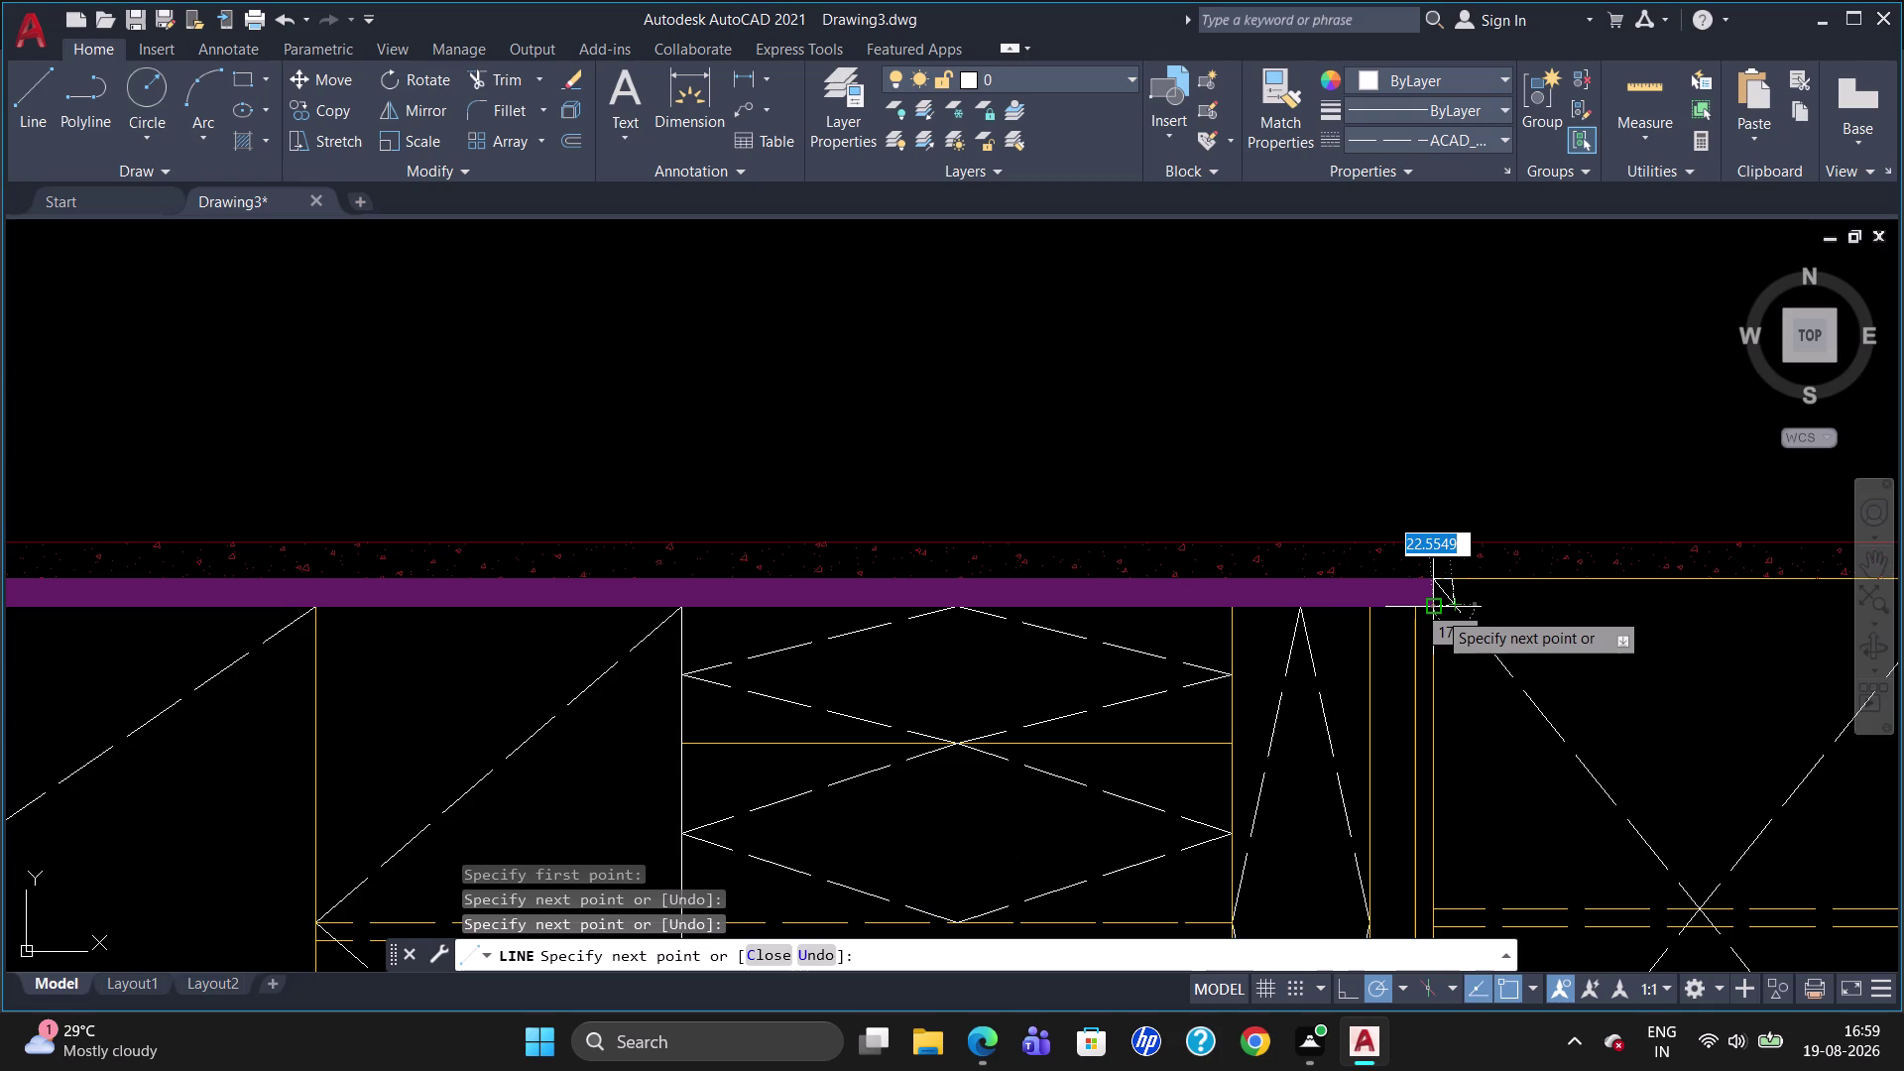
Erase the two stray lines near the purple band's right corner.
scroll(up, 3)
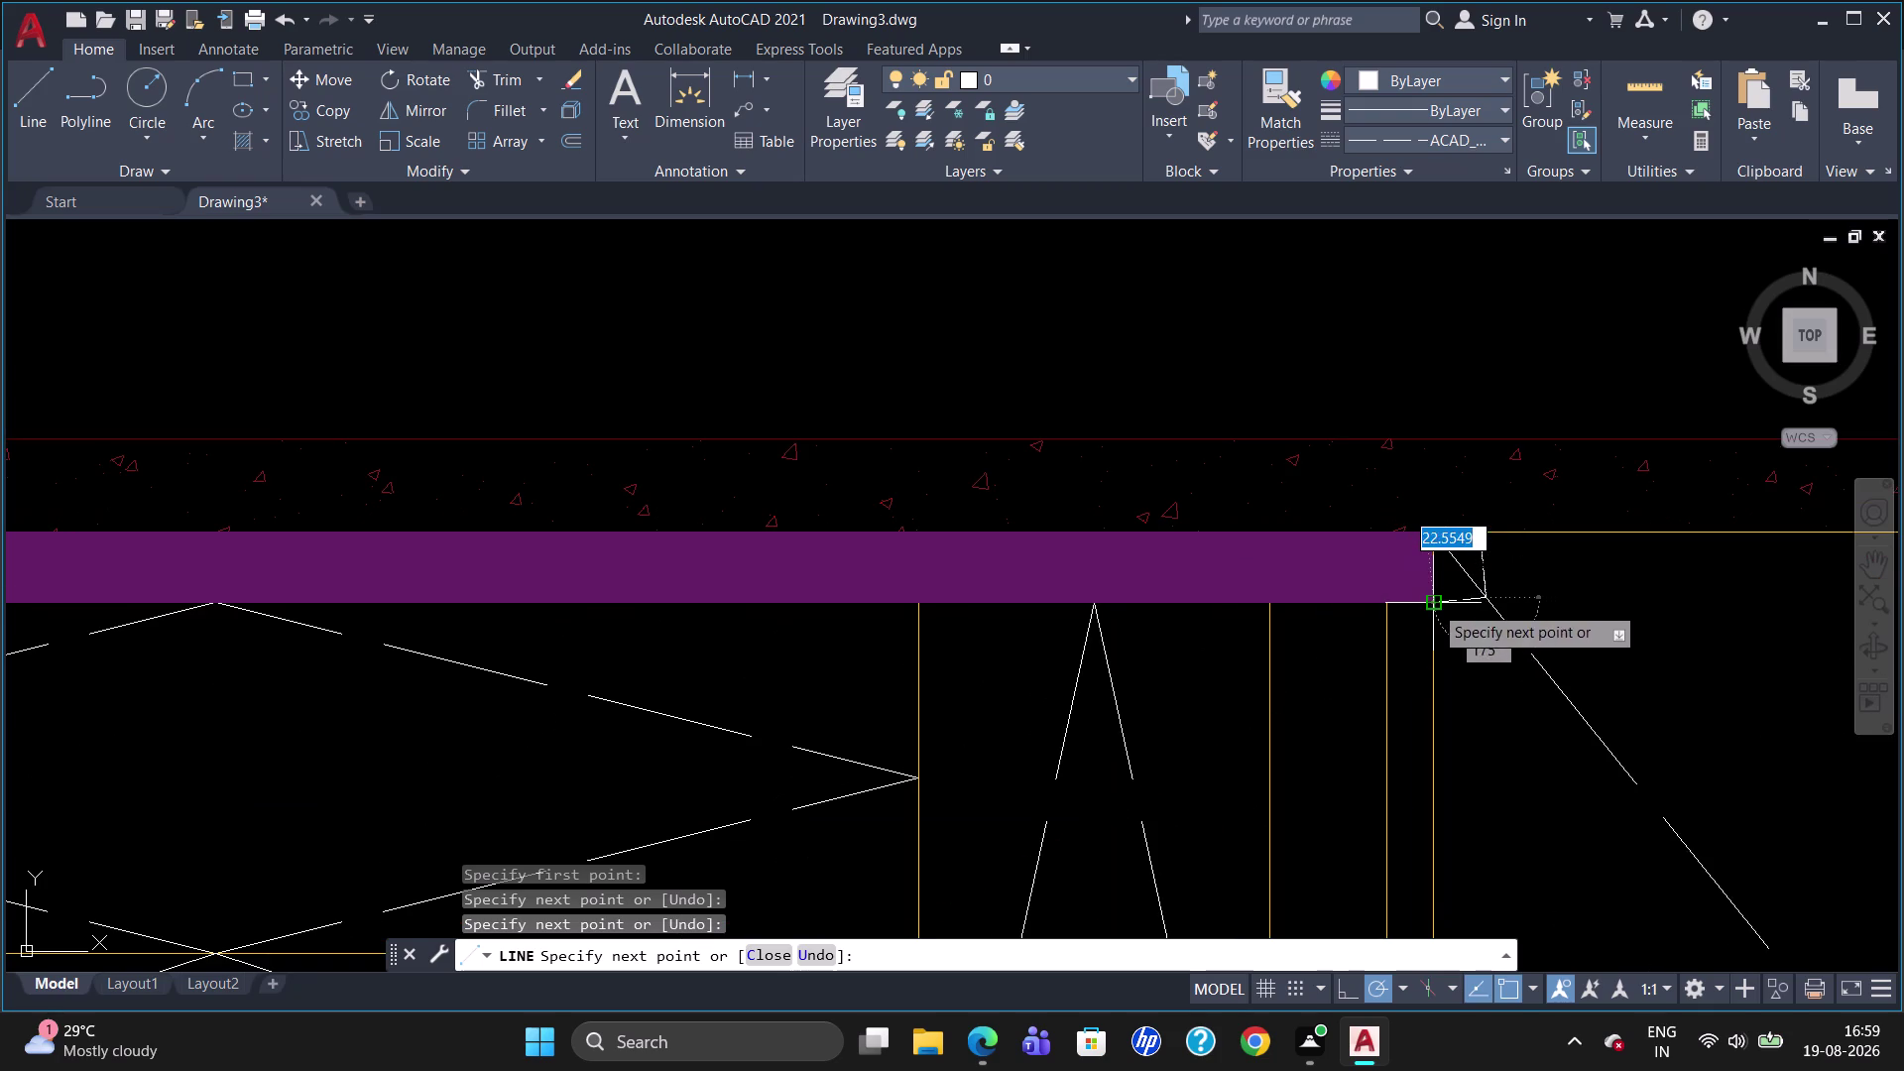
click(1433, 604)
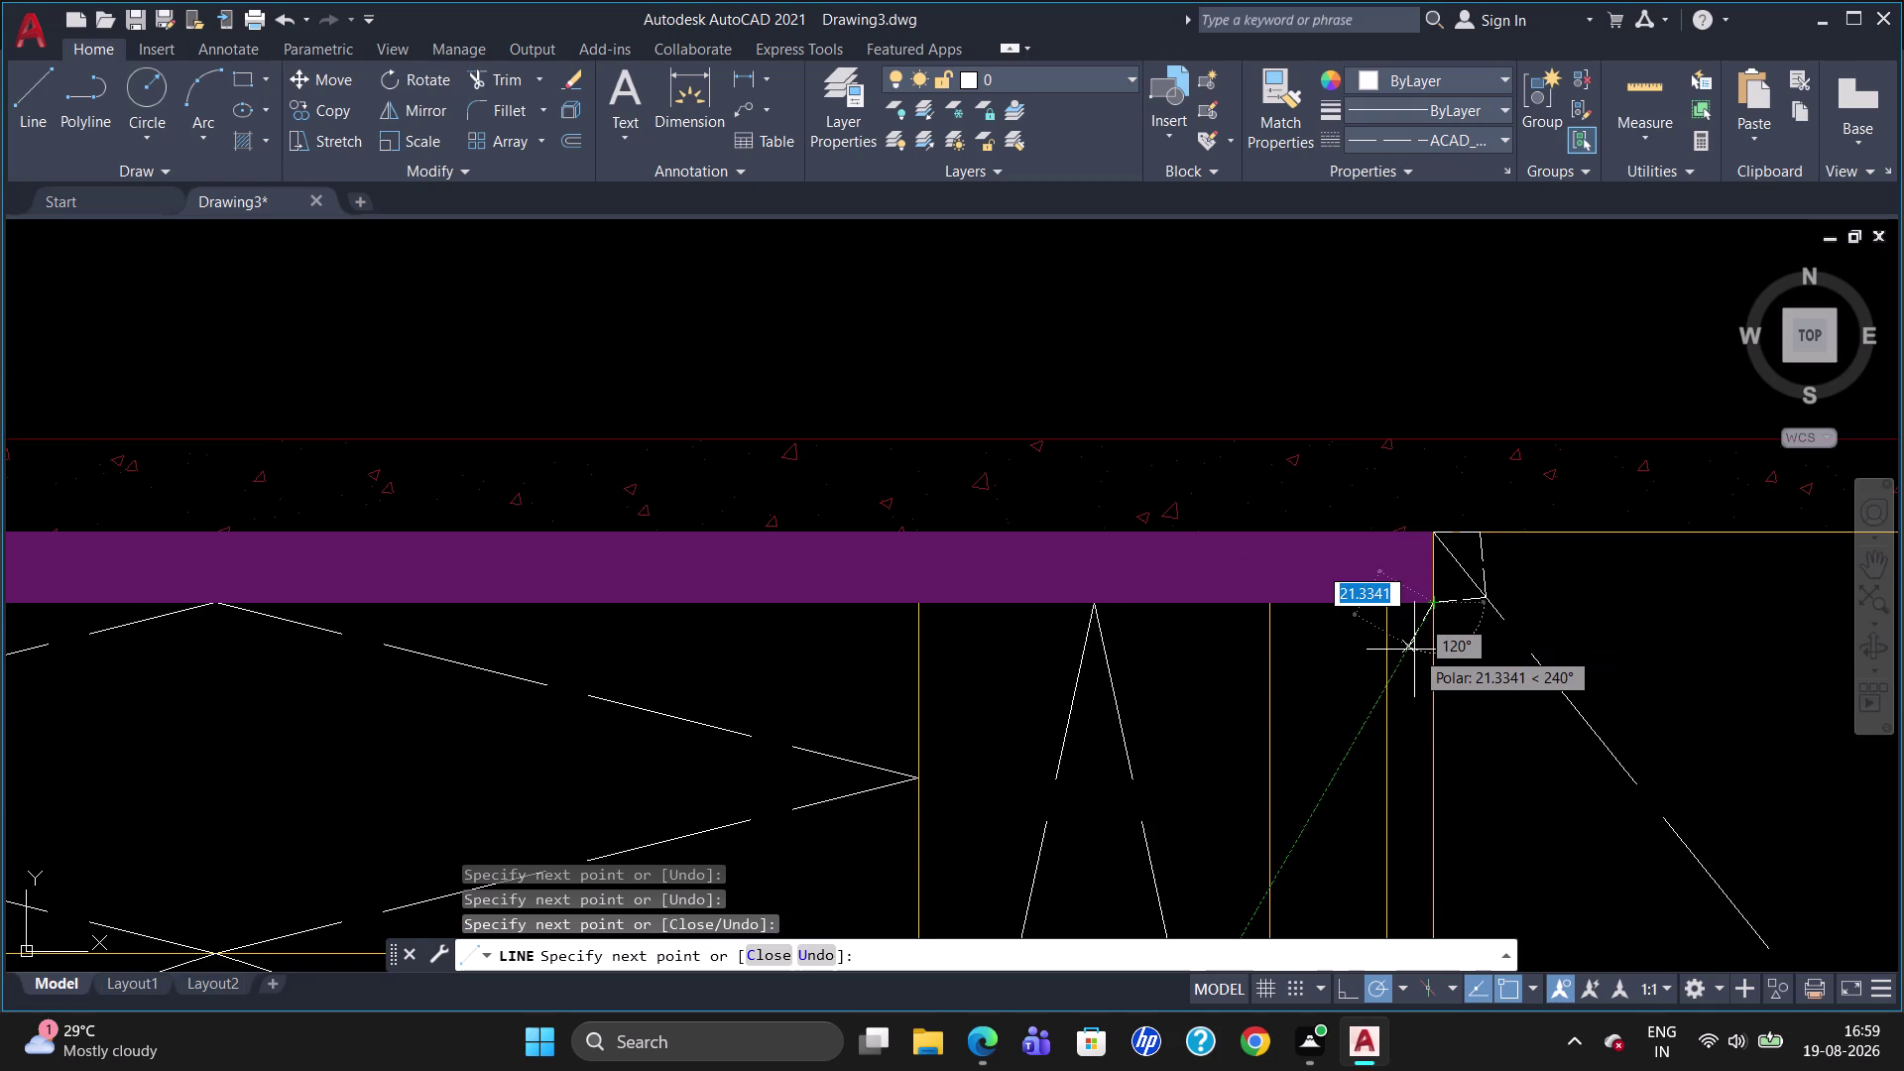
key(Escape)
click(1470, 601)
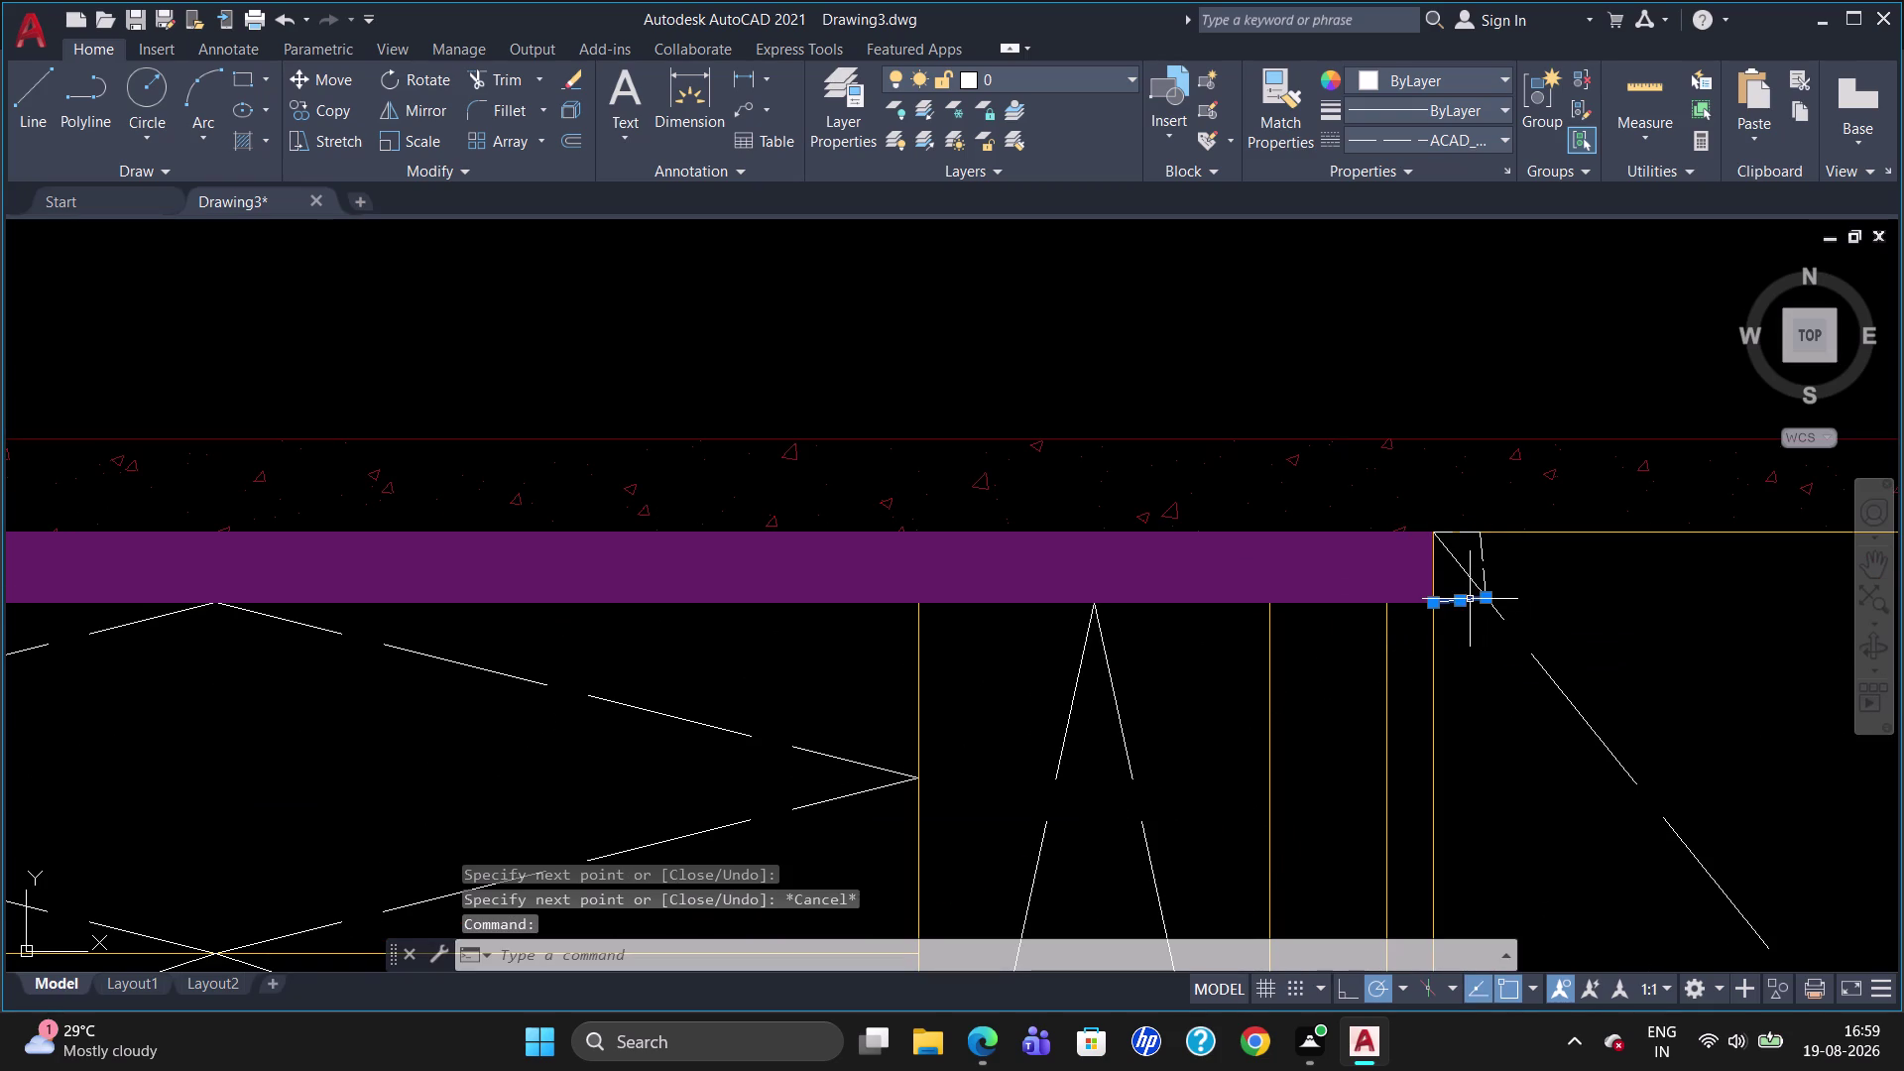
click(1486, 565)
key(Delete)
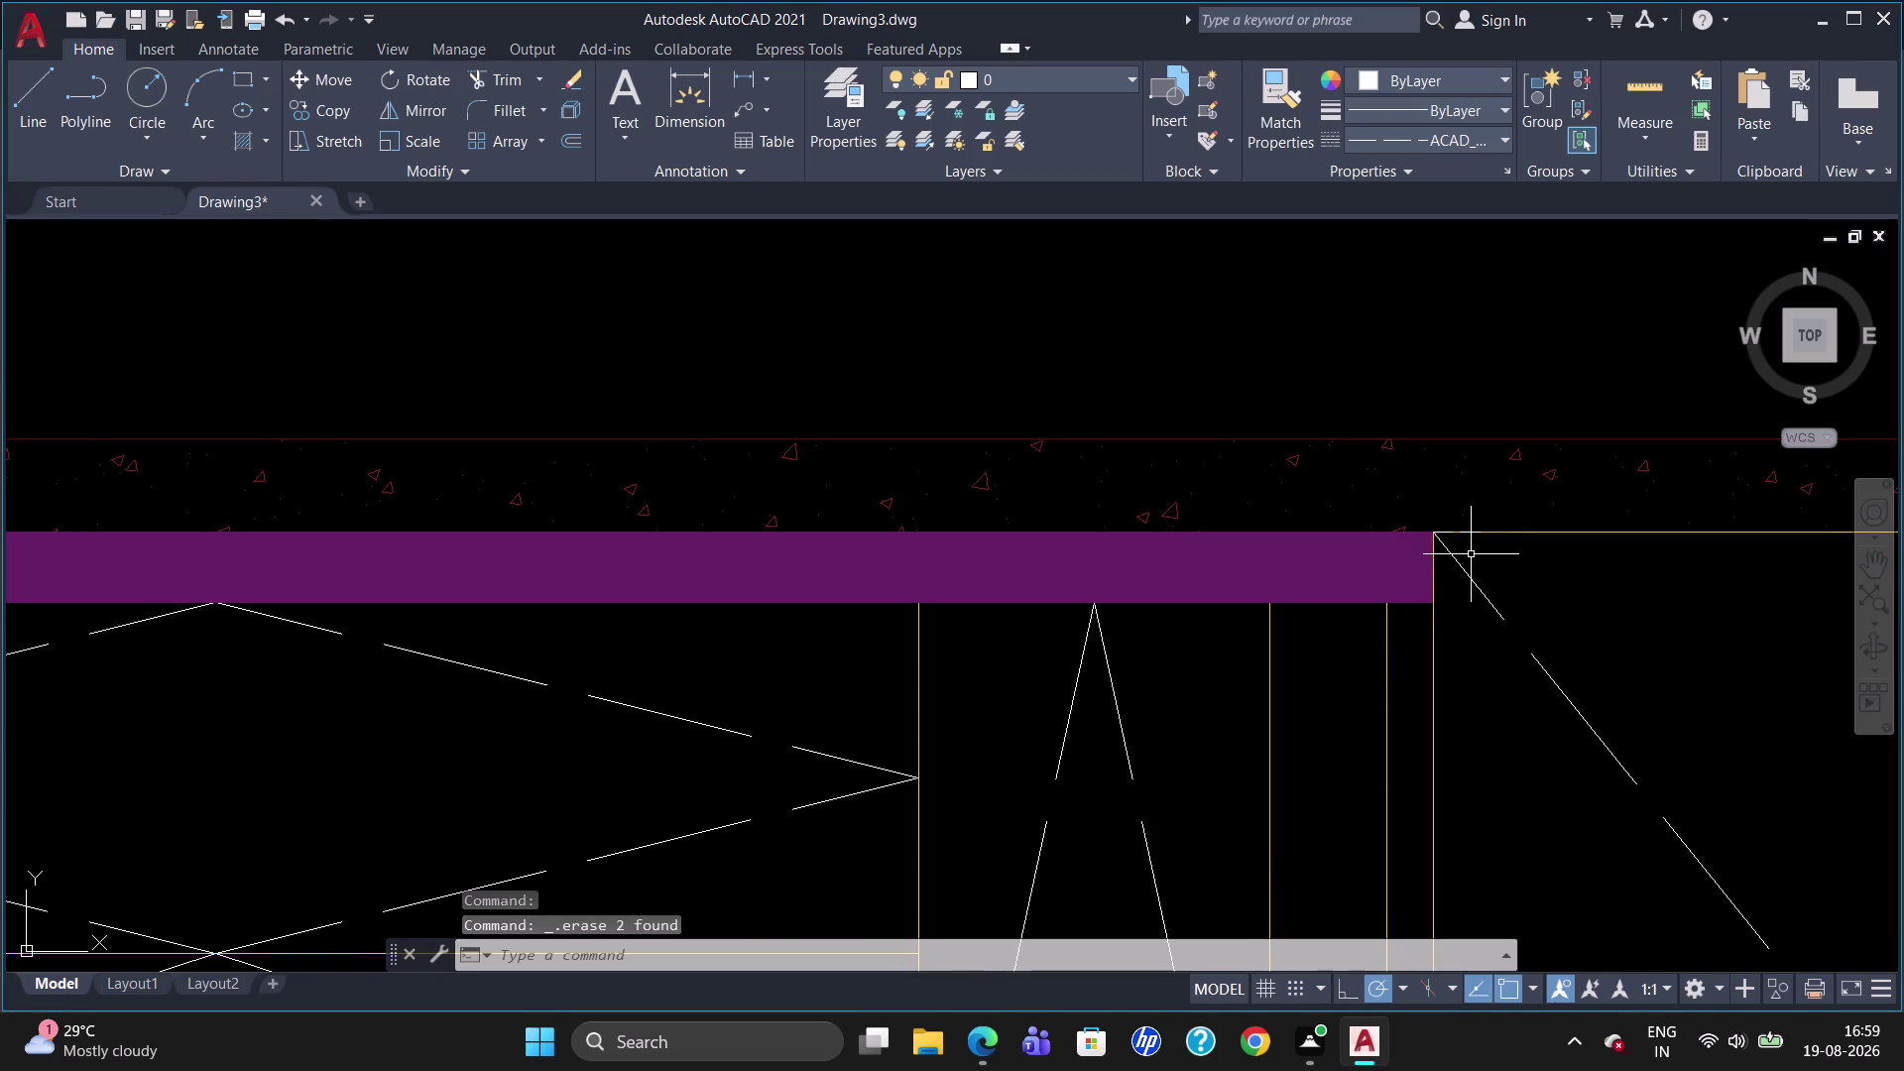
Draw a three-line bracket at the band's right corner with LINE.
key(l)
key(Return)
click(1432, 530)
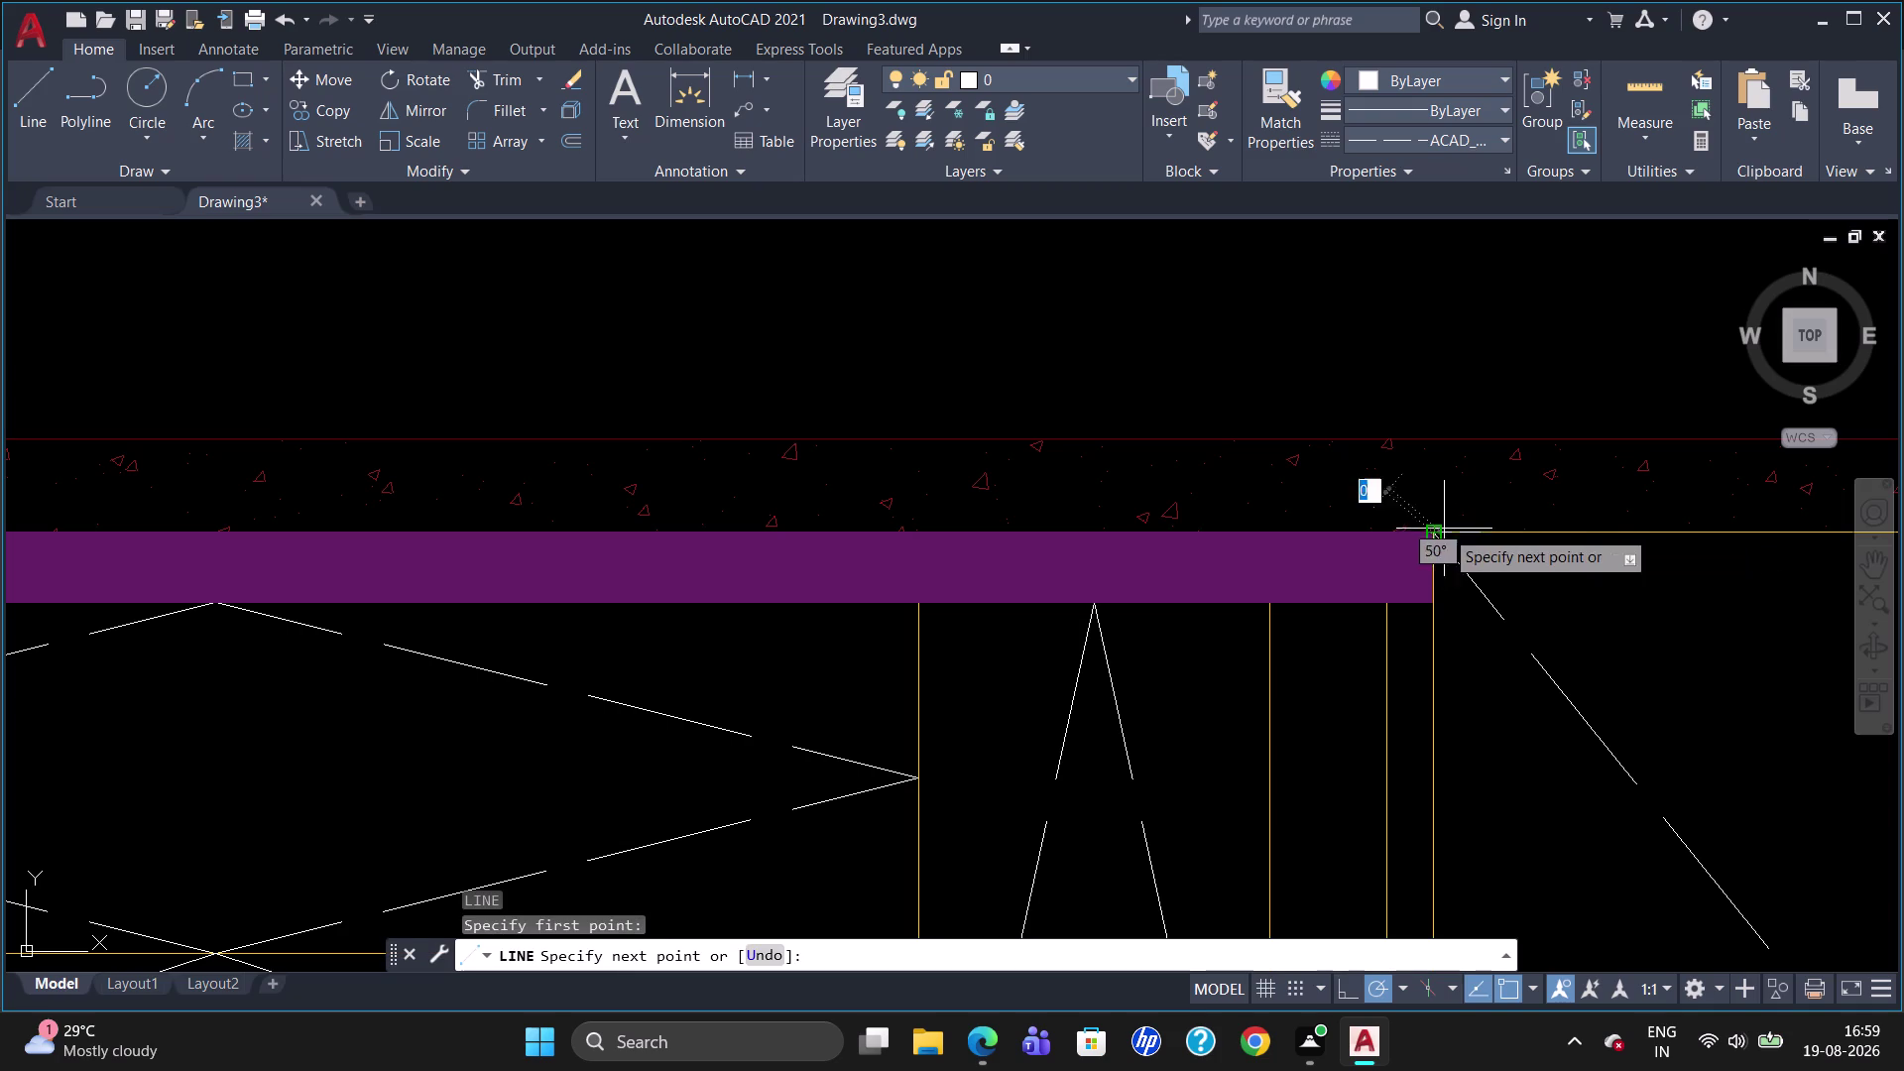
click(1477, 527)
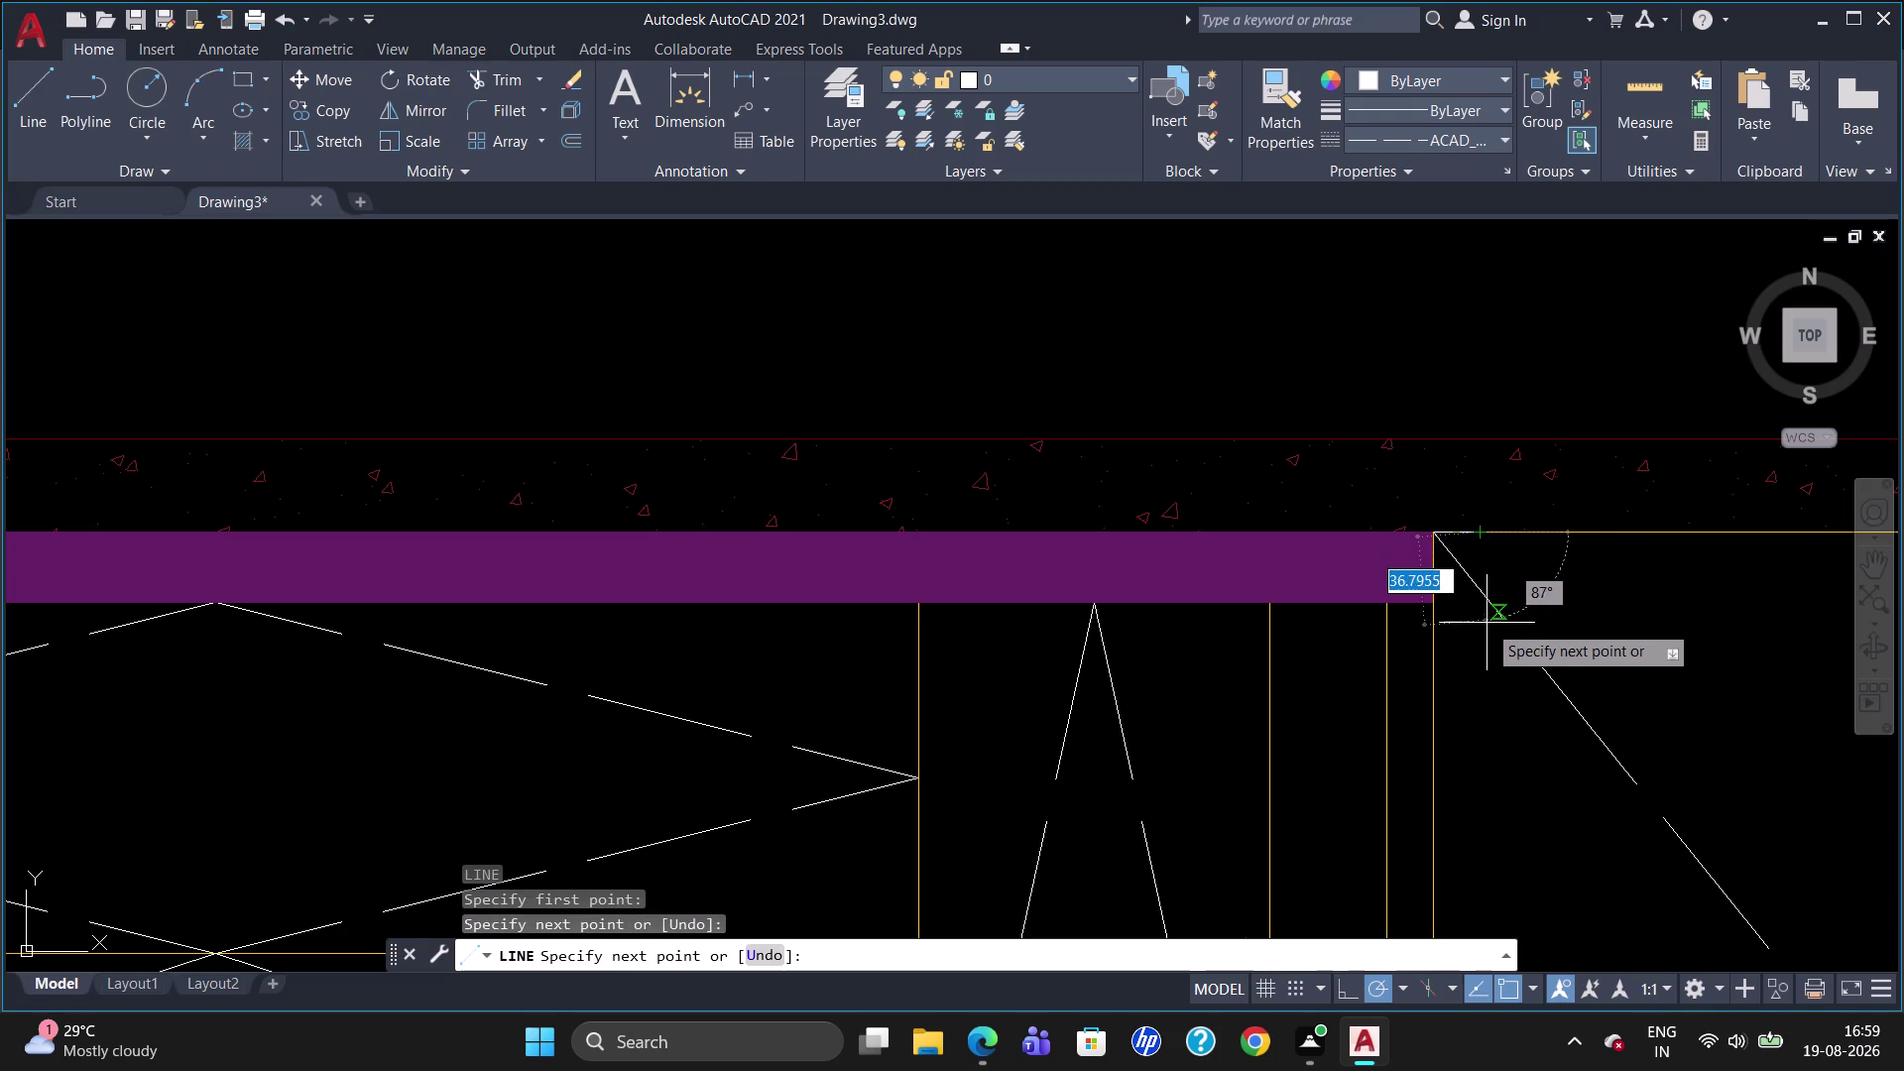
click(1477, 624)
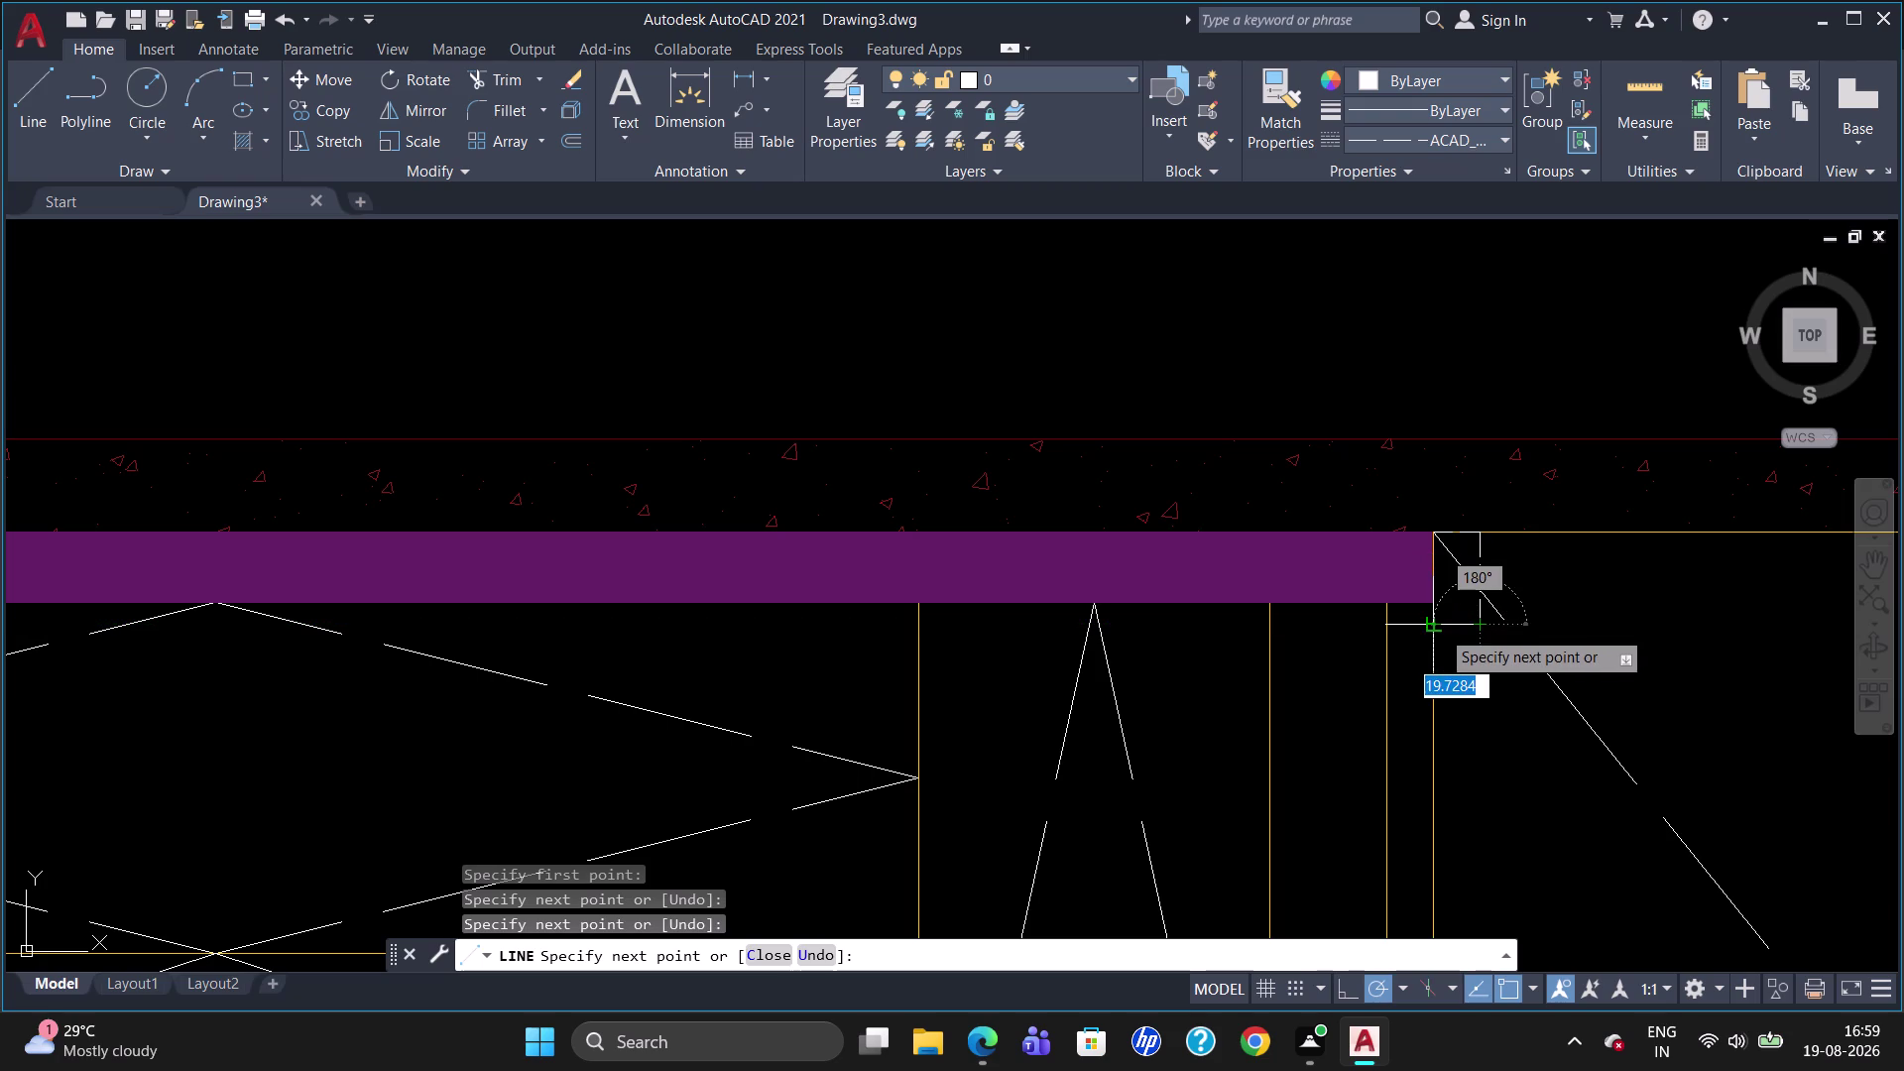
click(1439, 629)
key(Escape)
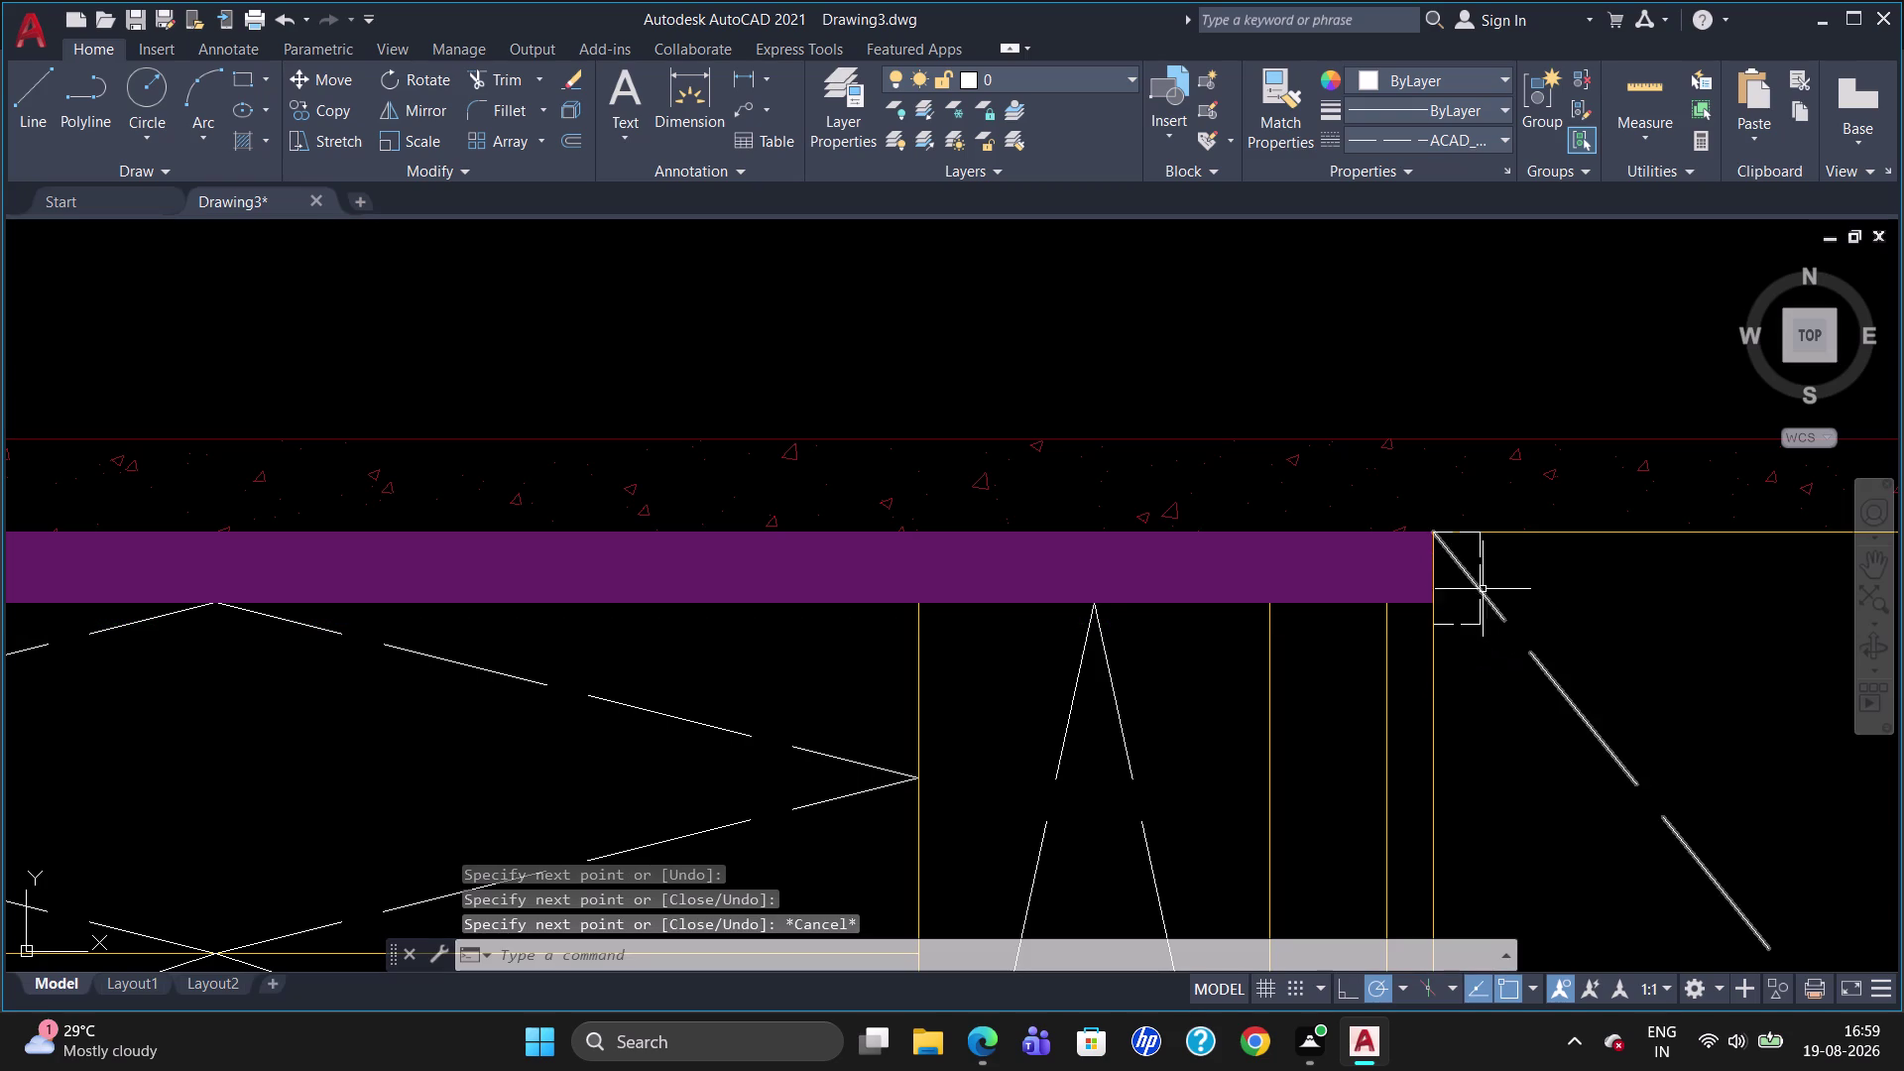
Set the three bracket lines' linetype to ByLayer.
click(1478, 583)
click(1458, 534)
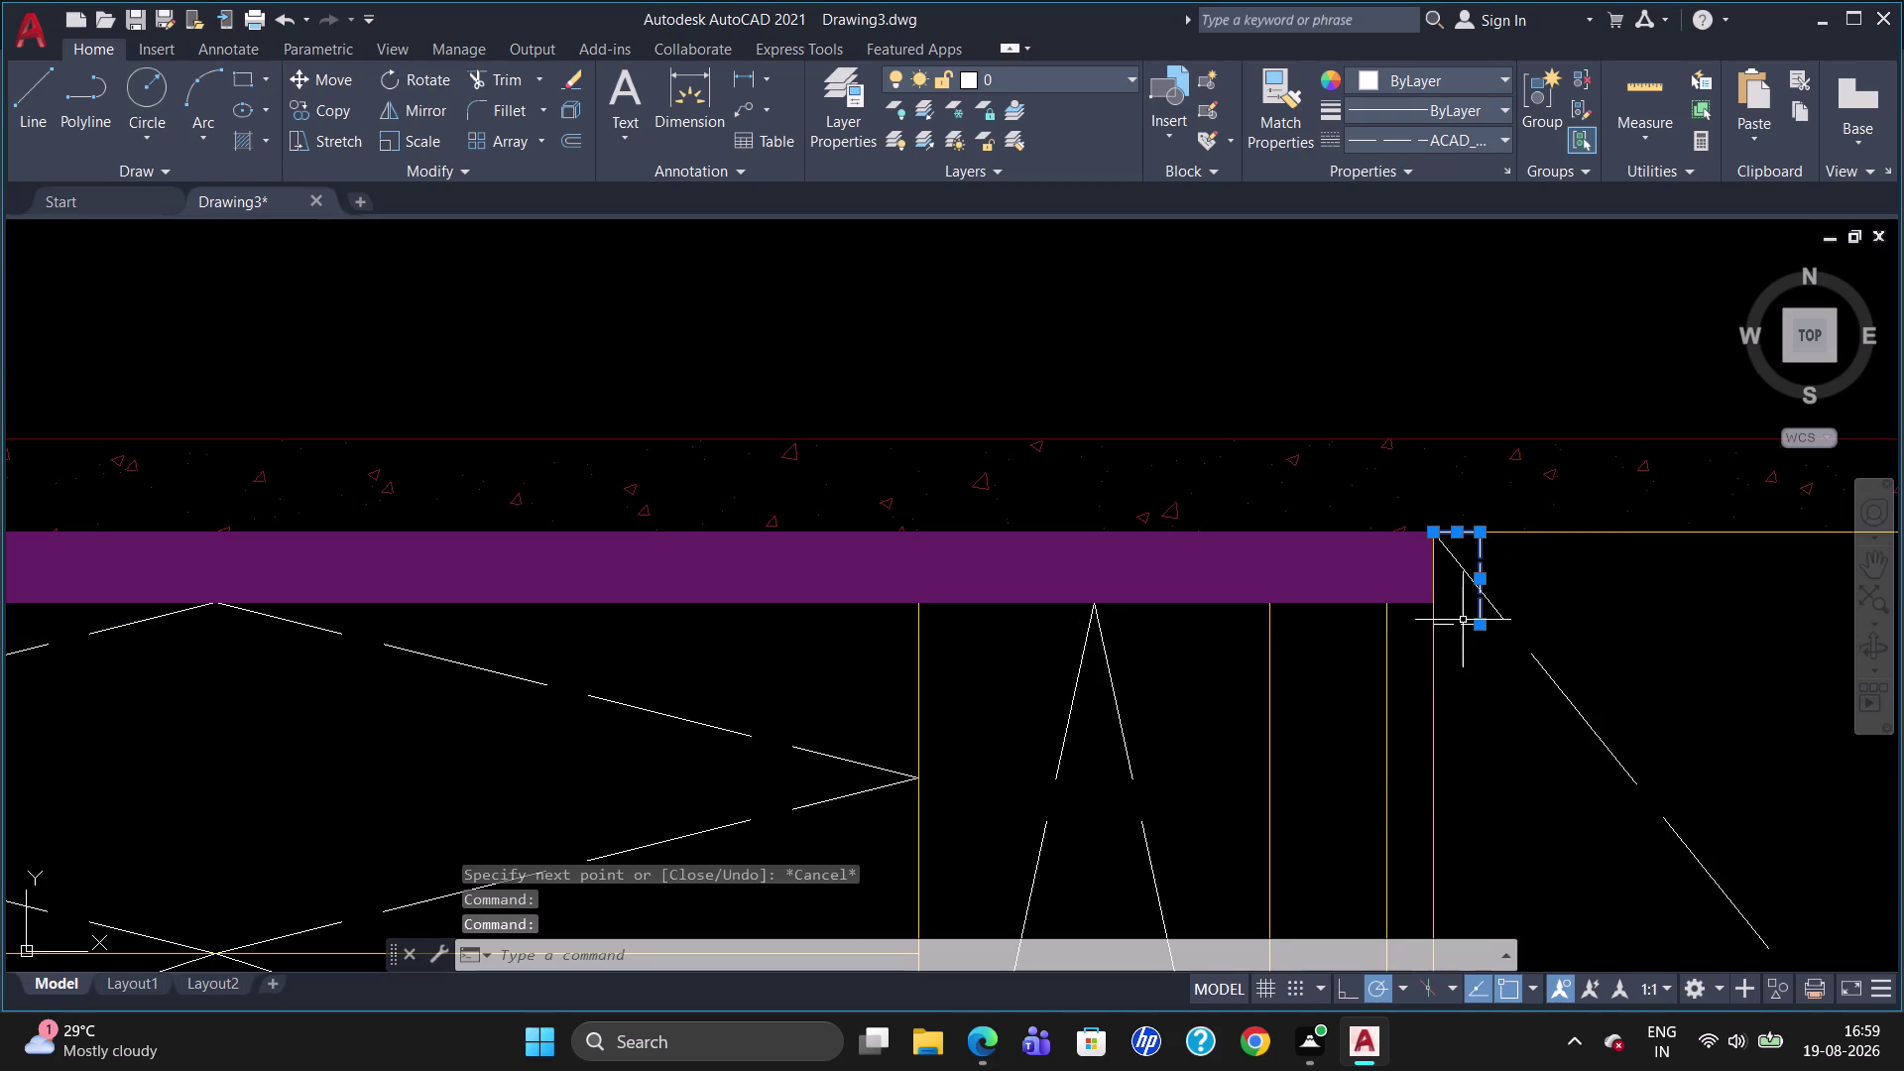
click(1459, 626)
click(1465, 140)
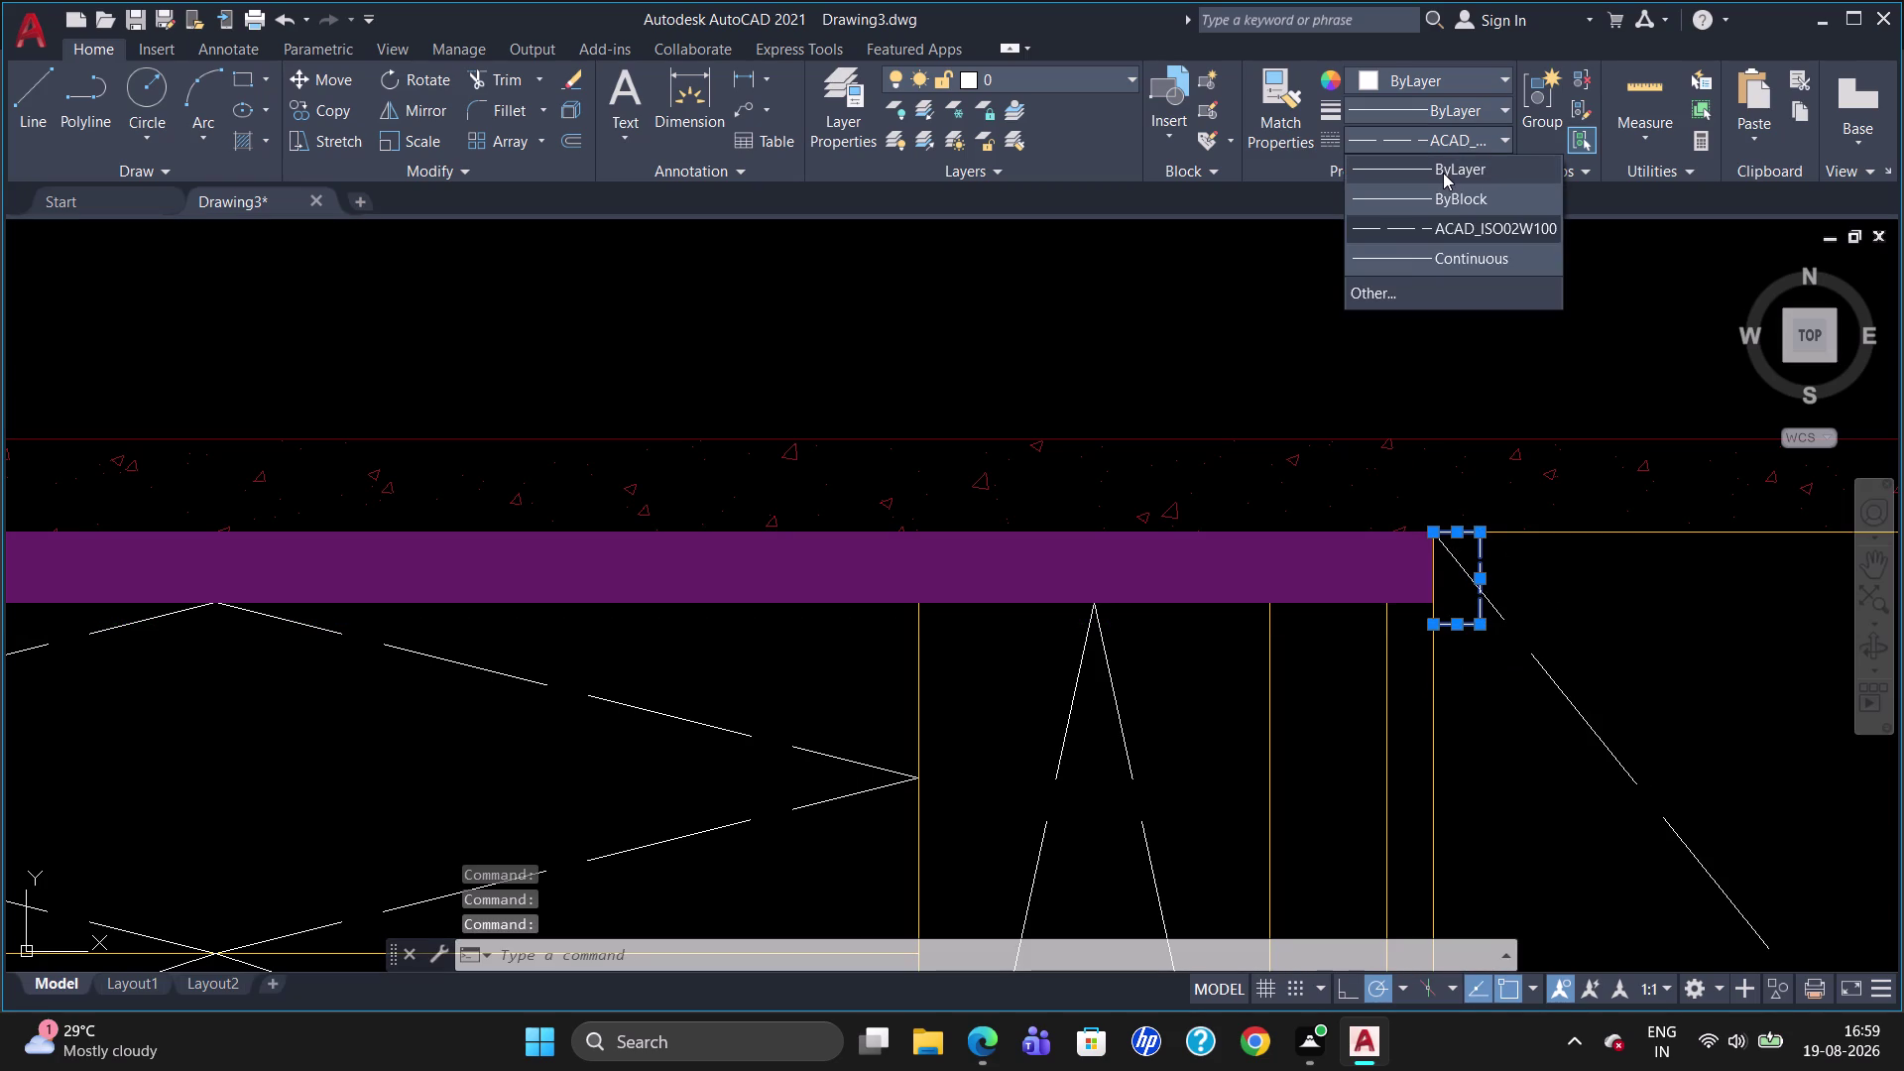
click(1444, 172)
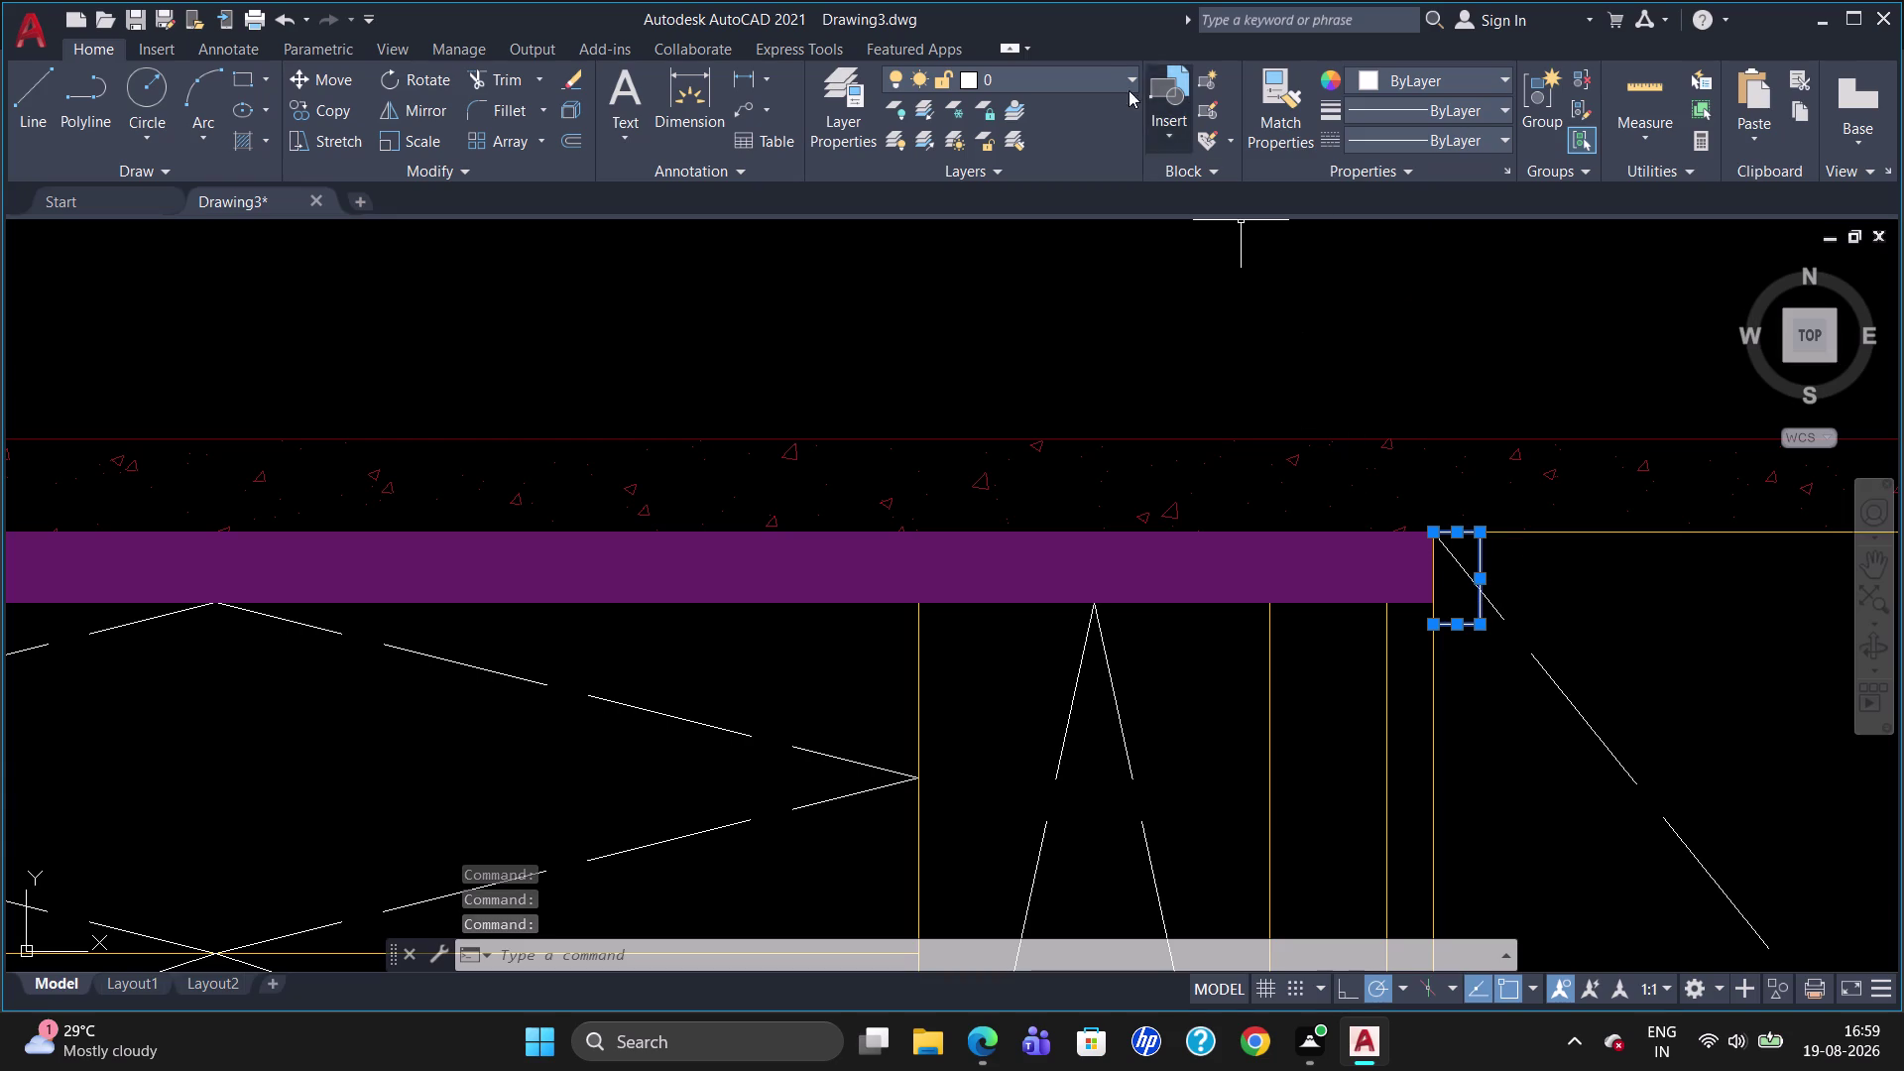
click(1120, 72)
right_click(1303, 462)
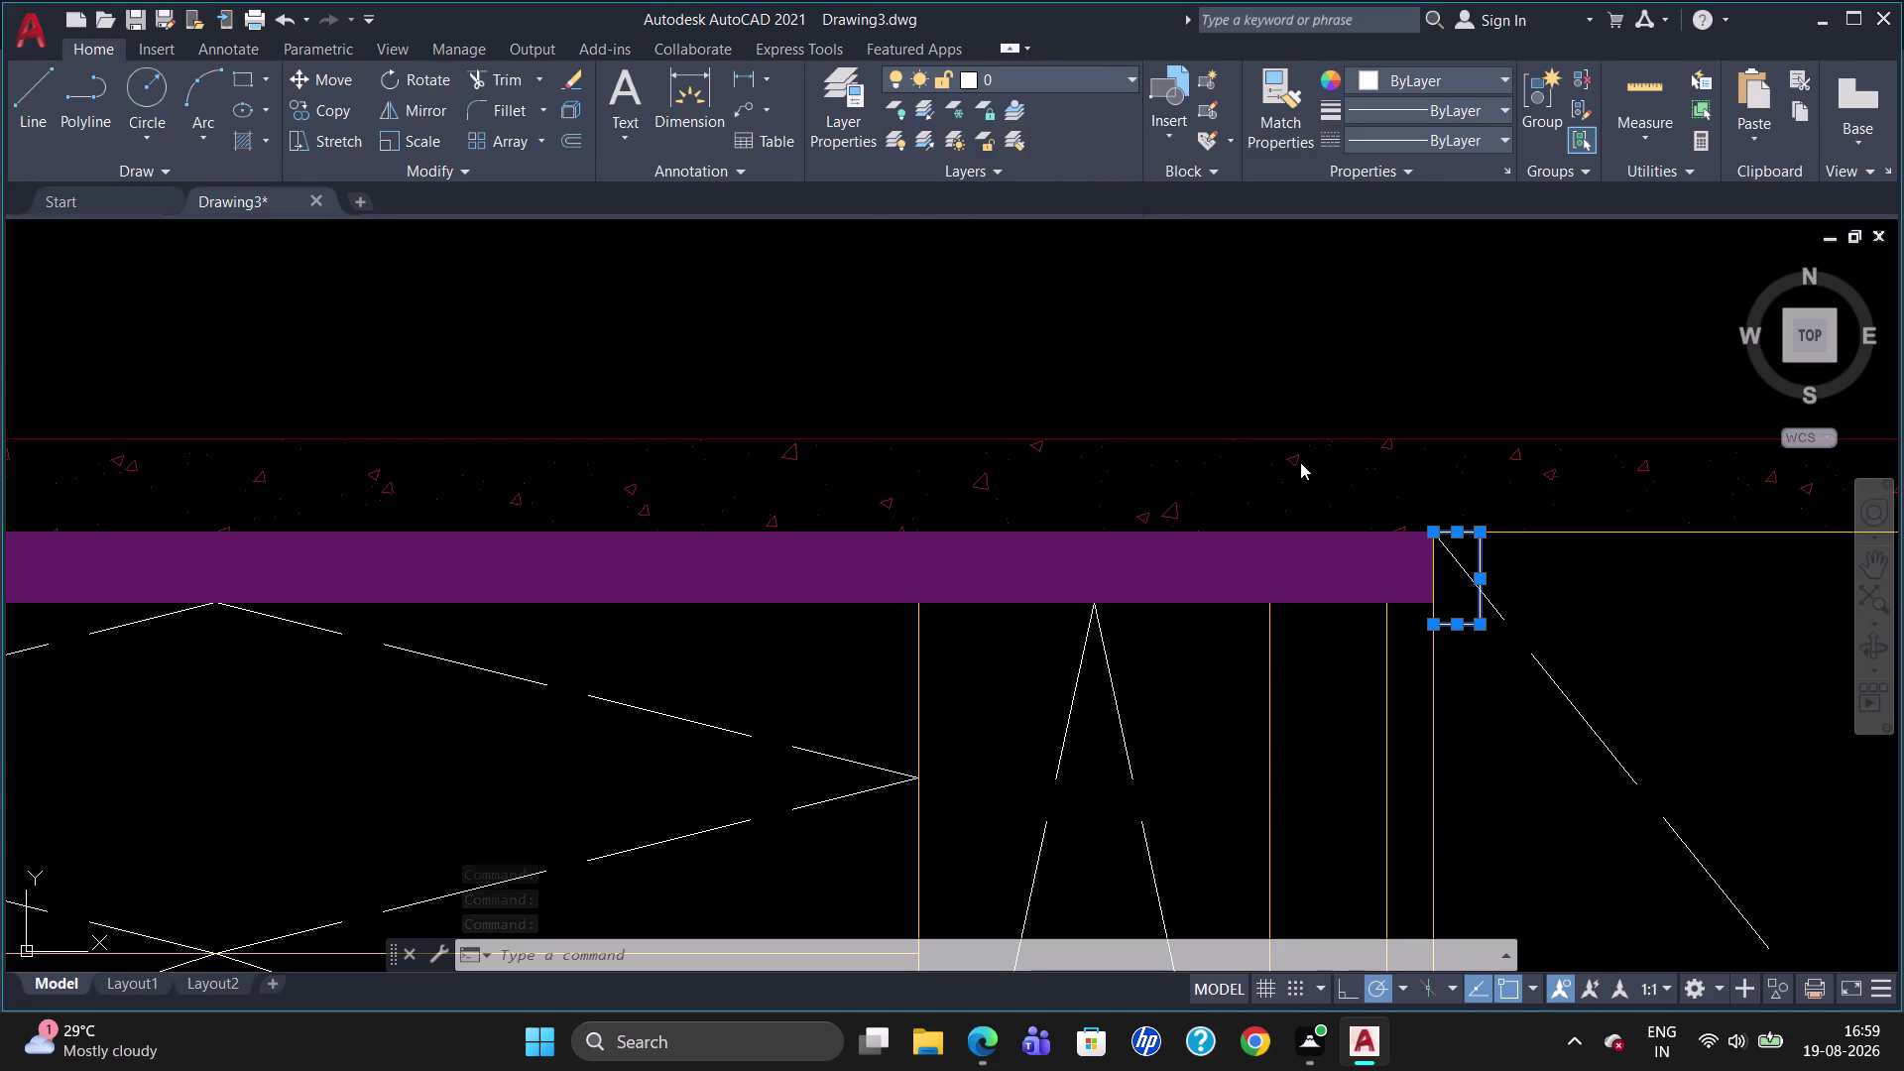
click(1366, 976)
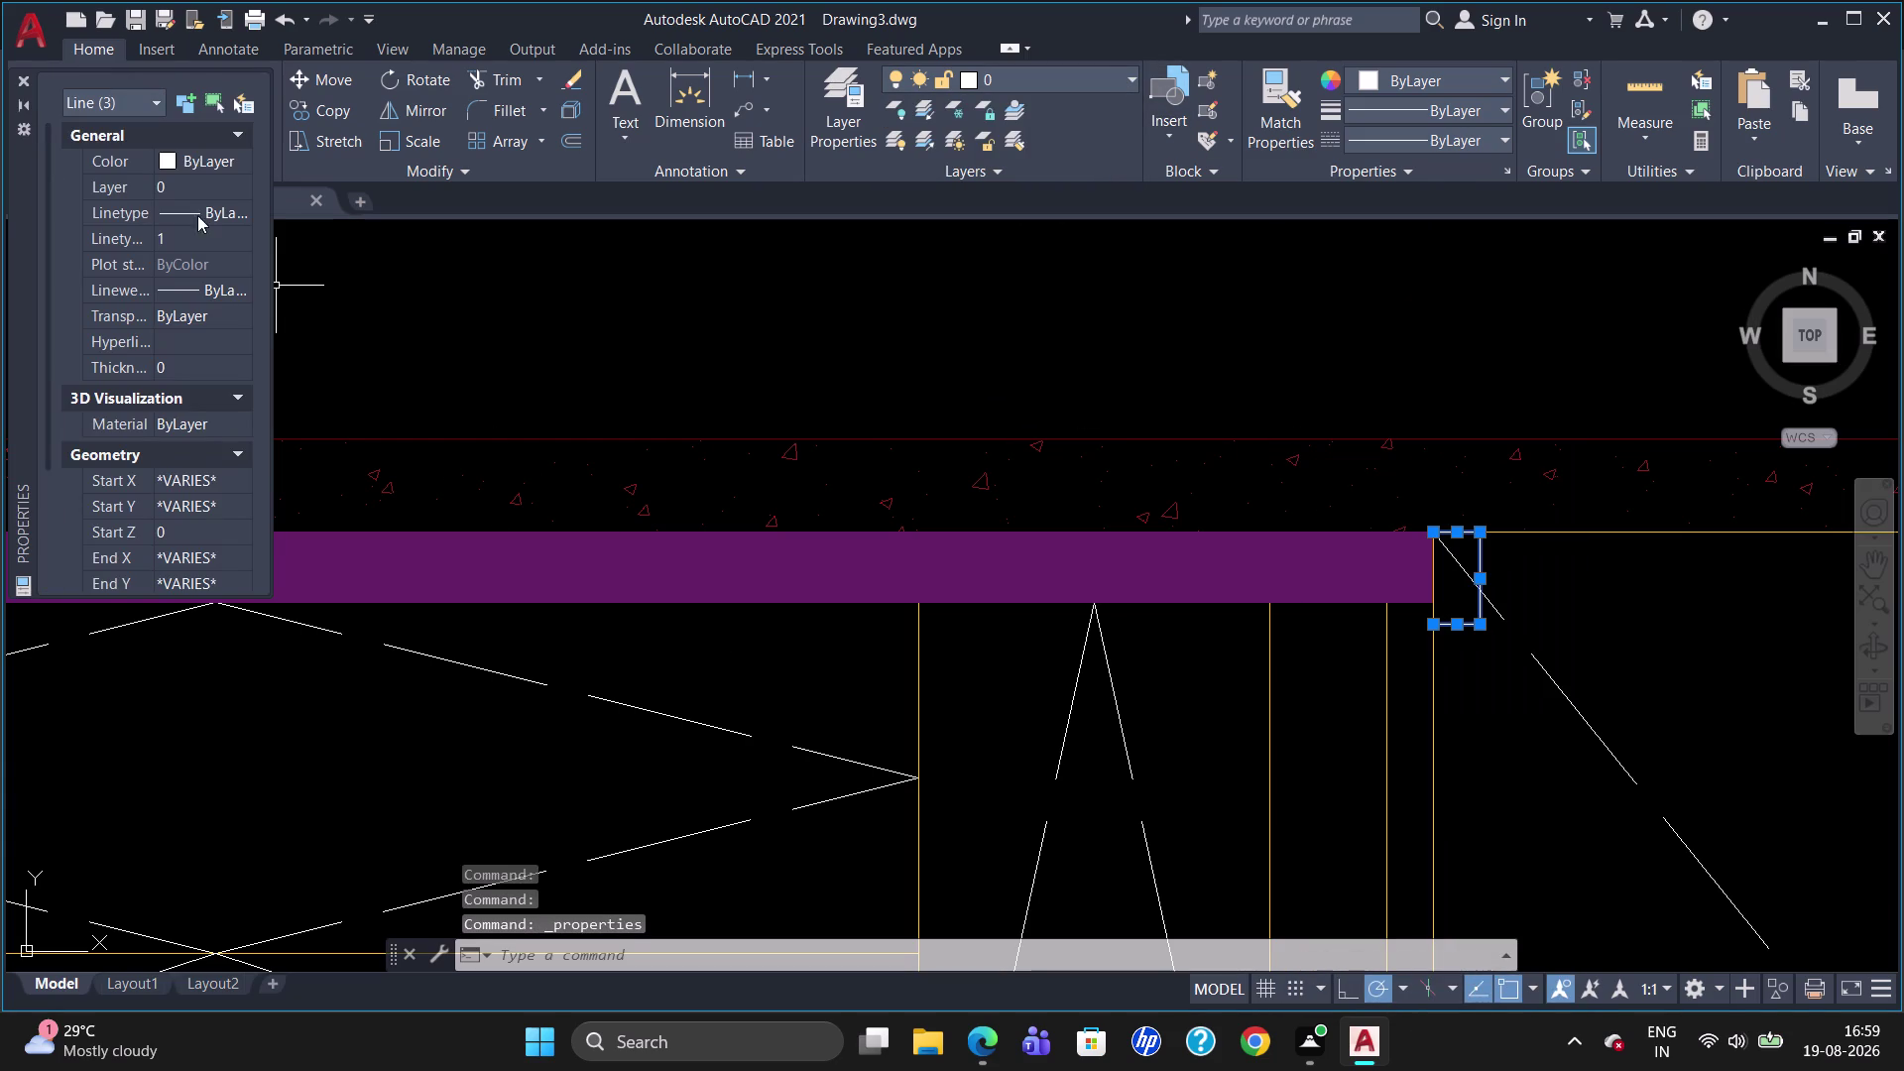
Make the three bracket lines magenta.
click(194, 165)
click(173, 152)
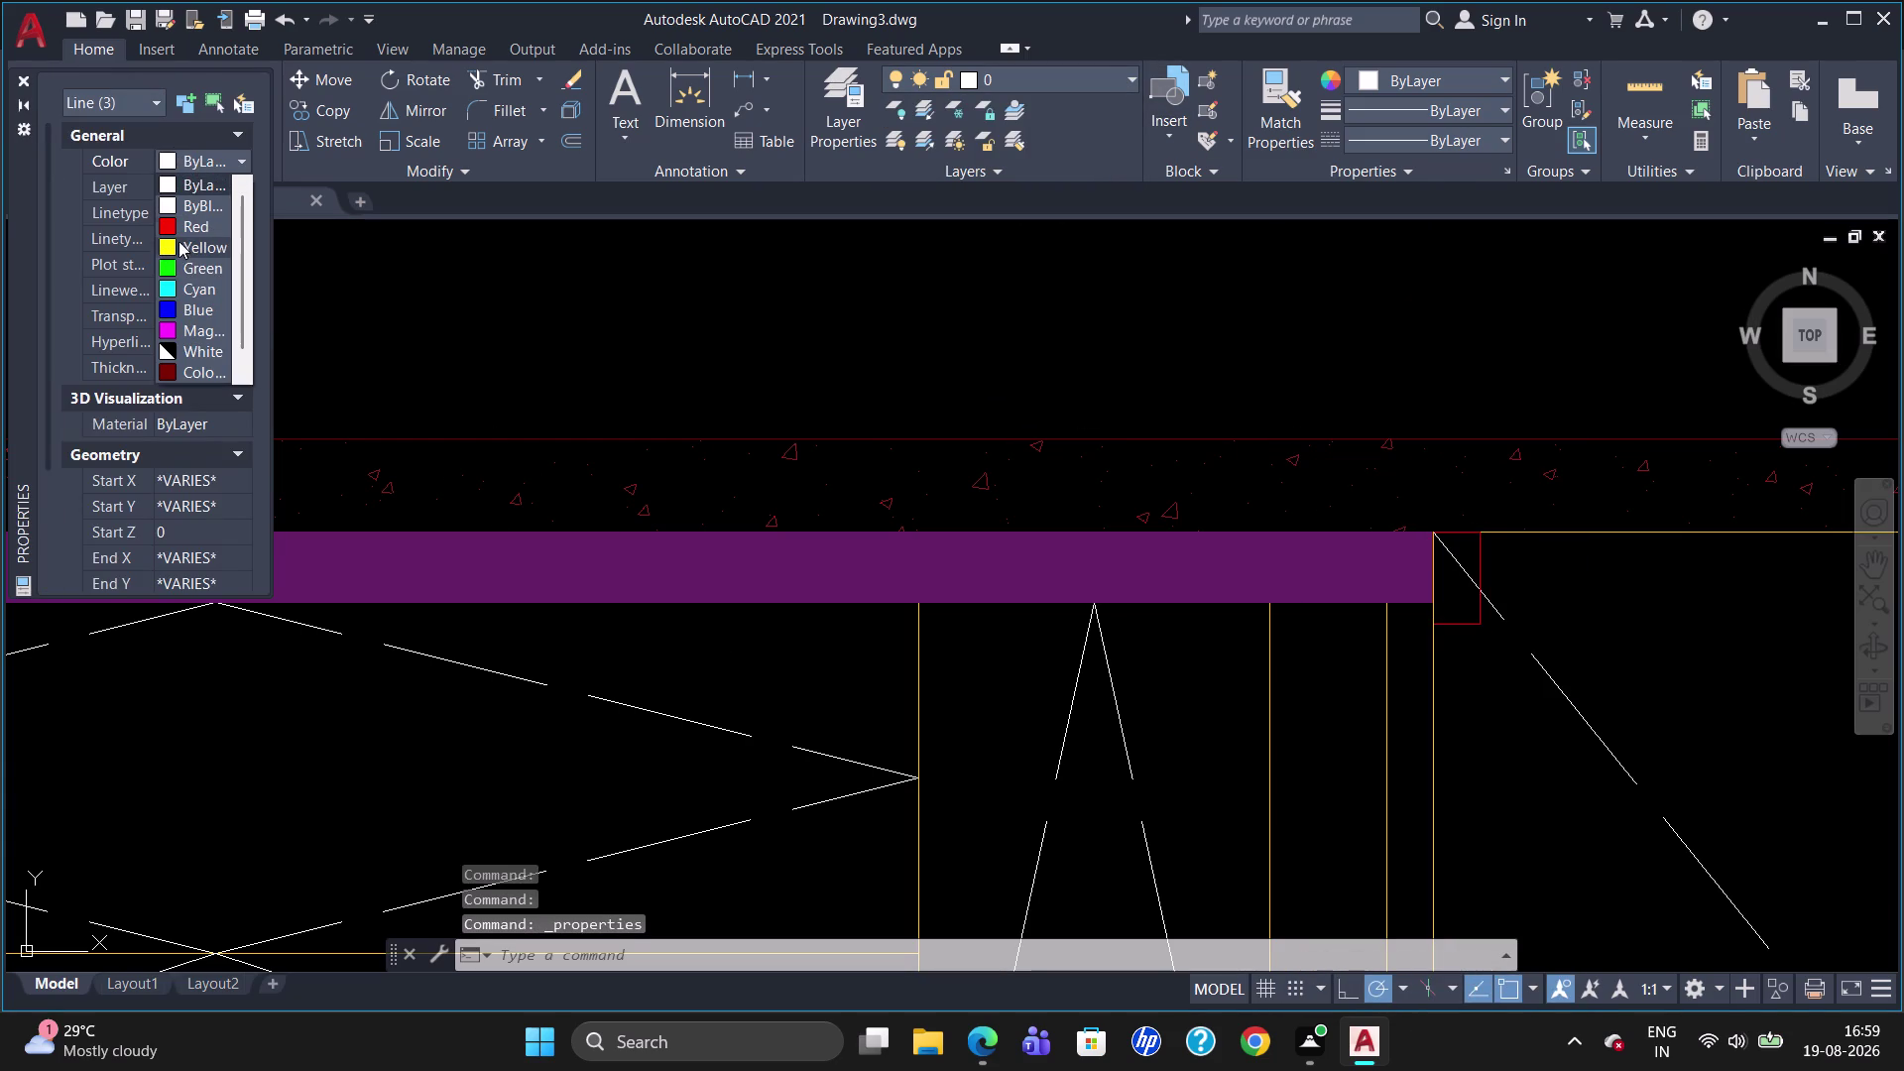
click(165, 333)
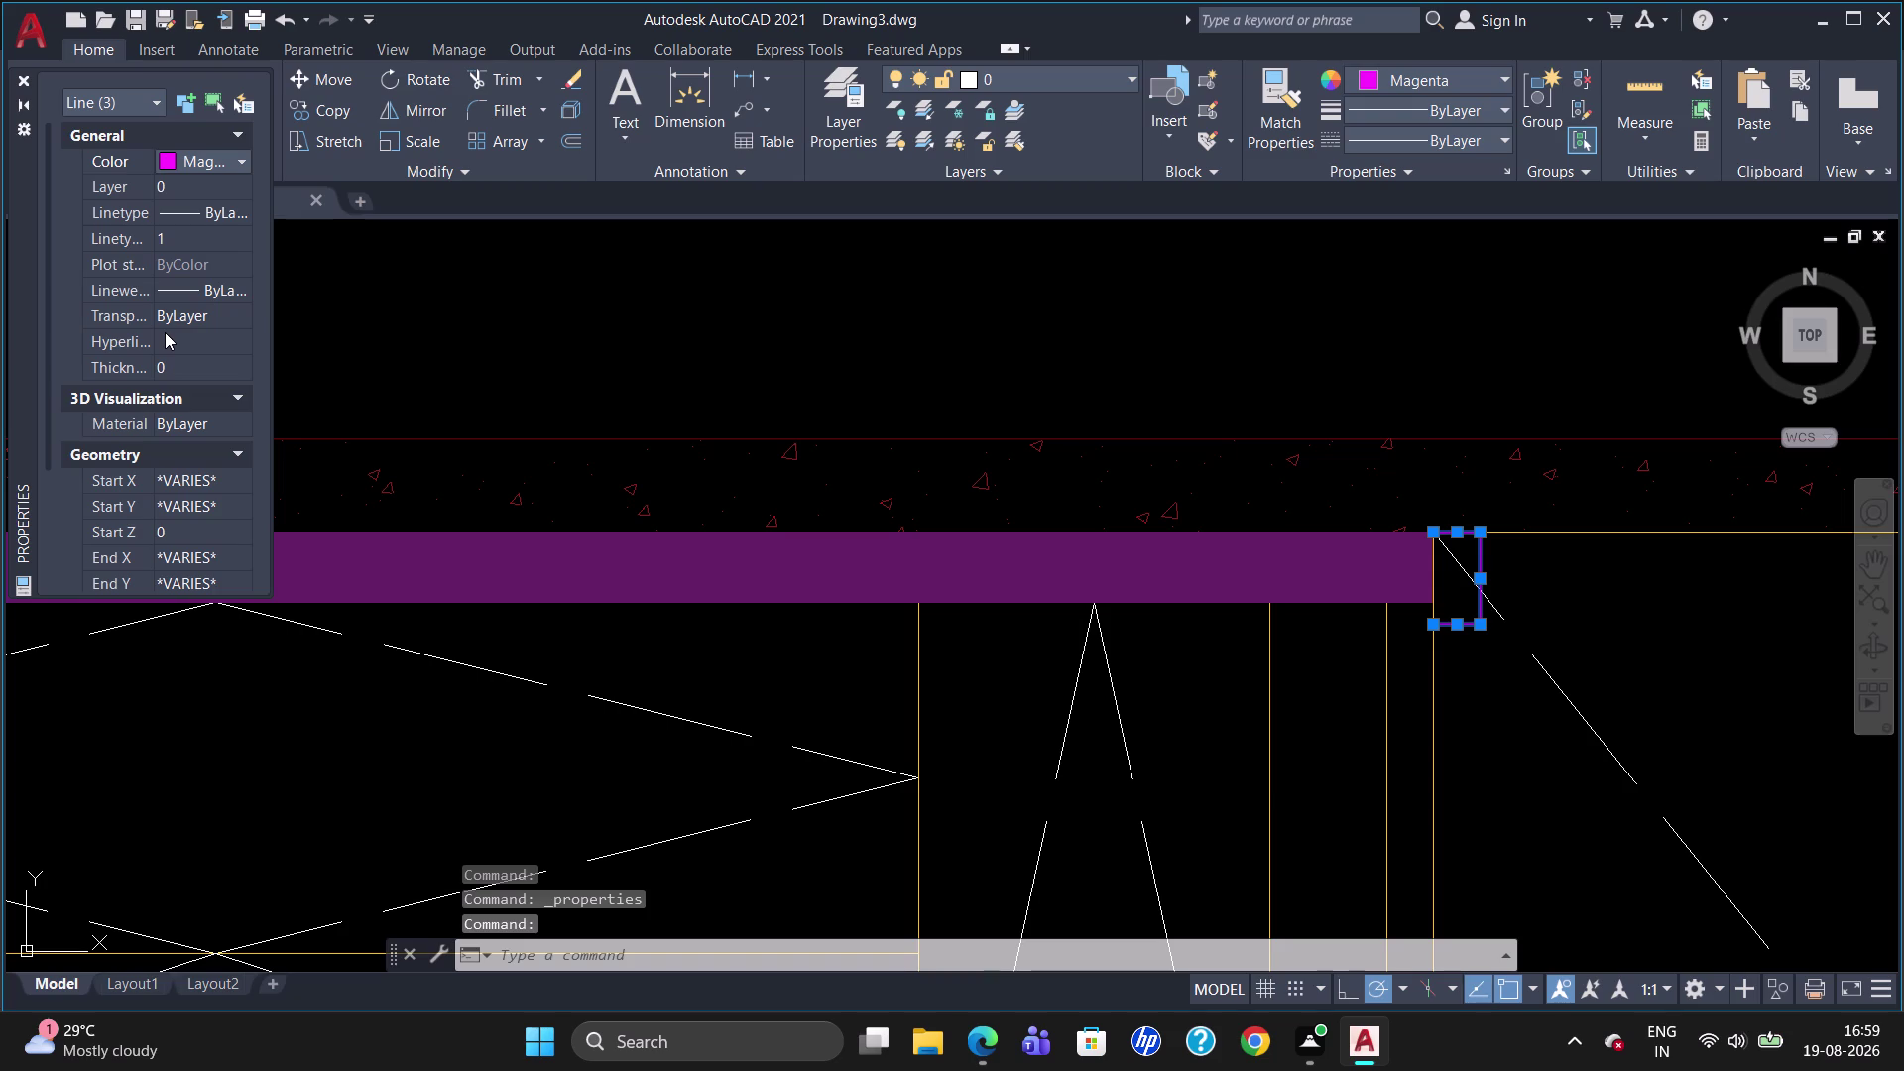
key(Escape)
key(Escape)
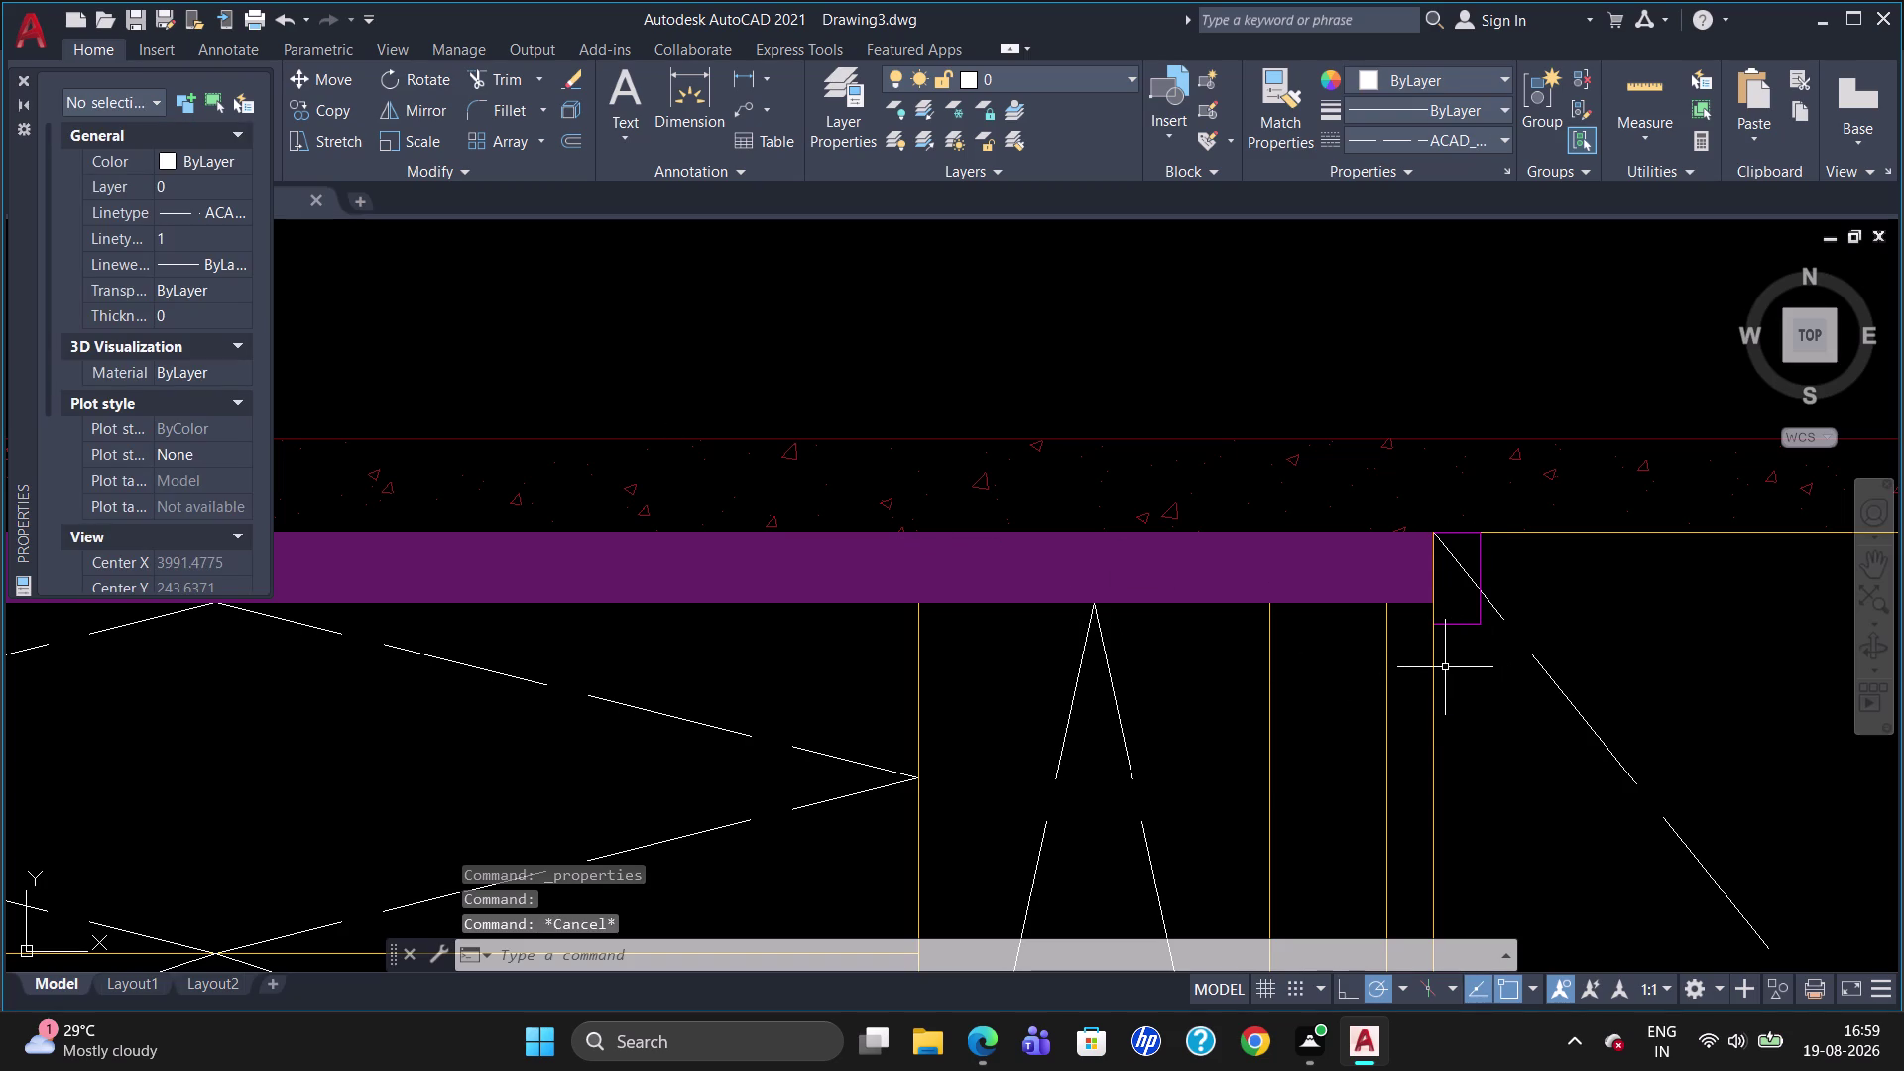
Round the bracket's corner with a radius-10 fillet.
key(f)
key(Return)
key(r)
key(Return)
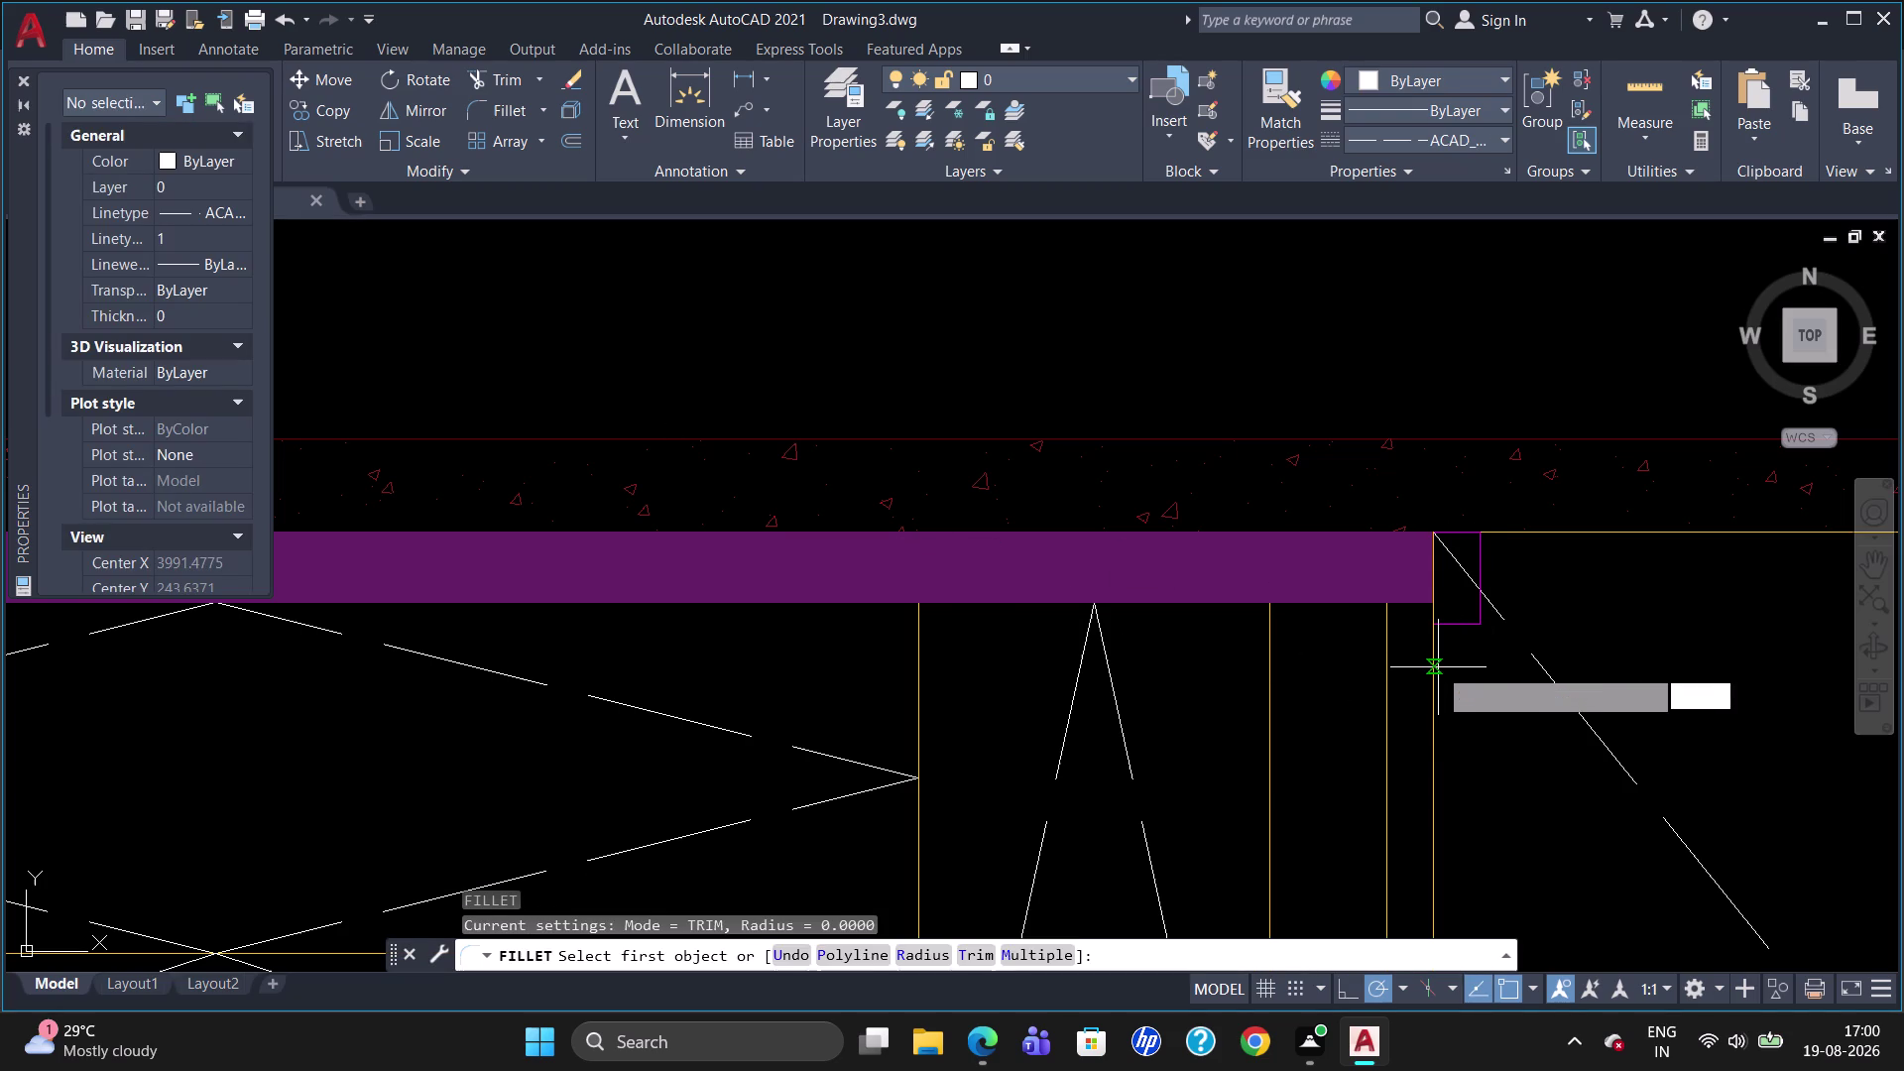
key(1)
key(0)
key(Return)
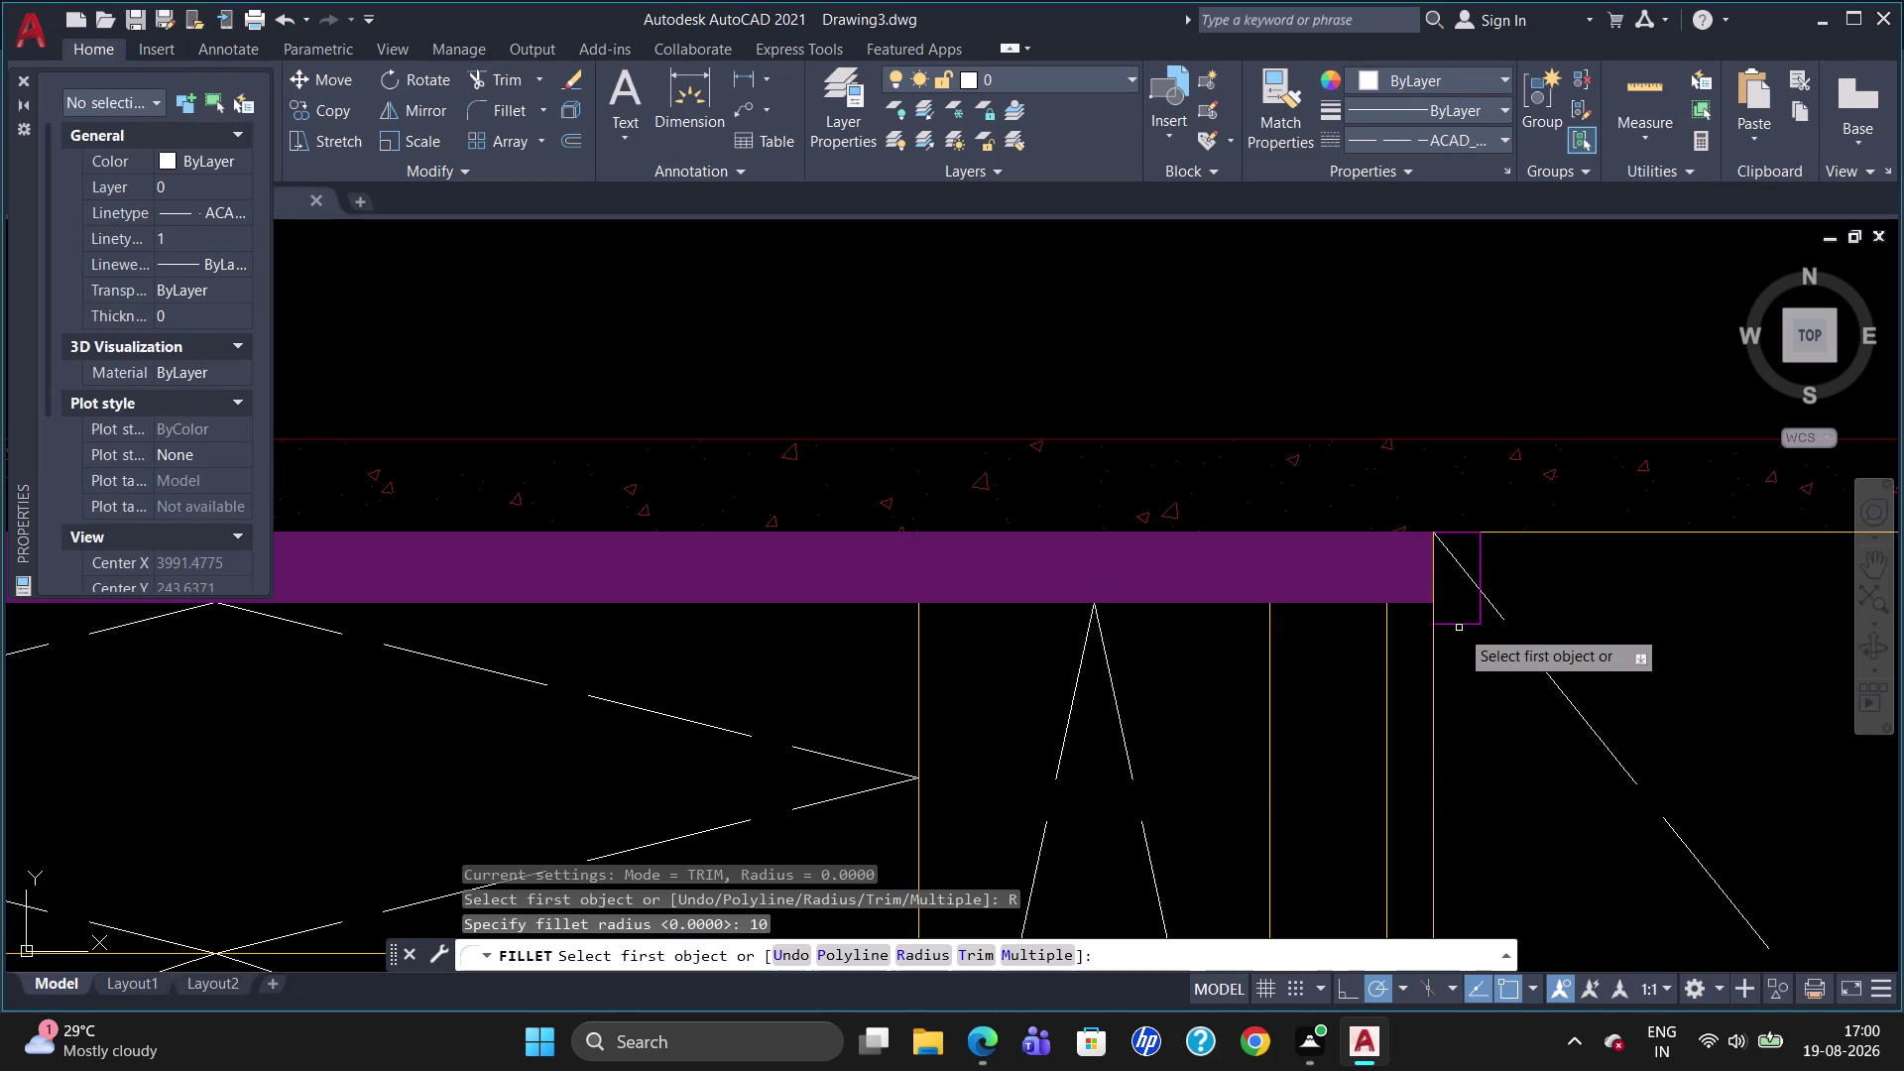
click(1459, 626)
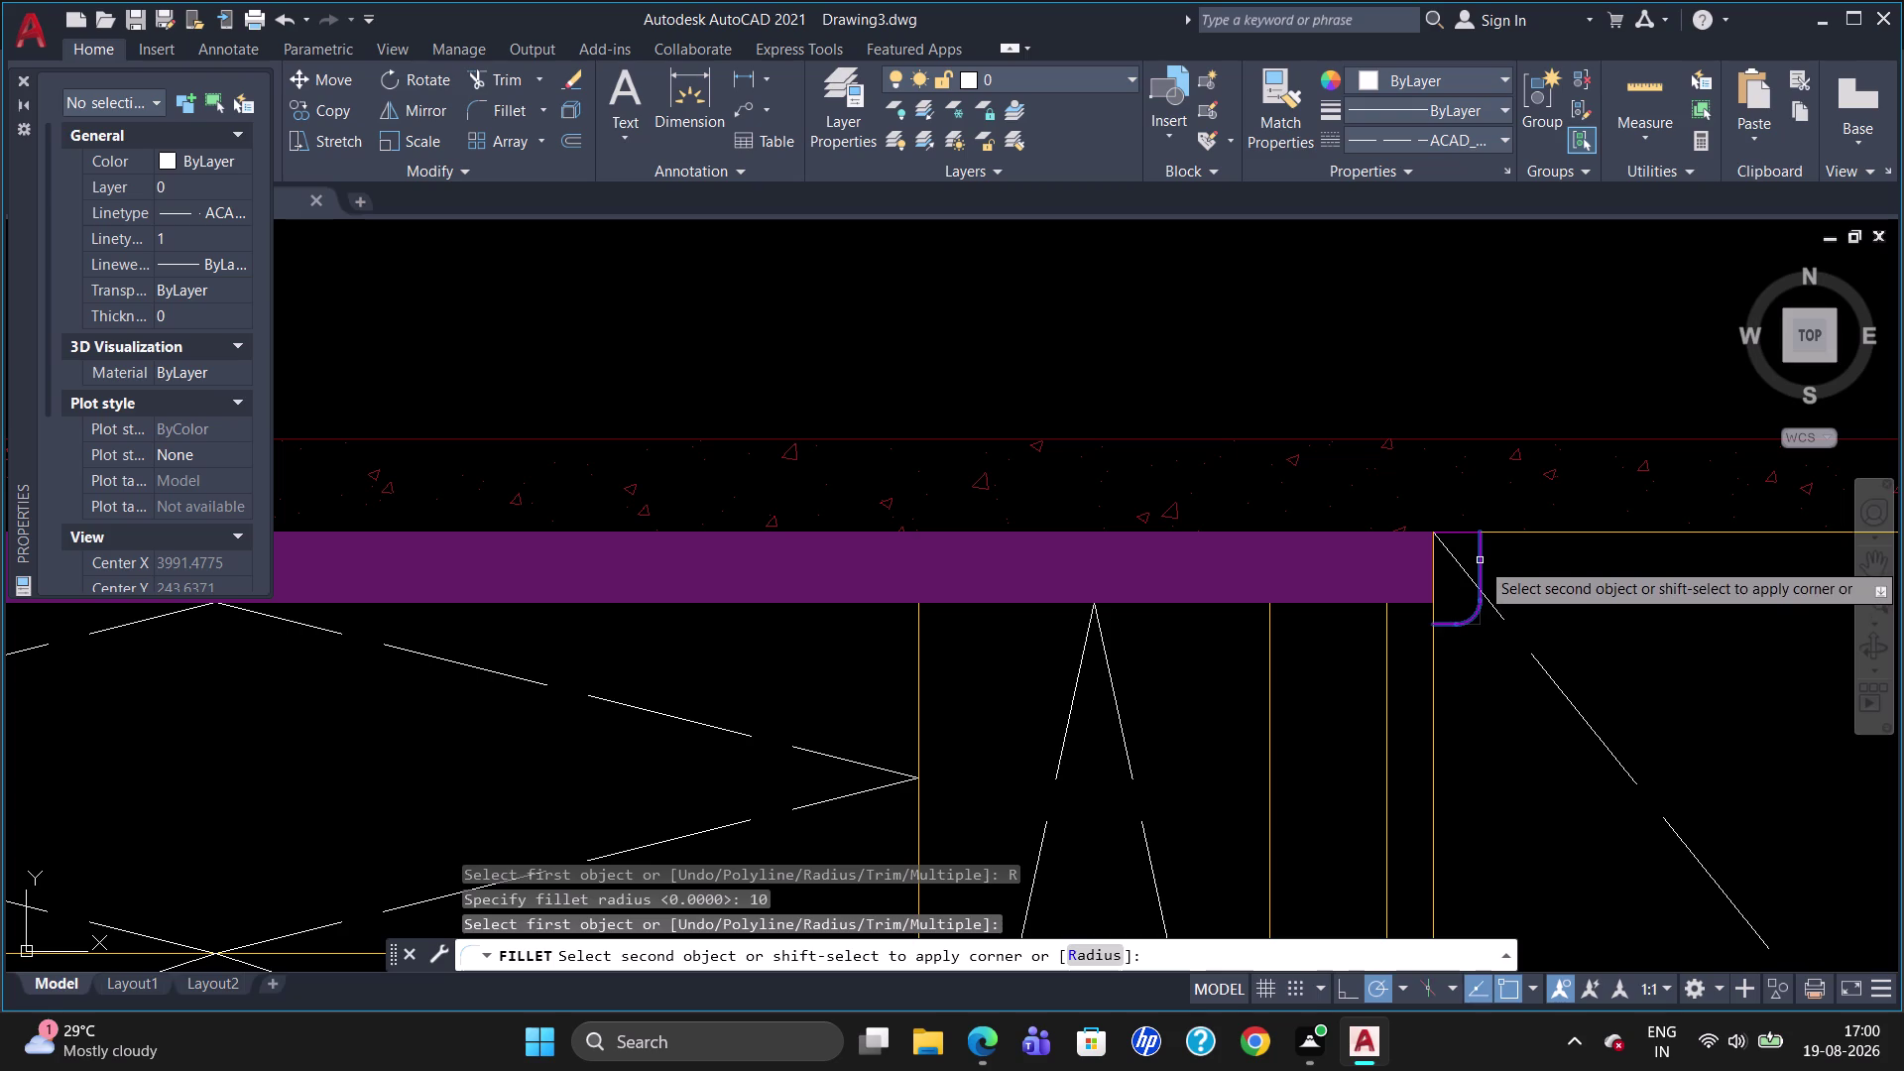
click(1480, 560)
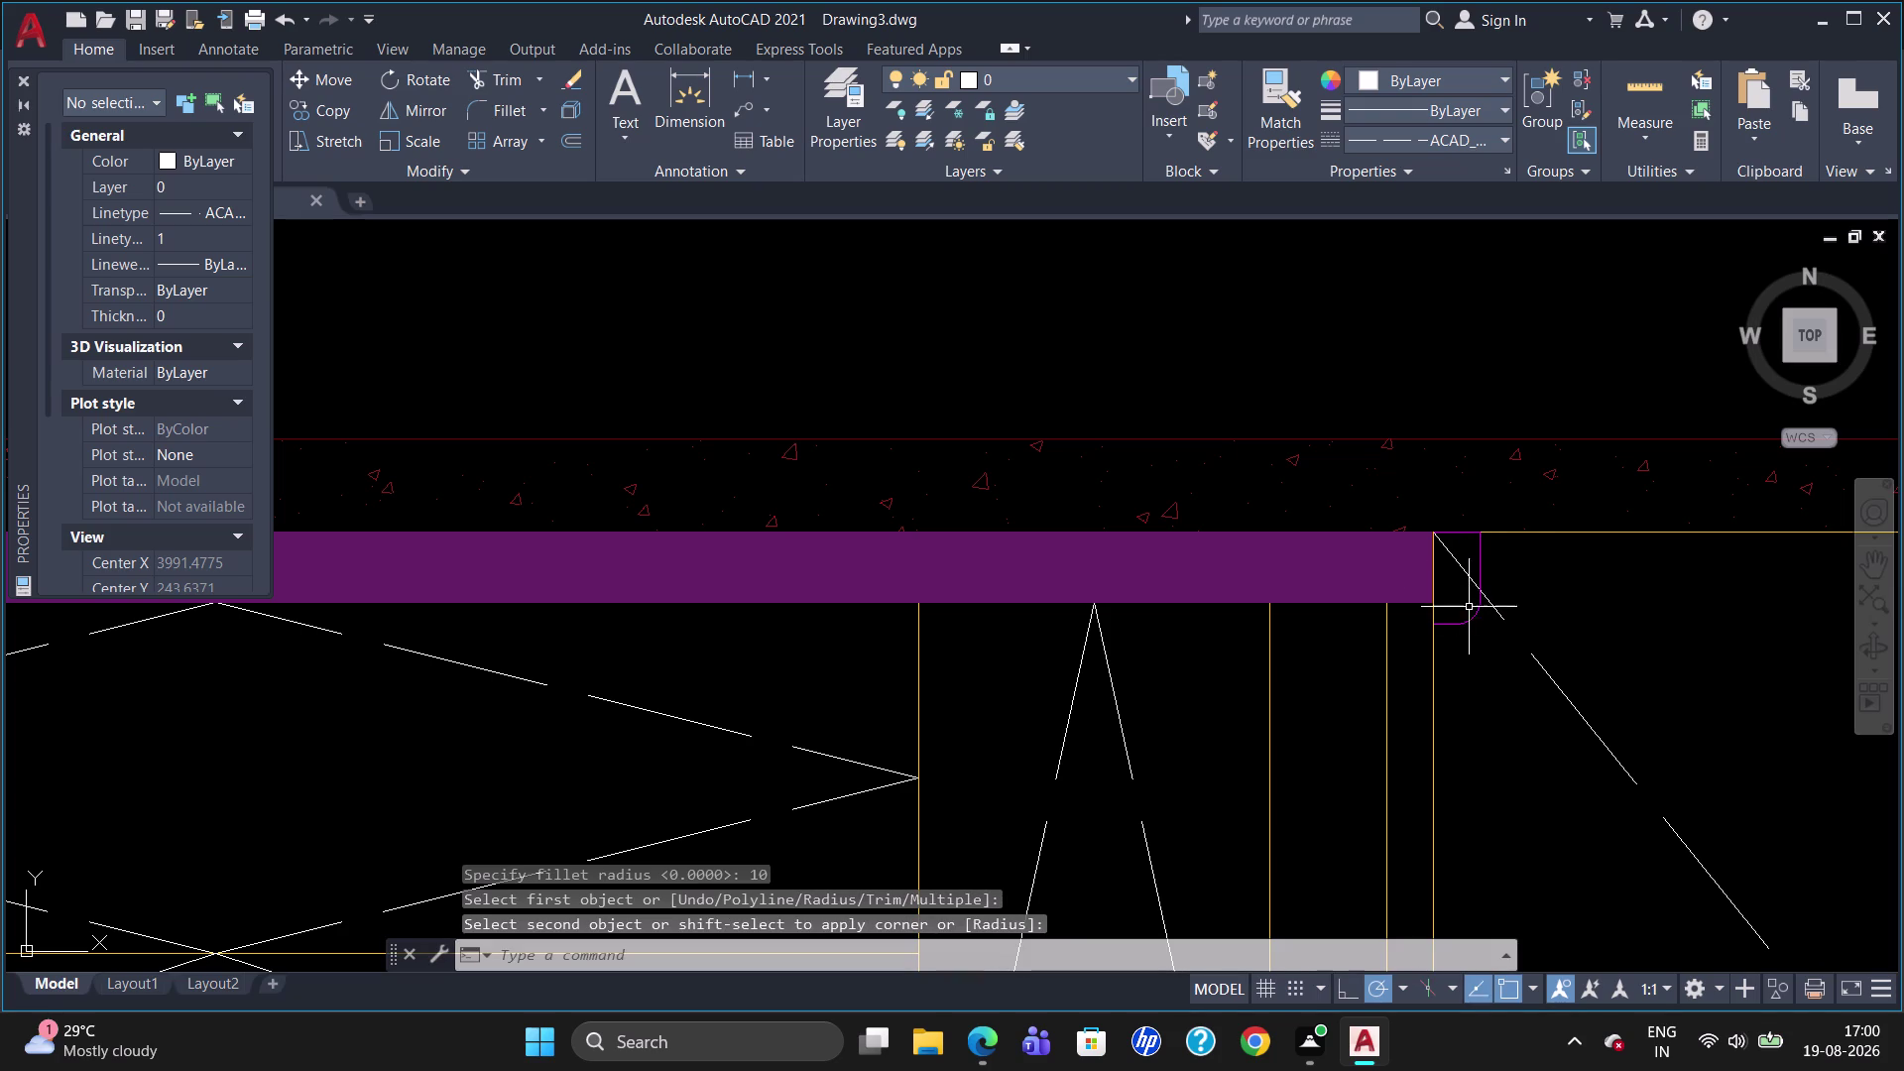
Join the three bracket pieces into a single polyline.
click(1468, 622)
click(1443, 627)
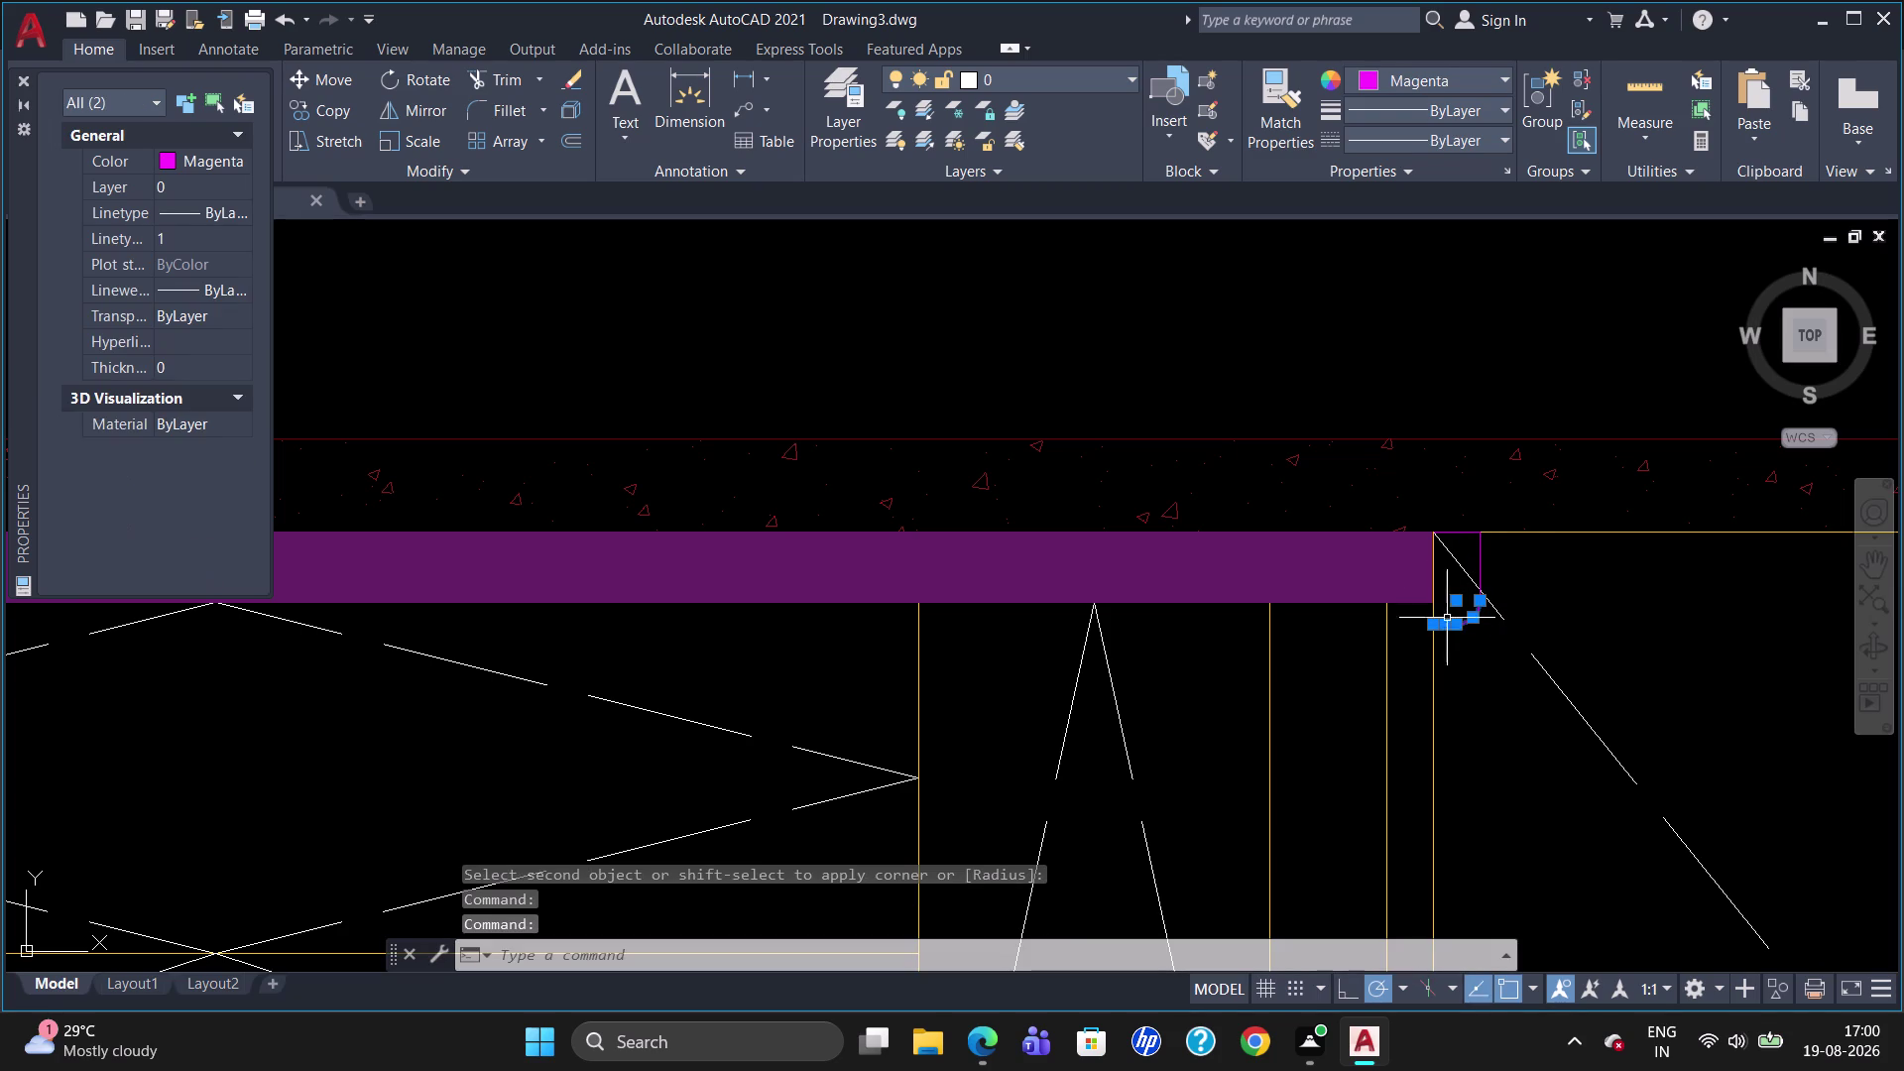
click(1481, 559)
key(j)
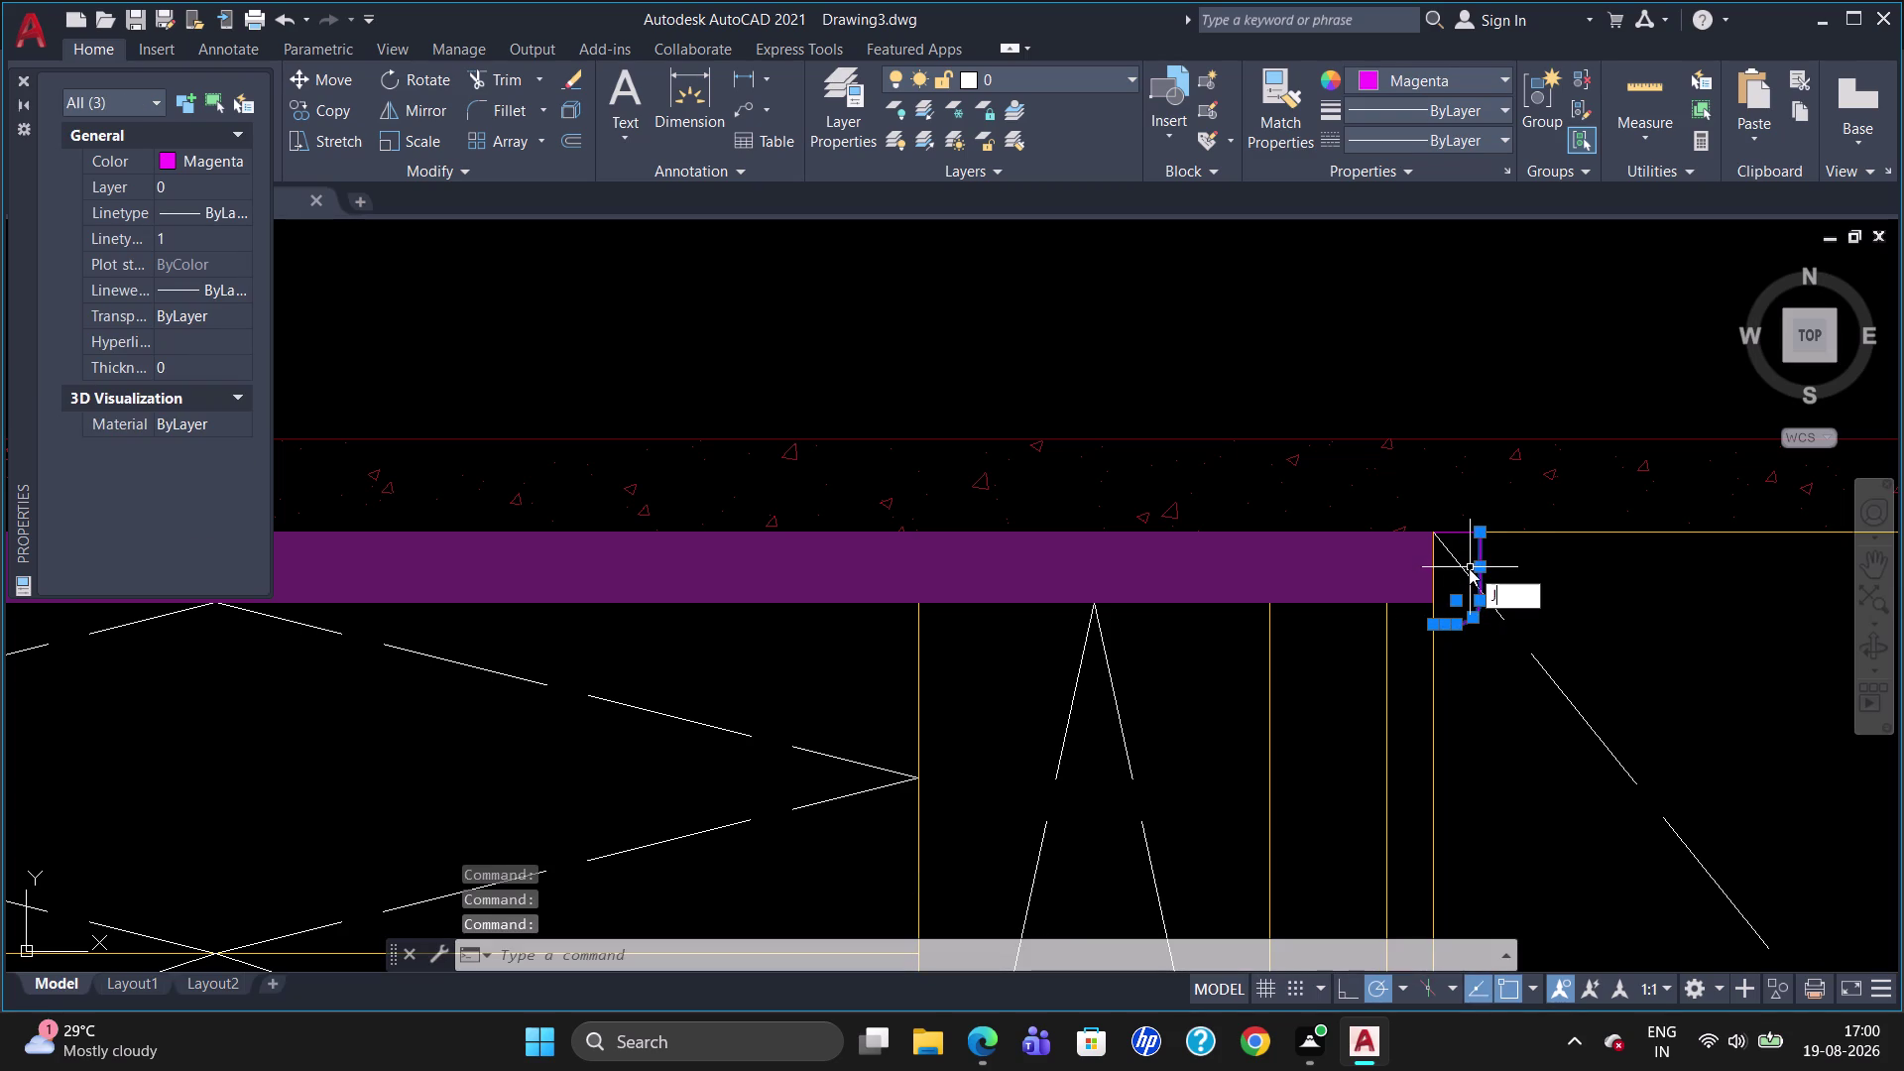
key(Return)
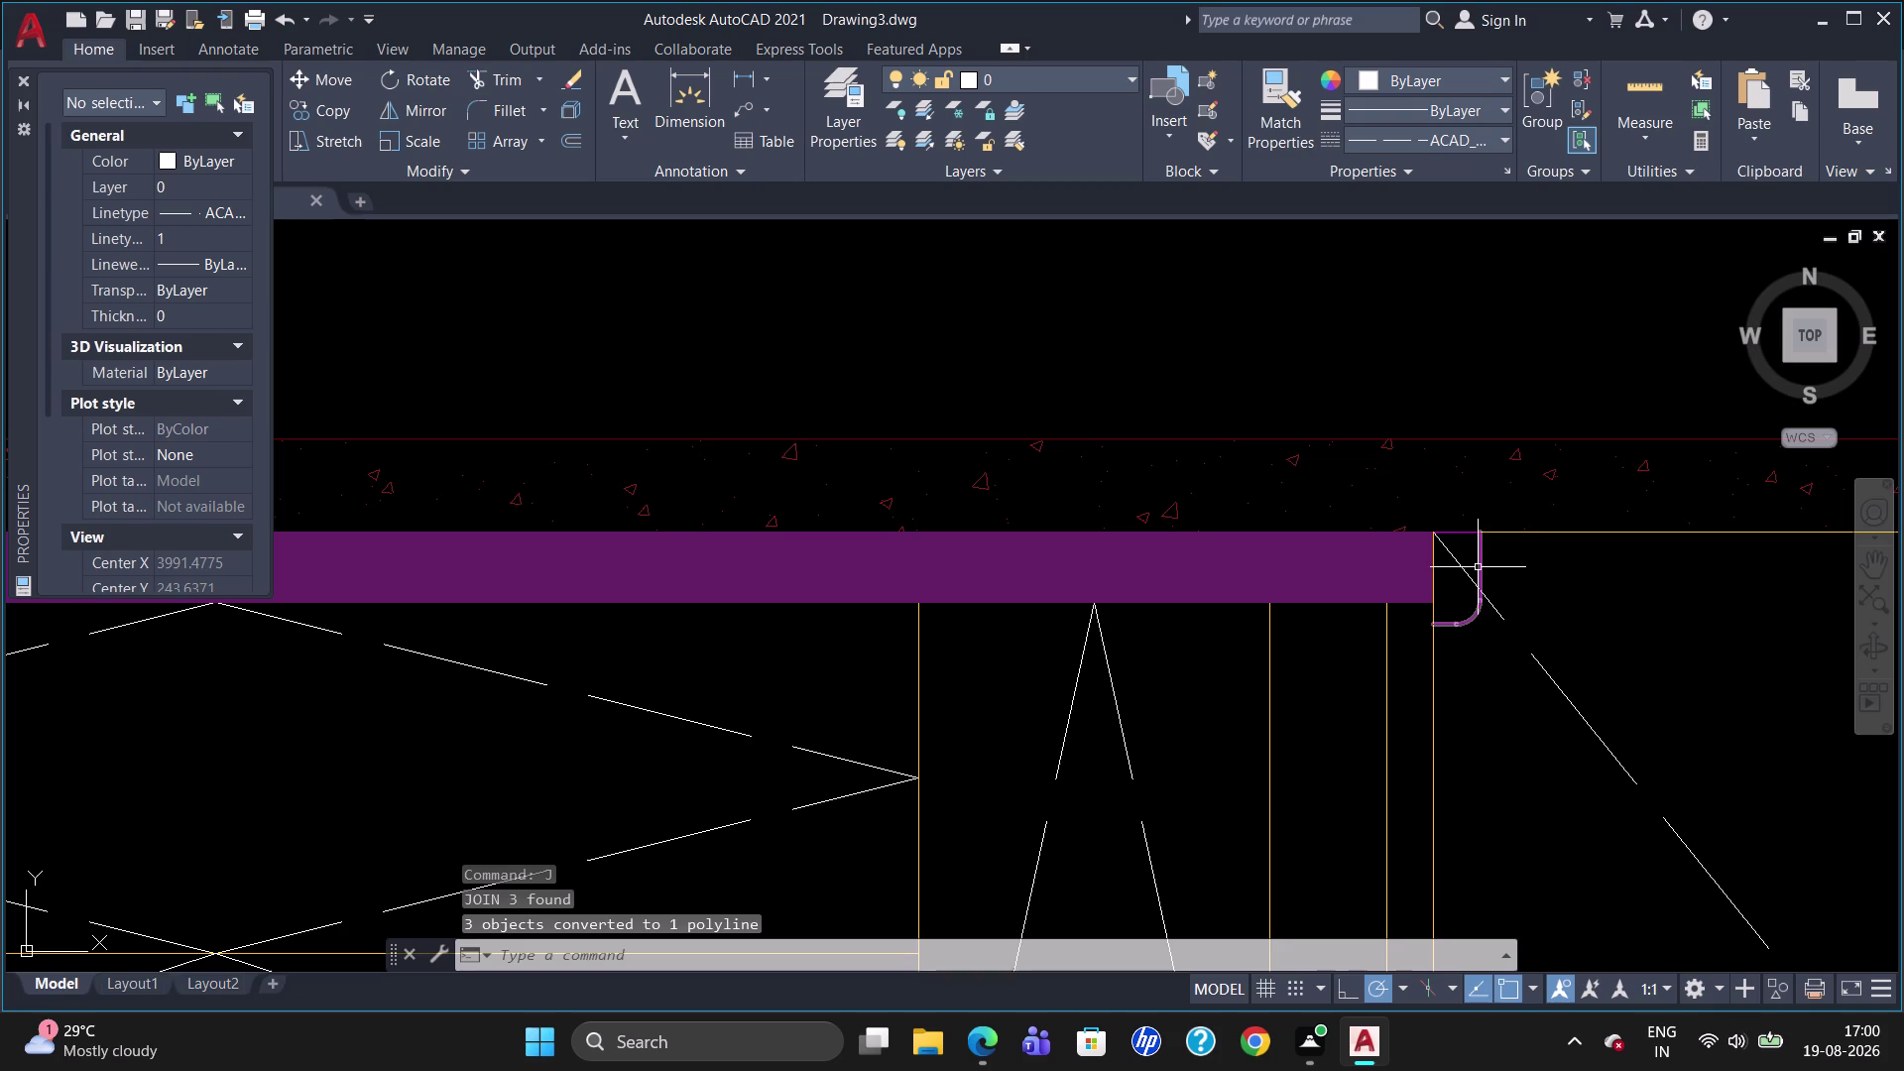
Offset the bracket polyline by 5 units.
key(o)
key(Return)
key(5)
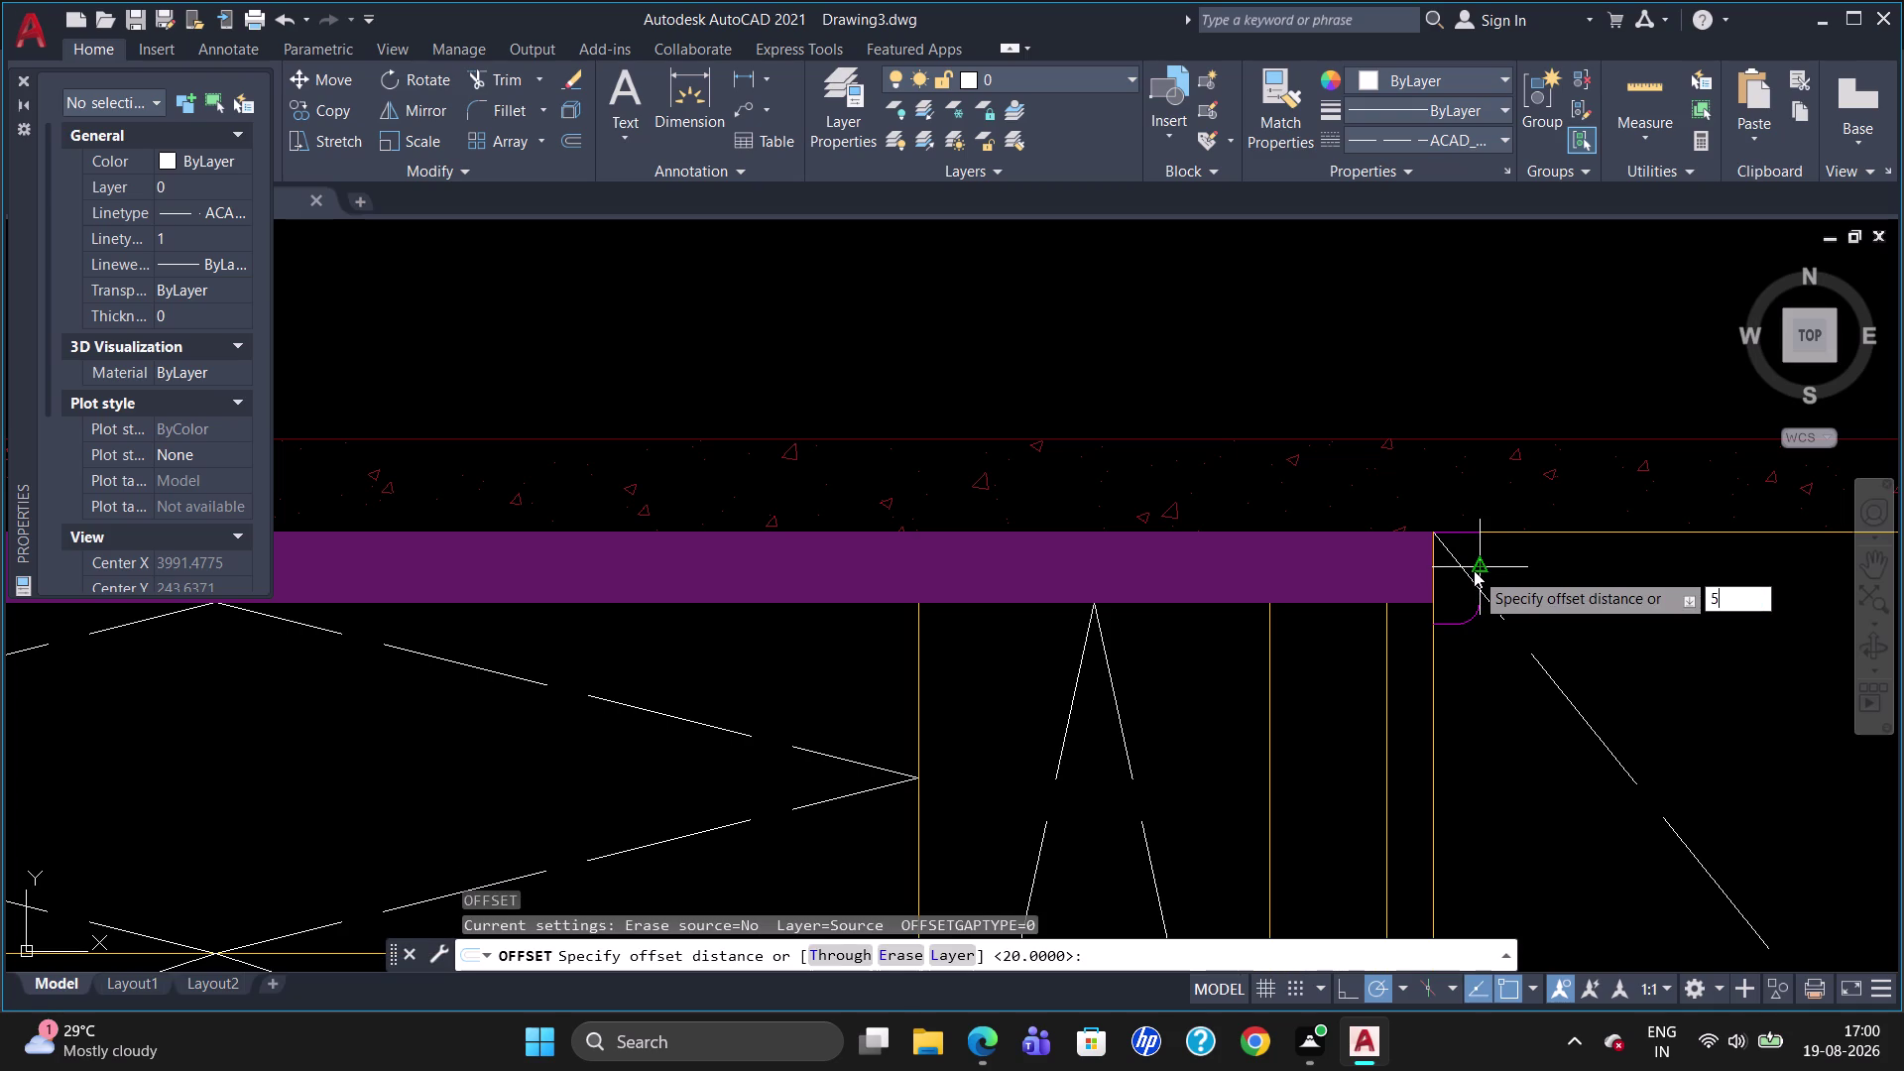
key(Return)
click(1481, 570)
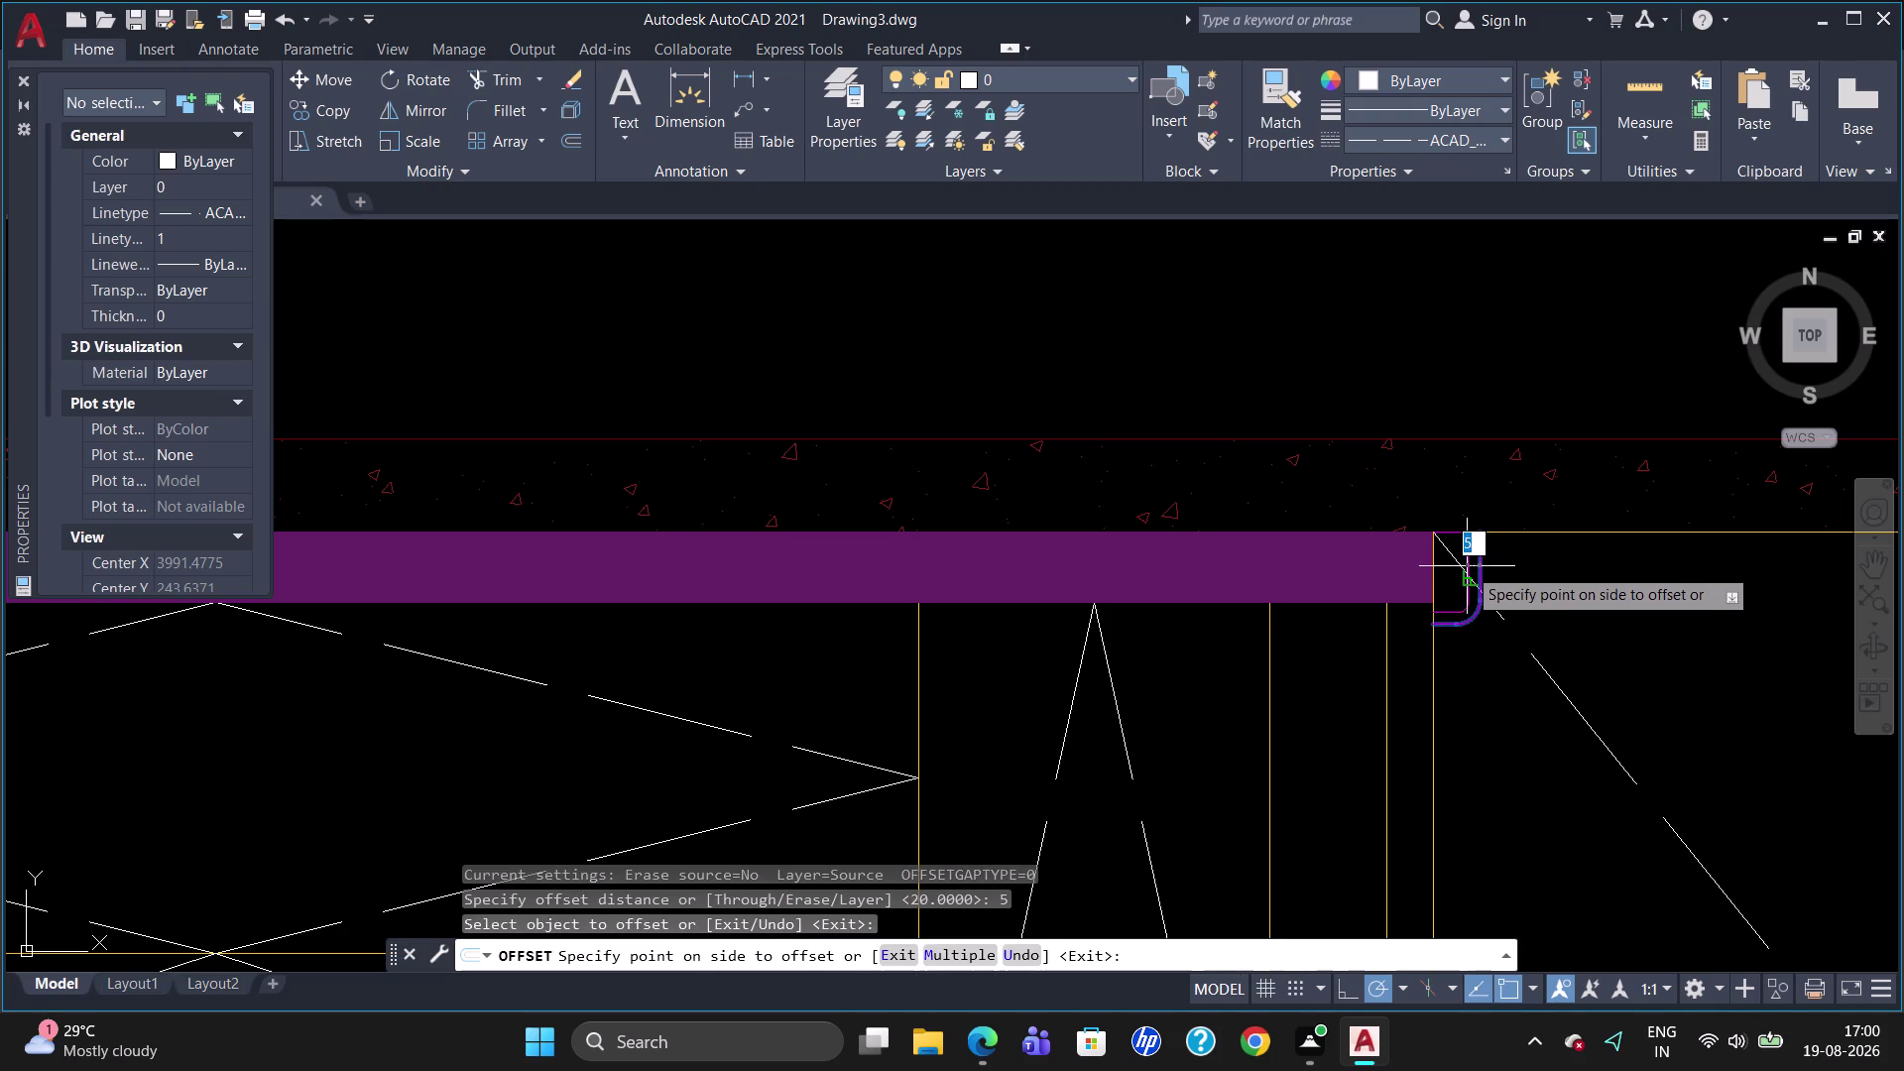
click(1467, 566)
key(Escape)
scroll(down, 3)
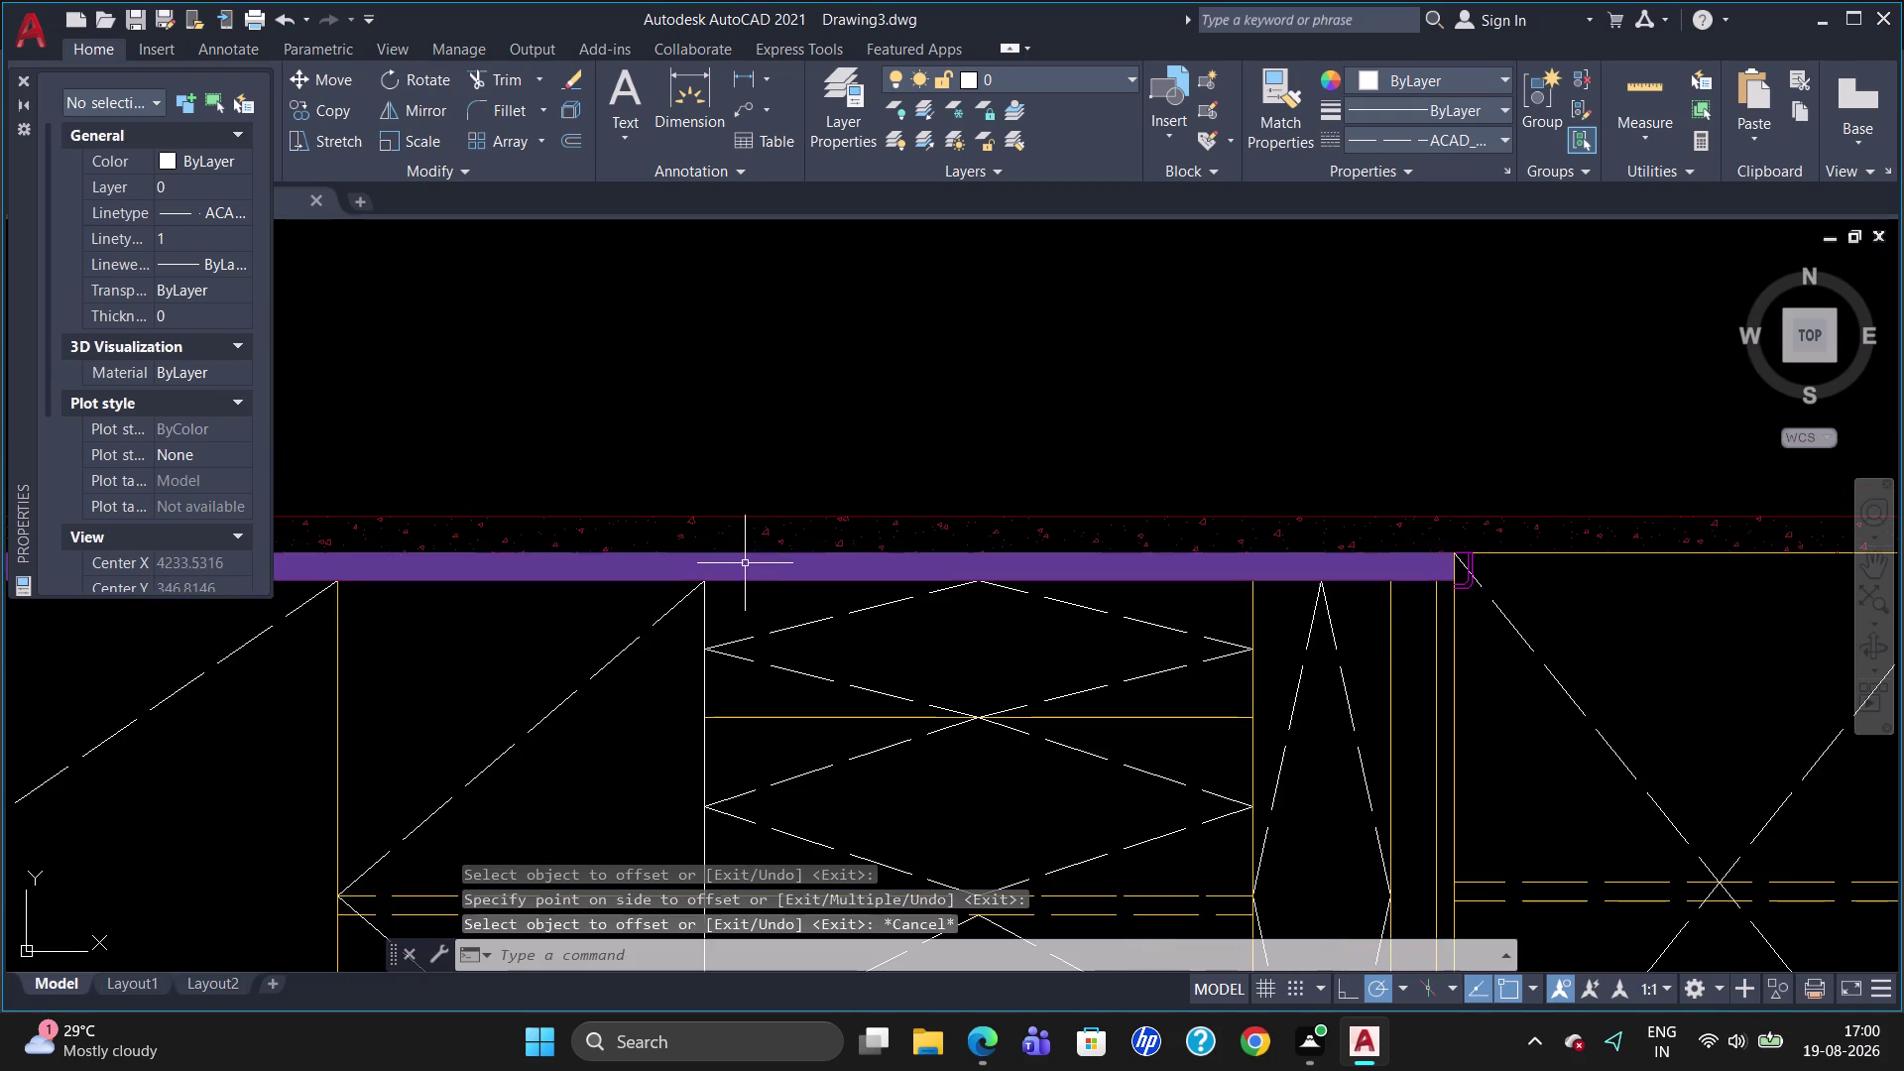
scroll(down, 3)
Draw a short three-line profile at the purple band's left end with LINE.
click(19, 72)
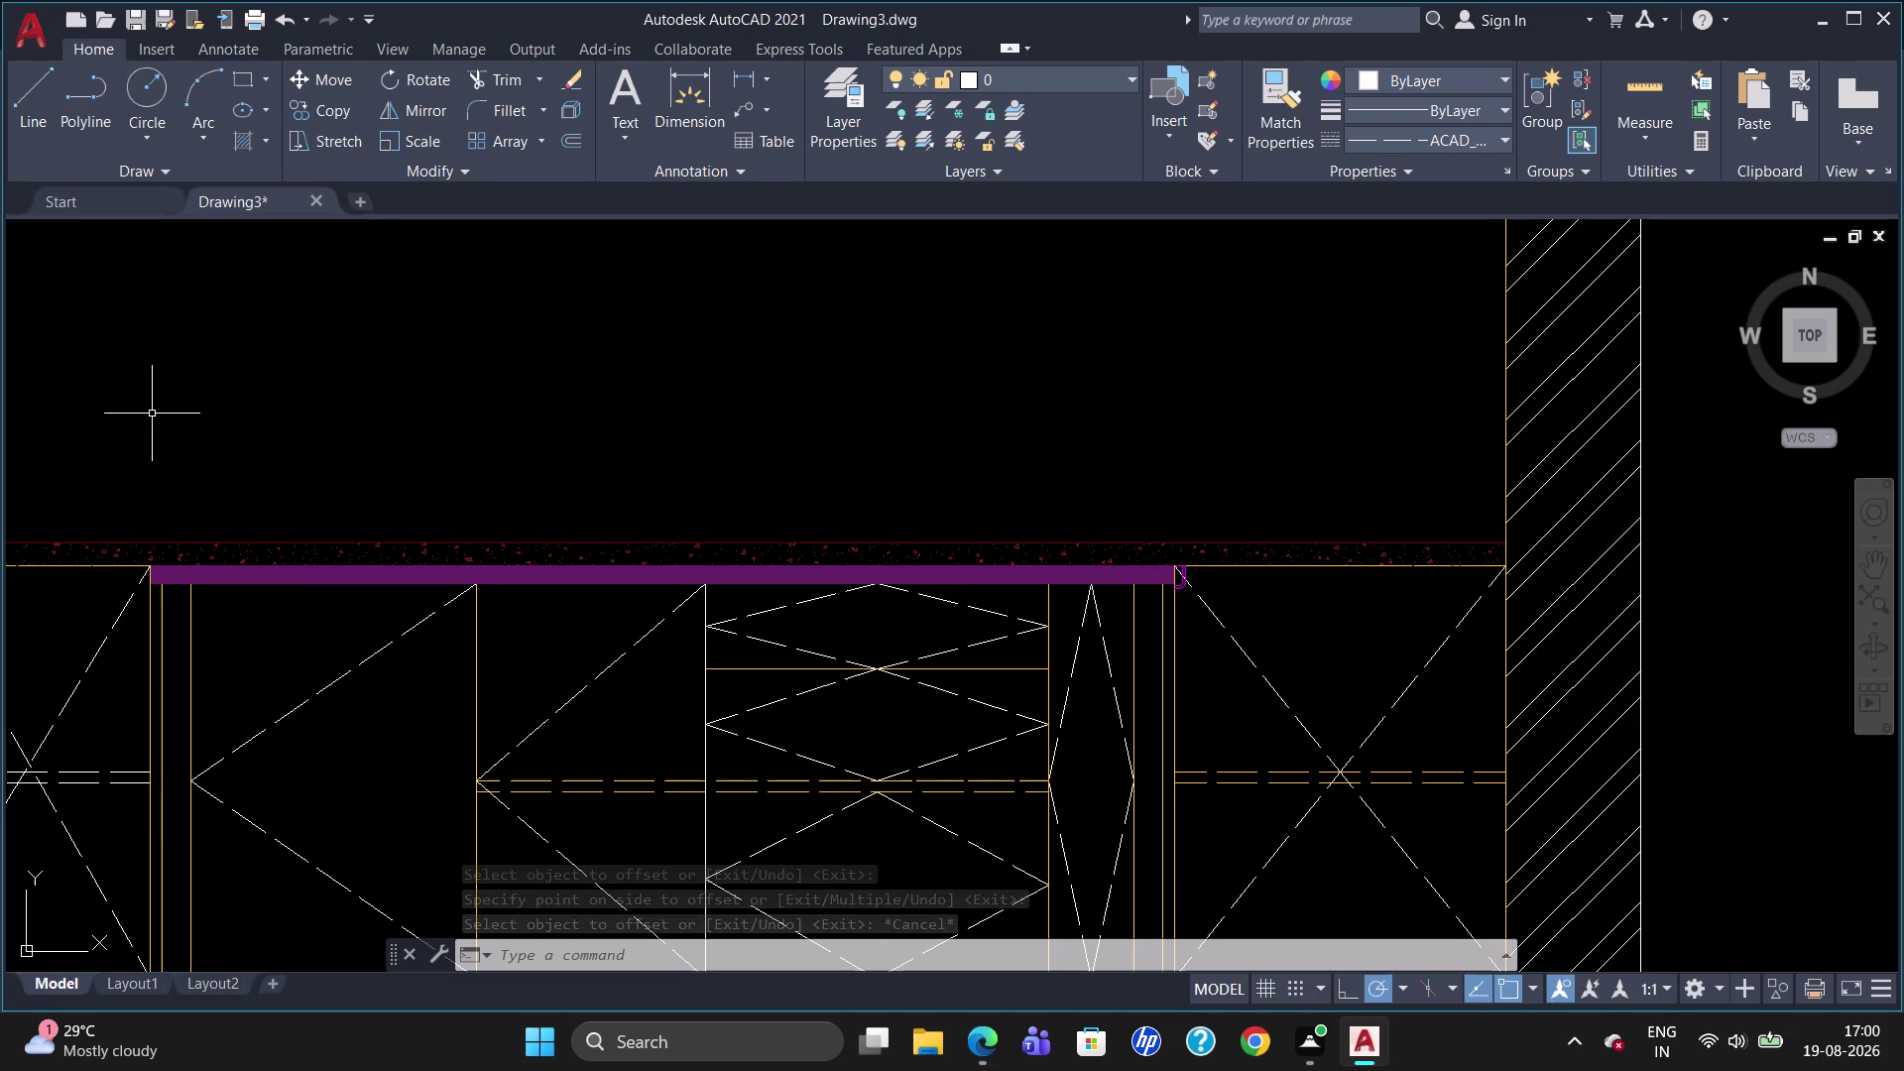
scroll(up, 3)
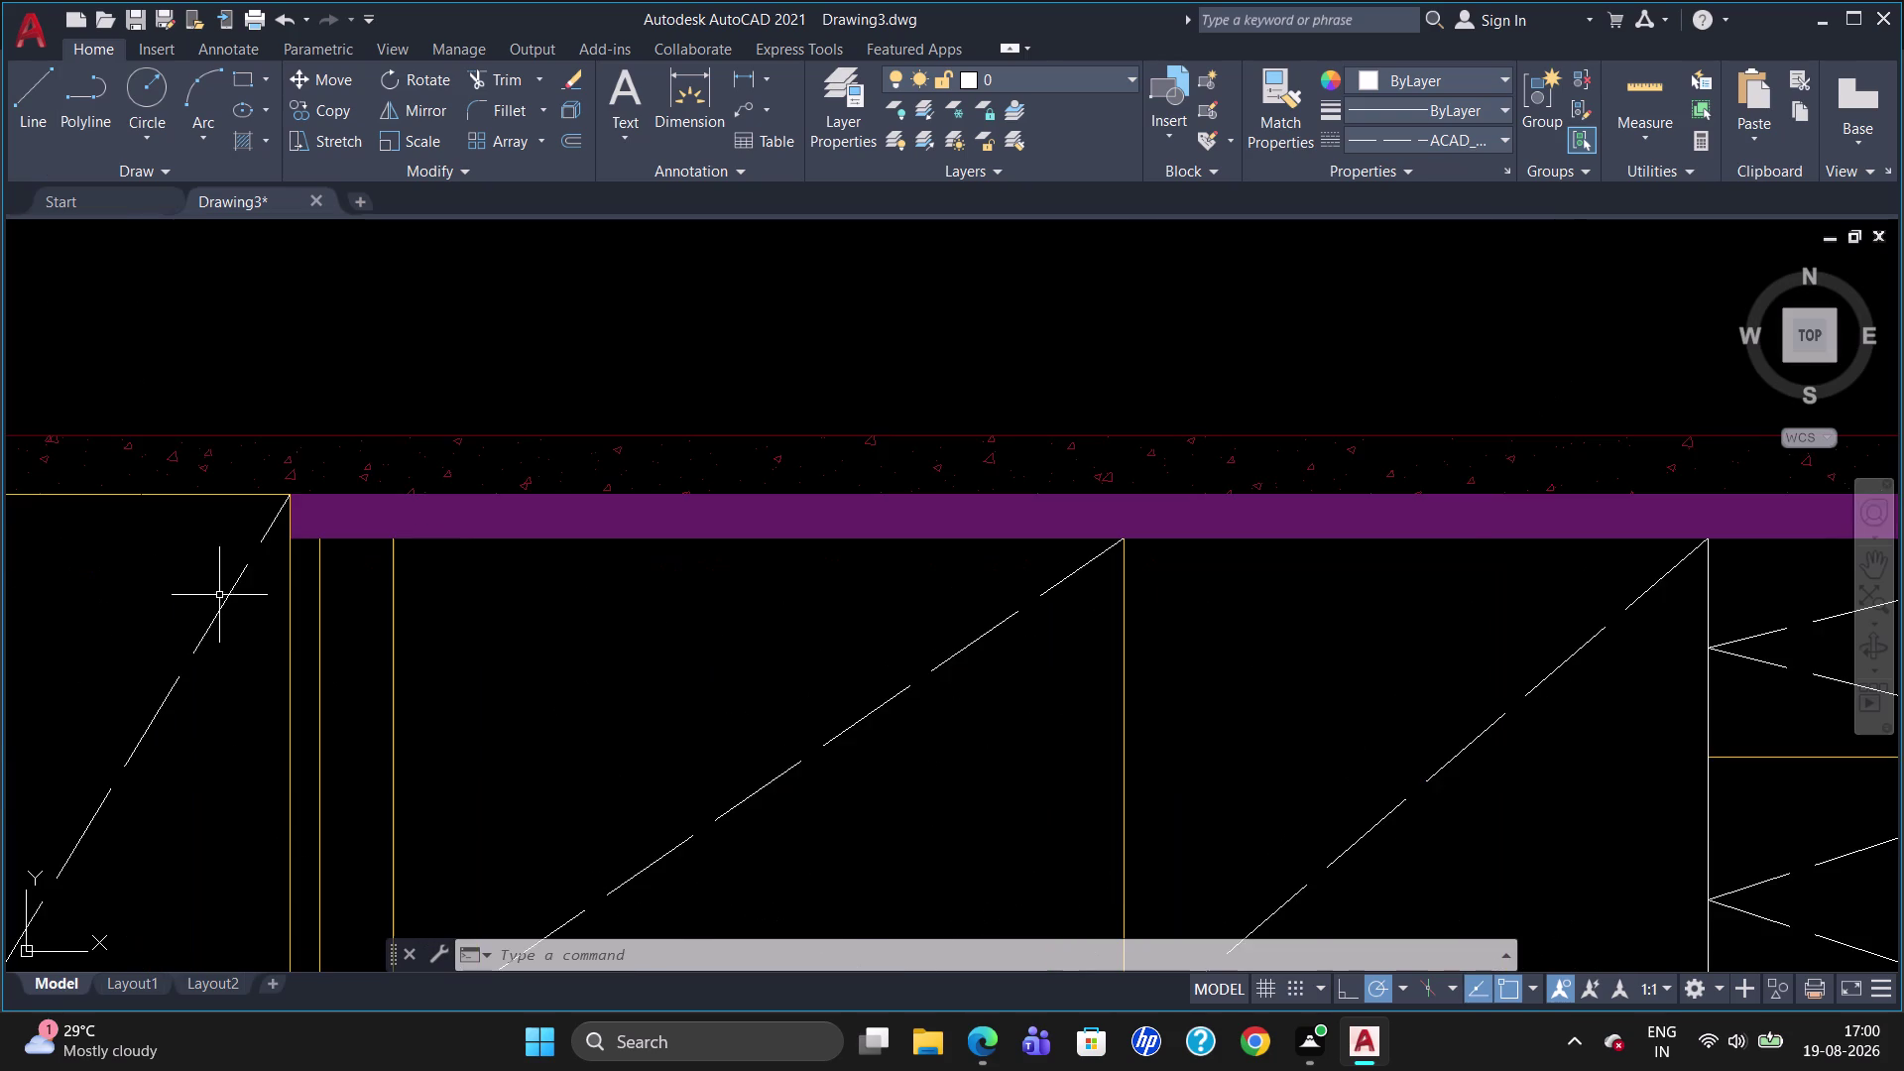
scroll(down, 3)
scroll(up, 3)
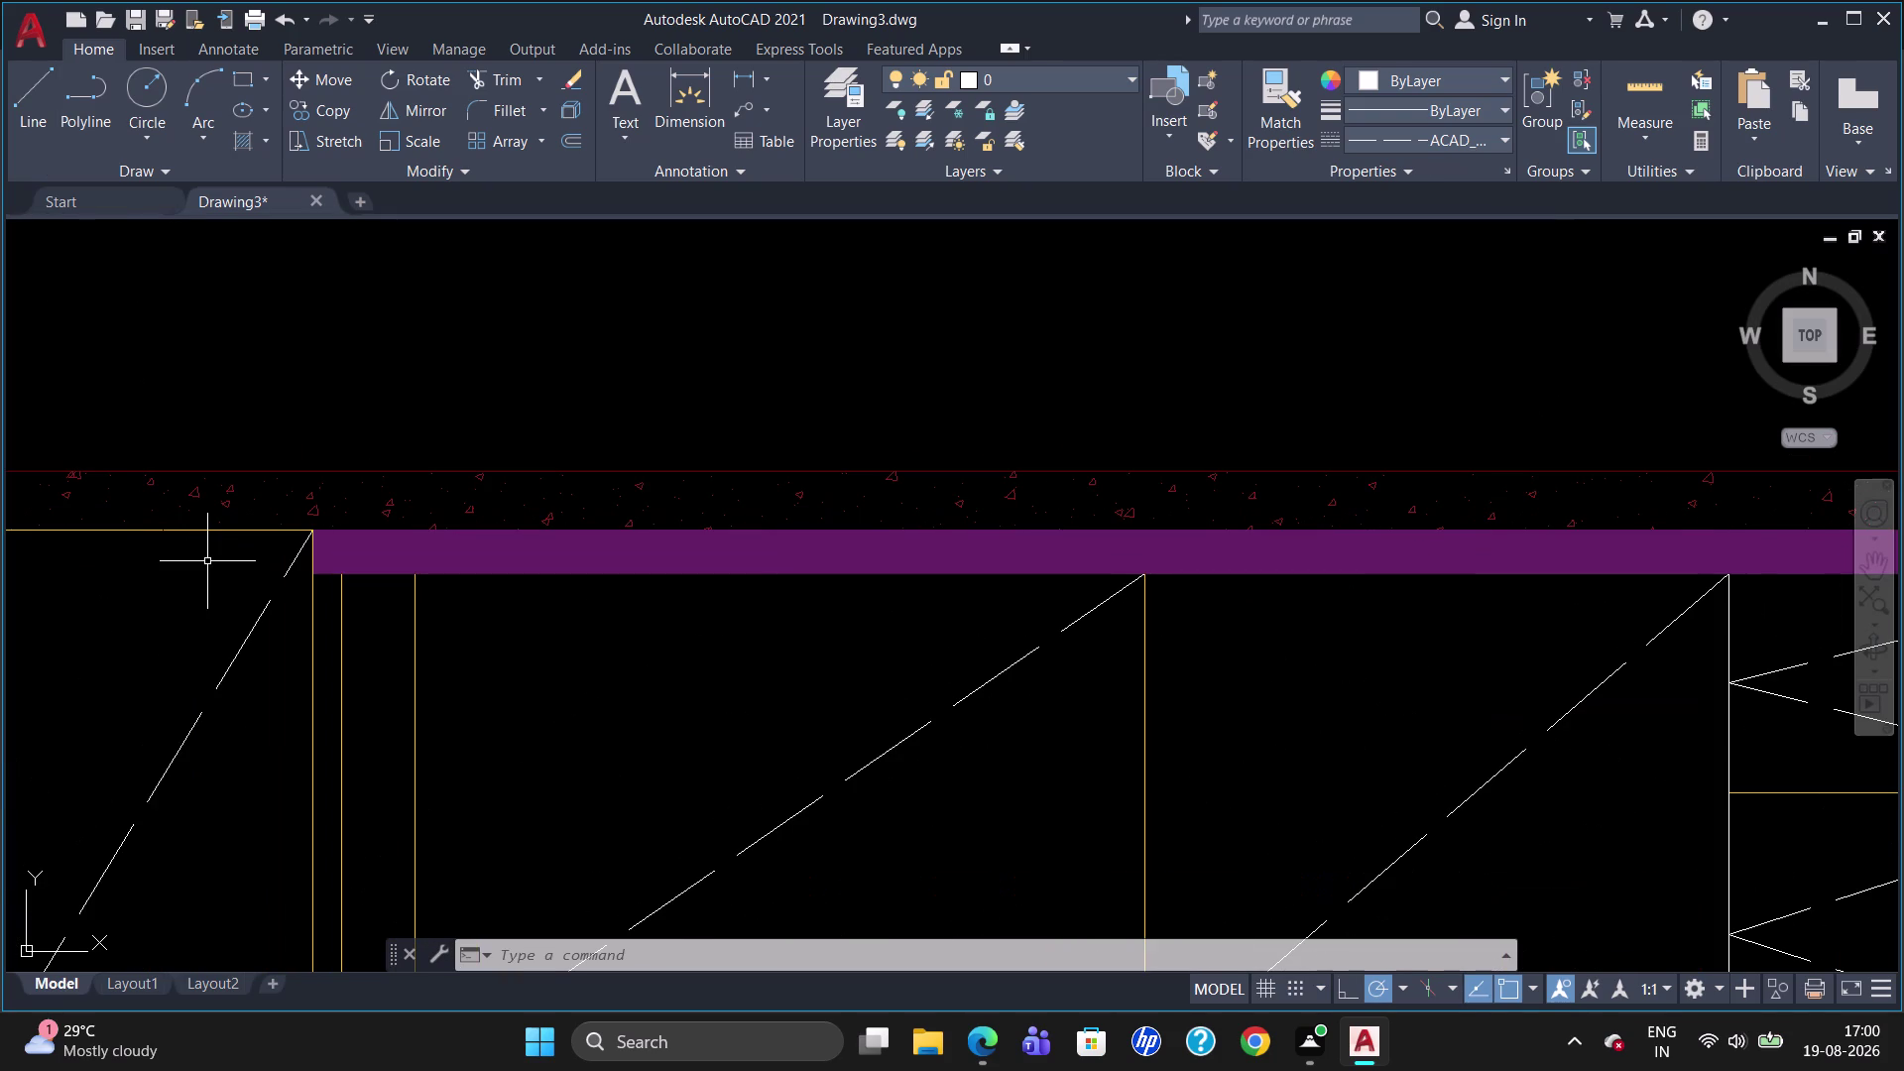
key(l)
key(Return)
click(309, 535)
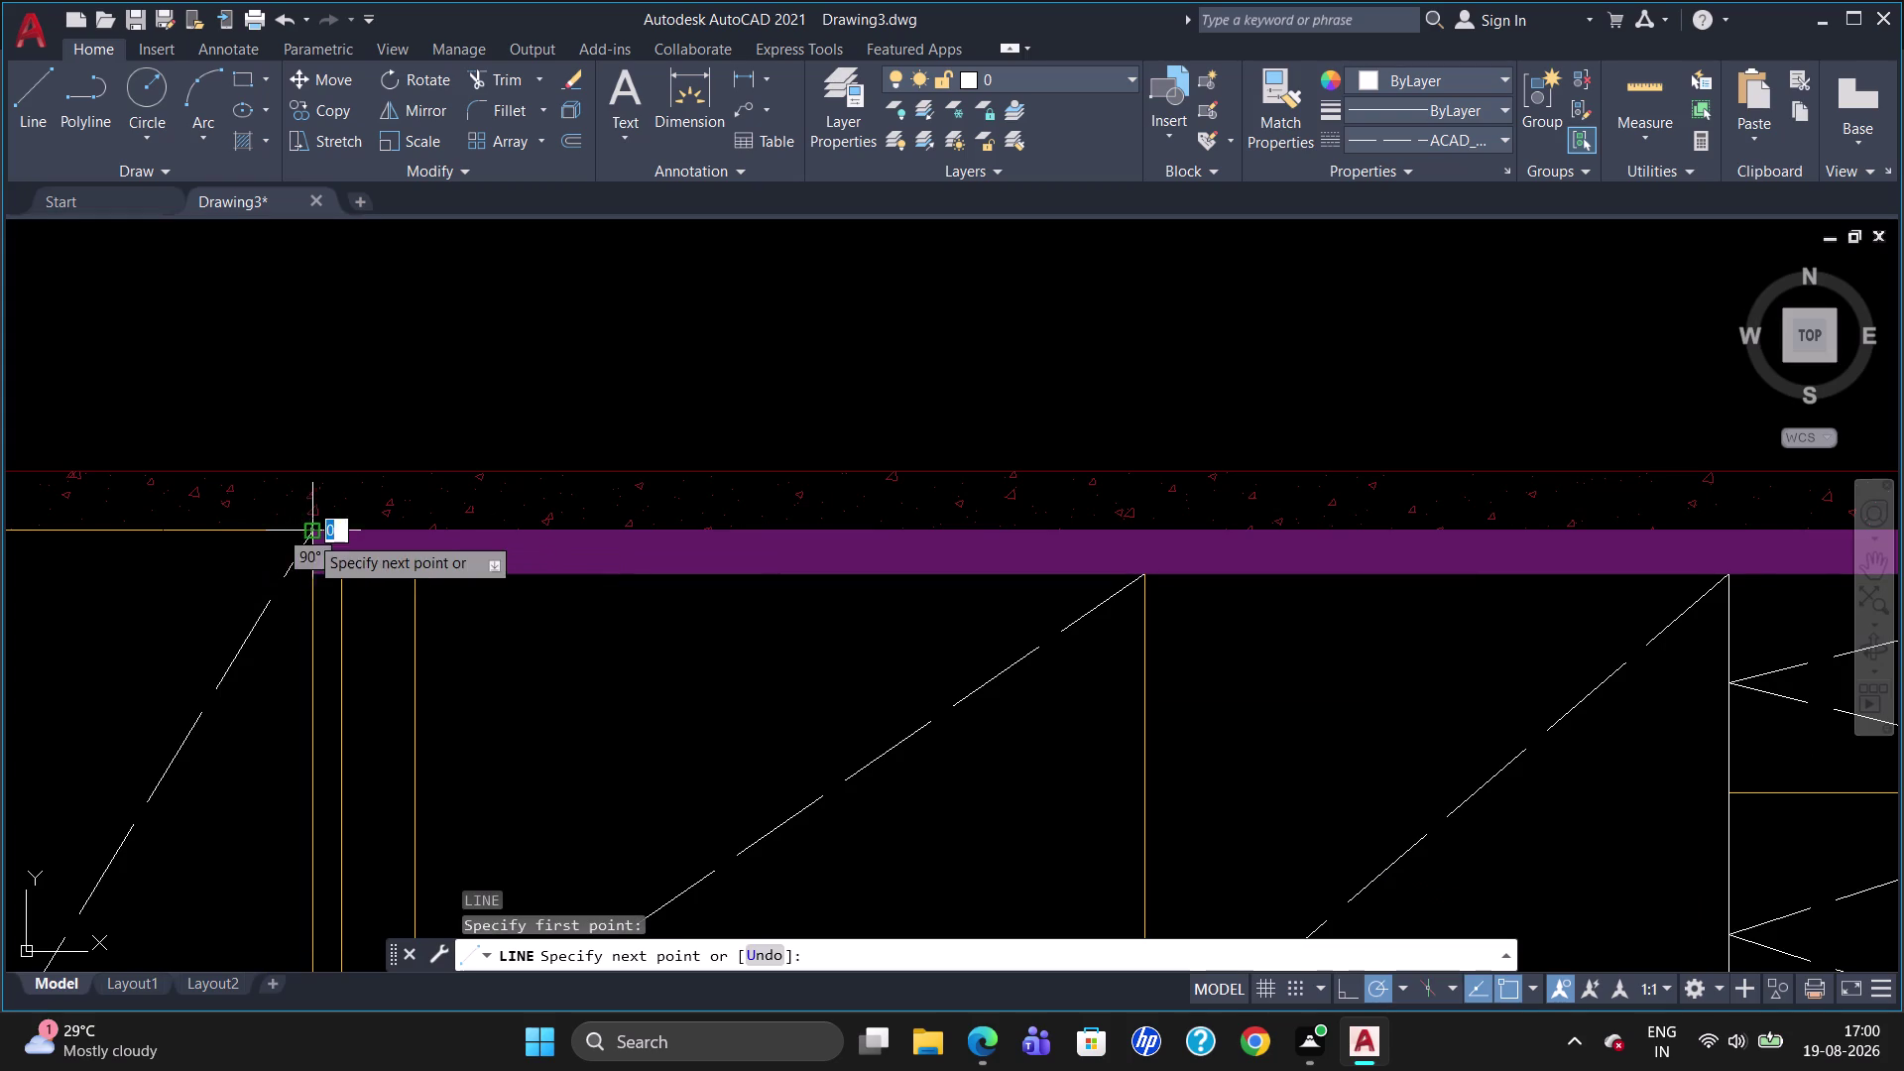
click(287, 536)
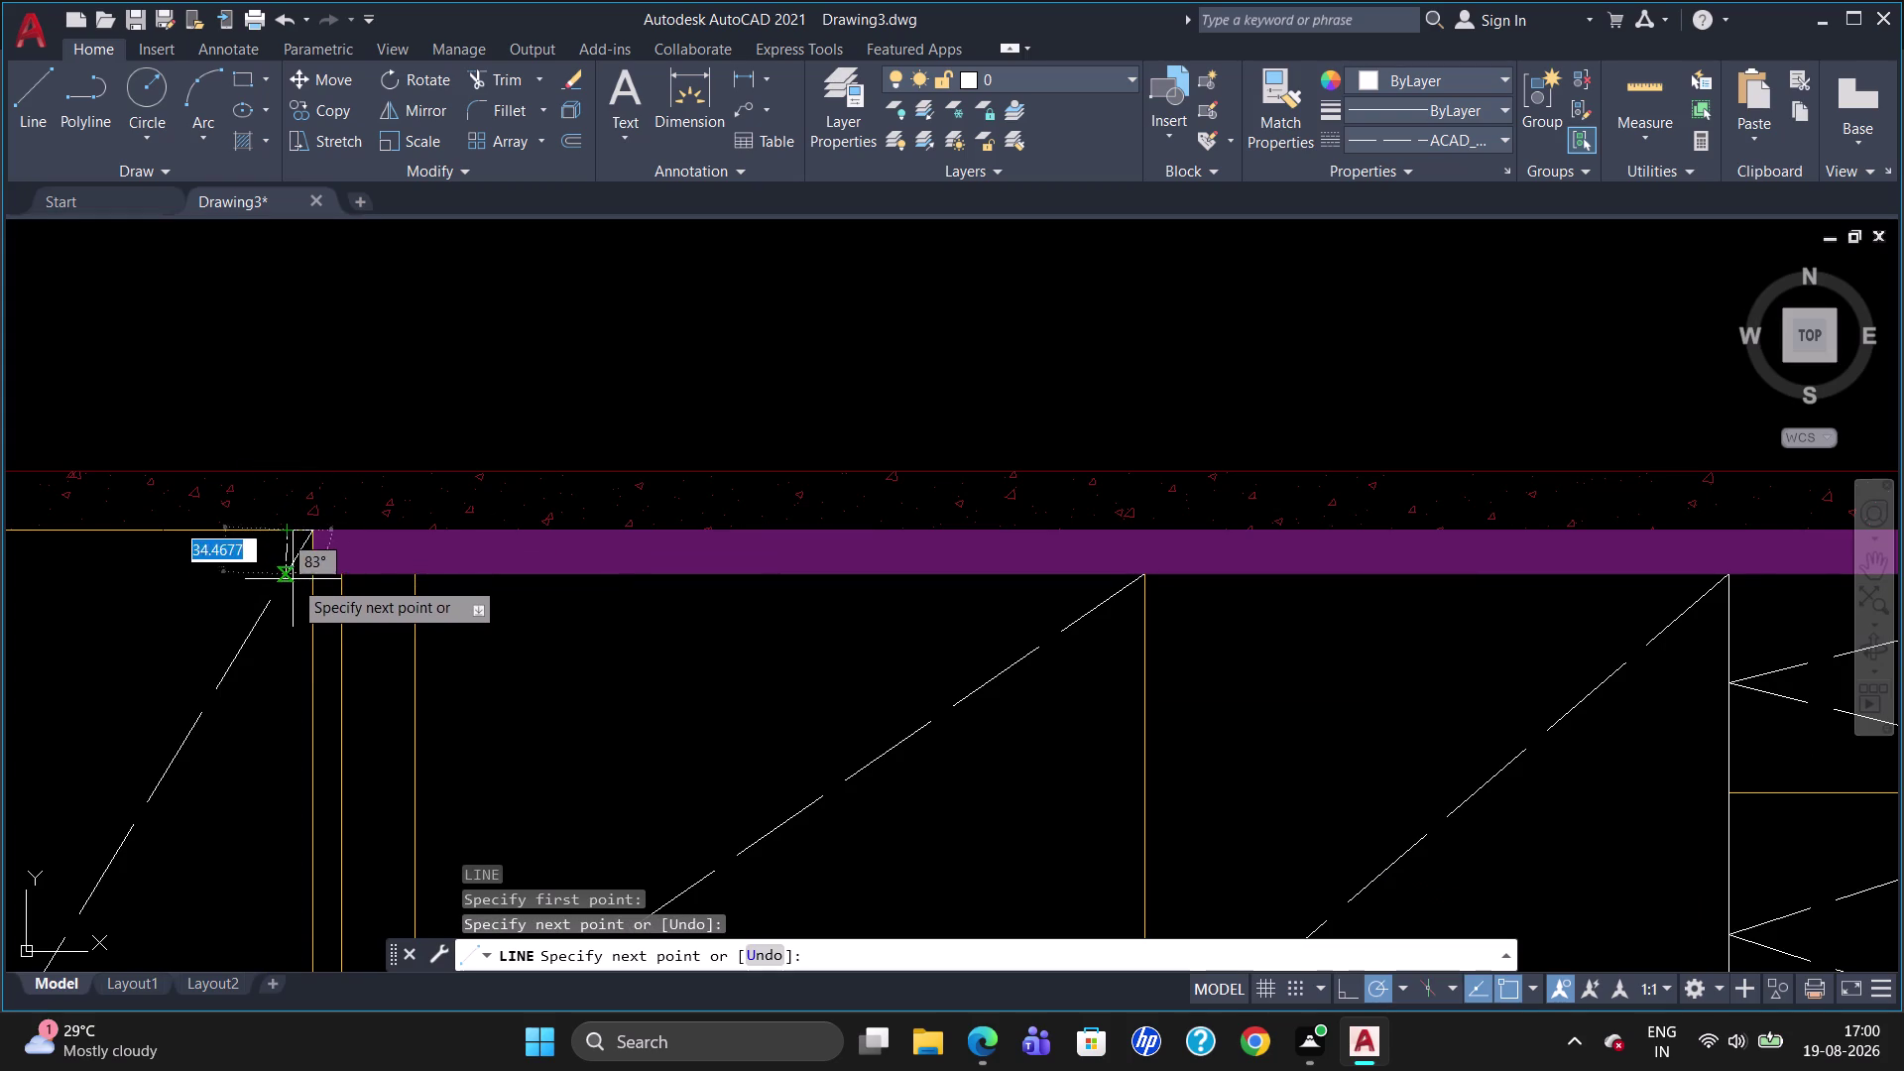
click(296, 588)
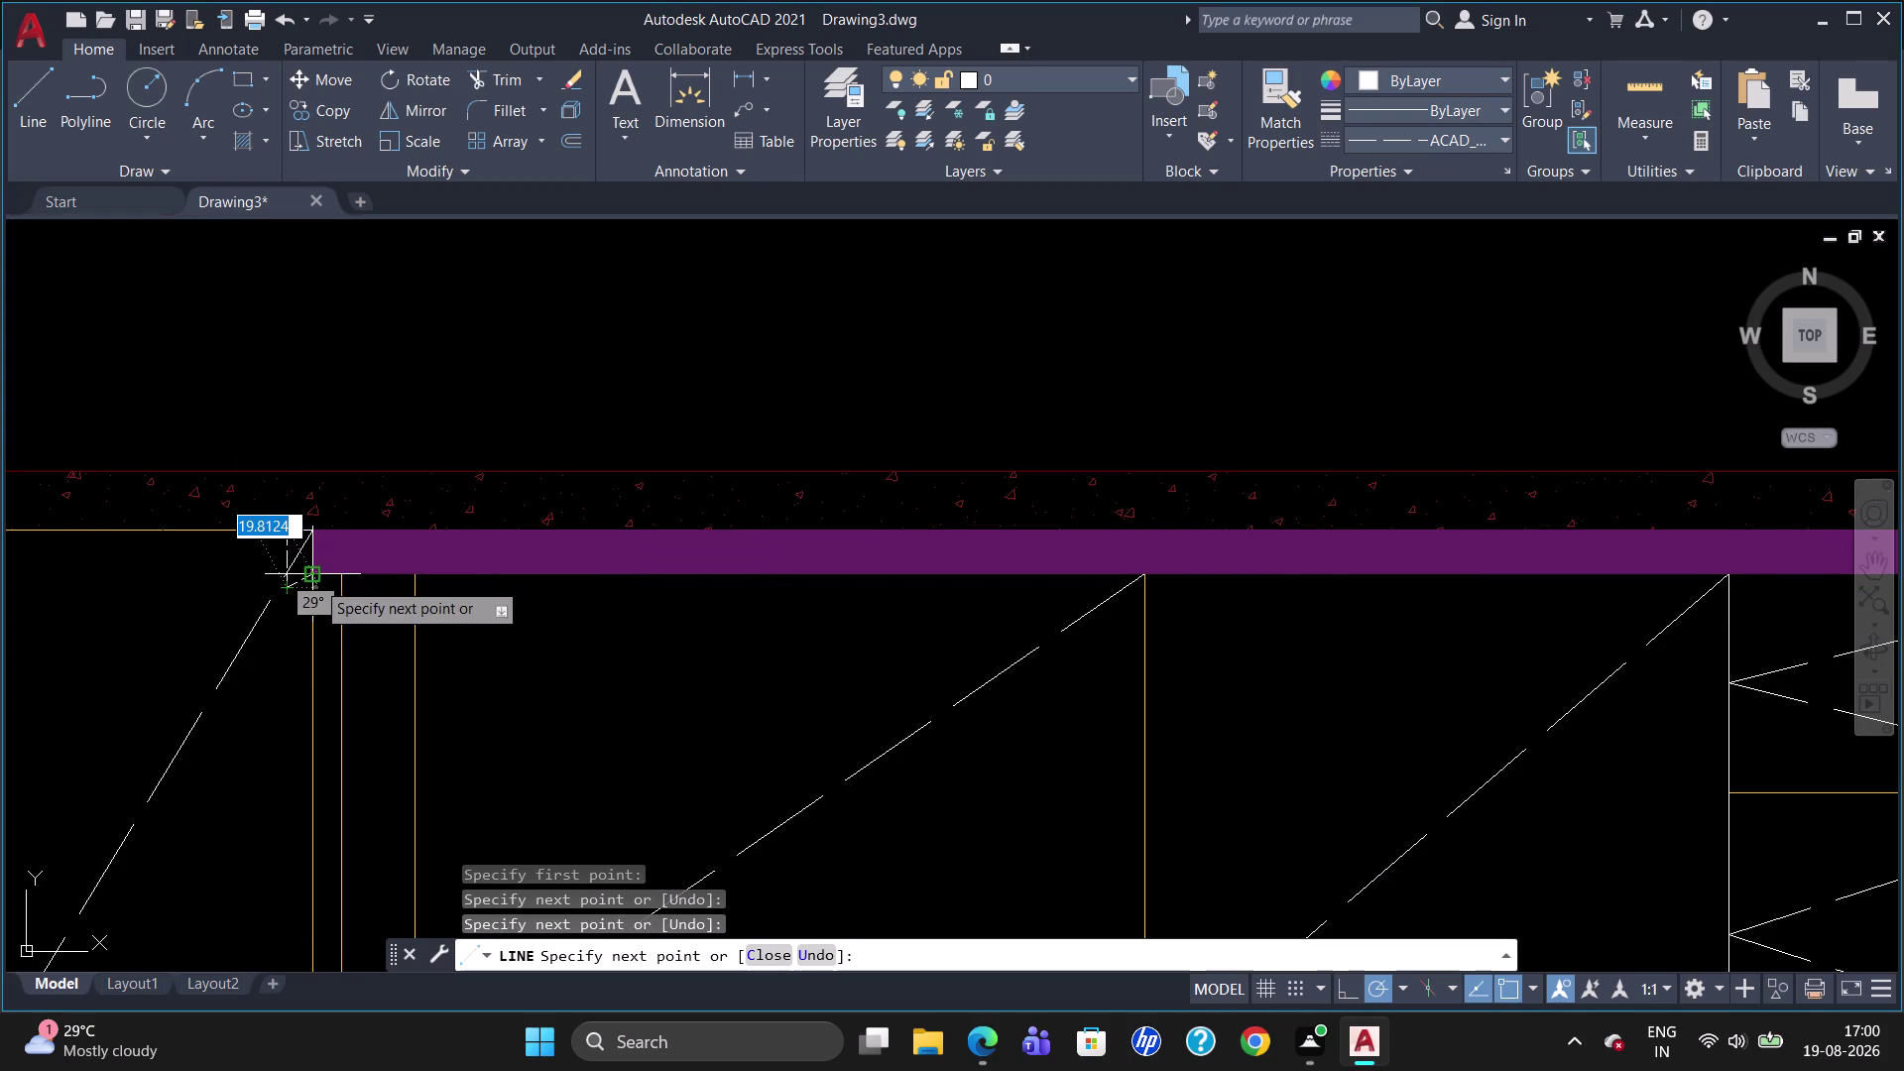
click(319, 589)
key(Escape)
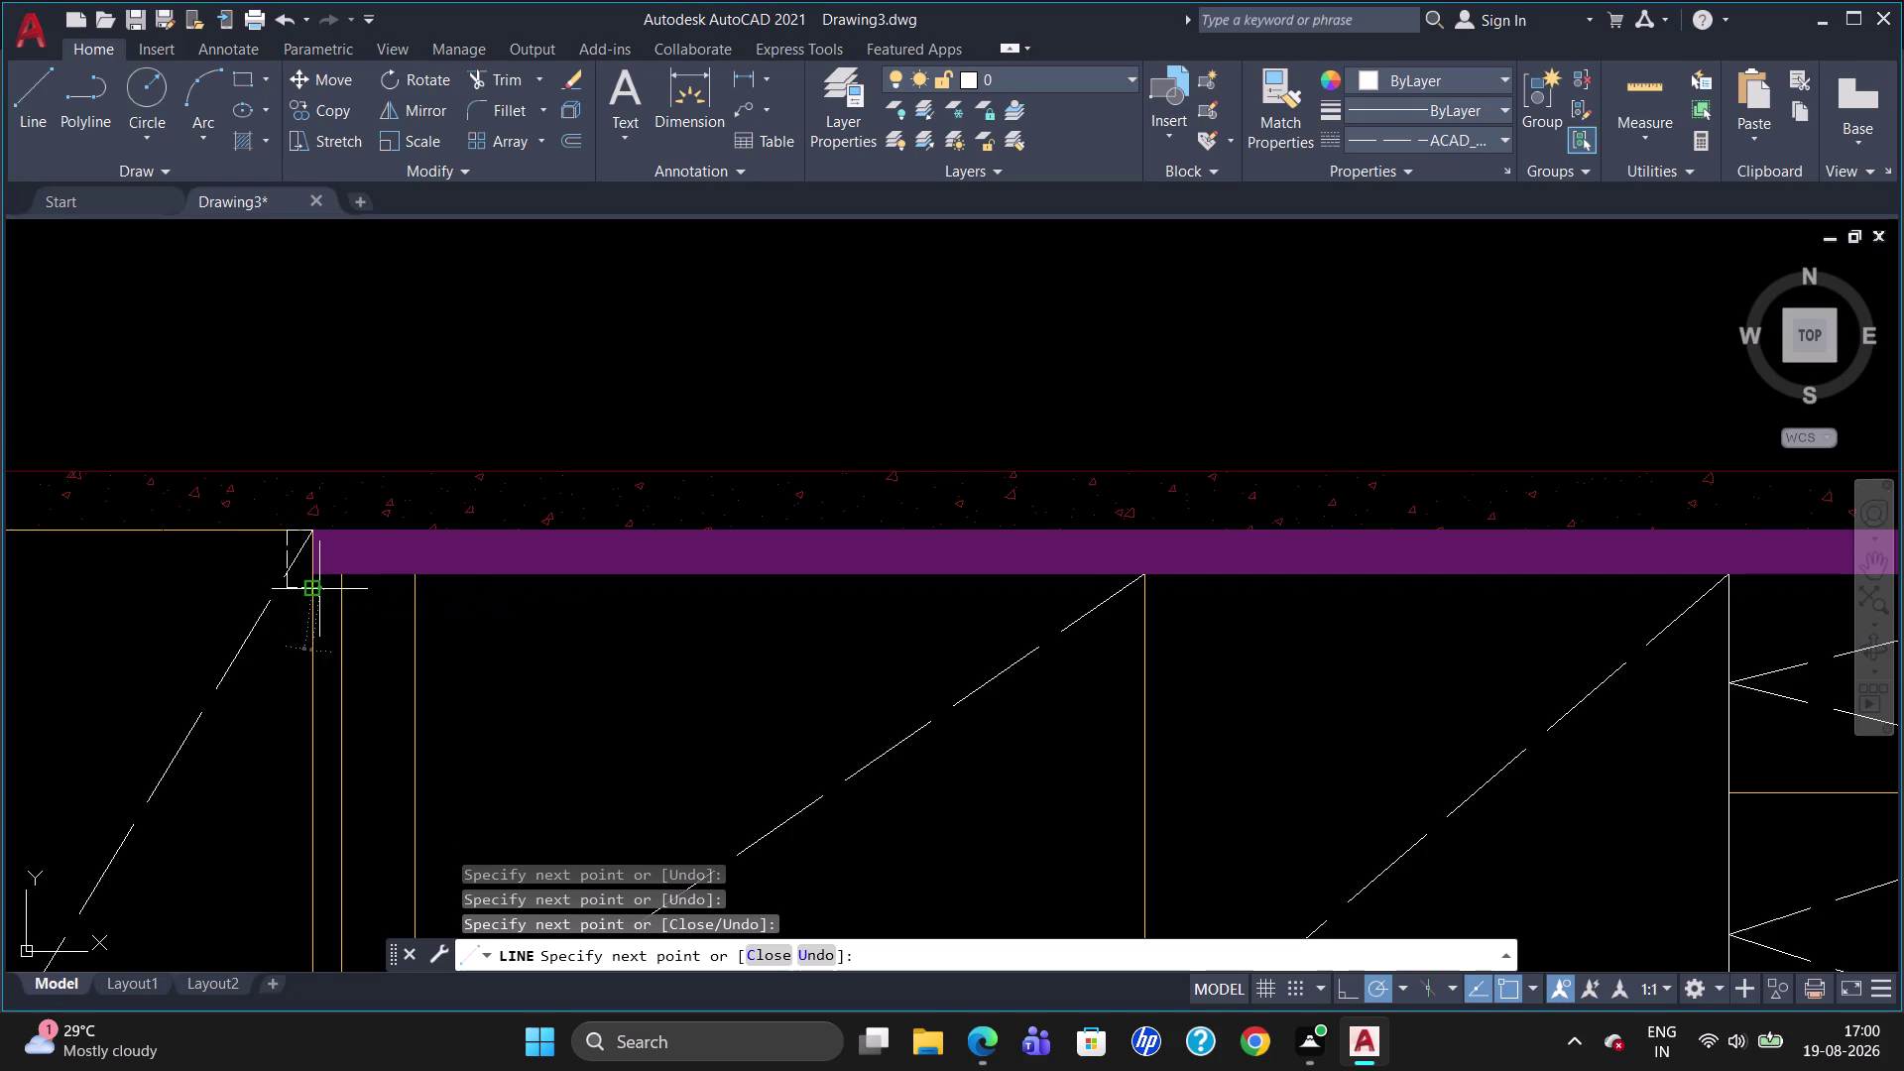
click(299, 588)
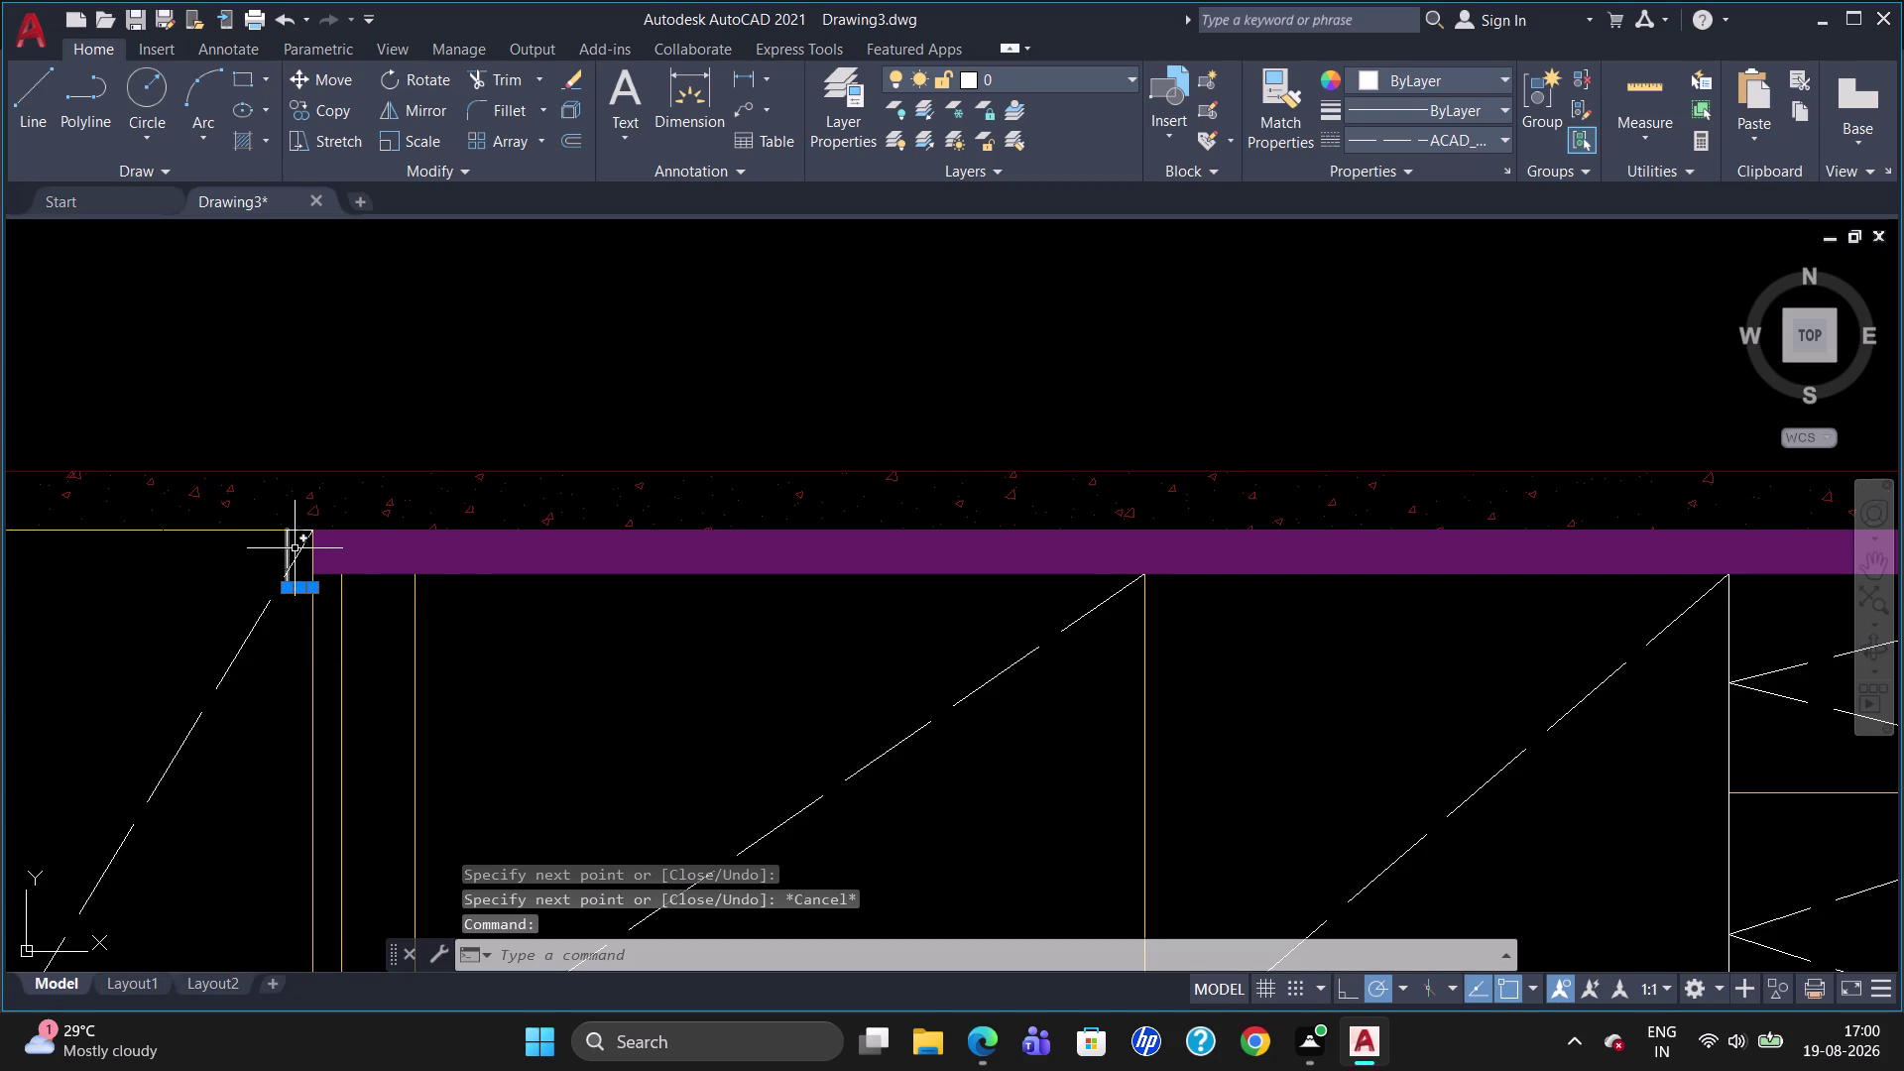
Select the new short profile lines and bring up their context menu.
click(288, 553)
click(296, 528)
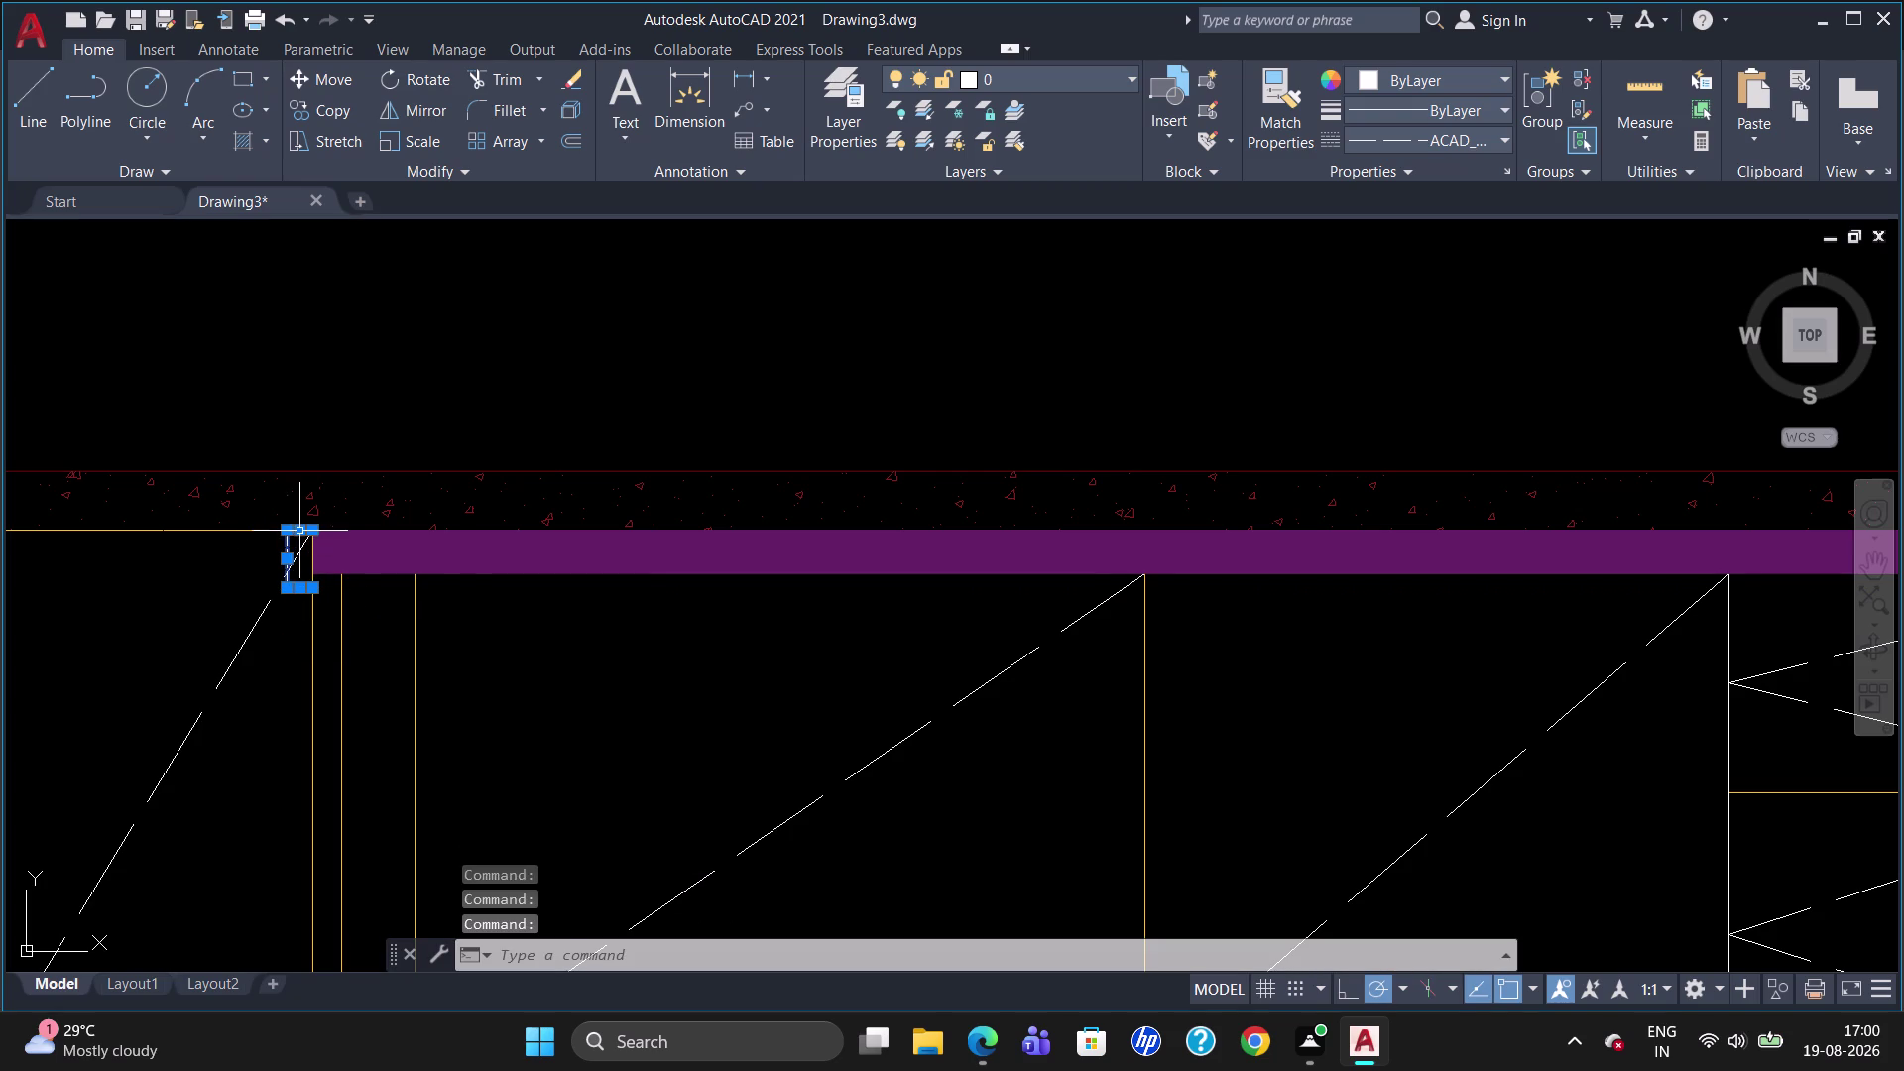
right_click(296, 532)
Give the profile lines magenta colour and ByLayer linetype in Properties.
click(373, 972)
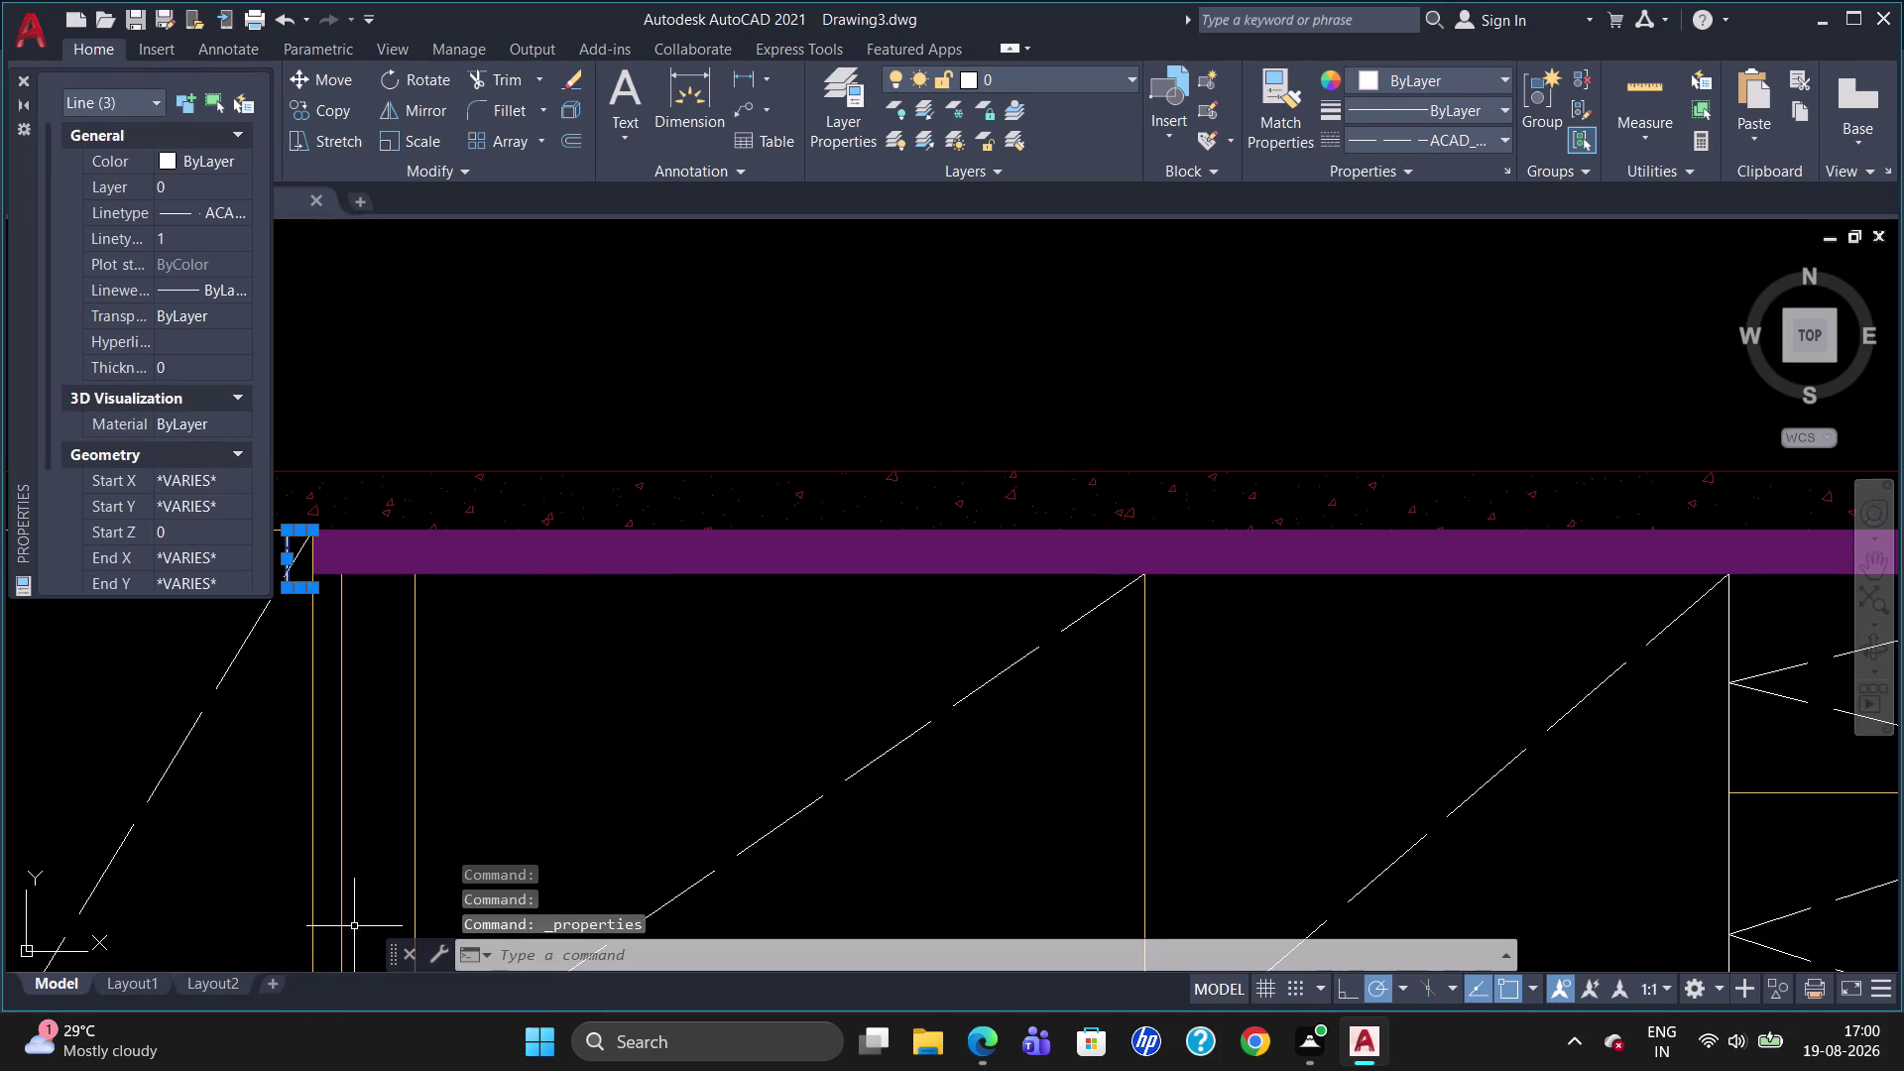
click(165, 165)
click(164, 163)
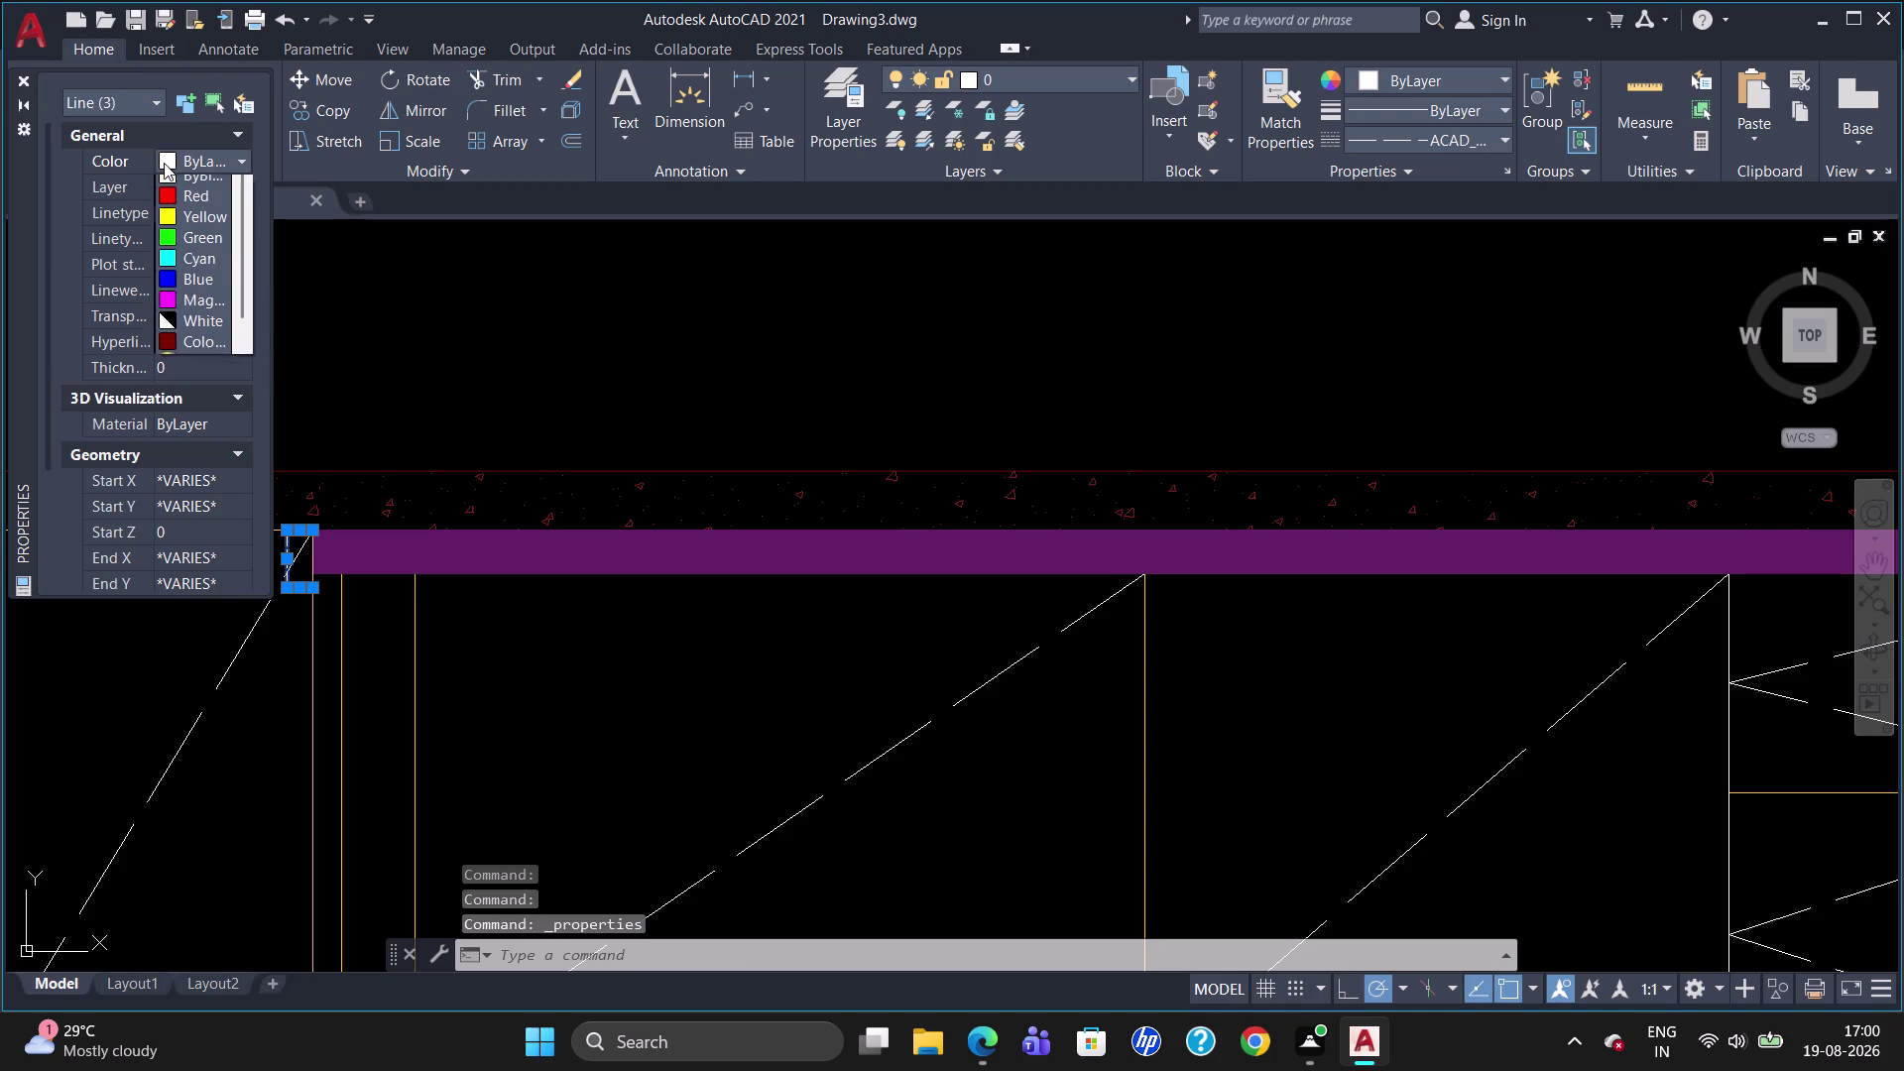
click(172, 332)
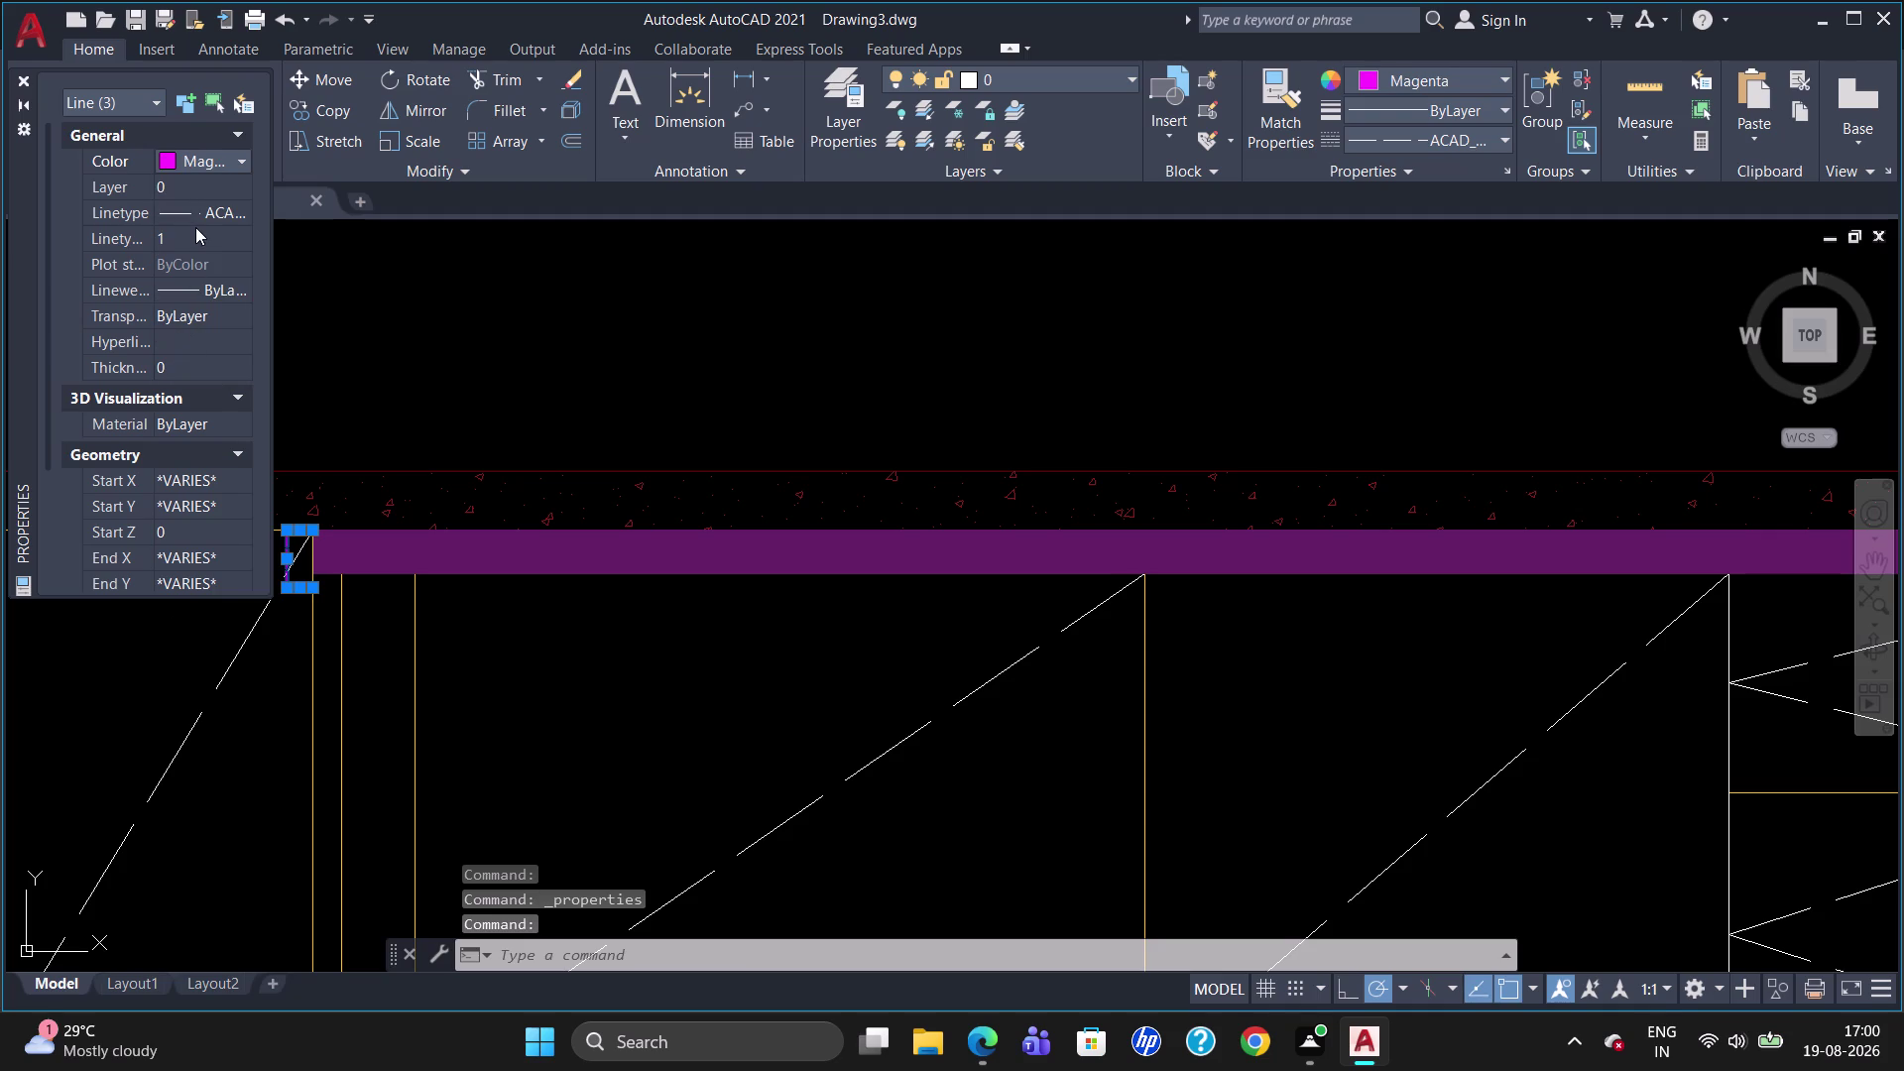
click(213, 201)
click(236, 206)
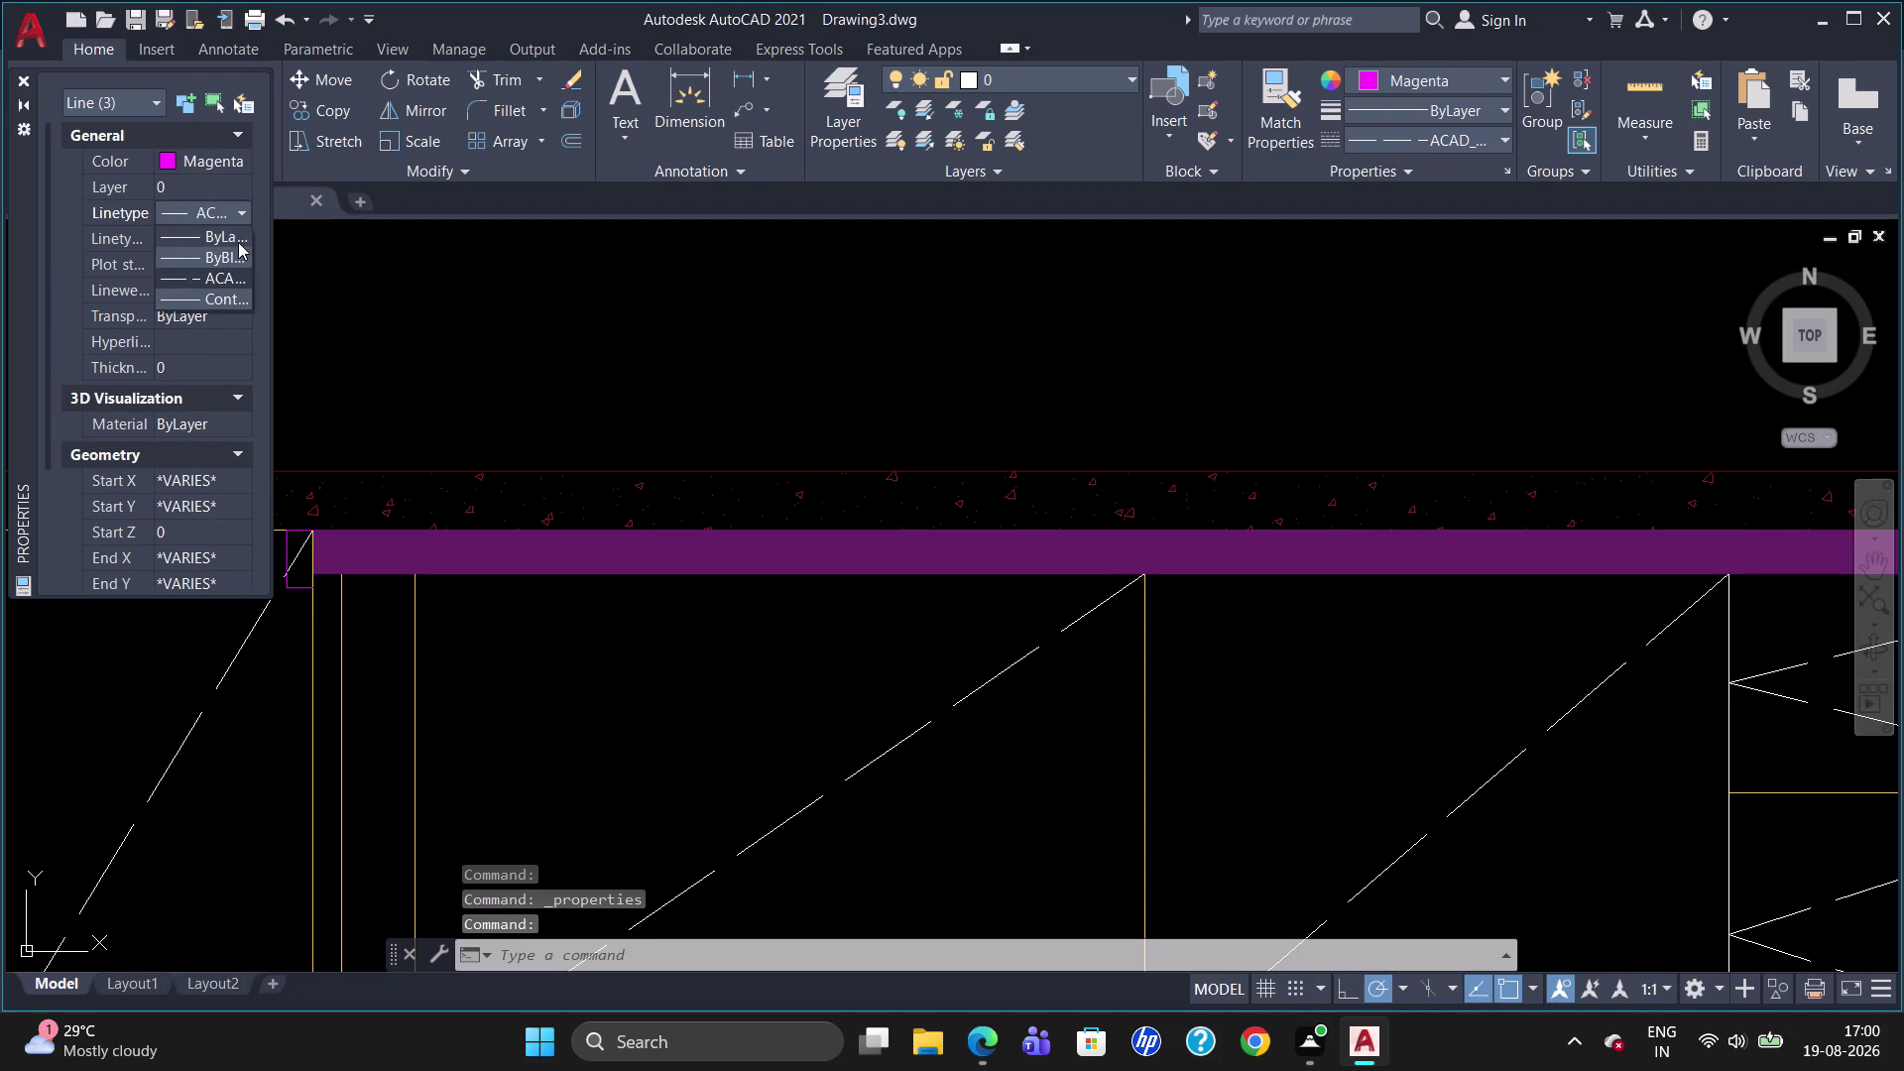
click(239, 238)
key(Escape)
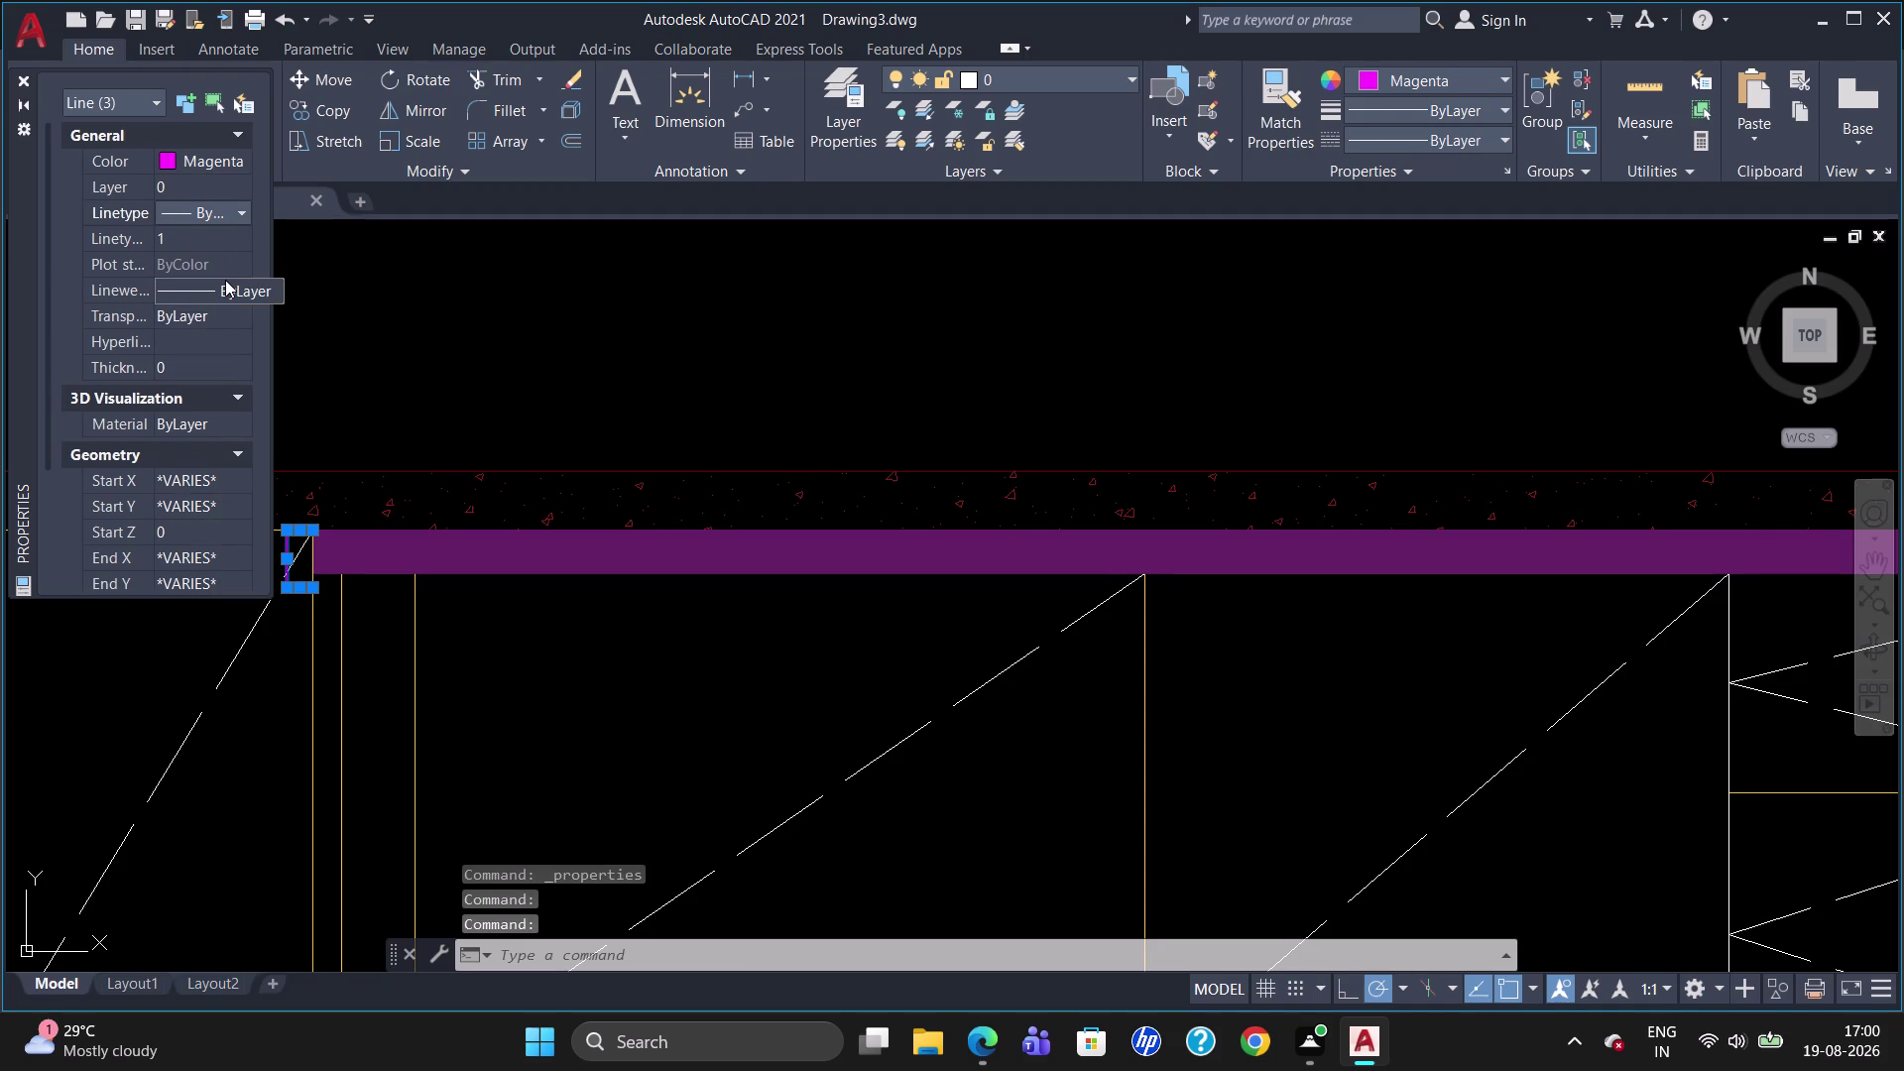
click(22, 71)
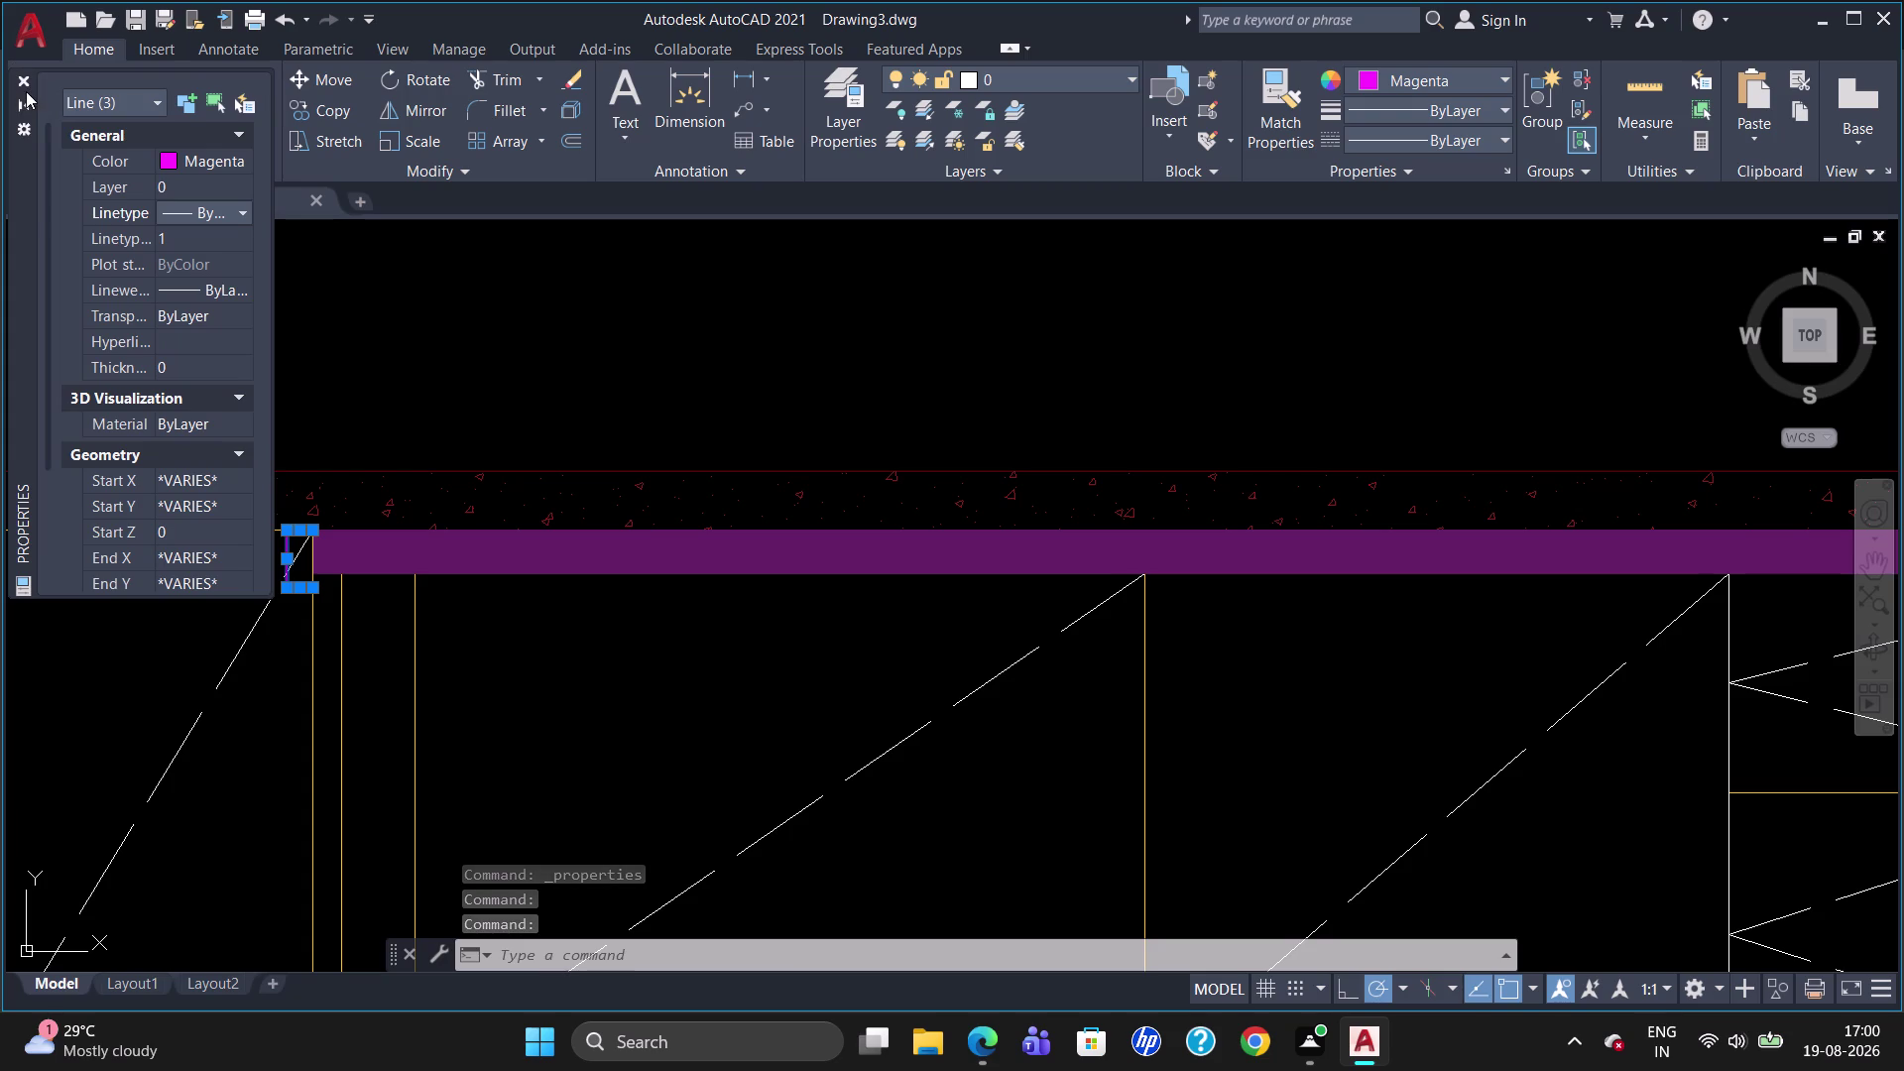
click(26, 71)
key(Escape)
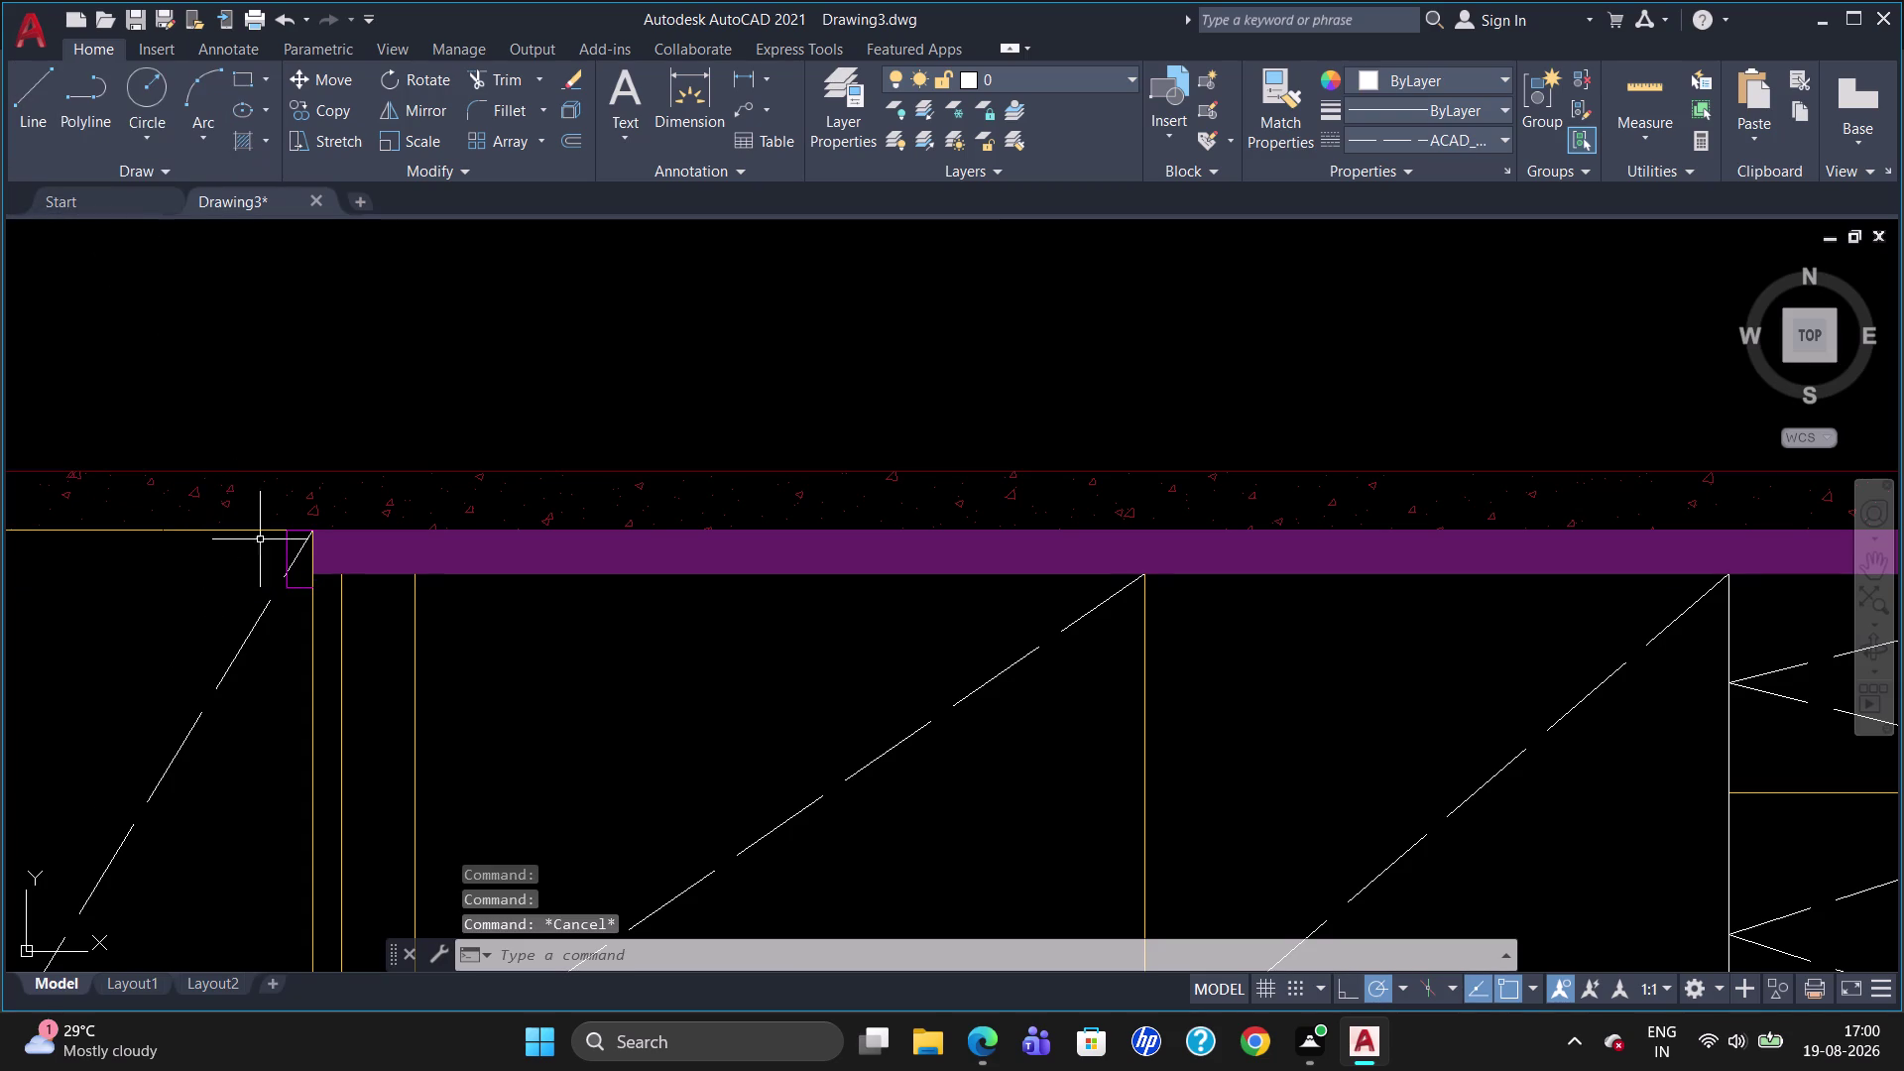
Try a radius-10 fillet on the profile corner, then cancel it.
scroll(up, 3)
key(f)
key(Return)
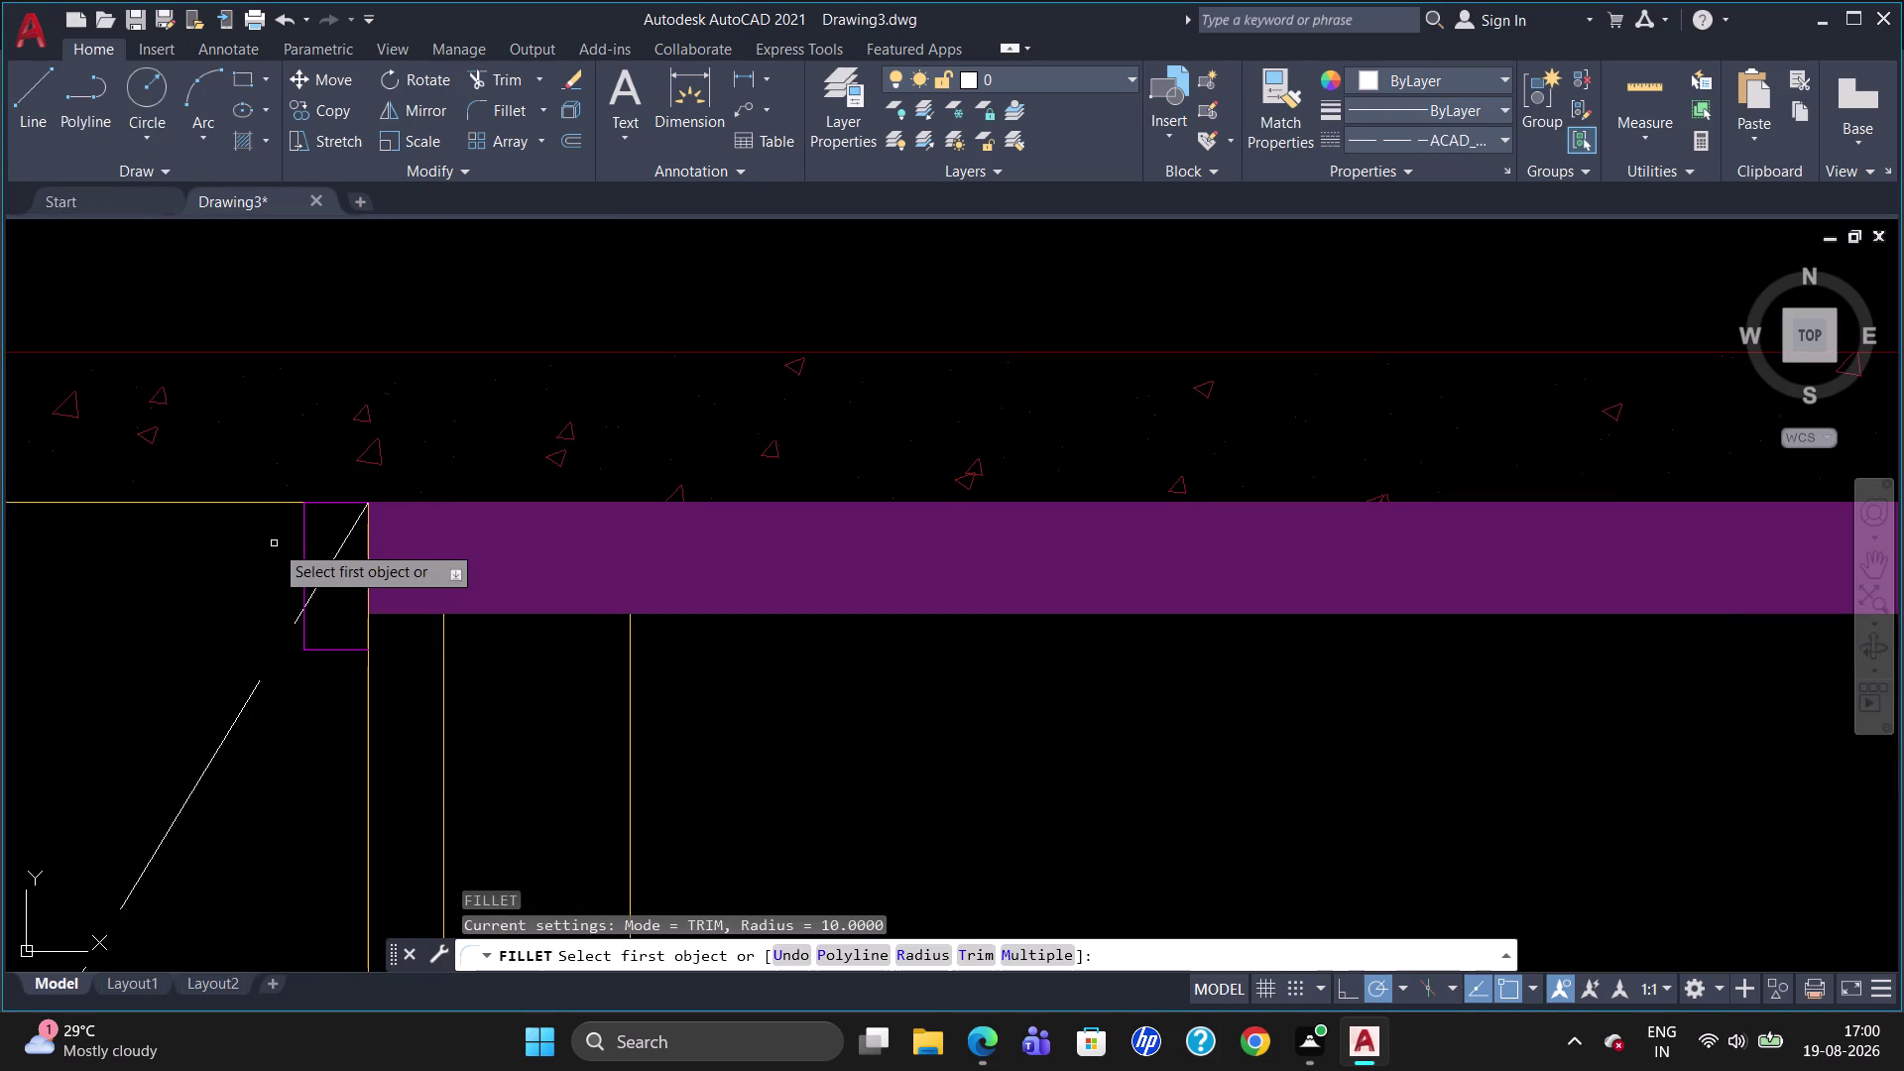
key(r)
key(Return)
text(10)
key(Return)
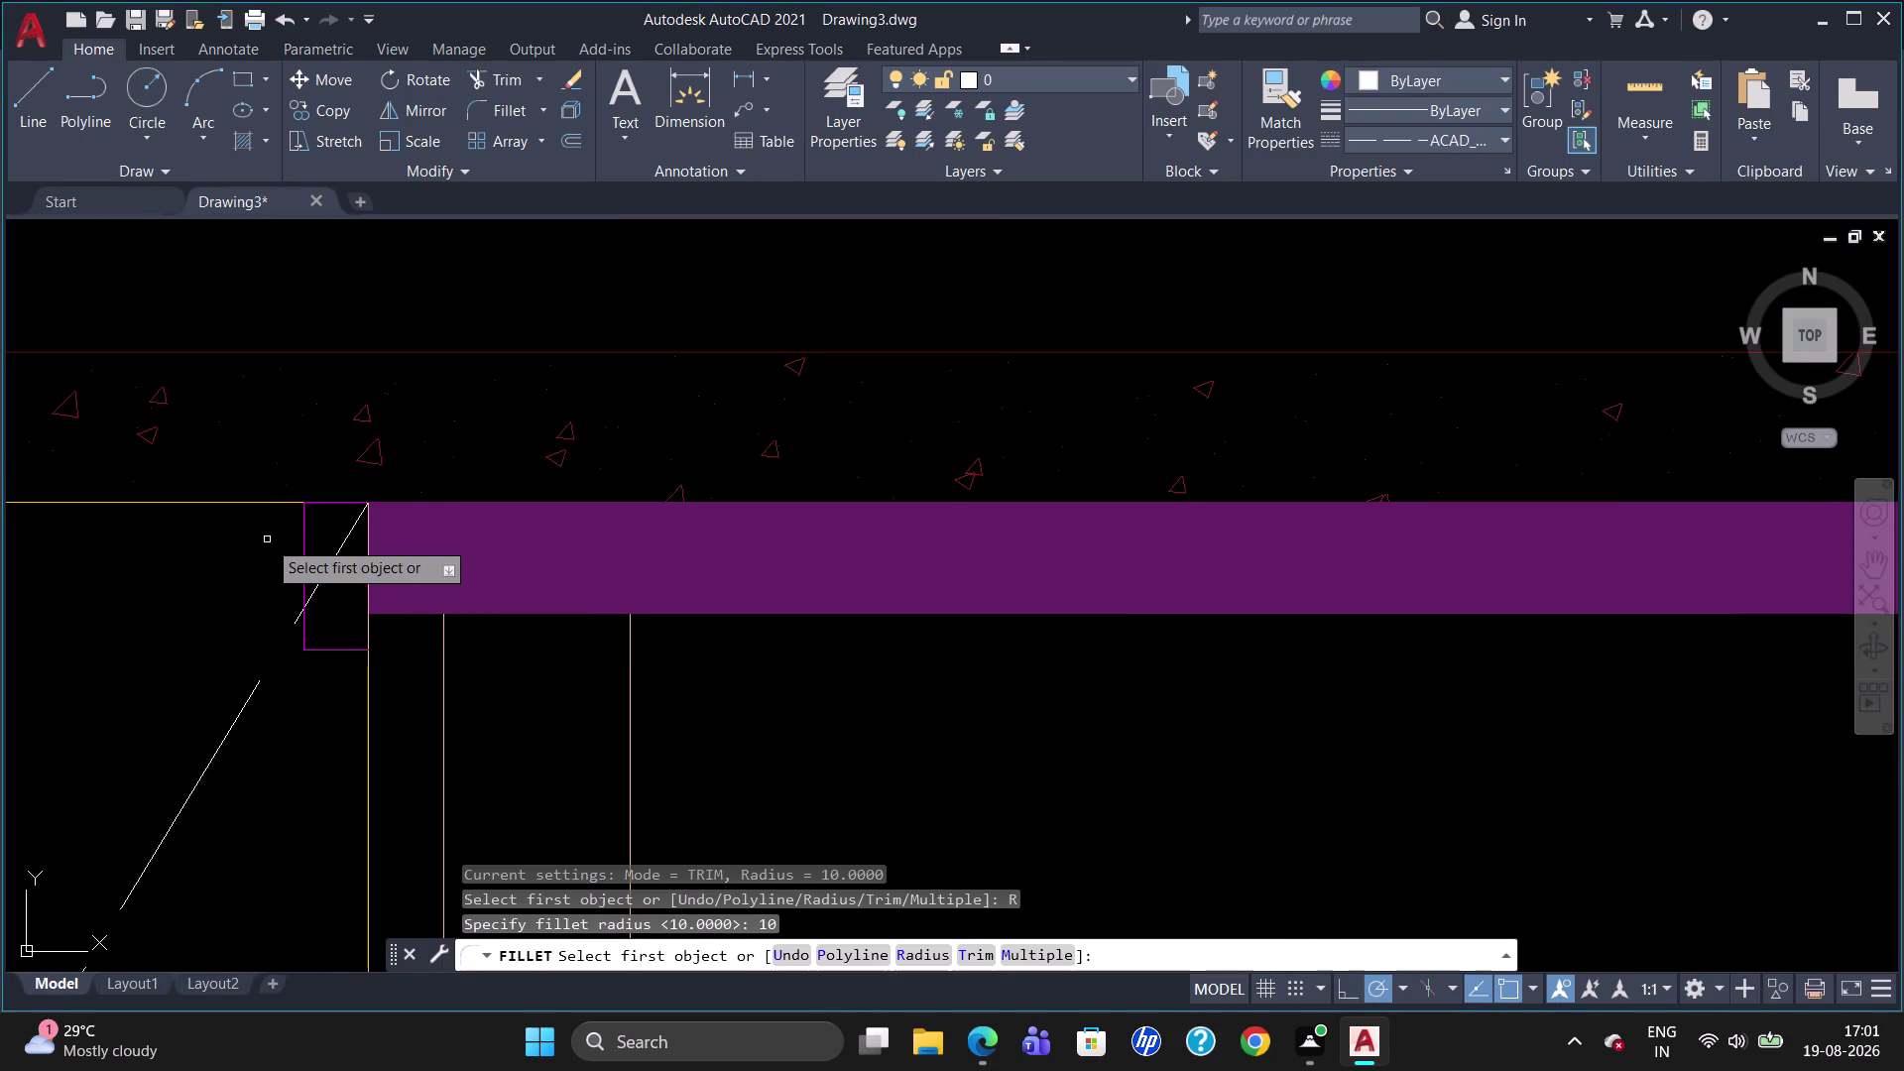
click(305, 546)
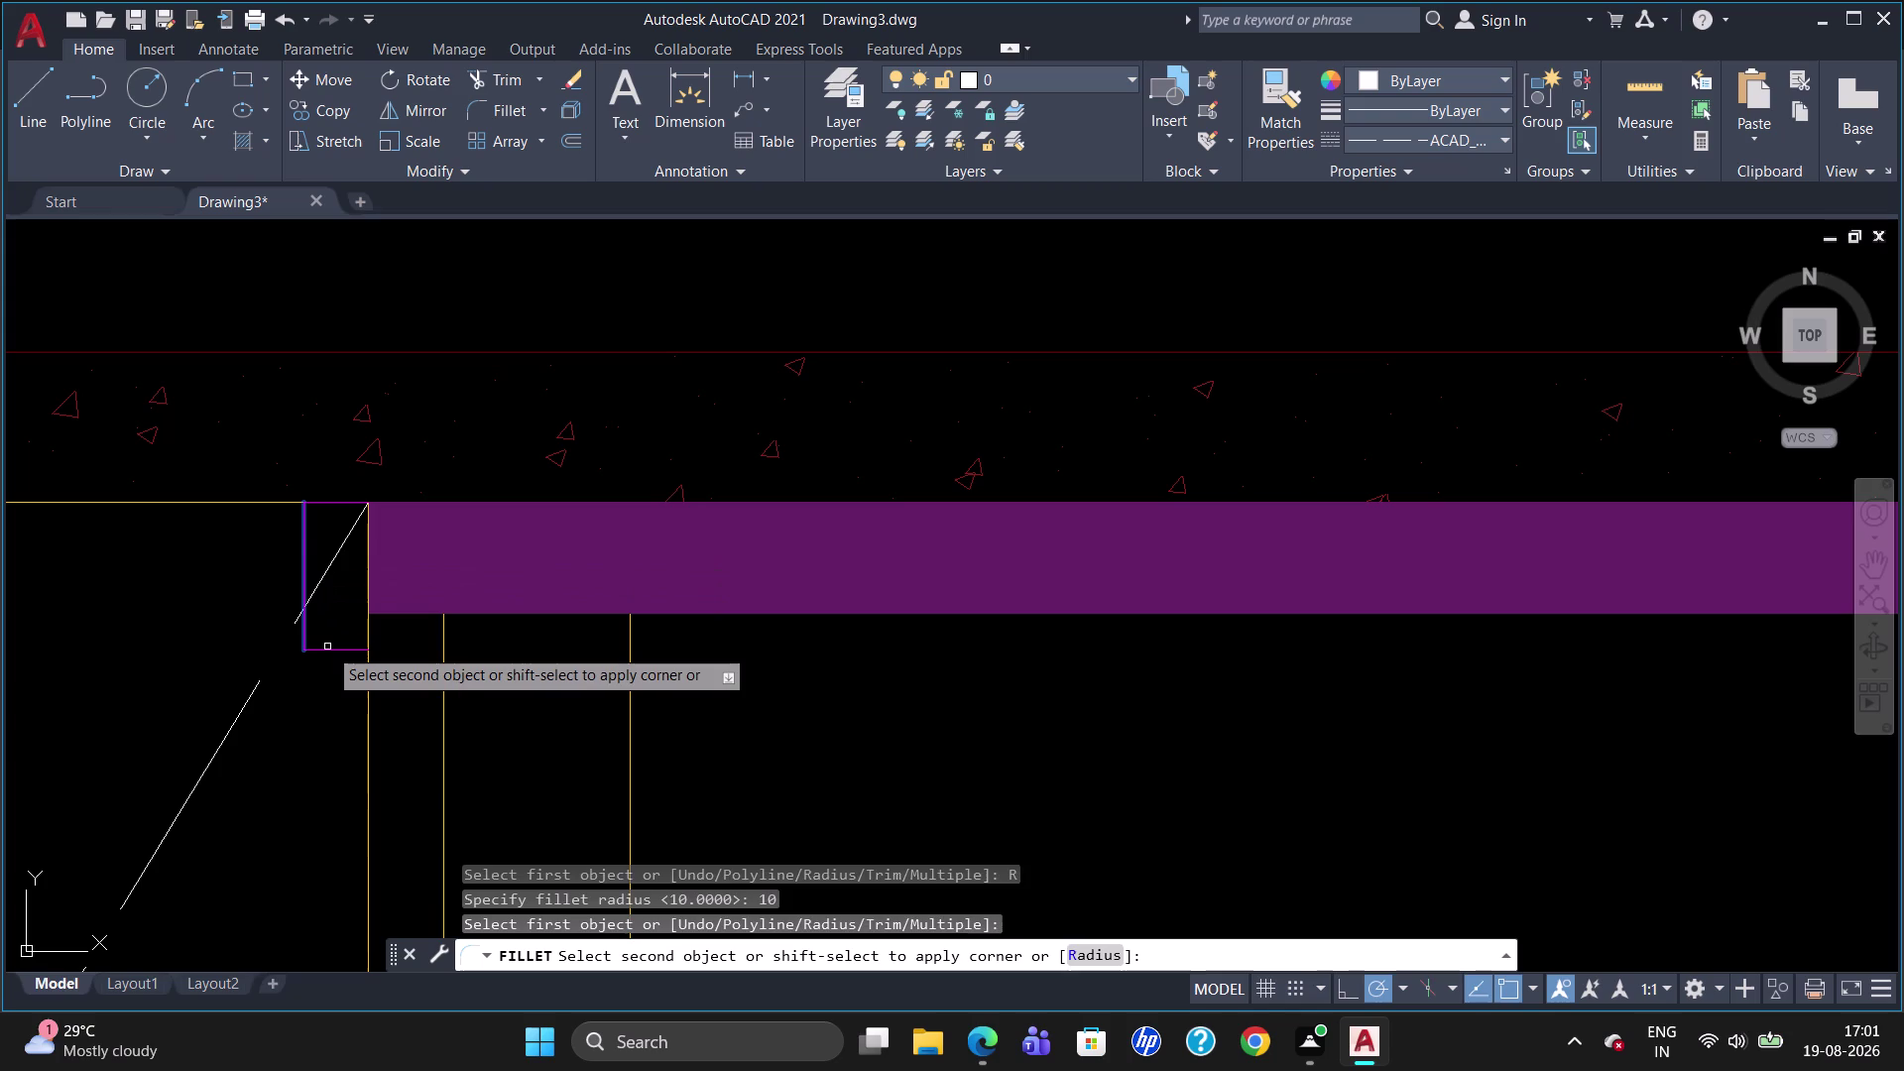
click(328, 646)
key(Escape)
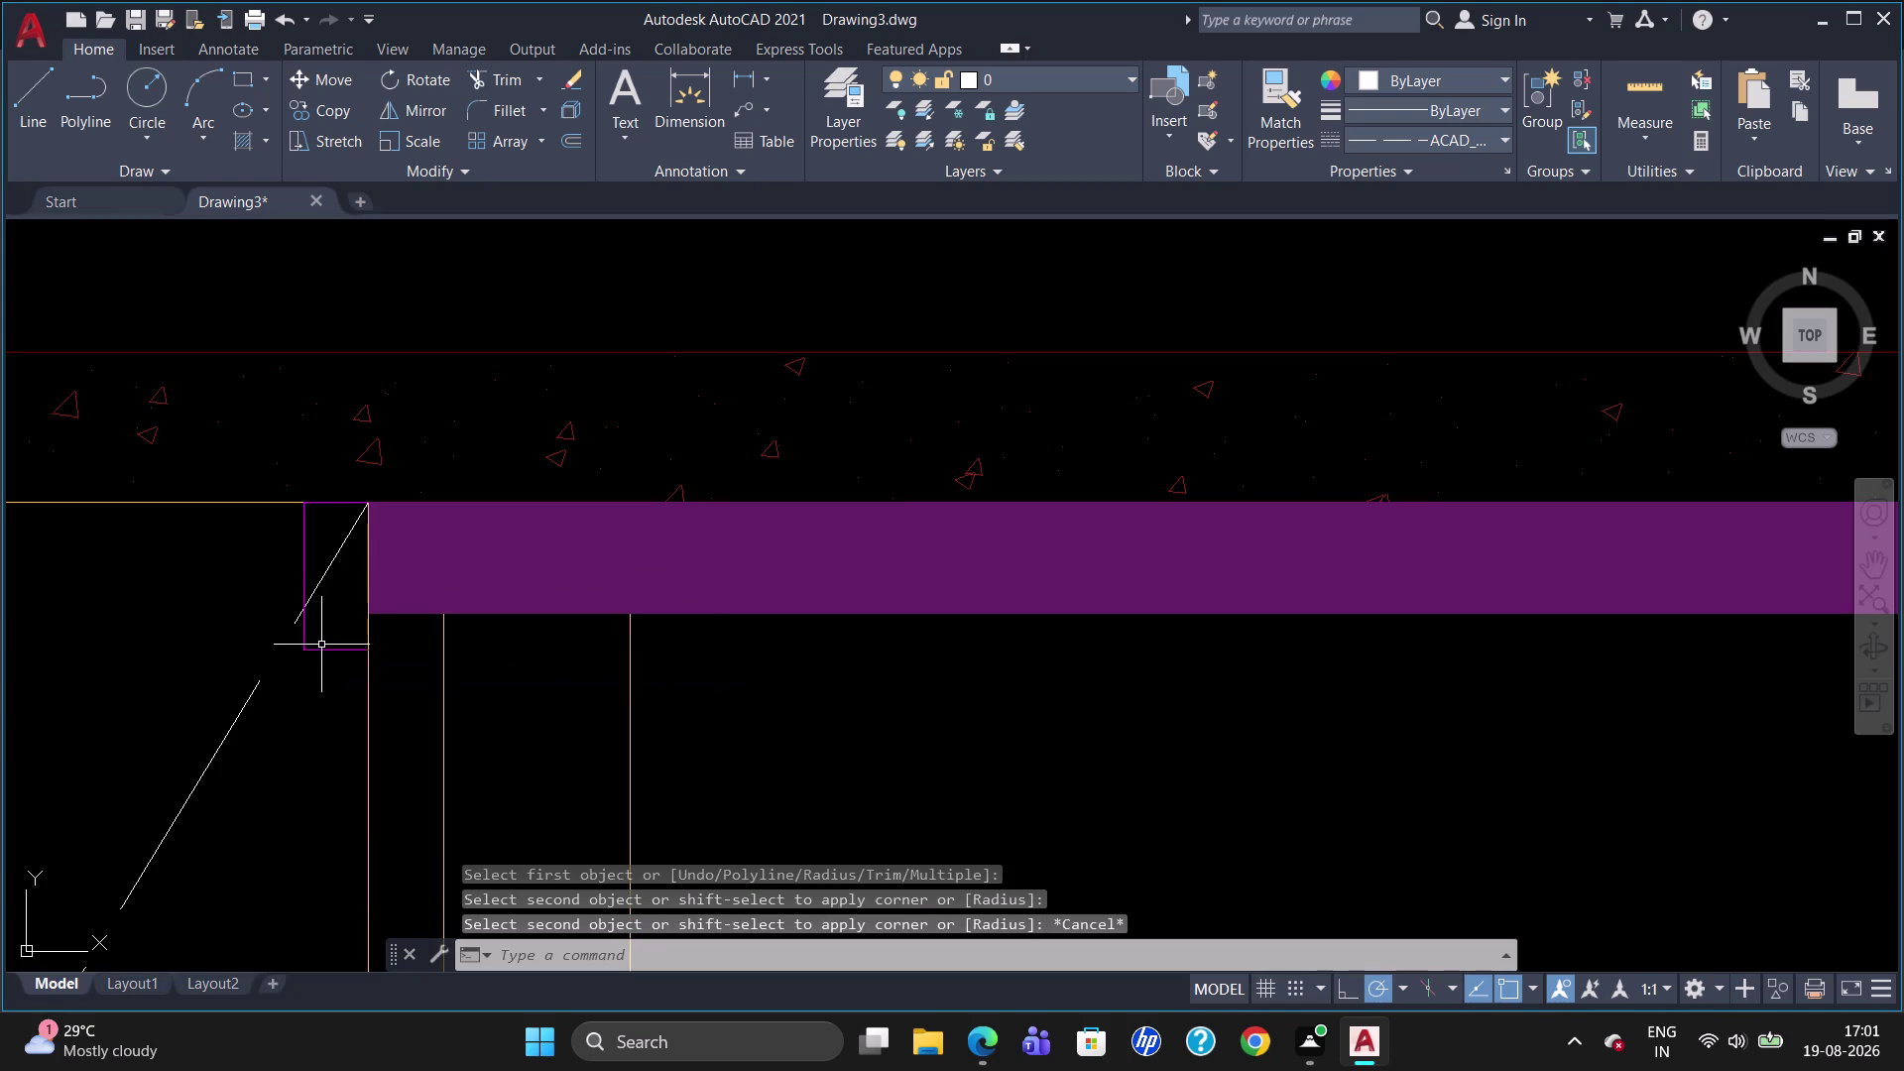
Round the profile's bottom corner with a radius-10 fillet.
key(f)
key(Return)
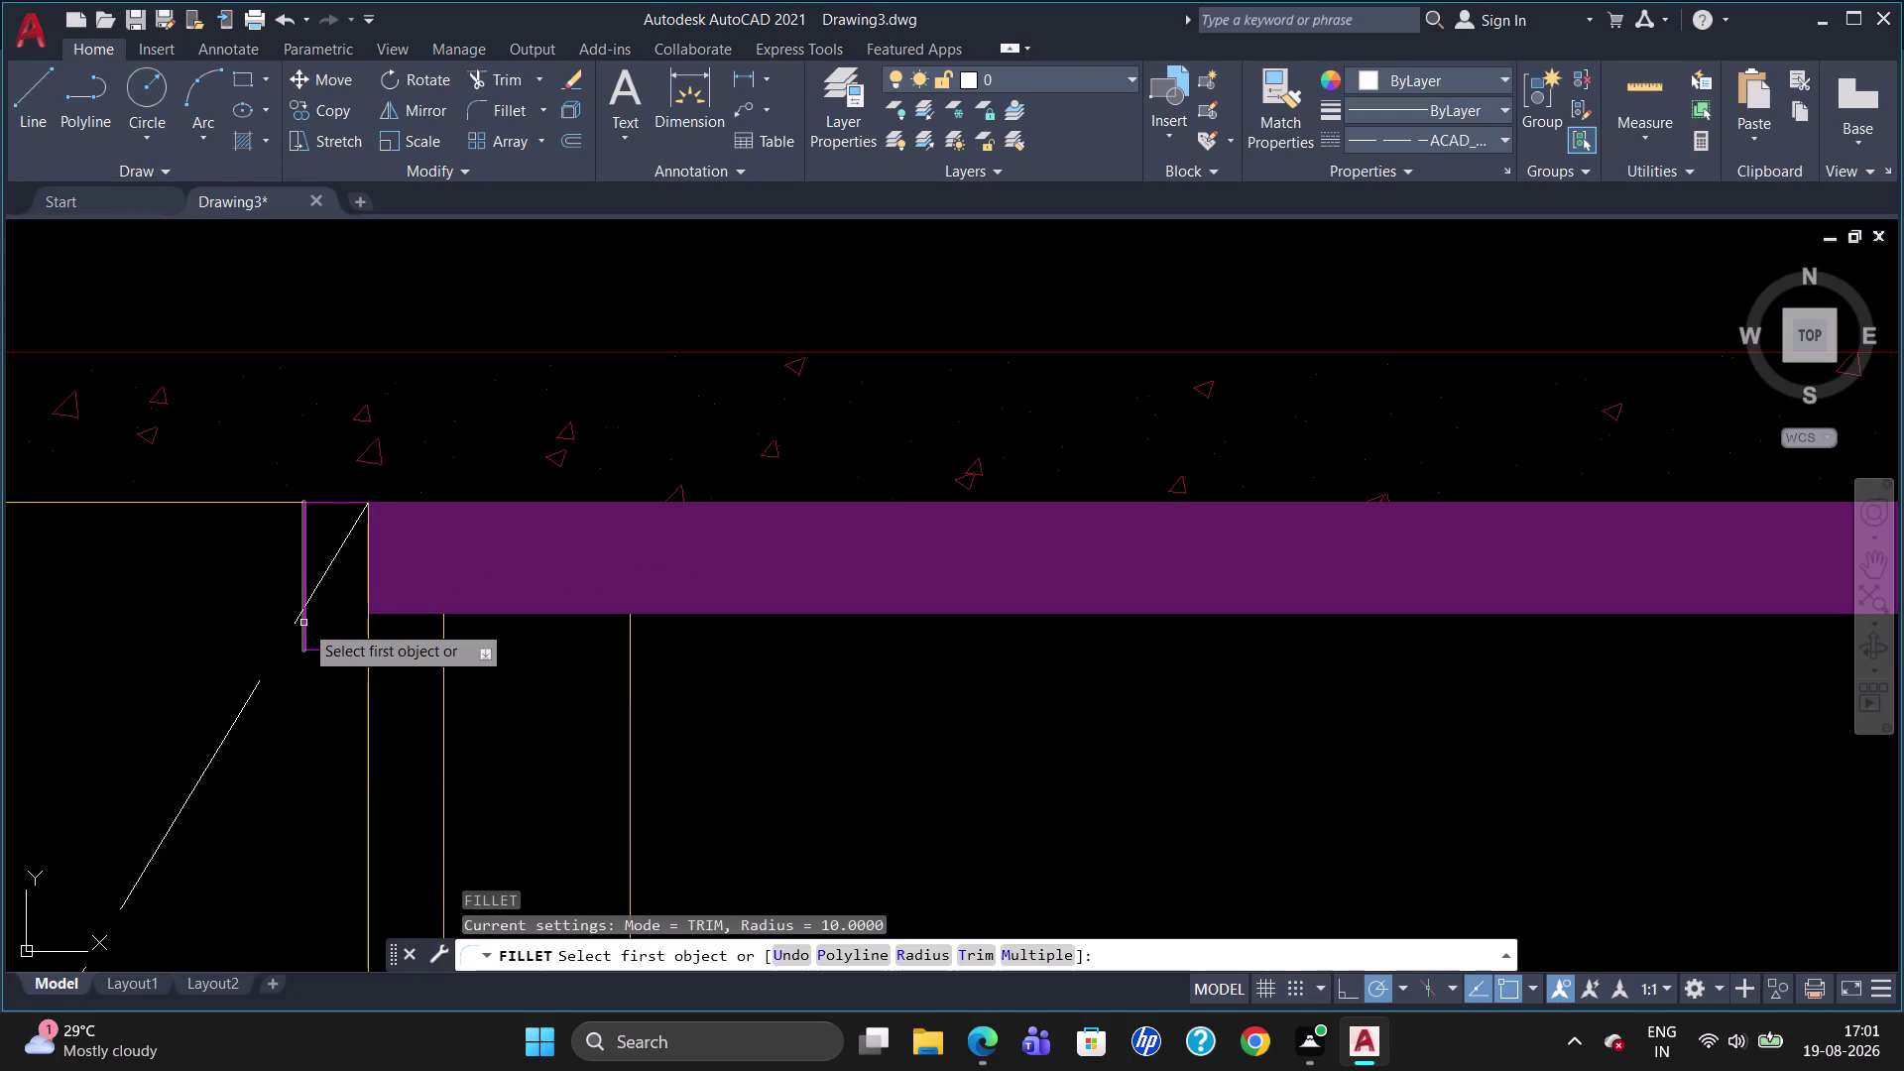
key(r)
key(Return)
key(2)
key(BackSpace)
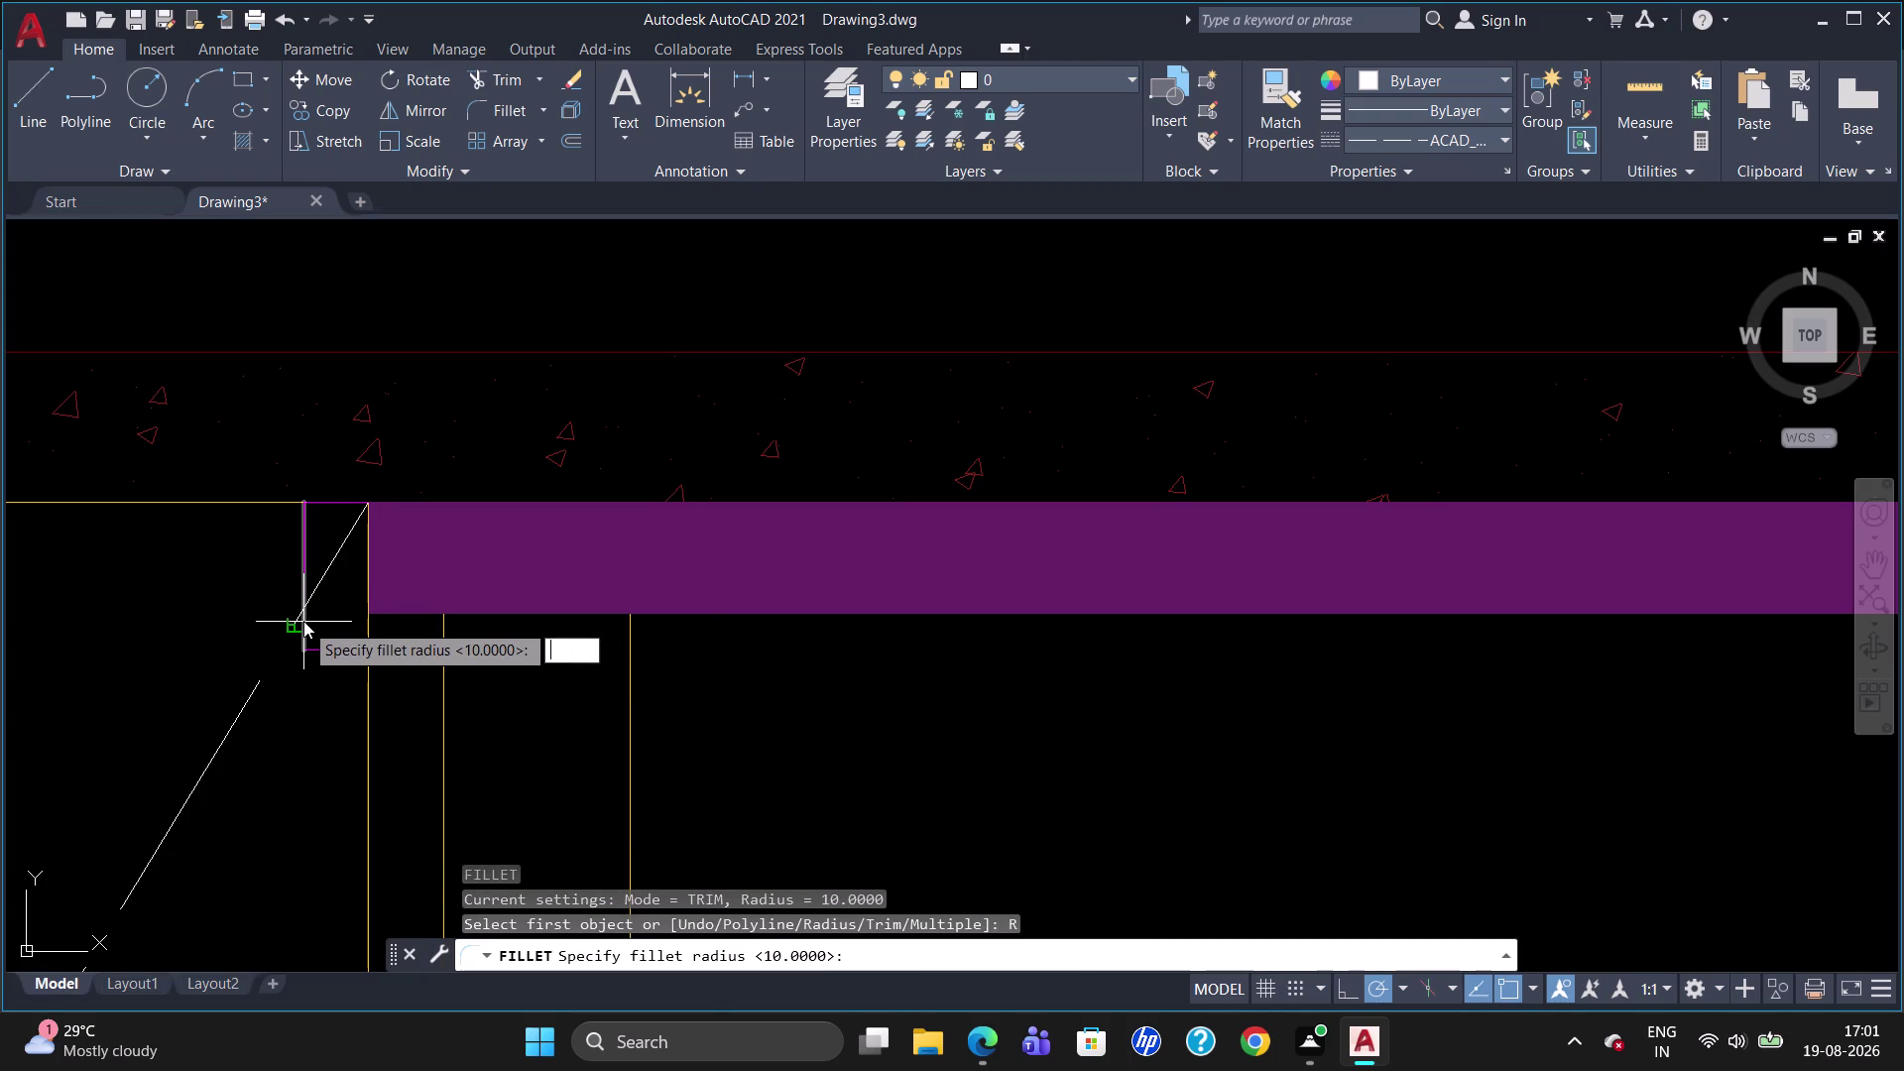
text(10)
key(Return)
click(303, 621)
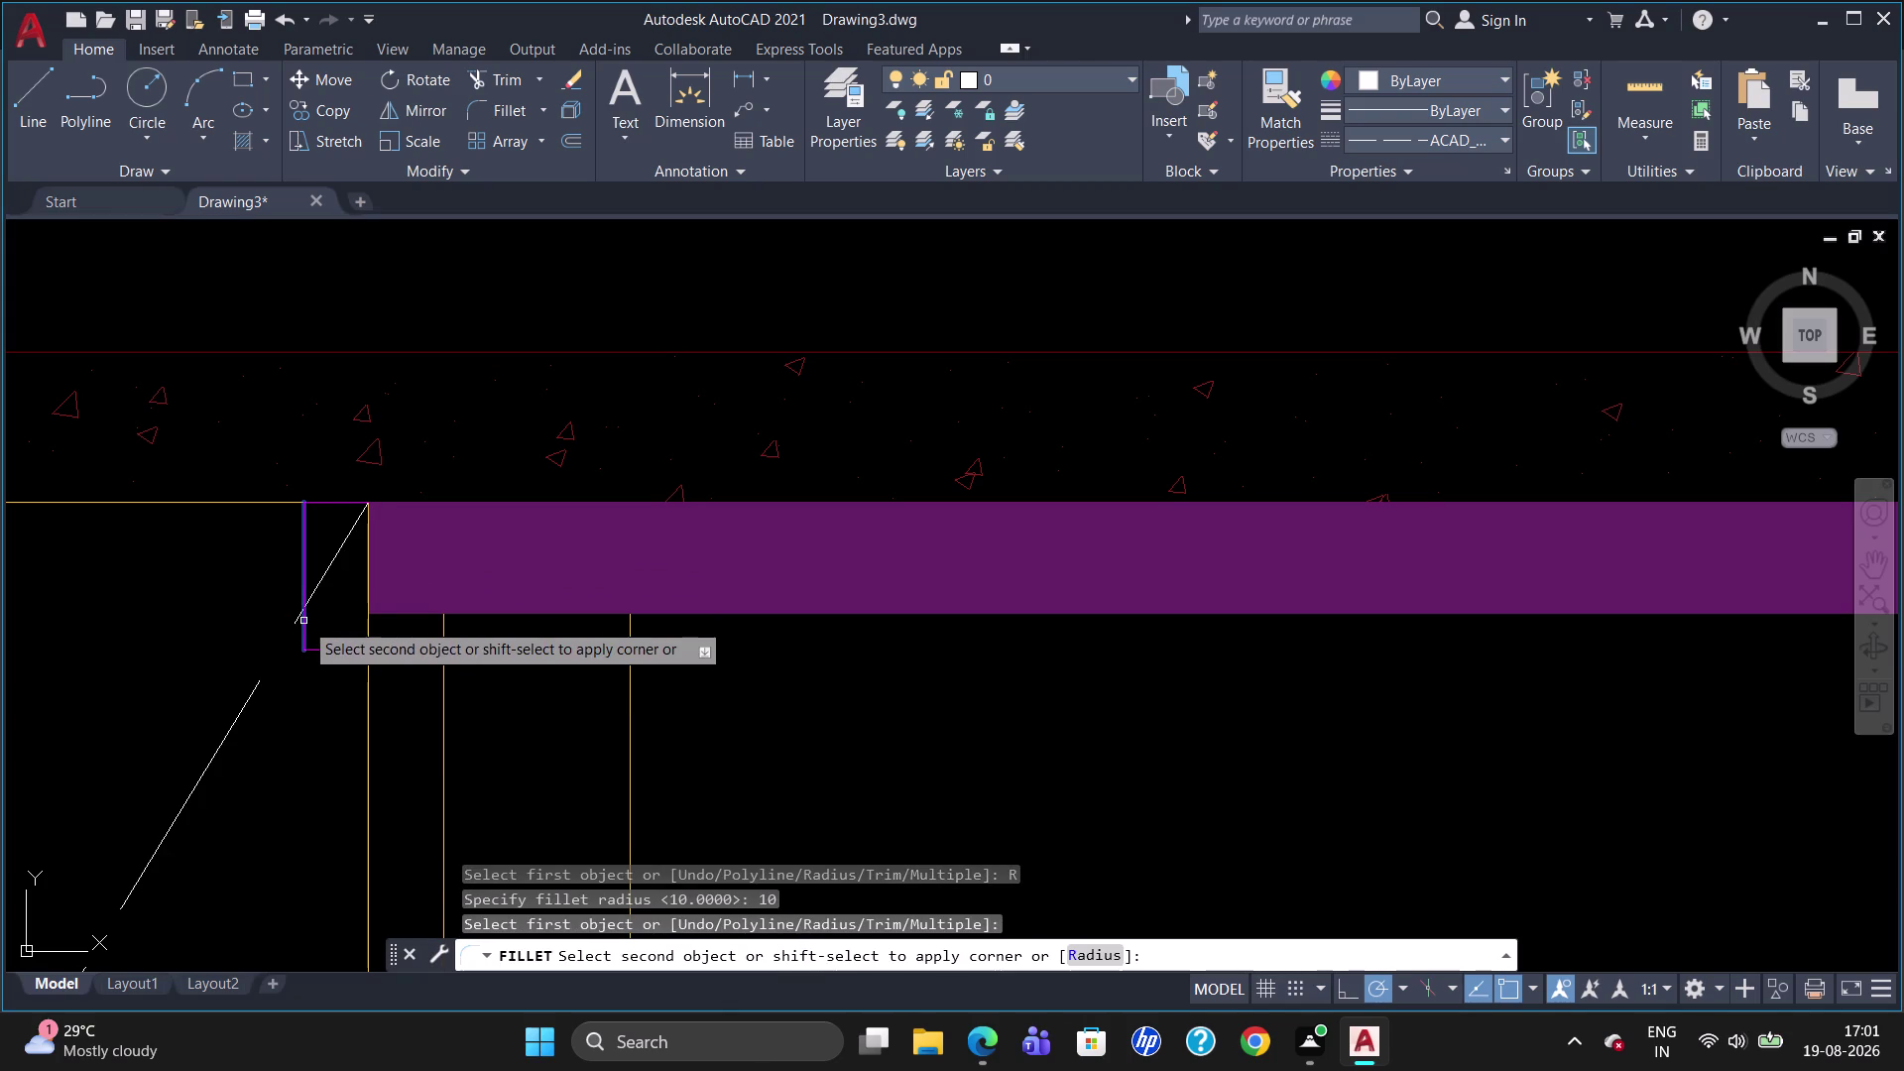
click(323, 651)
click(319, 640)
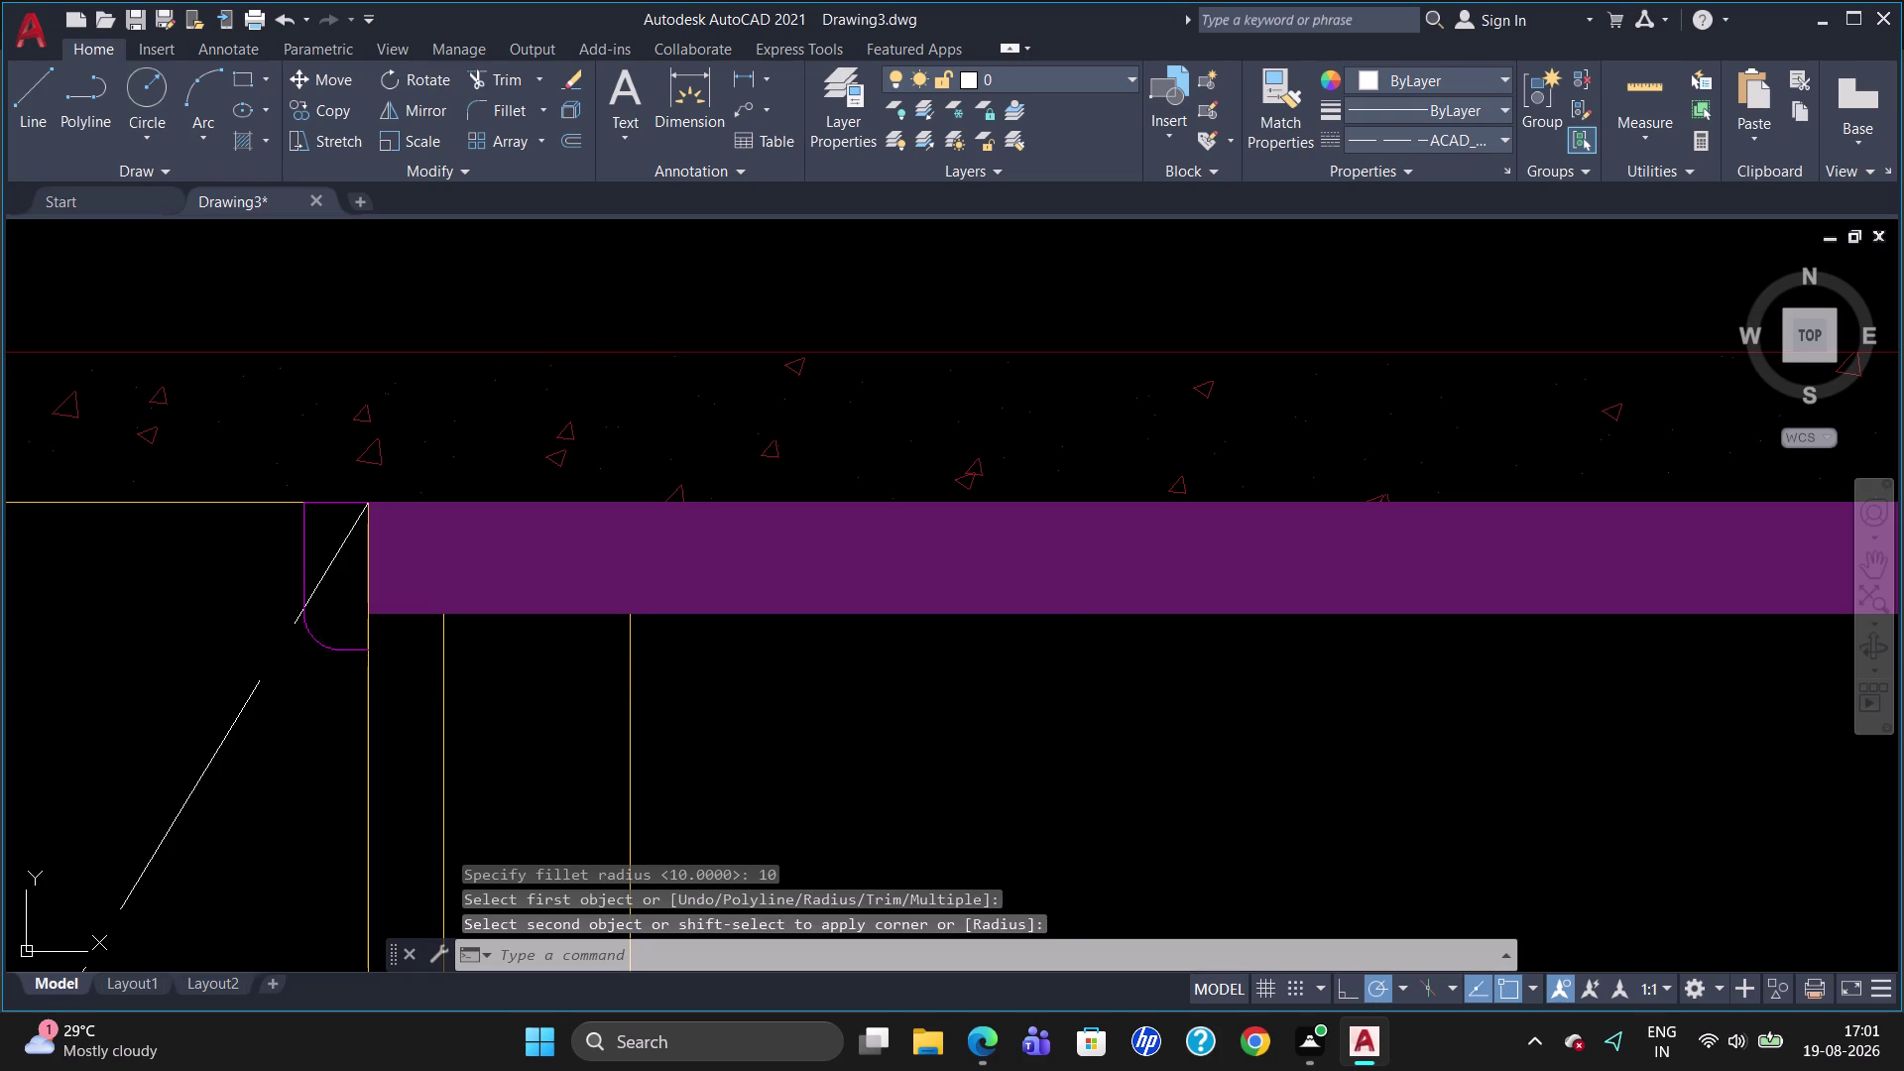
Join the profile lines into one polyline.
click(307, 555)
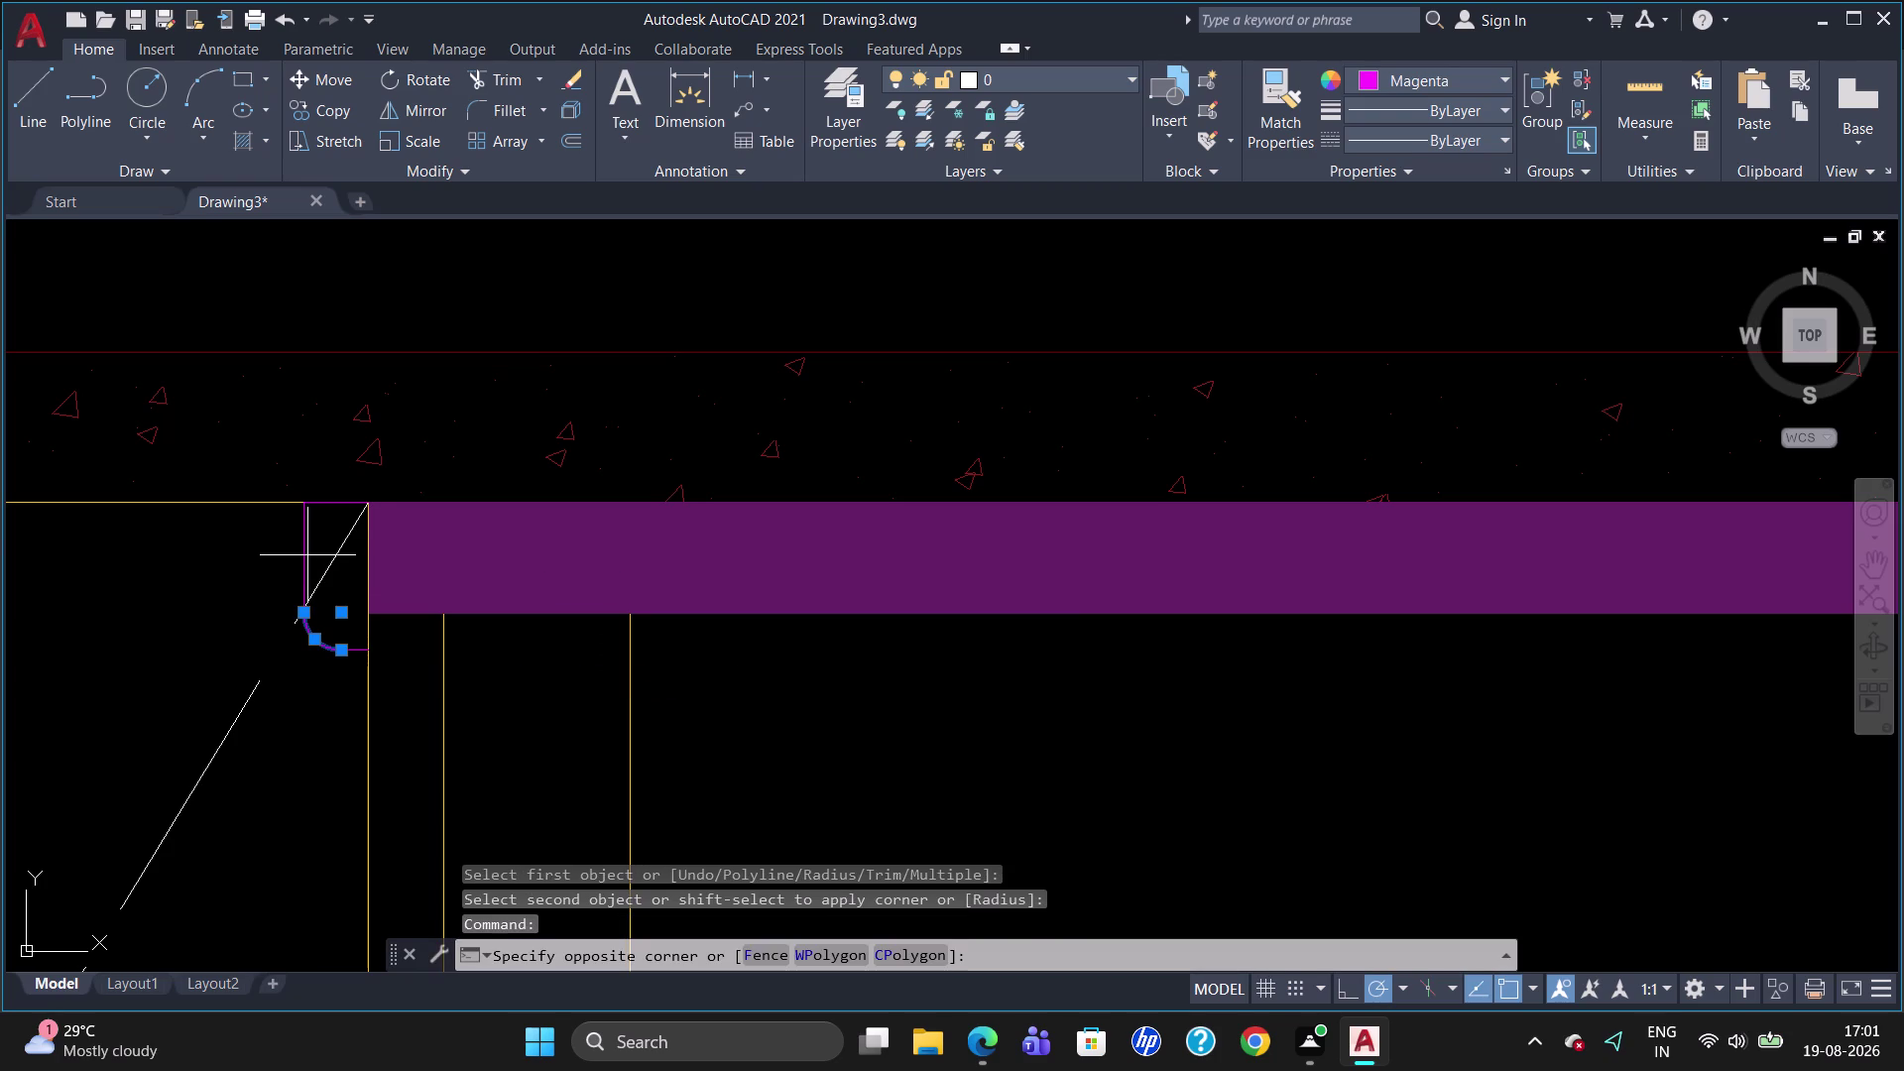
click(301, 553)
click(354, 650)
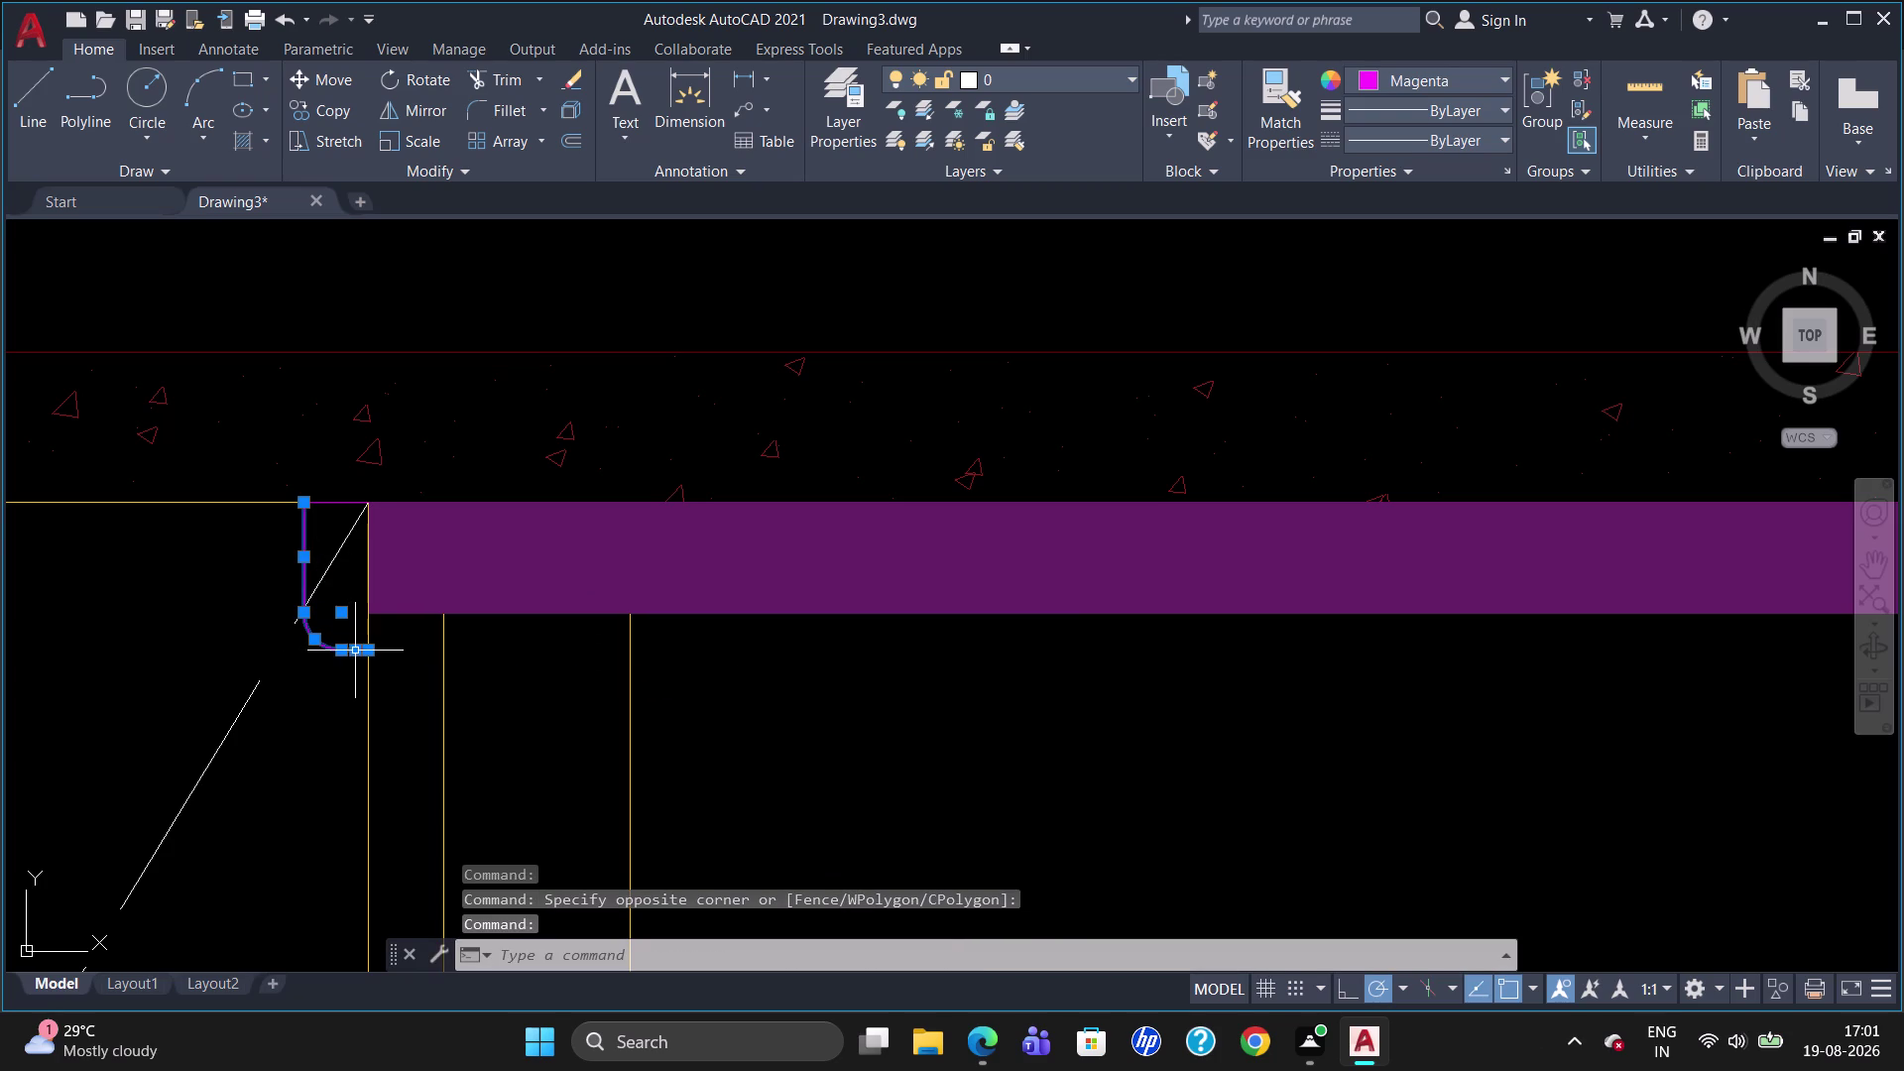
key(j)
key(Return)
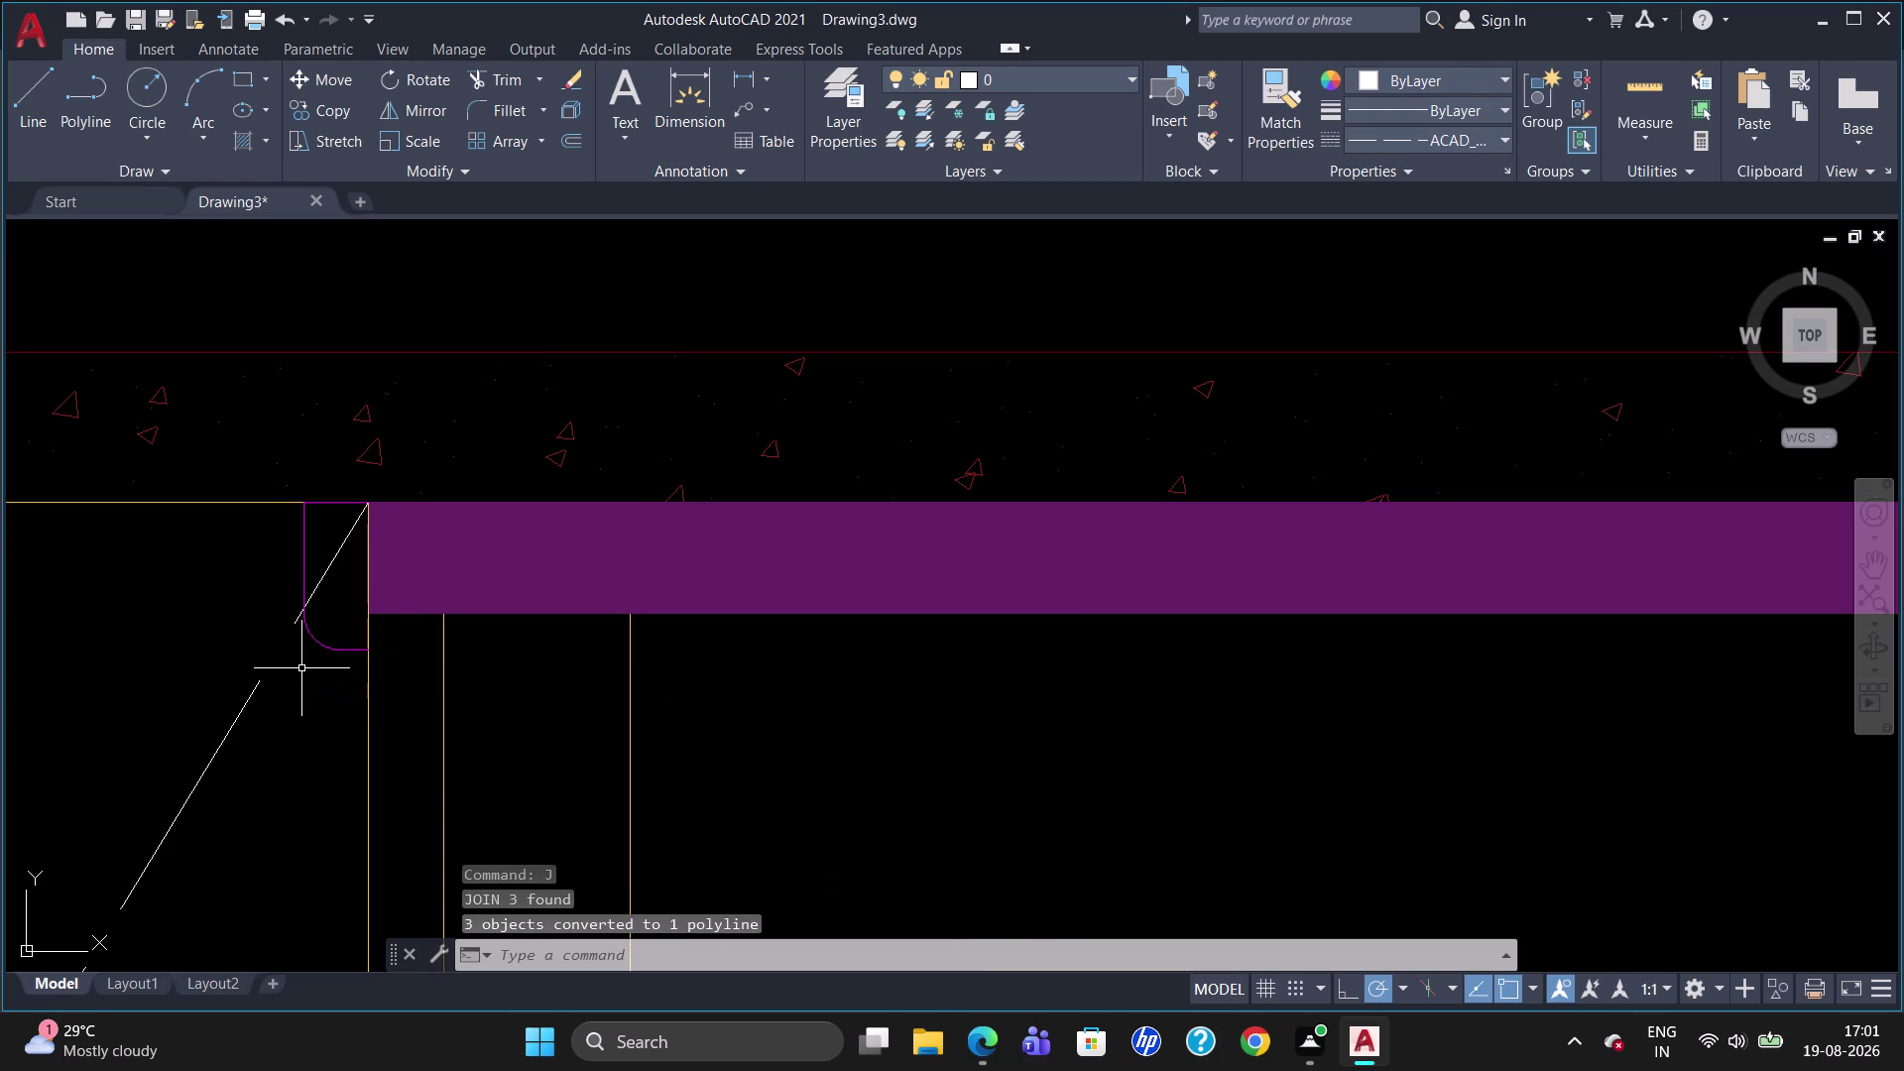
Offset the profile polyline 5 units toward the inner side.
key(o)
key(Return)
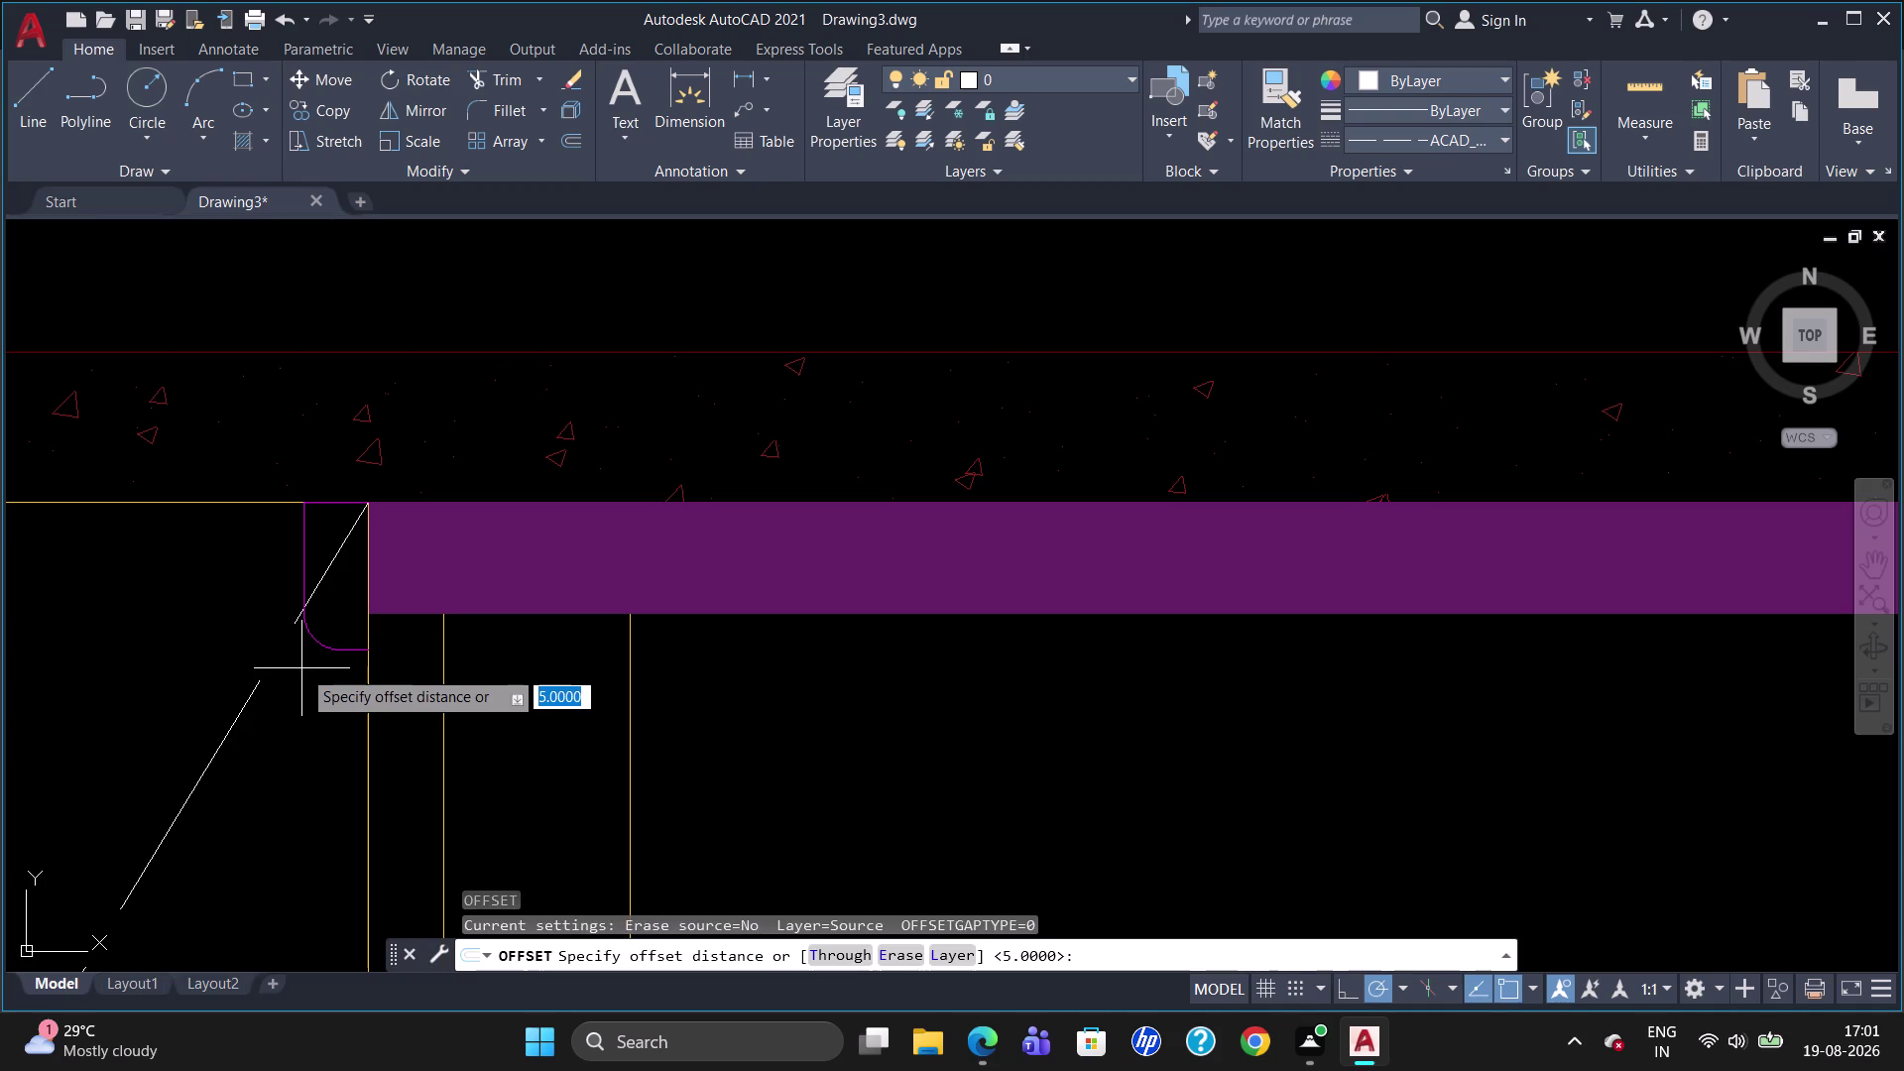
key(5)
key(Return)
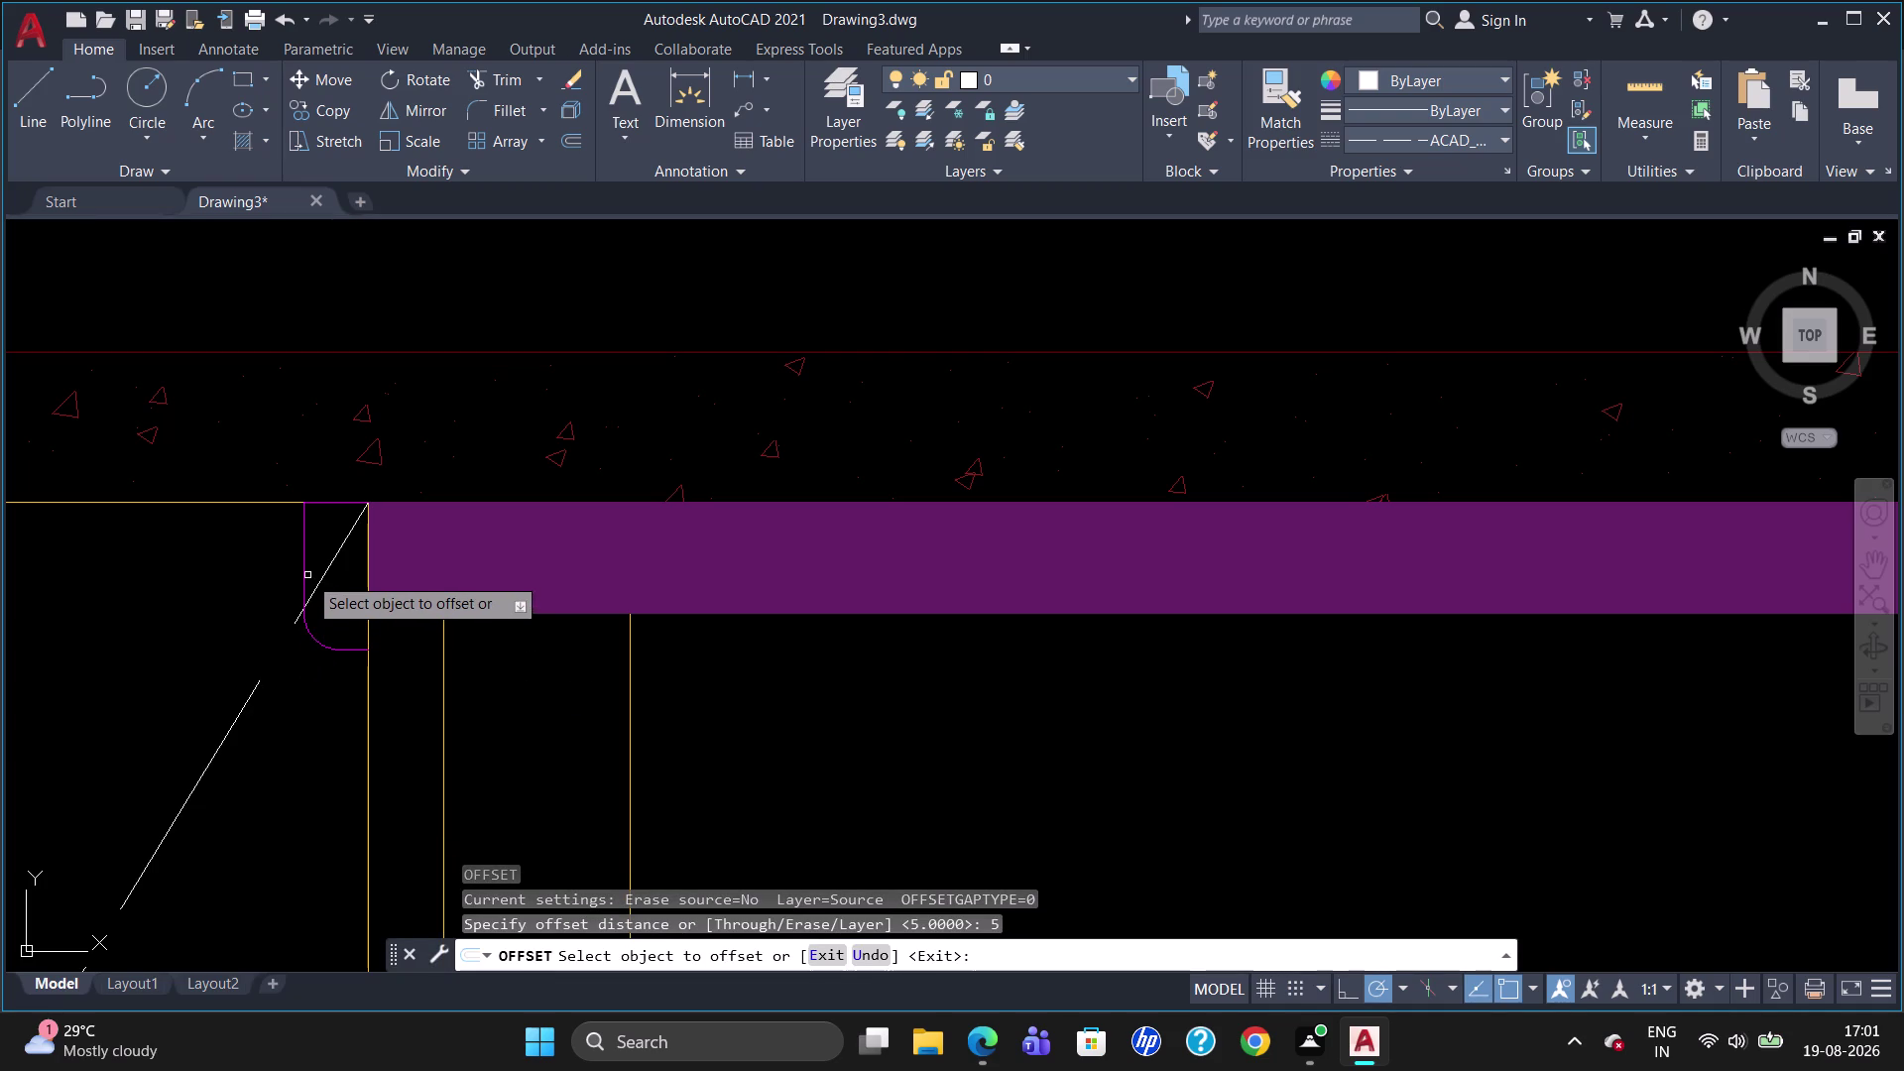
click(304, 571)
click(318, 574)
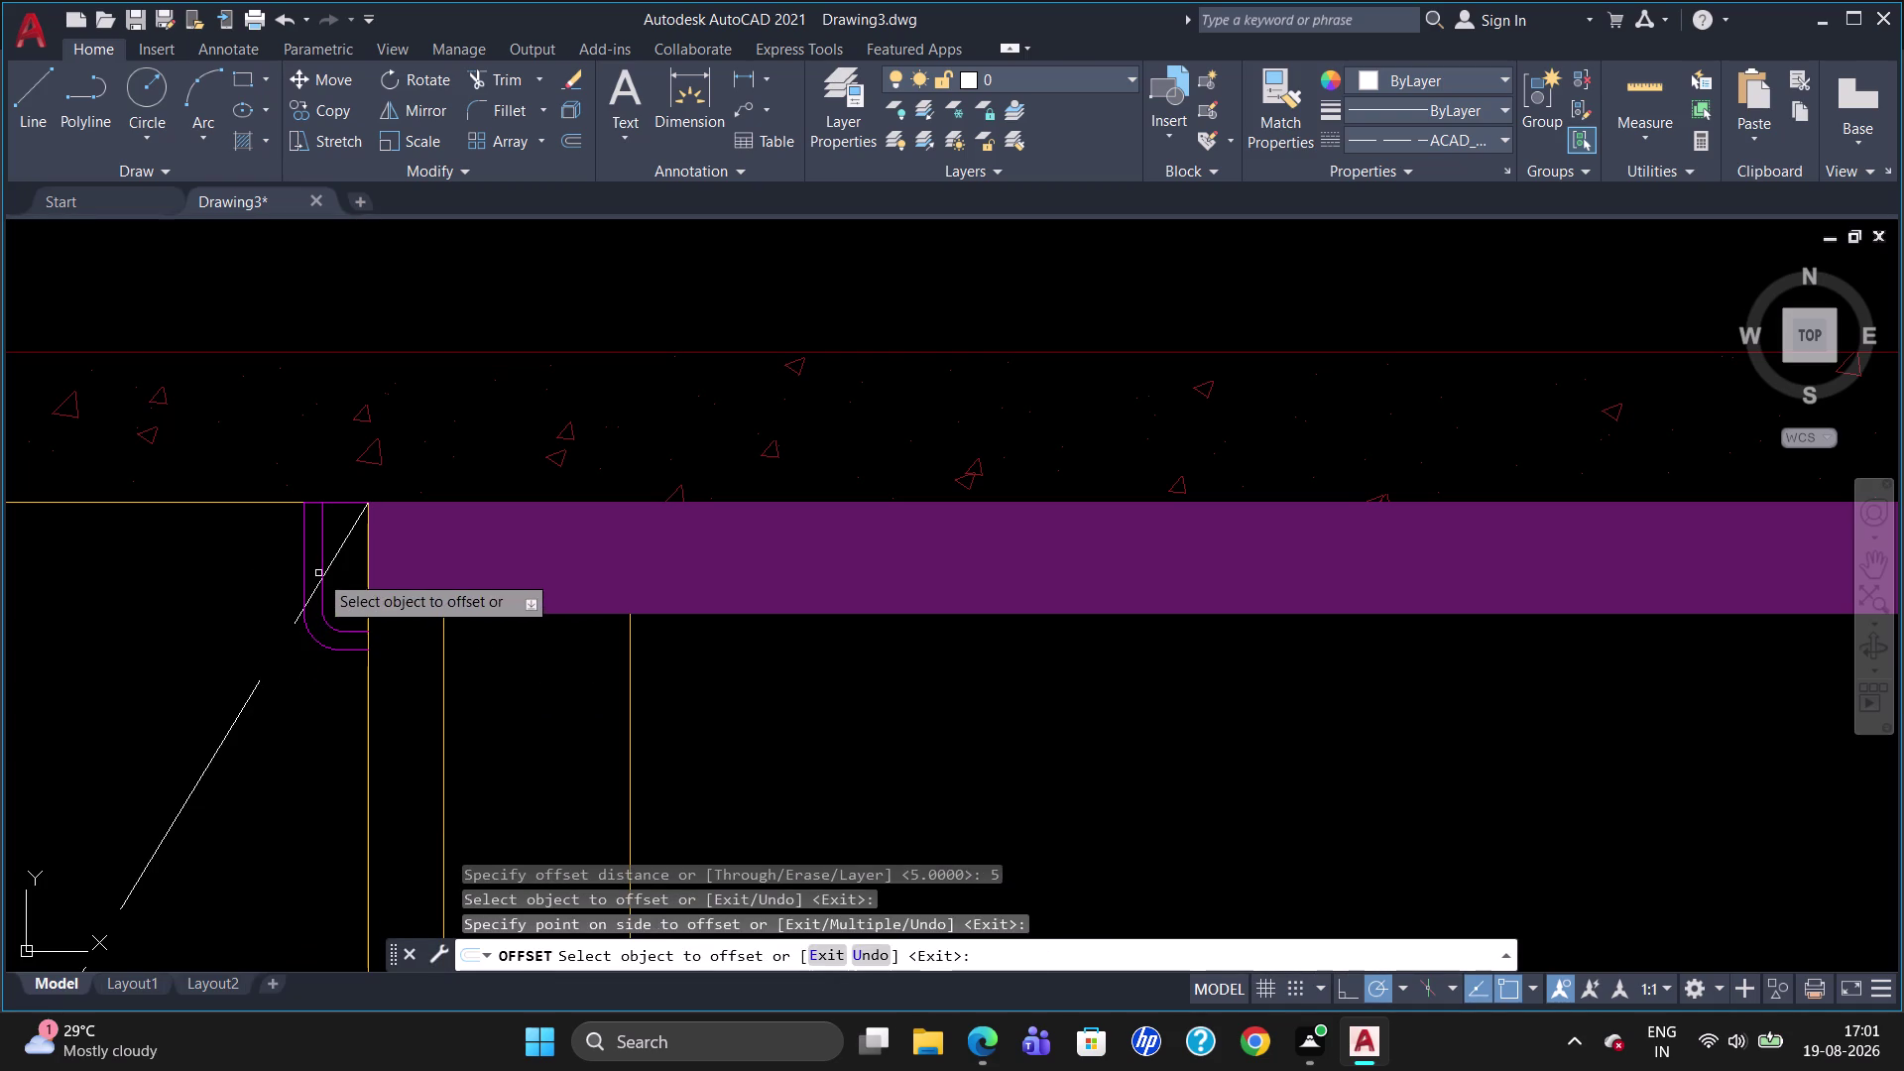
key(Escape)
scroll(down, 3)
Zoom in on the narrow tall panel left of the upper cabinets.
scroll(down, 3)
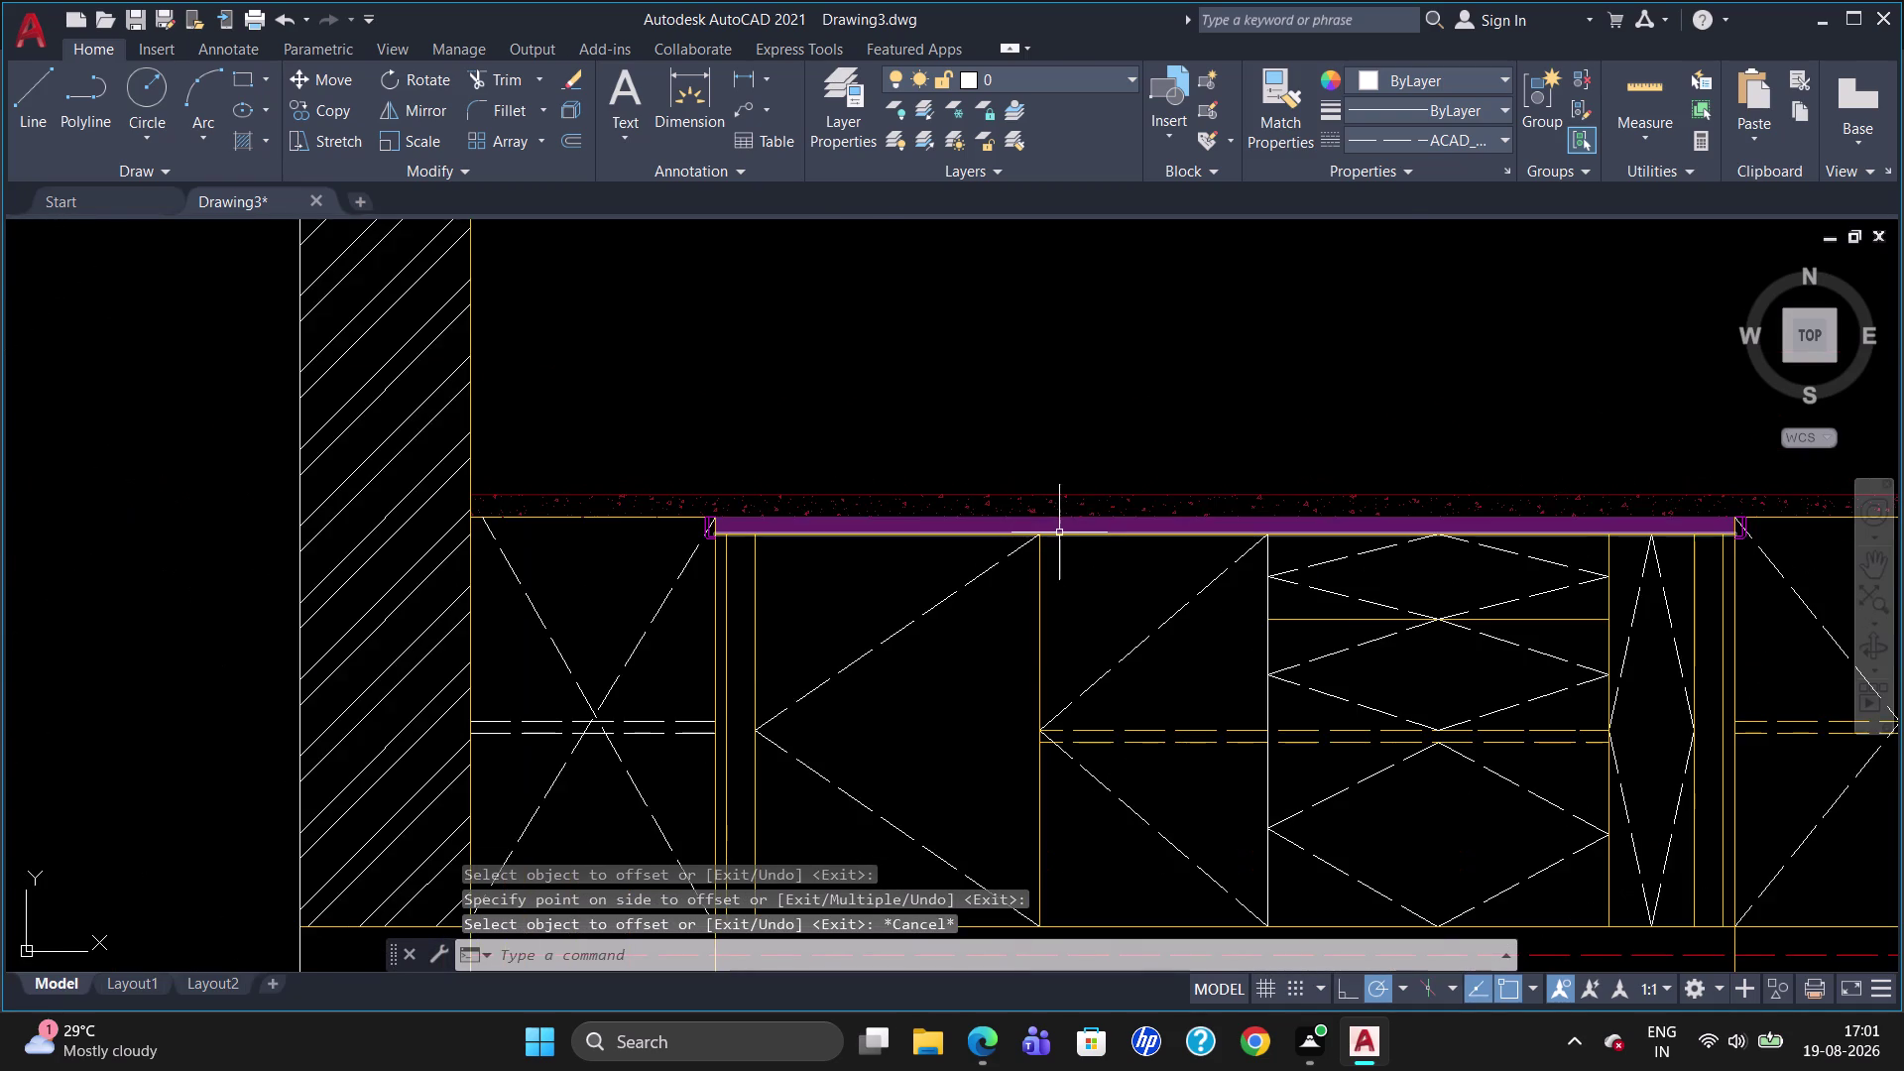
scroll(down, 3)
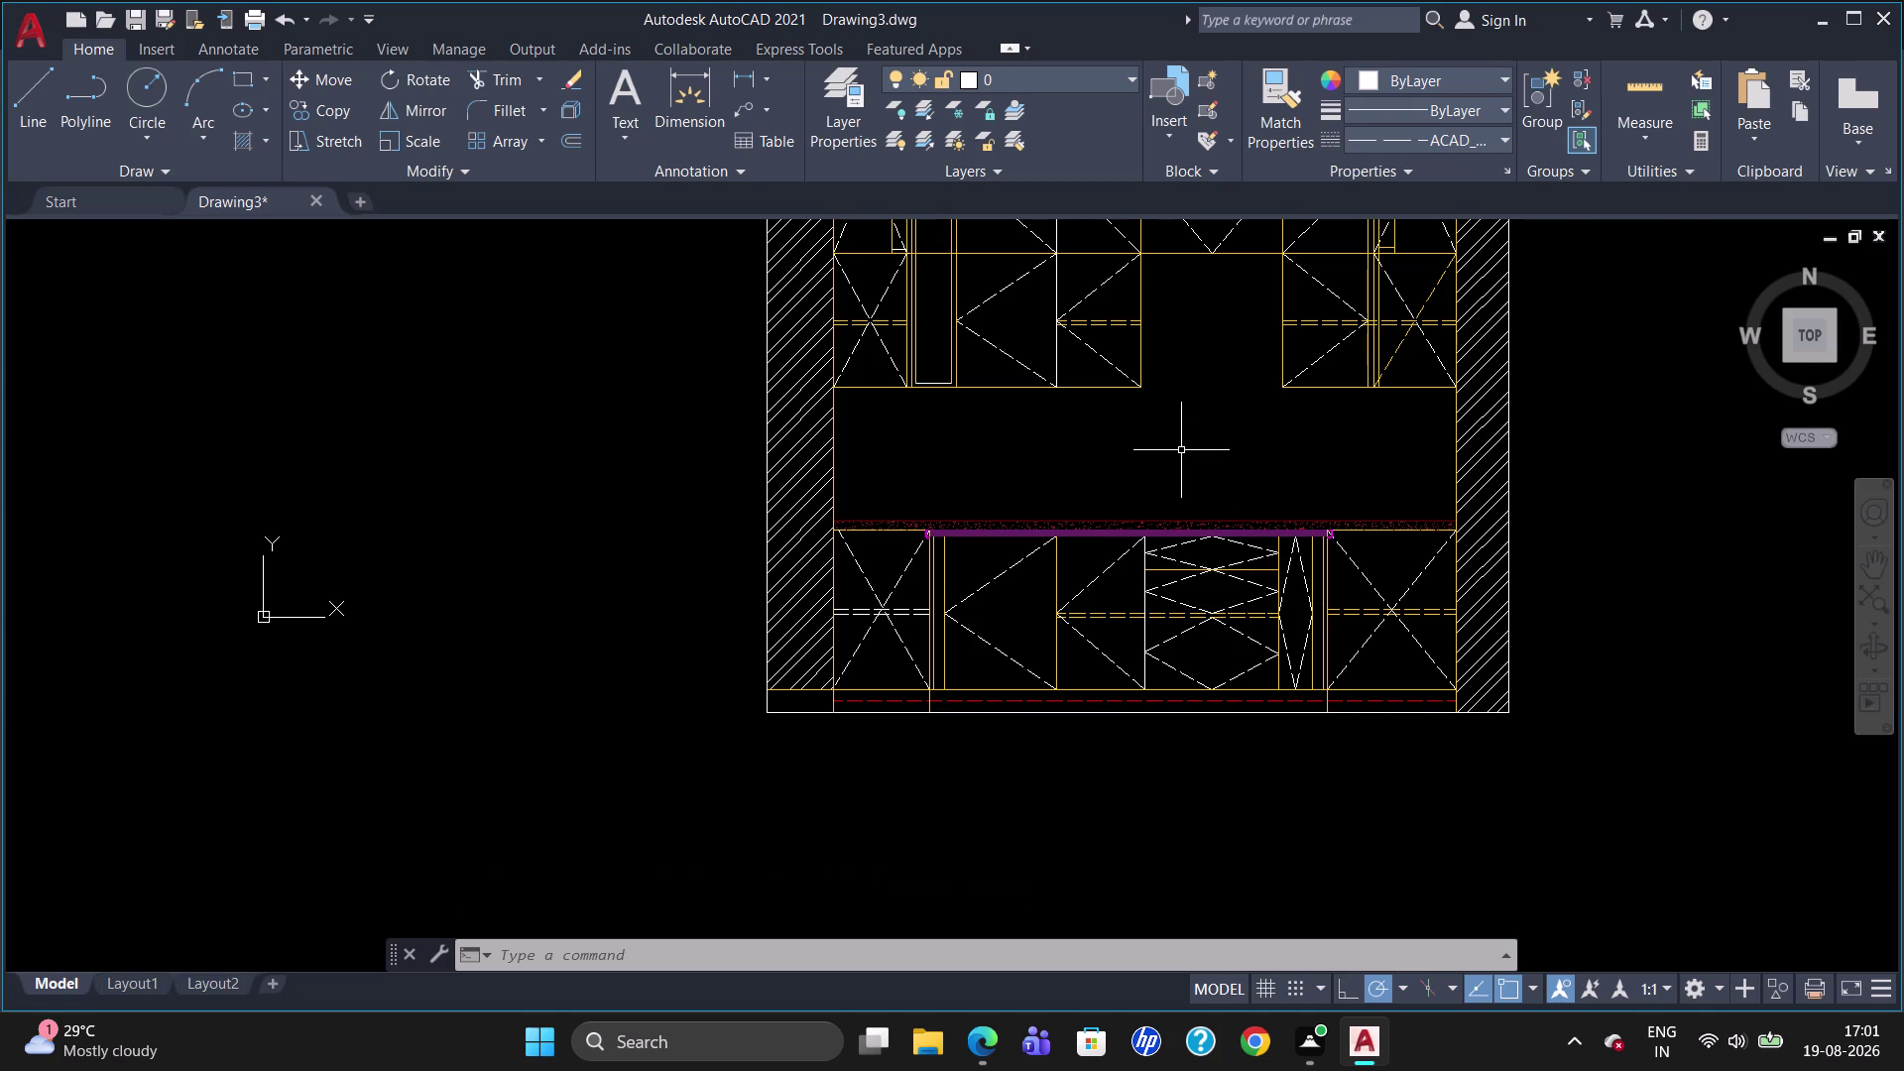
scroll(up, 3)
scroll(down, 3)
scroll(up, 3)
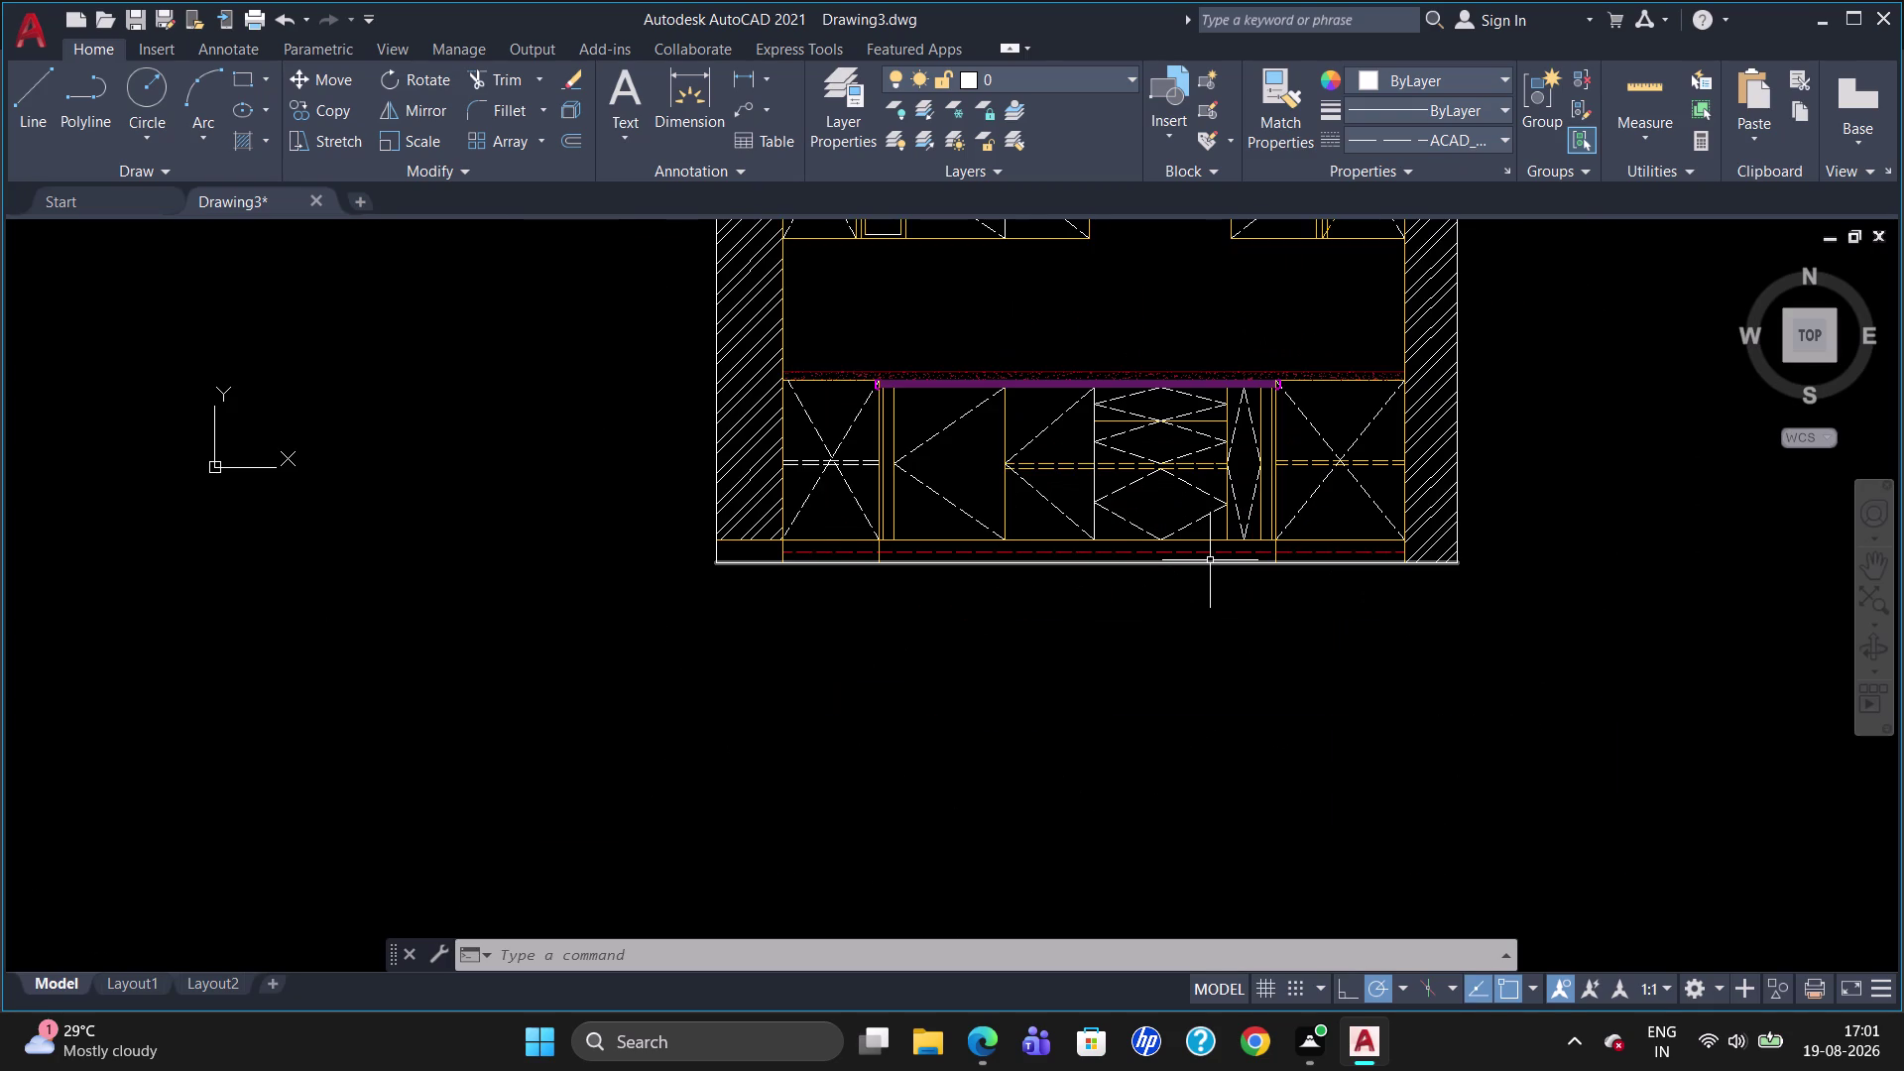
scroll(down, 3)
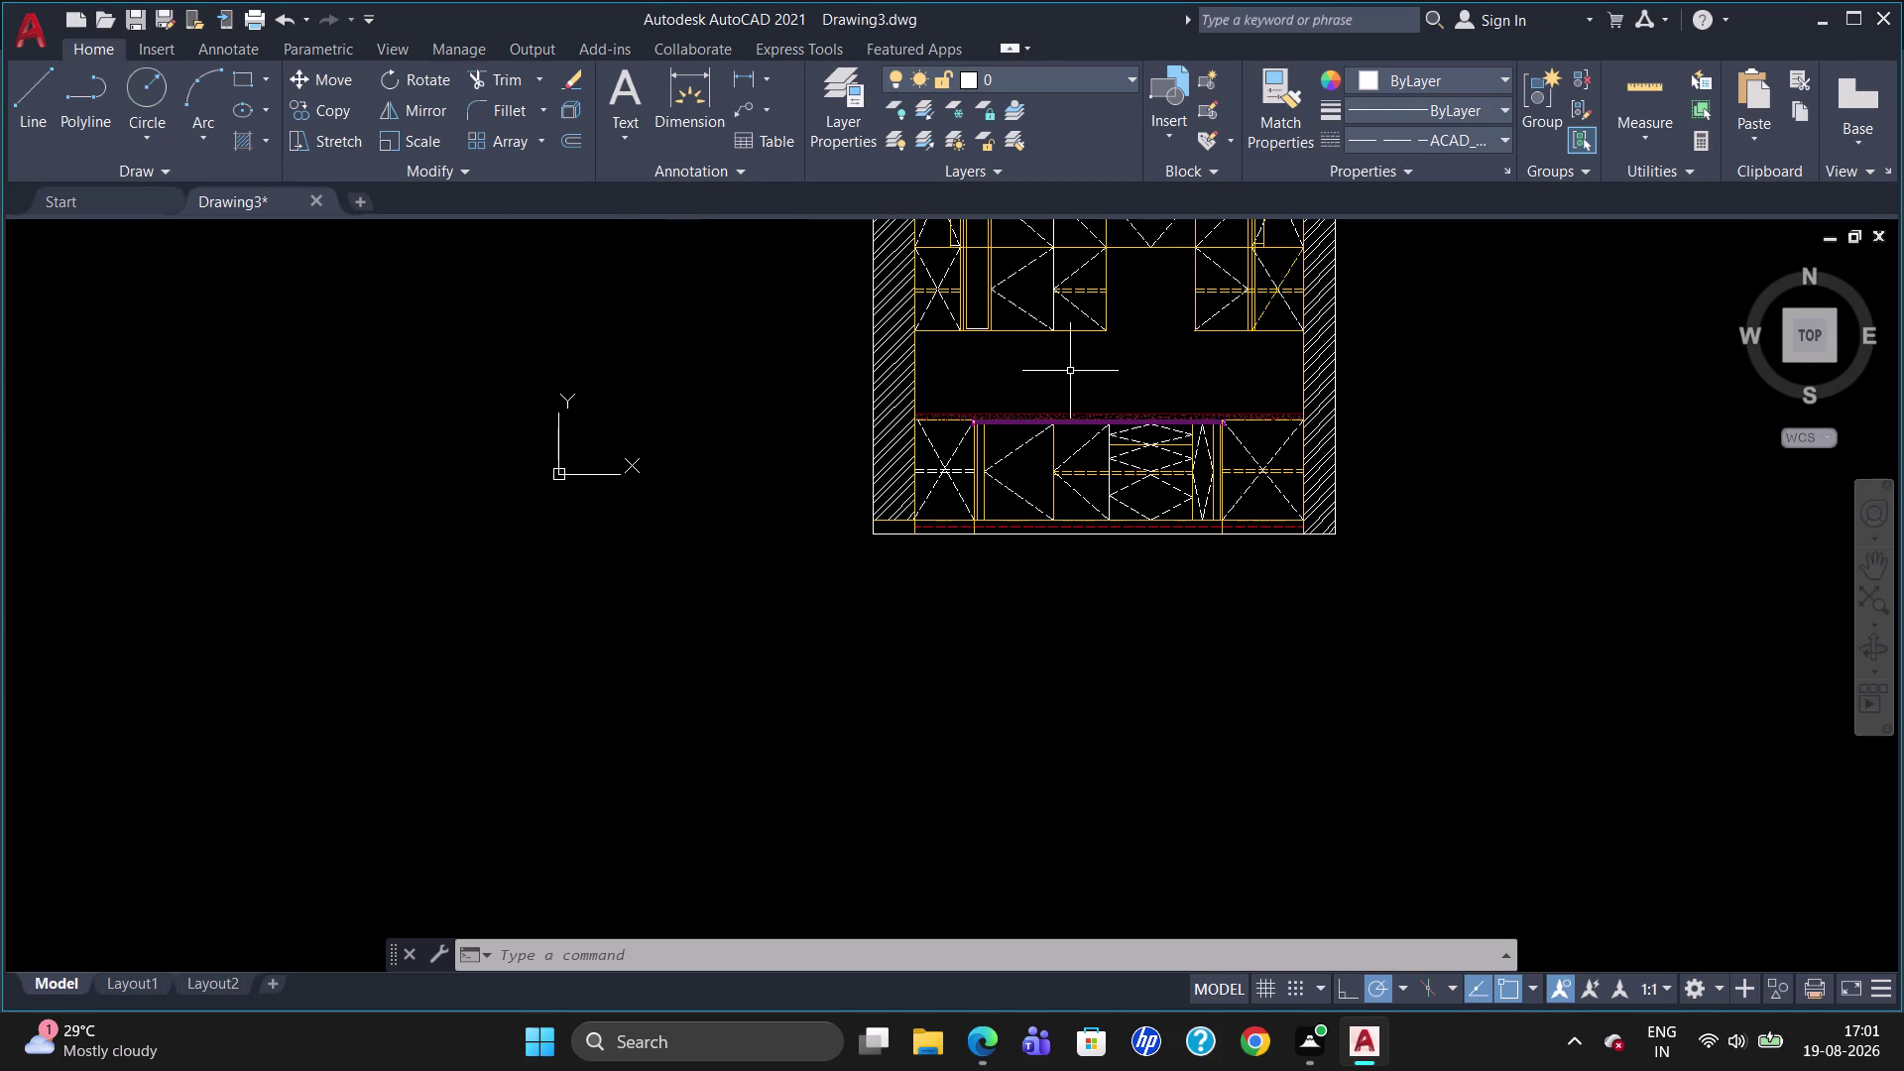
scroll(down, 3)
scroll(up, 3)
scroll(down, 3)
scroll(up, 3)
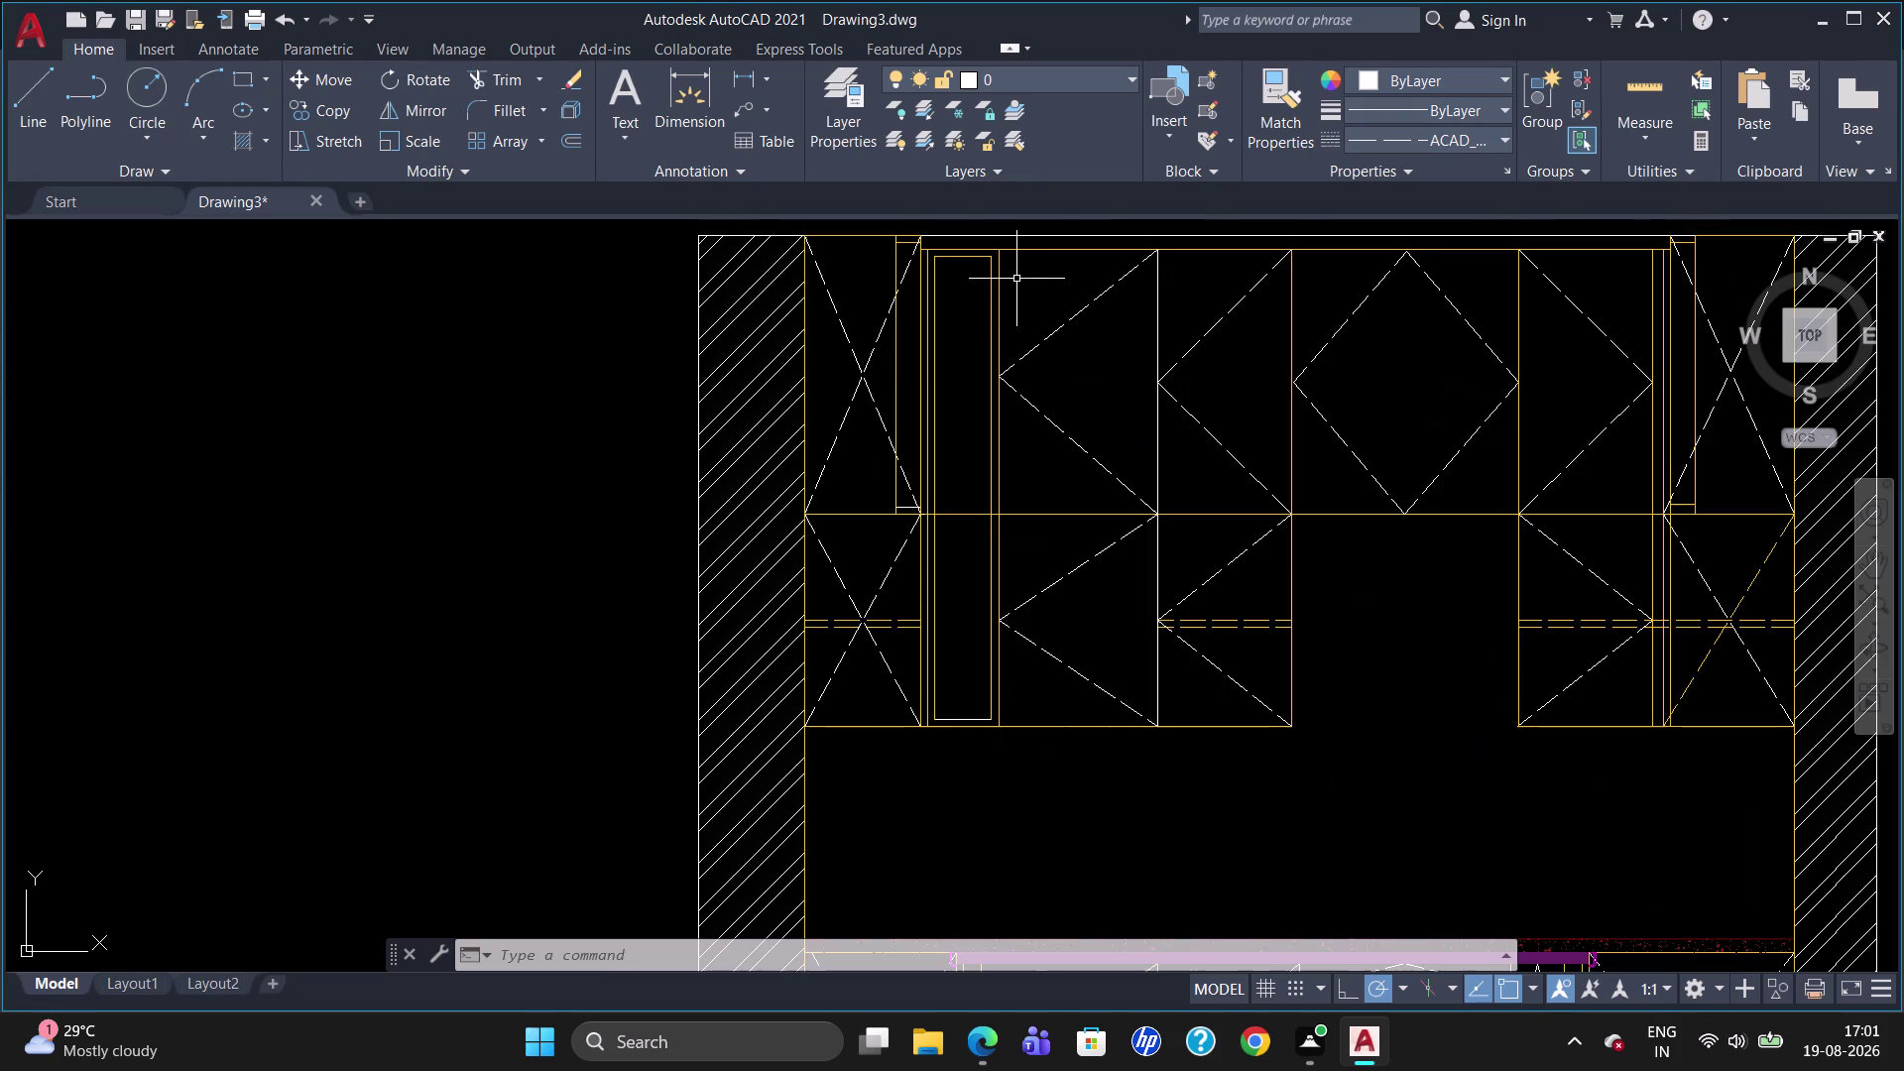
Make Layer1 current and start a new line with L.
click(1123, 76)
click(1087, 170)
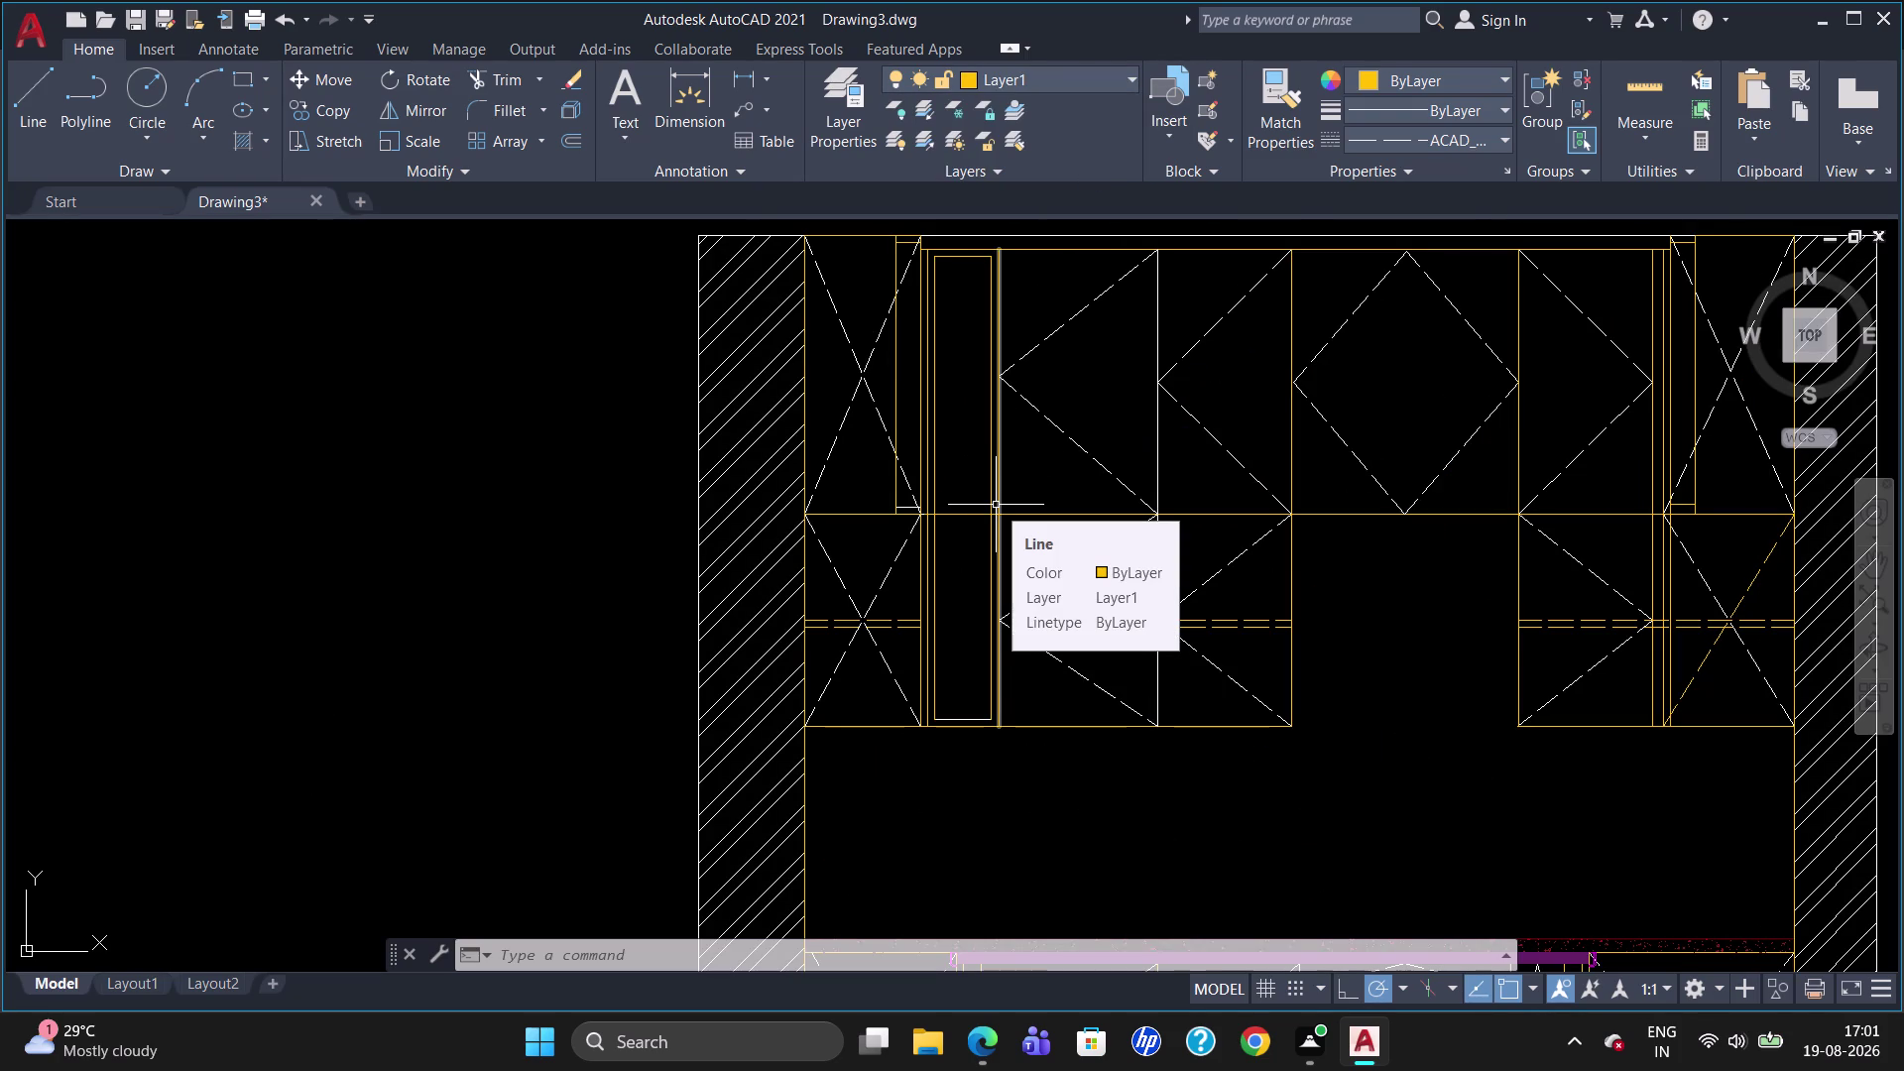
key(l)
key(Return)
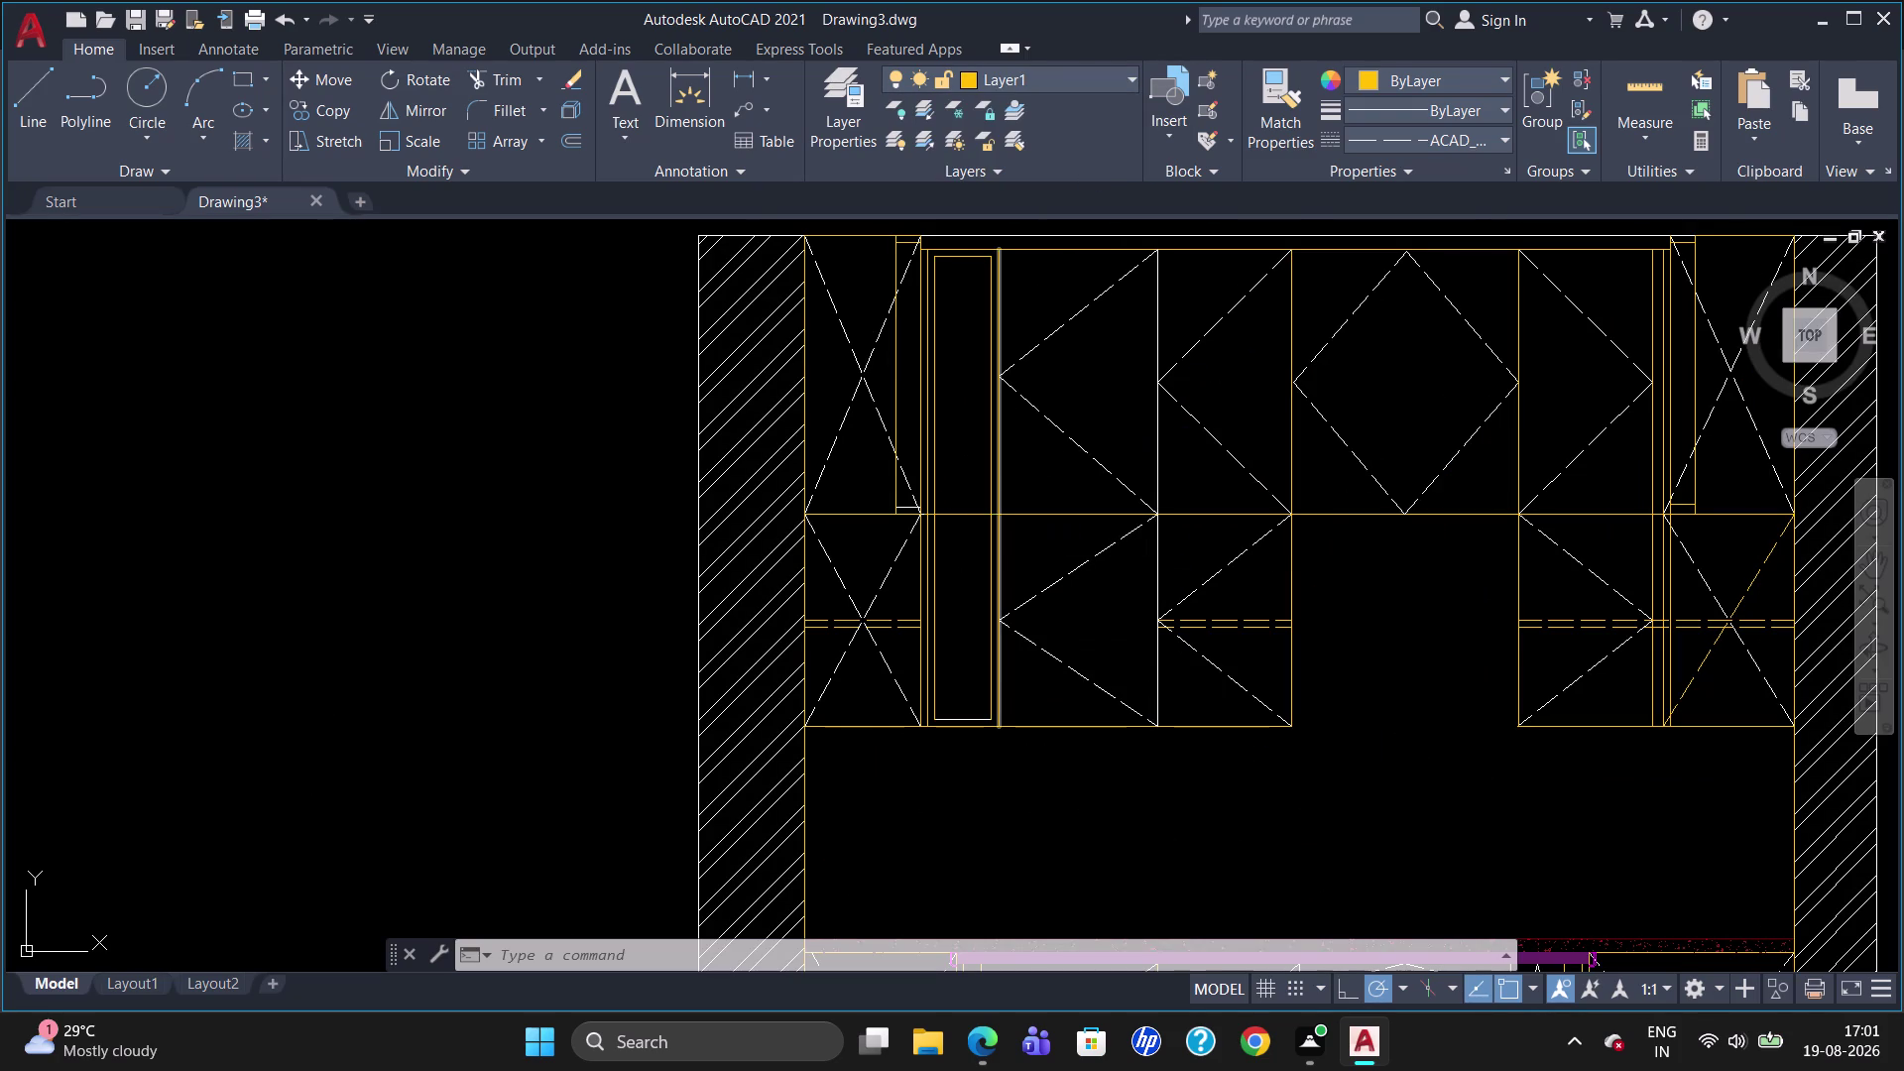
scroll(up, 3)
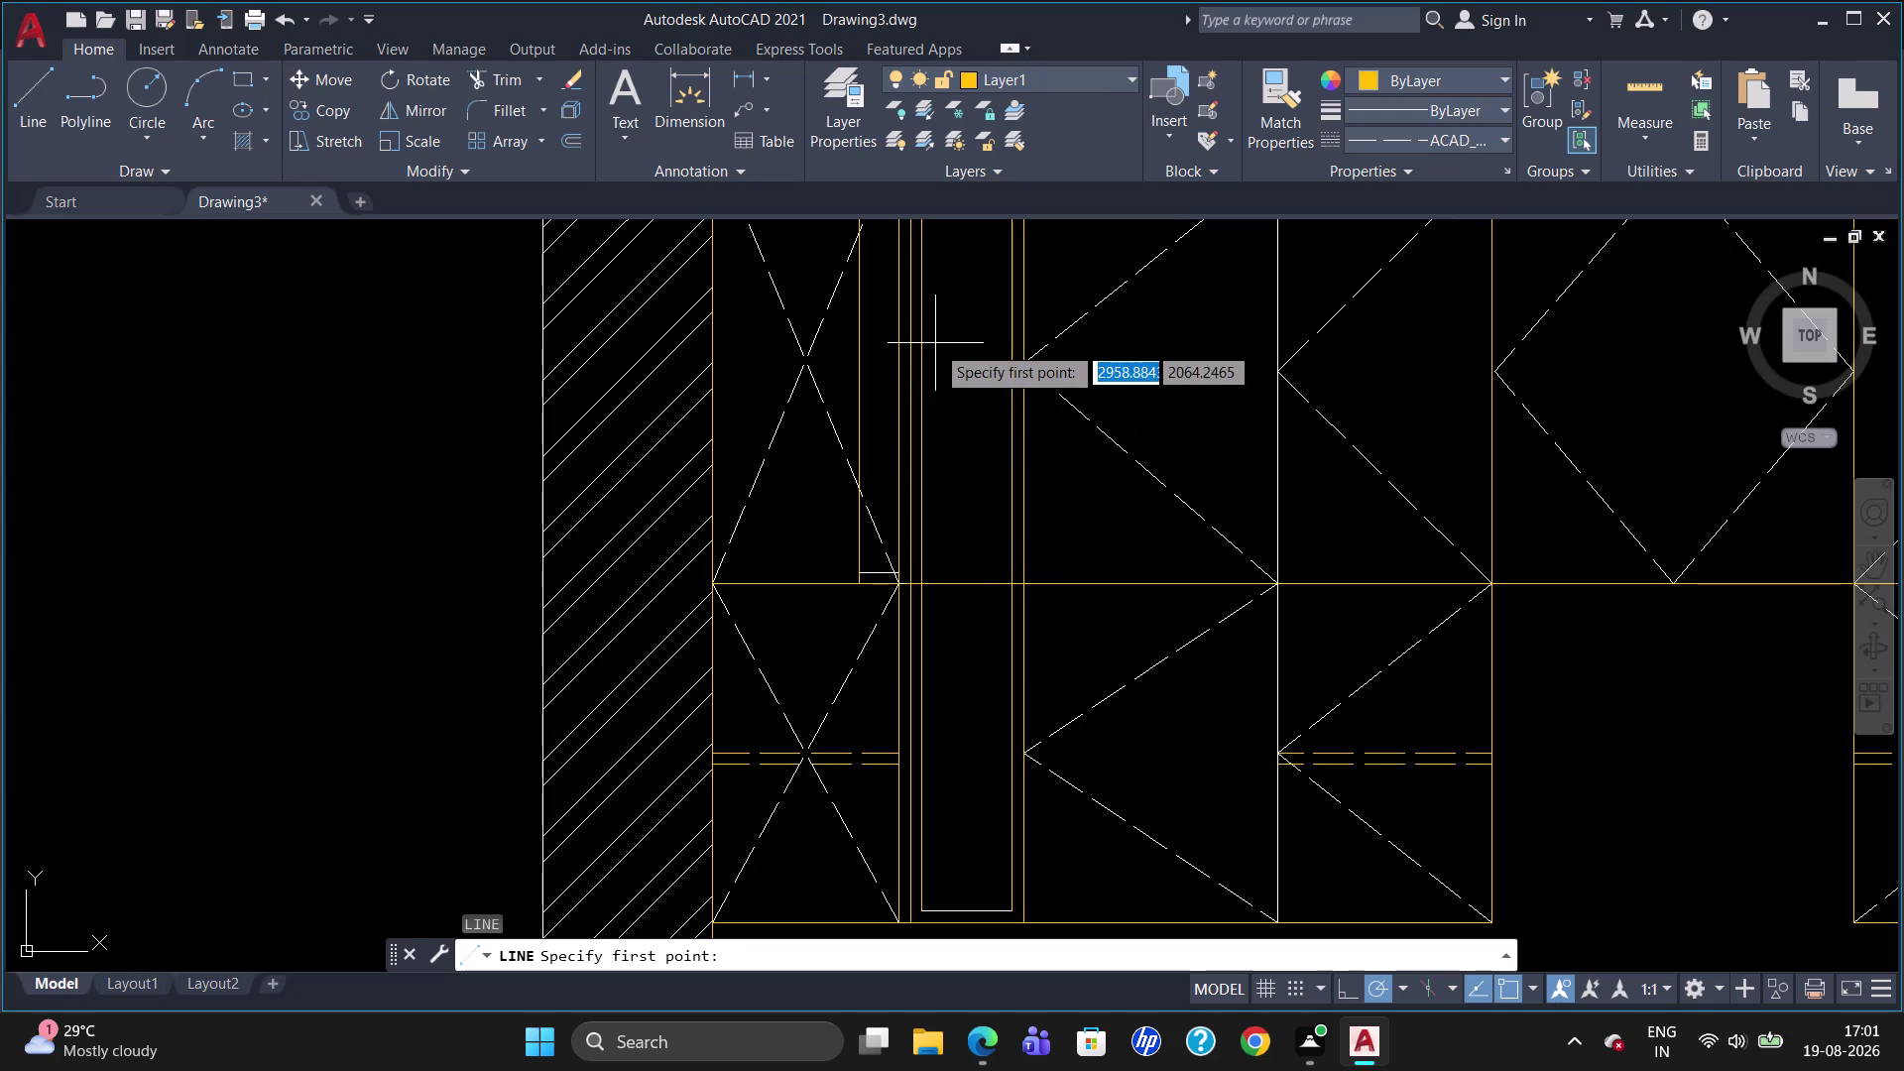
Set the current linetype to ByLayer and erase the stray zero-length line.
click(929, 353)
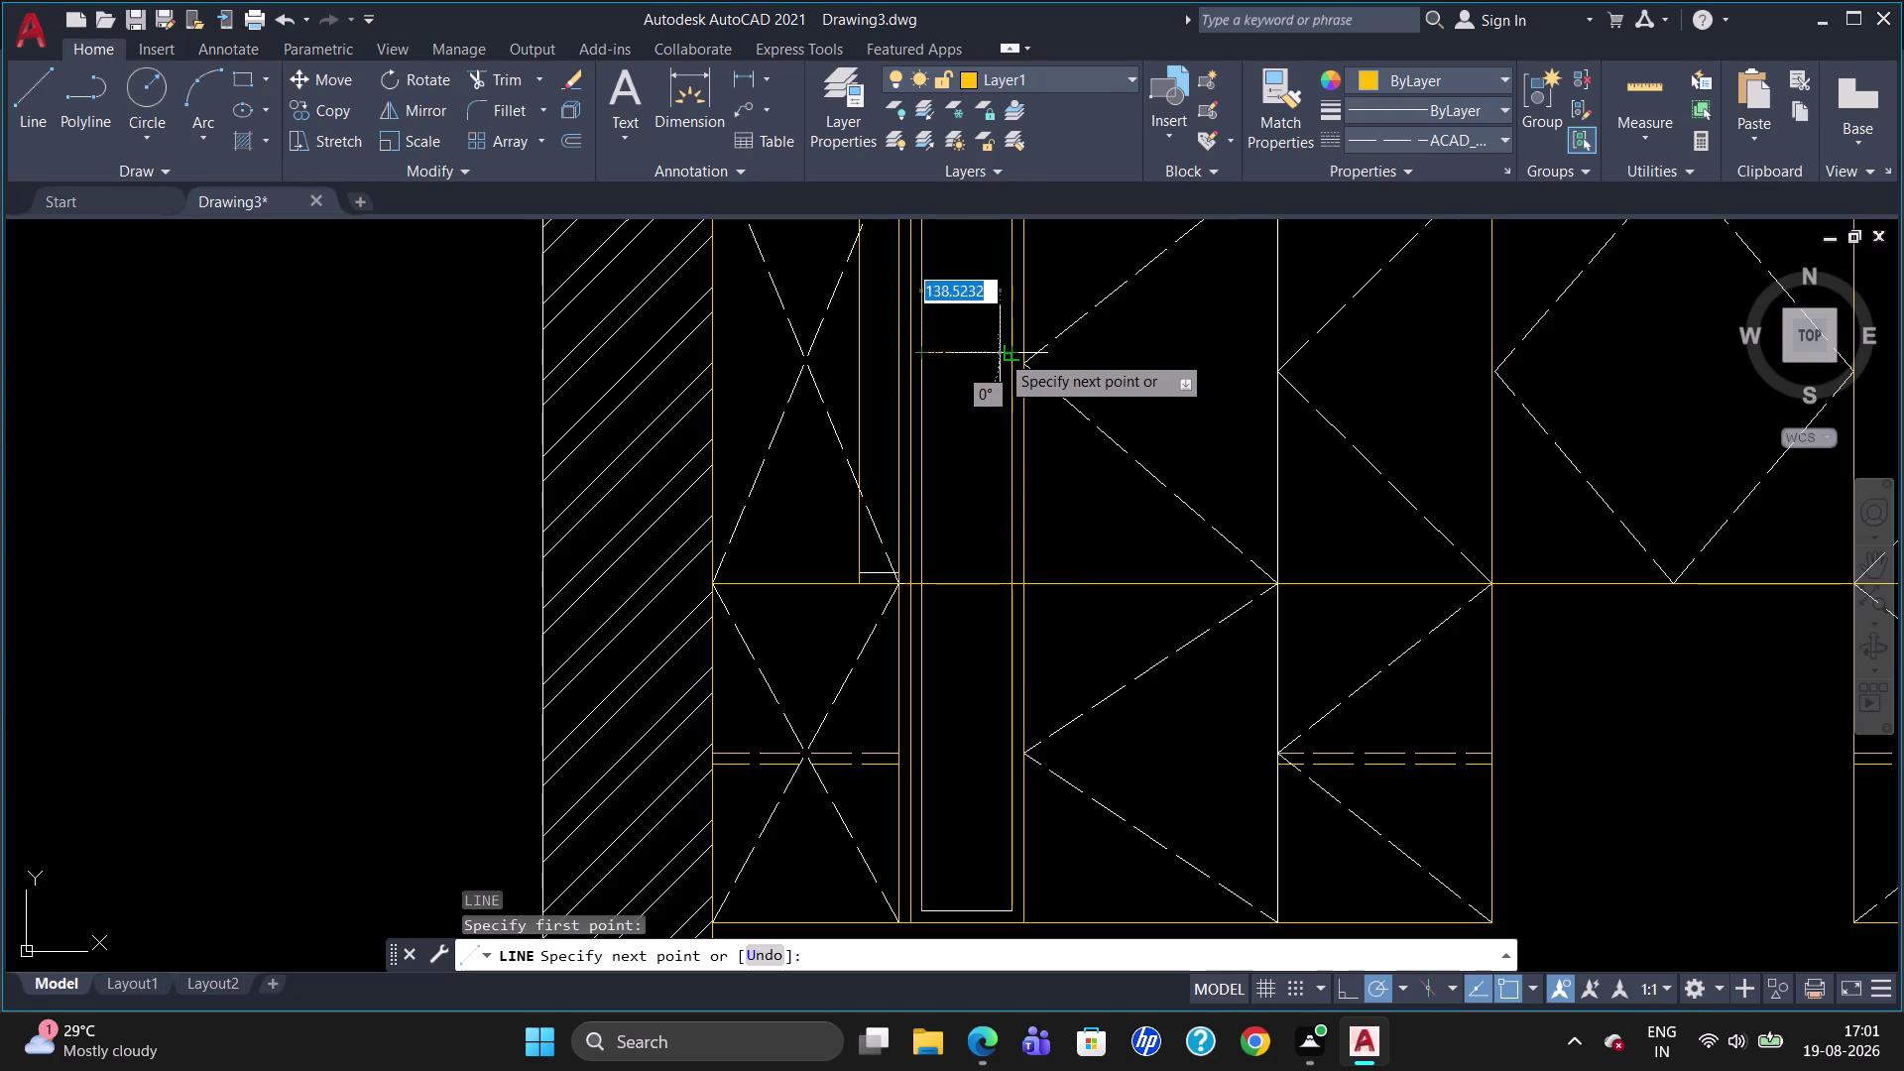
key(Escape)
key(l)
key(Return)
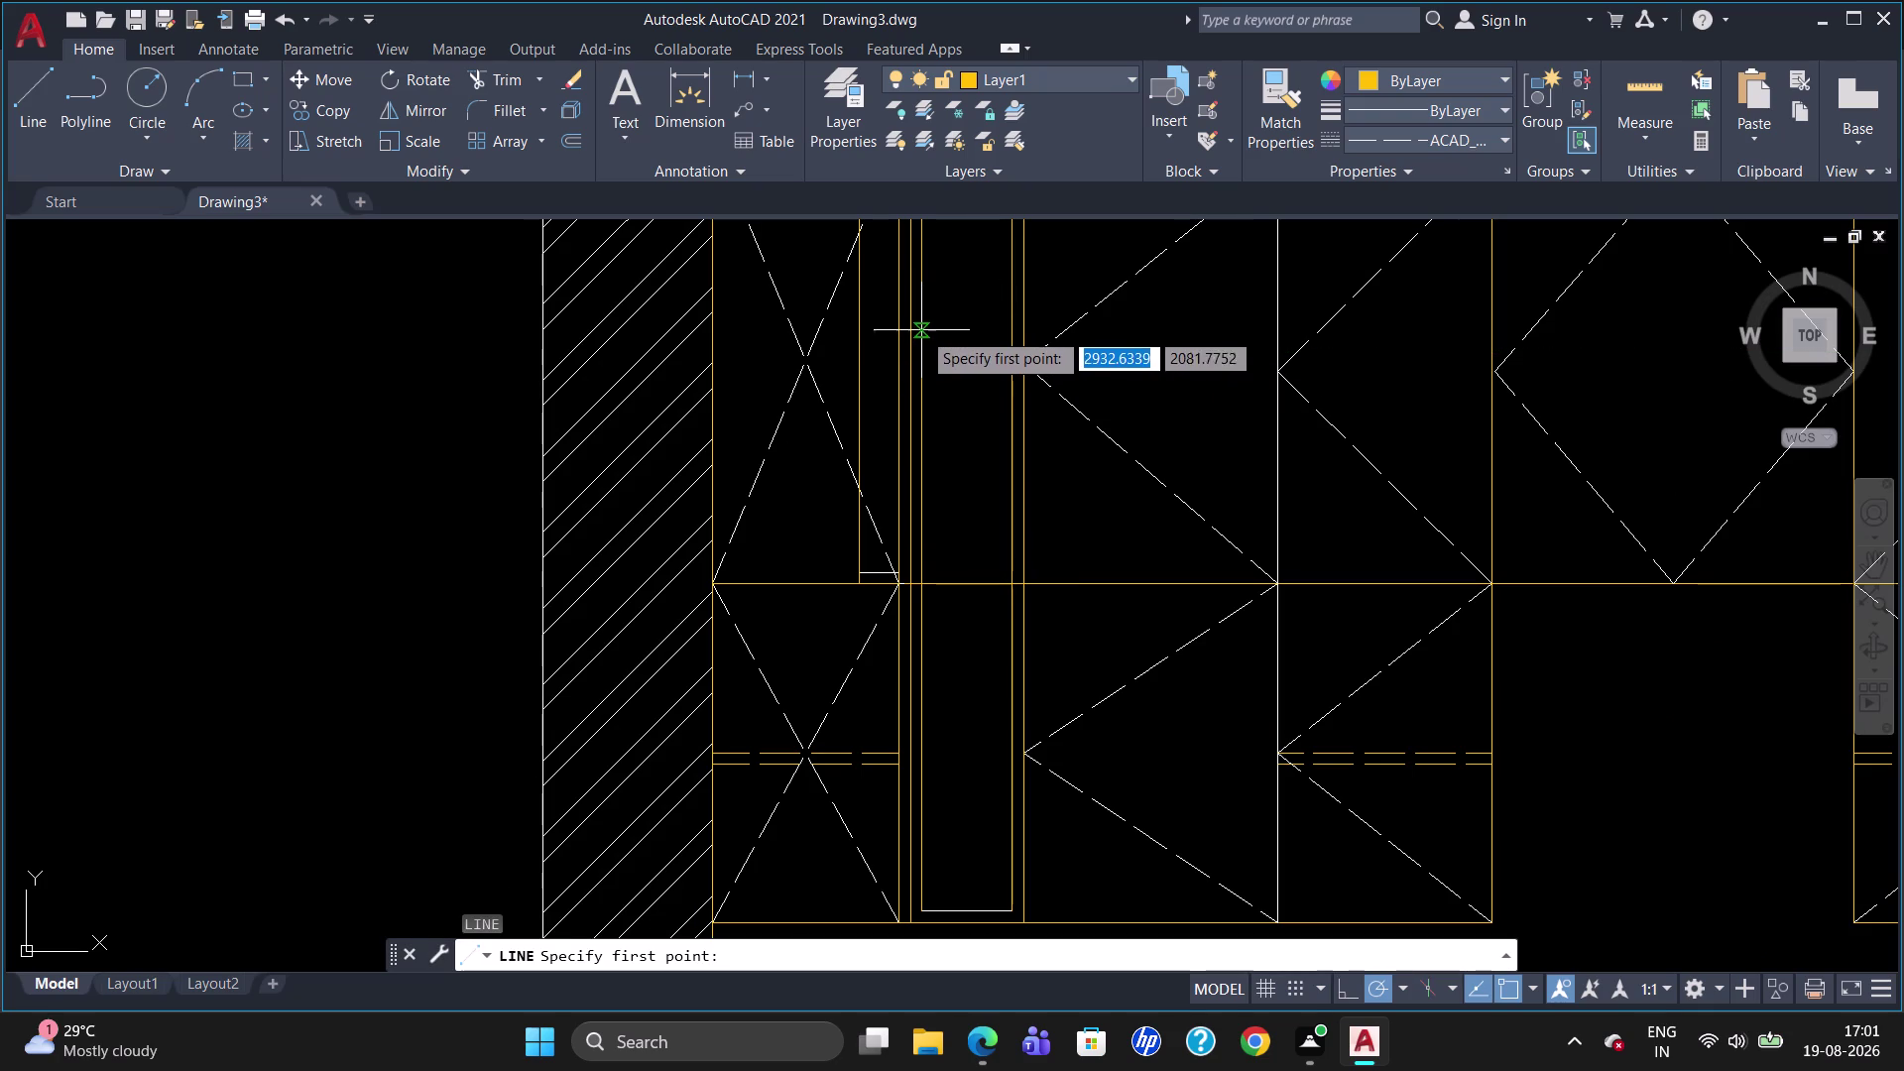
click(921, 329)
click(1012, 327)
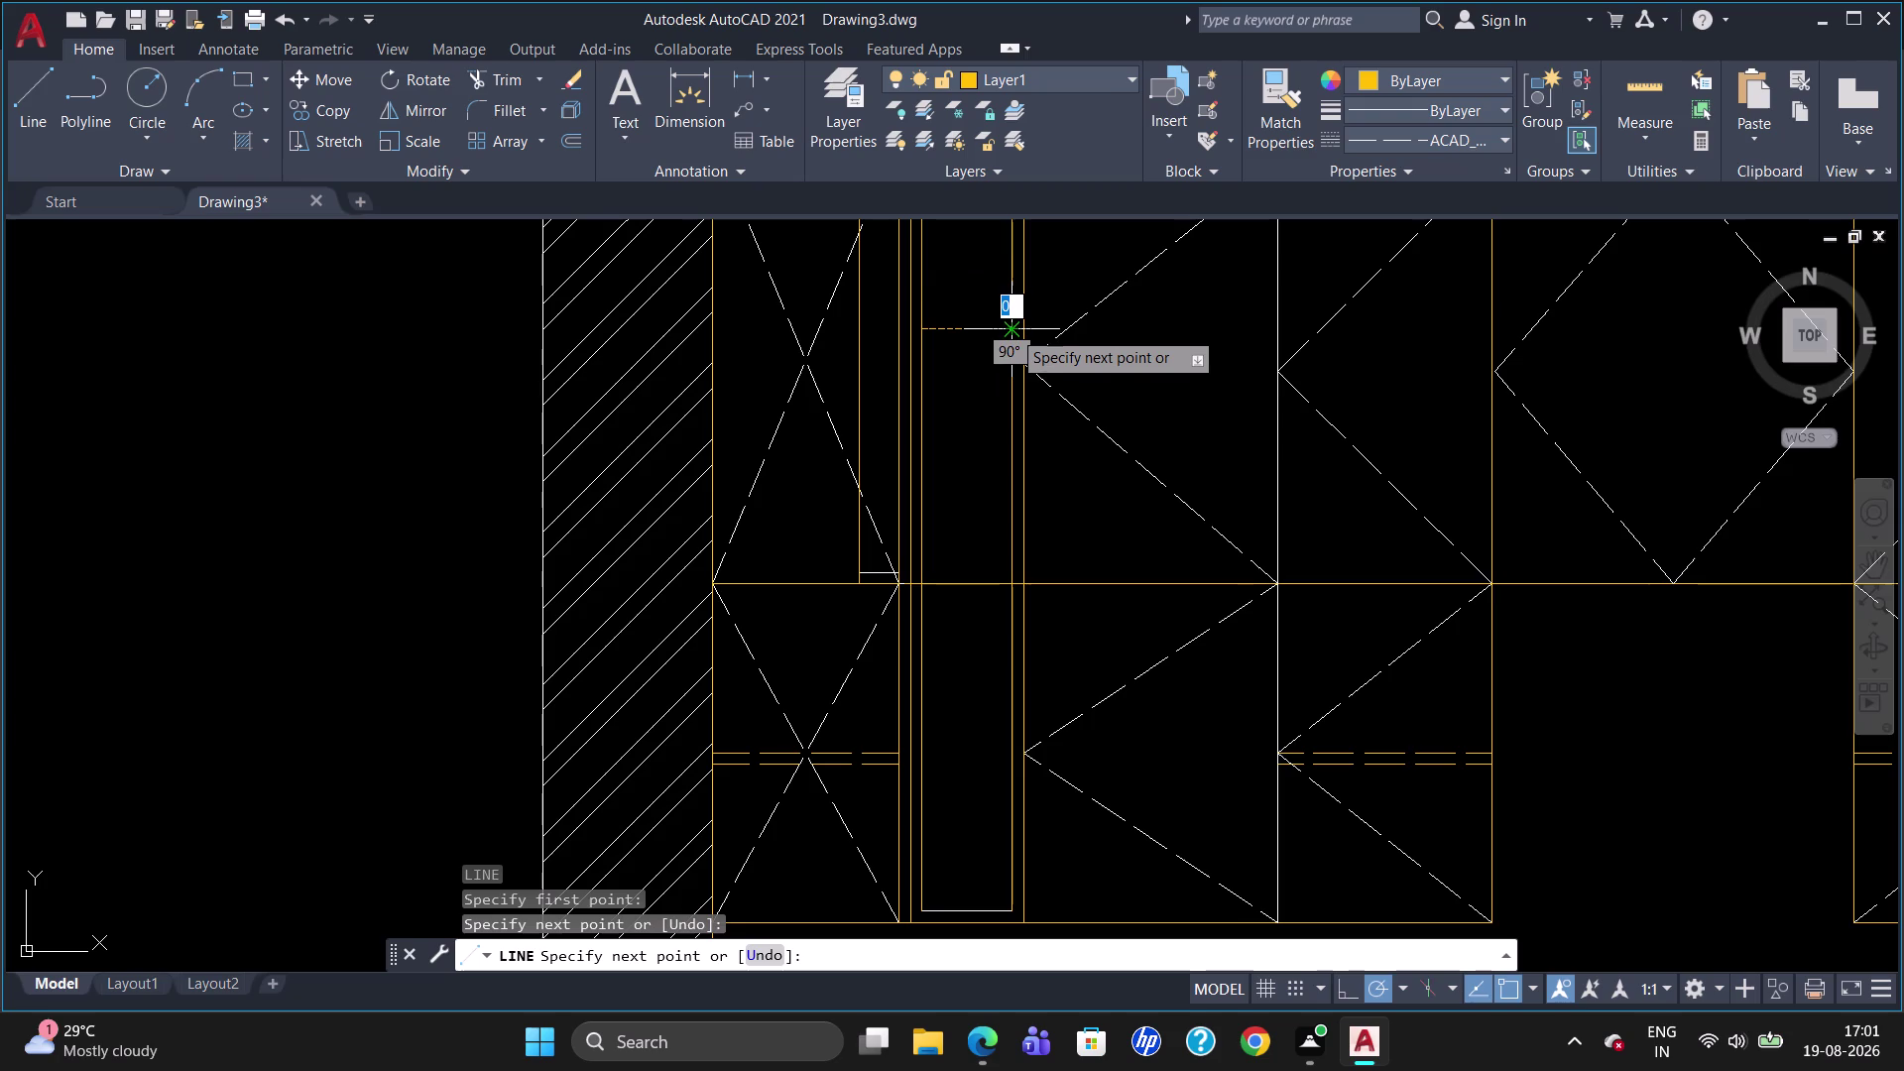
click(1012, 329)
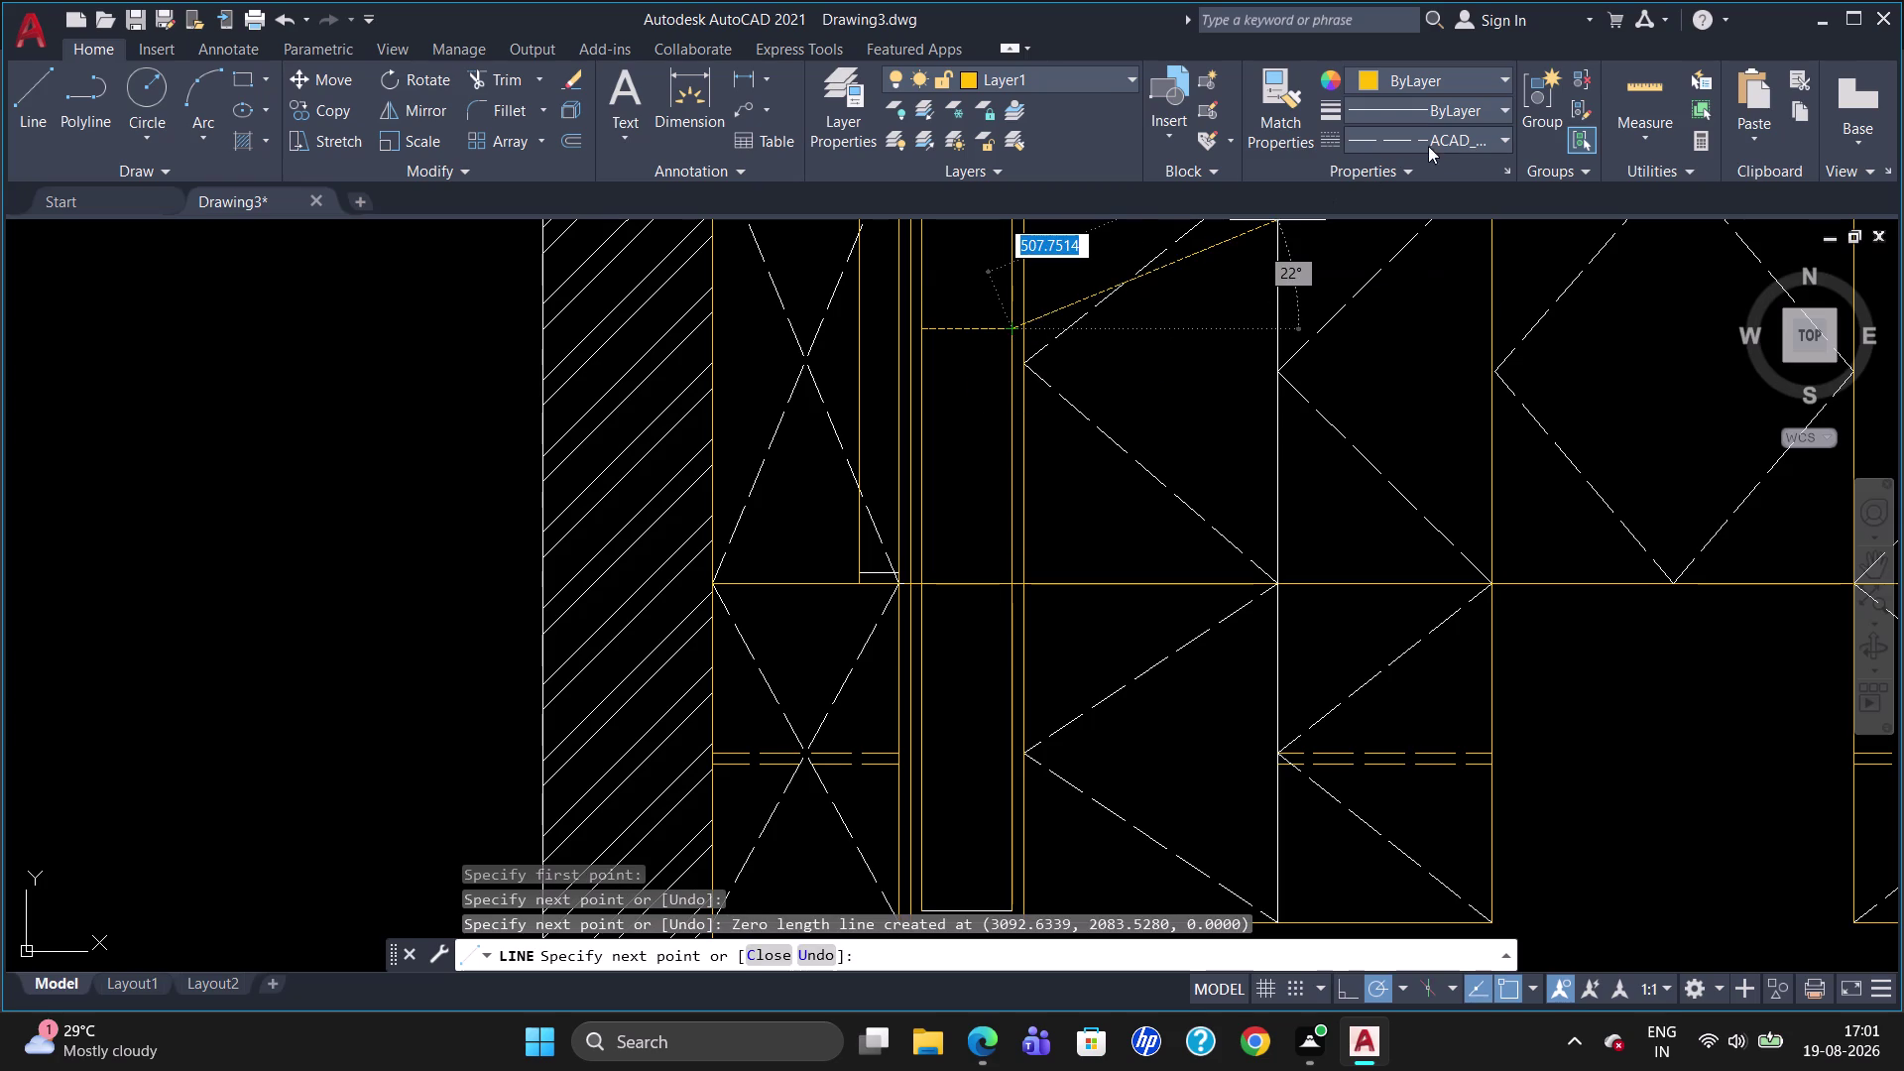
click(1440, 136)
click(1437, 166)
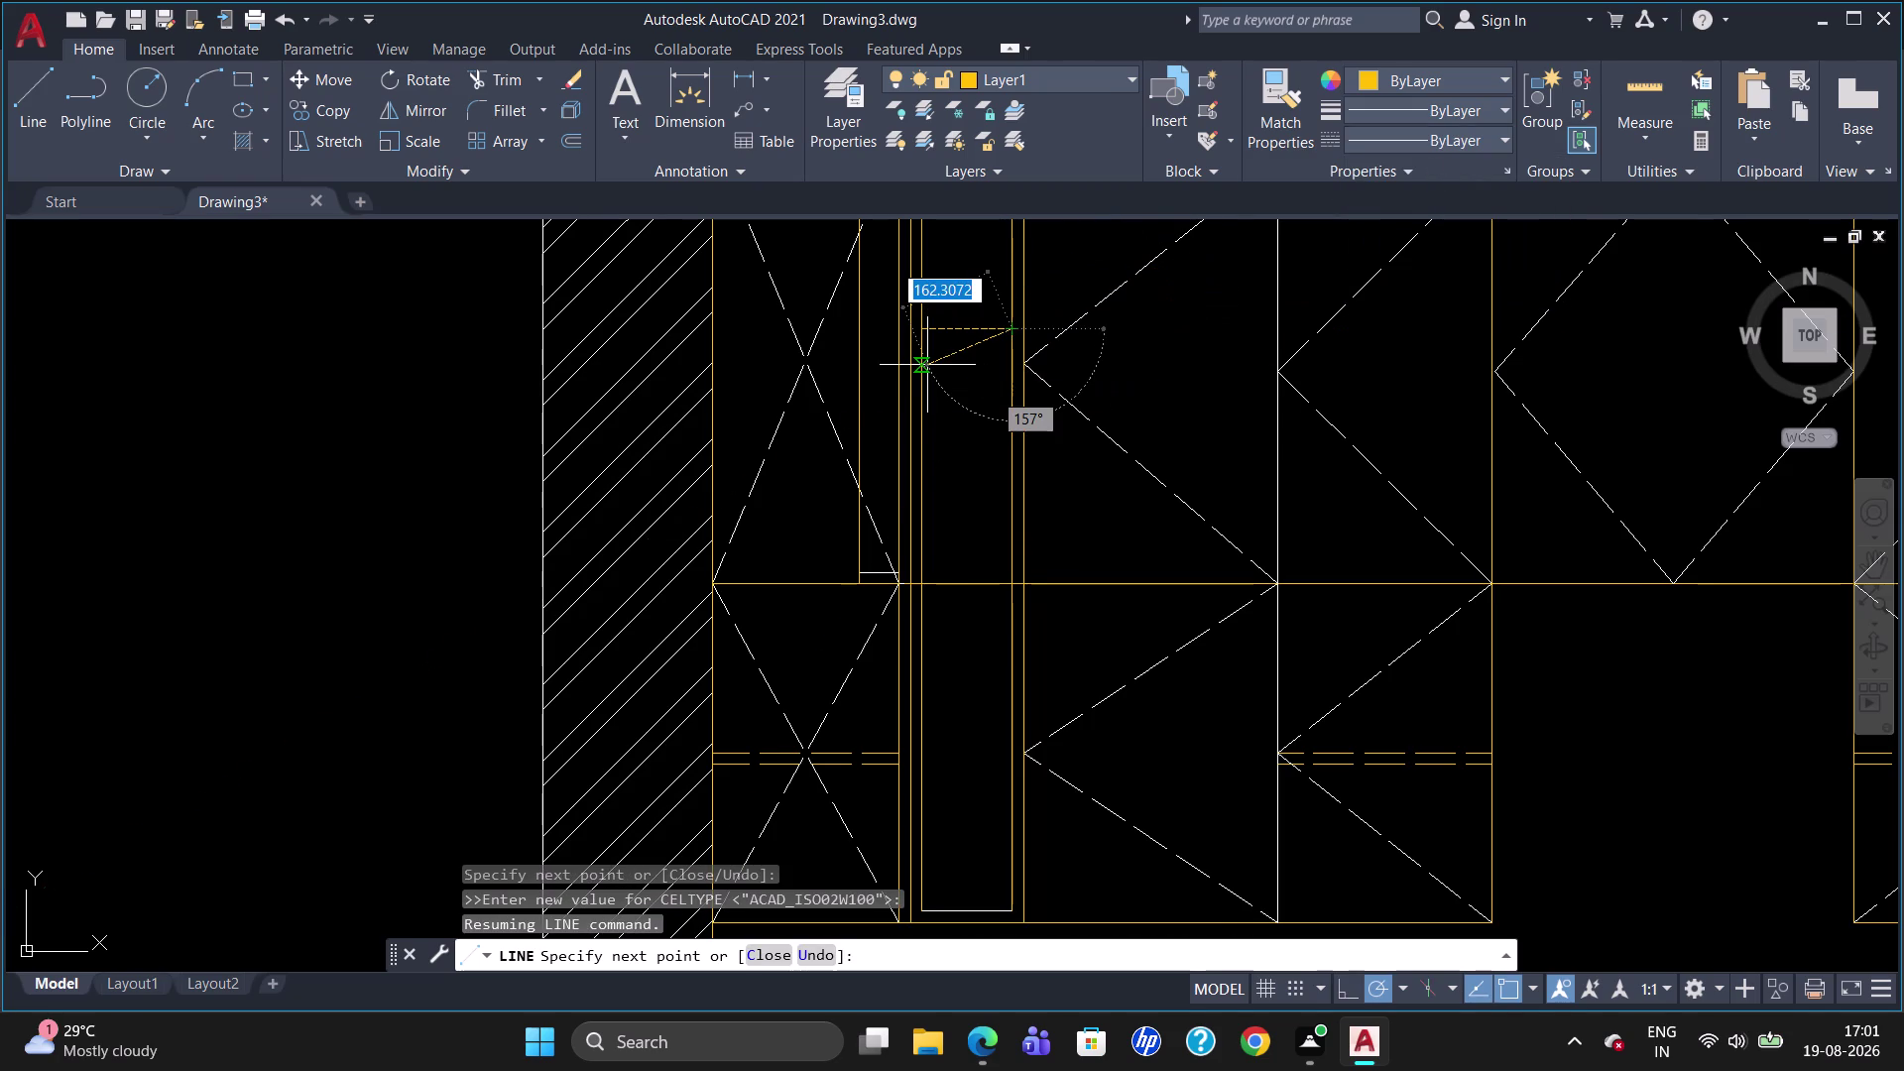
key(Escape)
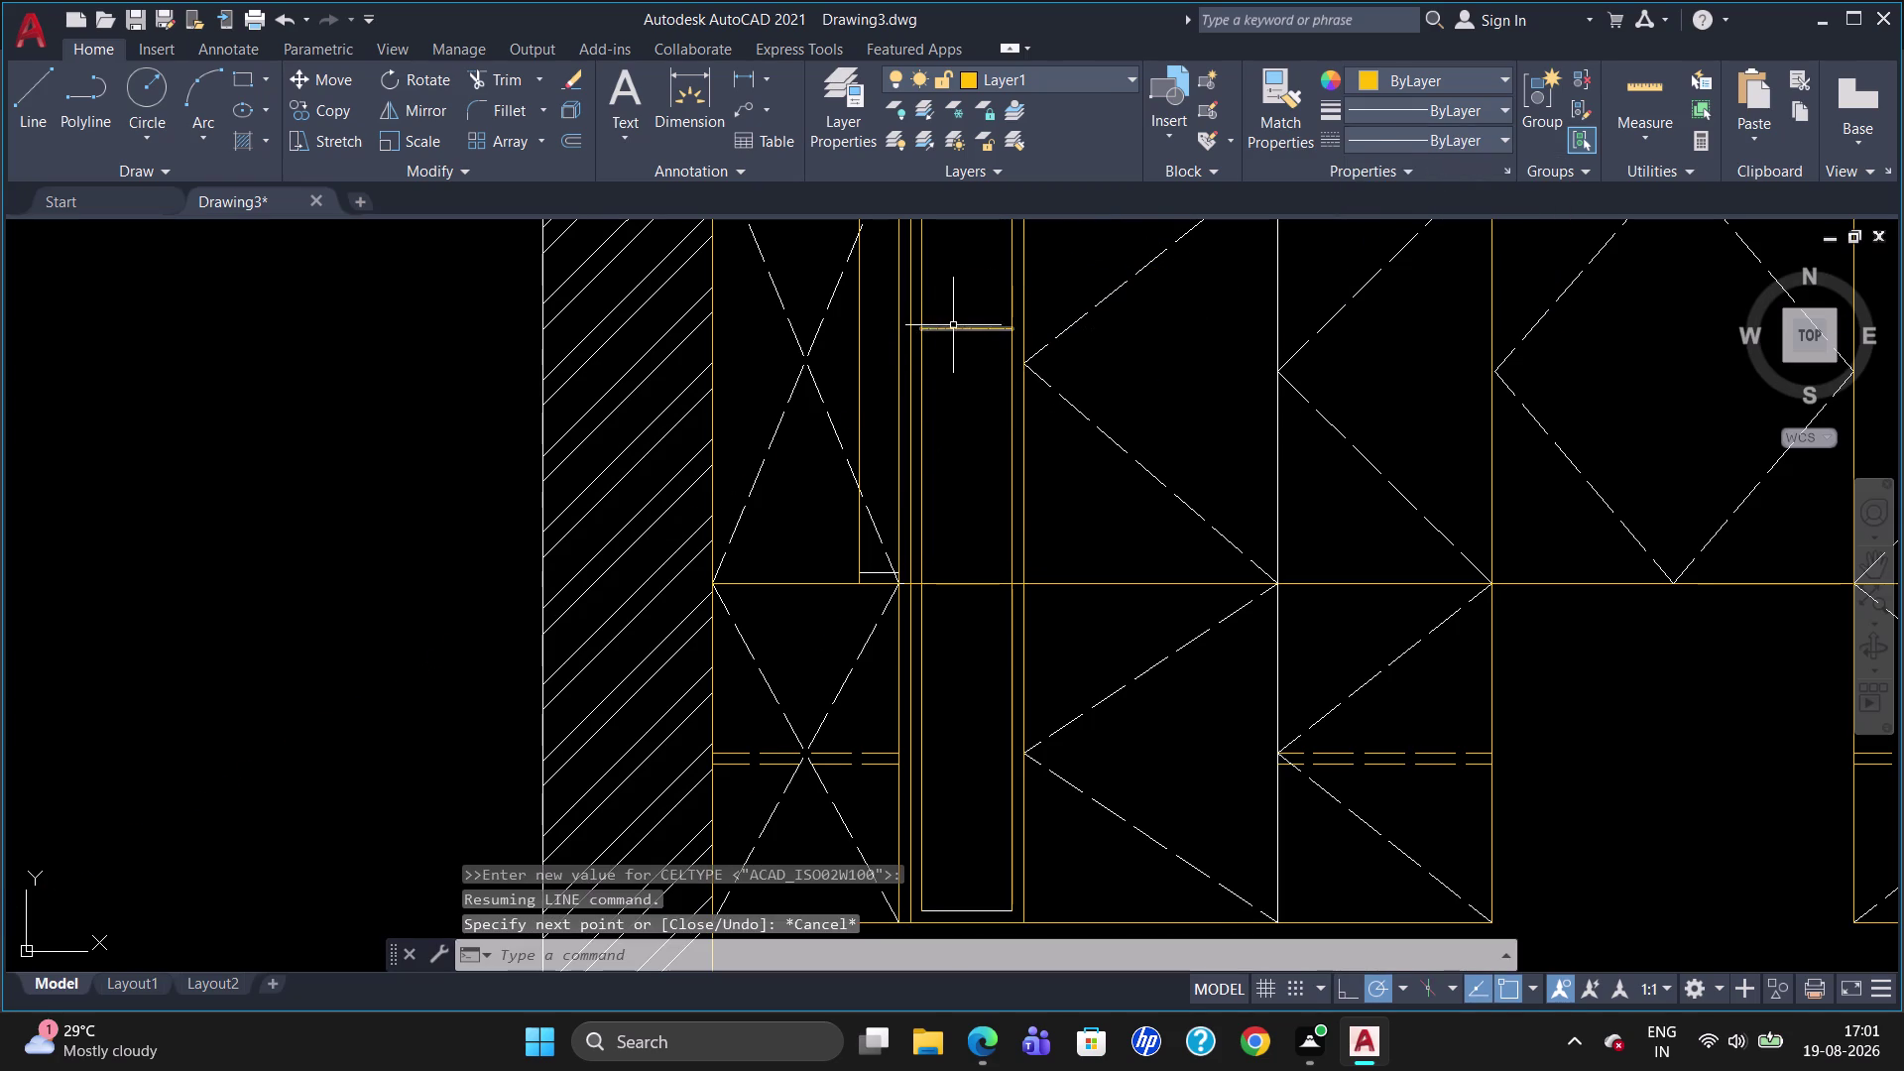
click(954, 327)
key(Delete)
Draw a horizontal line across the top of the narrow tall panel.
key(l)
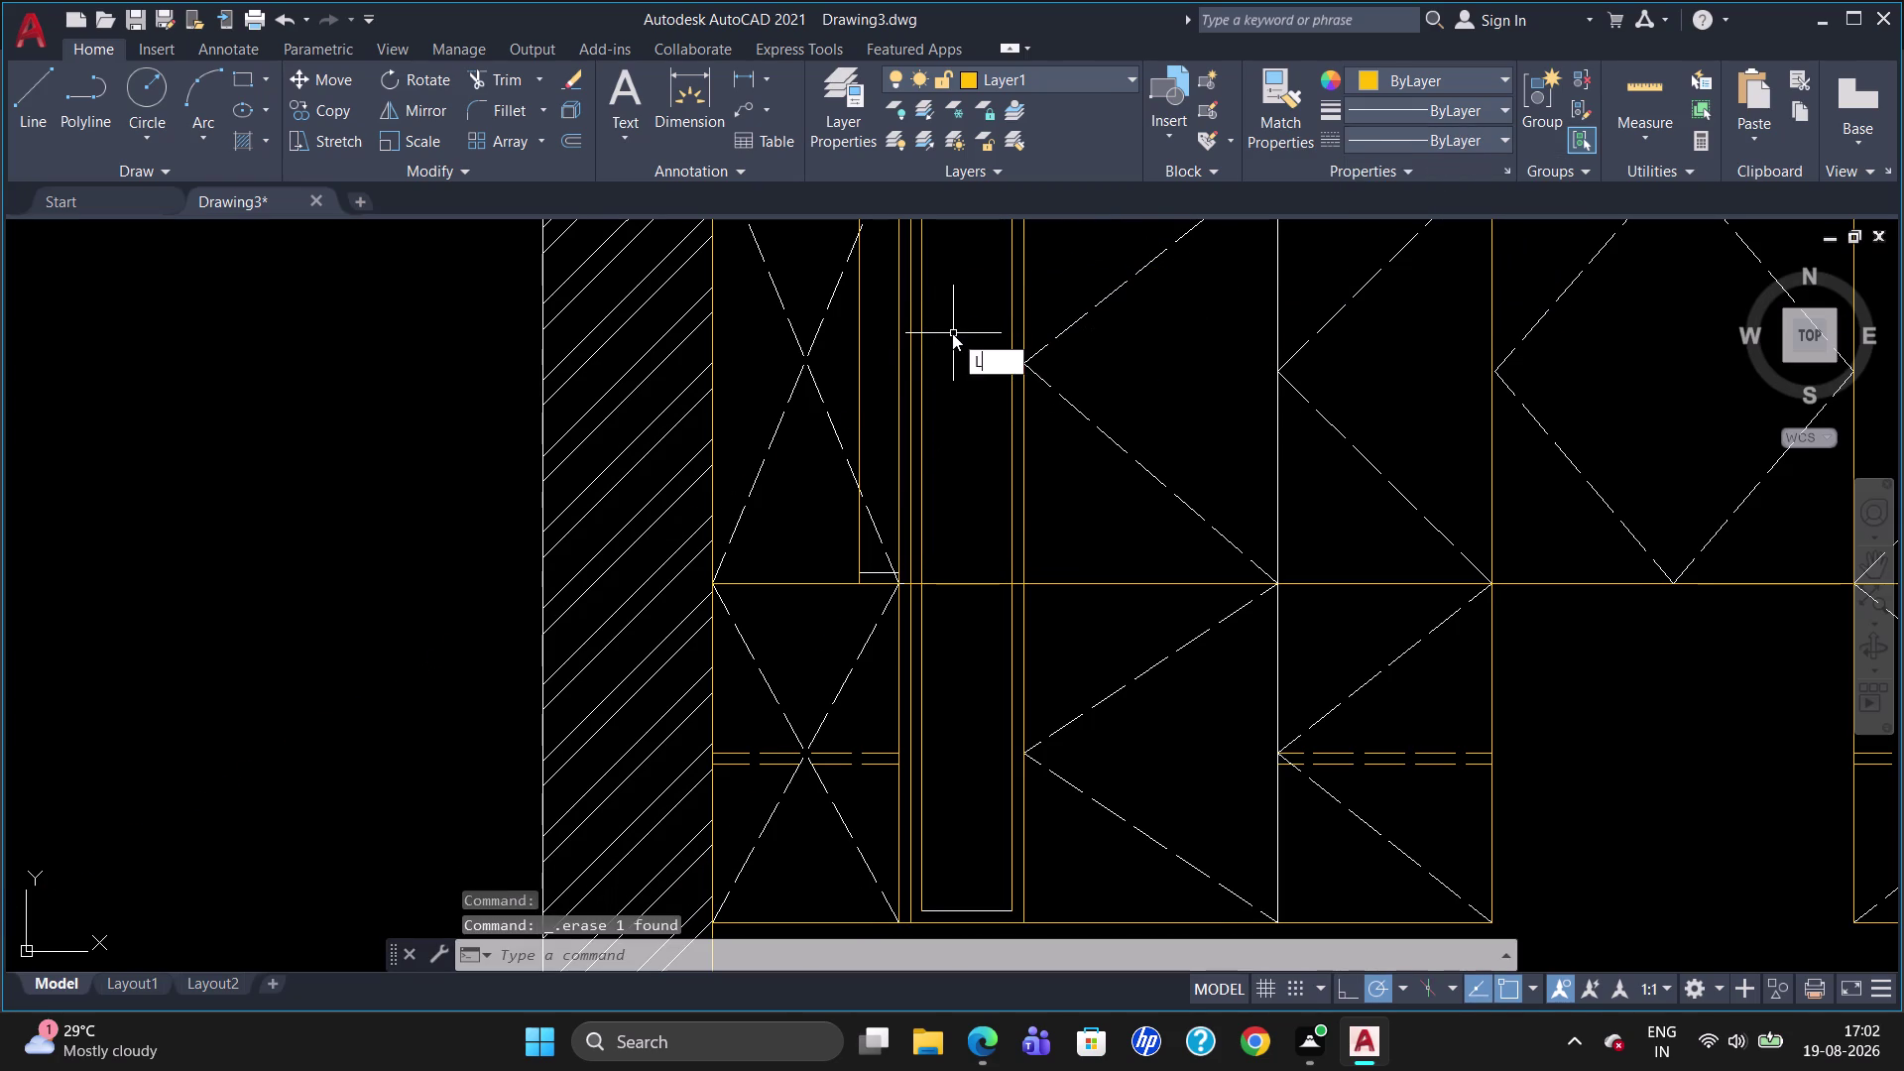
key(Return)
click(926, 324)
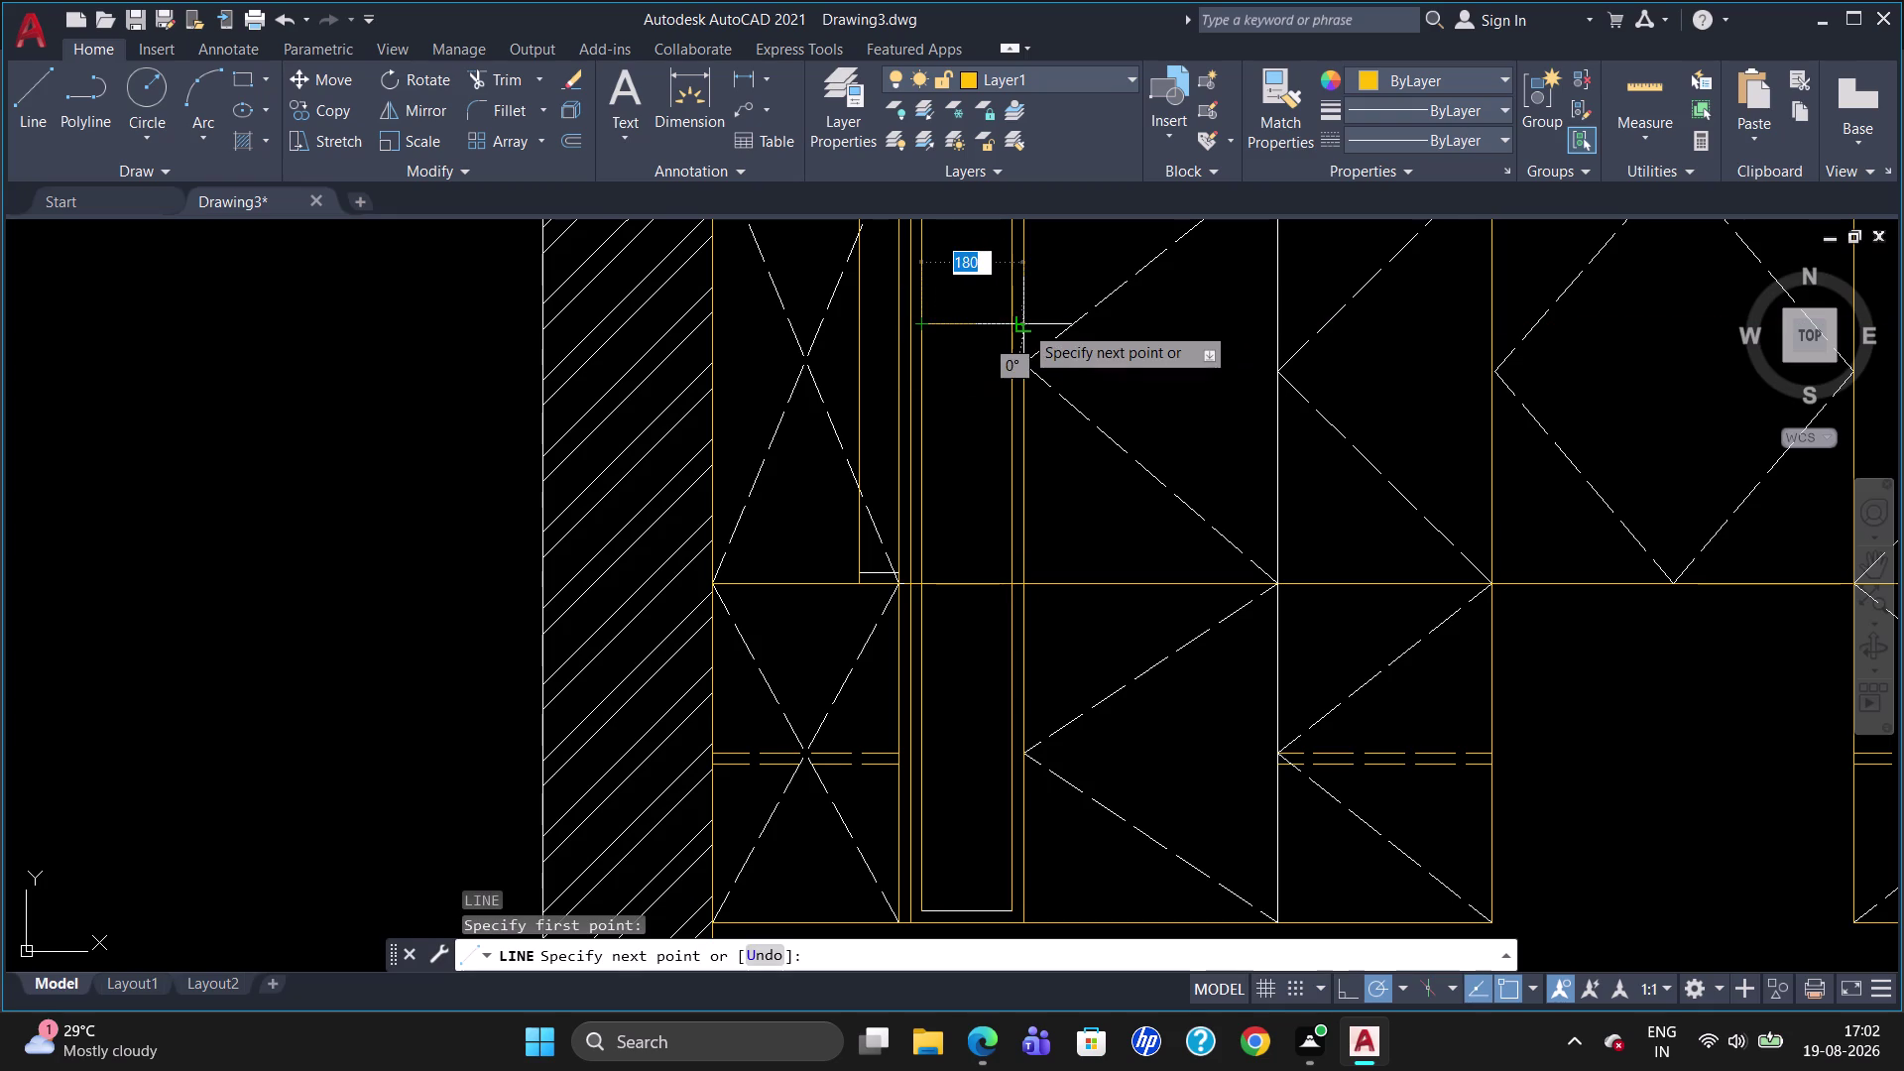
click(1009, 324)
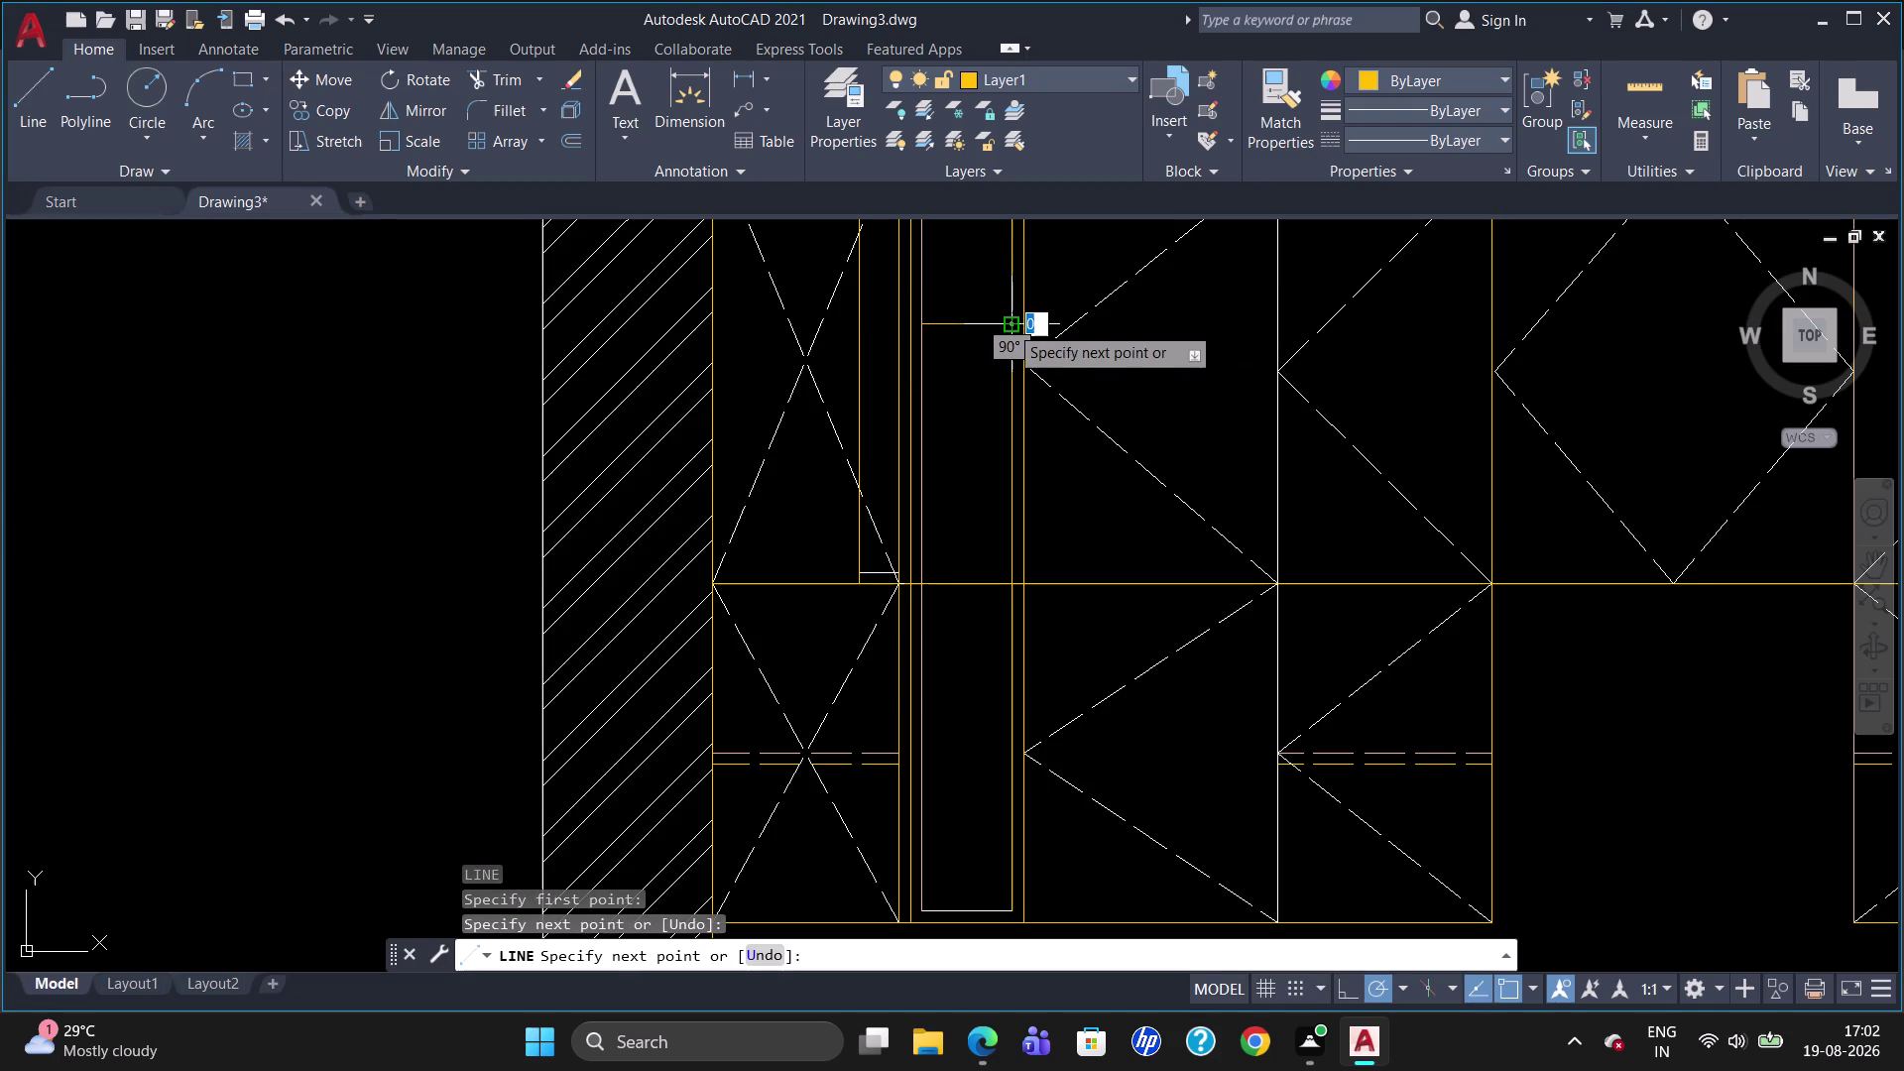
key(Escape)
Offset the new horizontal line 20 units downward.
key(o)
key(Return)
text(2)
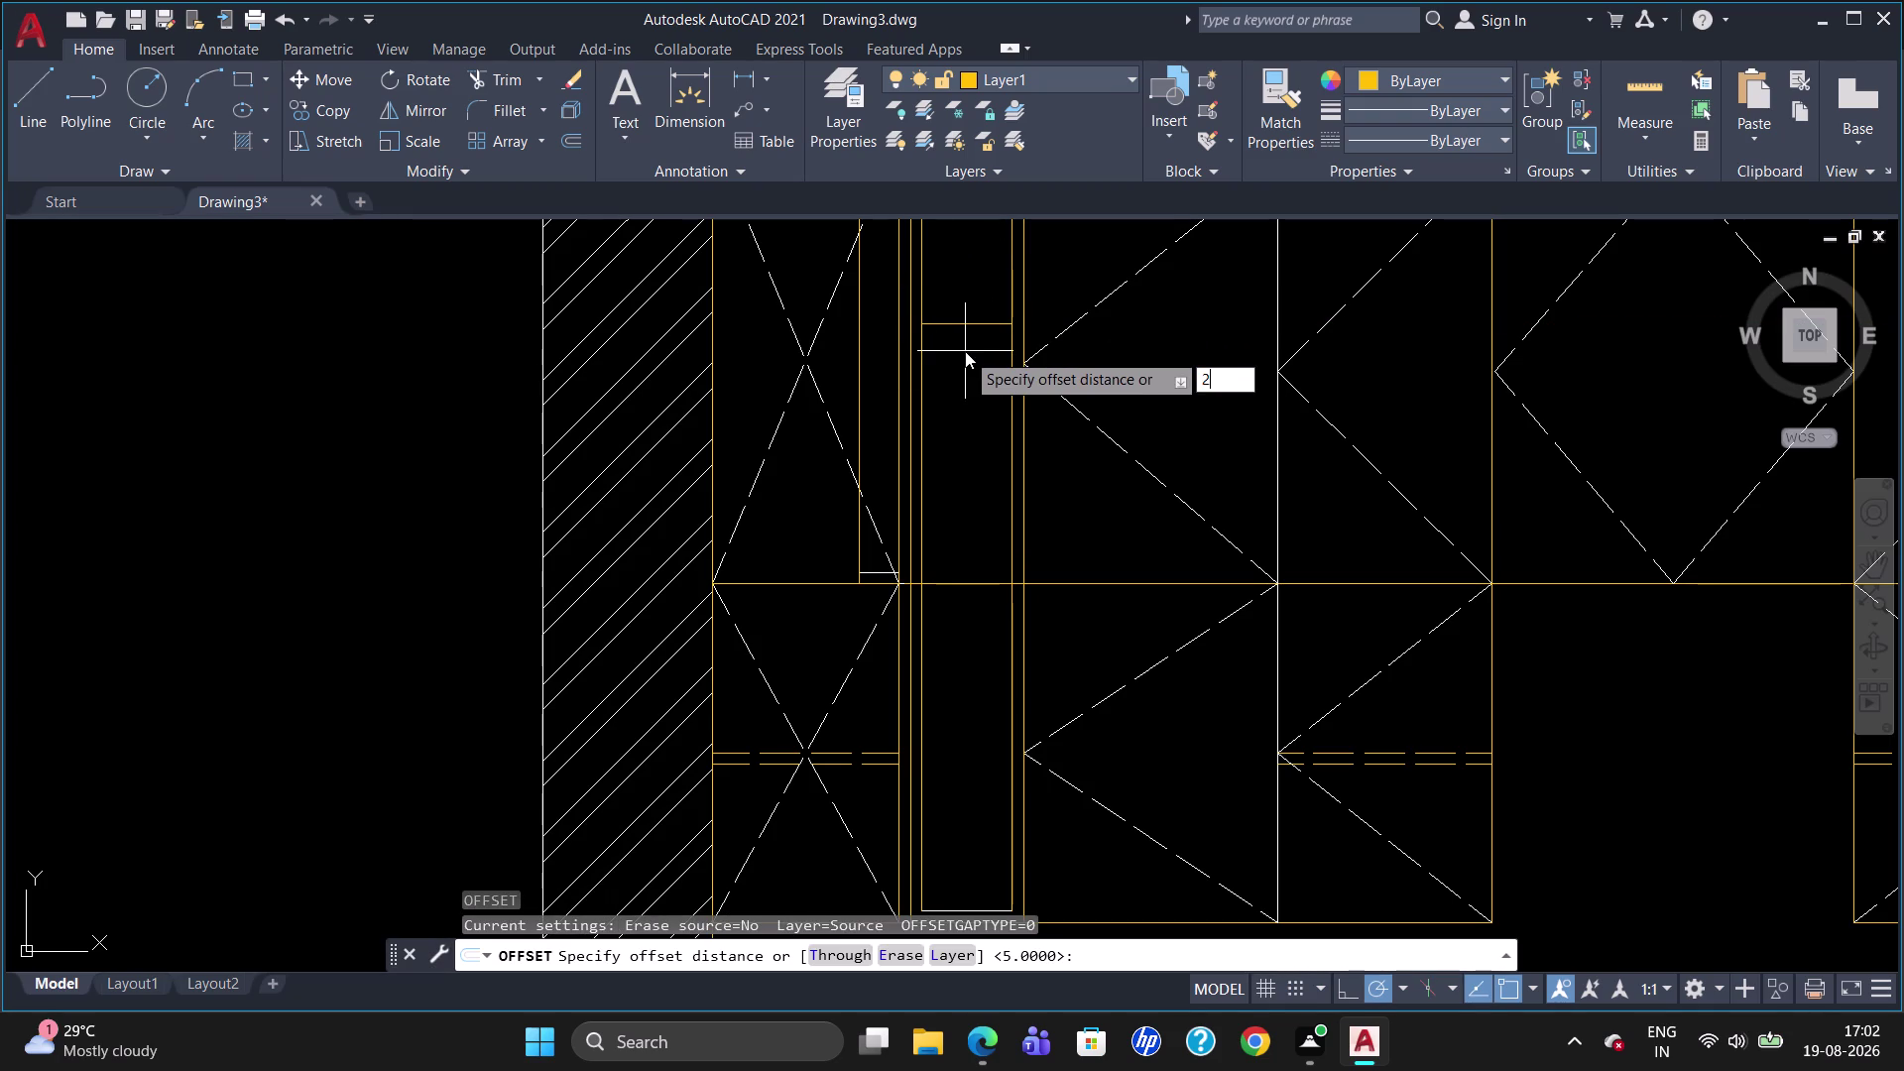
text(0)
key(Return)
click(974, 323)
click(970, 345)
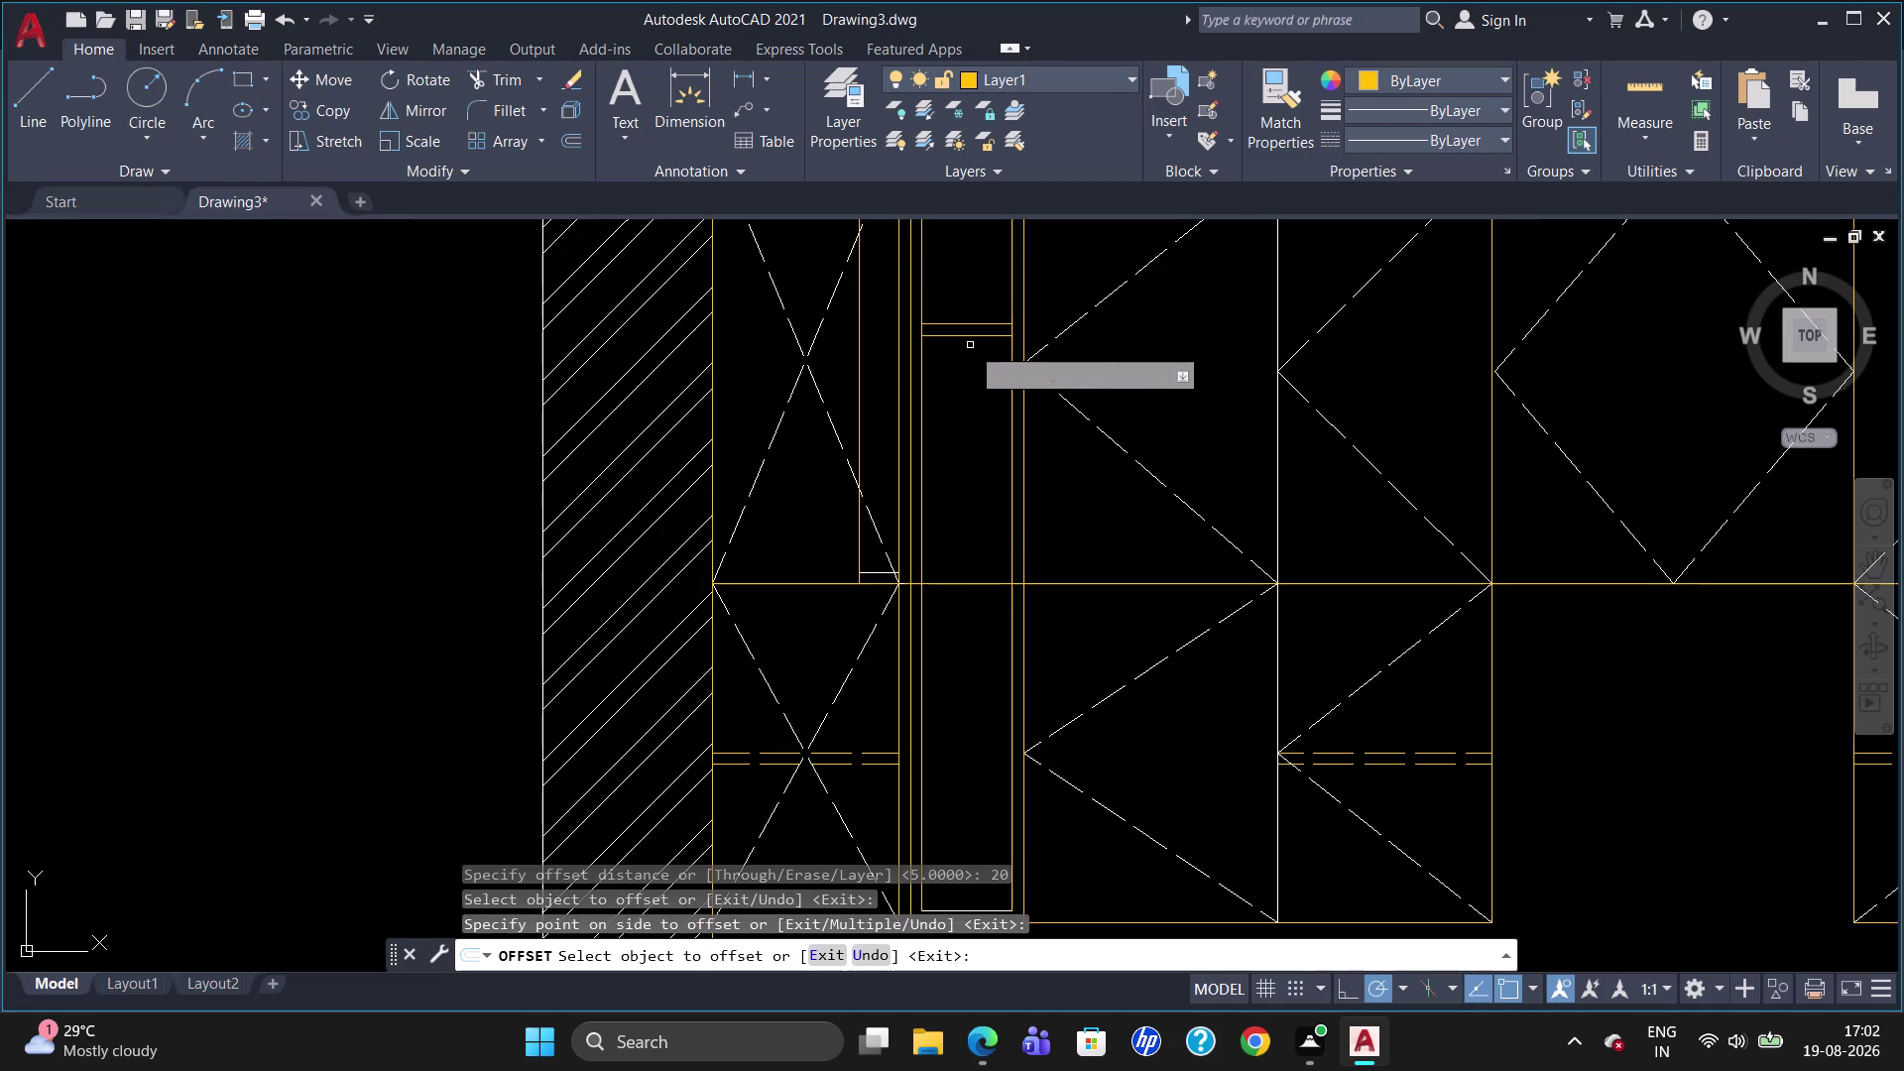
key(Escape)
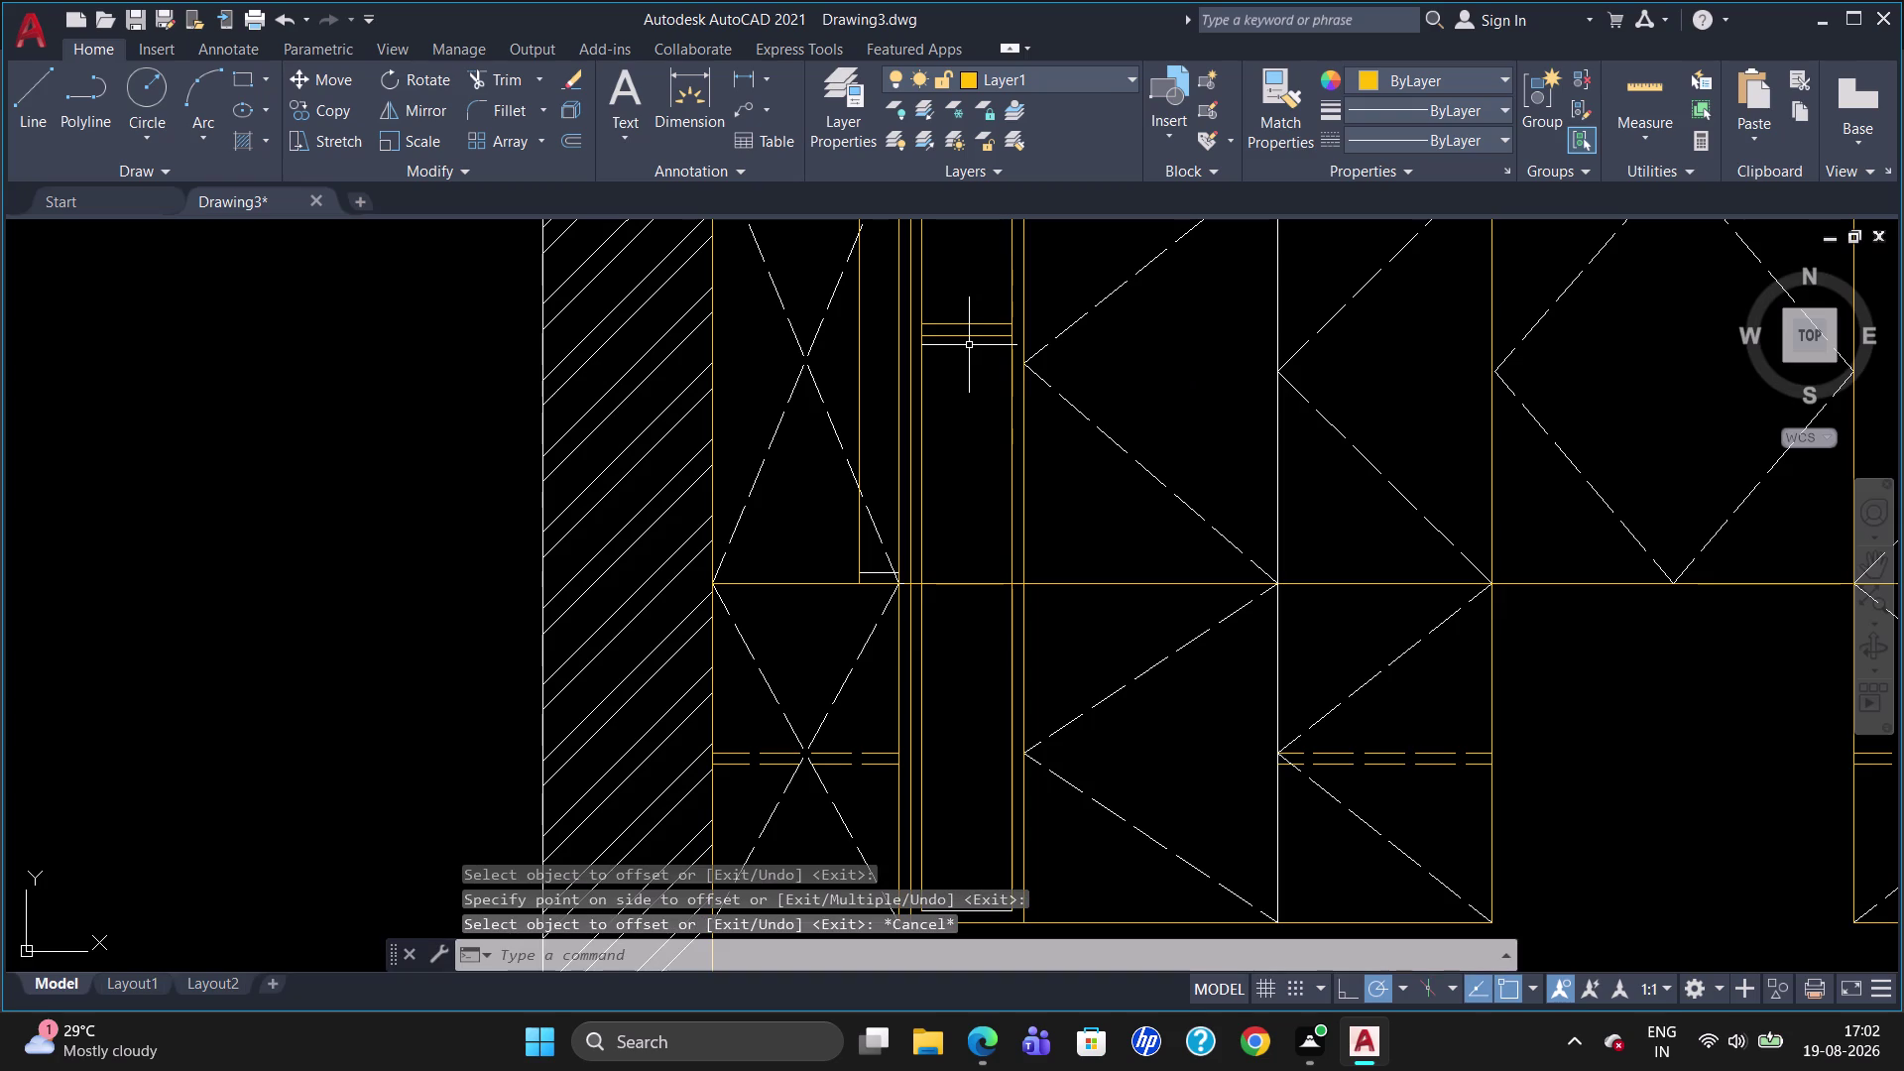
scroll(down, 3)
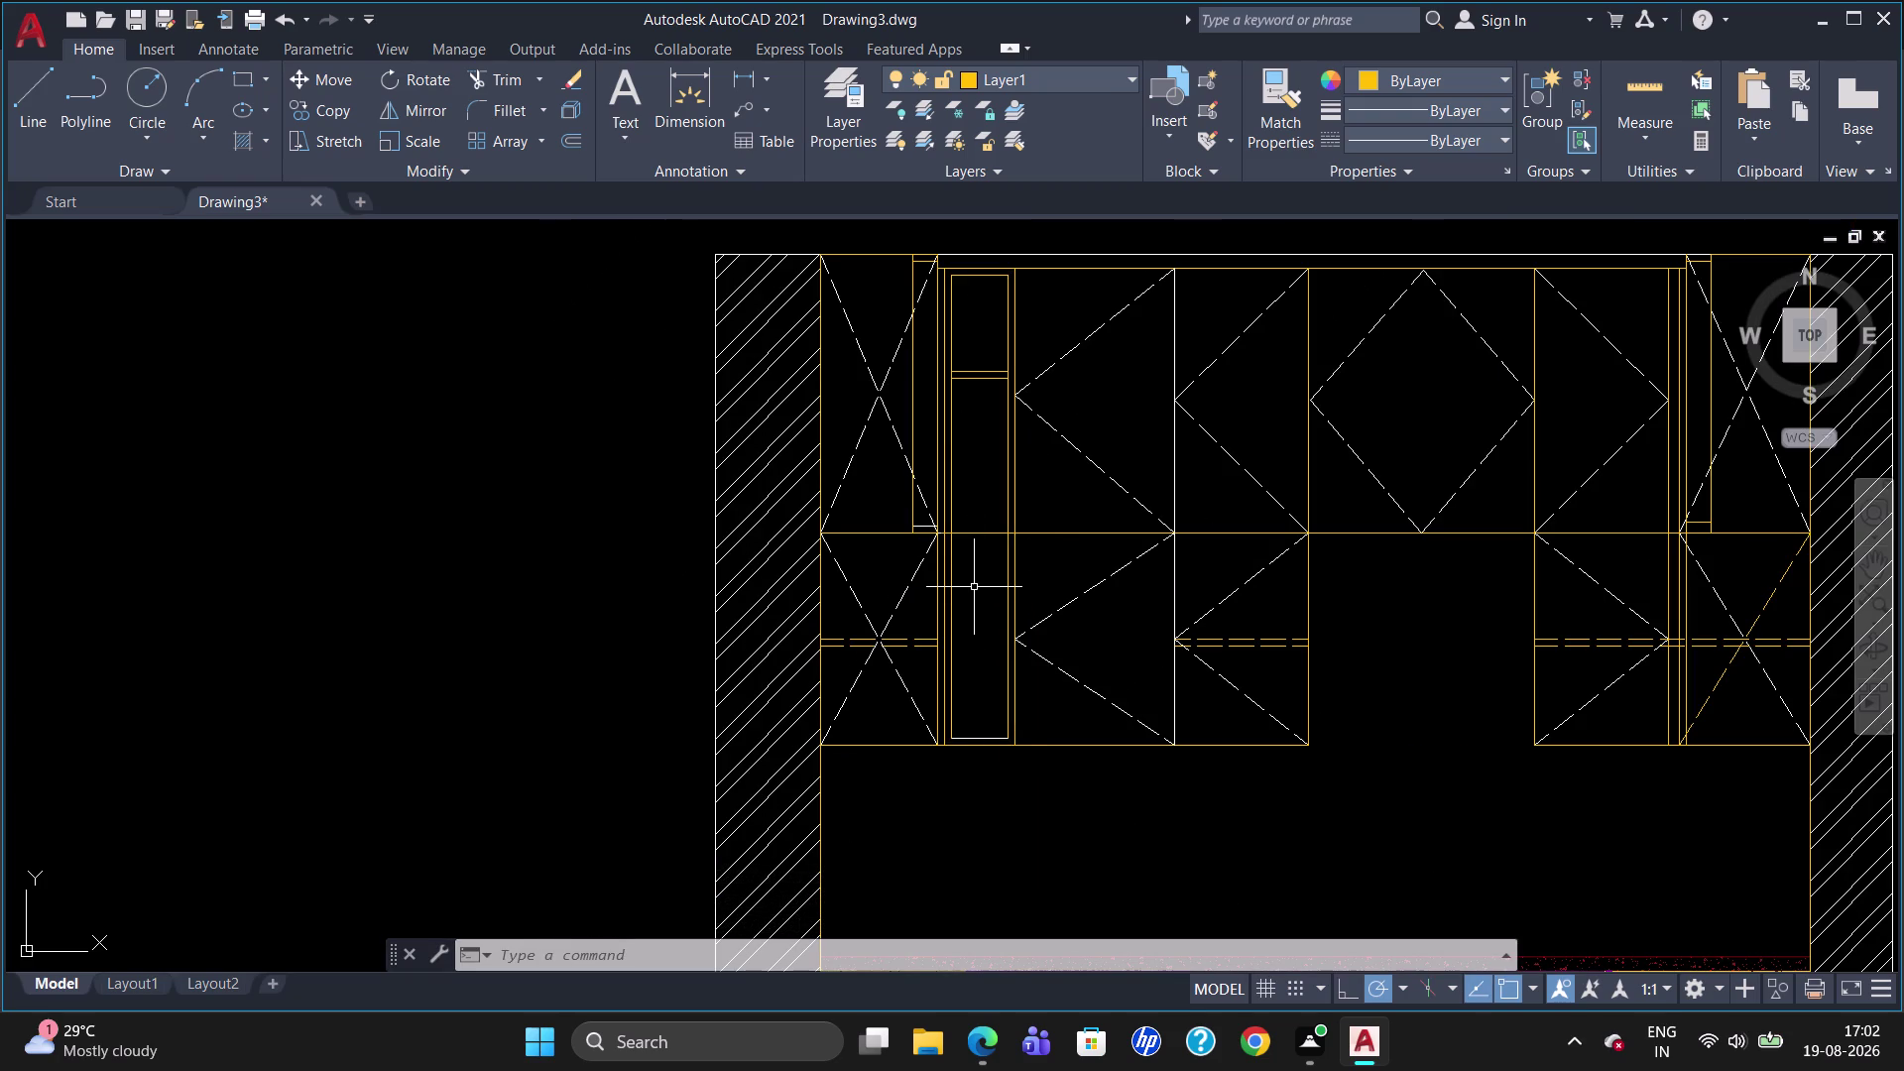
Trim three stray line pieces beside the dashed diagonal, using all objects as cutting edges.
text(TR)
key(Return)
key(Return)
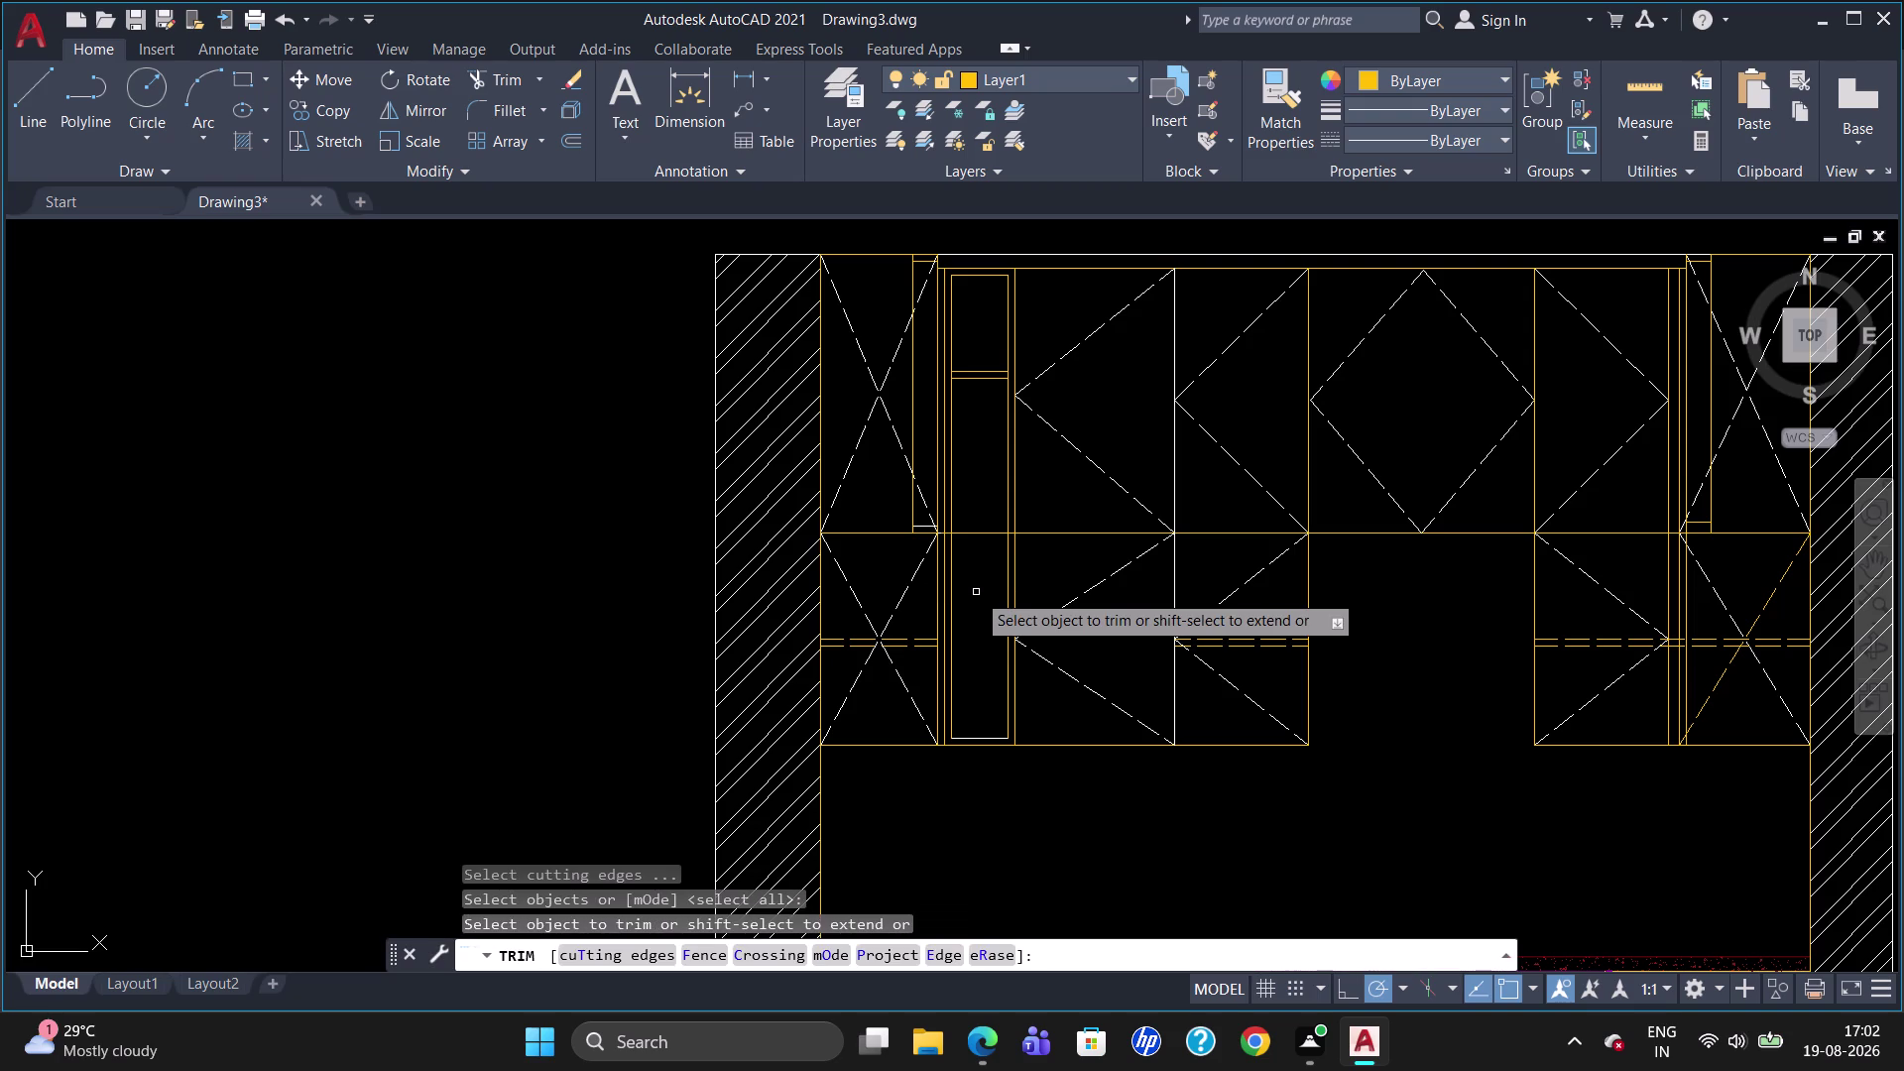
click(969, 532)
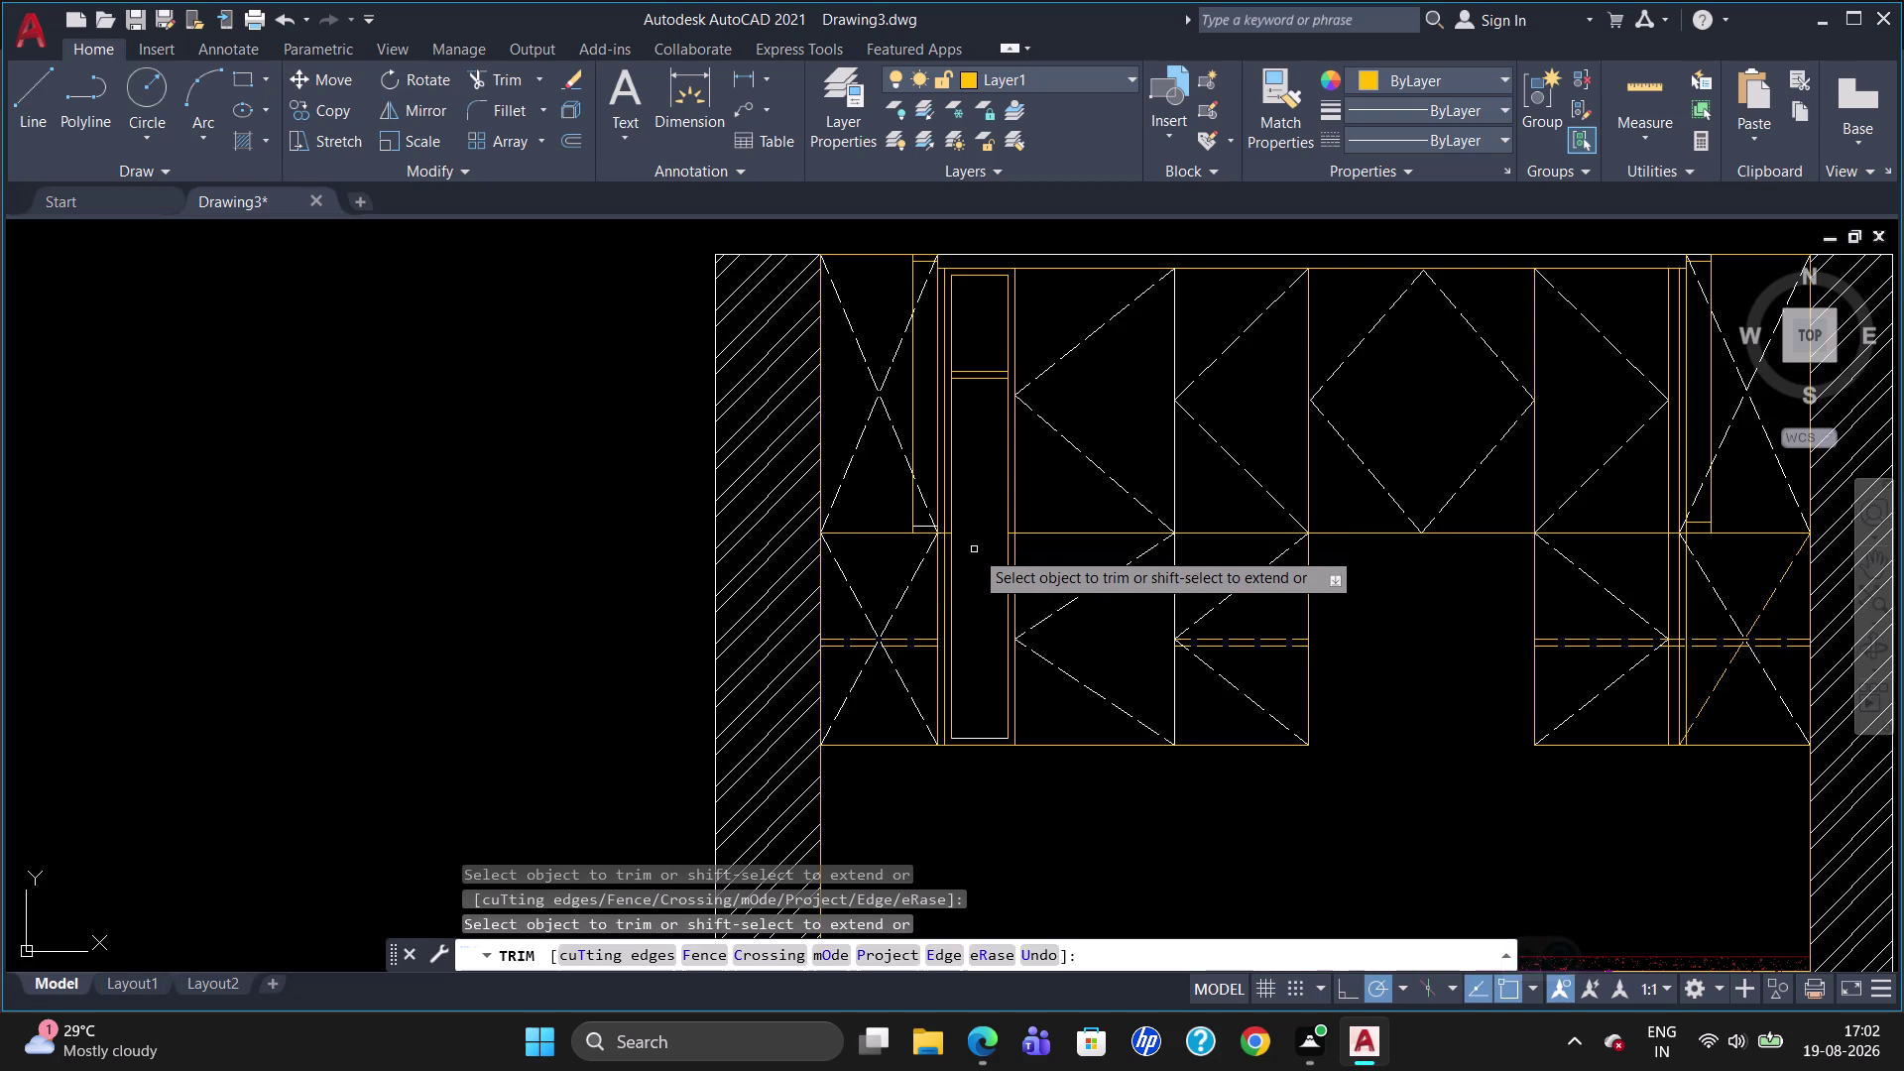
scroll(up, 3)
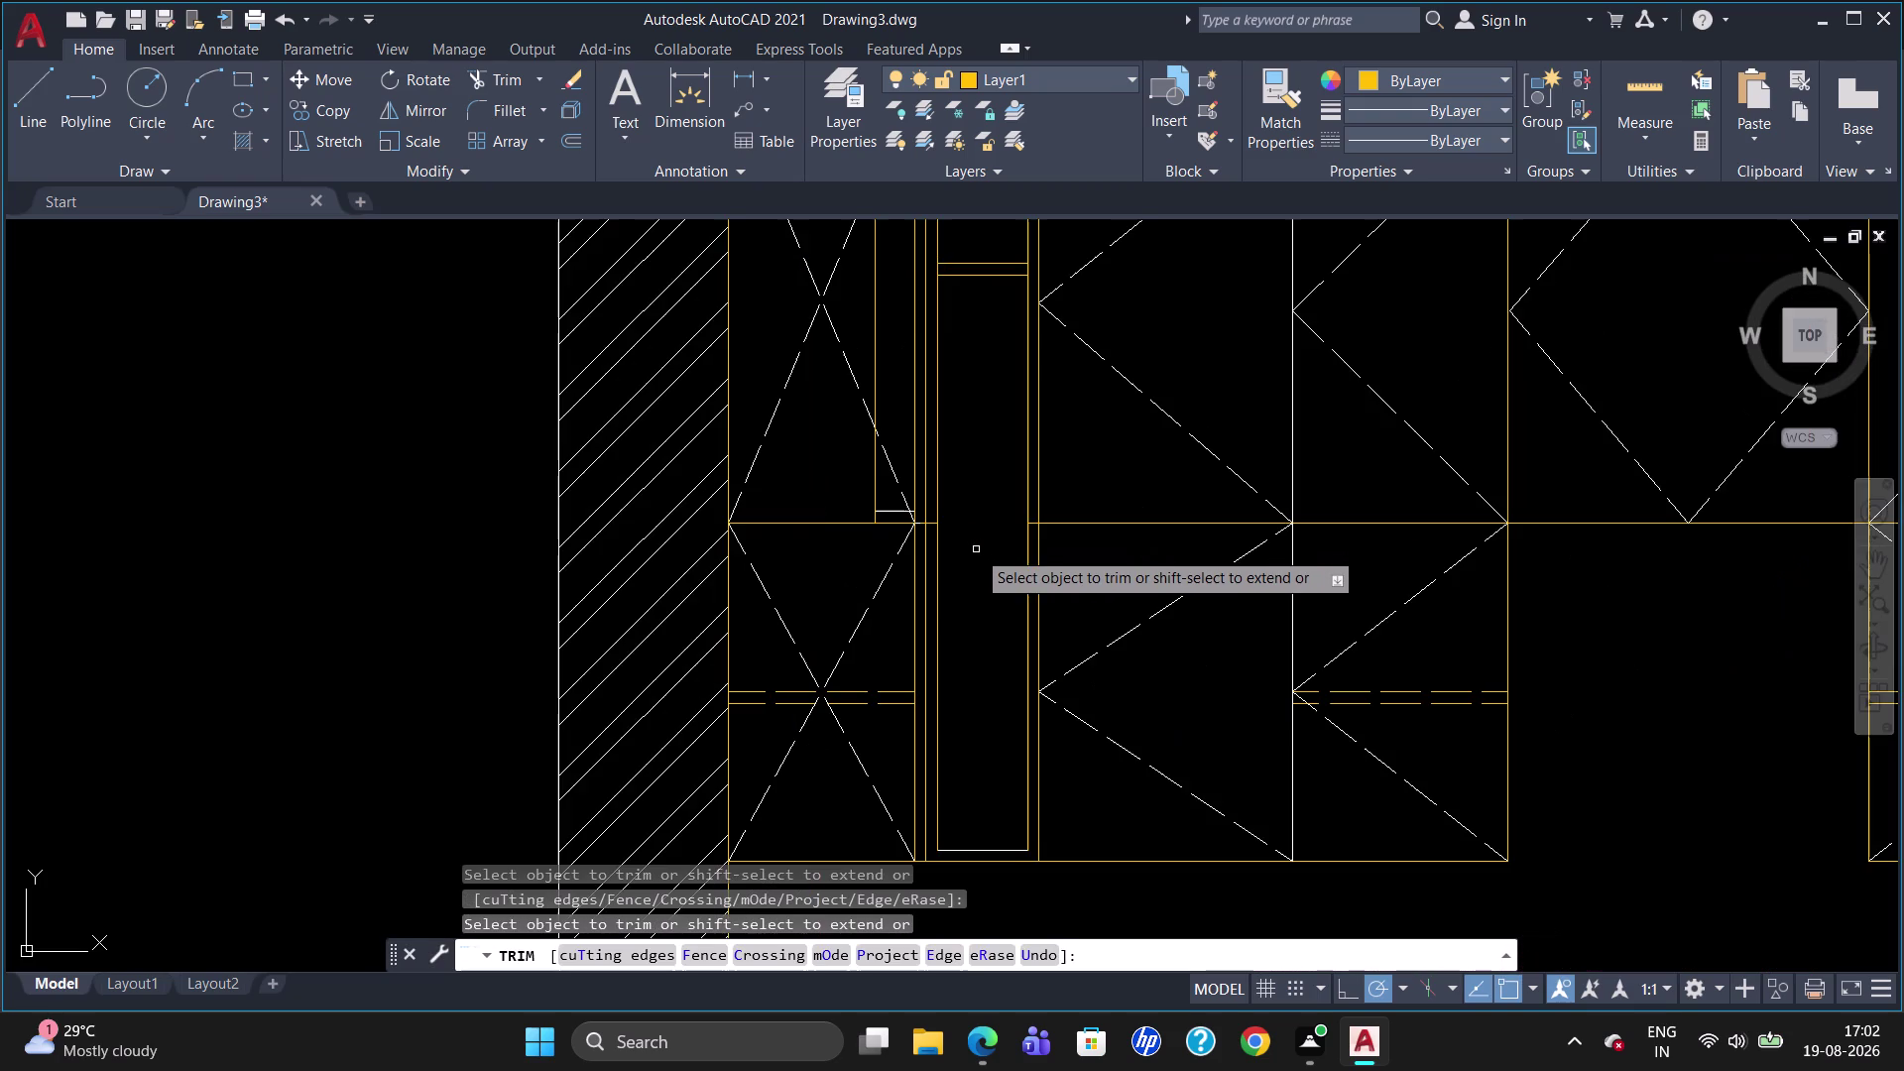
click(1034, 522)
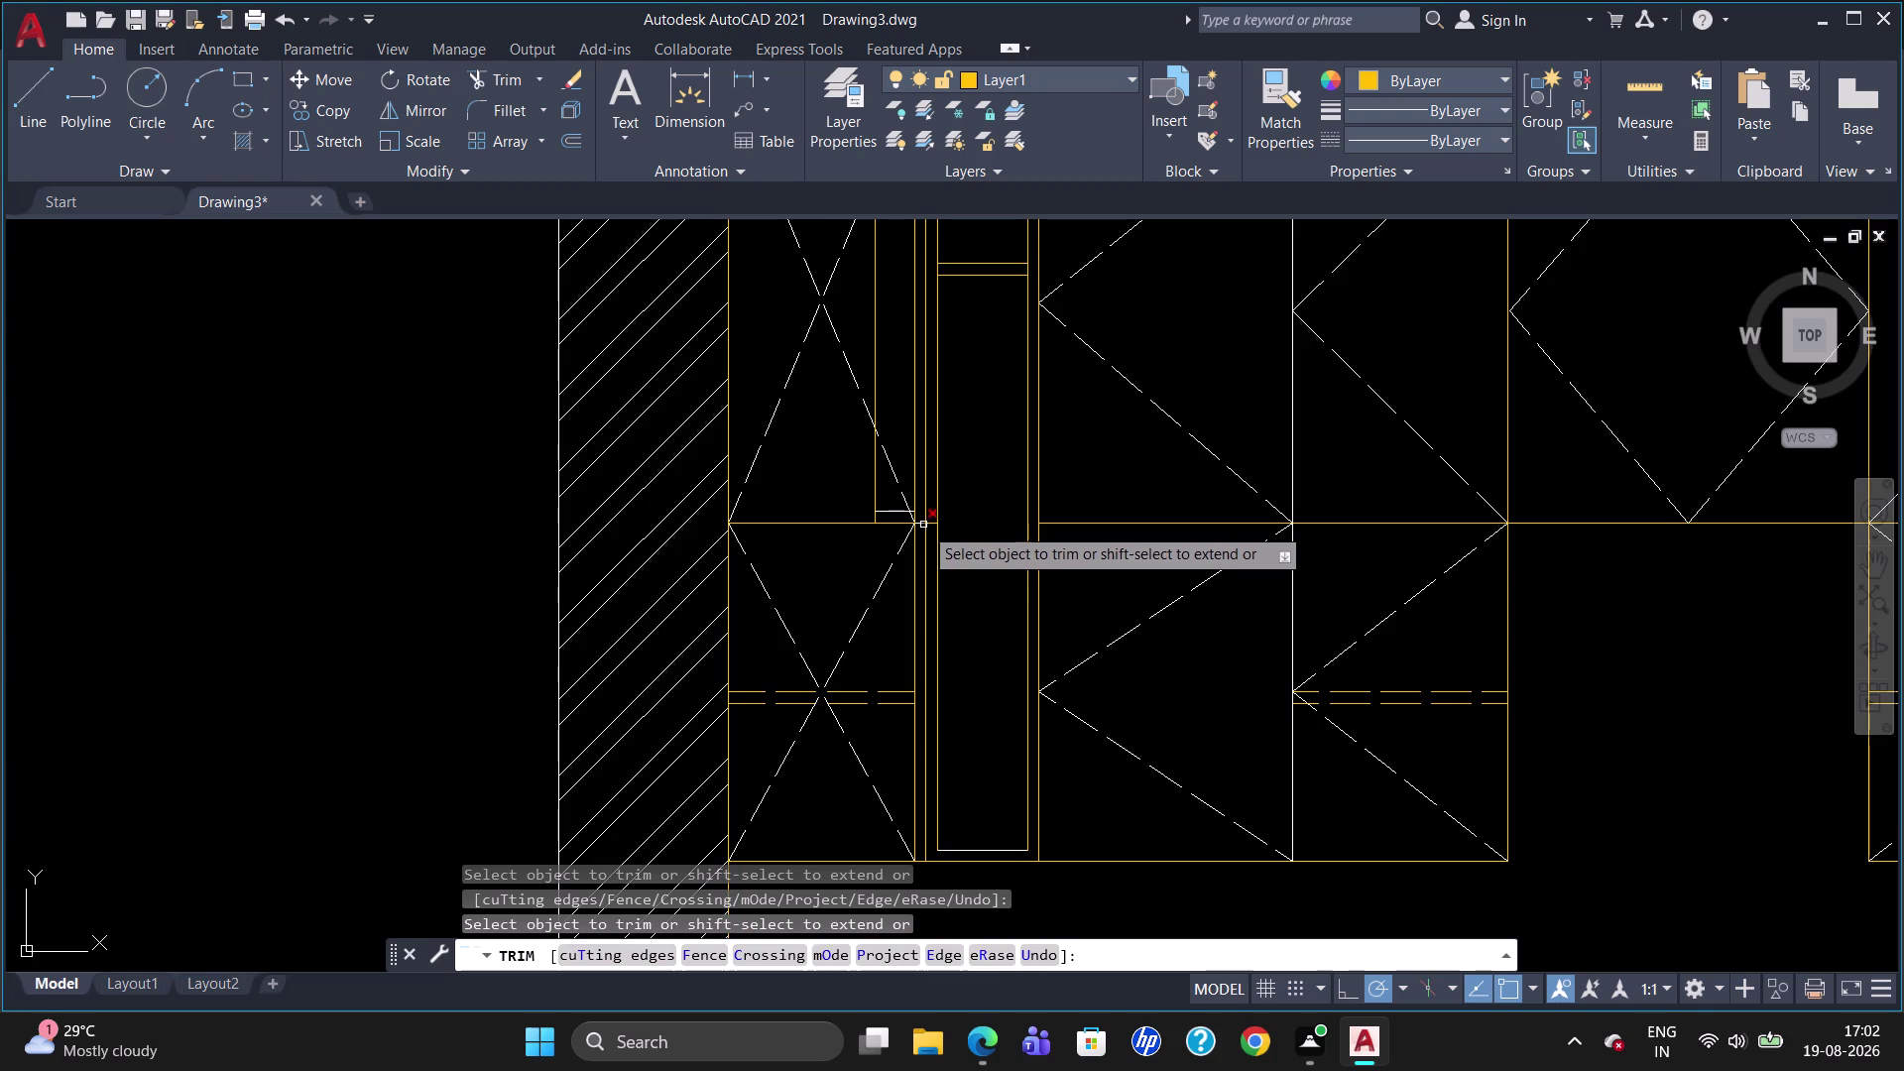
click(933, 525)
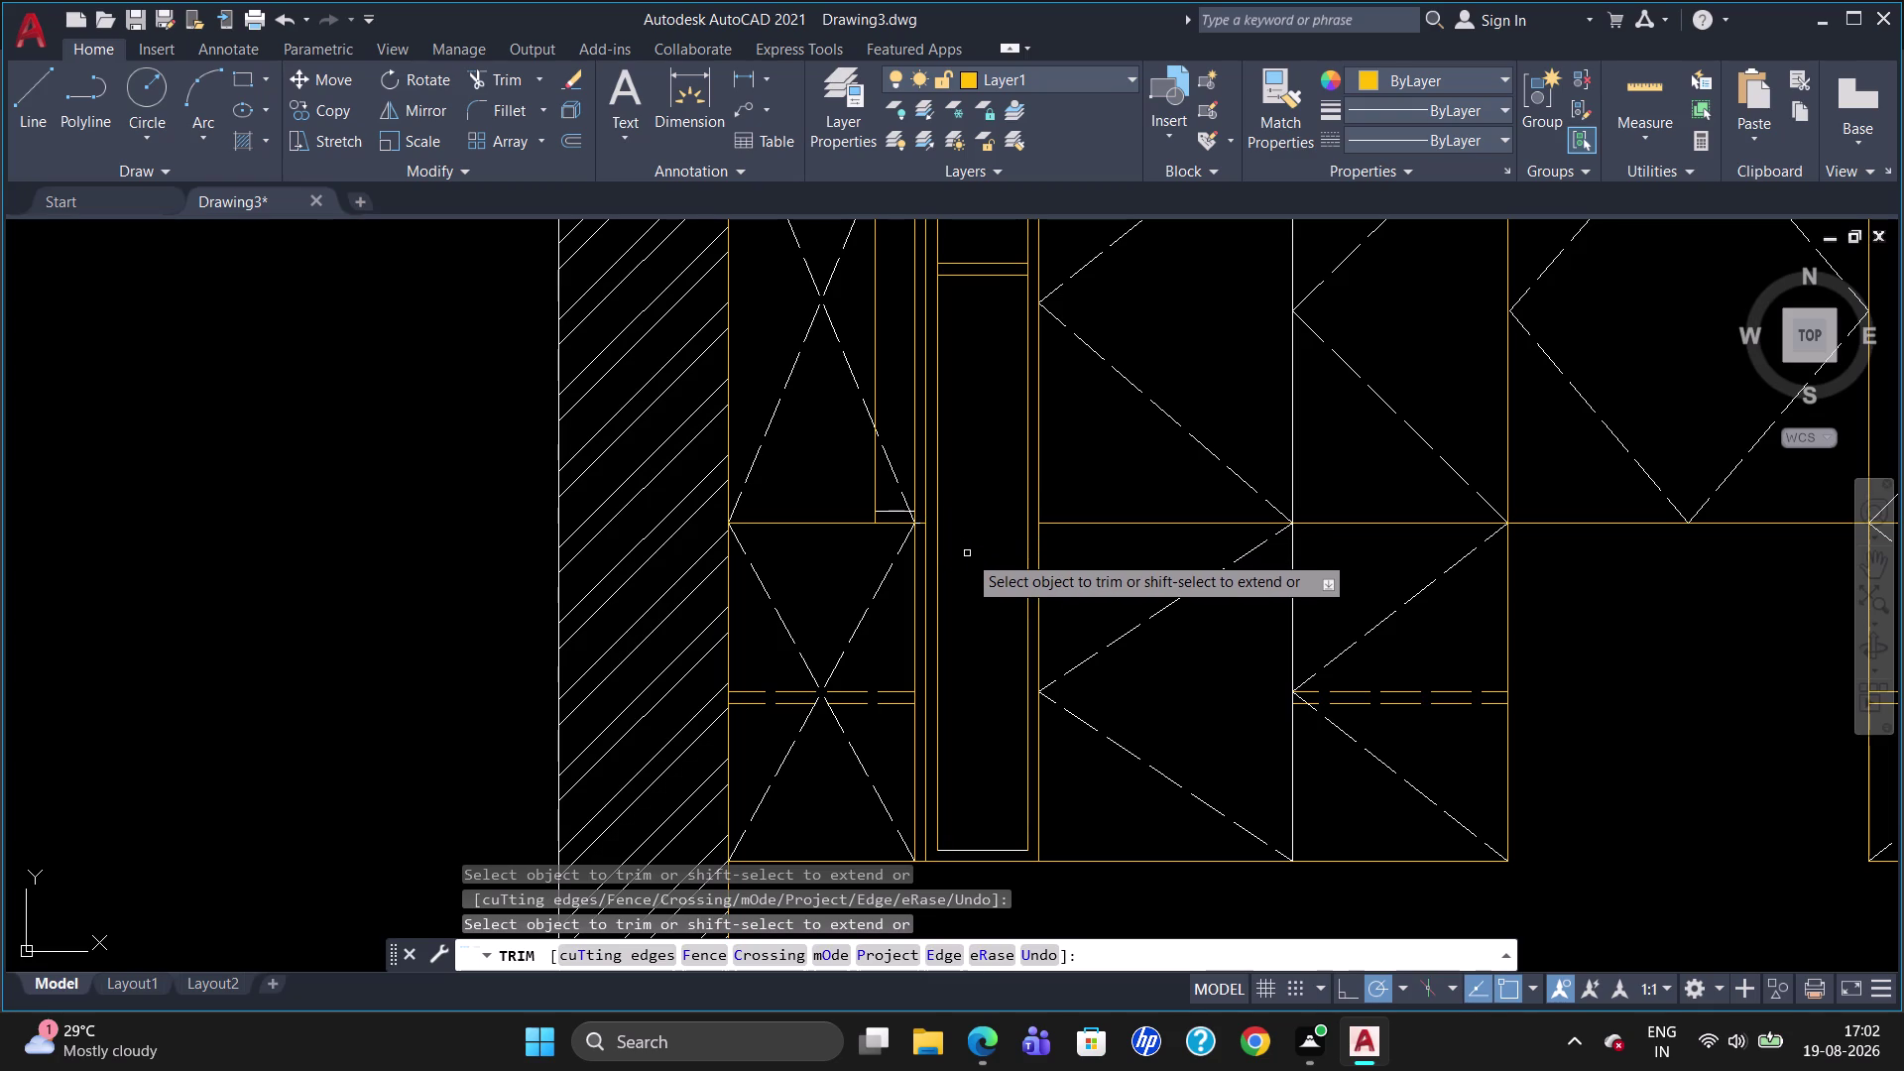
key(Escape)
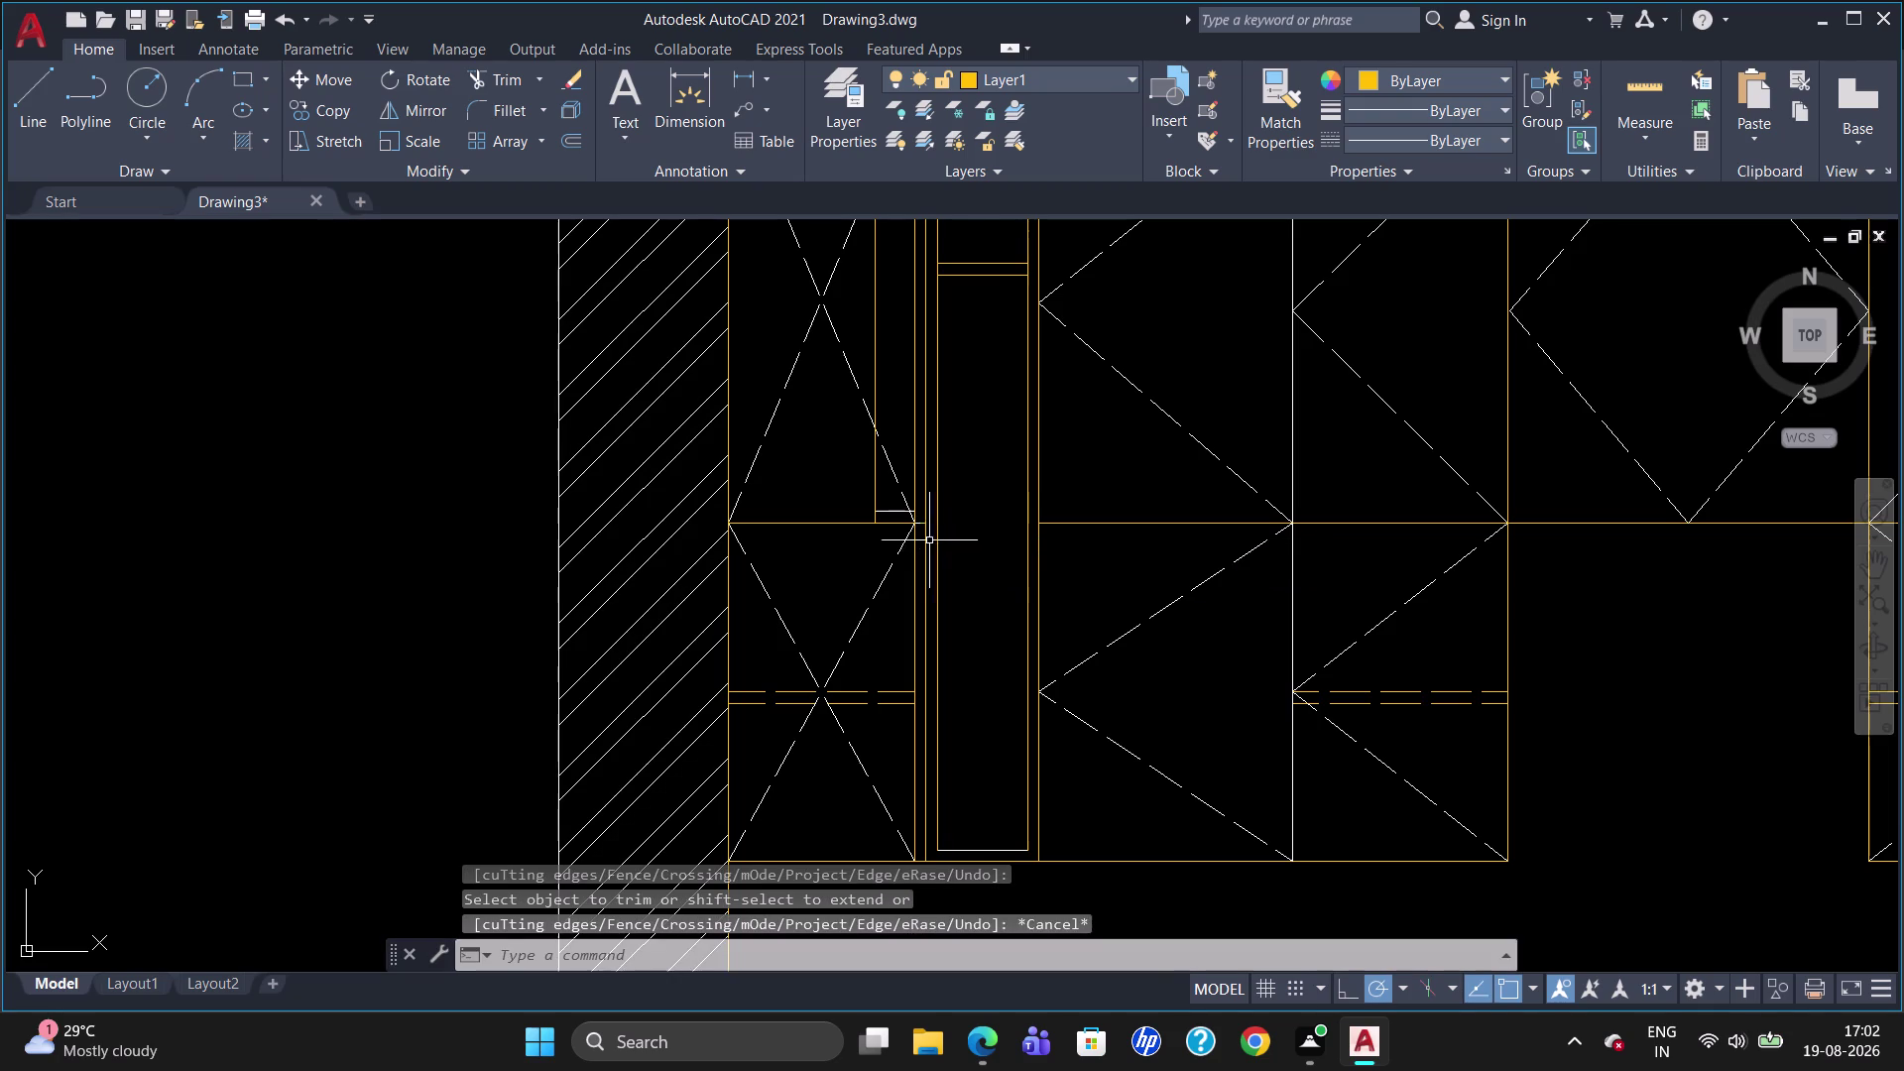
Select the short stray stub and tidy it using the ribbon's layer list.
click(918, 525)
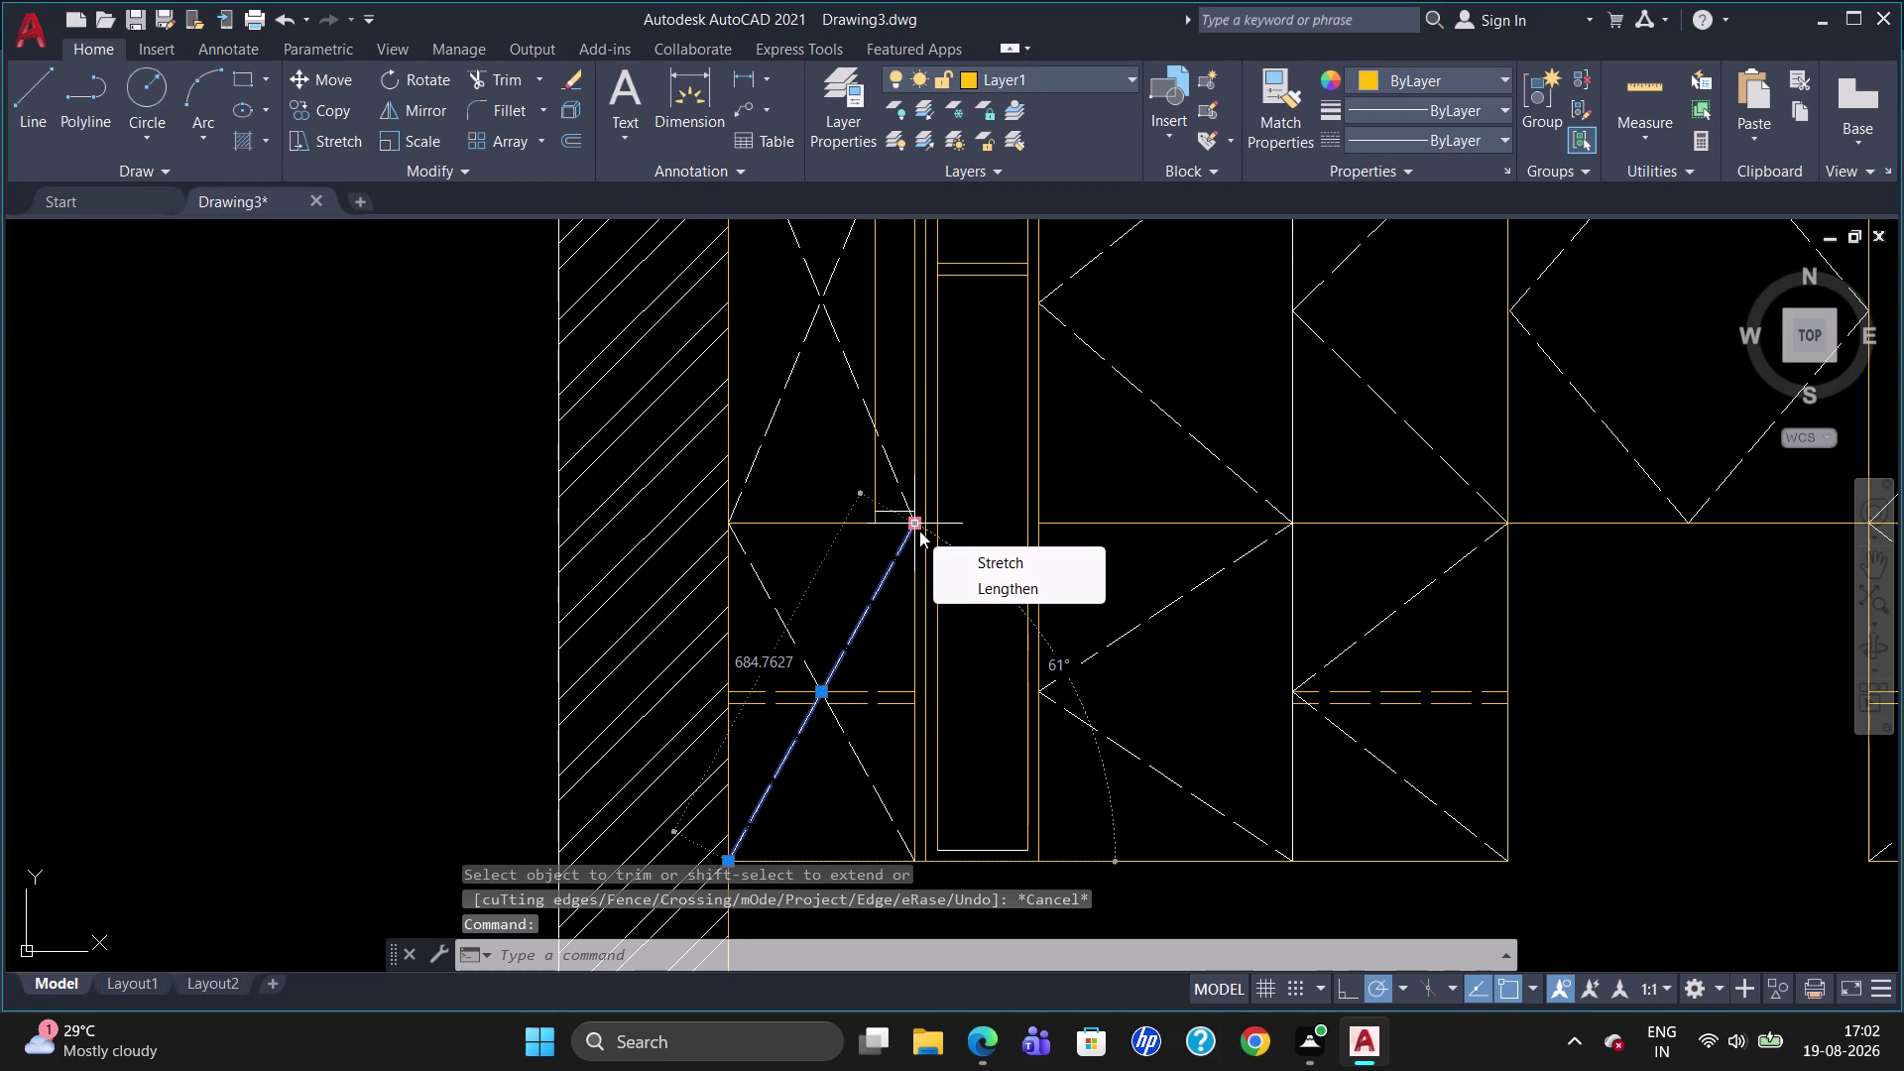
key(Escape)
key(Escape)
scroll(up, 3)
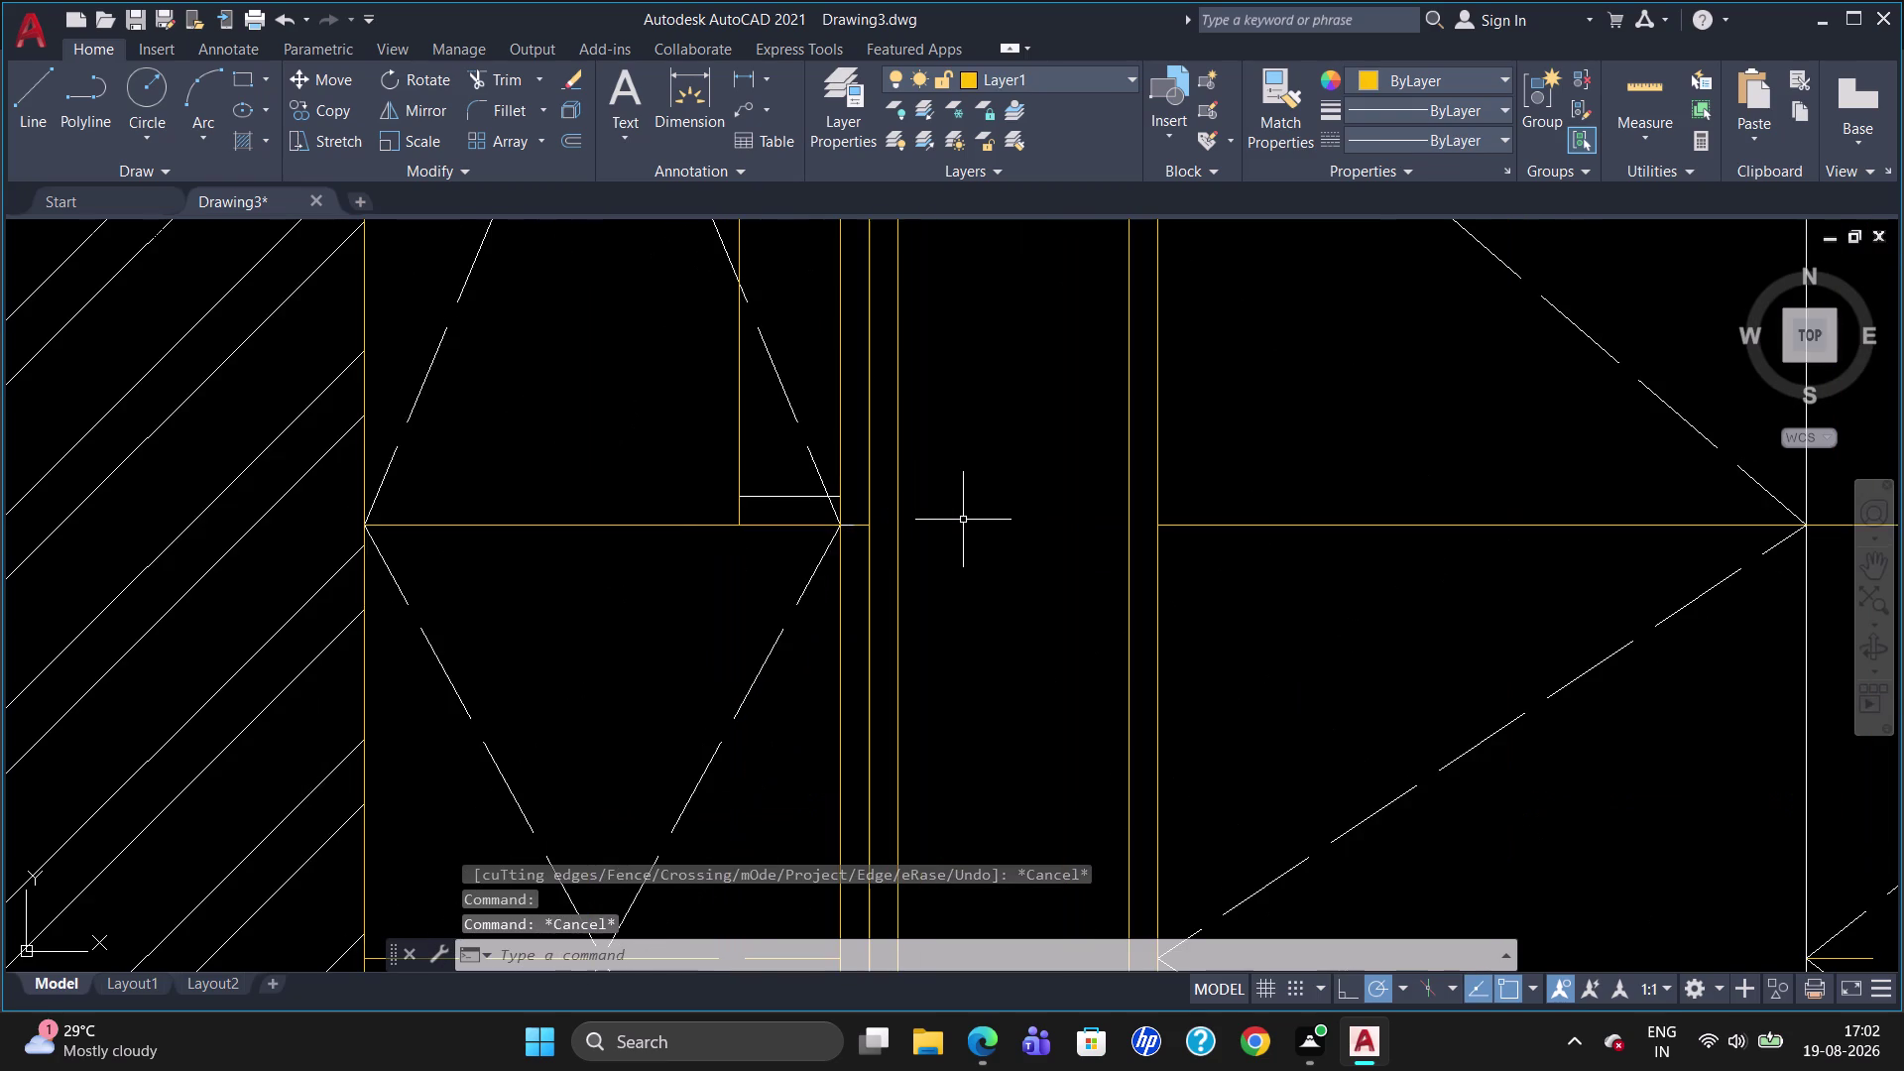
scroll(up, 3)
click(710, 525)
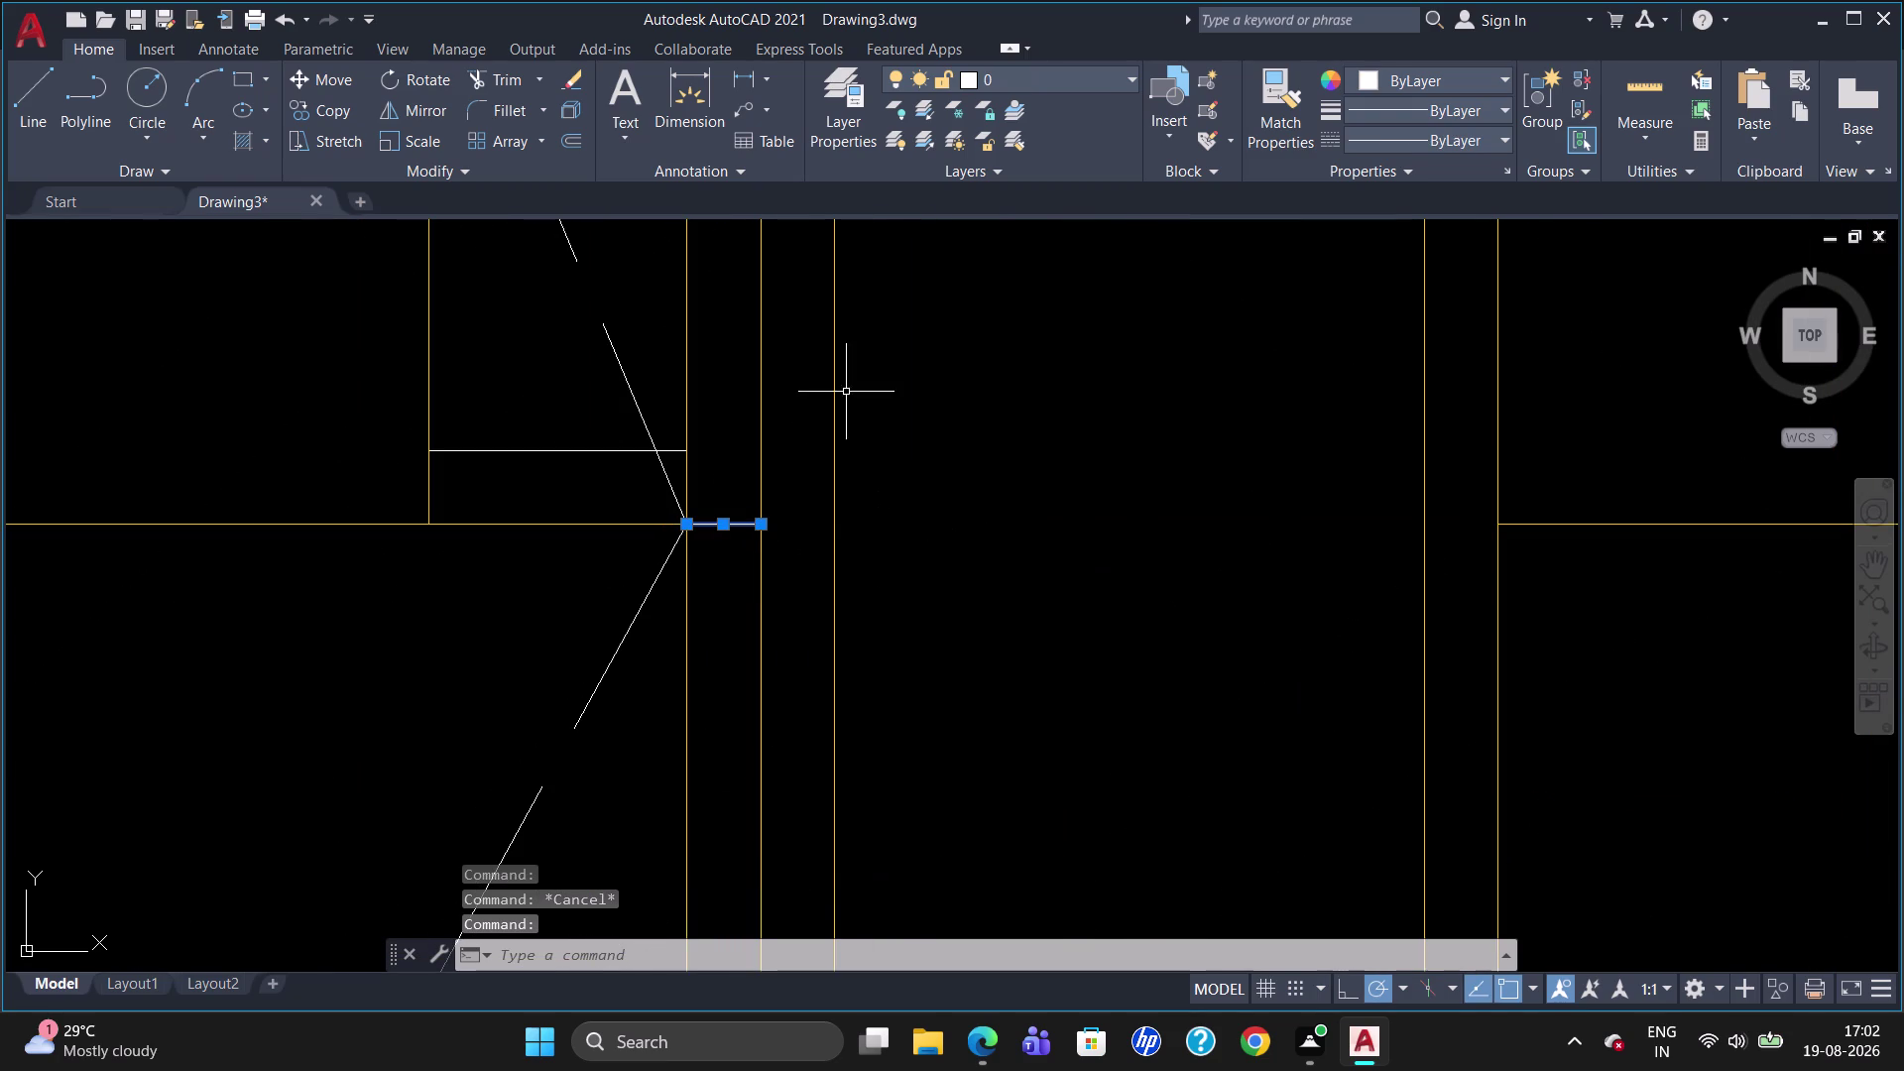
click(1076, 75)
click(1049, 163)
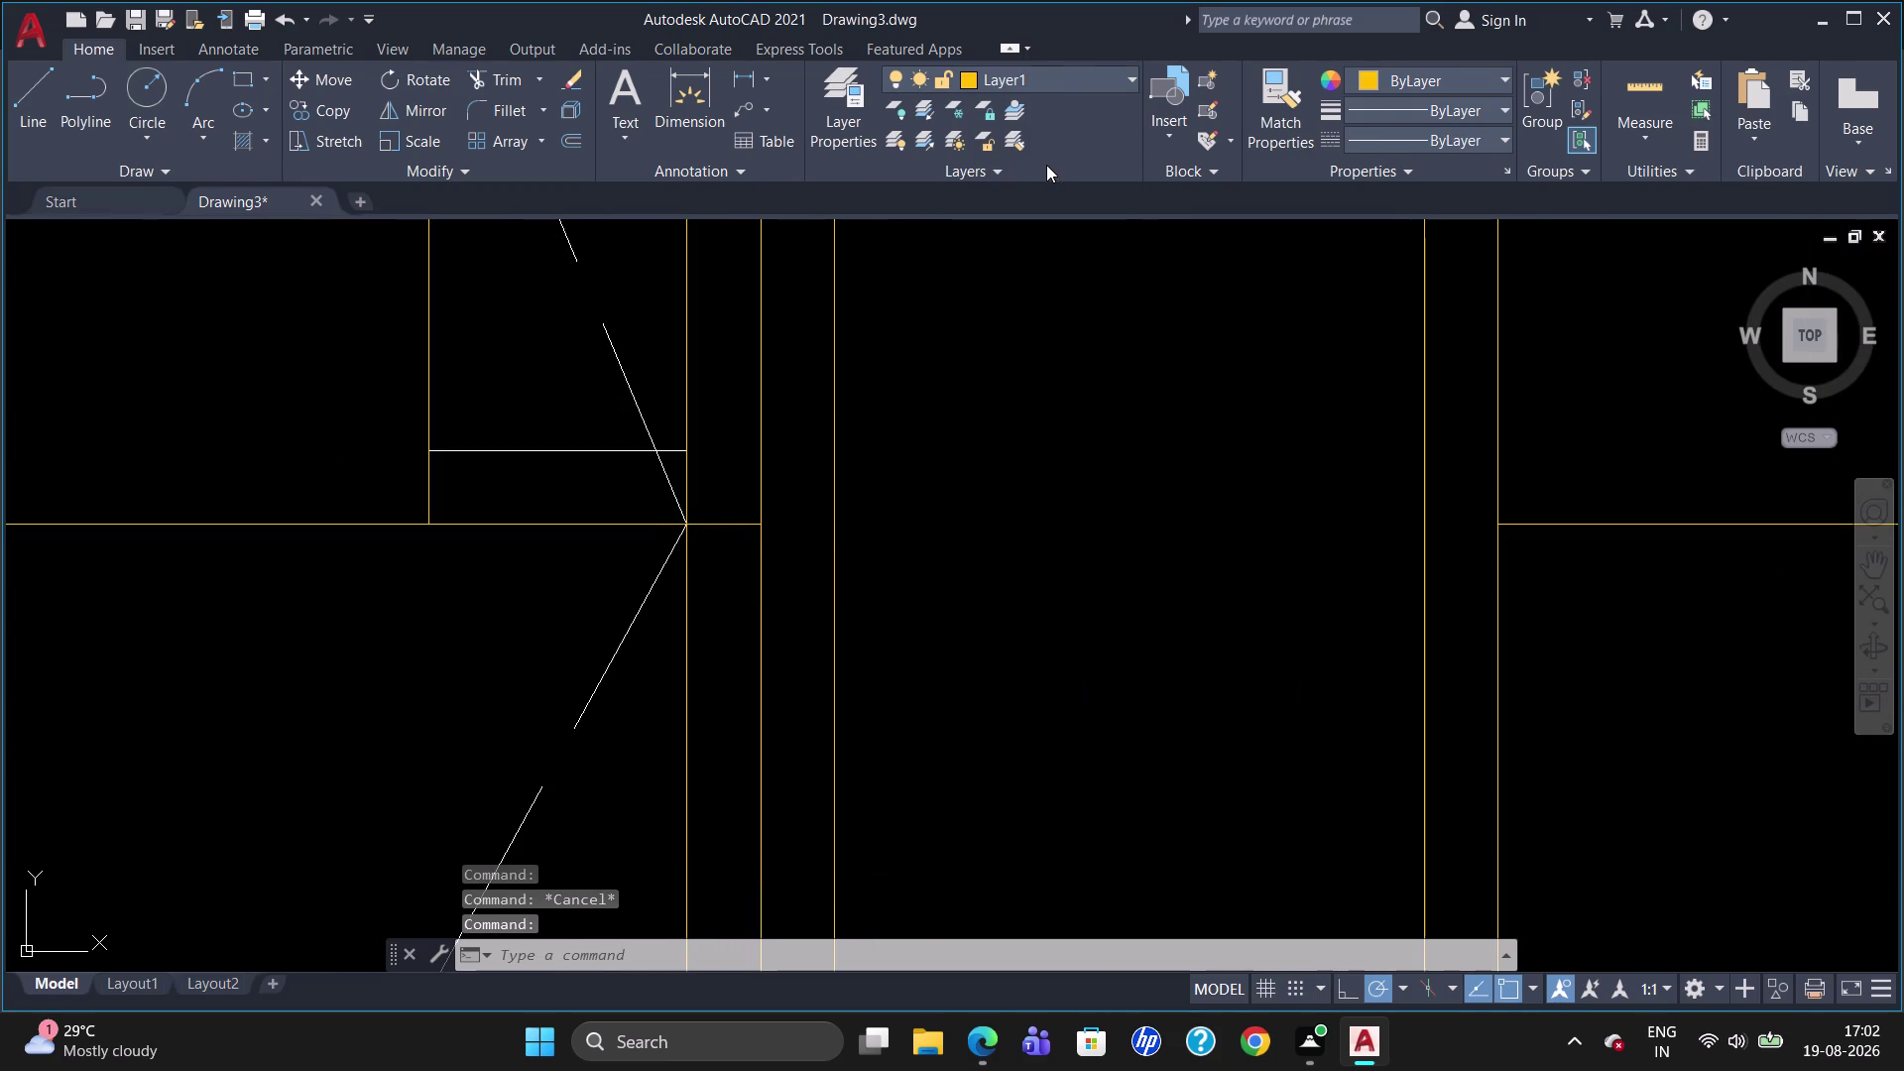
key(Escape)
key(Escape)
scroll(down, 3)
scroll(down, 3)
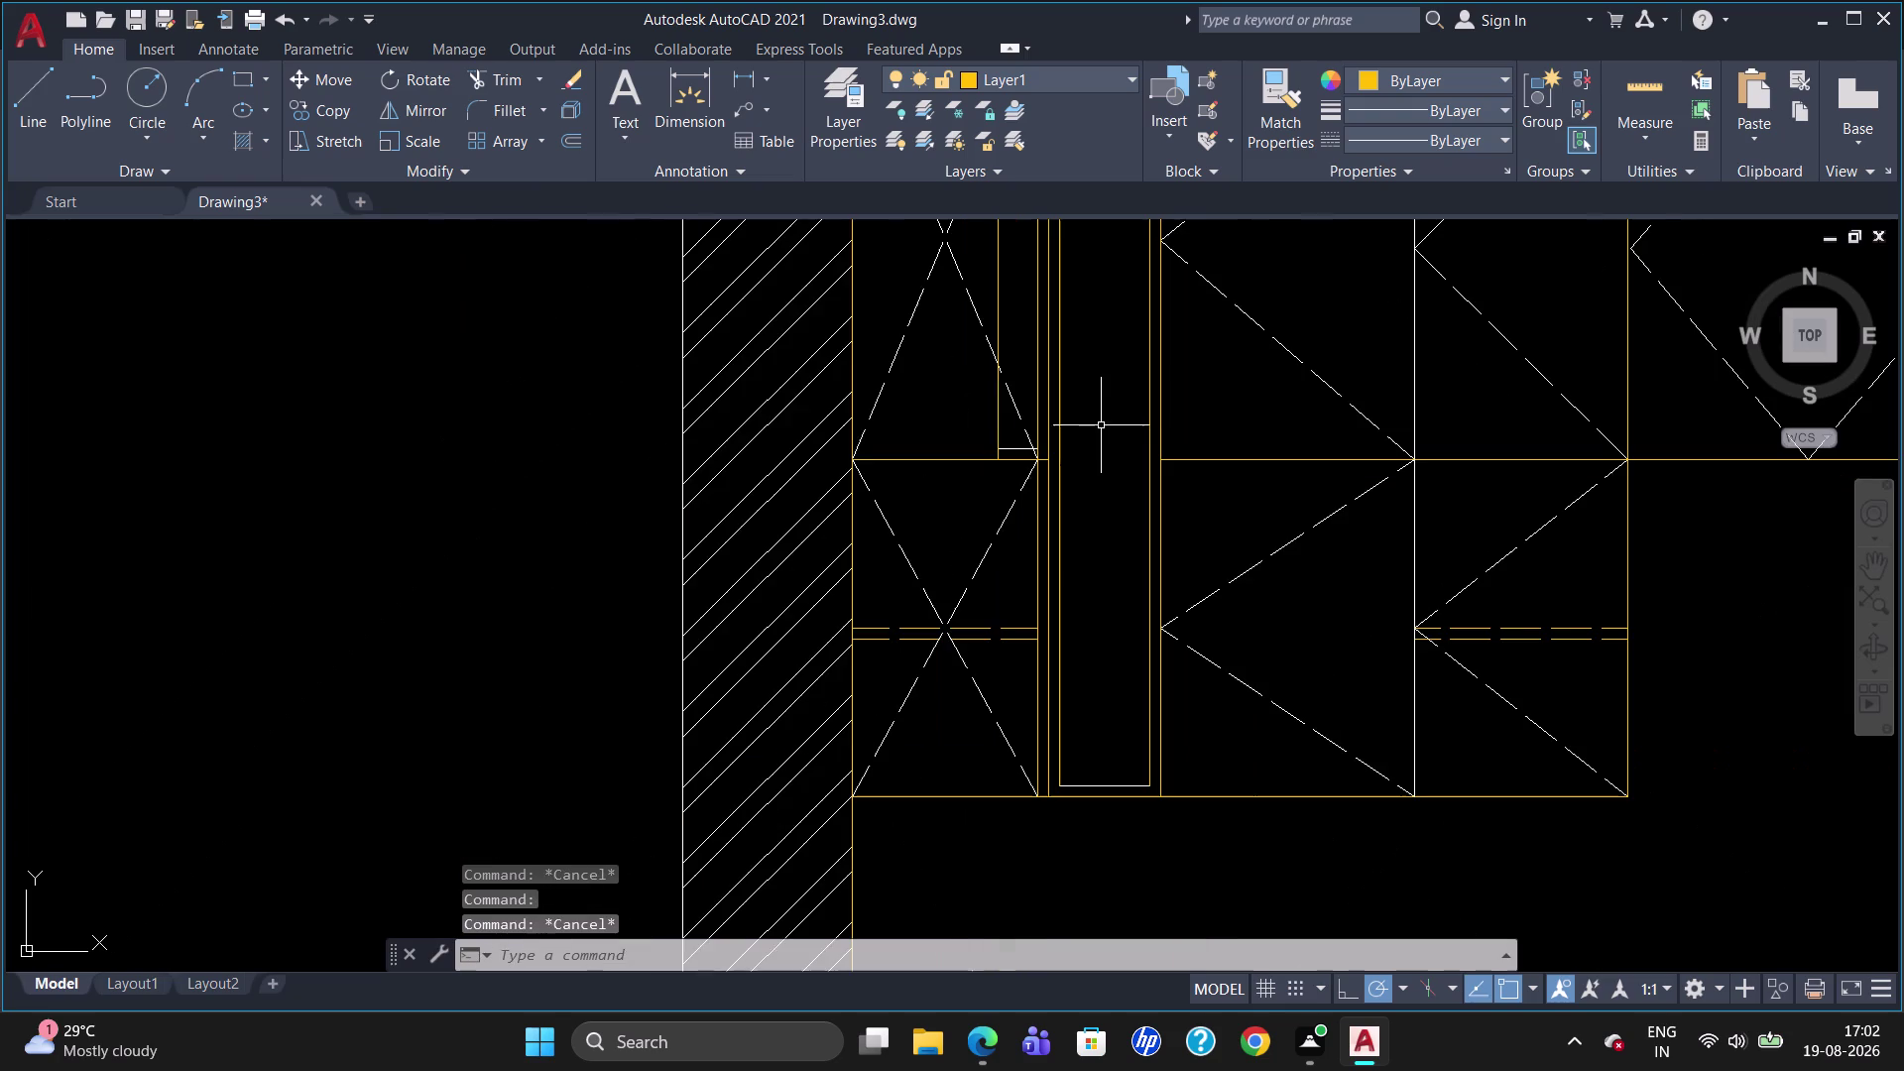
Draw a crosswise line in the narrow column and offset a copy 20 units above it.
key(l)
key(Return)
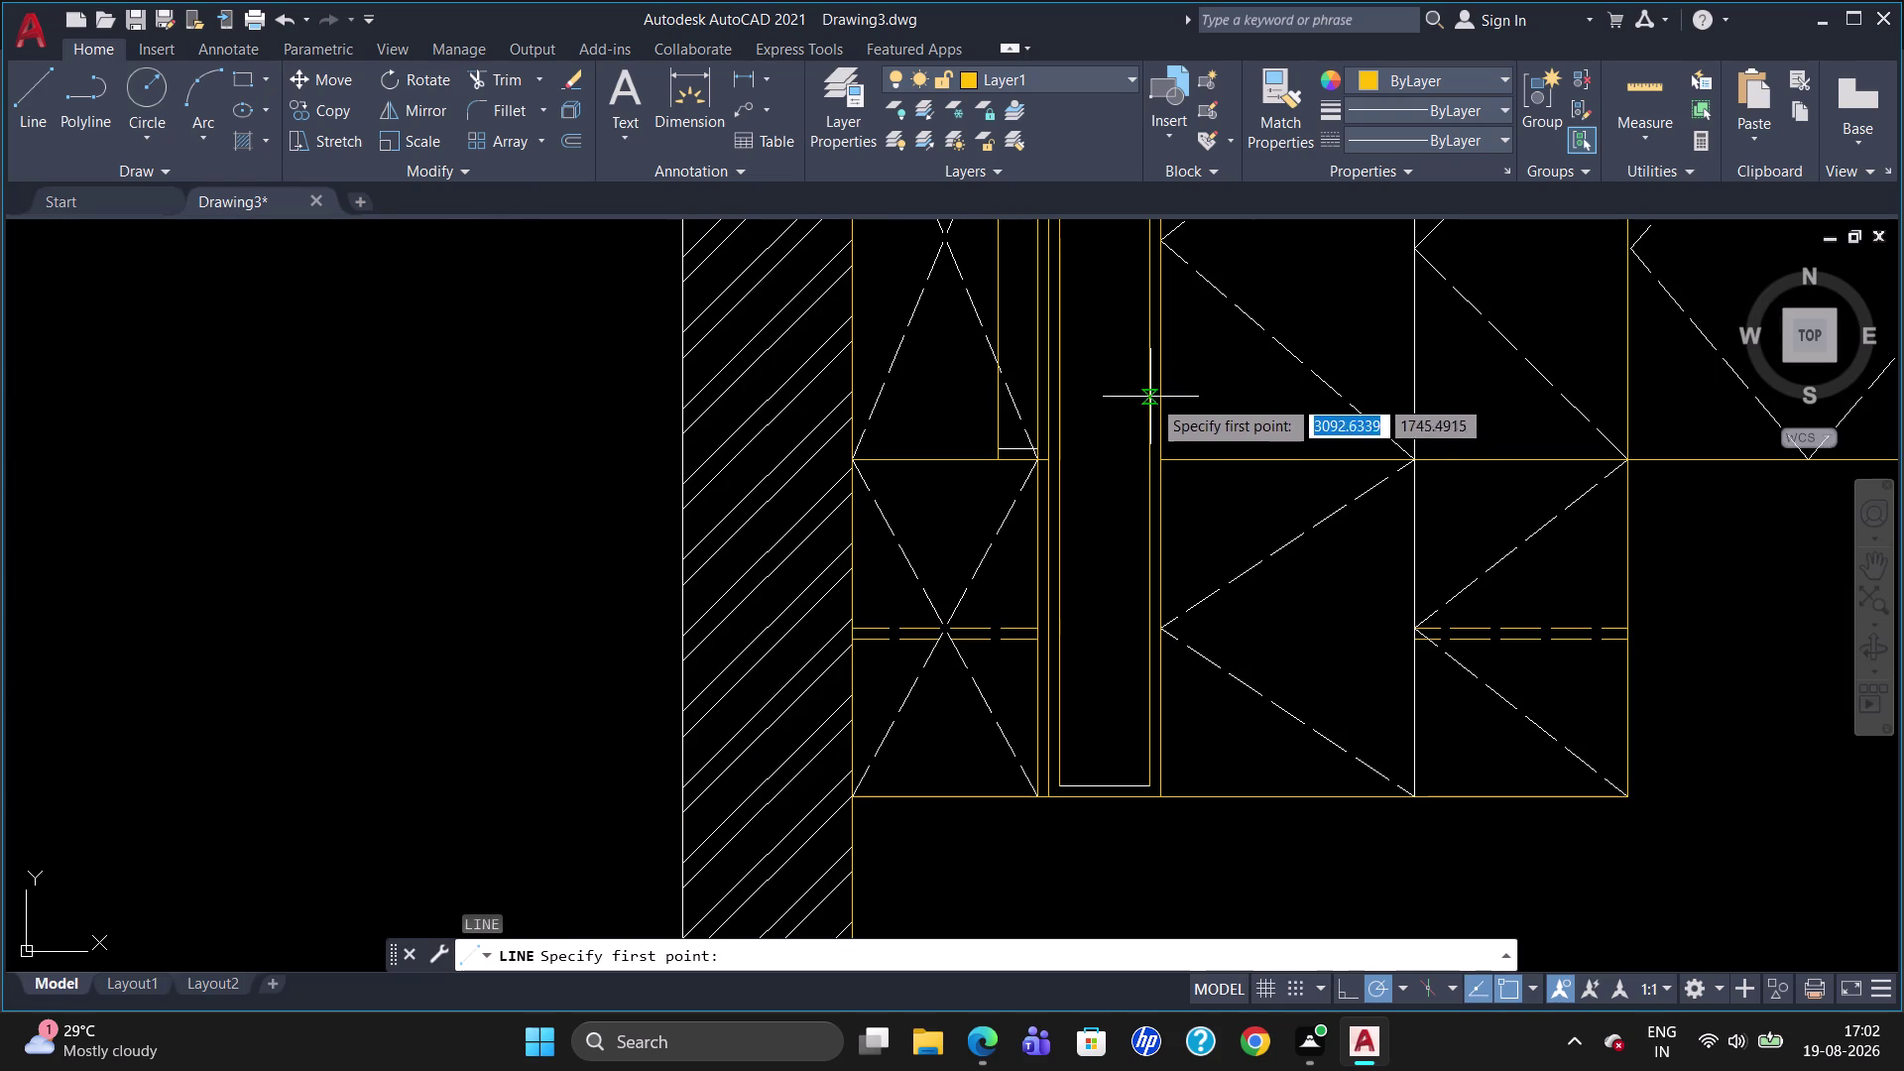
click(1153, 417)
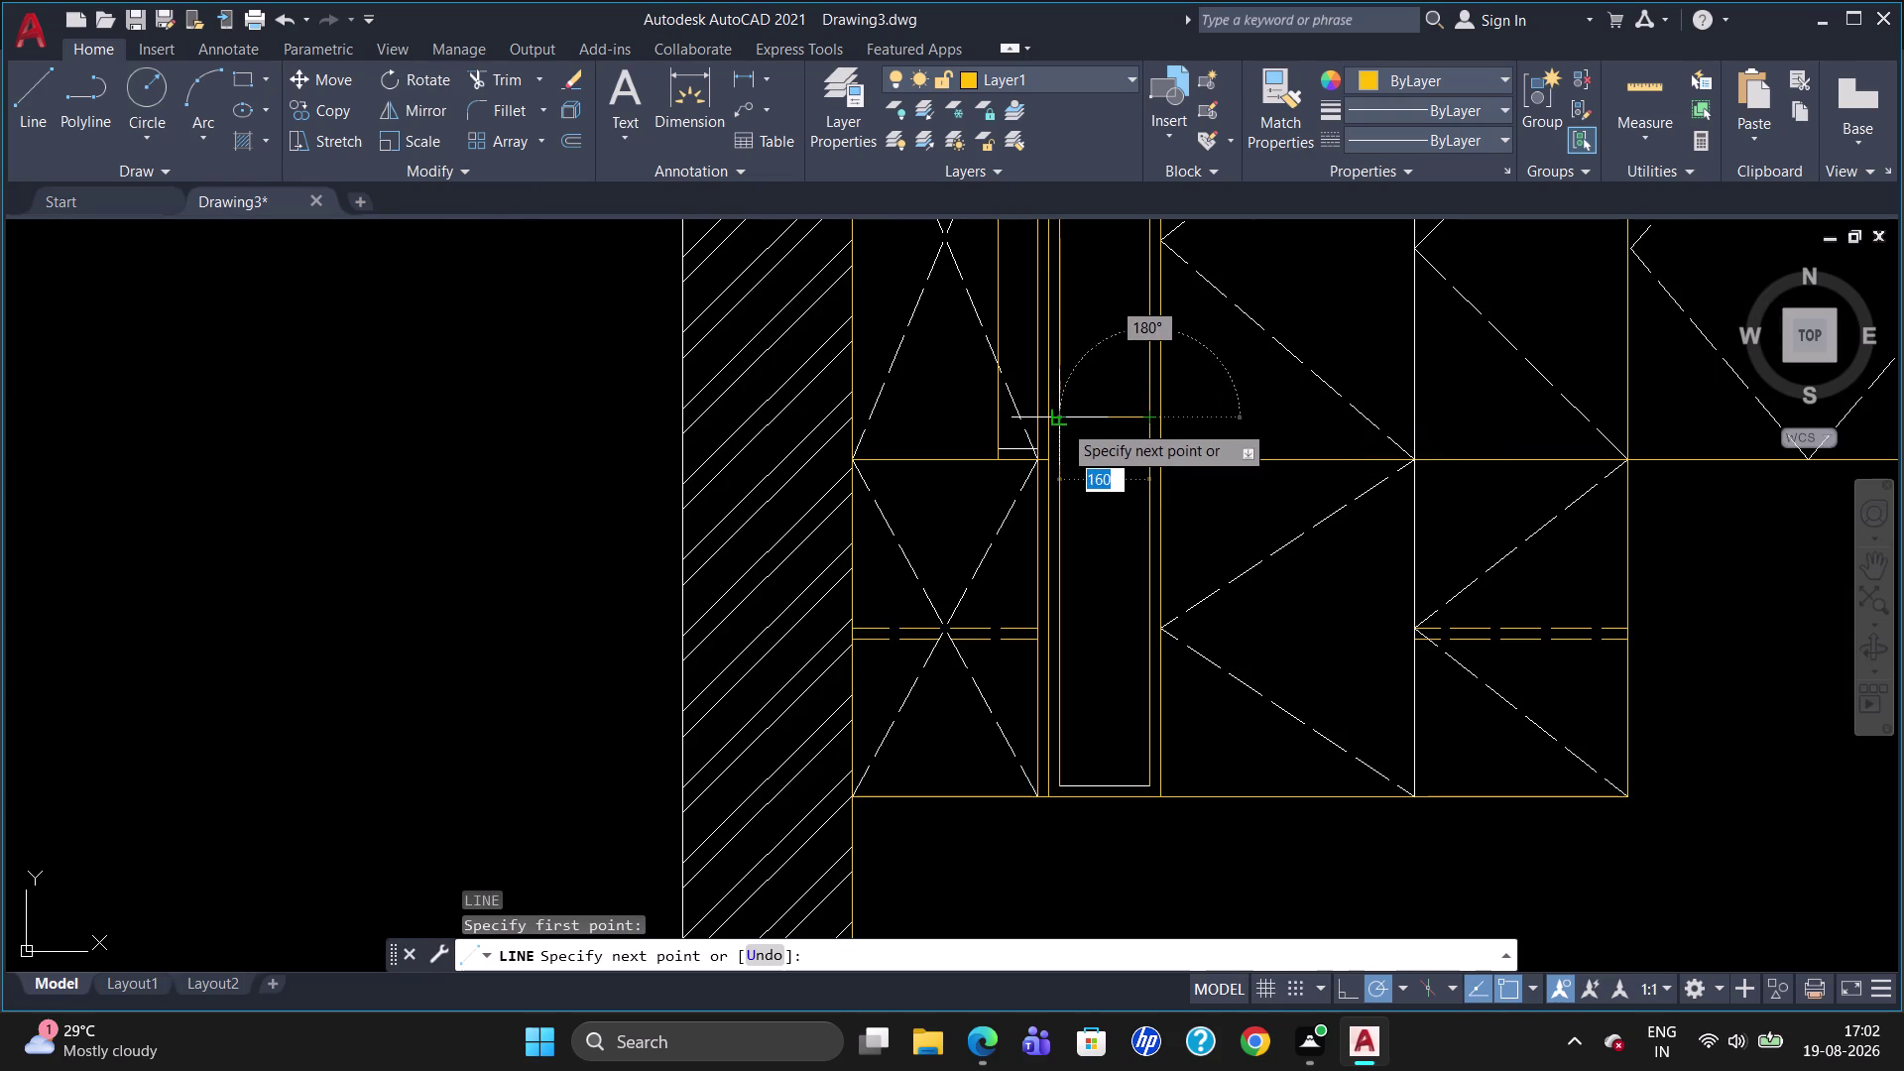
click(1061, 422)
key(Escape)
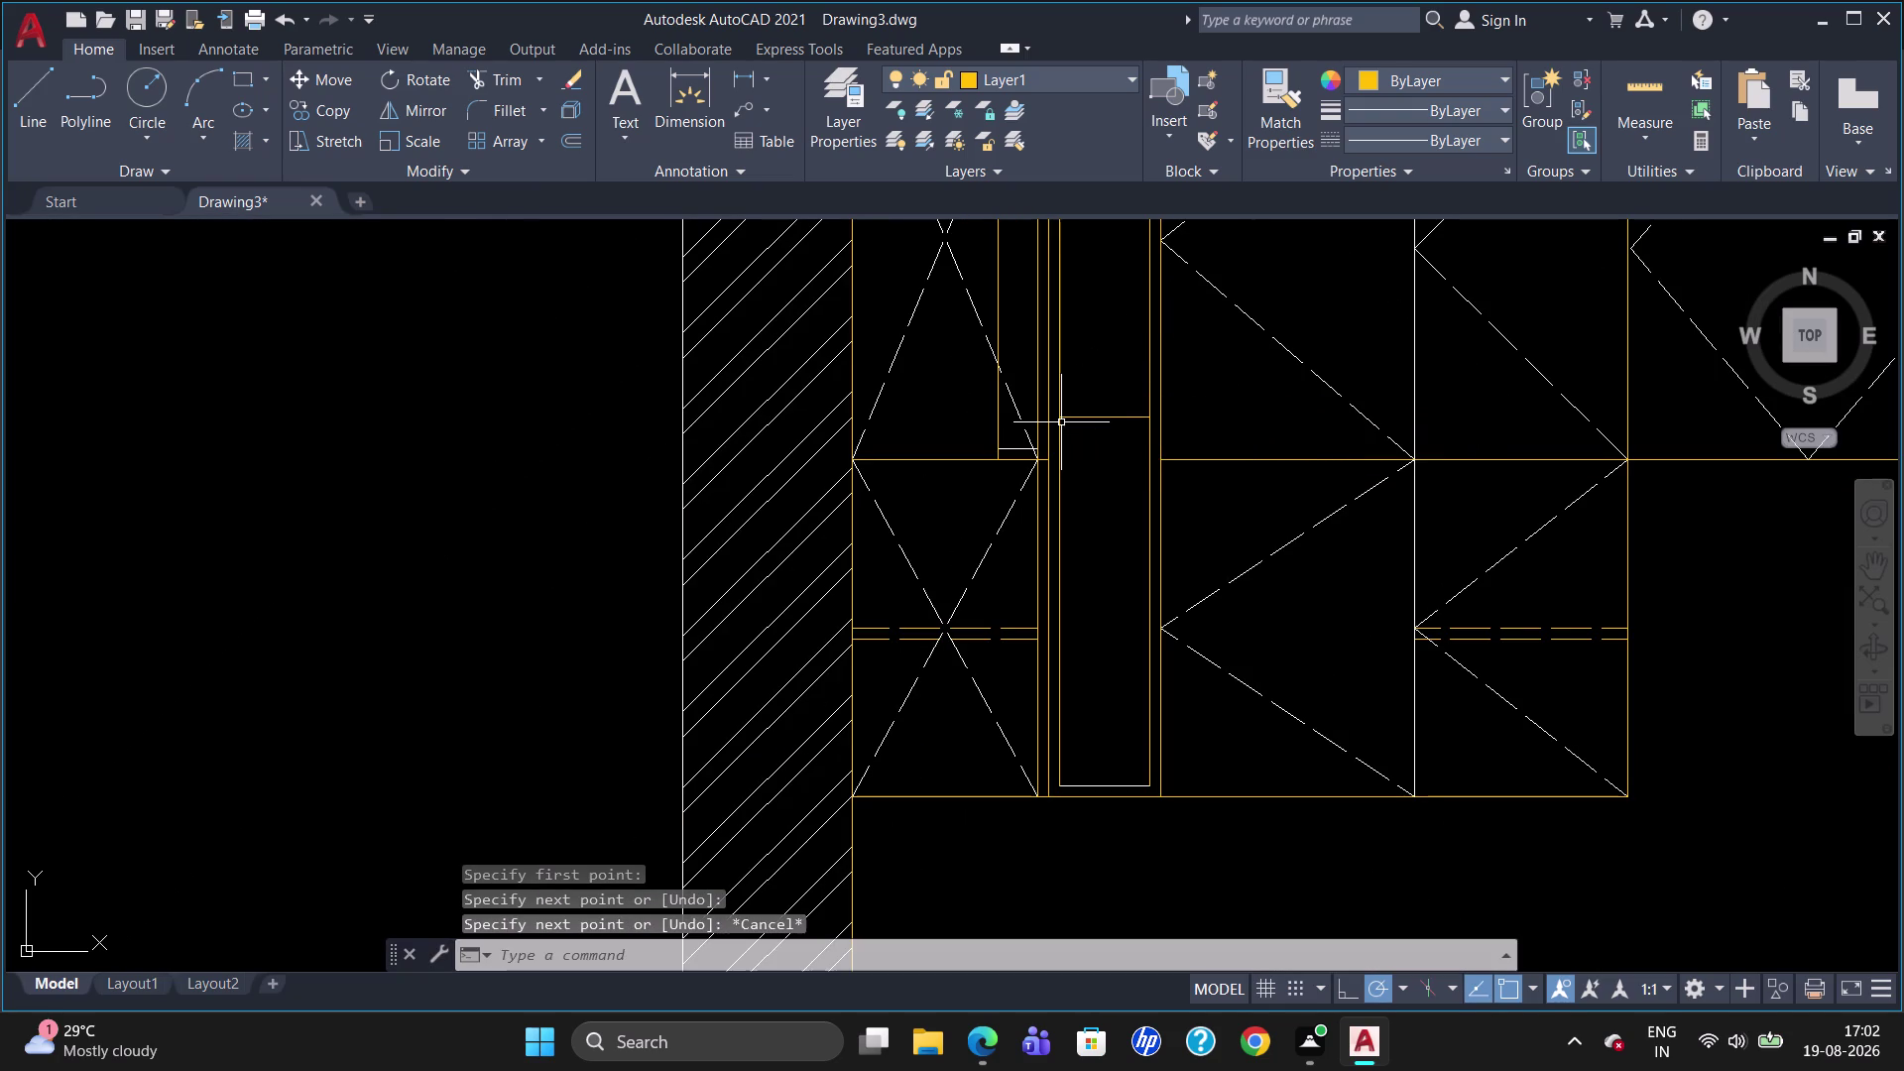
key(o)
key(Return)
text(20)
key(Return)
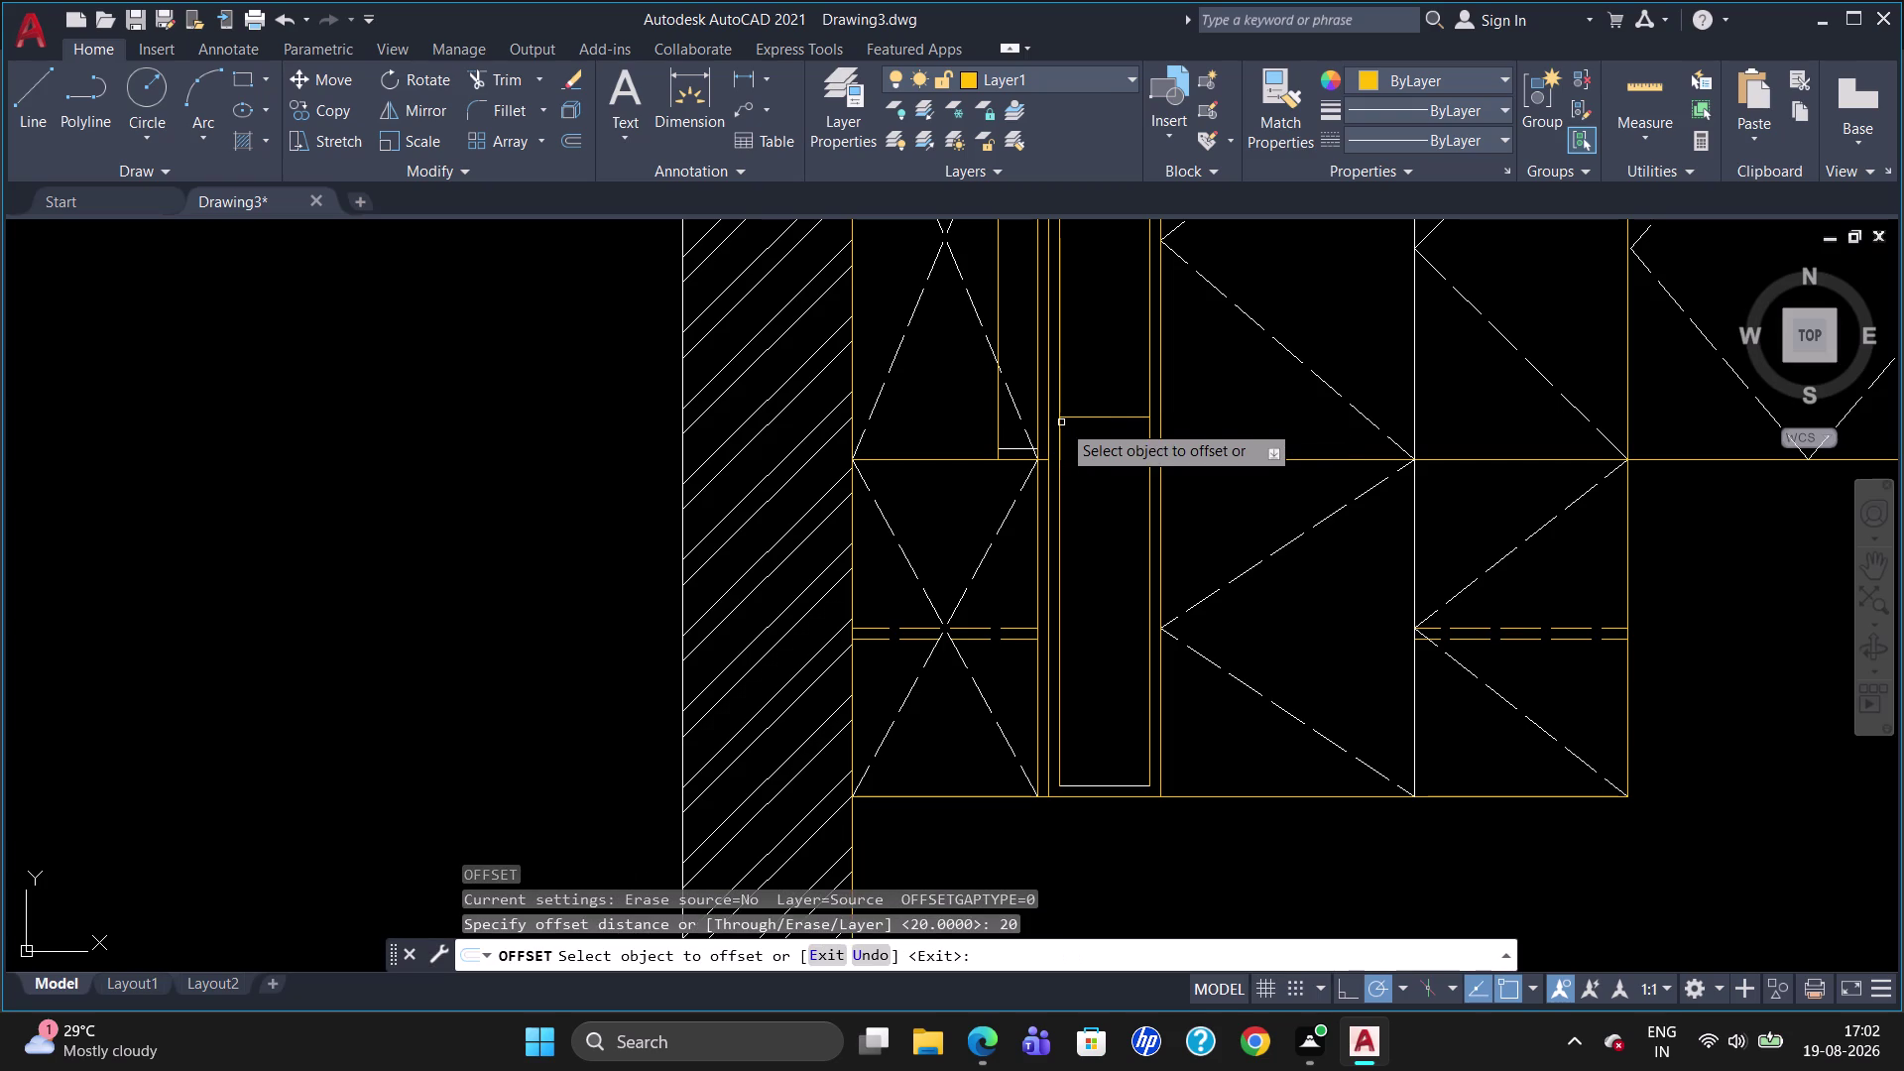
click(1085, 416)
click(1097, 387)
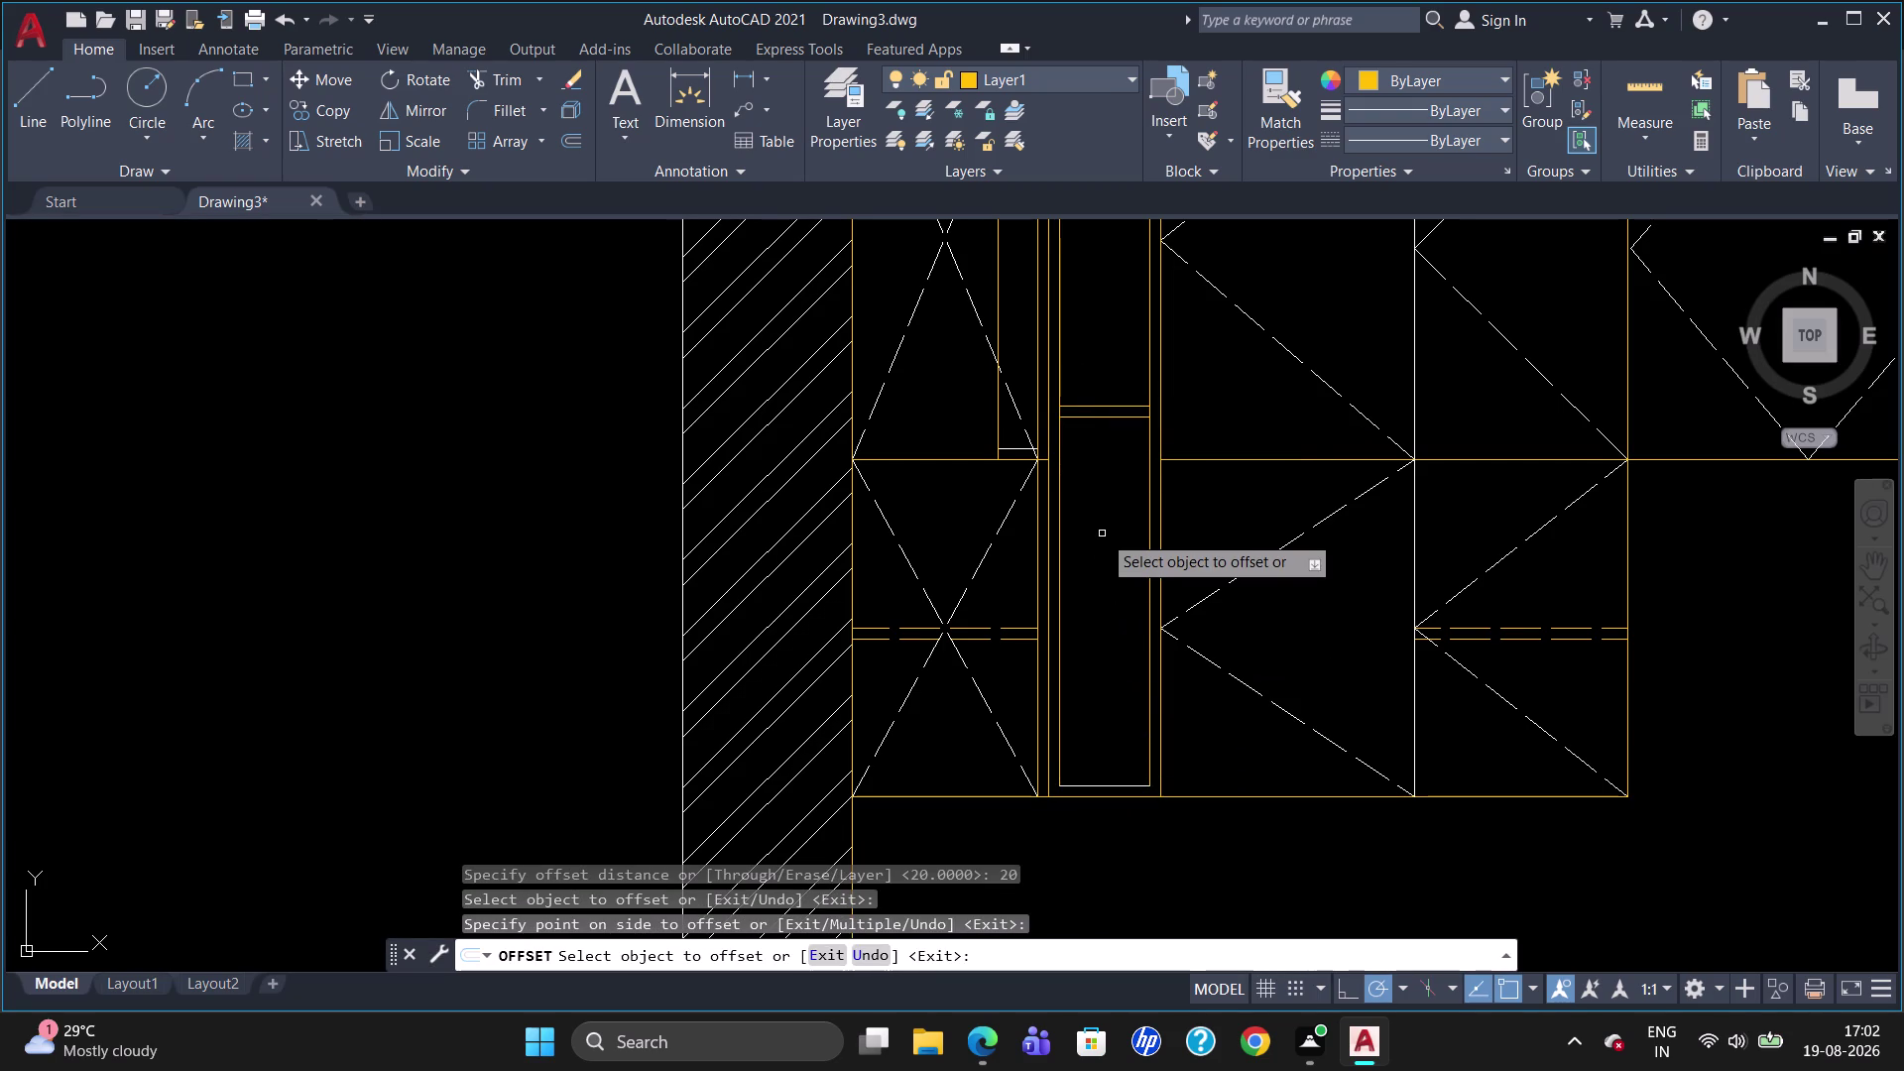
key(Escape)
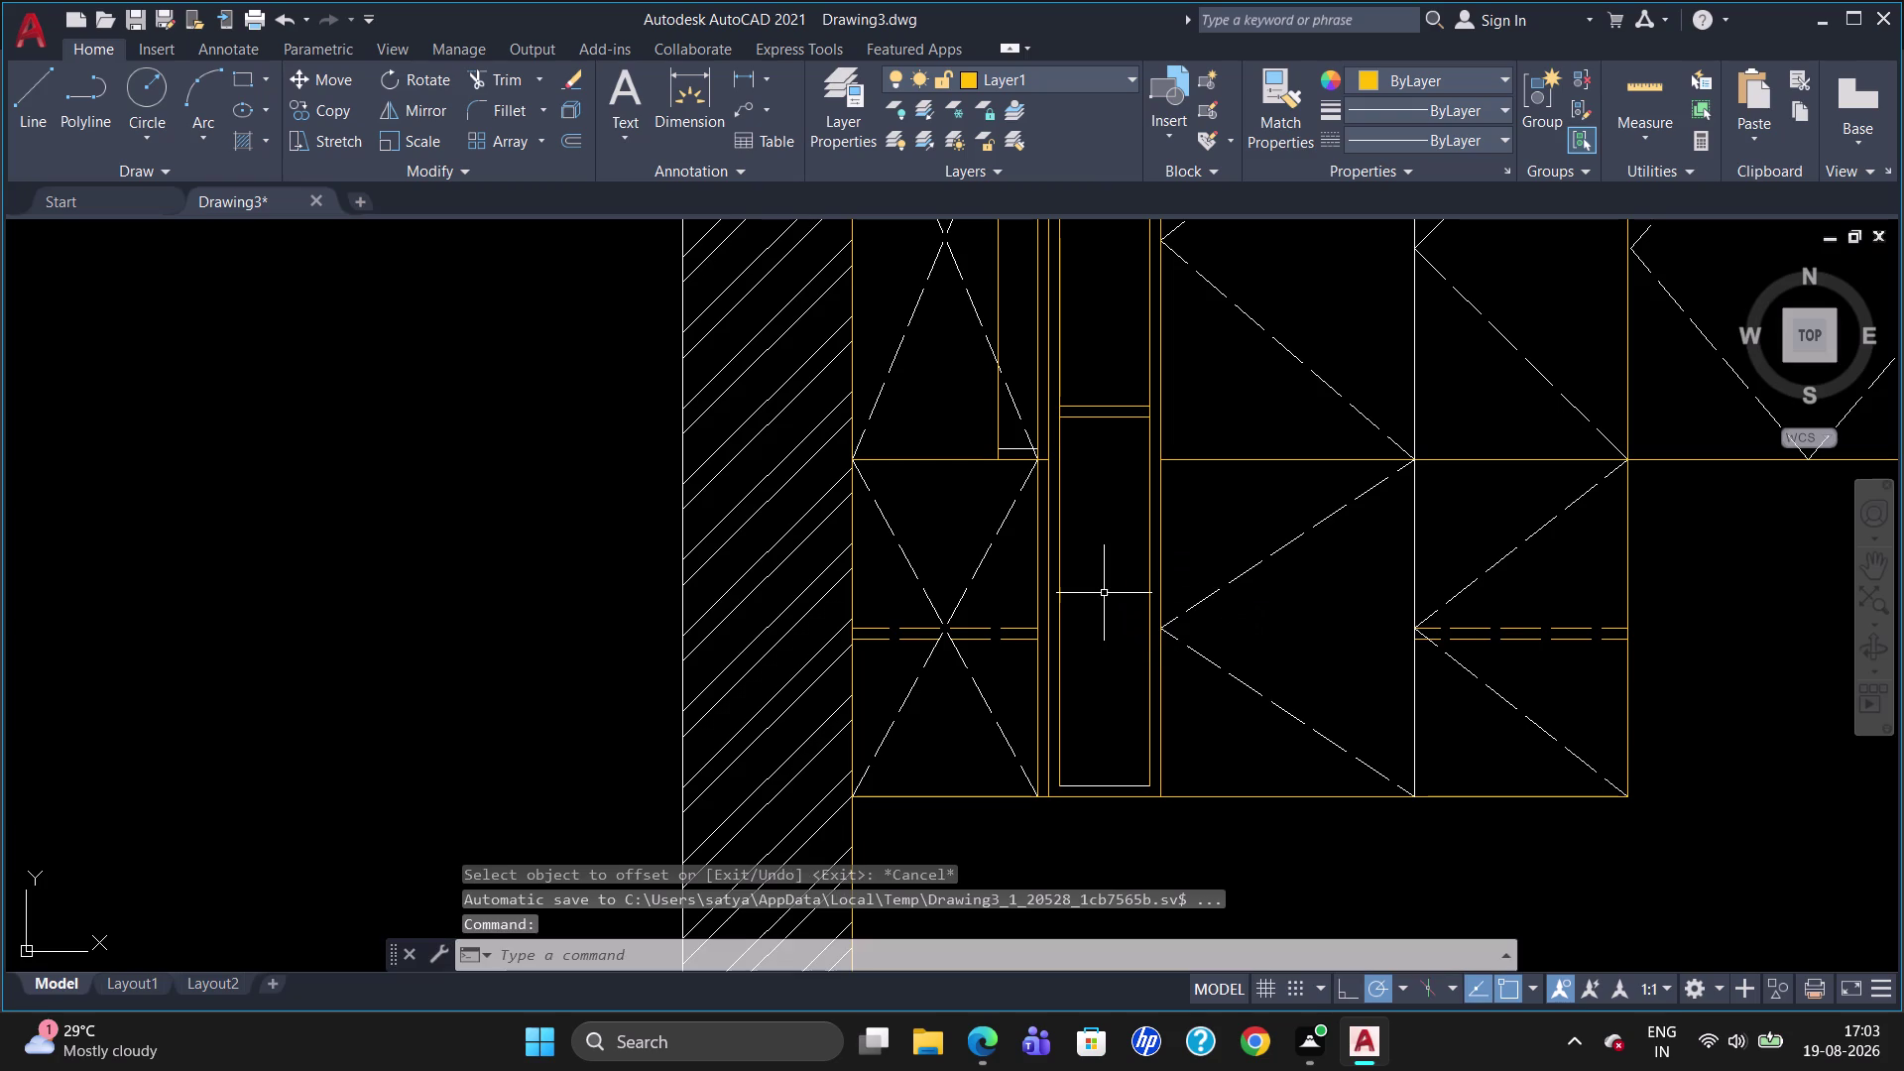
Add a lower shelf line across the narrow column with a parallel copy 20 below.
key(l)
key(Return)
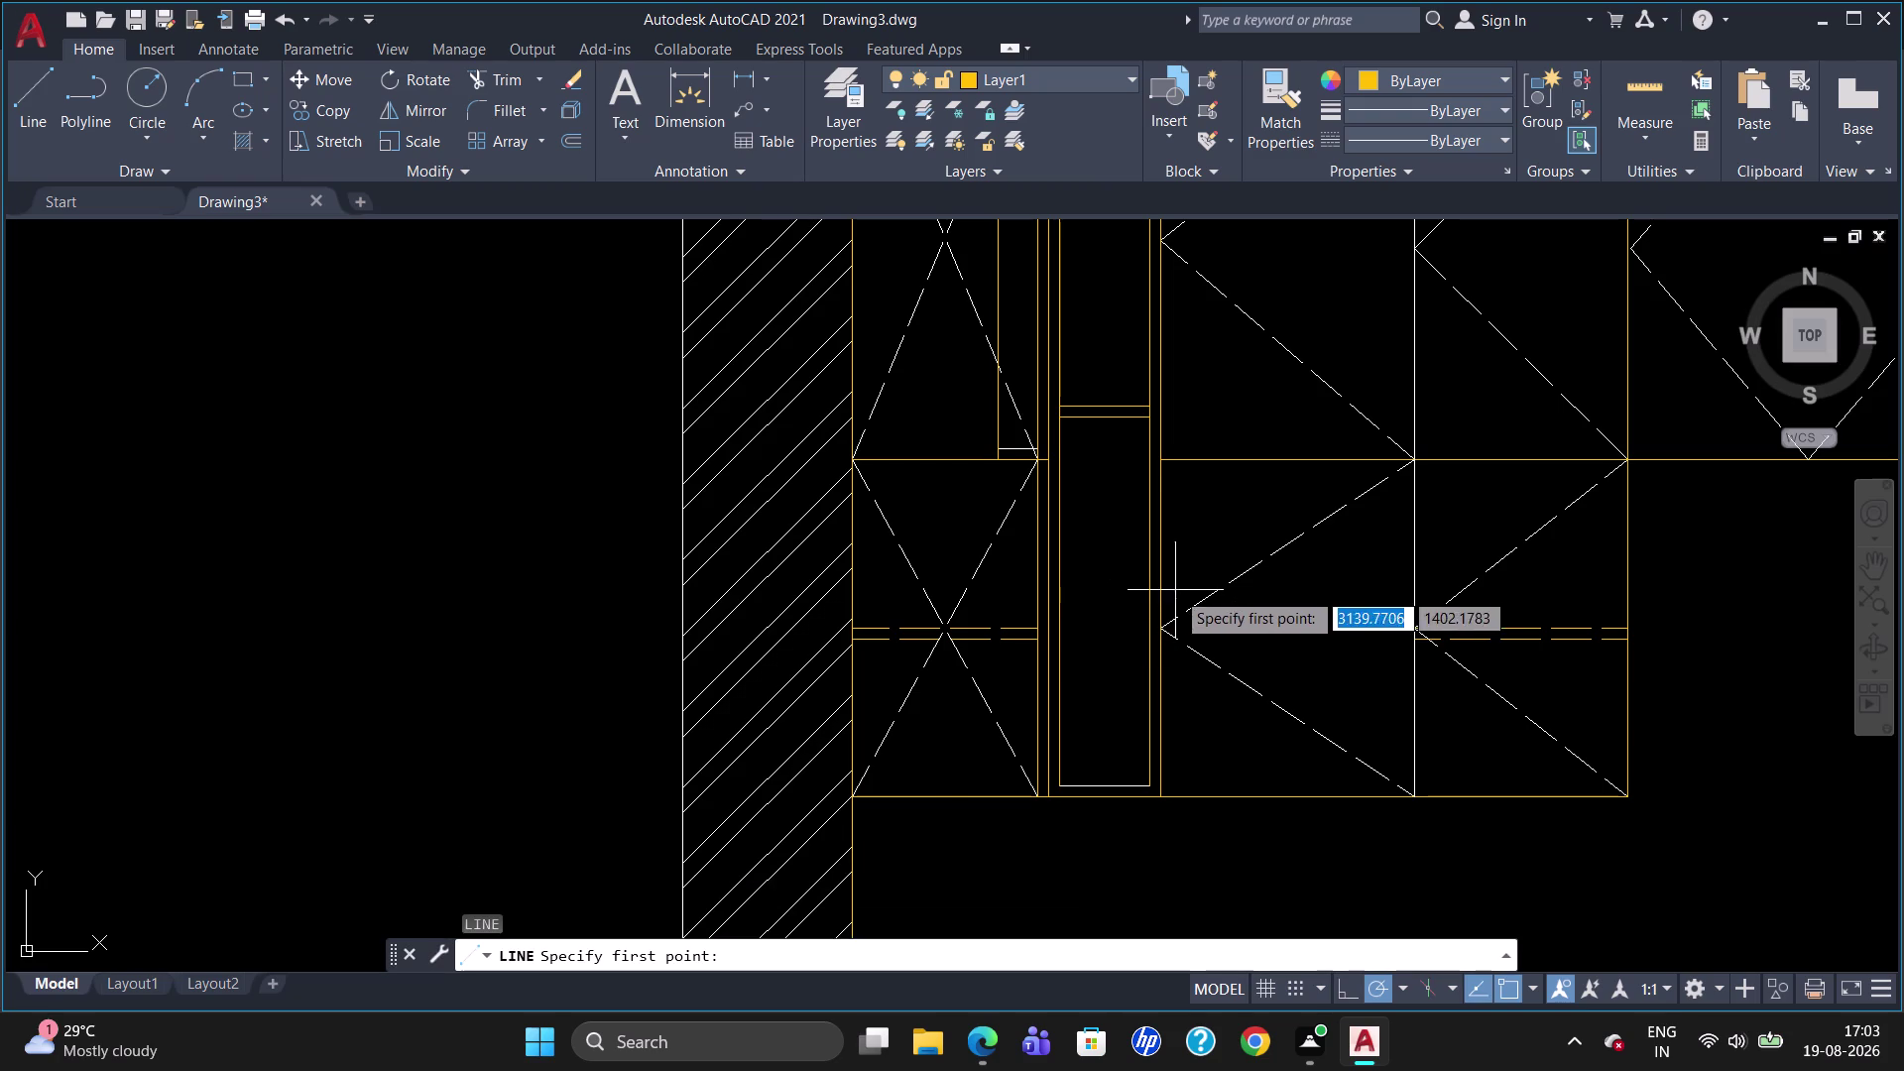
click(1150, 572)
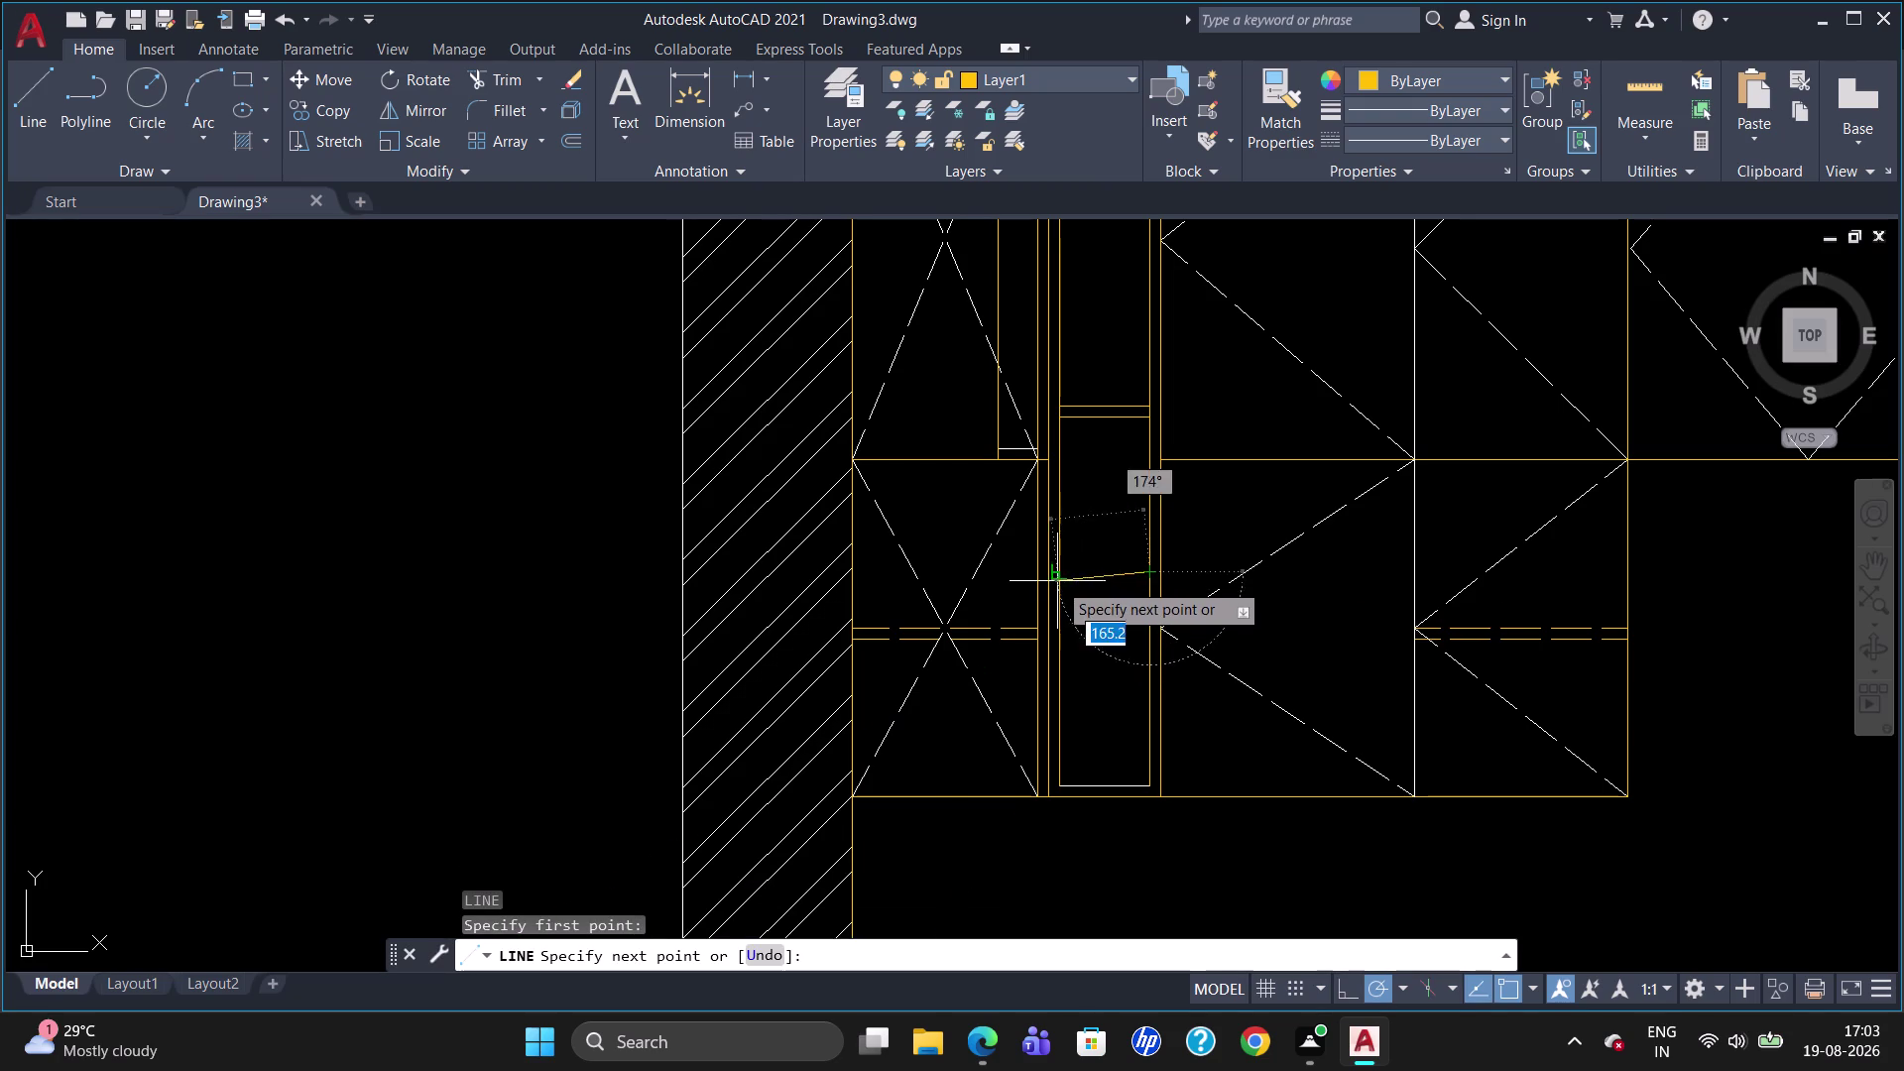
click(1061, 577)
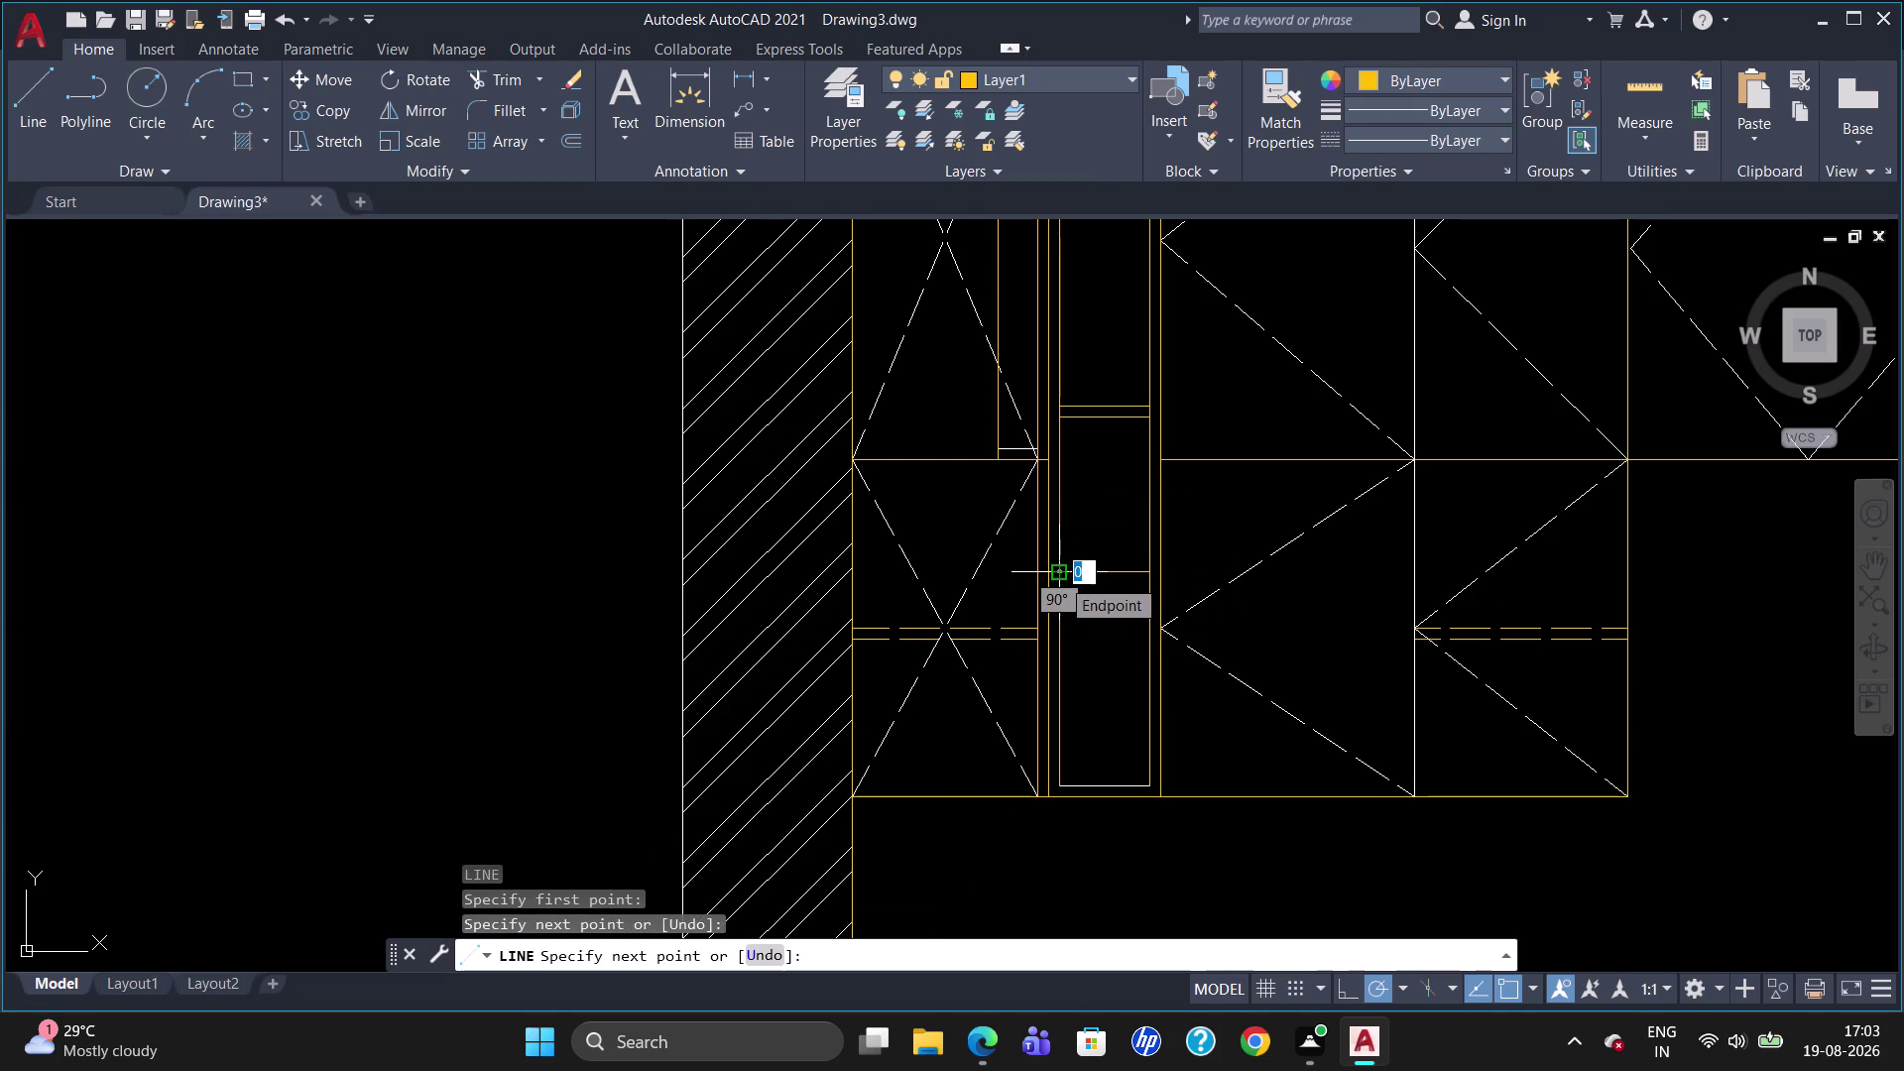
key(Escape)
key(o)
key(Return)
text(20)
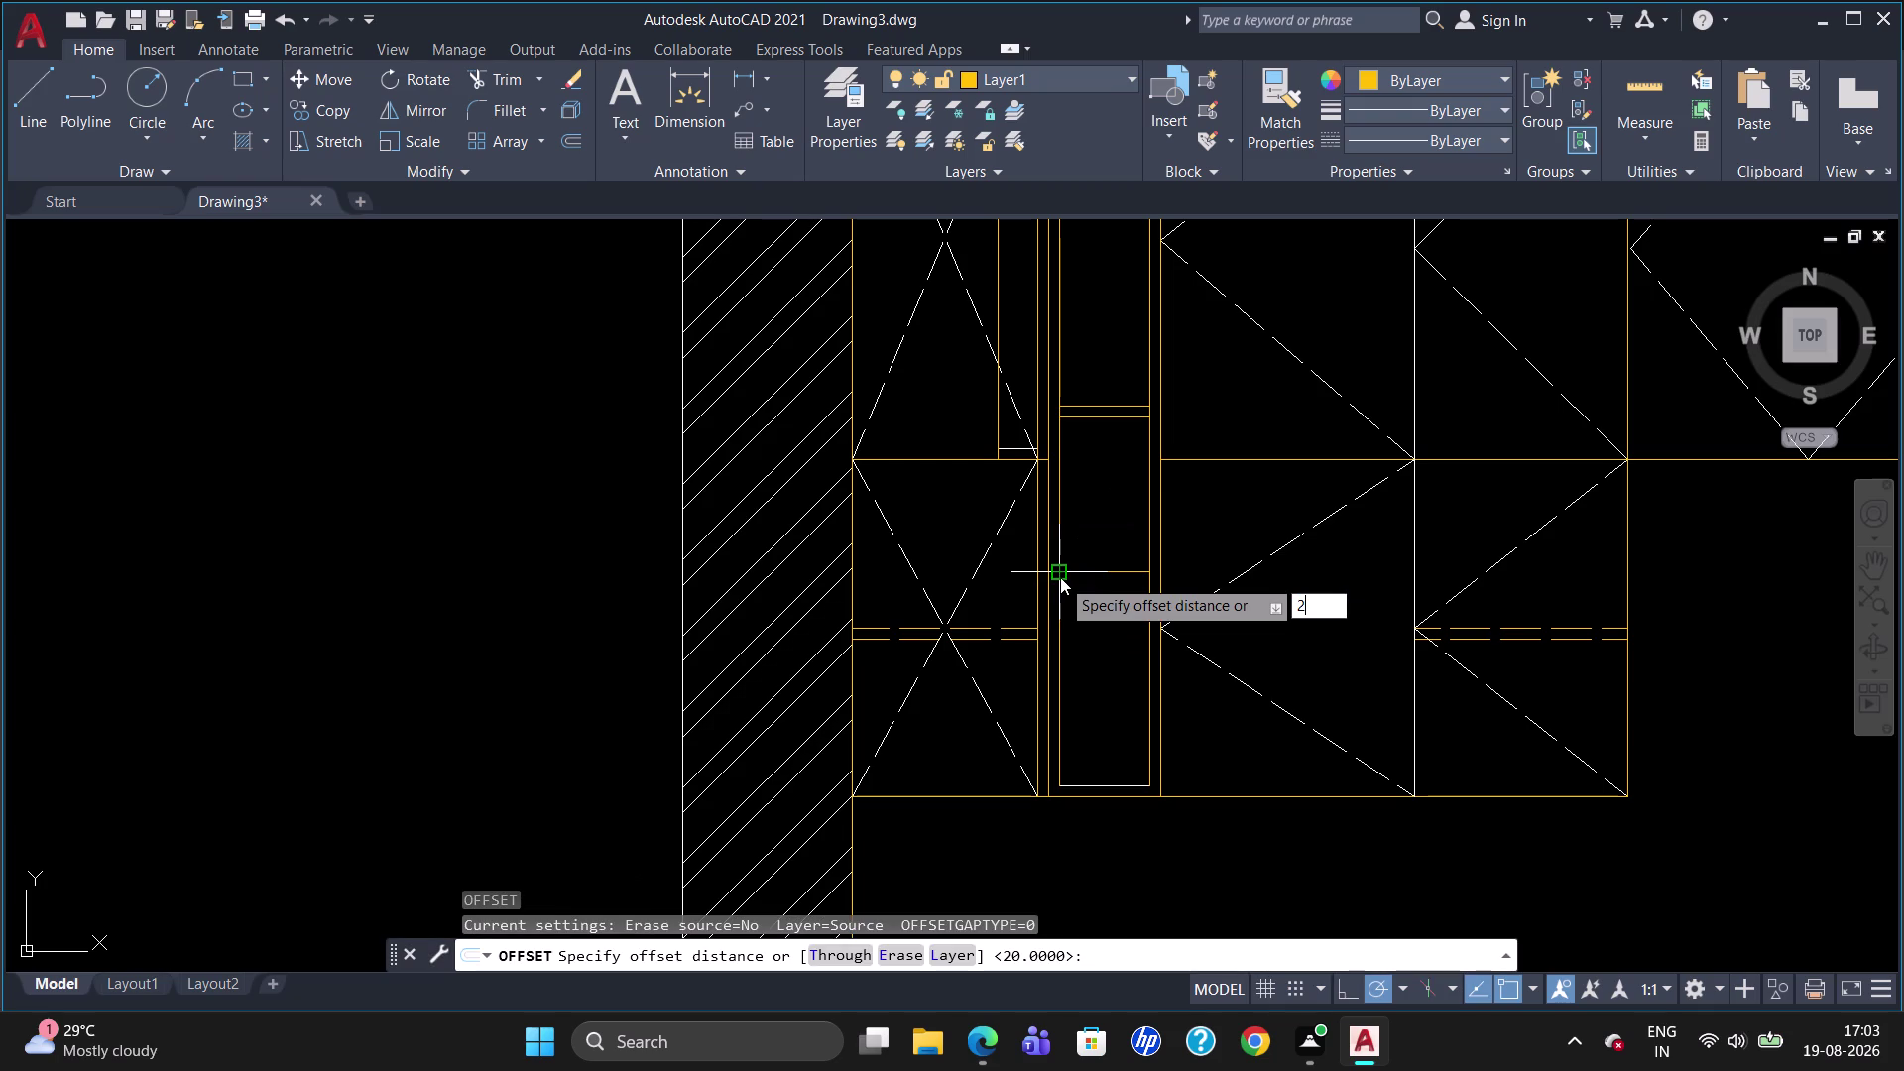
key(Return)
click(1085, 570)
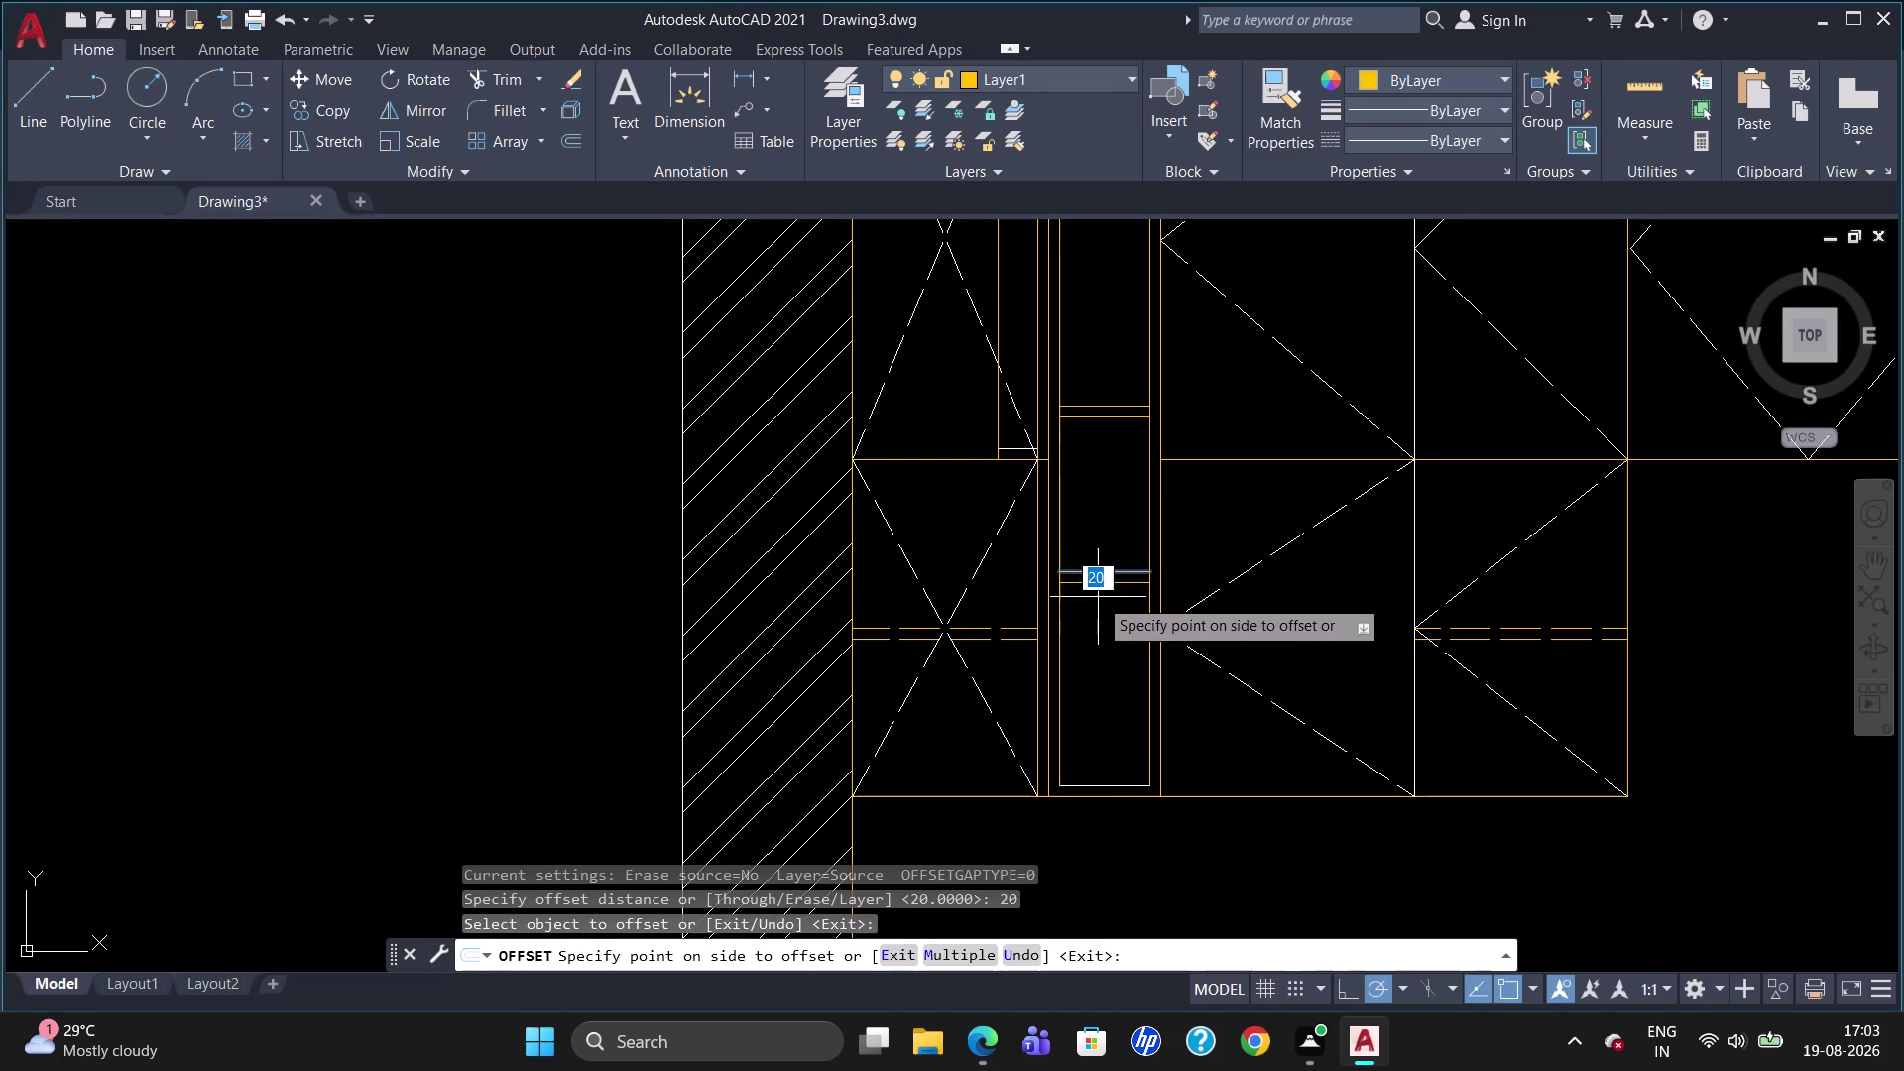
click(1099, 597)
key(Escape)
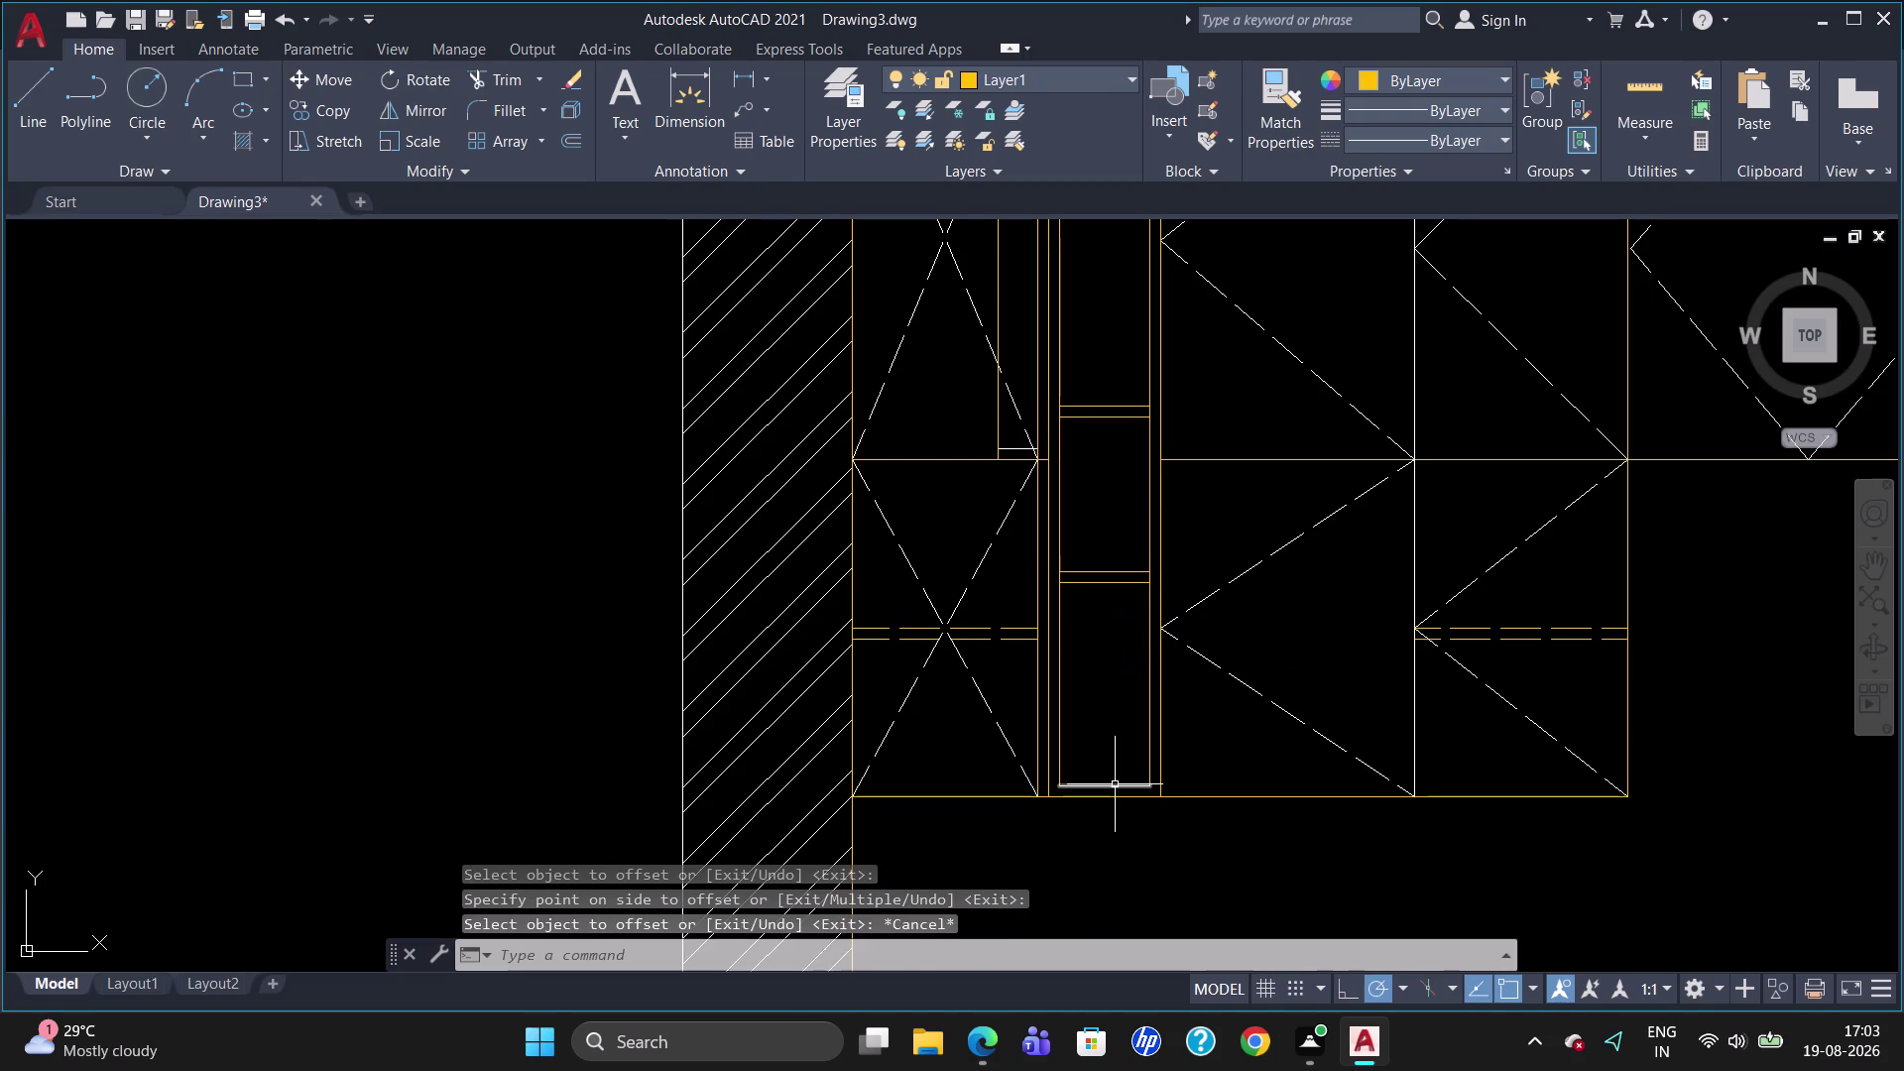
click(1115, 786)
click(1087, 70)
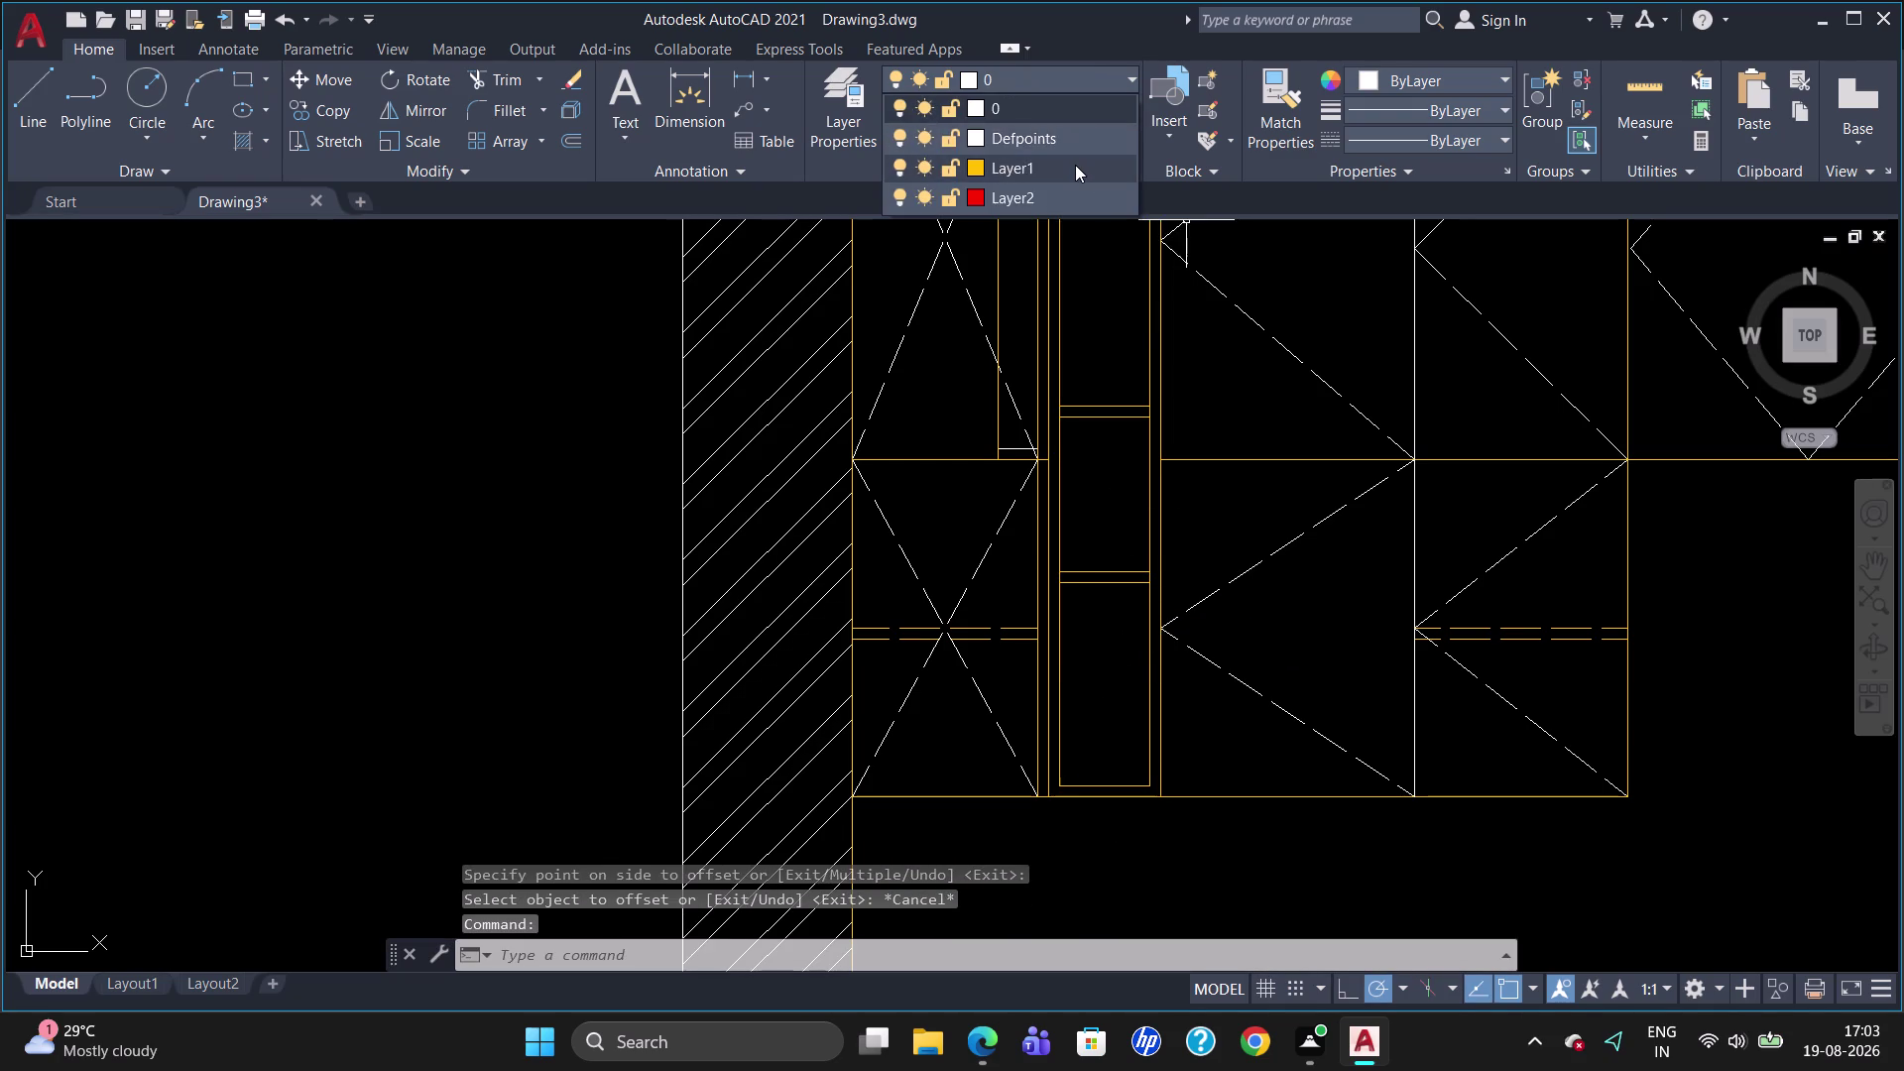
Keep Layer1 current, zoom out to the full cabinet elevation, and start MTEXT.
click(1075, 164)
key(Escape)
scroll(down, 3)
key(Escape)
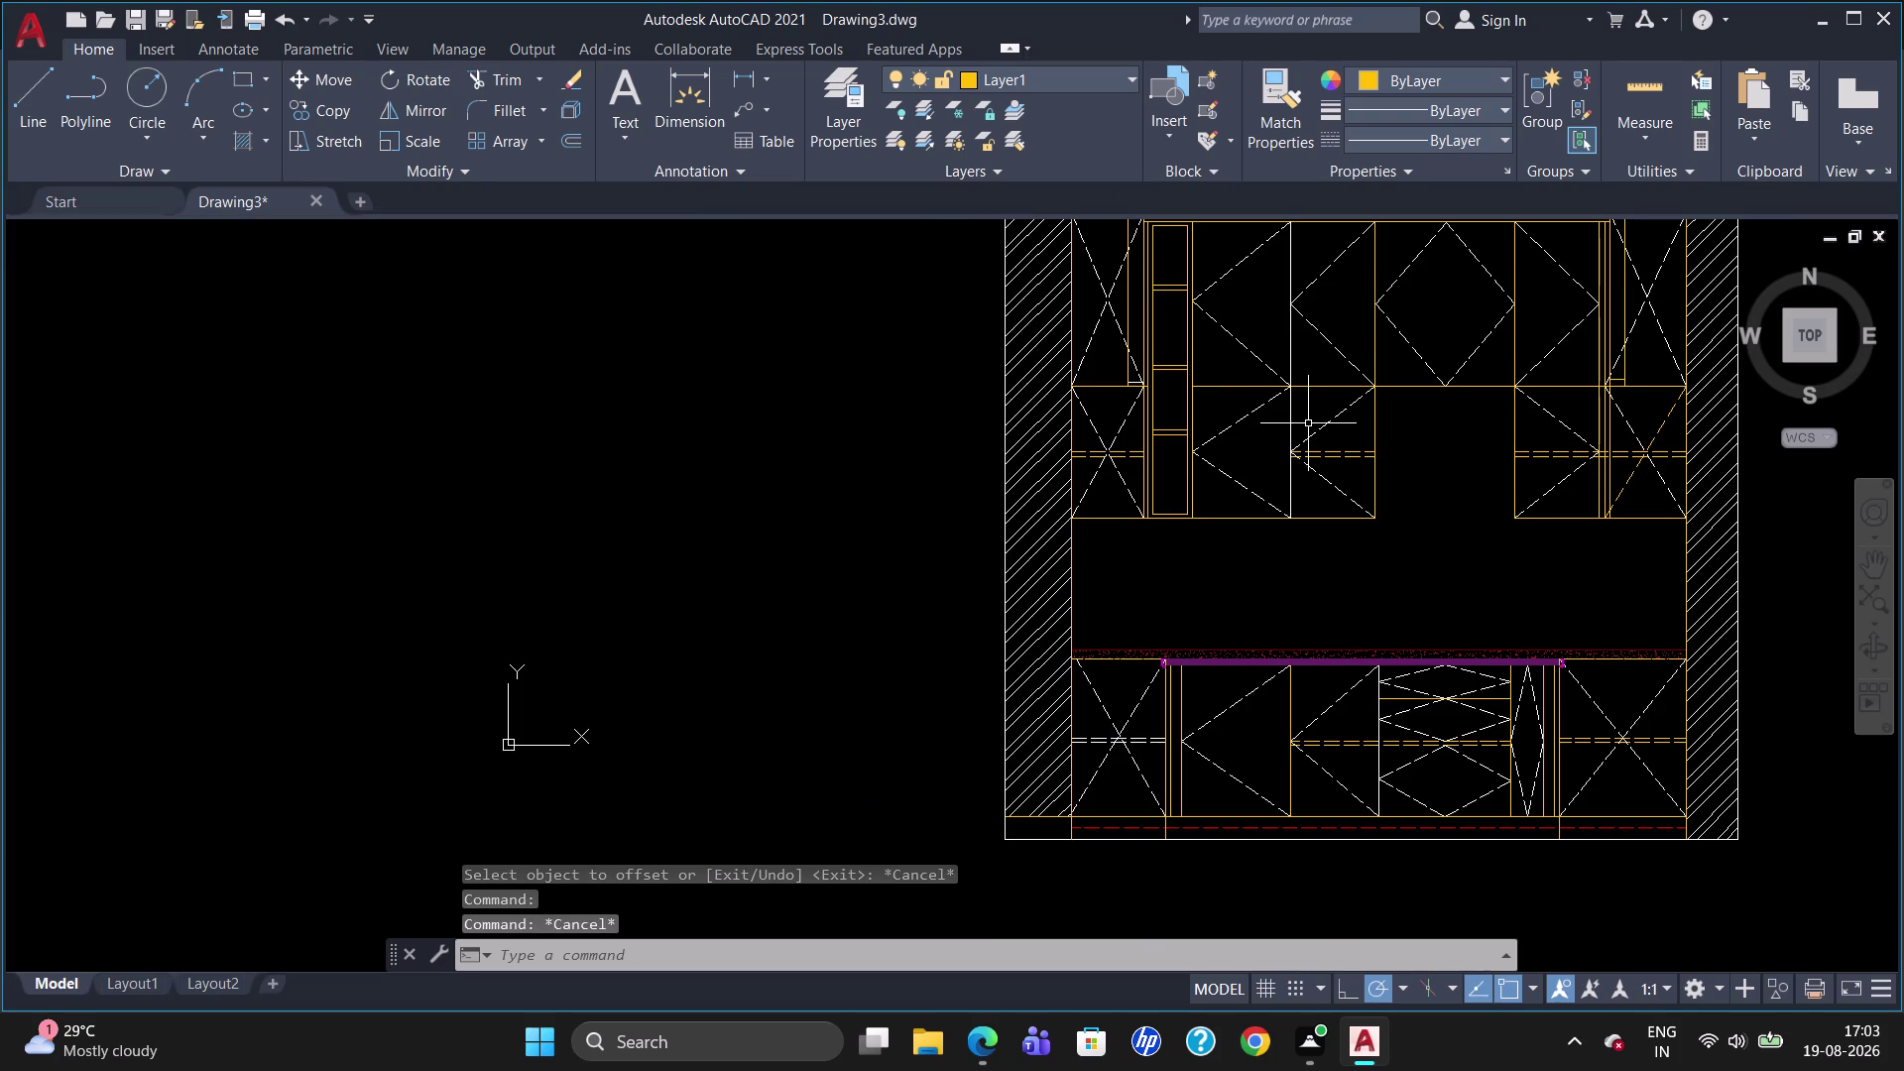
scroll(down, 3)
scroll(up, 3)
scroll(down, 3)
scroll(up, 3)
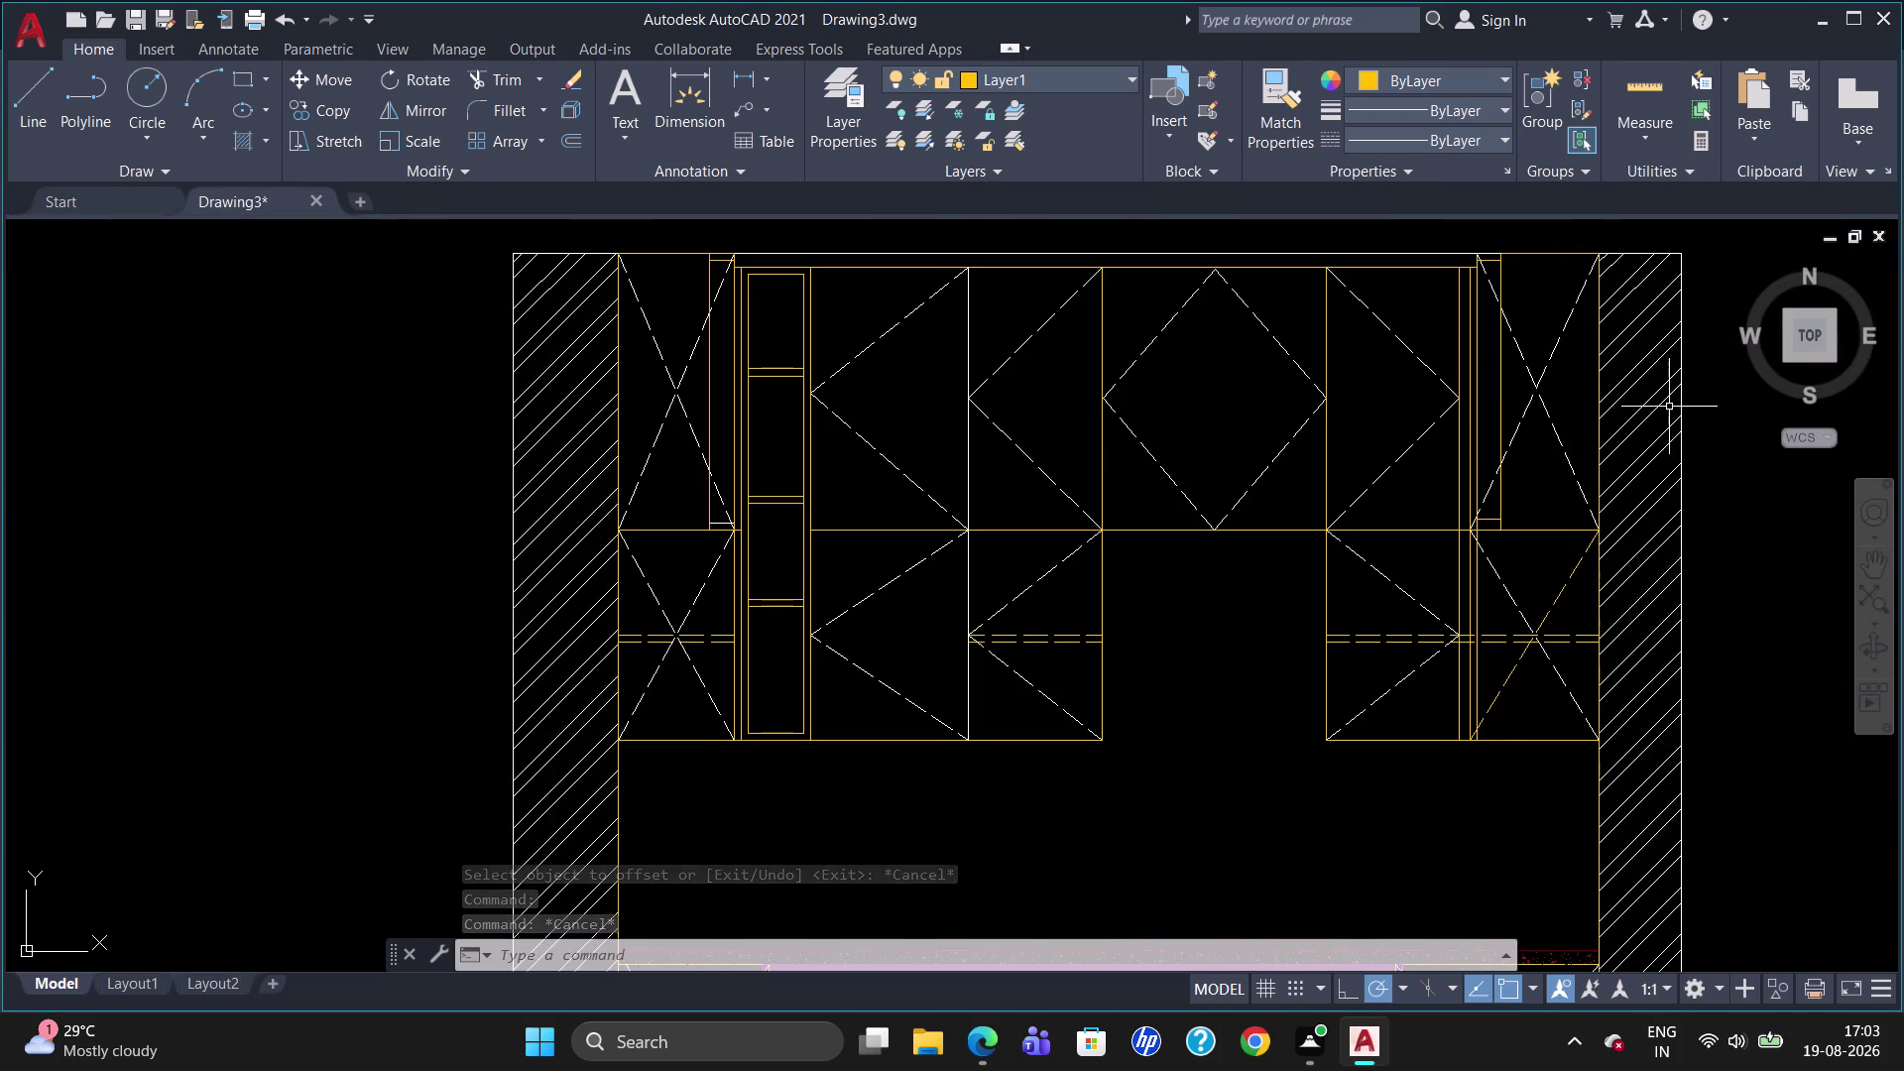
scroll(down, 3)
scroll(up, 3)
scroll(down, 3)
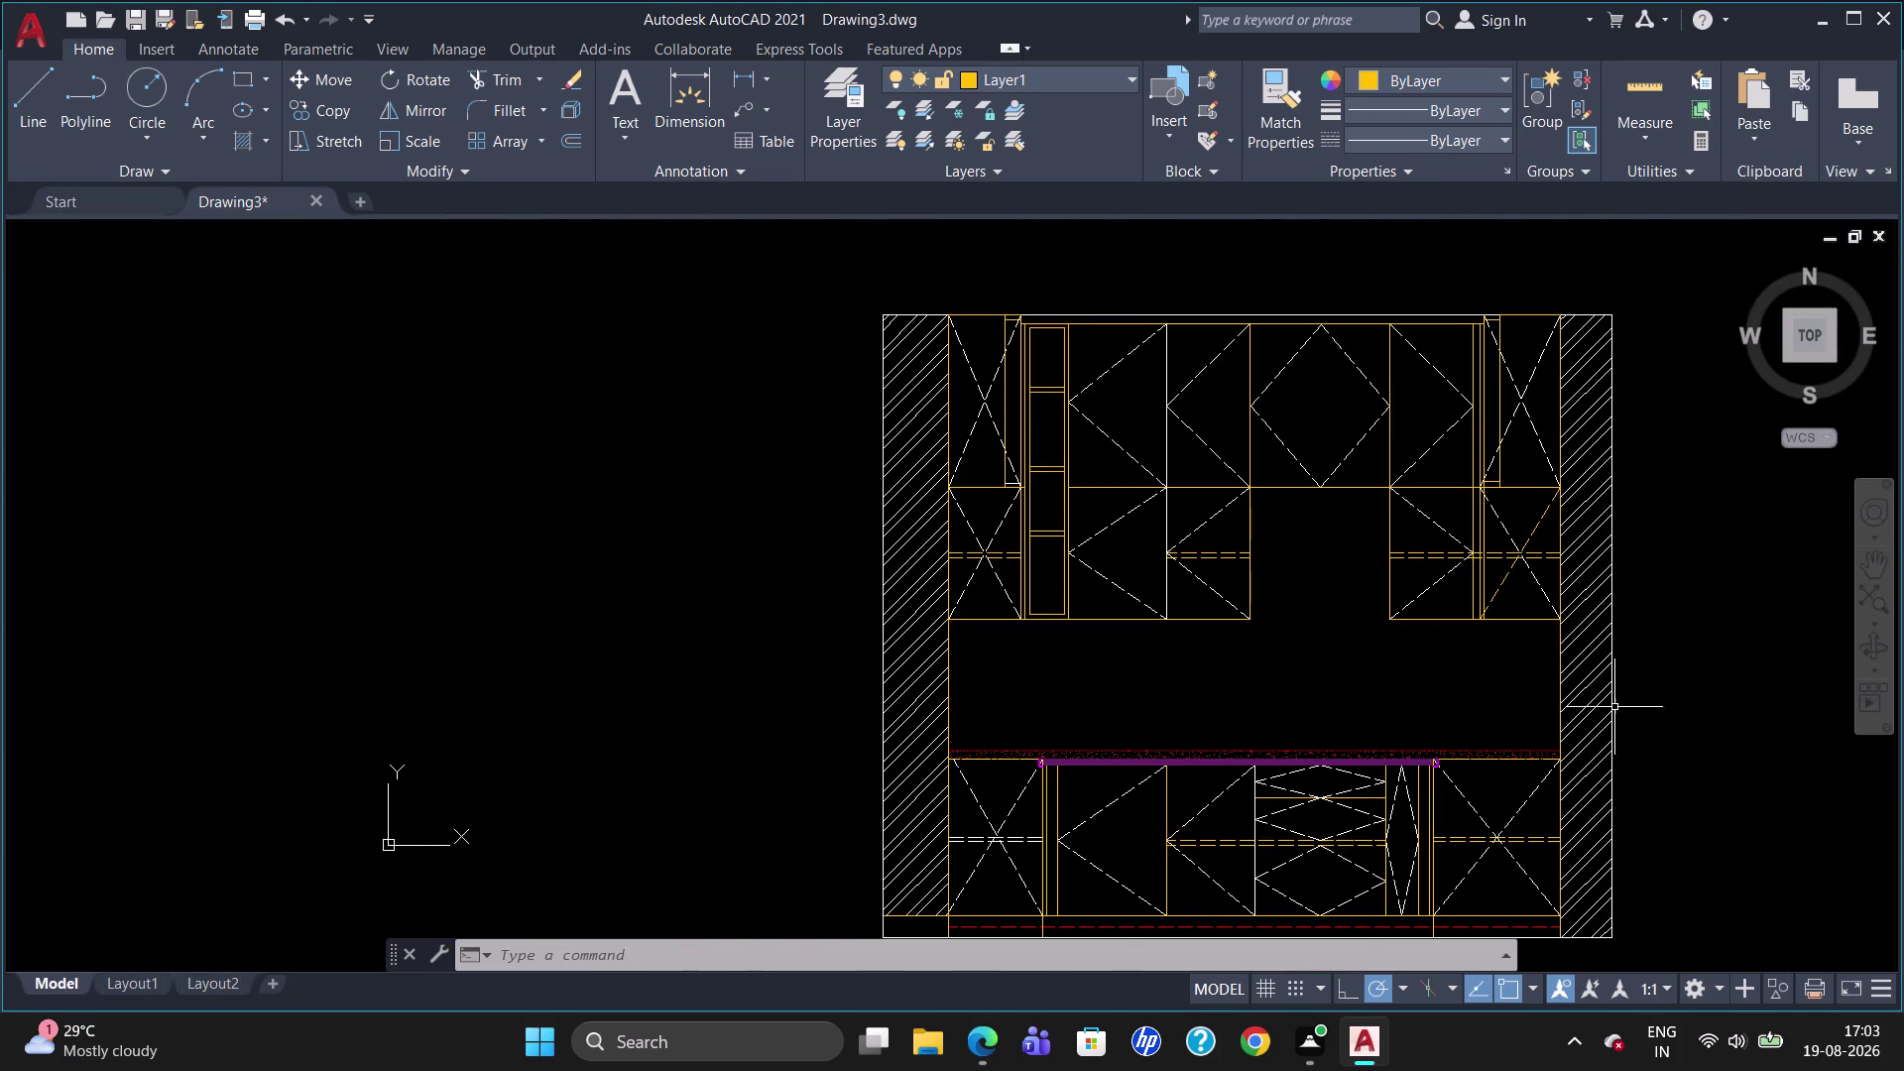
scroll(up, 3)
scroll(down, 3)
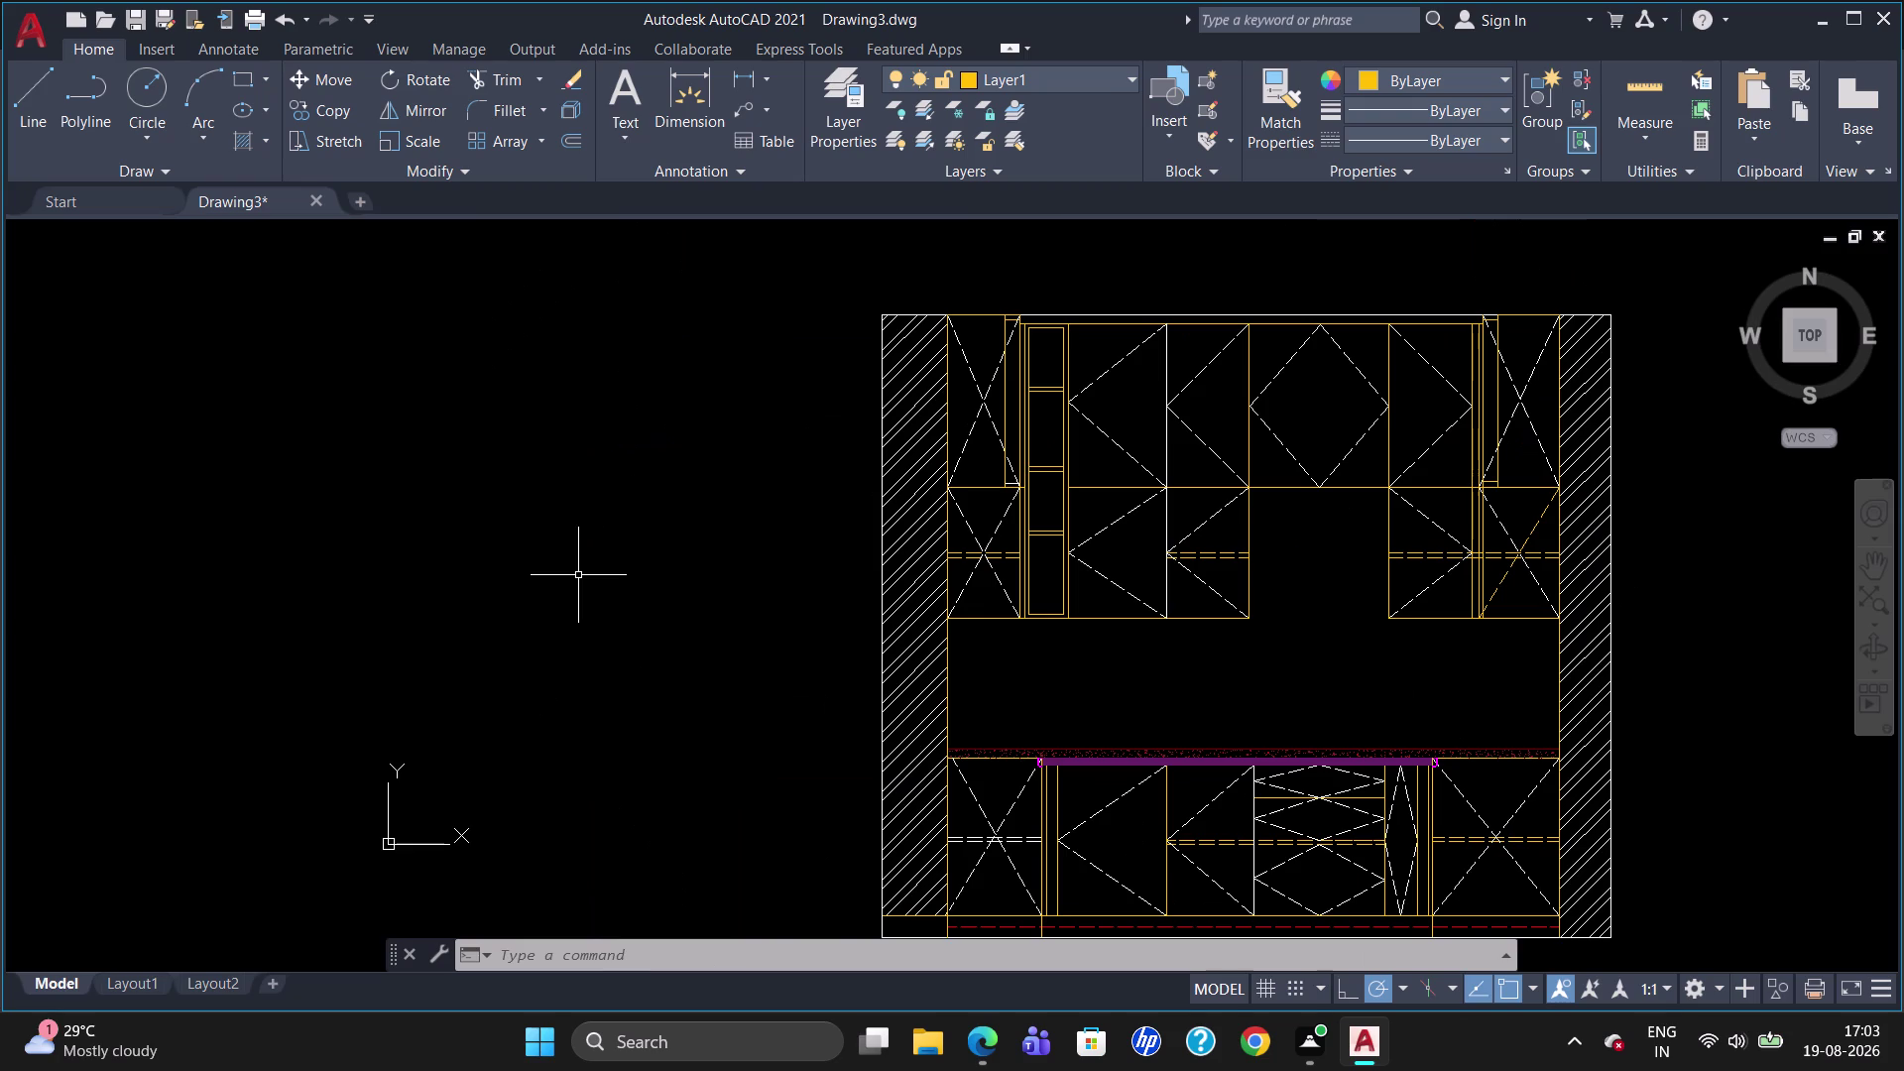
key(t)
key(Return)
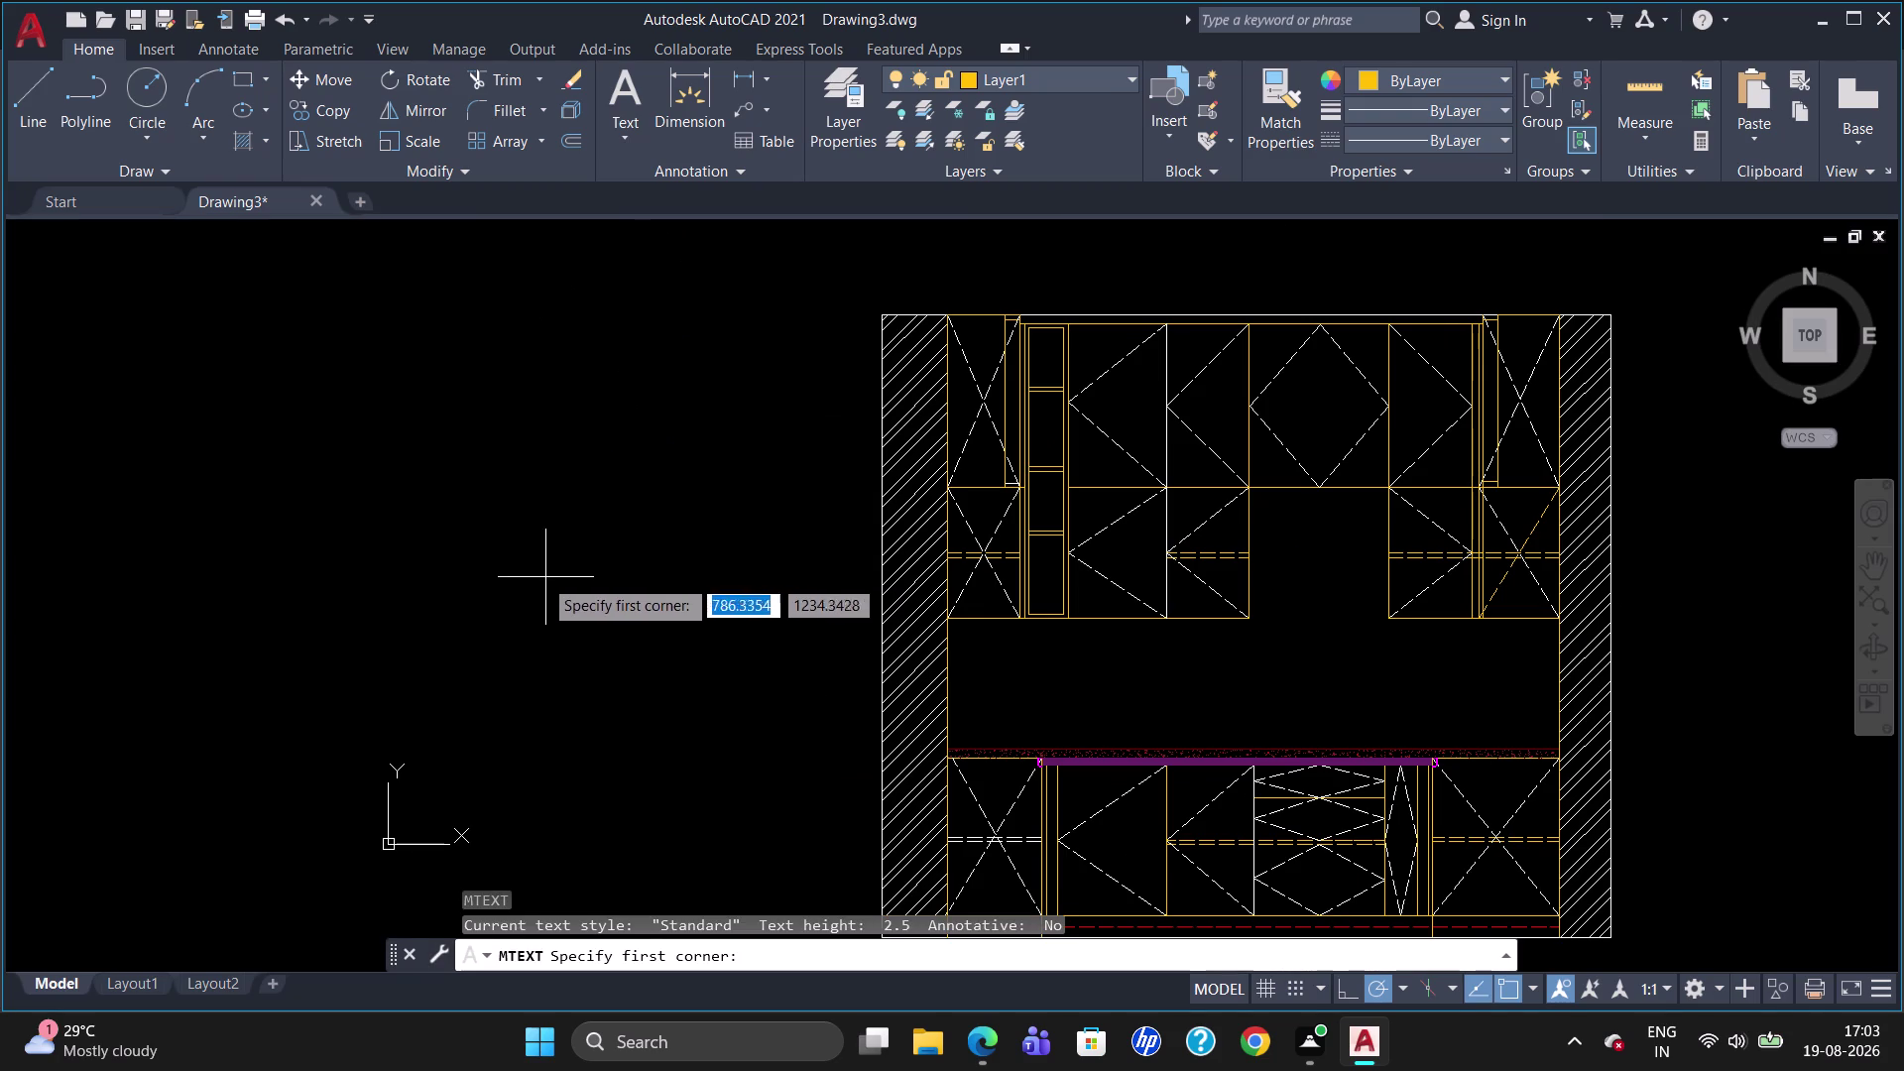
Place a text box left of the elevation with height 40 and colour ByBlock.
click(370, 336)
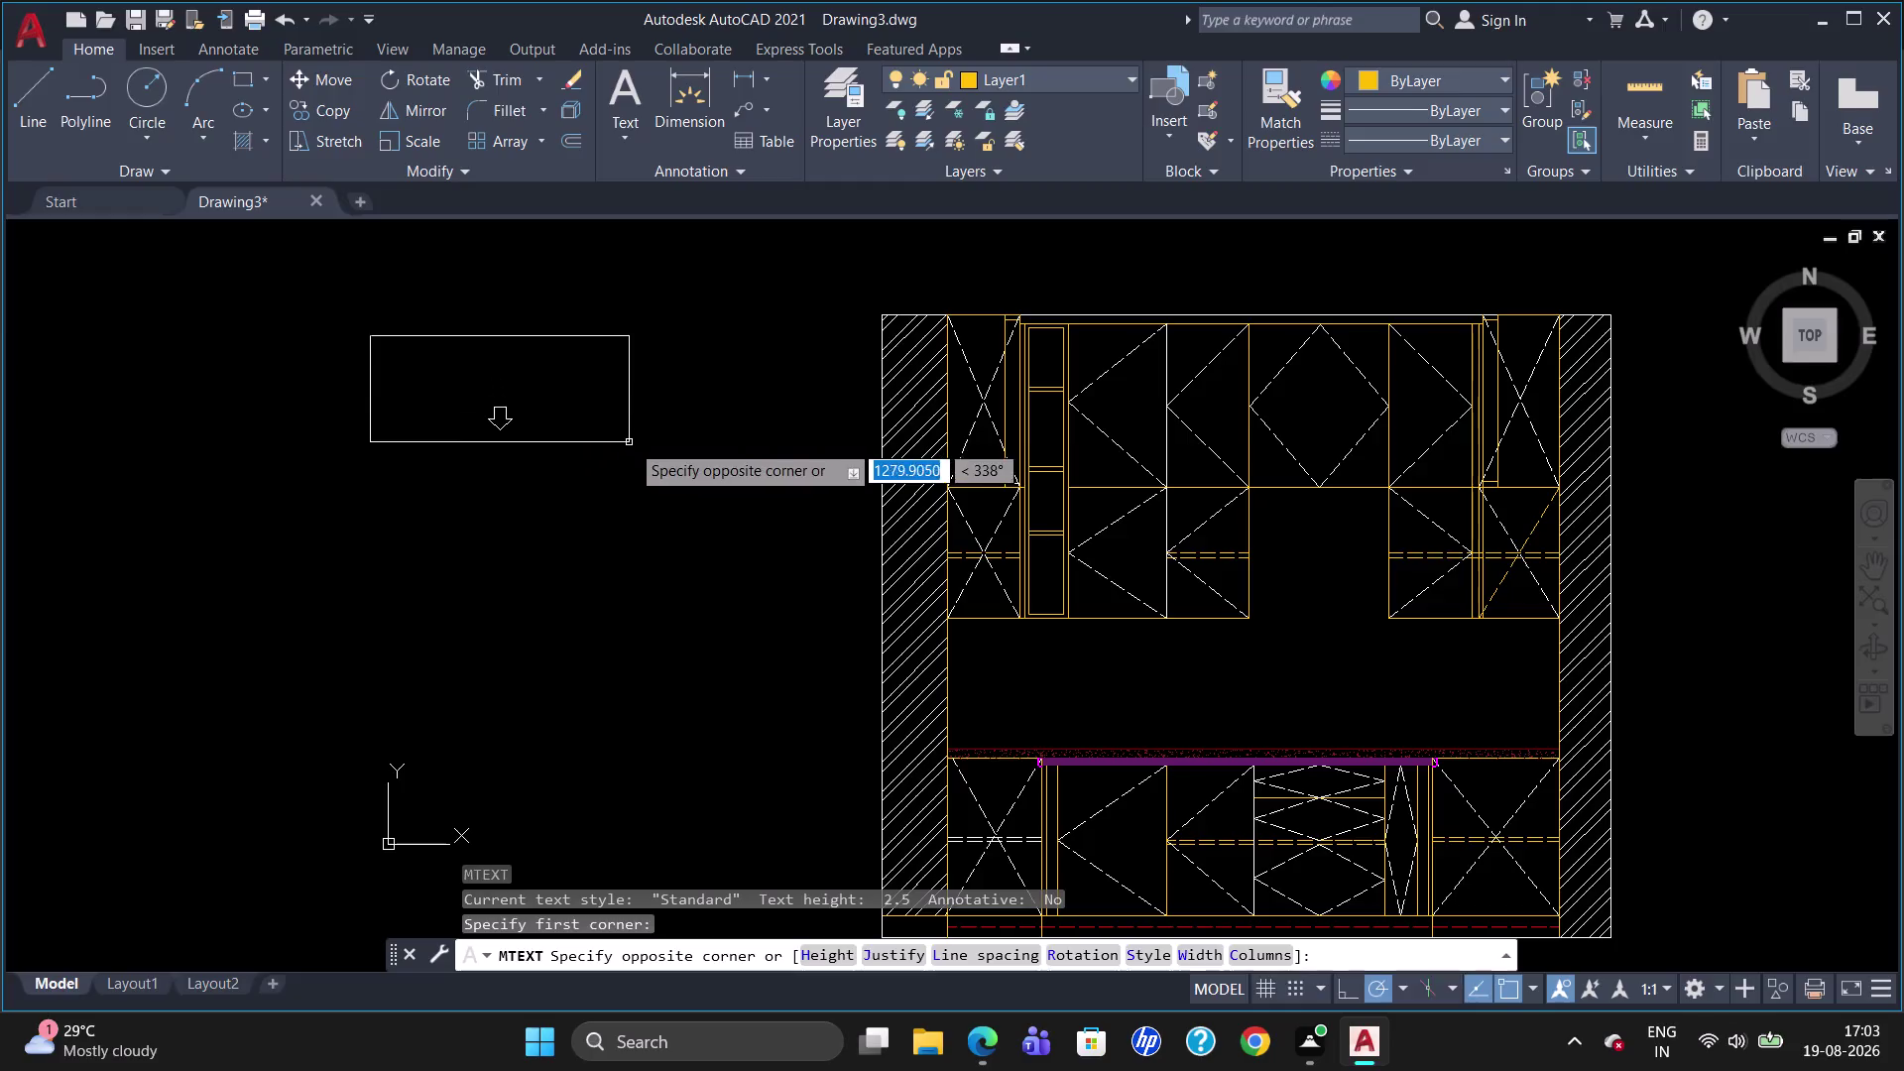
click(631, 445)
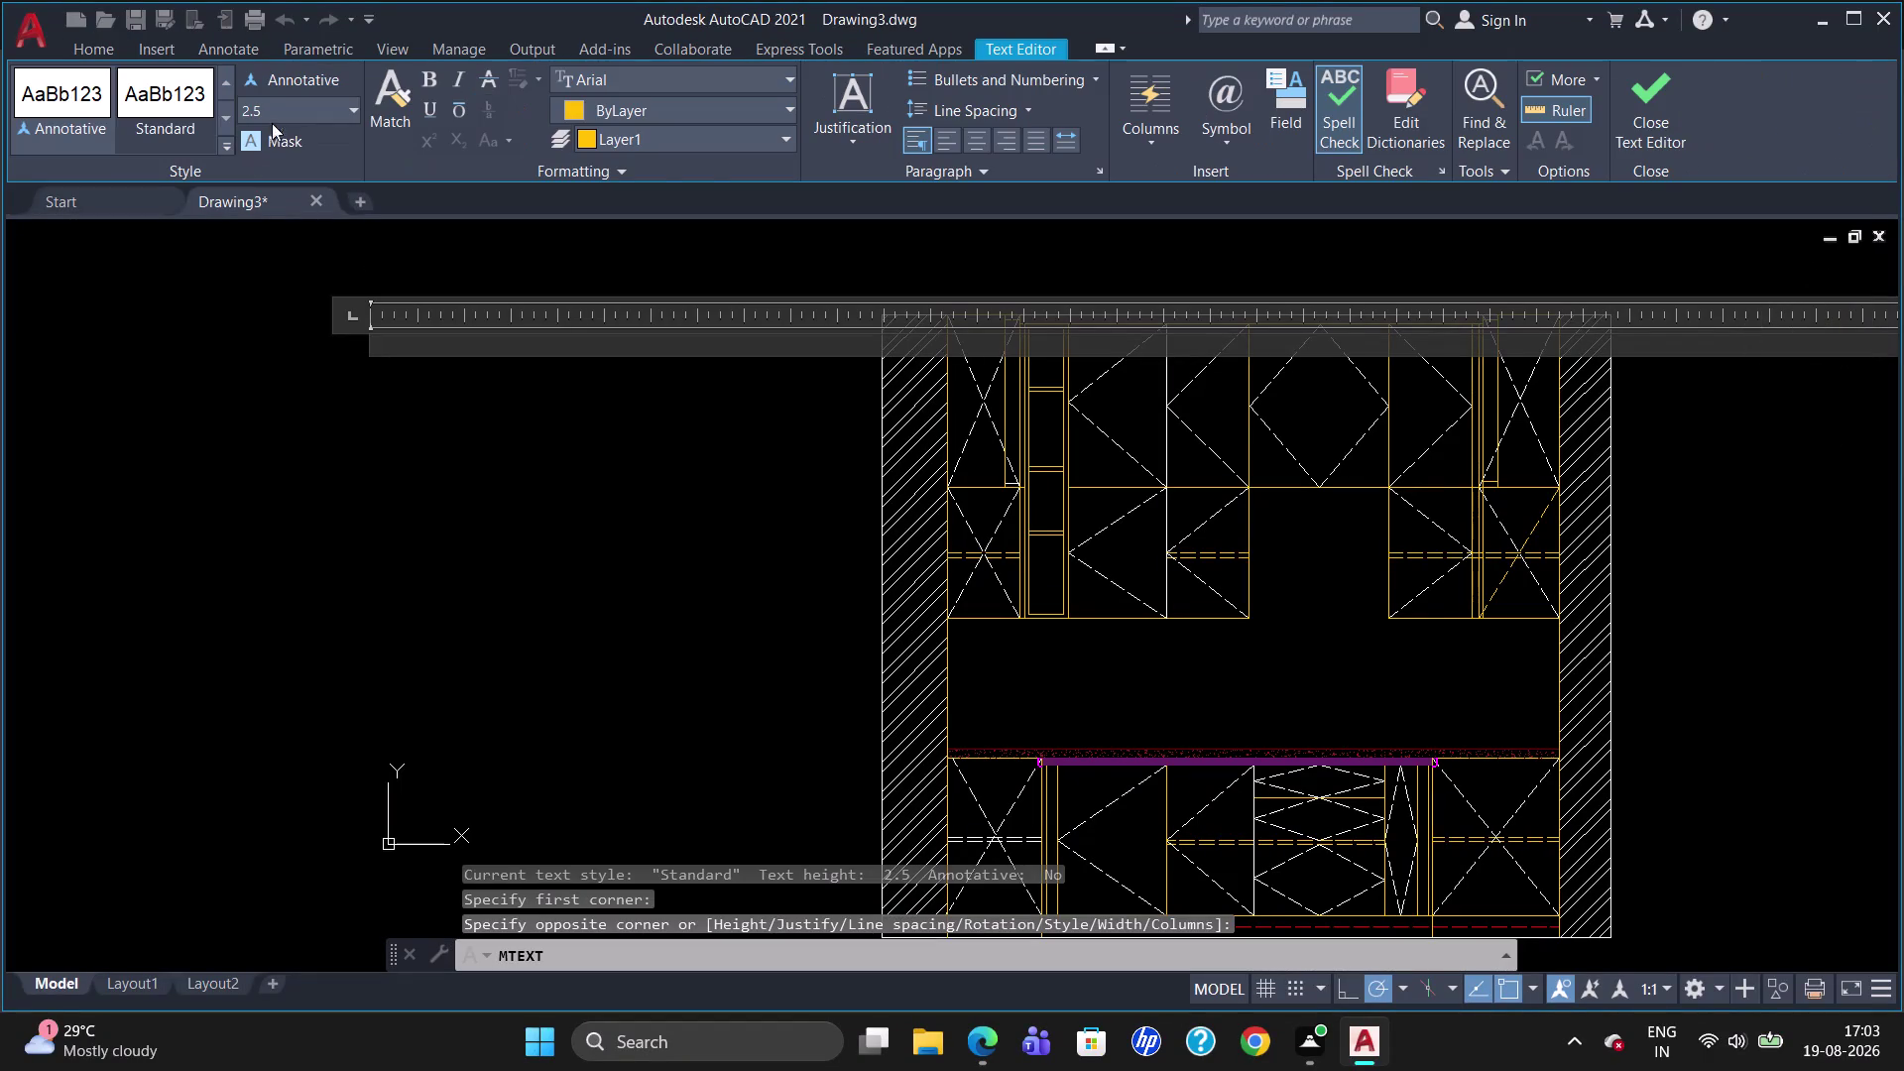
drag(281, 109, 269, 108)
key(BackSpace)
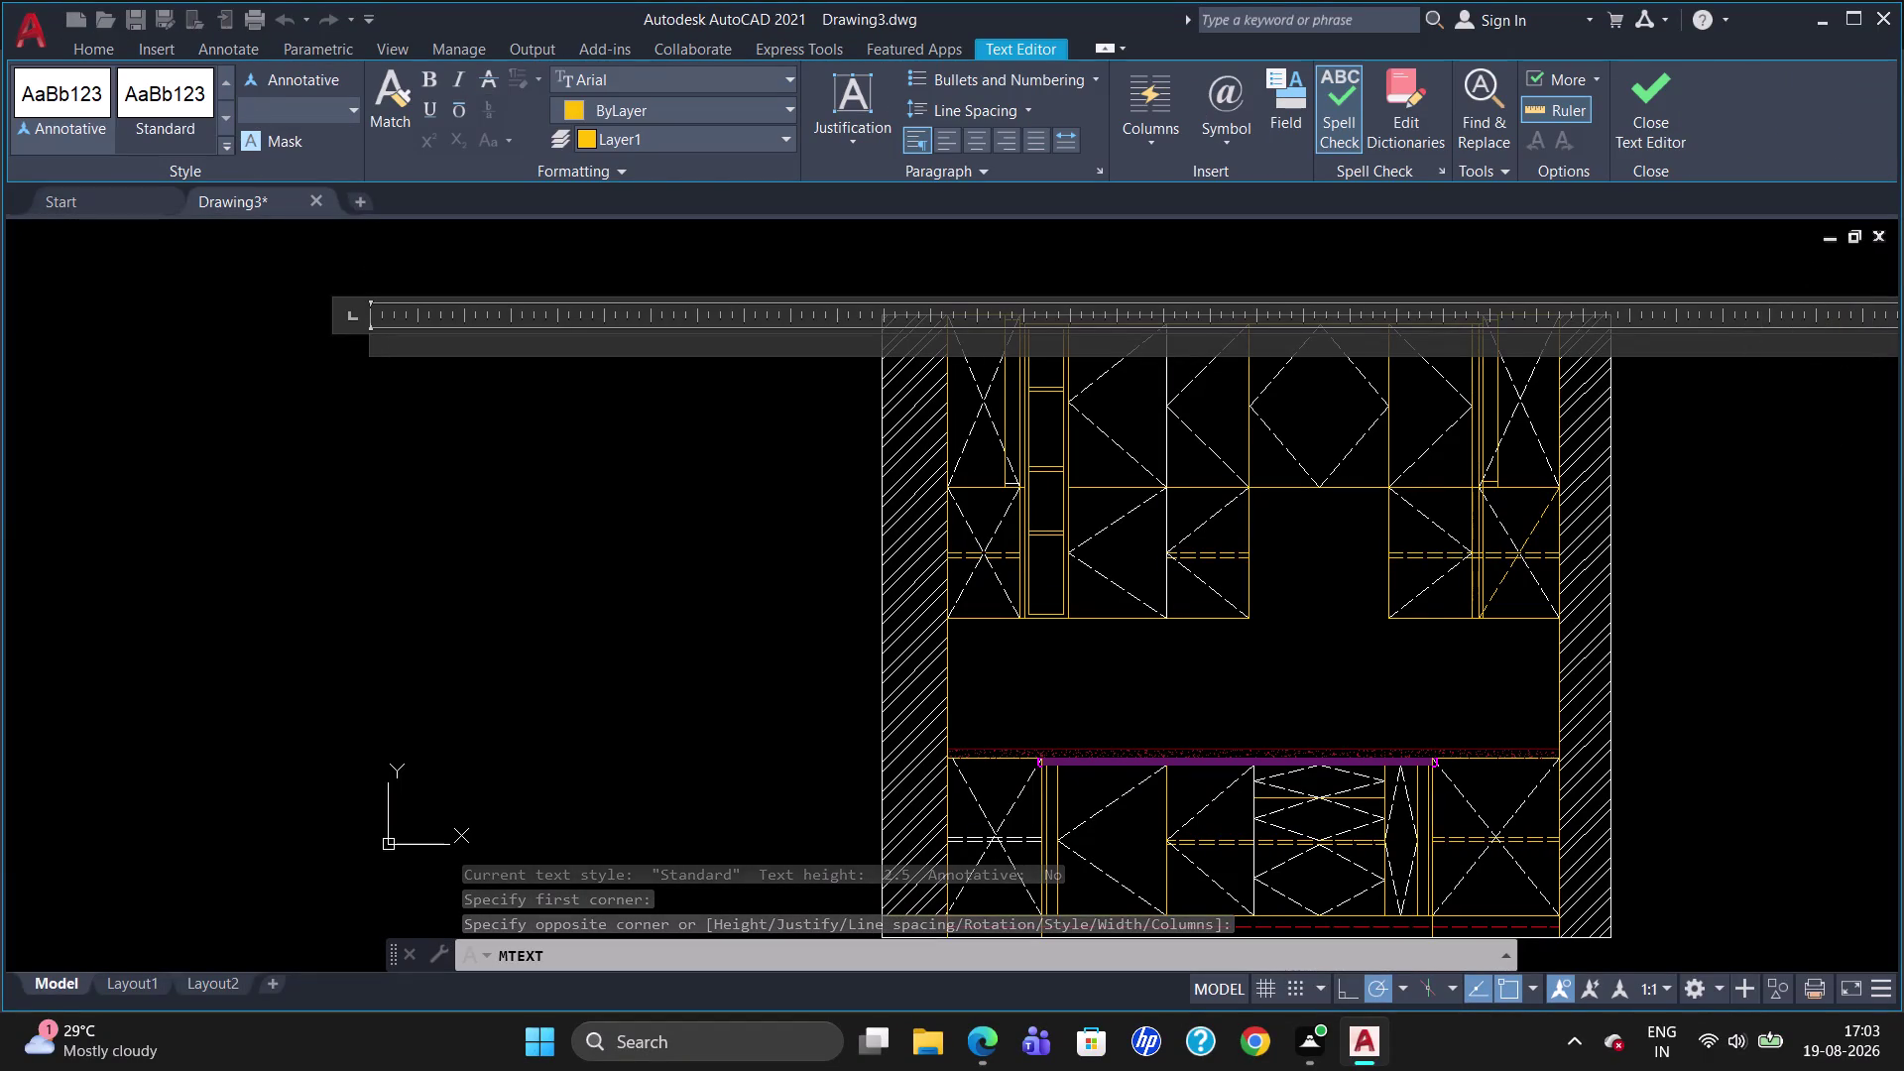
text(40)
key(Return)
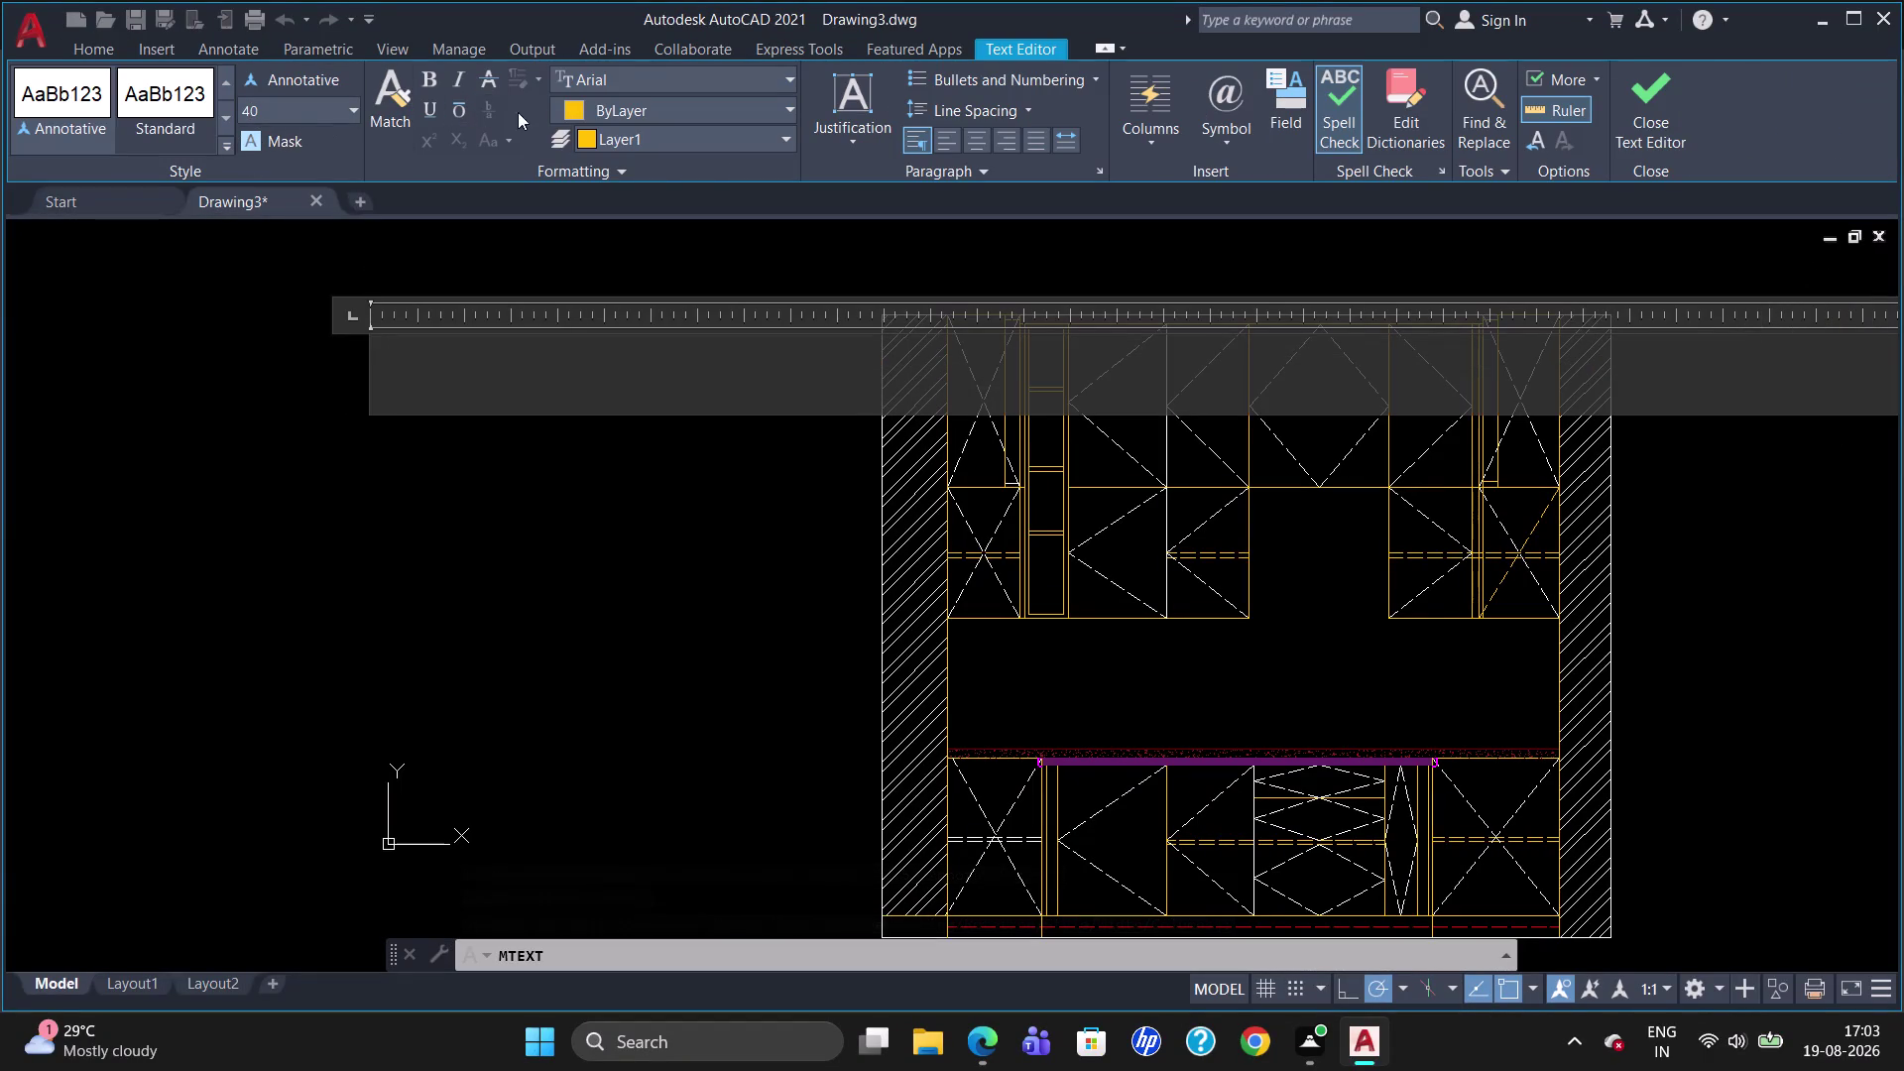
click(569, 110)
click(577, 167)
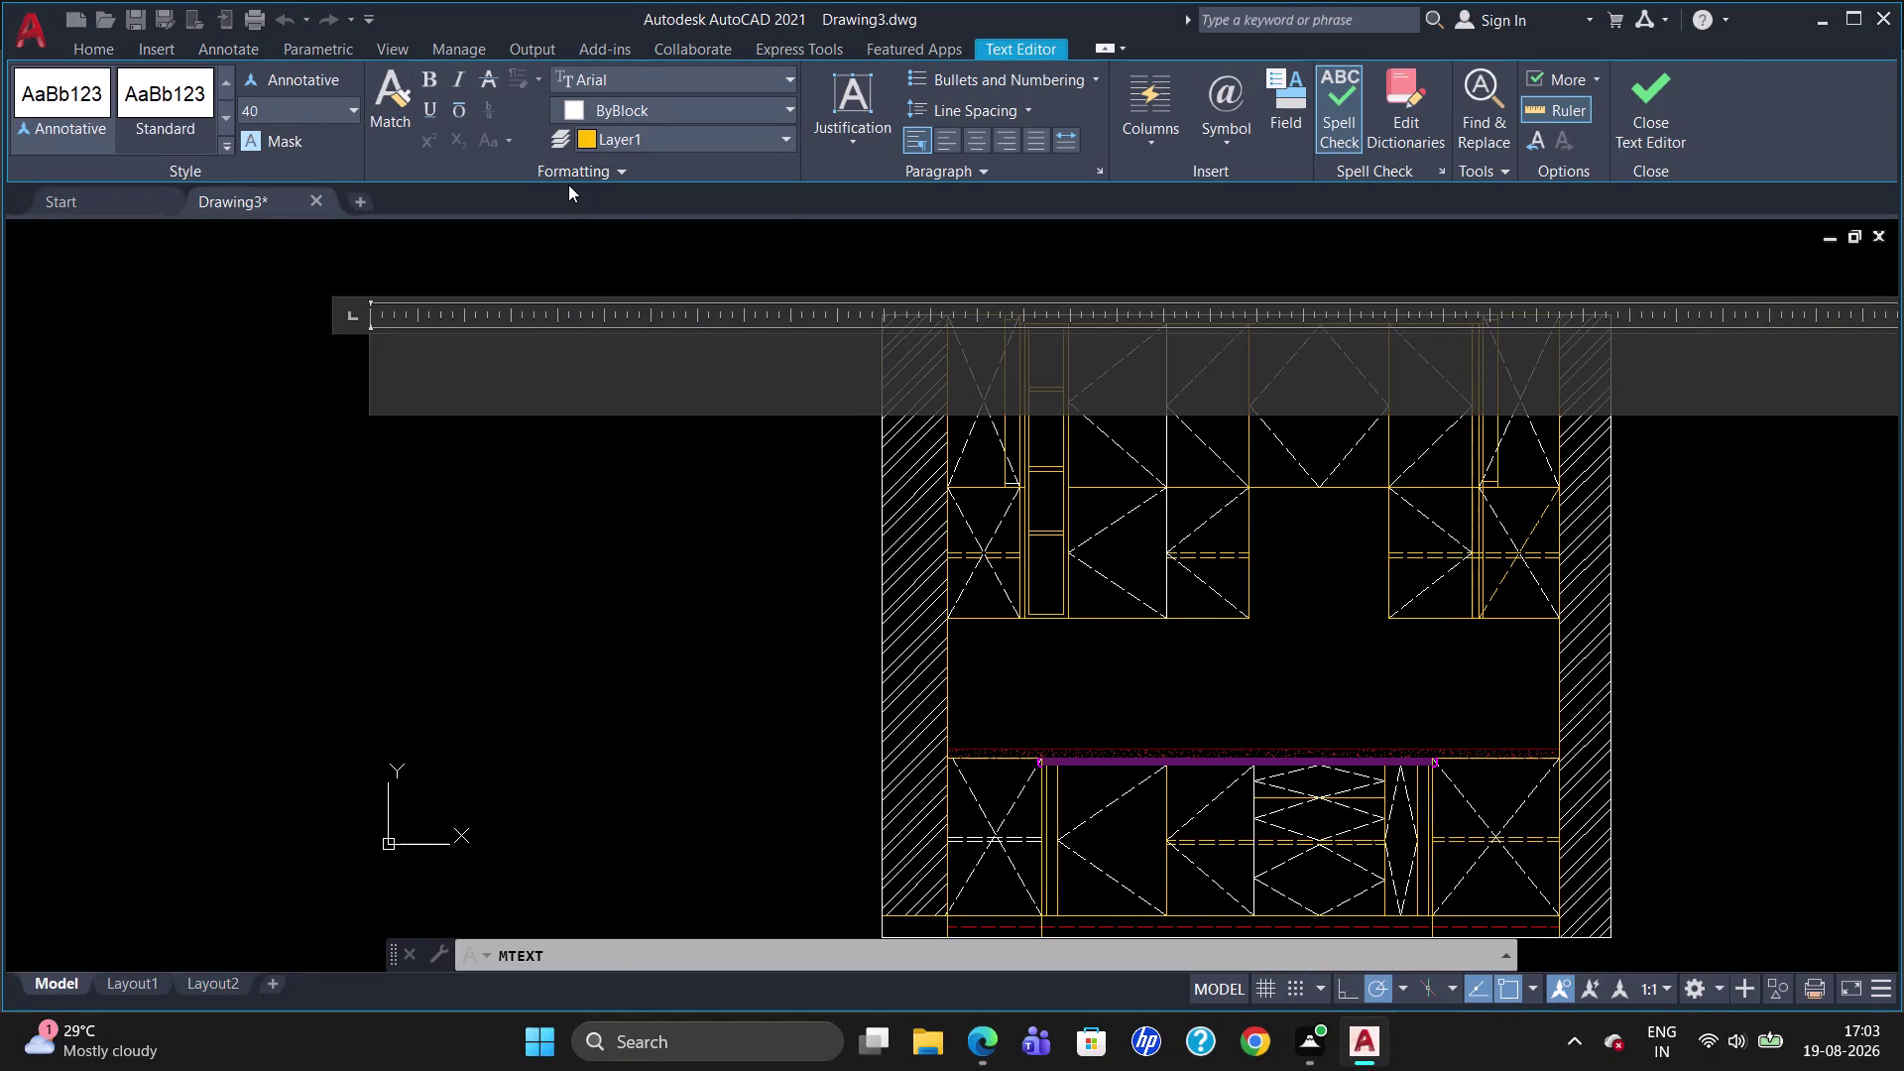
Type the '1-Openable Shutter' label and close the text editor.
text(1-)
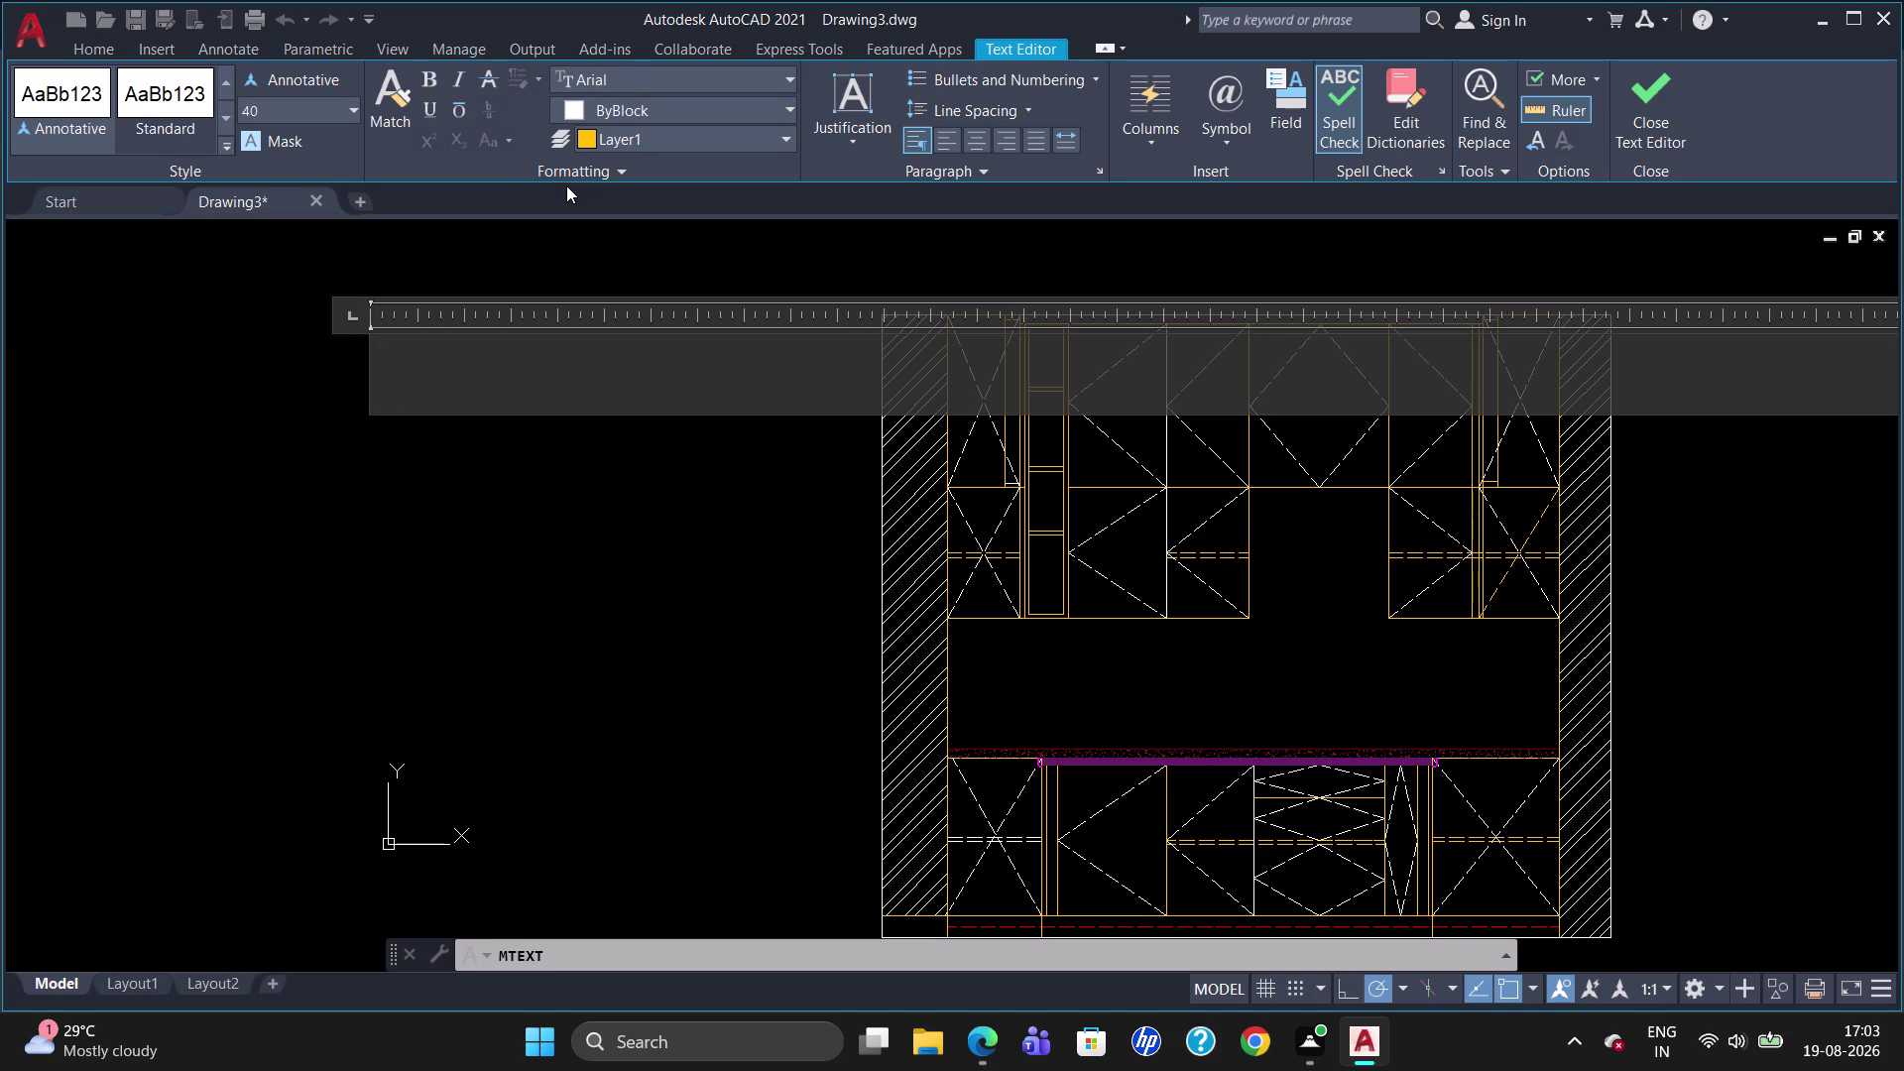
click(530, 388)
text(1=)
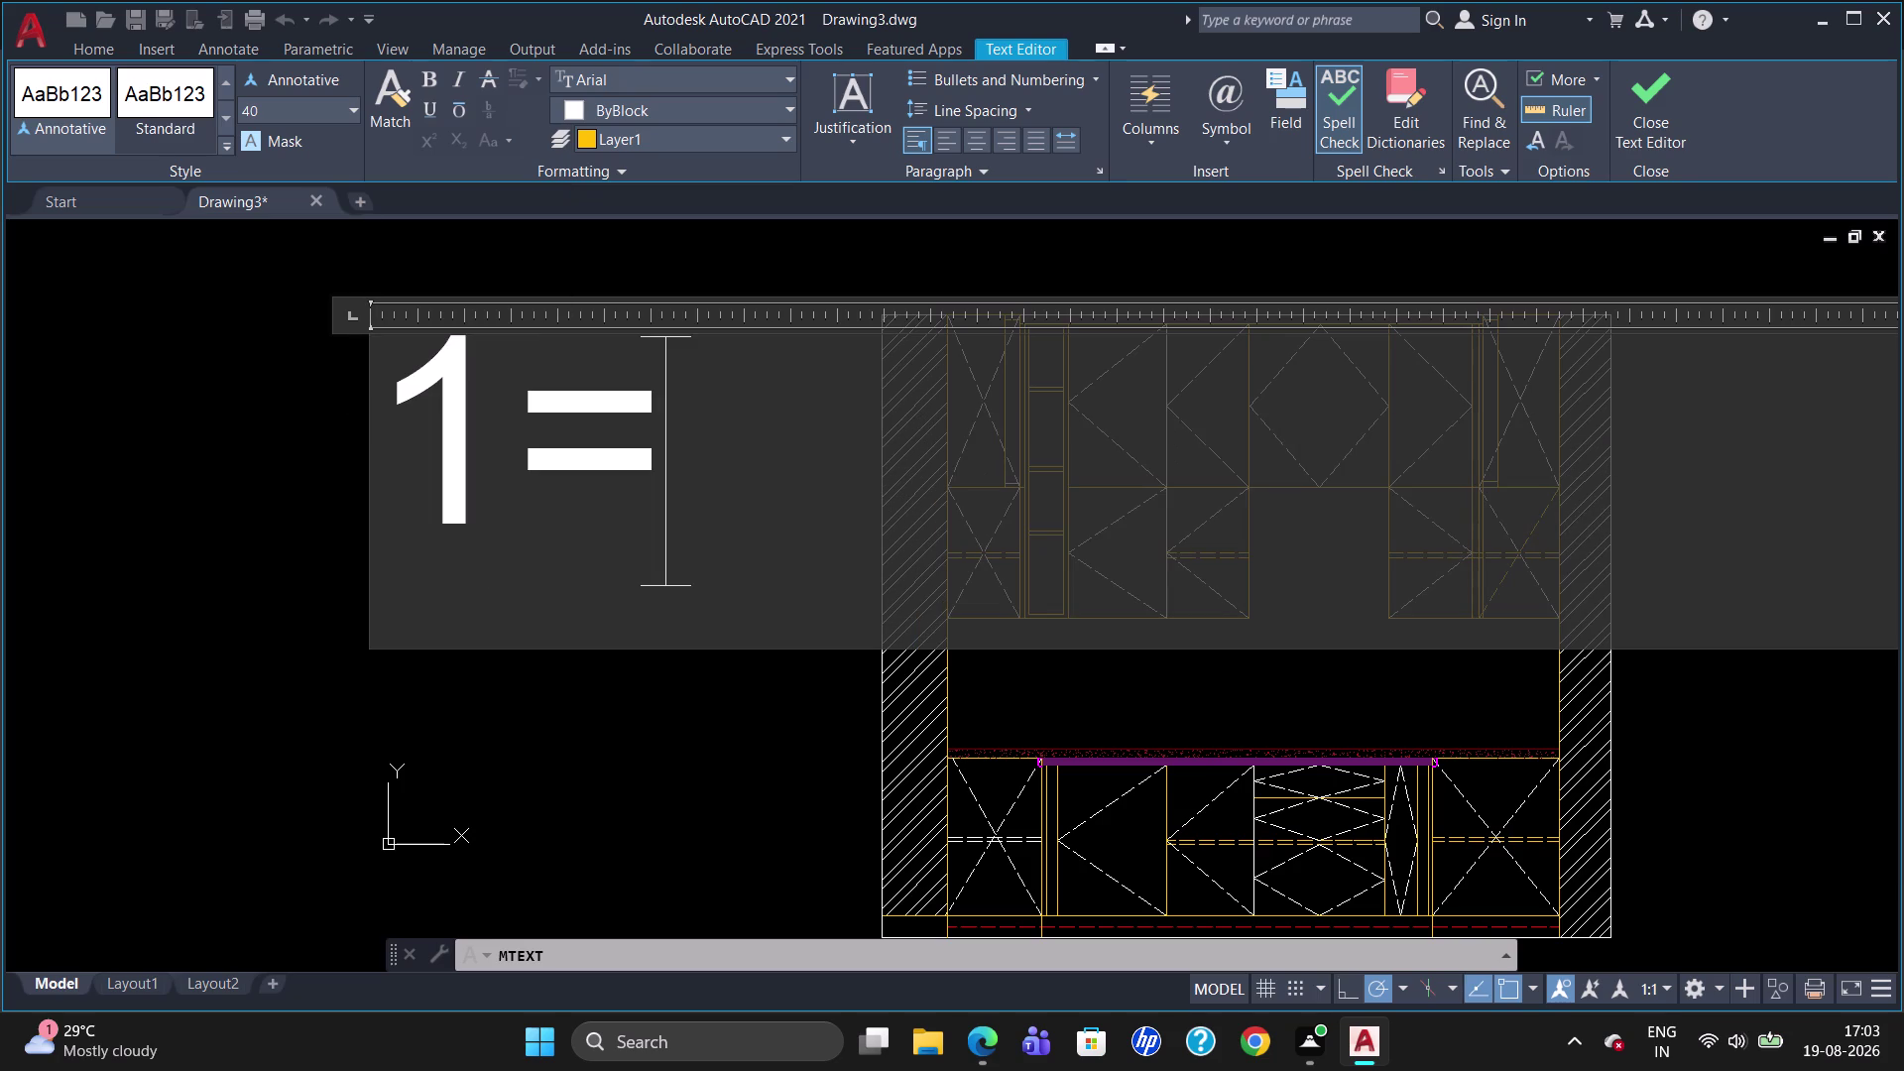
key(BackSpace)
key(minus)
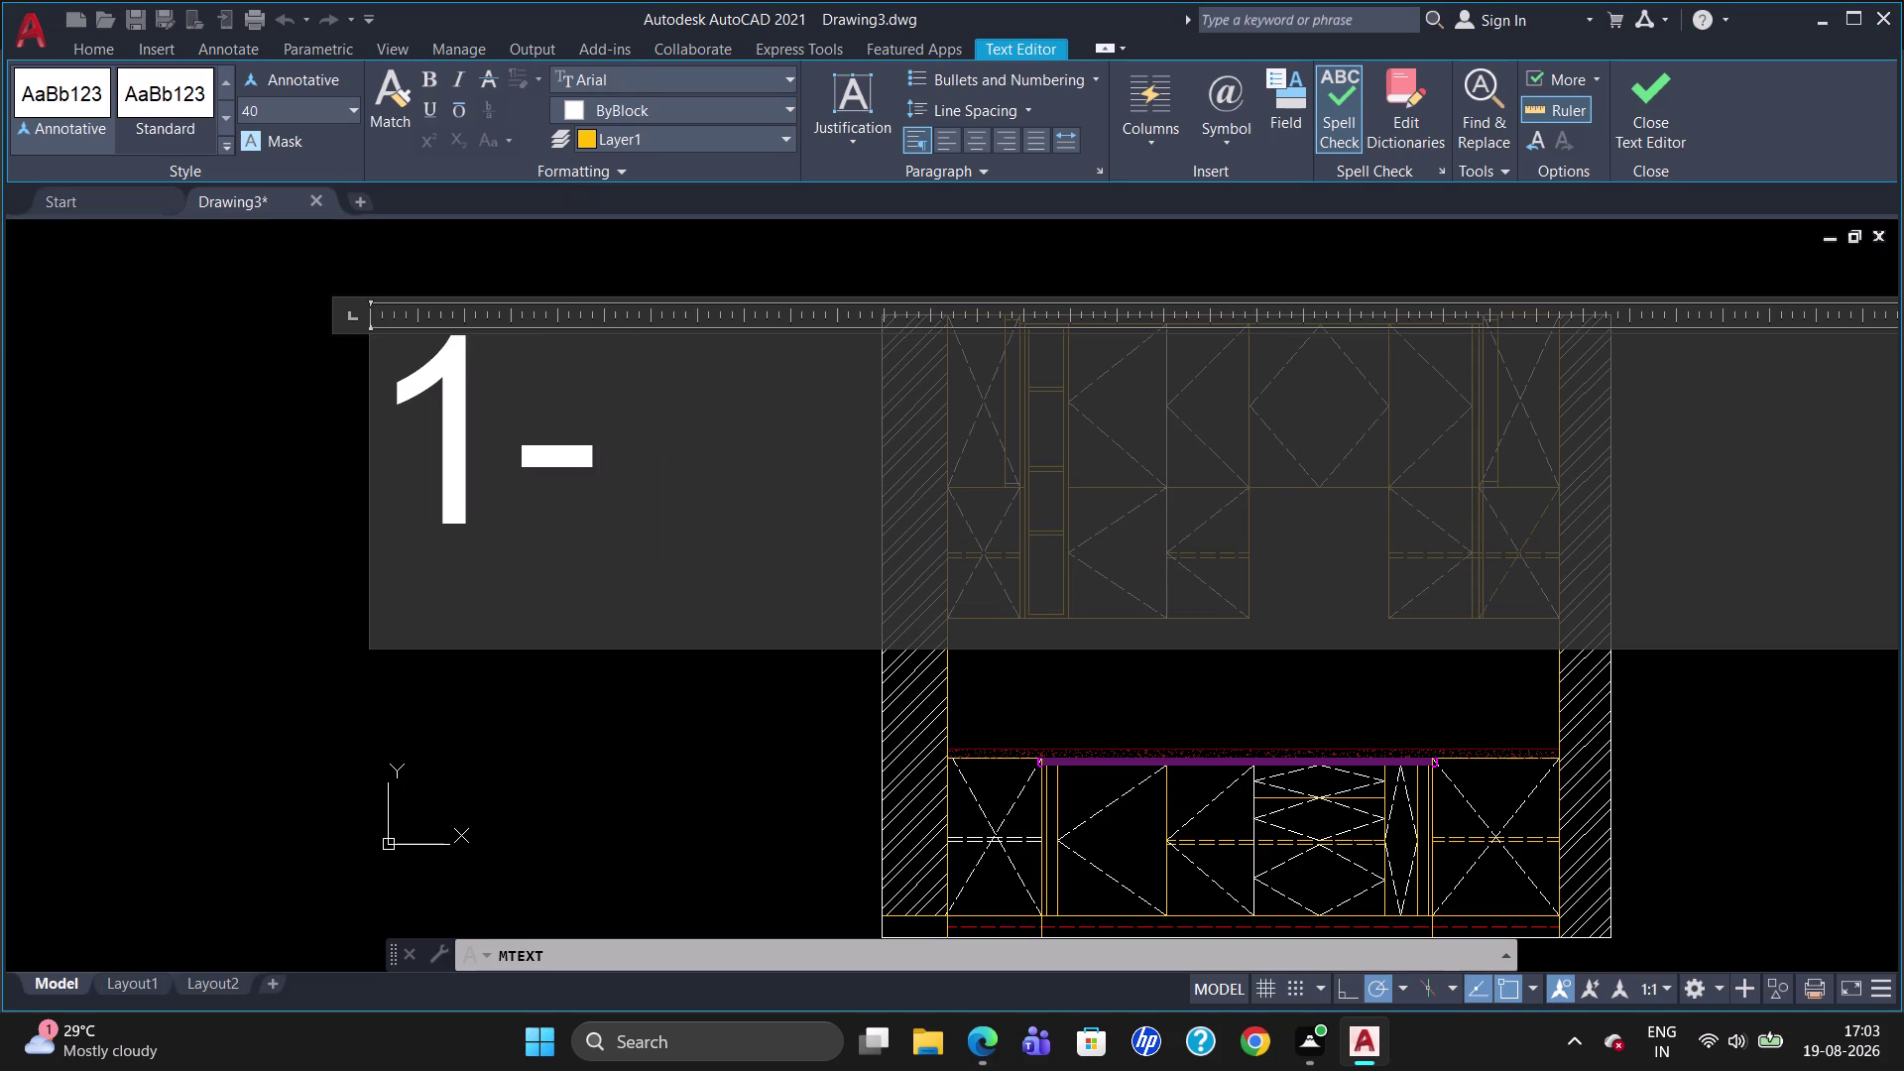
key(o)
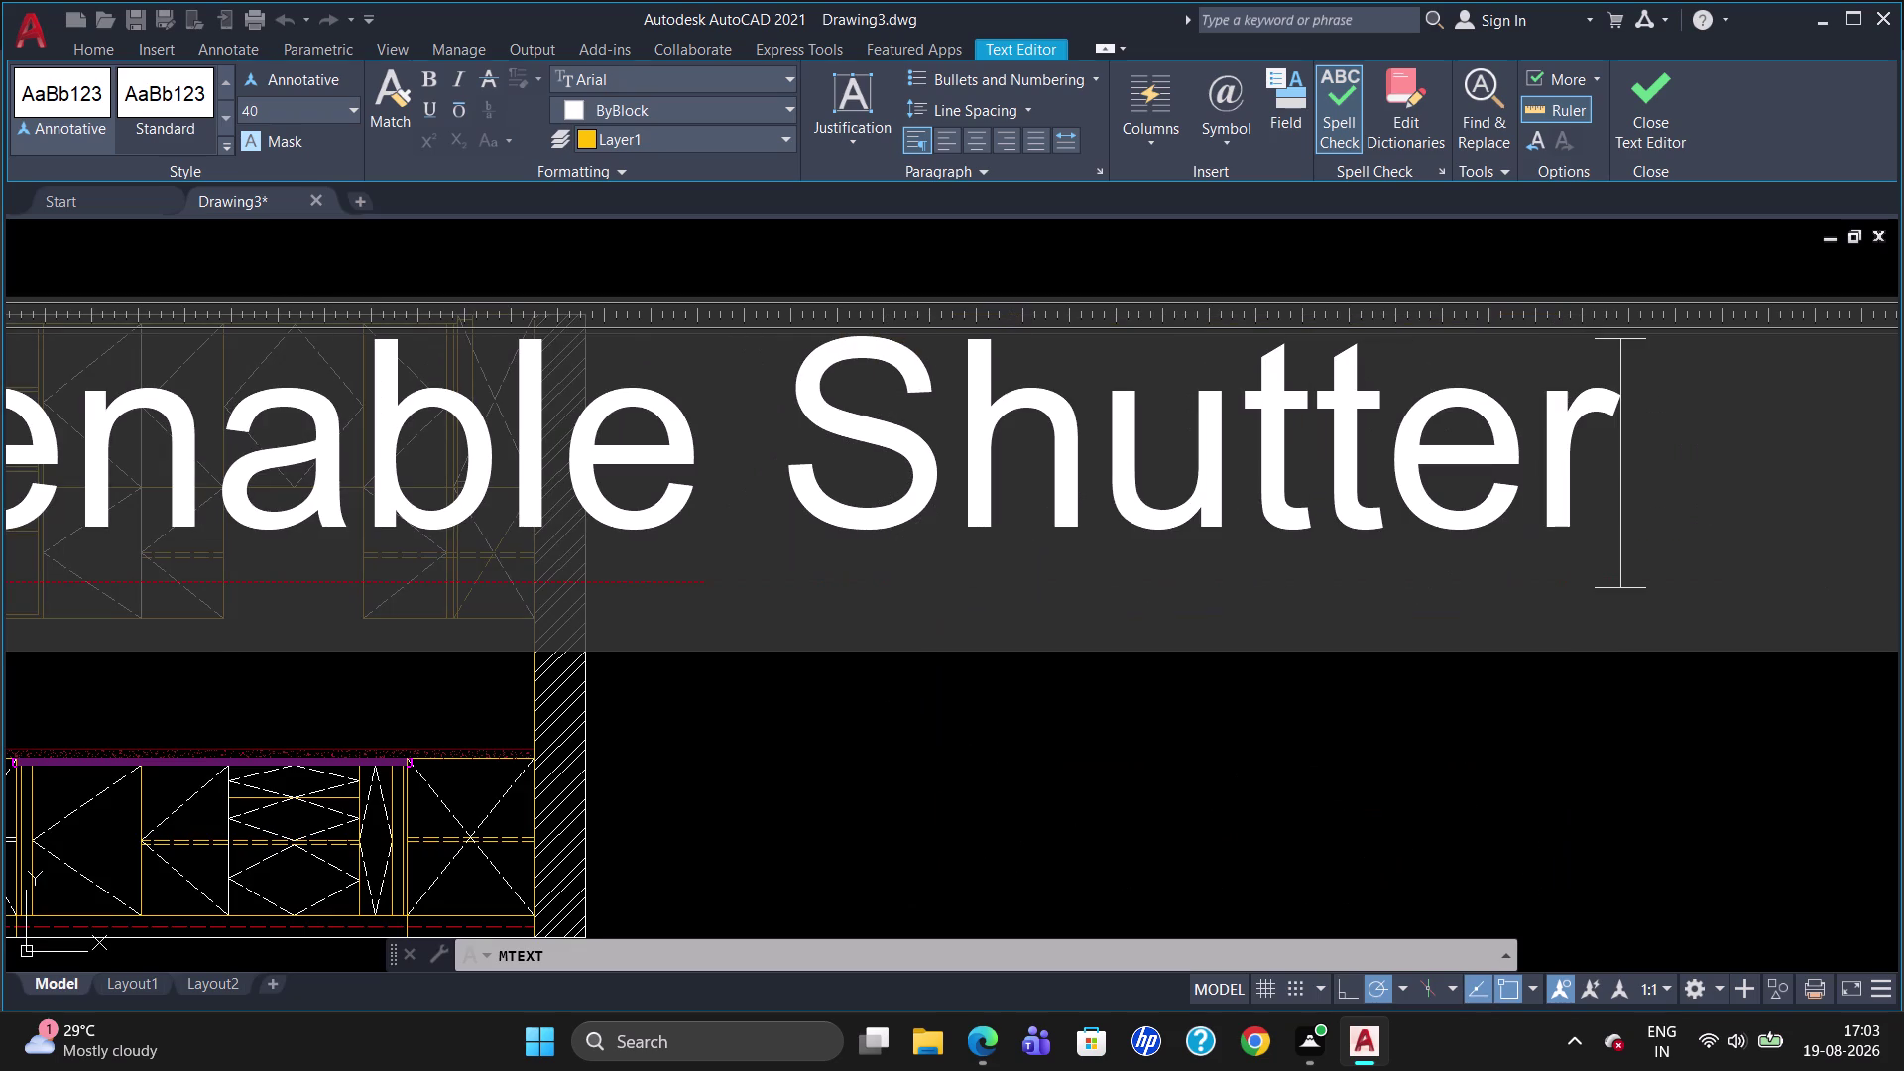
click(789, 702)
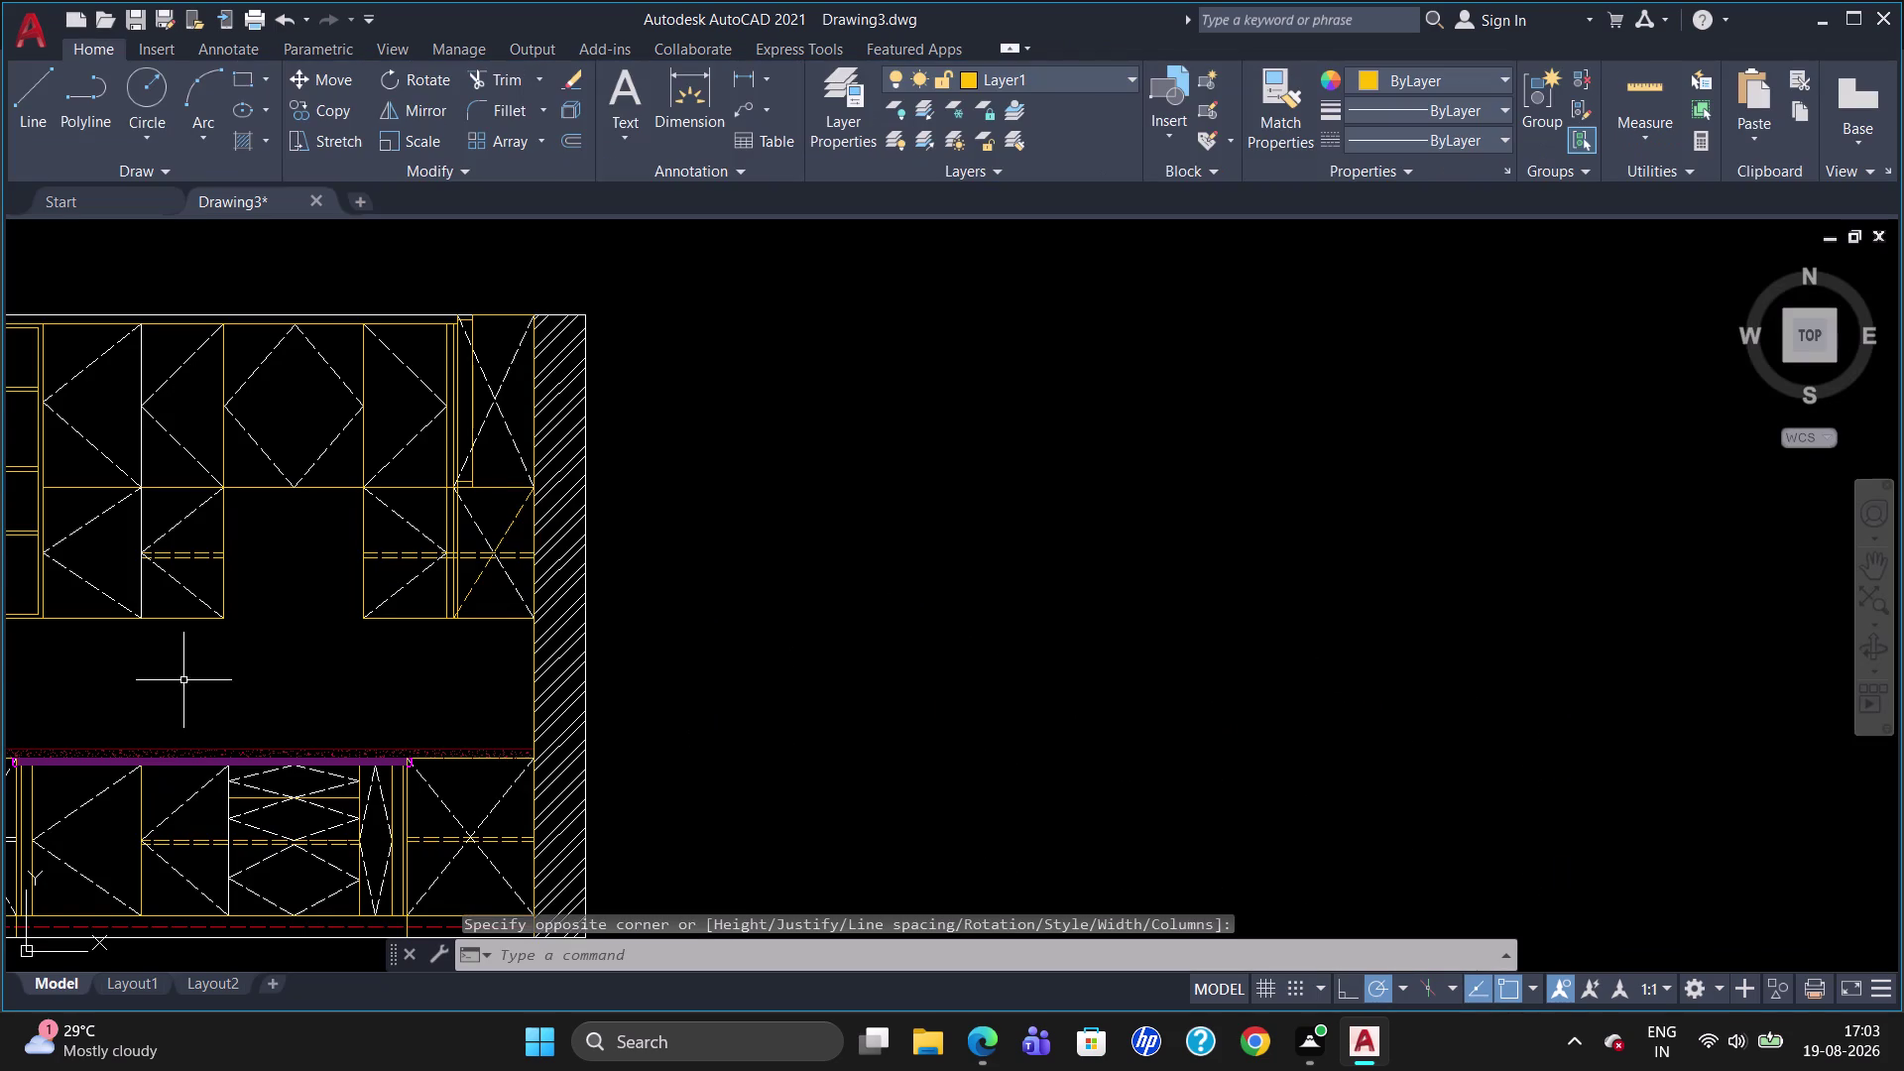
Copy the shutter label onto the upper-left cabinet and the two cabinets below it.
scroll(up, 3)
scroll(down, 3)
scroll(up, 3)
scroll(down, 3)
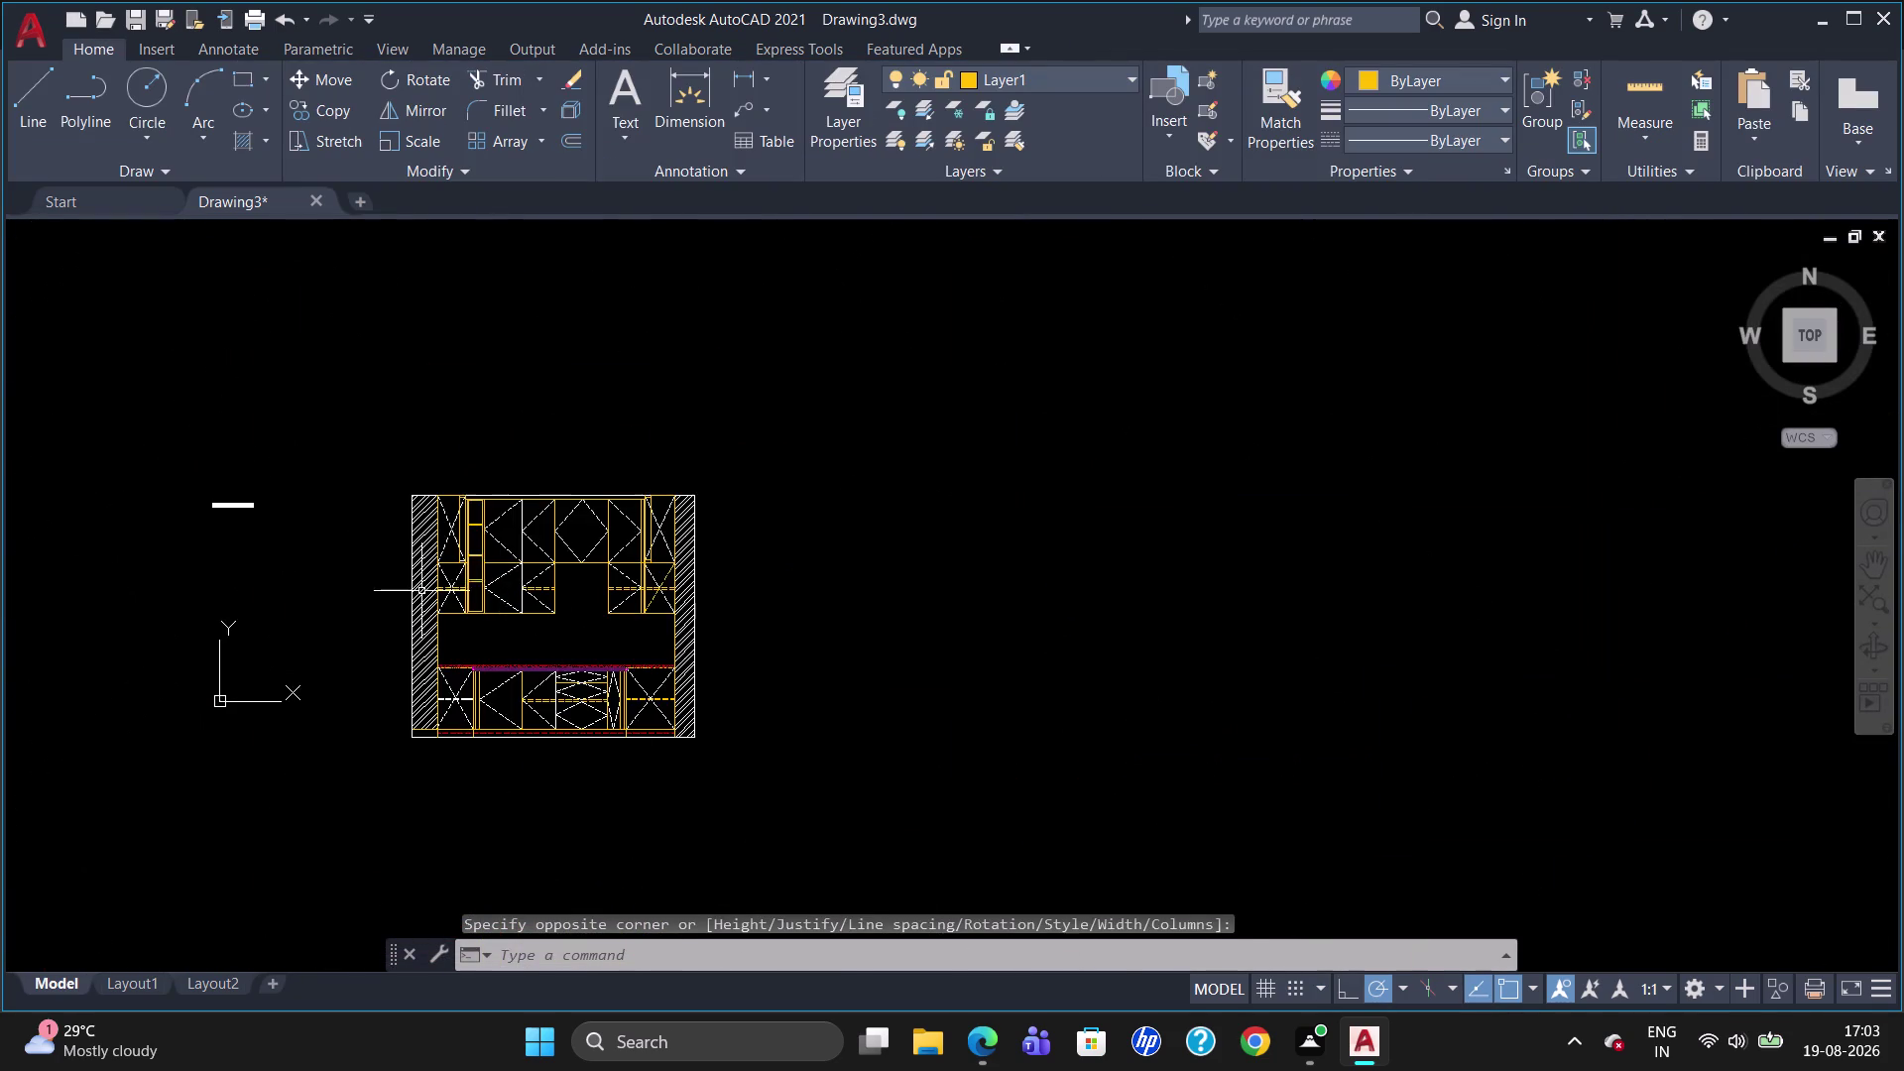
scroll(up, 3)
click(109, 407)
key(c)
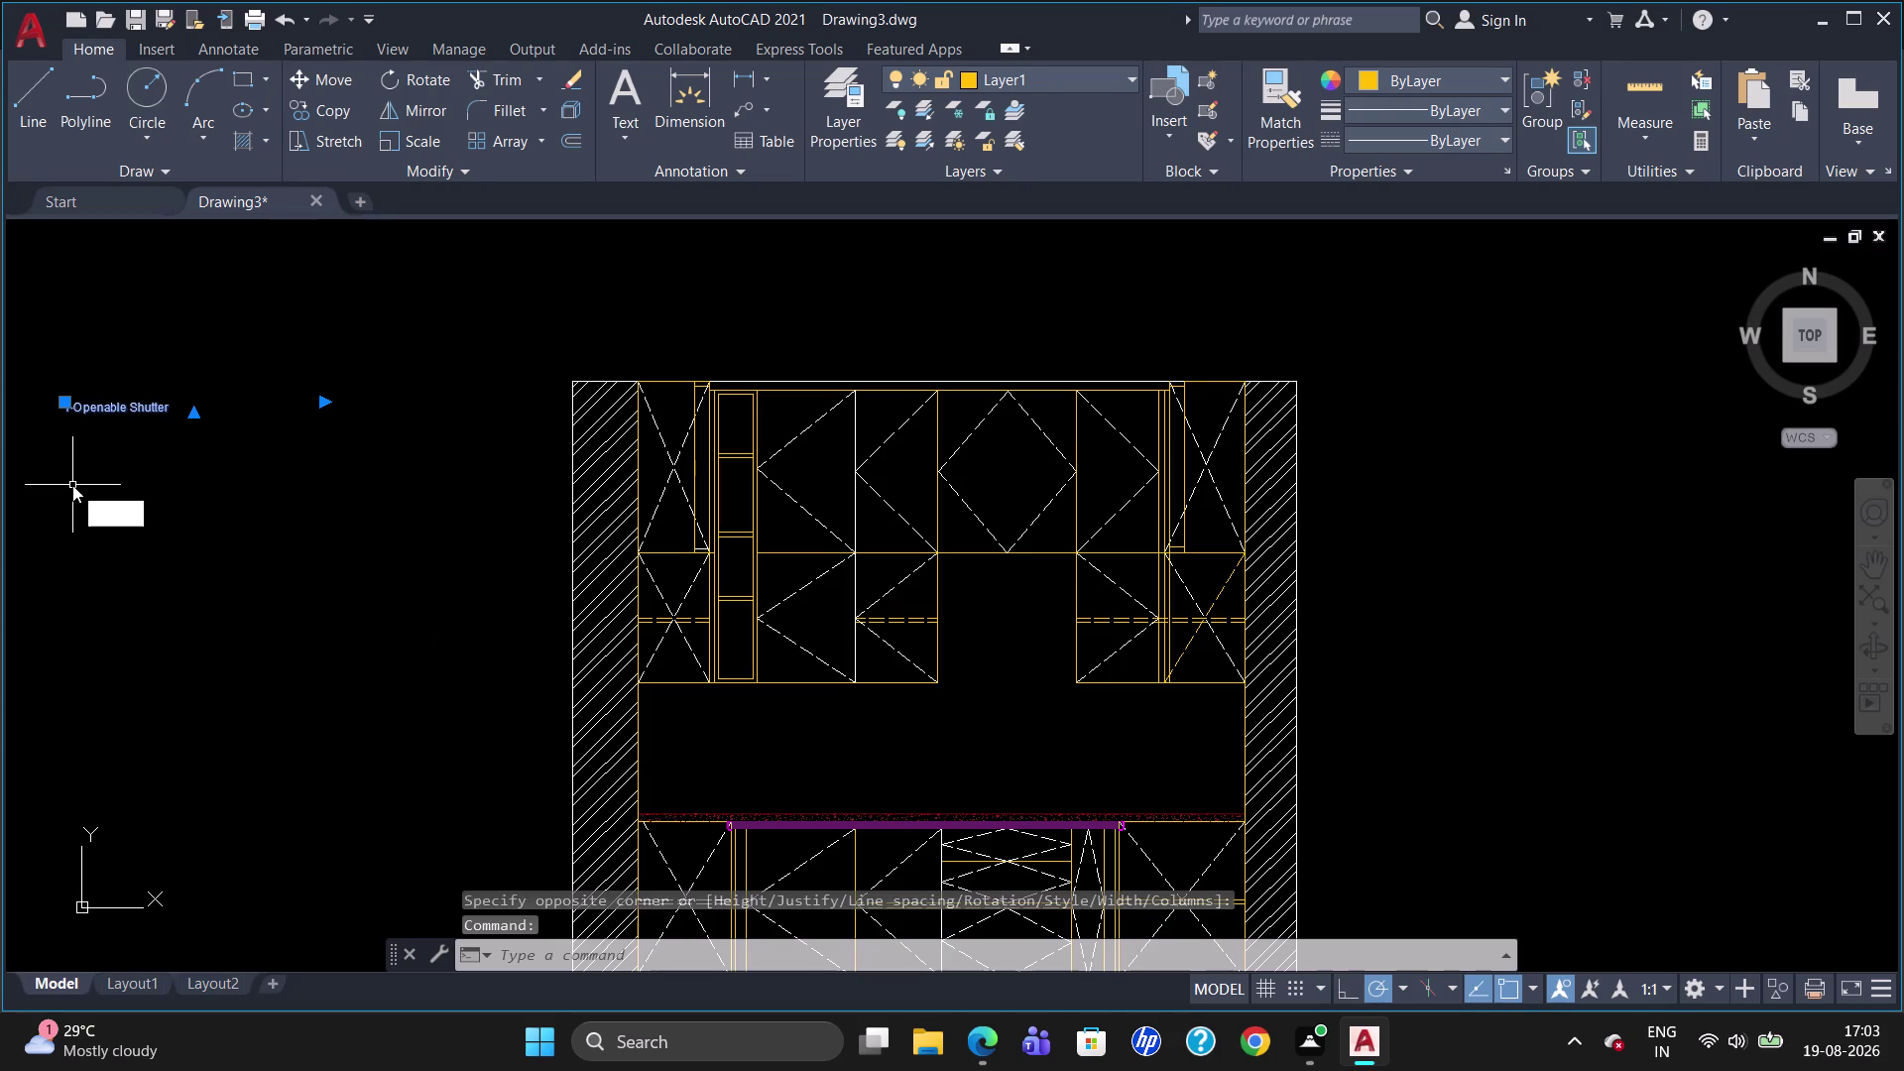
key(o)
key(Return)
click(51, 402)
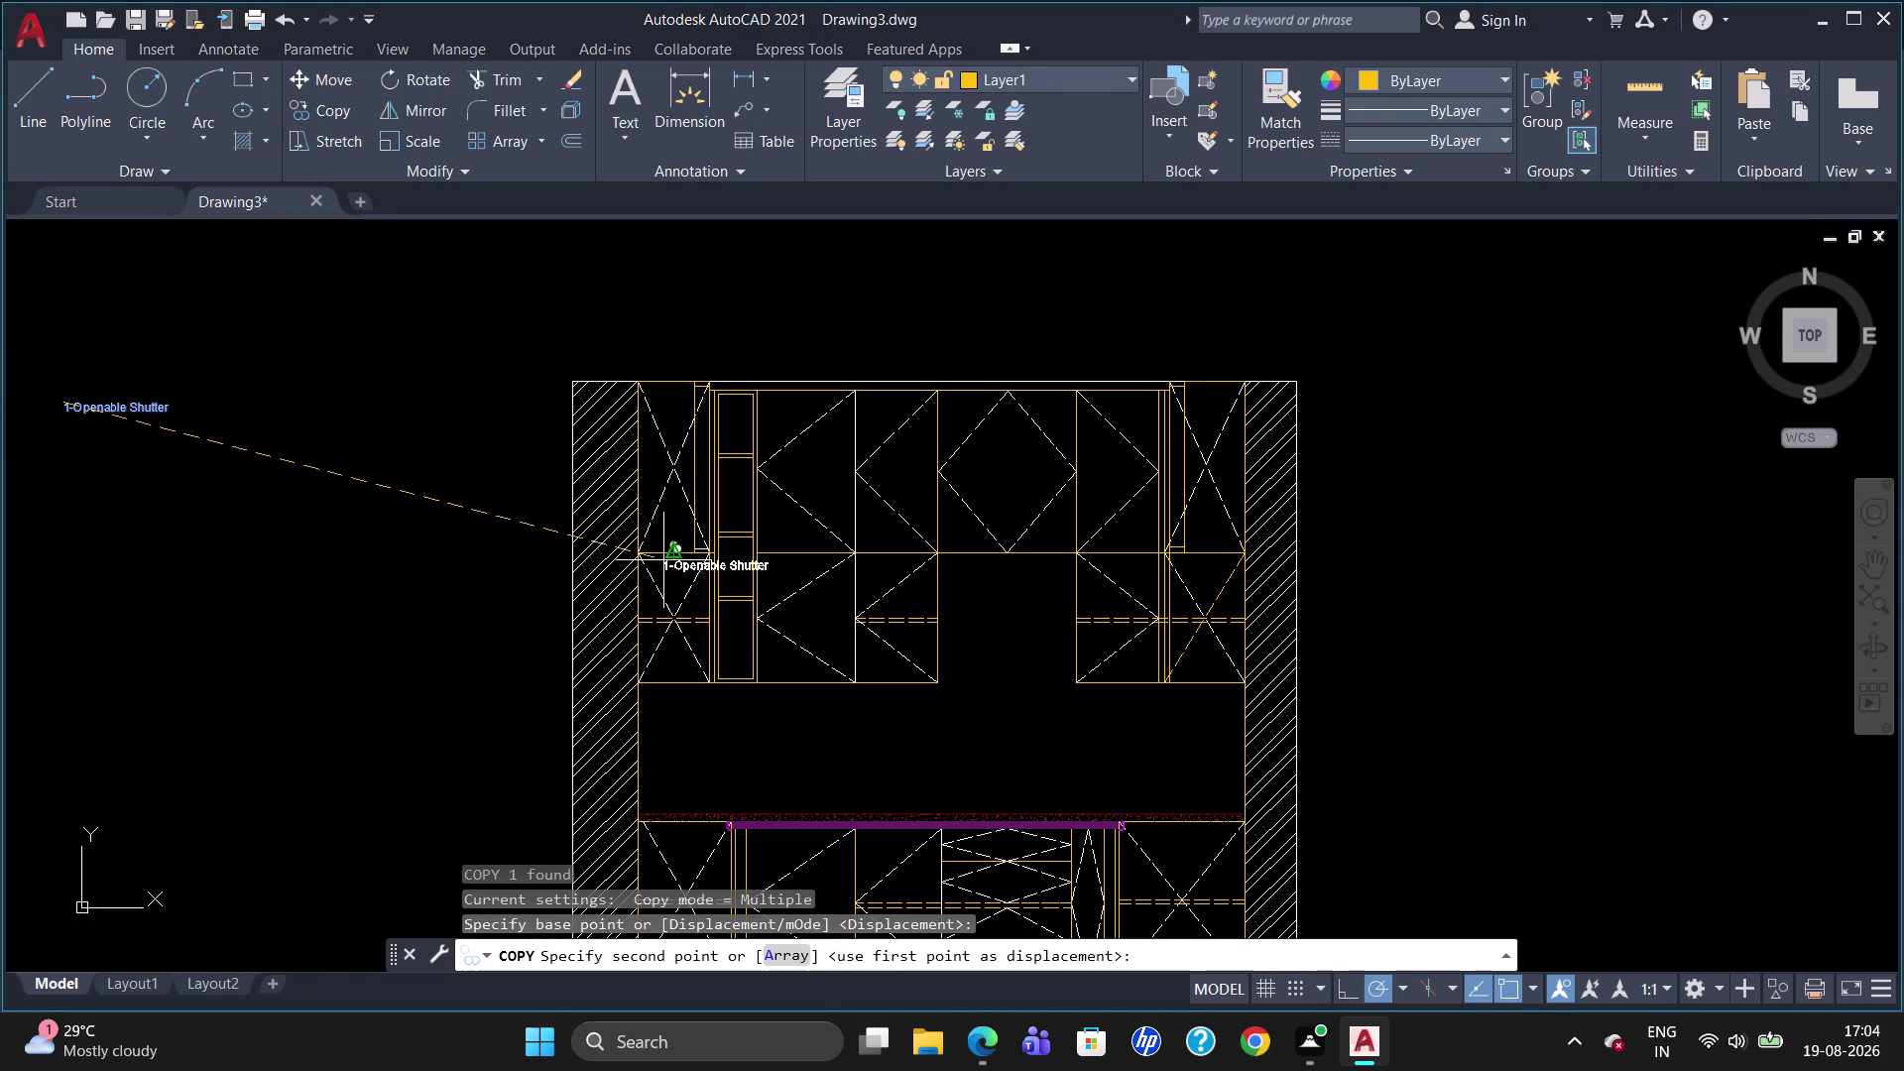
click(764, 467)
click(756, 590)
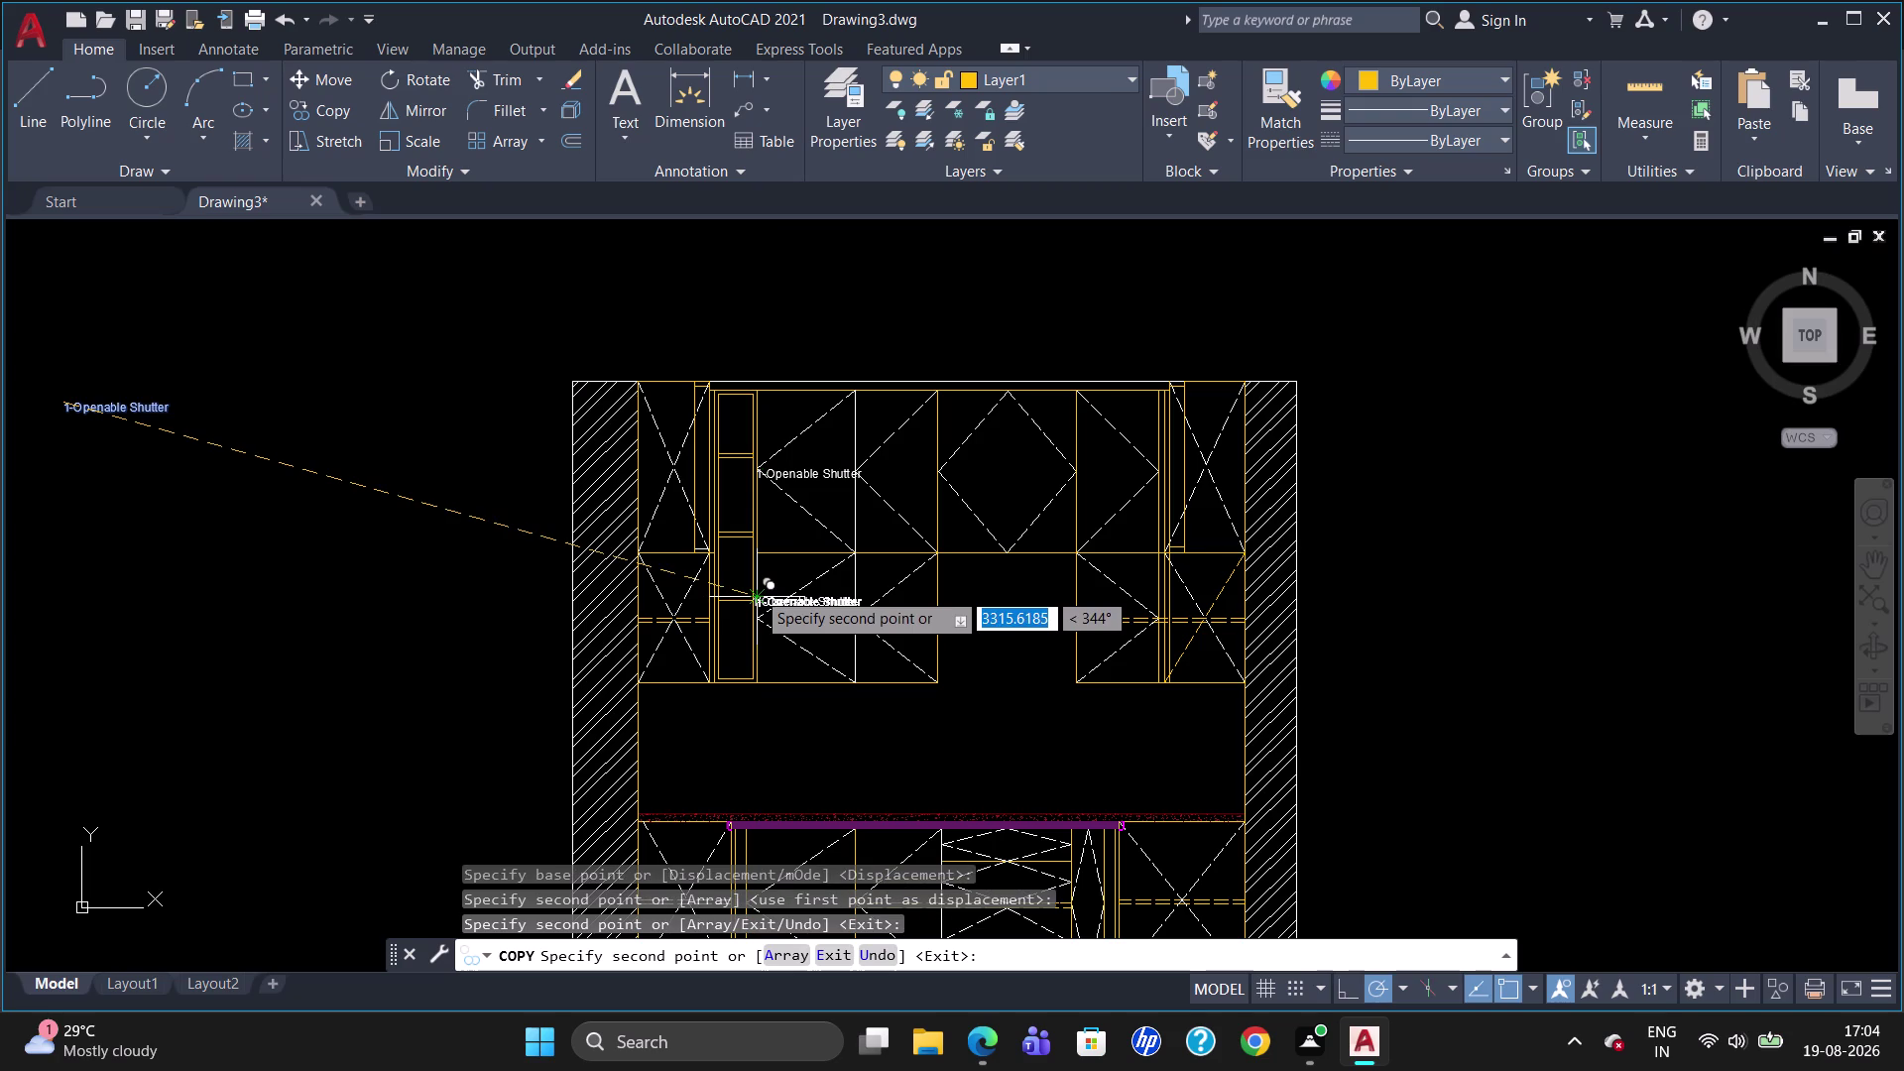
click(866, 576)
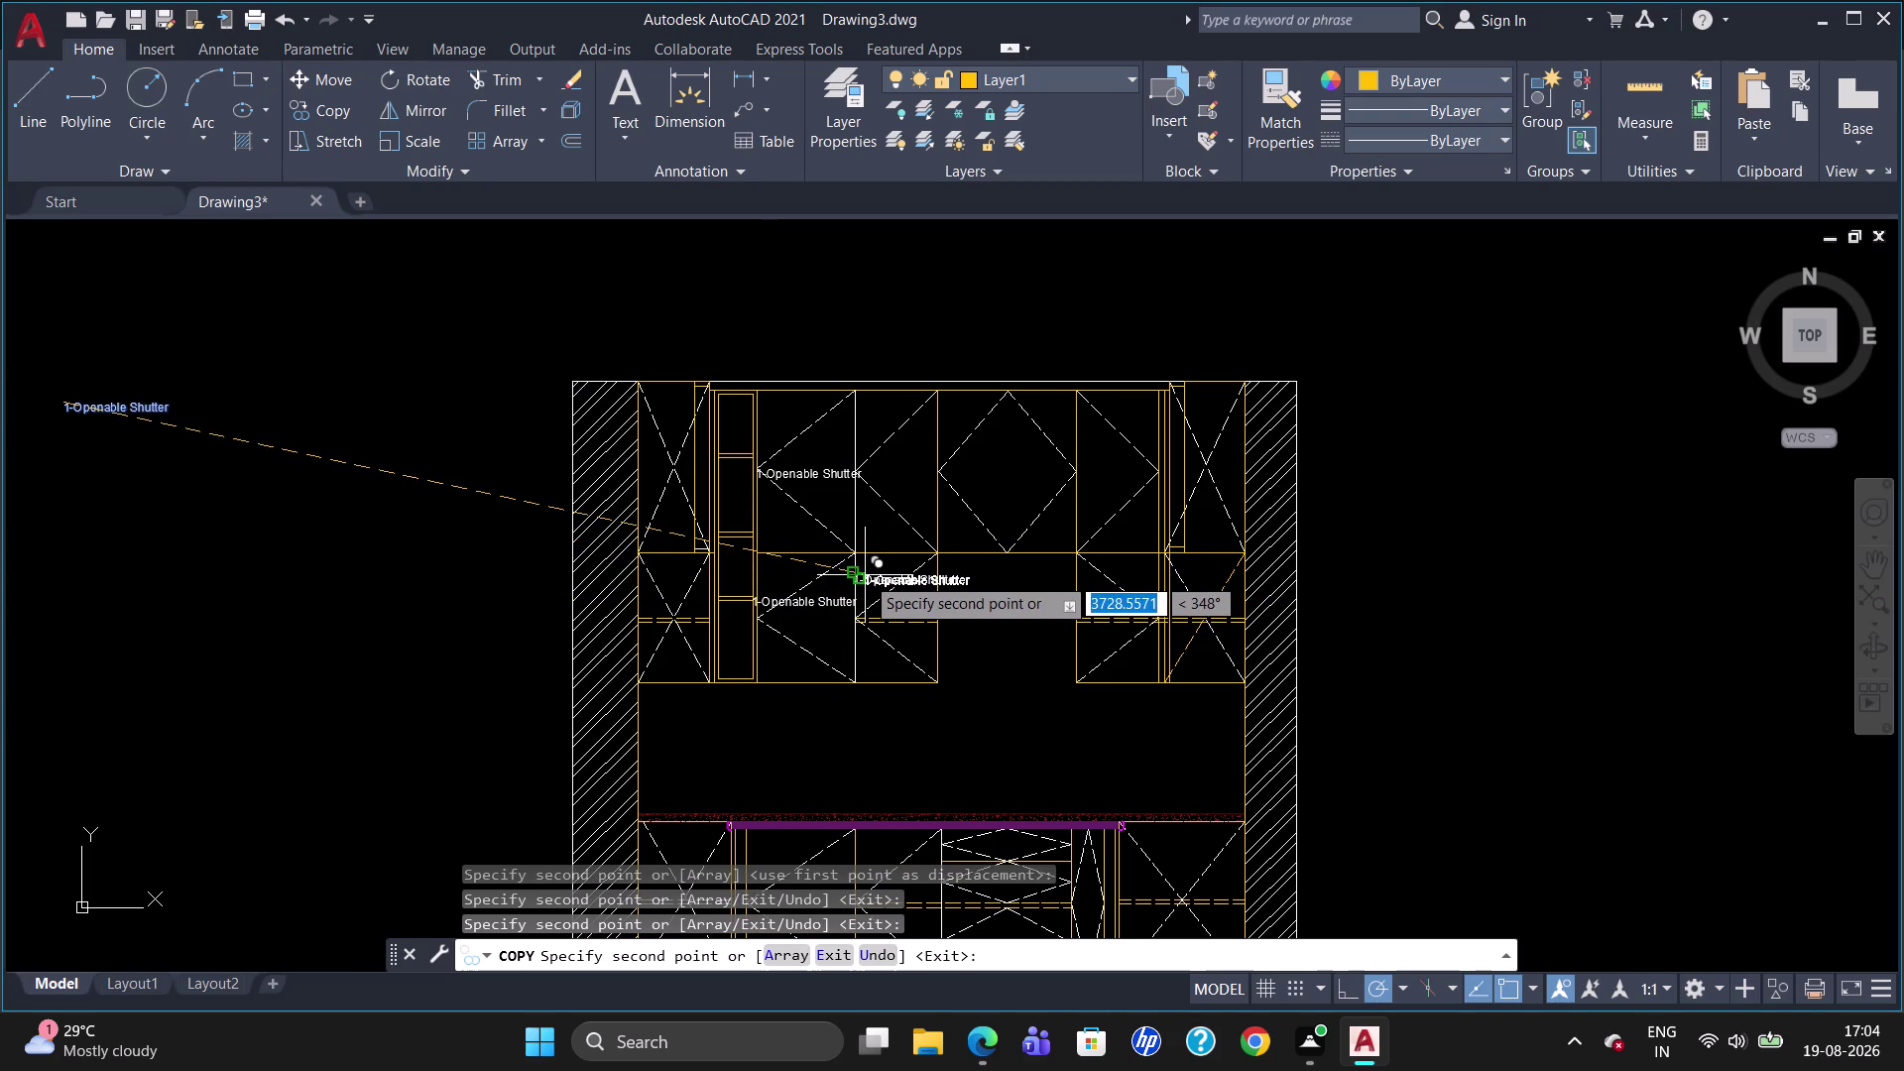
Place label copies on the middle, right-hand and lower panels, then open one for editing.
click(873, 472)
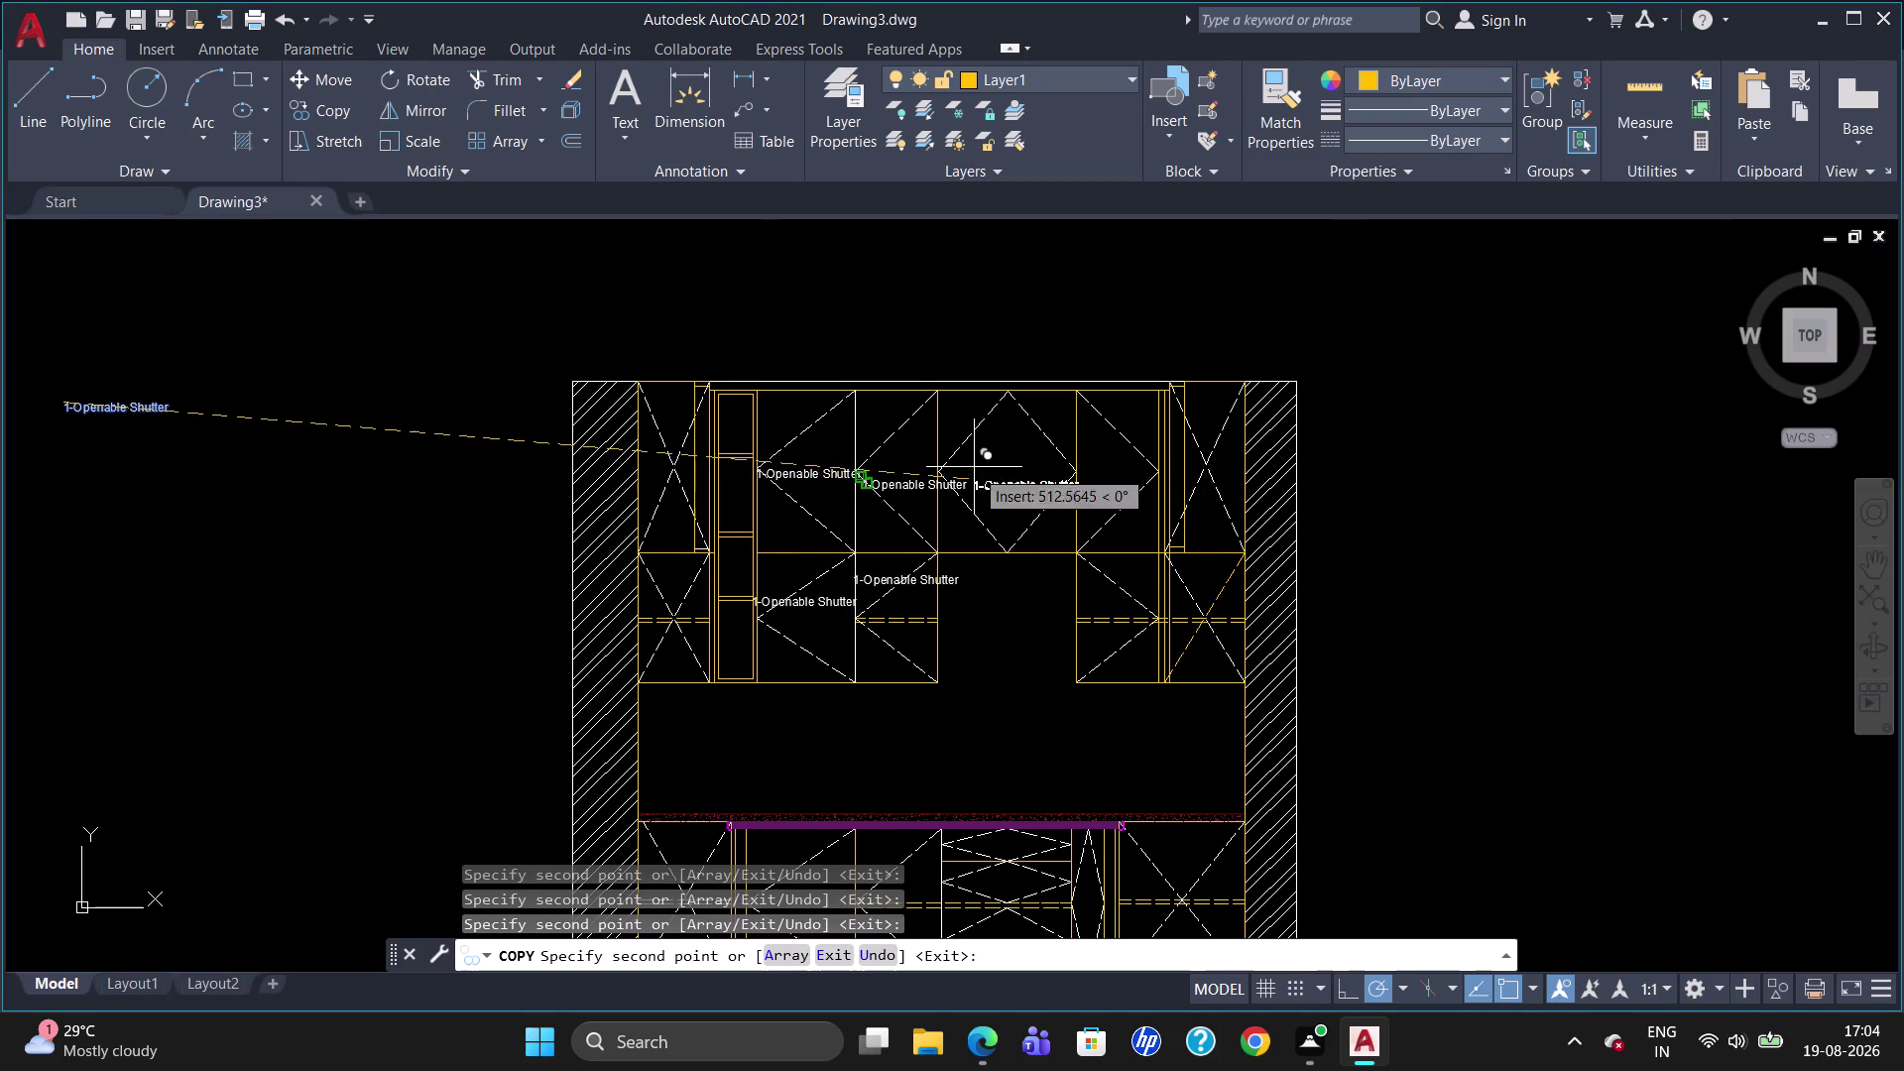
click(976, 465)
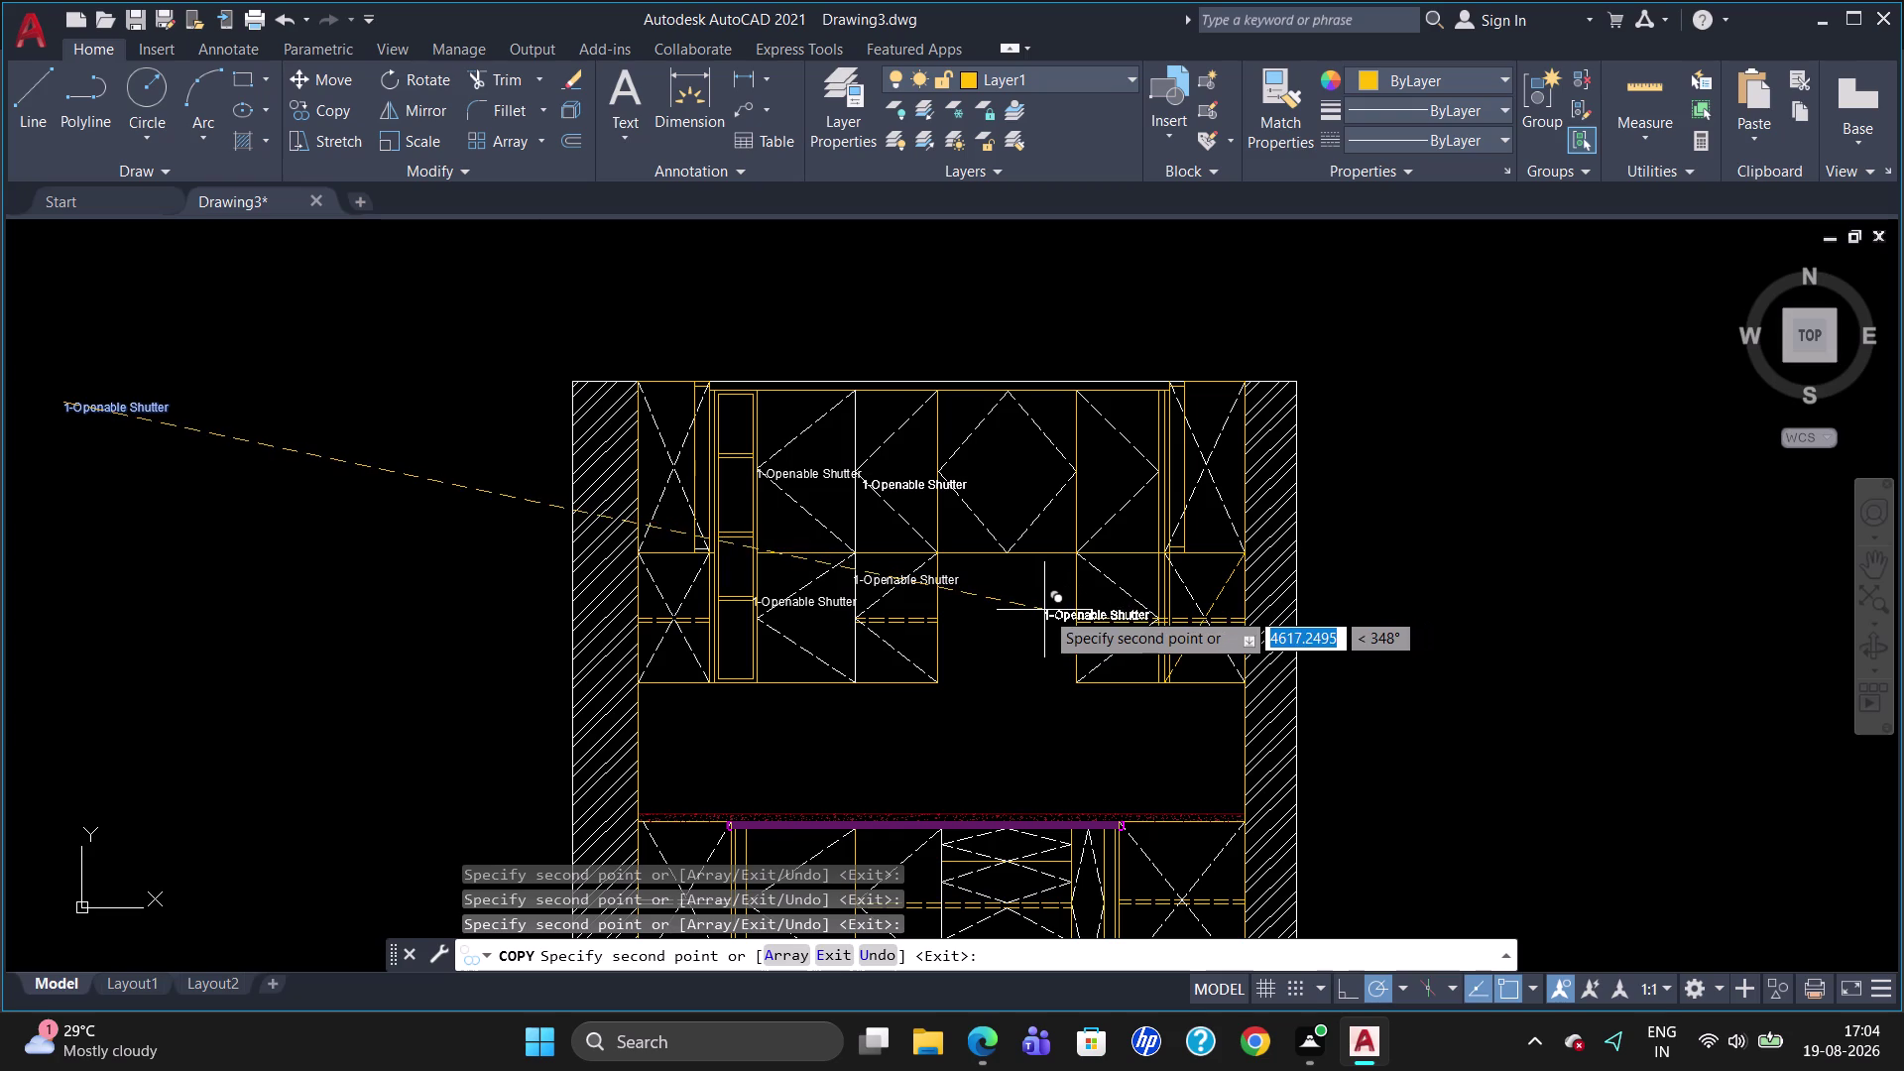
click(1093, 469)
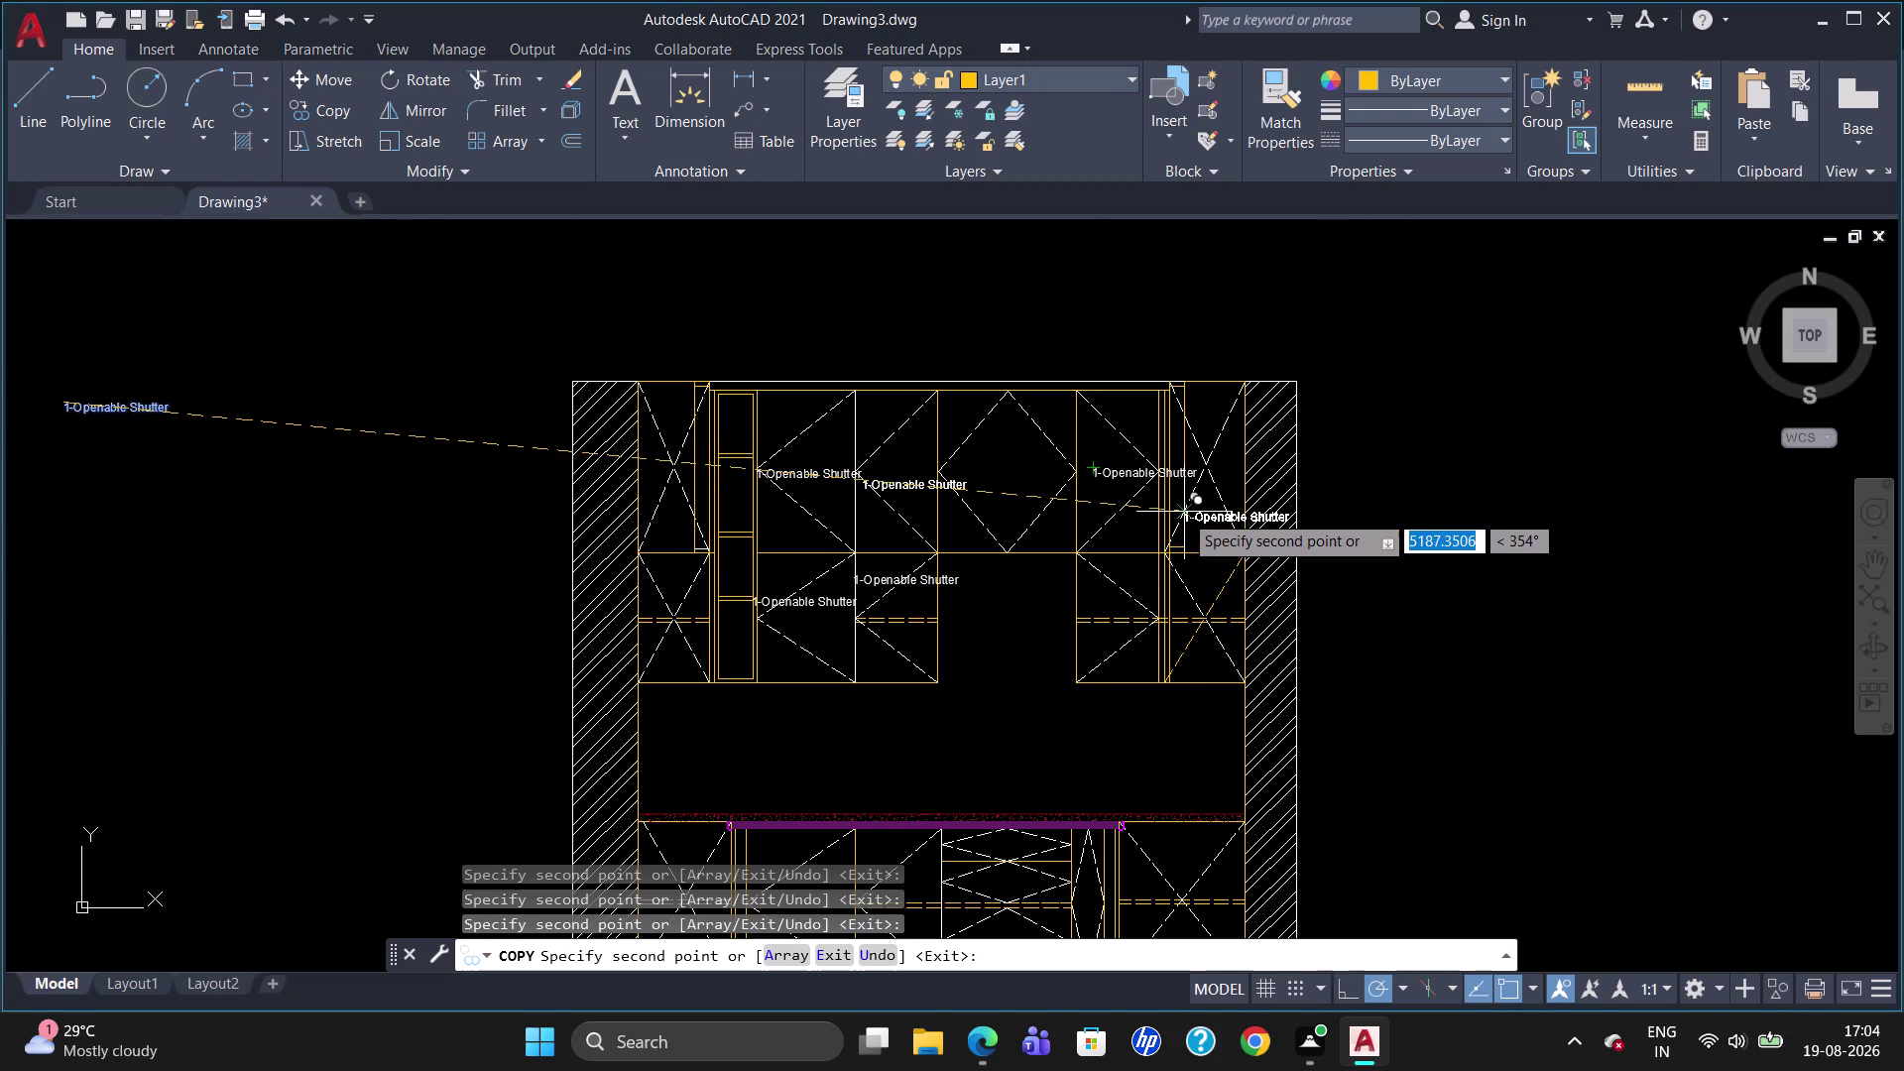
click(1086, 610)
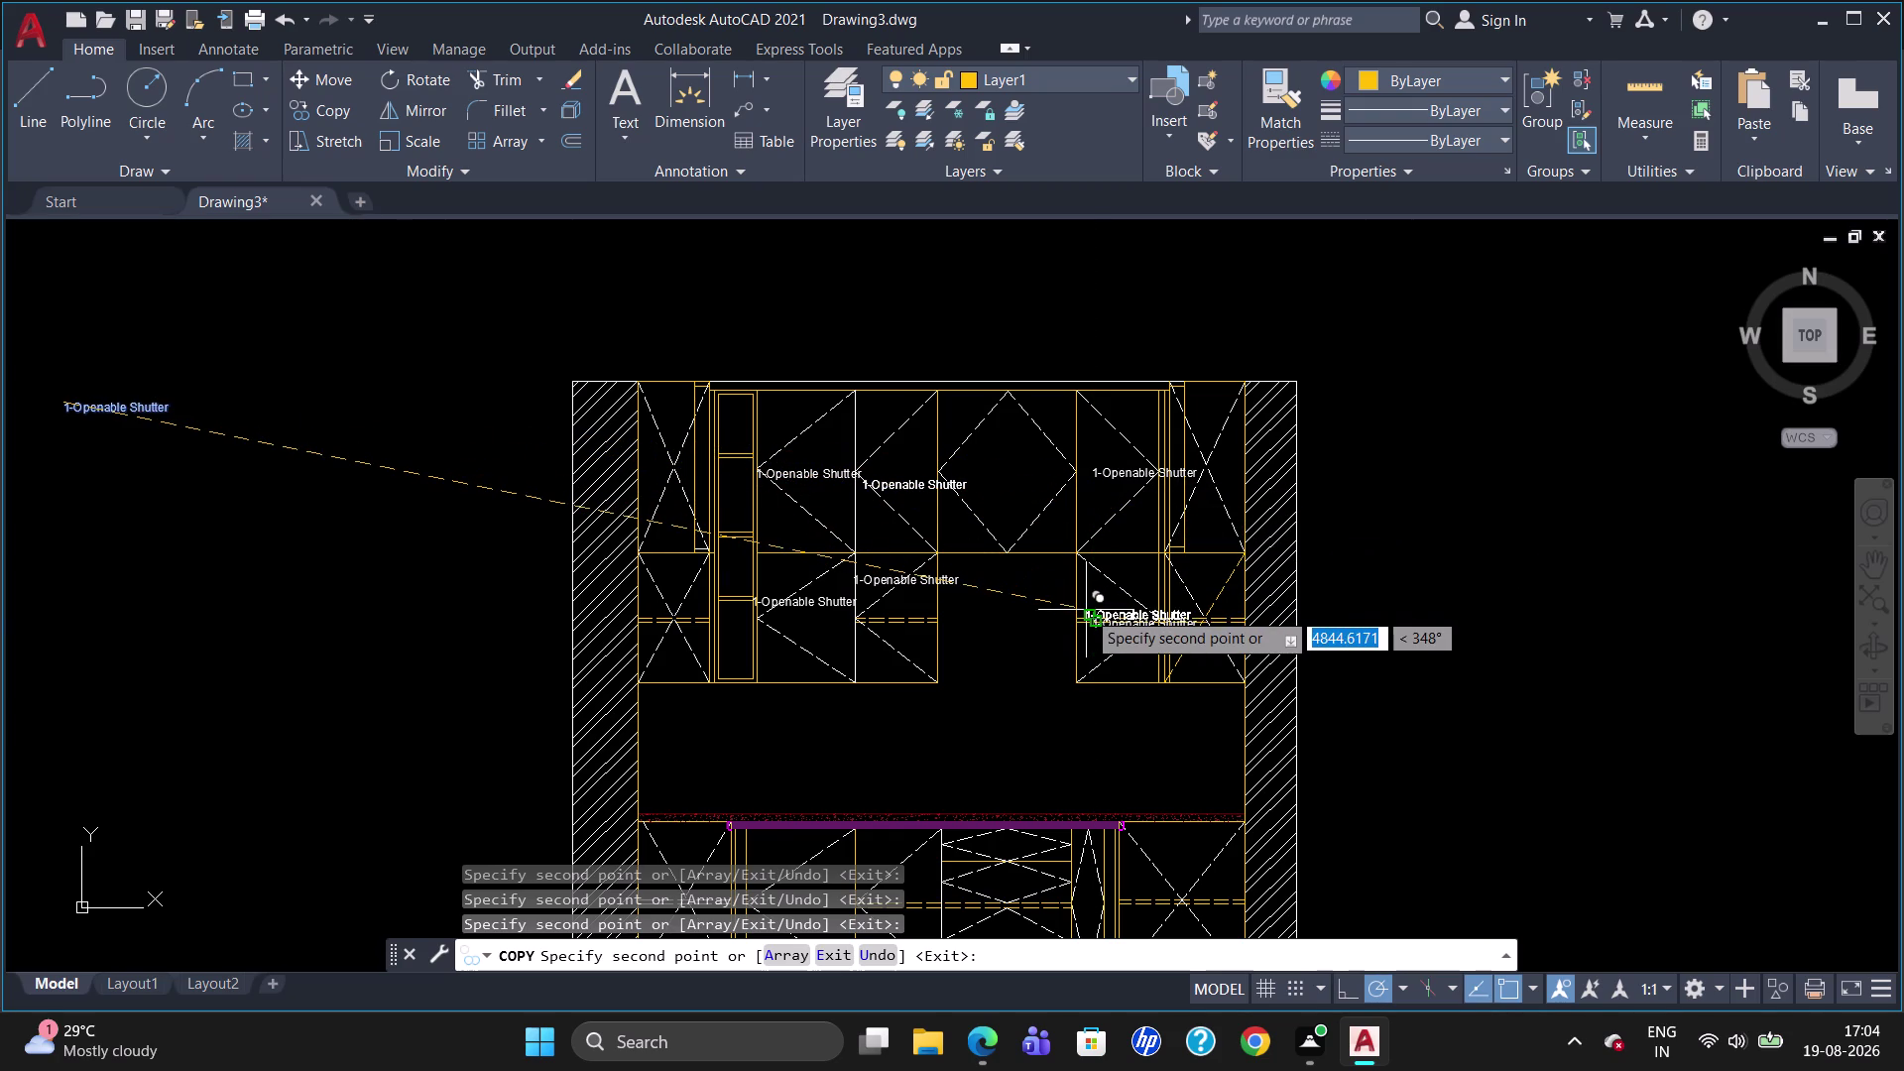
scroll(down, 3)
scroll(up, 3)
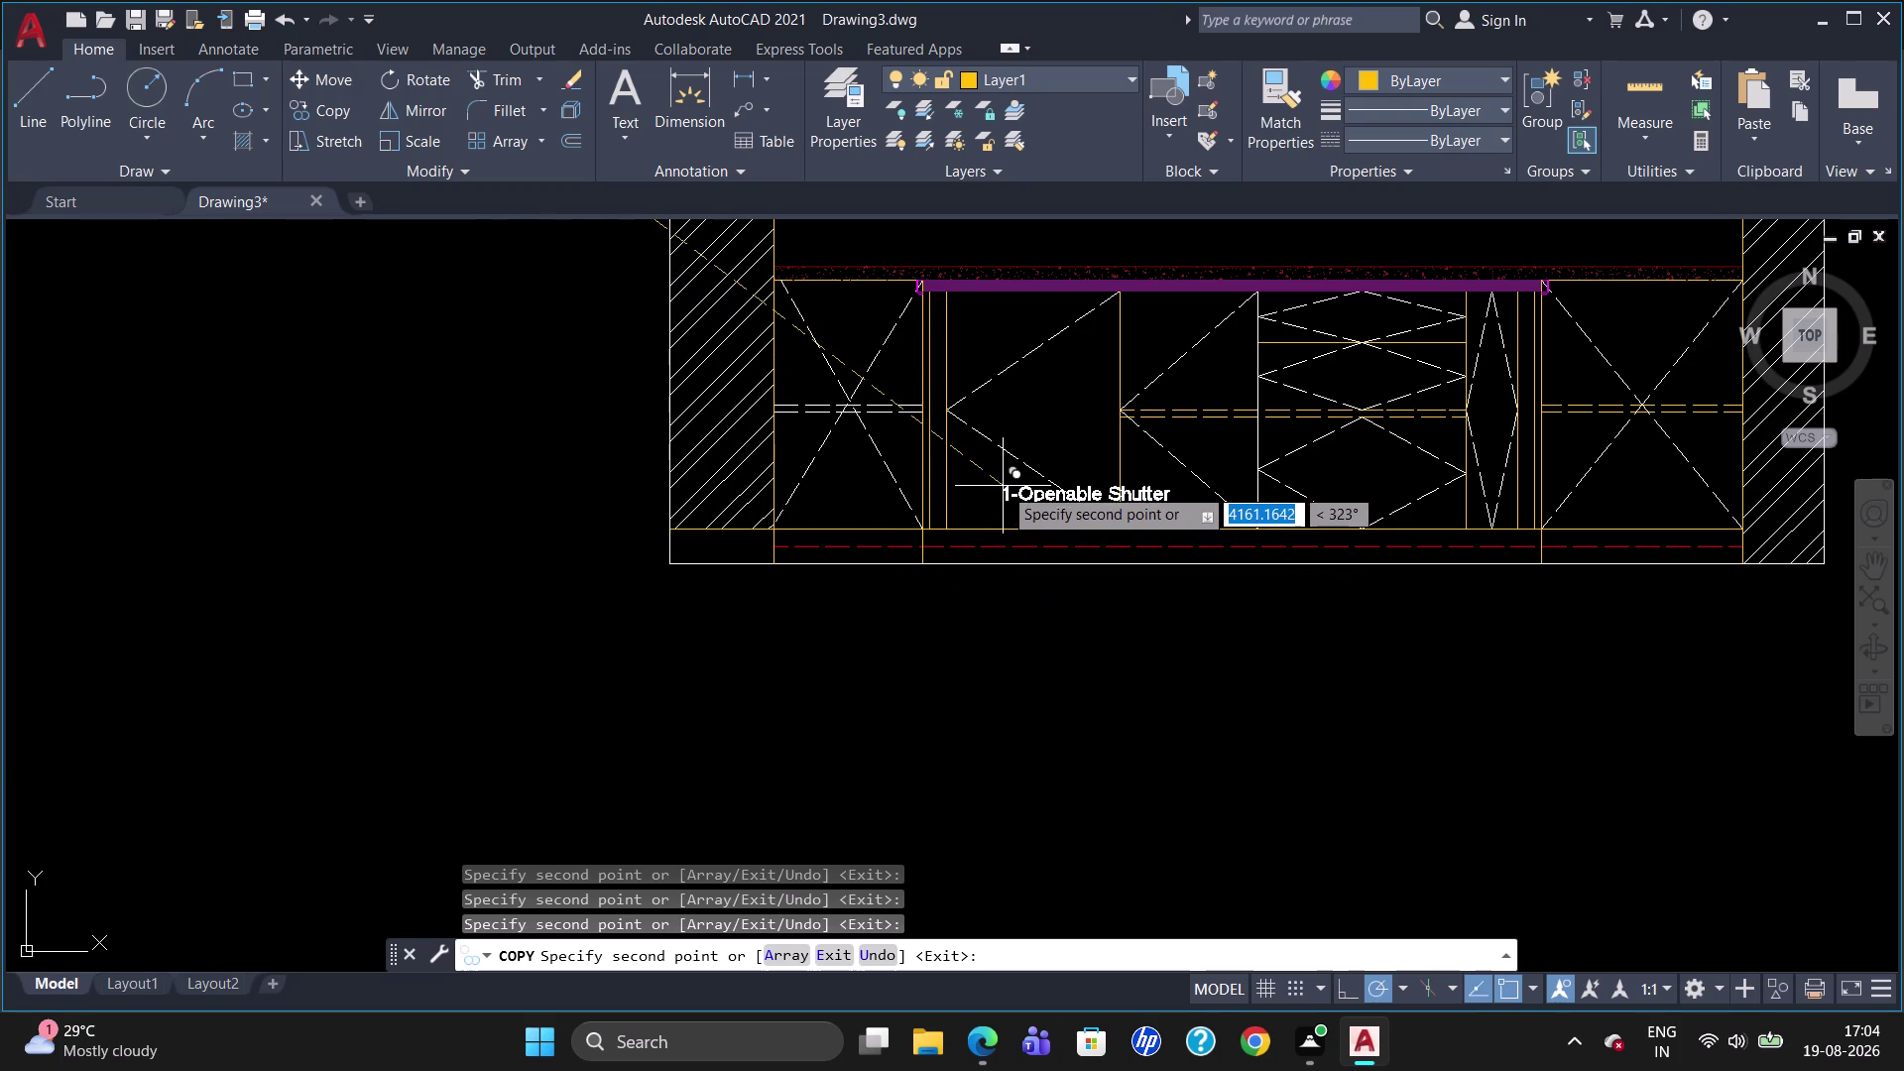
click(968, 339)
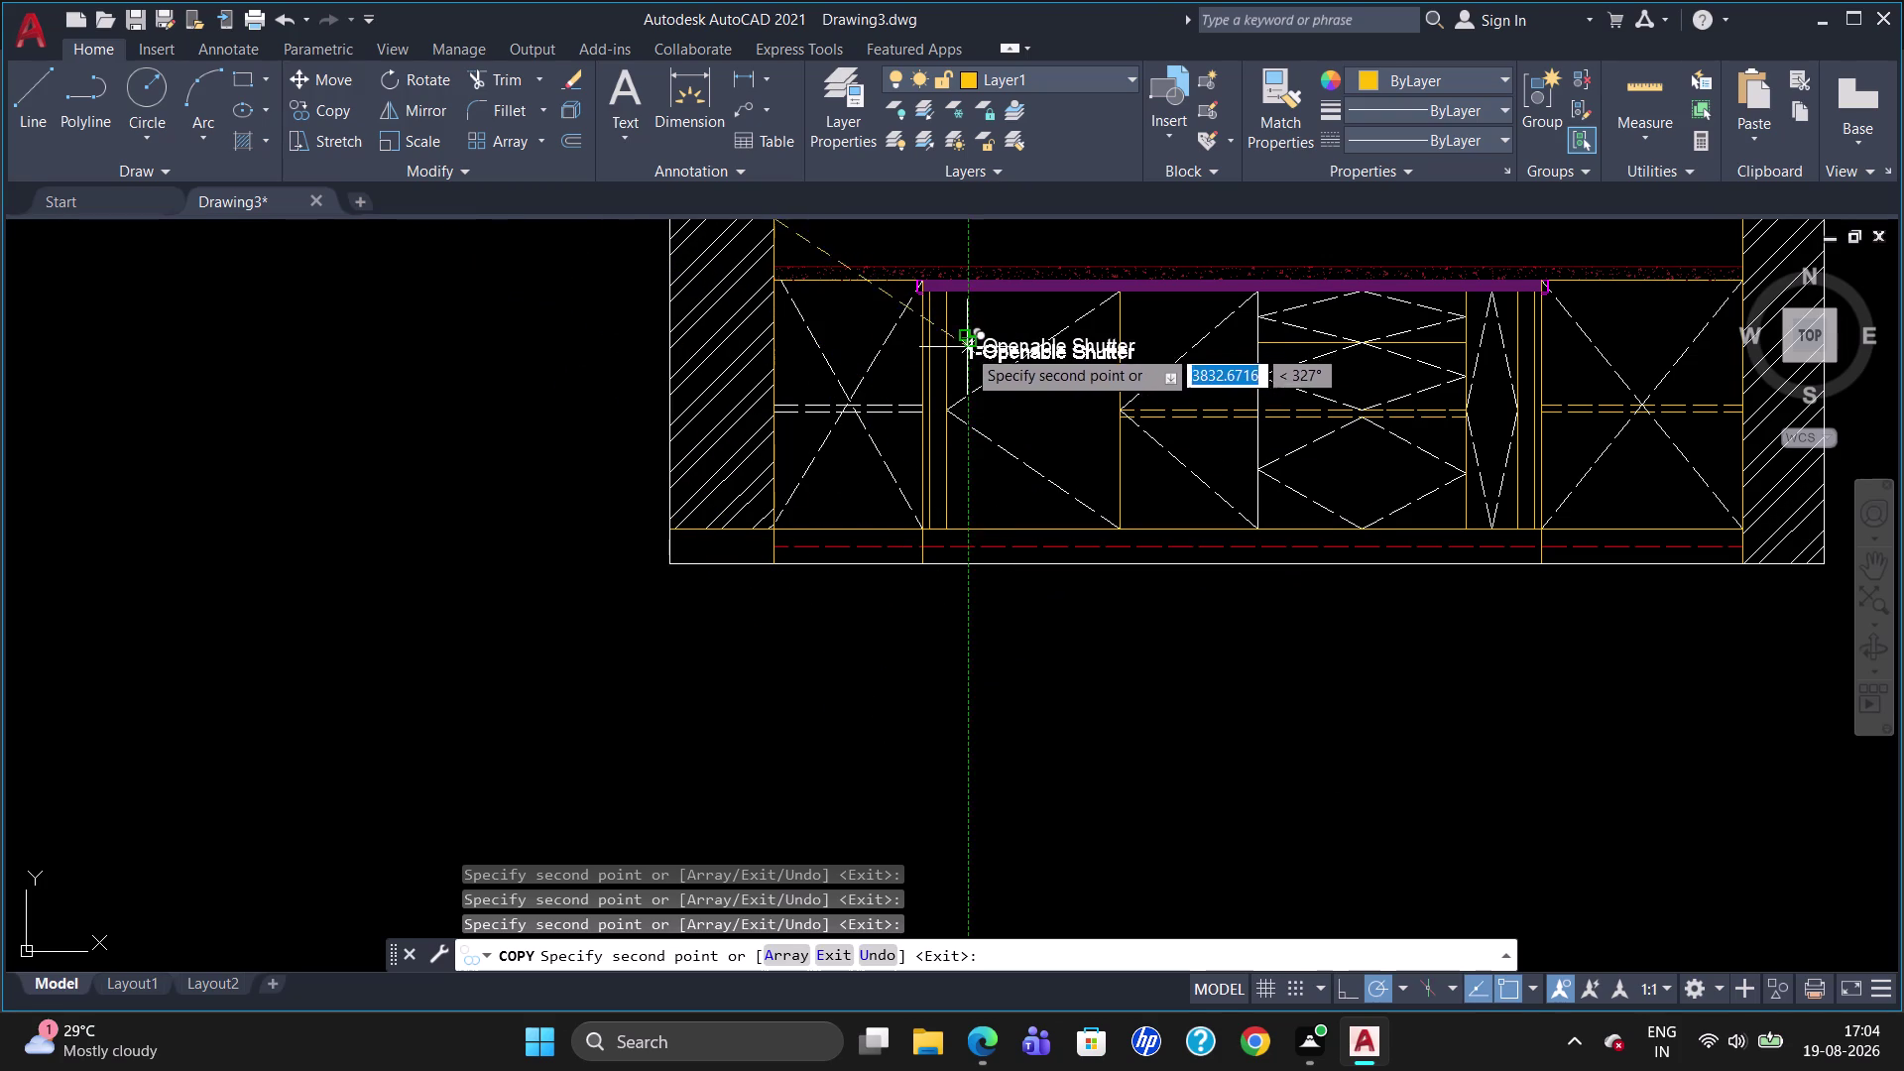
click(1137, 353)
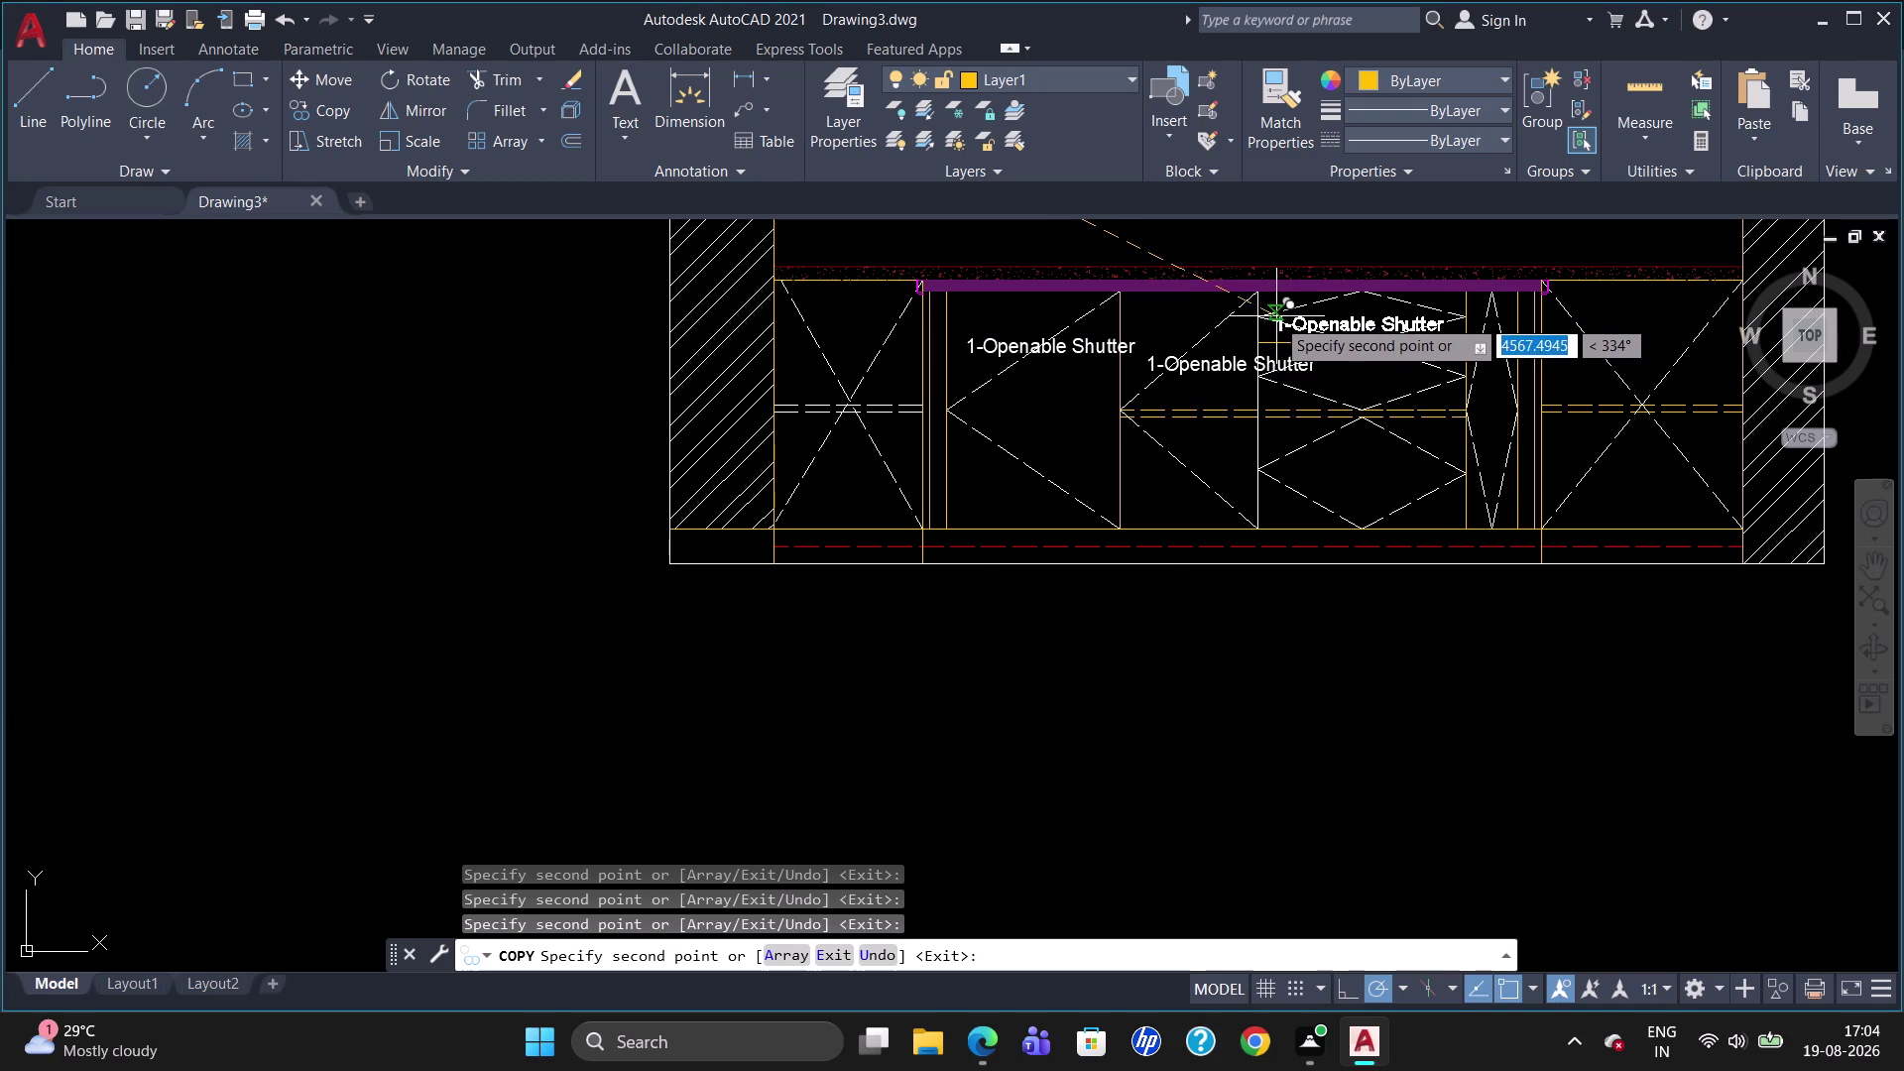
key(Escape)
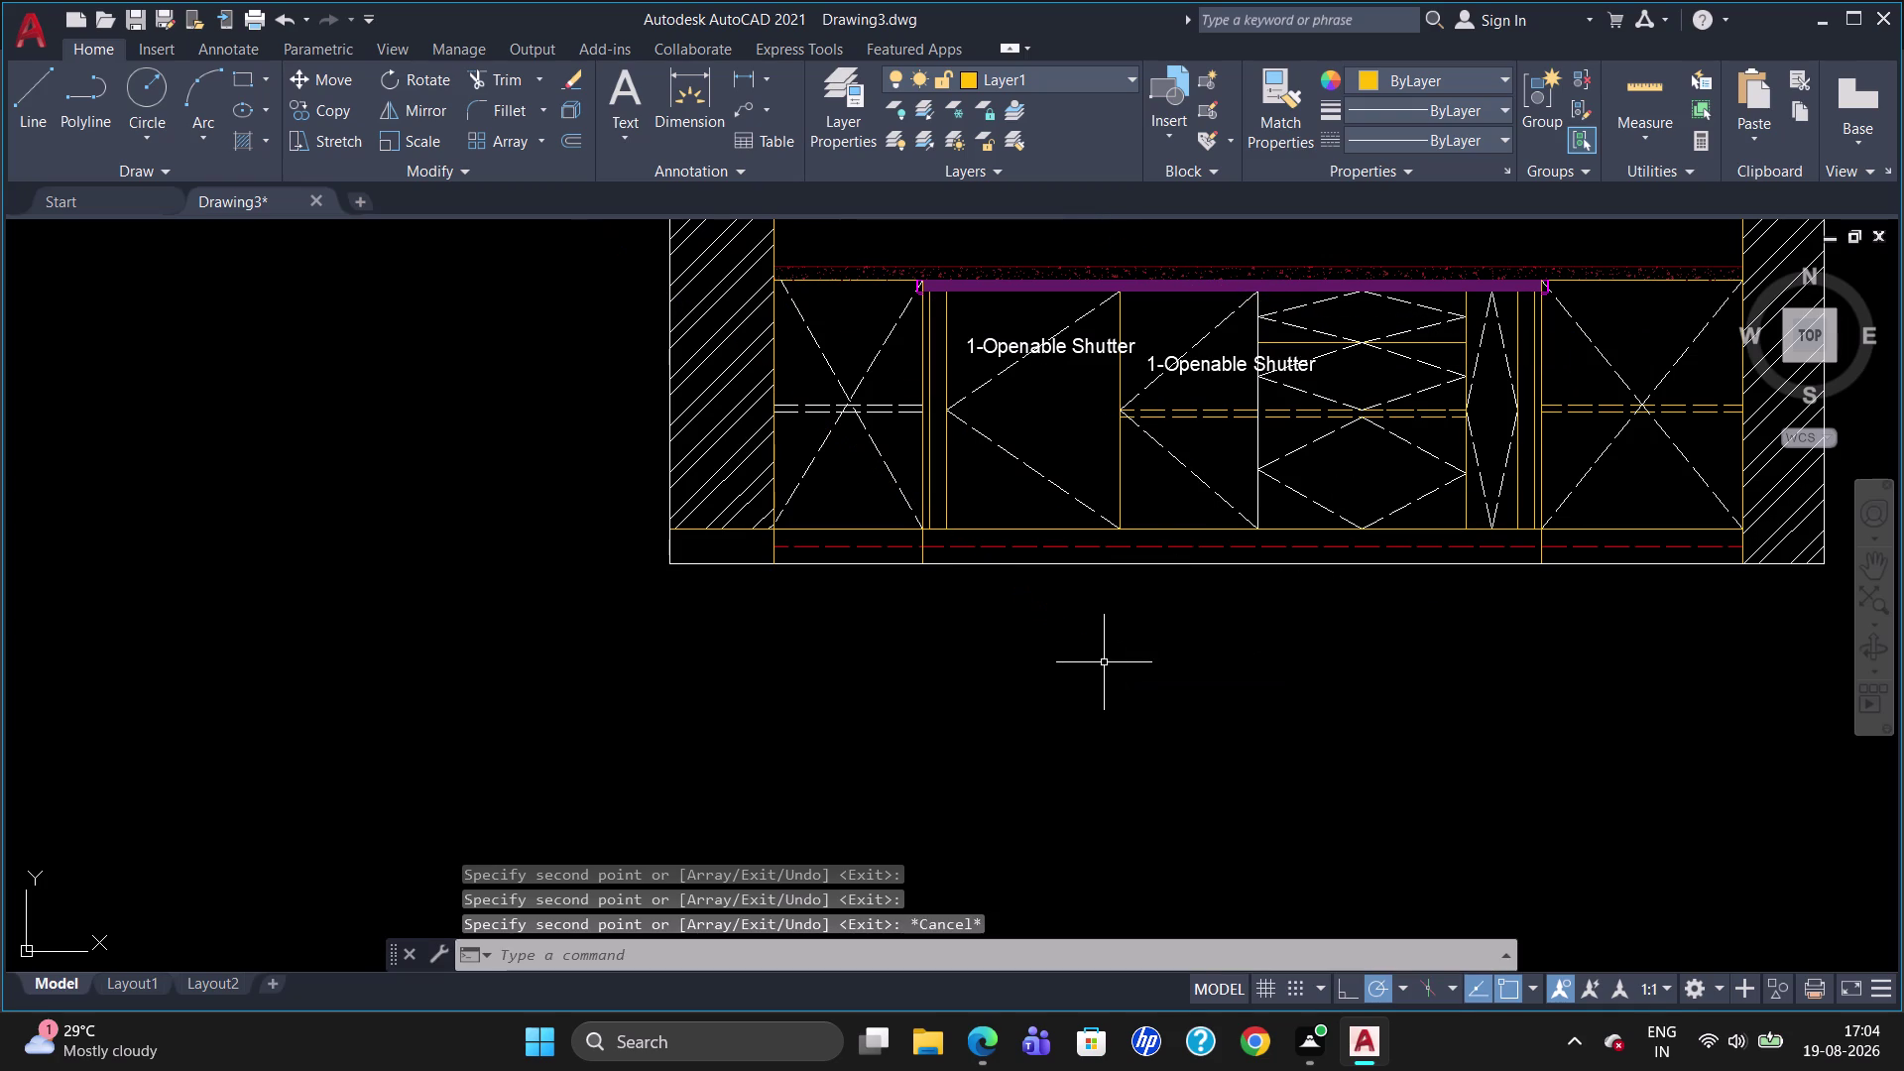
double_click(1040, 352)
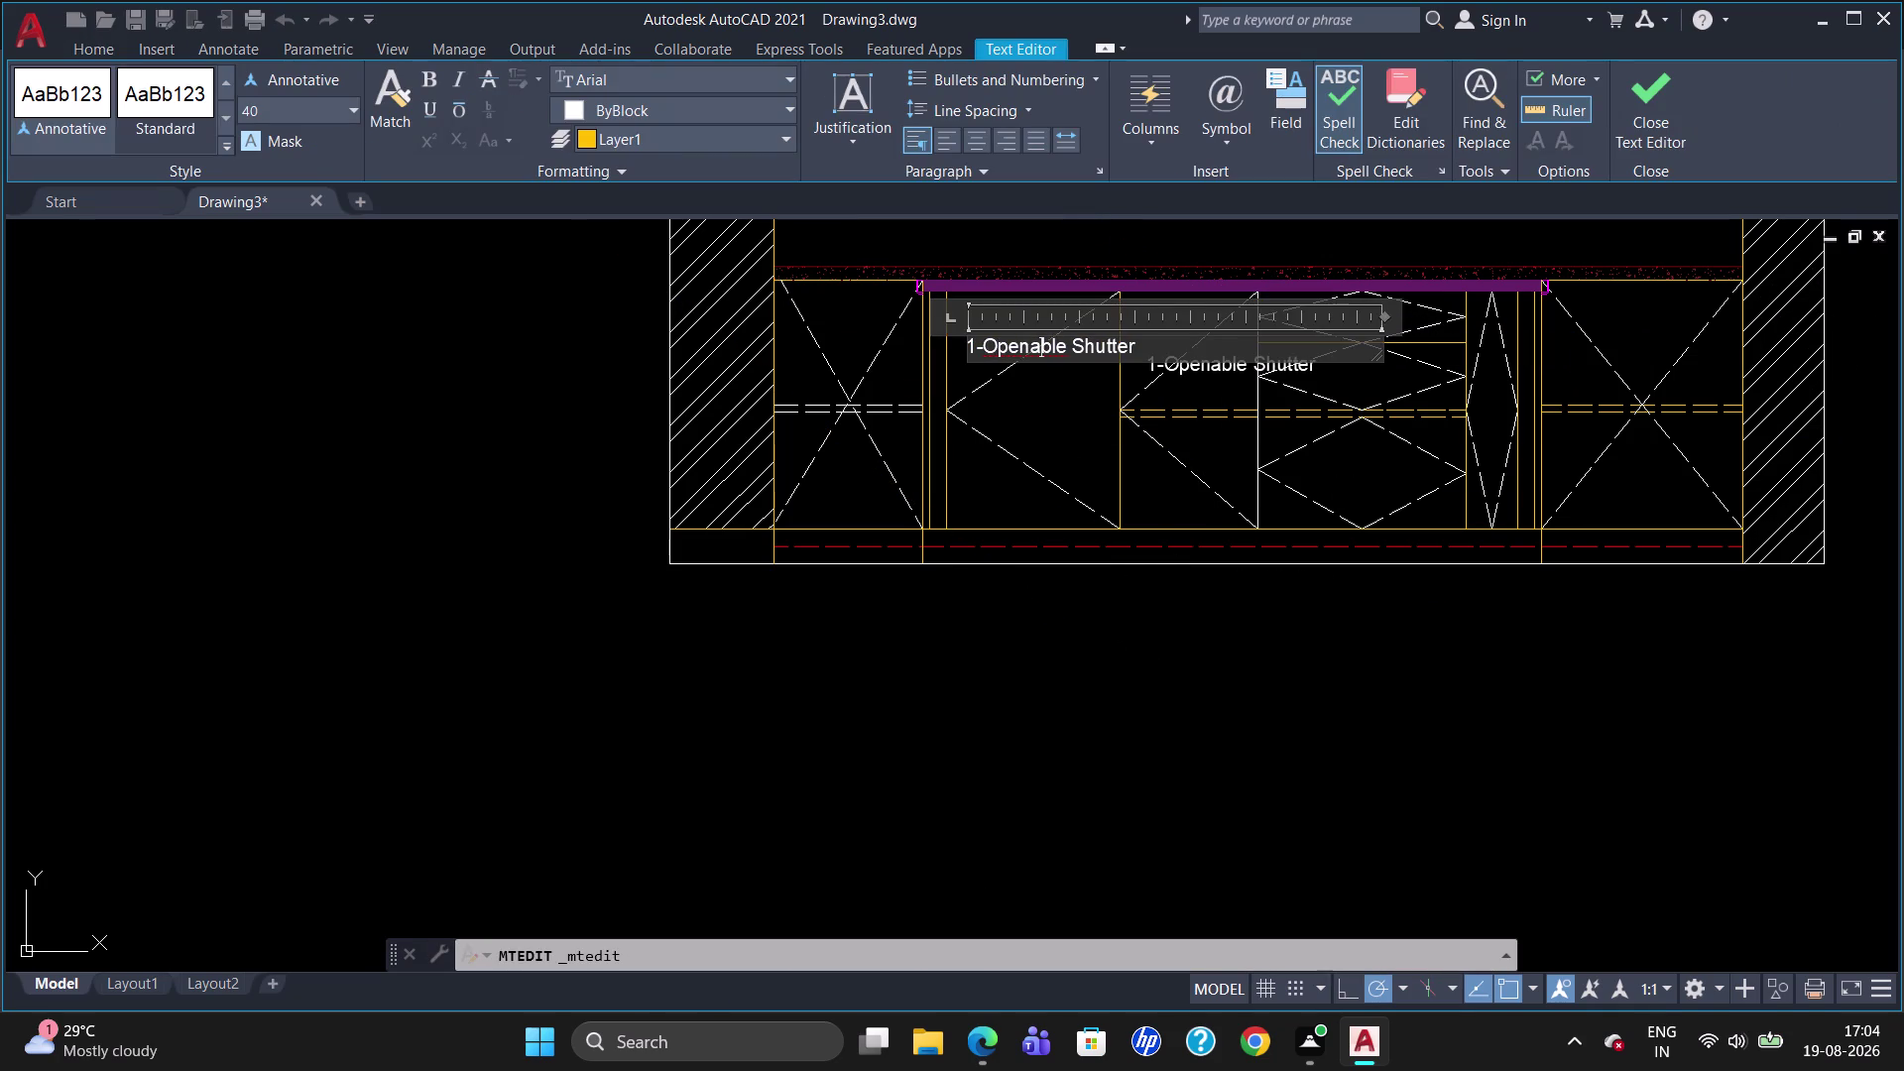
Break the first lower label so 'Shutter' moves onto its own line.
click(1079, 349)
click(1073, 348)
key(BackSpace)
key(Return)
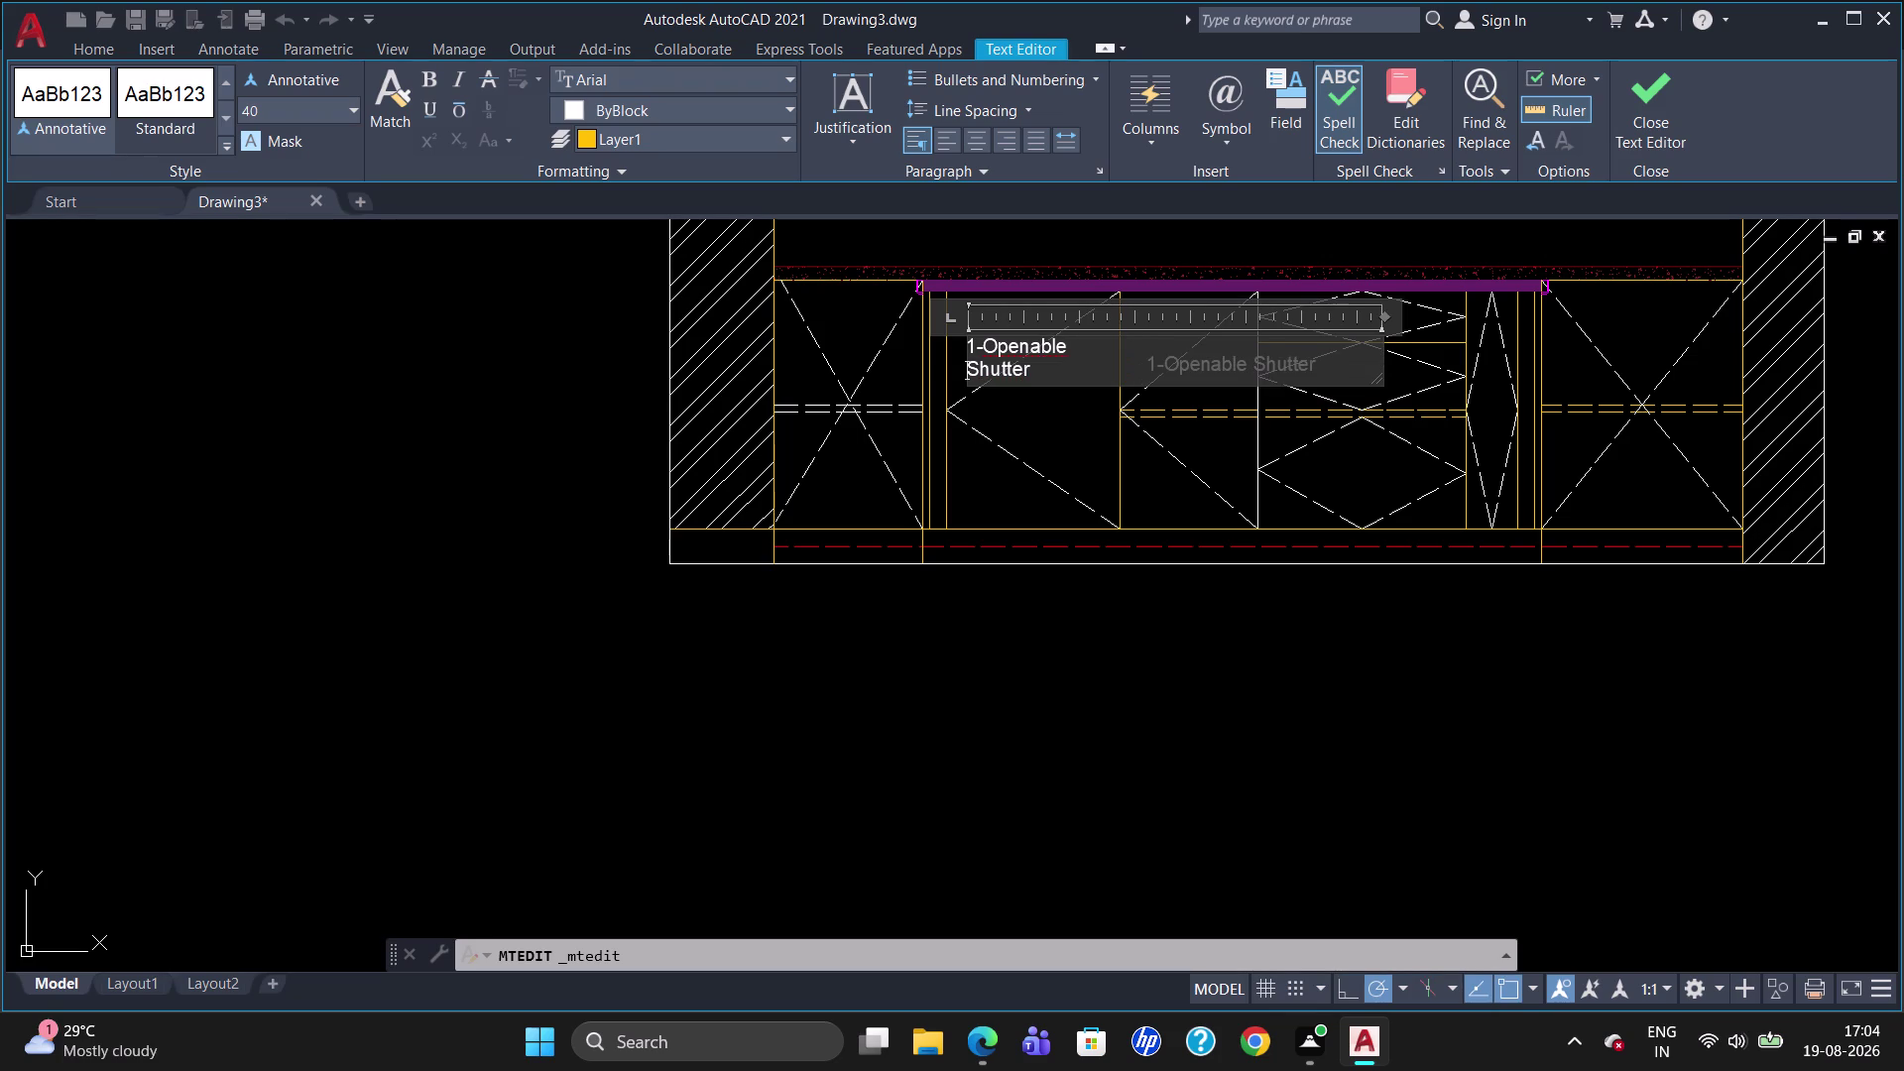
click(1057, 375)
click(1057, 352)
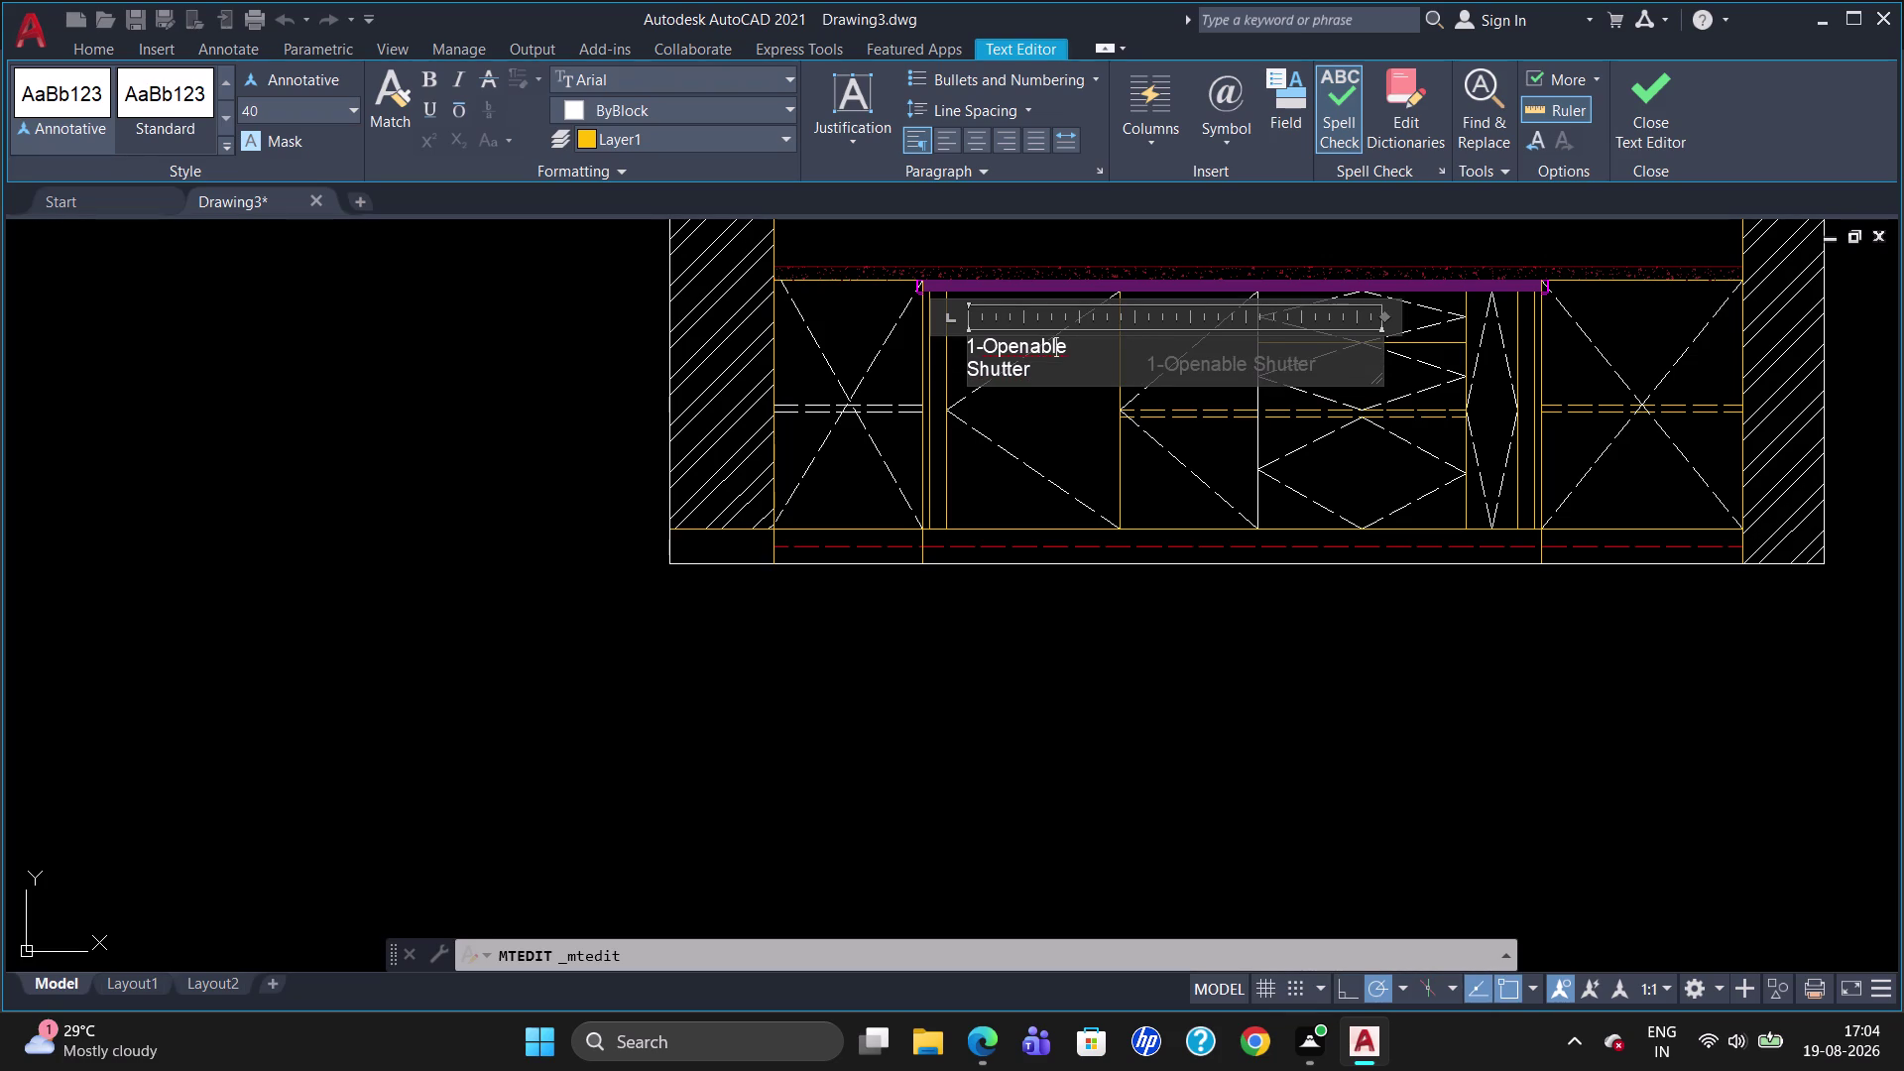
click(1050, 368)
click(1043, 475)
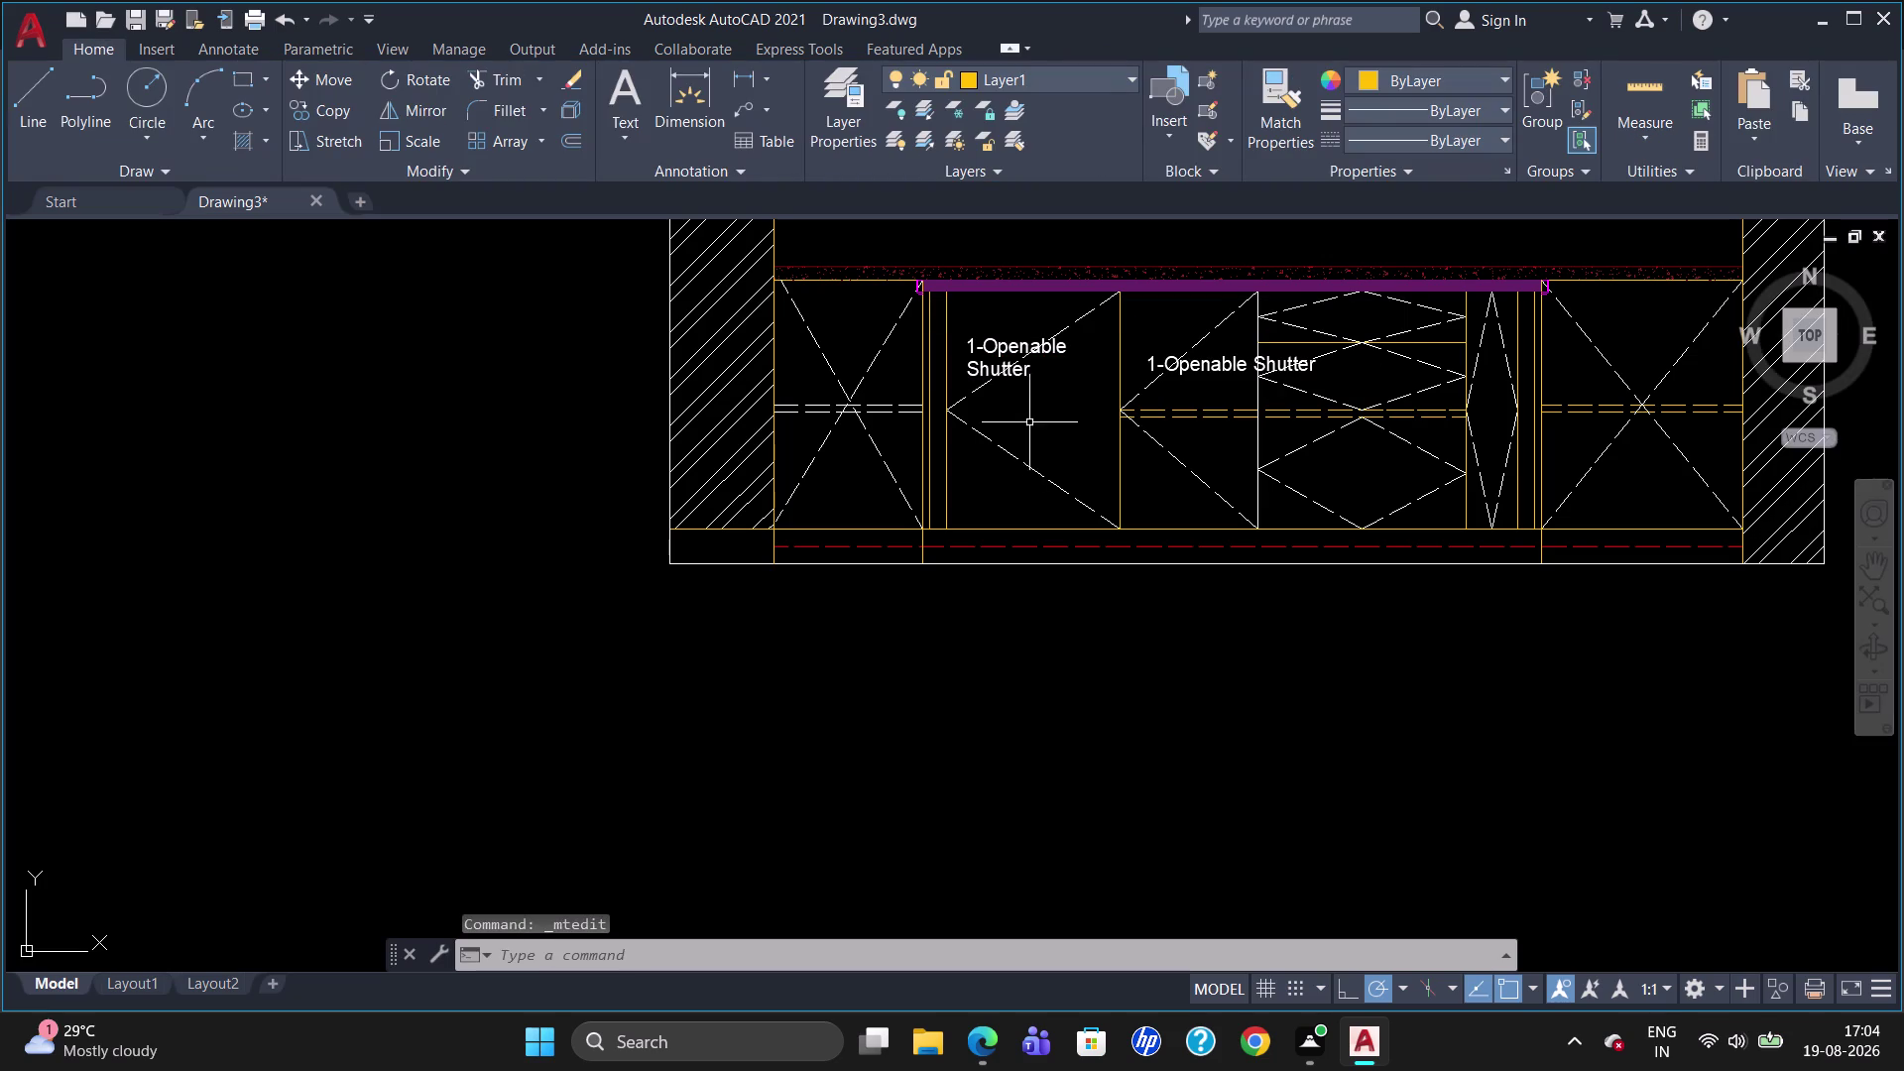
Break the second lower label so 'Shutter' sits on its own line.
double_click(1235, 364)
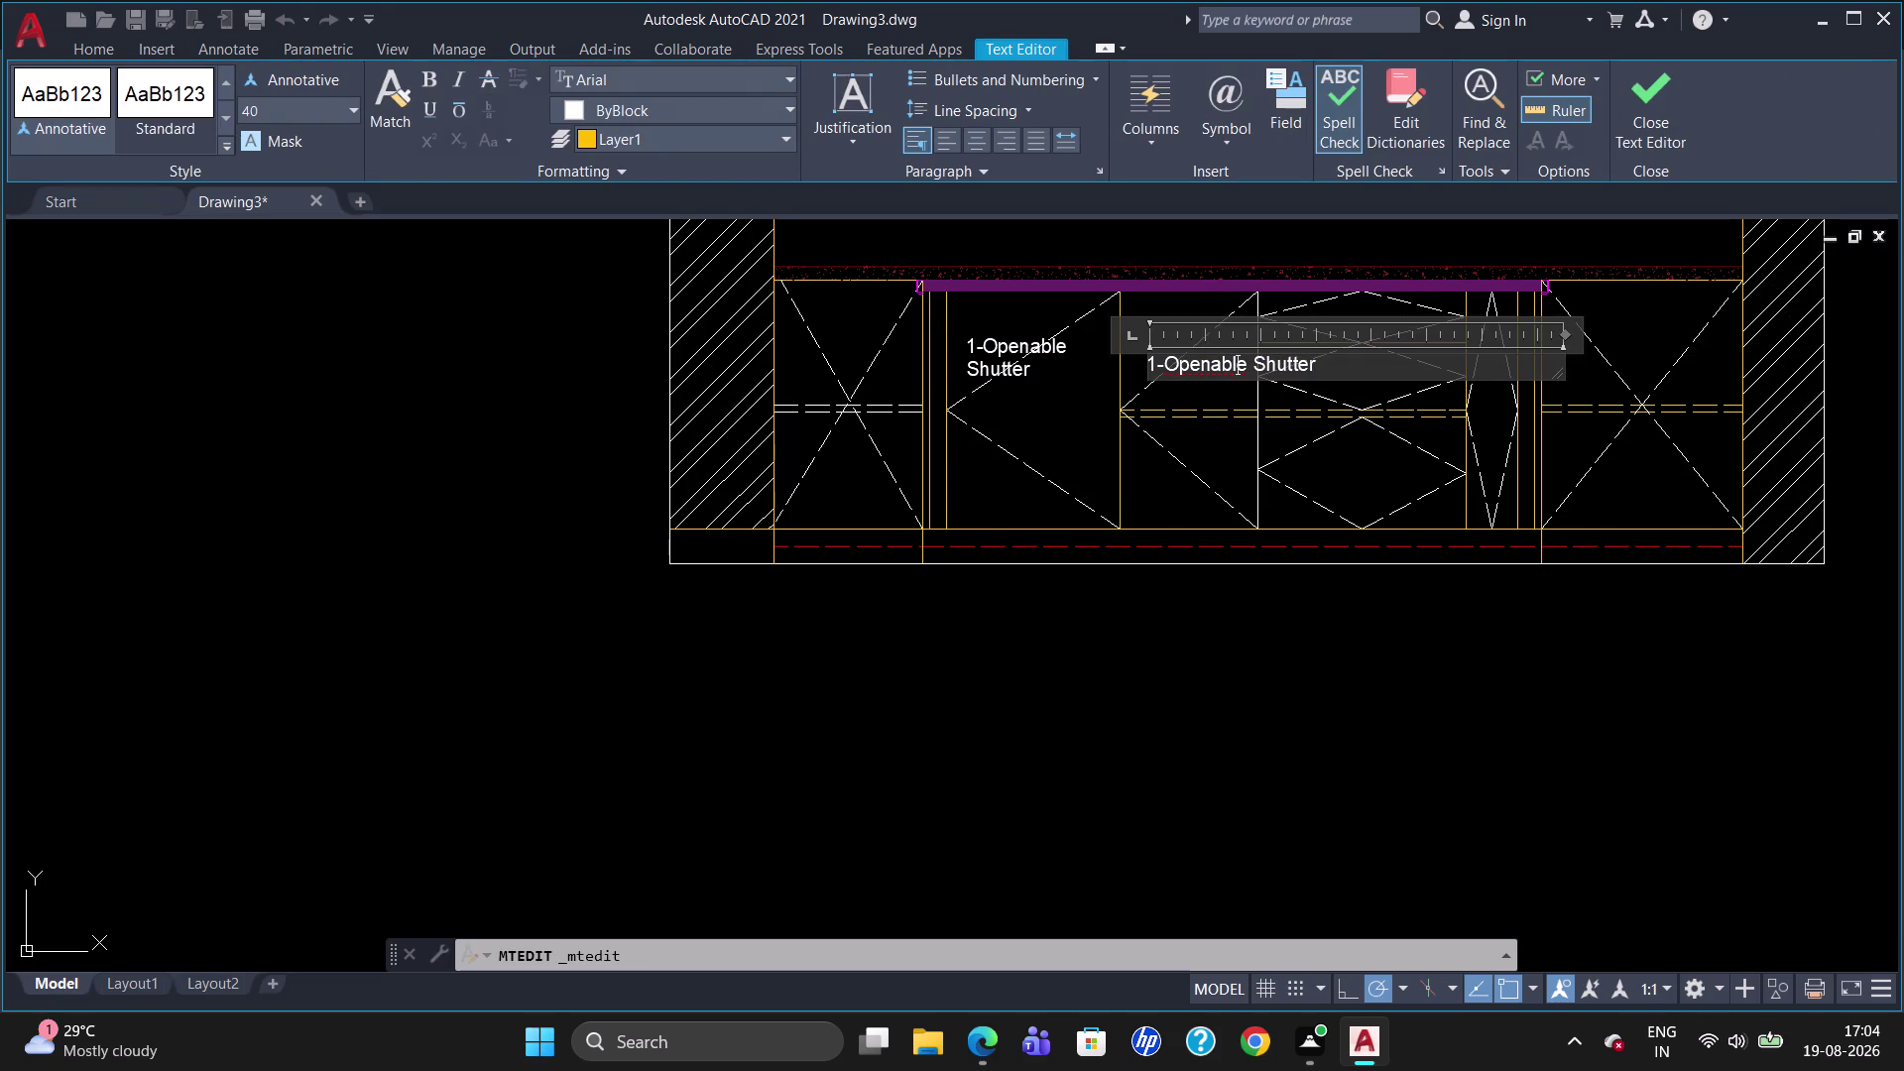
click(1246, 360)
click(1258, 359)
key(BackSpace)
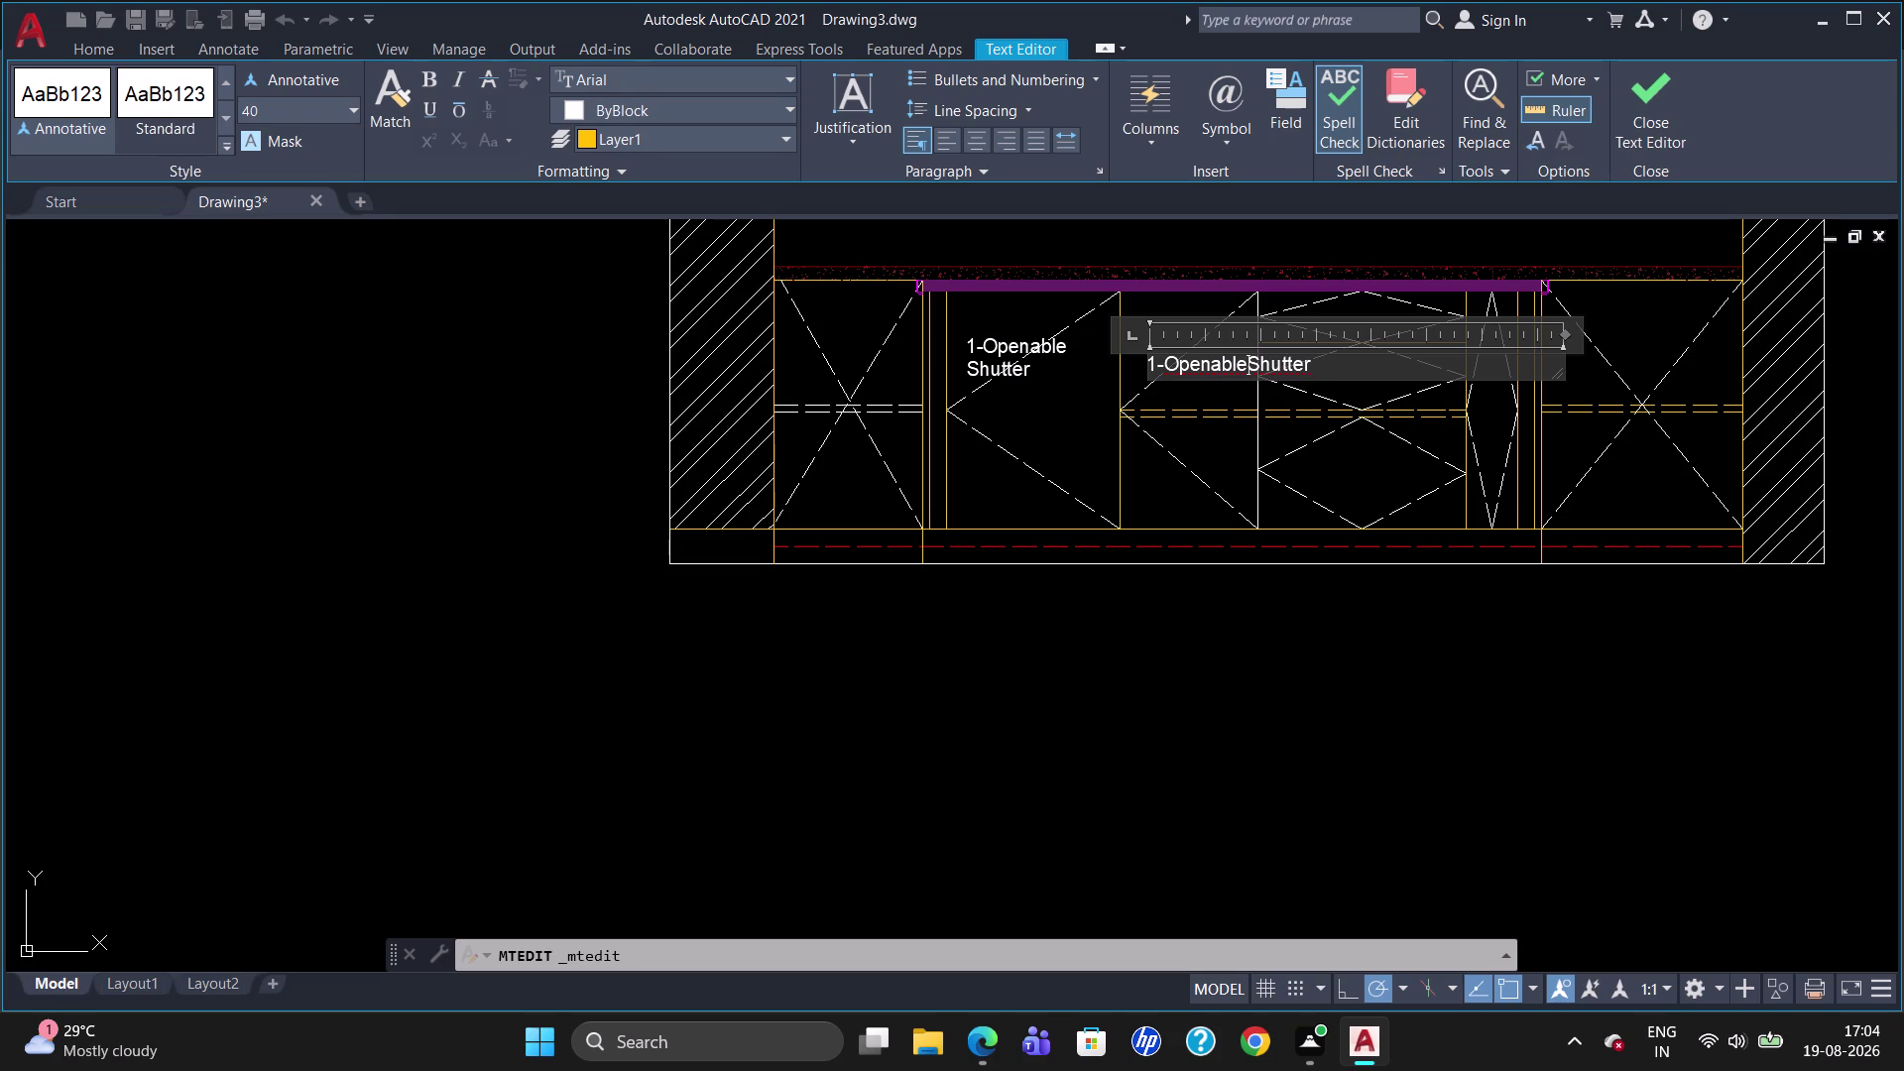
key(Return)
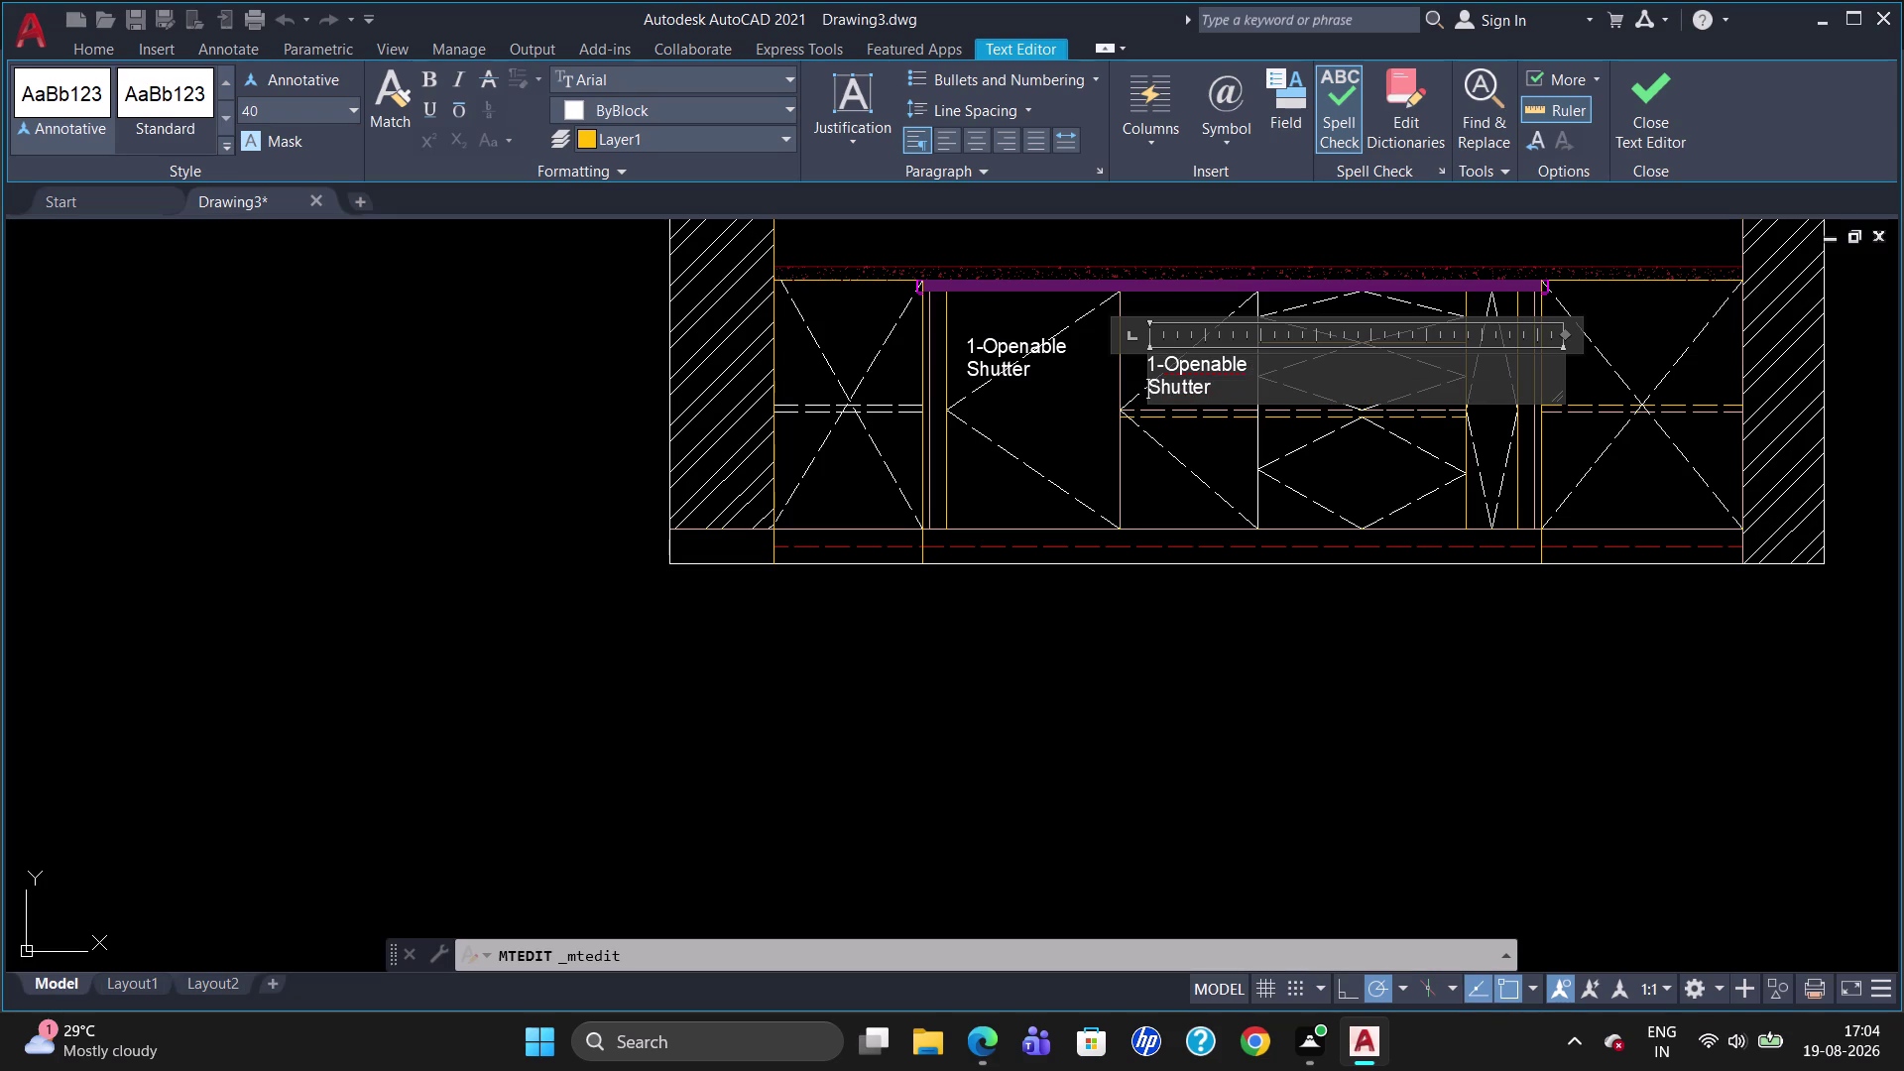
Add a third line '1-Loose Shelf' beneath Shutter in the second label.
click(1227, 388)
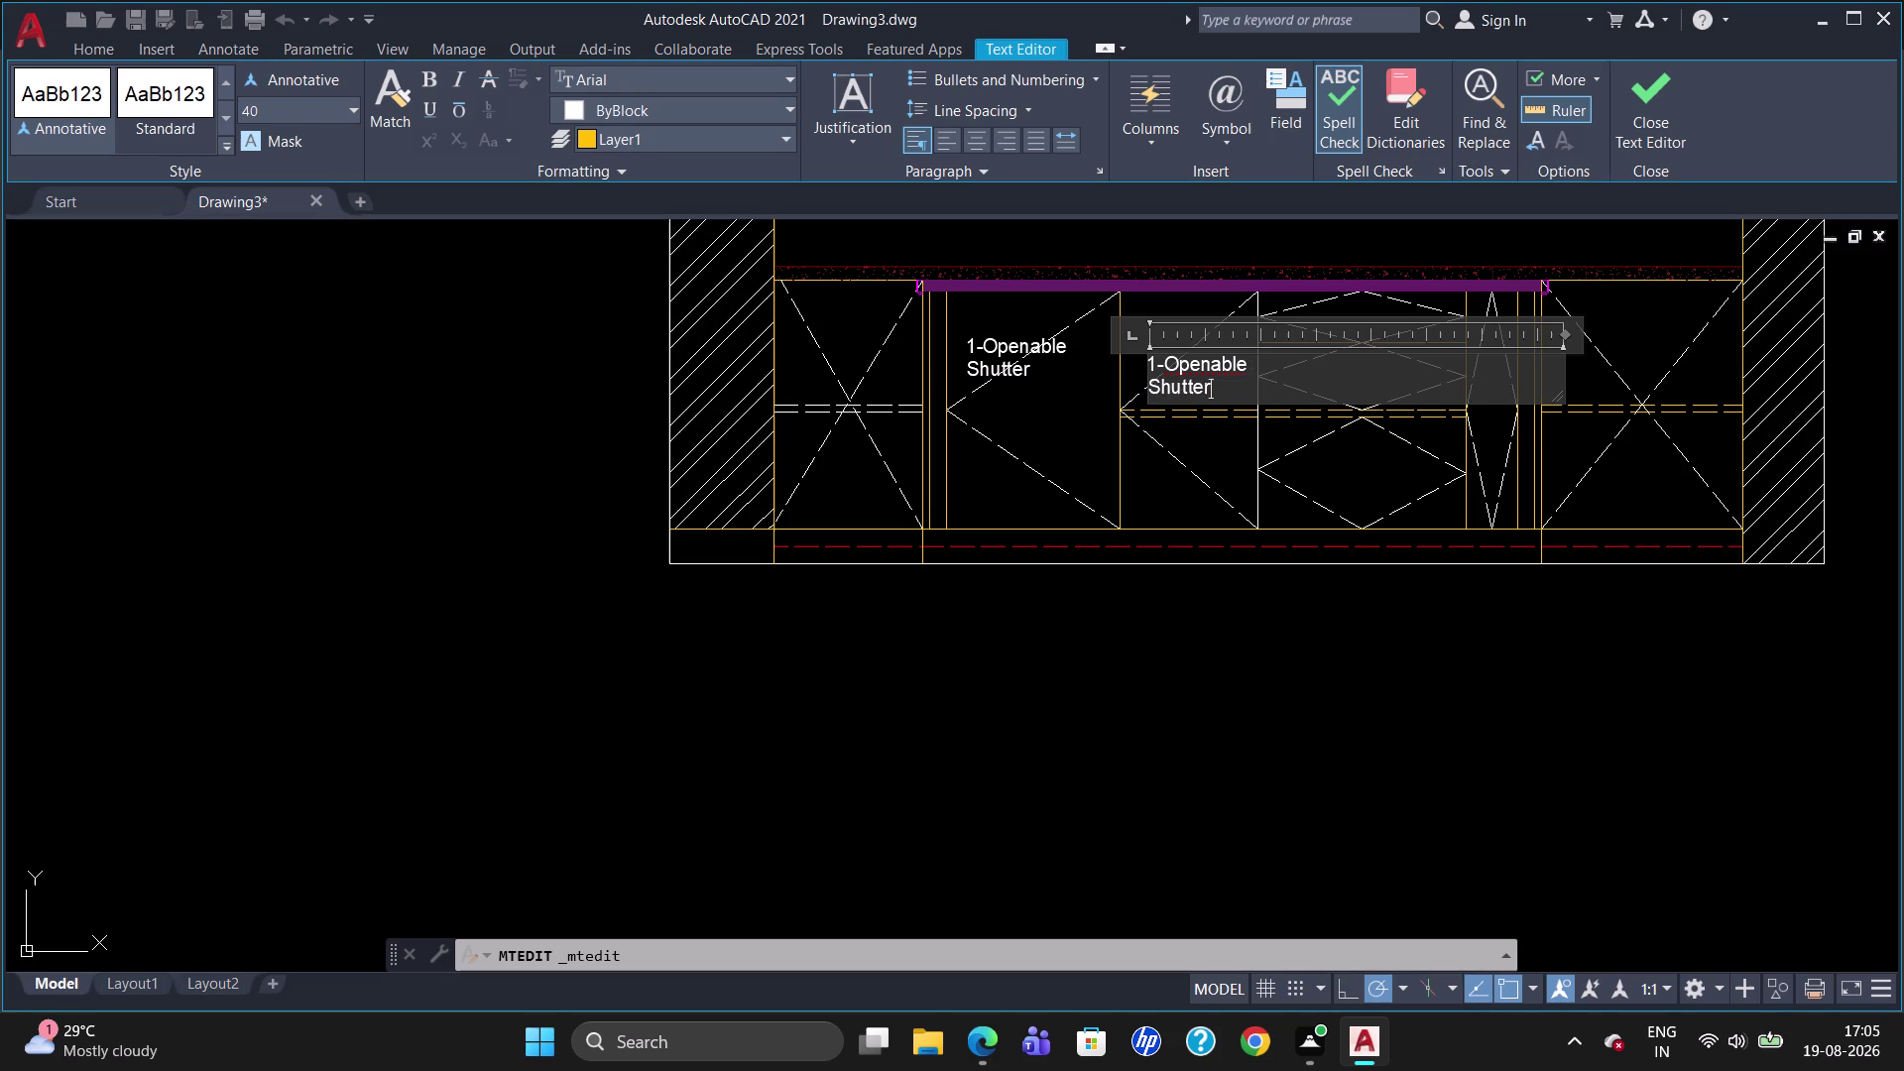
key(Return)
text(1-)
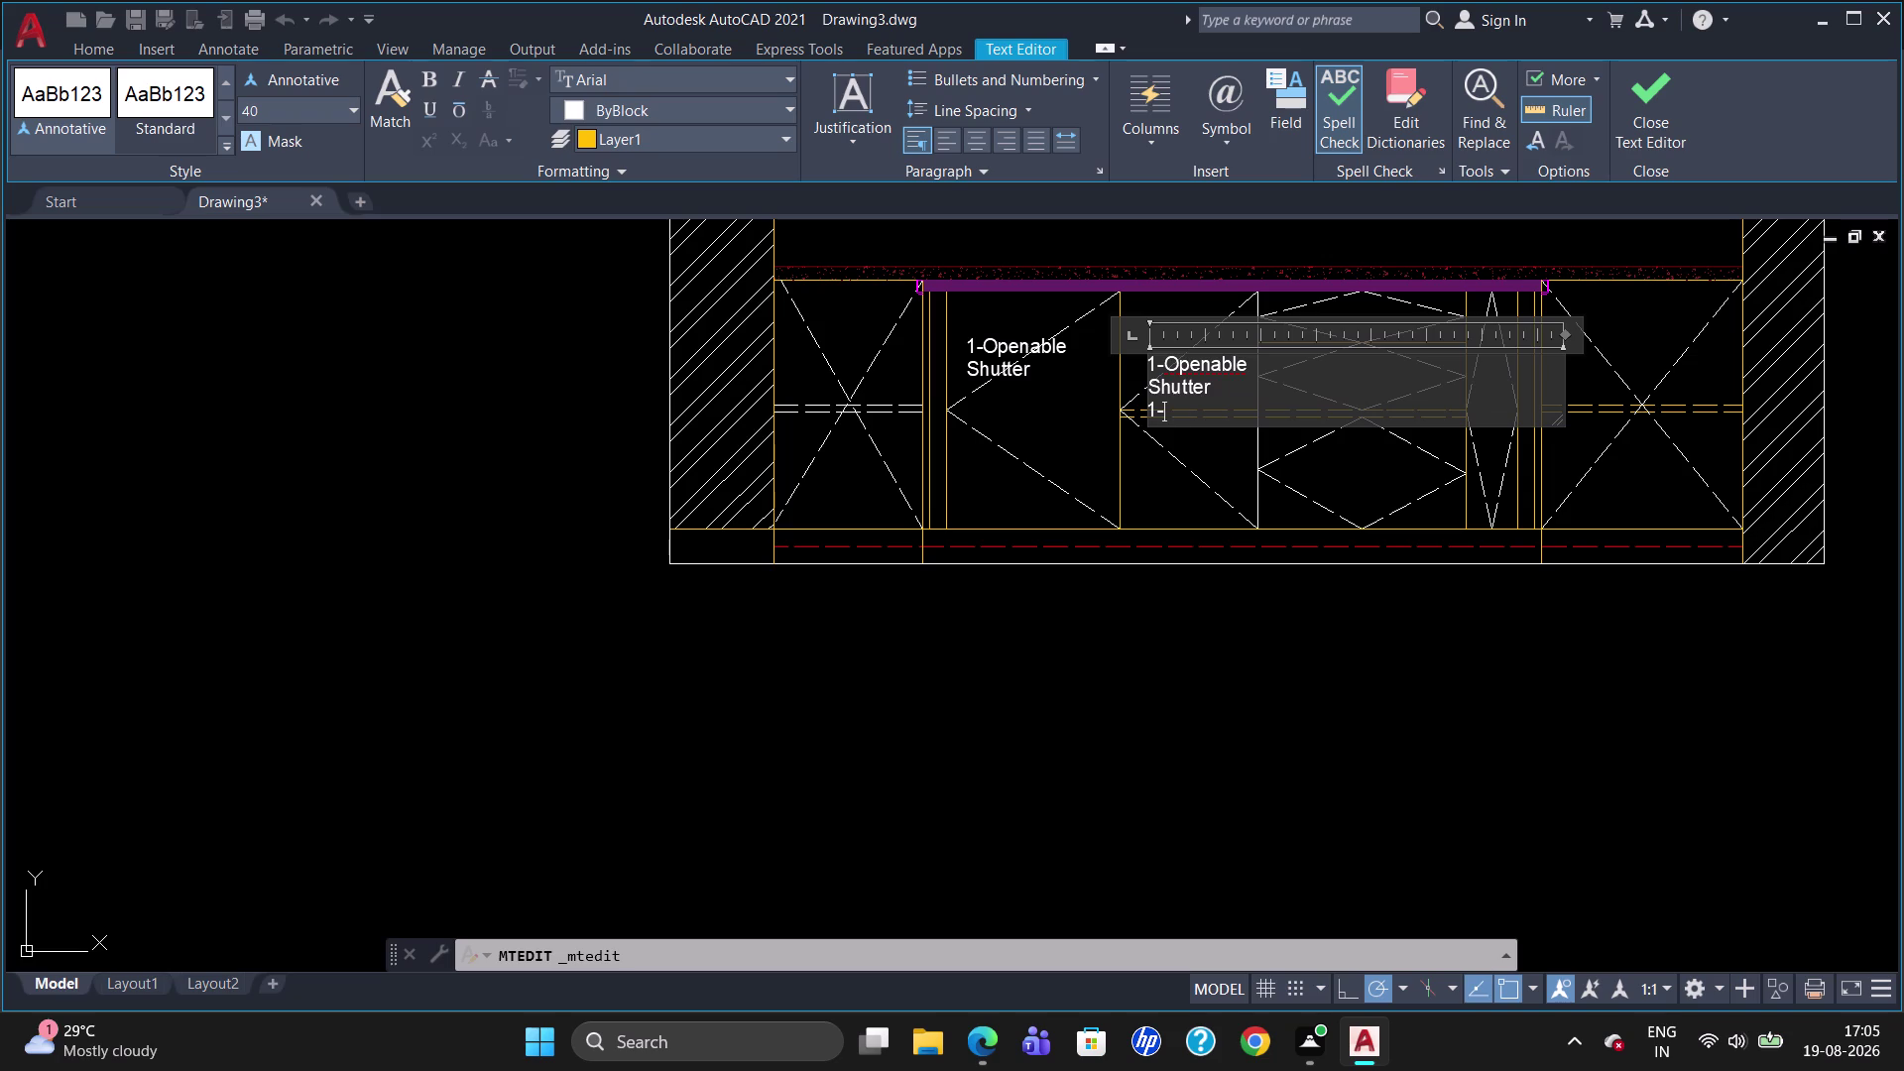
key(l)
text(oose)
key(space)
key(s)
text(helf)
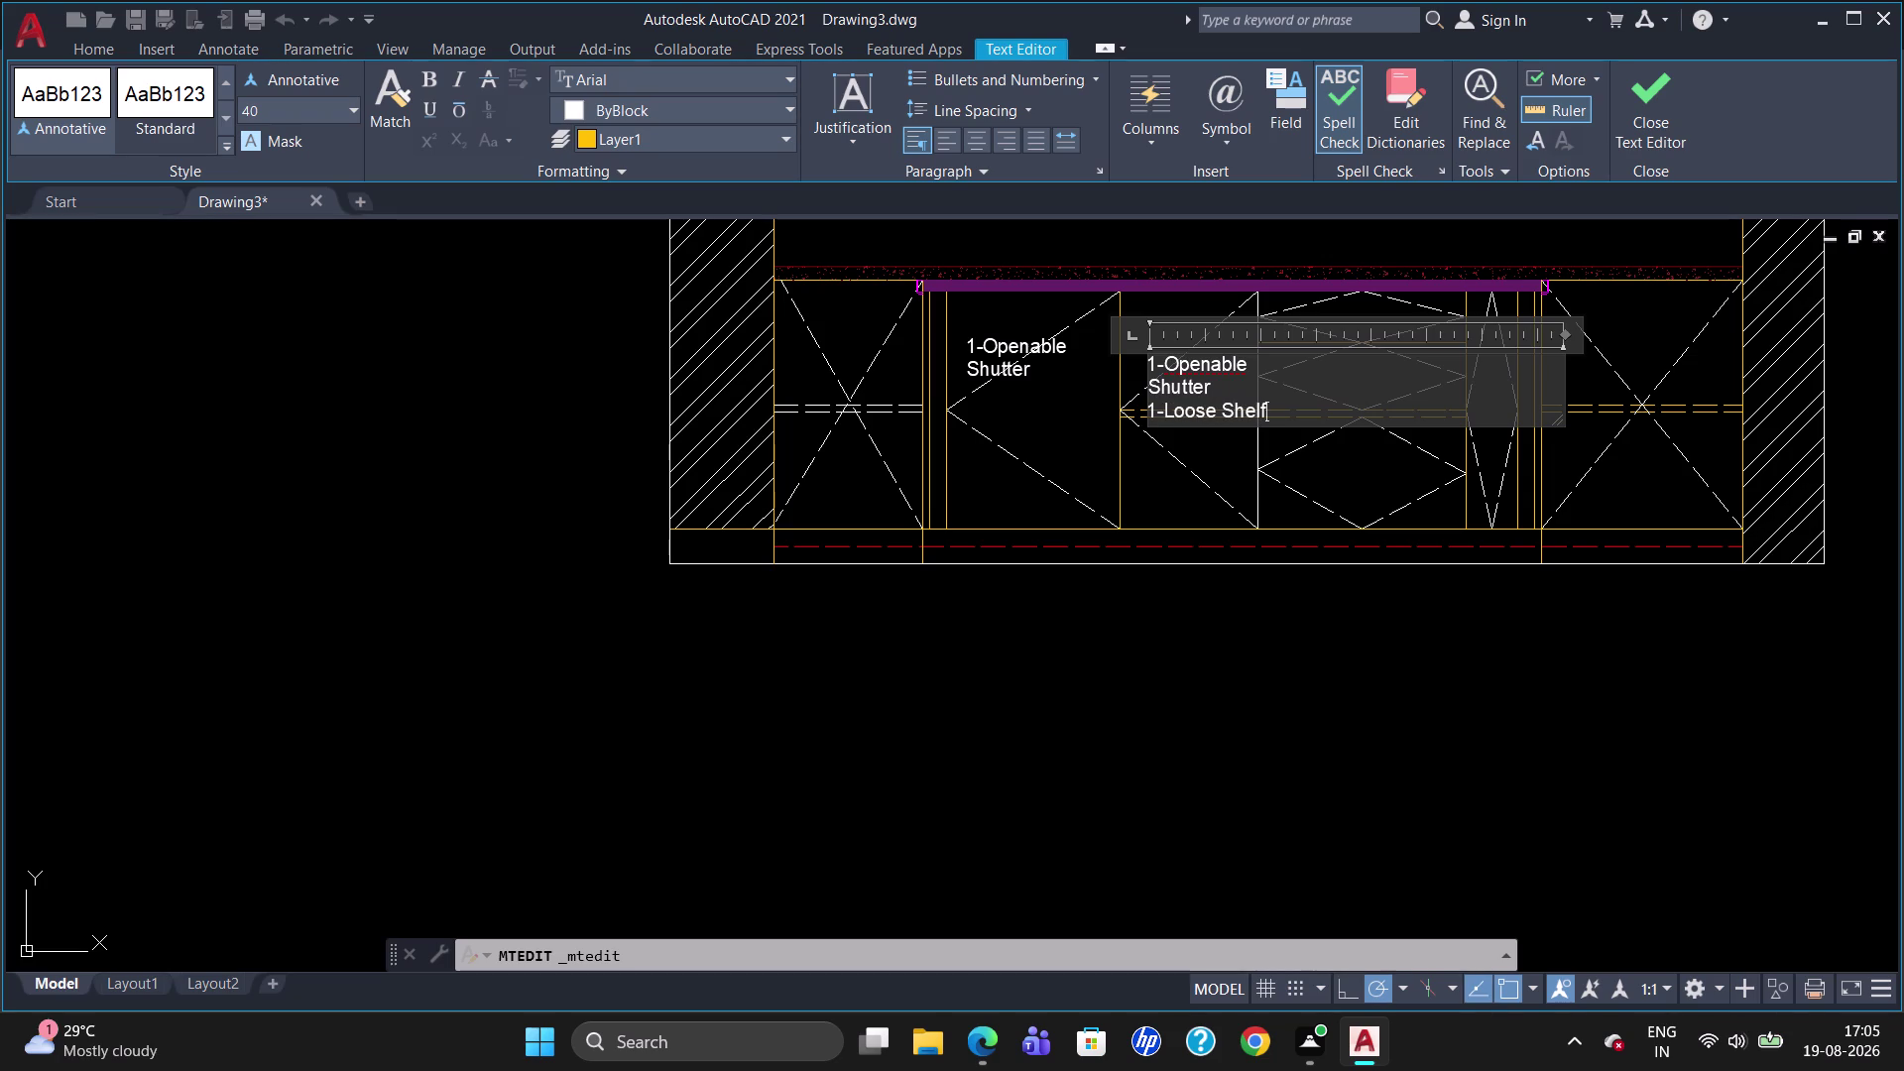
click(1194, 462)
Move the second label up so it is level with the first label.
click(1186, 371)
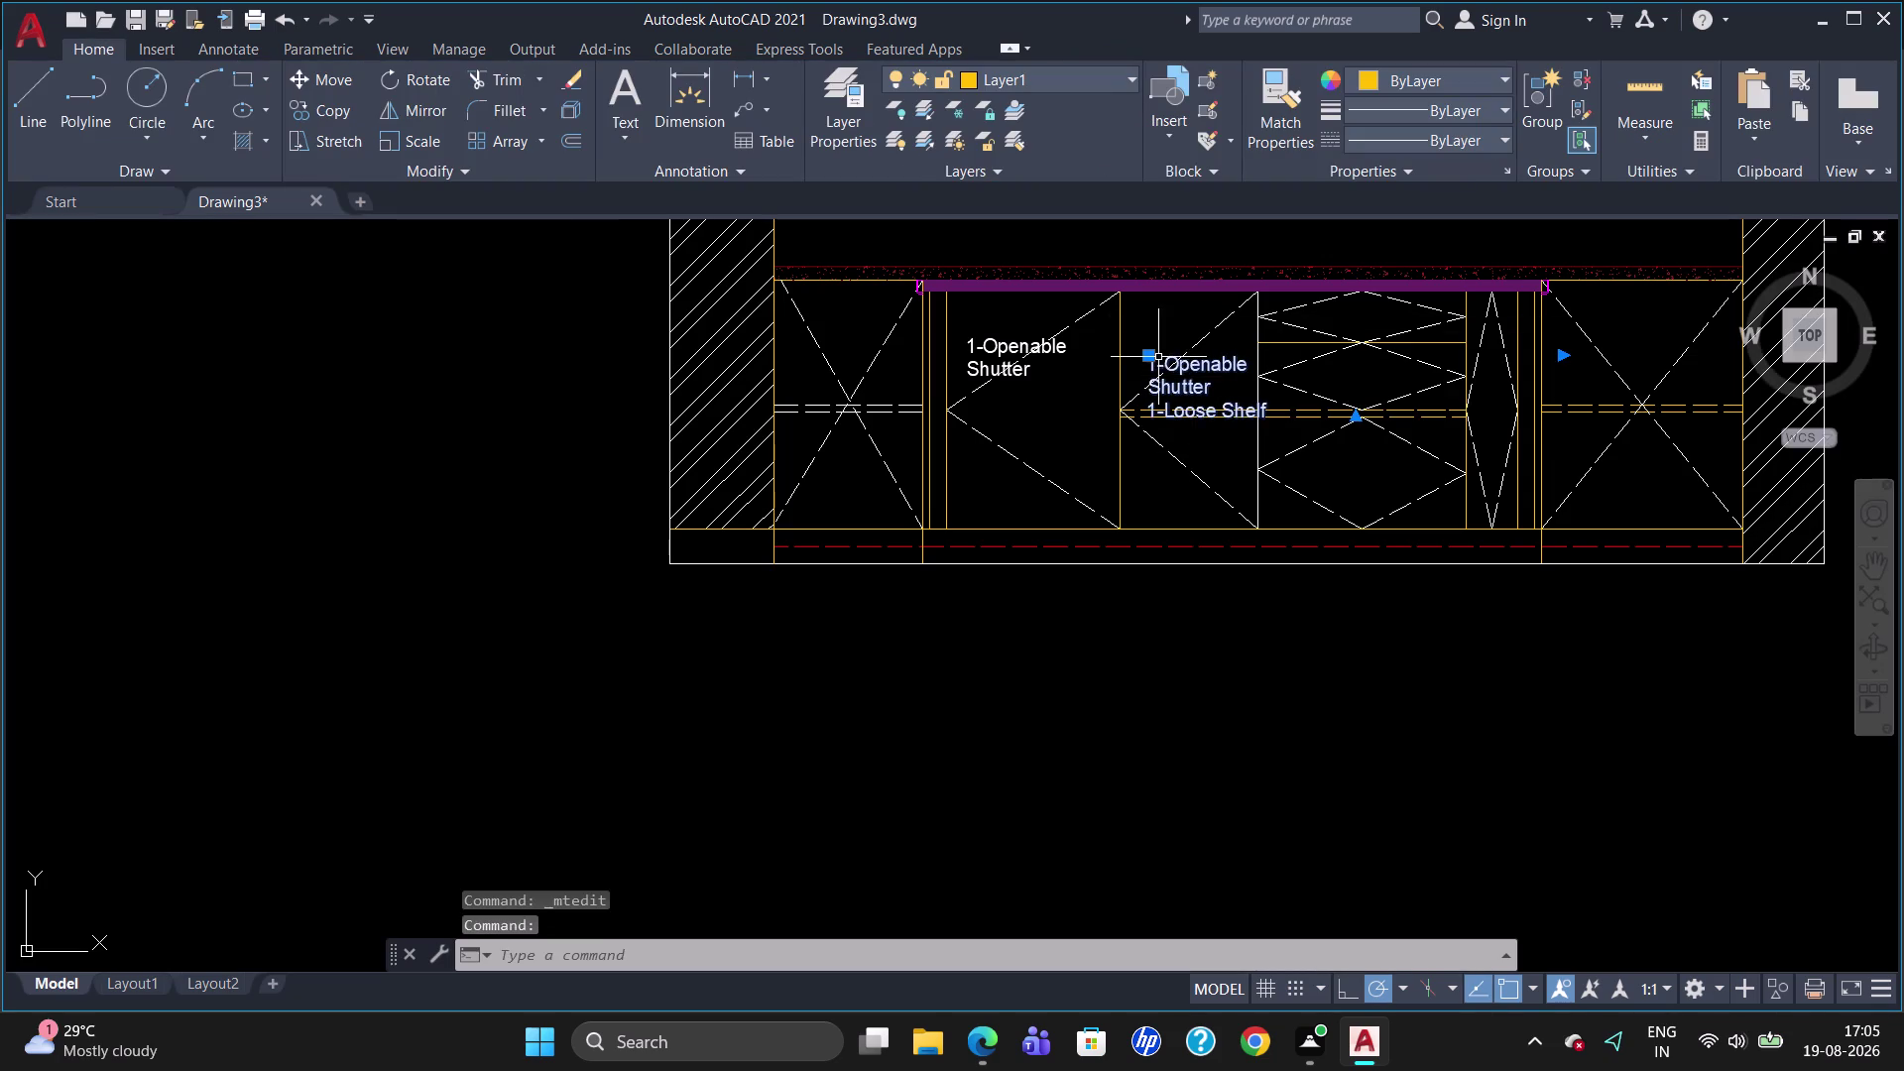
click(1150, 352)
click(1143, 321)
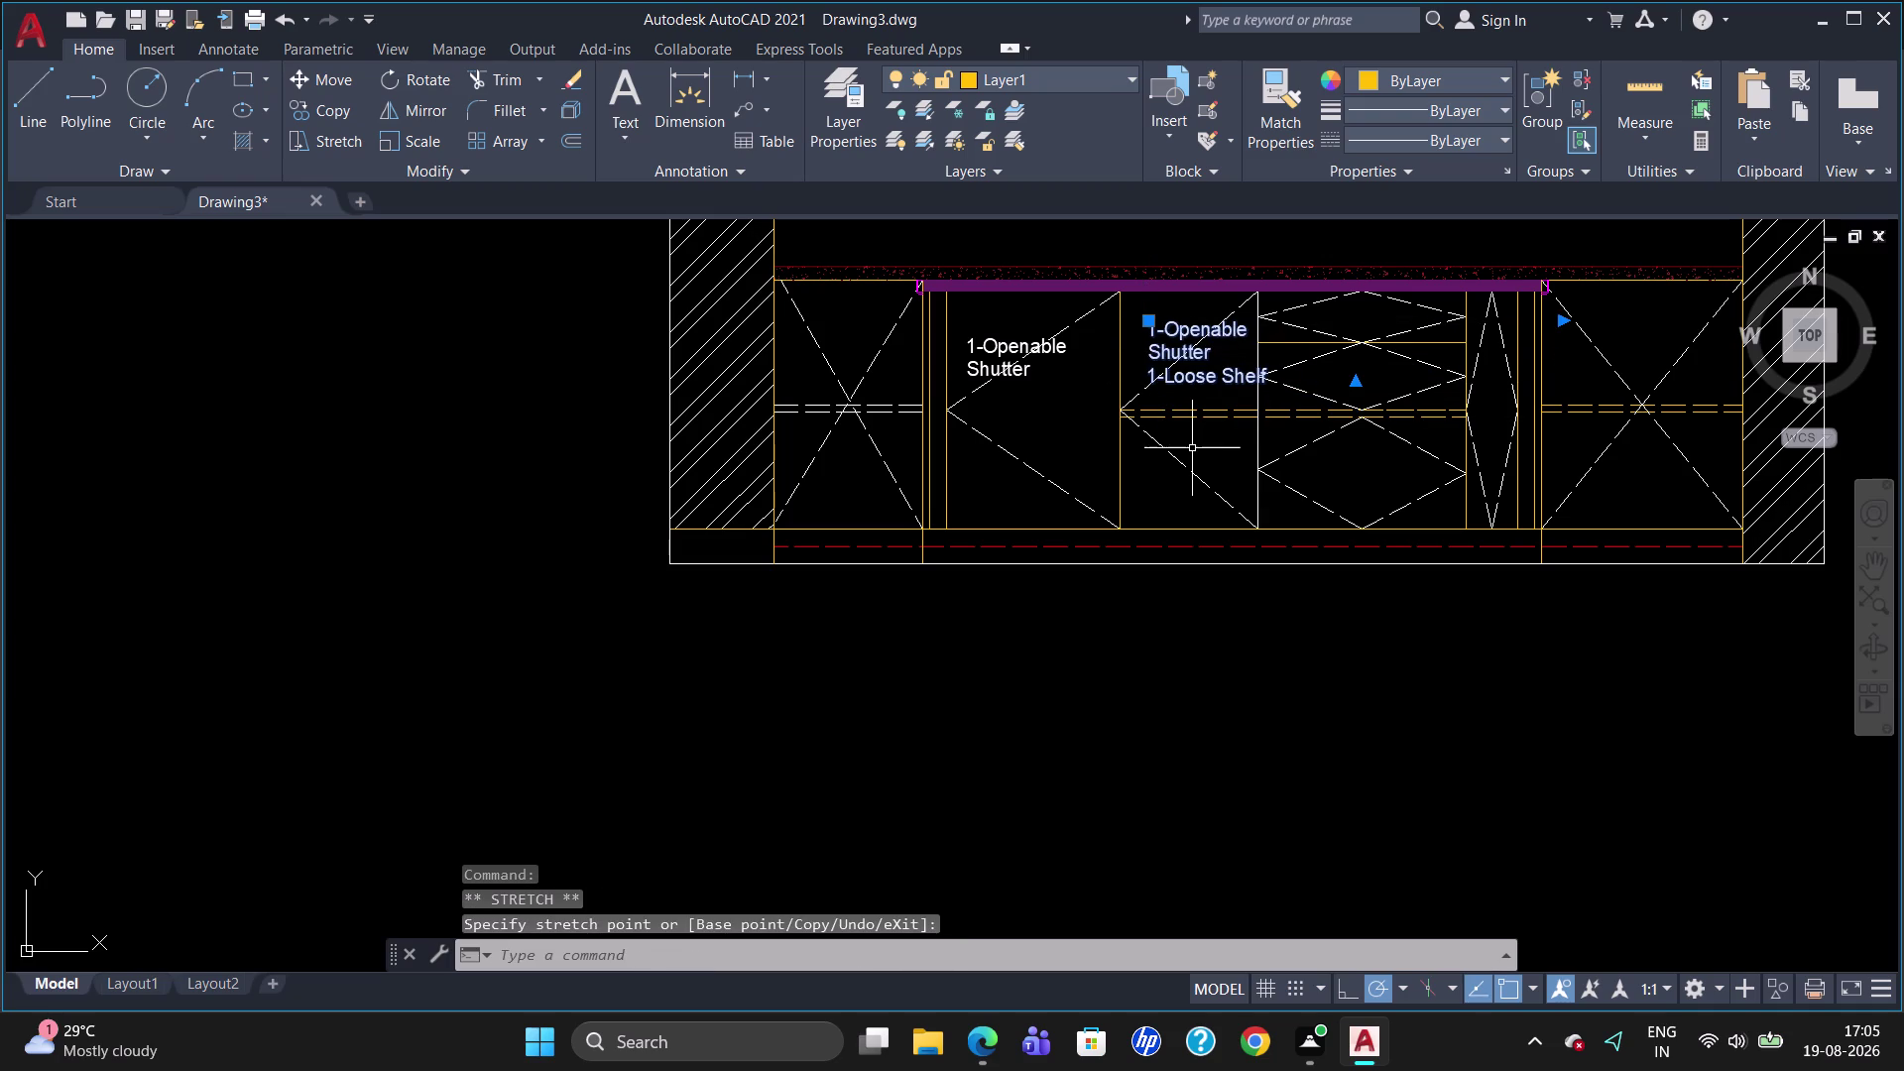
click(1194, 448)
key(Escape)
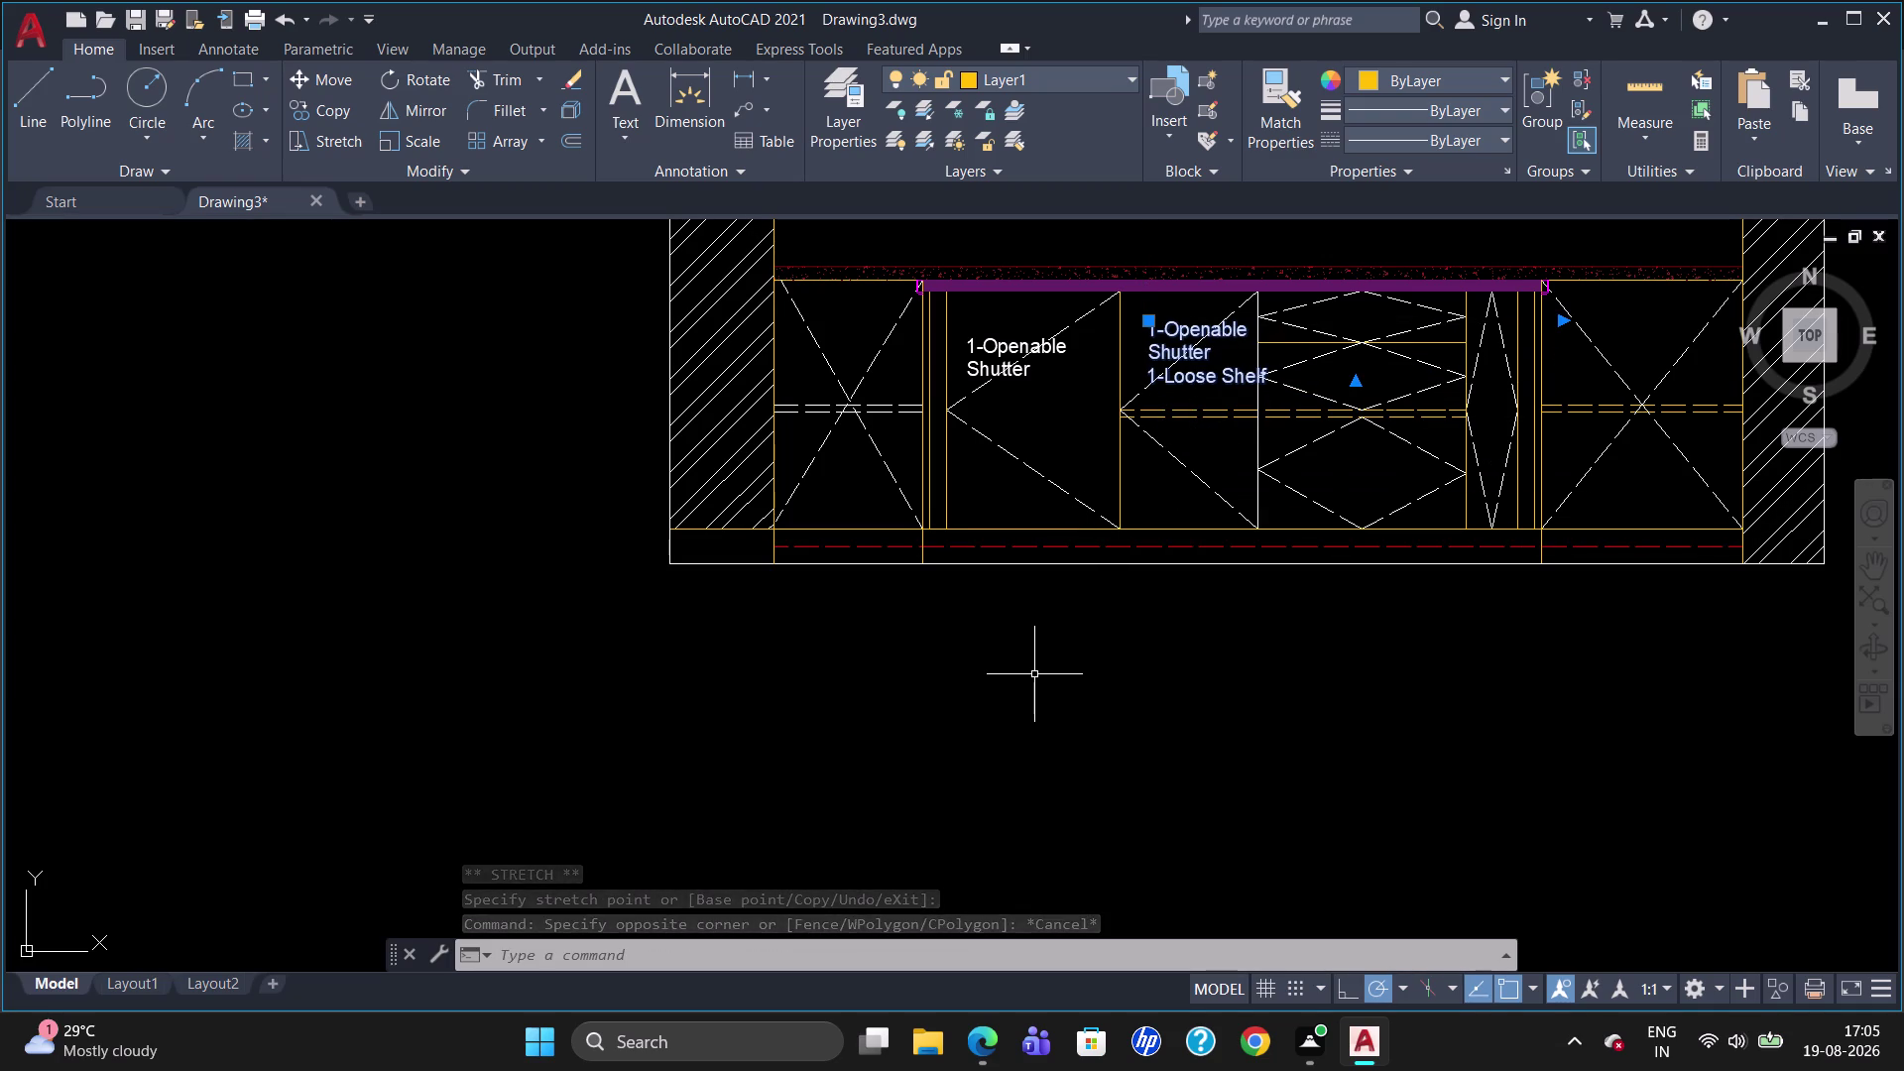
Create a text box below the elevation with text height 40.
key(t)
key(Return)
click(1004, 664)
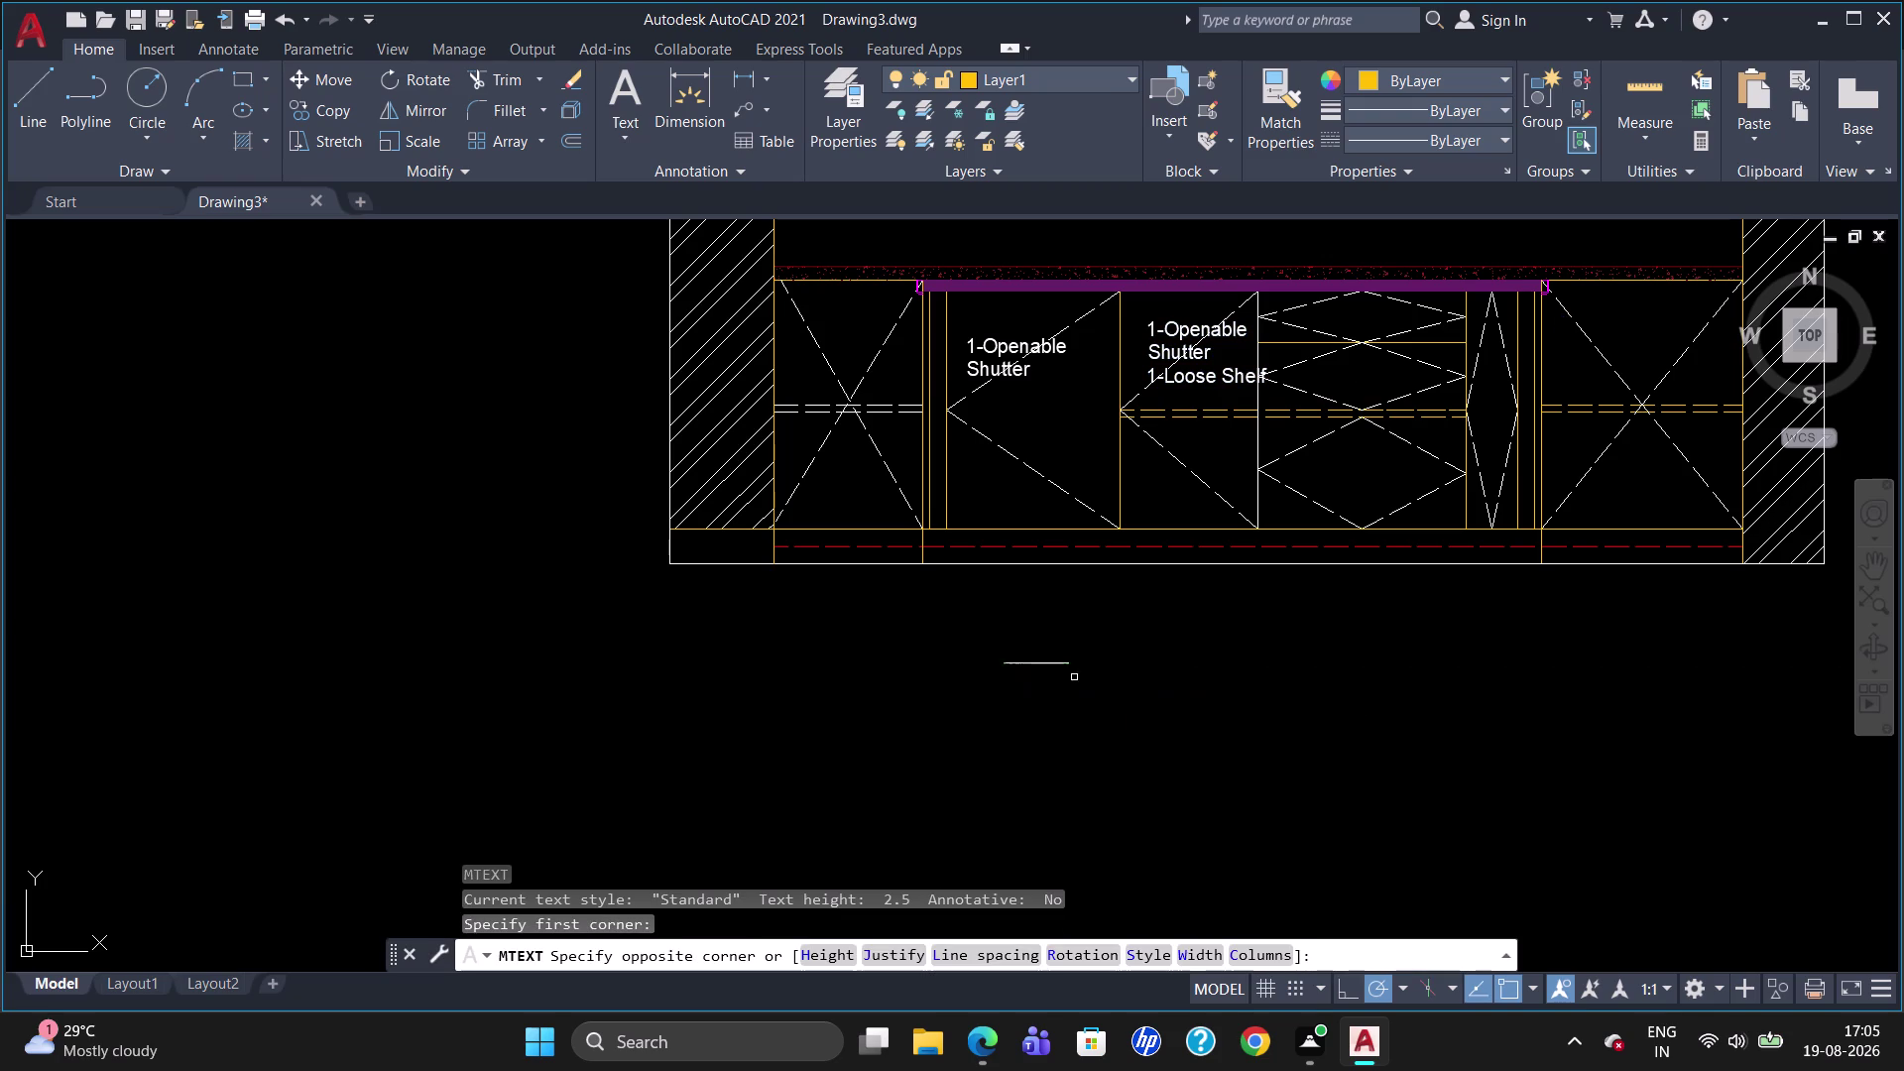
click(1275, 726)
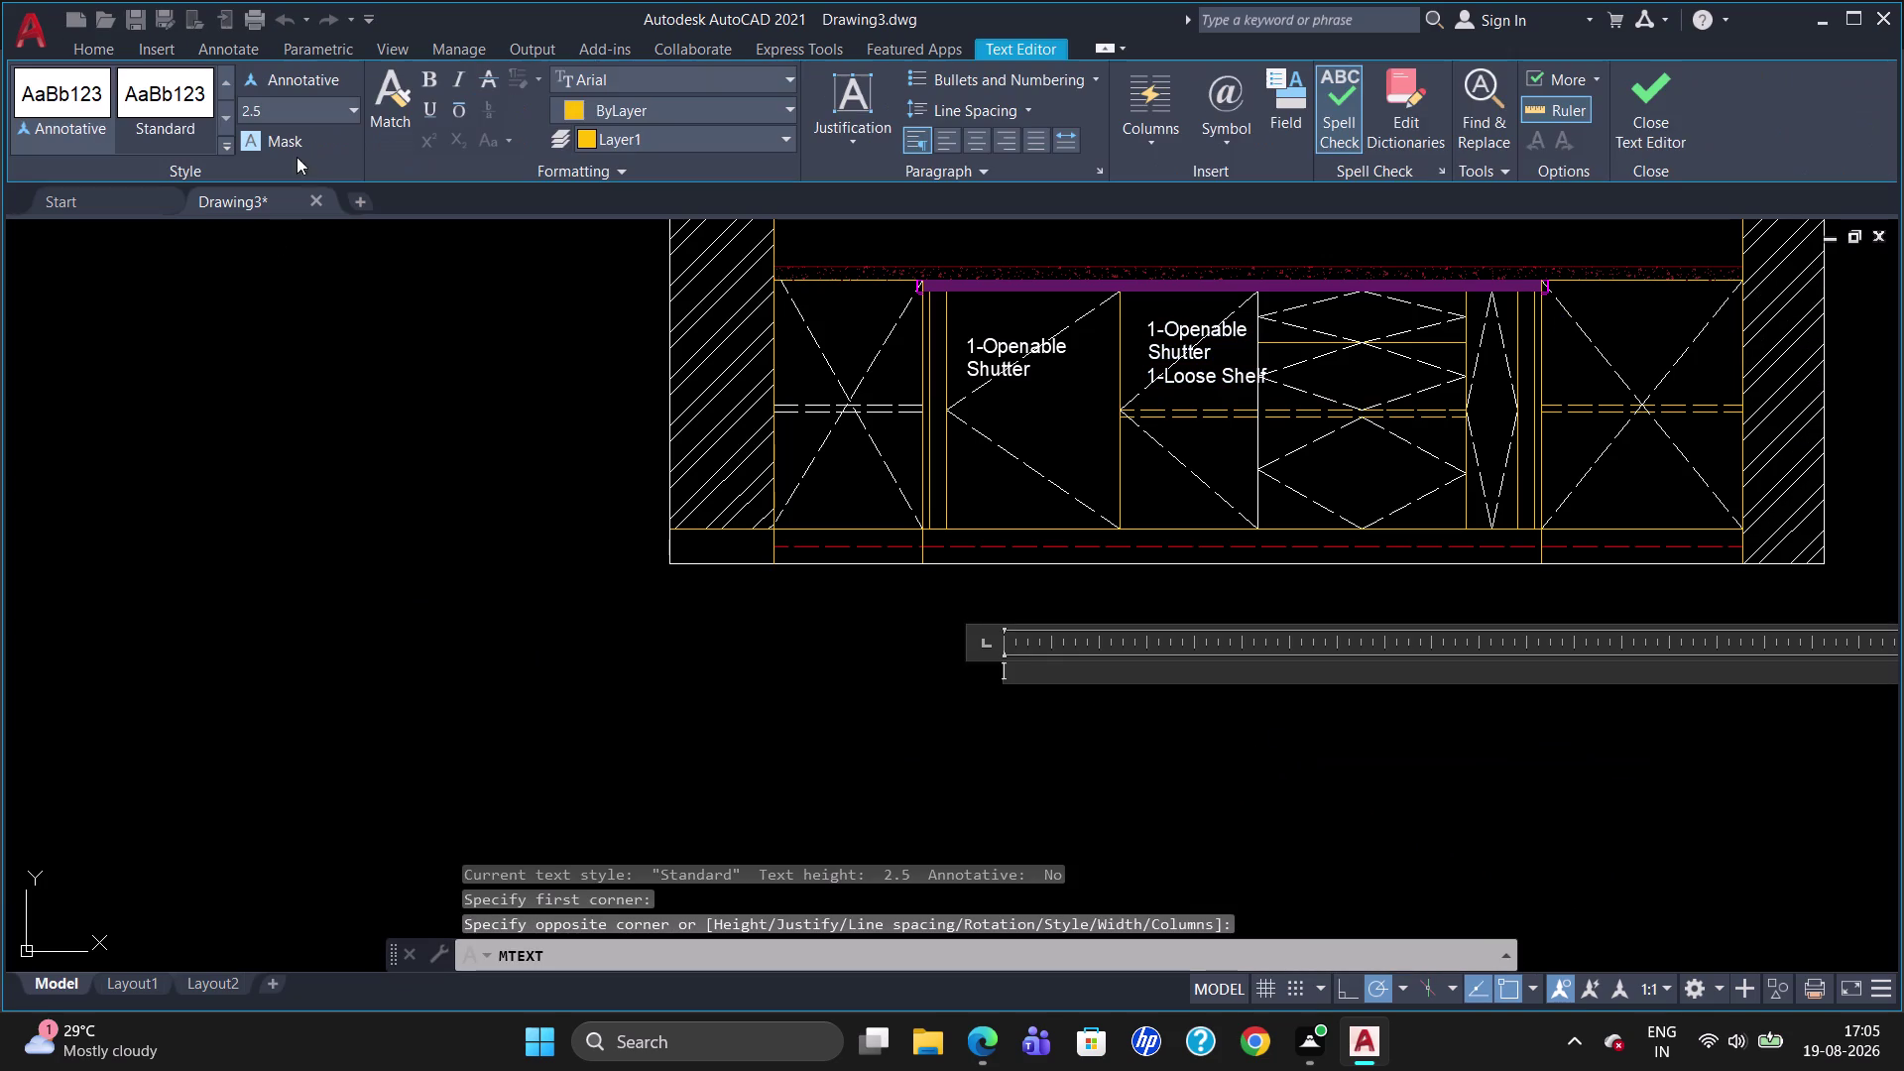
click(297, 106)
key(BackSpace)
text(40)
key(Return)
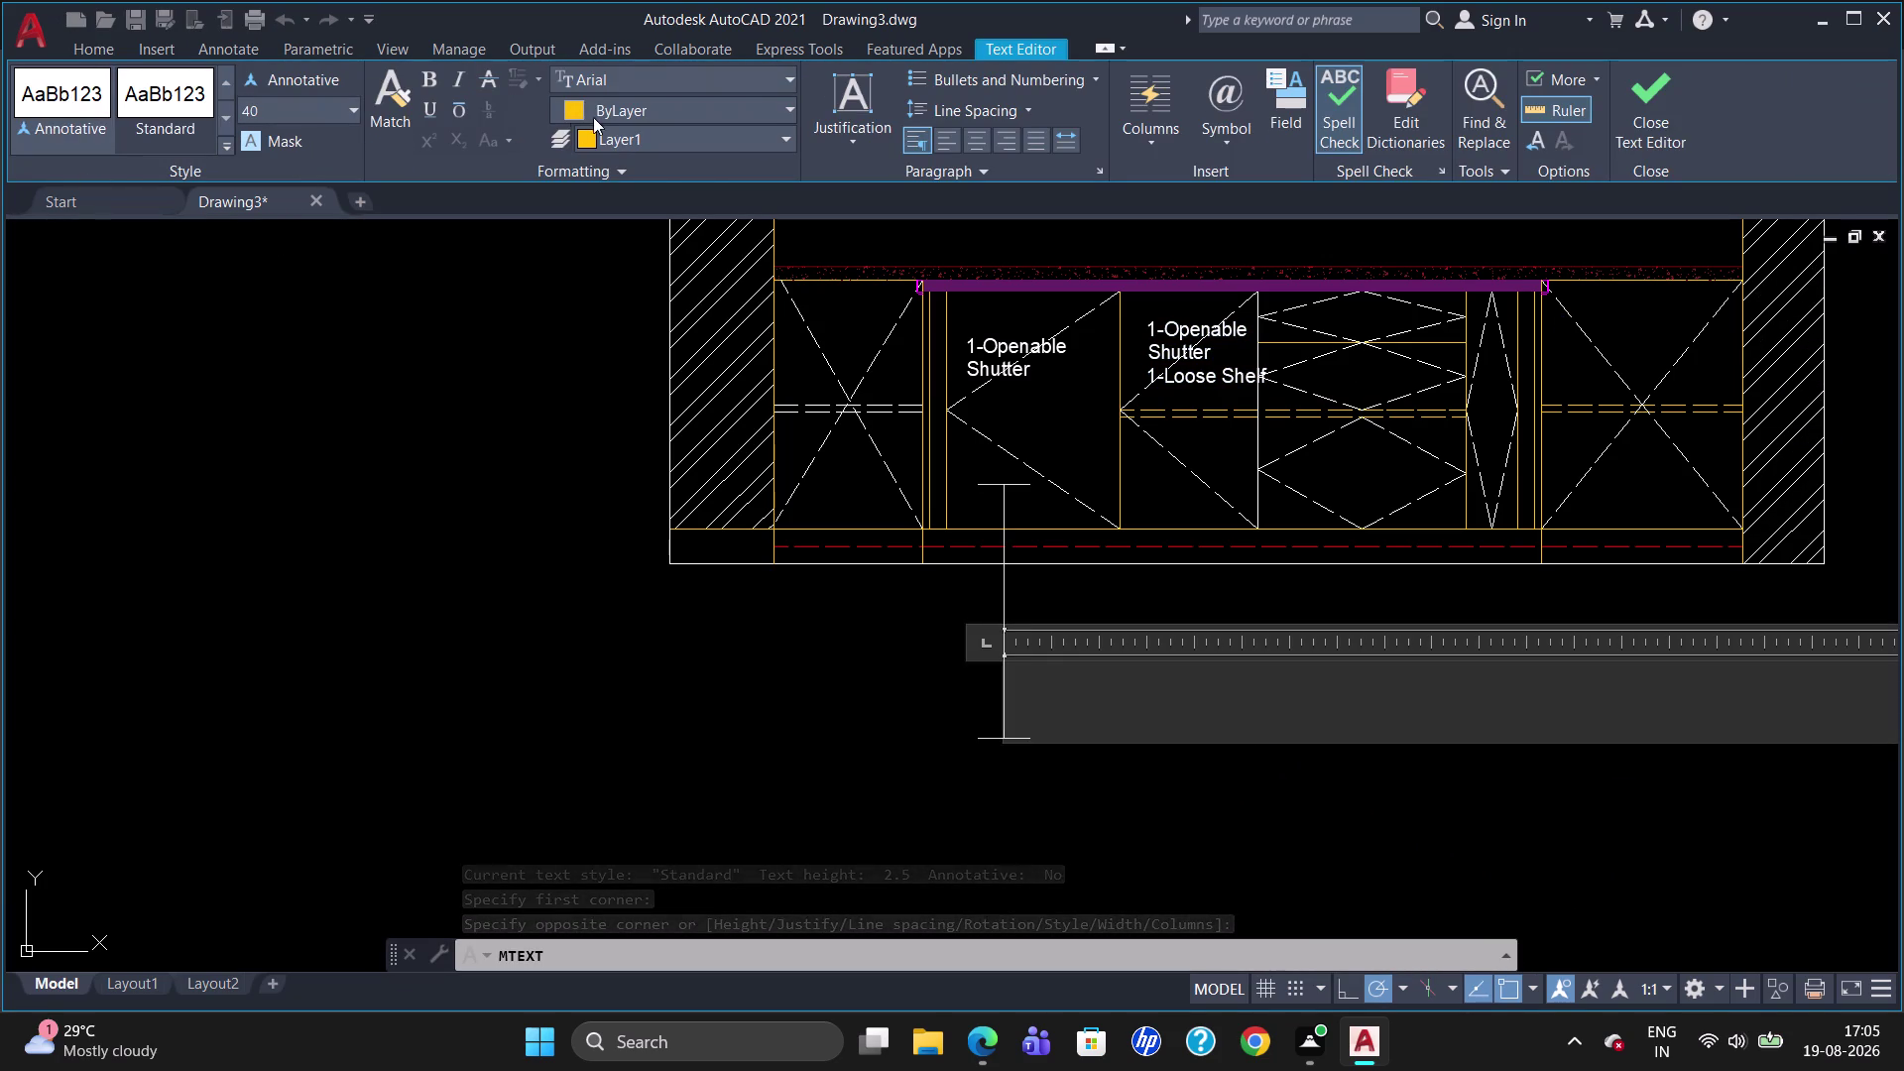
click(590, 108)
click(577, 171)
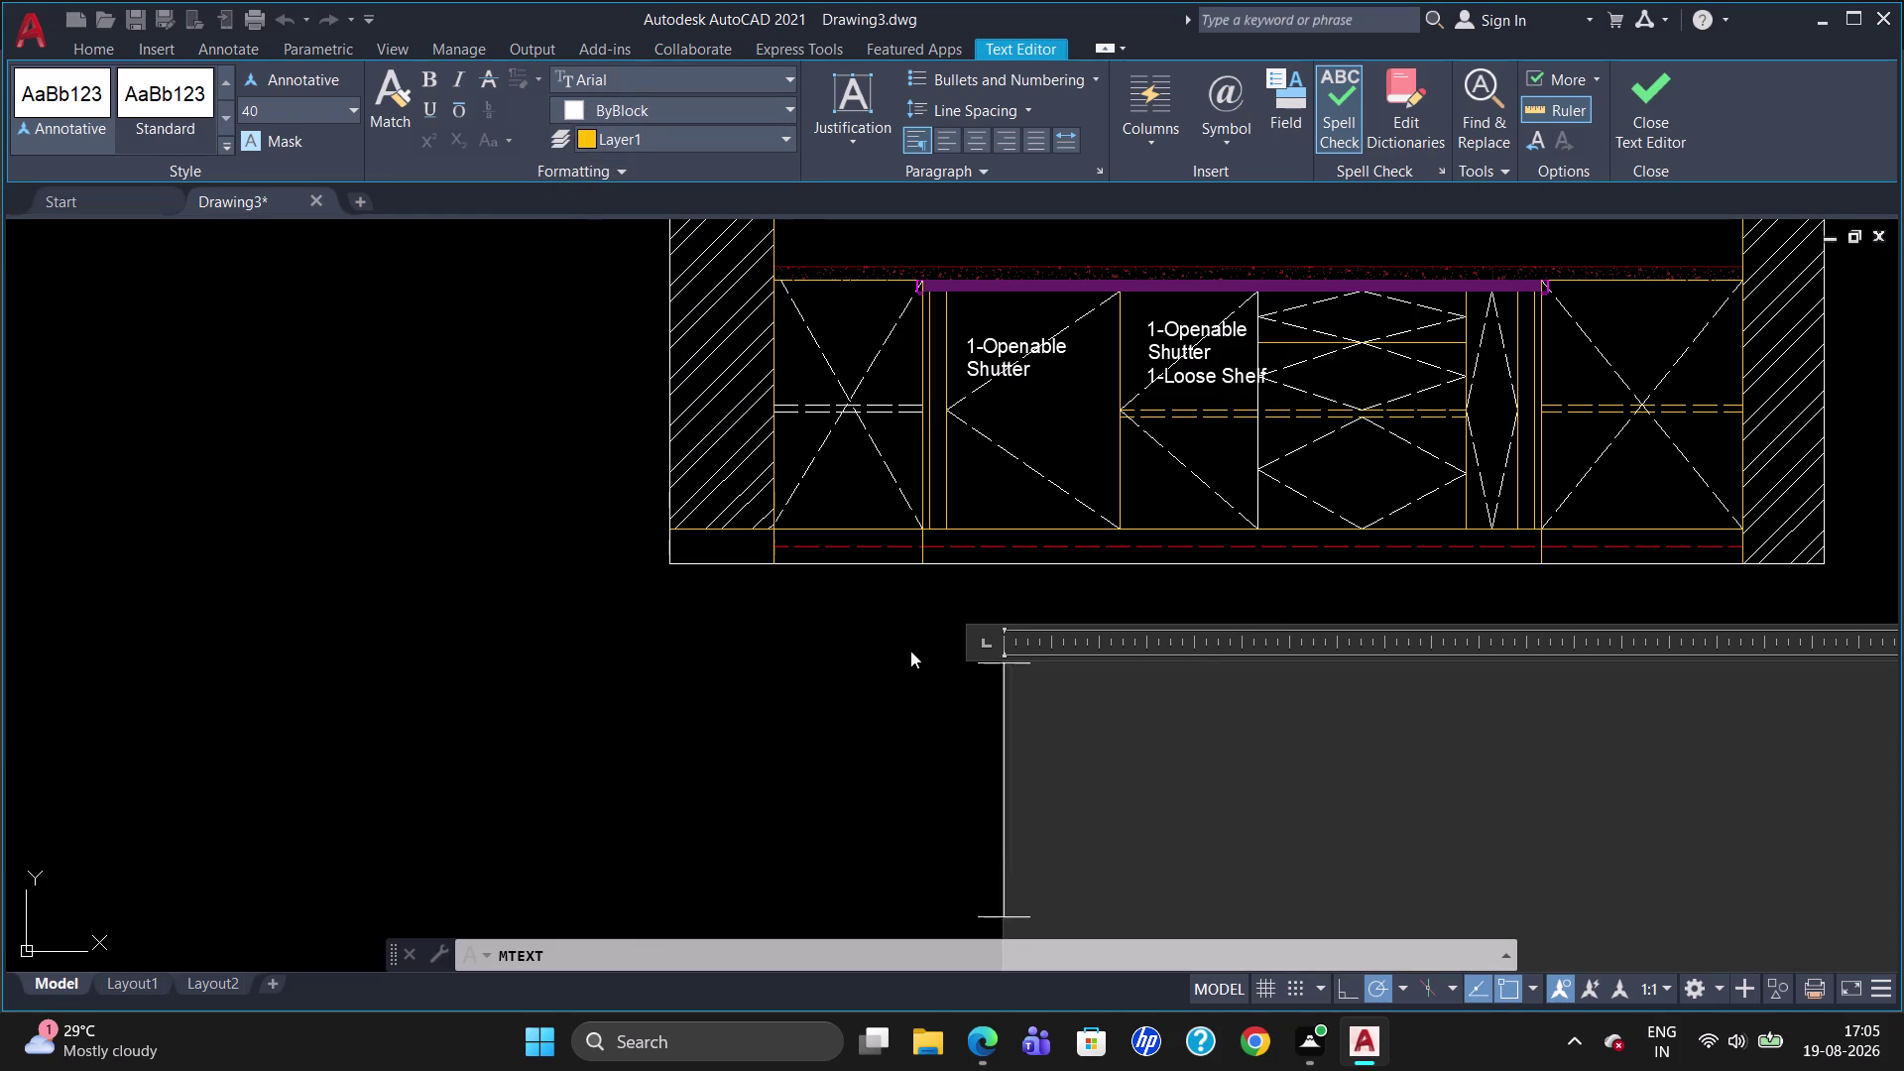
Enter the caption 'Blind Corner Unit' in the new text box.
key(b)
text(lind)
key(space)
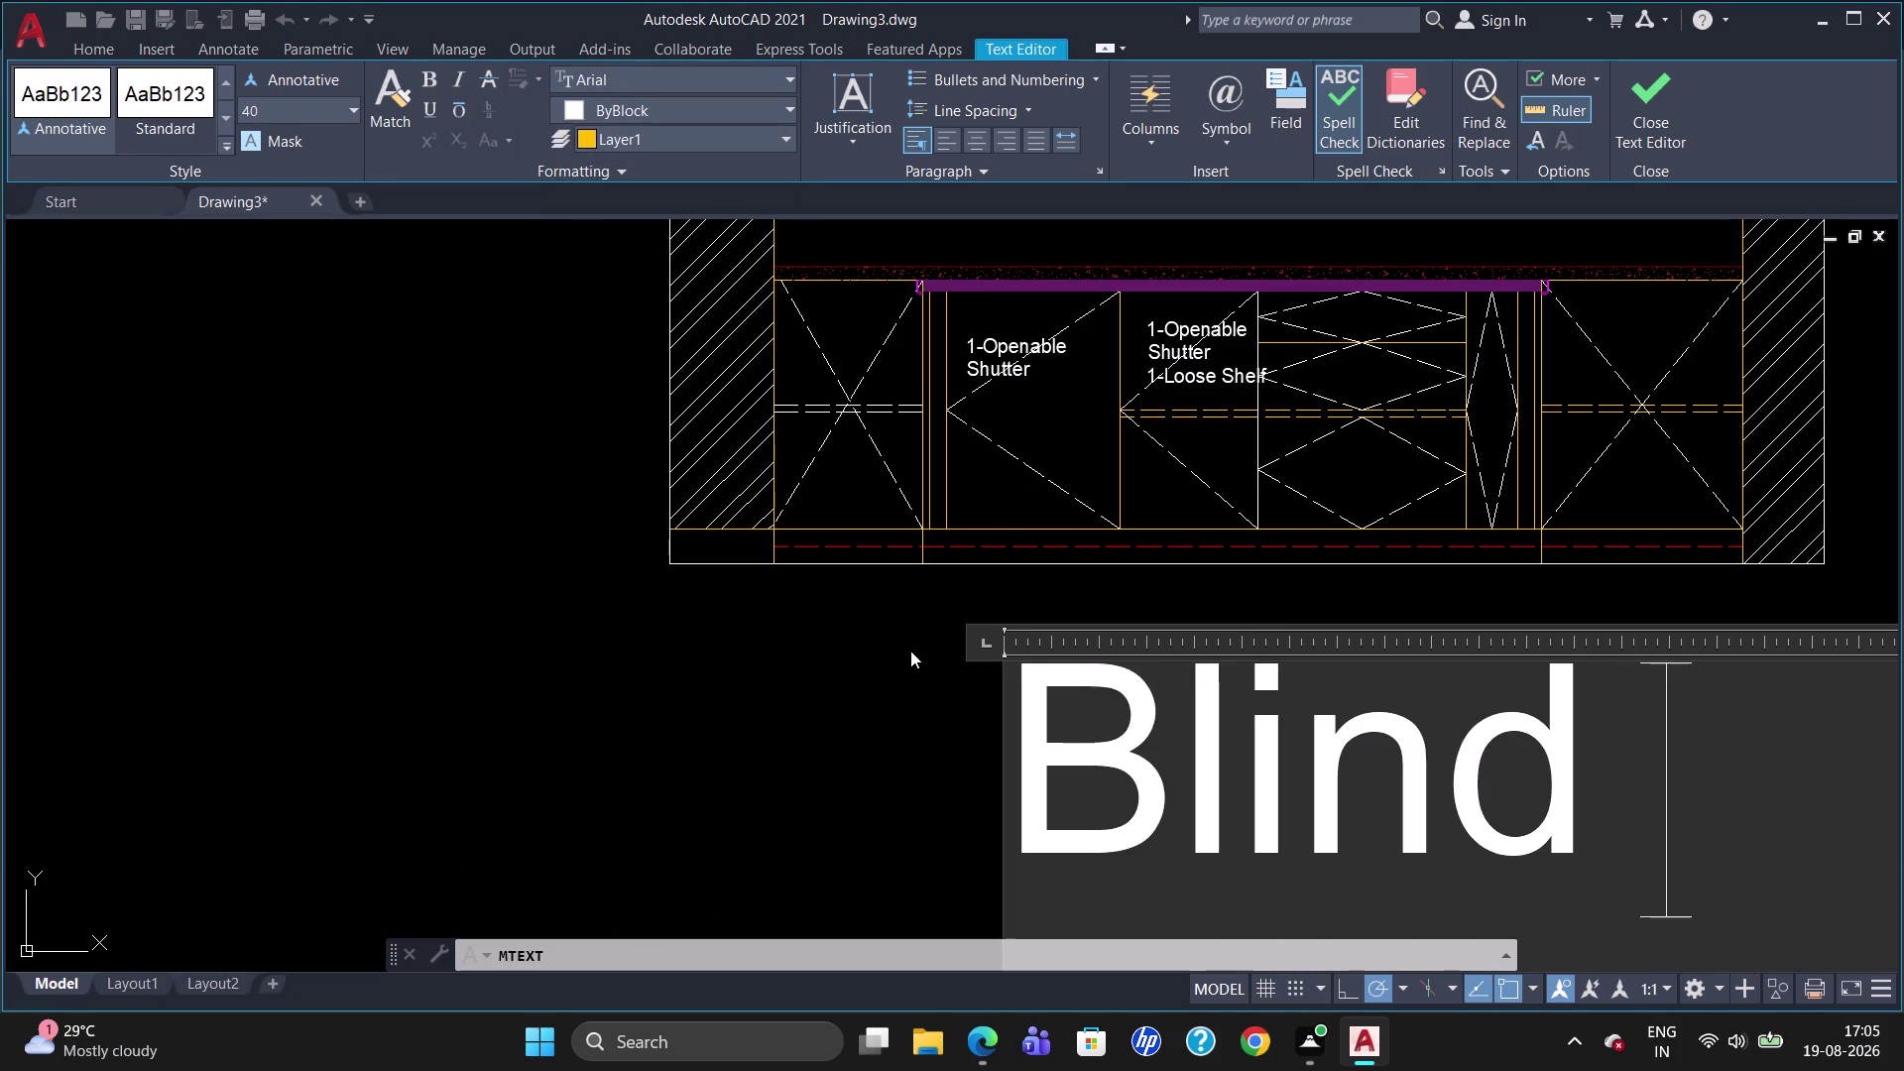
key(c)
key(o)
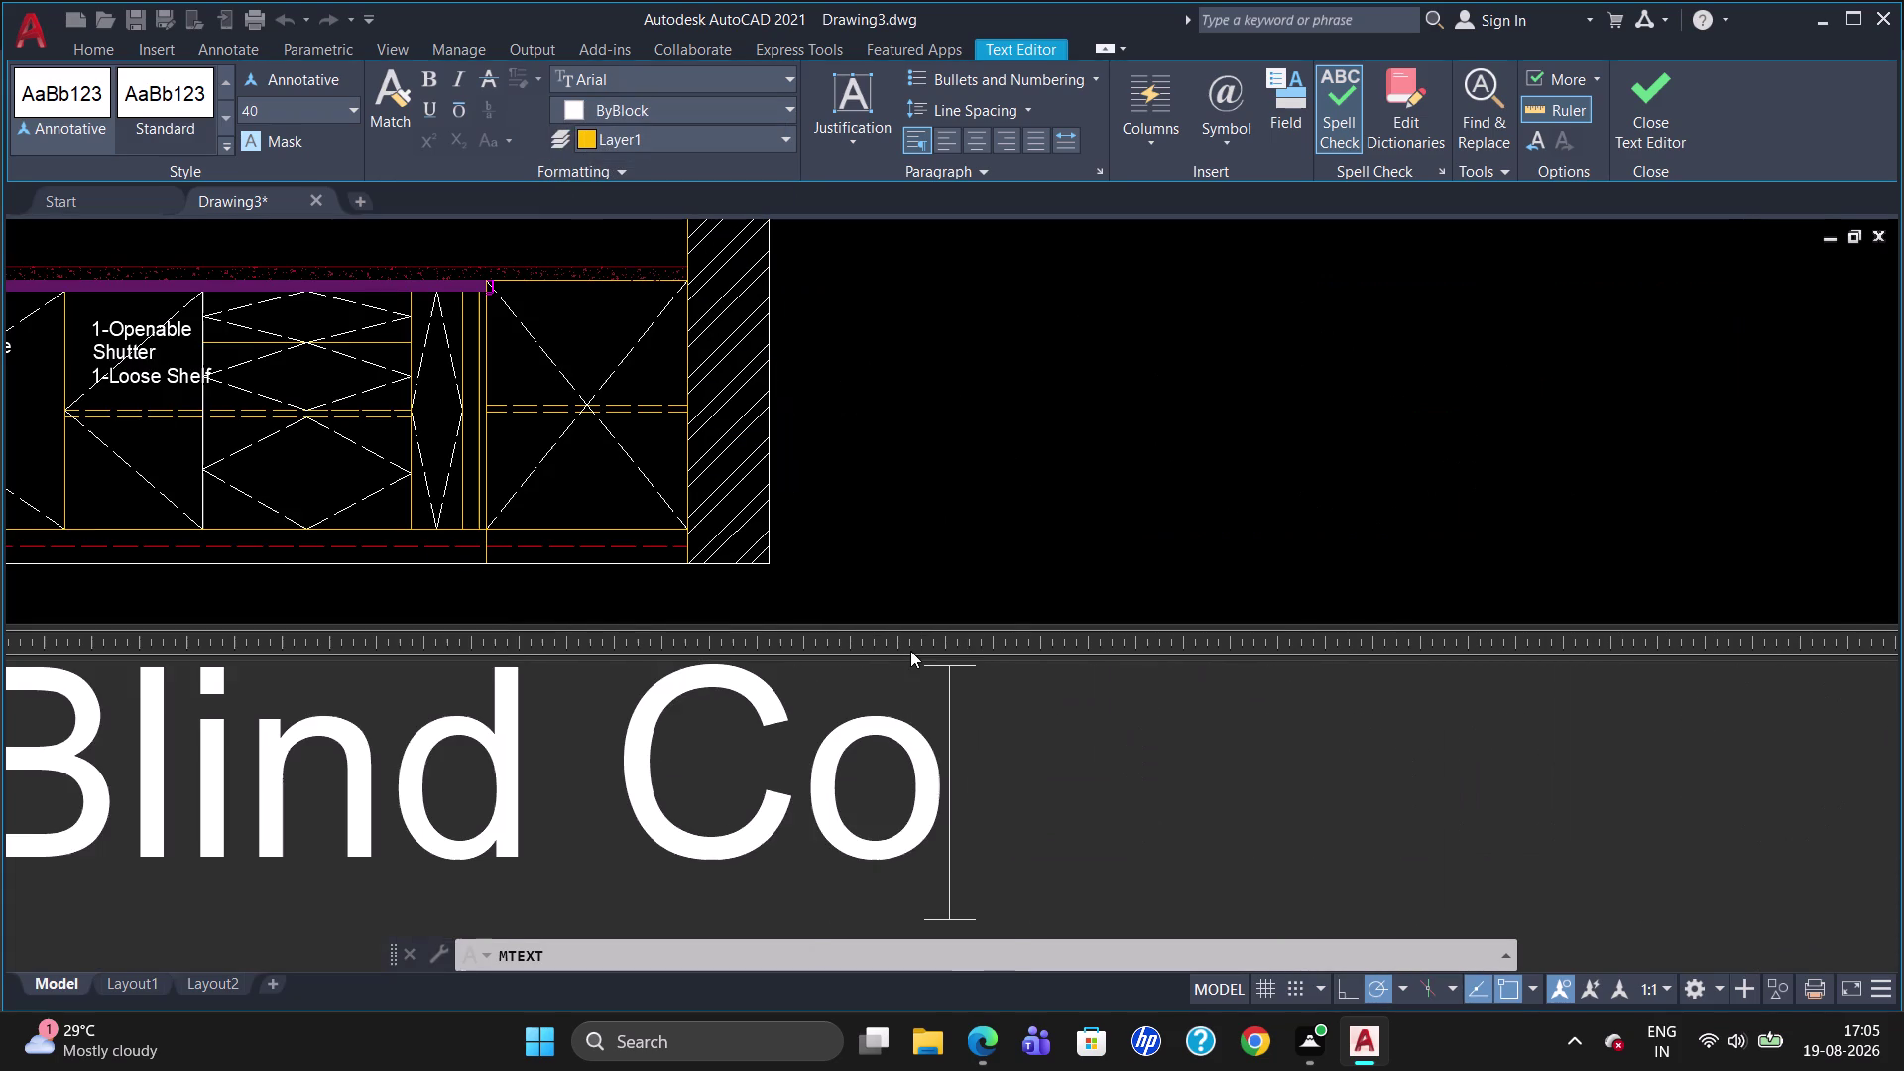
text(rner)
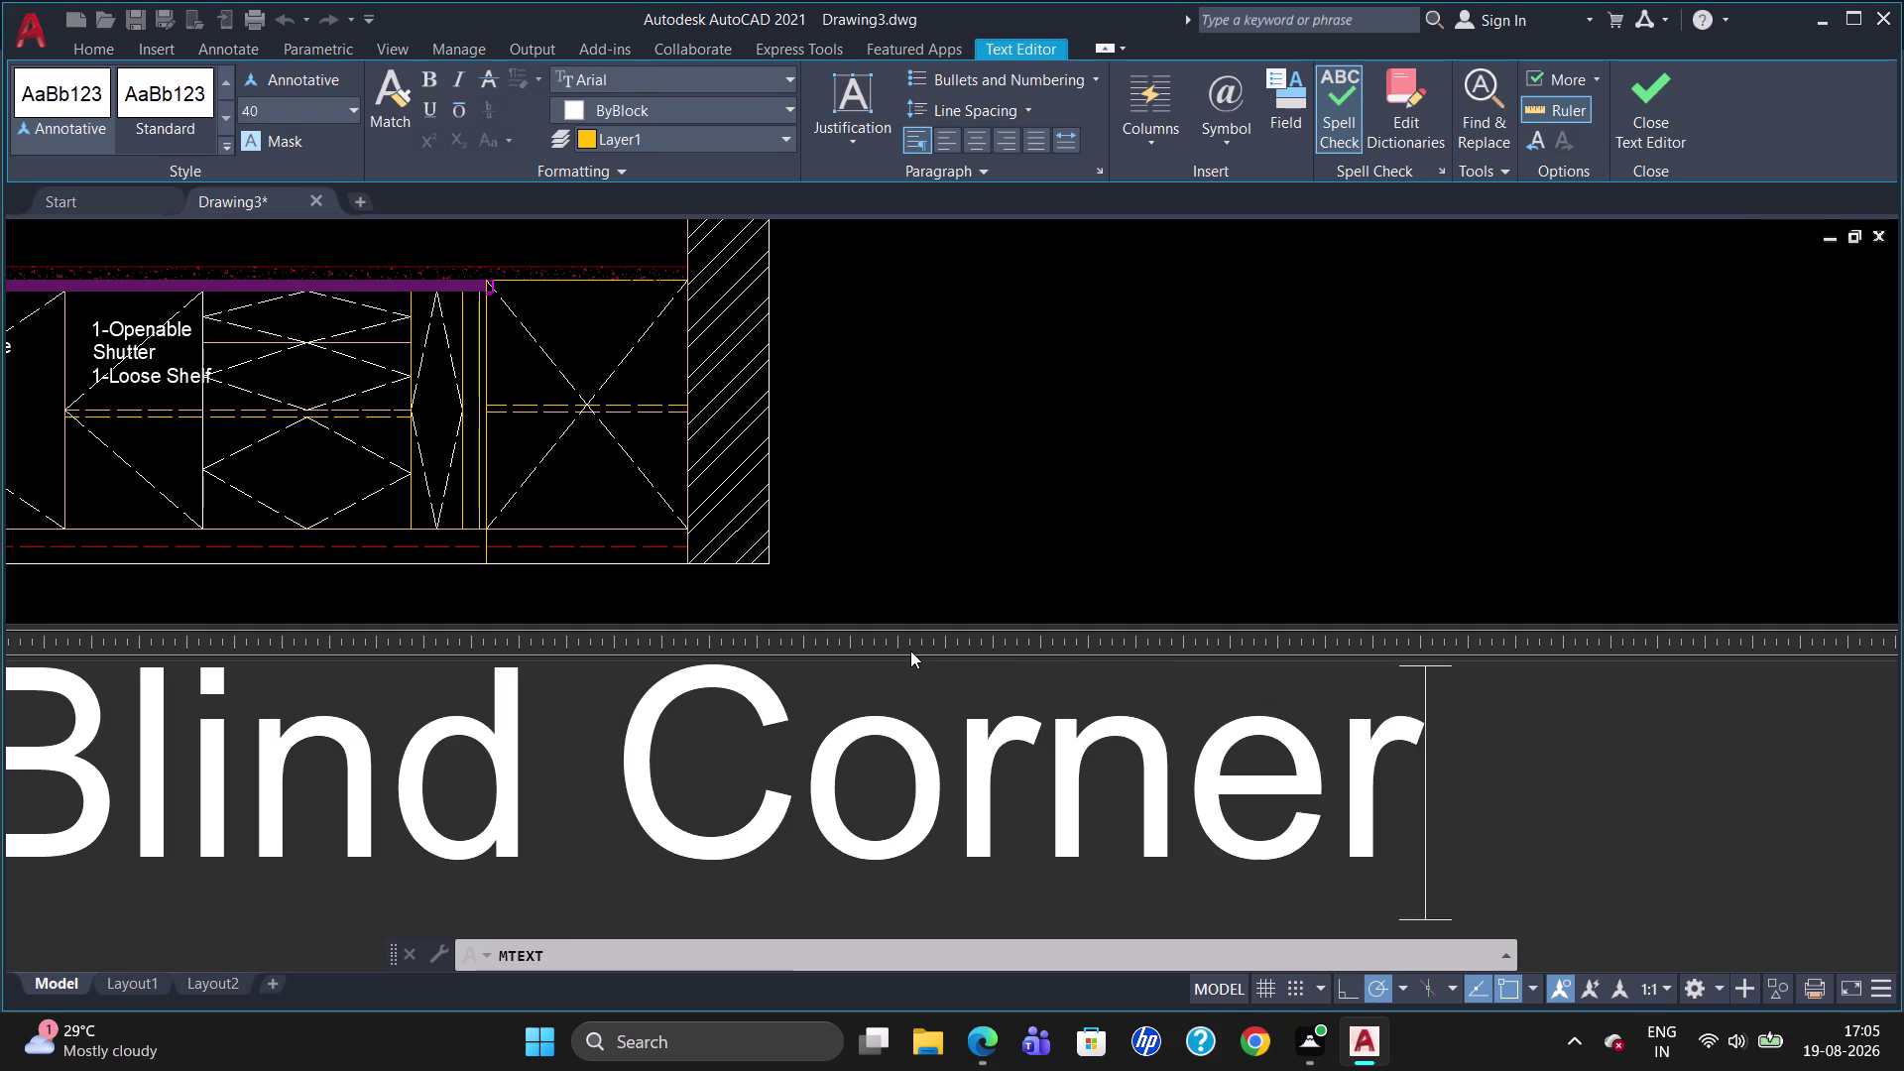
key(space)
key(u)
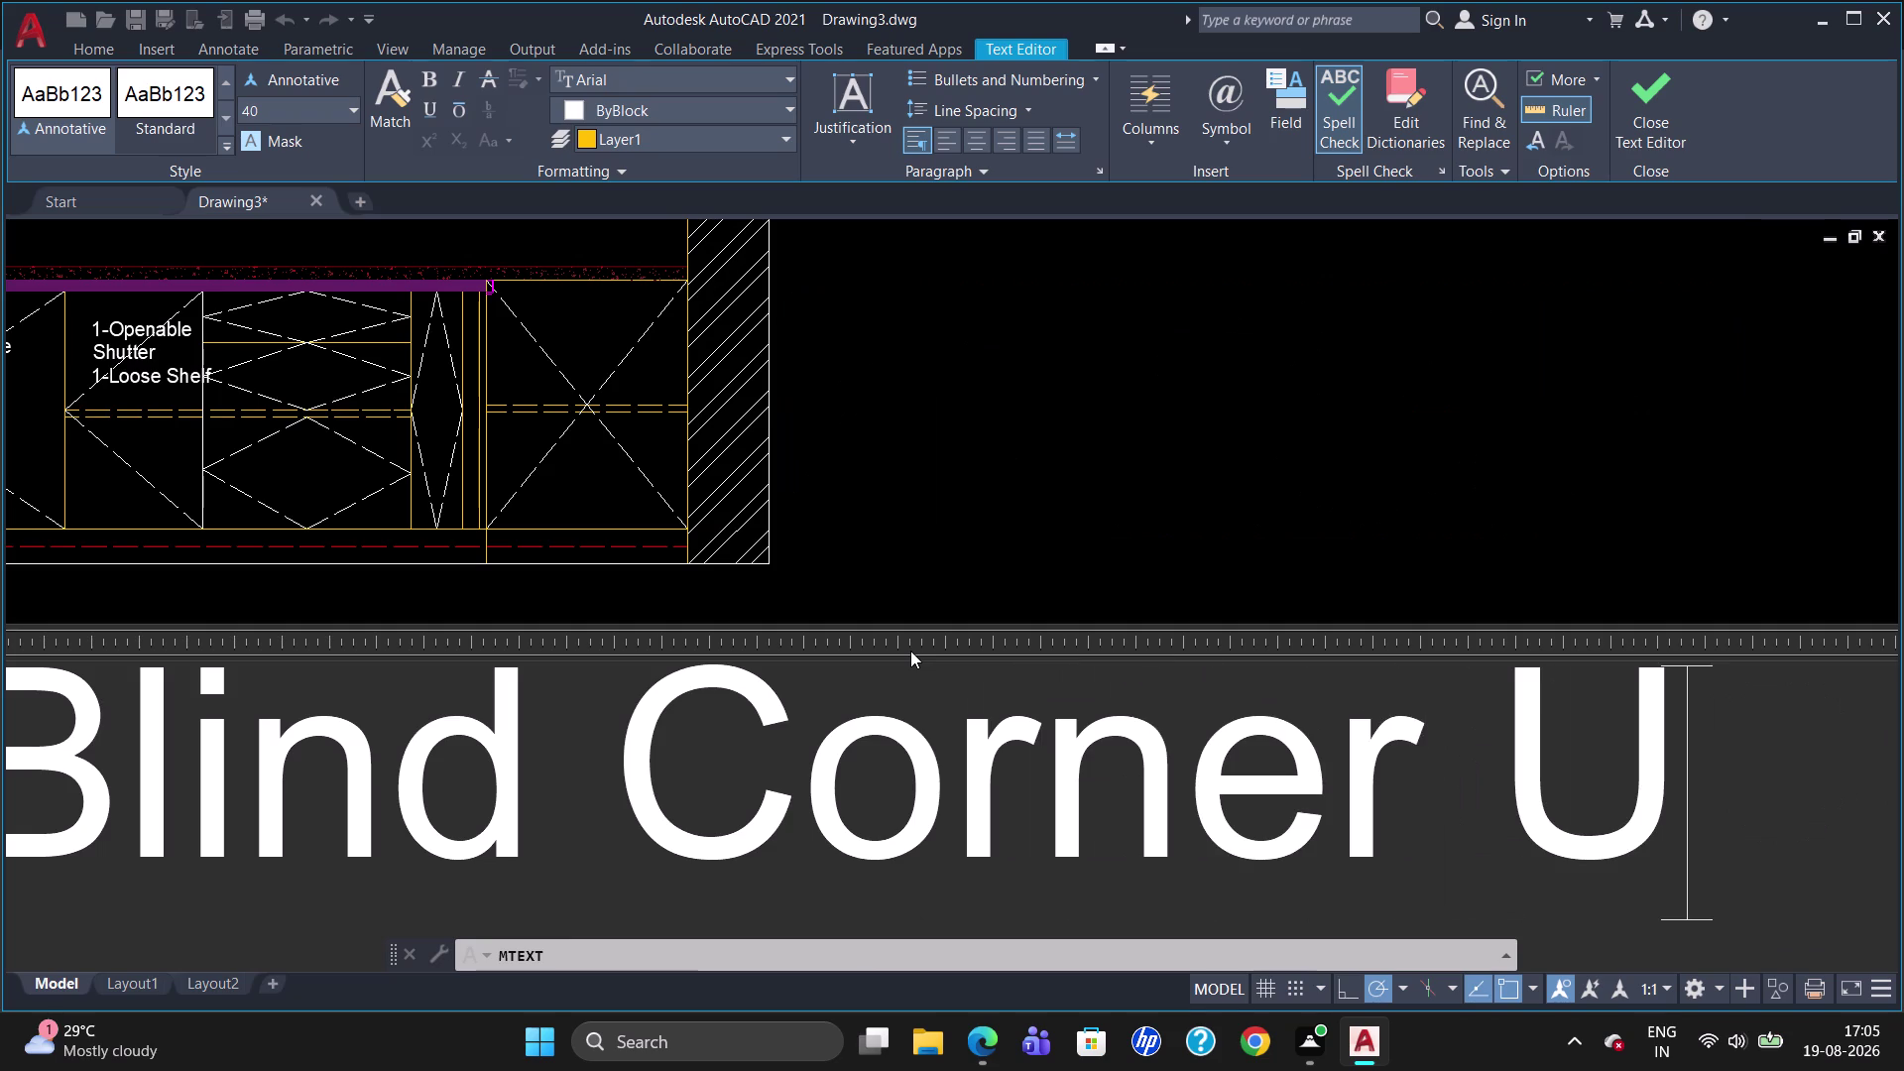
text(nit)
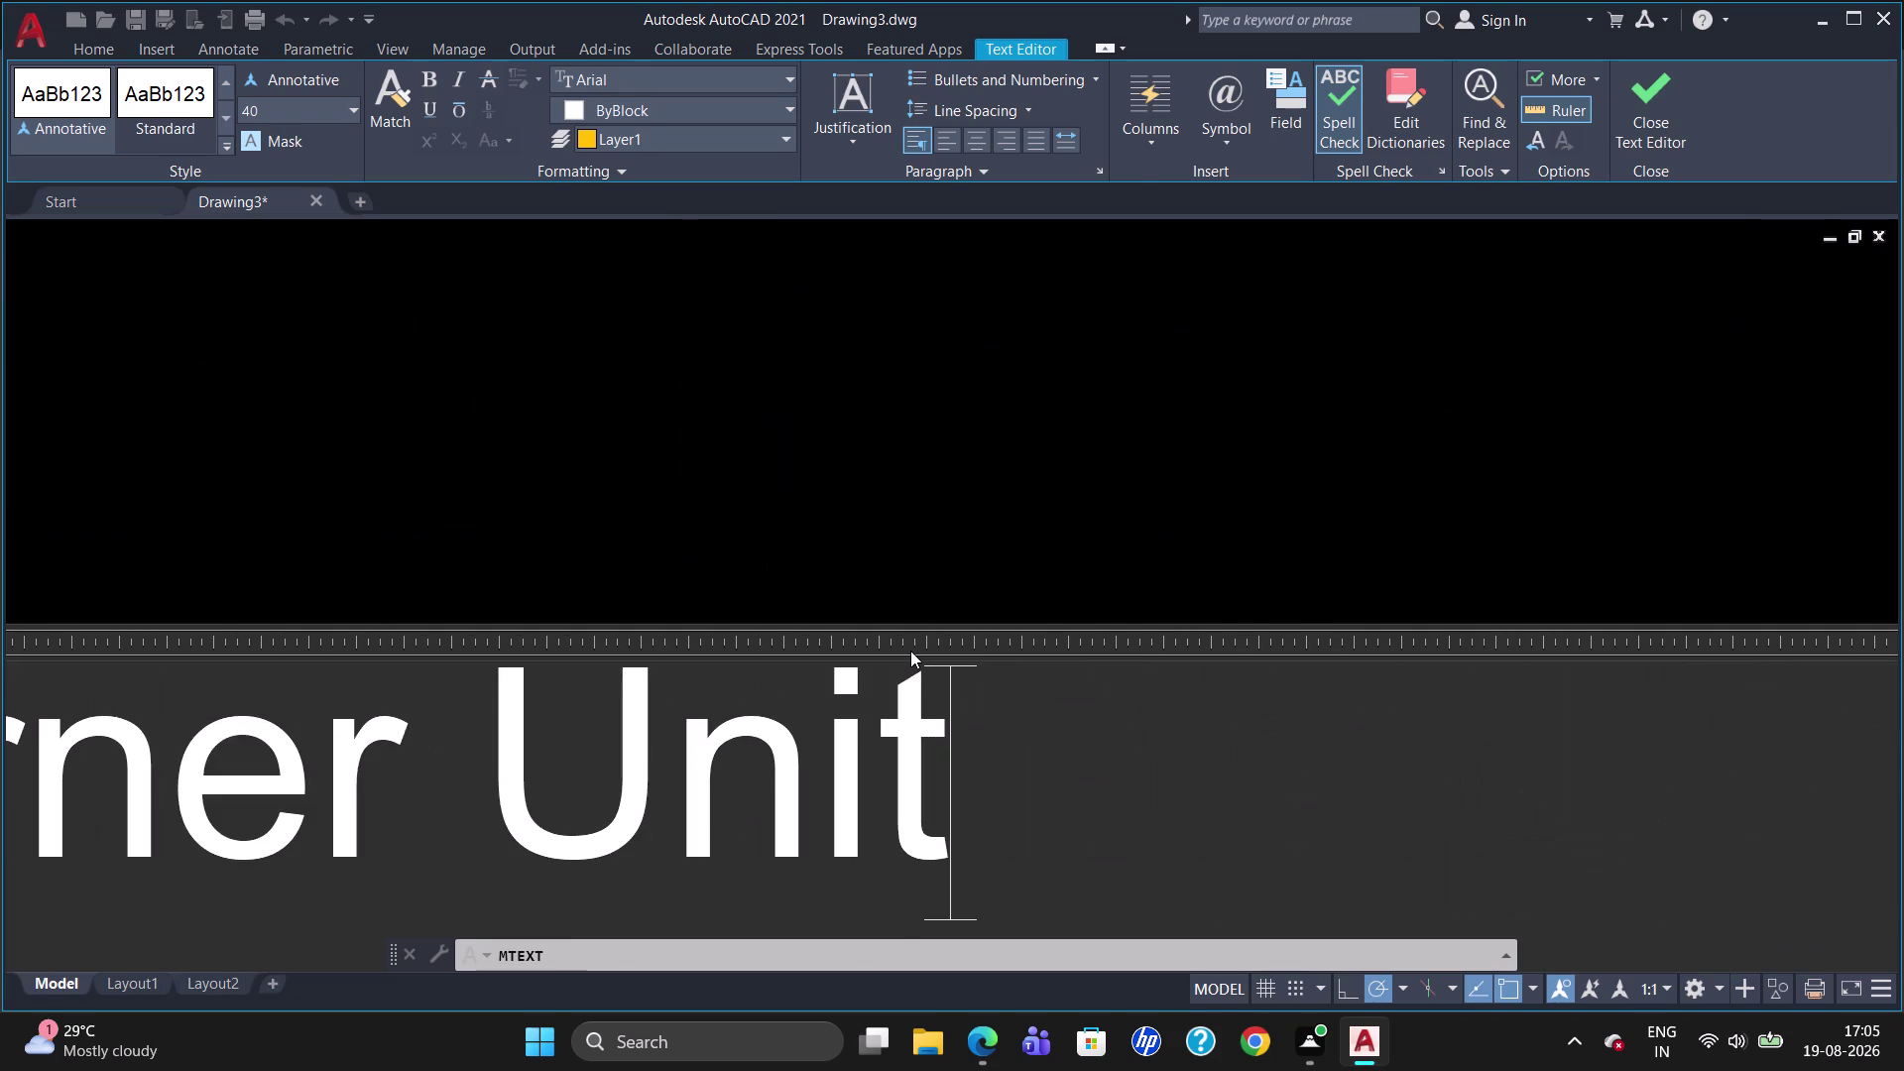
click(999, 481)
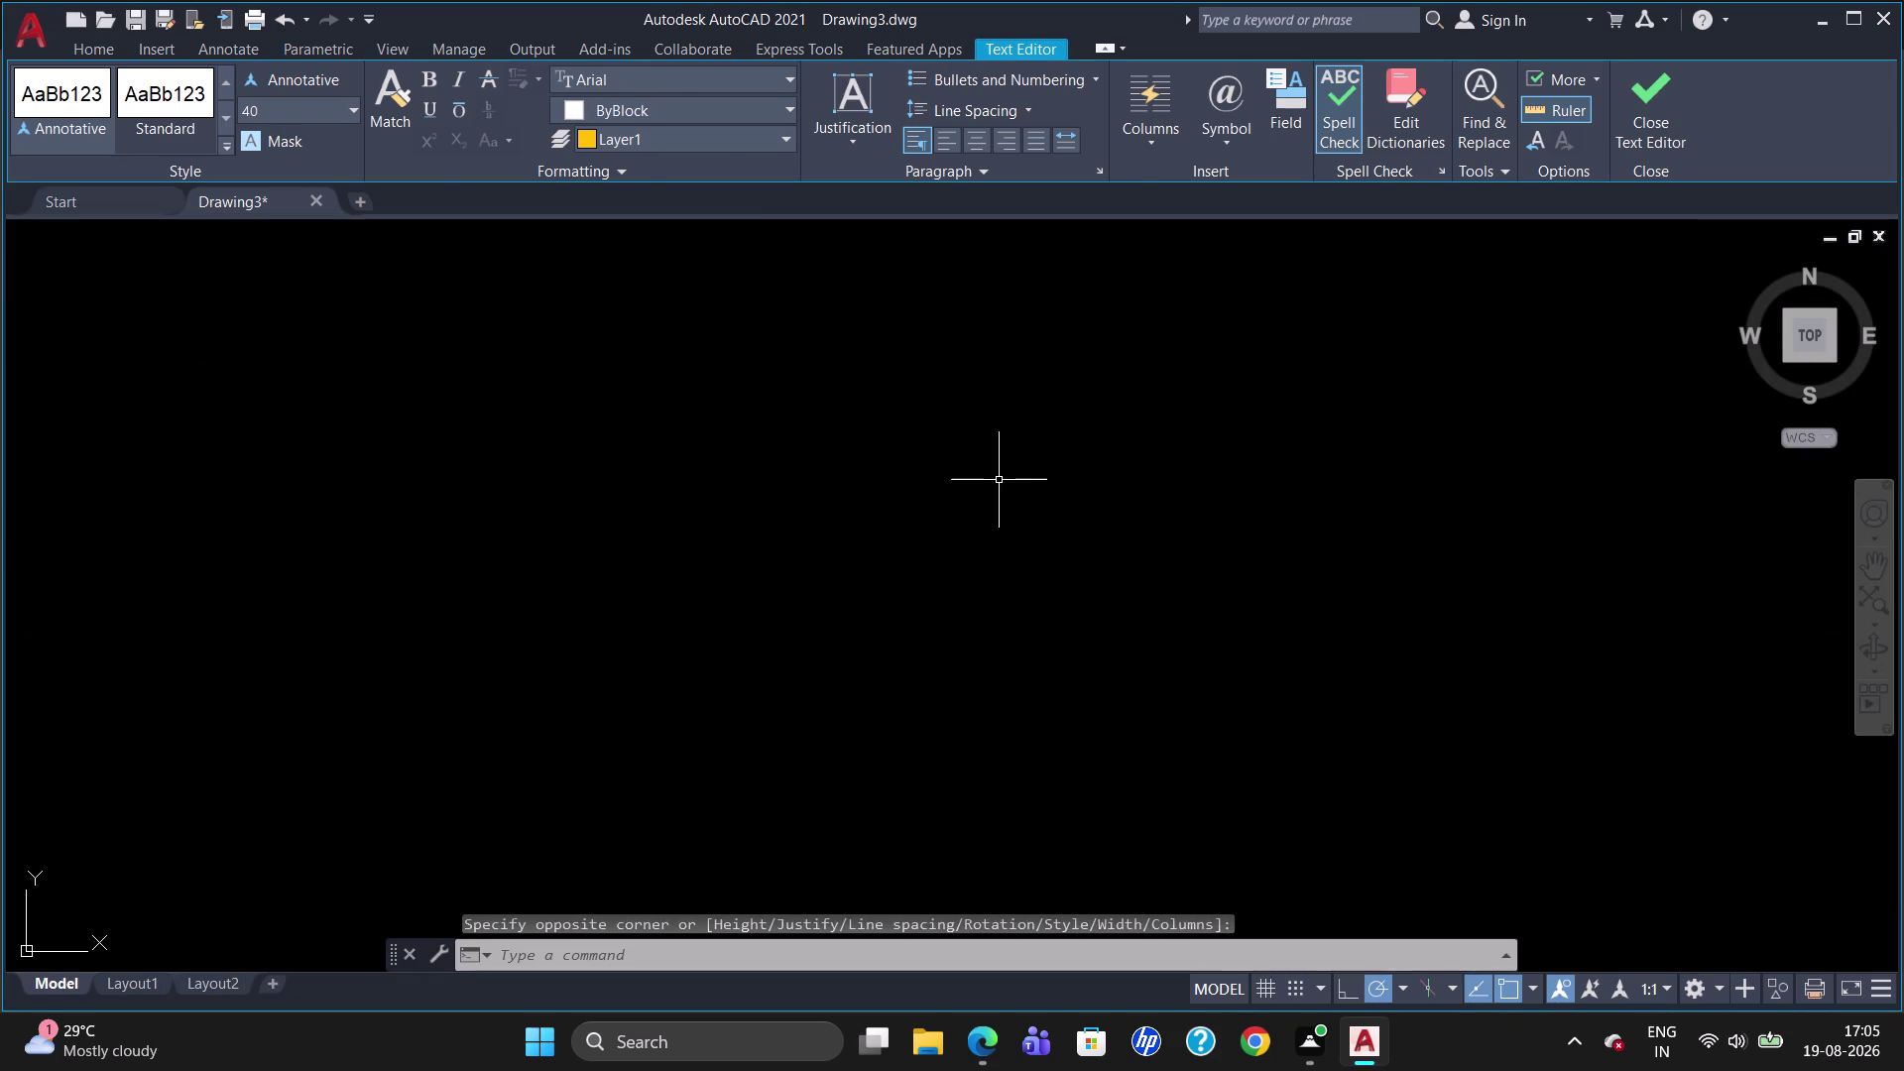
Copy the Blind Corner Unit caption into the left and right corner cabinets.
scroll(down, 3)
scroll(up, 3)
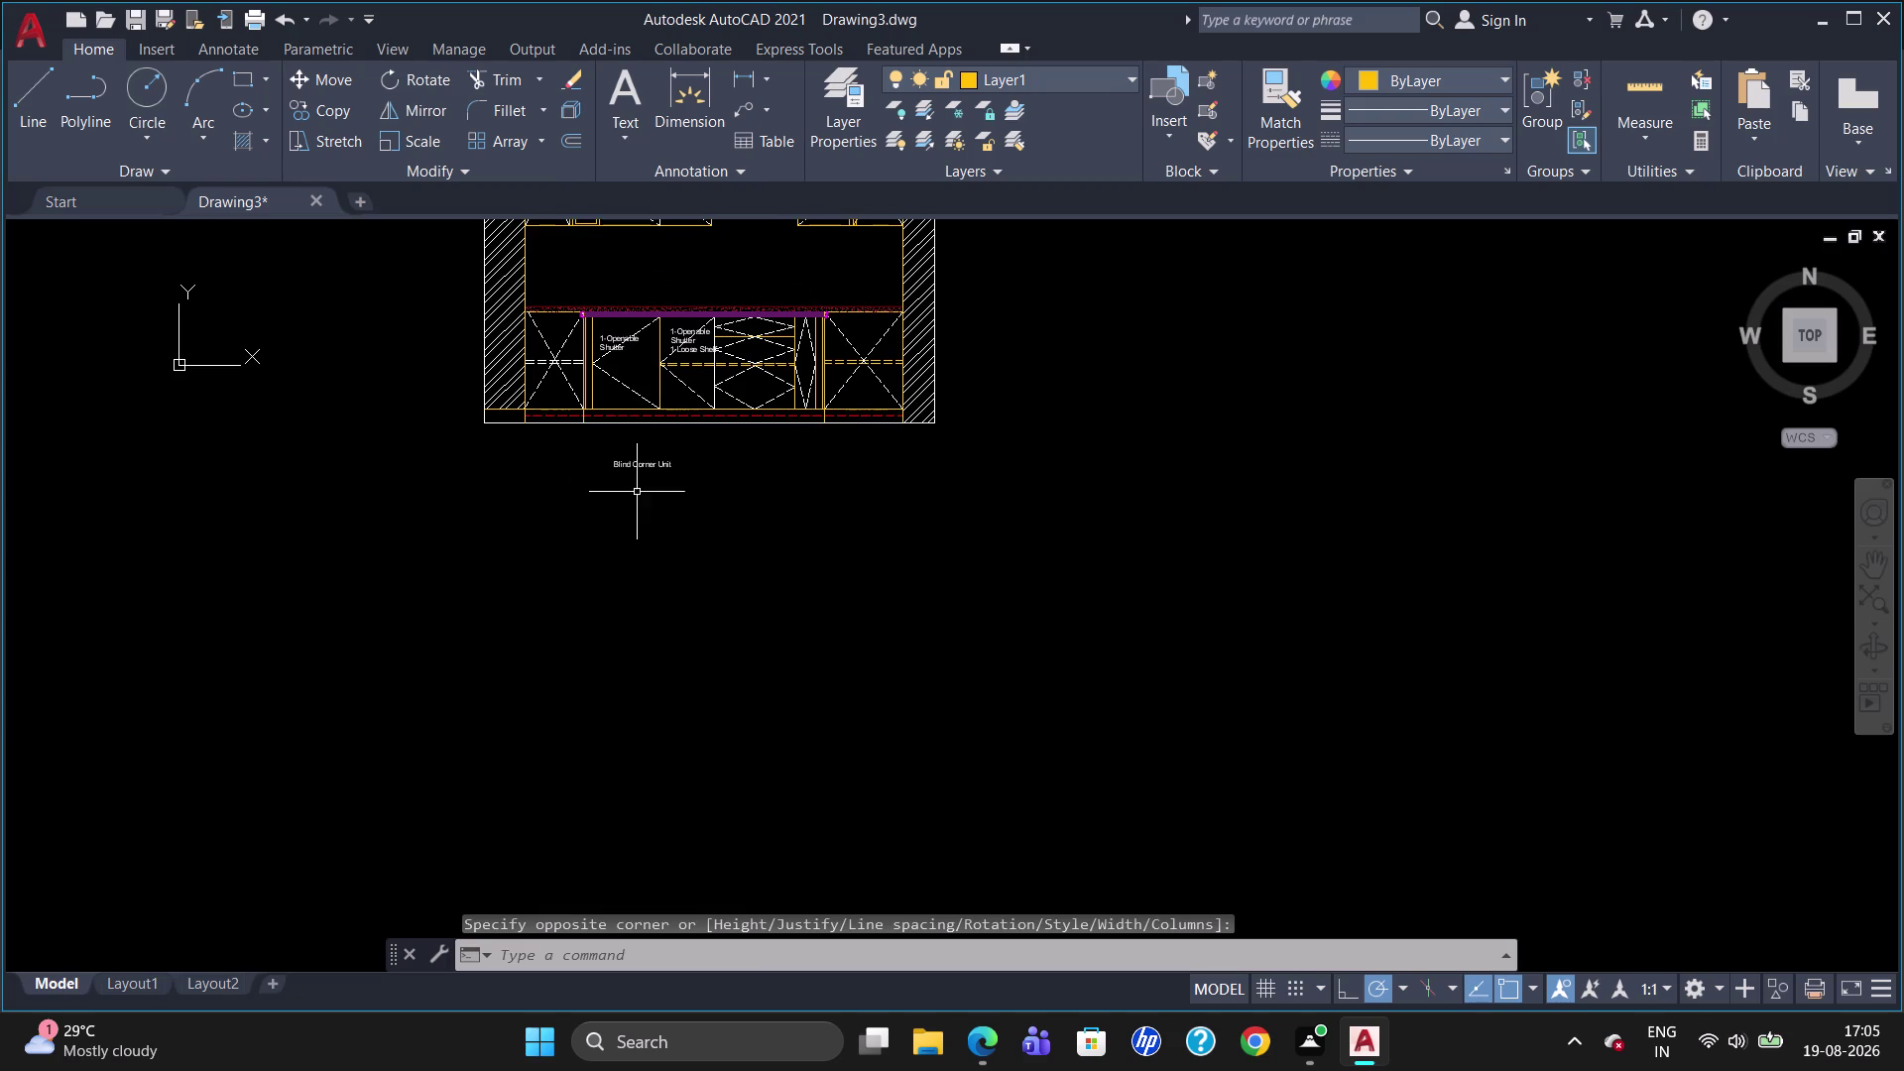
click(642, 467)
key(c)
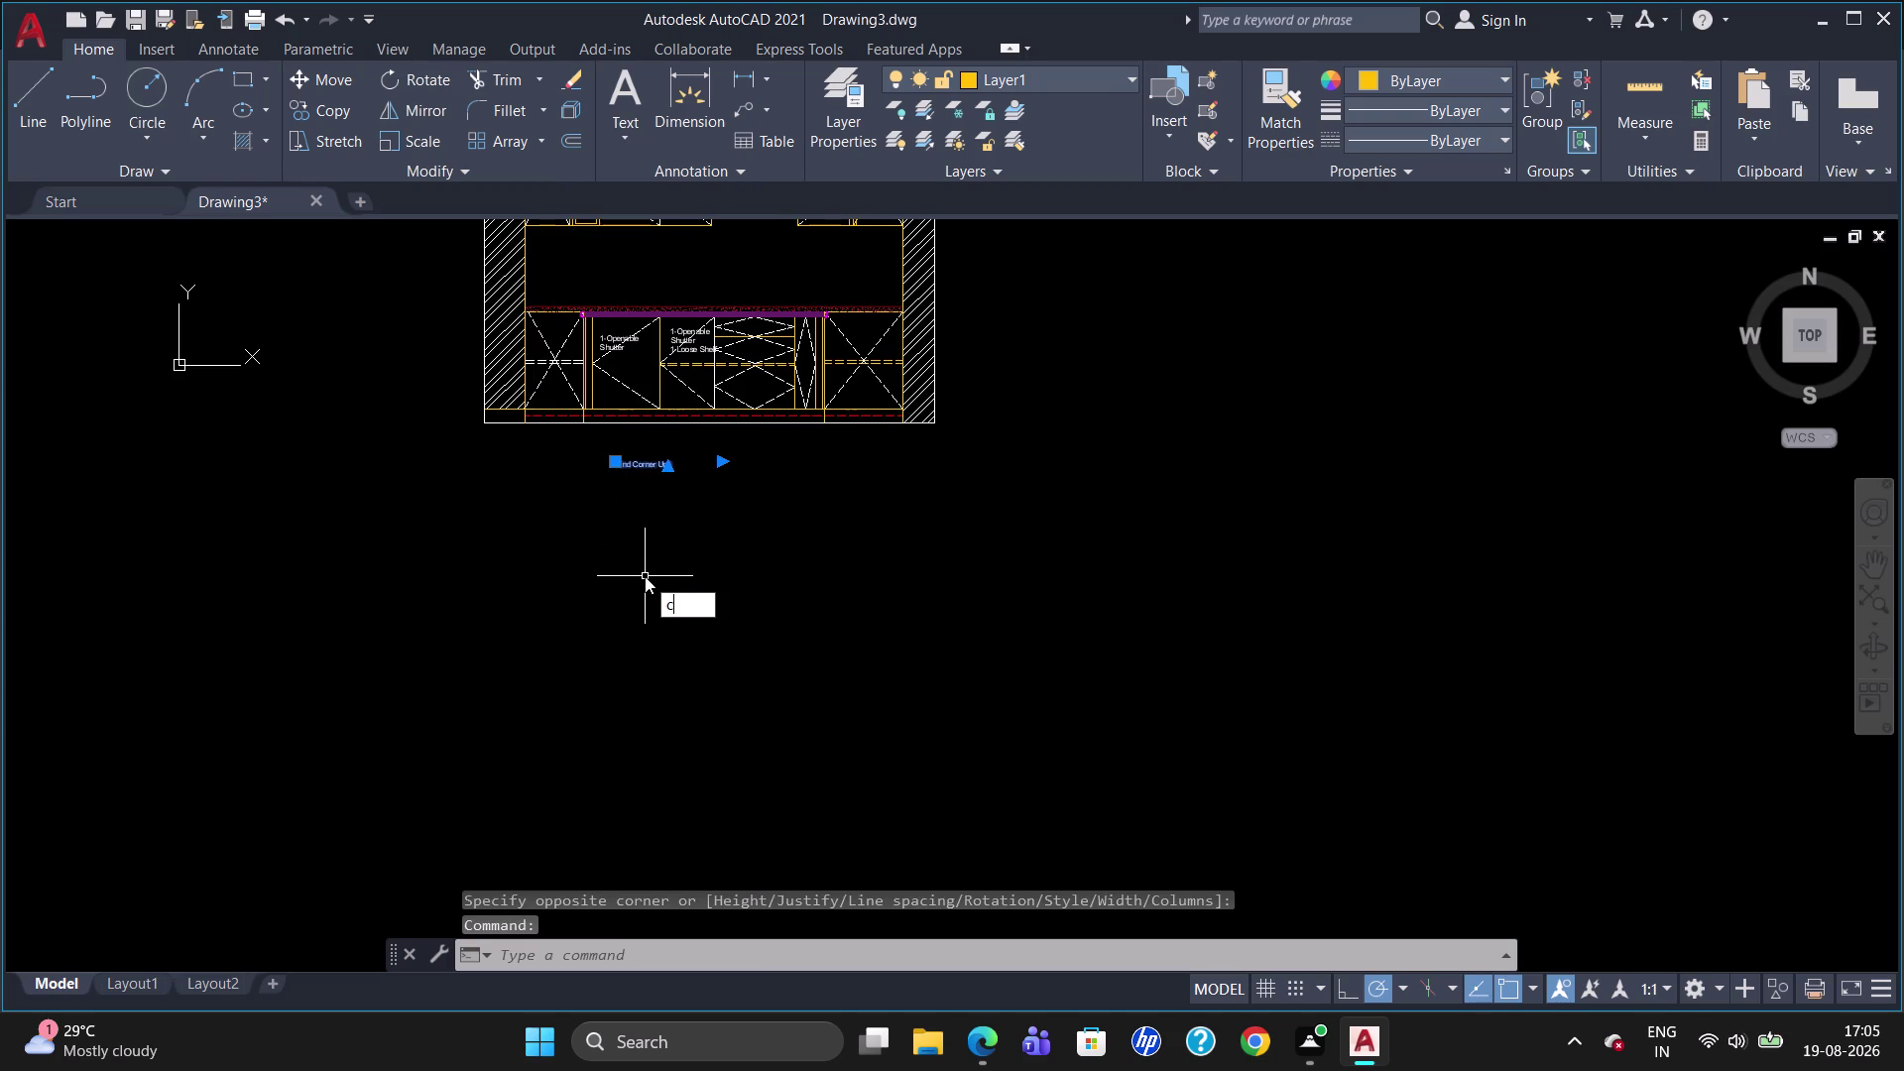
key(o)
key(Return)
scroll(up, 3)
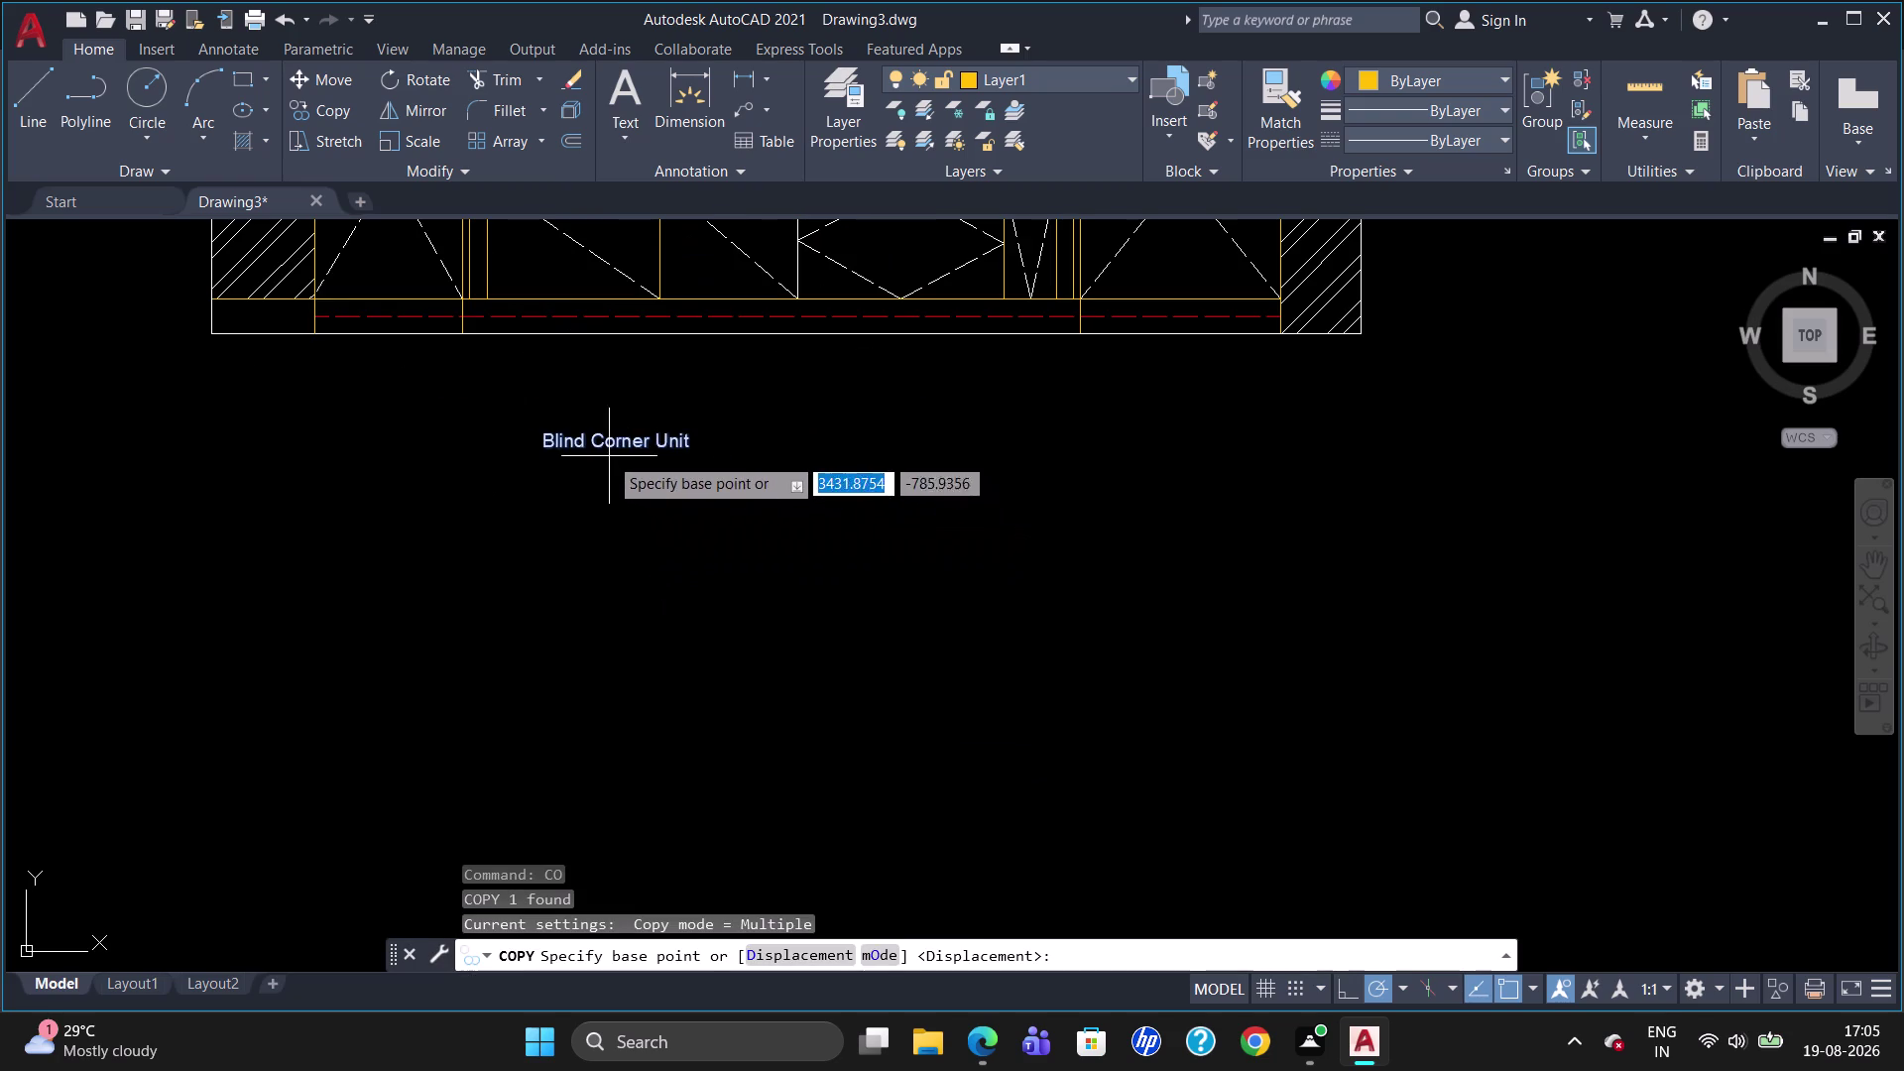
click(581, 440)
scroll(down, 3)
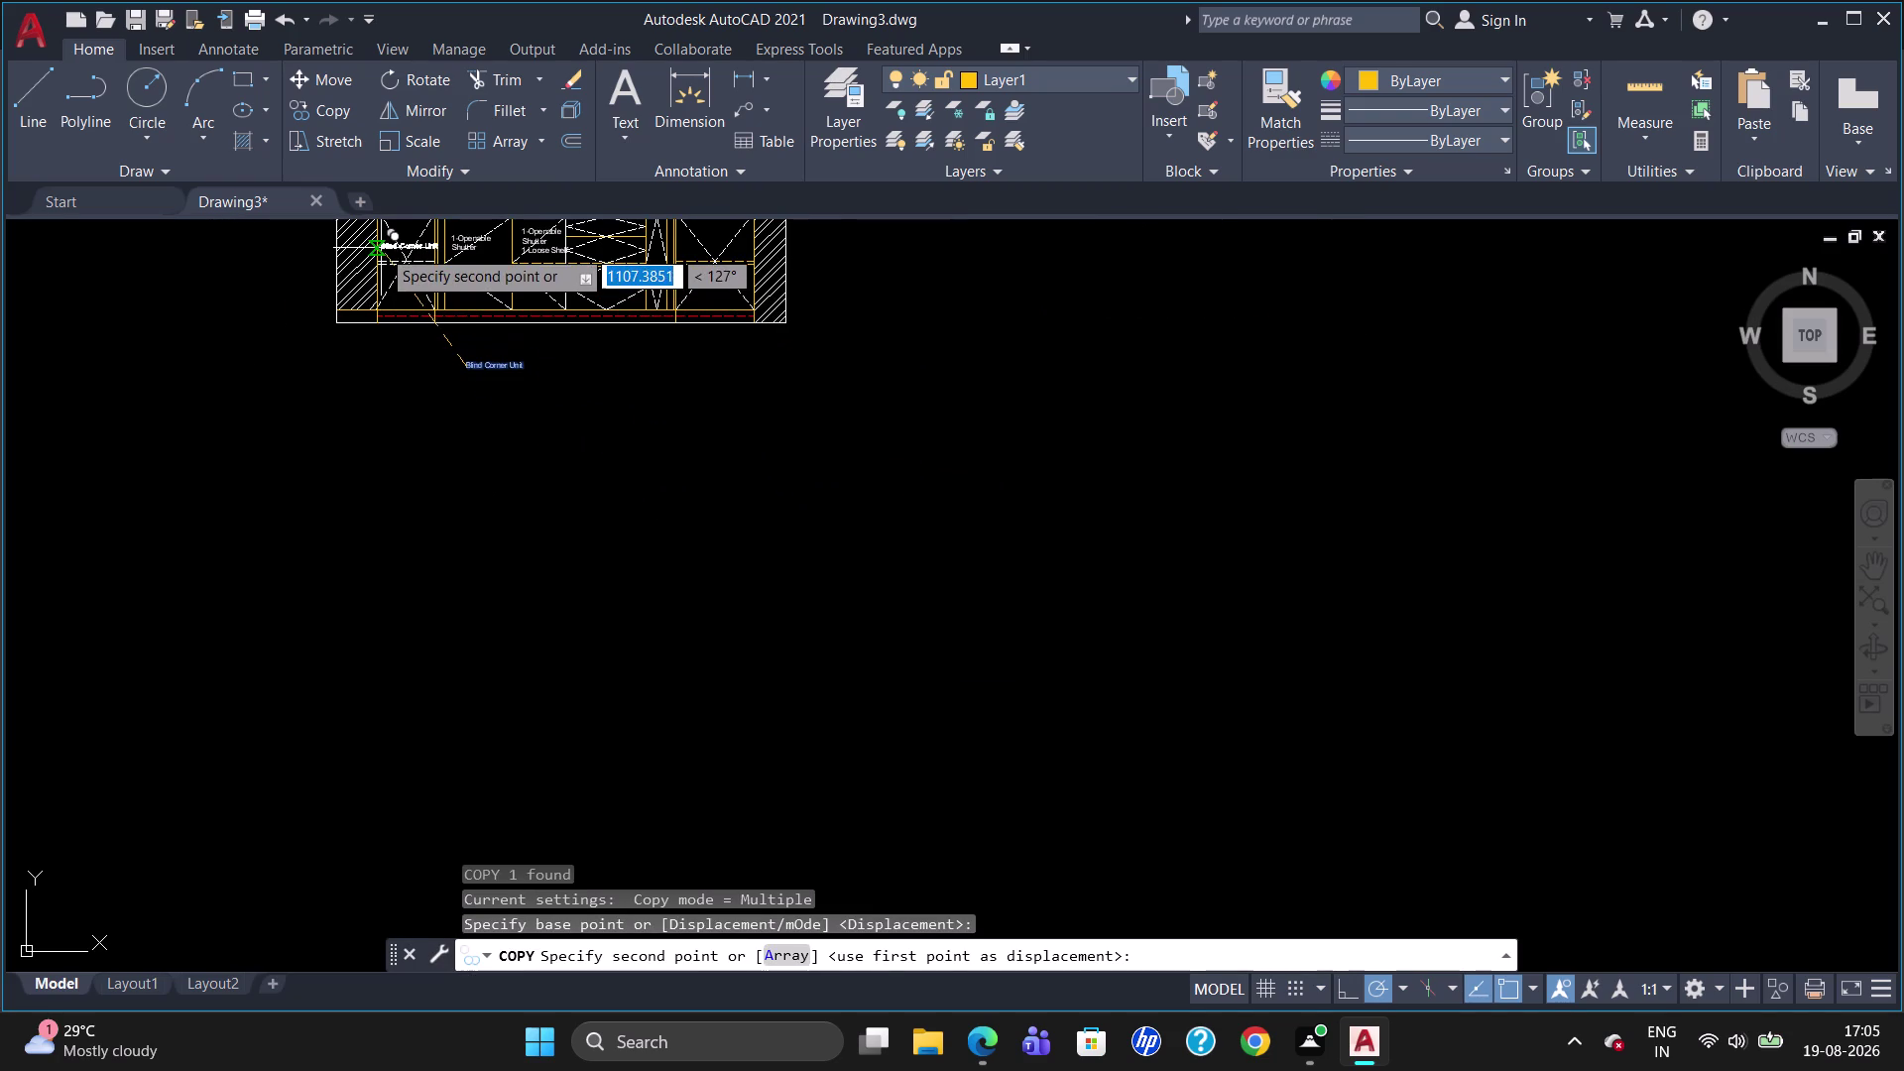
click(382, 249)
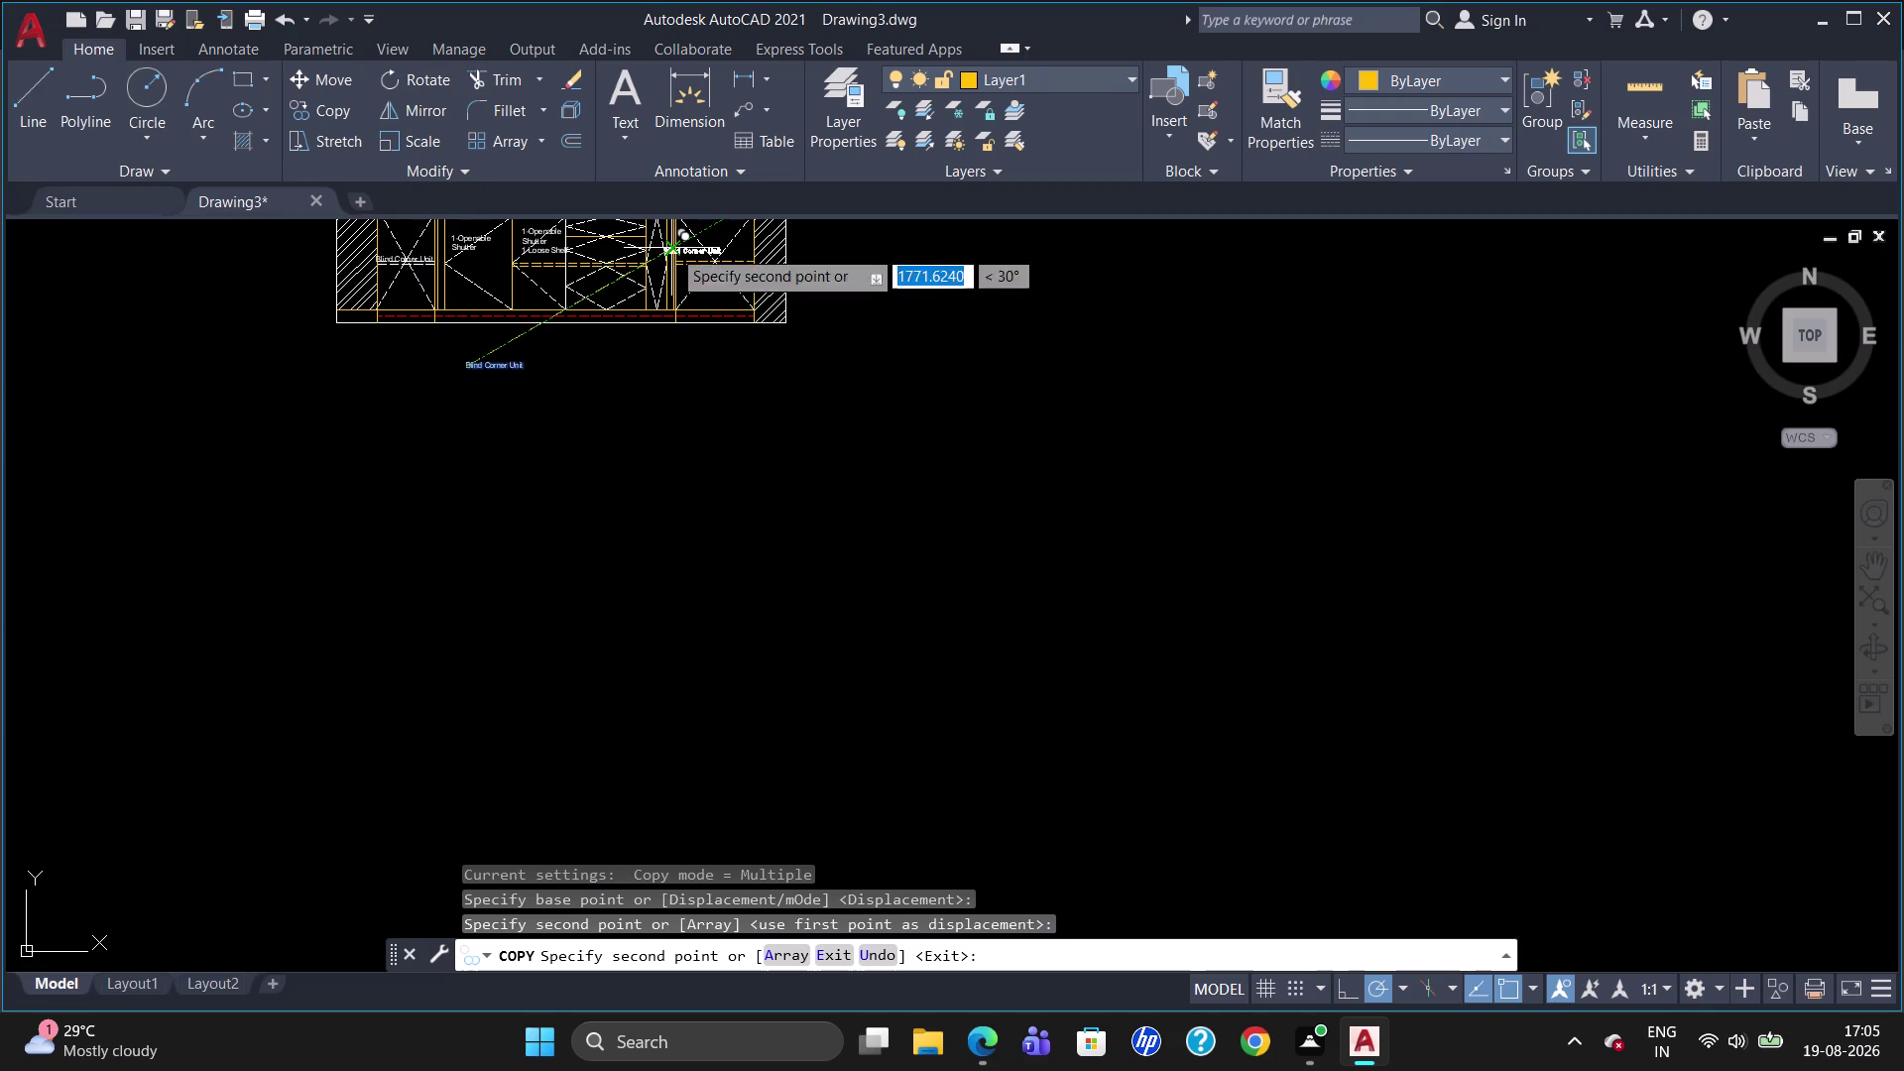
scroll(up, 3)
click(699, 249)
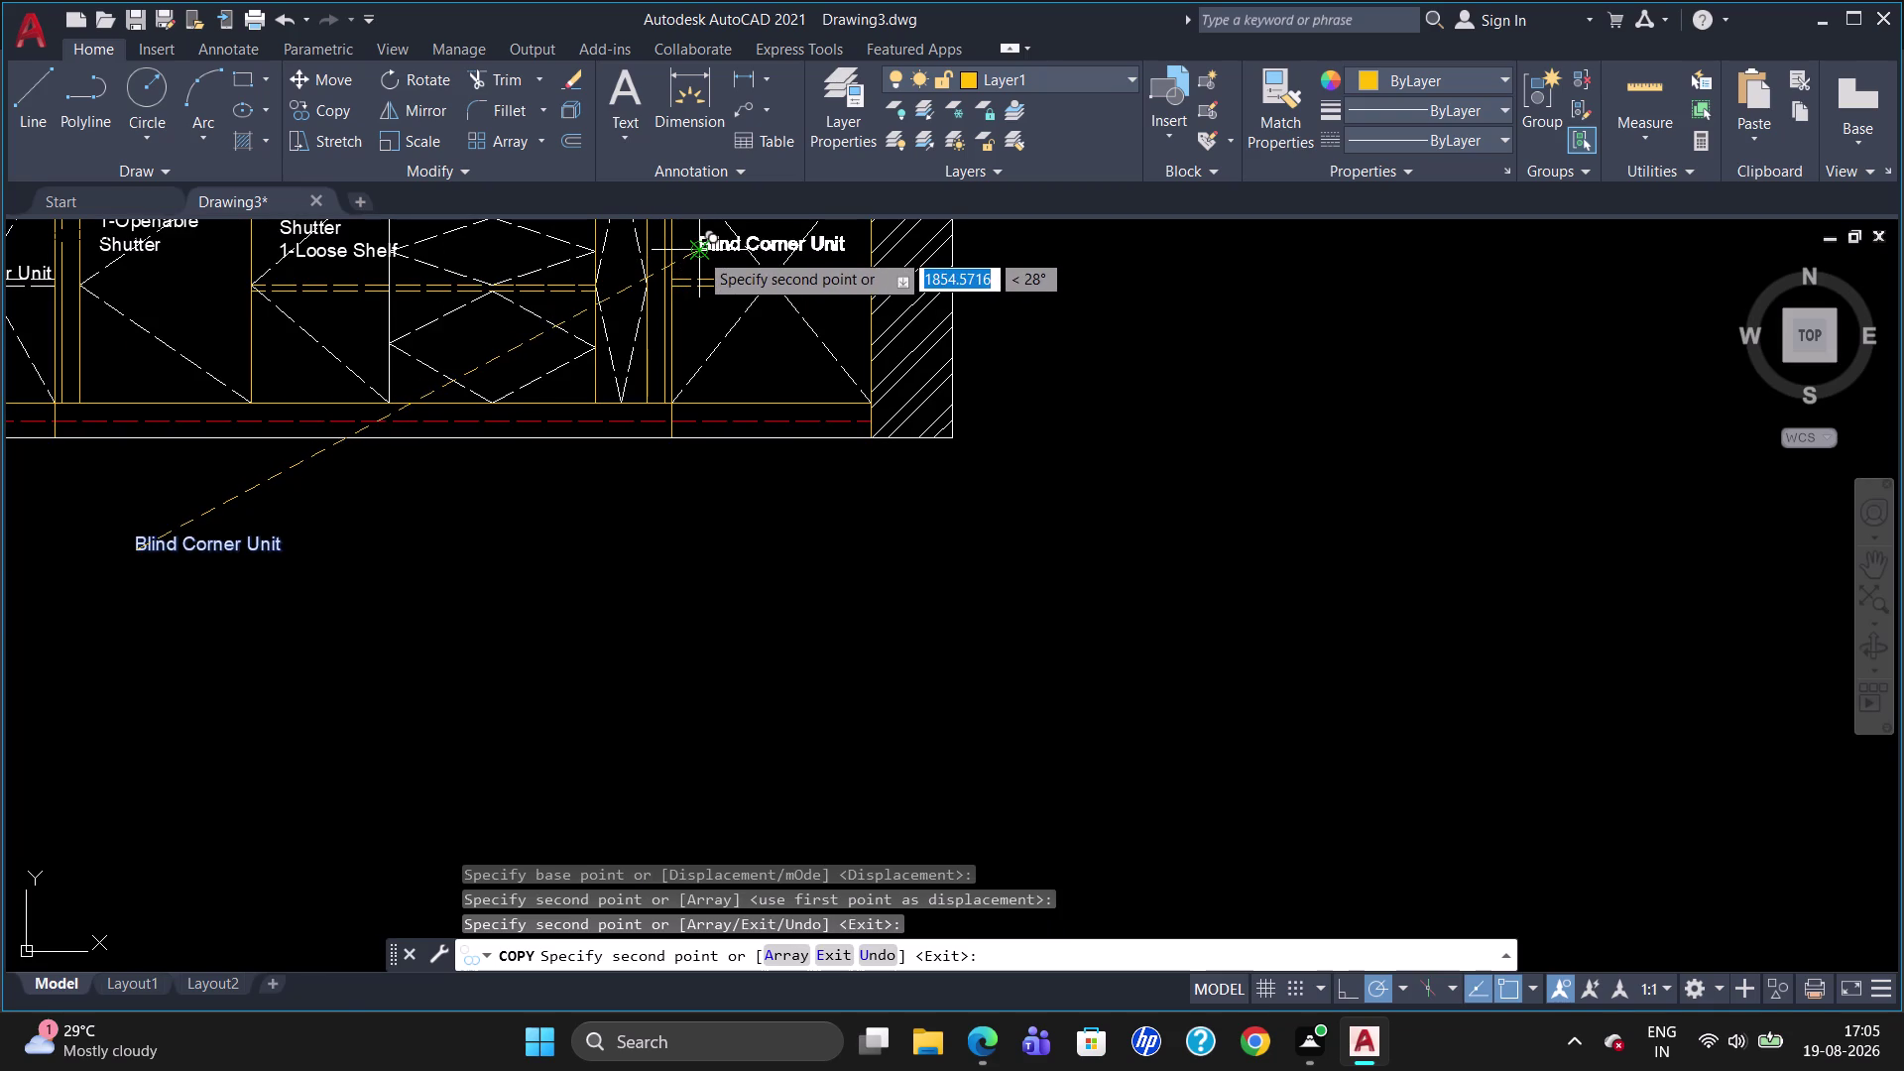
key(Escape)
Delete the leftover Blind Corner Unit caption below the elevation.
scroll(down, 3)
scroll(up, 3)
scroll(down, 3)
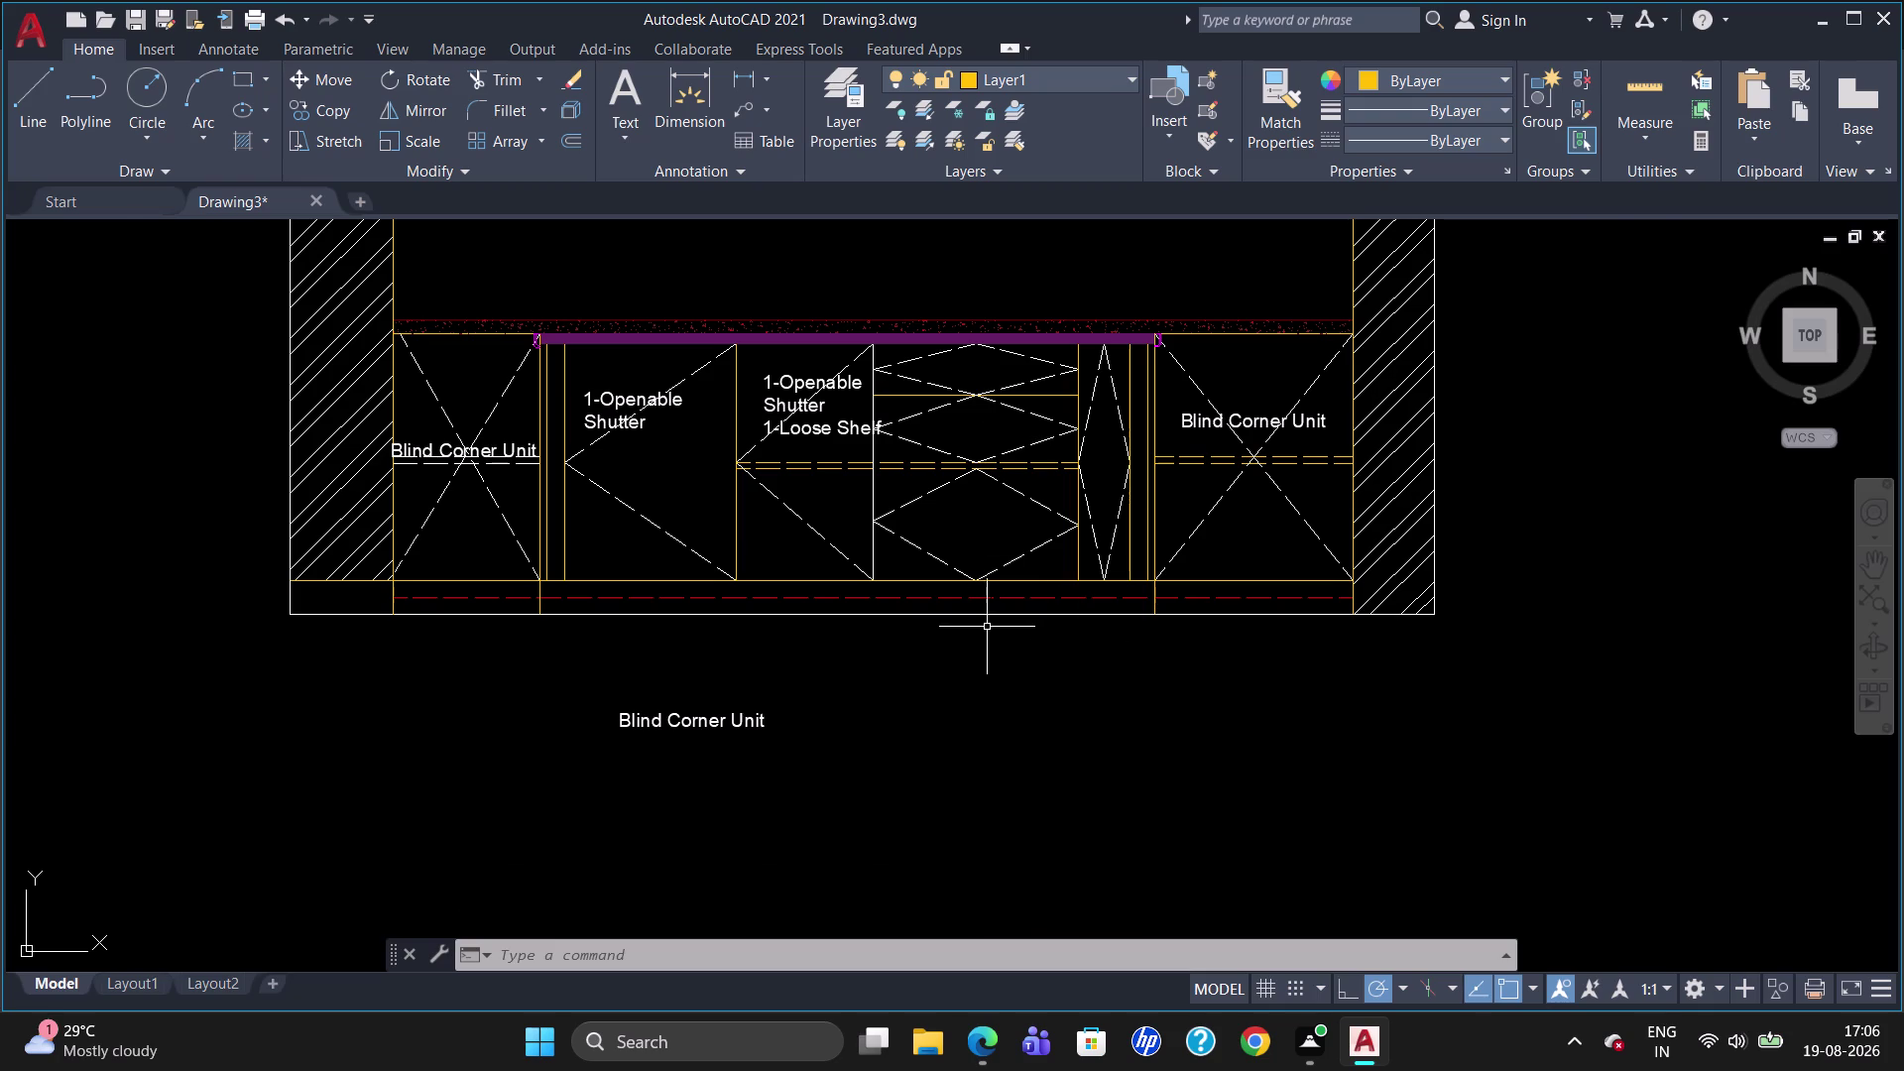
scroll(up, 3)
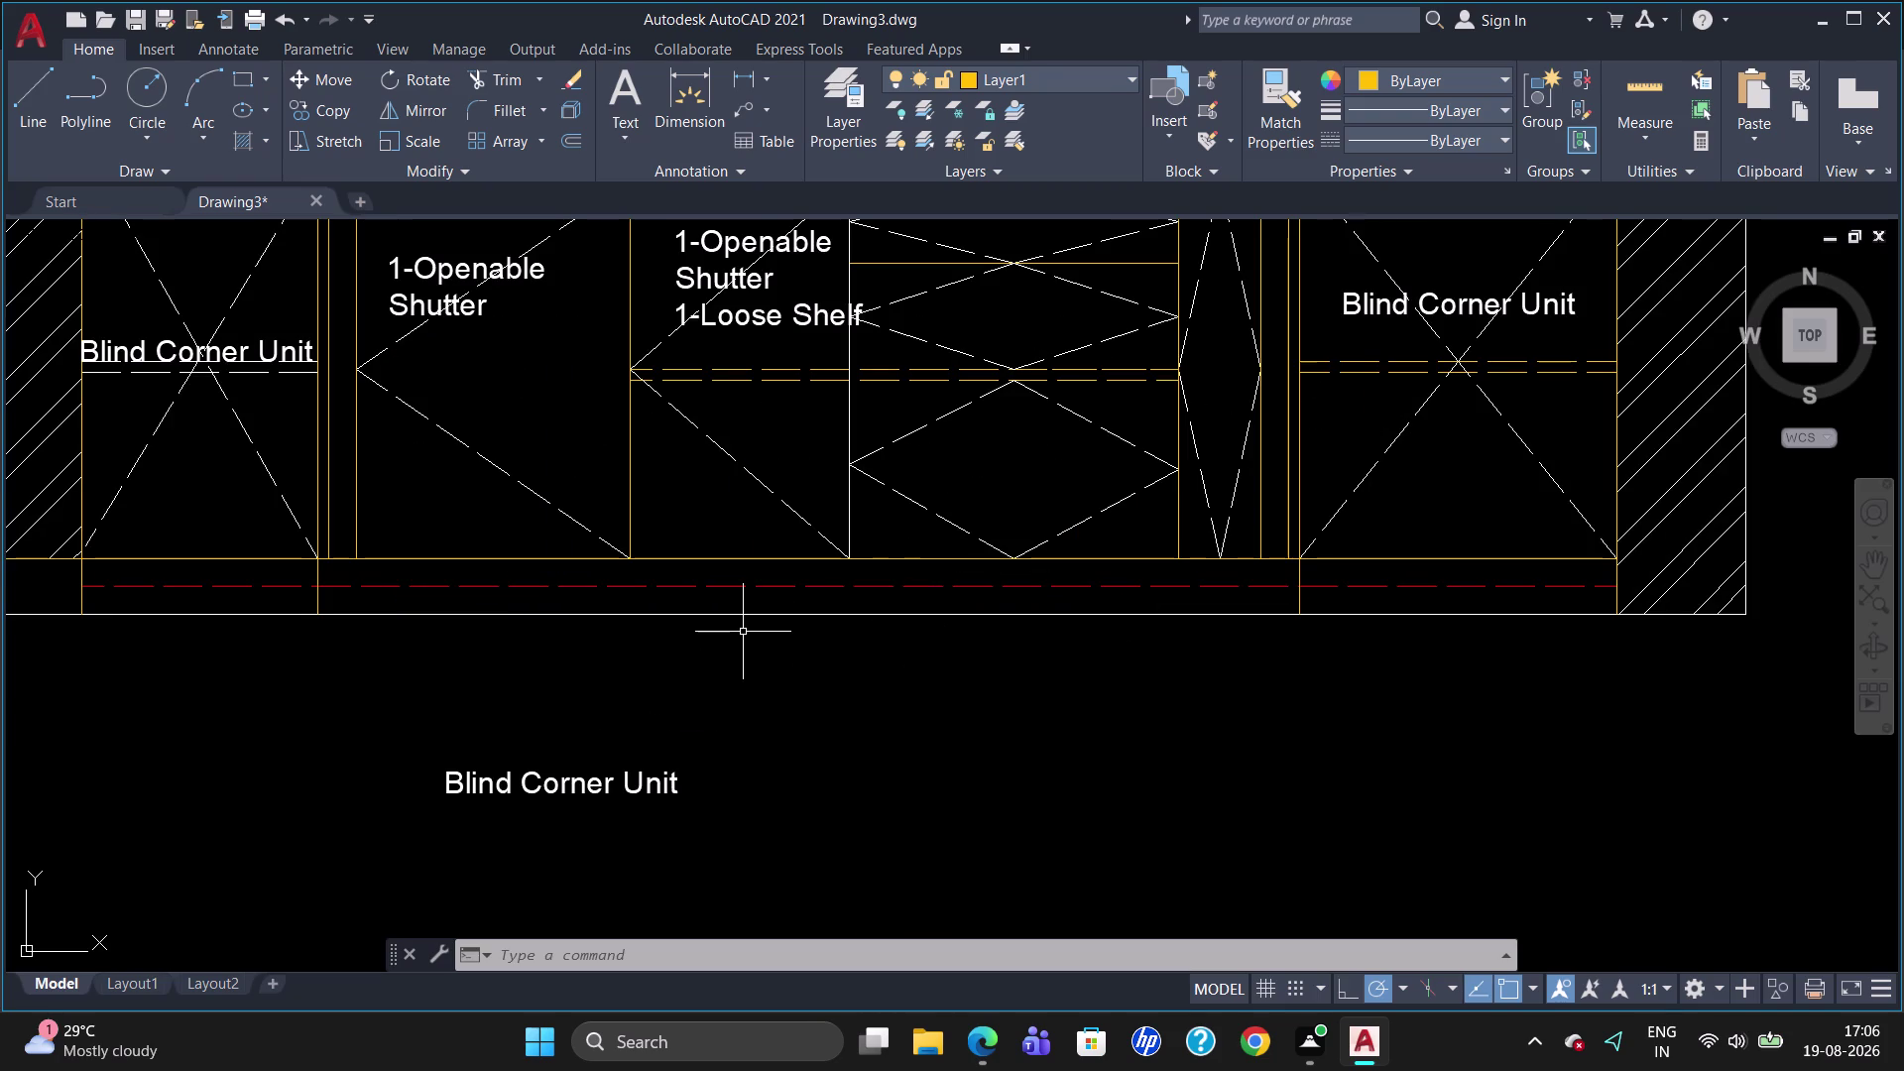
click(472, 785)
key(Delete)
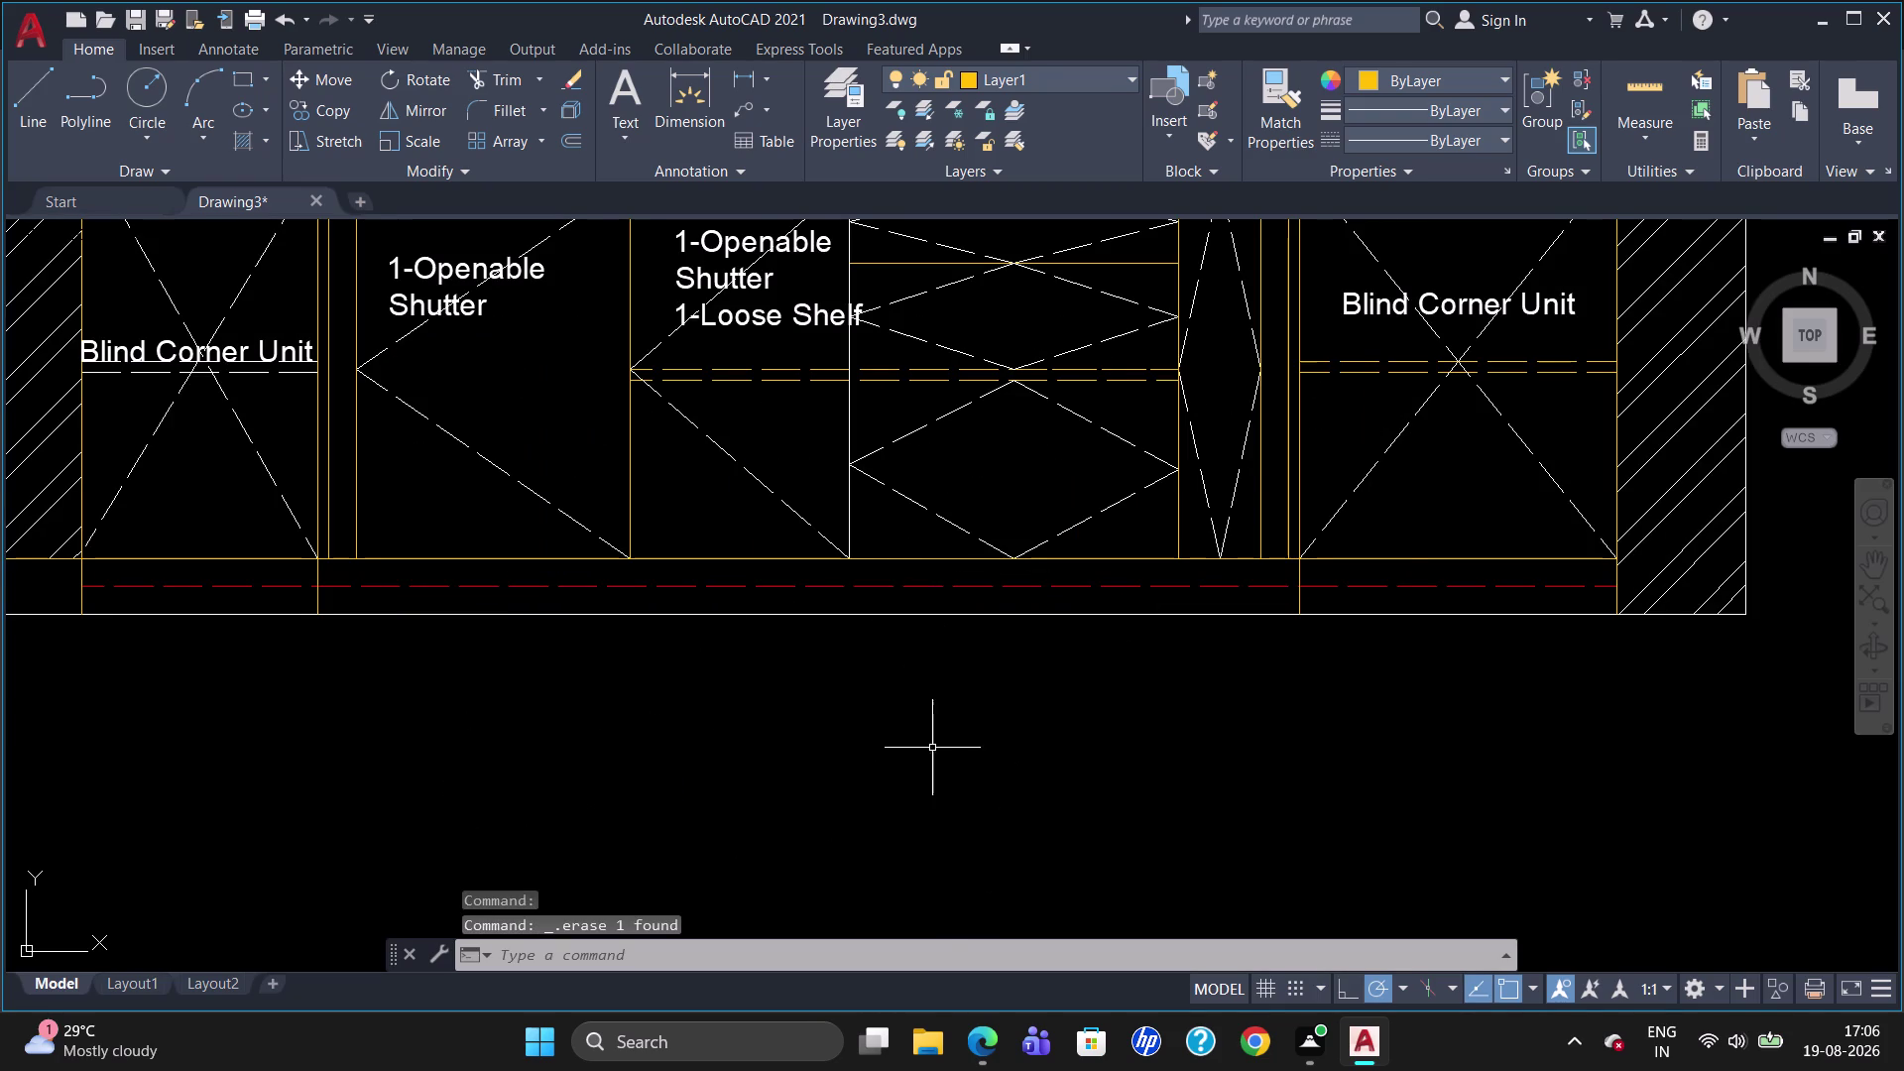
scroll(down, 3)
key(t)
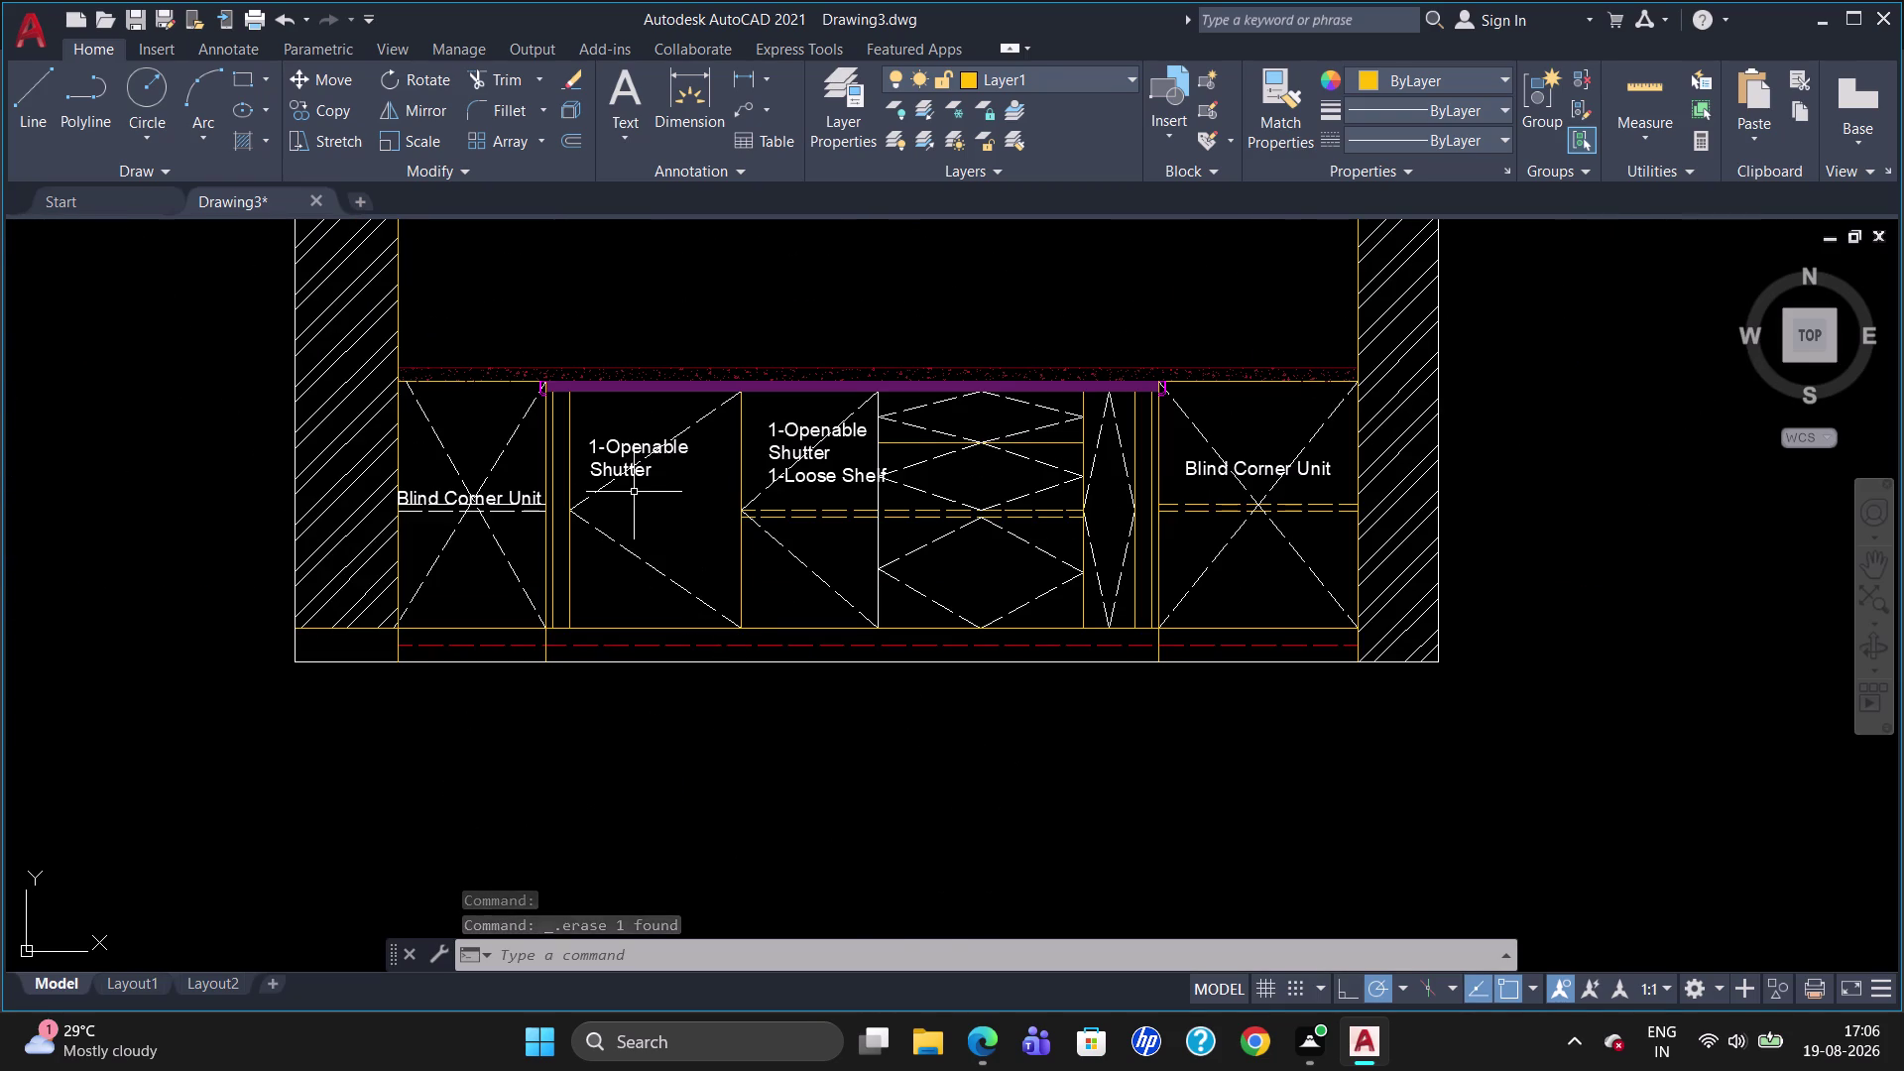
key(Return)
Draw a text box in the sink cabinet with height 40 and ByBlock colour.
click(641, 524)
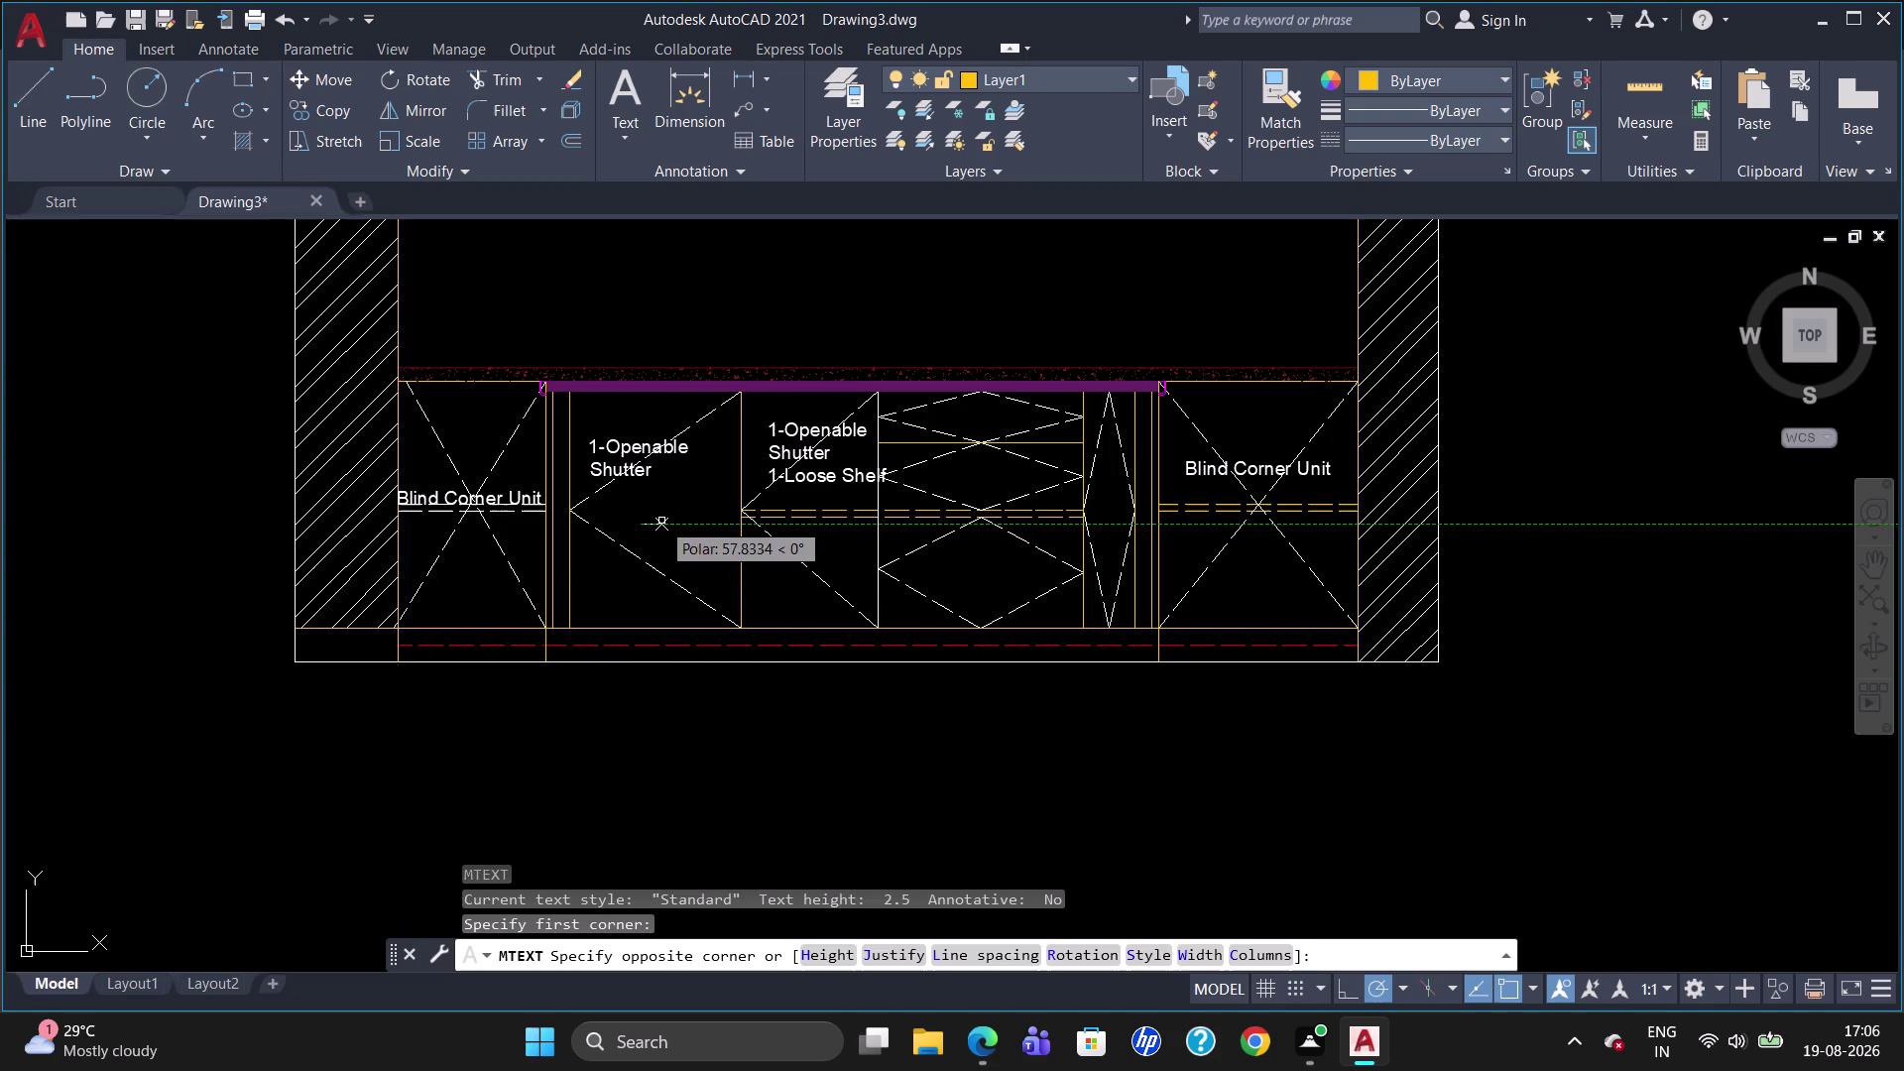
click(714, 549)
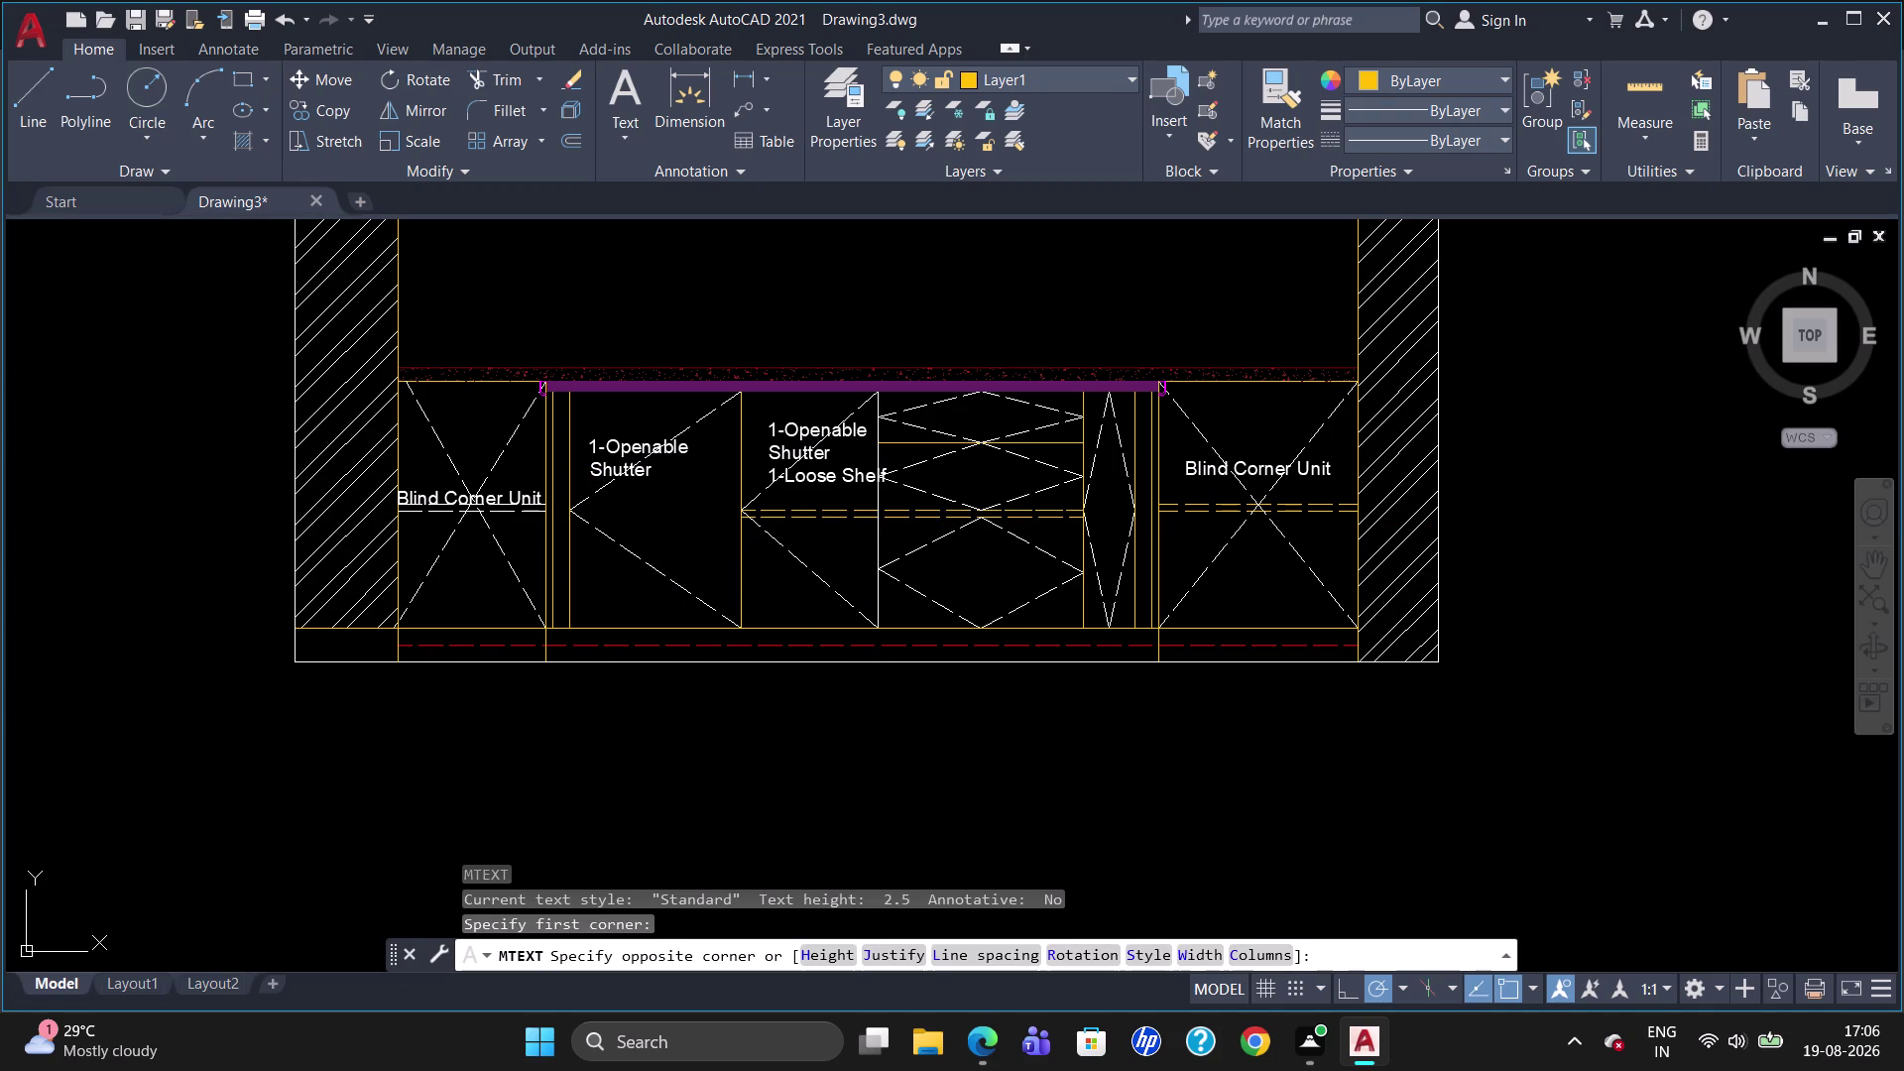
click(335, 106)
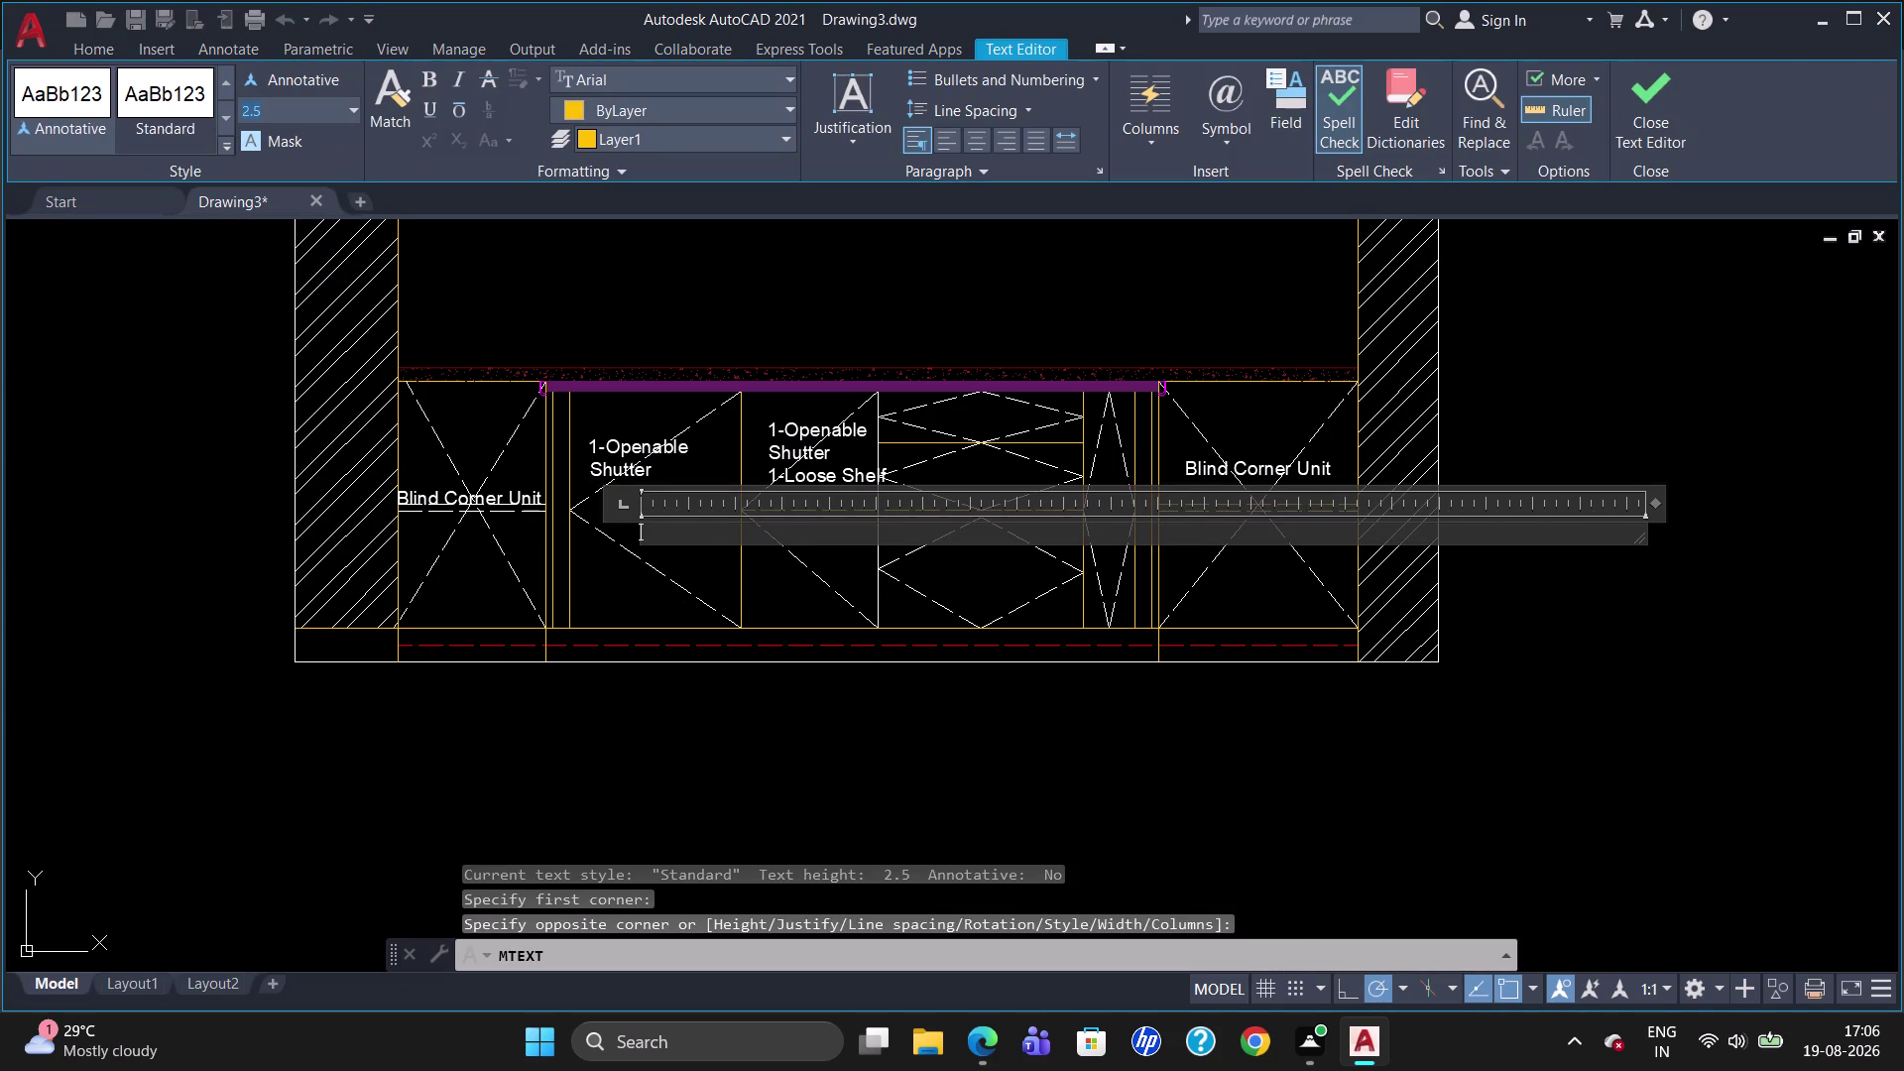
key(BackSpace)
text(40)
key(Return)
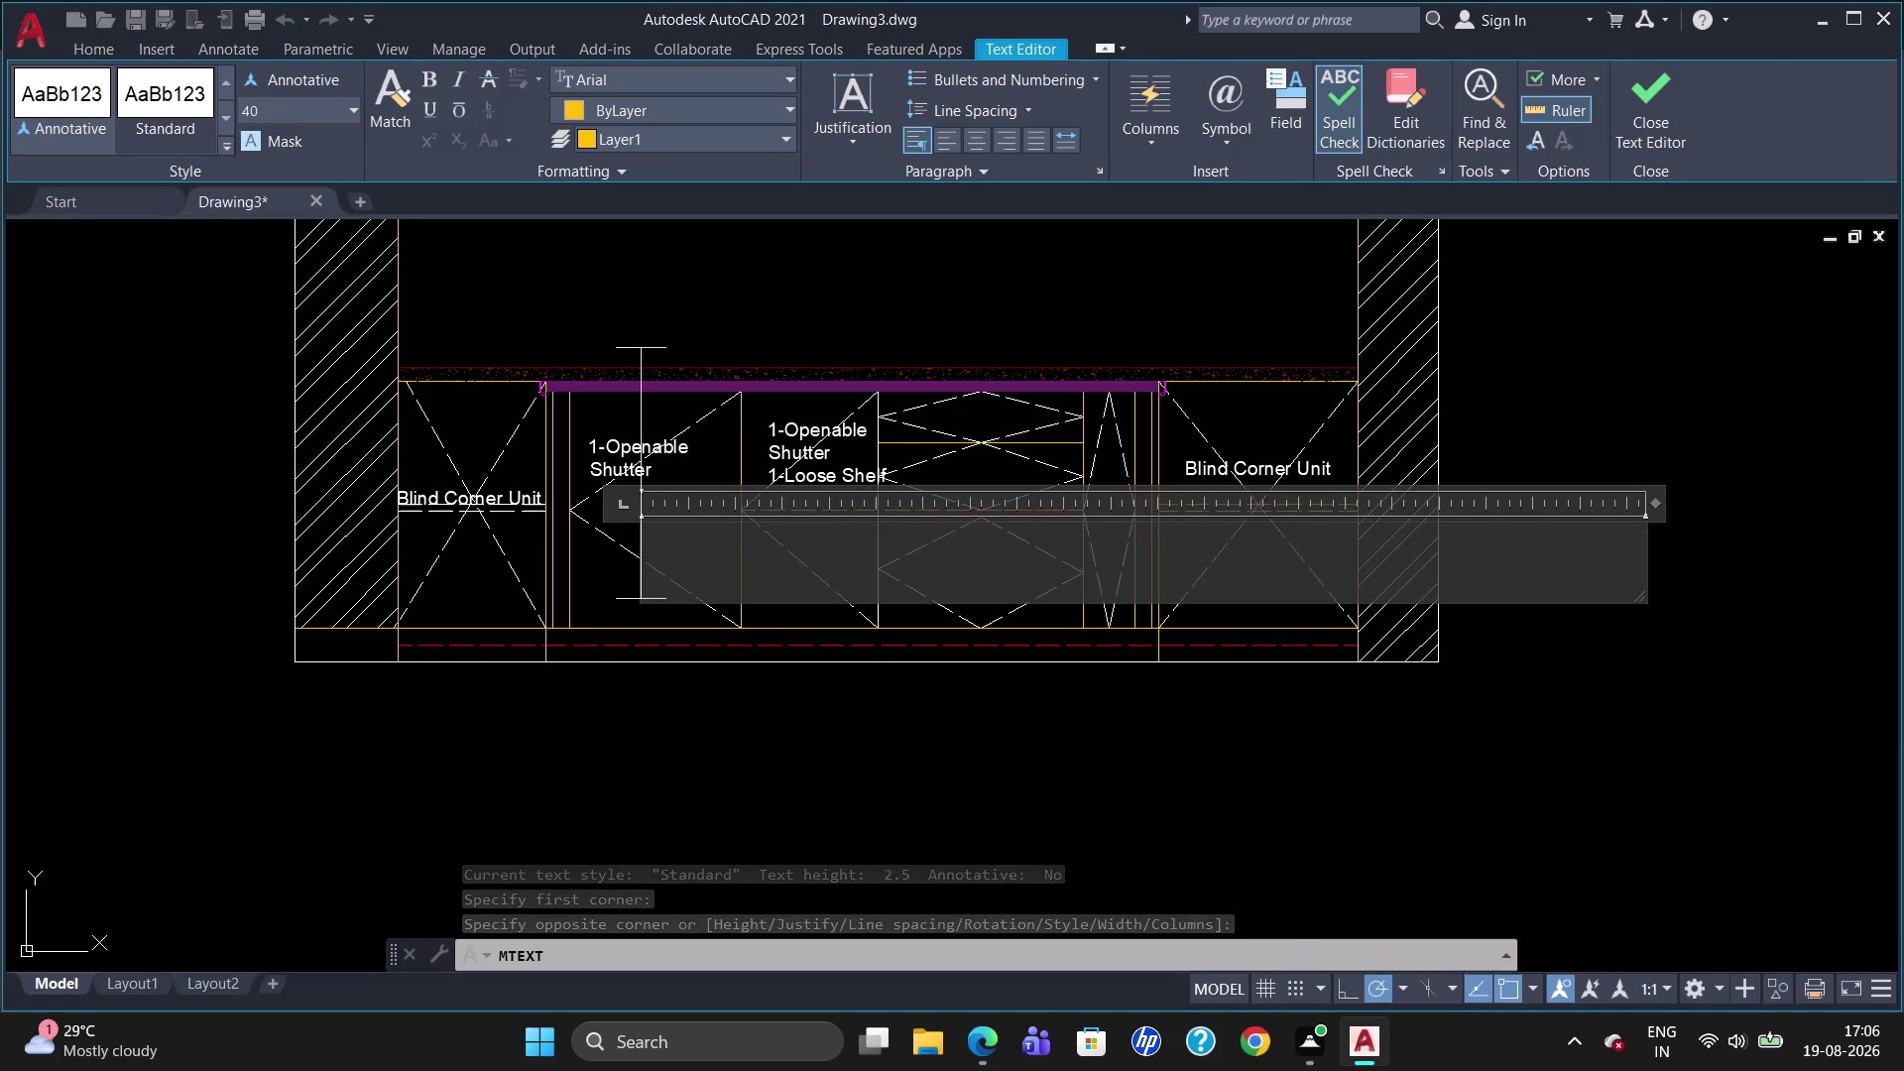
click(630, 99)
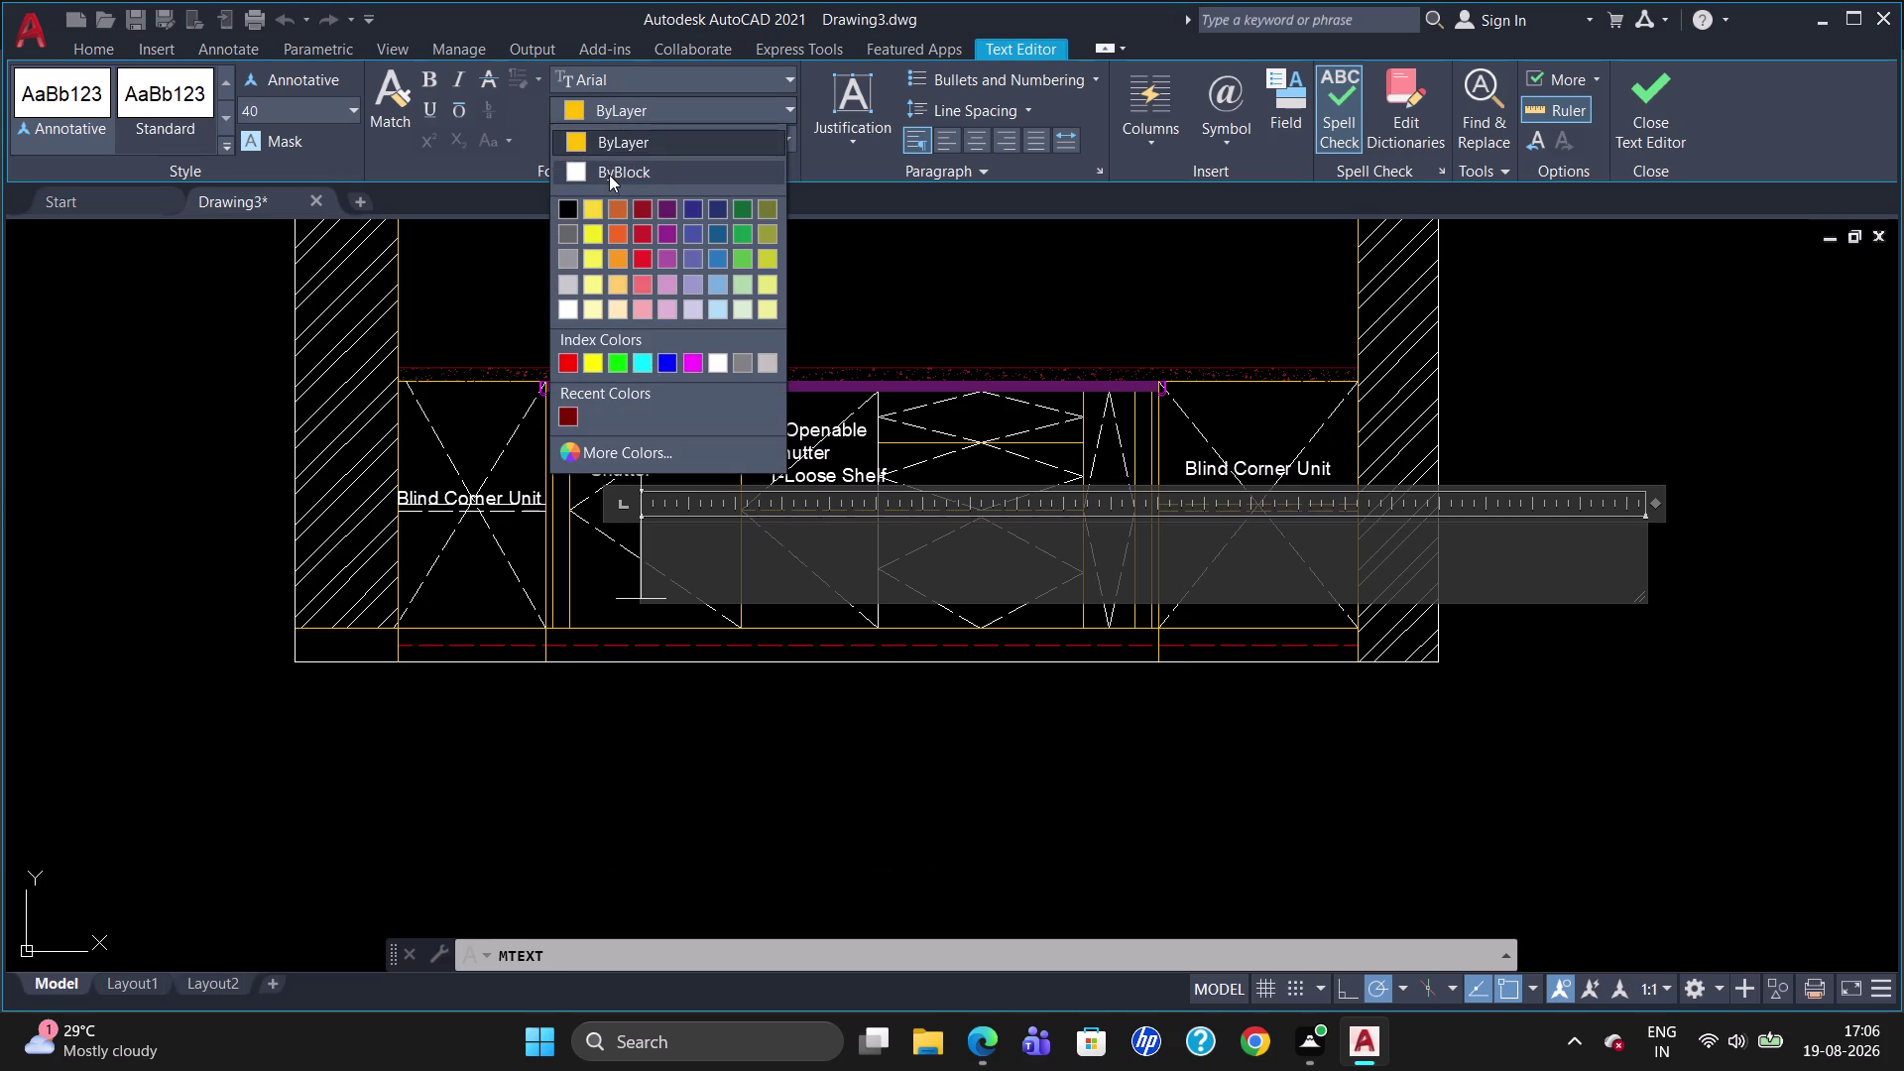
click(609, 173)
click(675, 547)
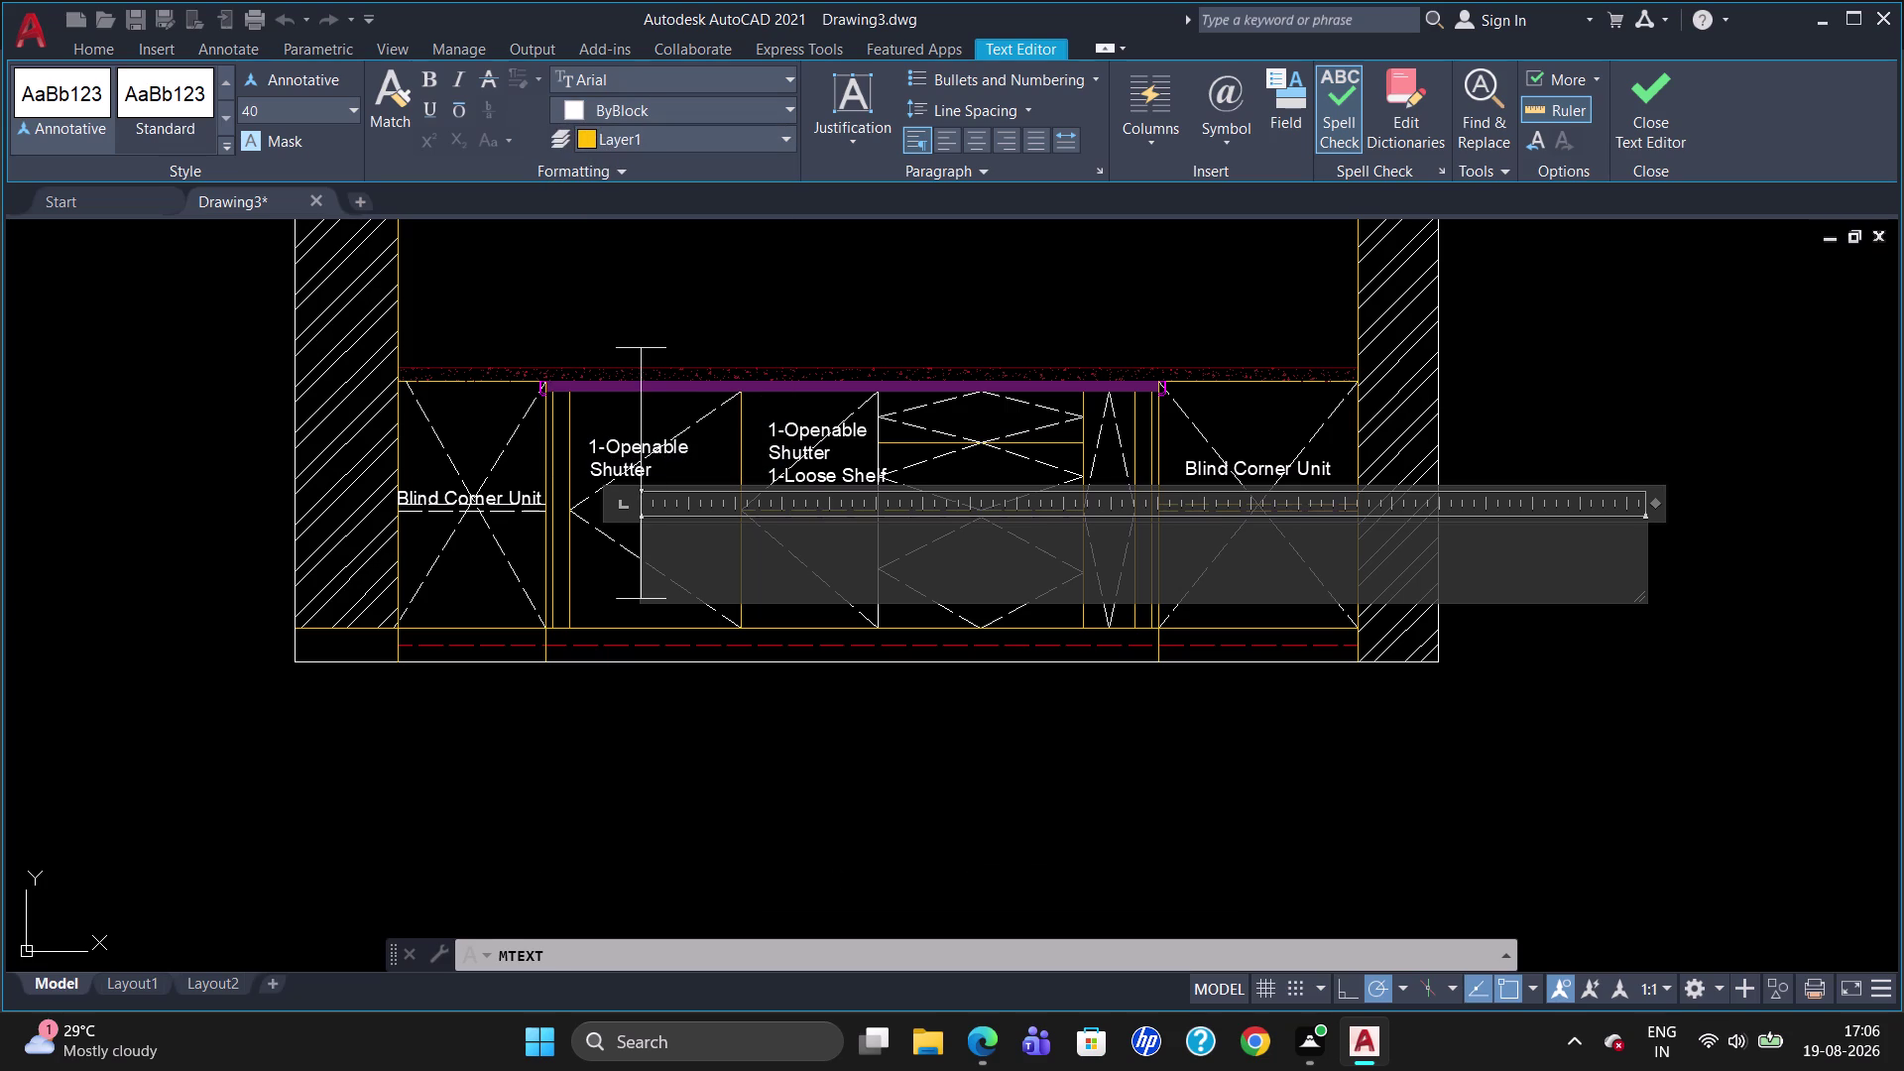
Enter the label 'Sink Unit', correcting a typo along the way.
key(s)
text(INL)
key(BackSpace)
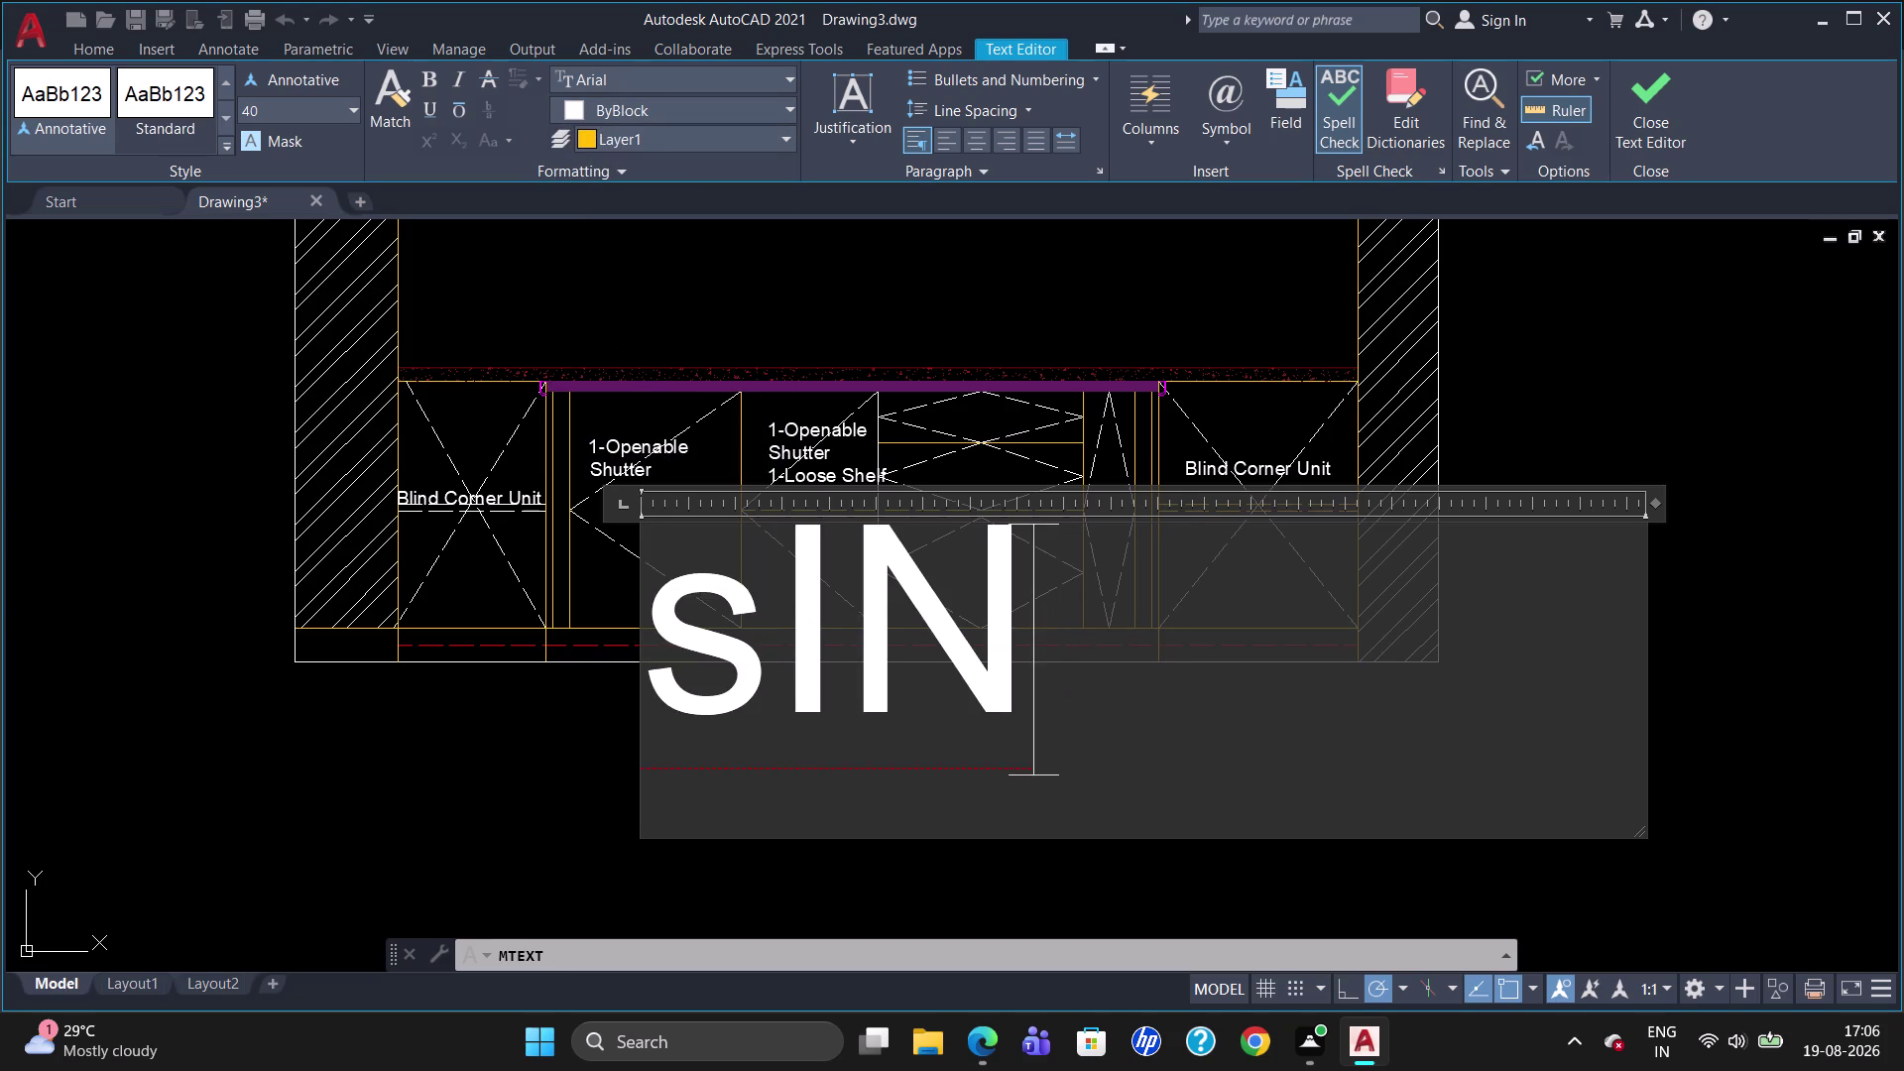
key(BackSpace)
key(BackSpace)
key(BackSpace)
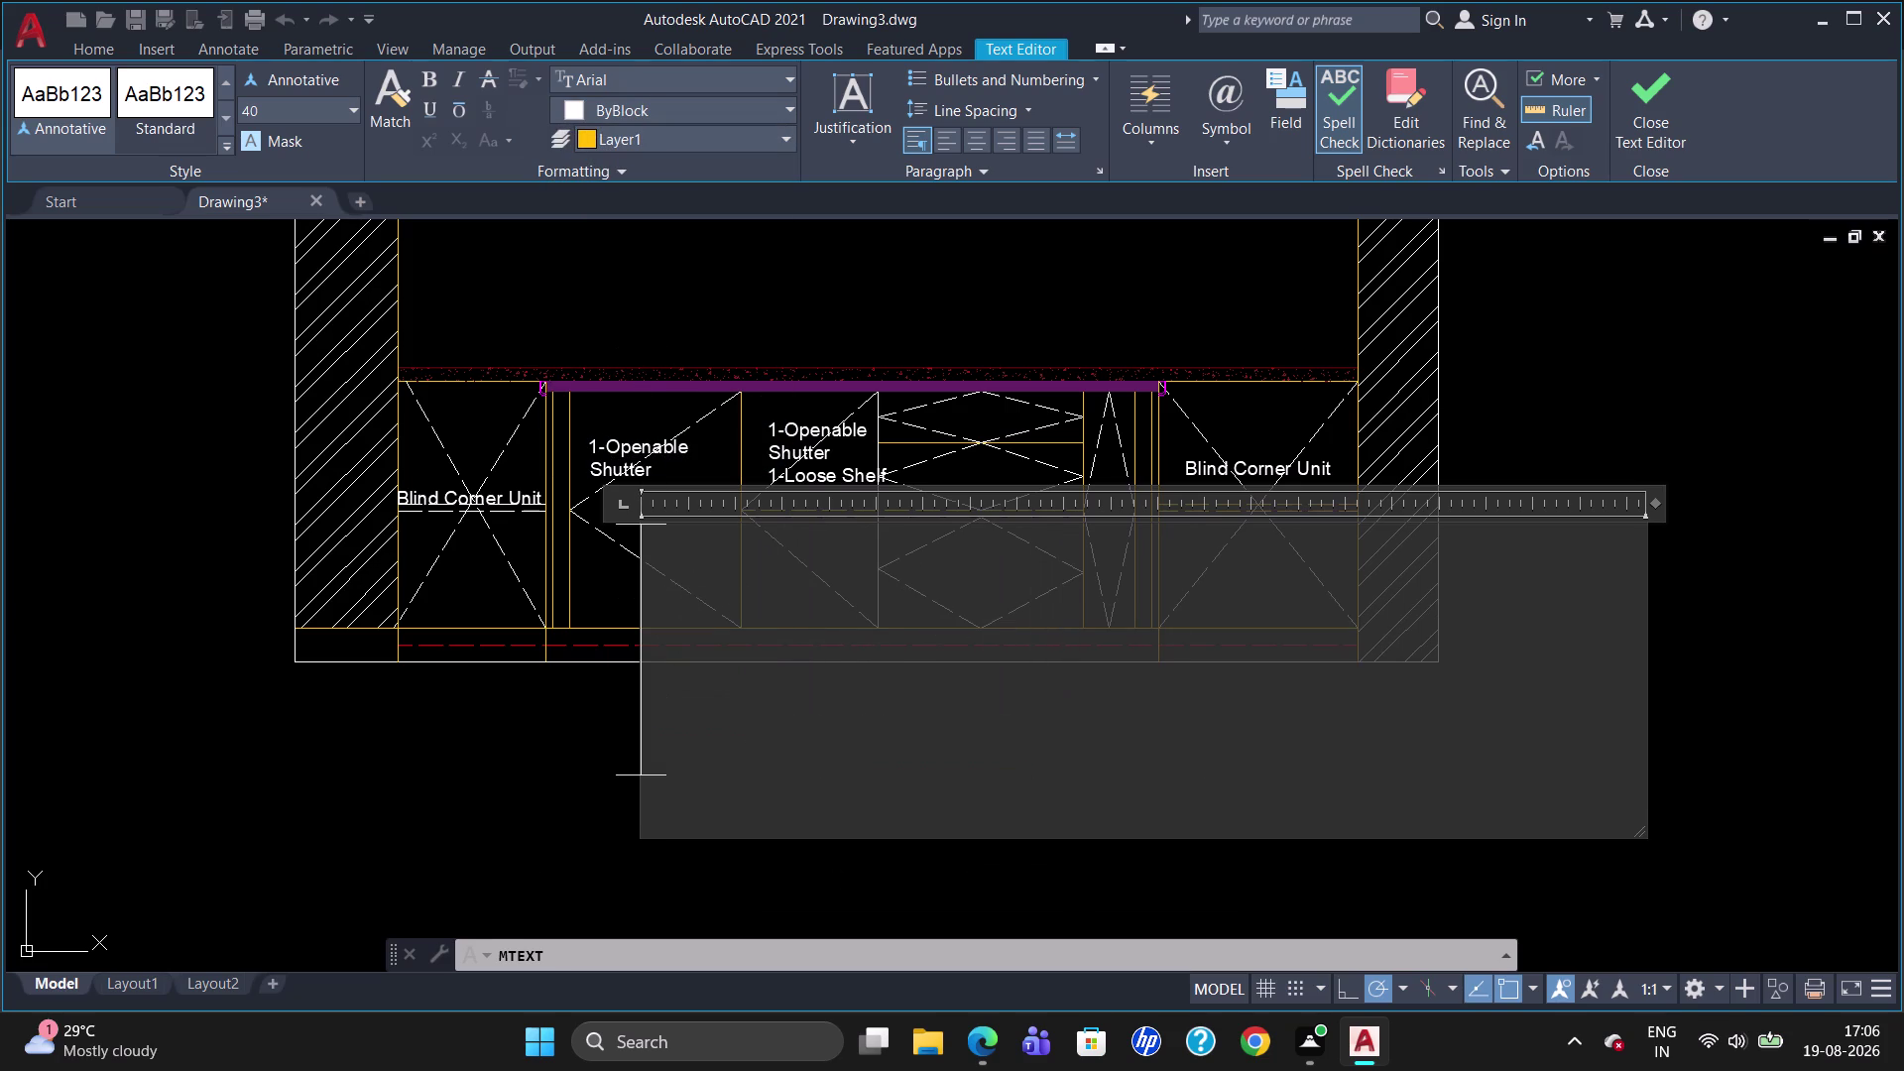
key(s)
text(in)
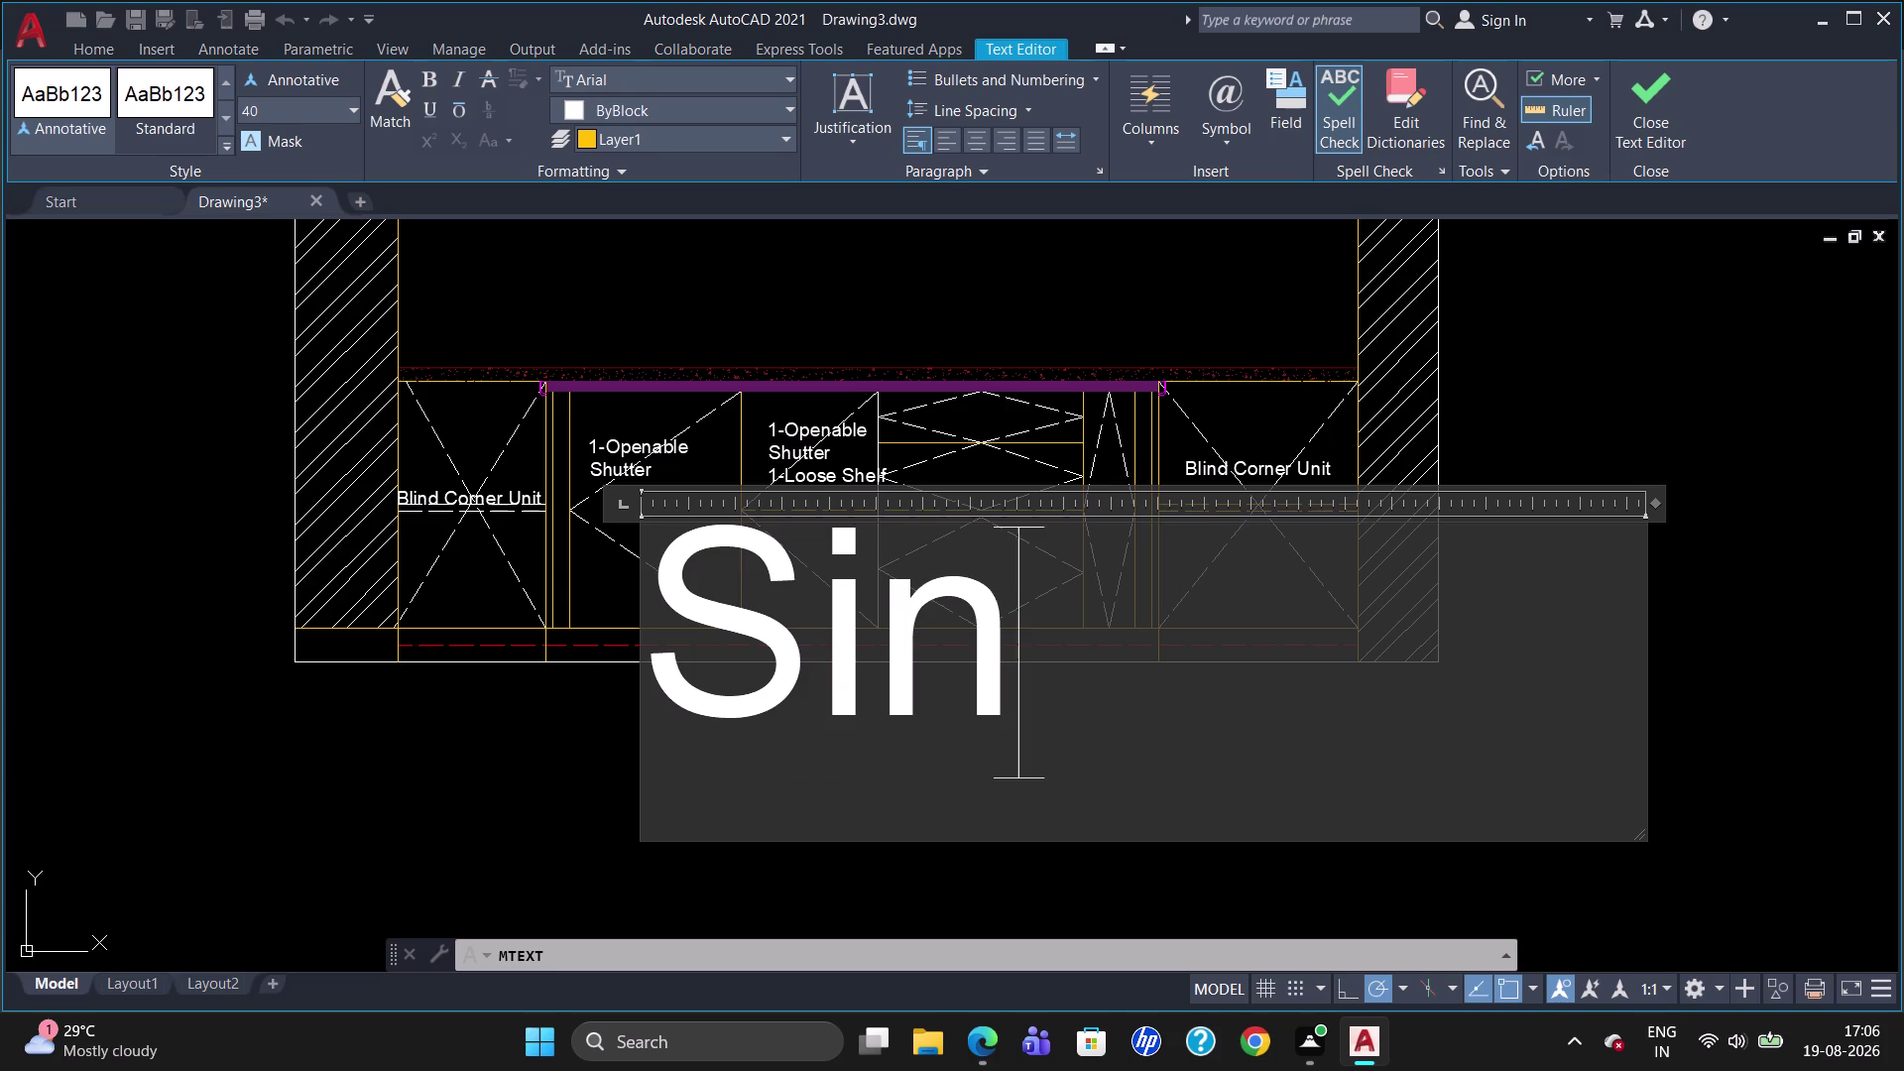
text(k)
key(space)
key(u)
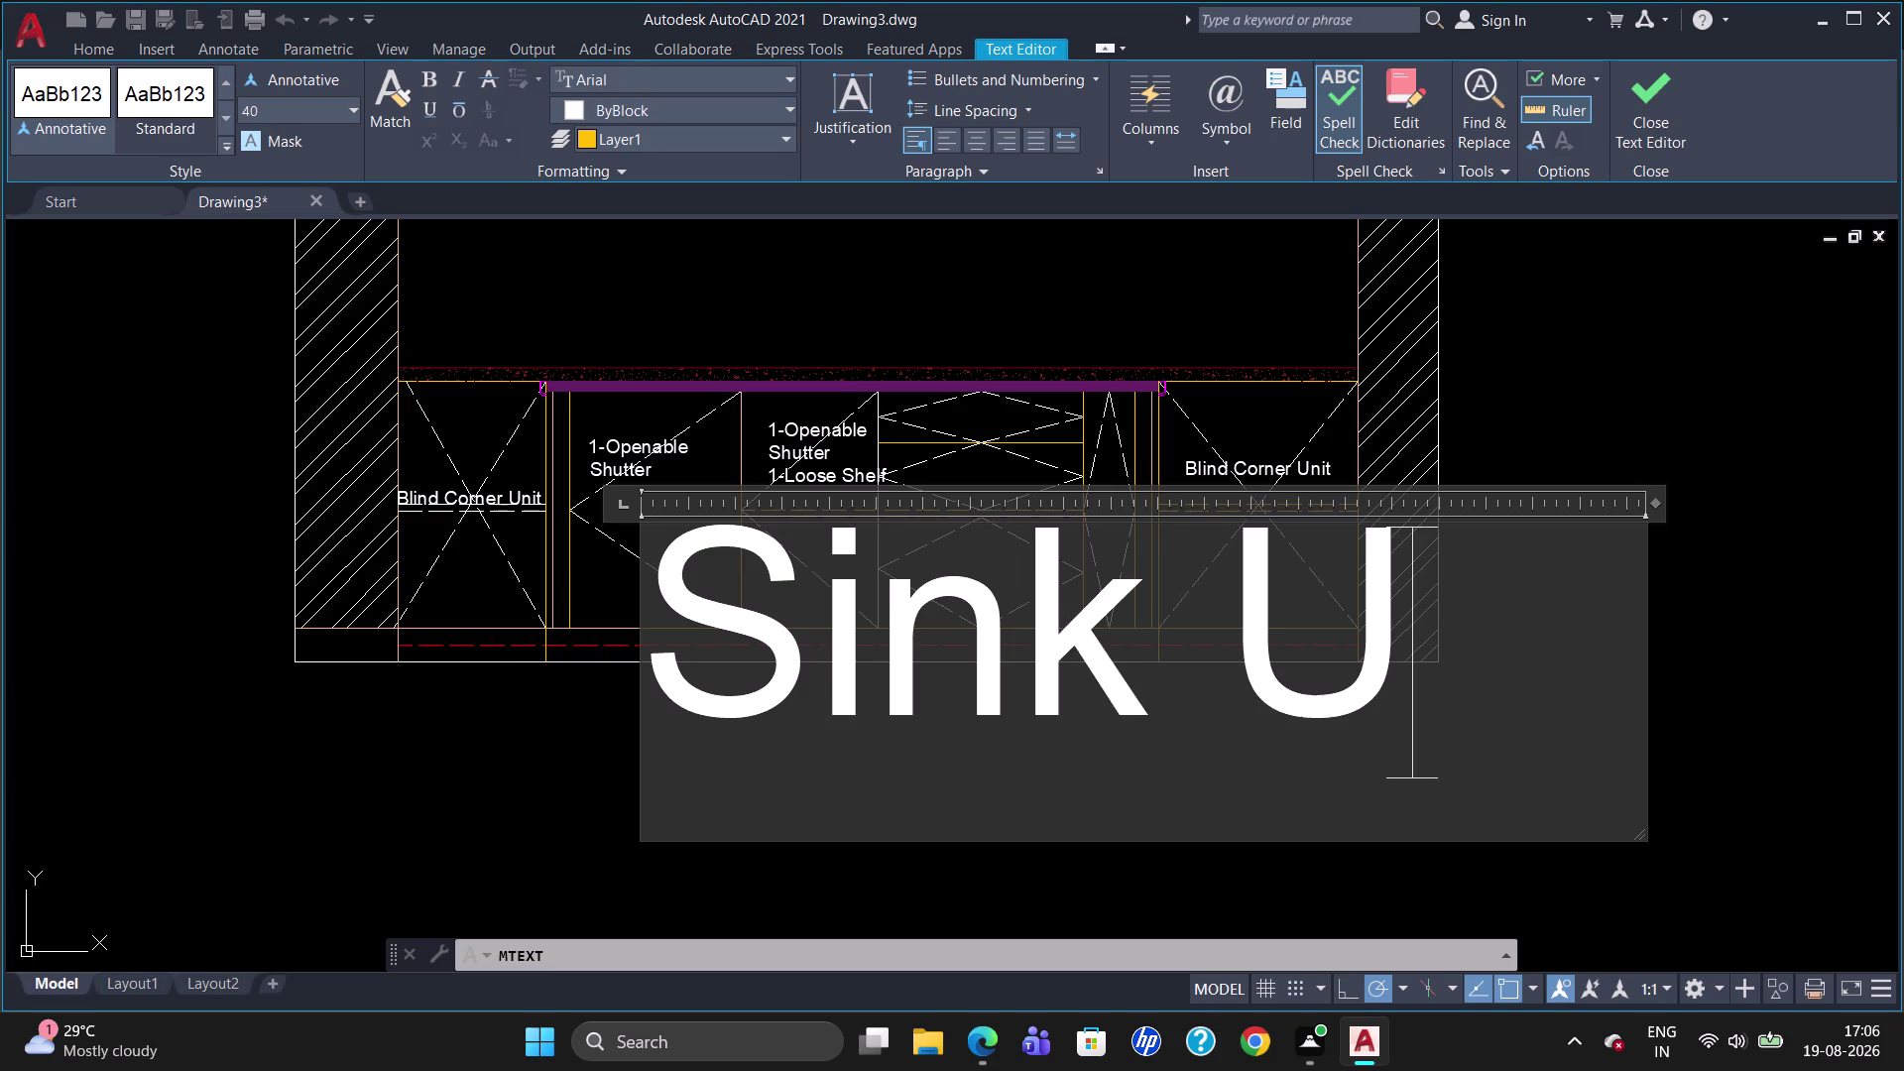
text(nit)
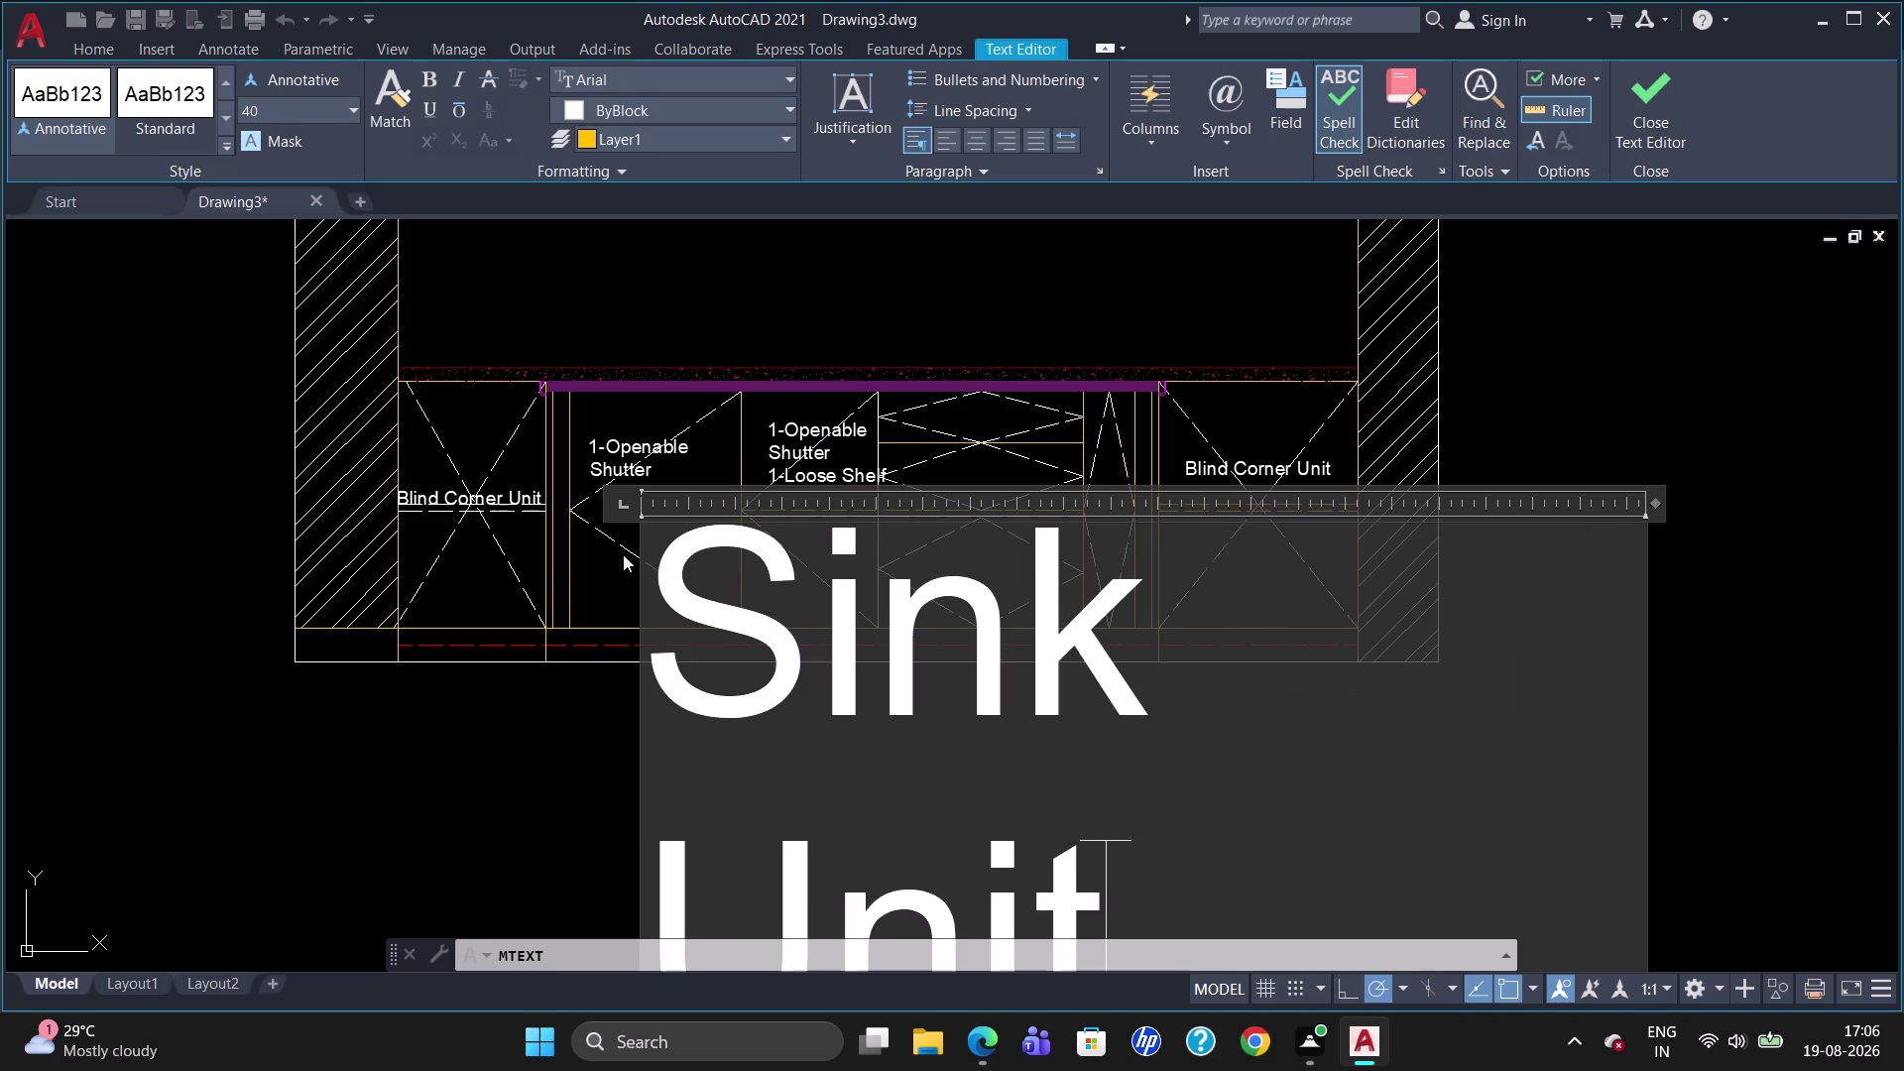
click(524, 736)
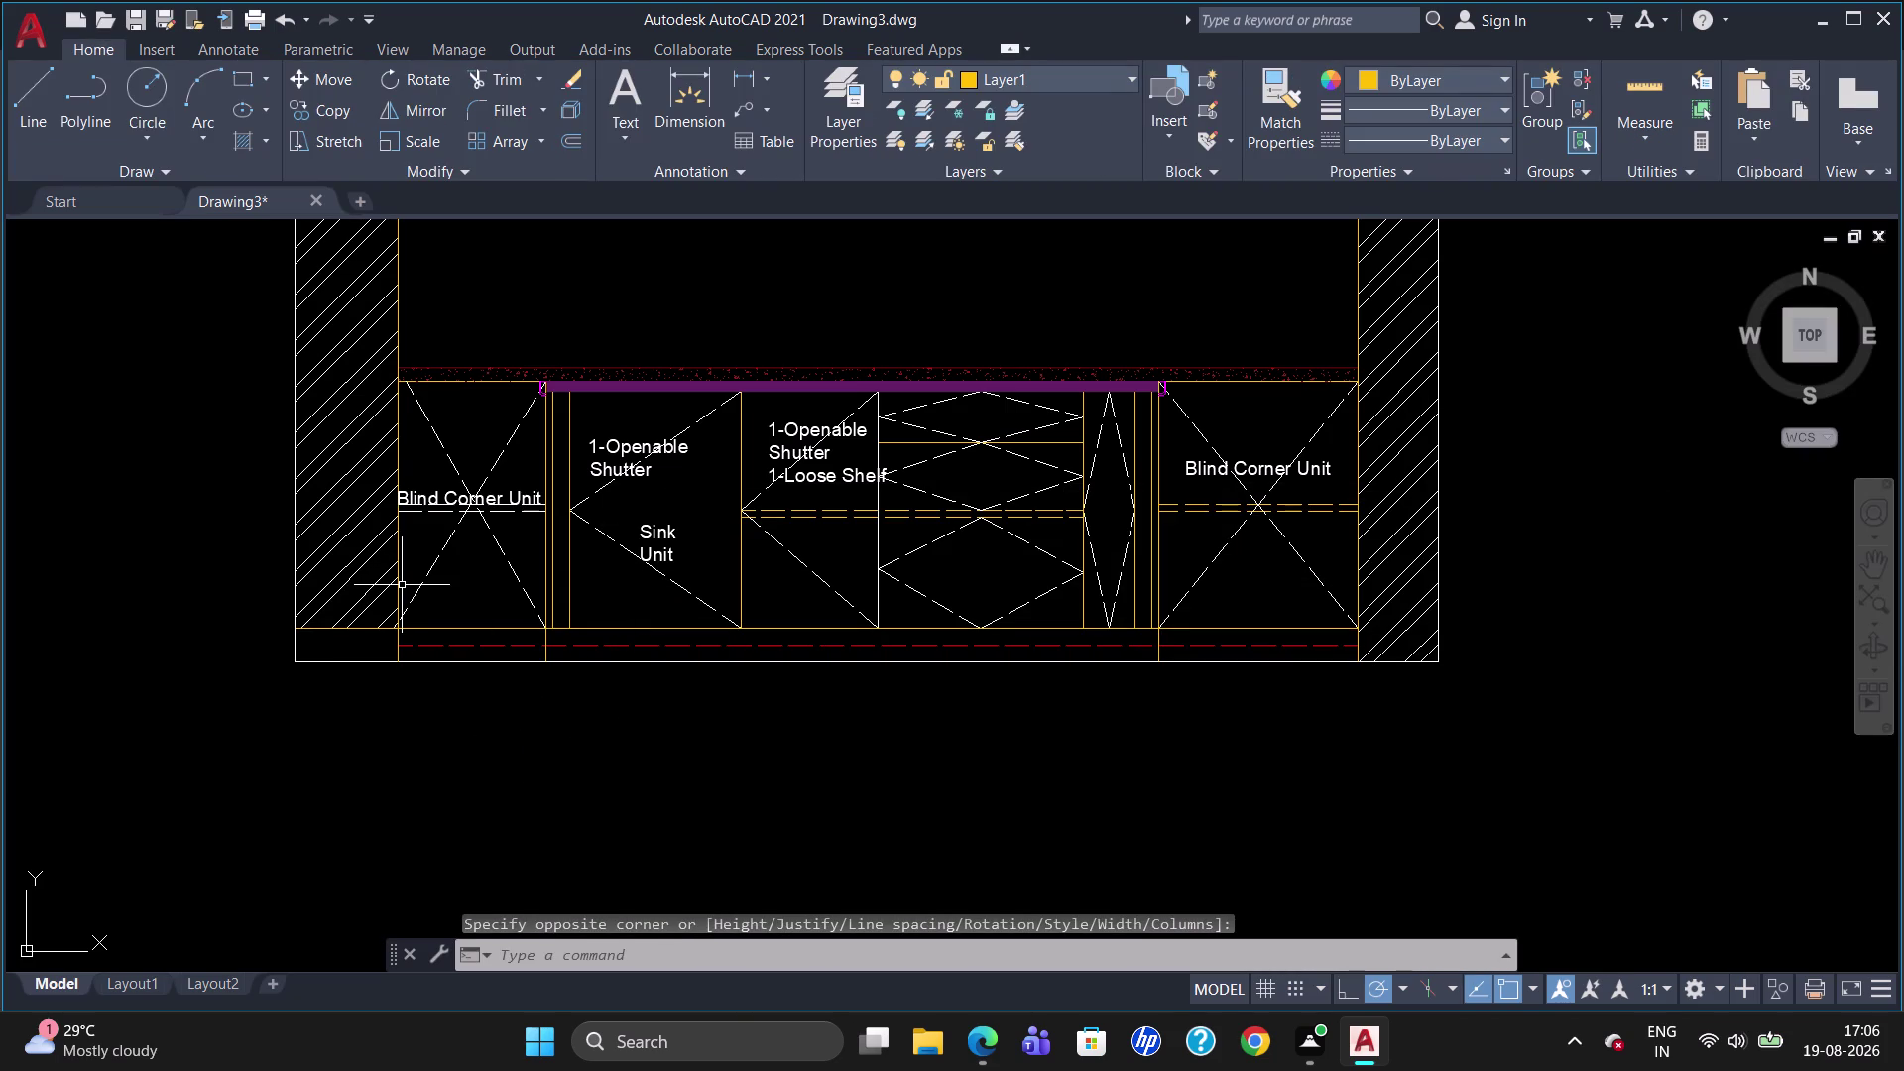
Draw a text box on the red dashed line with ByBlock colour.
scroll(up, 3)
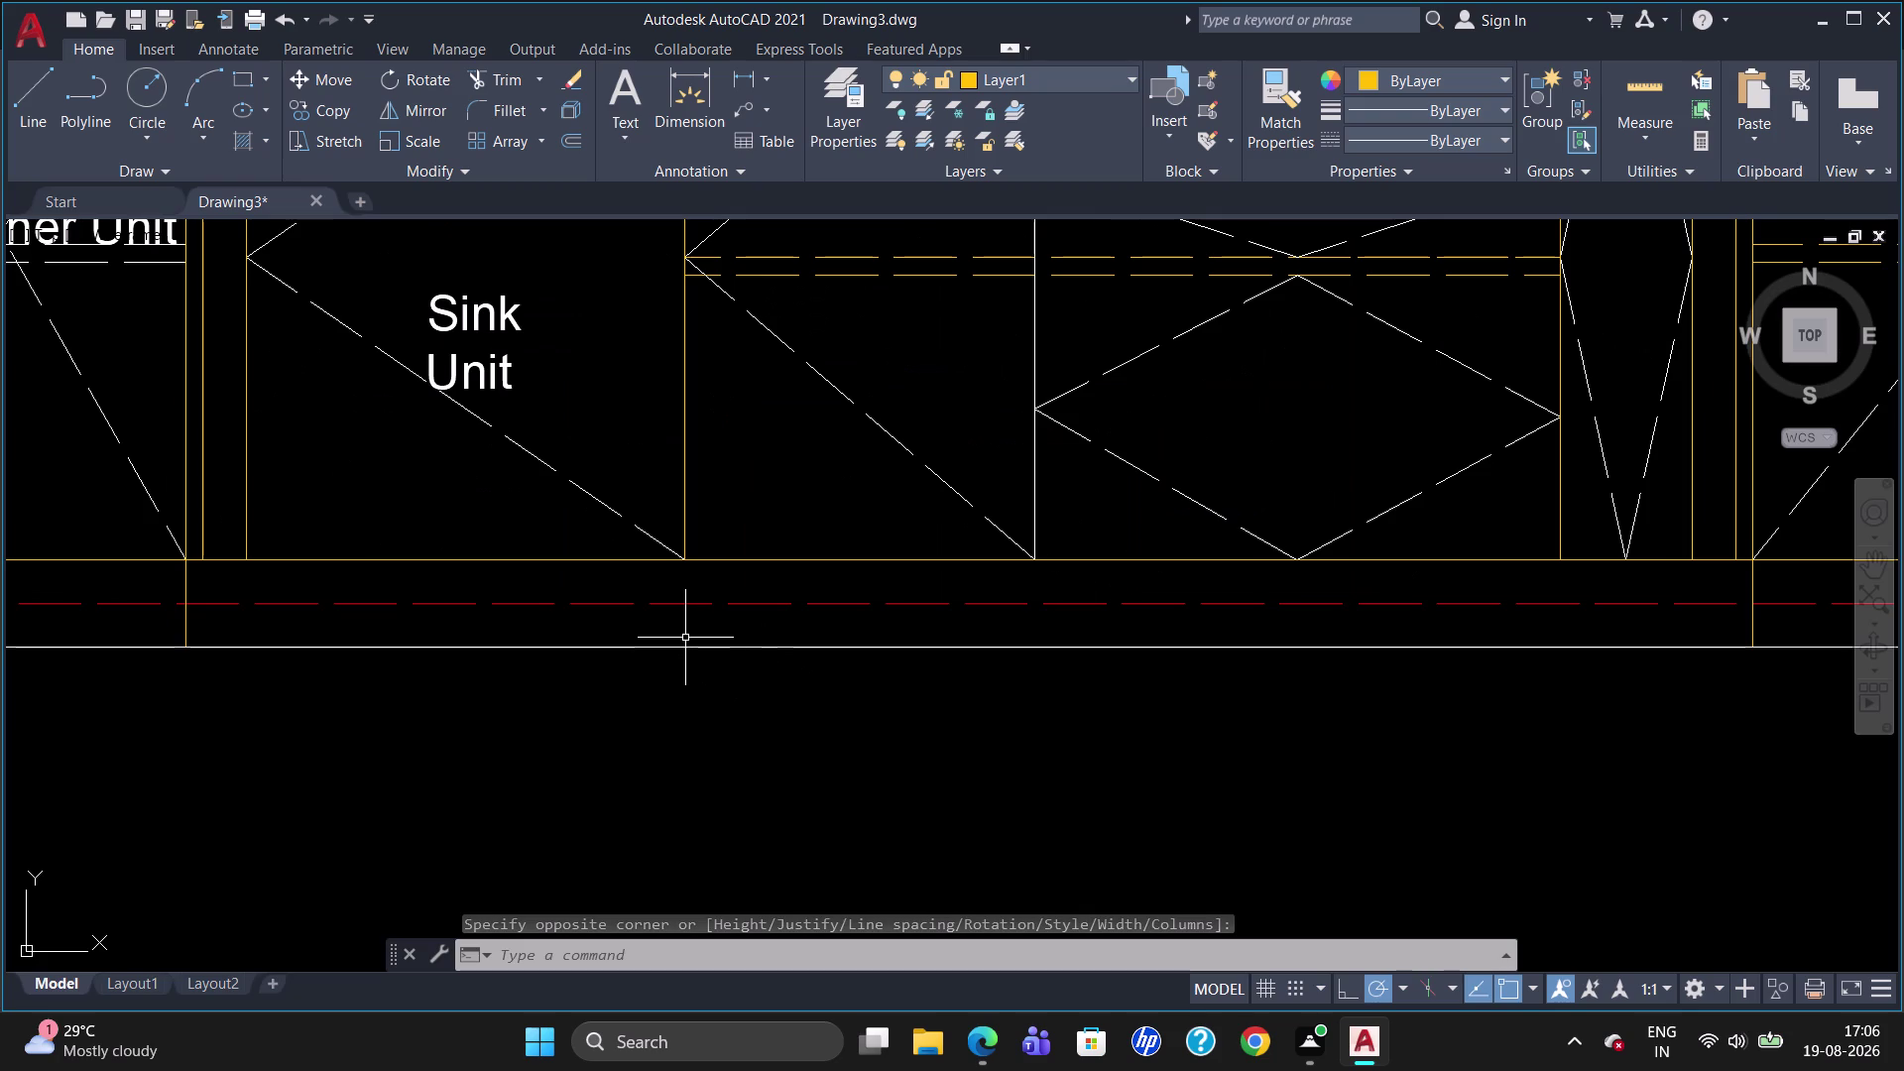
key(y)
key(BackSpace)
key(t)
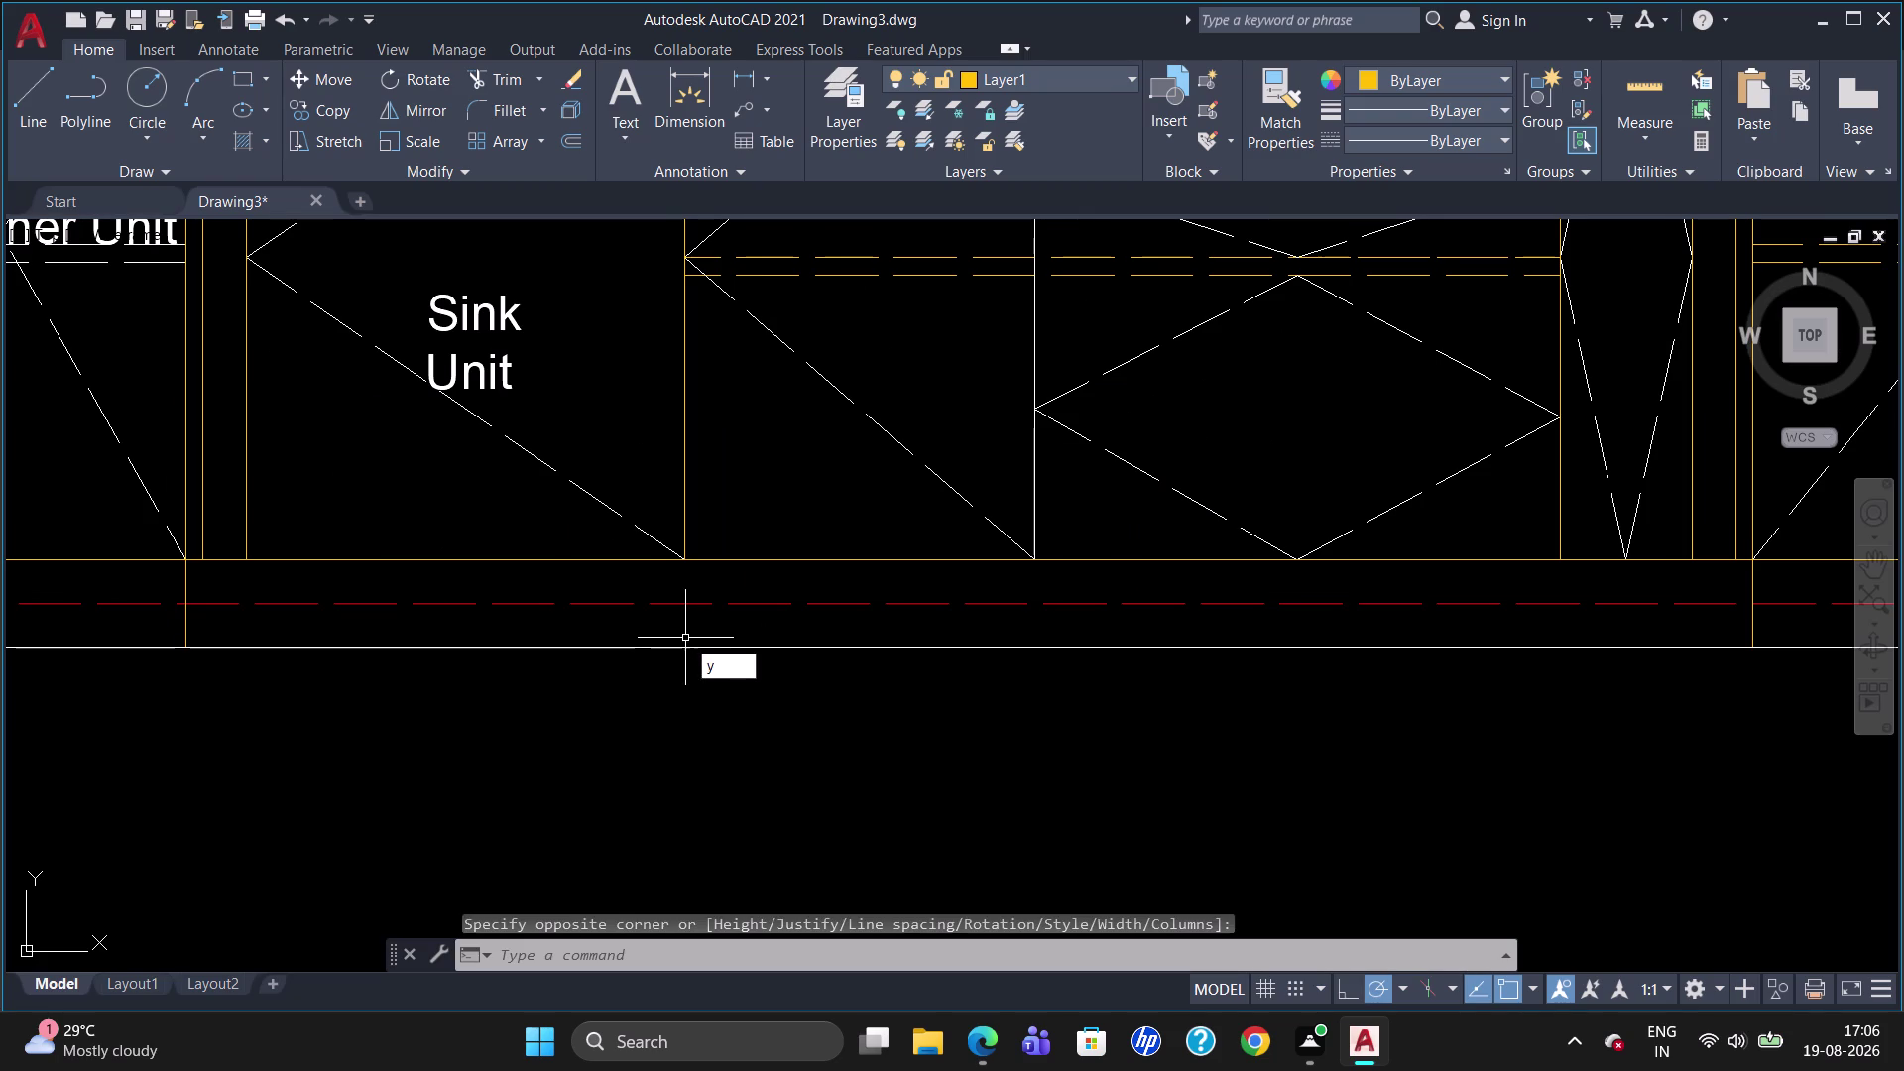
key(Return)
click(626, 611)
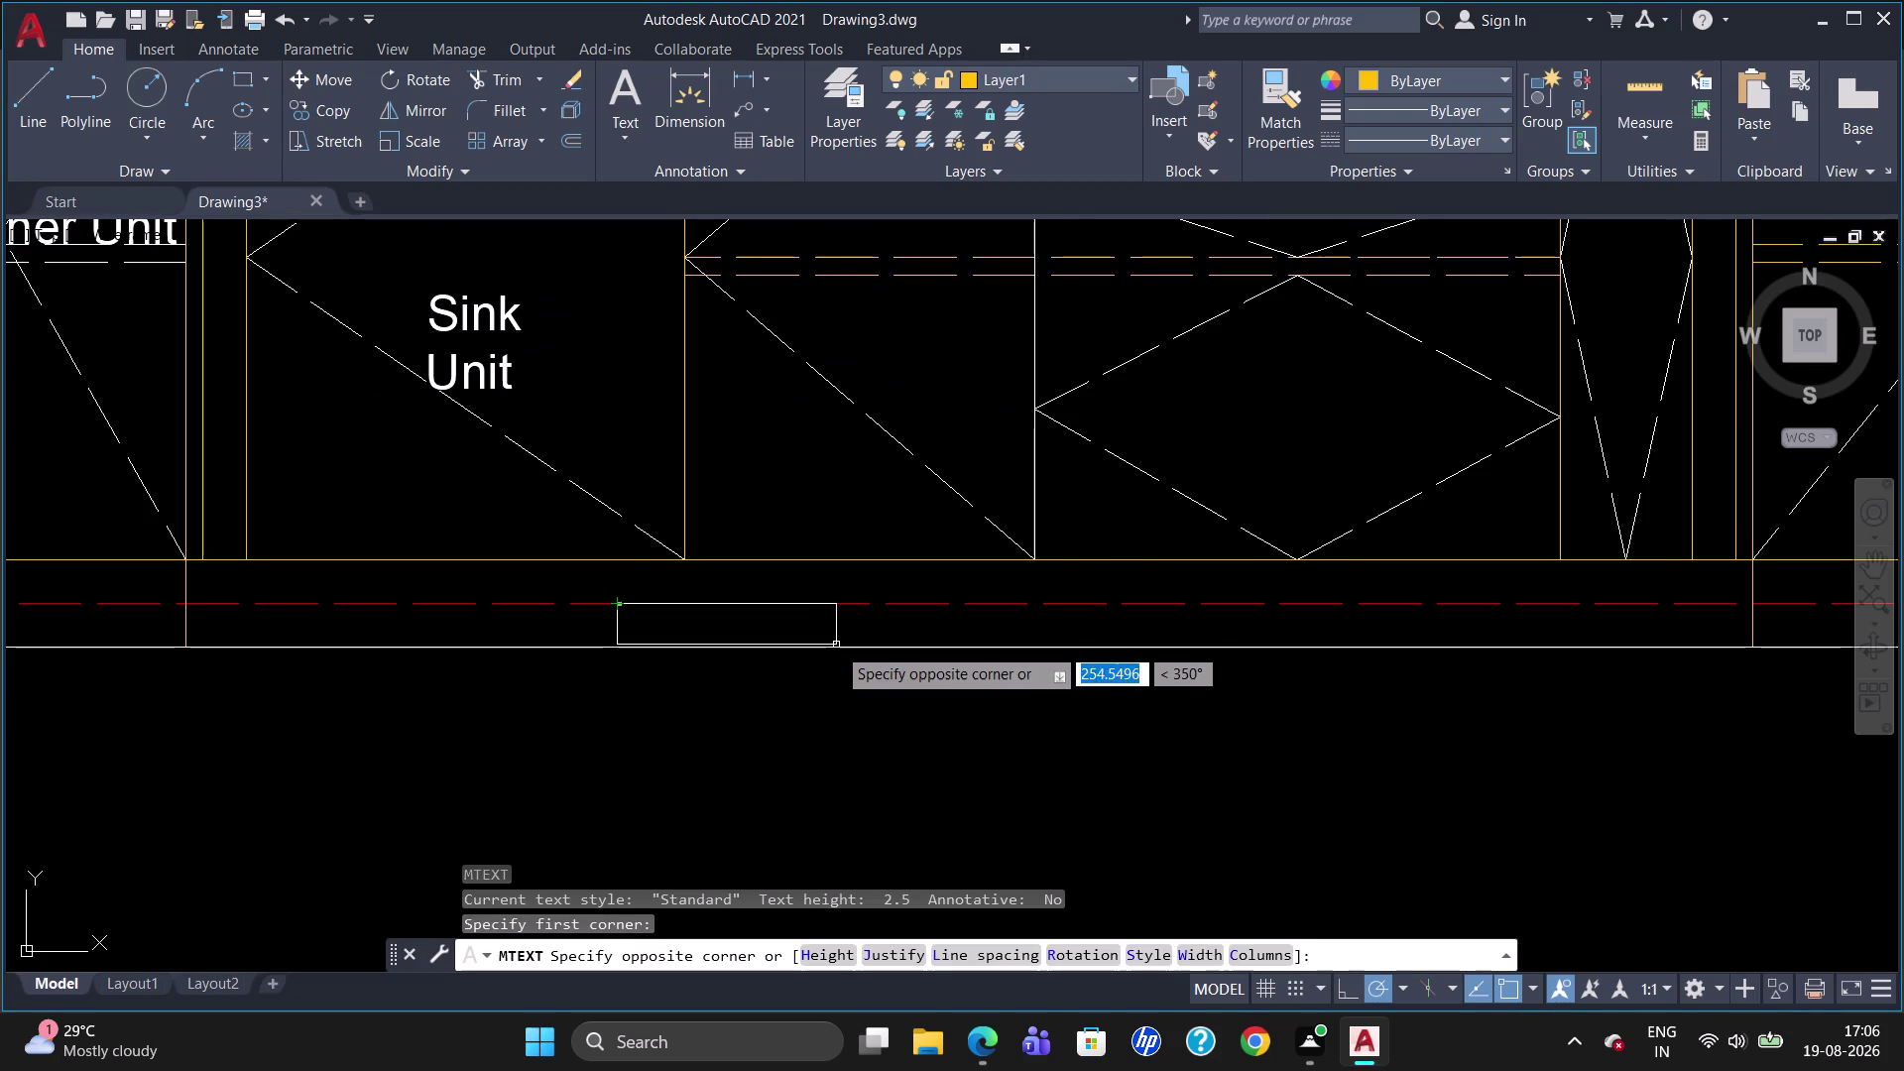
click(841, 647)
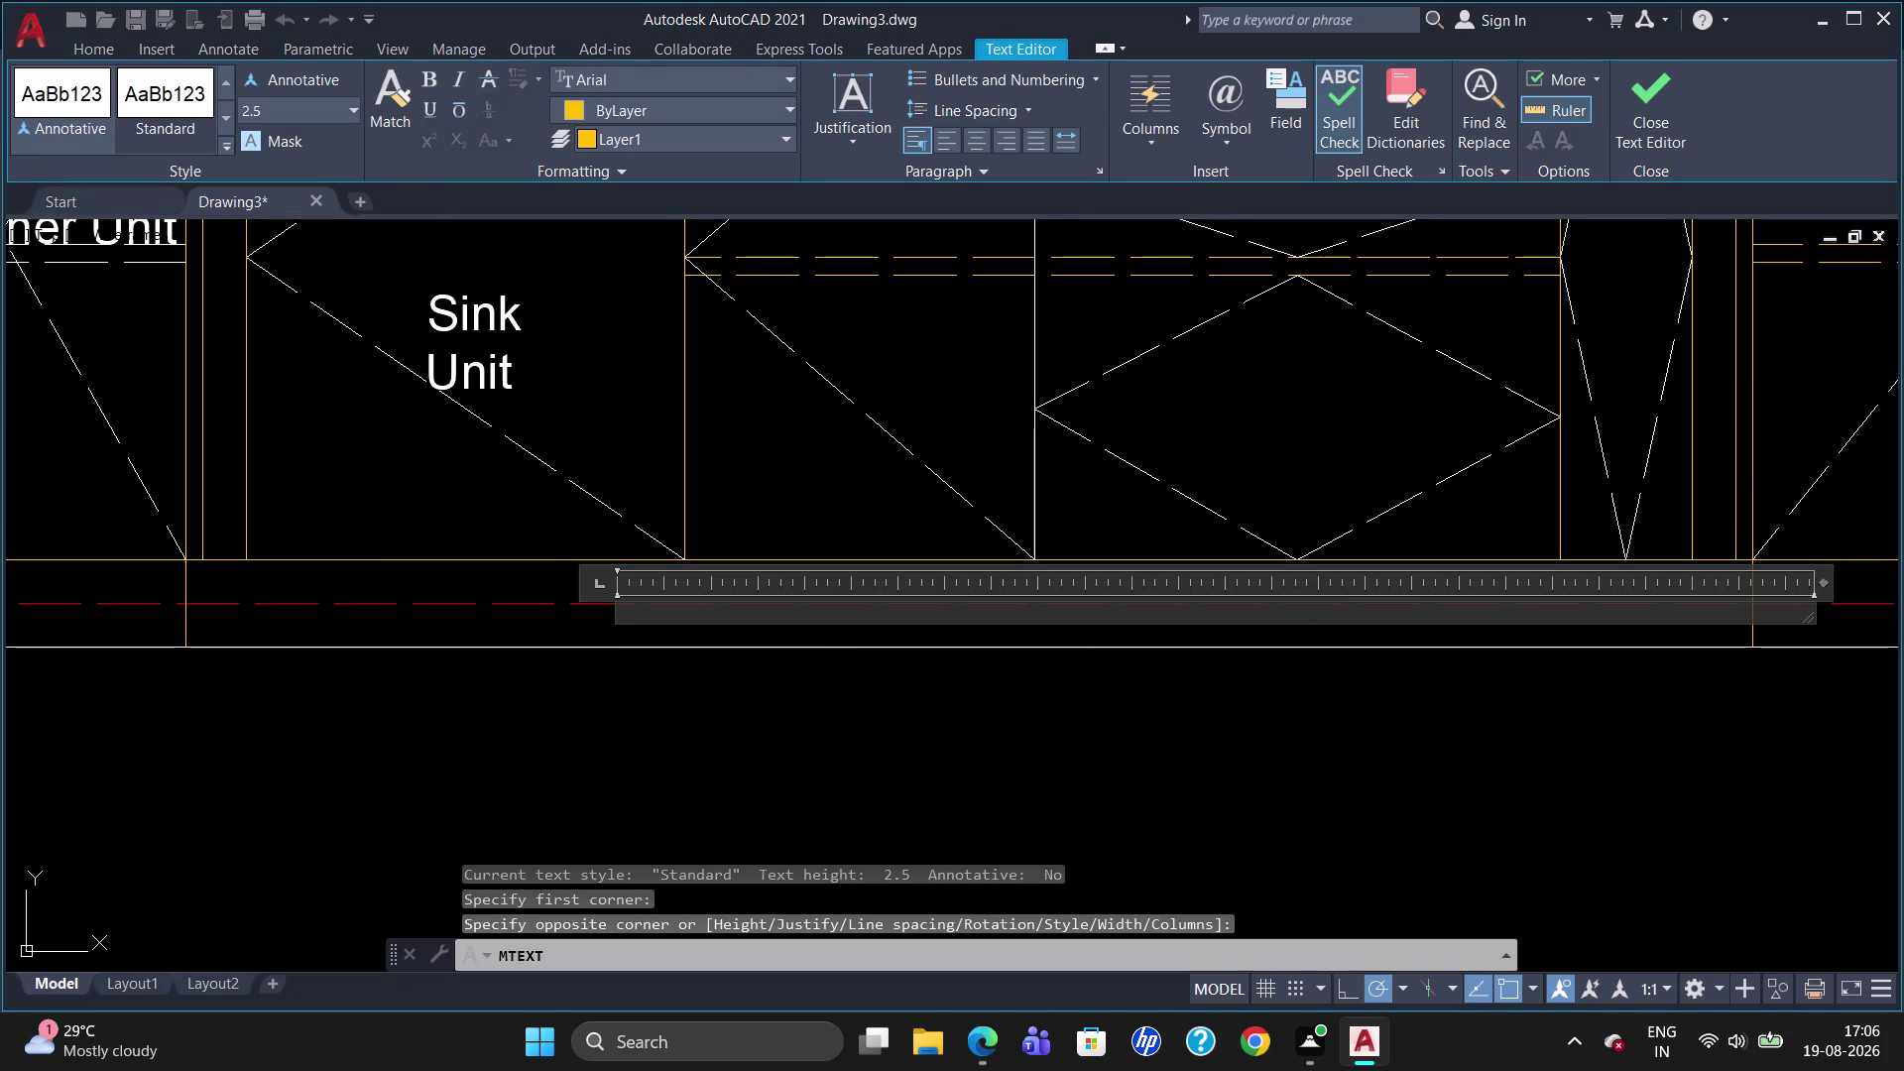
click(321, 107)
key(BackSpace)
key(4)
key(0)
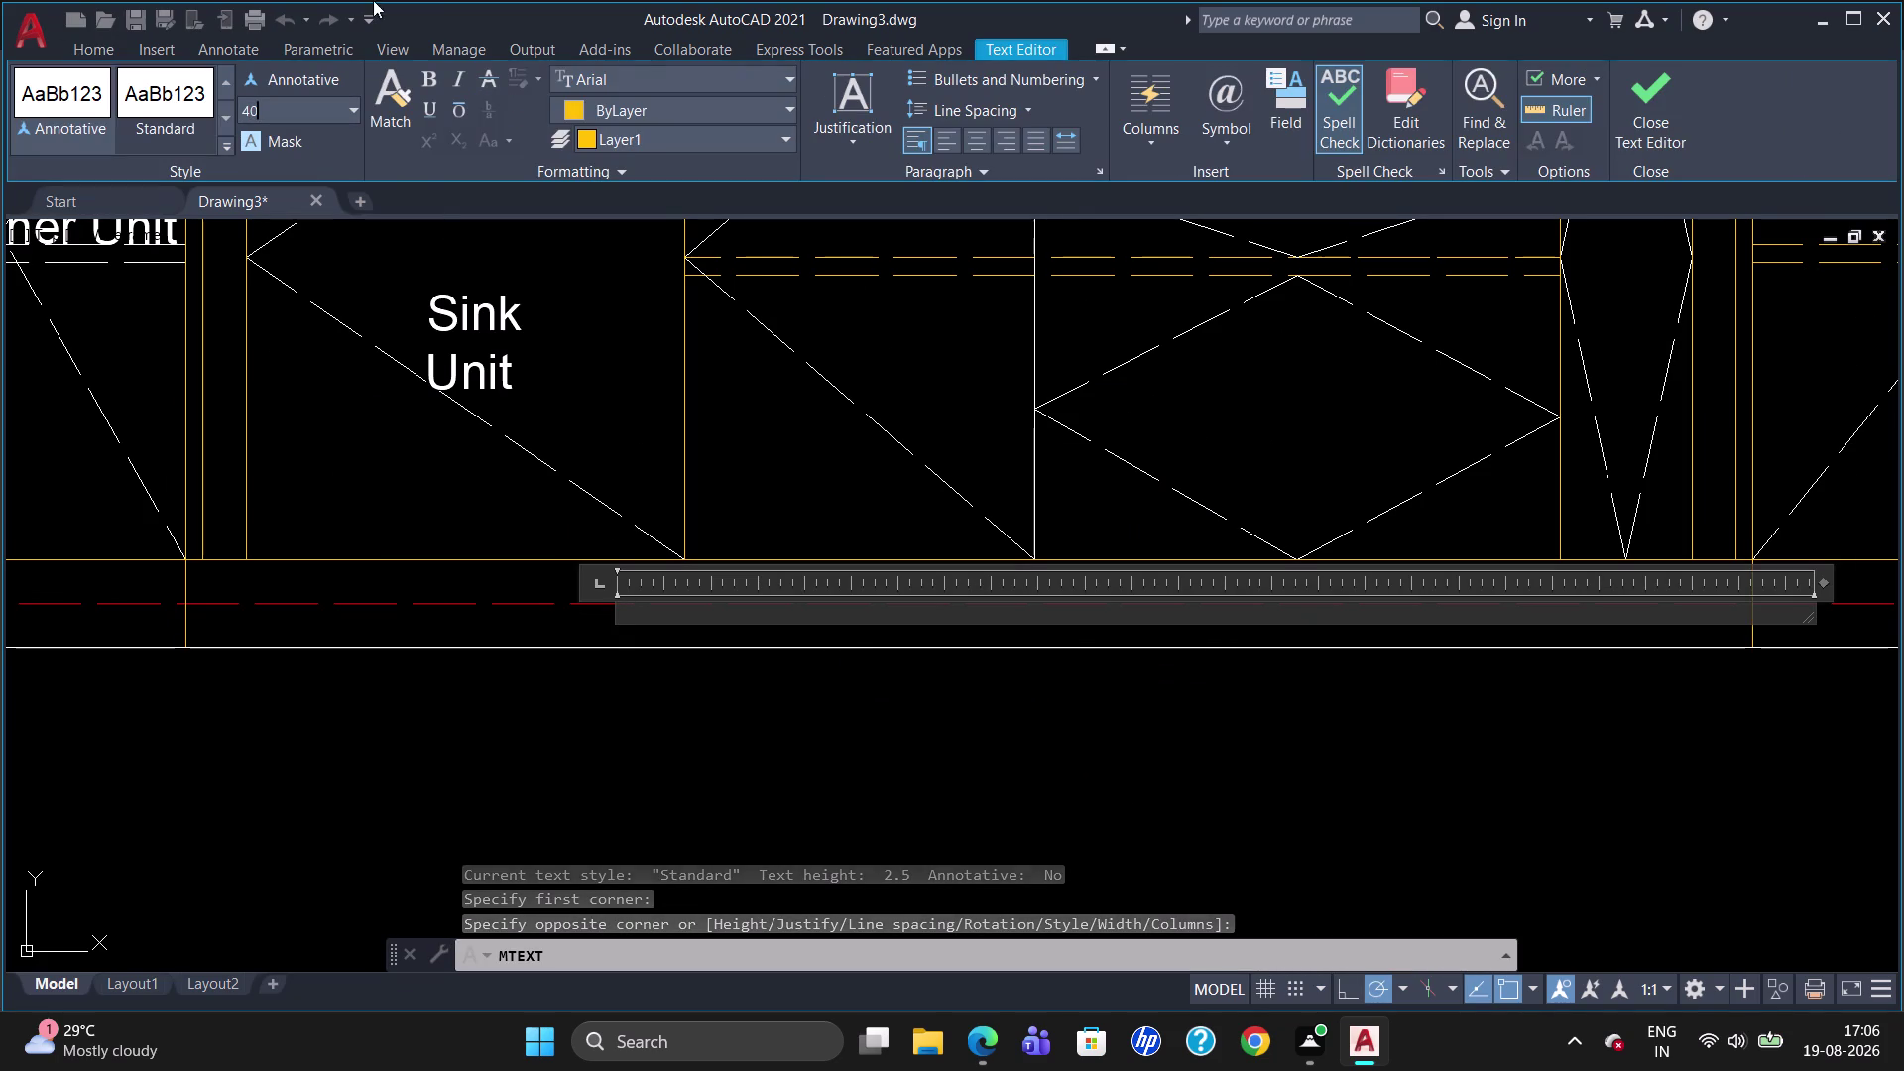
click(581, 115)
click(593, 173)
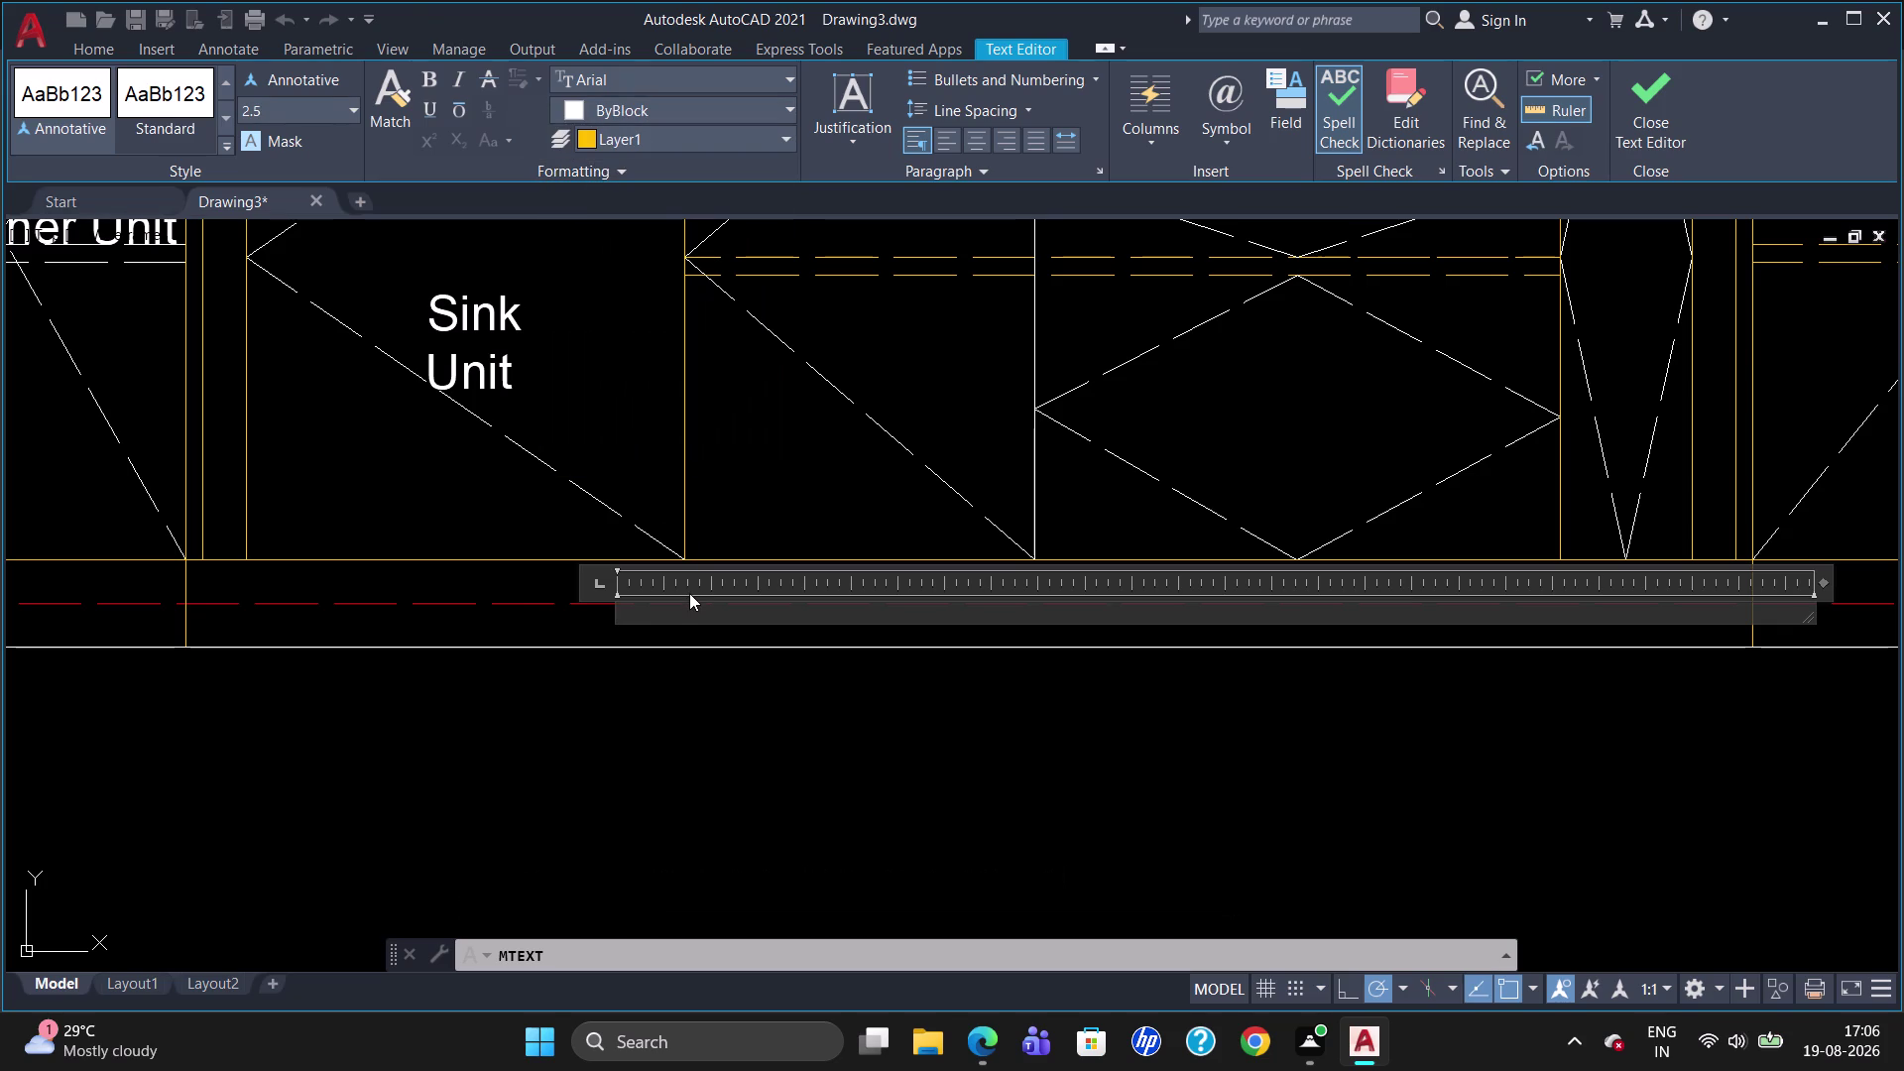
Enter 'Existing Bed' as the note, then reopen it for editing.
key(e)
text(xist)
text(ing)
key(space)
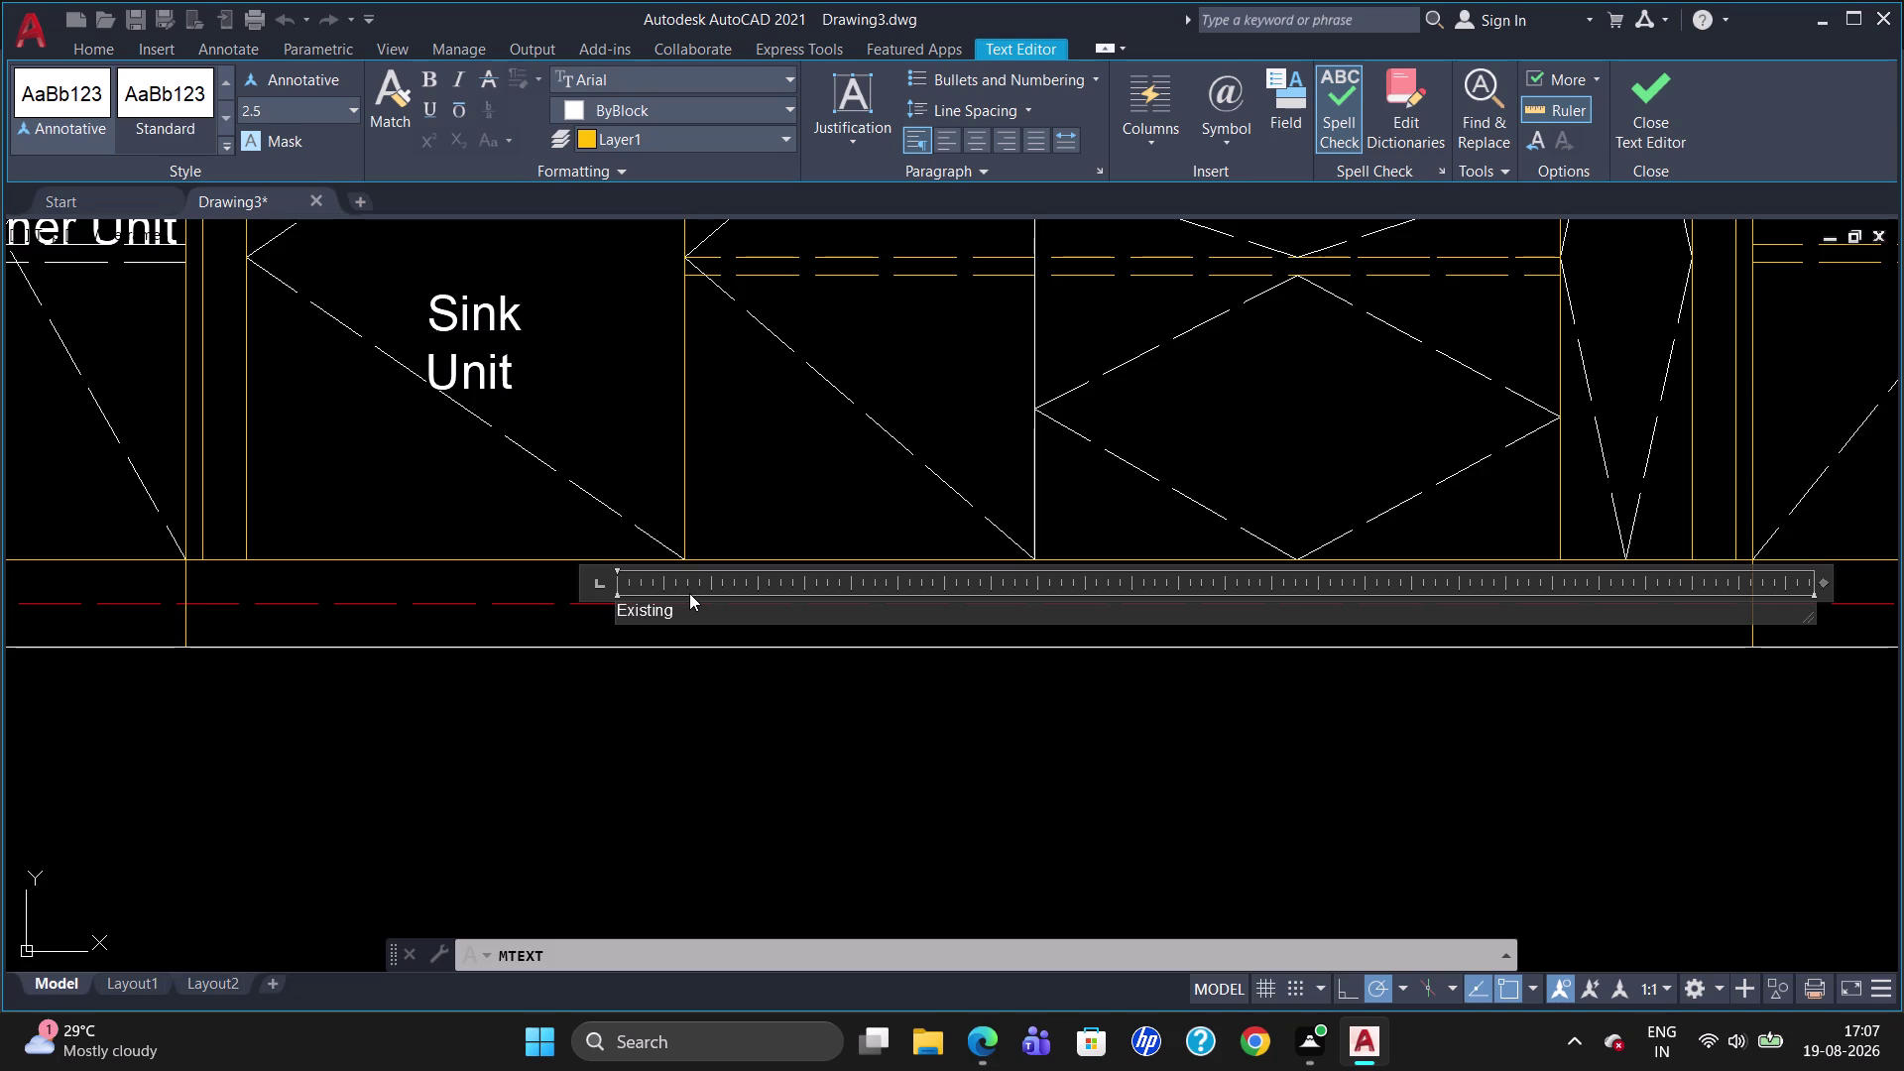
key(b)
text(ed)
click(708, 698)
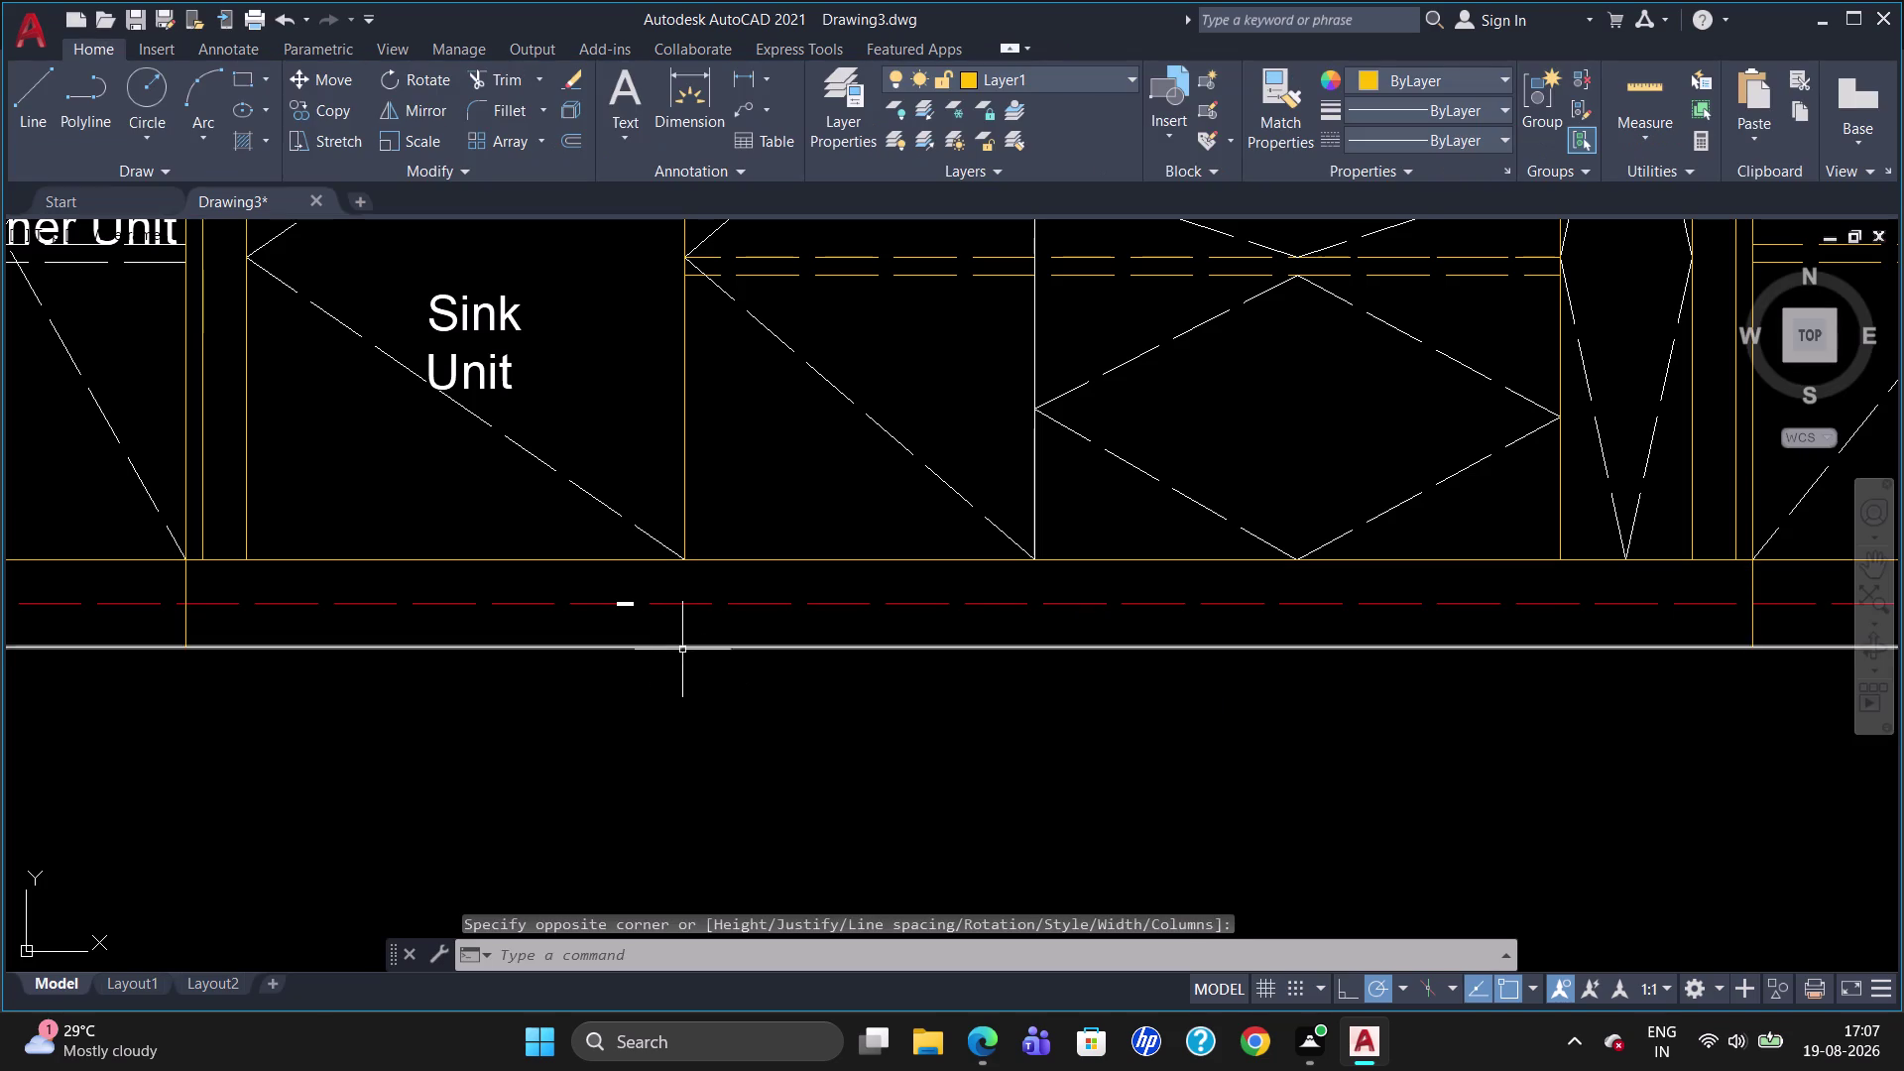
scroll(up, 3)
click(549, 537)
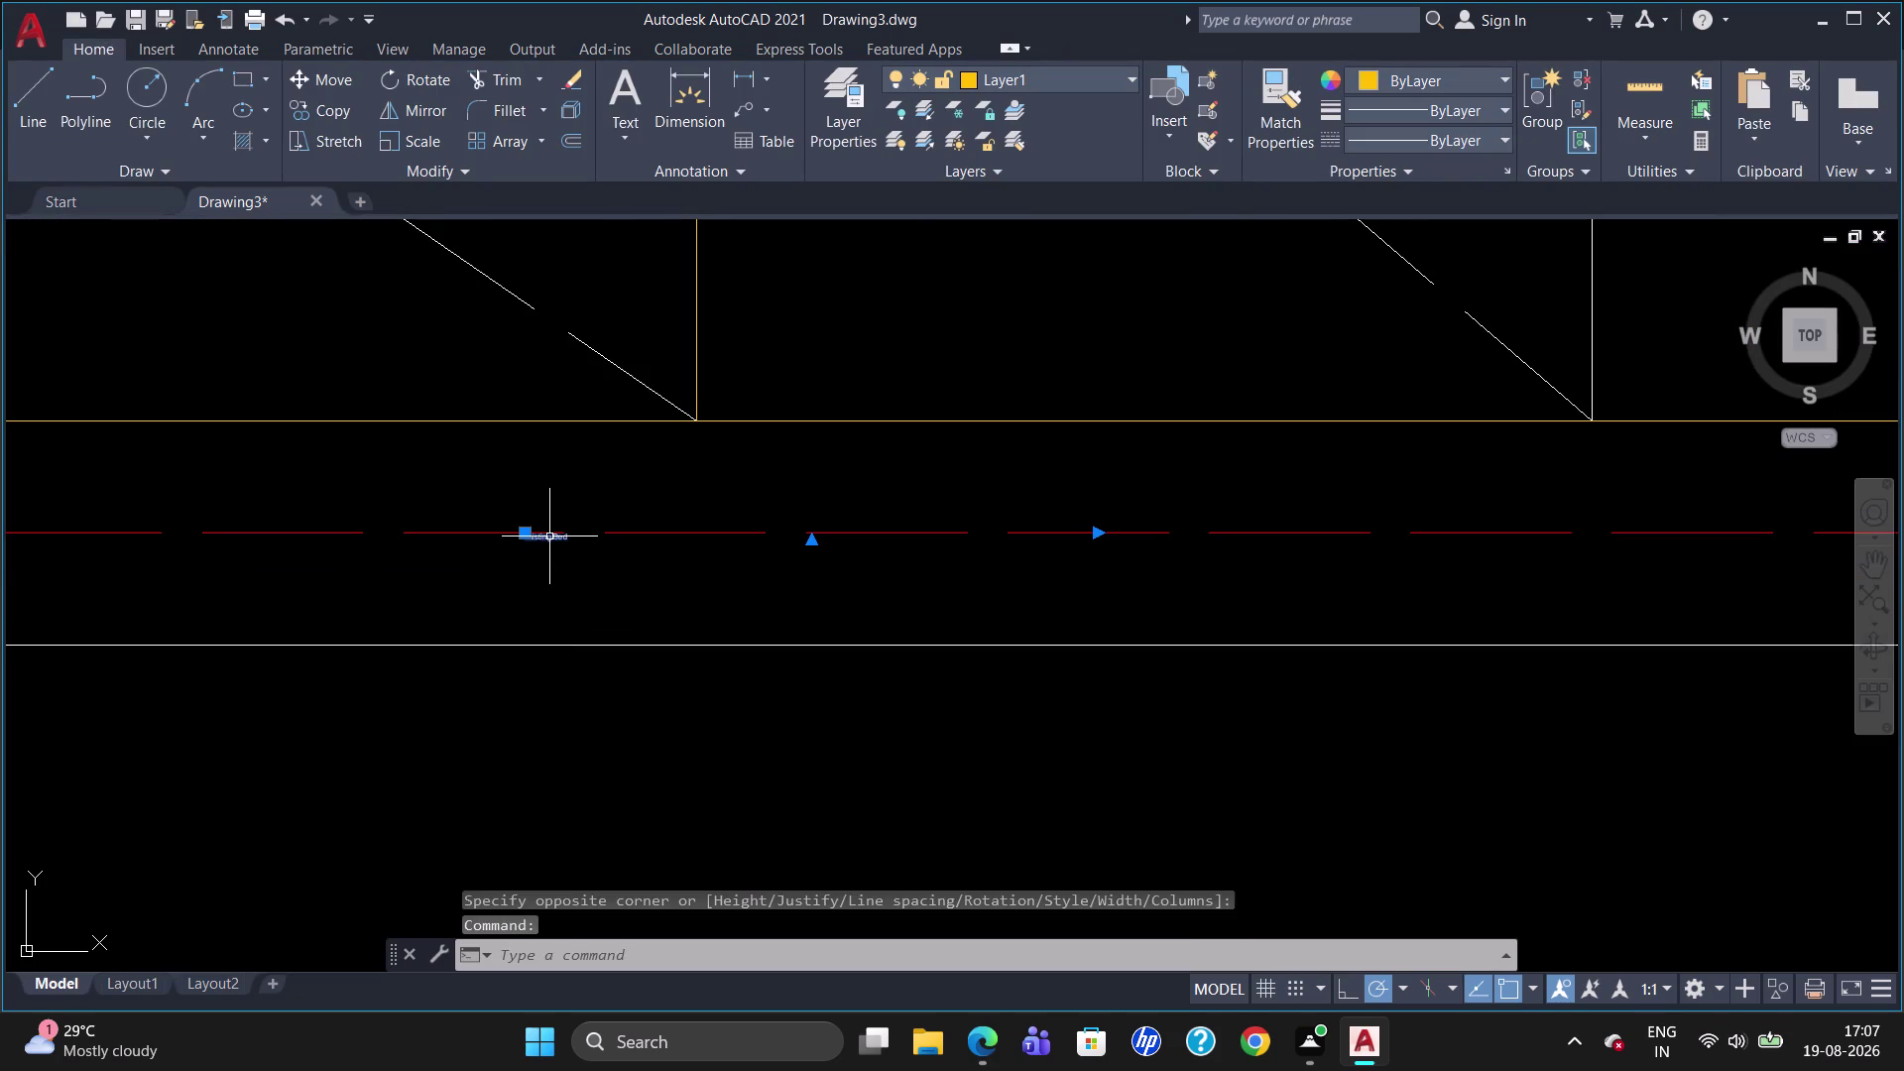
double_click(549, 535)
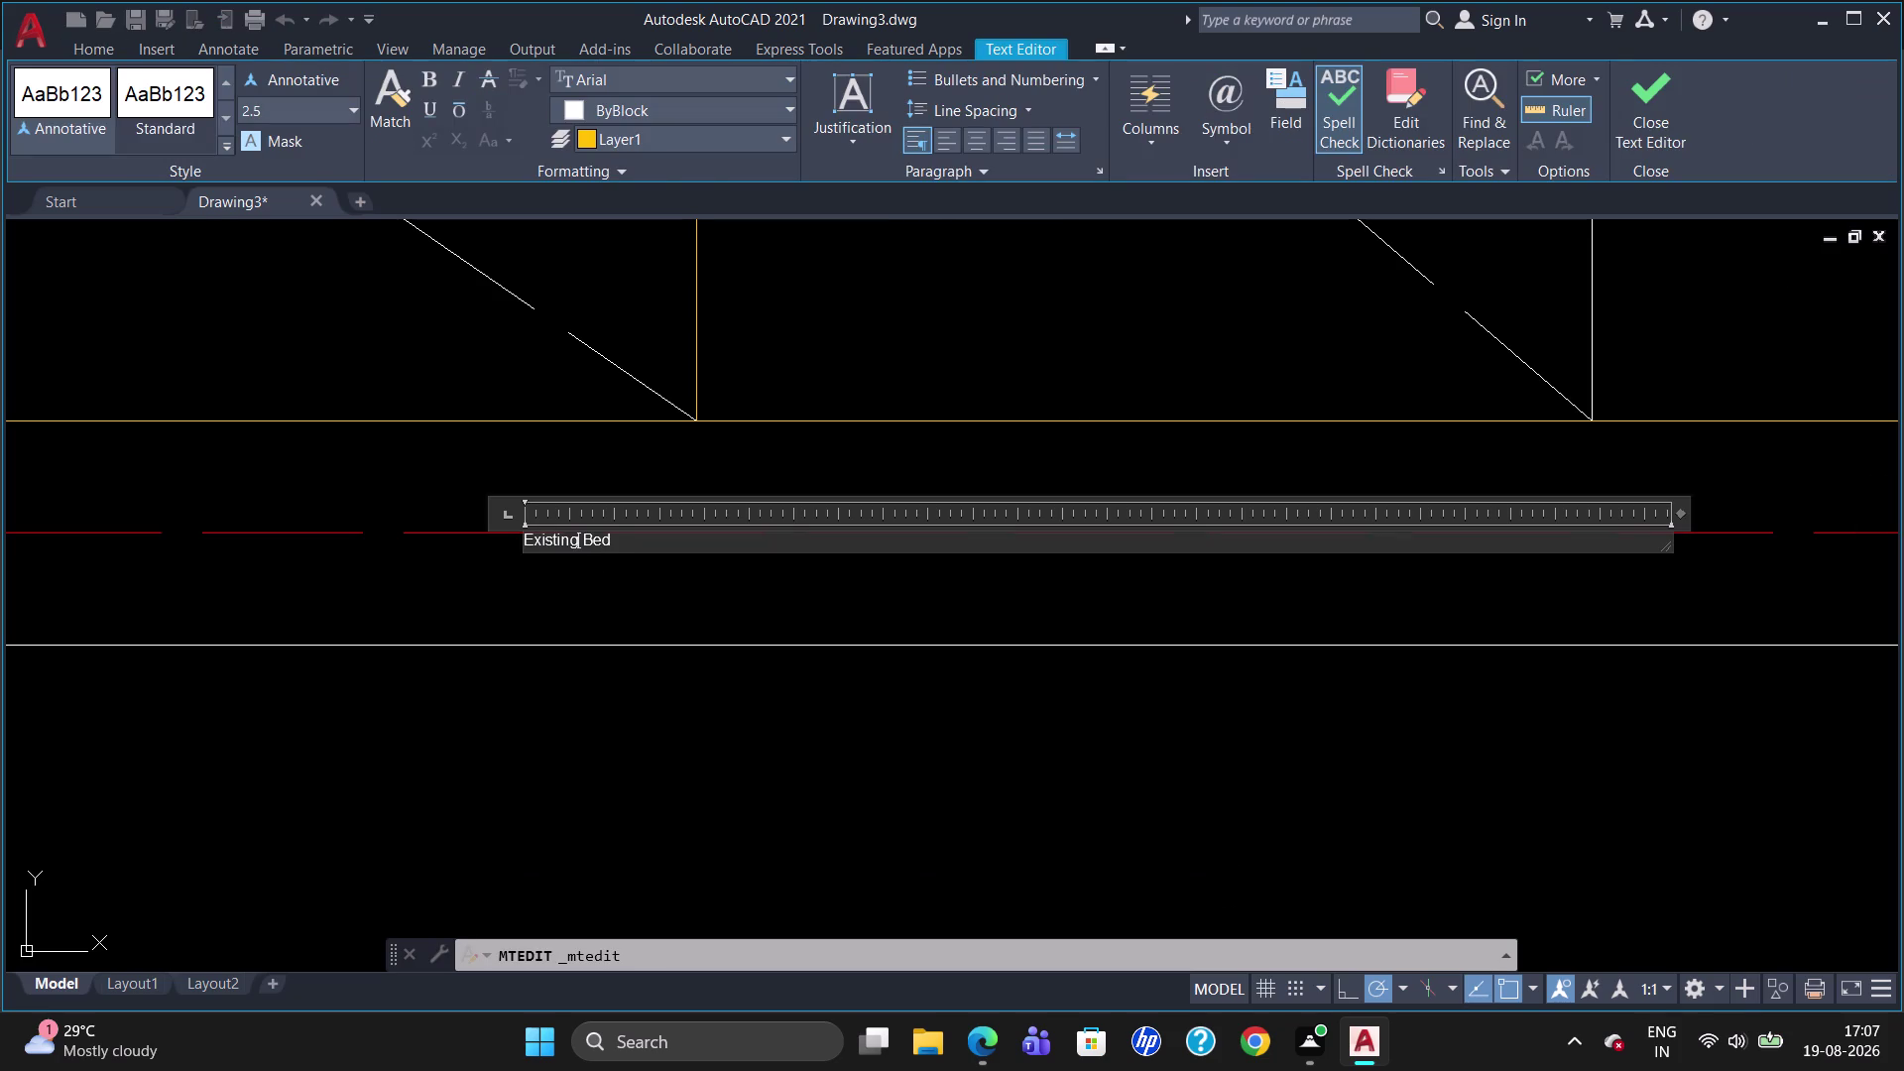
Change the Existing Bed note's text height to 40.
drag(631, 546, 459, 564)
click(315, 116)
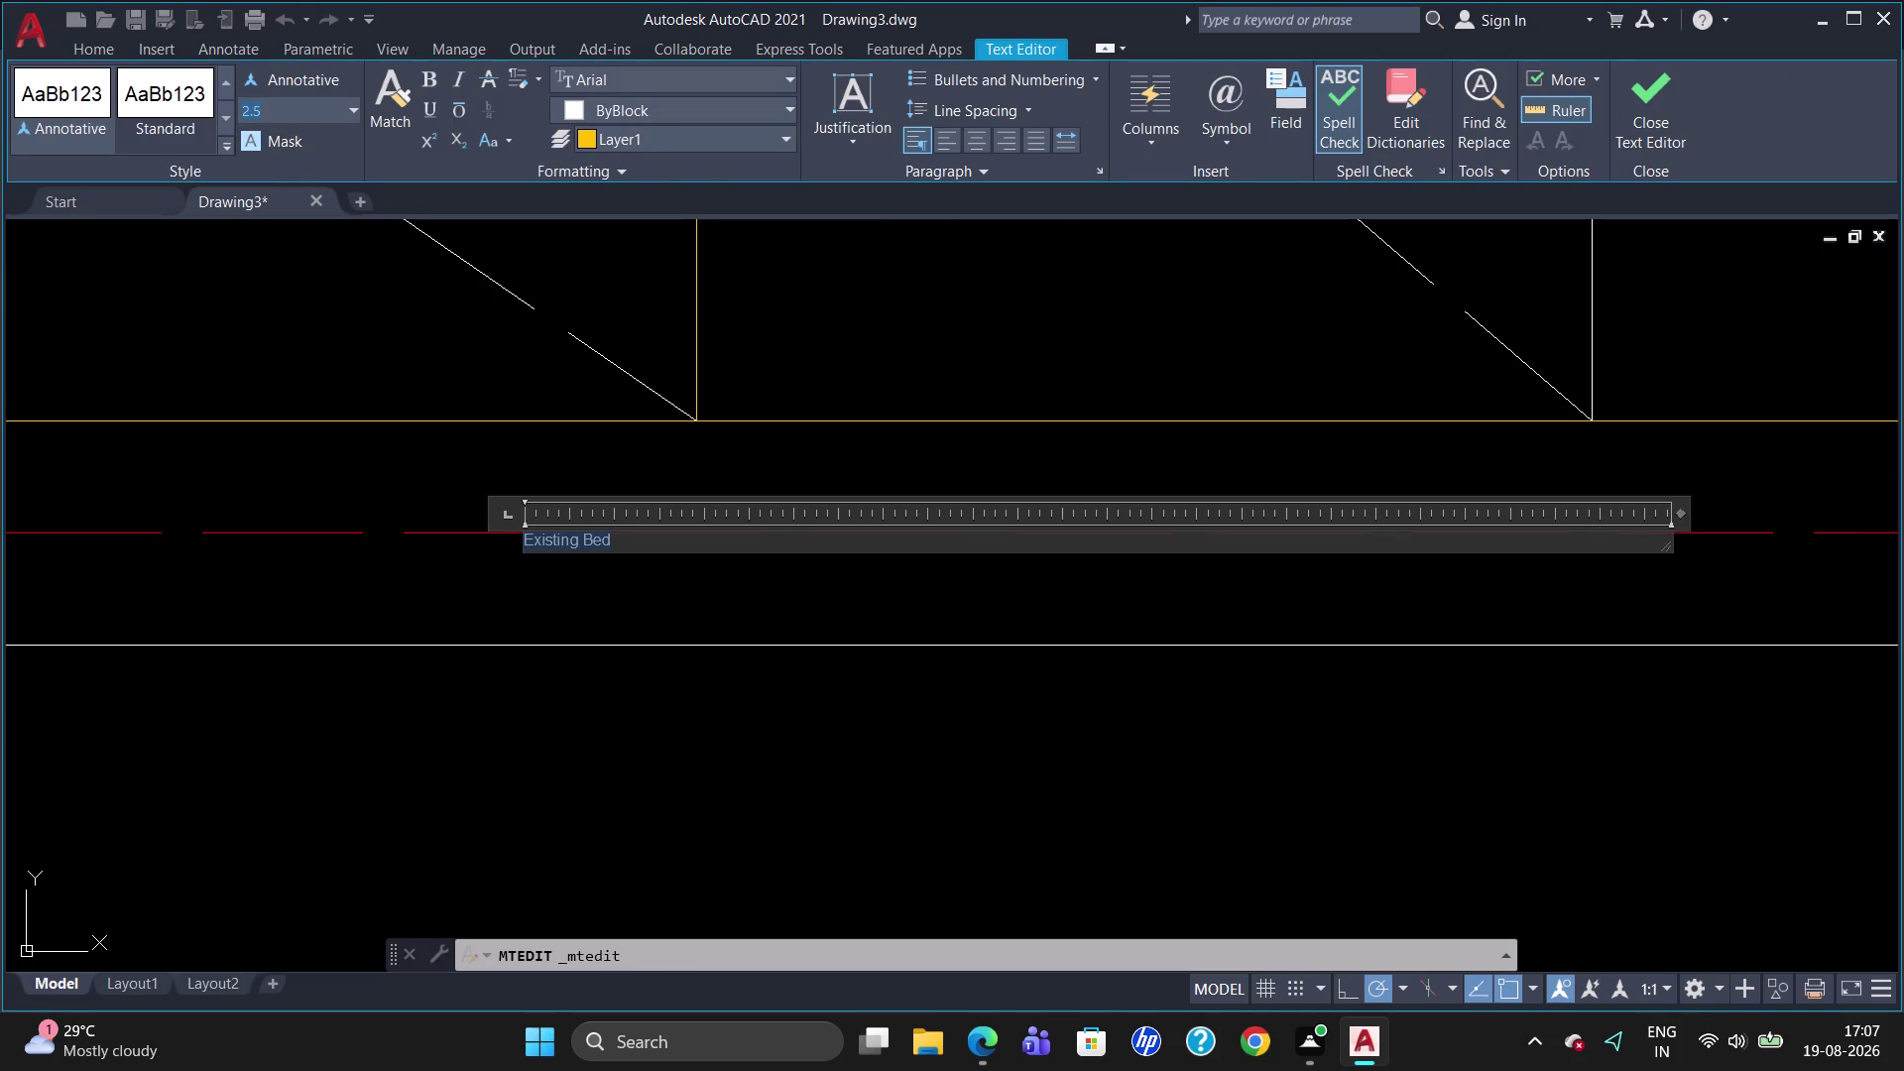
key(BackSpace)
text(40)
key(Return)
click(250, 518)
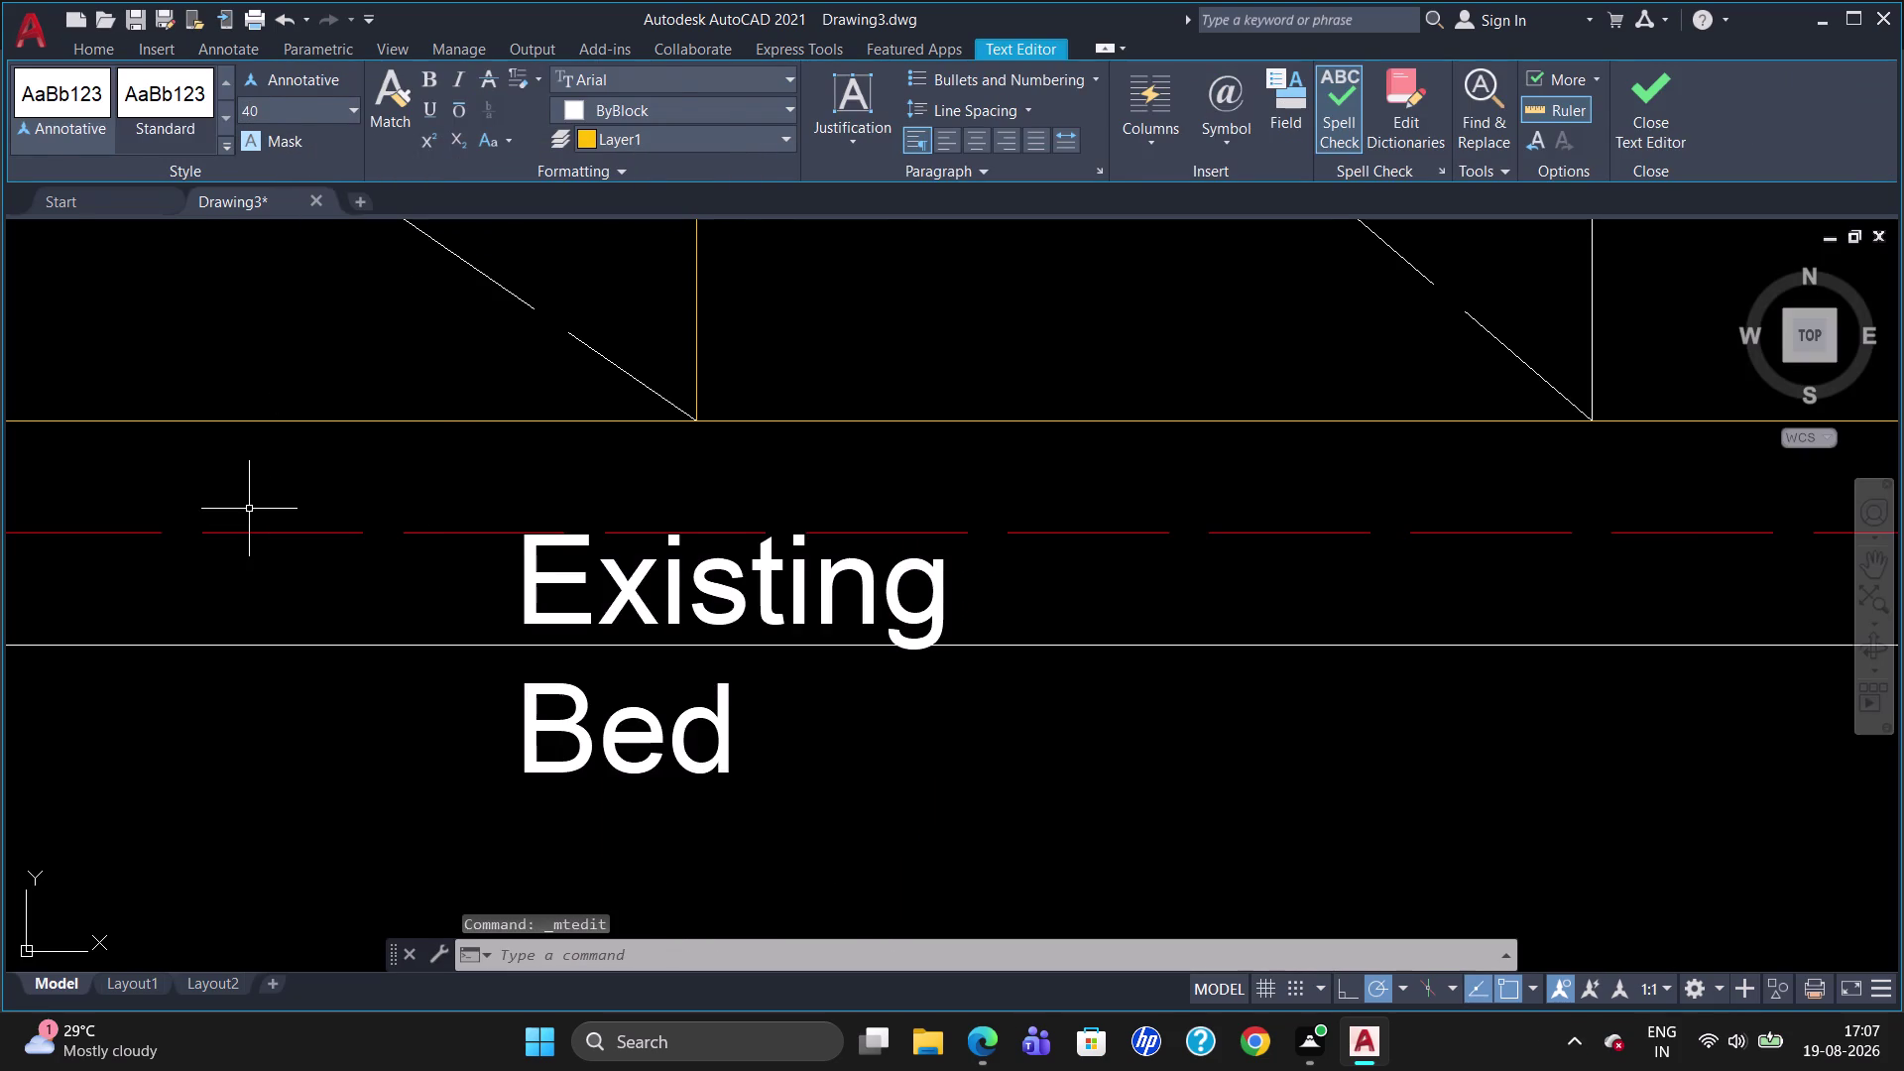
click(621, 637)
Widen the Existing Bed text box so the note fits on one line.
double_click(599, 596)
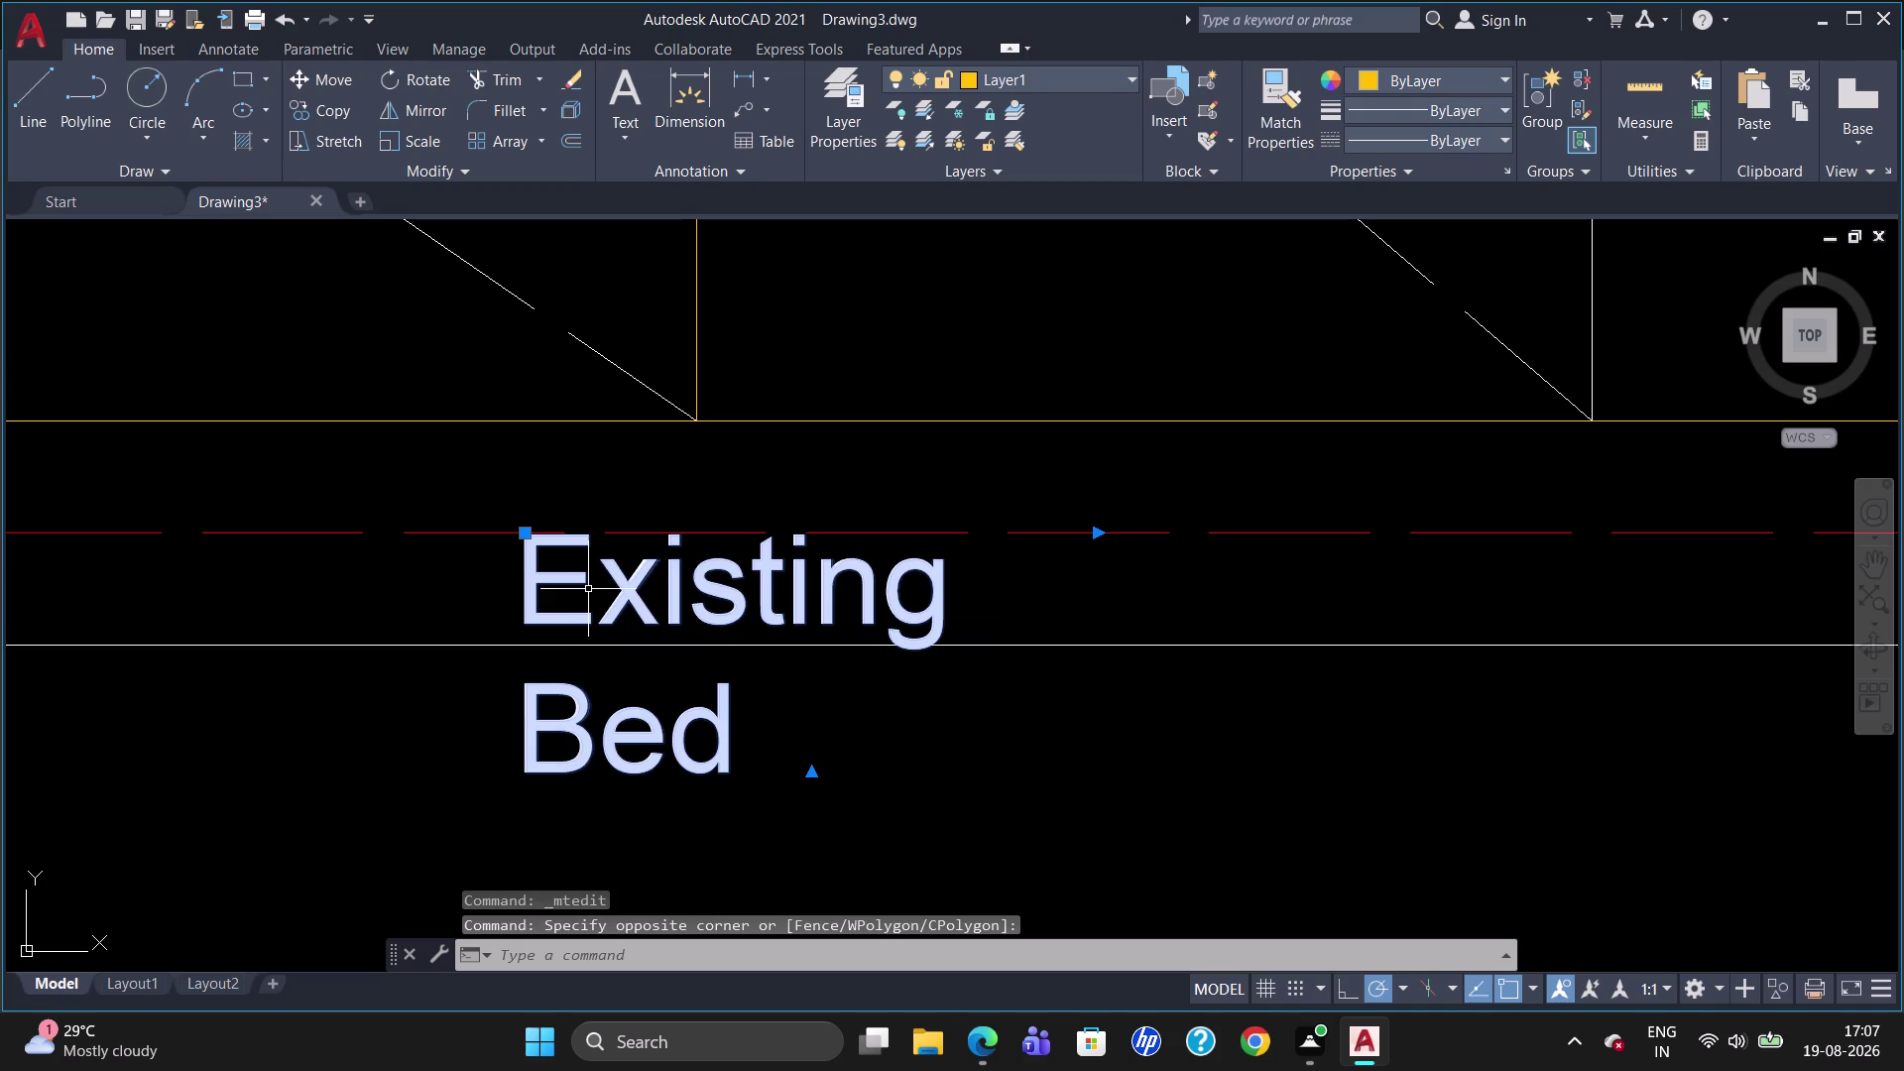
double_click(605, 589)
double_click(711, 591)
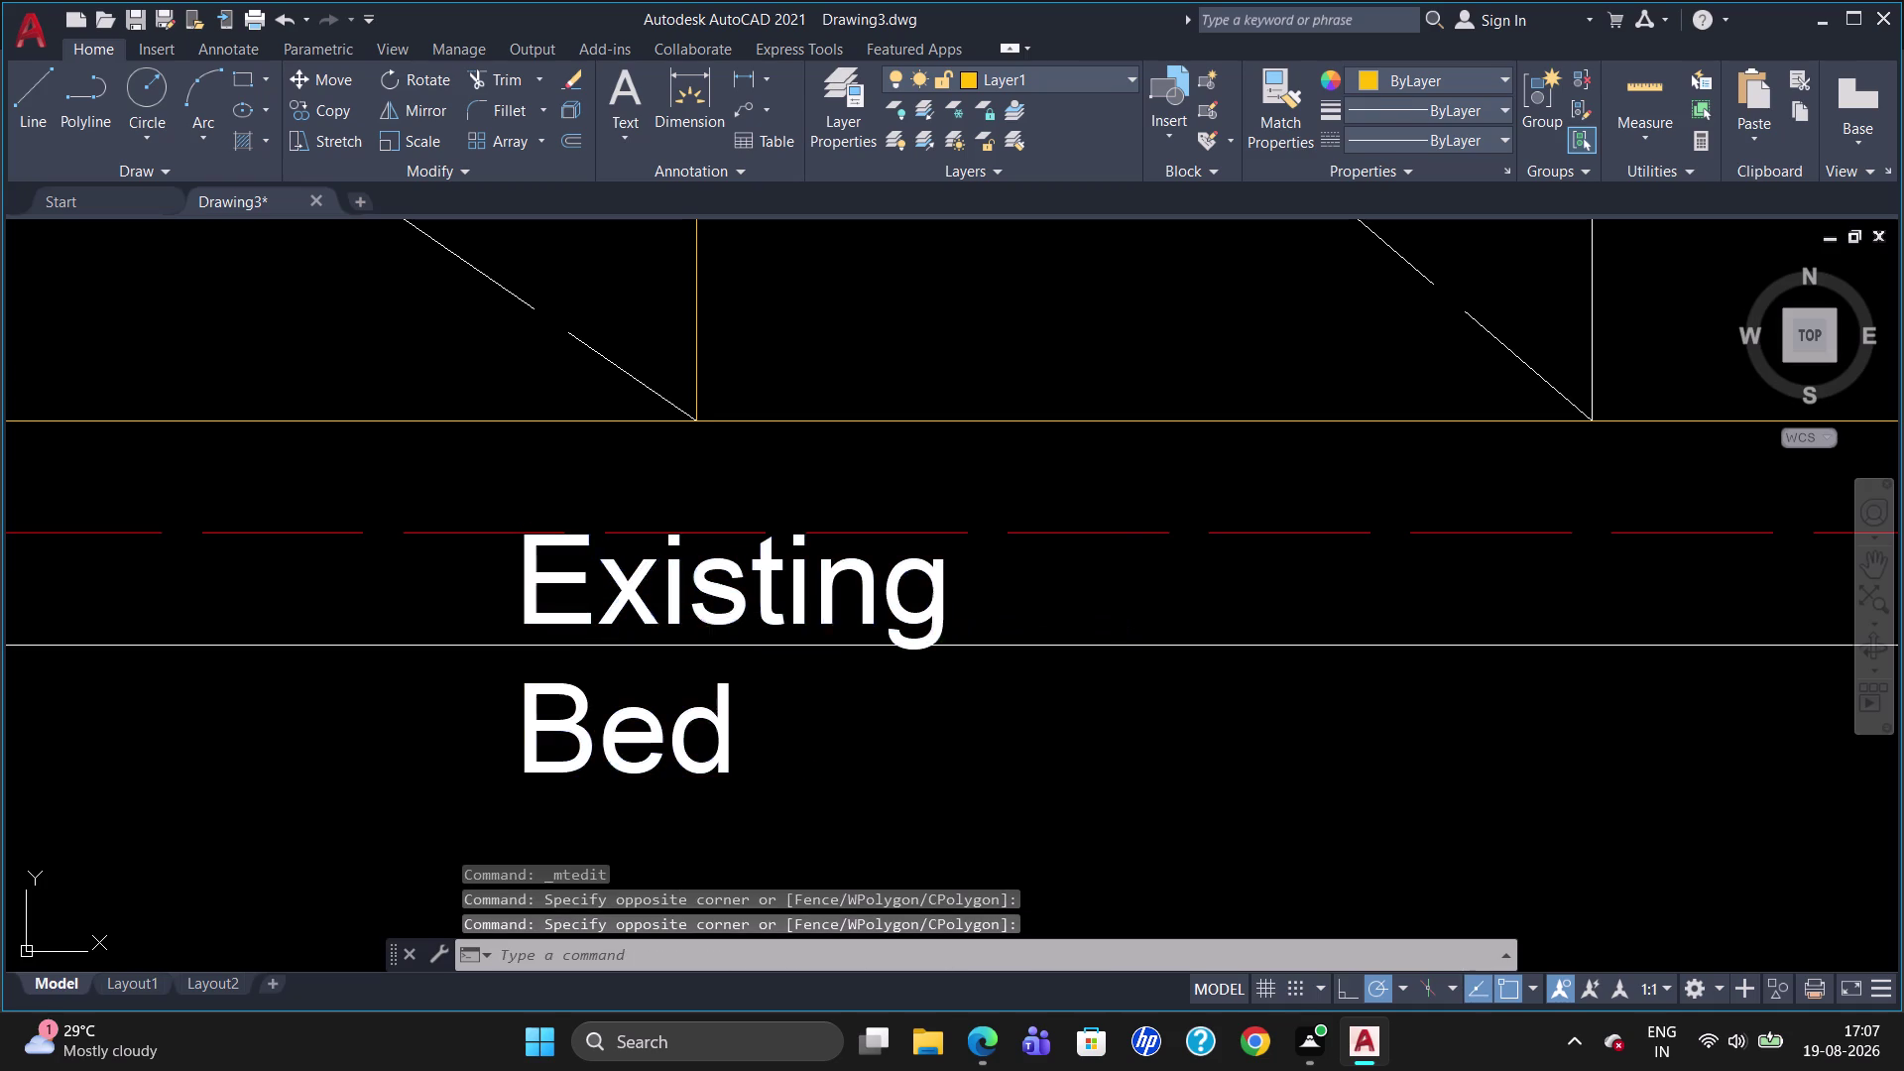
drag(1112, 510, 1332, 488)
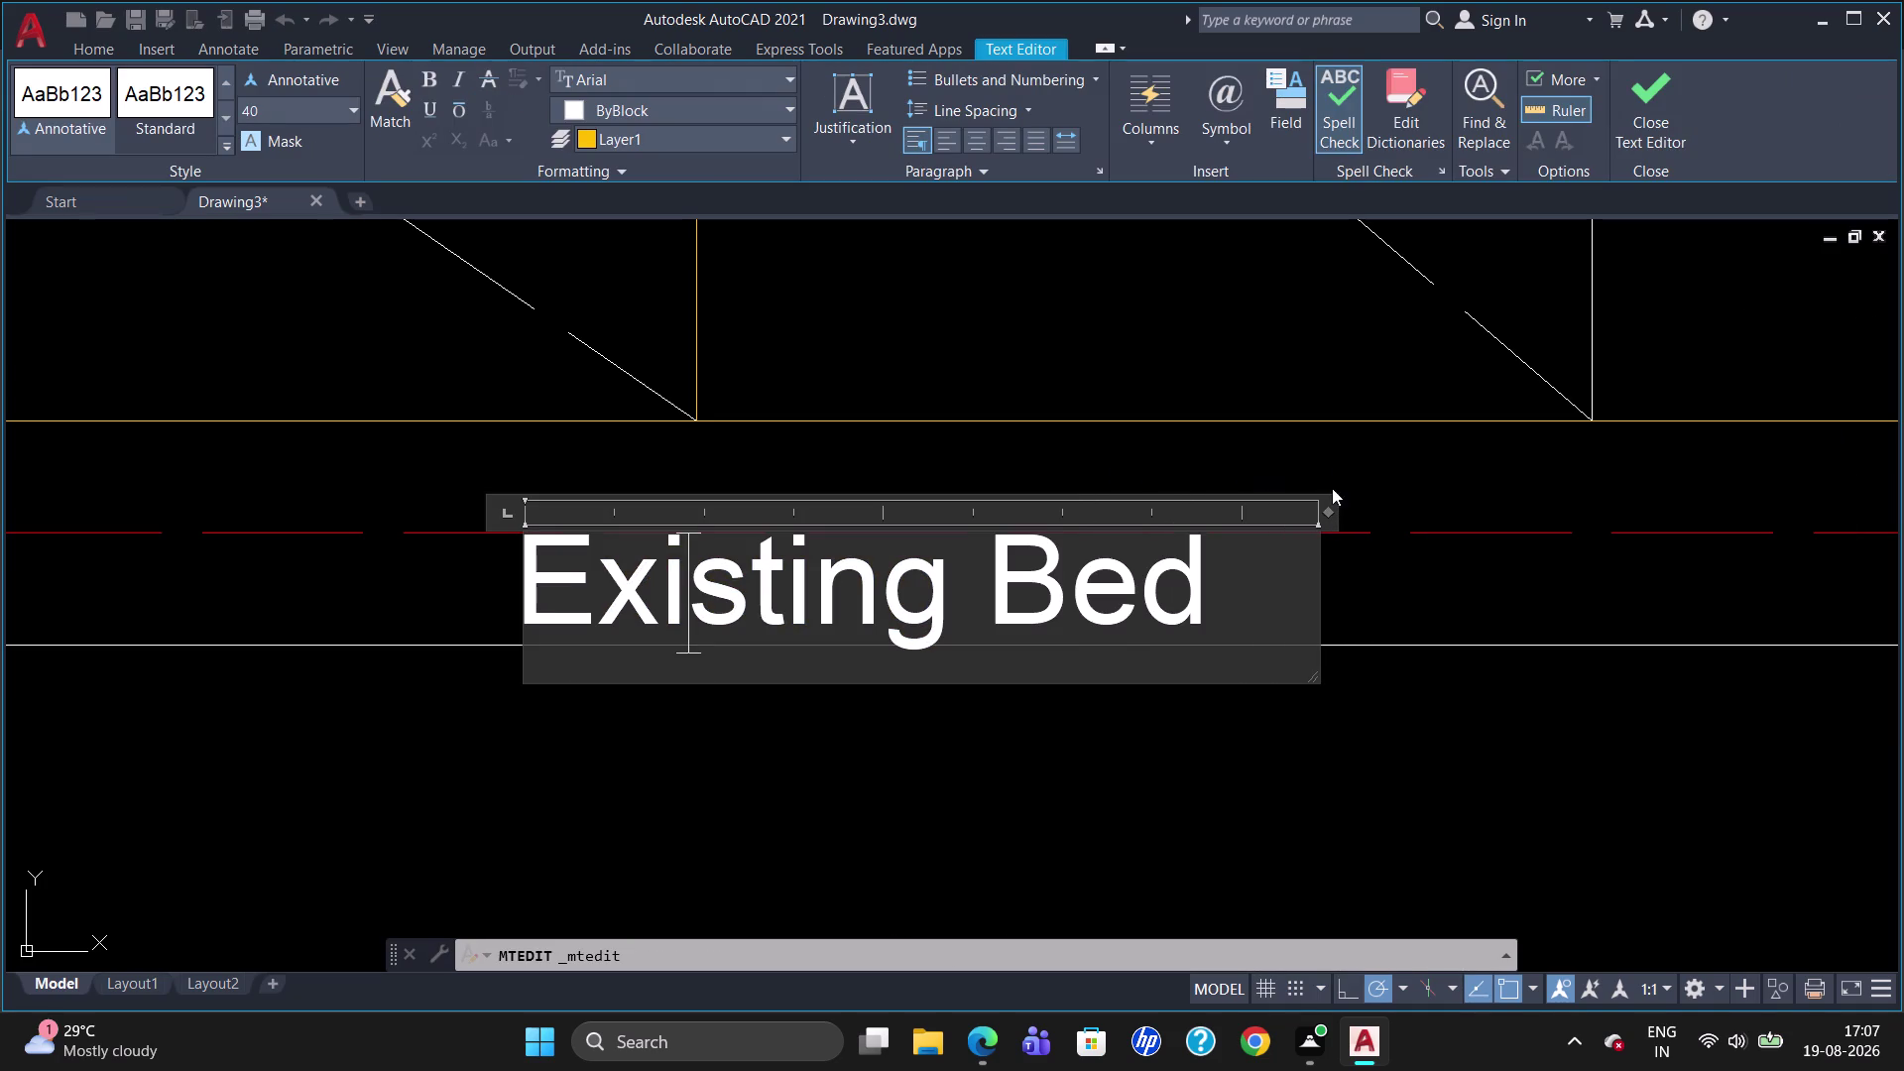
click(1187, 758)
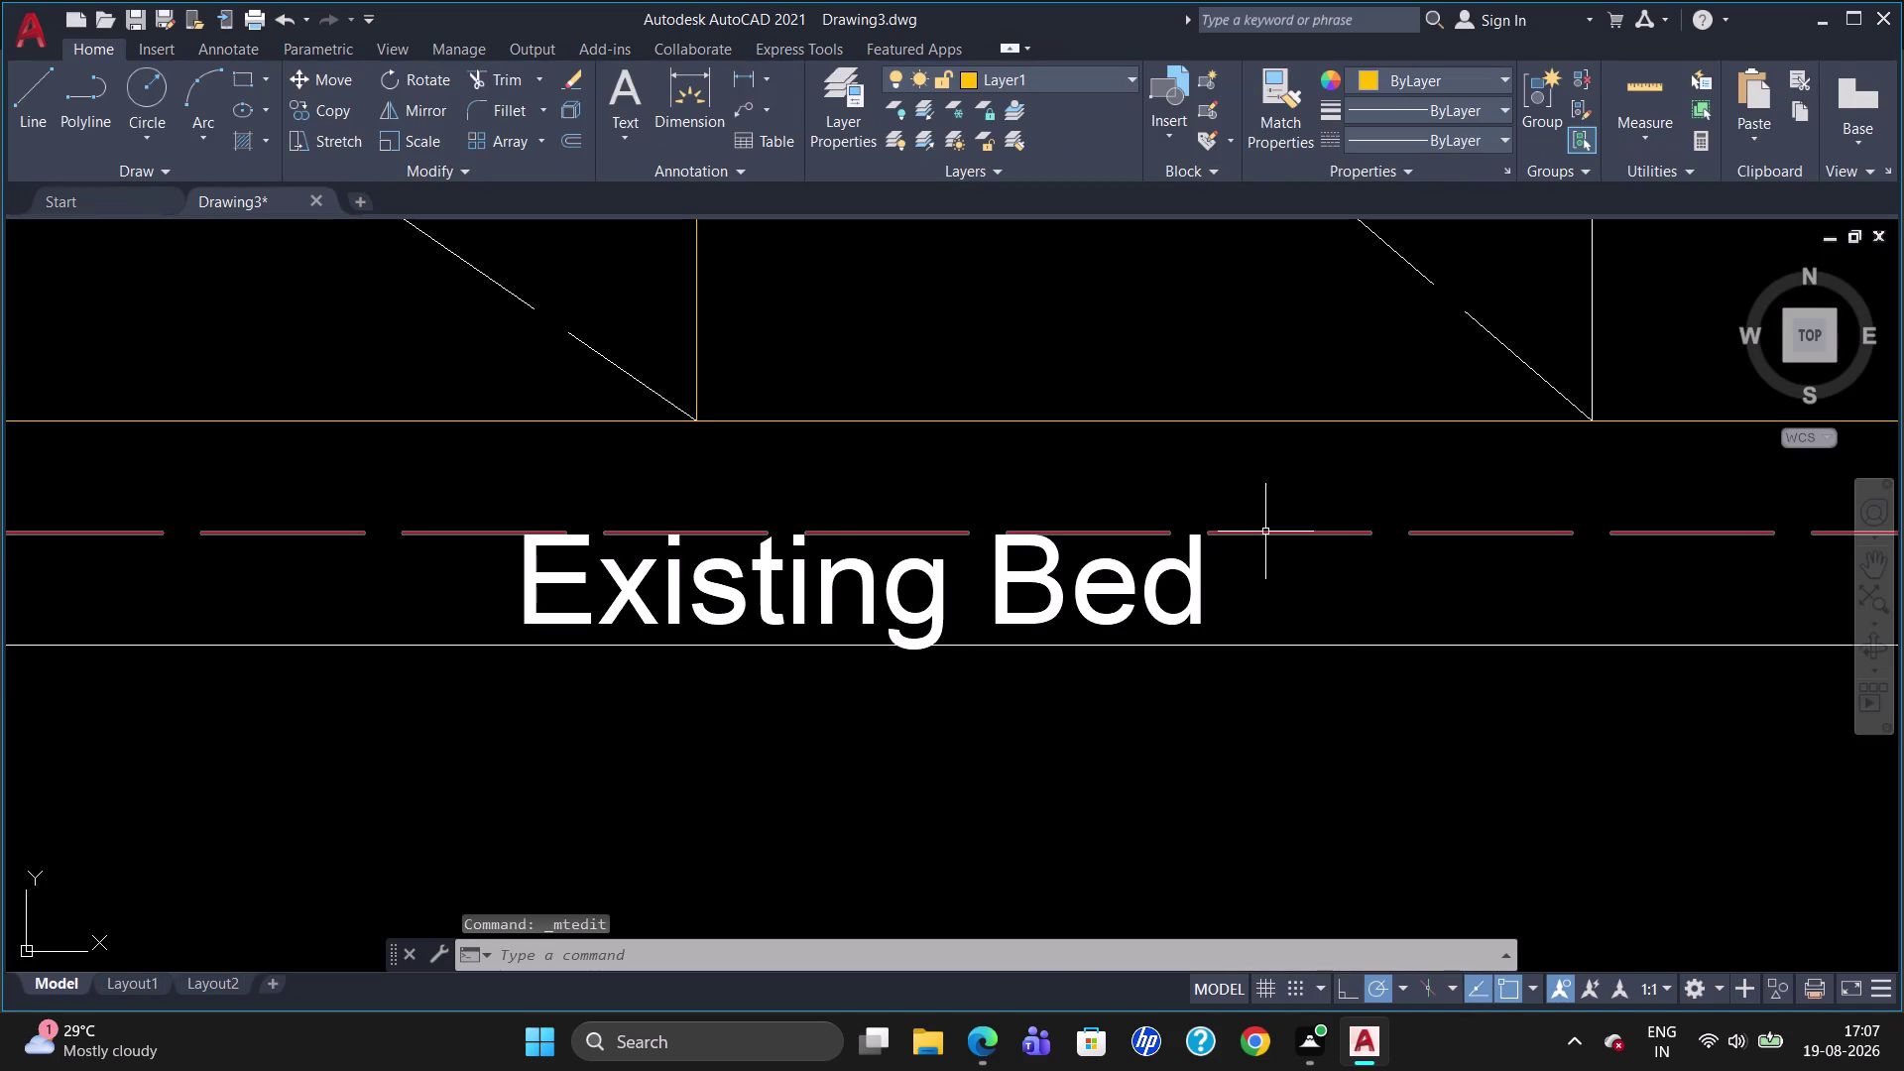
scroll(down, 3)
scroll(down, 3)
scroll(up, 3)
scroll(down, 3)
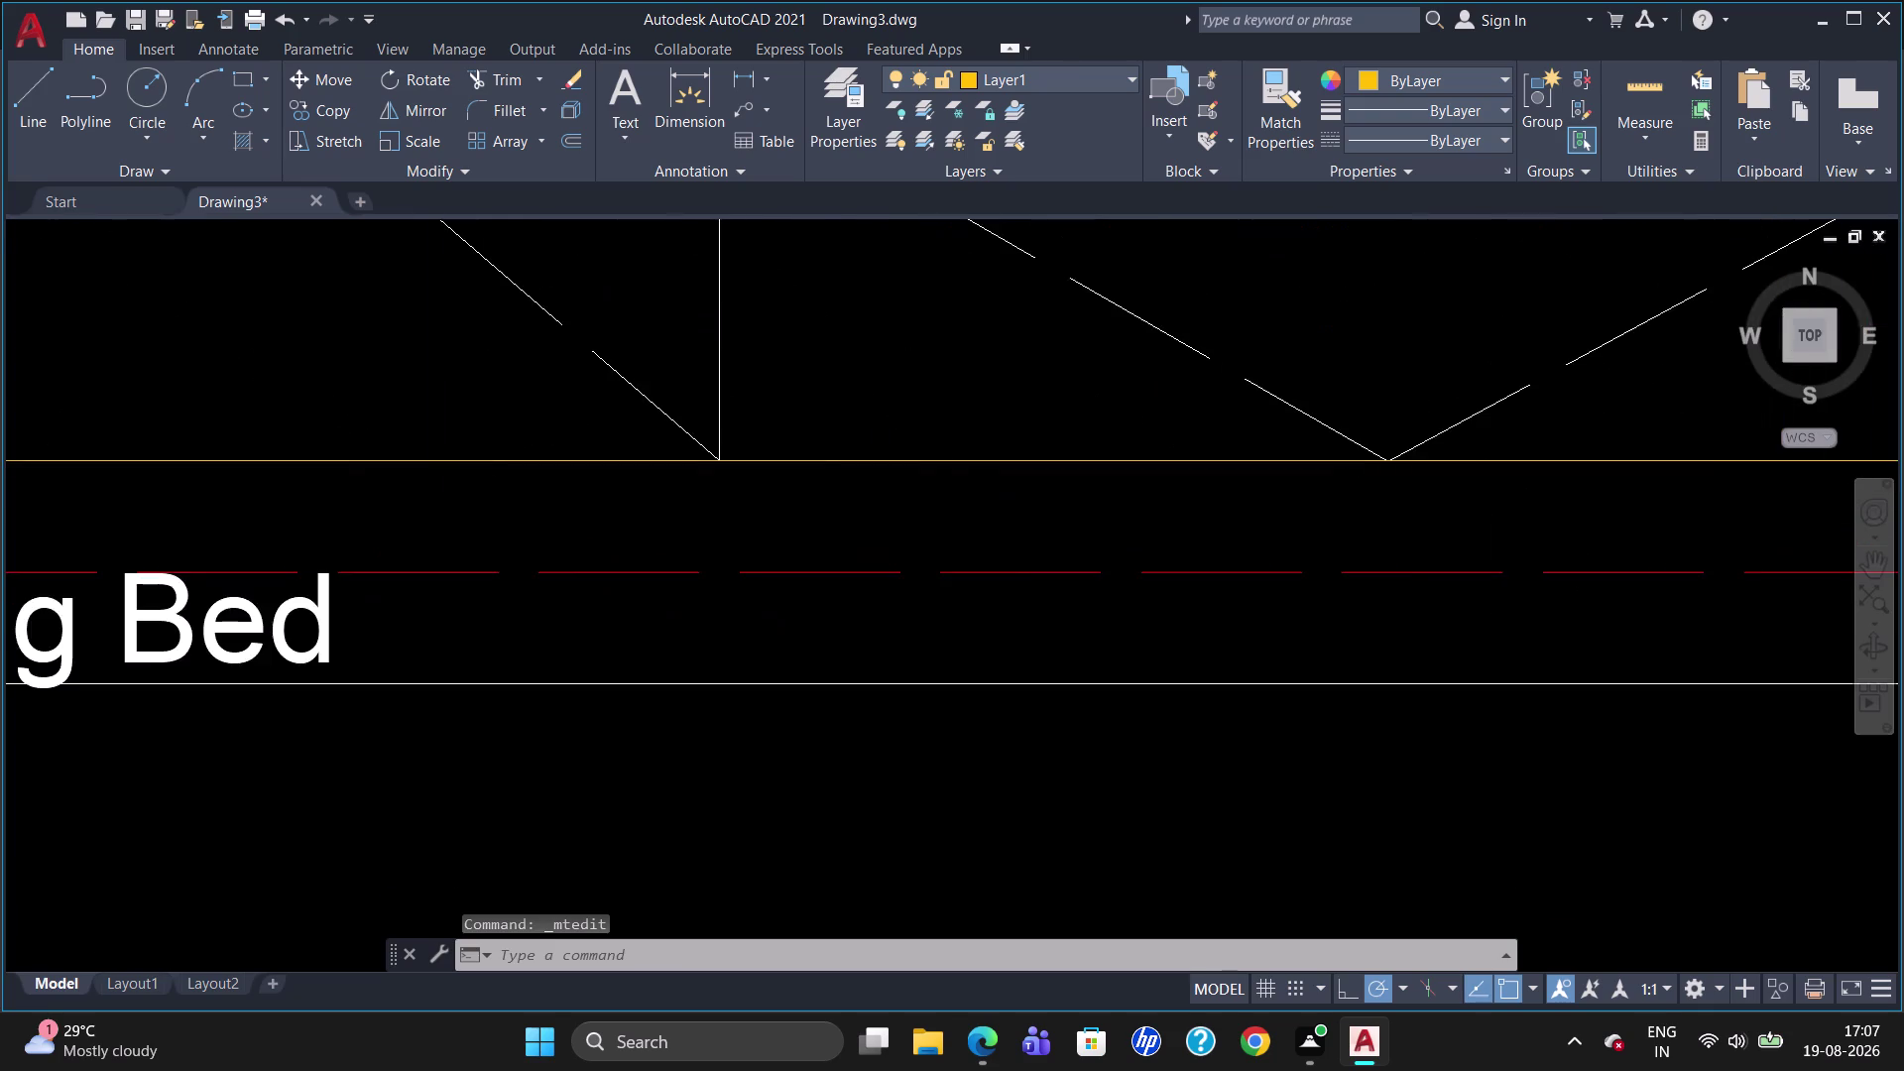
scroll(down, 3)
Draw a multiline text box above the Existing Bed line with height 40 and ByBlock colour.
key(t)
key(Return)
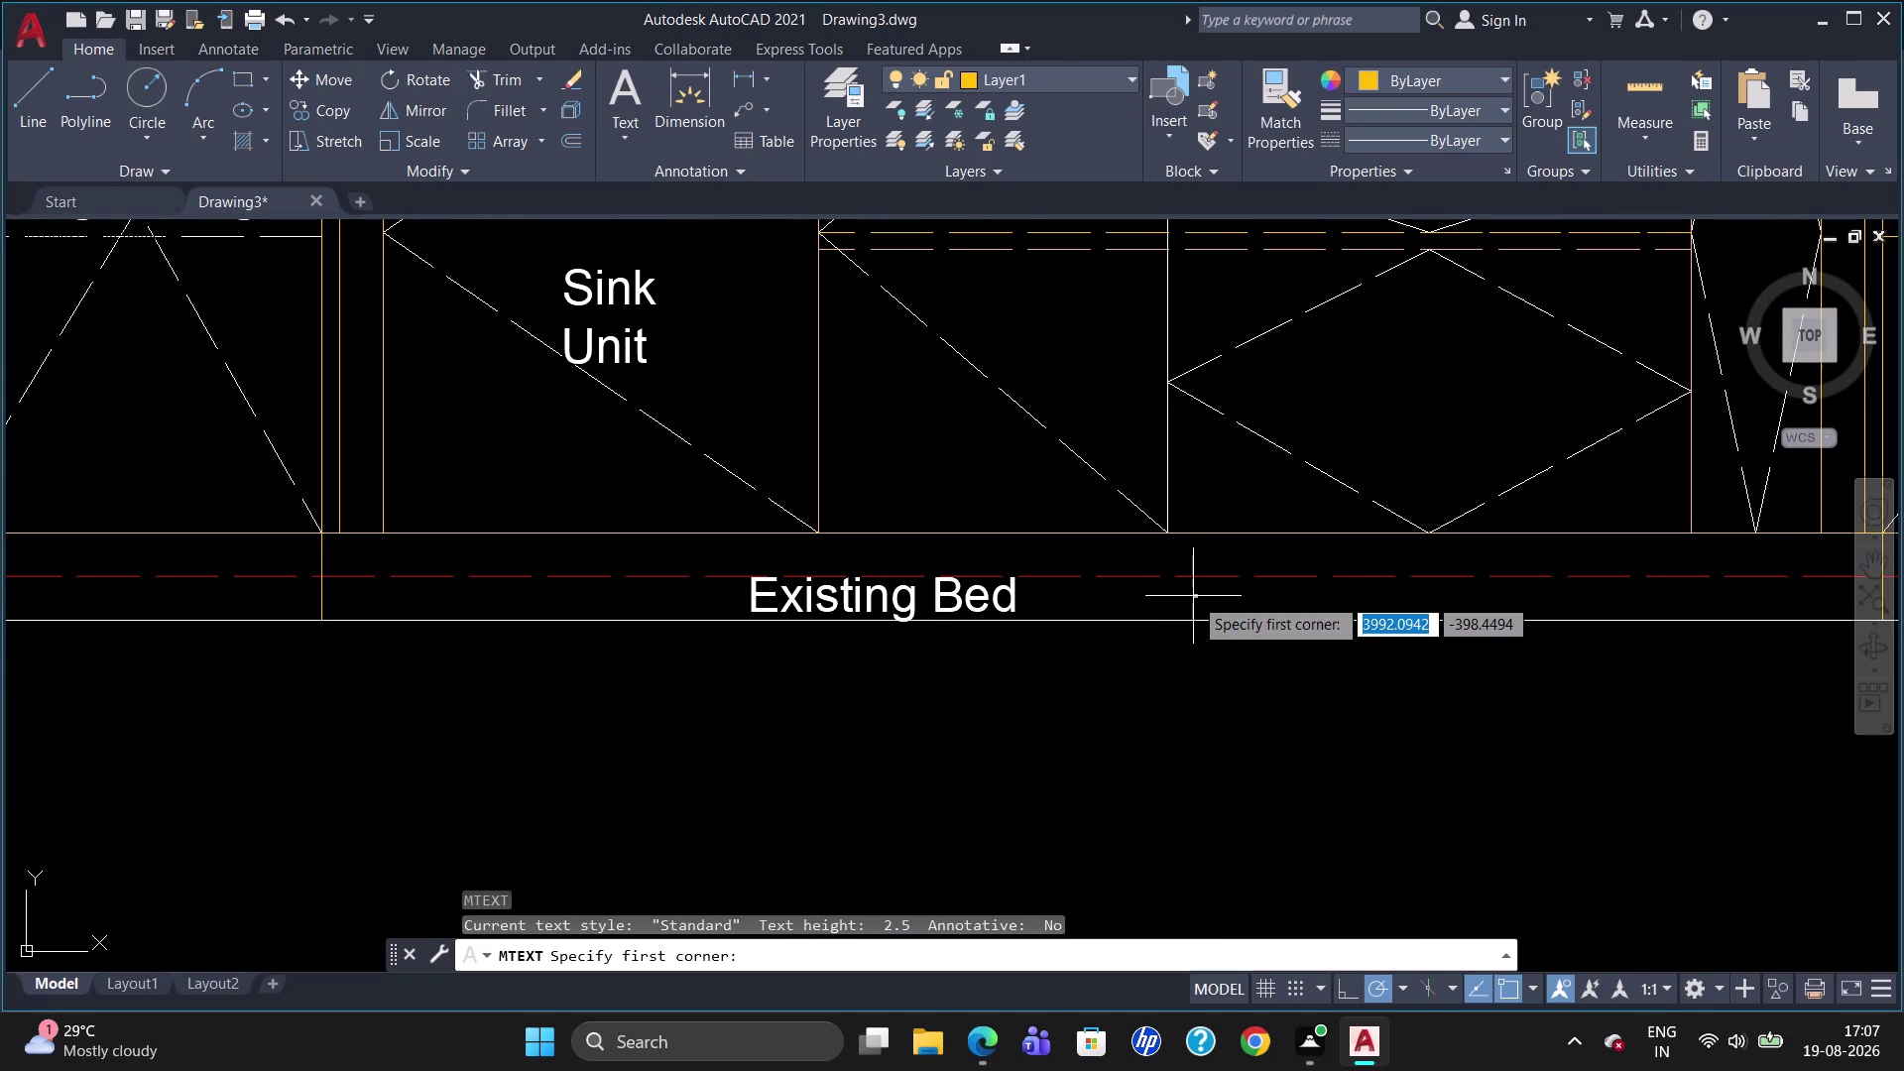
click(1123, 541)
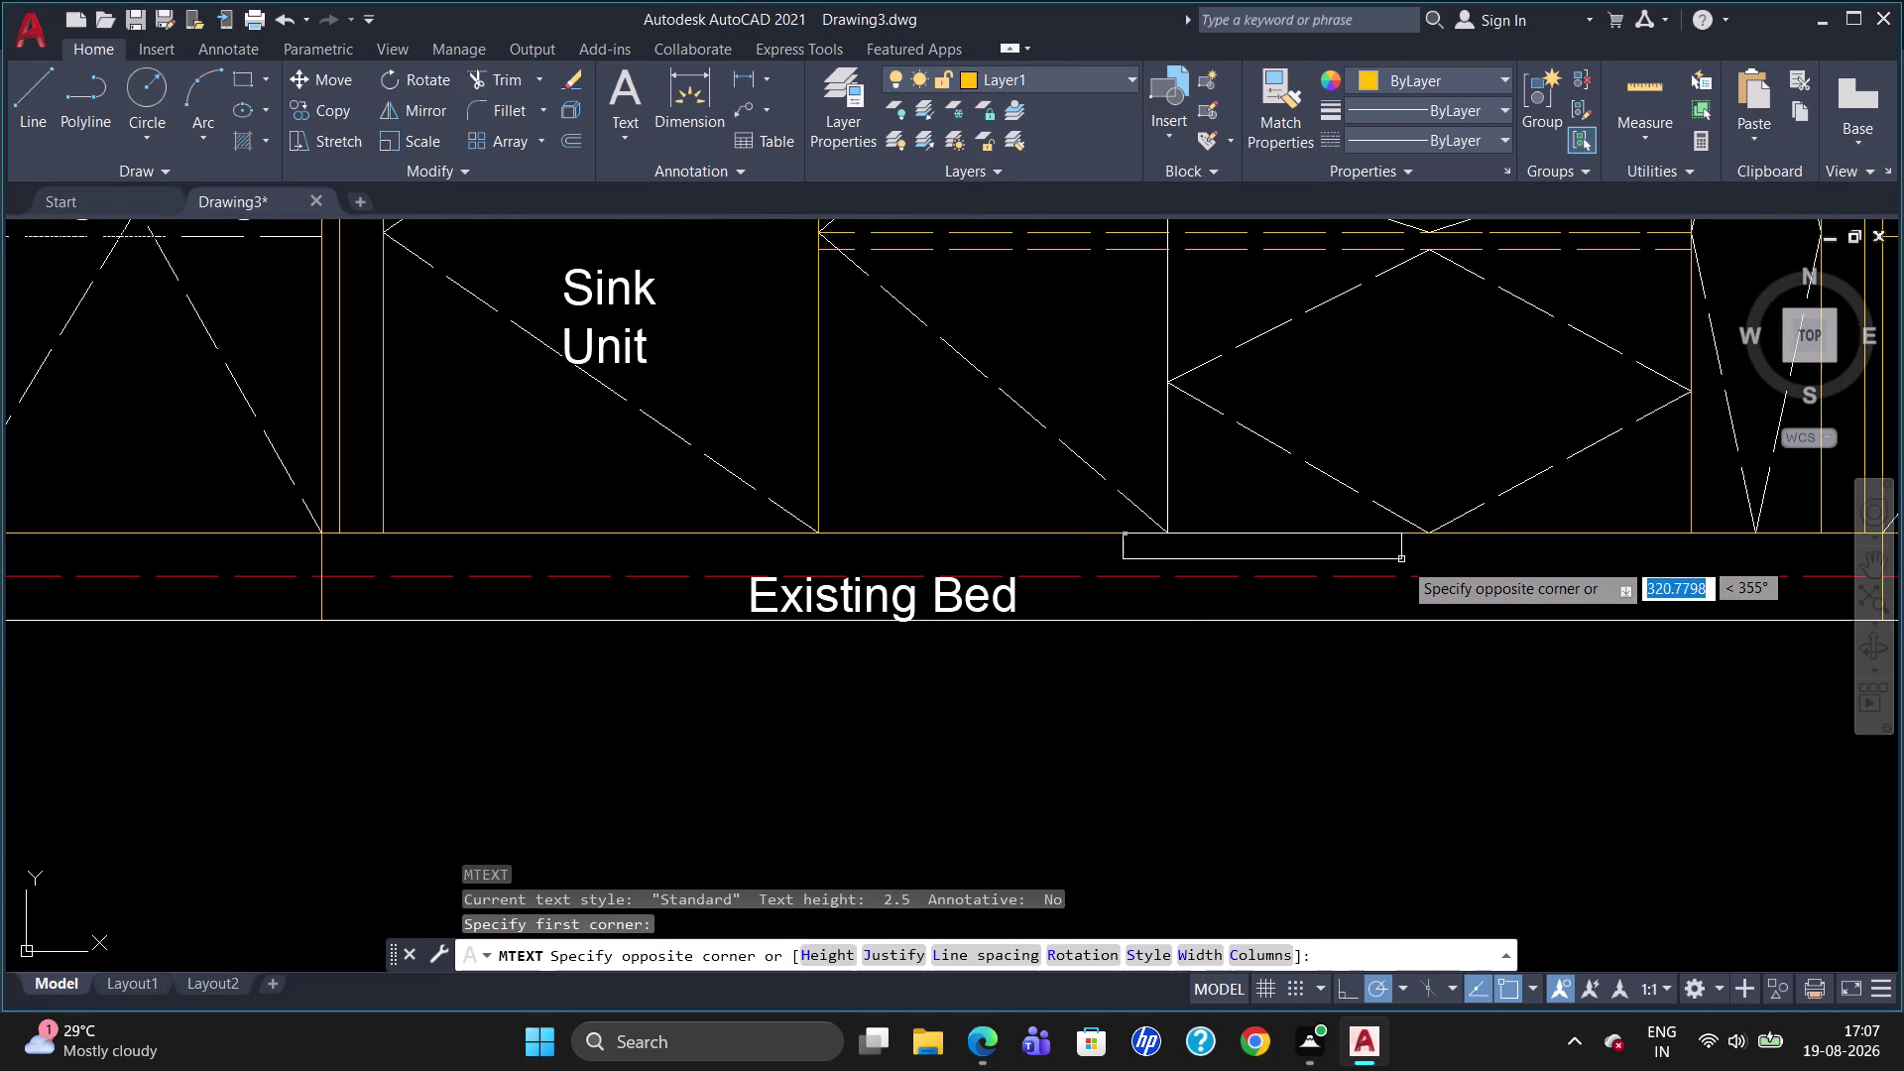
click(1449, 575)
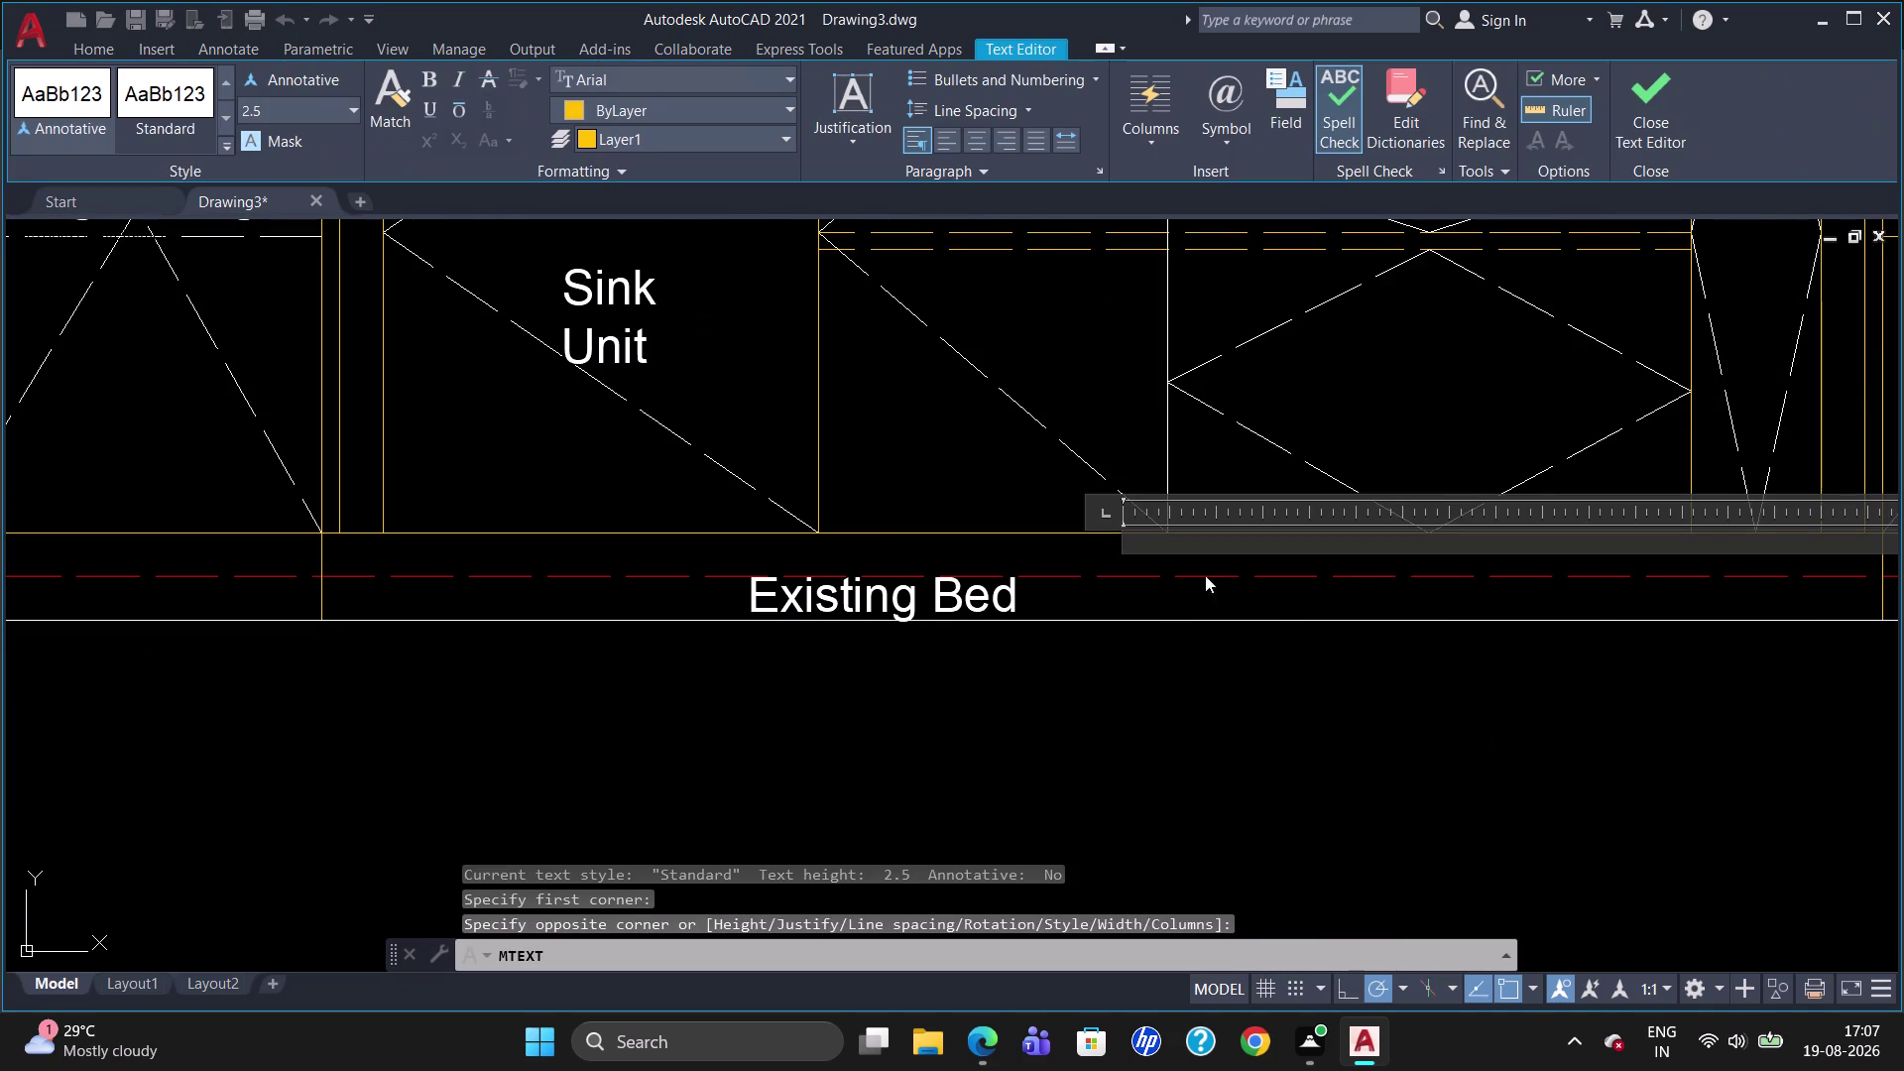
drag(284, 111, 251, 106)
key(BackSpace)
text(40)
key(Return)
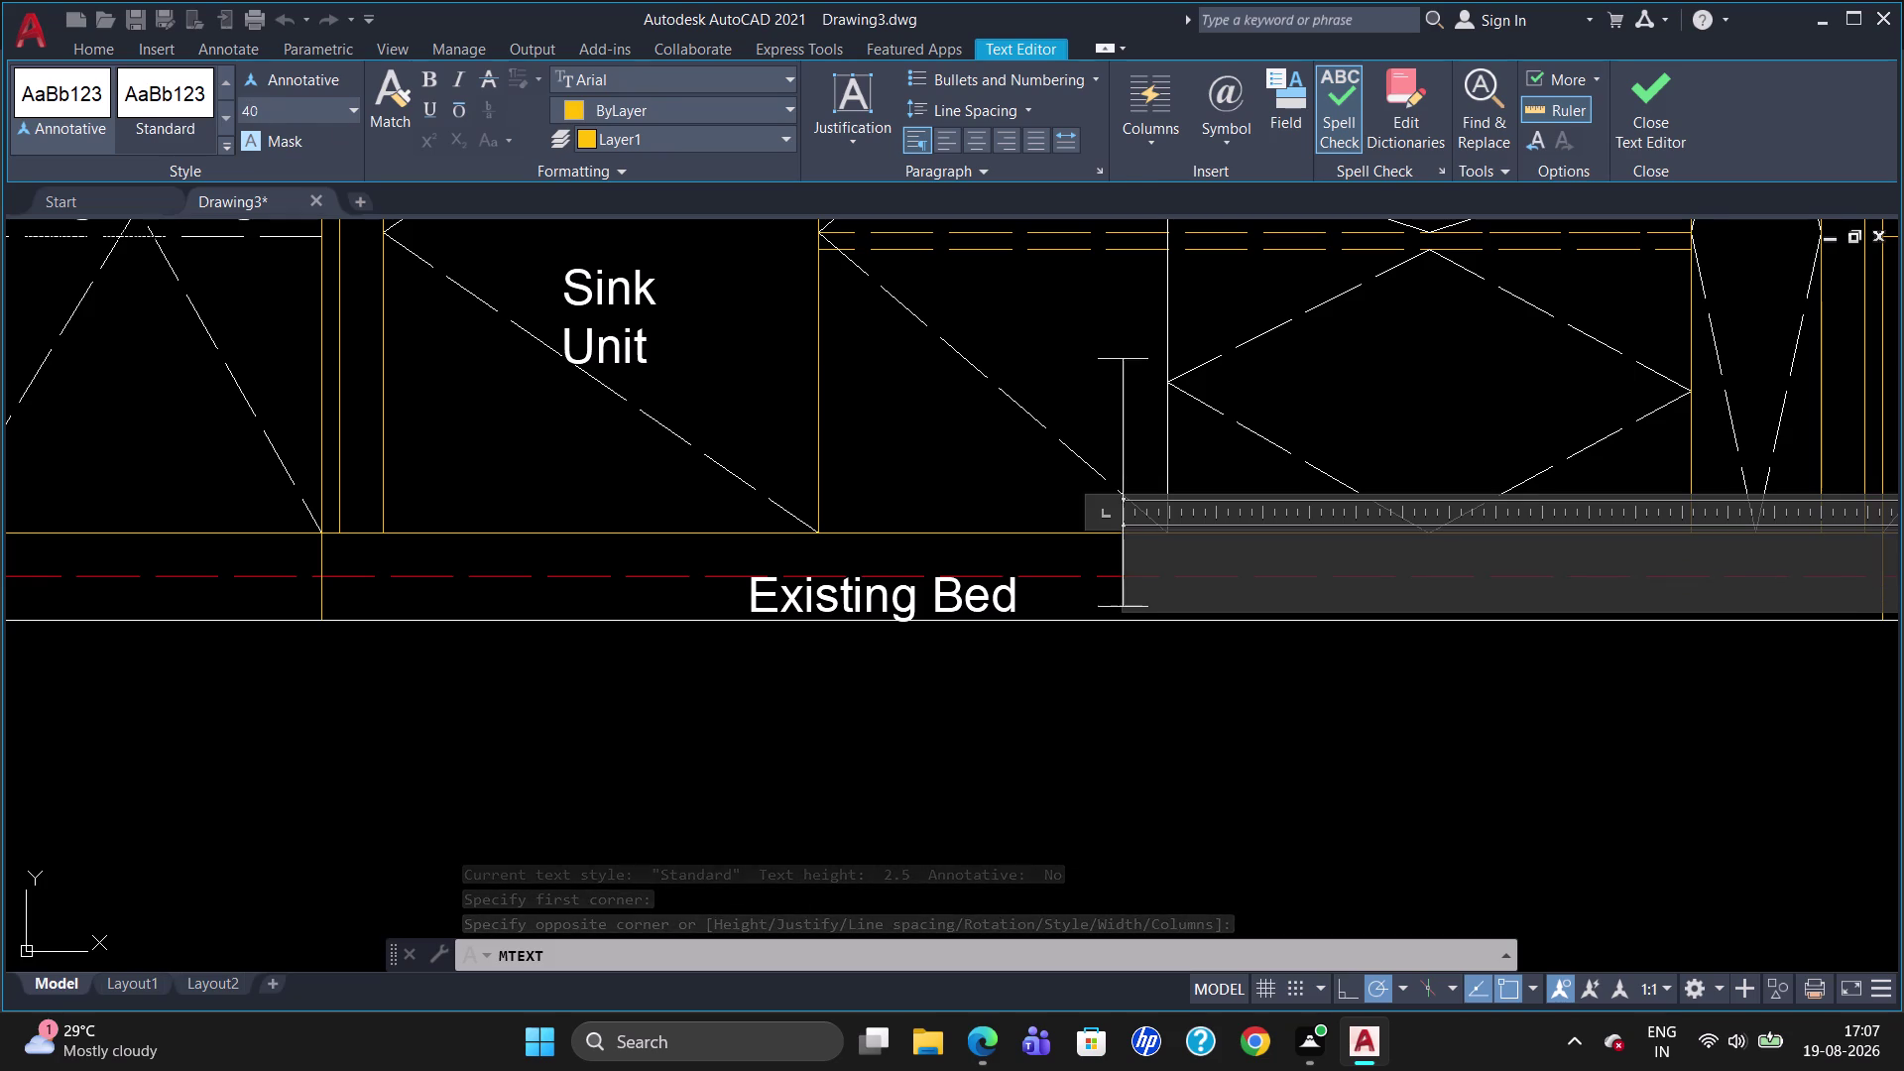
click(651, 104)
click(590, 166)
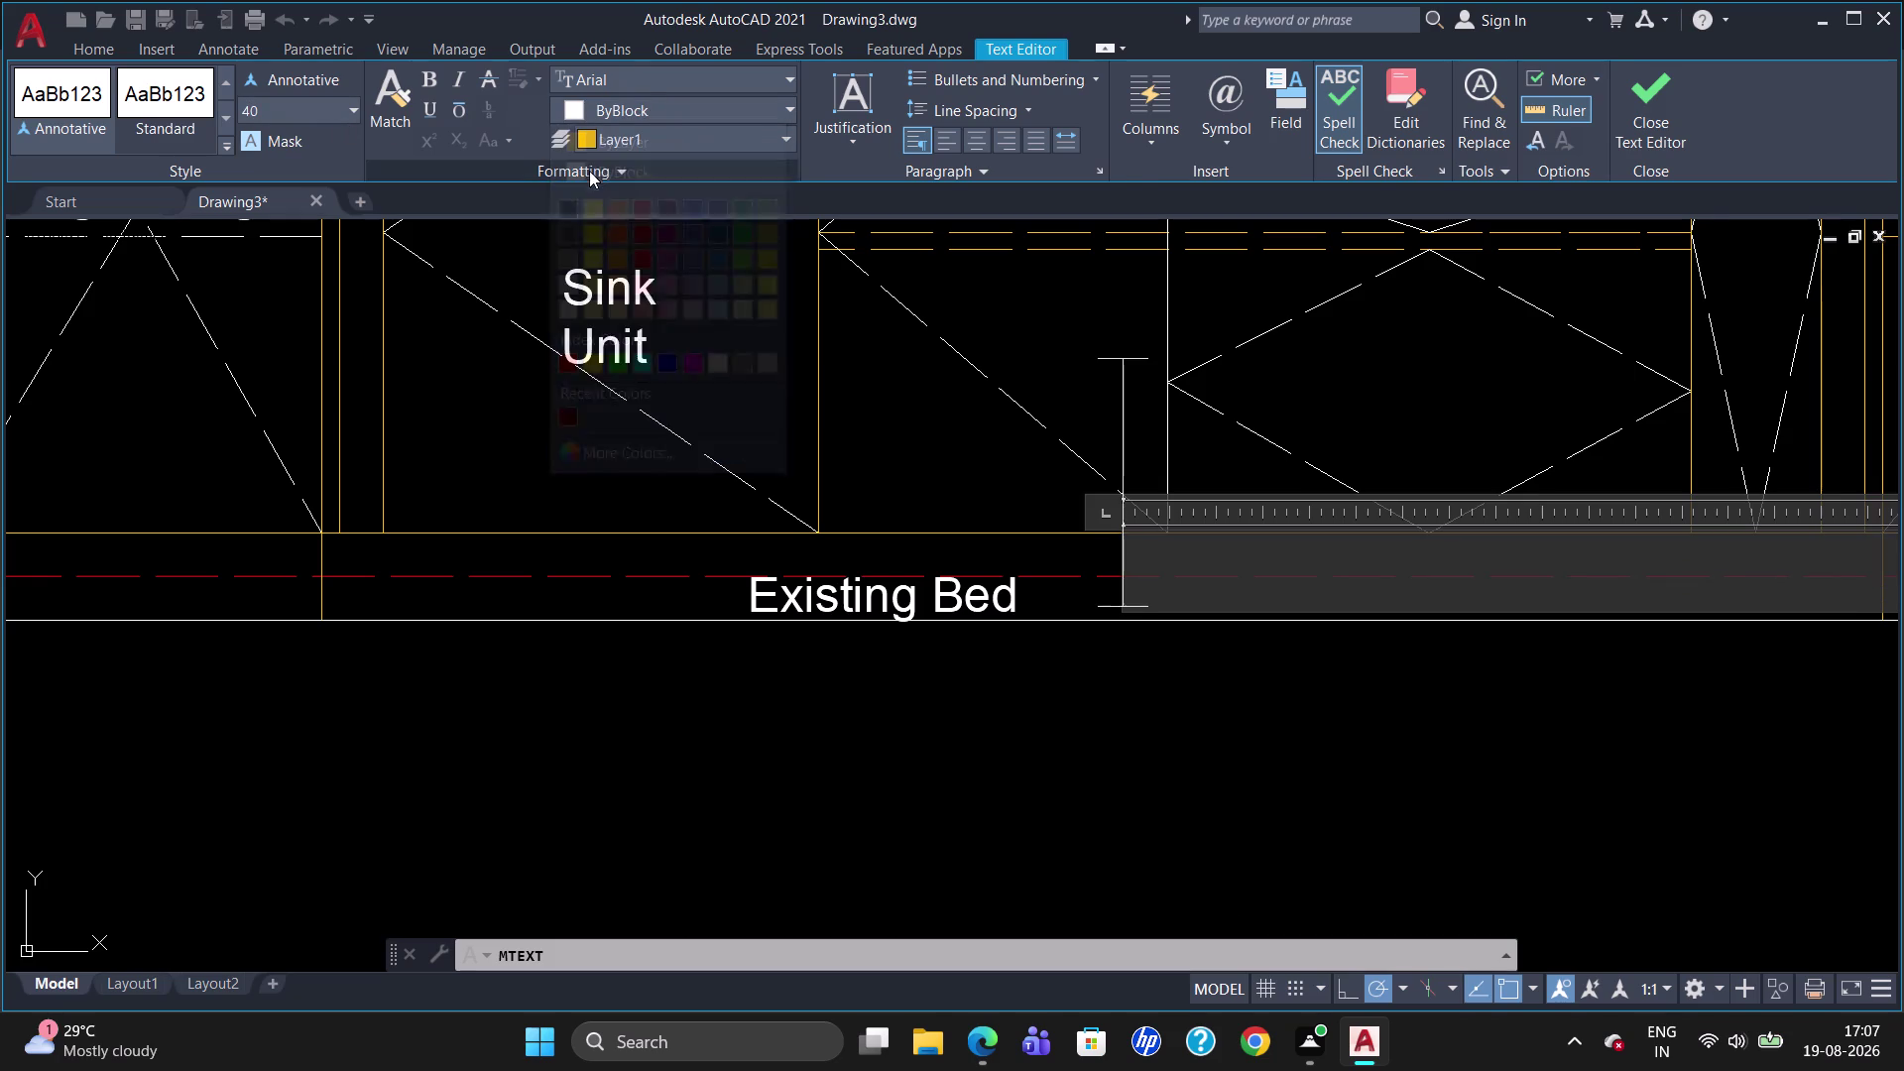
Enter 'PVC Skirting' as the label text and close the text editor.
click(1196, 551)
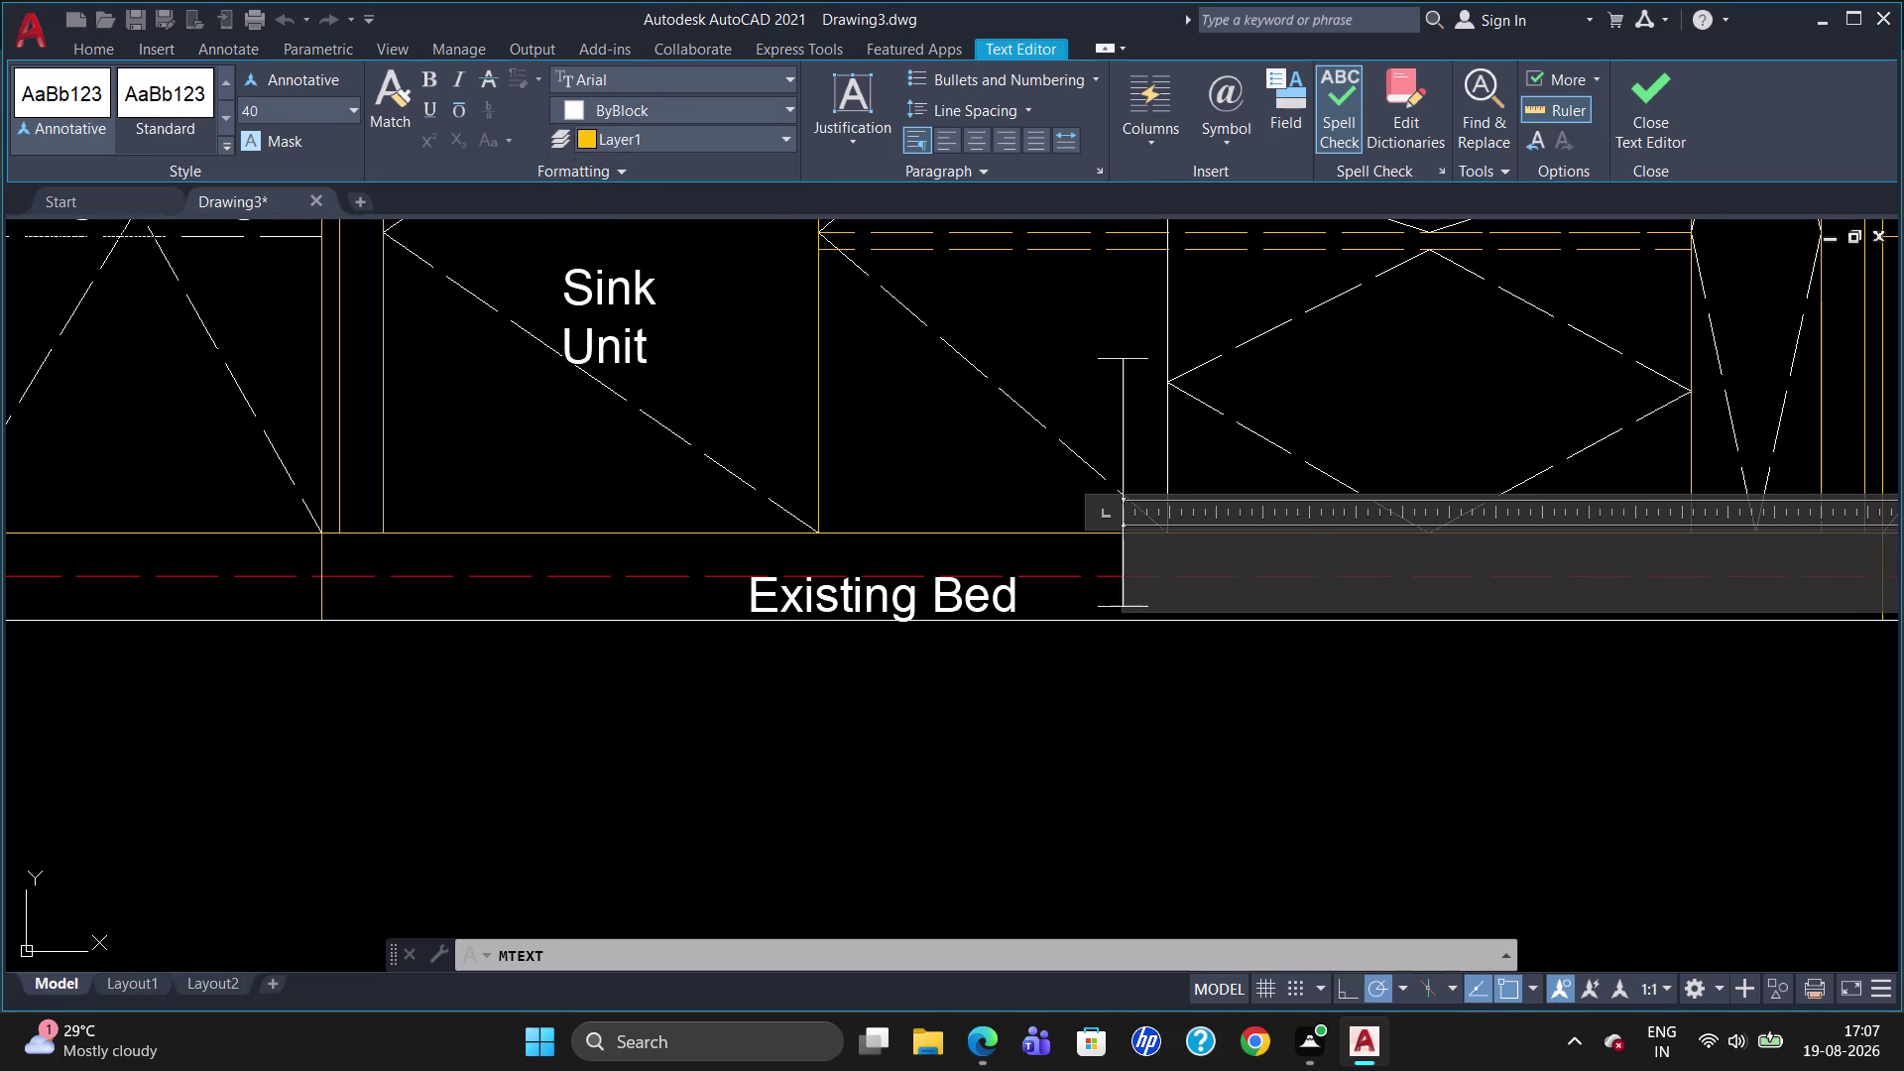
text(PVC)
key(space)
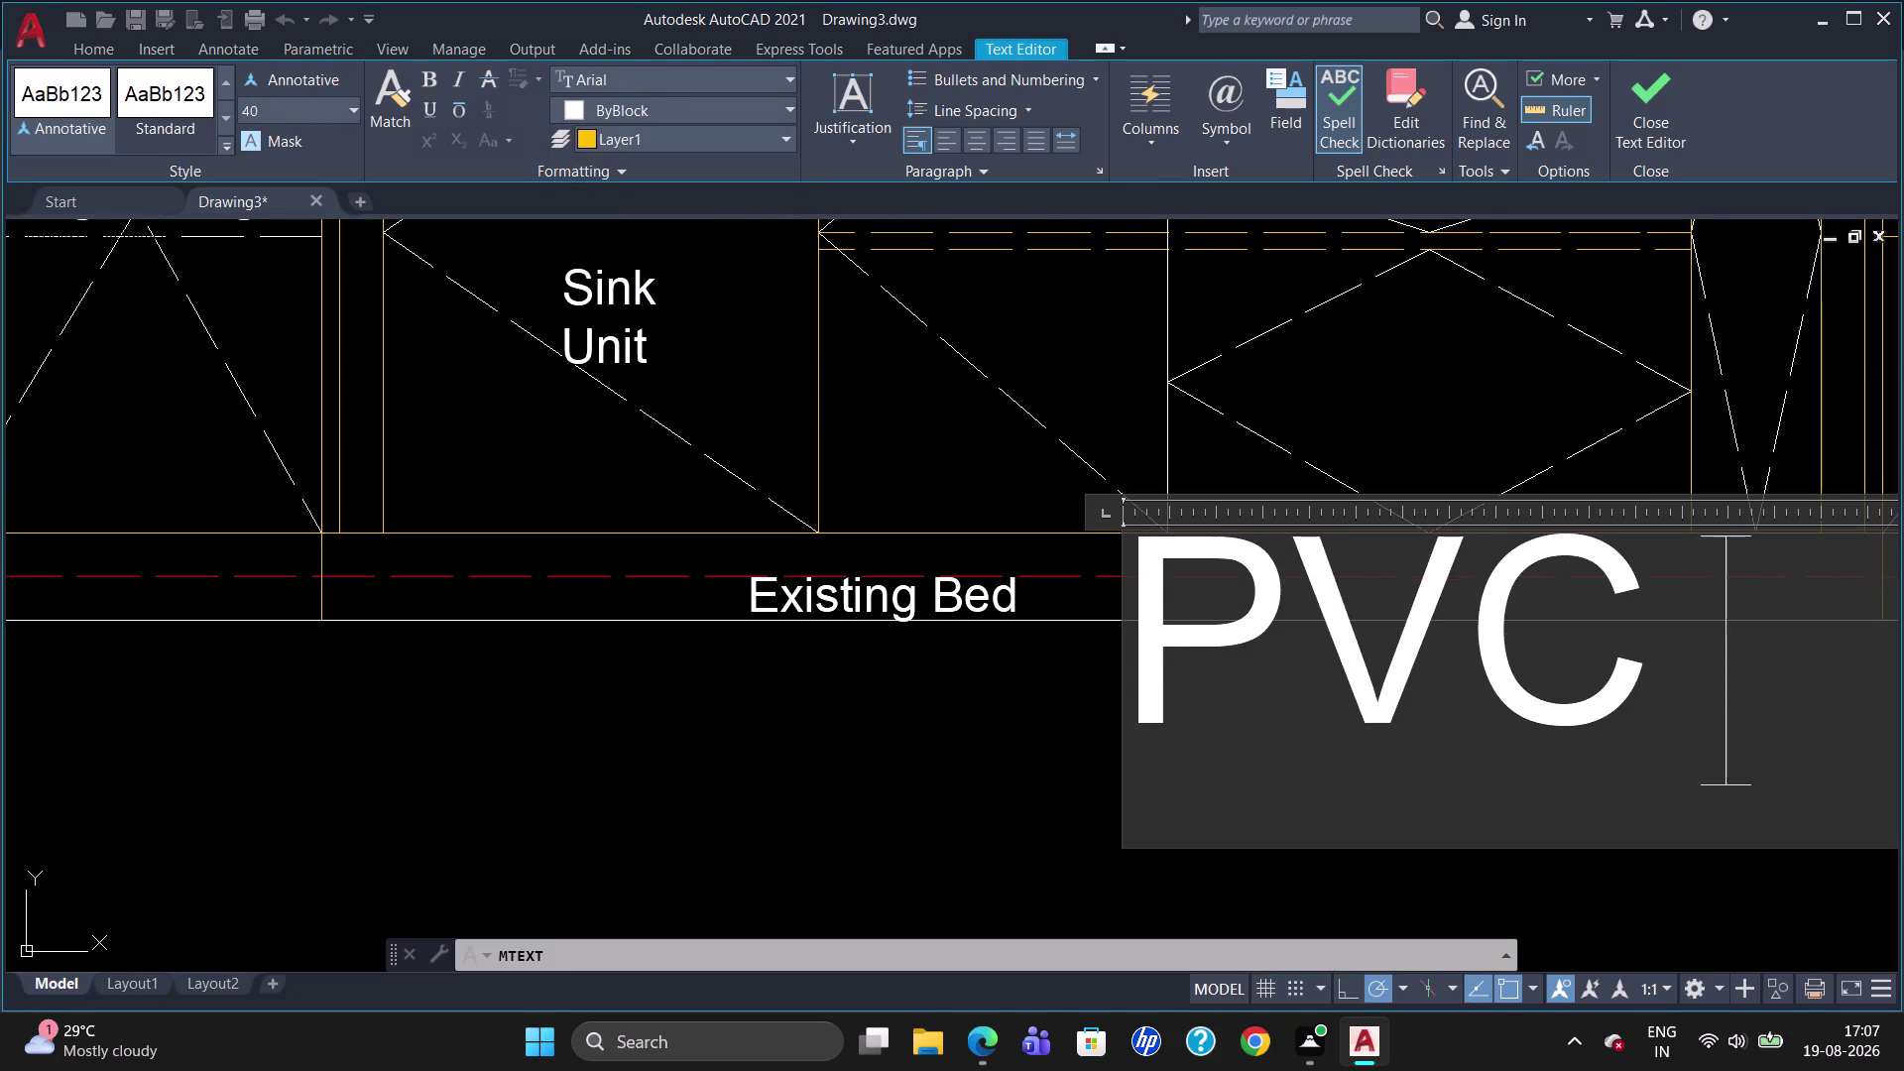
text(S)
text(kirti)
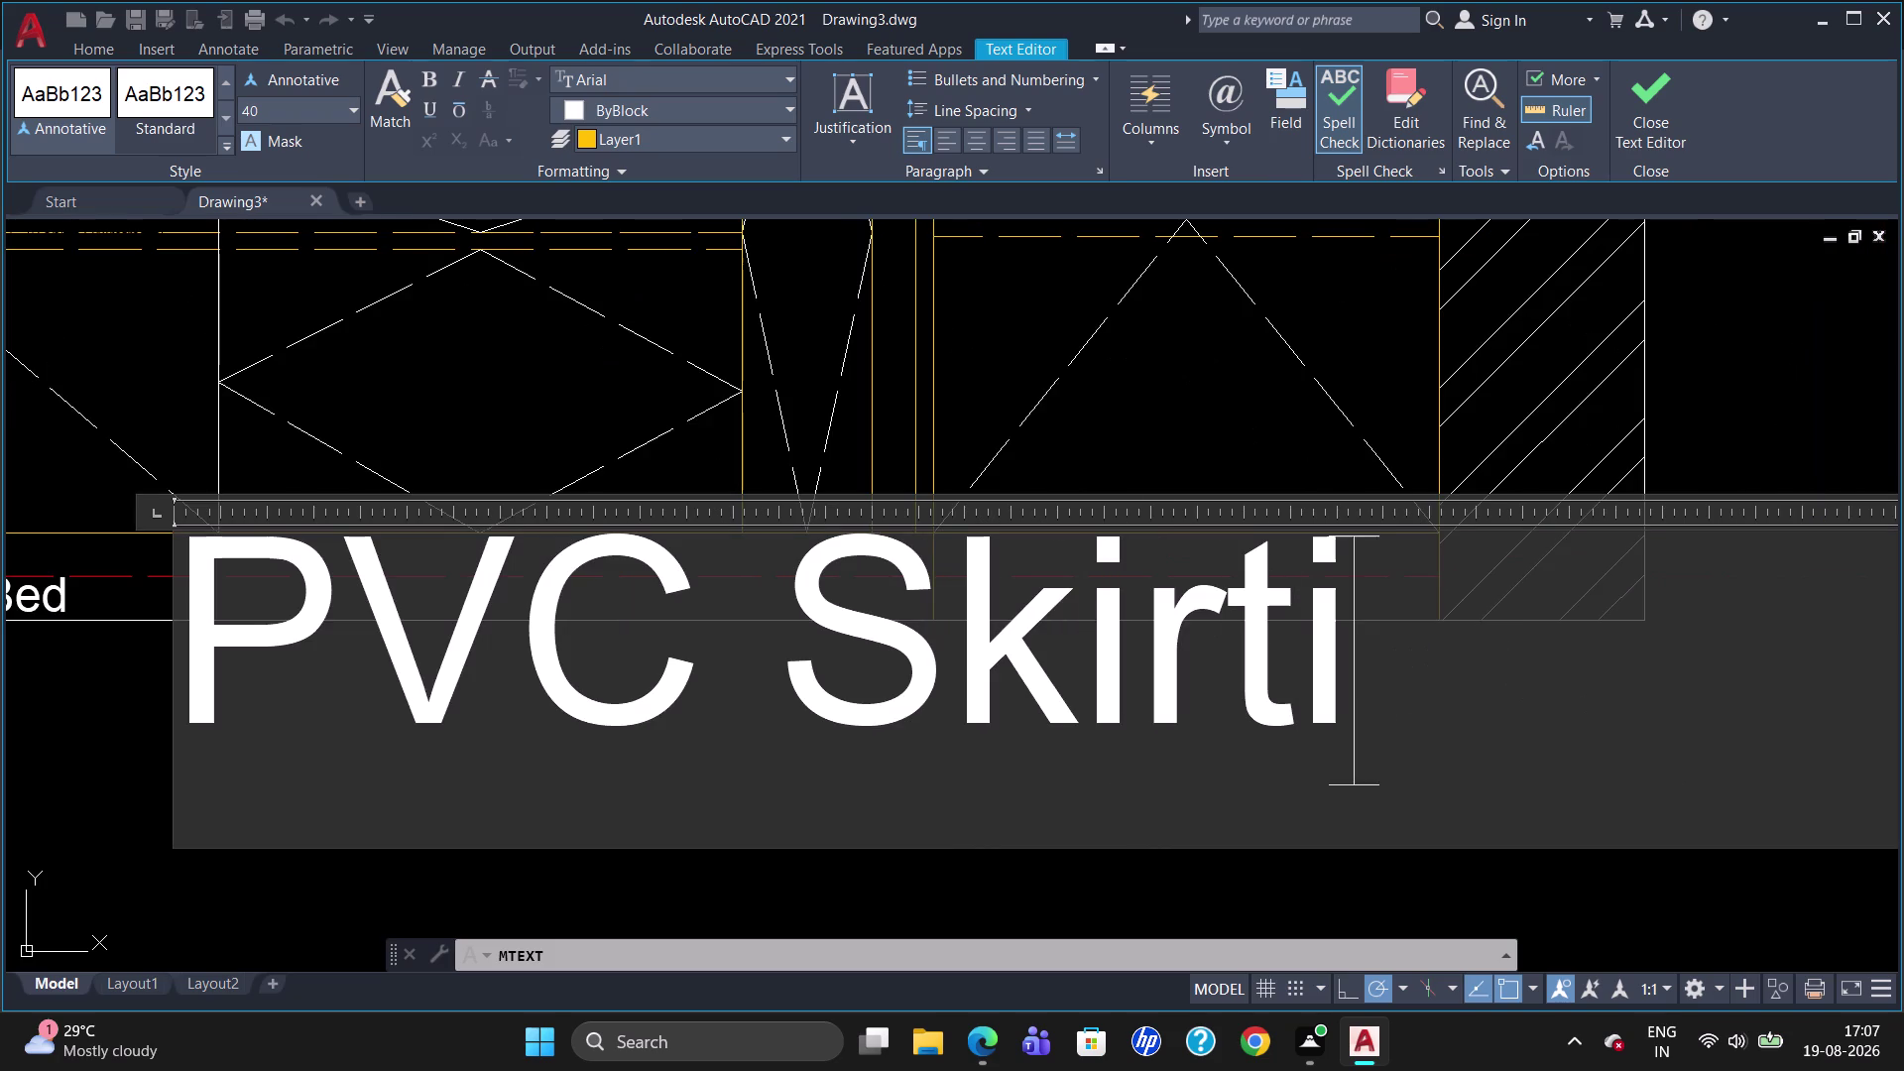
text(ng)
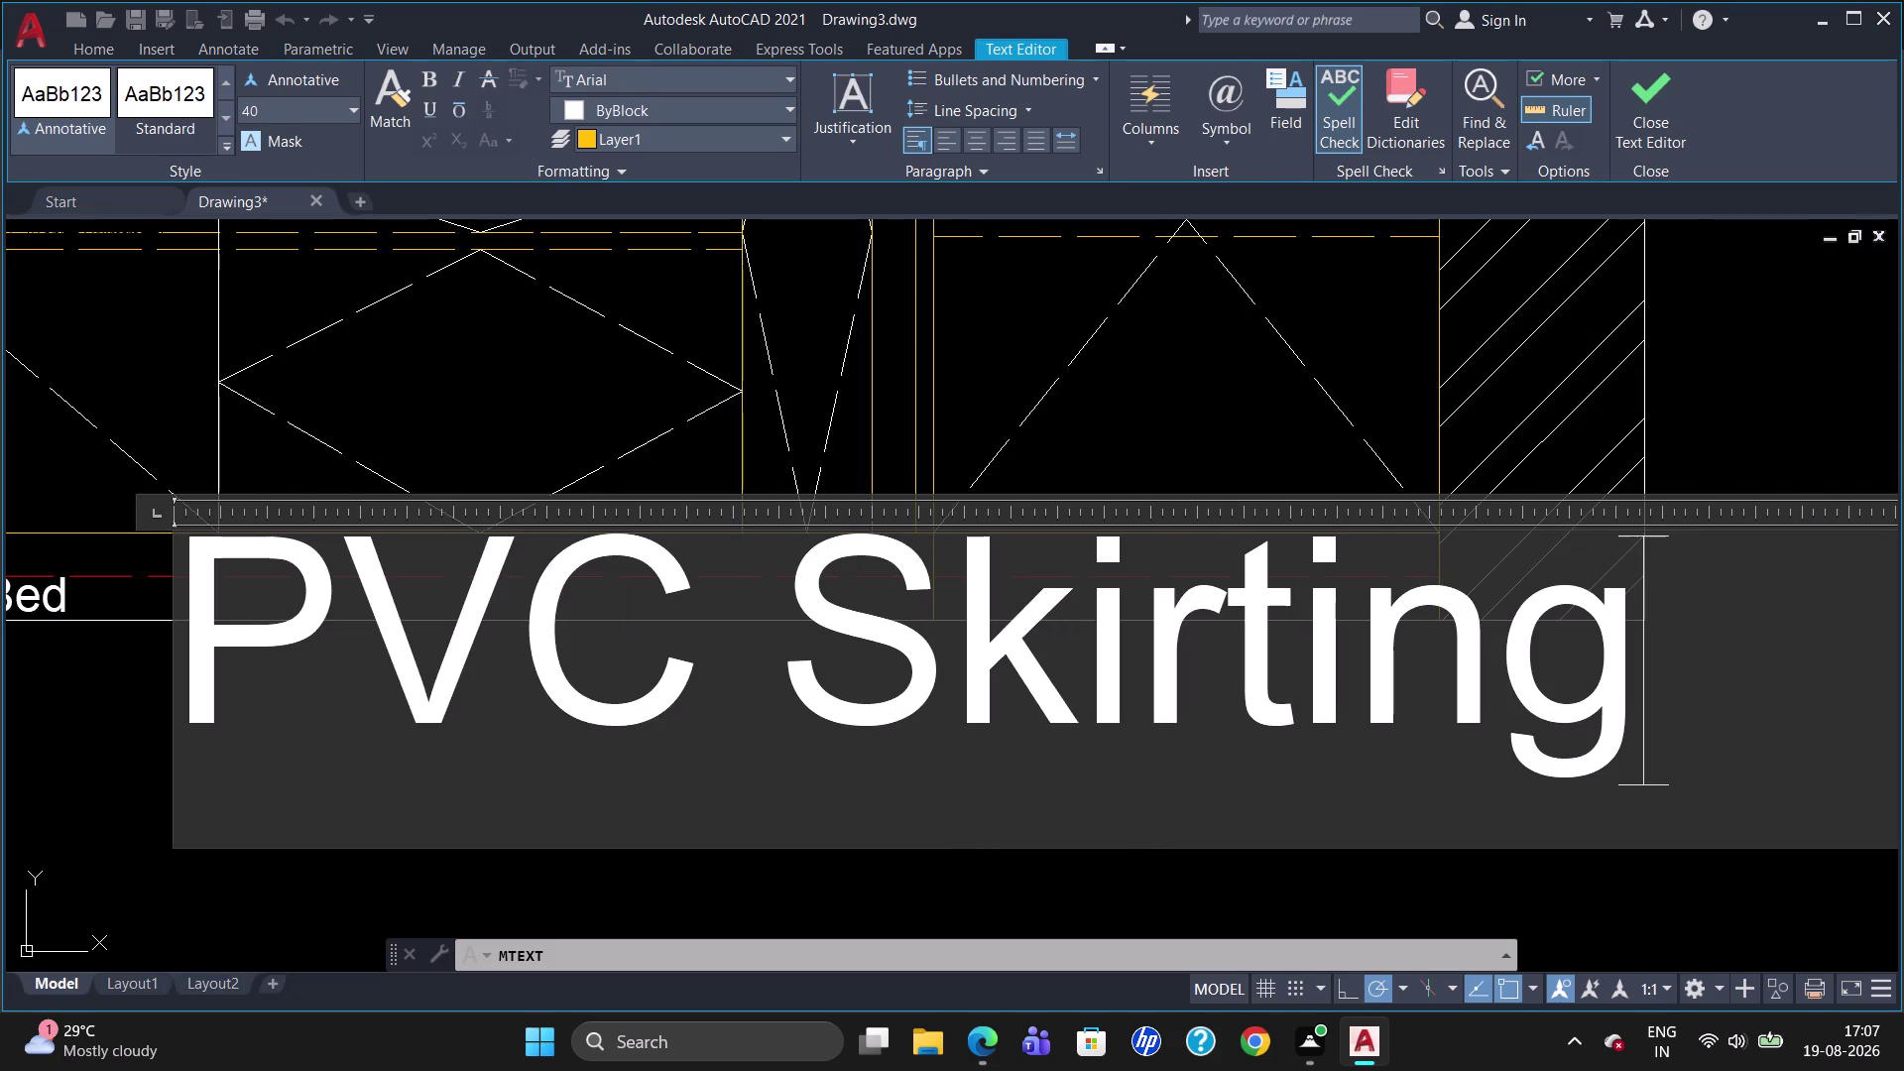
click(1049, 803)
click(1065, 908)
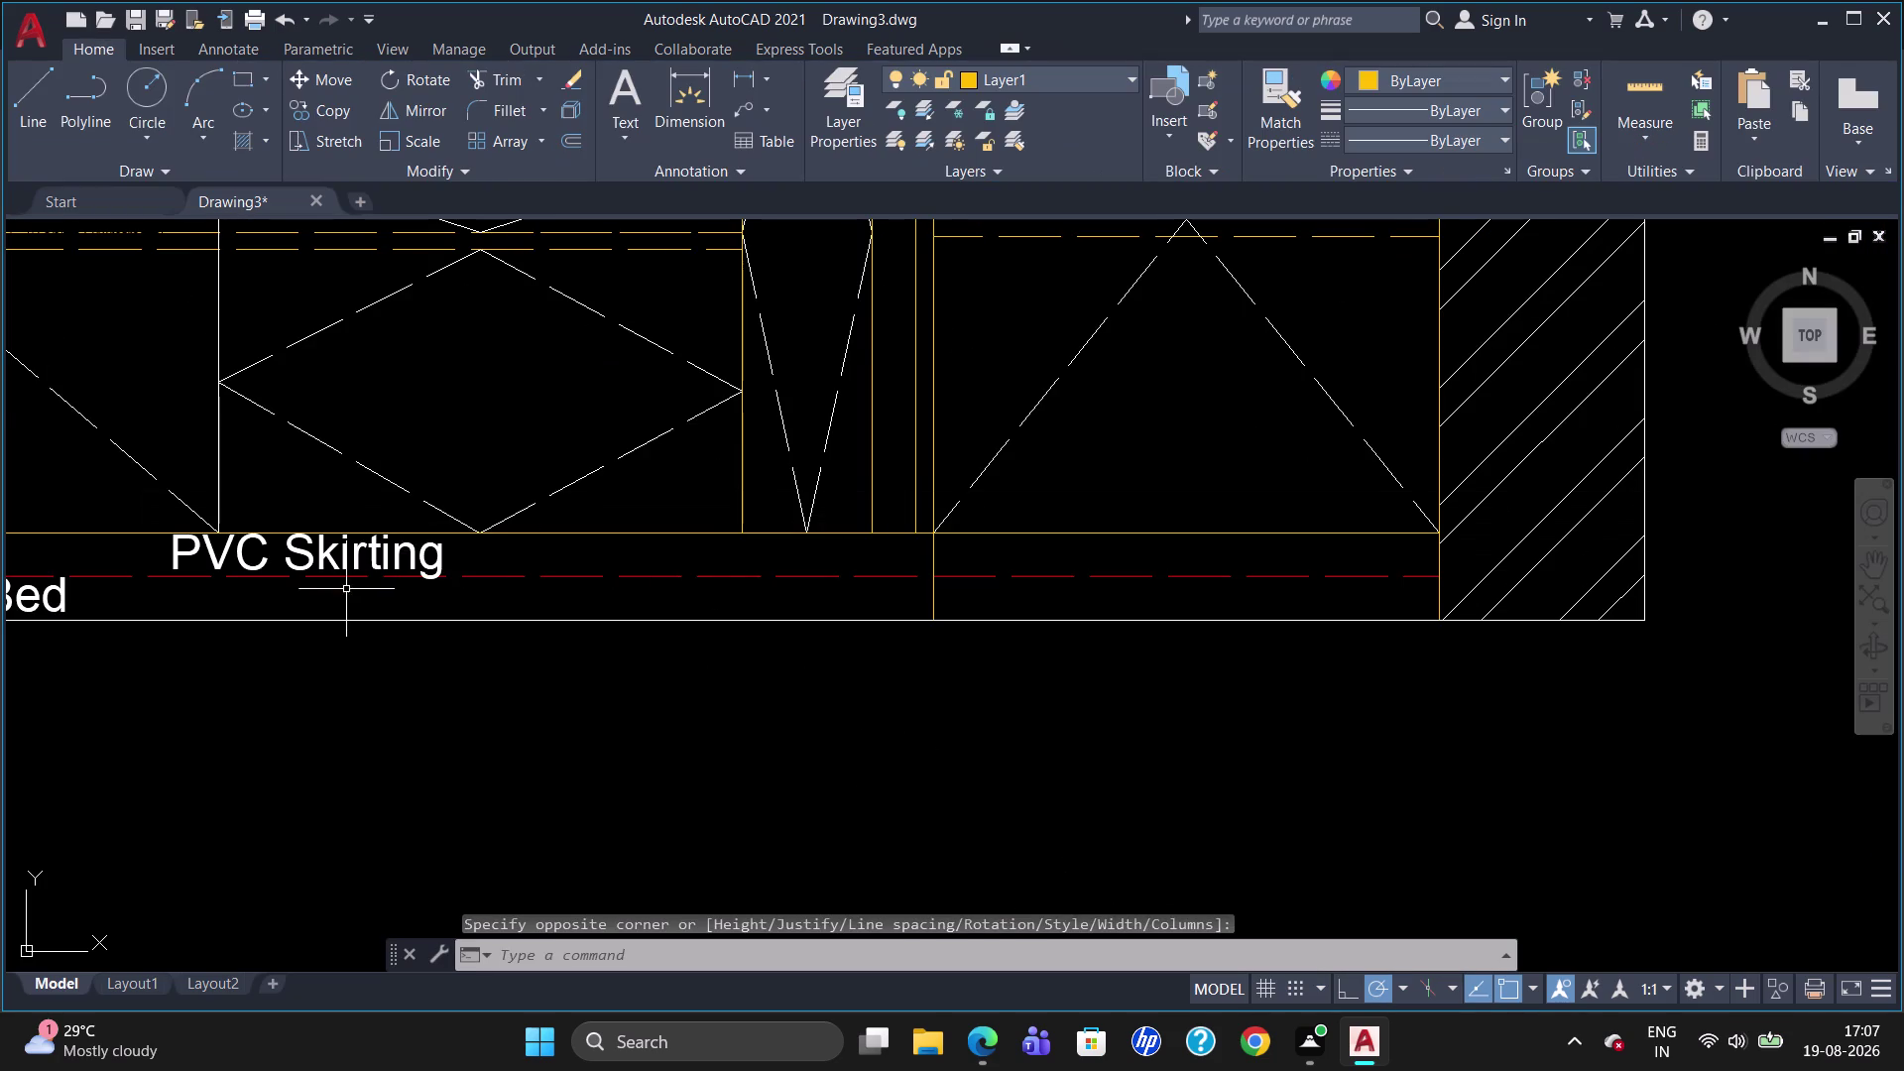
Start an MTEXT box with its first corner inside the drawer cabinet.
scroll(up, 3)
scroll(down, 3)
scroll(up, 3)
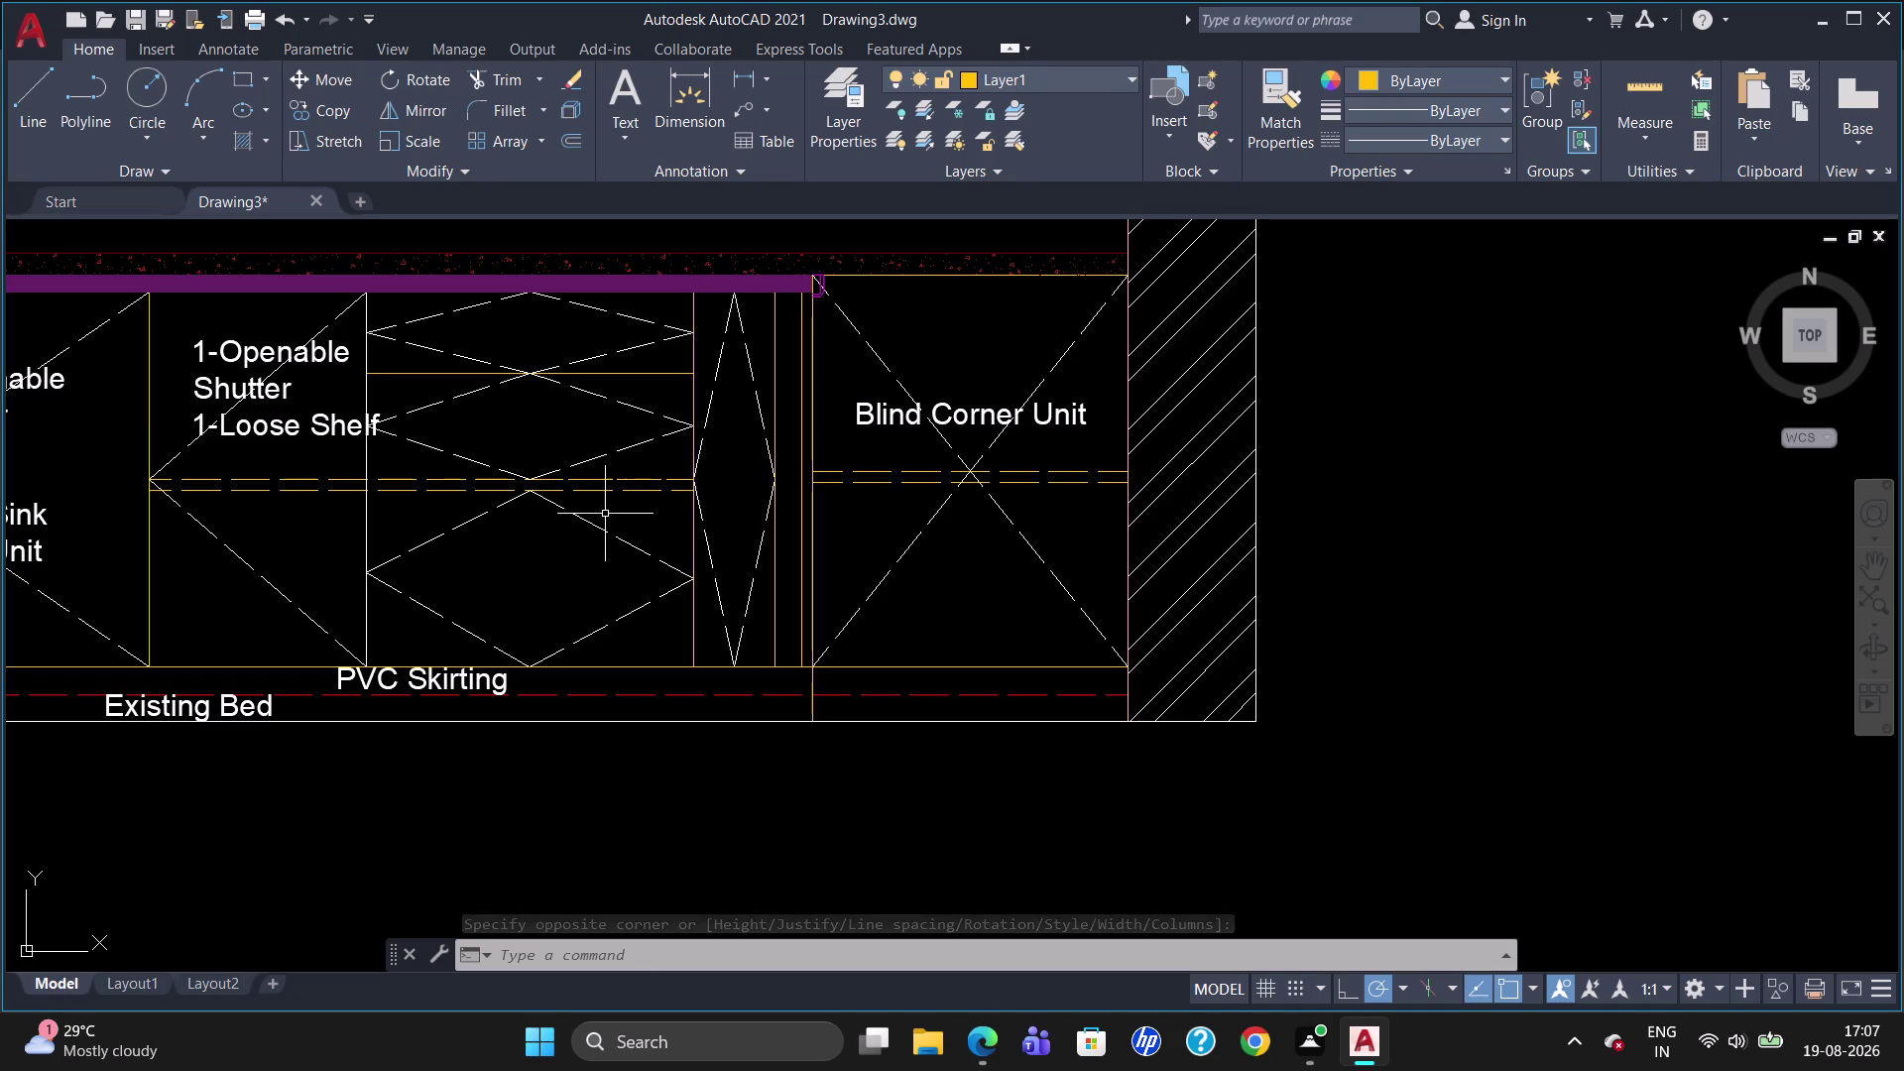
scroll(down, 3)
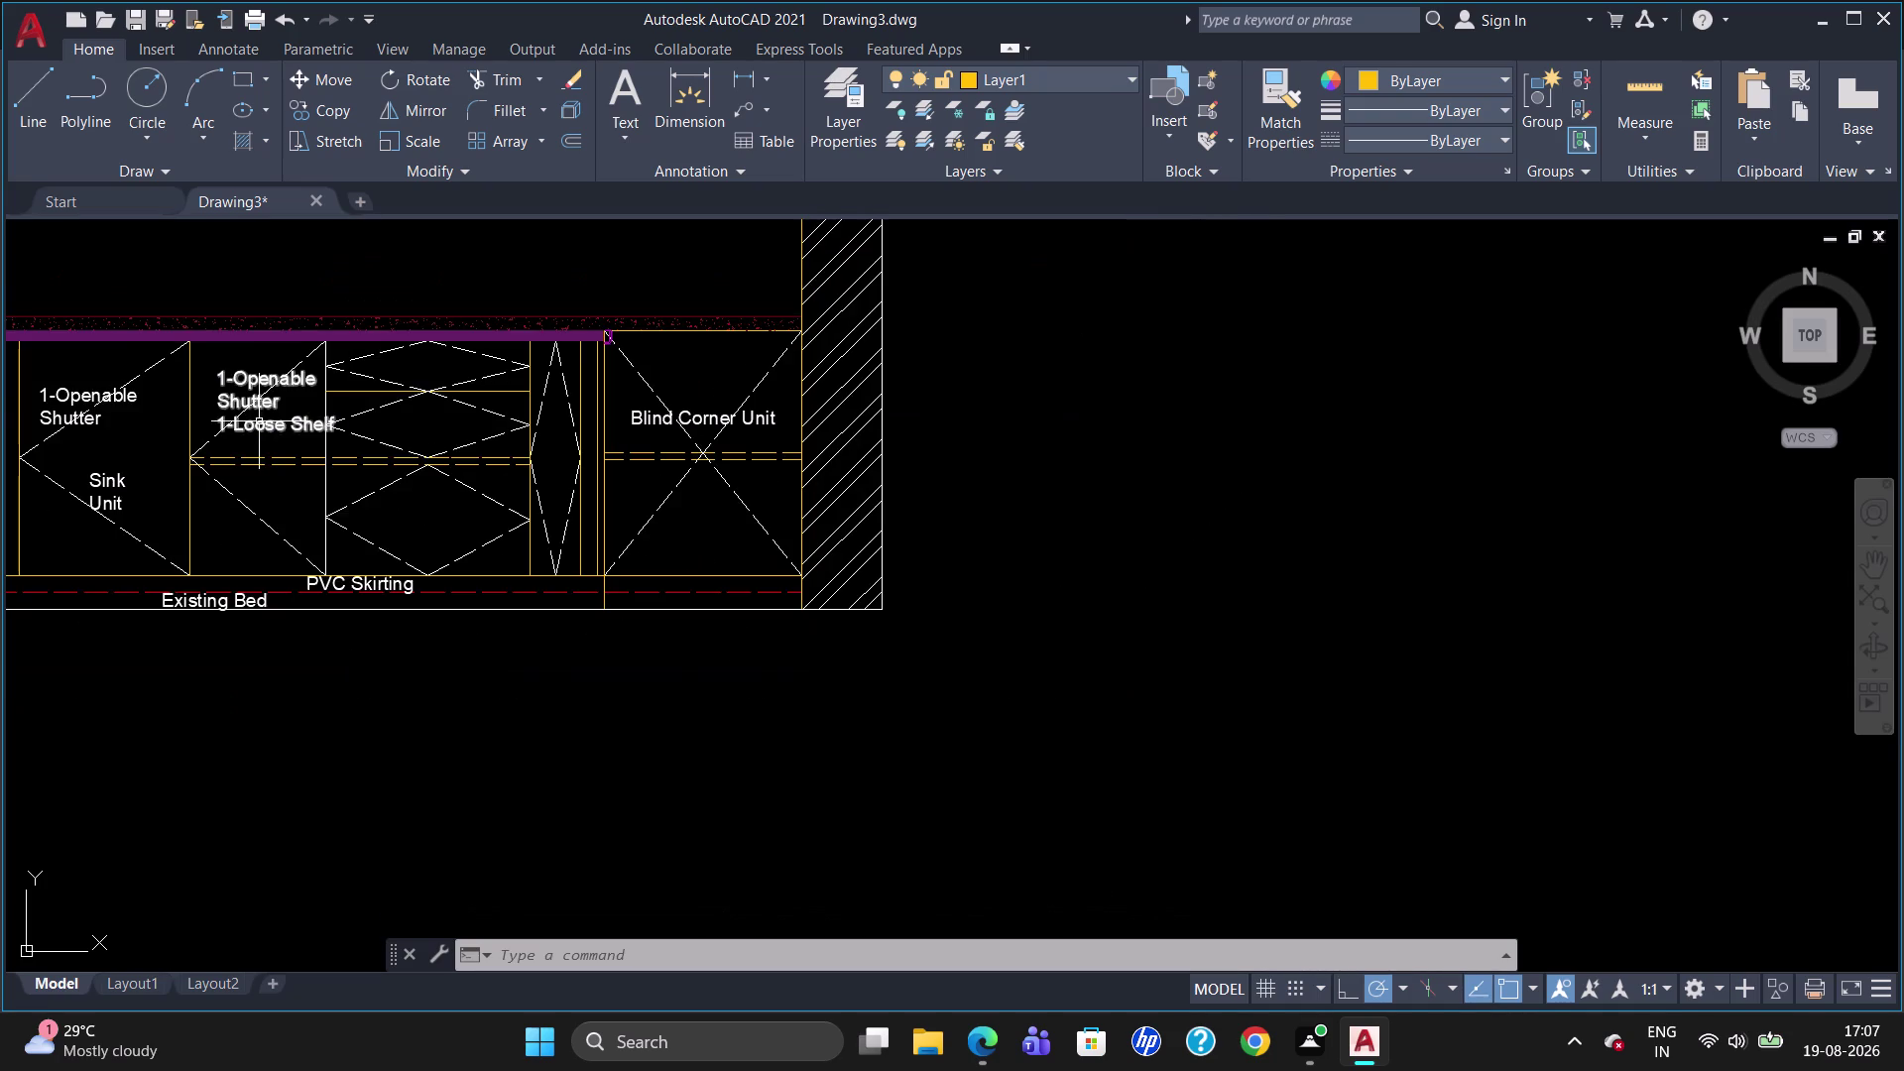
scroll(up, 3)
scroll(down, 3)
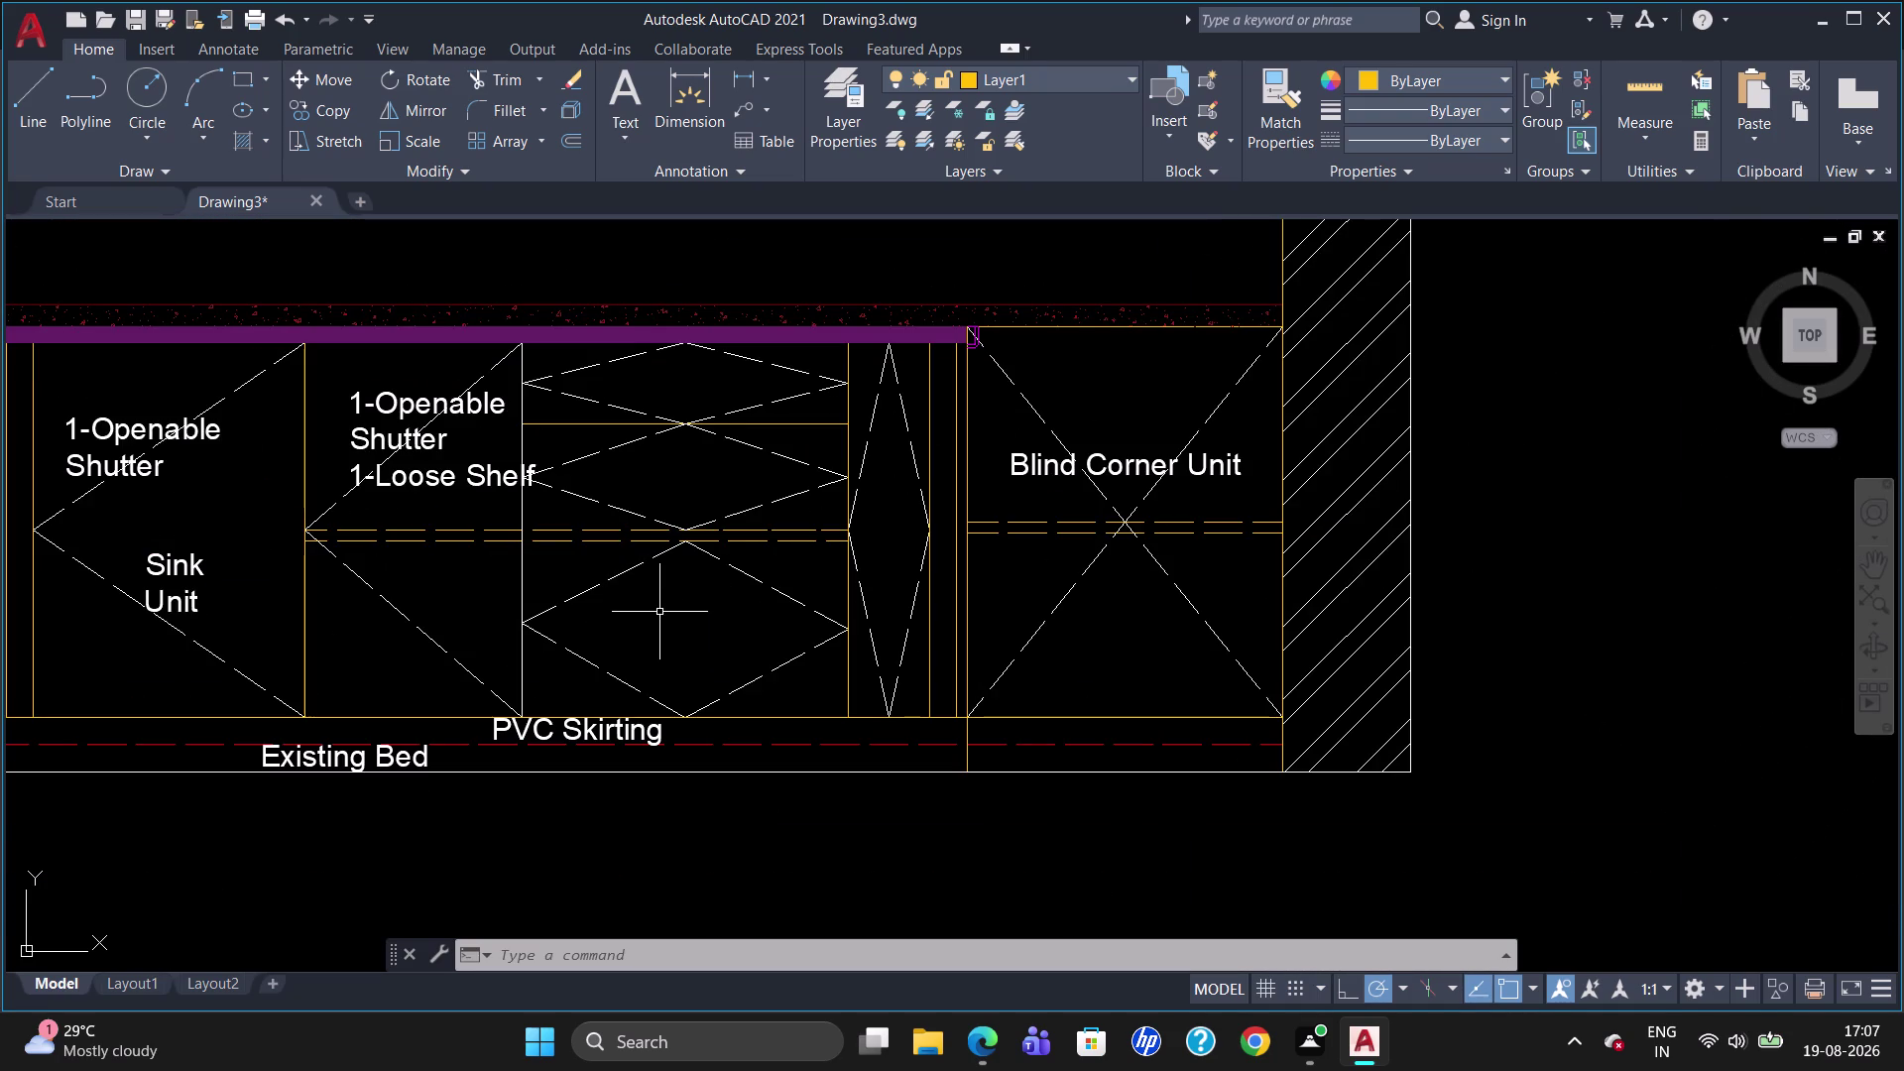
key(t)
key(Return)
click(622, 465)
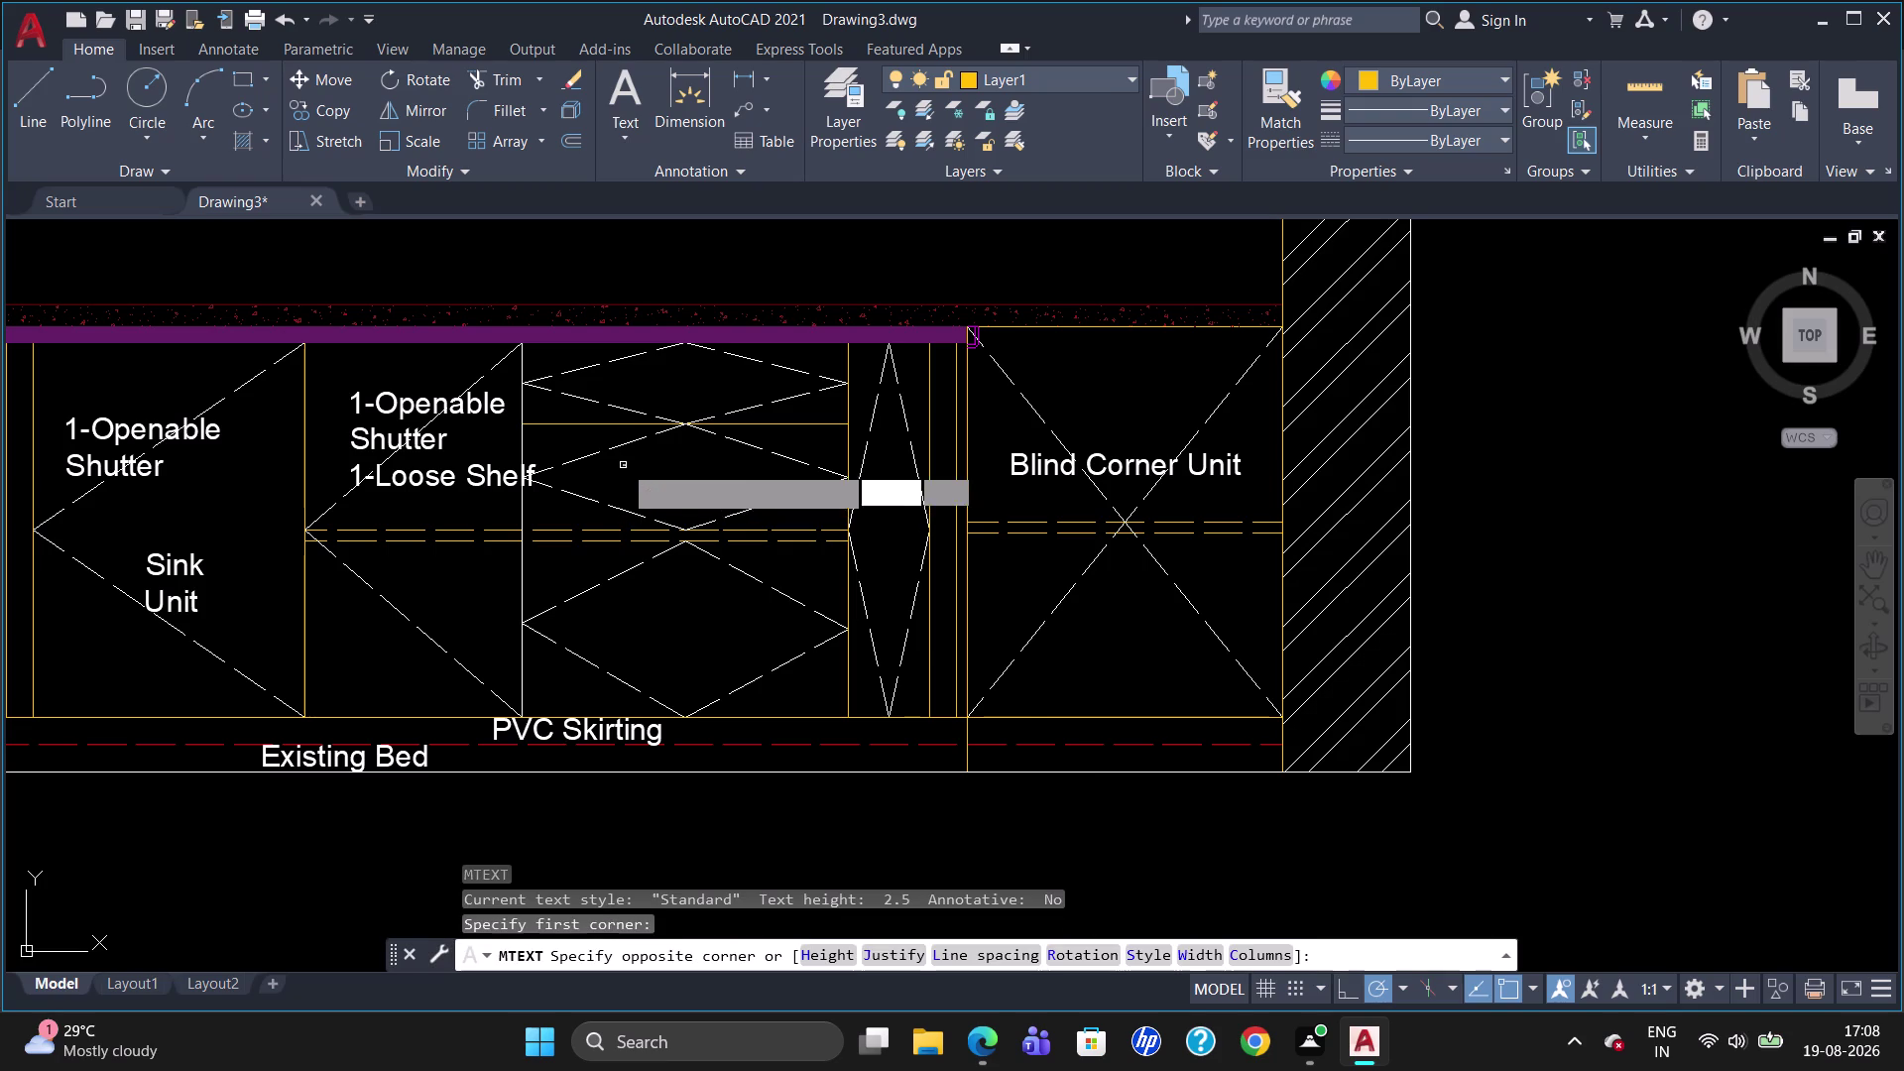
Complete the drawer text box and set its height to 40 and colour to ByBlock.
click(766, 488)
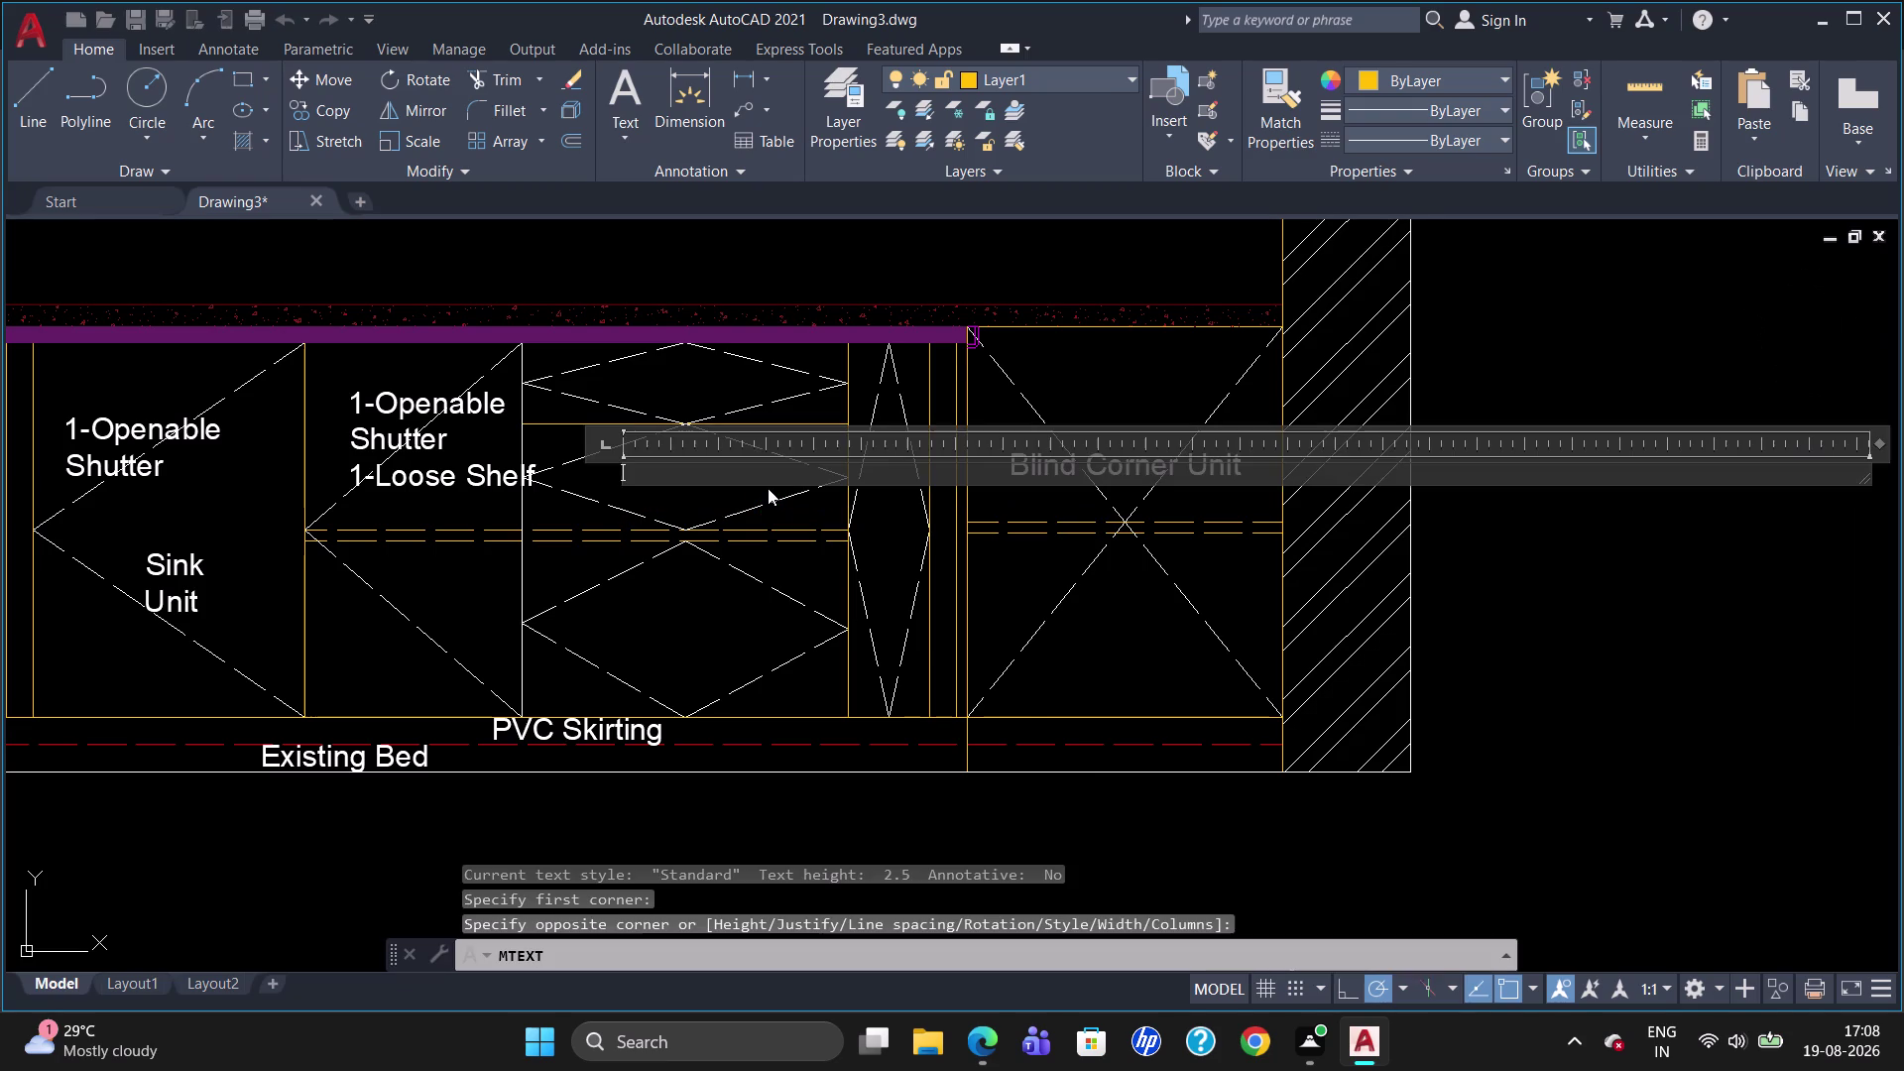
click(303, 109)
key(BackSpace)
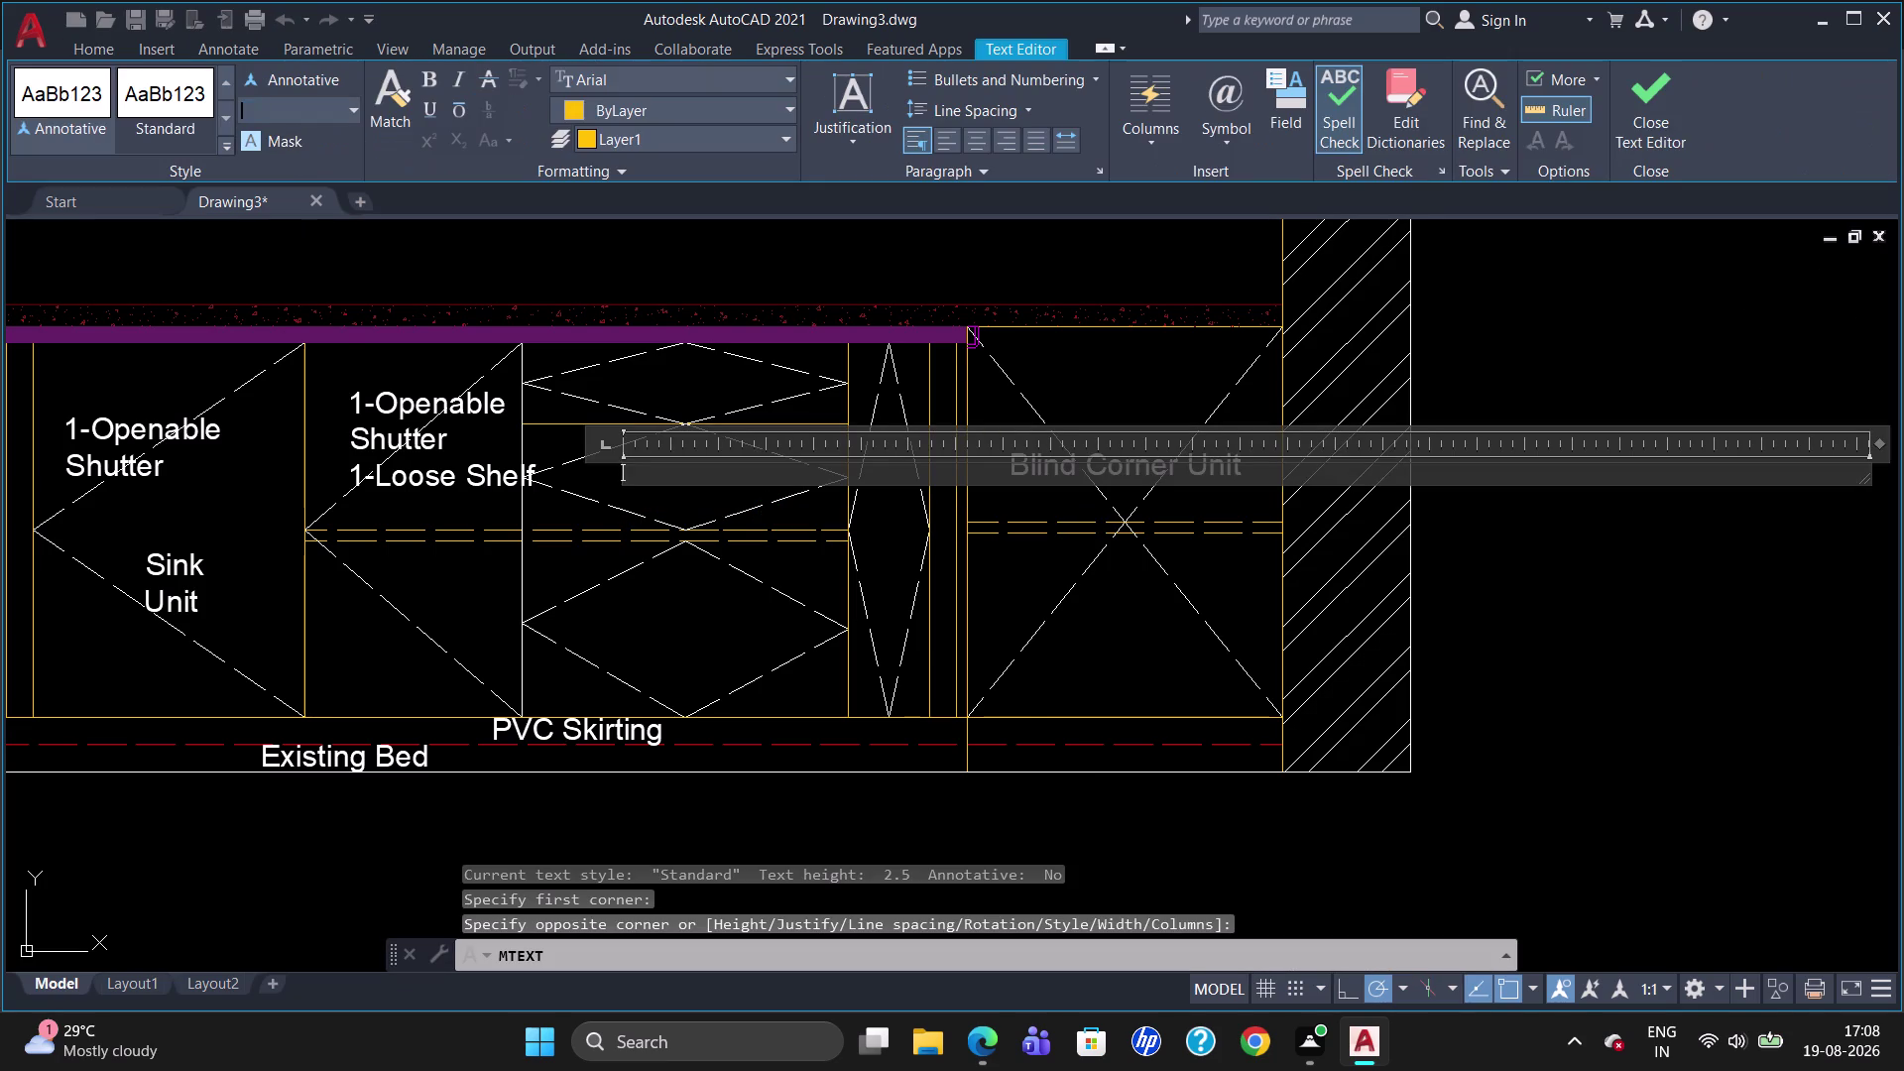
text(40)
key(Return)
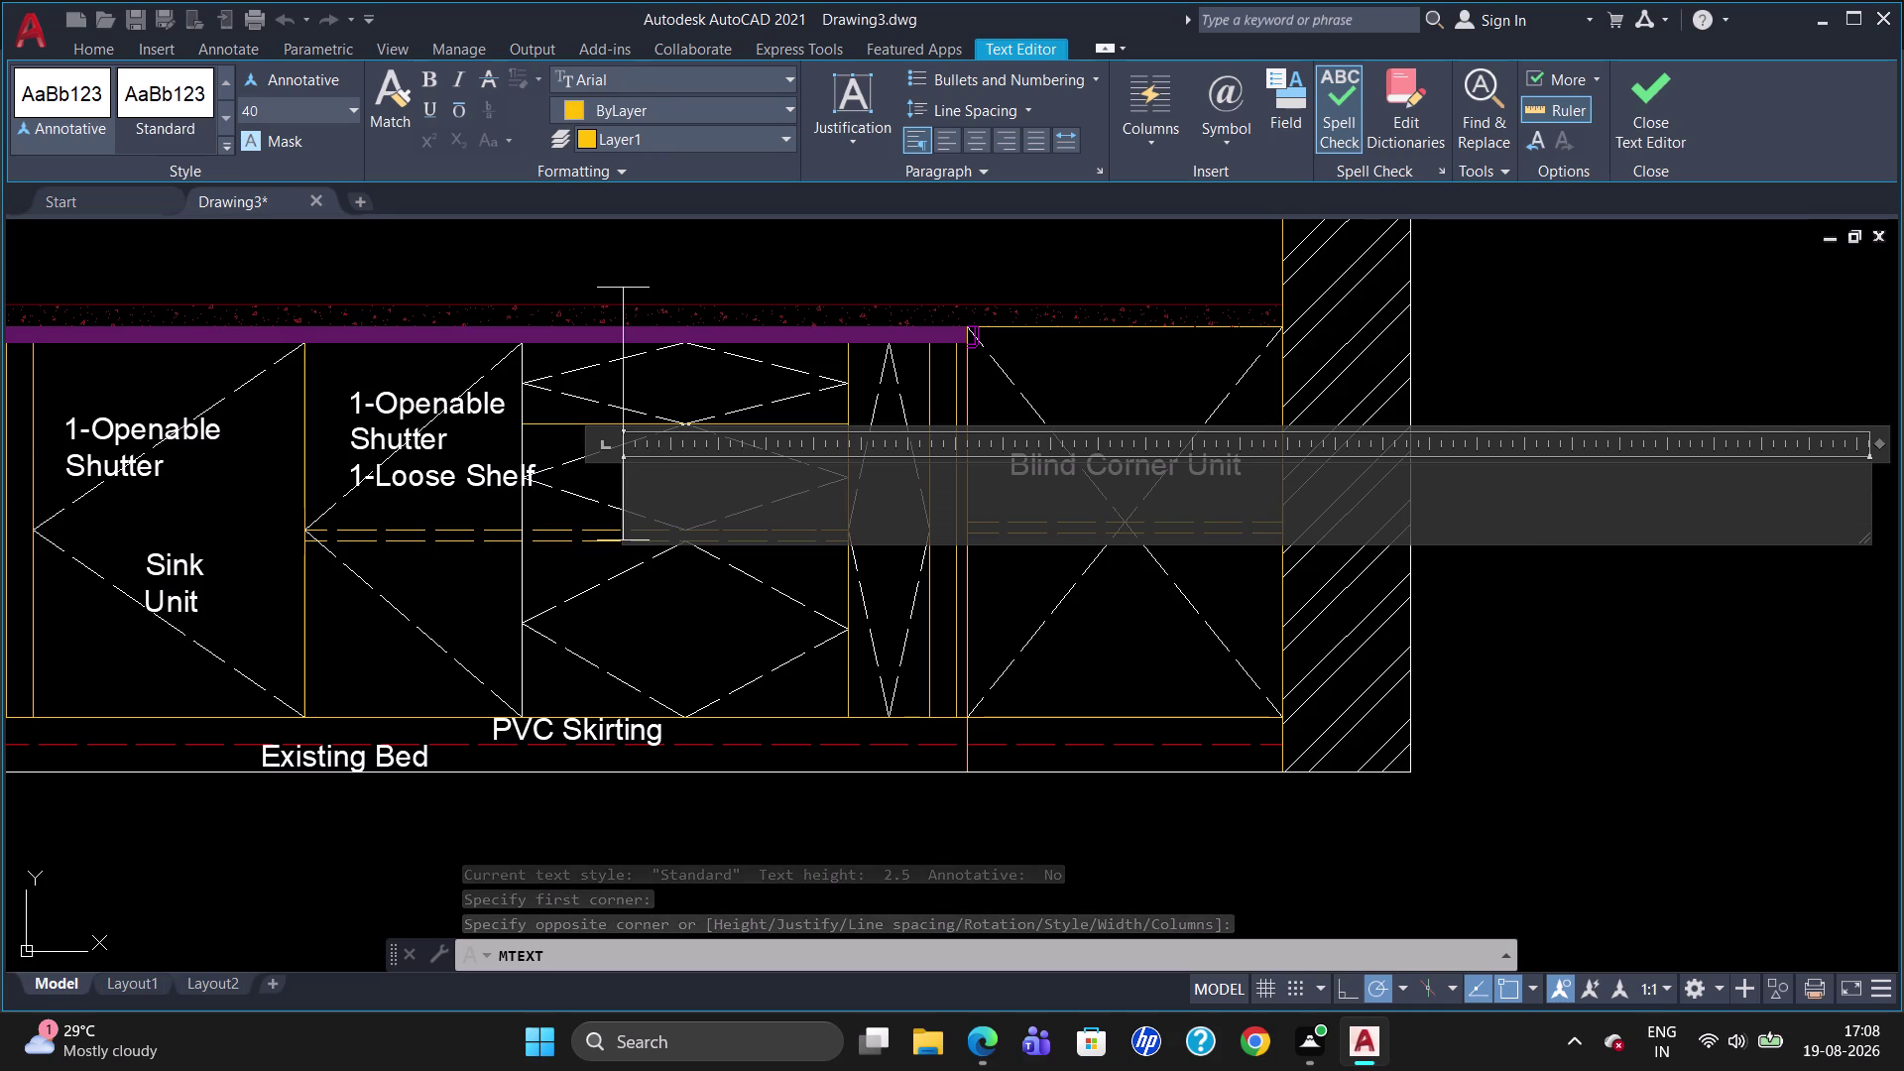
click(602, 112)
click(588, 170)
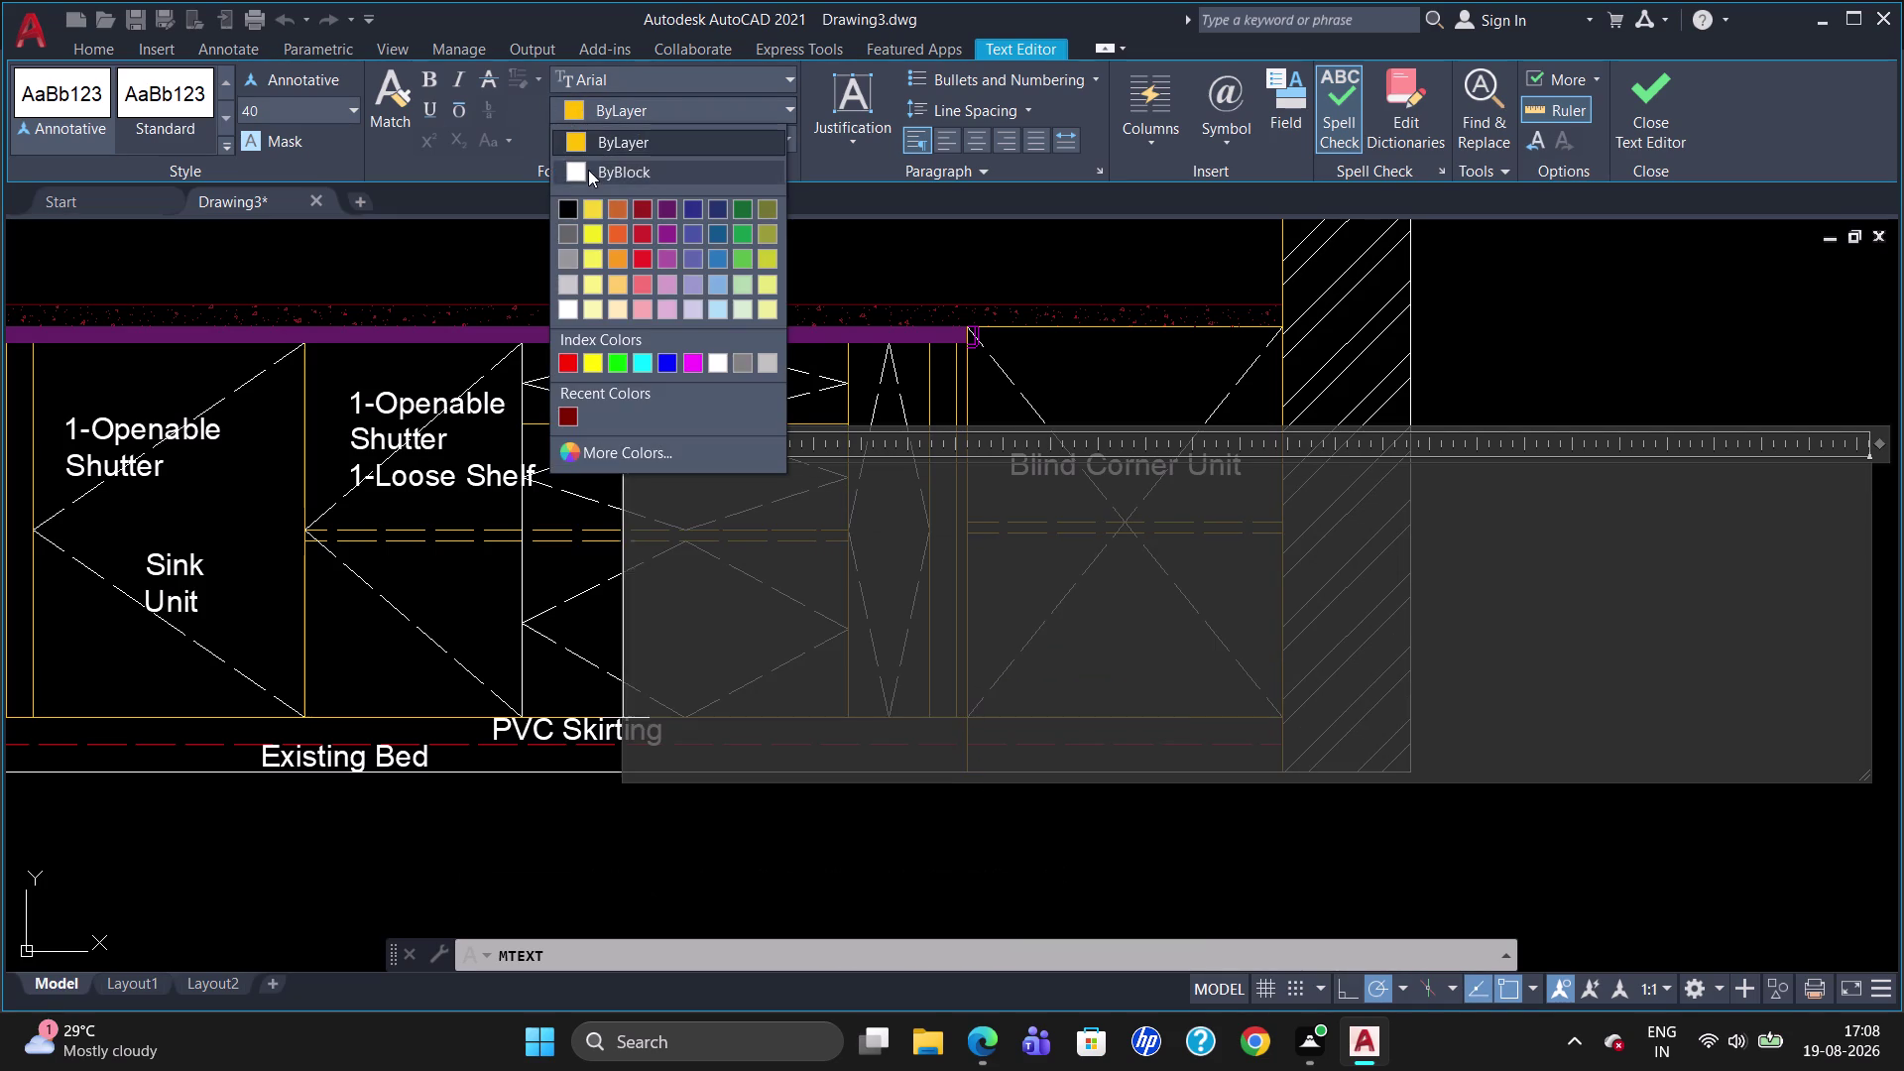
Enter 'Innotech Drawer', widen the box to fit one line, and close the editor.
key(i)
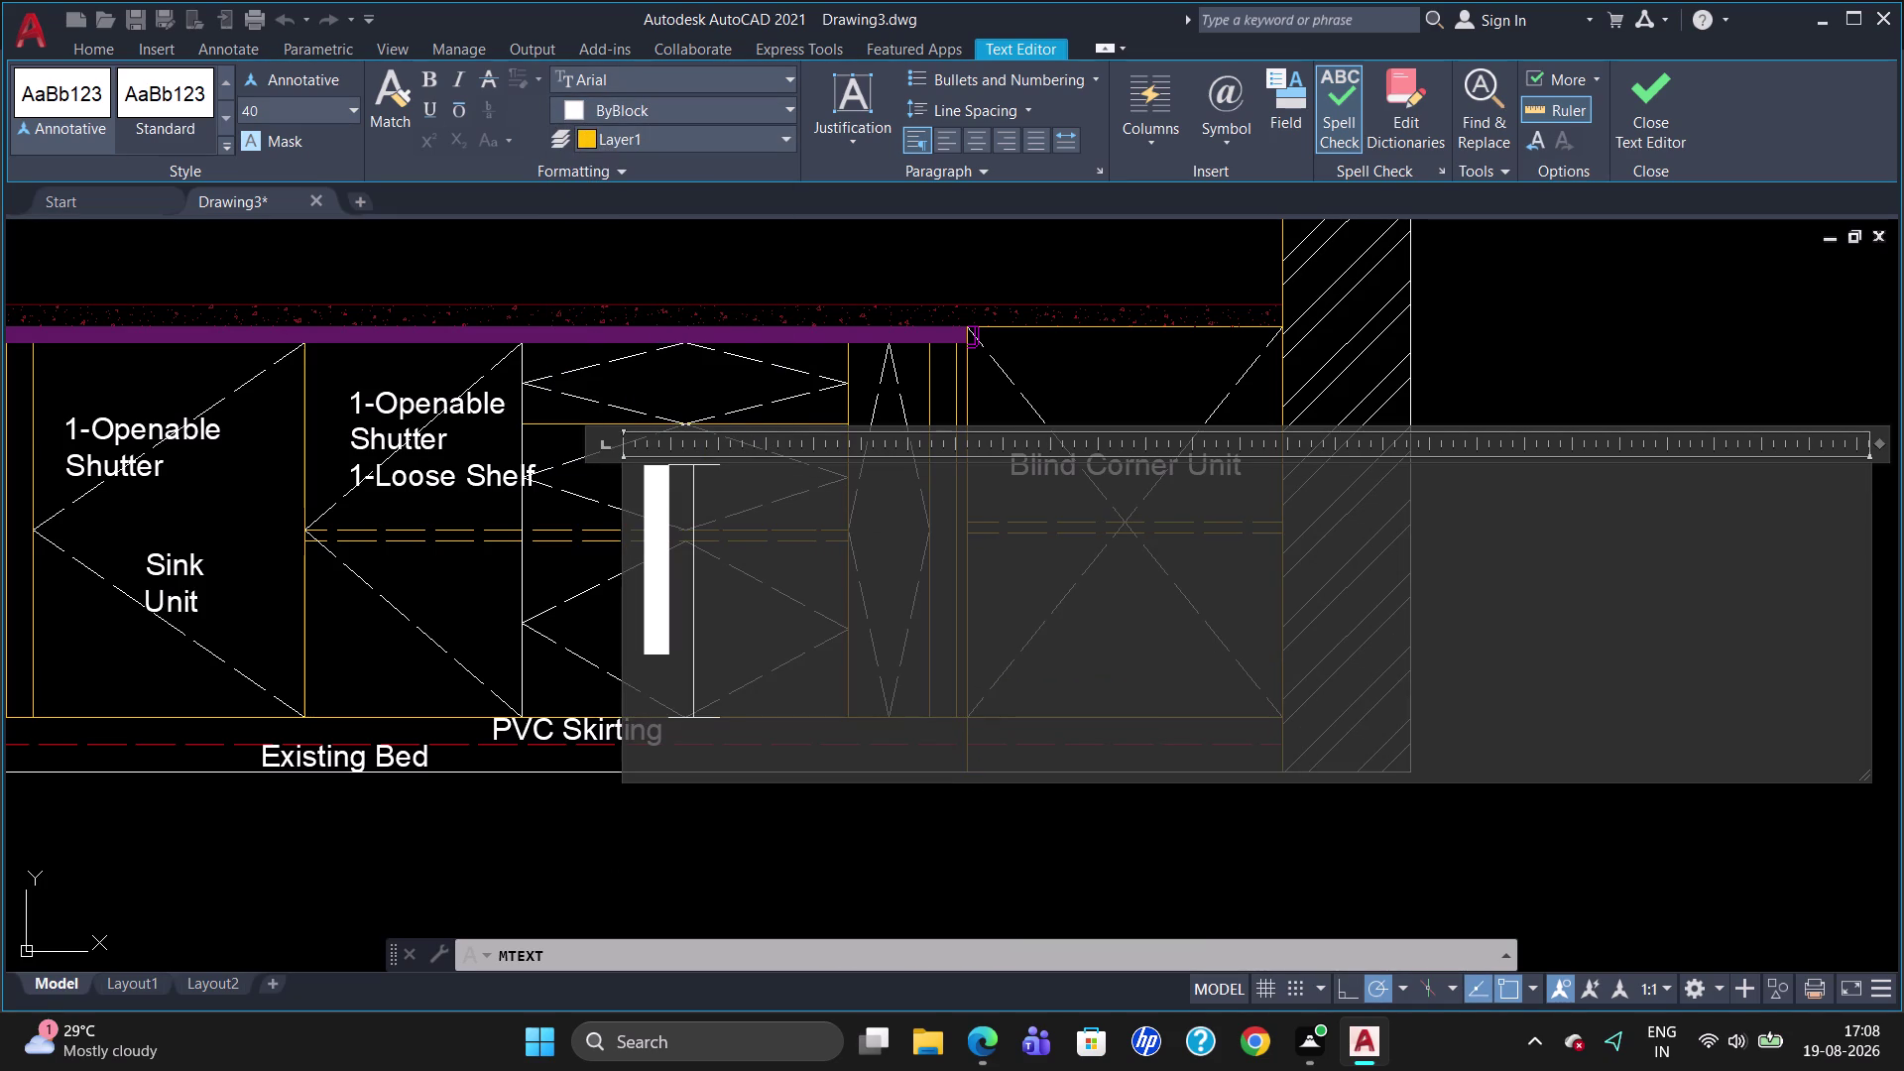
text(nnotech)
key(space)
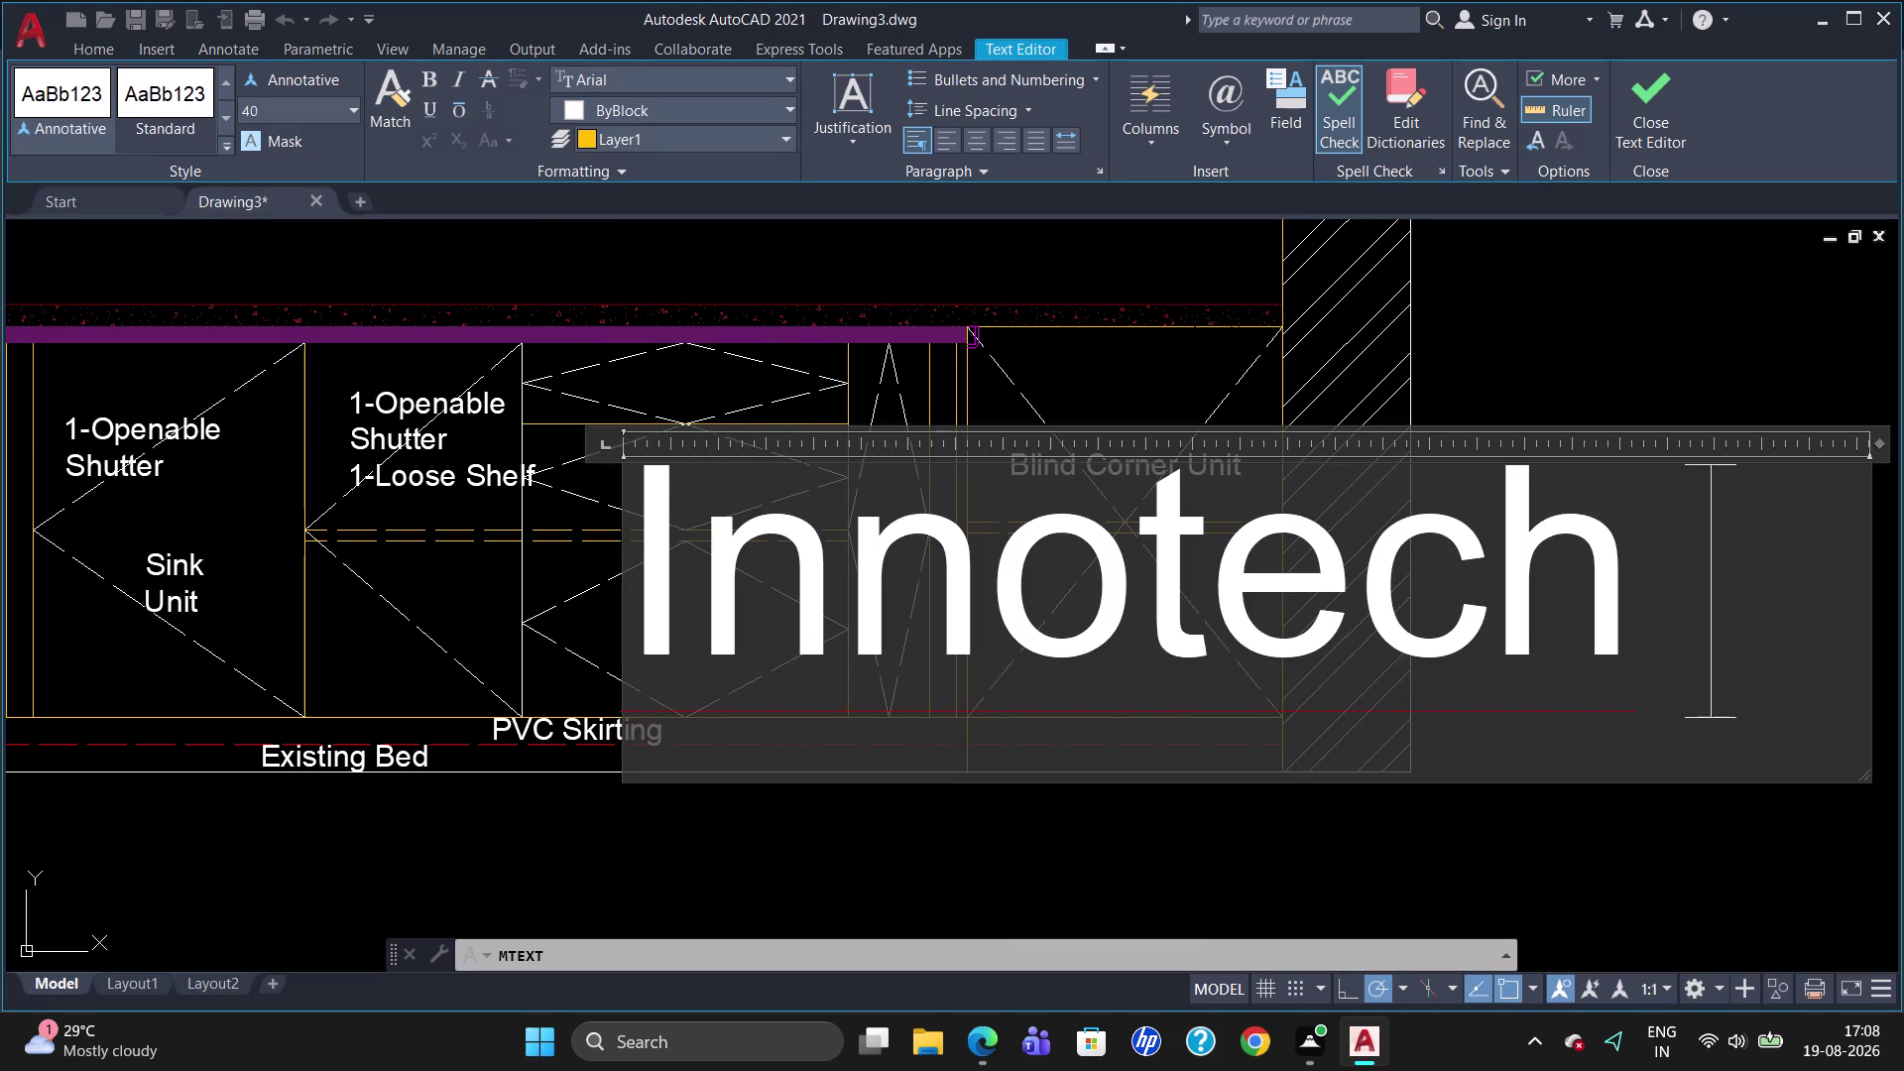
key(d)
text(rss)
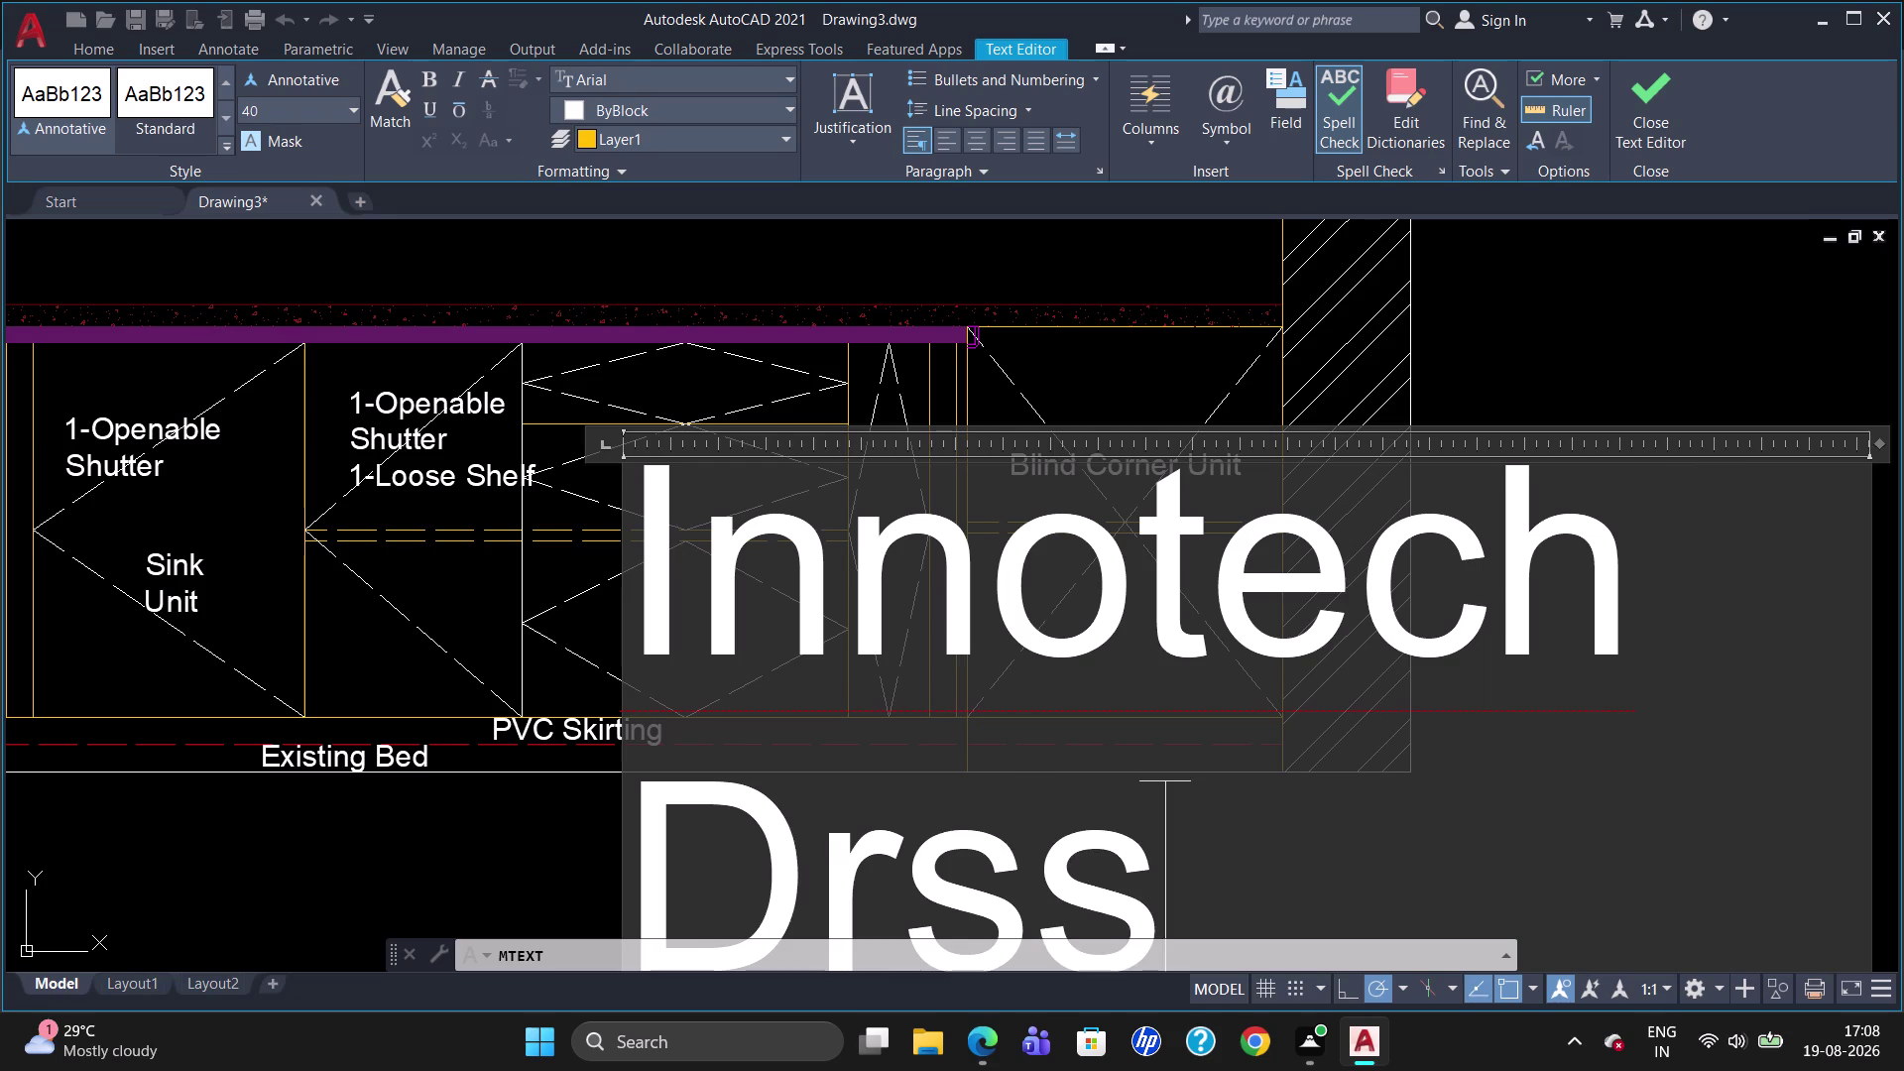
key(BackSpace)
key(BackSpace)
text(awer)
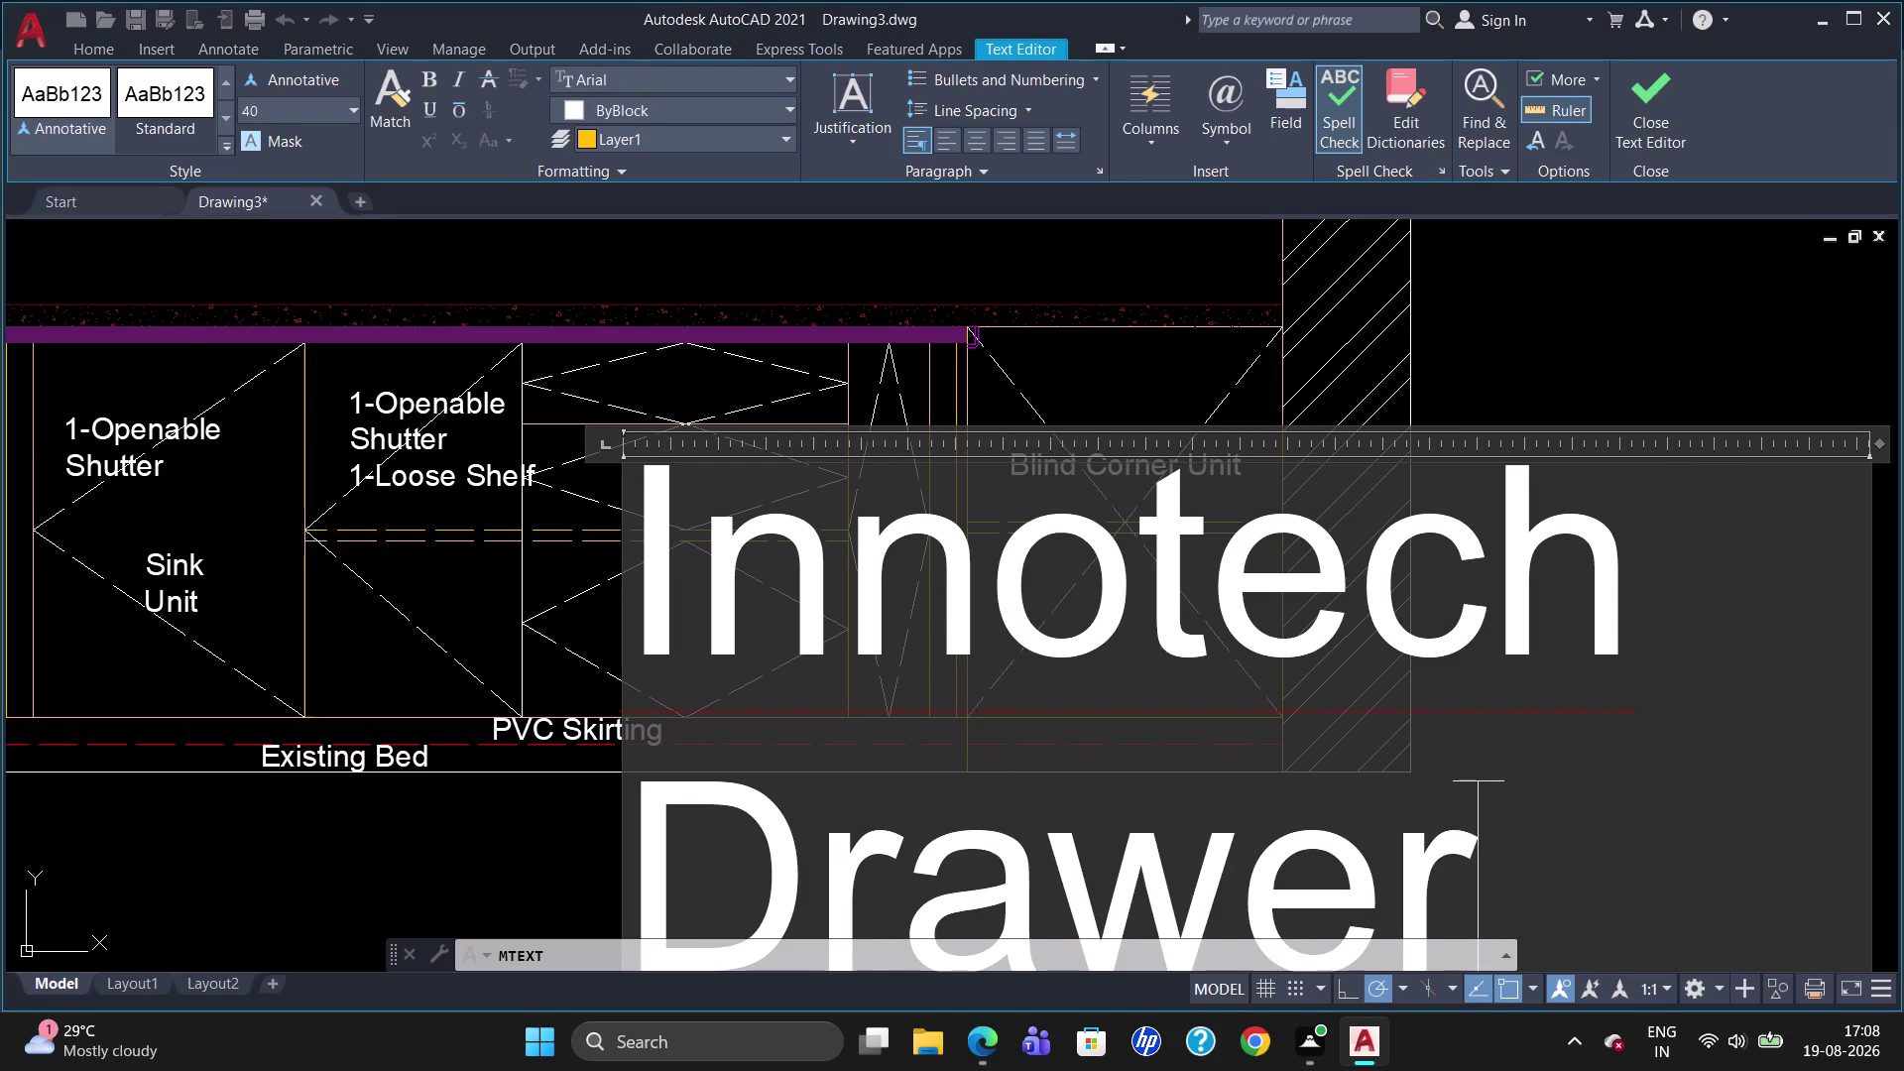
scroll(down, 3)
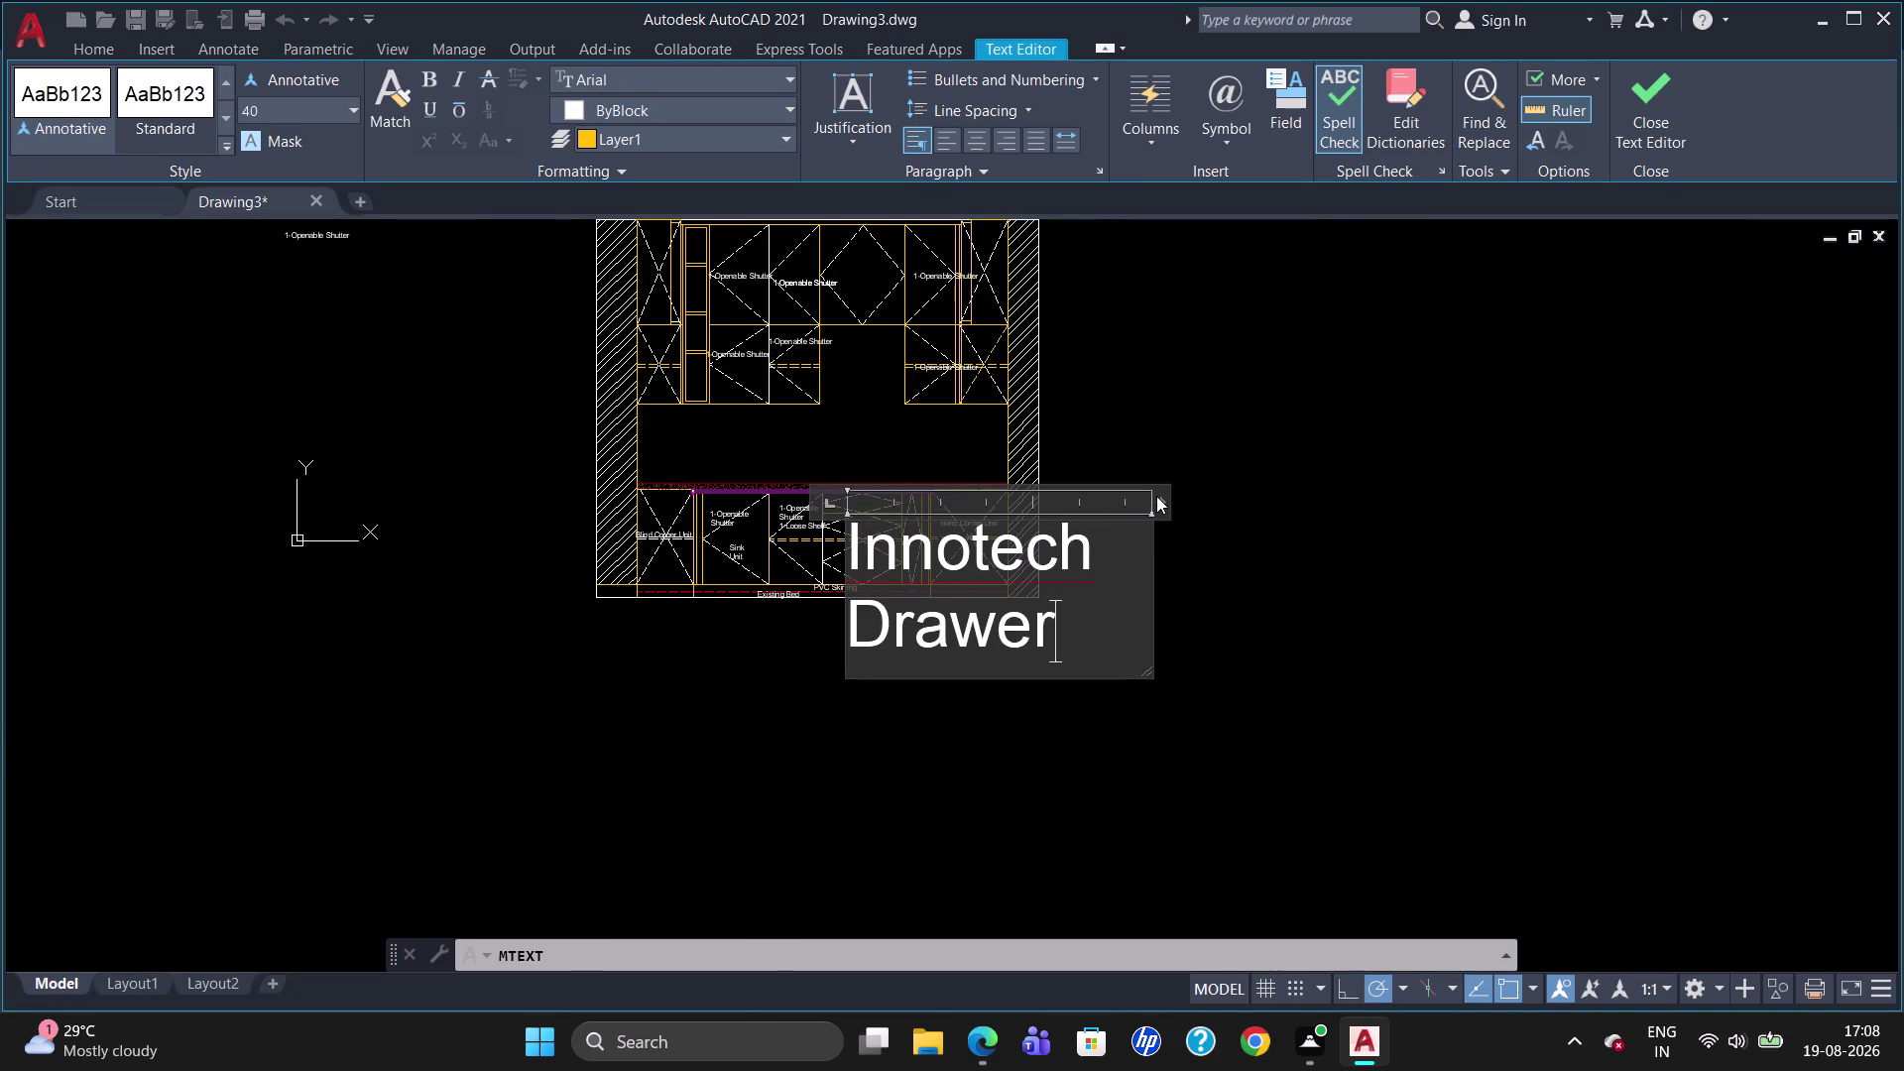
drag(1156, 500, 1372, 471)
click(1186, 668)
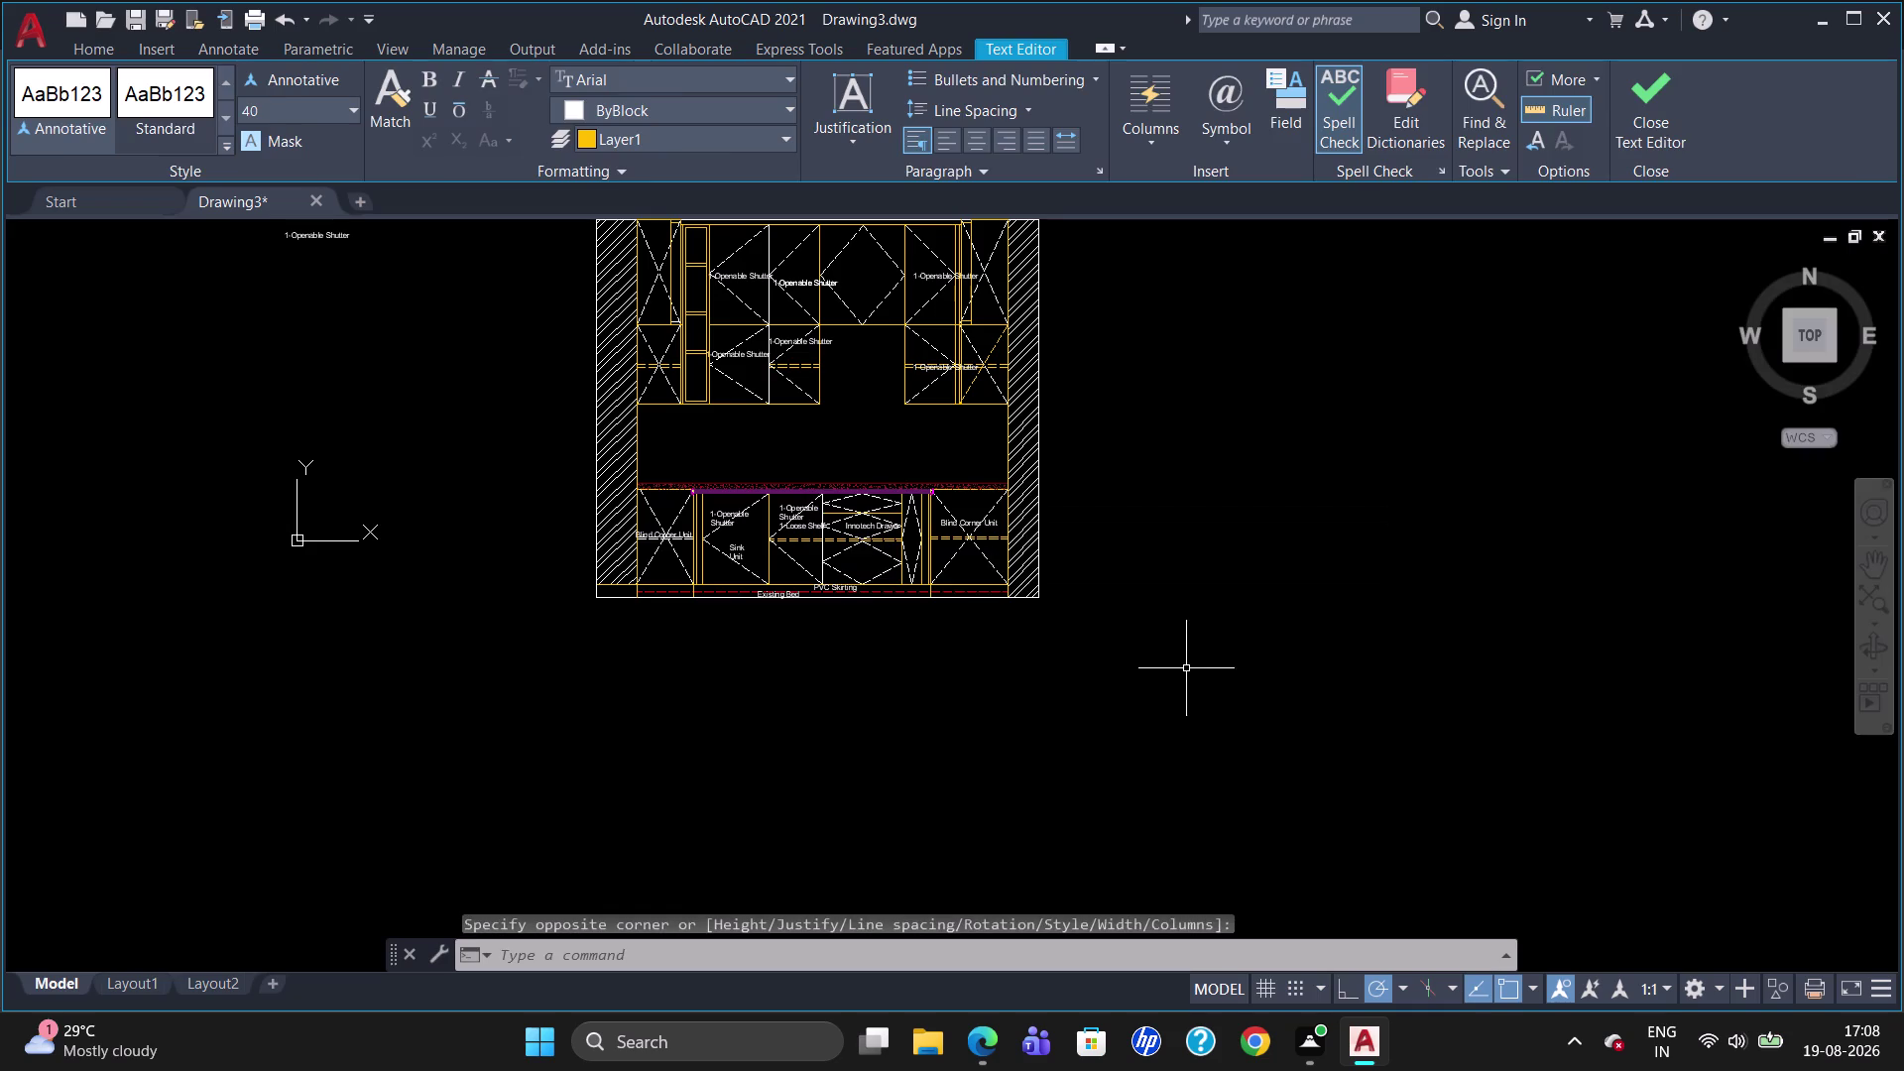
Select the Innotech Drawer label and grab its grip to reposition it.
scroll(up, 3)
click(913, 593)
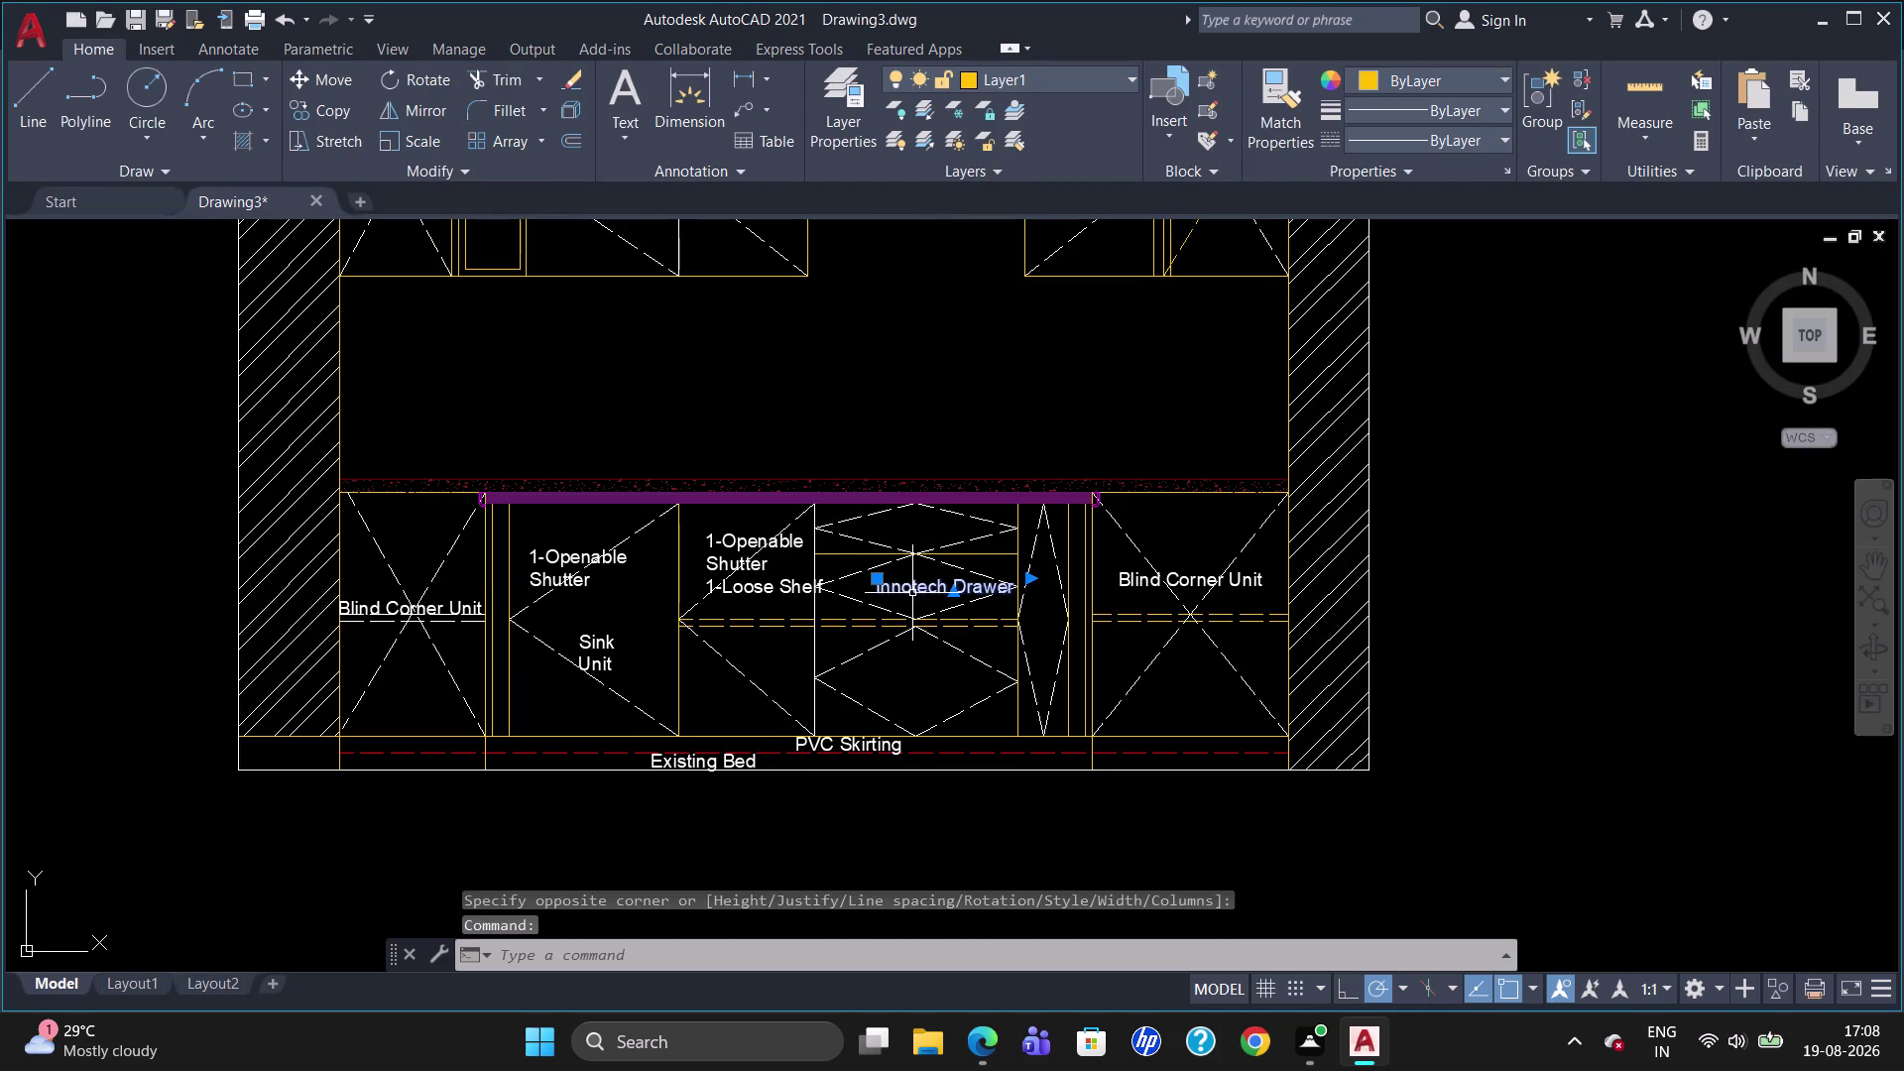
click(874, 579)
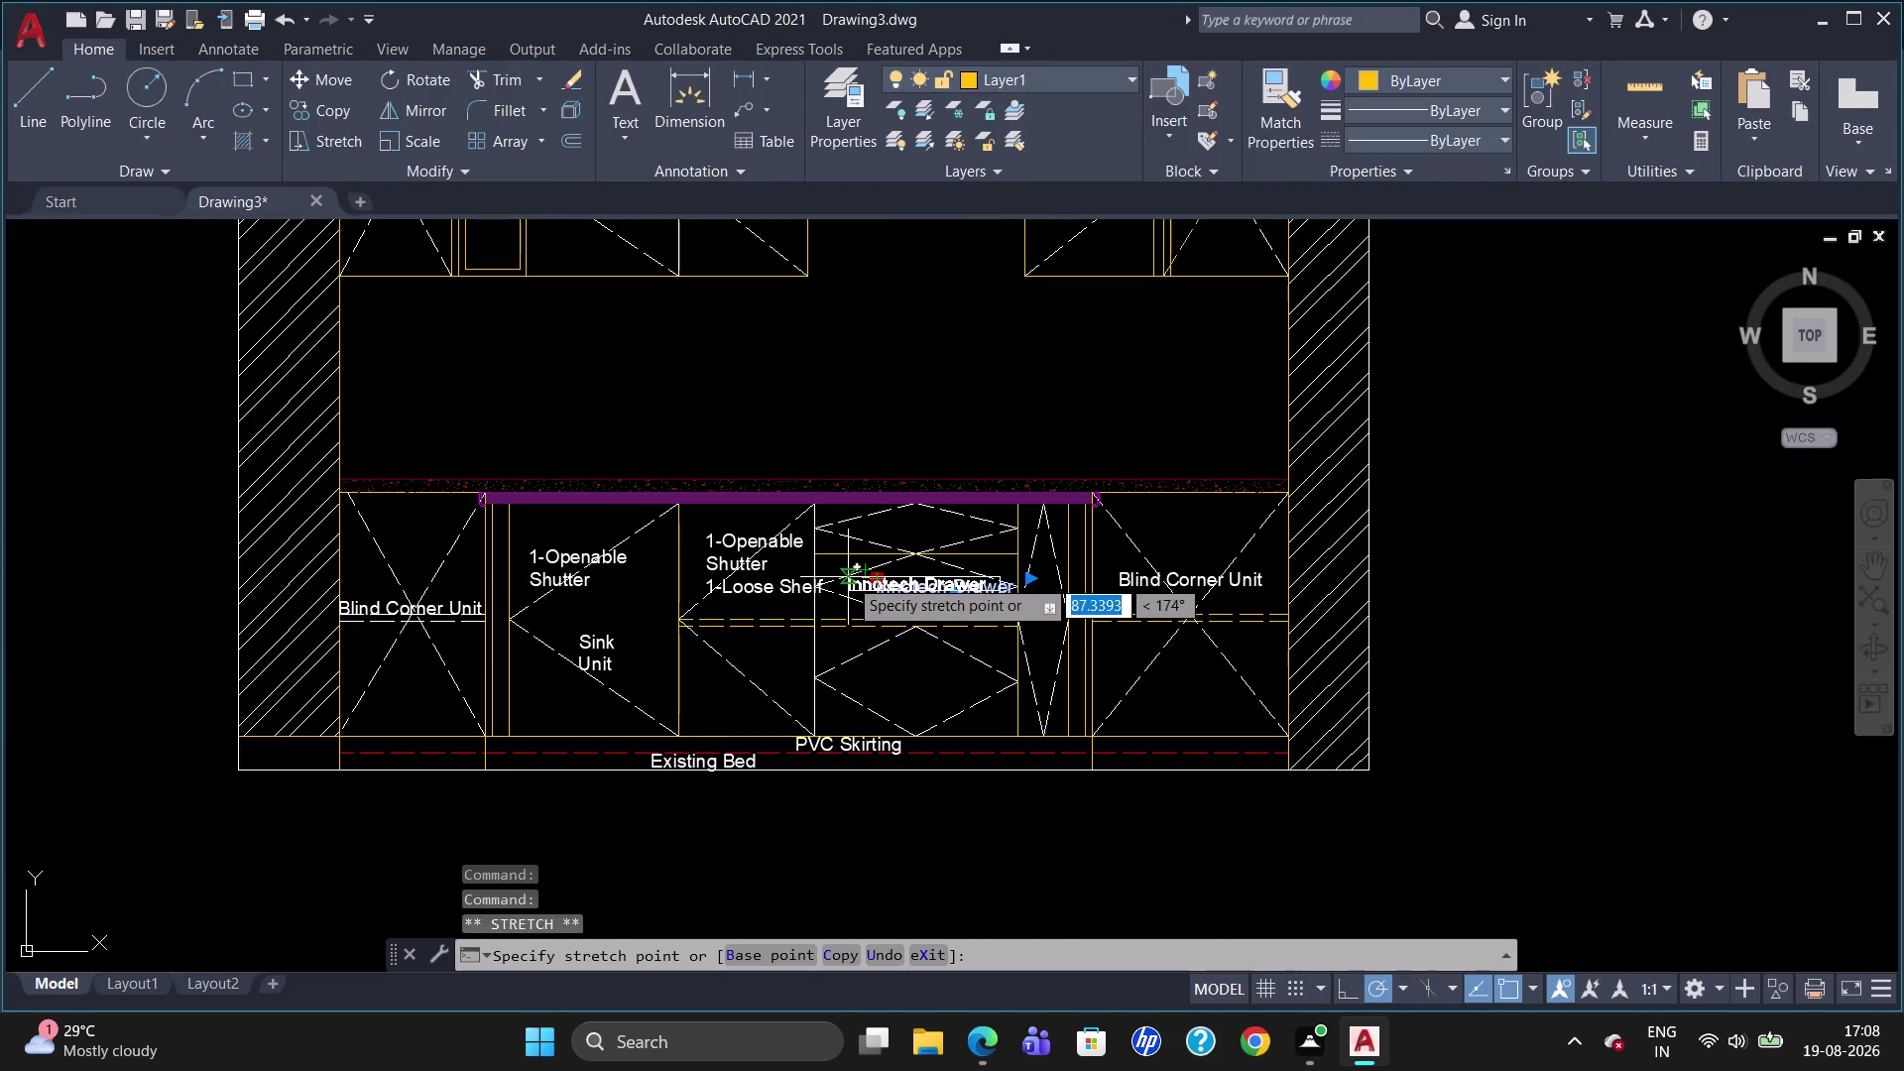
Reposition the Innotech Drawer label and copy it into the bottom and top drawers.
click(848, 577)
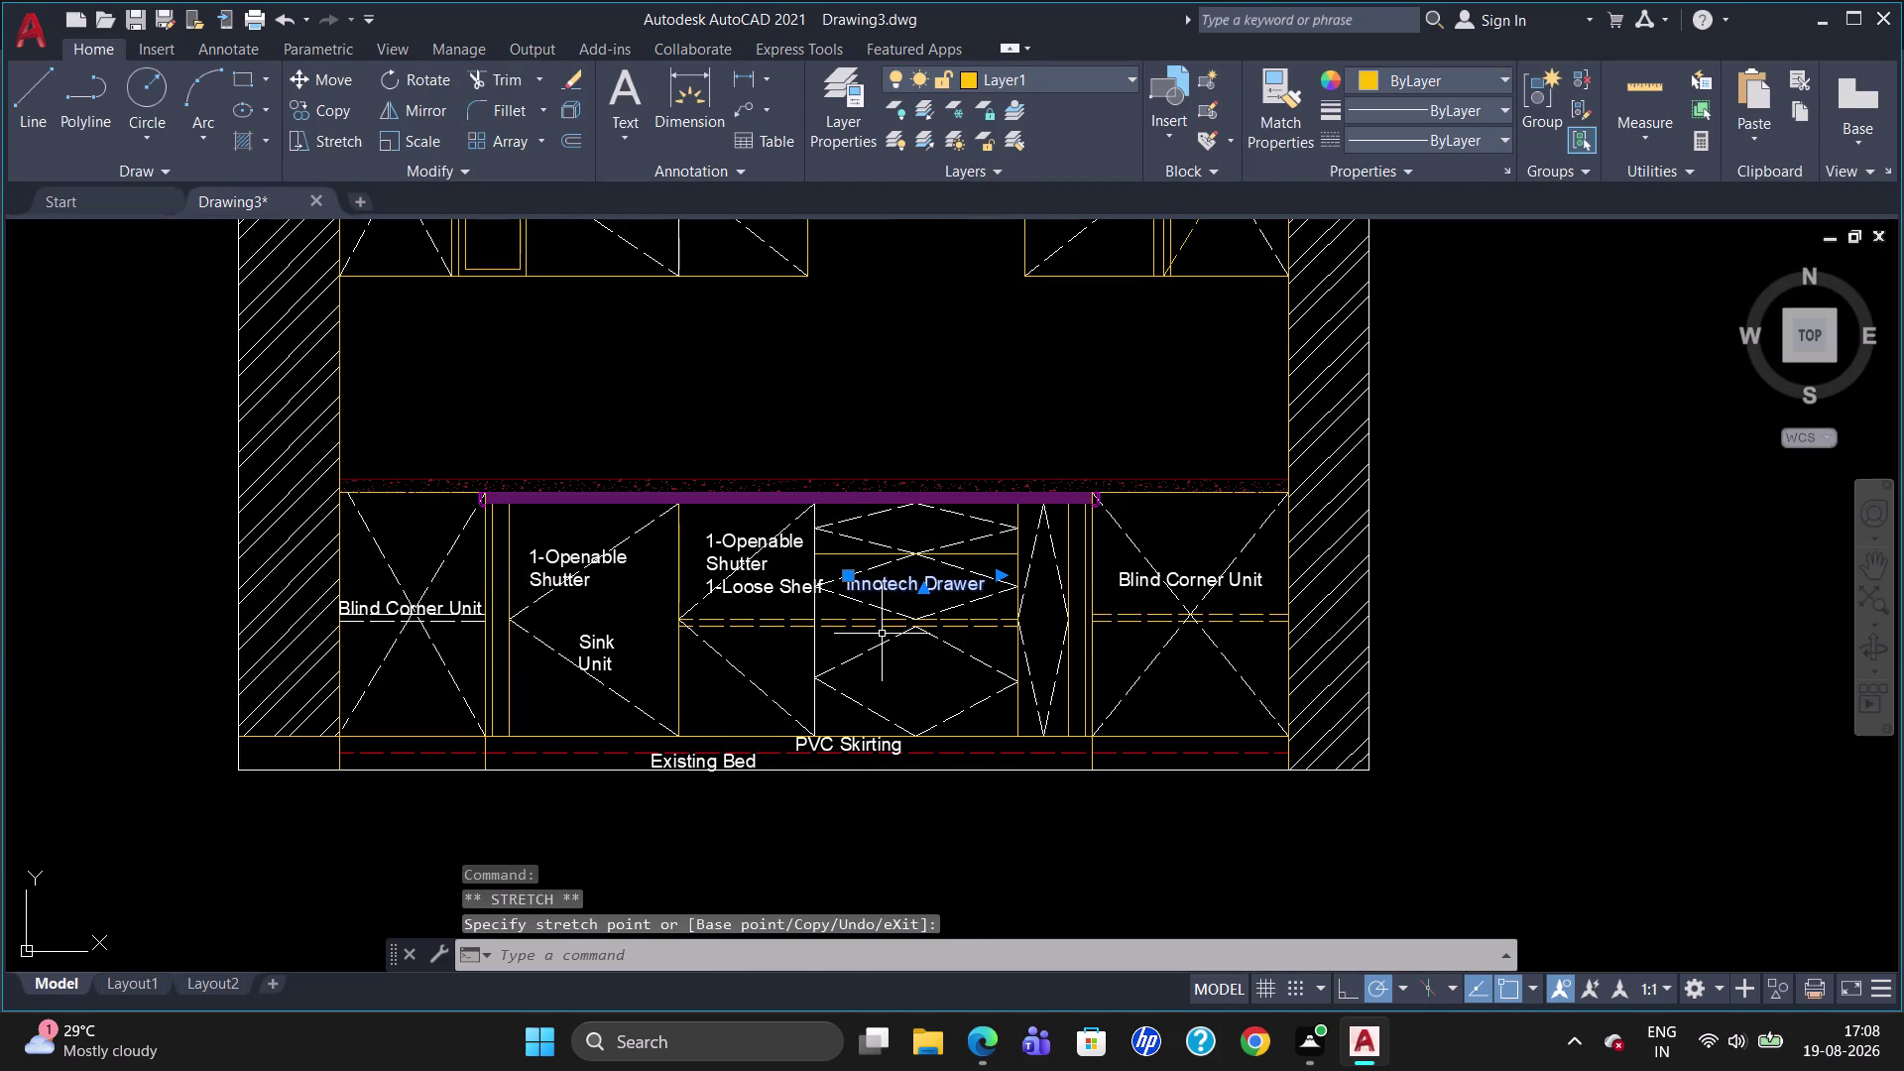
key(Escape)
text(co)
key(Return)
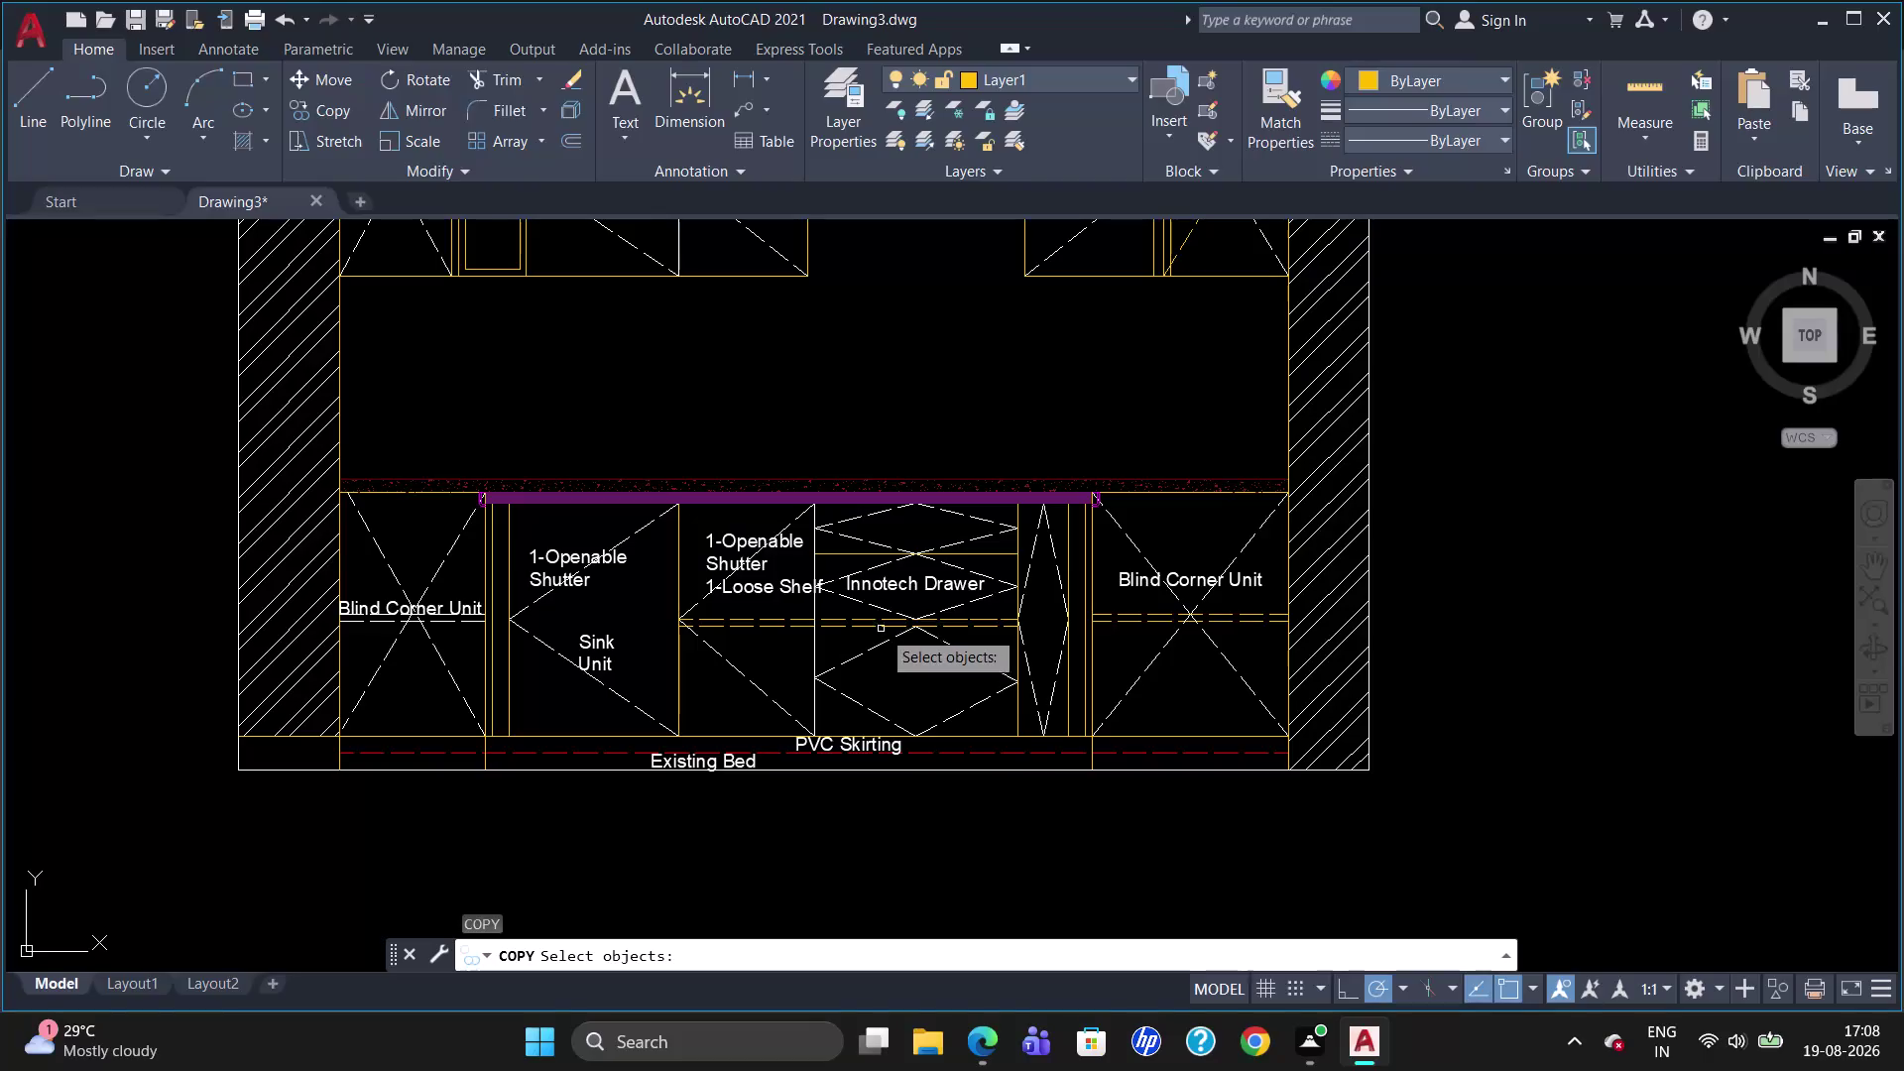
click(875, 581)
key(Return)
click(886, 577)
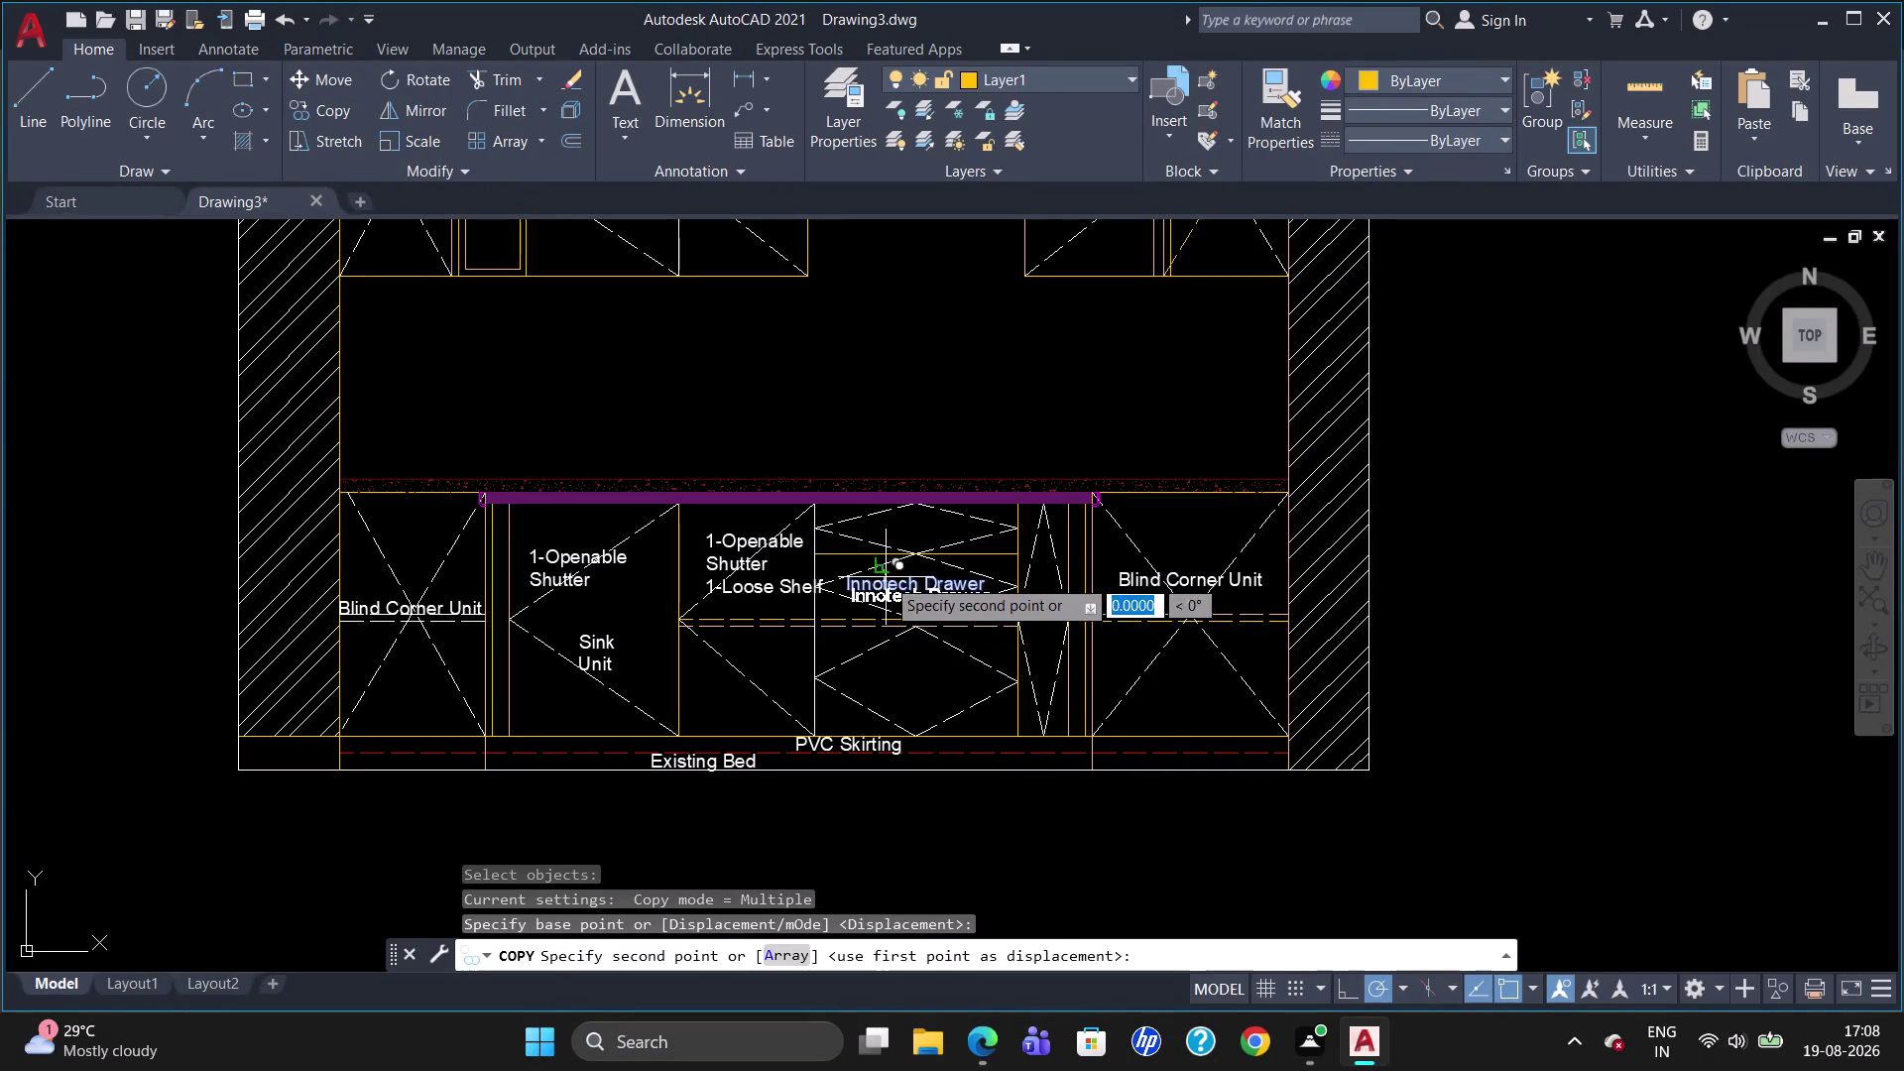
click(893, 663)
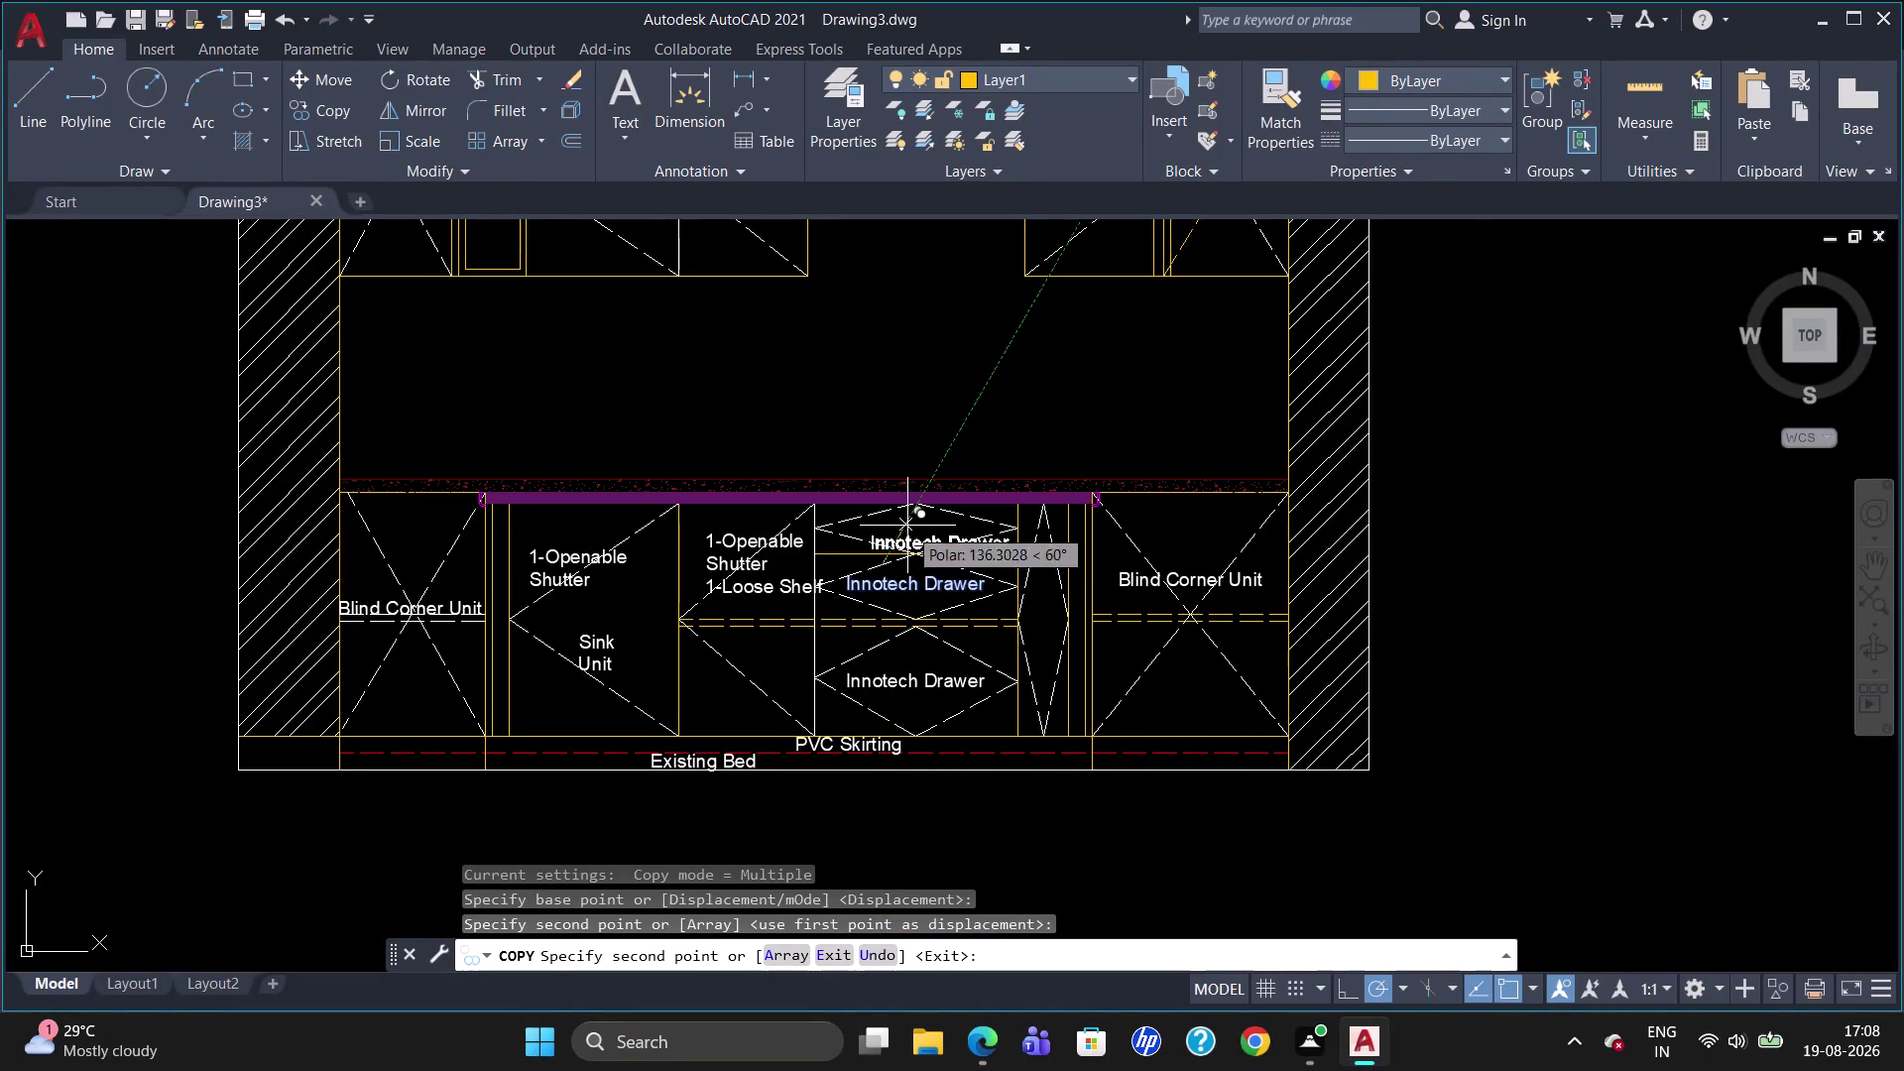
click(892, 508)
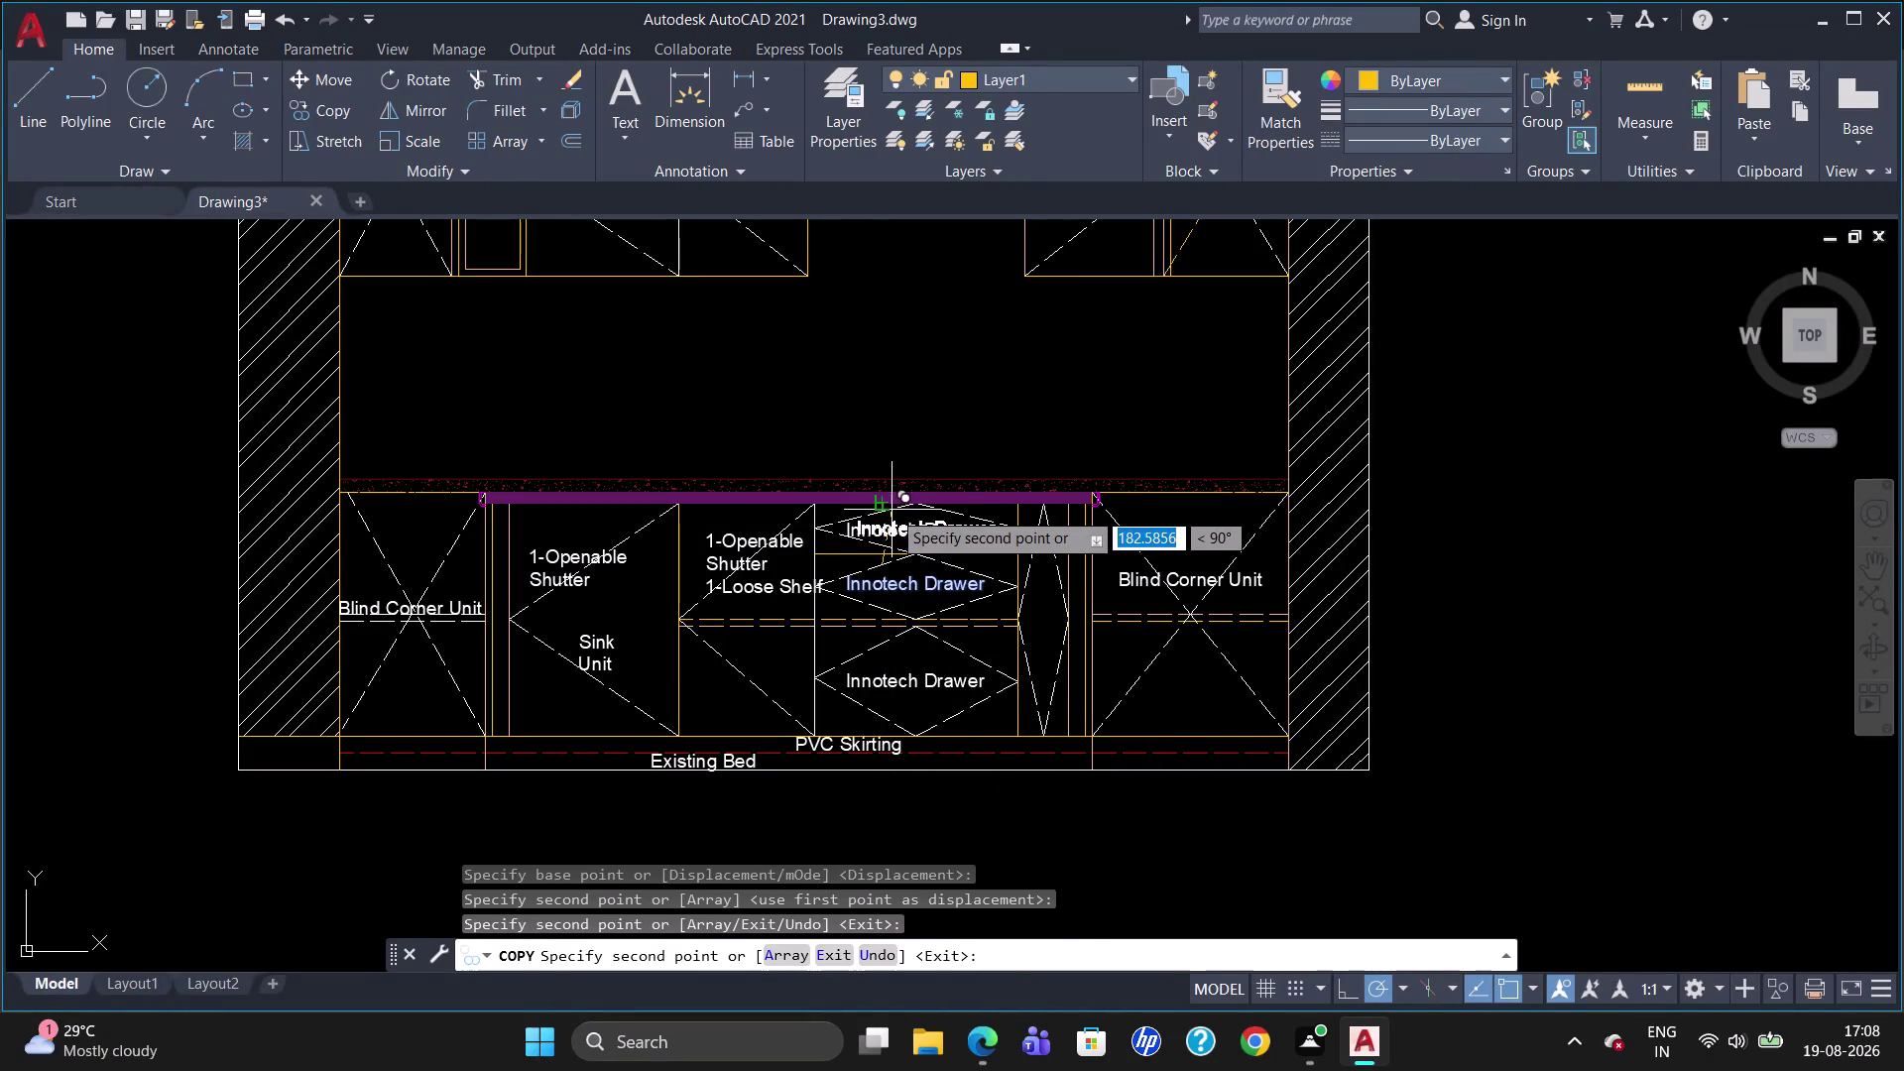
key(Escape)
Open the bottom drawer's Innotech Drawer label for editing.
double_click(918, 681)
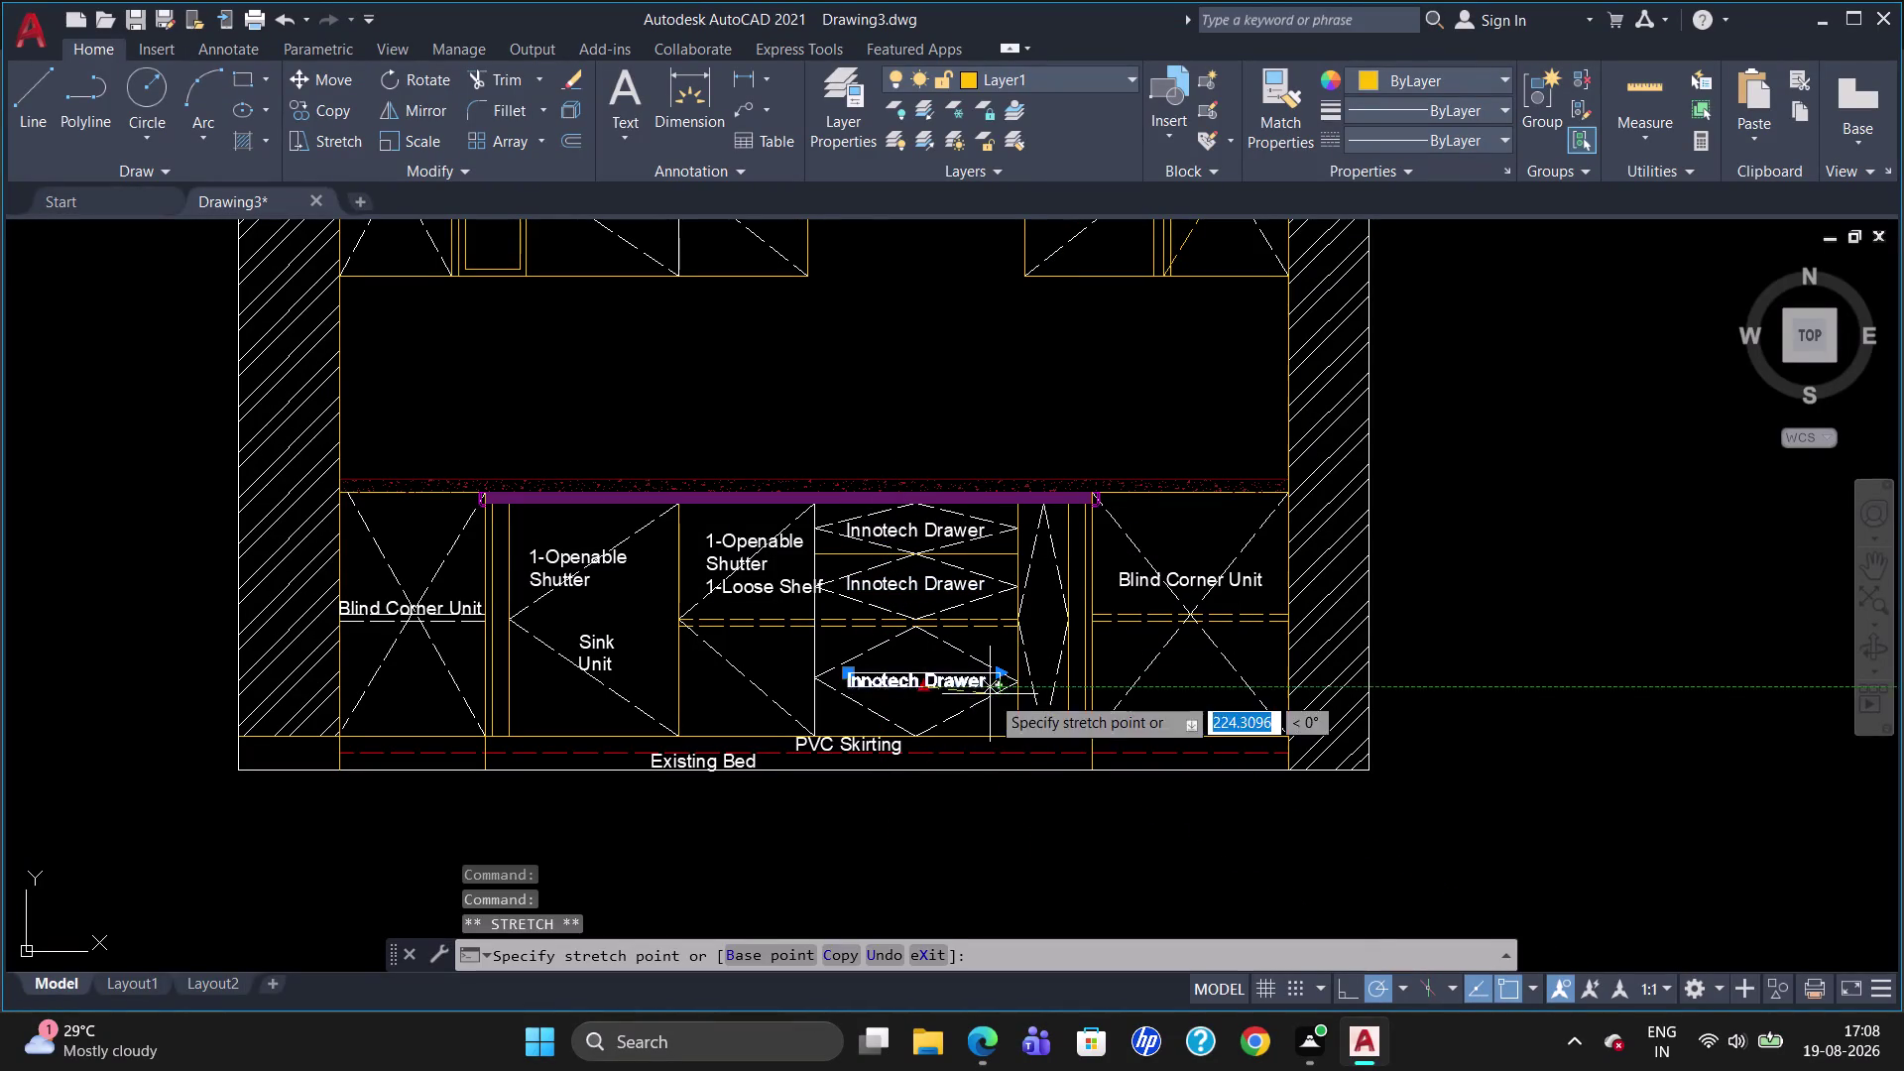
key(Escape)
double_click(953, 681)
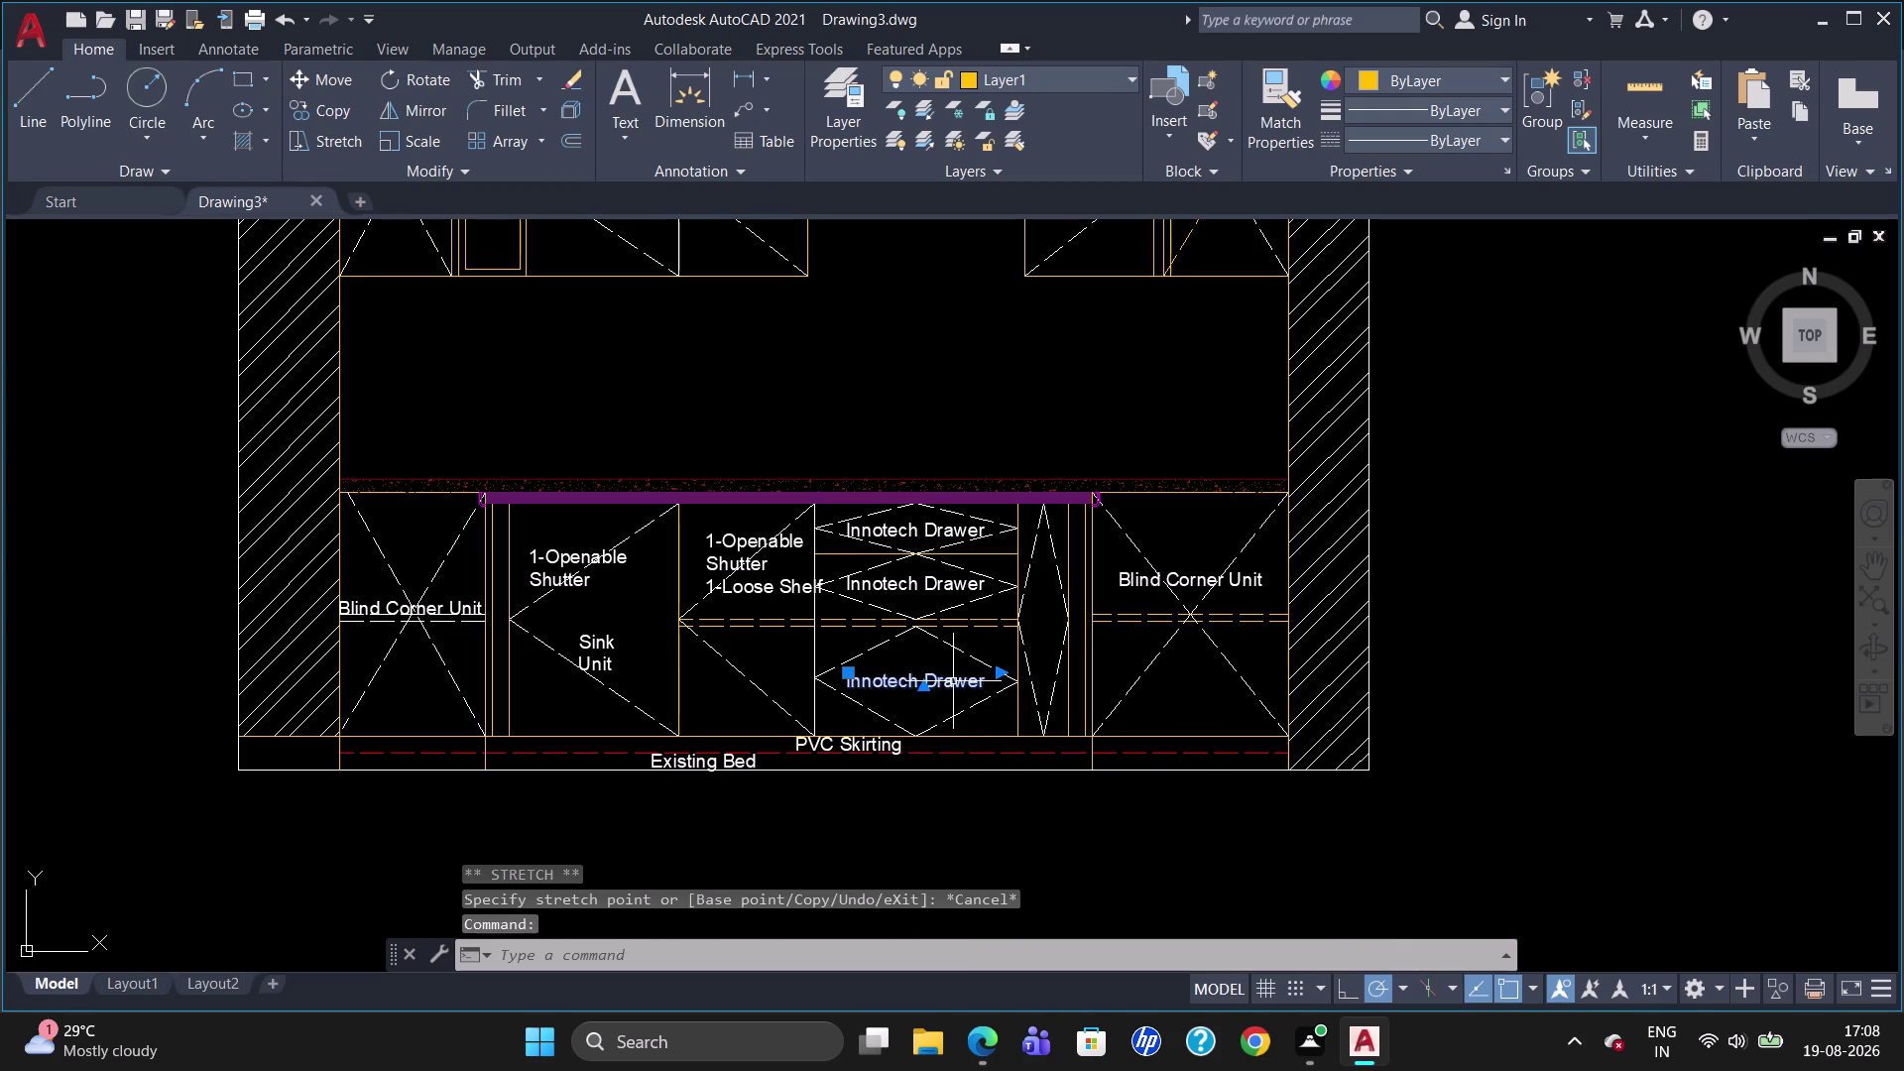
click(982, 687)
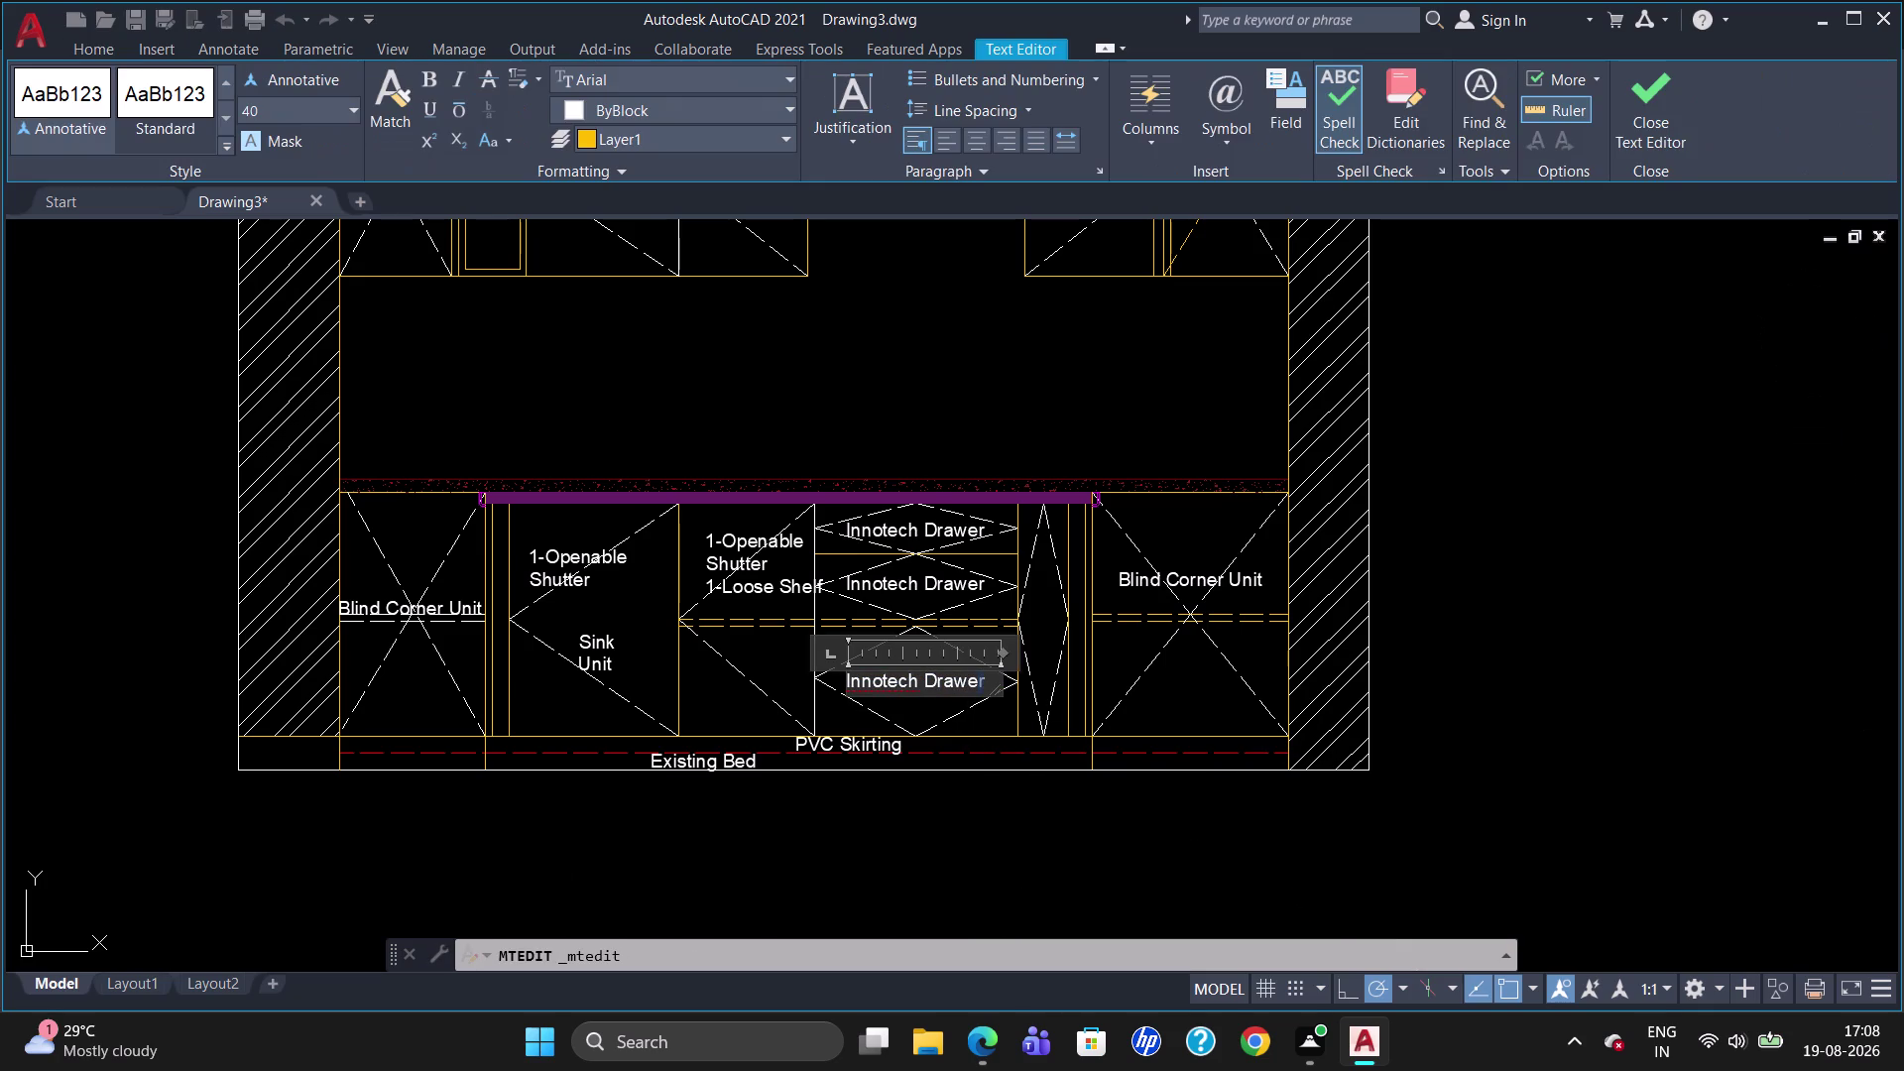
Add '(Cargo Plus Plate Intel)' on a new line of the bottom label.
key(Right)
key(Return)
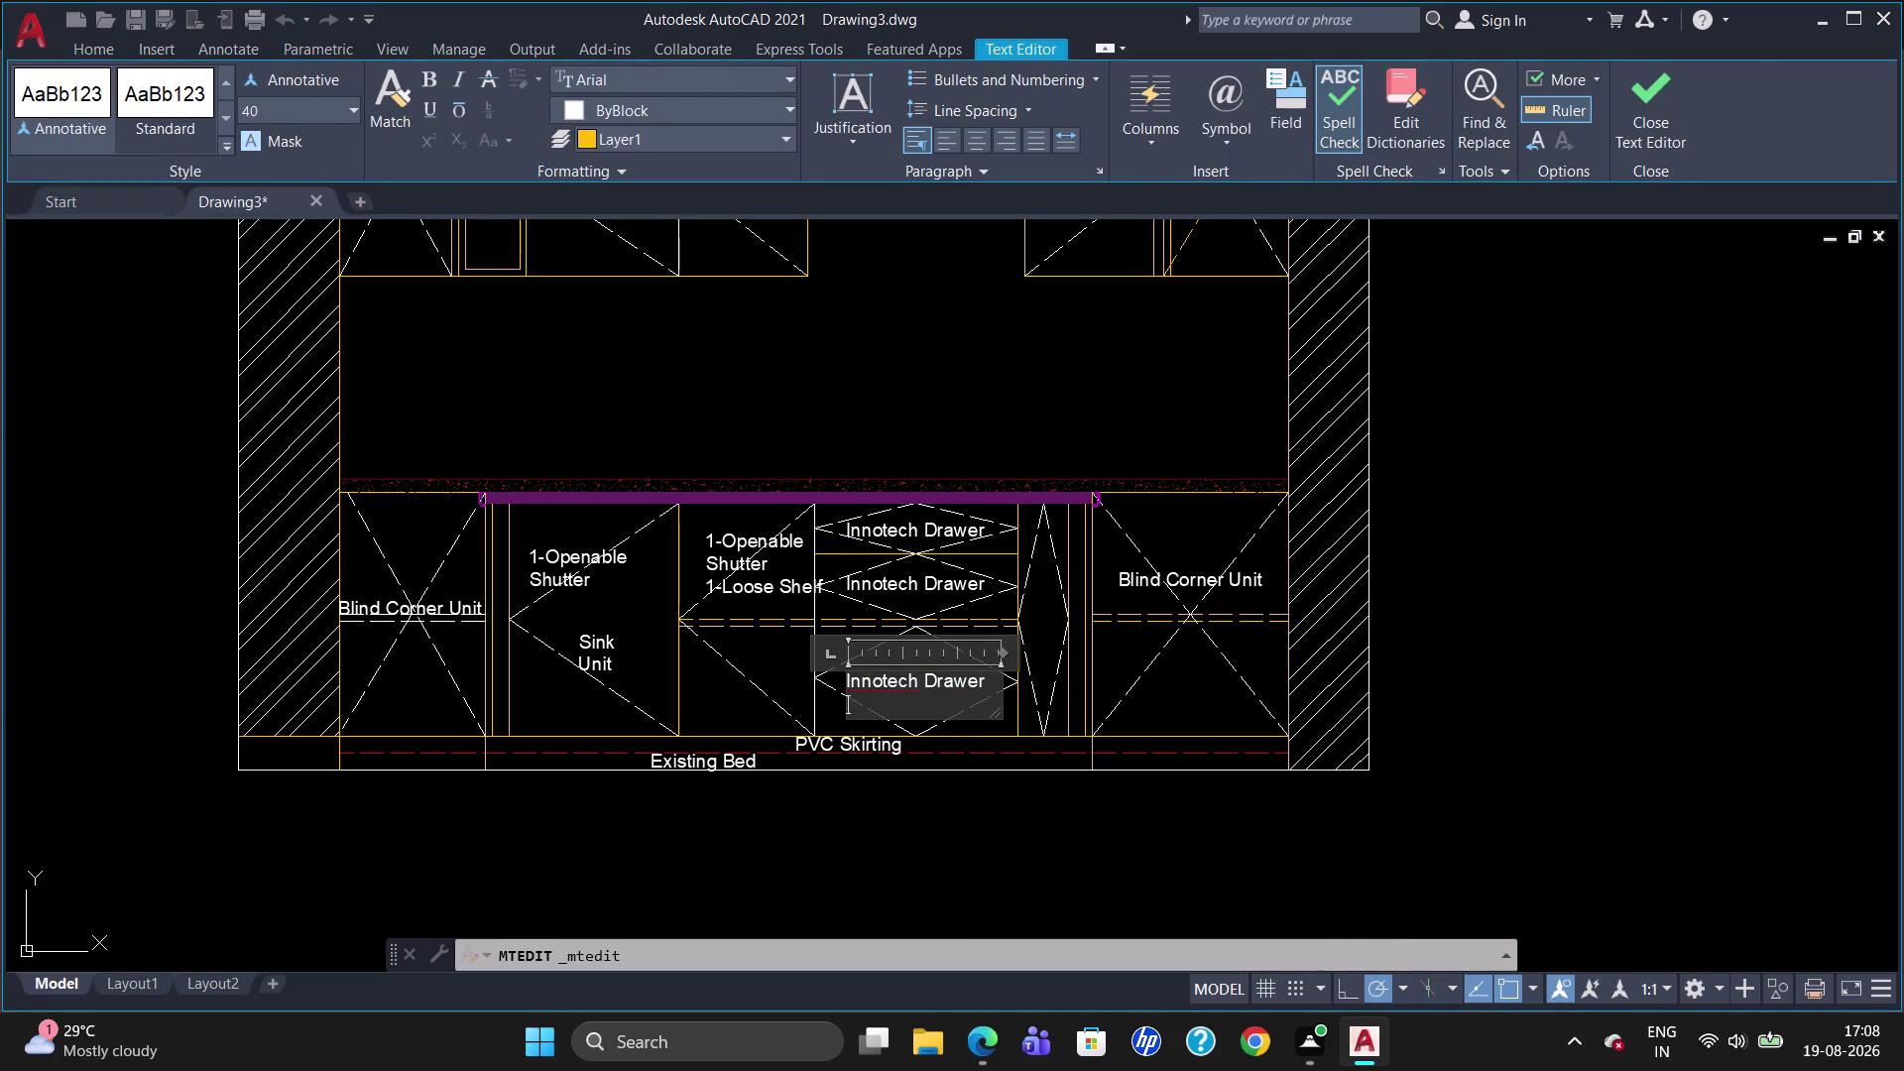
key(shift+parenleft)
key(c)
key(a)
text(rgo)
key(space)
key(p)
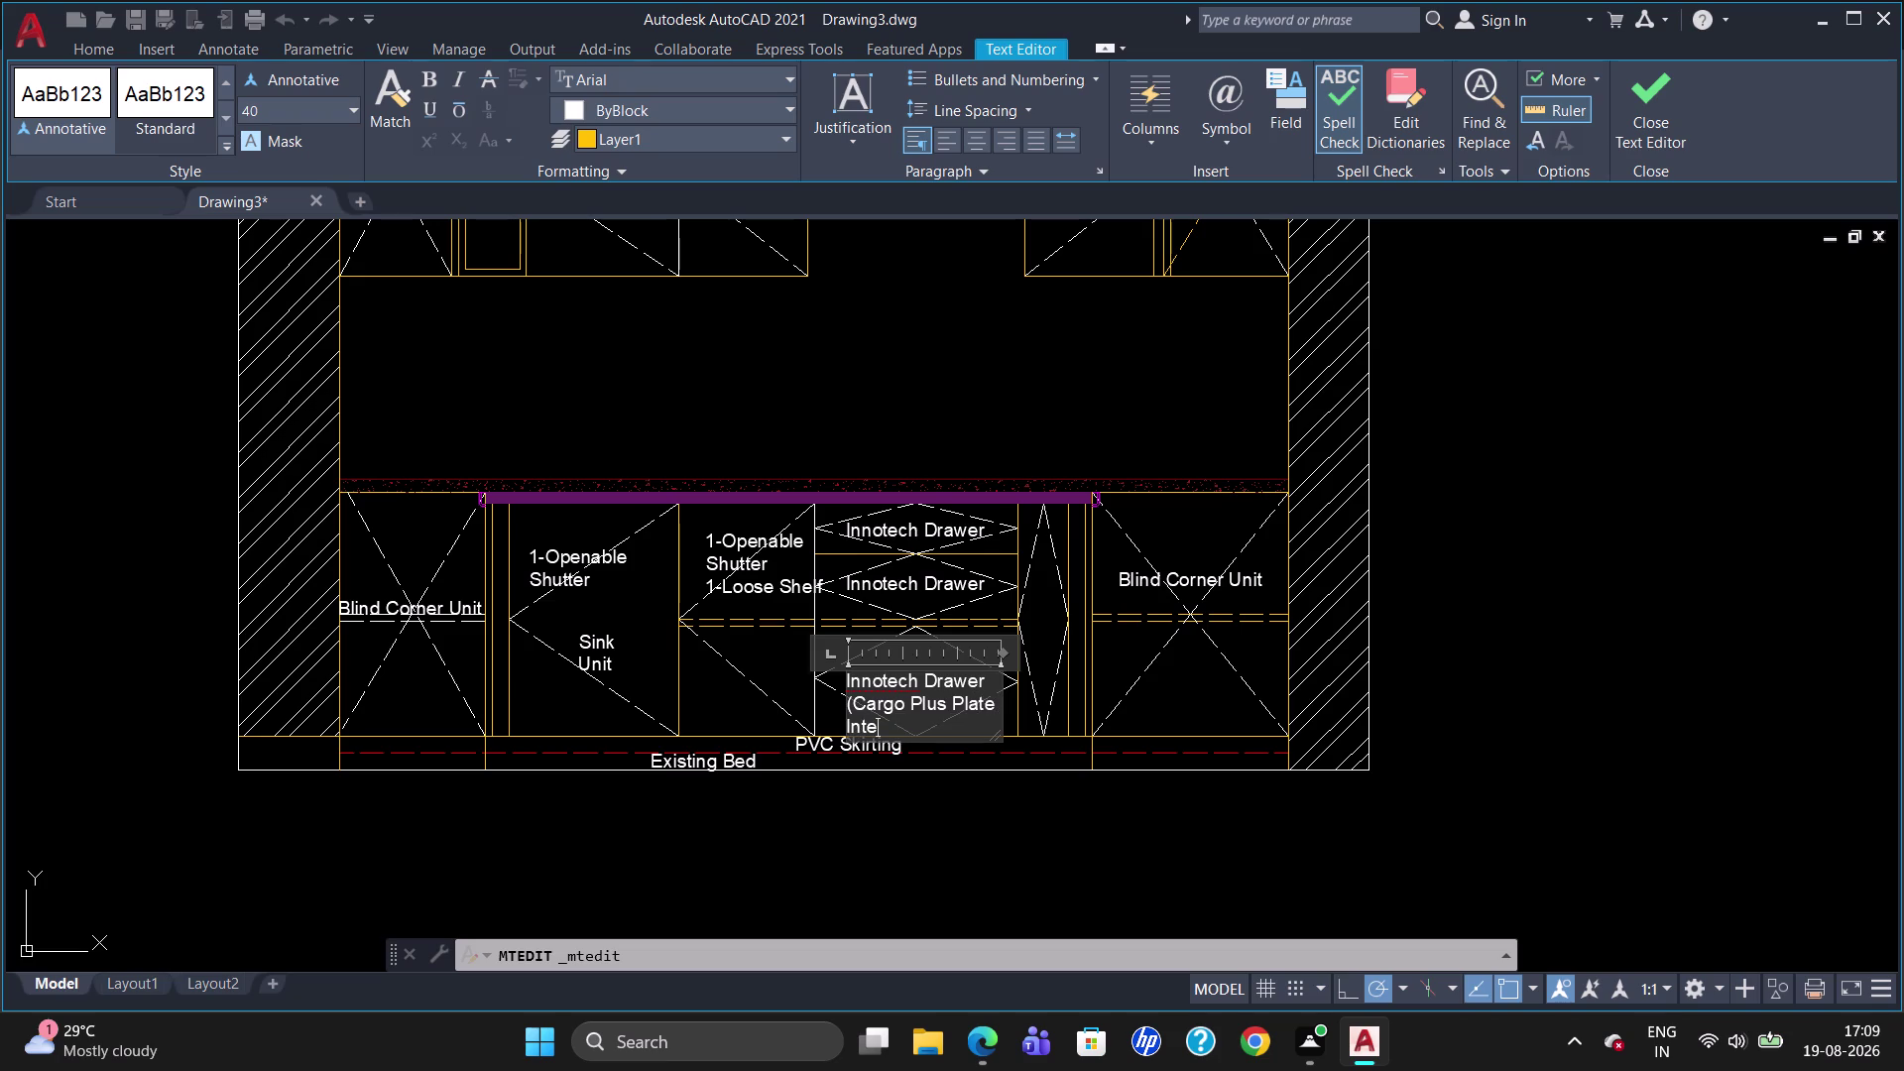
key(l)
key(shift+parenright)
click(1060, 838)
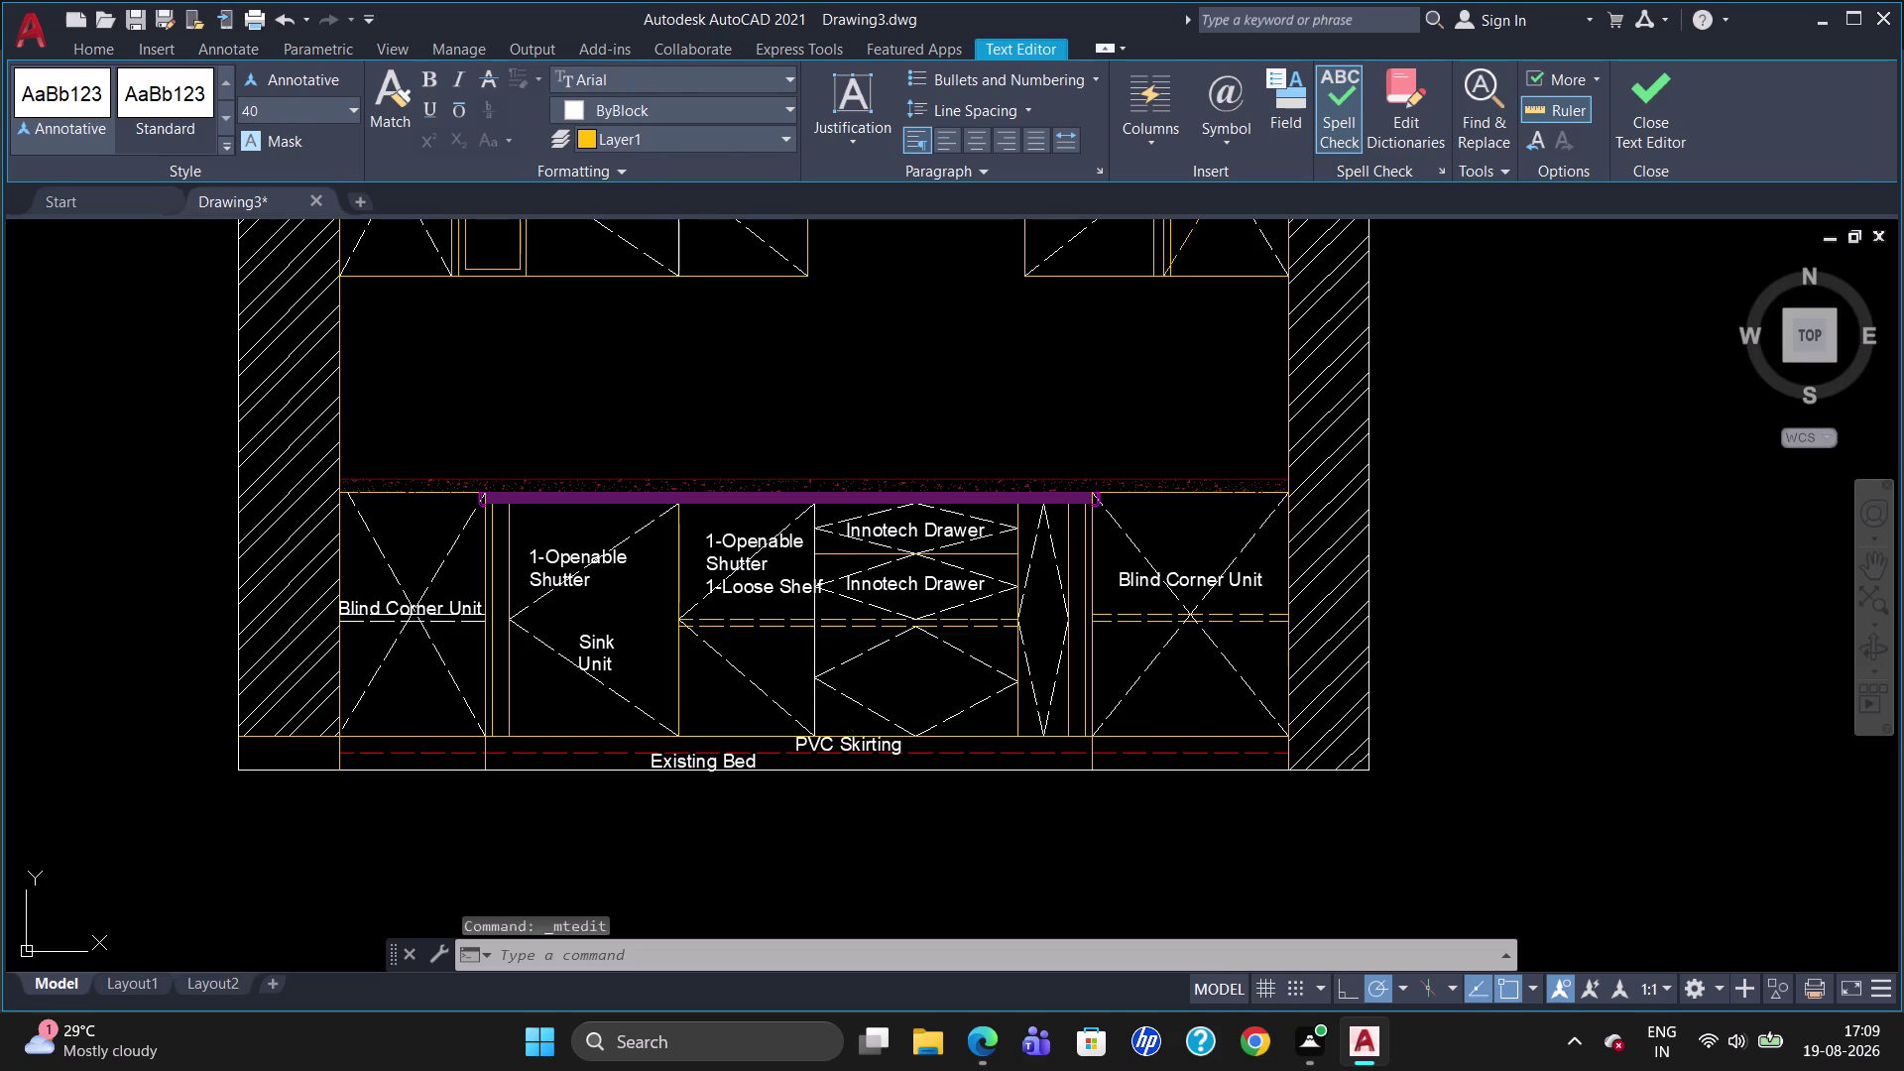
Move the bottom label higher in its drawer and start editing the top label.
click(913, 694)
click(844, 676)
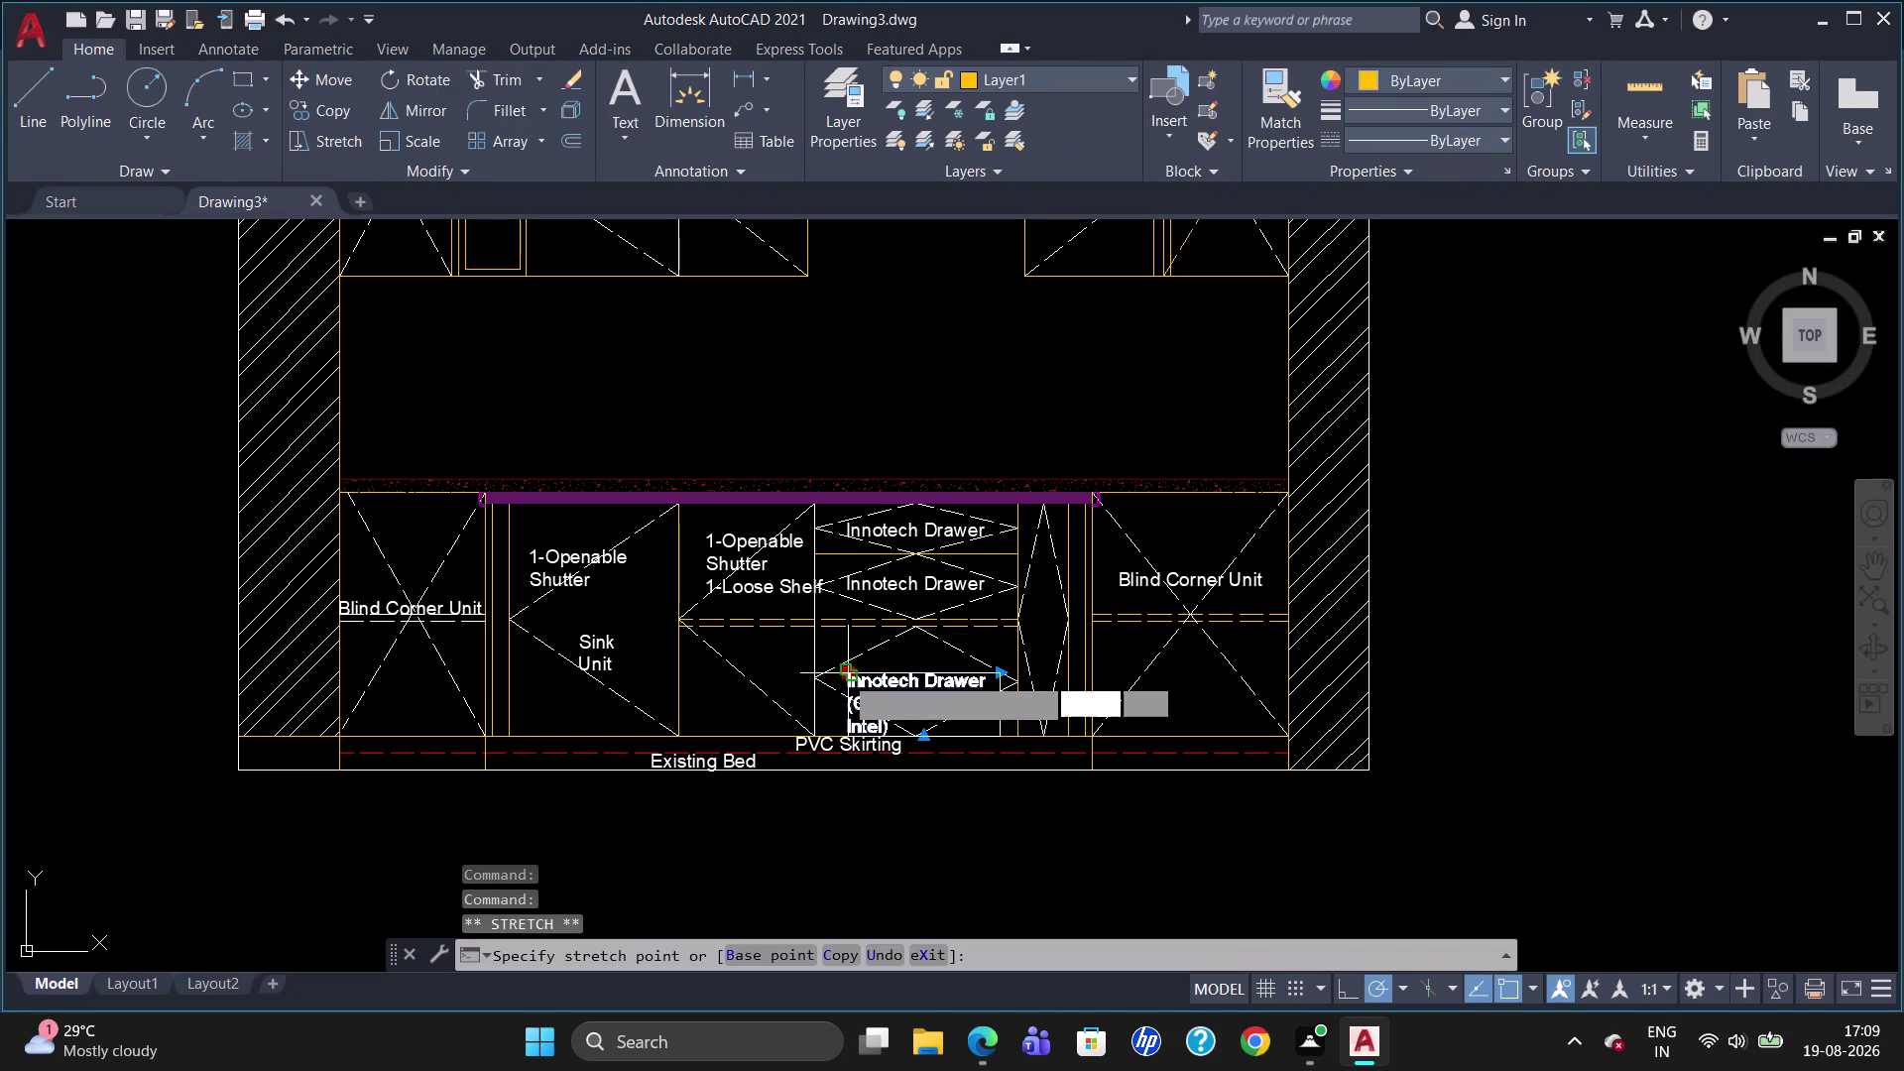
click(839, 656)
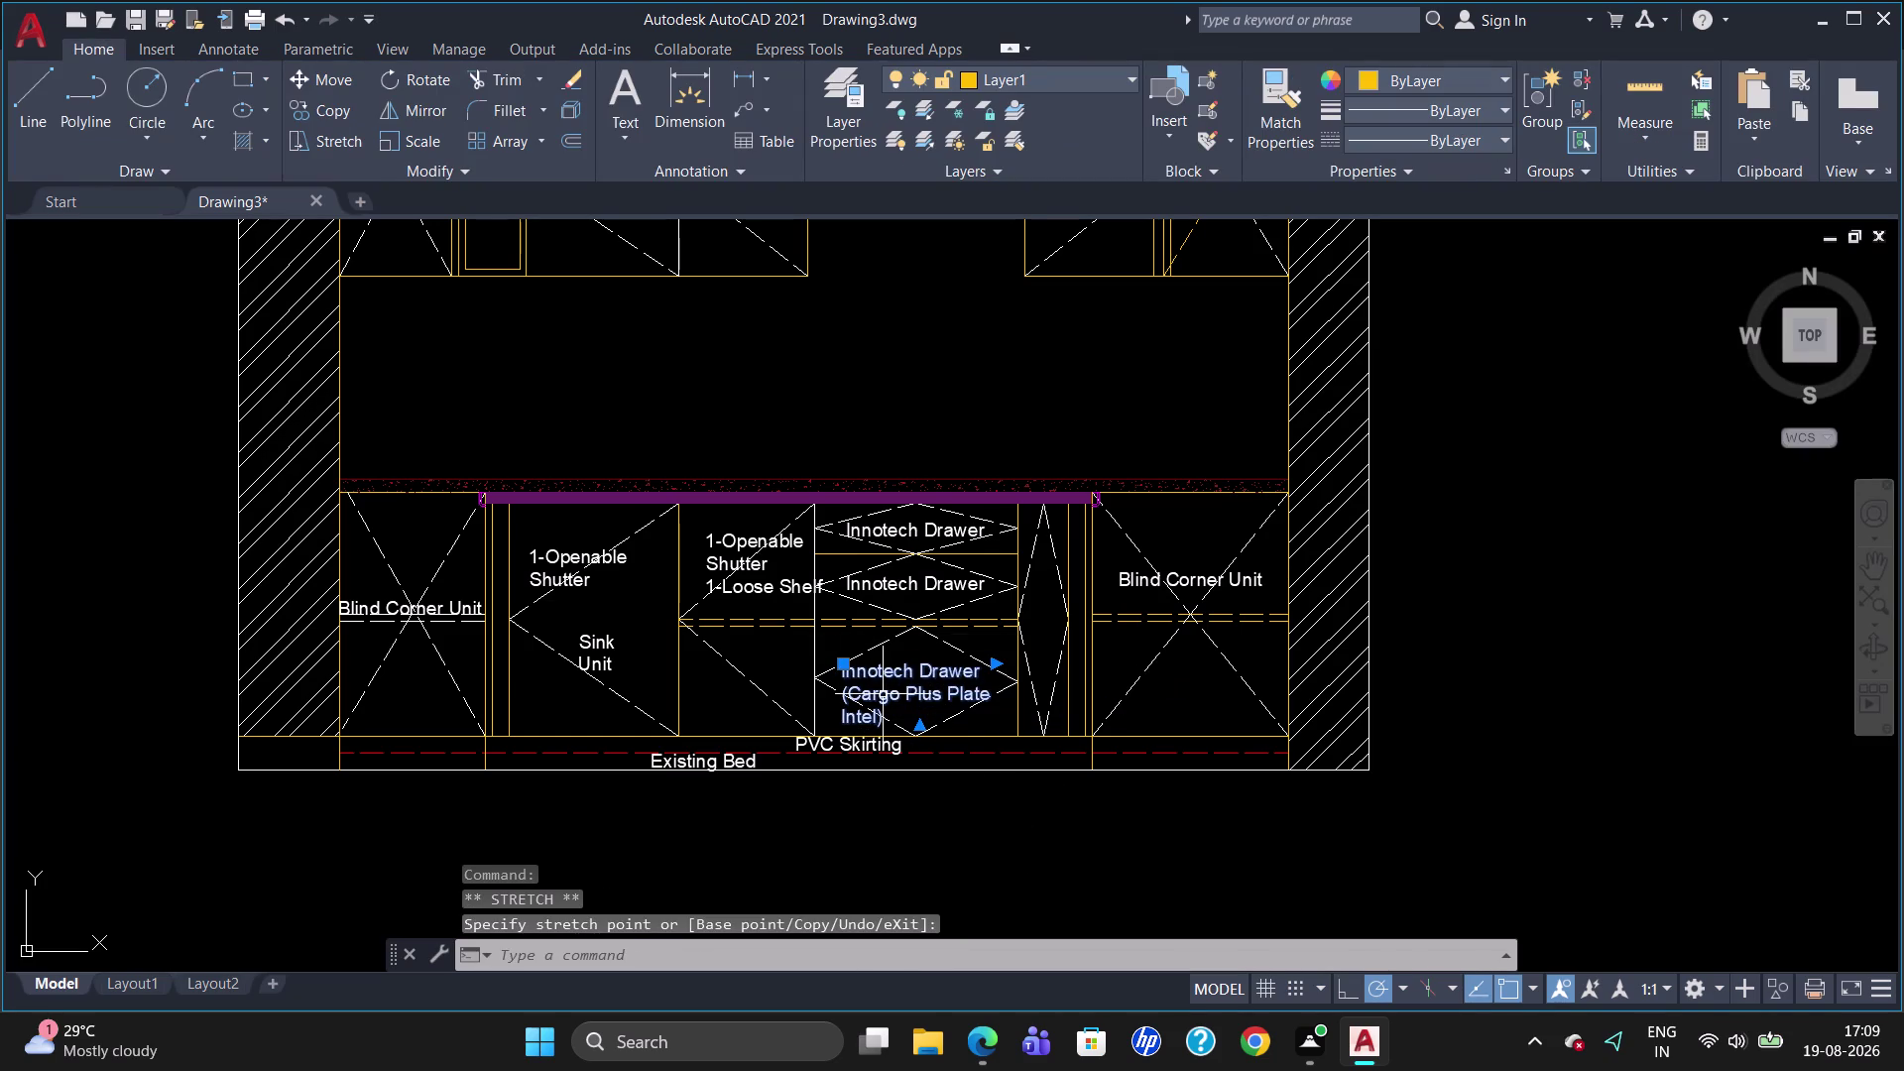
key(Escape)
double_click(910, 528)
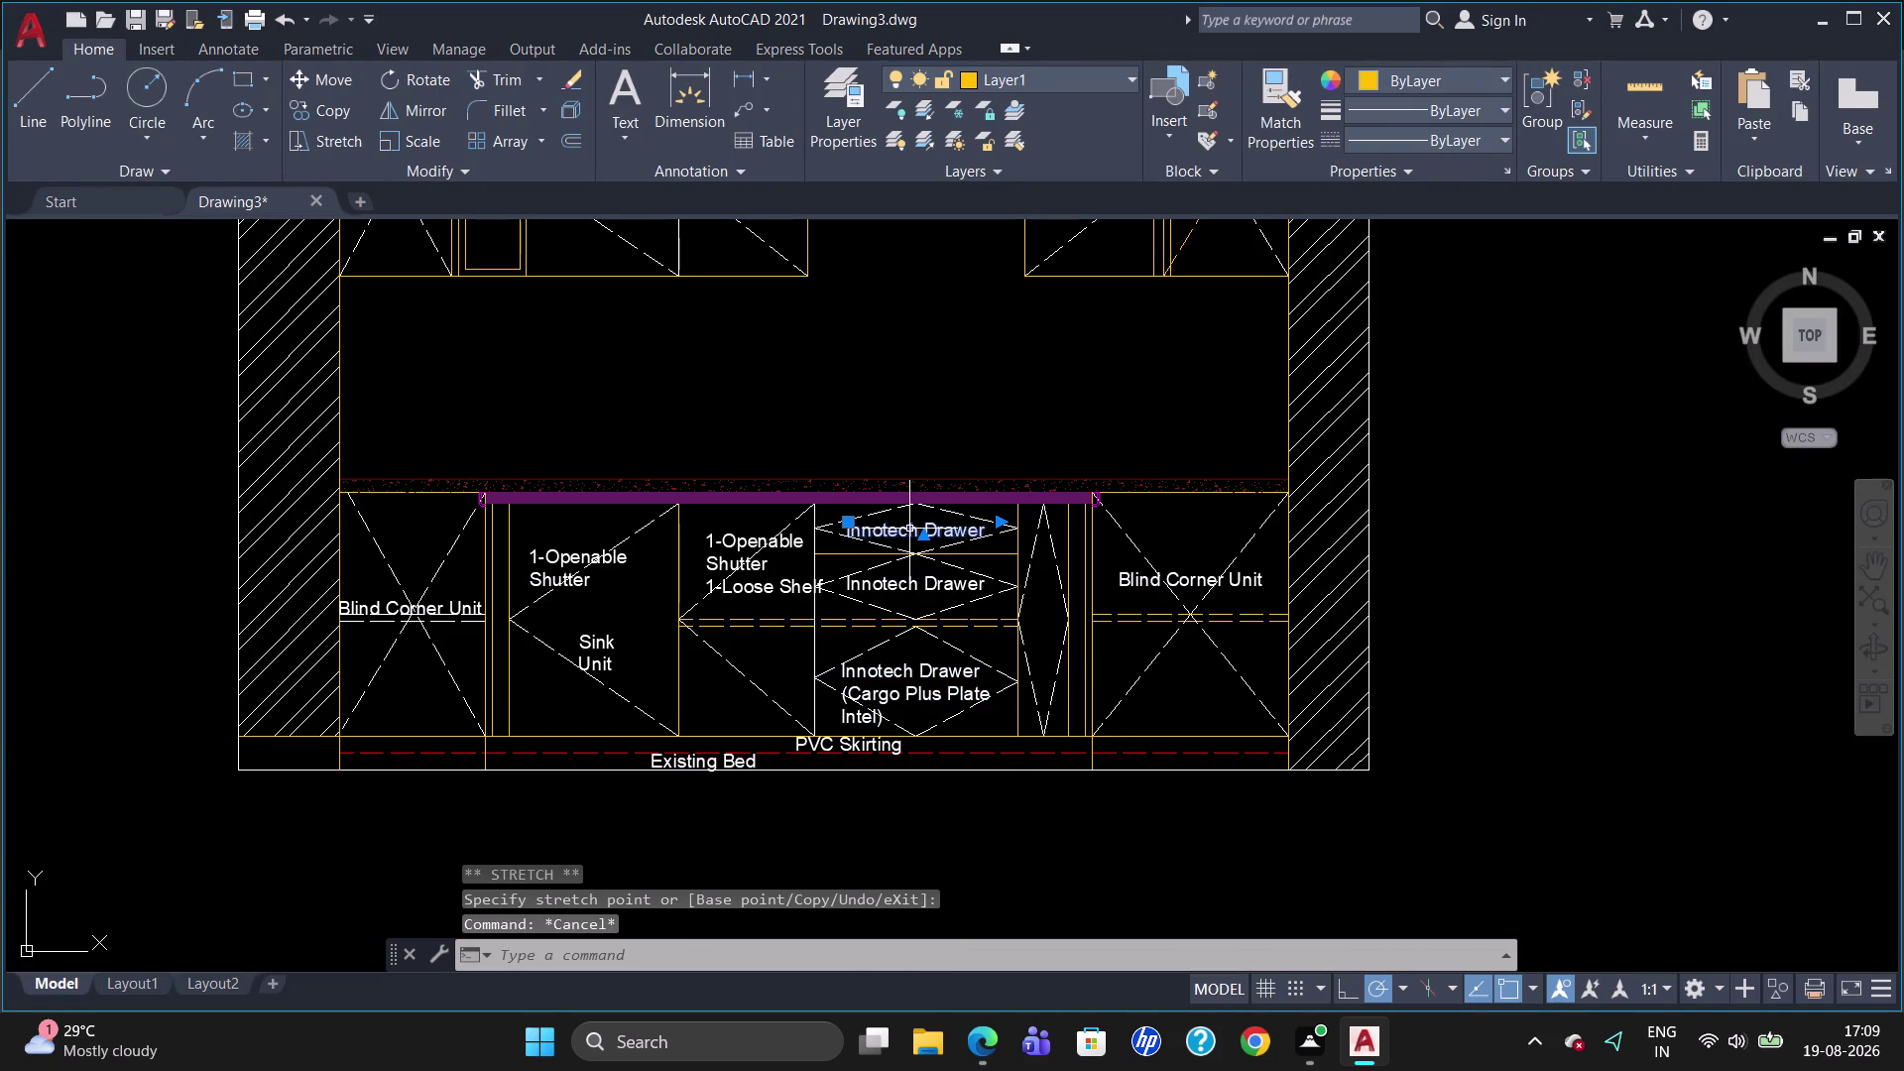
click(999, 529)
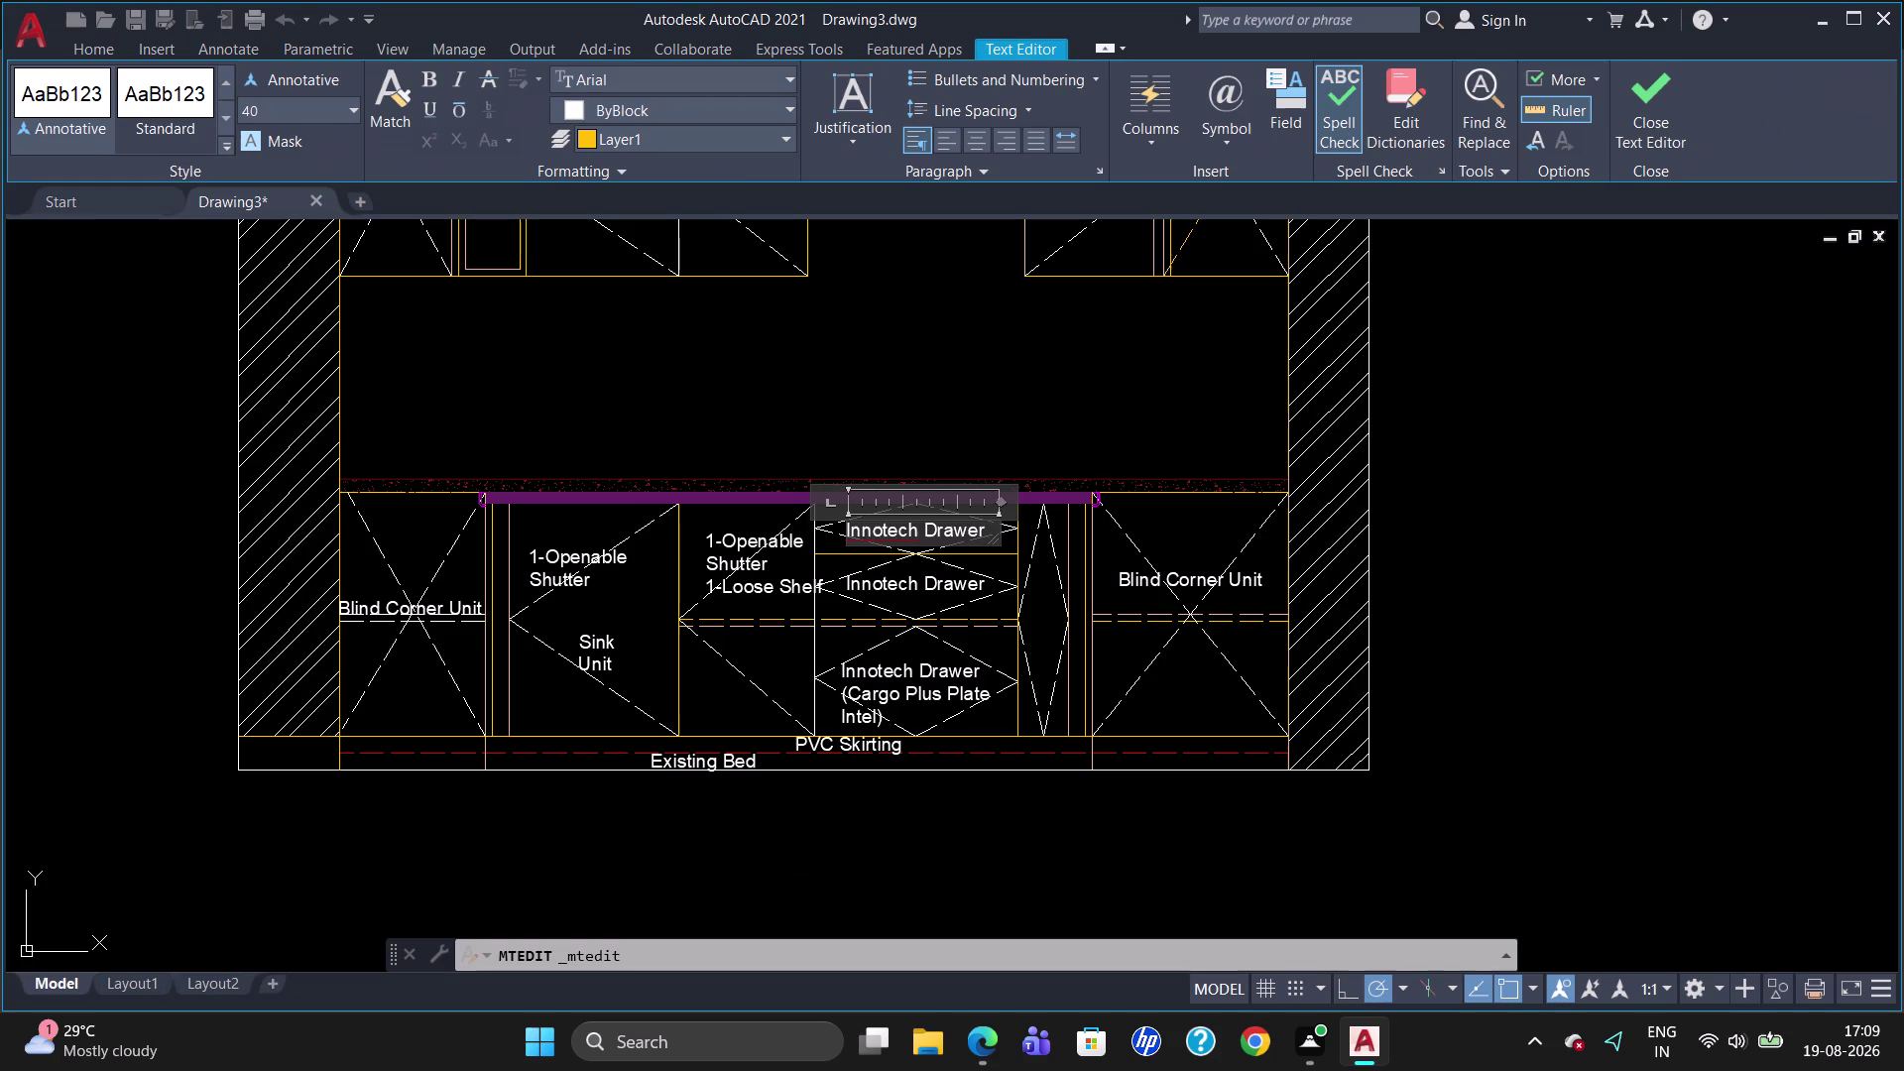
Add '(PVC Cultery Trey)' on a new line of the top drawer label.
click(964, 535)
key(Right)
key(Right)
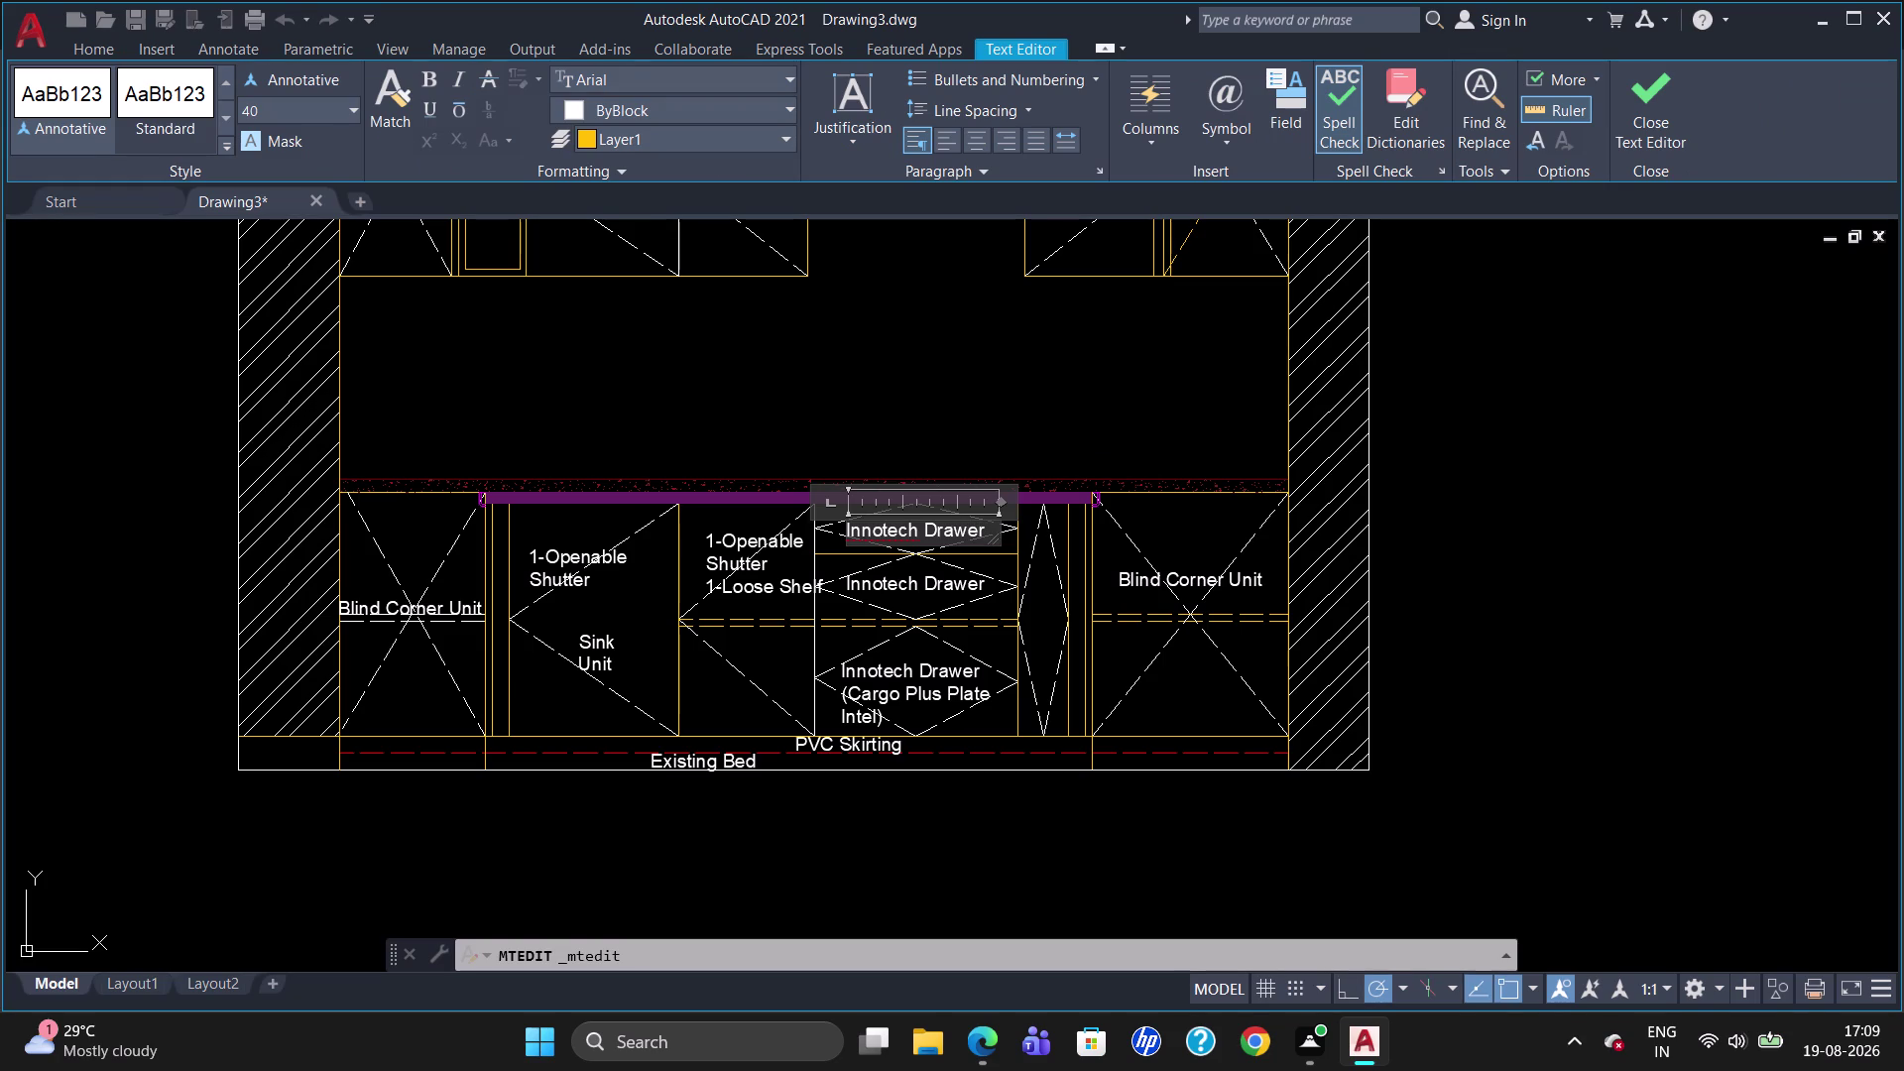
key(Return)
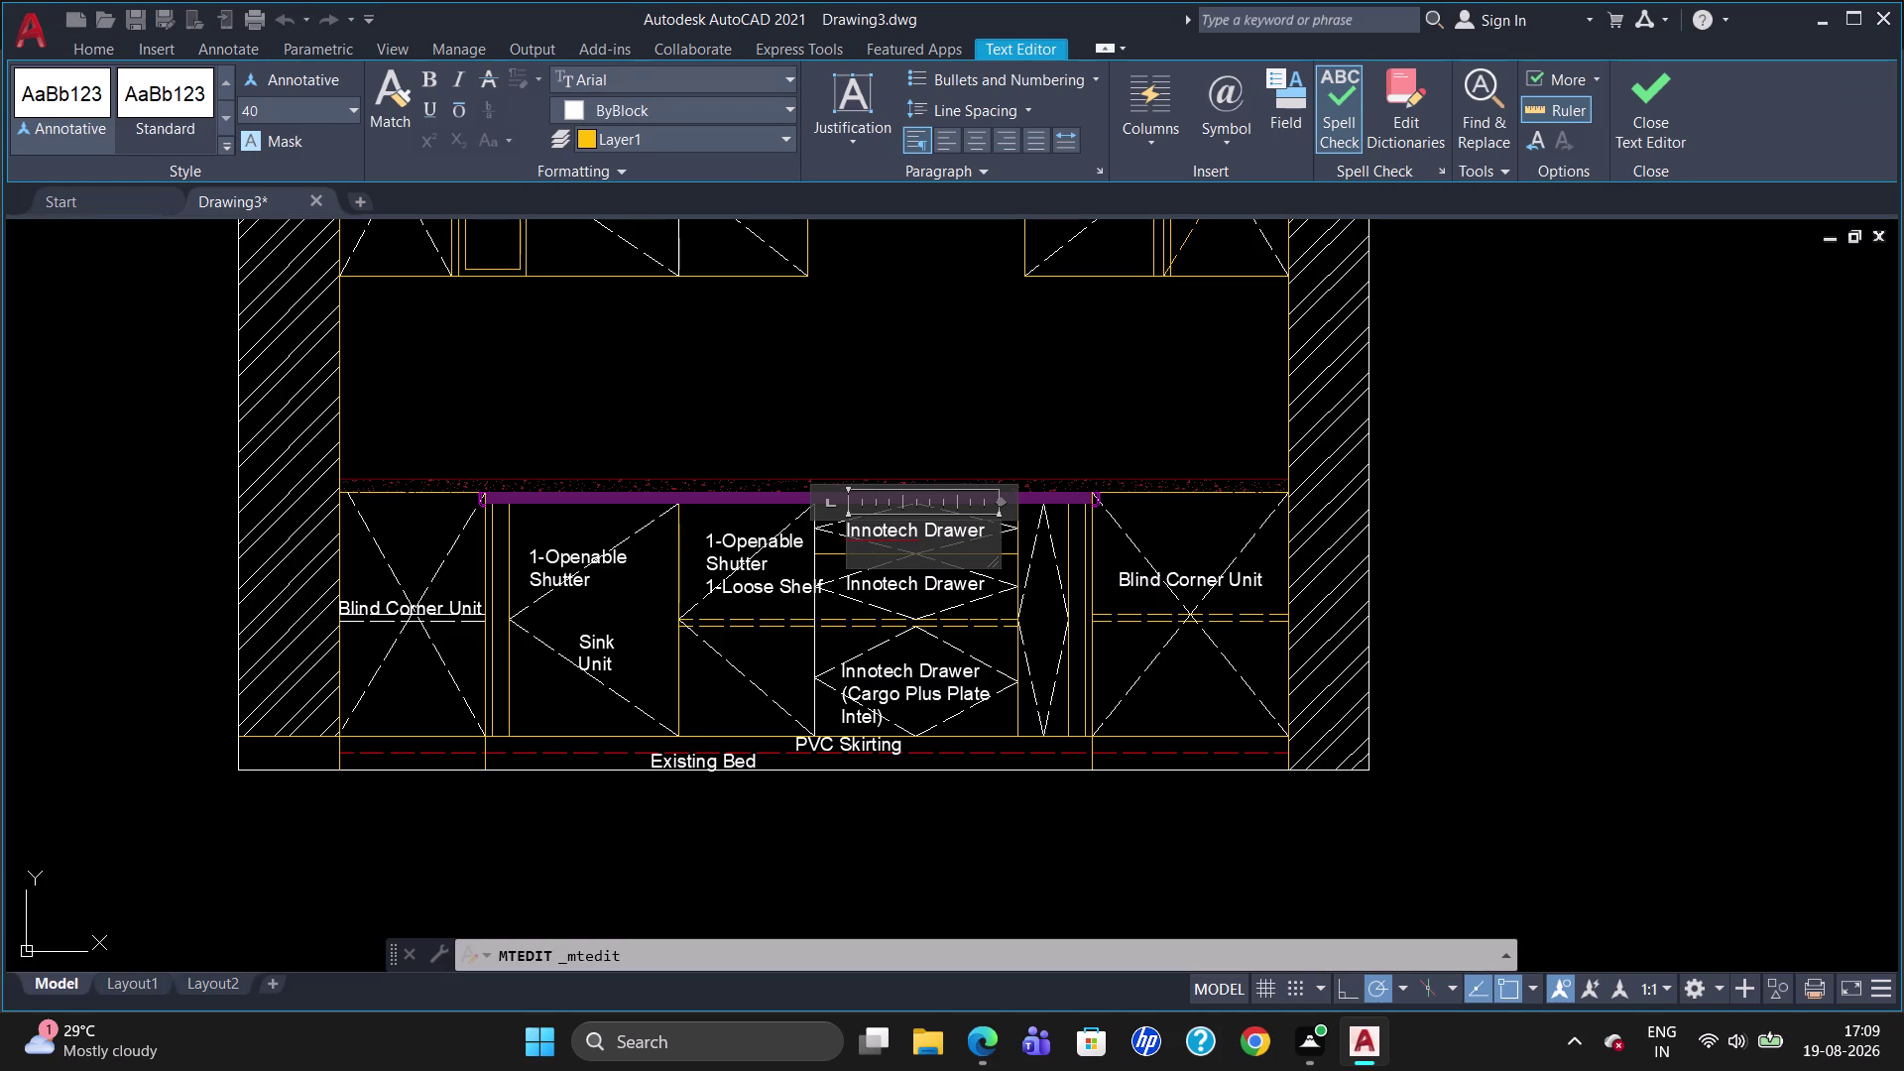
key(shift+parenleft)
text(P)
text(VC)
key(space)
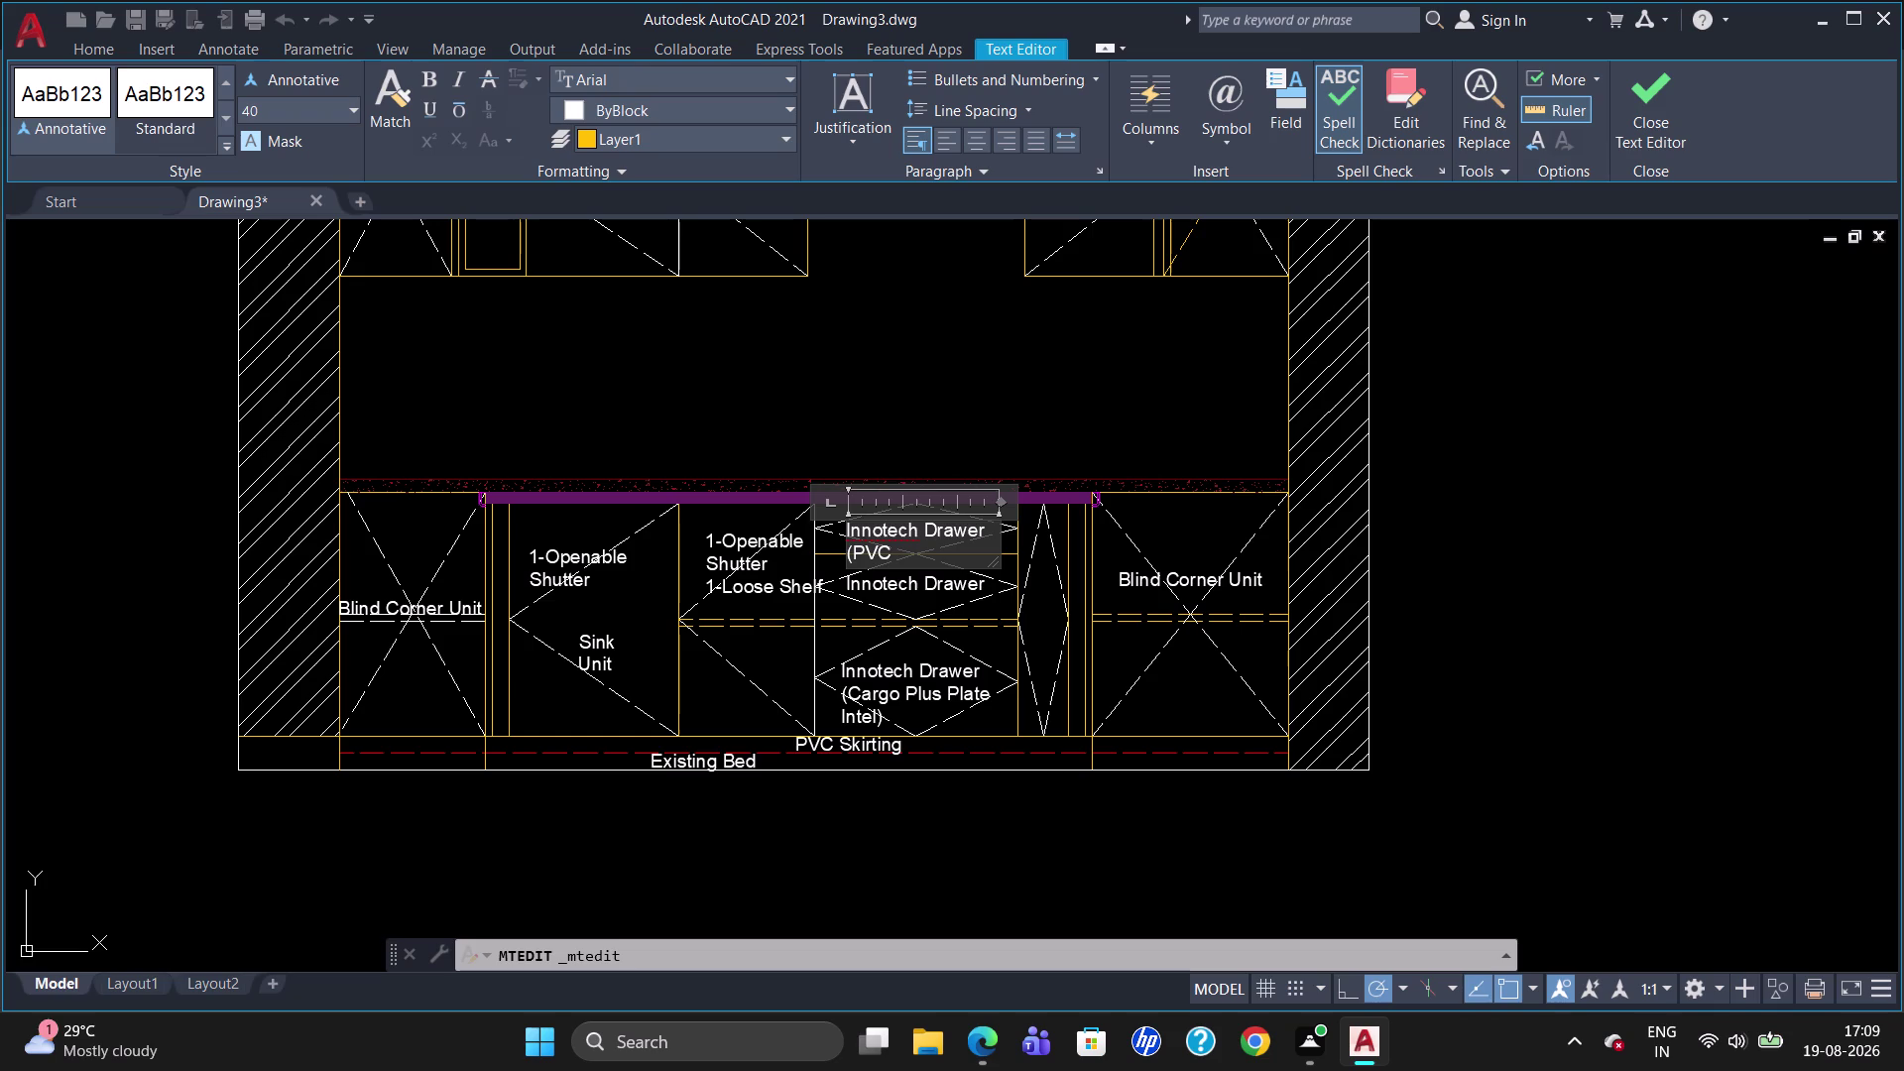
text(ult)
text(er)
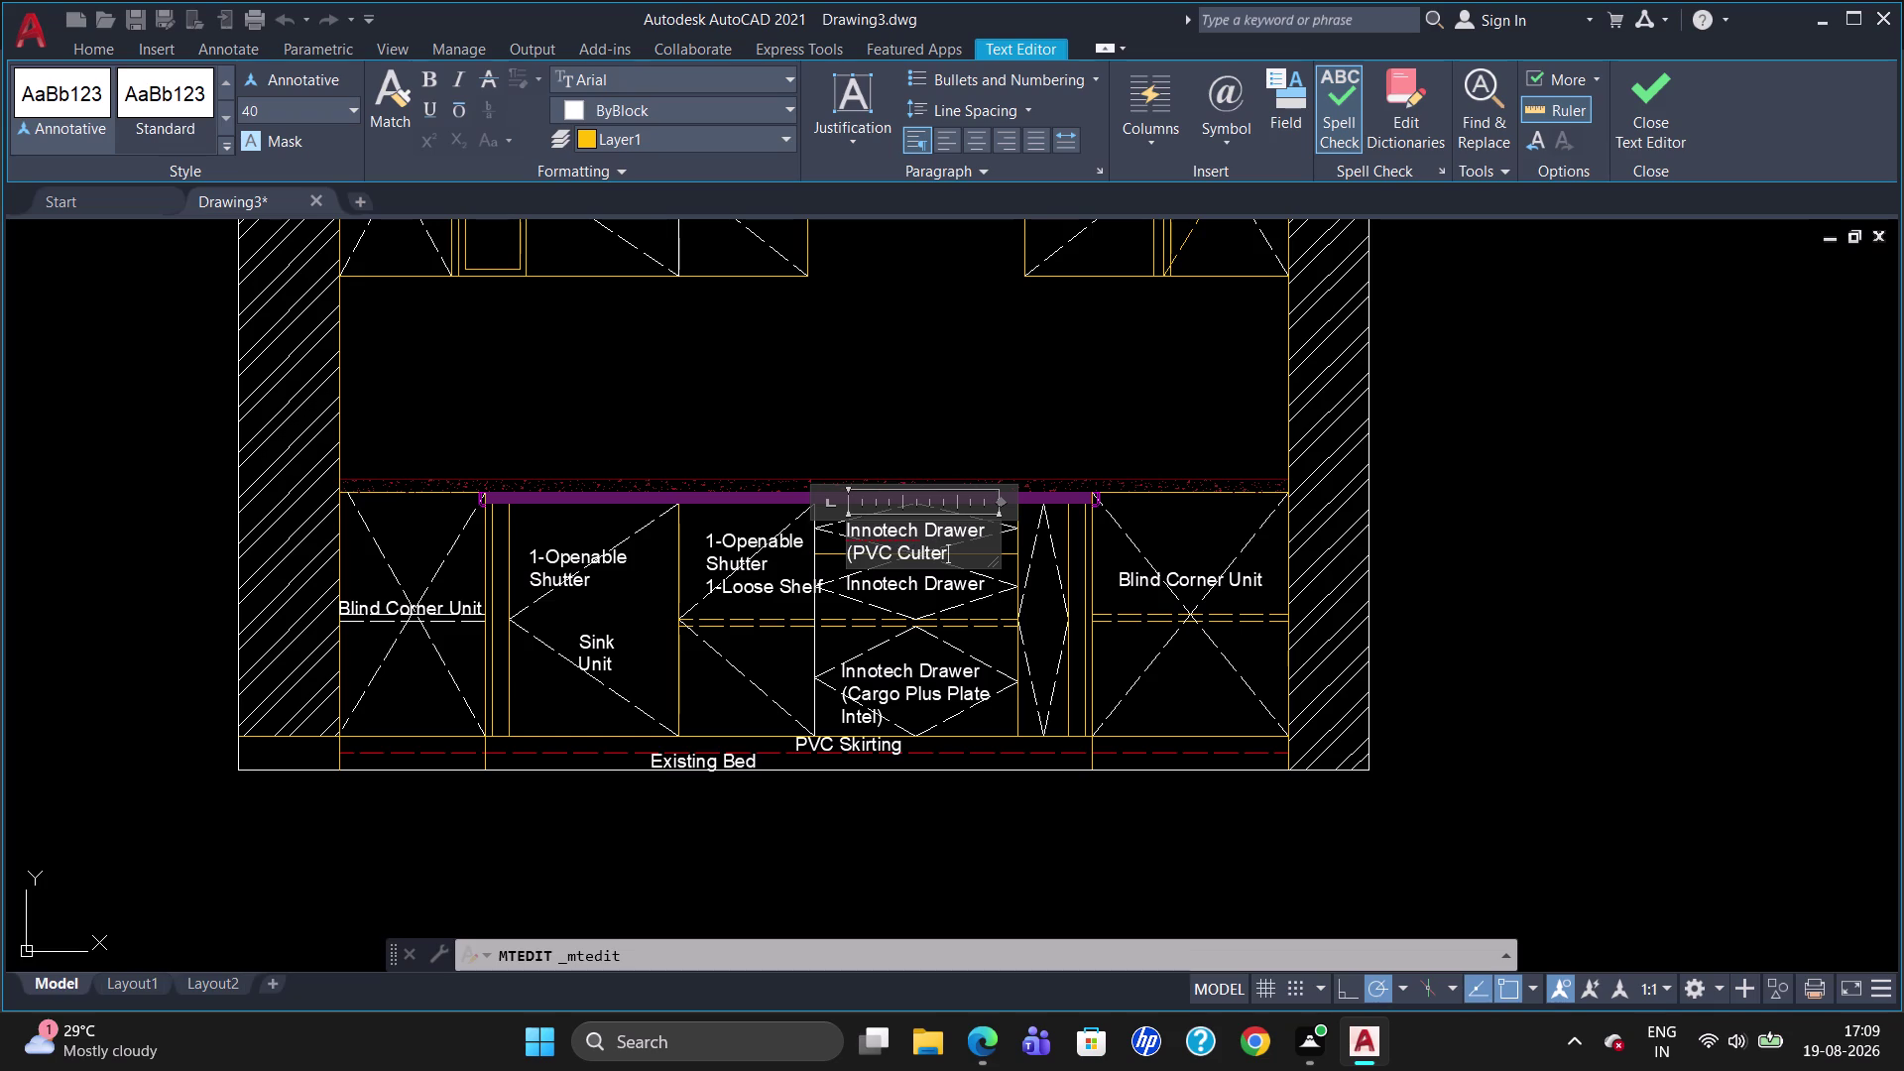
text(y)
key(space)
key(shift+parenright)
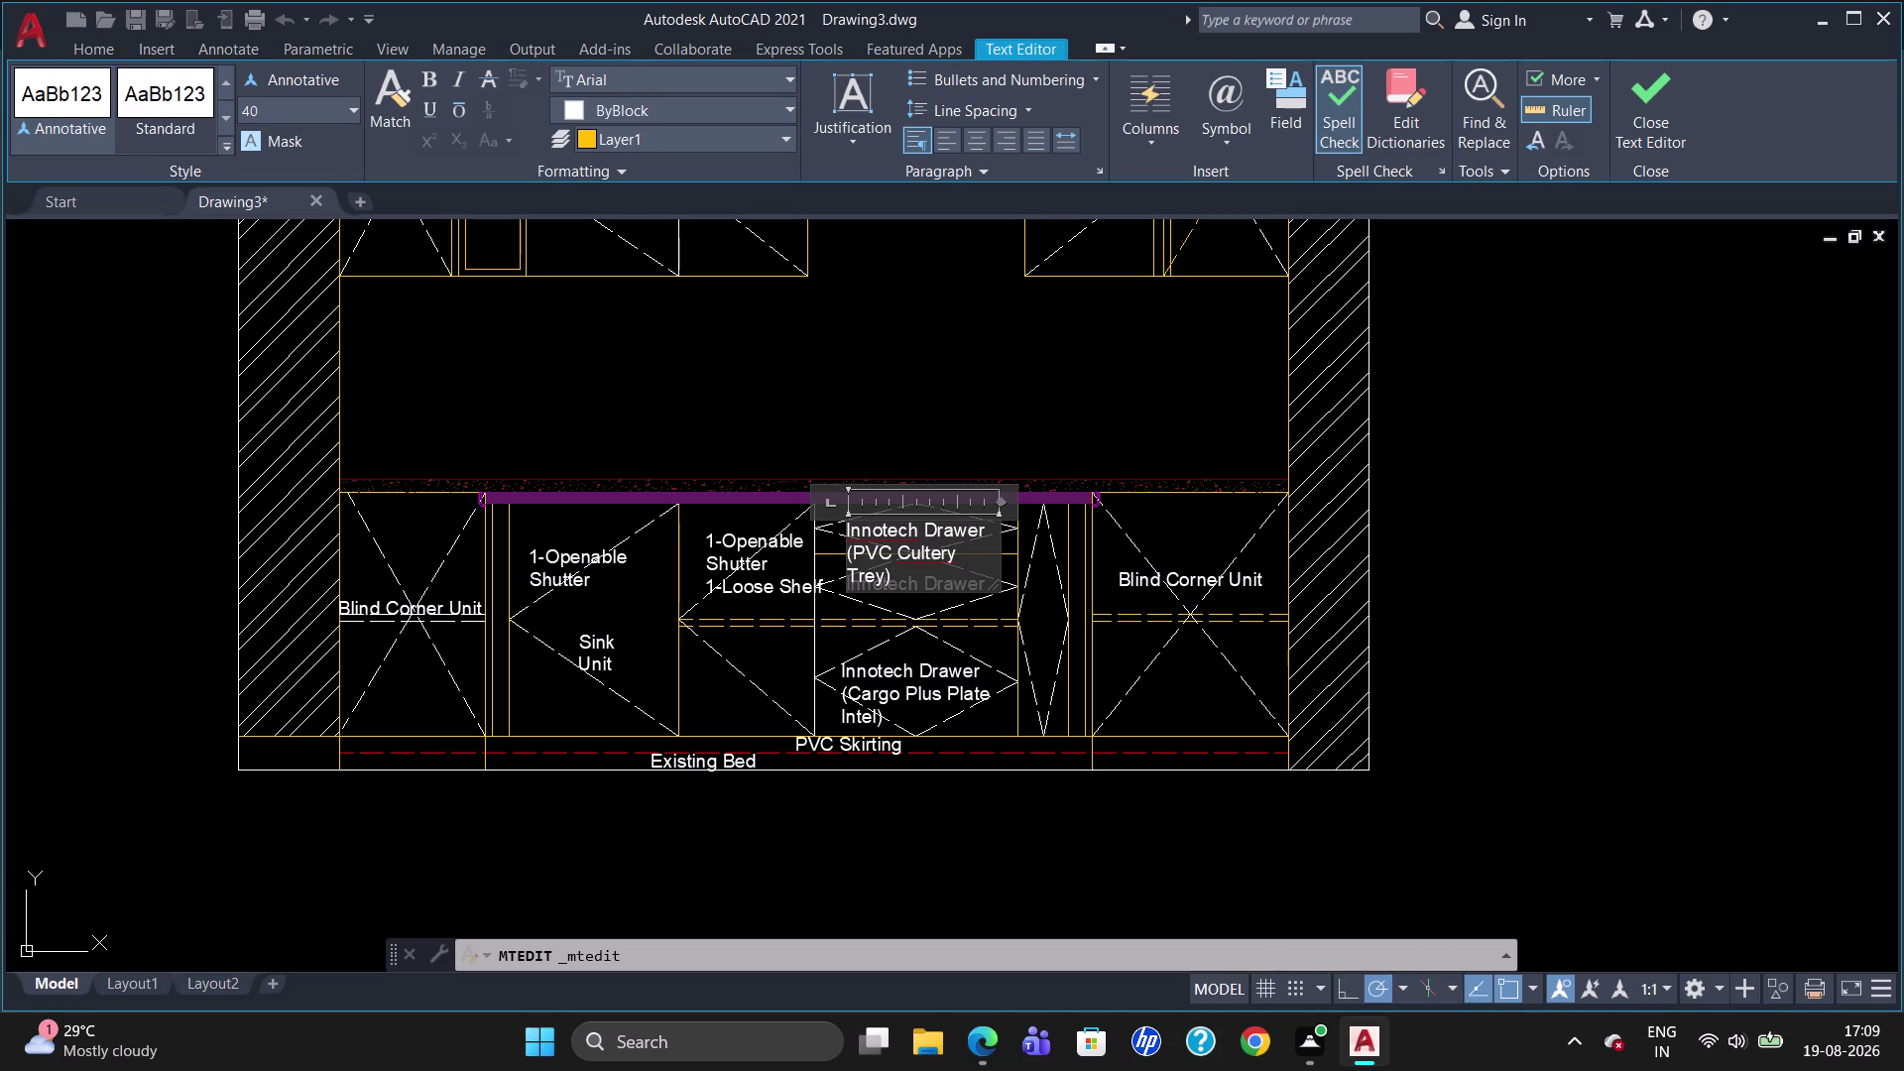
click(1032, 854)
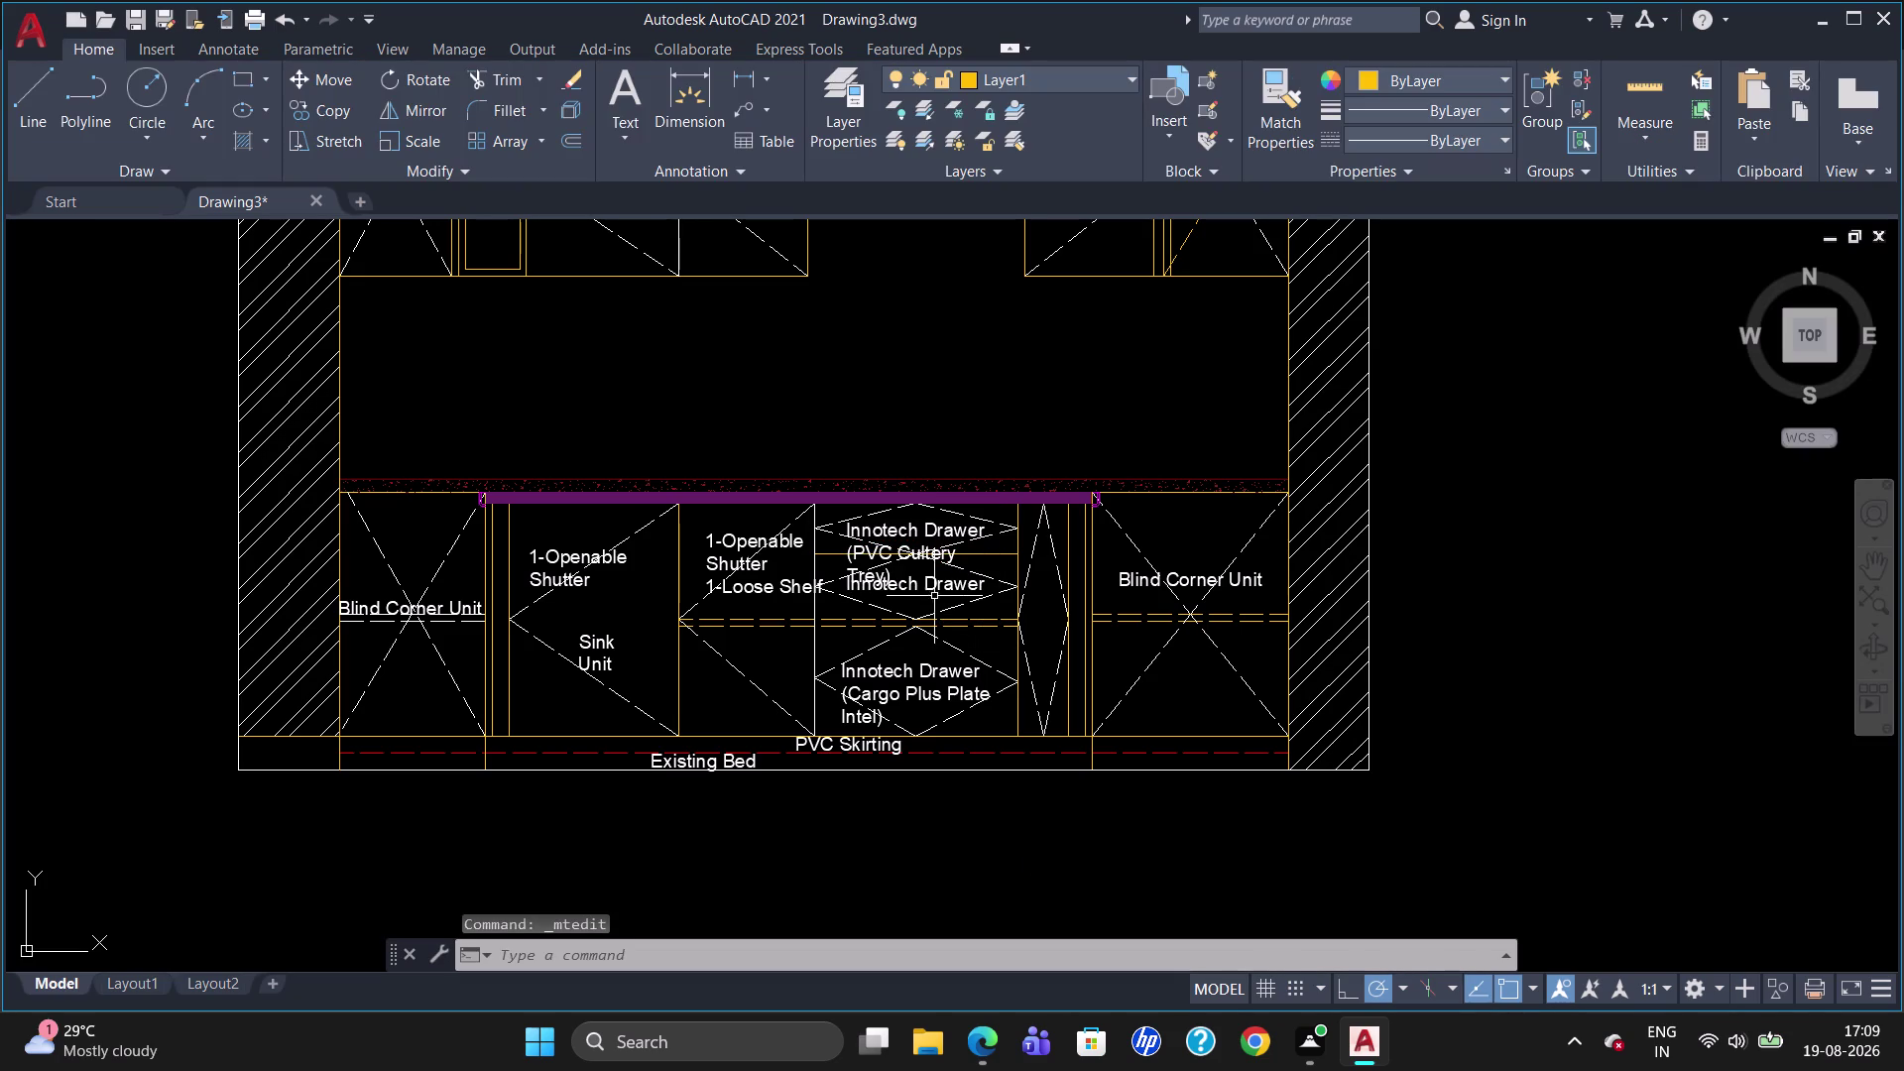
Move the top drawer label higher in its drawer.
click(908, 553)
click(844, 524)
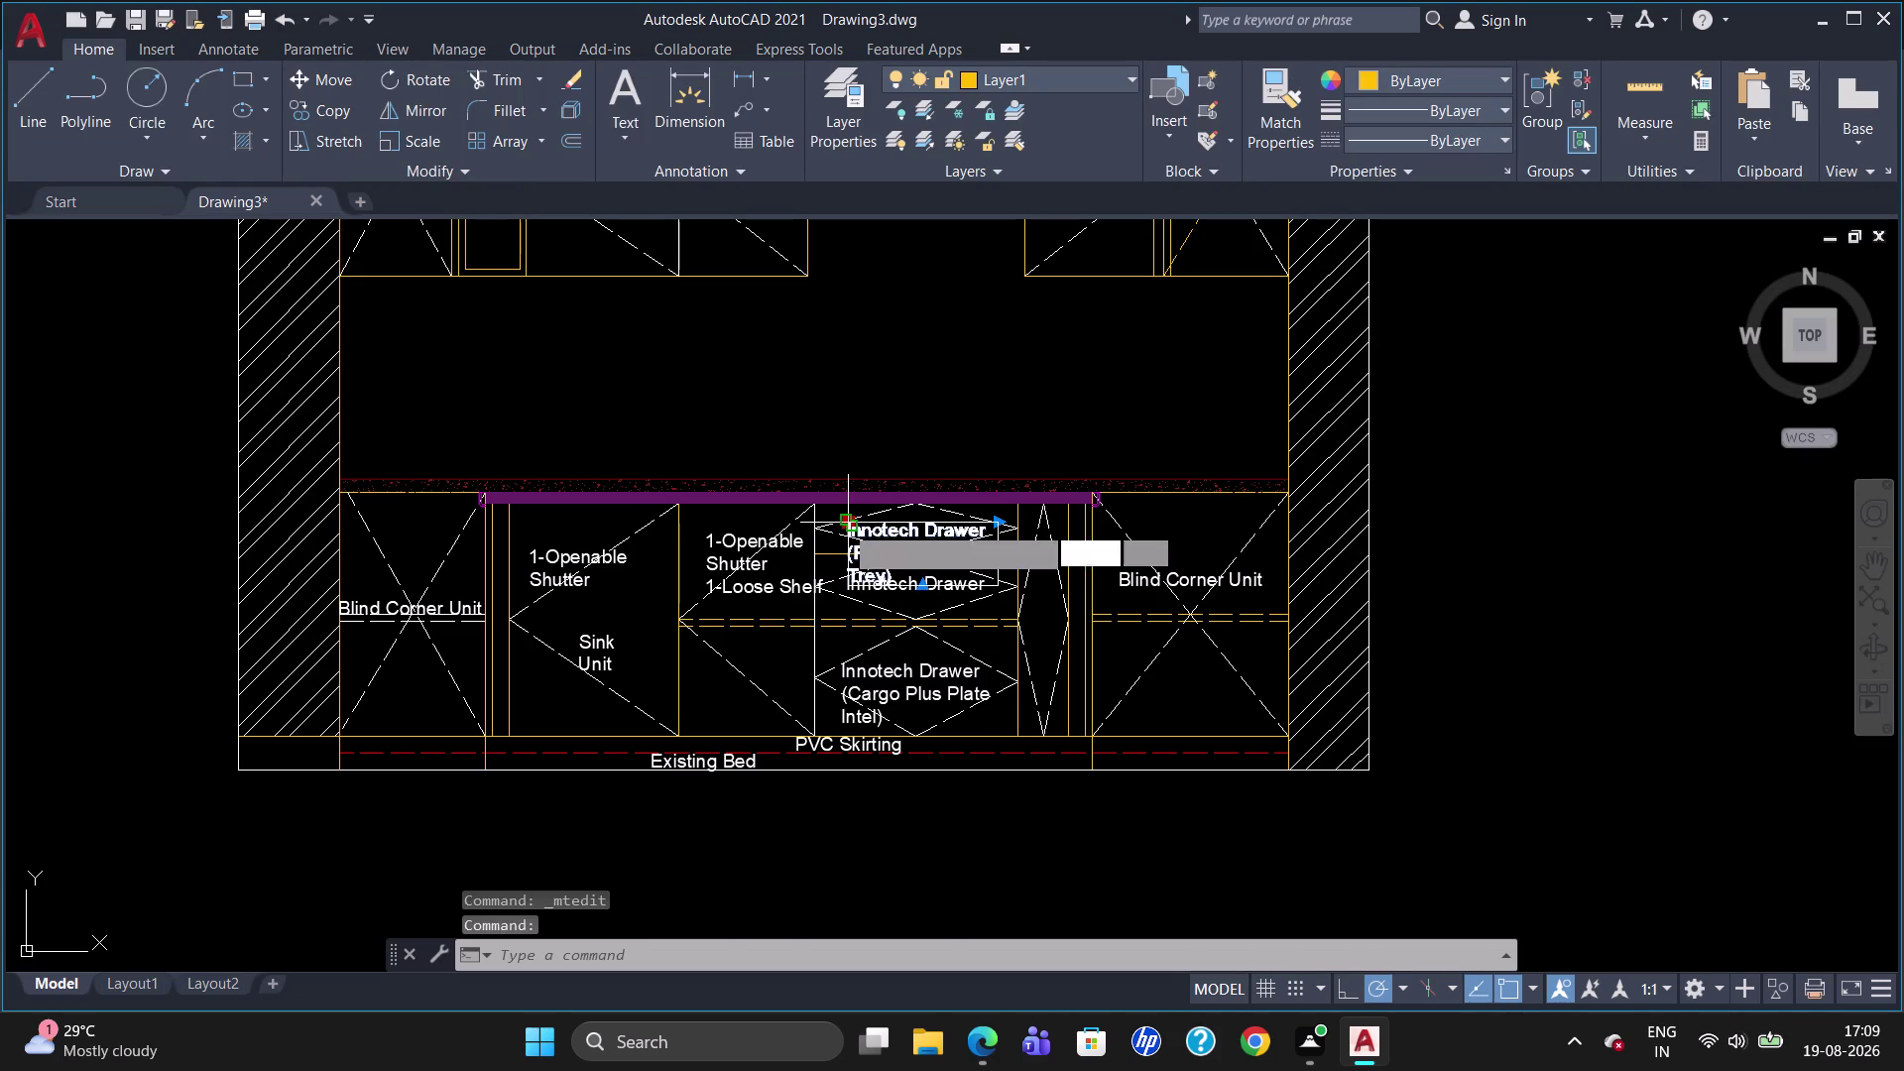
click(844, 509)
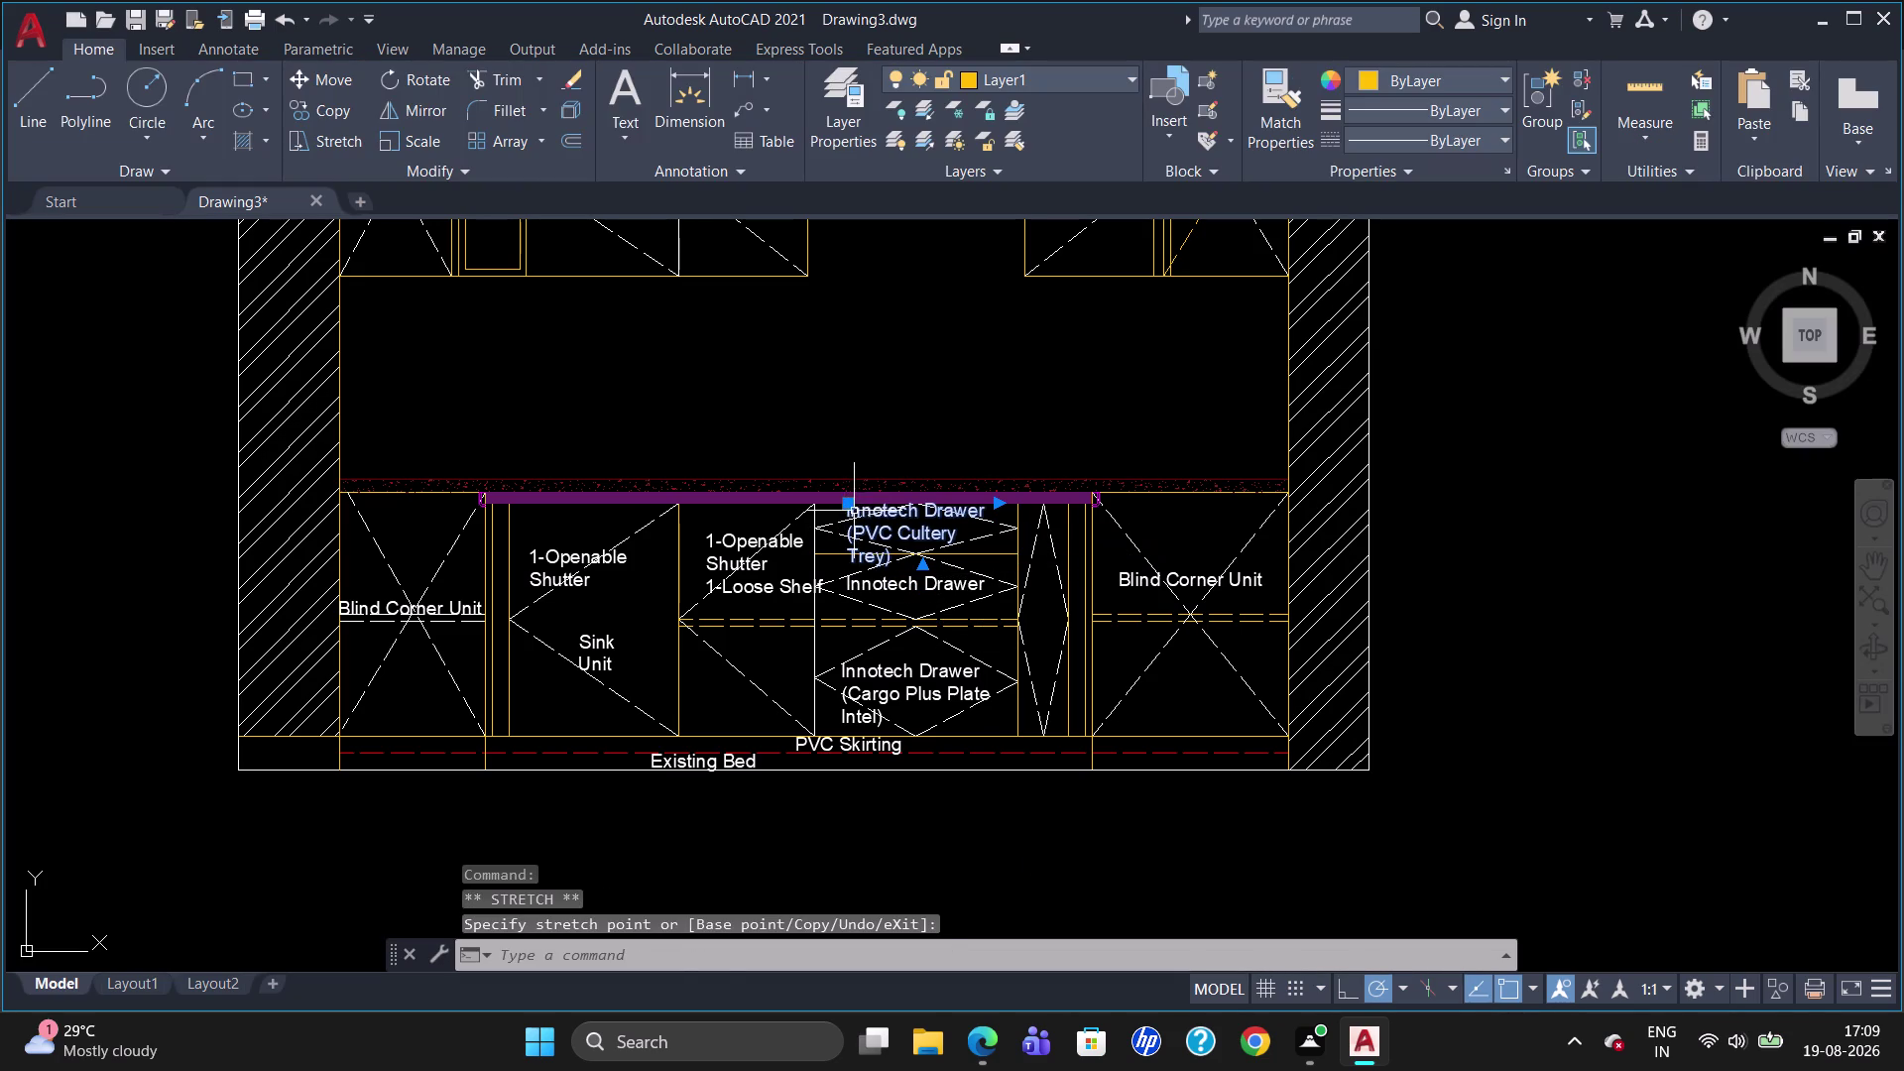
Widen the top label's text box so the bracketed note fits one line.
click(866, 542)
double_click(875, 518)
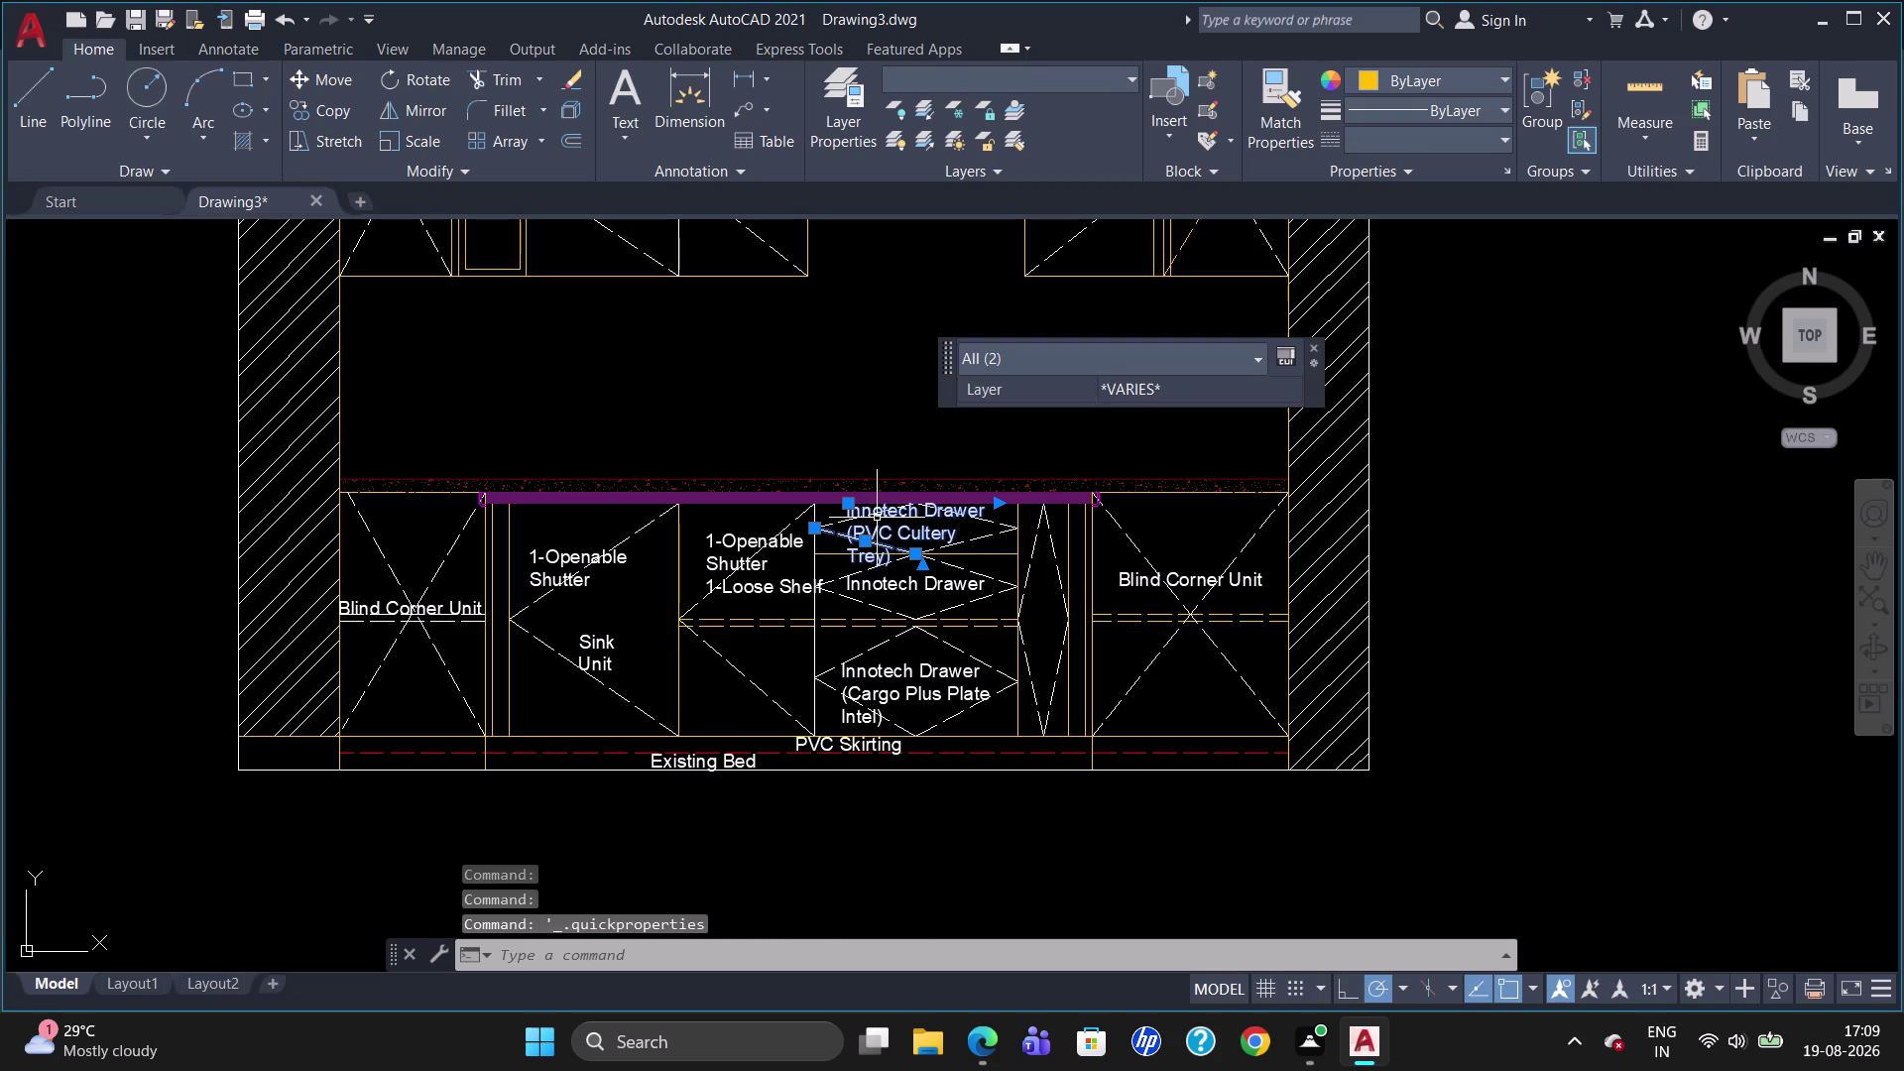
key(Escape)
double_click(907, 519)
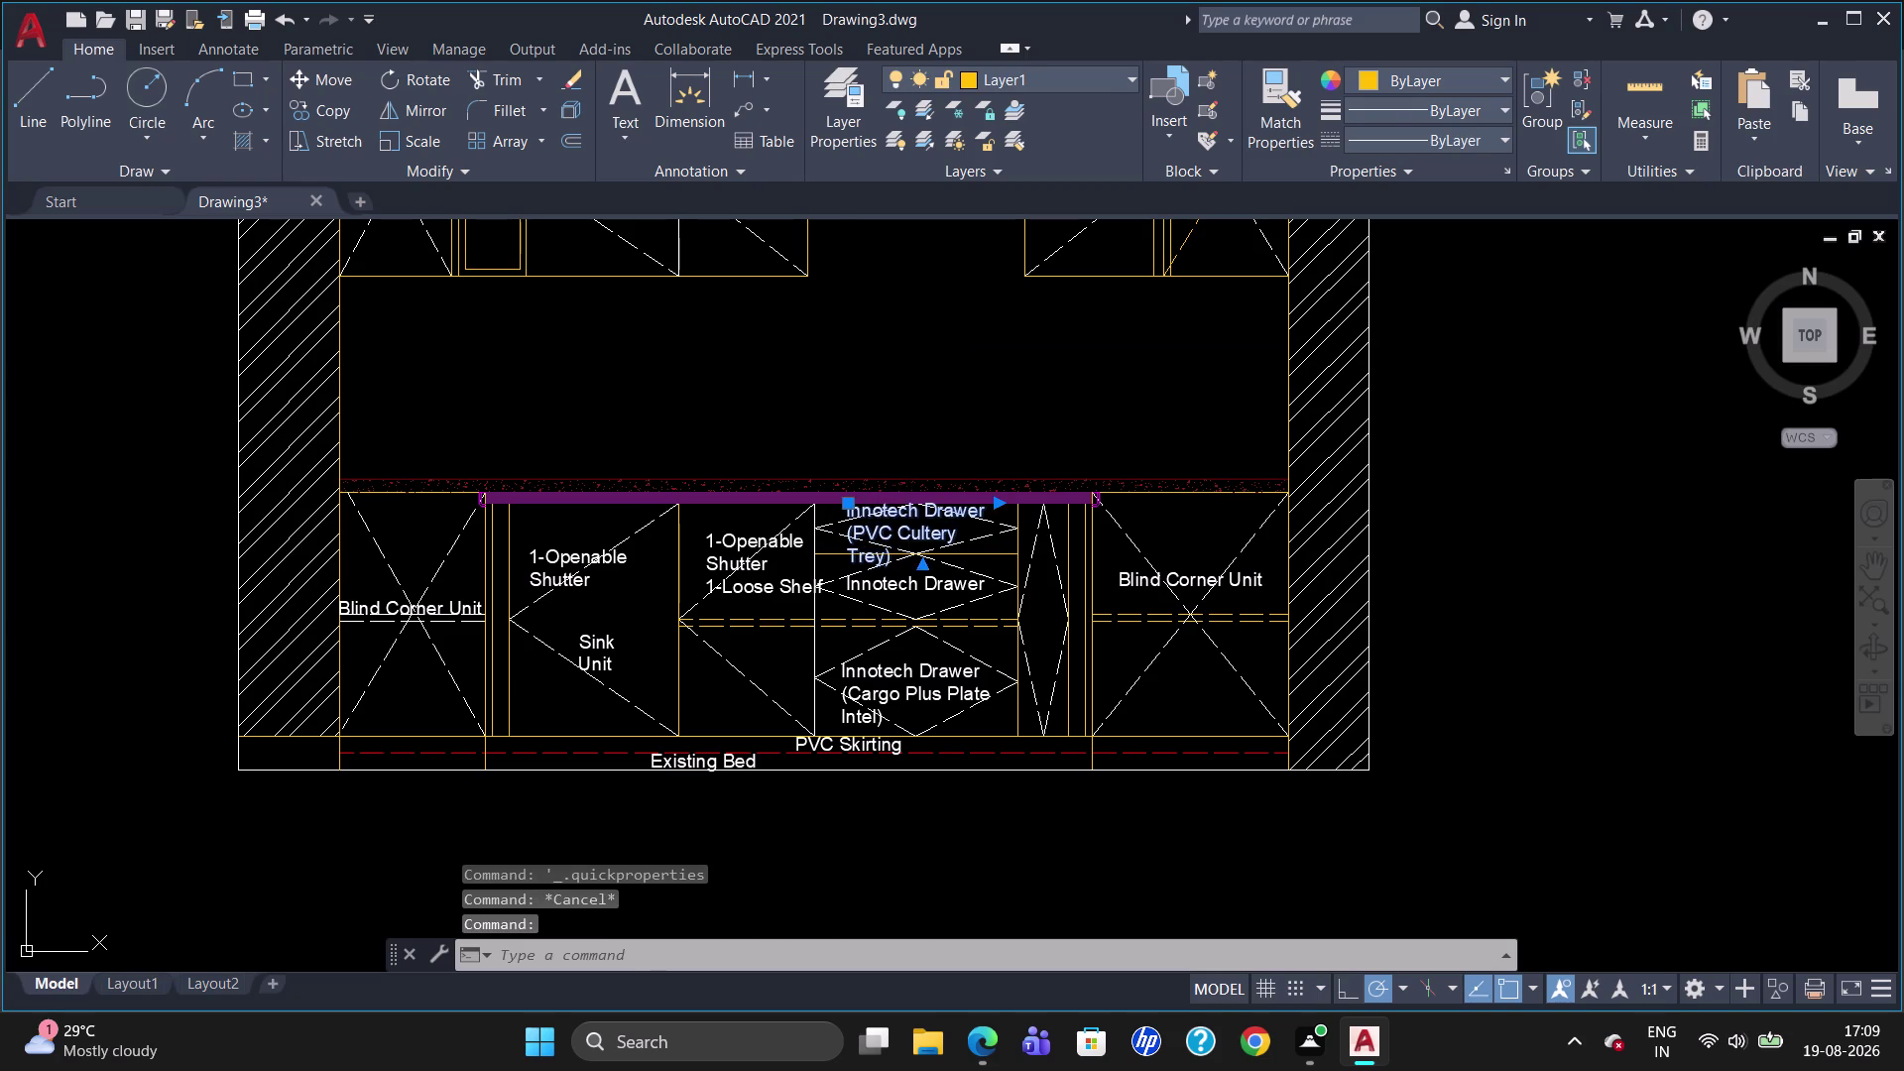
drag(1000, 478, 1060, 481)
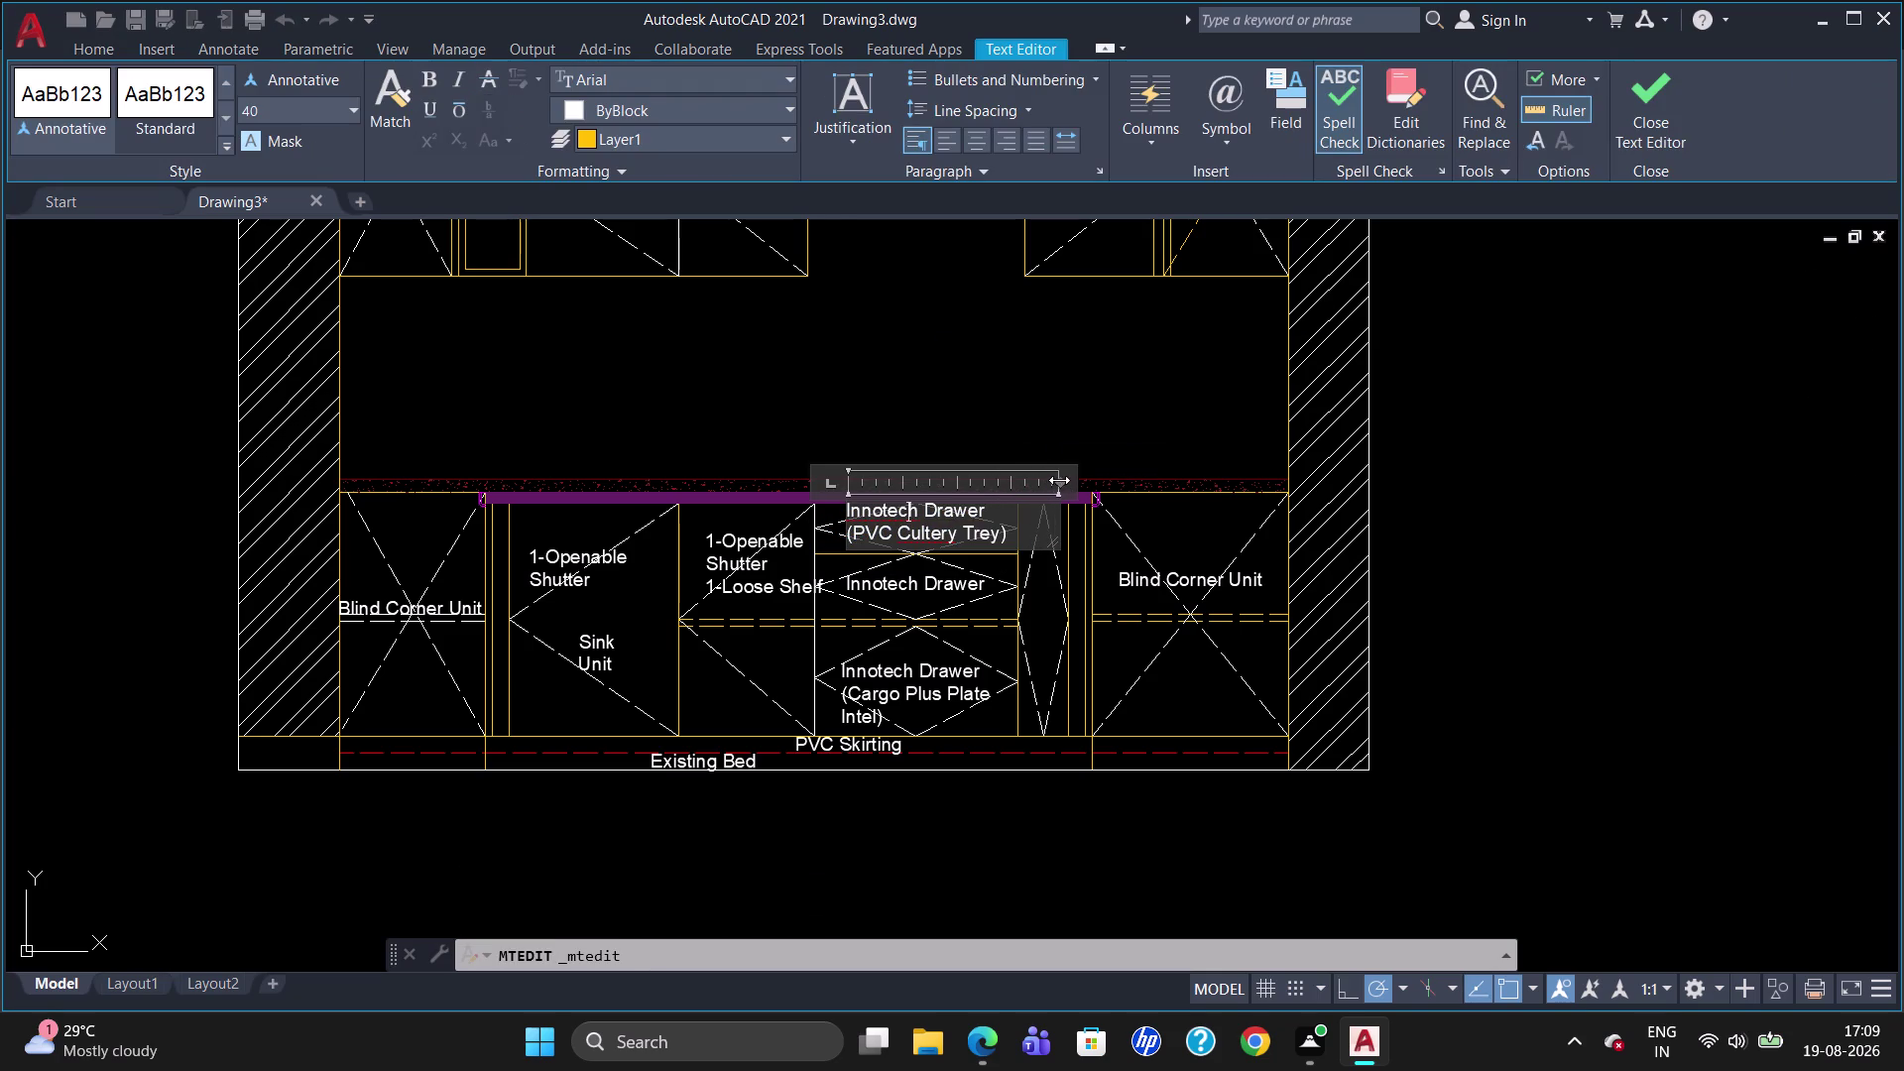
key(Escape)
click(1006, 522)
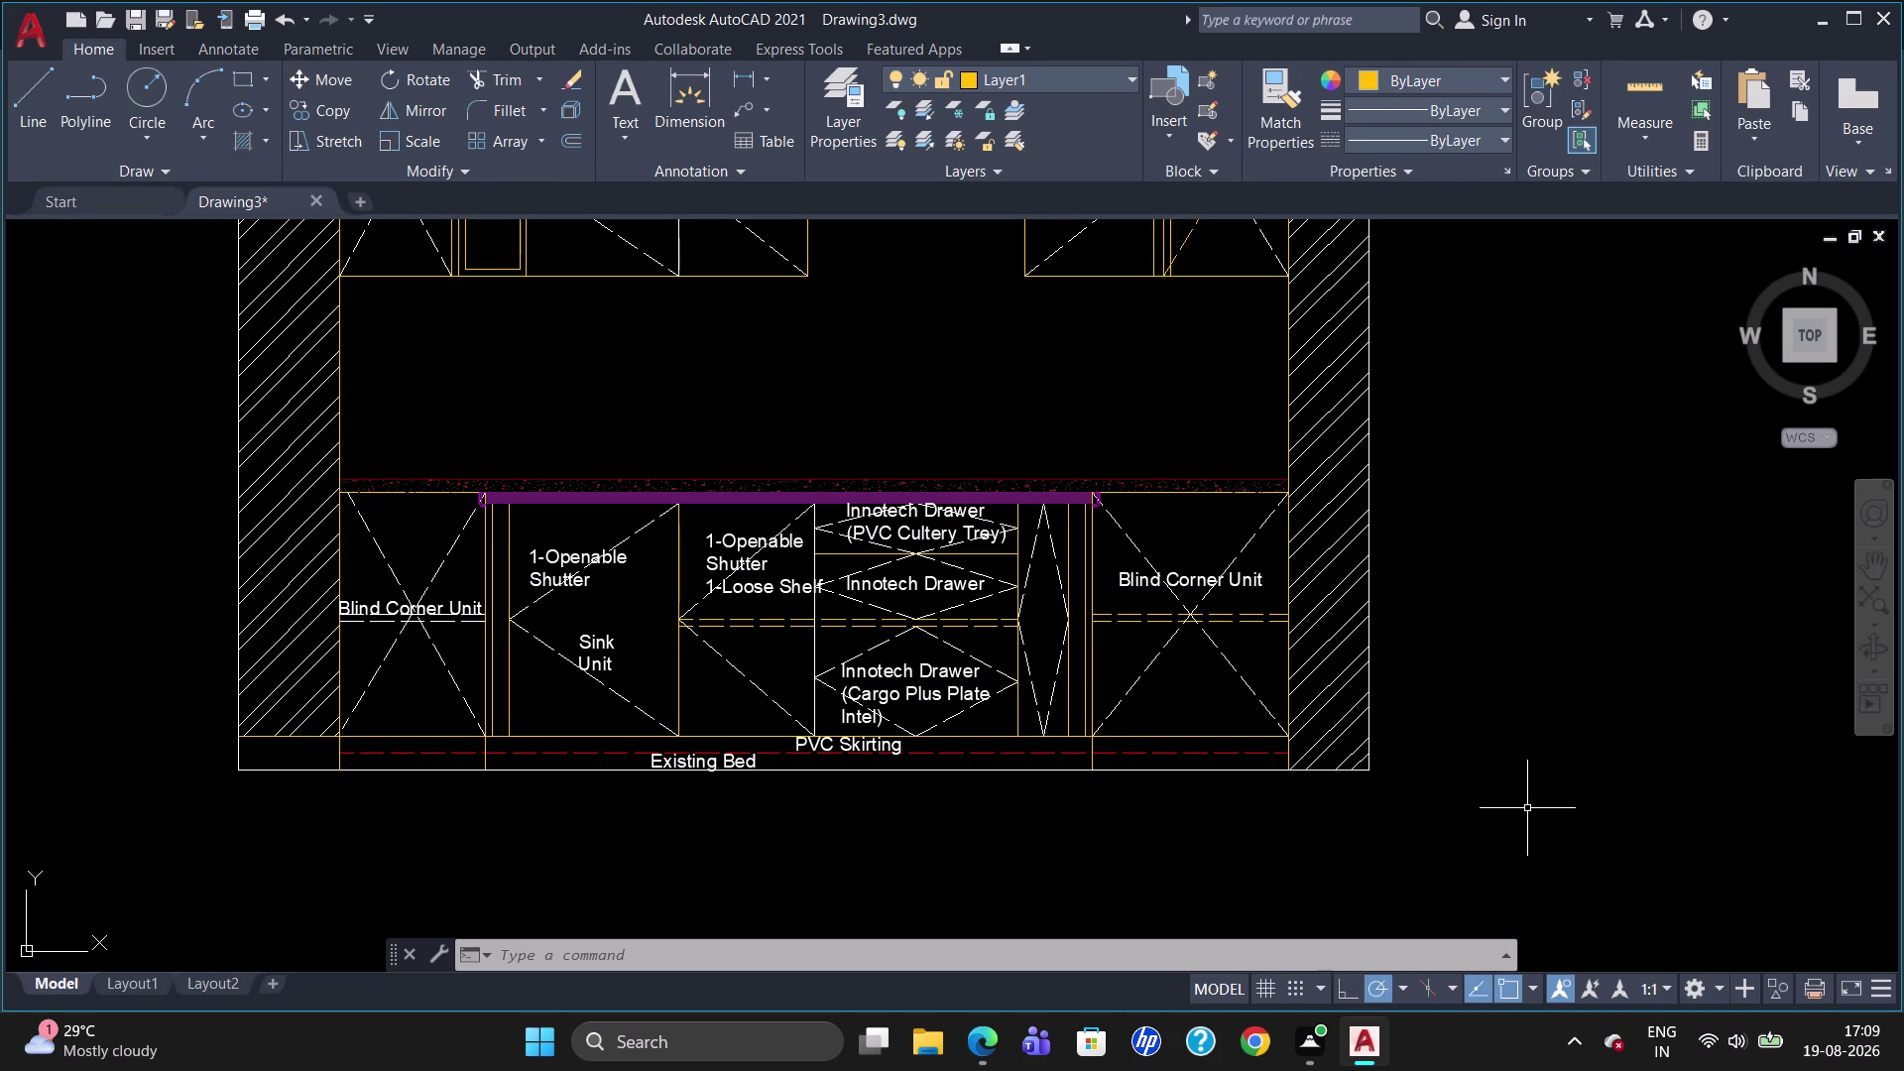
Draw a text box right of the cabinets with height 40 and ByBlock colour.
key(t)
key(Return)
click(1525, 623)
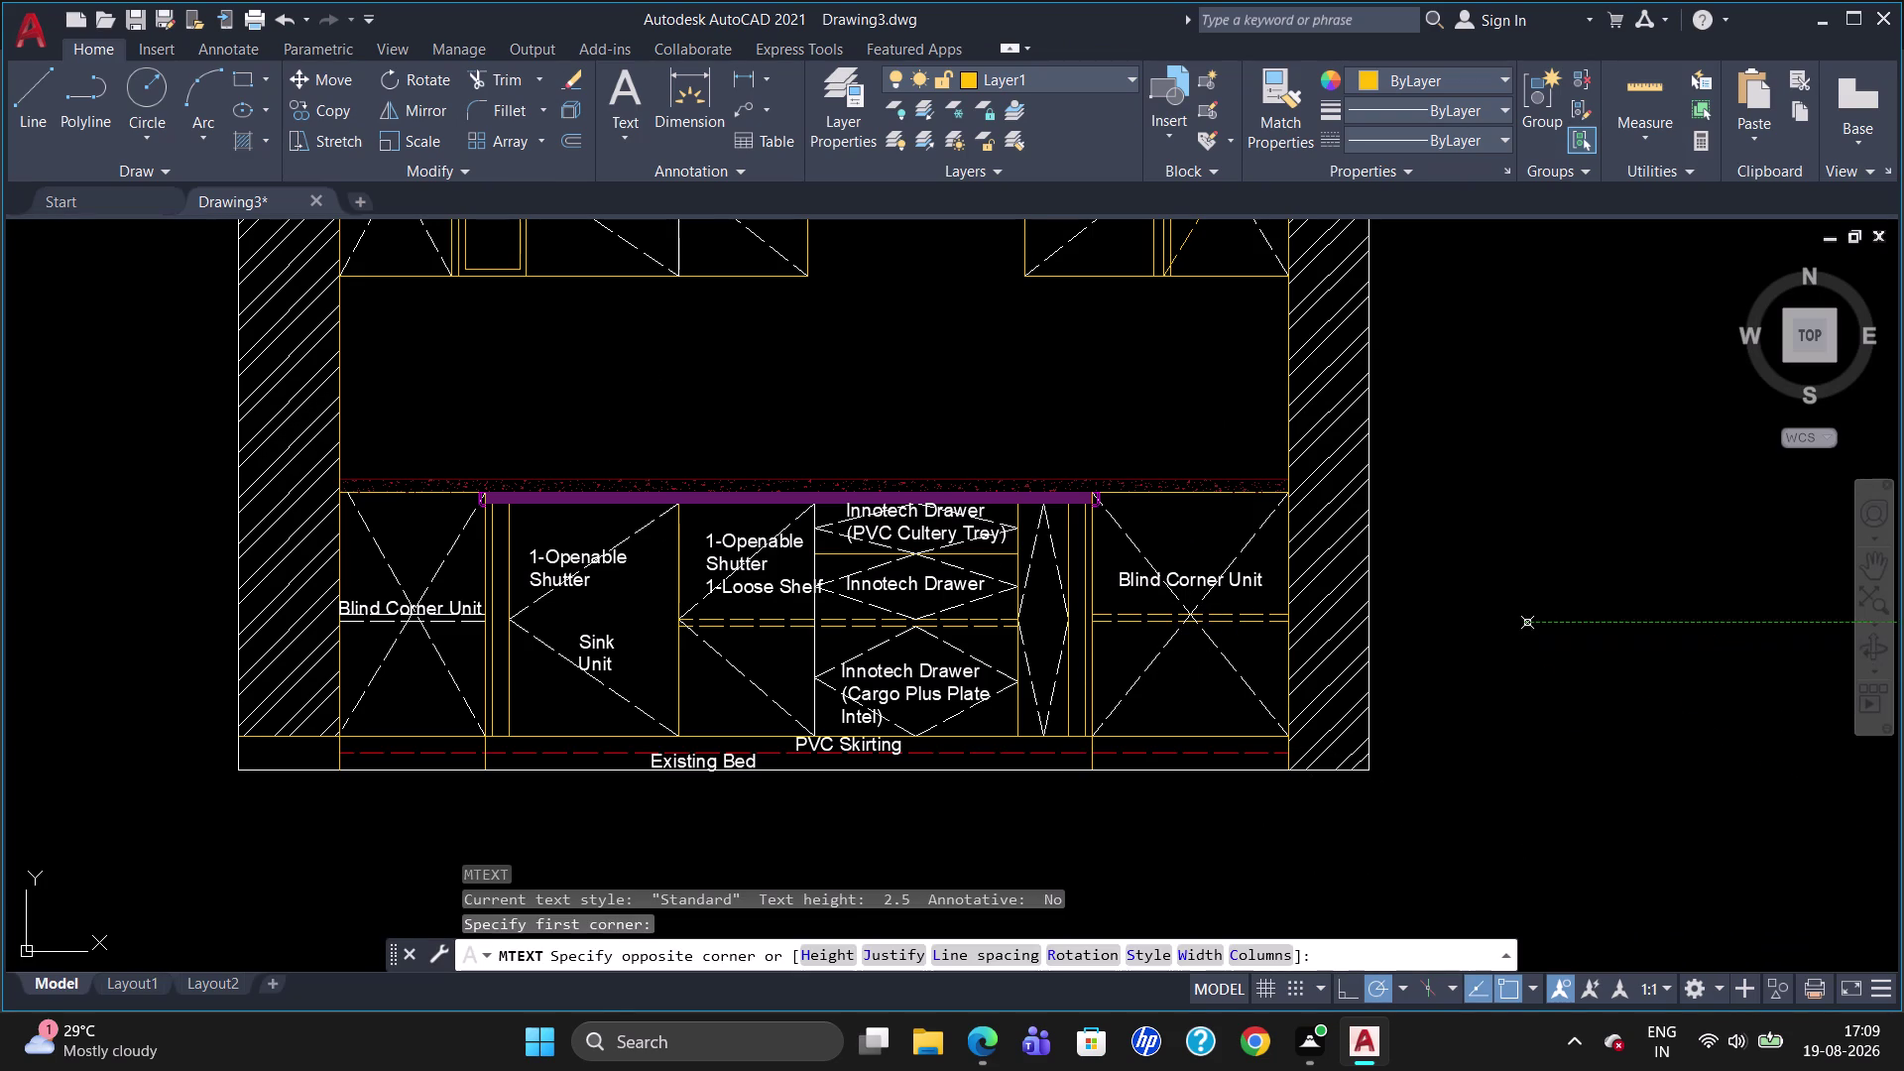
click(1711, 630)
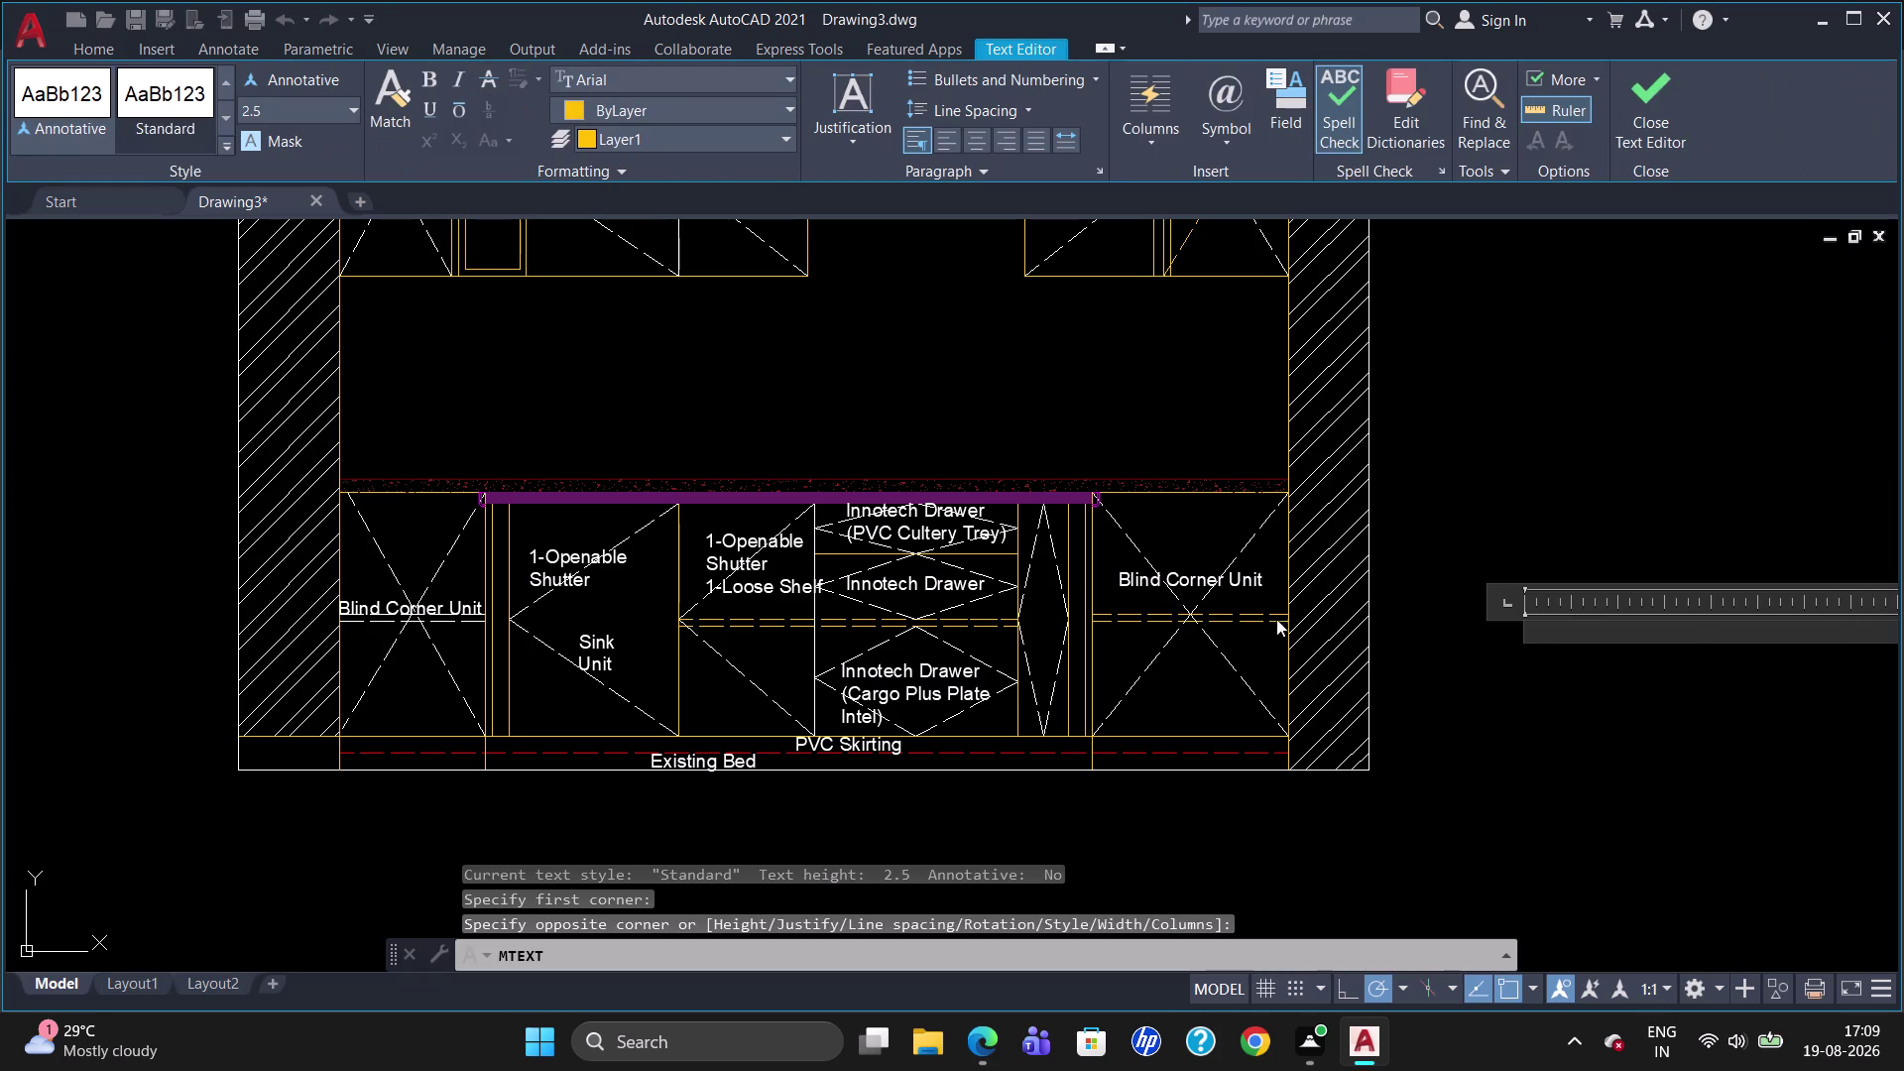
click(293, 109)
key(BackSpace)
text(40)
key(Return)
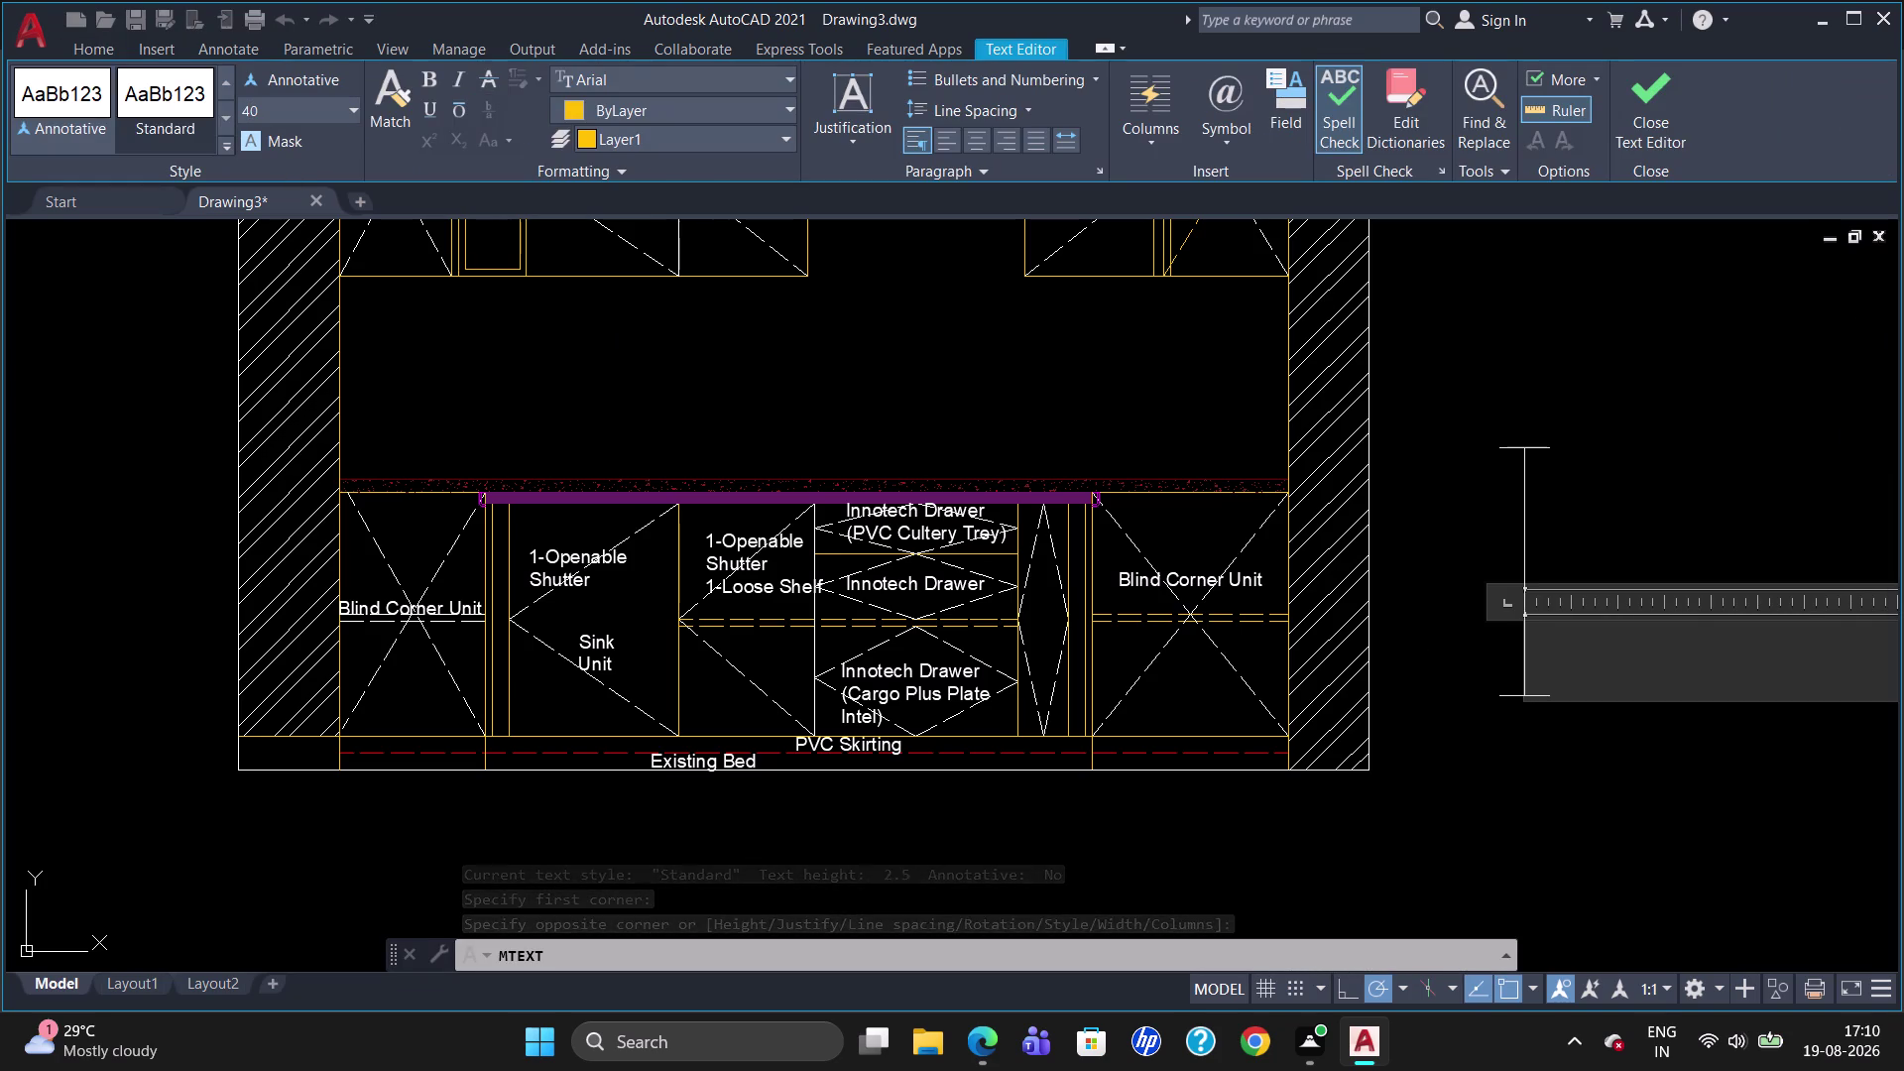
click(685, 111)
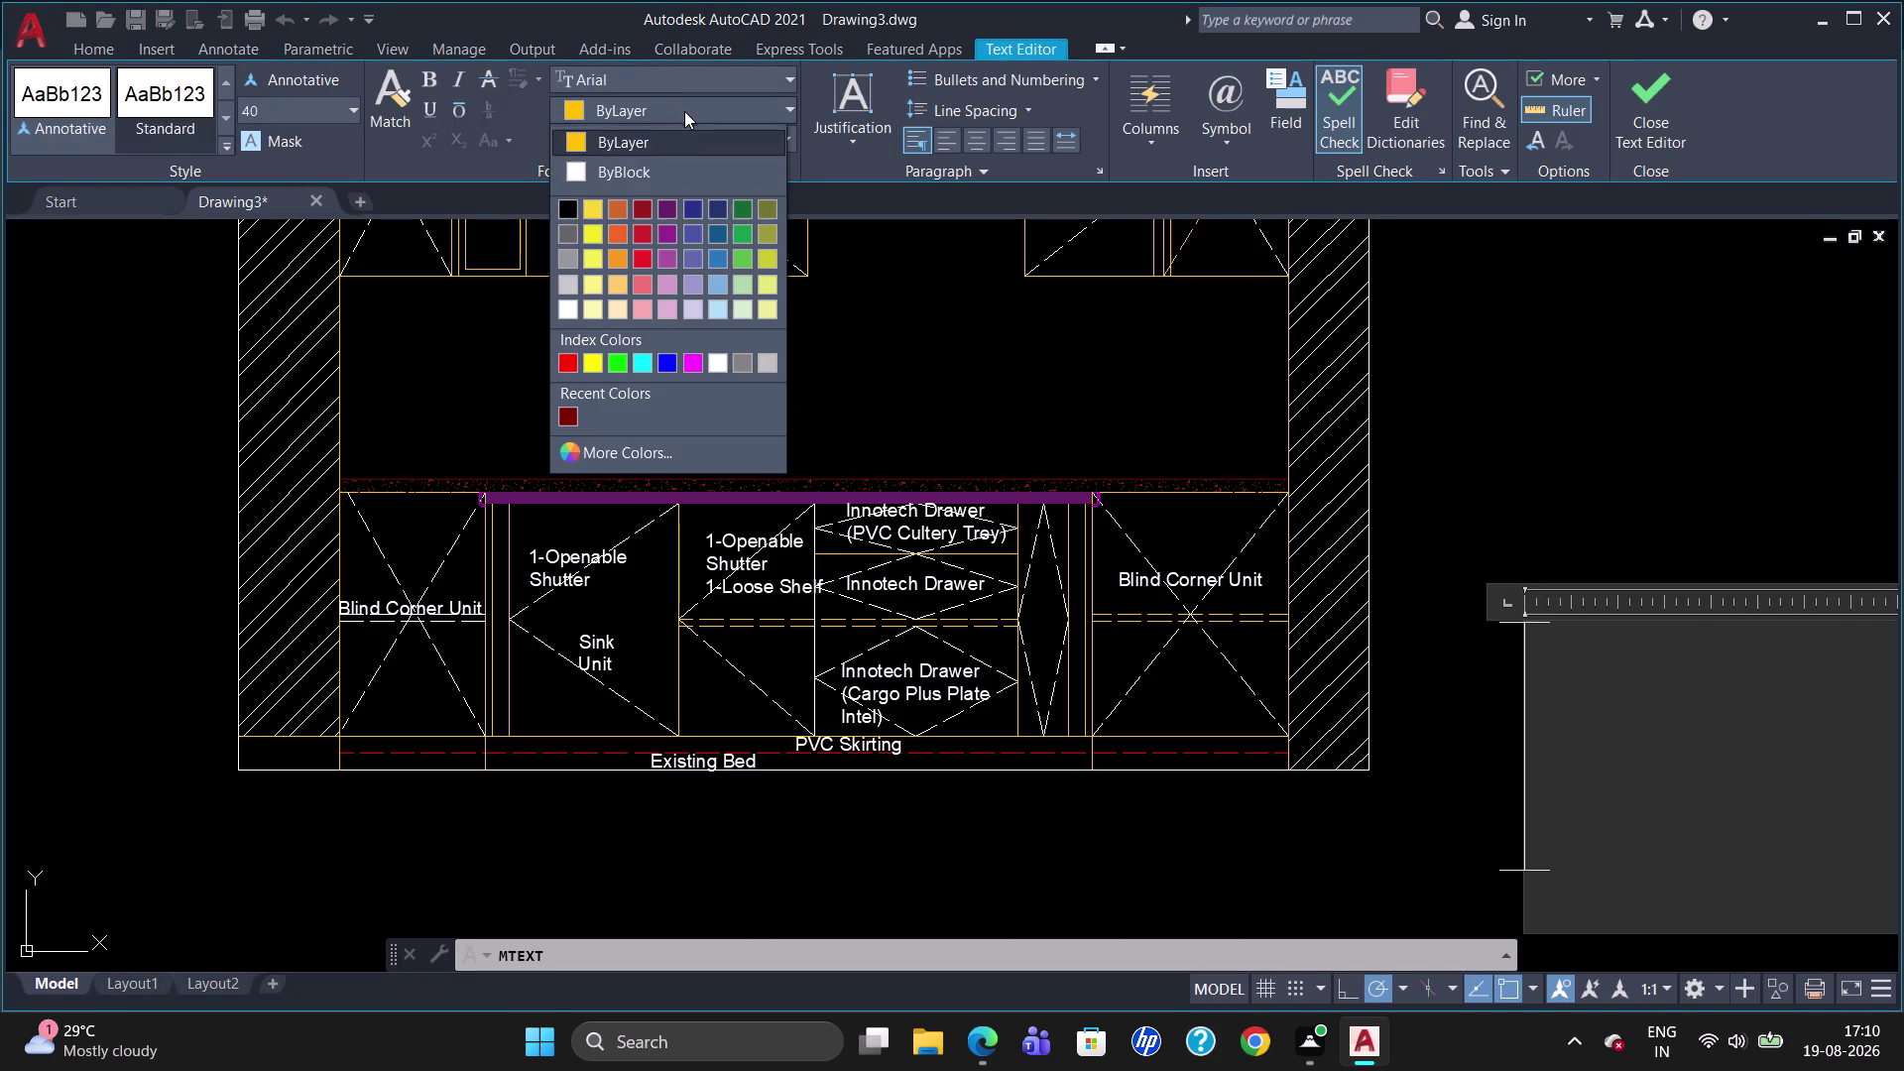
click(582, 163)
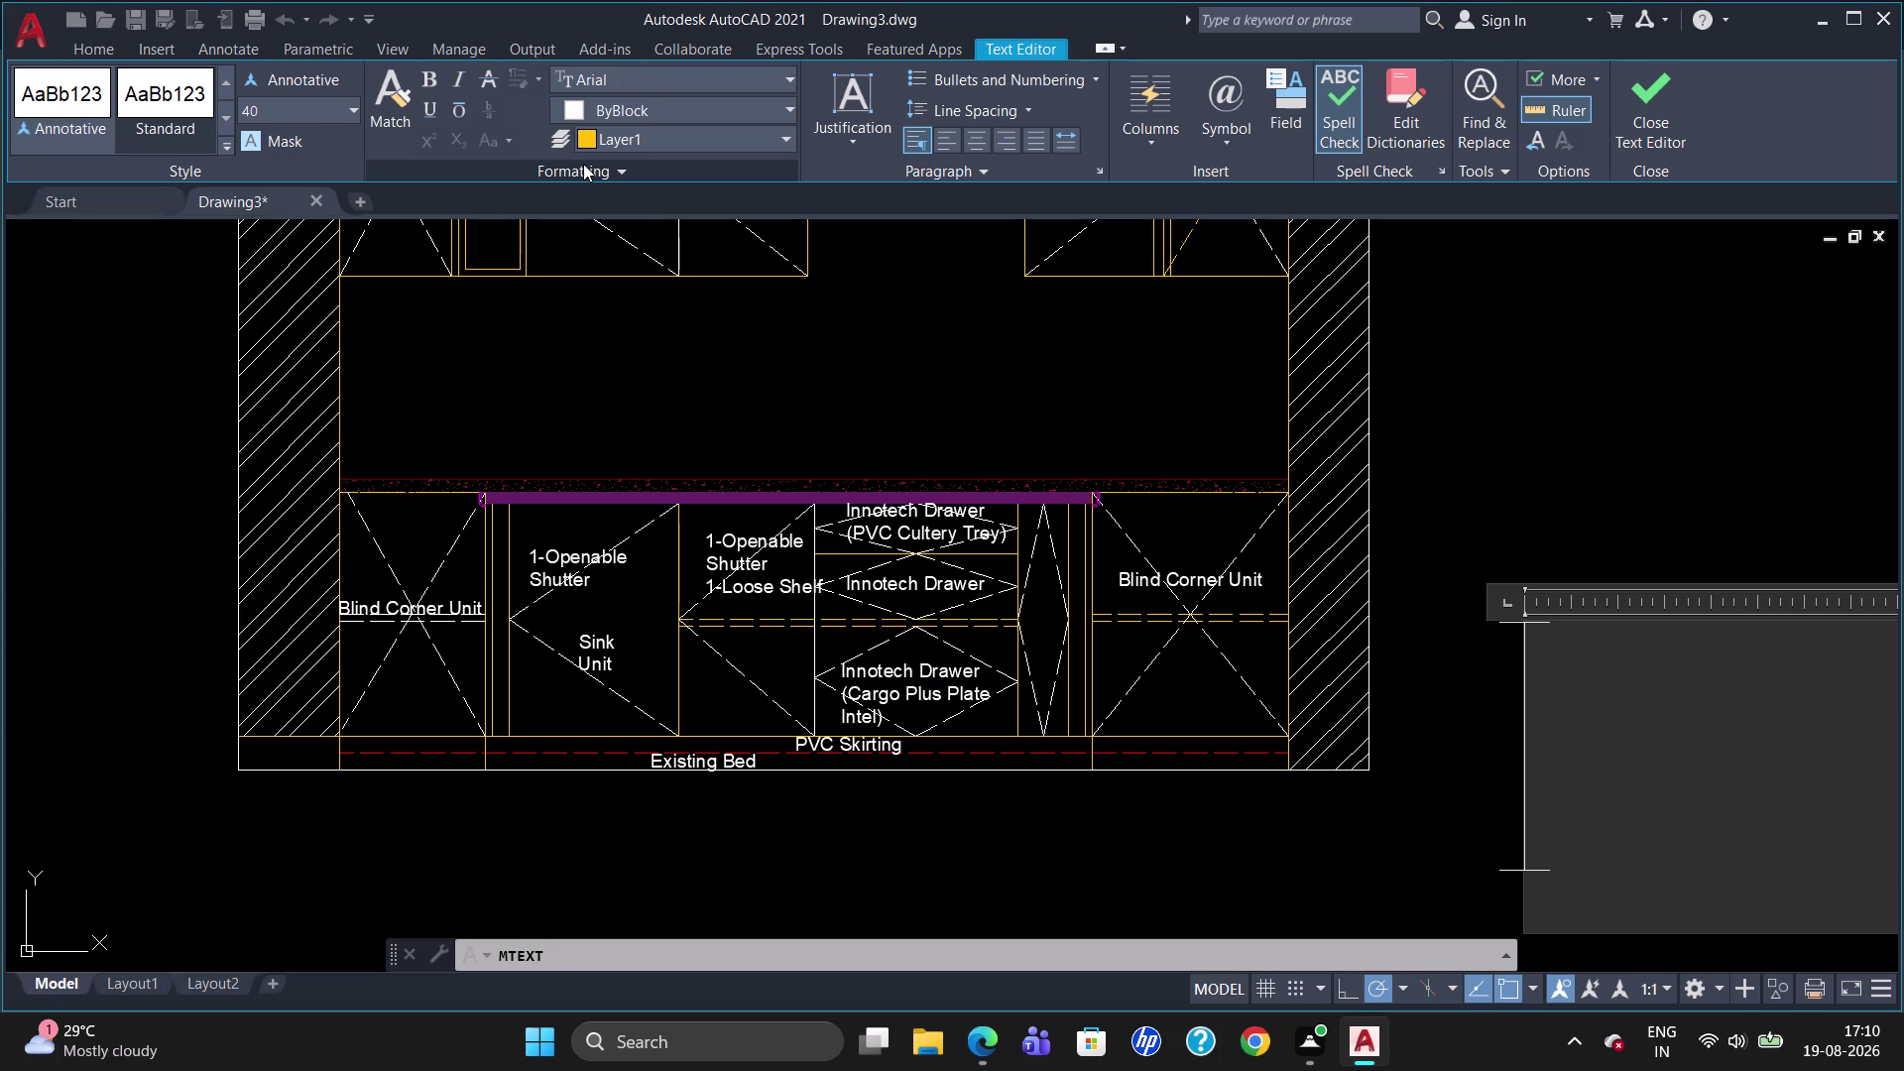
Enter 'BPO-2Tier' as the label text, close the editor, and select the label.
text(BPO)
click(1566, 691)
text(B)
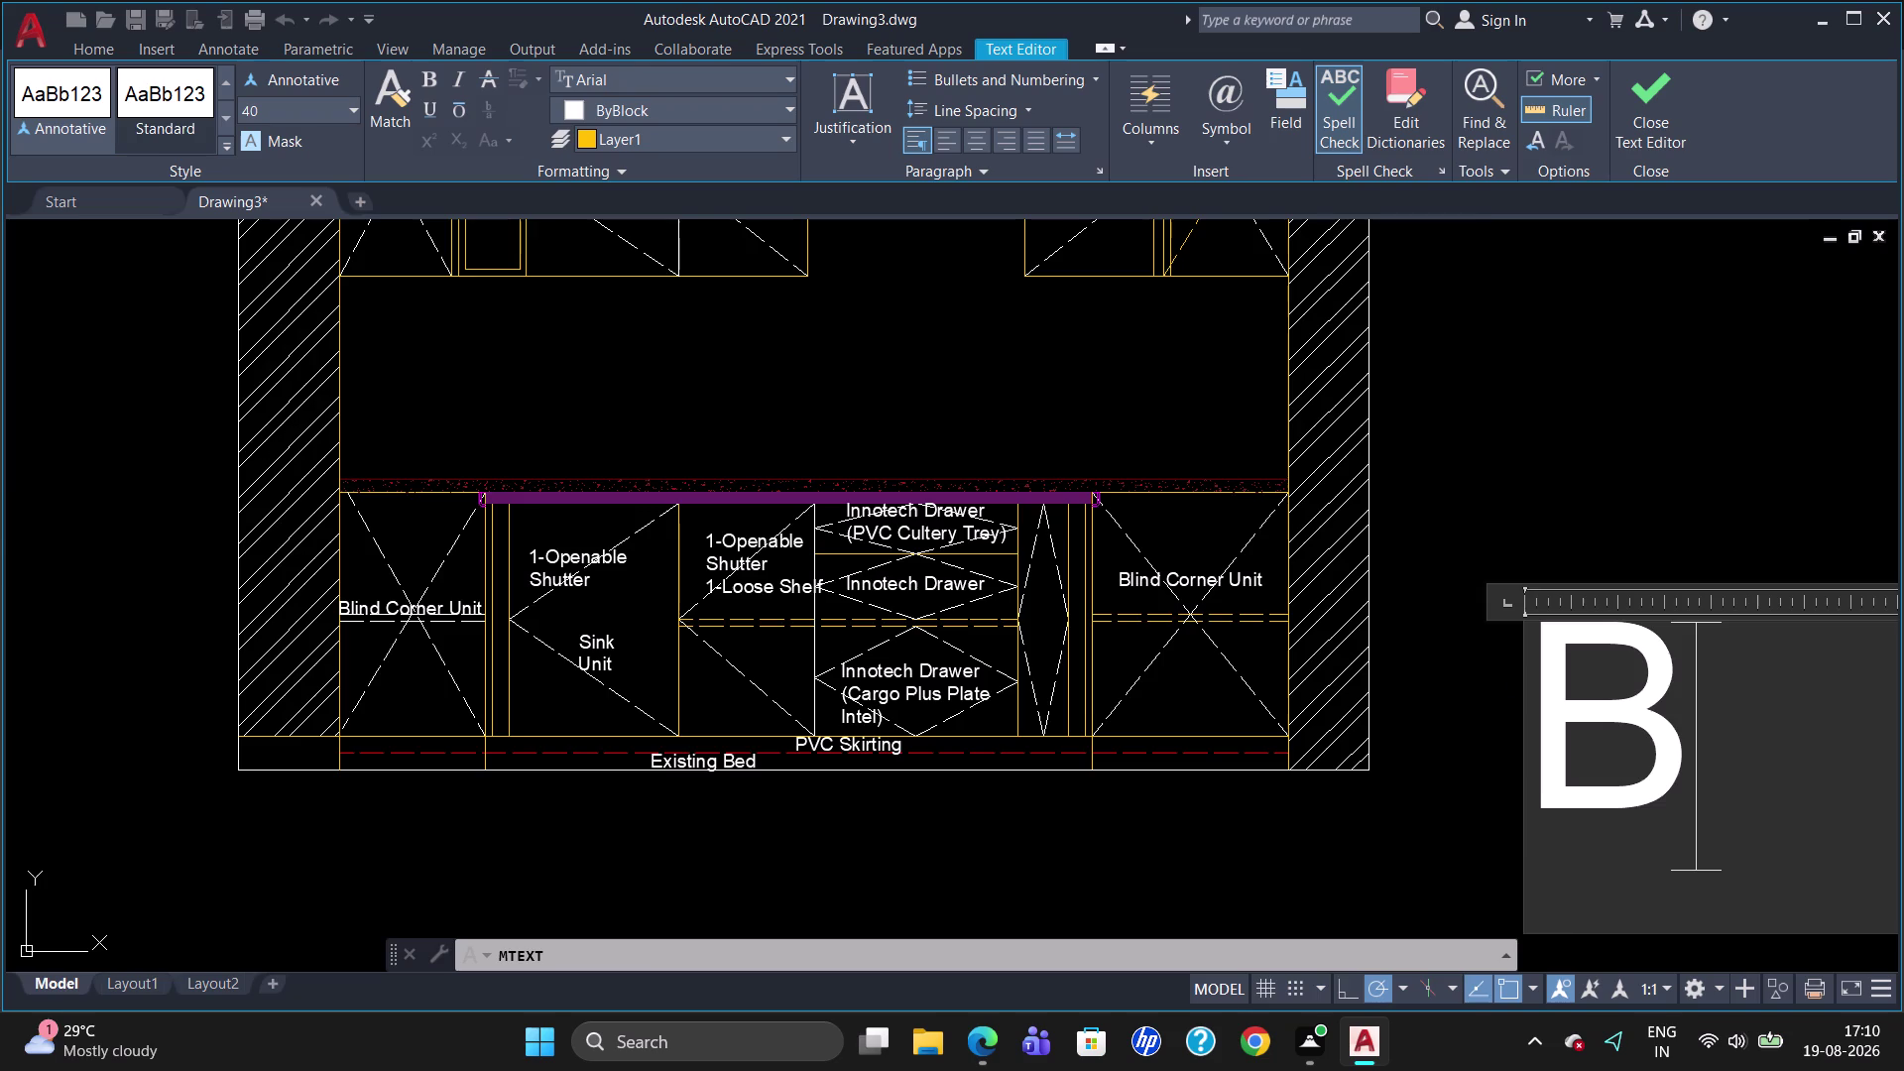
text(PO)
key(space)
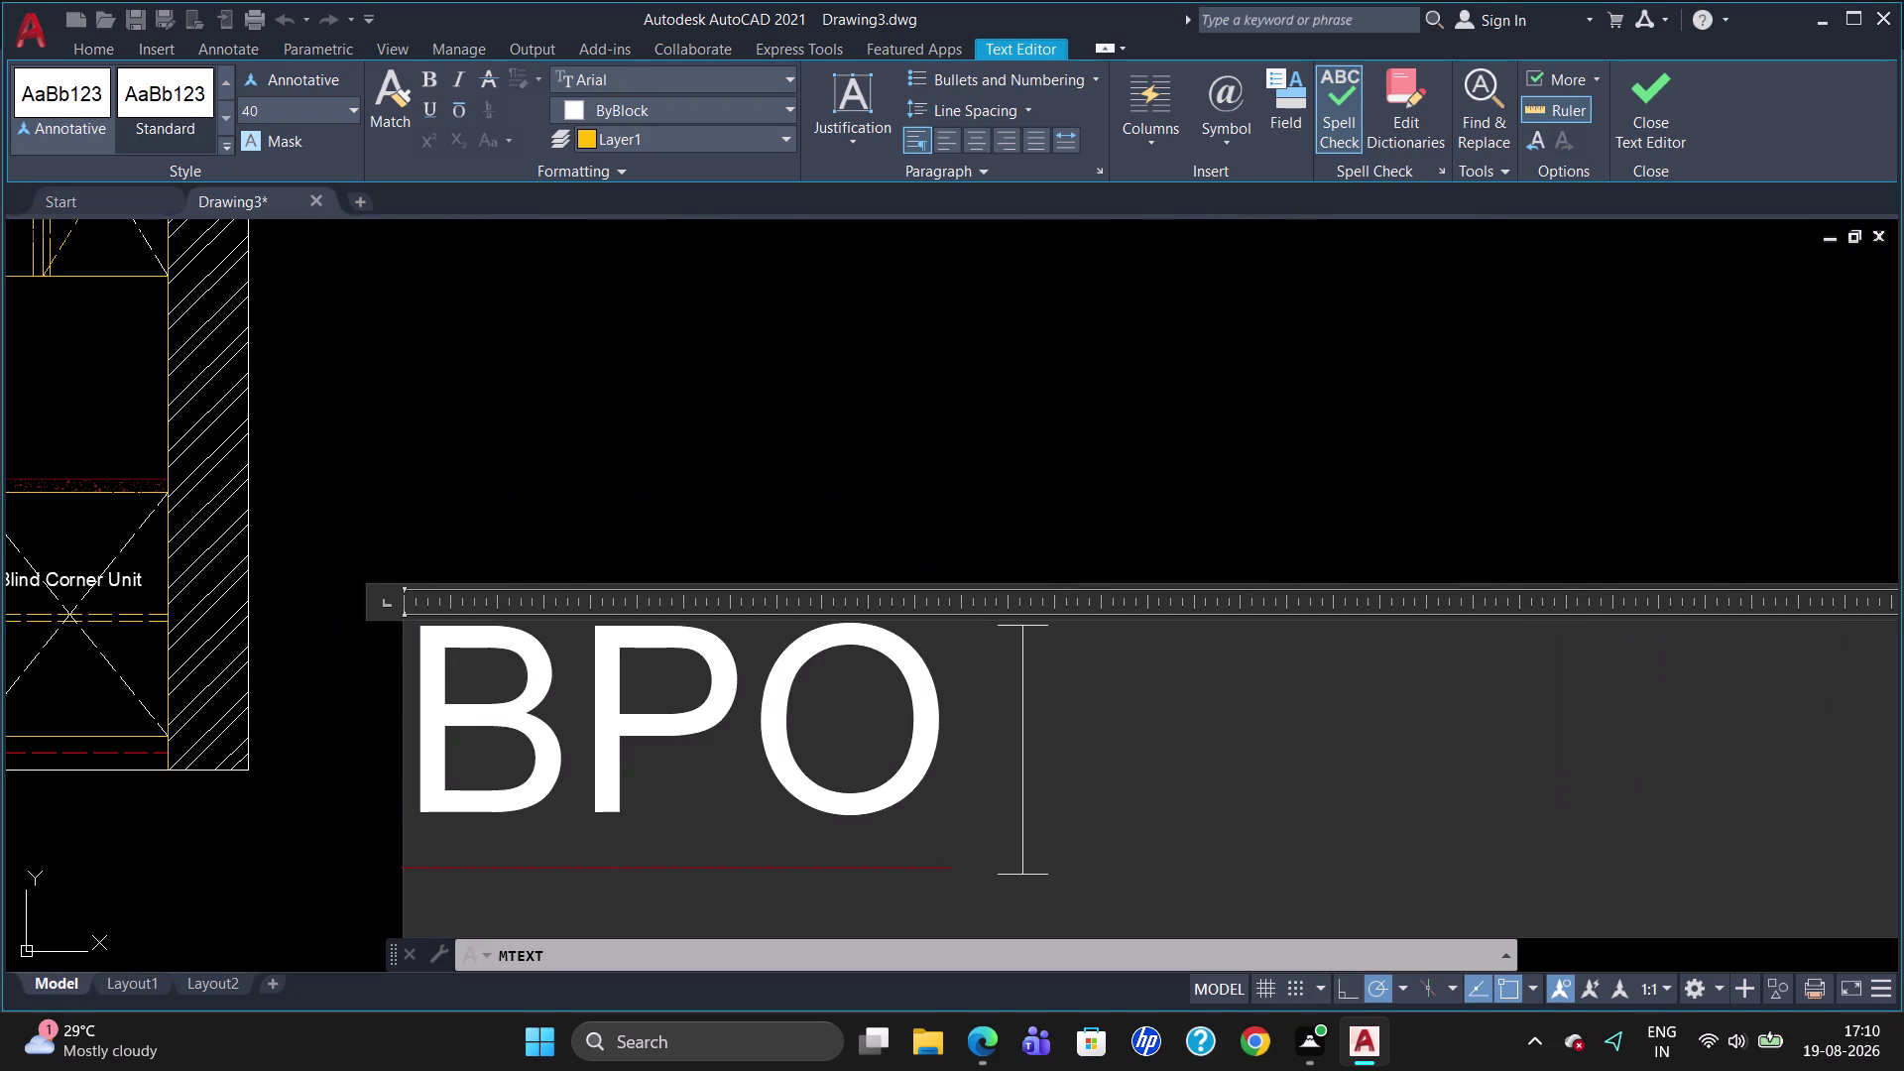
key(BackSpace)
key(minus)
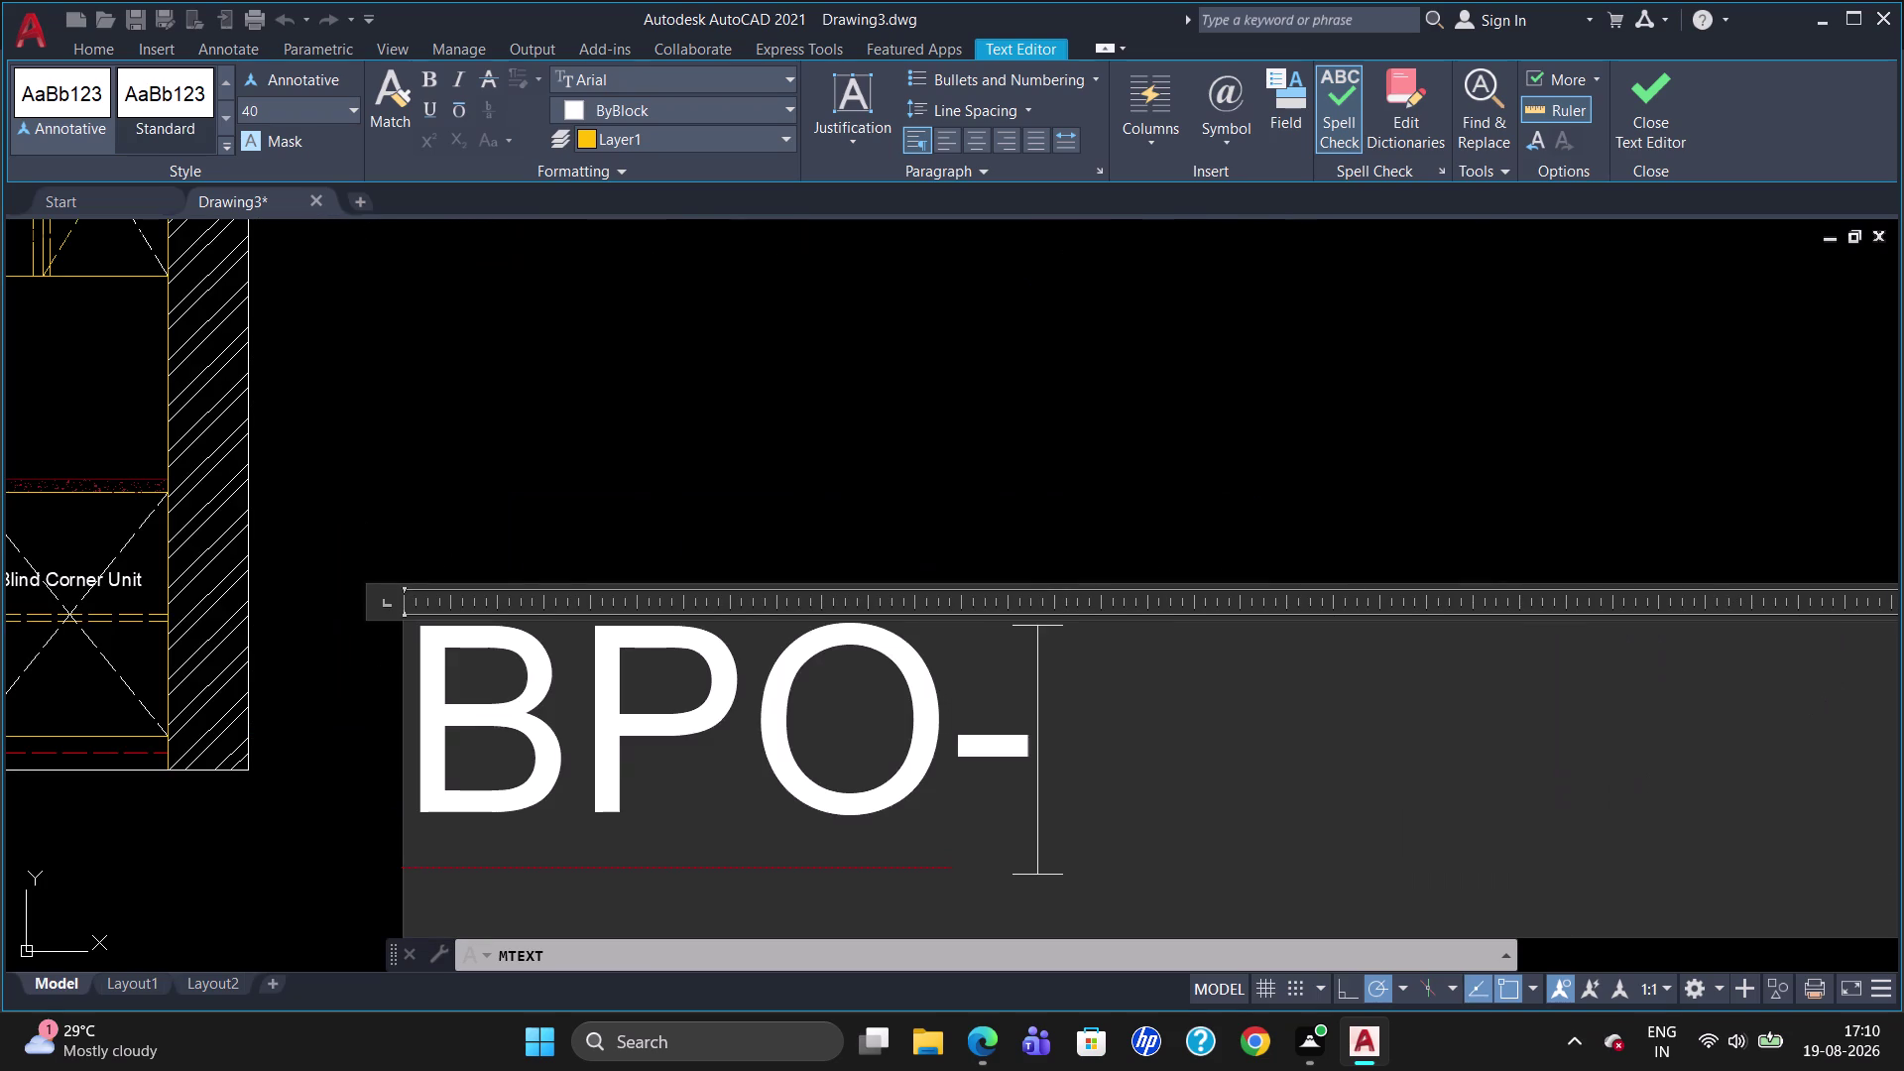
key(2)
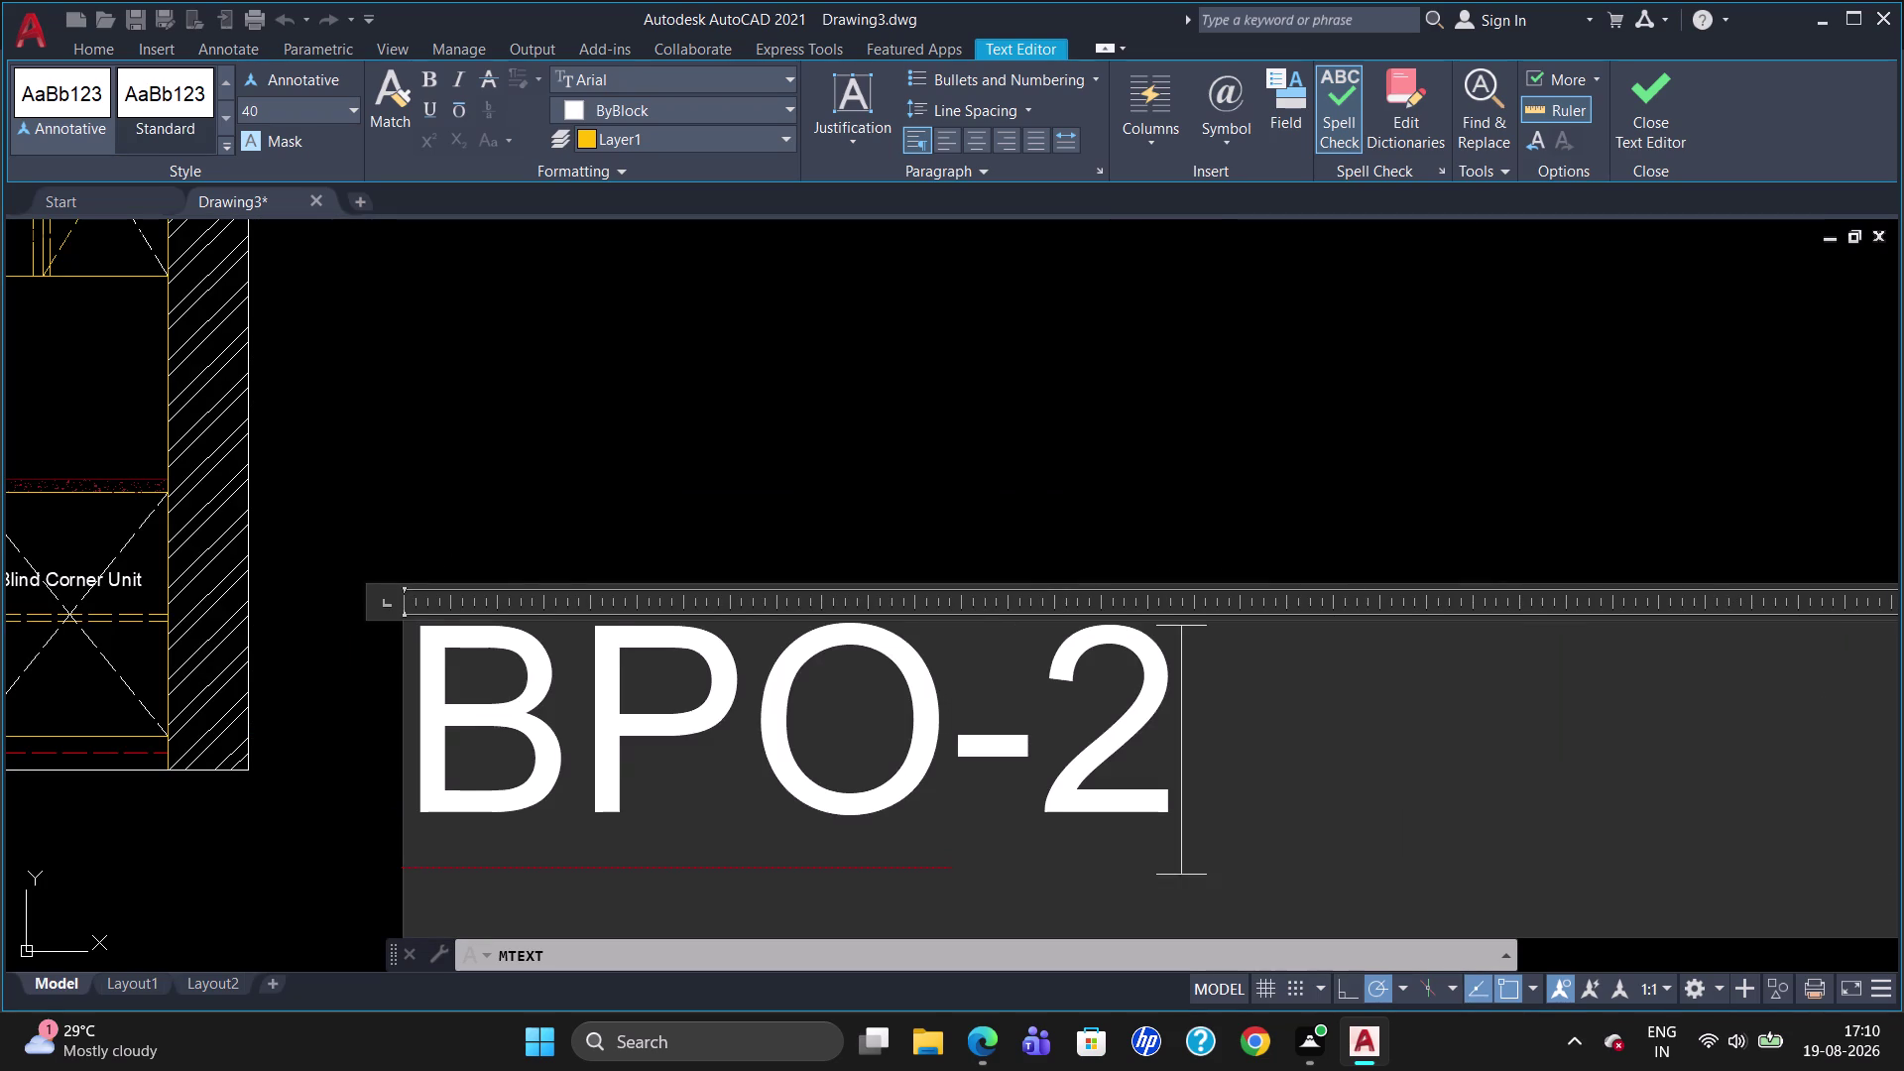
key(y)
key(BackSpace)
key(t)
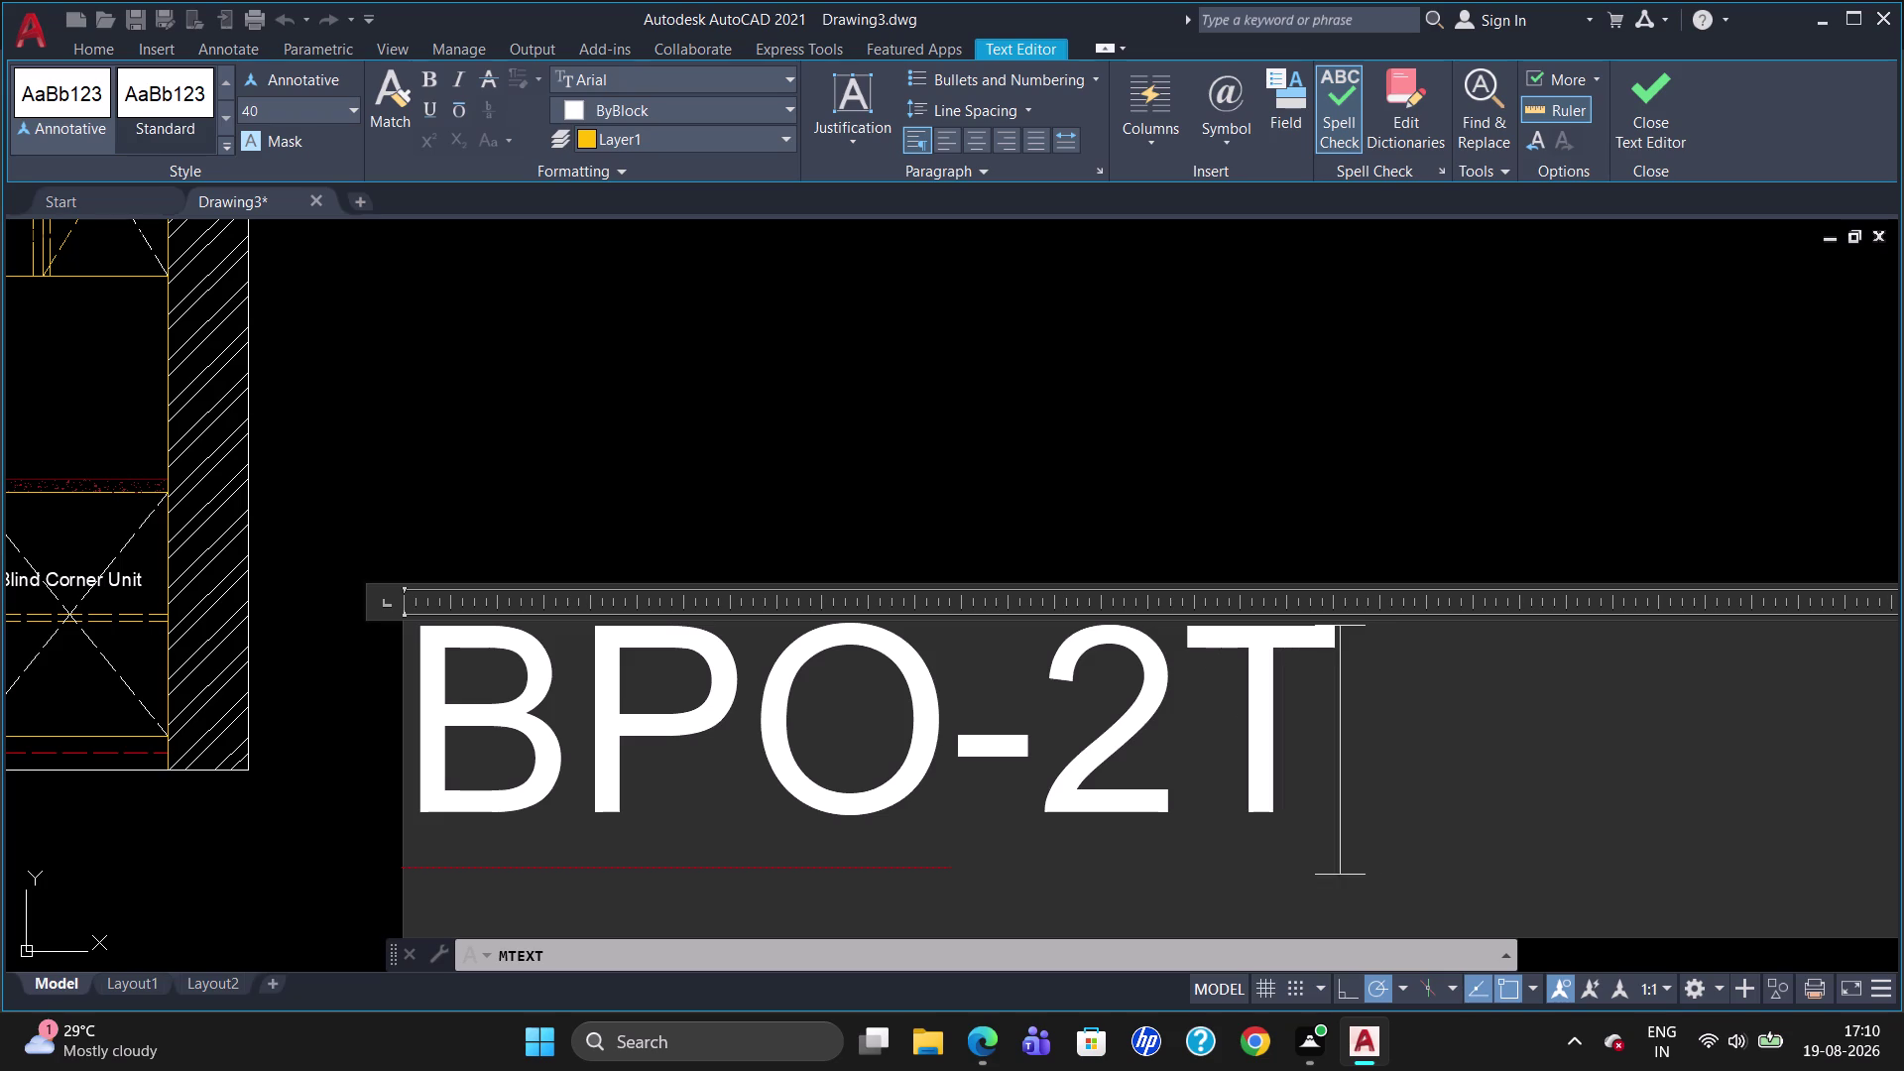
text(ier)
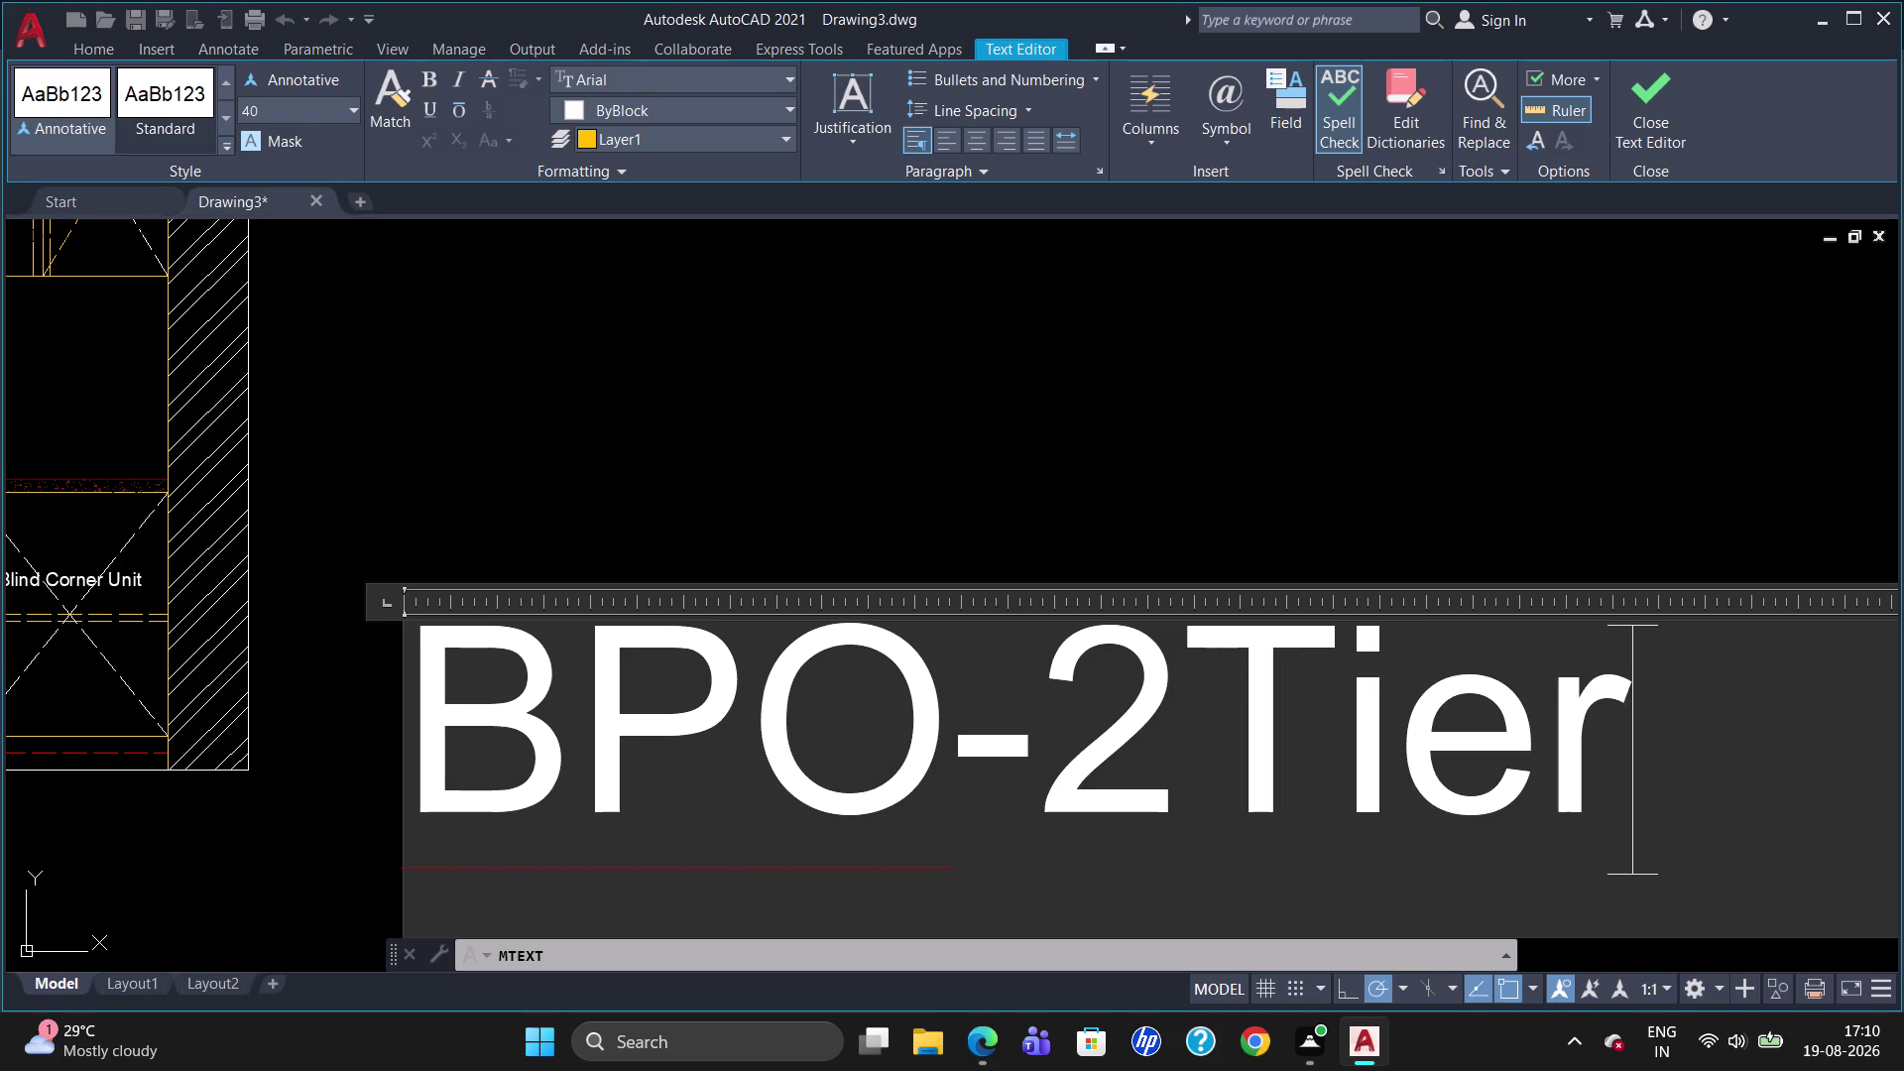
click(1592, 519)
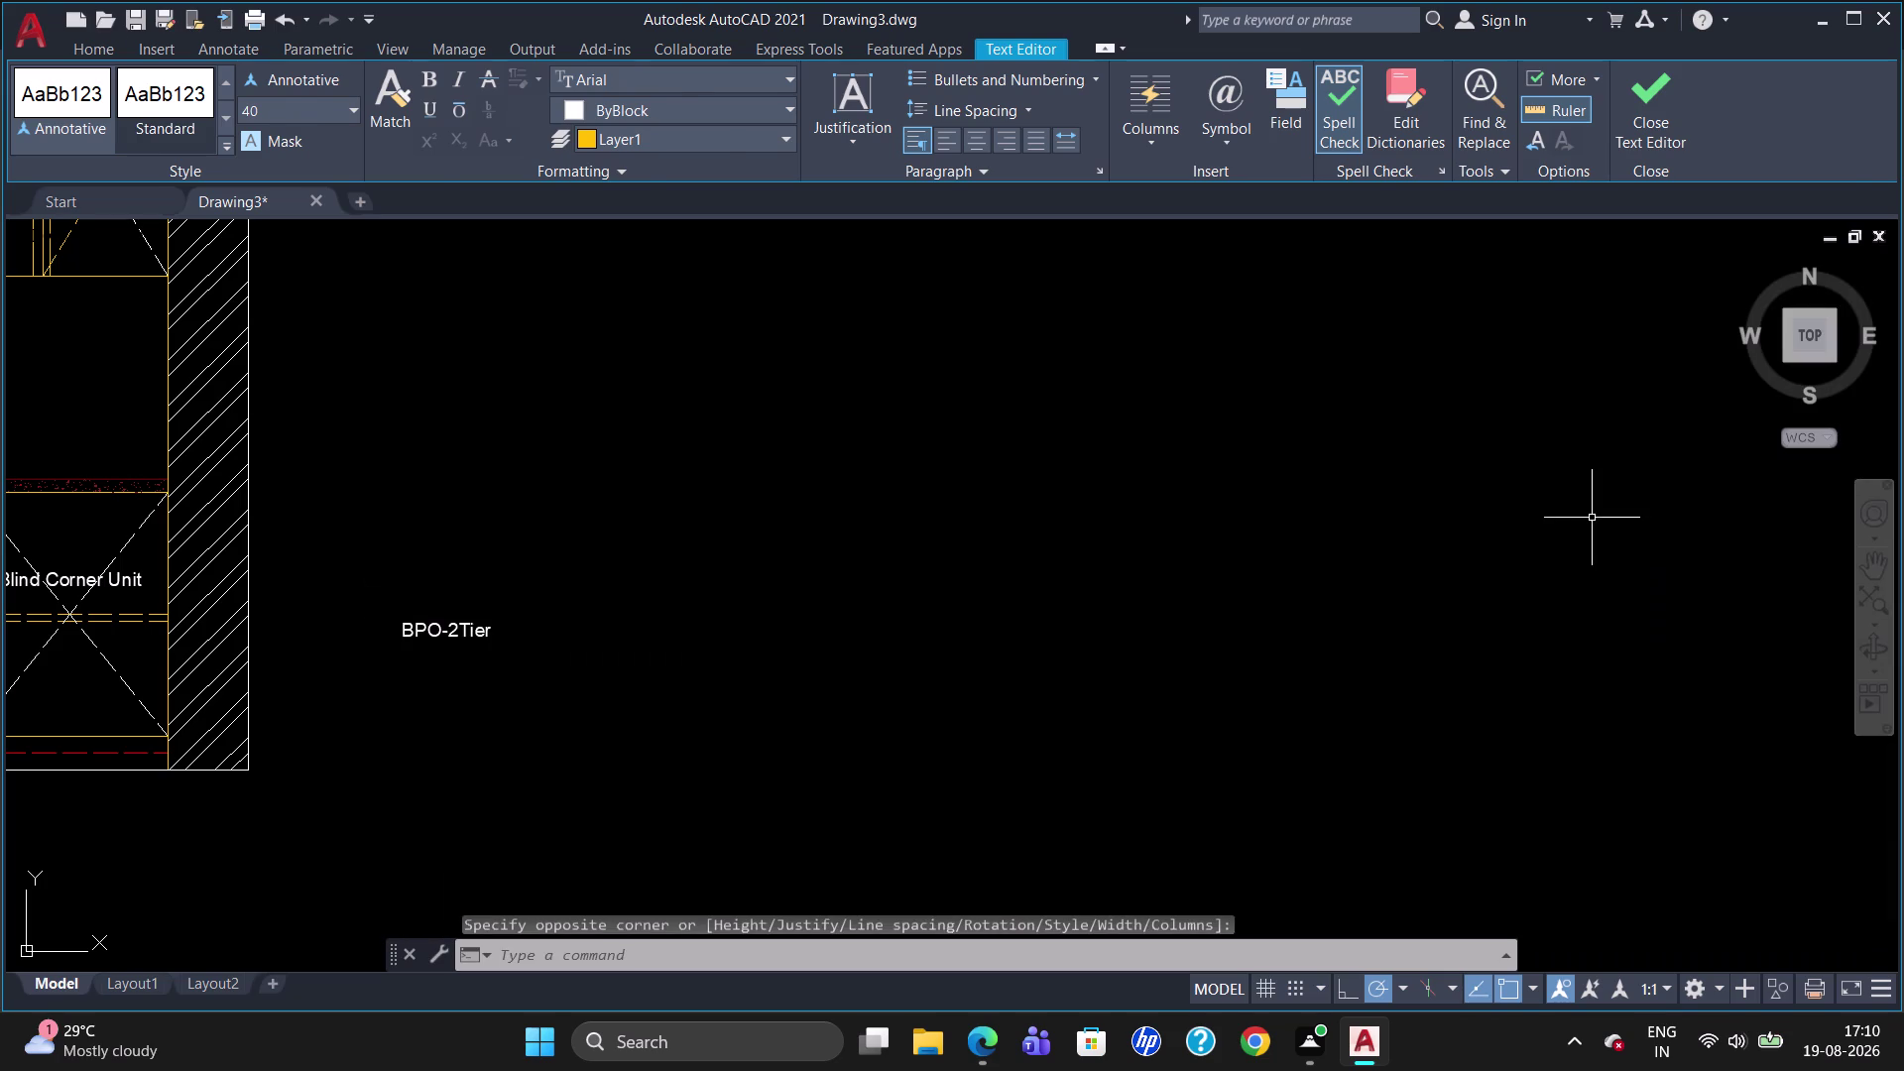
click(442, 639)
Rotate the BPO-2Tier label 90° so it stands vertically.
key(r)
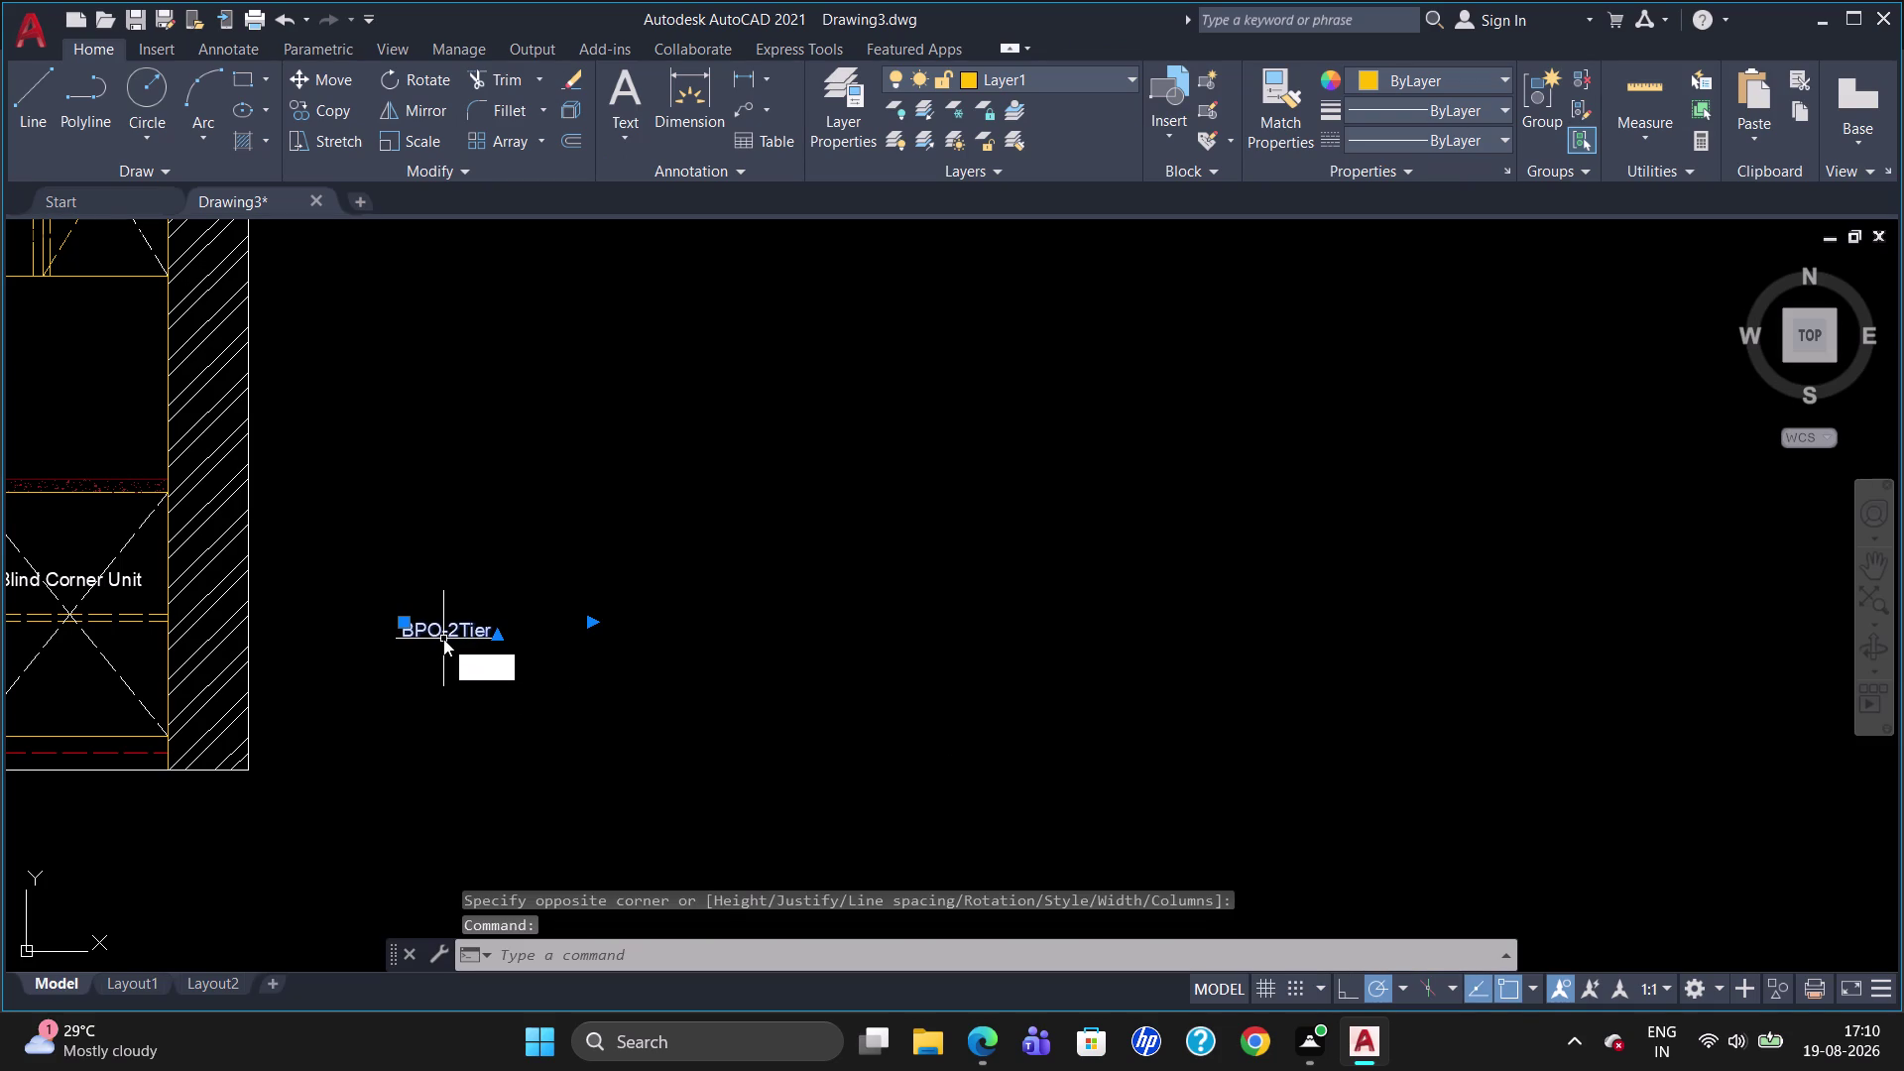
key(o)
key(Return)
click(425, 640)
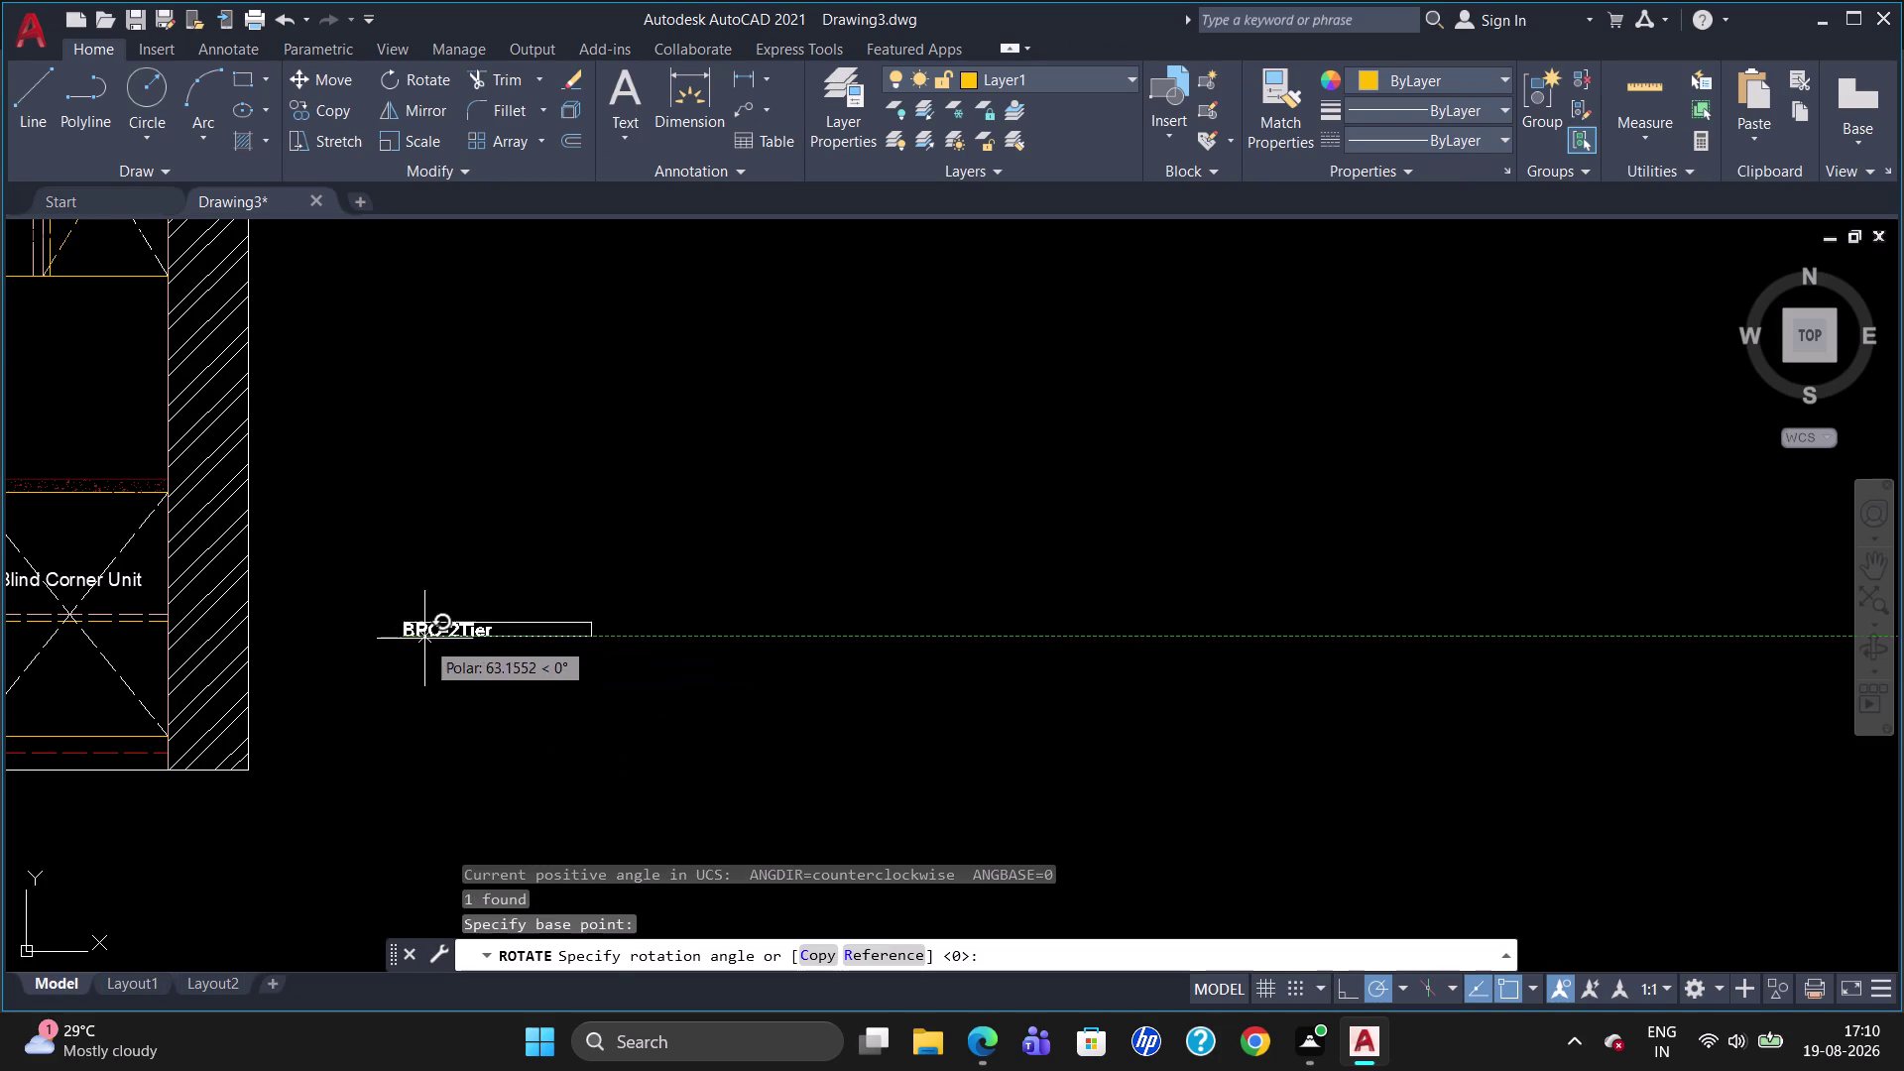
click(413, 468)
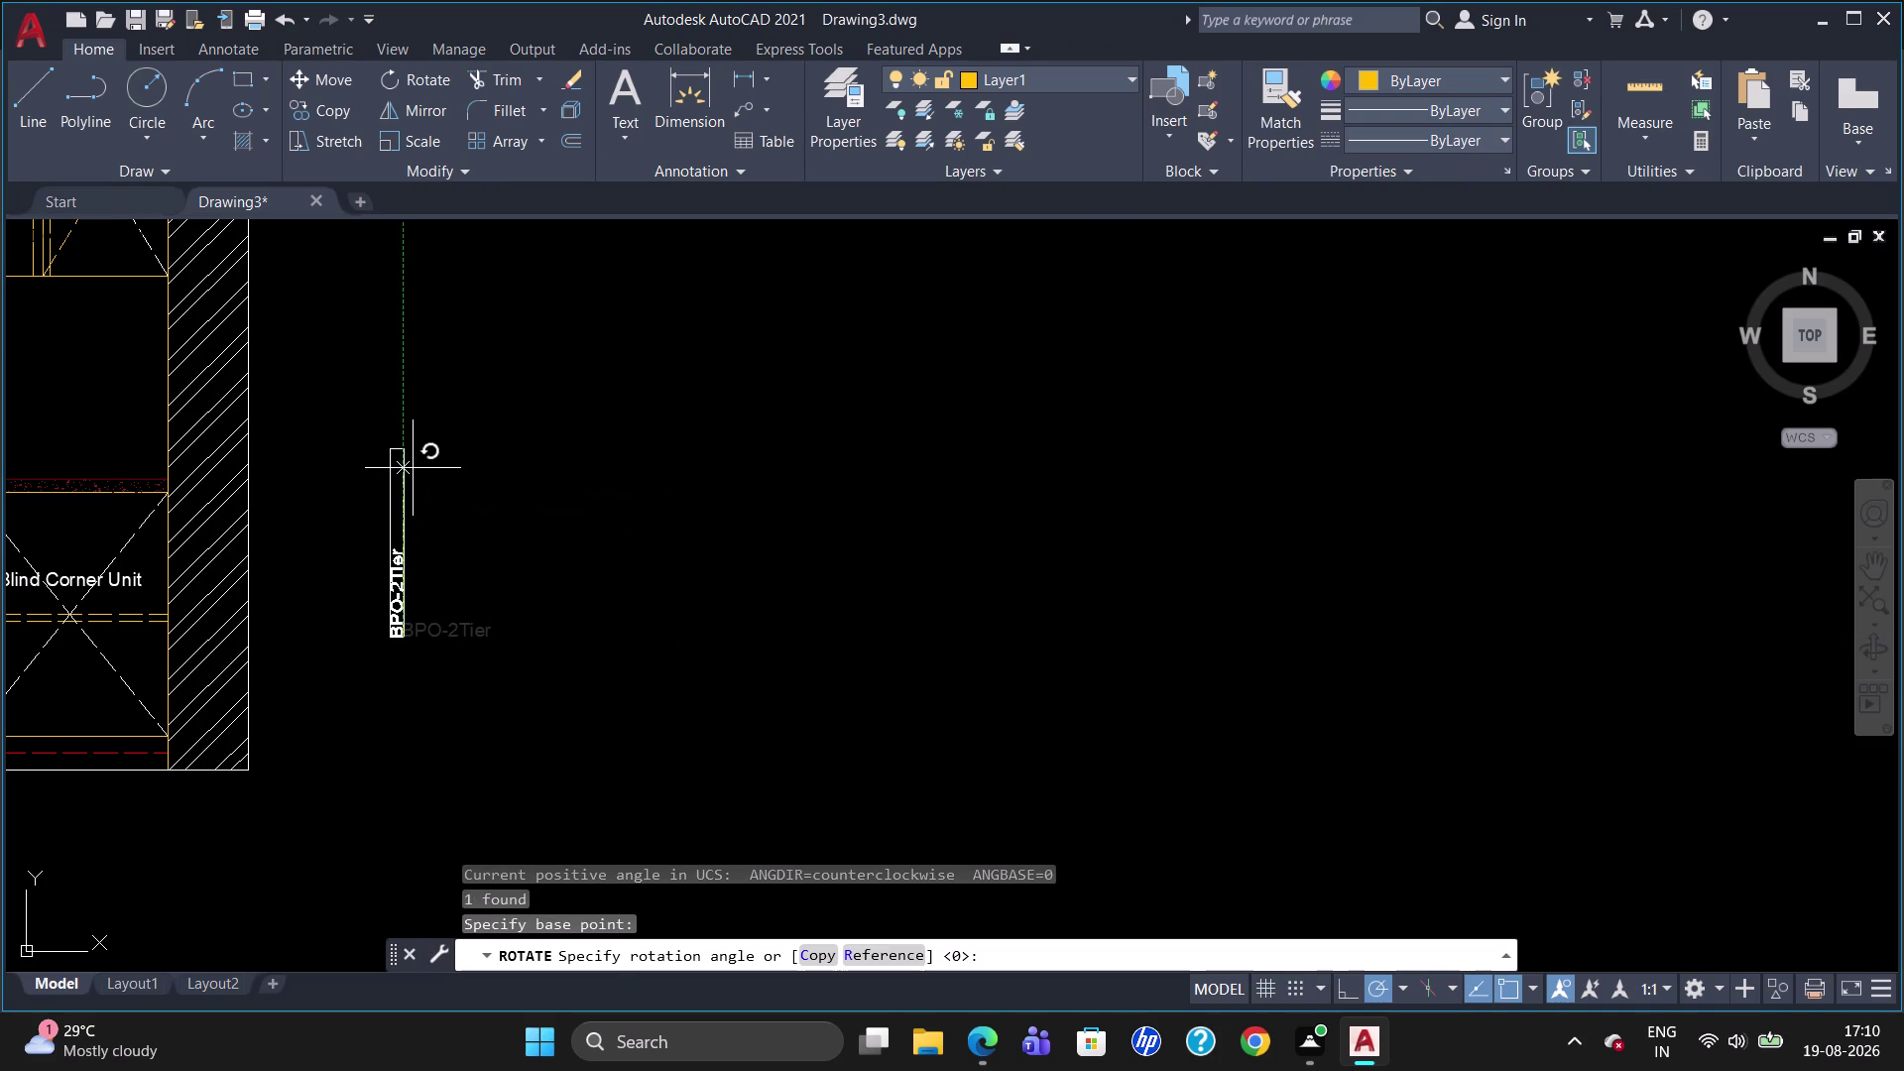
Move the vertical BPO-2Tier label into the narrow pull-out unit beside the drawers.
scroll(down, 3)
scroll(up, 3)
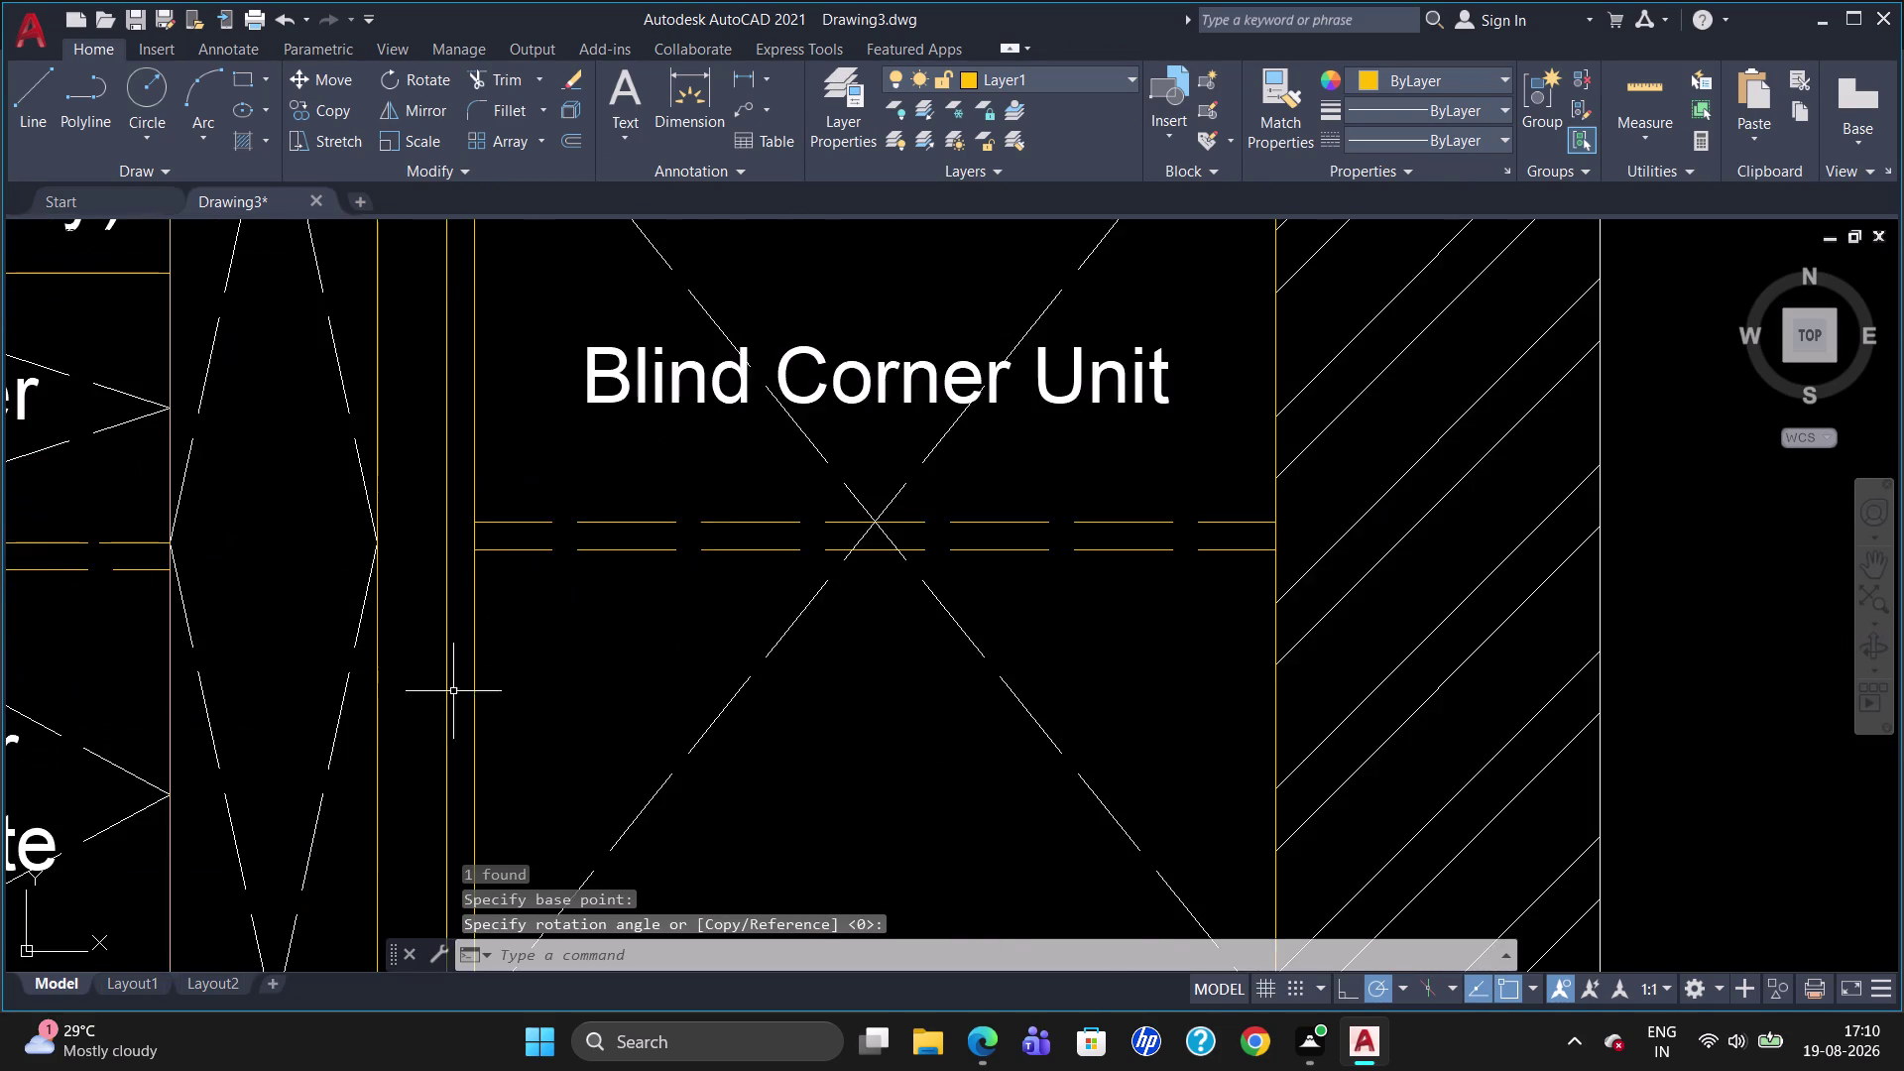
scroll(down, 3)
click(1155, 621)
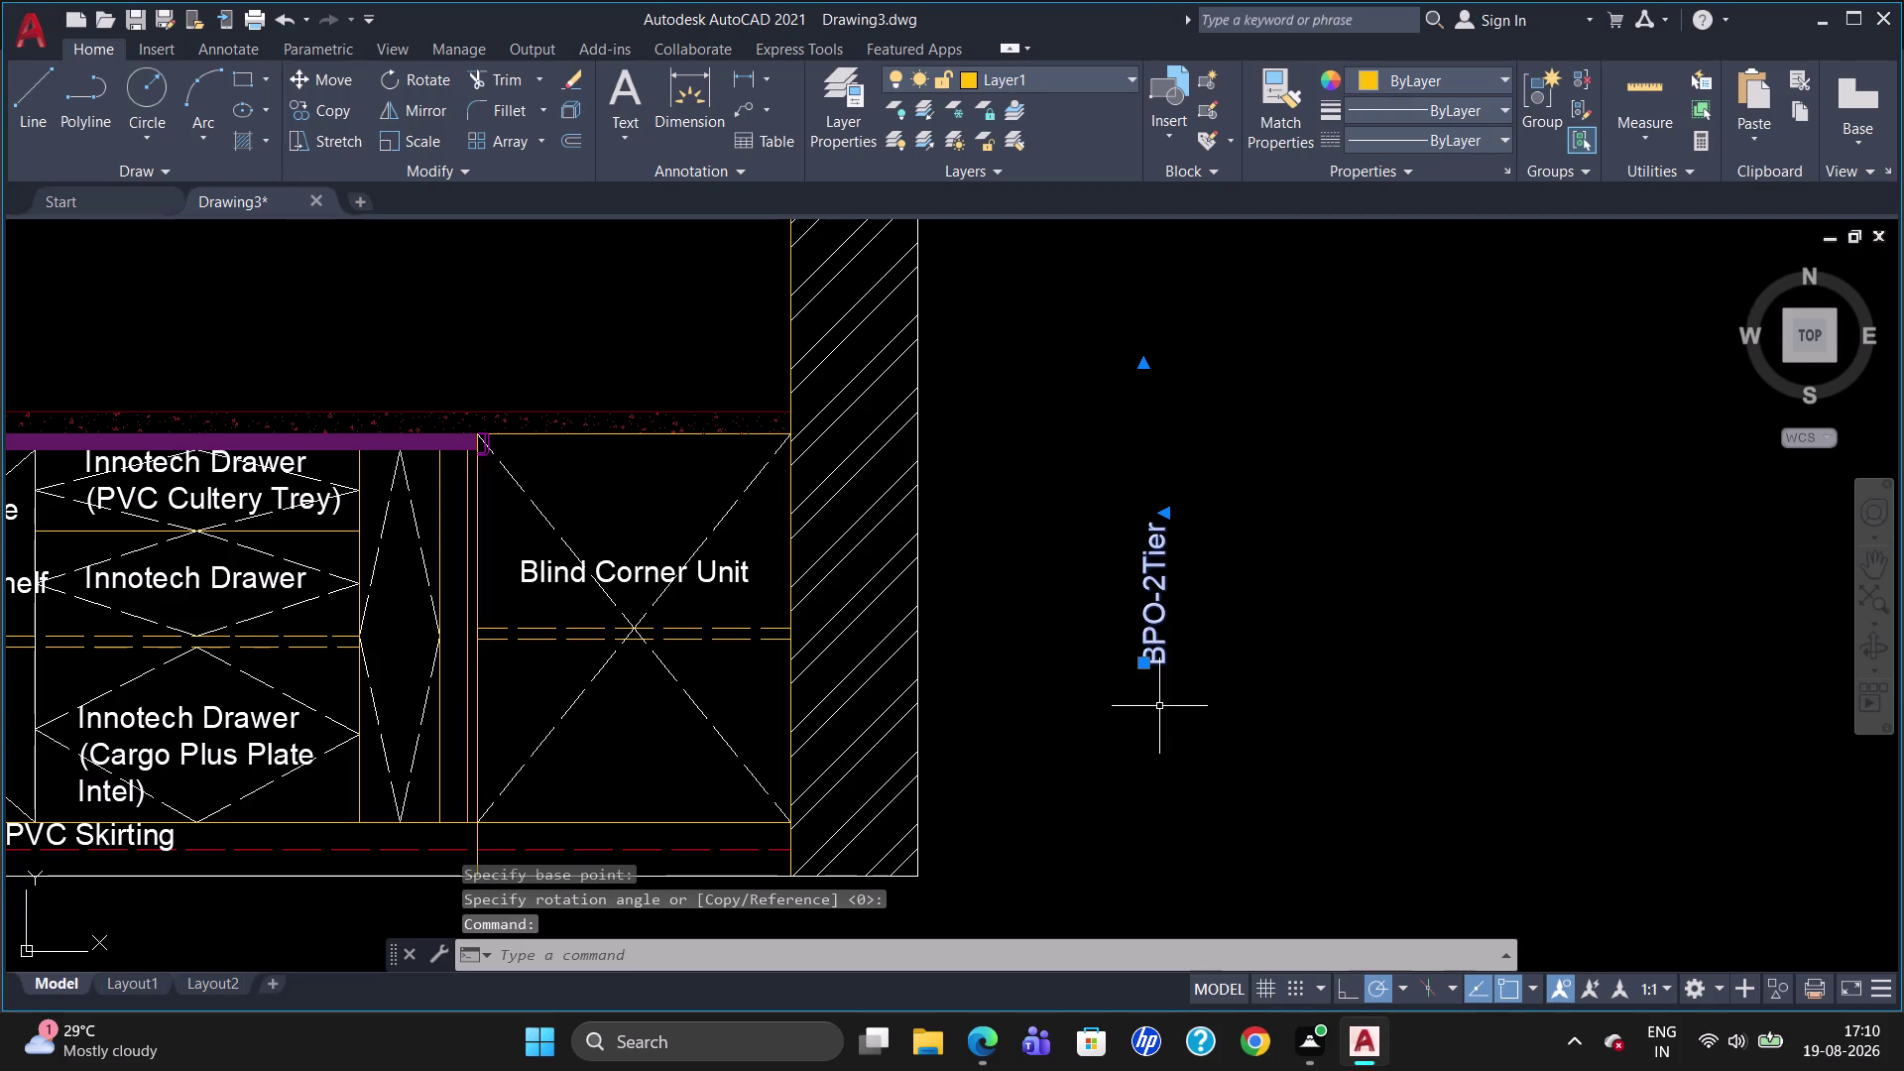
click(1148, 666)
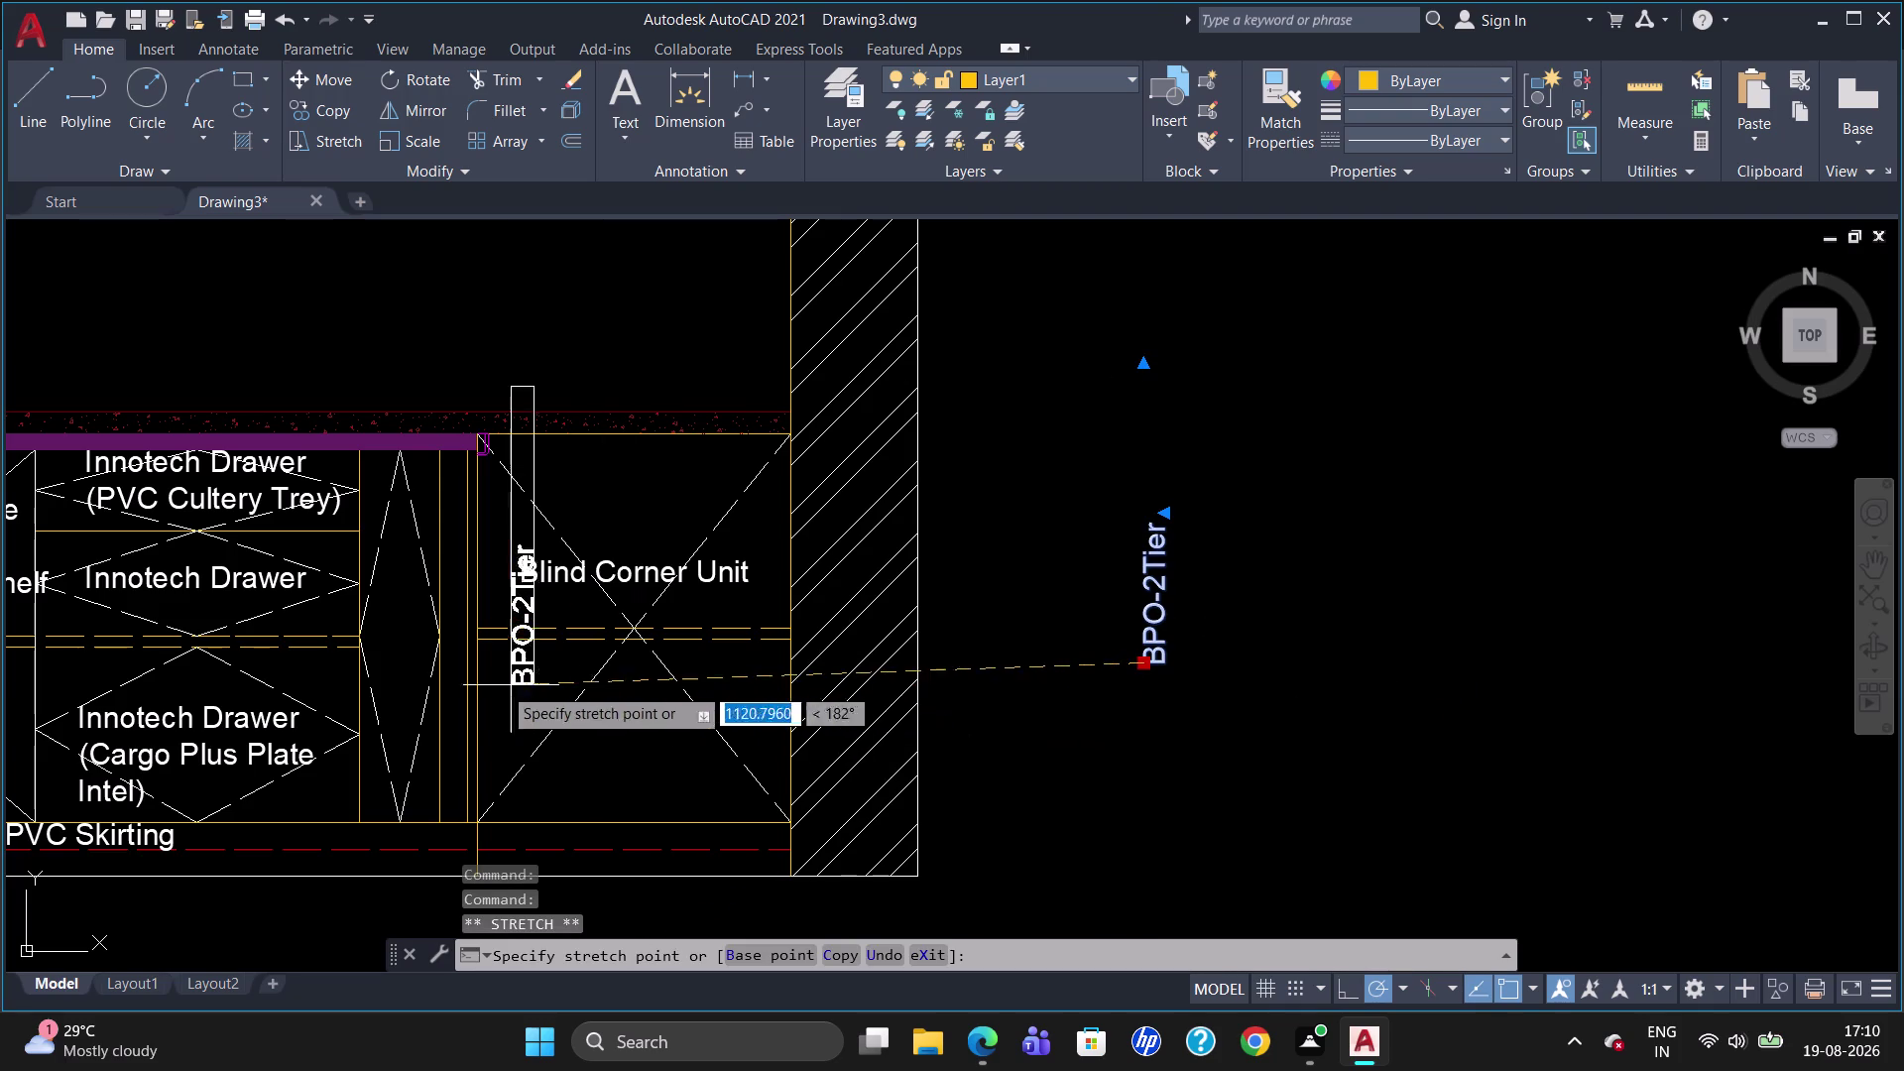
click(390, 705)
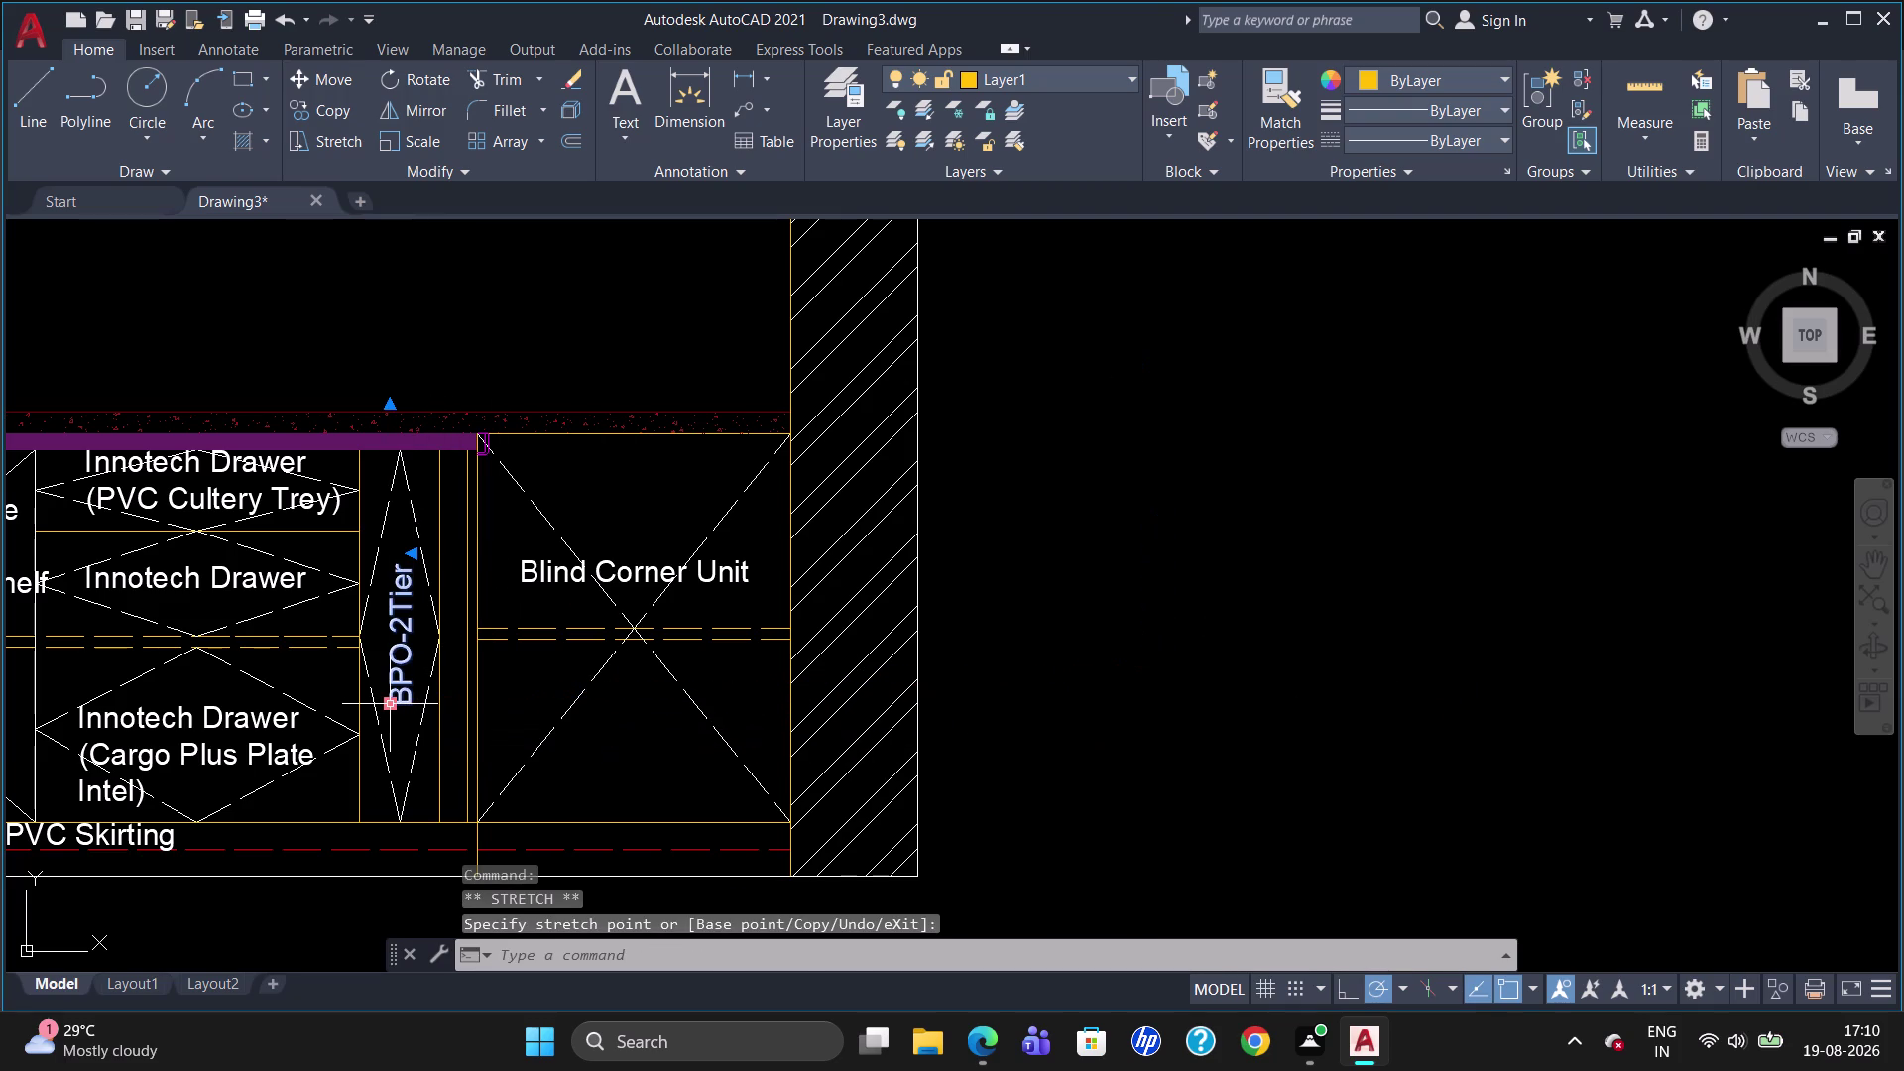
key(Escape)
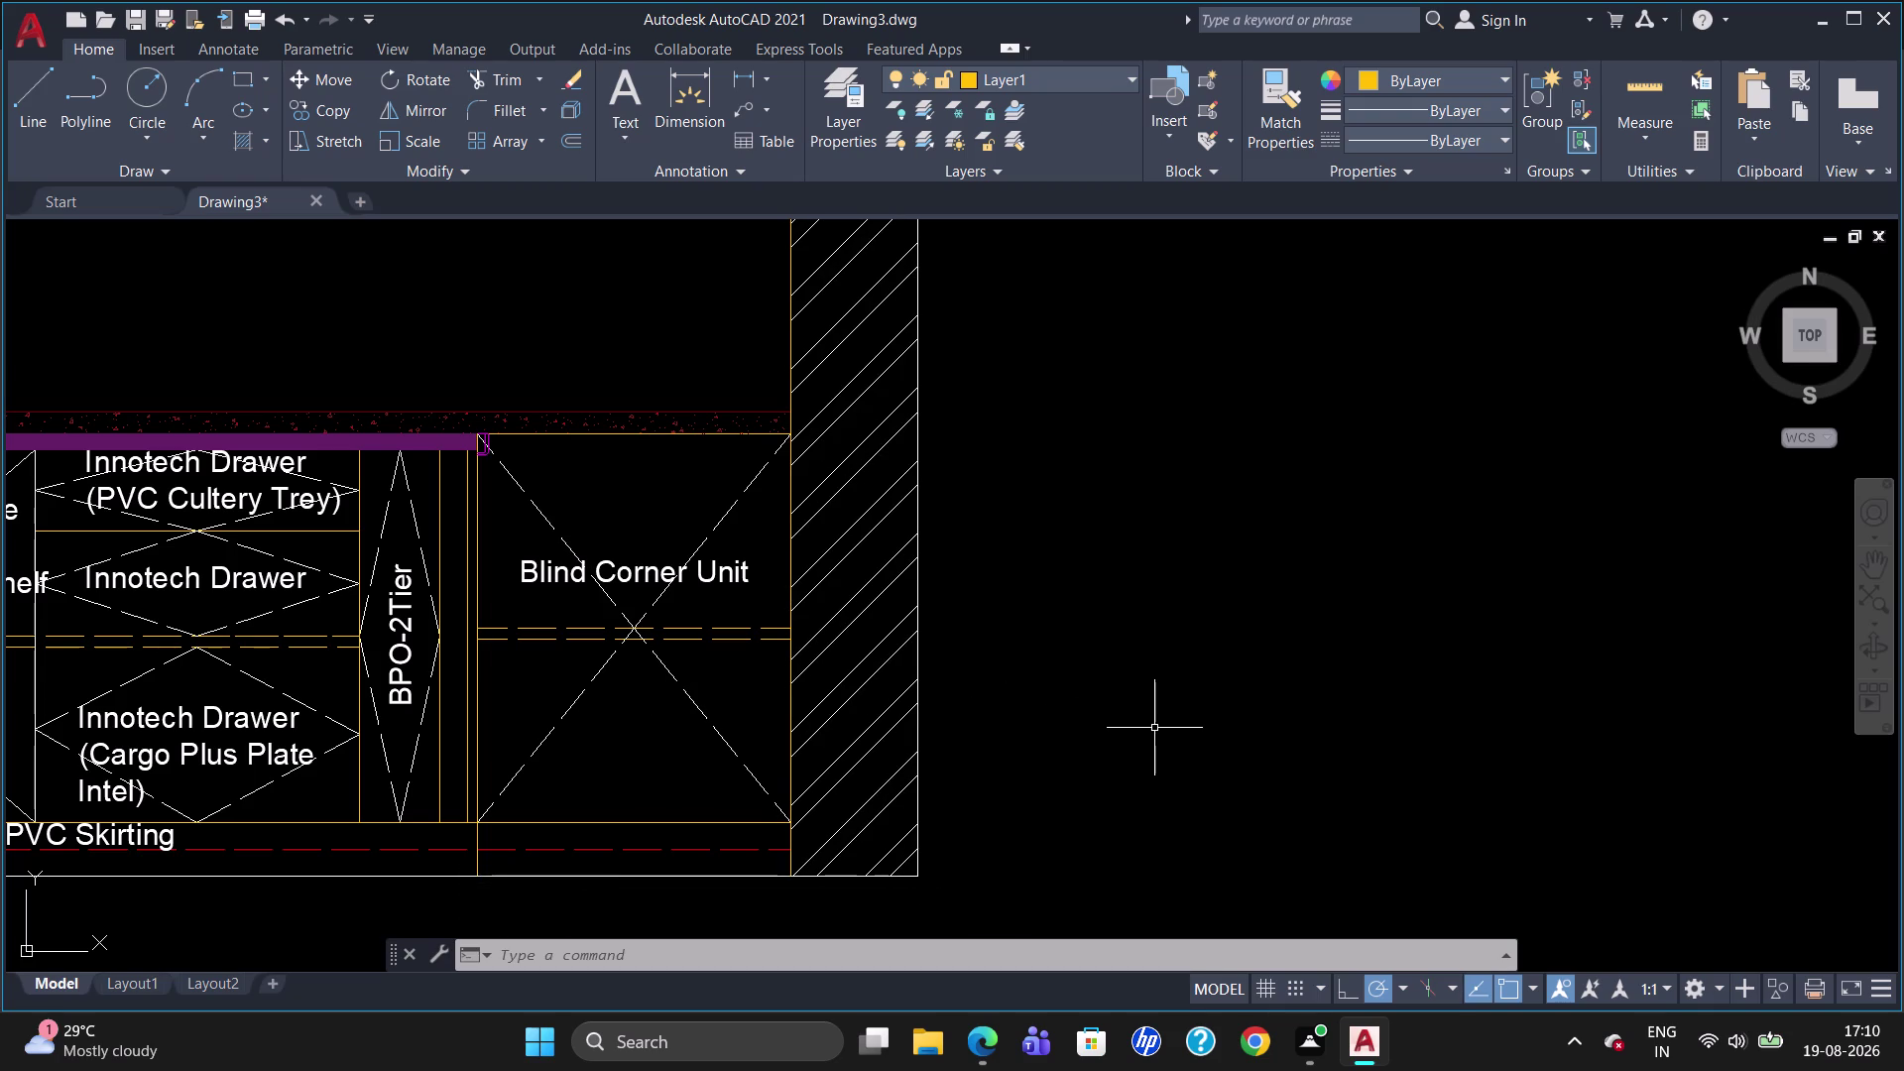
key(f)
key(BackSpace)
Draw a multiline text box for the new label.
key(t)
key(Return)
click(1133, 618)
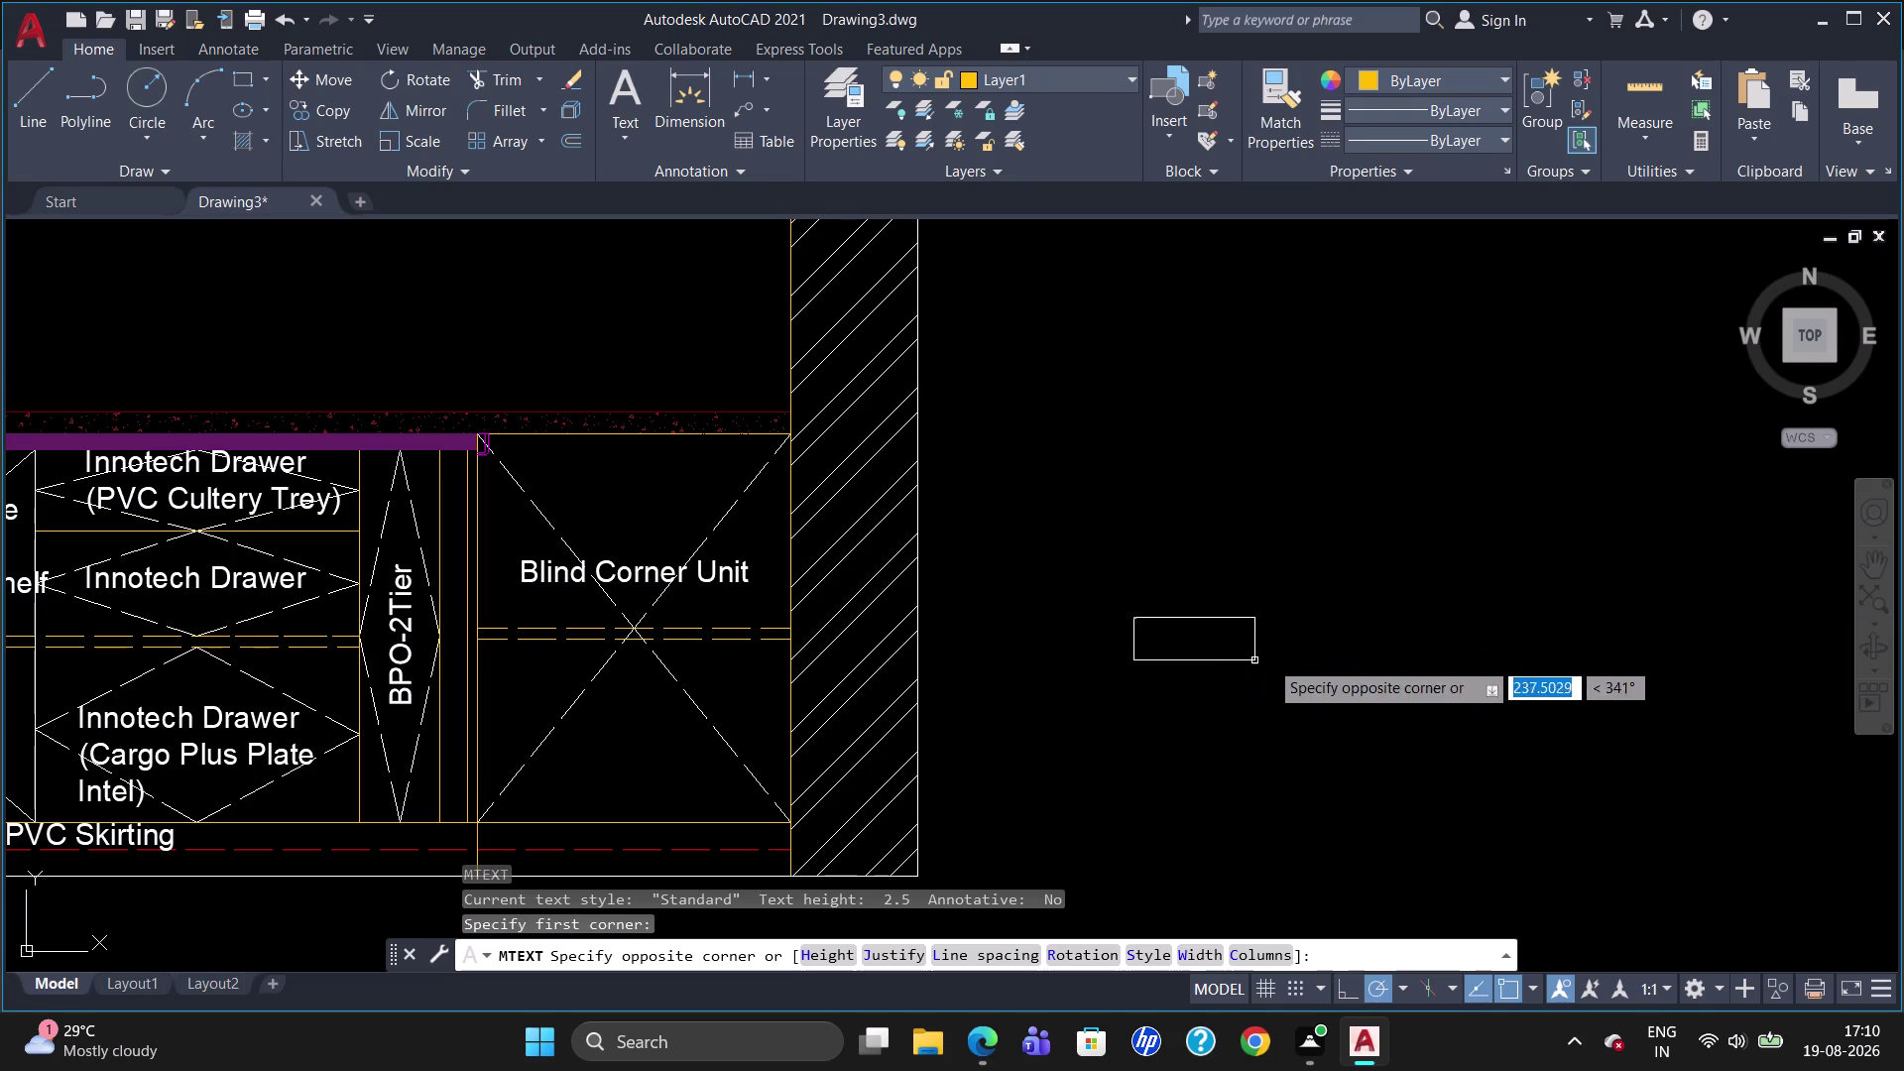
click(1341, 645)
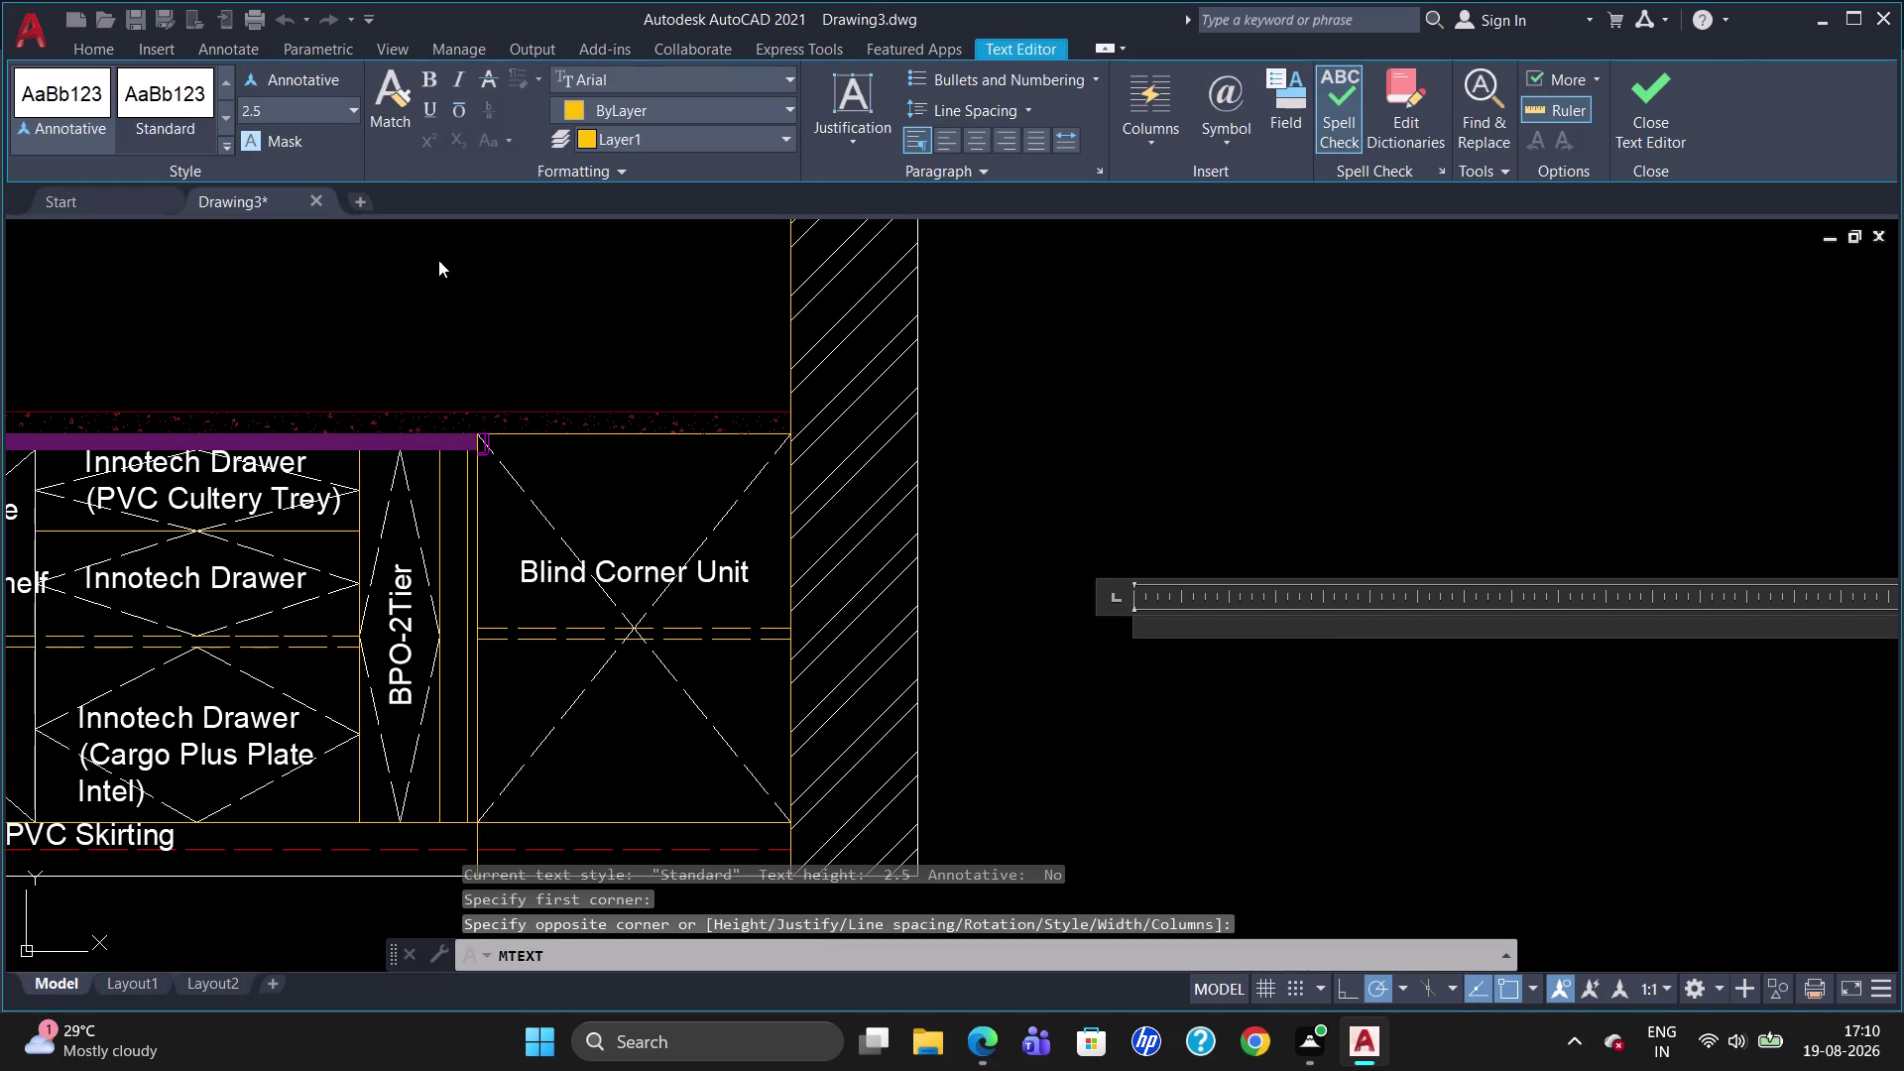
Set the text height to 40 and the colour to ByBlock.
click(302, 116)
key(BackSpace)
key(4)
key(0)
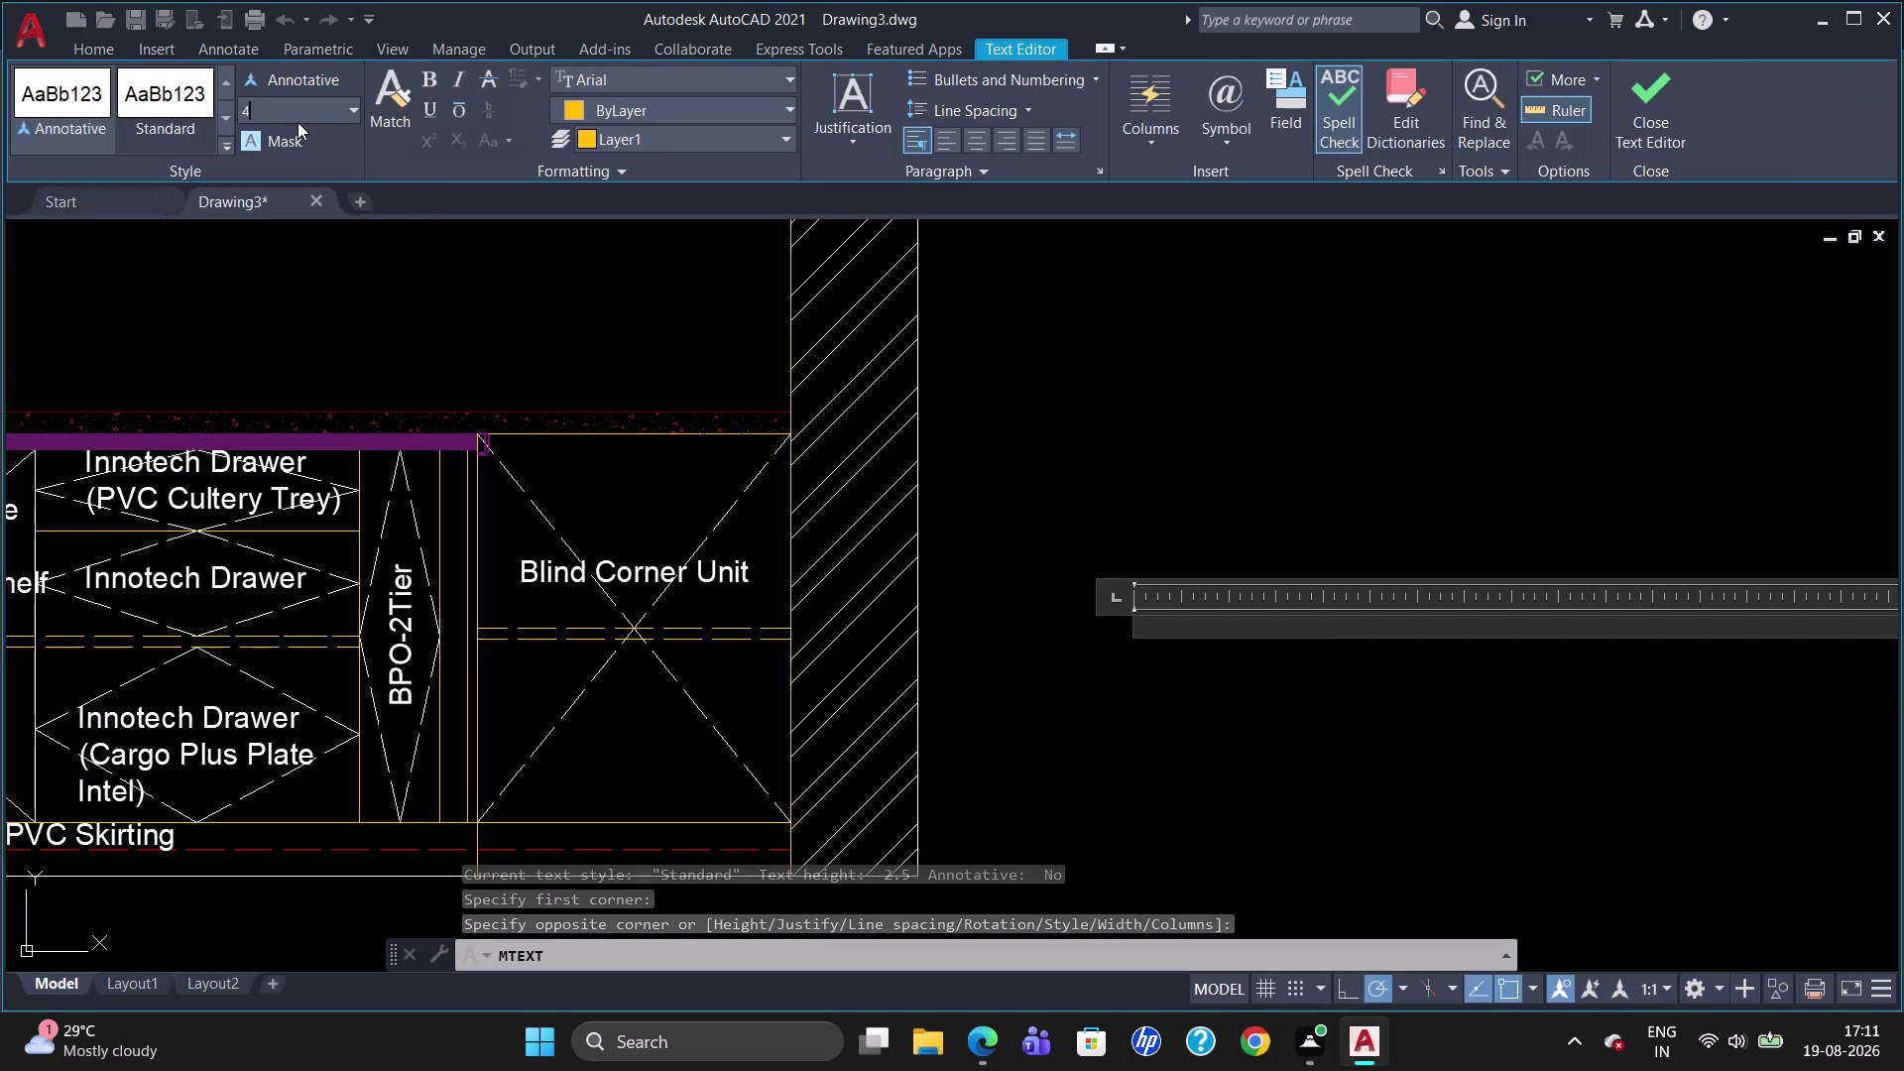
key(Return)
click(639, 108)
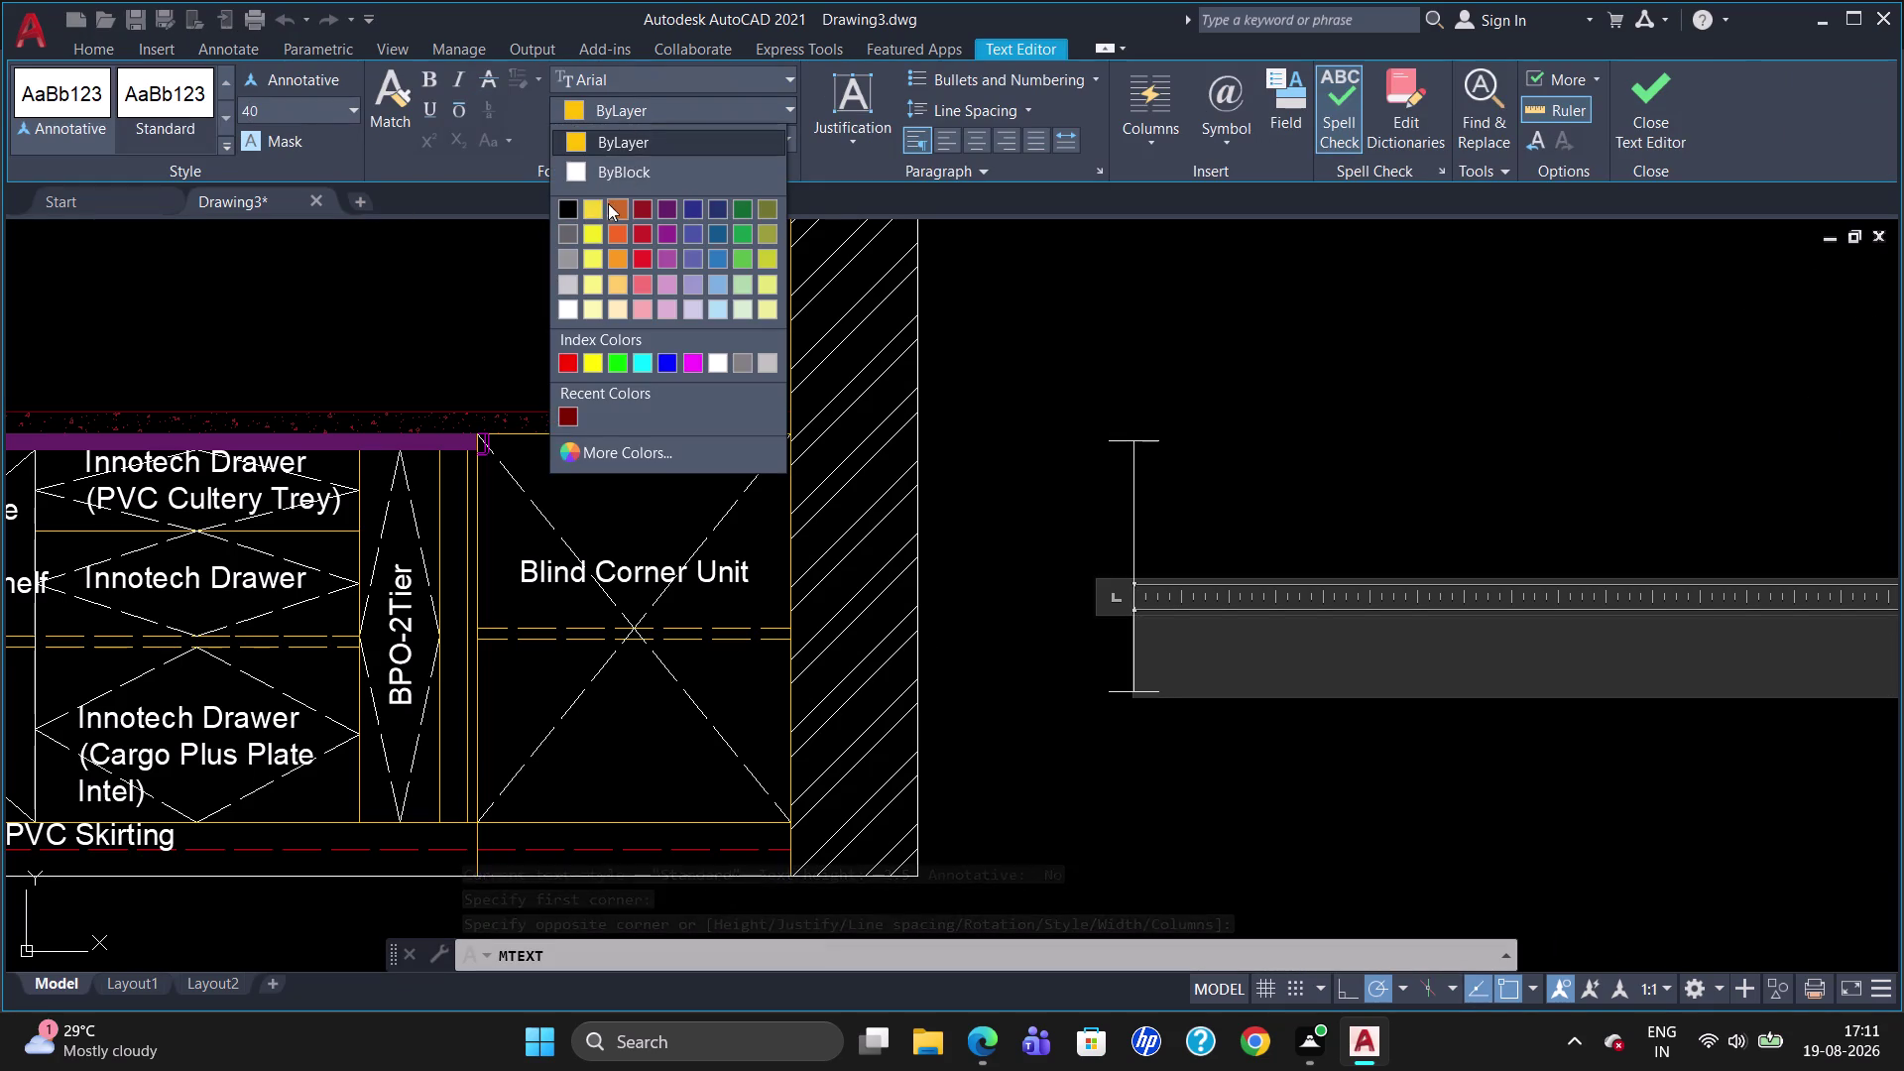
click(591, 171)
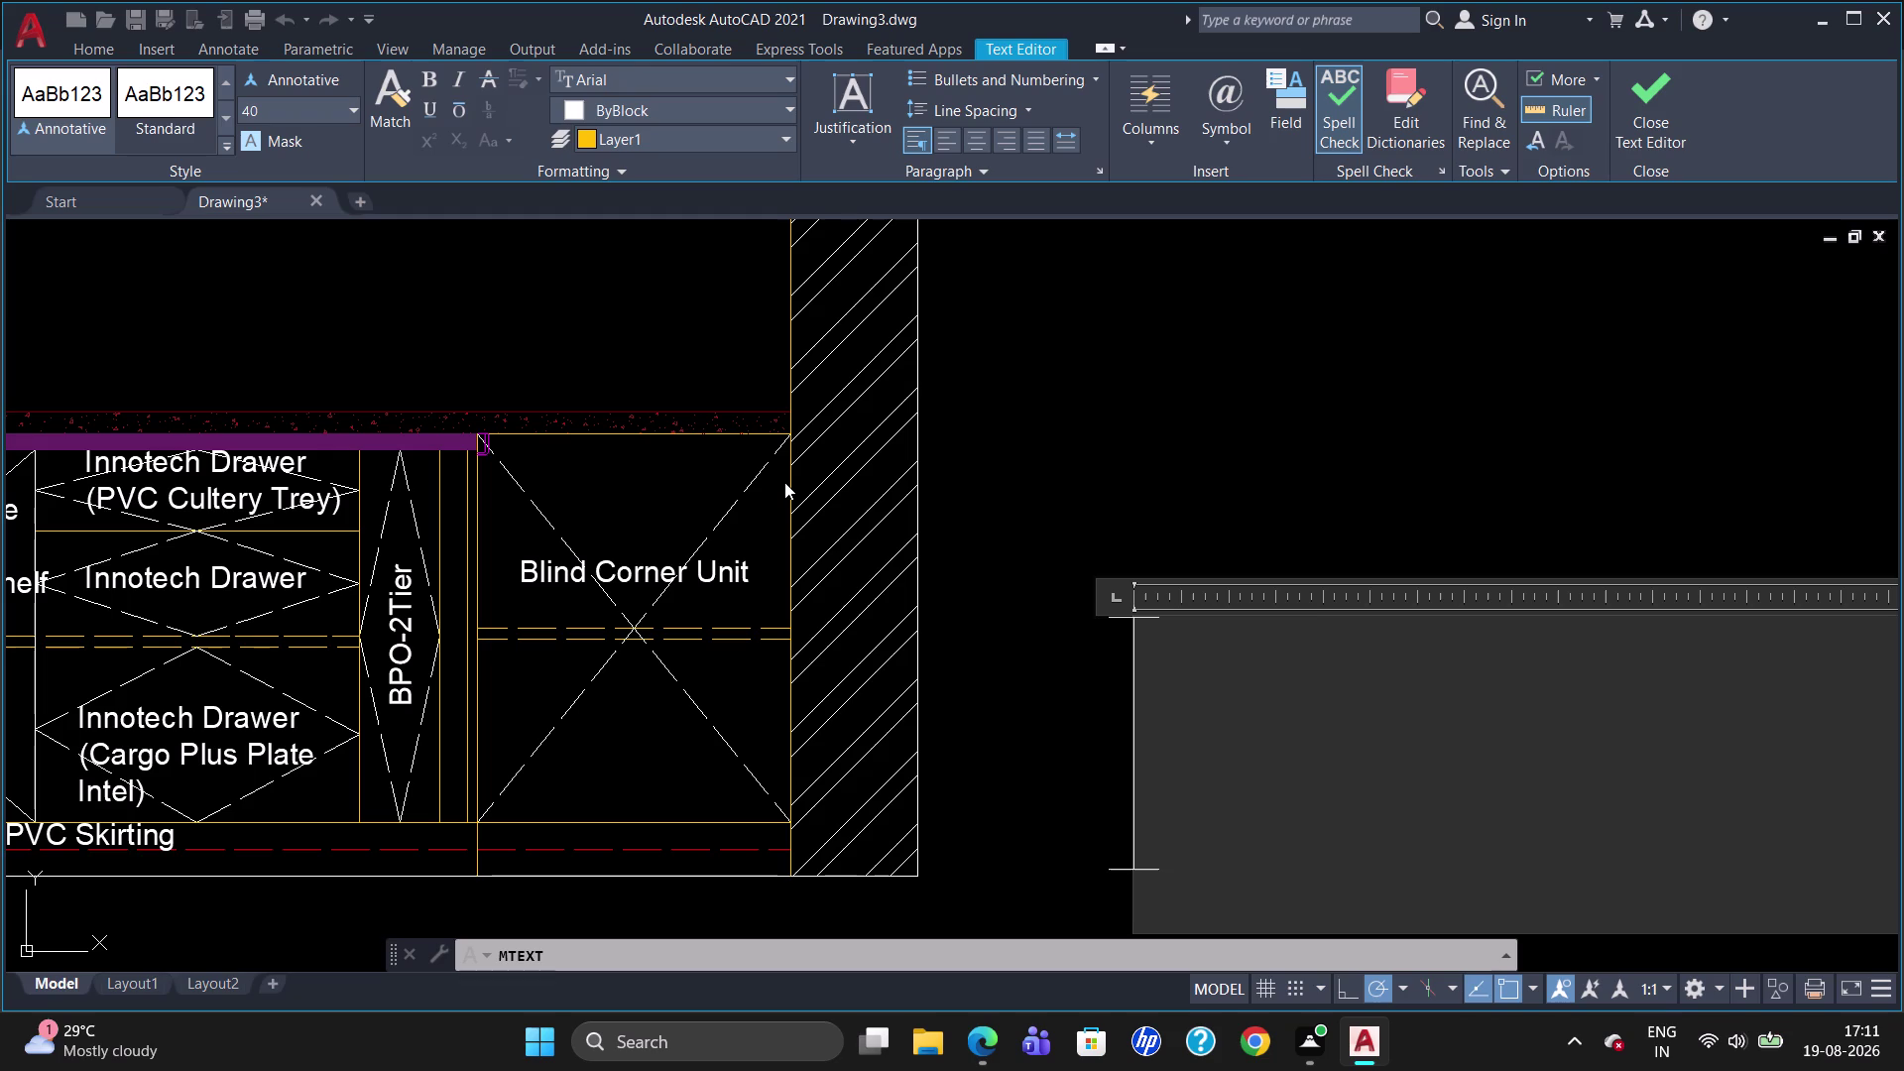
Enter the text 'Filler-1' and finish the label.
key(f)
text(ill)
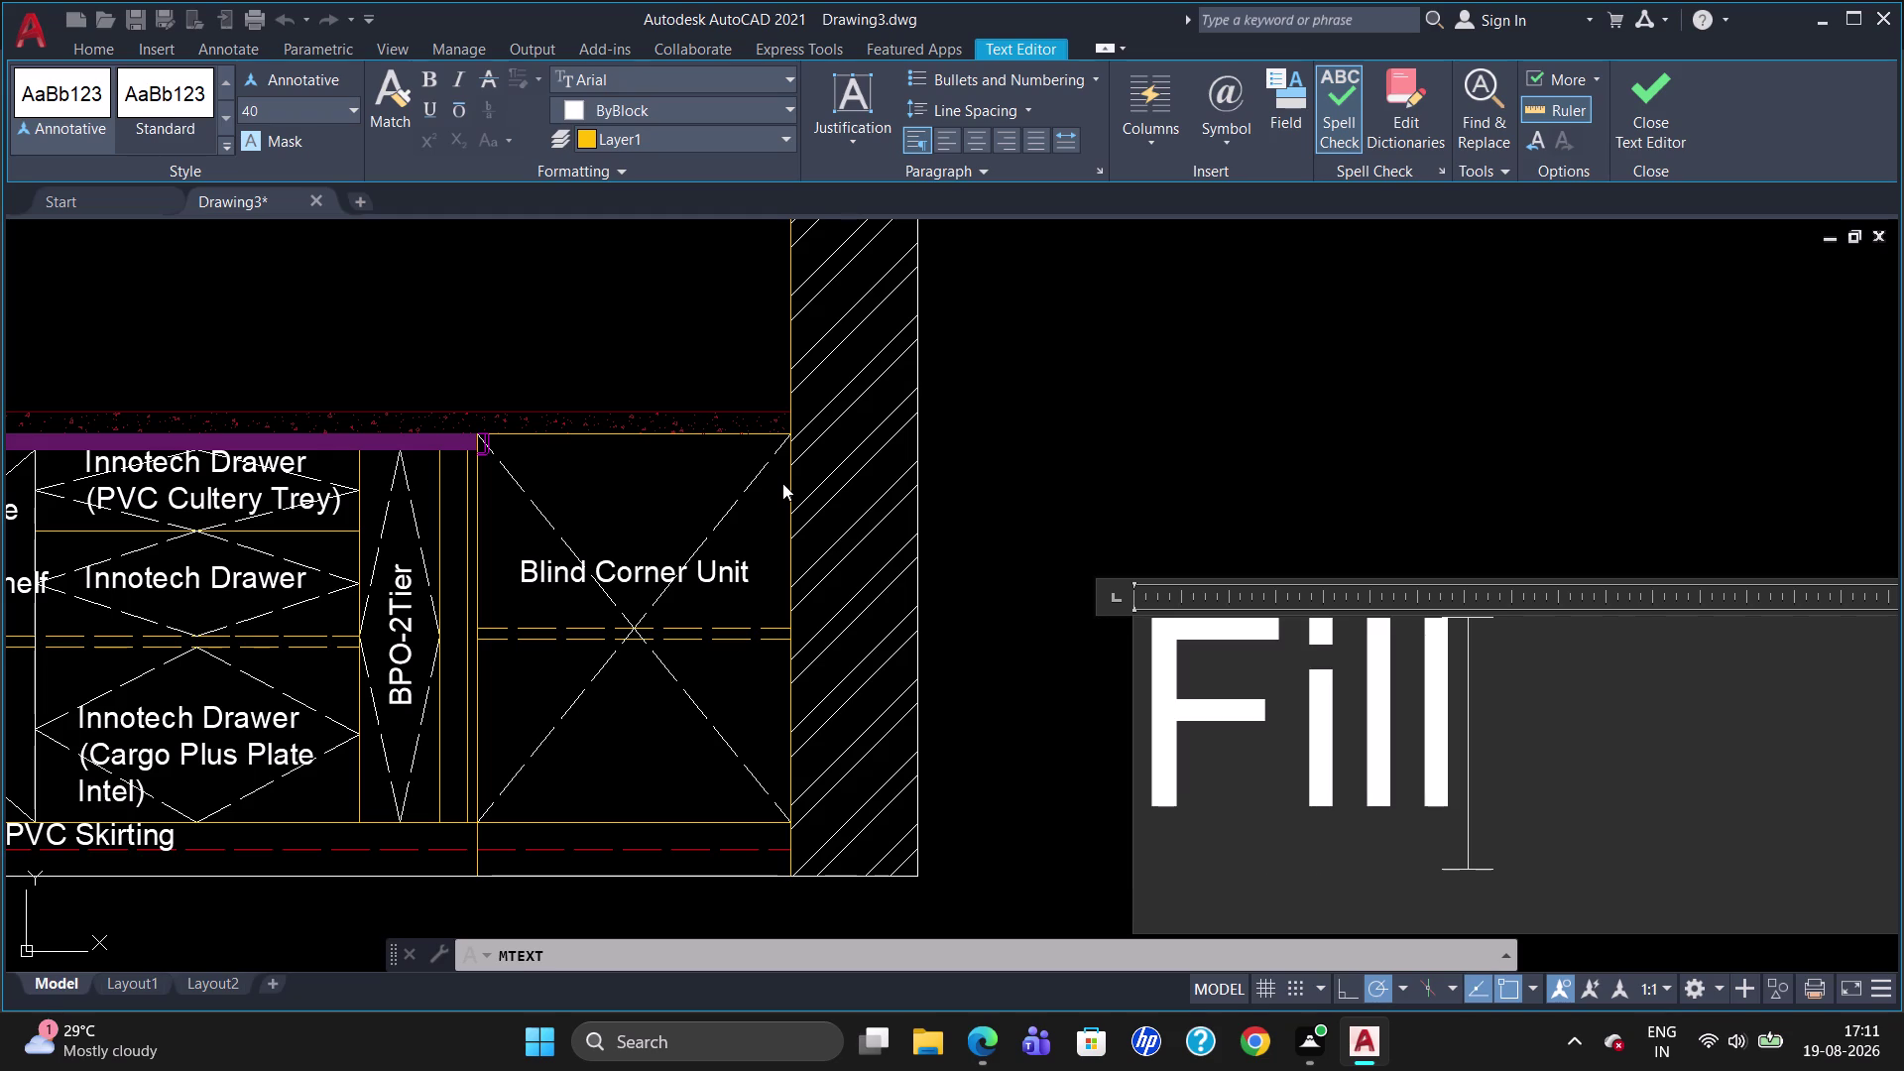
text(er)
text(-)
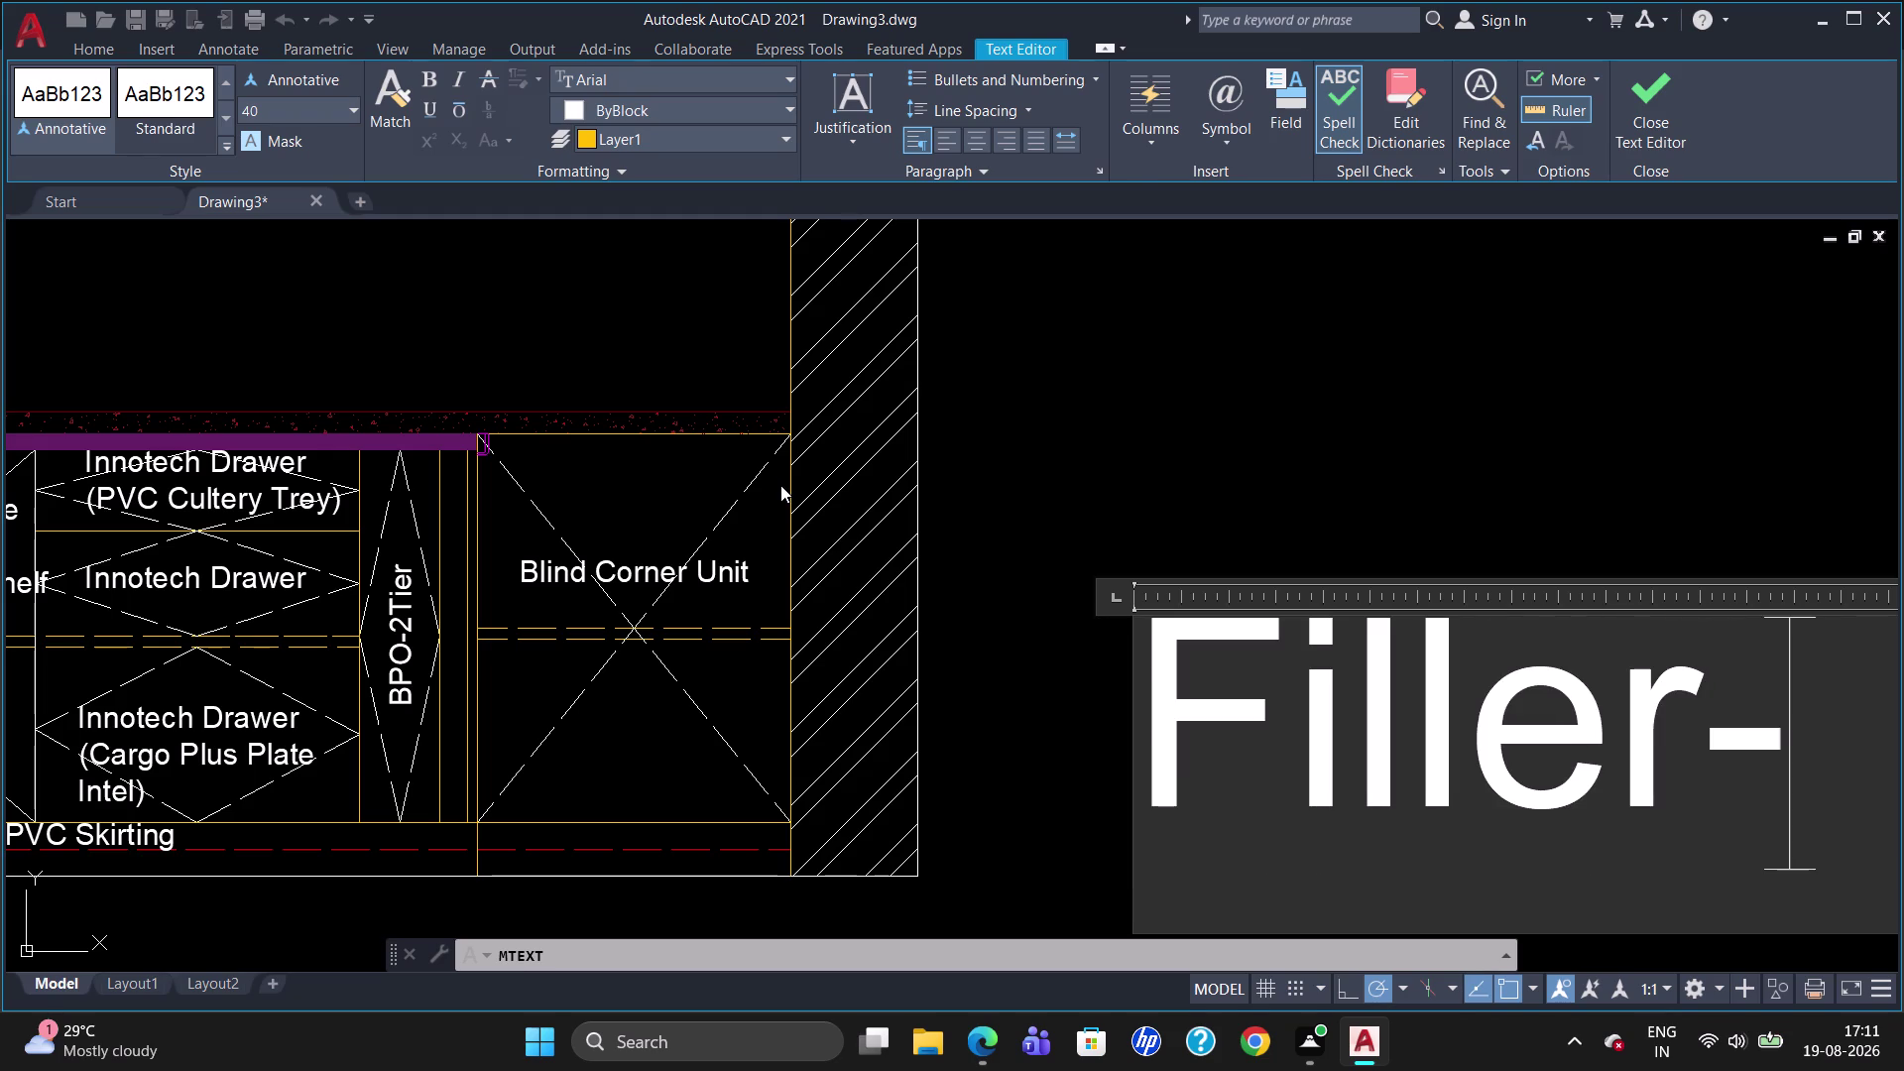
text(1)
click(831, 462)
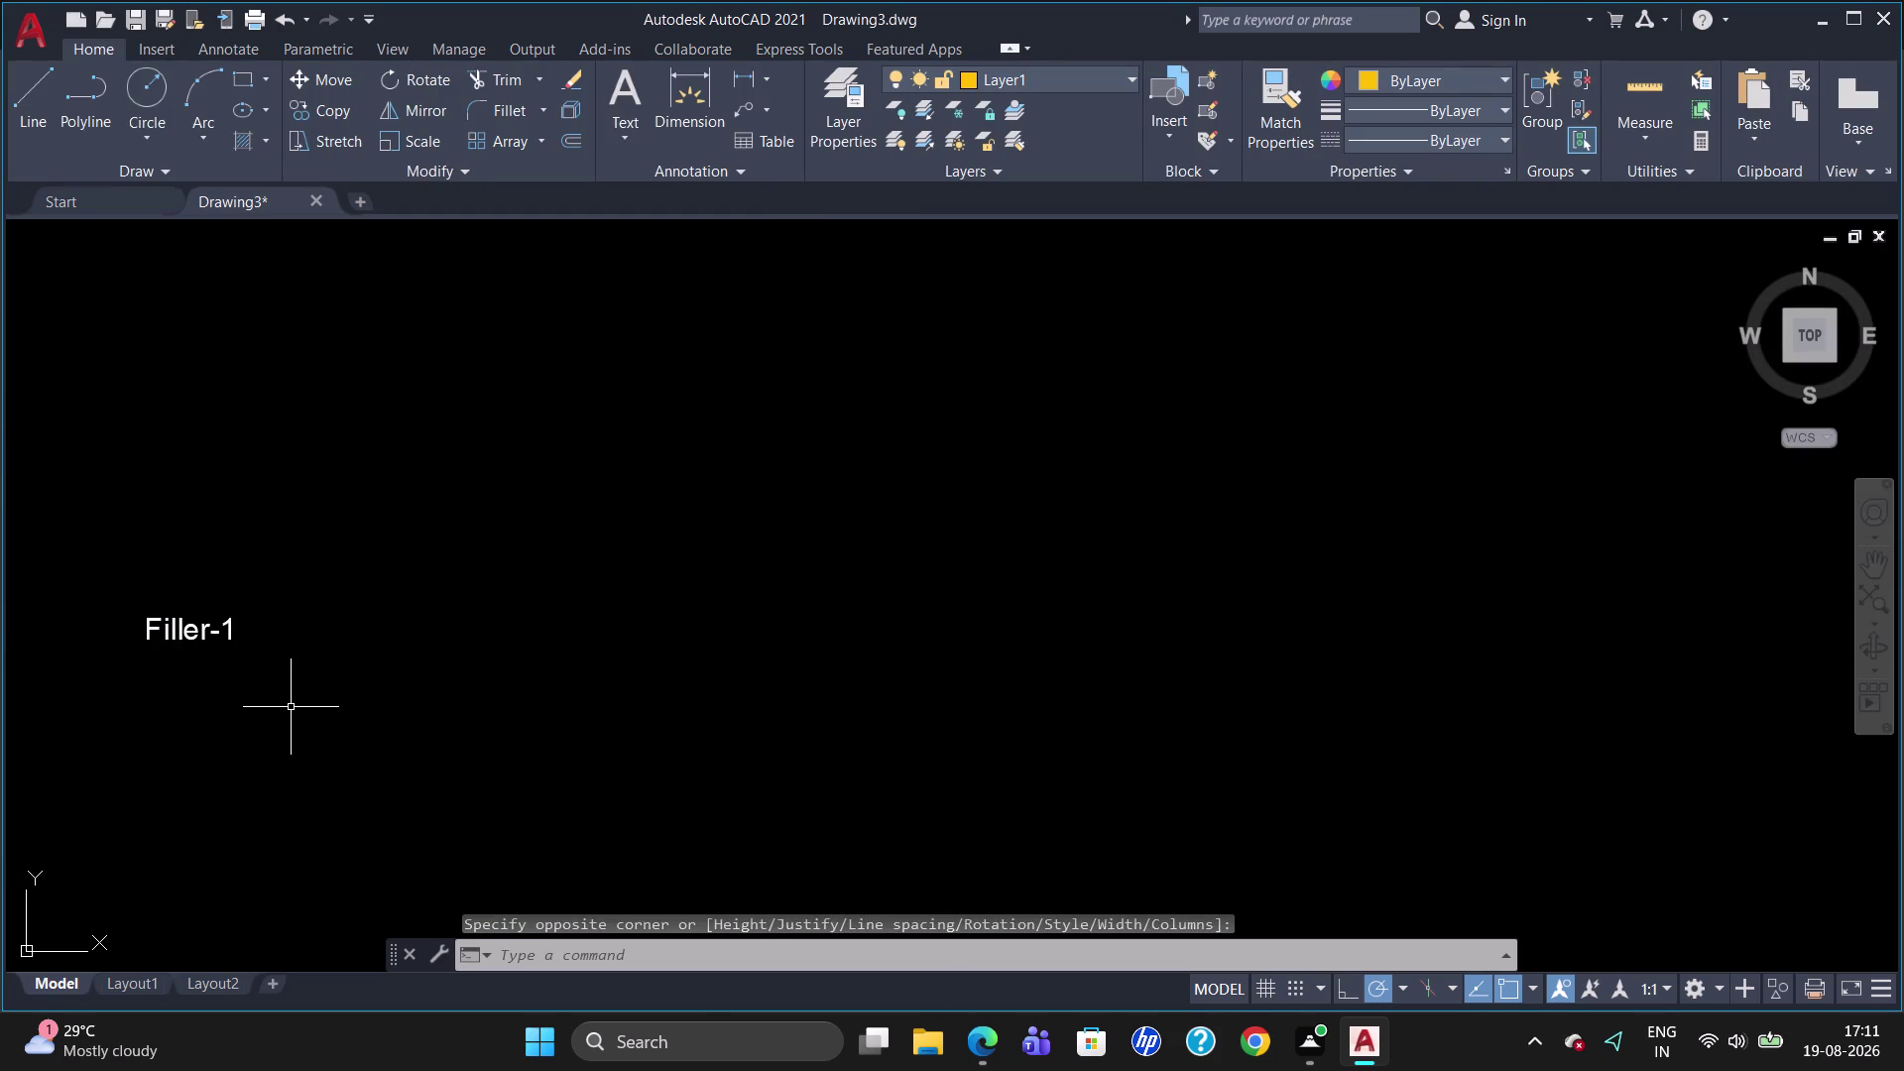
Rotate the Filler-1 label 90° so it stands upright.
scroll(down, 3)
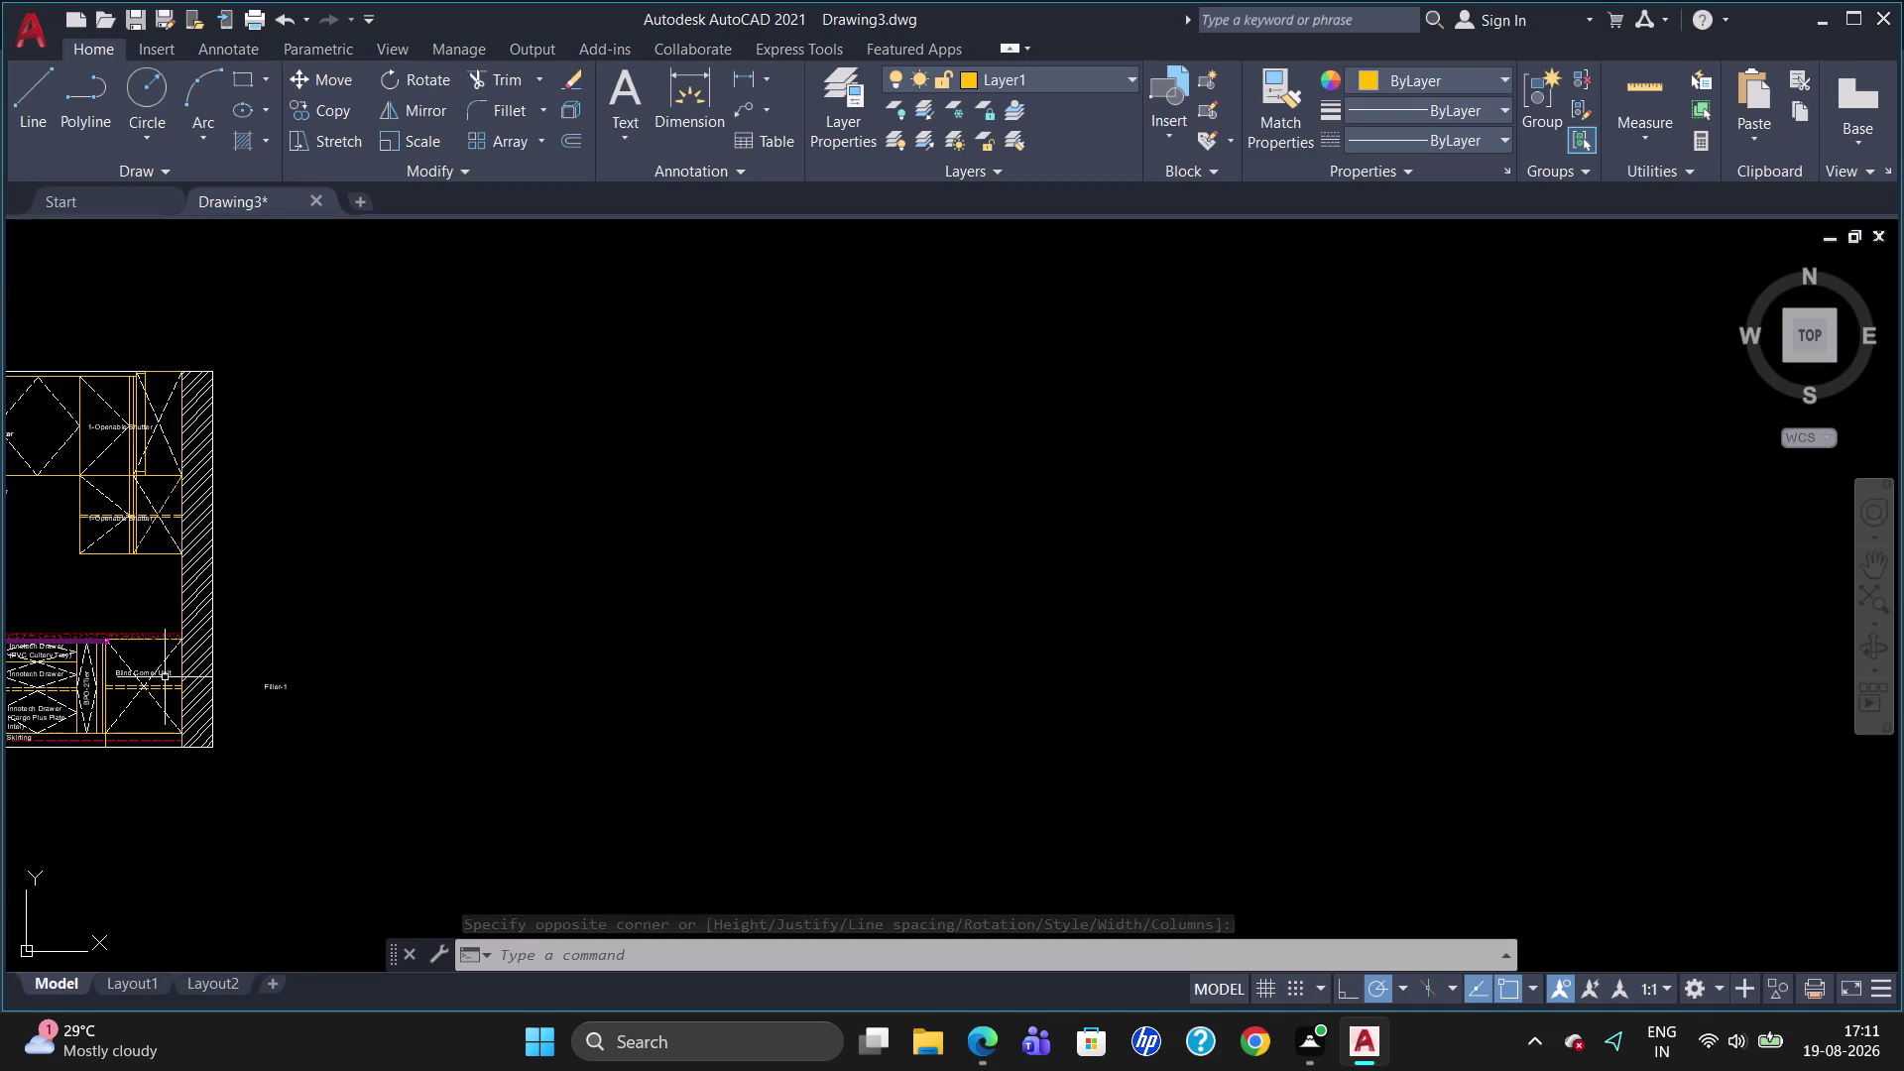
scroll(up, 3)
scroll(down, 3)
click(414, 755)
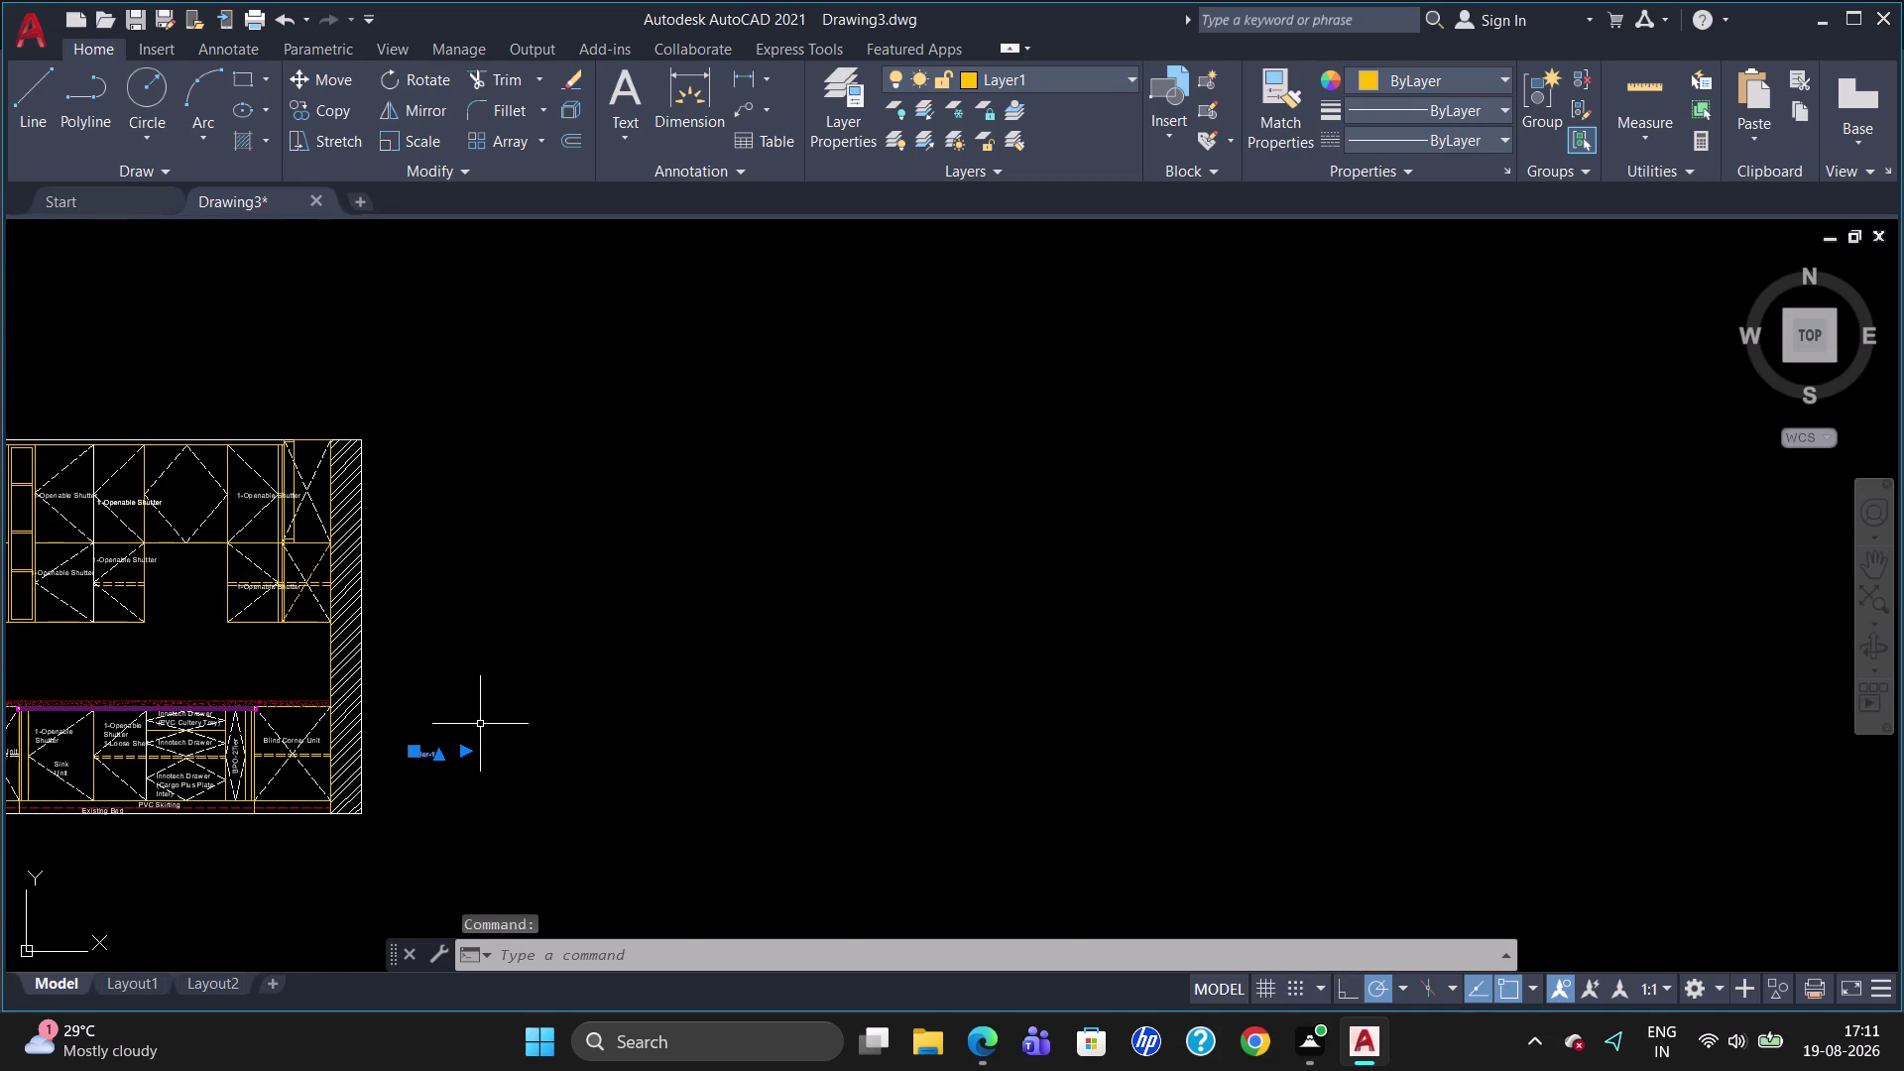
text(ro)
key(Return)
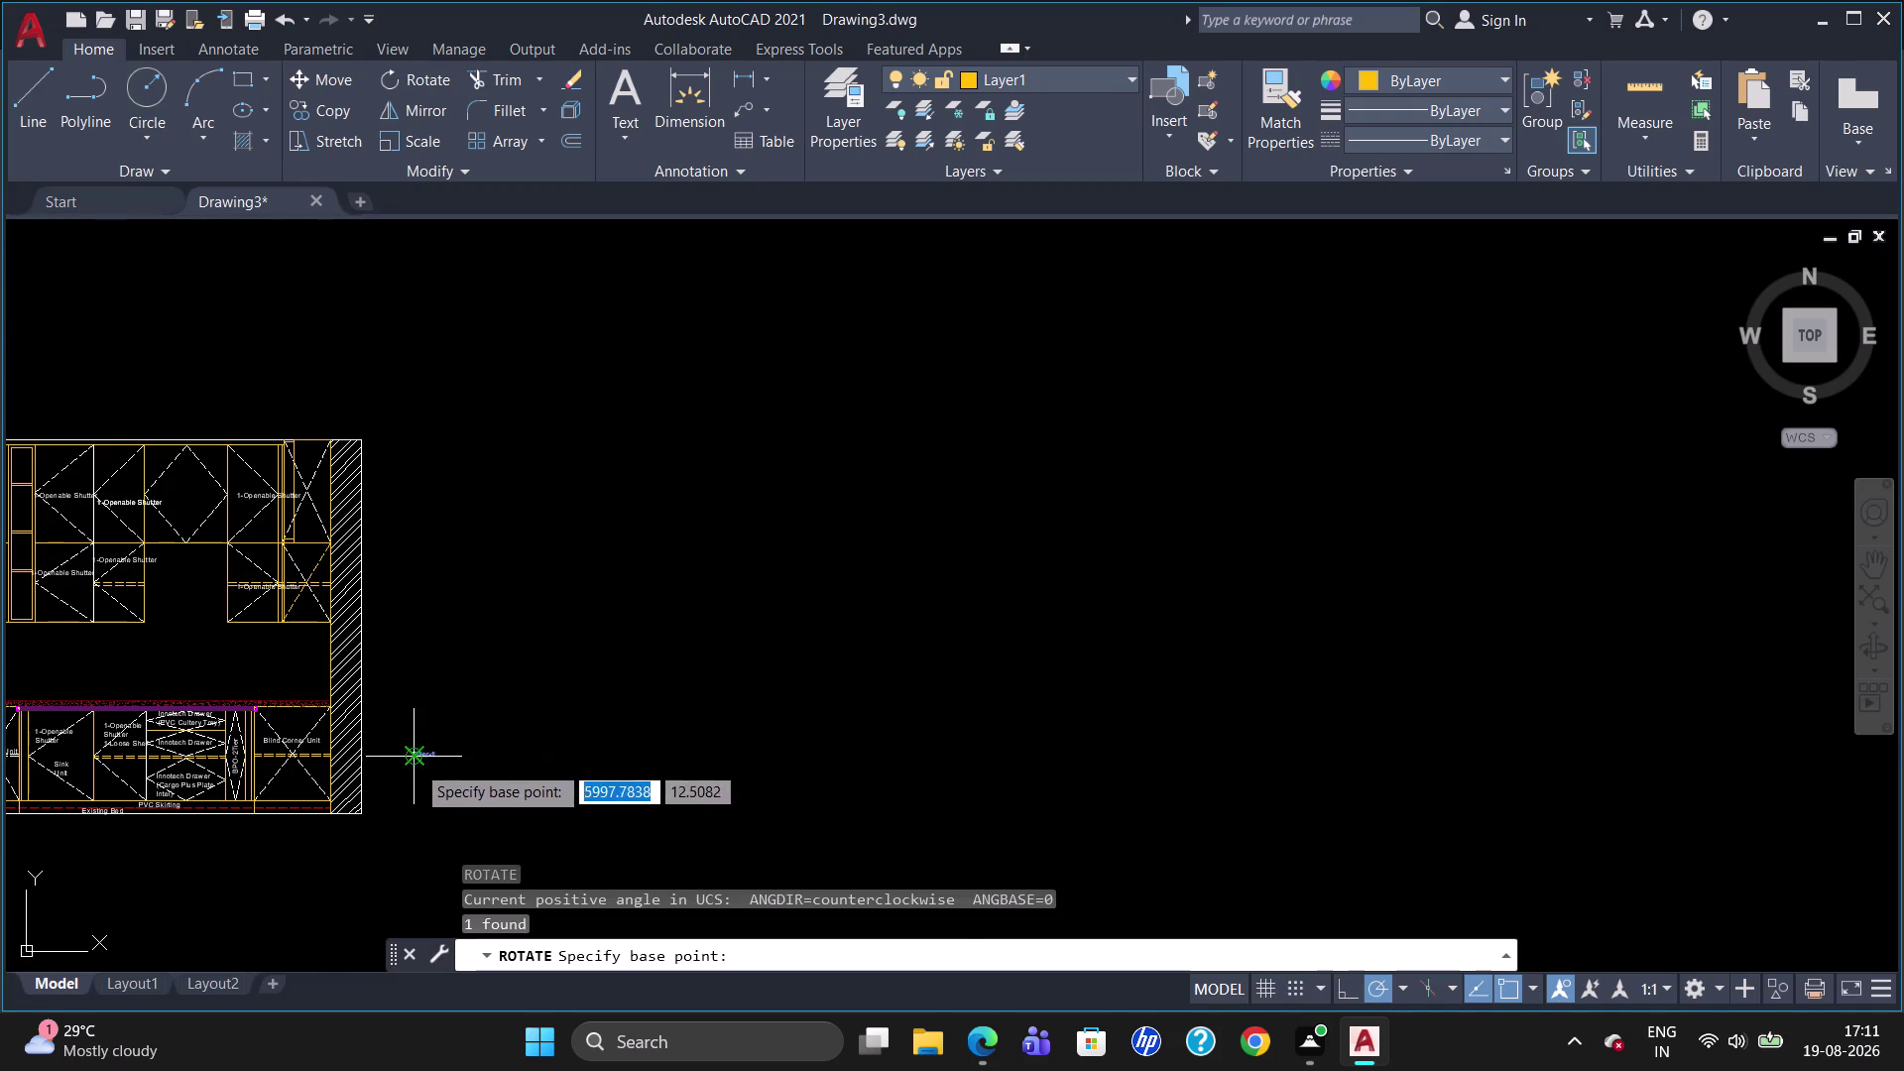
click(416, 764)
click(411, 673)
Move the vertical Filler-1 label beside the Blind Corner Unit.
scroll(up, 3)
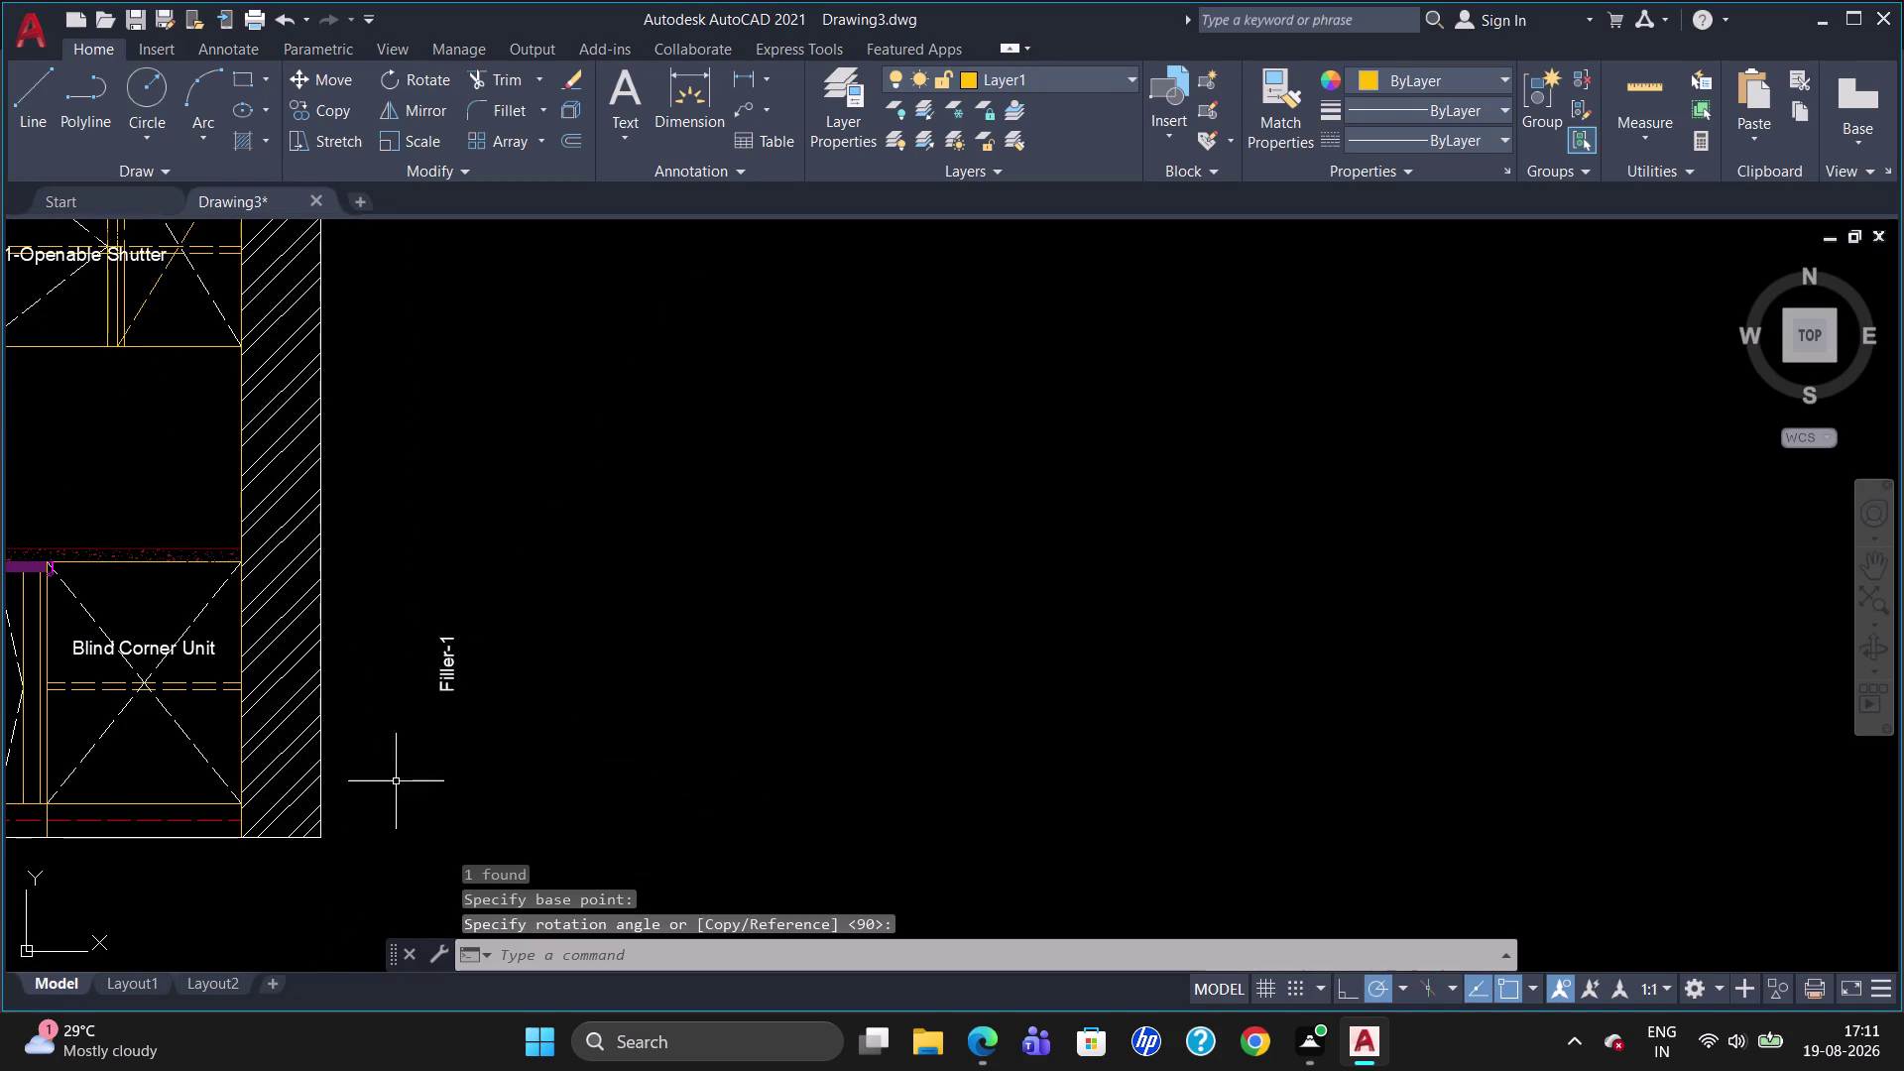
click(446, 658)
click(437, 693)
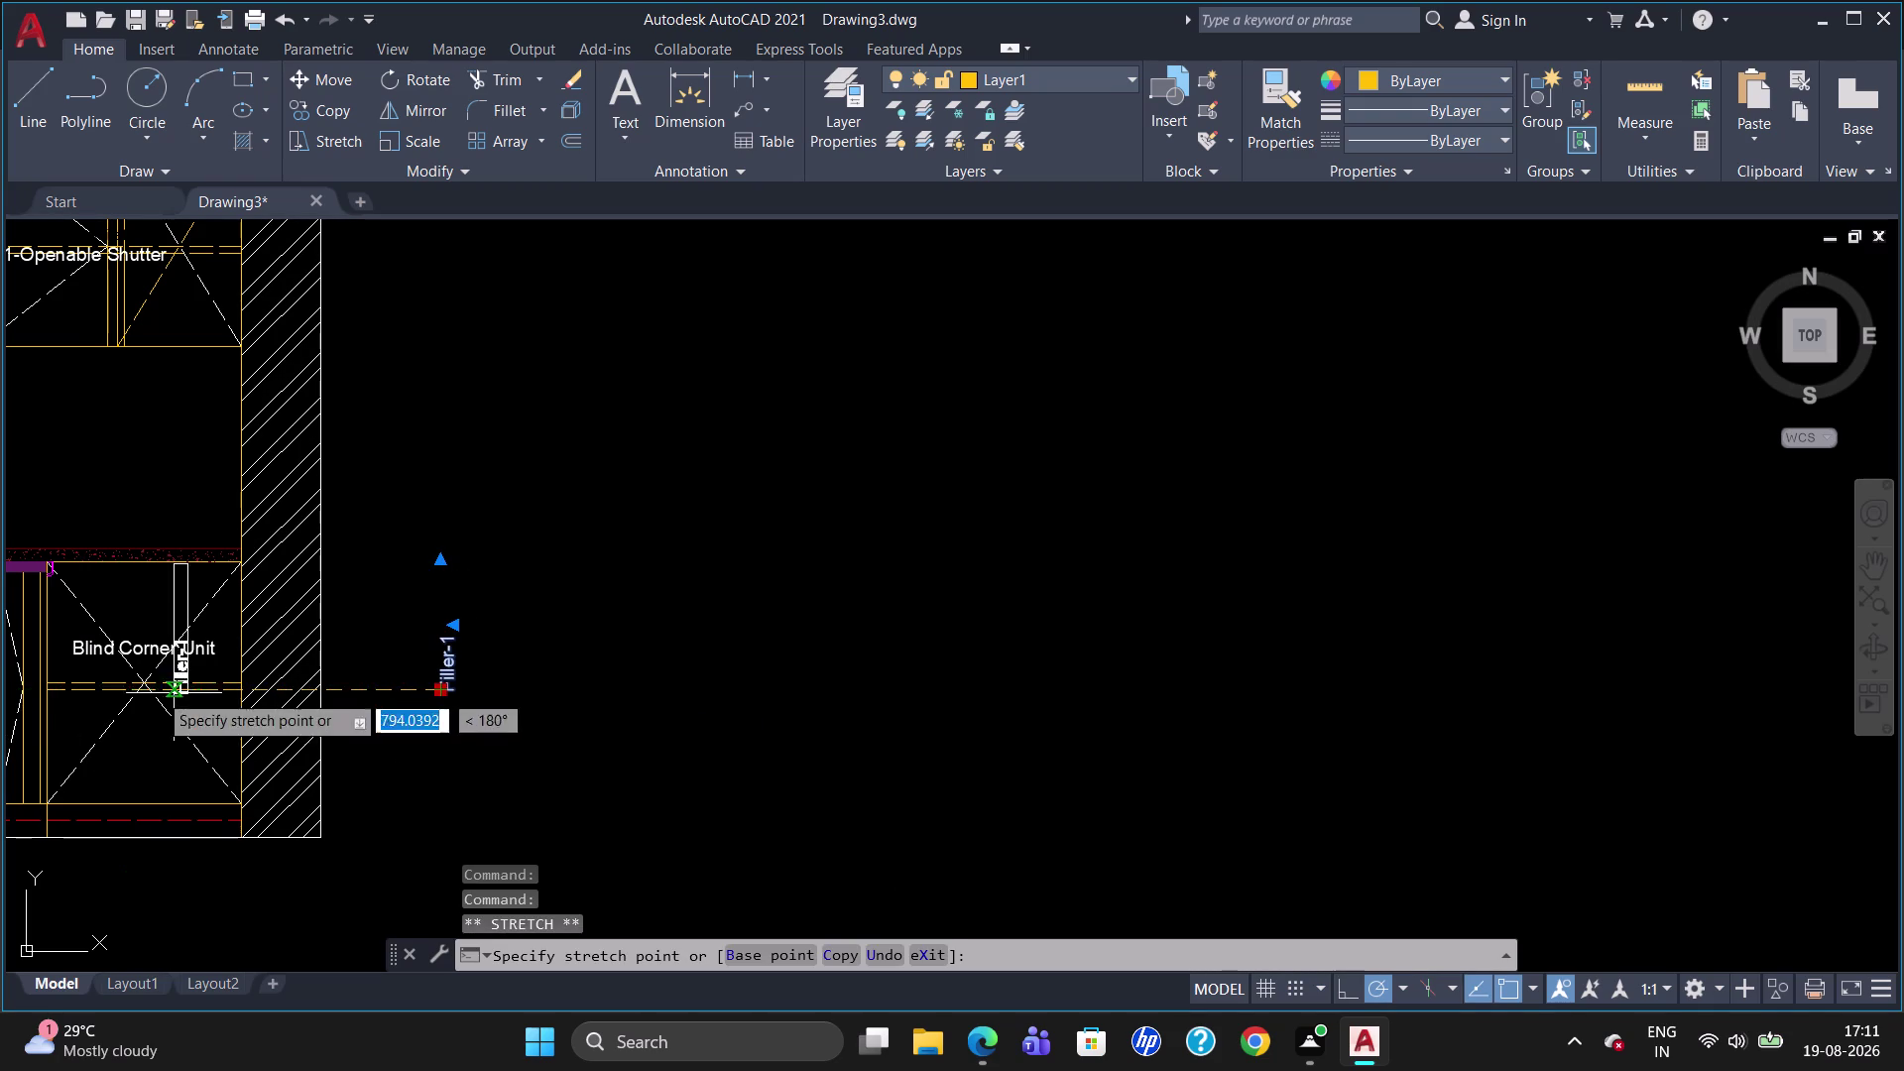
click(25, 677)
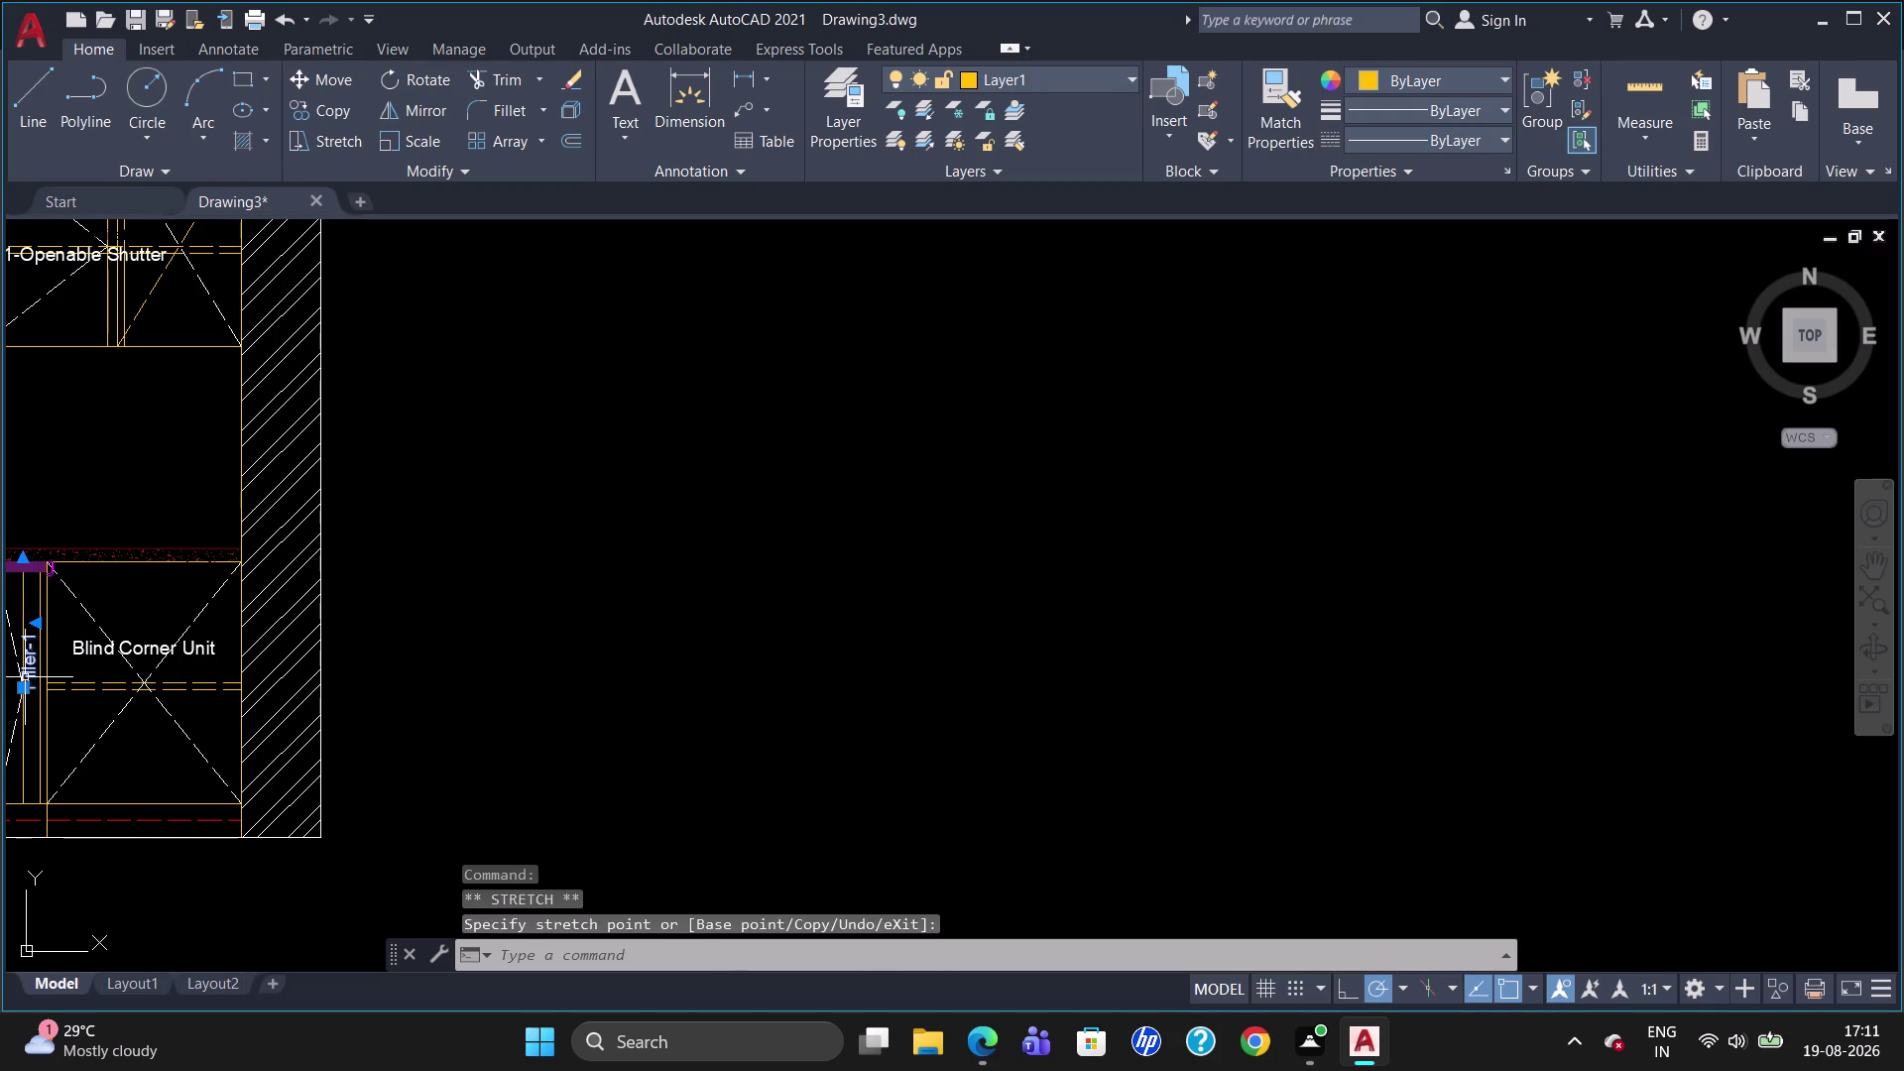
key(Escape)
Fine-tune the Filler-1 label's position within the right filler strip.
scroll(down, 3)
scroll(up, 3)
scroll(down, 3)
scroll(up, 3)
scroll(down, 3)
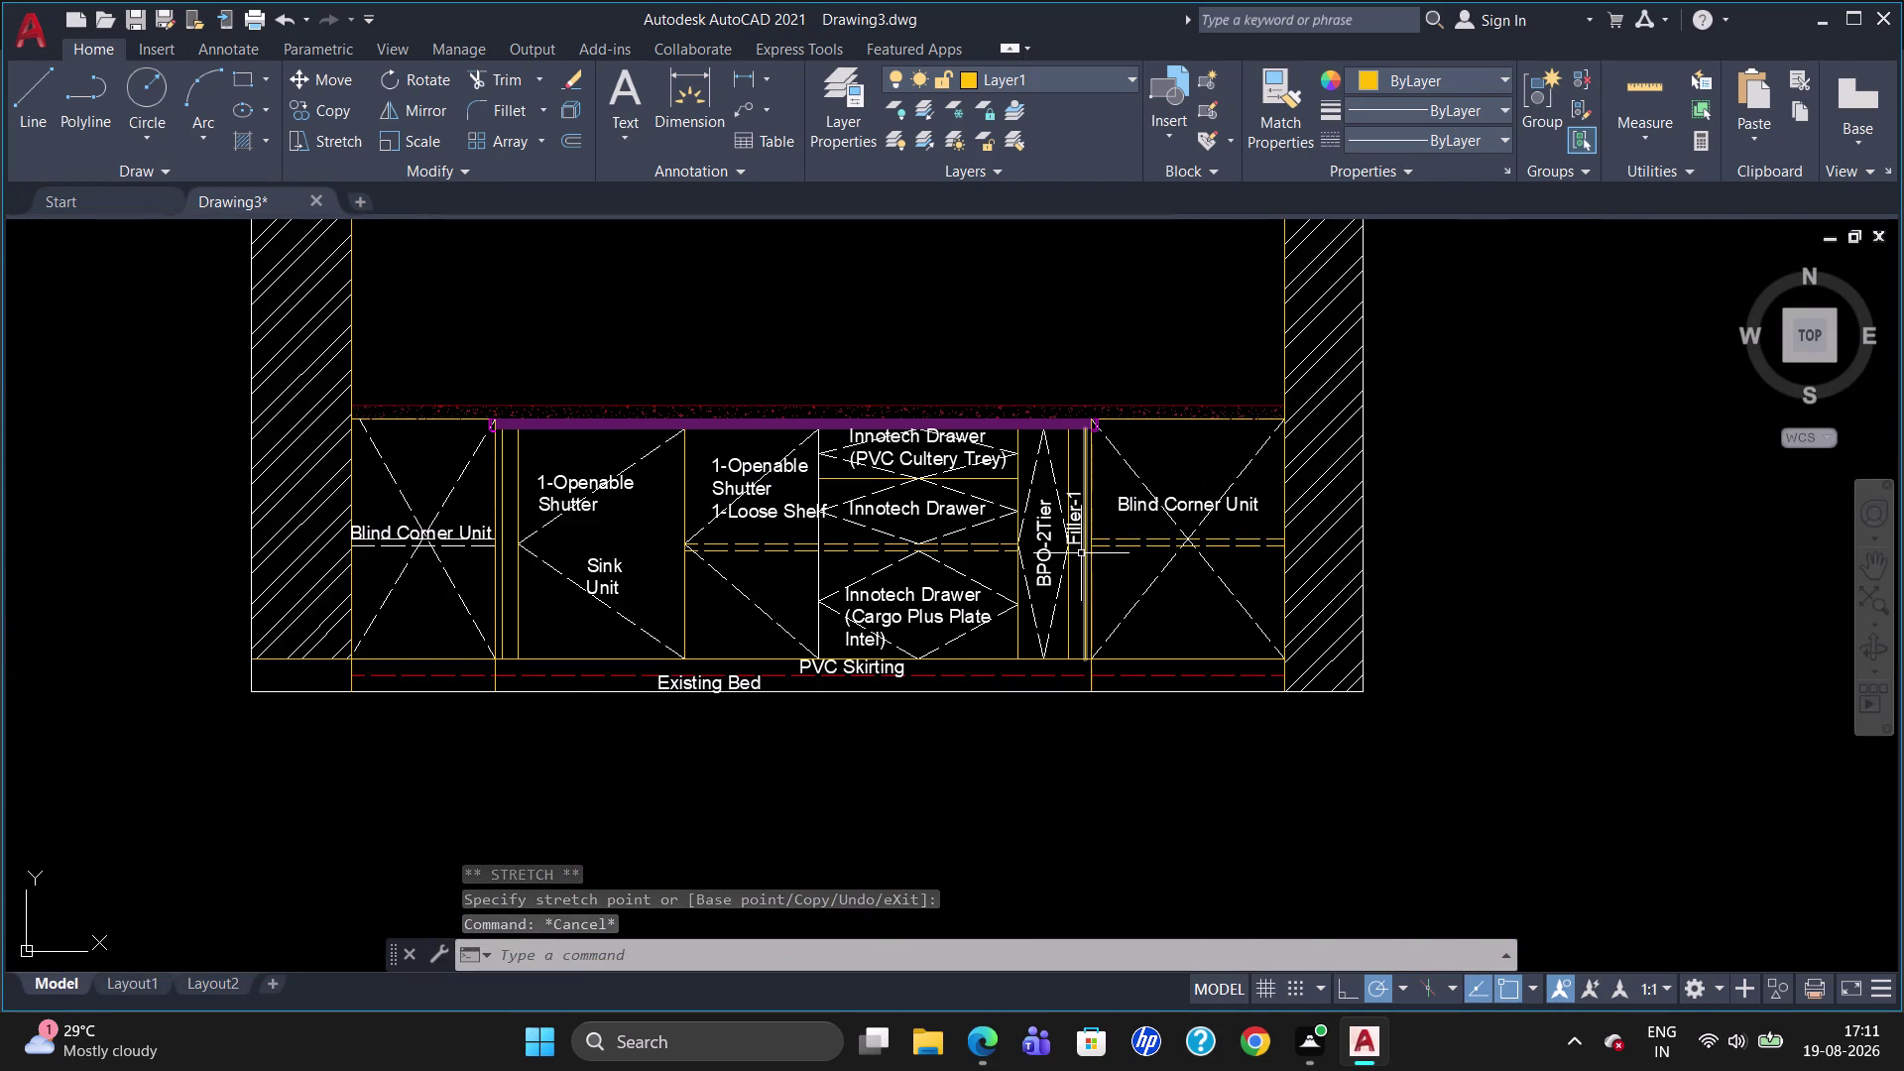
click(1075, 535)
click(1065, 539)
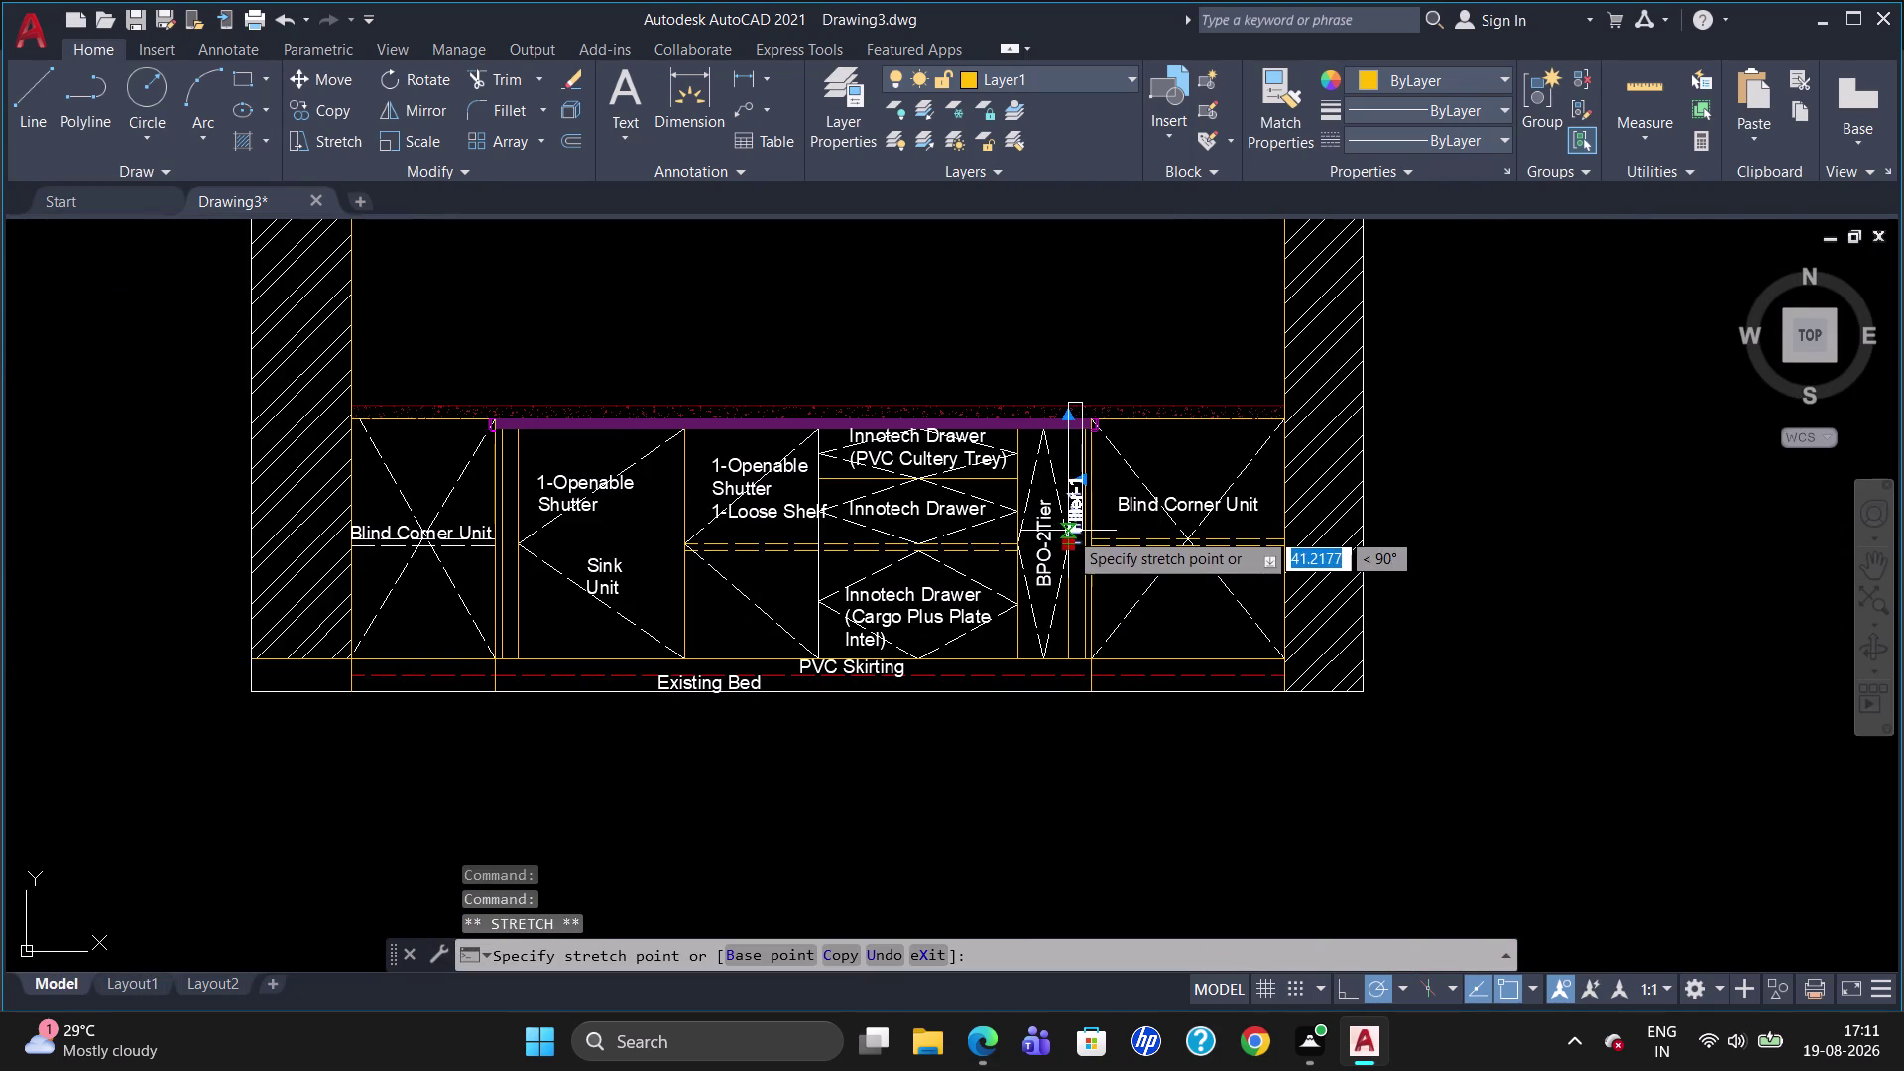
click(1068, 530)
key(Escape)
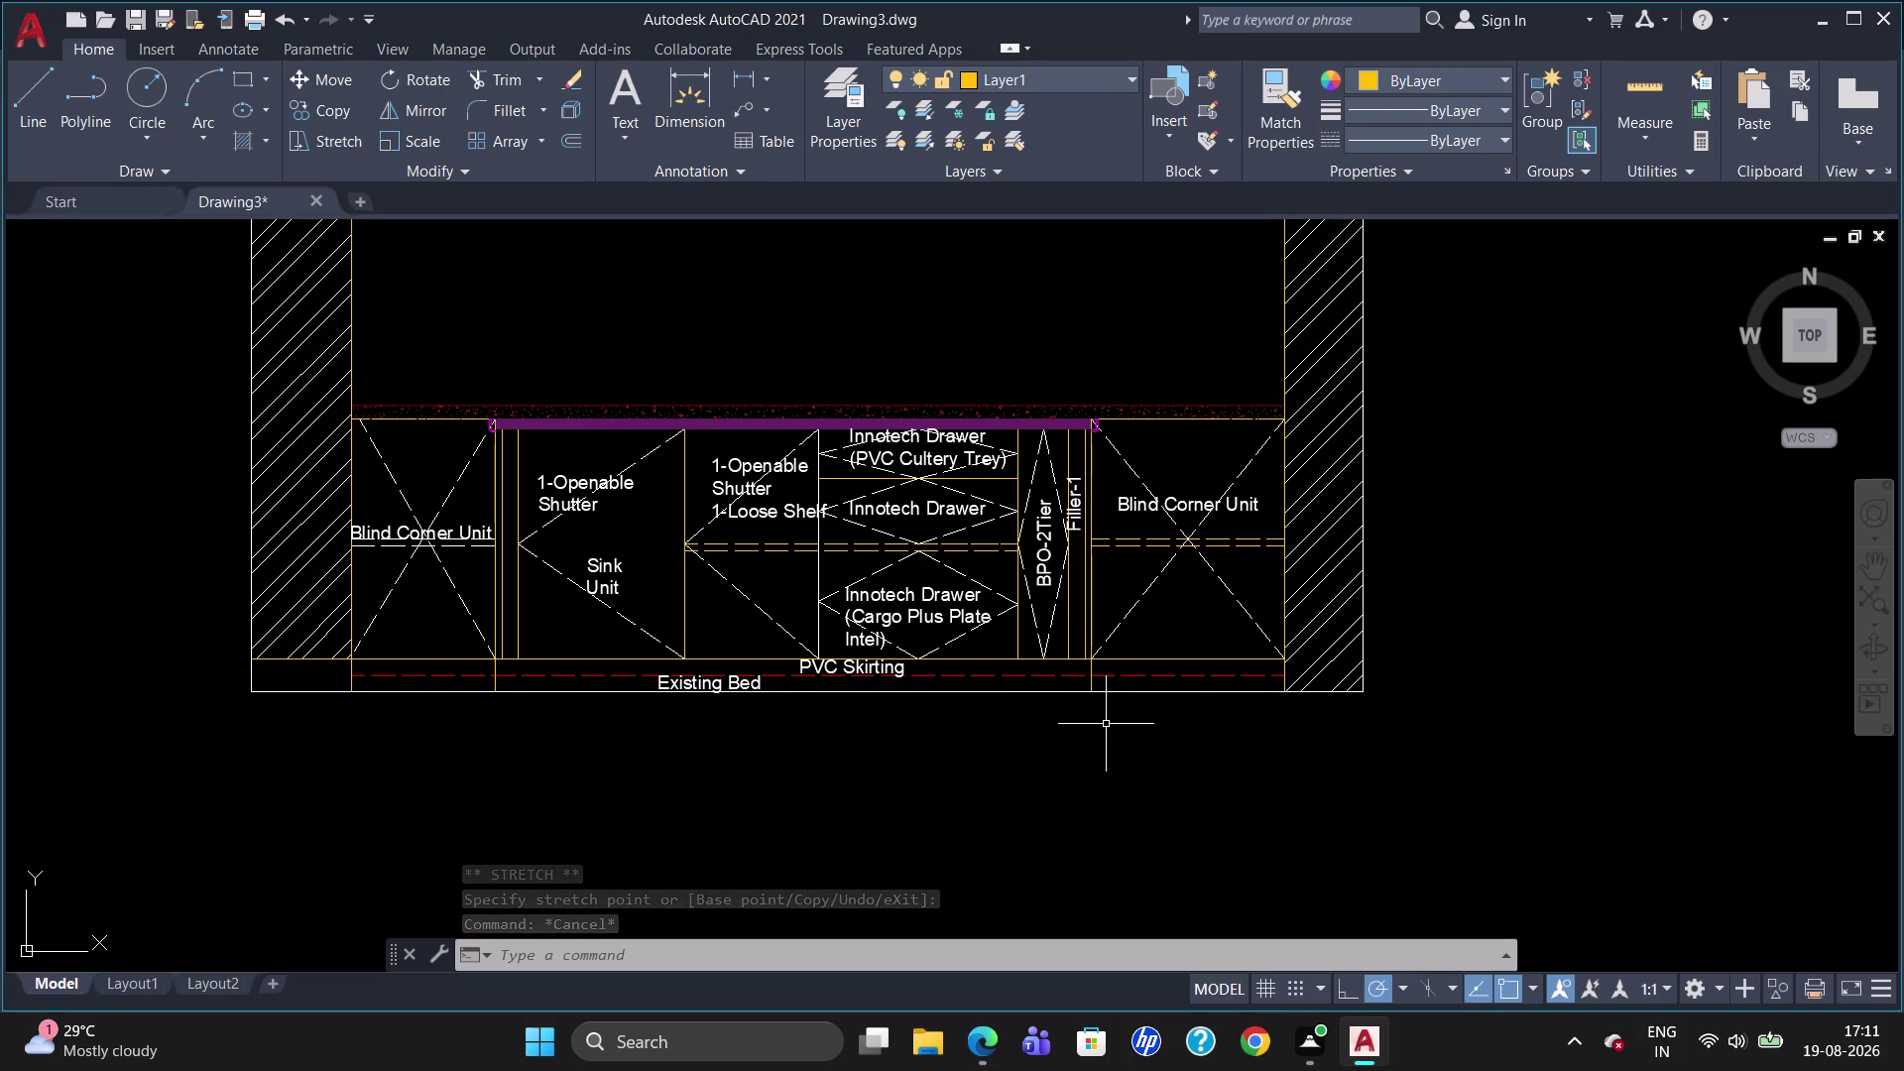
Copy the vertical Filler-1 label into the left filler strip.
key(c)
key(o)
key(Return)
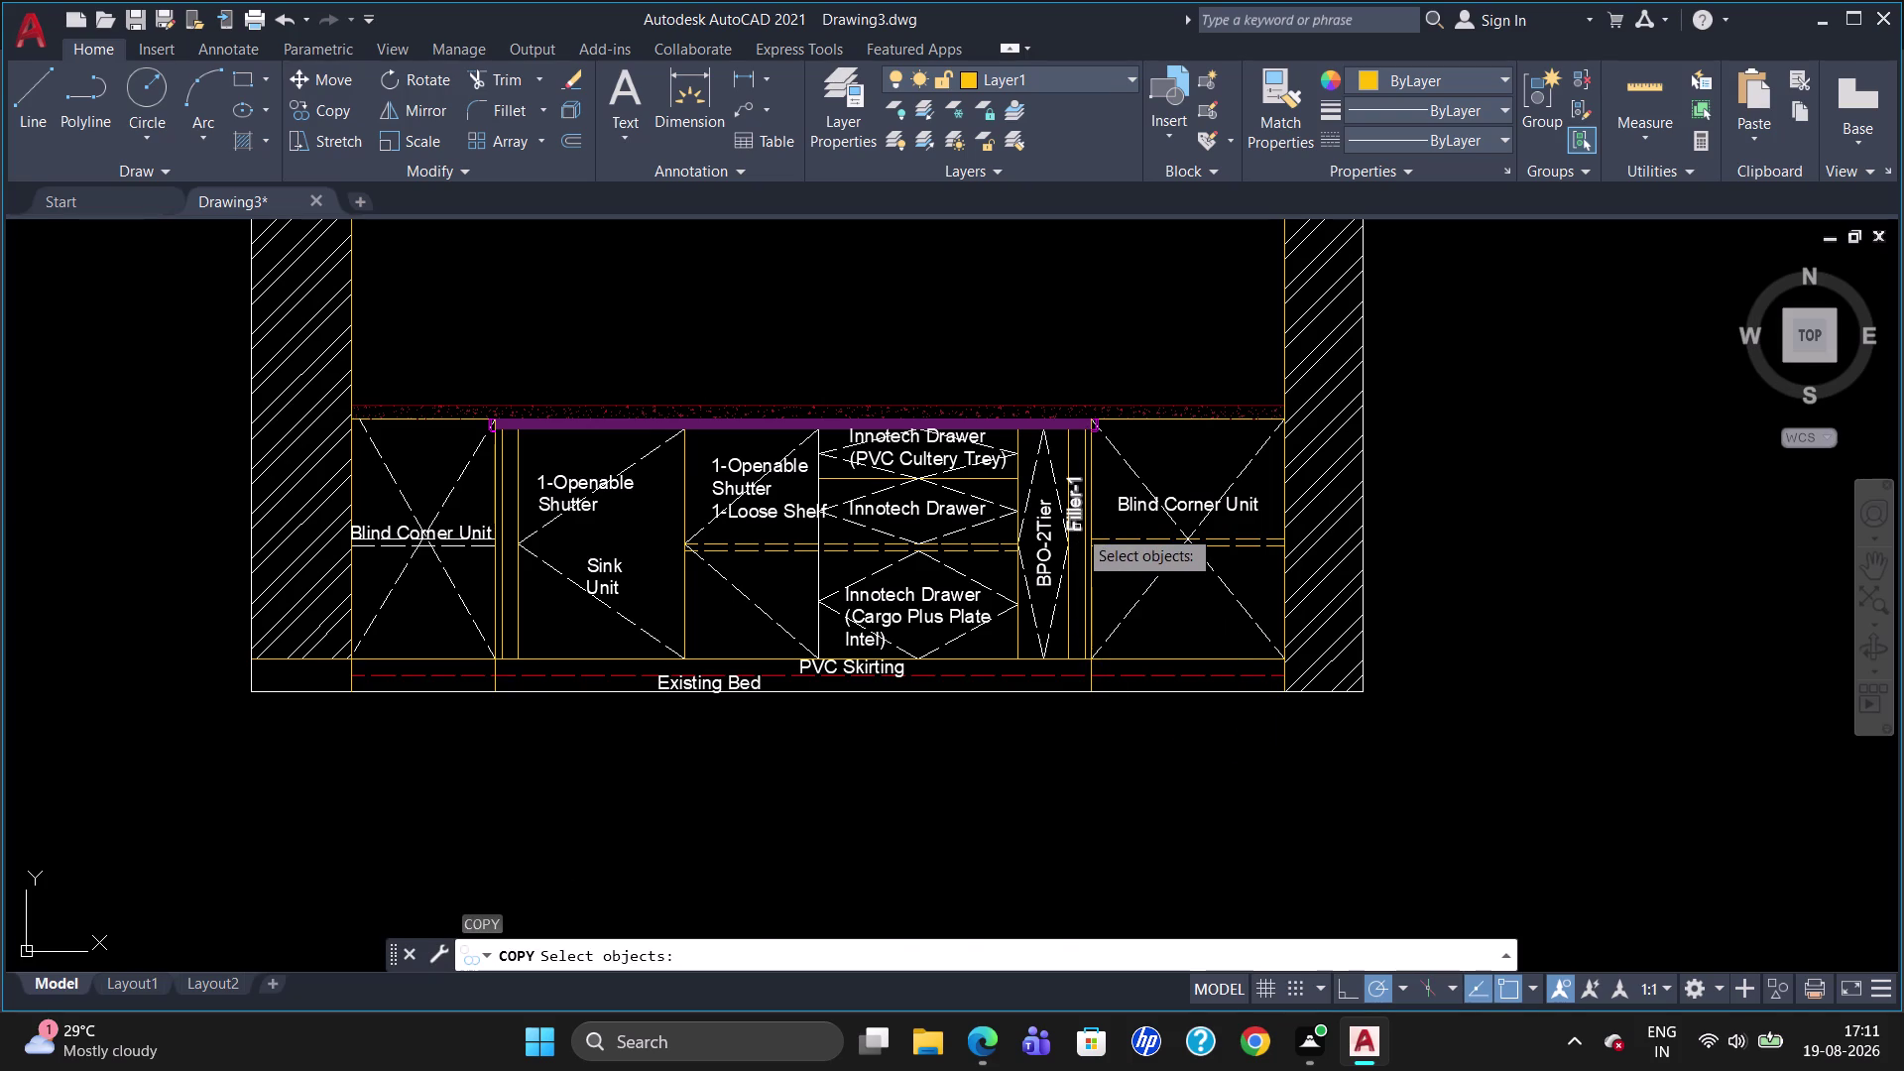
click(1077, 527)
key(Return)
click(1070, 529)
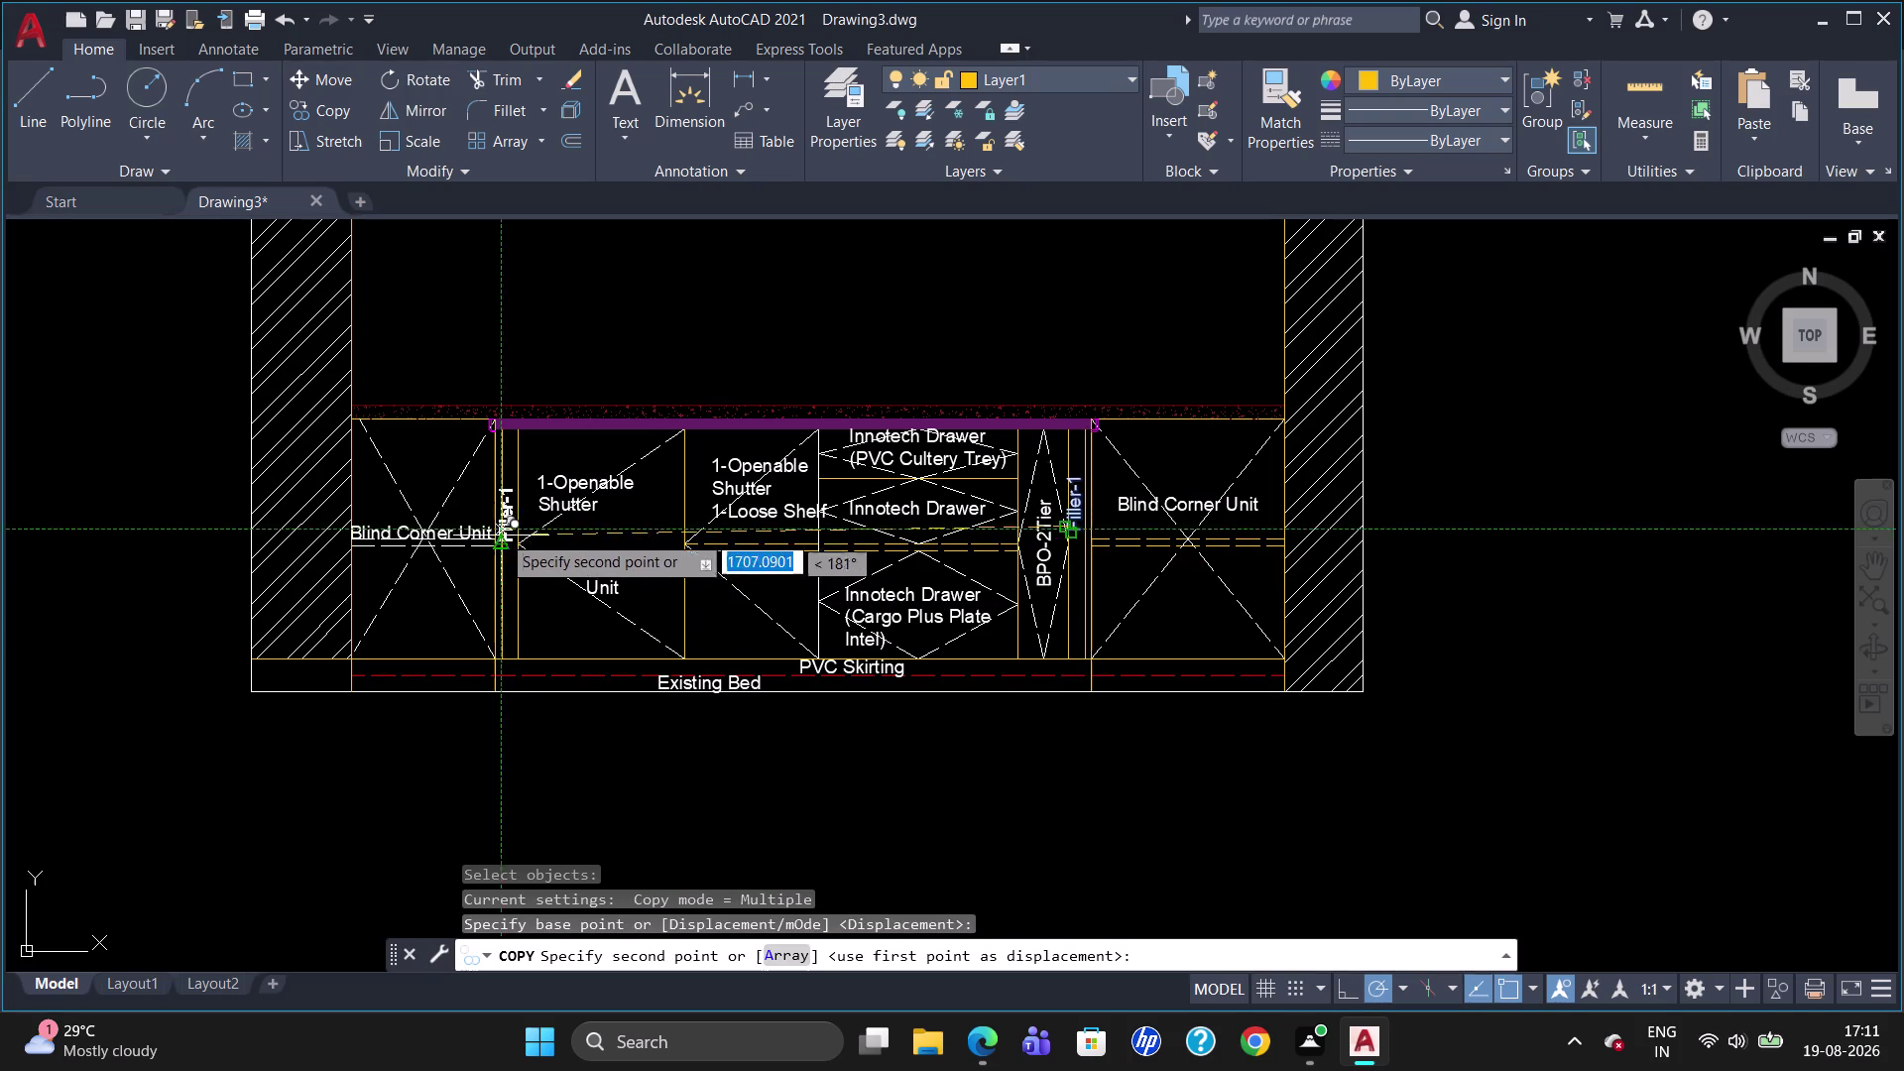
click(501, 519)
key(Escape)
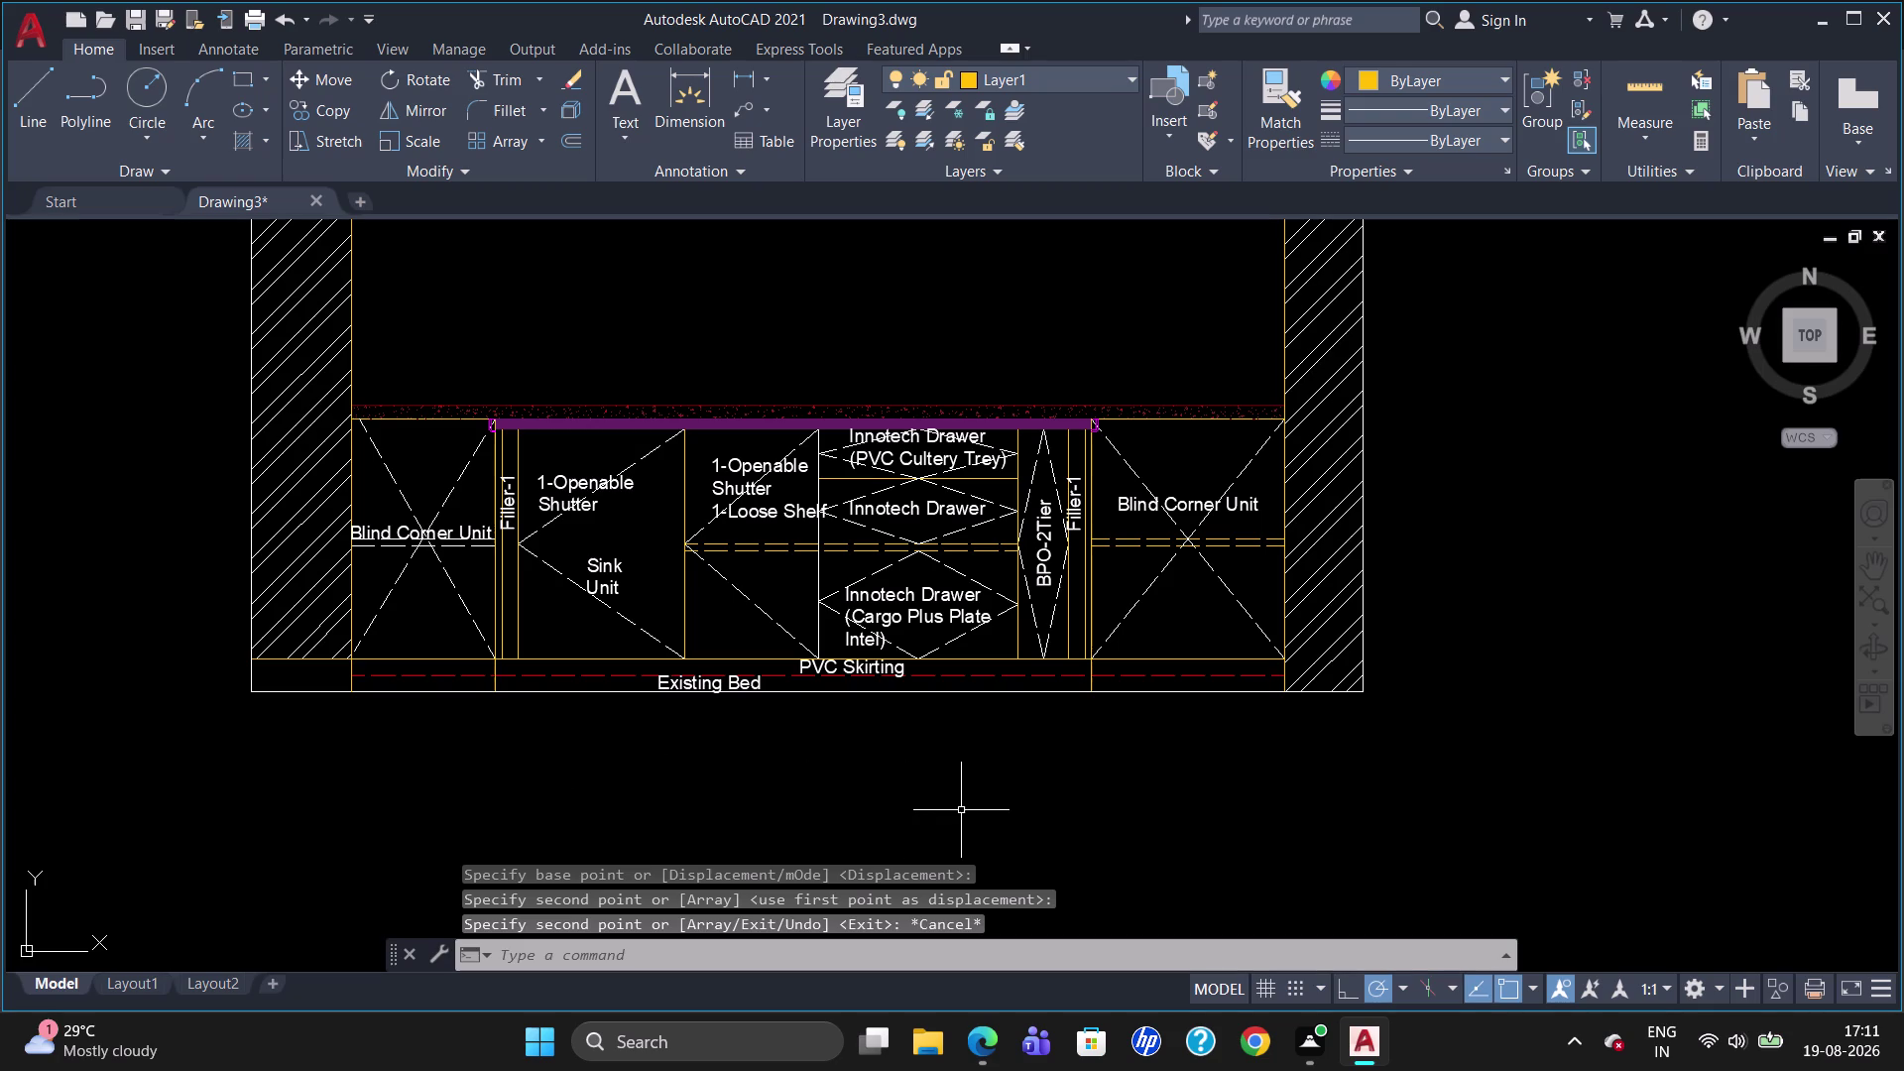
Begin a new multiline text box in the sink unit.
key(t)
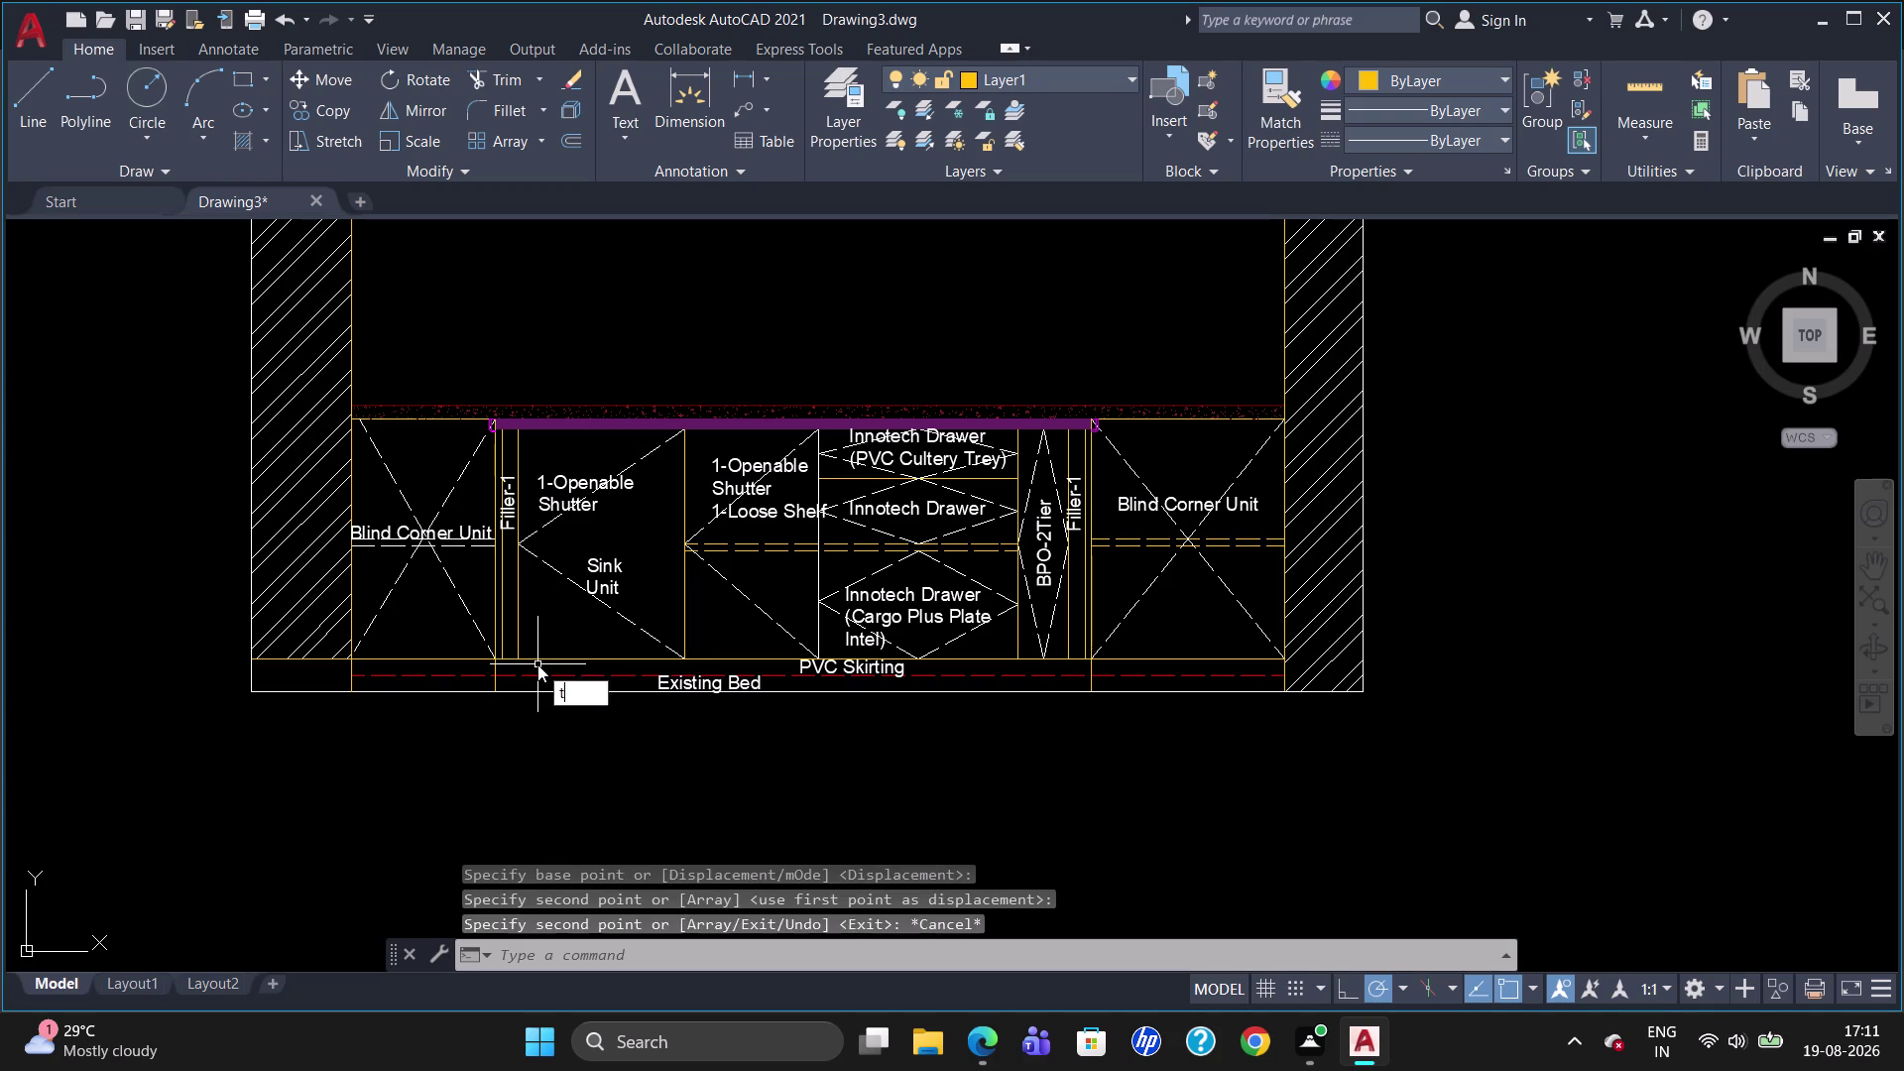
key(Return)
click(531, 628)
Write a 40-high red 'S1' tag in the left lower cabinet.
click(563, 649)
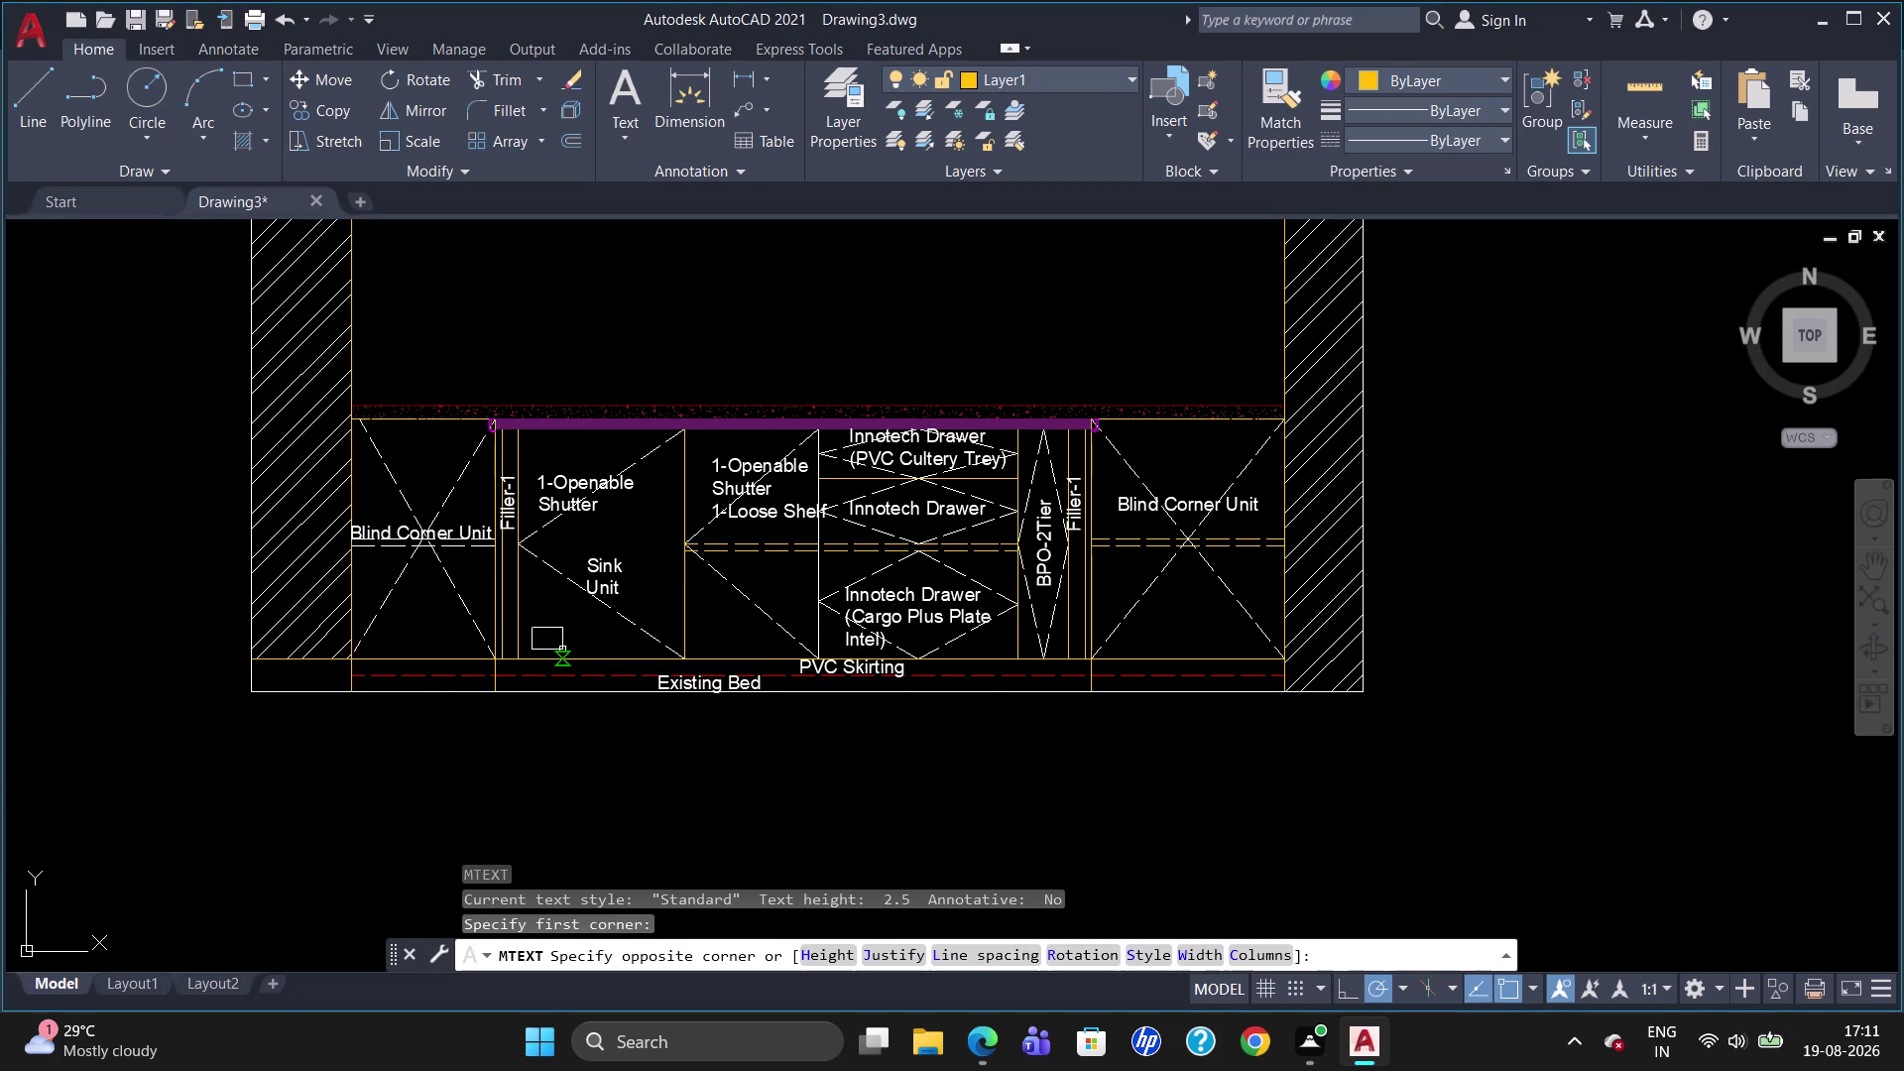
click(297, 105)
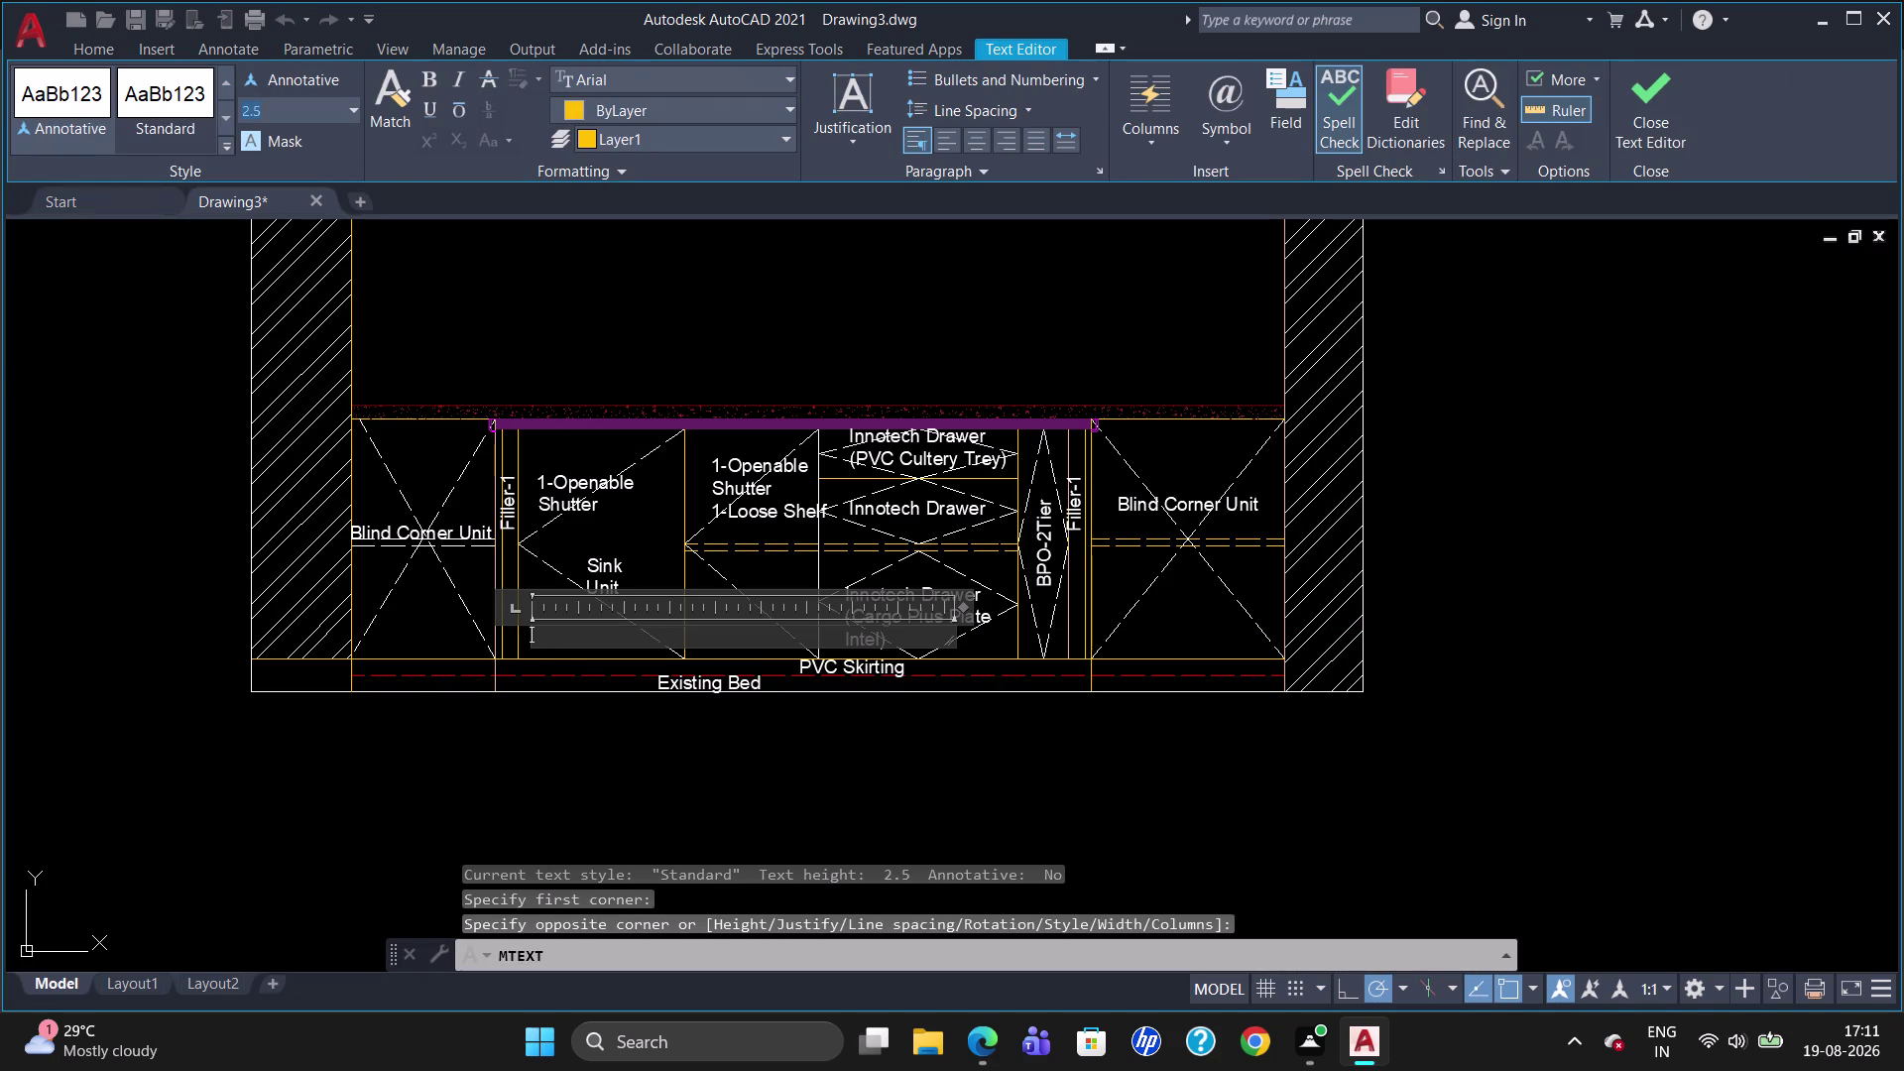
key(BackSpace)
text(40)
key(Return)
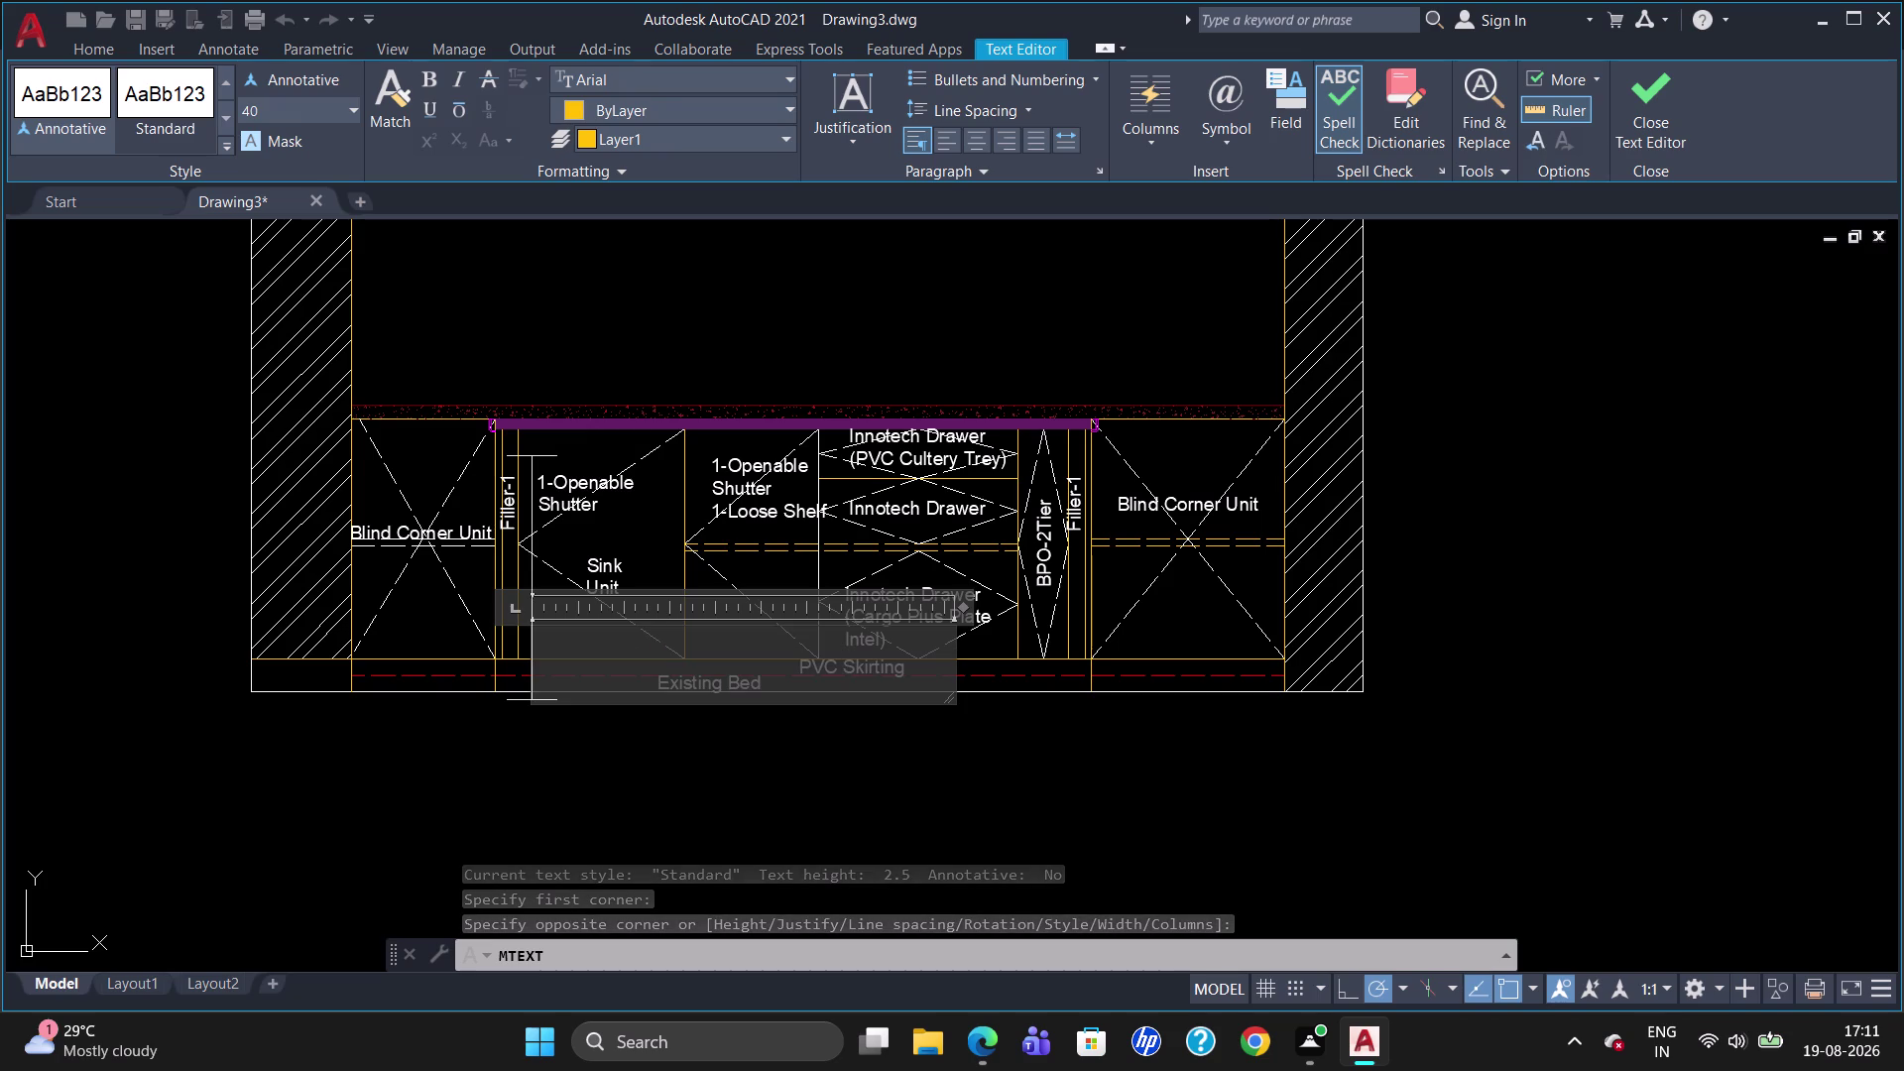
click(597, 96)
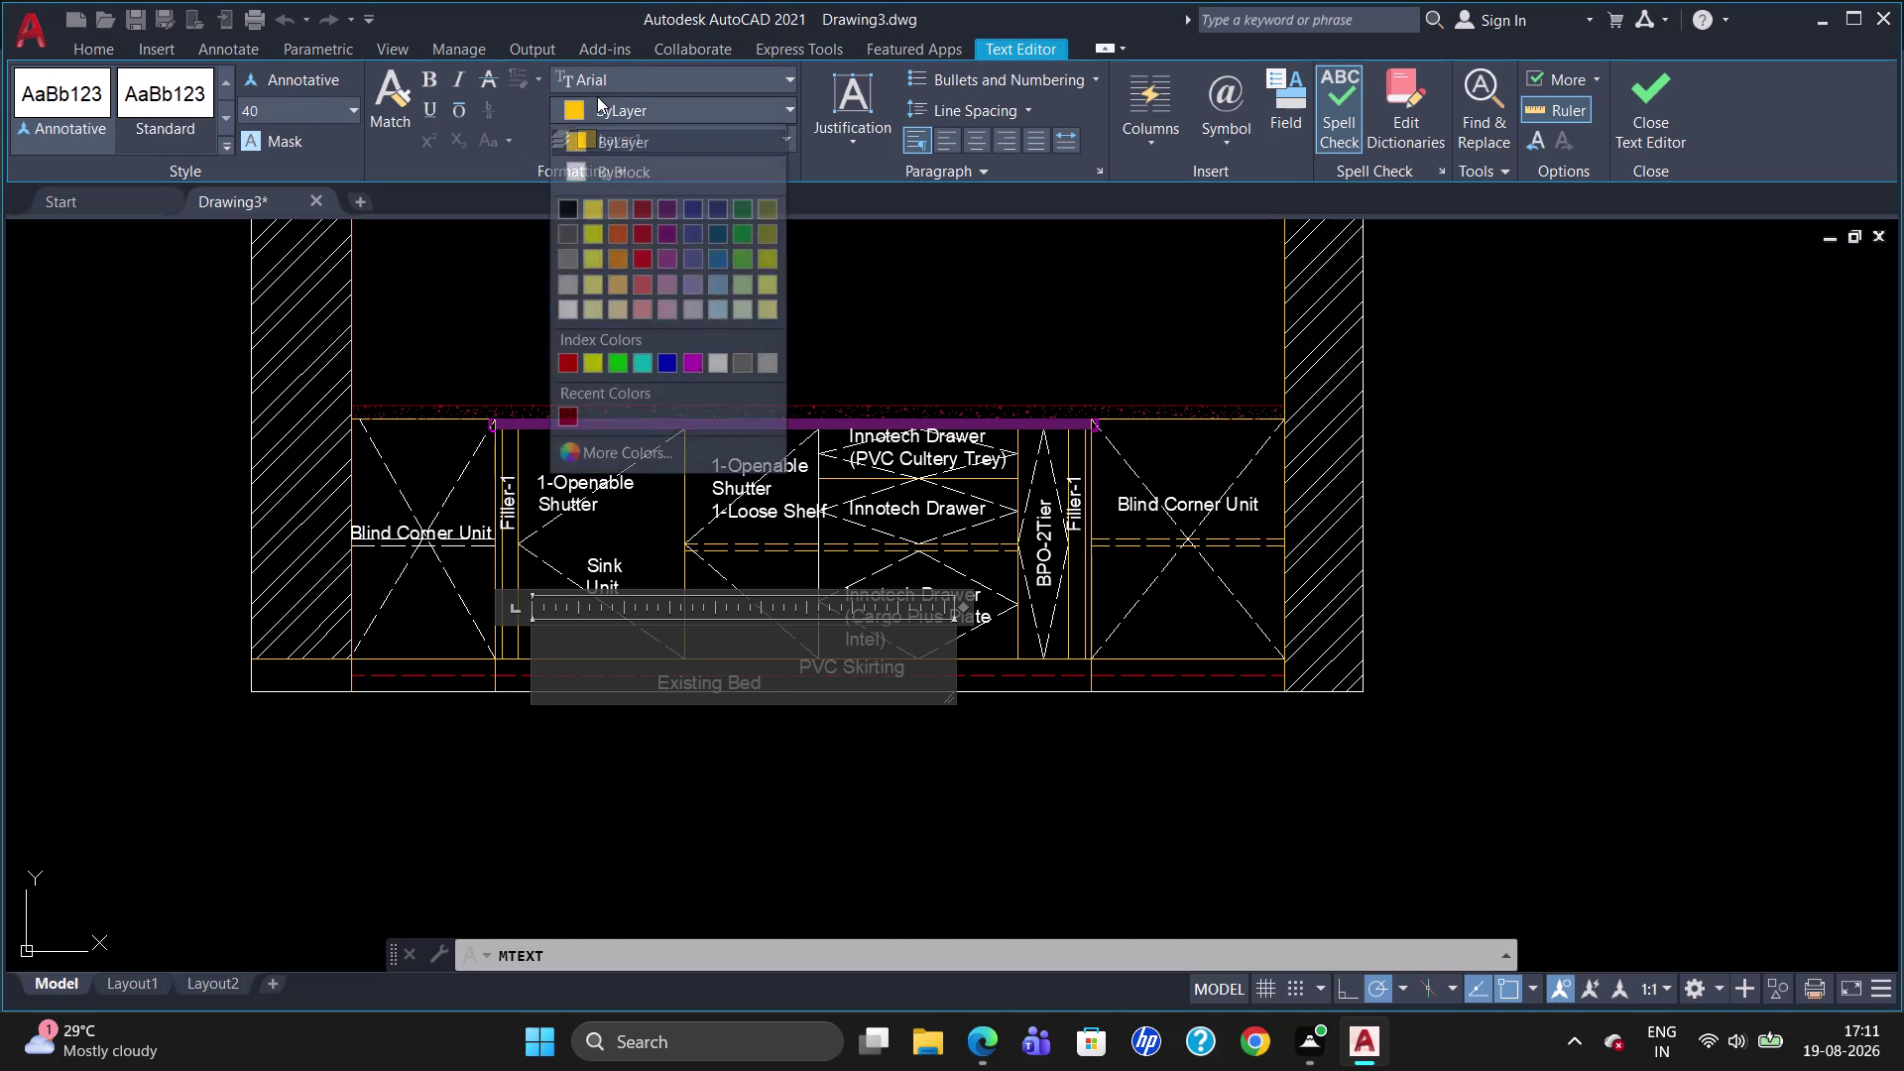
click(565, 366)
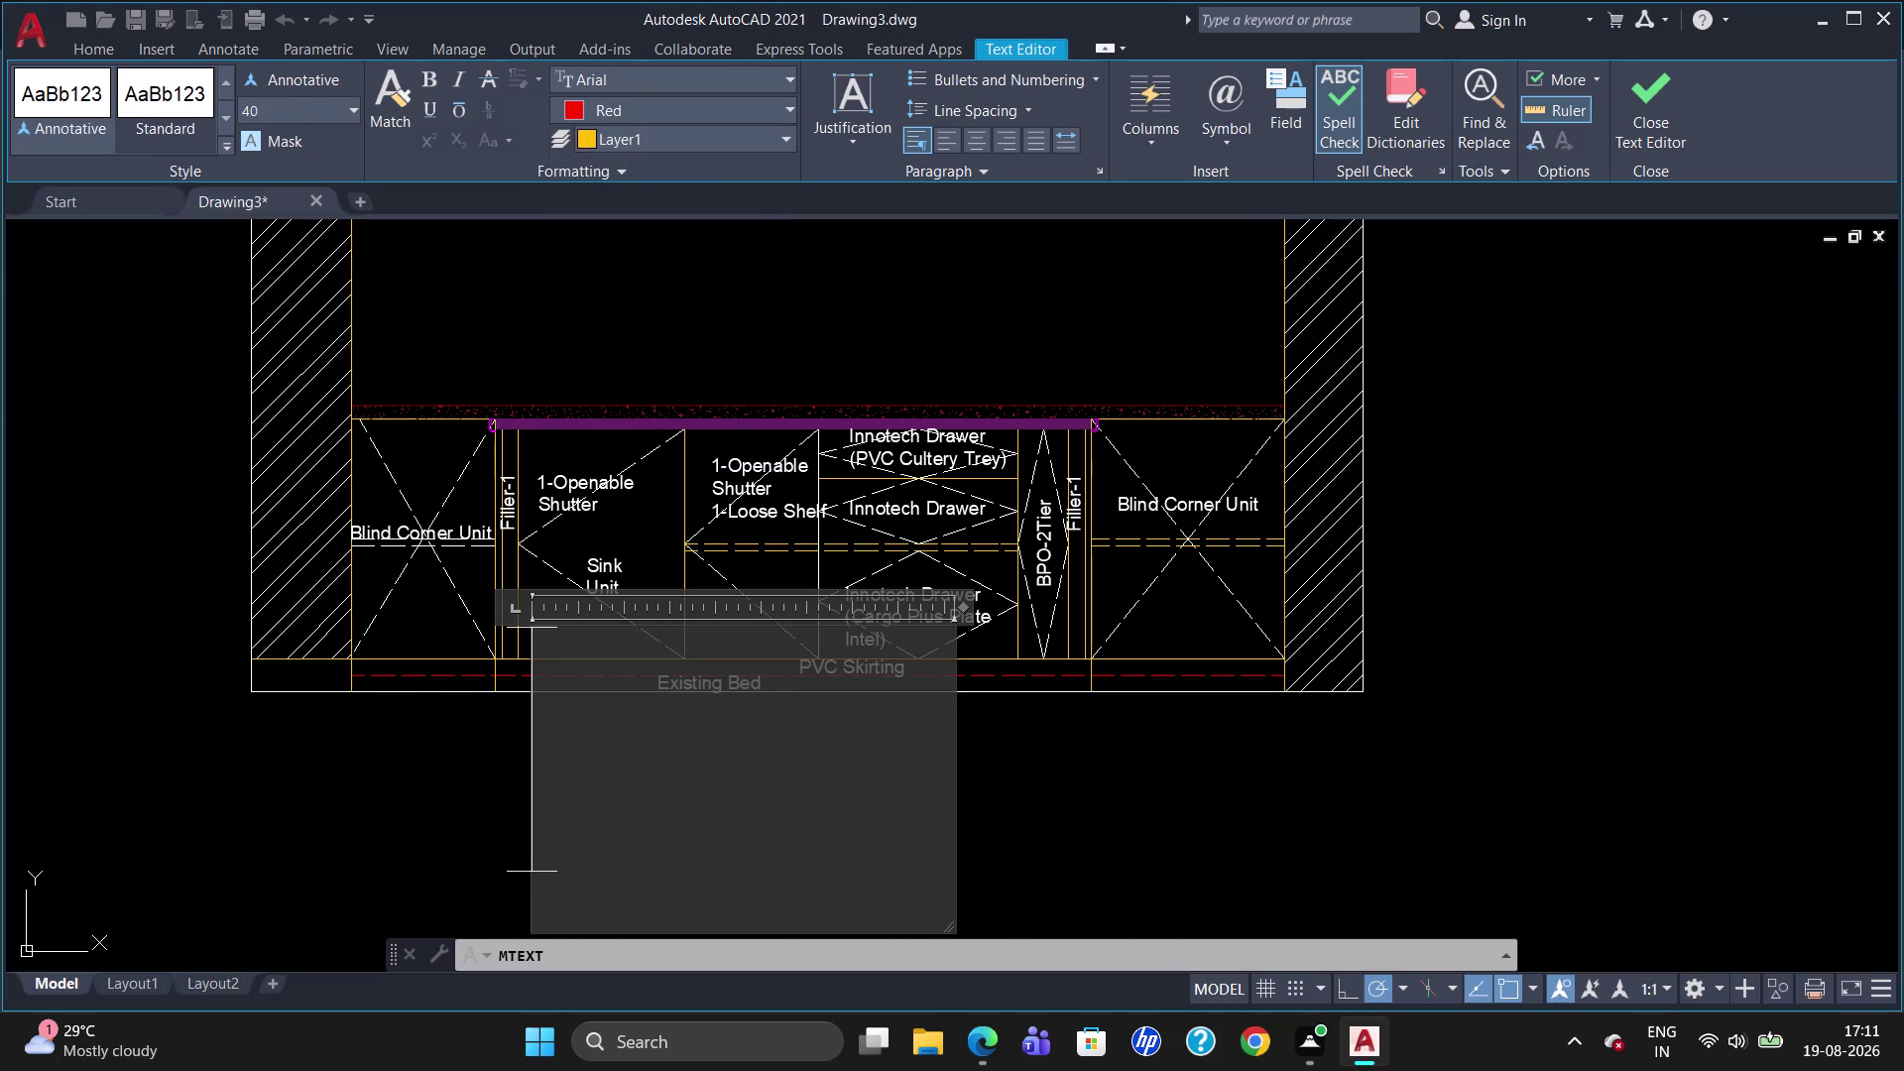
text(S1)
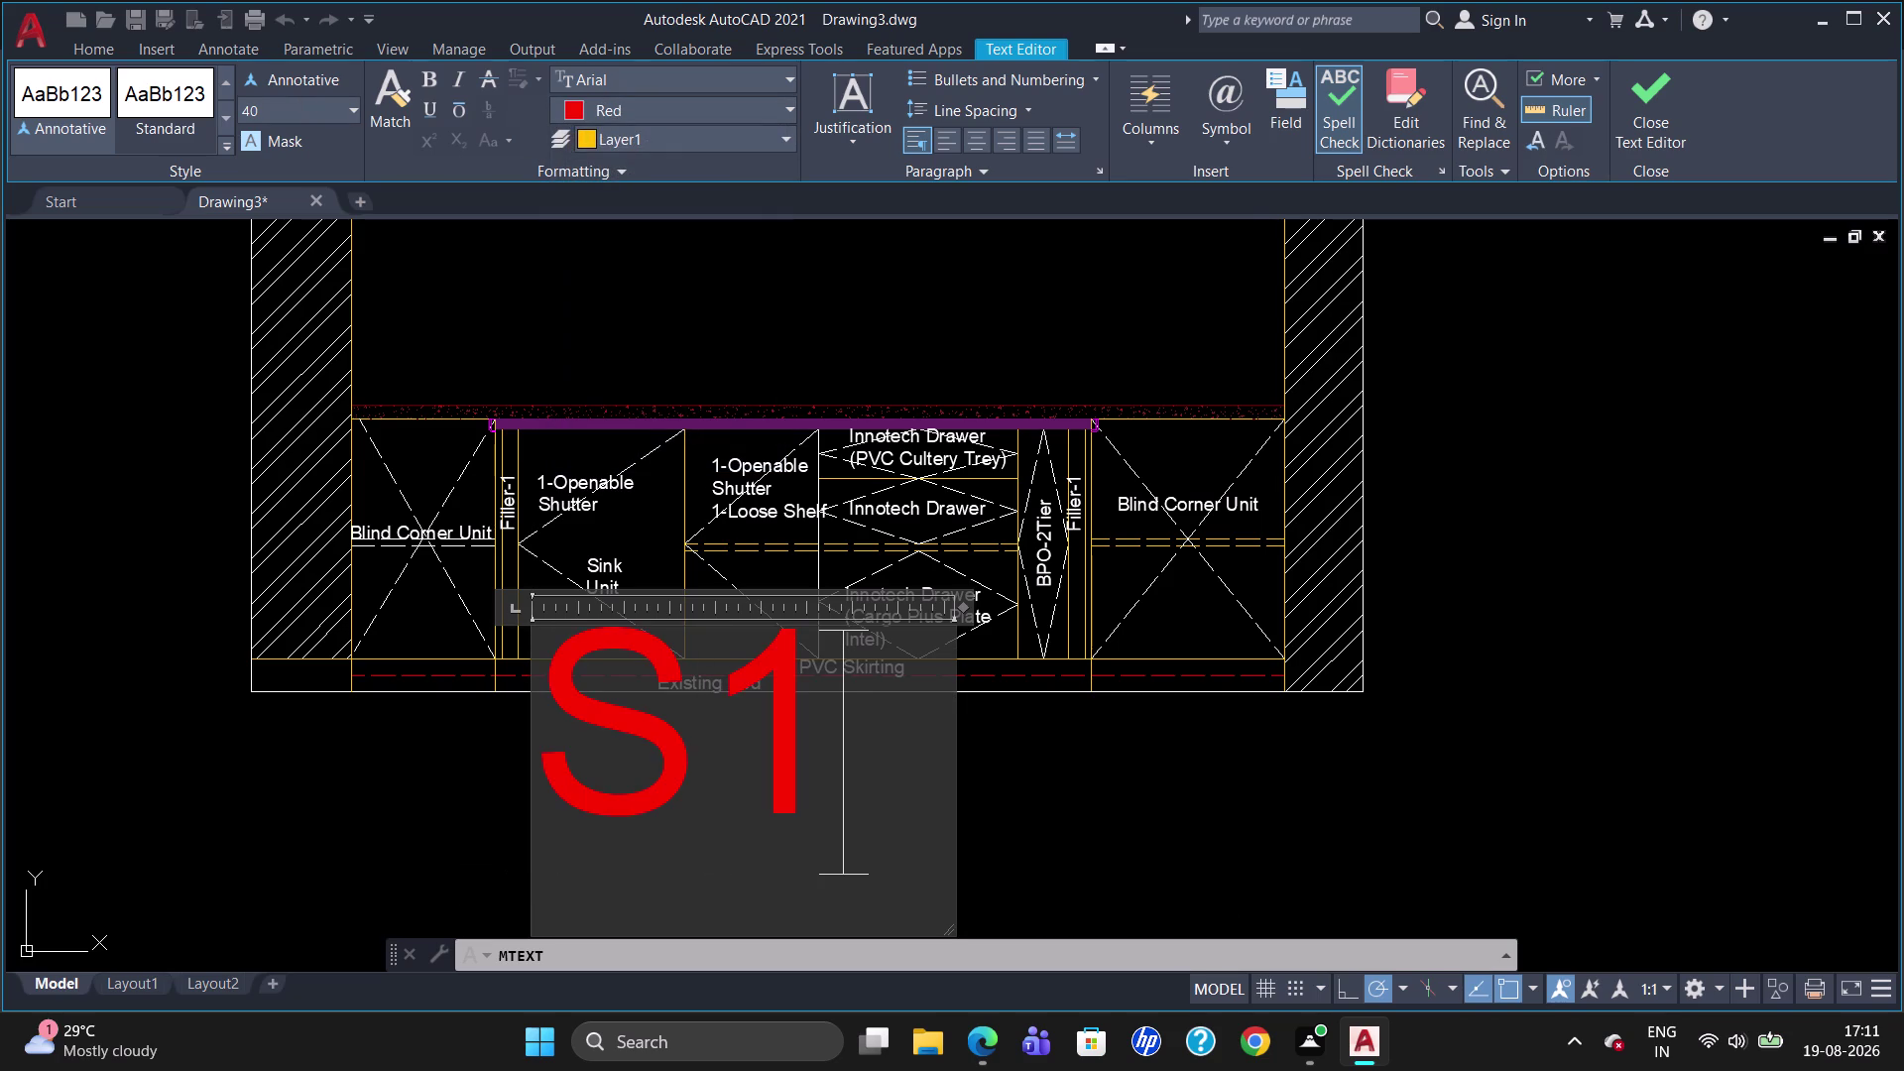
click(1051, 854)
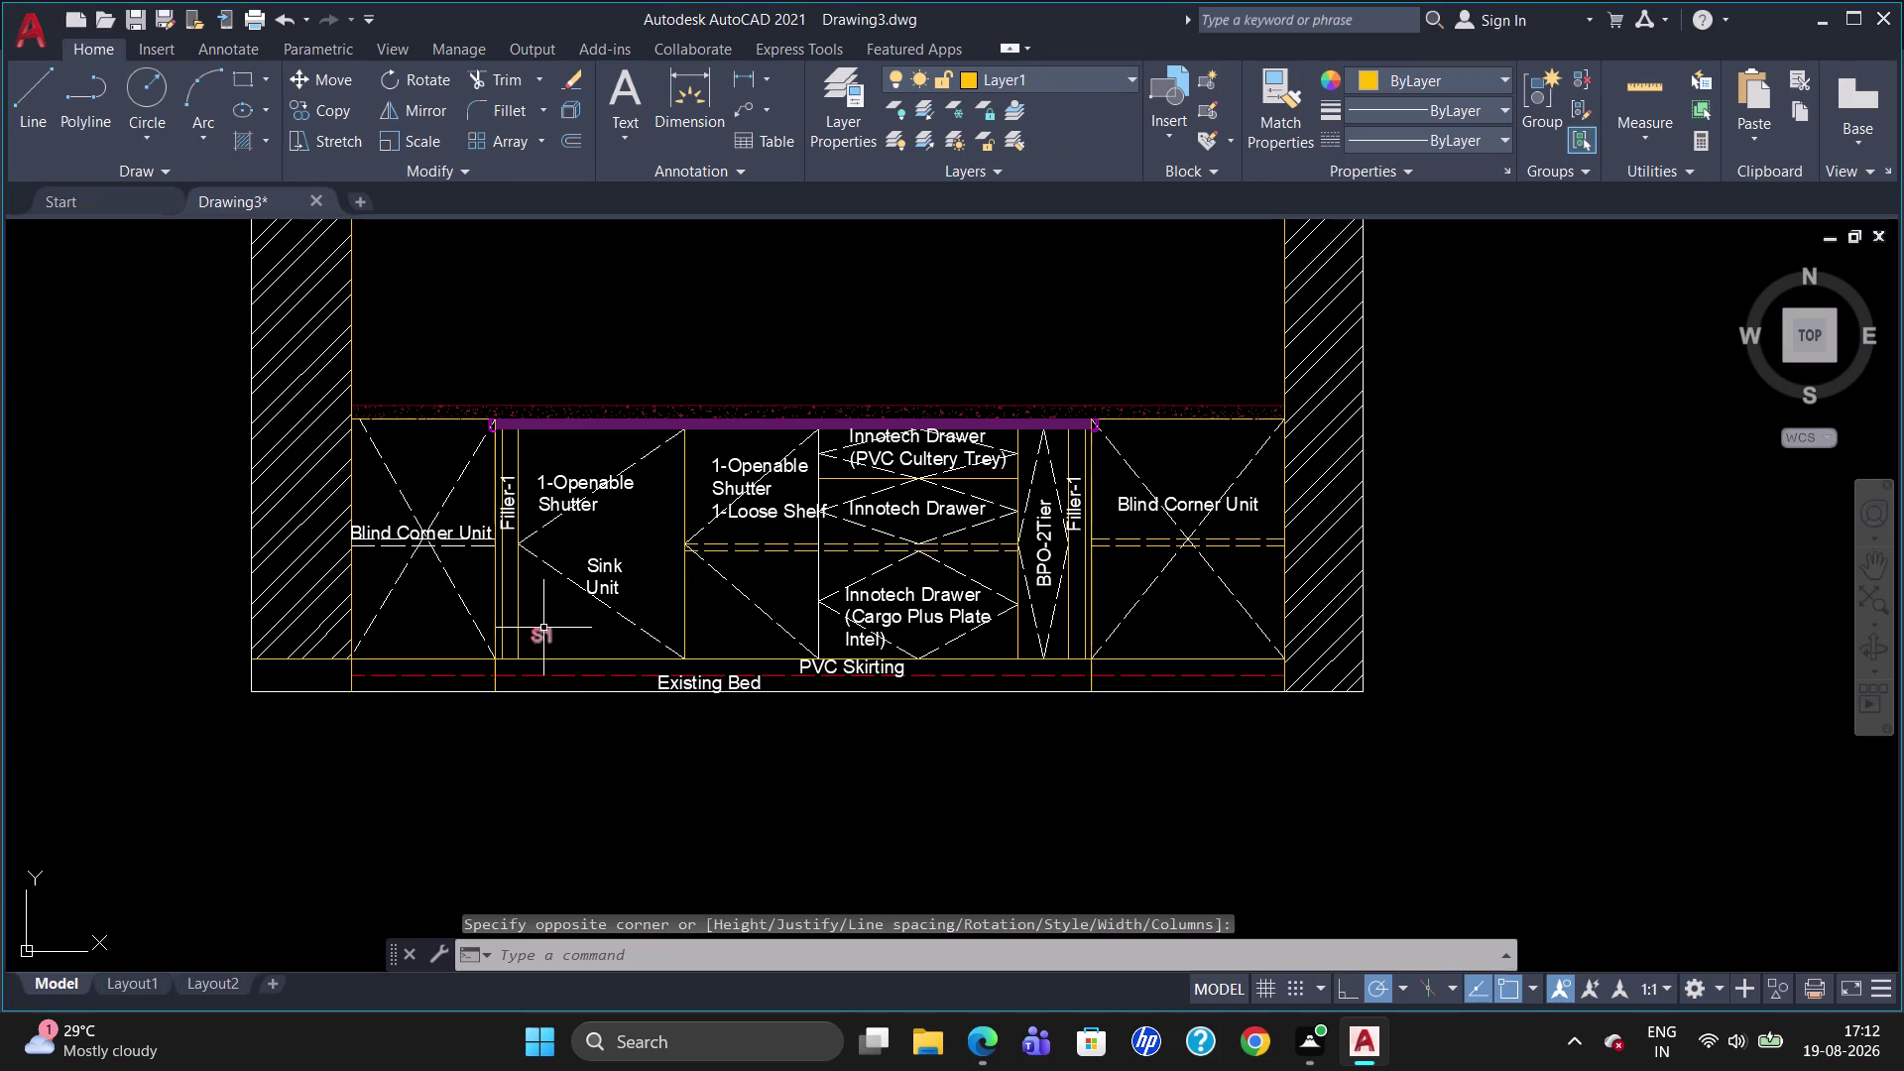
Copy the S1 tag to five base positions, including the shutter, drawer, BPO-2Tier and left filler units.
click(541, 636)
text(CO)
key(Return)
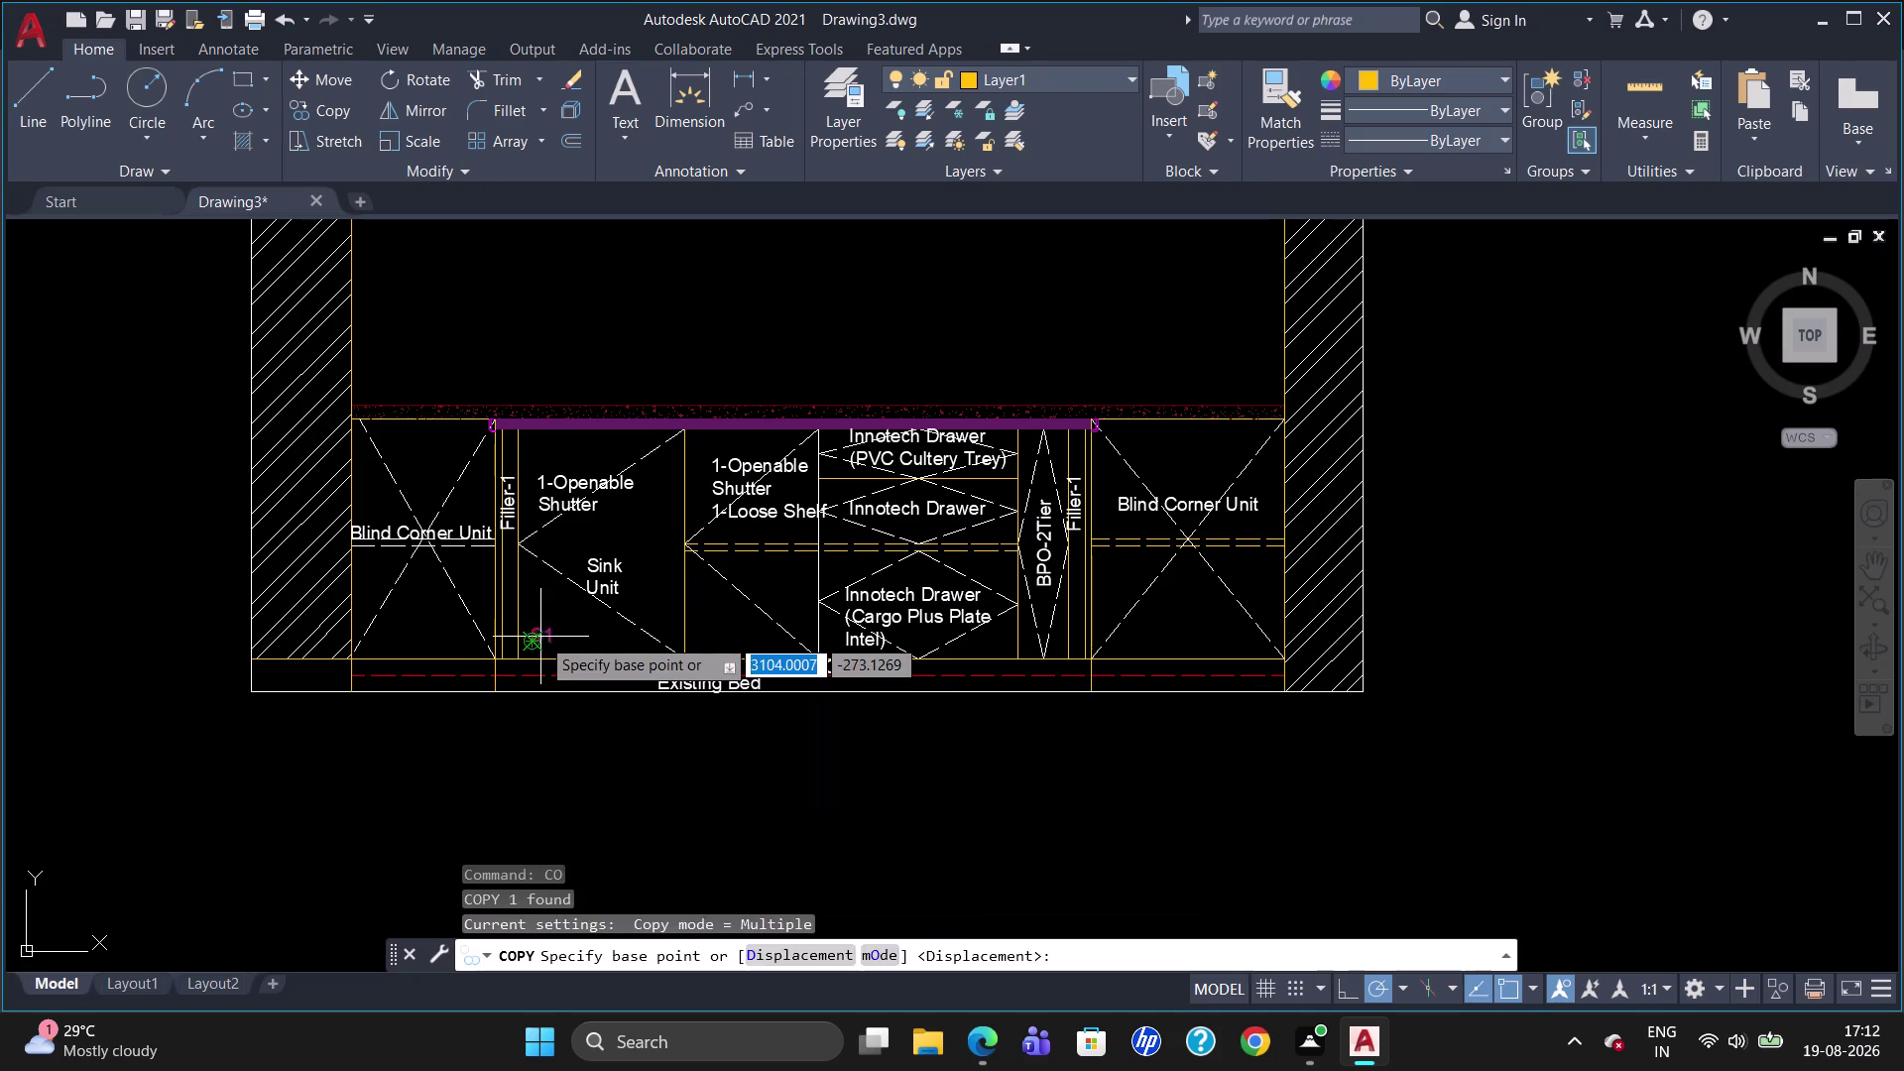
click(541, 637)
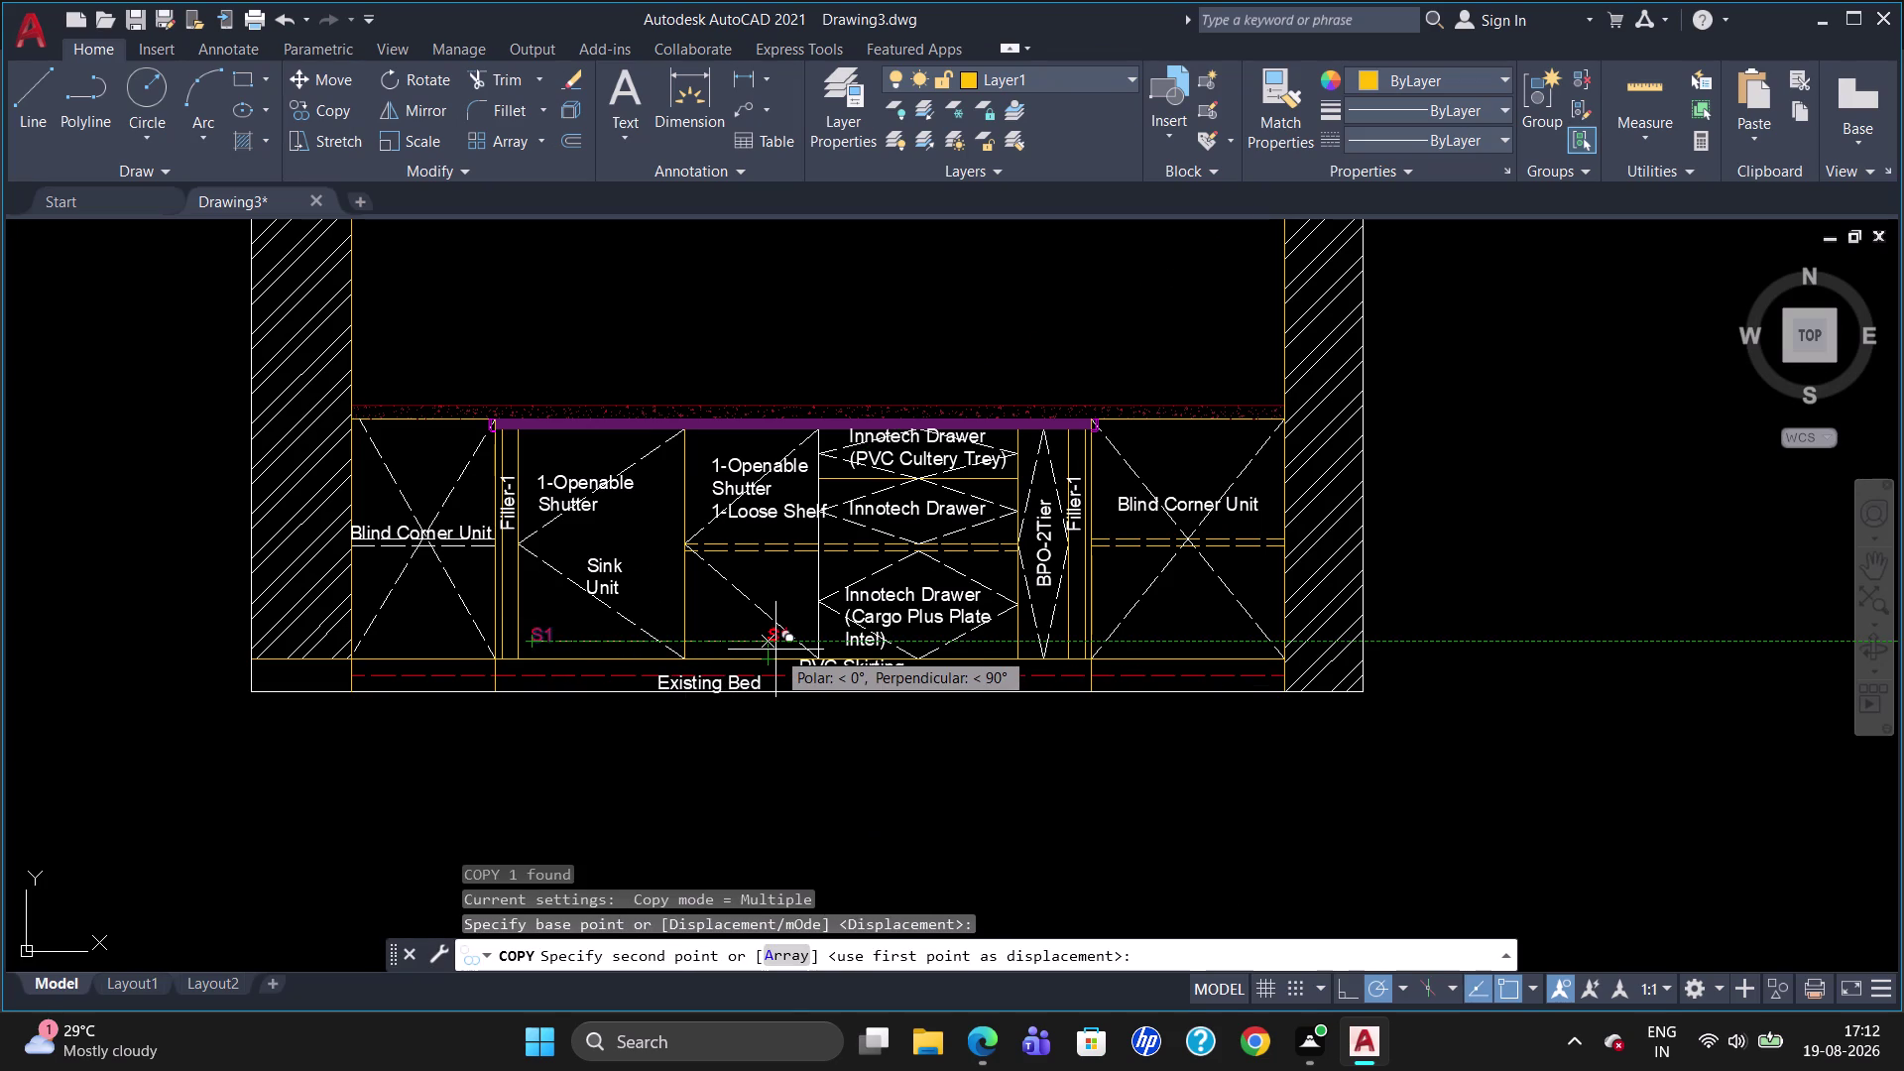
click(697, 648)
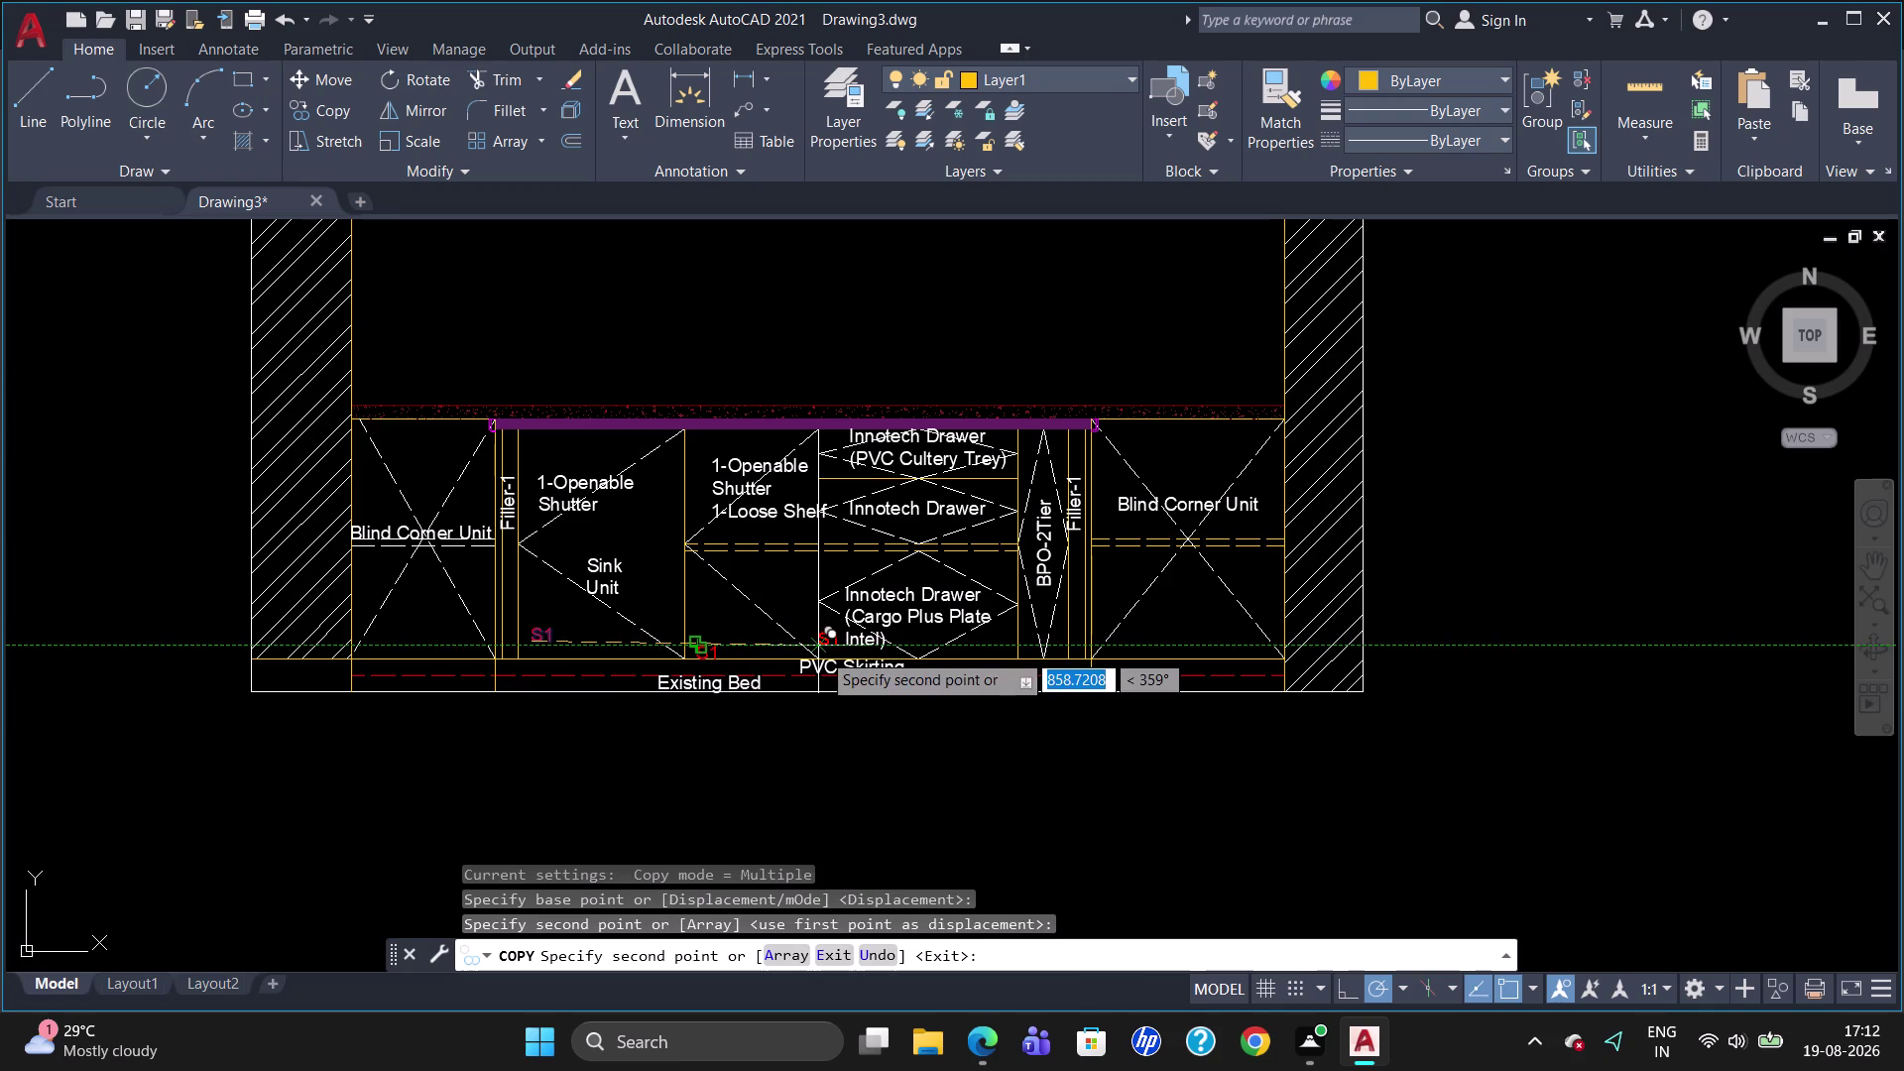
click(829, 649)
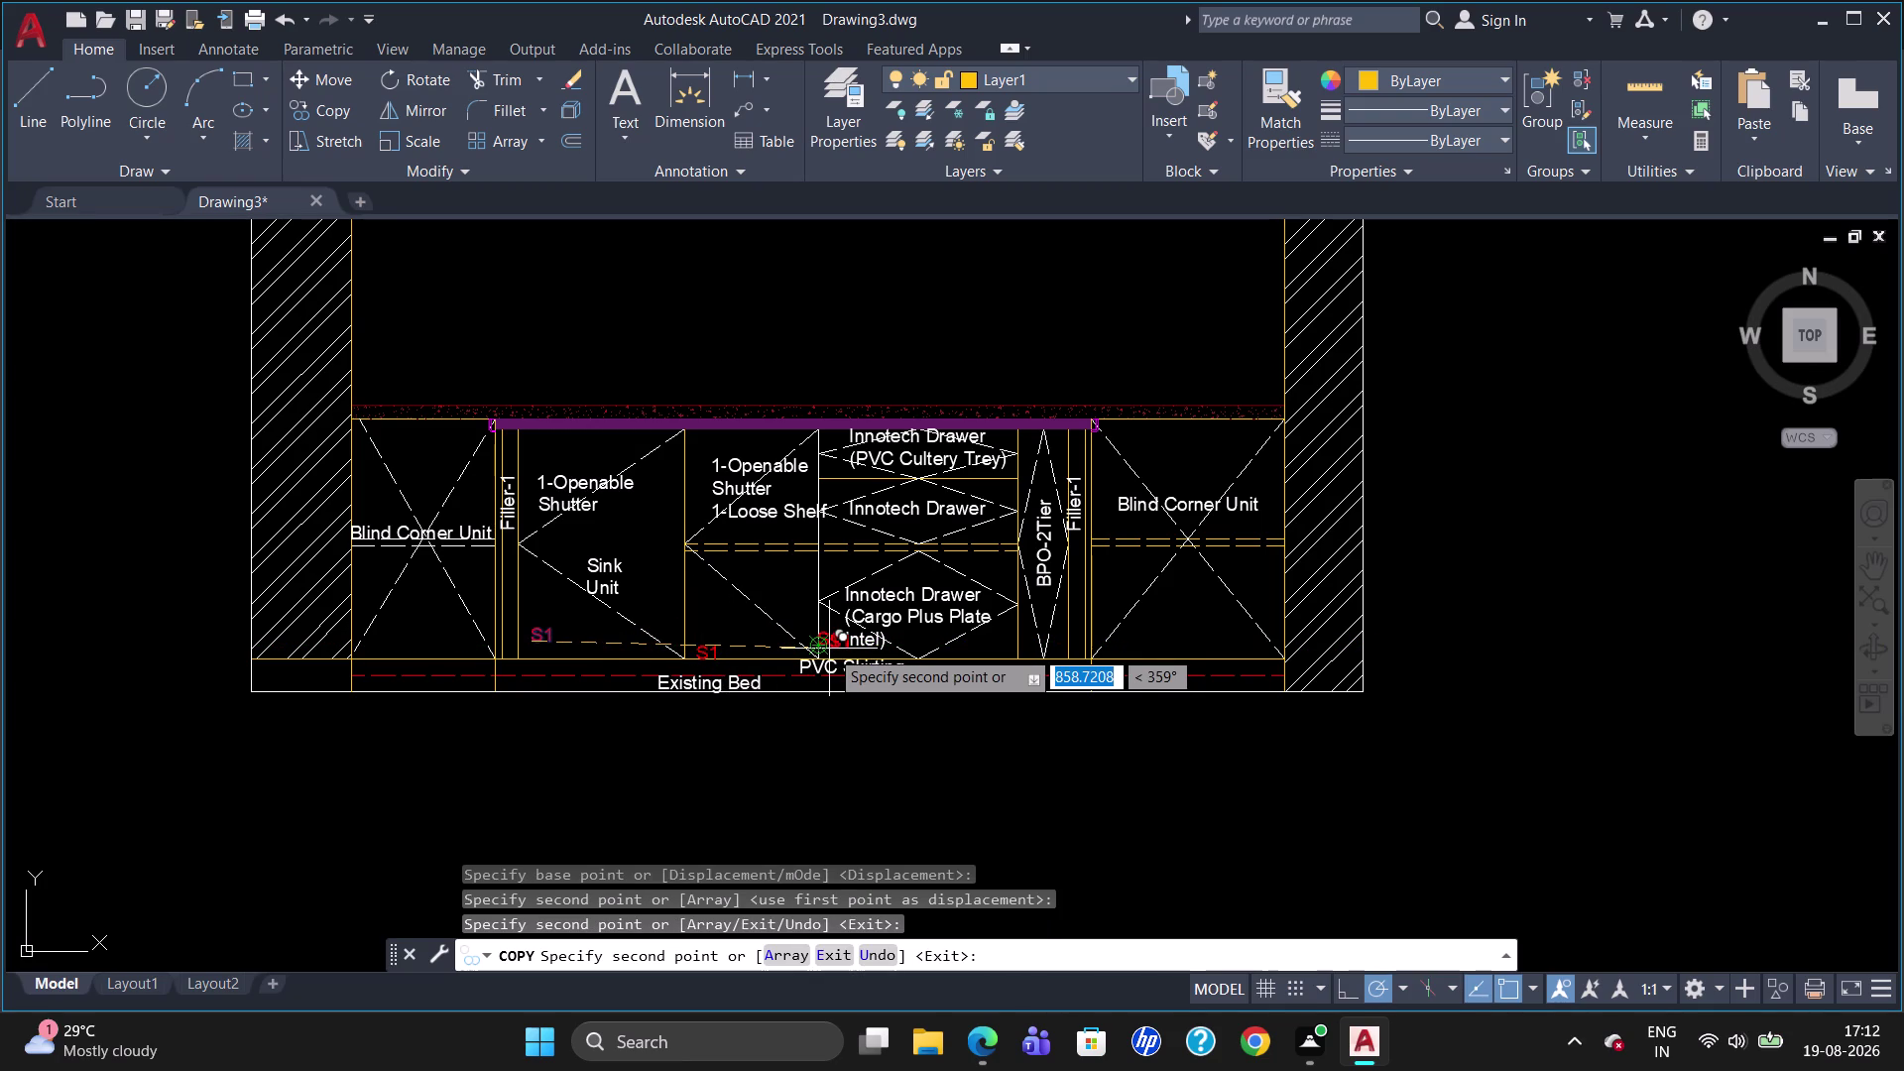
click(1013, 648)
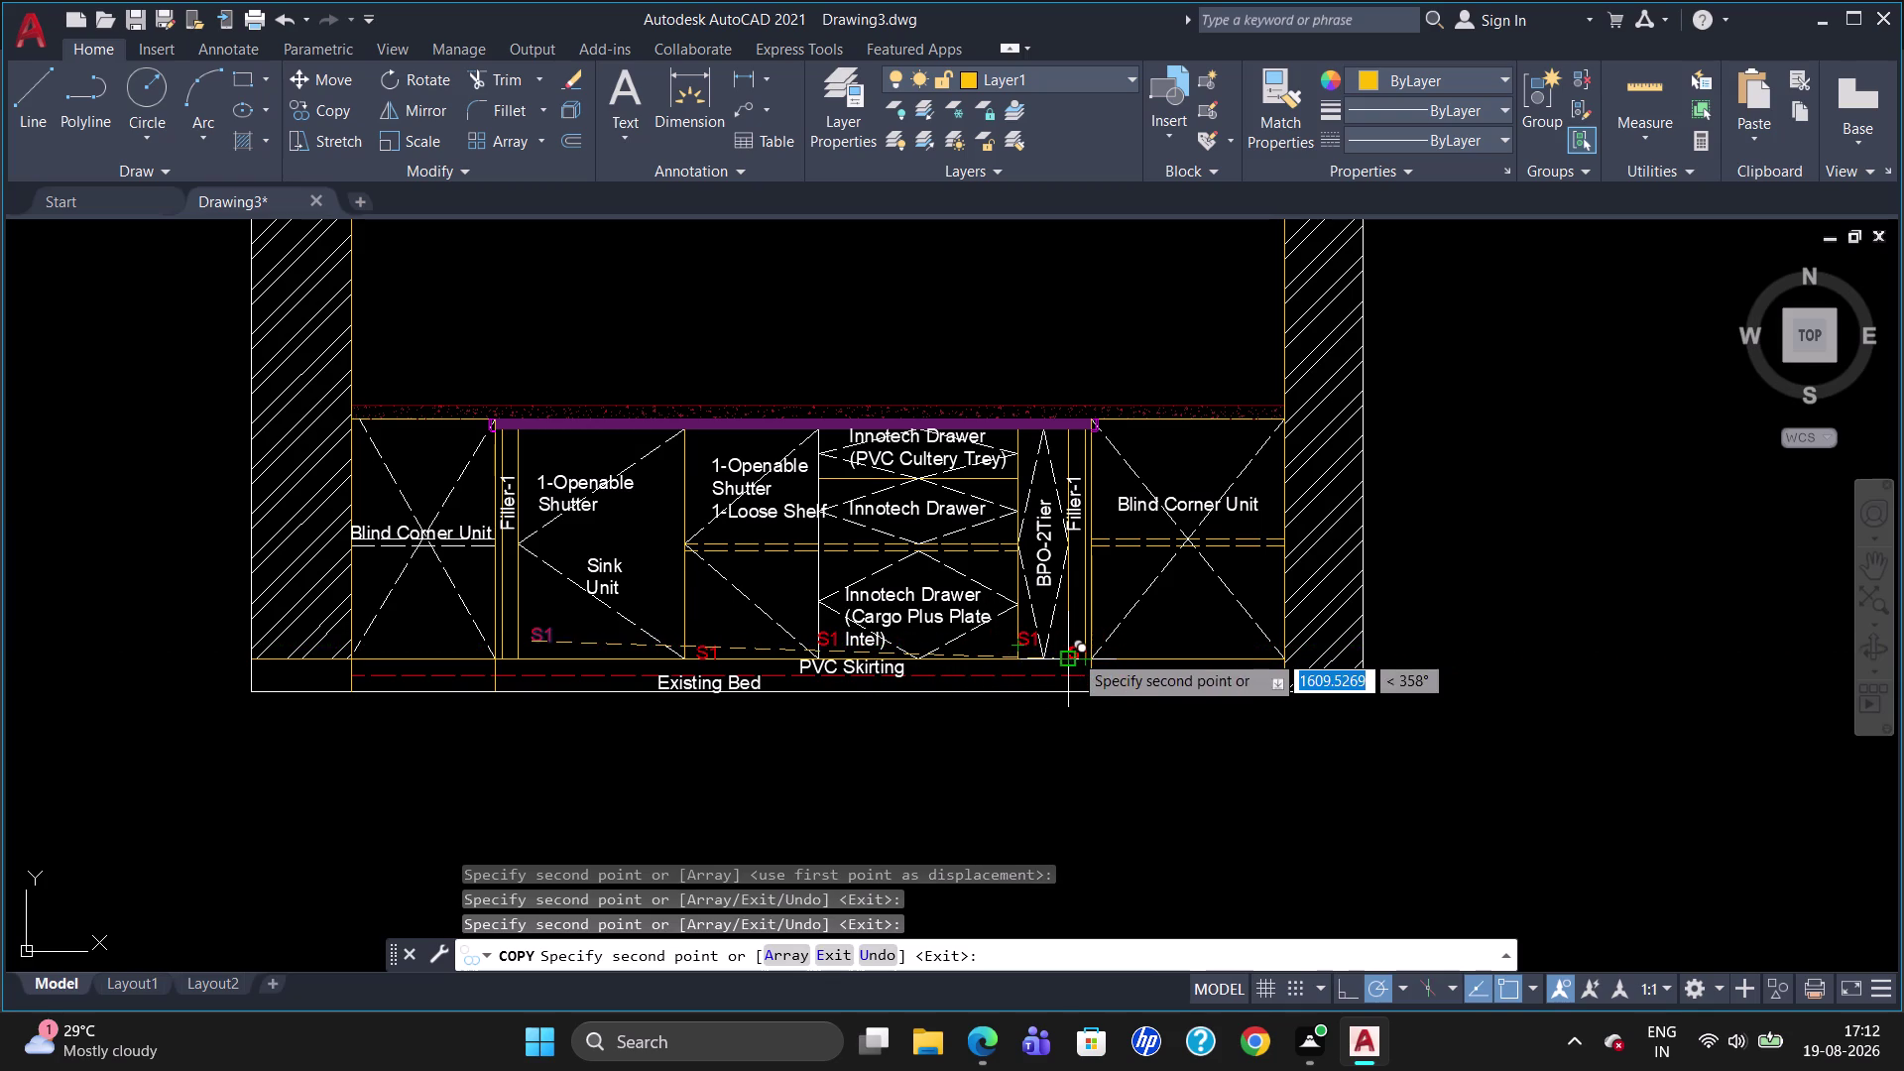
click(1073, 644)
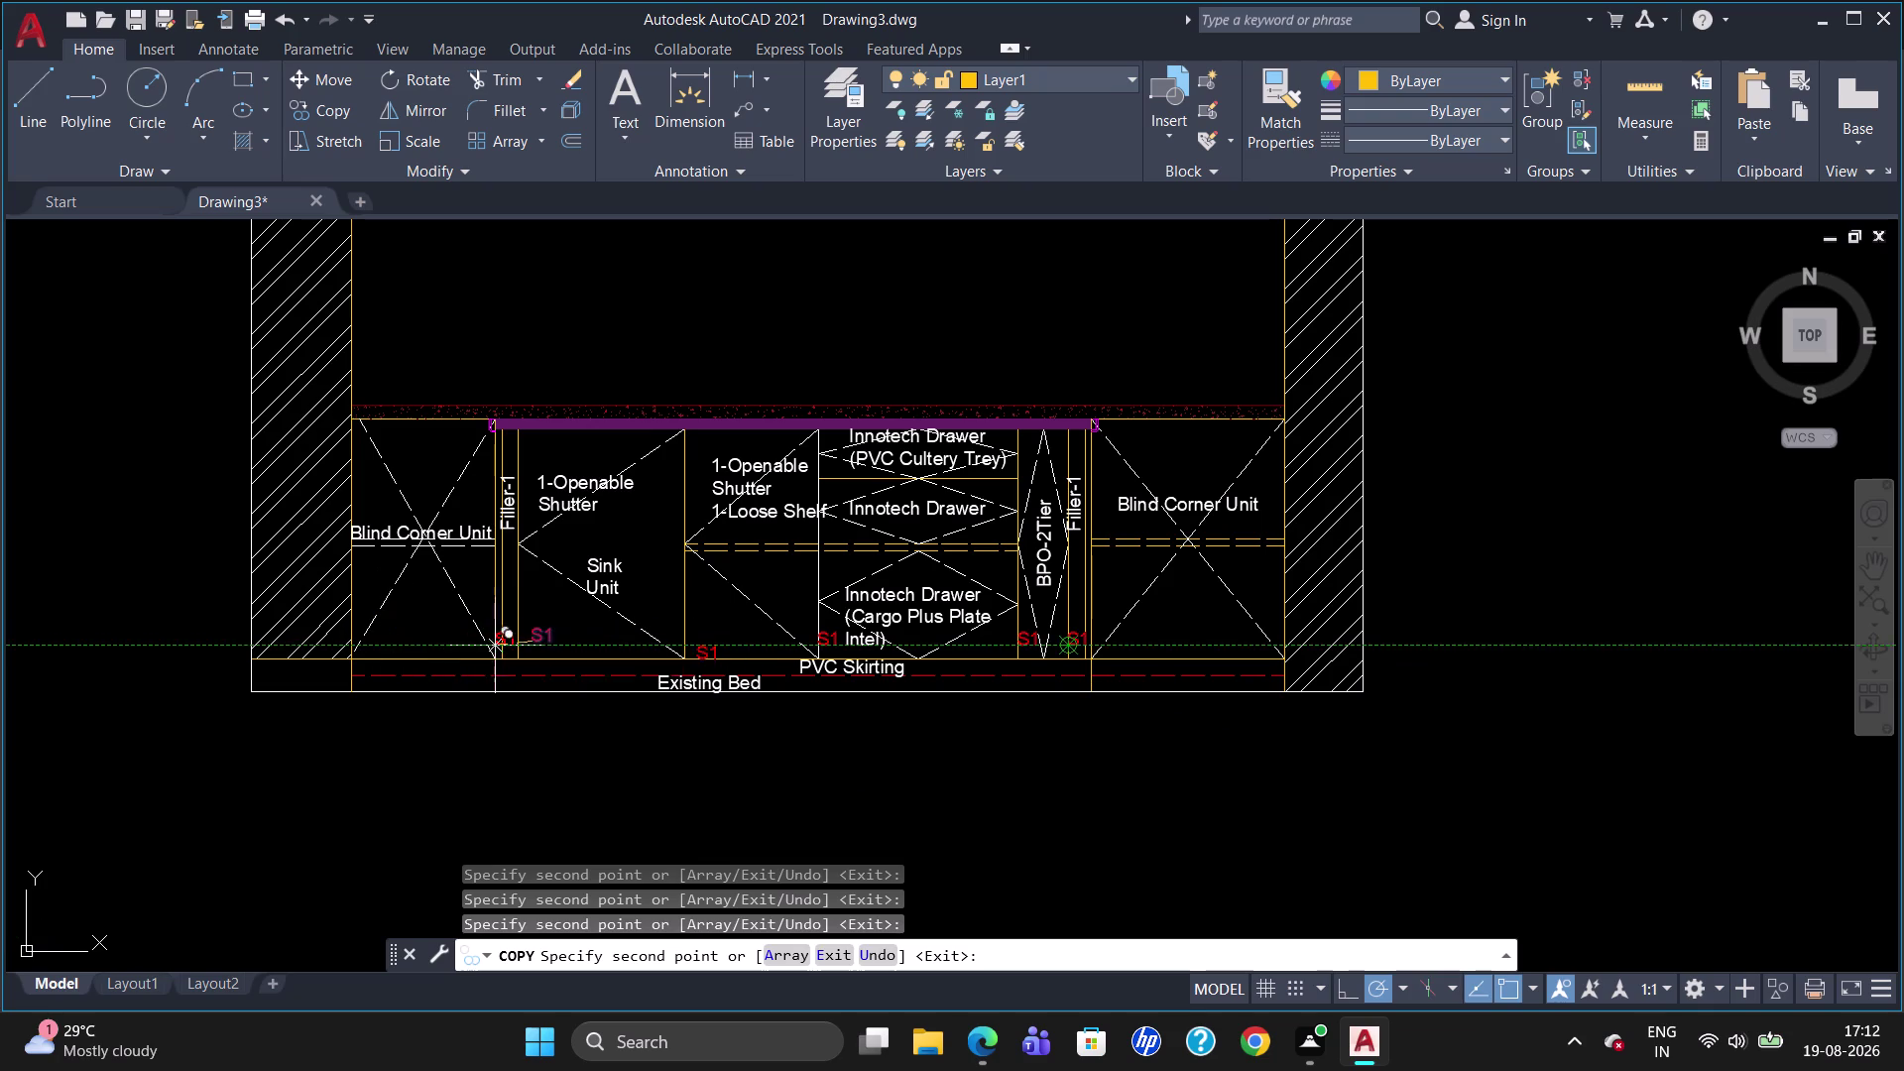
click(507, 639)
key(Escape)
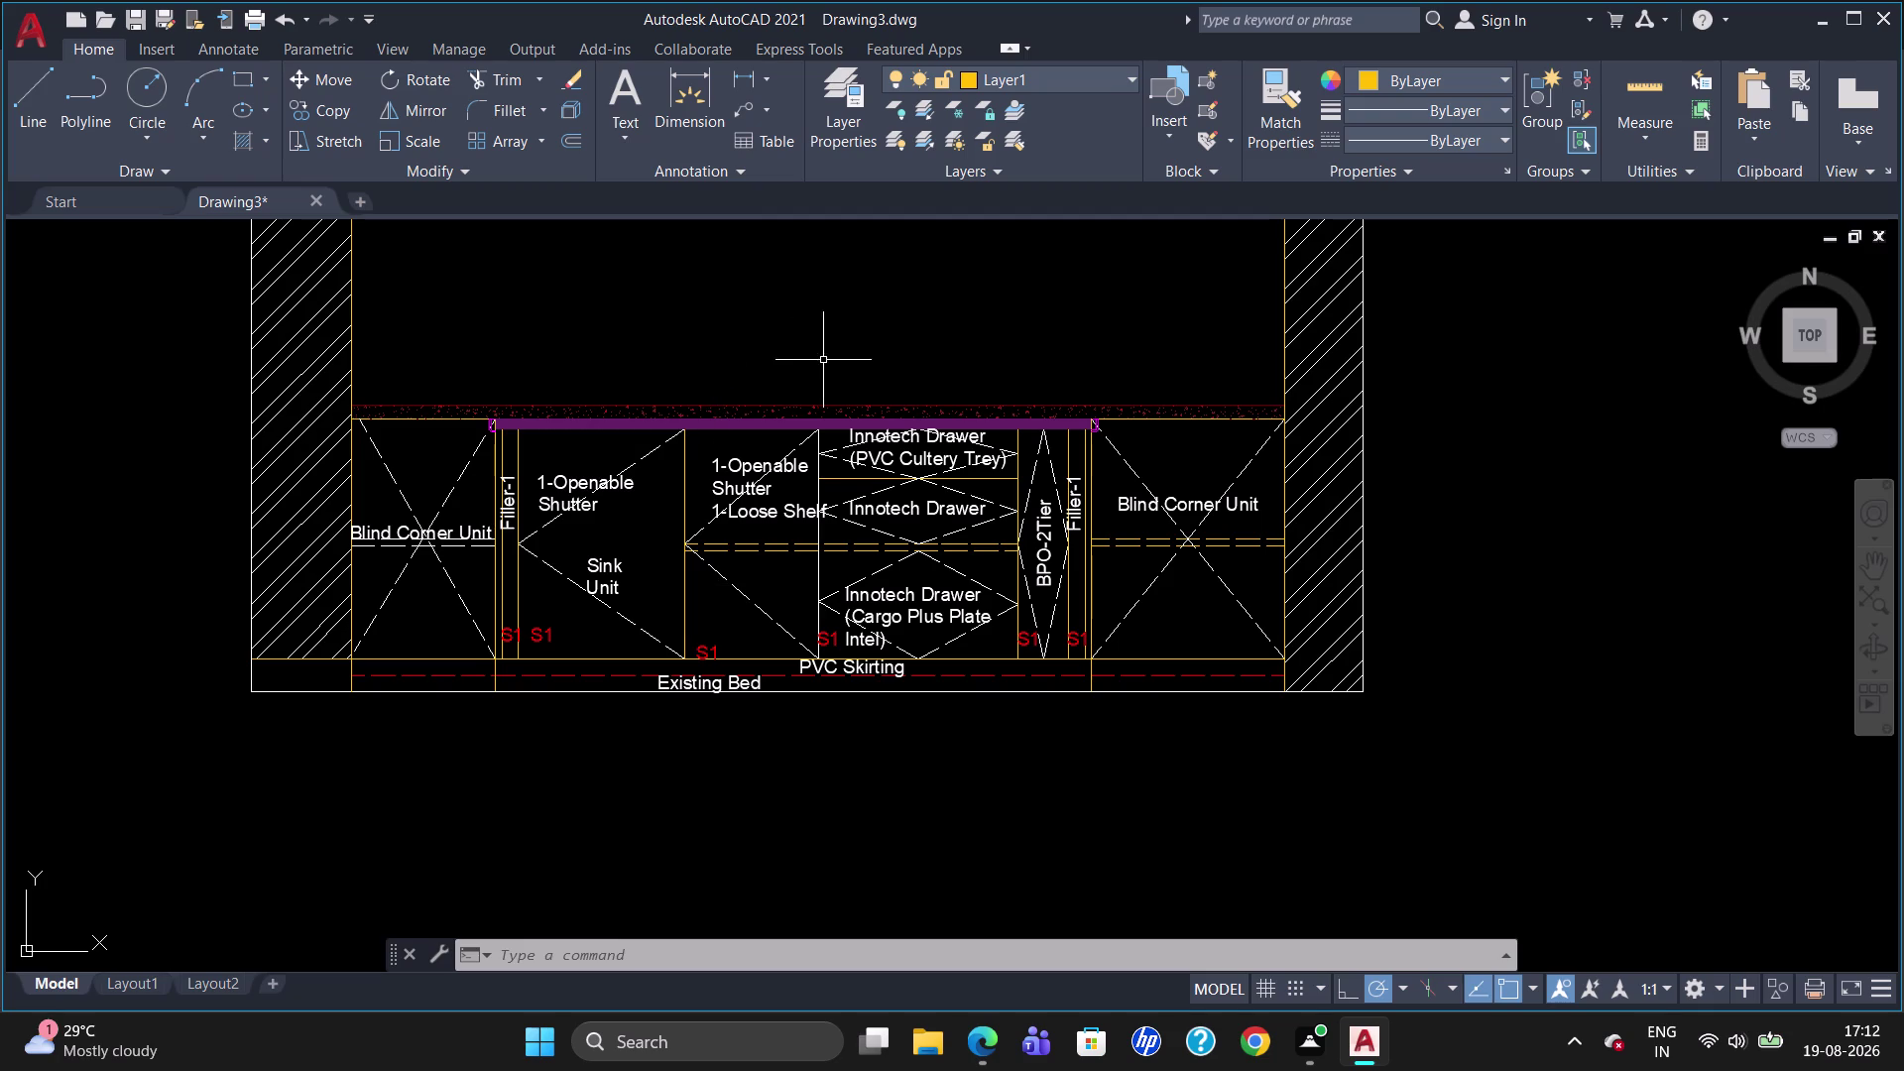
Zoom around the elevation and start the Leader tool from the Annotation panel.
scroll(down, 3)
scroll(up, 3)
scroll(down, 3)
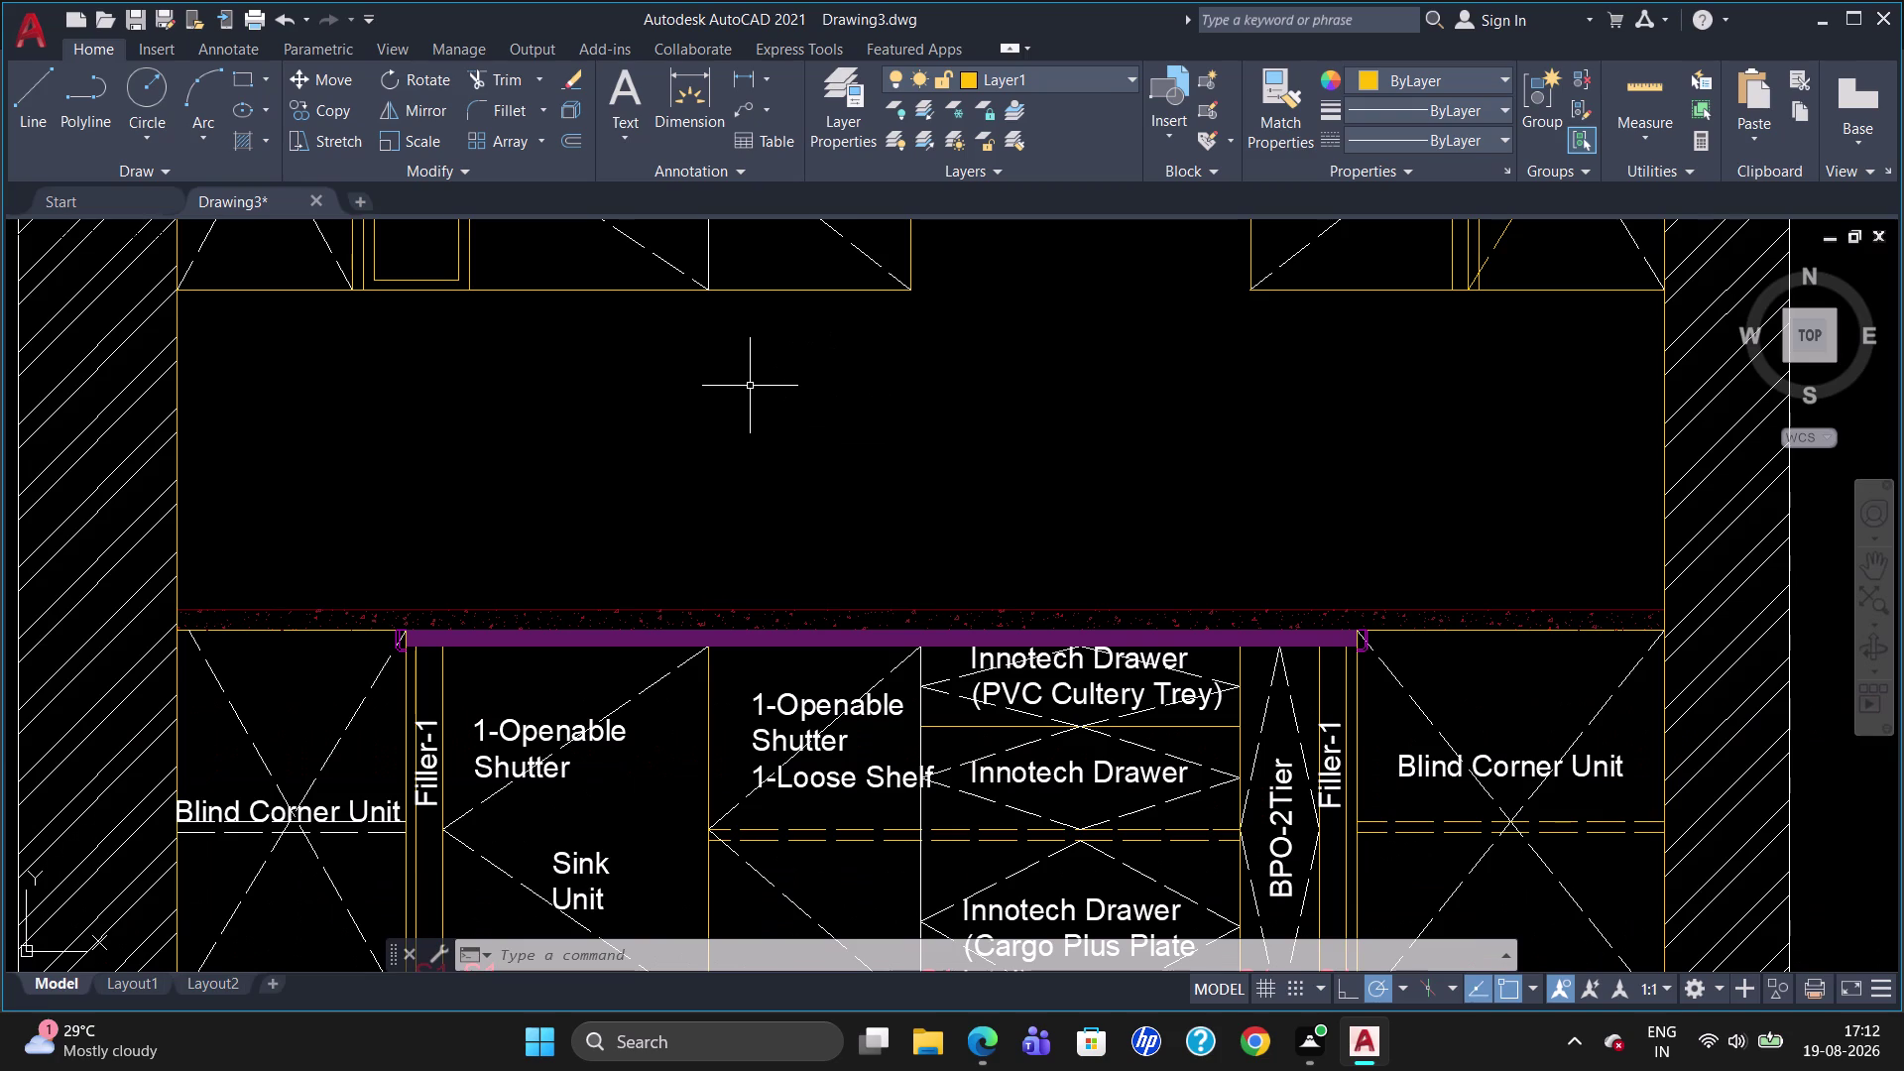
scroll(down, 3)
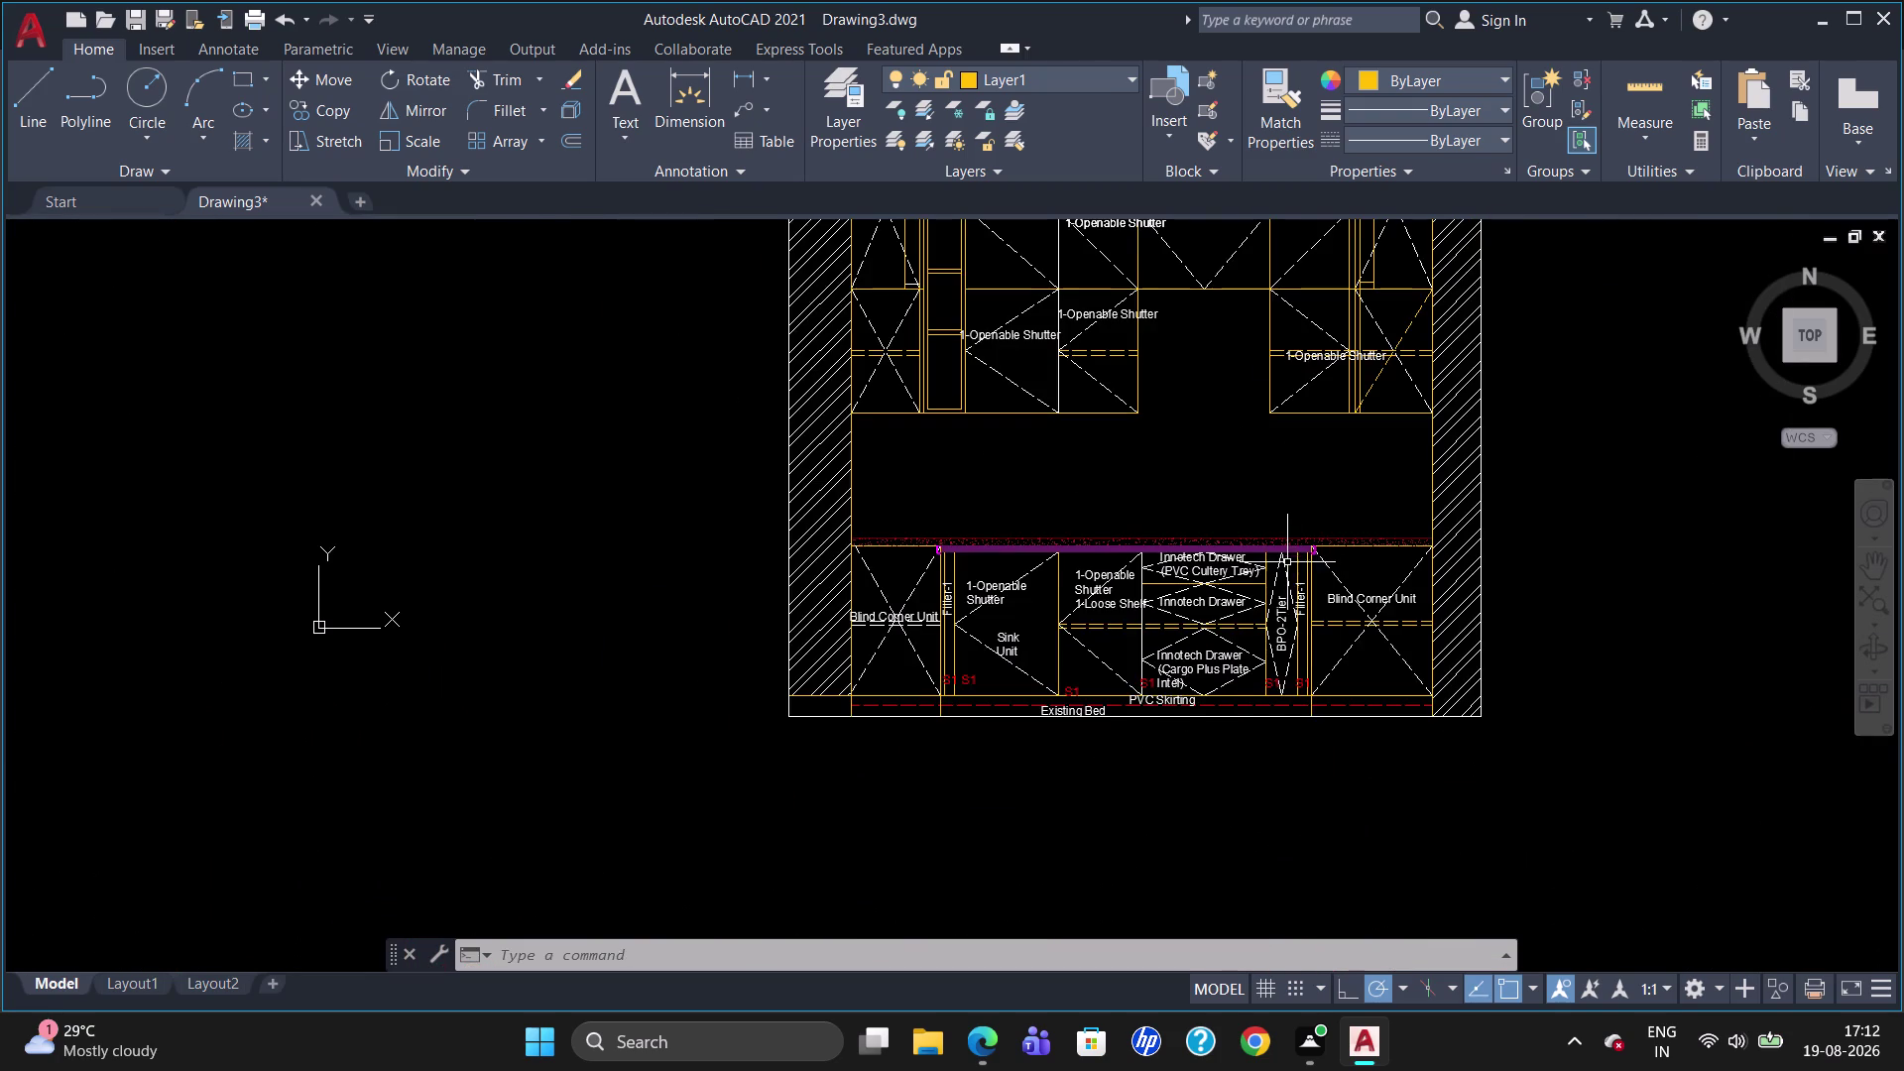
scroll(up, 3)
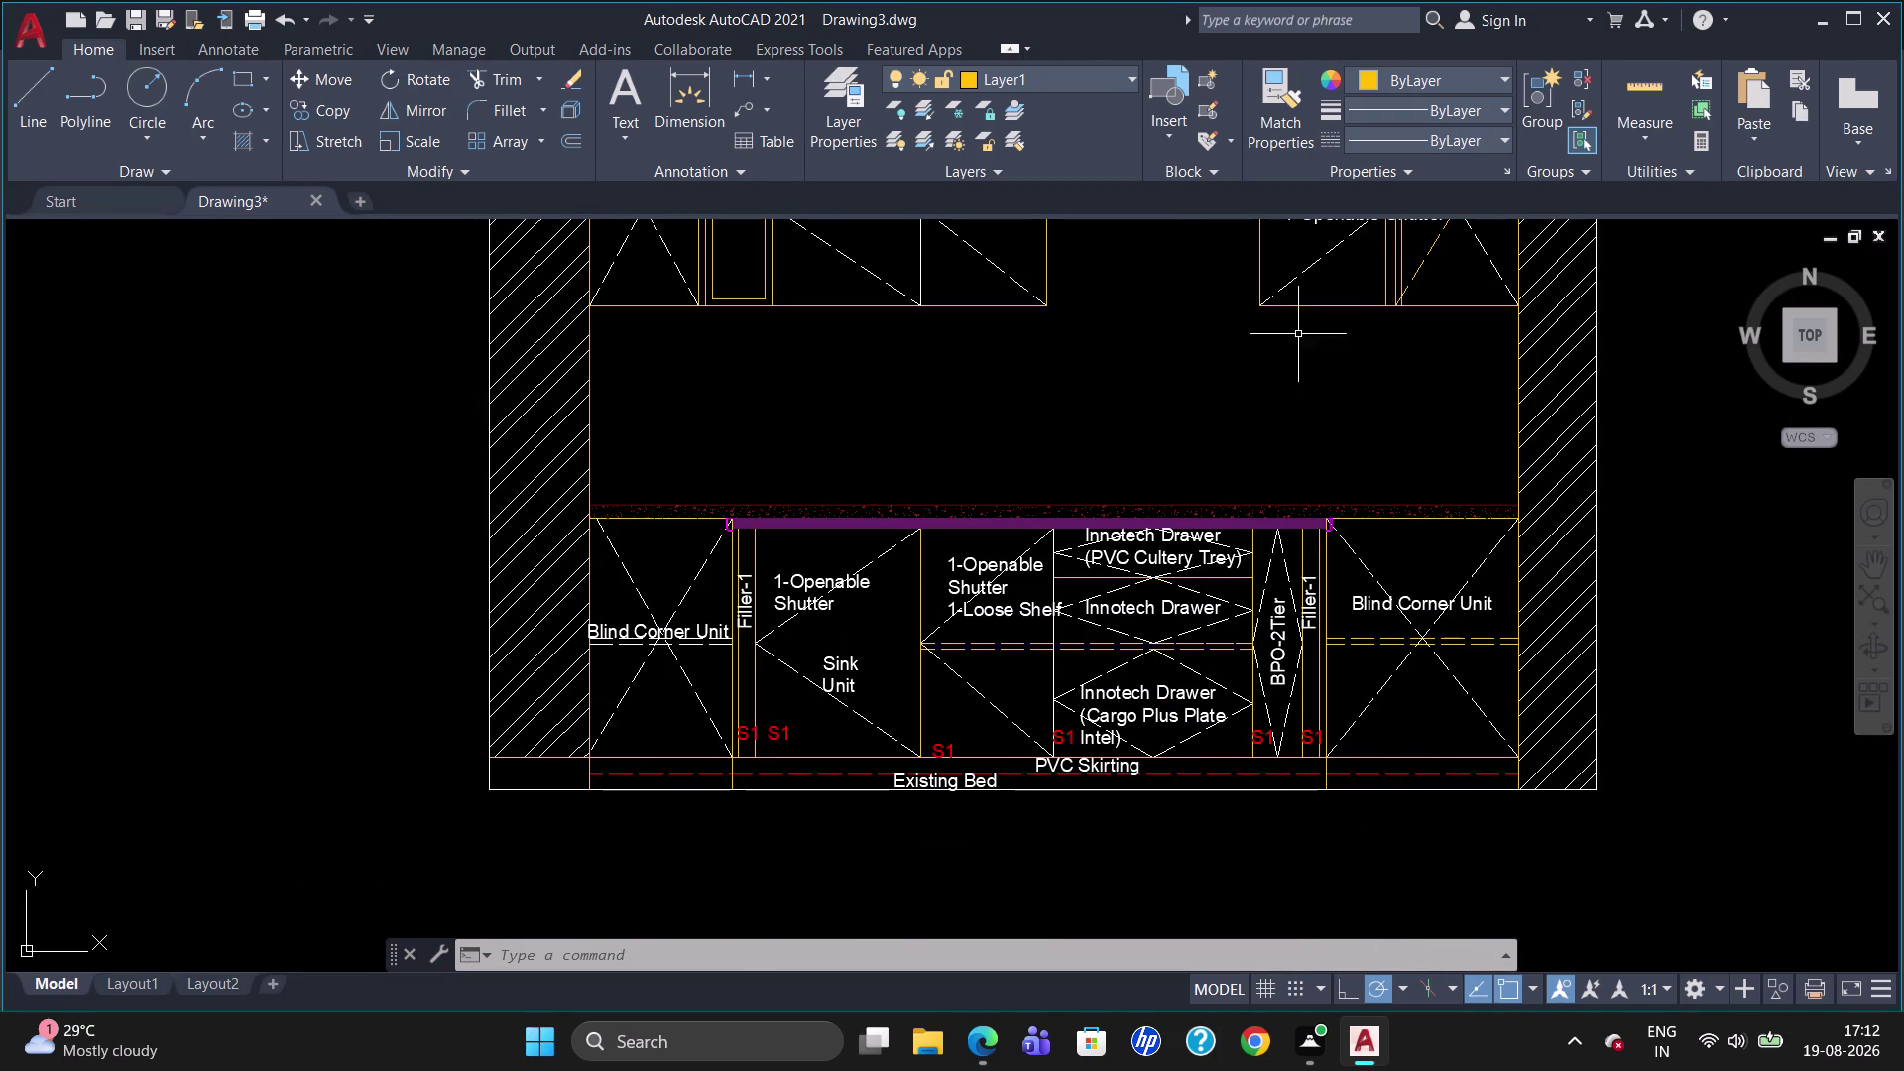
click(757, 106)
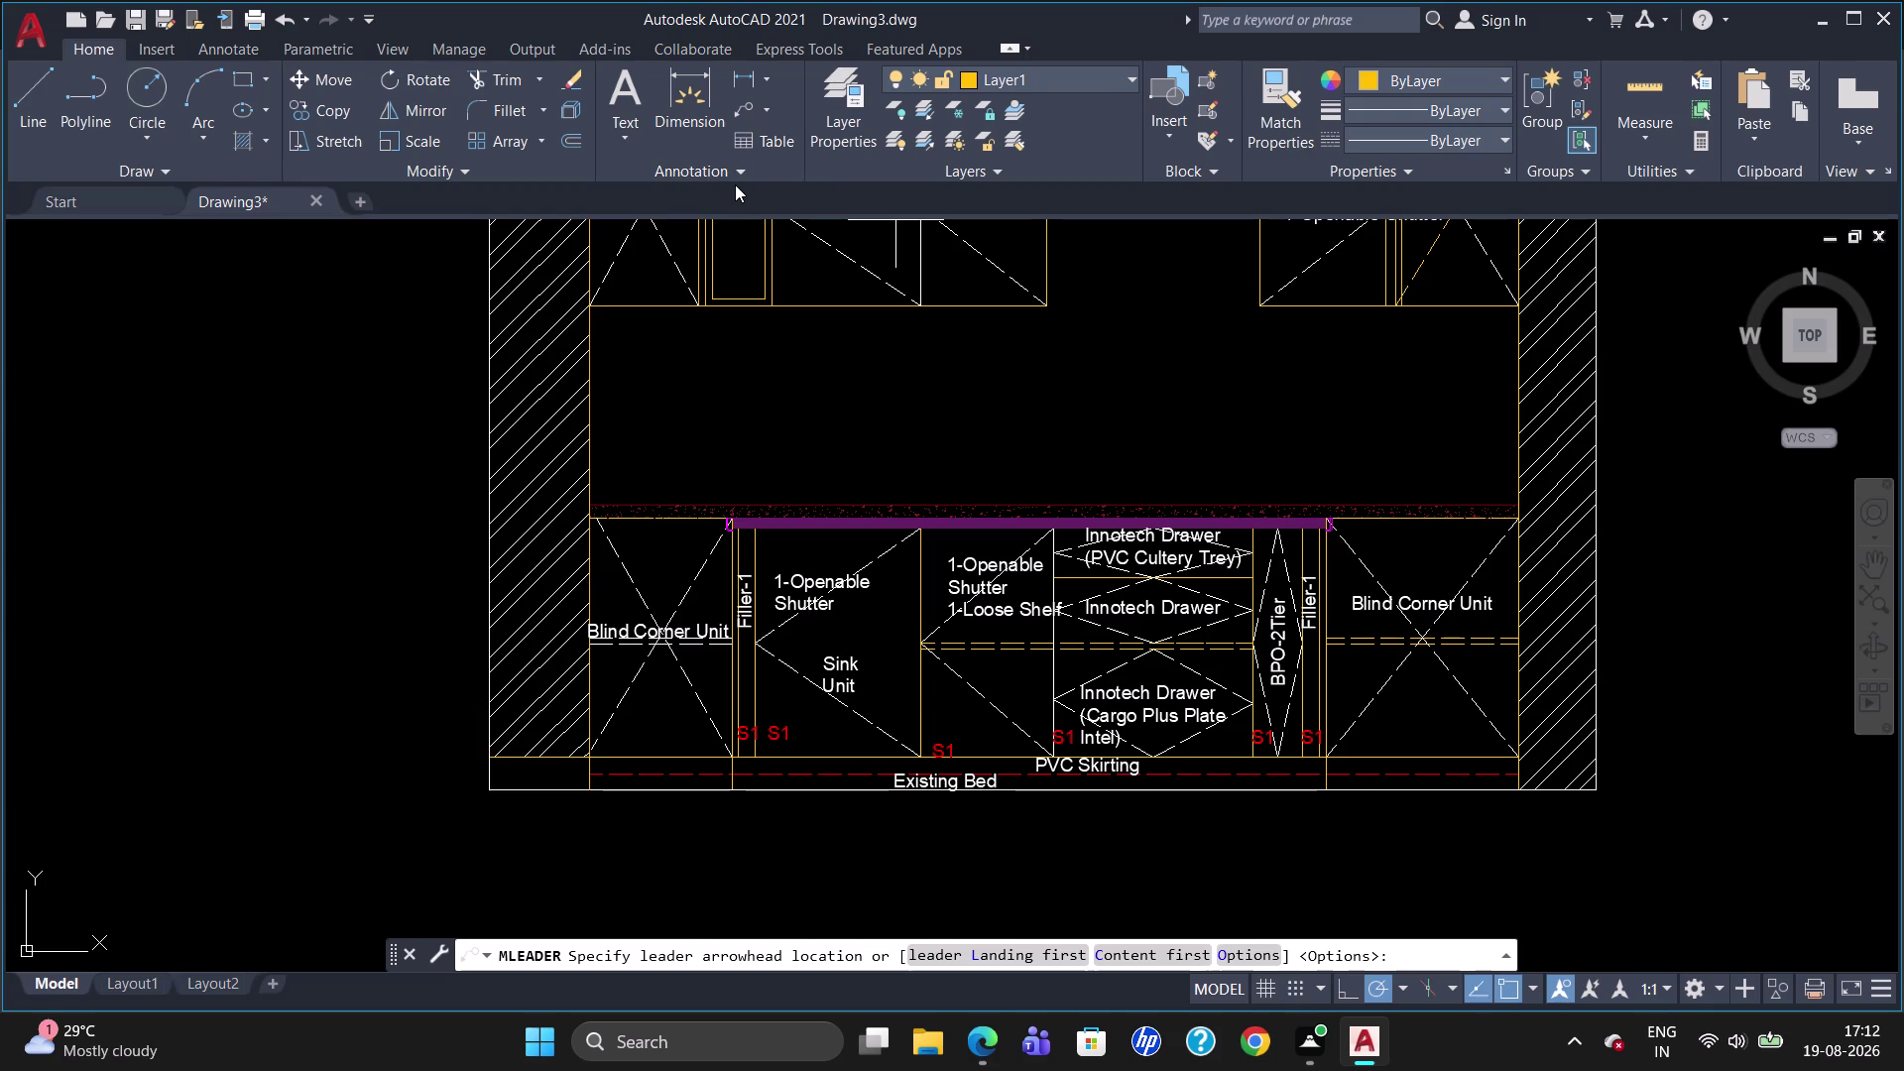
Cancel the multileader and review the Standard multileader style without changes.
text(ML)
key(s)
key(Return)
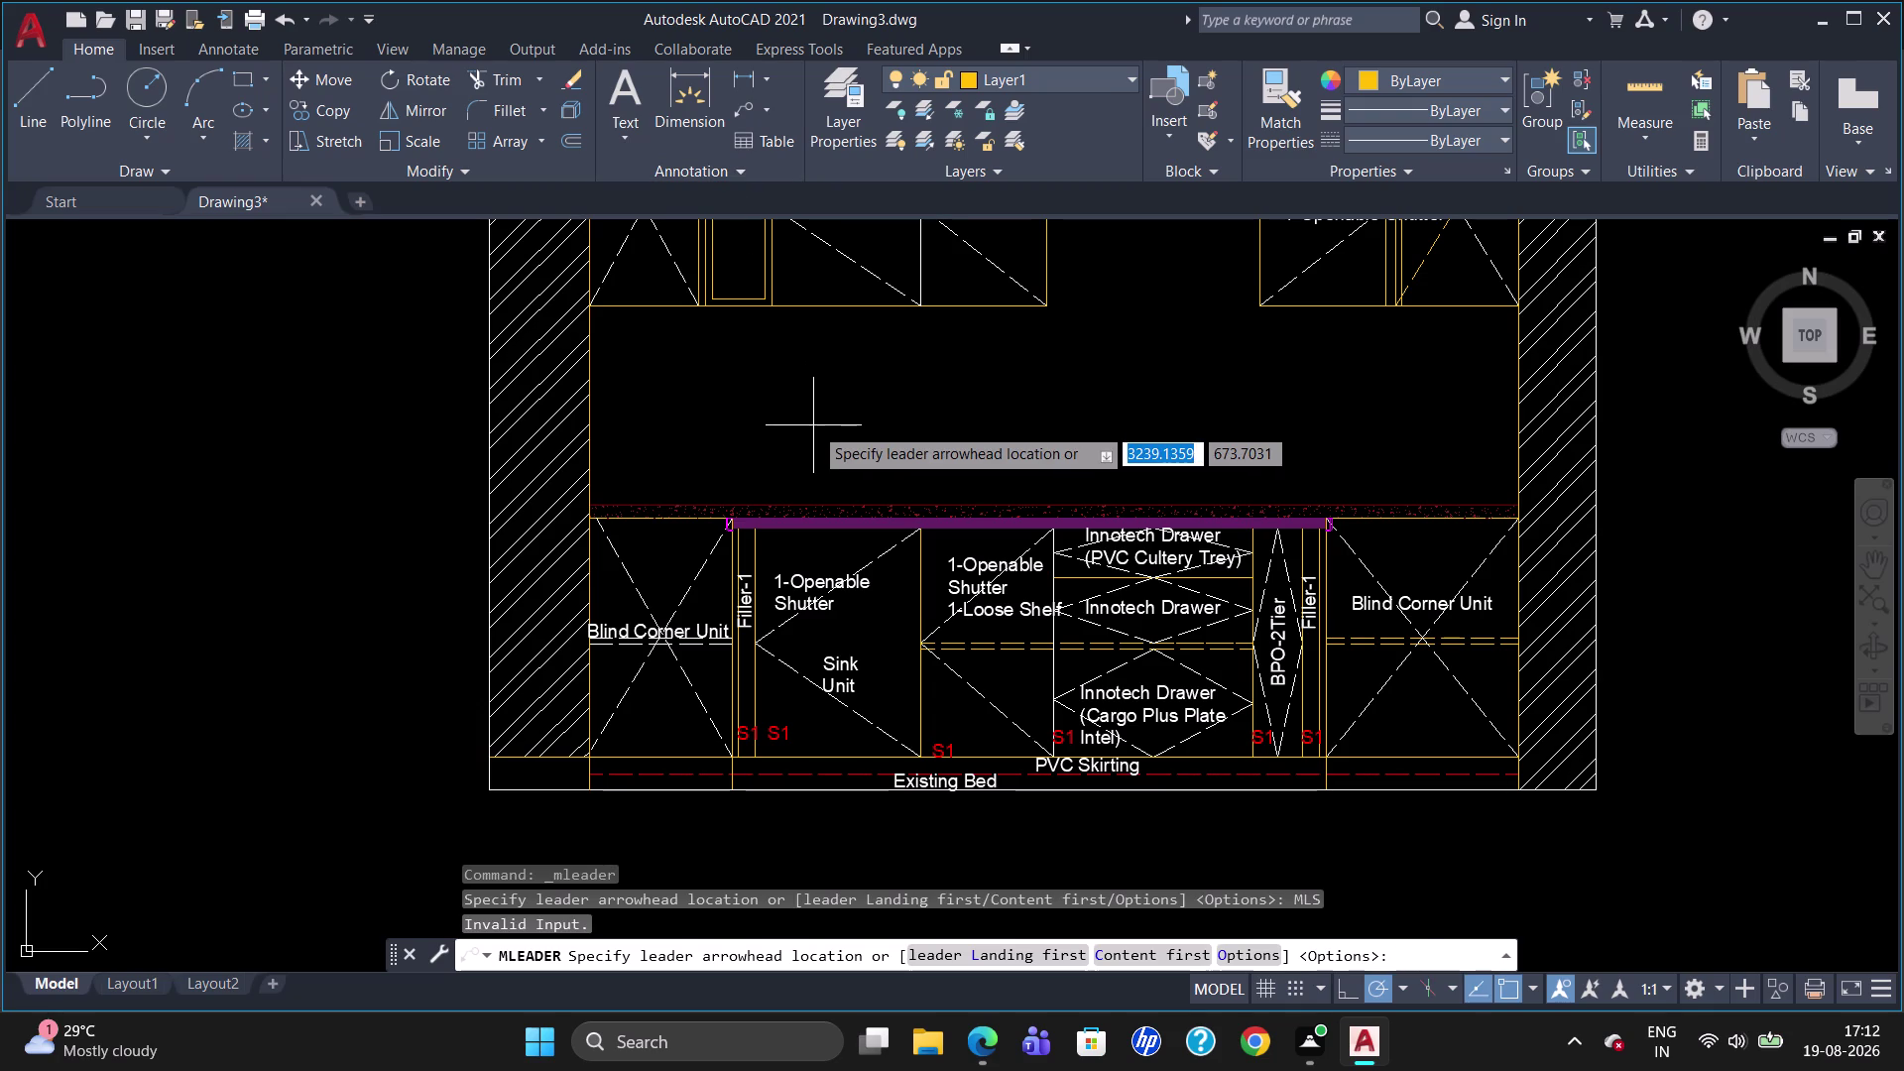
key(Escape)
text(M)
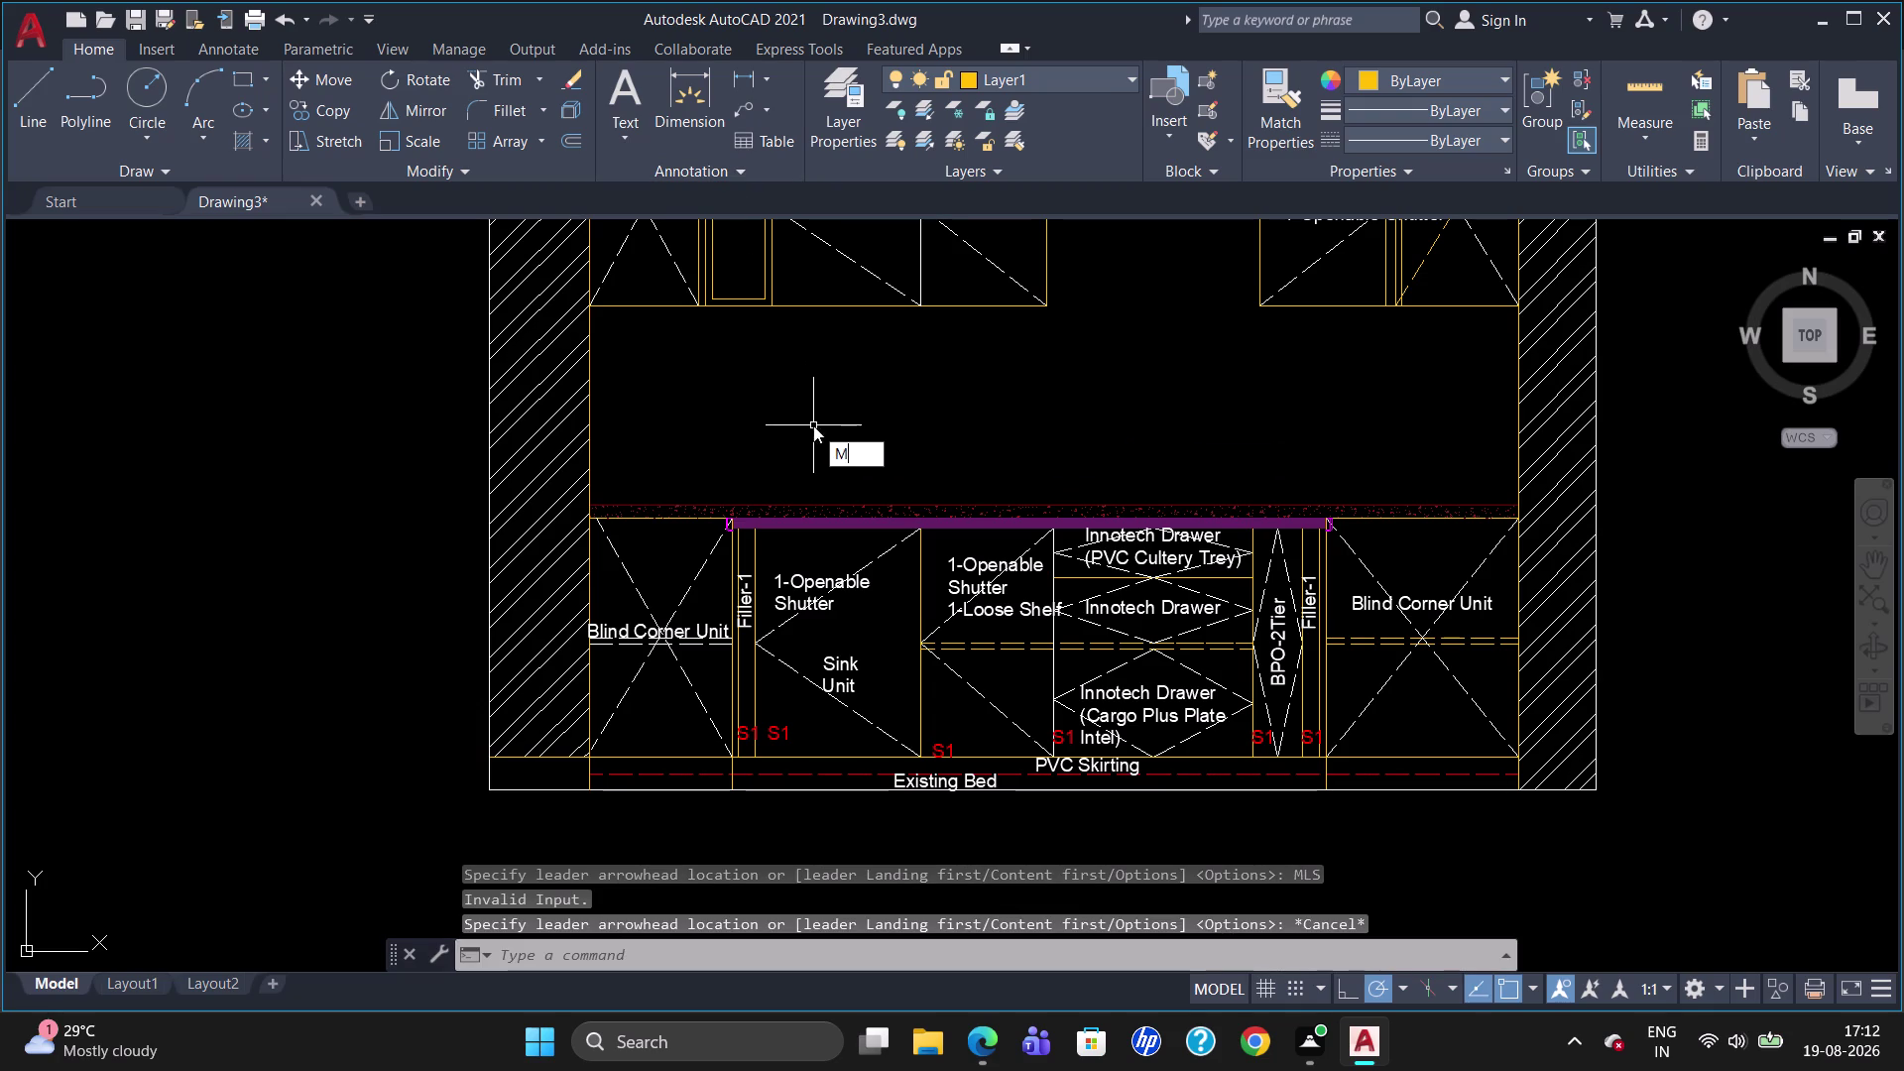
text(LS)
key(Return)
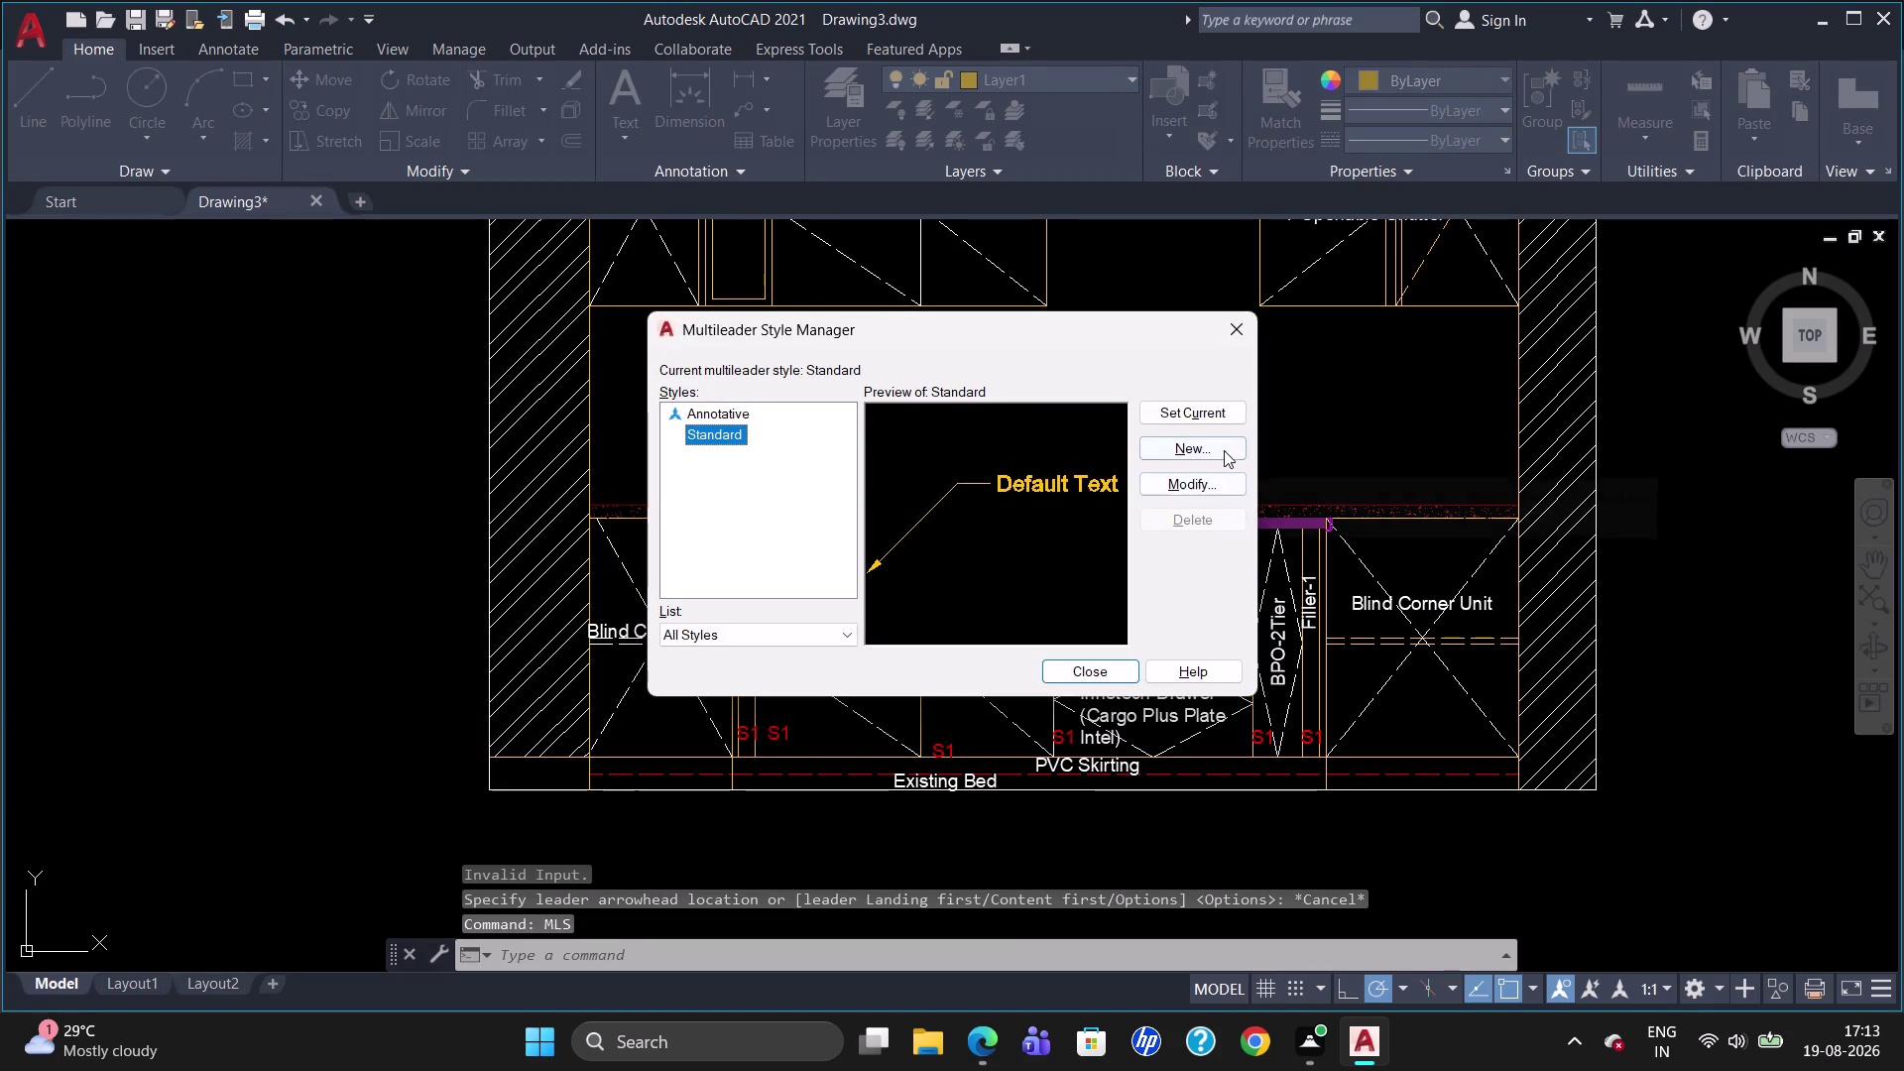
click(1205, 413)
click(1219, 483)
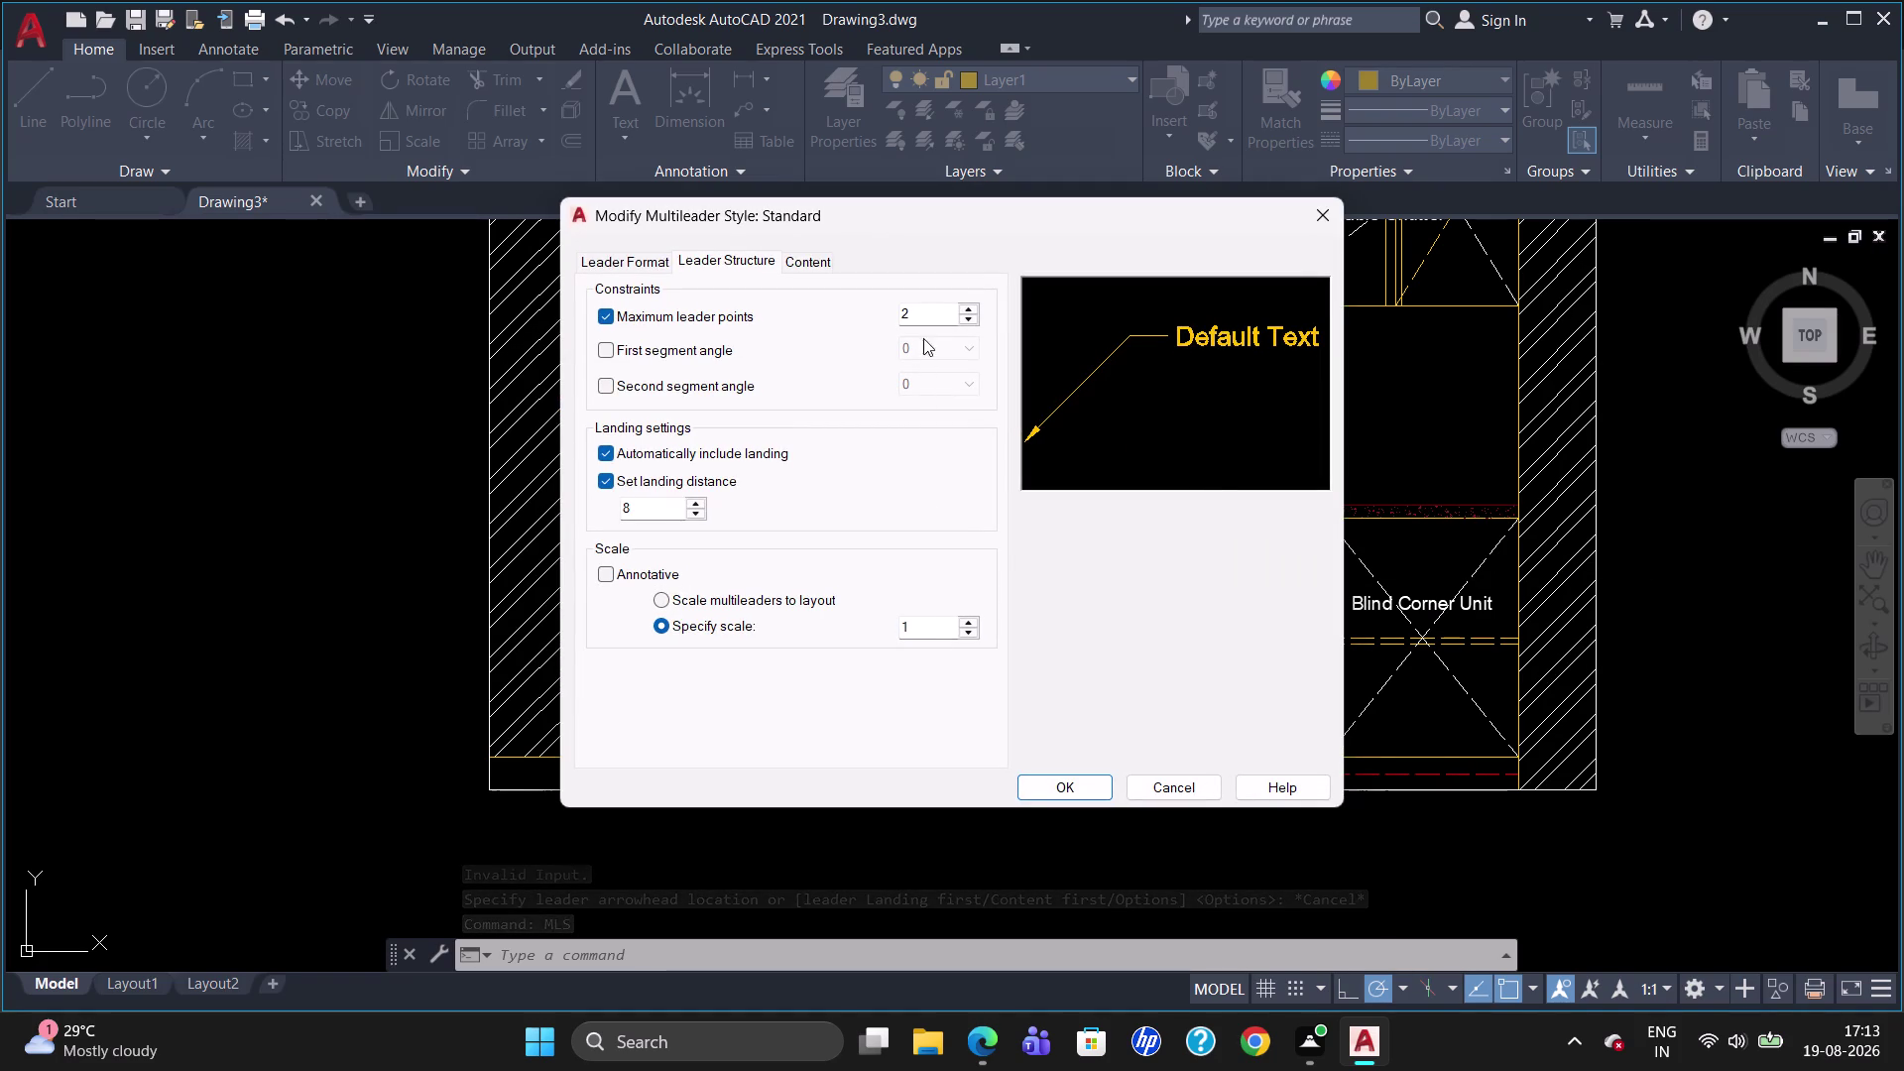
click(1055, 782)
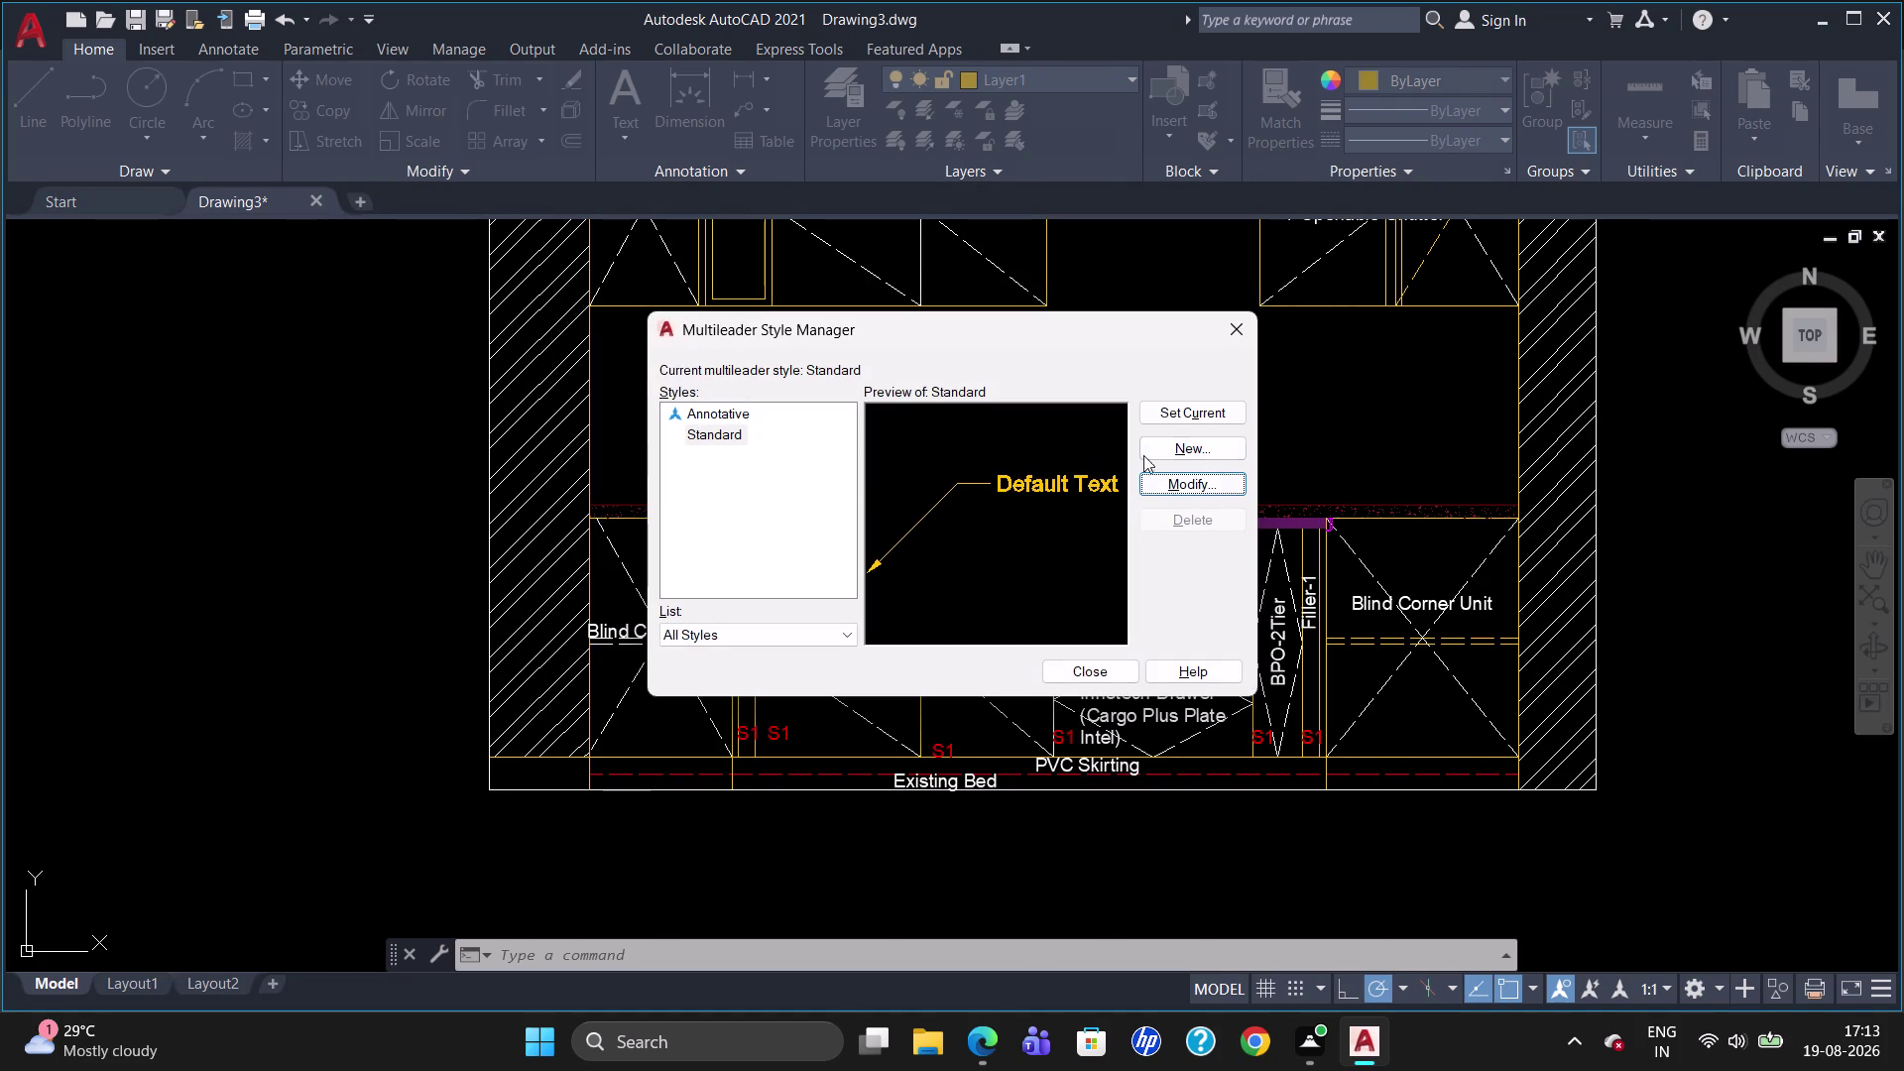
click(1101, 686)
click(1102, 680)
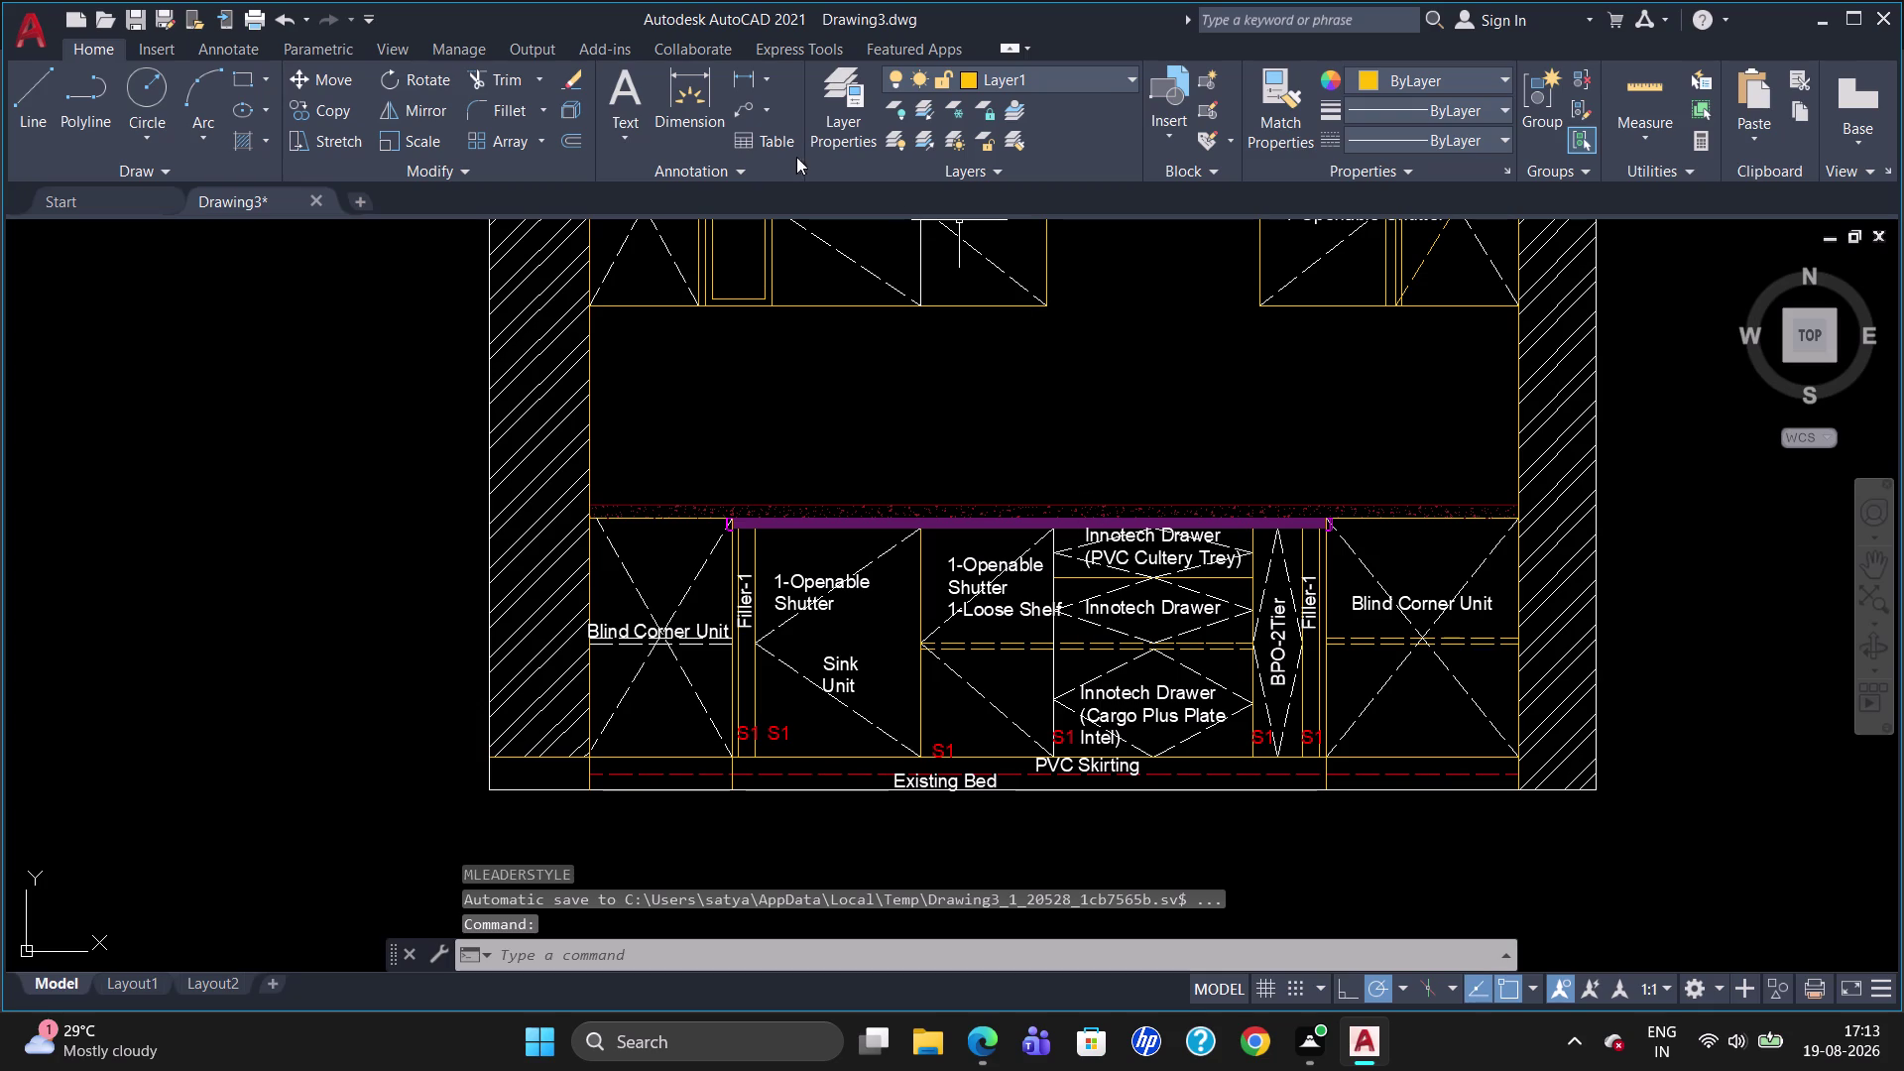
Switch the current layer from Layer1 to 0 and begin a new multileader.
click(1050, 81)
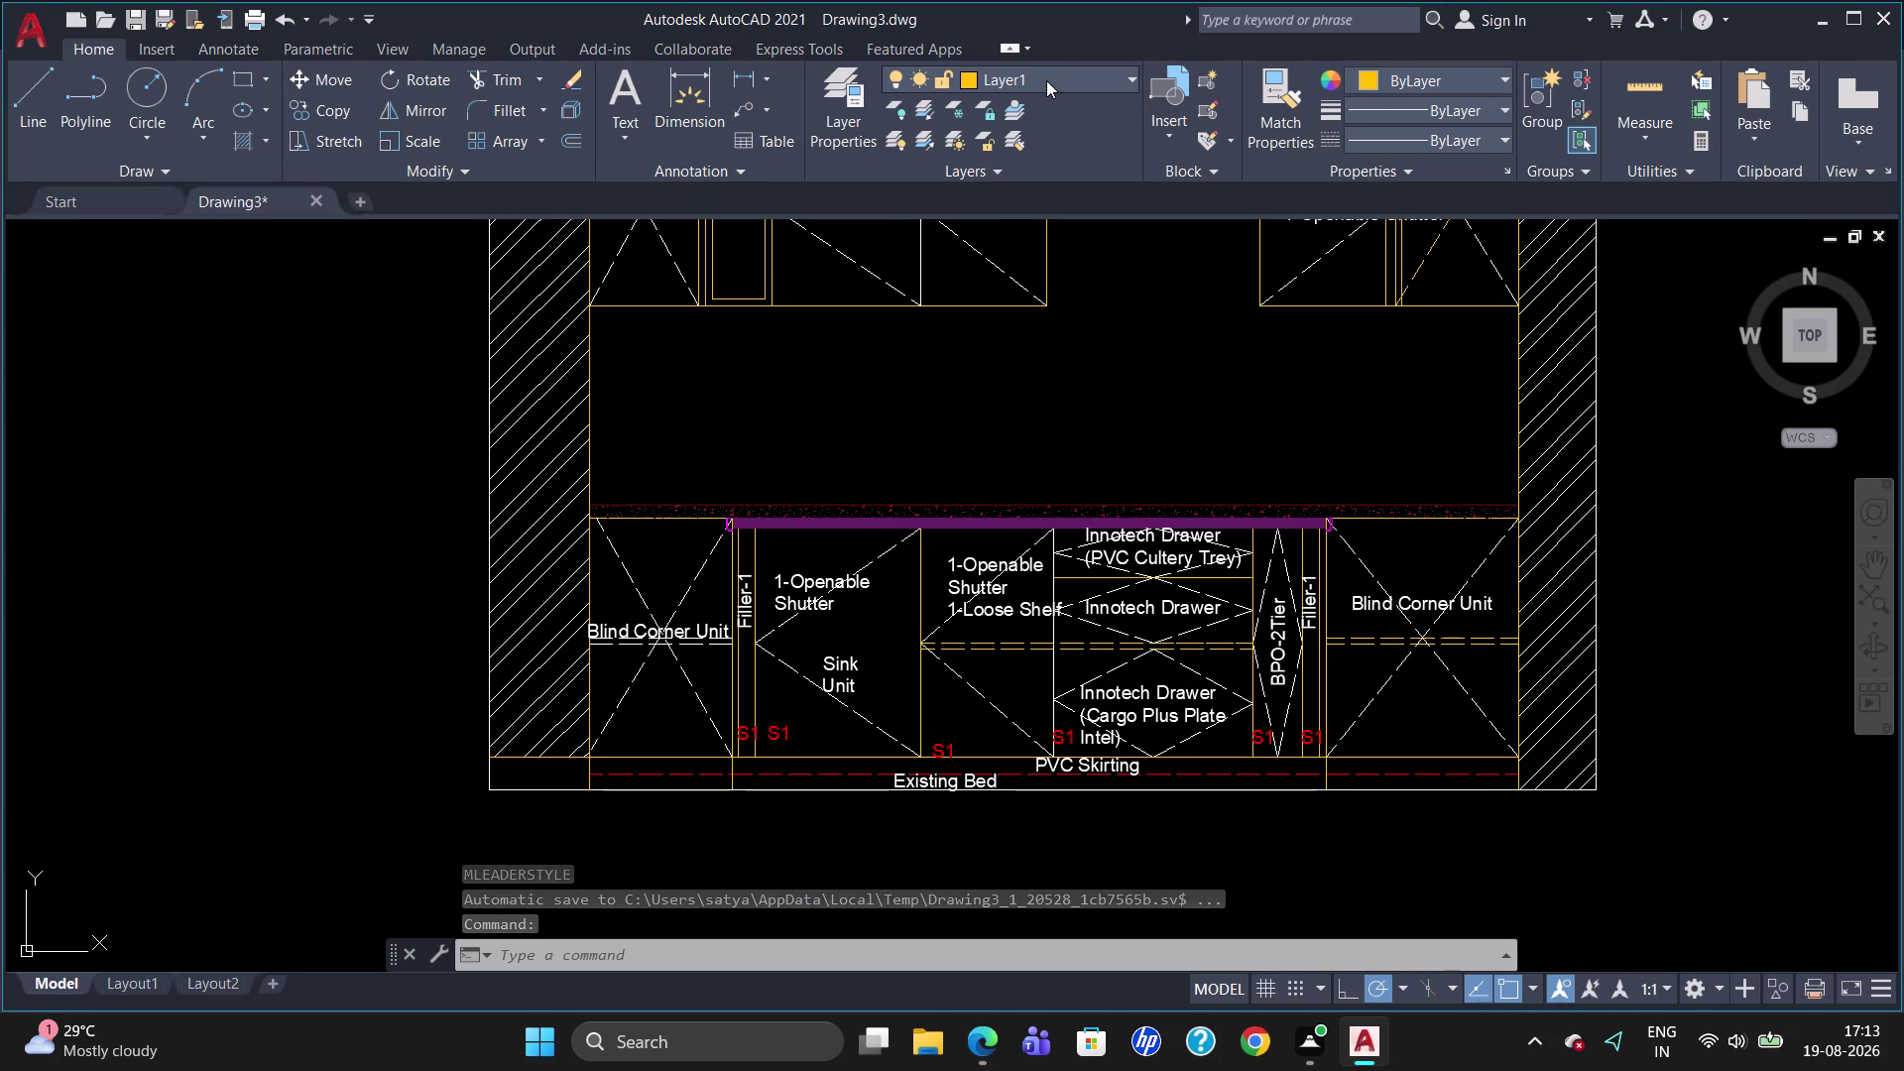
drag(1033, 91, 1030, 110)
click(1028, 115)
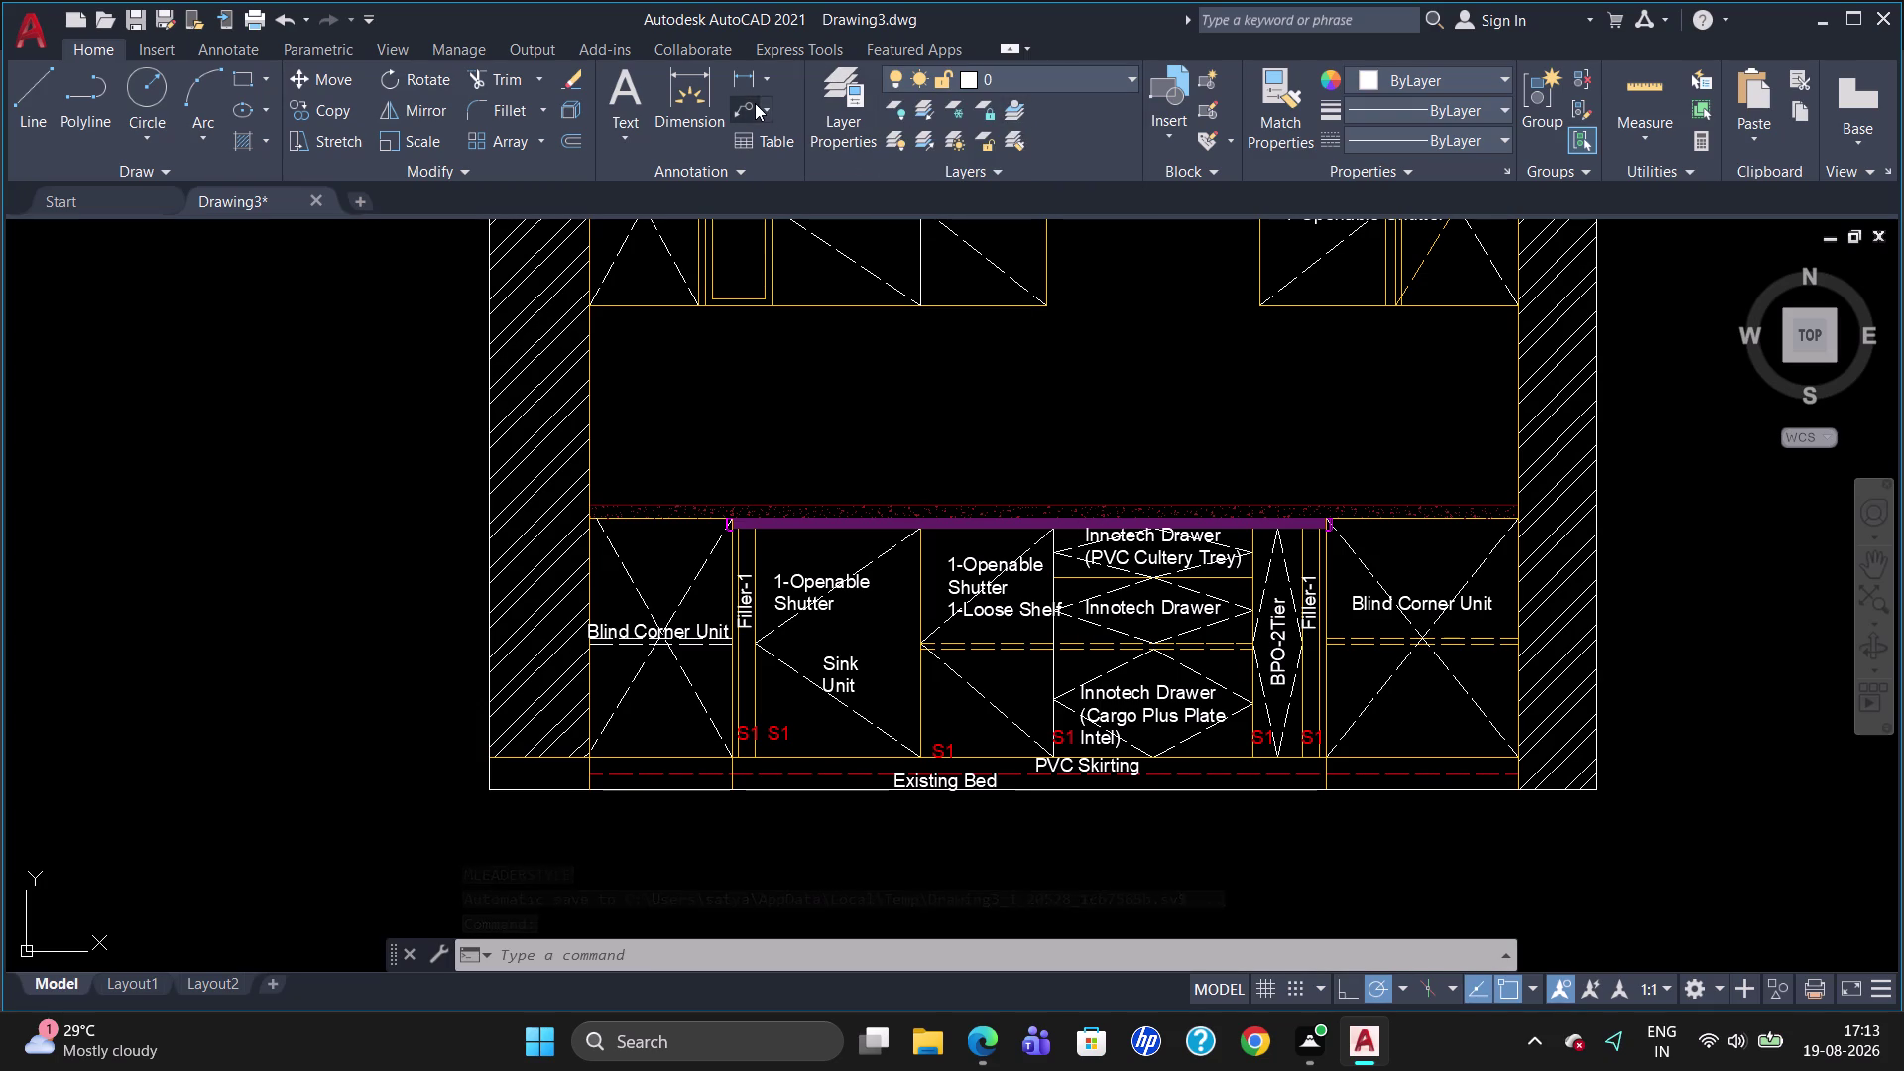
click(755, 104)
click(763, 106)
click(763, 153)
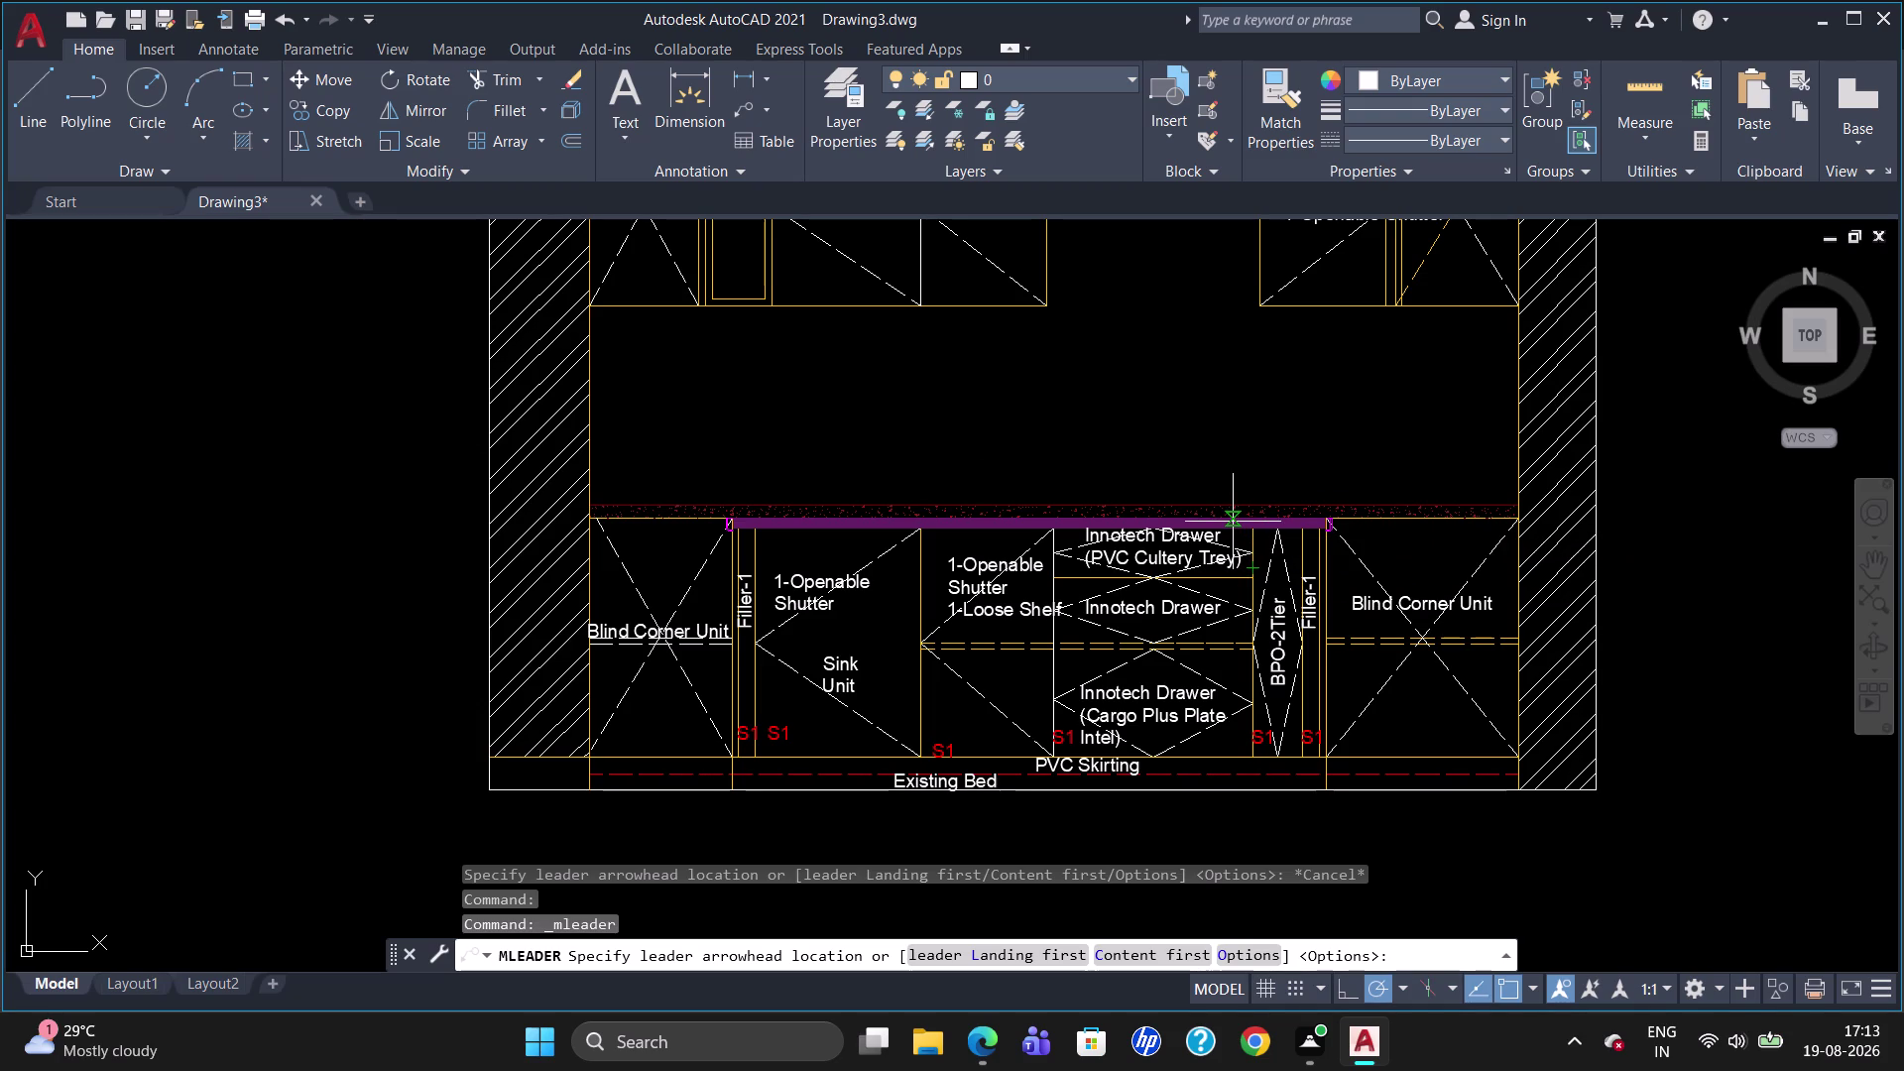
Offset two lines beneath the upper cabinets downward by 30.
key(Escape)
key(o)
key(Return)
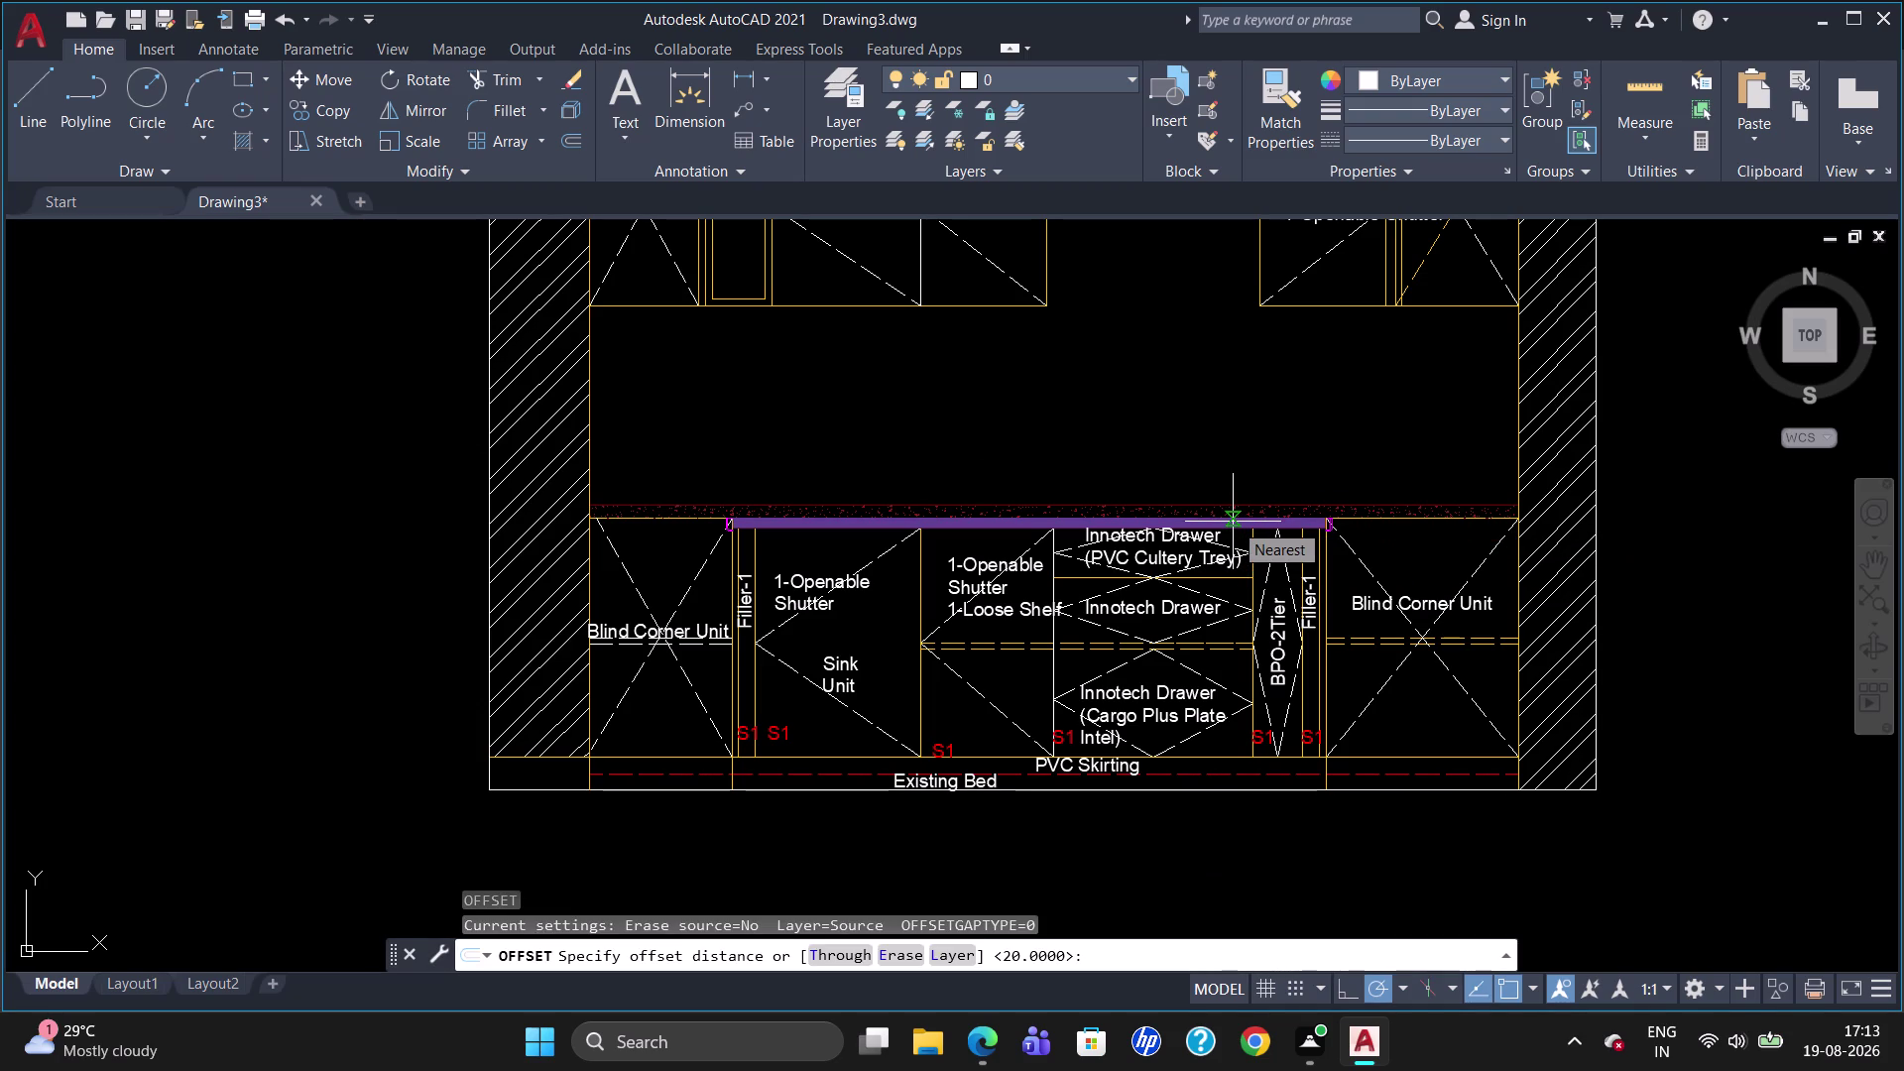
text(30)
key(Return)
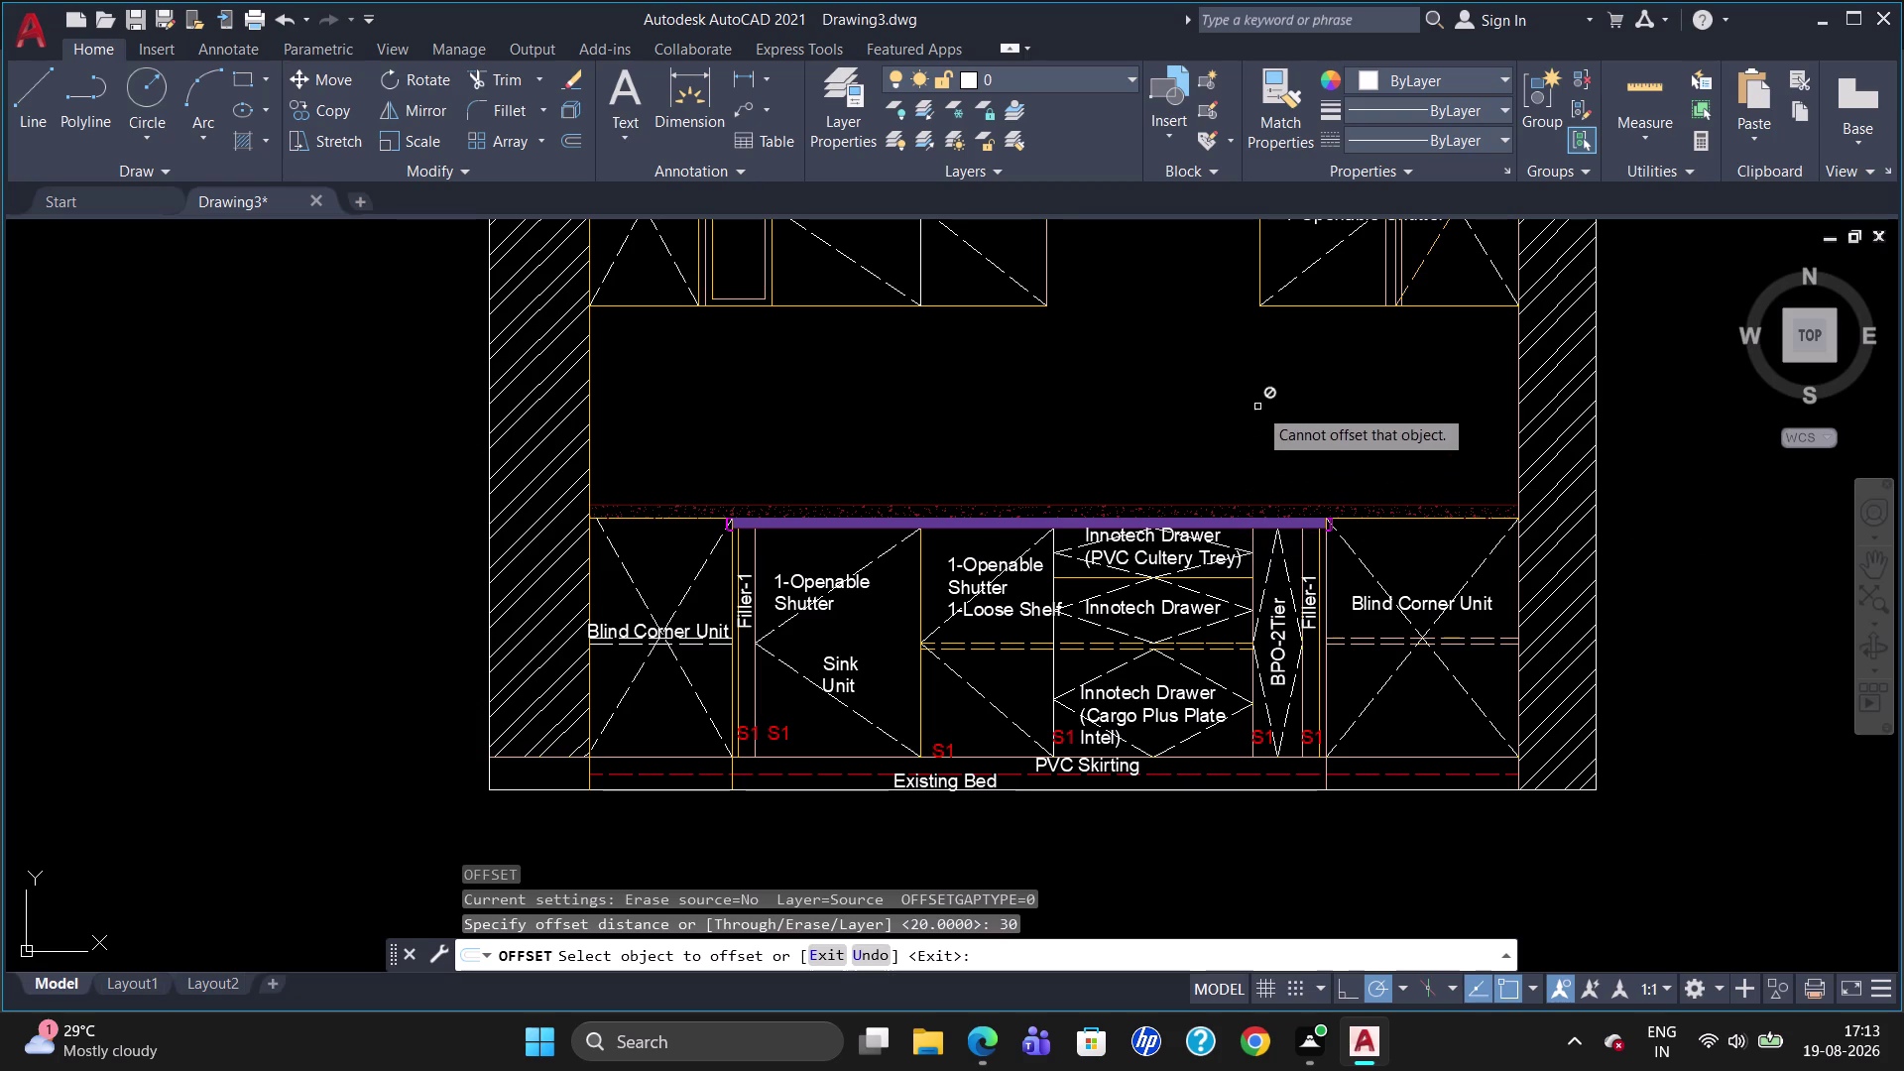
click(1301, 307)
click(1300, 328)
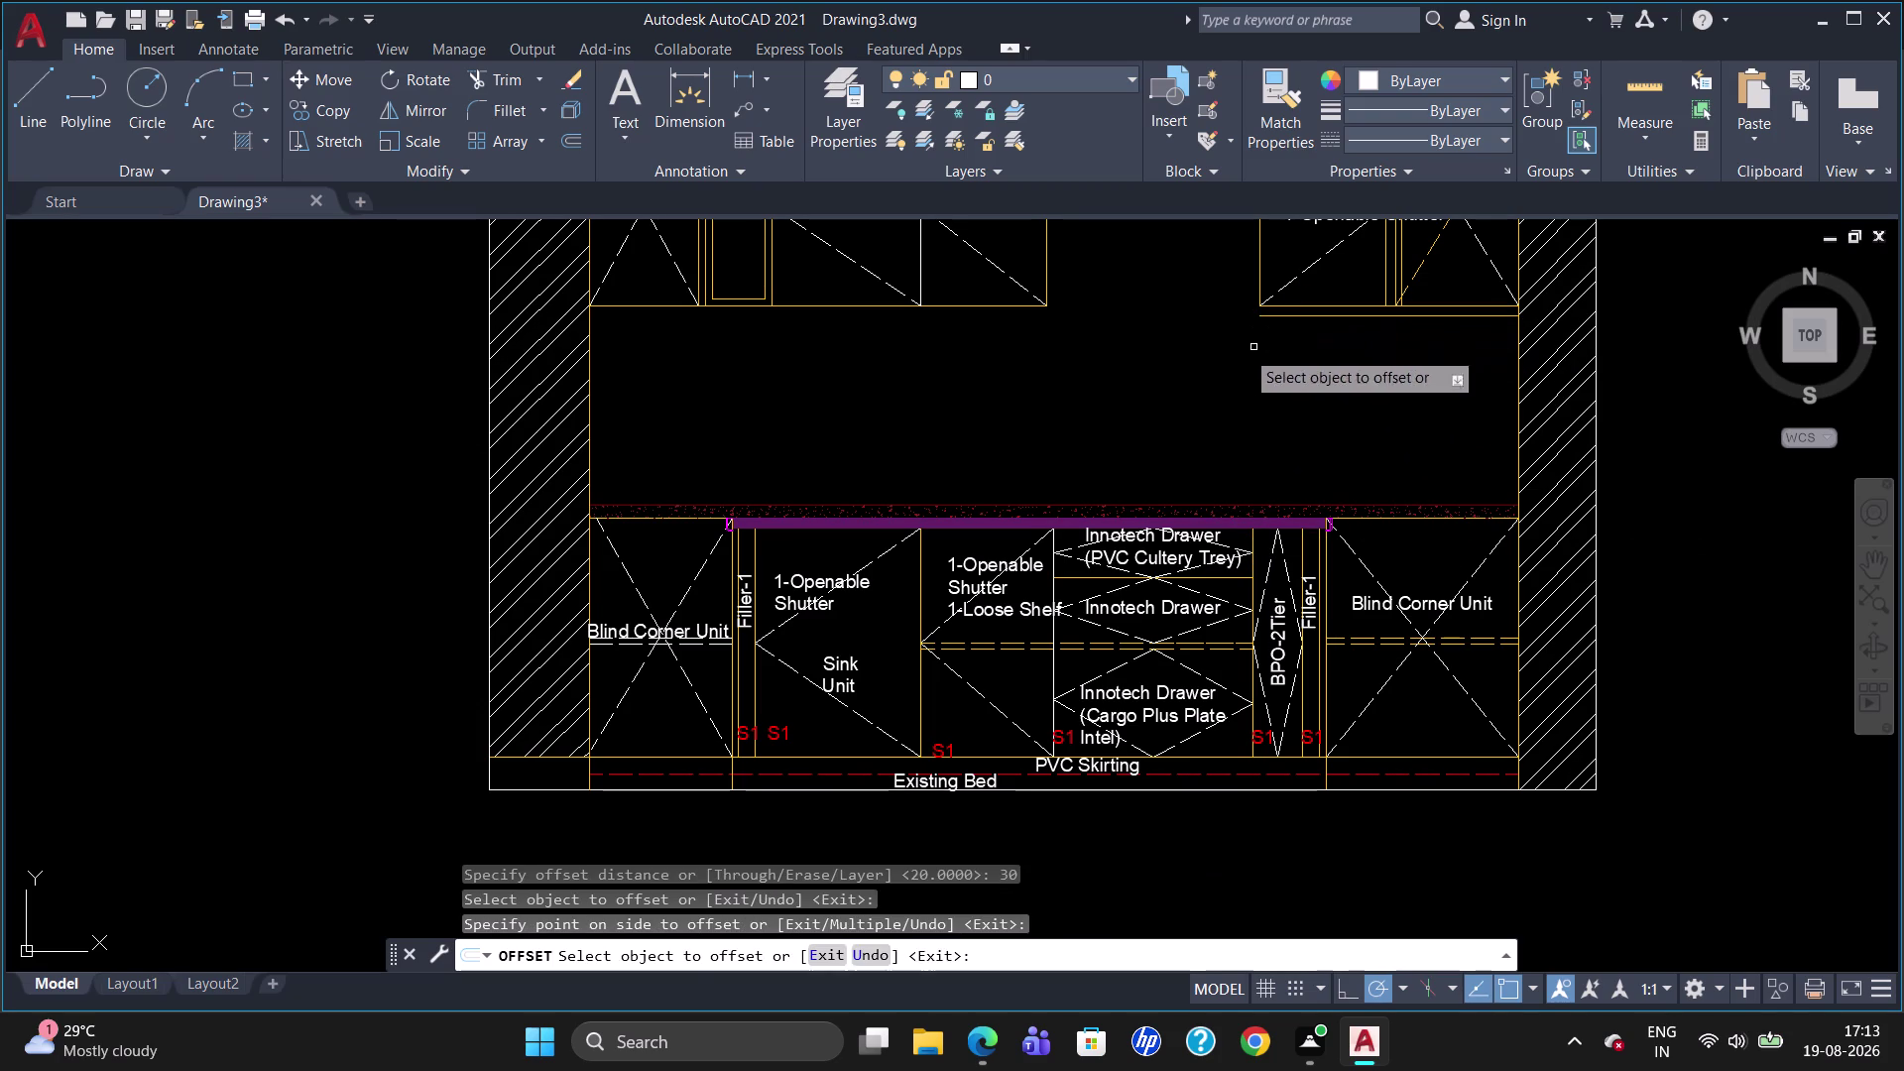
click(710, 305)
click(710, 332)
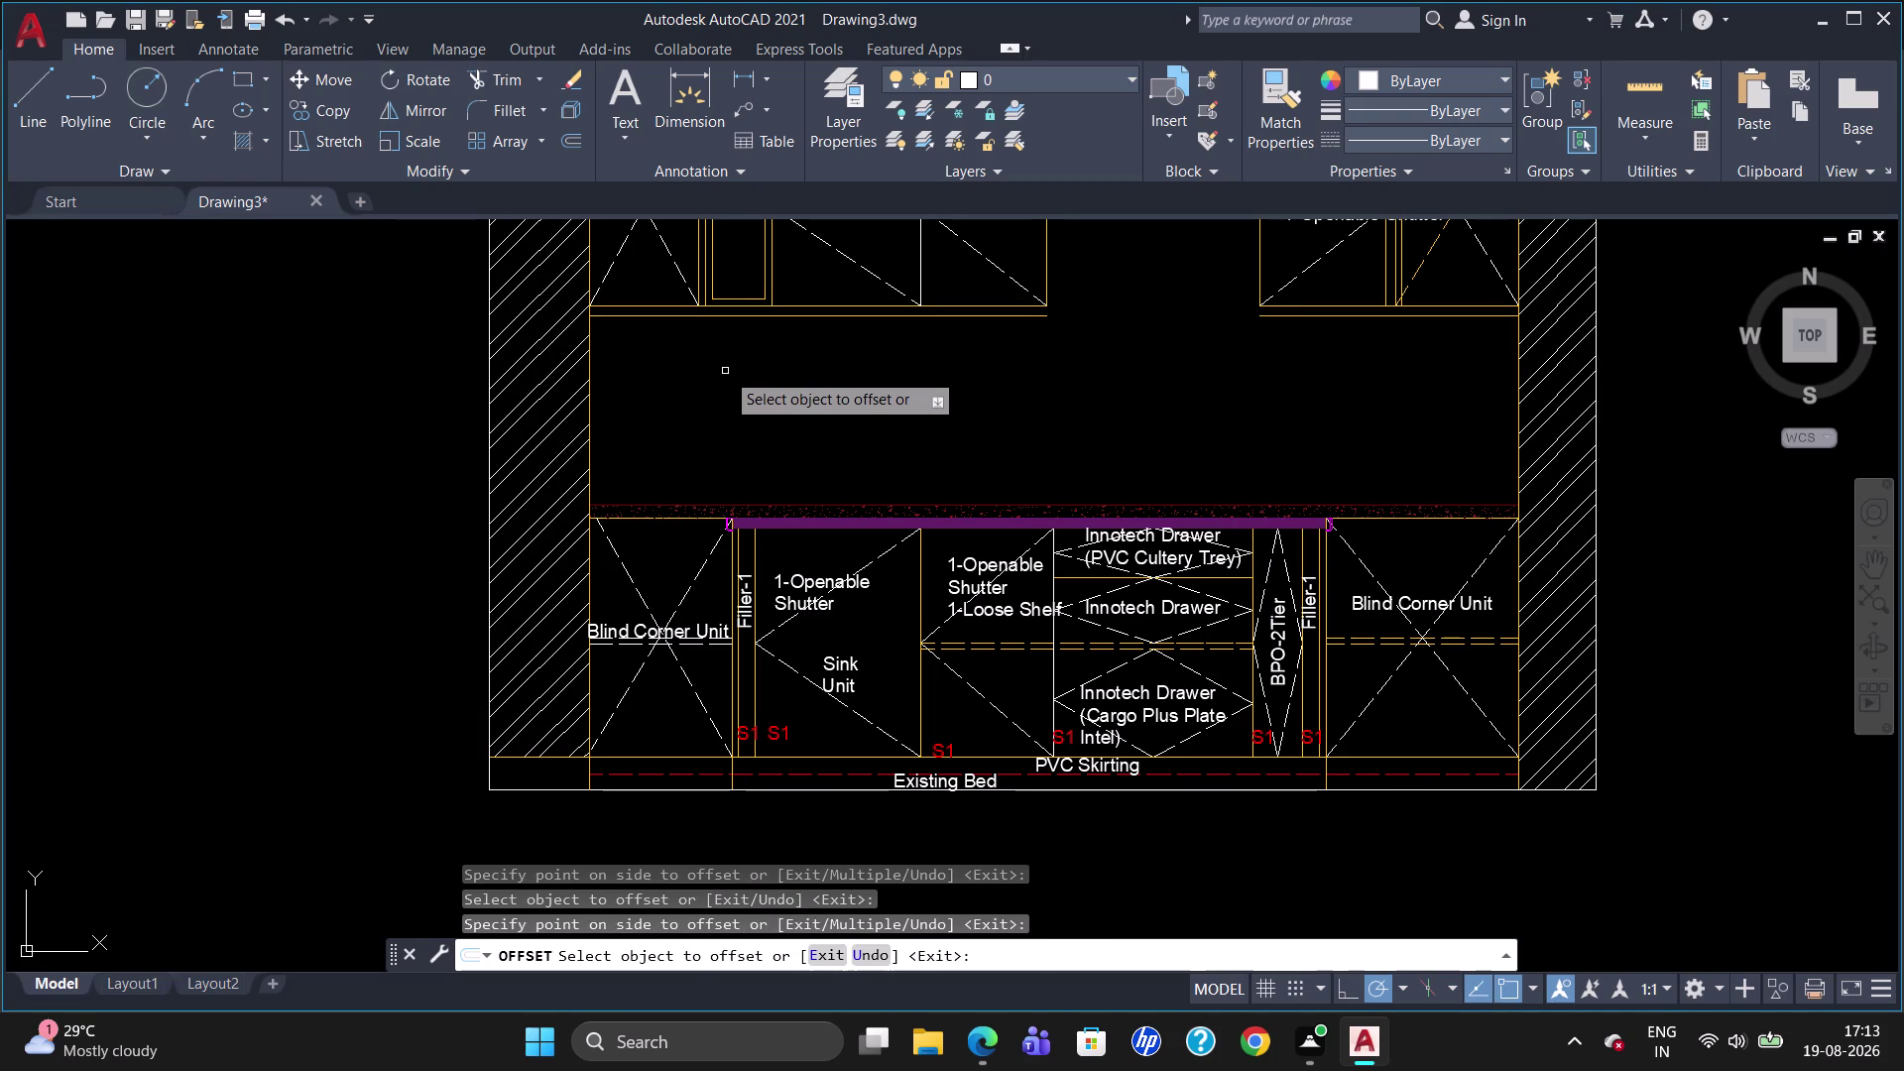
key(Escape)
Extend two lines to a pair of boundary edges, then cancel Extend.
text(EX)
key(Return)
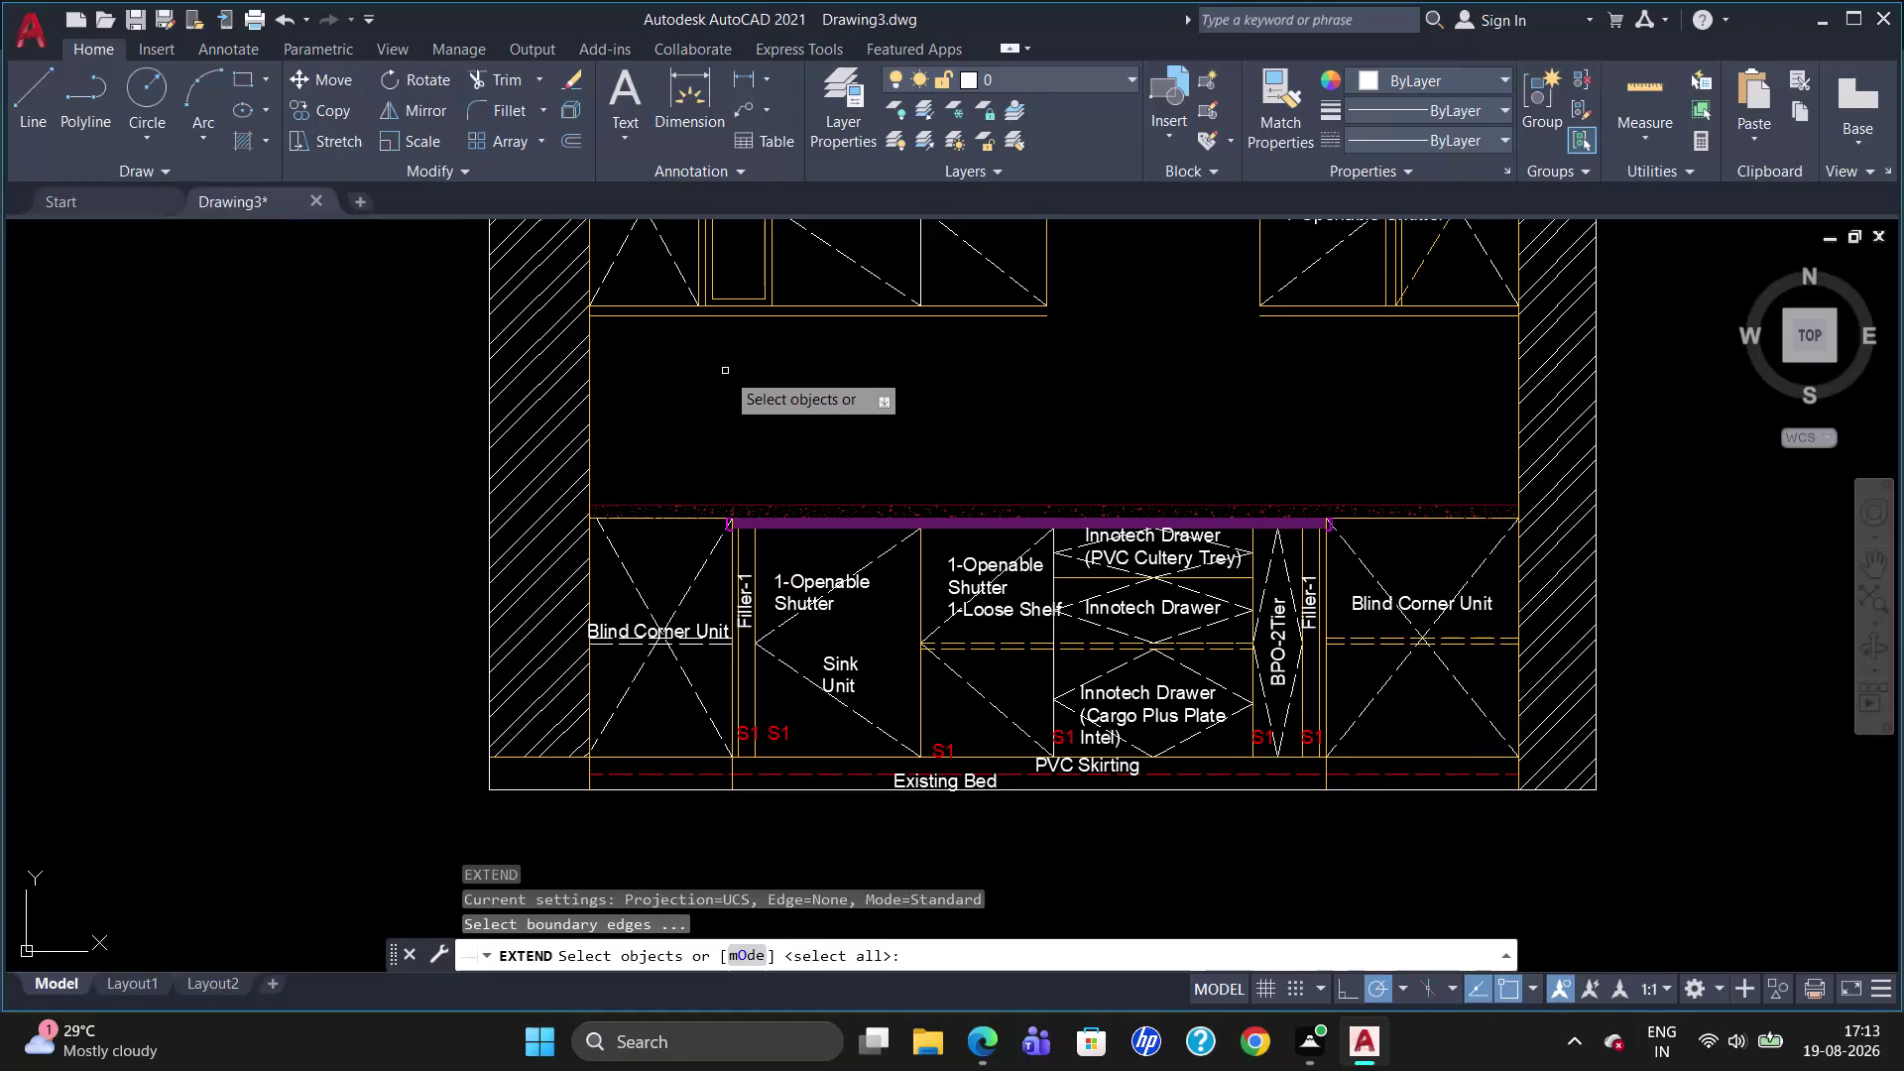
click(816, 317)
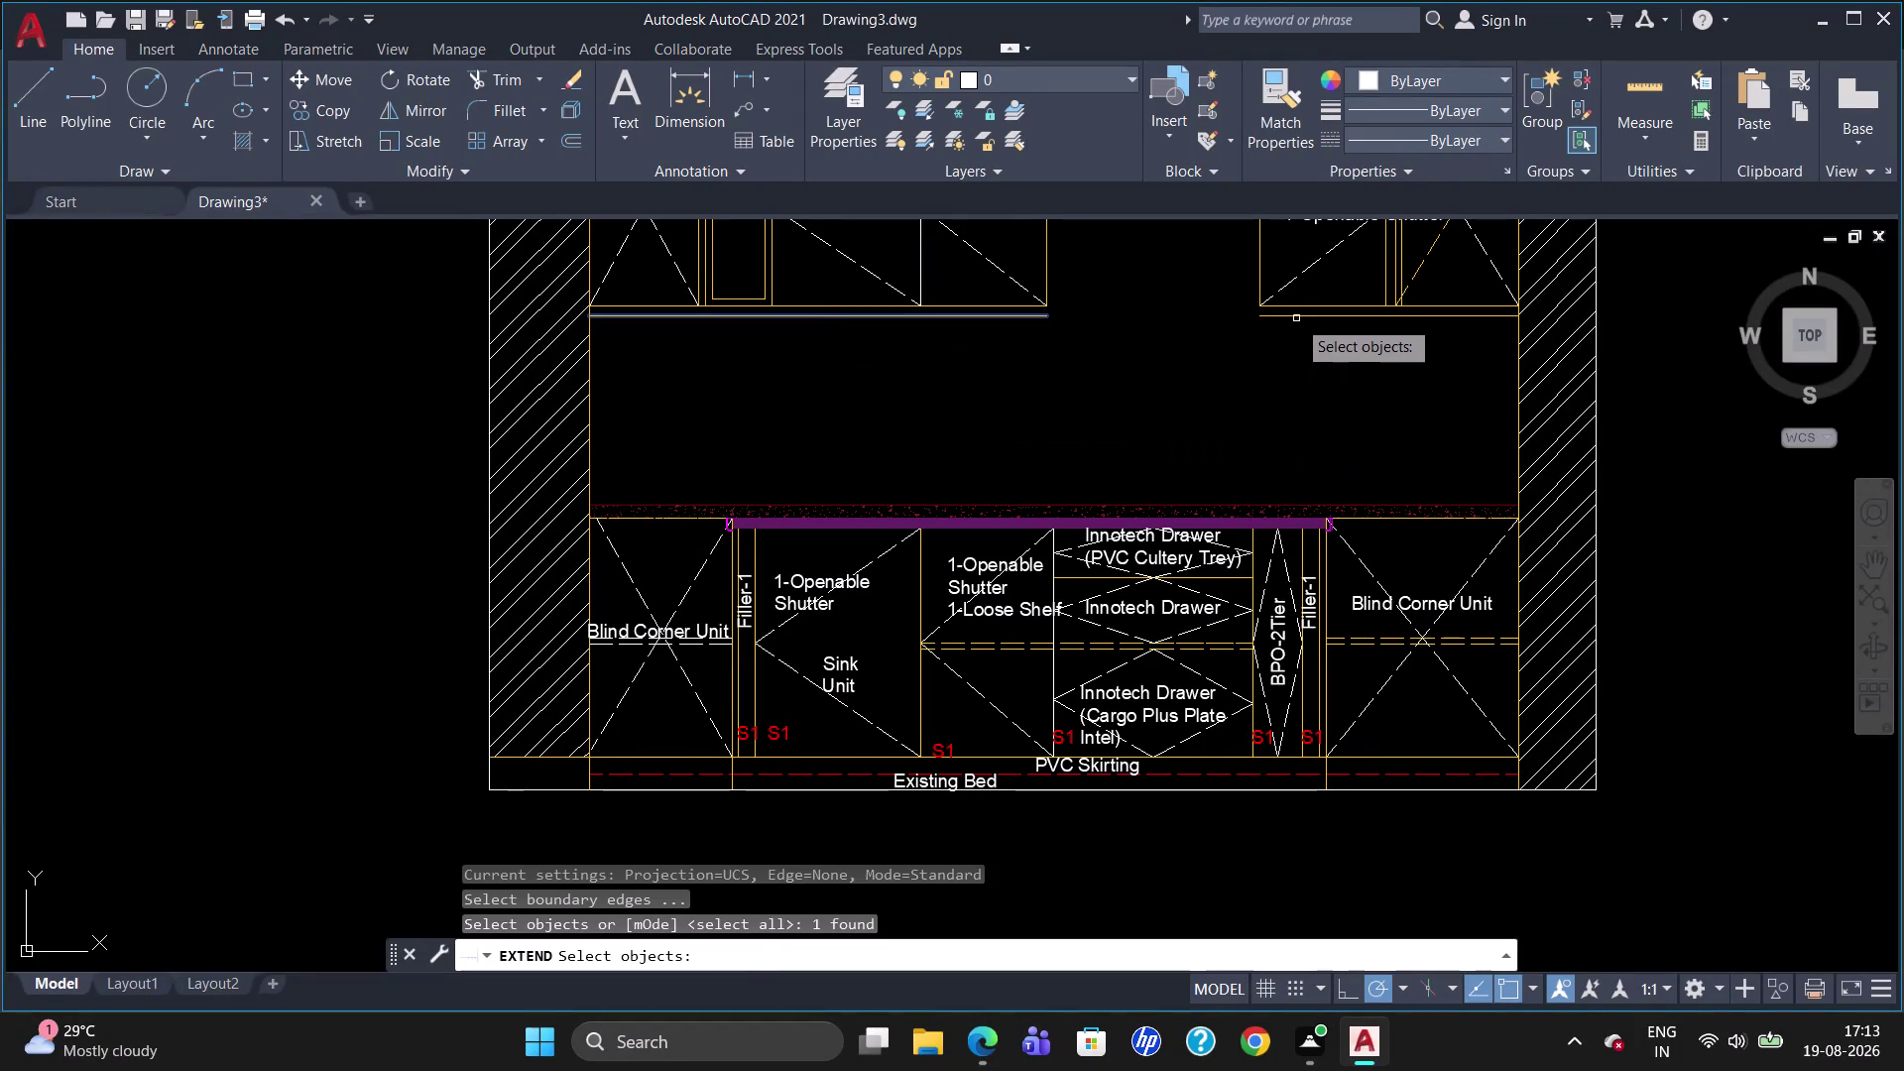
click(1297, 317)
key(Return)
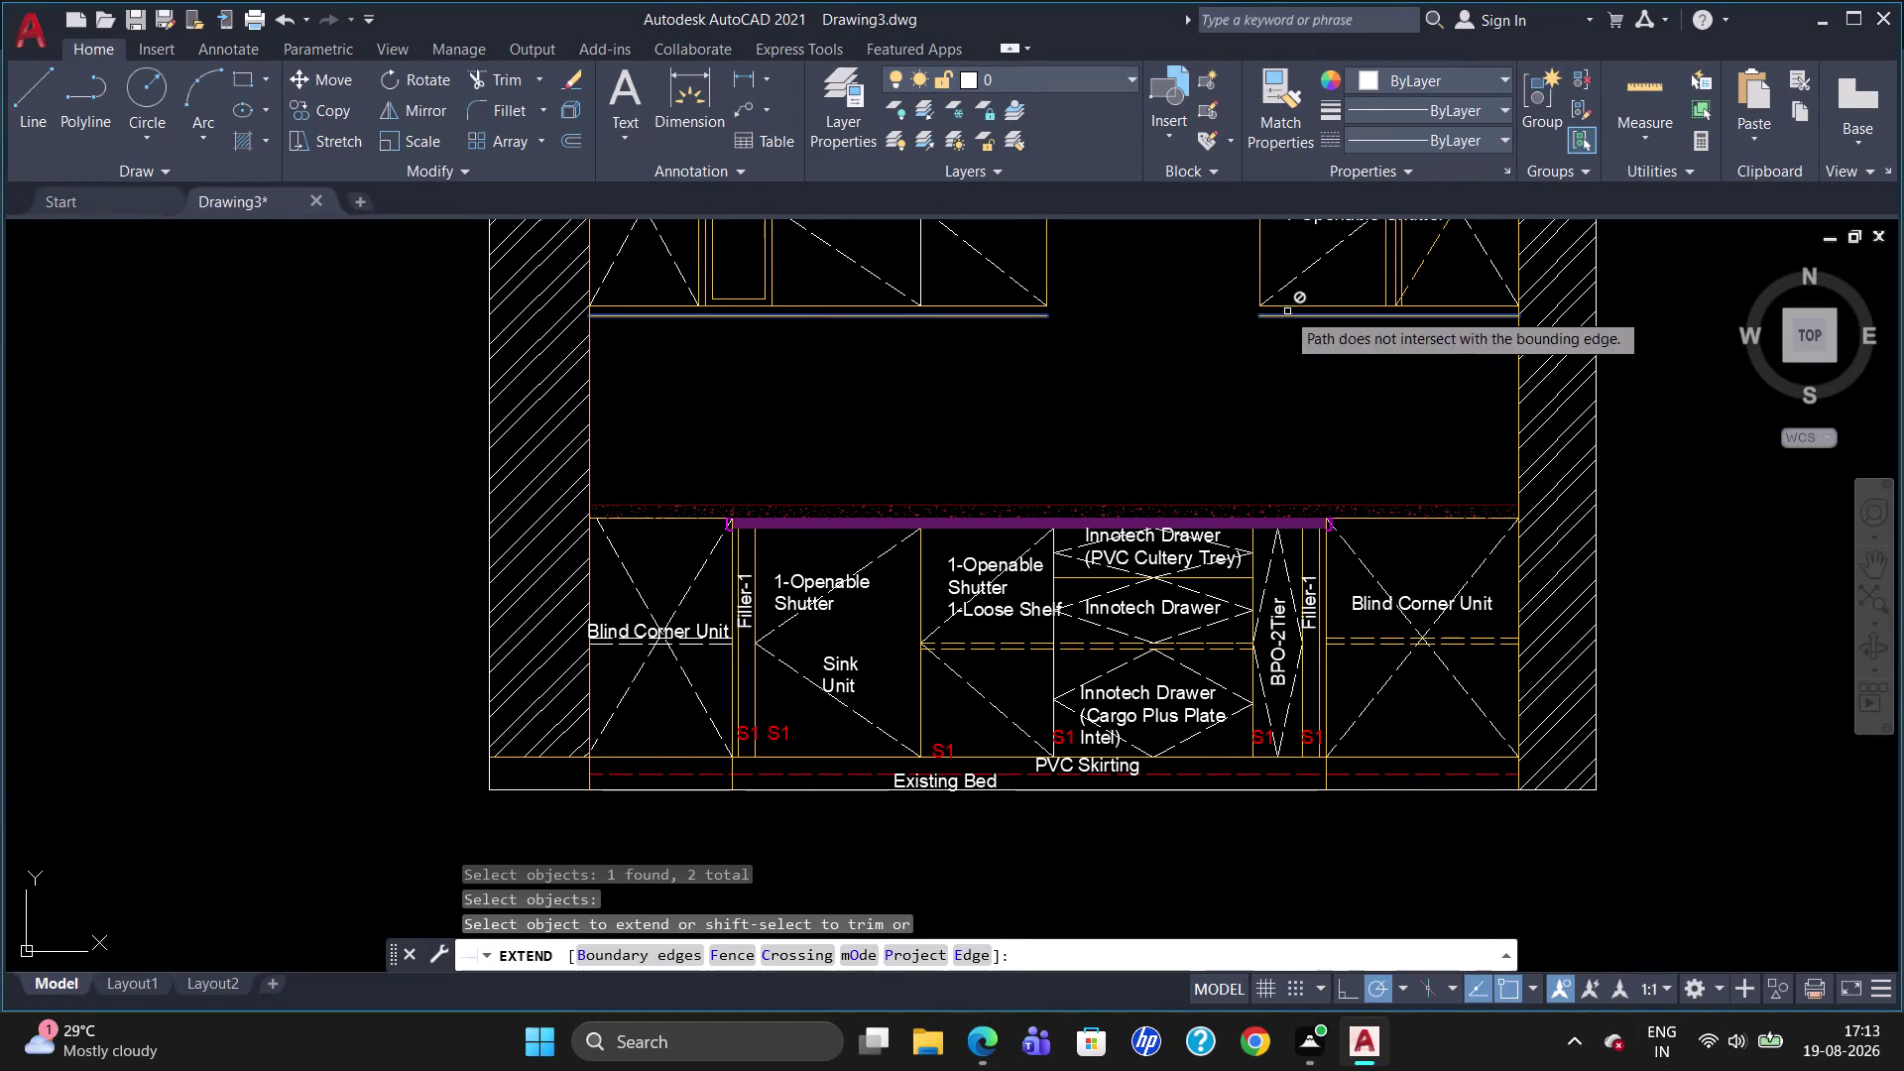
click(1260, 269)
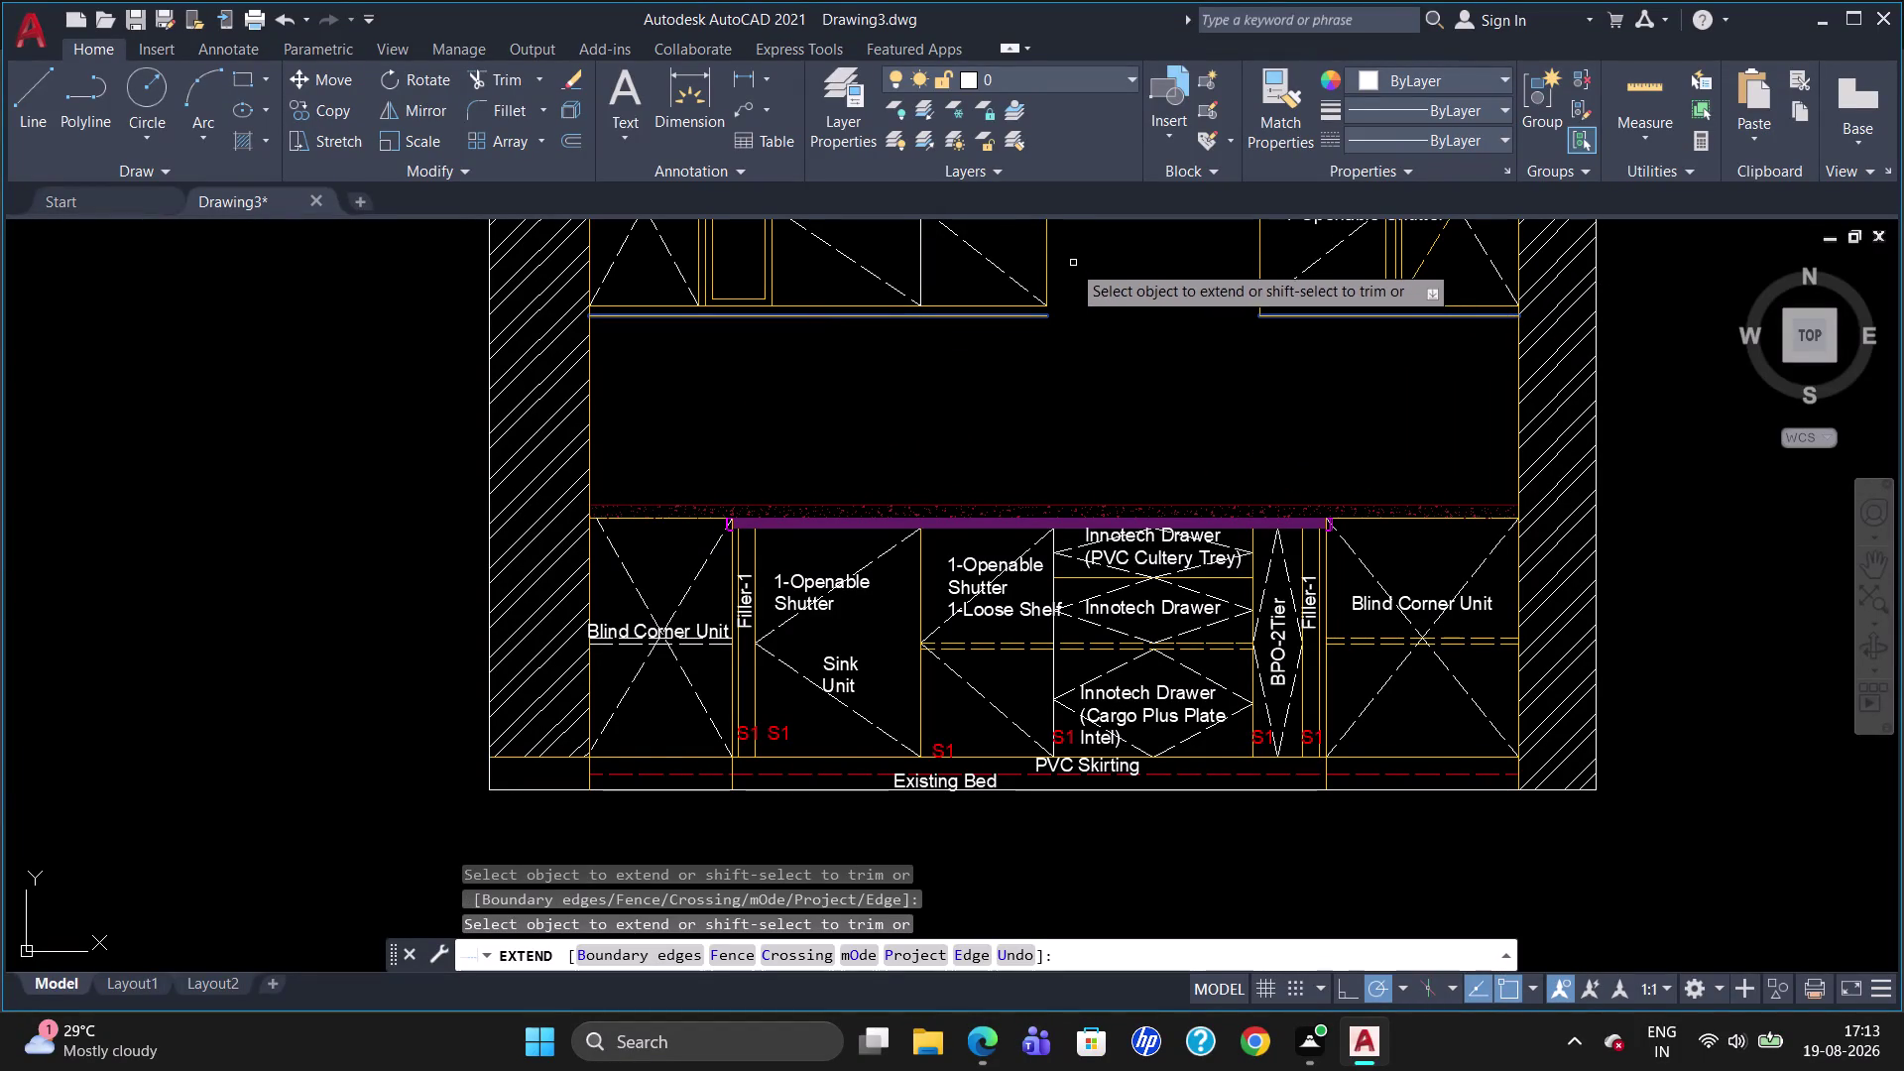
click(1045, 259)
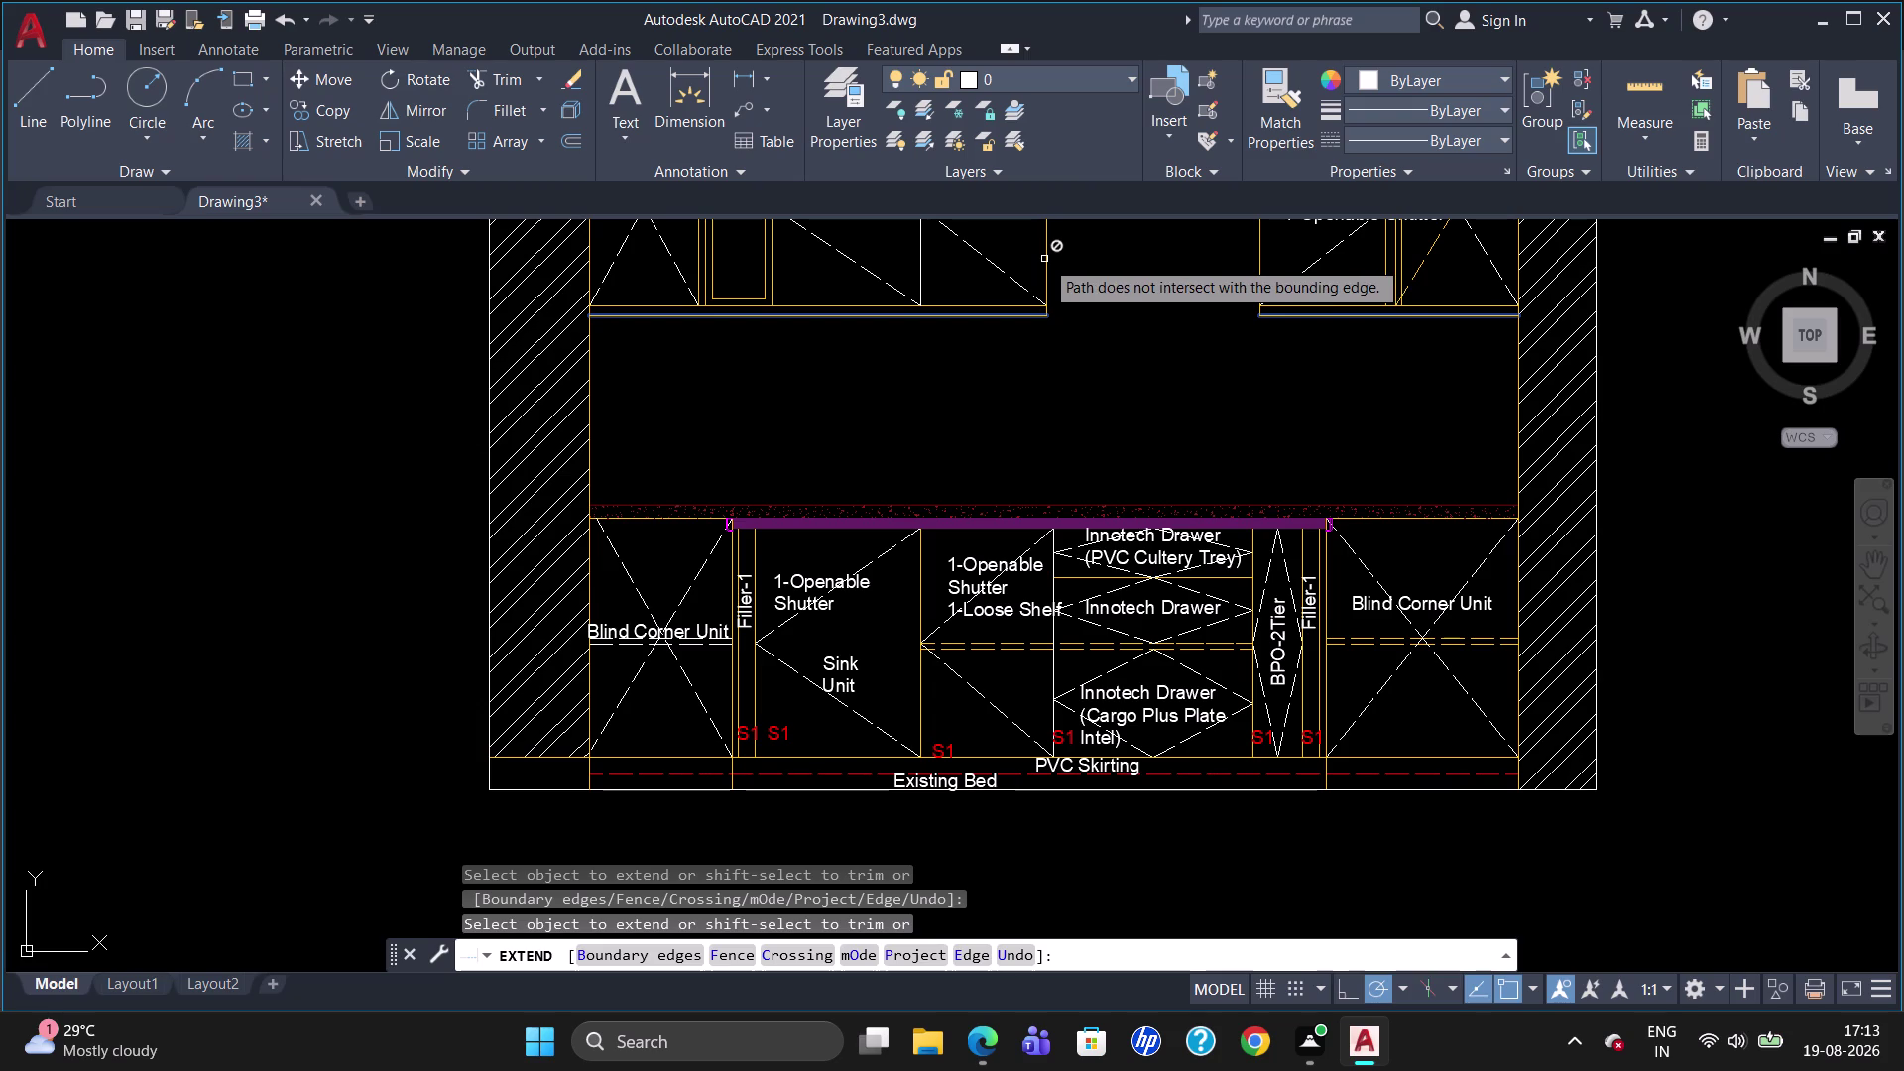
key(Escape)
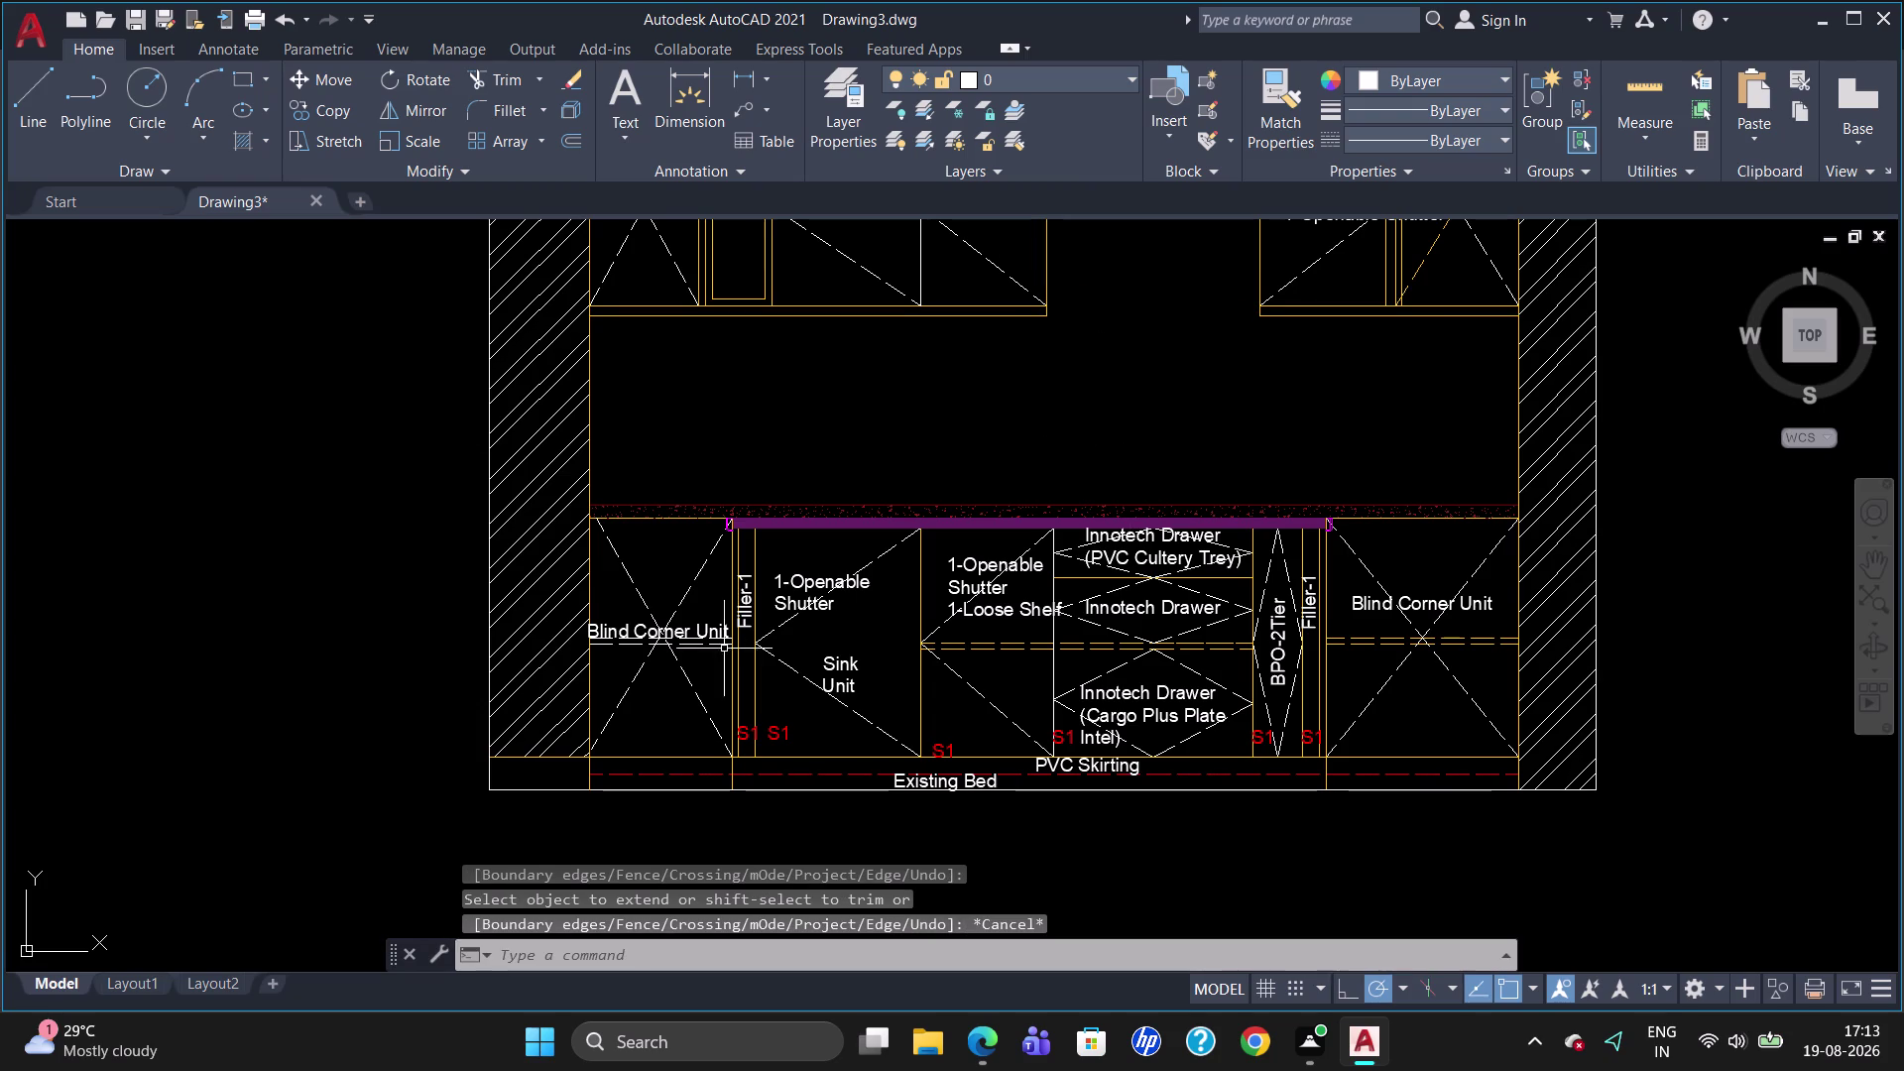
key(l)
key(Return)
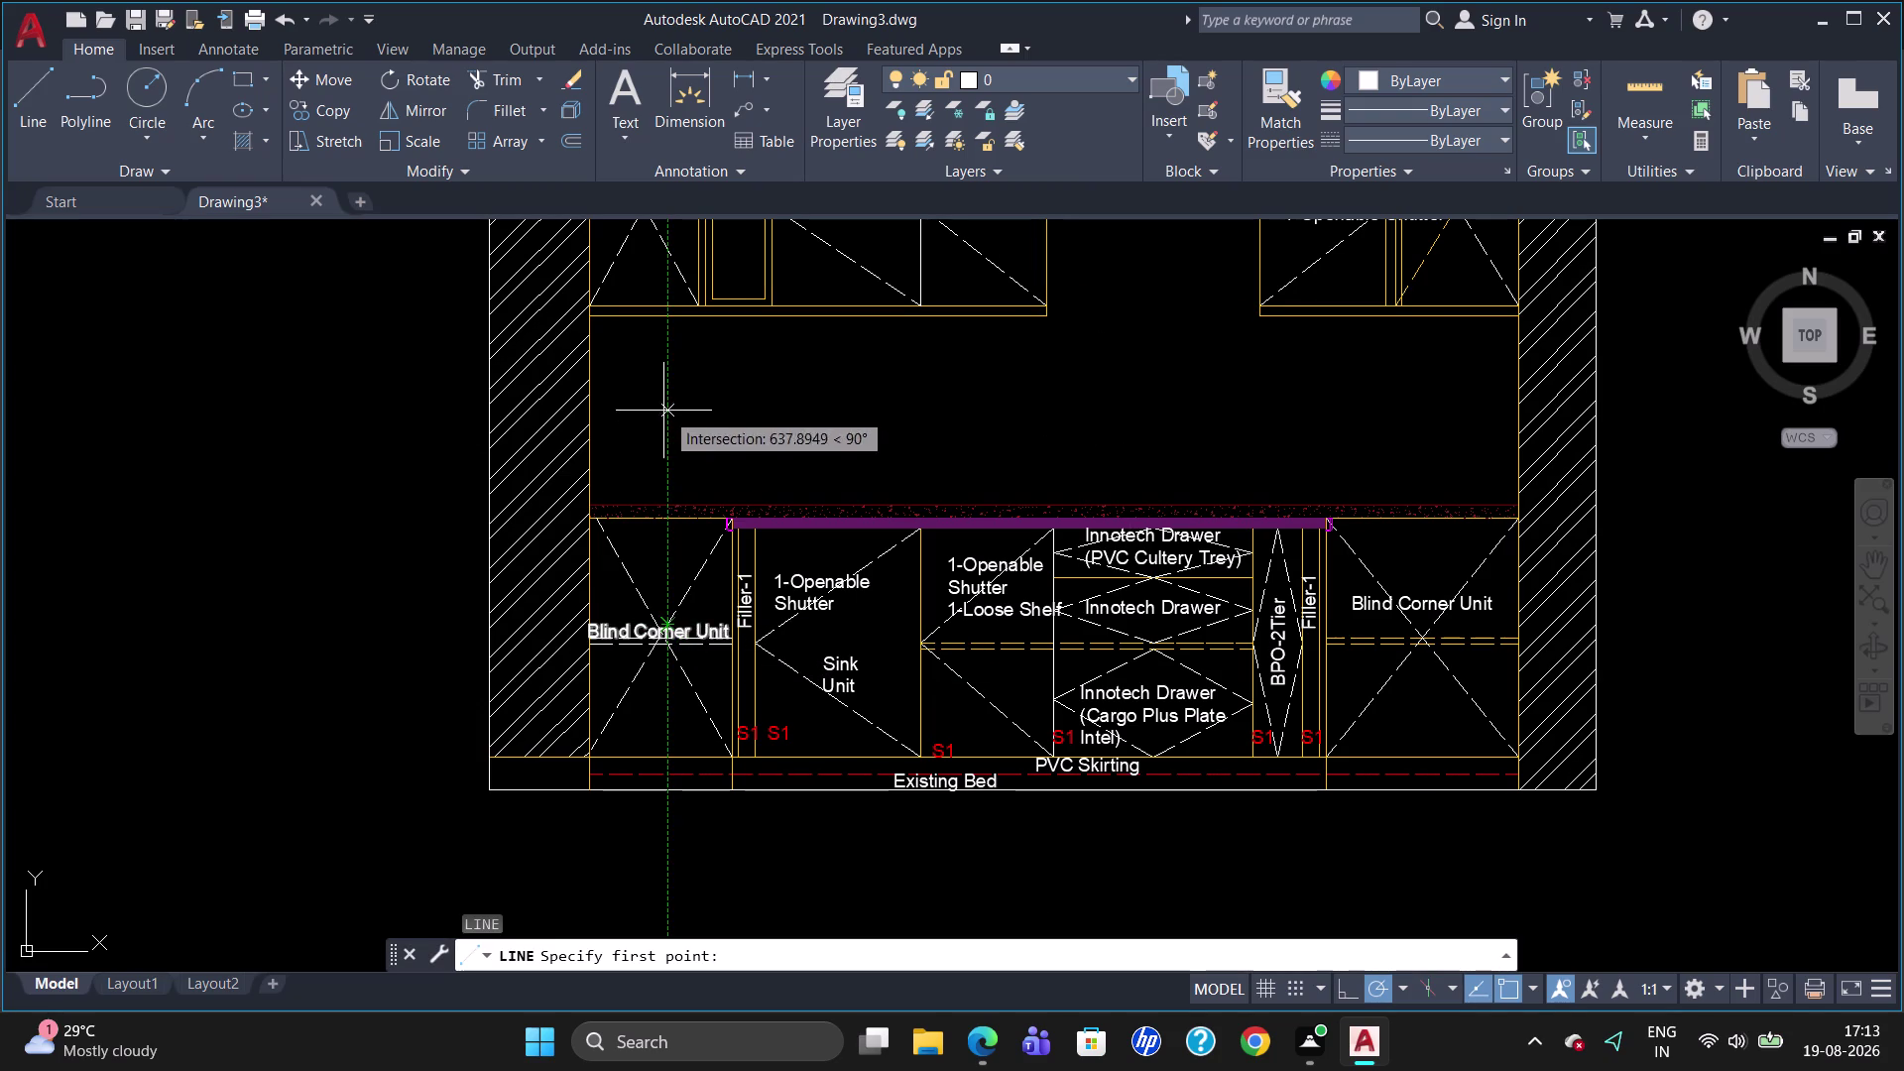
Draw short vertical lines closing the left and right ends of the under-cabinet lines.
click(624, 309)
click(627, 324)
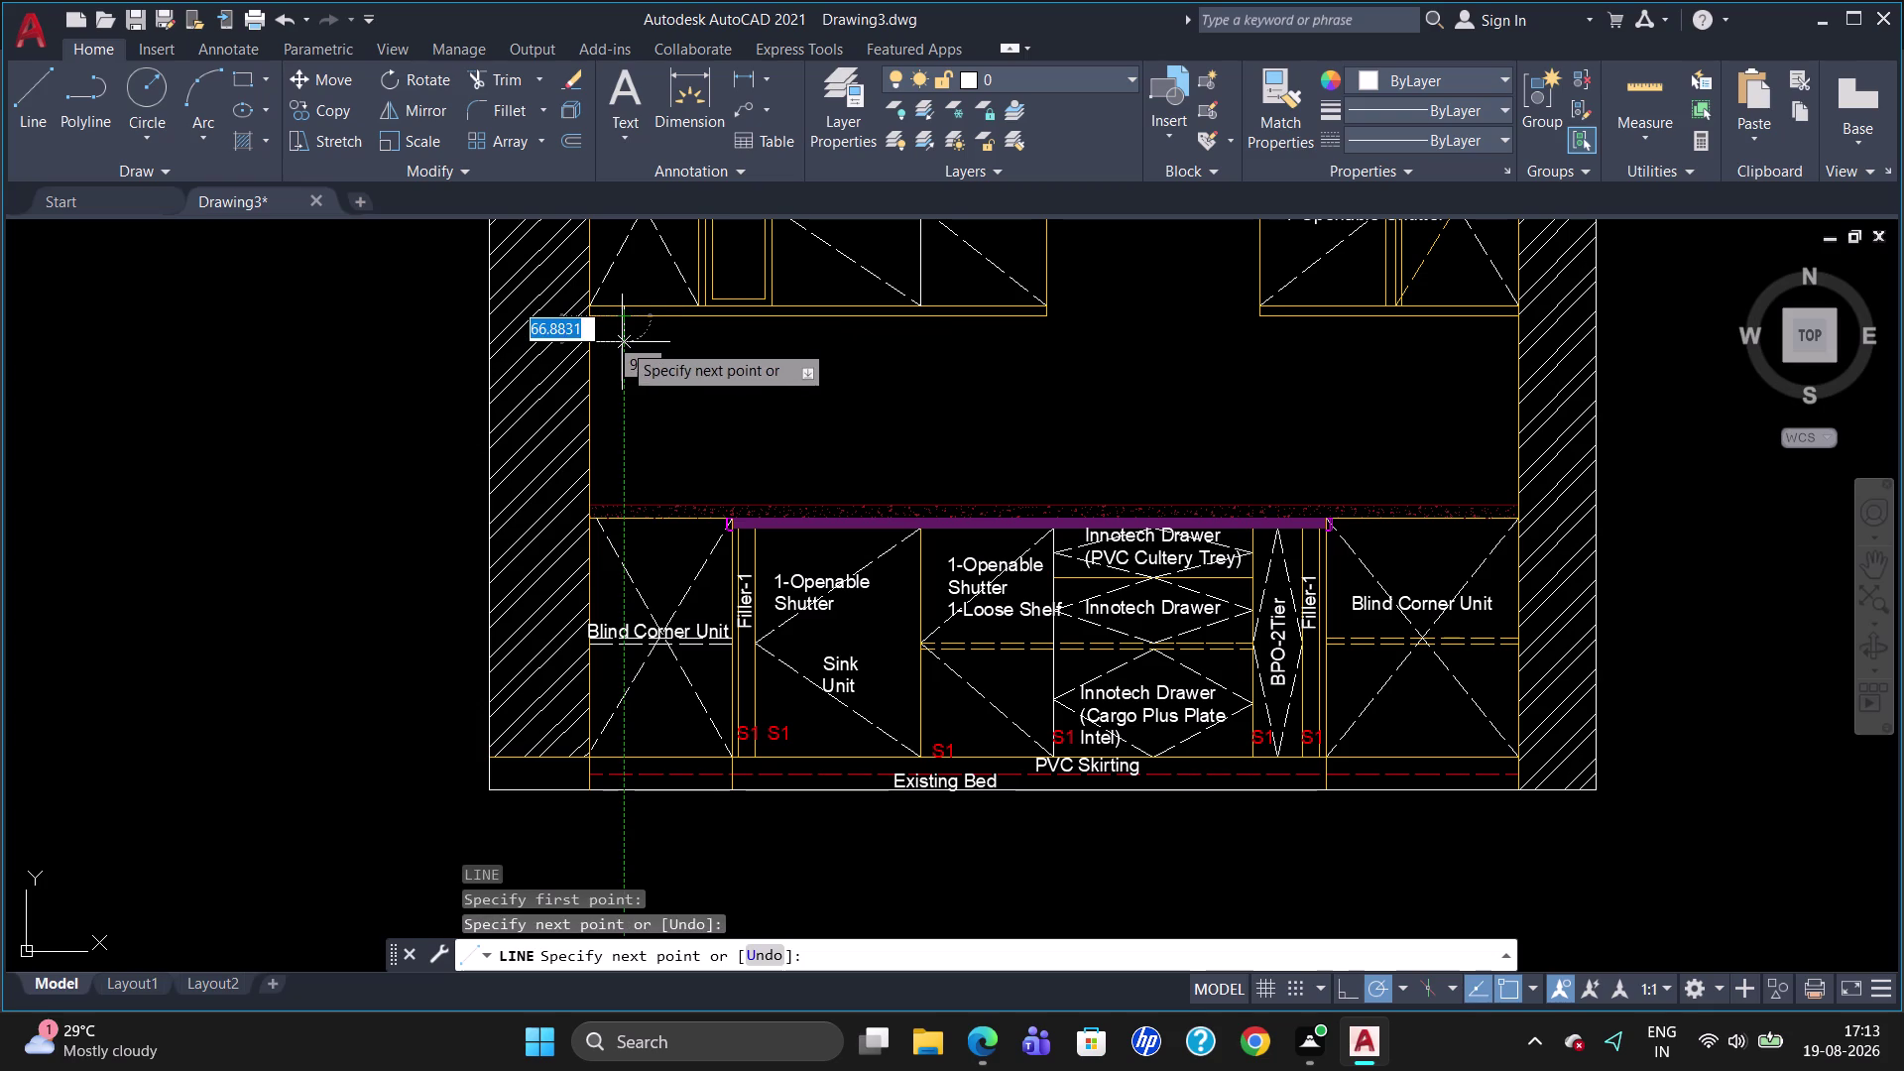
key(Escape)
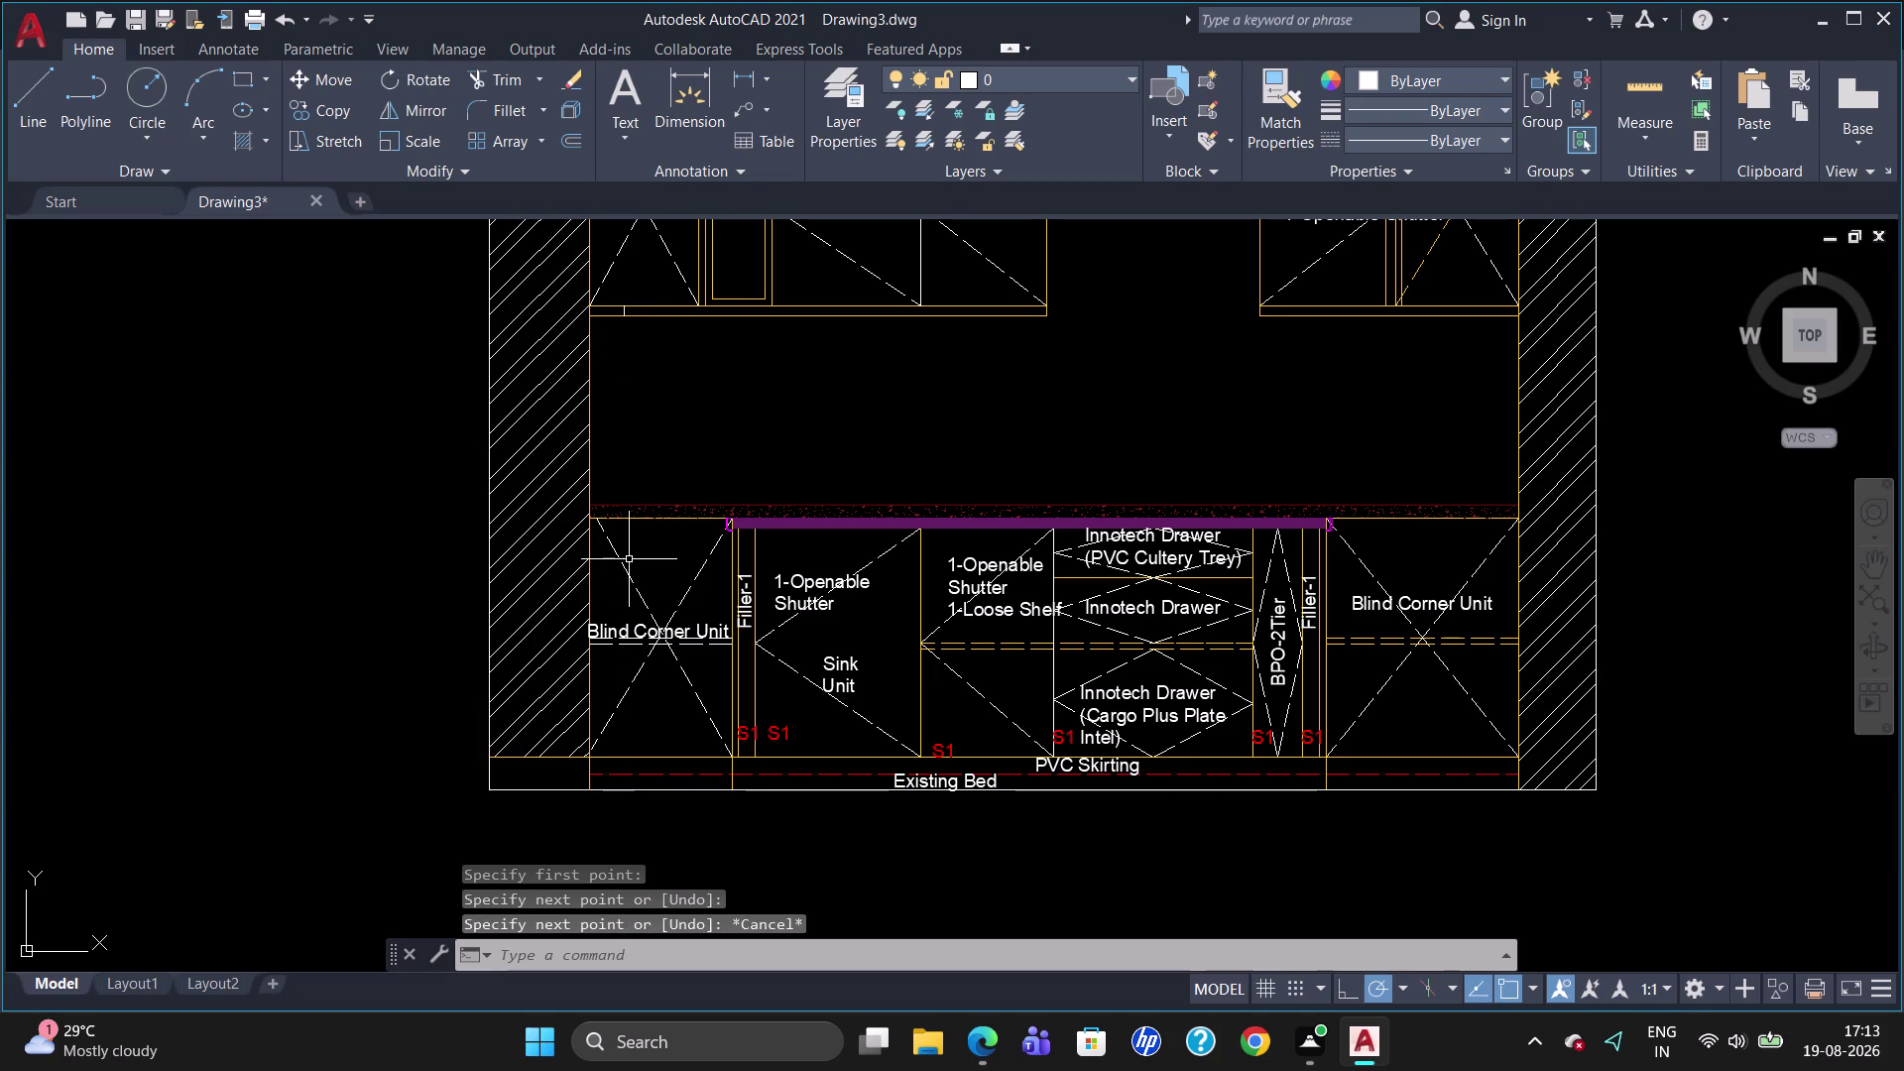
key(l)
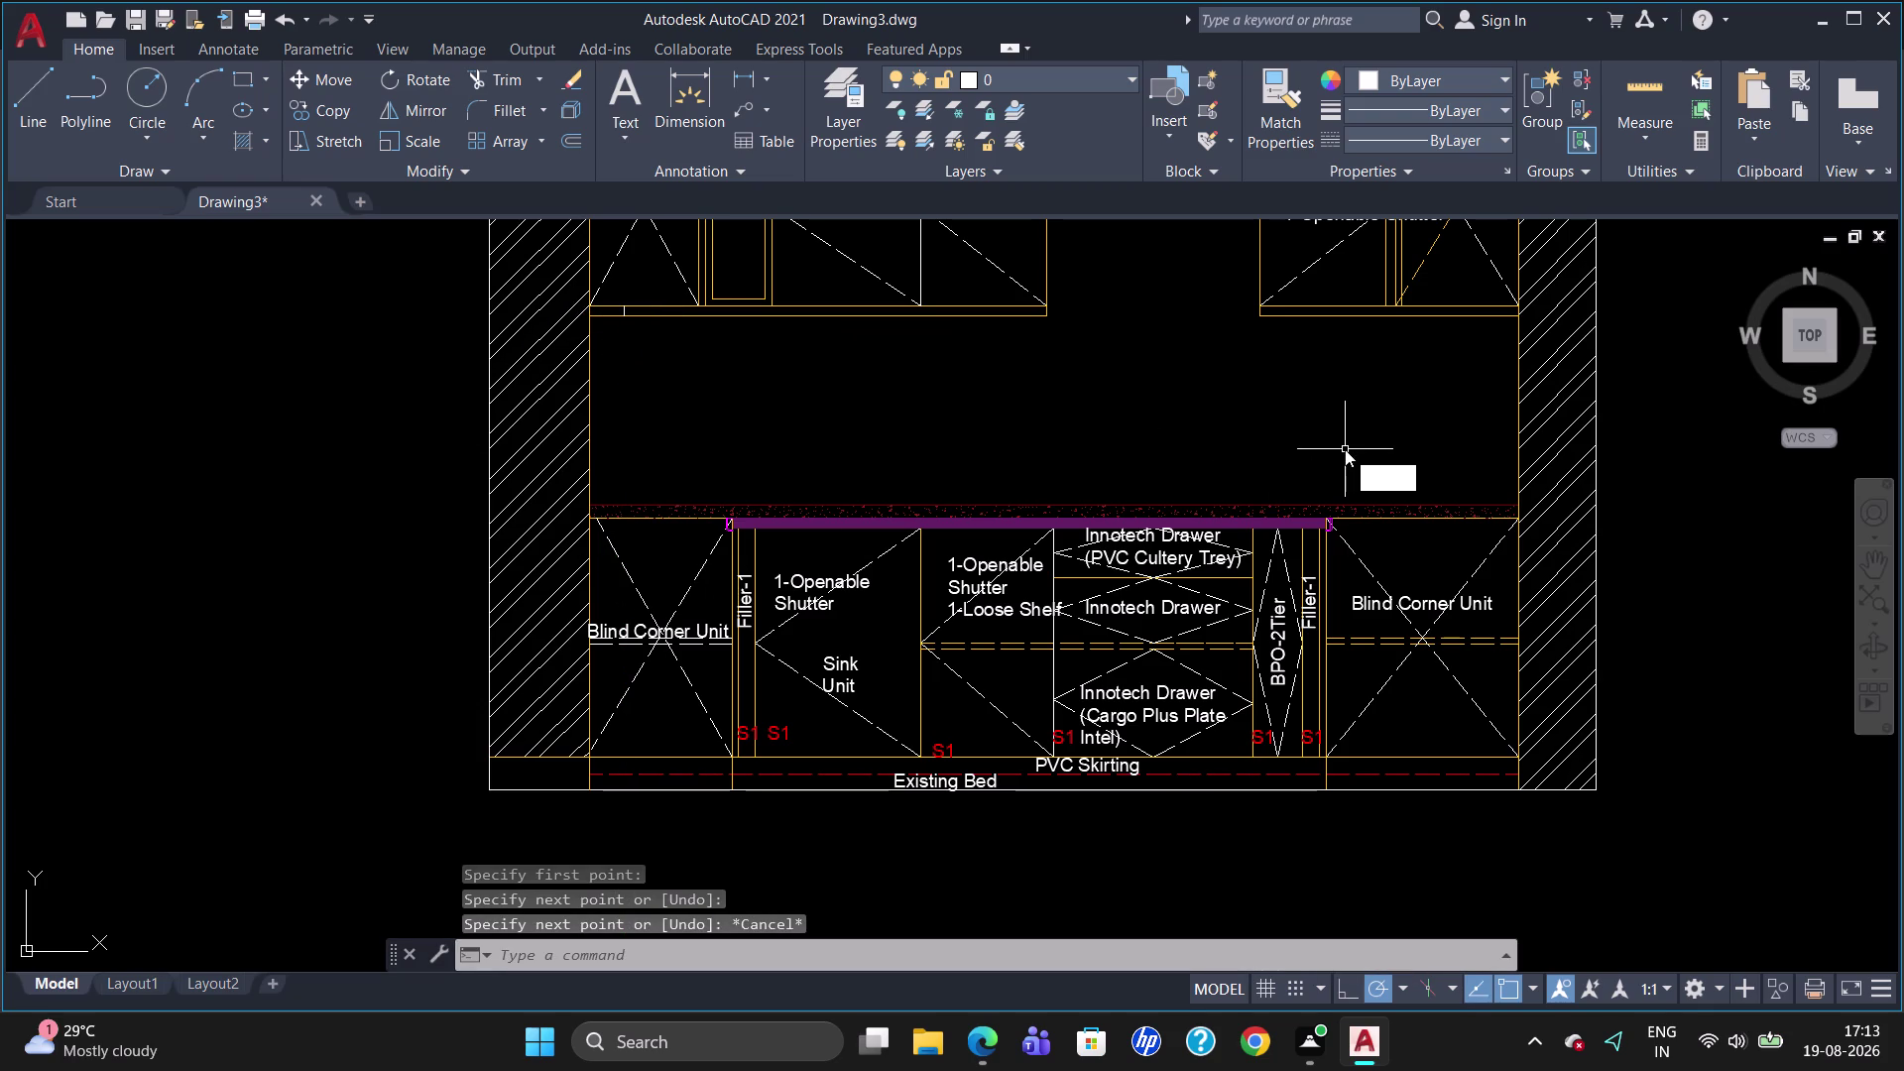
key(Return)
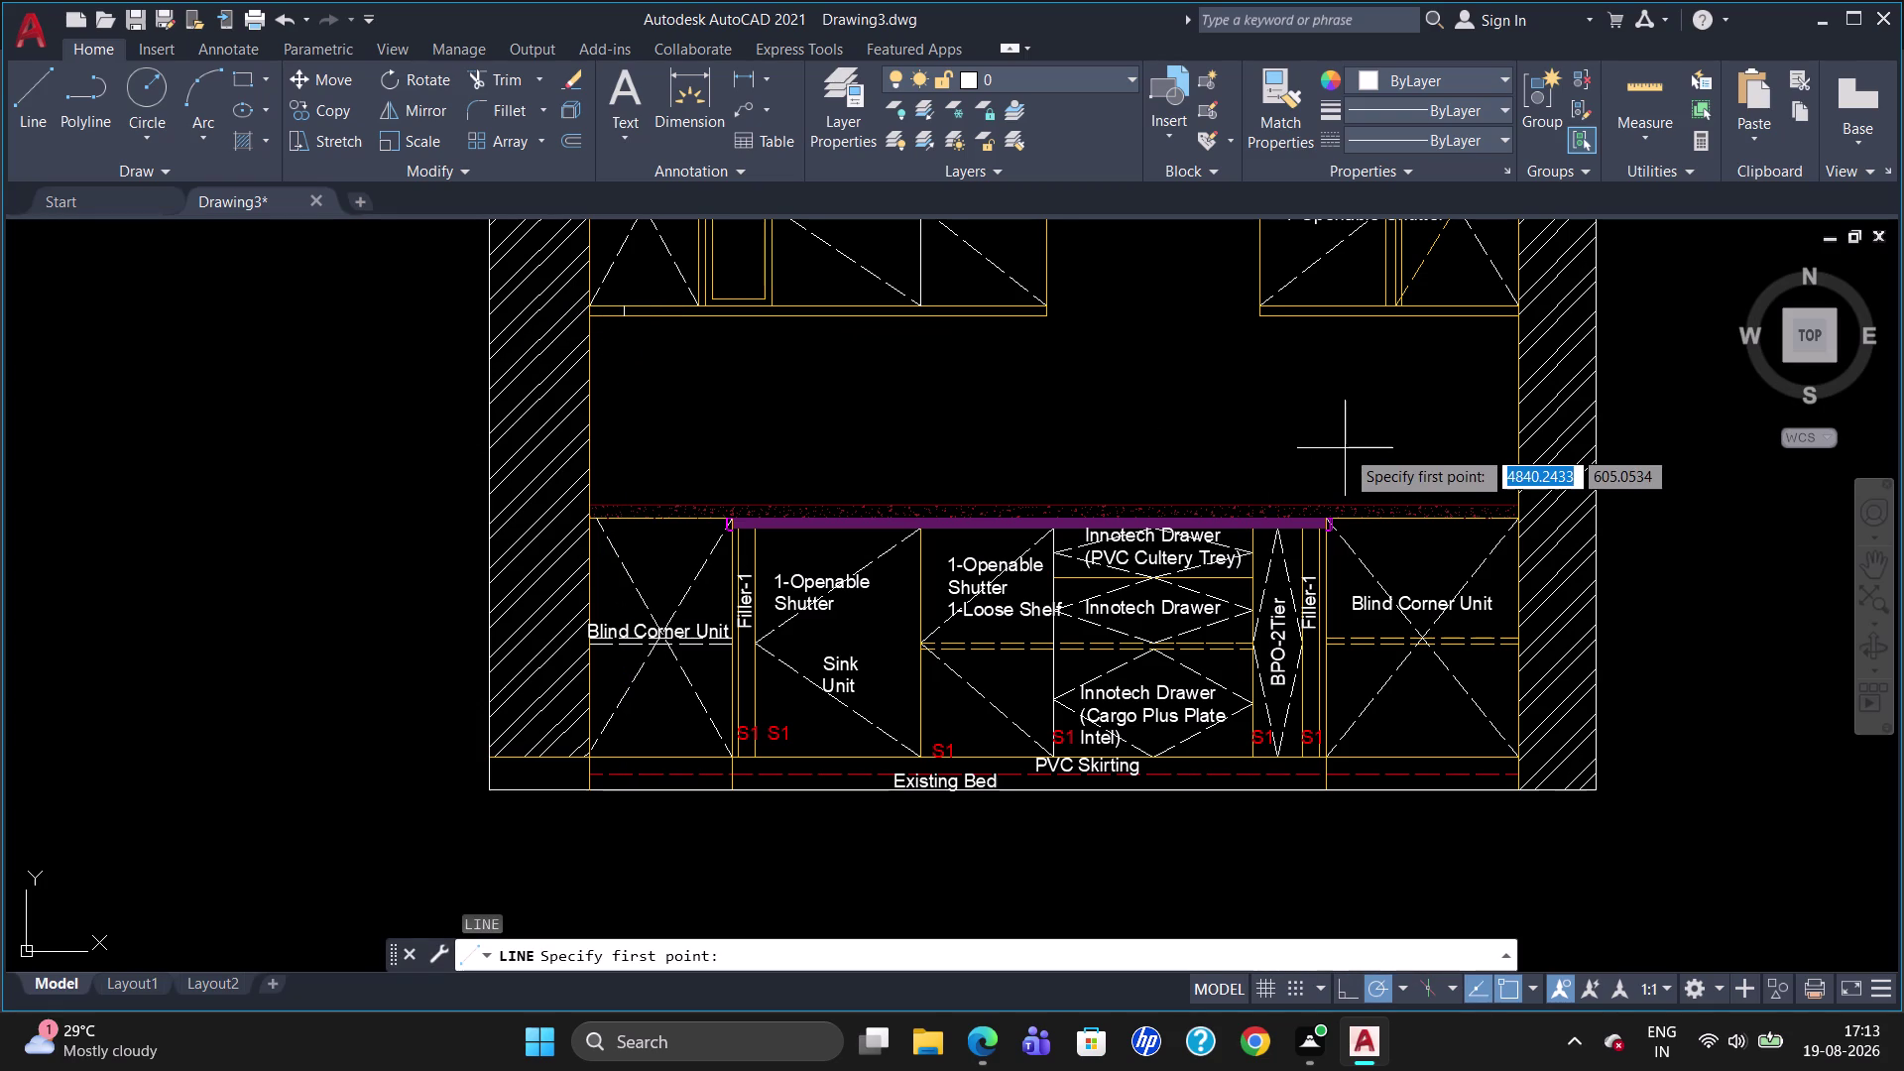
click(1487, 310)
click(1491, 319)
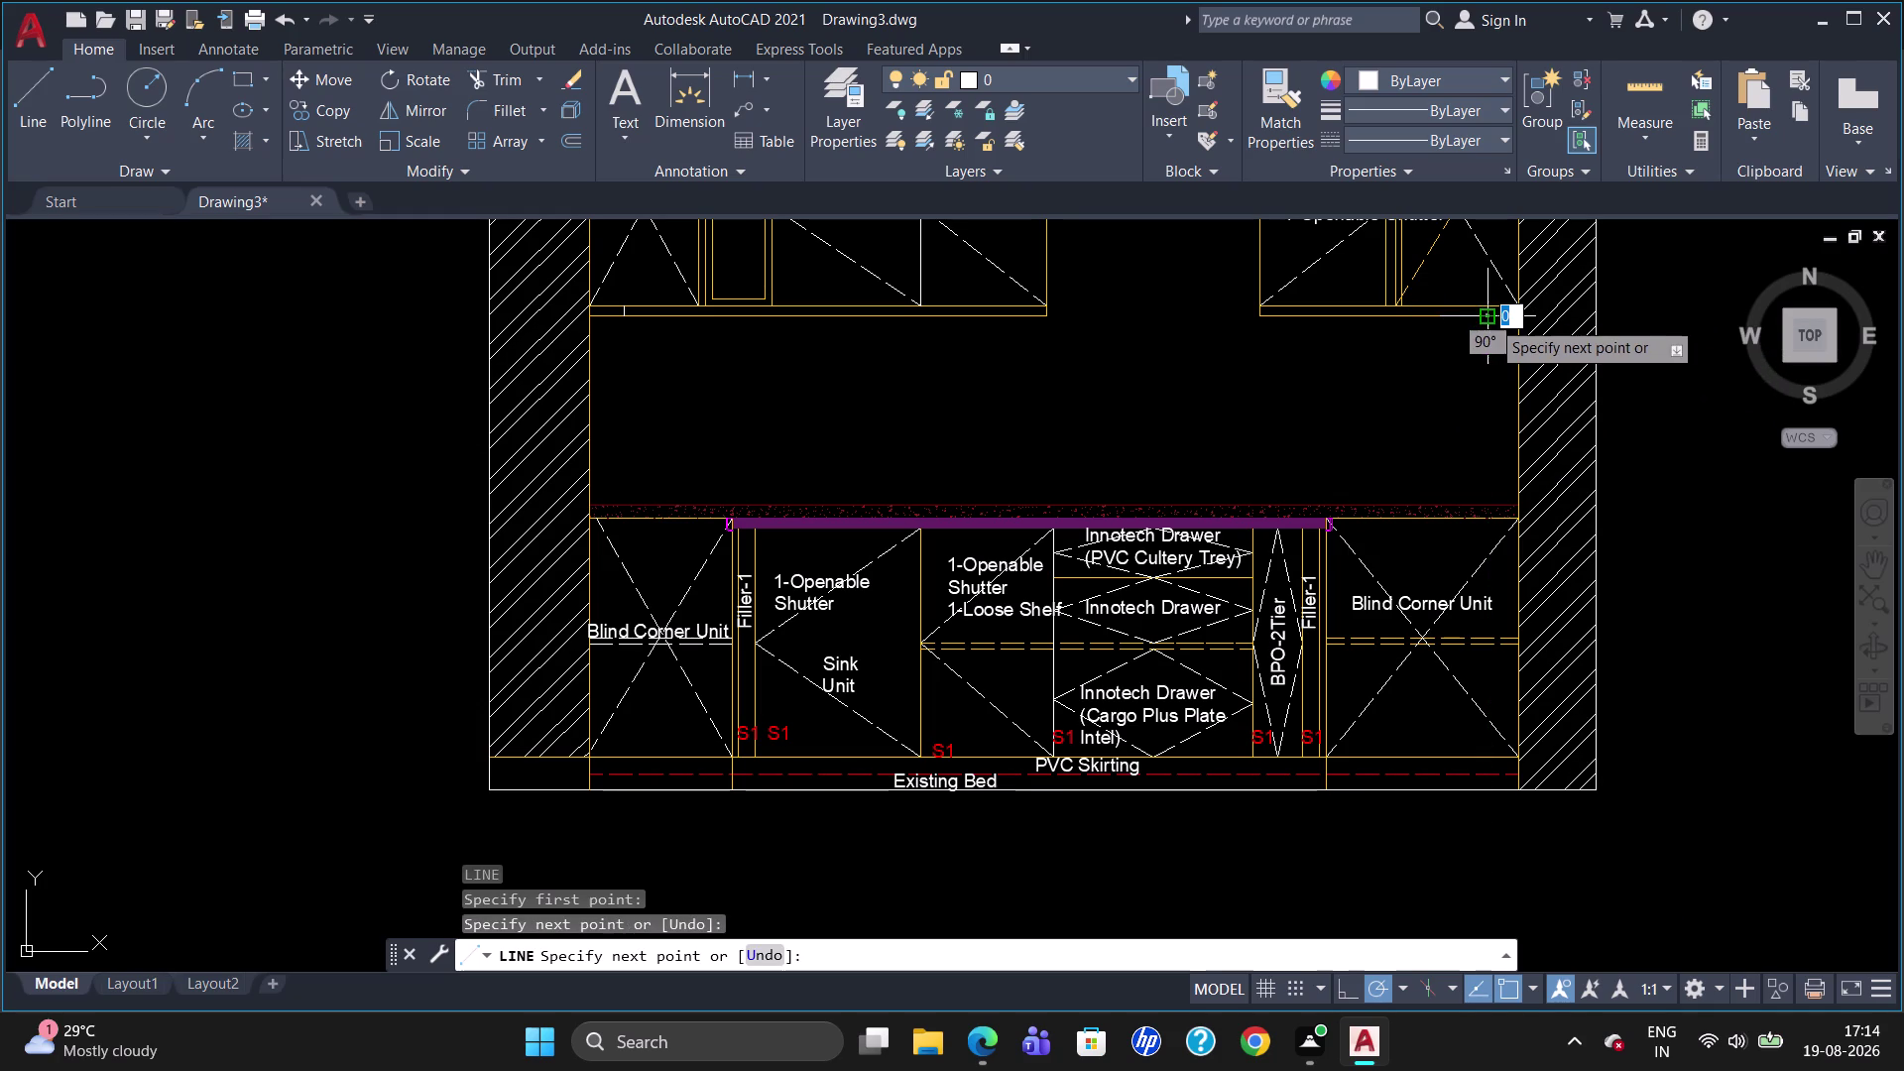
key(Escape)
Trim the overhanging line ends on the right and left with TR, using all objects as edges.
text(T)
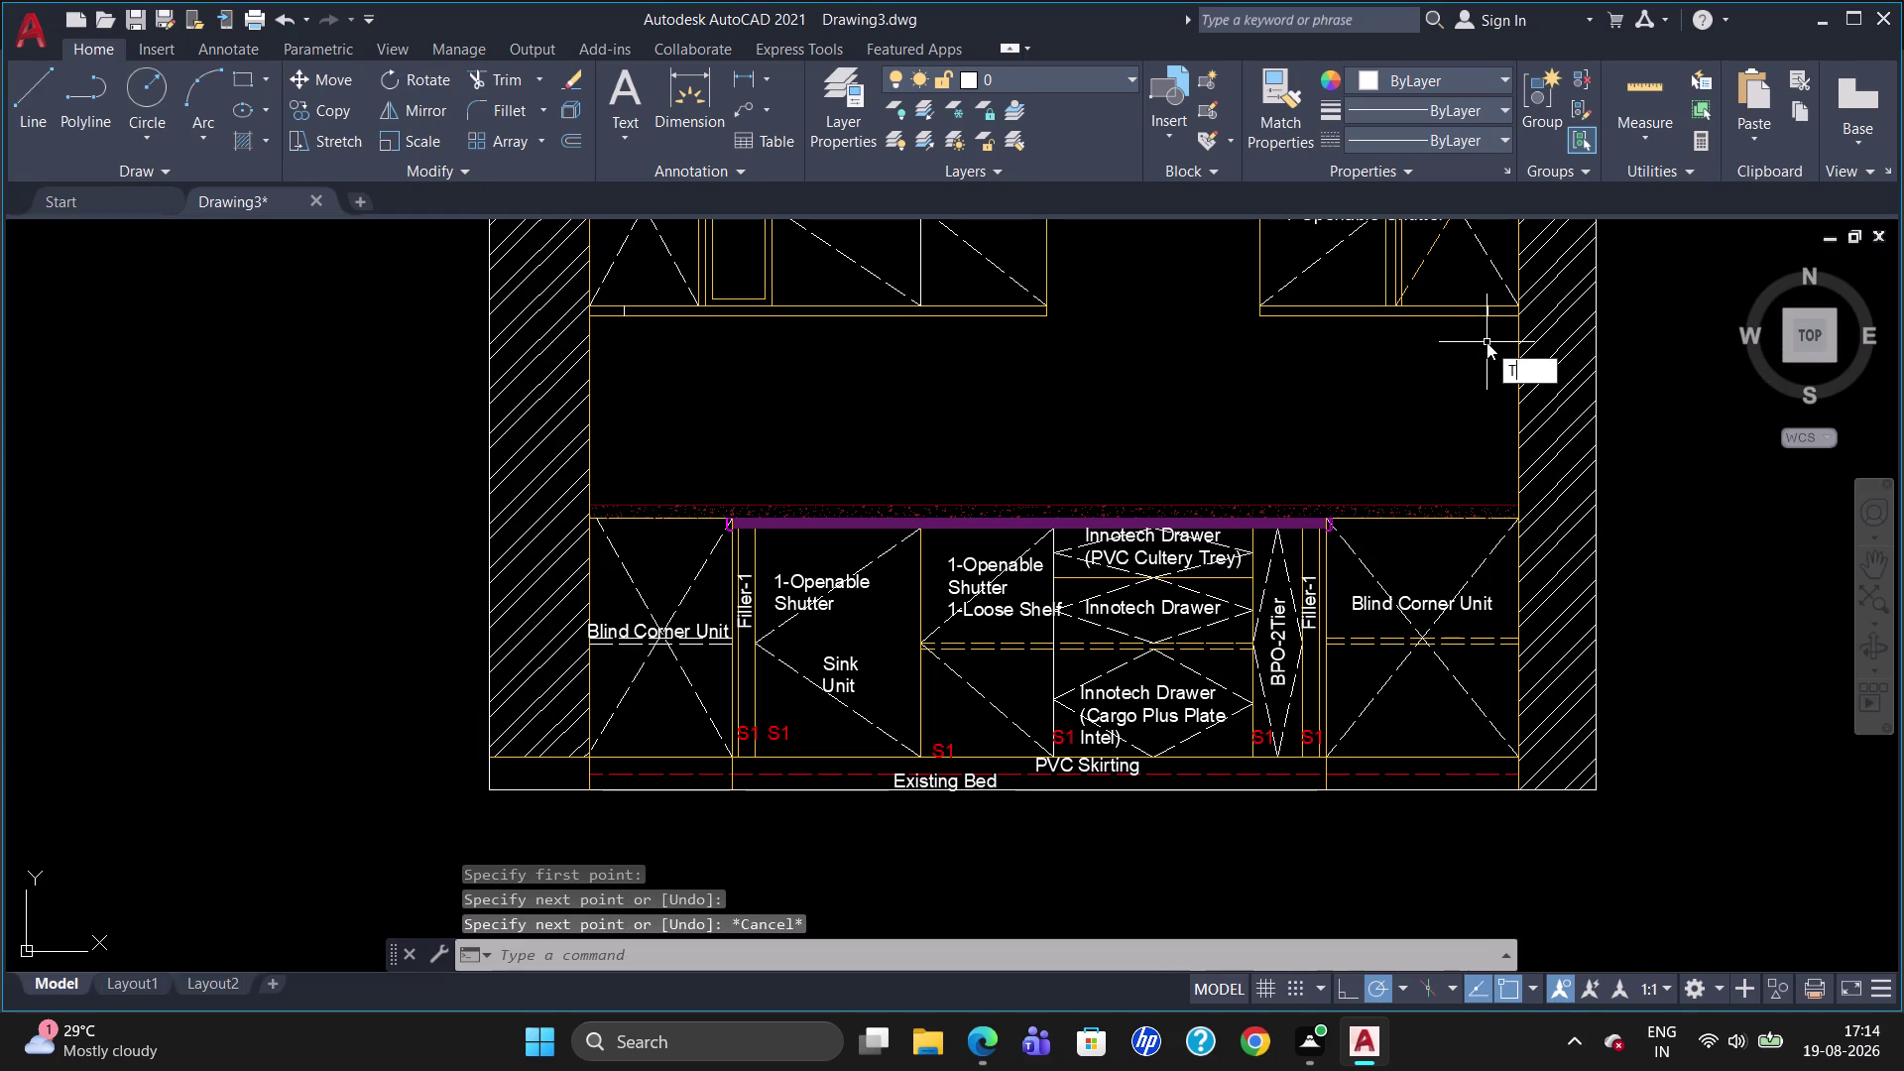
text(R)
key(Return)
key(Return)
click(1503, 315)
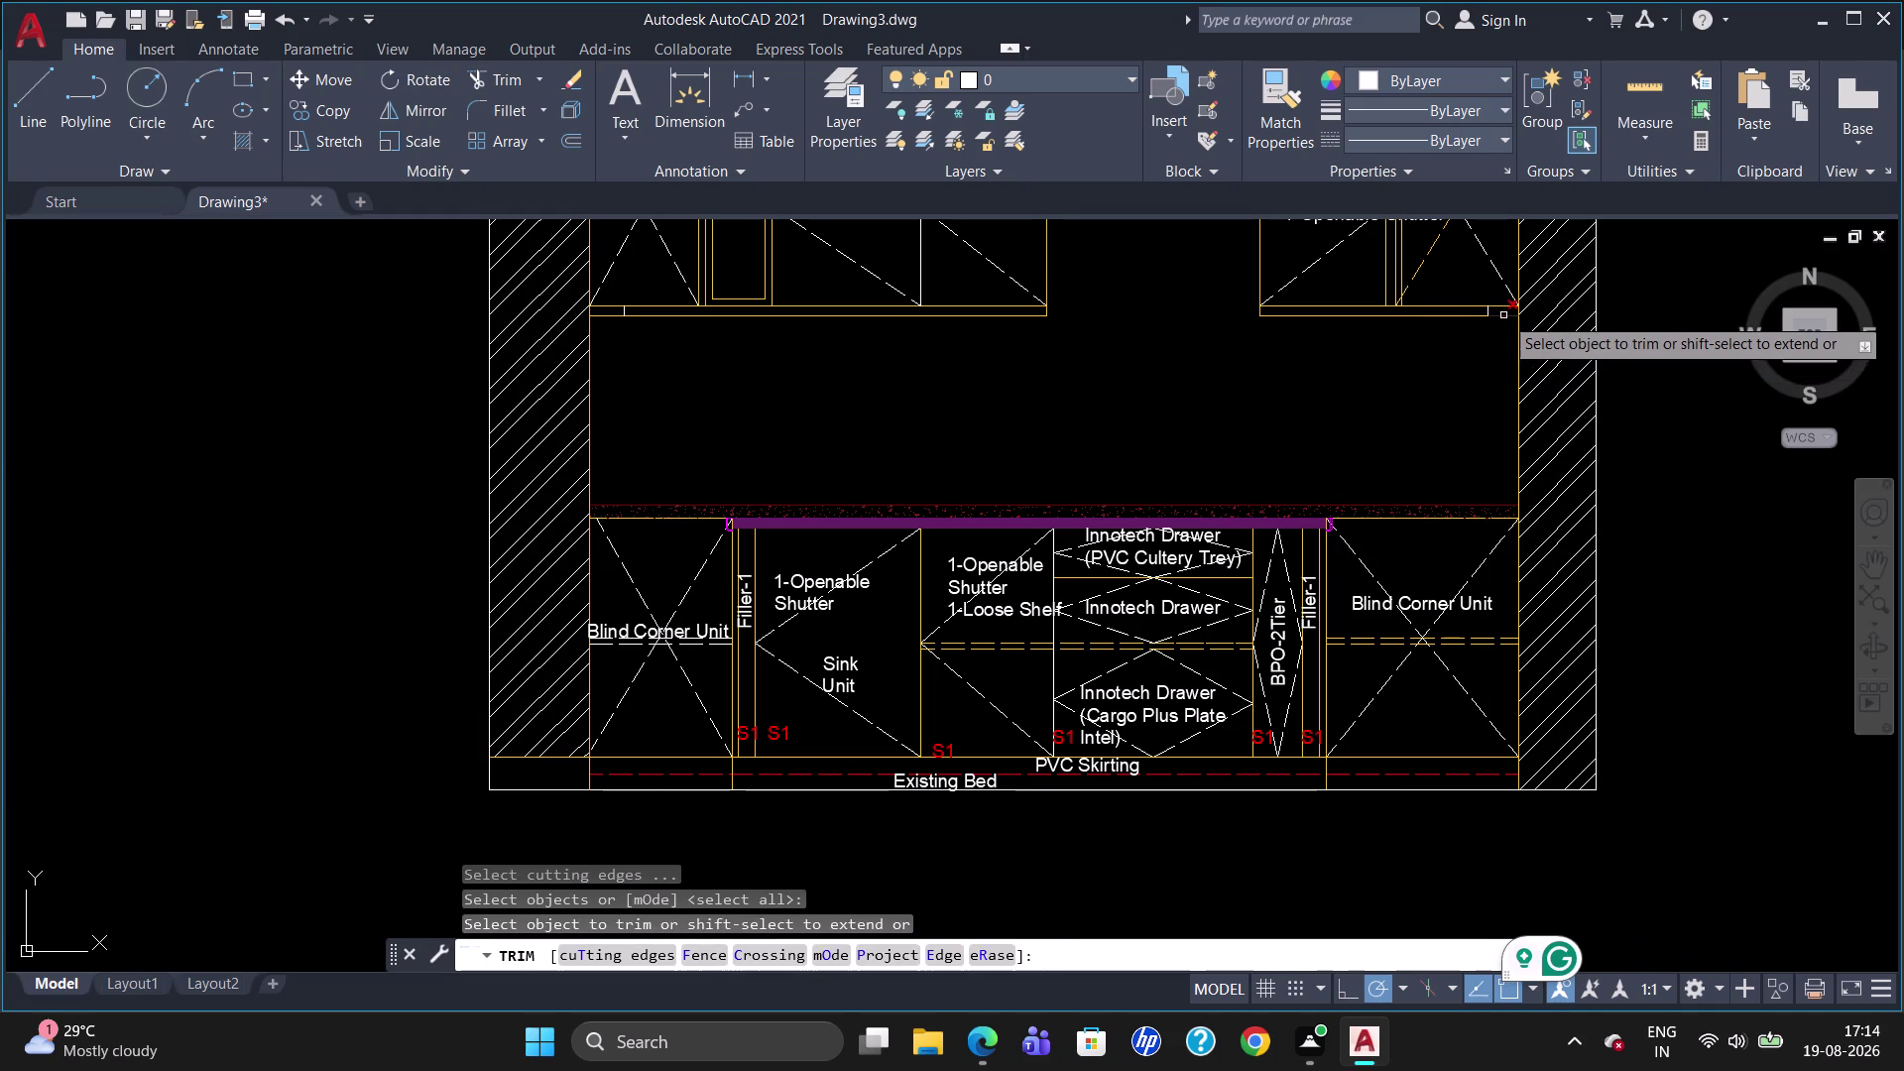
click(612, 319)
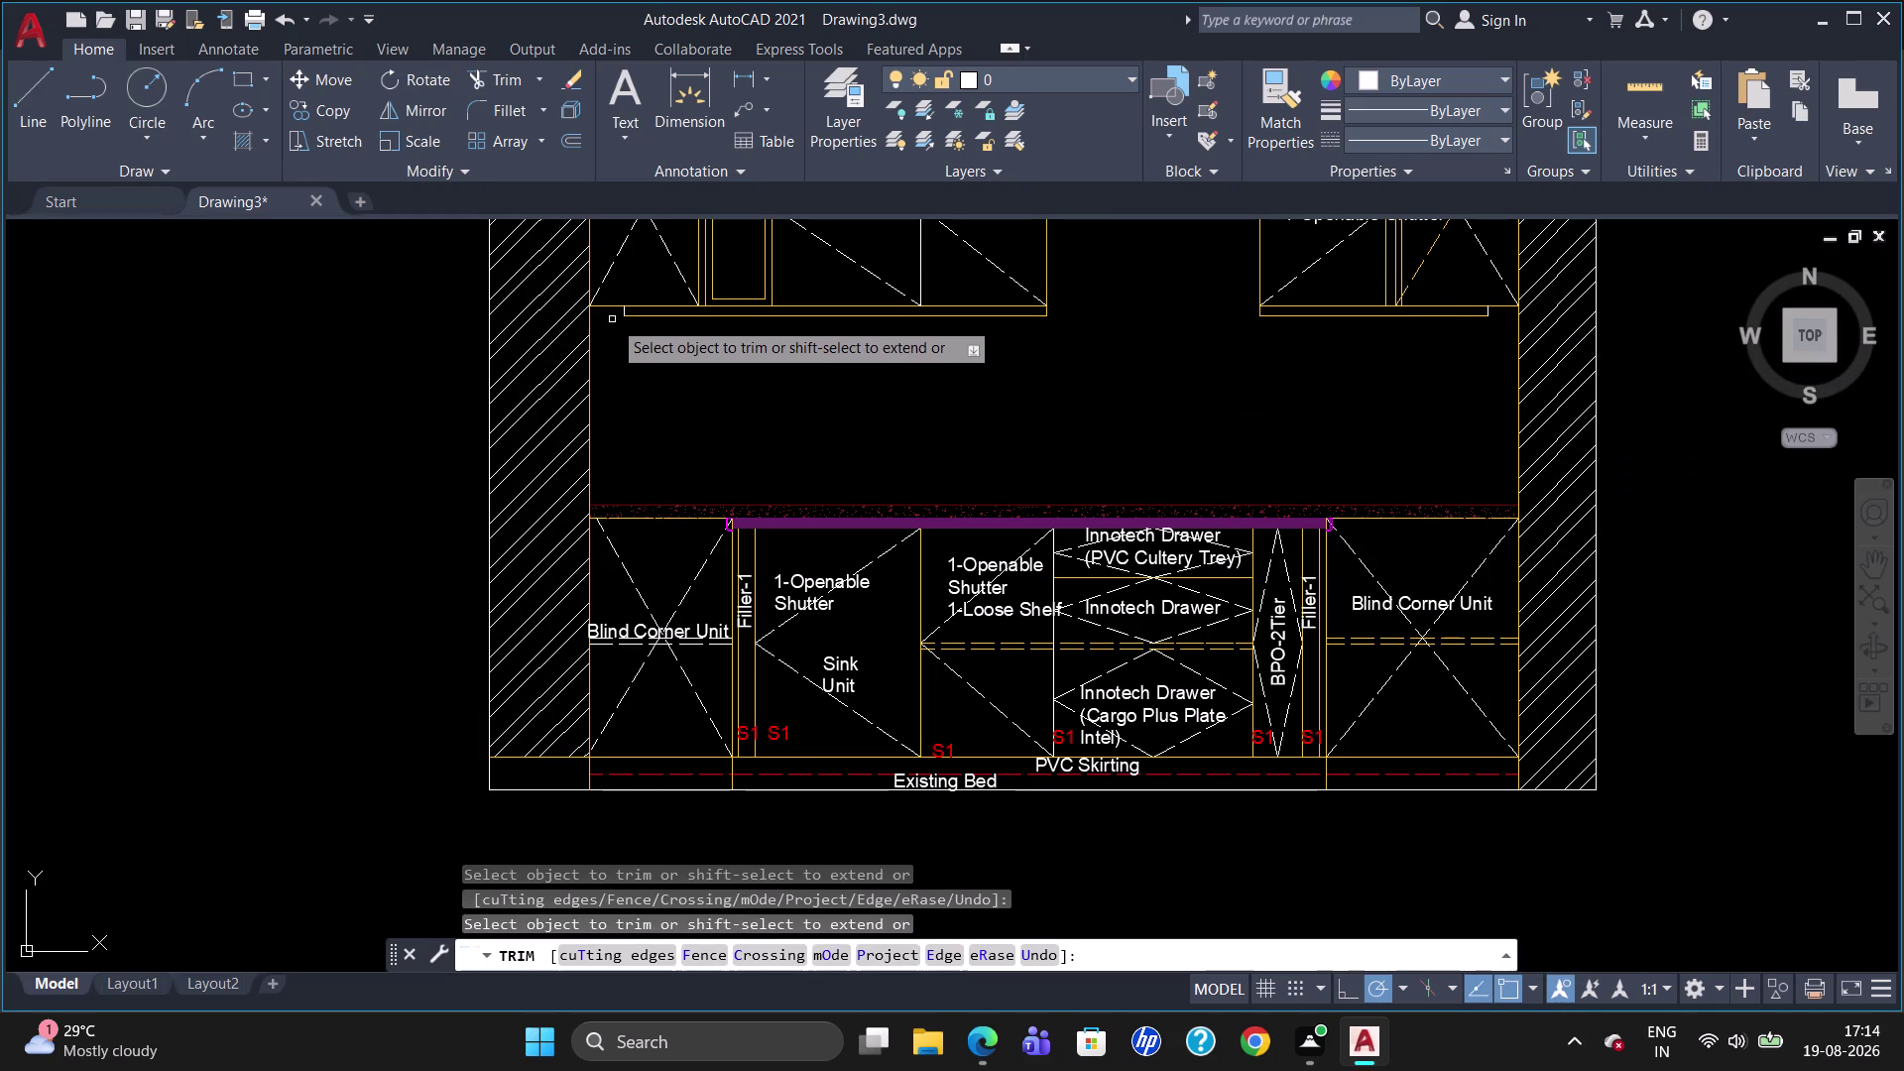
key(Escape)
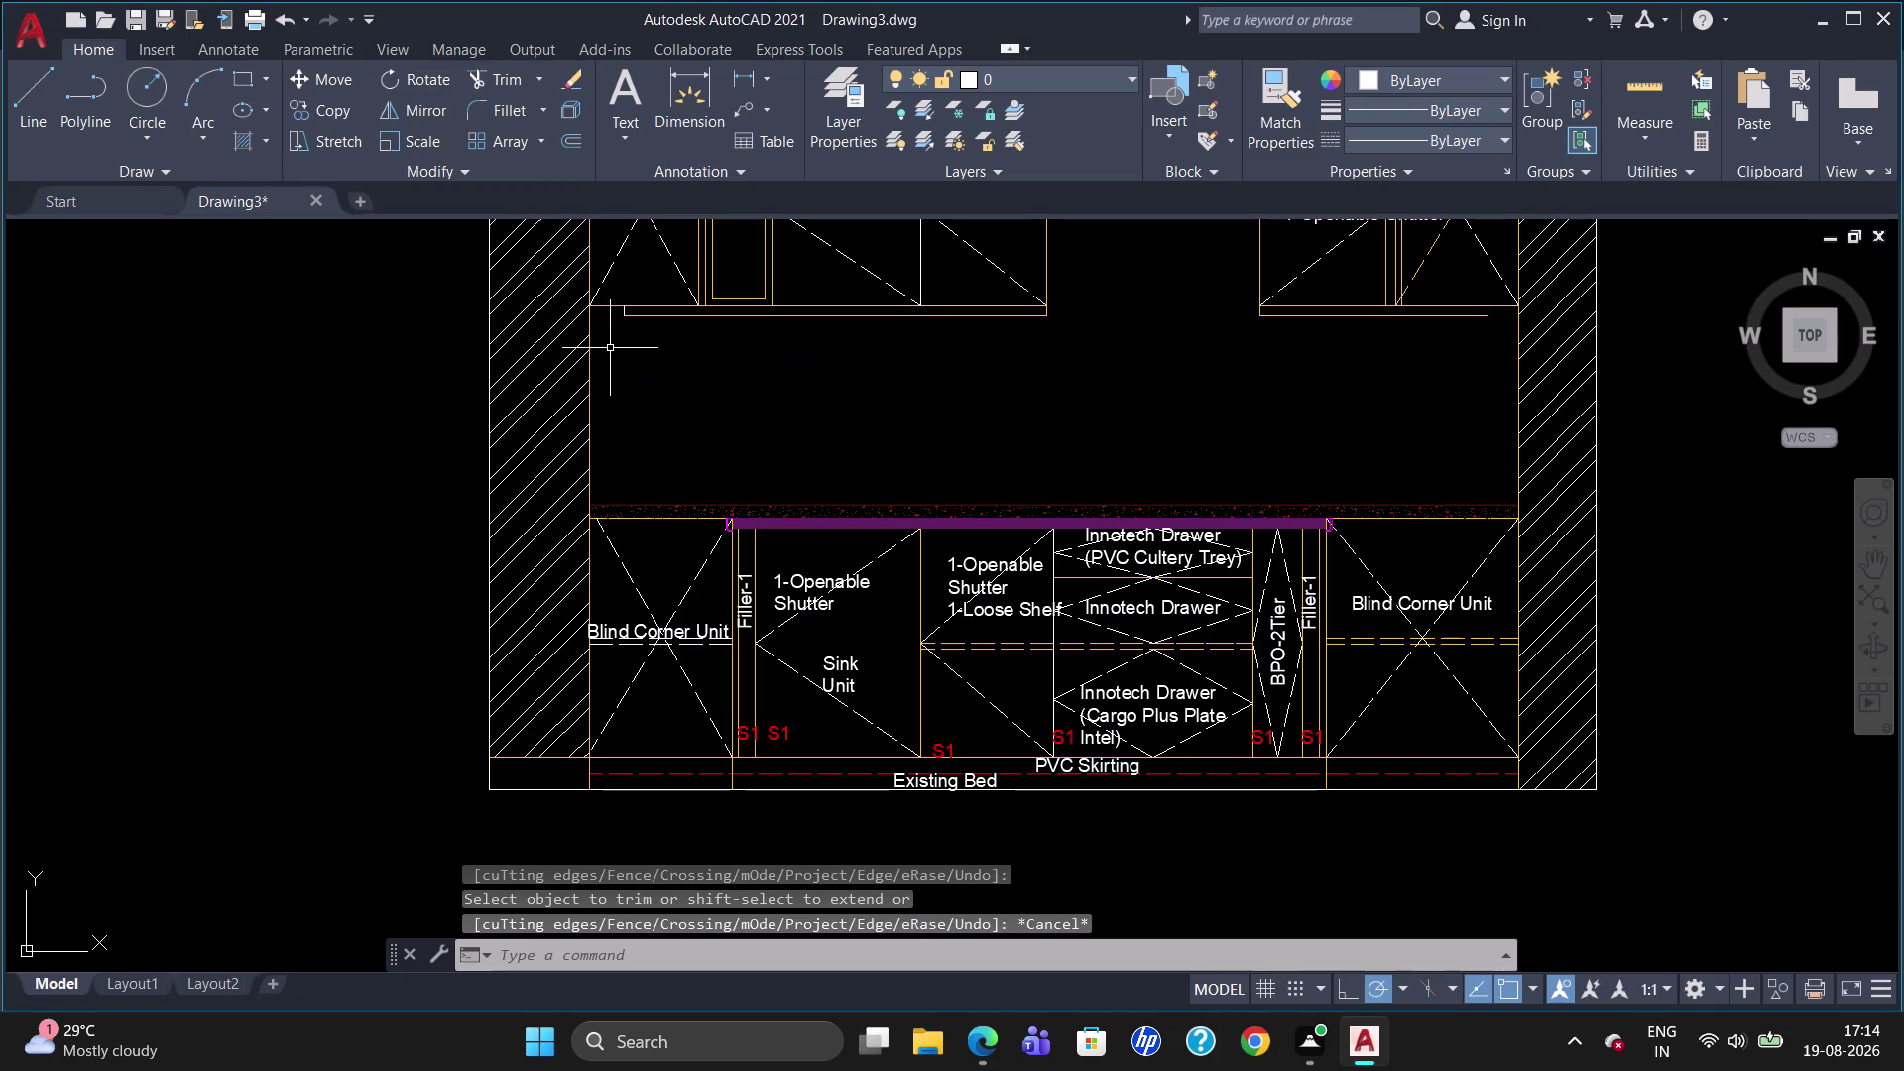
Select the two short under-cabinet lines and open the layer list.
click(622, 311)
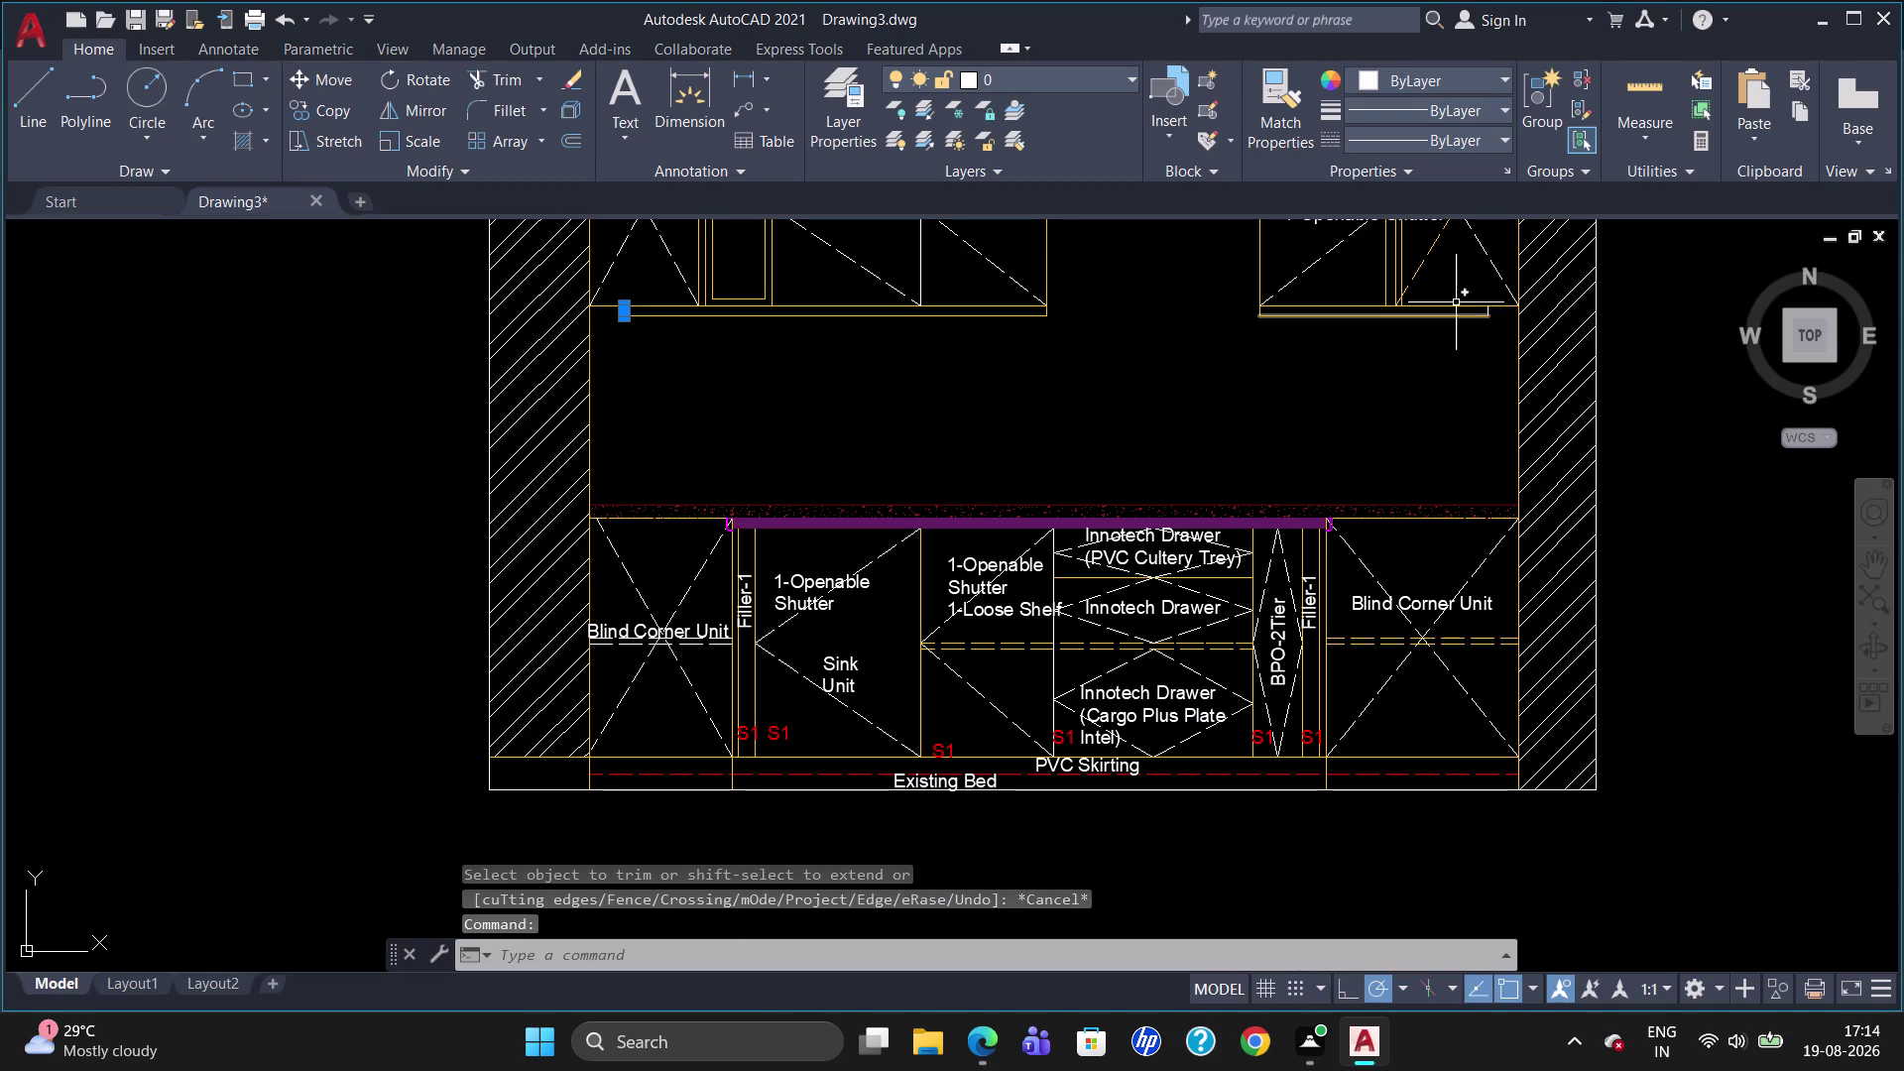
click(1491, 311)
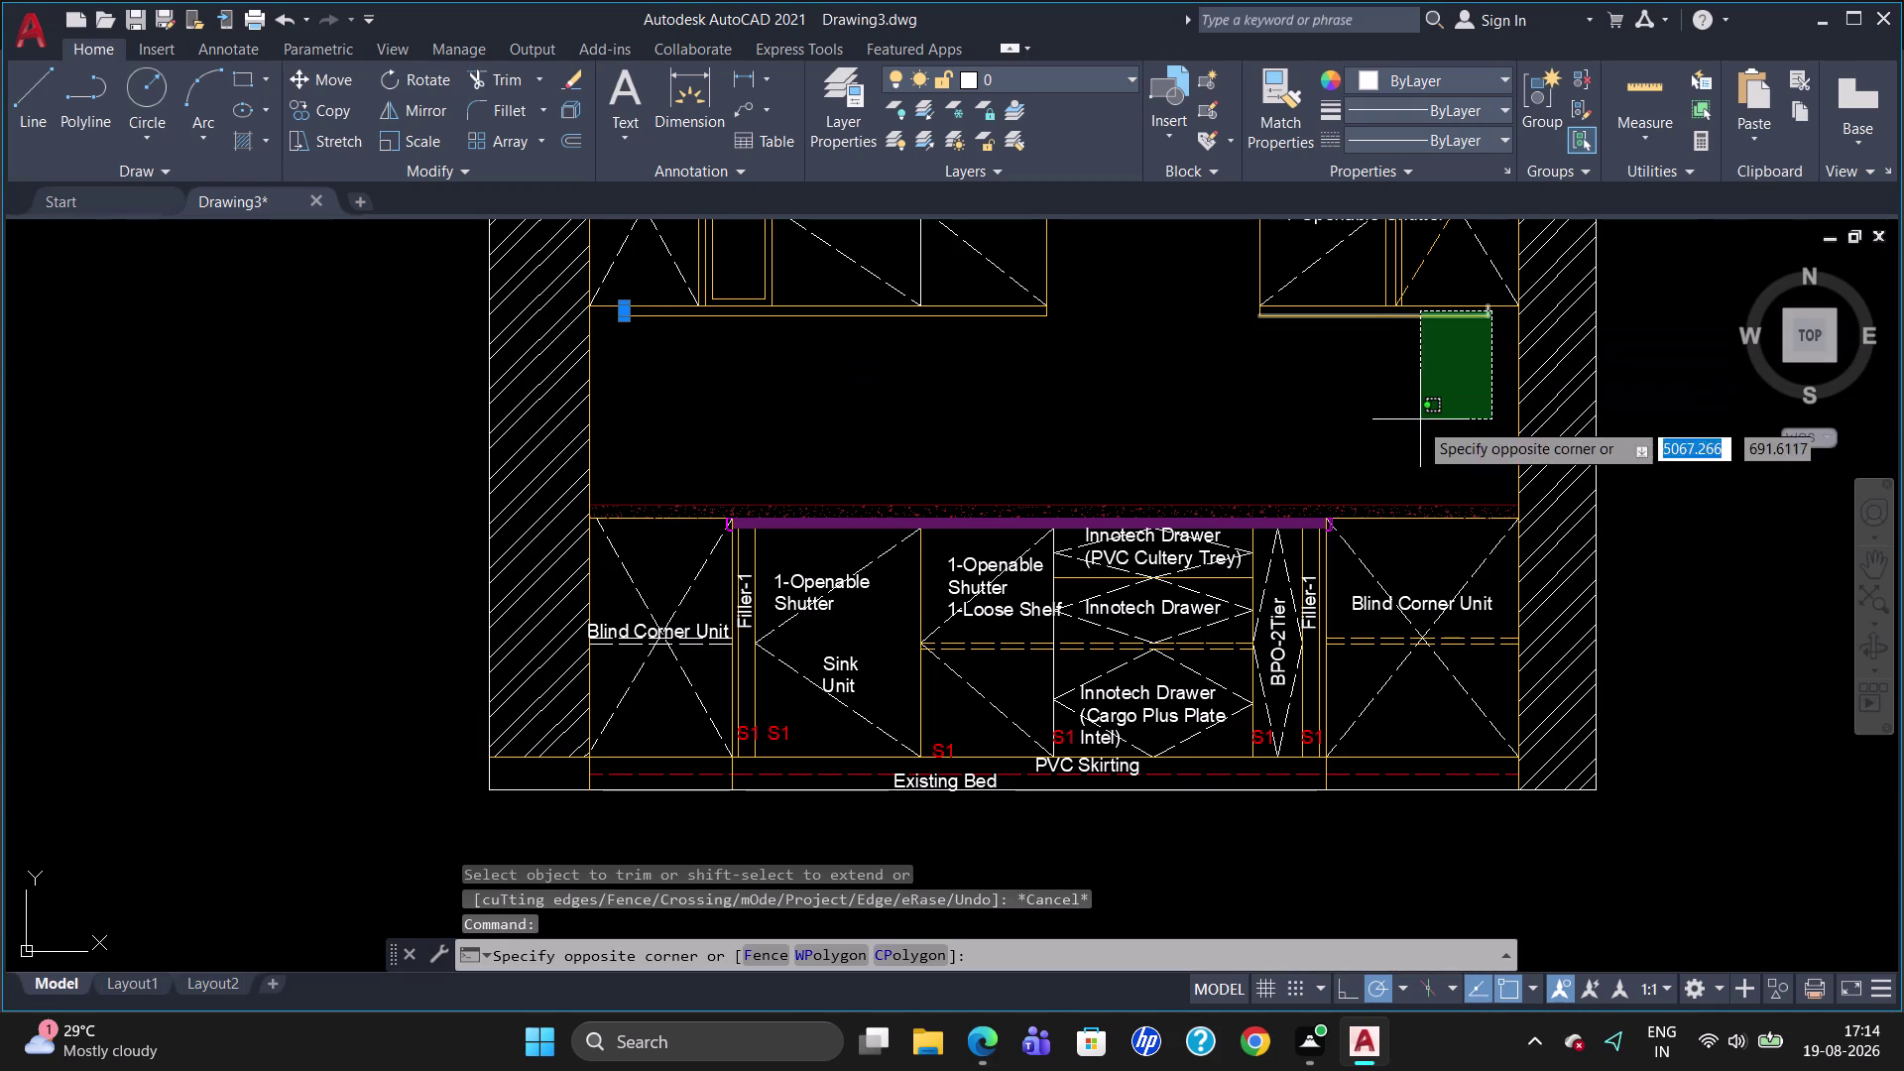
click(1387, 375)
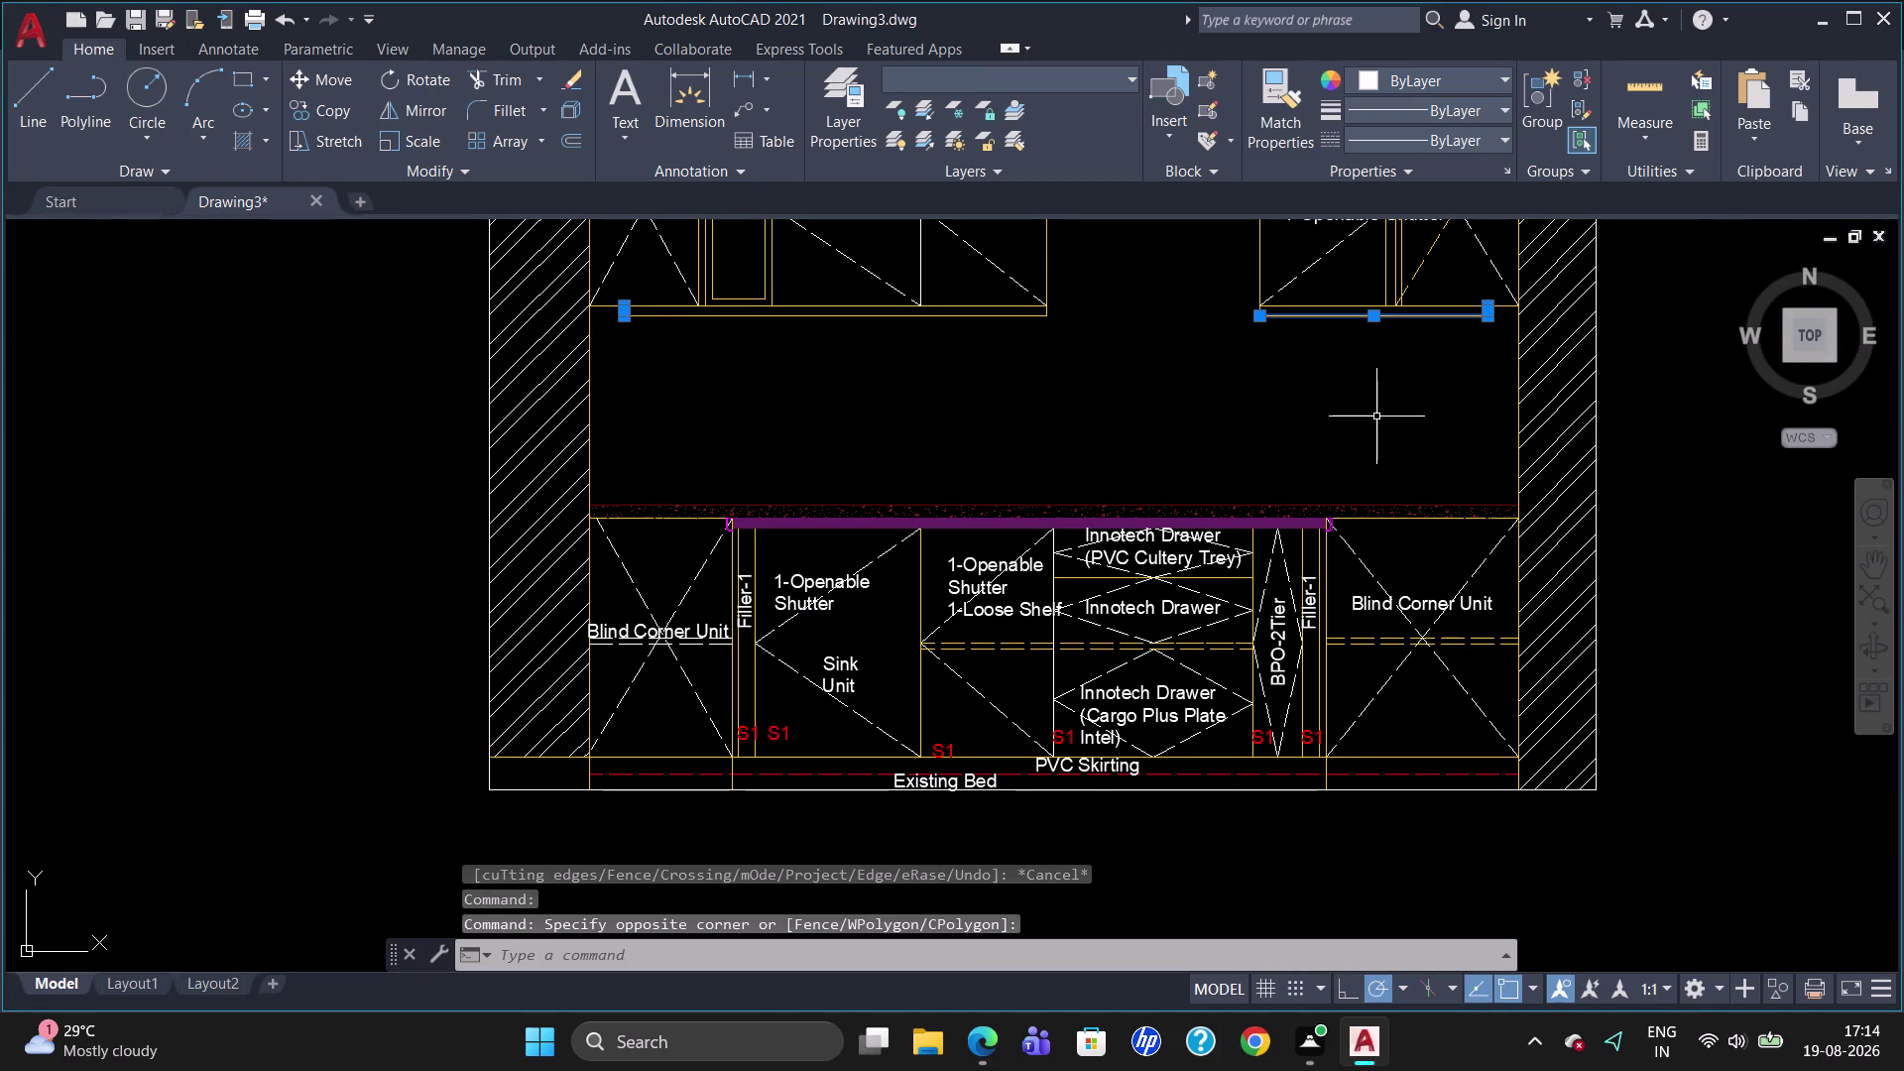
click(1050, 81)
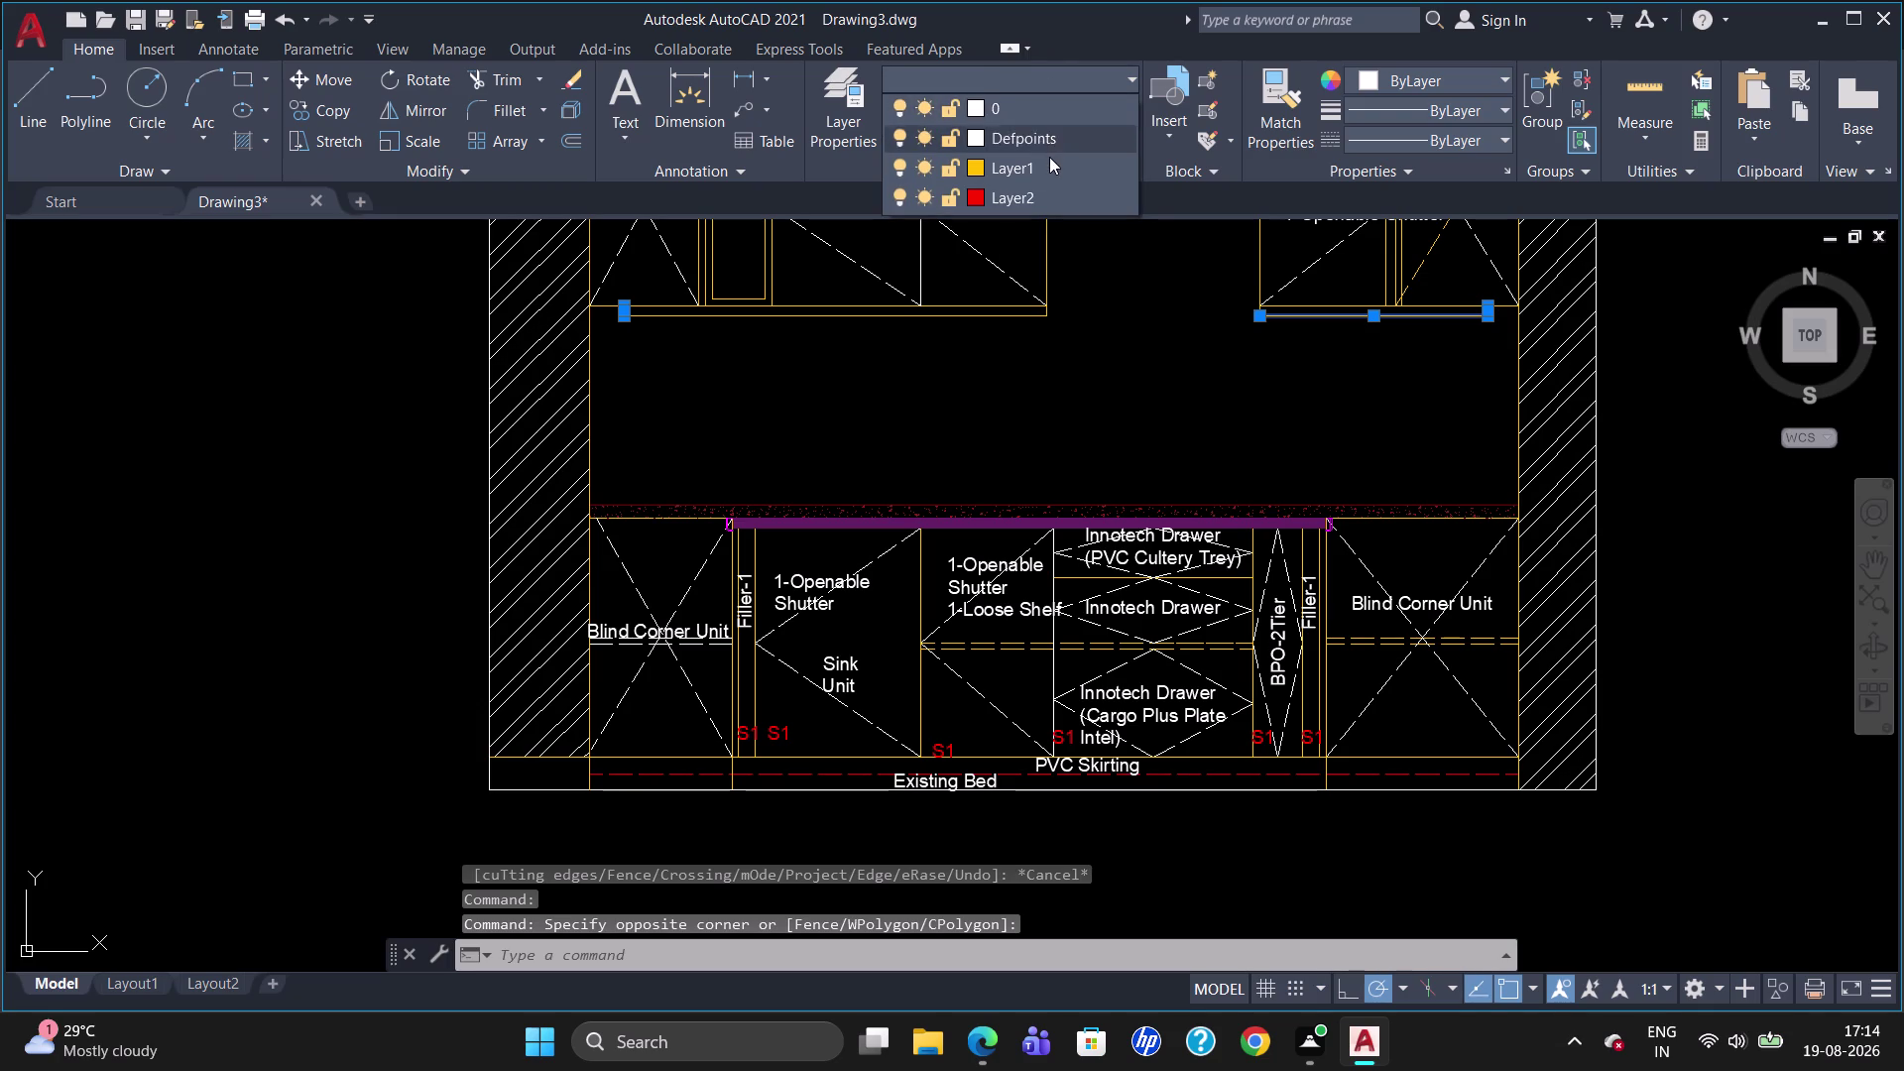
Fill both shelf strips under the wall cabinets with a SOLID hatch in colour 248,215,49.
click(1049, 157)
key(Escape)
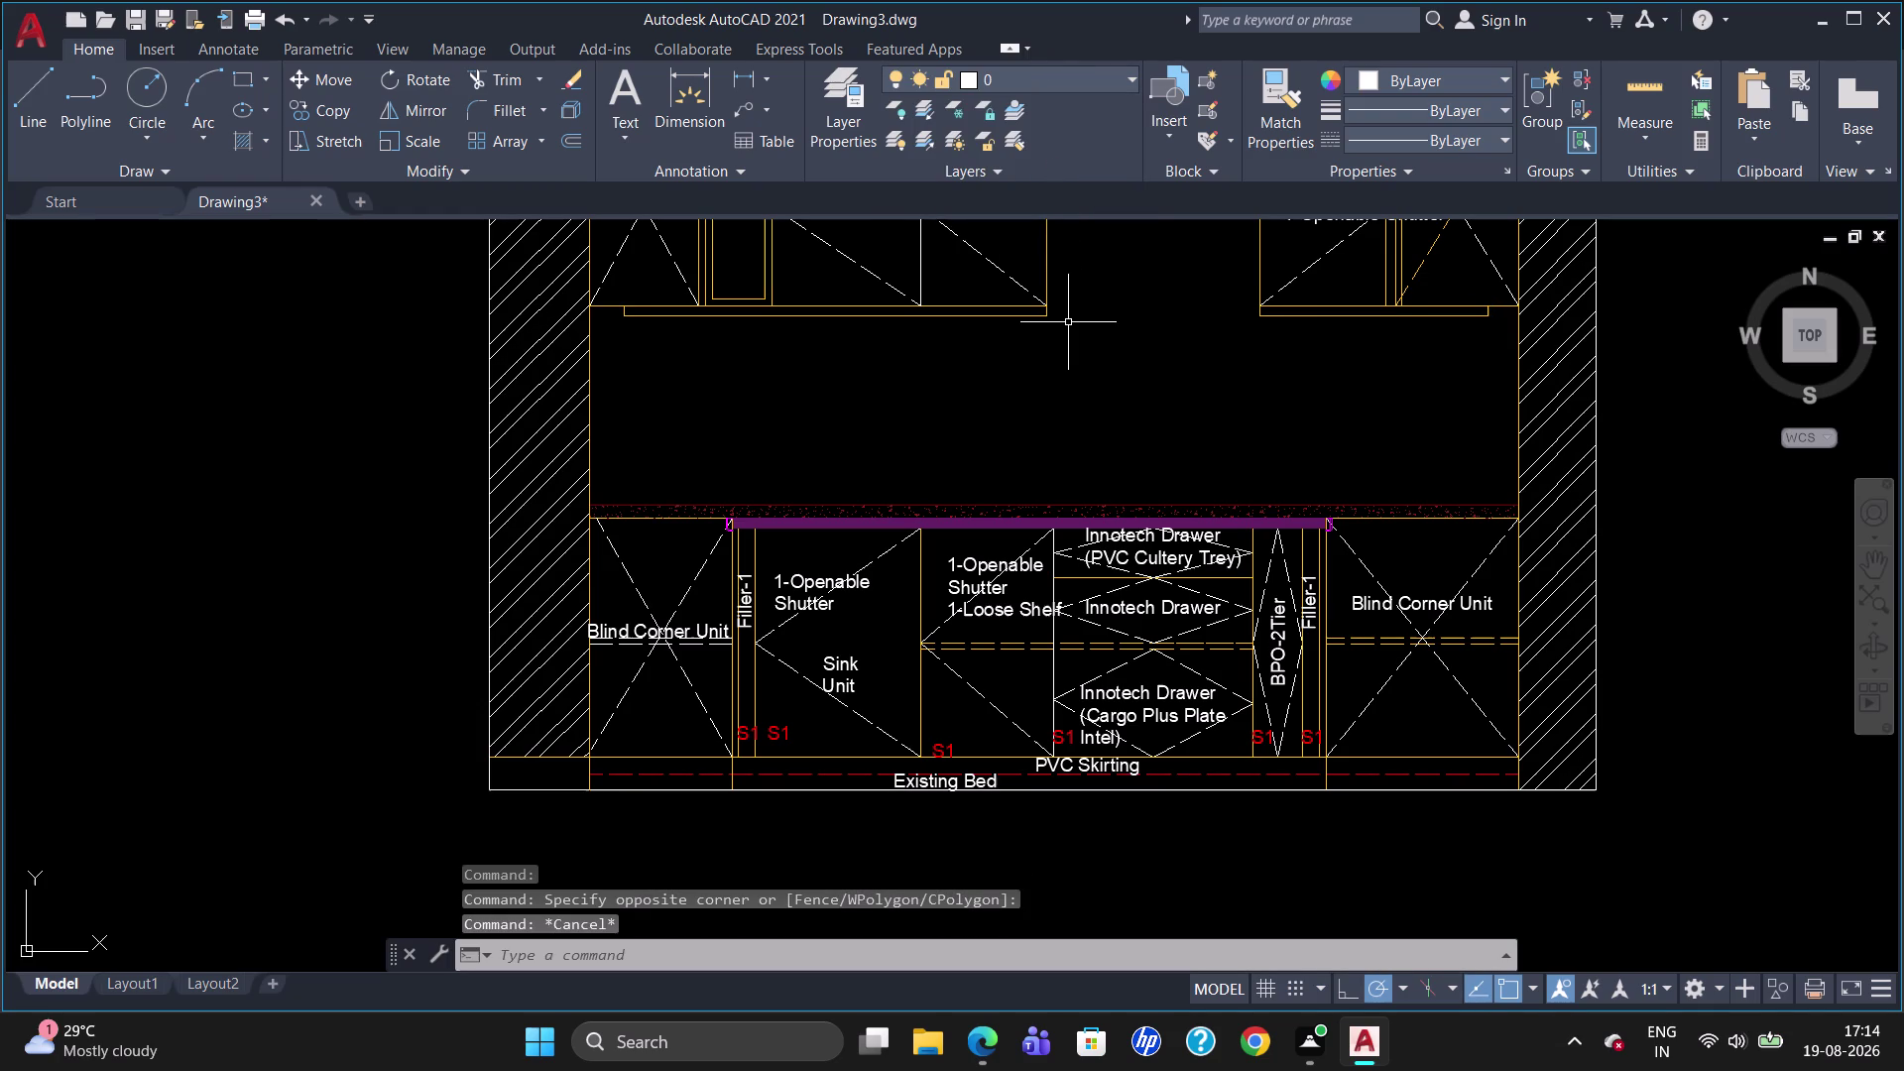
click(267, 149)
click(314, 194)
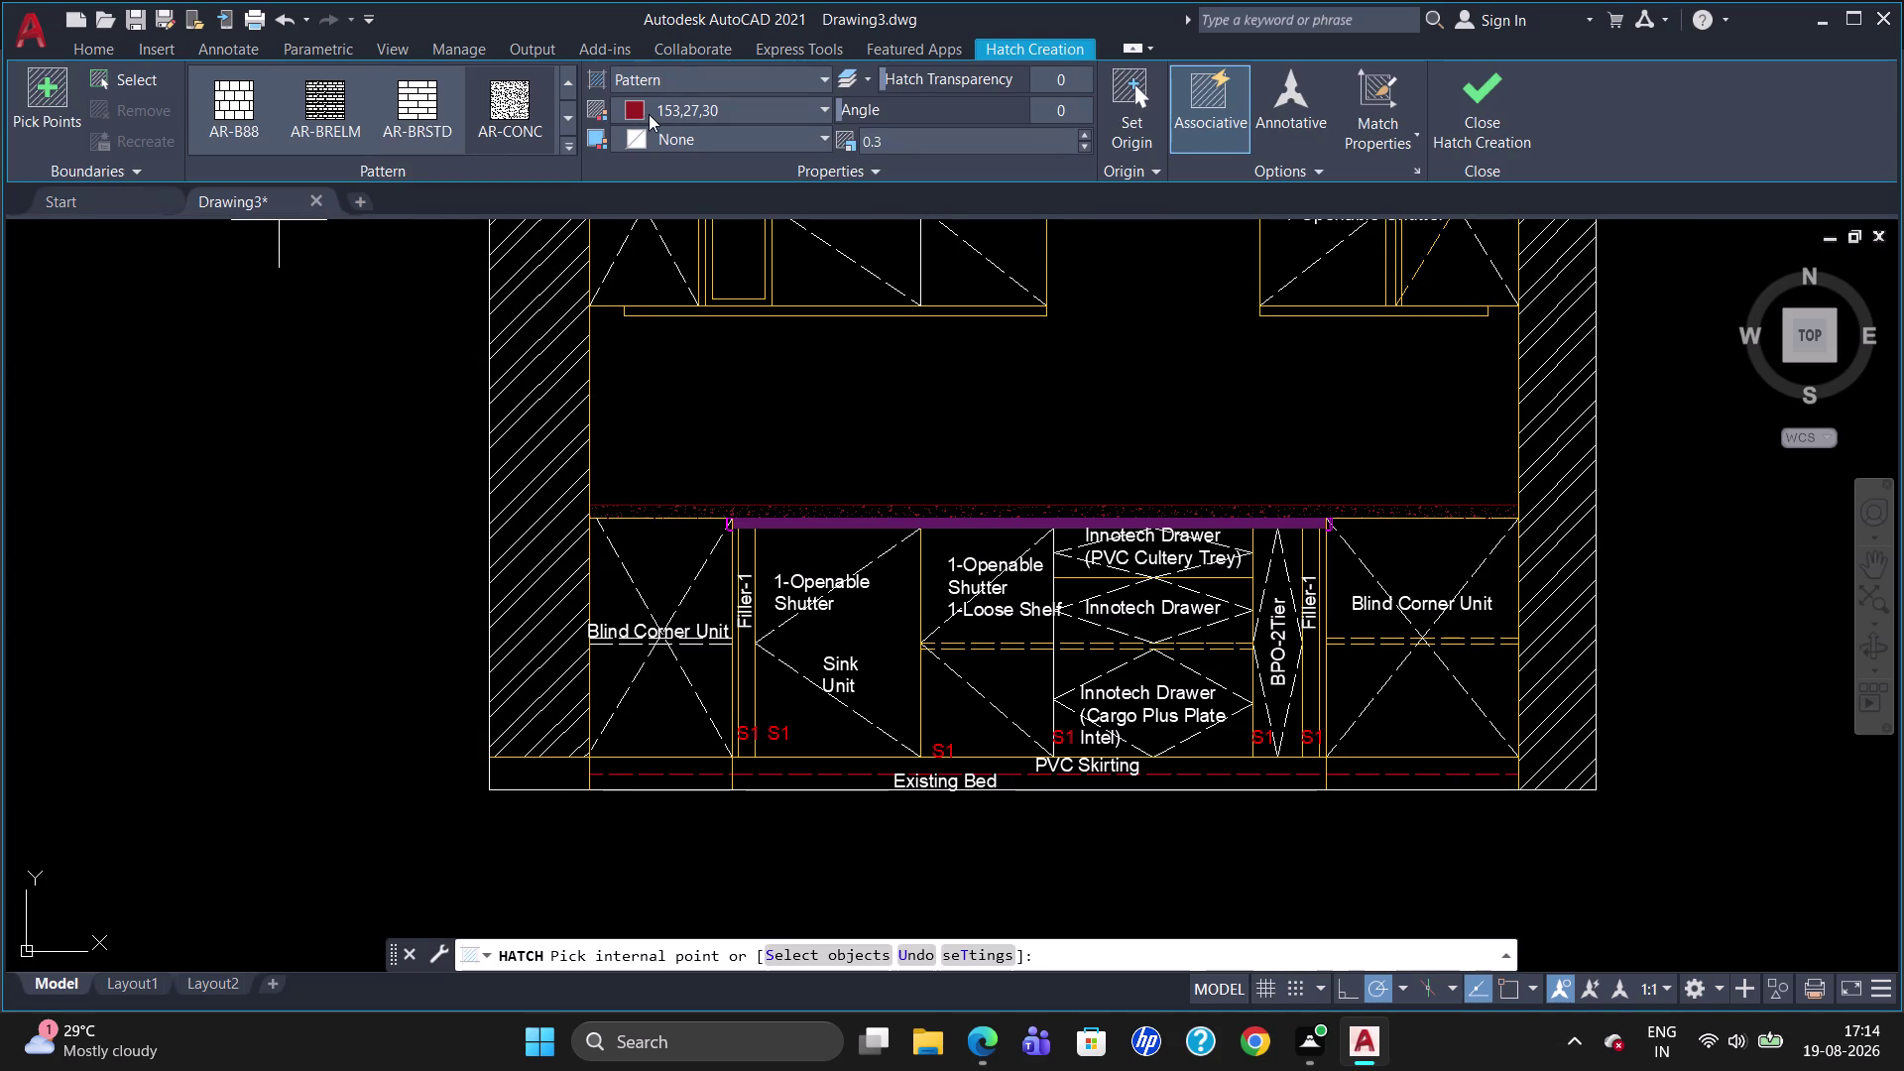
click(676, 65)
click(669, 99)
click(669, 99)
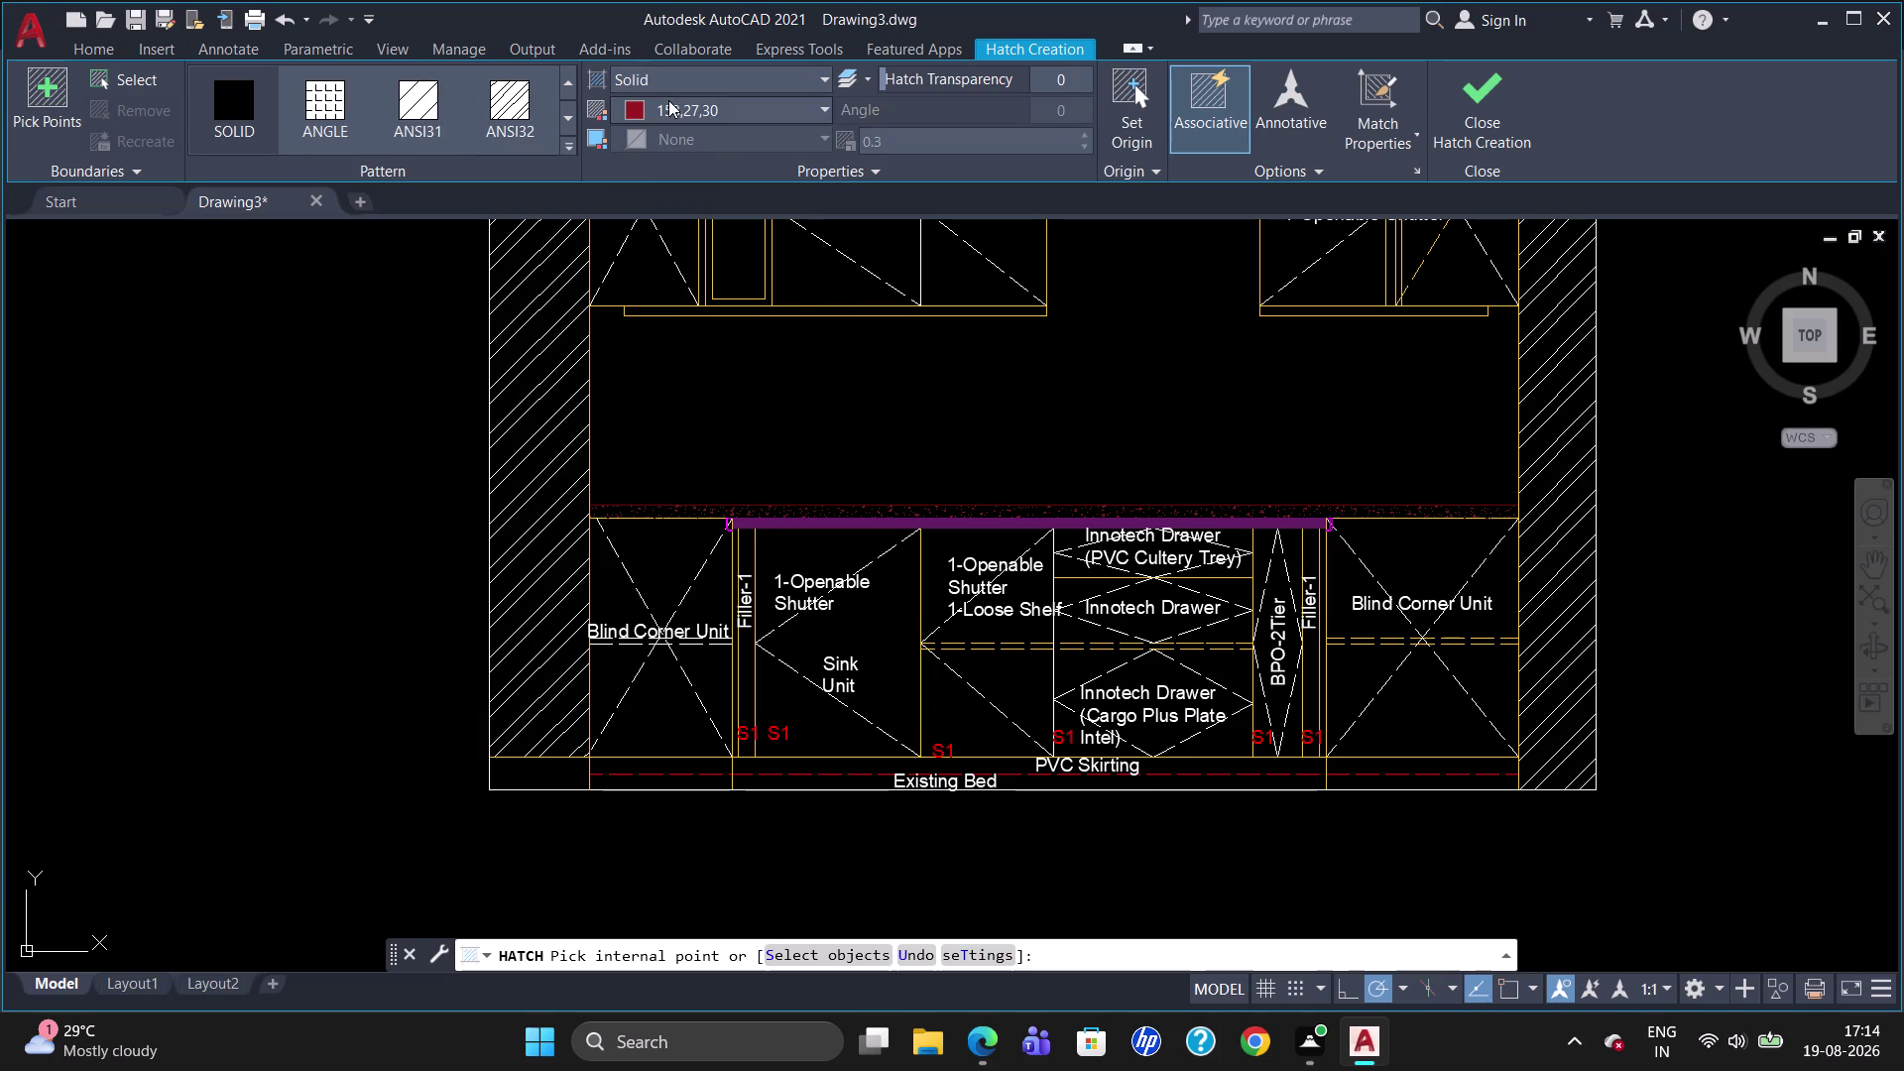
click(655, 241)
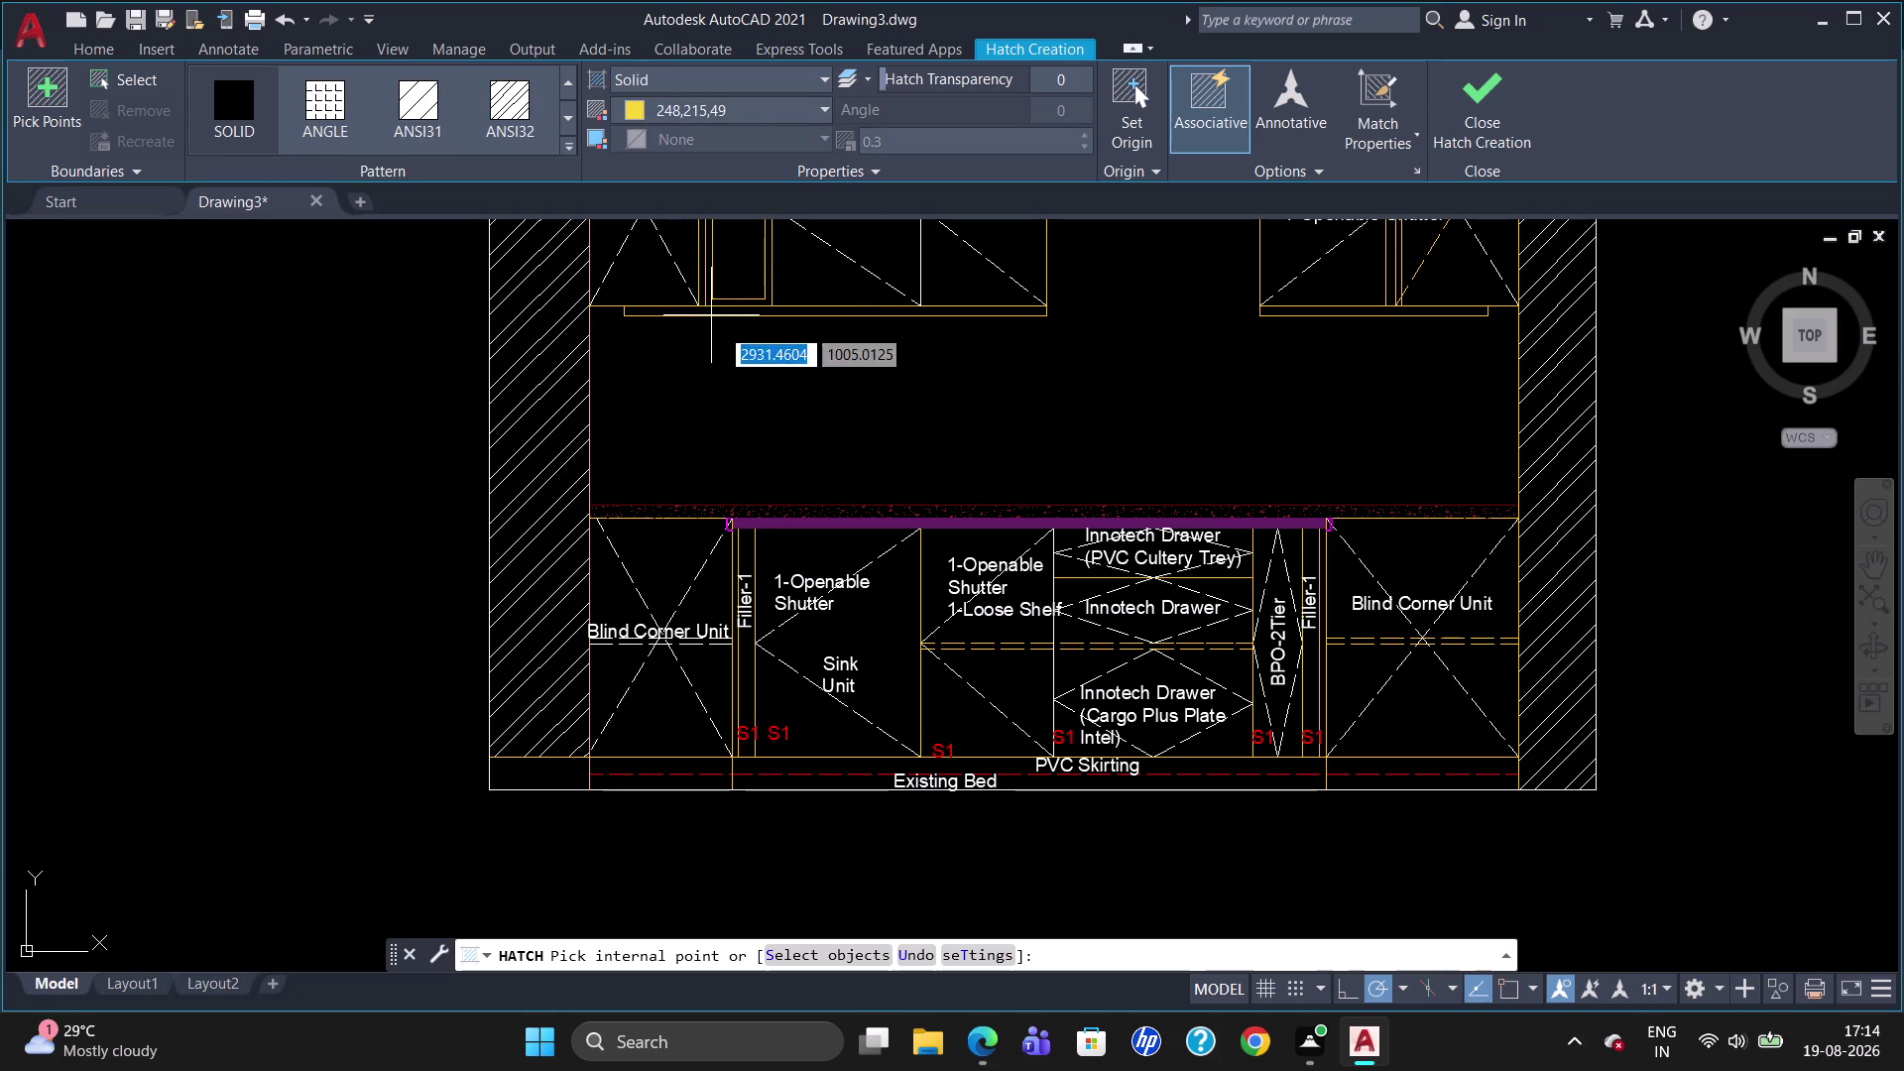
click(757, 308)
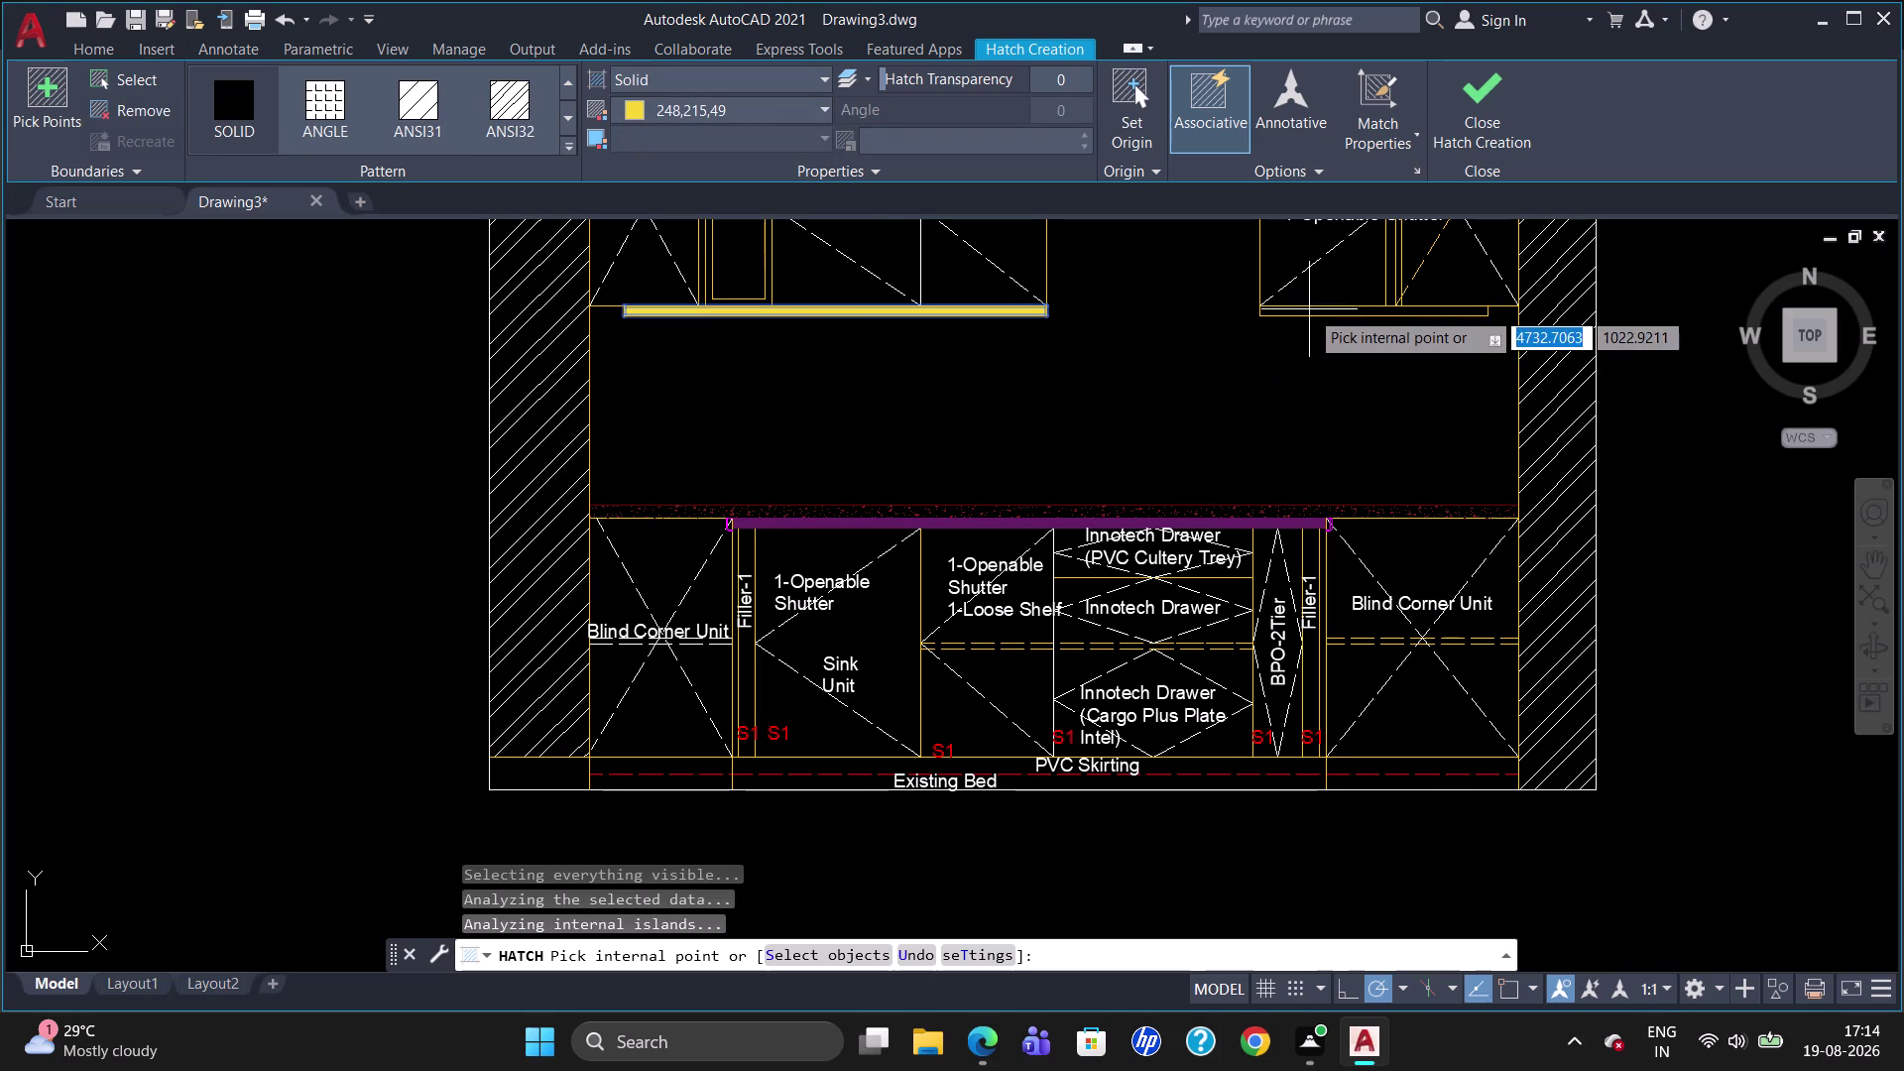
click(1309, 312)
key(Escape)
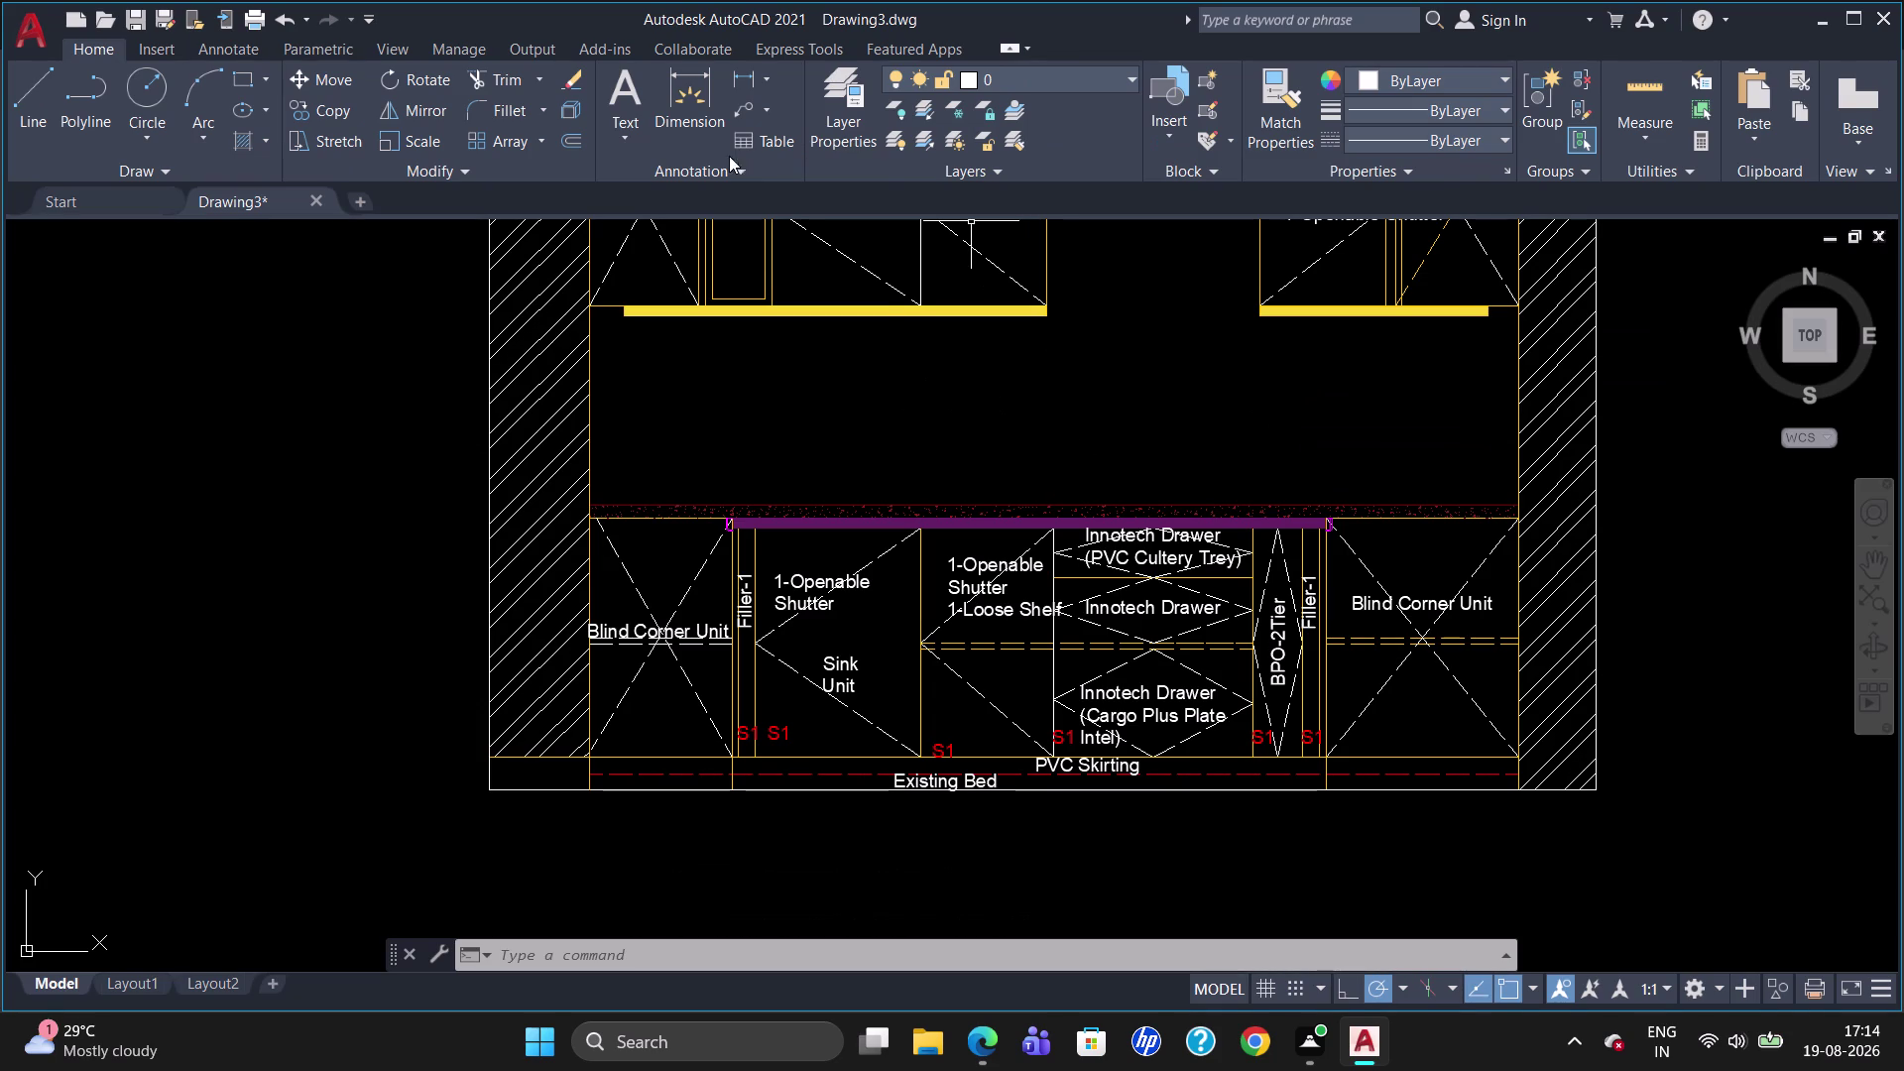
click(761, 117)
click(778, 148)
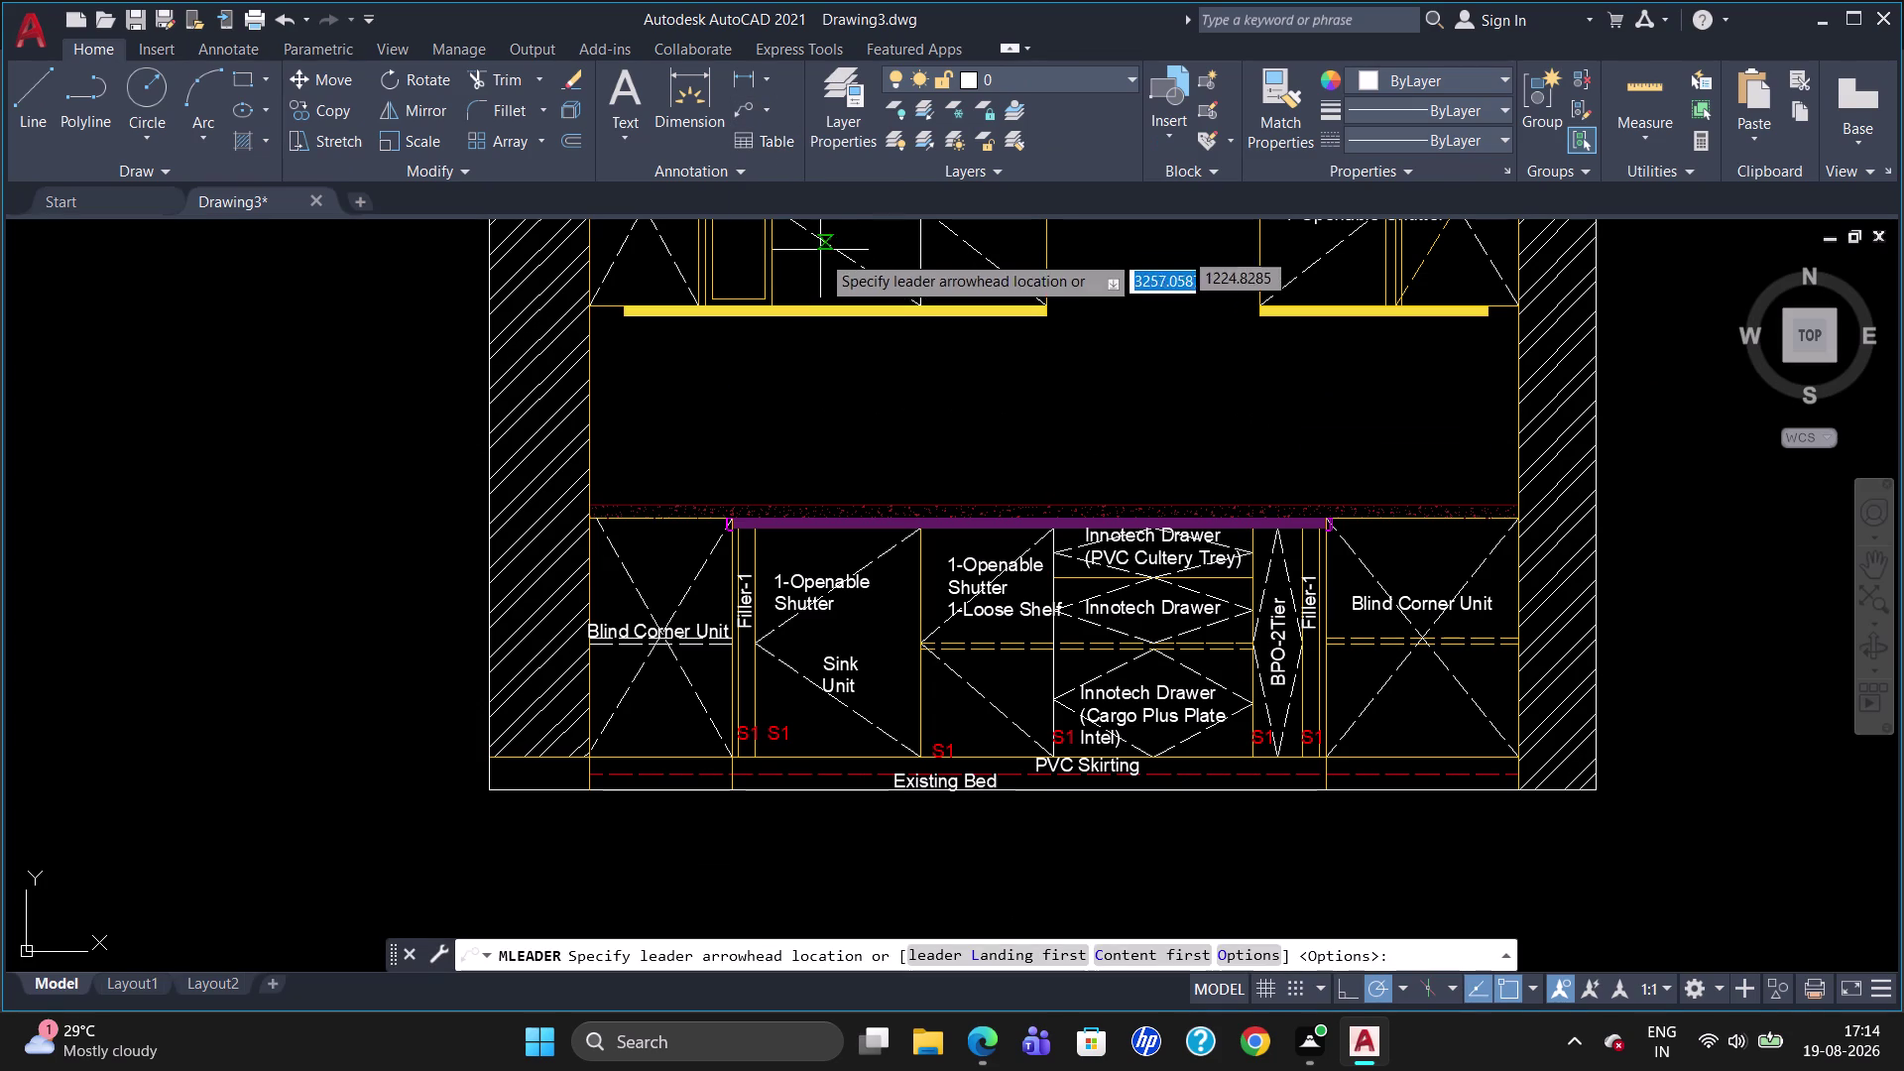
click(1318, 325)
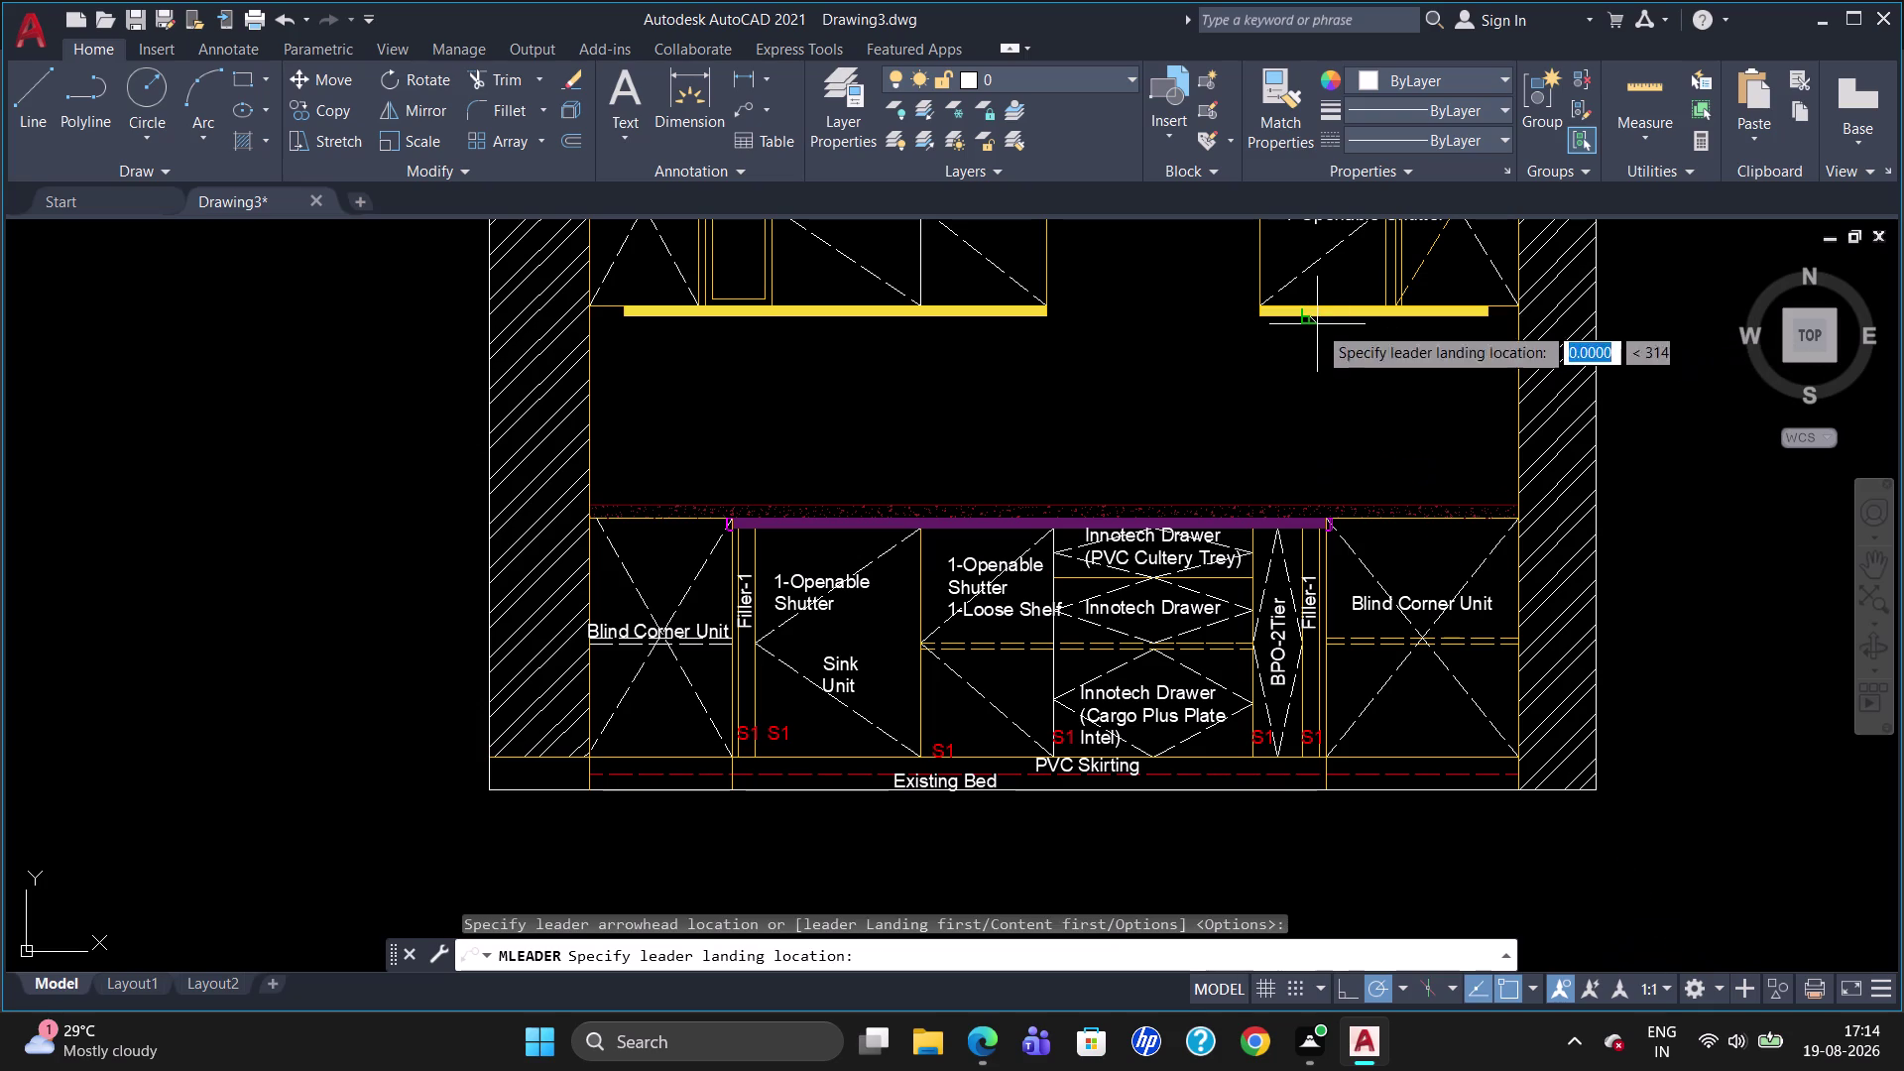
click(1332, 387)
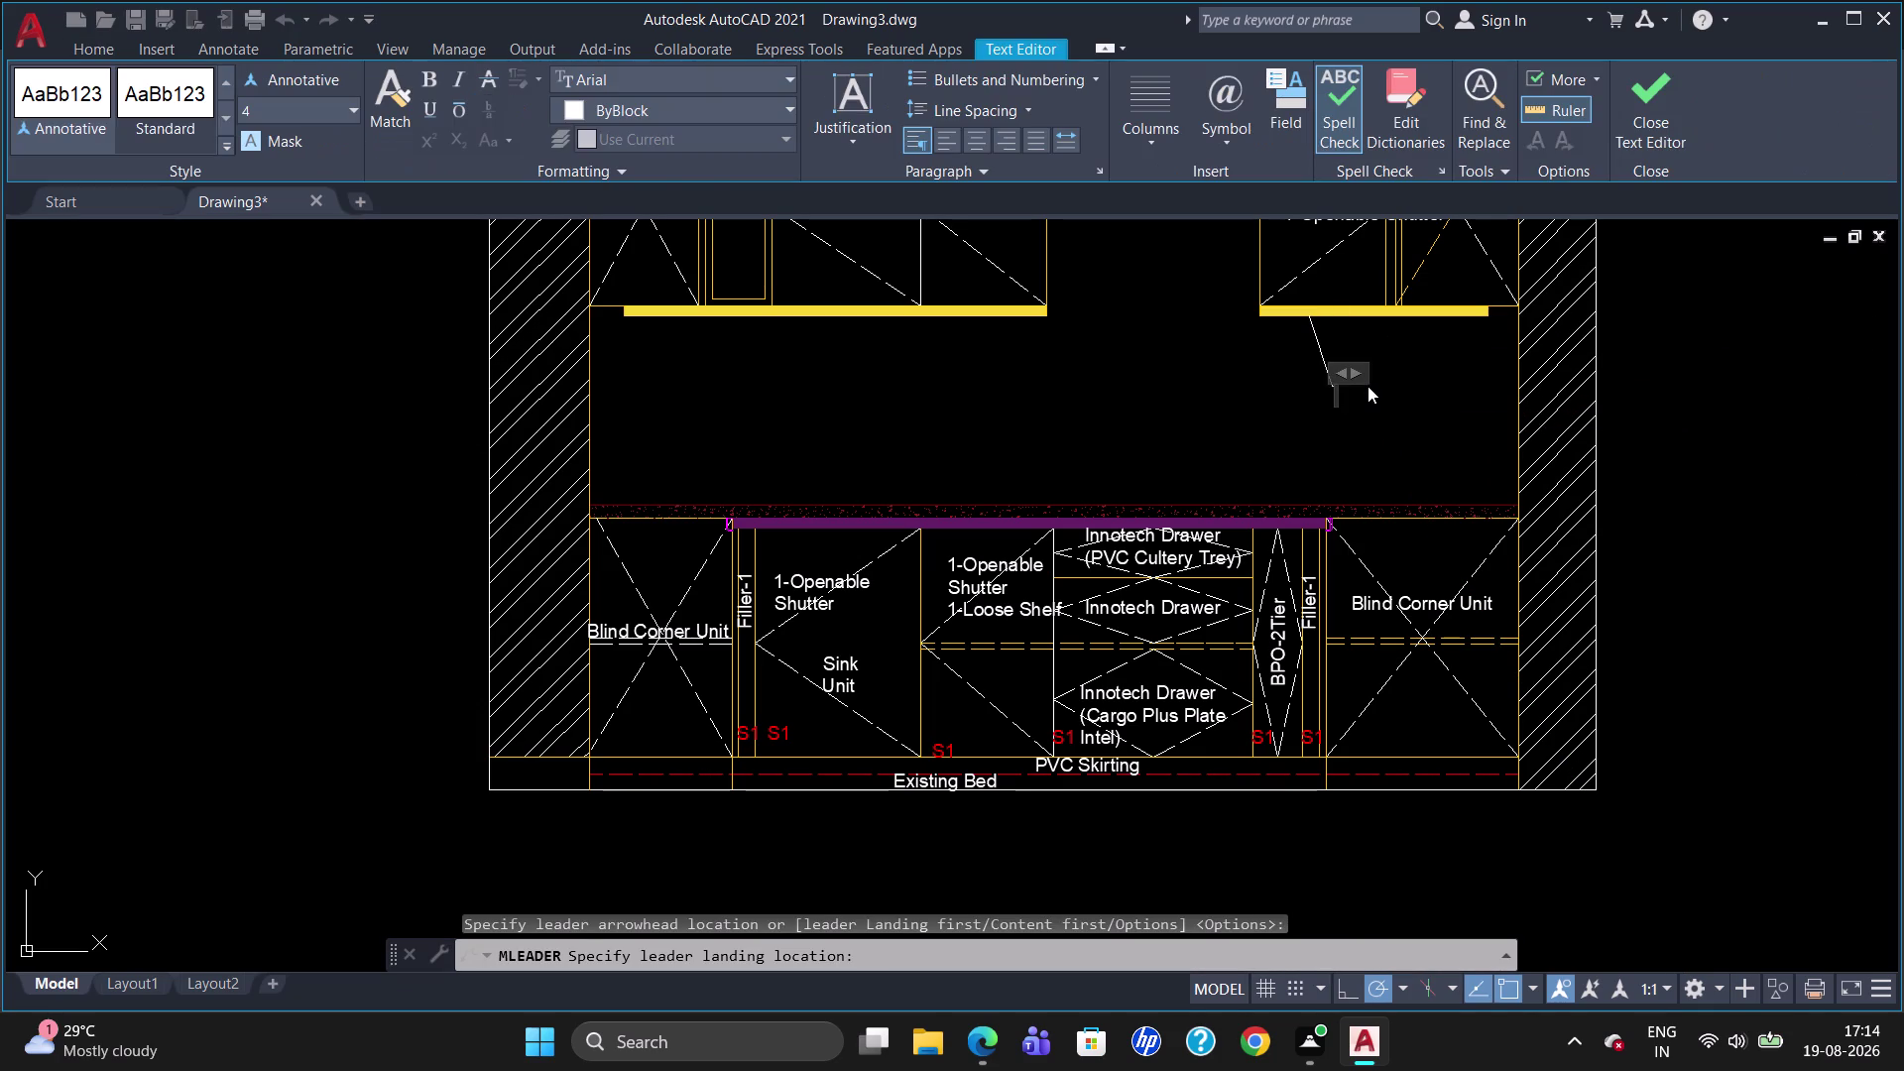
key(Escape)
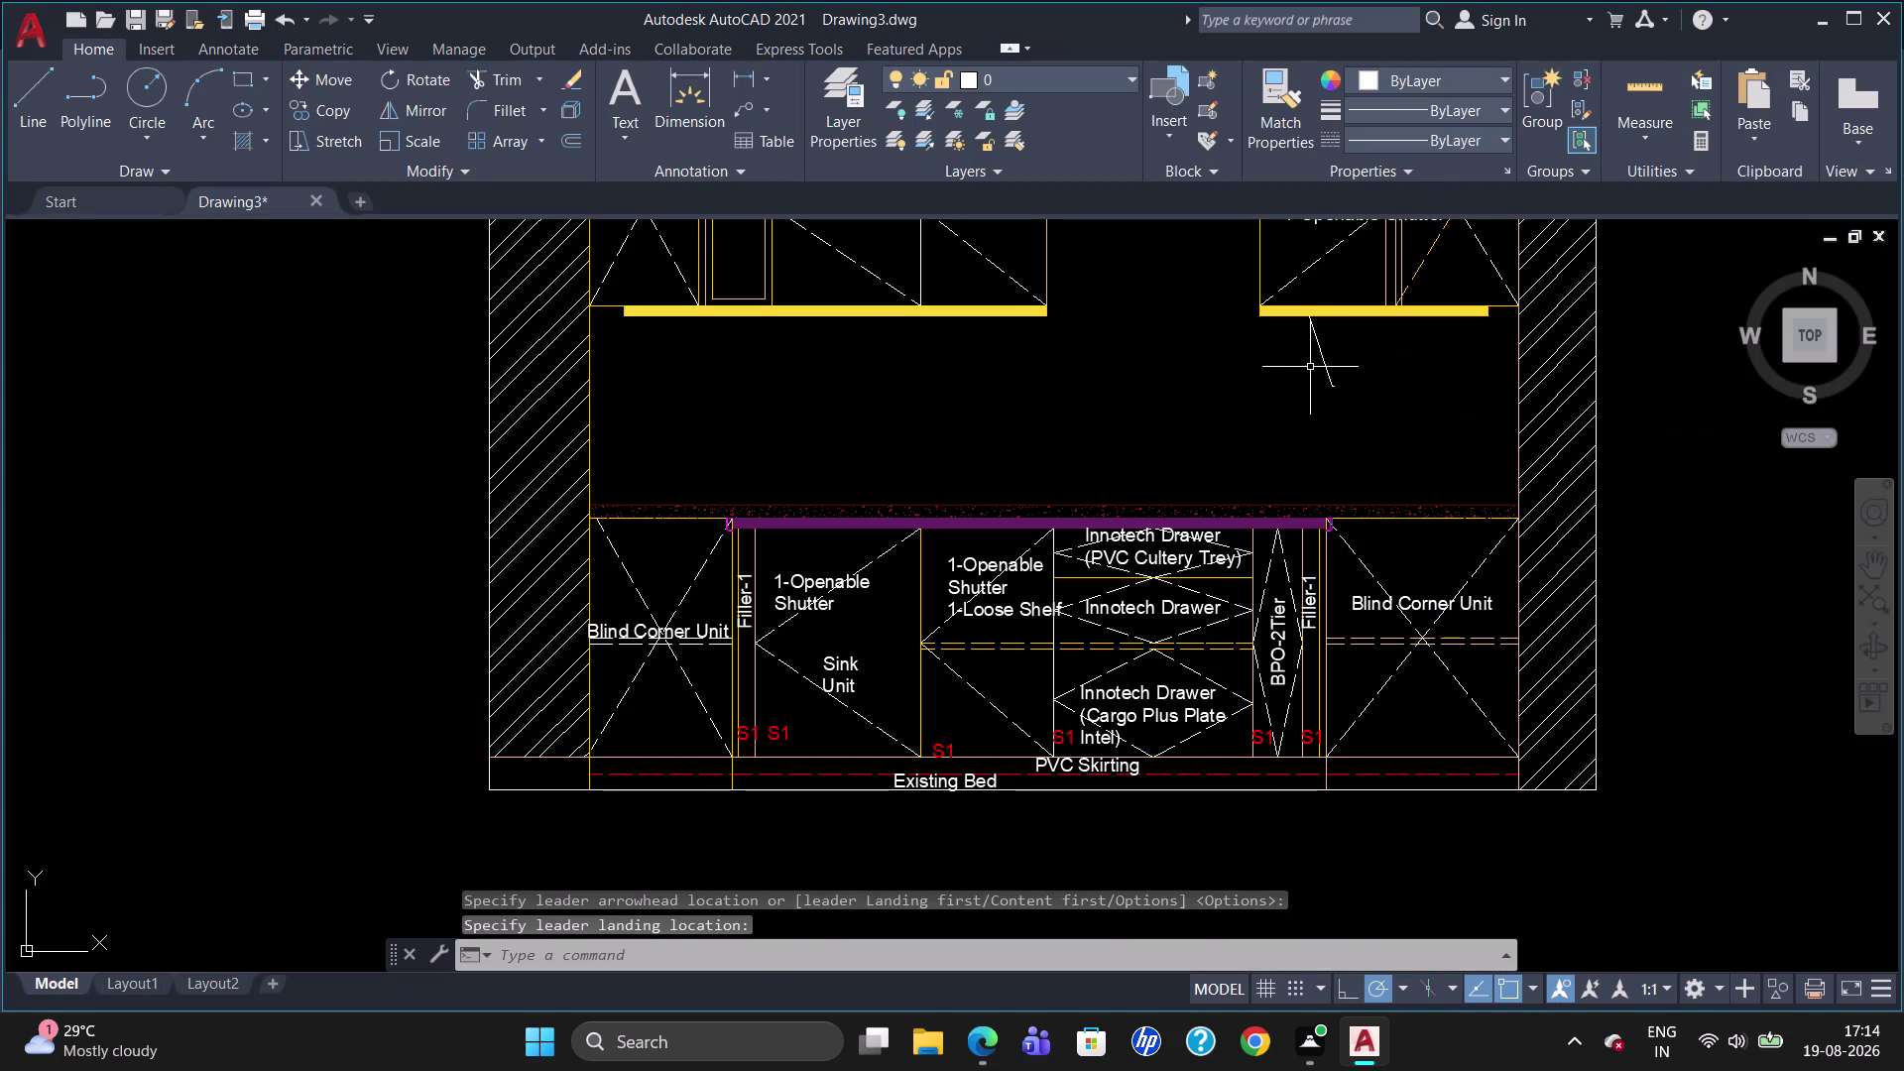
click(1321, 363)
key(Delete)
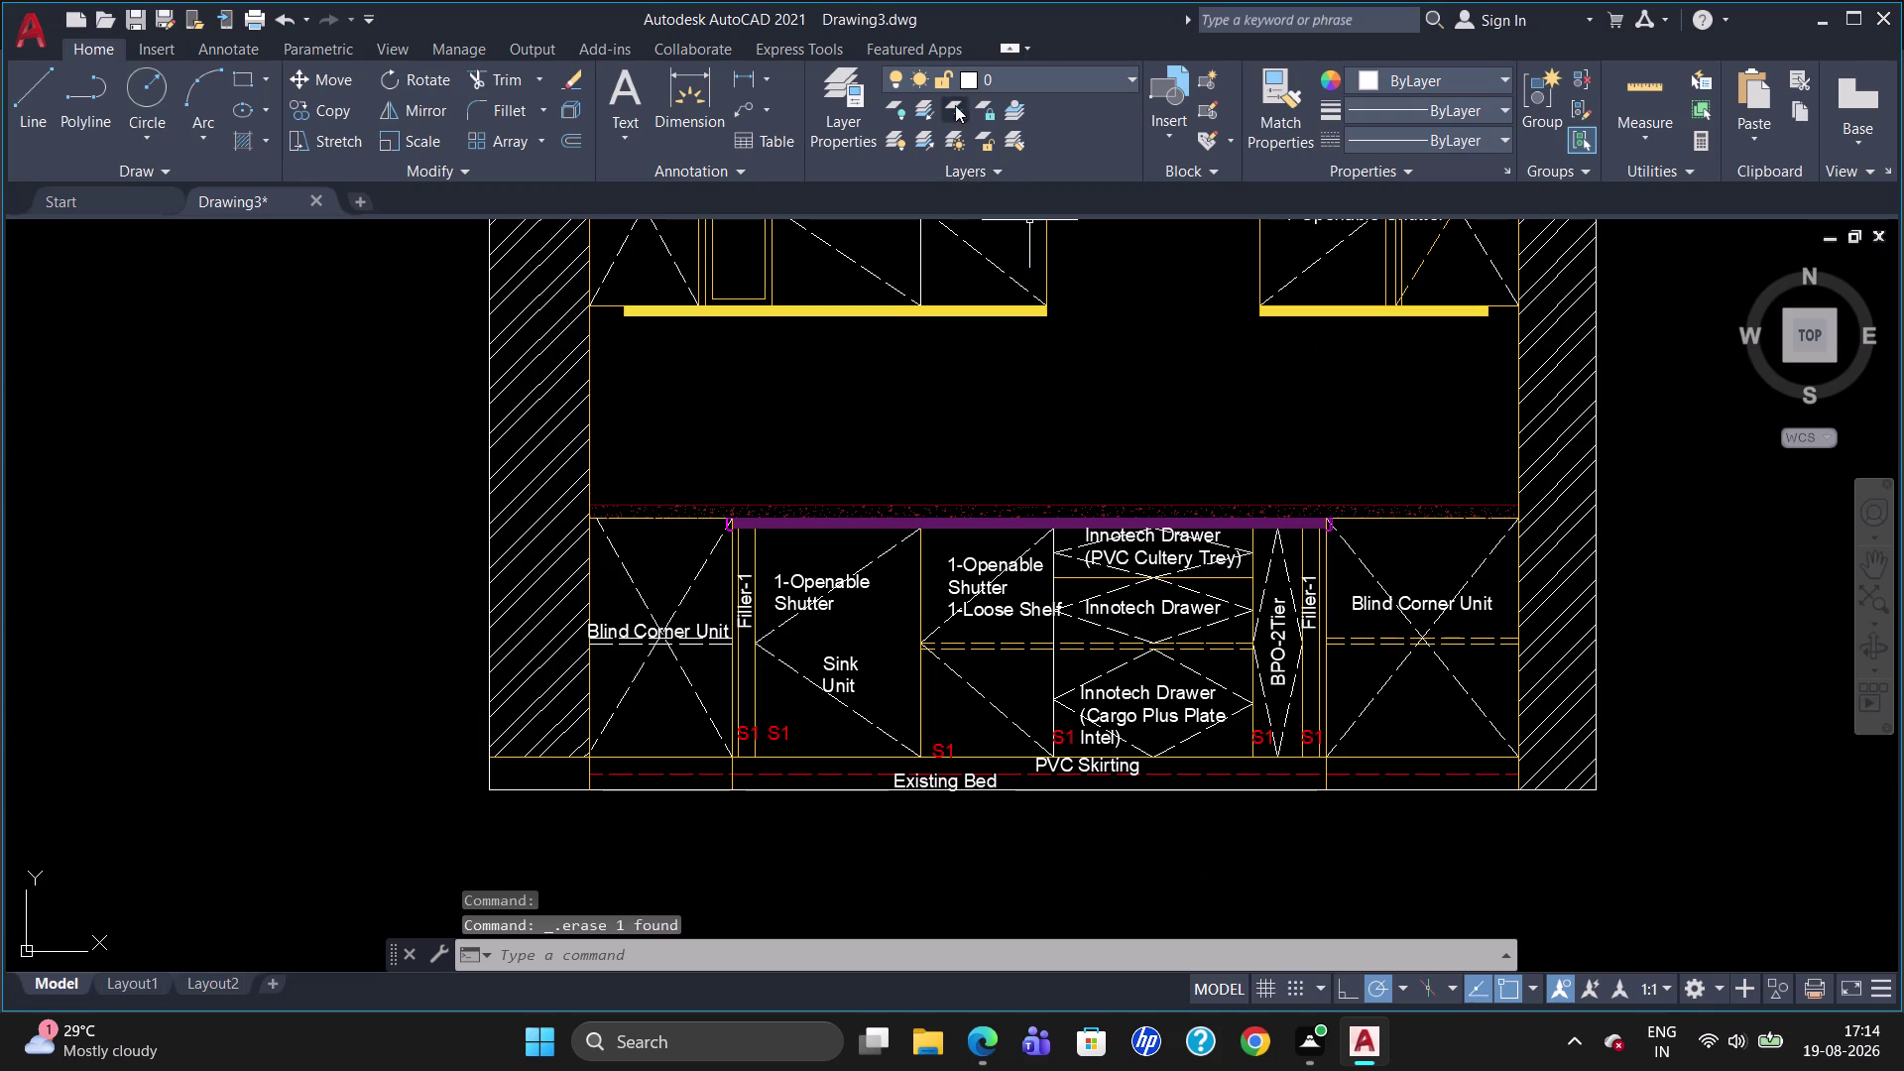
text(ML)
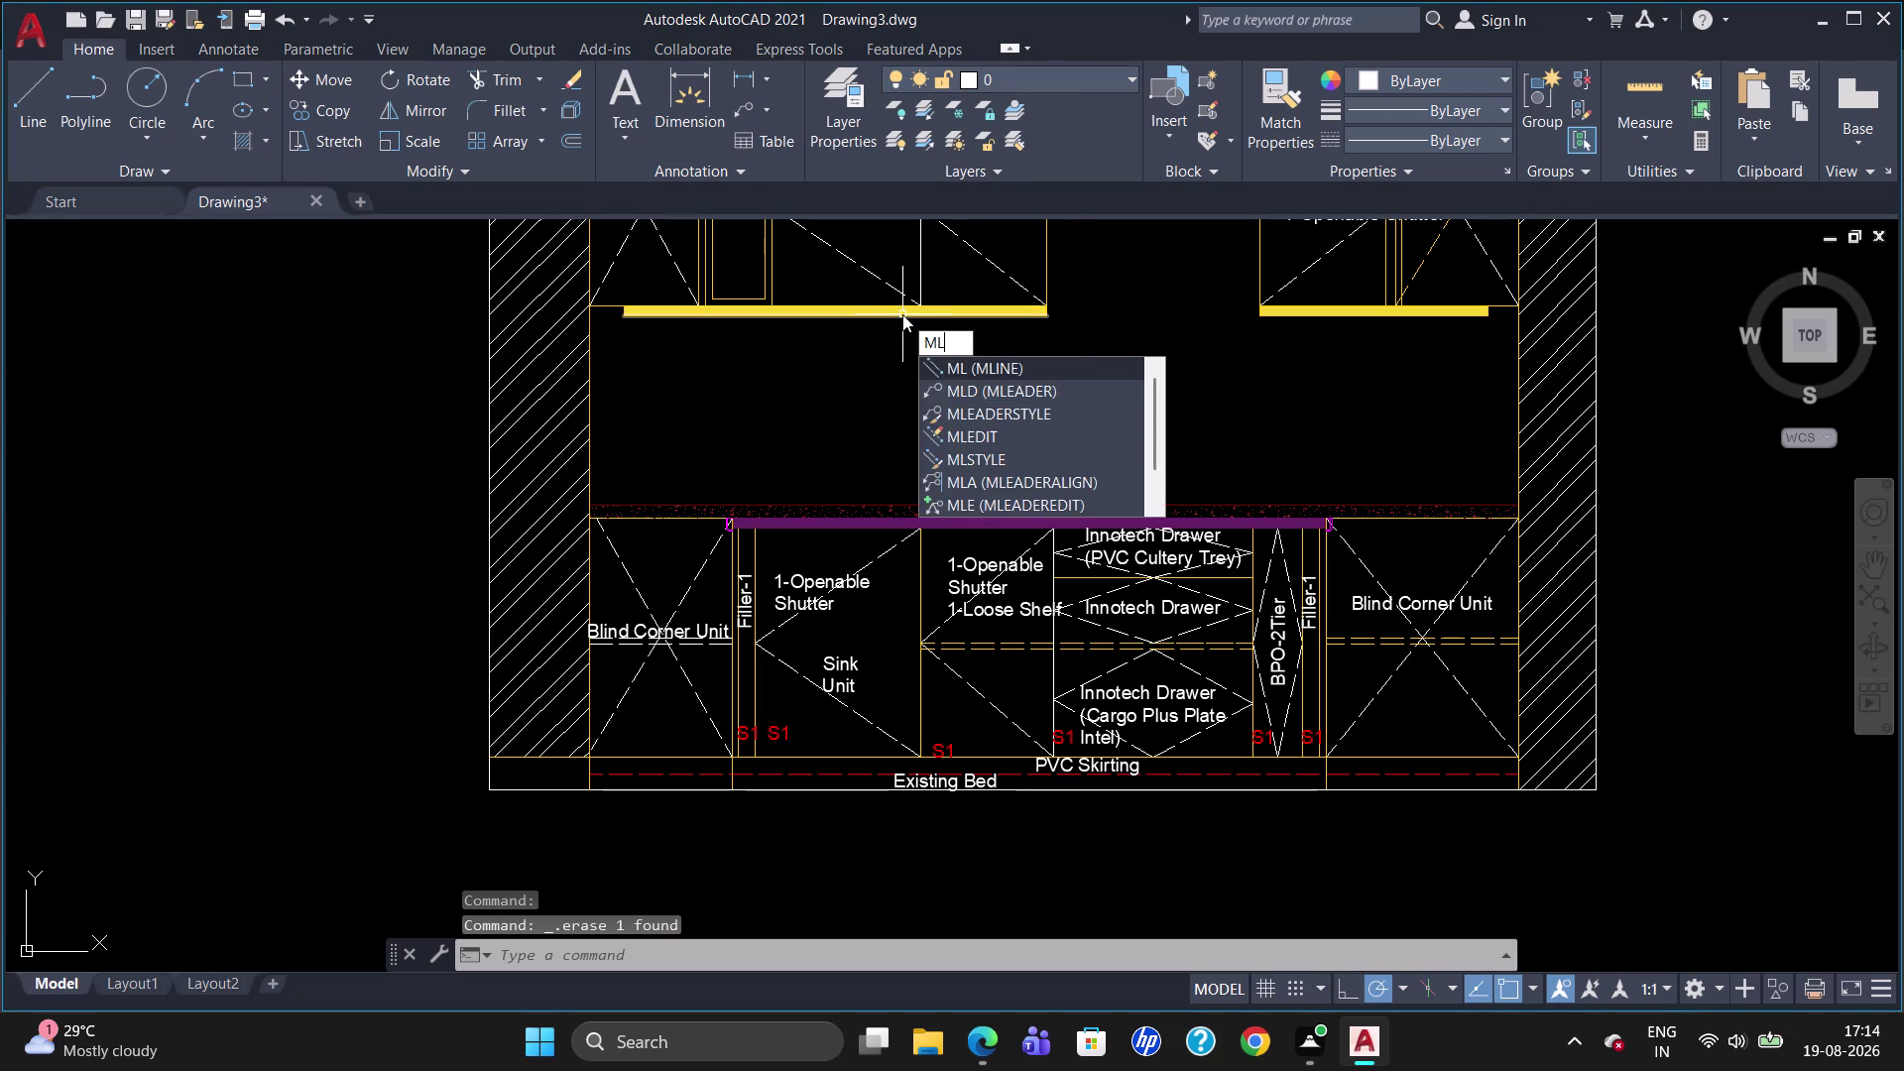
Set Maximum leader points to 3 in the Standard multileader style via MLS.
text(S)
key(Return)
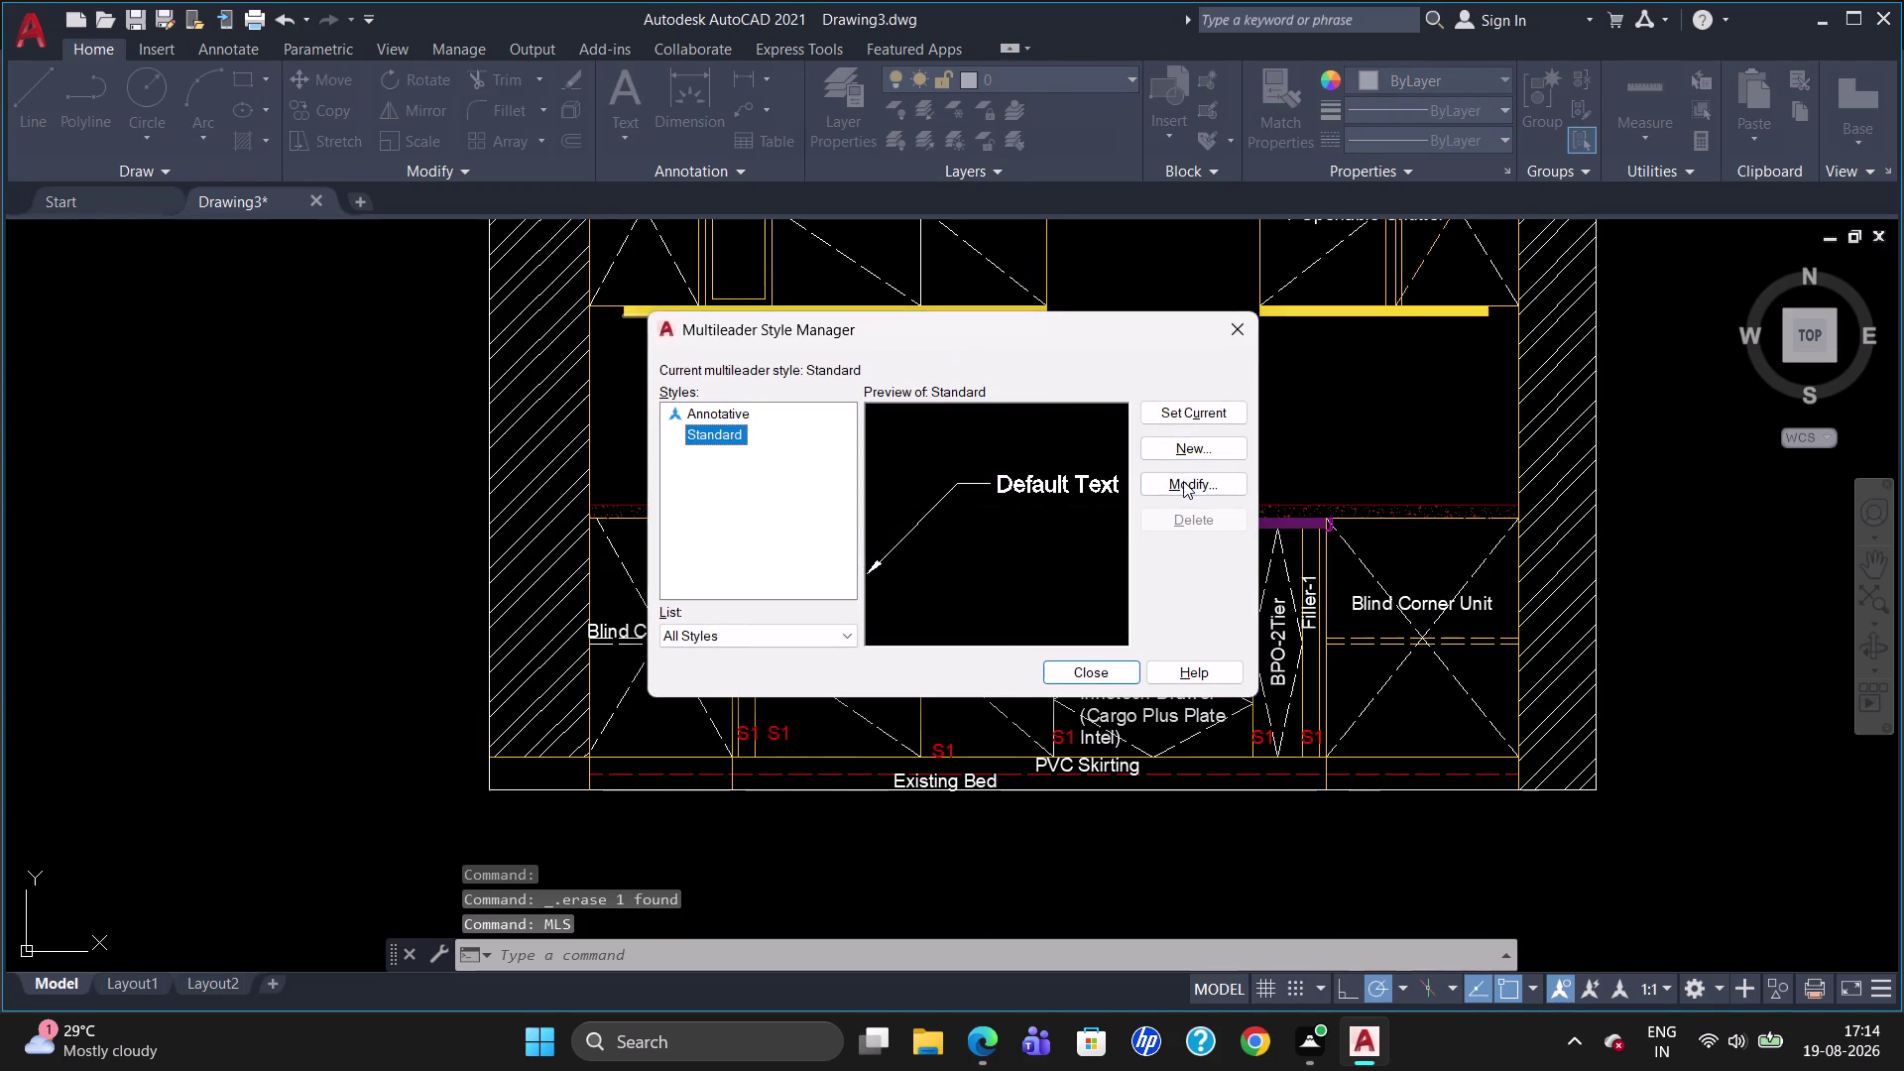
click(1184, 482)
click(923, 309)
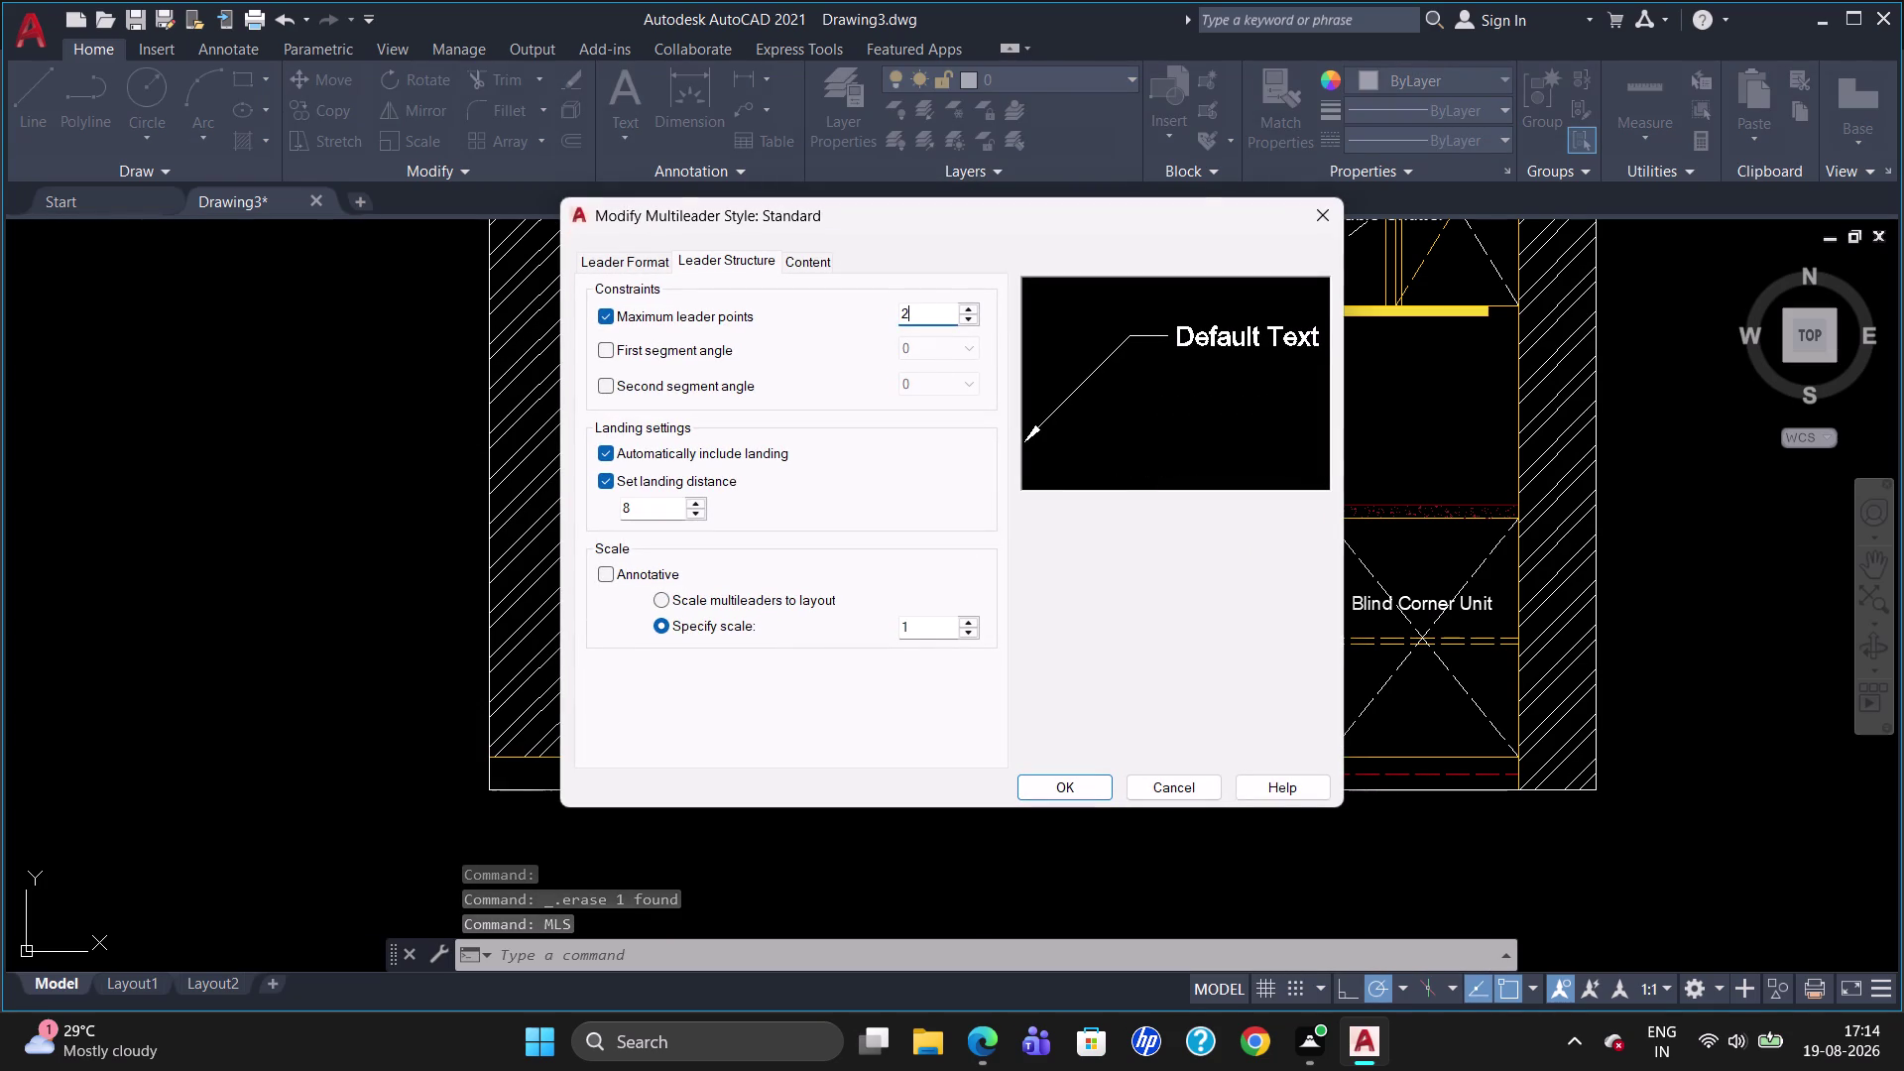
key(BackSpace)
key(3)
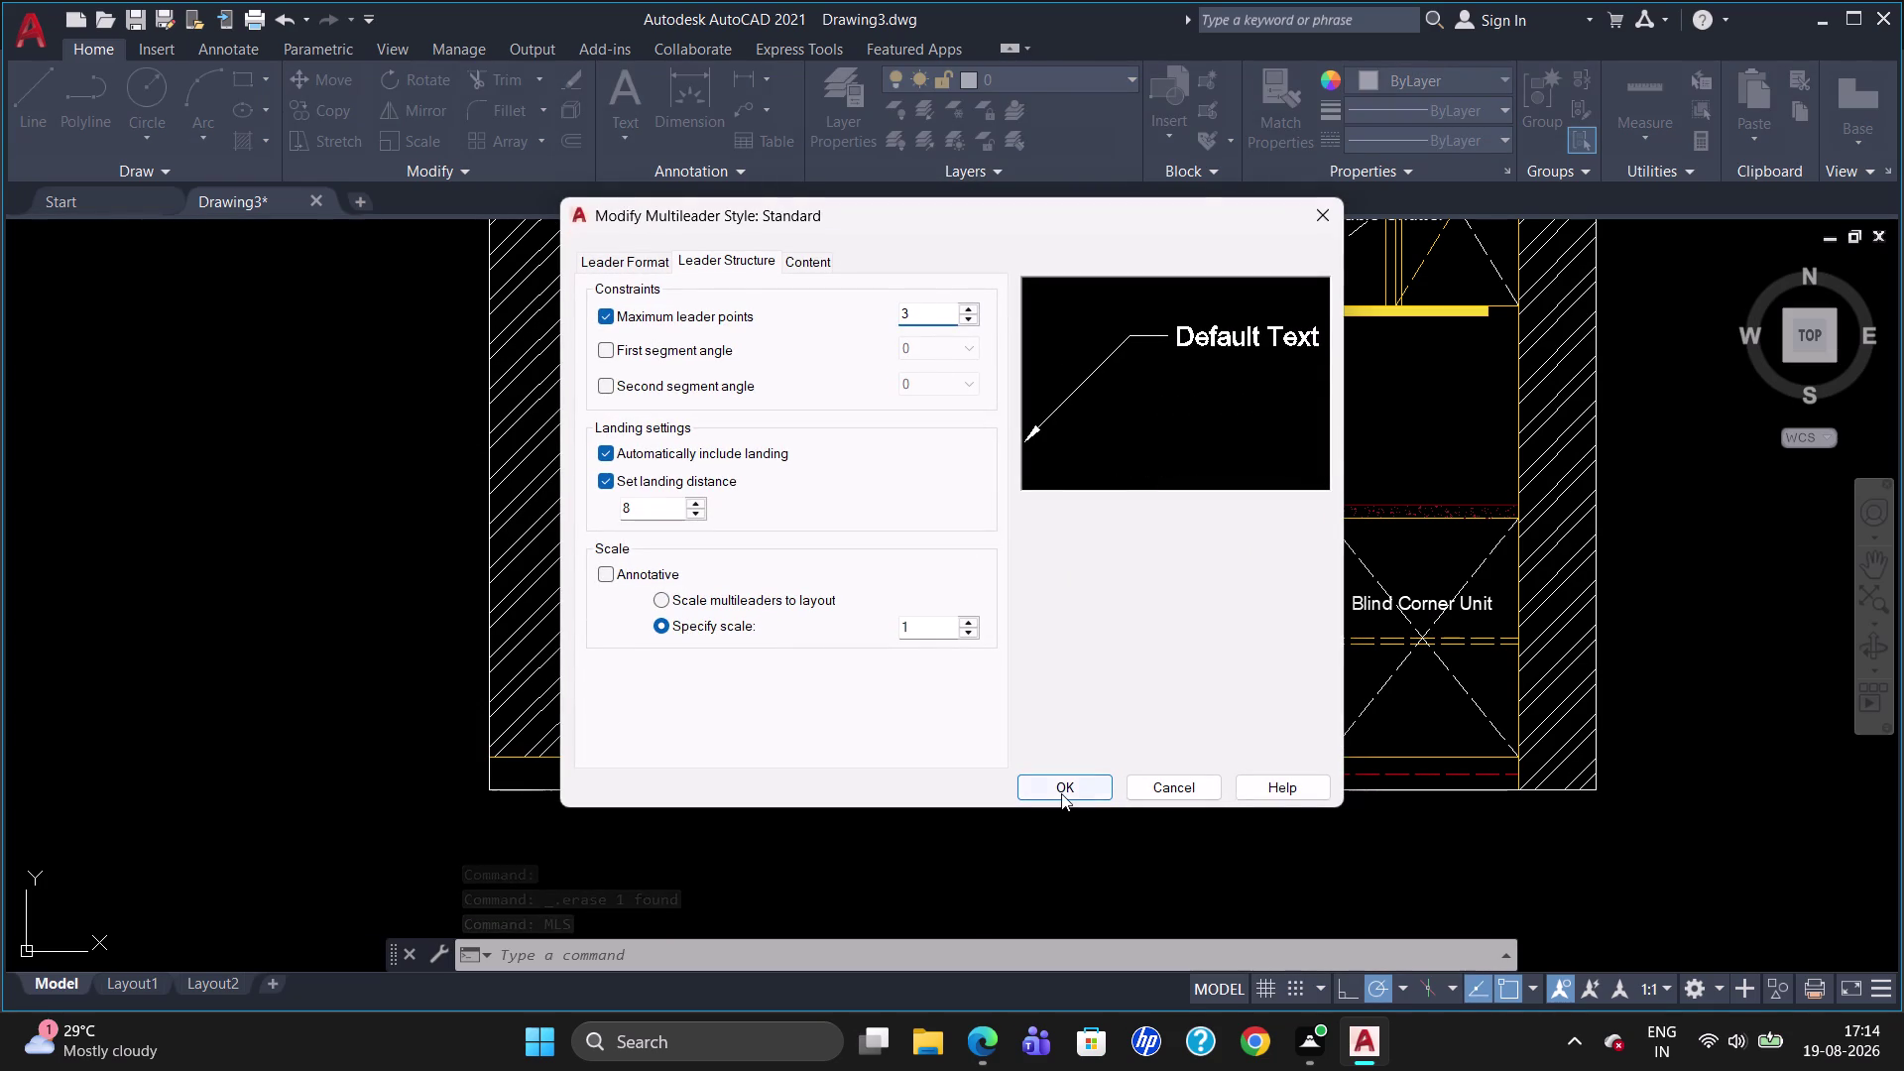
click(1061, 791)
click(1107, 672)
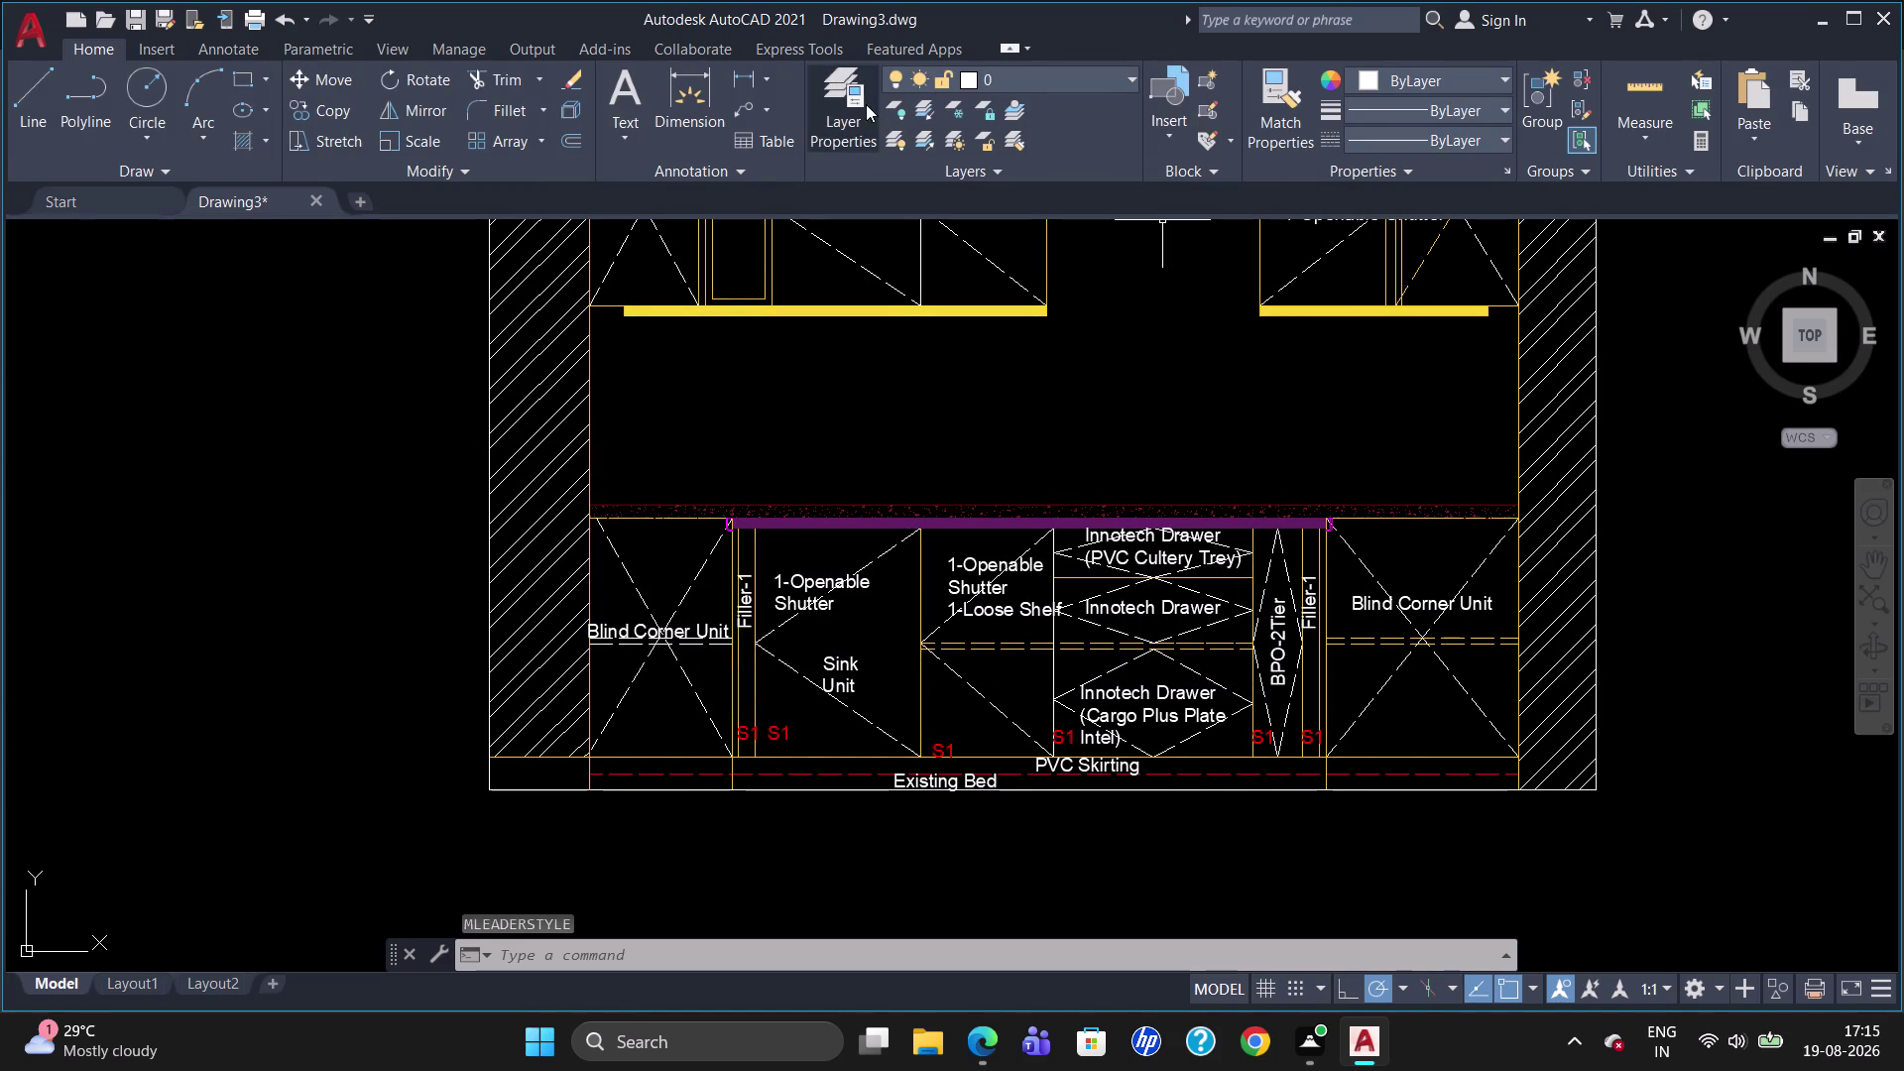
Add a bent multileader from the right yellow shelf strip, typing the label 'Profile'.
click(764, 110)
click(769, 150)
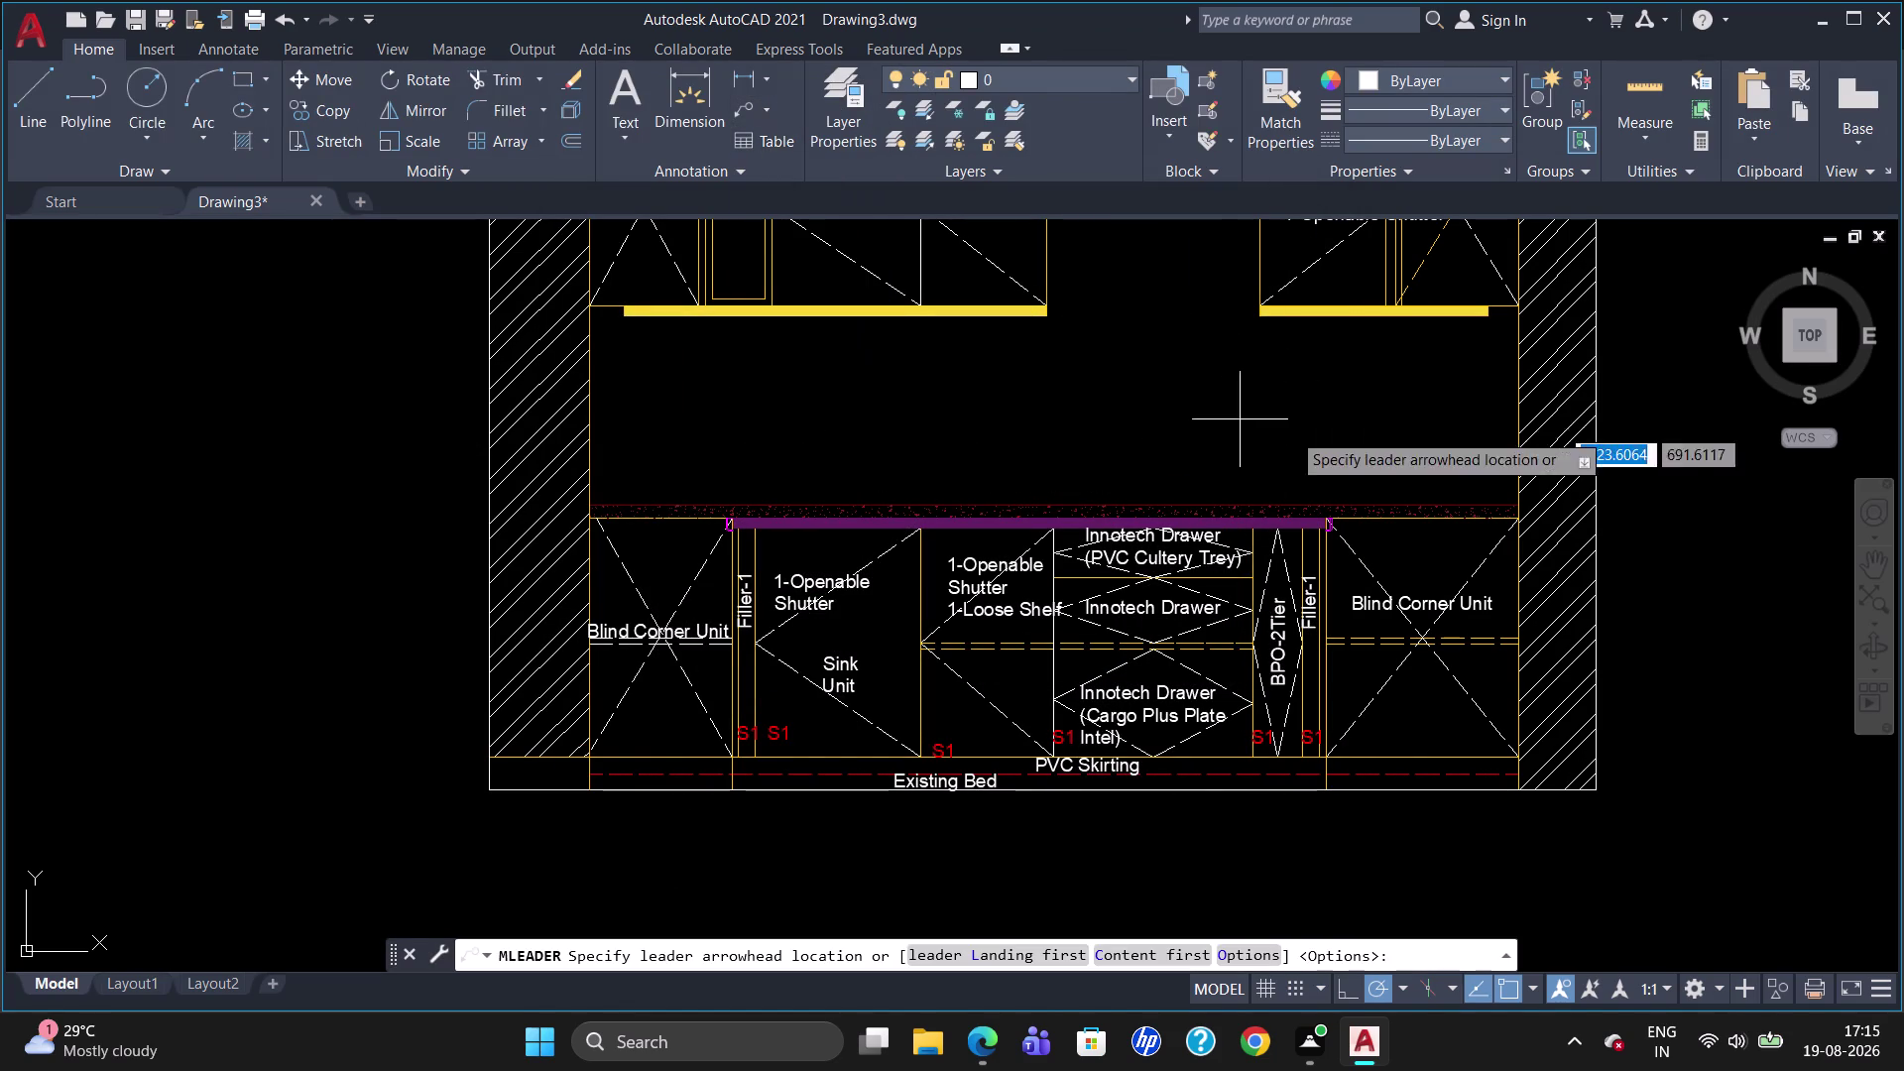
click(1294, 328)
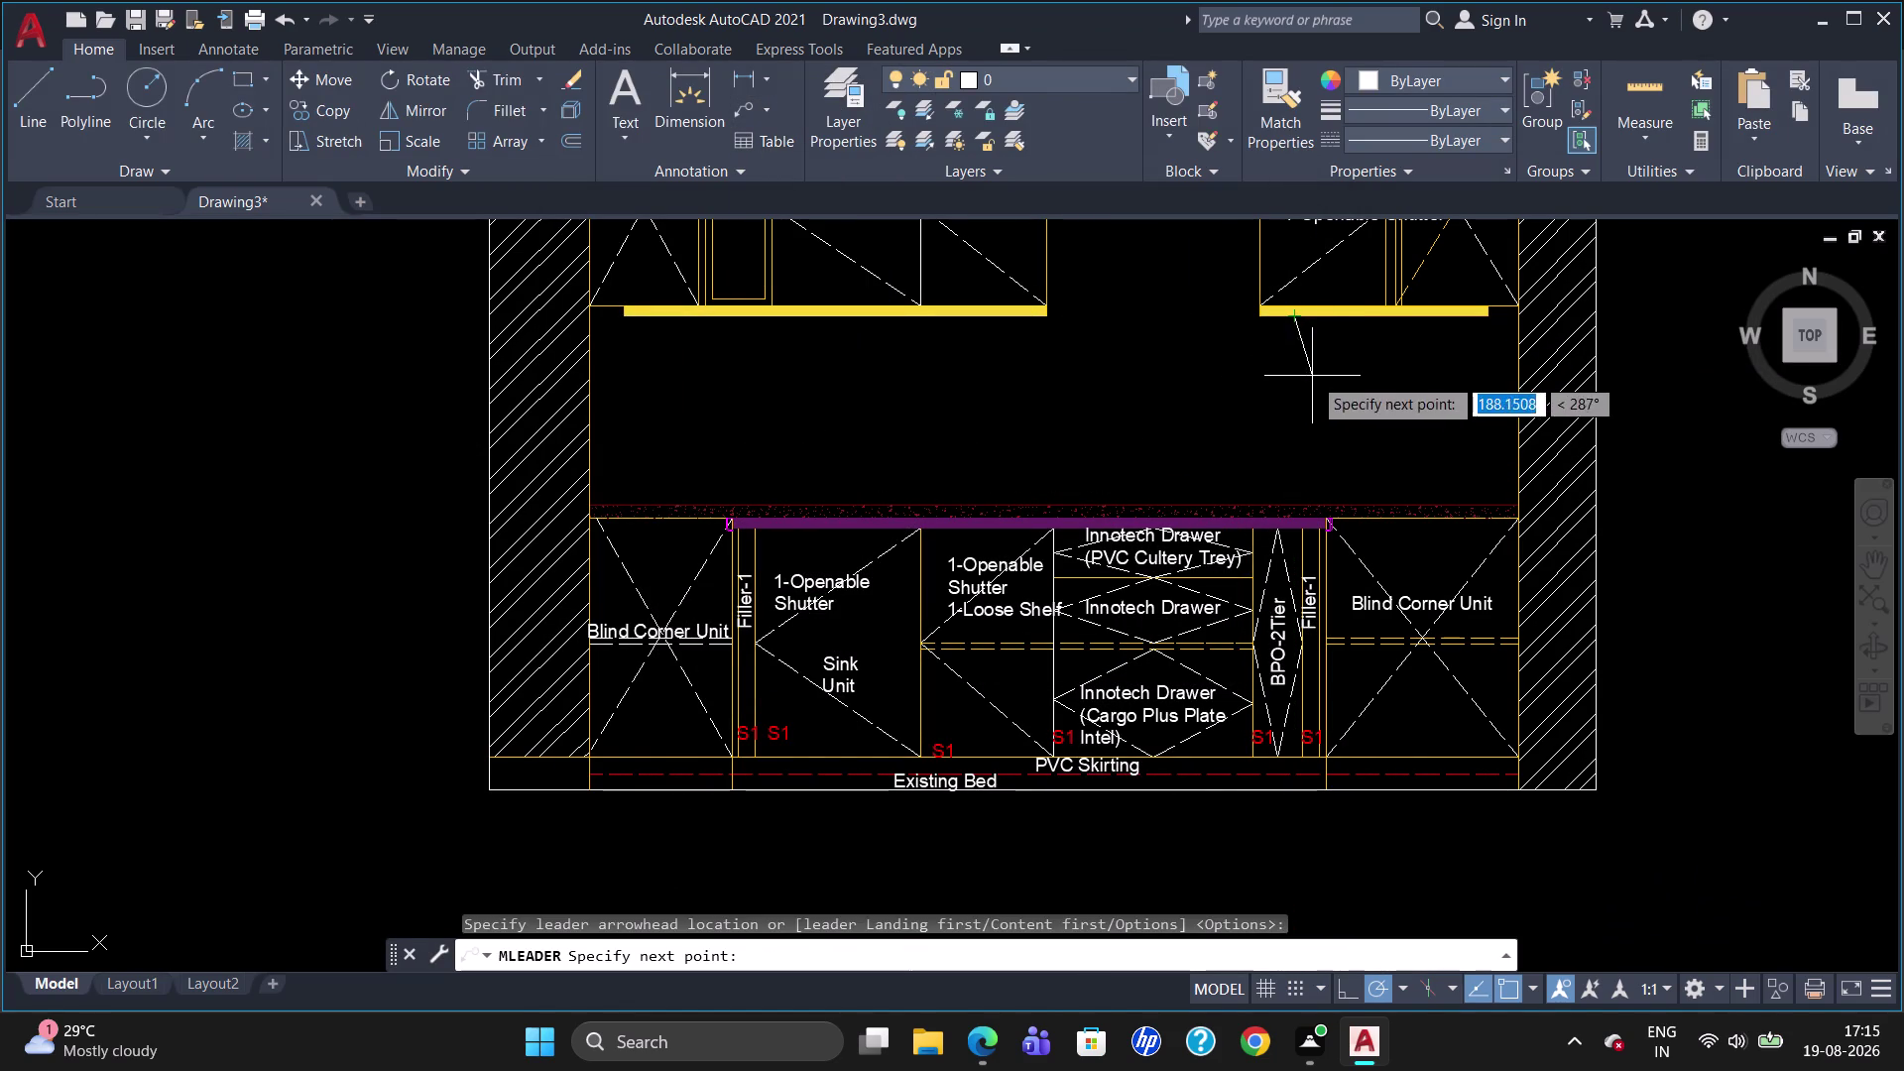
click(1323, 377)
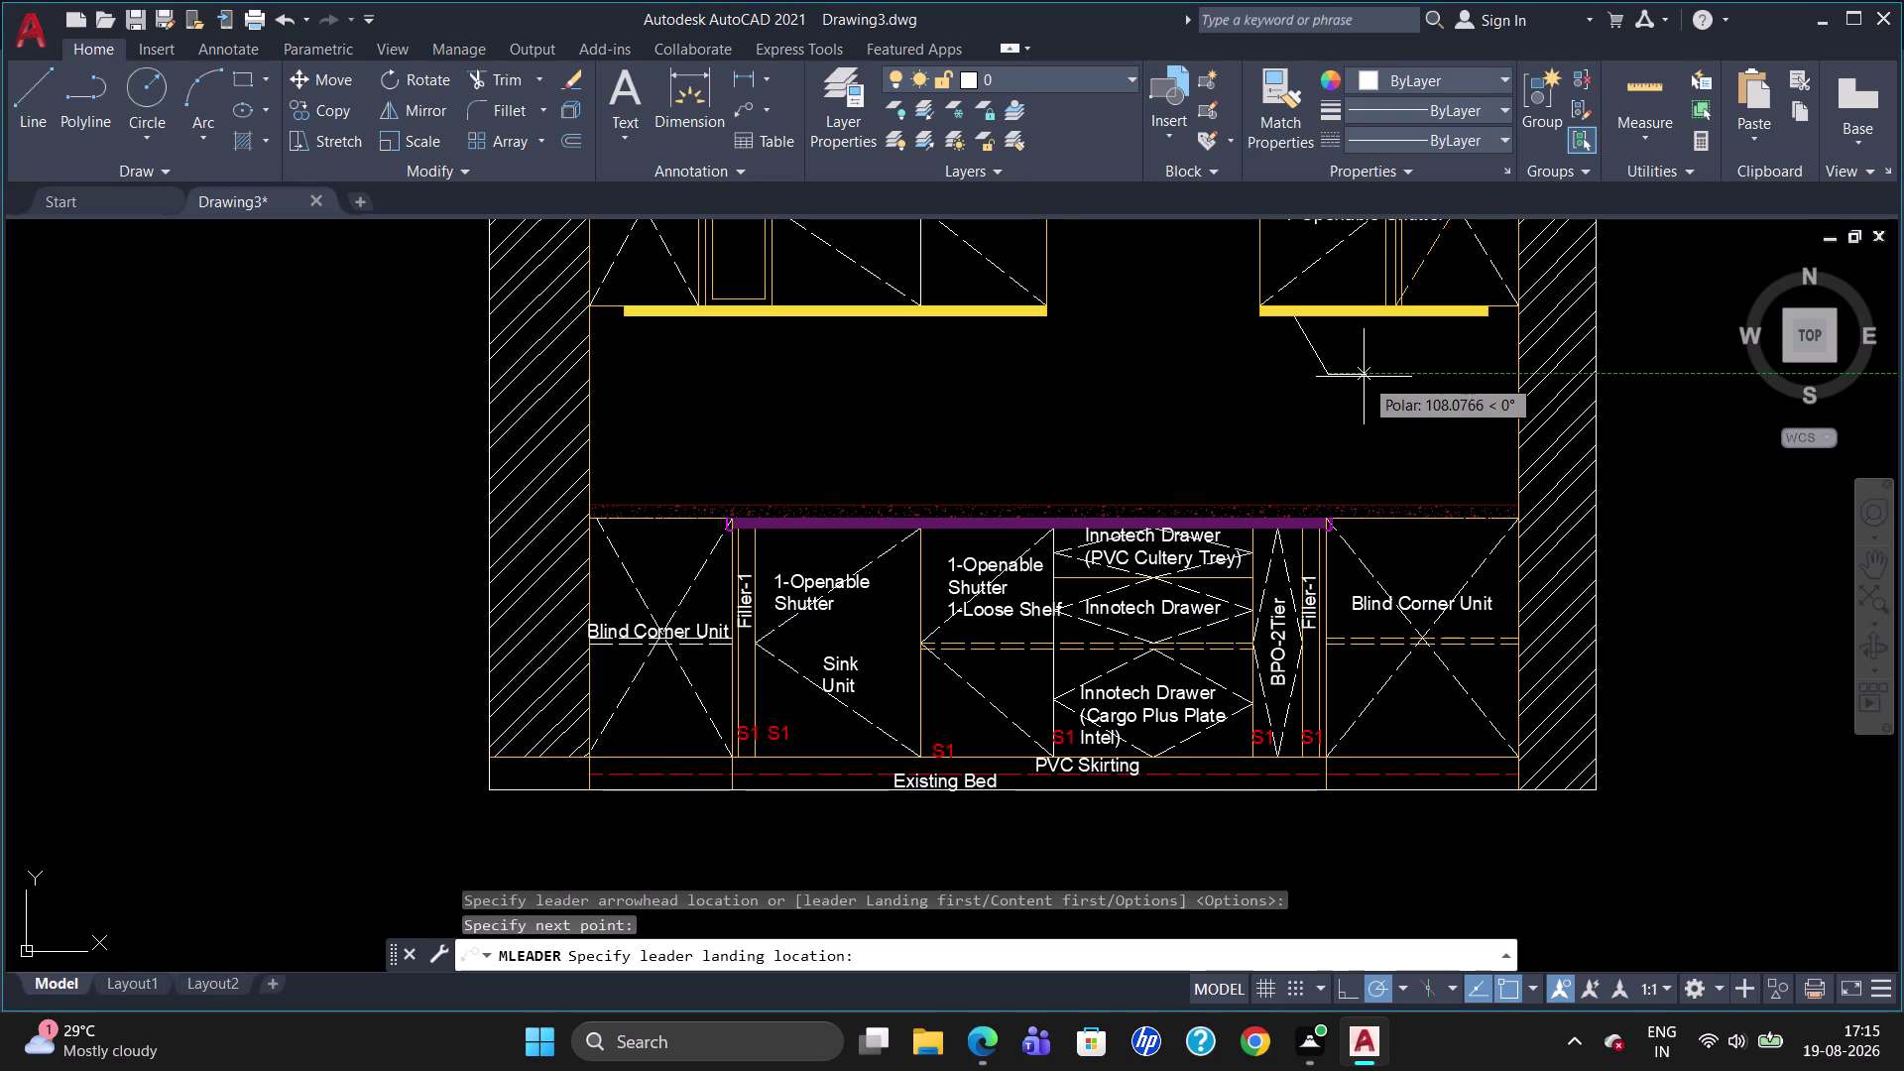
click(1363, 377)
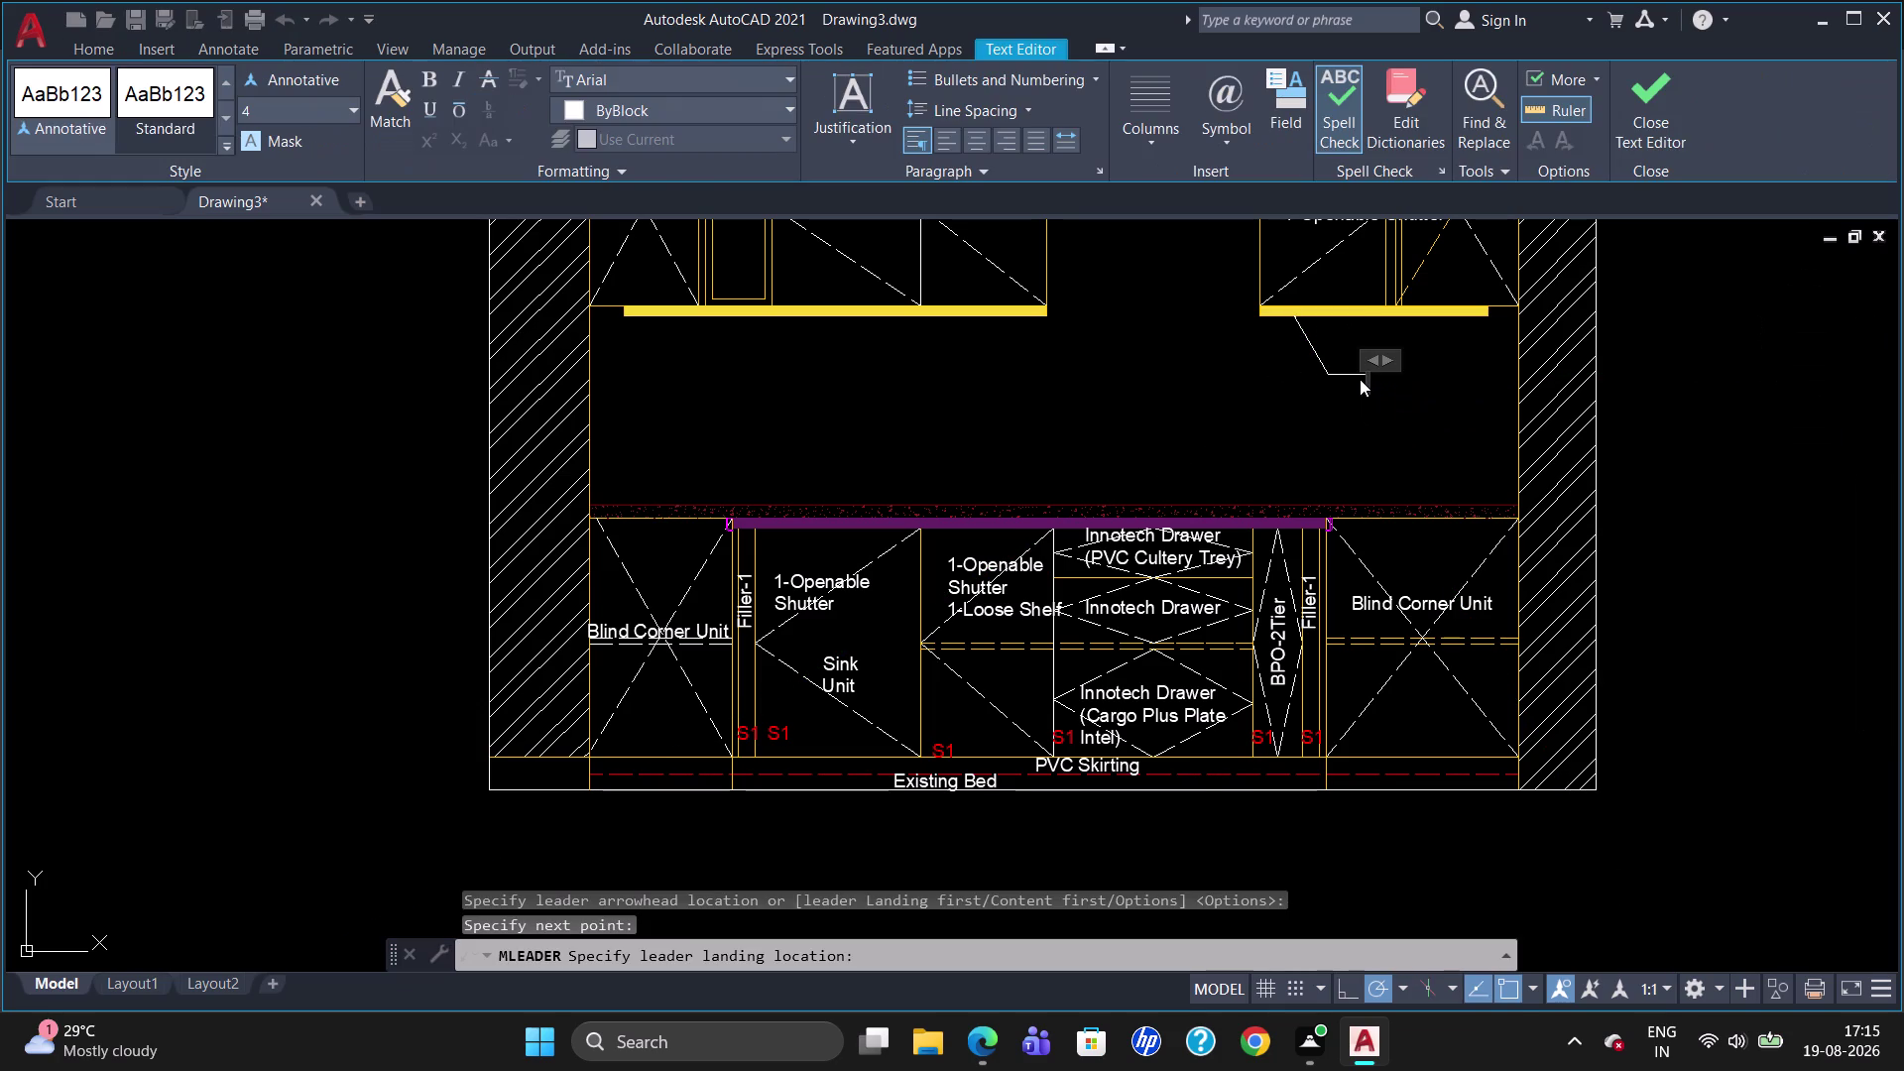
key(p)
text(rofil)
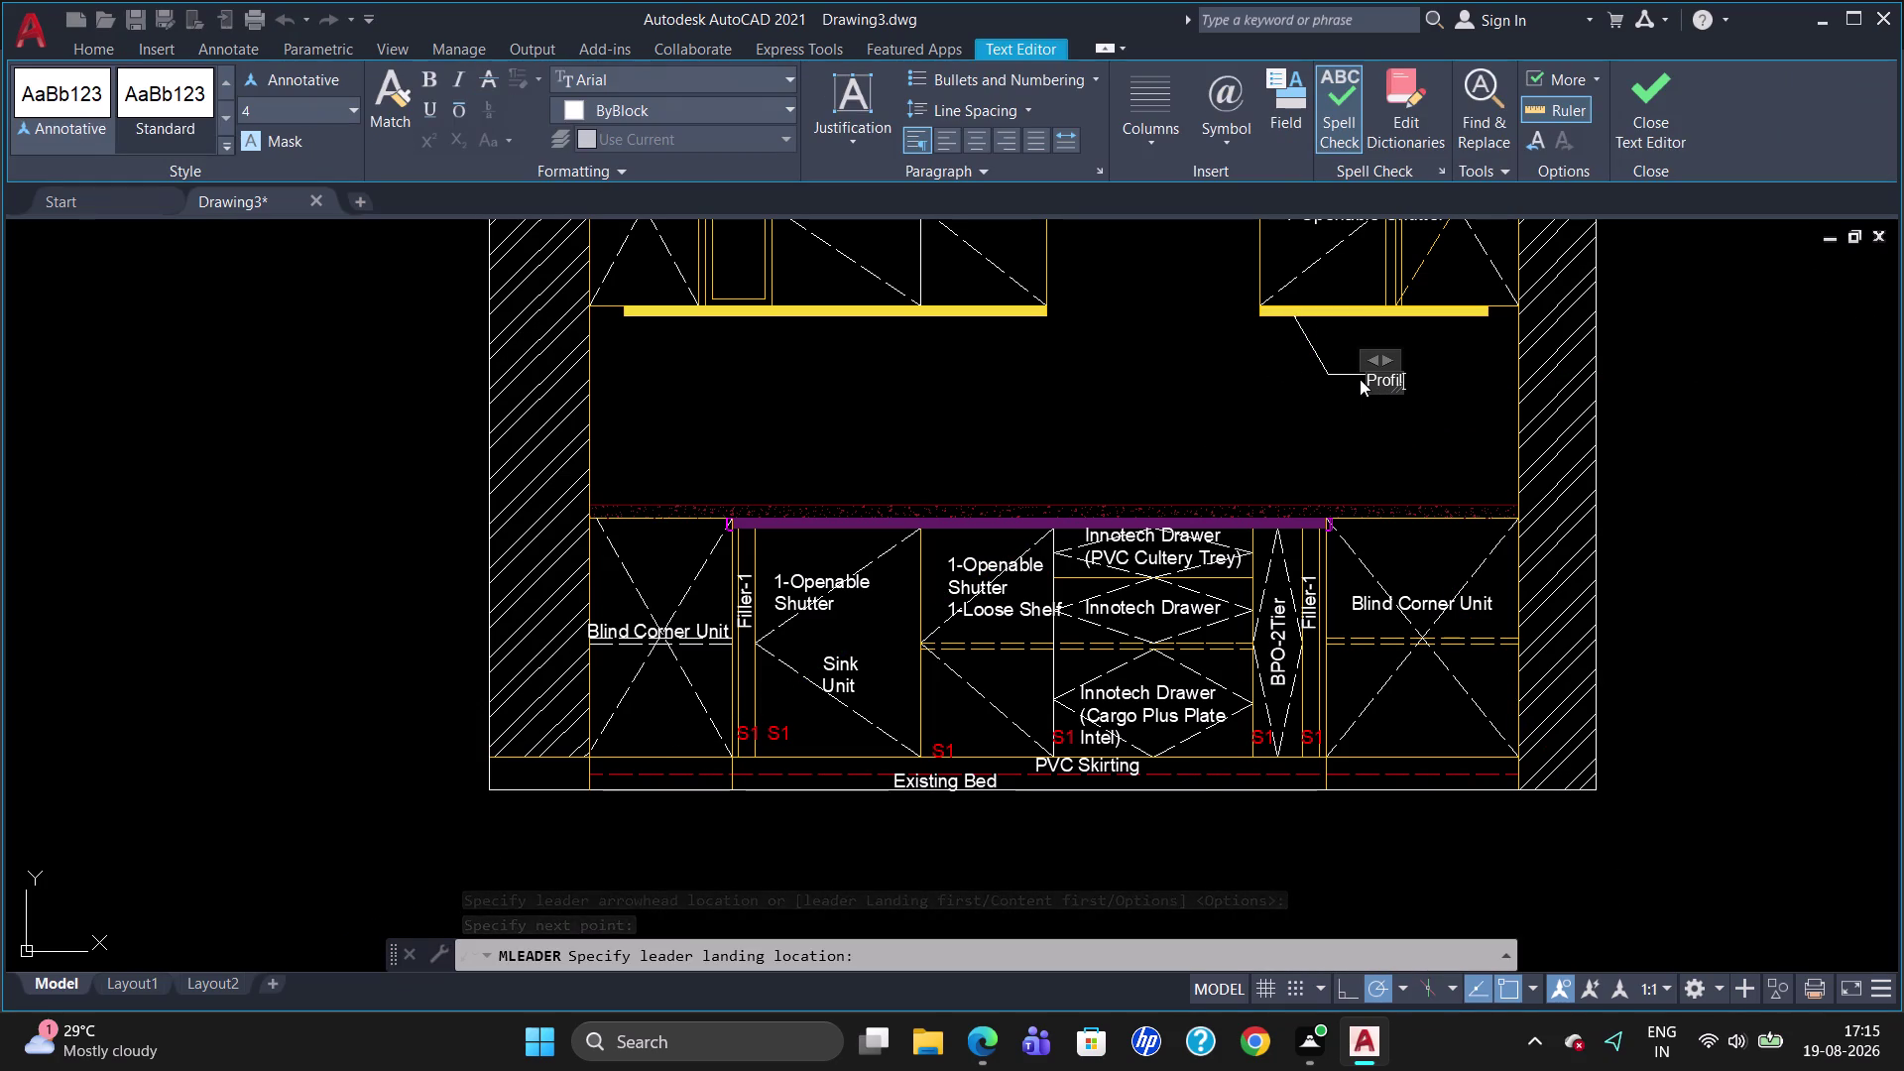
text(e)
key(space)
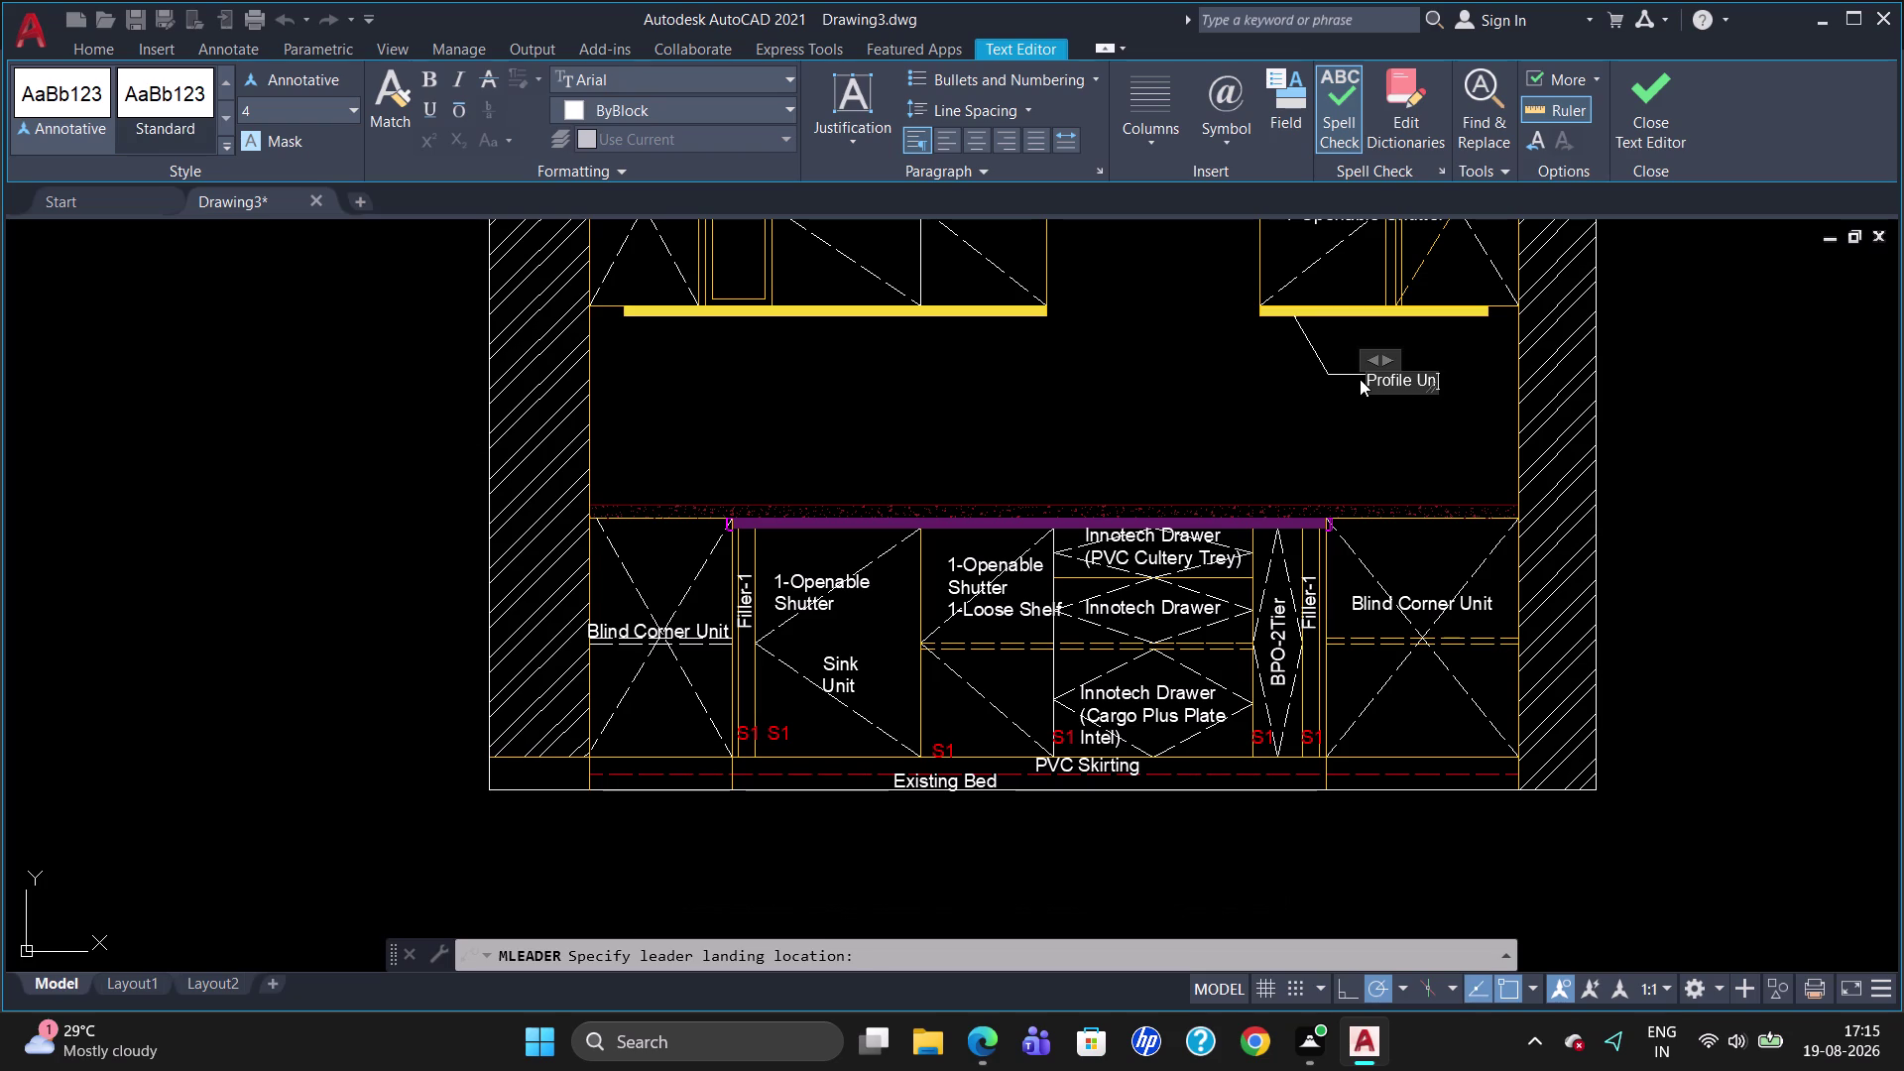
click(1349, 403)
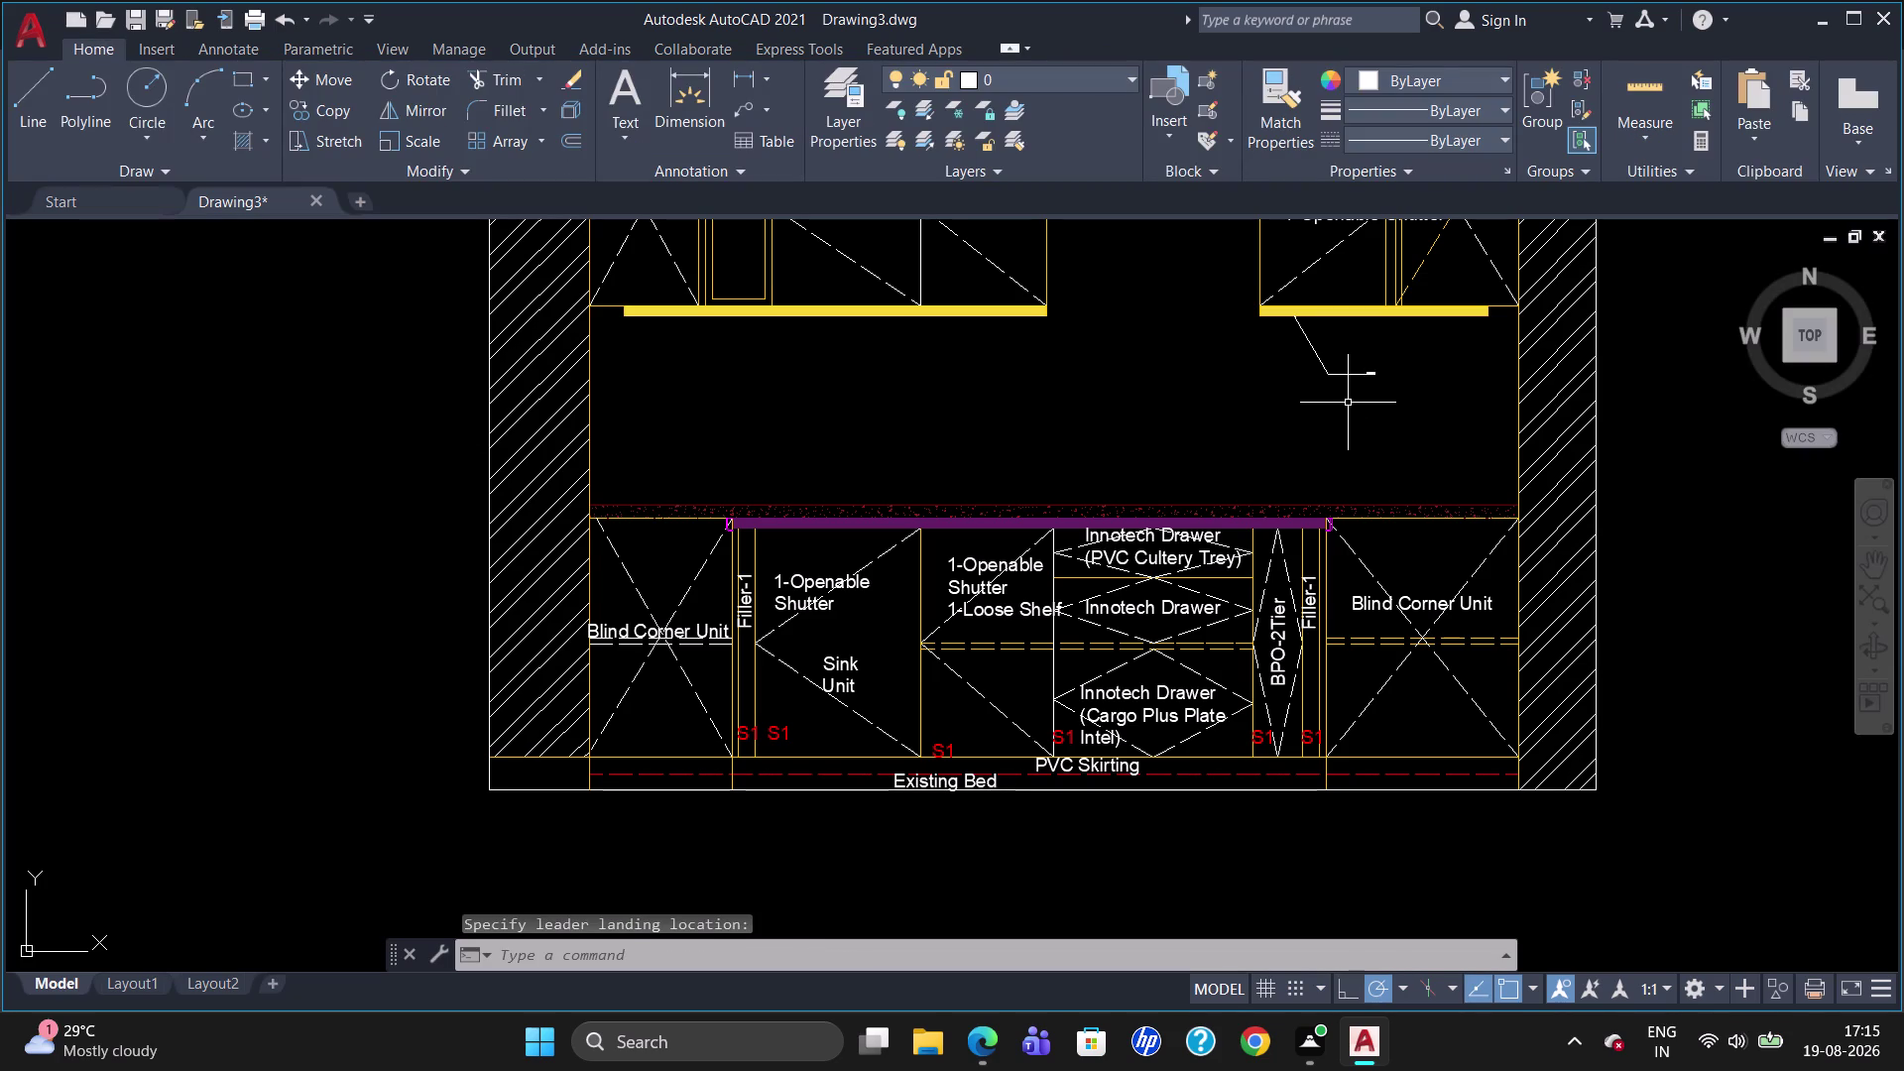
Add a second bent multileader from the countertop edge labelled 'CT', then pick both leaders.
click(768, 113)
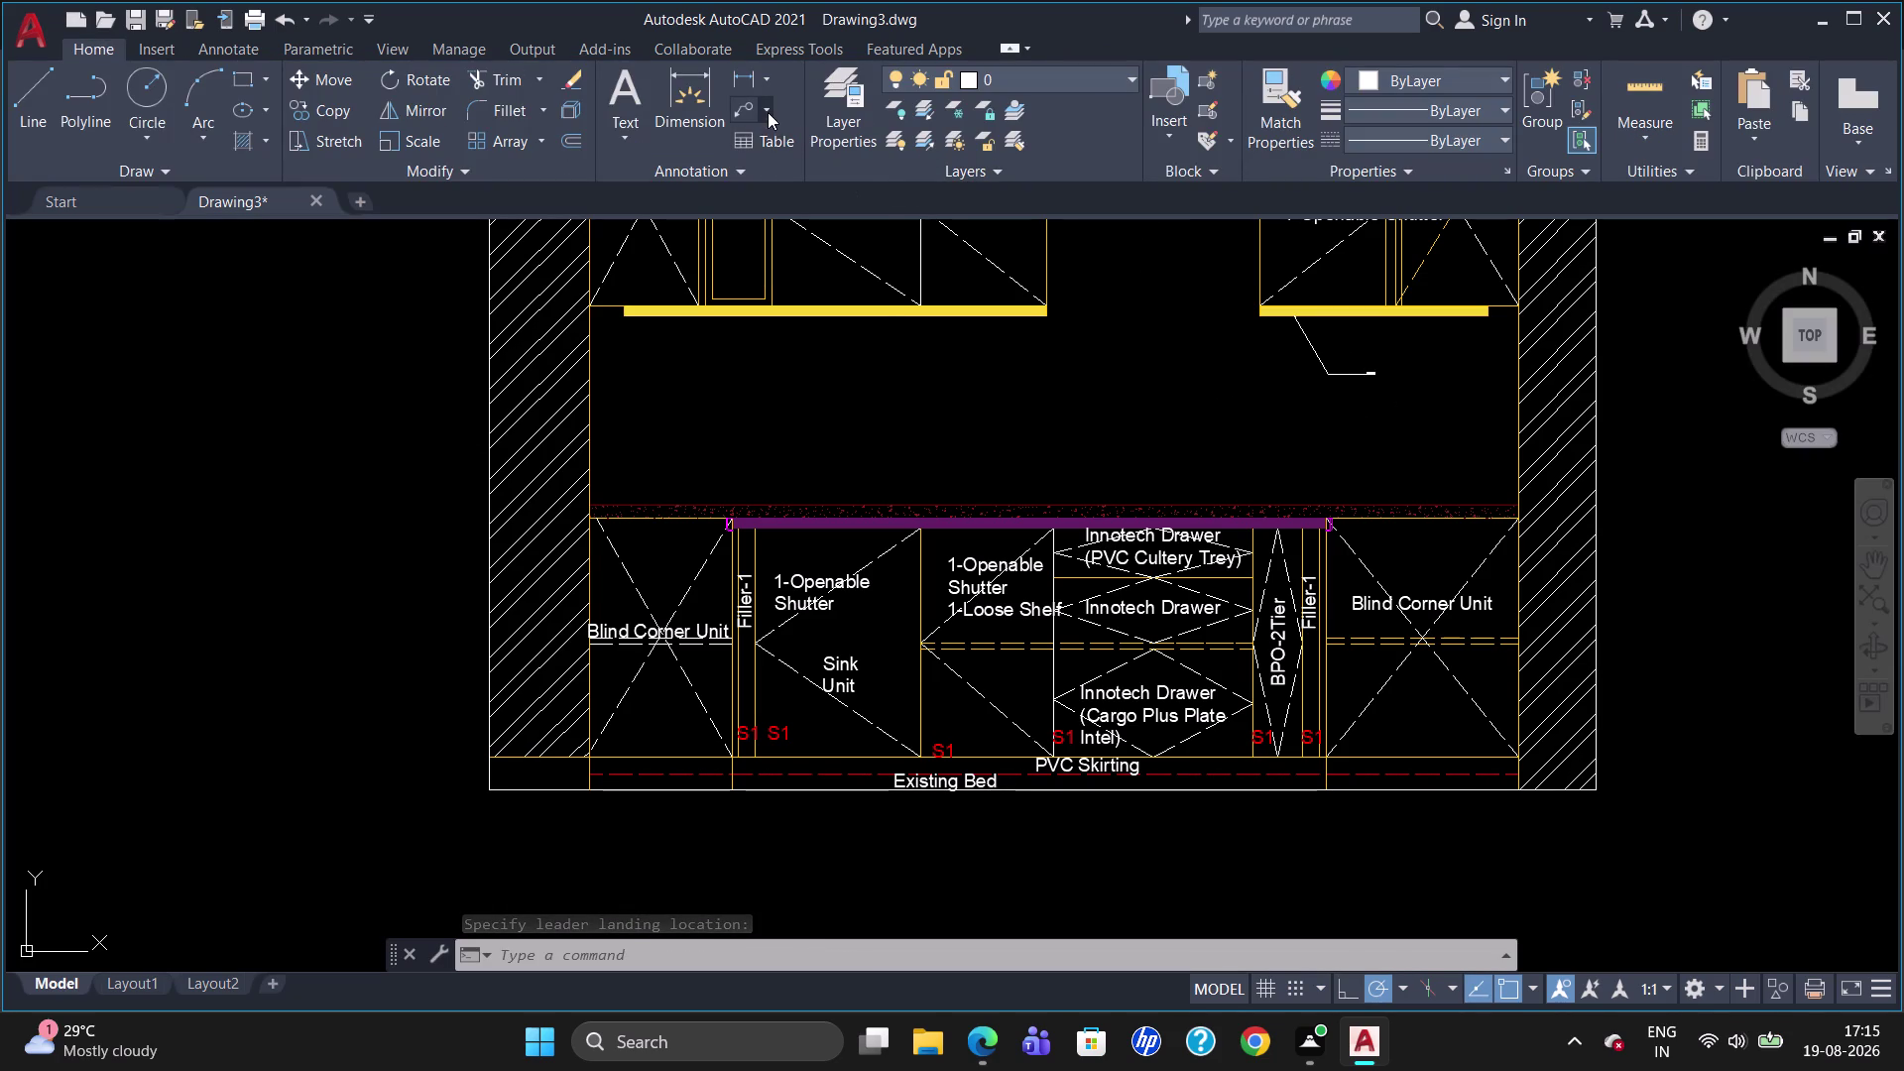
click(813, 149)
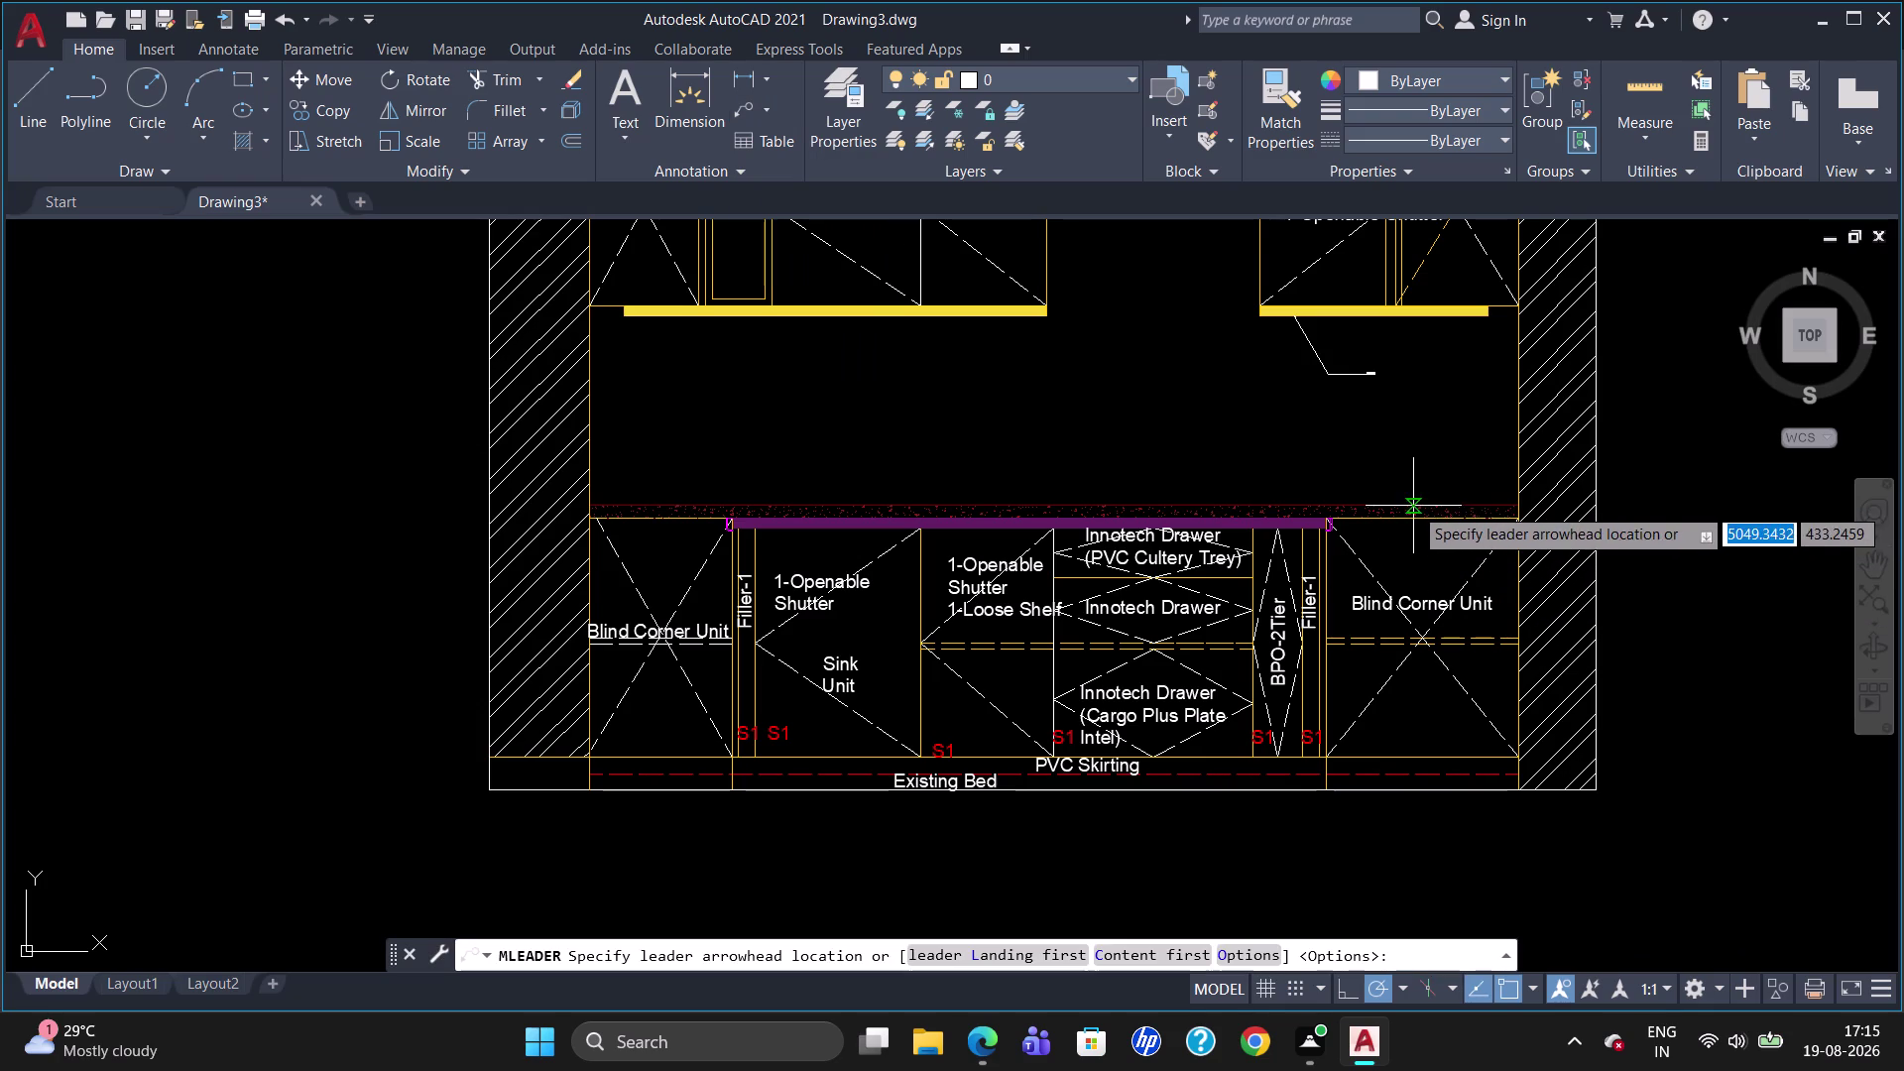
click(1412, 506)
click(1432, 452)
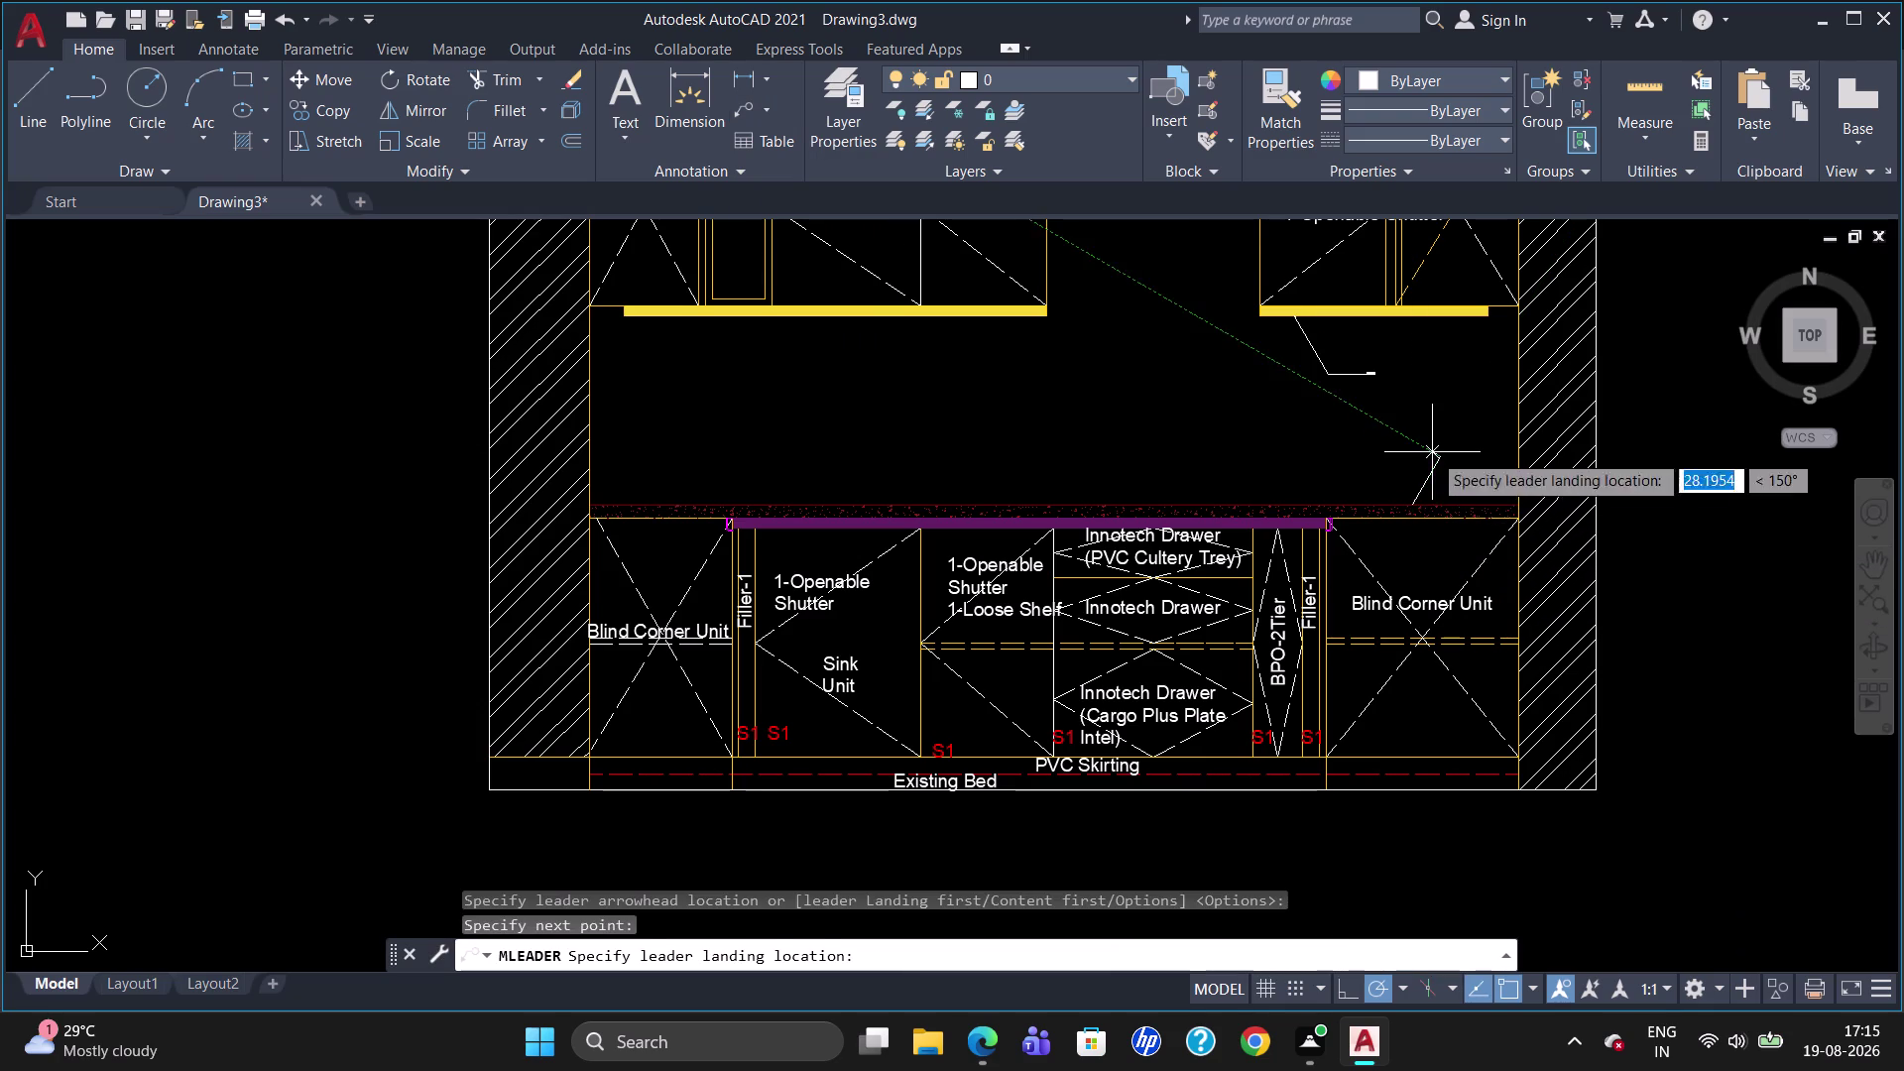
click(1469, 456)
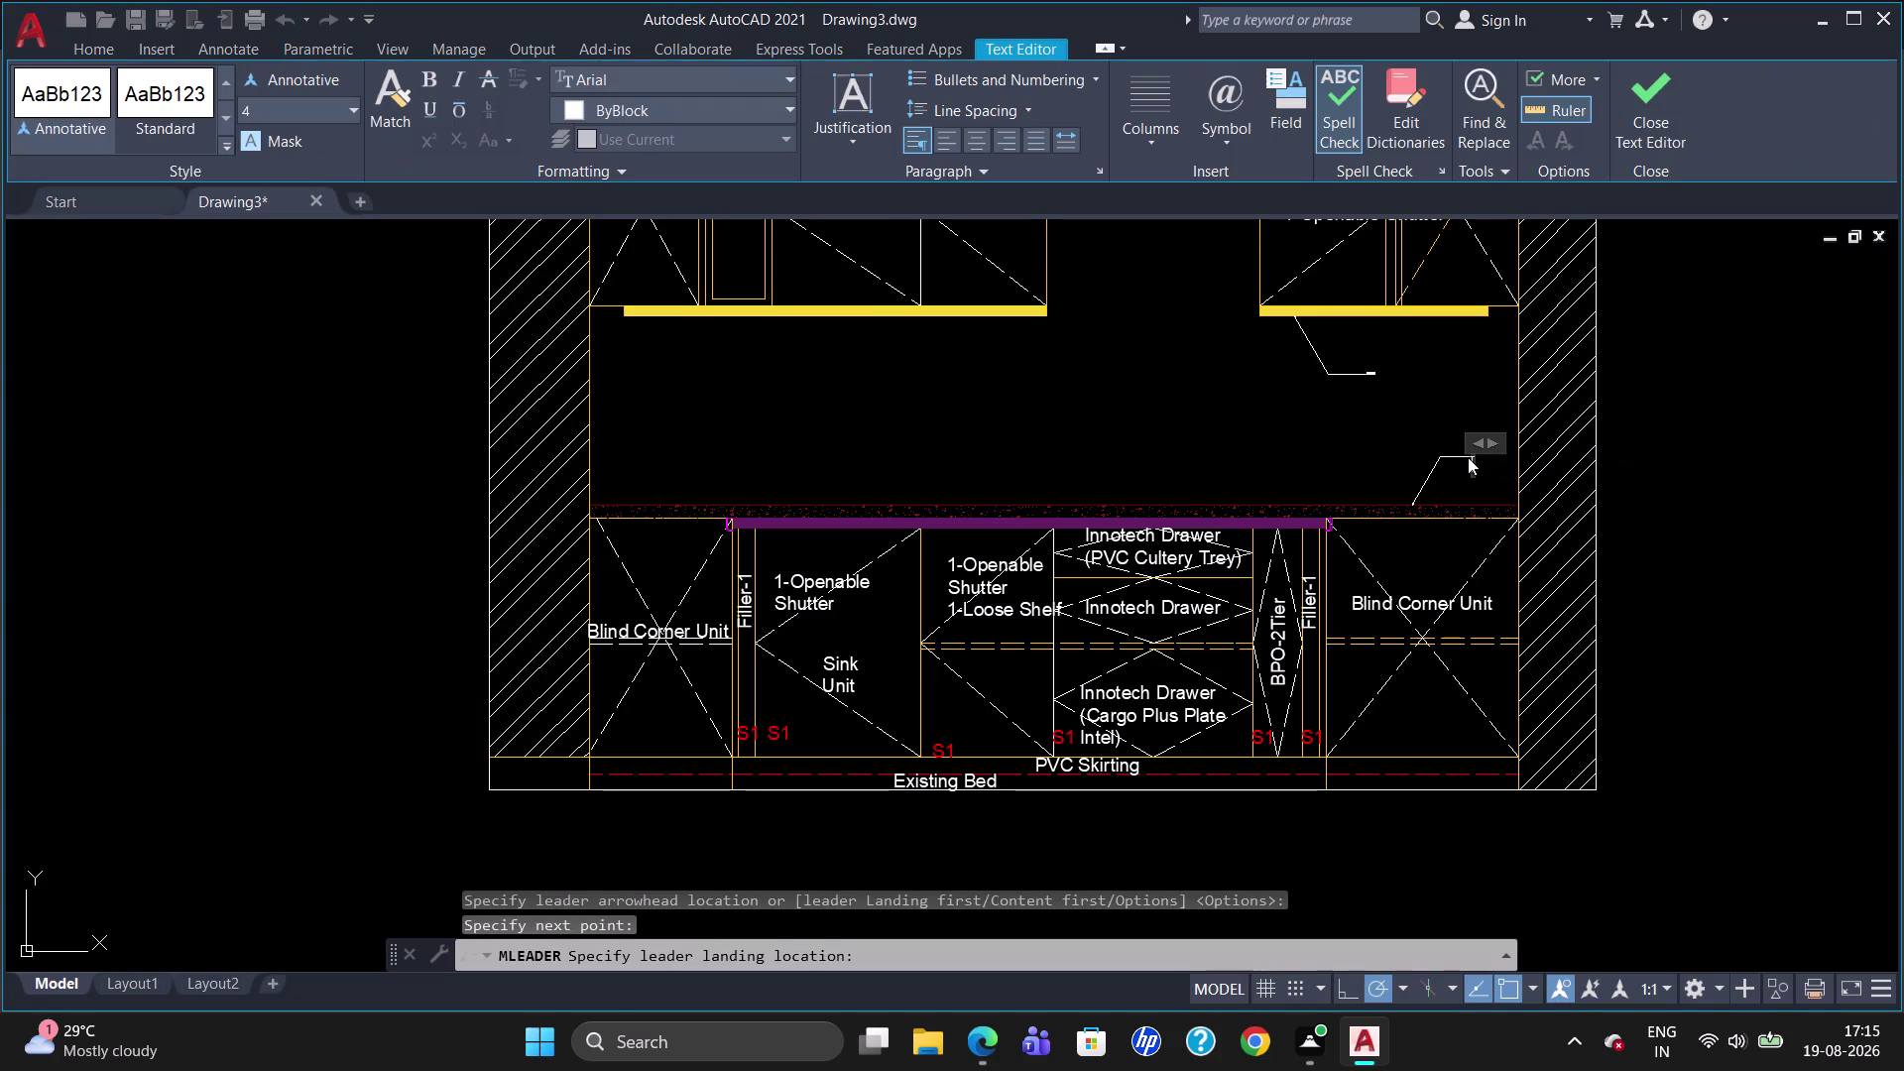
text(CT)
click(1364, 472)
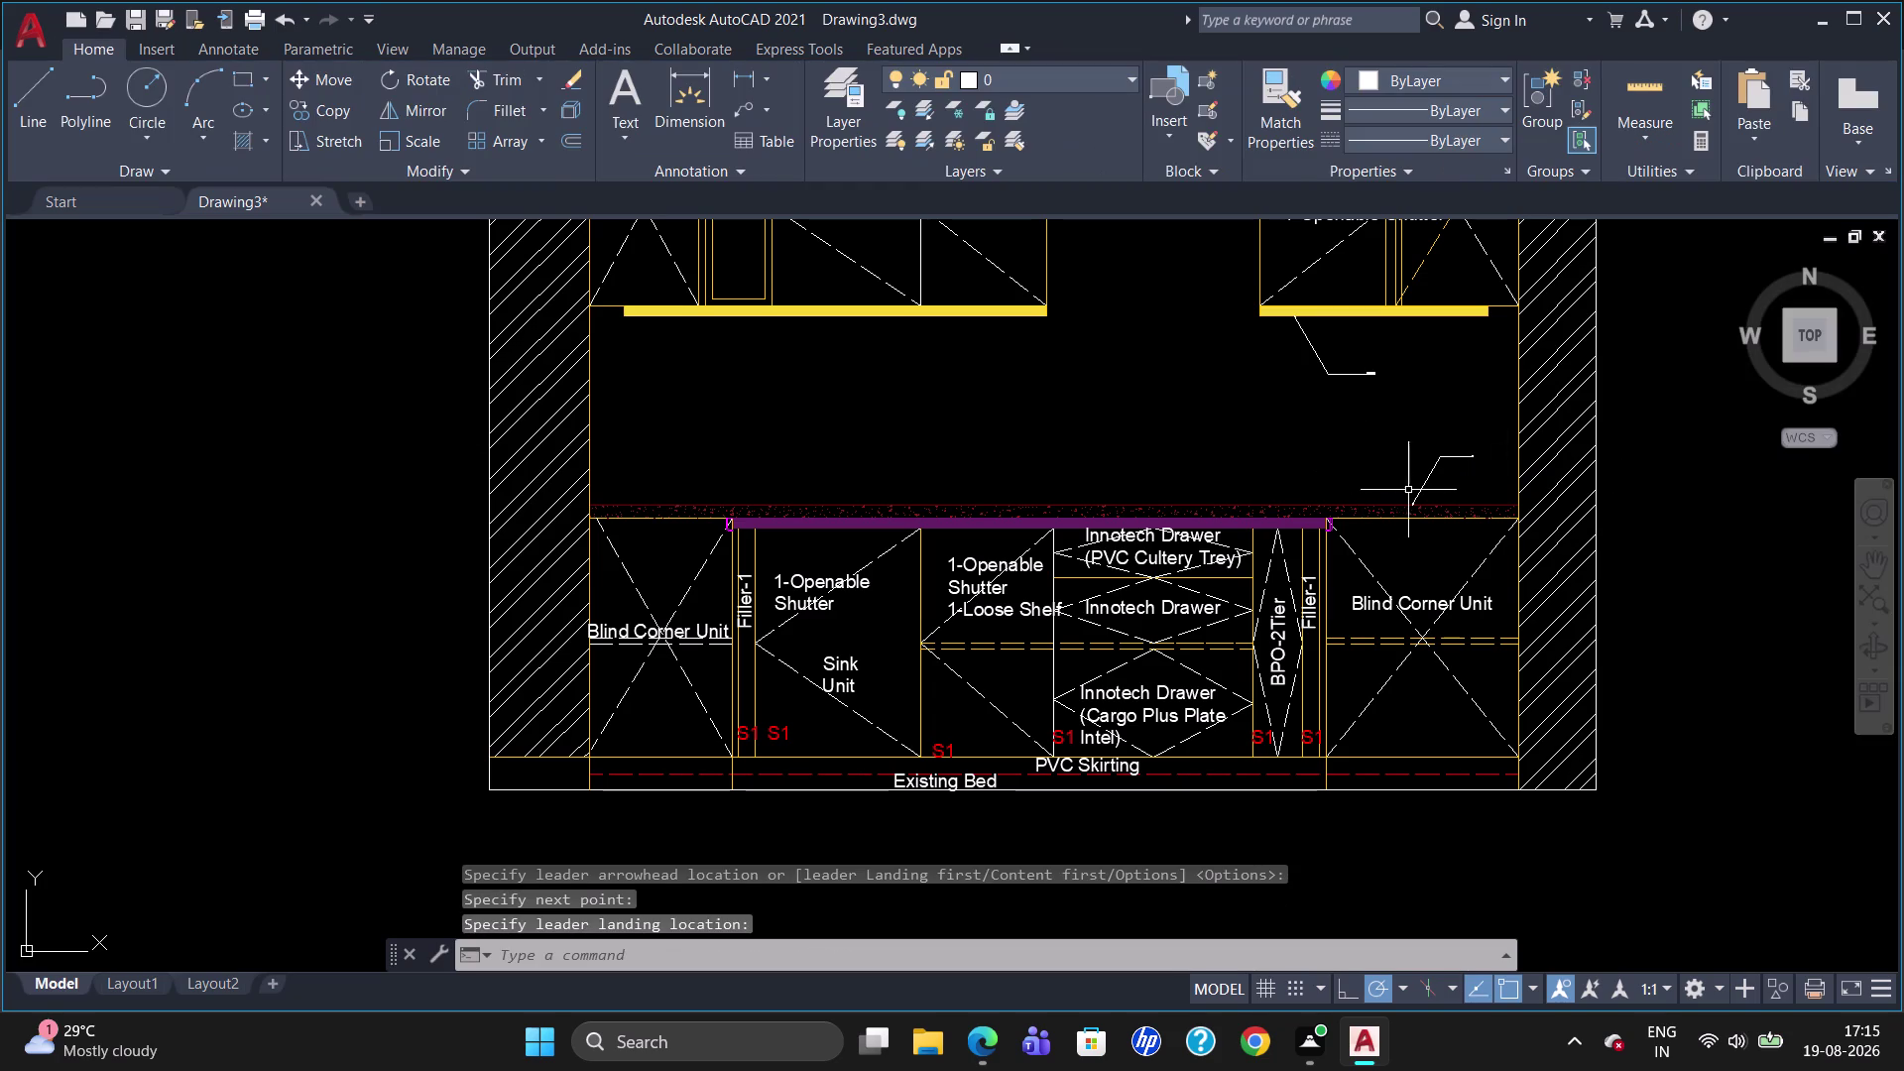
click(1420, 484)
click(1323, 369)
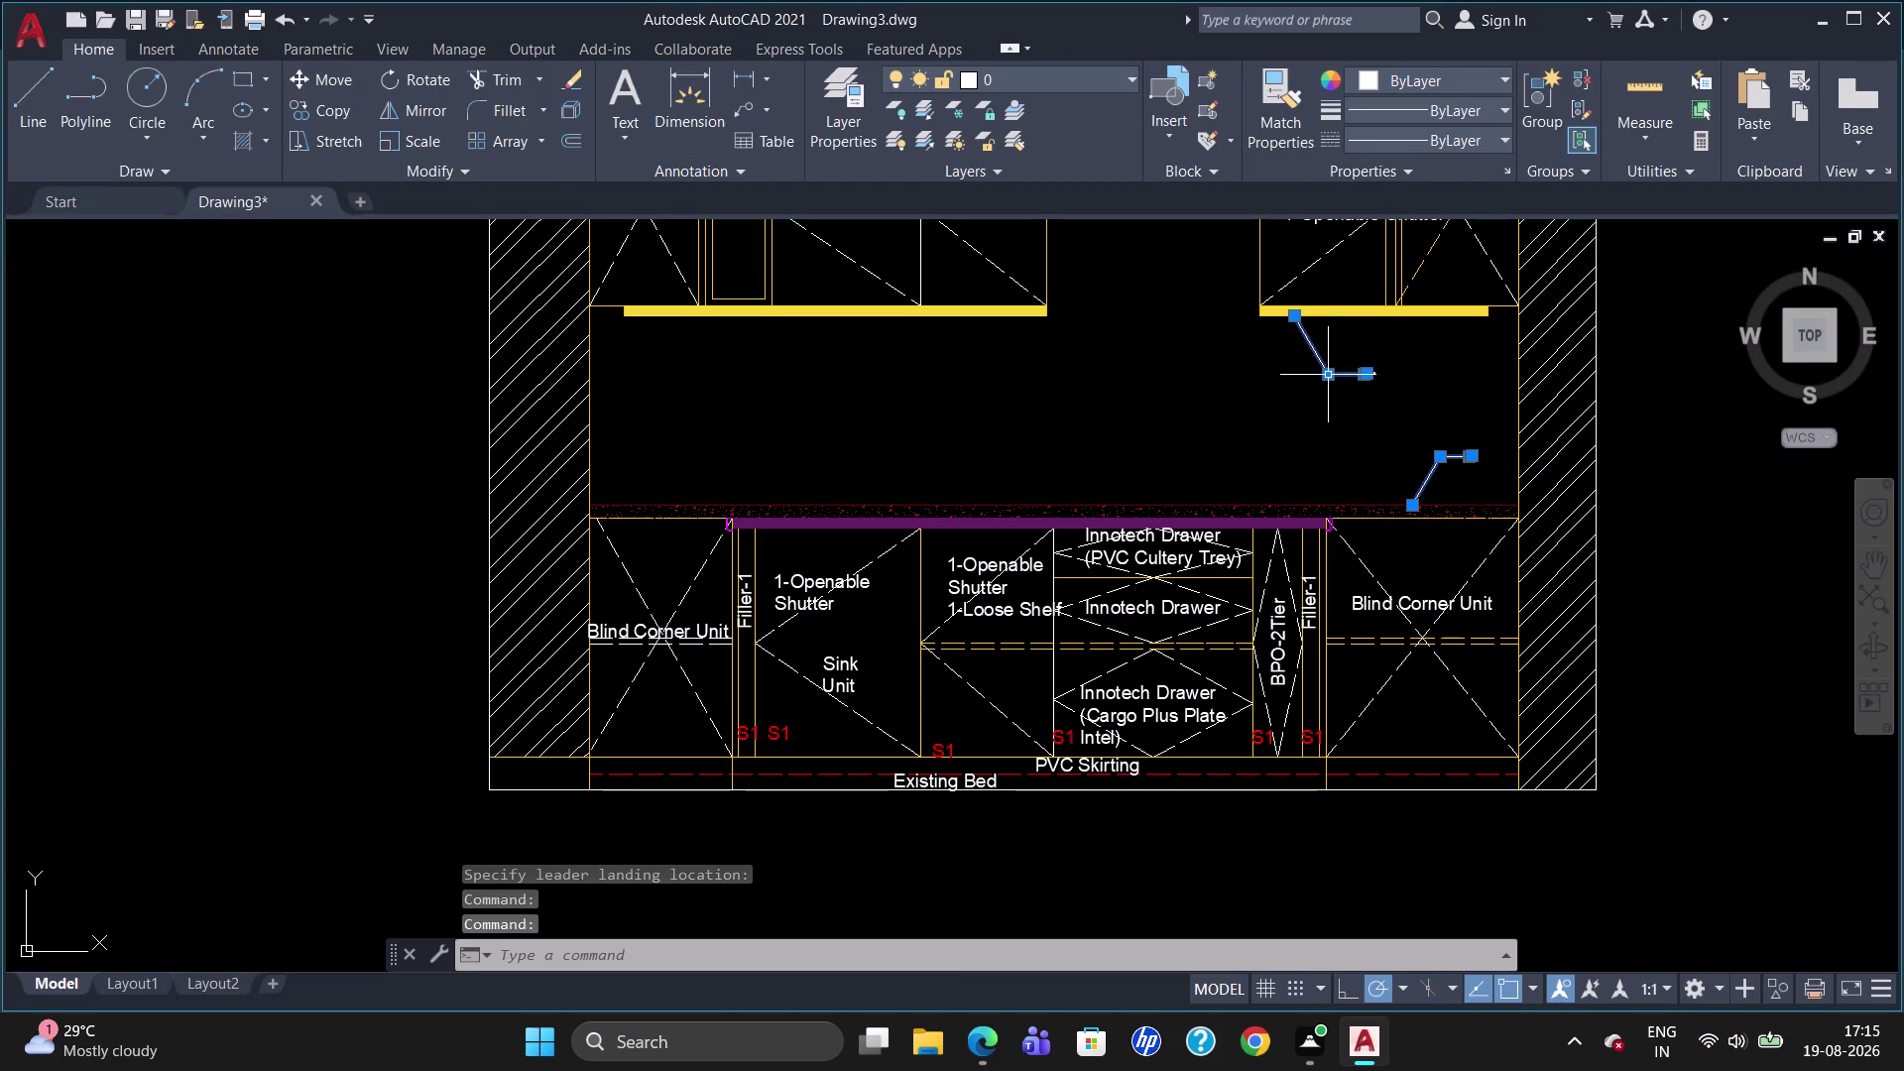
right_click(1322, 371)
click(1406, 935)
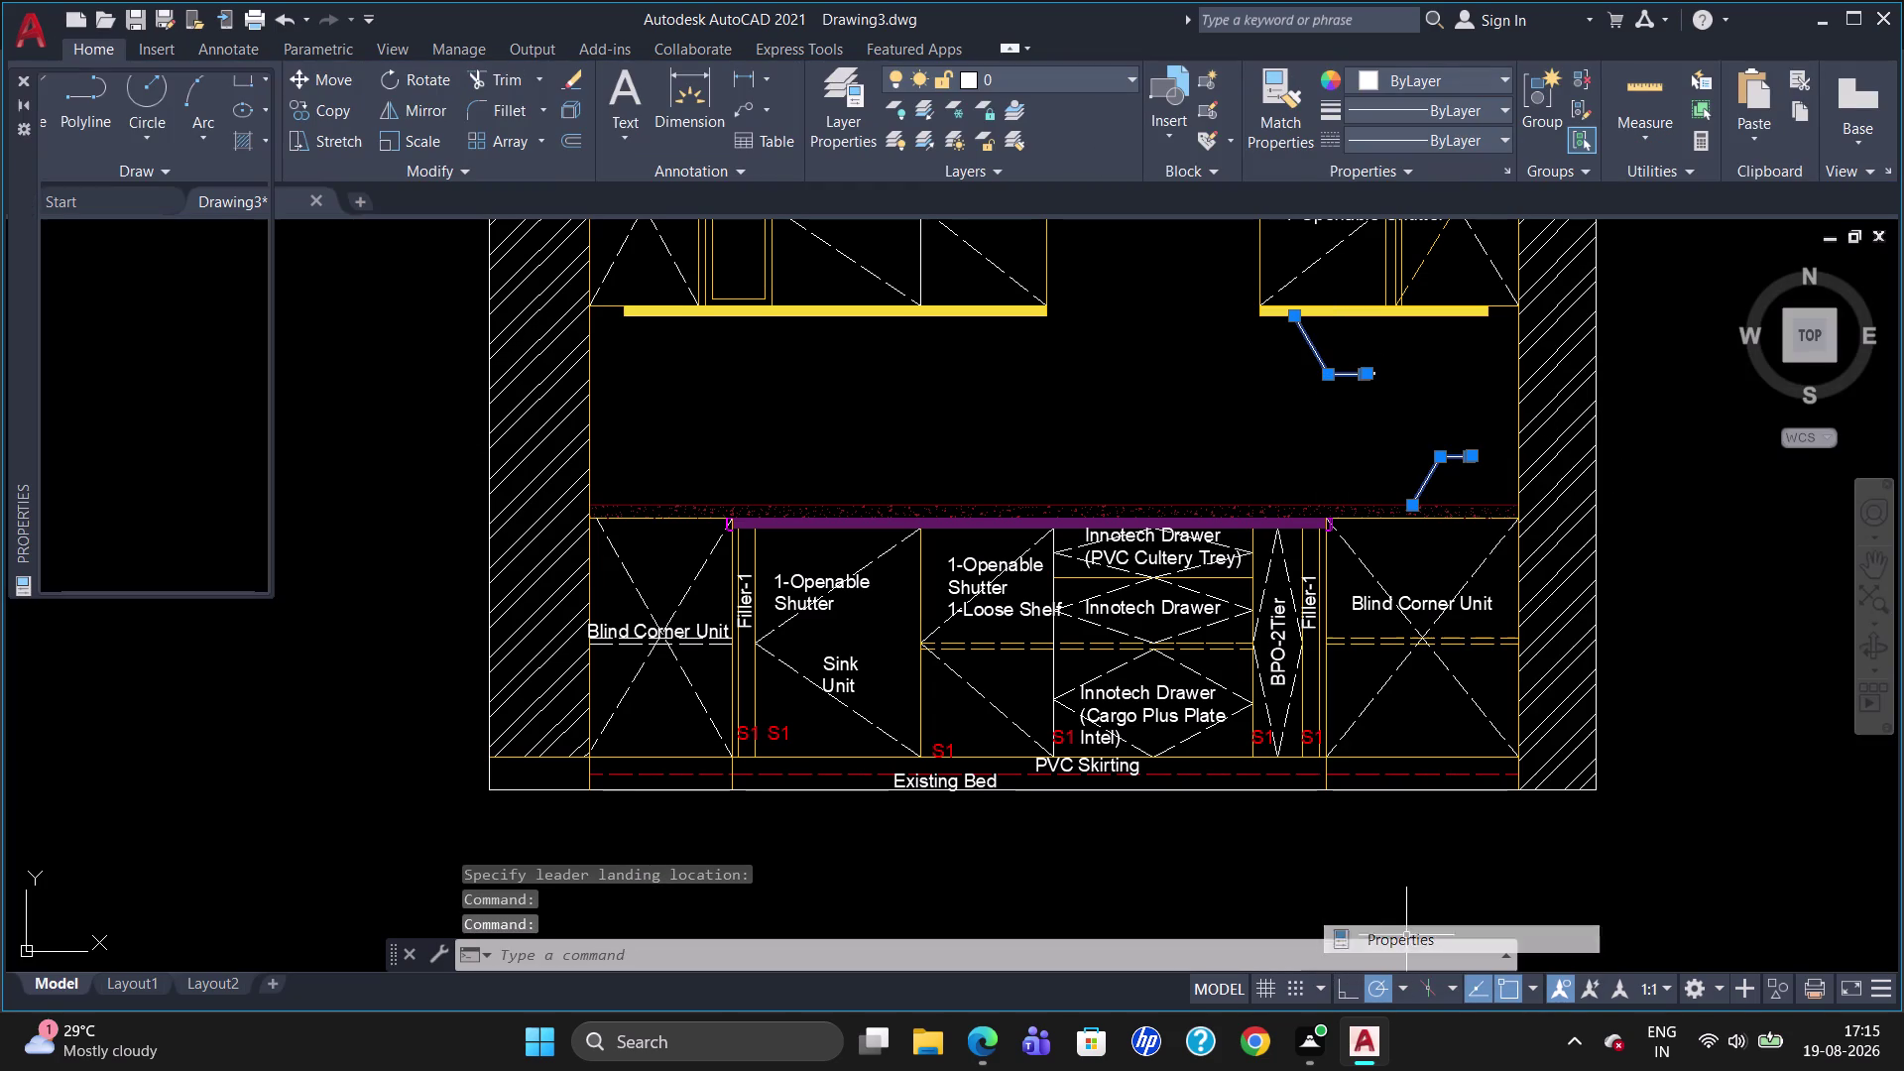
click(169, 163)
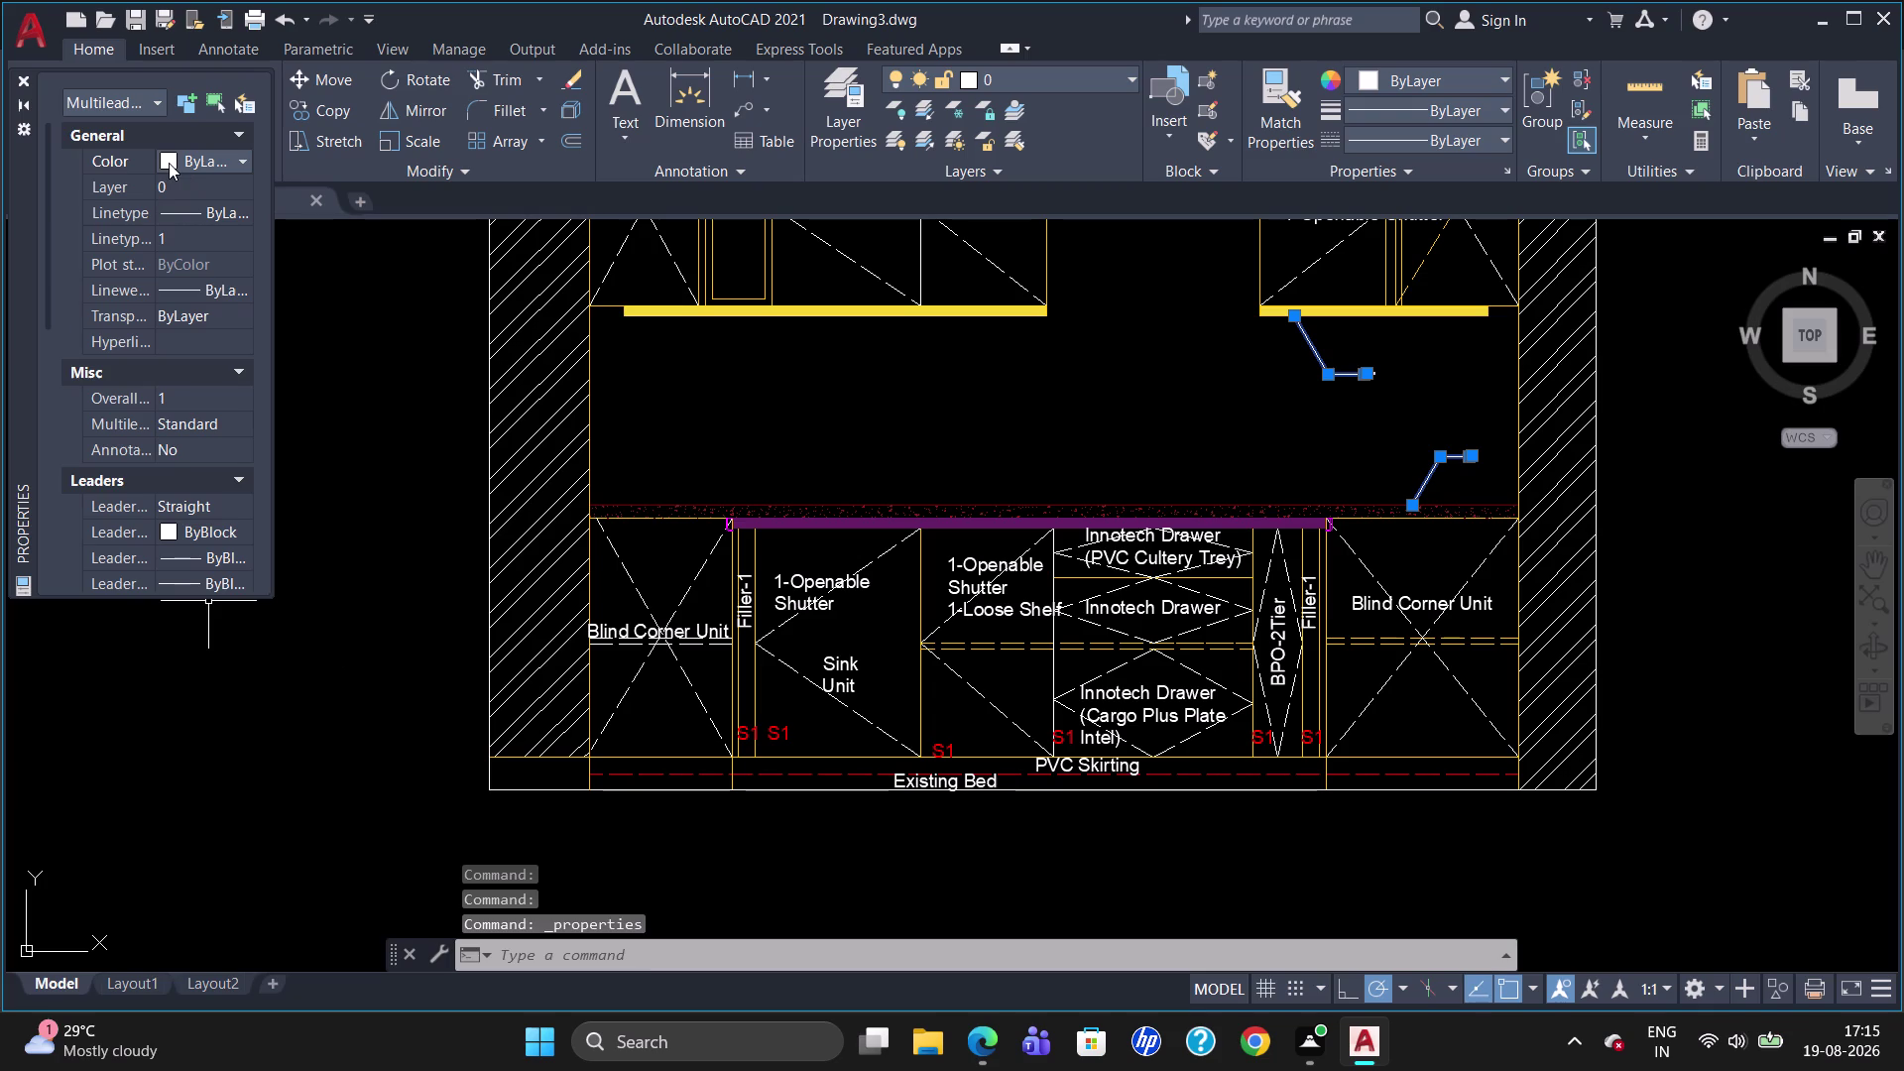
scroll(down, 3)
click(174, 301)
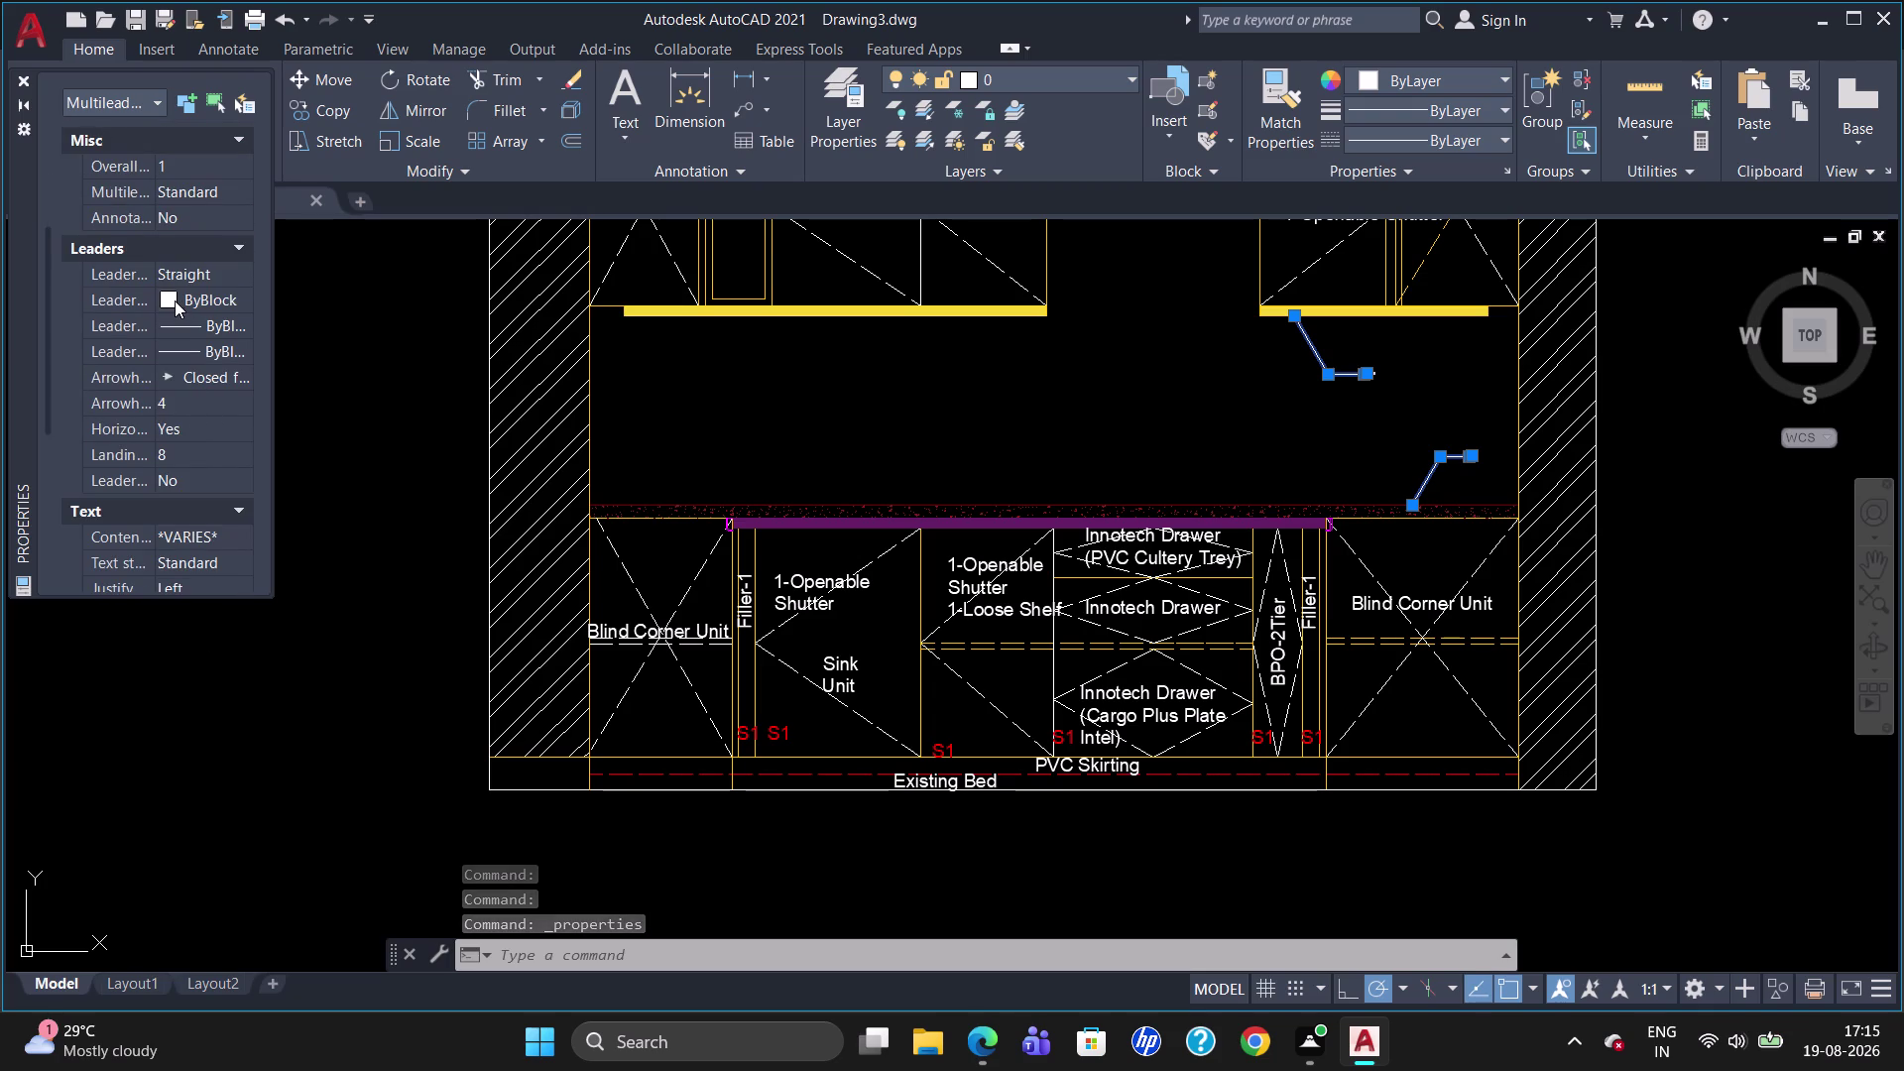
click(177, 296)
click(176, 415)
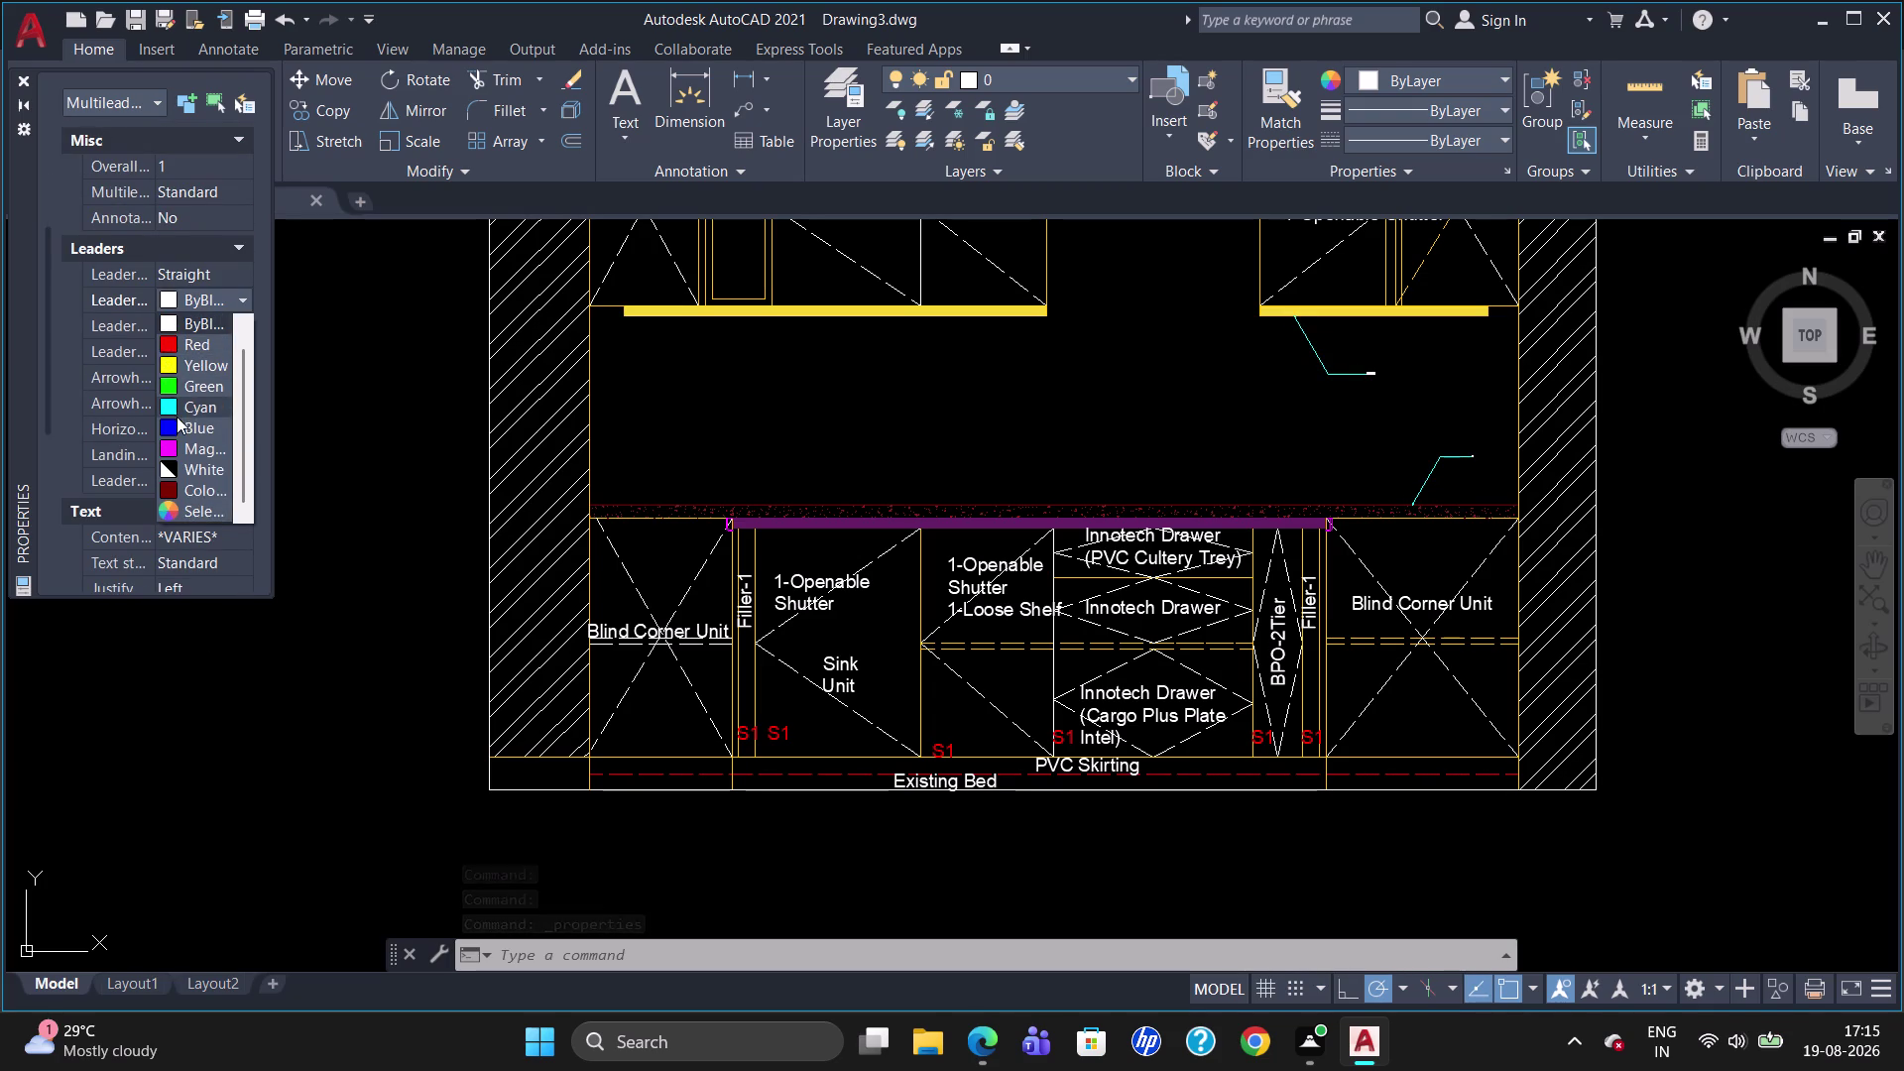
click(182, 394)
key(BackSpace)
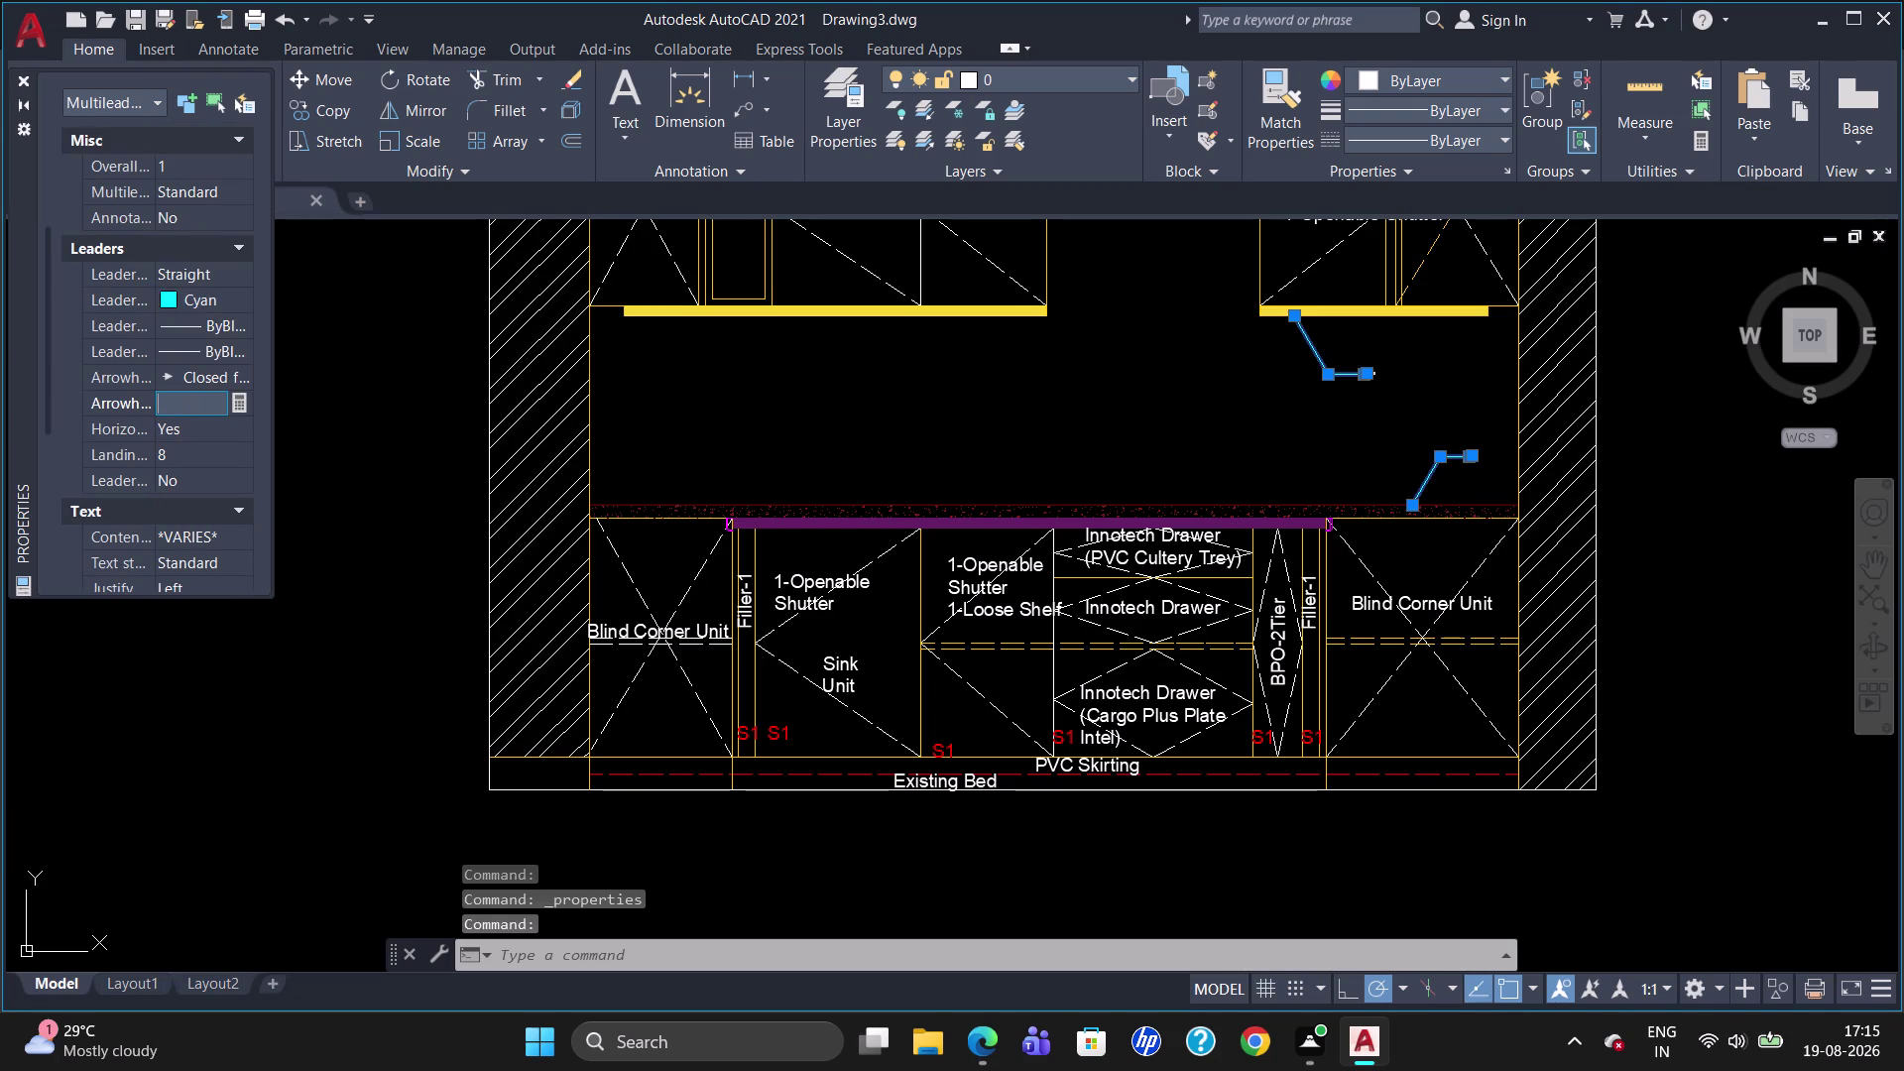
text(40)
scroll(down, 3)
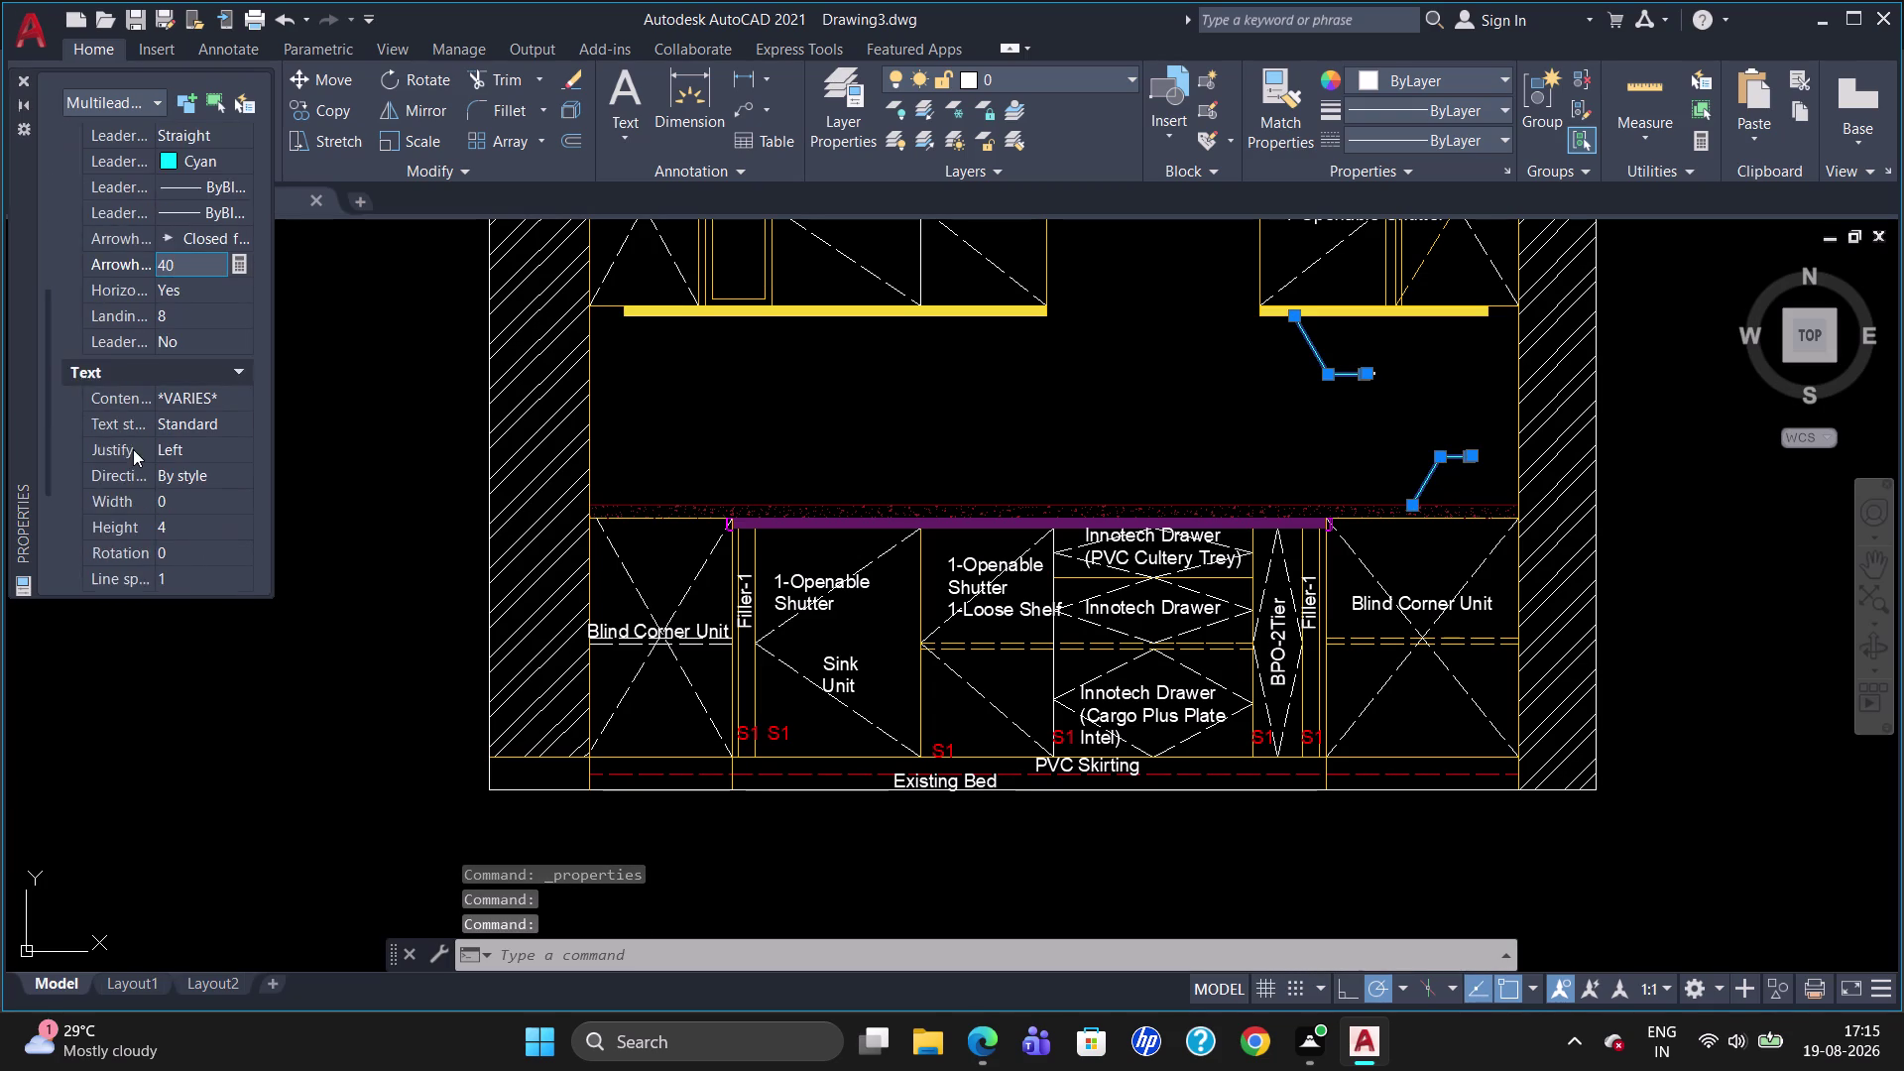
scroll(down, 3)
scroll(down, 3)
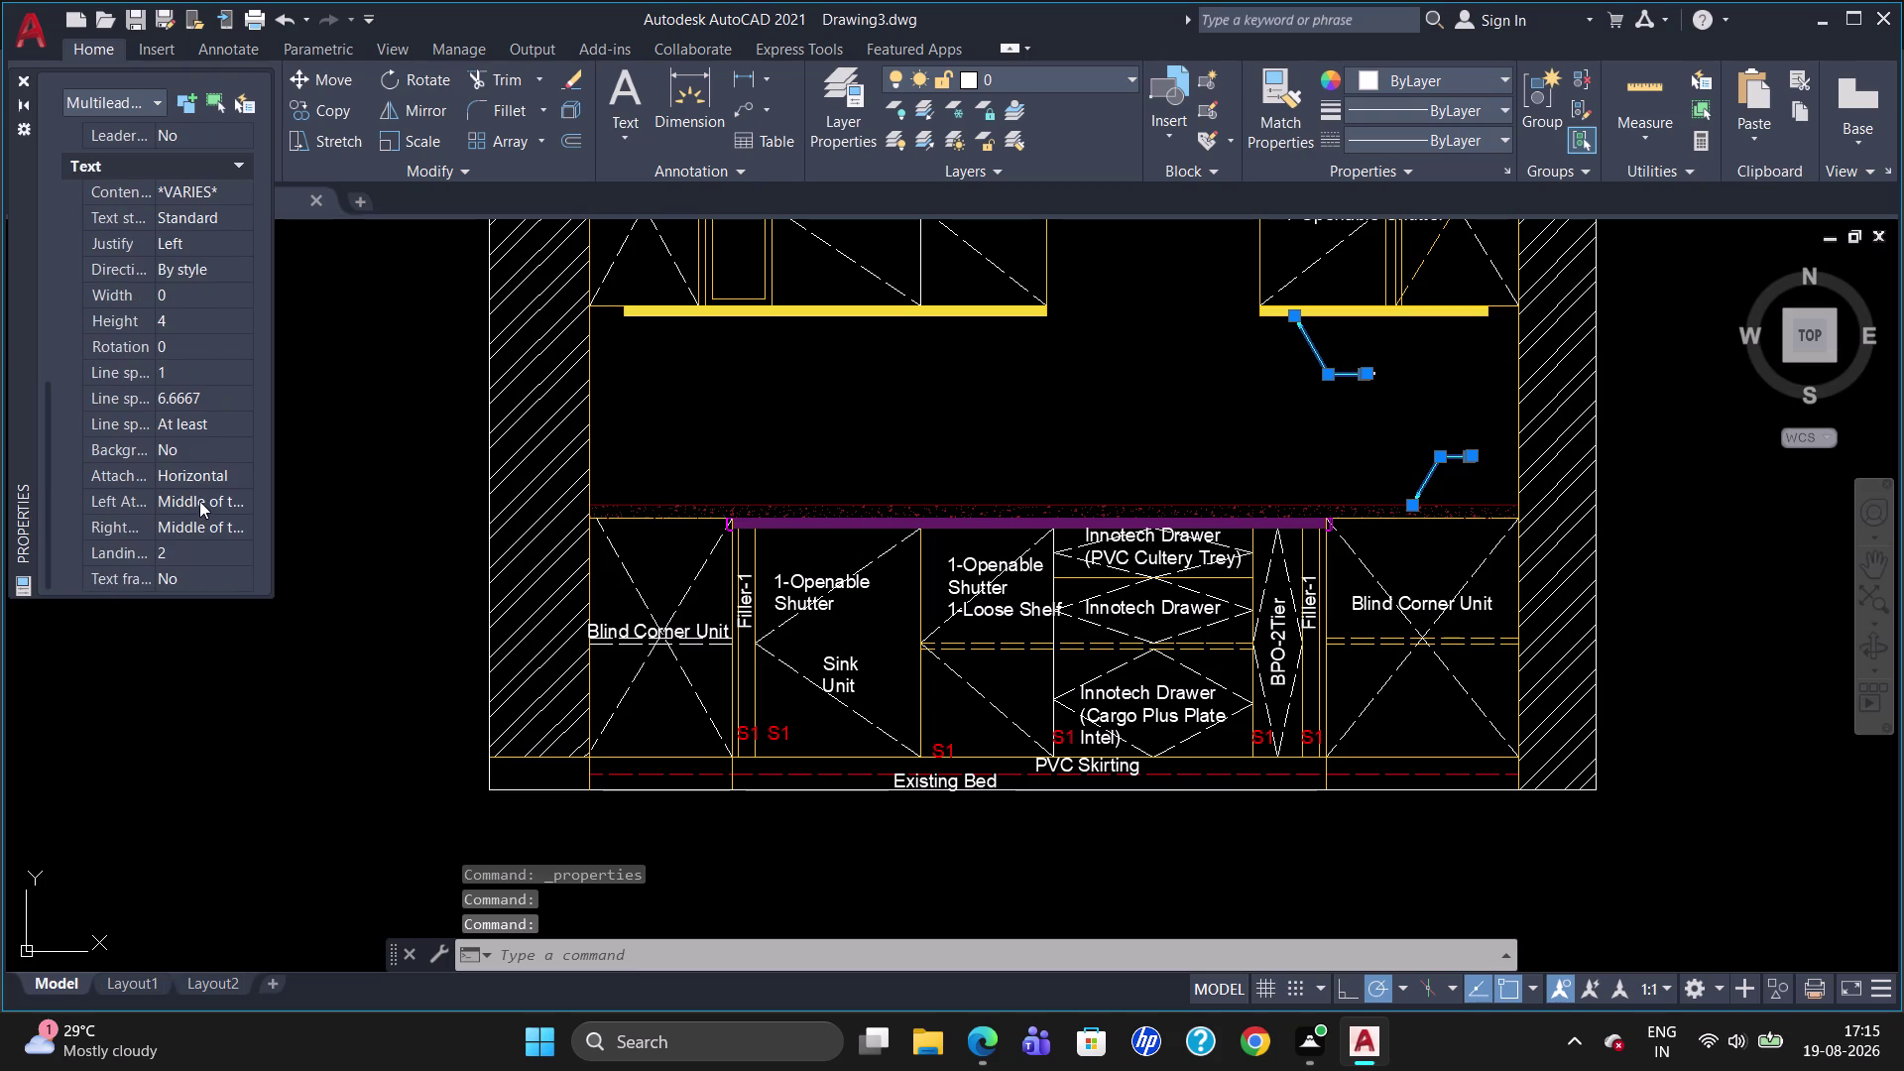
scroll(down, 3)
key(Escape)
key(Escape)
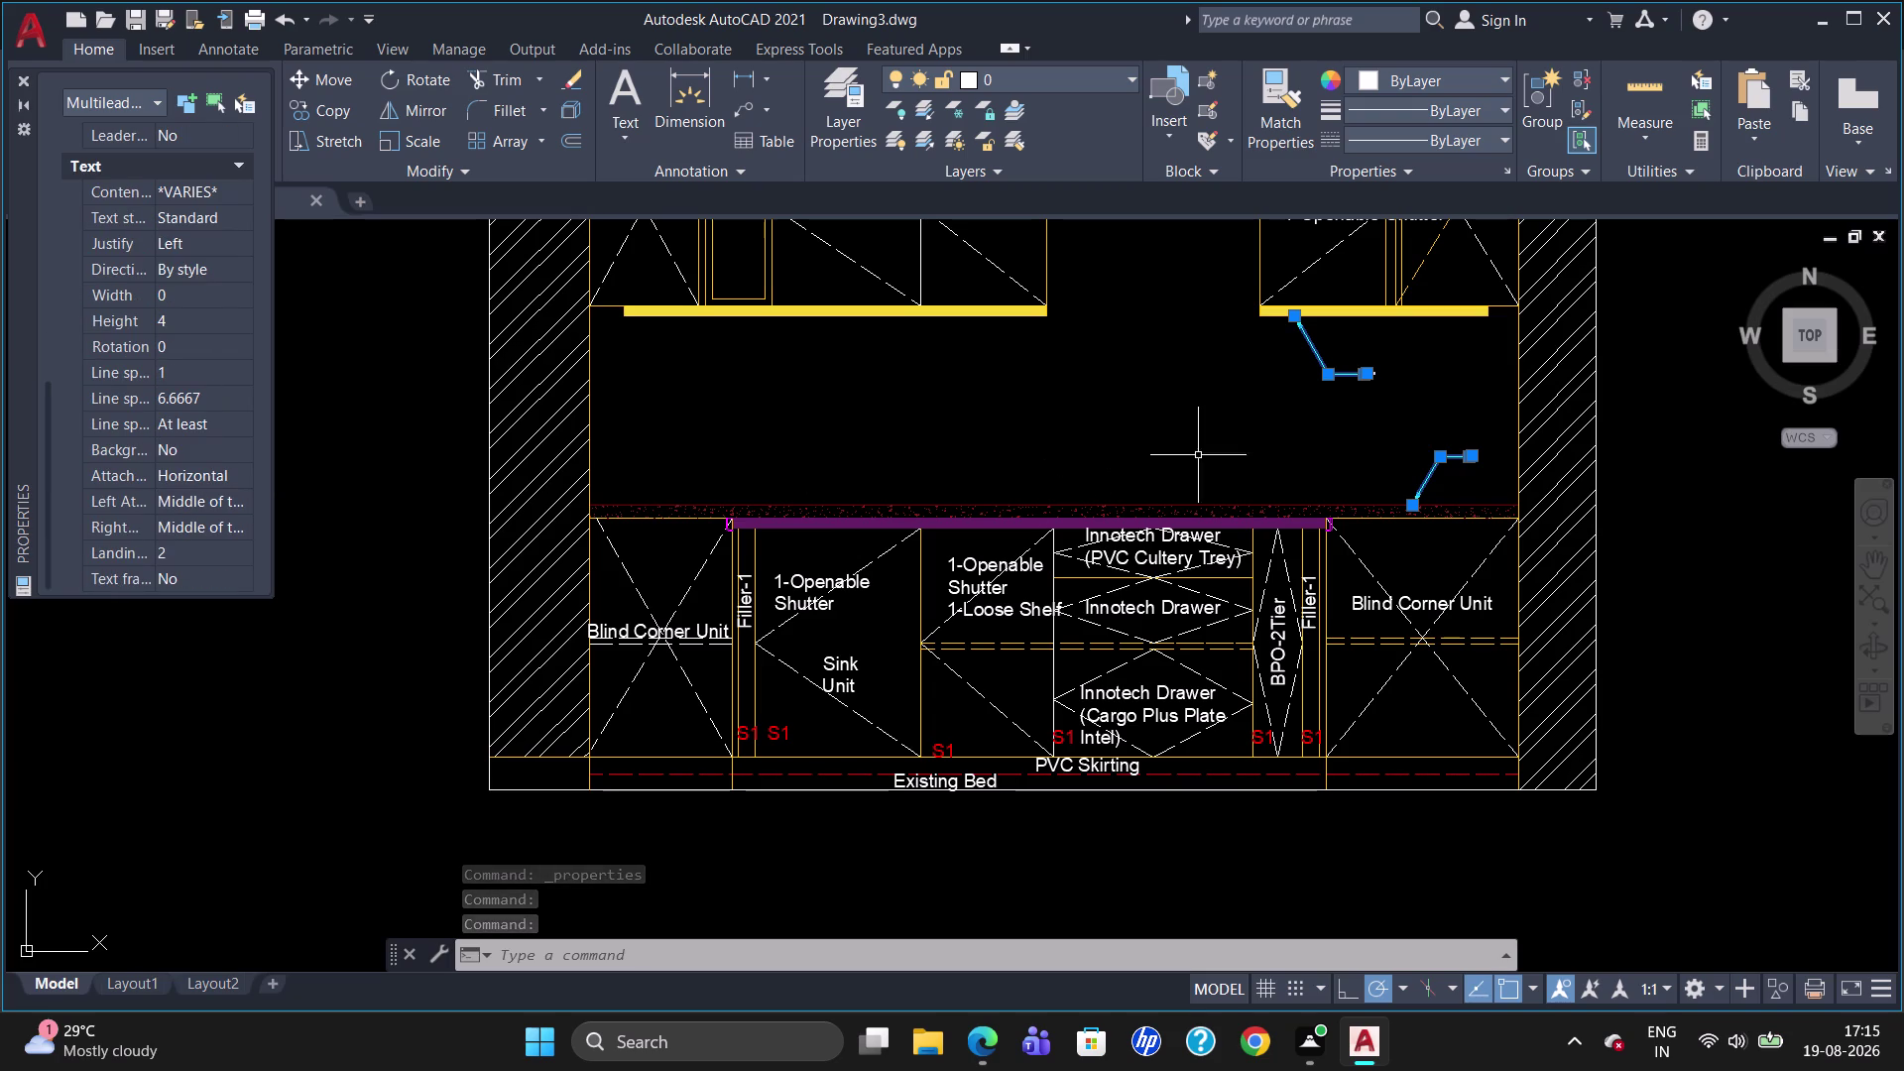
key(Escape)
scroll(up, 3)
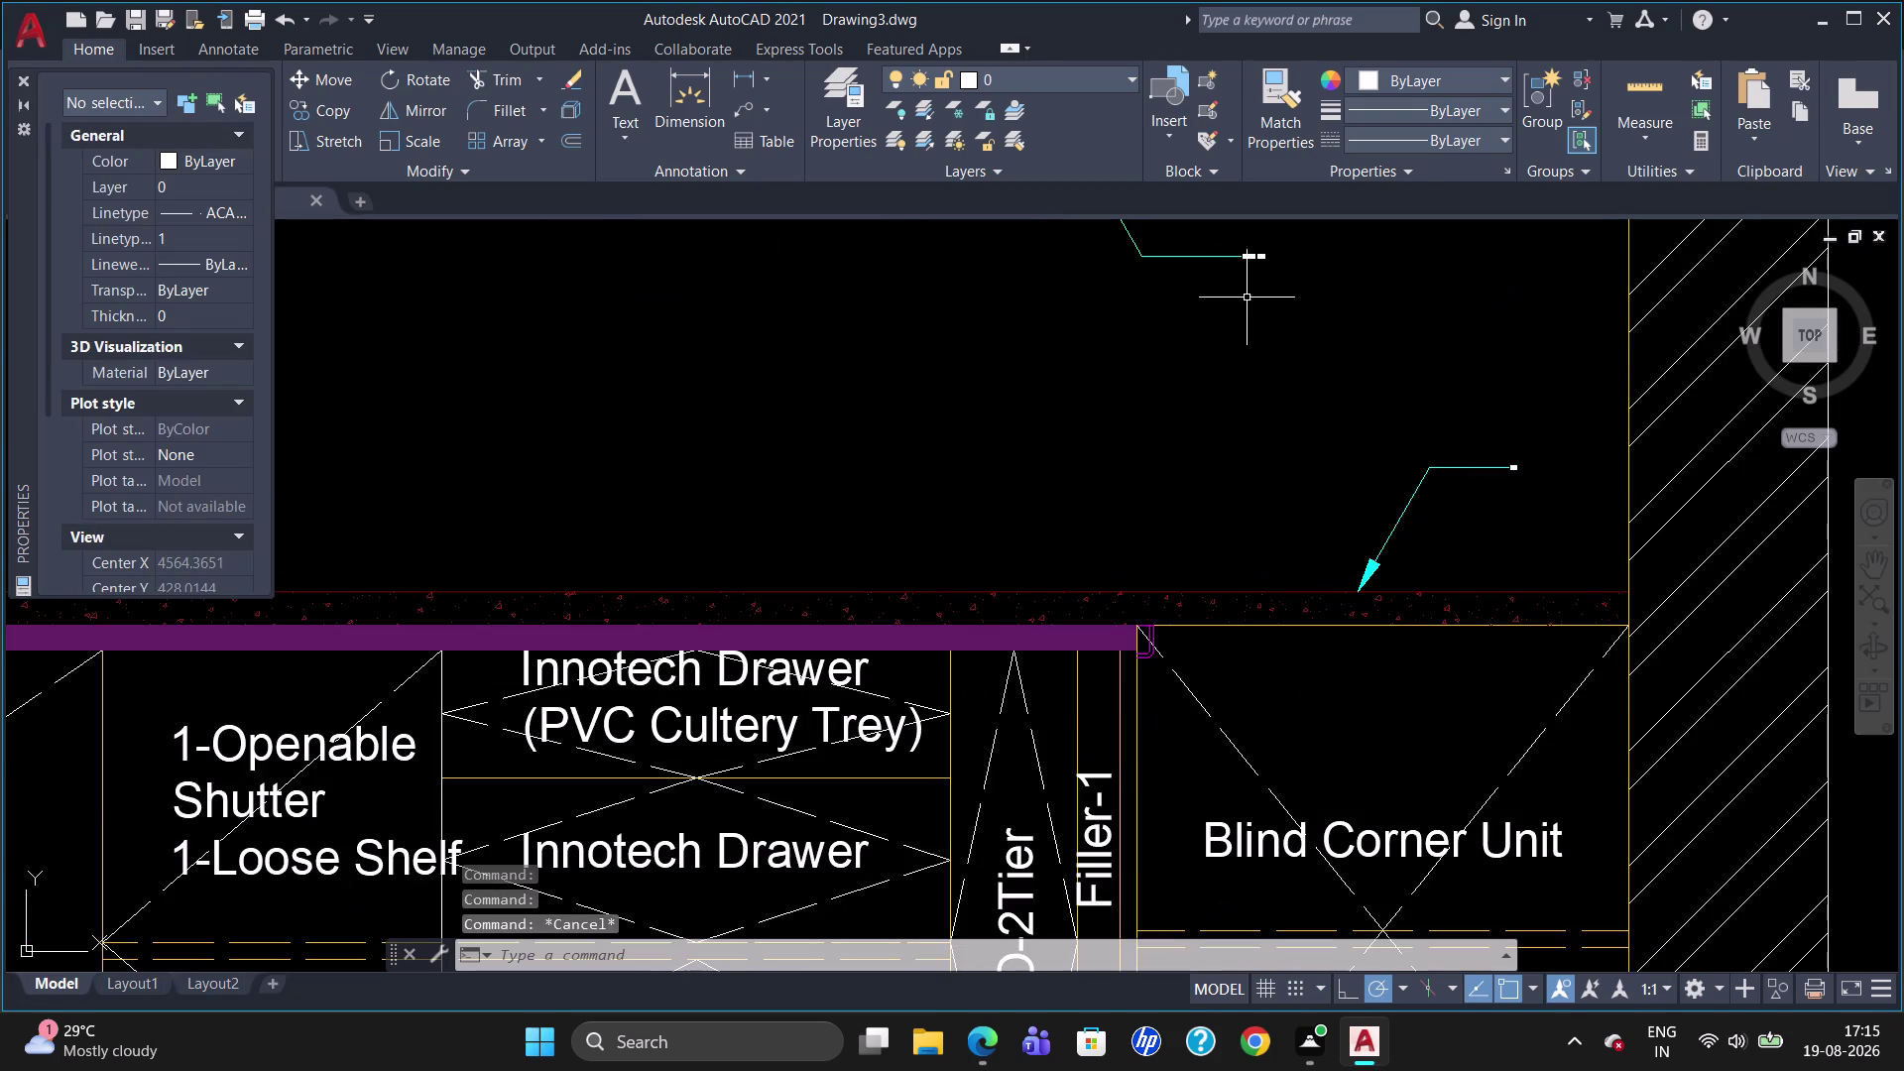
Select both multileaders above the counter.
click(1252, 254)
key(Escape)
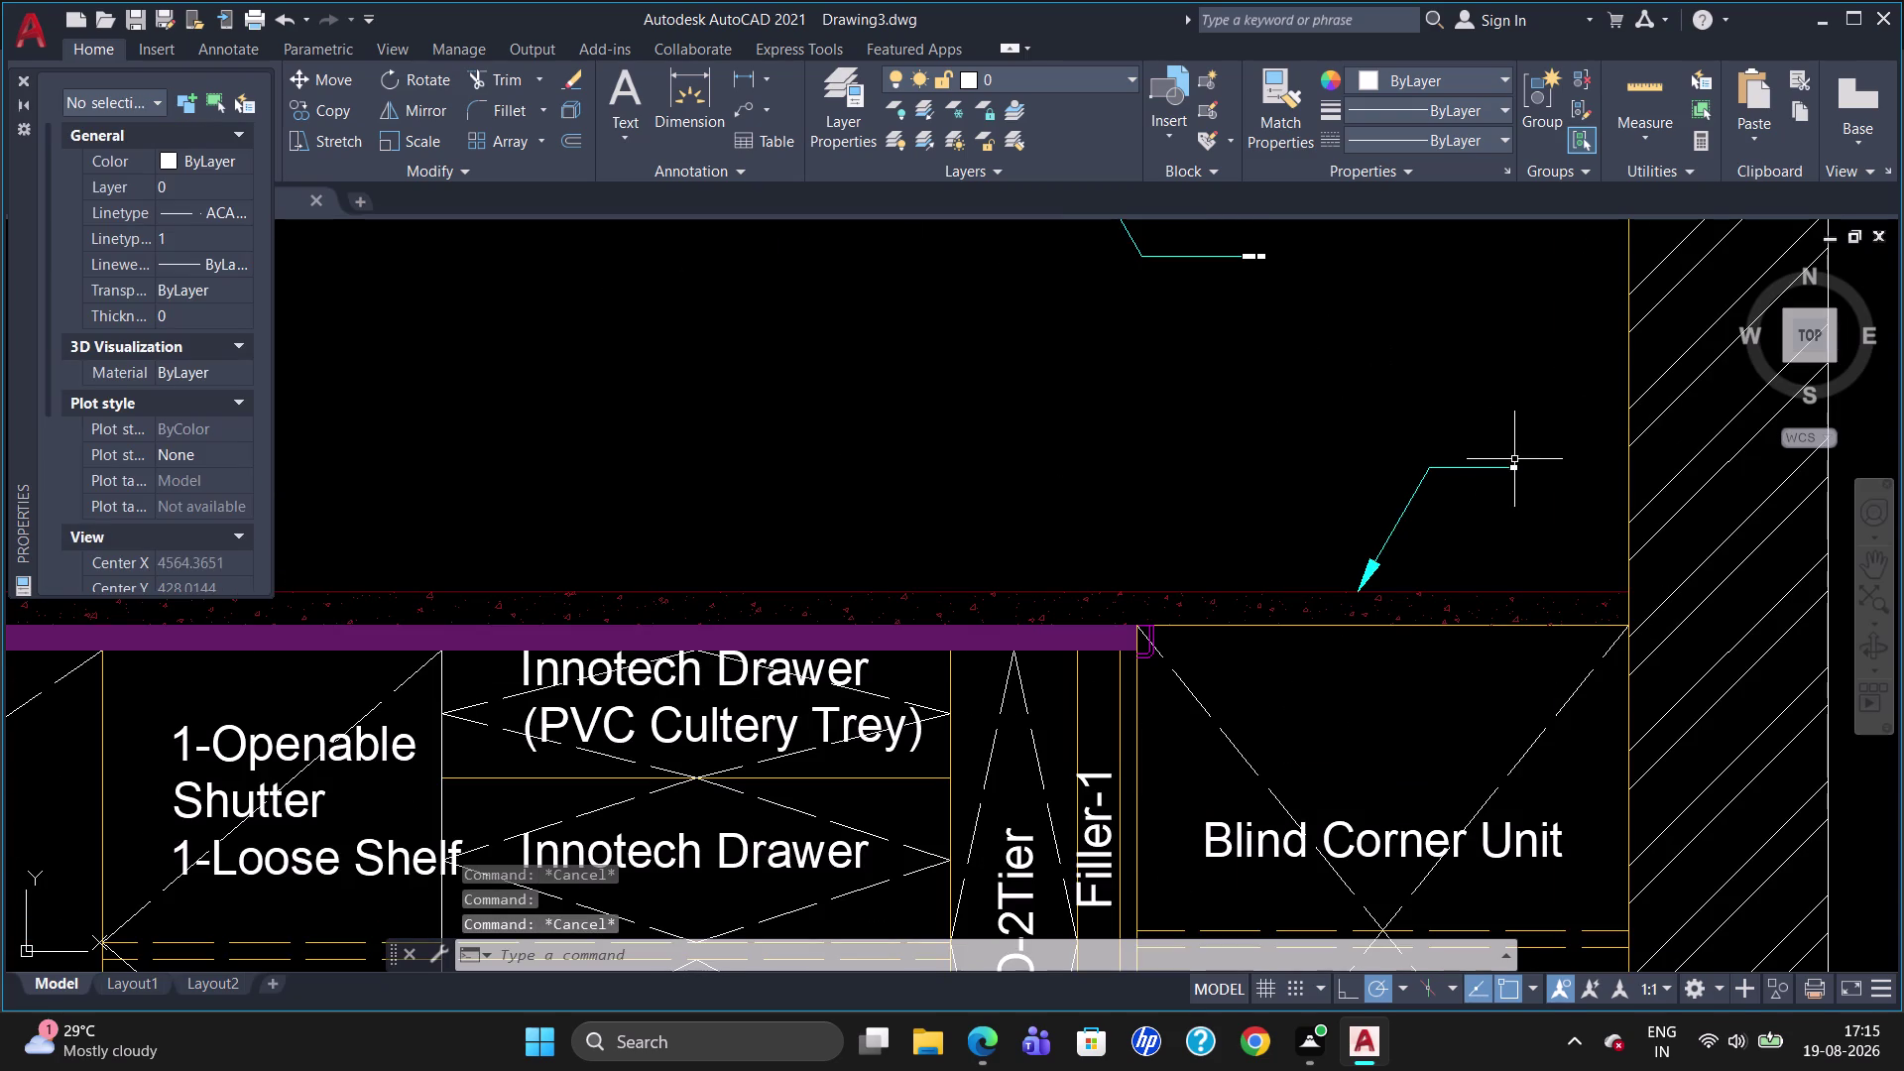
scroll(up, 3)
click(1512, 483)
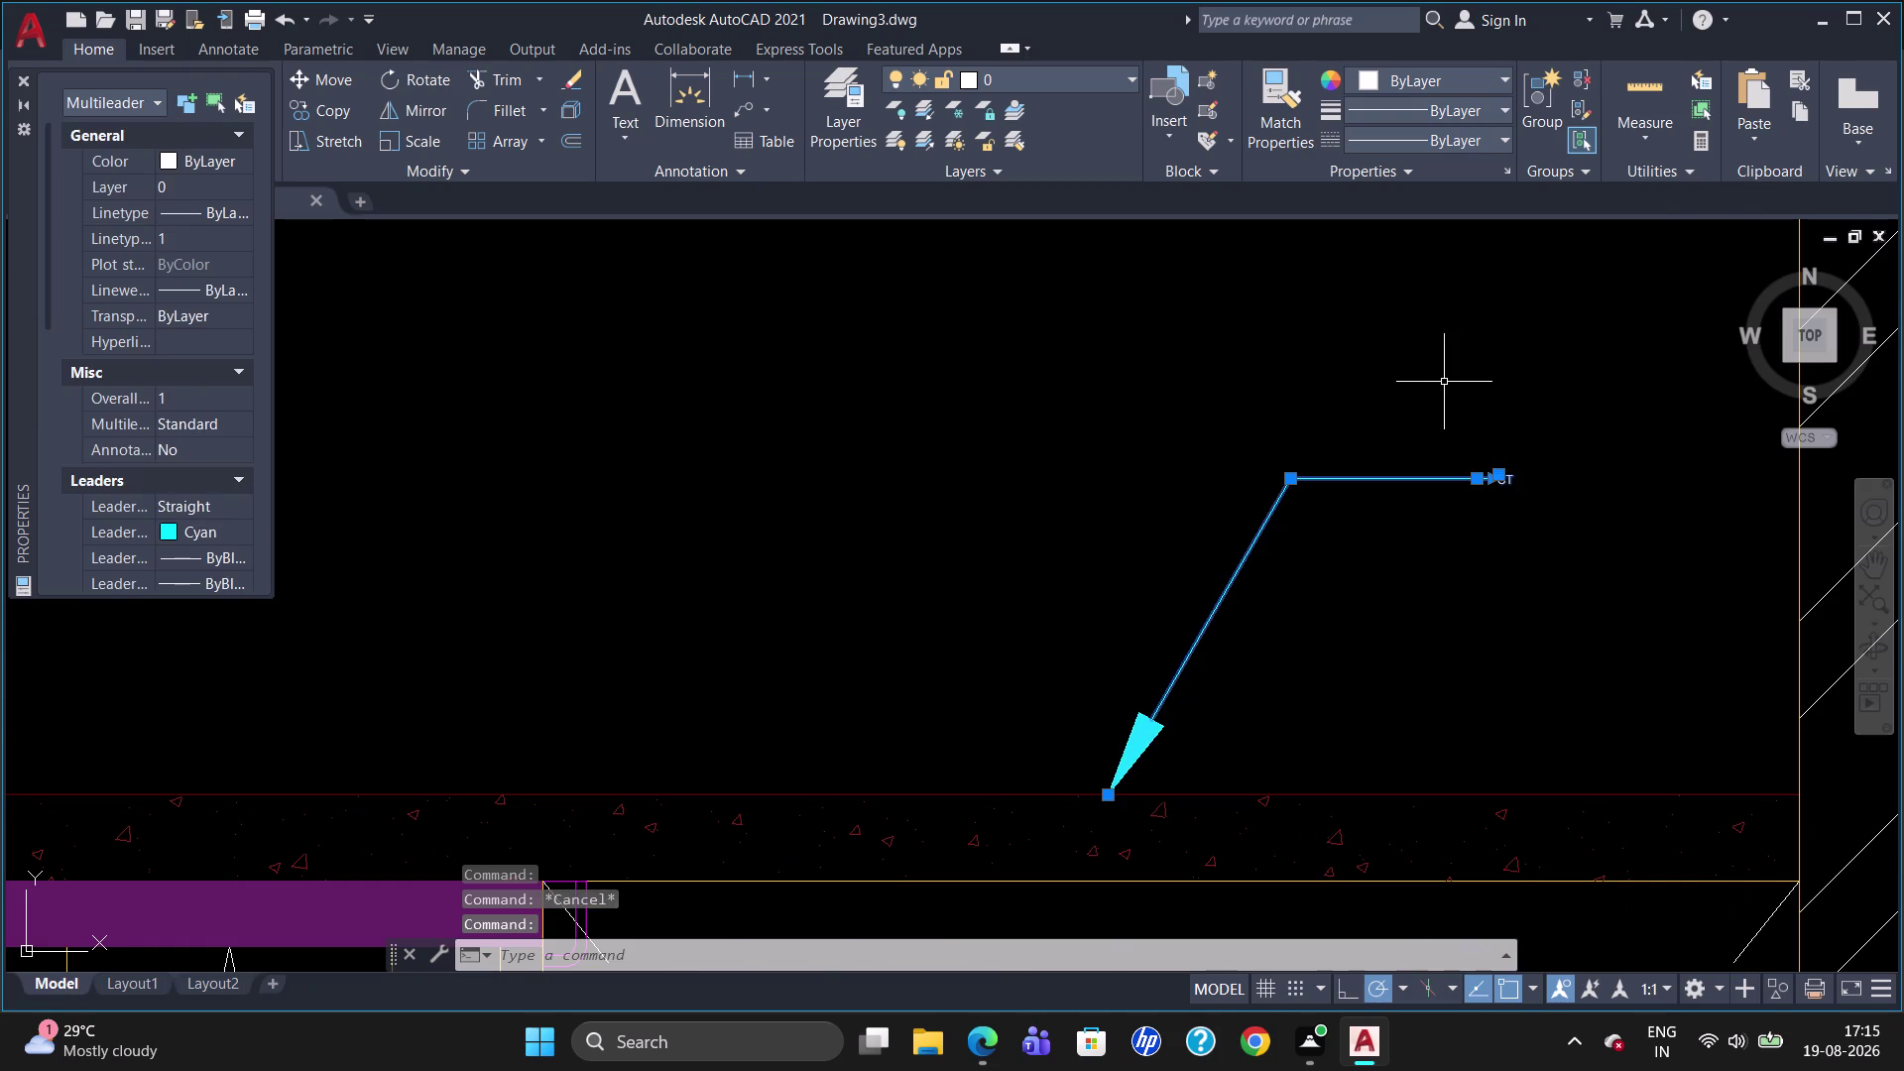
scroll(down, 3)
scroll(down, 3)
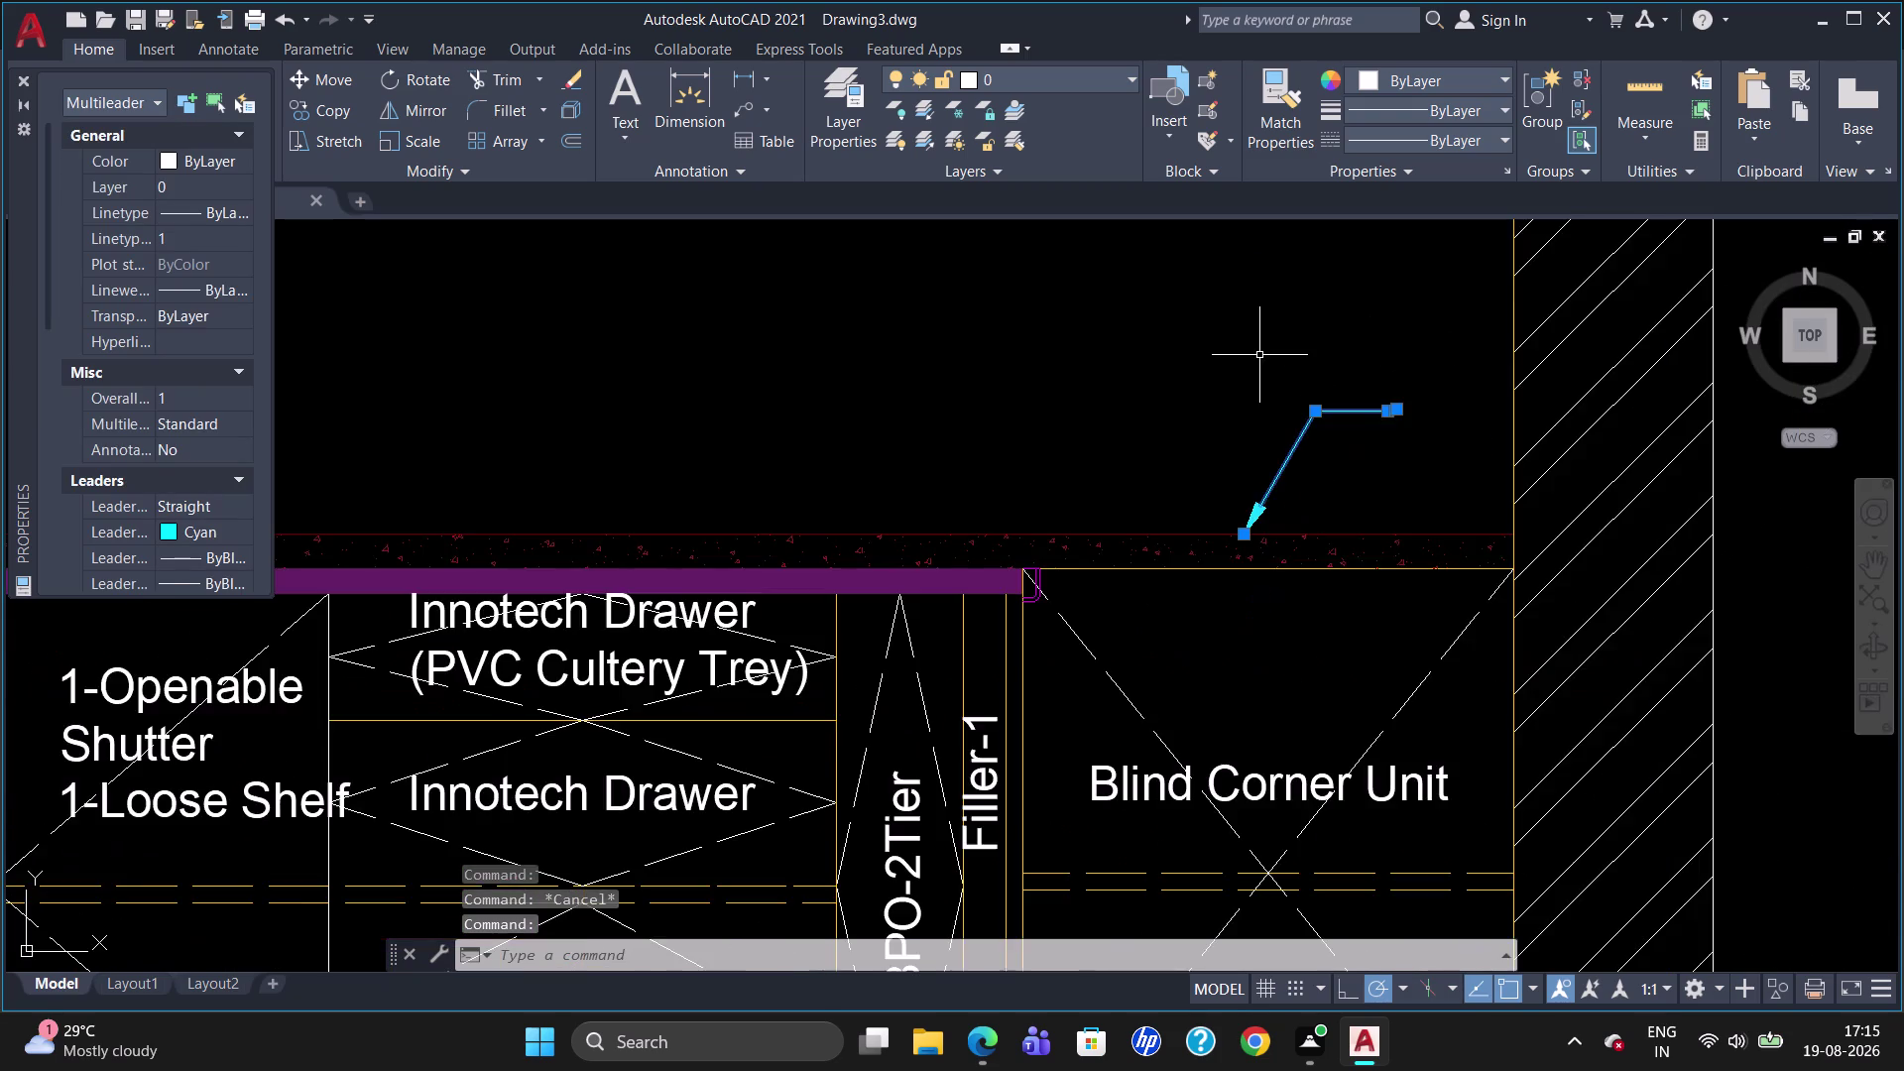
scroll(up, 3)
scroll(down, 3)
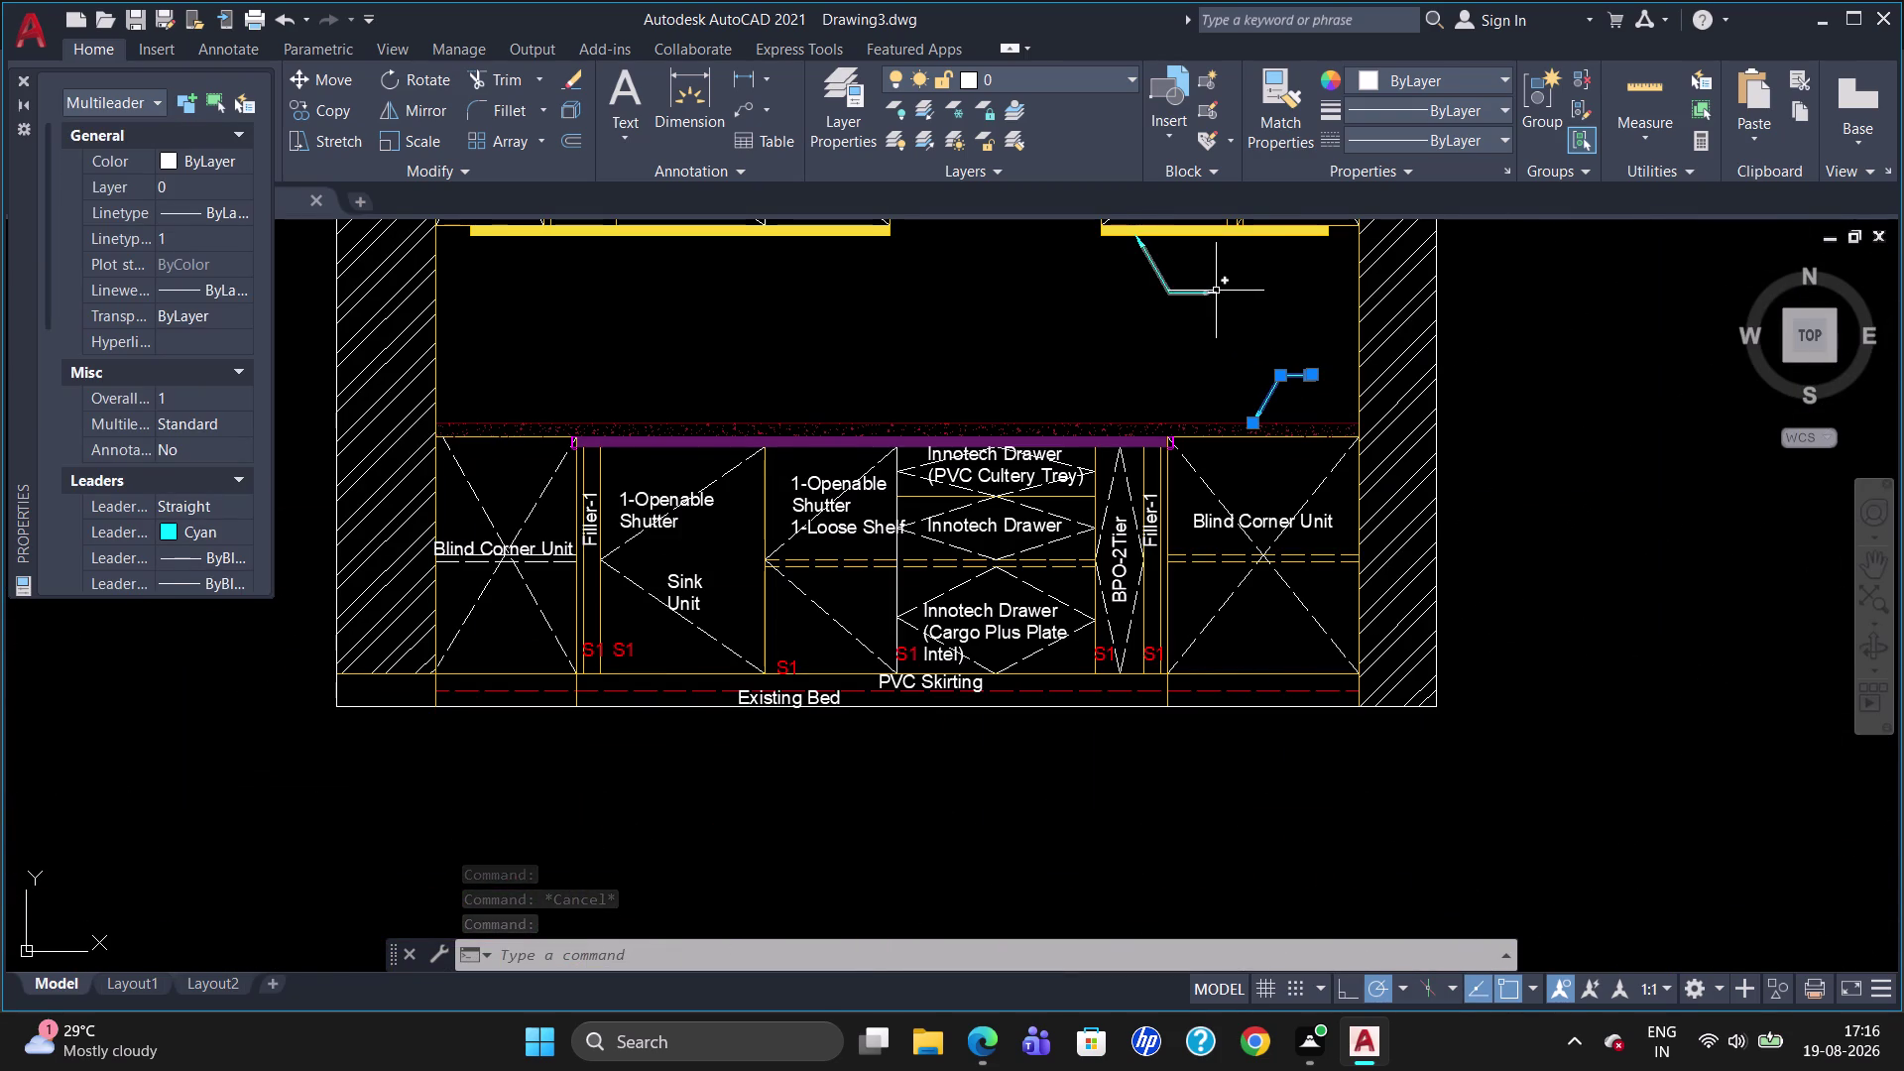
click(1215, 292)
scroll(down, 3)
scroll(down, 3)
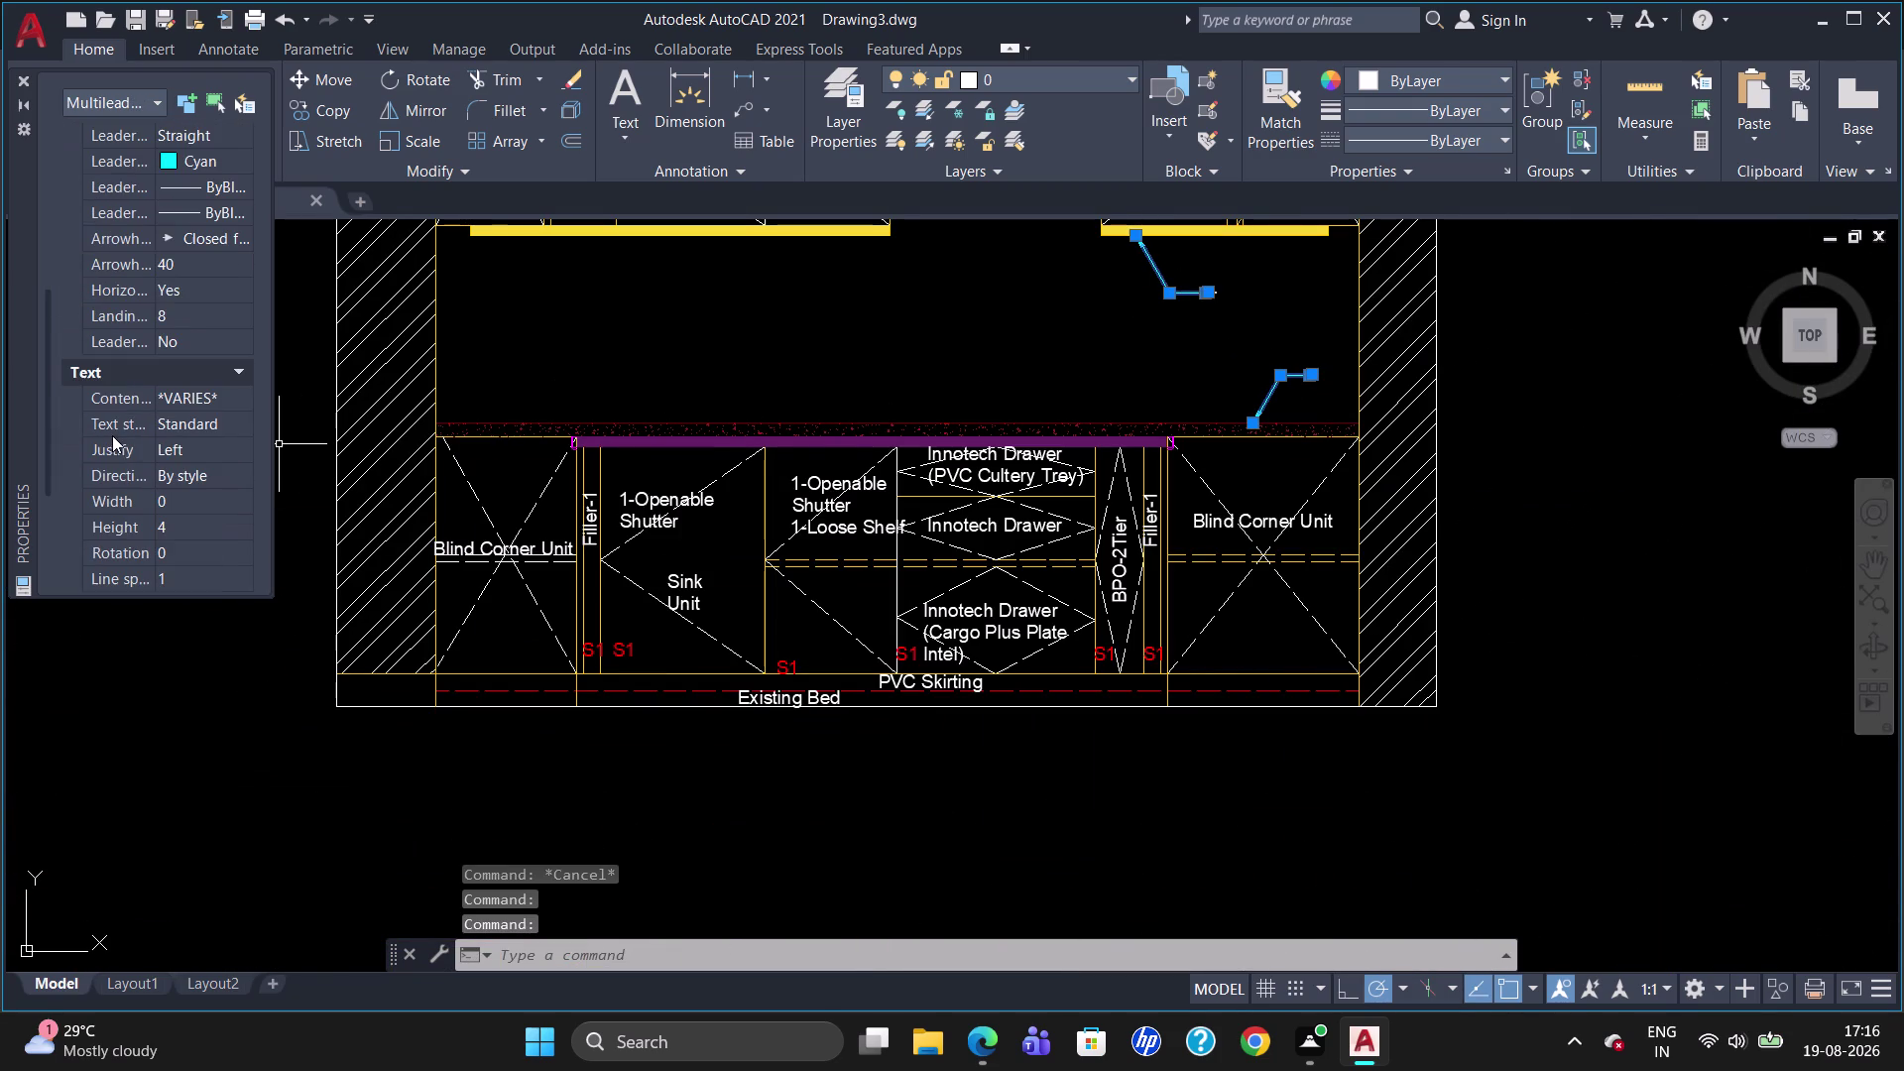
scroll(down, 3)
scroll(down, 3)
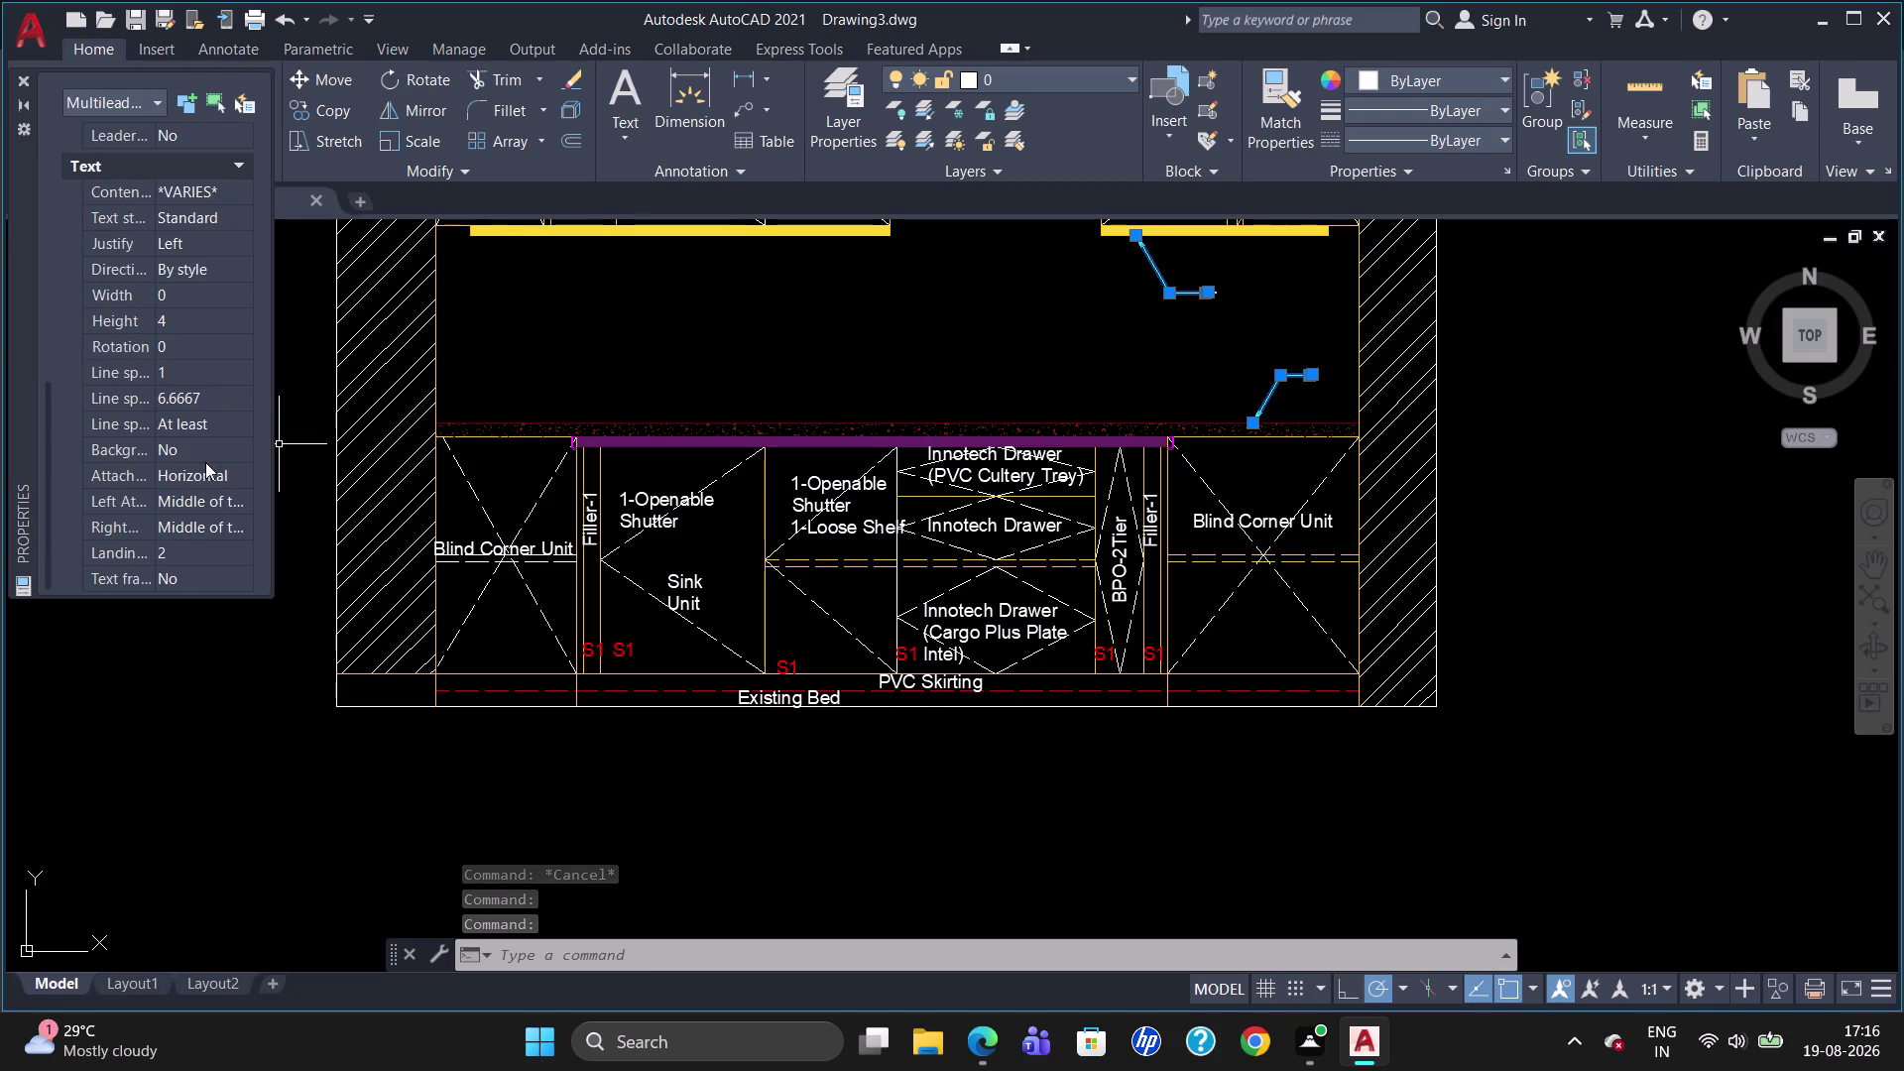
scroll(down, 3)
scroll(up, 3)
Change their Leader color from Cyan to Blue in Properties.
click(190, 403)
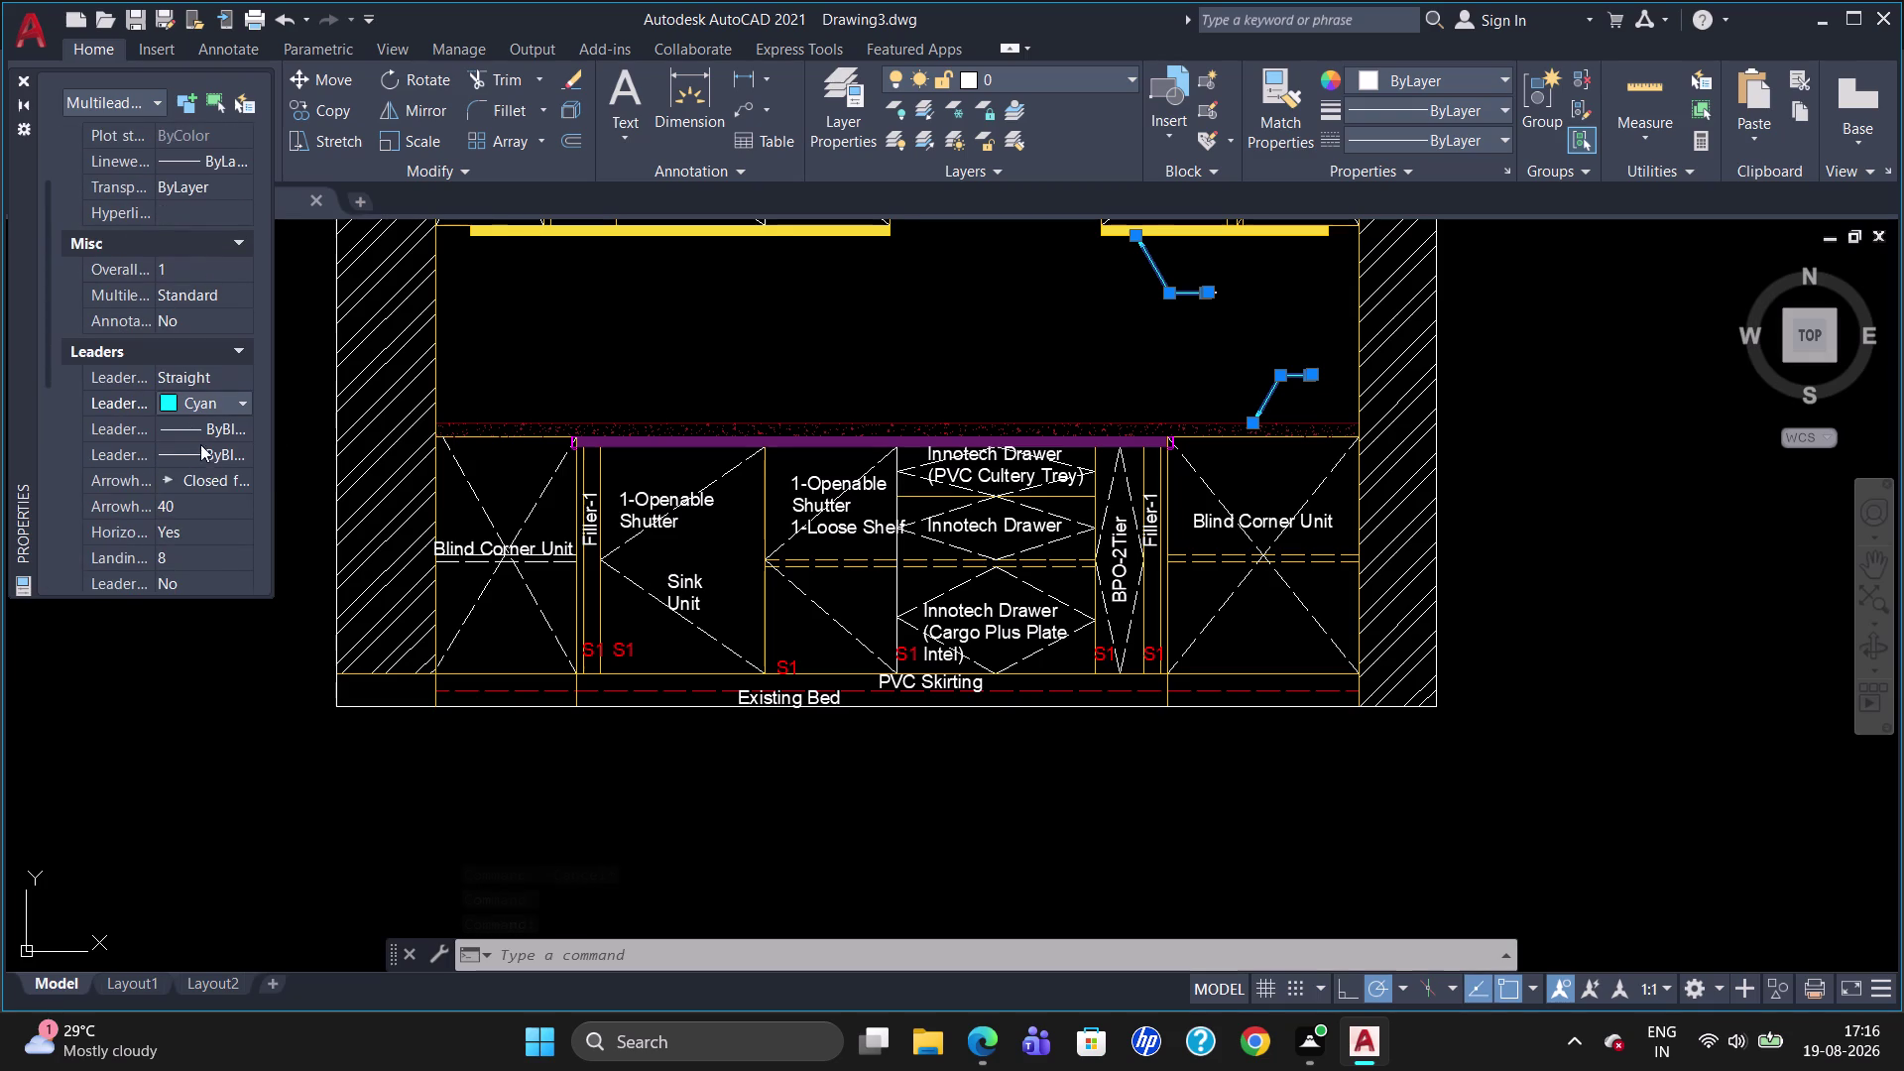
click(234, 404)
click(208, 523)
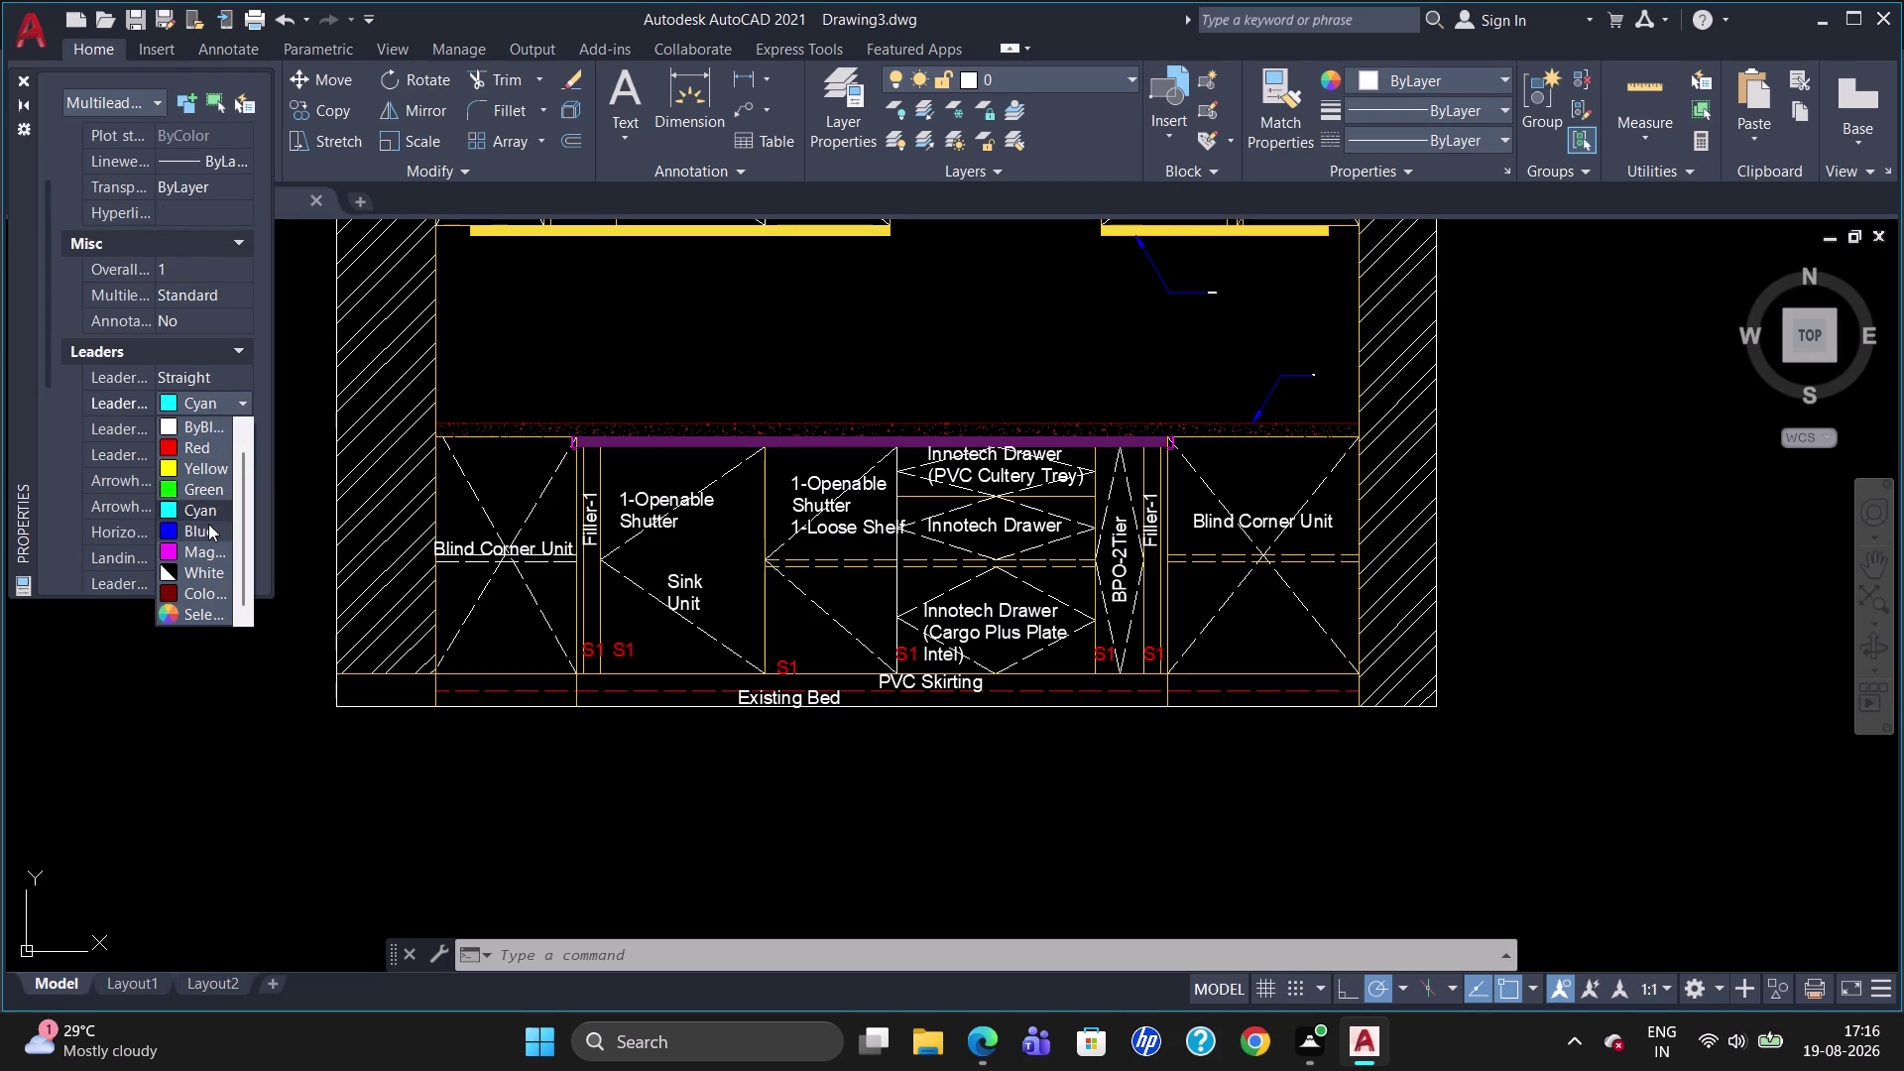
key(Escape)
key(Escape)
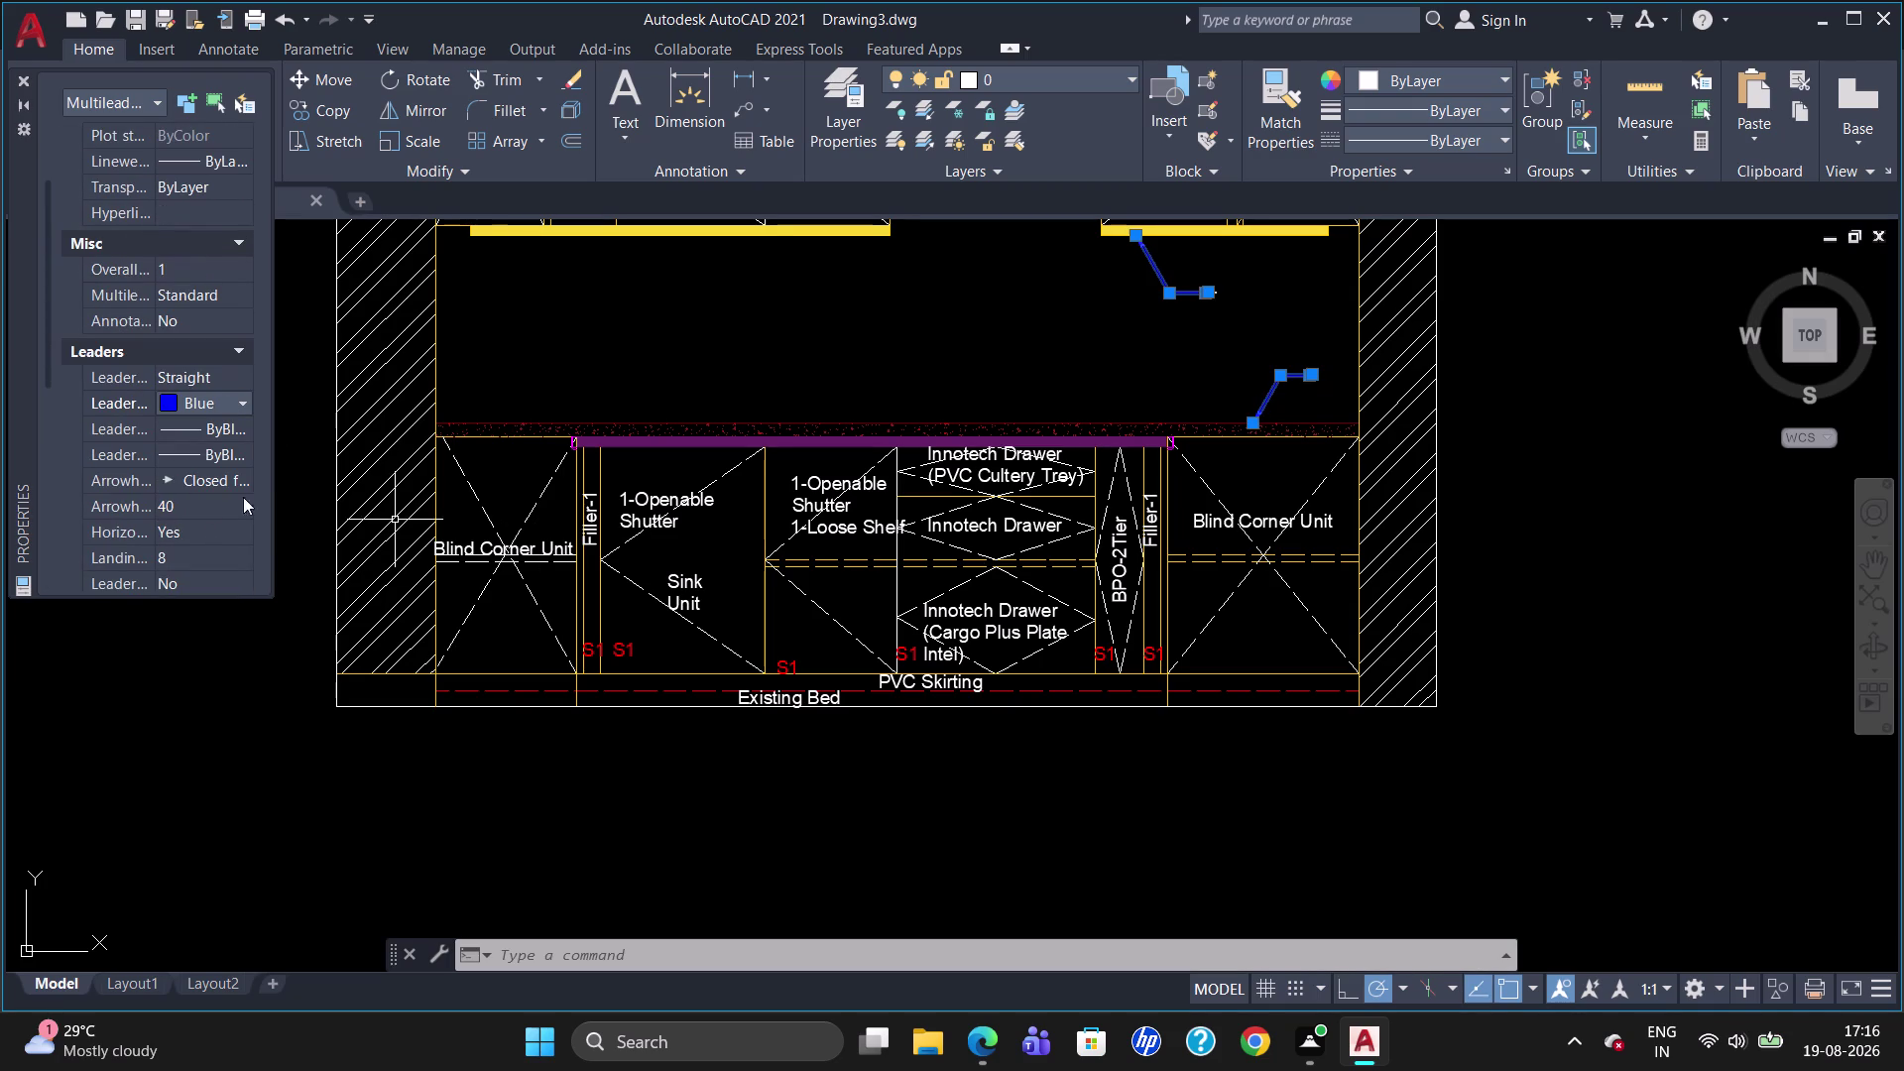
click(19, 85)
Edit the upper leader's 'Profile Unit' text, setting height 40 and colour Red.
key(Escape)
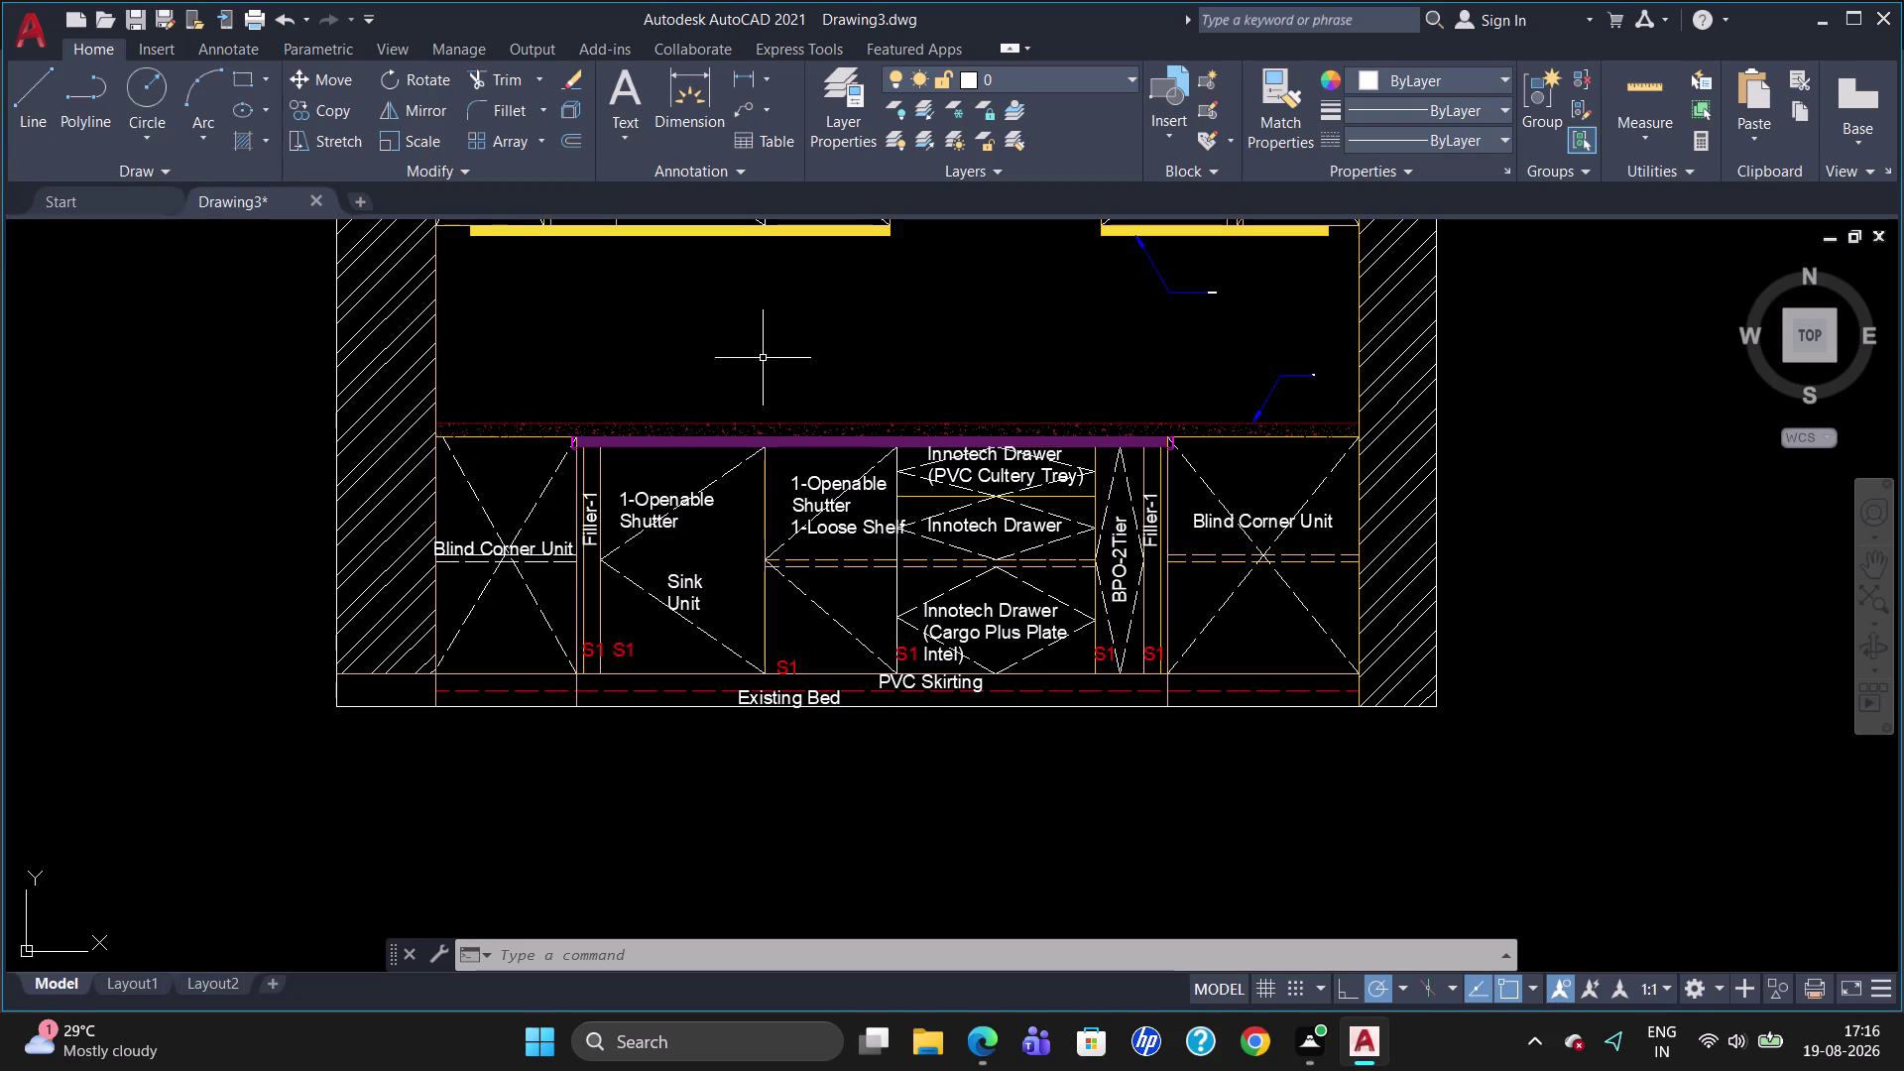
scroll(up, 3)
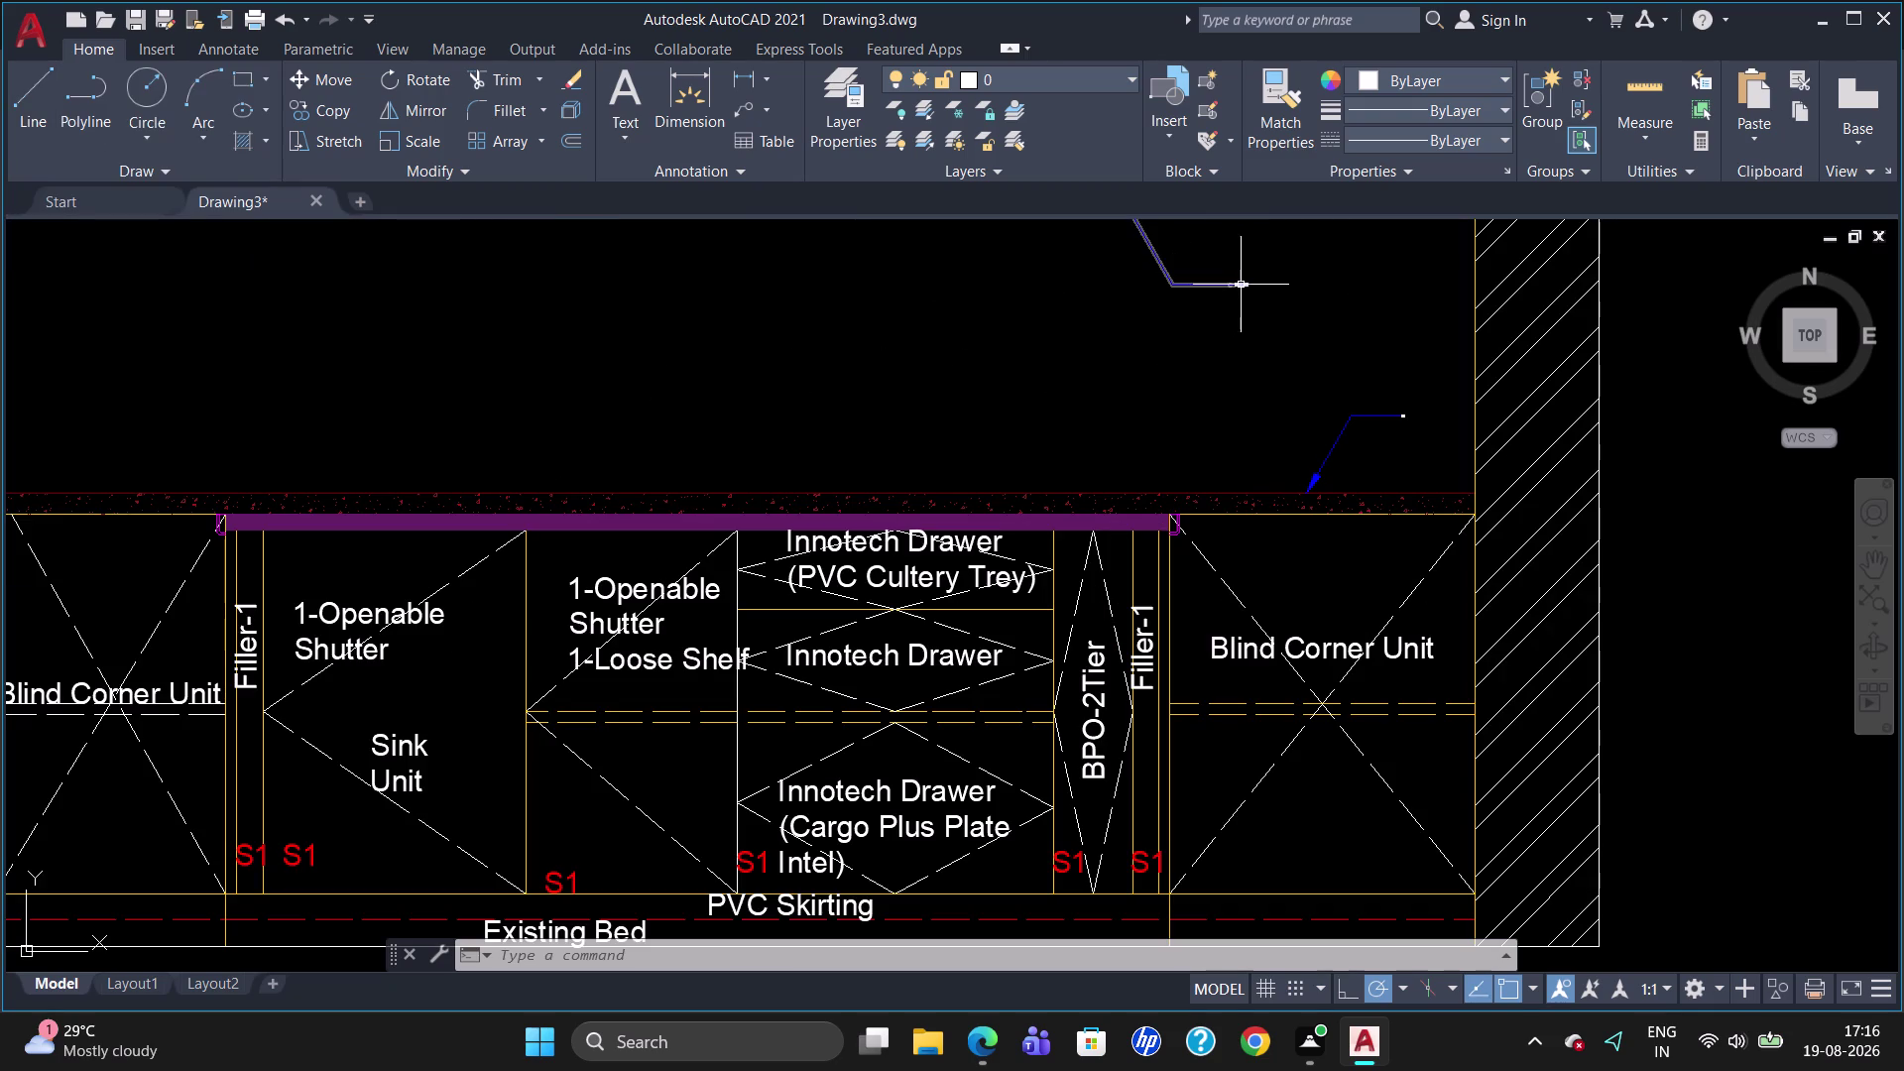
double_click(1240, 286)
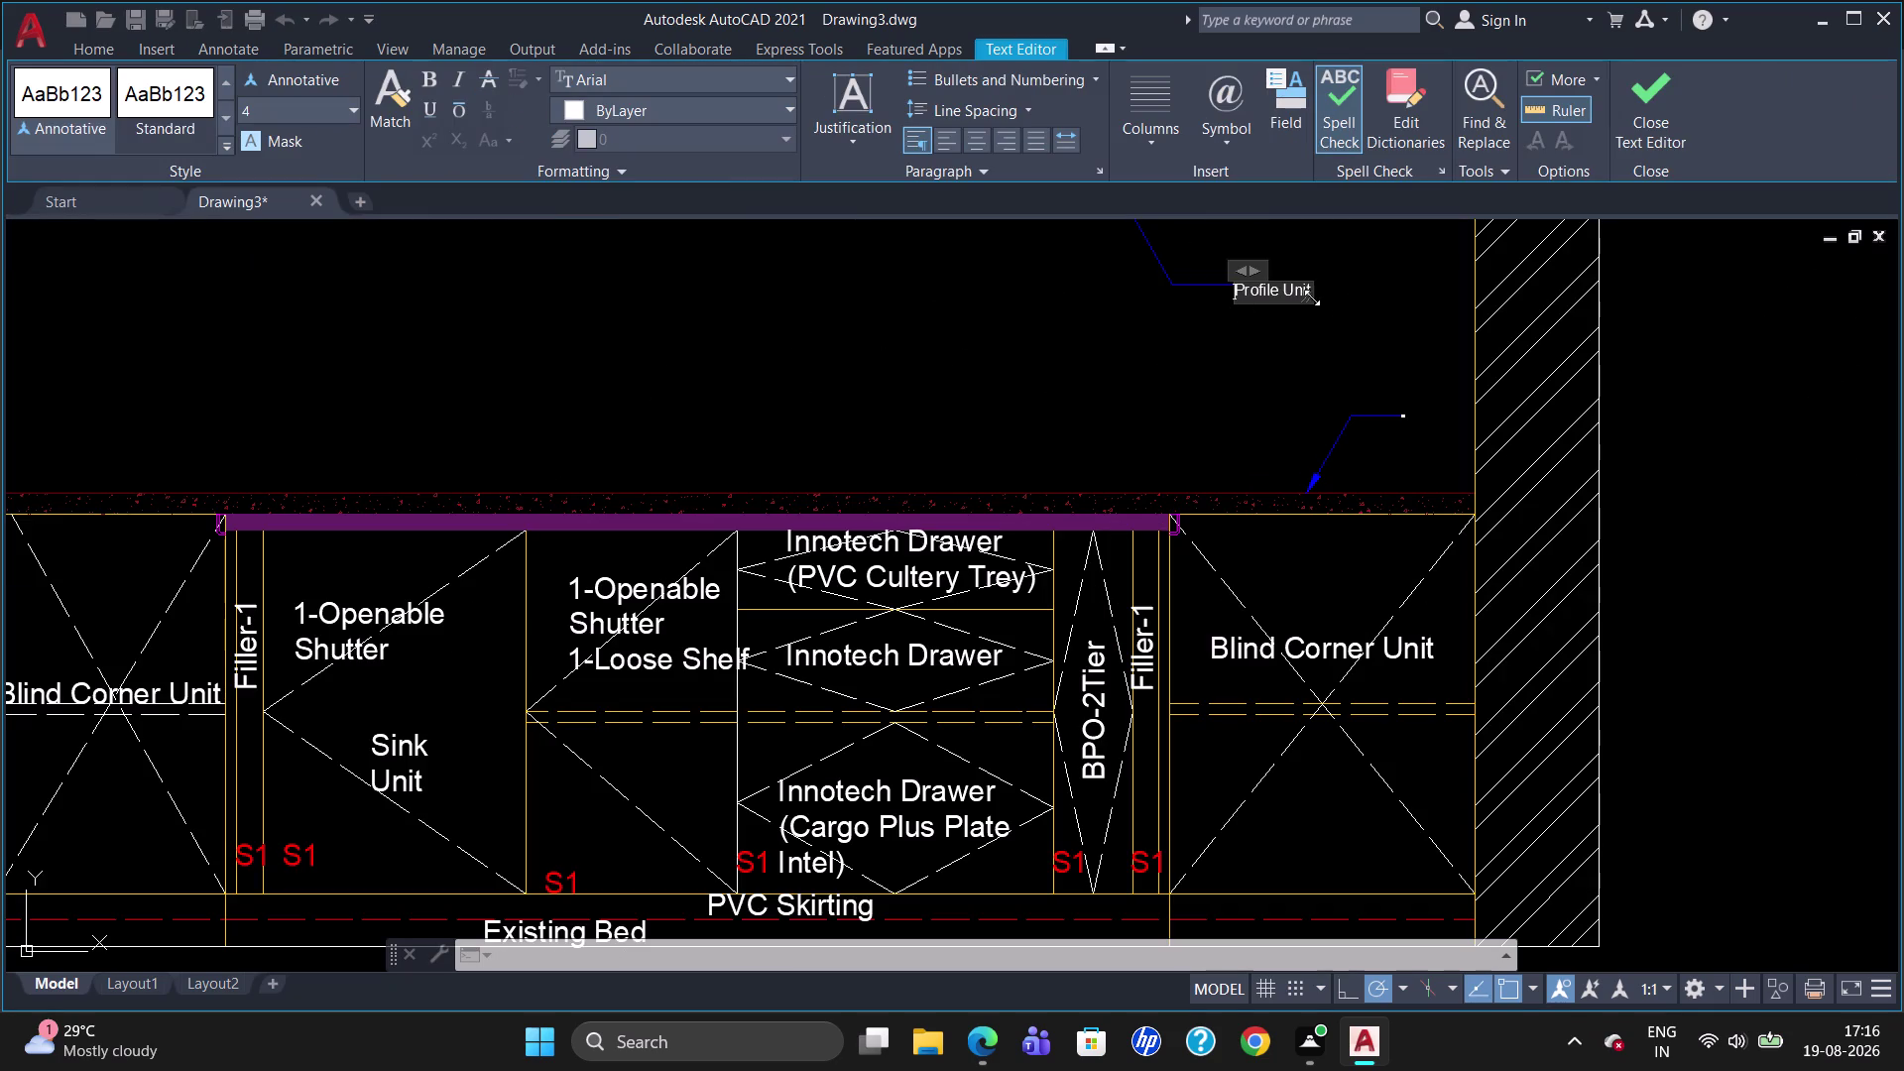
drag(1308, 287, 1308, 285)
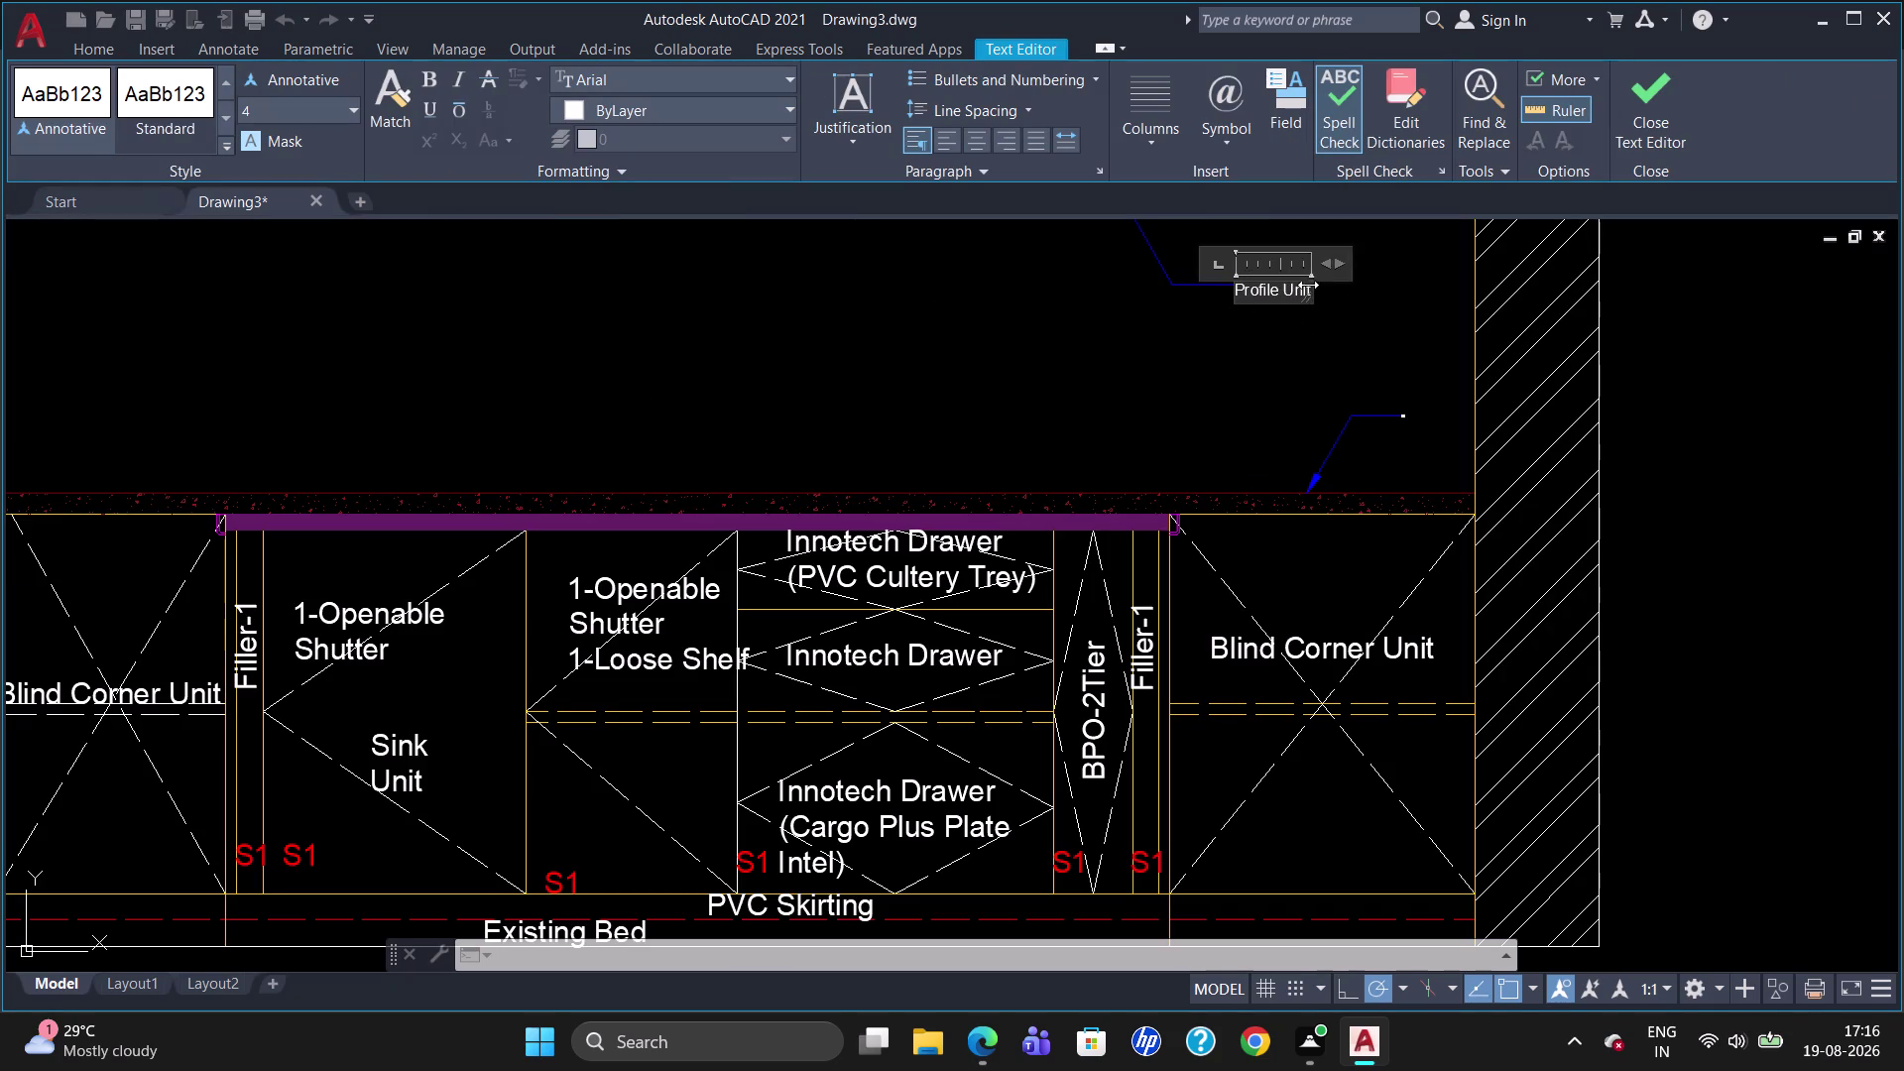
drag(1309, 284, 1263, 298)
drag(1281, 260, 1317, 253)
click(1310, 259)
drag(1324, 257, 1386, 242)
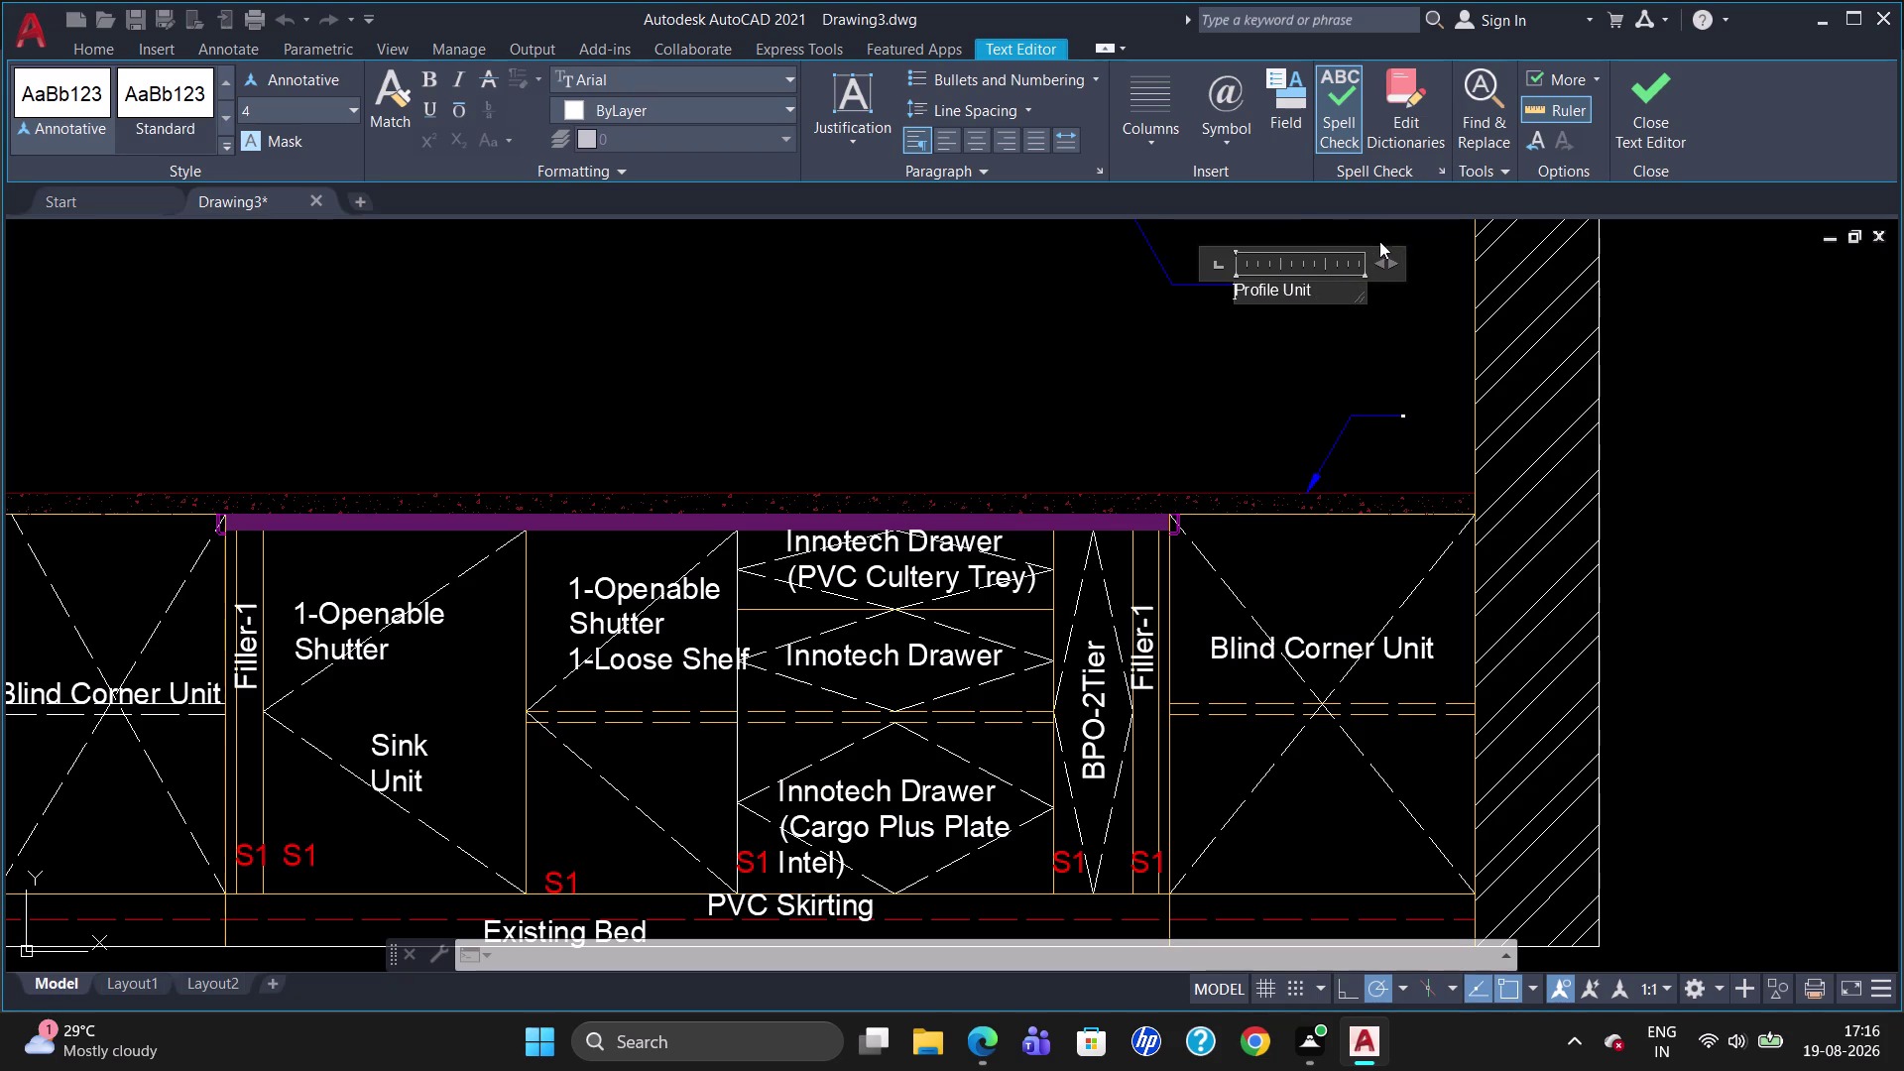
click(1336, 286)
drag(1336, 288, 1228, 302)
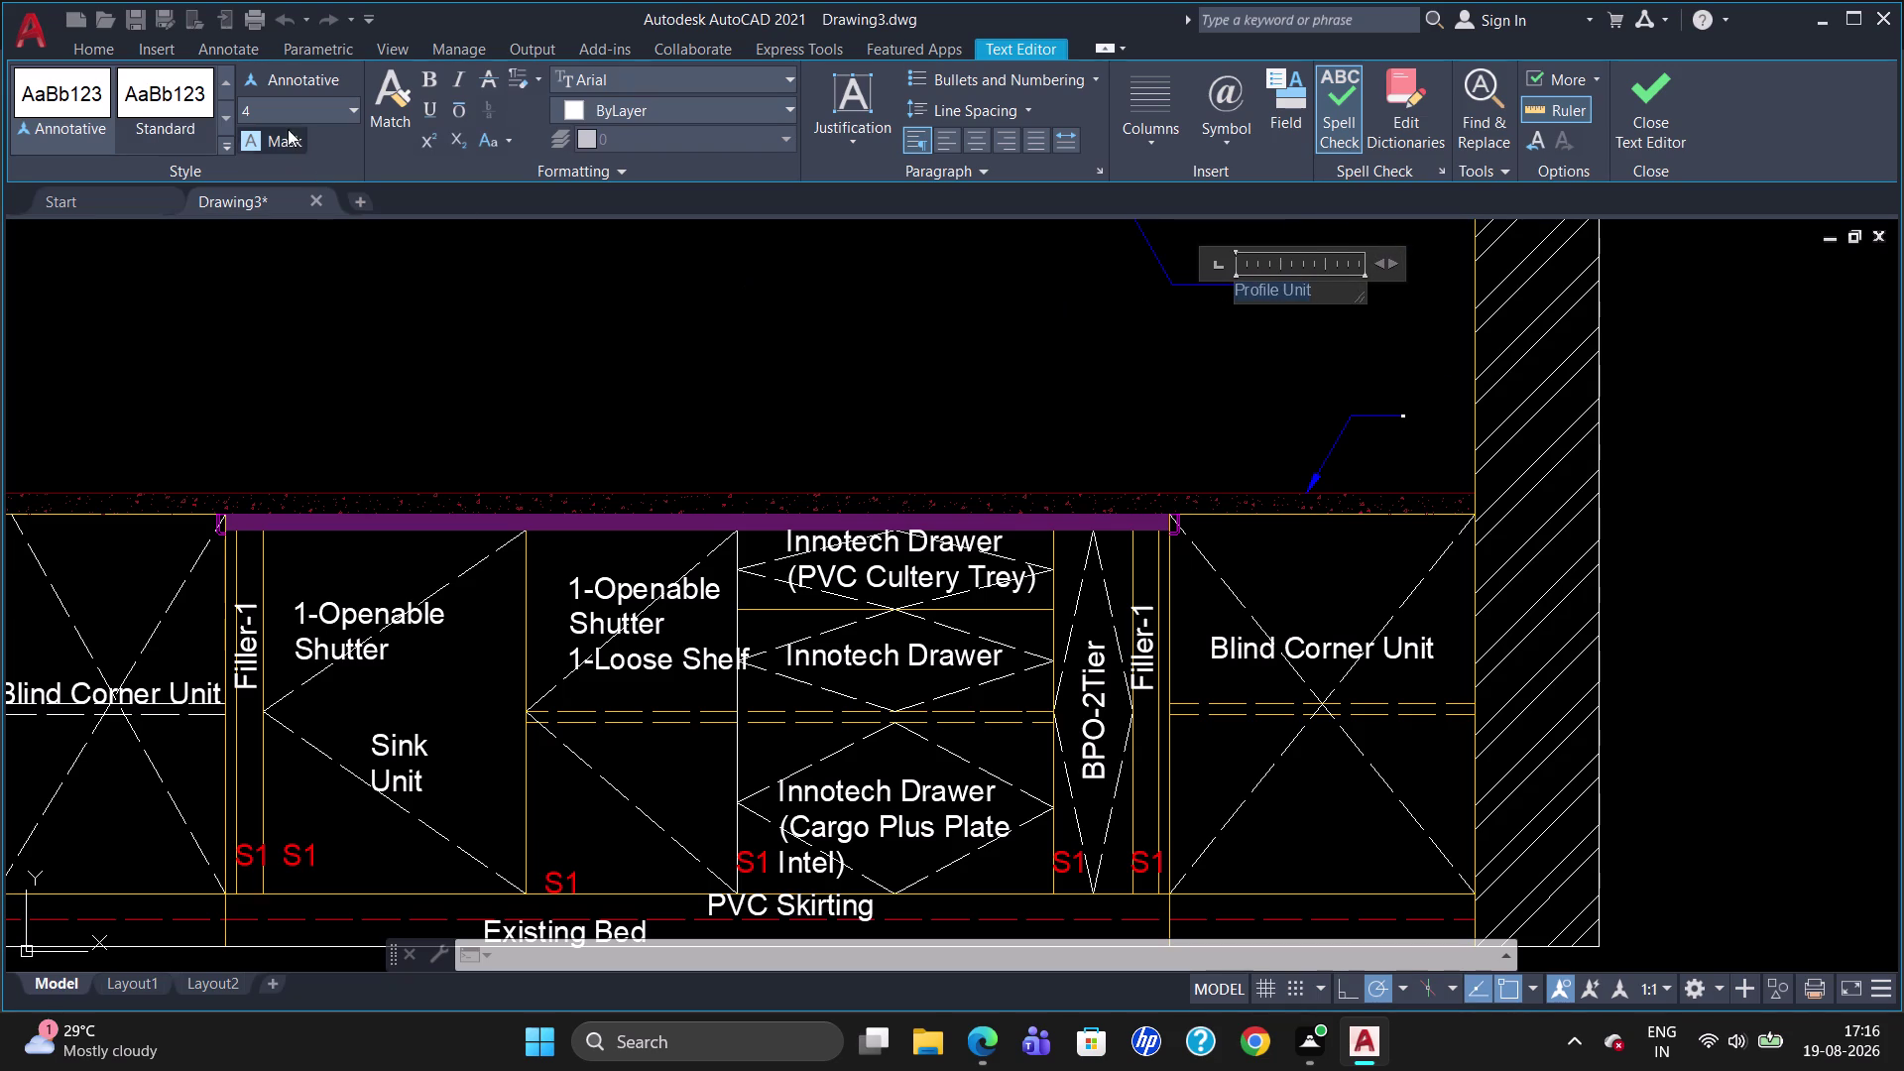
click(287, 110)
key(BackSpace)
key(4)
key(0)
click(683, 107)
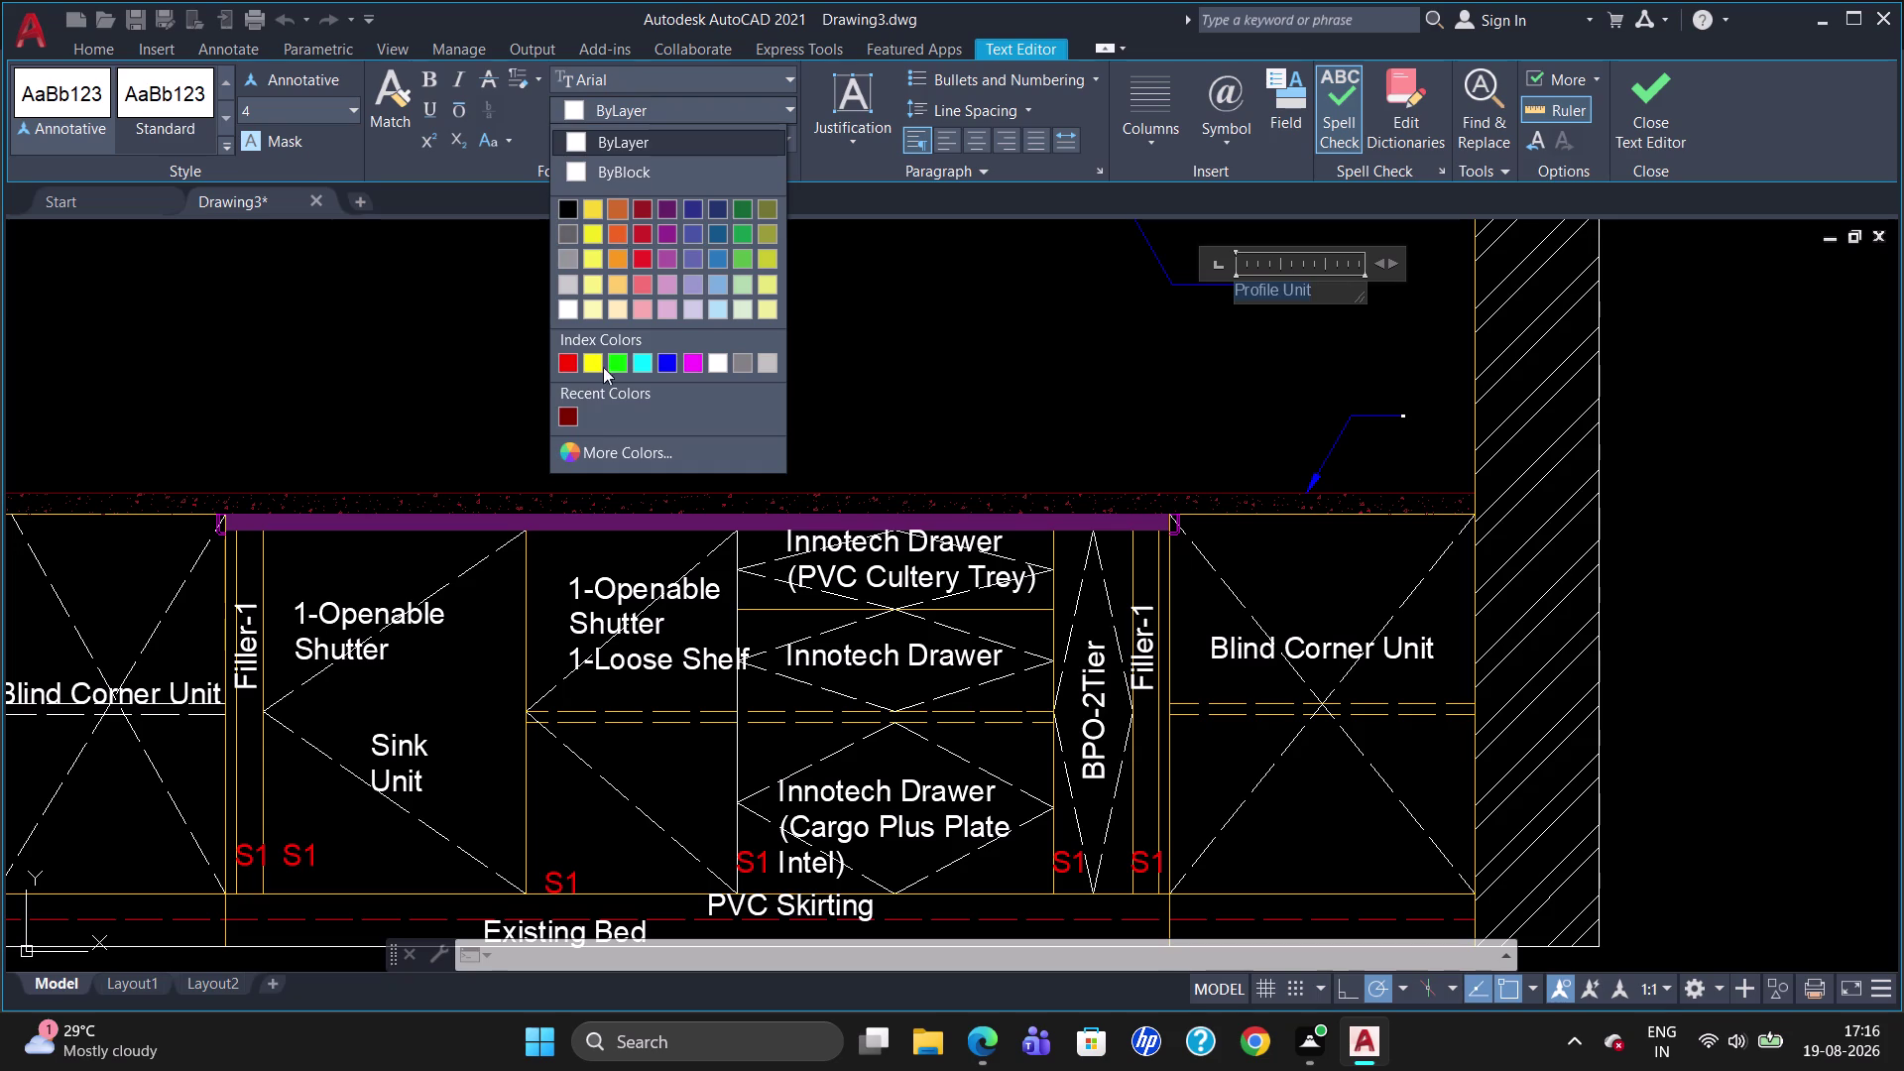
click(563, 363)
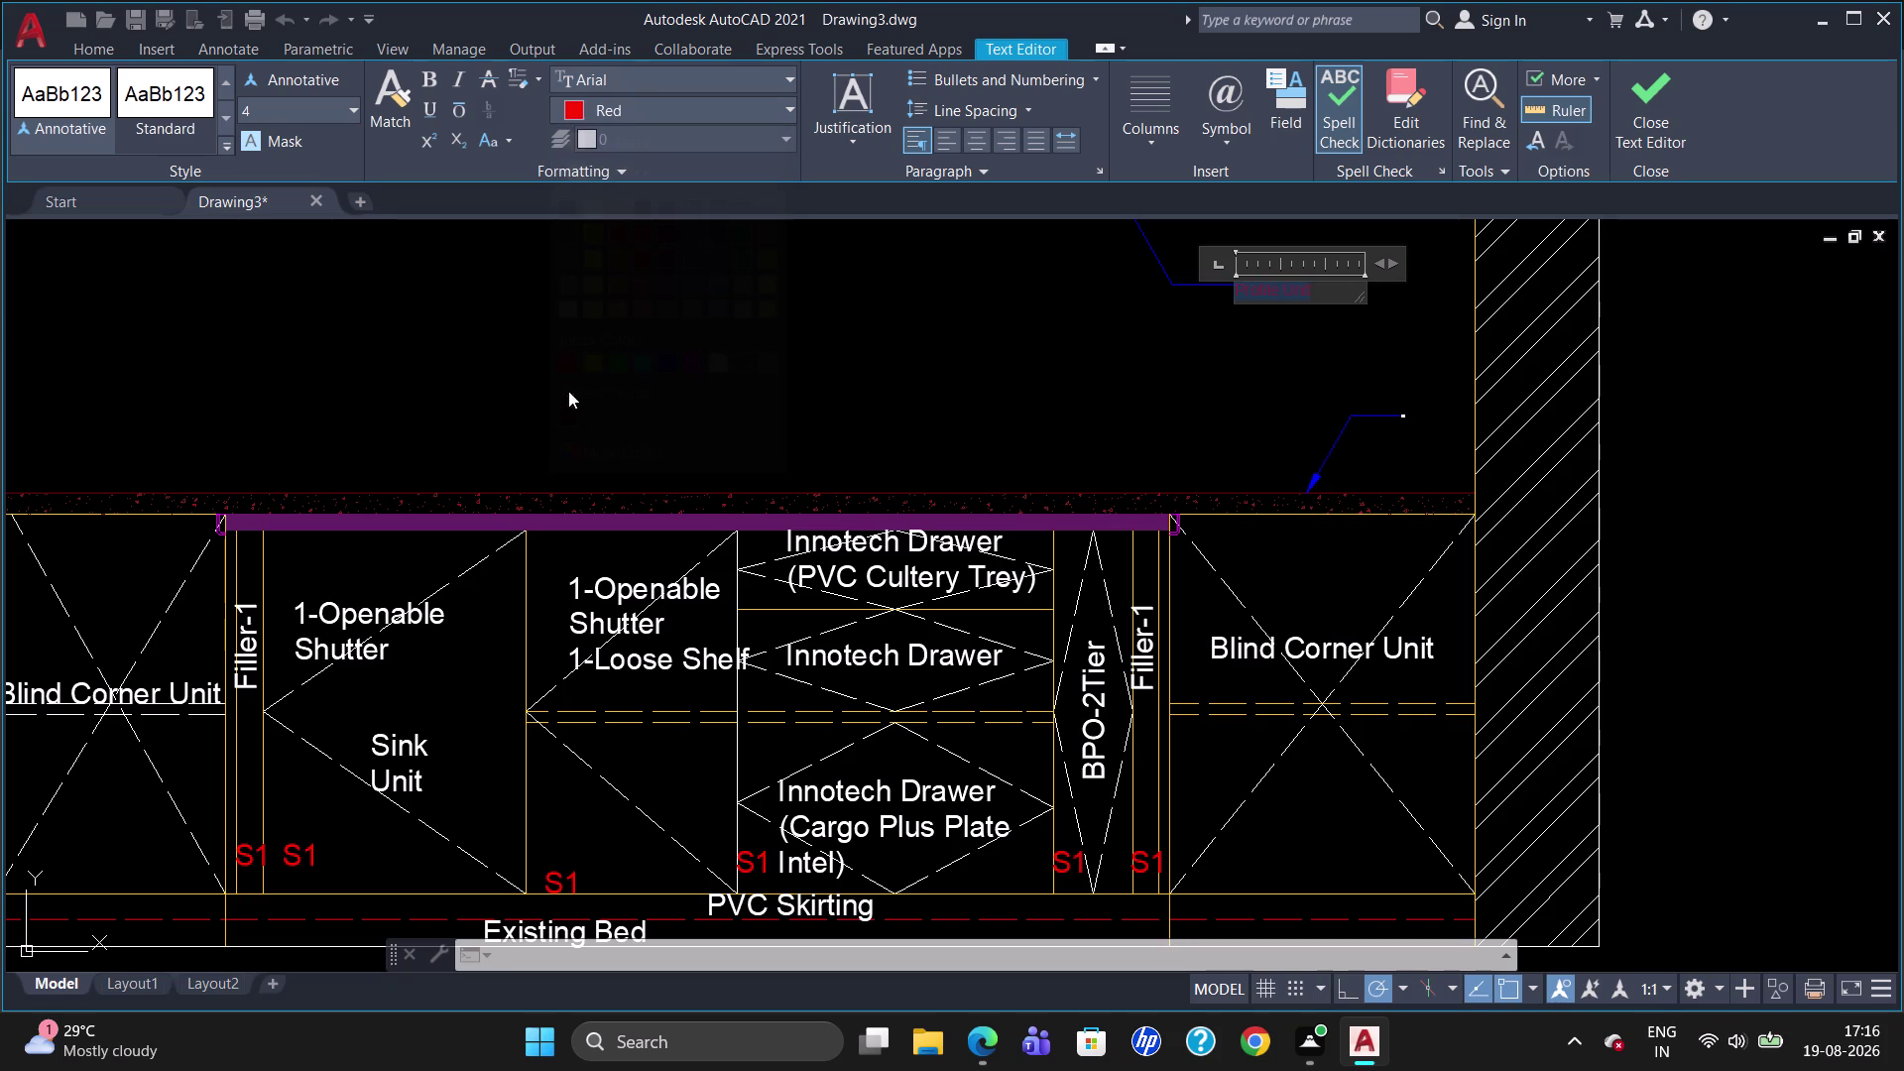
click(772, 463)
key(Escape)
Reapply text height 40 to the 'Profile Unit' label and widen its text box.
scroll(up, 3)
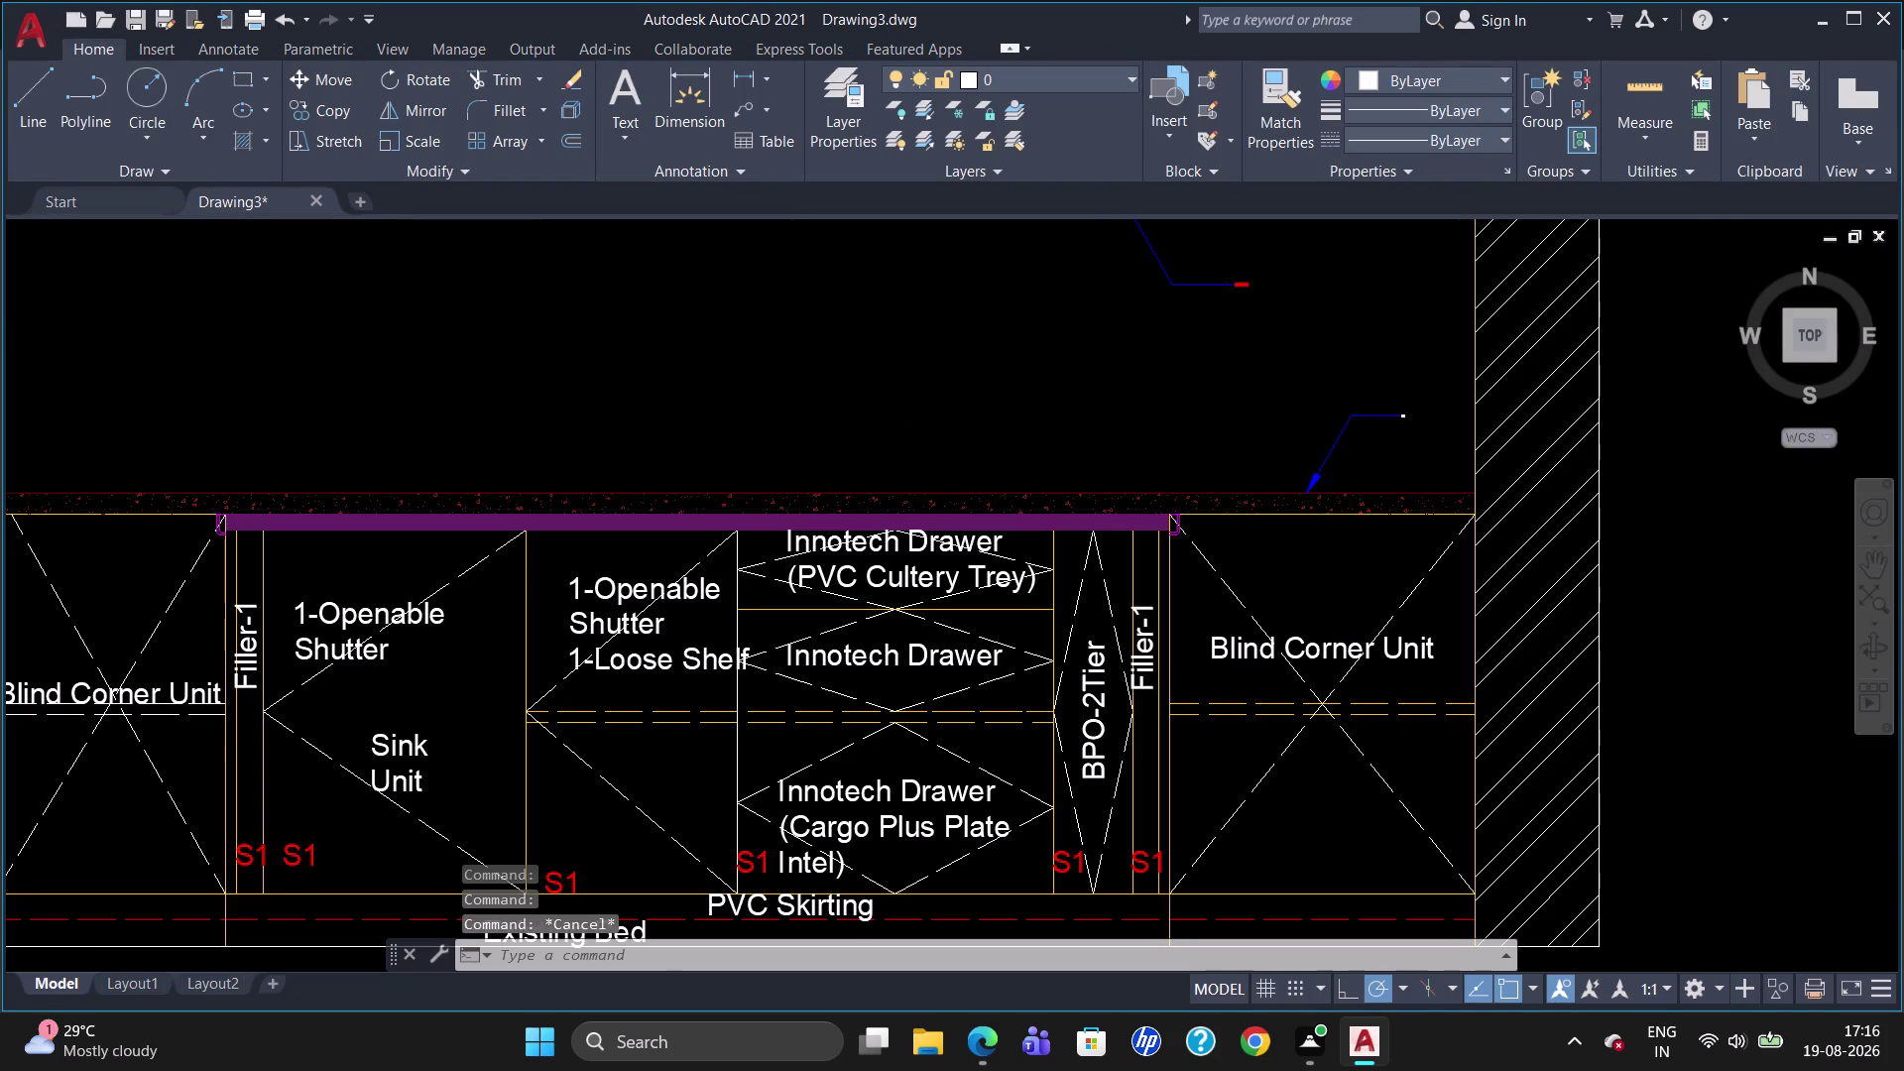
scroll(up, 3)
double_click(1260, 260)
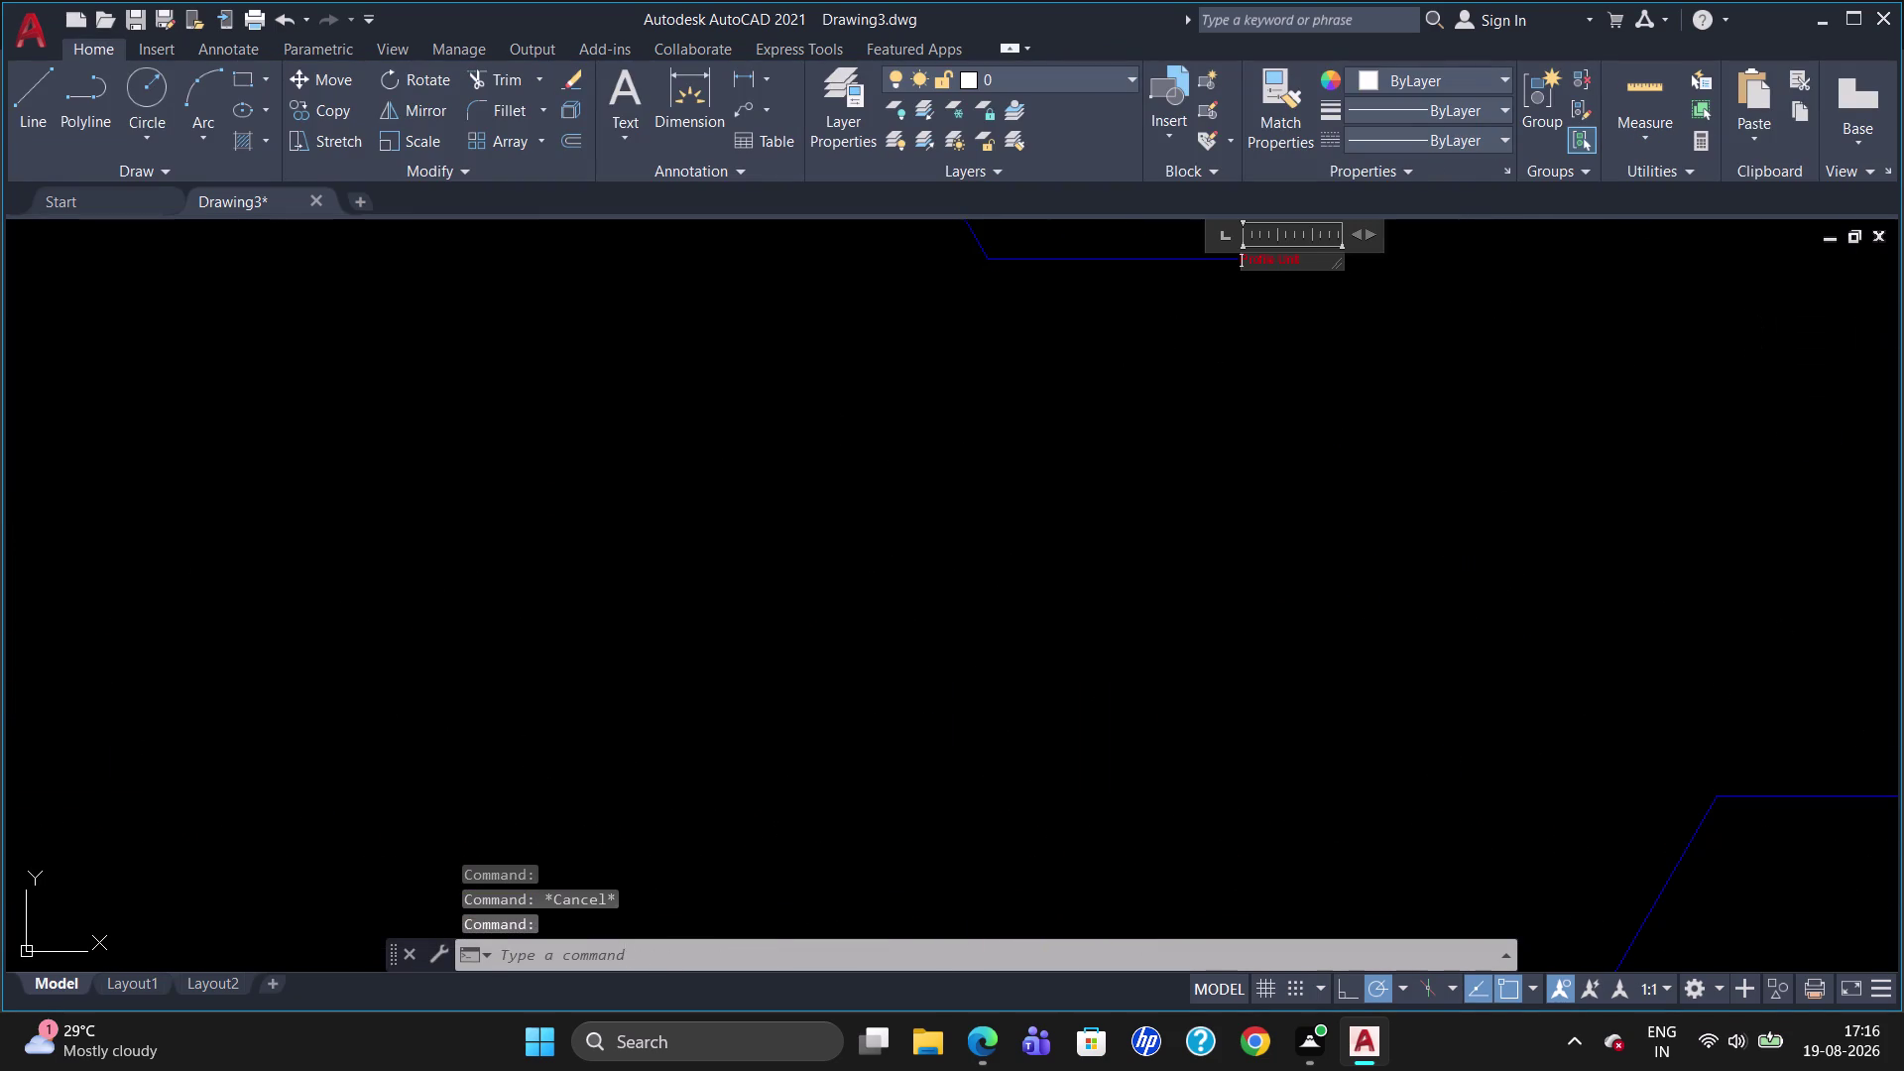
drag(1312, 263, 1226, 263)
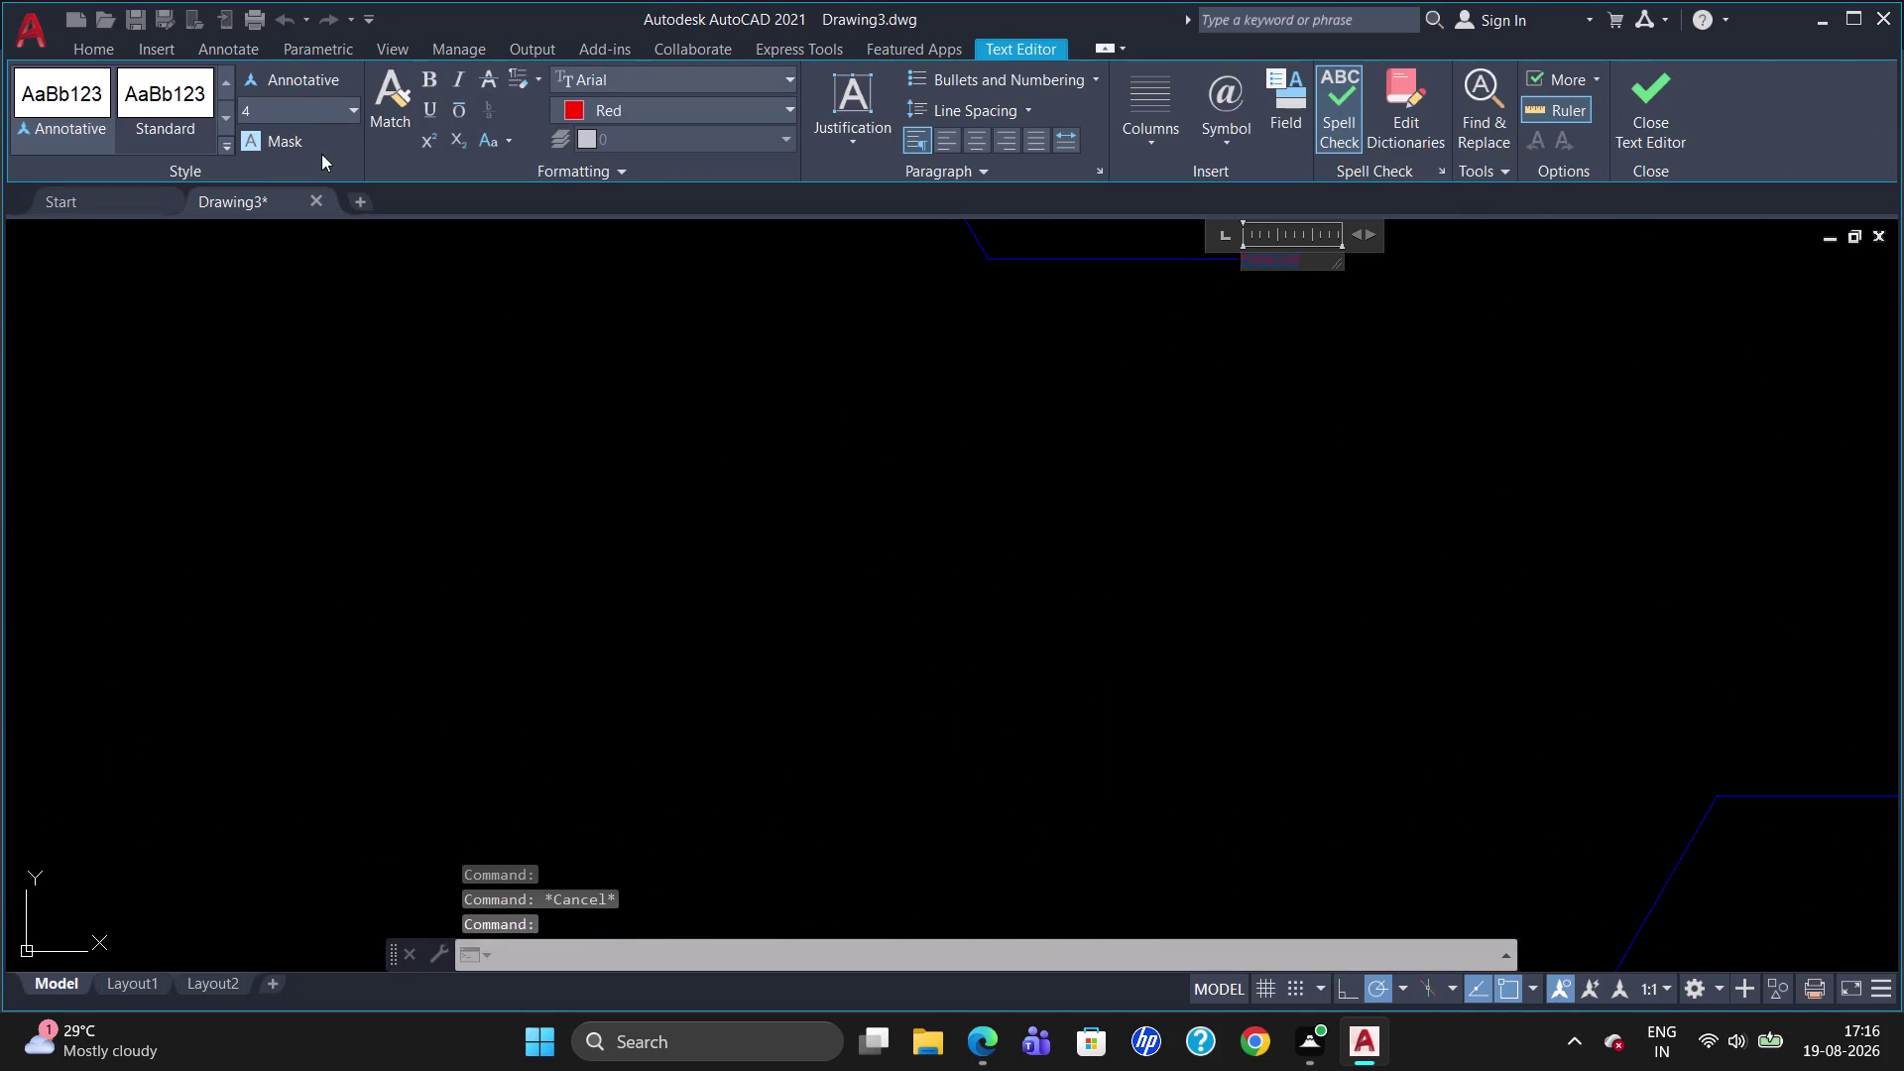
click(307, 113)
key(BackSpace)
key(4)
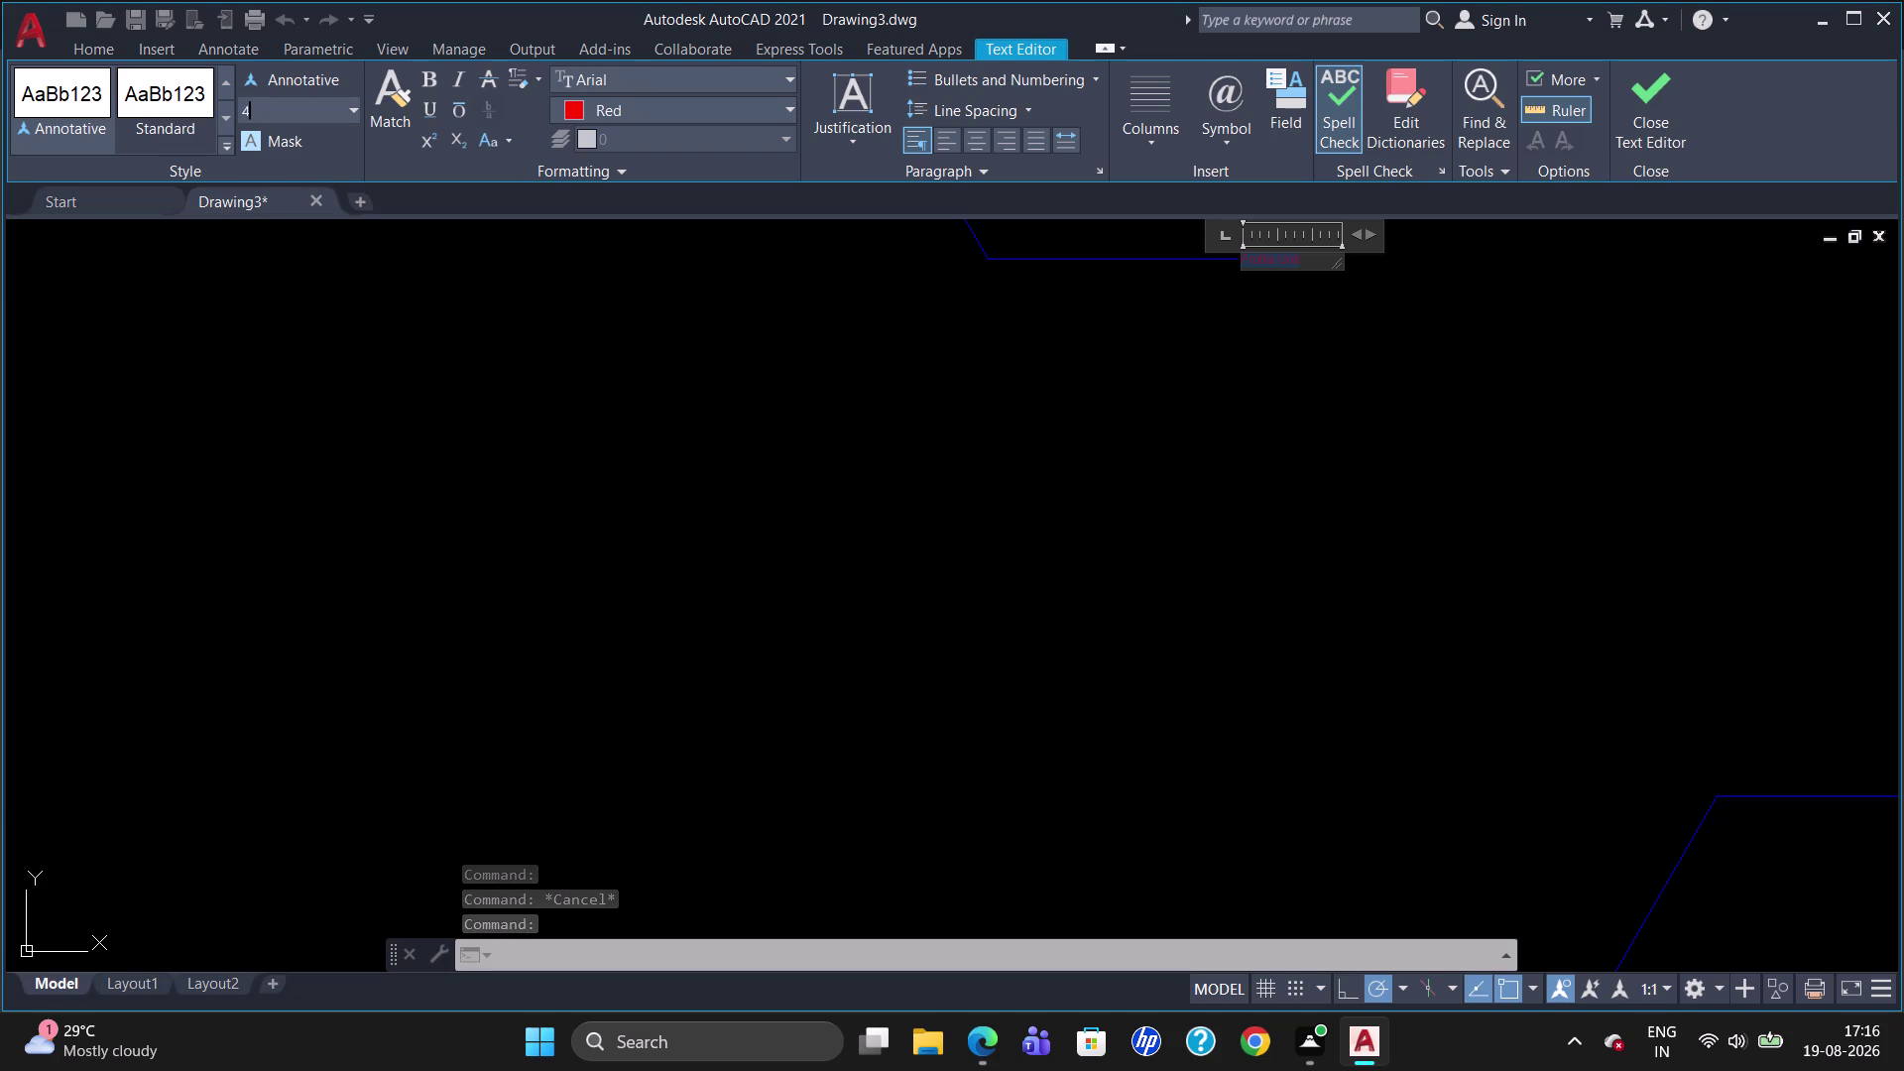
key(0)
key(Return)
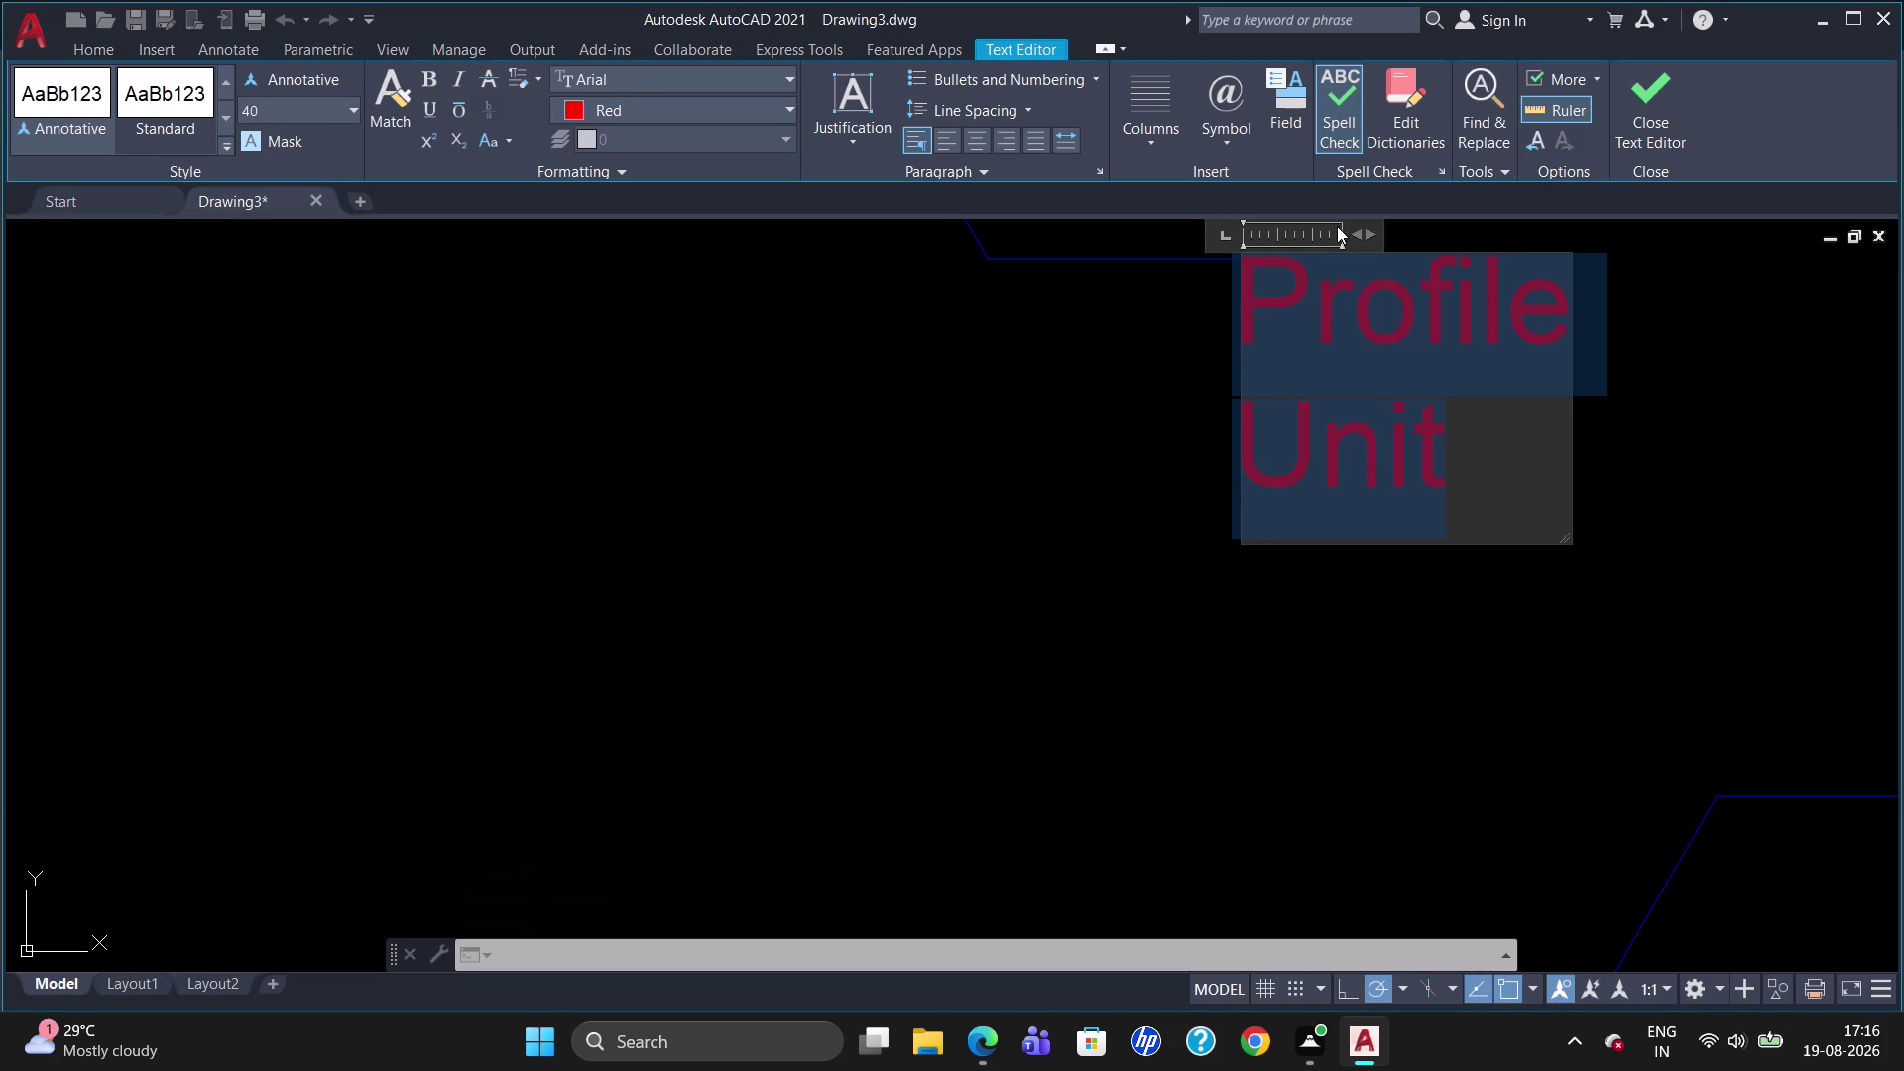
drag(1357, 237, 1468, 229)
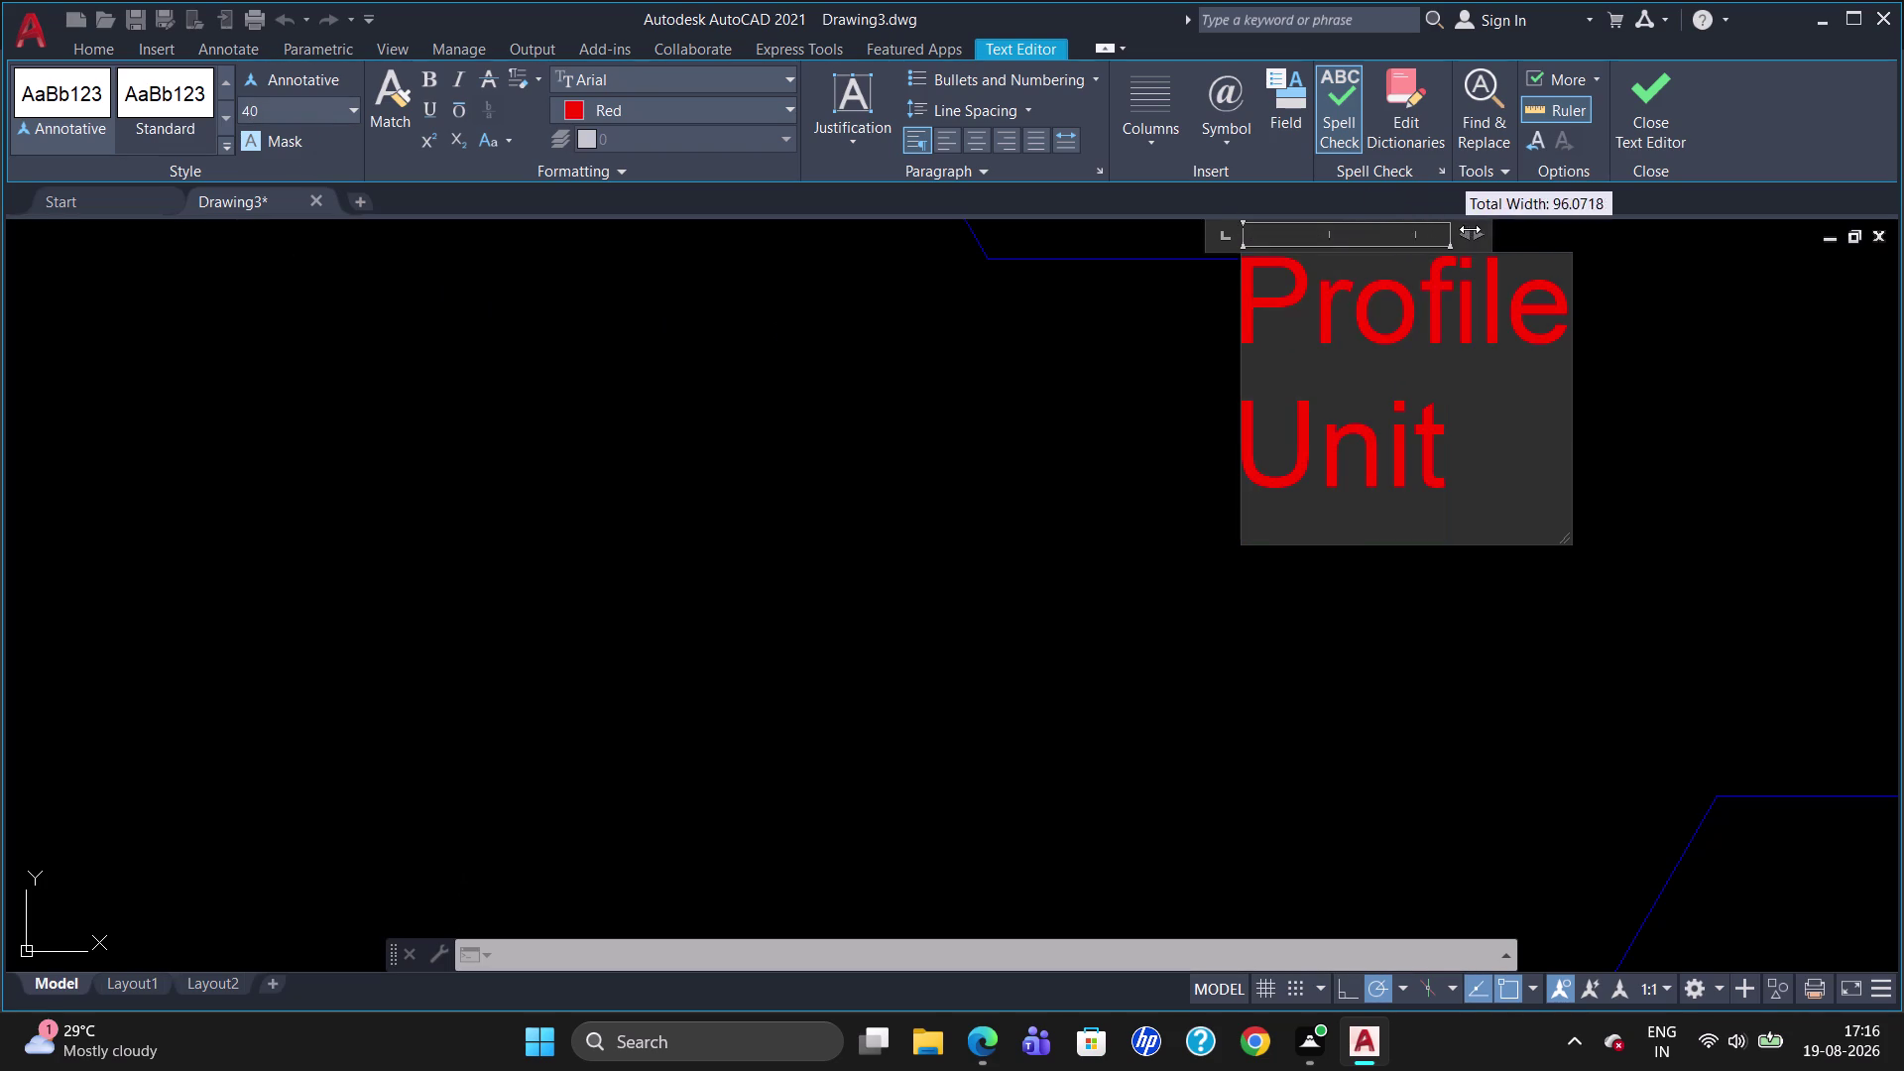
drag(1468, 229, 1510, 229)
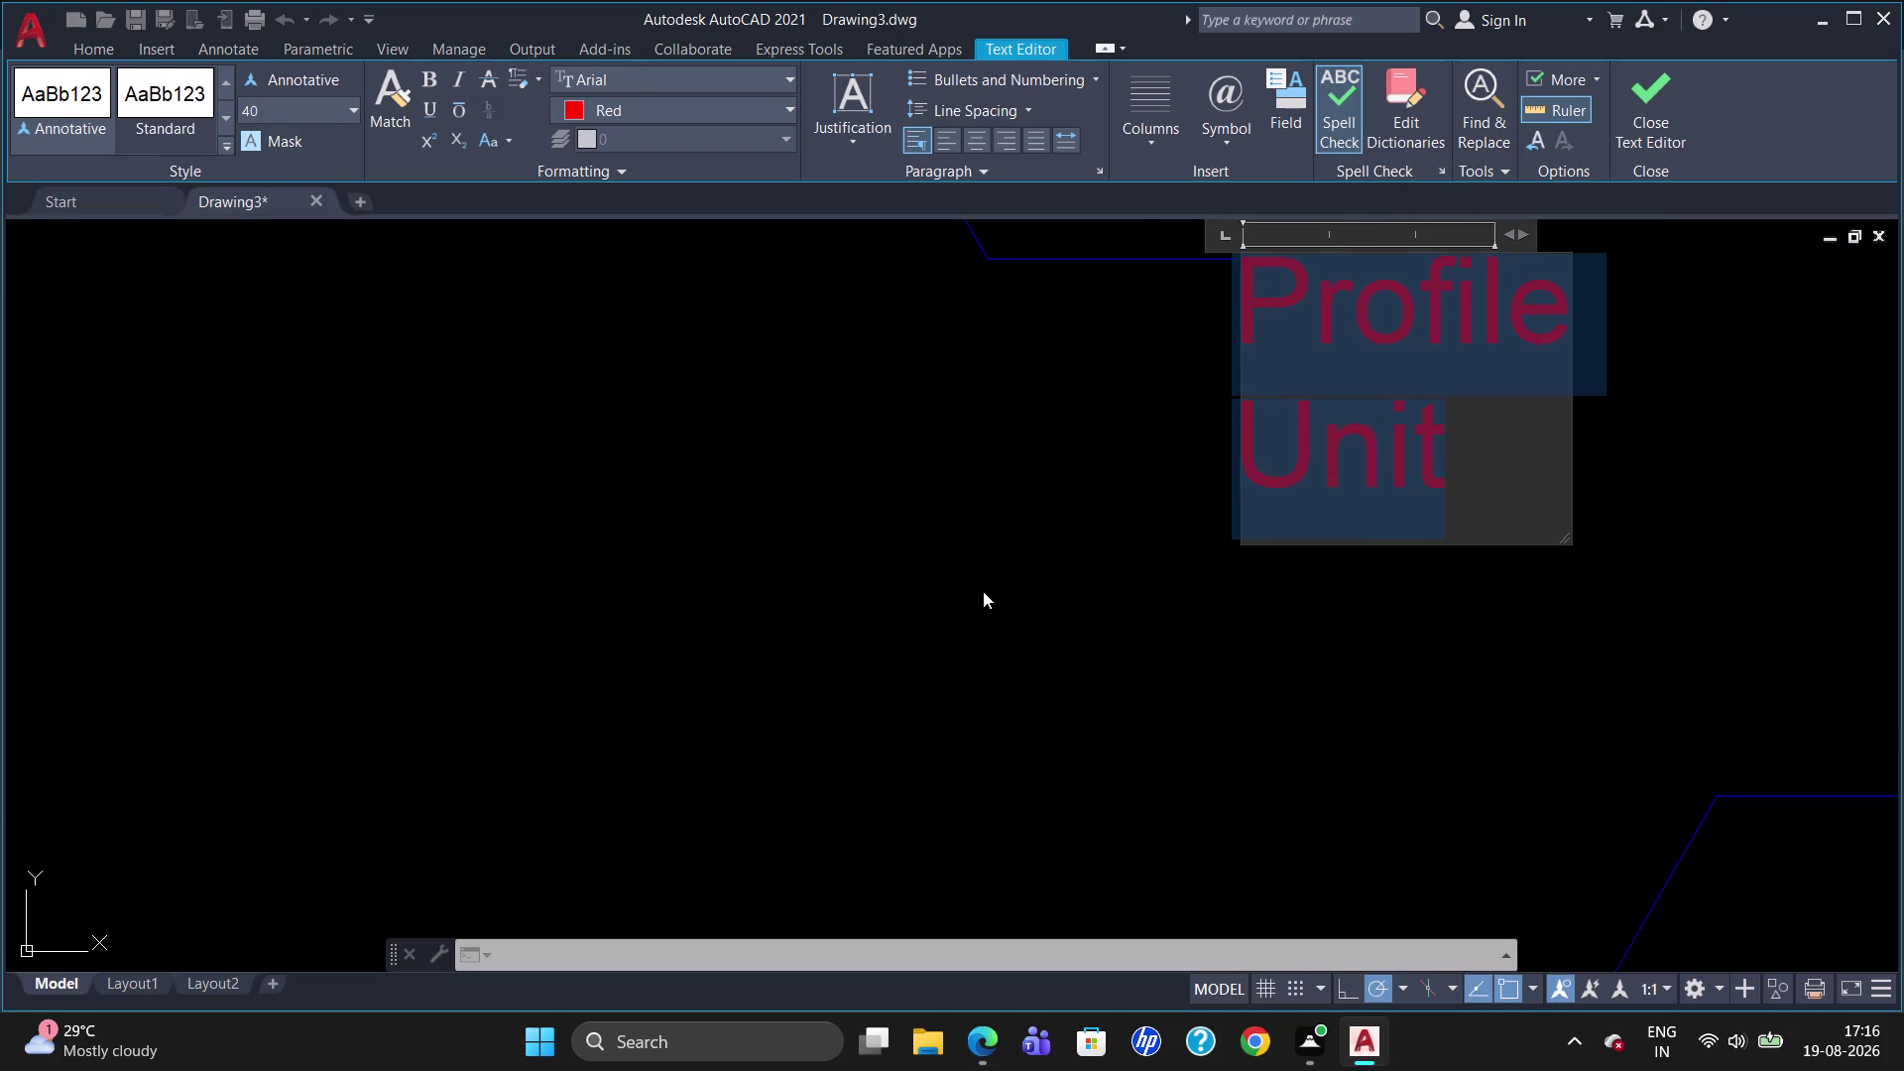
click(982, 591)
key(Escape)
key(Escape)
scroll(down, 3)
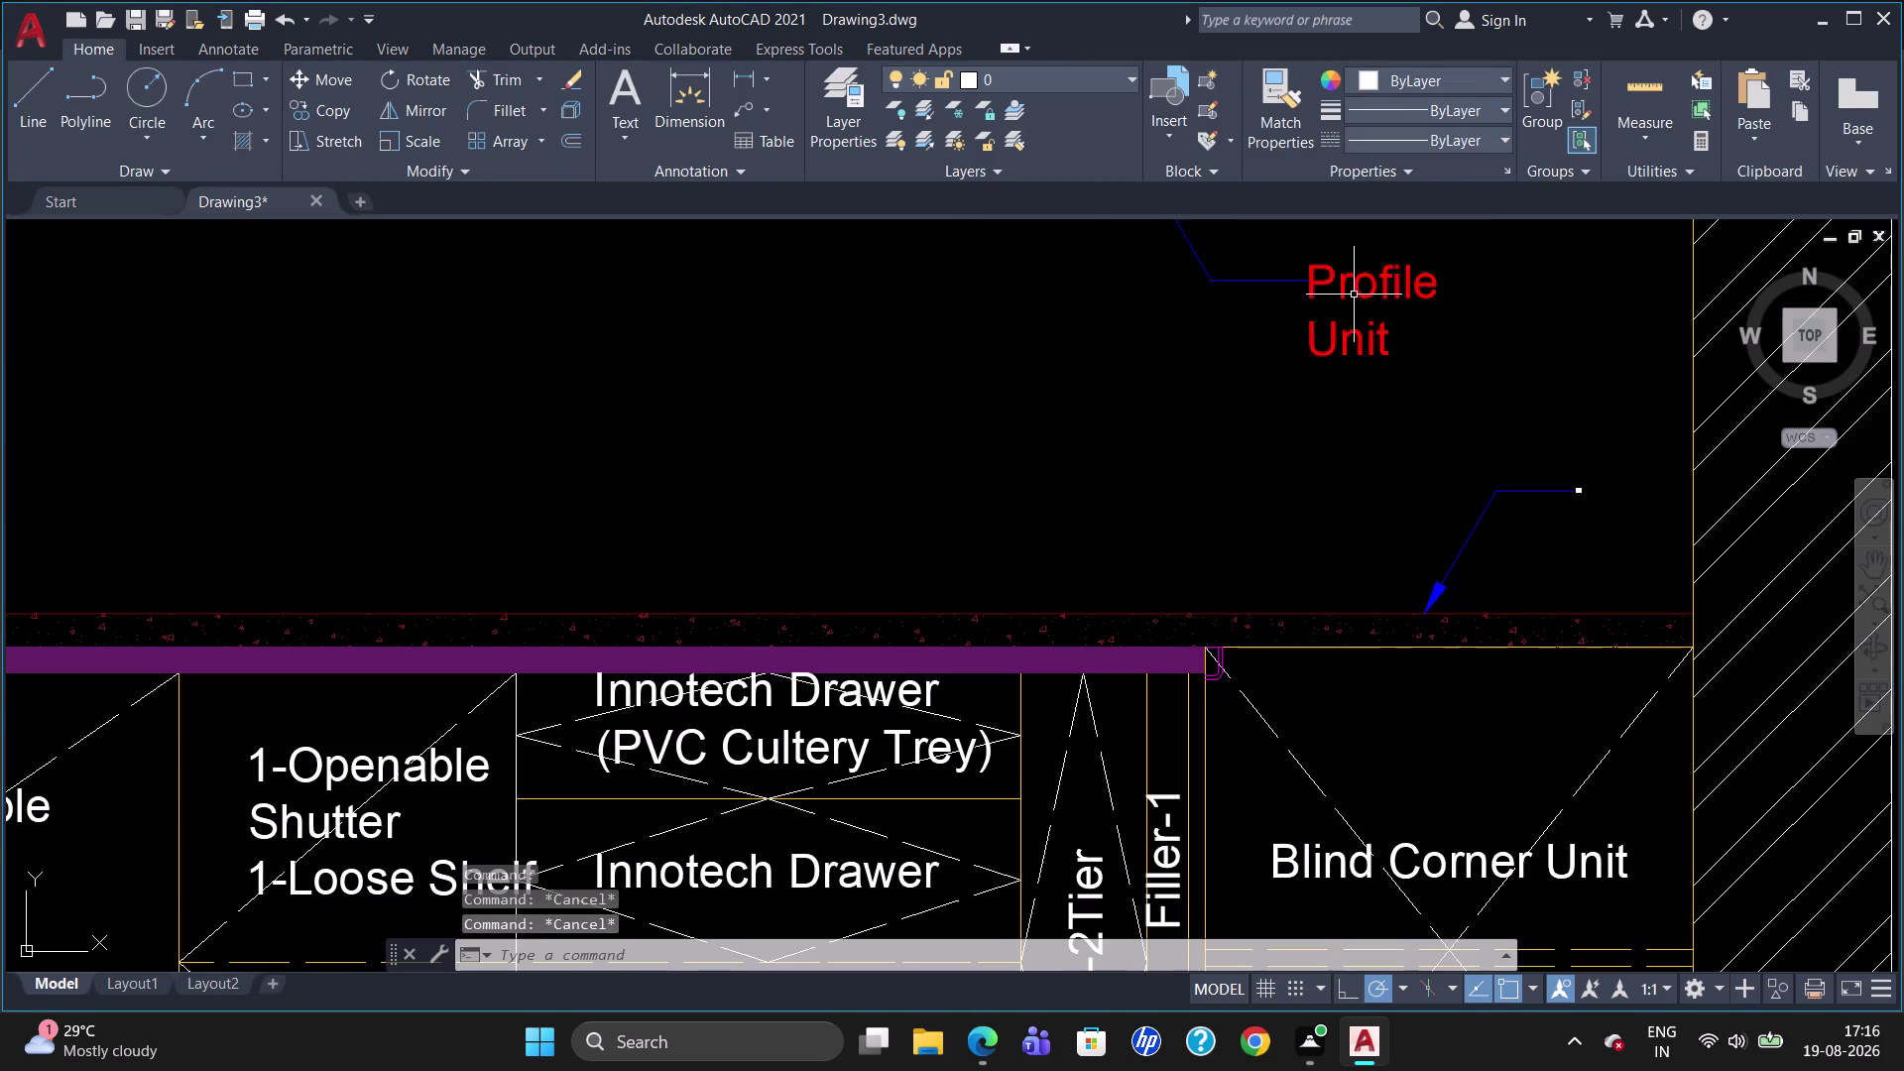
Widen the 'Profile Unit' text box so the label fits on one line.
double_click(1357, 286)
drag(1430, 241, 1453, 240)
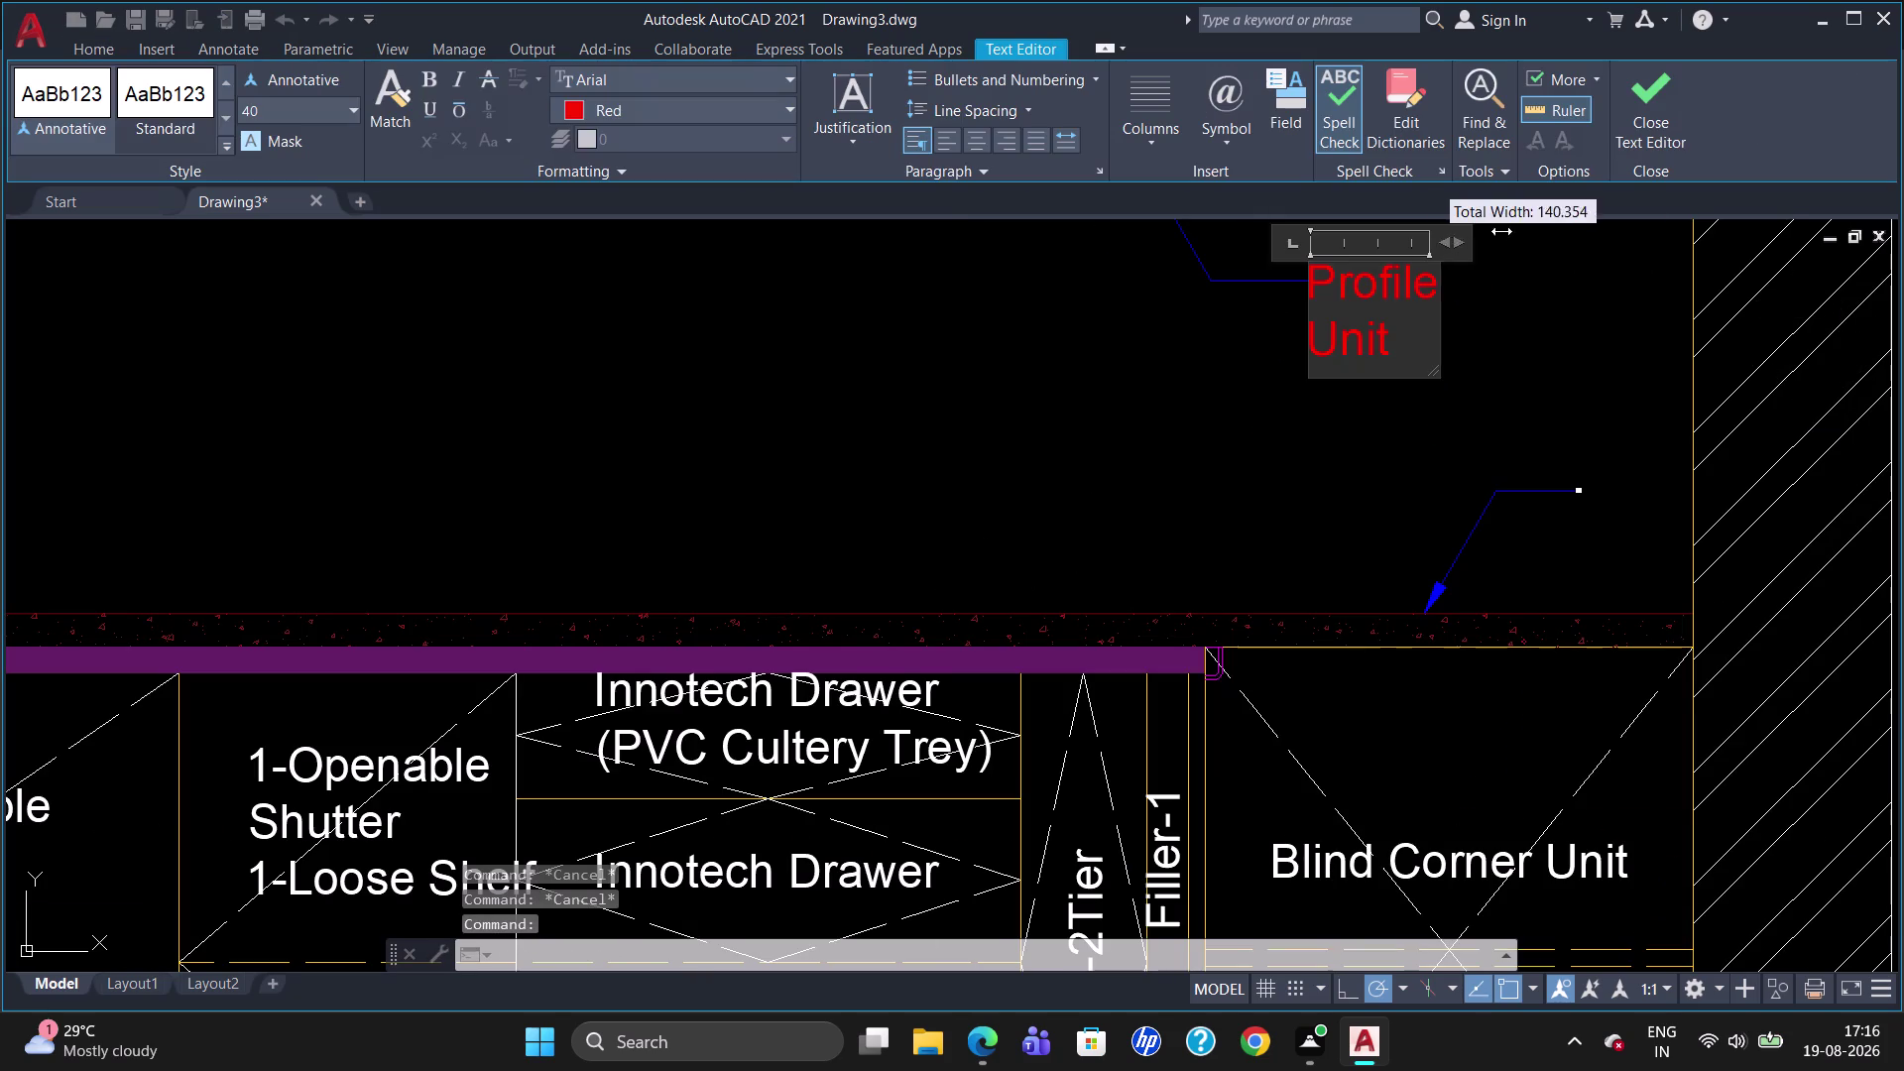
drag(1453, 240, 1601, 222)
click(1613, 220)
key(Escape)
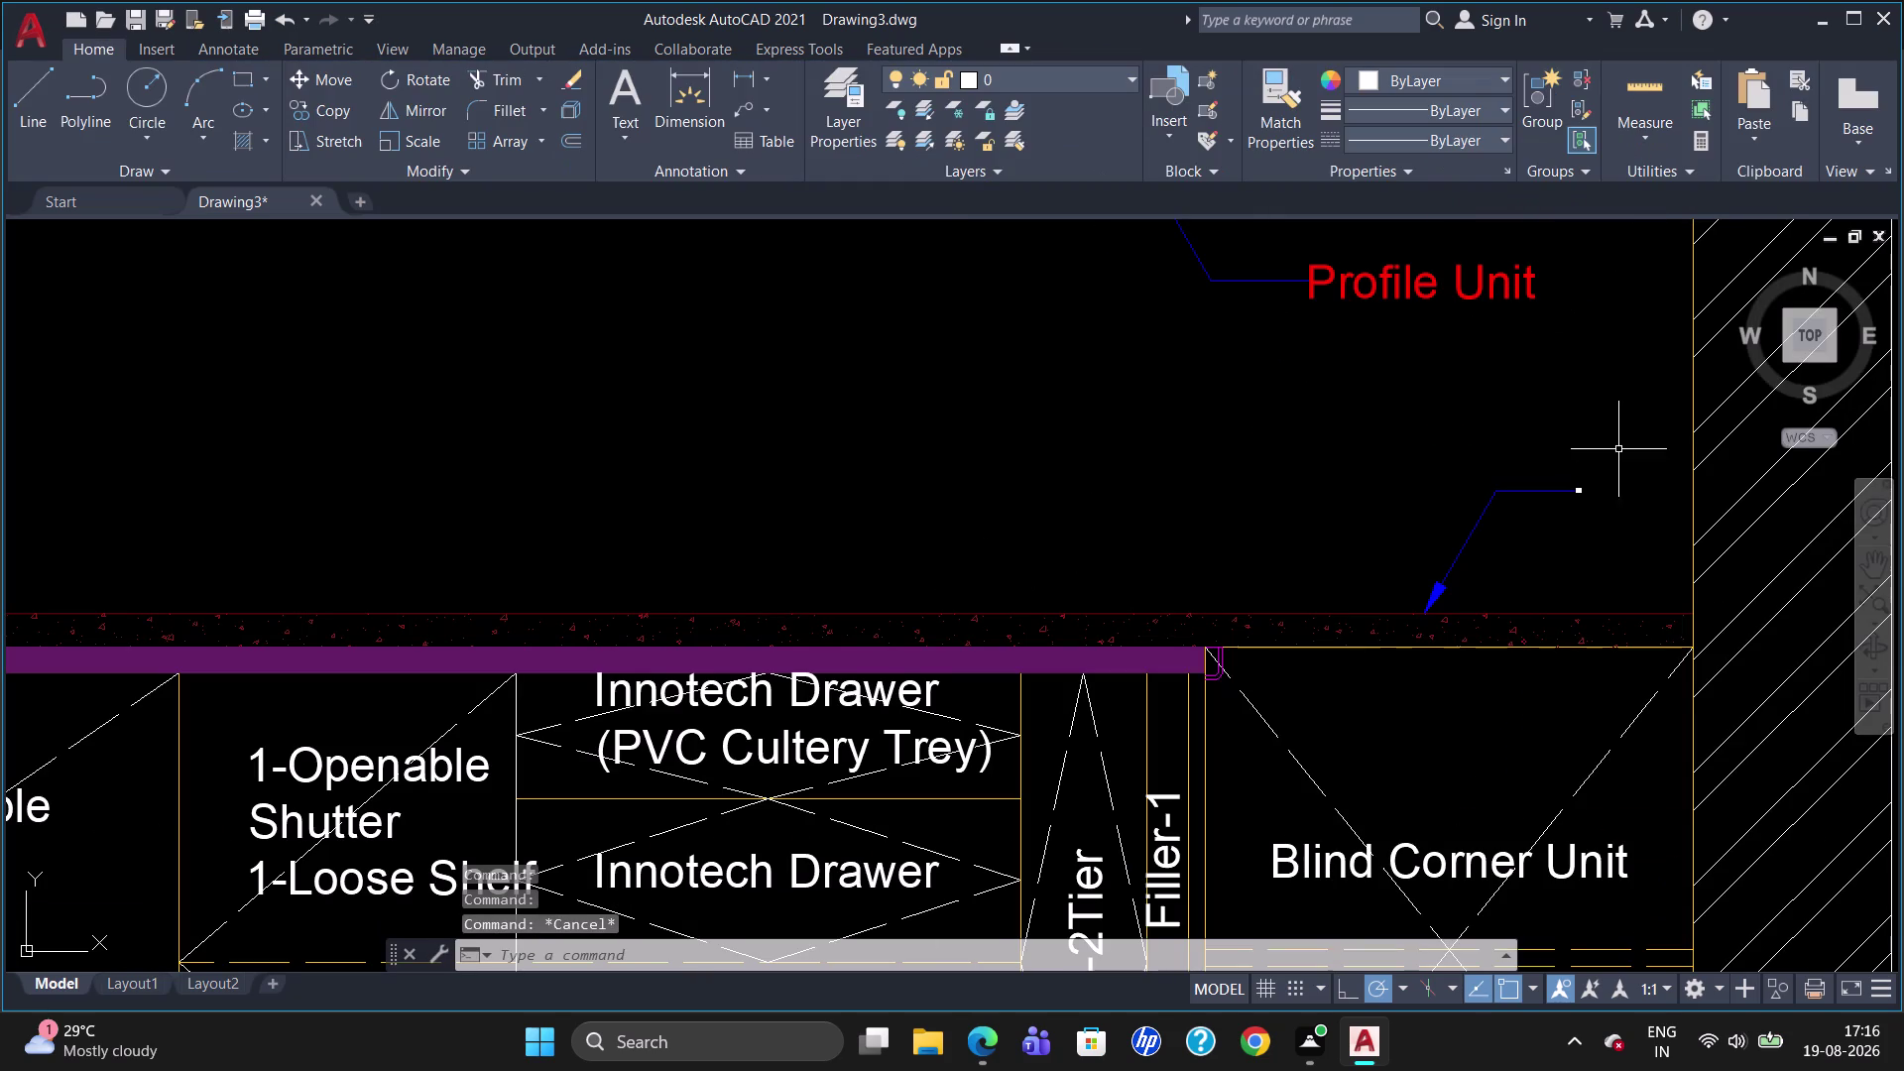
Give the lower leader's 'CT' text height 40 and colour Red.
double_click(1582, 492)
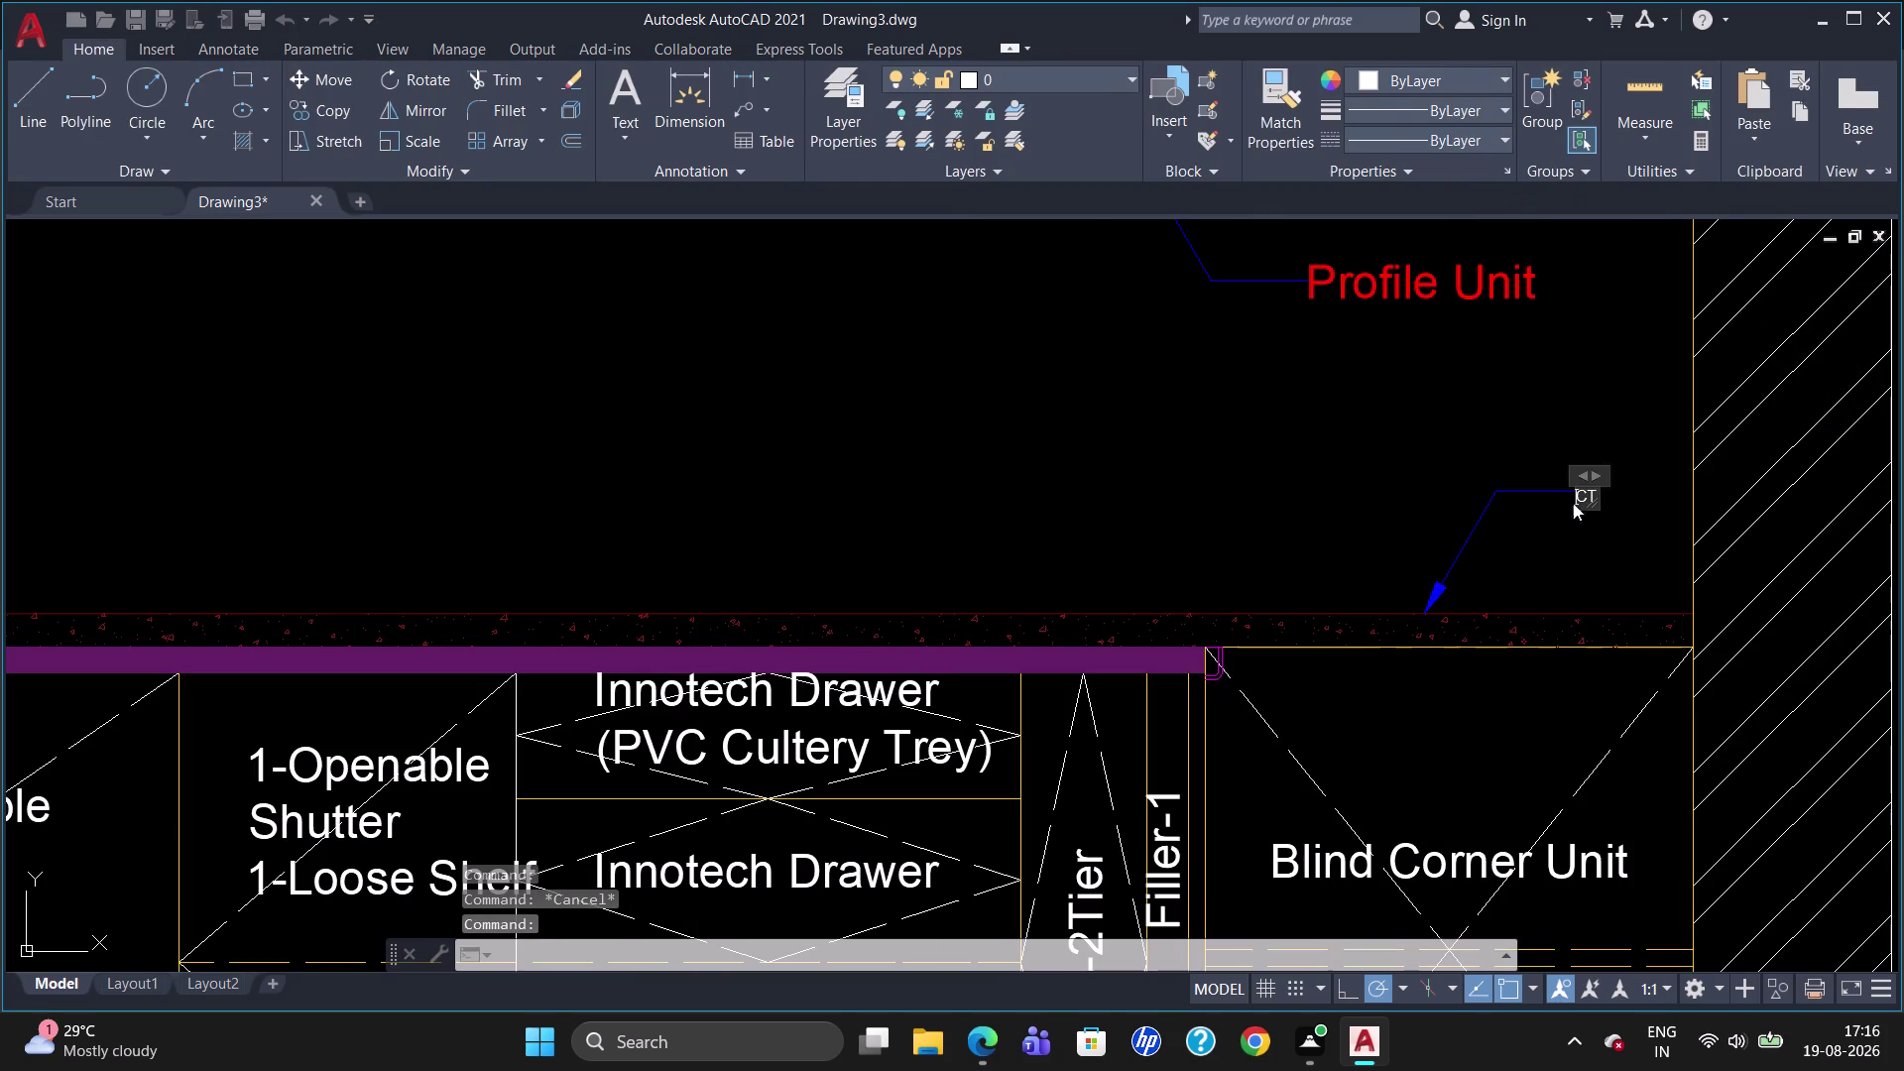
scroll(up, 3)
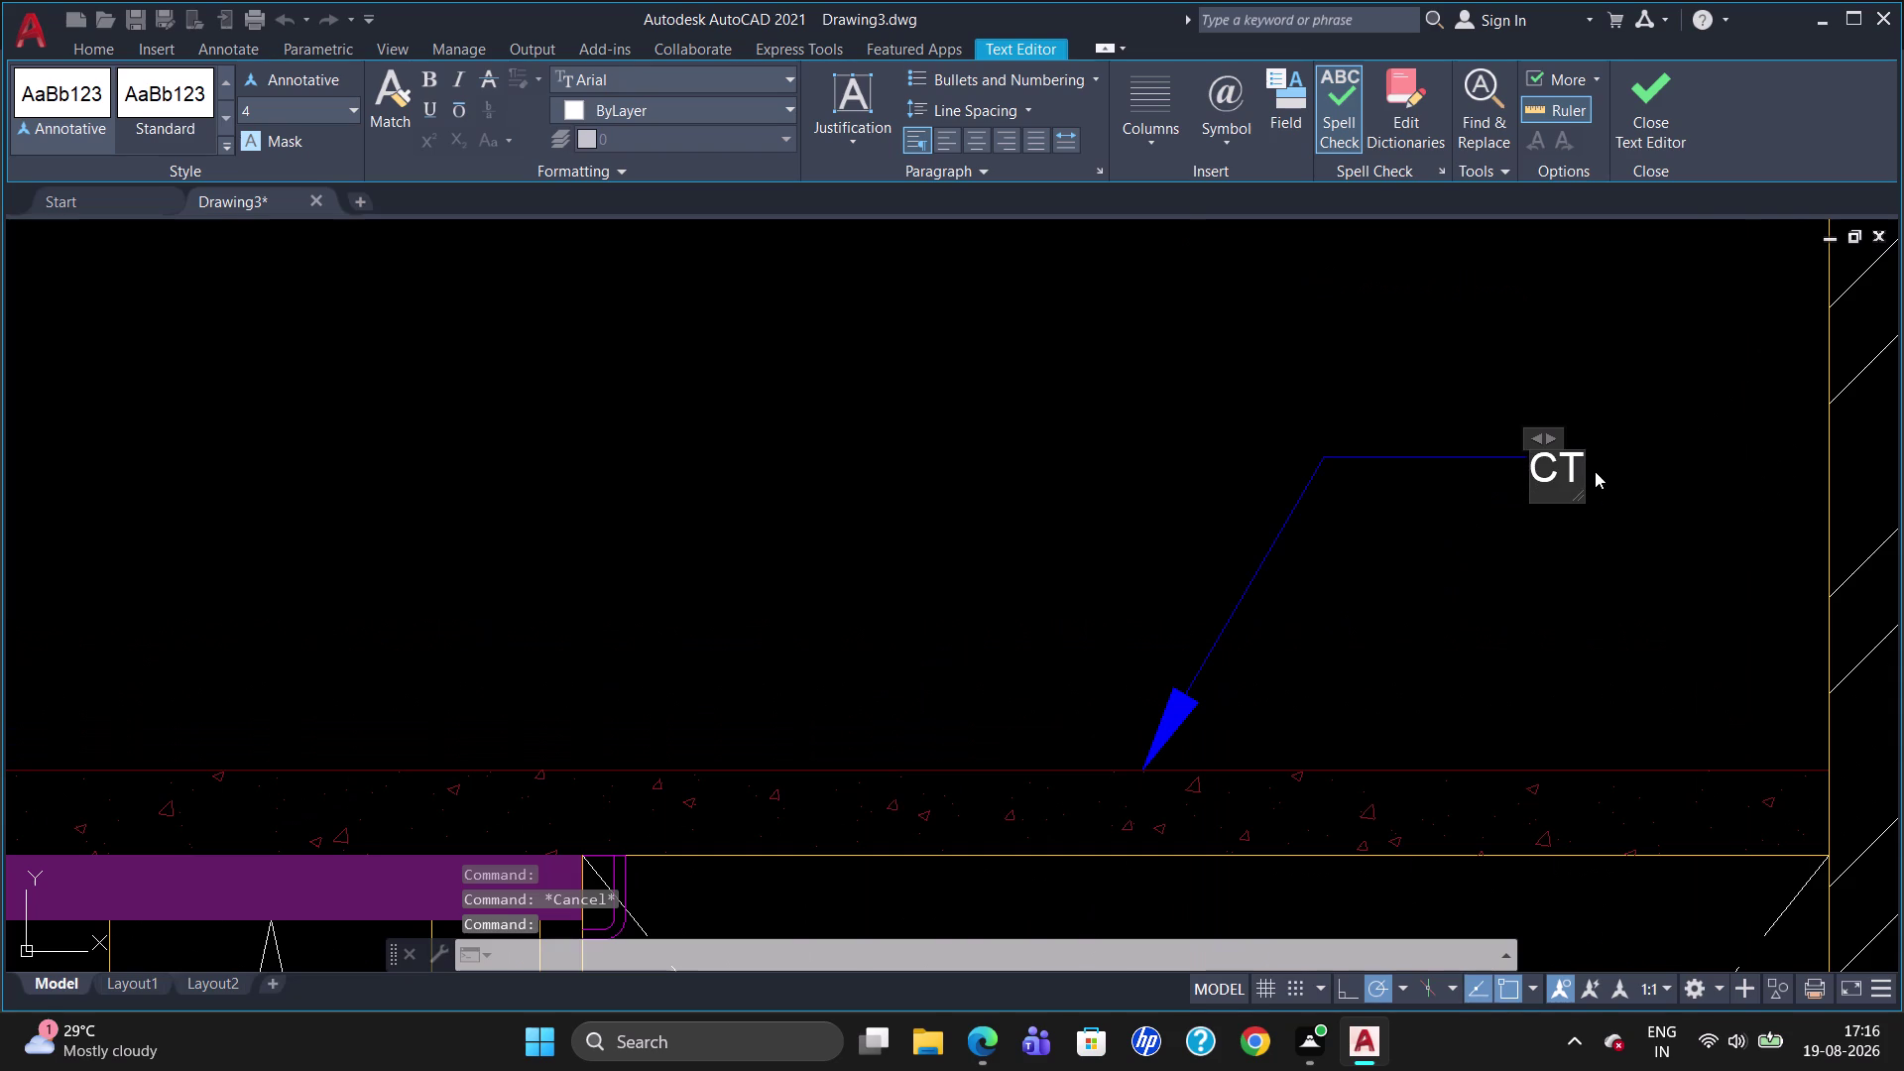
drag(1529, 470, 1605, 459)
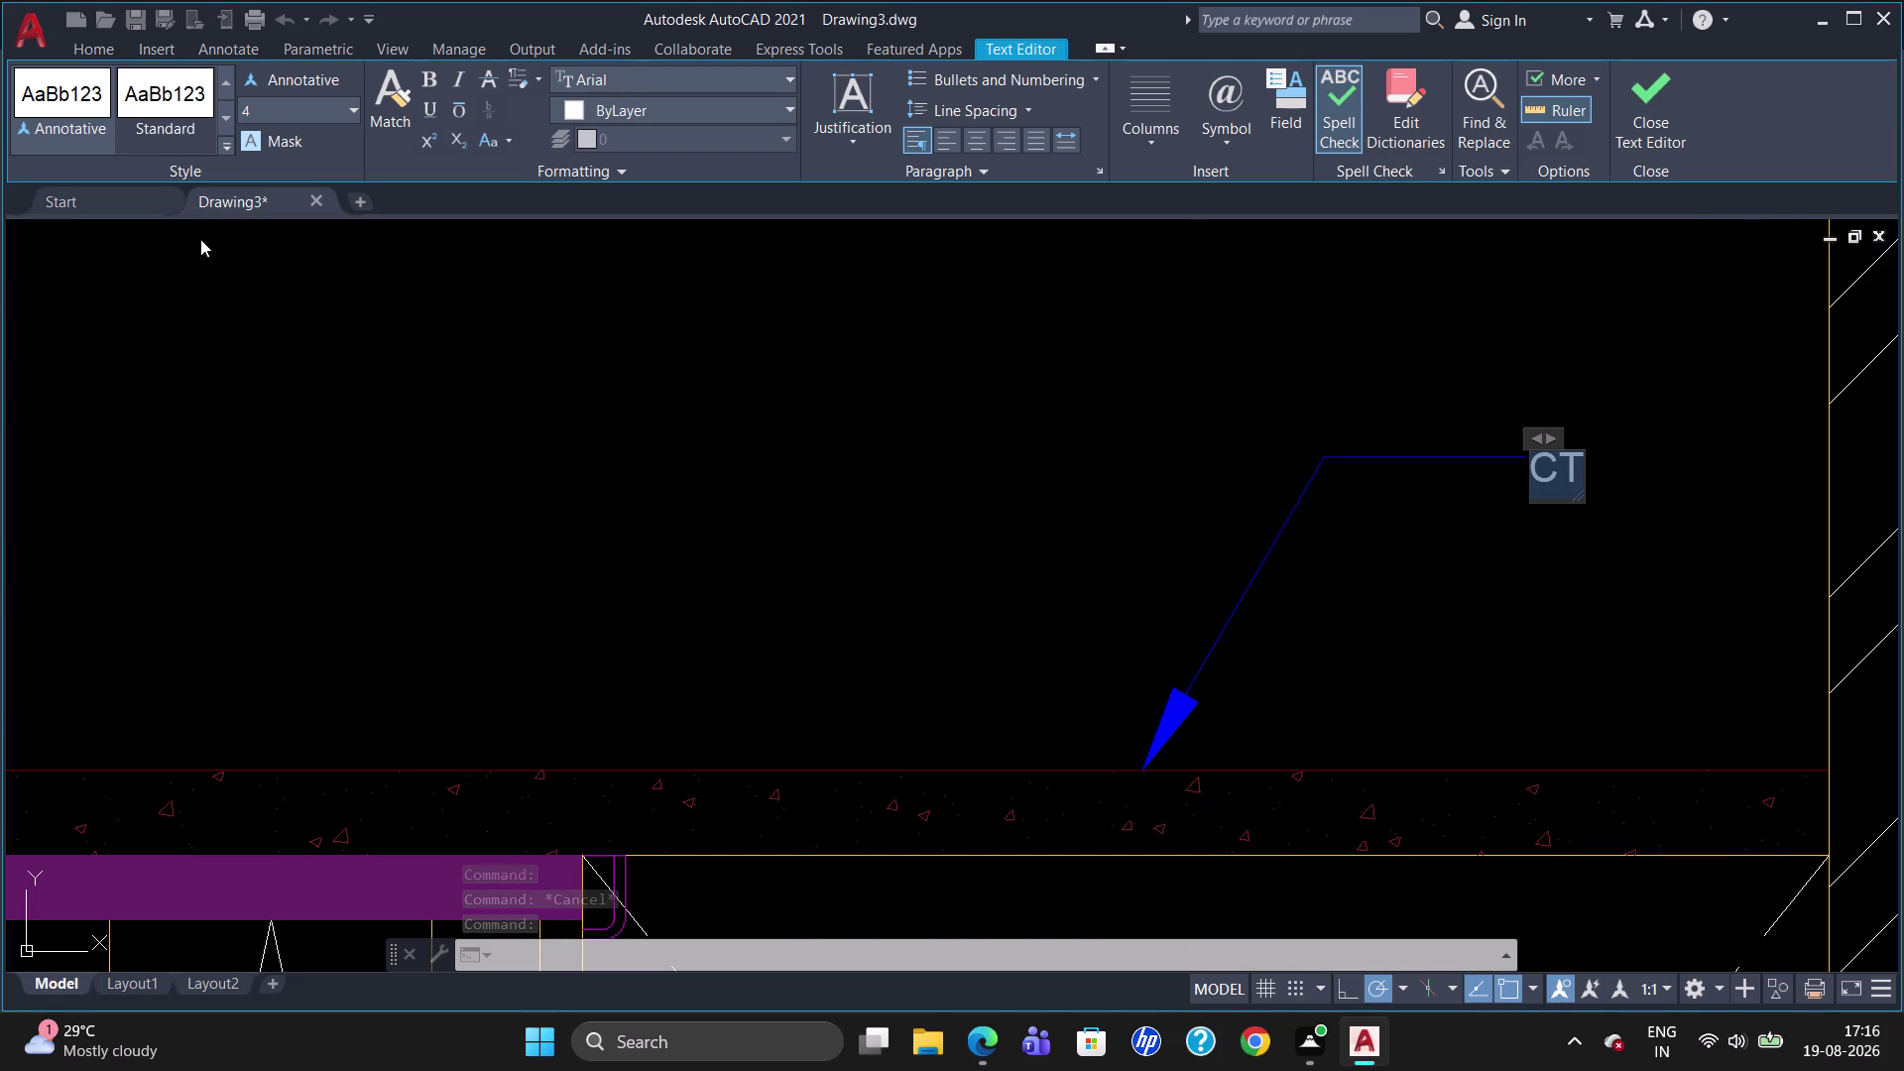
drag(316, 126, 267, 119)
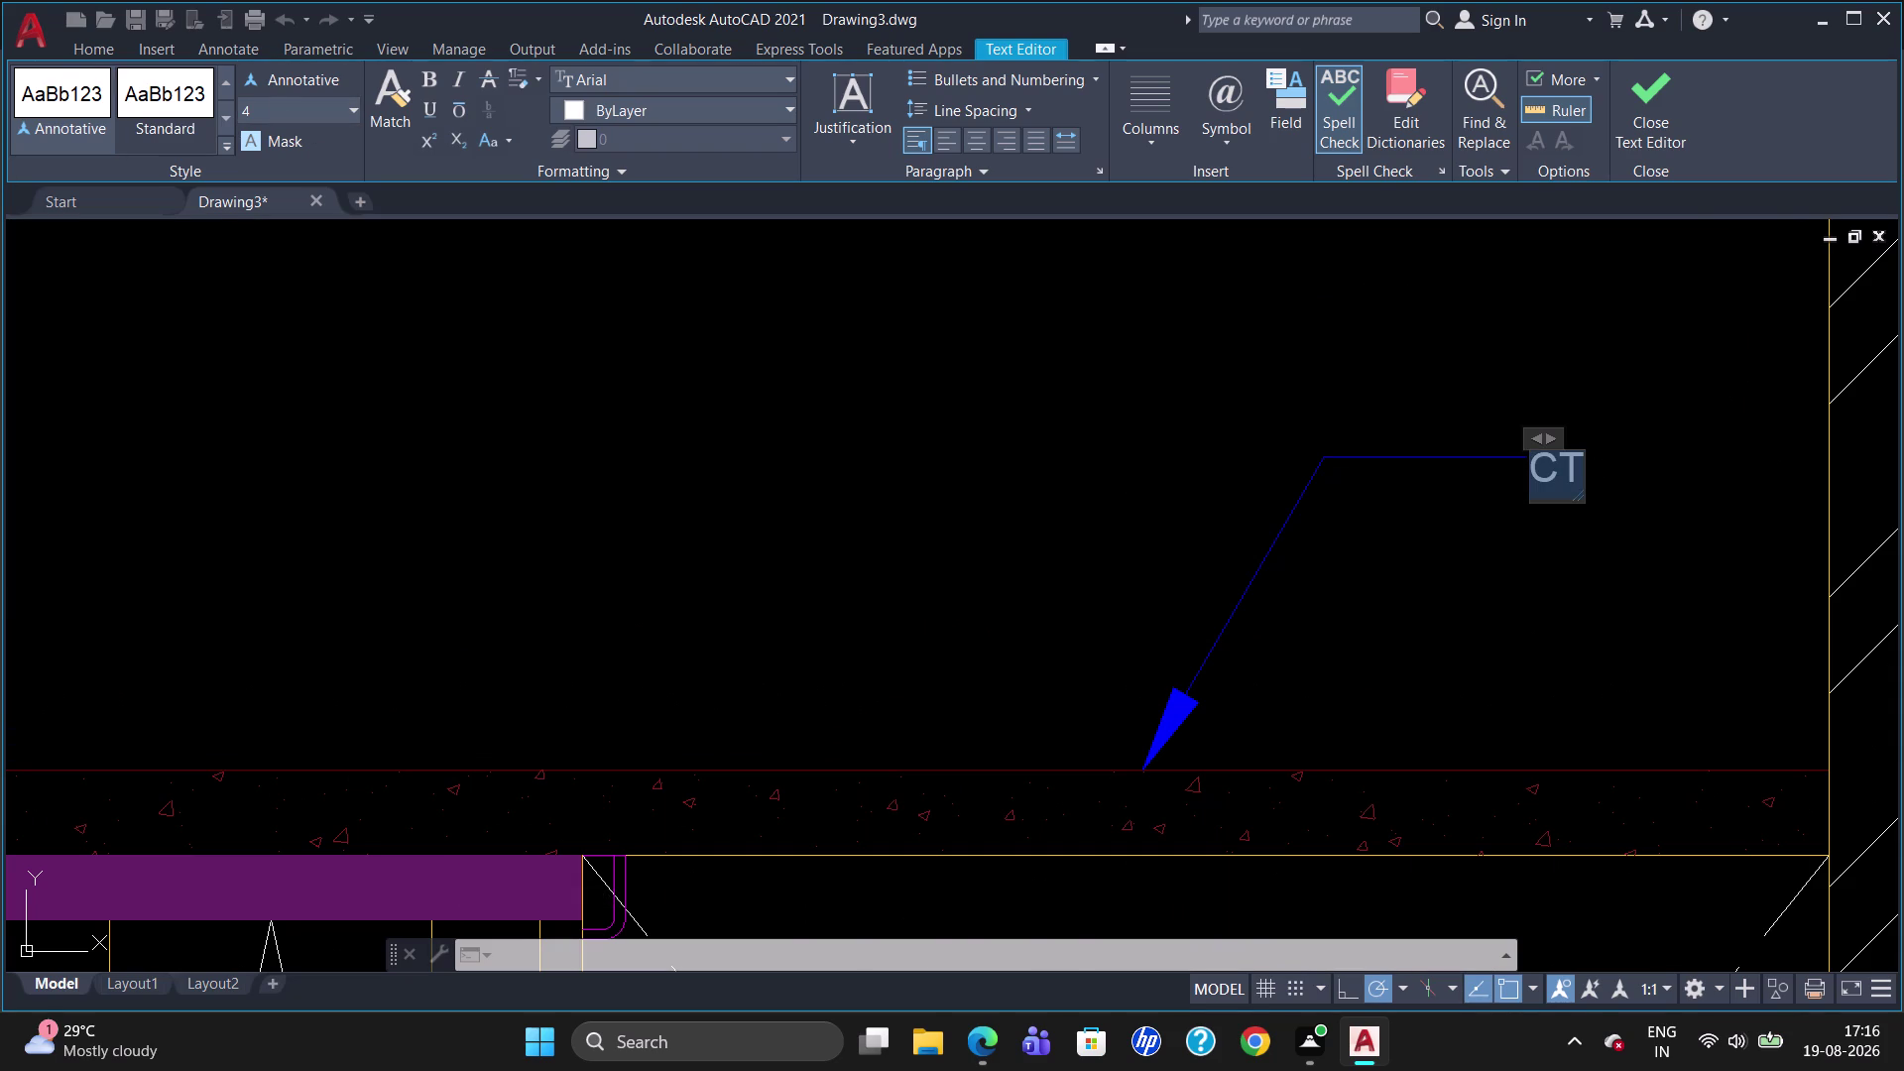
click(272, 98)
key(BackSpace)
text(4)
text(0)
key(Return)
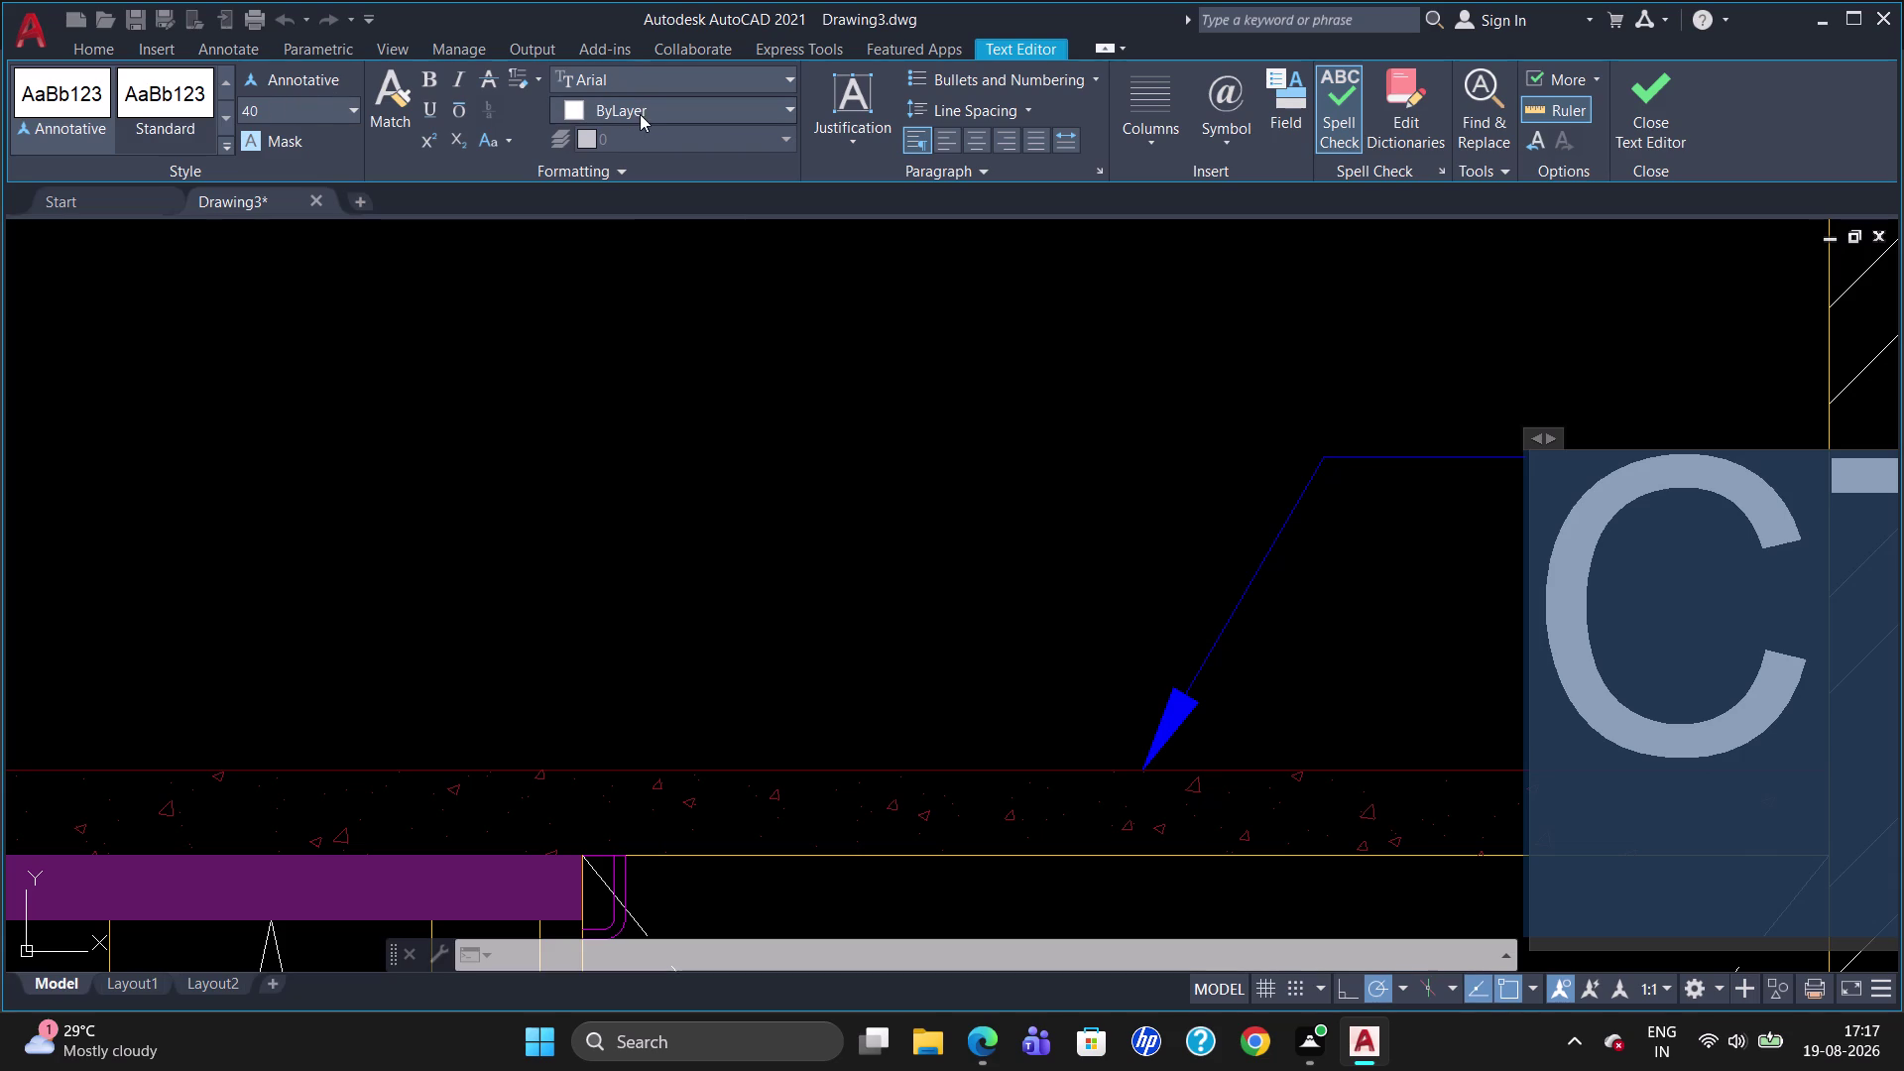
click(641, 115)
click(568, 365)
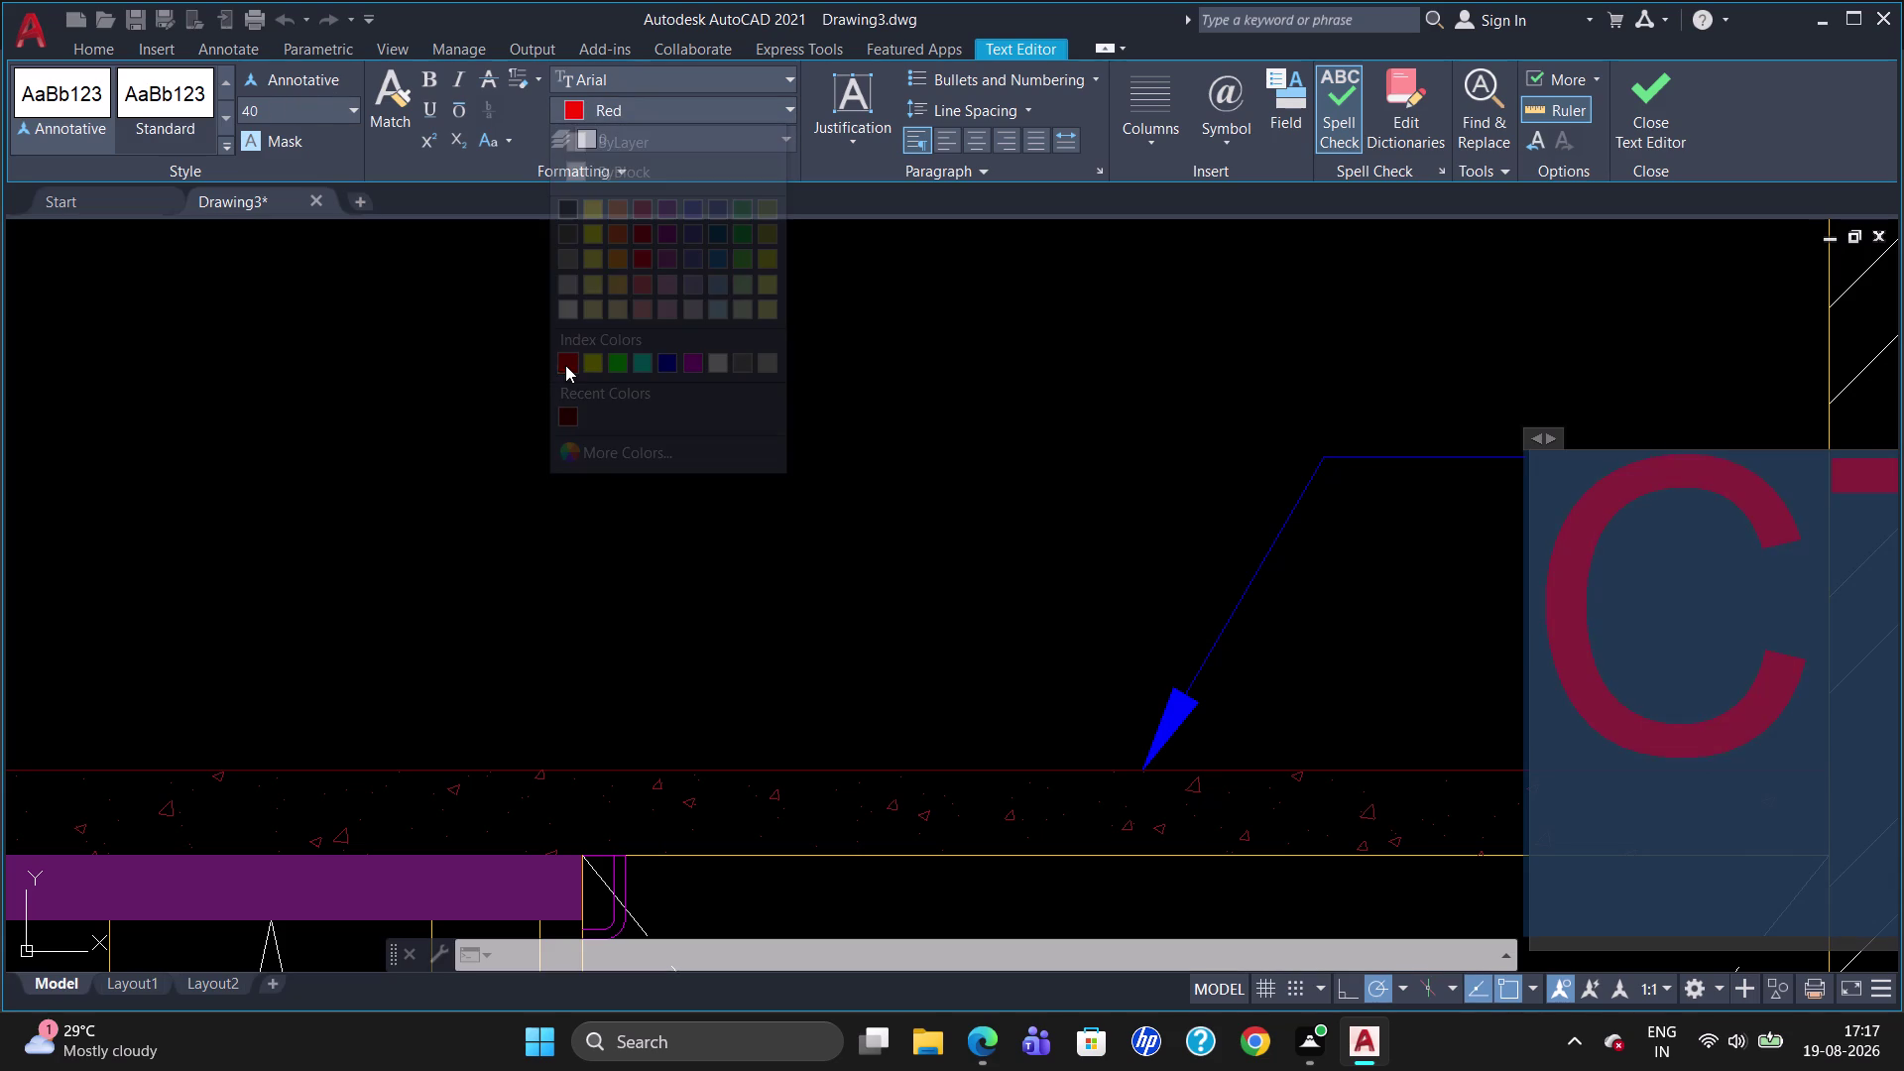
click(579, 483)
key(Escape)
scroll(down, 3)
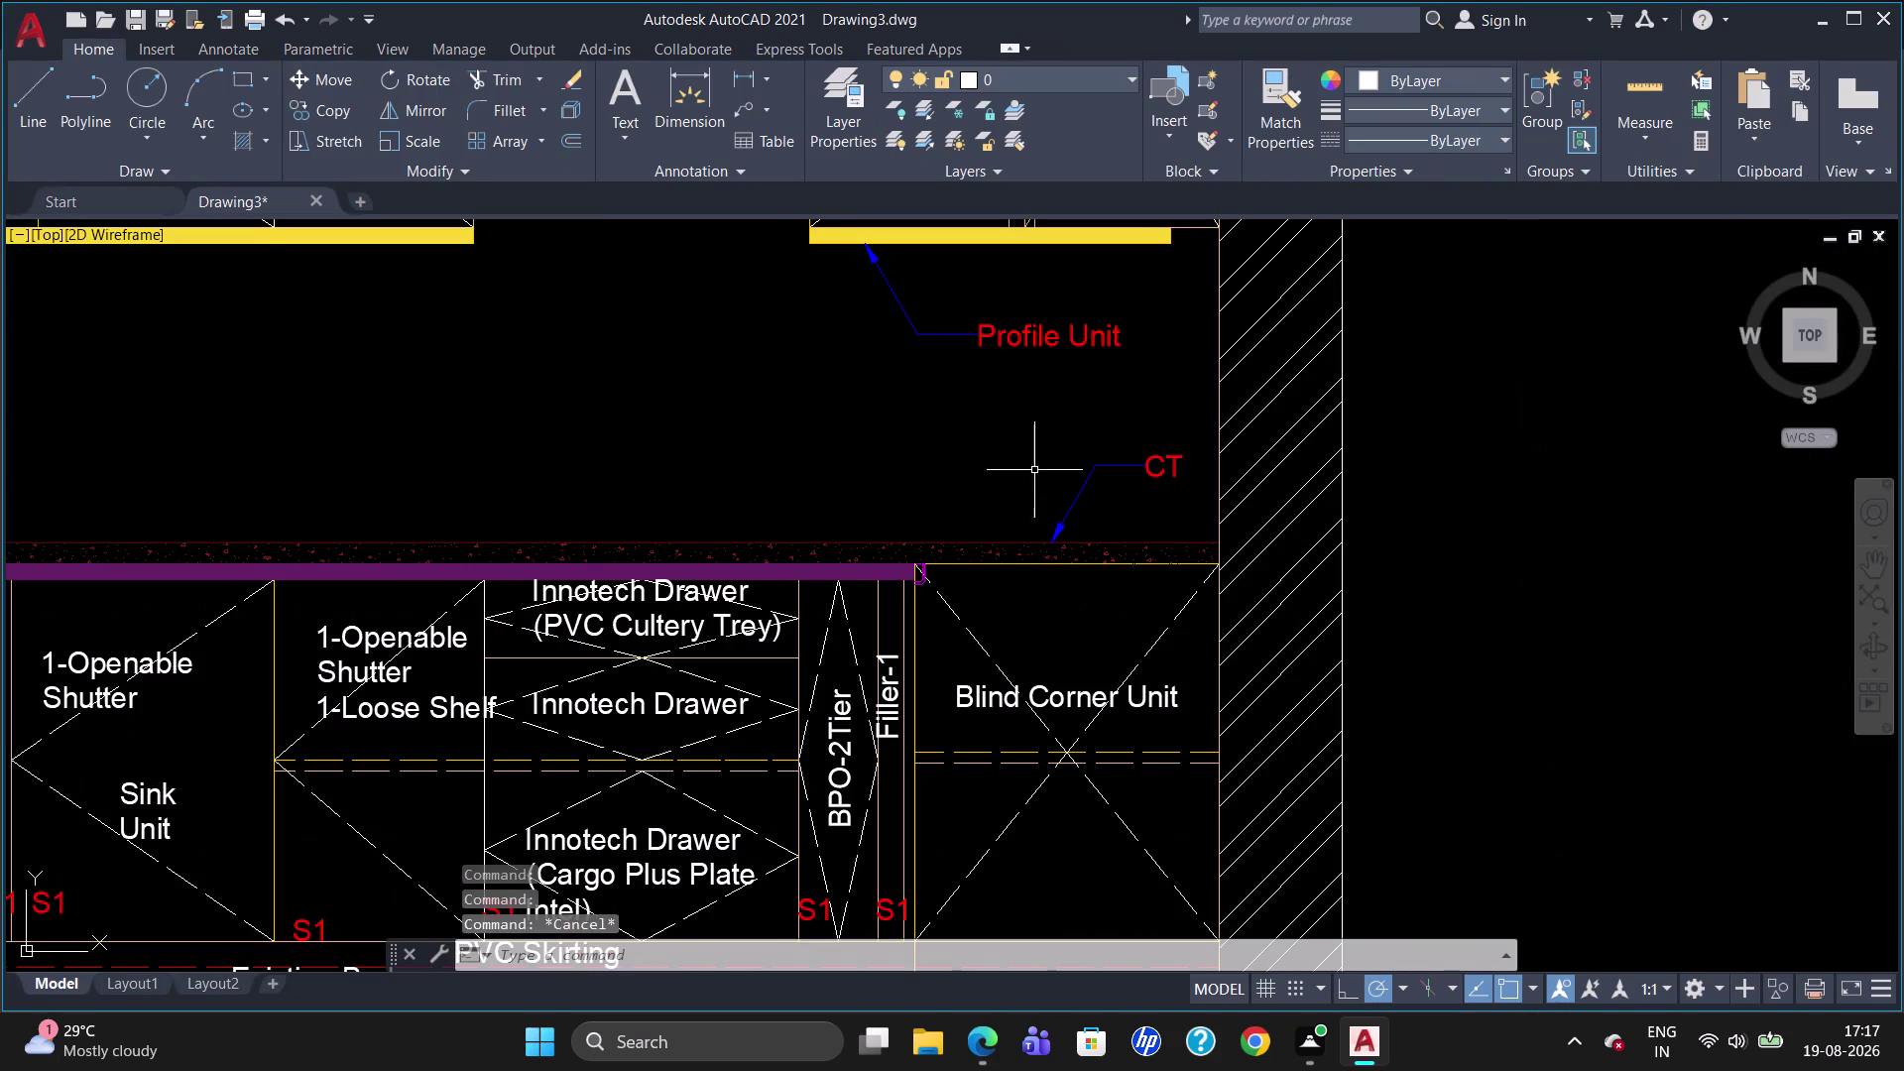
Copy the CT label to a spot above the countertop with COPY.
scroll(down, 3)
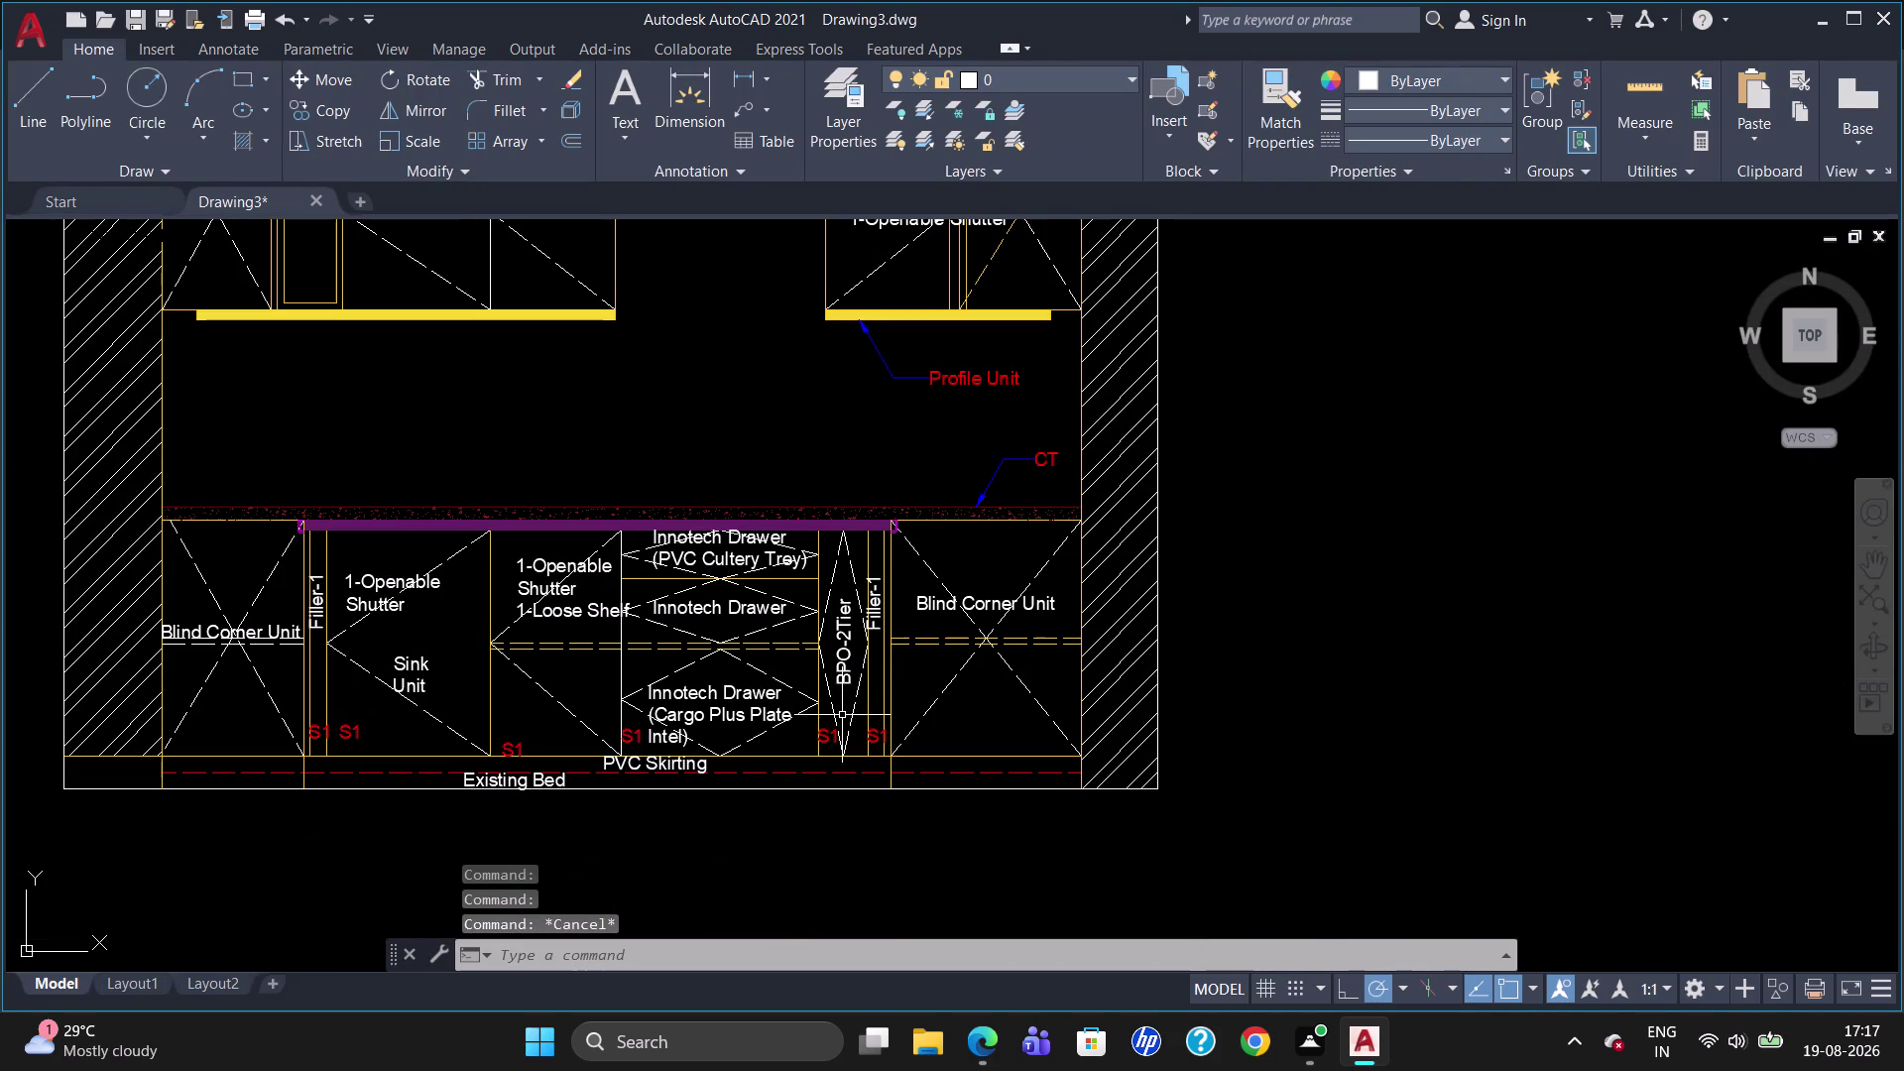
click(831, 732)
text(CO)
key(Return)
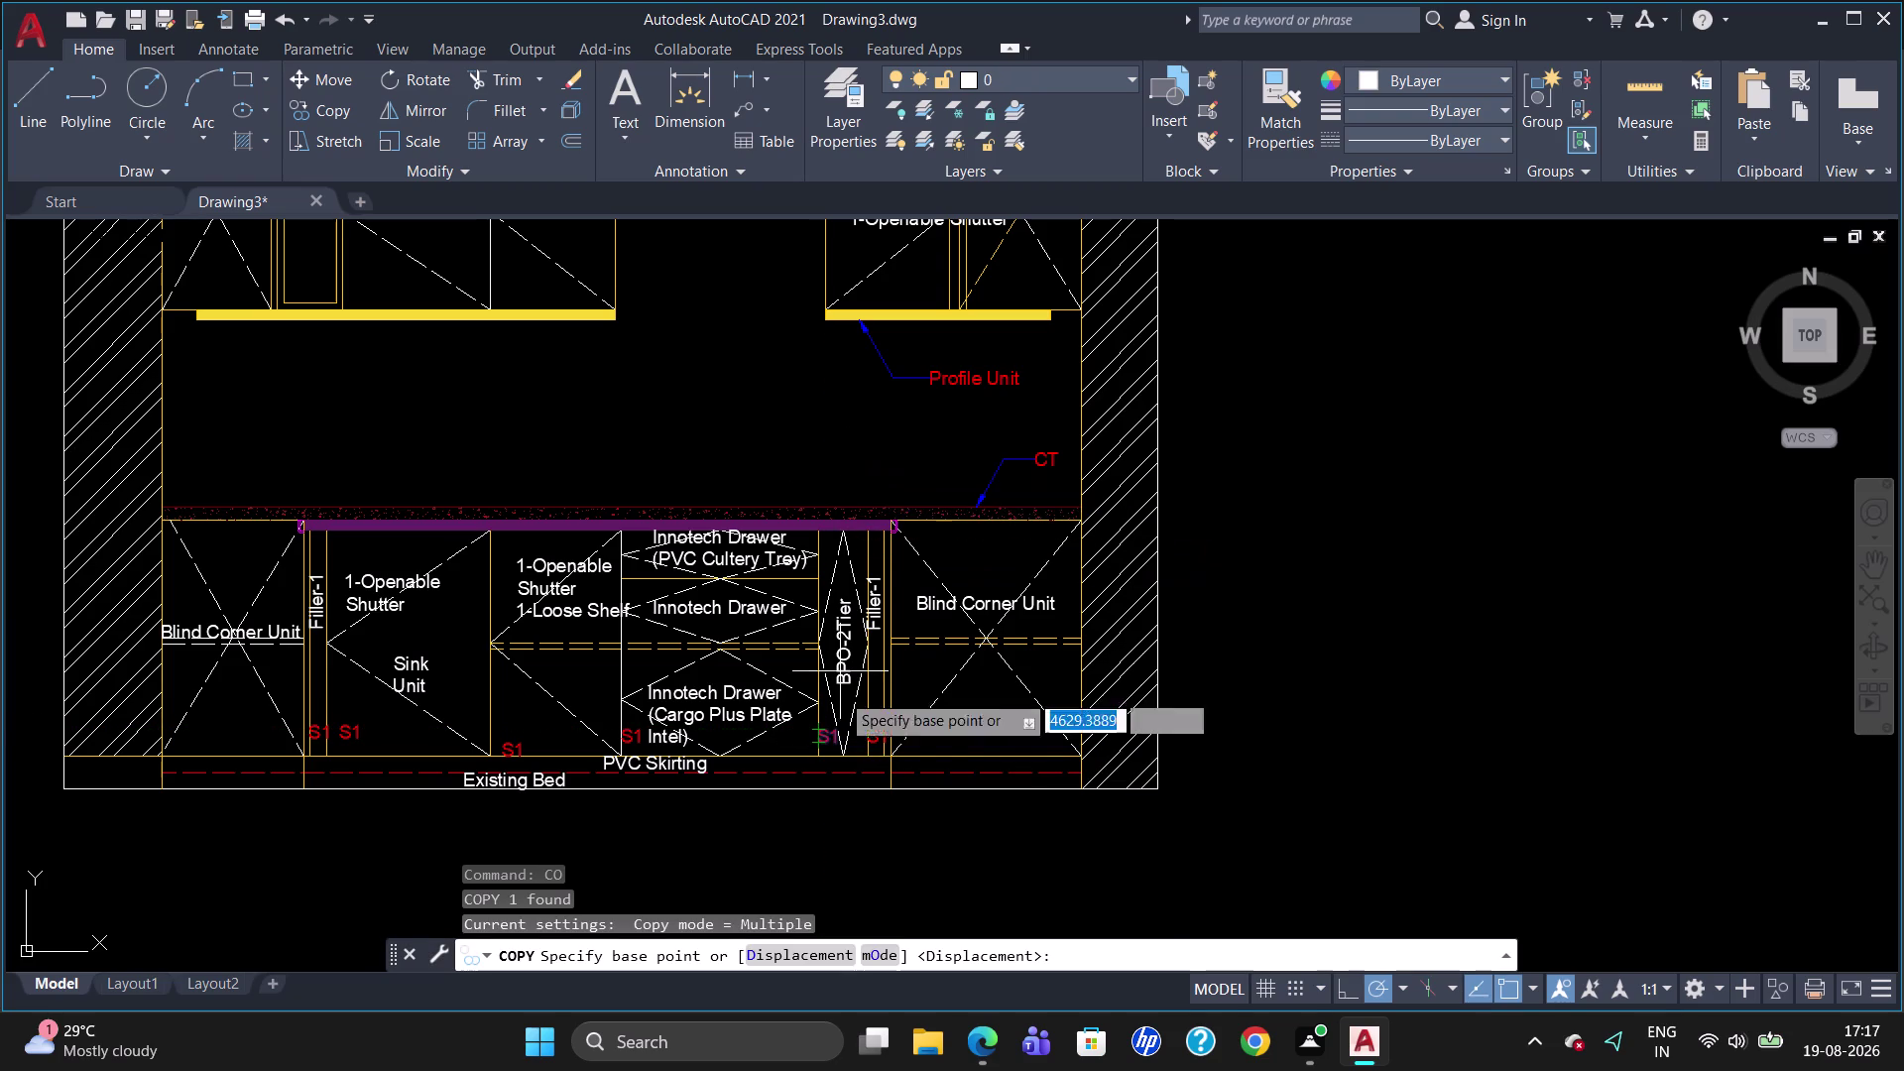
click(828, 736)
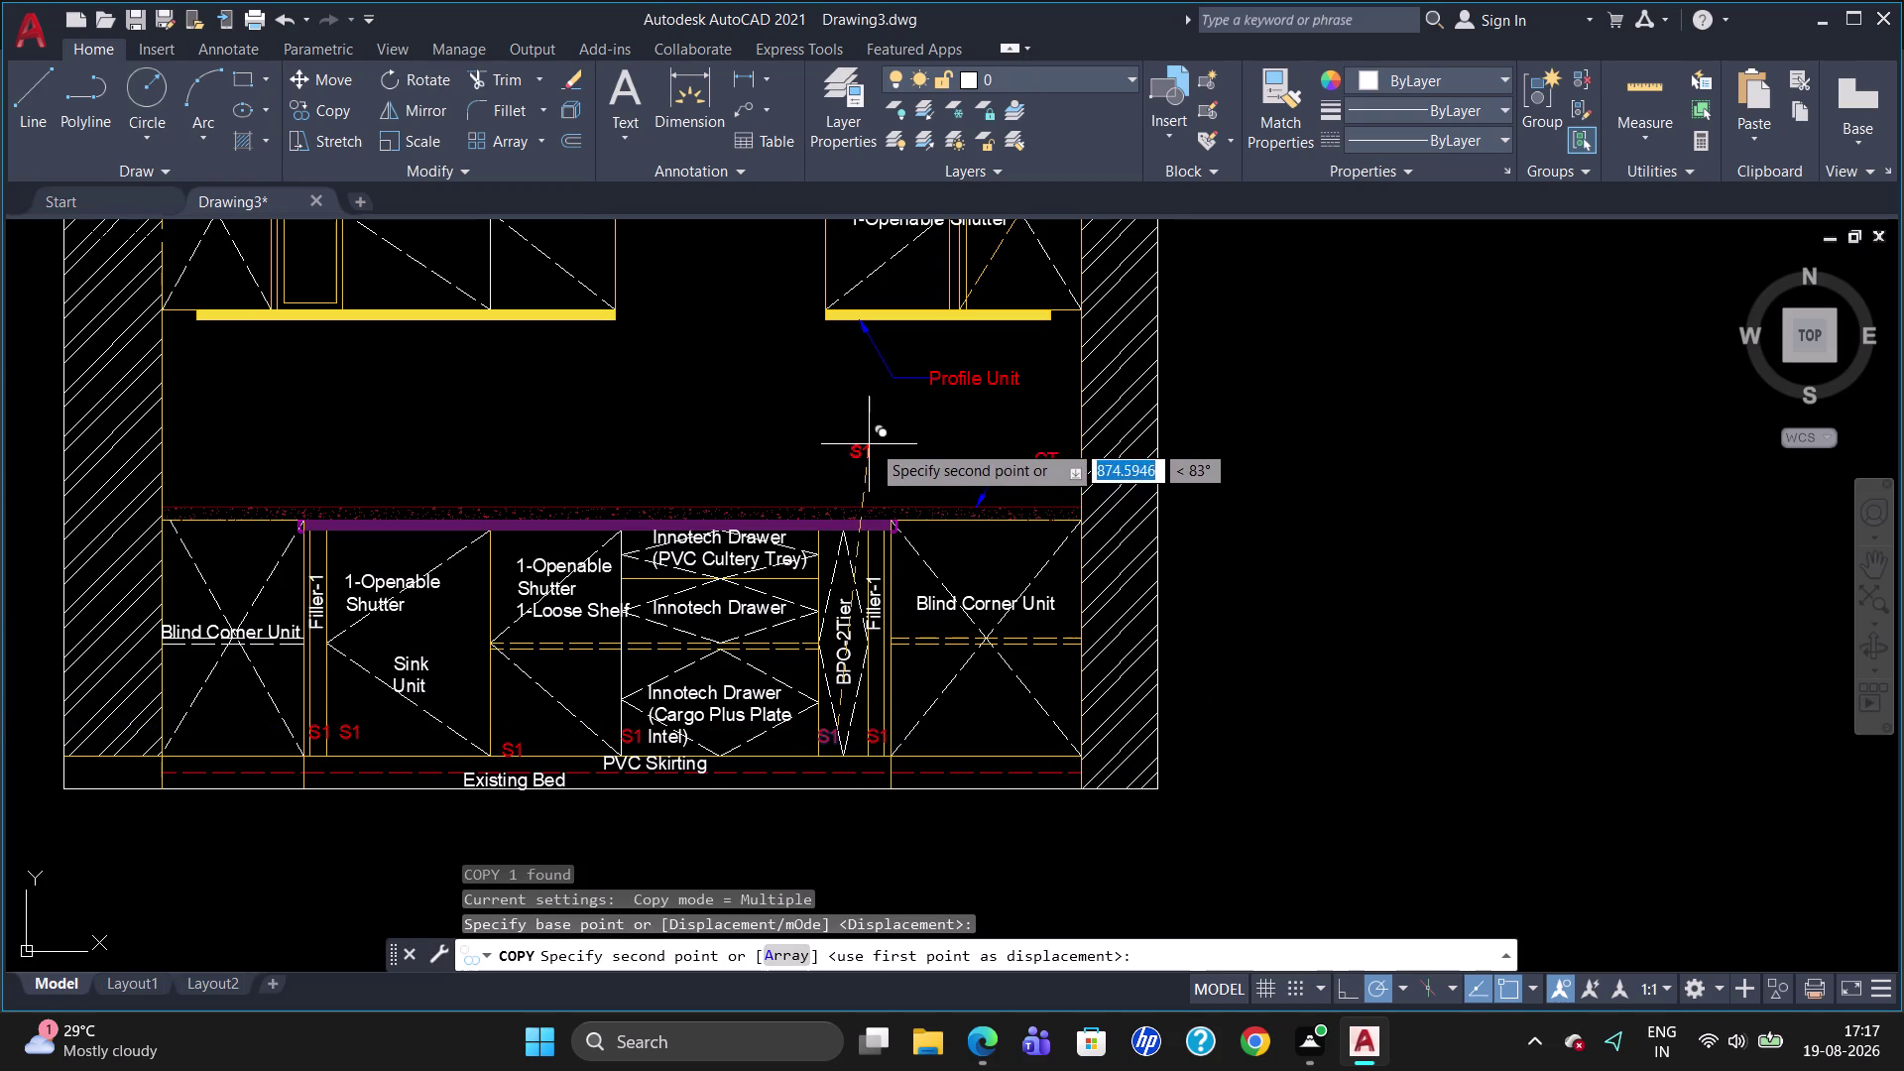
click(878, 432)
key(Escape)
Change the copied label's text to 'Back Splash'.
click(863, 450)
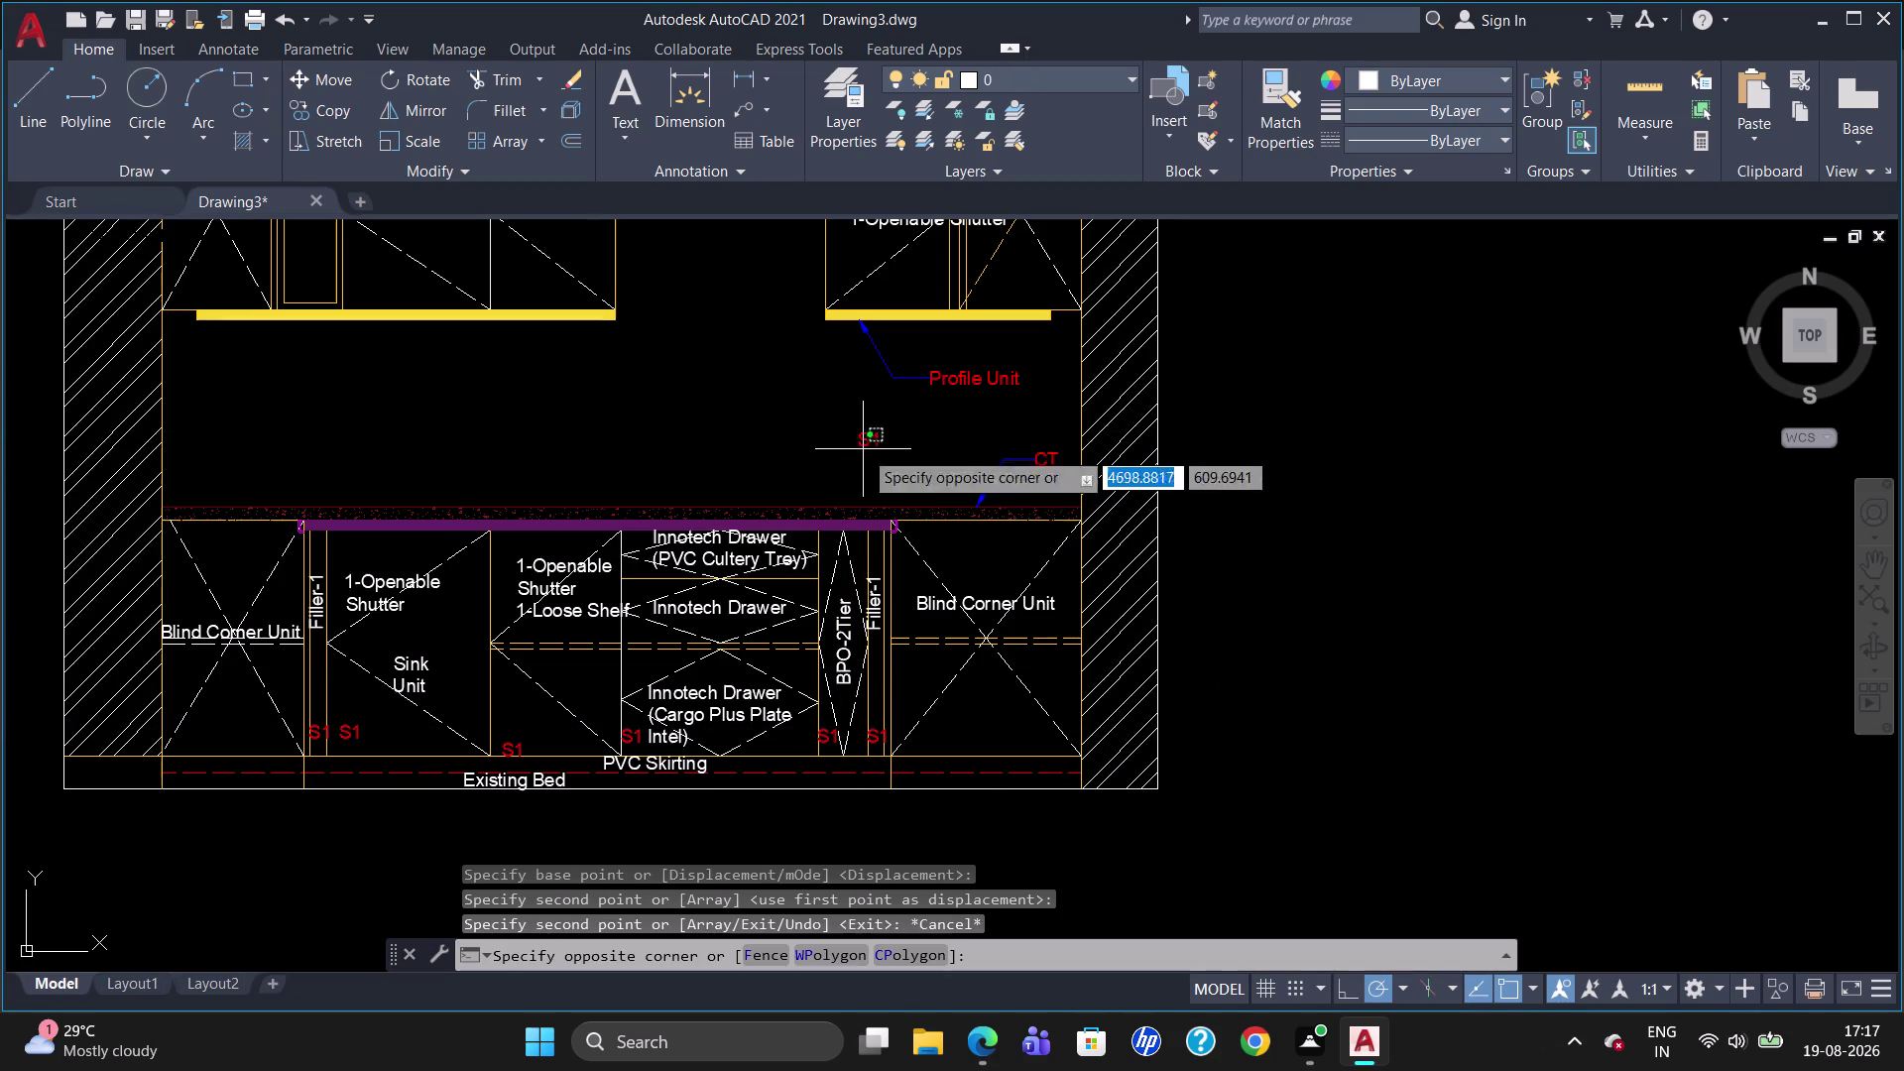
double_click(867, 445)
double_click(876, 439)
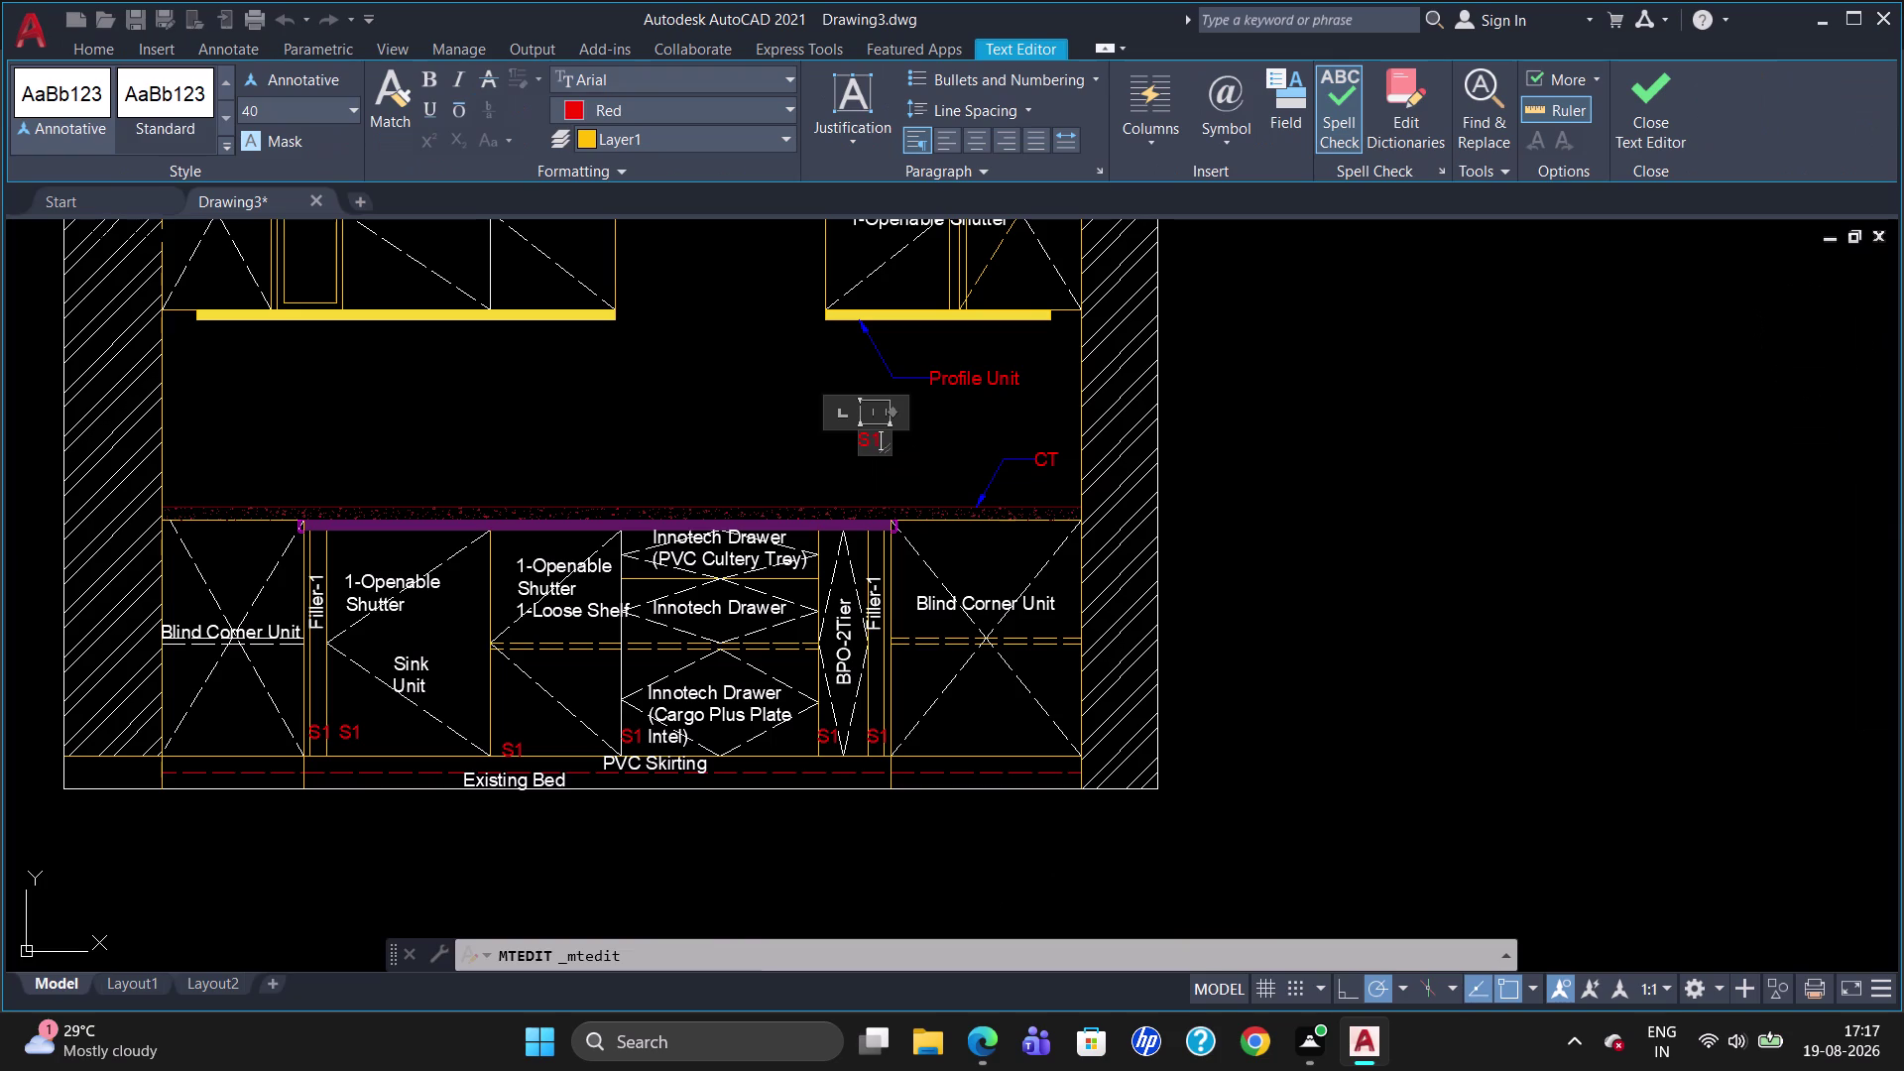
key(Right)
key(BackSpace)
key(BackSpace)
text(ack)
key(space)
text(plash)
click(941, 412)
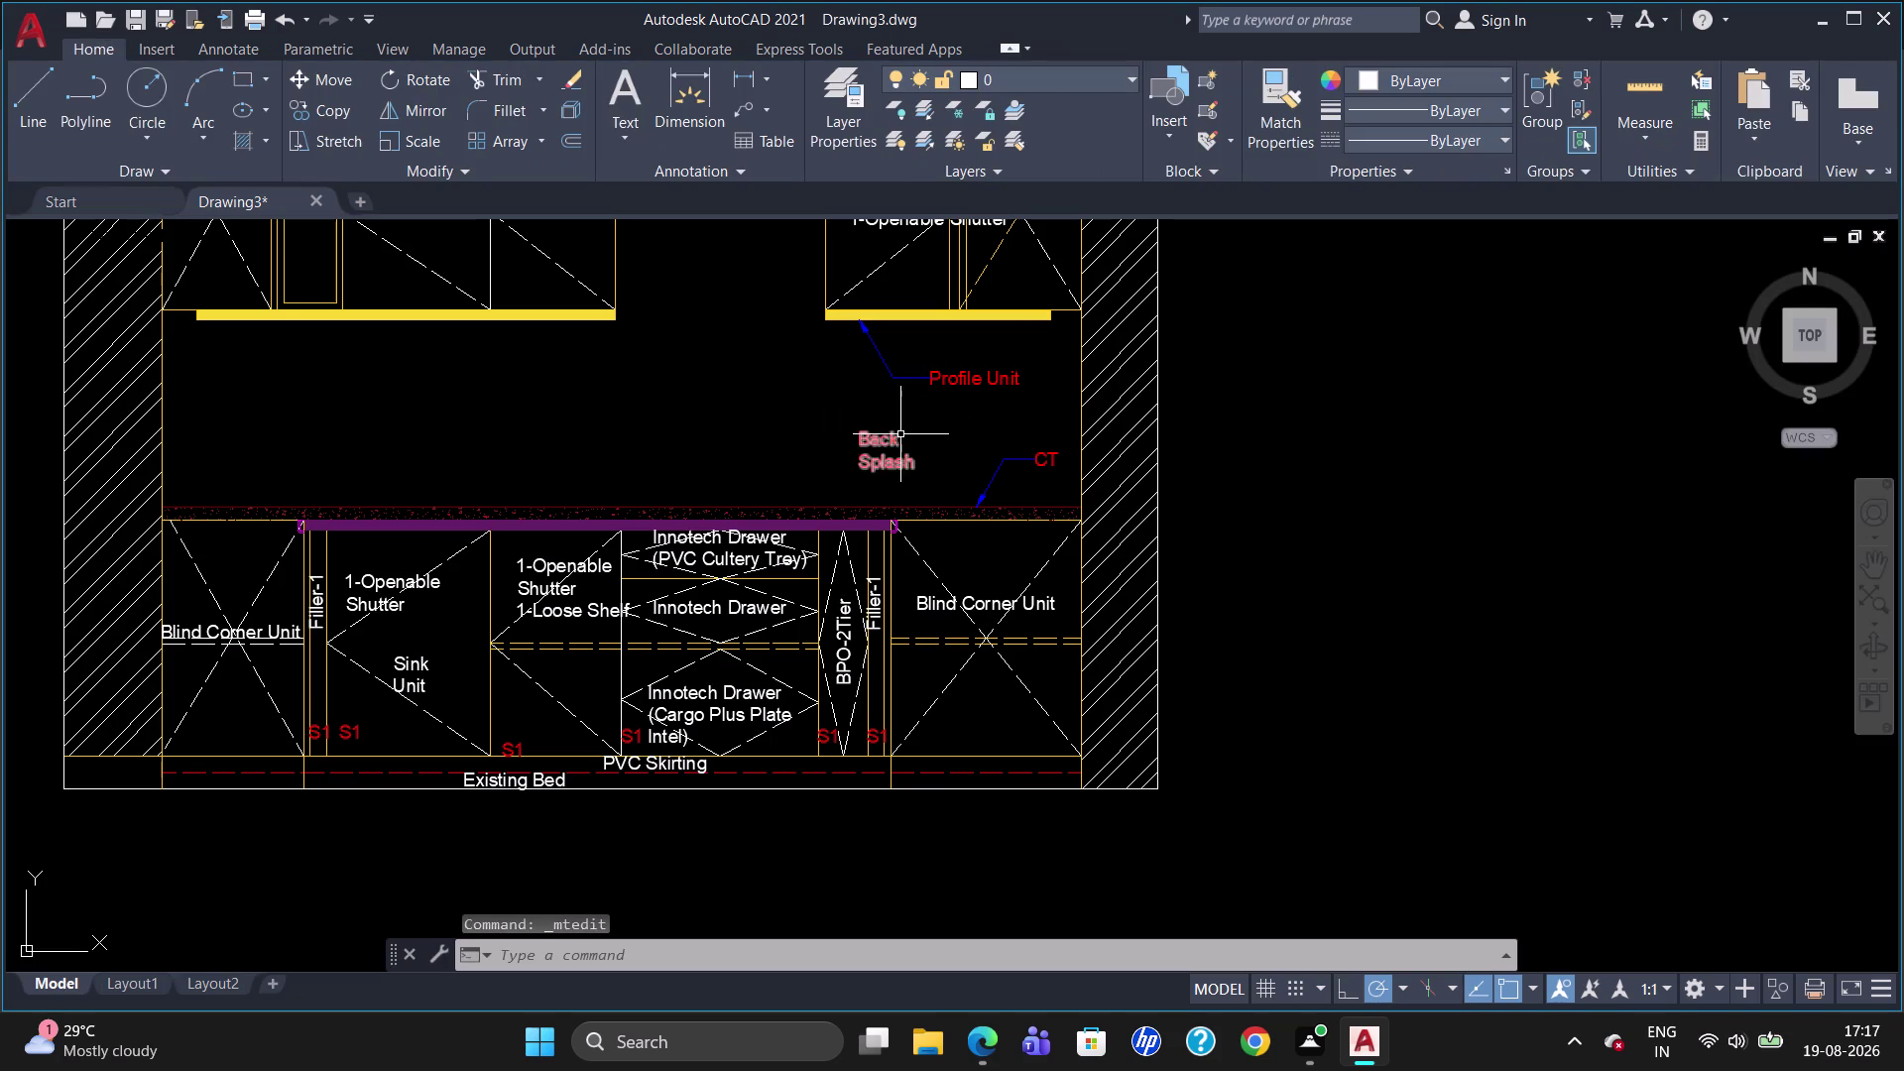
Widen the Back Splash text box so the label fits on one line.
click(886, 442)
click(886, 437)
click(883, 445)
double_click(882, 444)
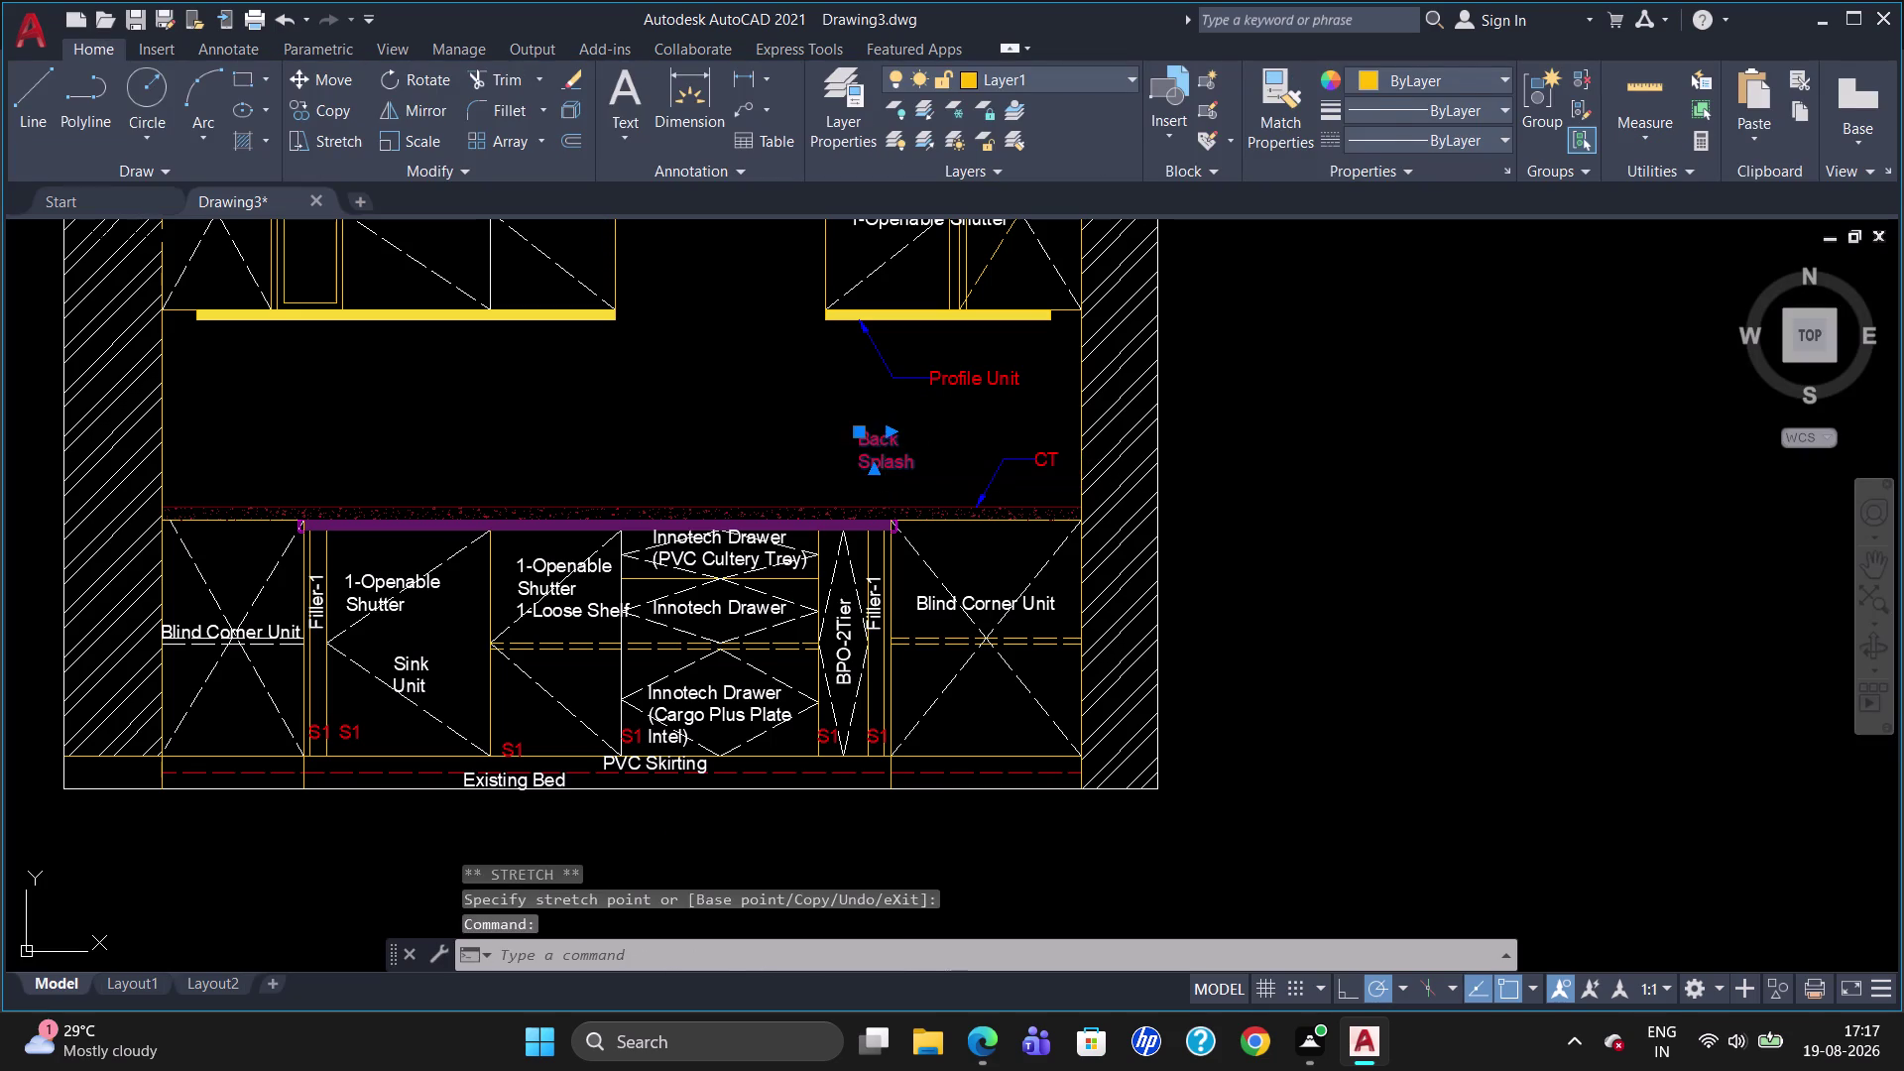
drag(891, 412, 977, 395)
click(907, 483)
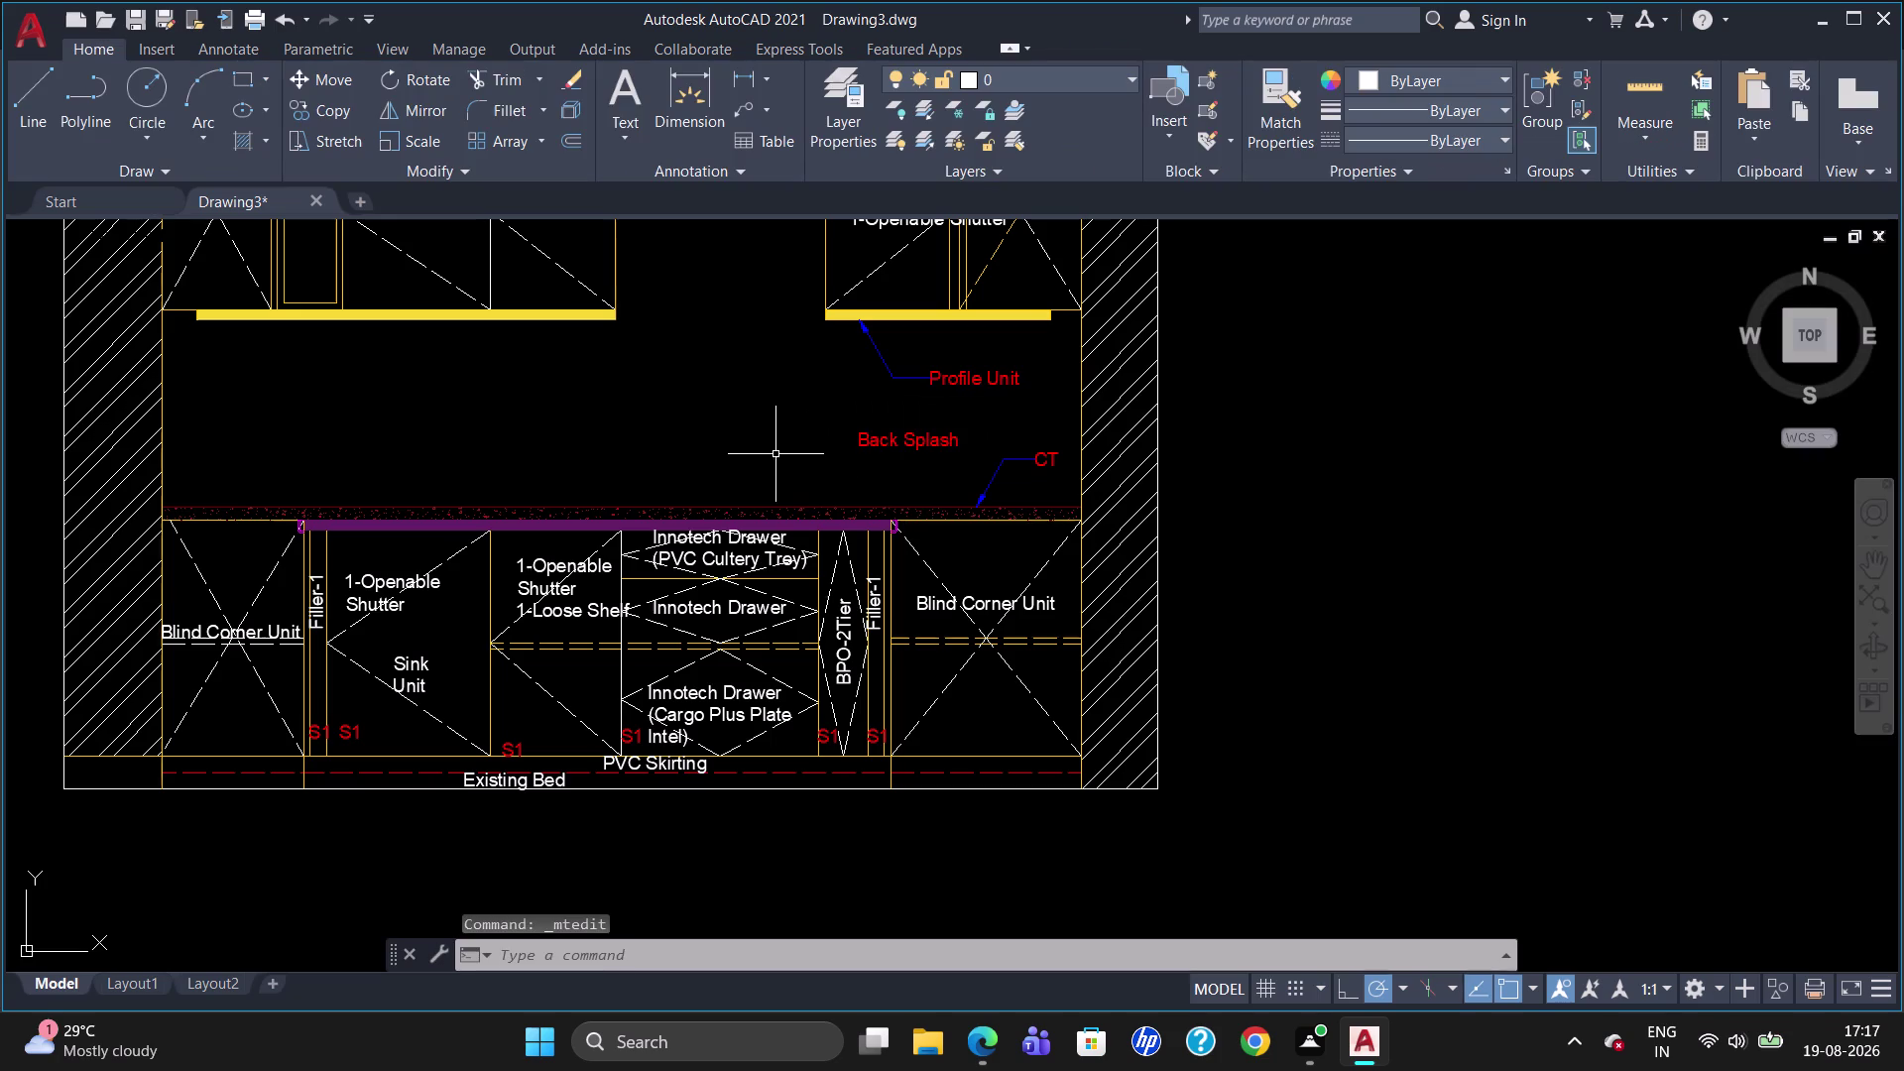
scroll(down, 3)
scroll(up, 3)
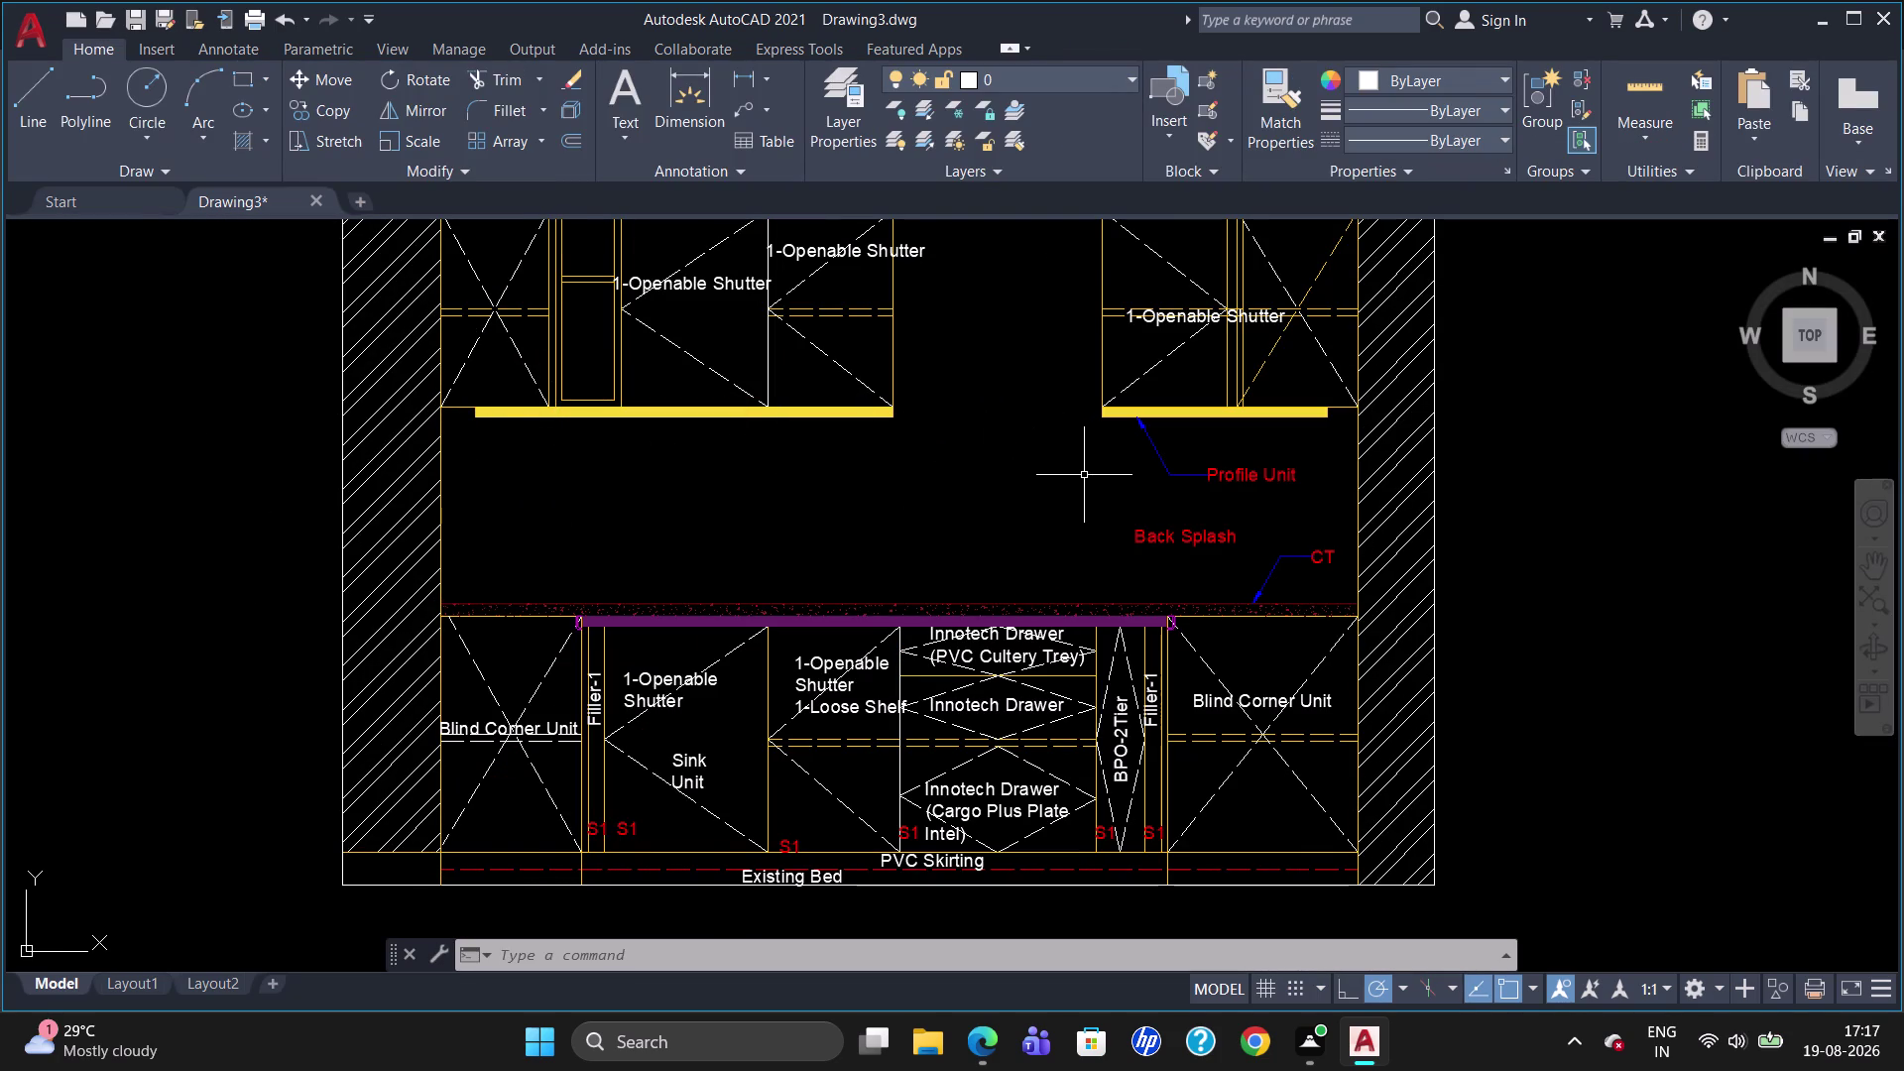
Change the Profile Unit label's text to 'Profile Light'.
double_click(1258, 478)
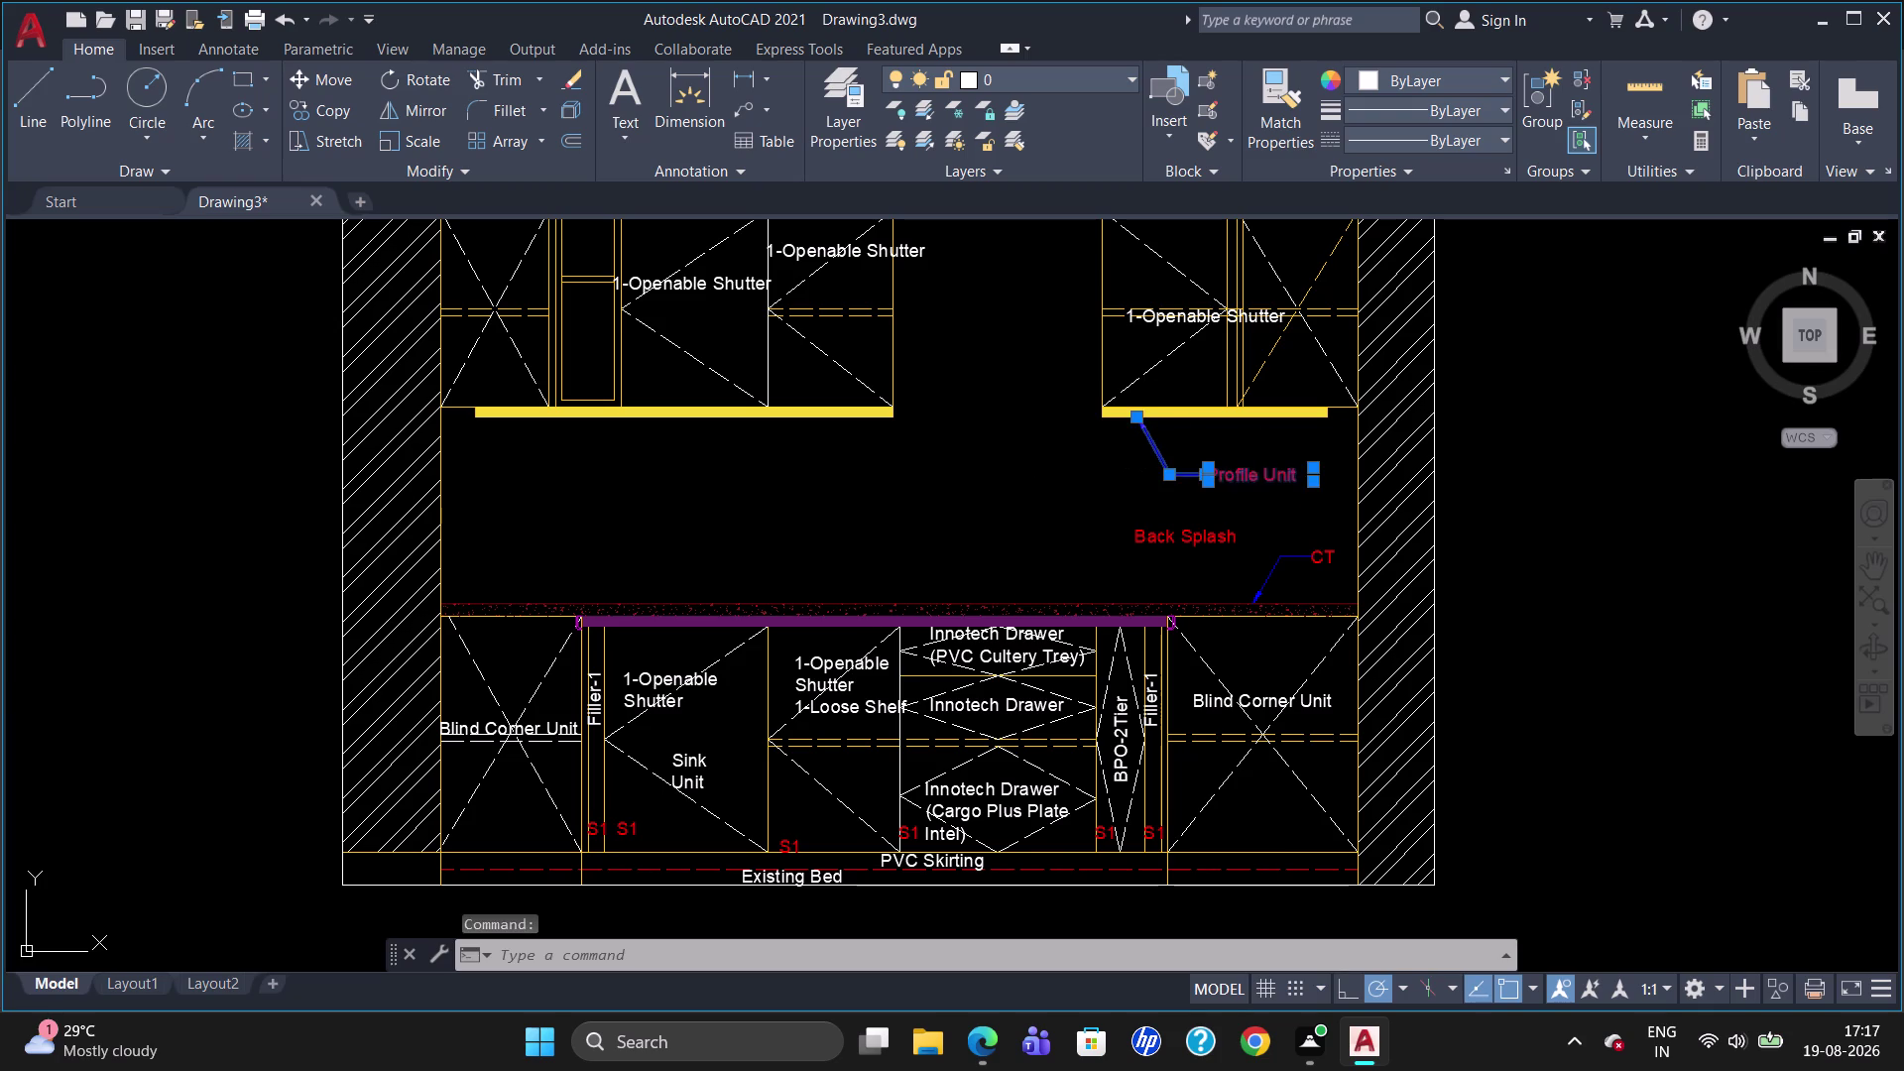
click(1297, 478)
key(BackSpace)
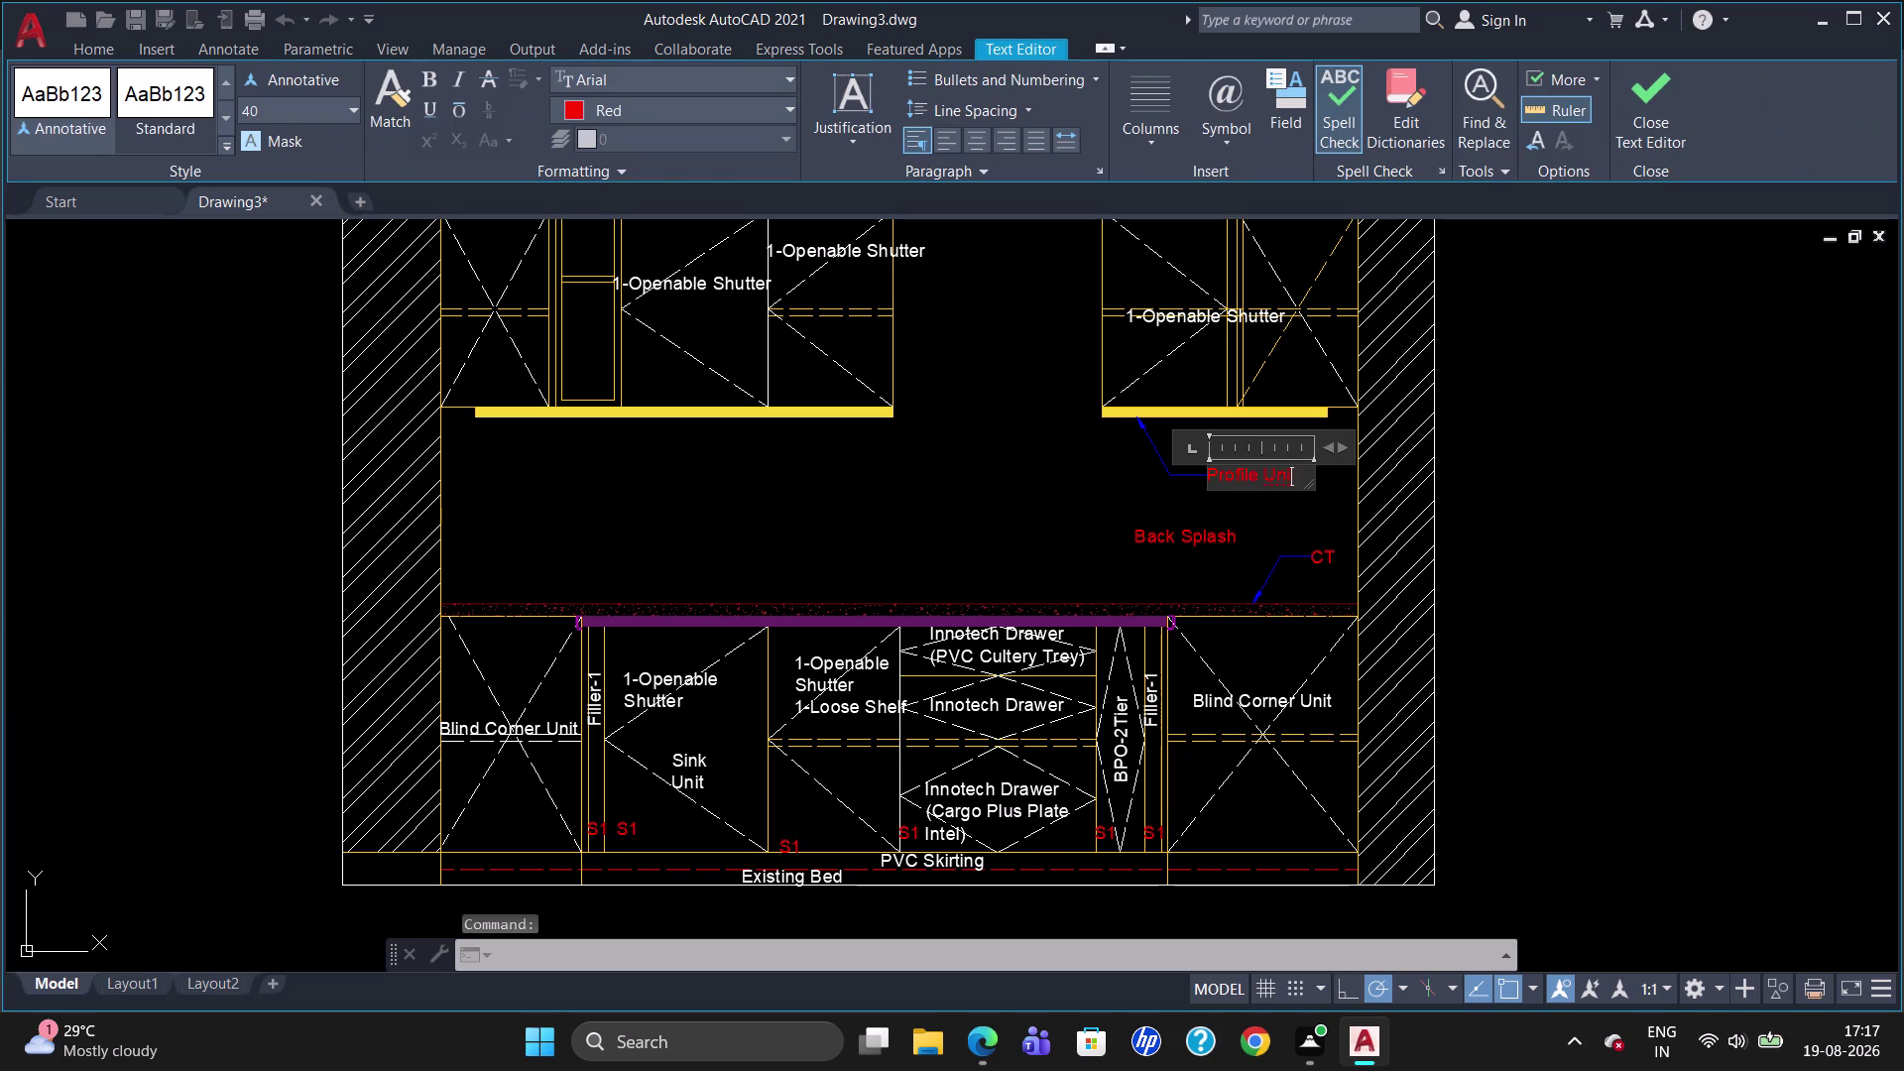
key(BackSpace)
key(BackSpace)
key(BackSpace)
key(l)
text(ight)
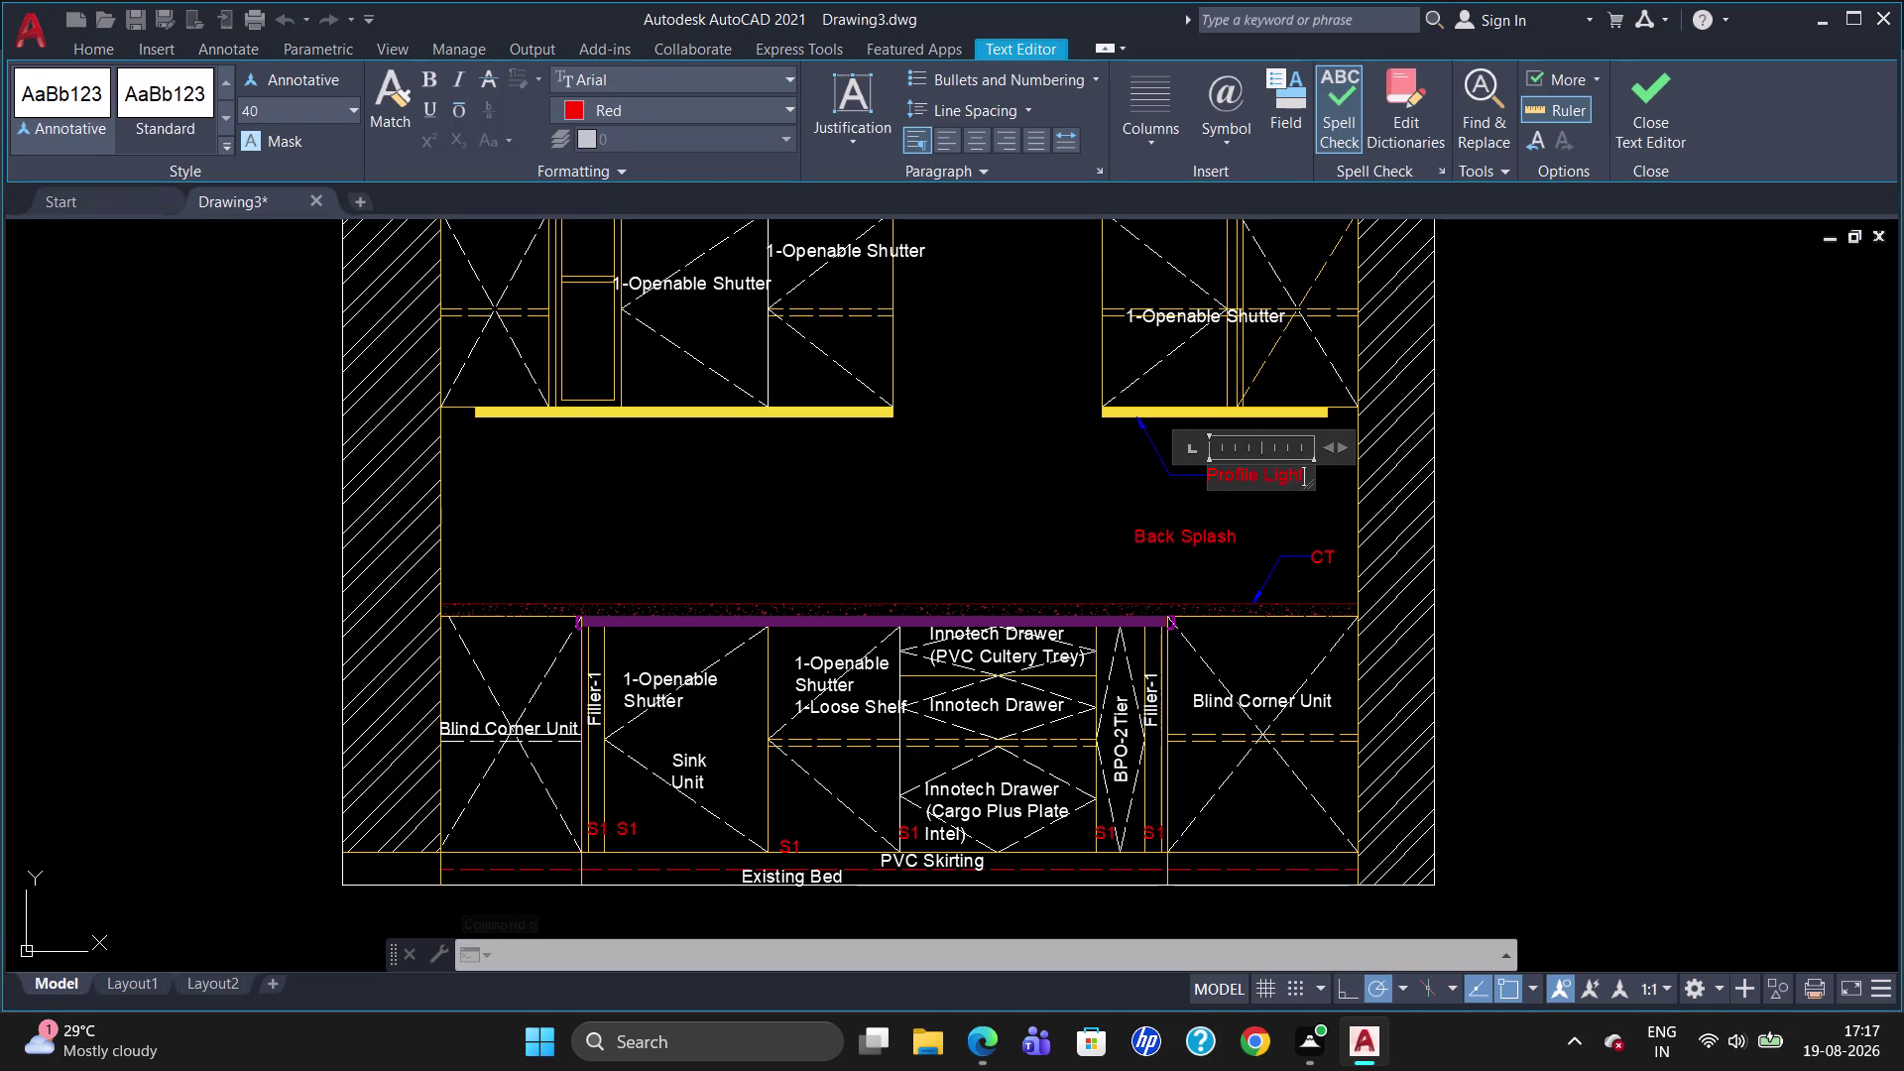
click(1056, 527)
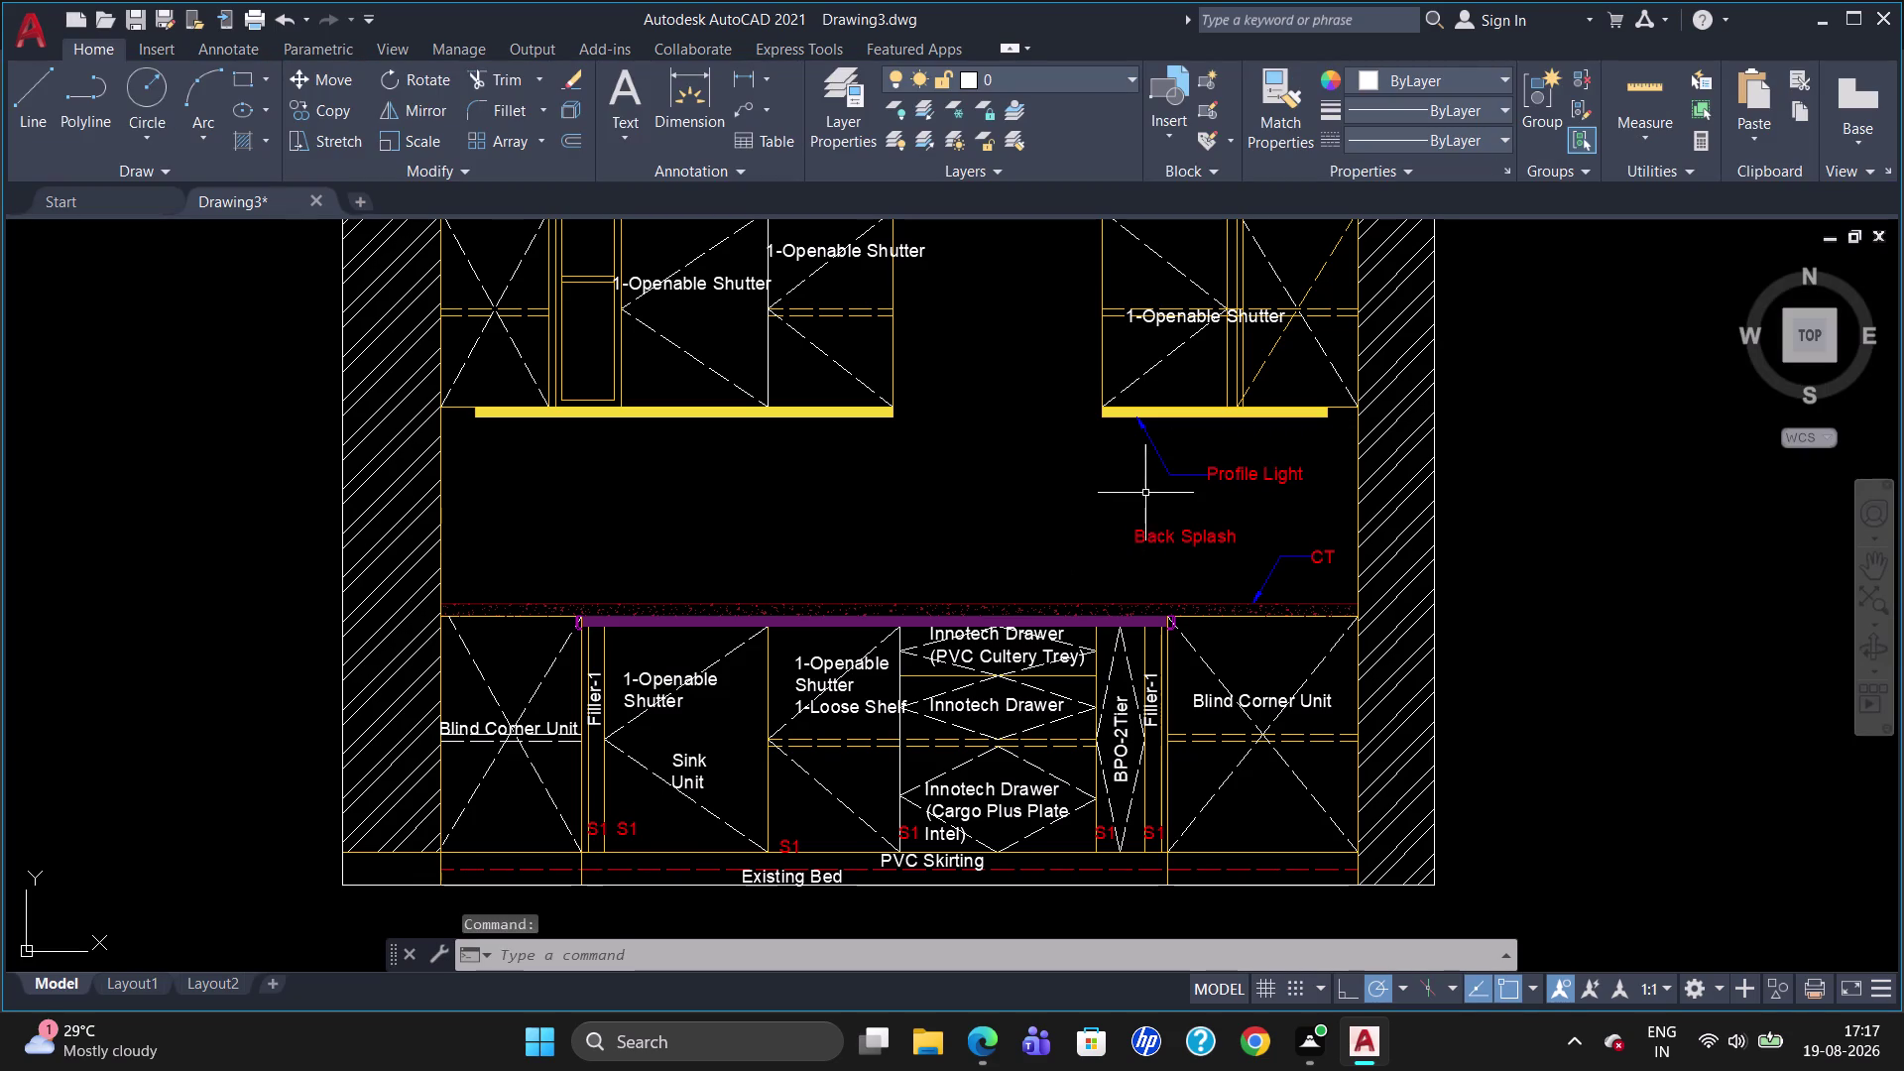
Copy the Profile Light leader and label to the left yellow profile.
click(1162, 467)
text(co)
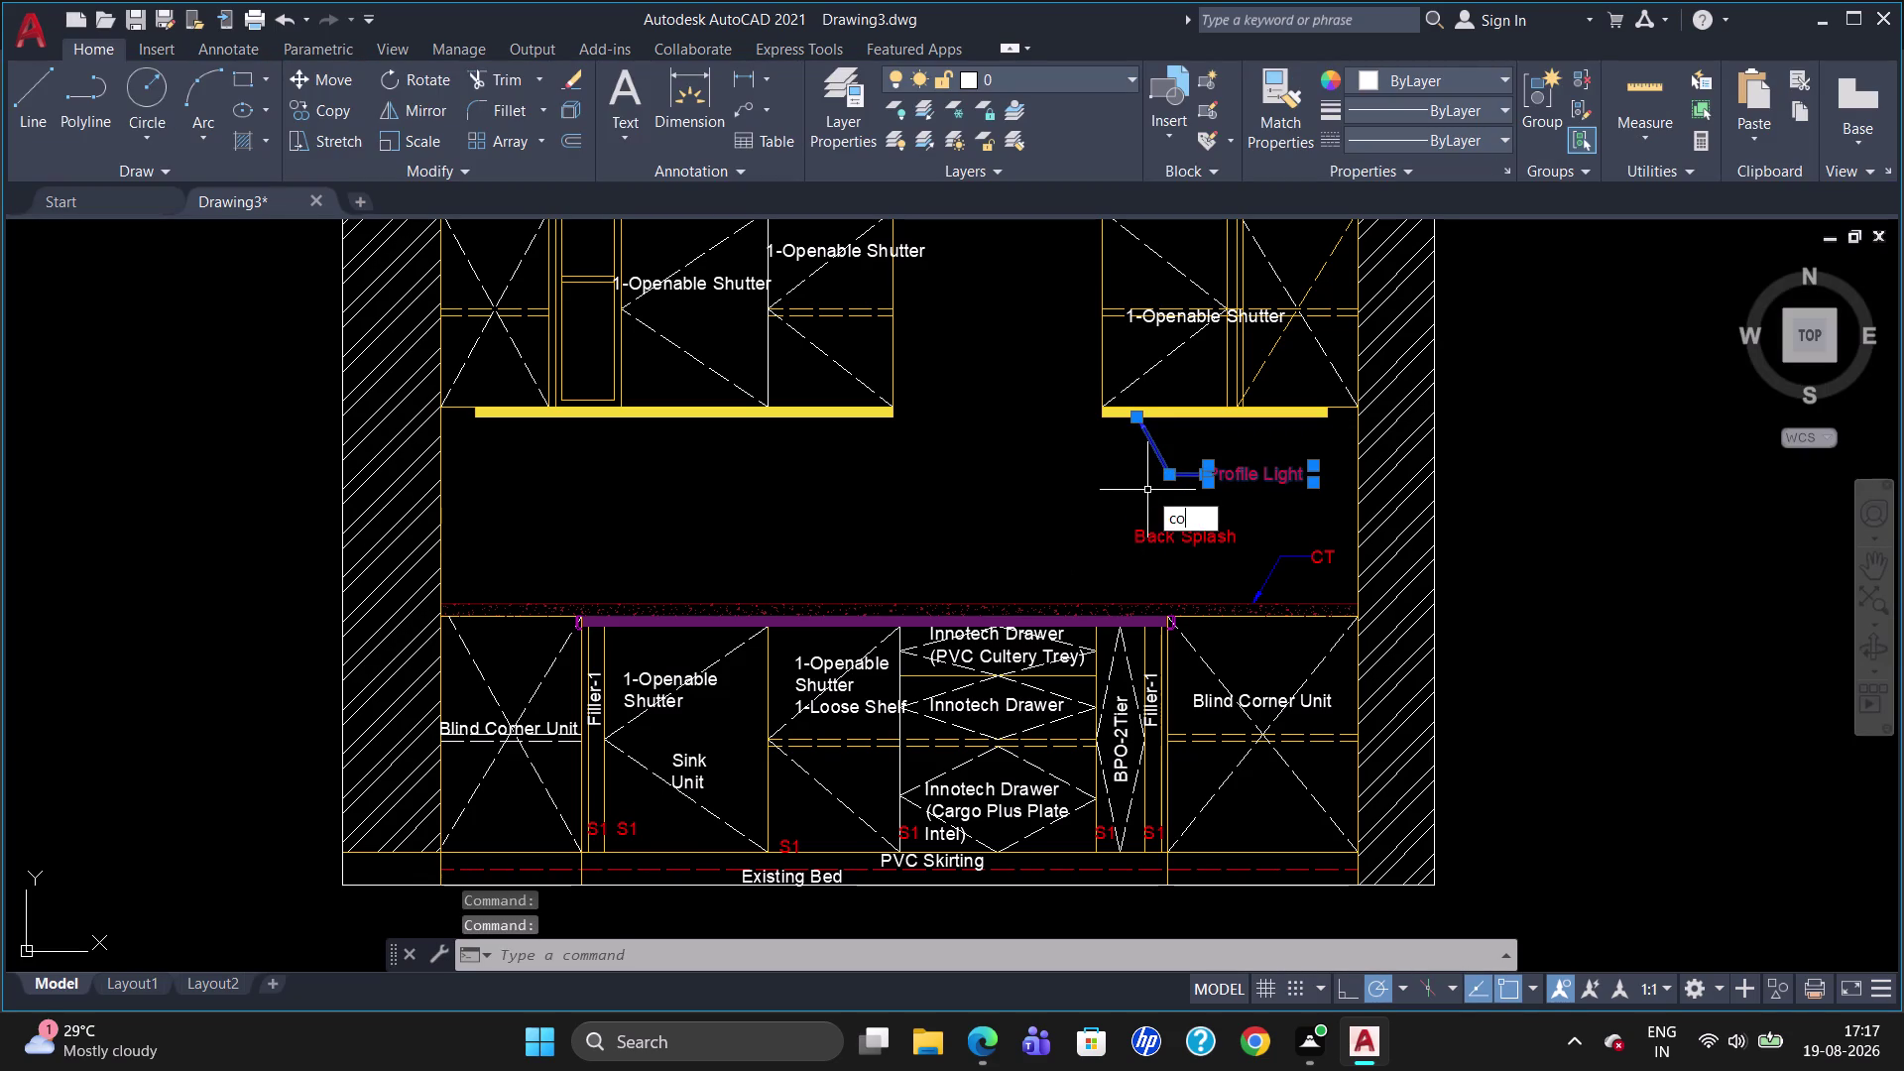
key(Return)
click(1147, 434)
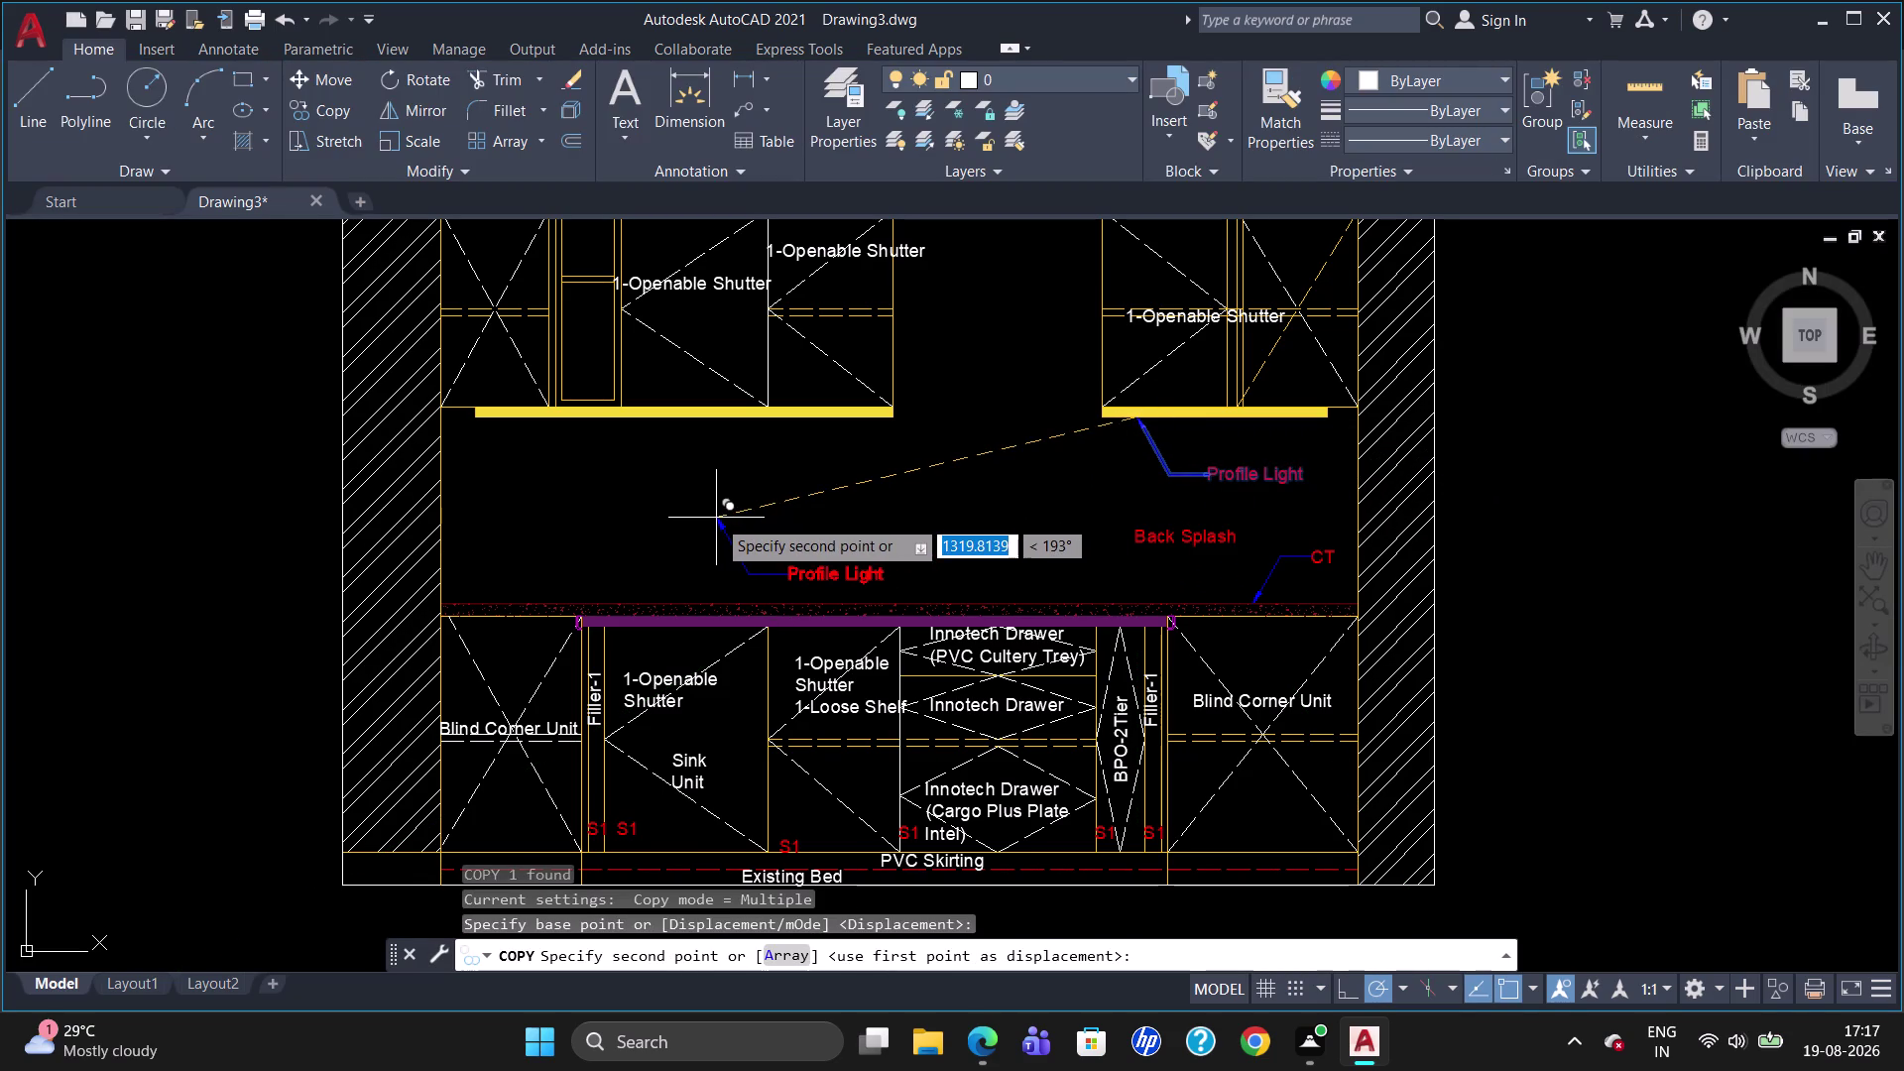
click(605, 417)
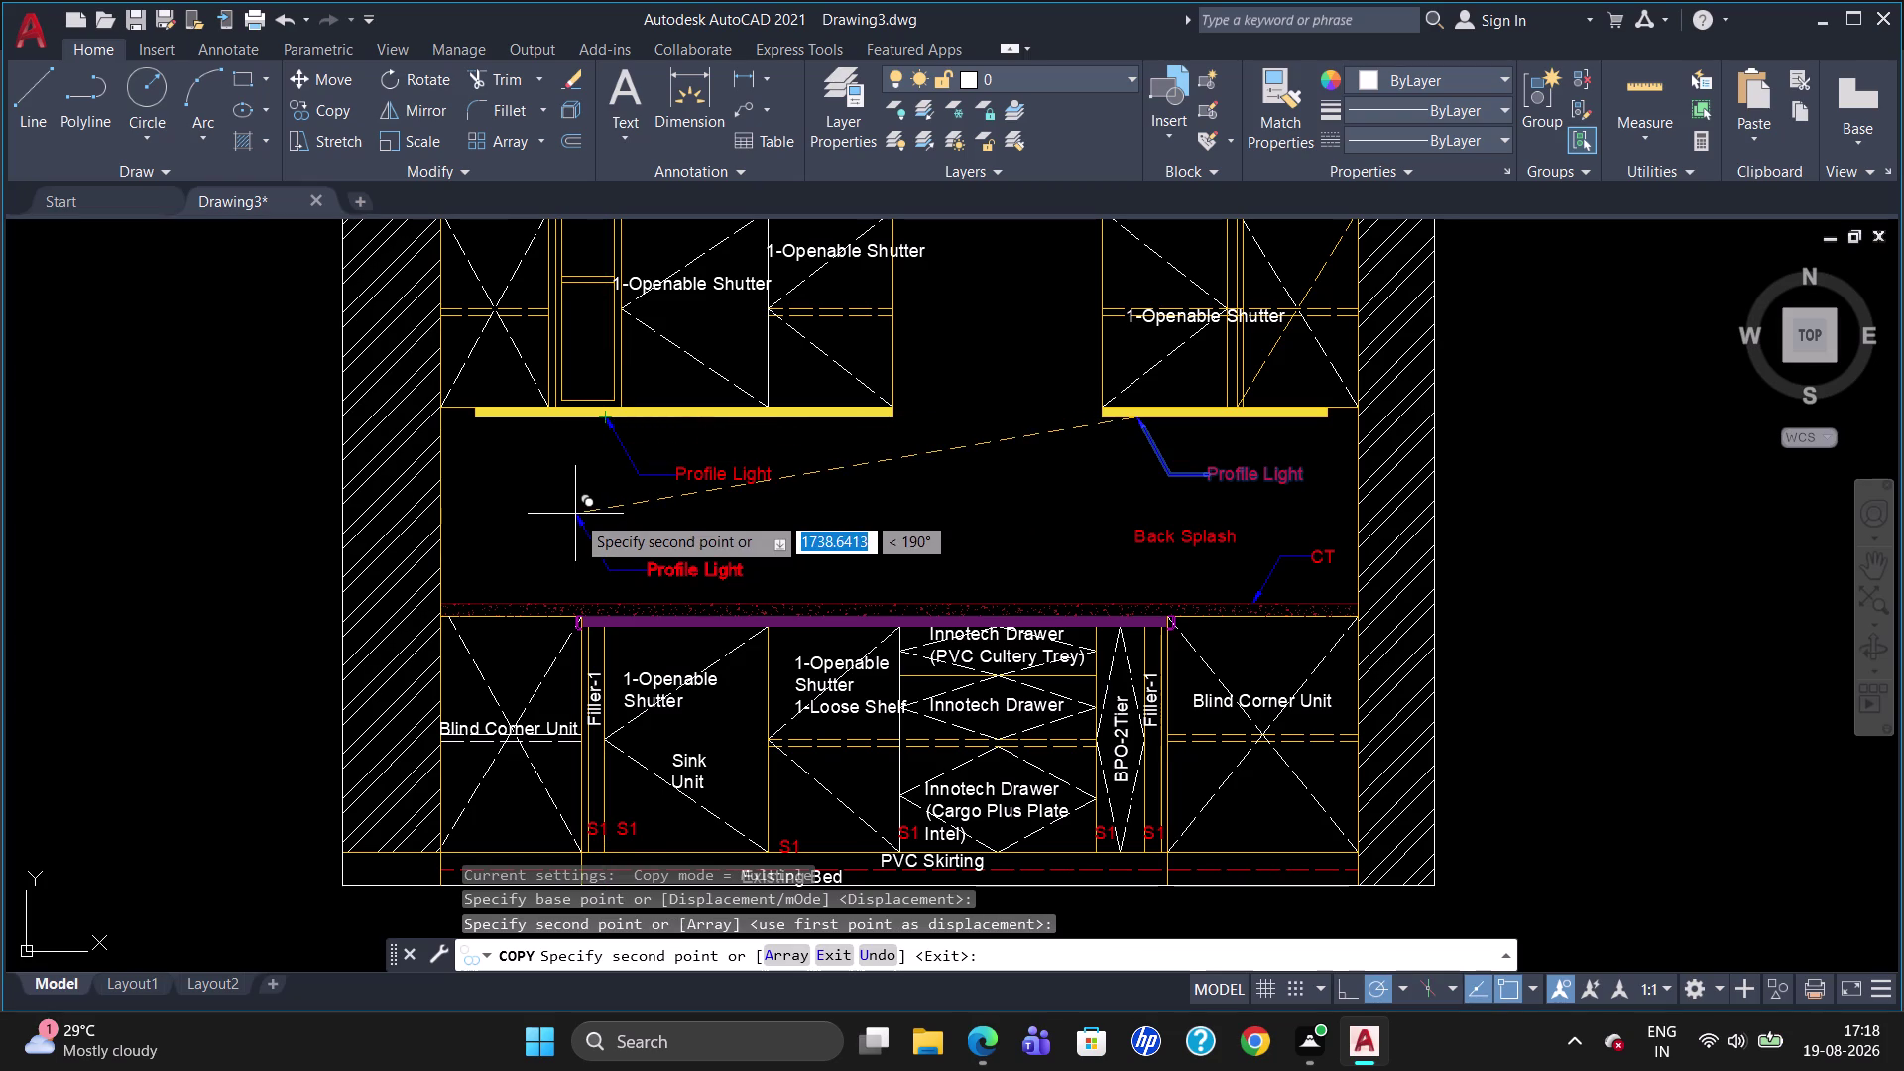
key(Escape)
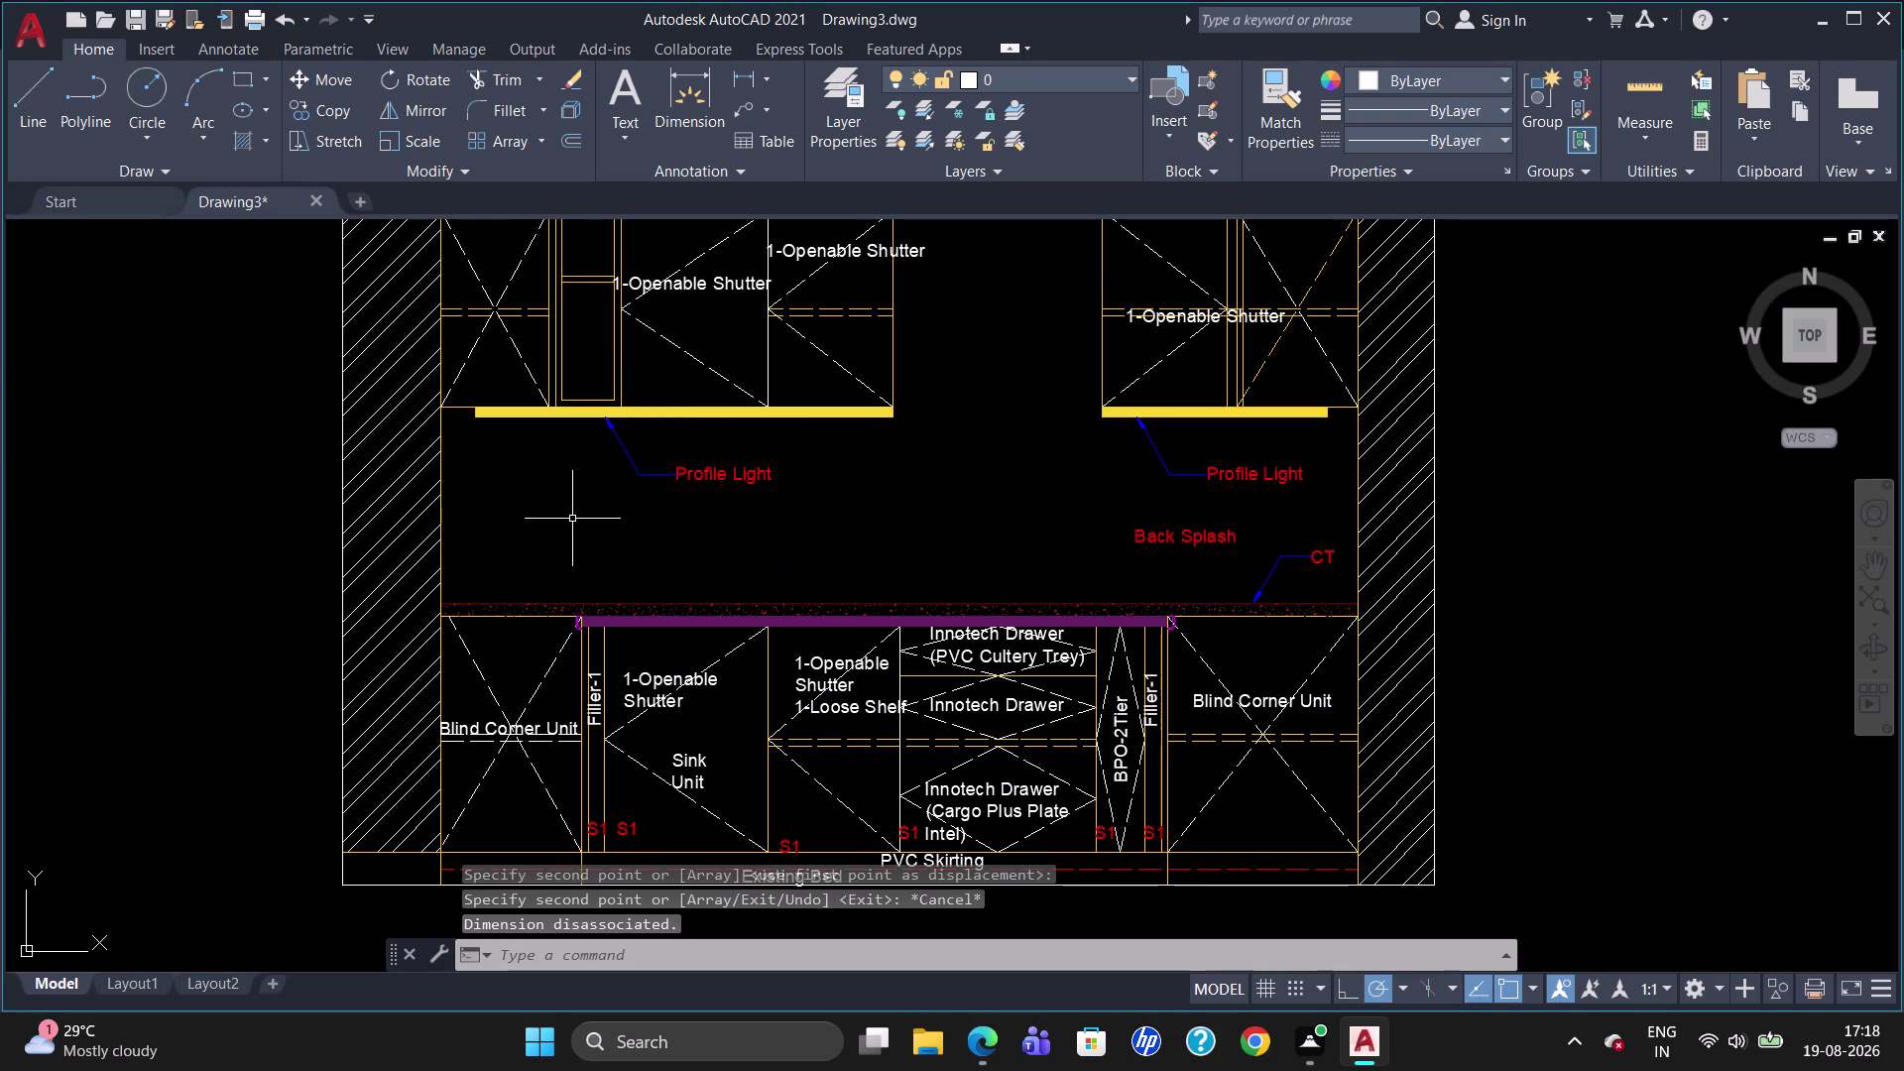
Copy the Blind Corner Unit label onto the top-left, lower-left and top-right wall cabinets.
scroll(down, 3)
scroll(up, 3)
scroll(down, 3)
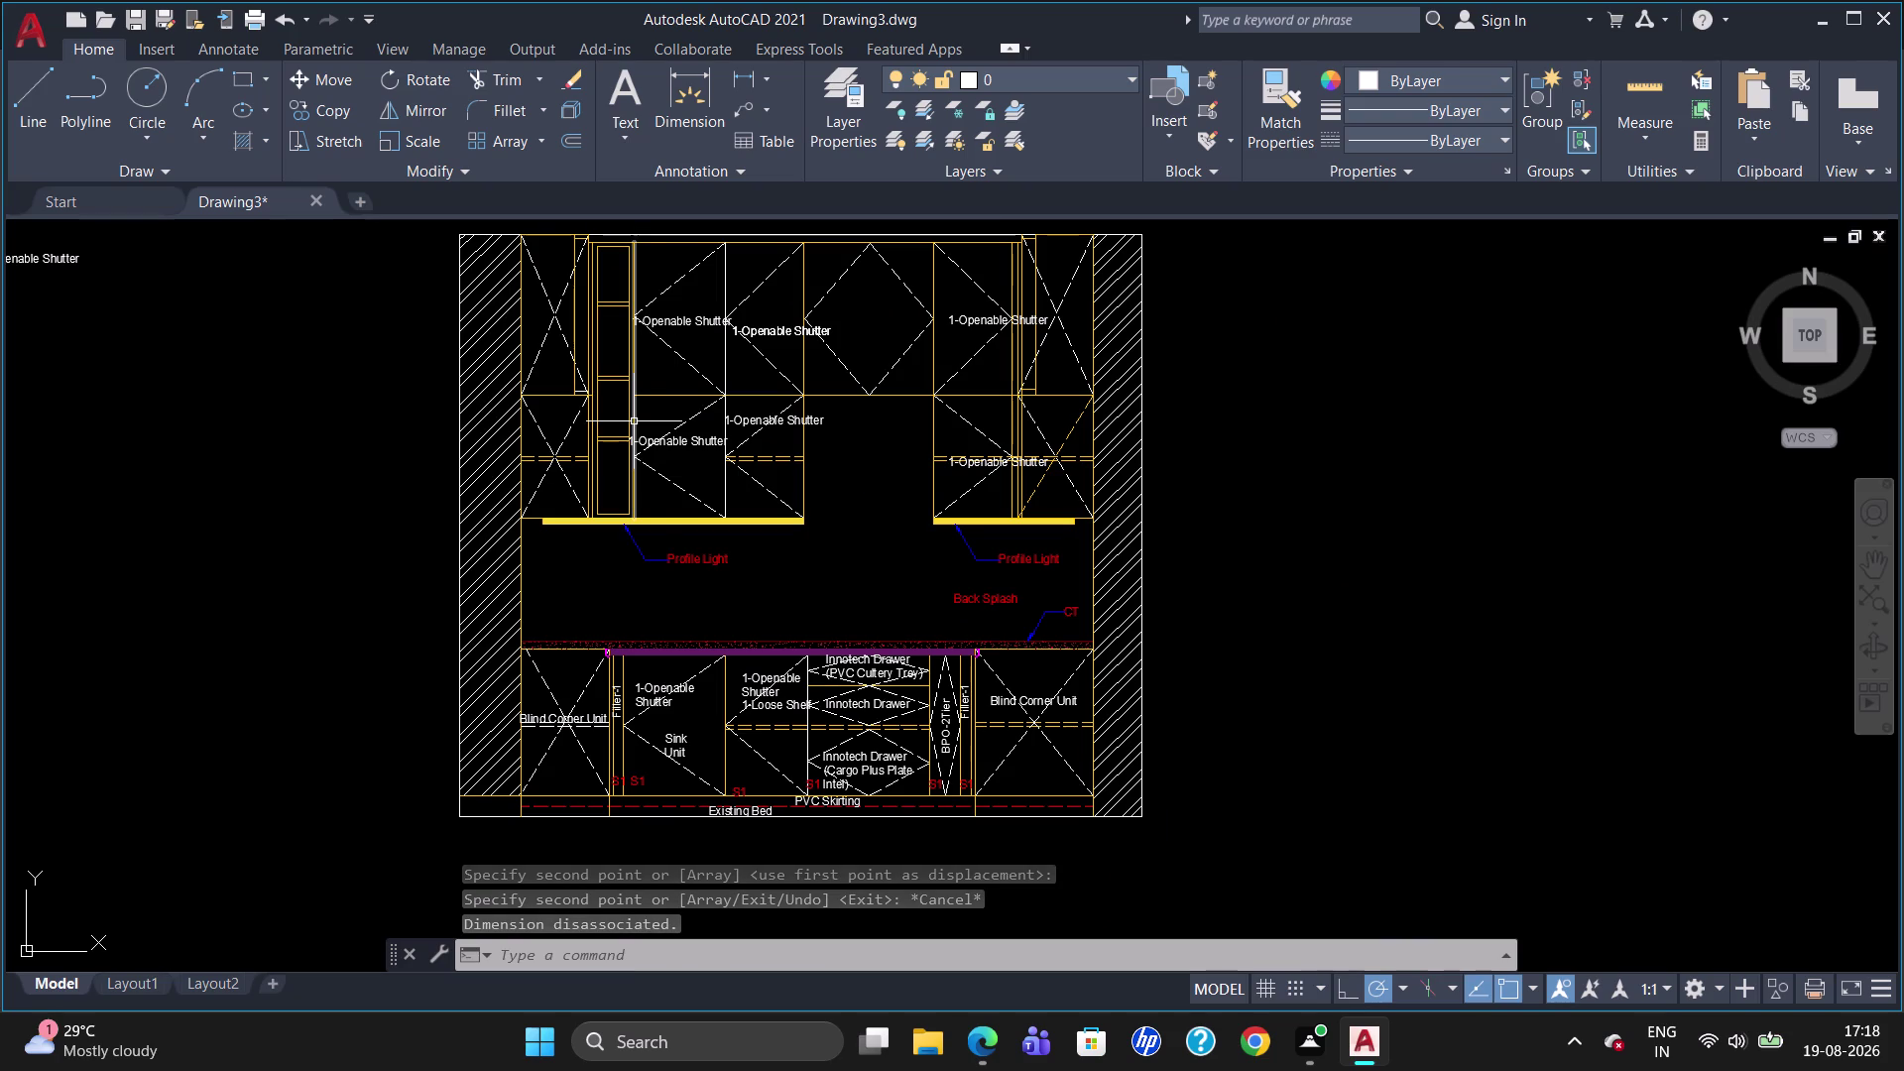
click(565, 722)
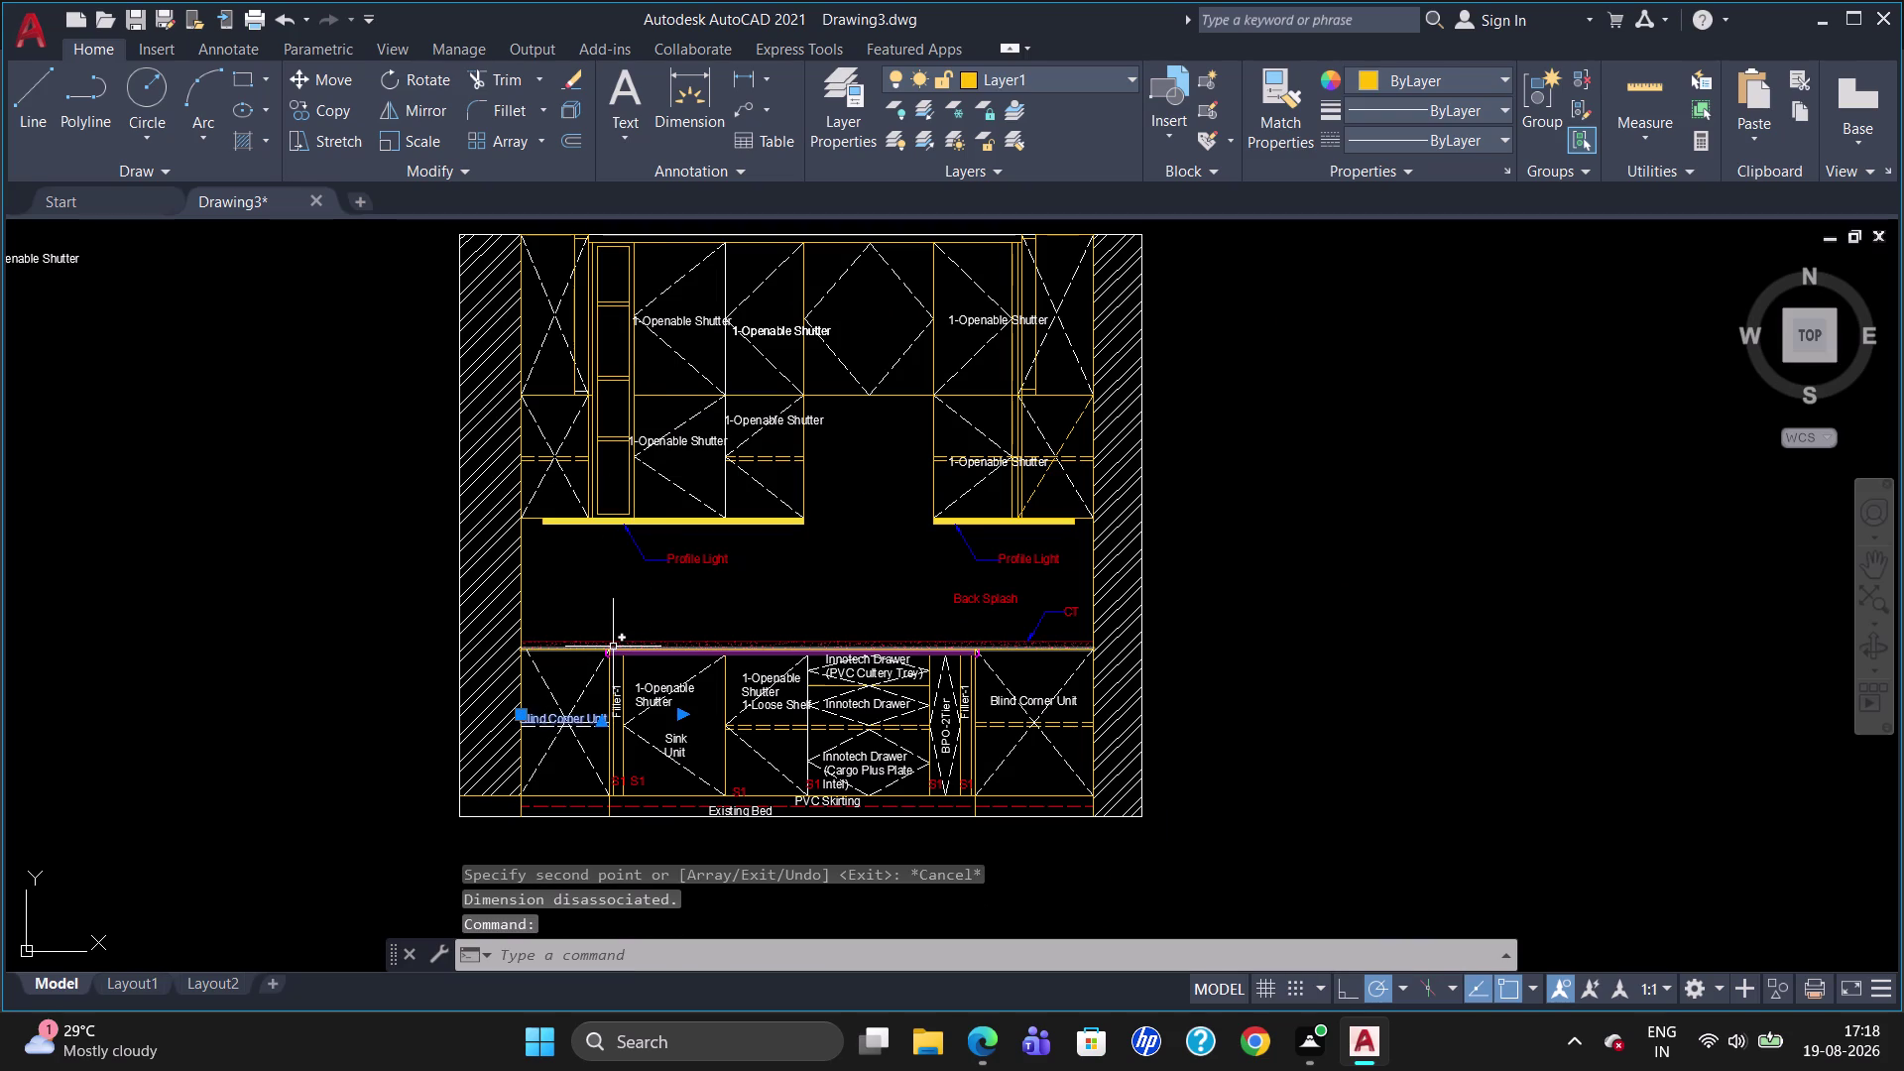
text(co)
key(Return)
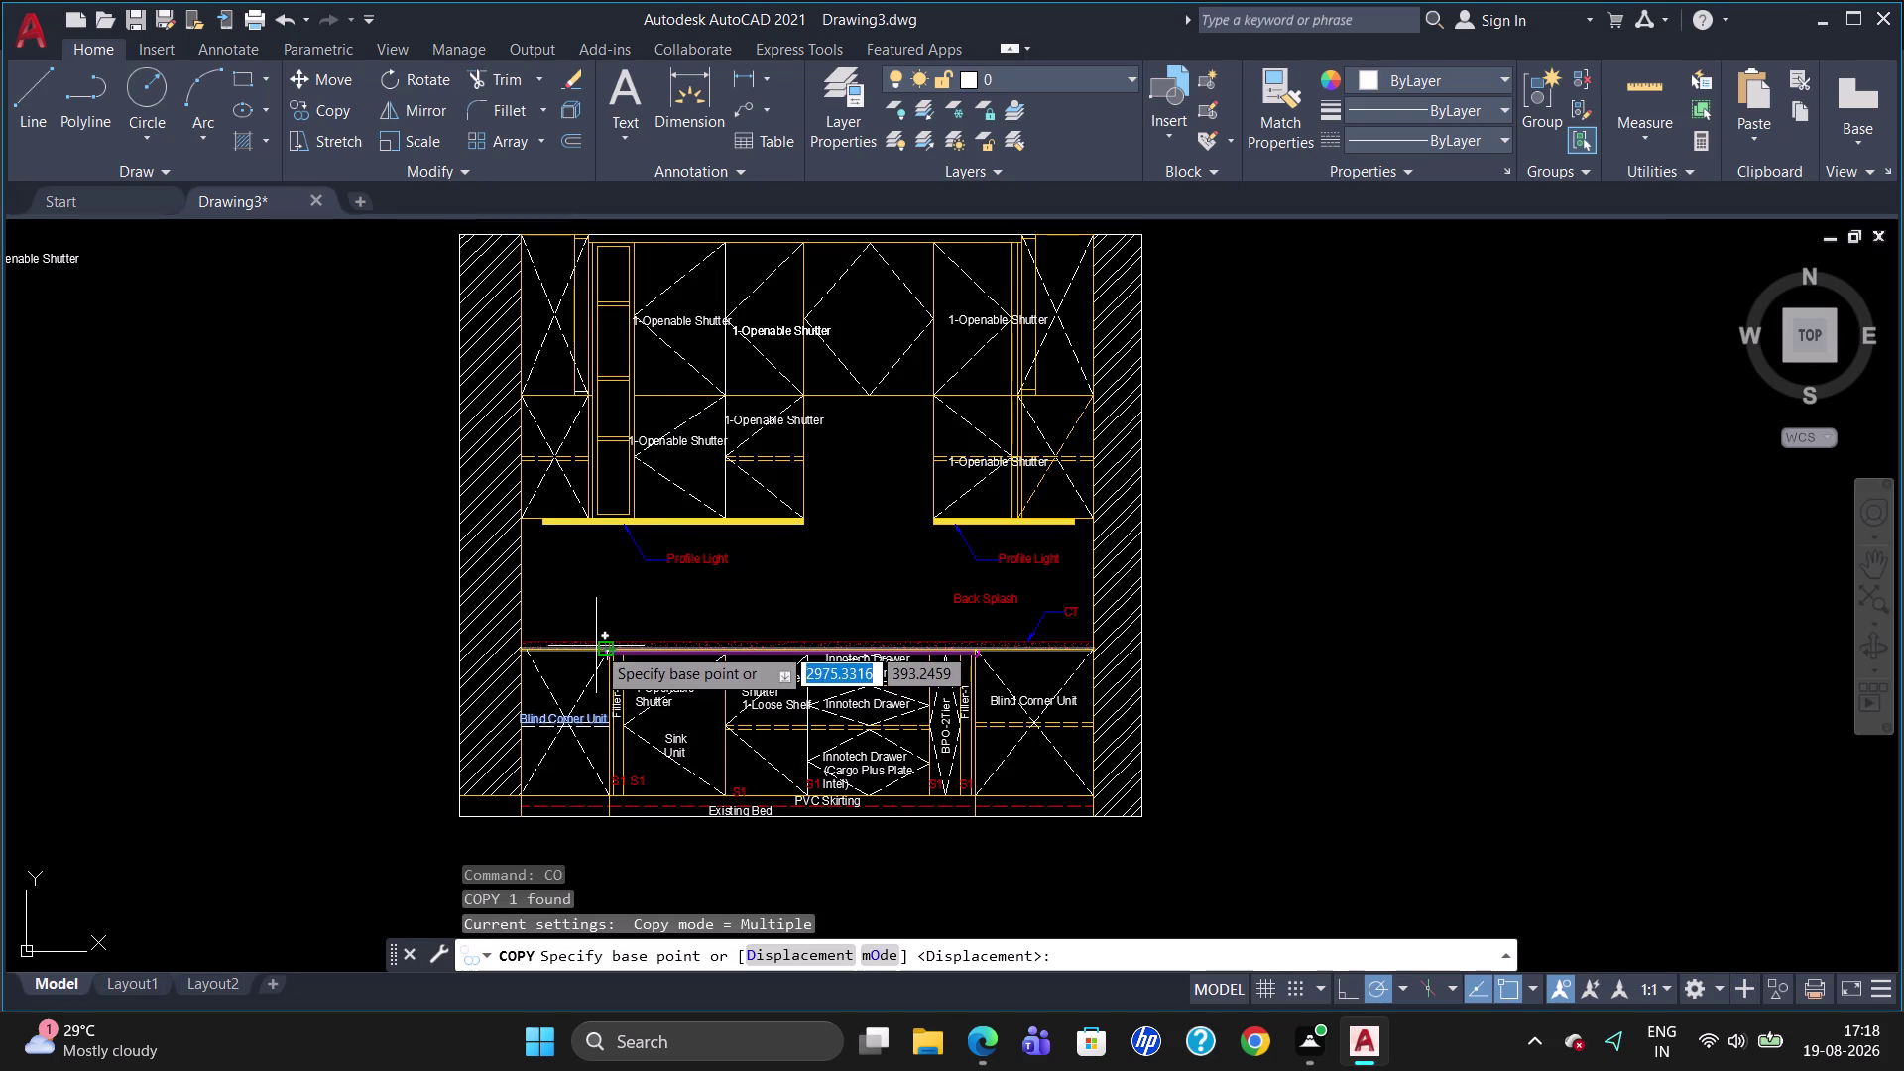
click(561, 723)
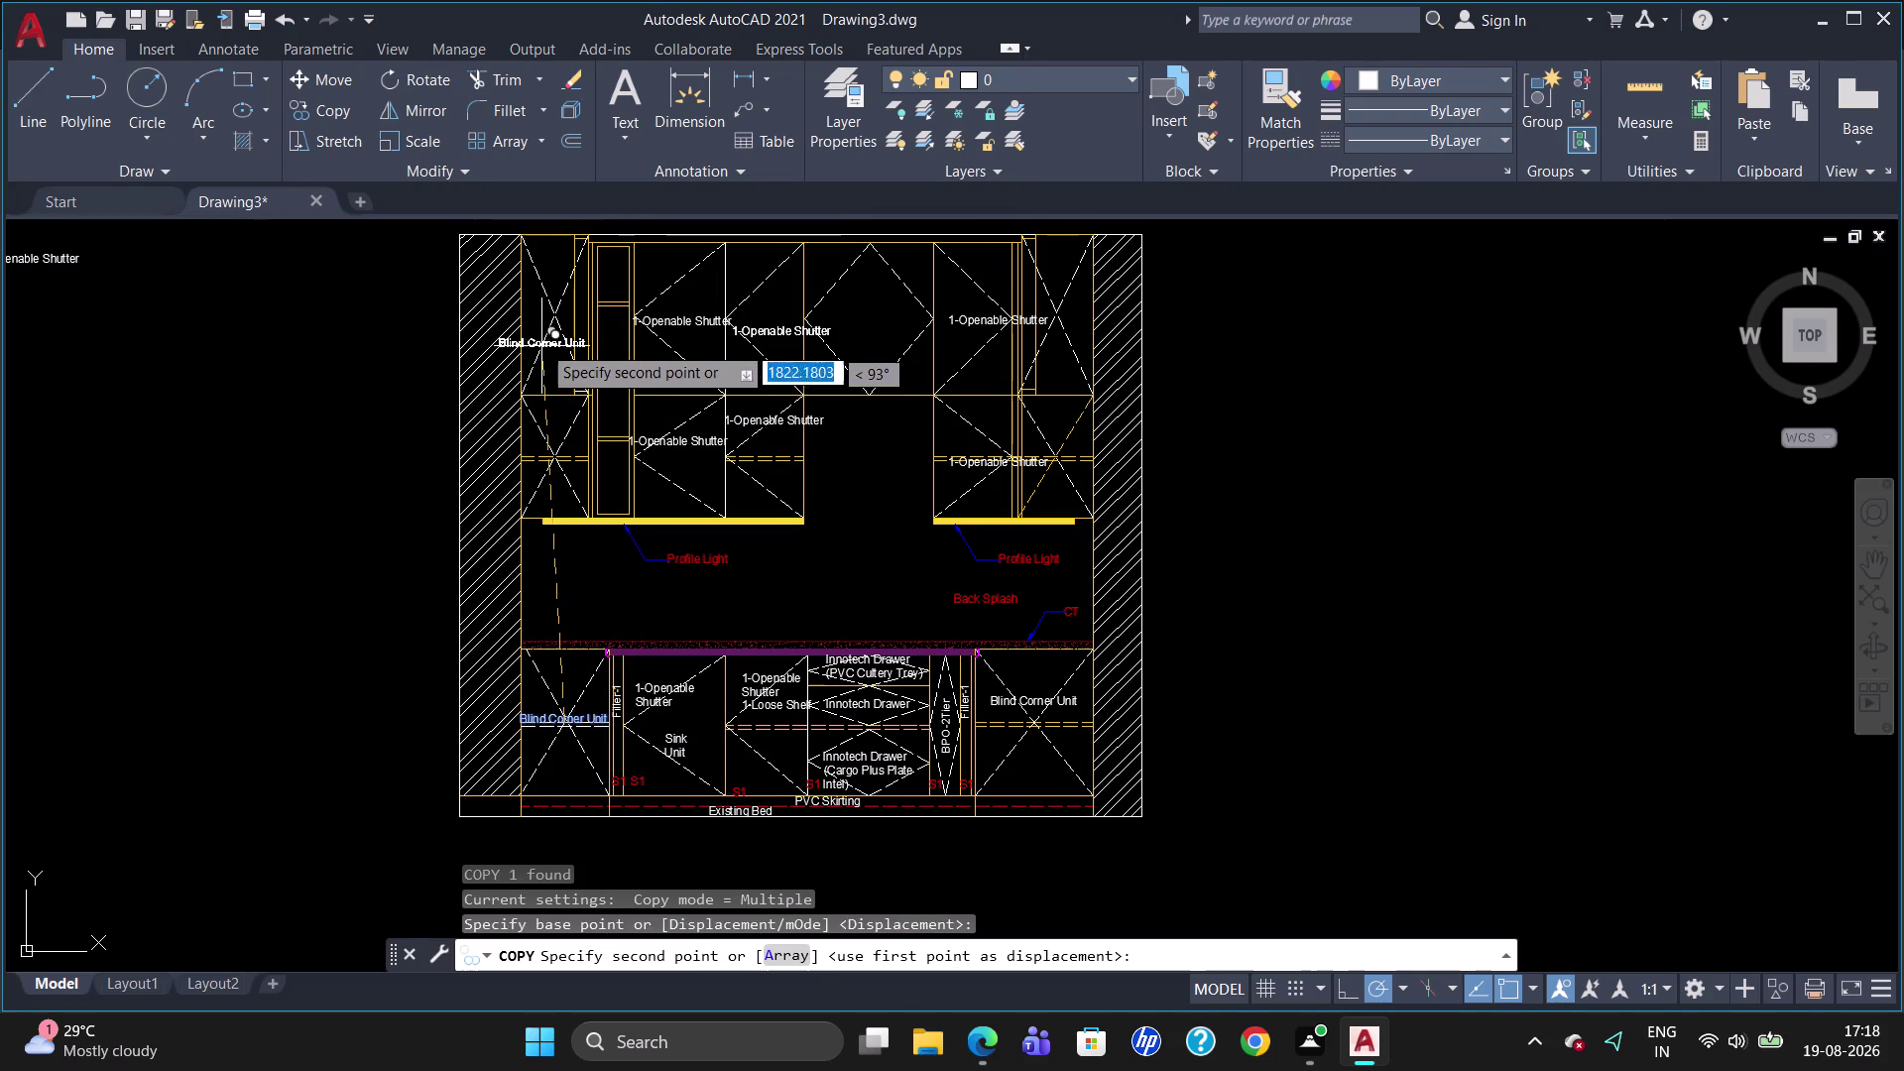
click(541, 323)
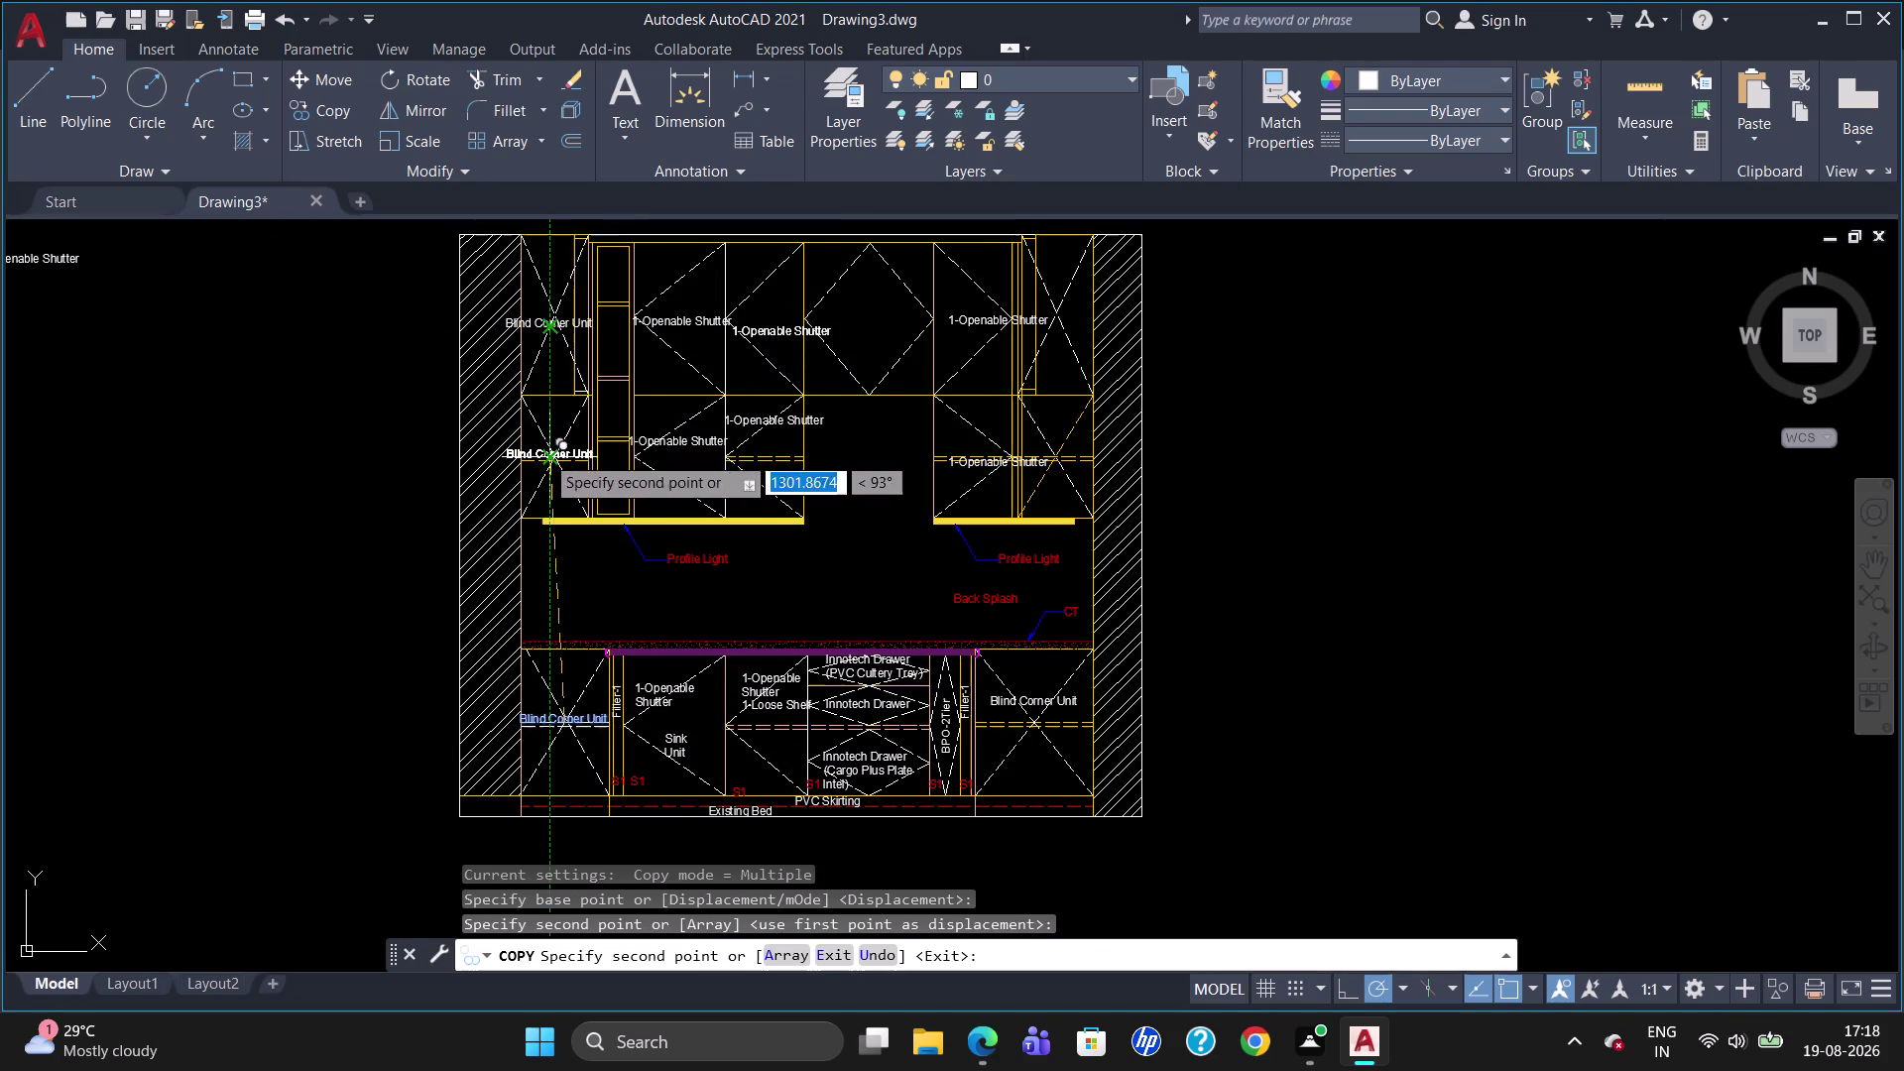
click(545, 455)
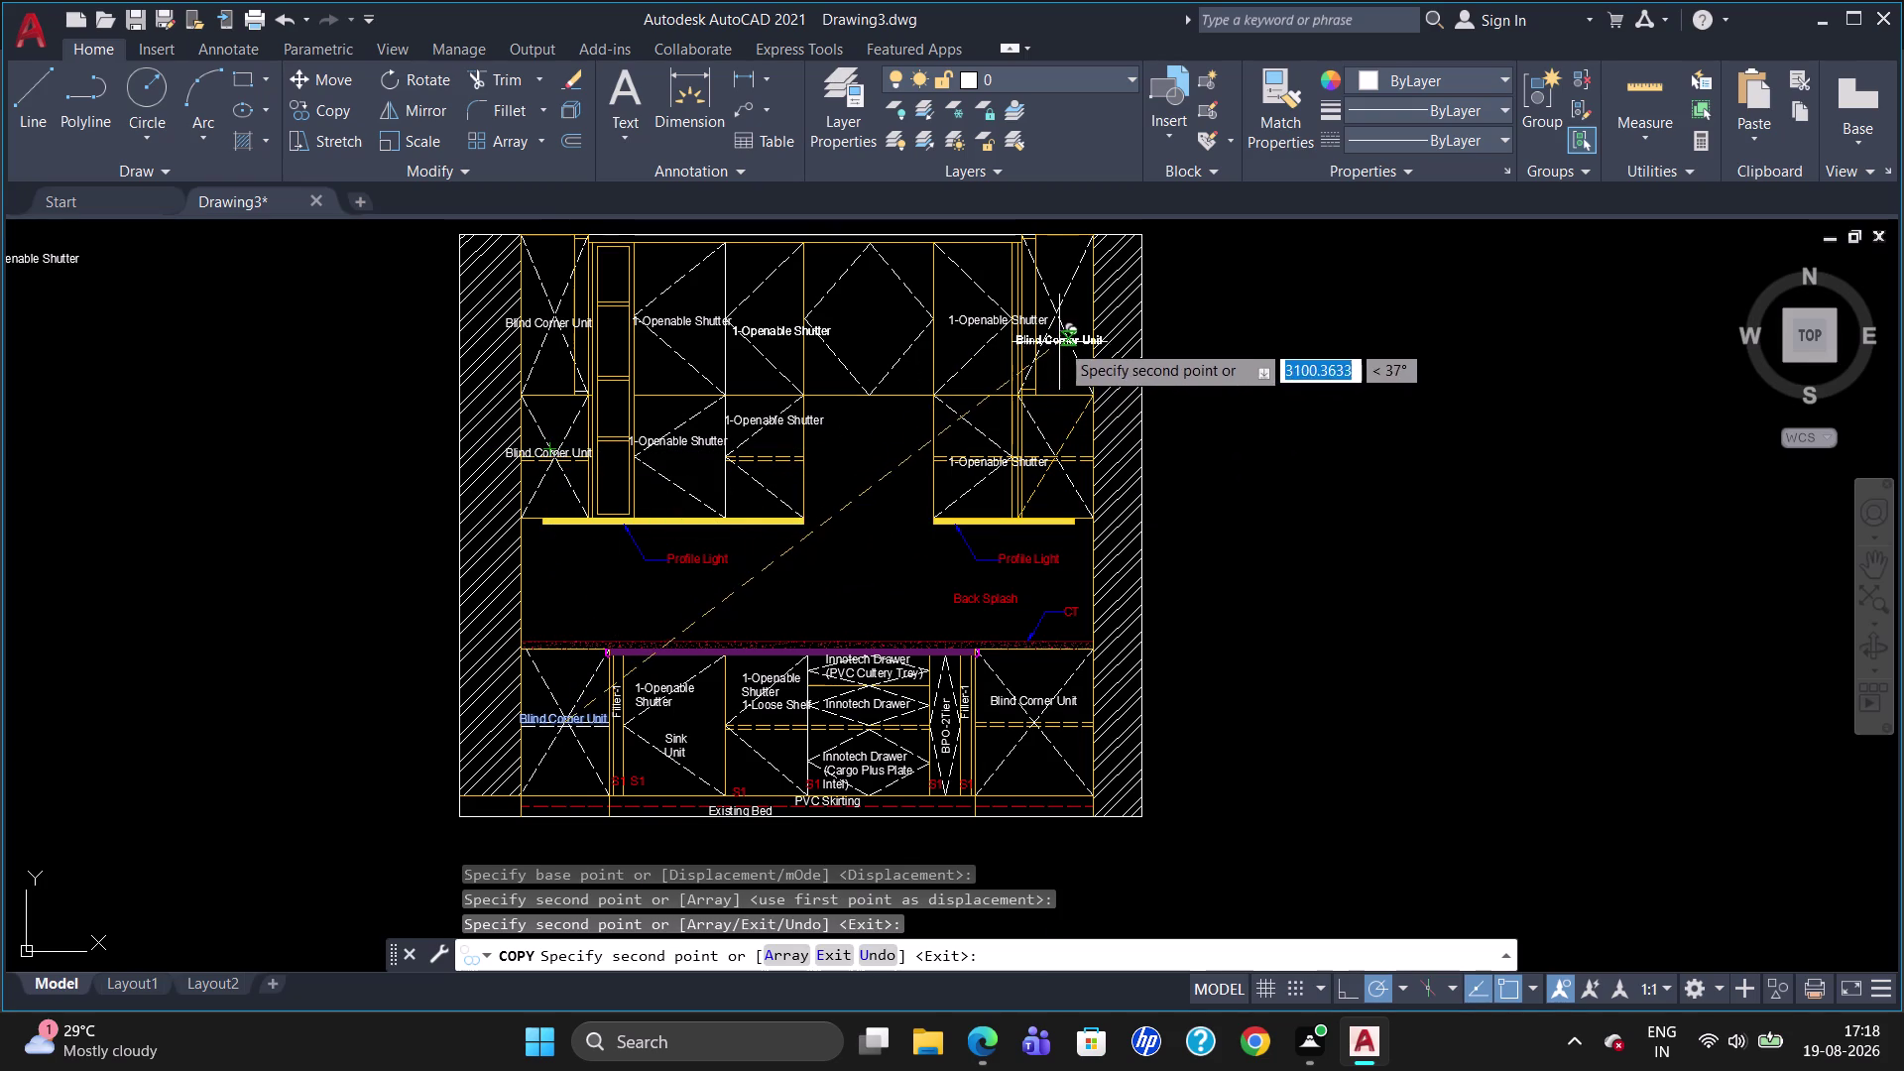
click(1058, 342)
Add the lower-right copy, then wrap the top-left label onto two lines with 'Unit' below.
click(1054, 424)
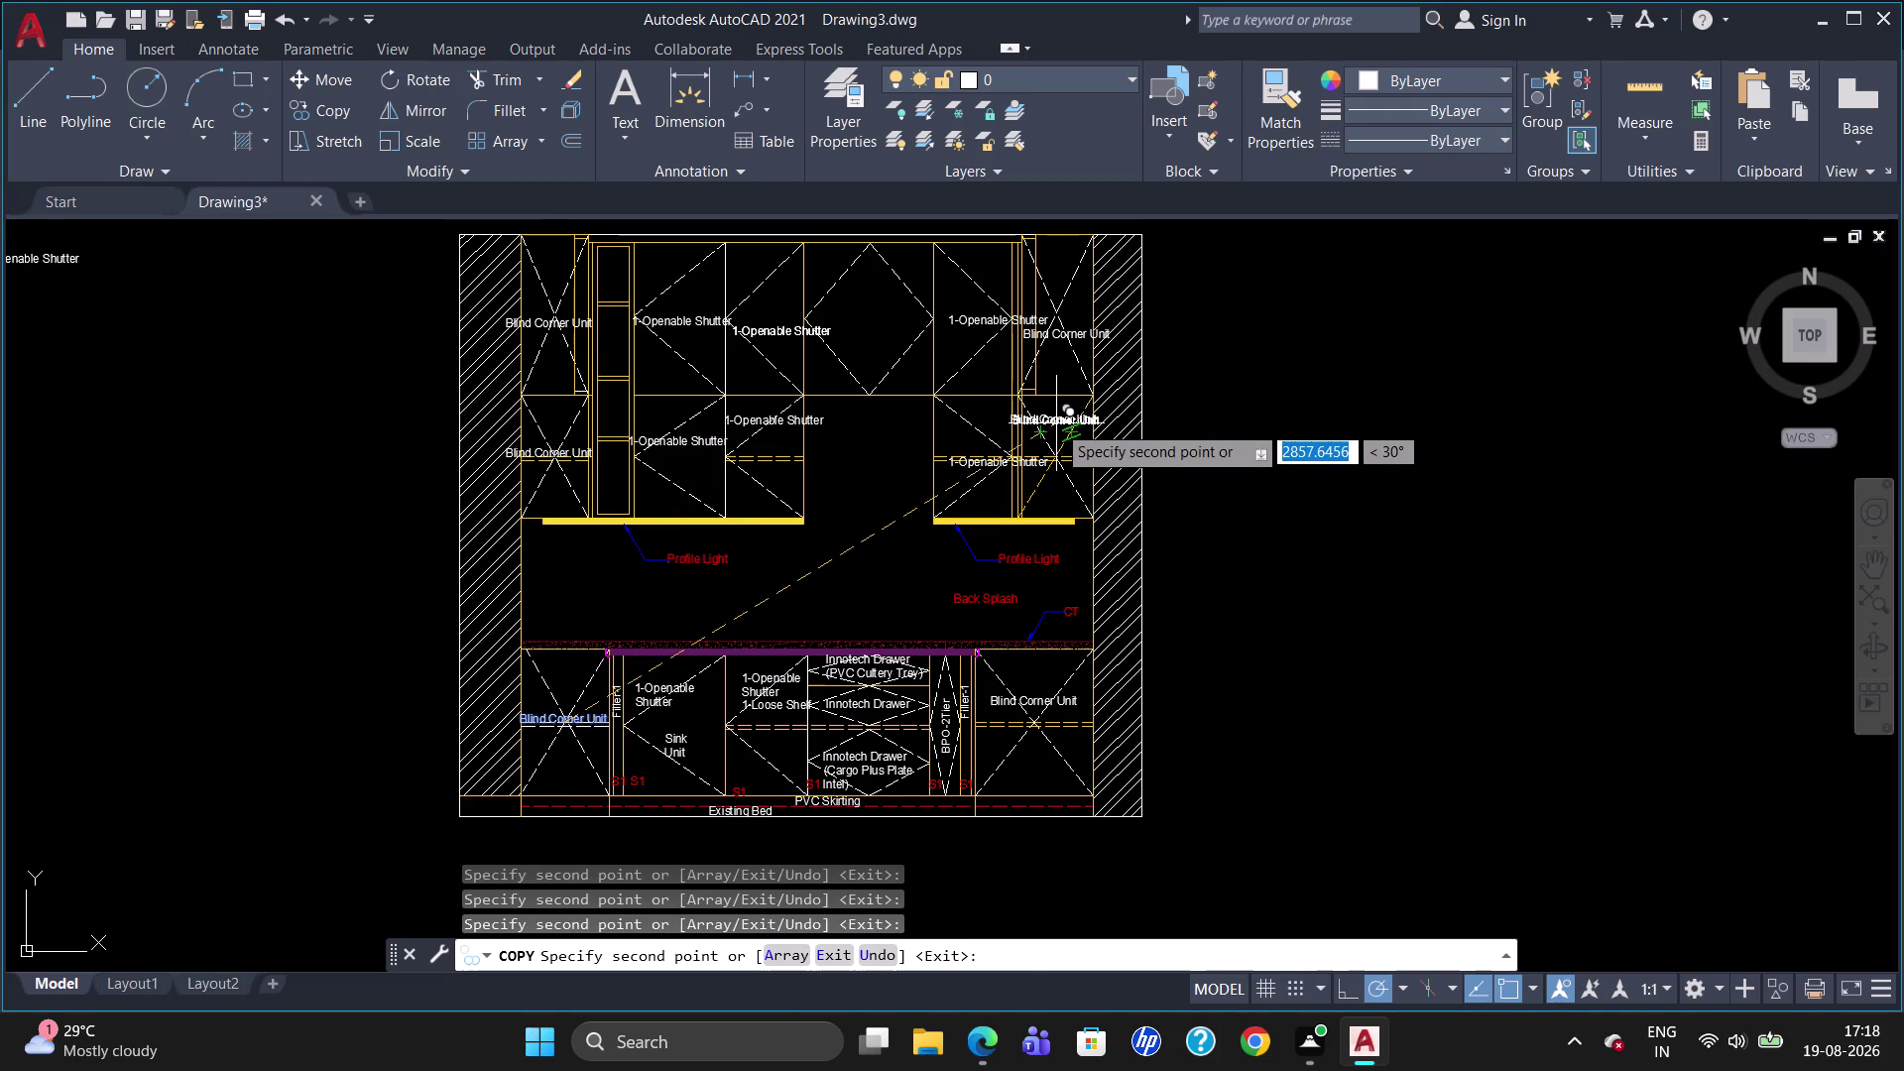
key(Escape)
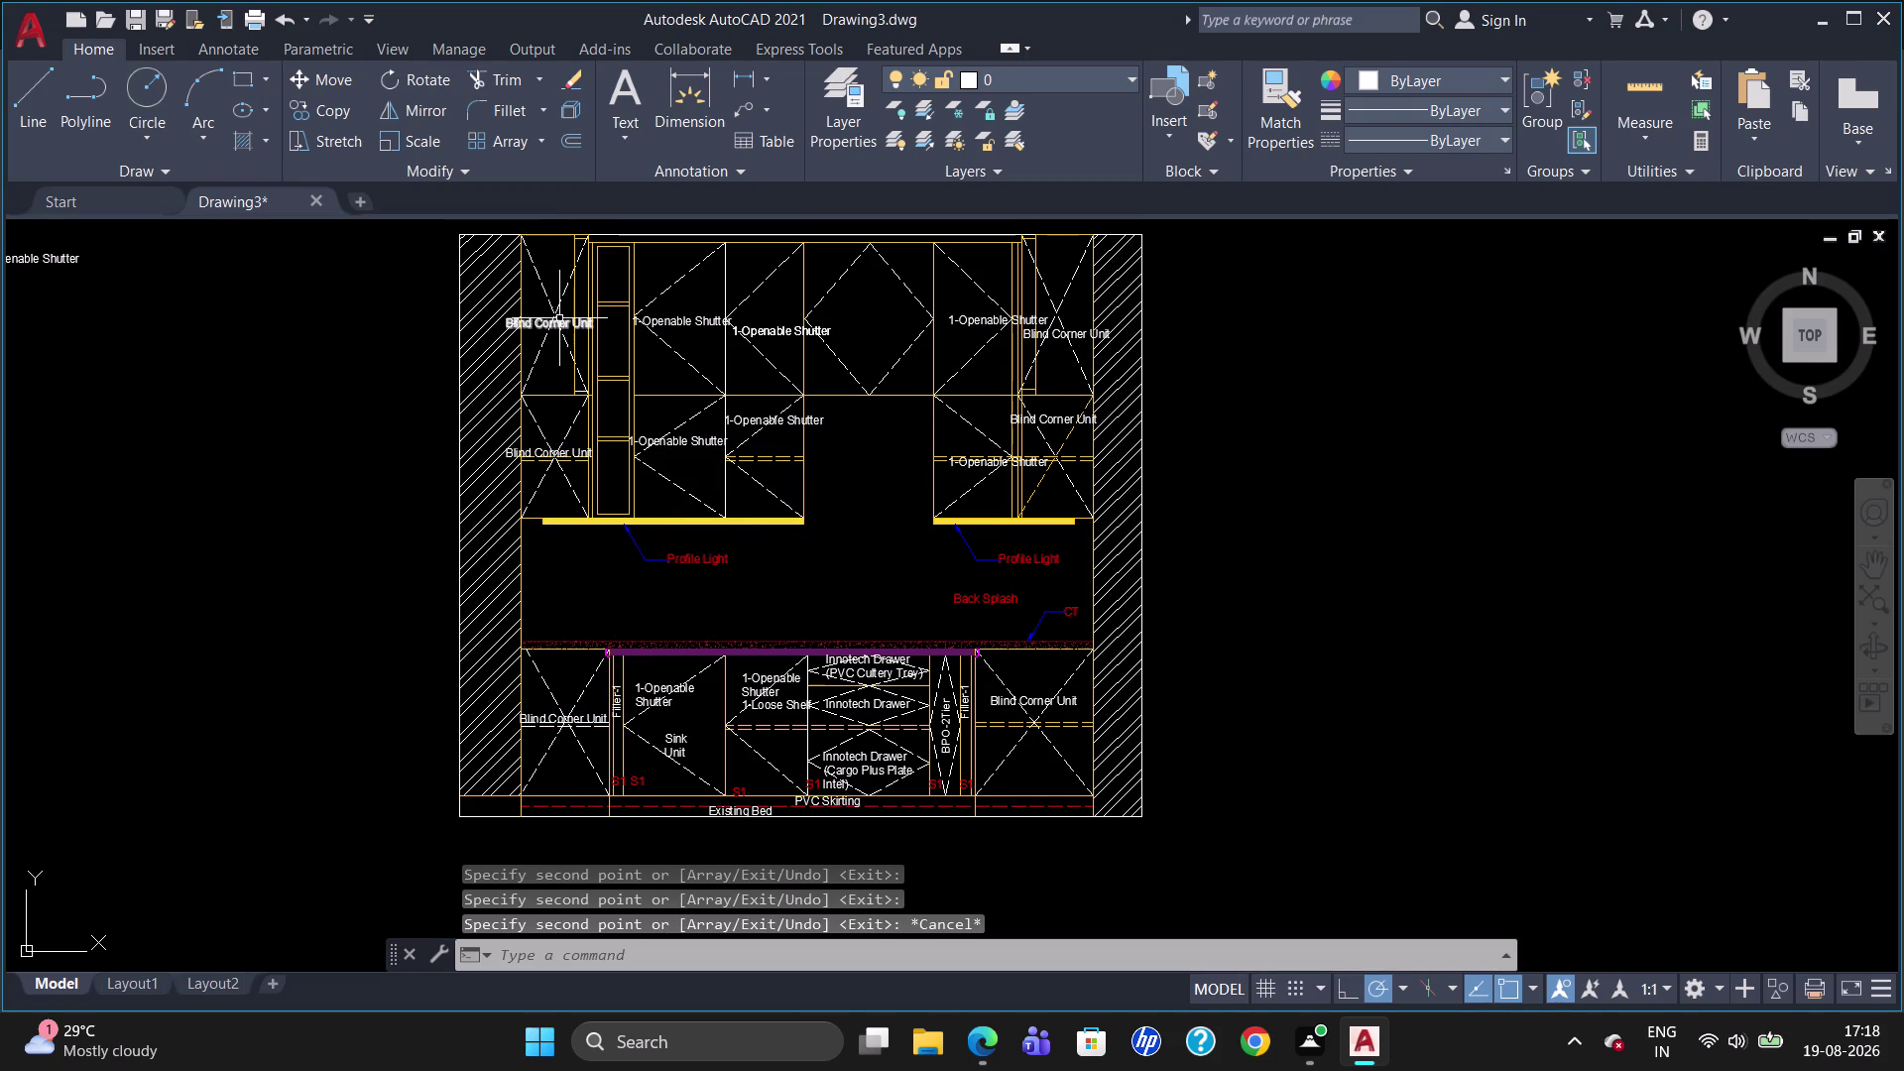
double_click(555, 326)
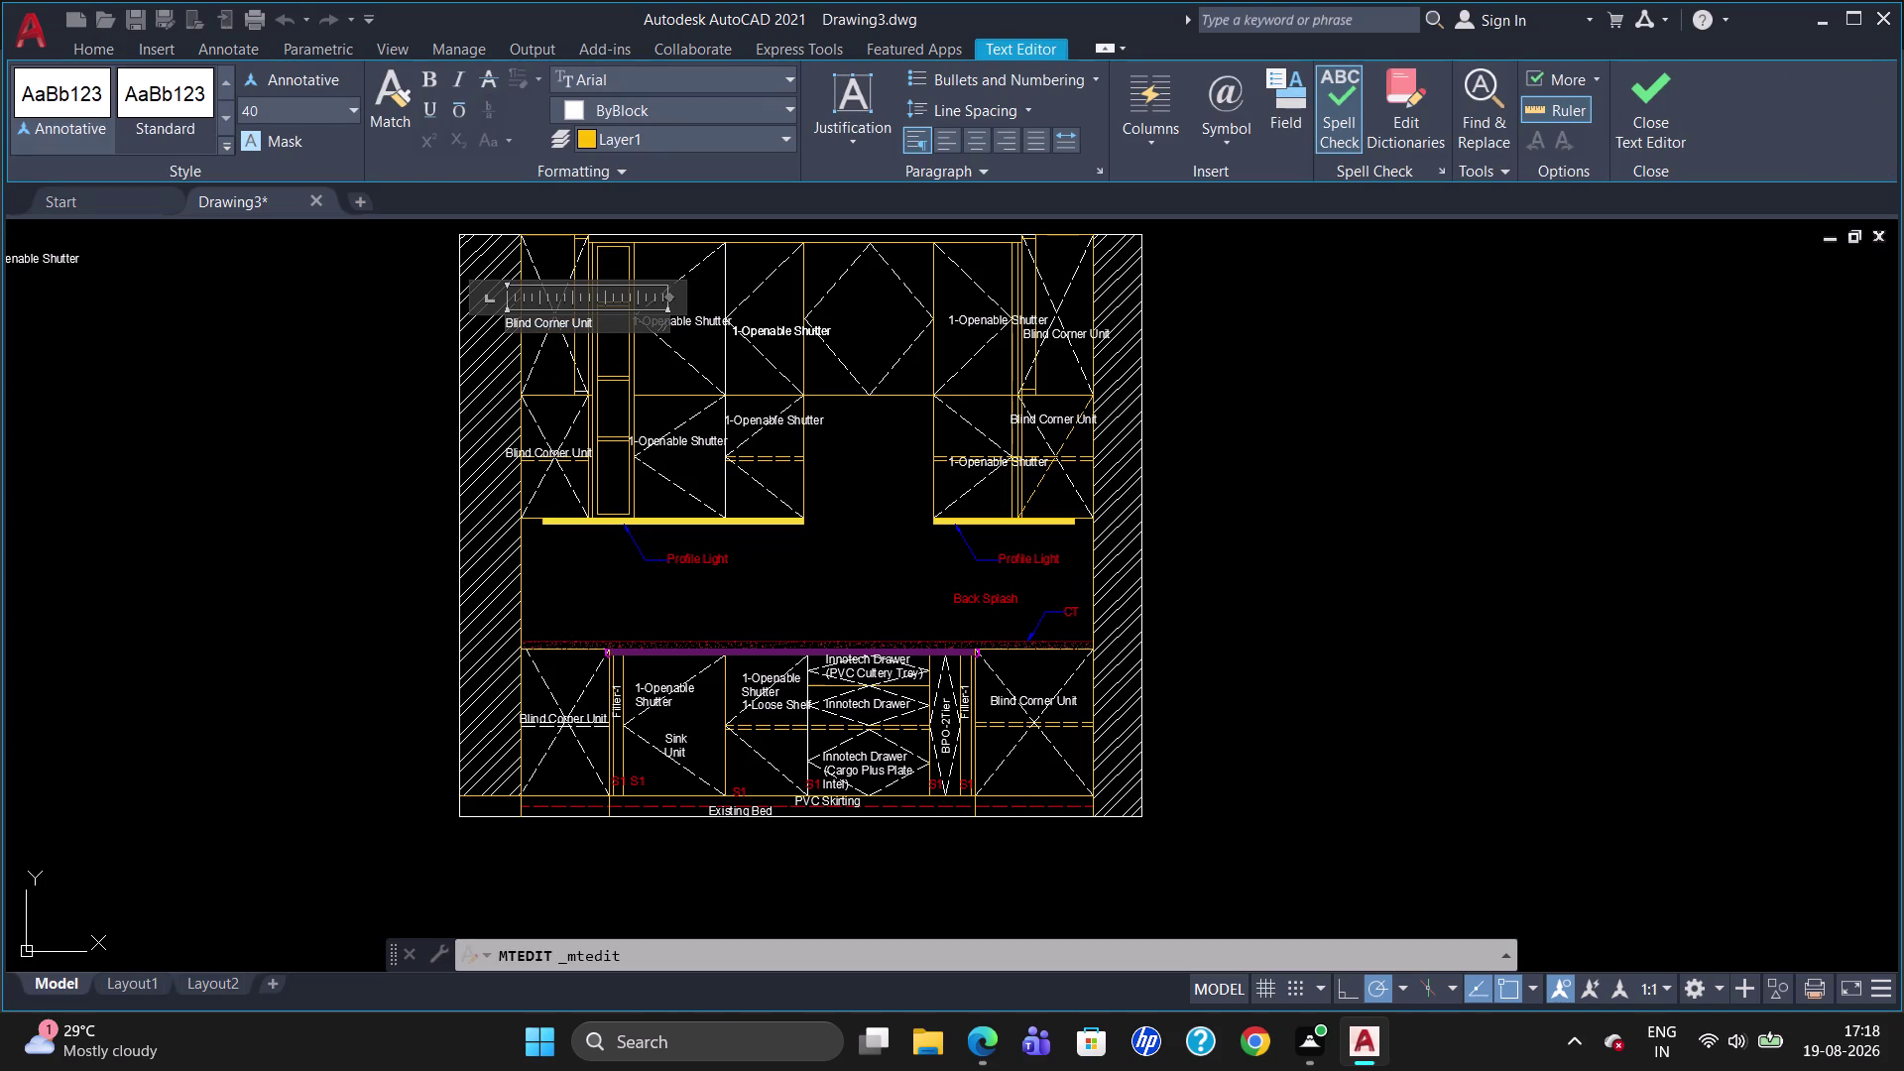
click(572, 324)
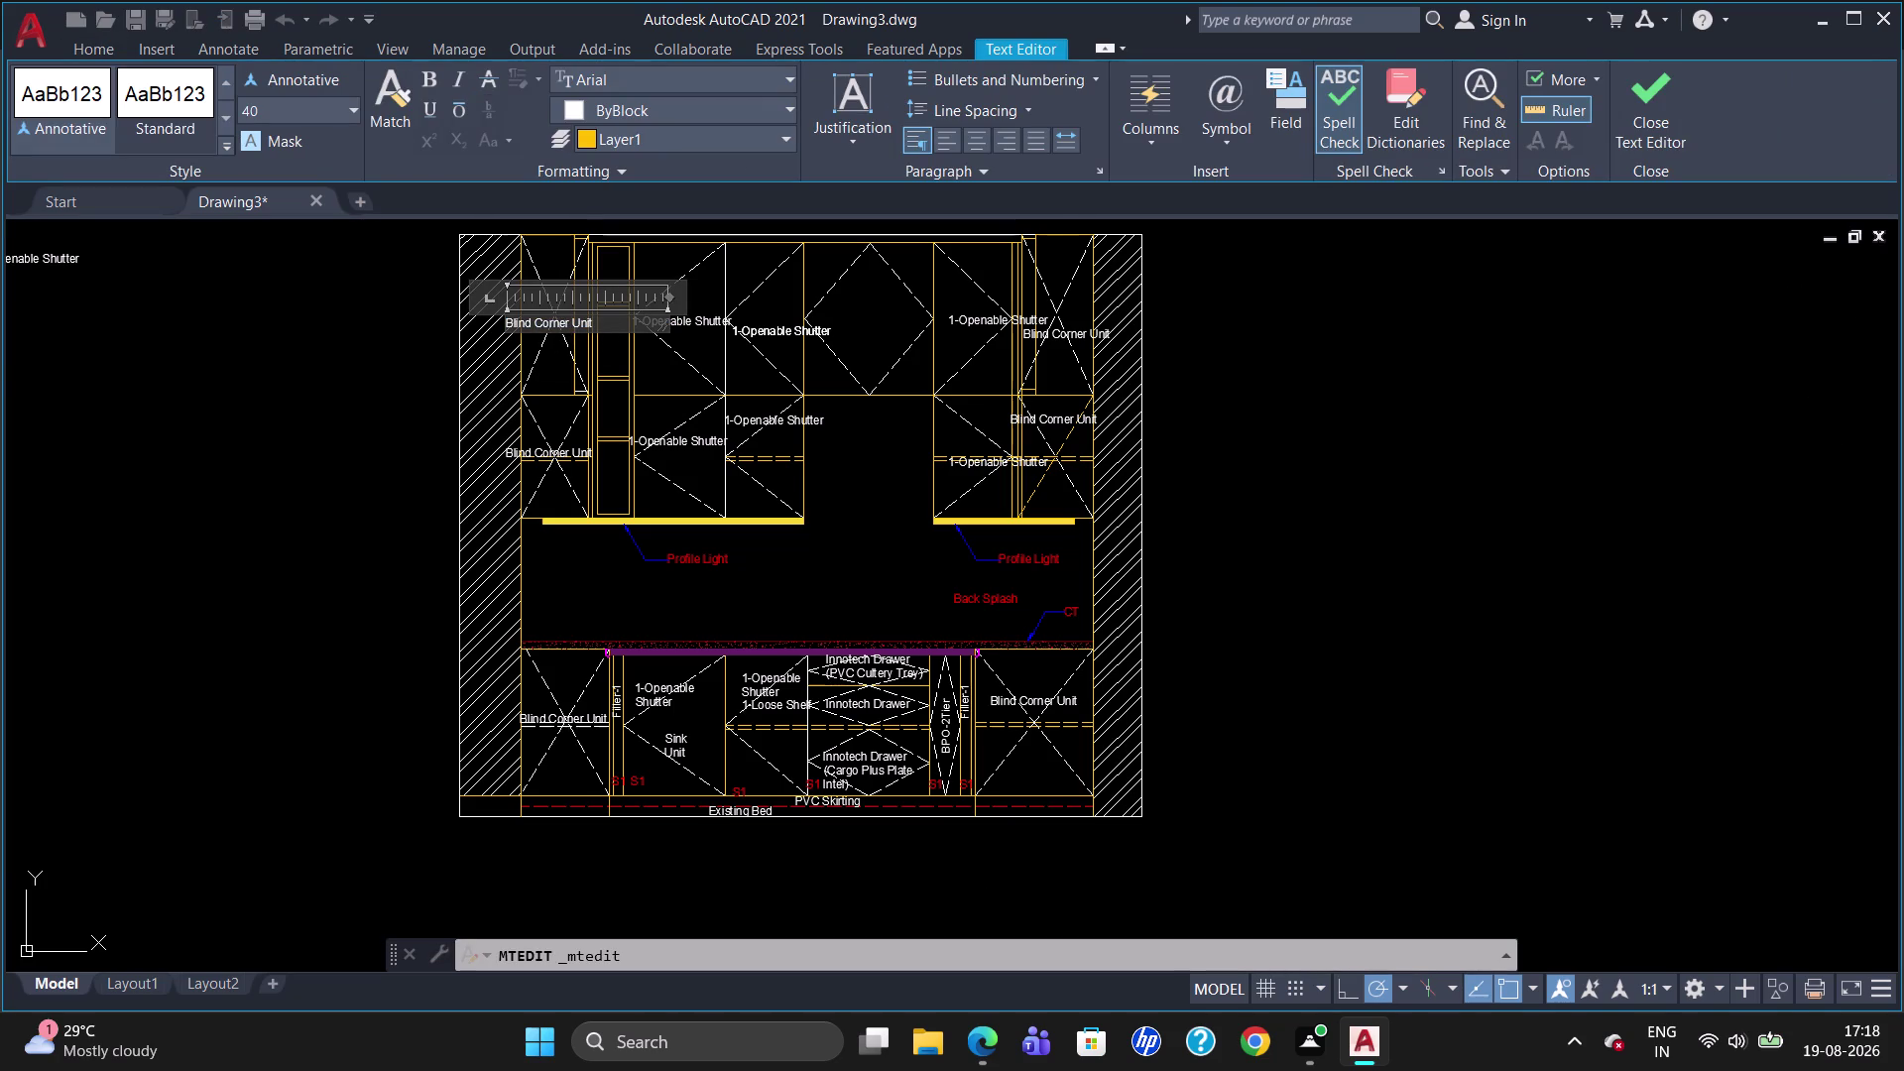
key(BackSpace)
key(Return)
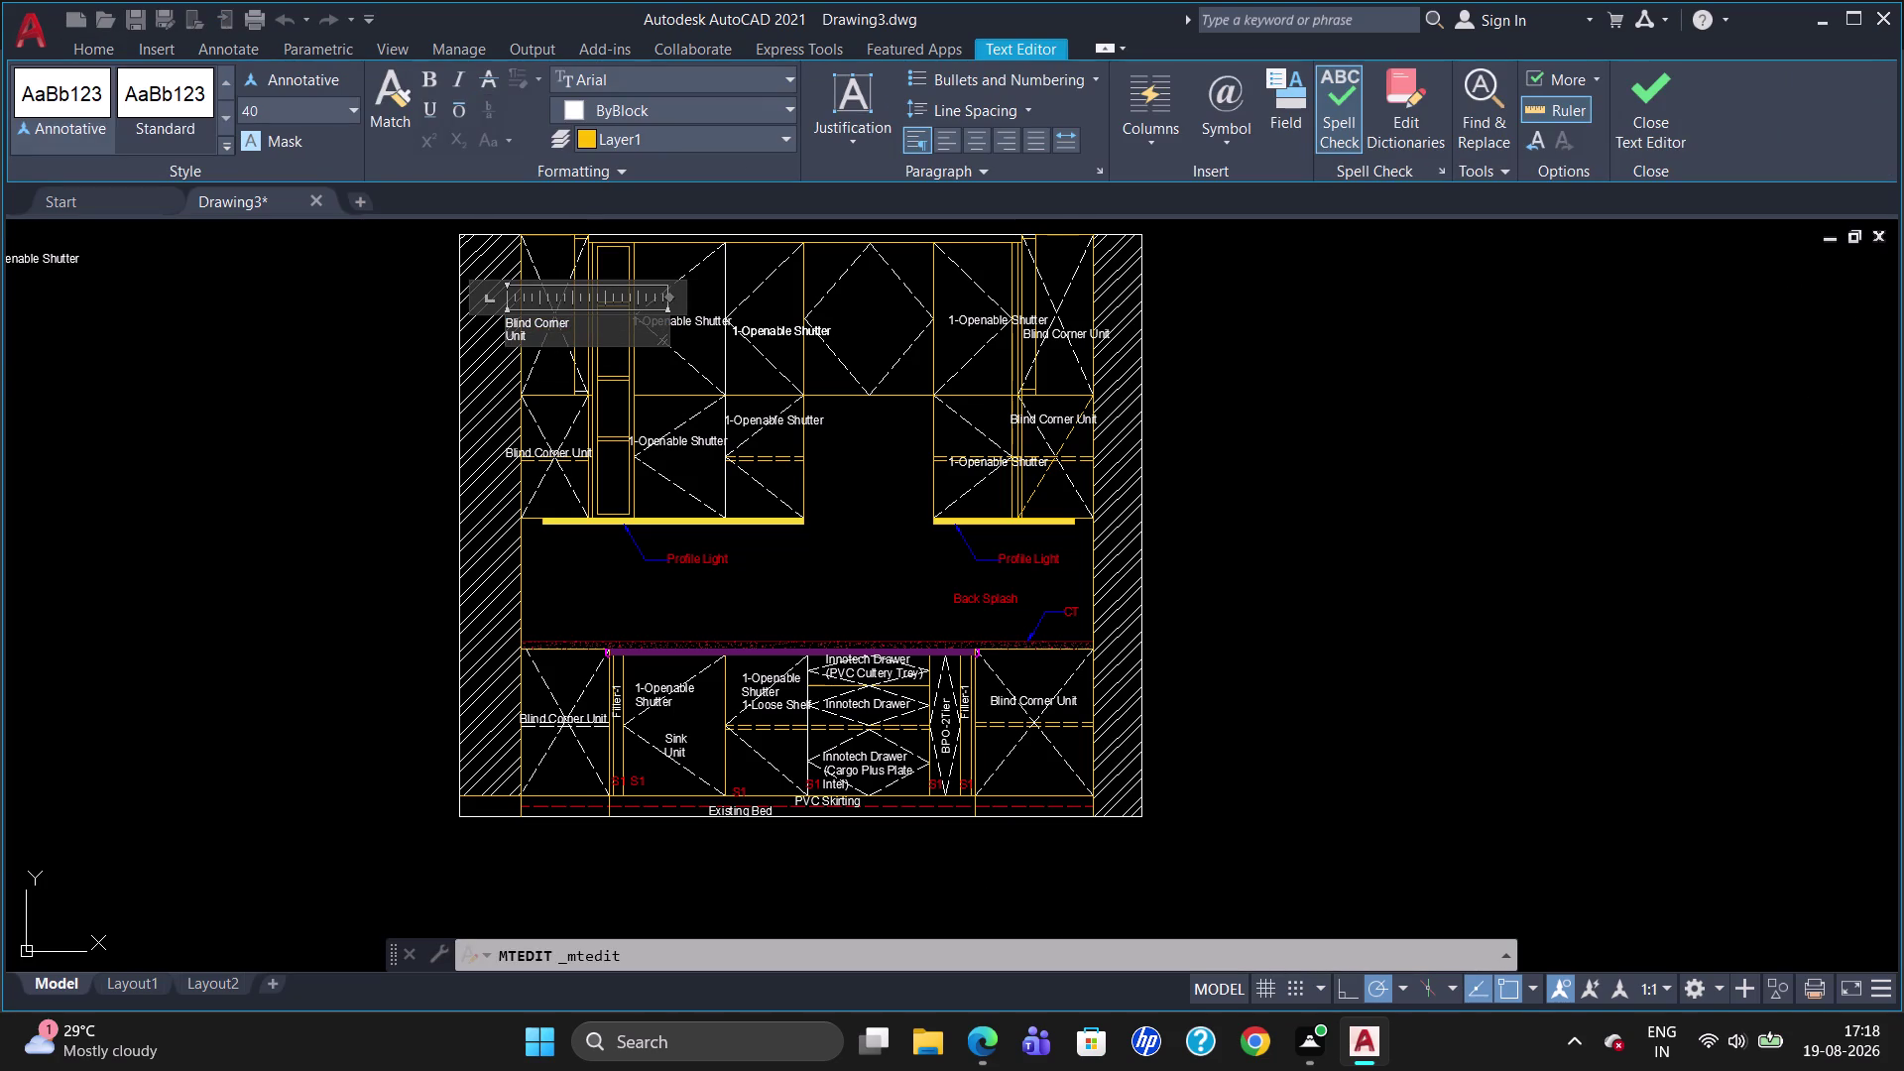
click(668, 293)
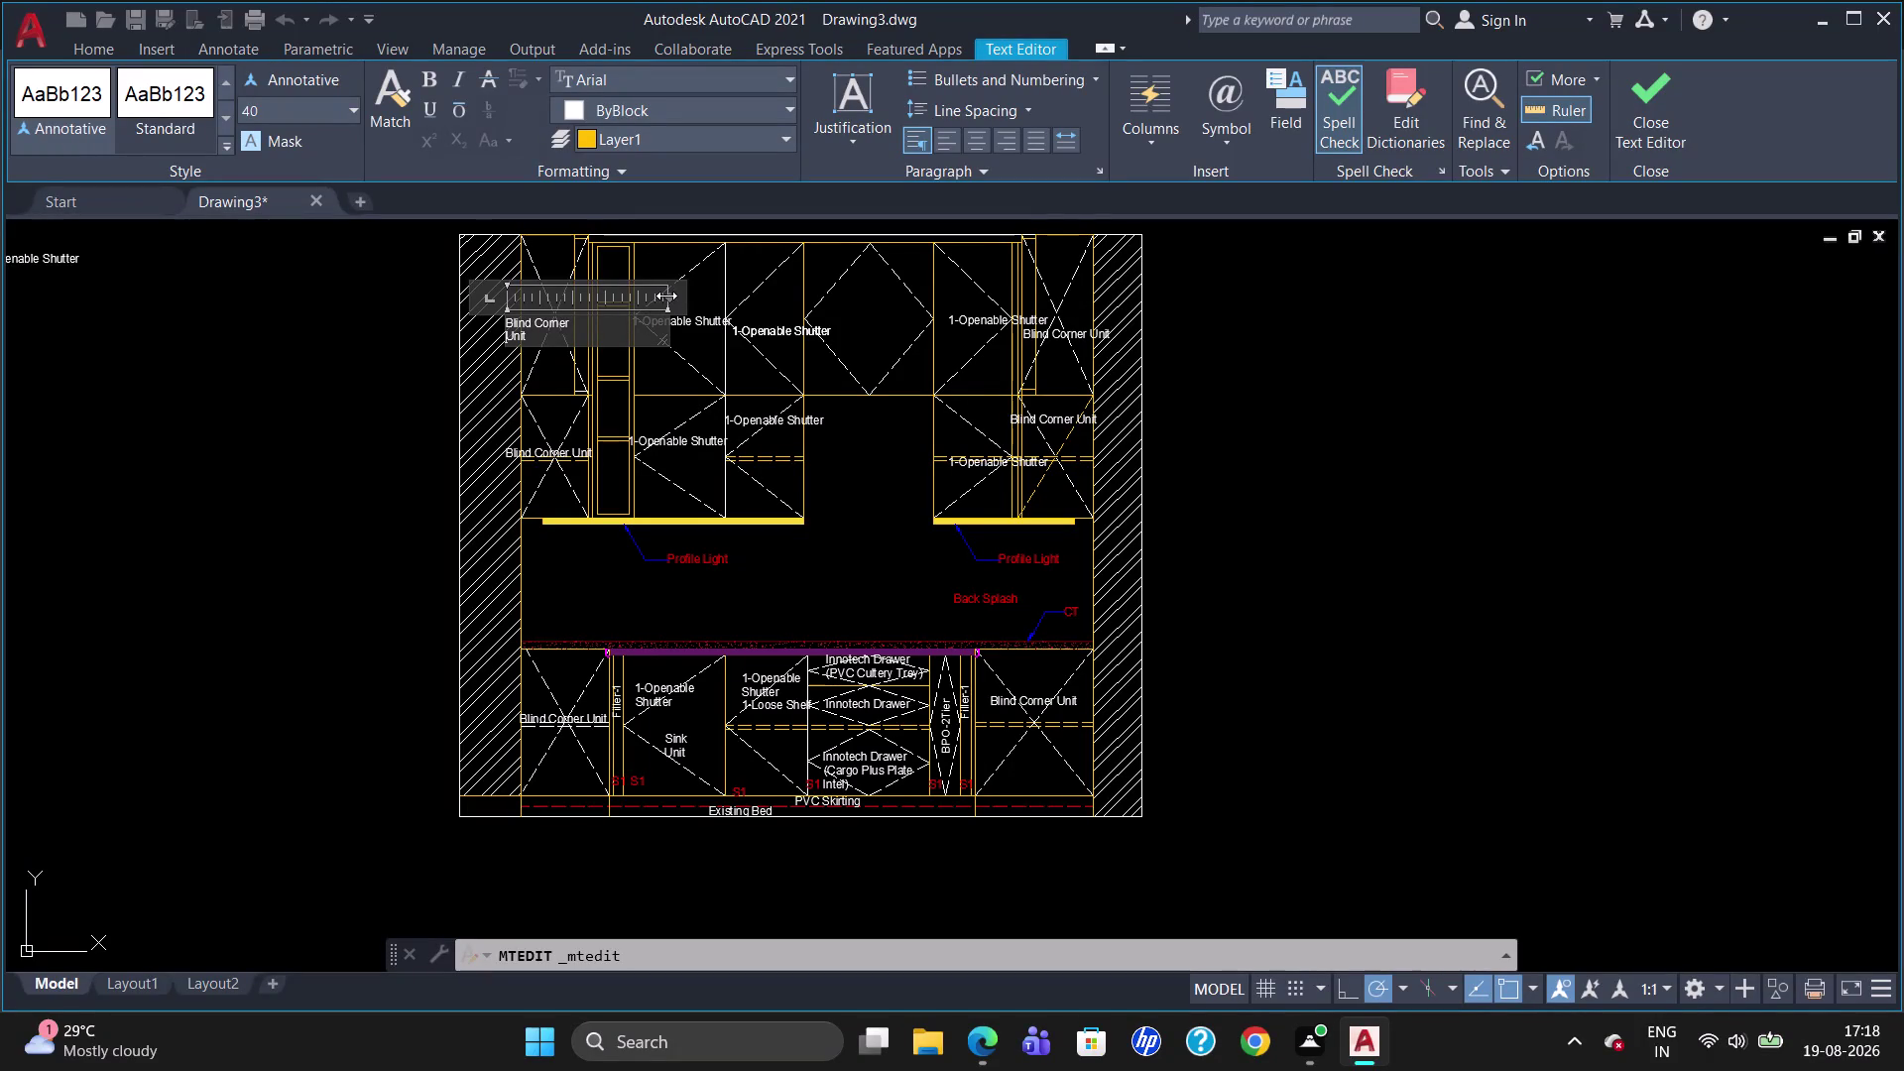
drag(666, 295, 571, 305)
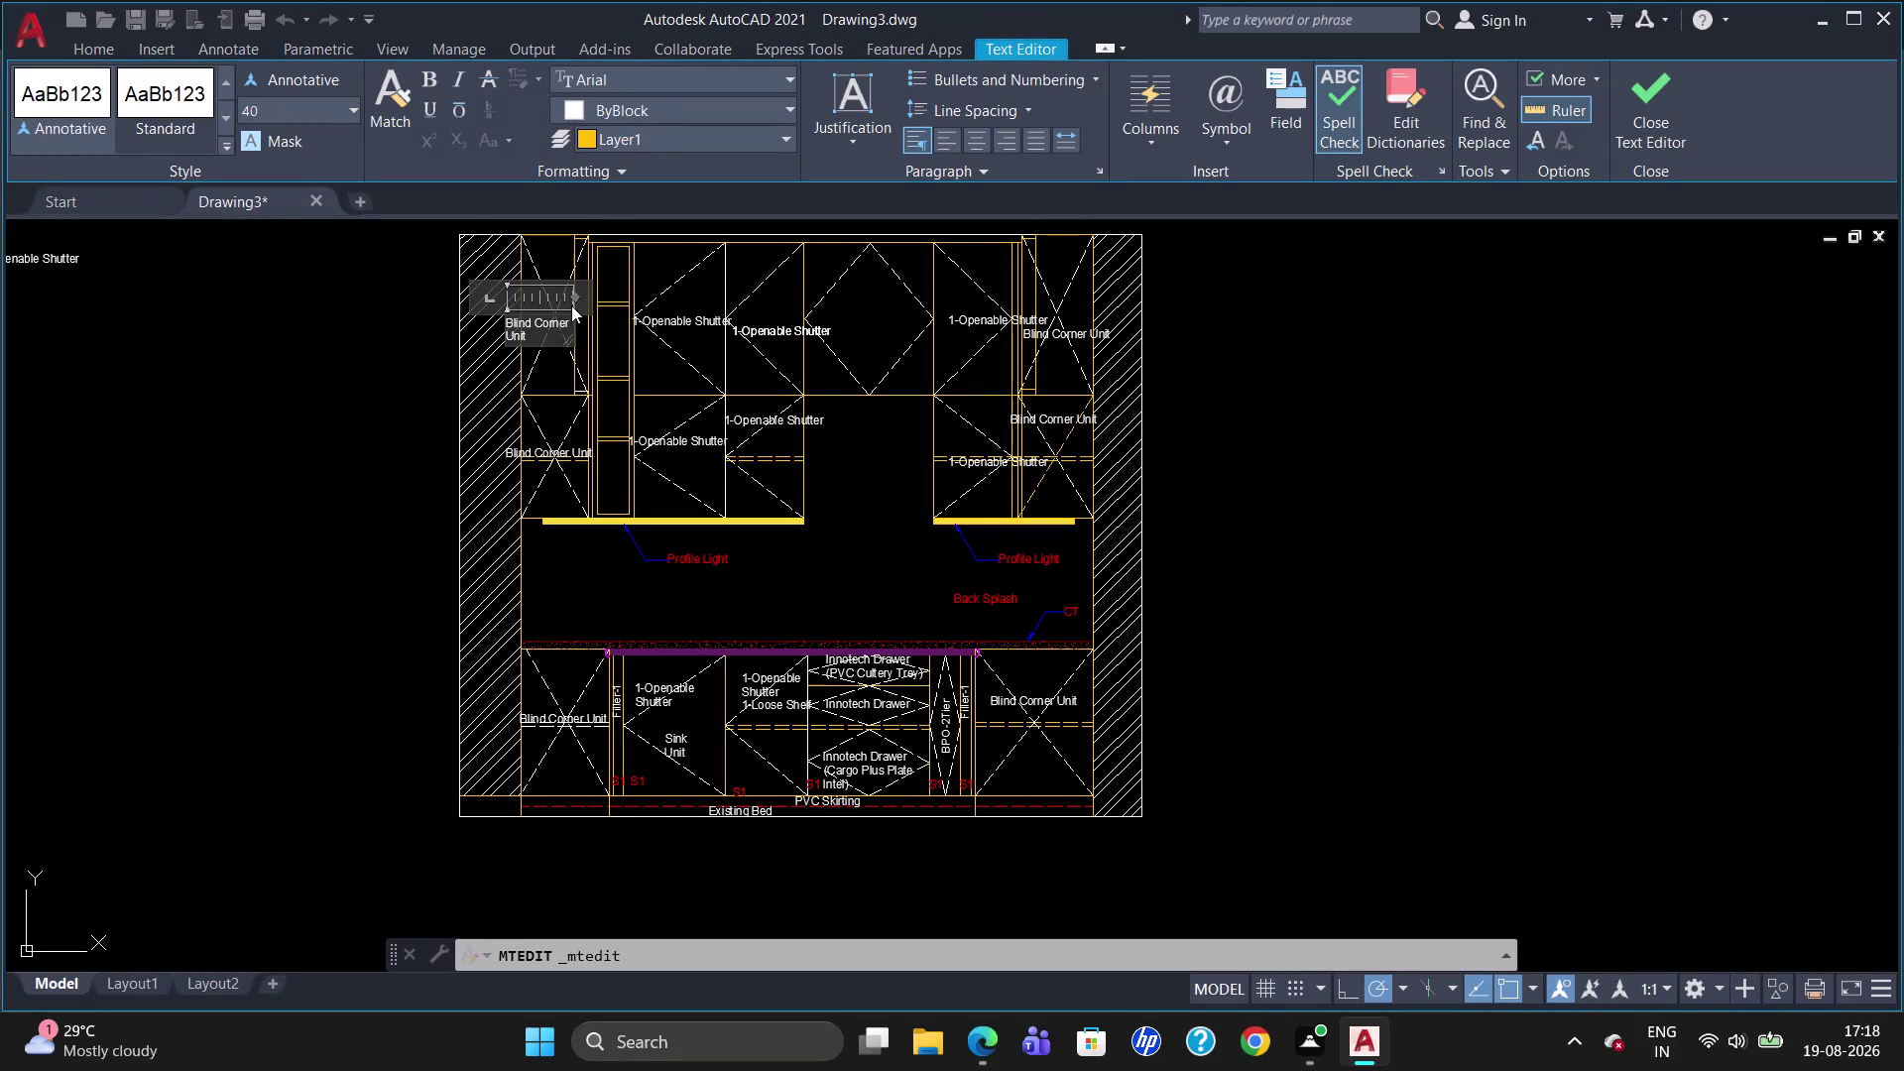
click(525, 379)
Move the two-line Blind Corner Unit label inside the top-left cabinet.
click(513, 322)
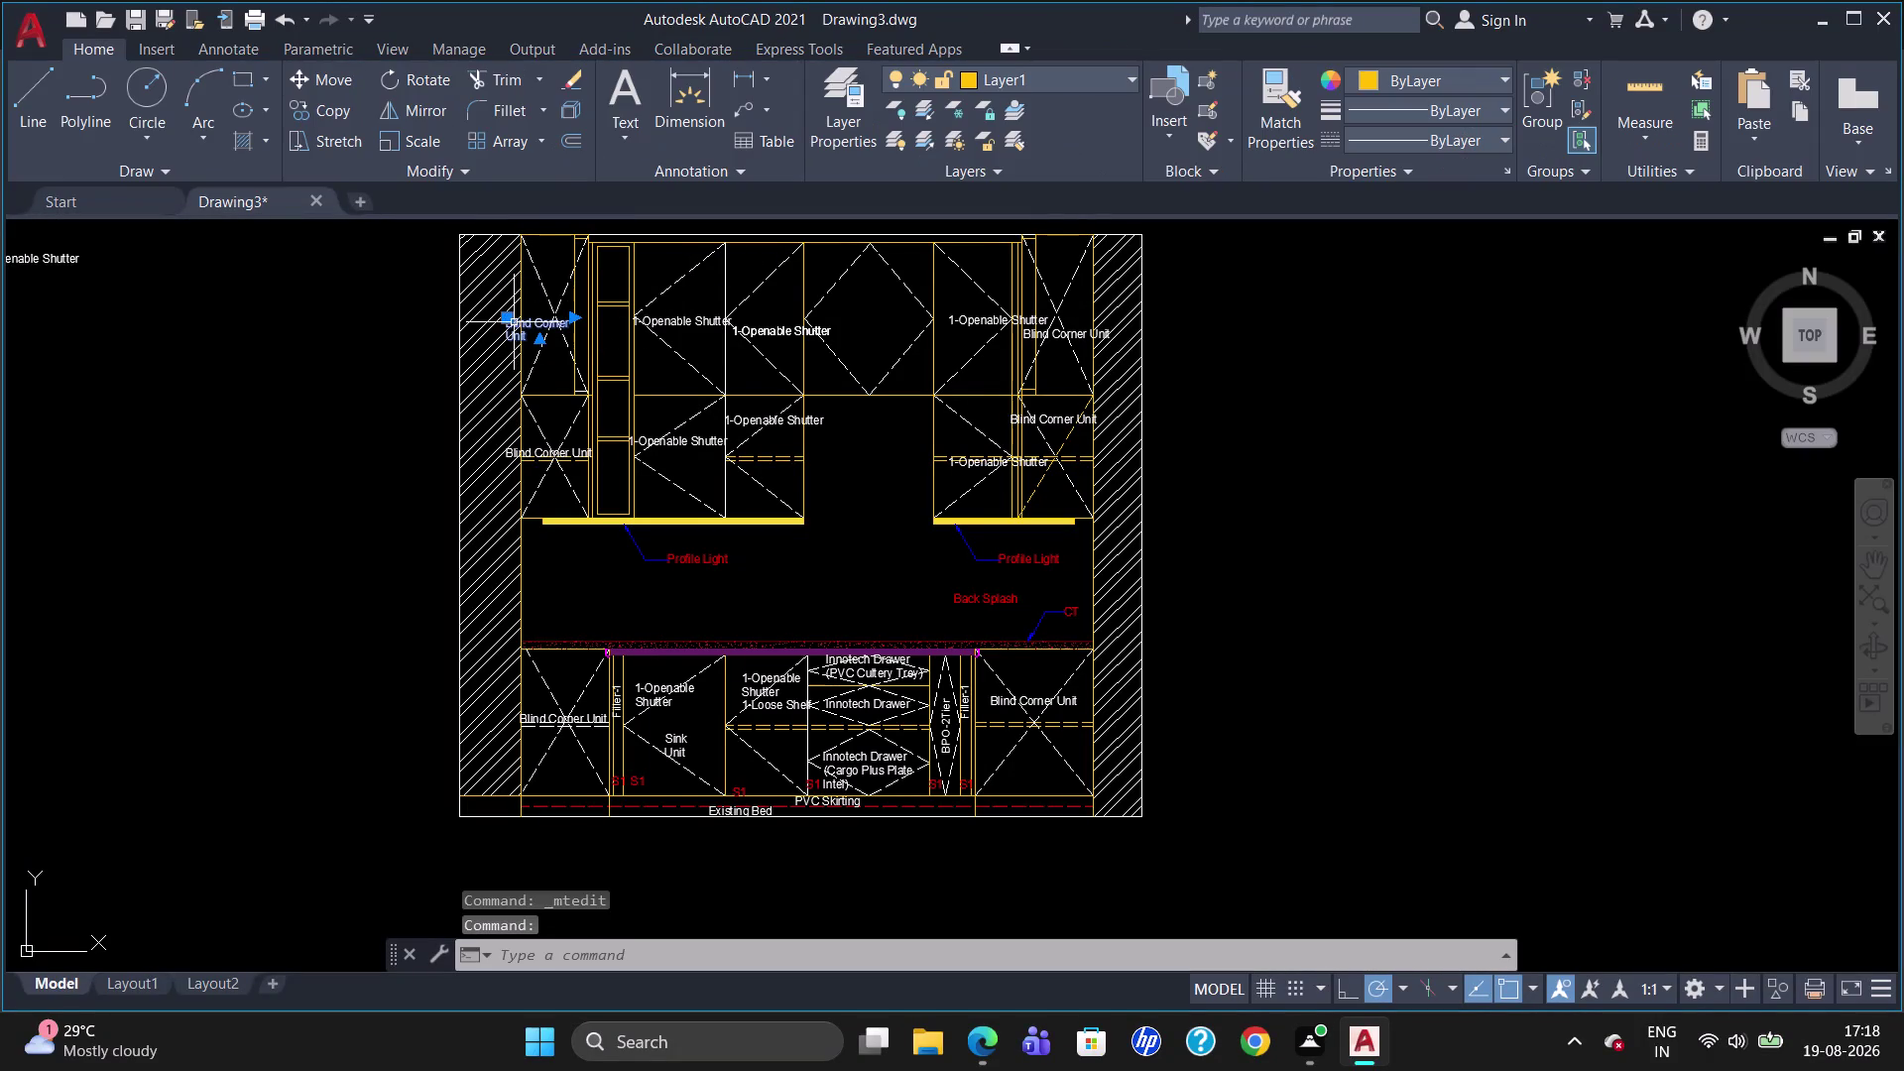
click(512, 320)
click(526, 309)
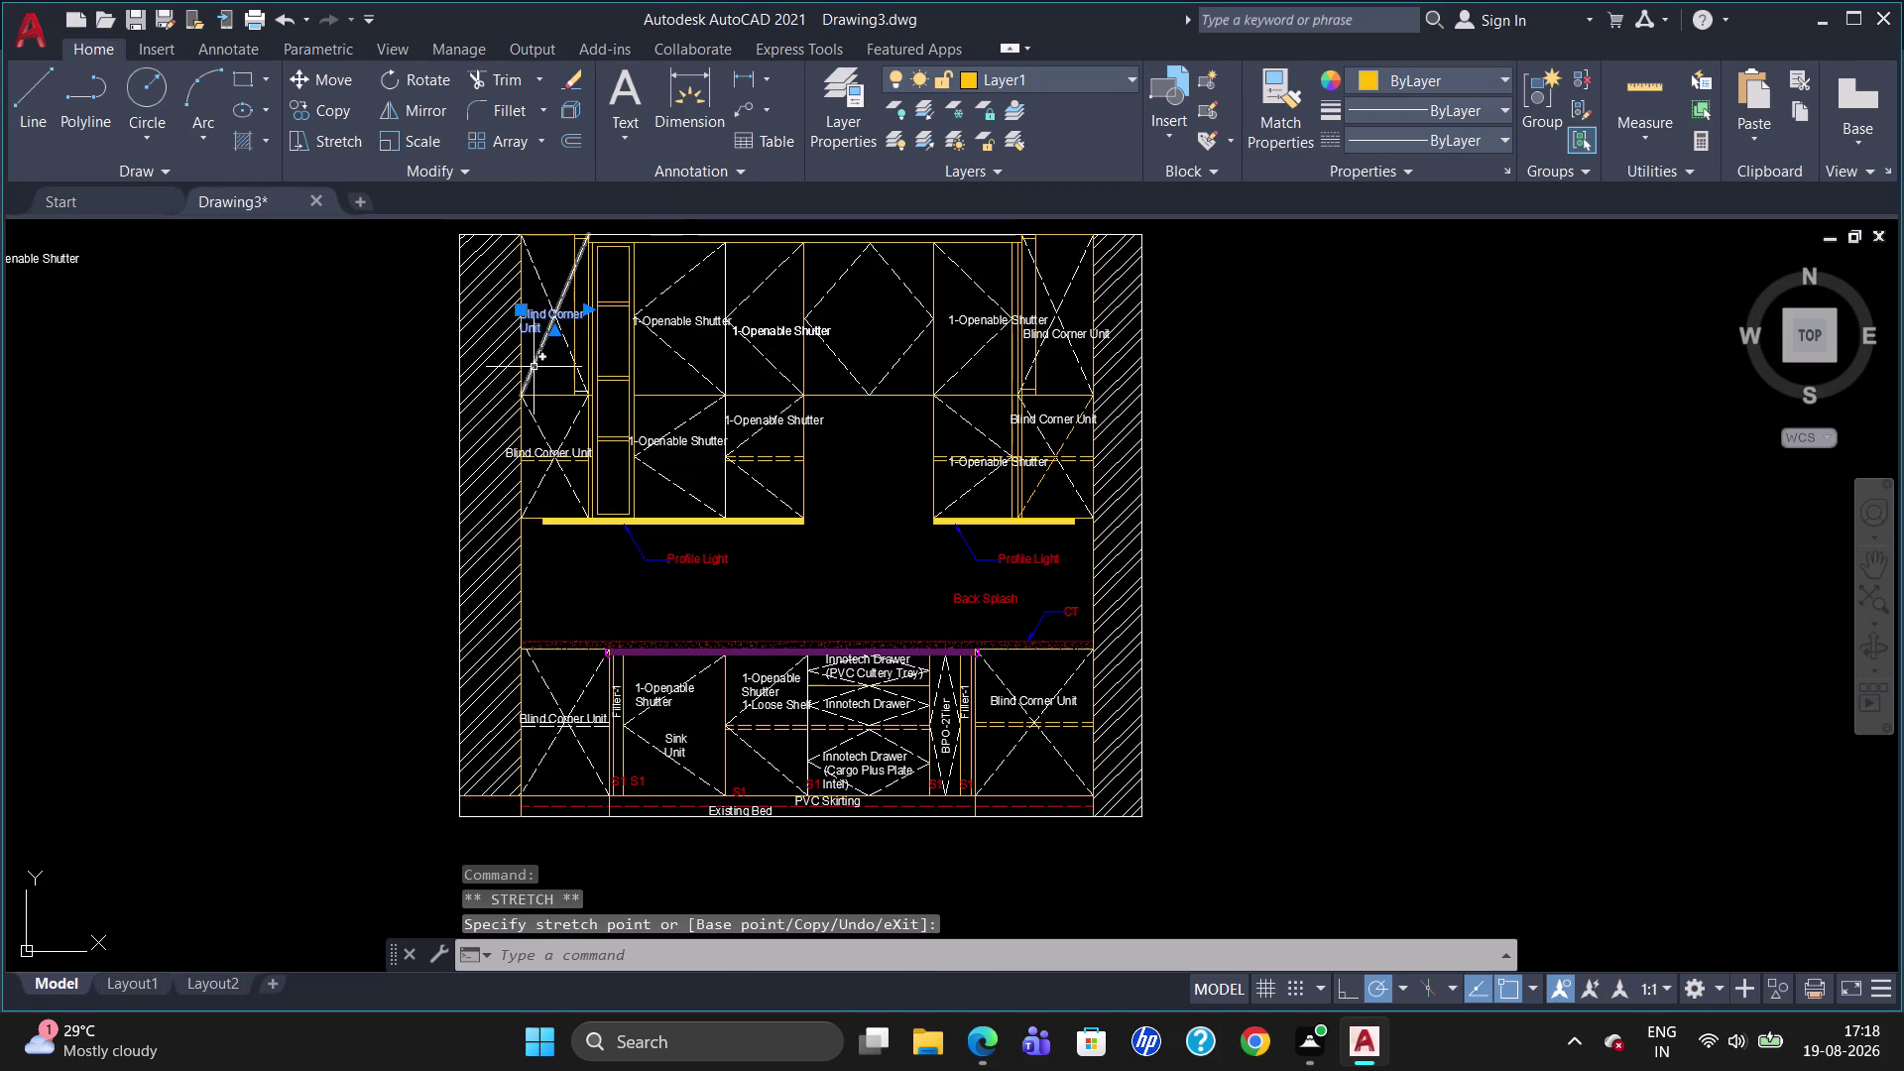
key(Escape)
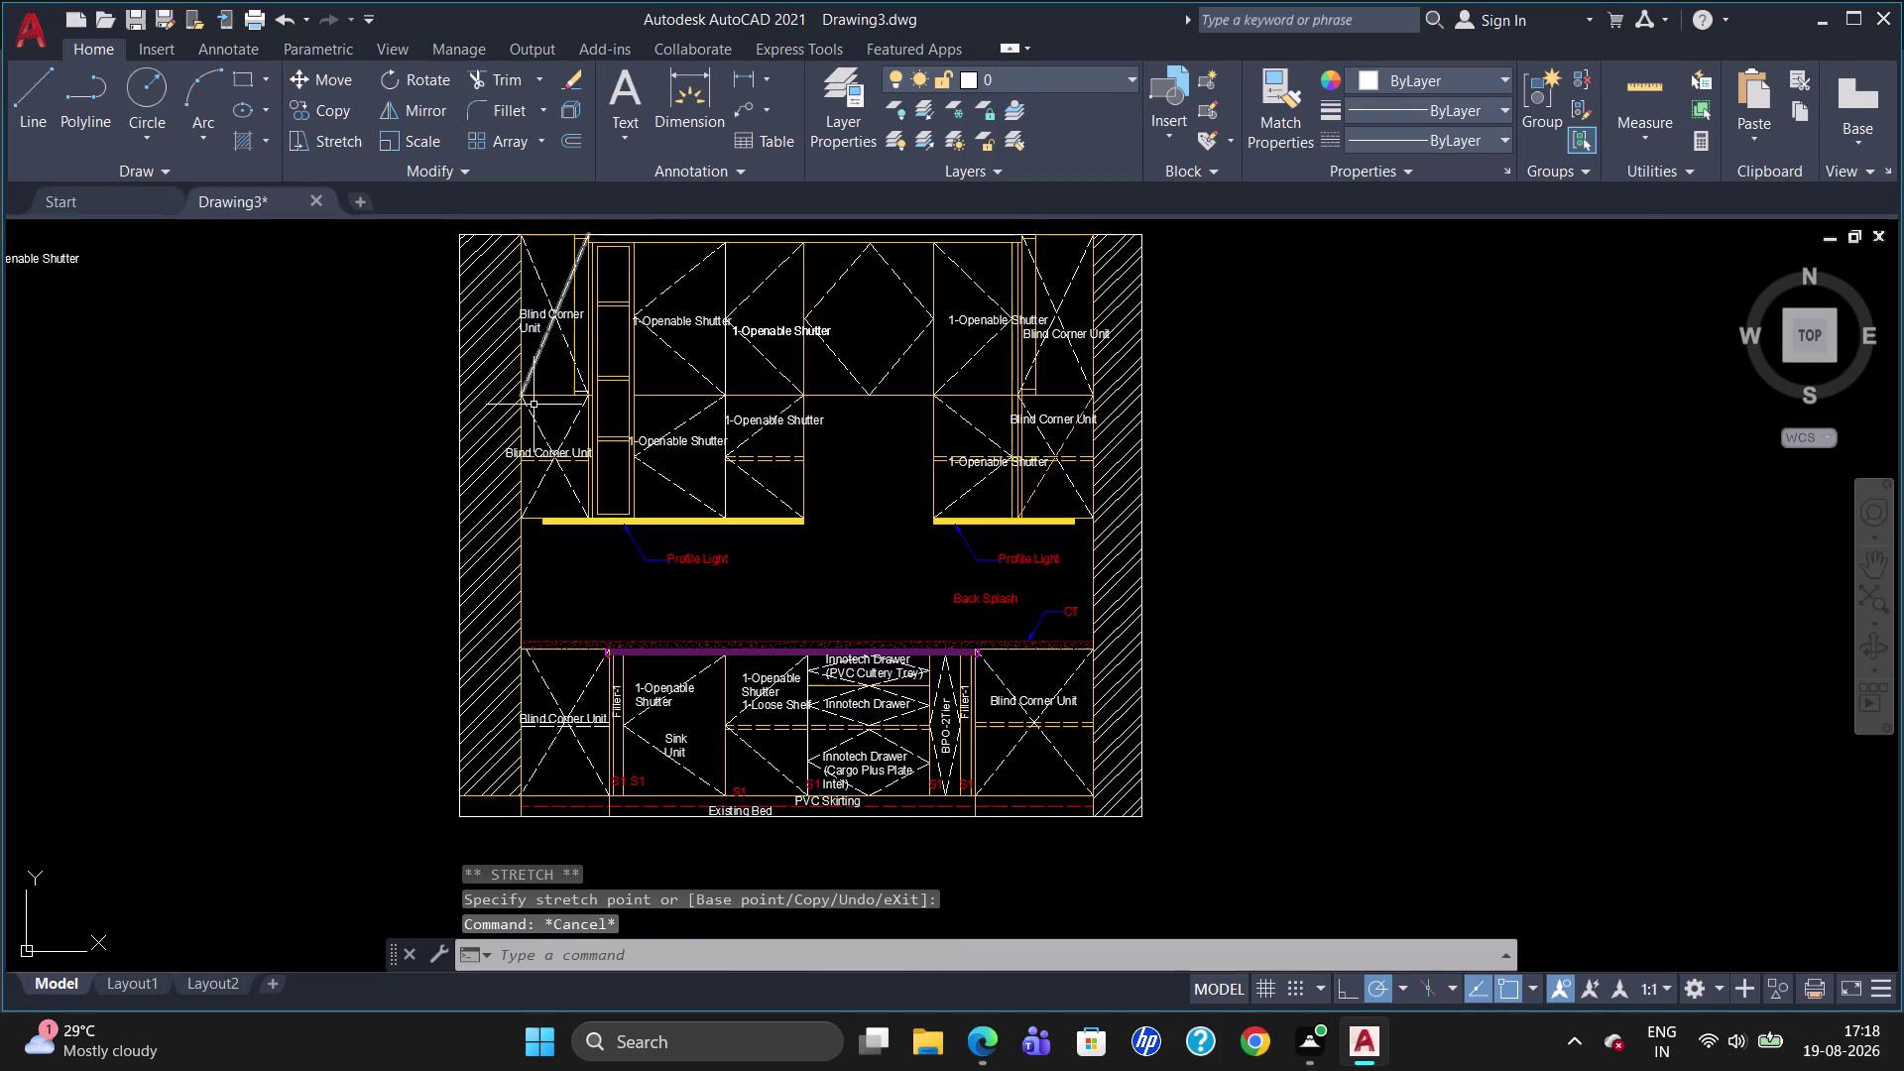
scroll(up, 3)
Shift the upper-left Blind Corner Unit label slightly right.
click(522, 319)
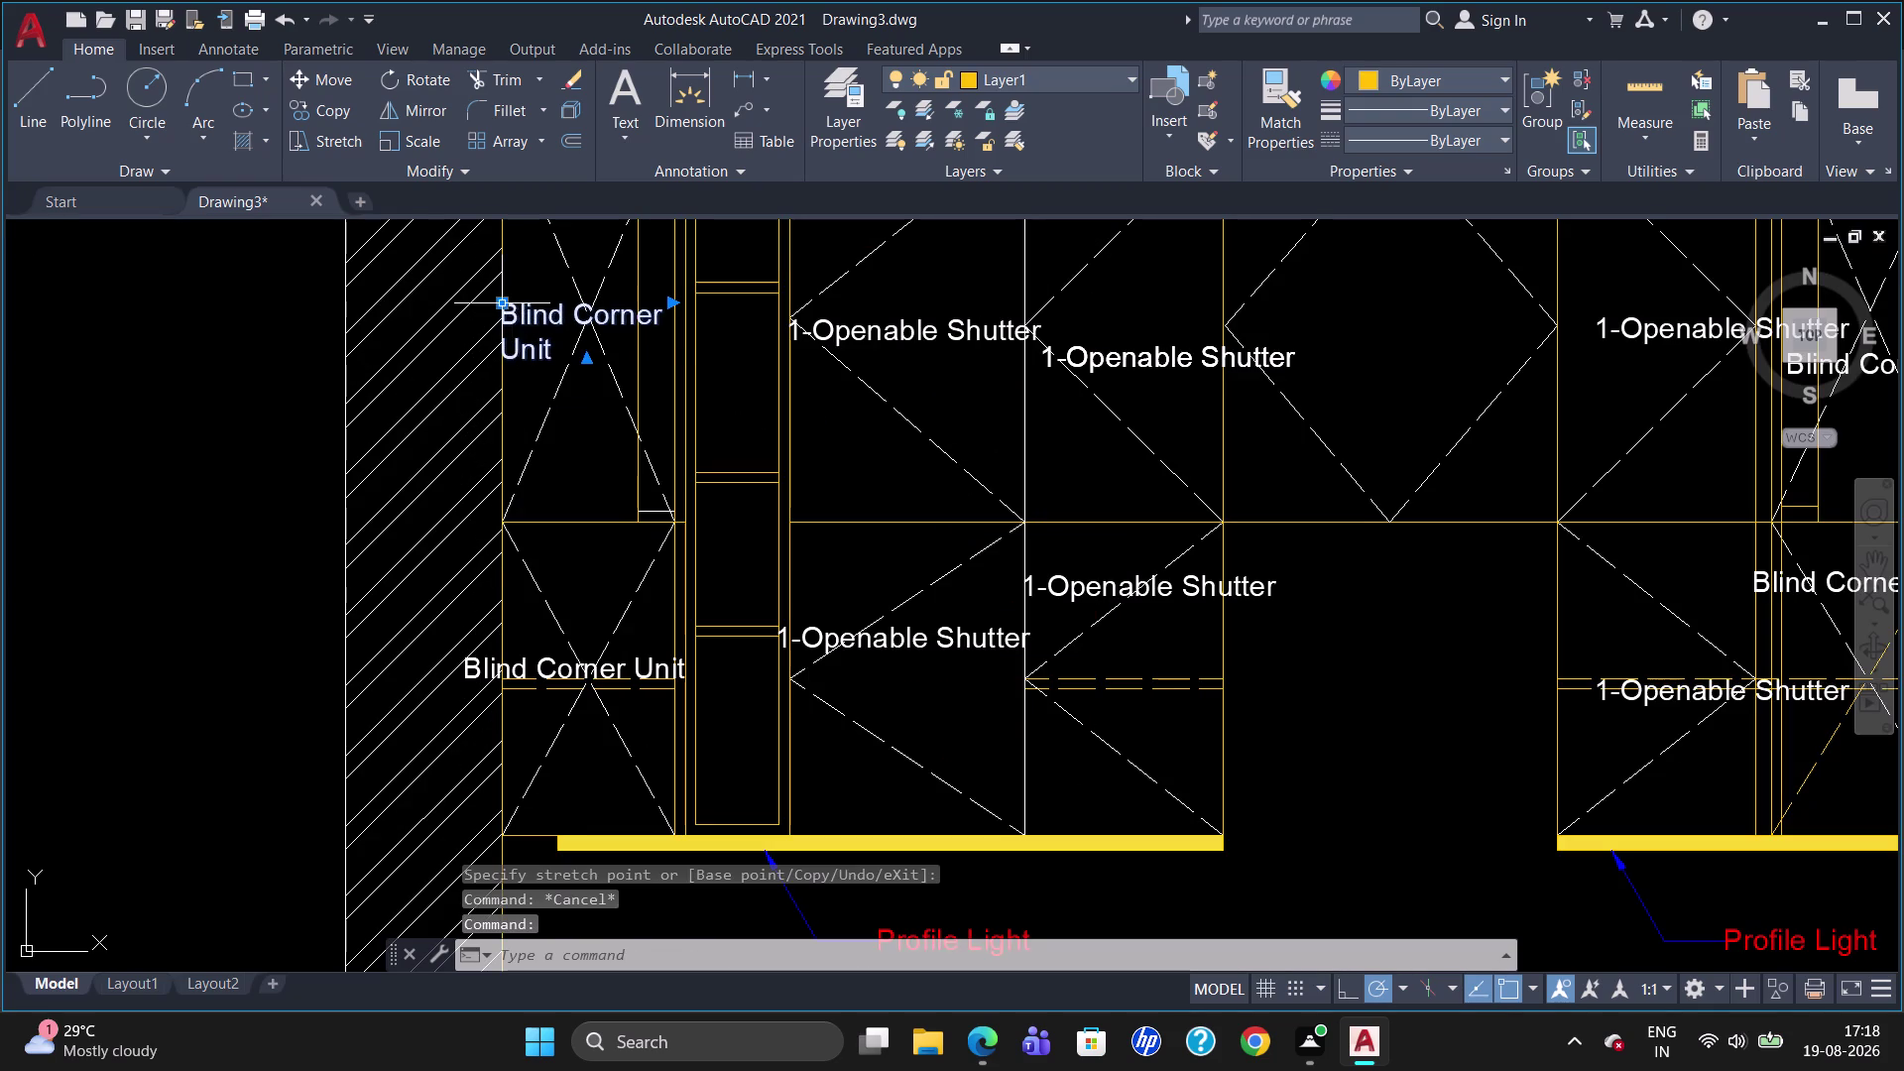
click(506, 305)
click(513, 304)
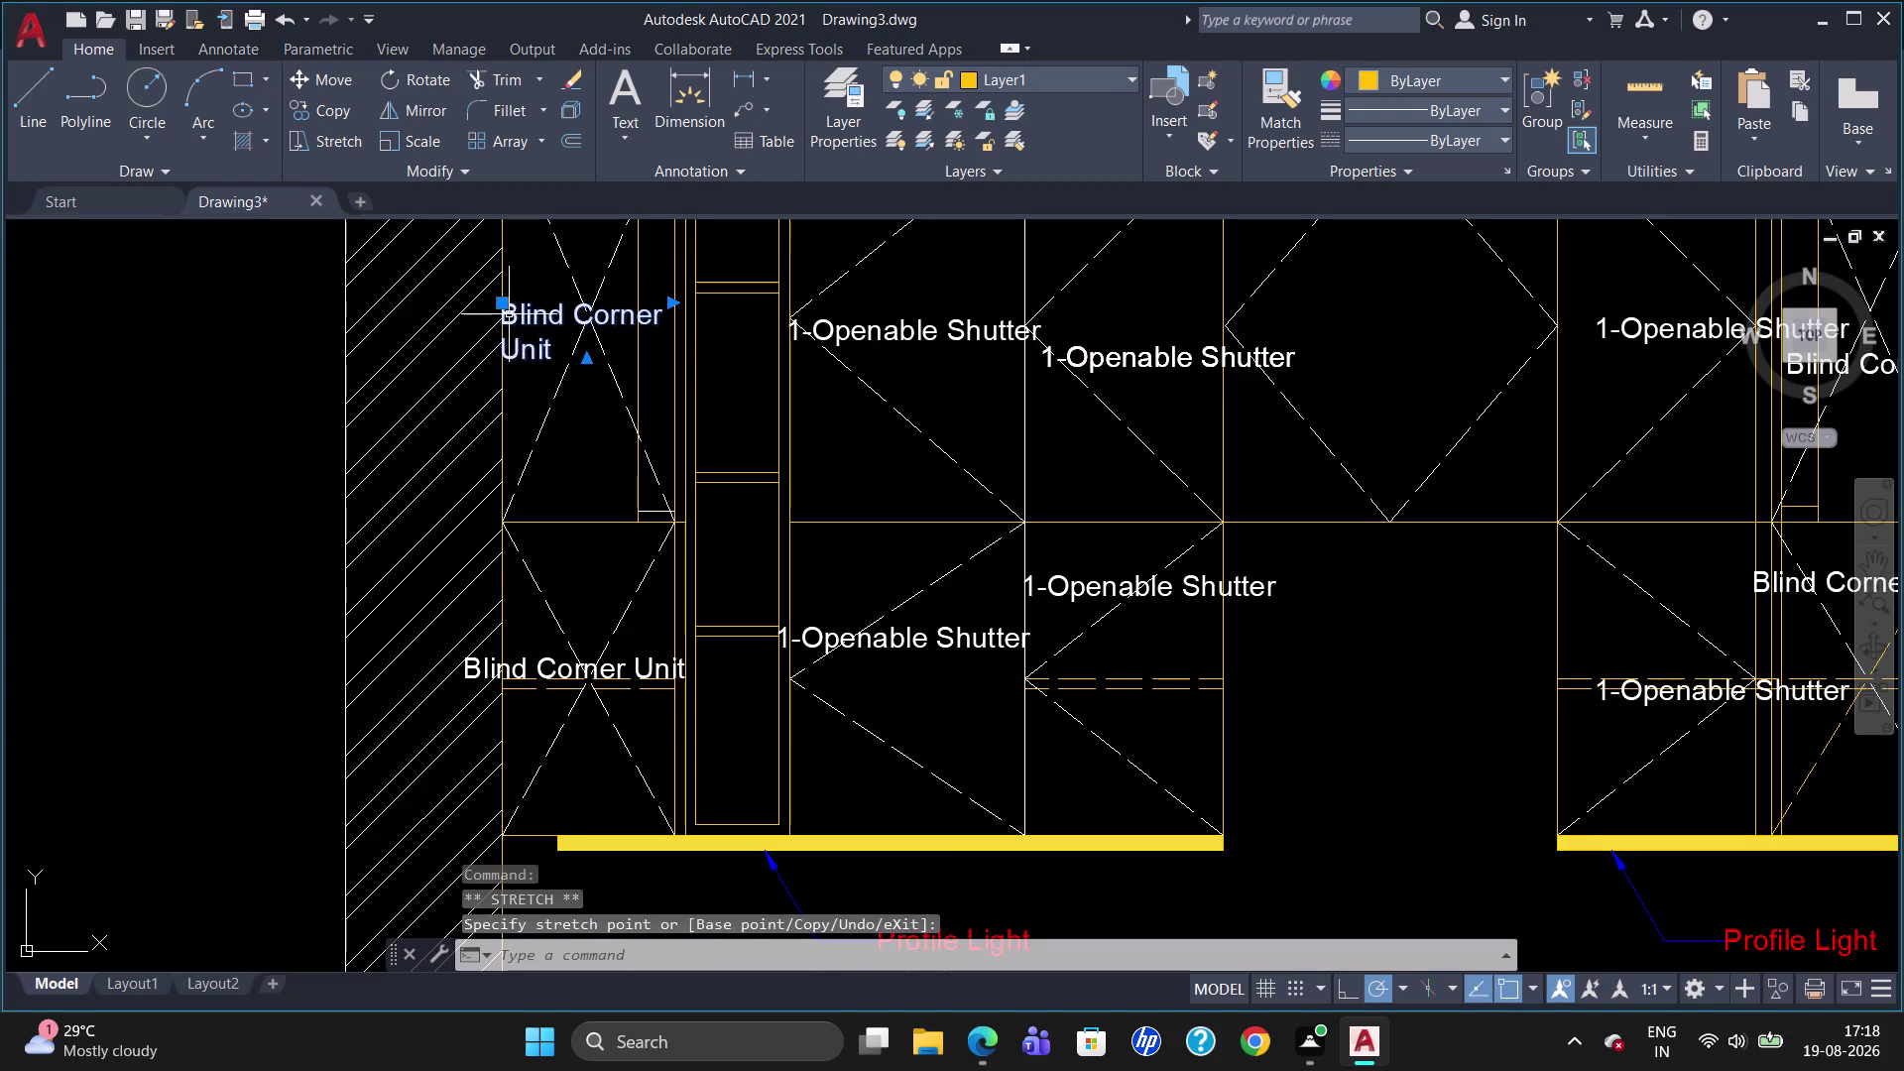
double_click(505, 308)
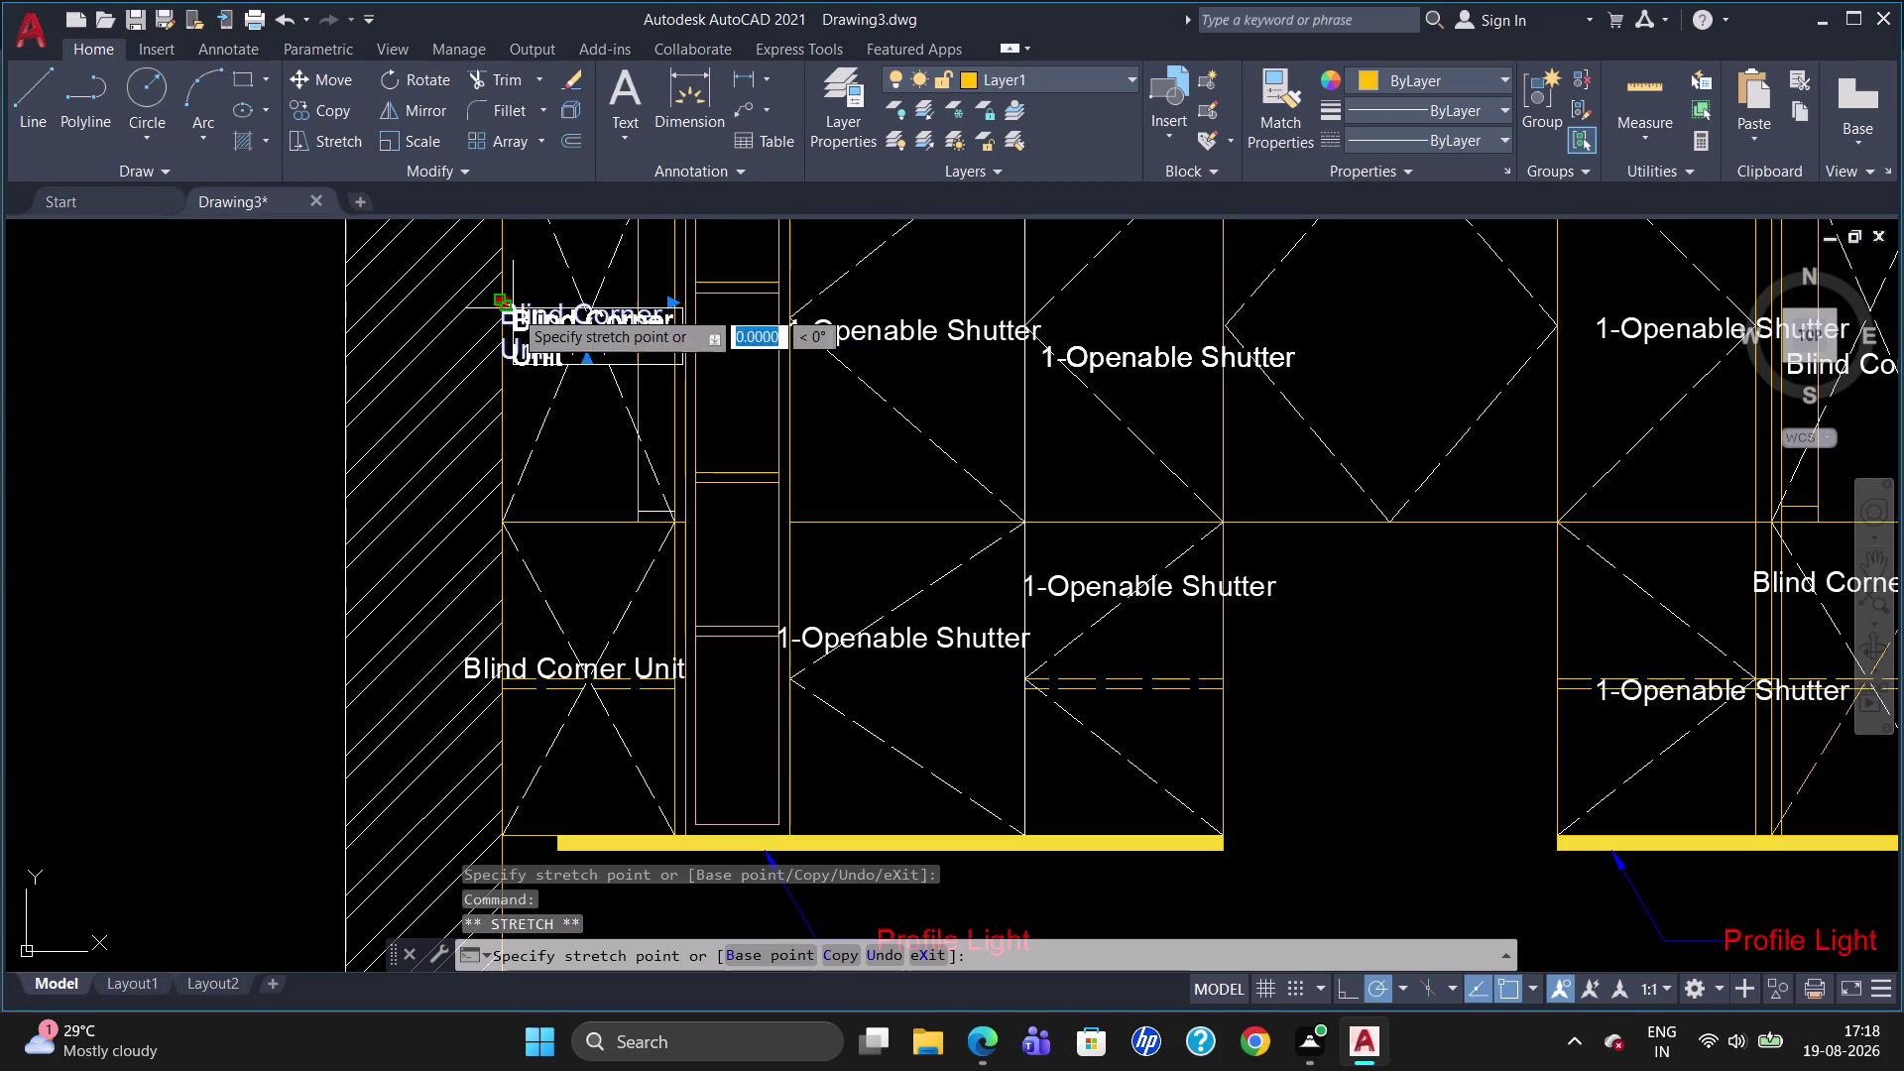
click(514, 310)
double_click(506, 302)
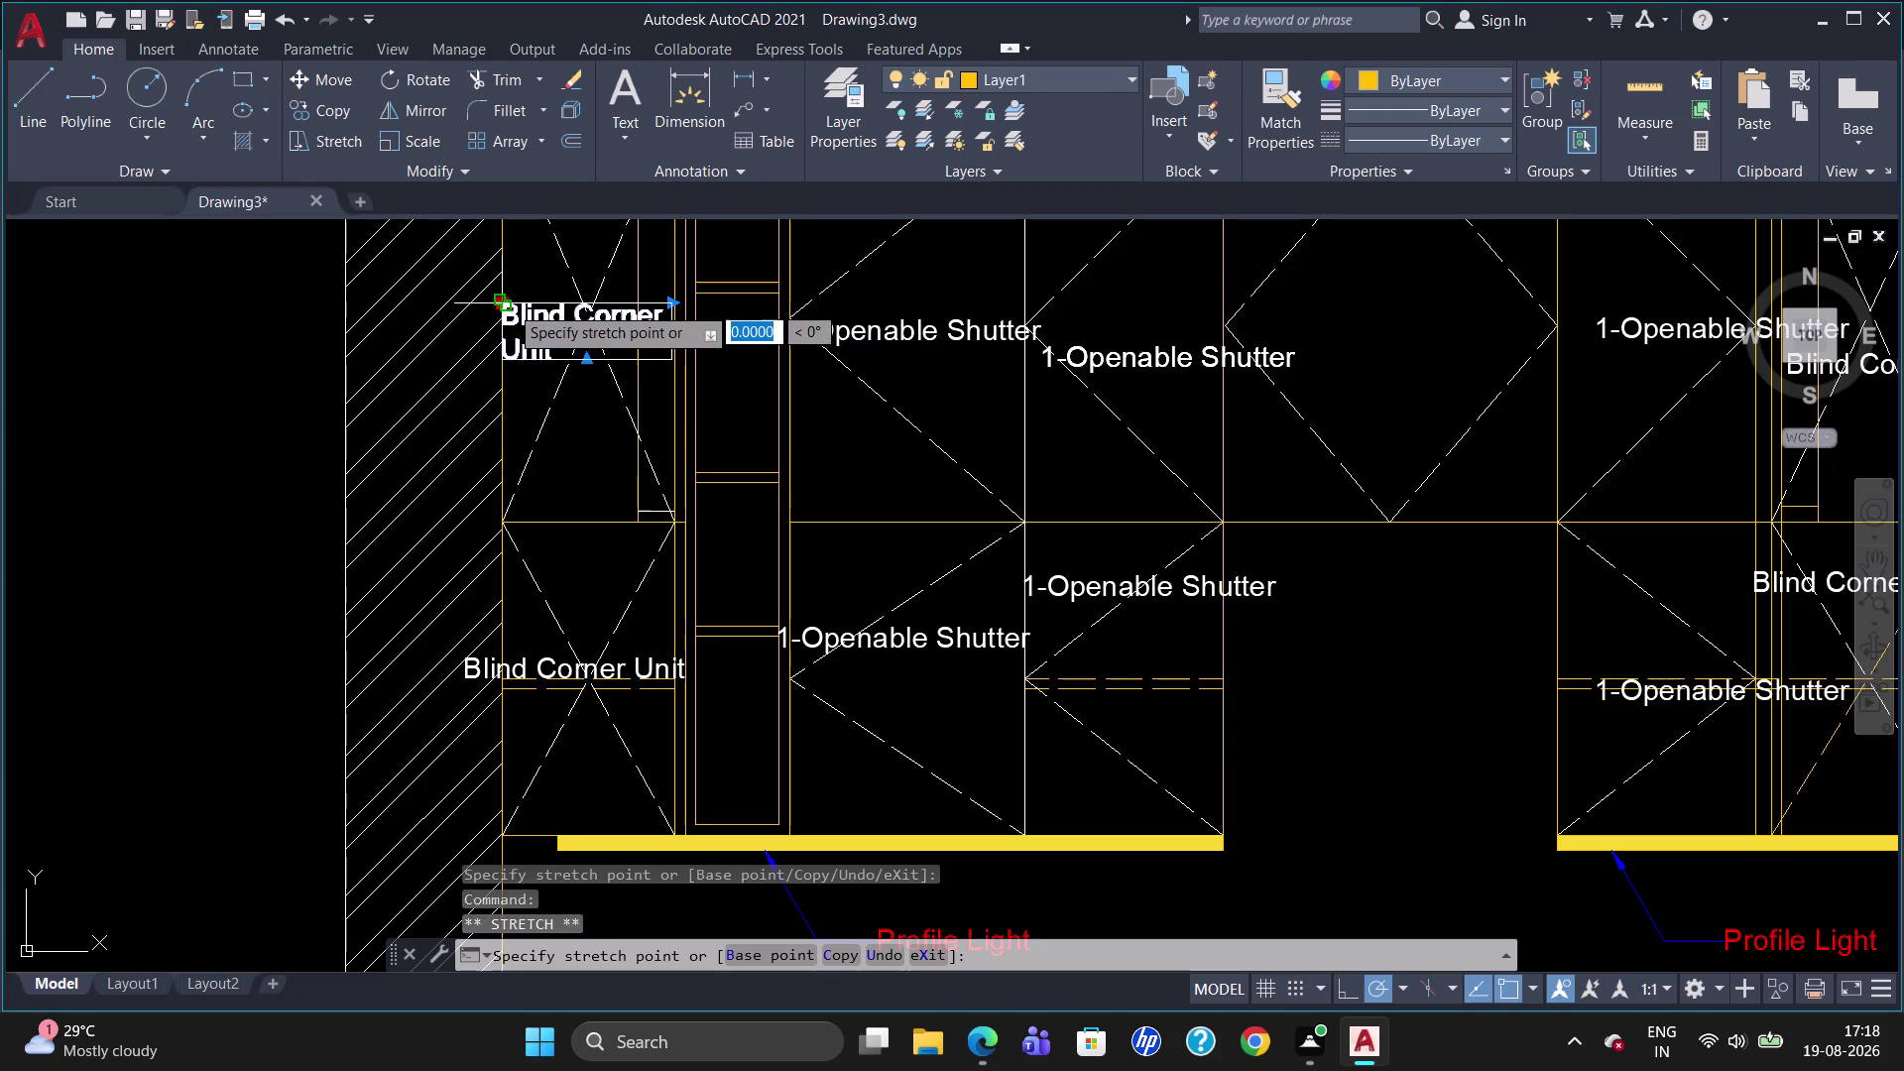
click(516, 312)
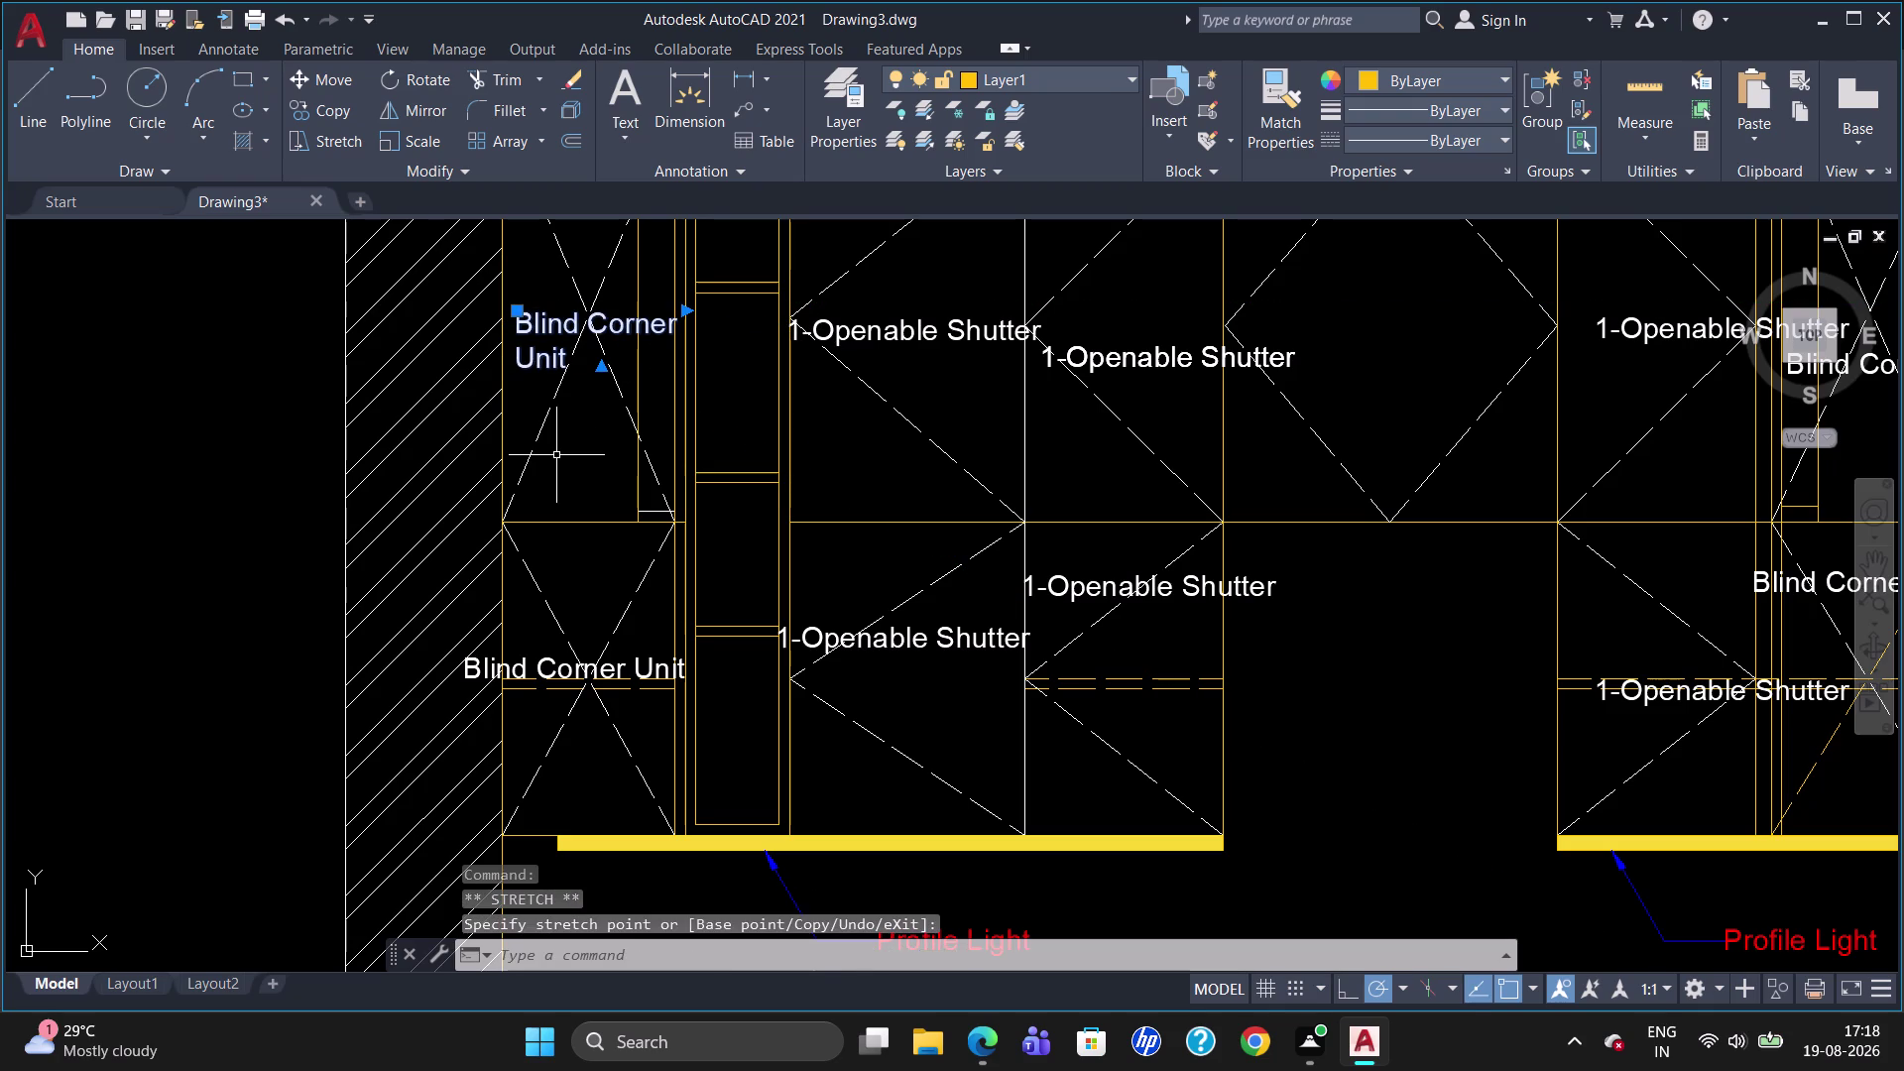
key(Escape)
Wrap the lower-left Blind Corner Unit label onto two lines and adjust its text box width.
double_click(556, 667)
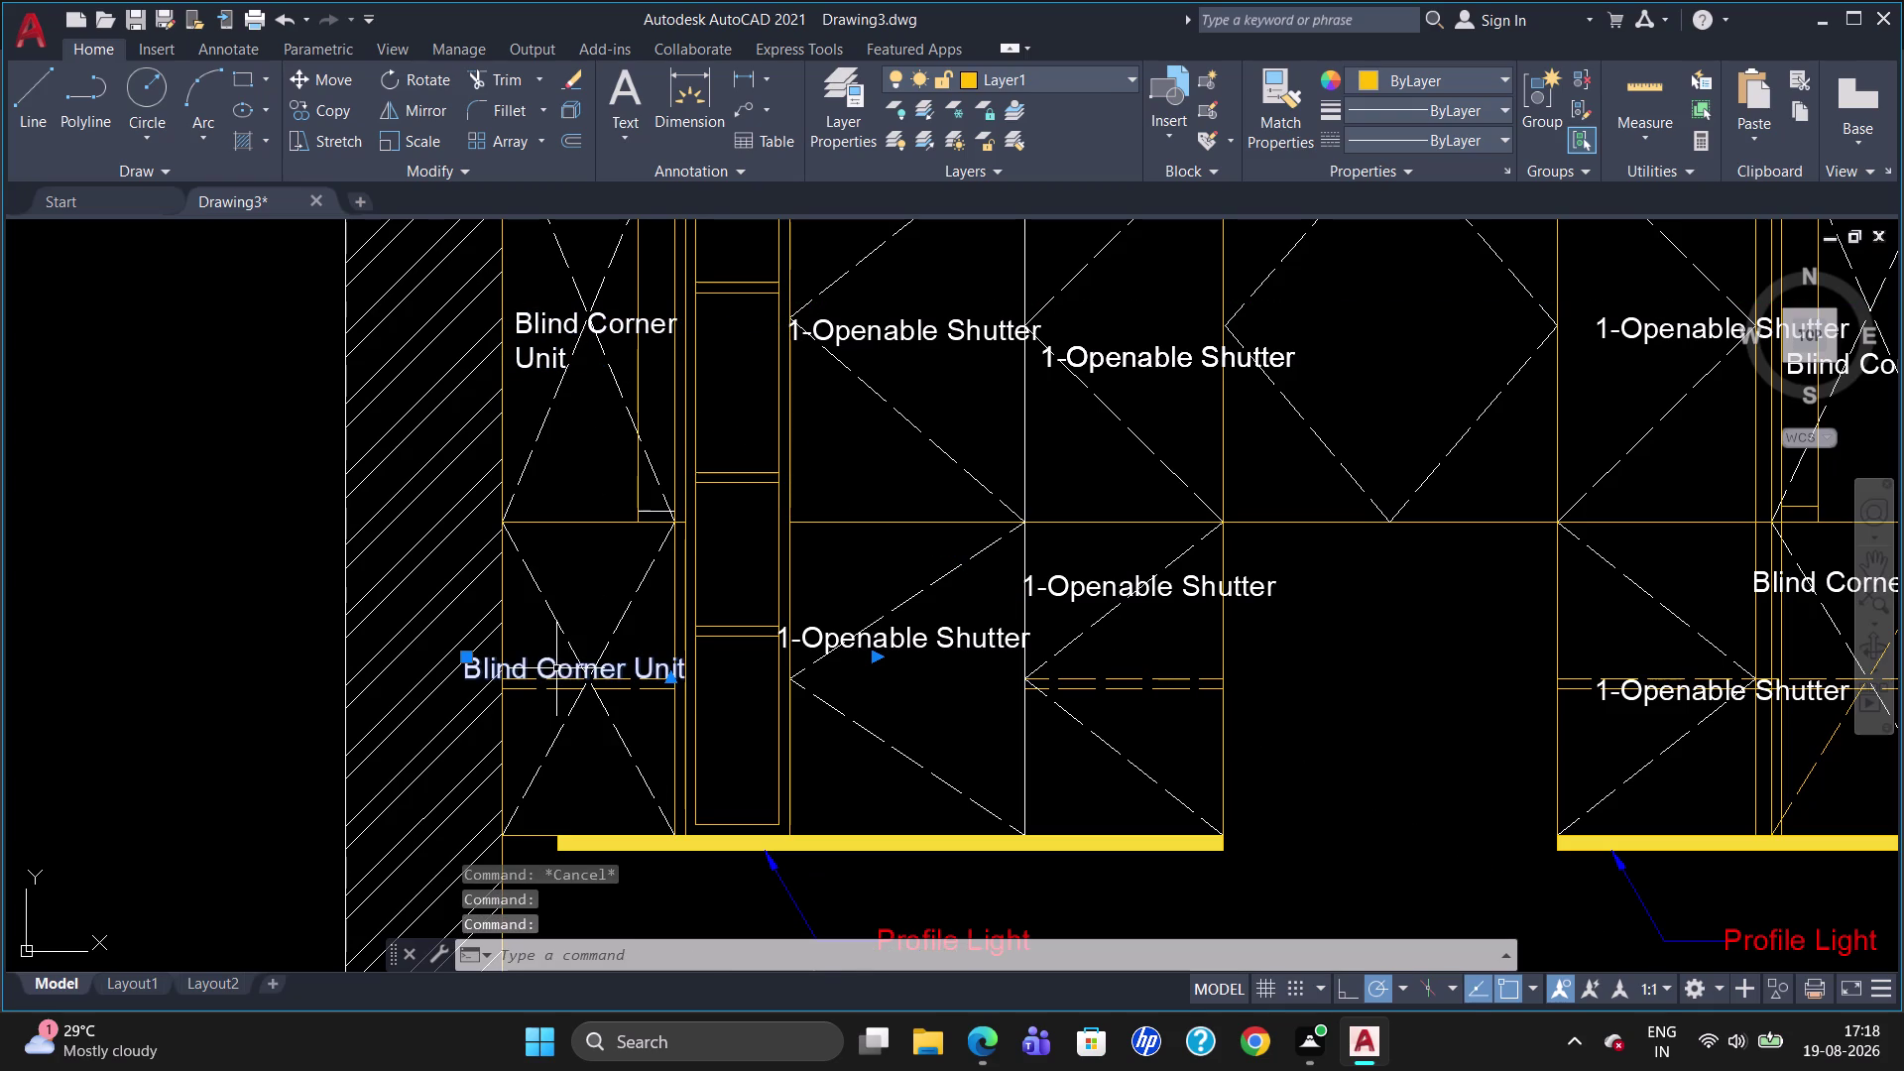
double_click(626, 677)
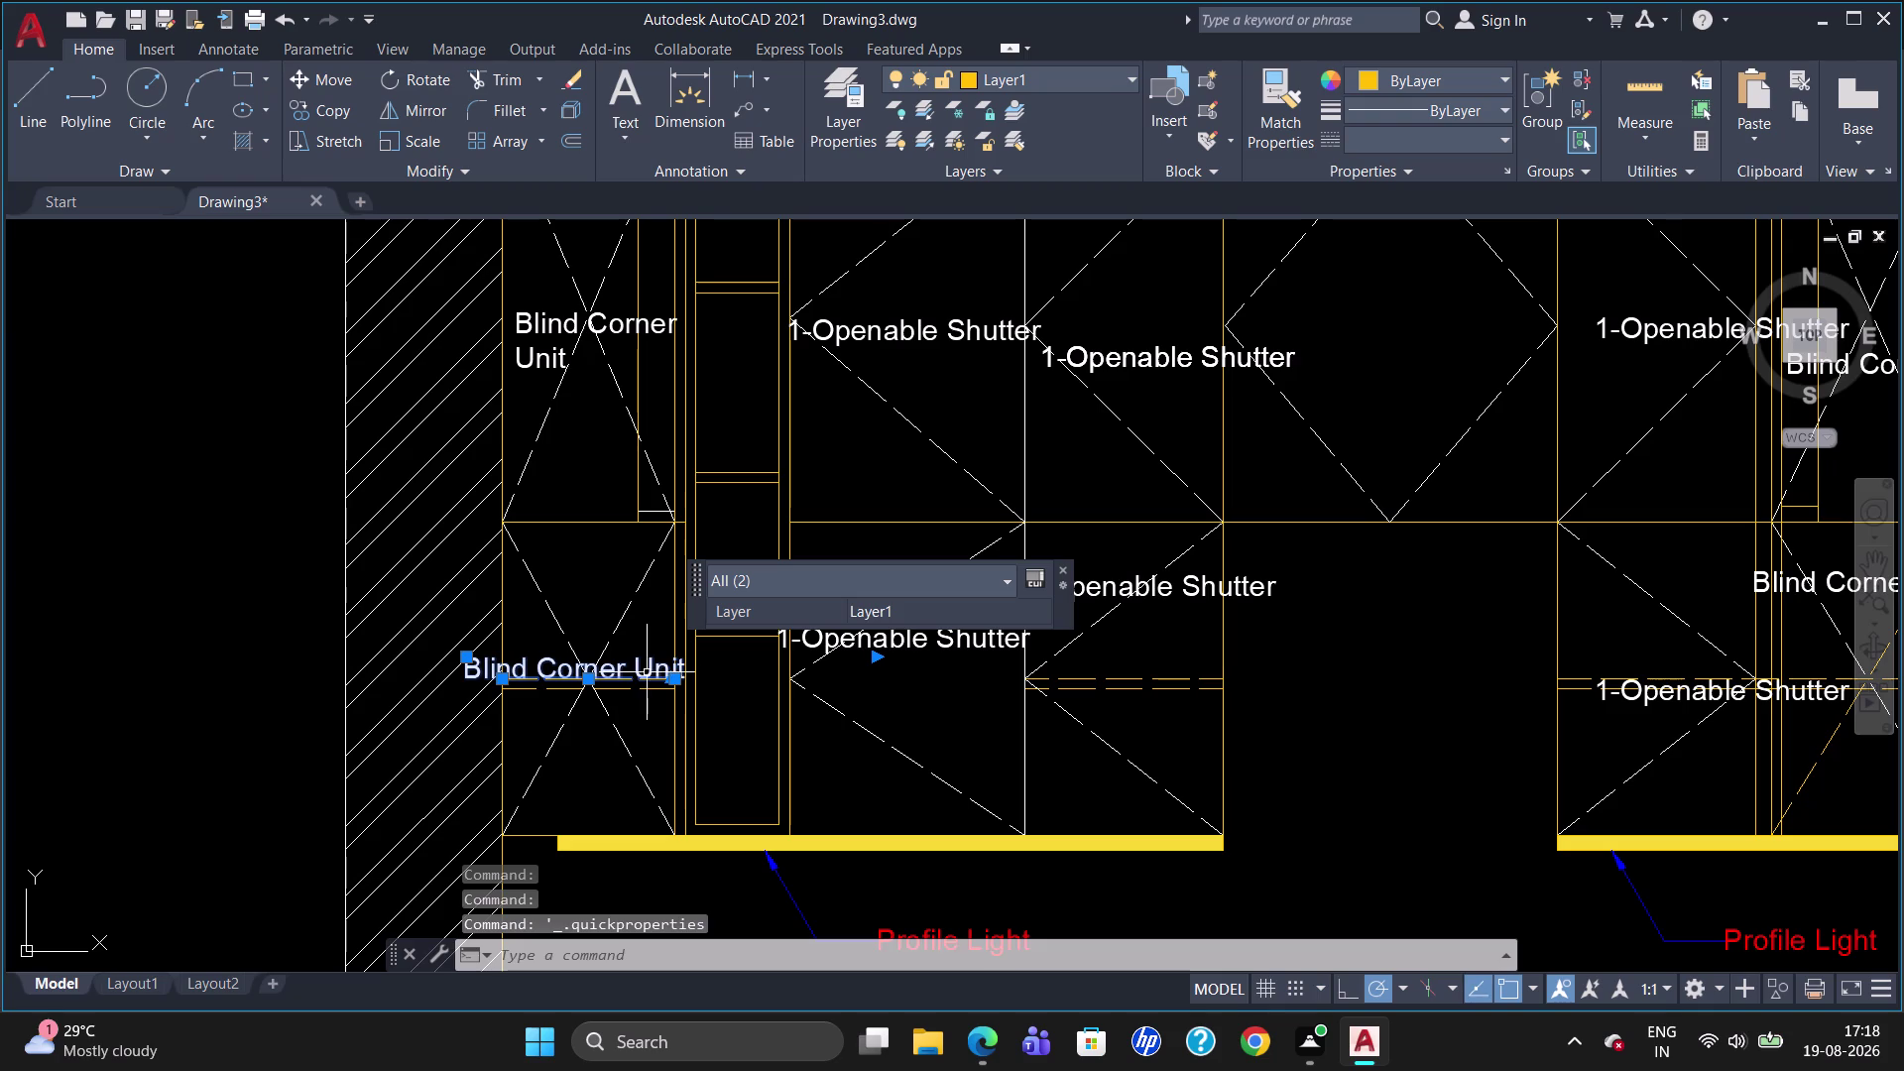
key(Escape)
double_click(647, 669)
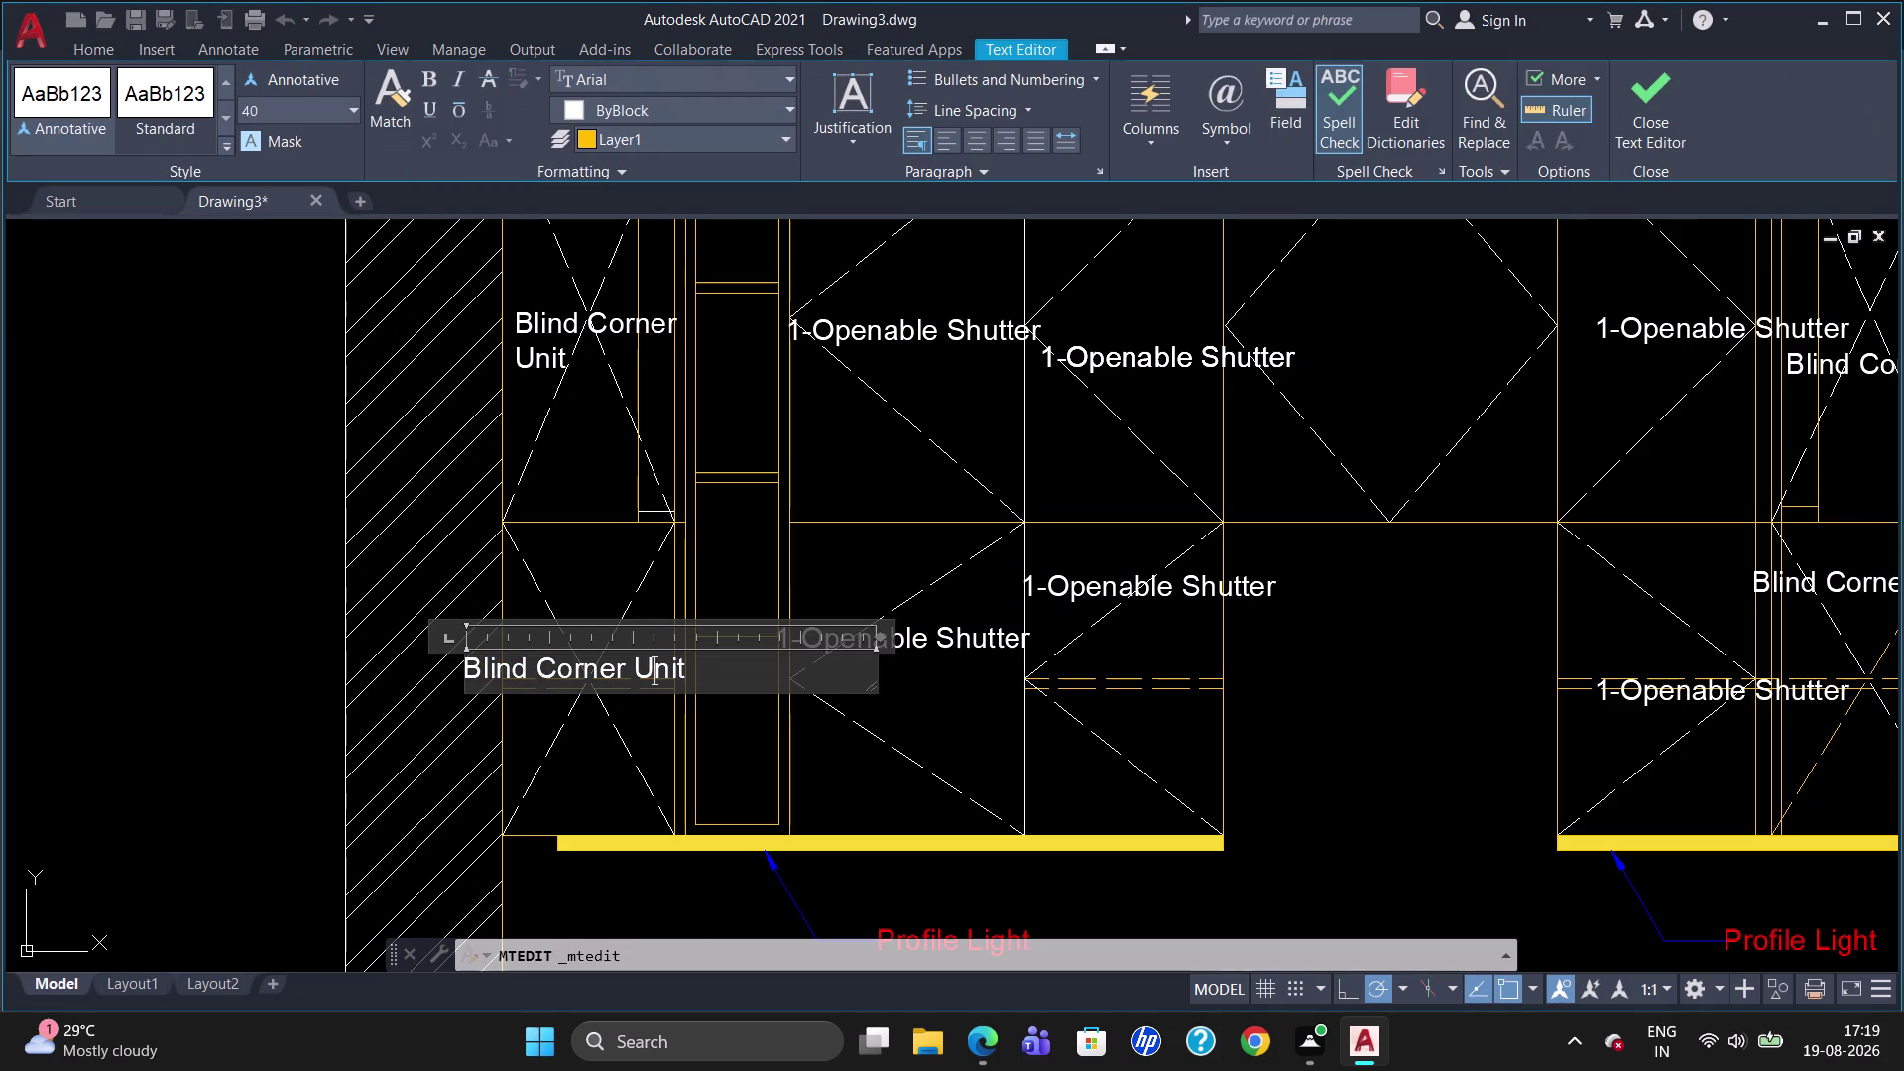
click(632, 676)
key(BackSpace)
key(Return)
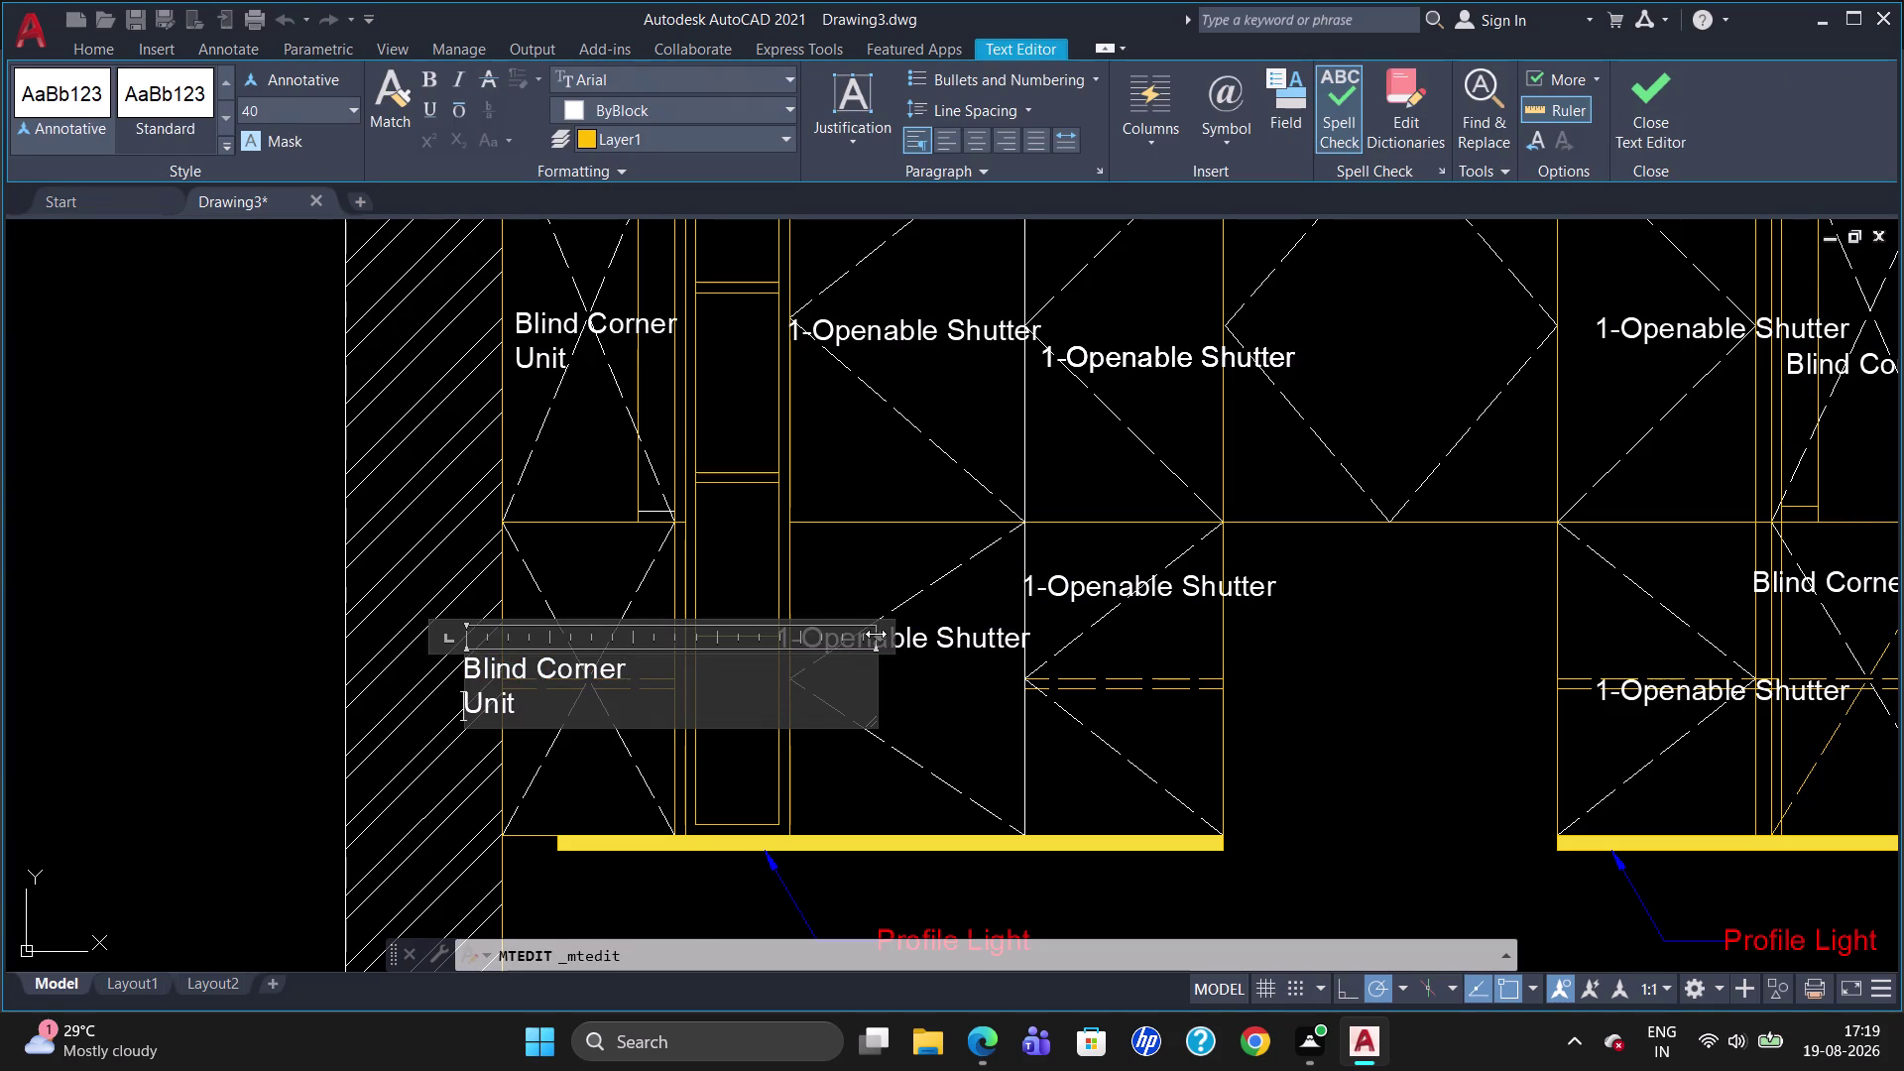
drag(877, 633, 616, 629)
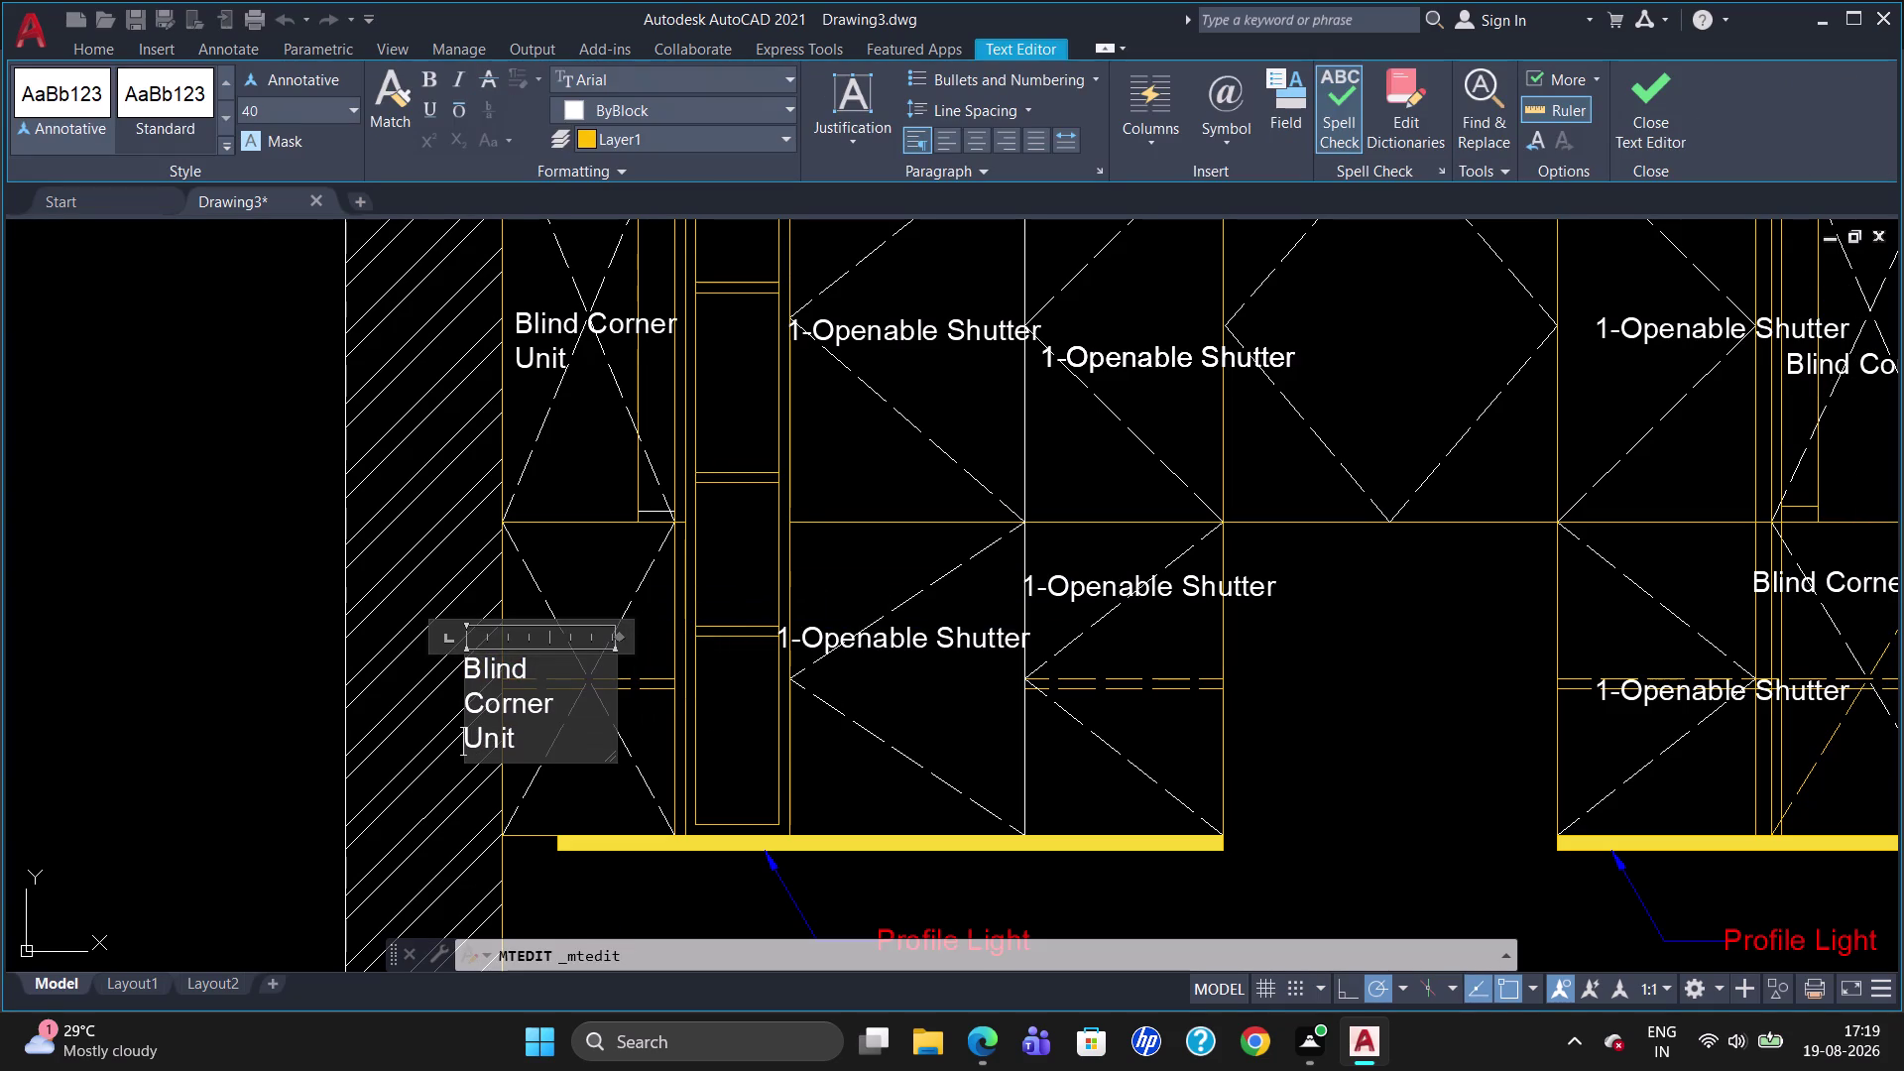
drag(619, 634, 646, 642)
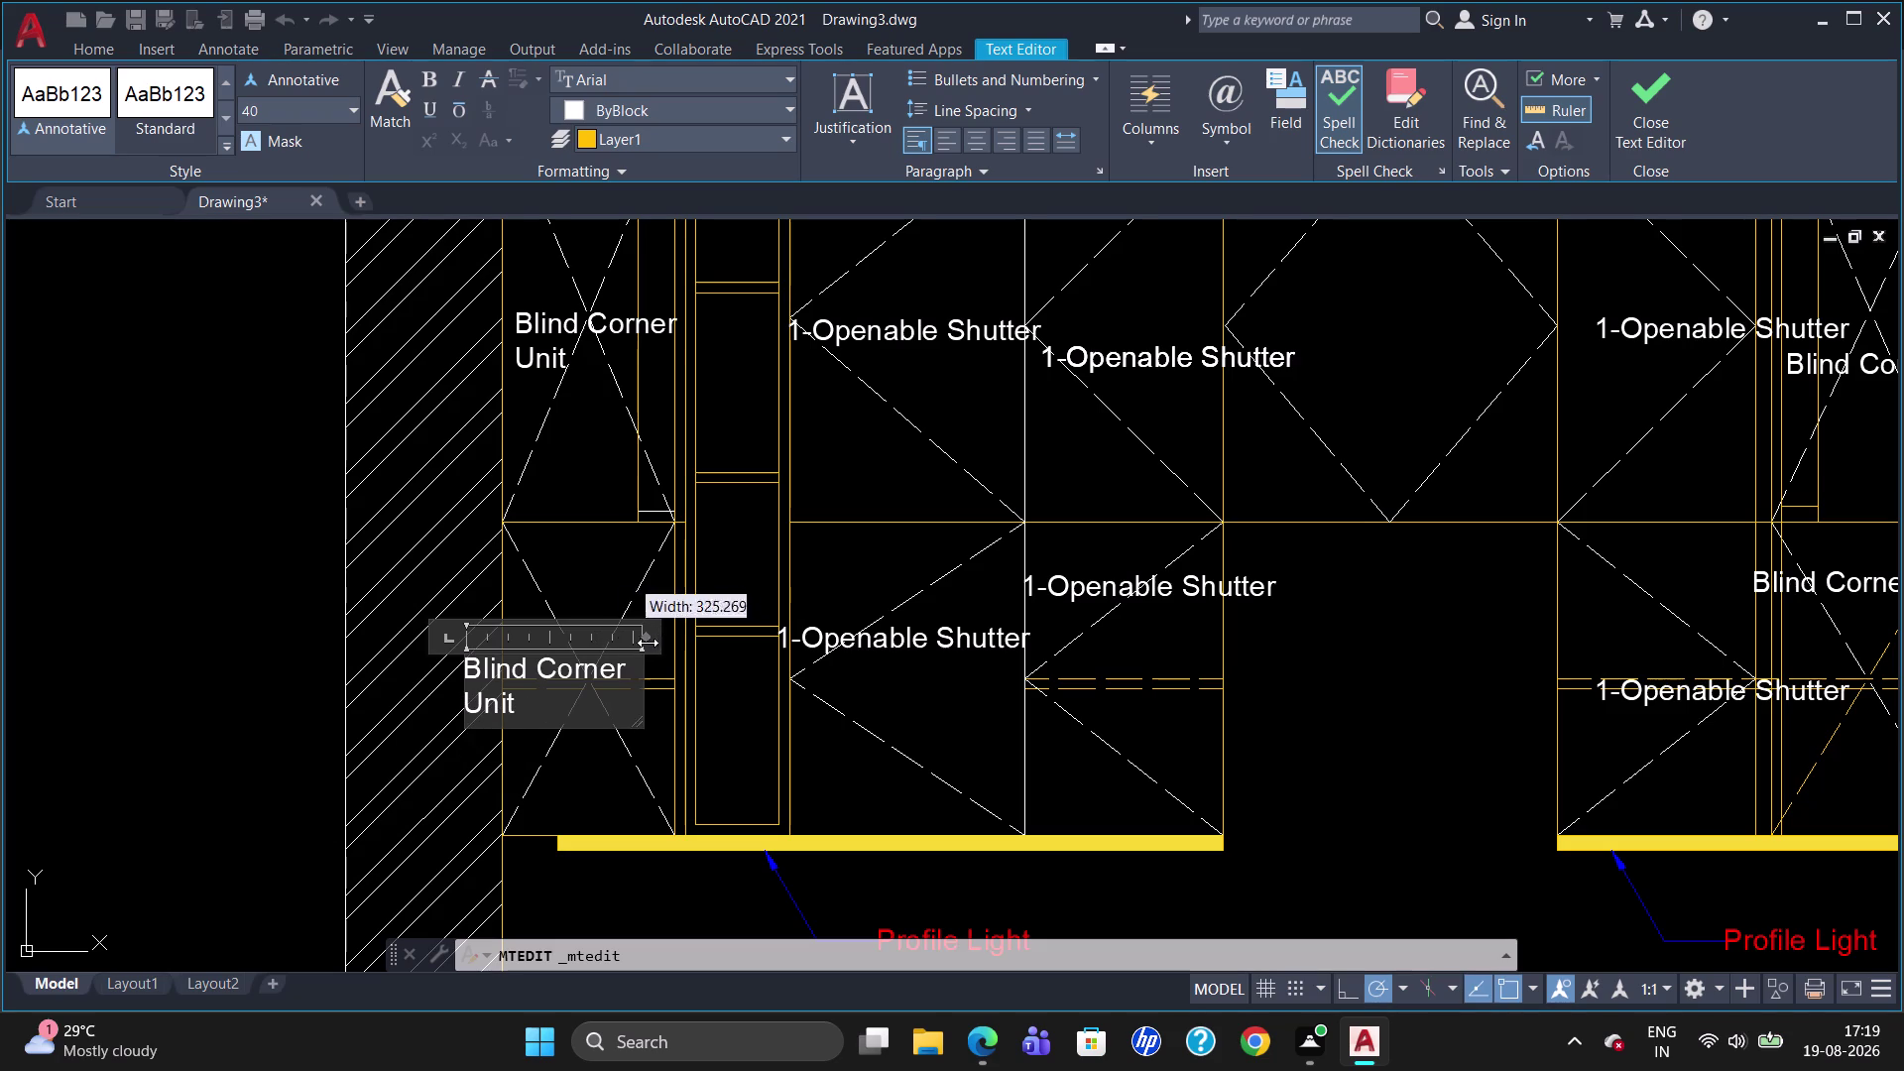
drag(646, 641, 650, 644)
key(Escape)
key(Escape)
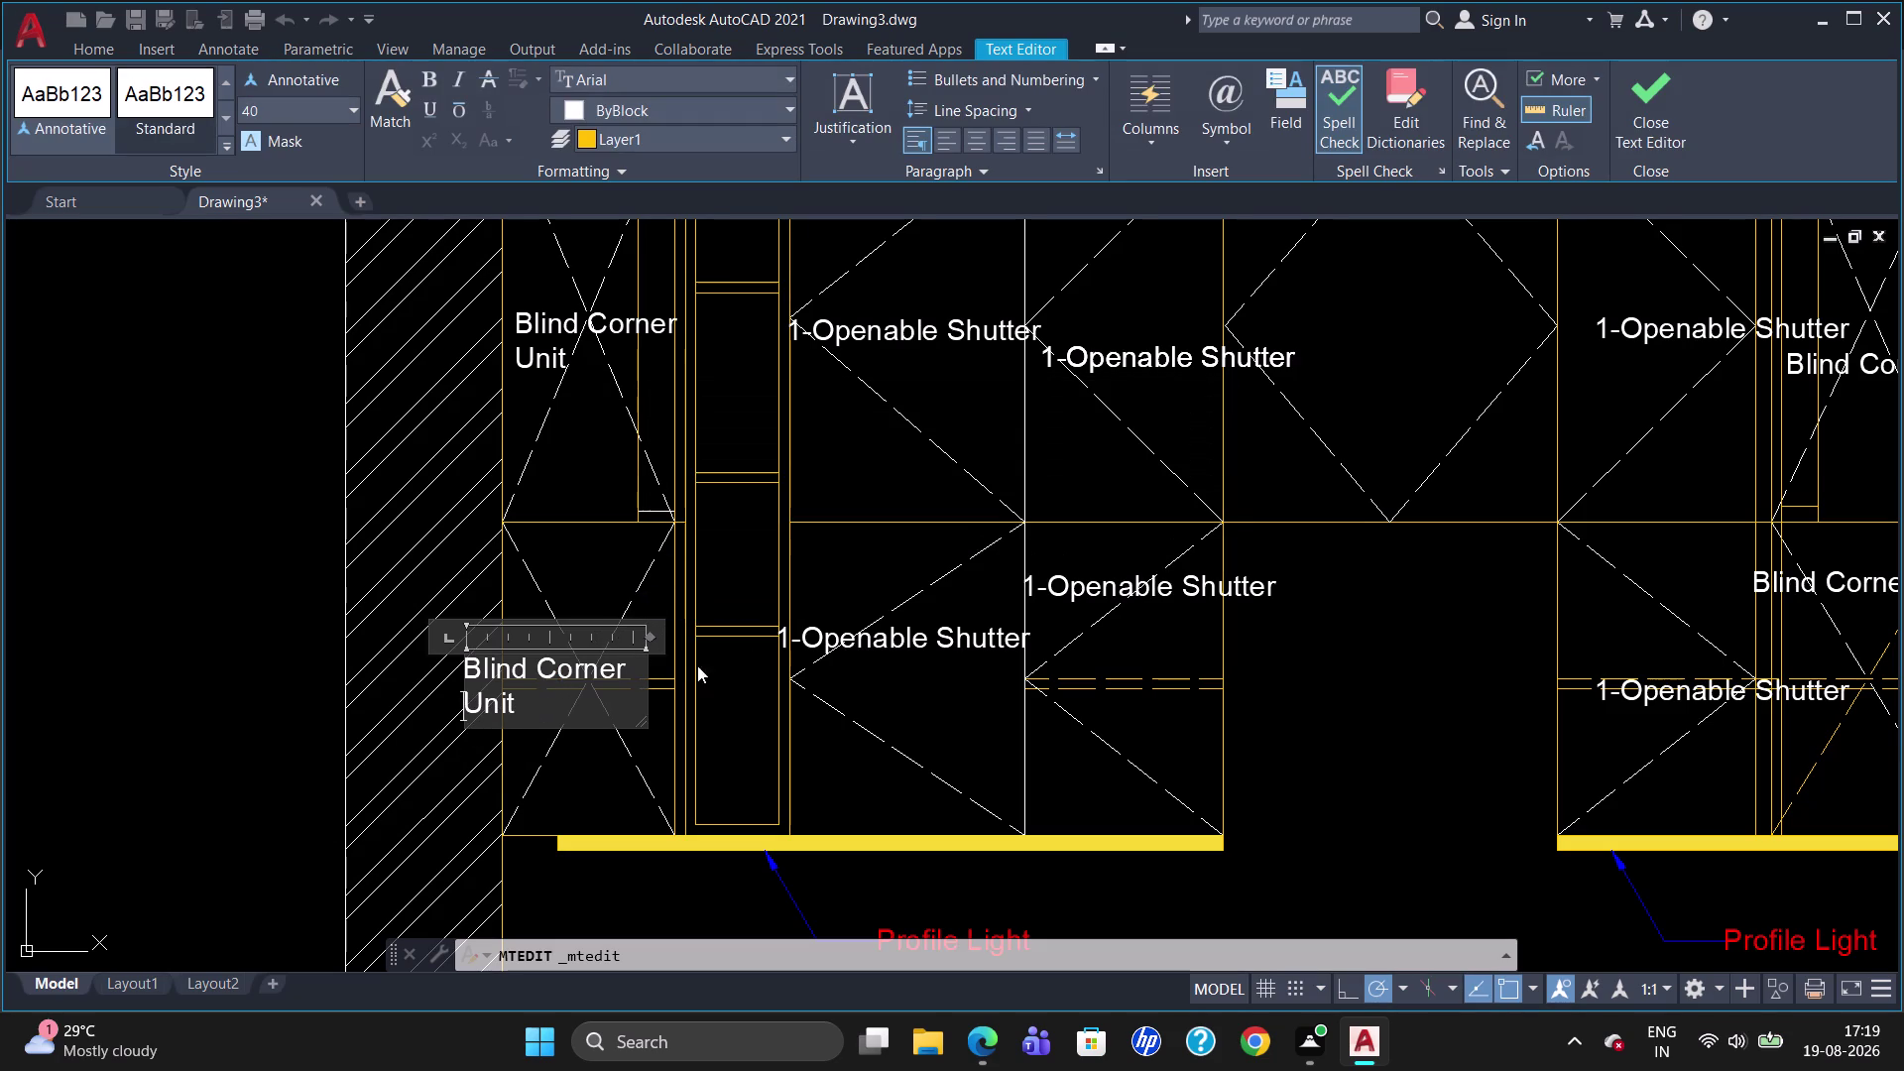
click(528, 779)
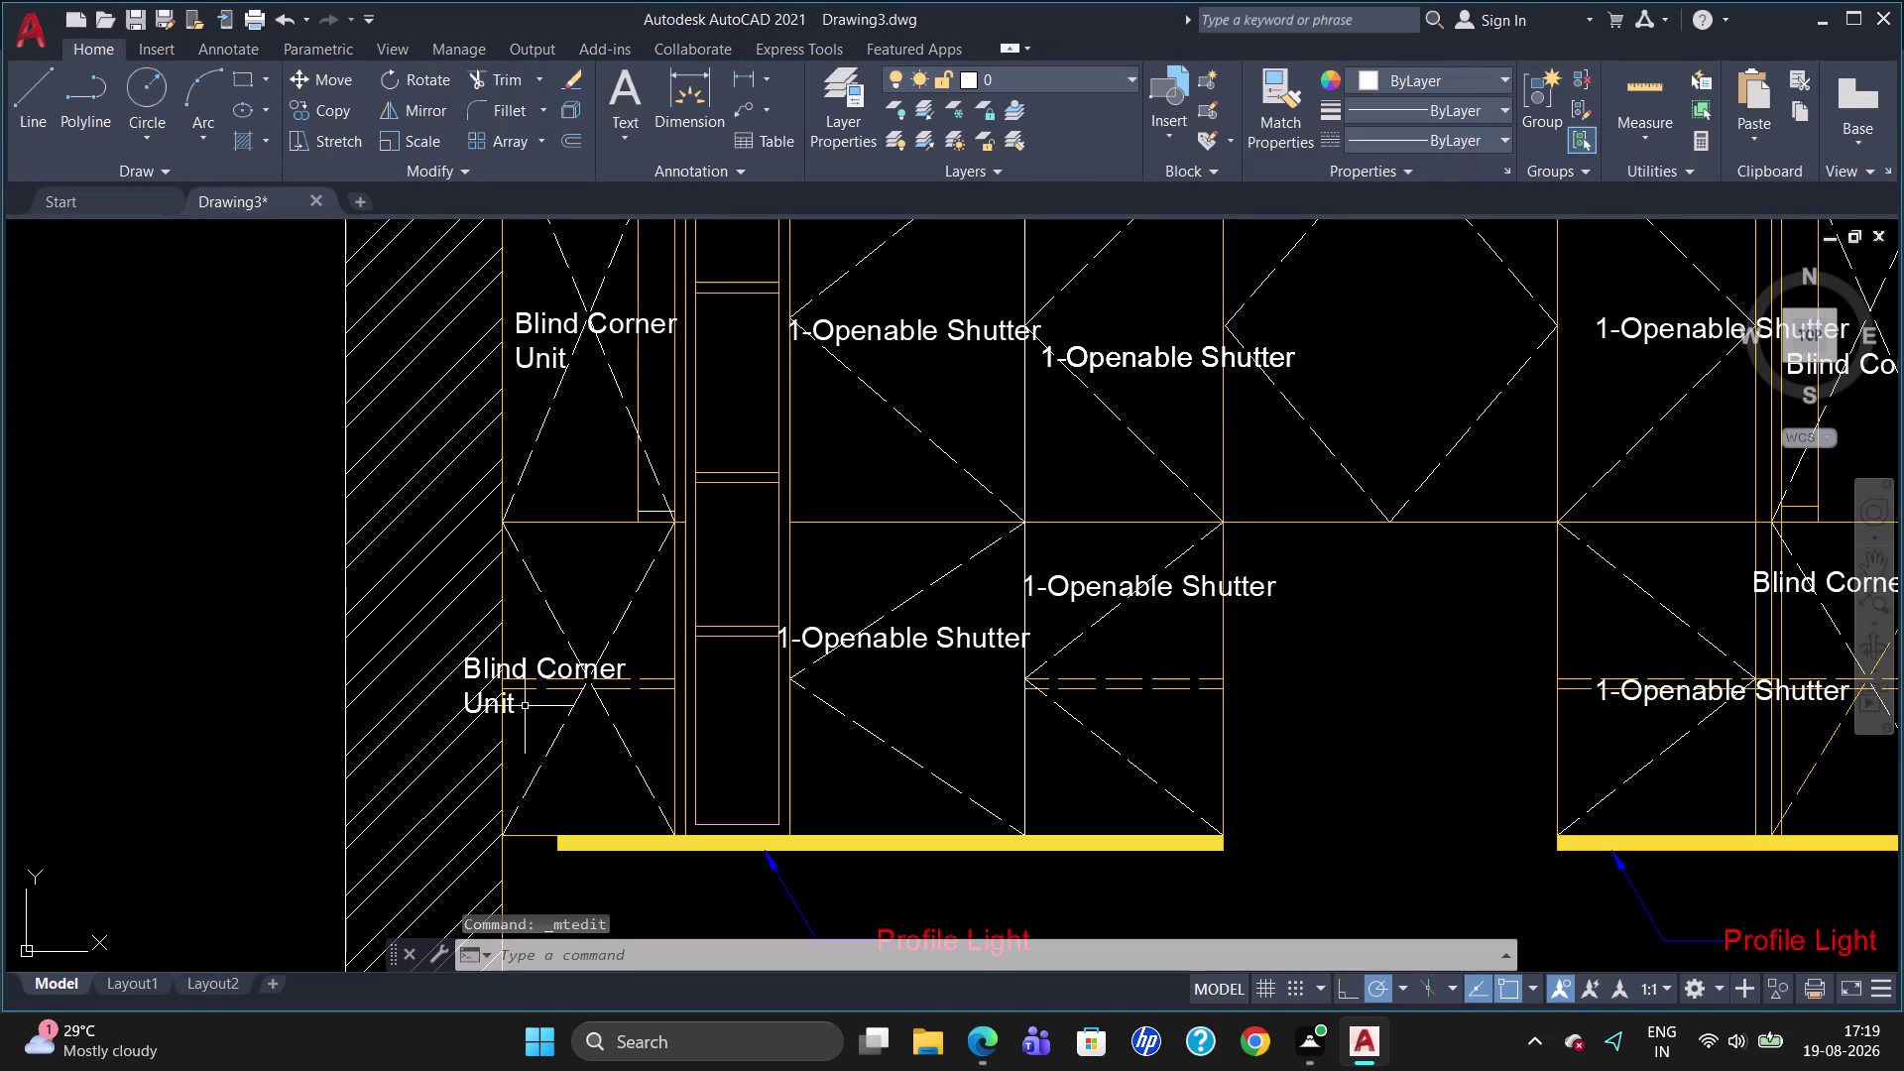
Move the lower-left label to the right, inside its cabinet.
click(514, 680)
click(470, 661)
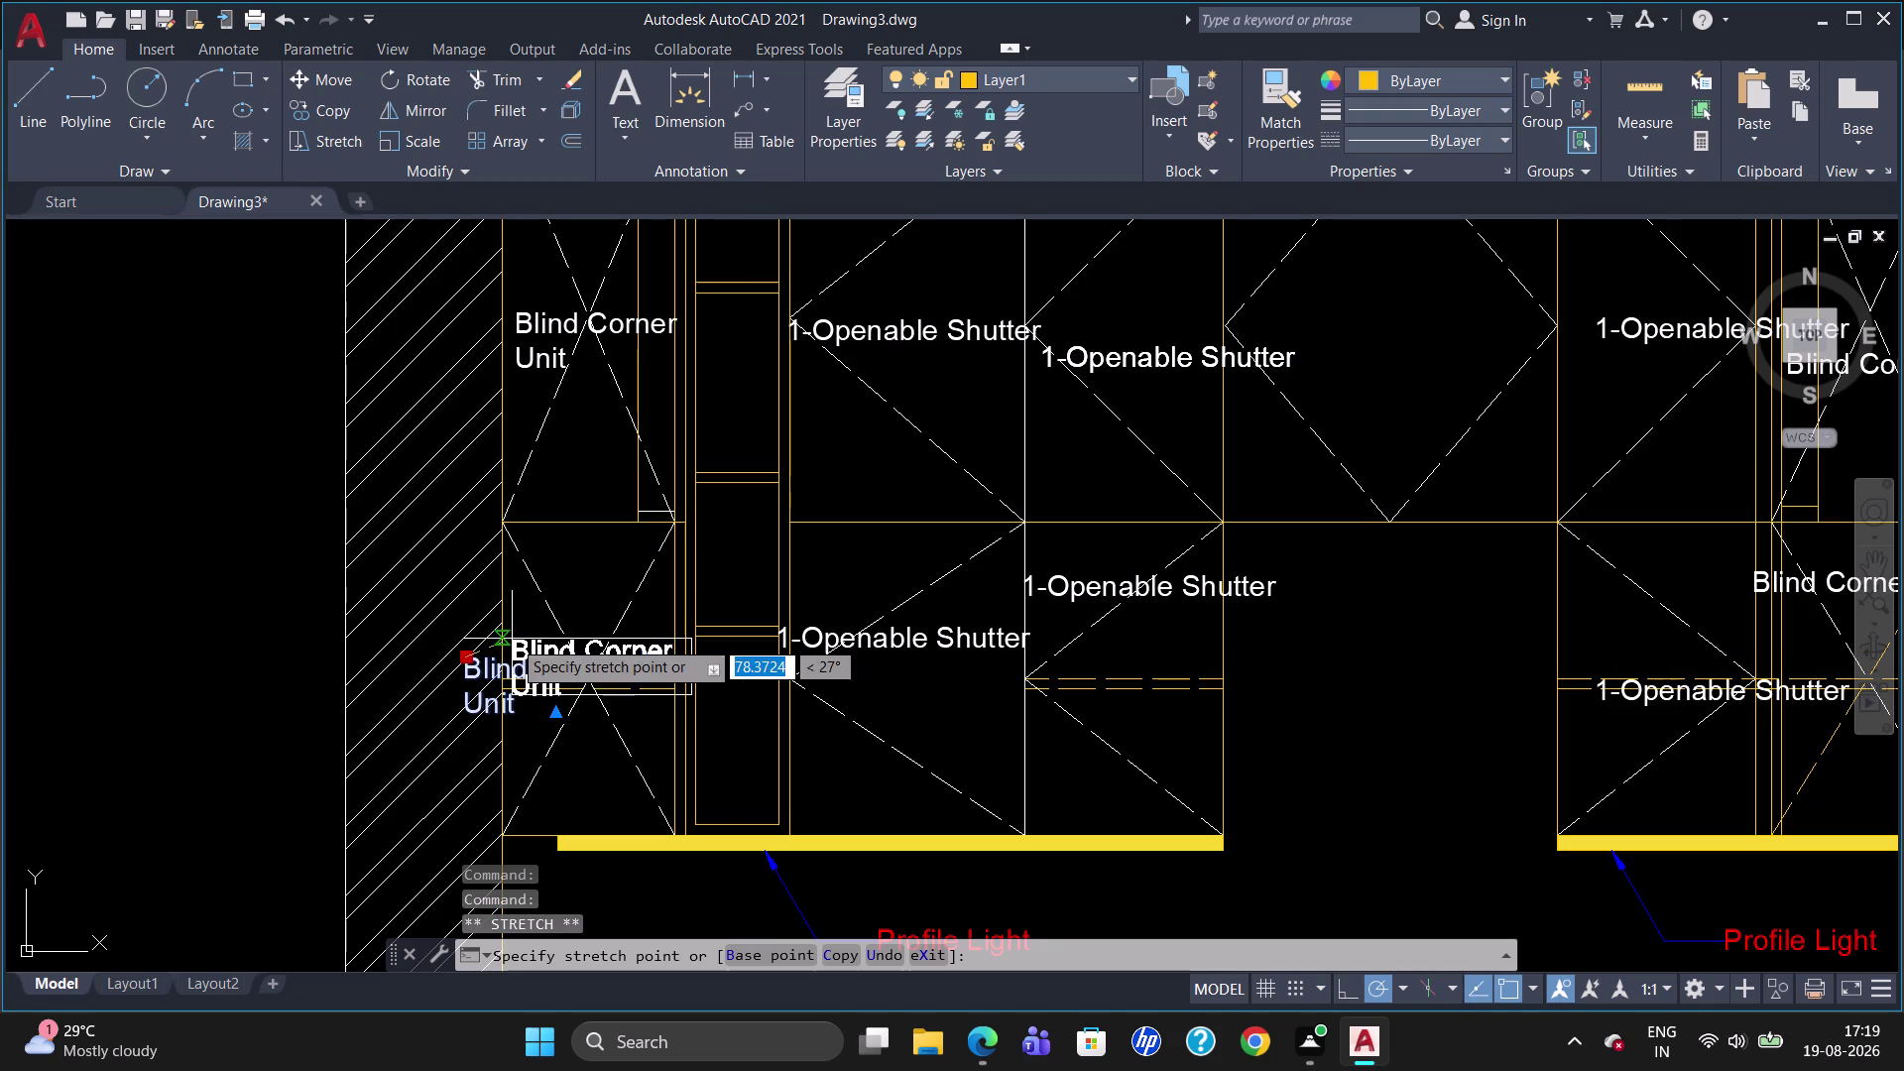
click(512, 639)
key(Escape)
click(511, 643)
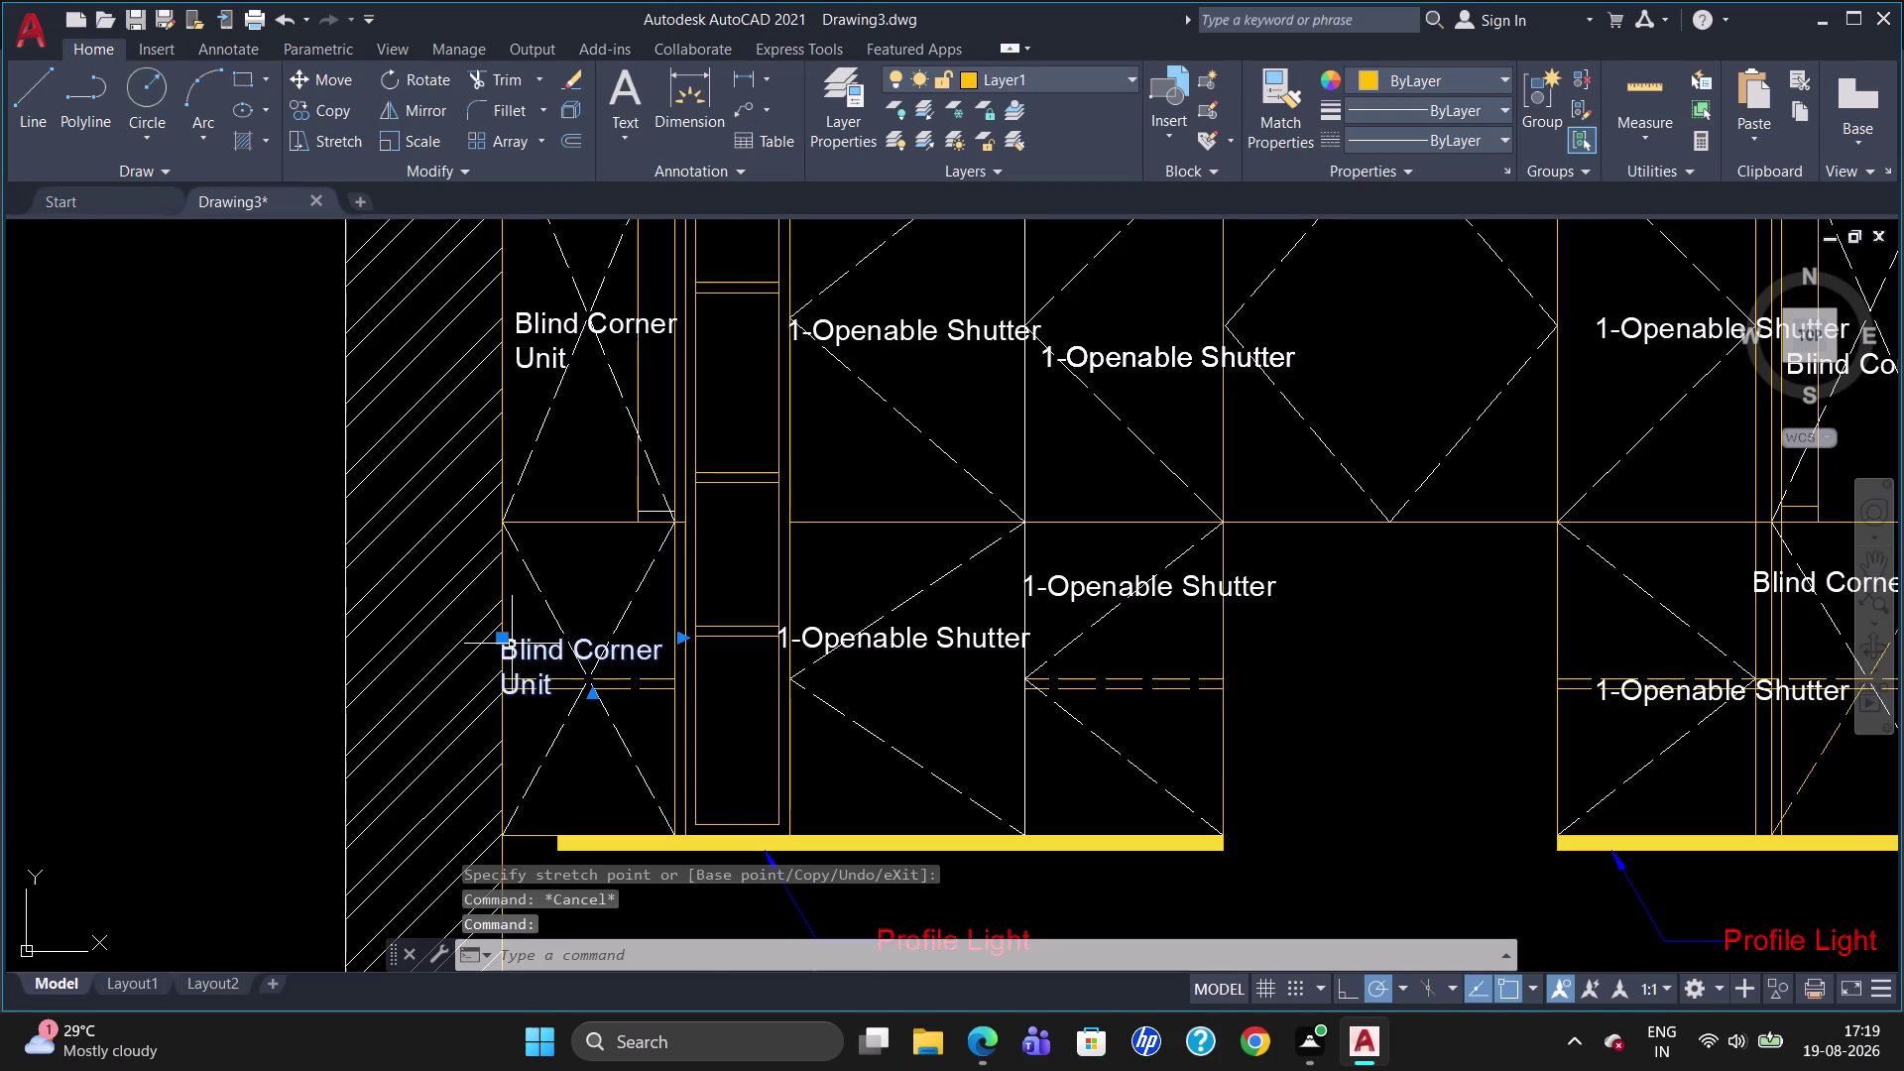
click(509, 639)
drag(501, 643, 511, 645)
click(519, 646)
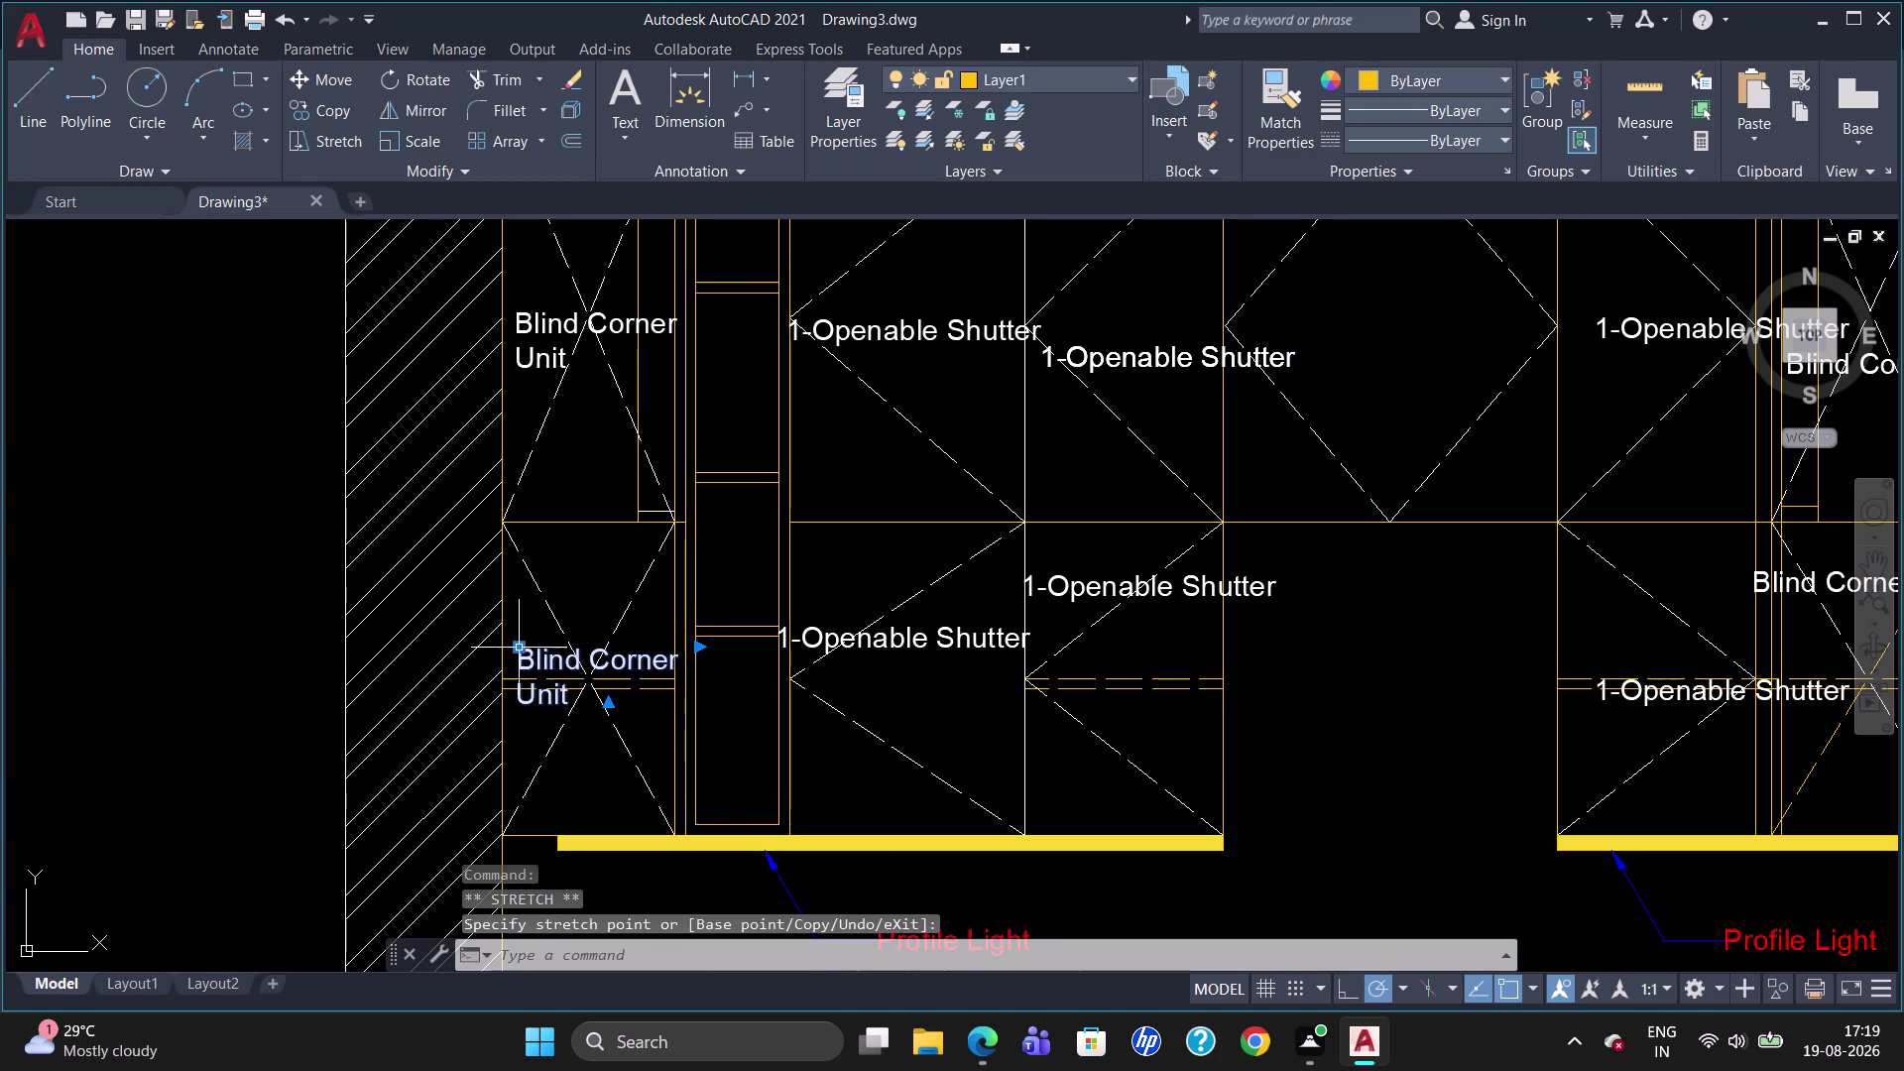
key(Escape)
Break the upper 1-Openable Shutter label before 'Shutter' and move it inside its cabinet.
scroll(down, 3)
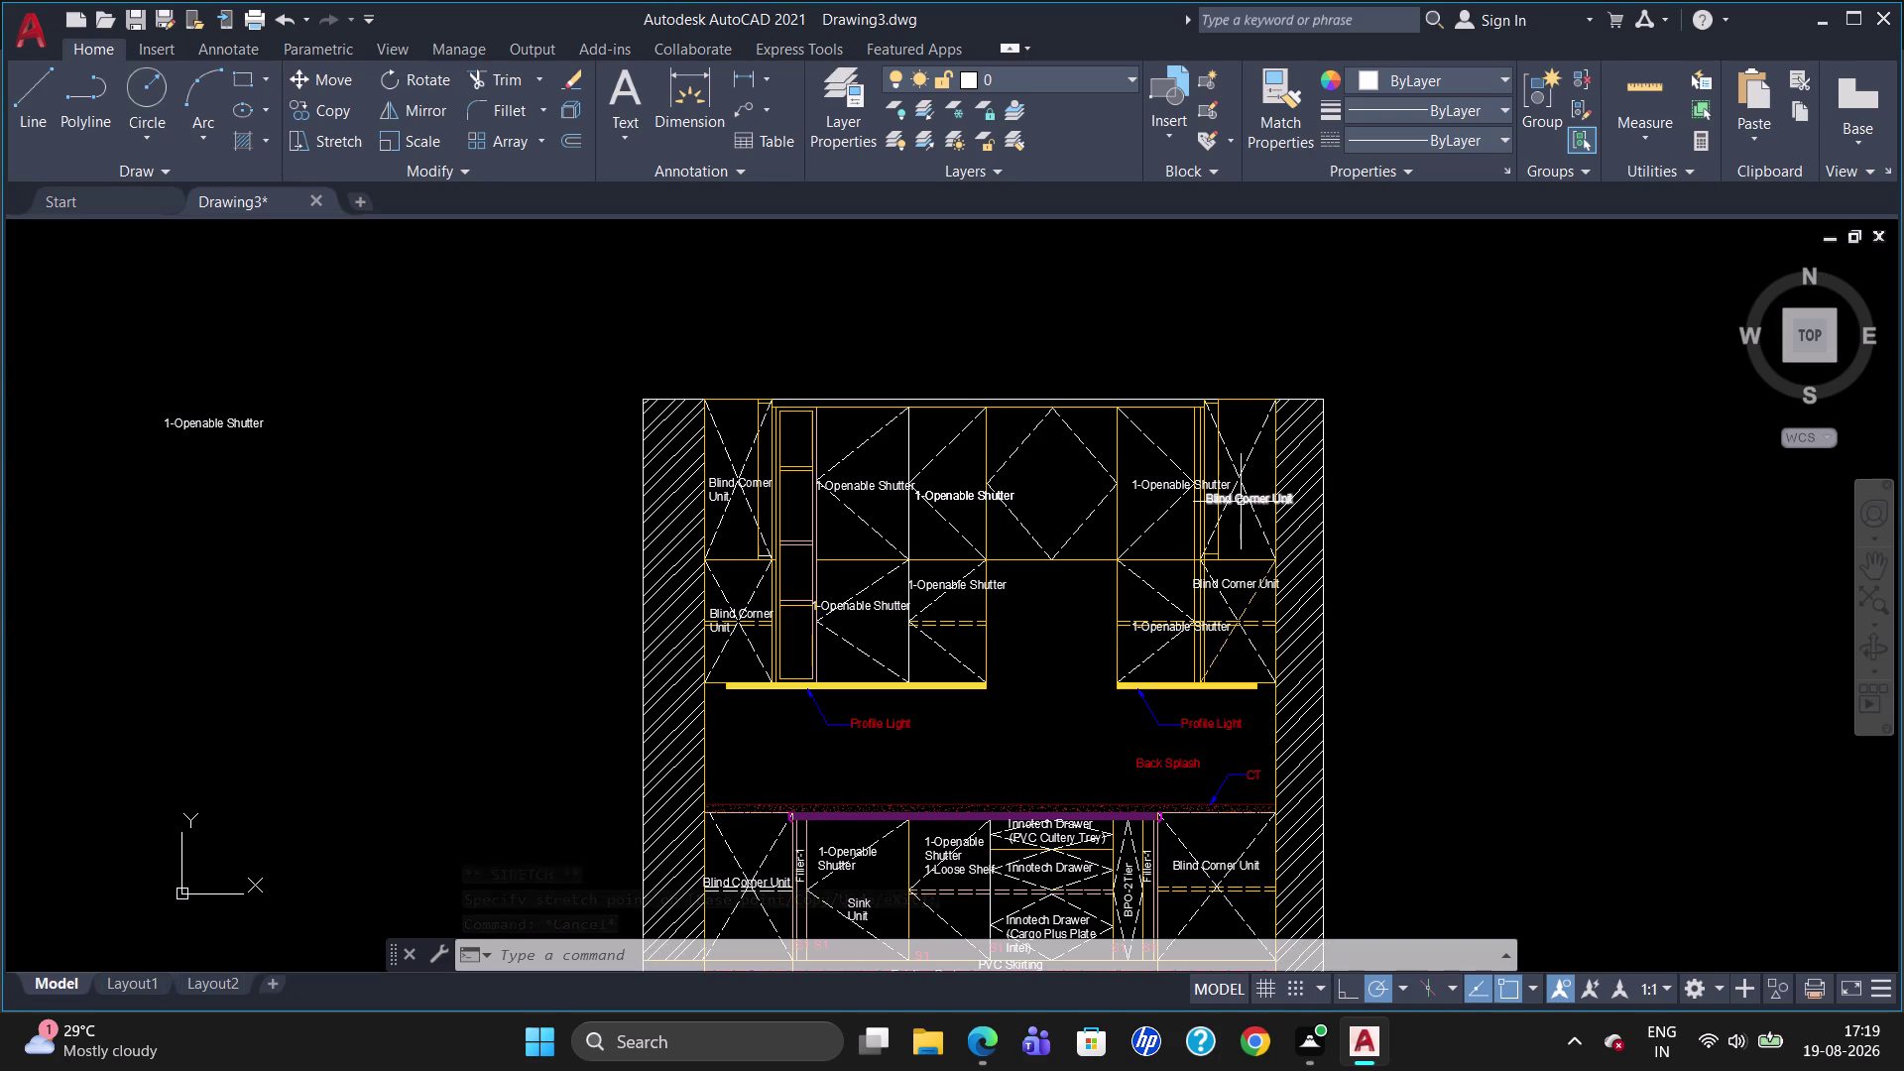
double_click(845, 486)
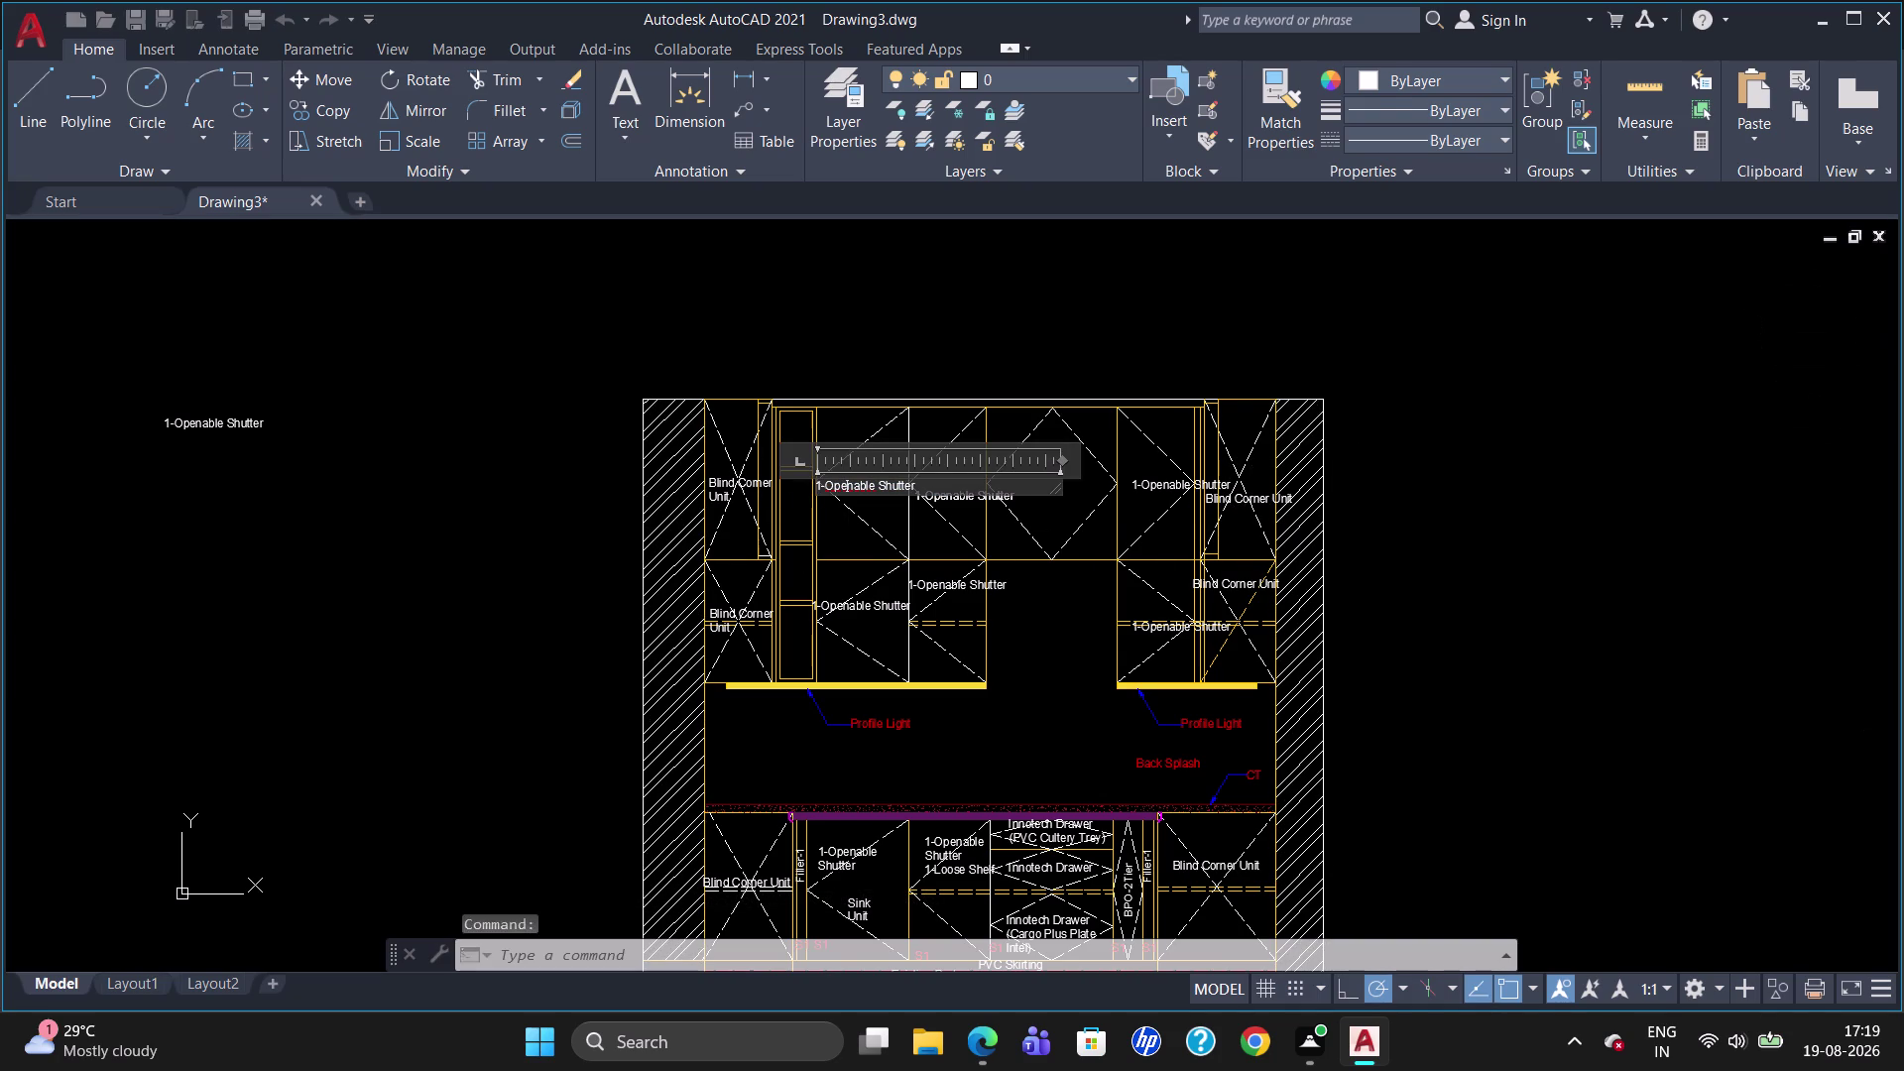
click(879, 485)
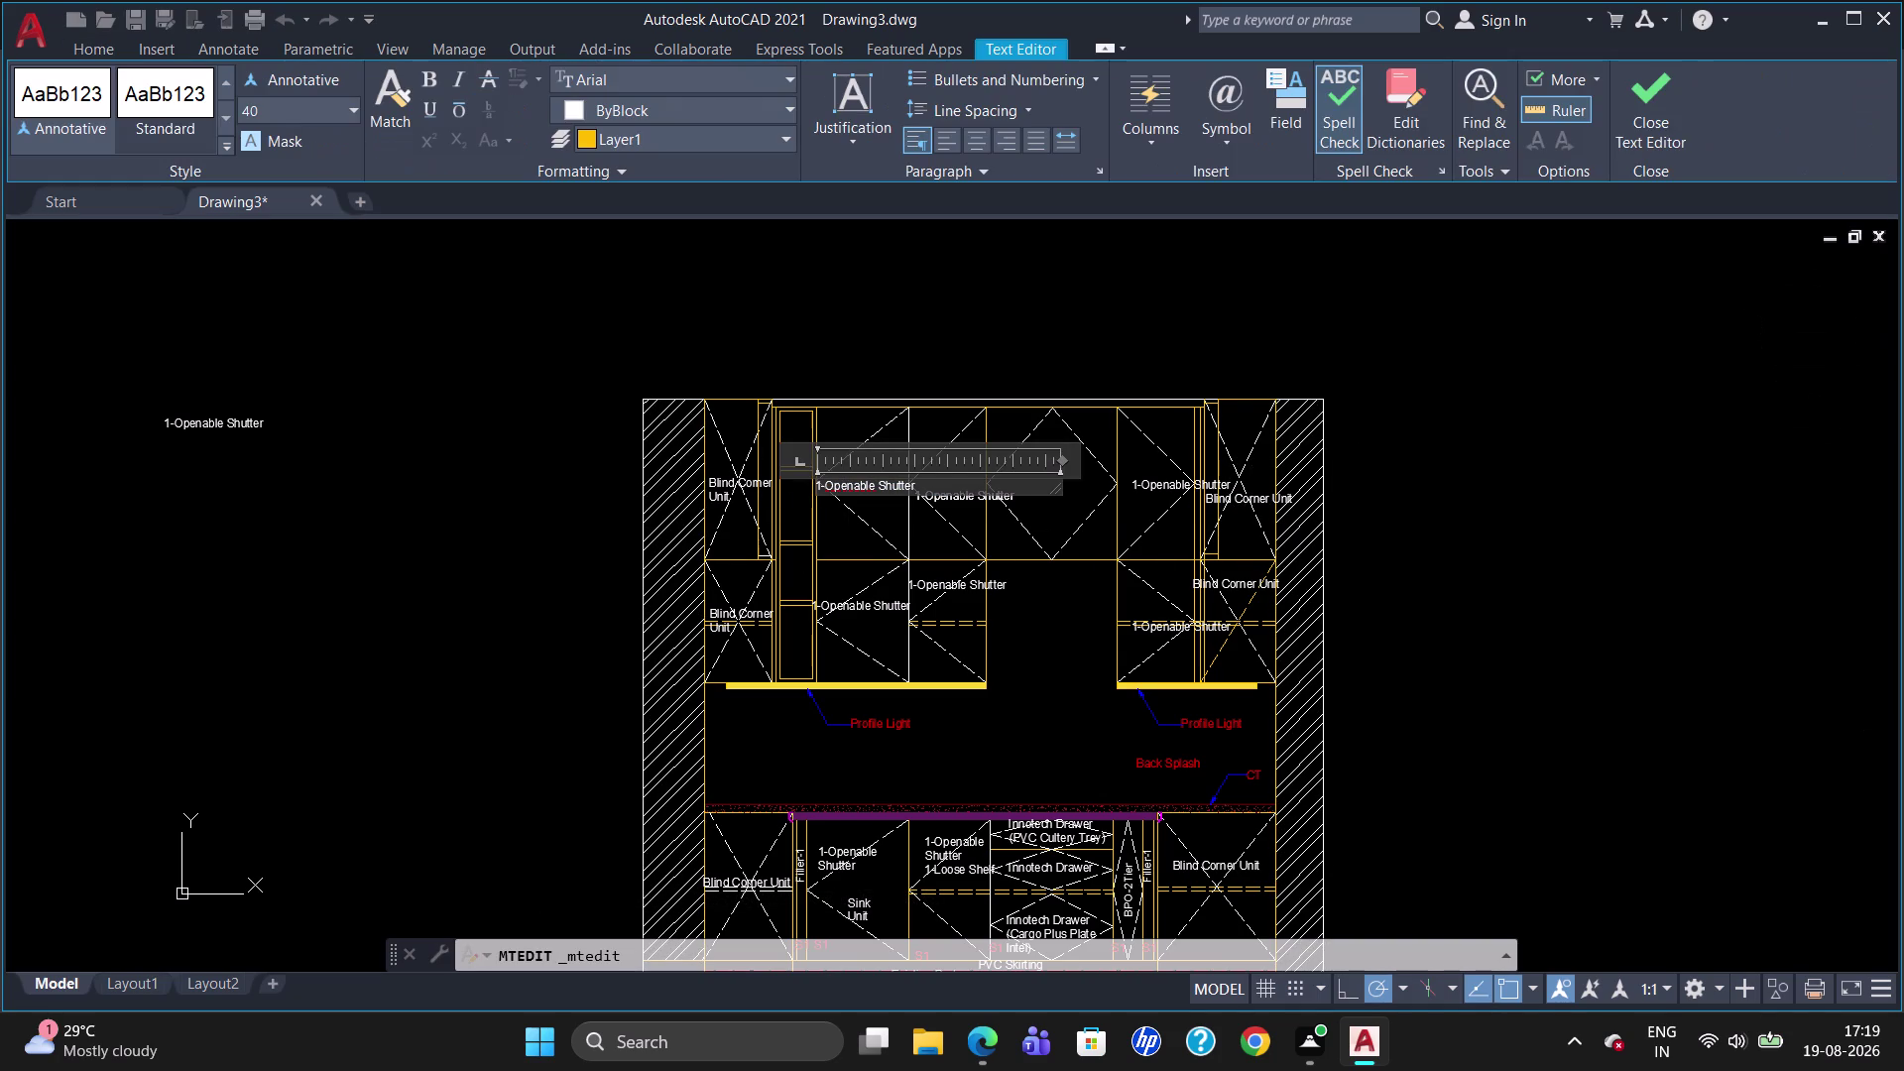
key(BackSpace)
key(Return)
click(840, 609)
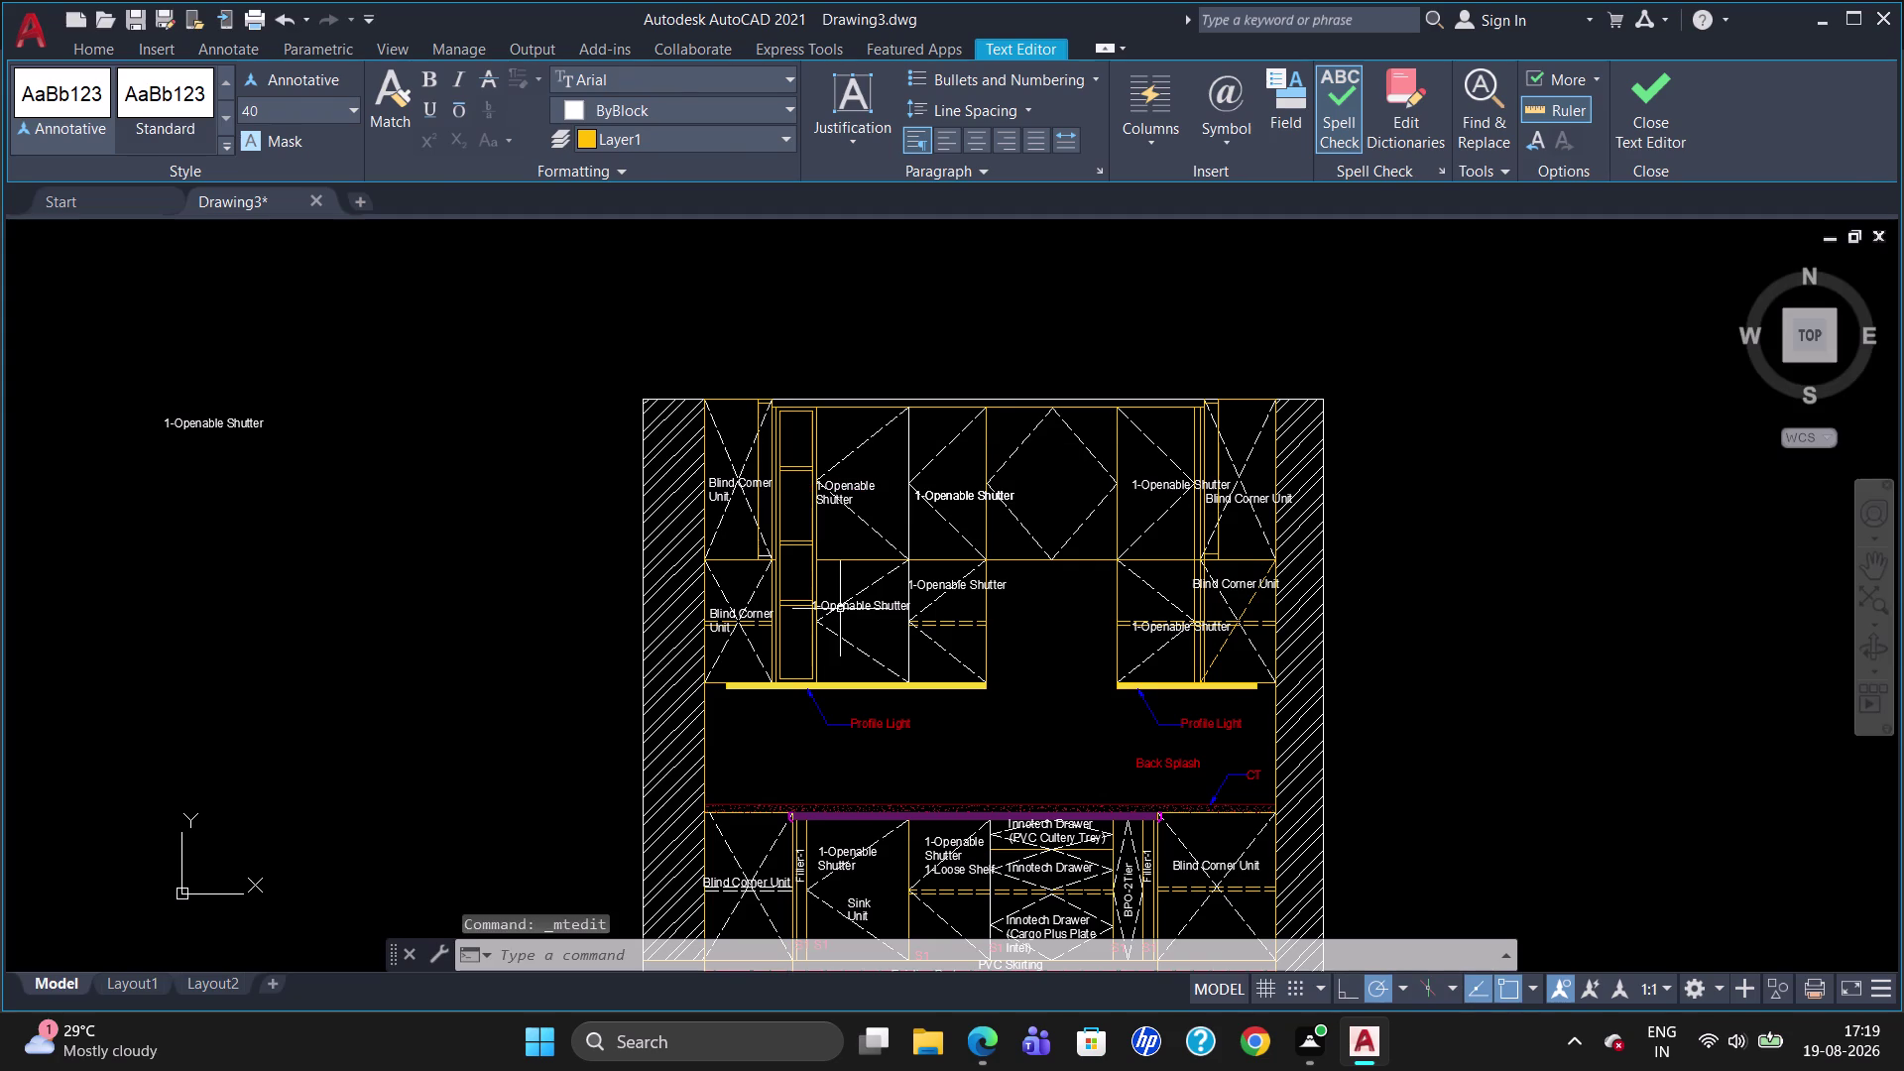
click(837, 498)
click(814, 486)
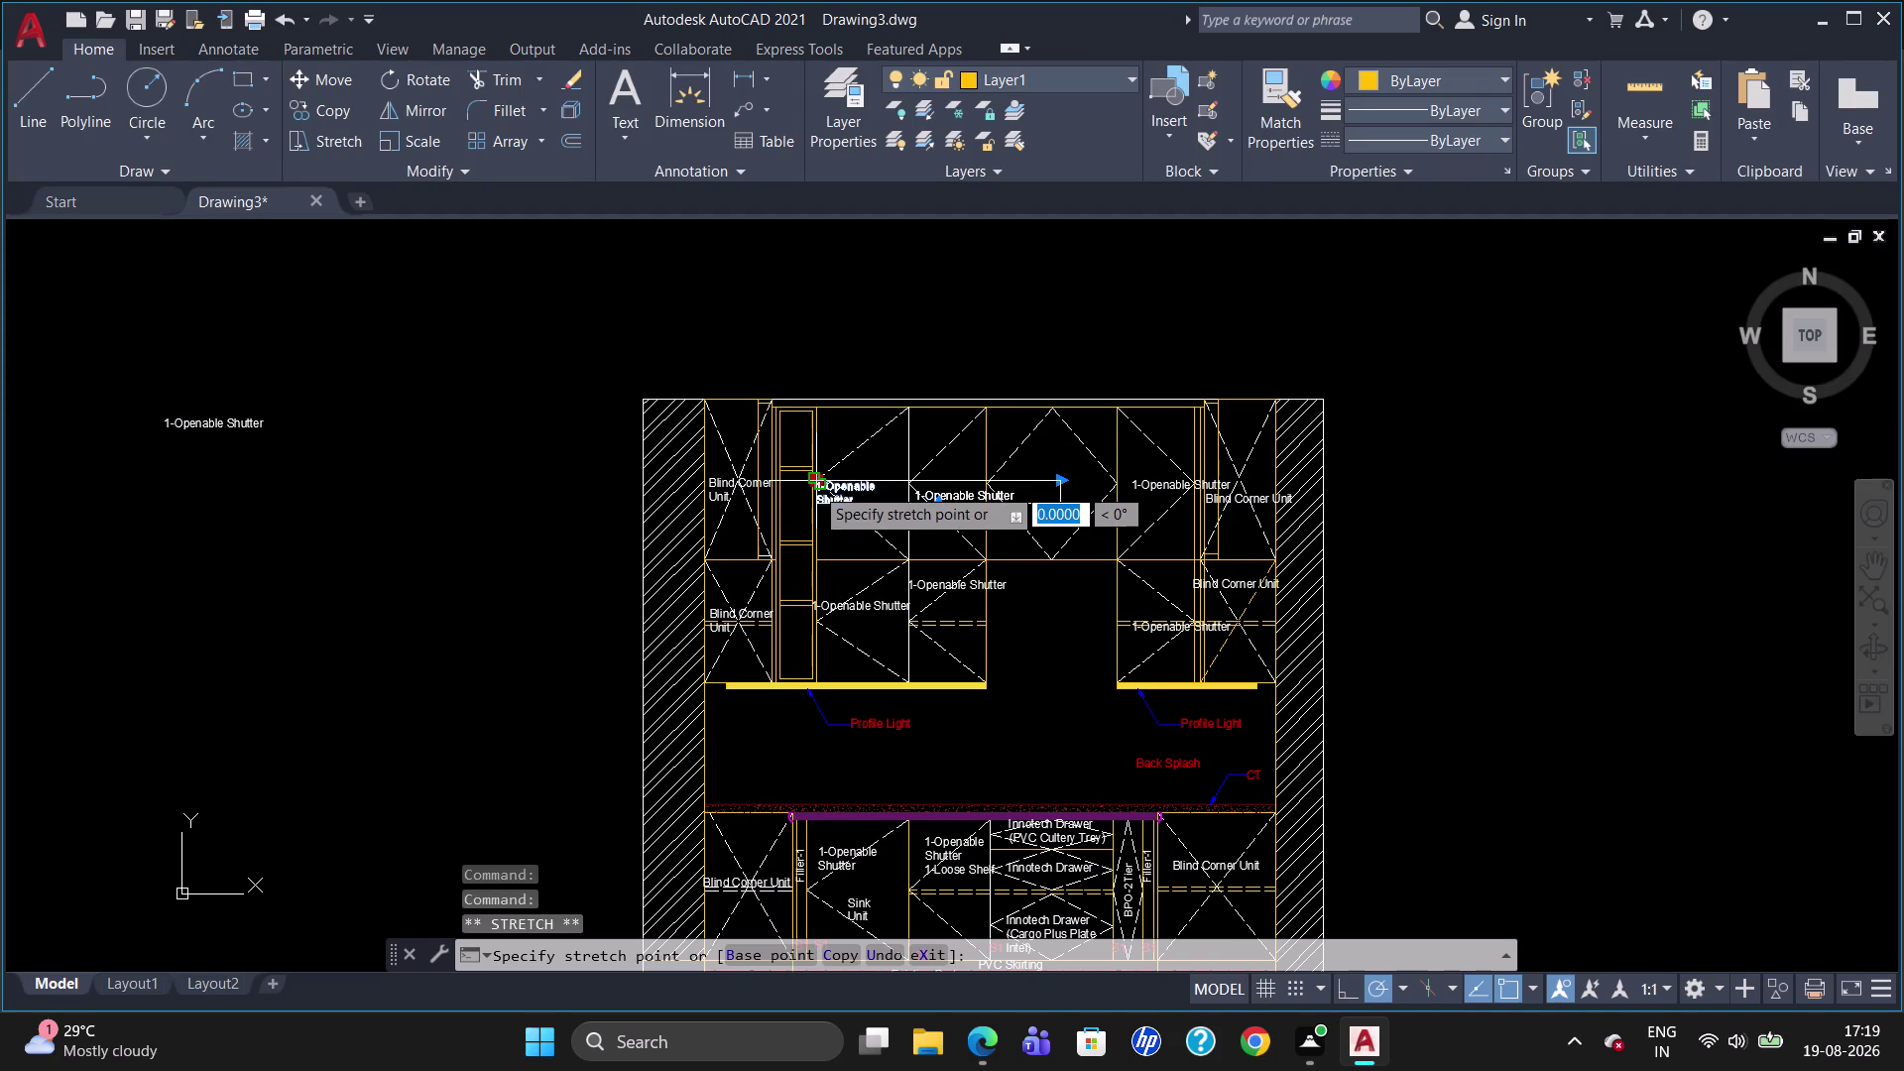
click(829, 471)
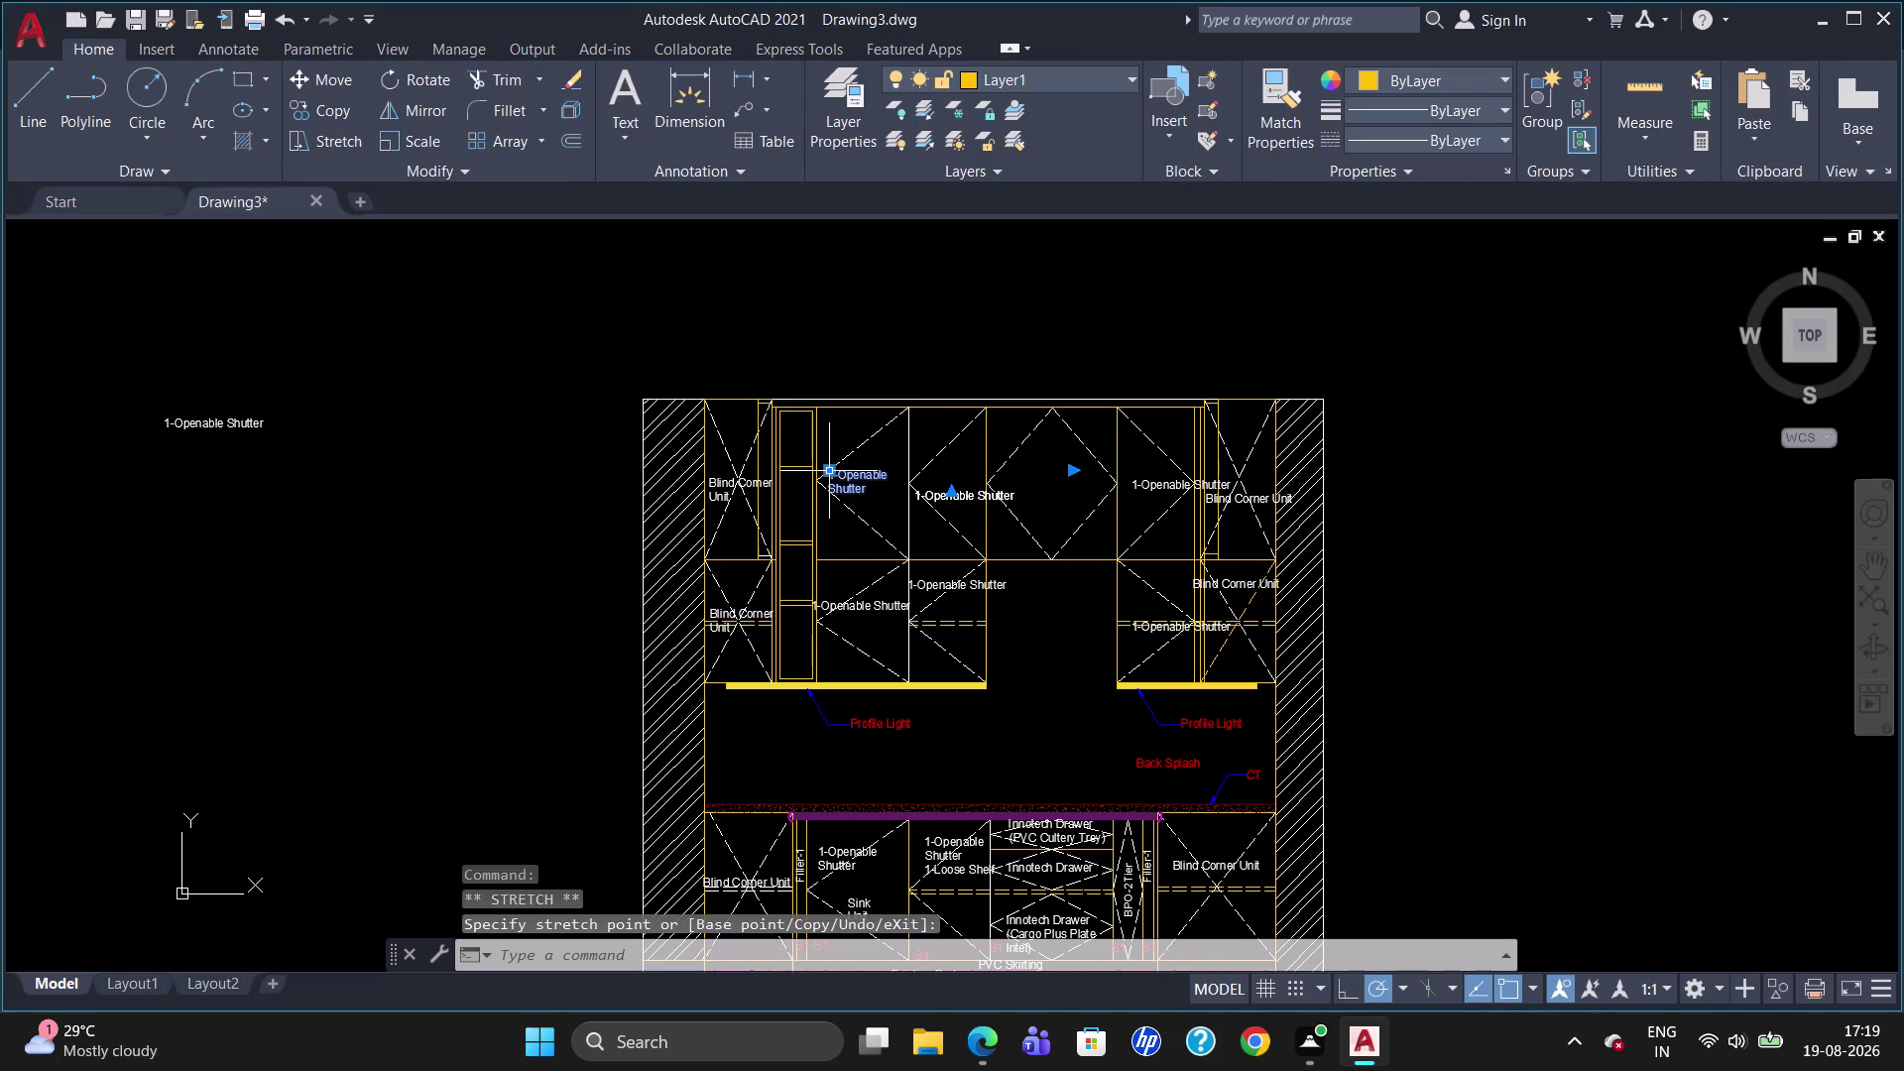
Split the other 1-Openable Shutter label onto two lines.
double_click(847, 606)
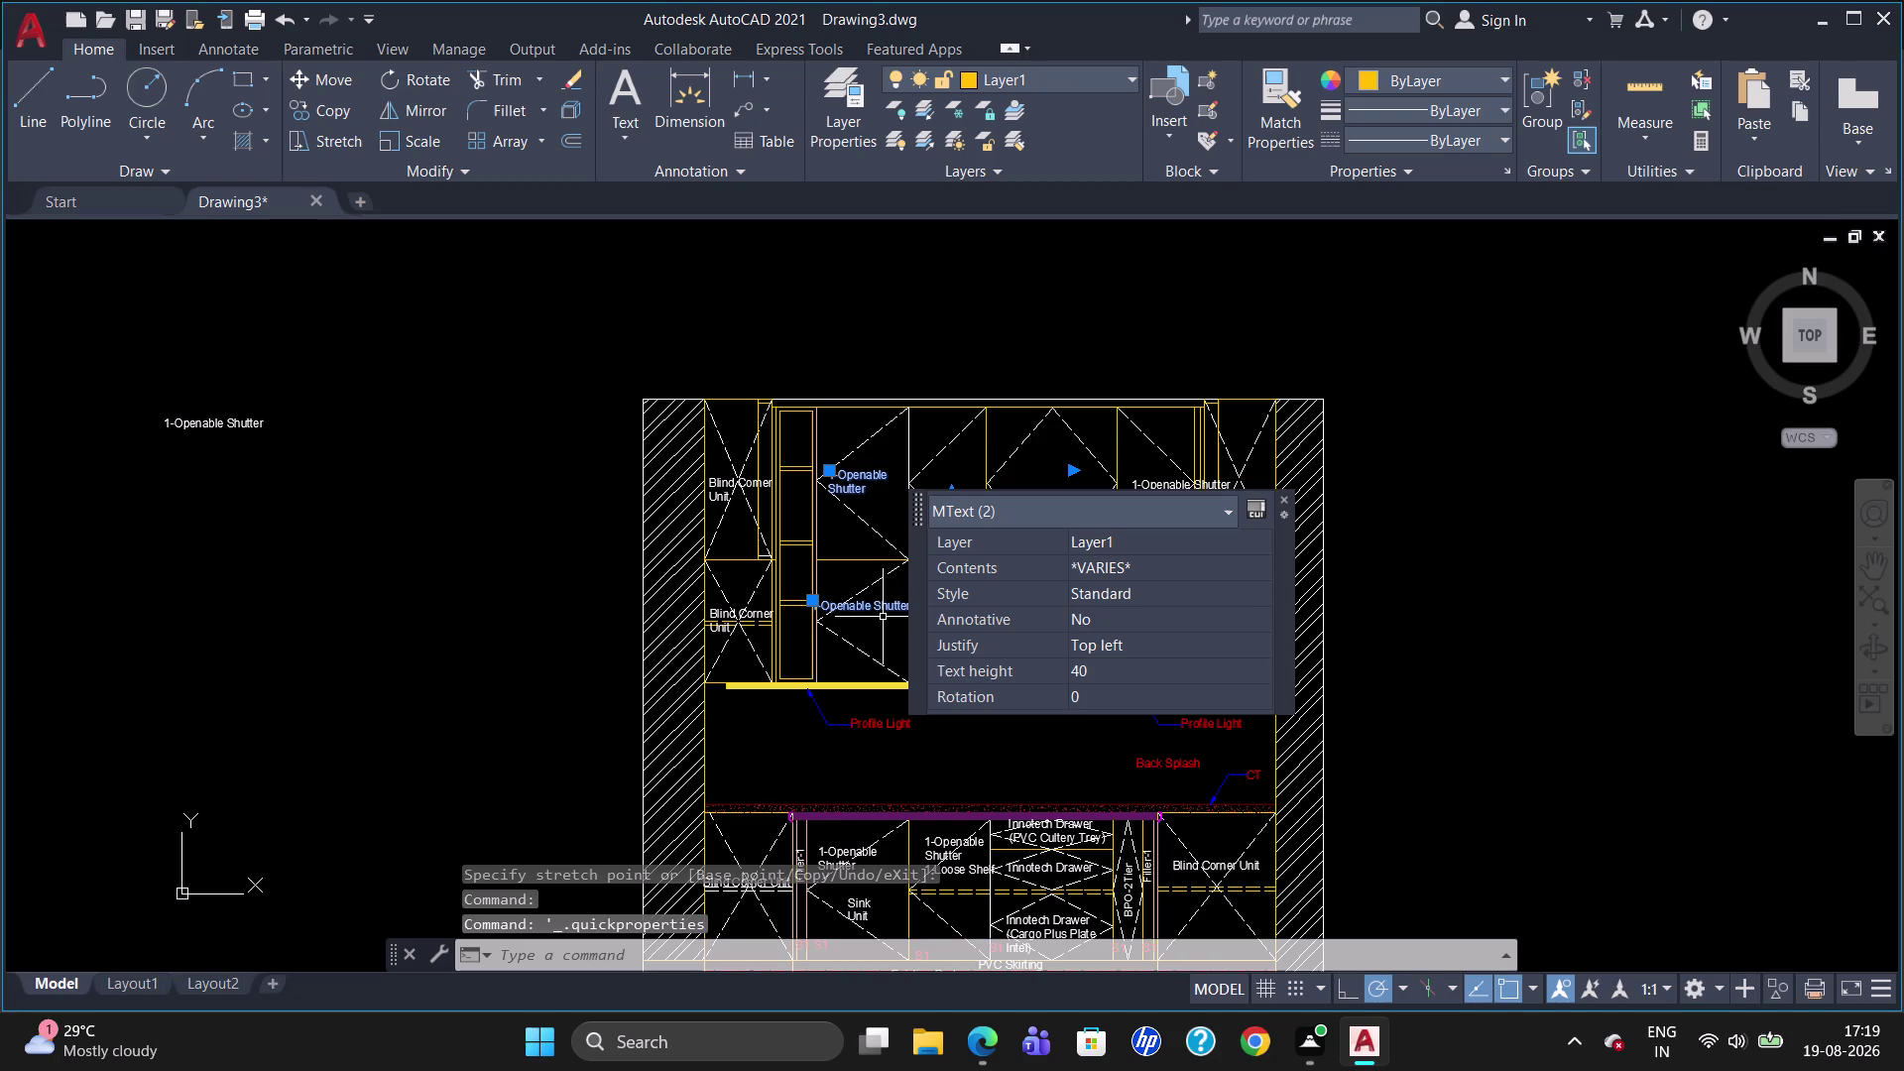
click(878, 609)
key(Escape)
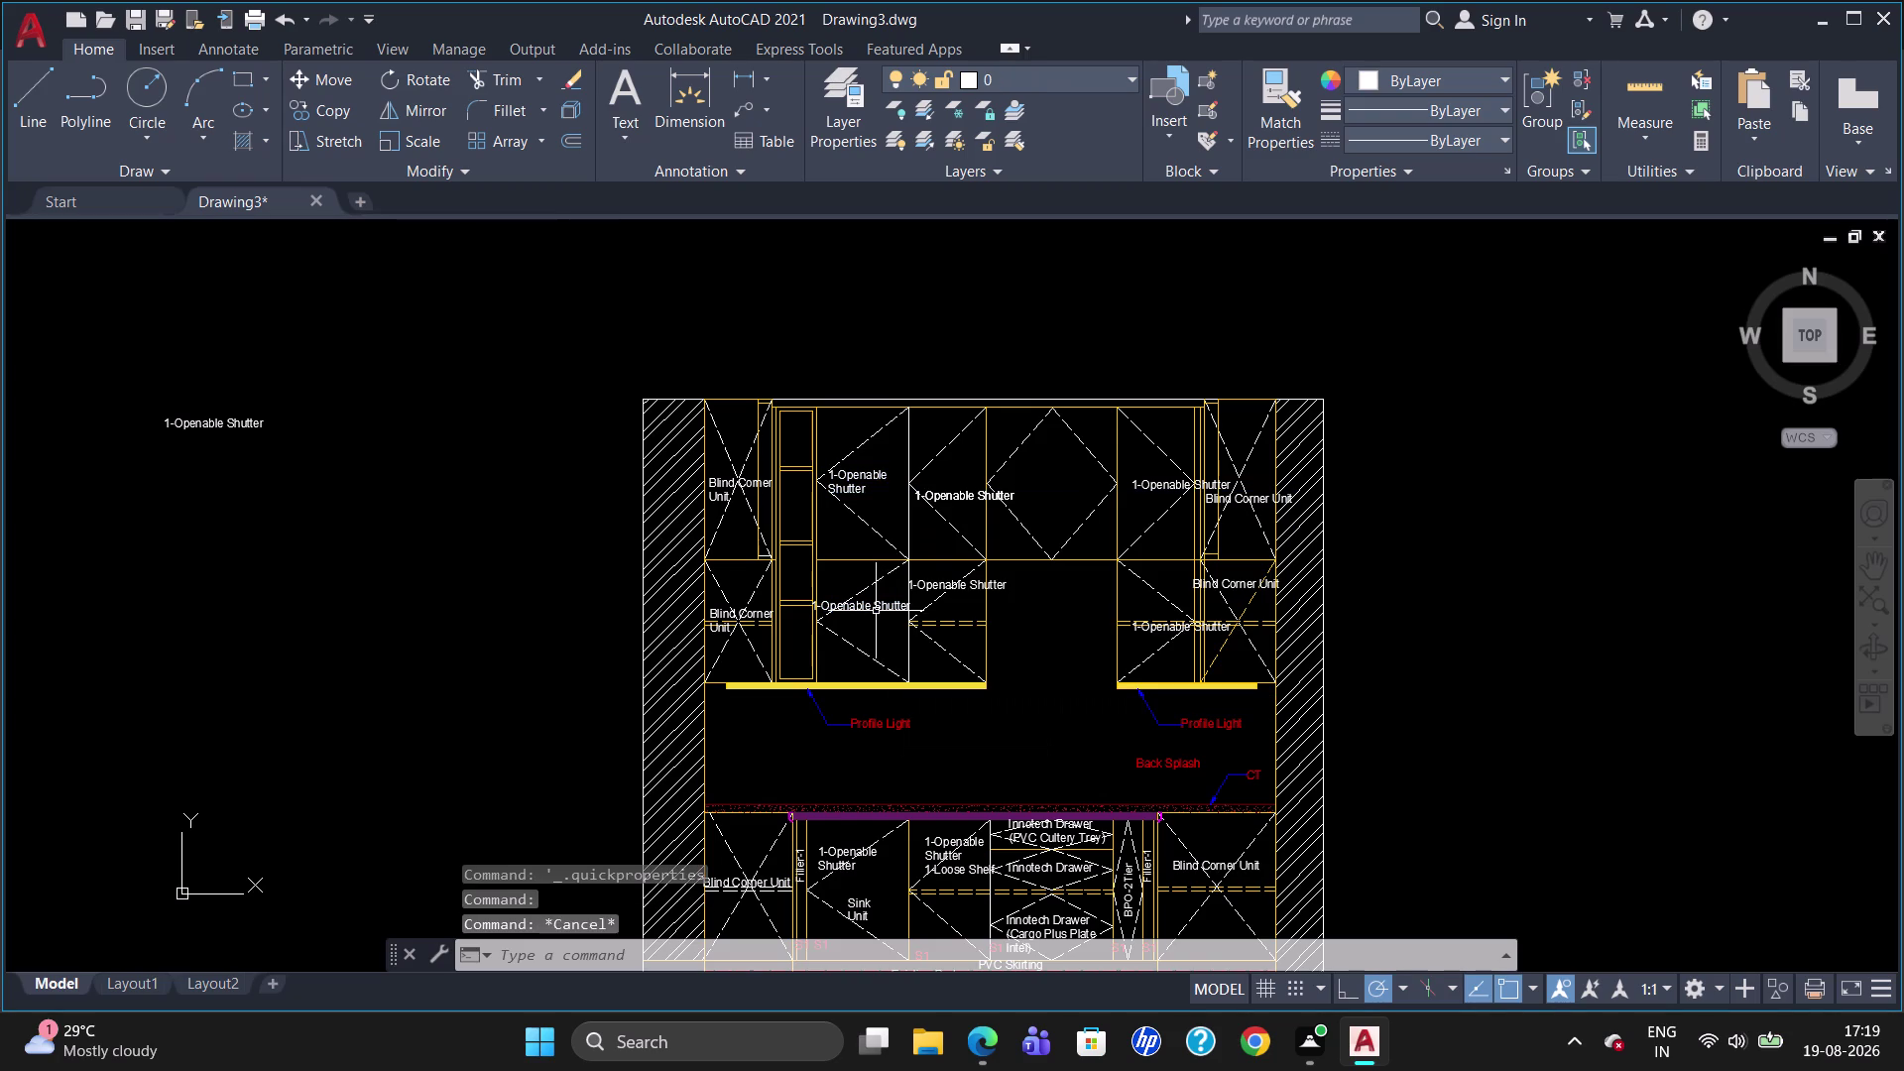
double_click(876, 611)
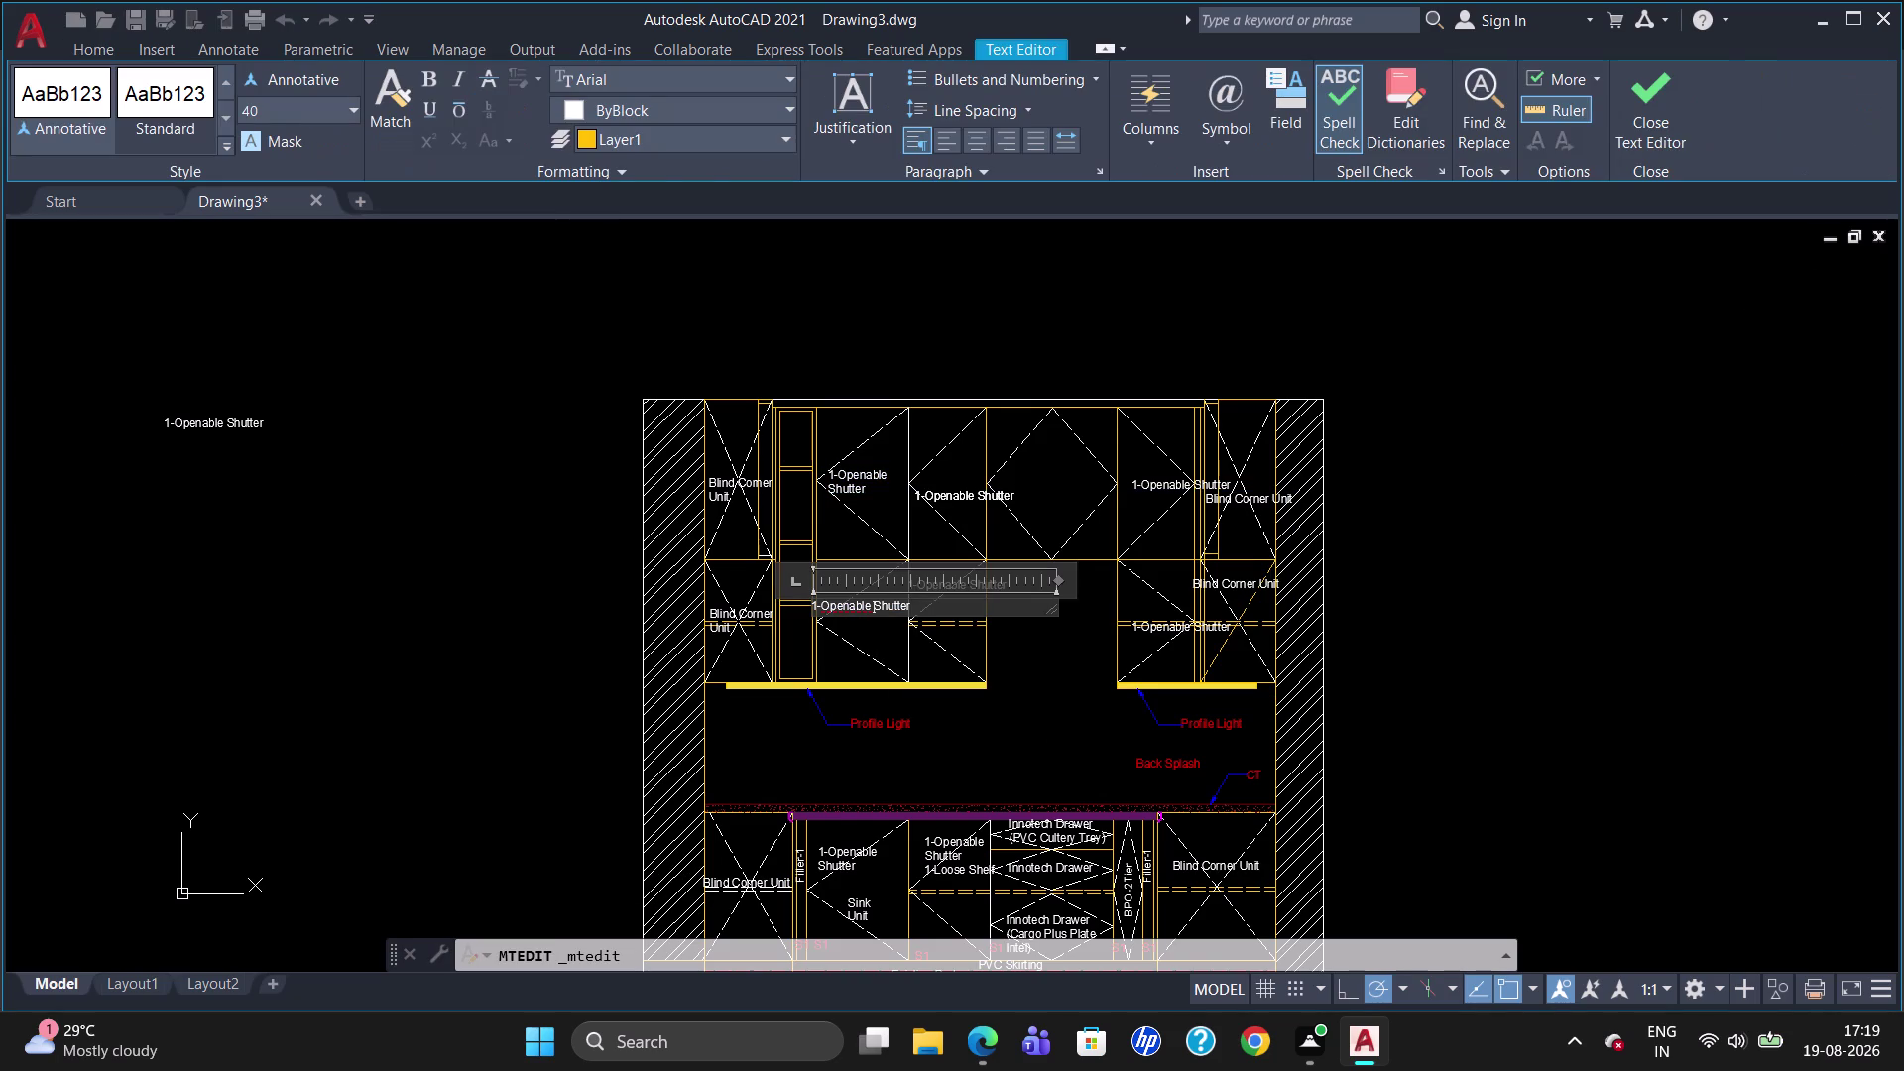
key(BackSpace)
key(Return)
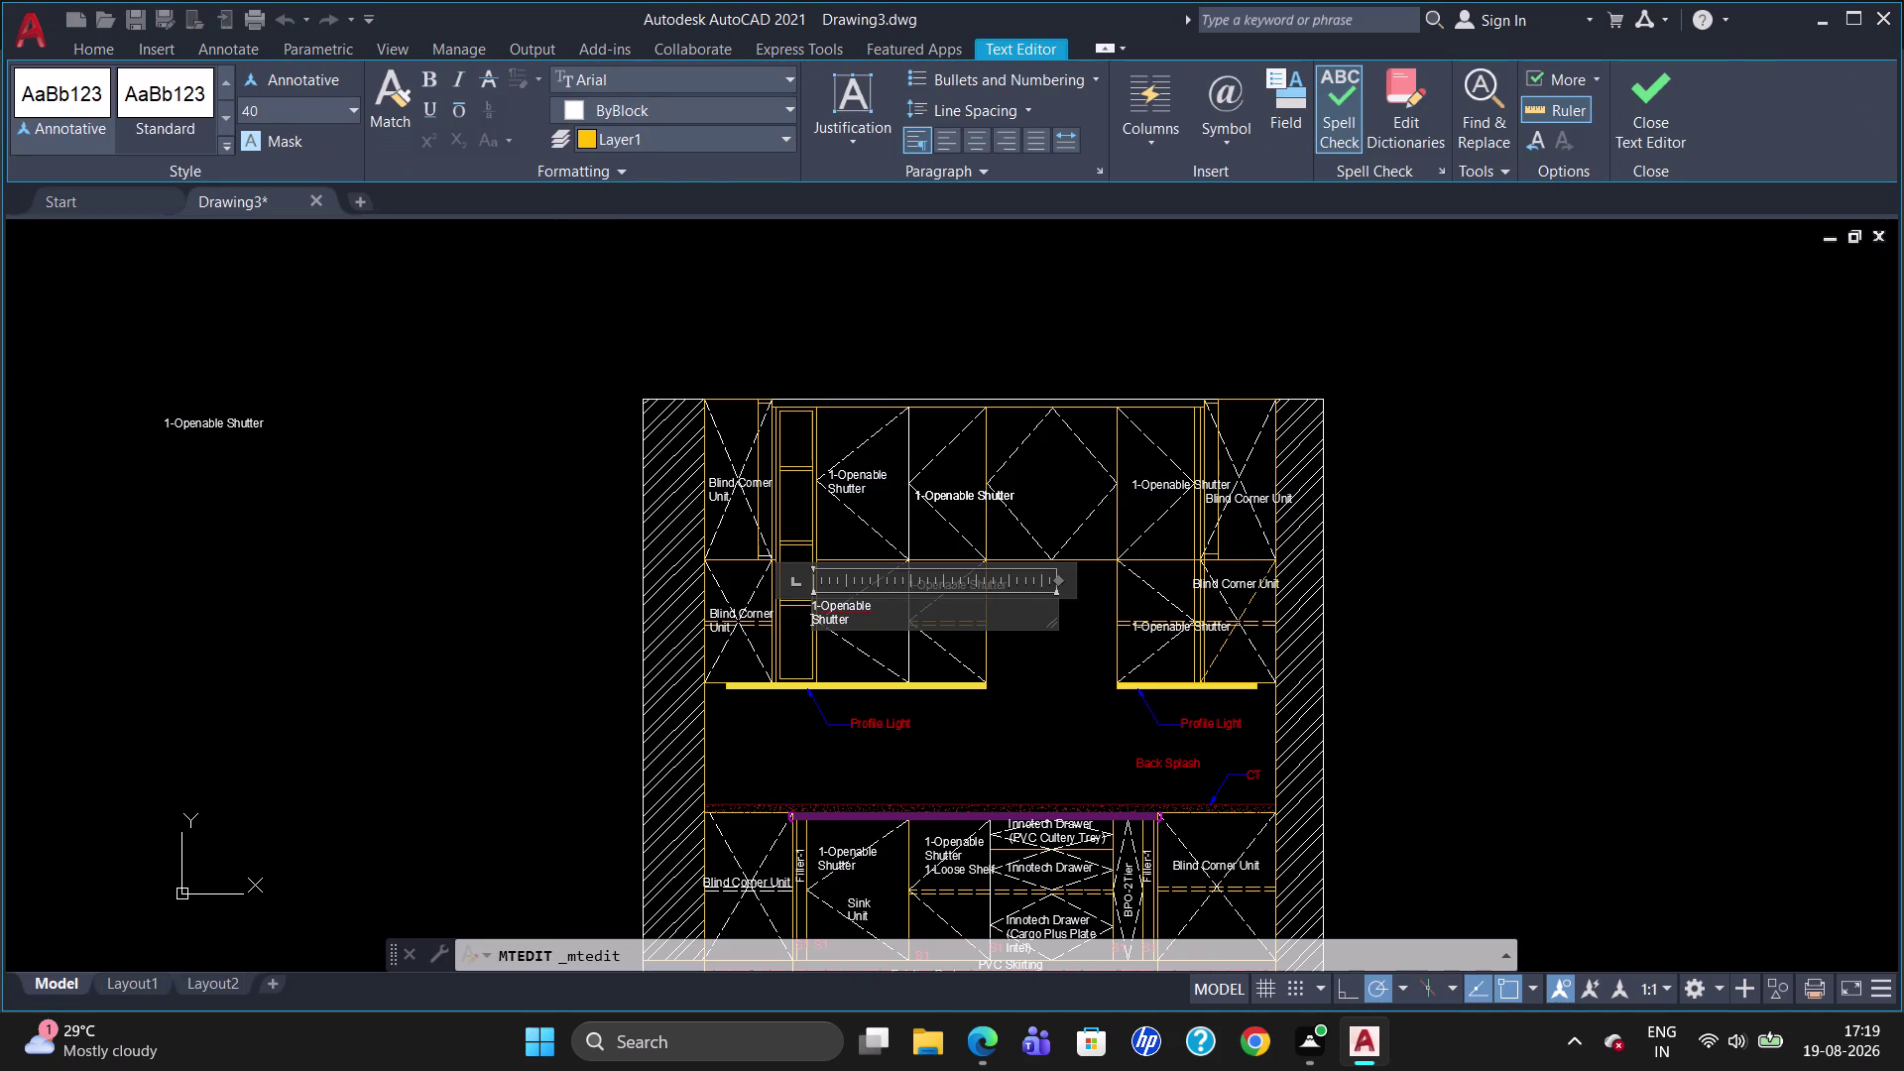
Add a third line reading 'RO Unit' to that label.
click(862, 616)
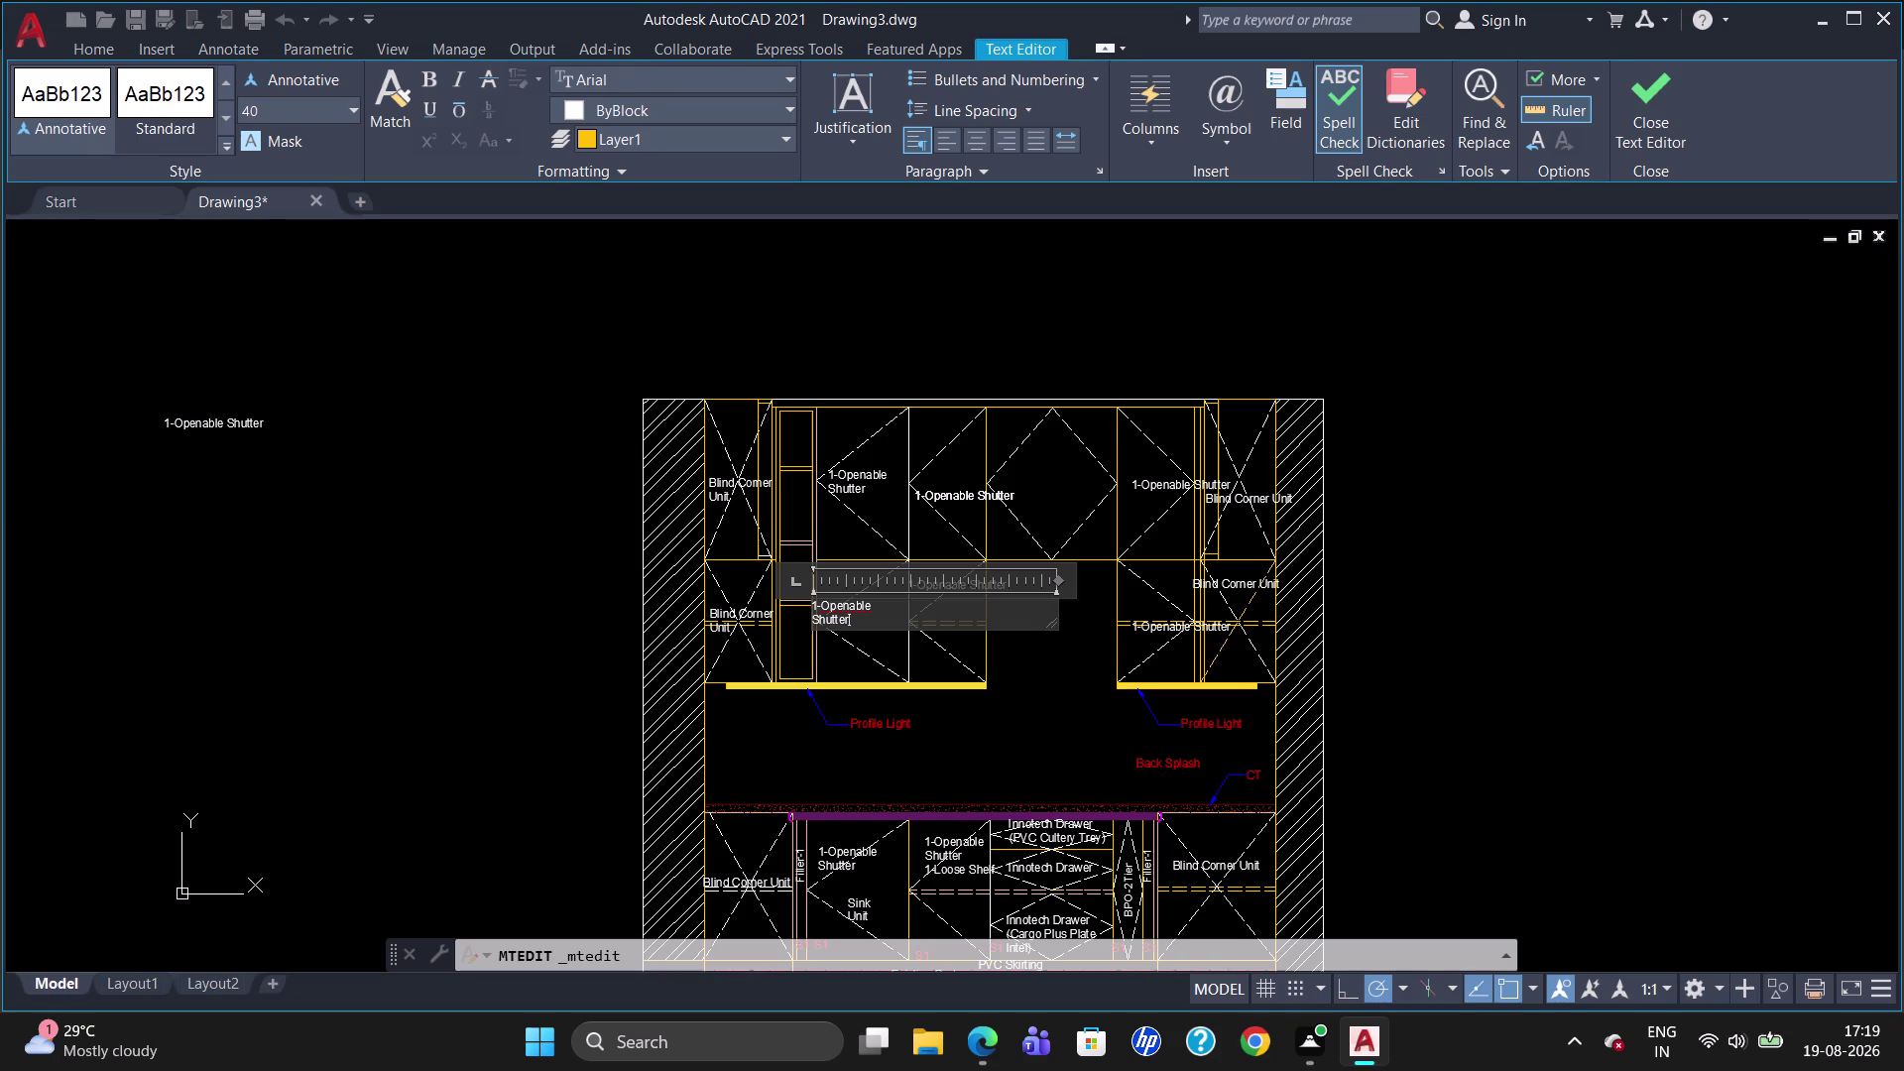
key(Return)
text(1-)
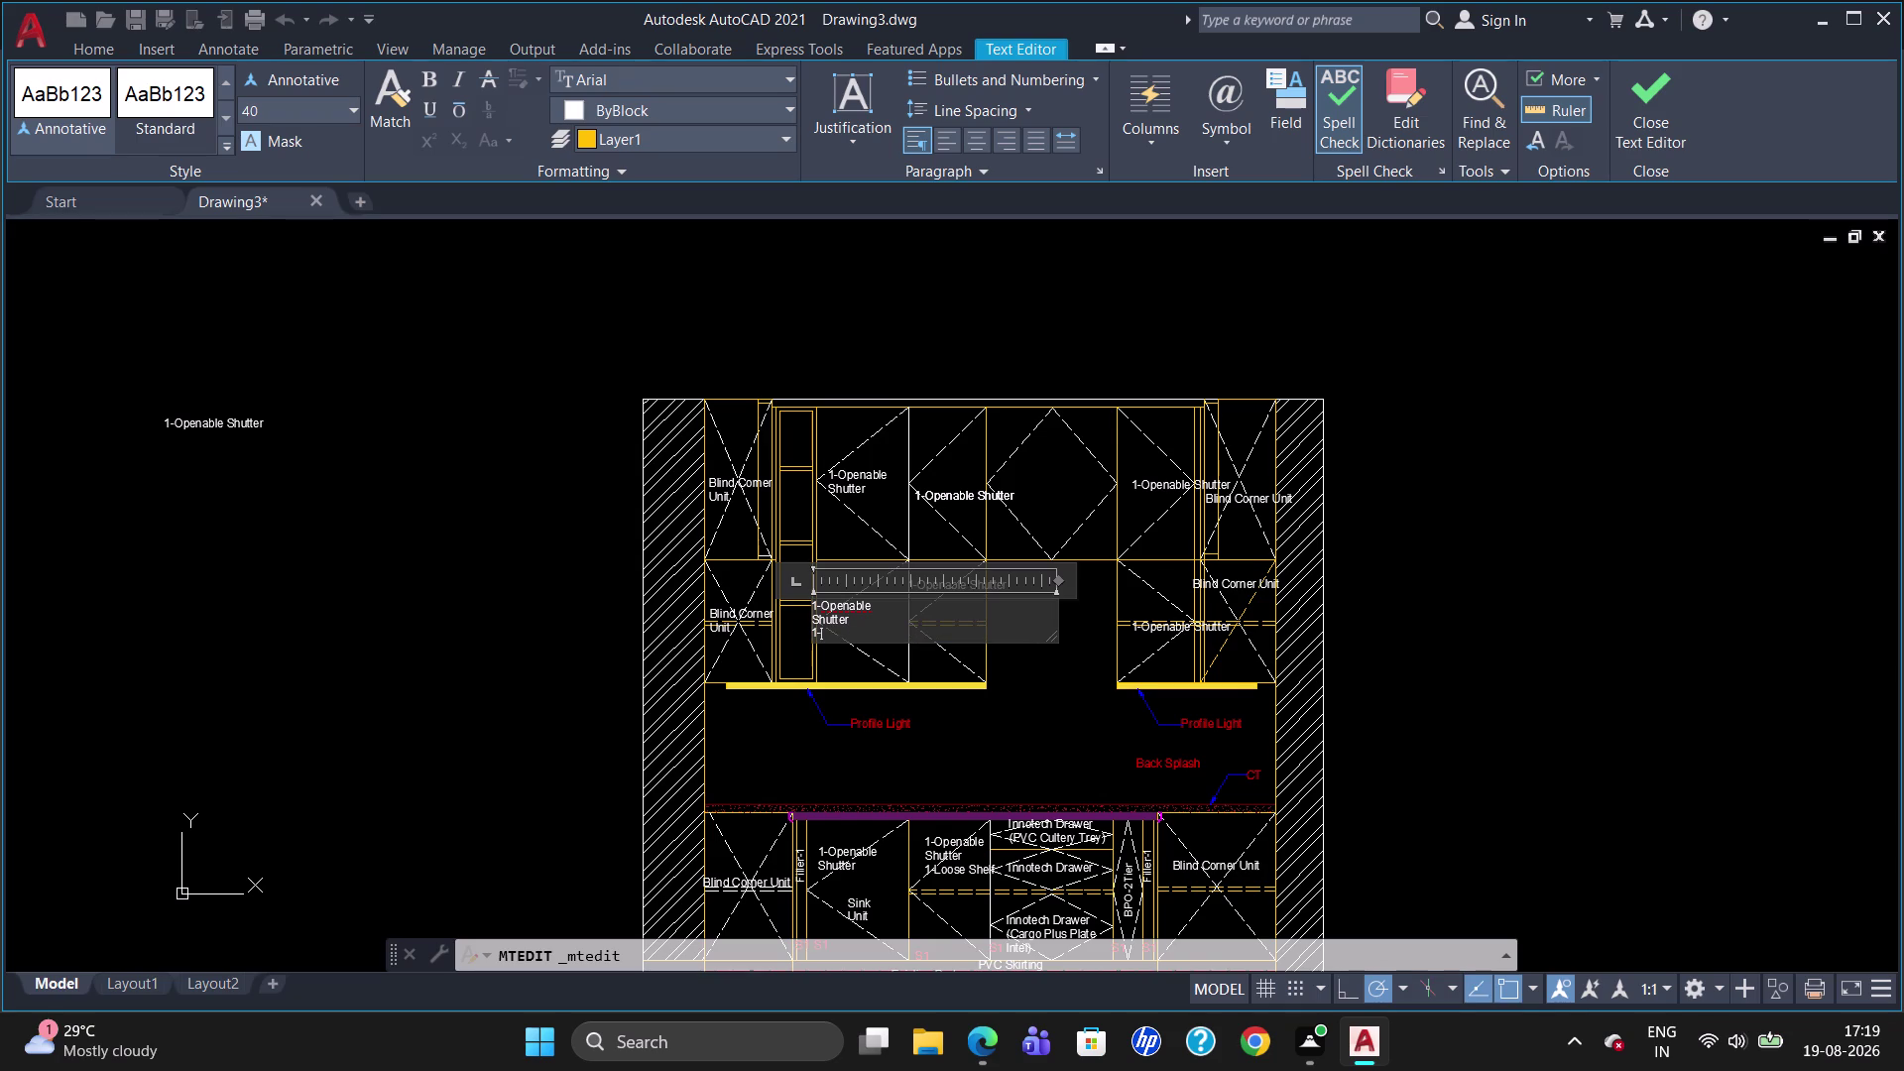
key(BackSpace)
key(BackSpace)
text(RO)
key(space)
key(u)
text(ni)
text(t)
click(779, 763)
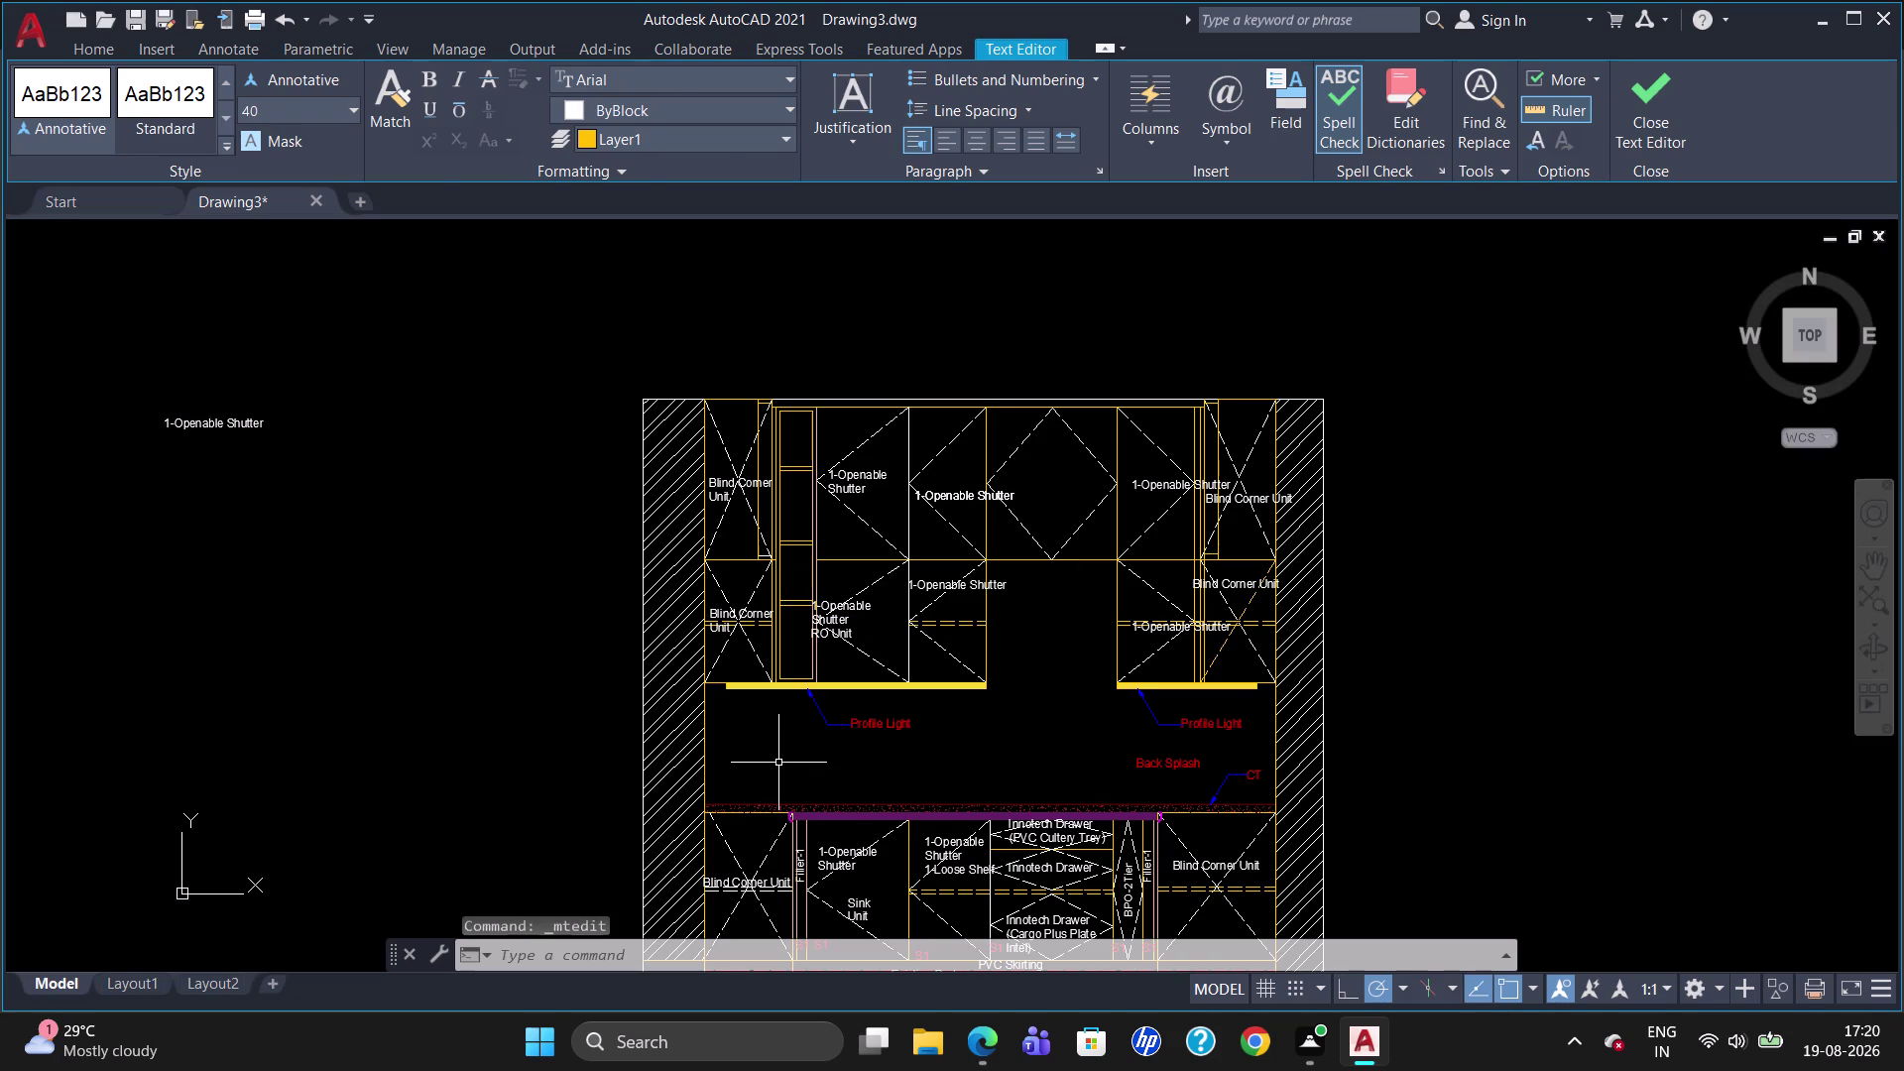
Shift the RO Unit label slightly right within the cabinet.
click(814, 632)
click(813, 600)
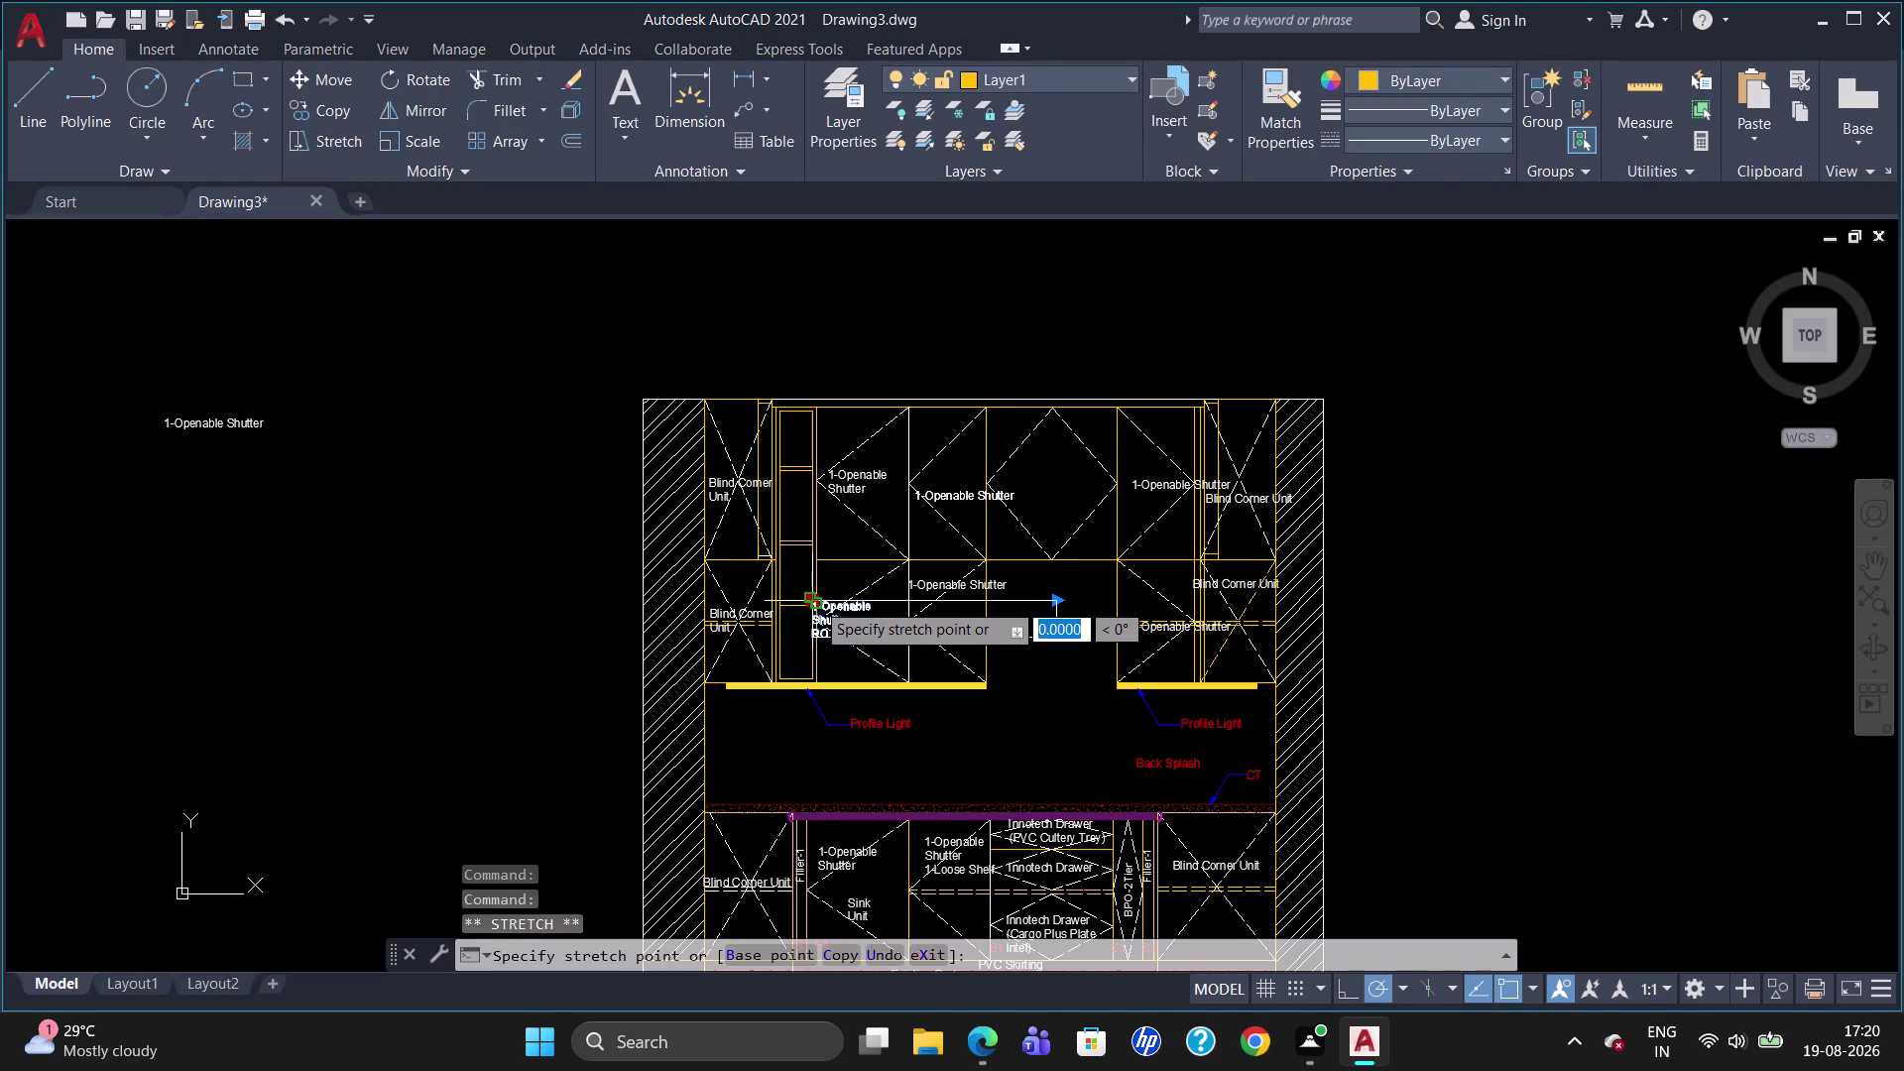
click(832, 597)
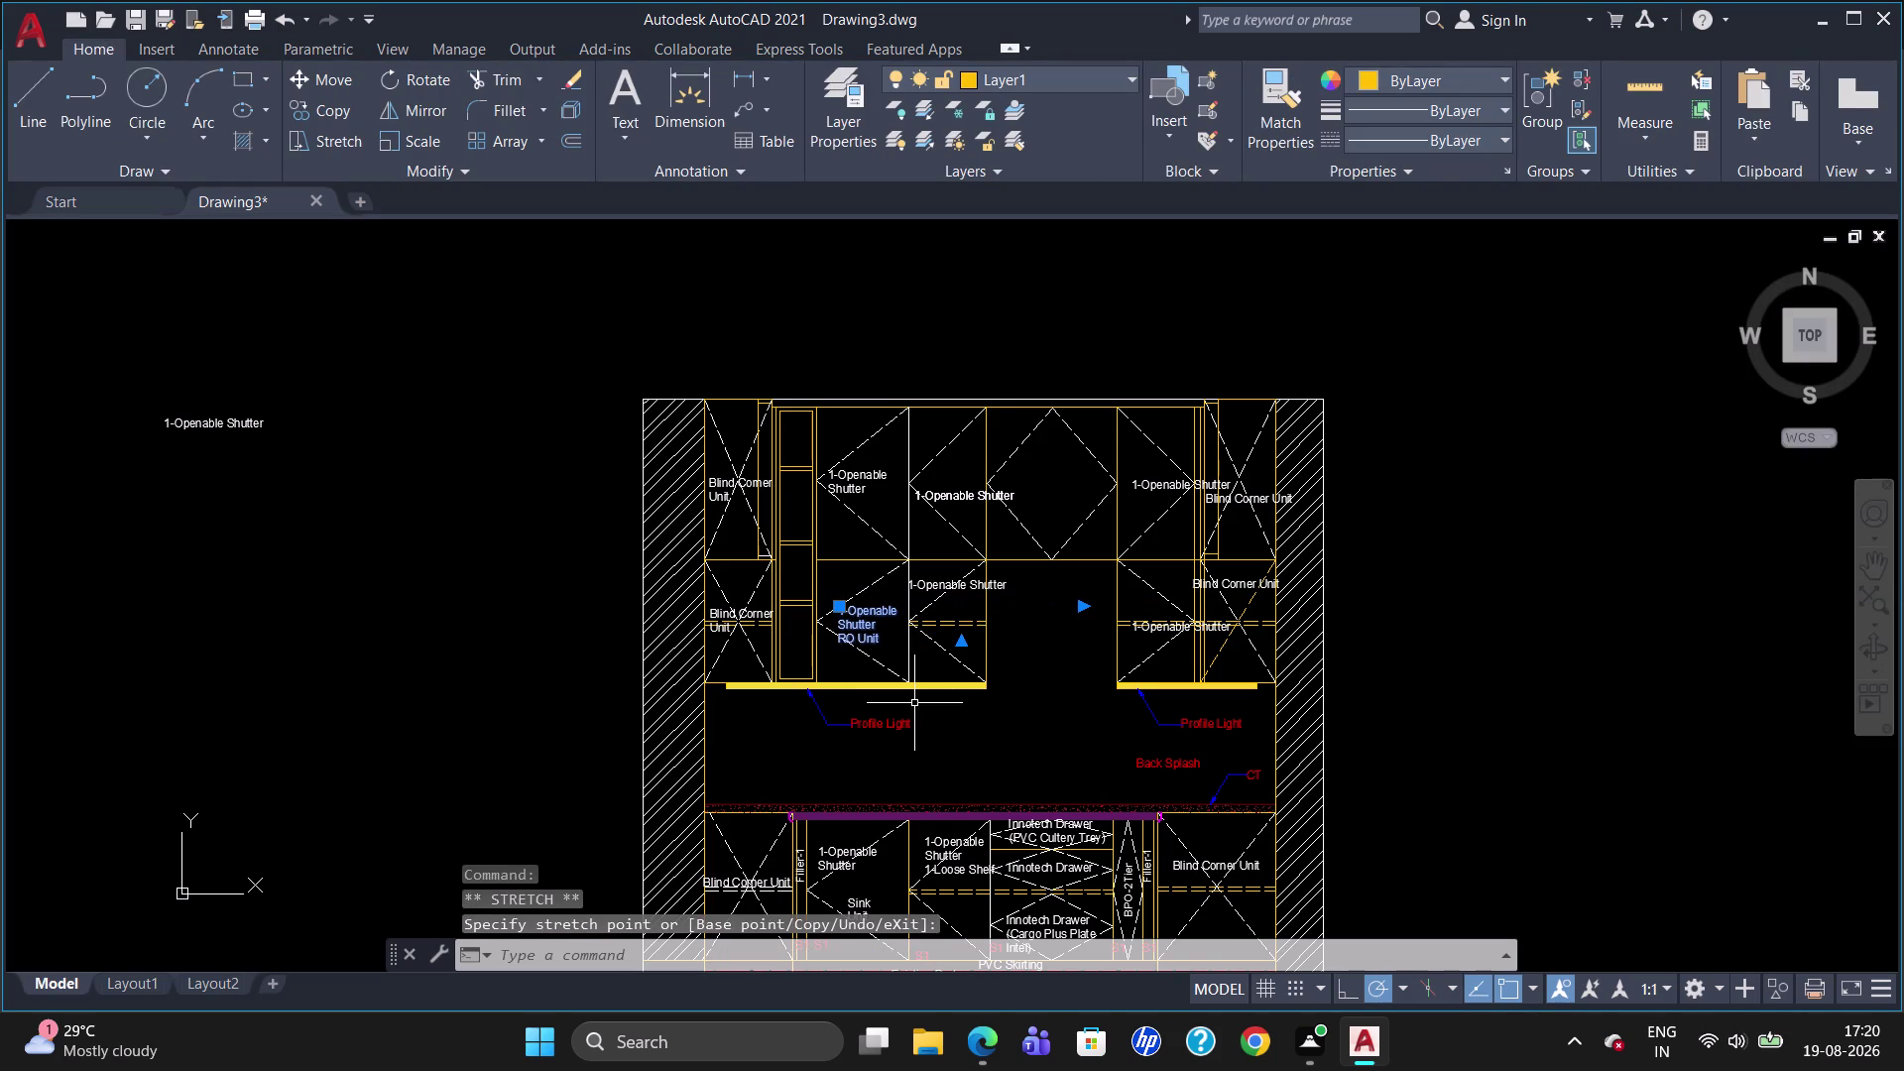
key(Escape)
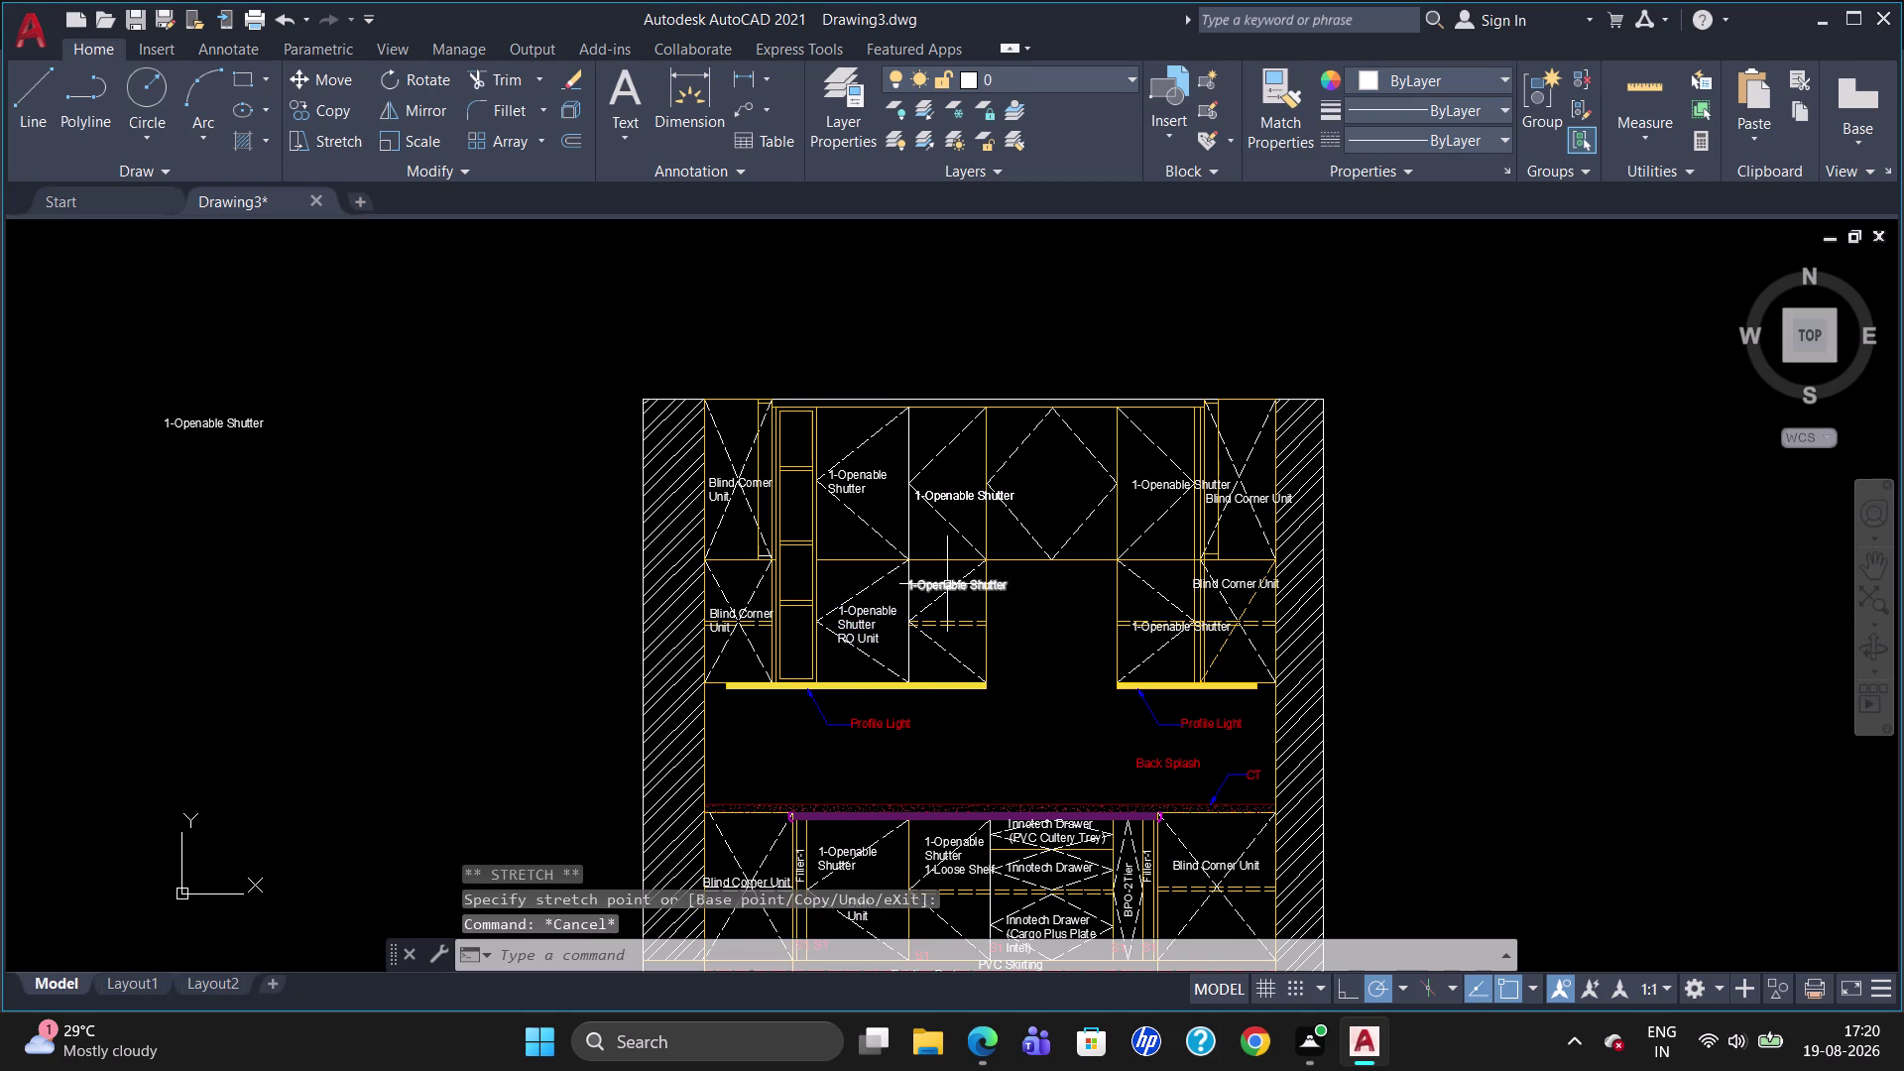
Wrap the neighbouring label so 'Shutter' sits on its own line below '1-Openable'.
double_click(946, 583)
double_click(964, 585)
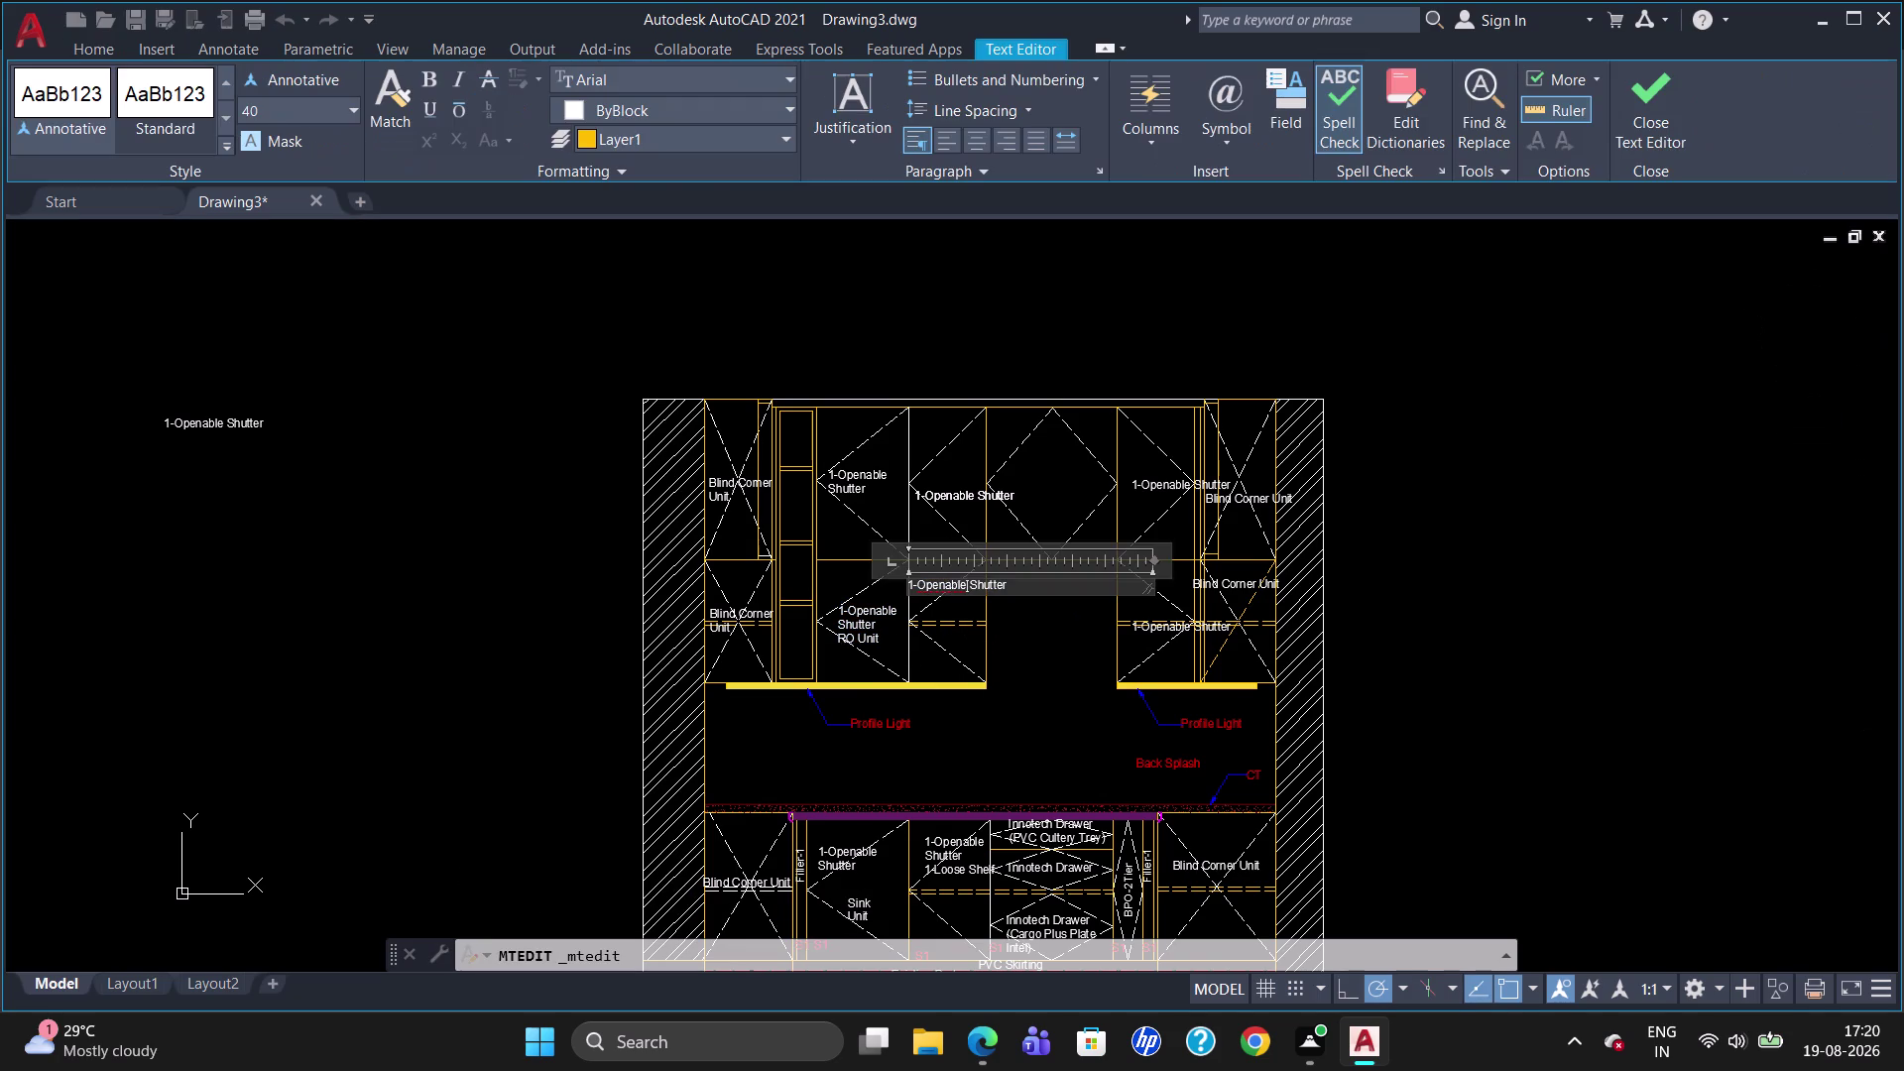
key(Right)
key(BackSpace)
key(Return)
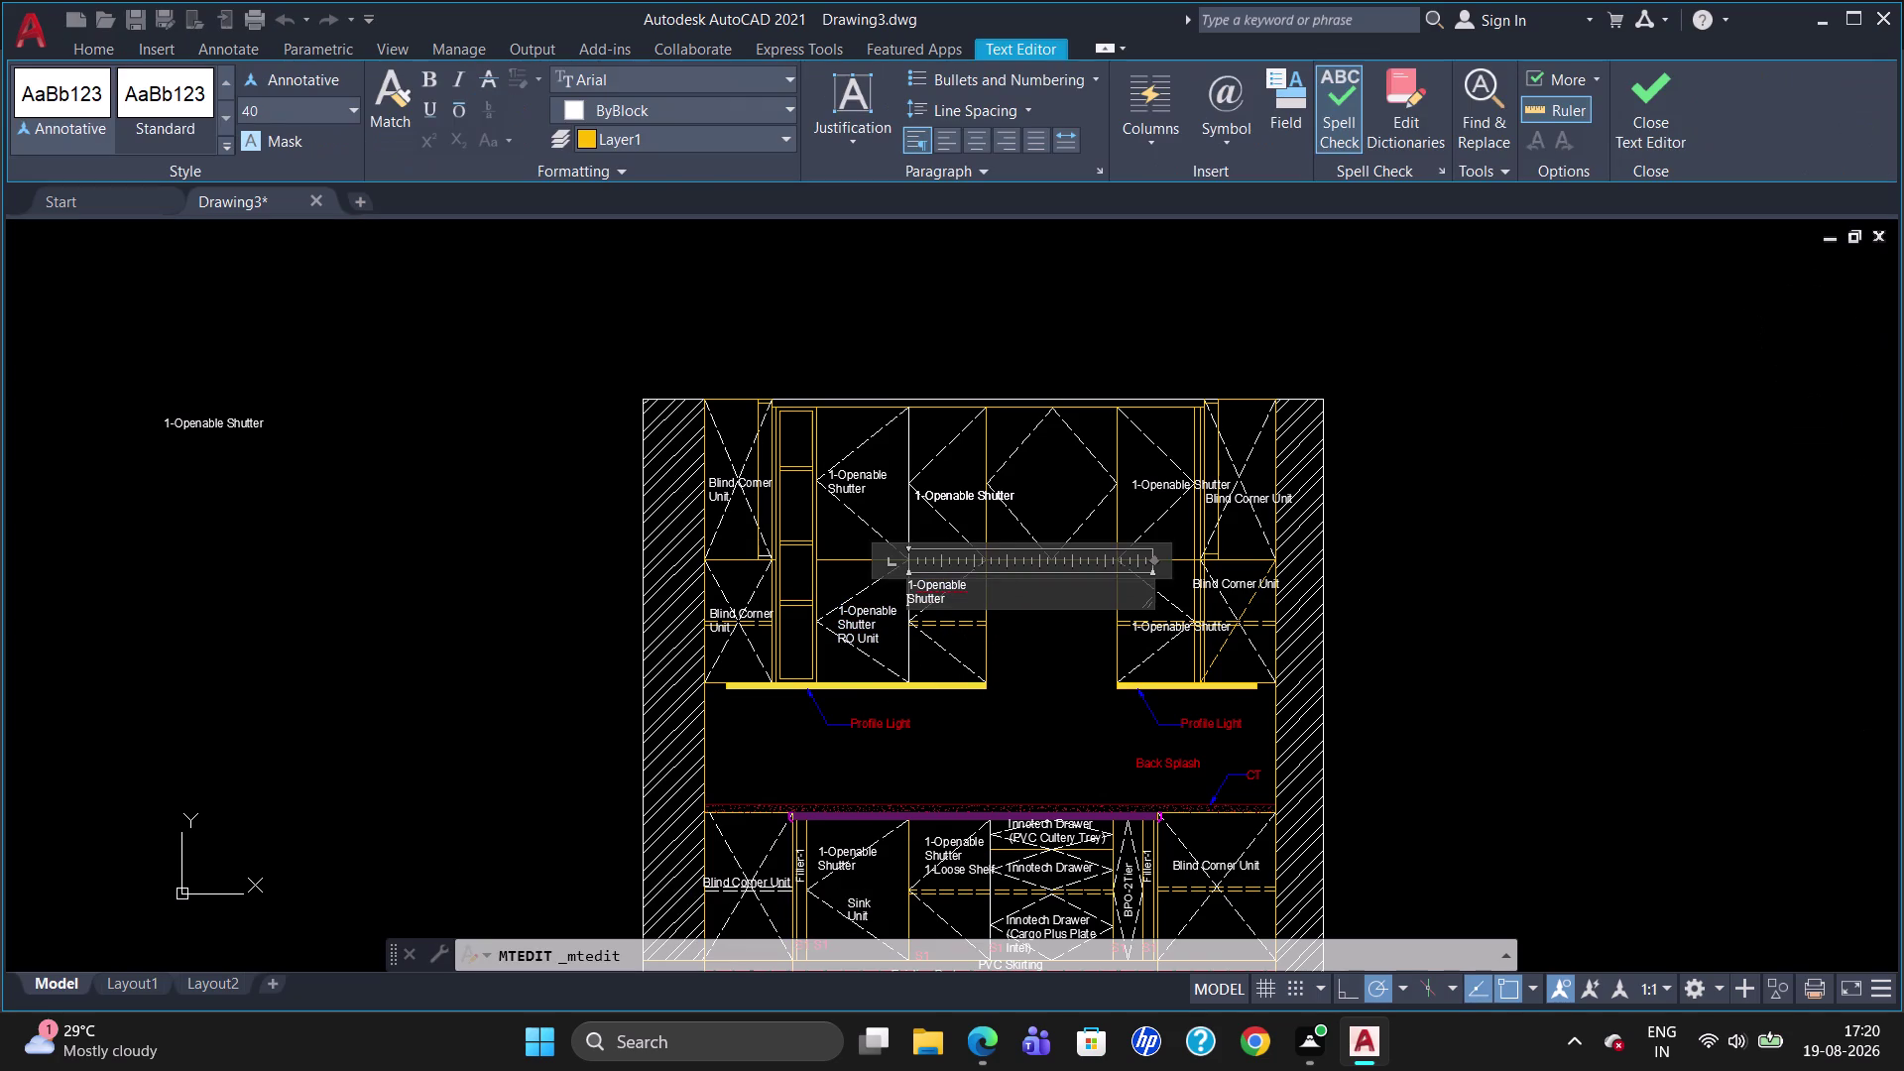
Add a third line reading '1-Loose Shelf' to the label.
key(Right)
key(Right)
key(Right)
key(Right)
key(Right)
key(Right)
key(Right)
key(Return)
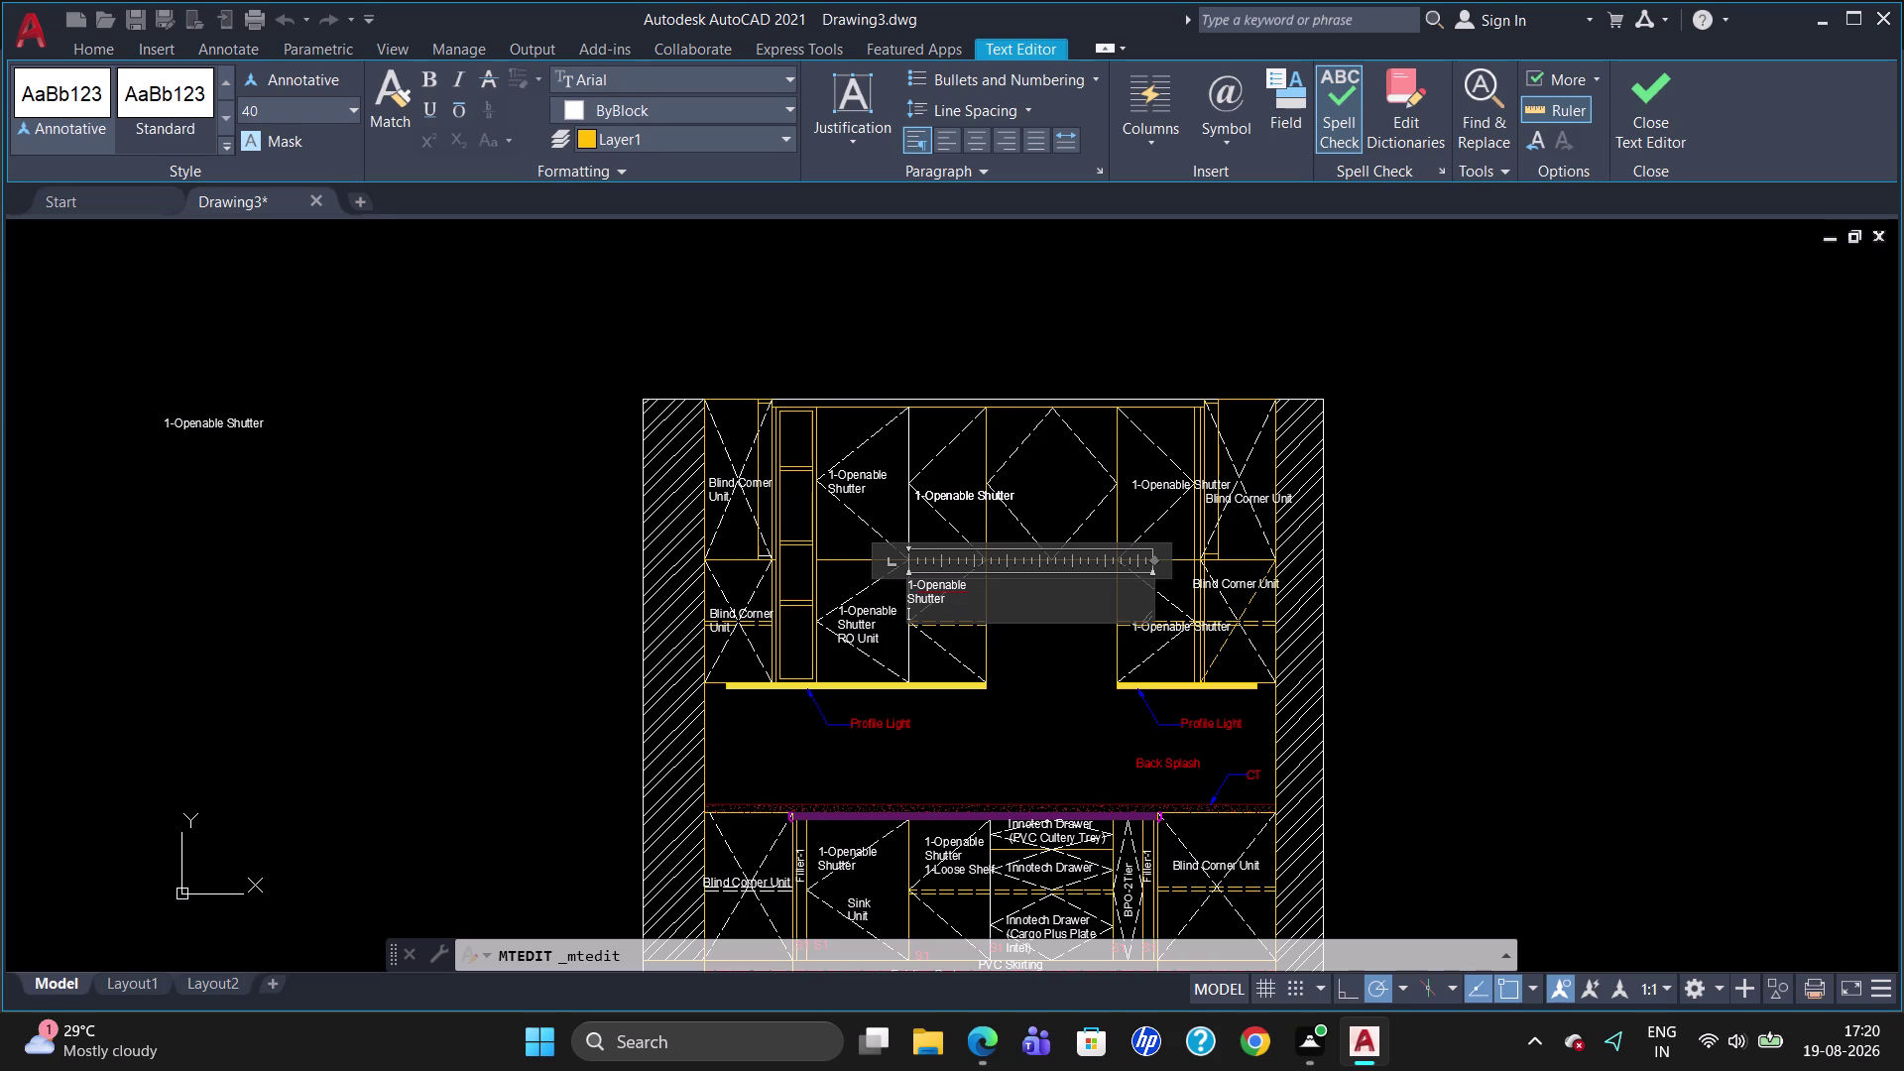
text(1-)
key(l)
text(oo)
text(se)
key(space)
key(s)
text(helf)
click(954, 719)
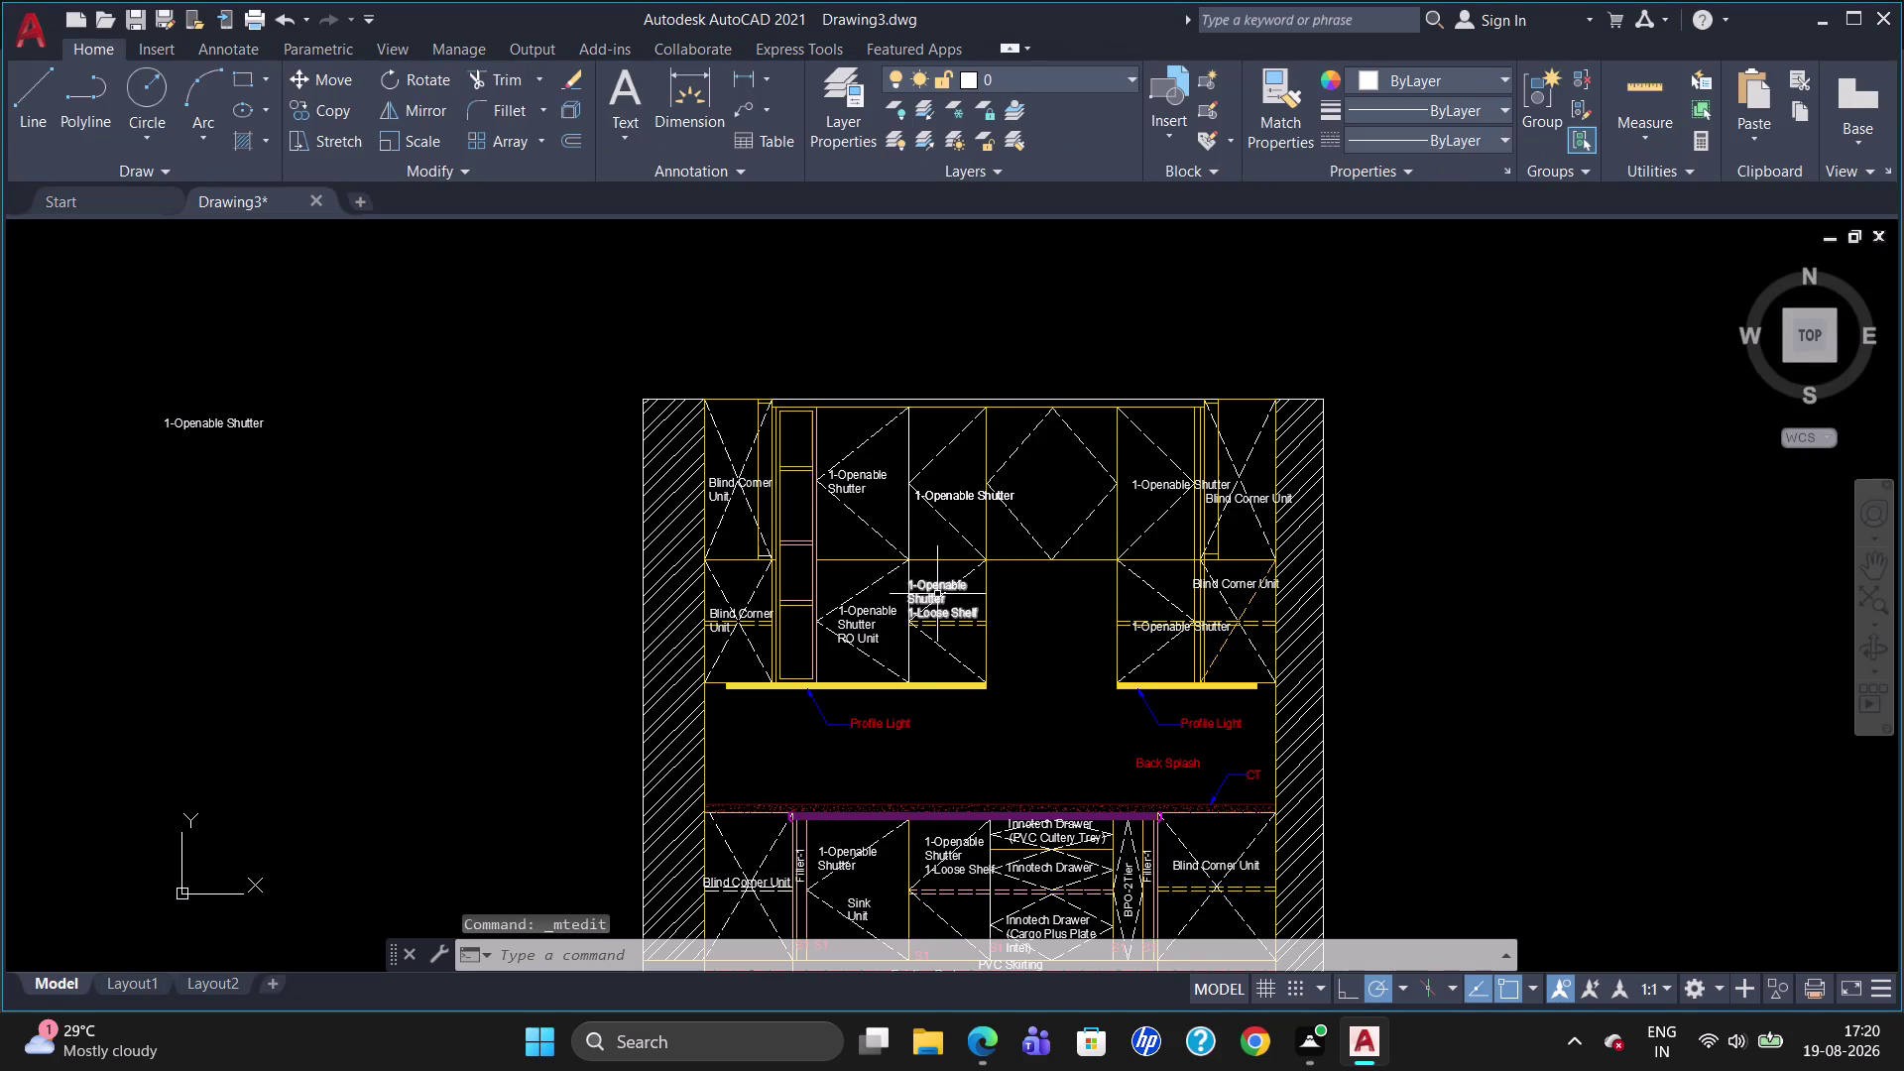
Move the three-line label up and to the right within its cabinet.
click(937, 594)
click(907, 584)
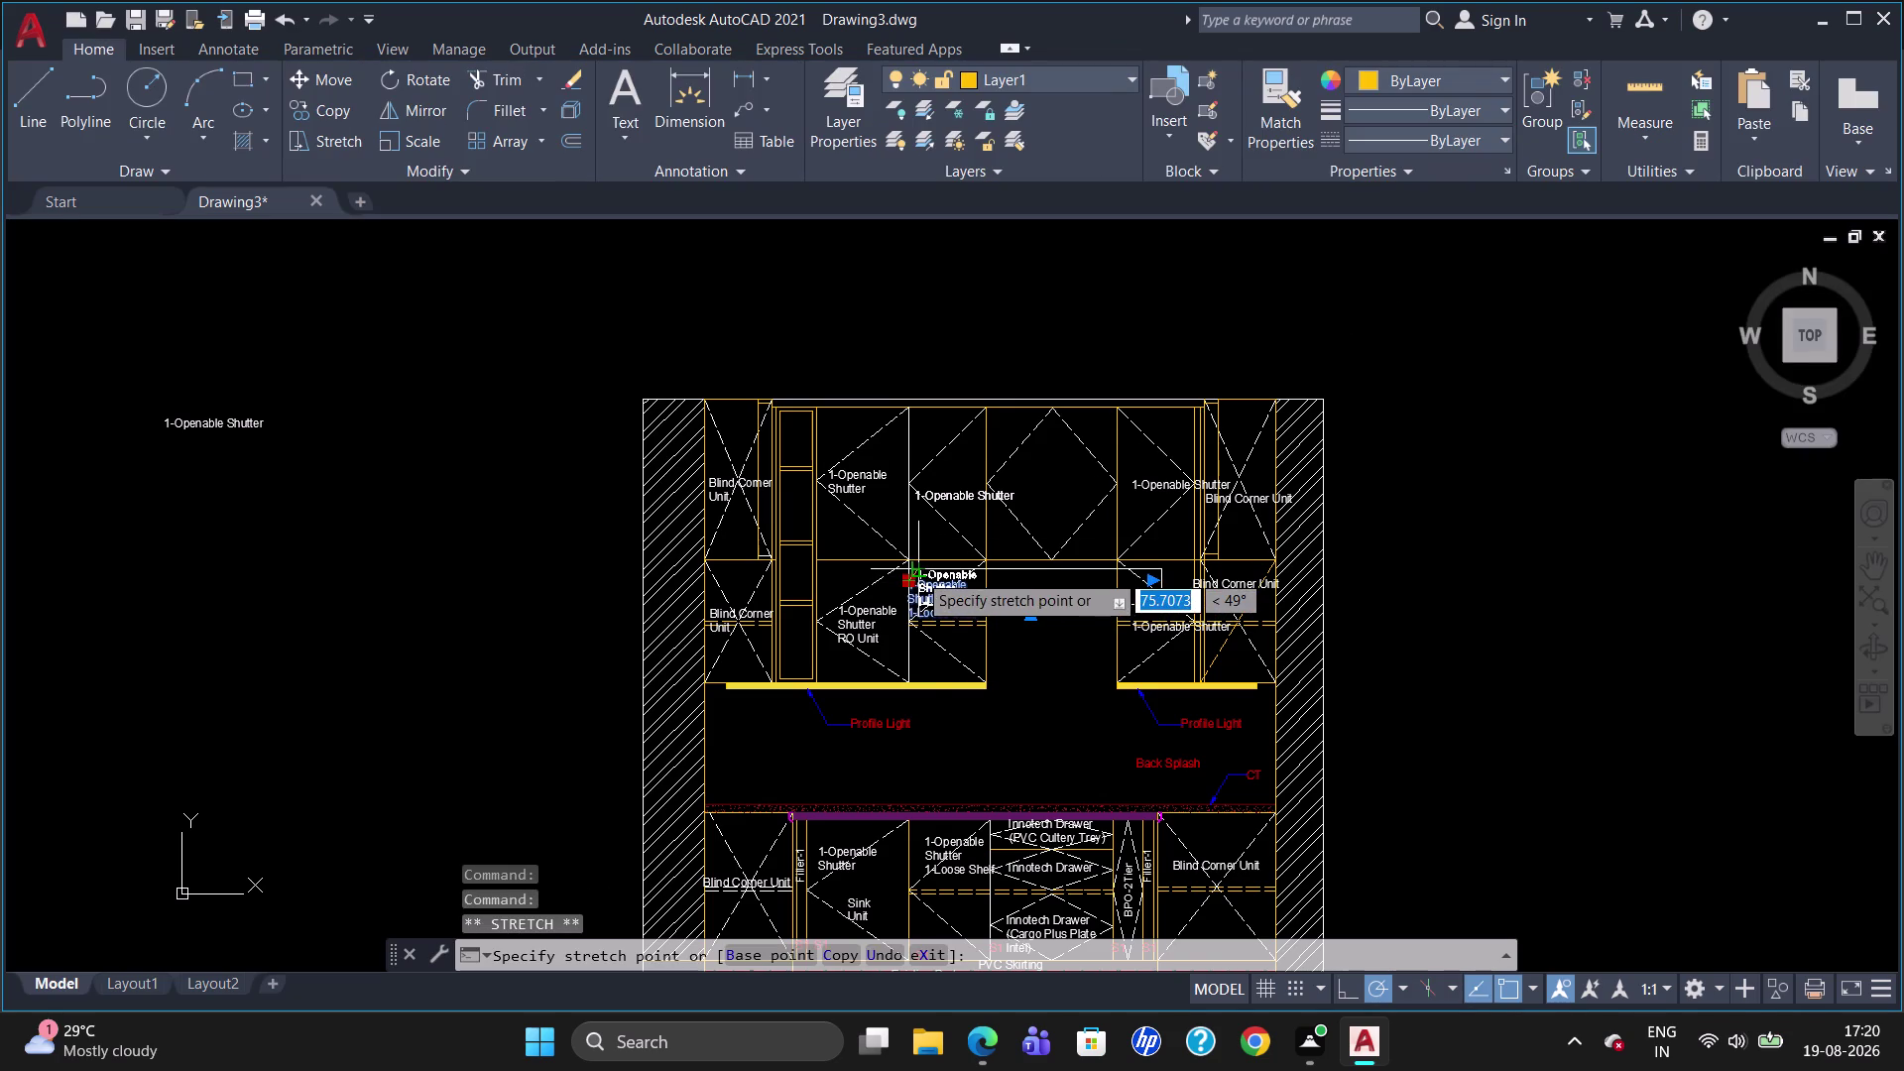
click(917, 572)
key(Escape)
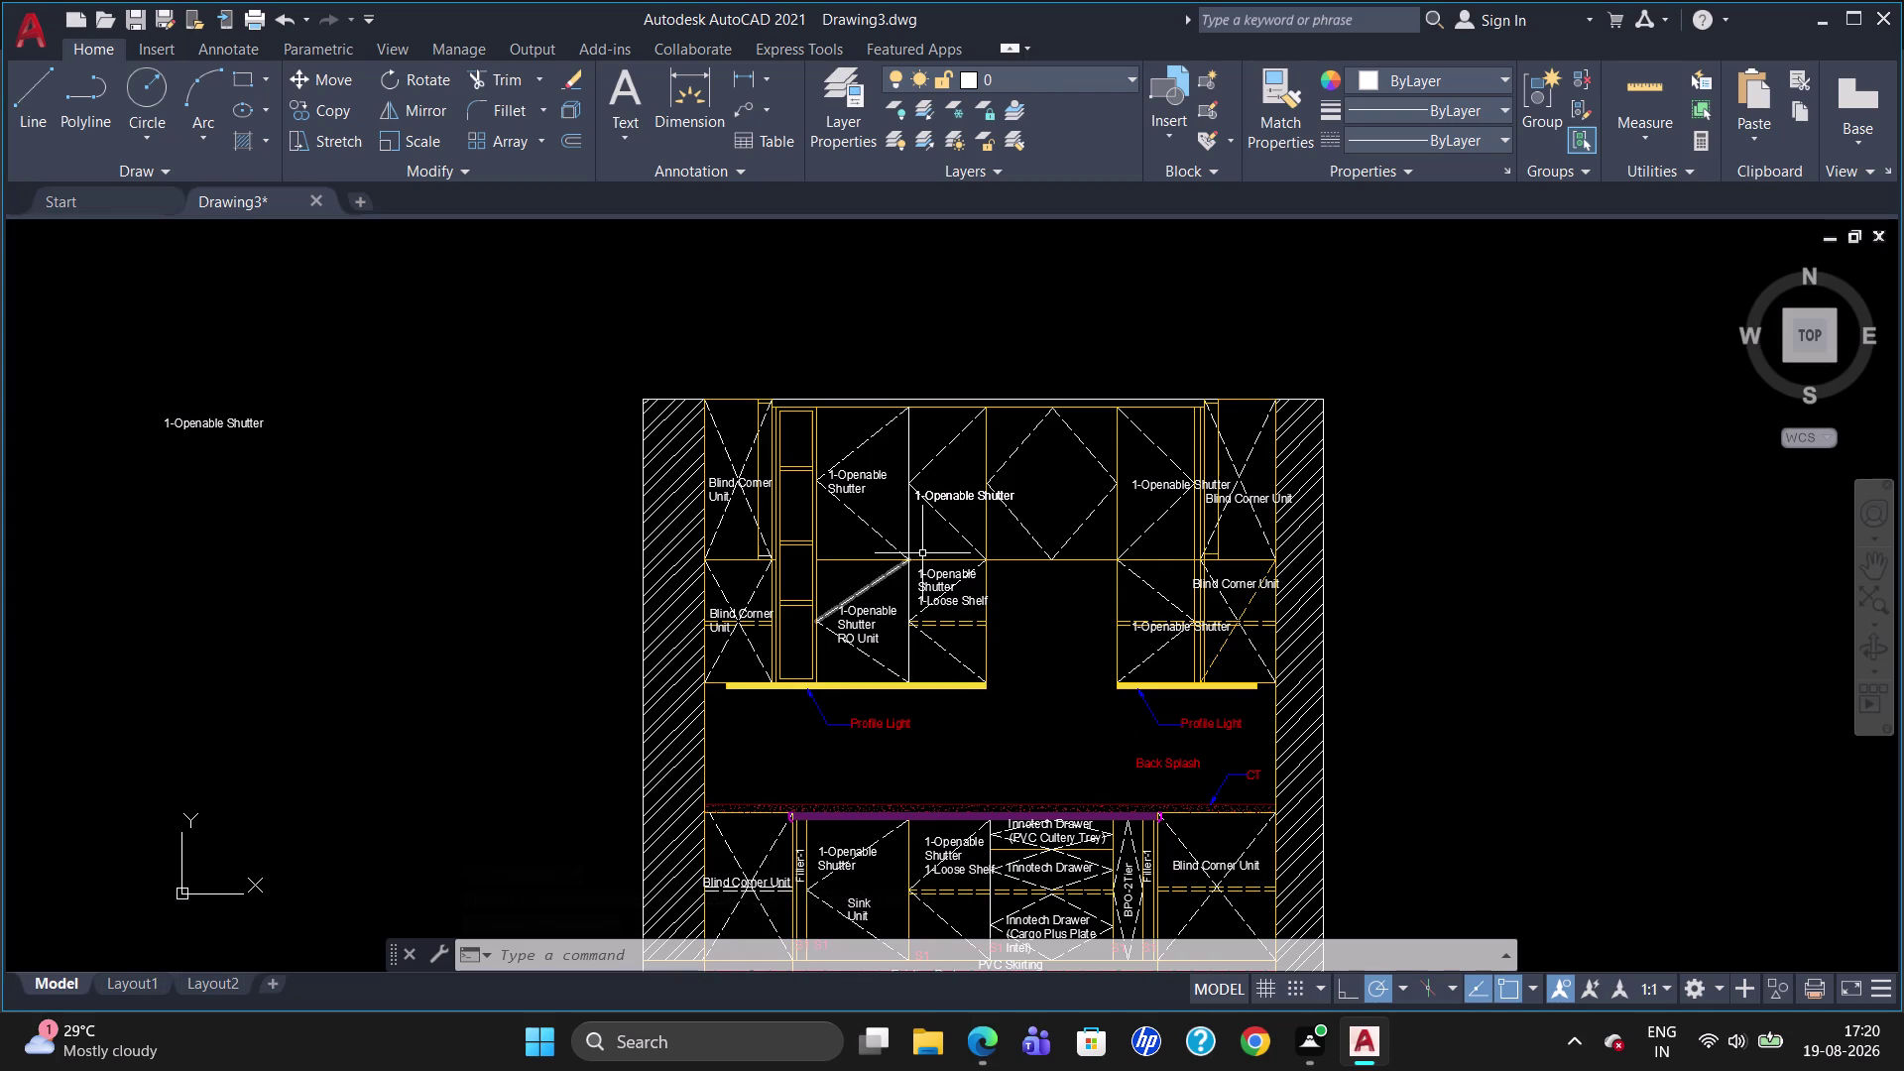
double_click(946, 497)
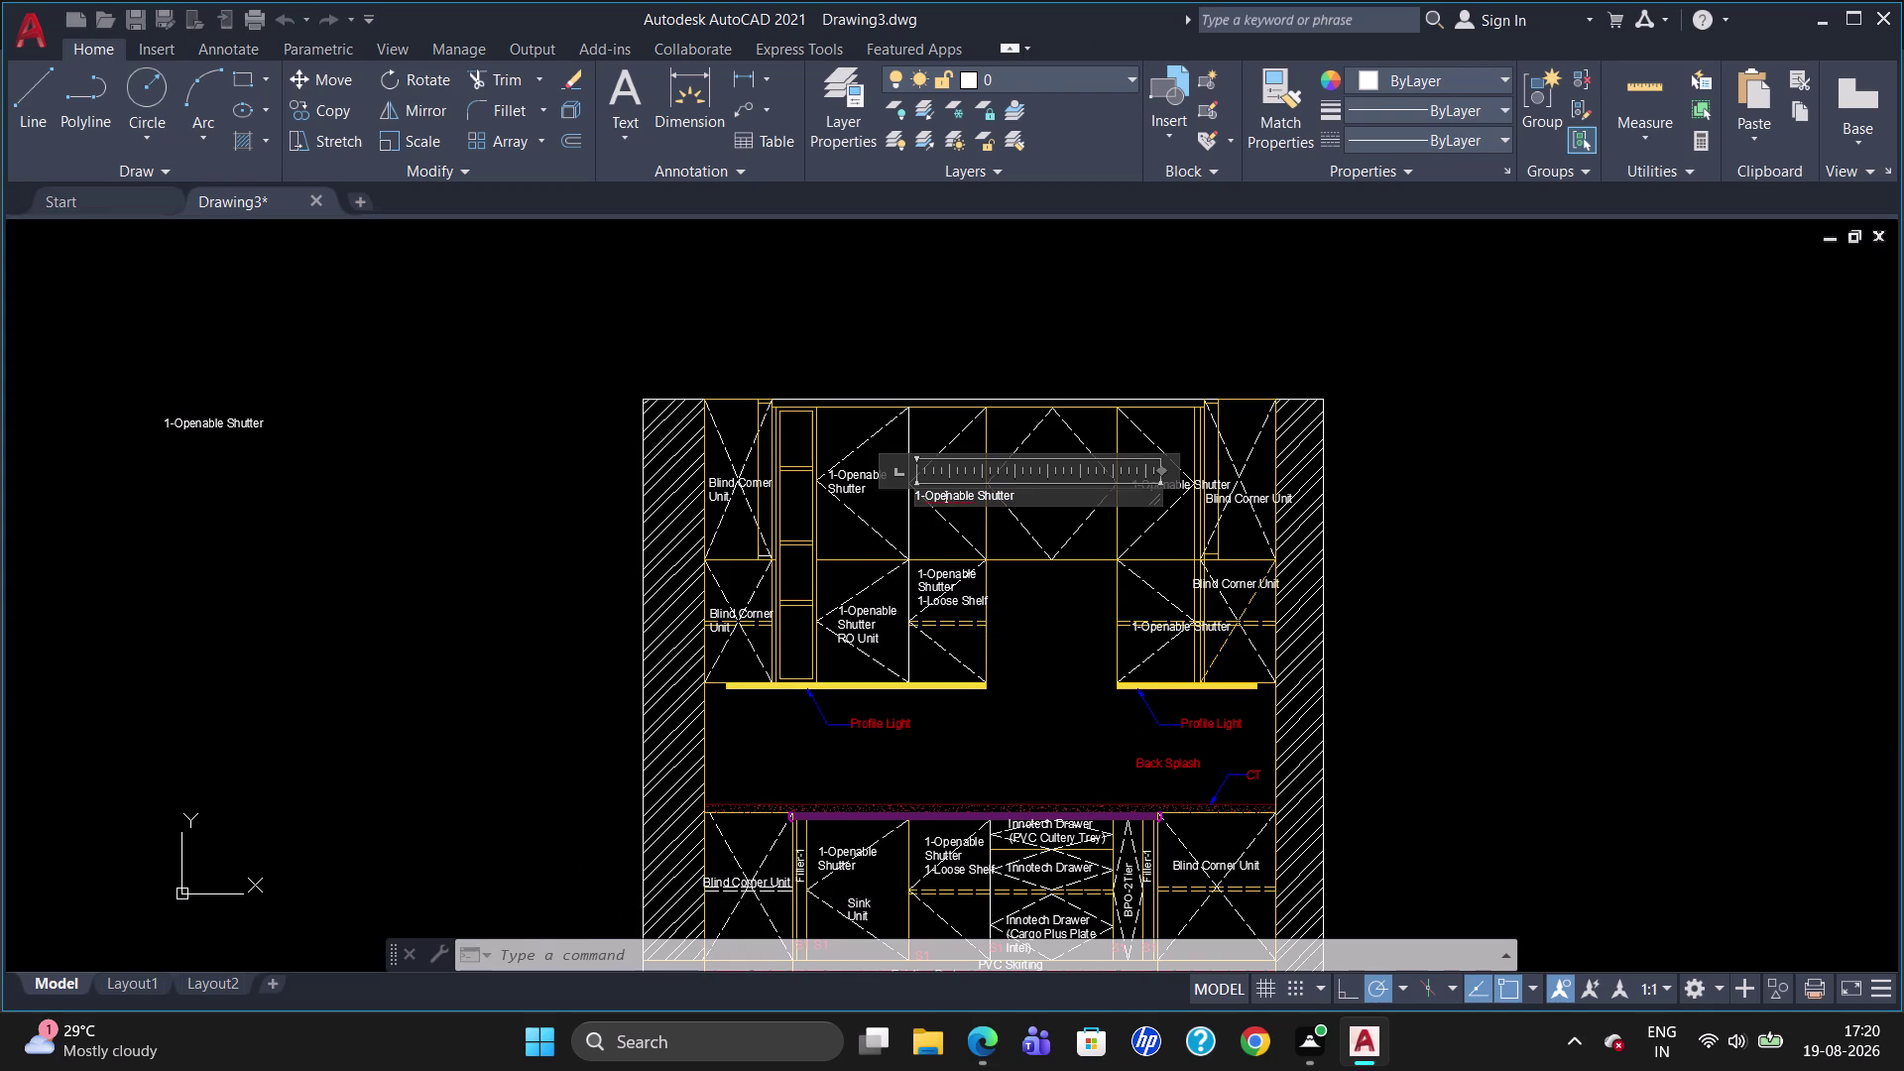
Break the top centre label between '1-Openable' and 'Shutter'.
click(980, 496)
key(BackSpace)
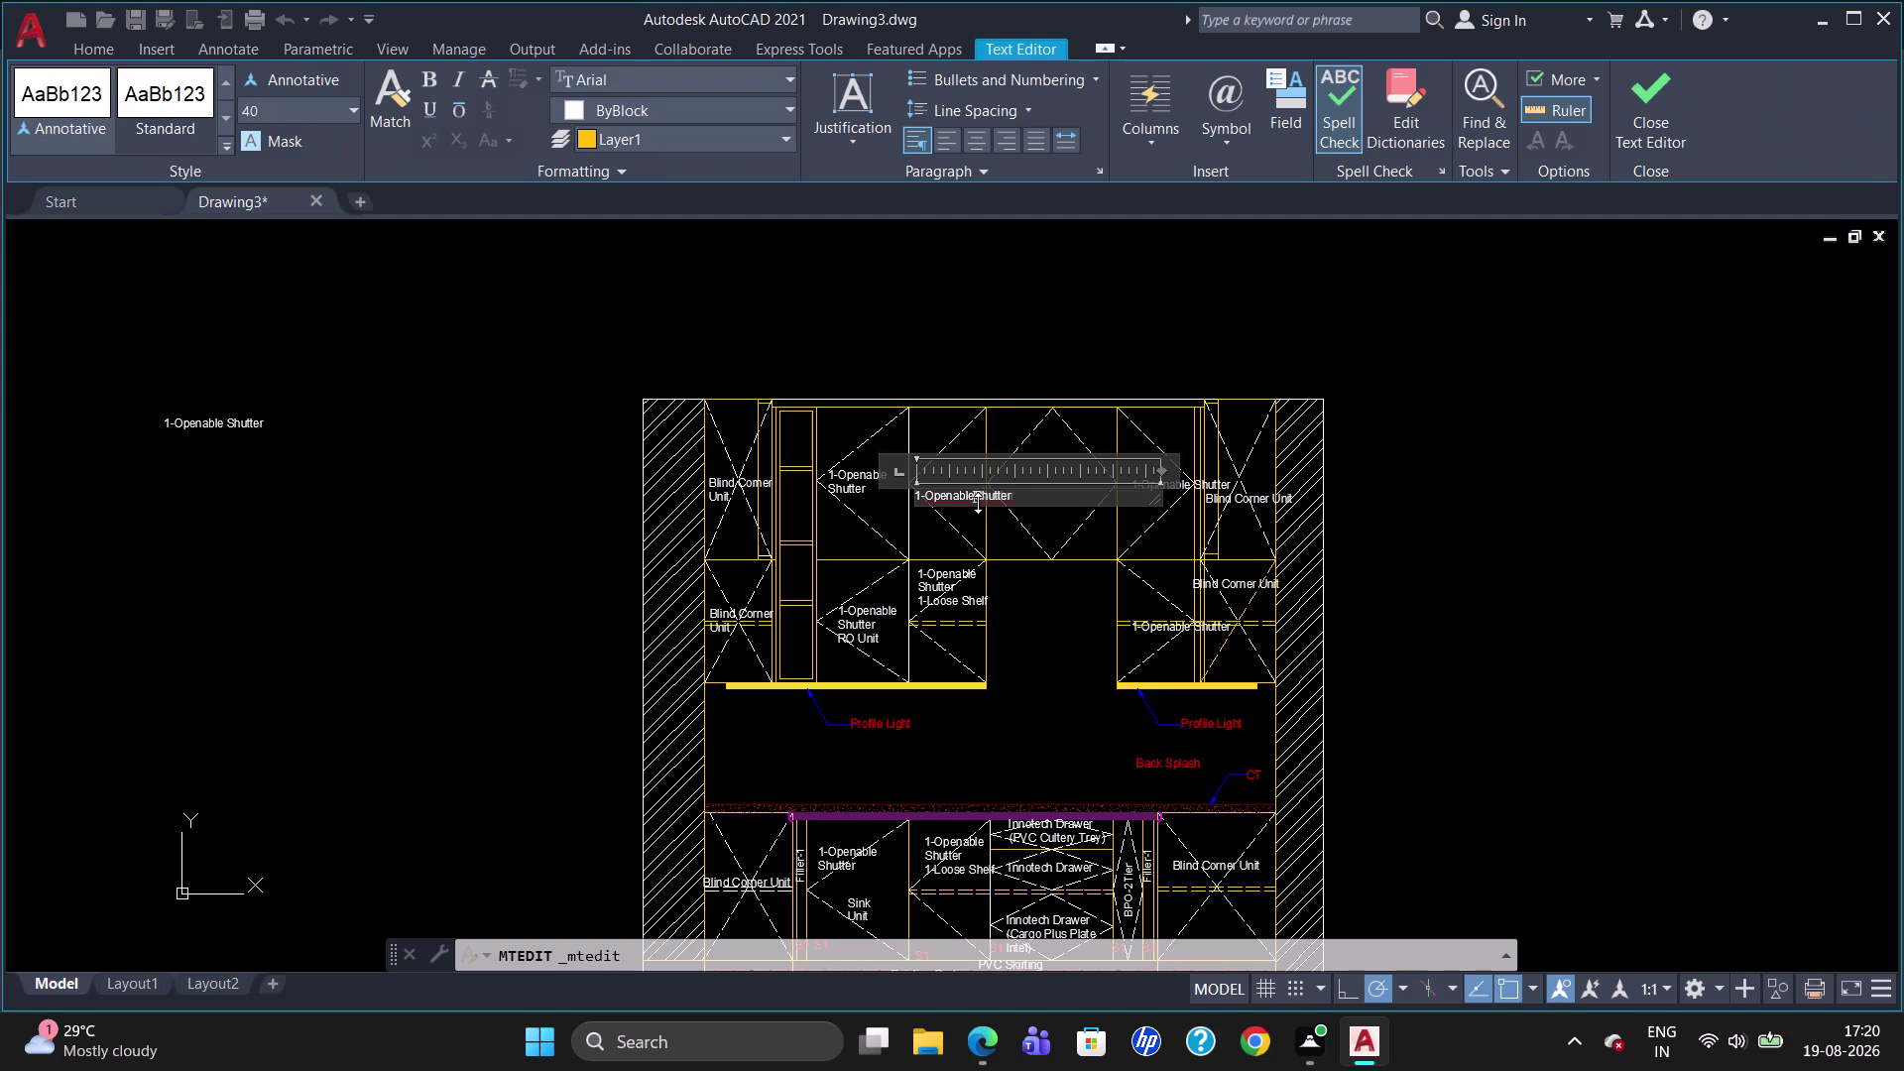
key(Return)
click(1006, 631)
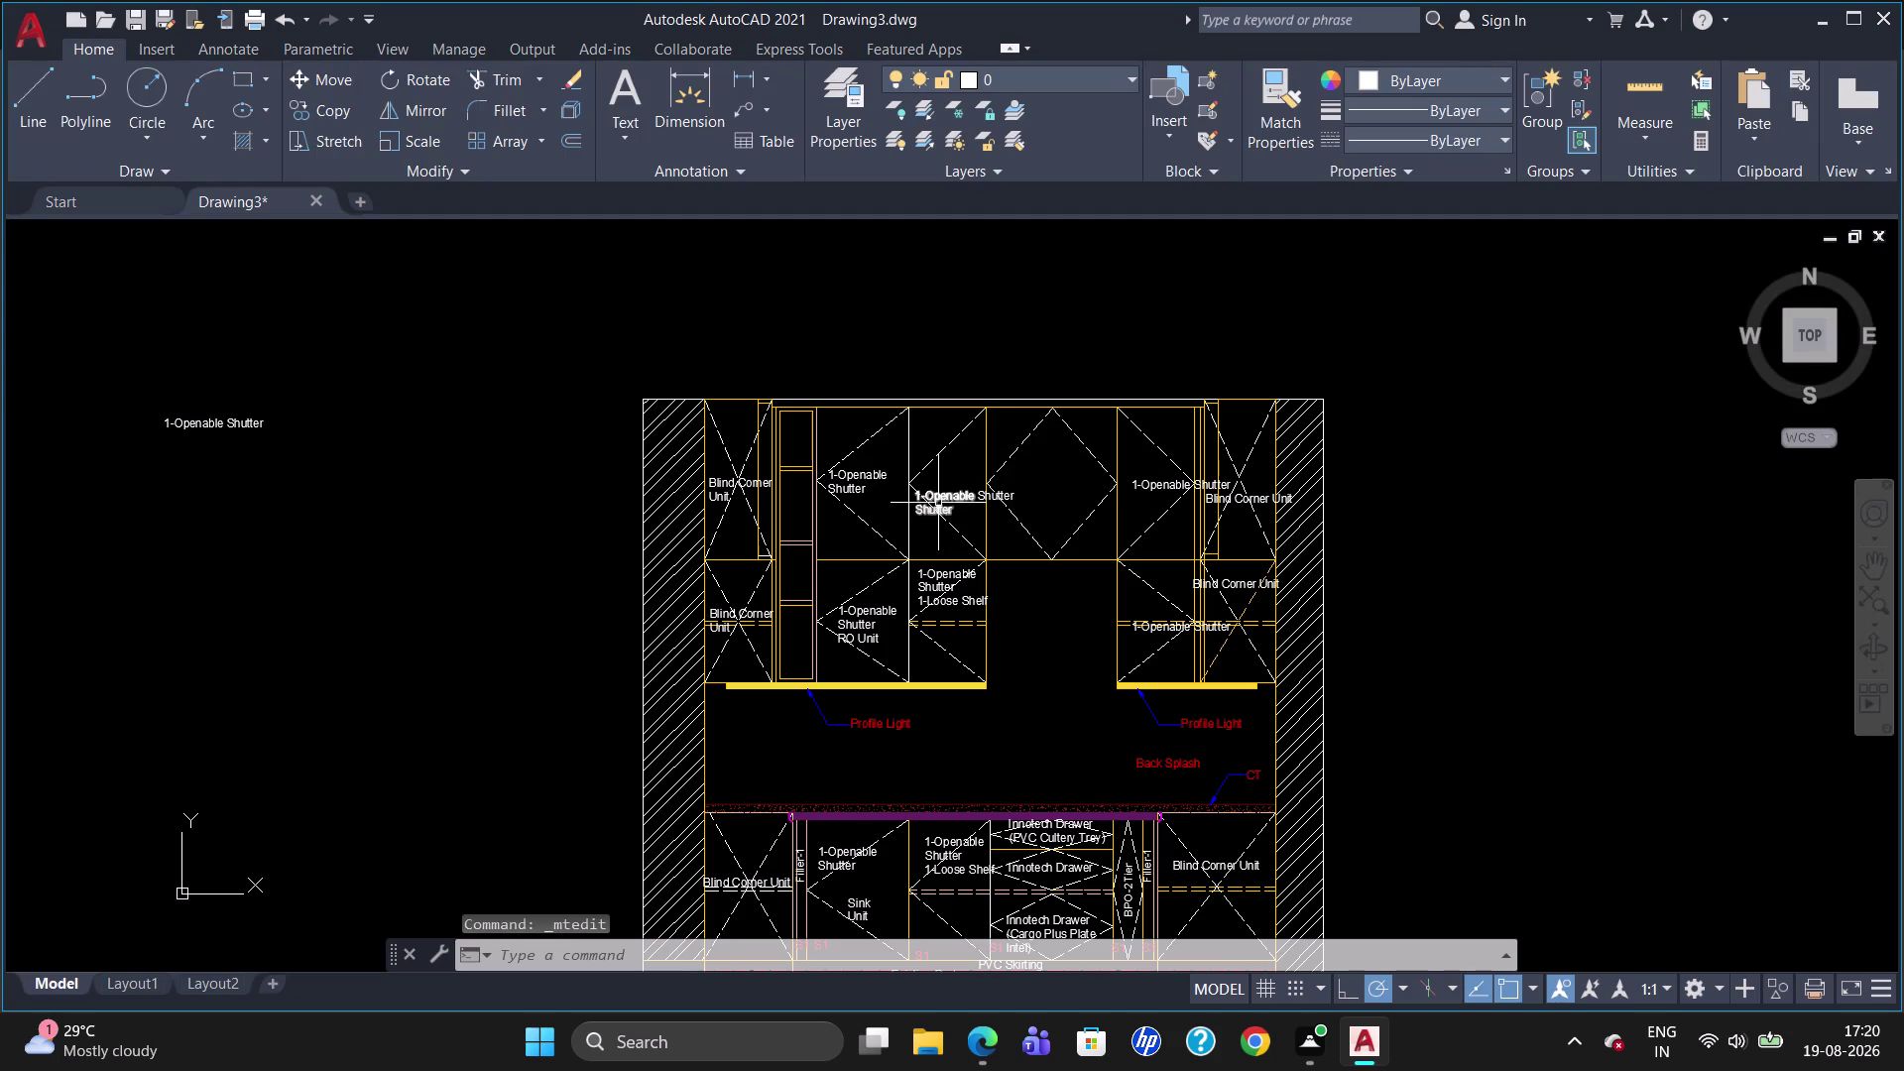
Narrow the label's text box to fit the cabinet and keep the changes.
double_click(941, 499)
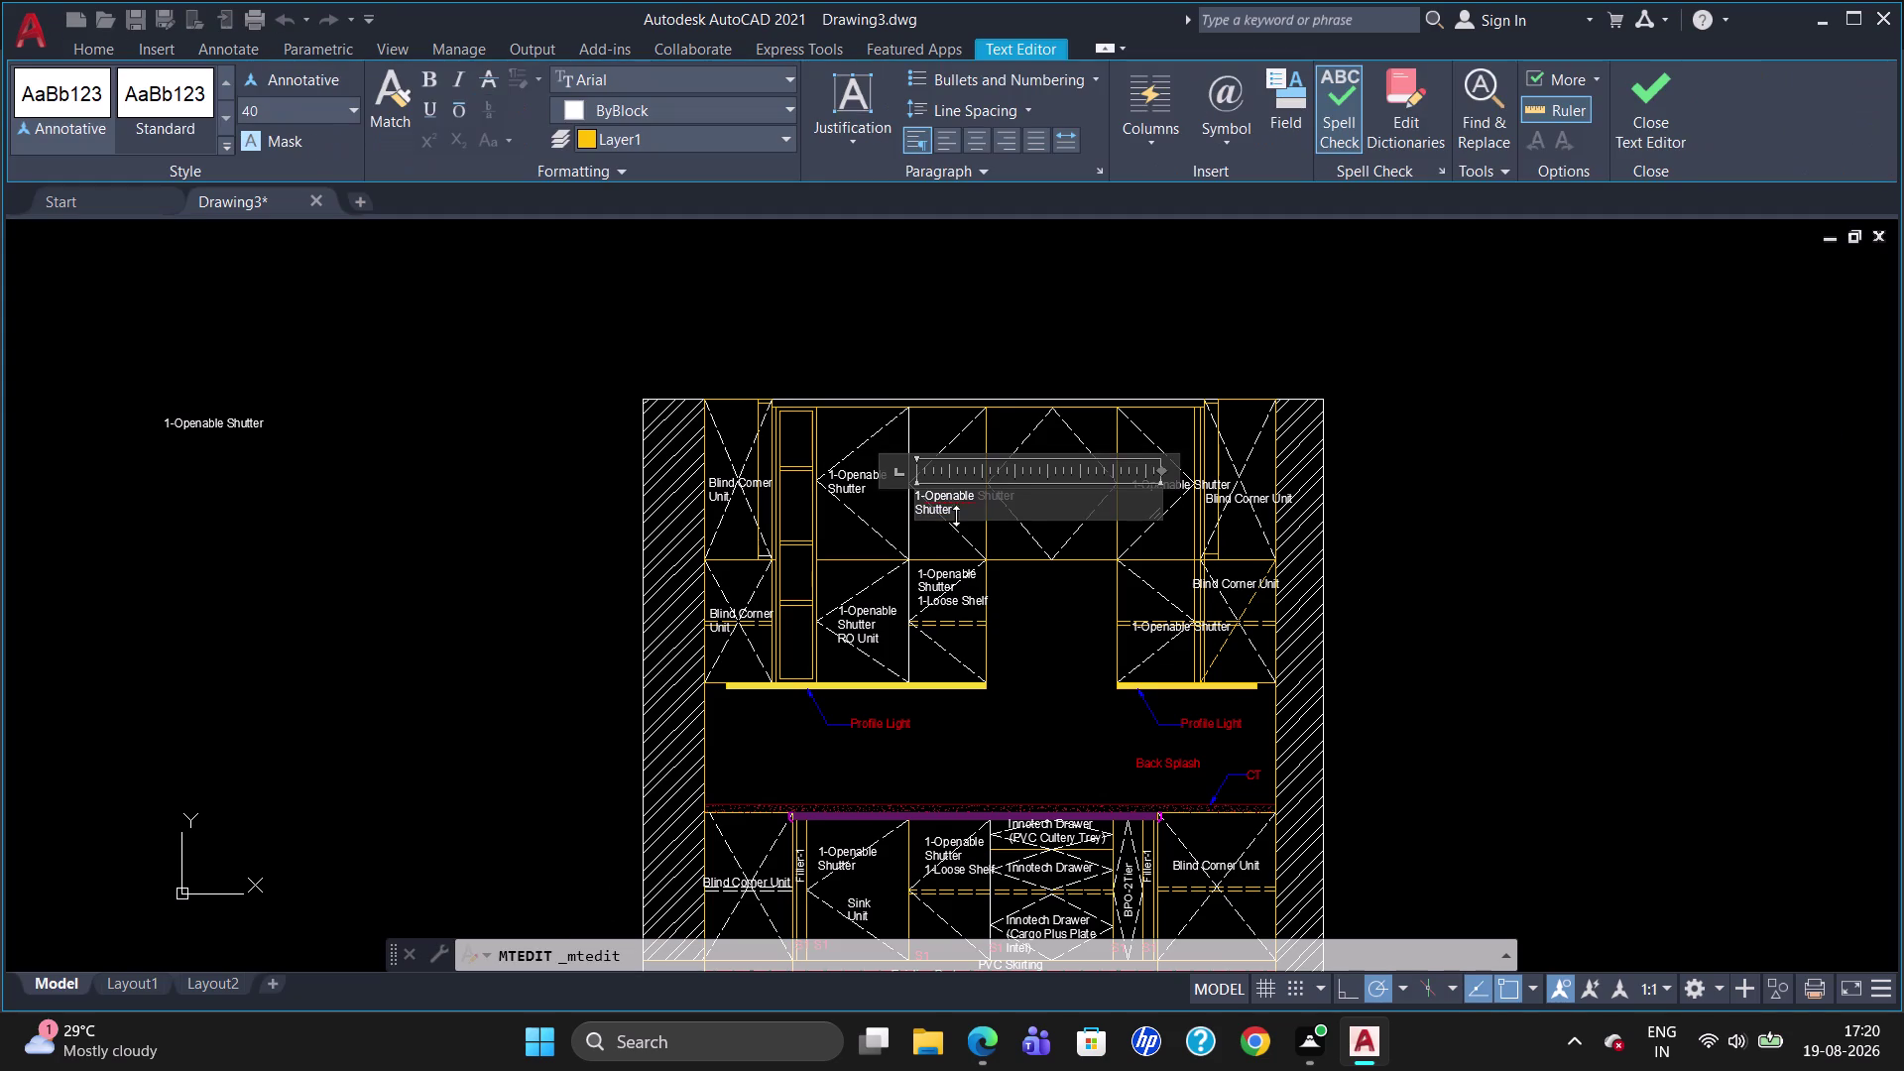
click(982, 498)
drag(1164, 467, 1047, 474)
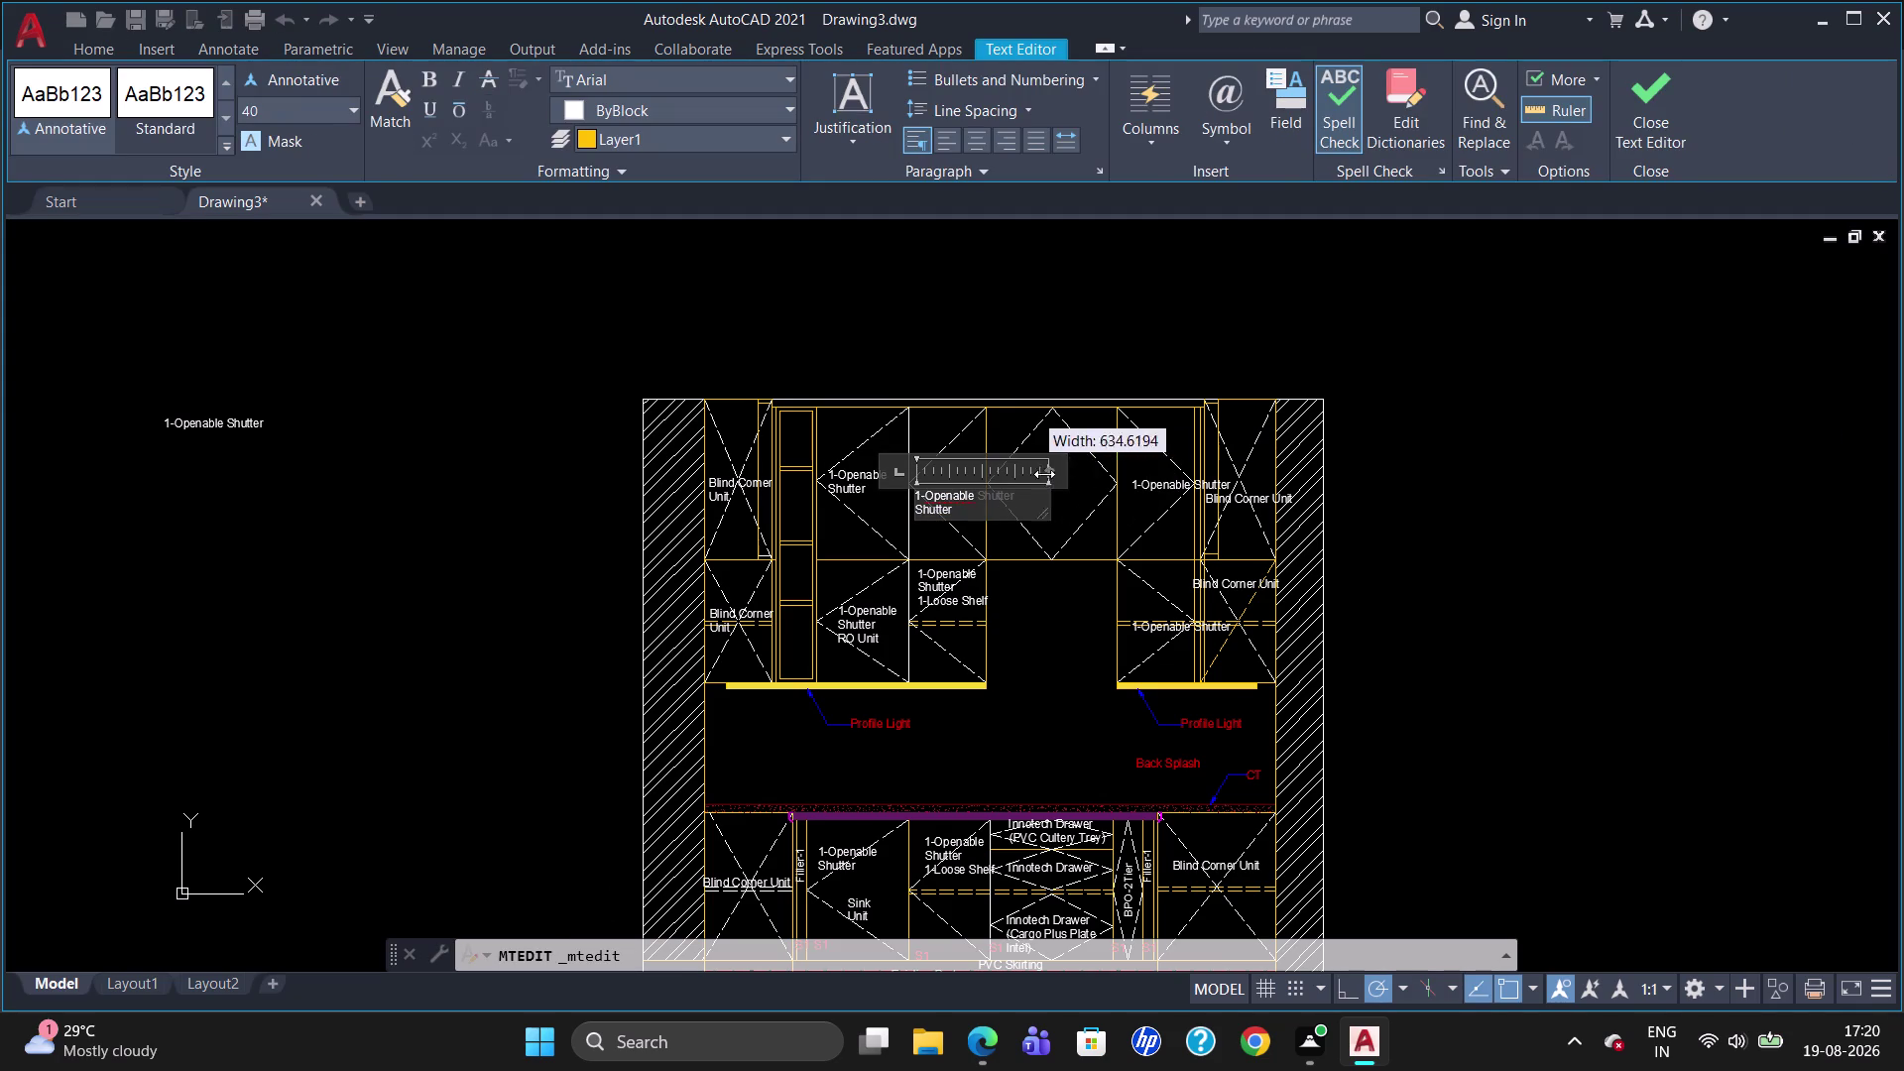
drag(1047, 474, 983, 471)
click(961, 522)
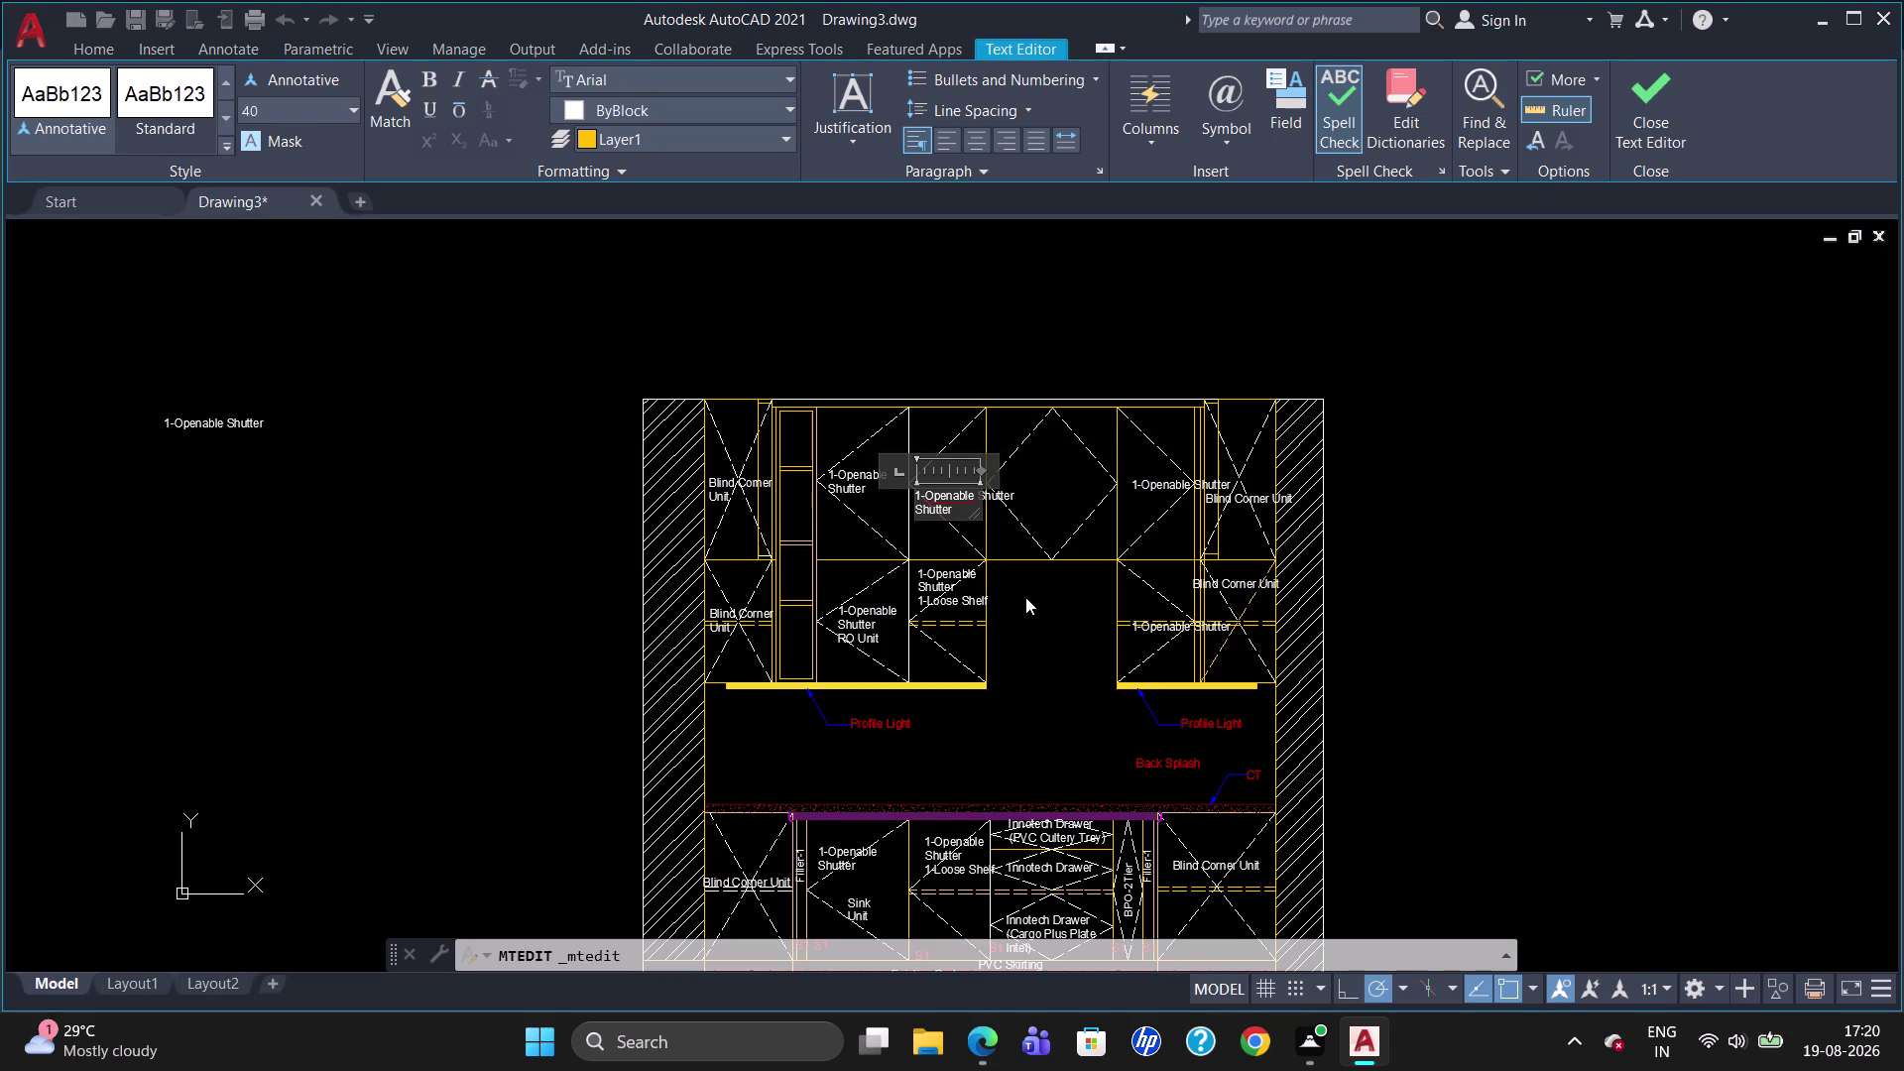
key(Escape)
click(981, 515)
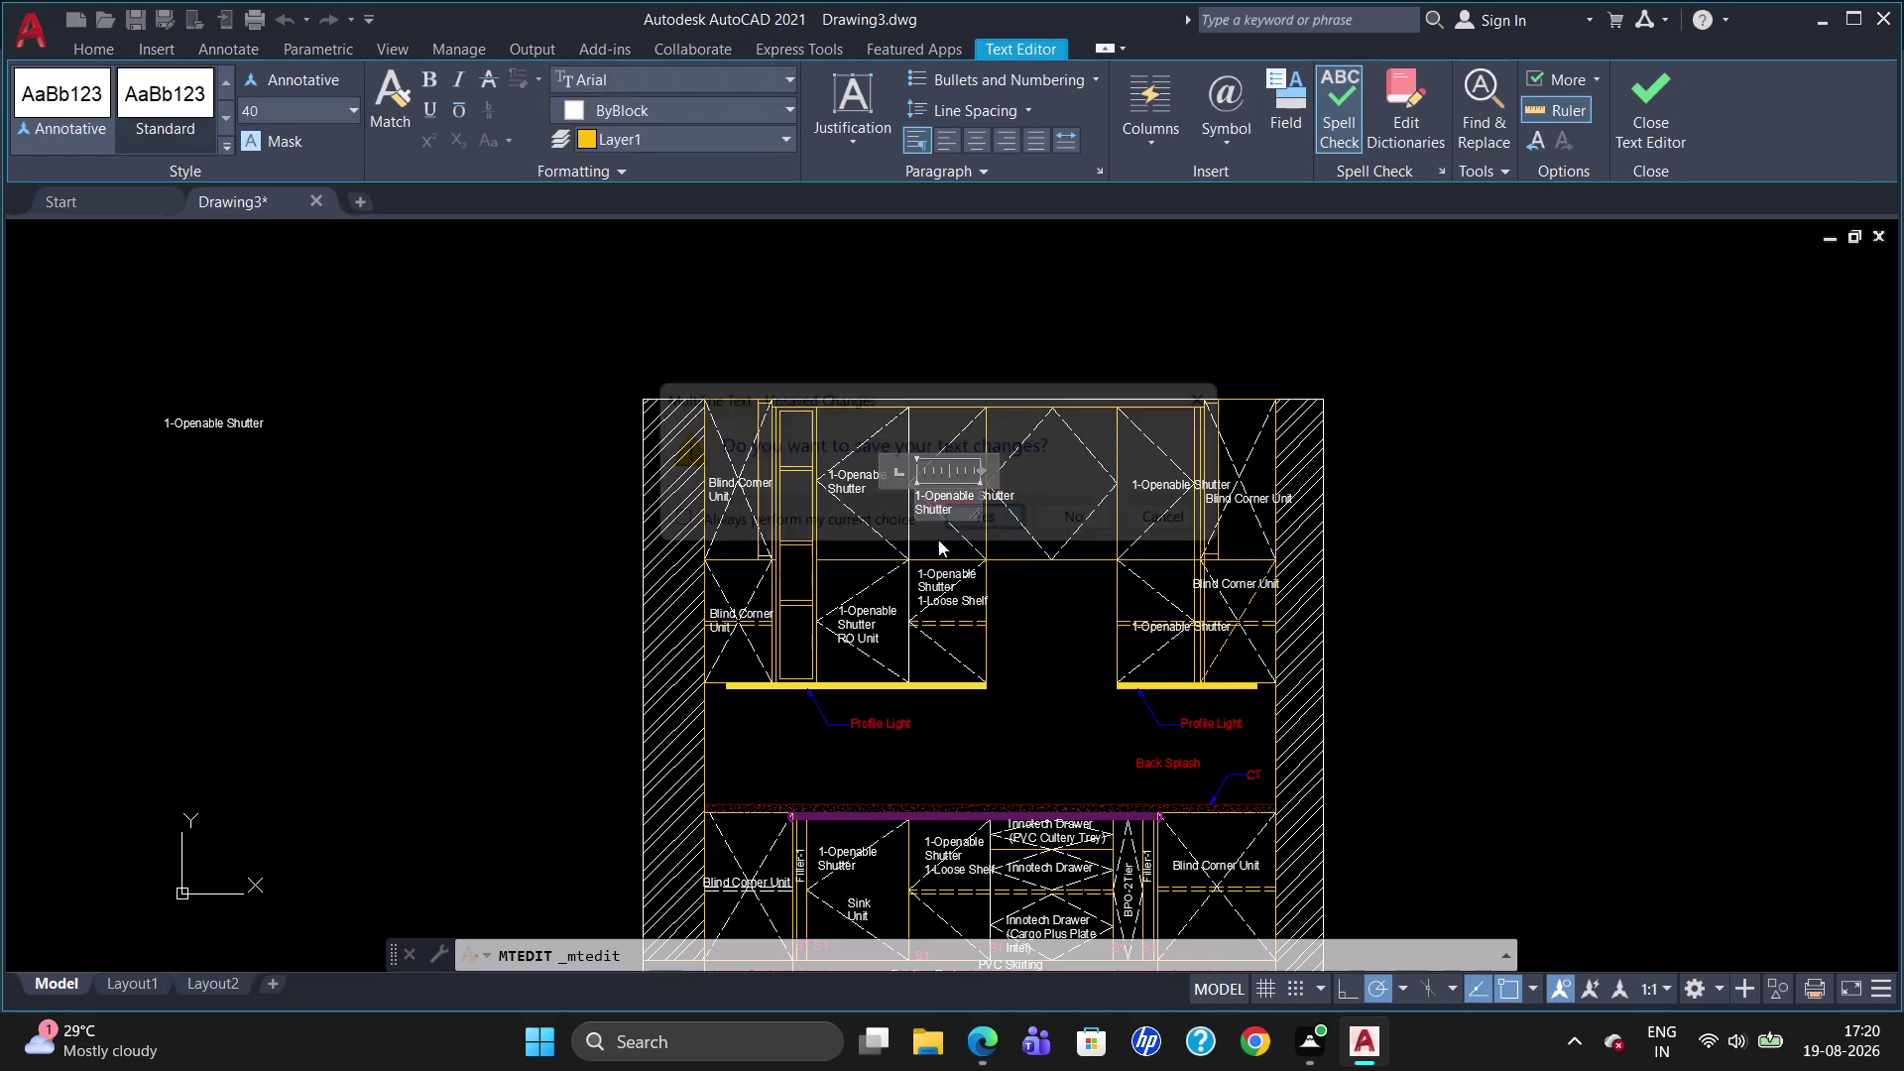
click(992, 498)
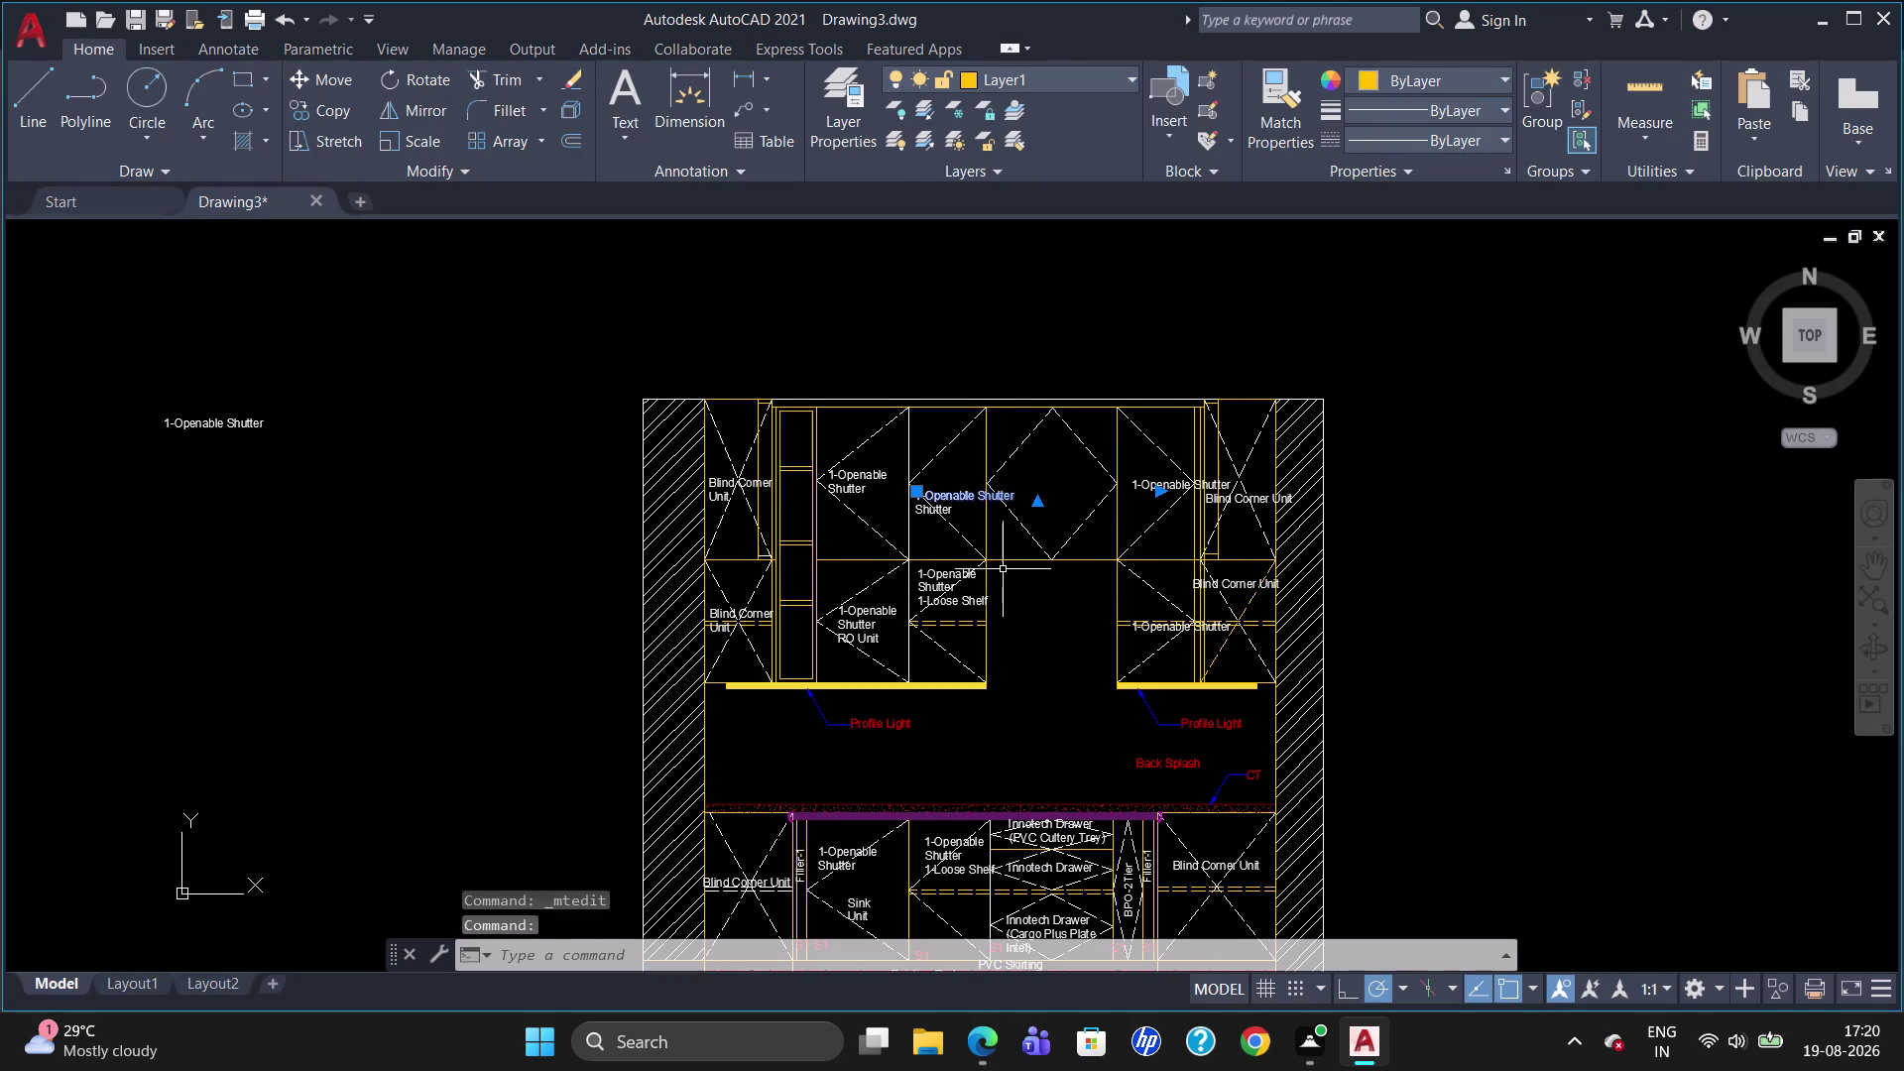
key(Delete)
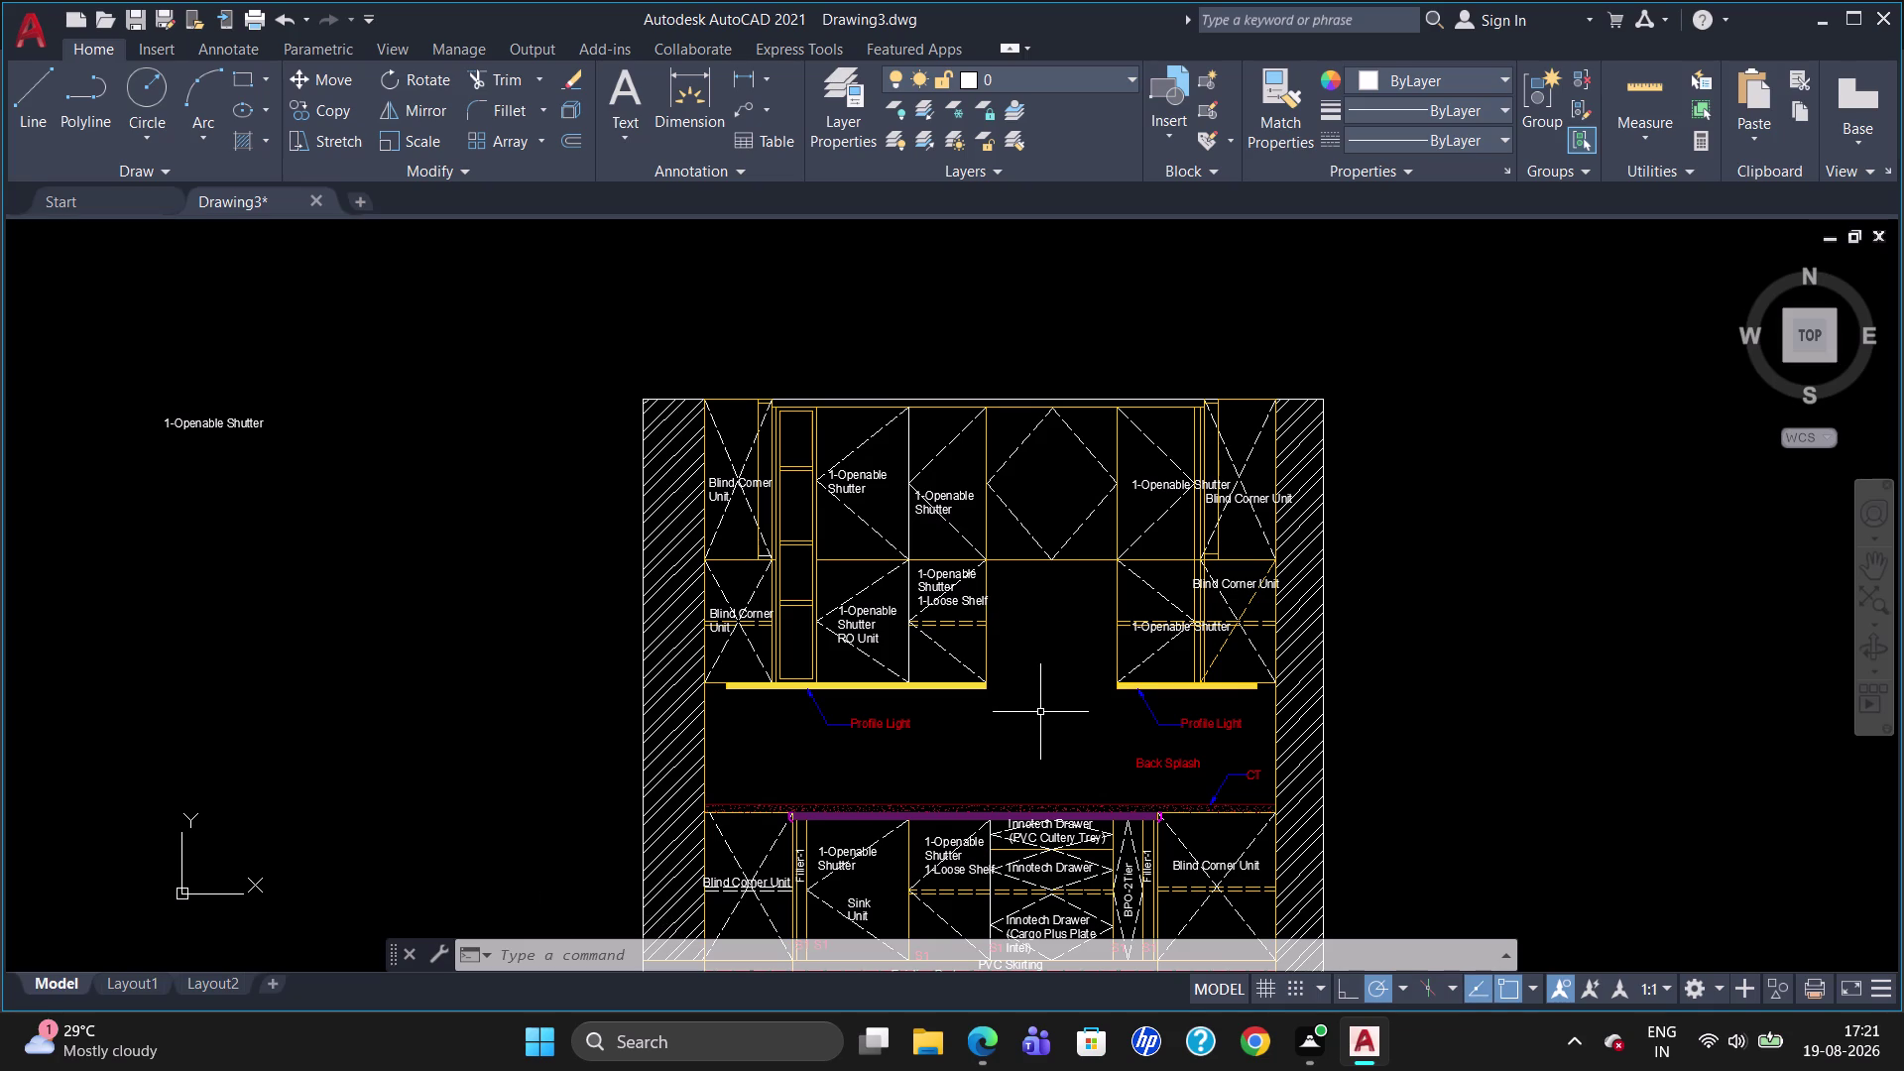
Copy the top centre shutter label into the next cabinet to the right.
click(937, 503)
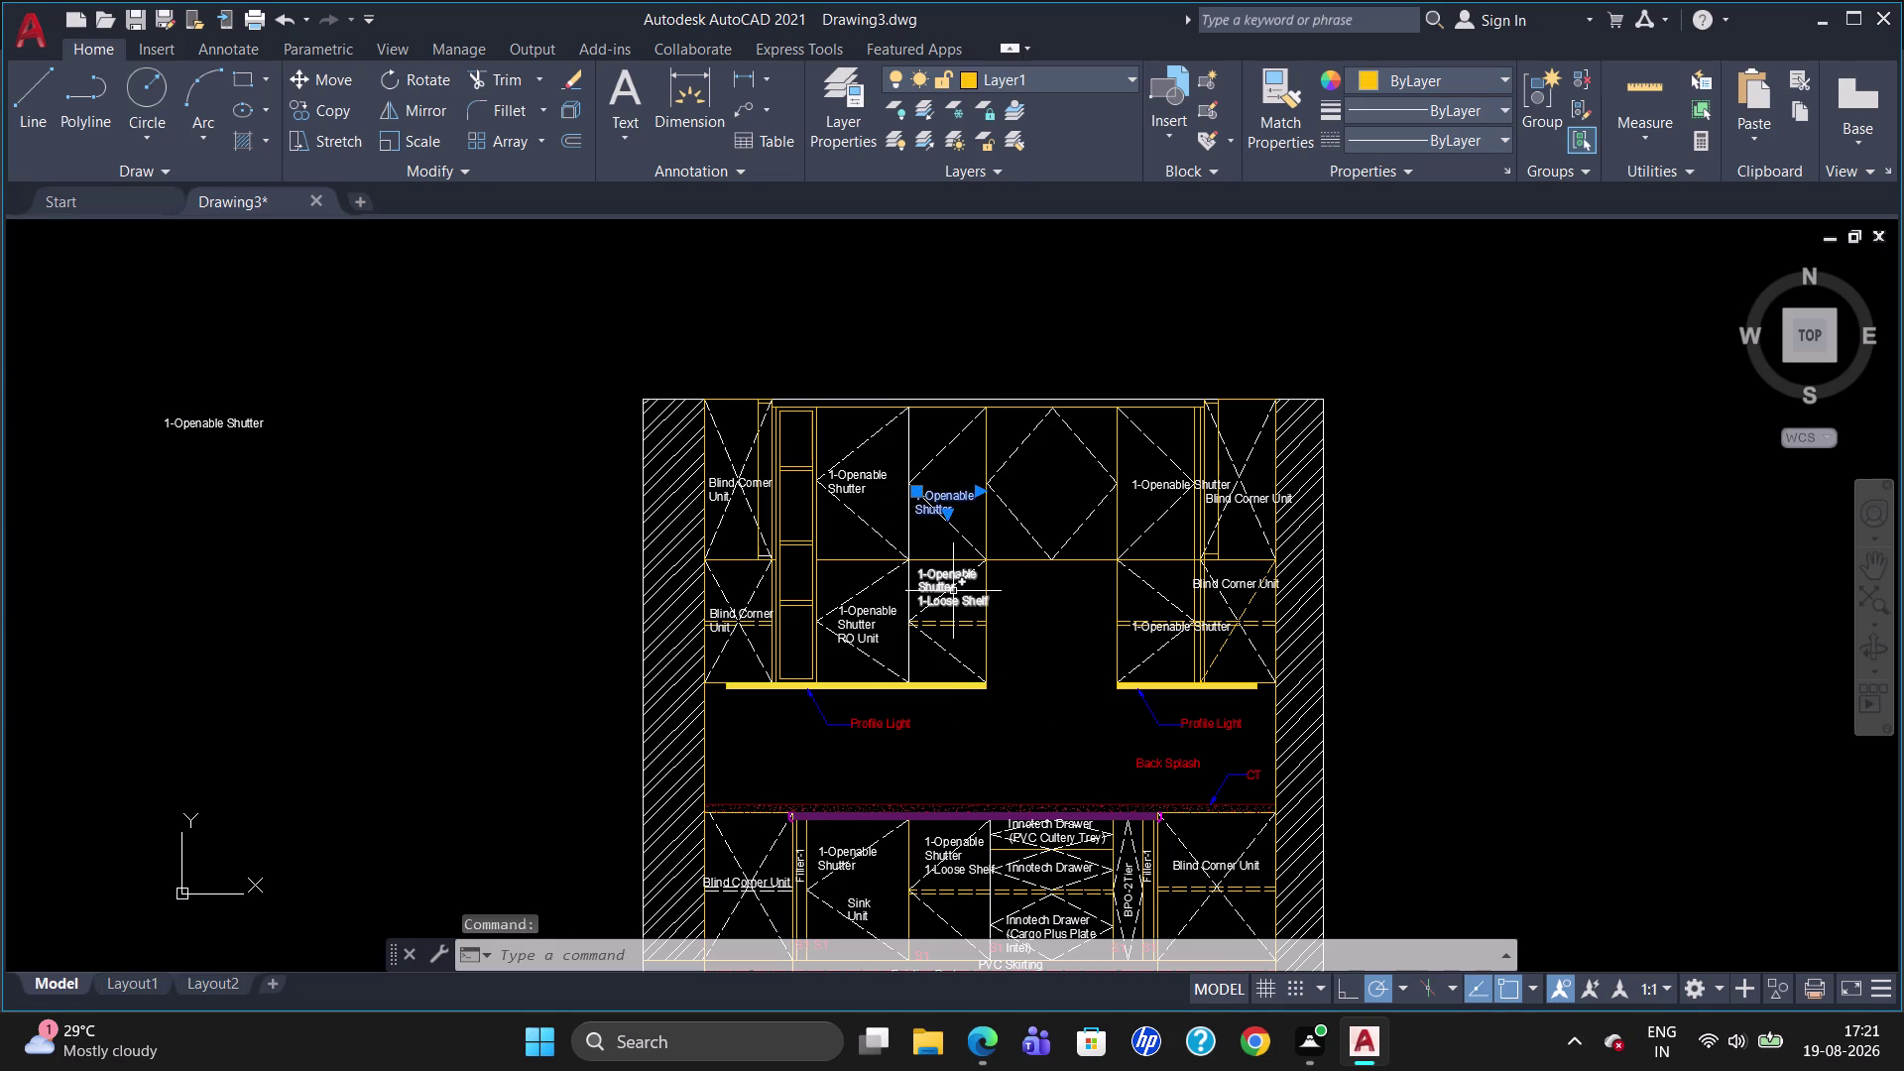
text(co)
key(Return)
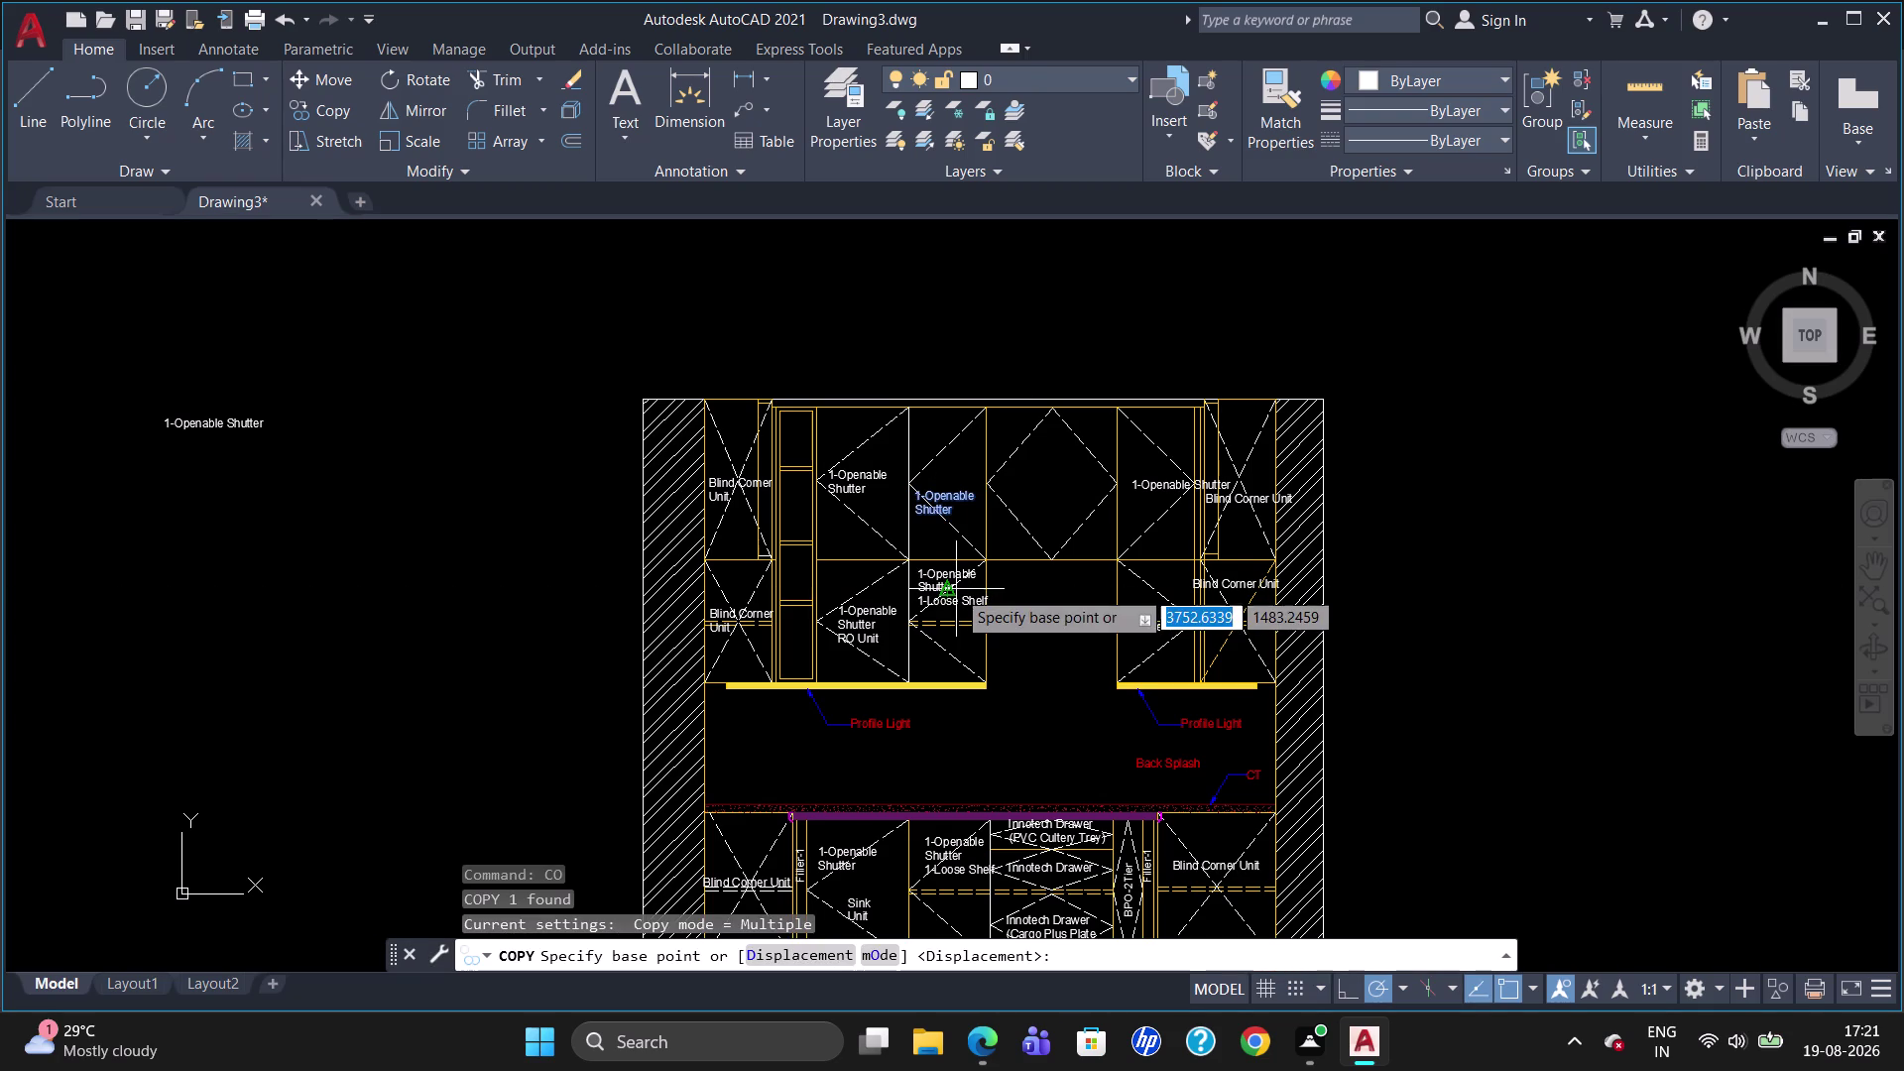
click(932, 507)
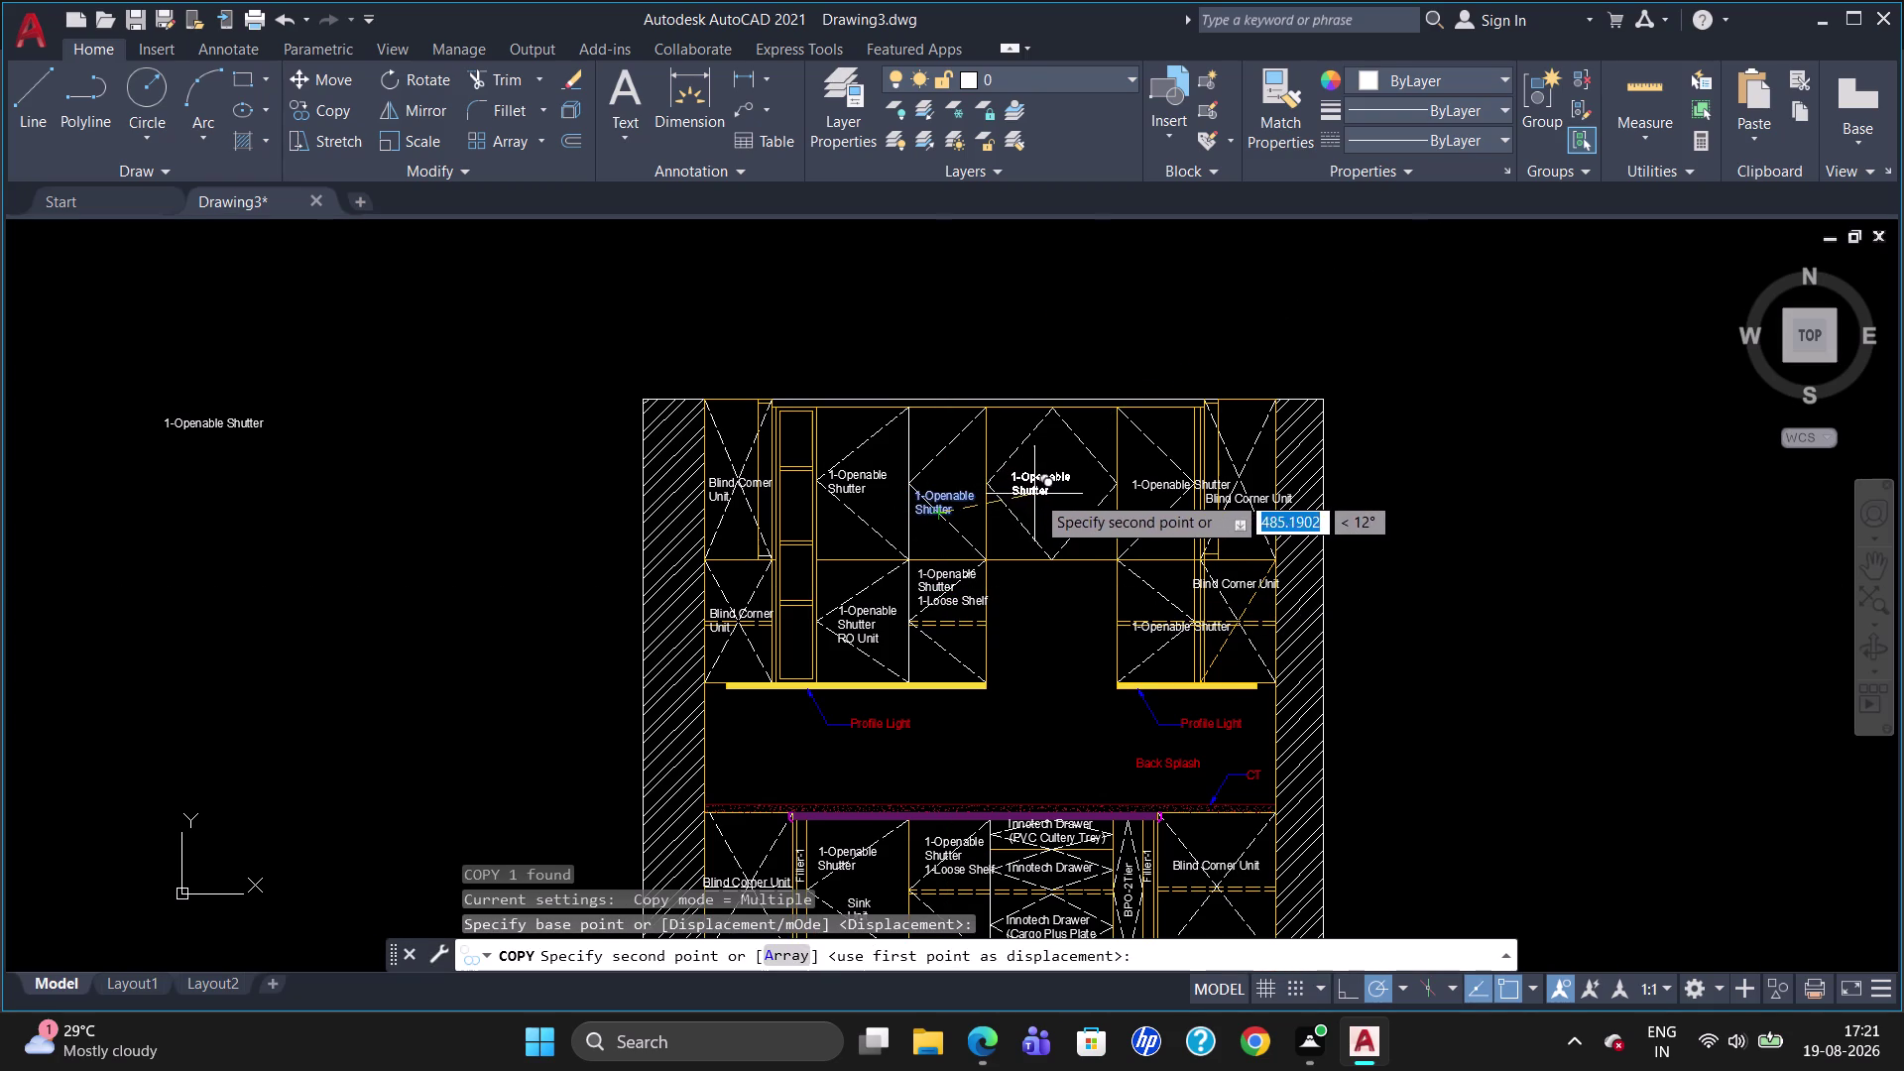
click(1037, 493)
key(Escape)
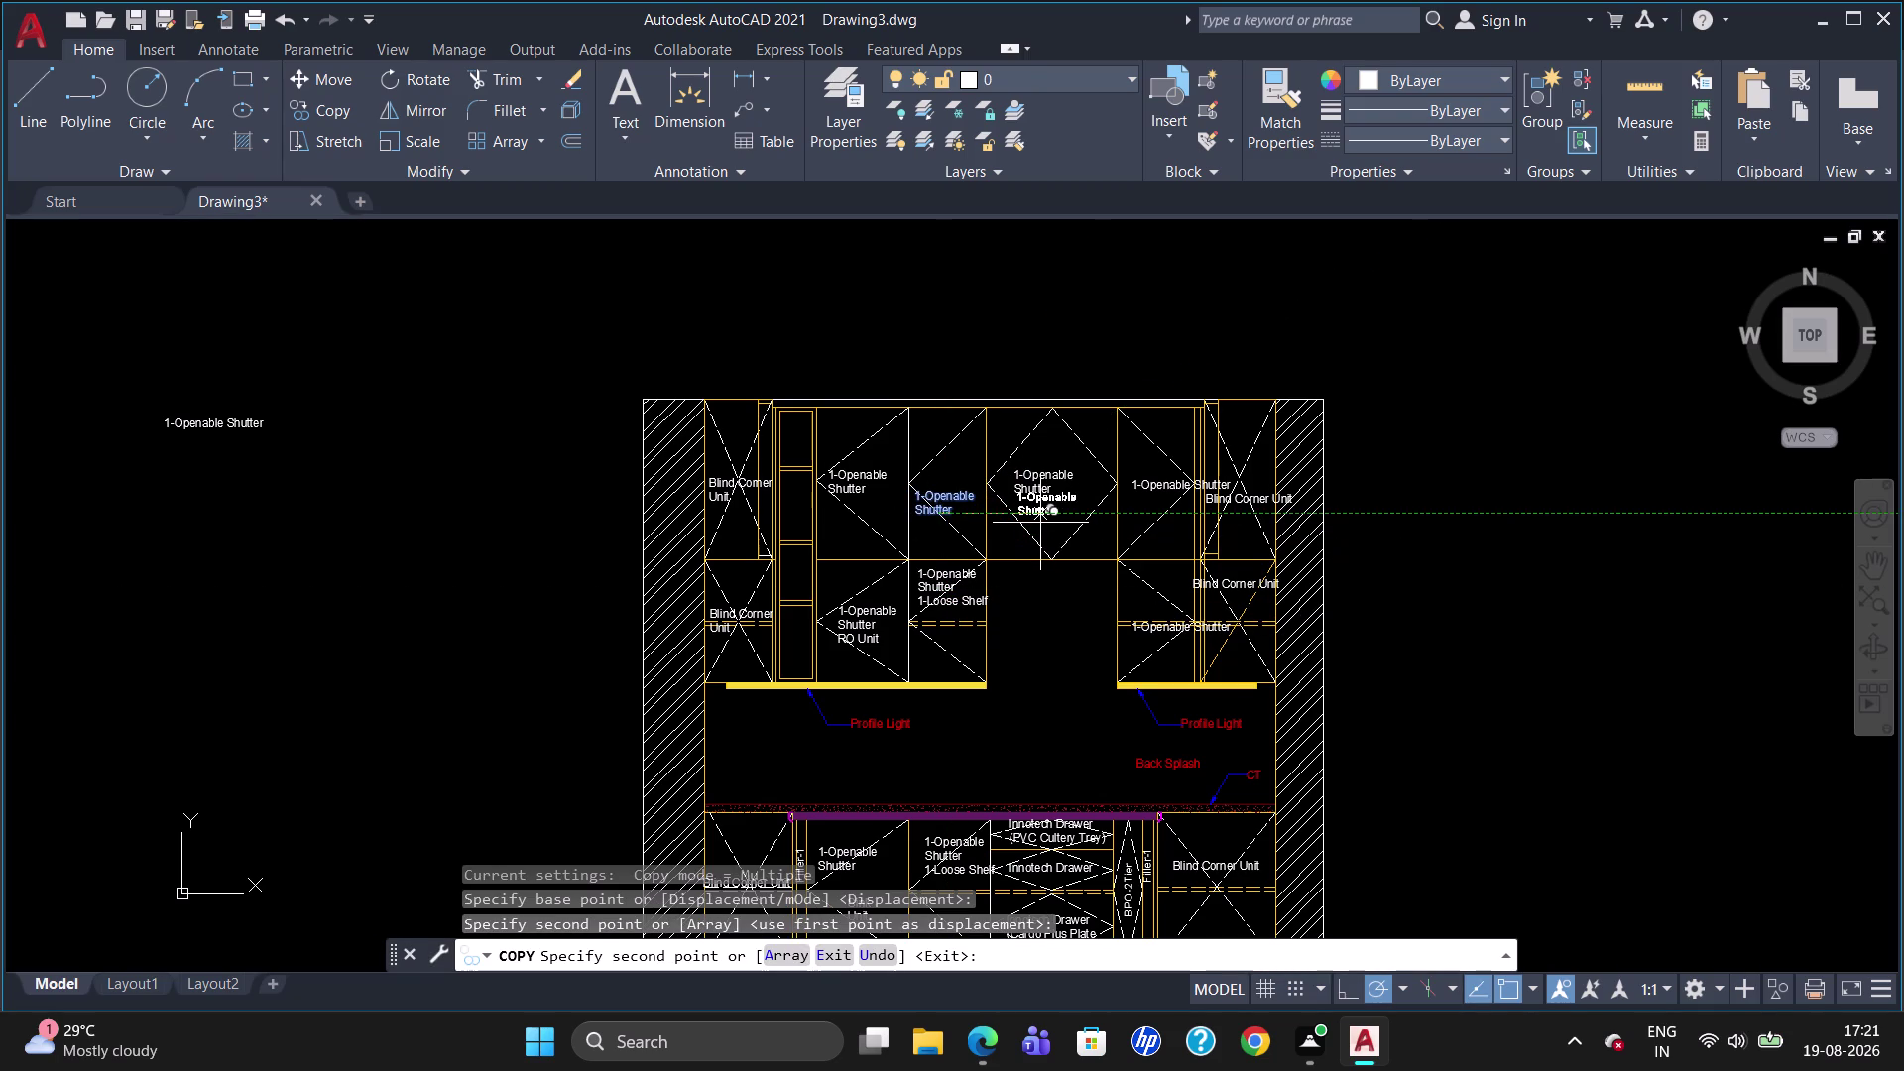
Change the copied label's count from 1 to 2.
double_click(1035, 476)
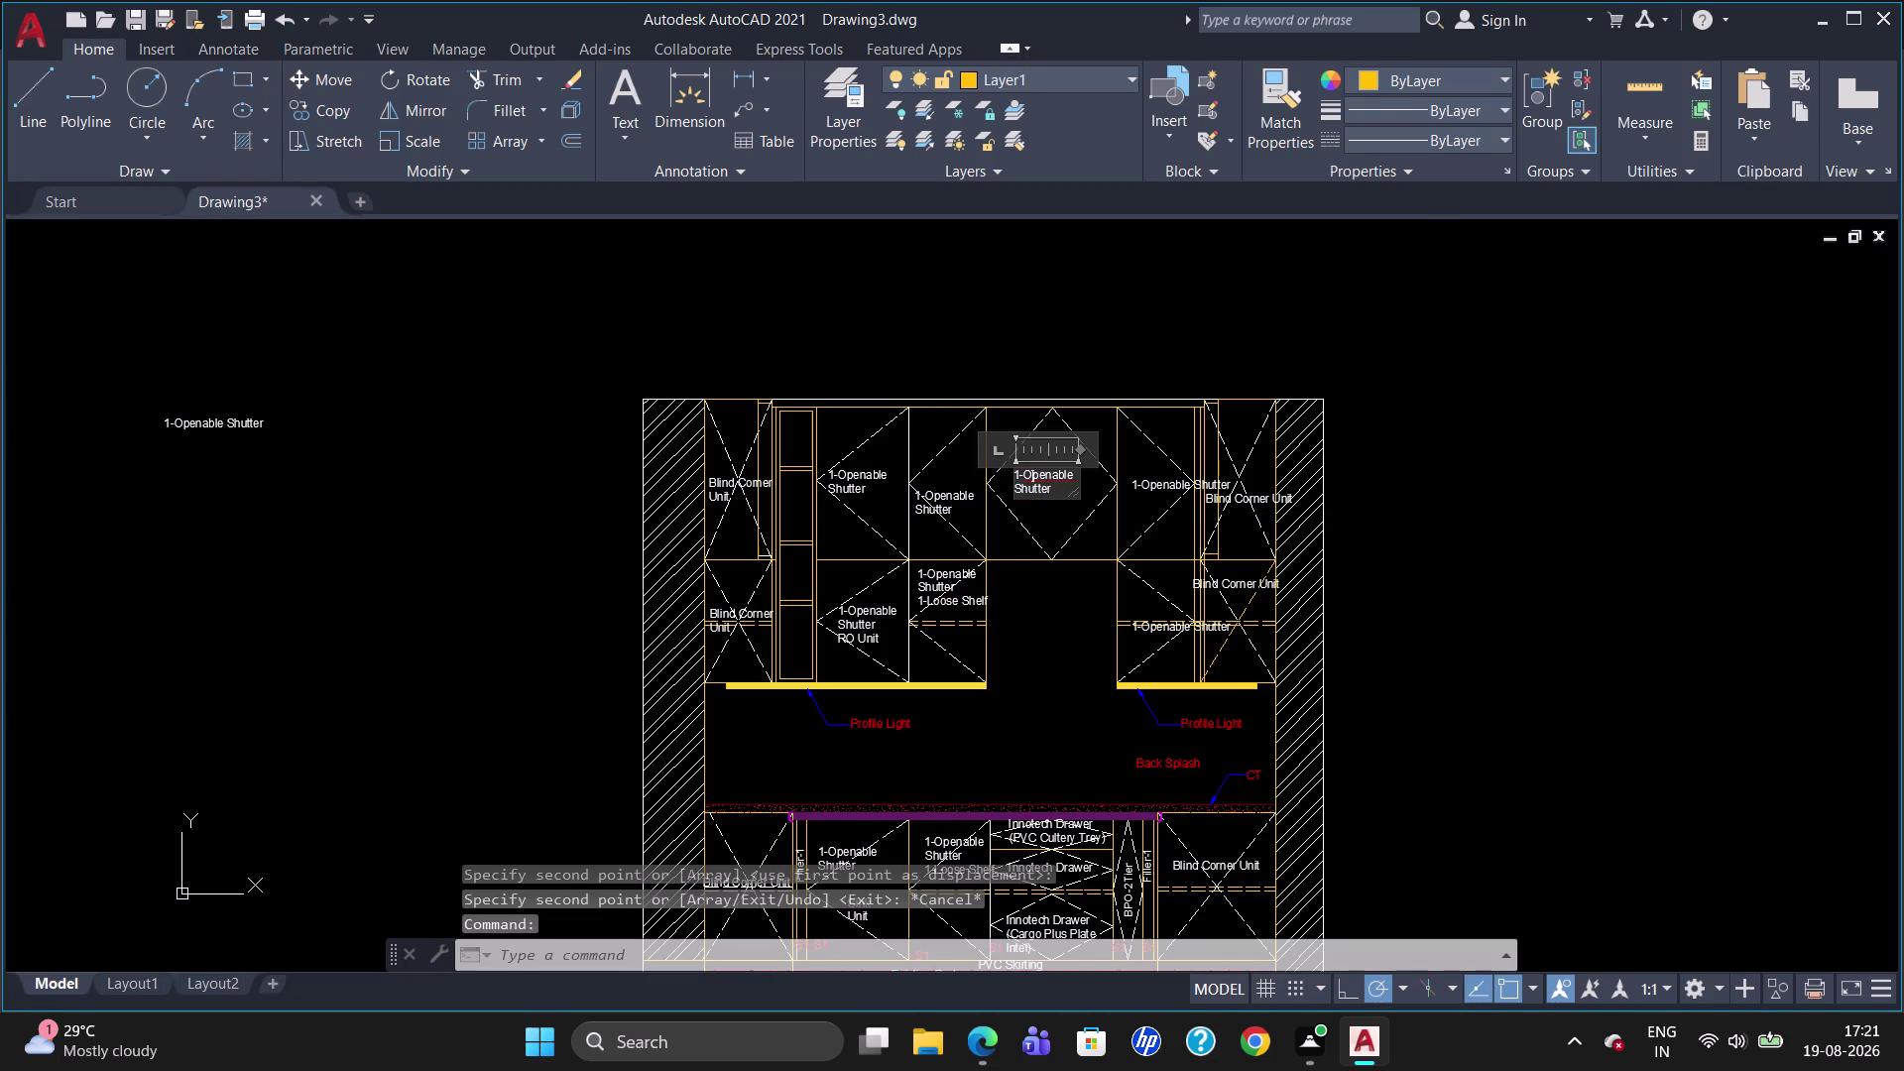
click(1022, 481)
key(BackSpace)
key(2)
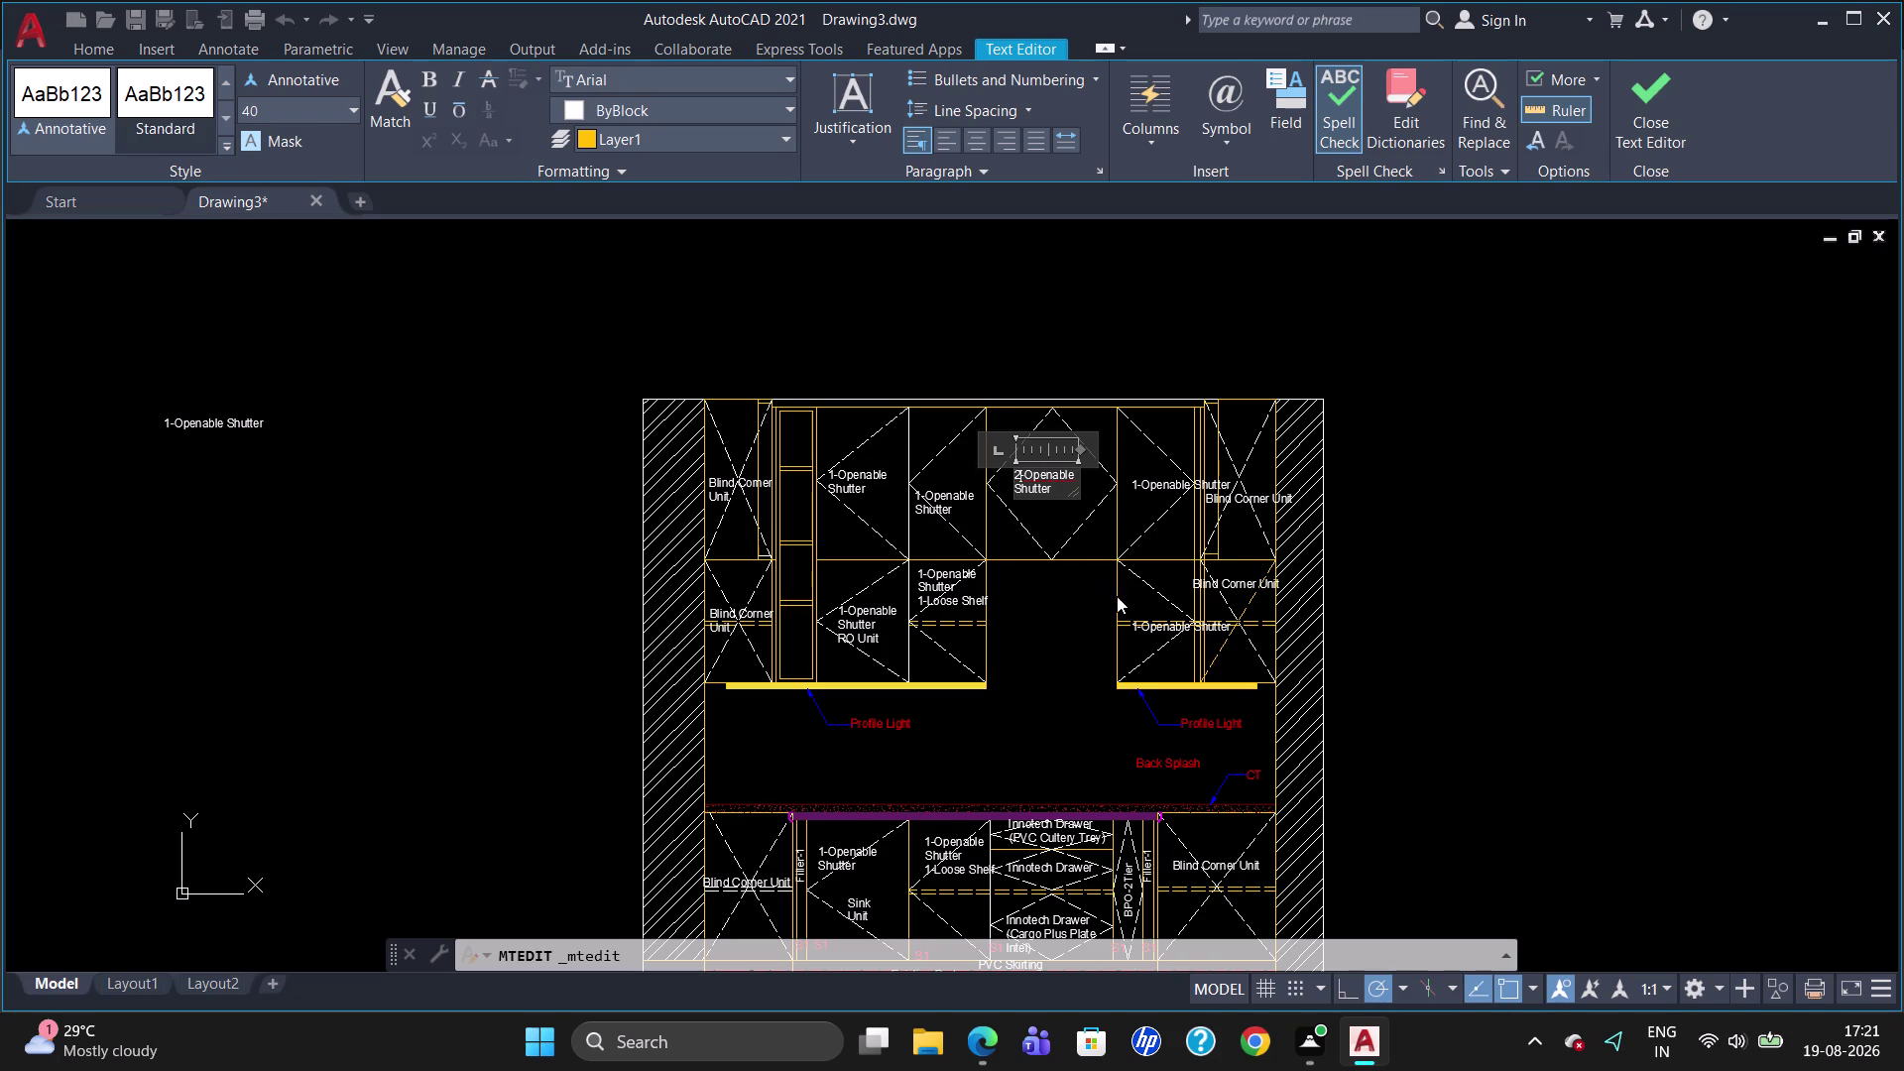
click(1087, 614)
Narrow the upper-right shutter label so it wraps onto two lines.
double_click(1149, 487)
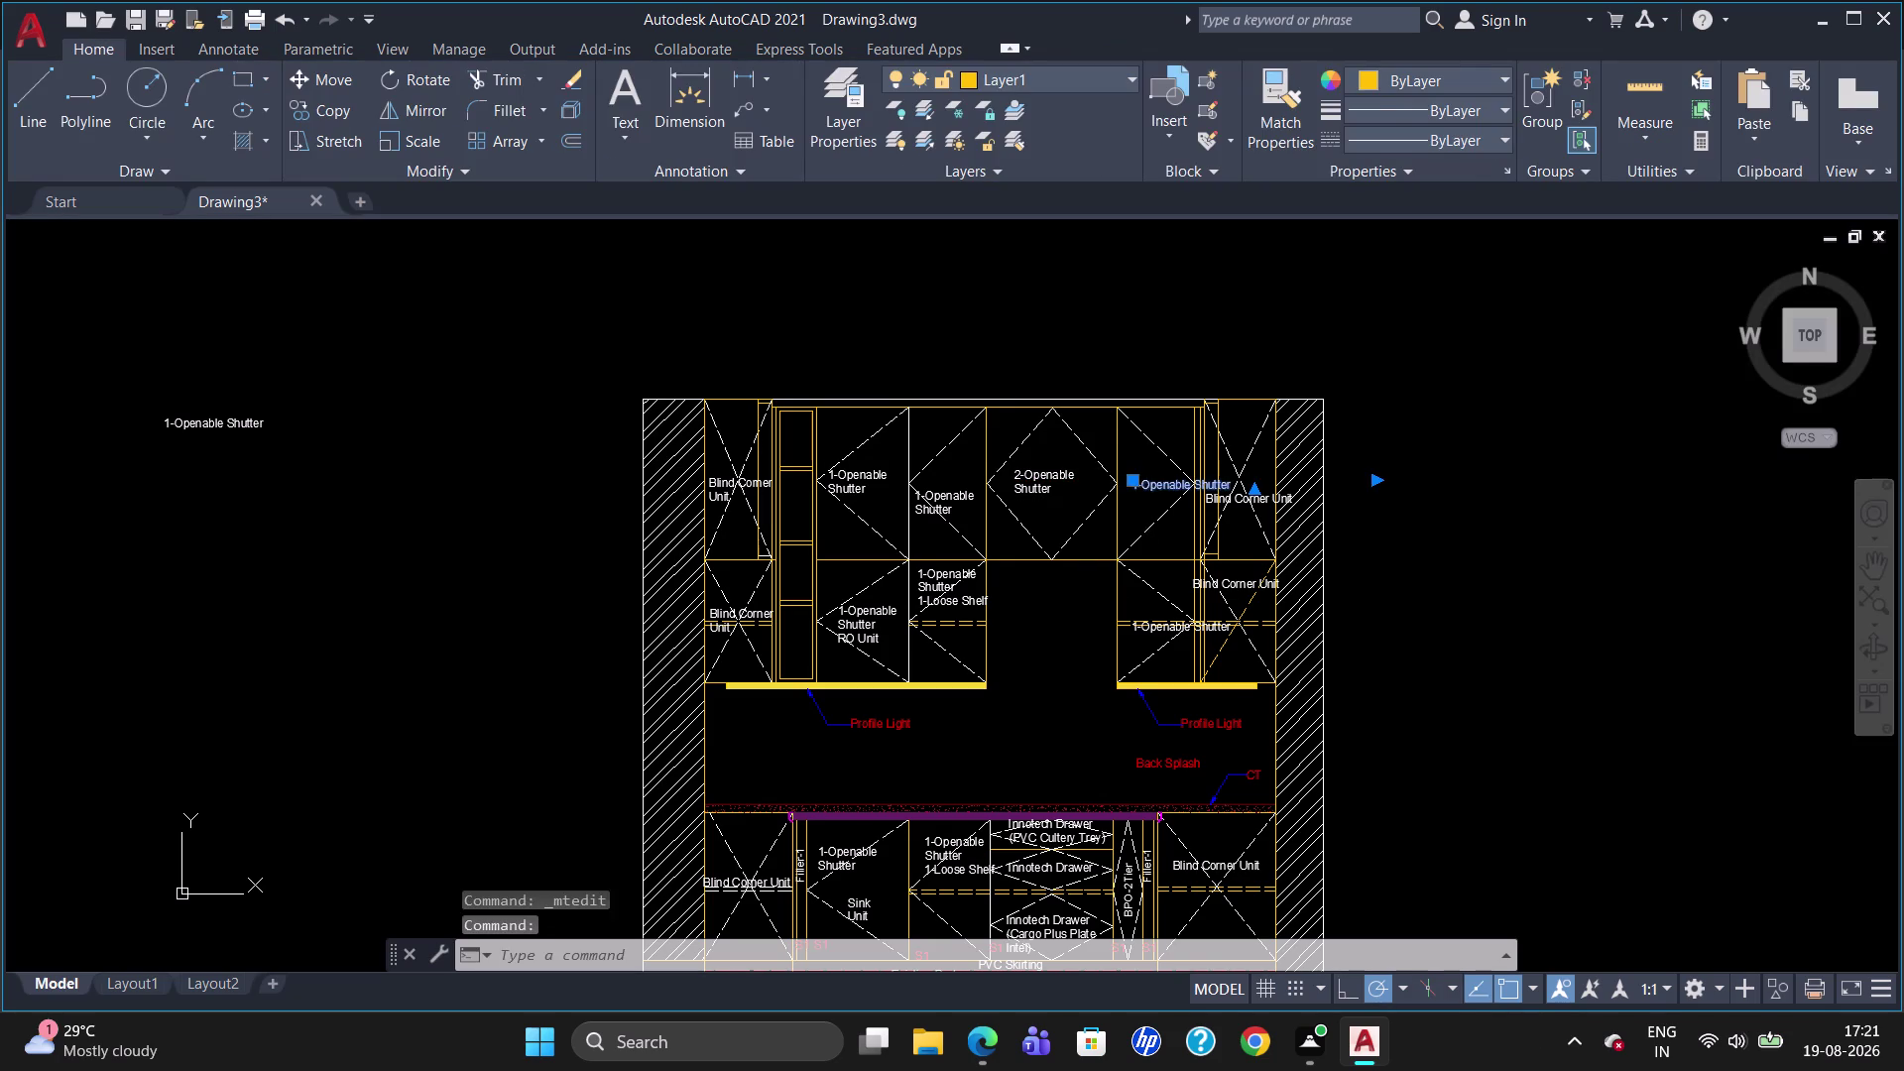
drag(1379, 455, 1271, 468)
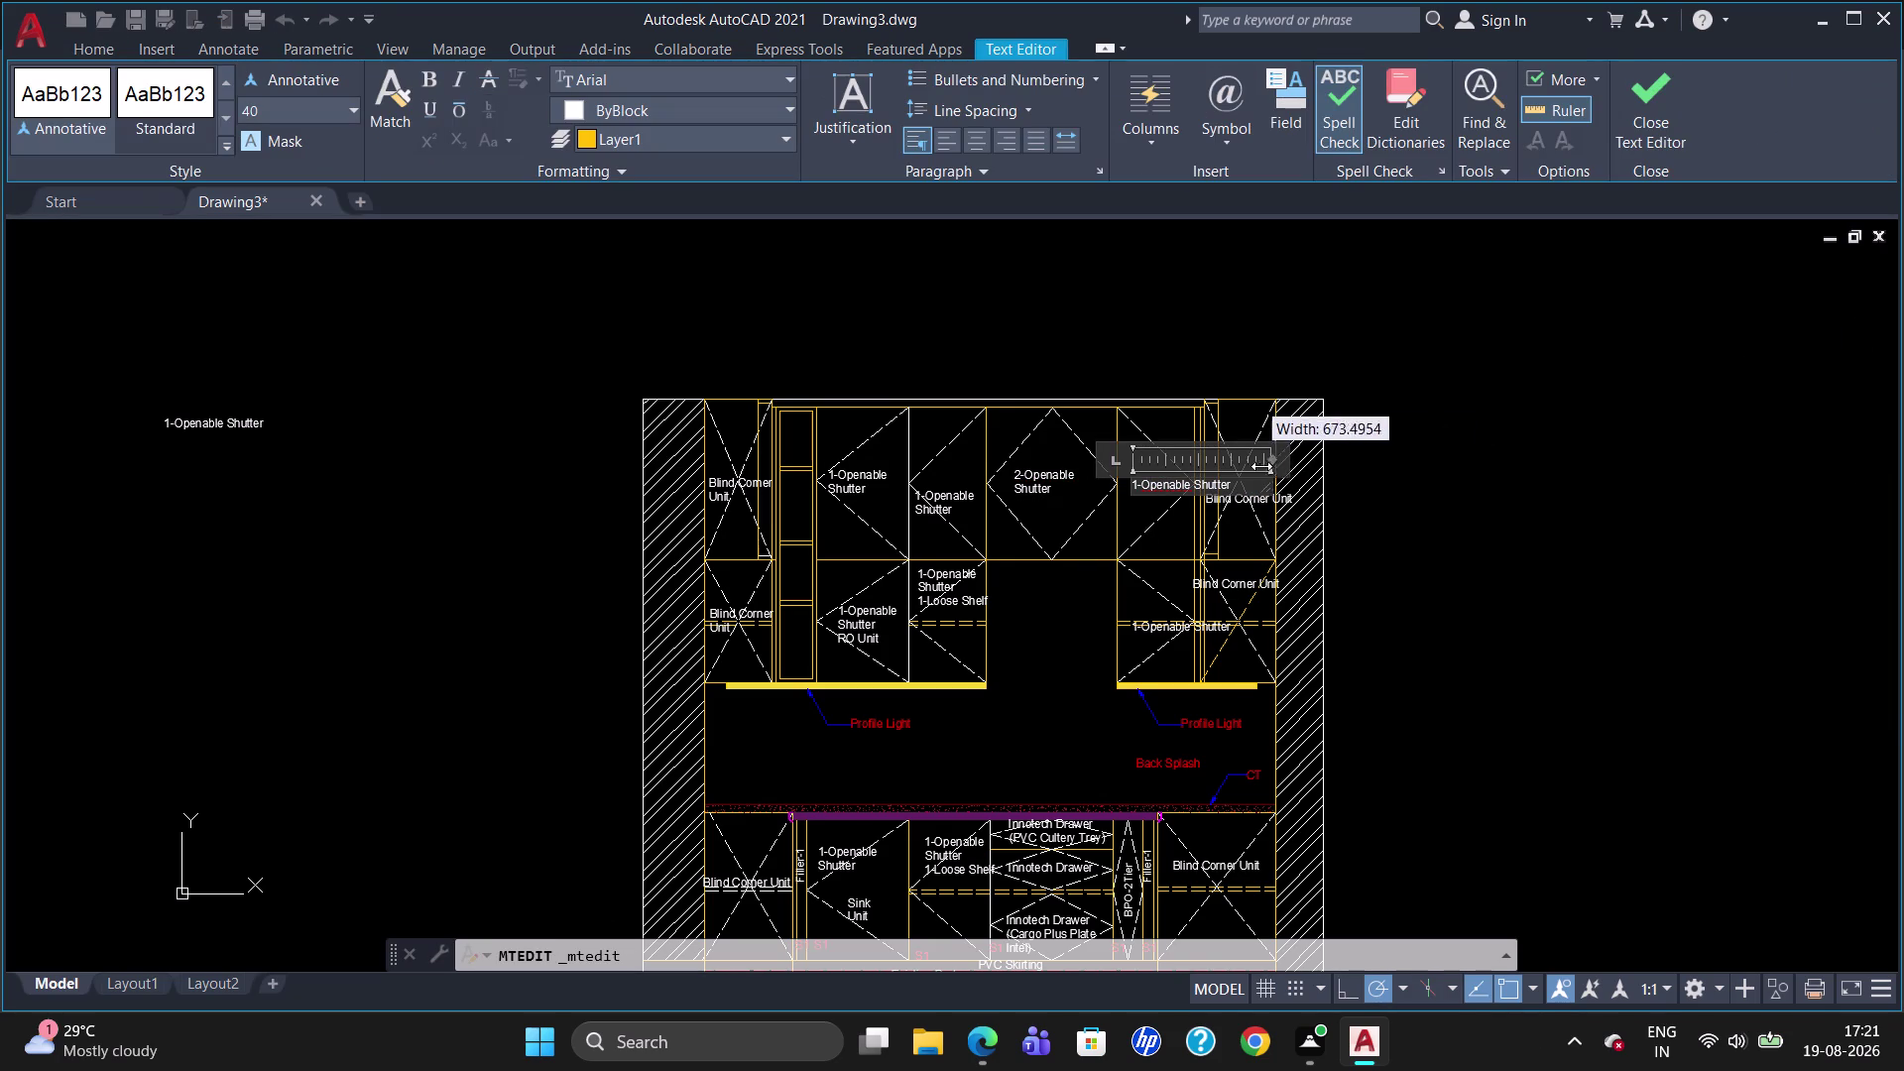
drag(1271, 467, 1239, 466)
click(1194, 482)
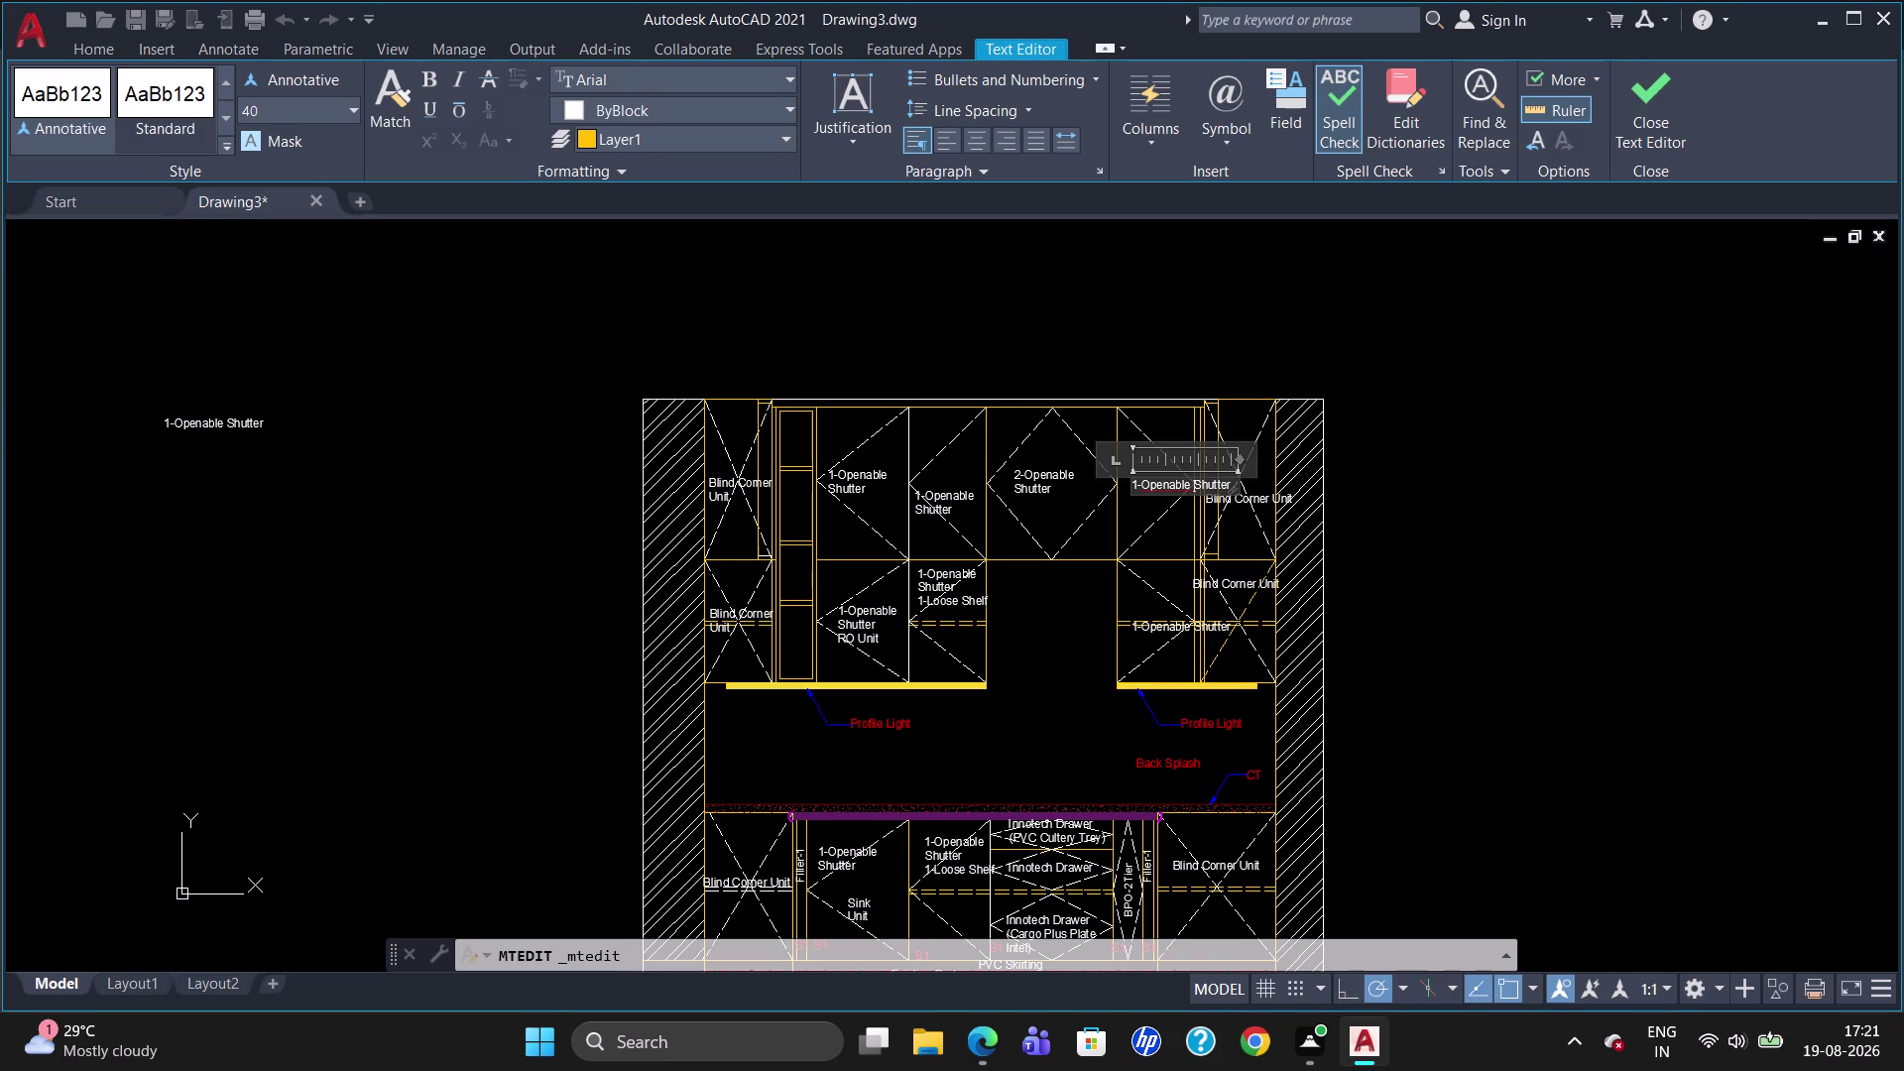
key(BackSpace)
key(Return)
click(1170, 649)
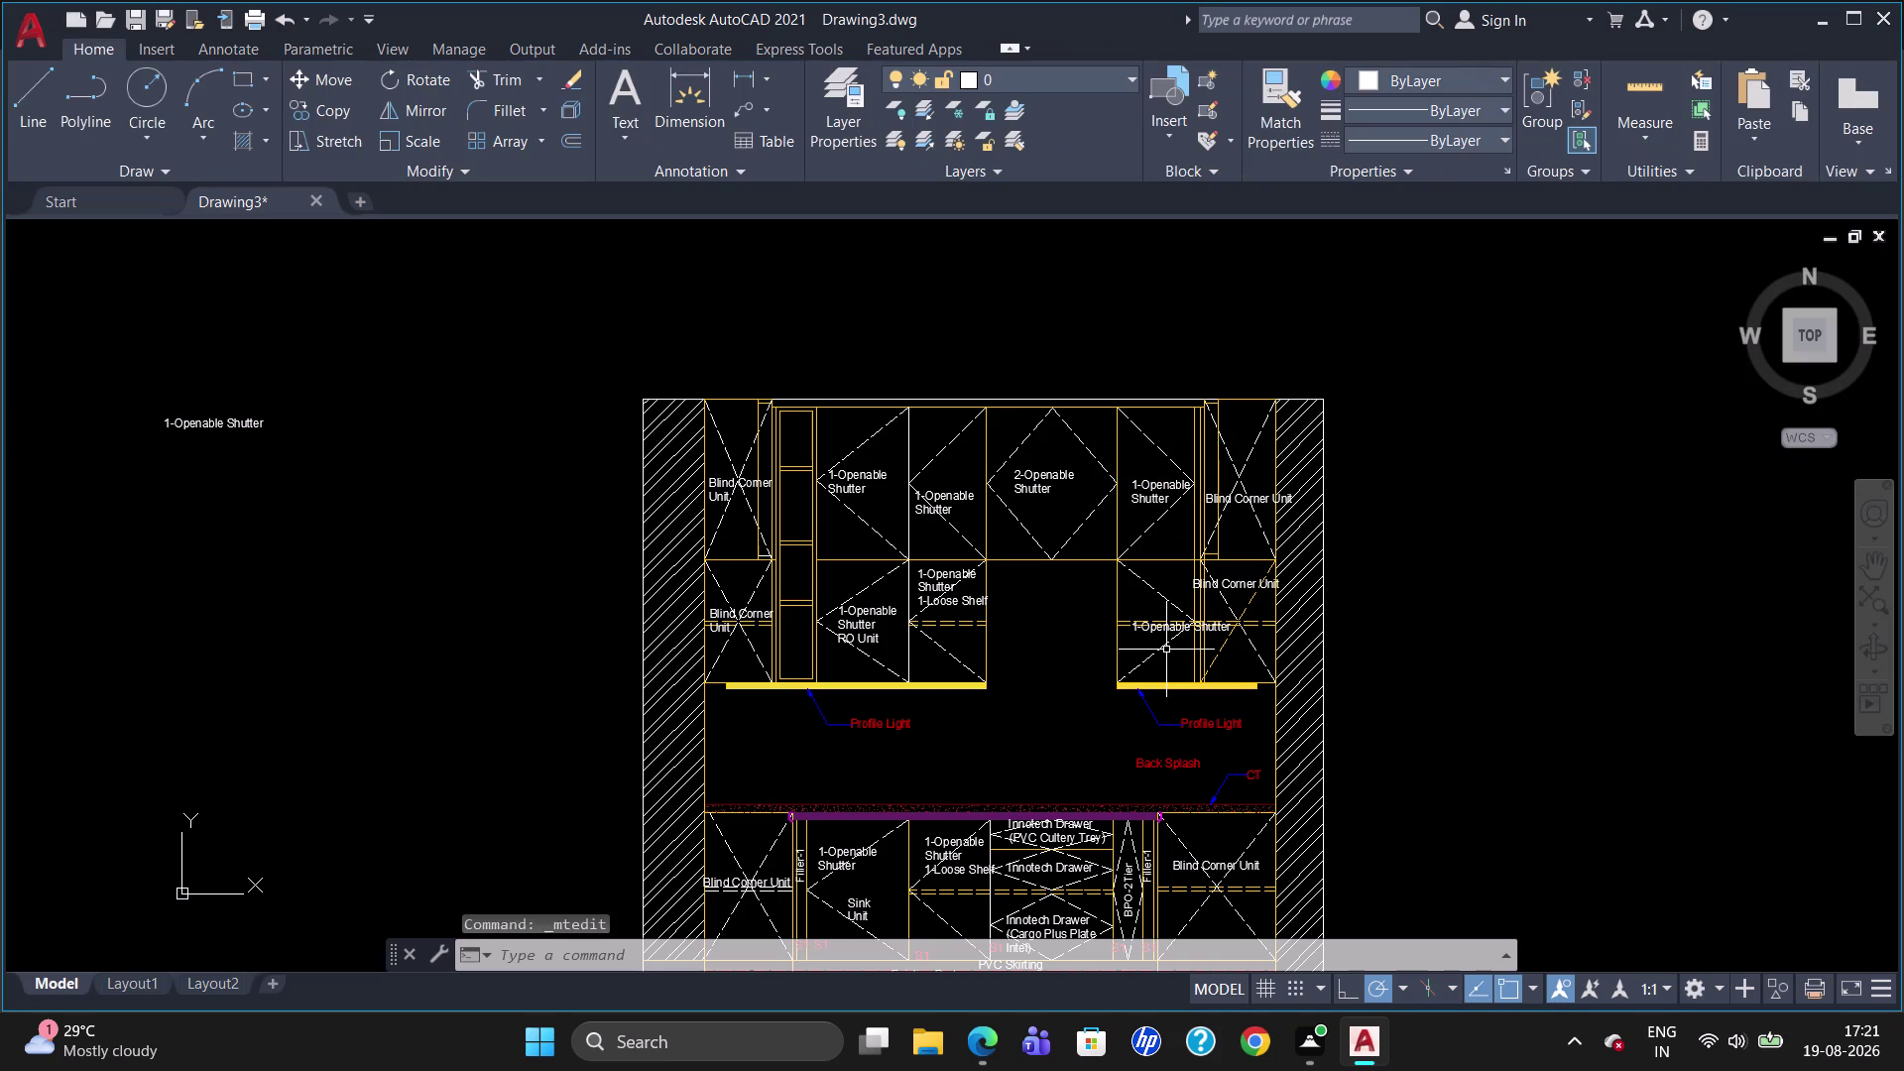
Try editing the lower-right Shutter label, then discard those edits.
double_click(1172, 624)
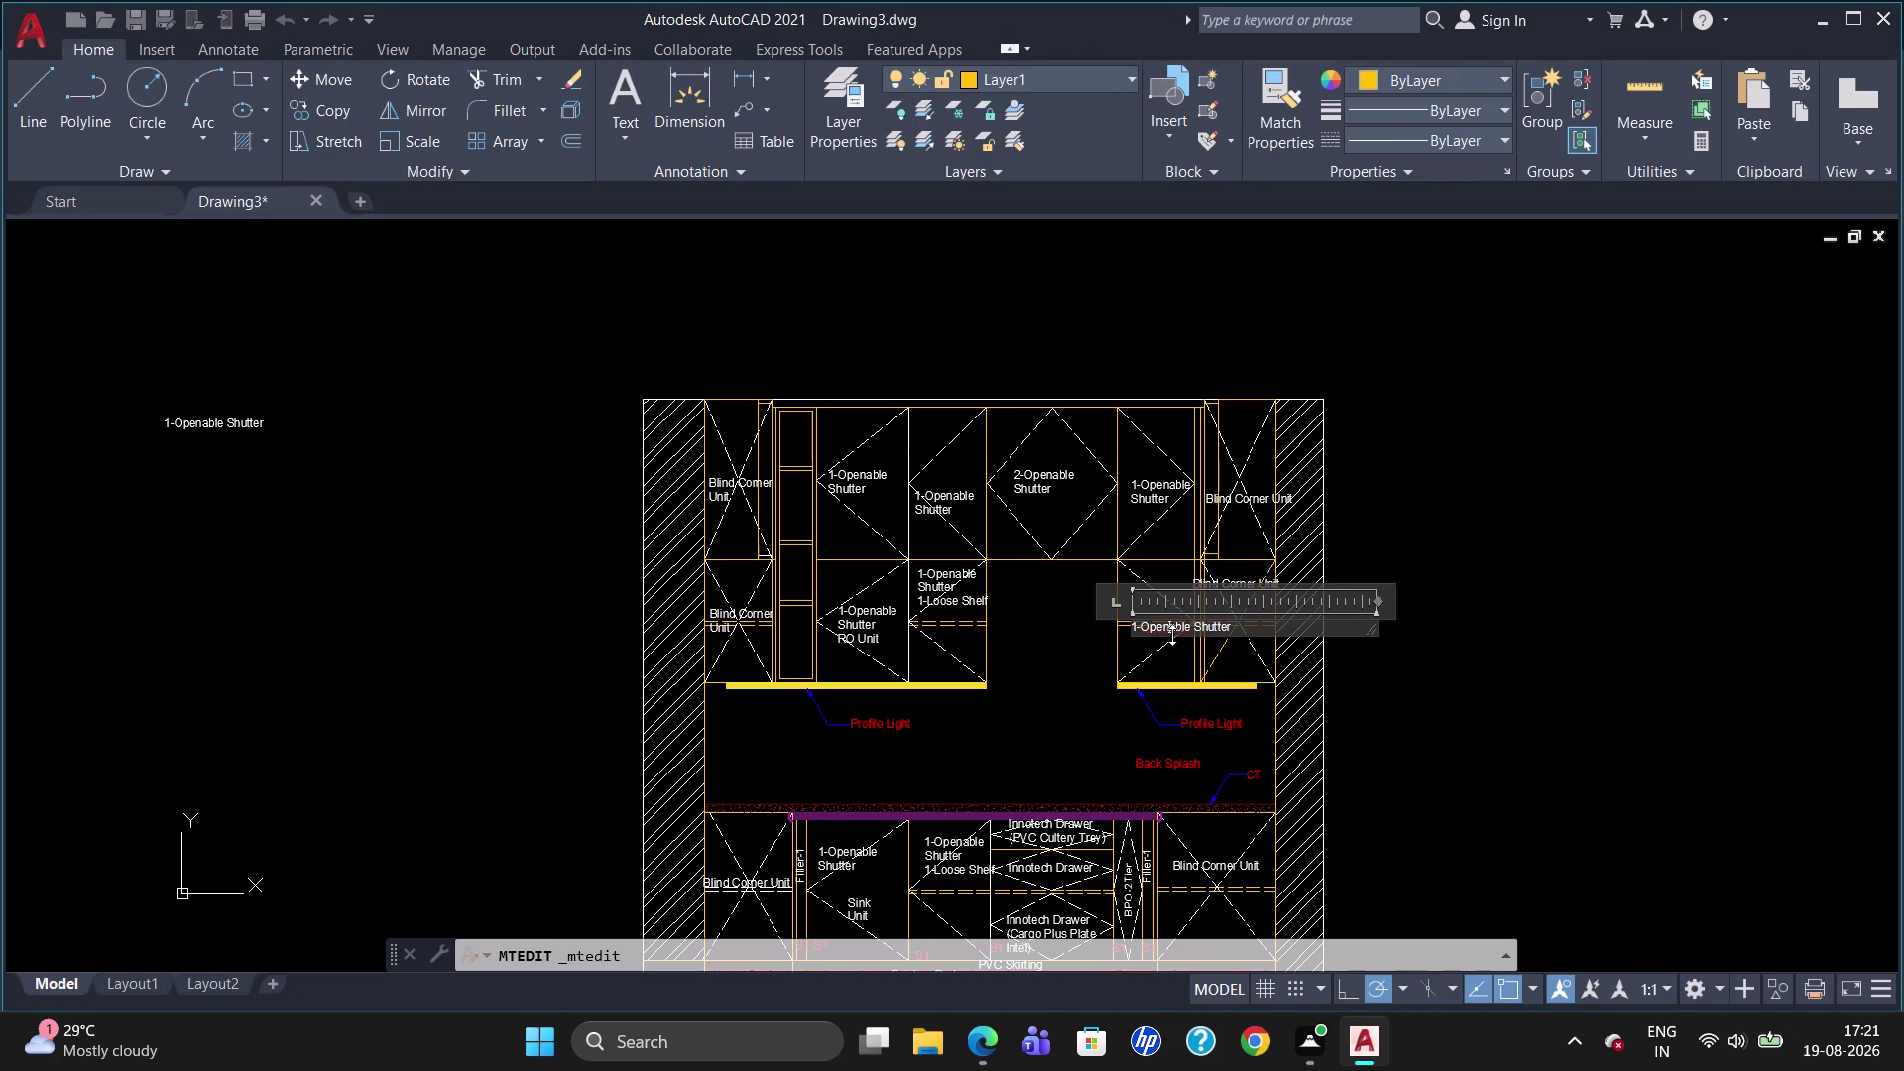
click(1201, 636)
click(1197, 626)
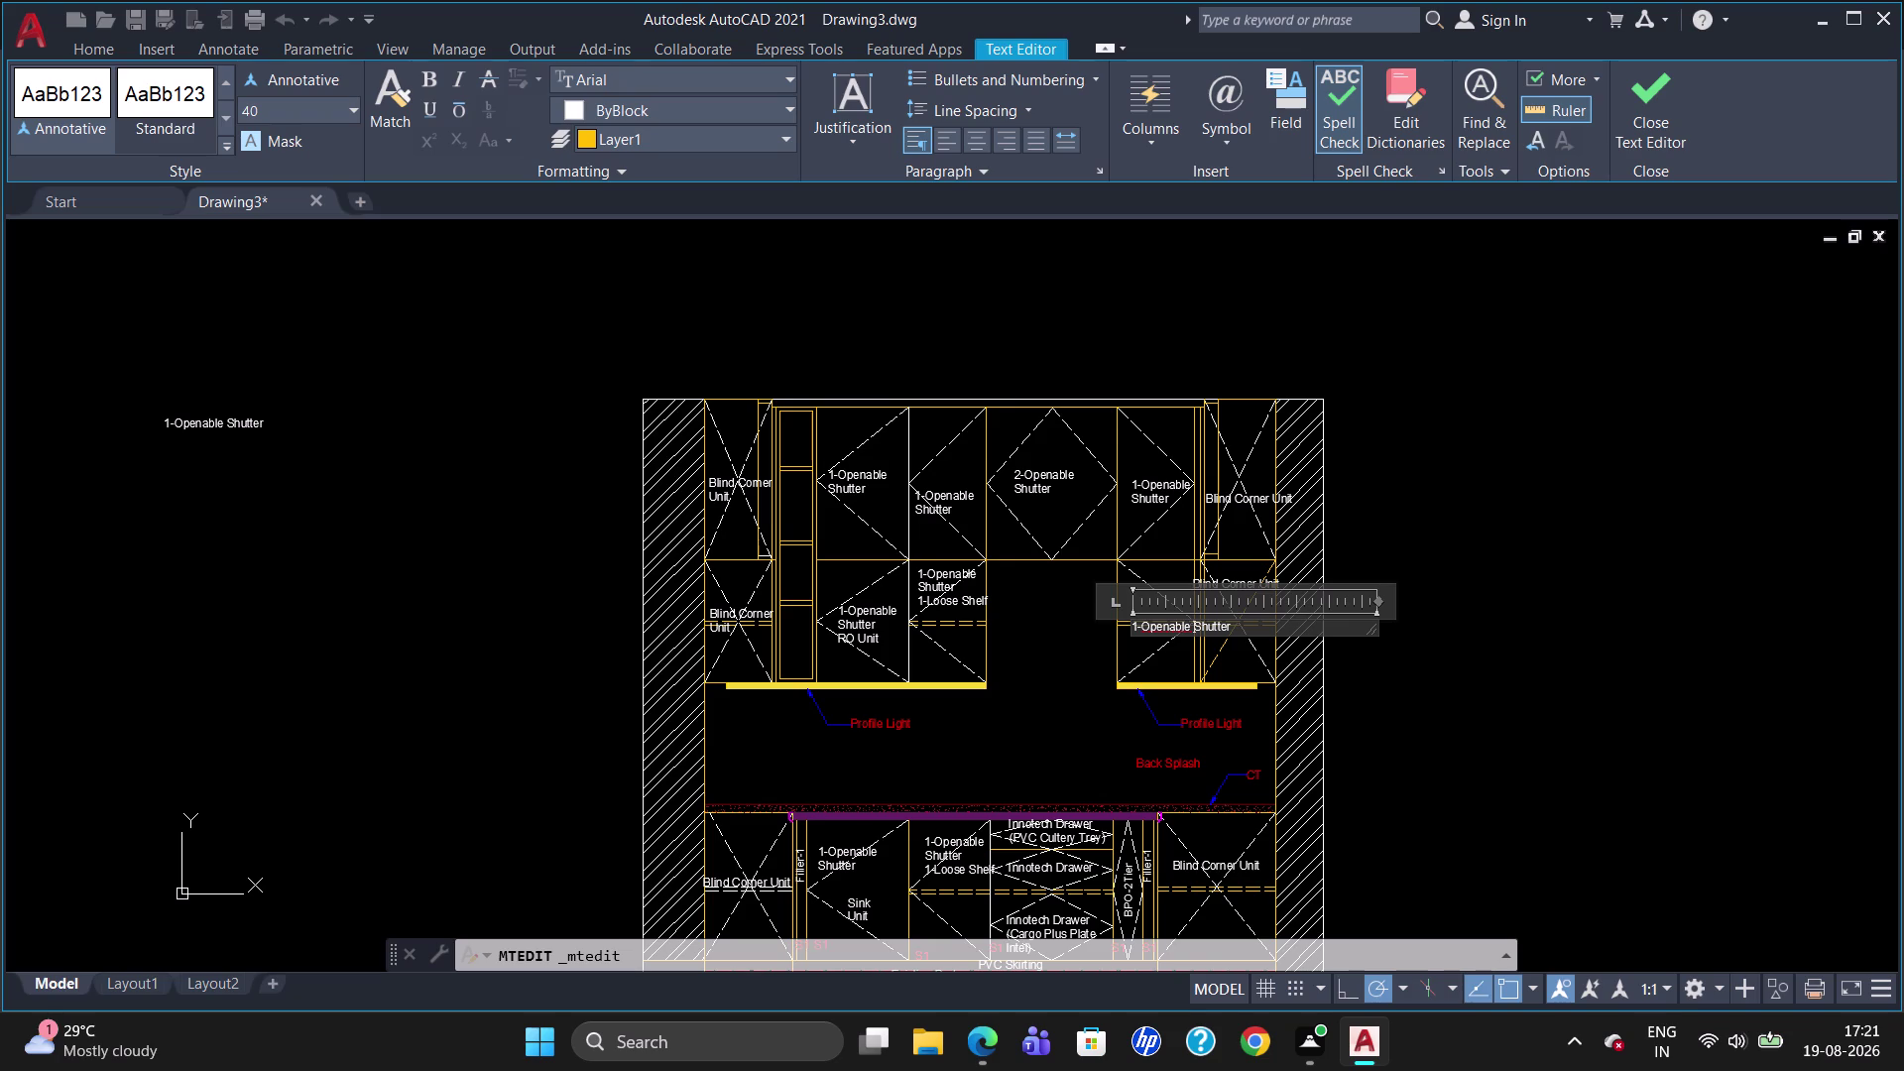
key(BackSpace)
key(Return)
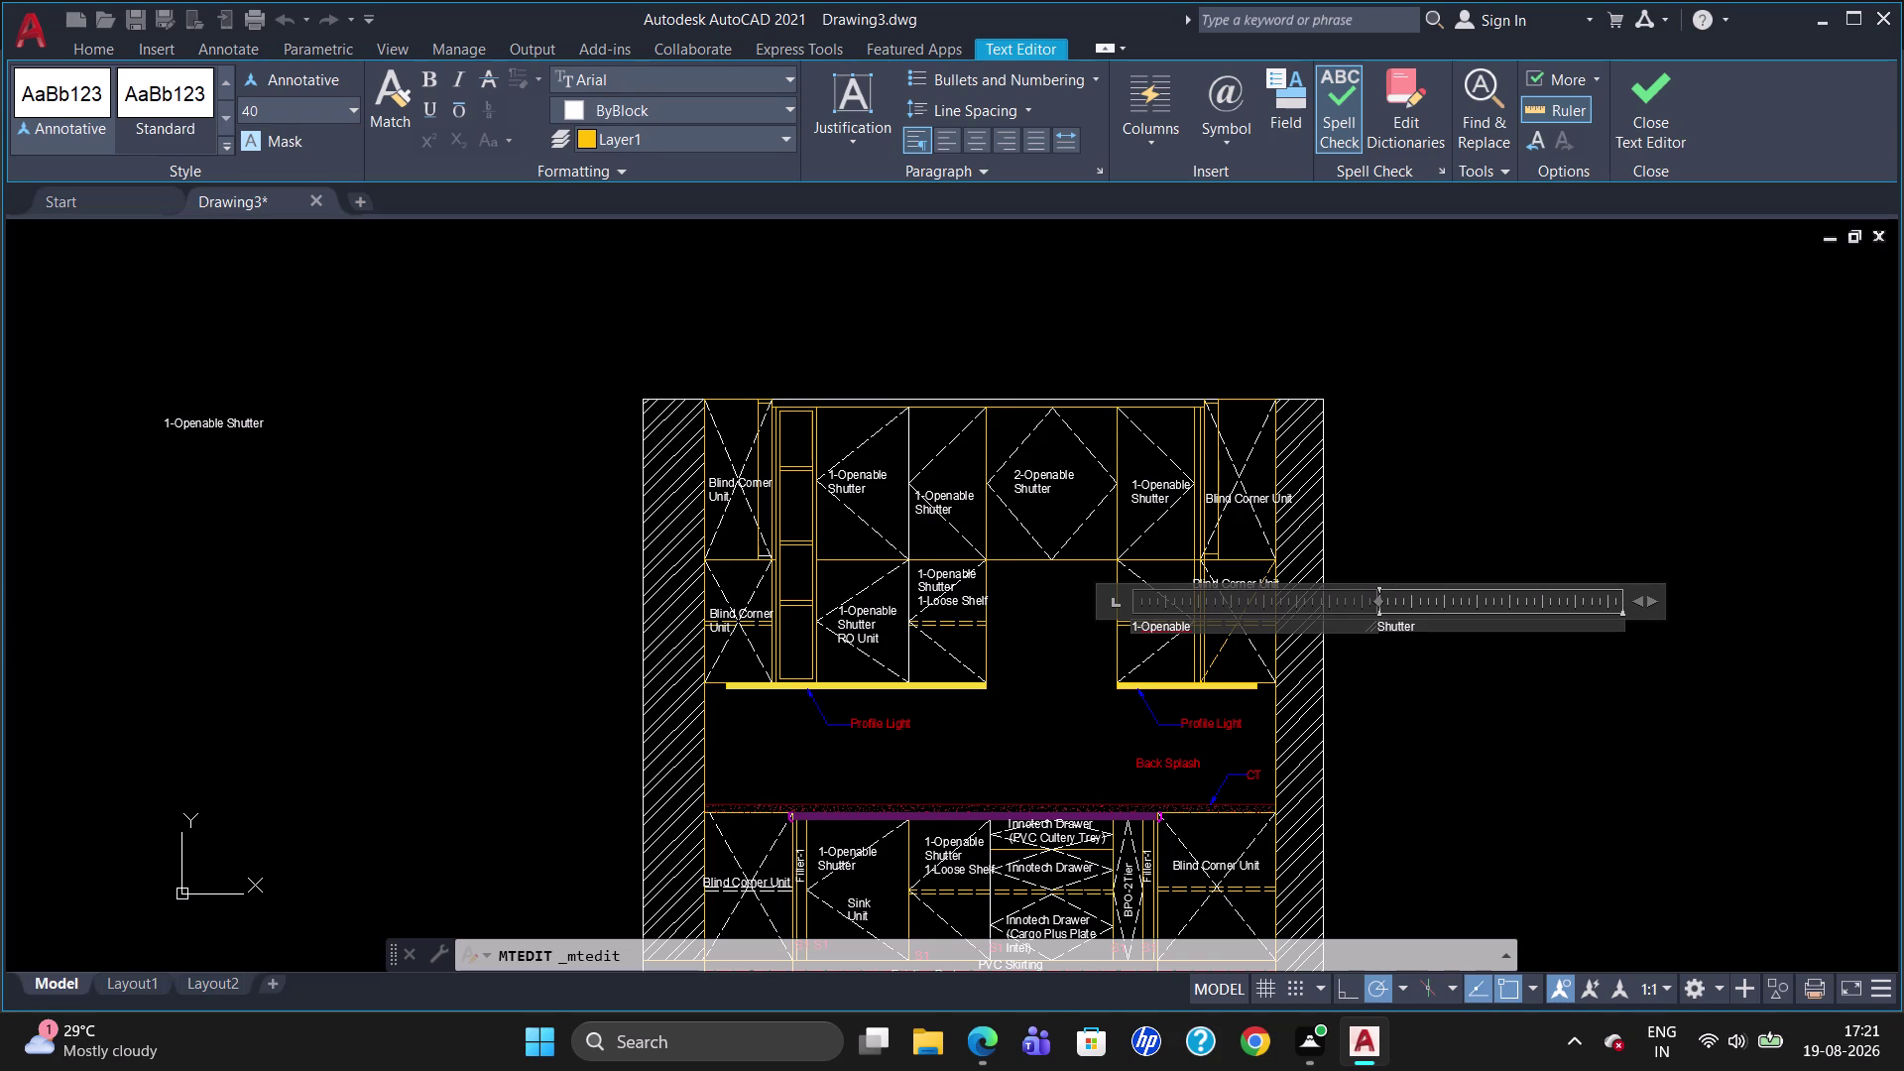
key(Escape)
click(1084, 514)
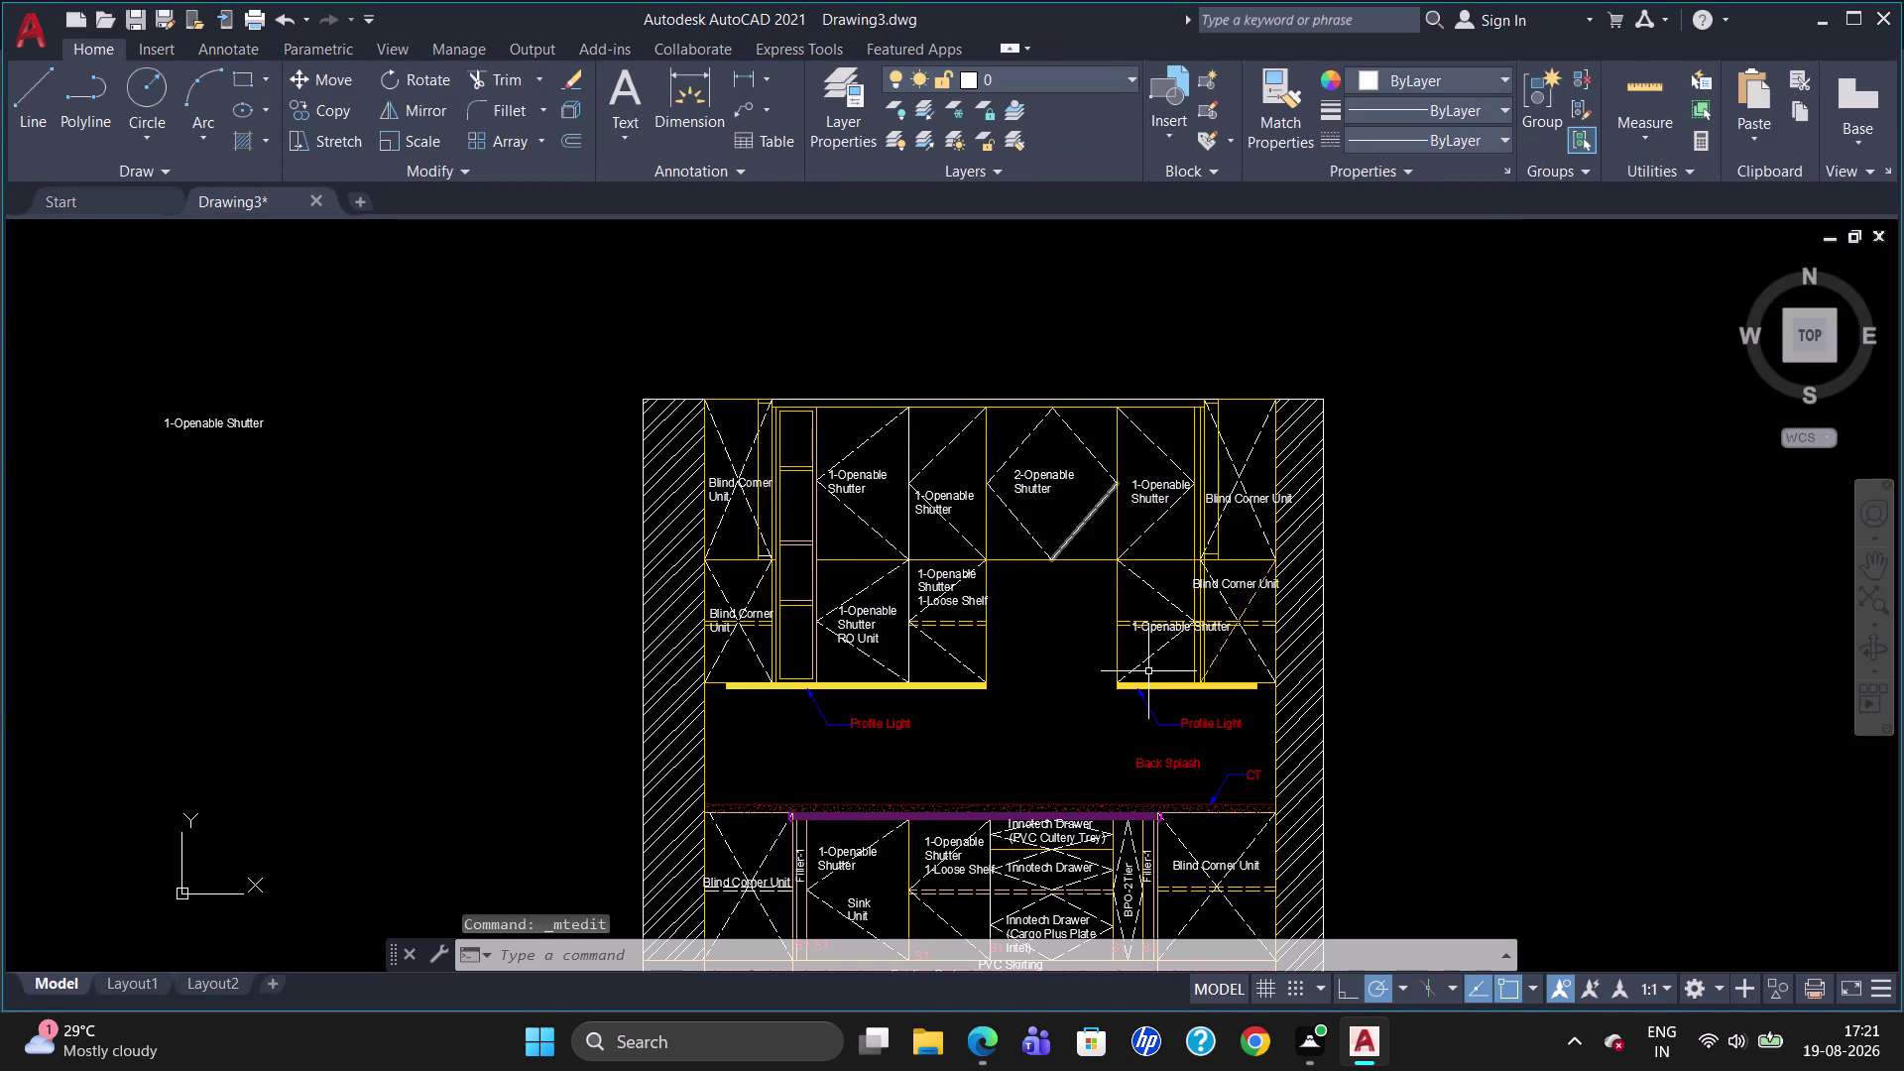
Make the lower-right label read '1-Openable / Shutter / 1-Loose Shelf' on three lines.
scroll(up, 3)
key(Escape)
double_click(1163, 570)
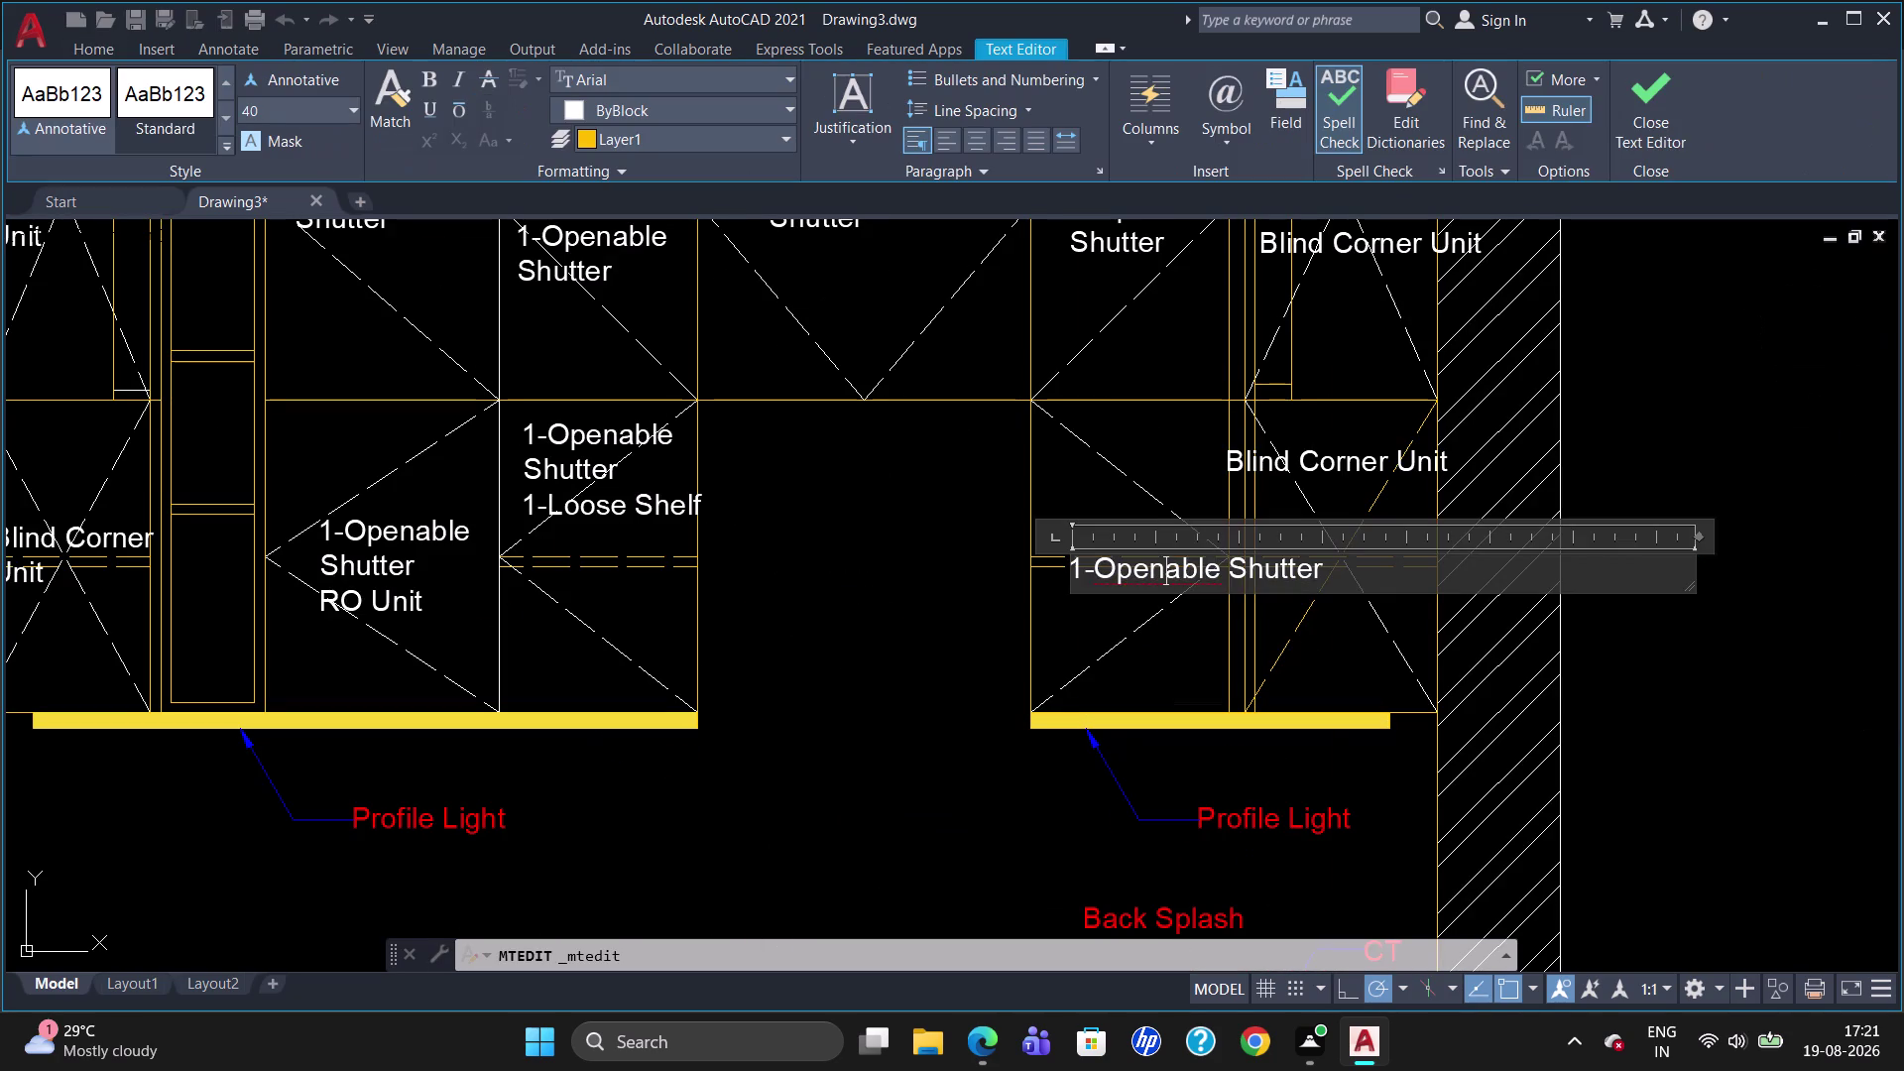
click(1233, 565)
key(Return)
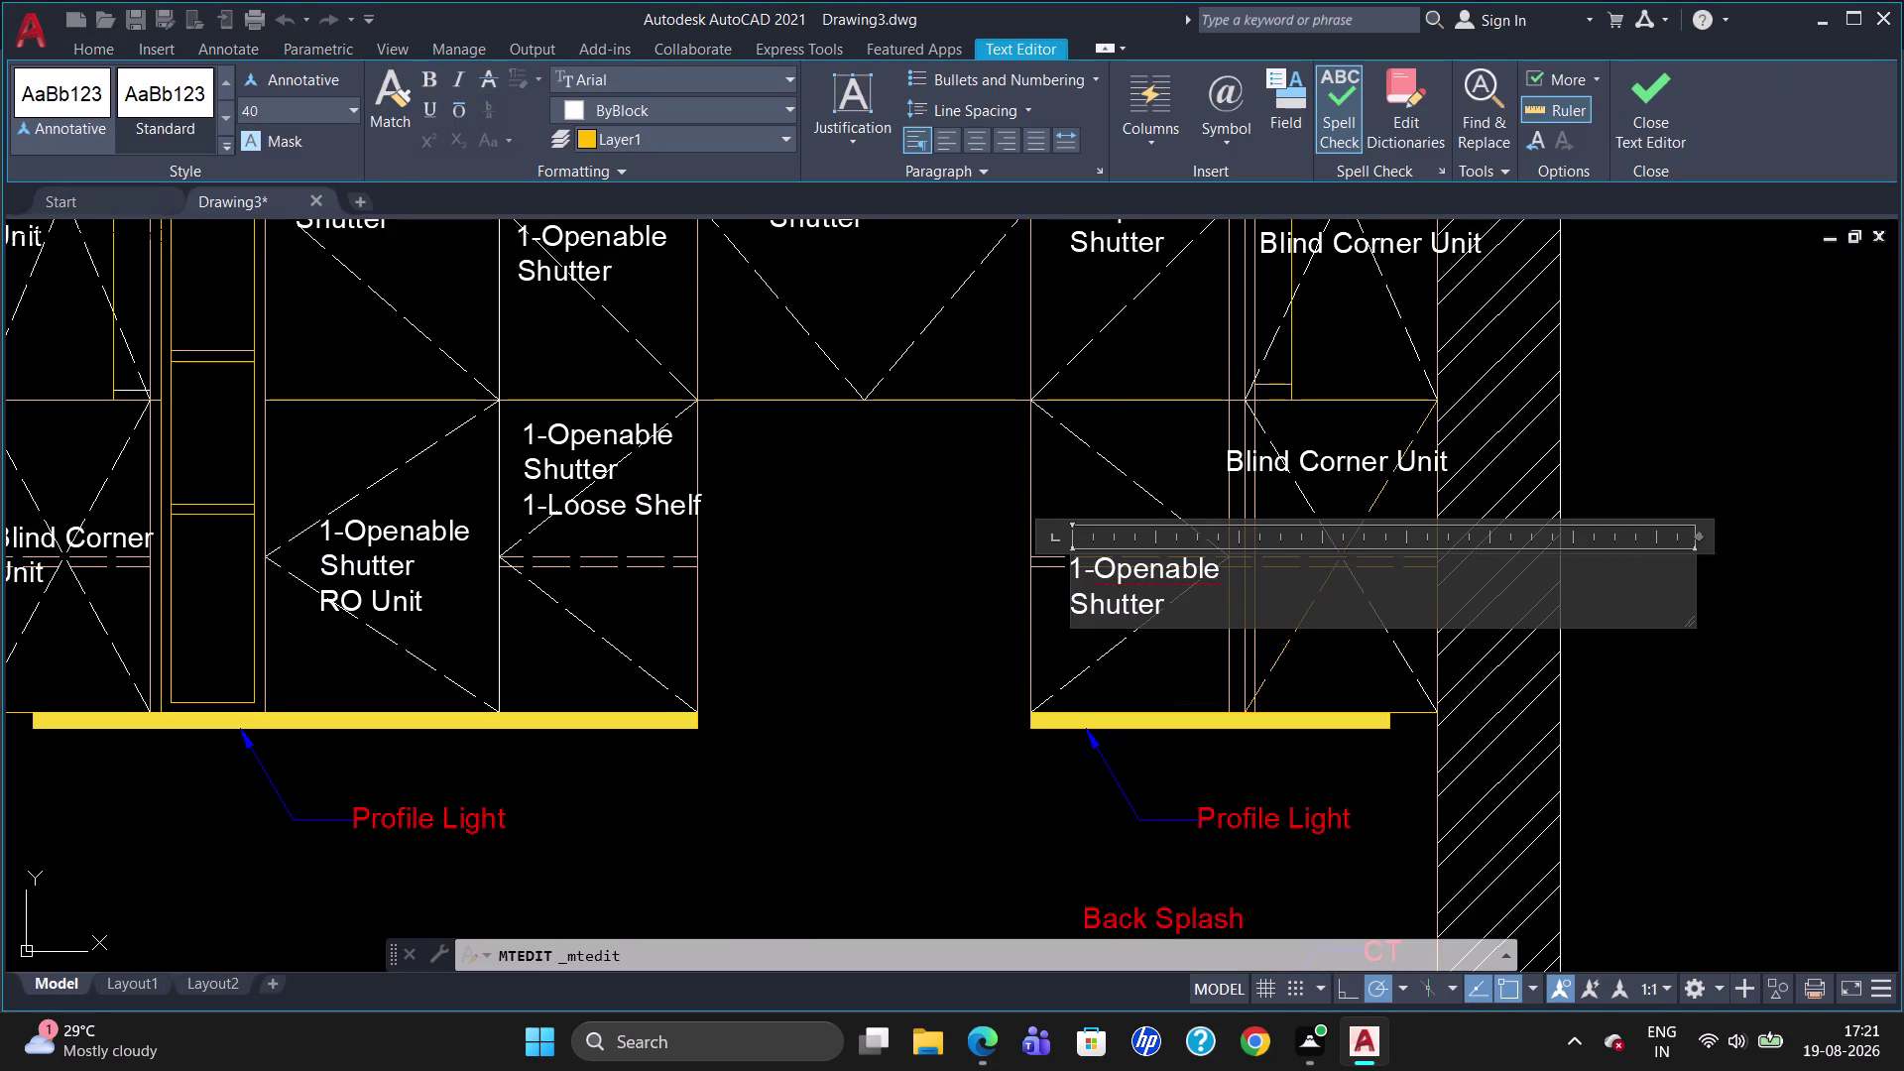
click(1189, 620)
key(Return)
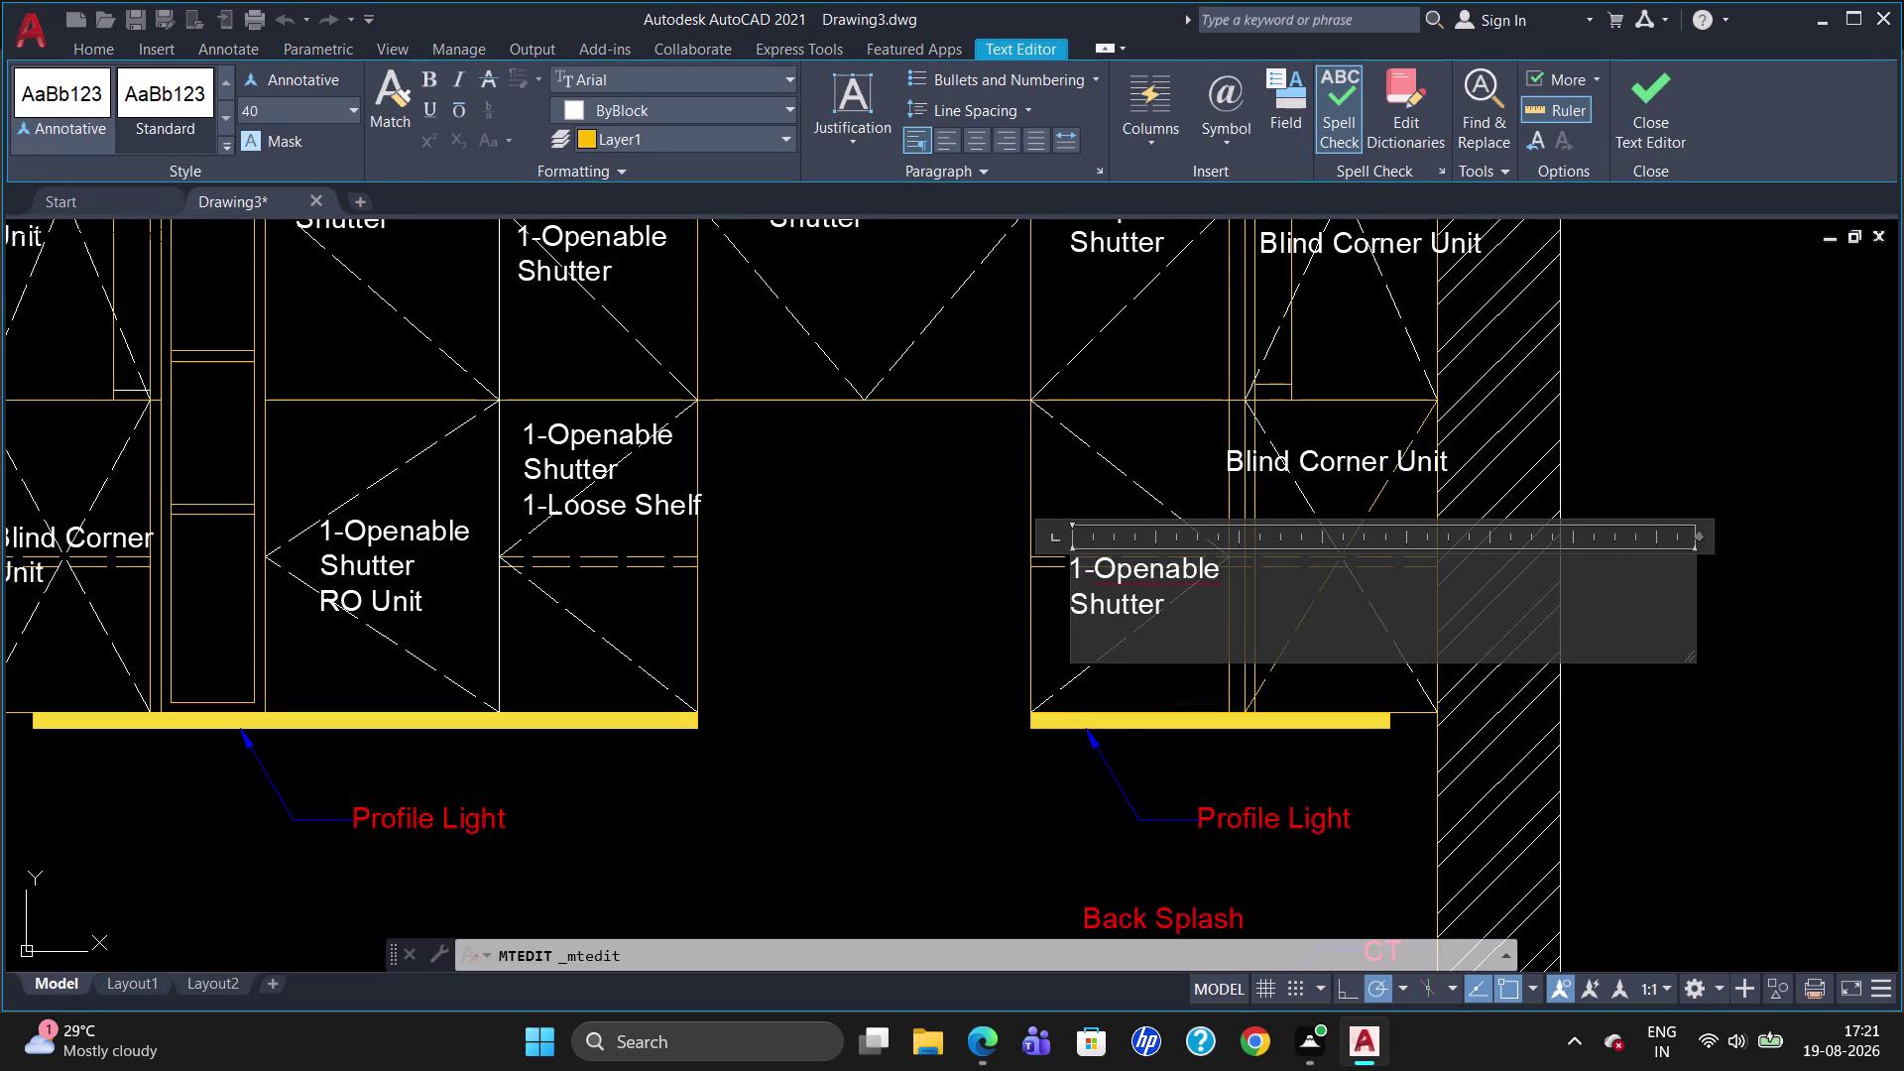
text(1-)
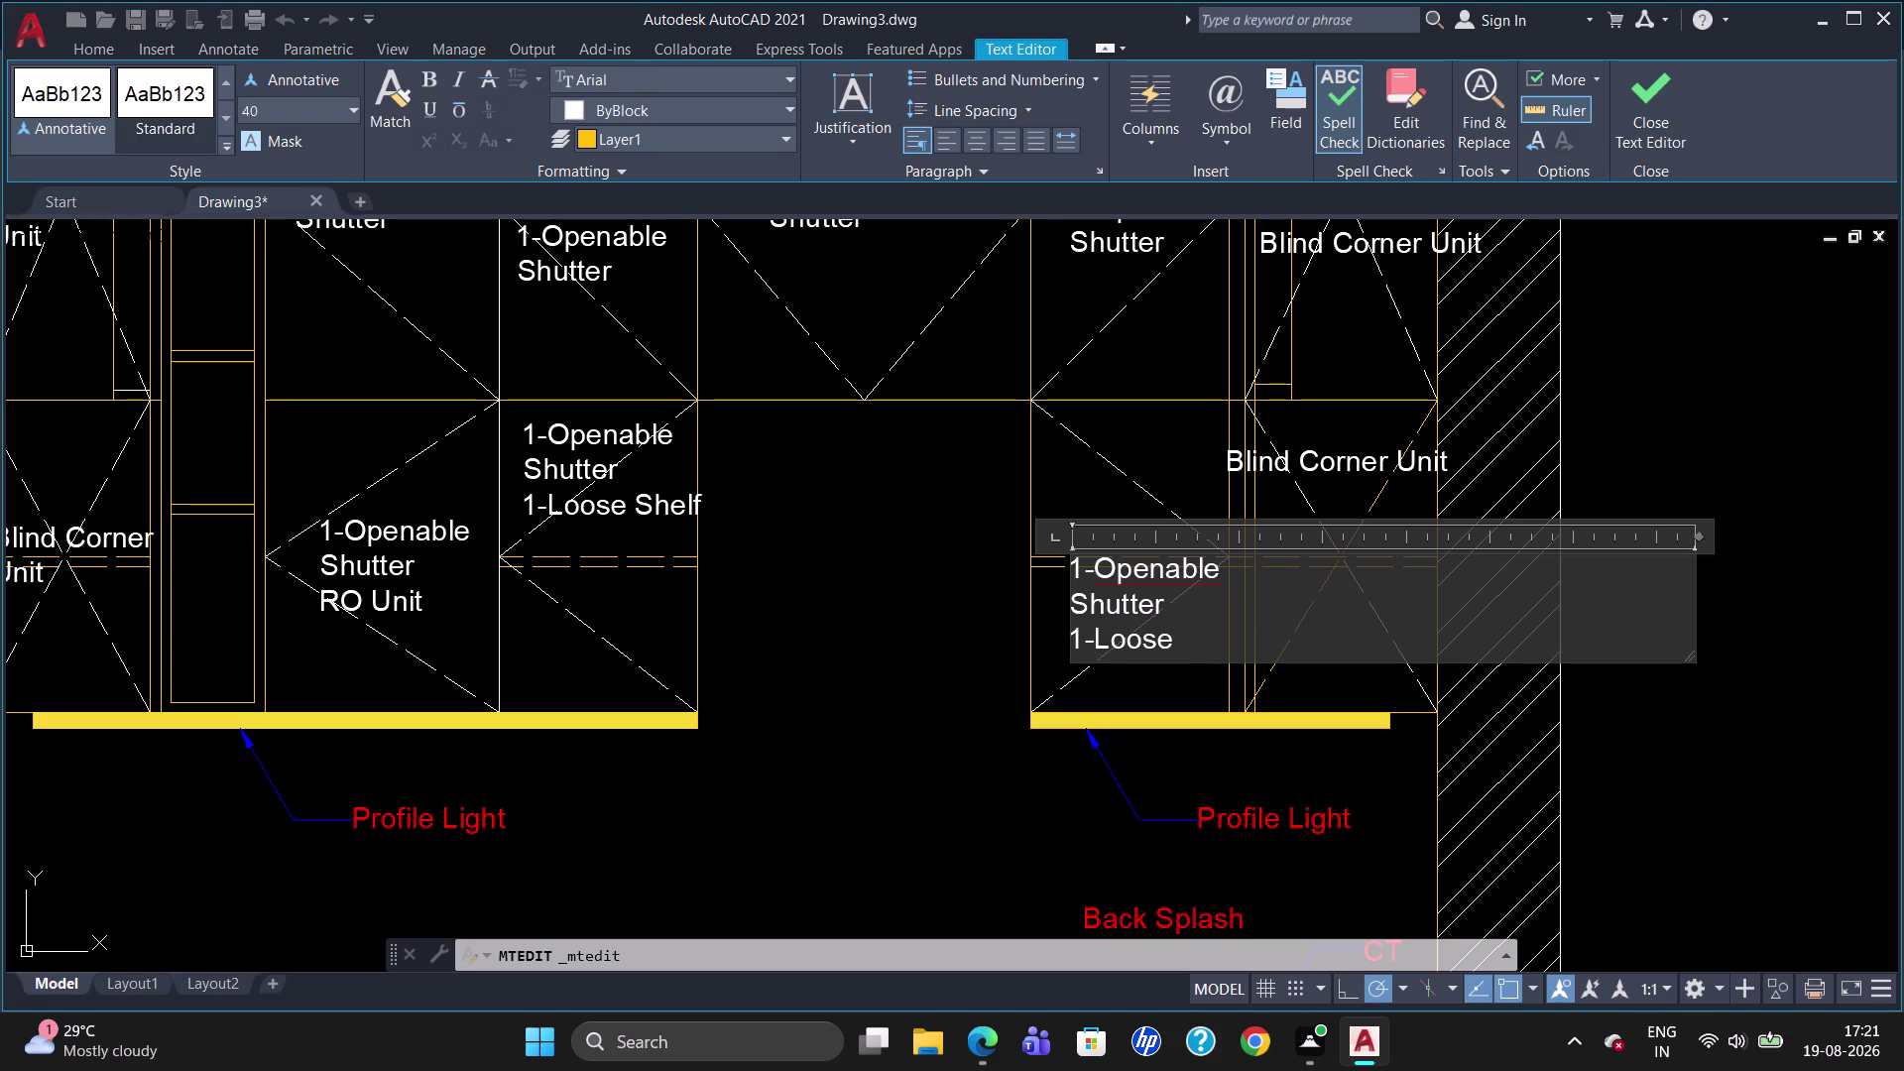
text(helf)
click(992, 690)
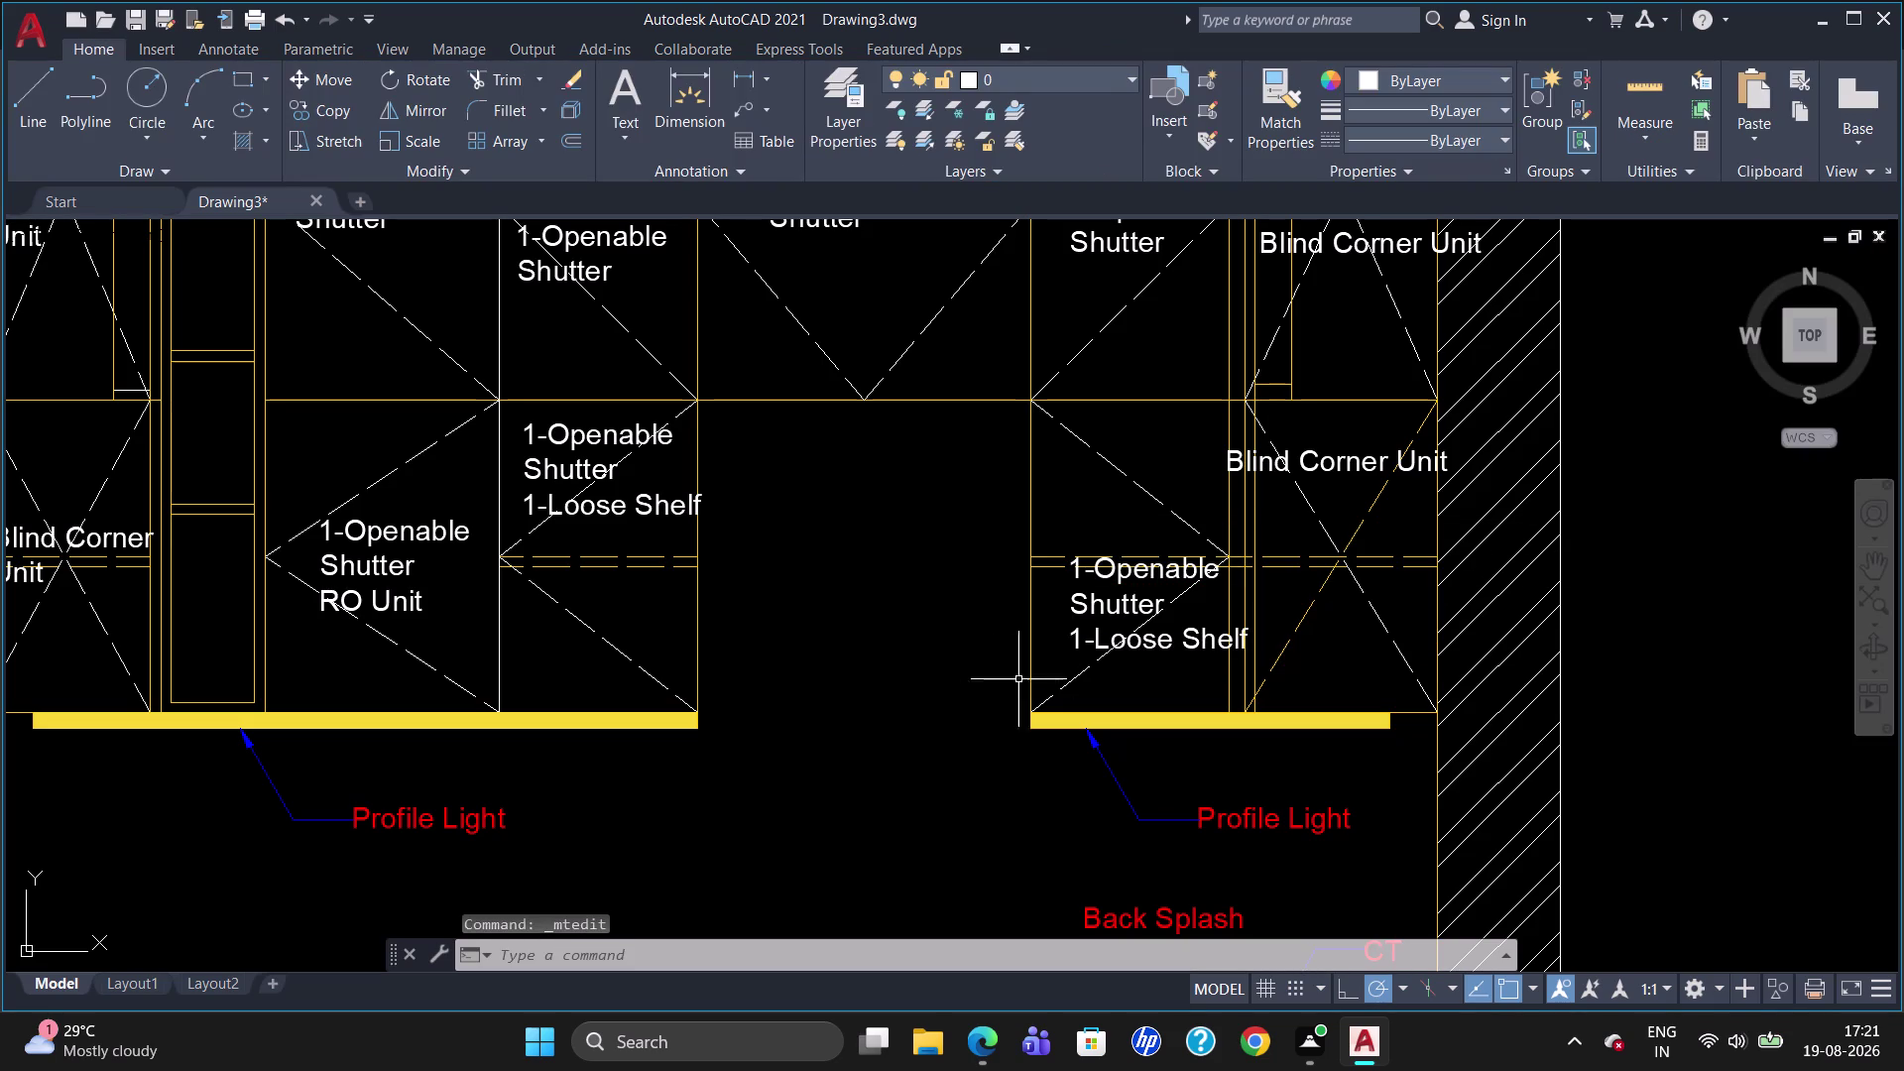
Shift the three-line label slightly to the left.
click(1094, 578)
click(1073, 555)
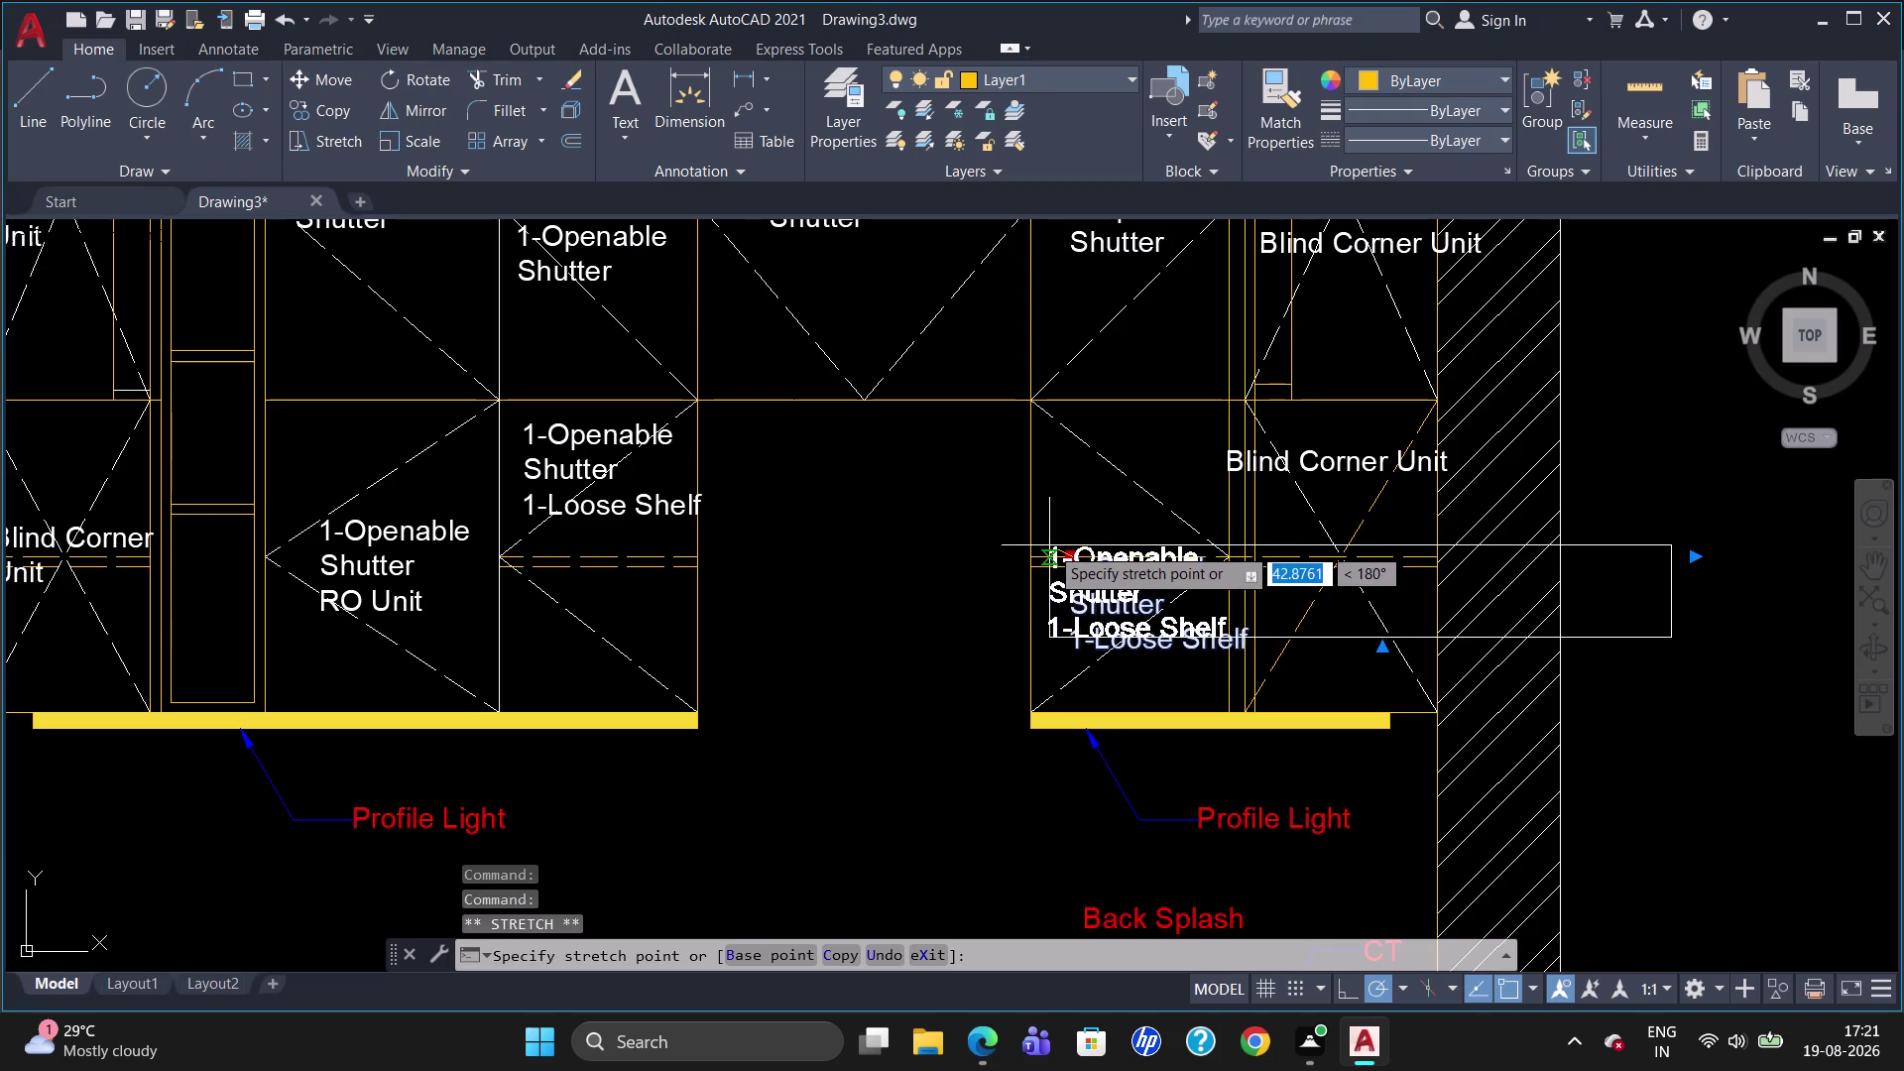
click(1050, 546)
key(Escape)
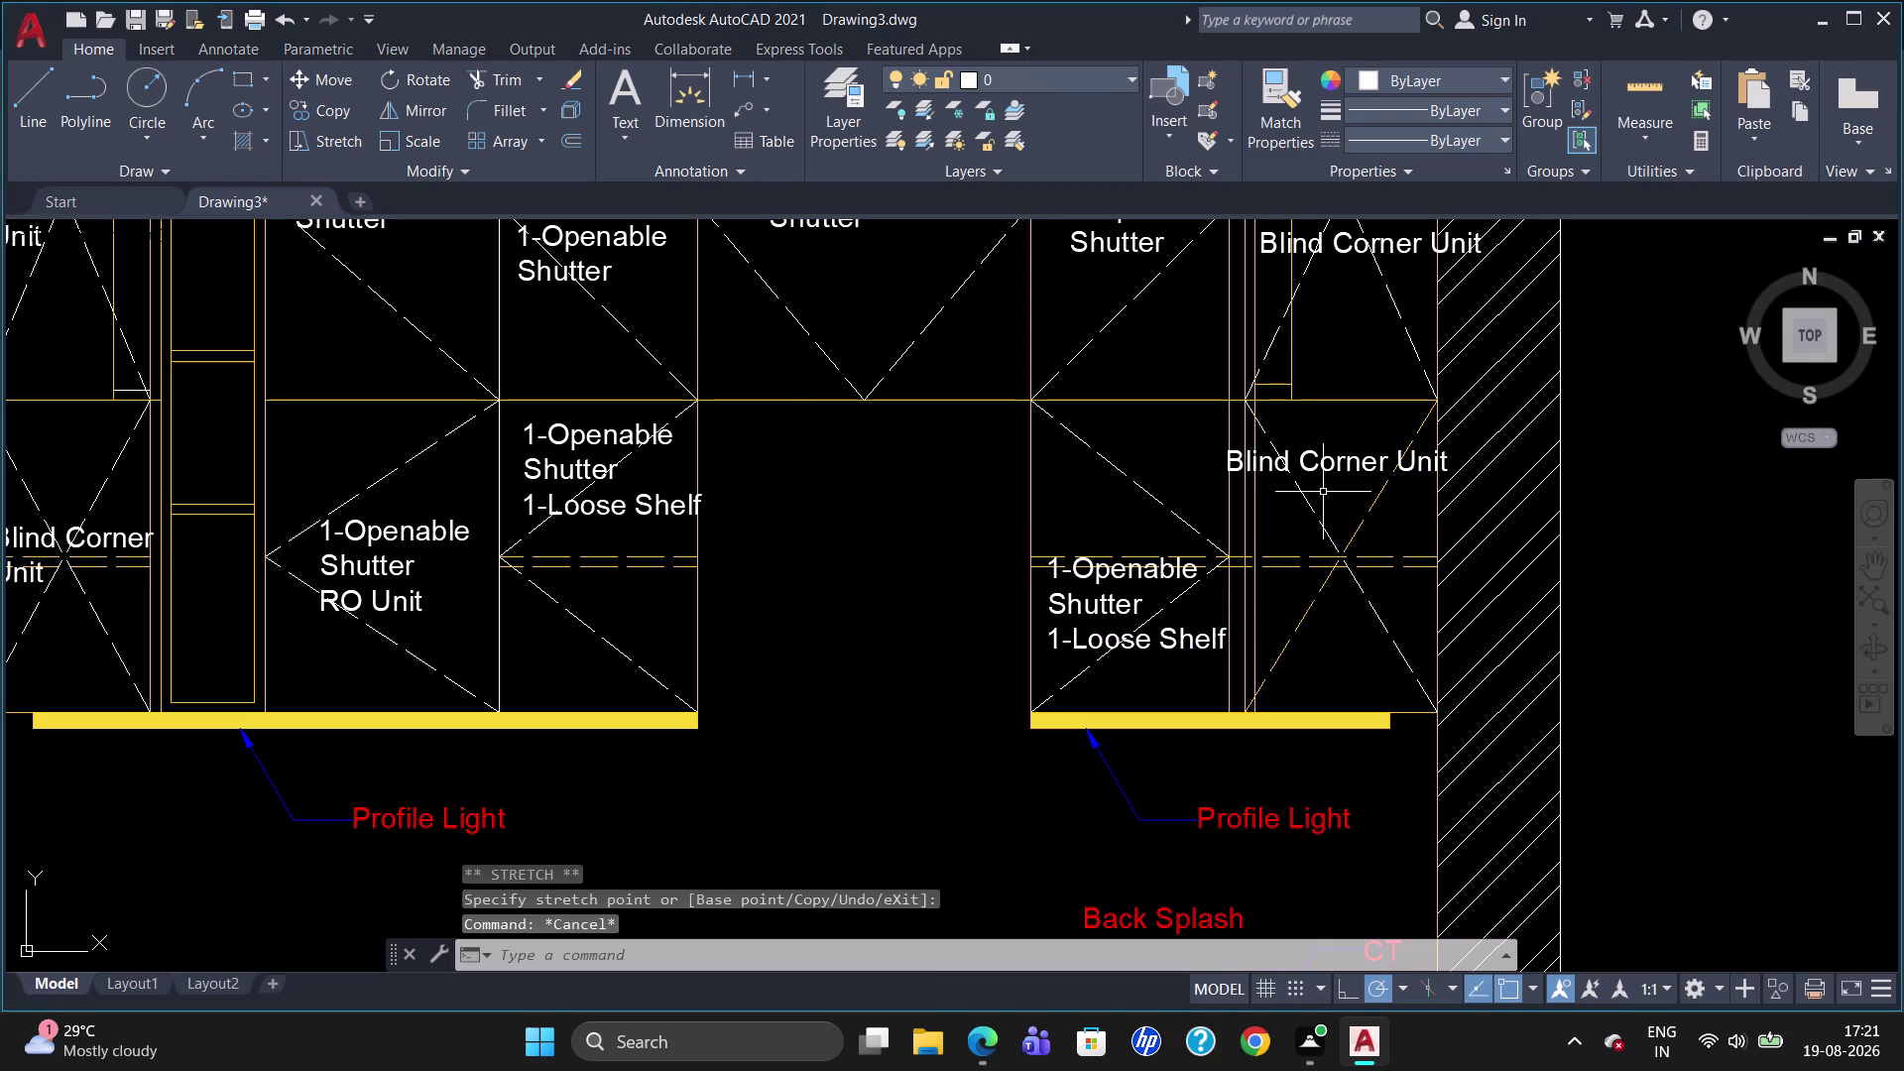
scroll(down, 3)
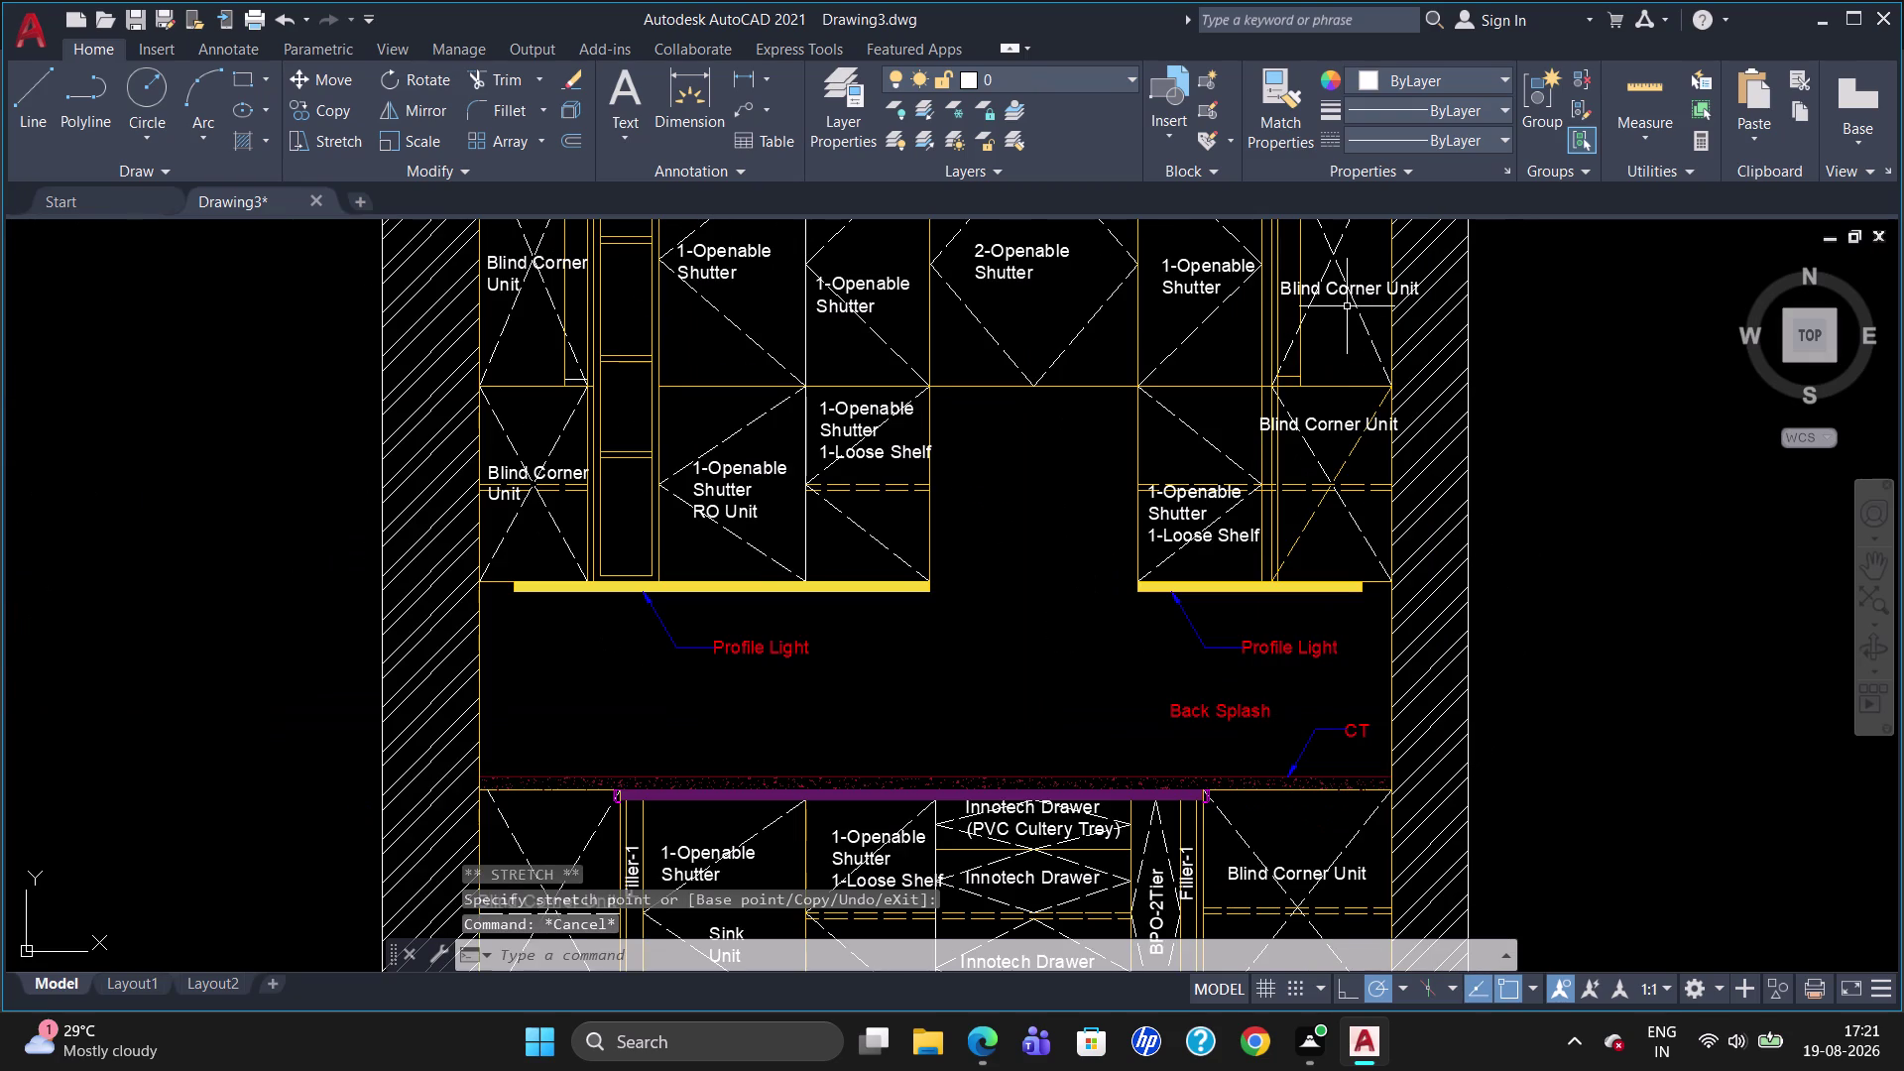
double_click(1348, 288)
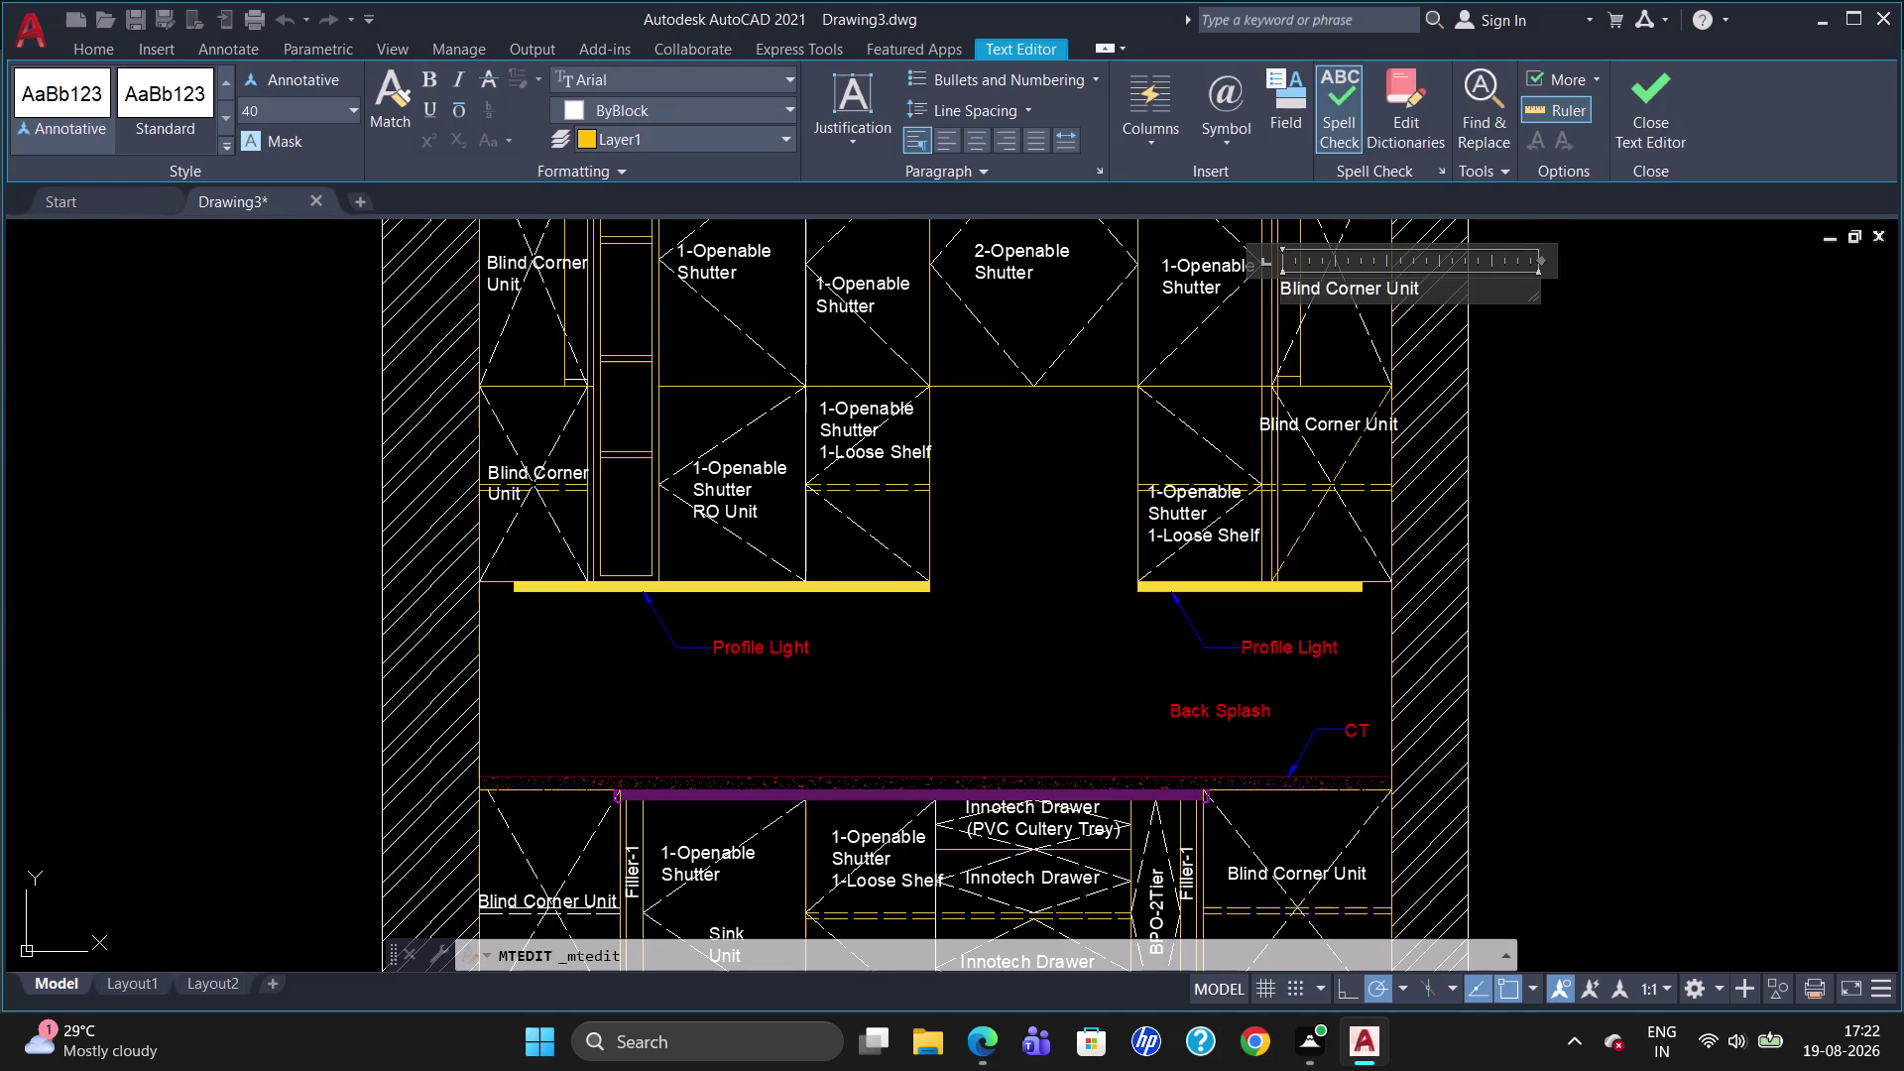
click(1389, 284)
key(BackSpace)
key(Return)
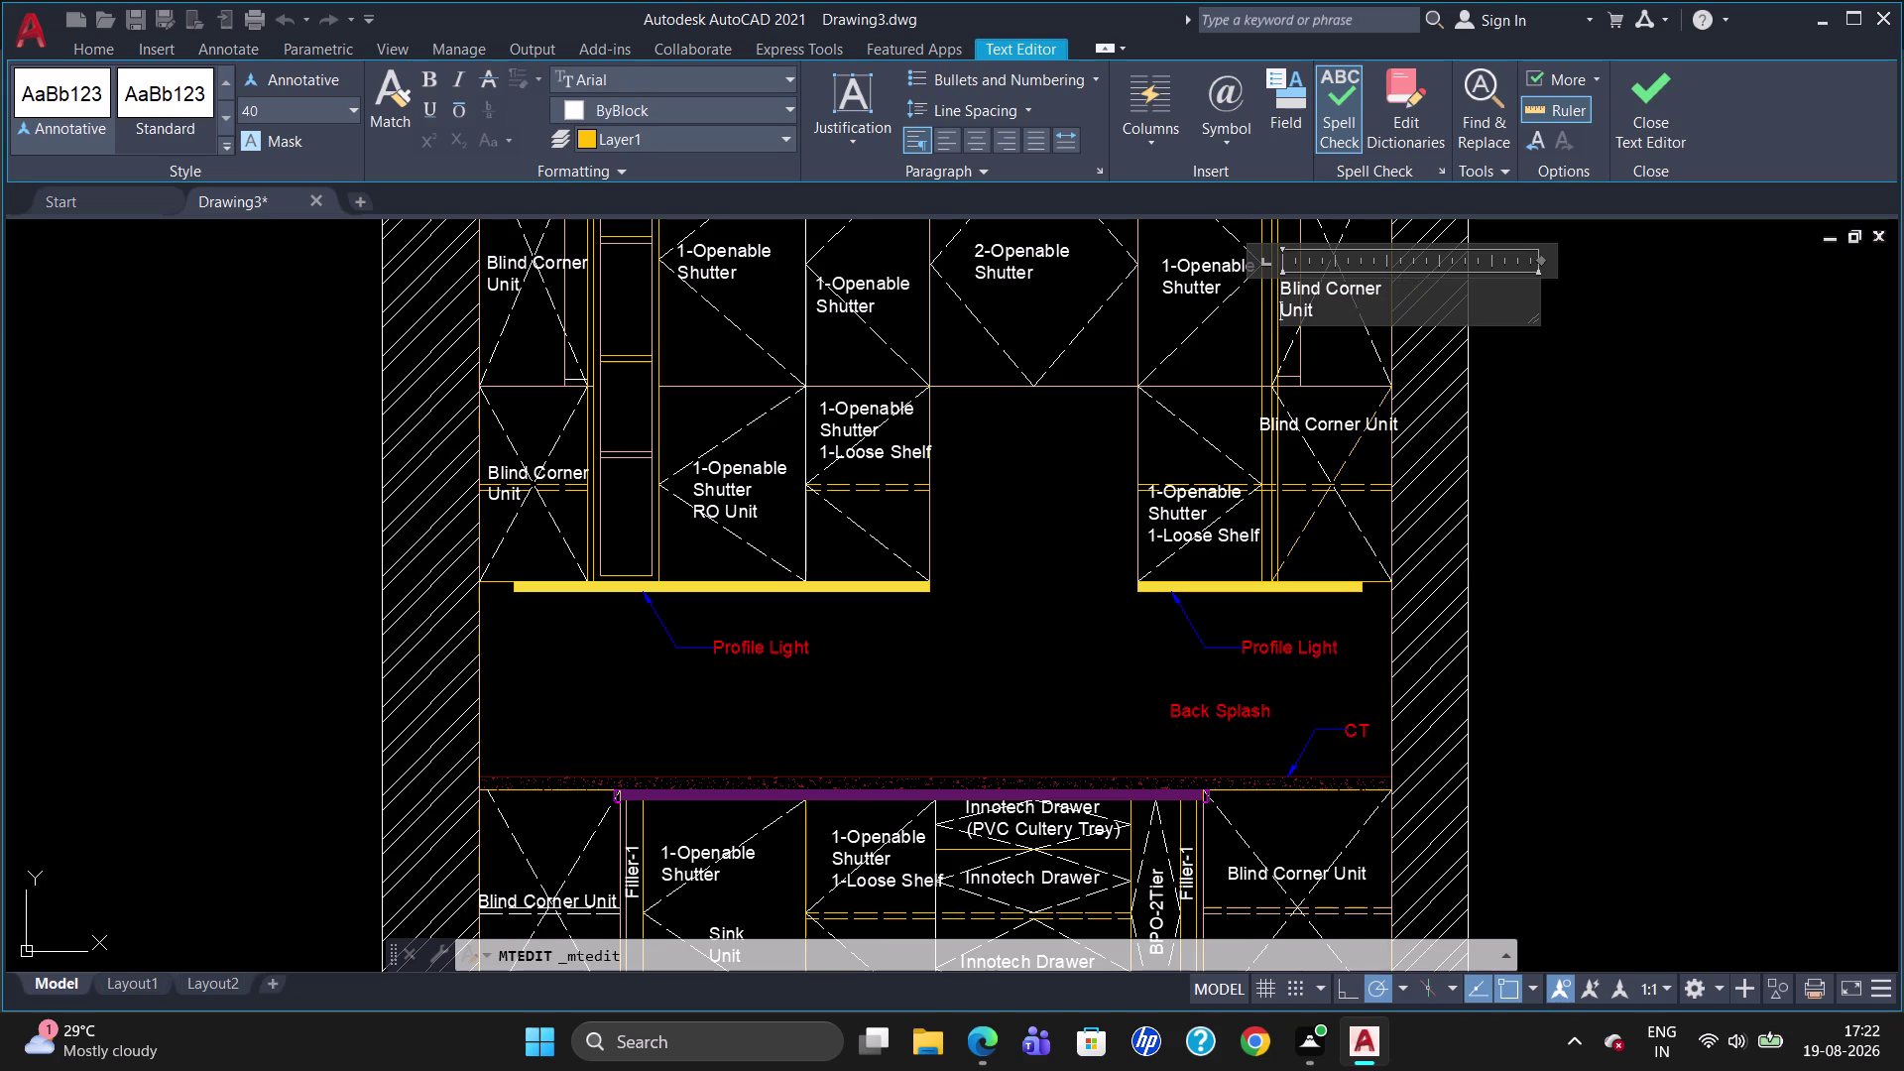
click(1330, 443)
double_click(1318, 414)
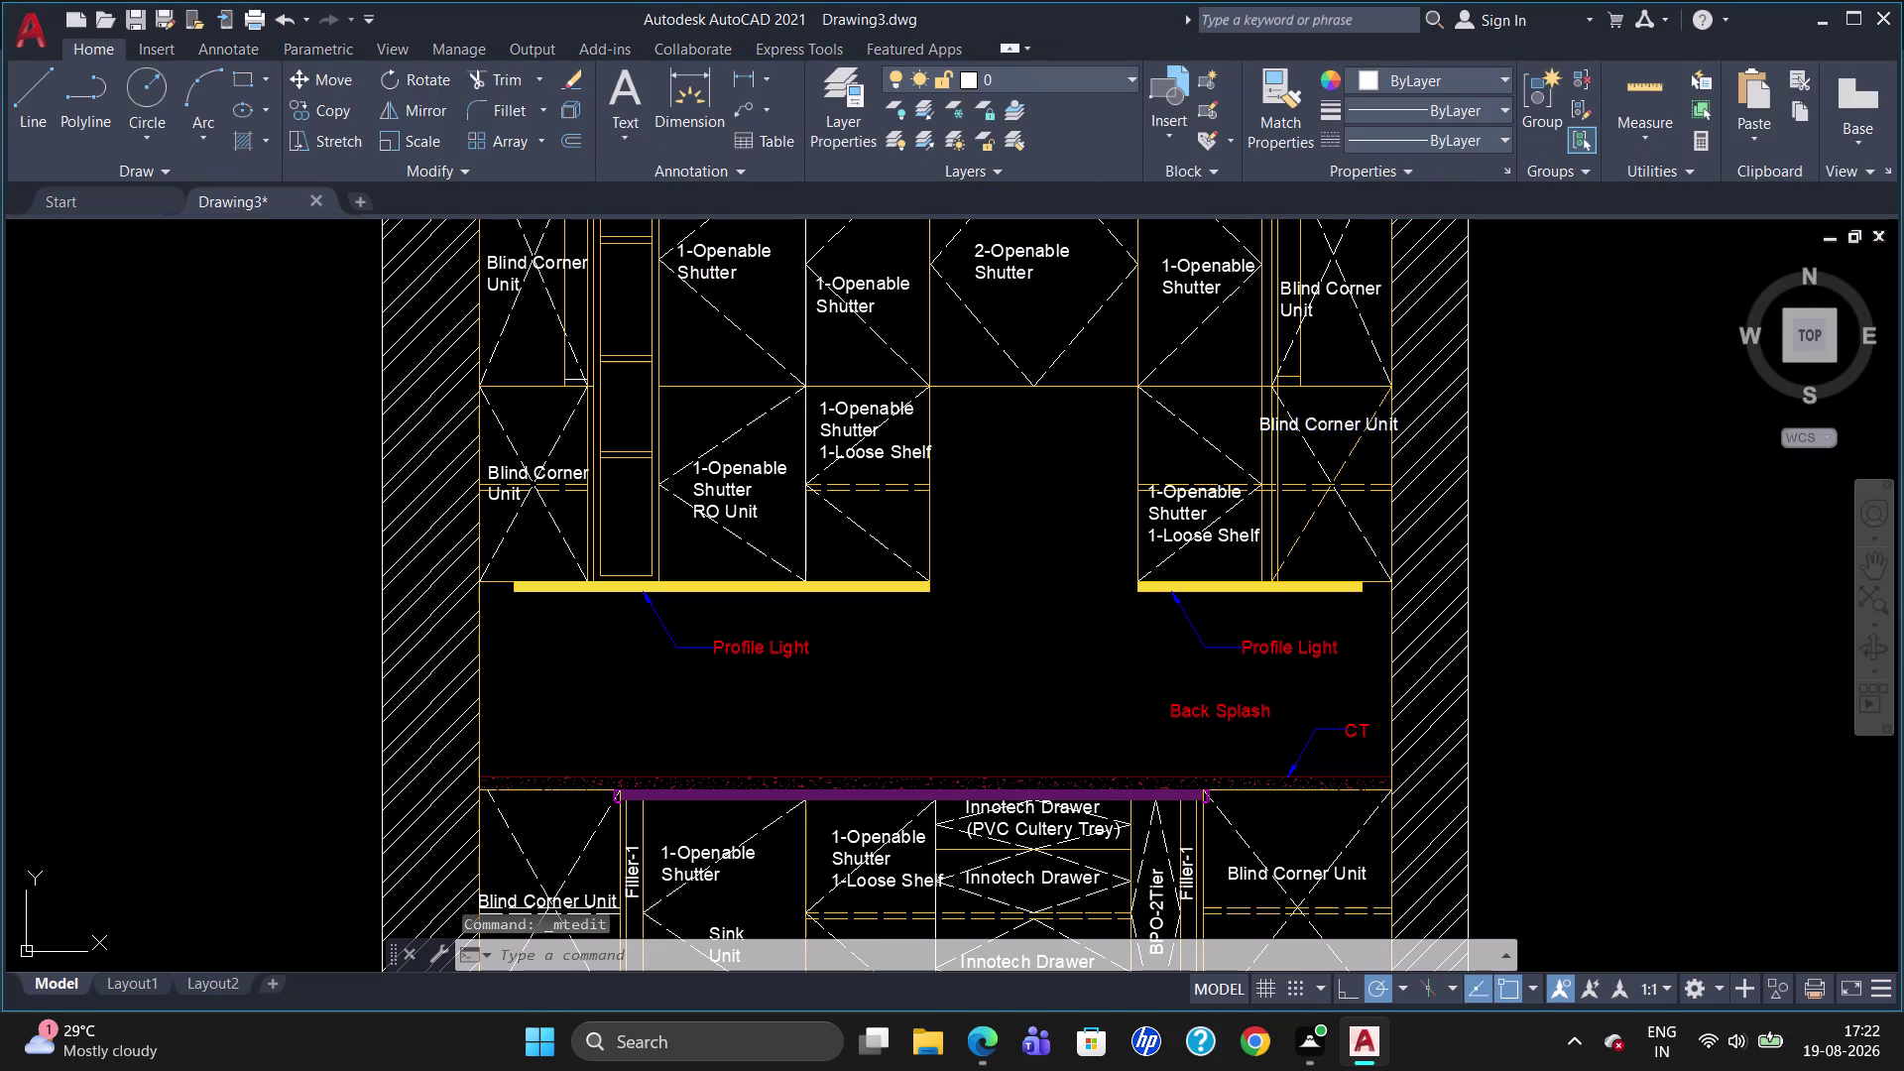
click(1370, 420)
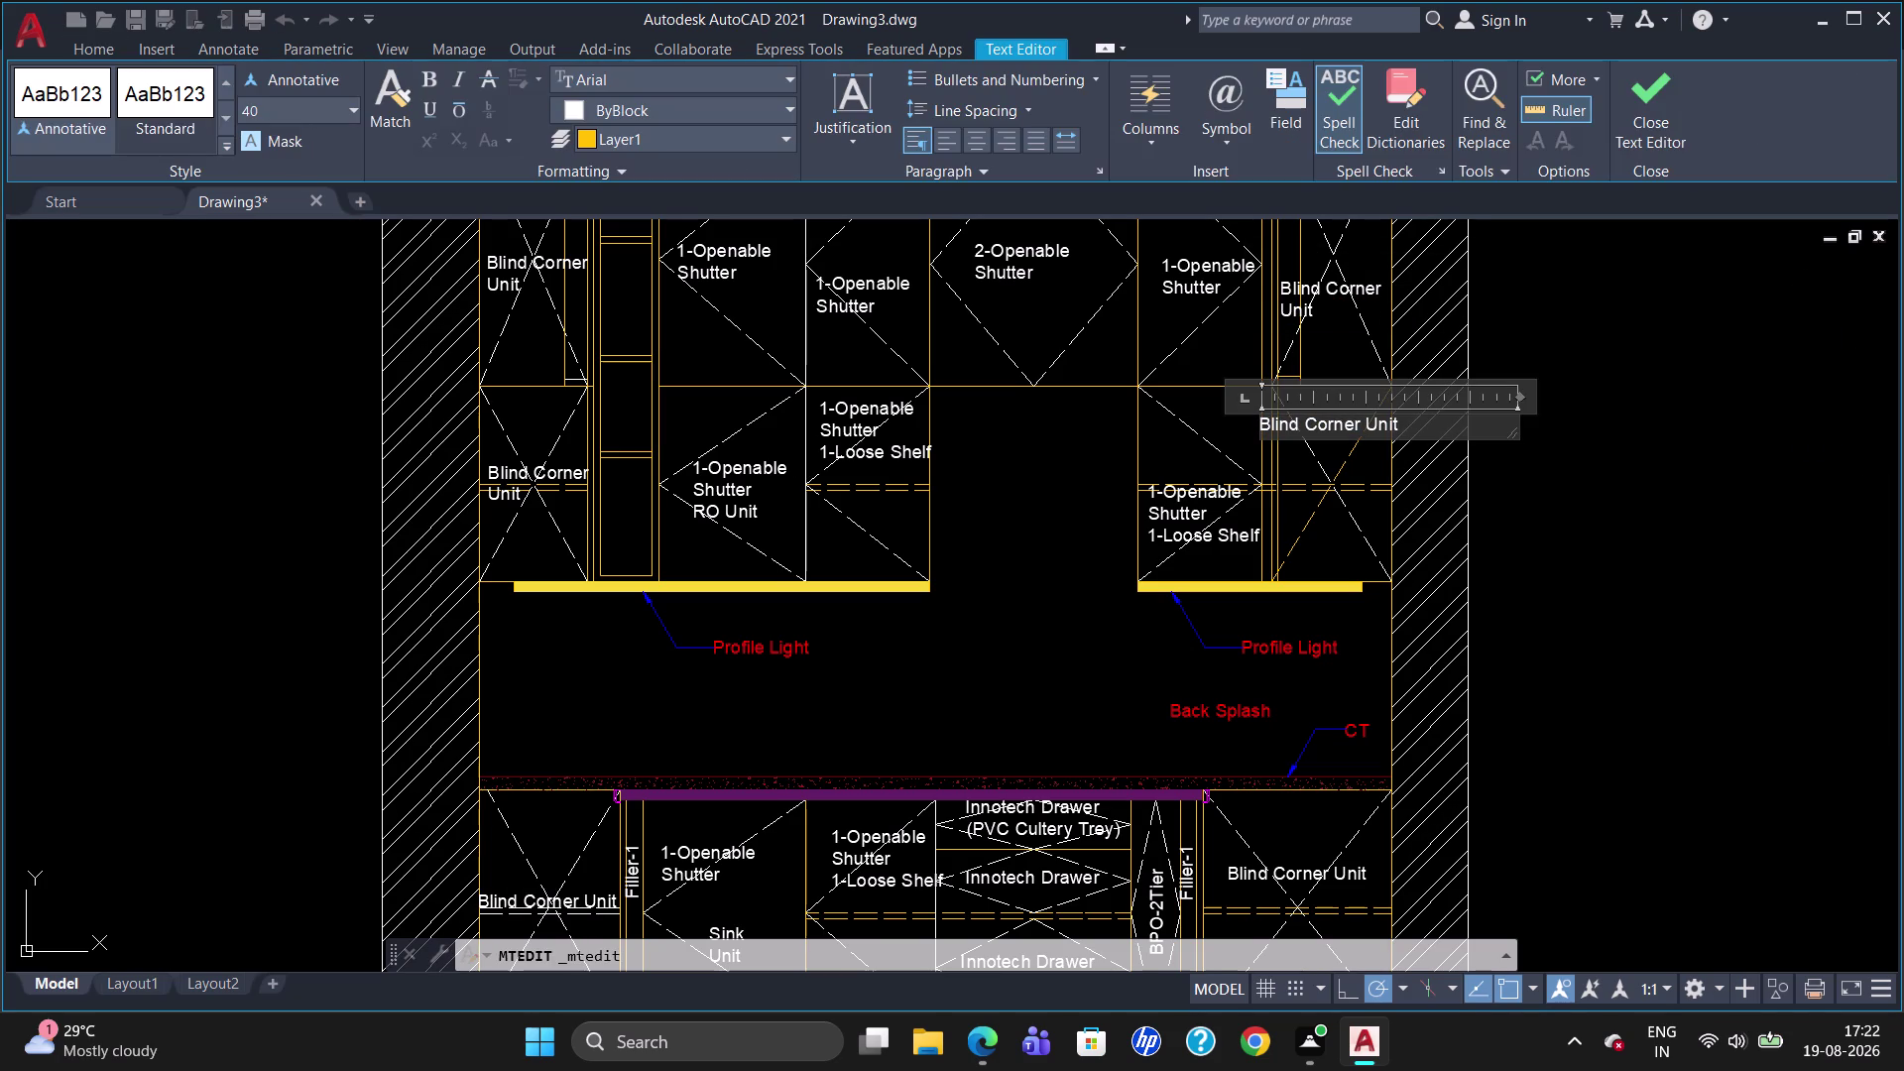
key(BackSpace)
key(Return)
click(1349, 497)
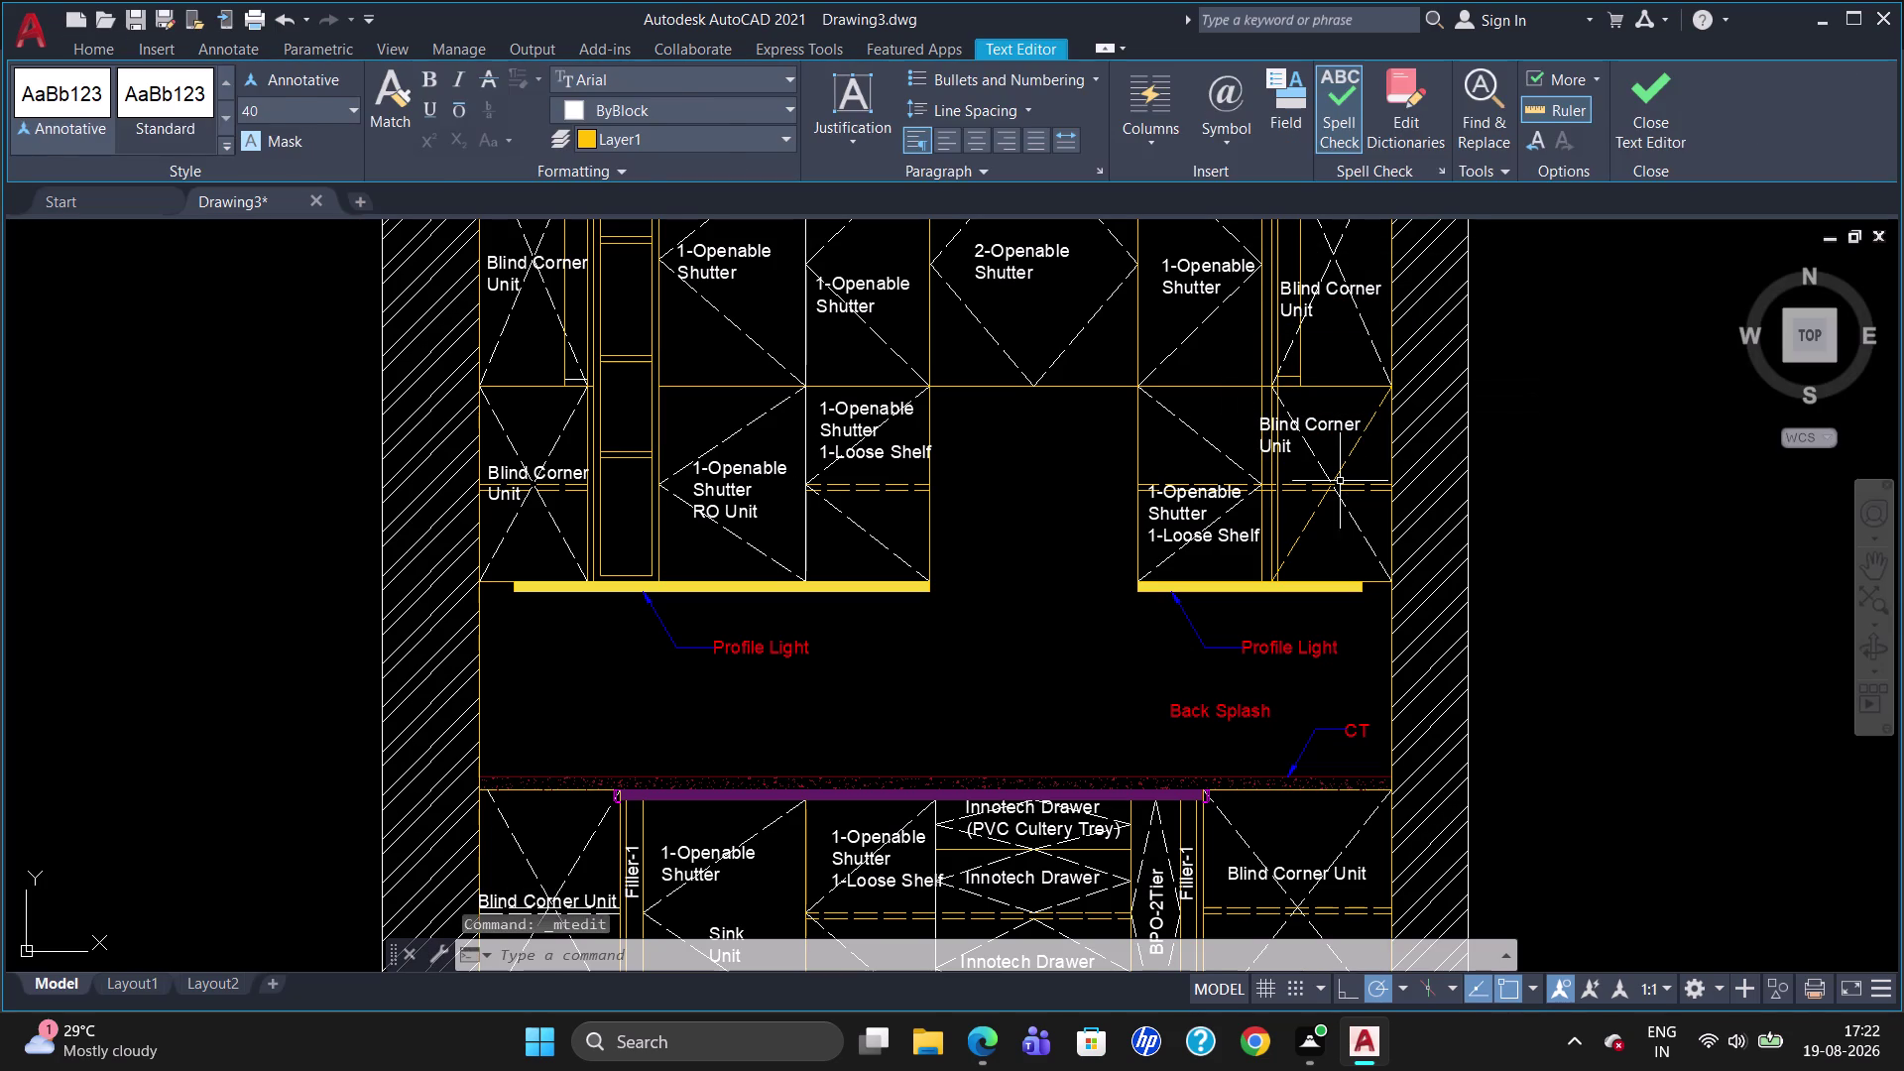
click(1288, 433)
click(1254, 417)
click(1255, 417)
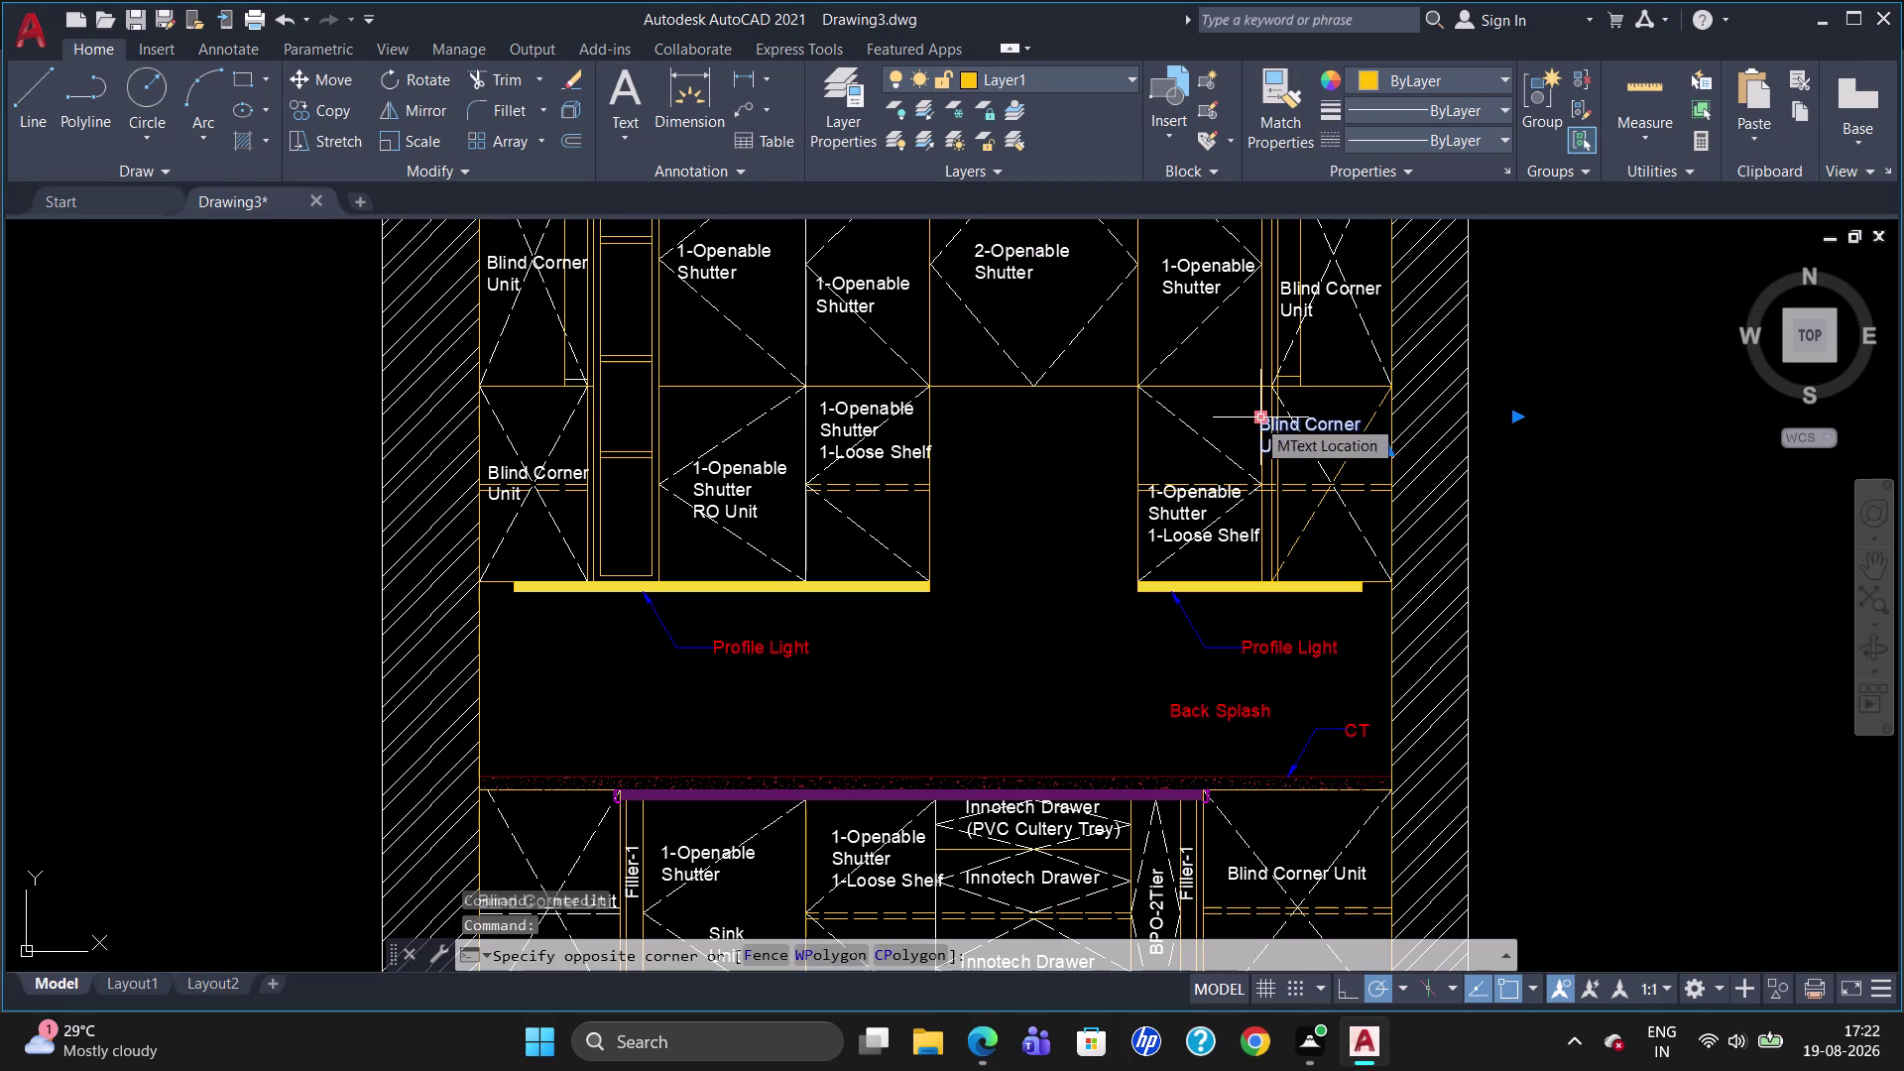
click(1264, 414)
drag(1267, 413, 1277, 419)
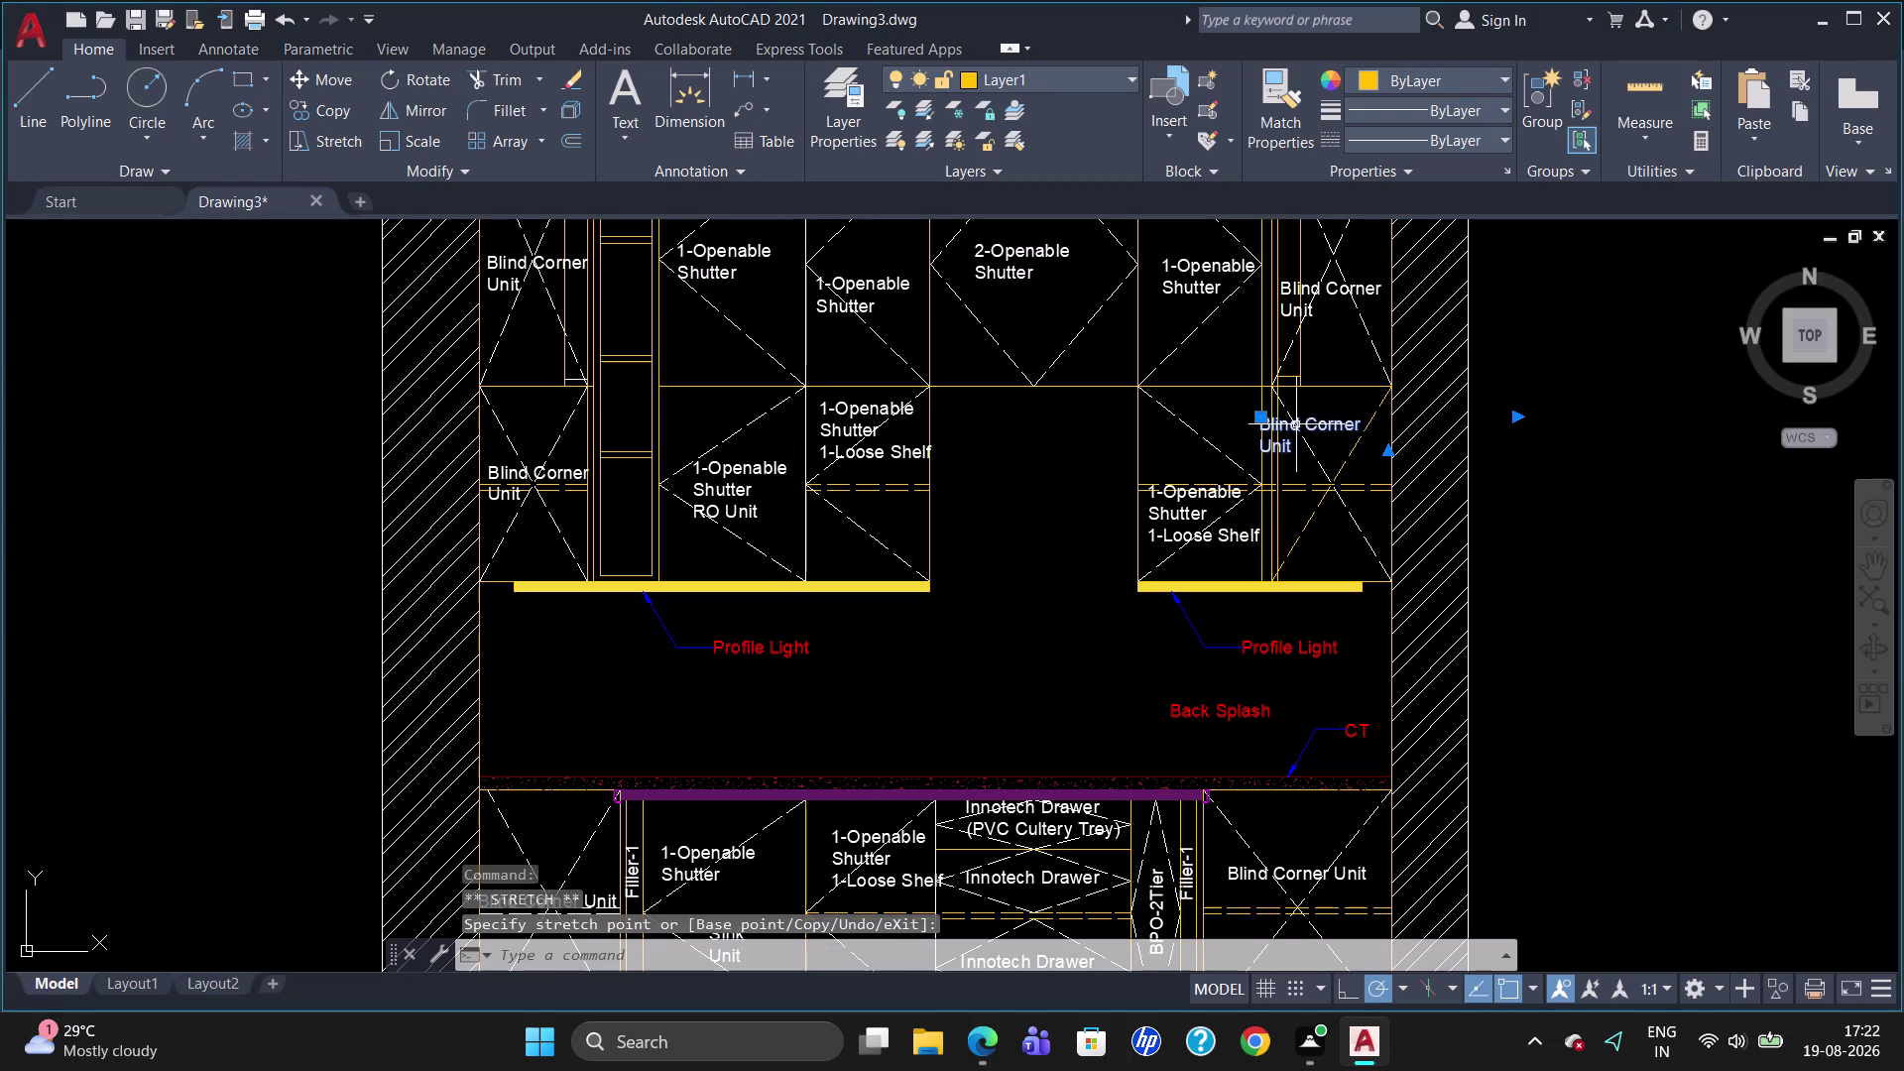
click(1269, 416)
double_click(1263, 422)
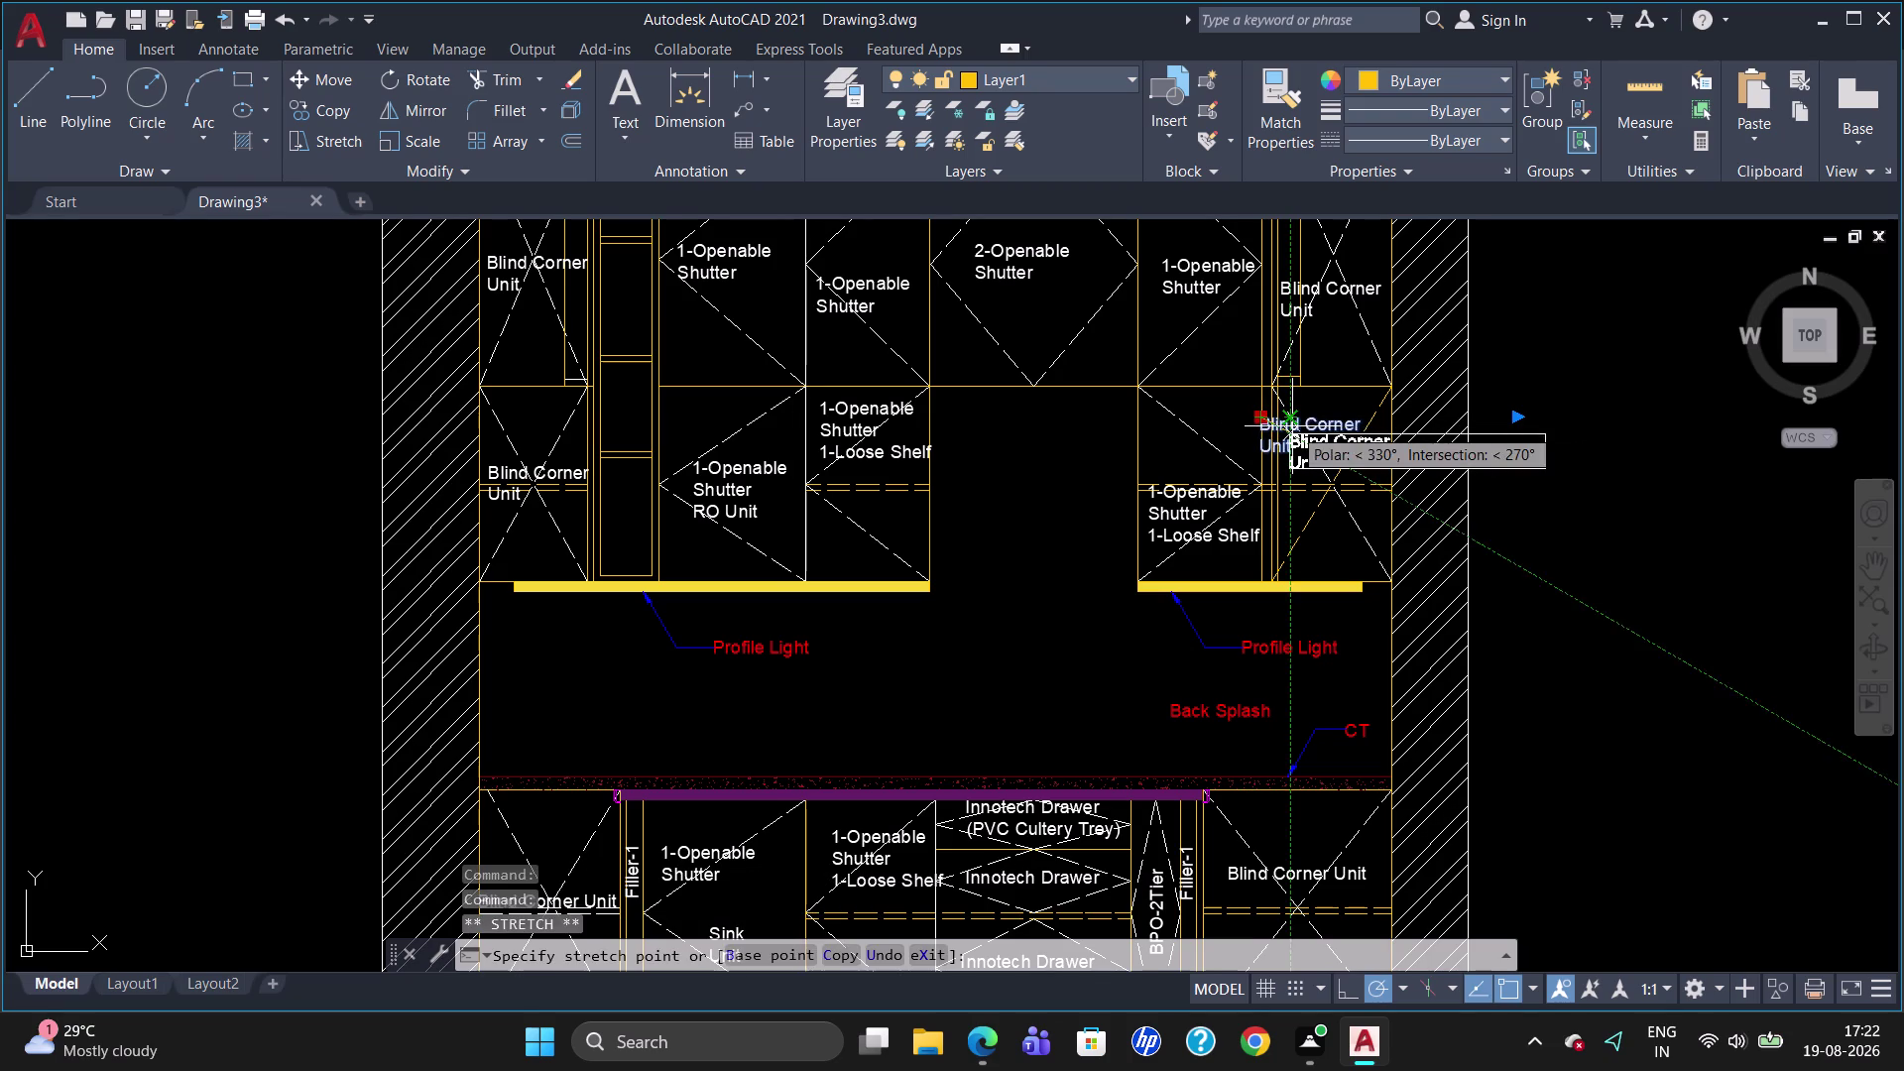
click(1293, 427)
key(Escape)
scroll(down, 3)
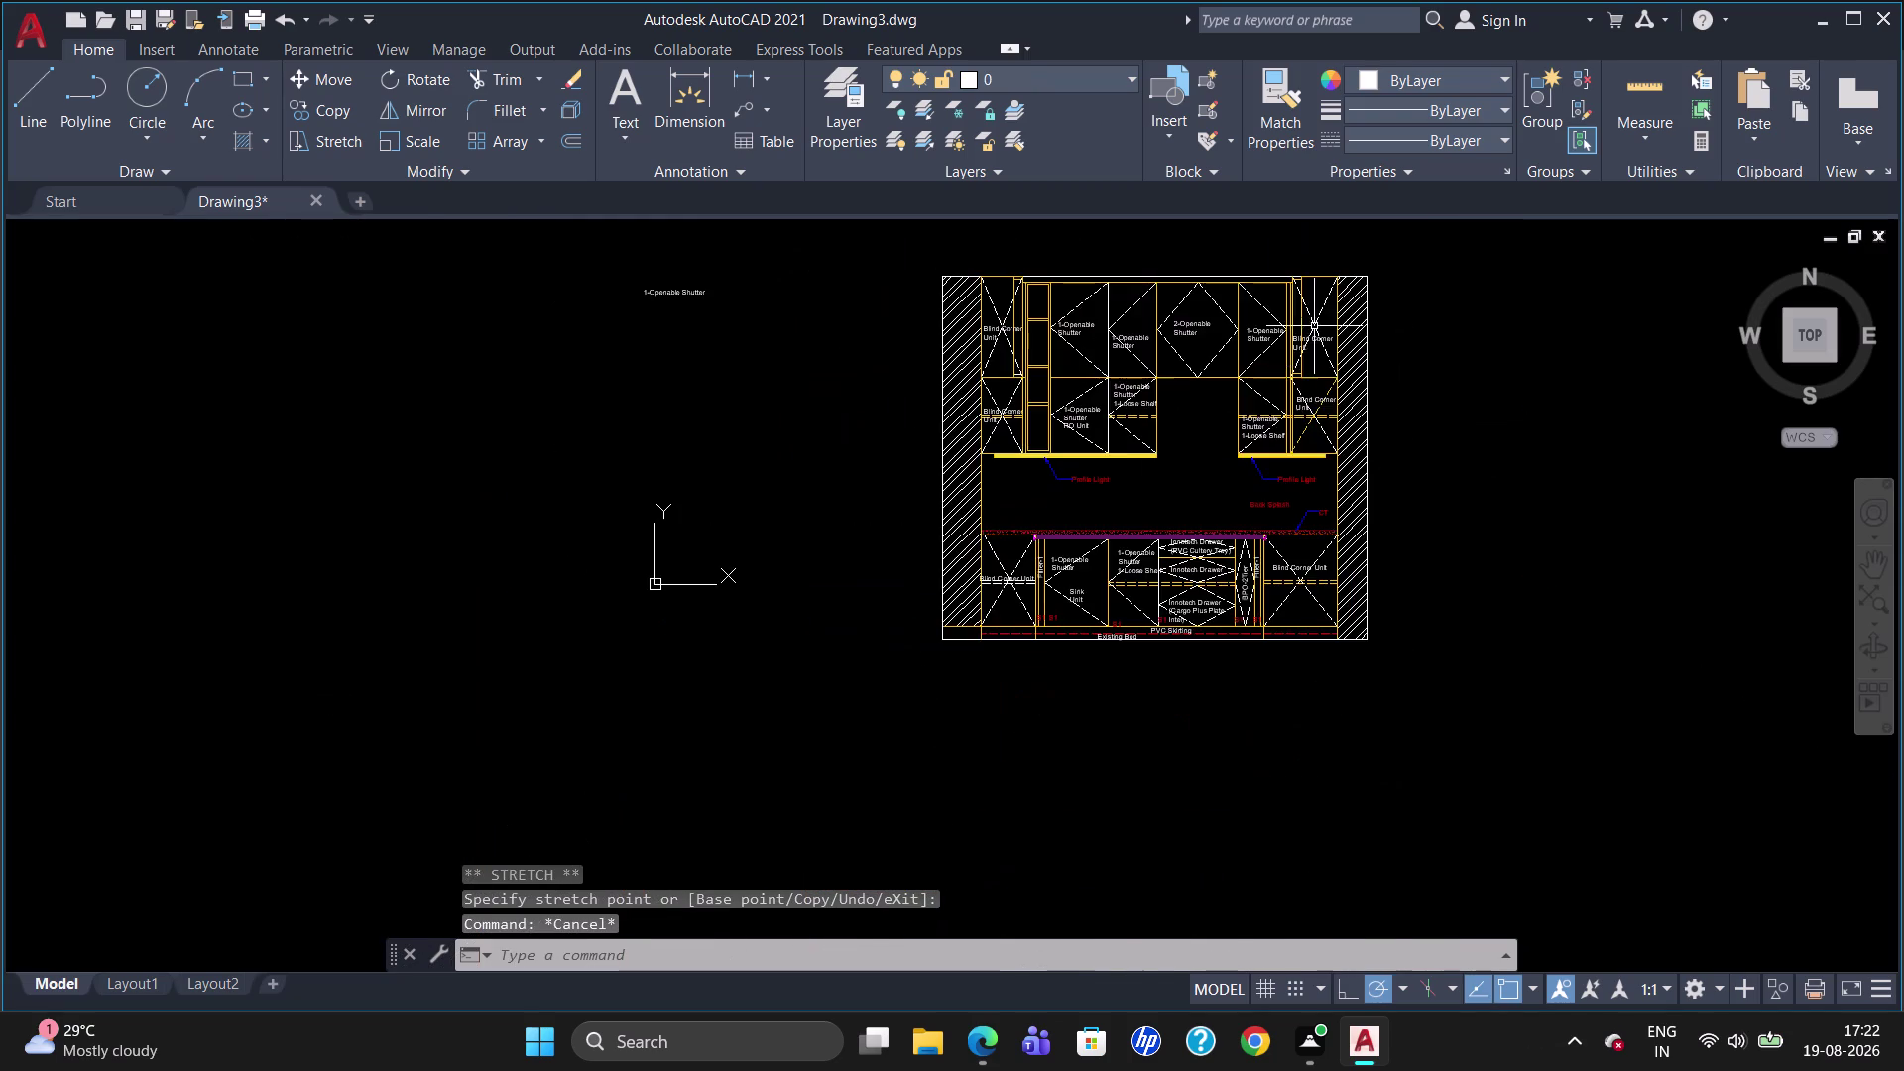
scroll(up, 3)
double_click(1294, 377)
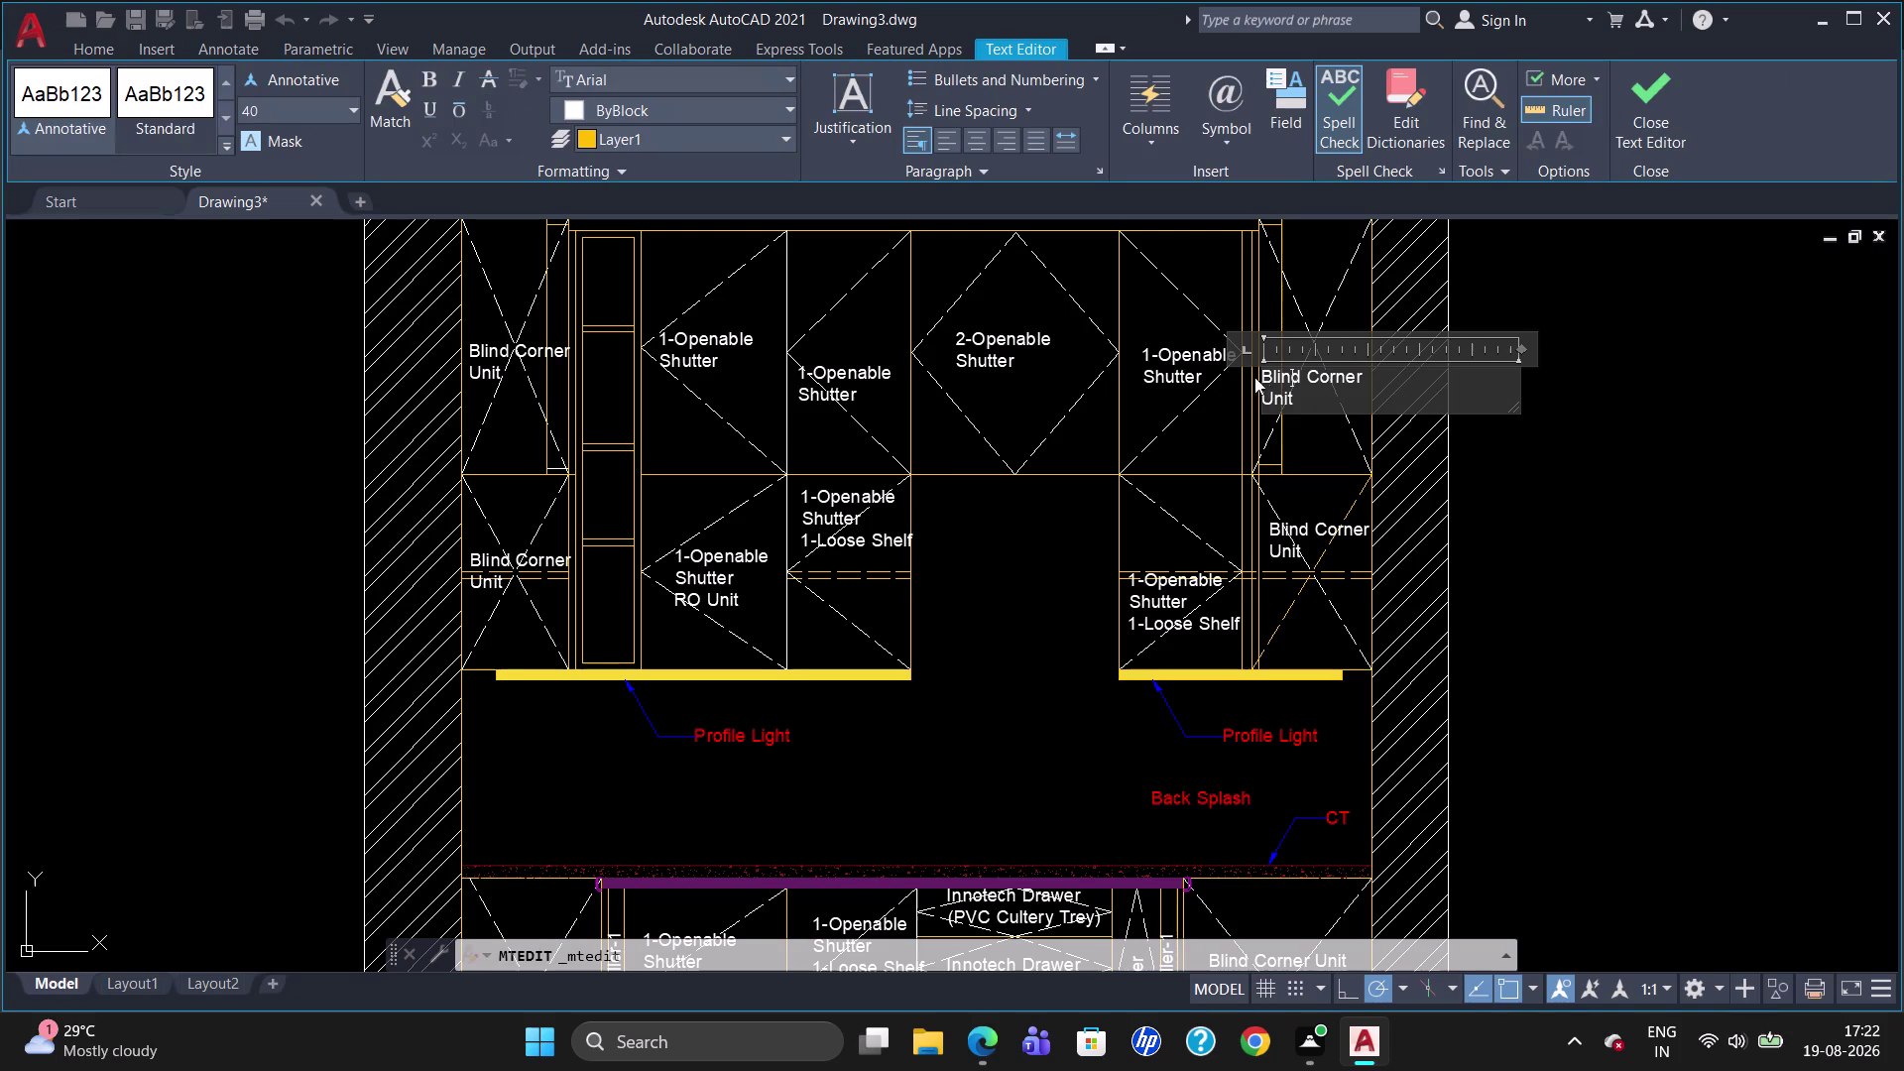
key(Escape)
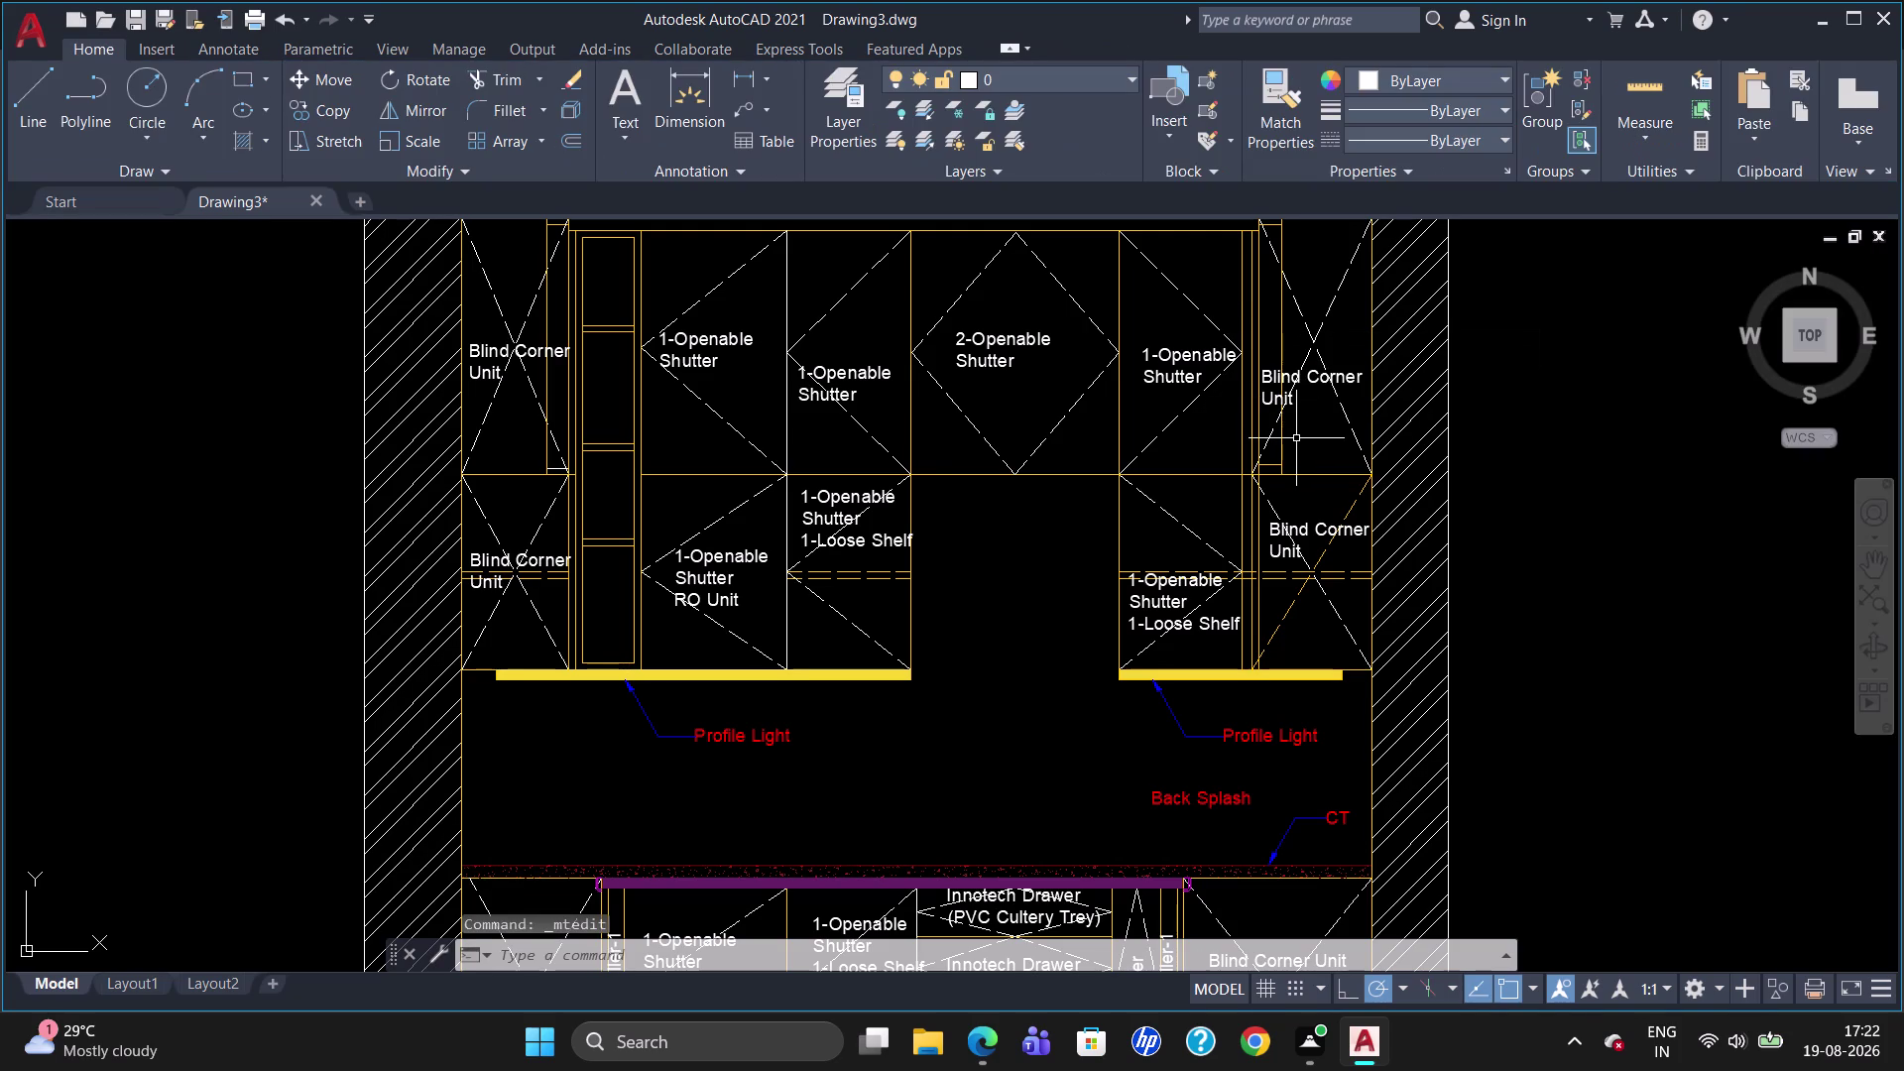
click(1287, 382)
click(1259, 368)
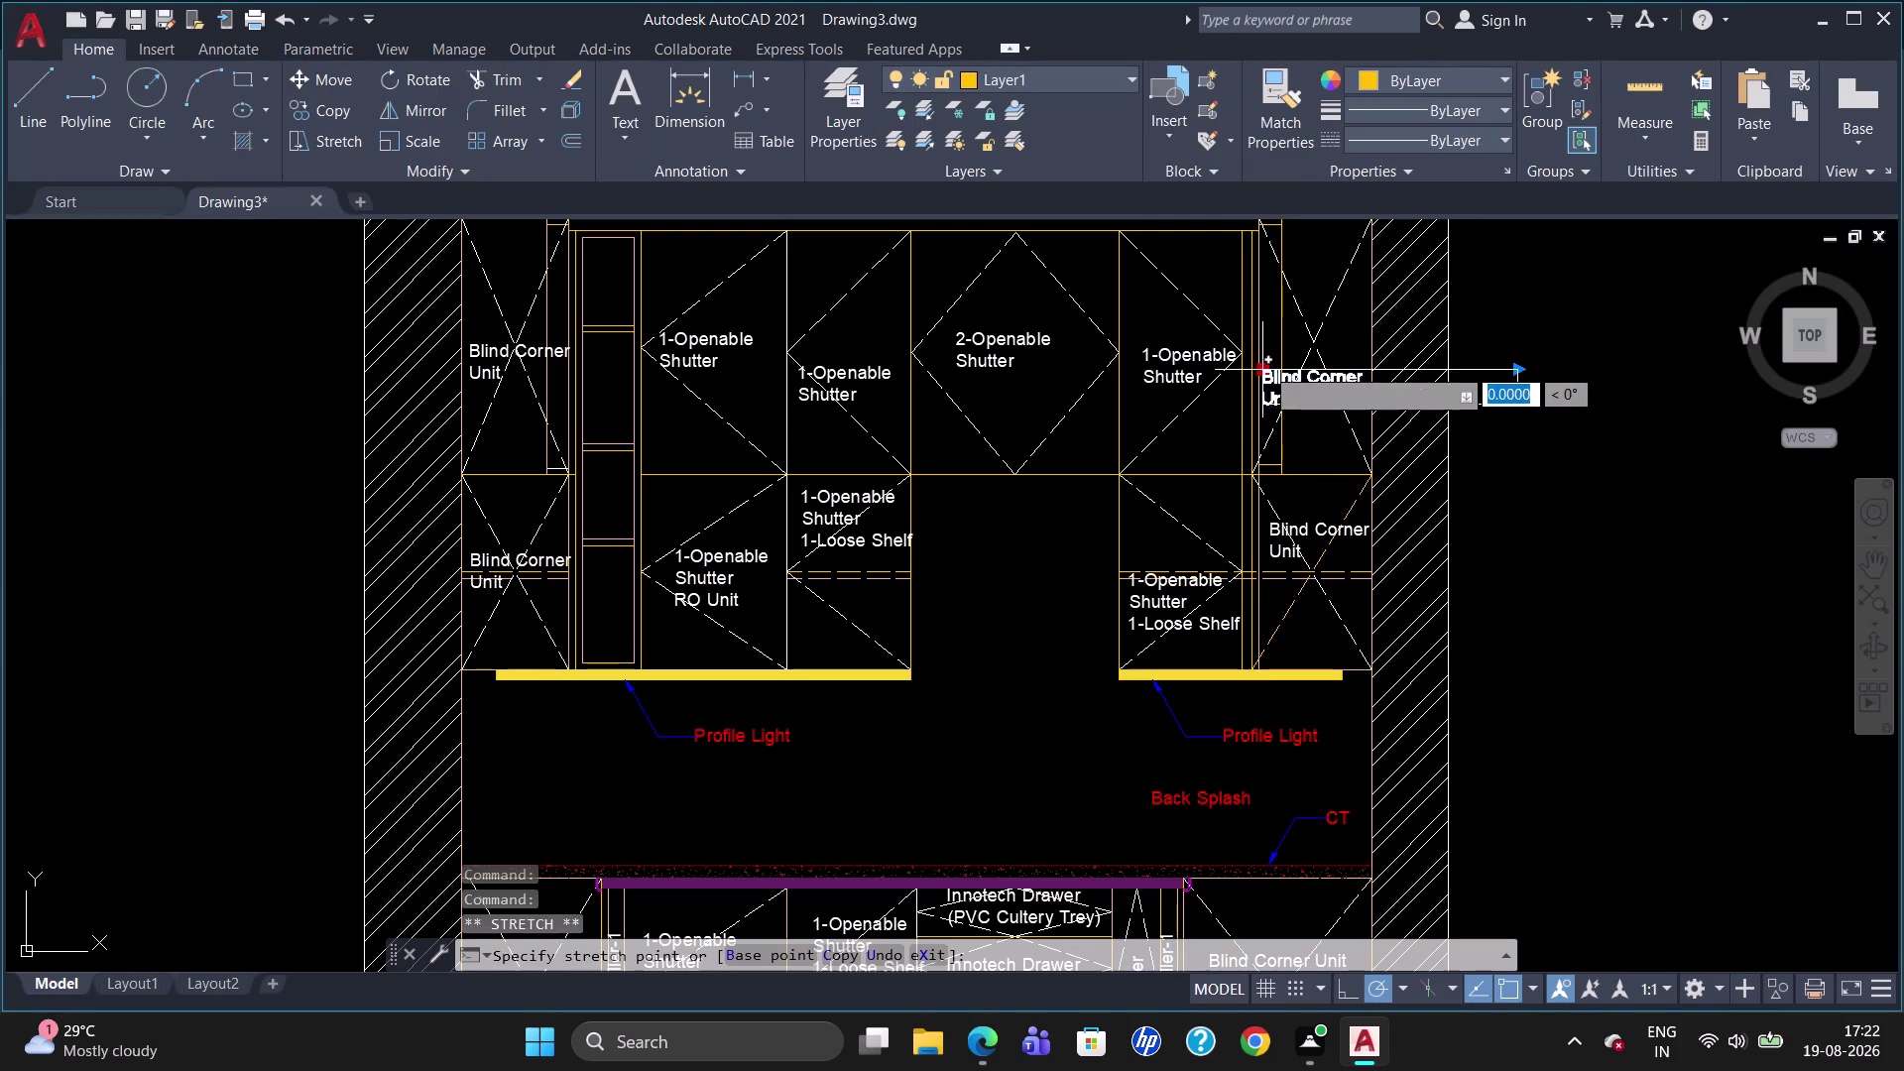
click(1276, 350)
key(Escape)
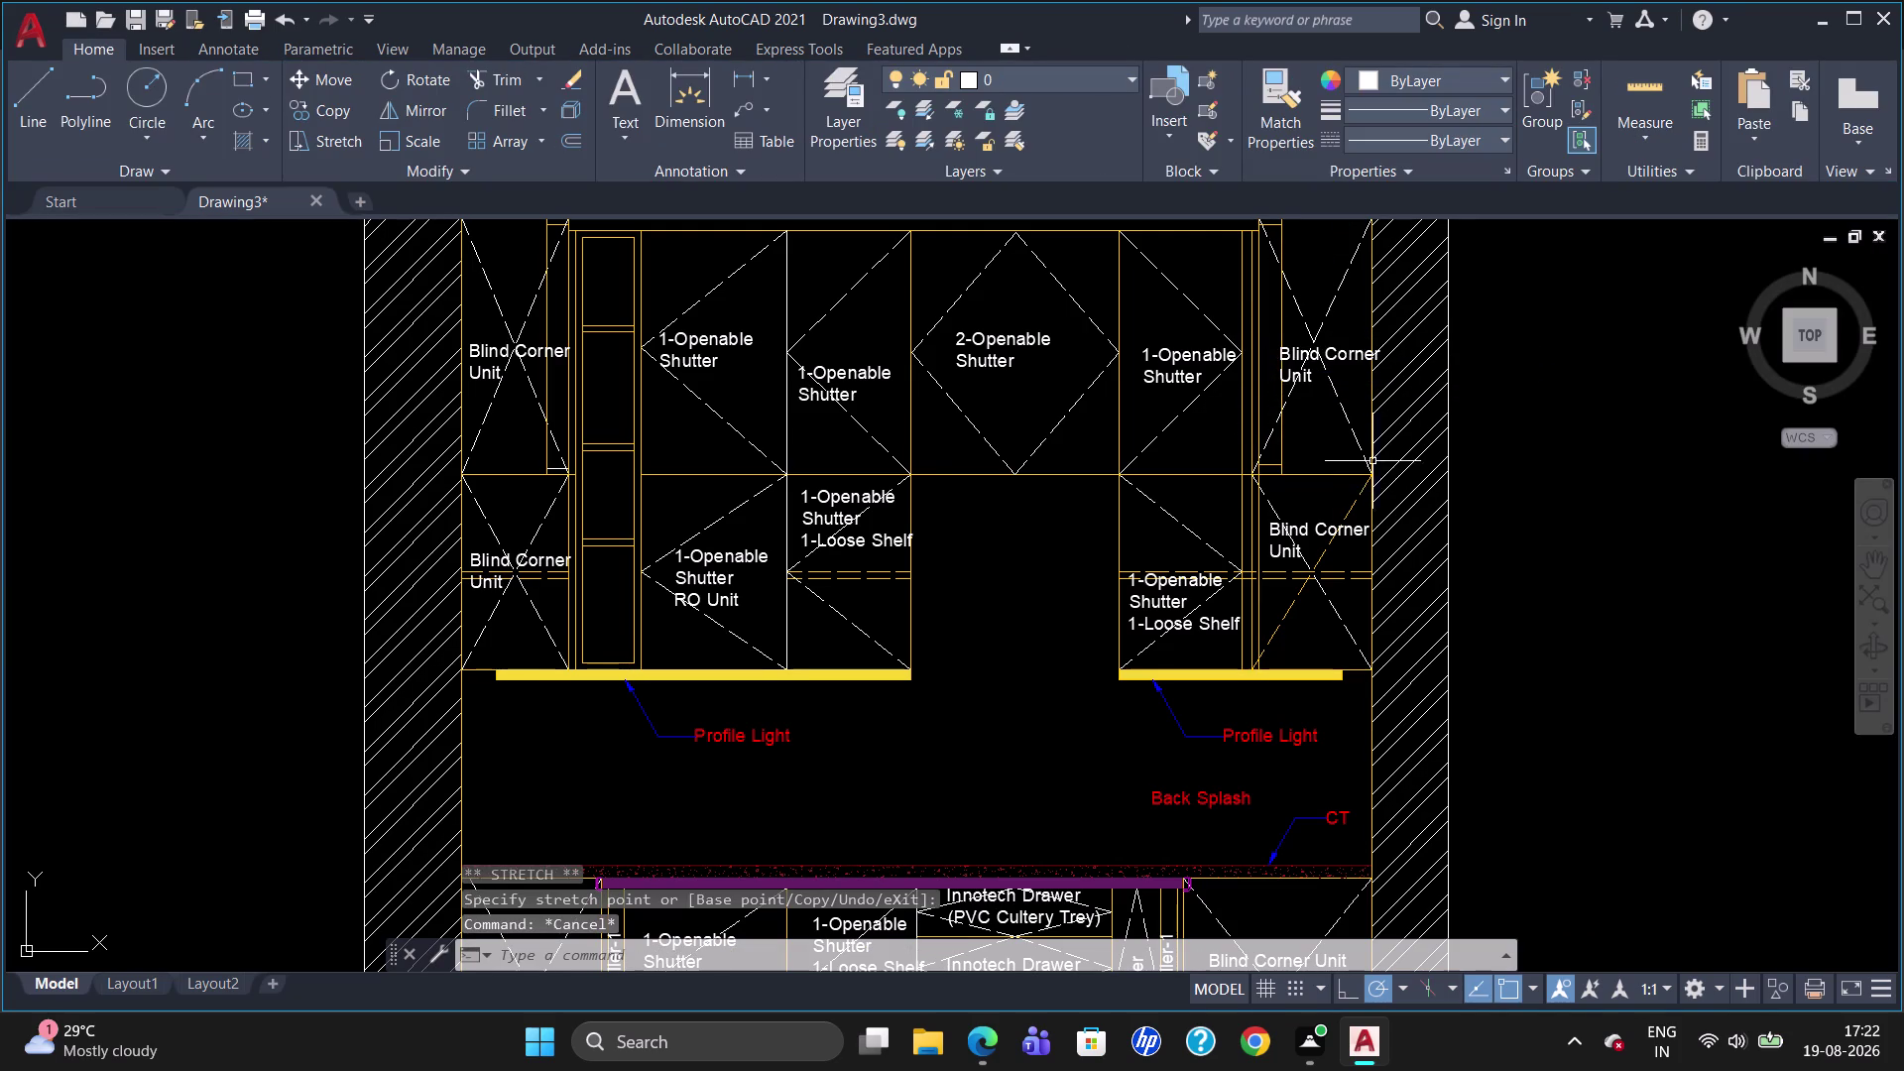
click(1304, 352)
click(1280, 345)
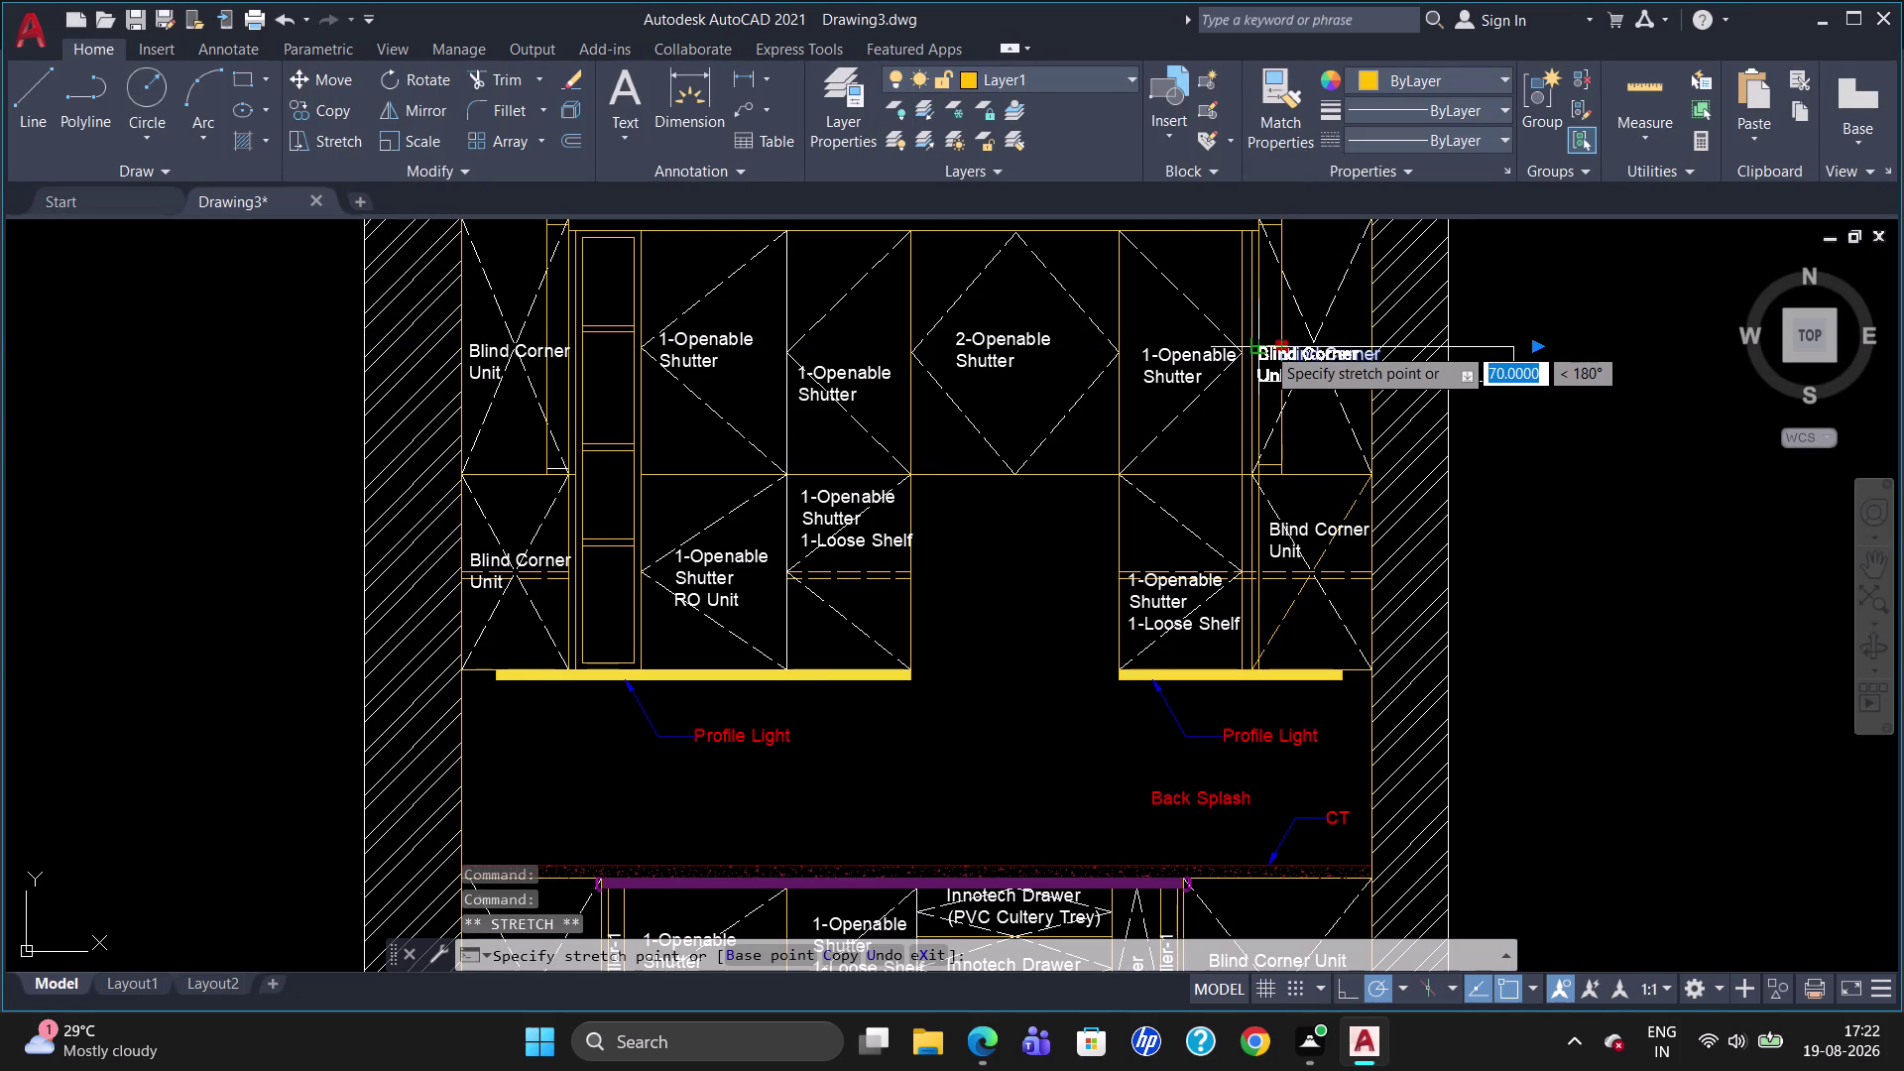
click(1268, 345)
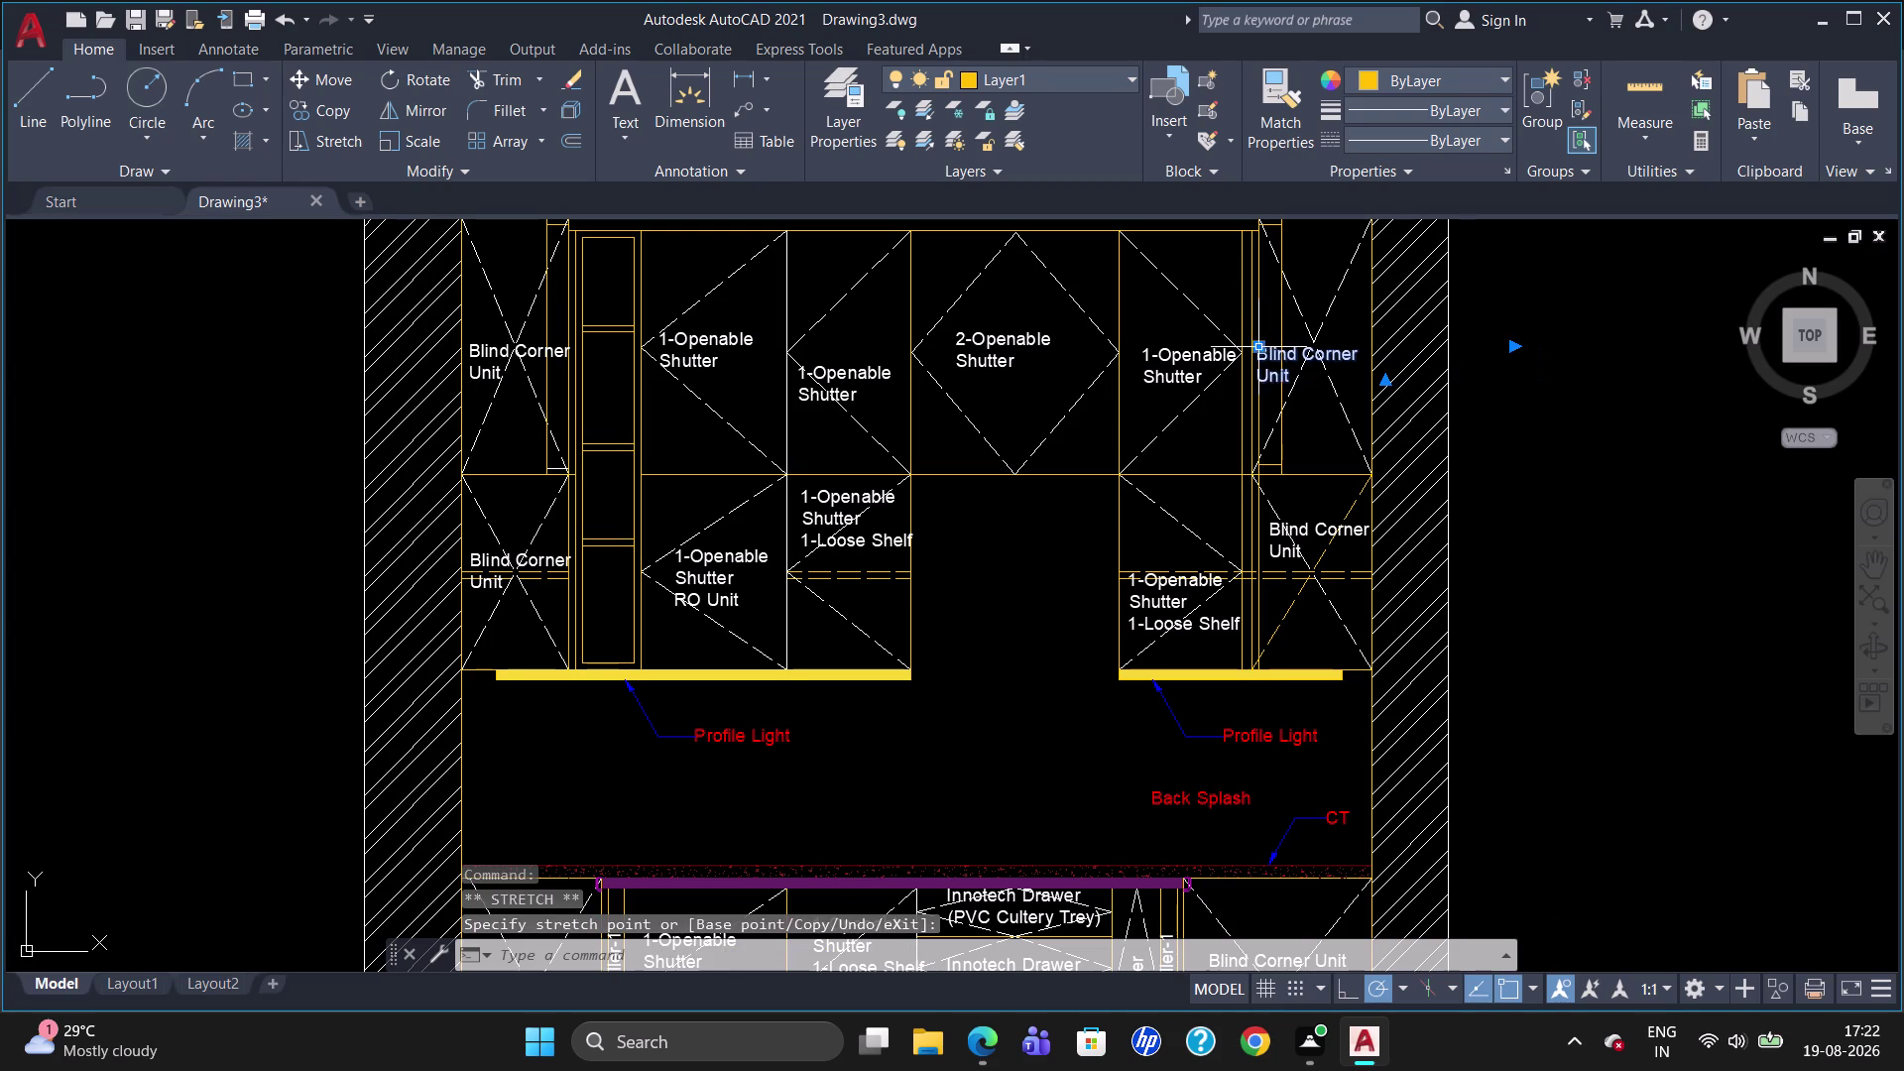
click(1254, 354)
key(Escape)
click(1259, 349)
click(1260, 350)
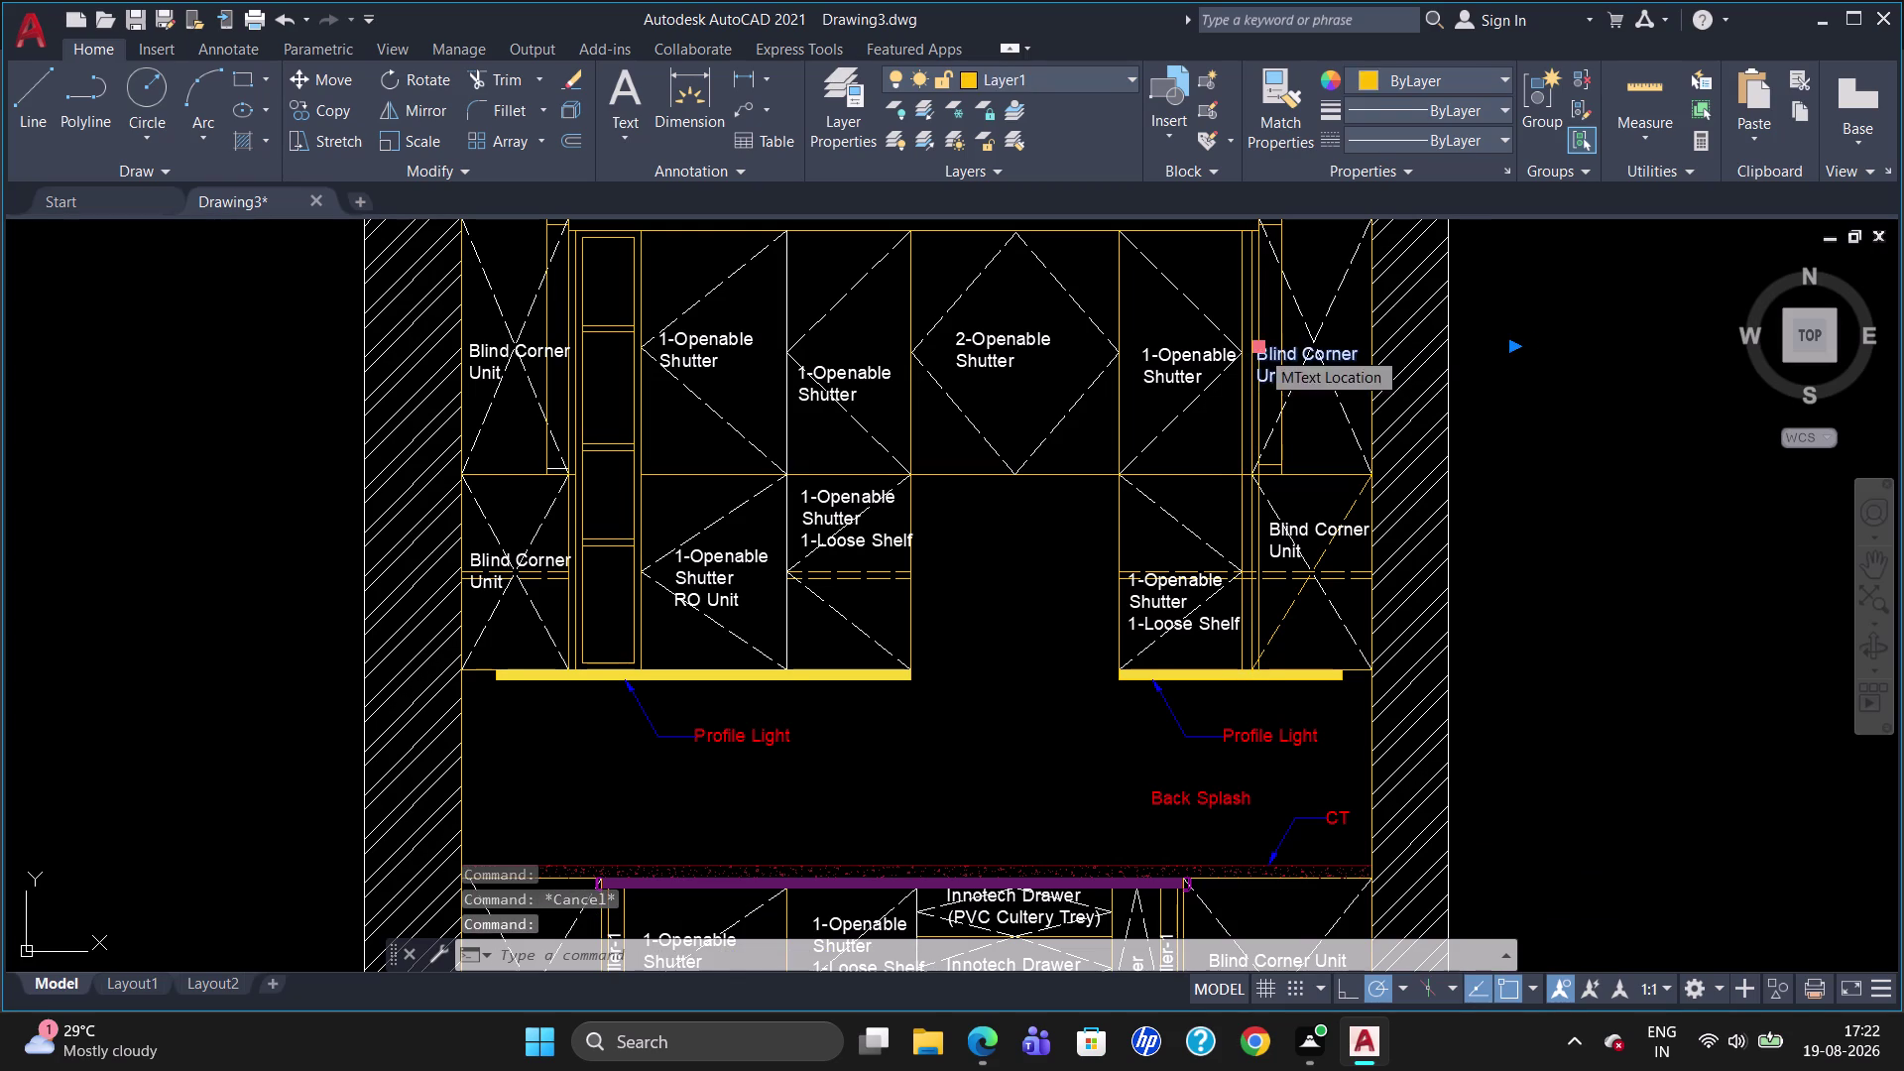
key(Escape)
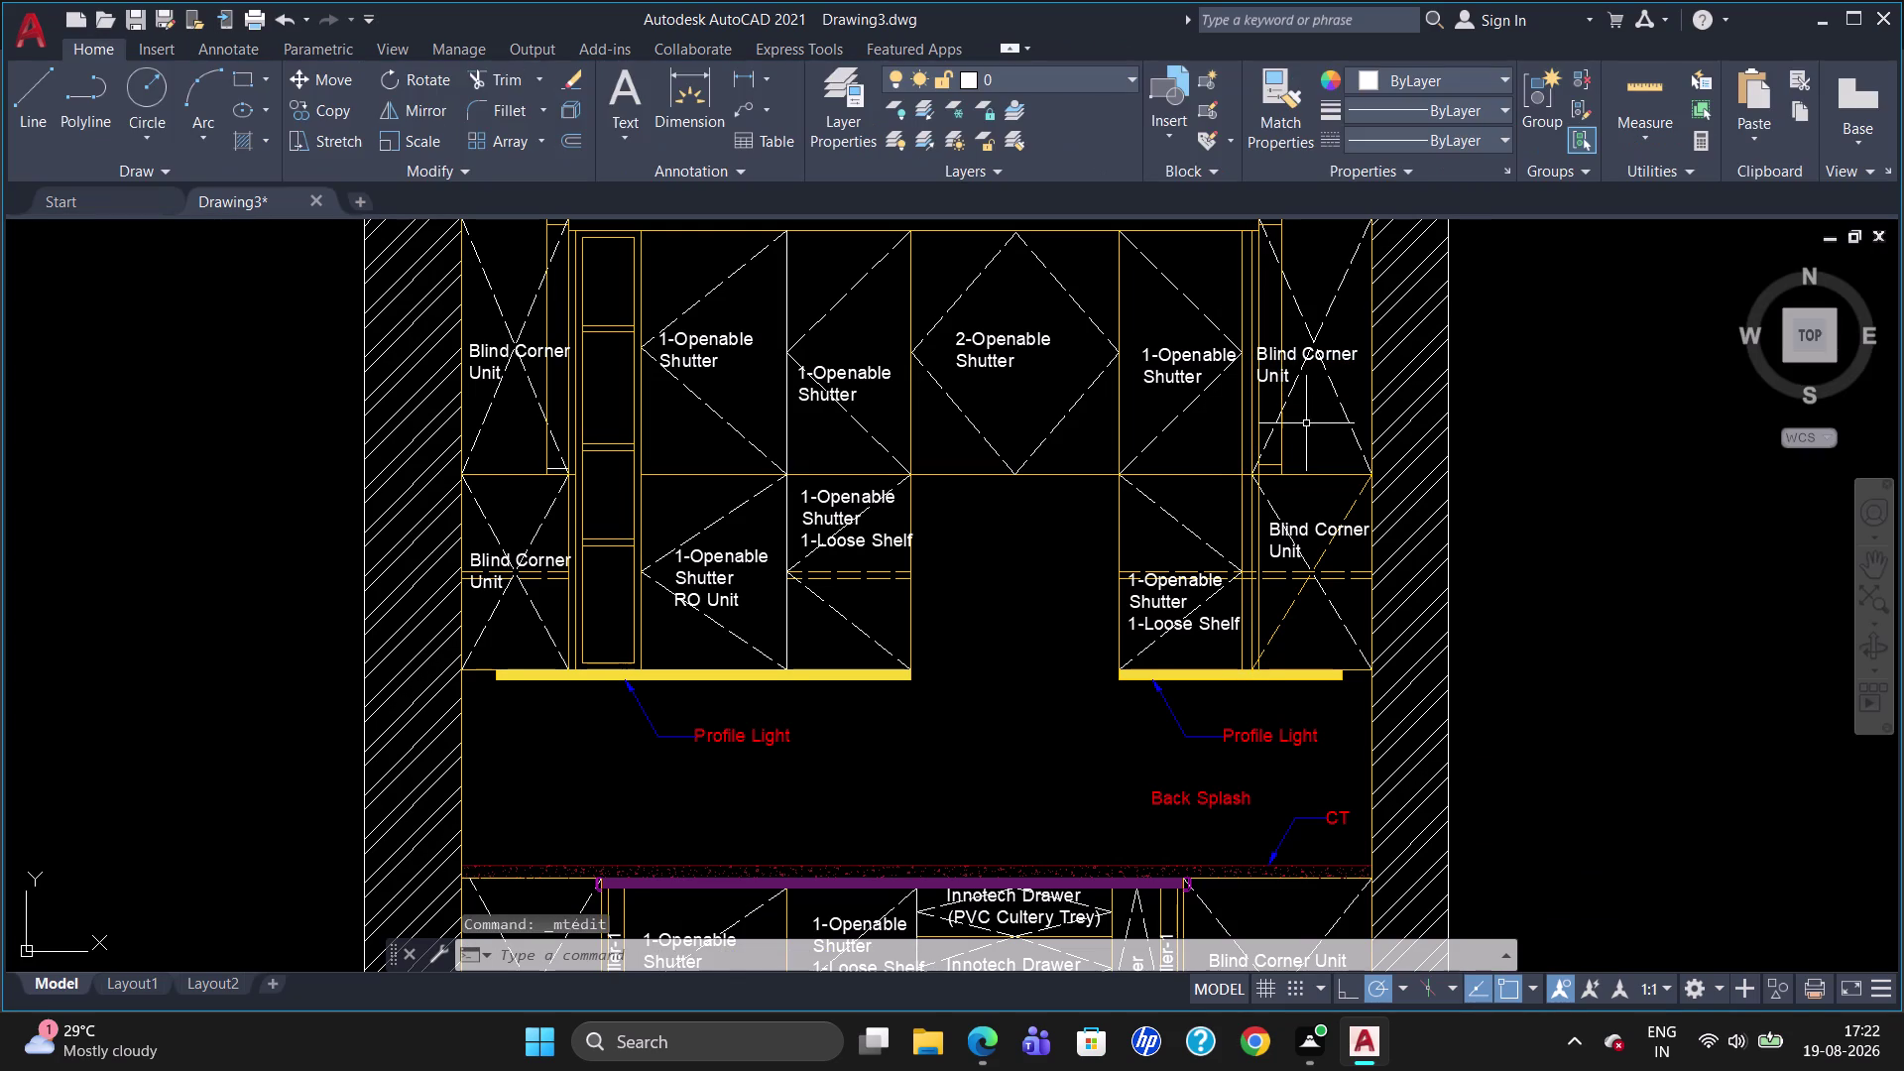
scroll(down, 3)
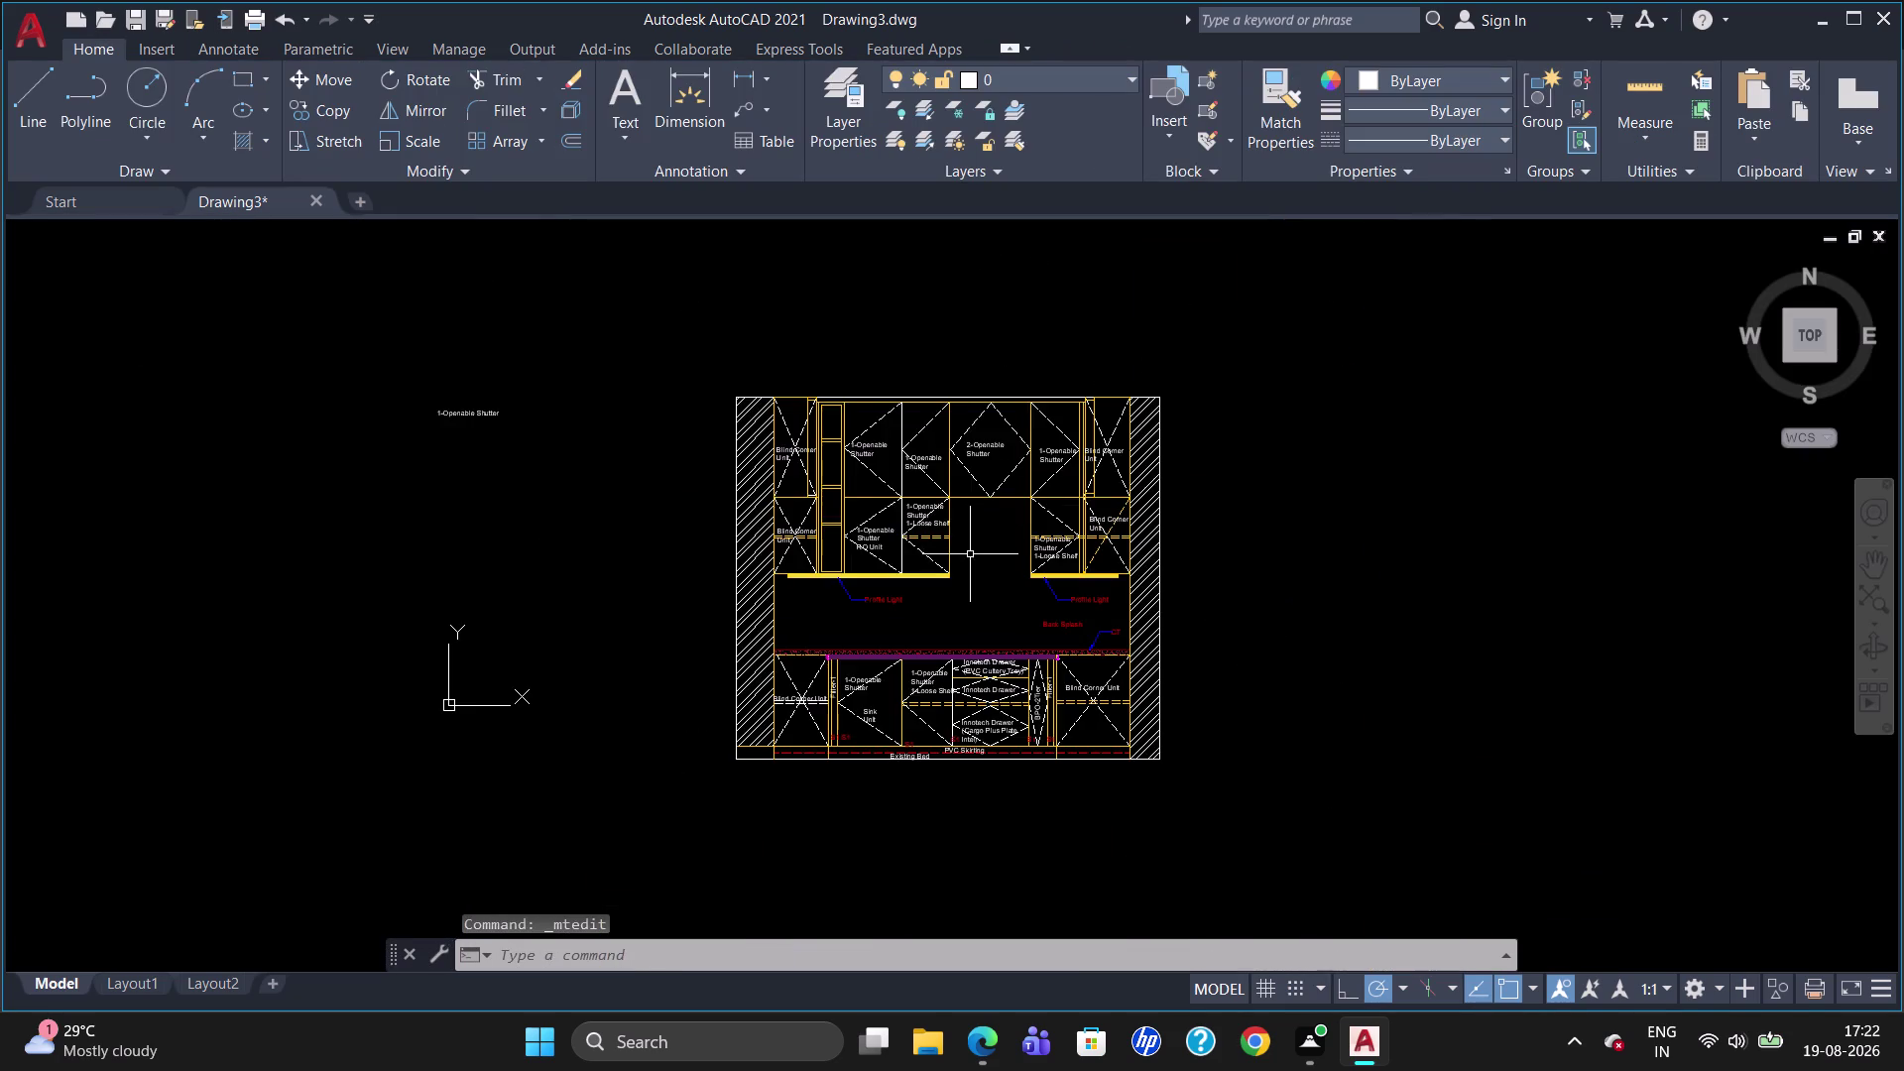
scroll(up, 3)
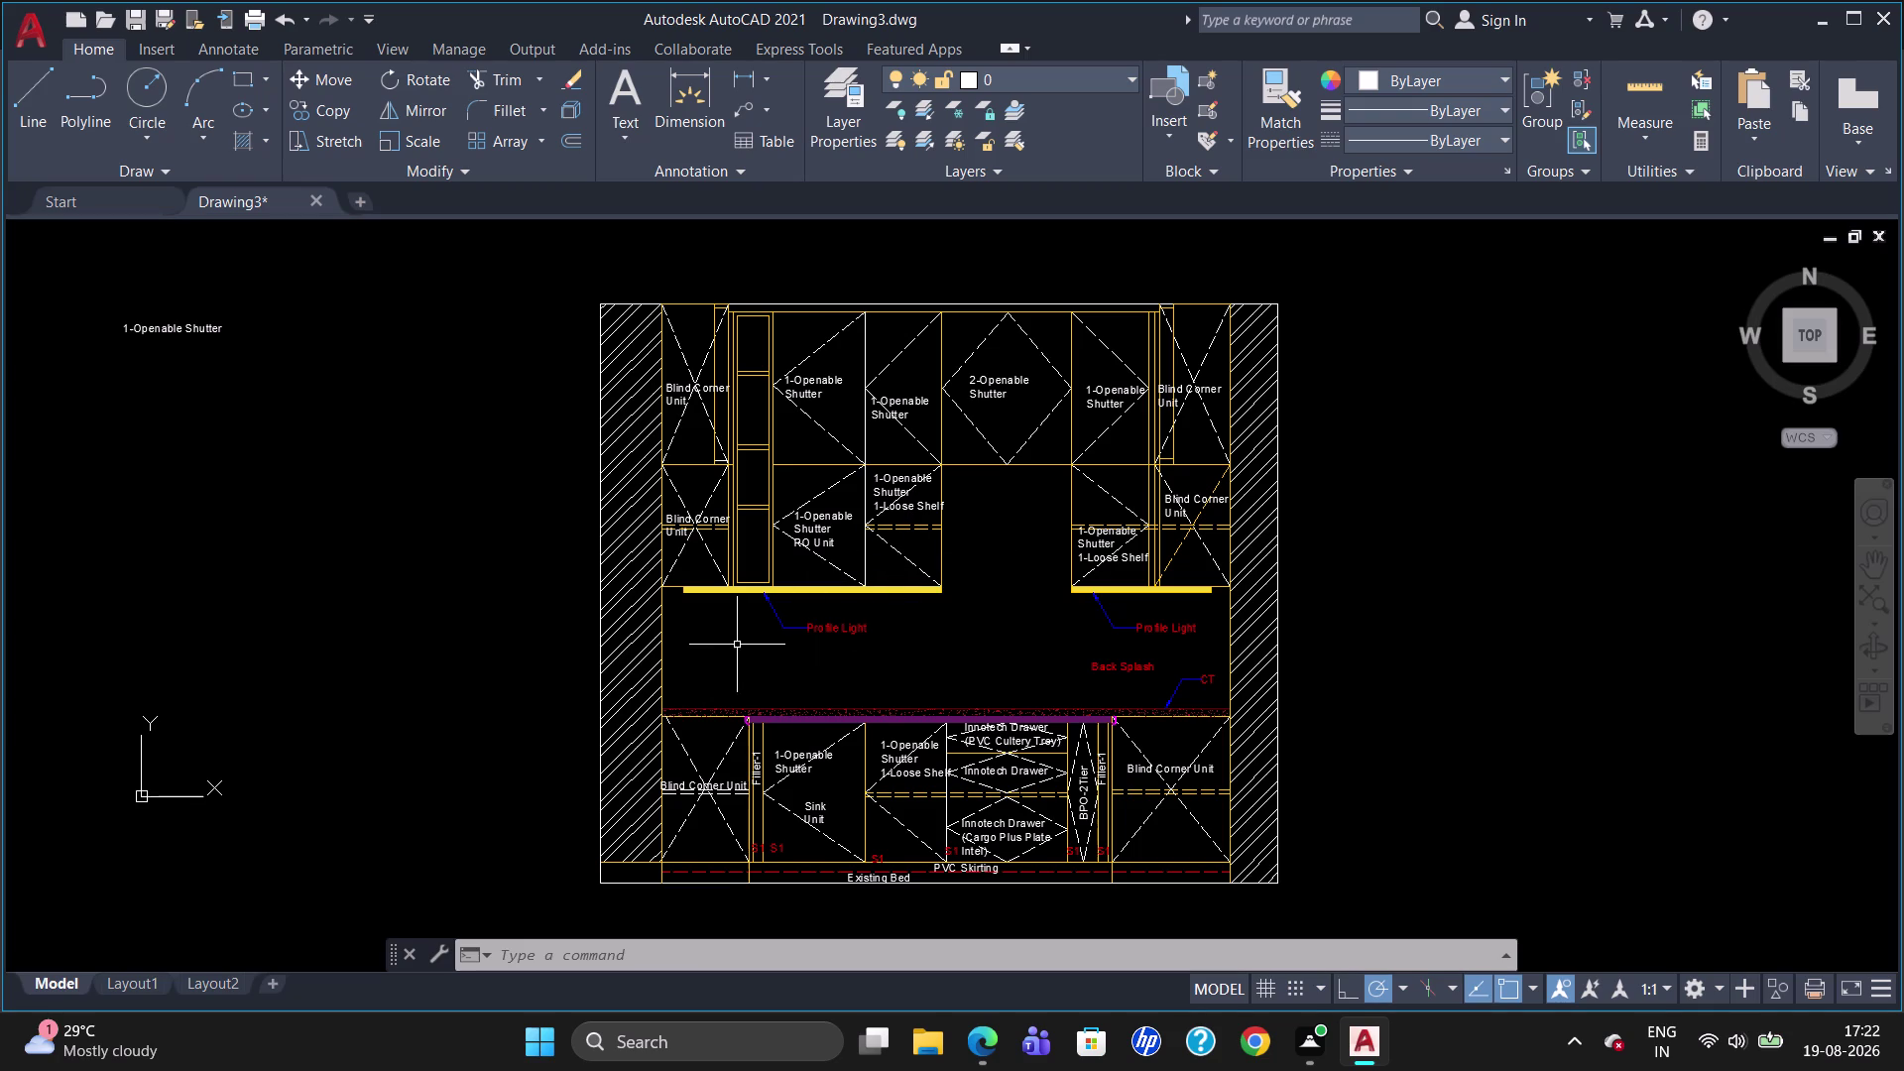
scroll(up, 3)
scroll(down, 3)
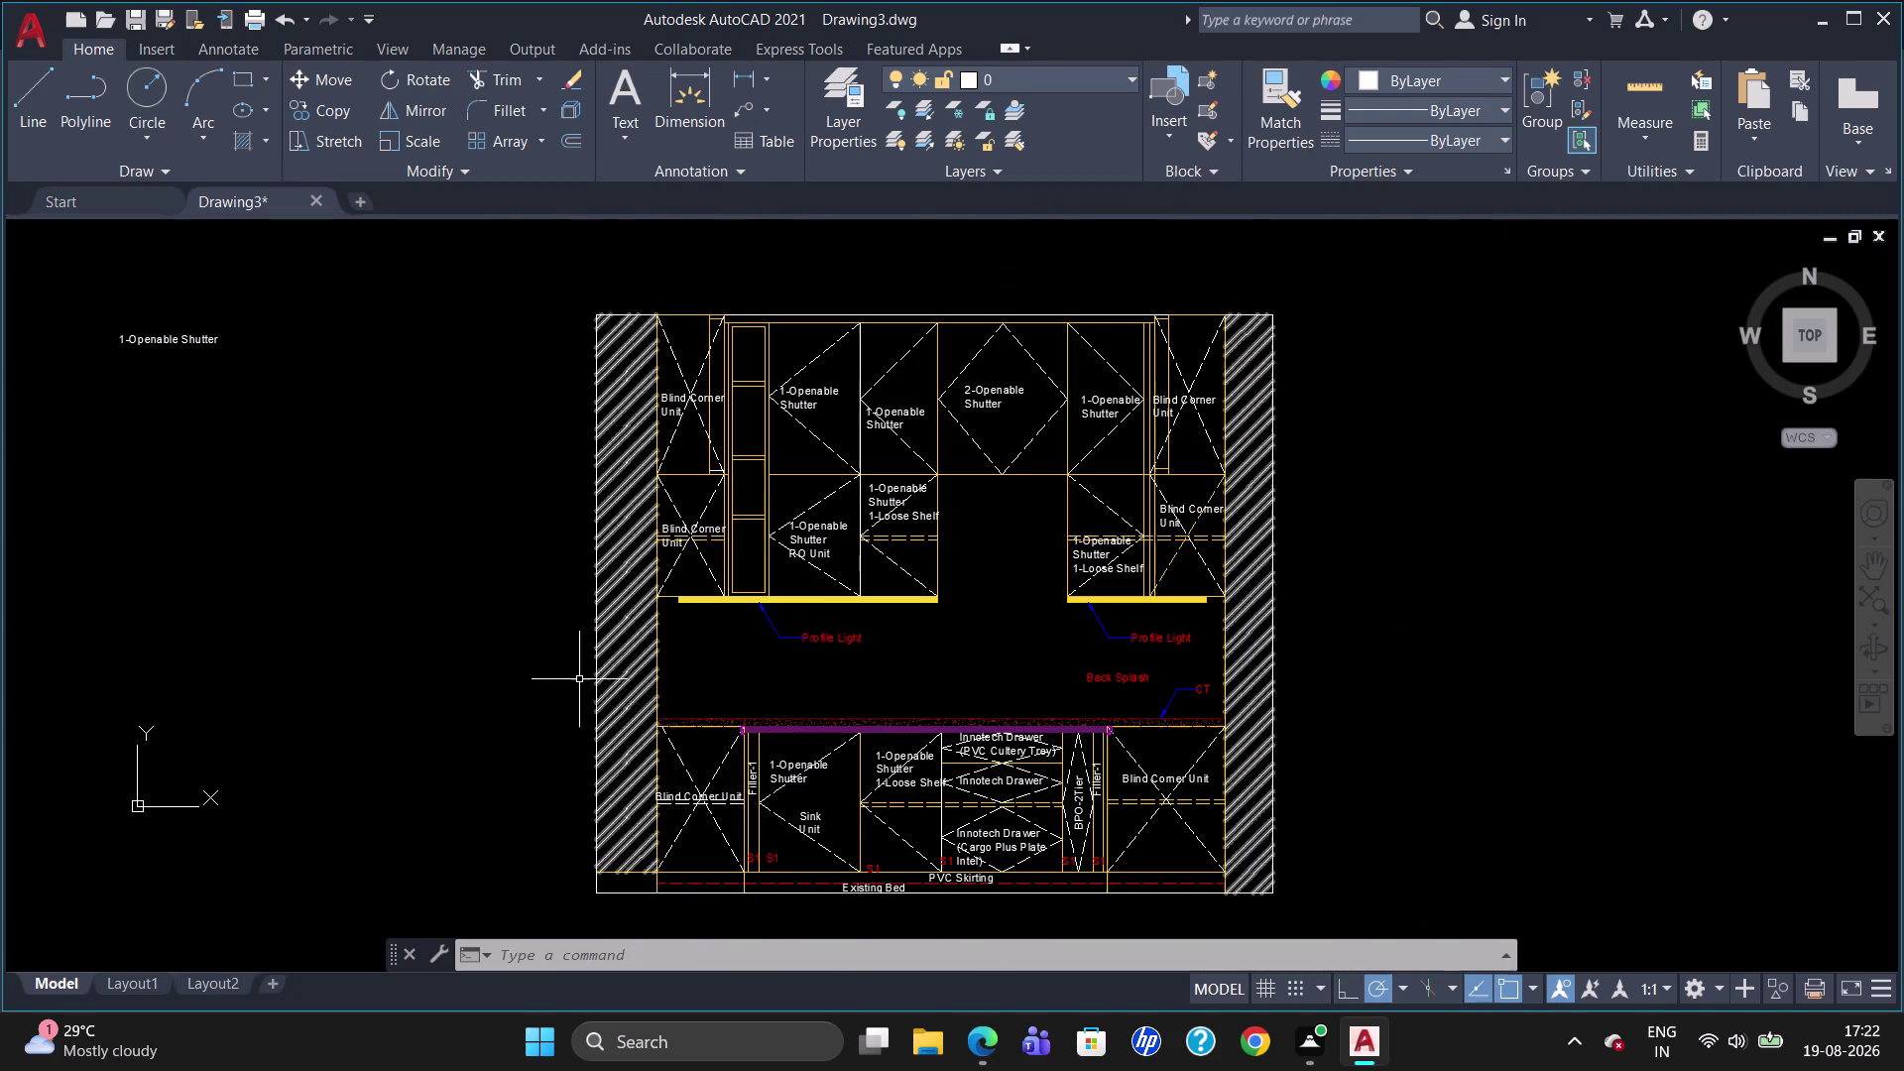
scroll(up, 3)
Create a multiline text box above the left profile light with text height 40.
key(t)
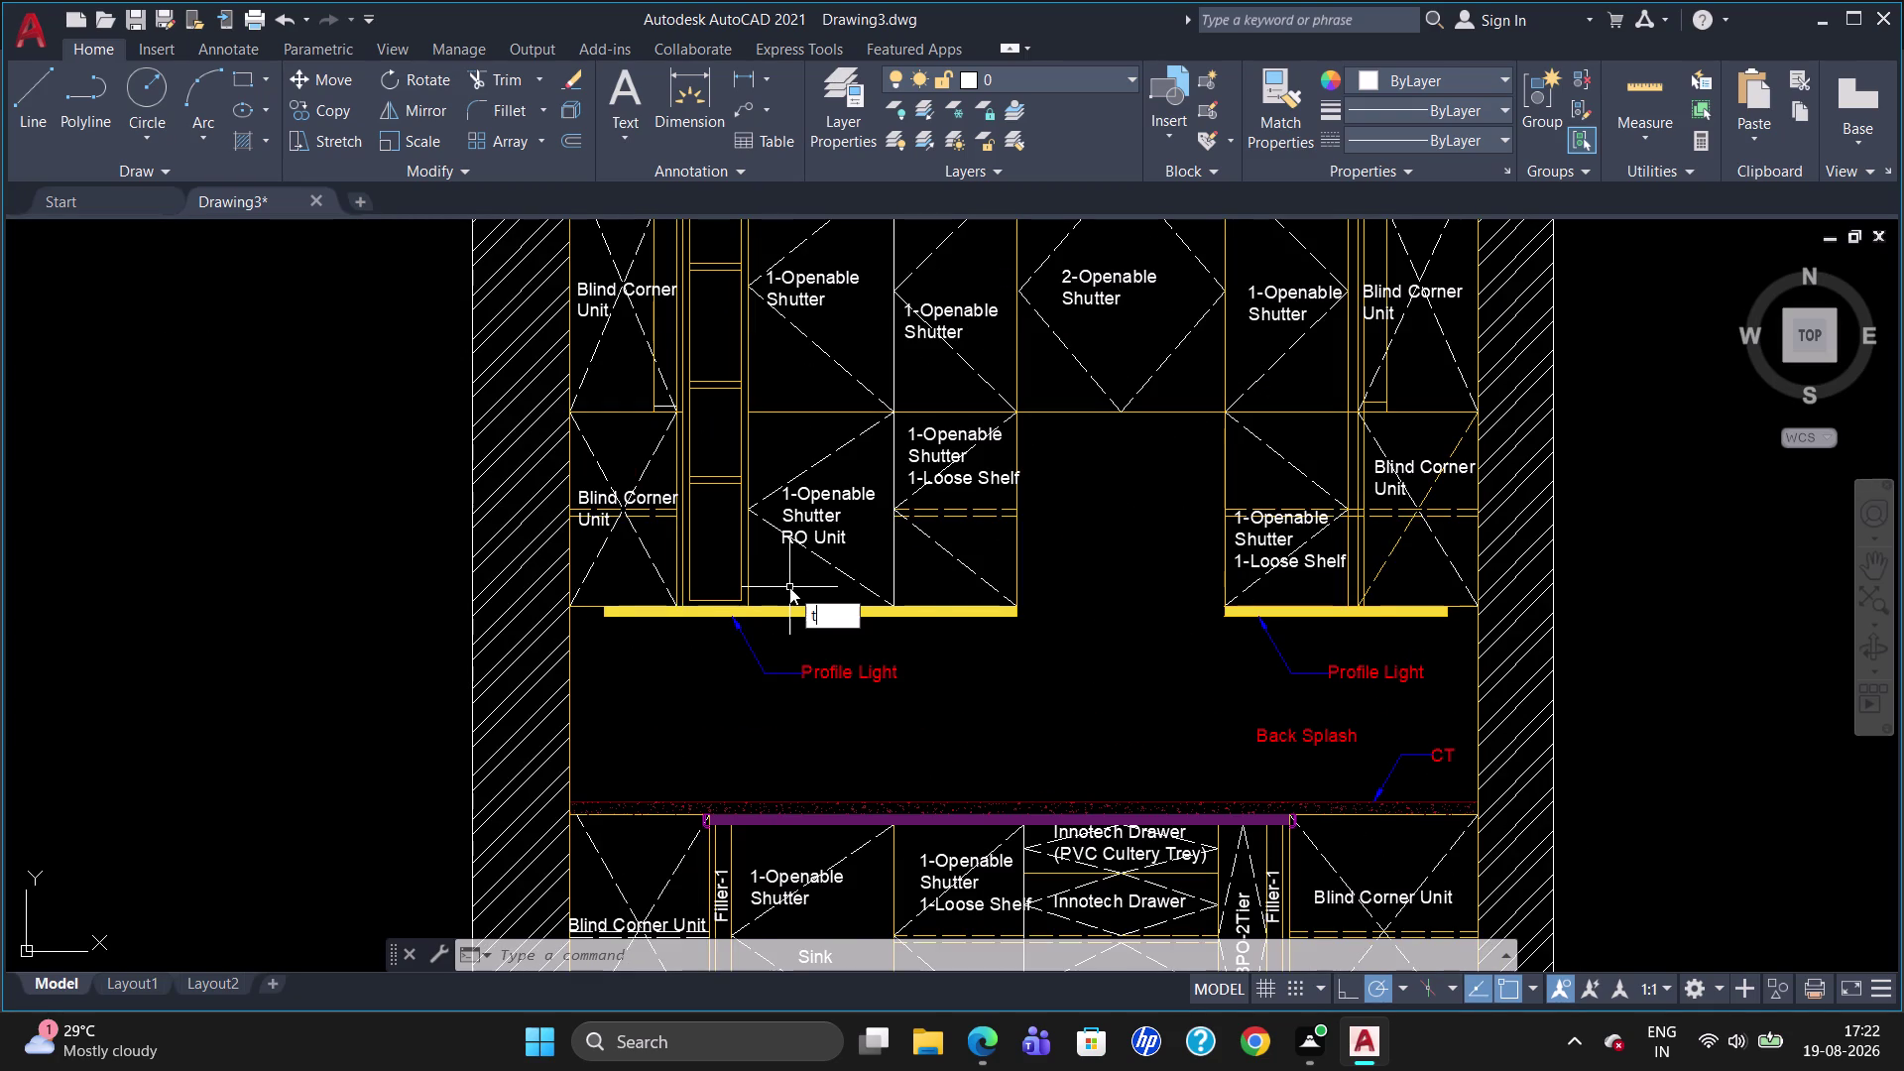
key(Return)
click(764, 565)
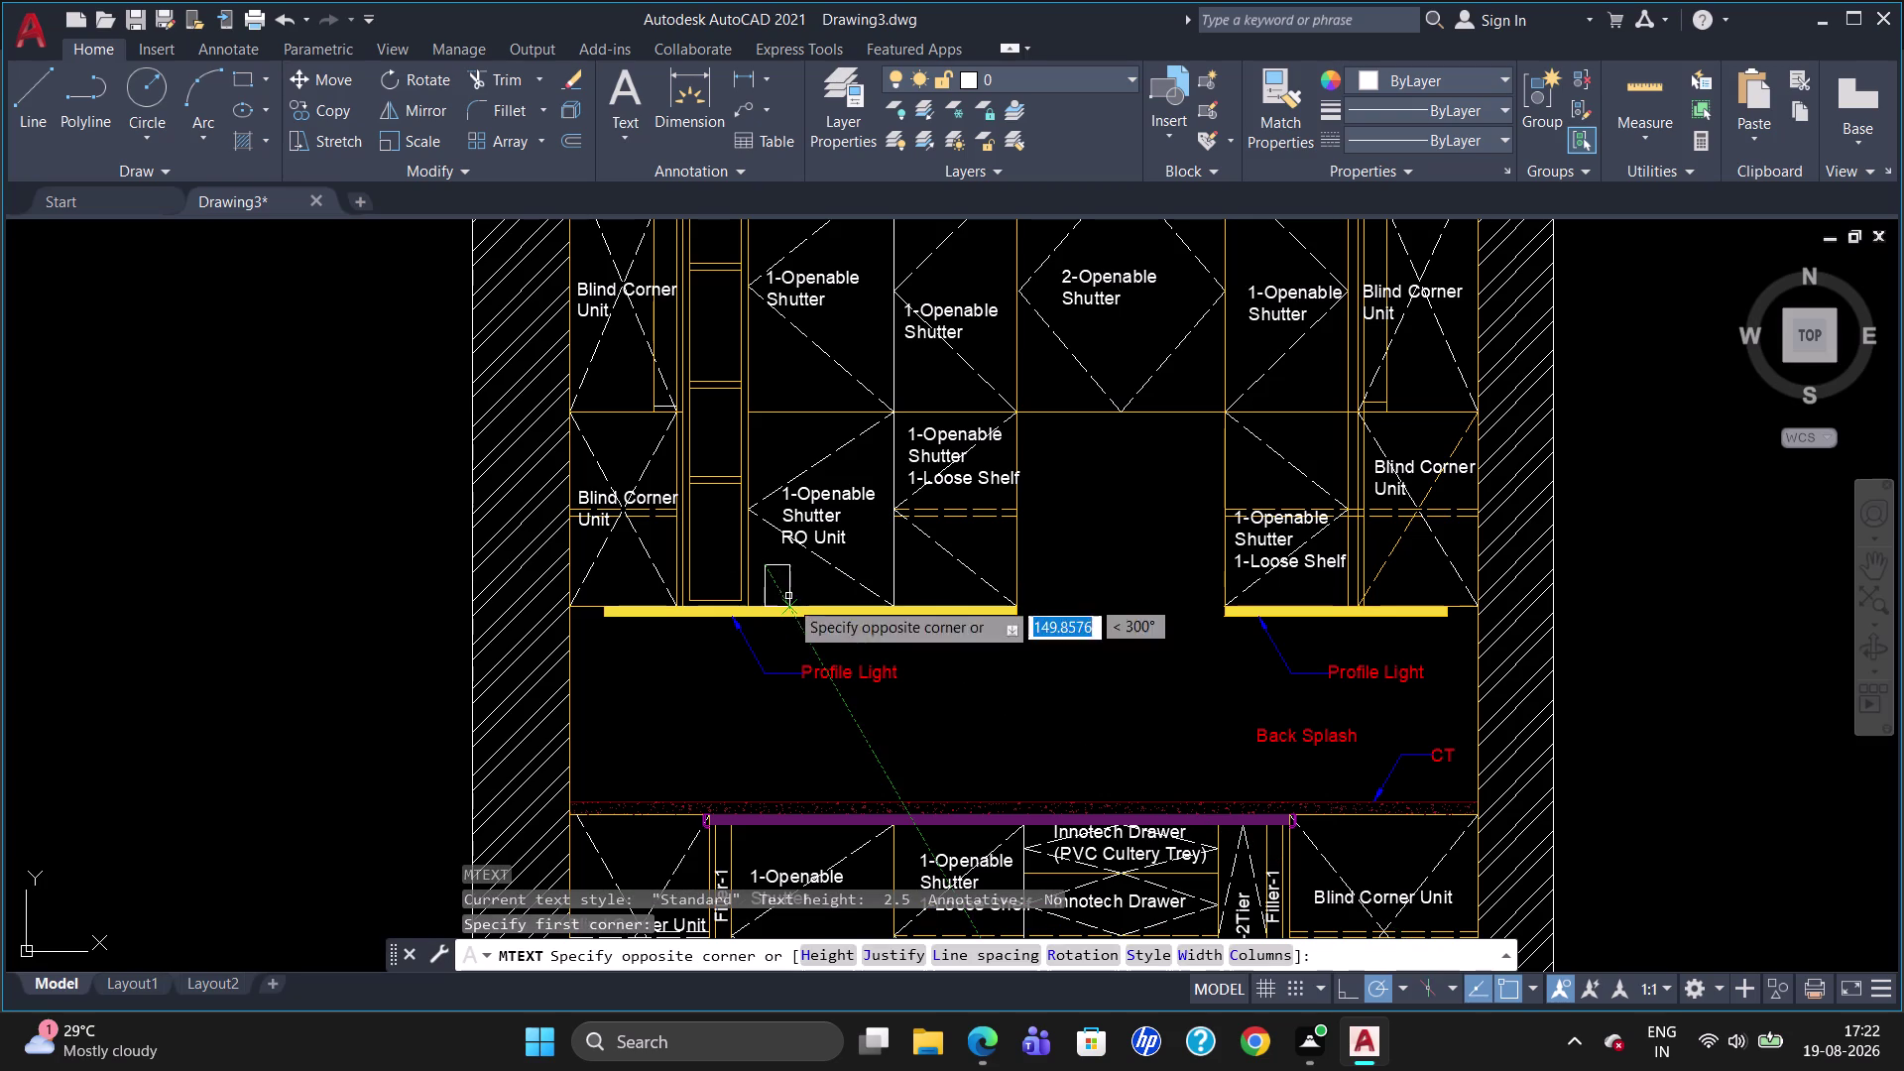
click(788, 600)
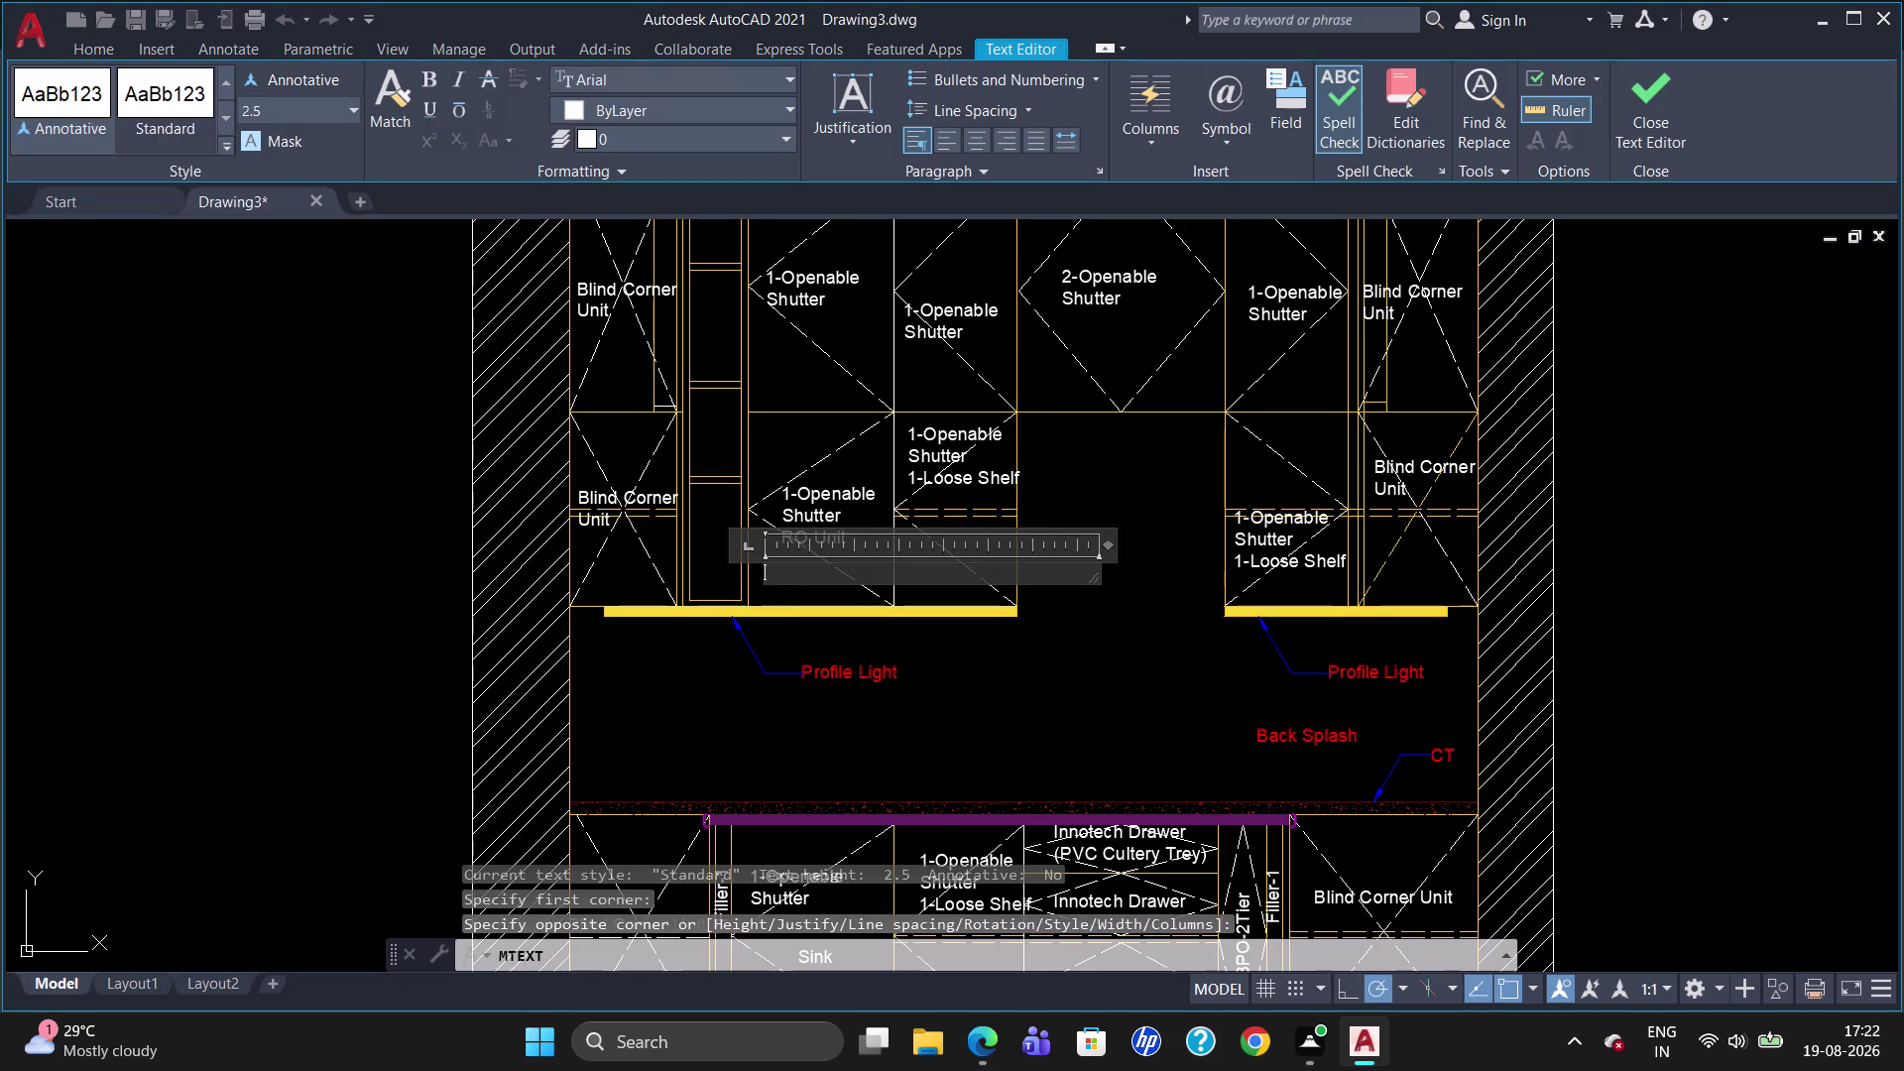
click(277, 105)
key(BackSpace)
text(4)
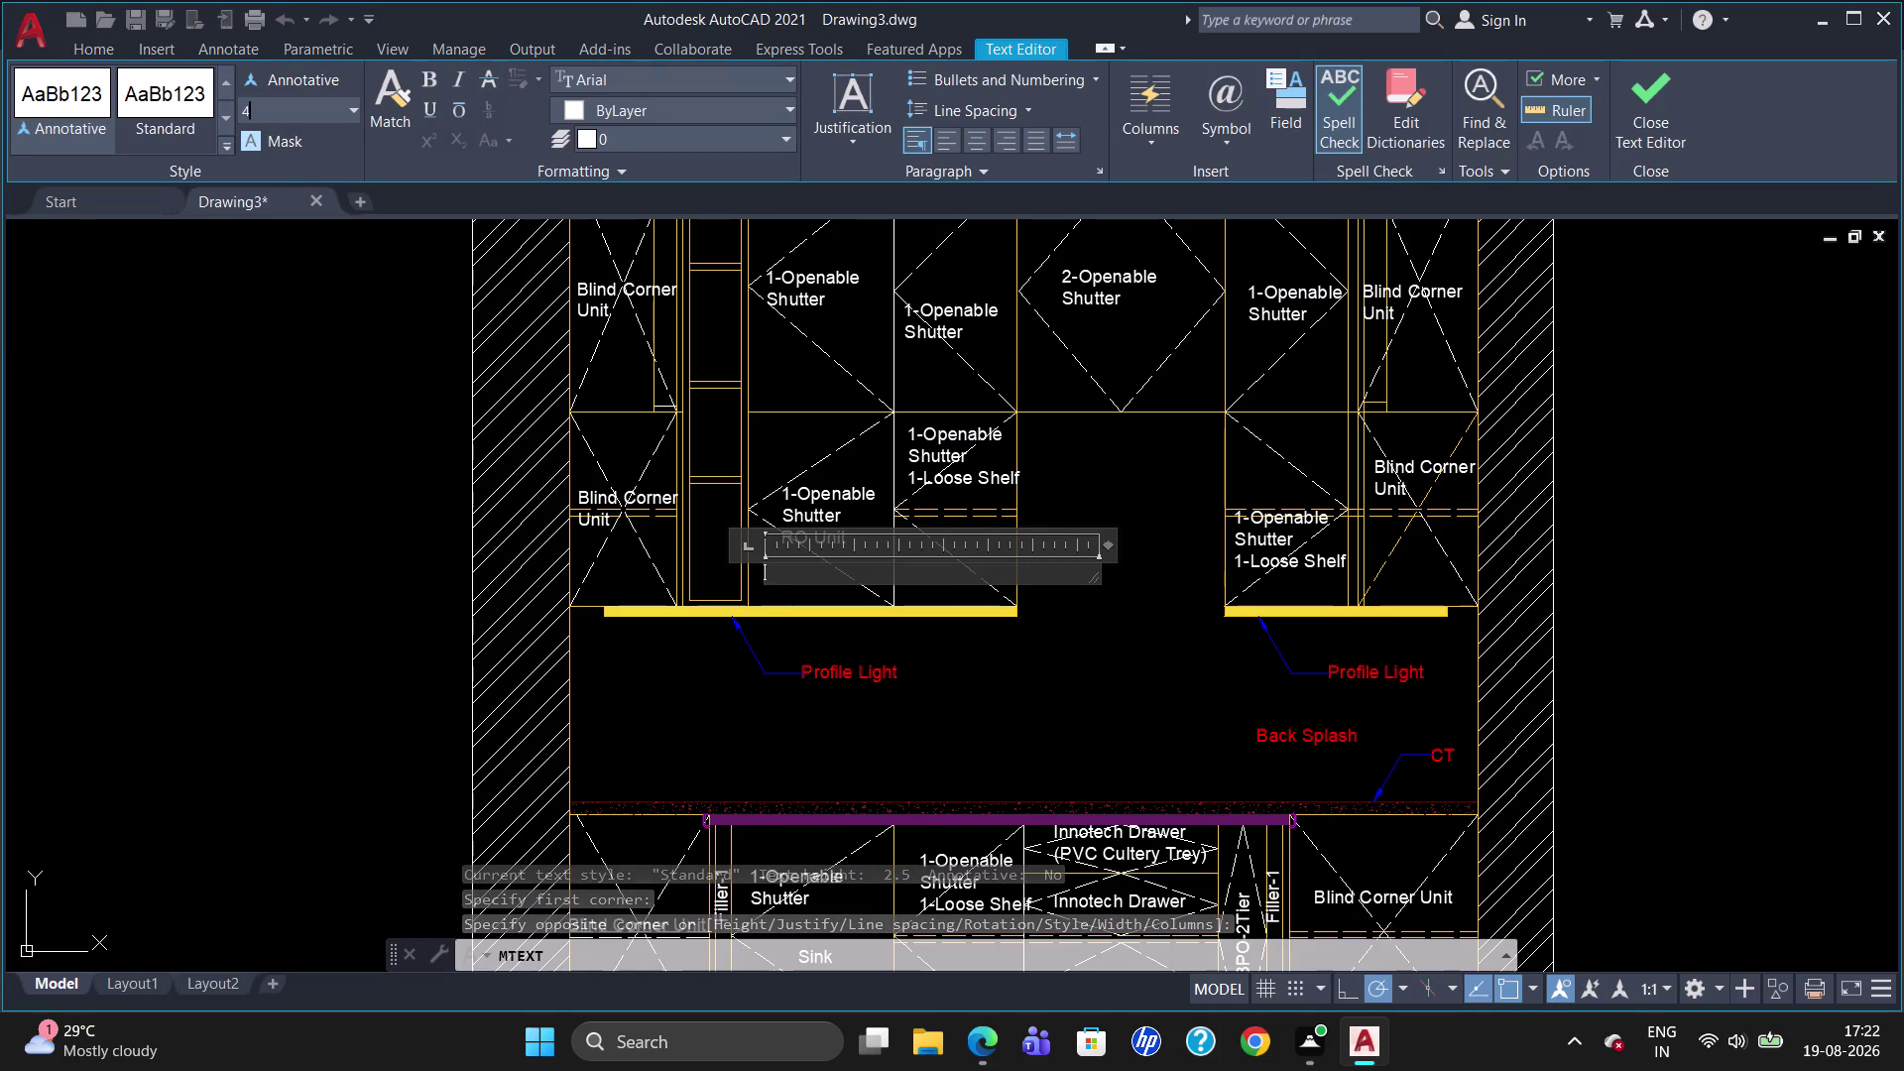
text(0)
key(Return)
Set the text colour to Red and enter 'S2'.
click(652, 101)
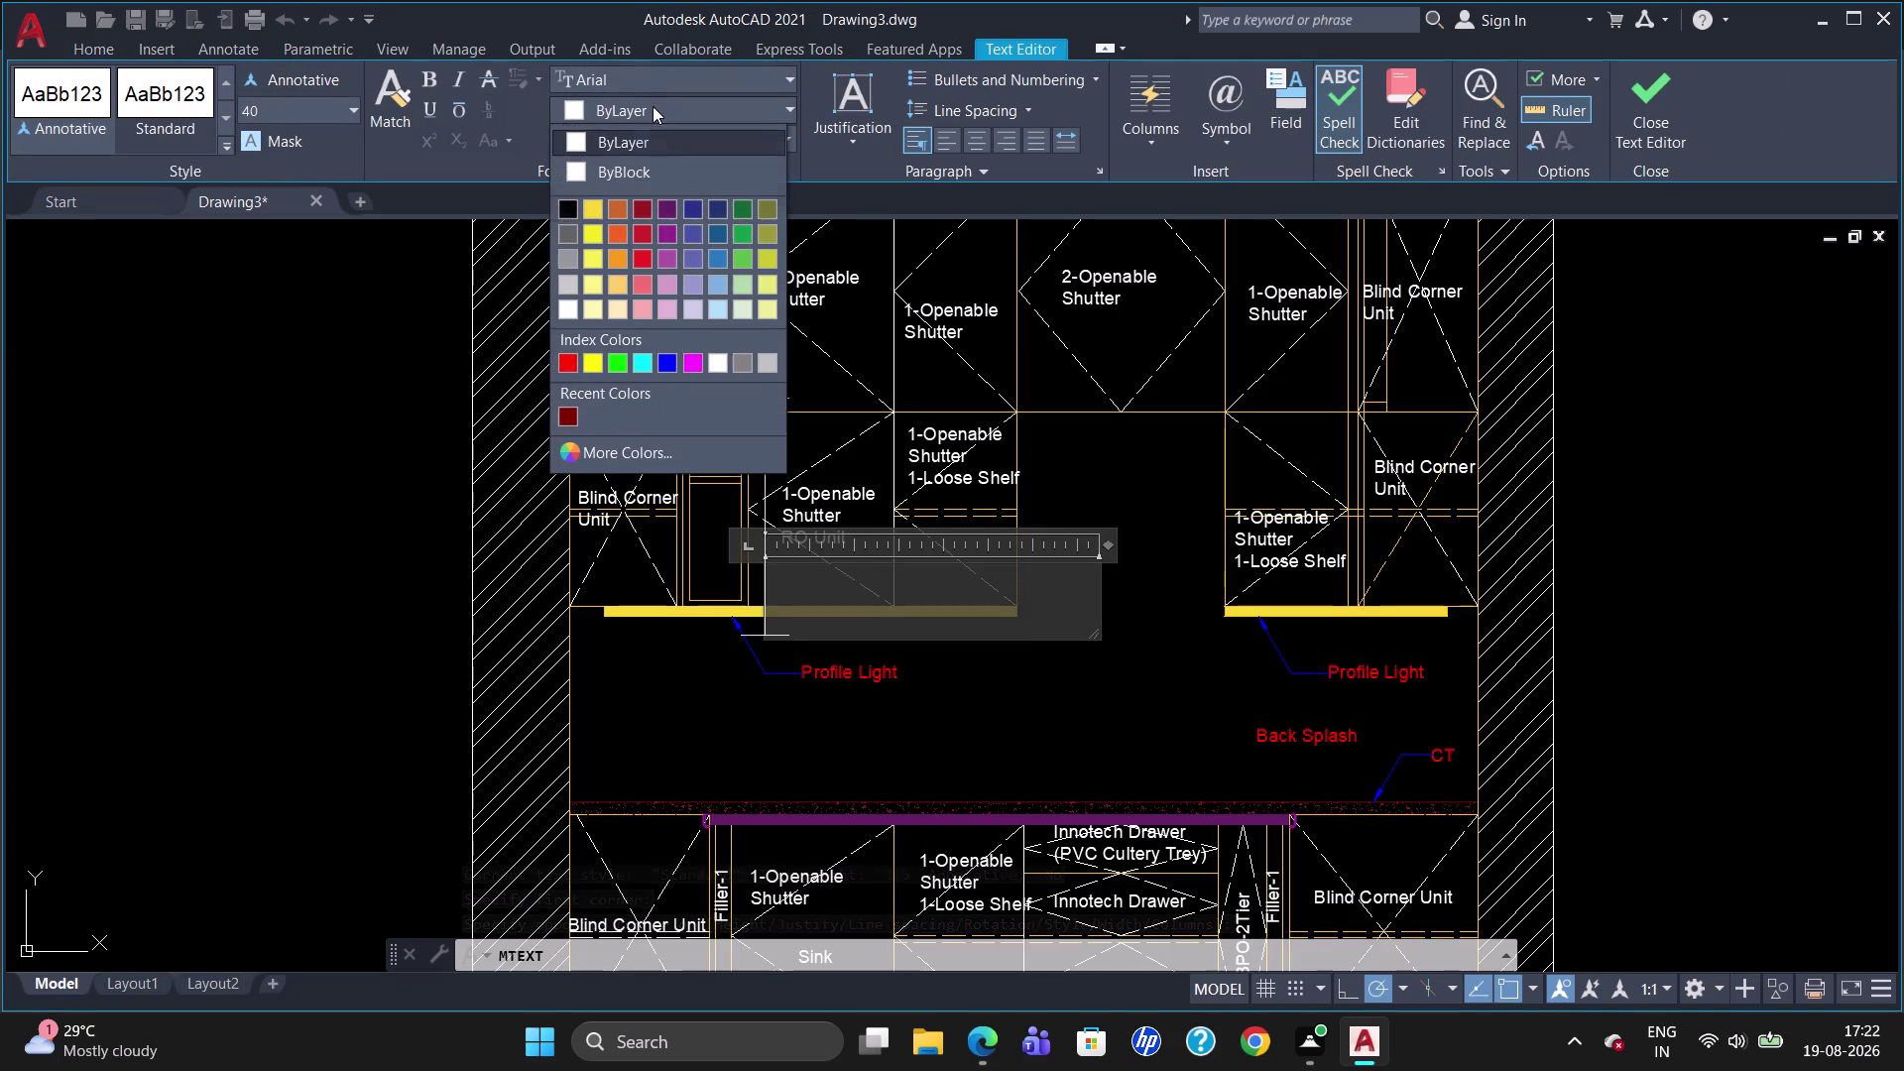
click(575, 365)
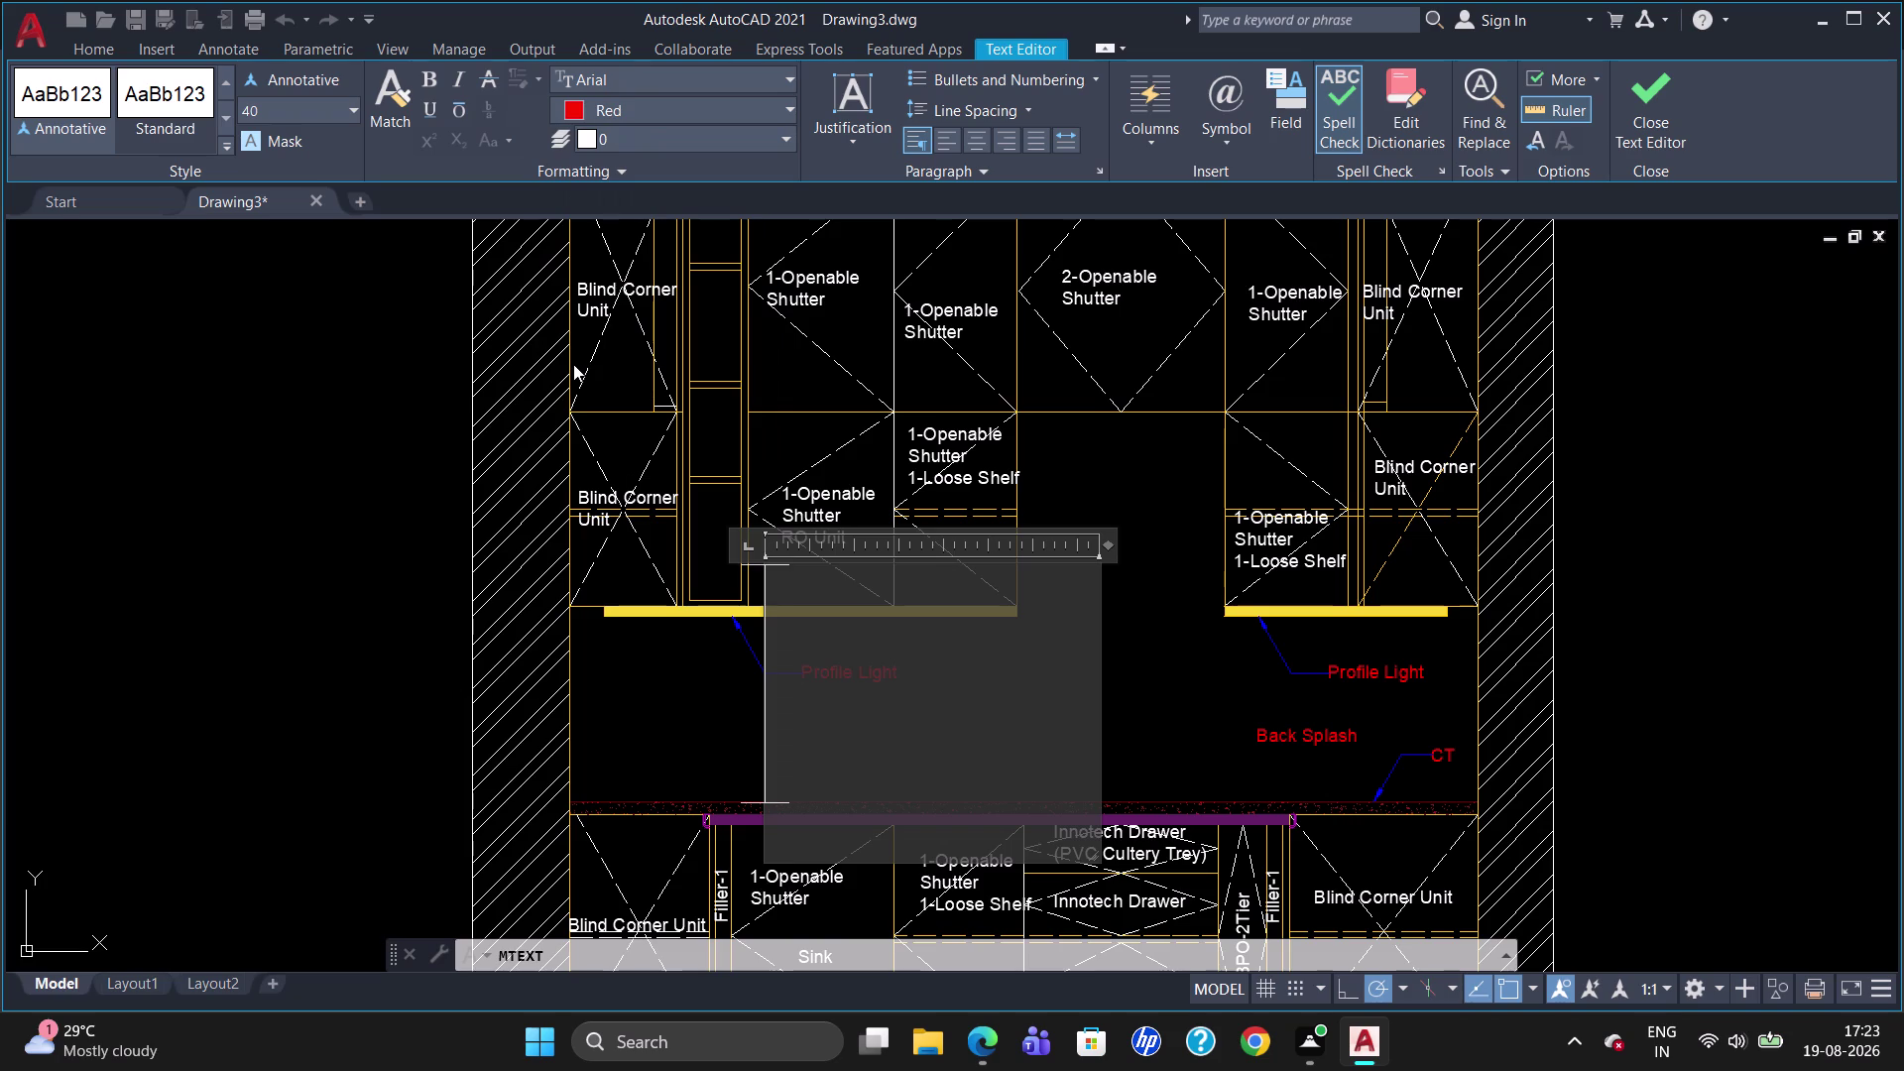
text(S2)
click(237, 464)
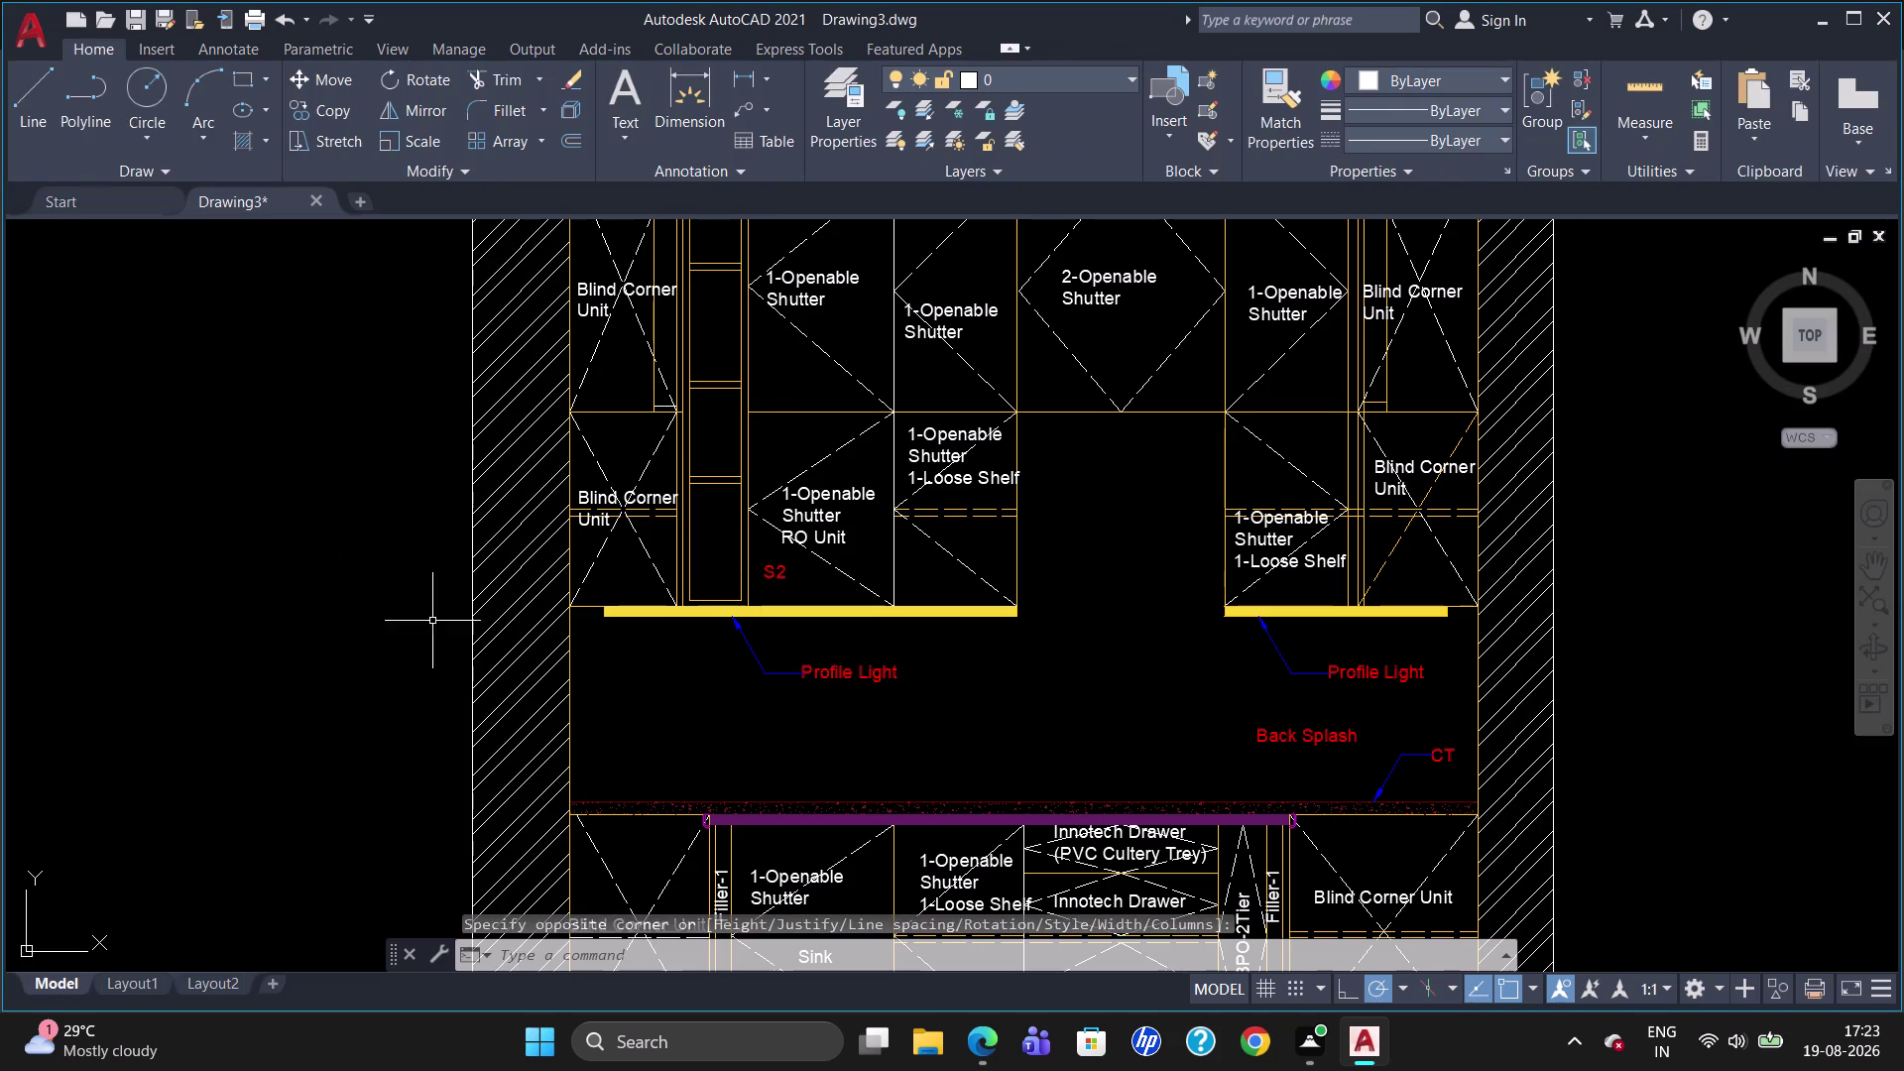
click(779, 578)
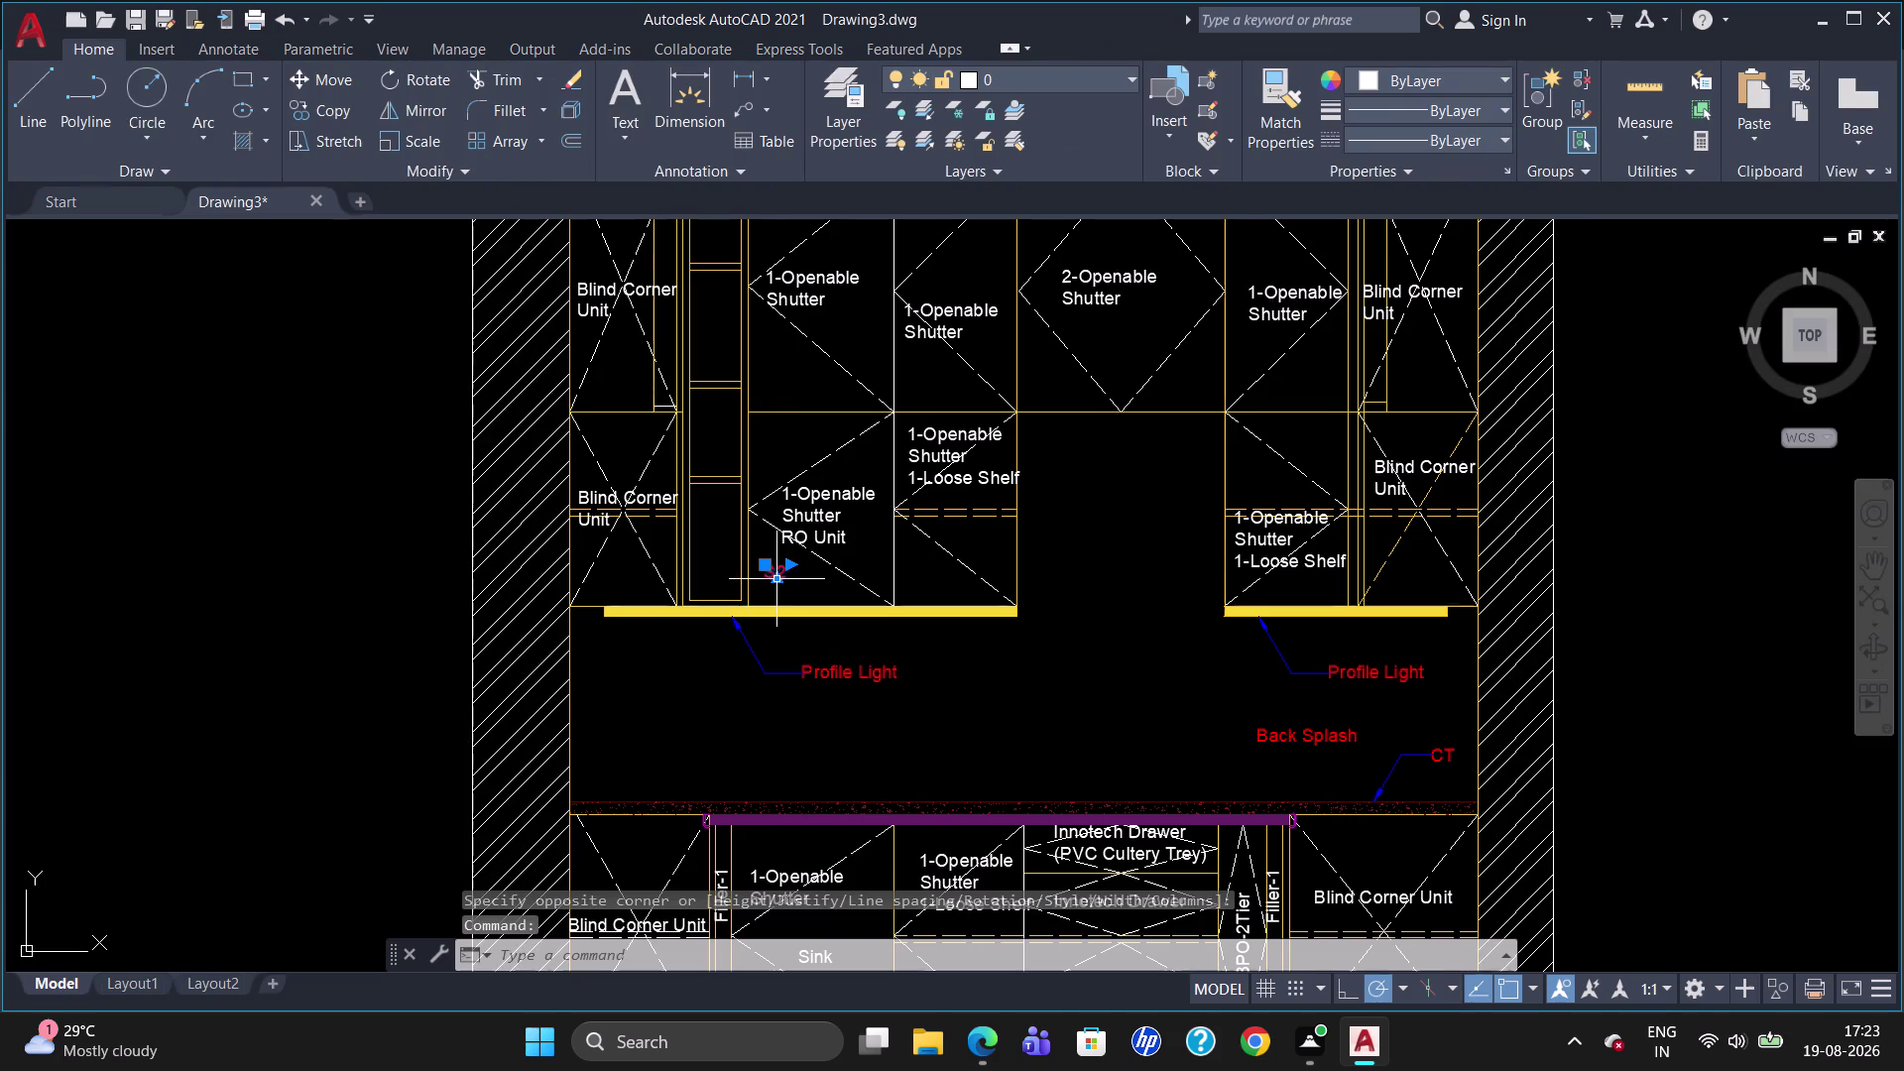
Copy the S2 tag under the middle cabinet and into two right-side lower cabinets.
key(c)
key(o)
key(Return)
click(770, 587)
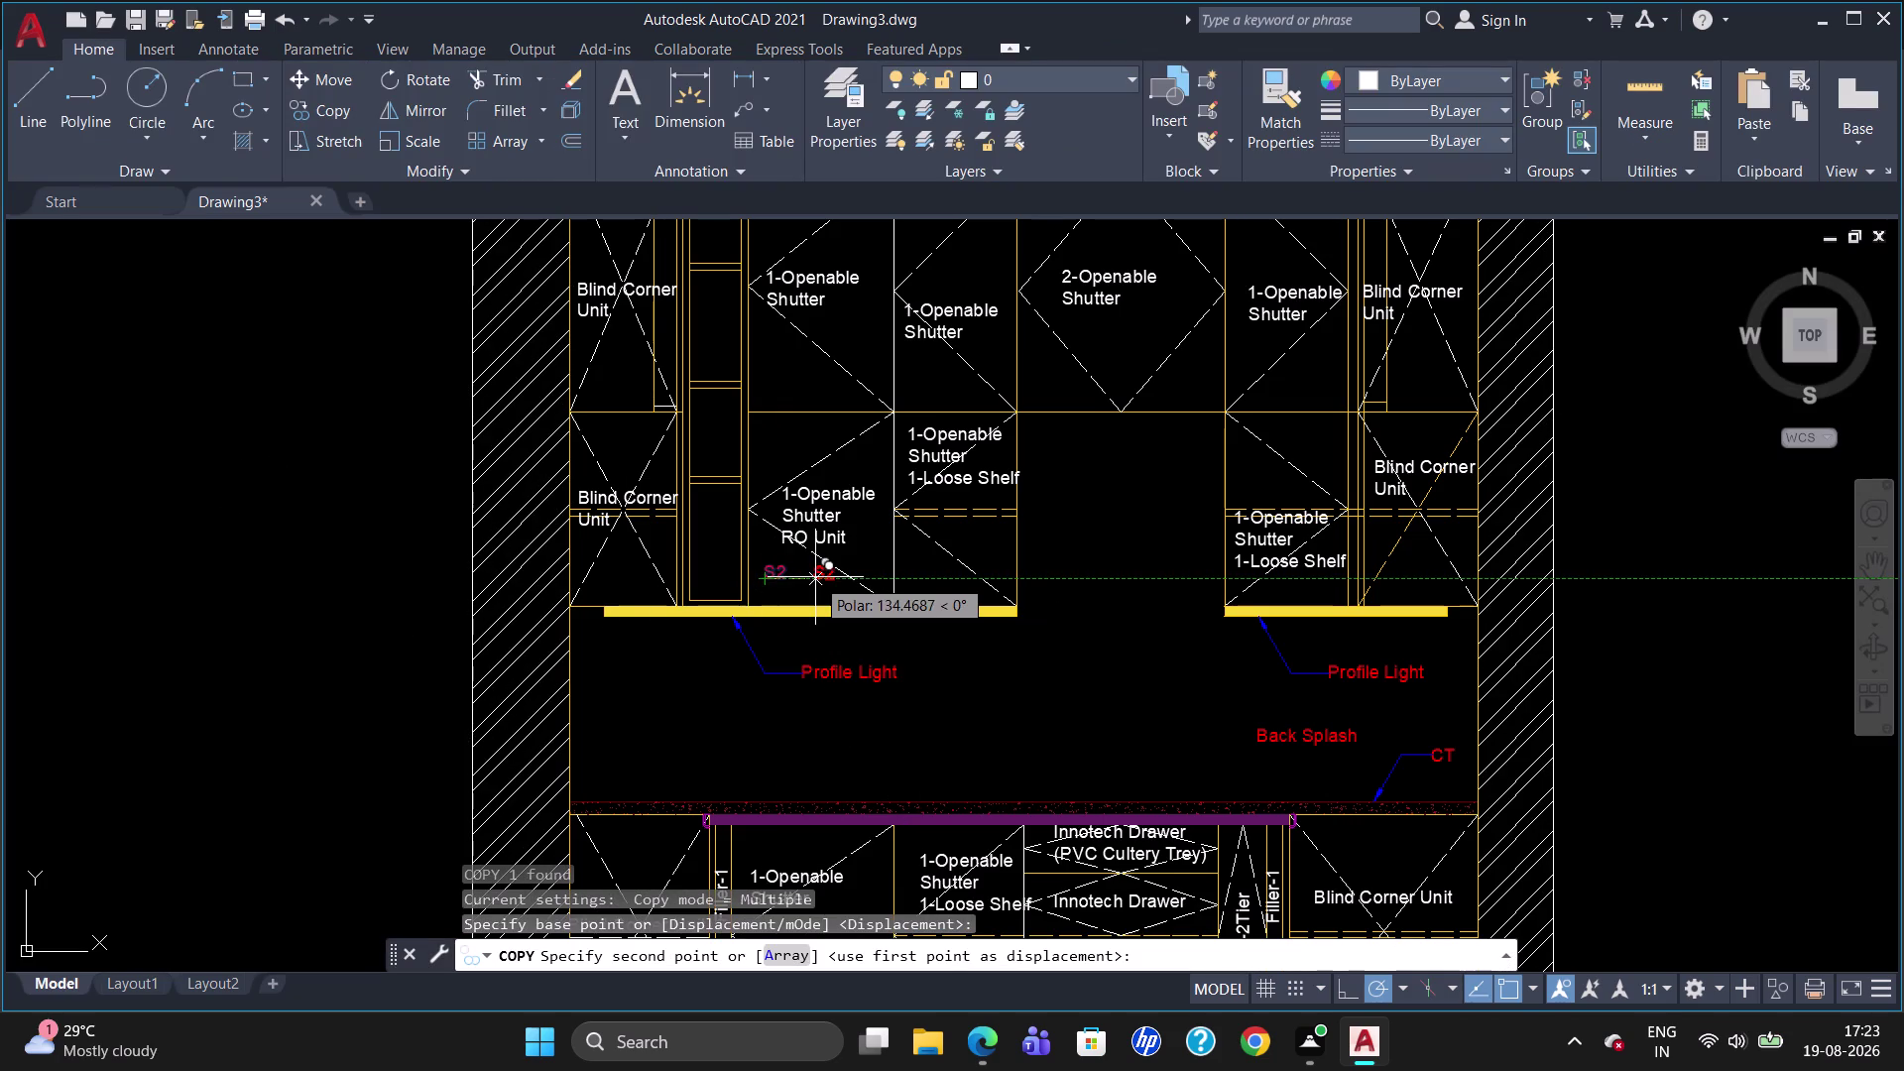
click(900, 587)
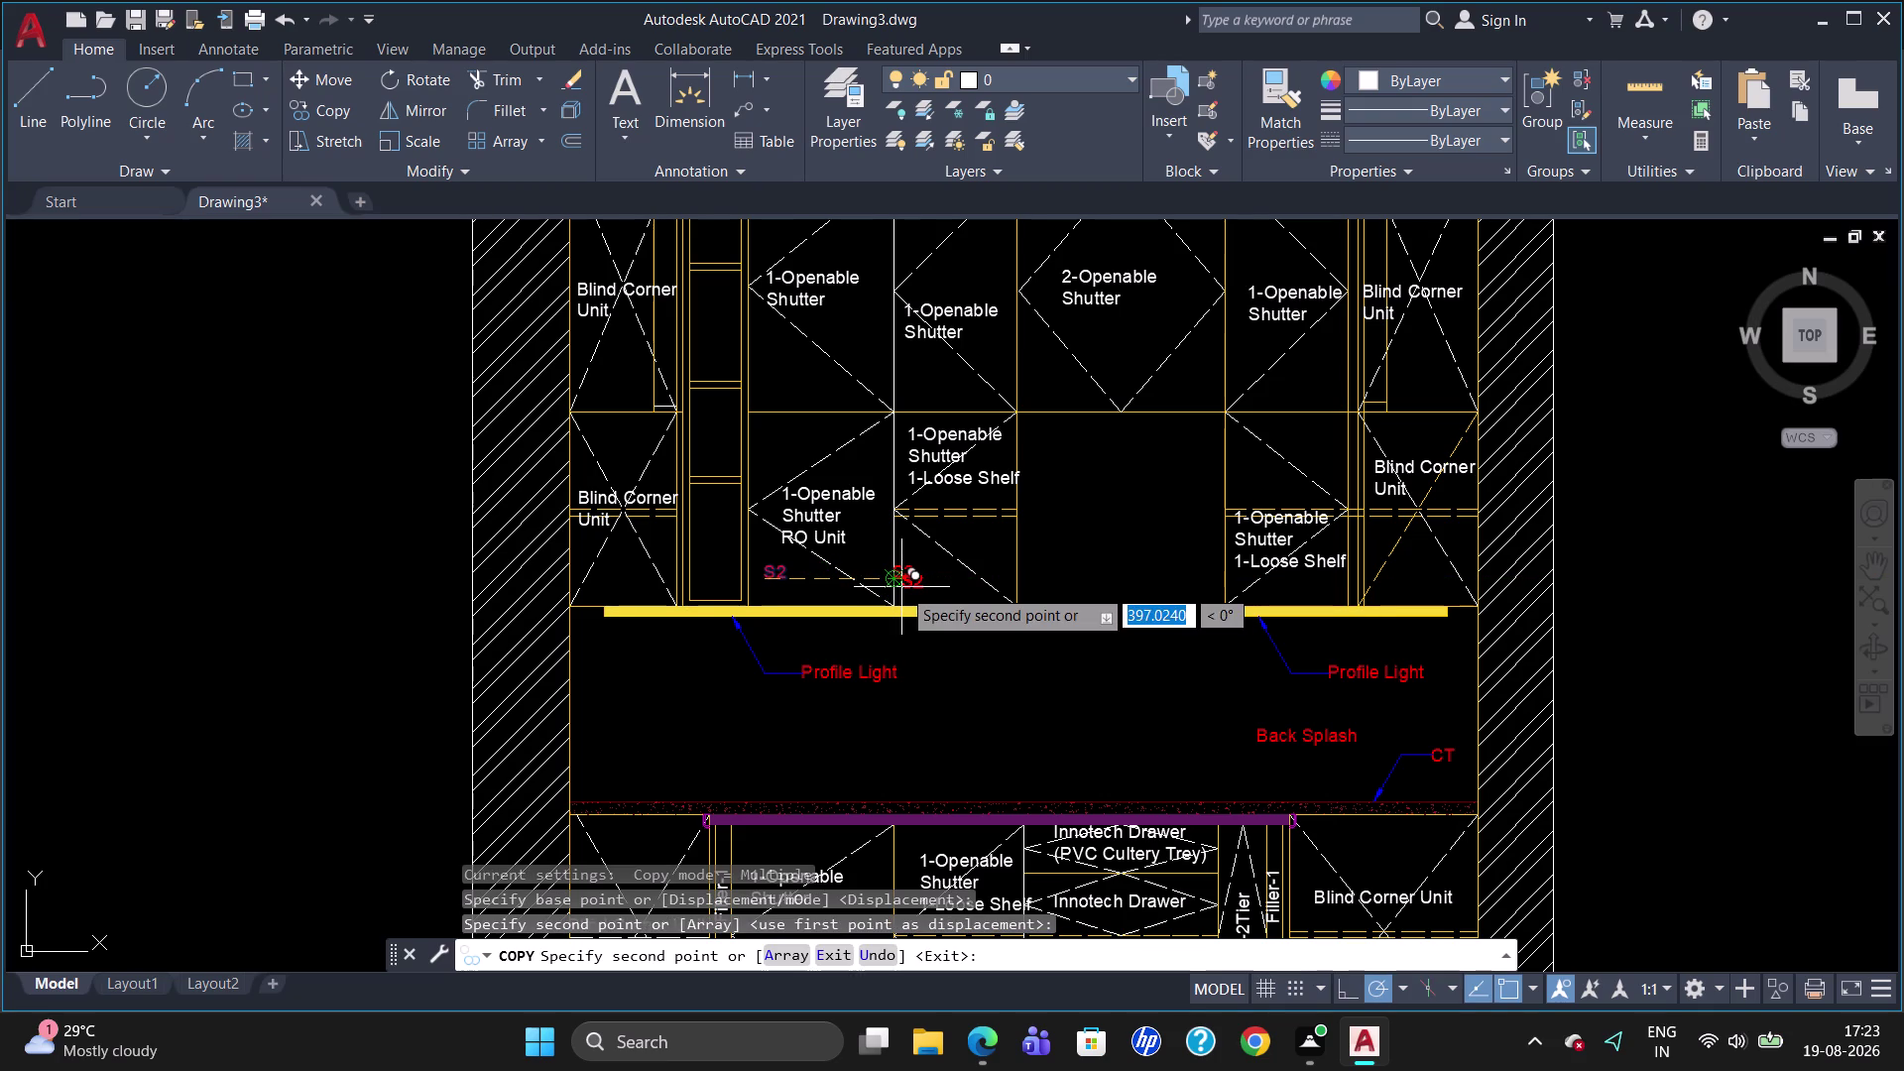
click(1320, 590)
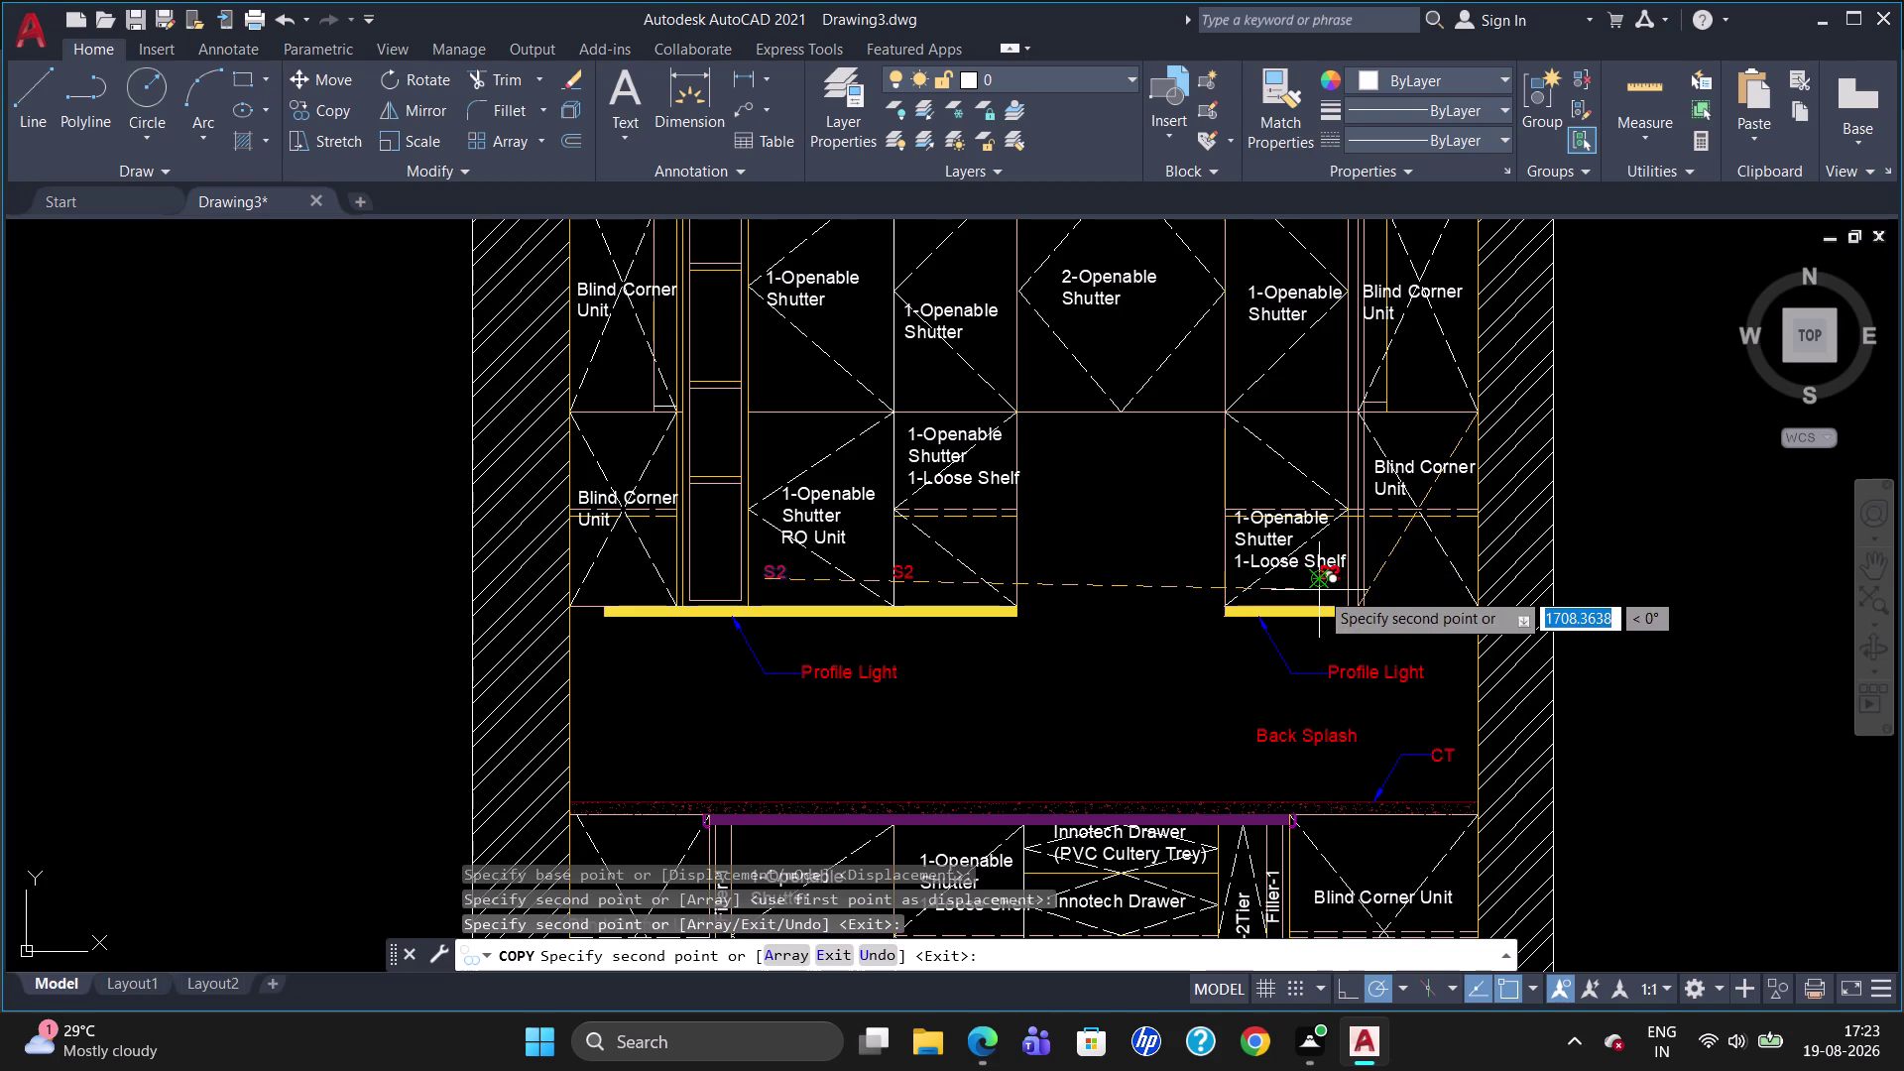
scroll(up, 3)
click(1344, 559)
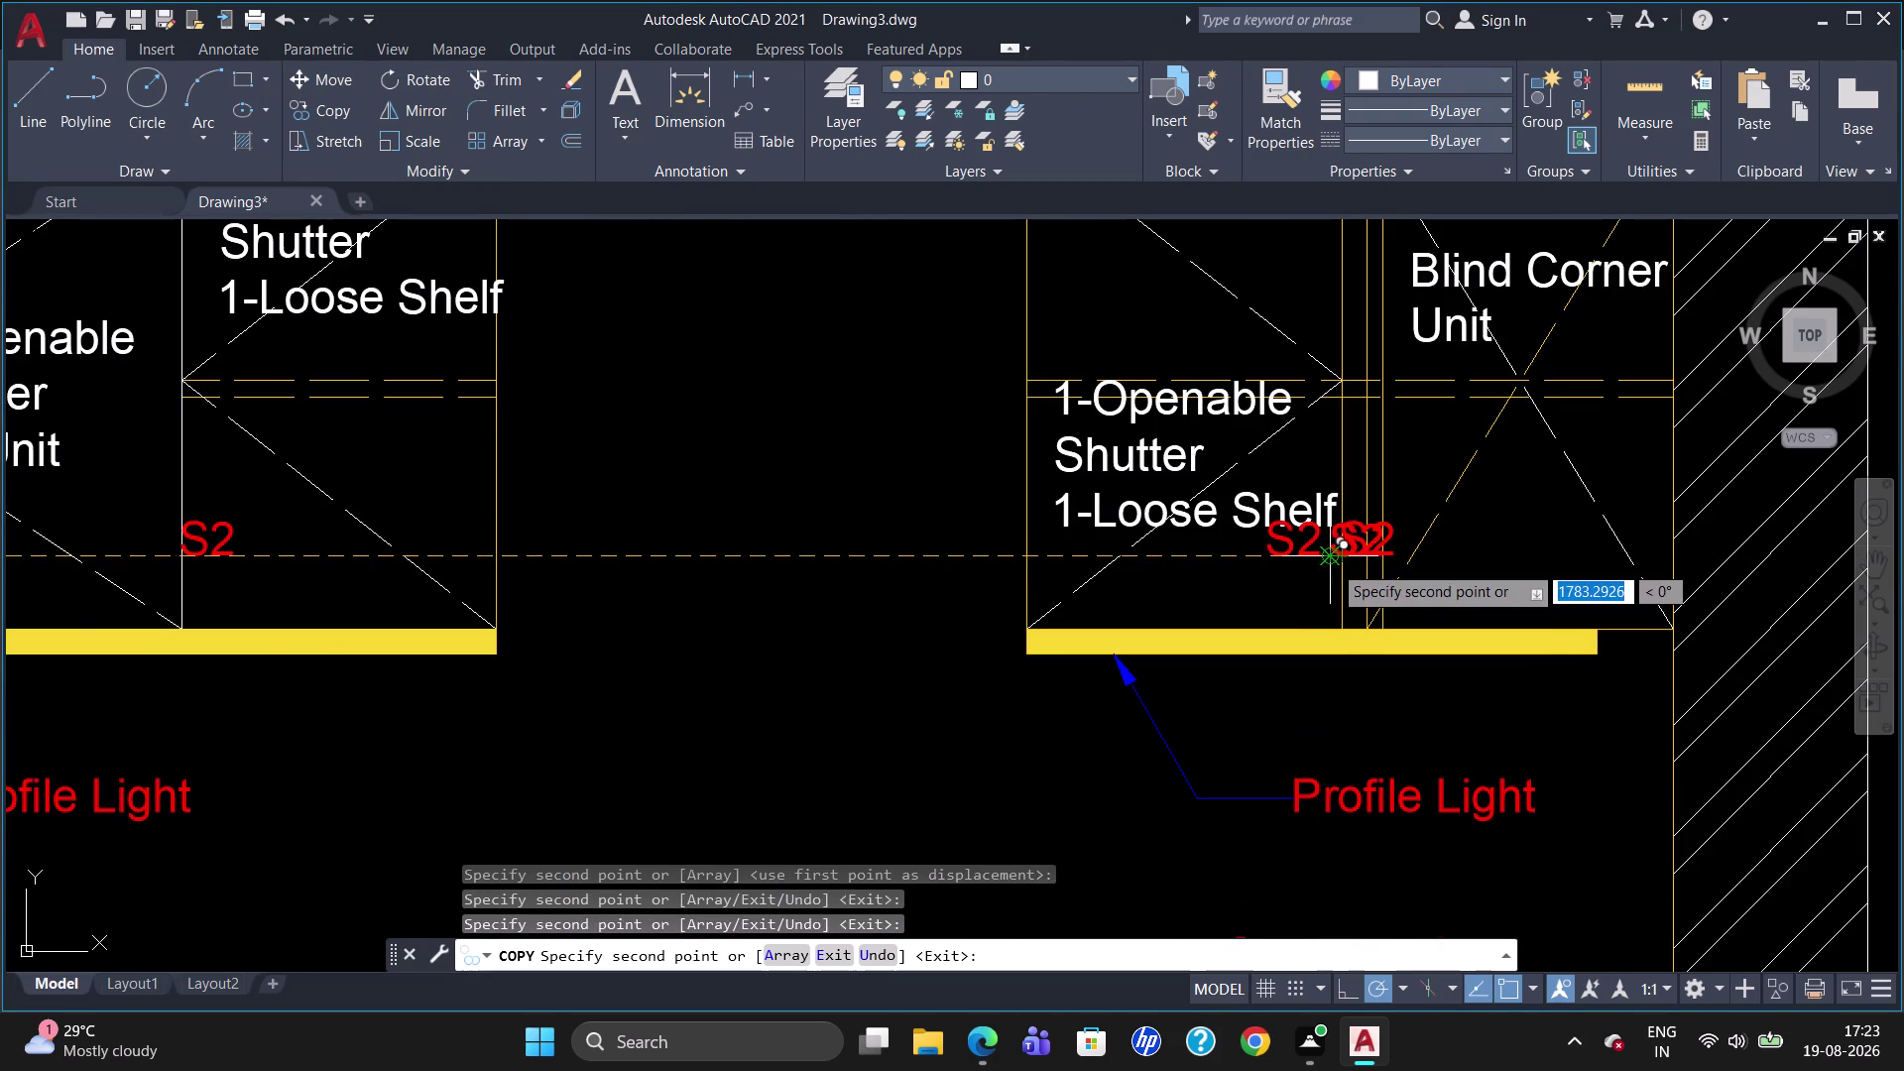
scroll(up, 3)
scroll(down, 3)
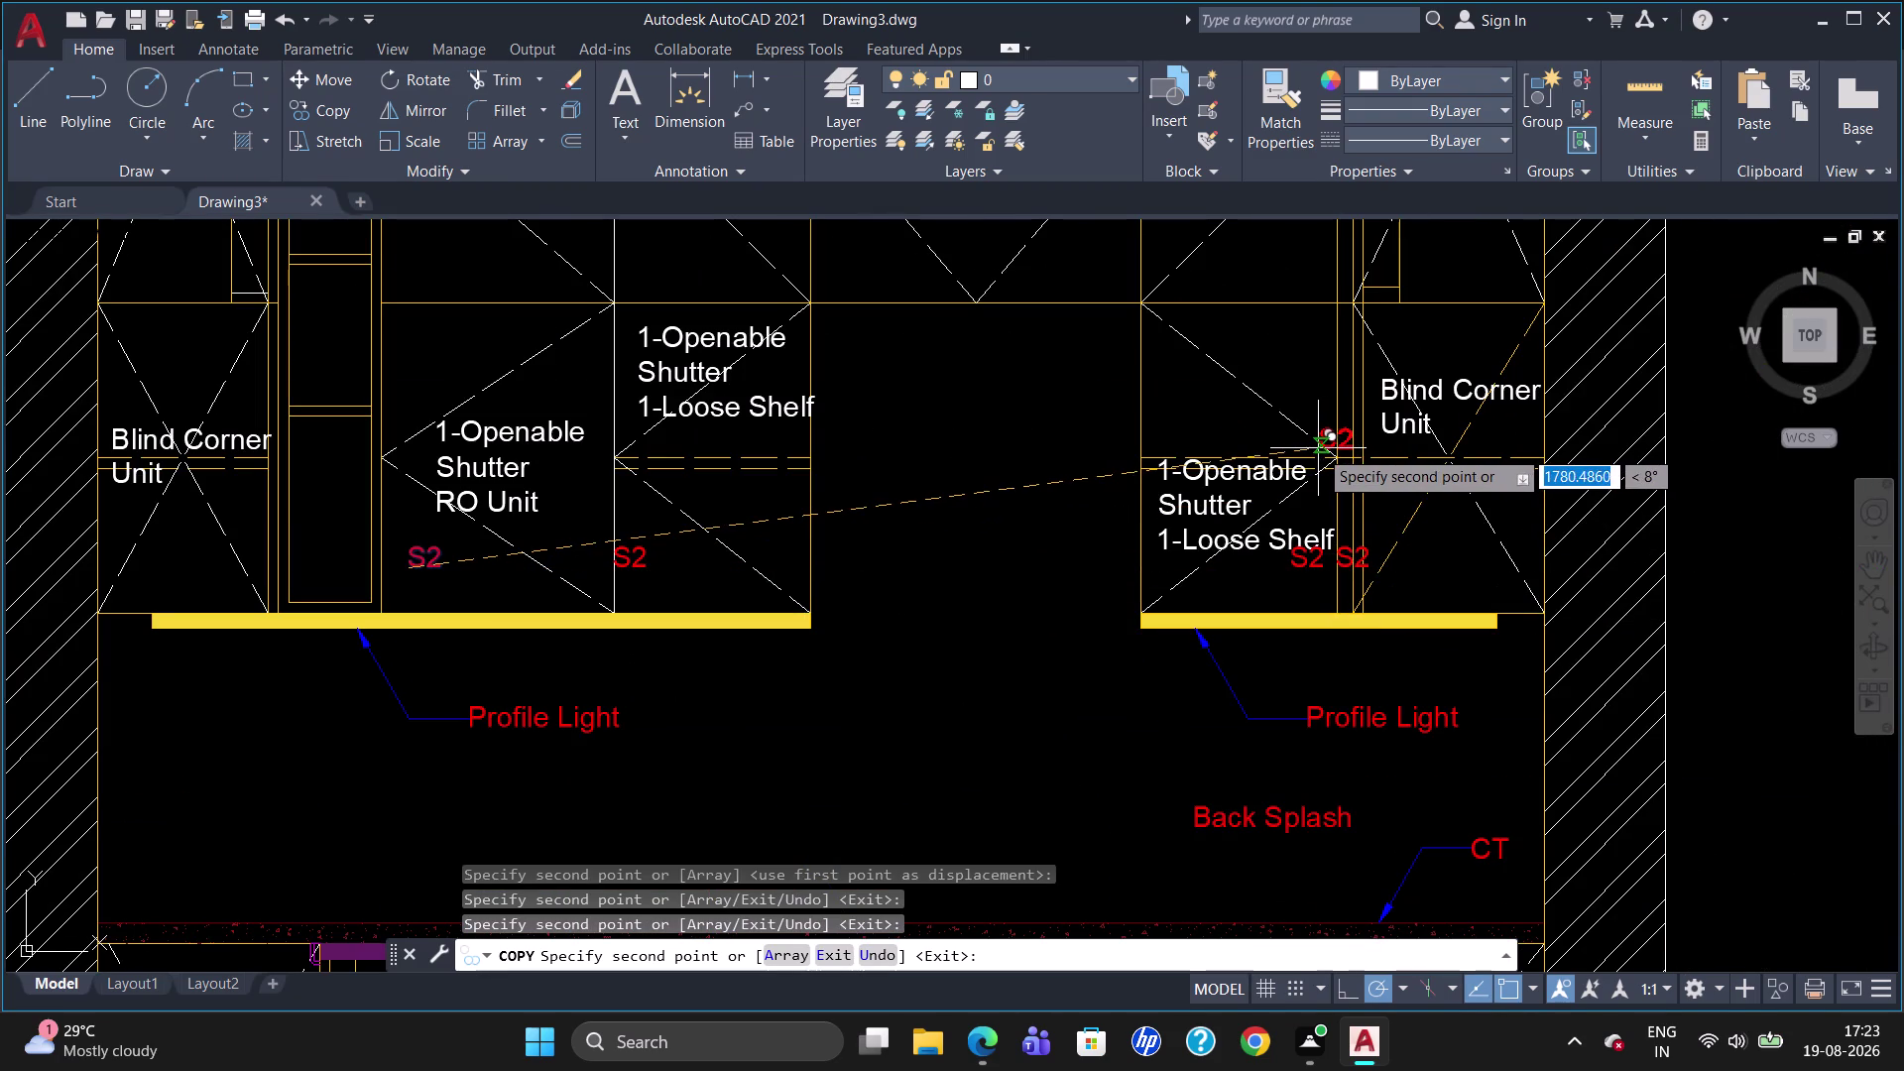
scroll(down, 3)
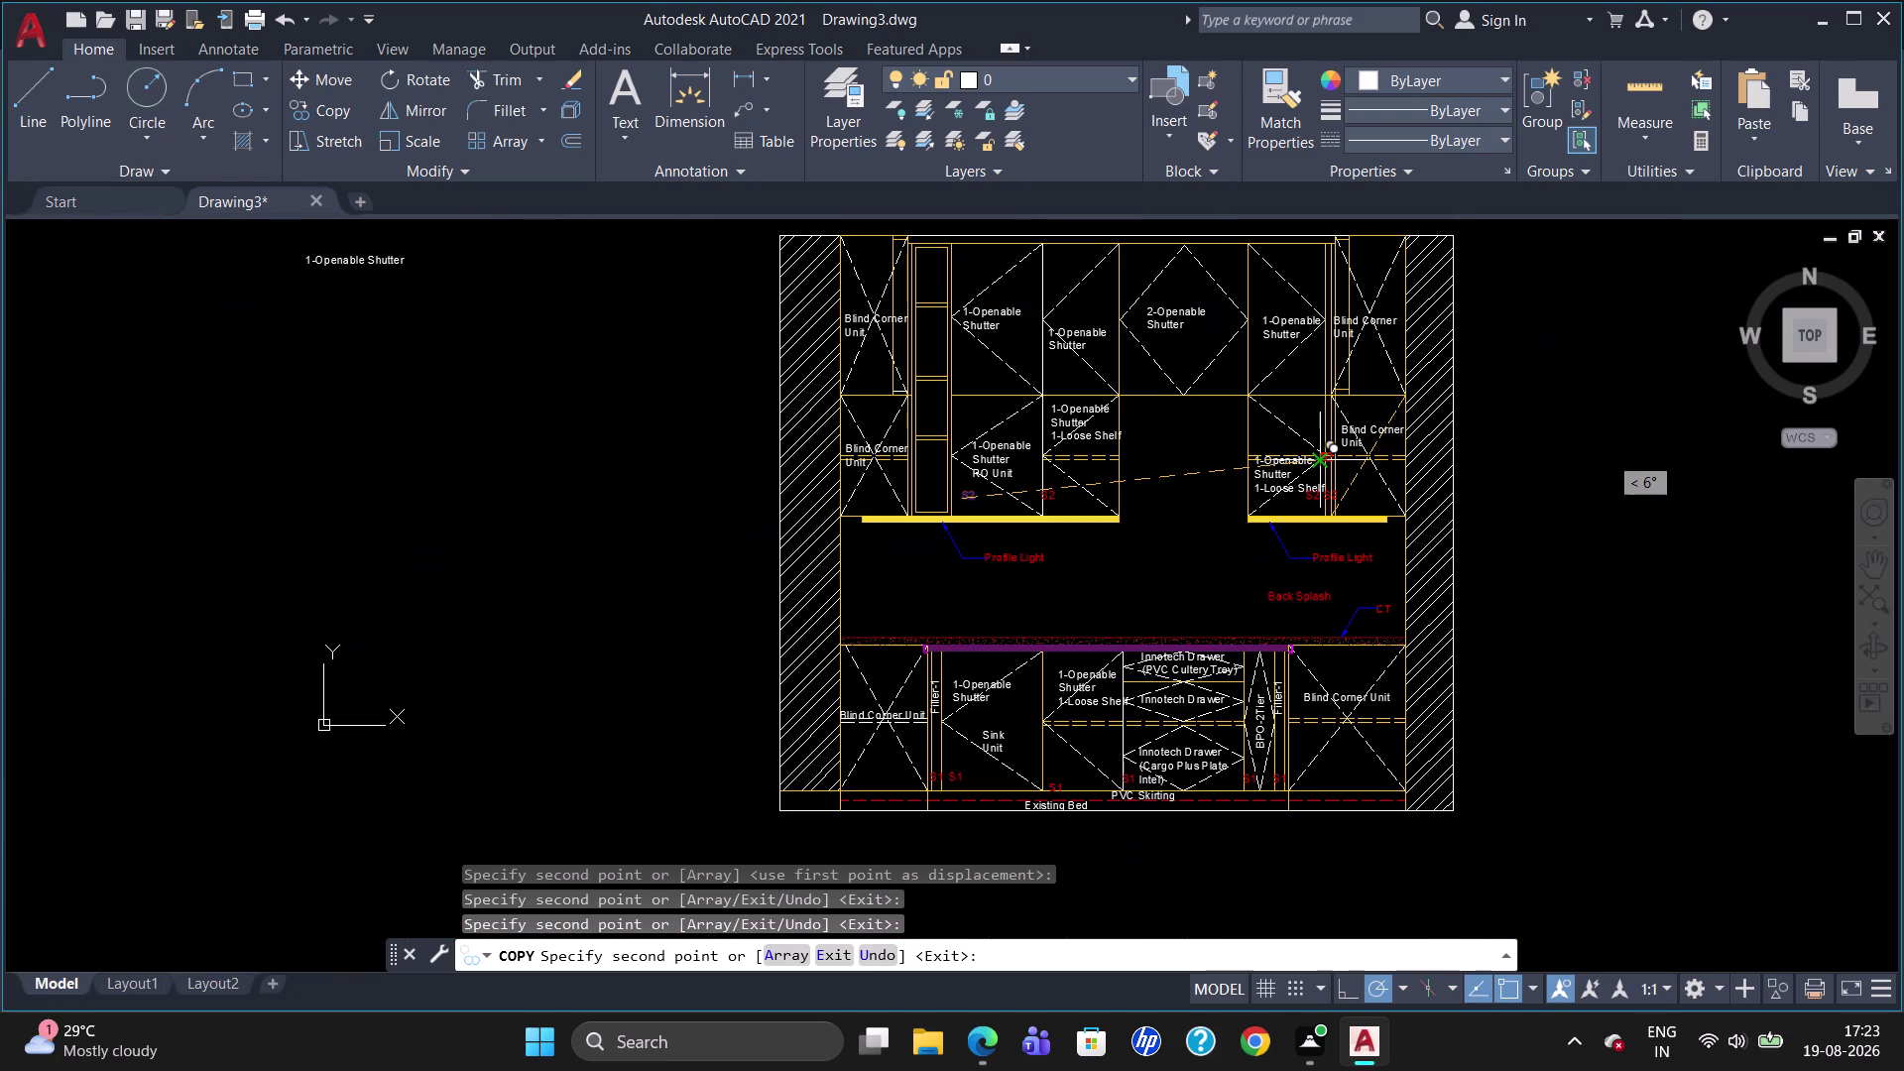
scroll(up, 3)
scroll(down, 3)
scroll(up, 3)
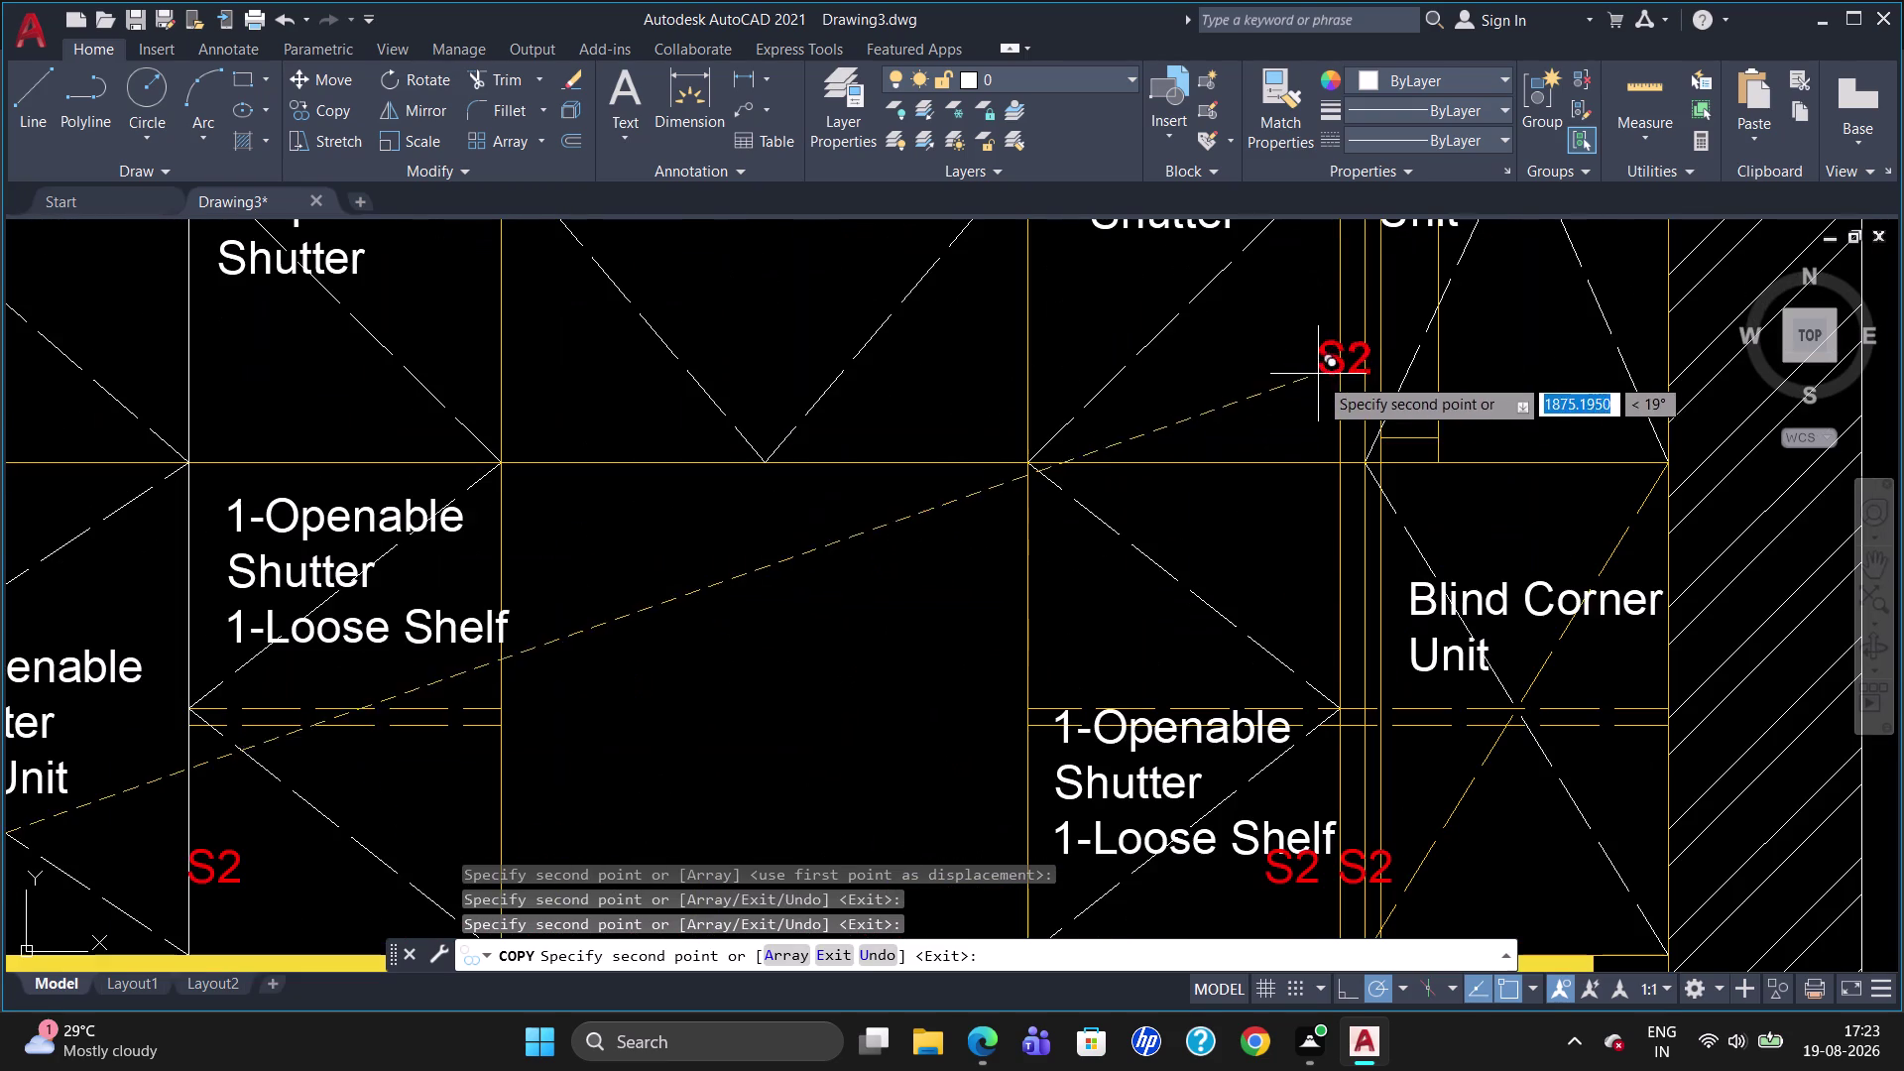
Copy S2 into each upper-row cabinet, from the right corner to the left corner.
click(1335, 439)
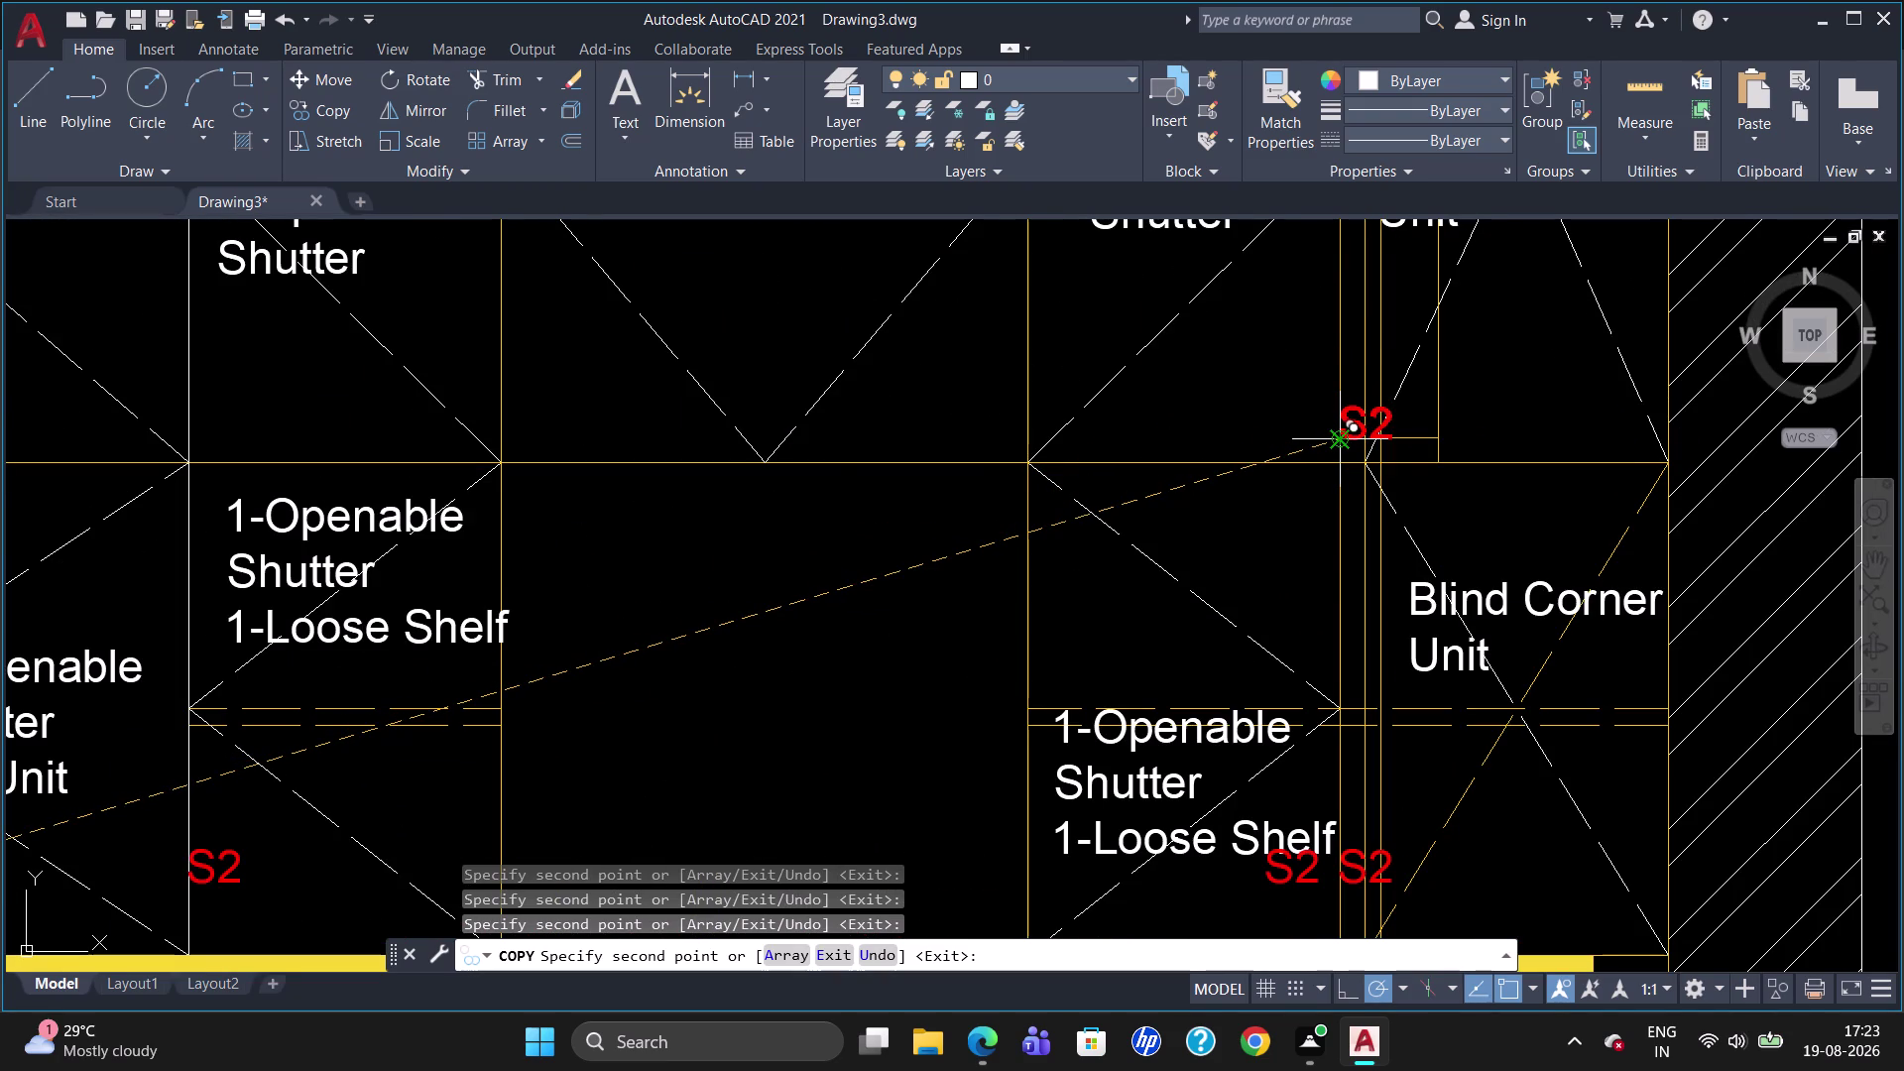
click(1276, 438)
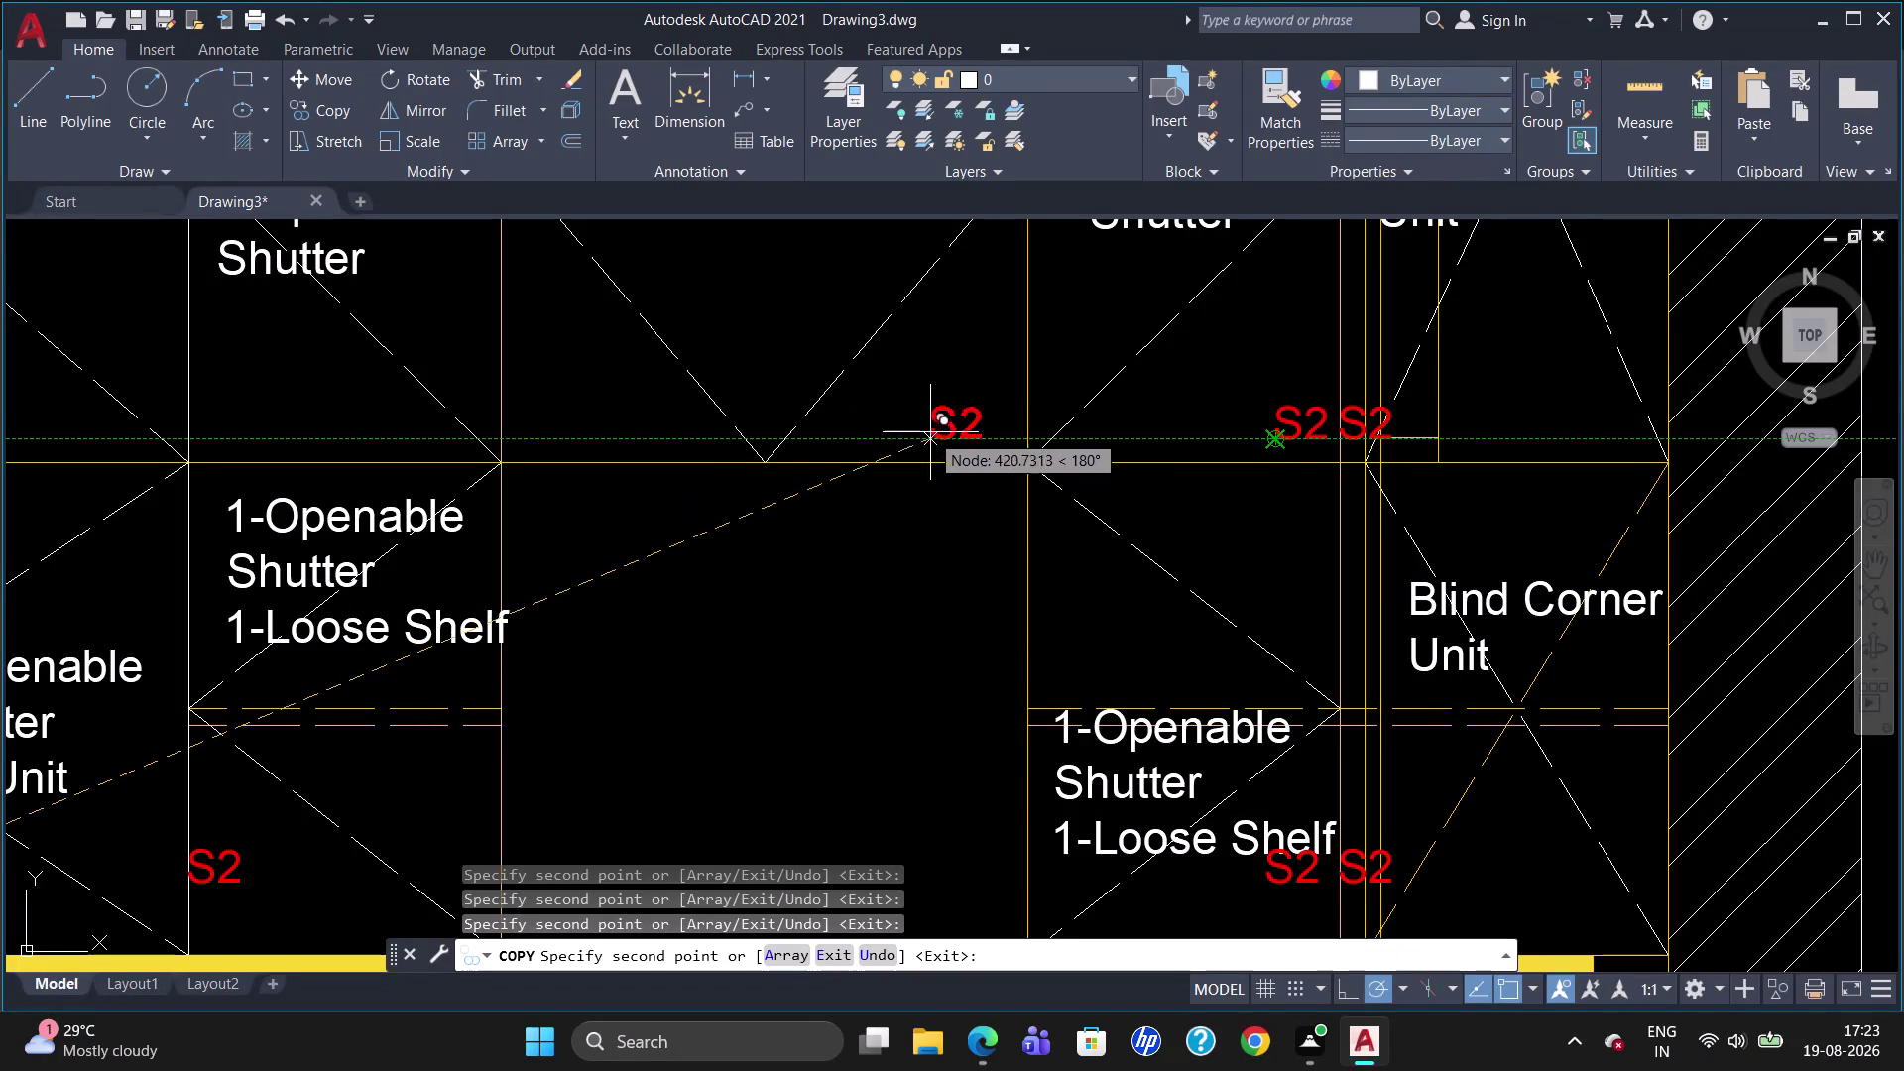
click(937, 422)
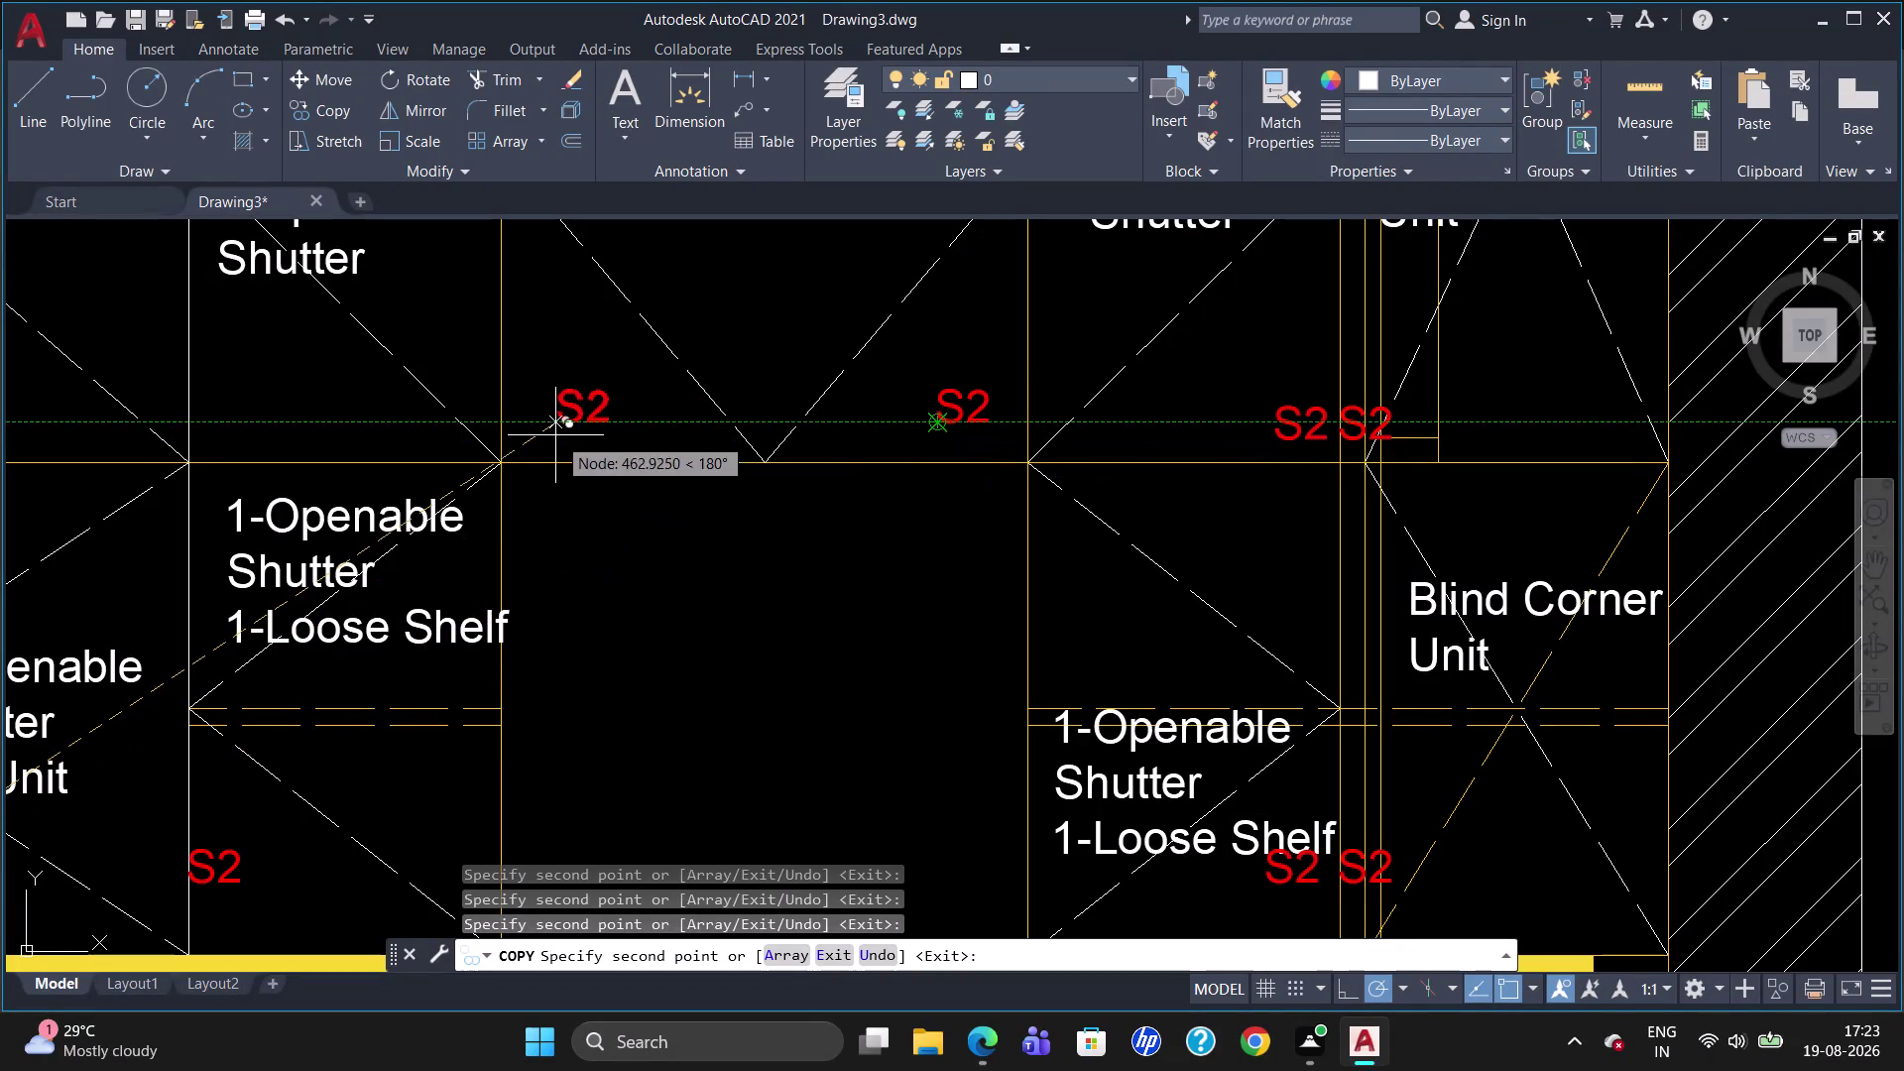
click(540, 426)
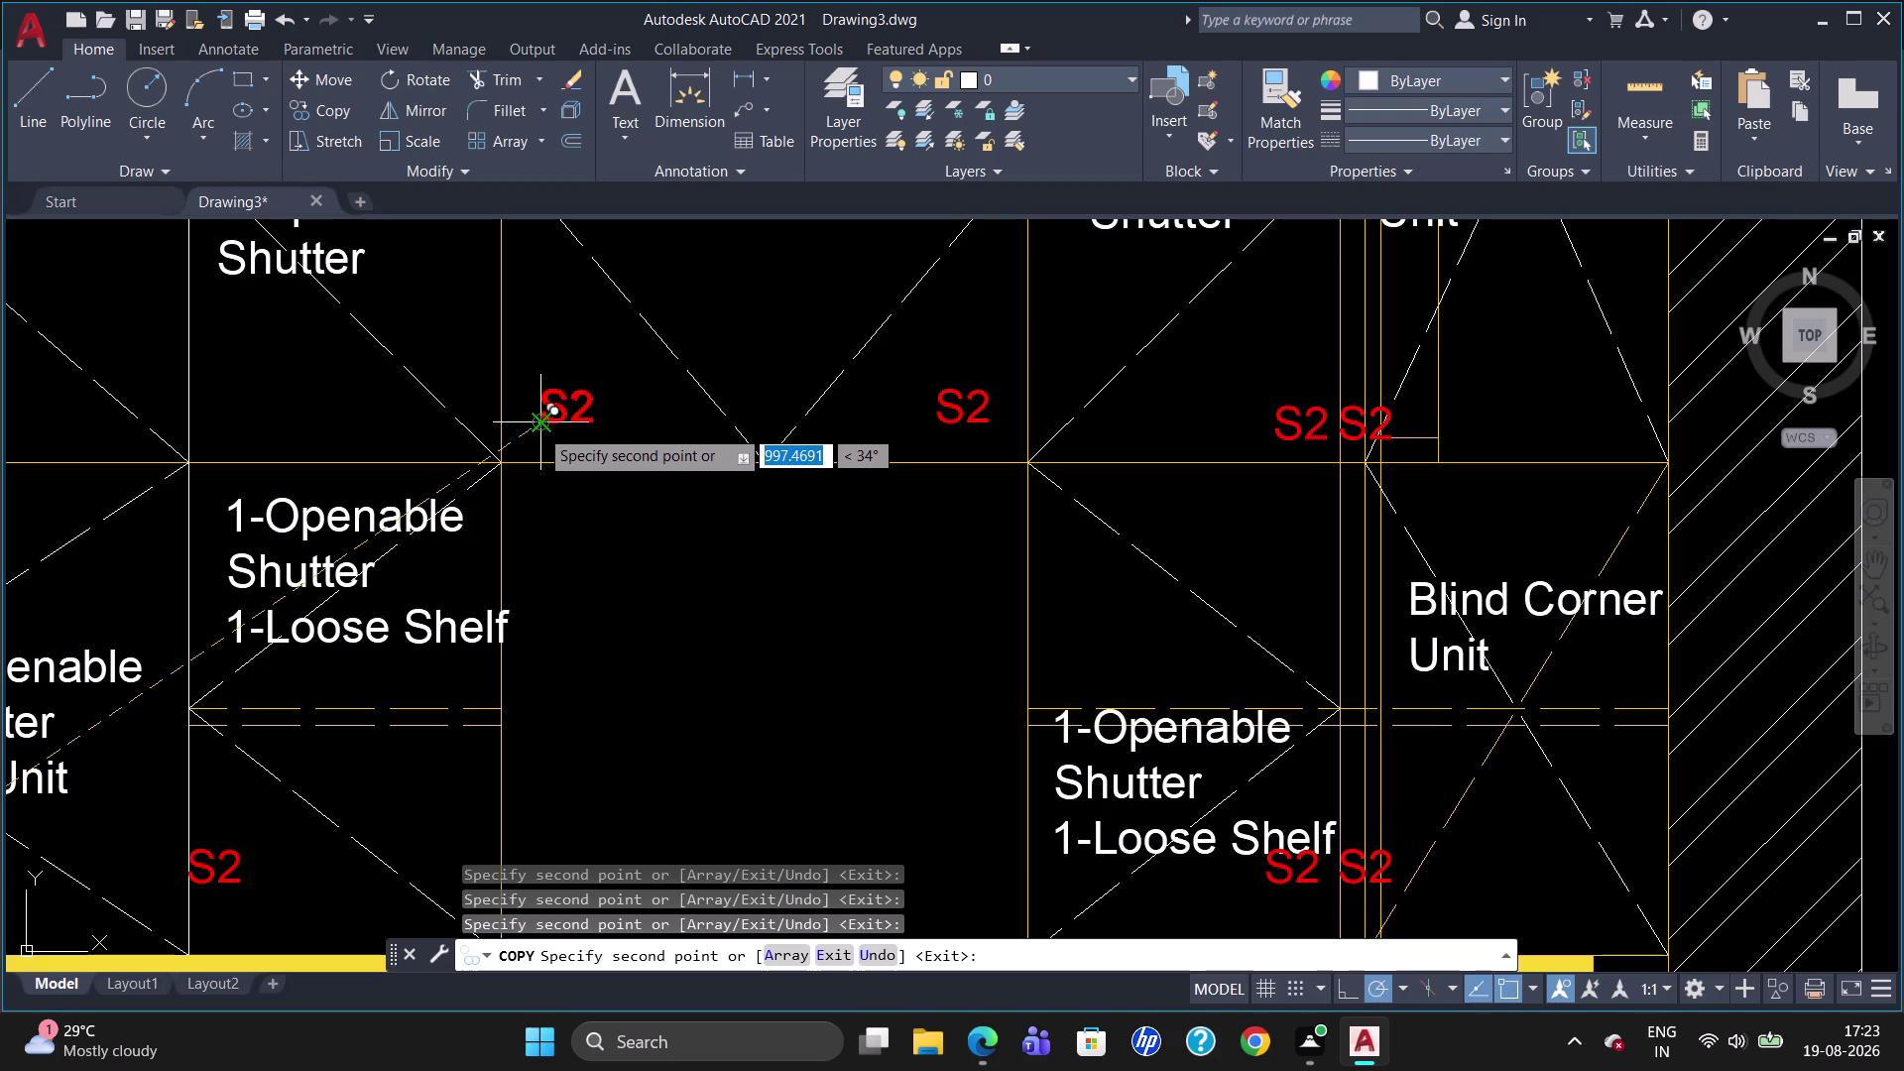
click(208, 439)
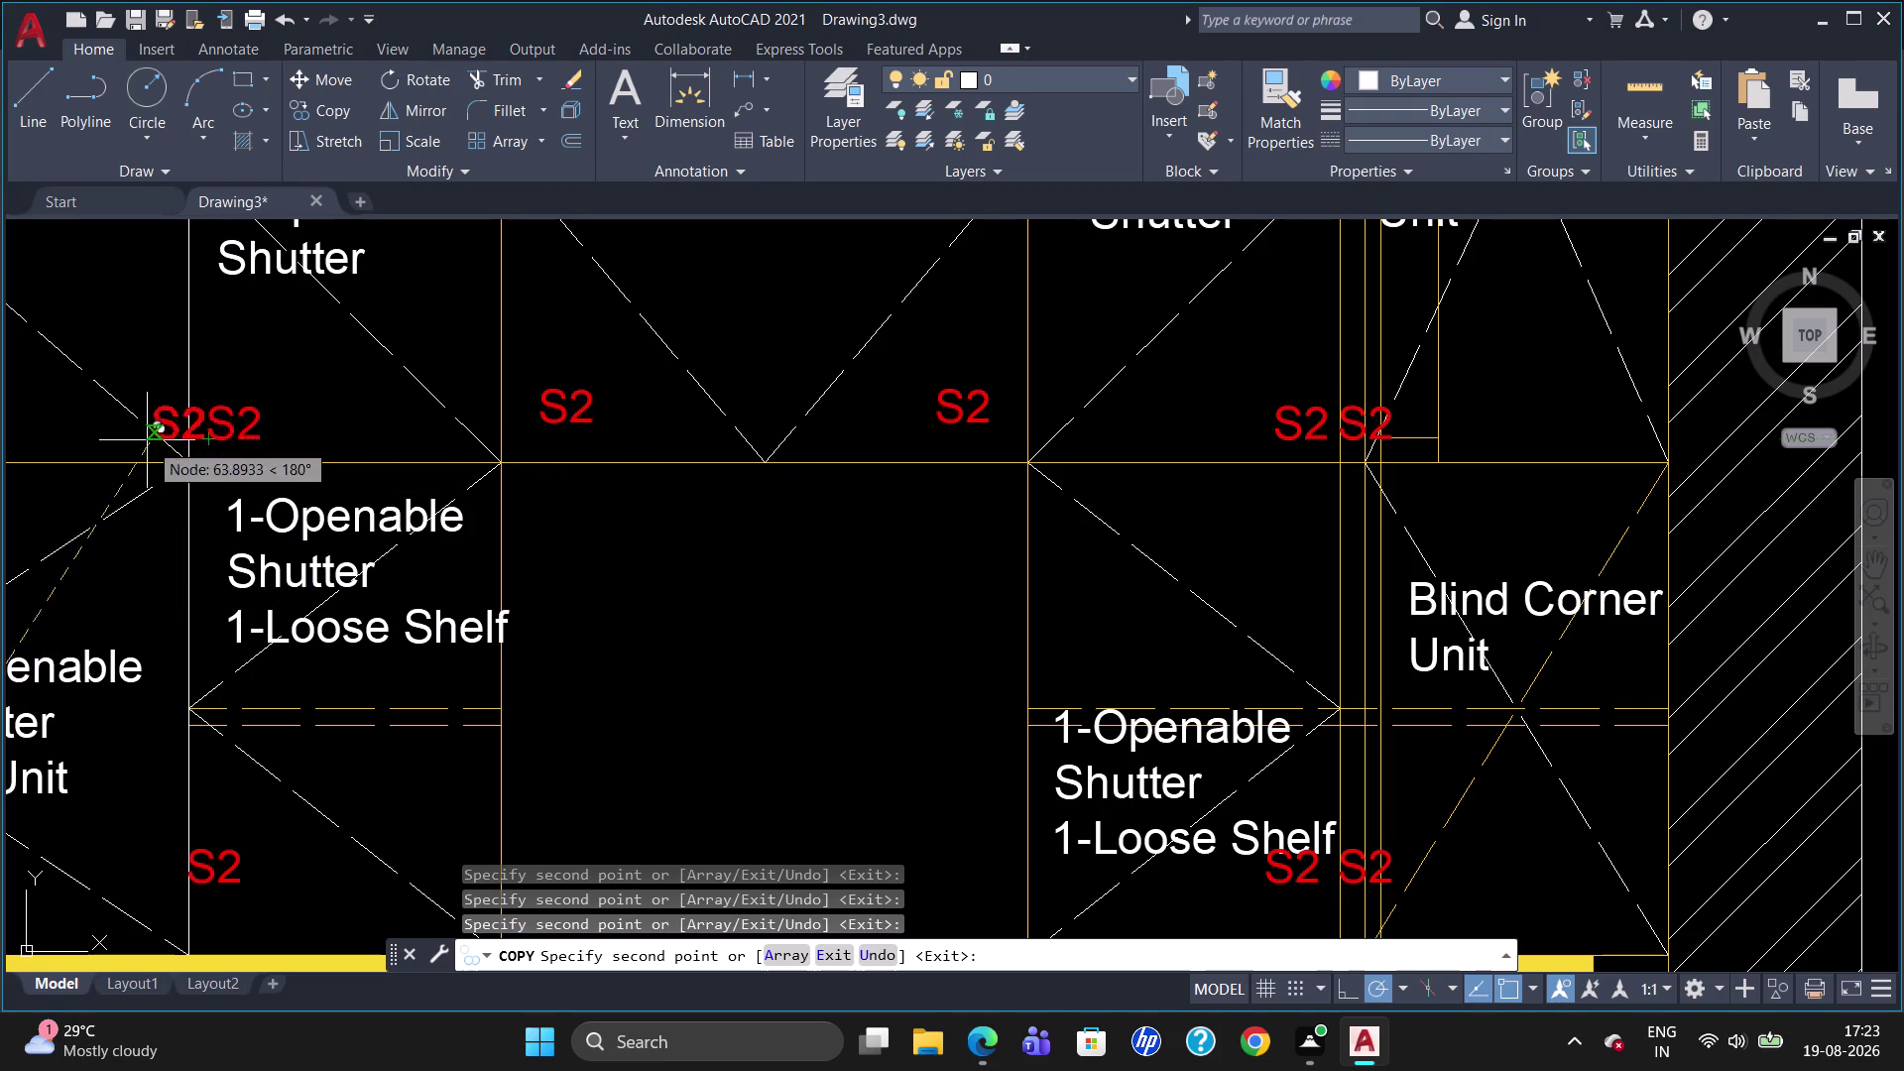
scroll(down, 3)
scroll(up, 3)
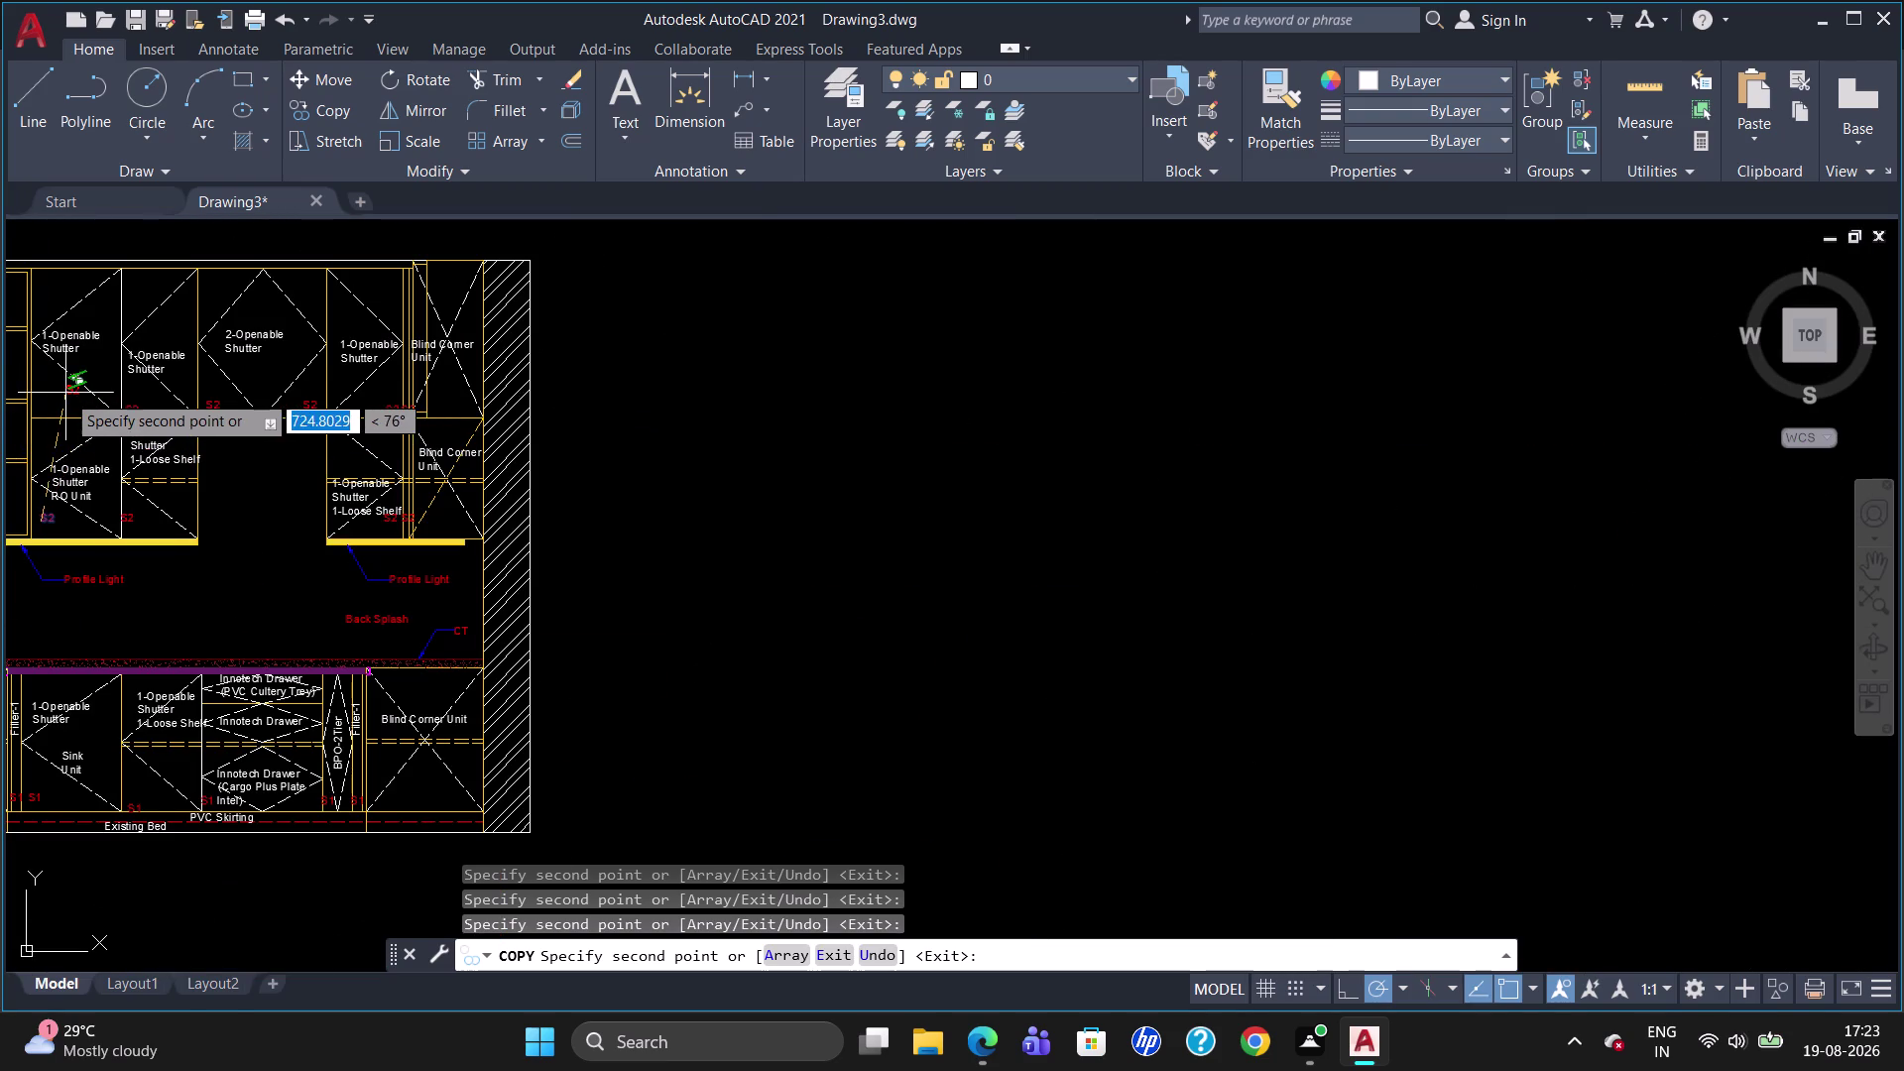
scroll(up, 3)
scroll(down, 3)
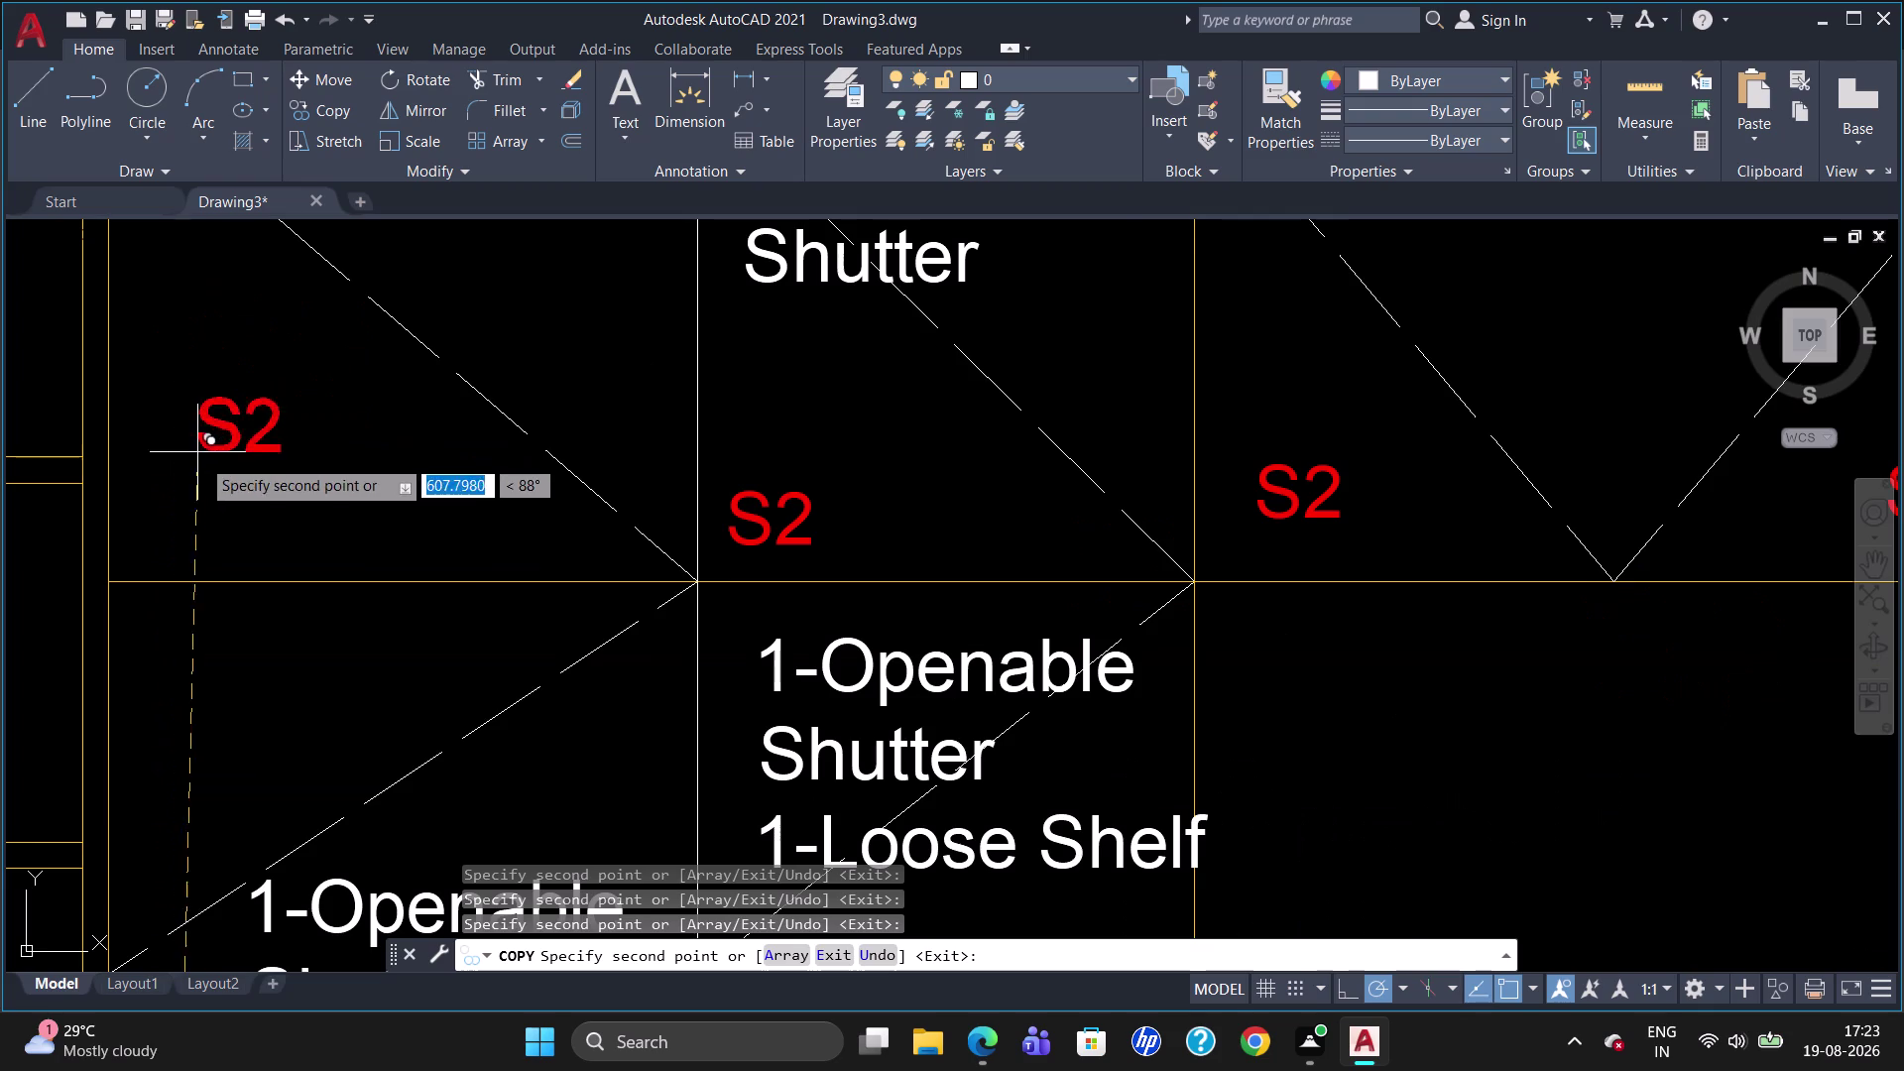
scroll(down, 3)
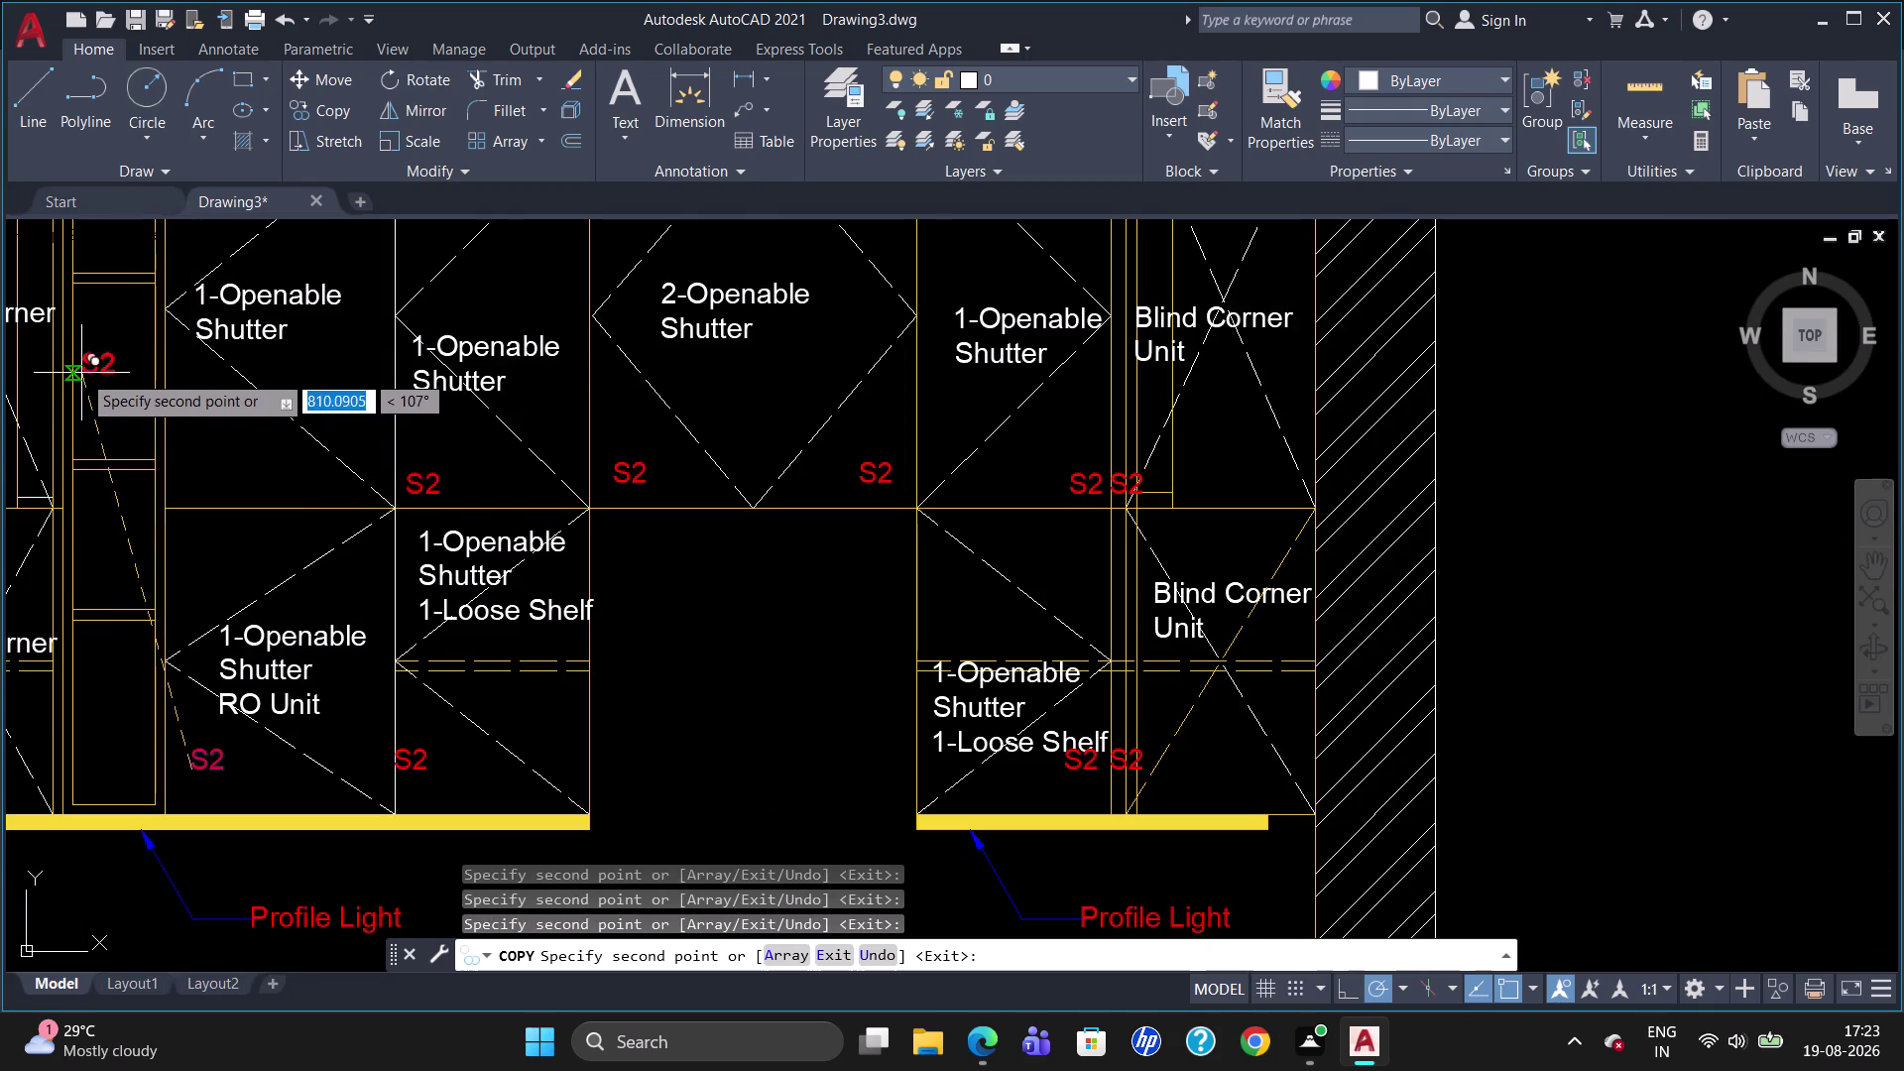
click(81, 371)
key(Escape)
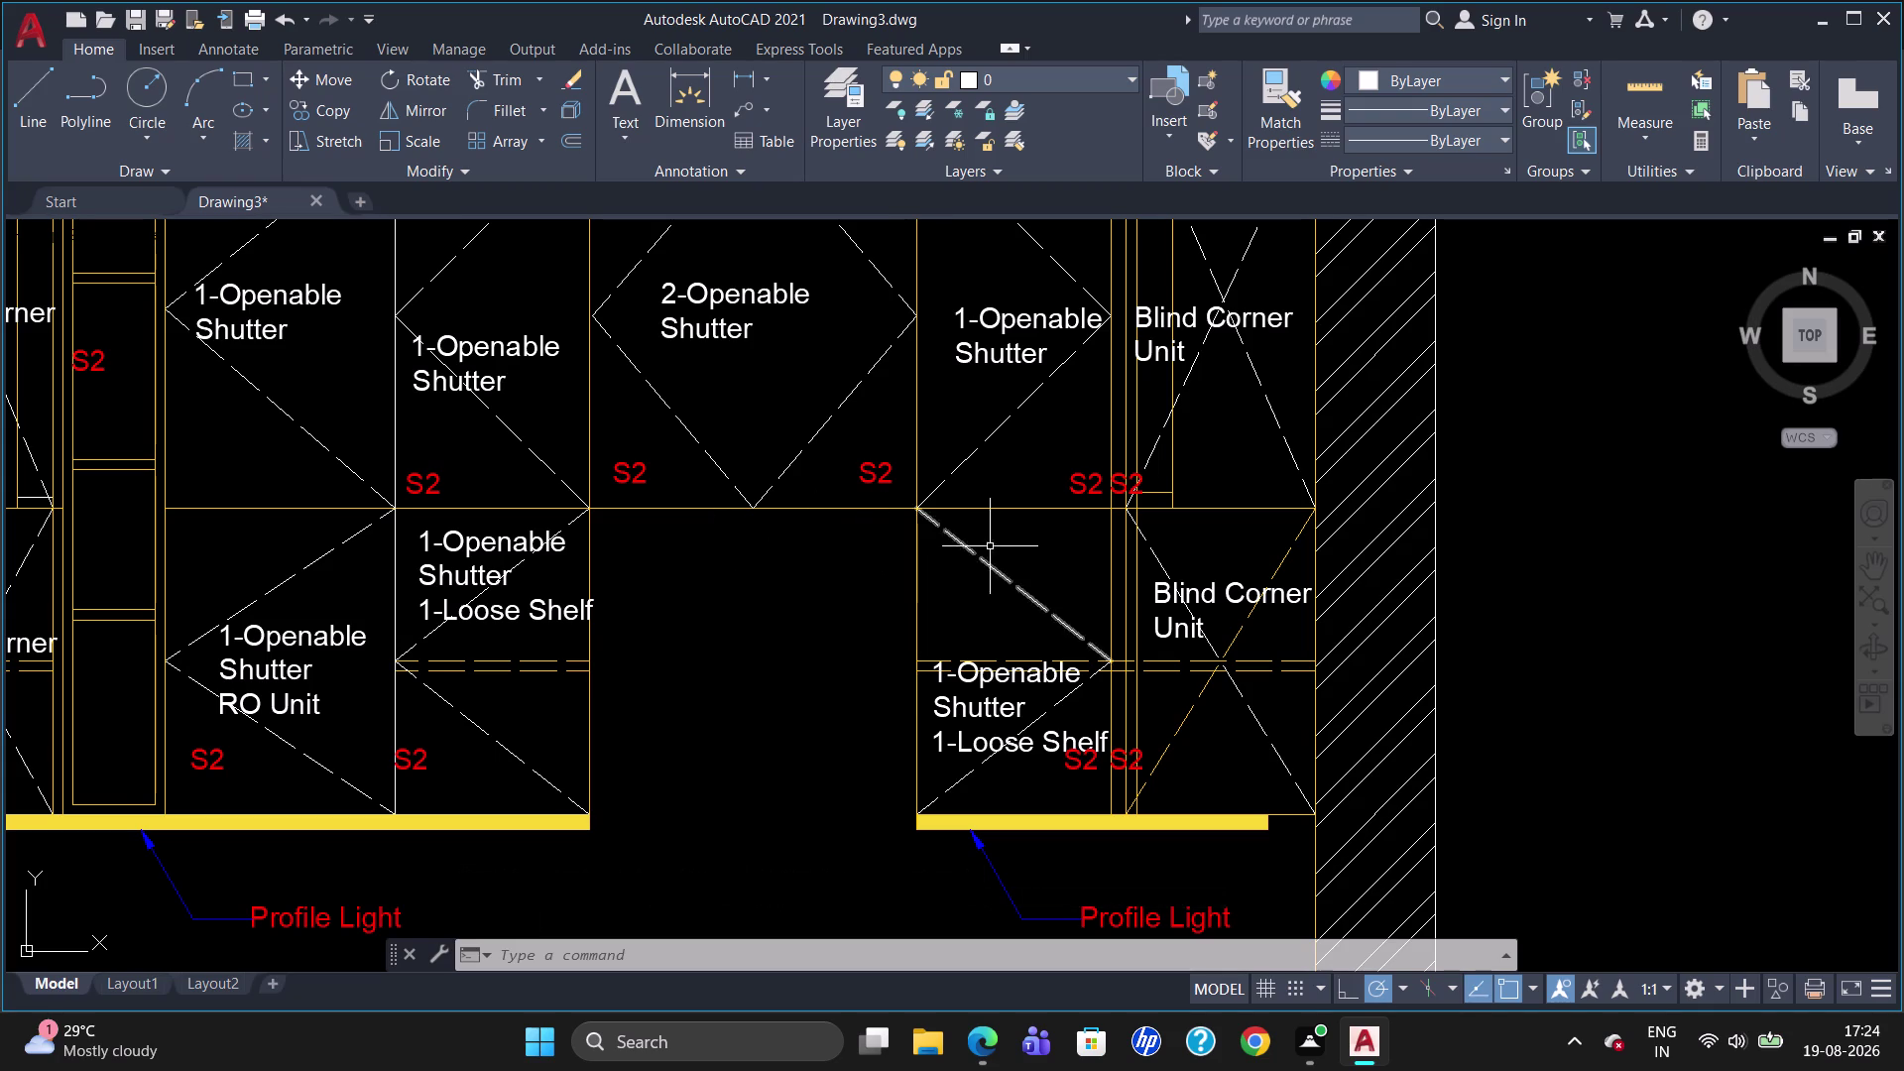
scroll(down, 3)
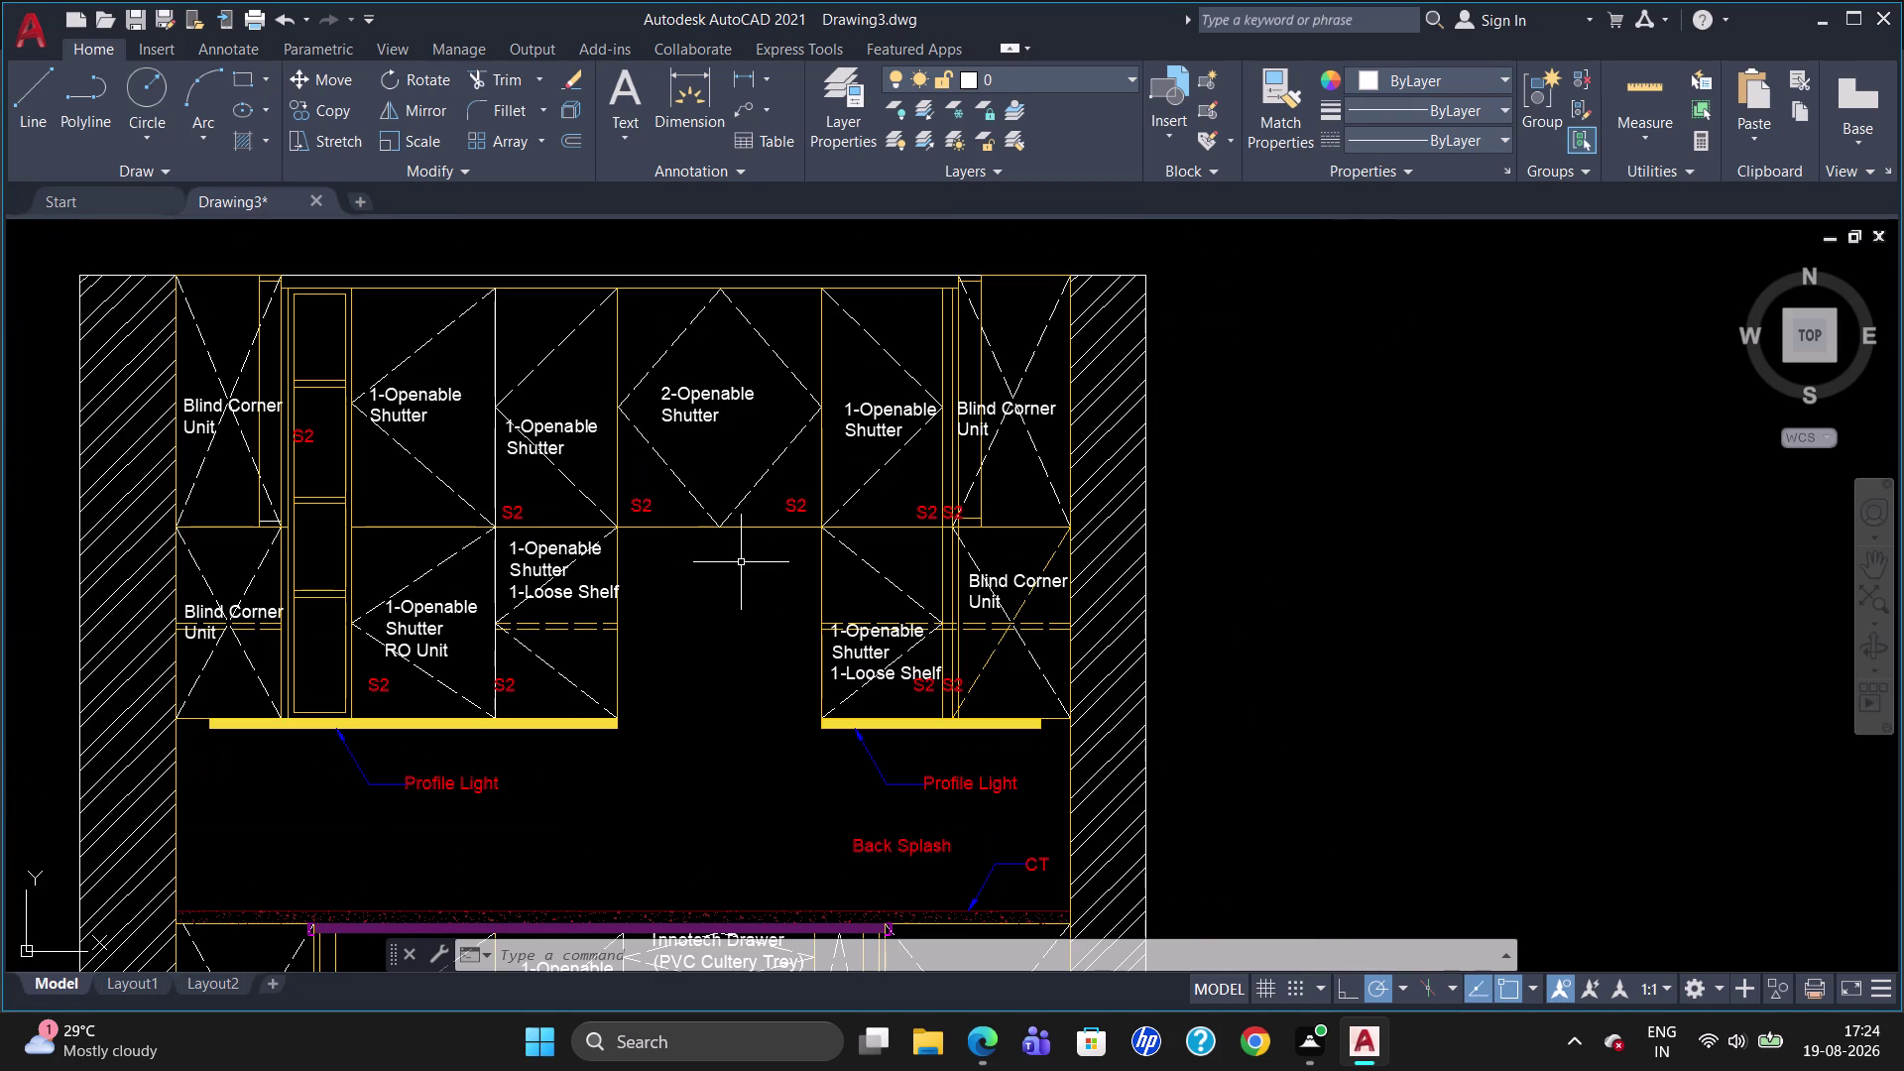
Draw a multiline text box right of the elevation and set its text height to 40.
key(t)
key(Return)
click(1269, 641)
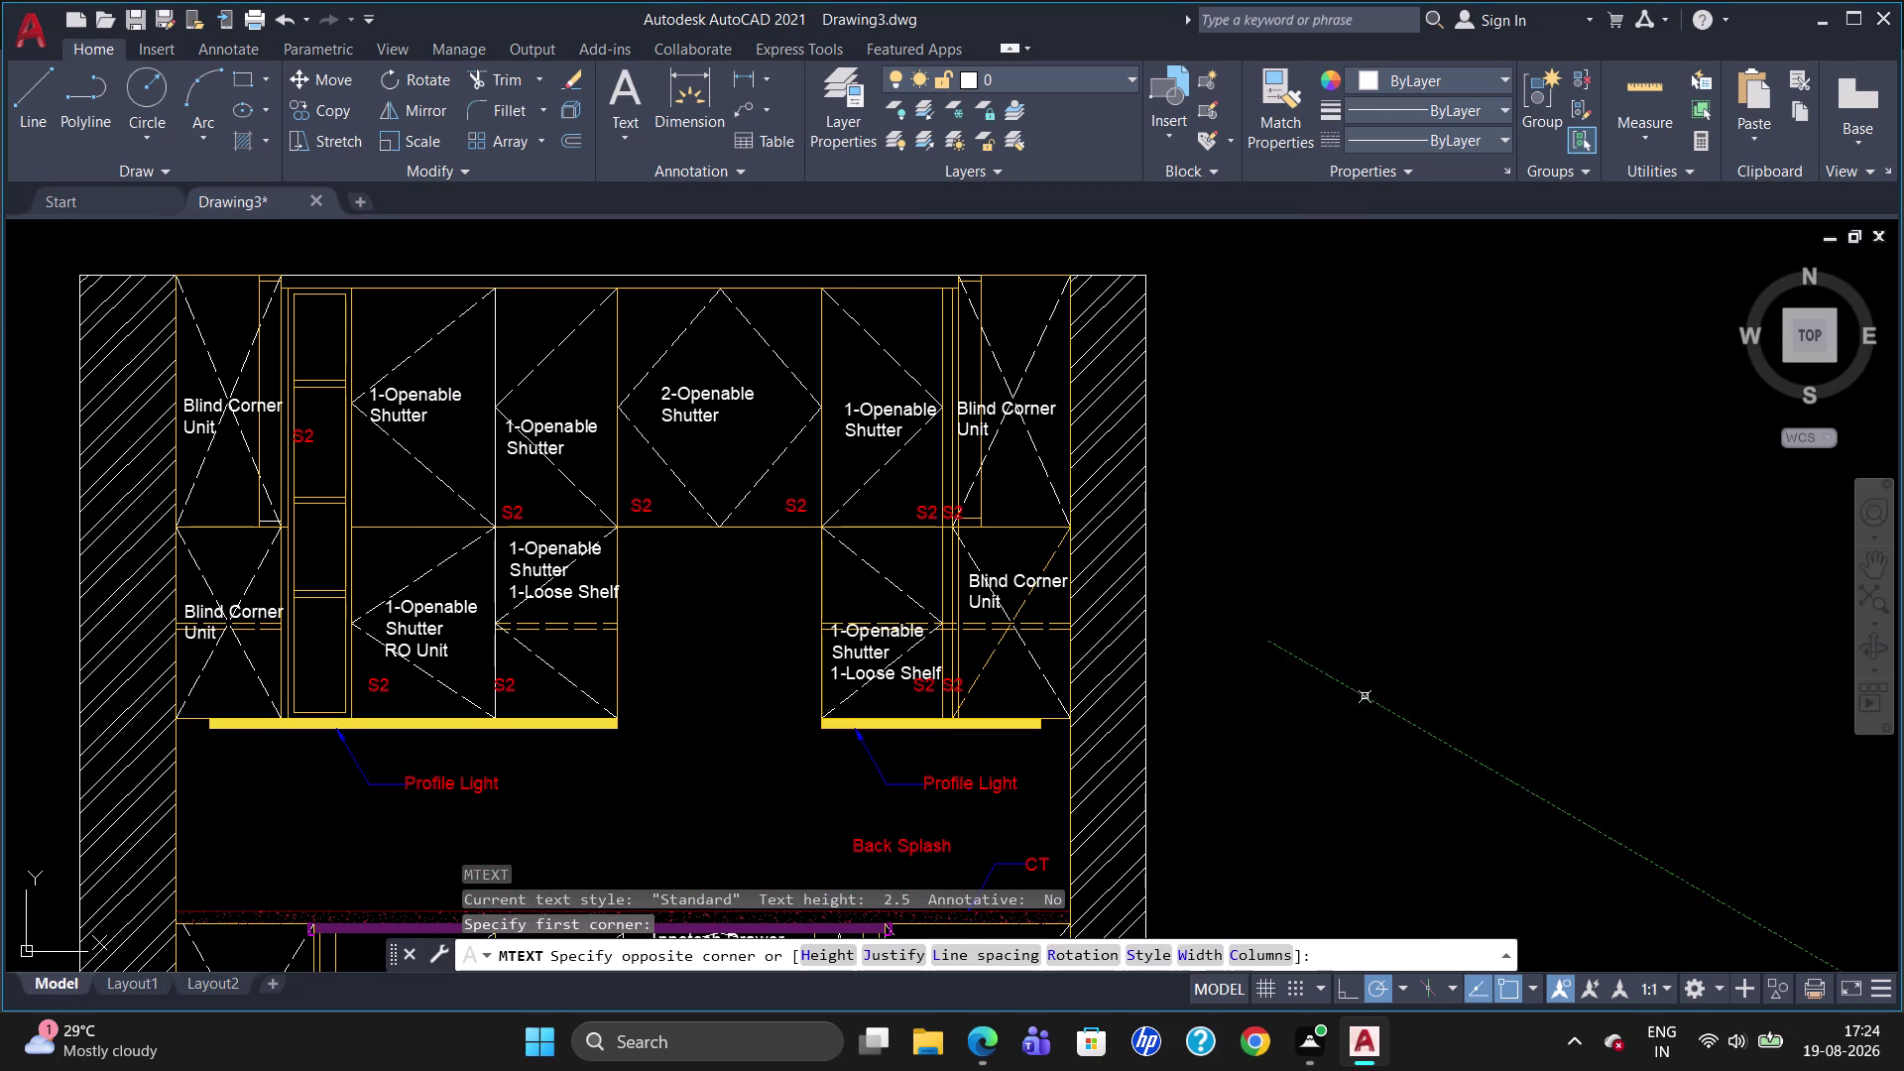
click(1410, 668)
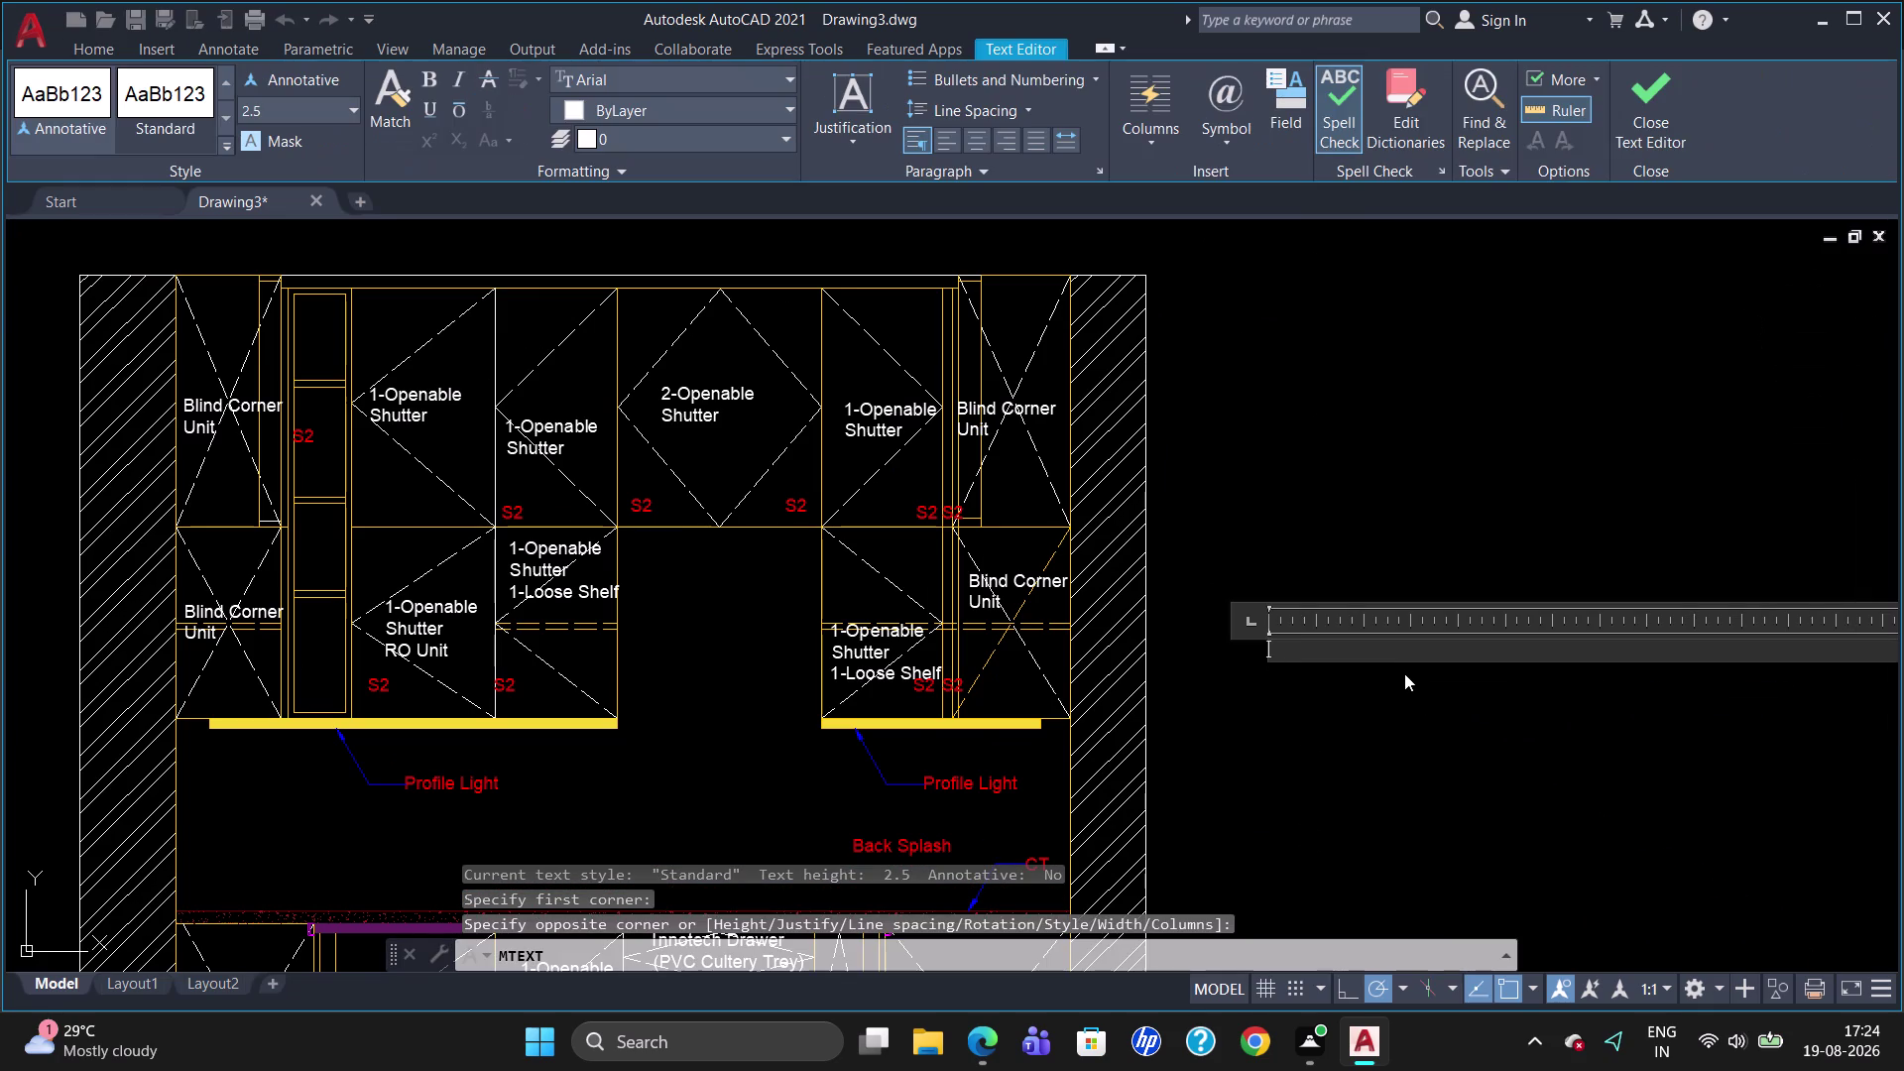
drag(288, 105, 233, 117)
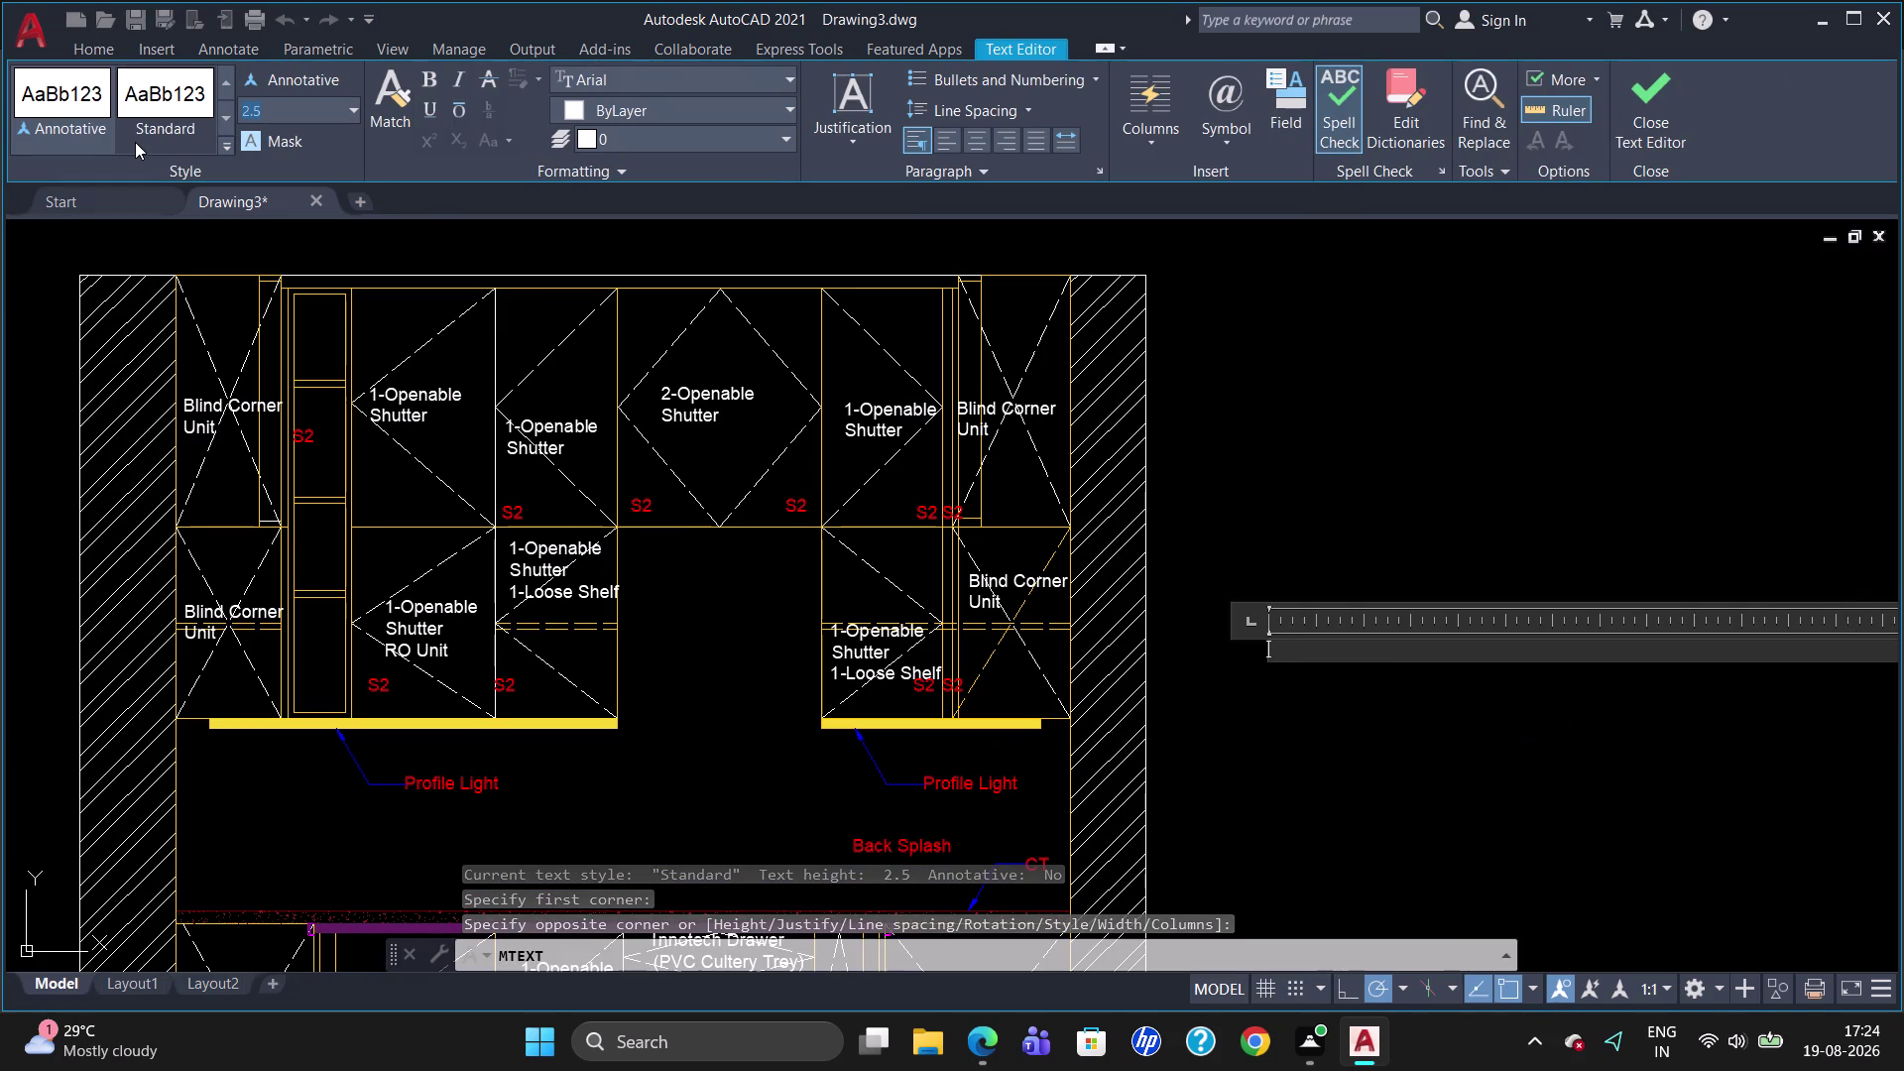
key(BackSpace)
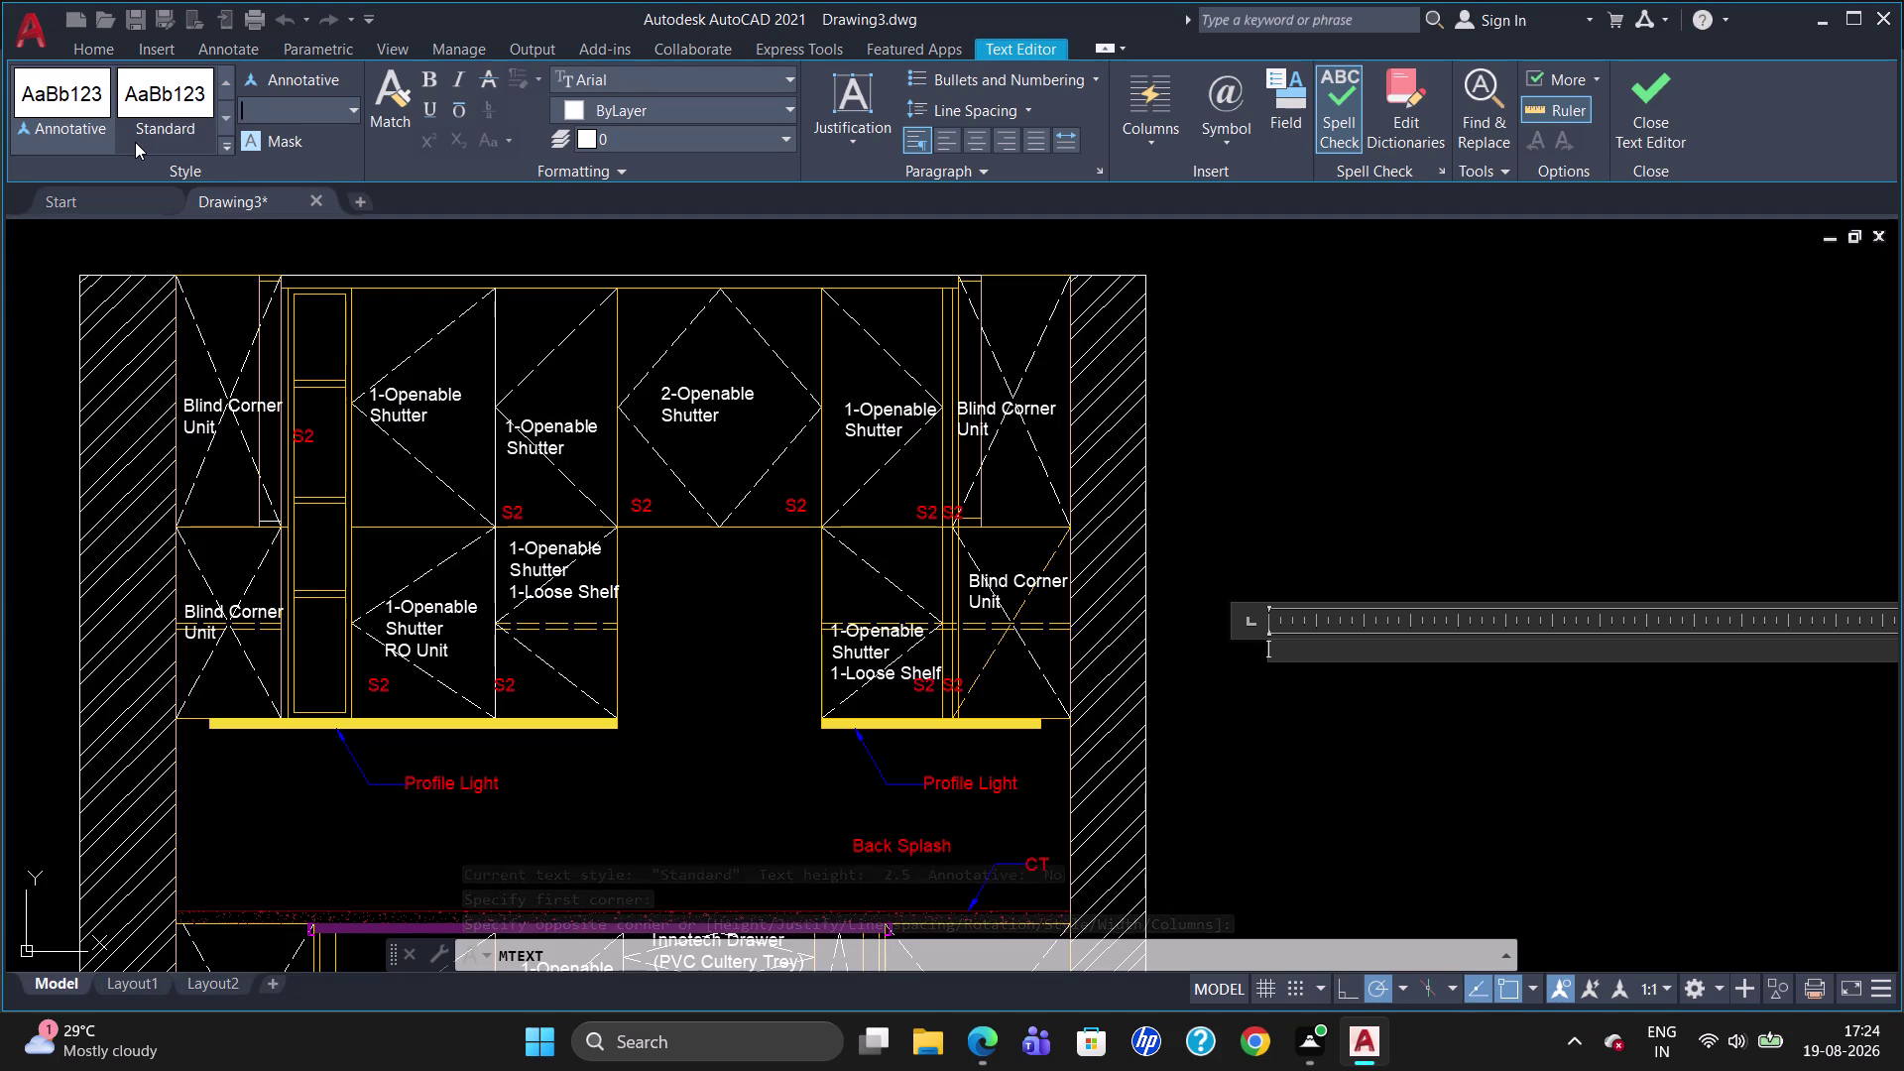
key(f)
text(il)
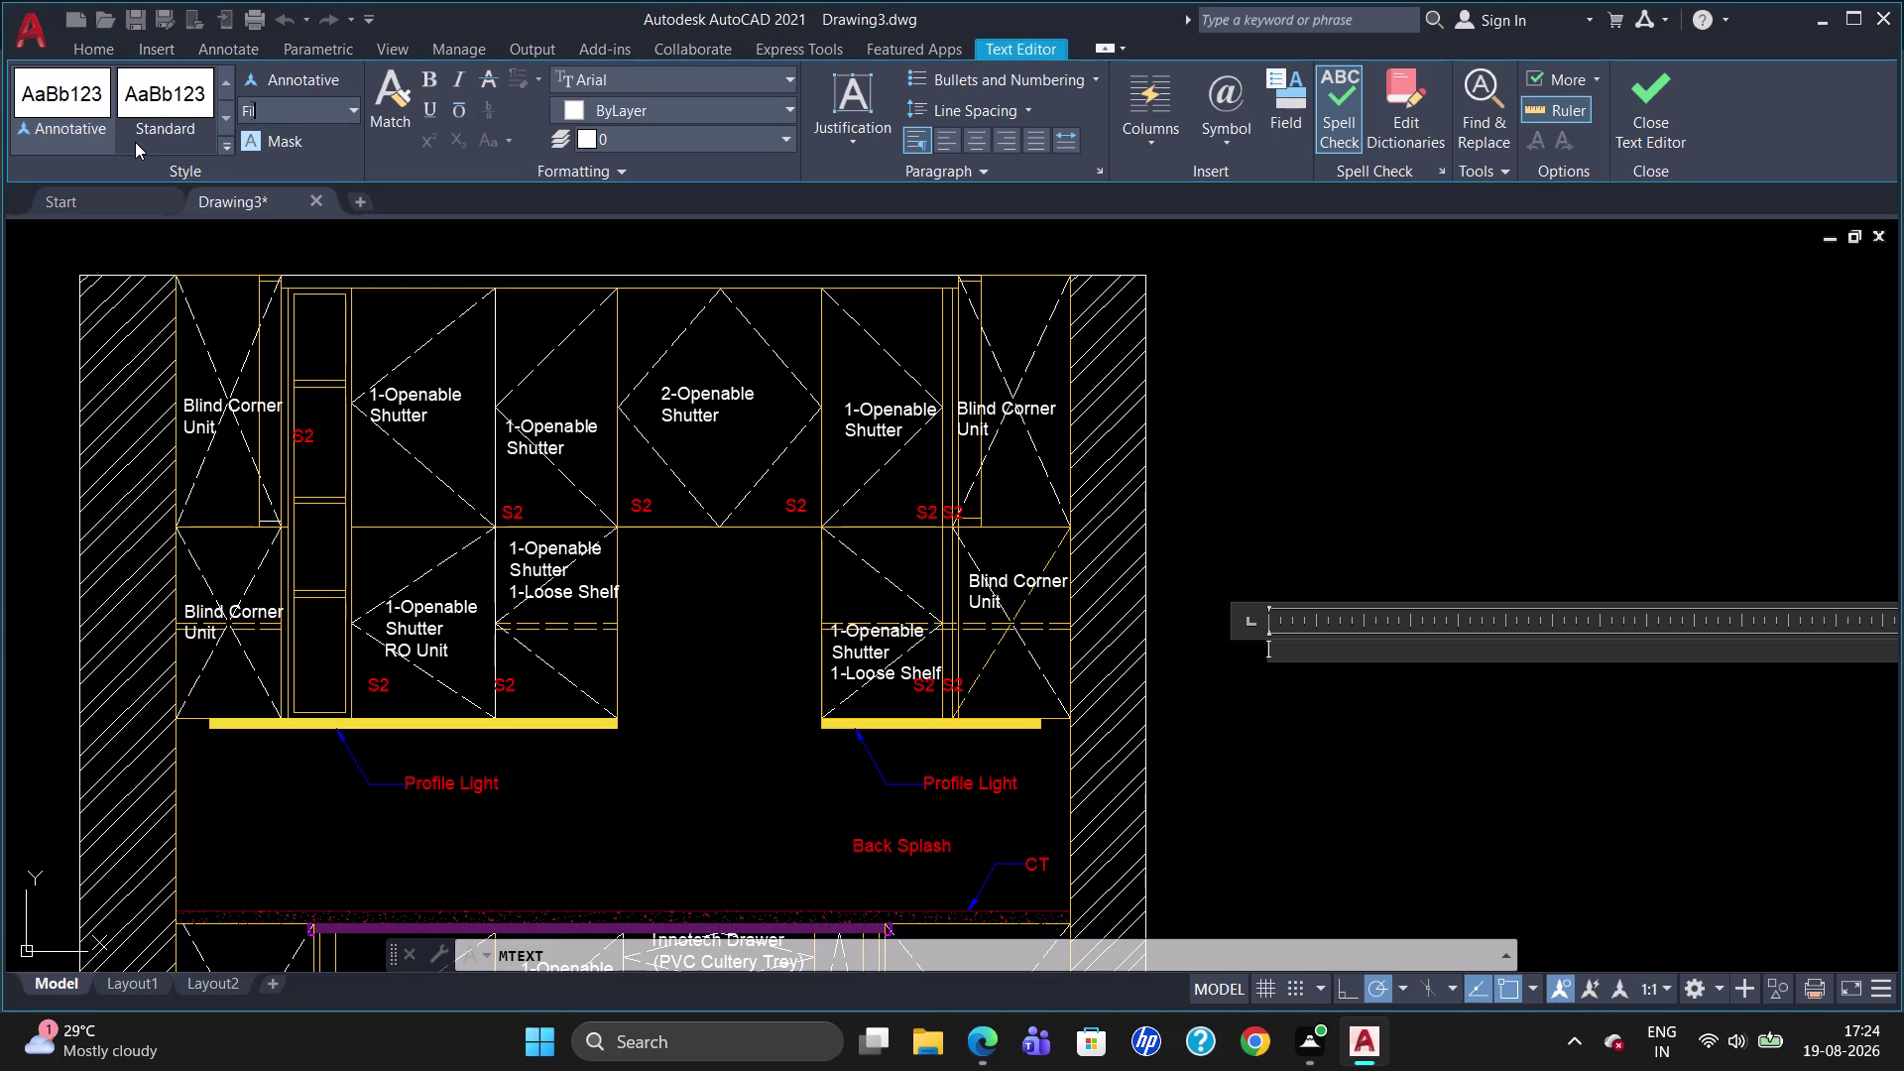
text(ler-2)
key(BackSpace)
key(BackSpace)
key(BackSpace)
text(4)
text(0)
key(Return)
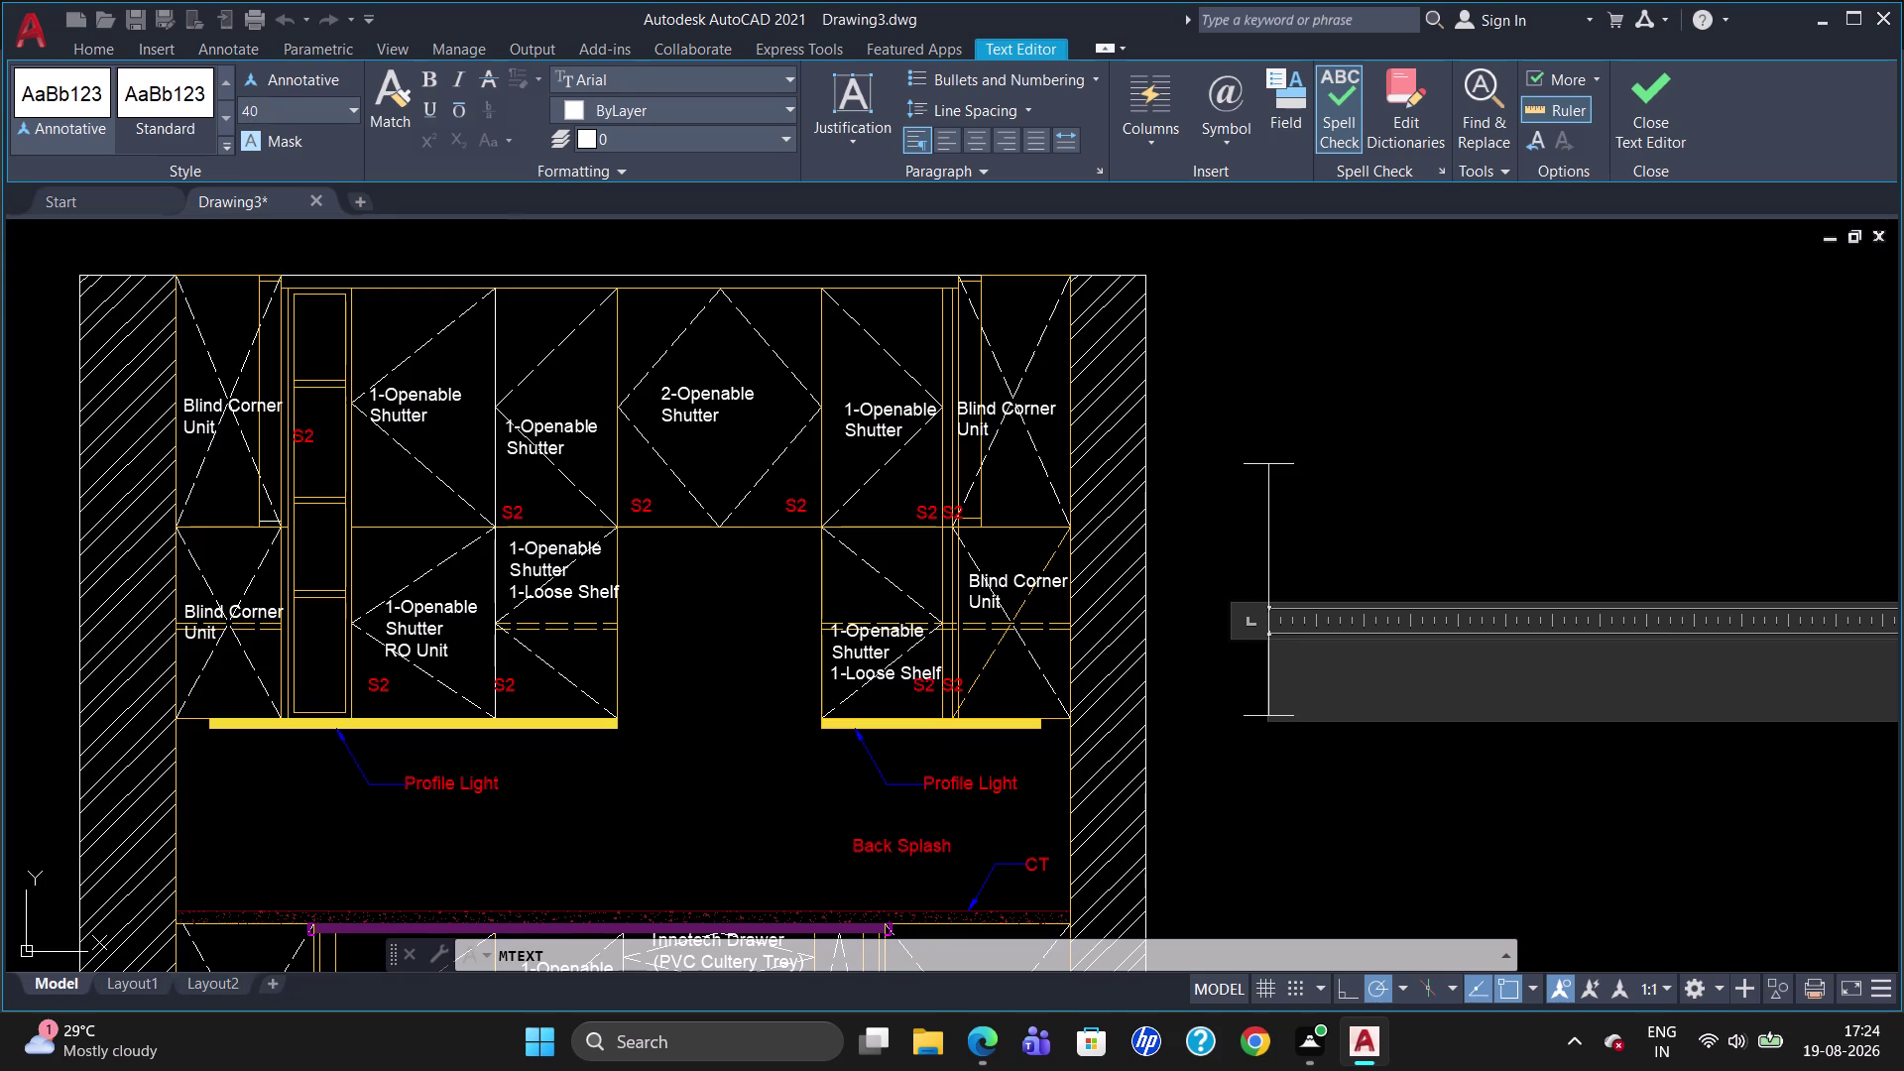
Enter the label text 'Filler-2' and close the text editor.
click(1308, 669)
key(f)
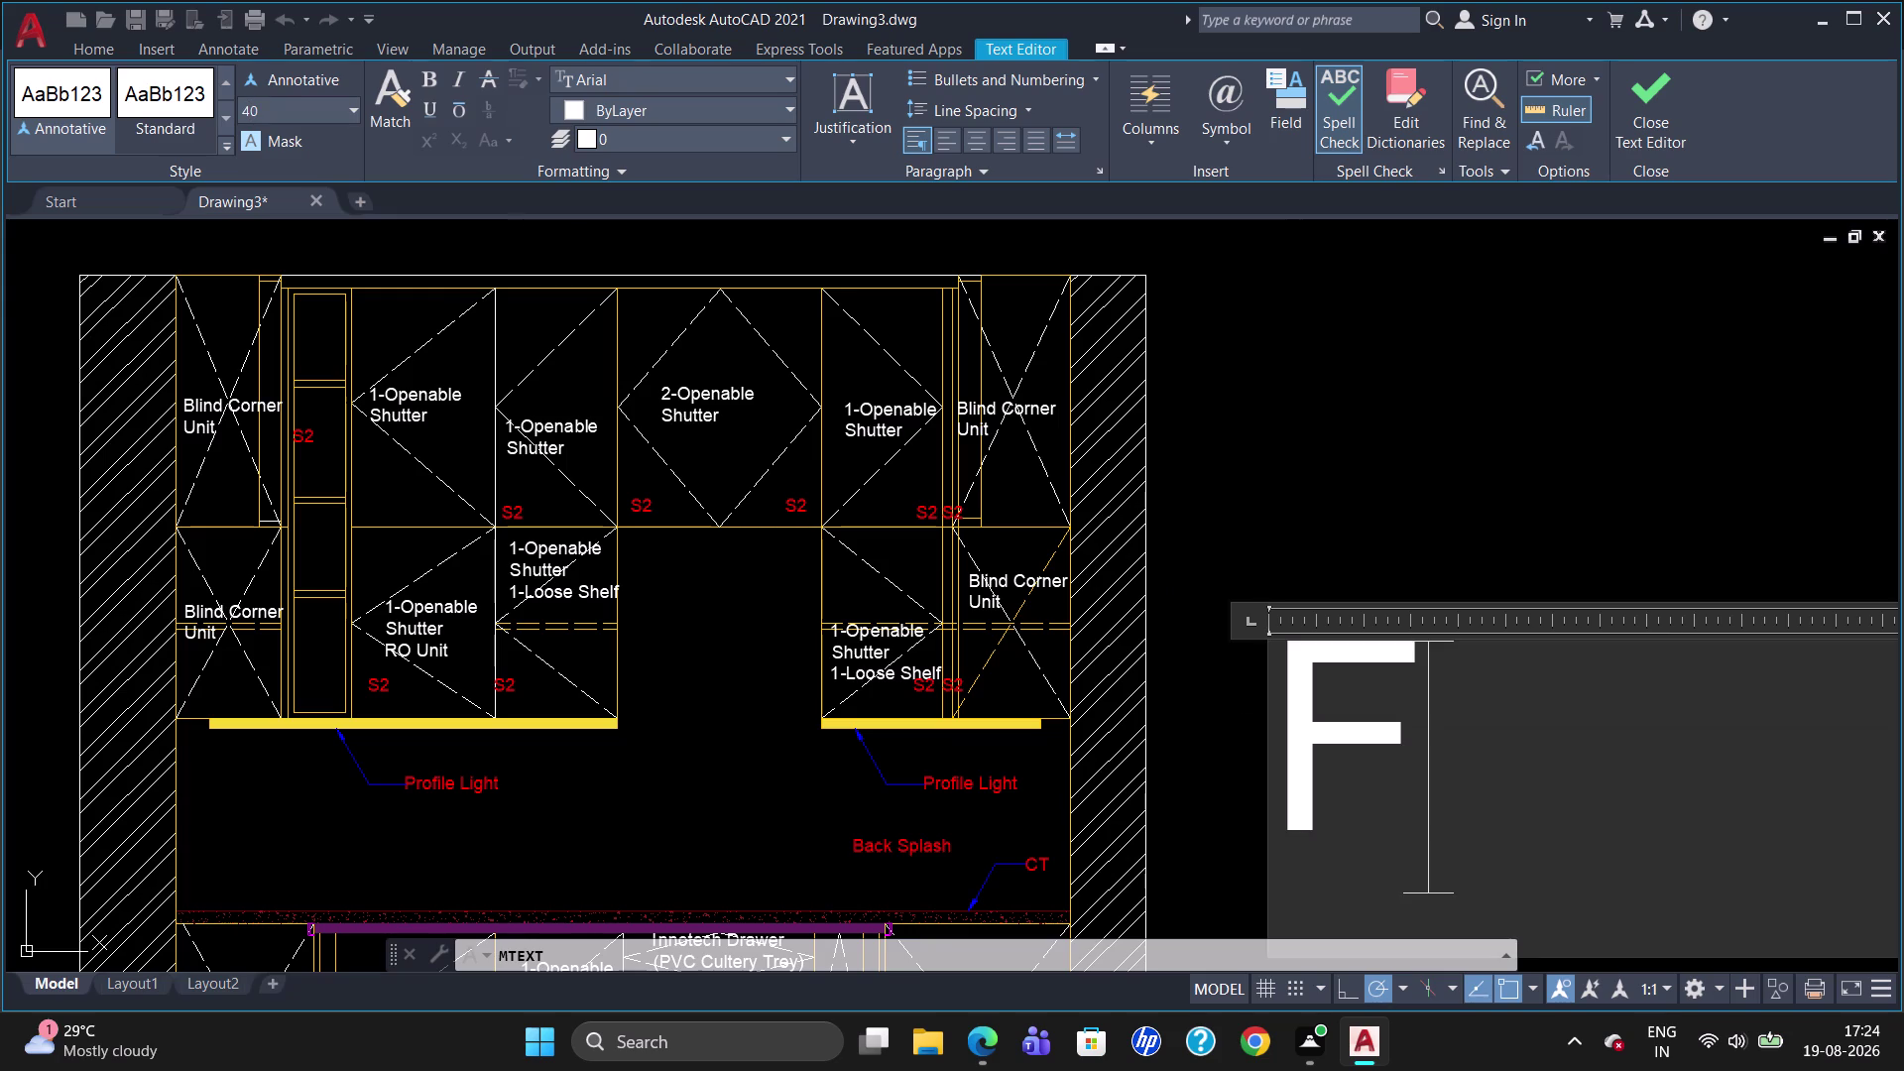
text(iller-)
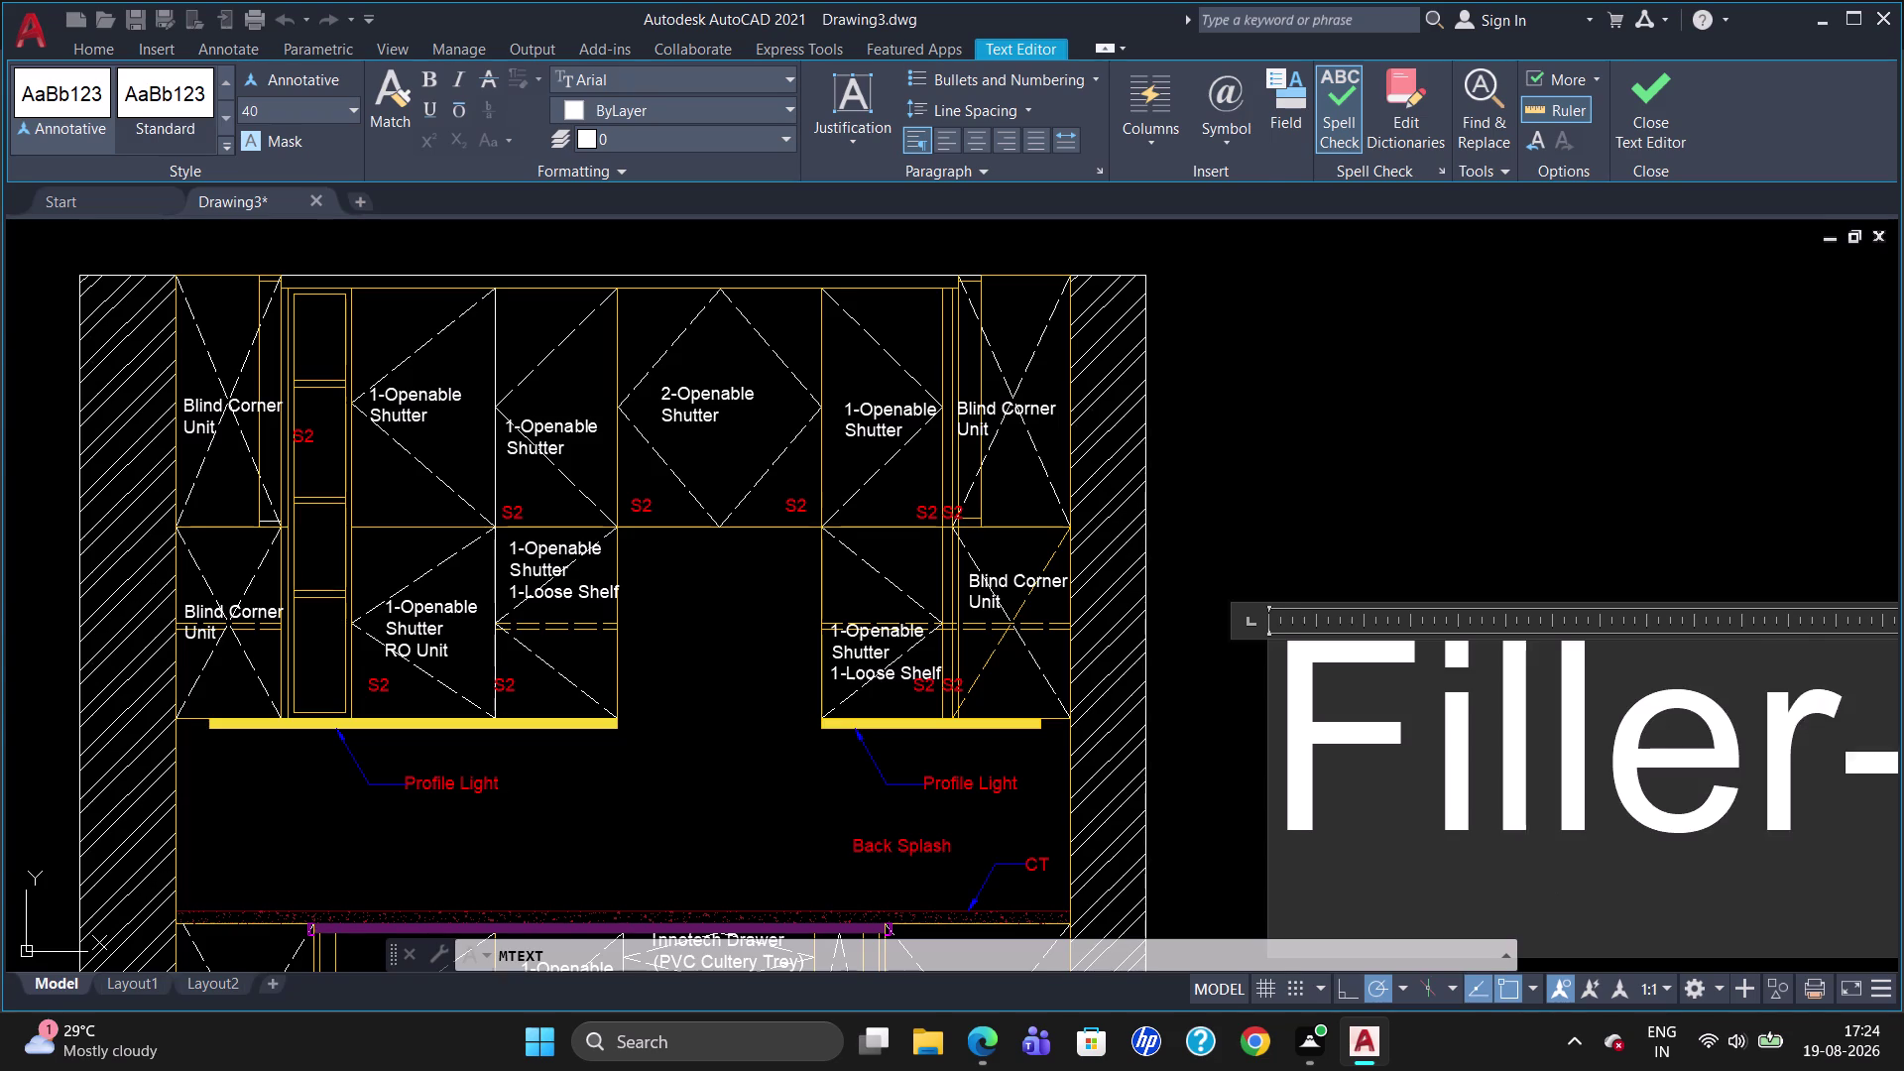
text(2)
click(963, 596)
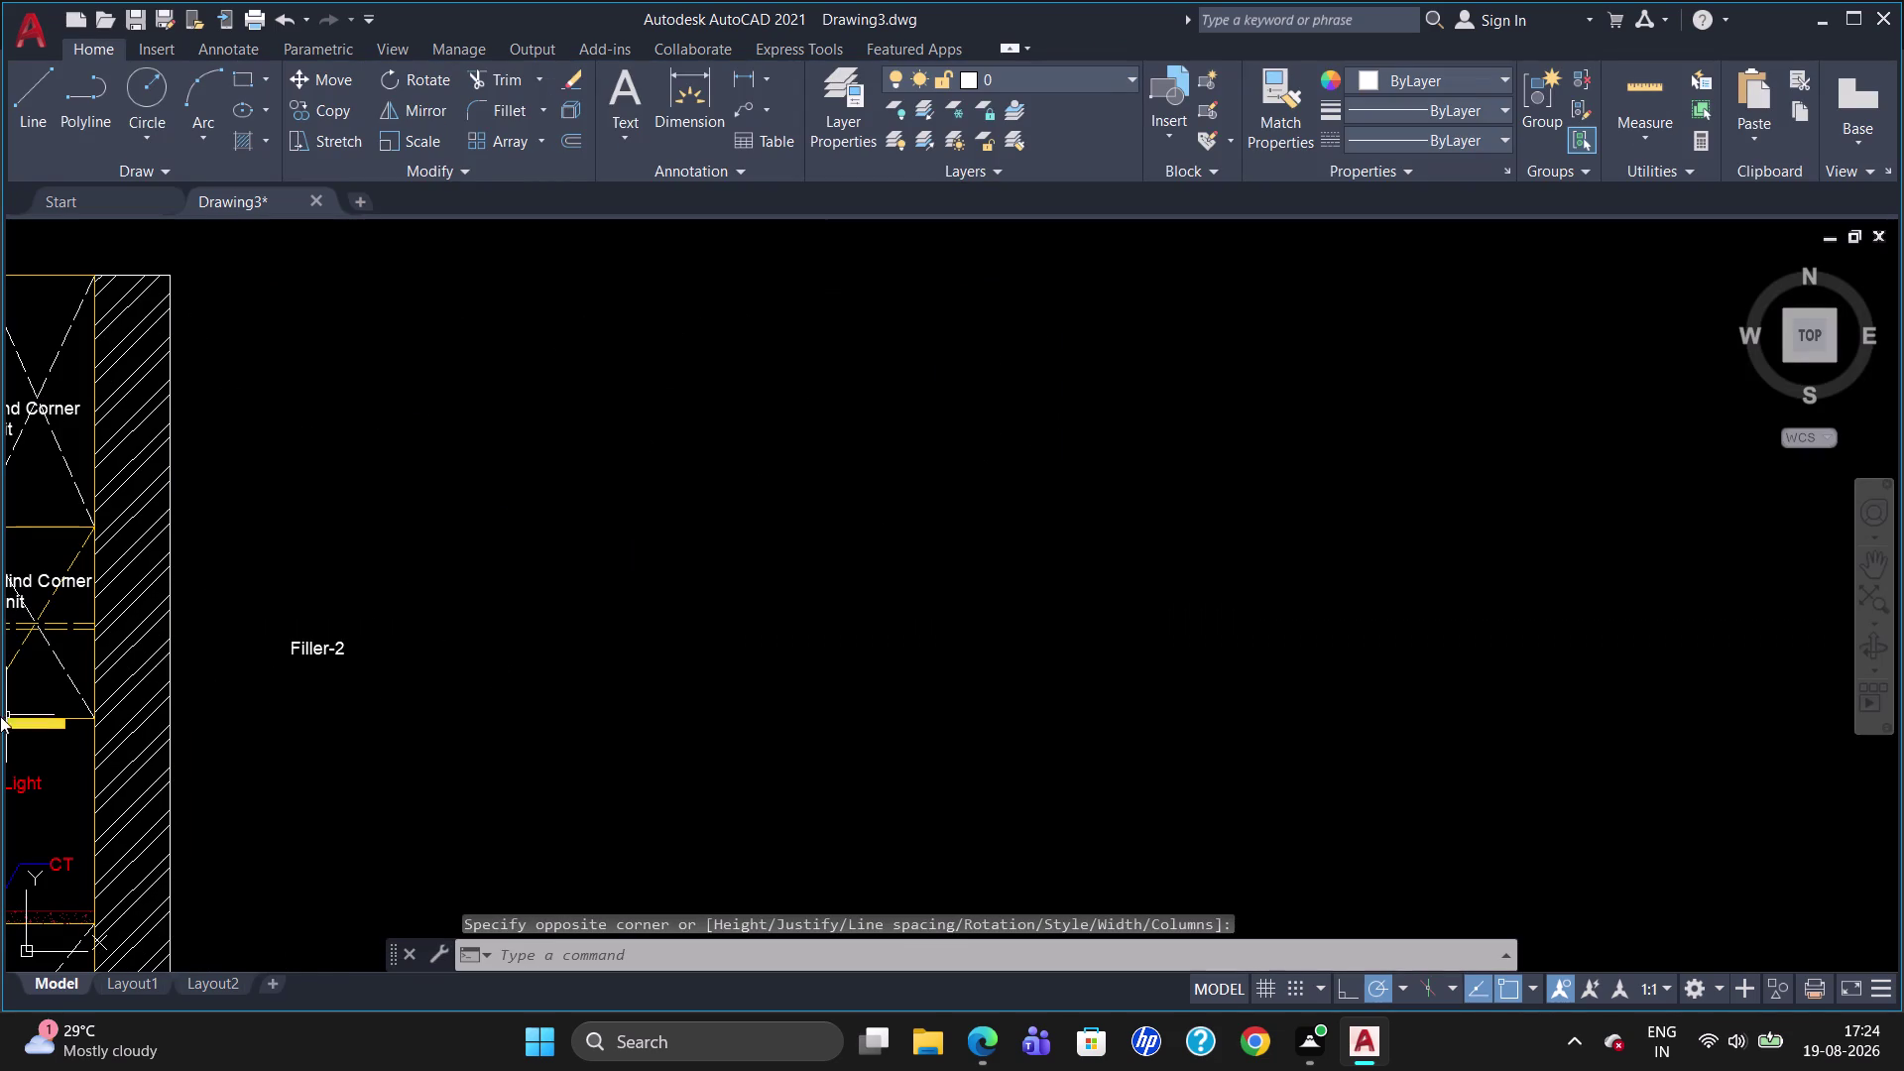
scroll(up, 3)
scroll(up, 3)
scroll(down, 3)
scroll(up, 3)
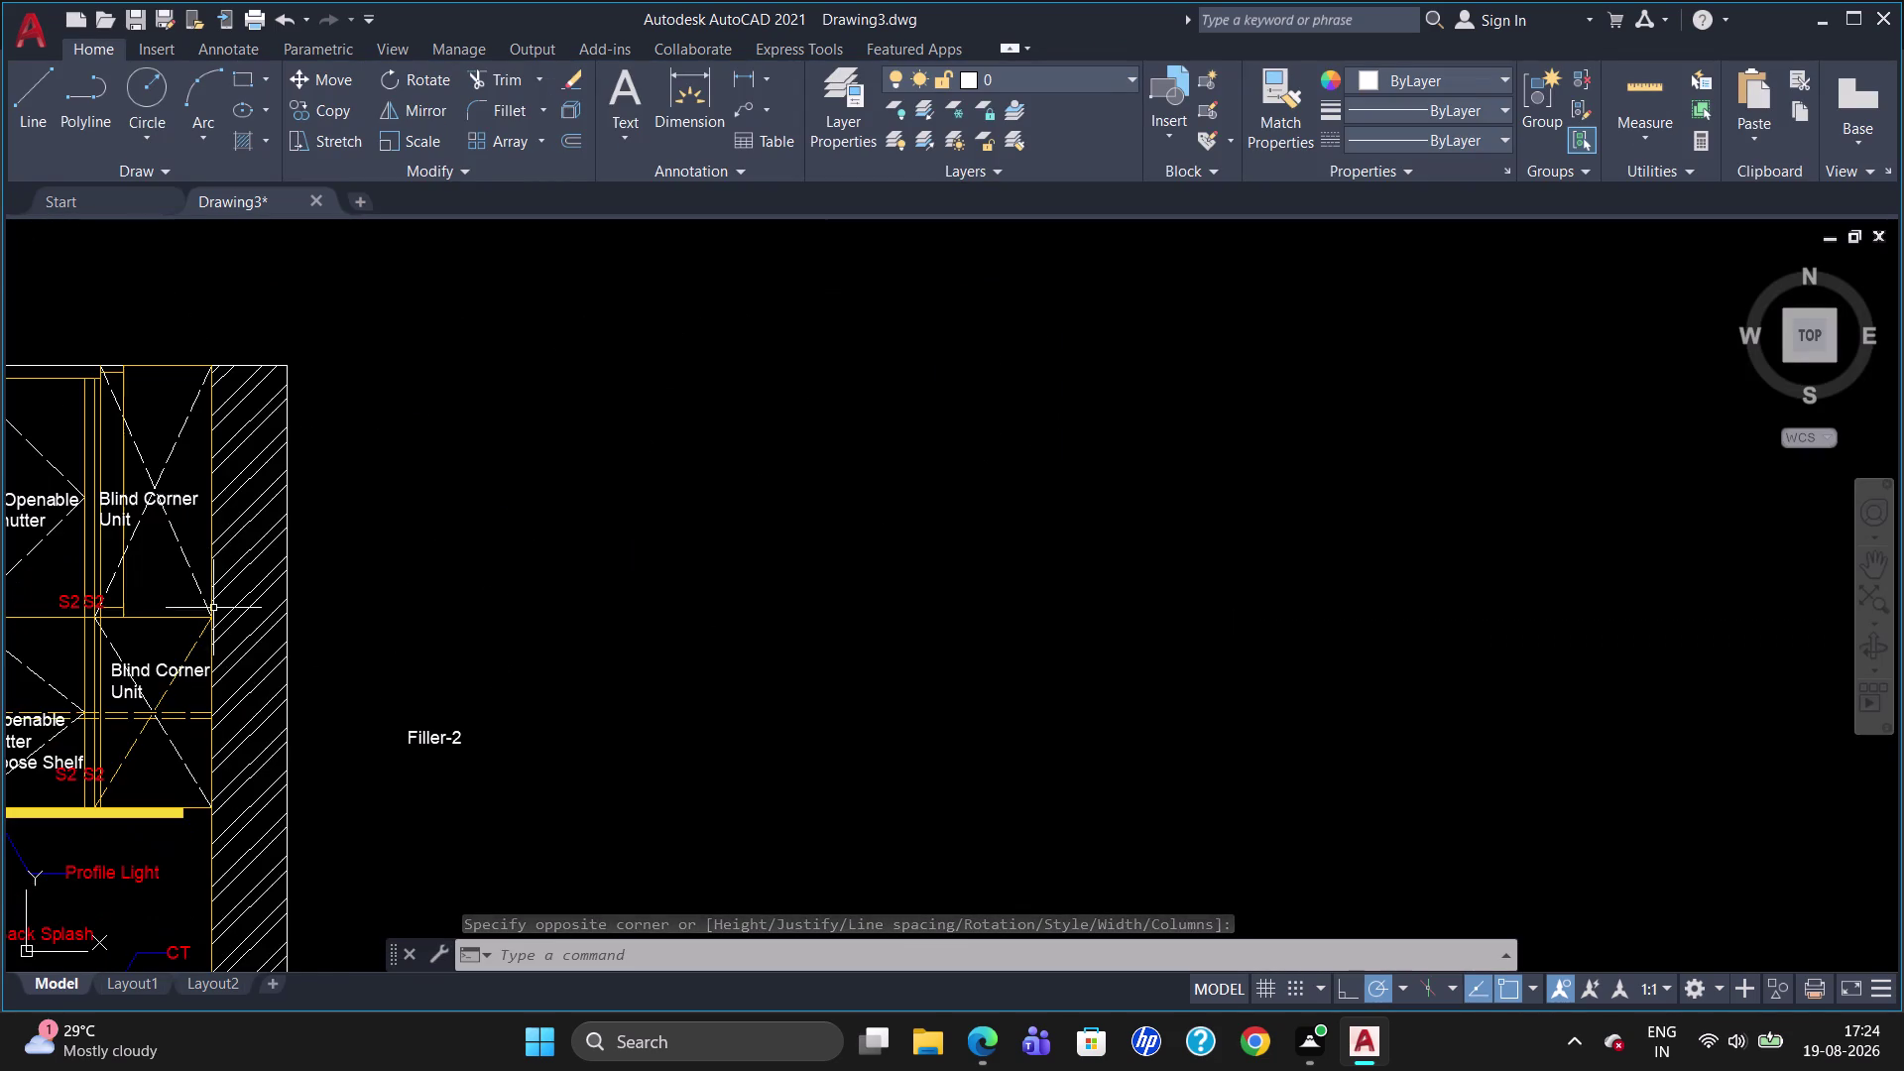
scroll(up, 3)
scroll(down, 3)
scroll(up, 3)
scroll(down, 3)
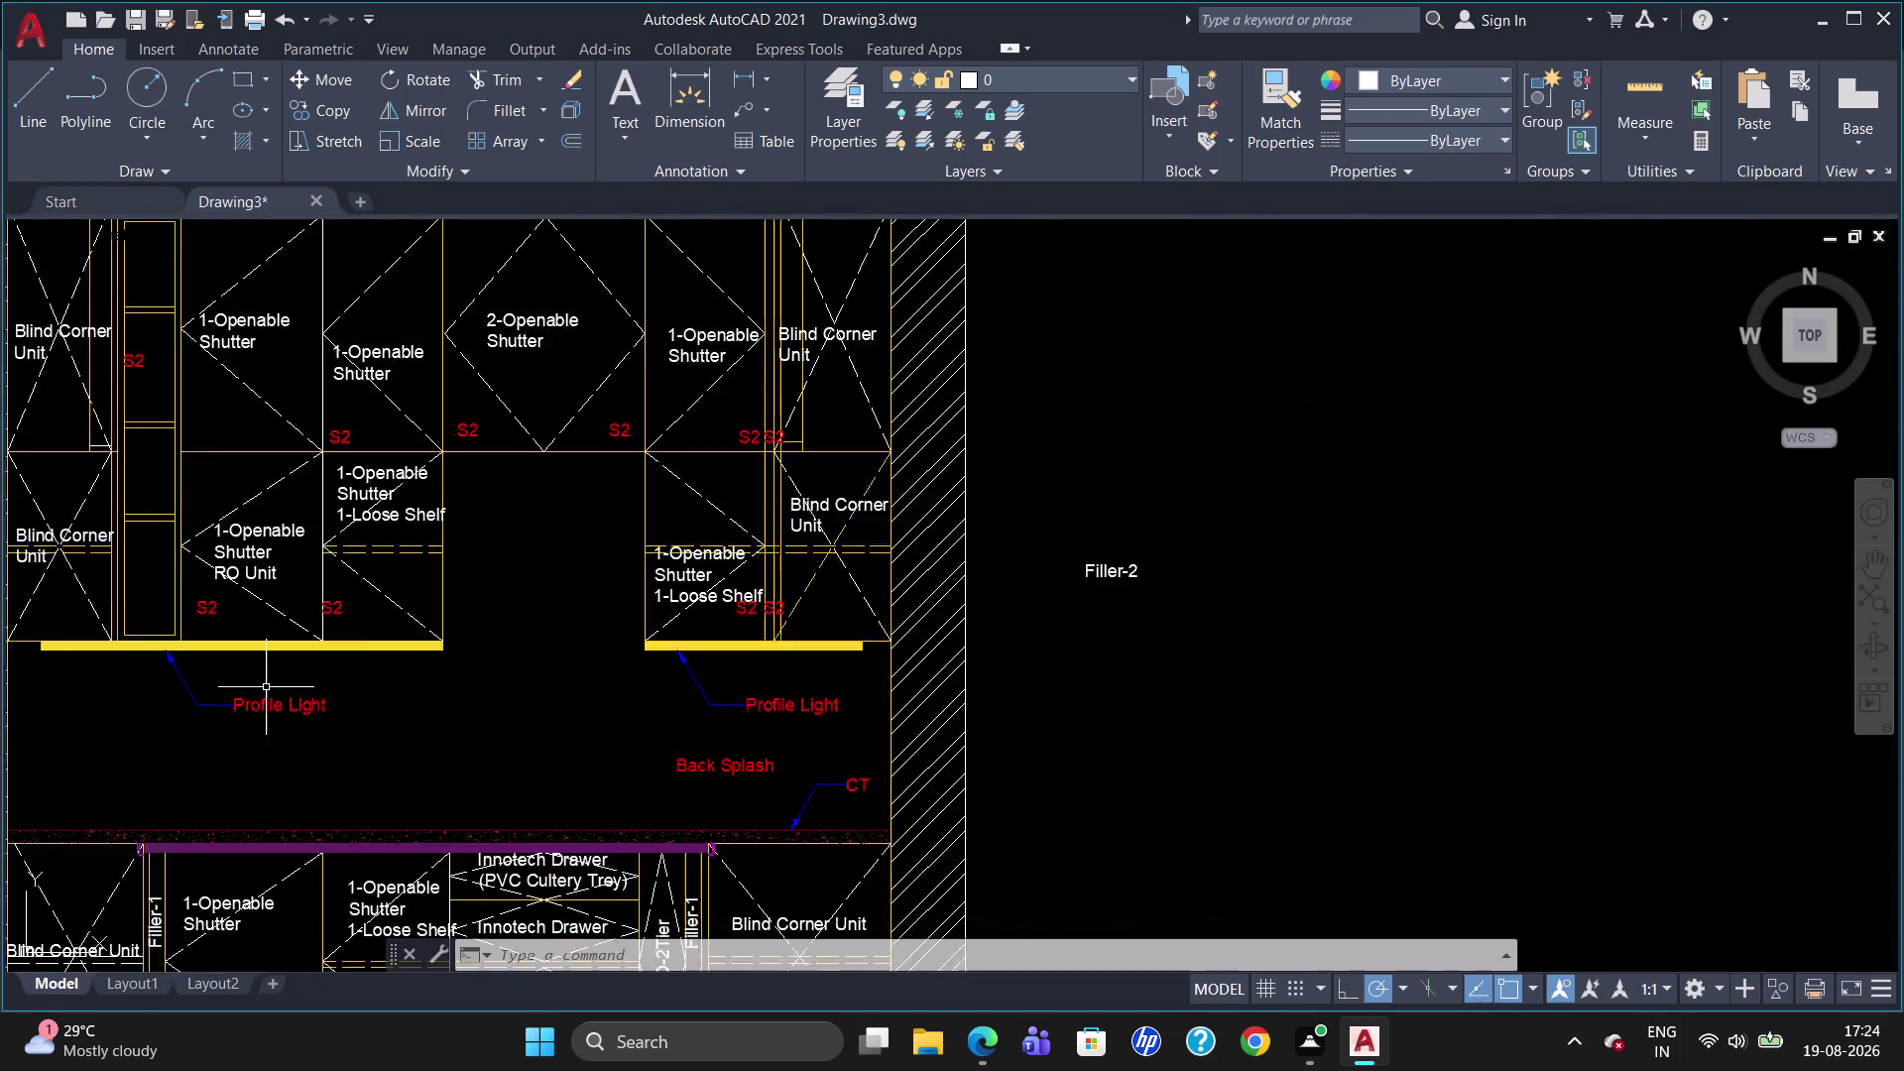
scroll(down, 3)
scroll(up, 3)
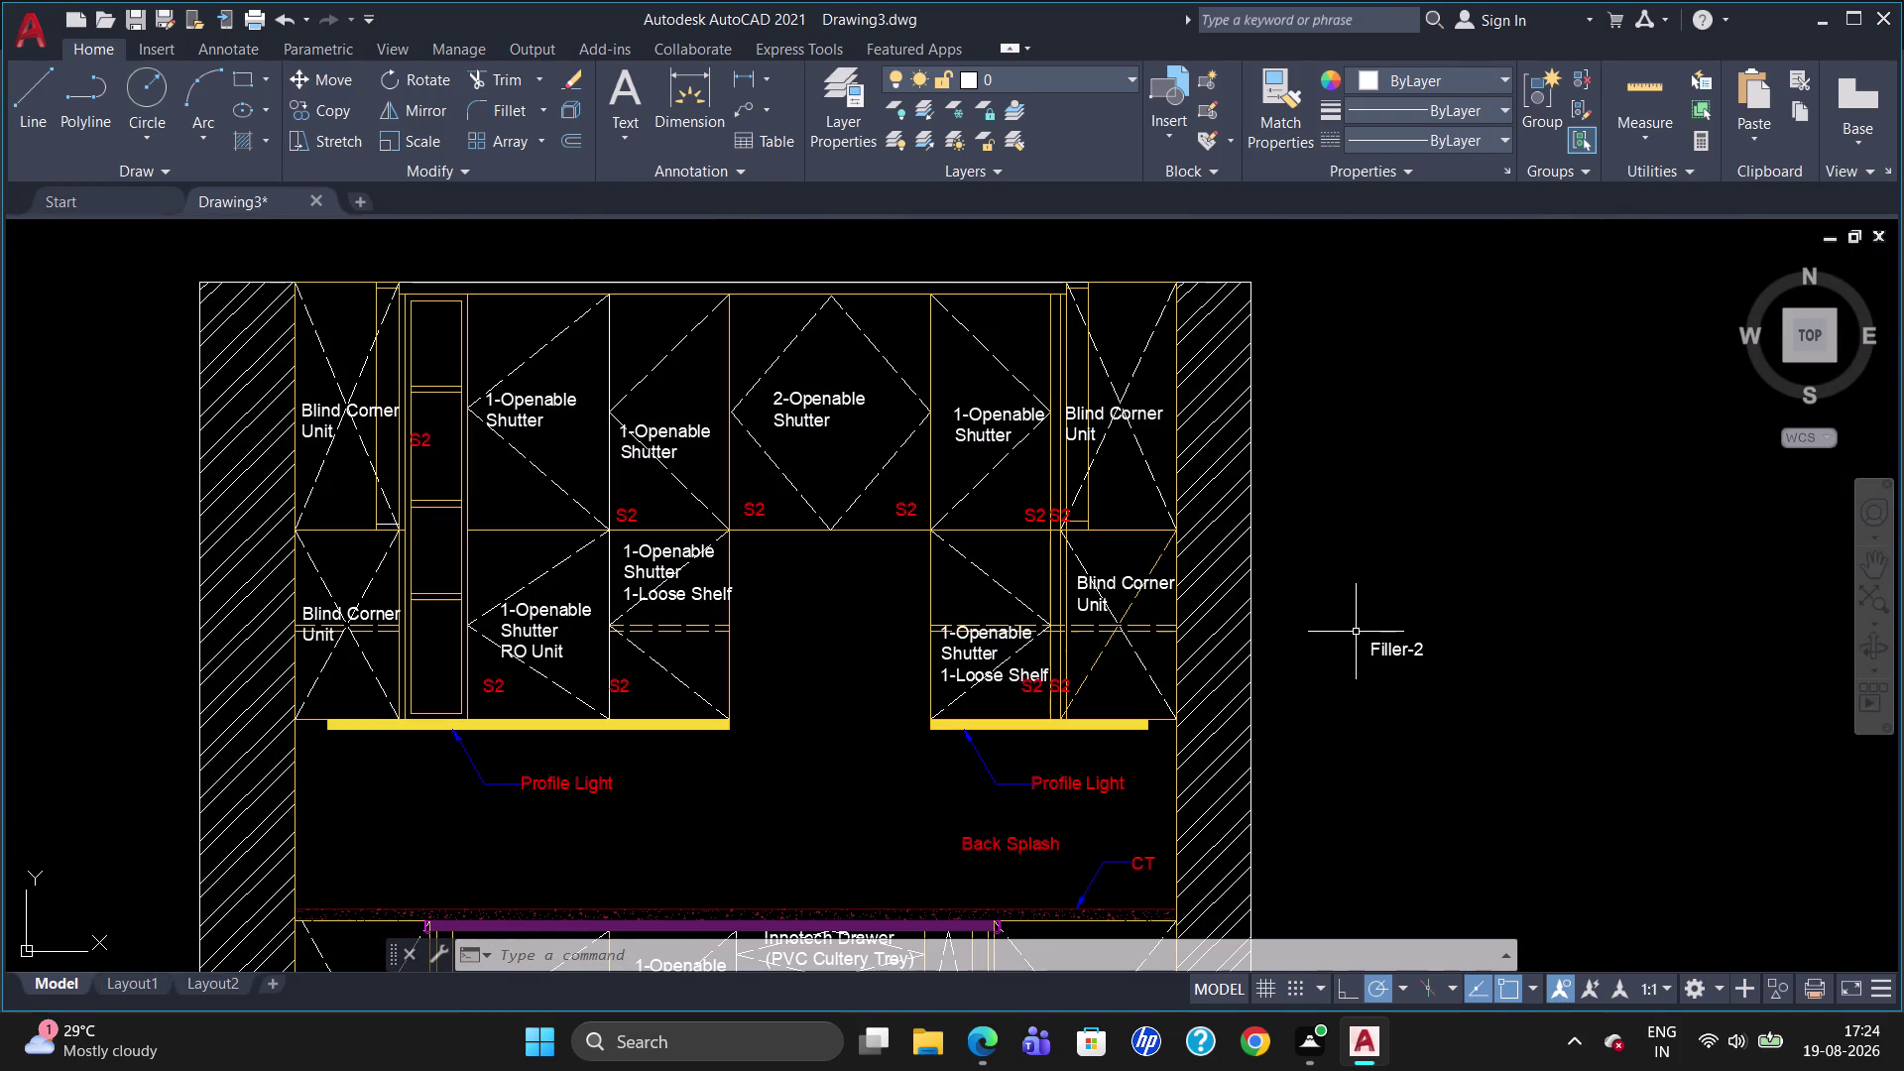
Rotate the Filler-2 label 90 degrees so it stands upright.
click(1378, 646)
key(c)
key(BackSpace)
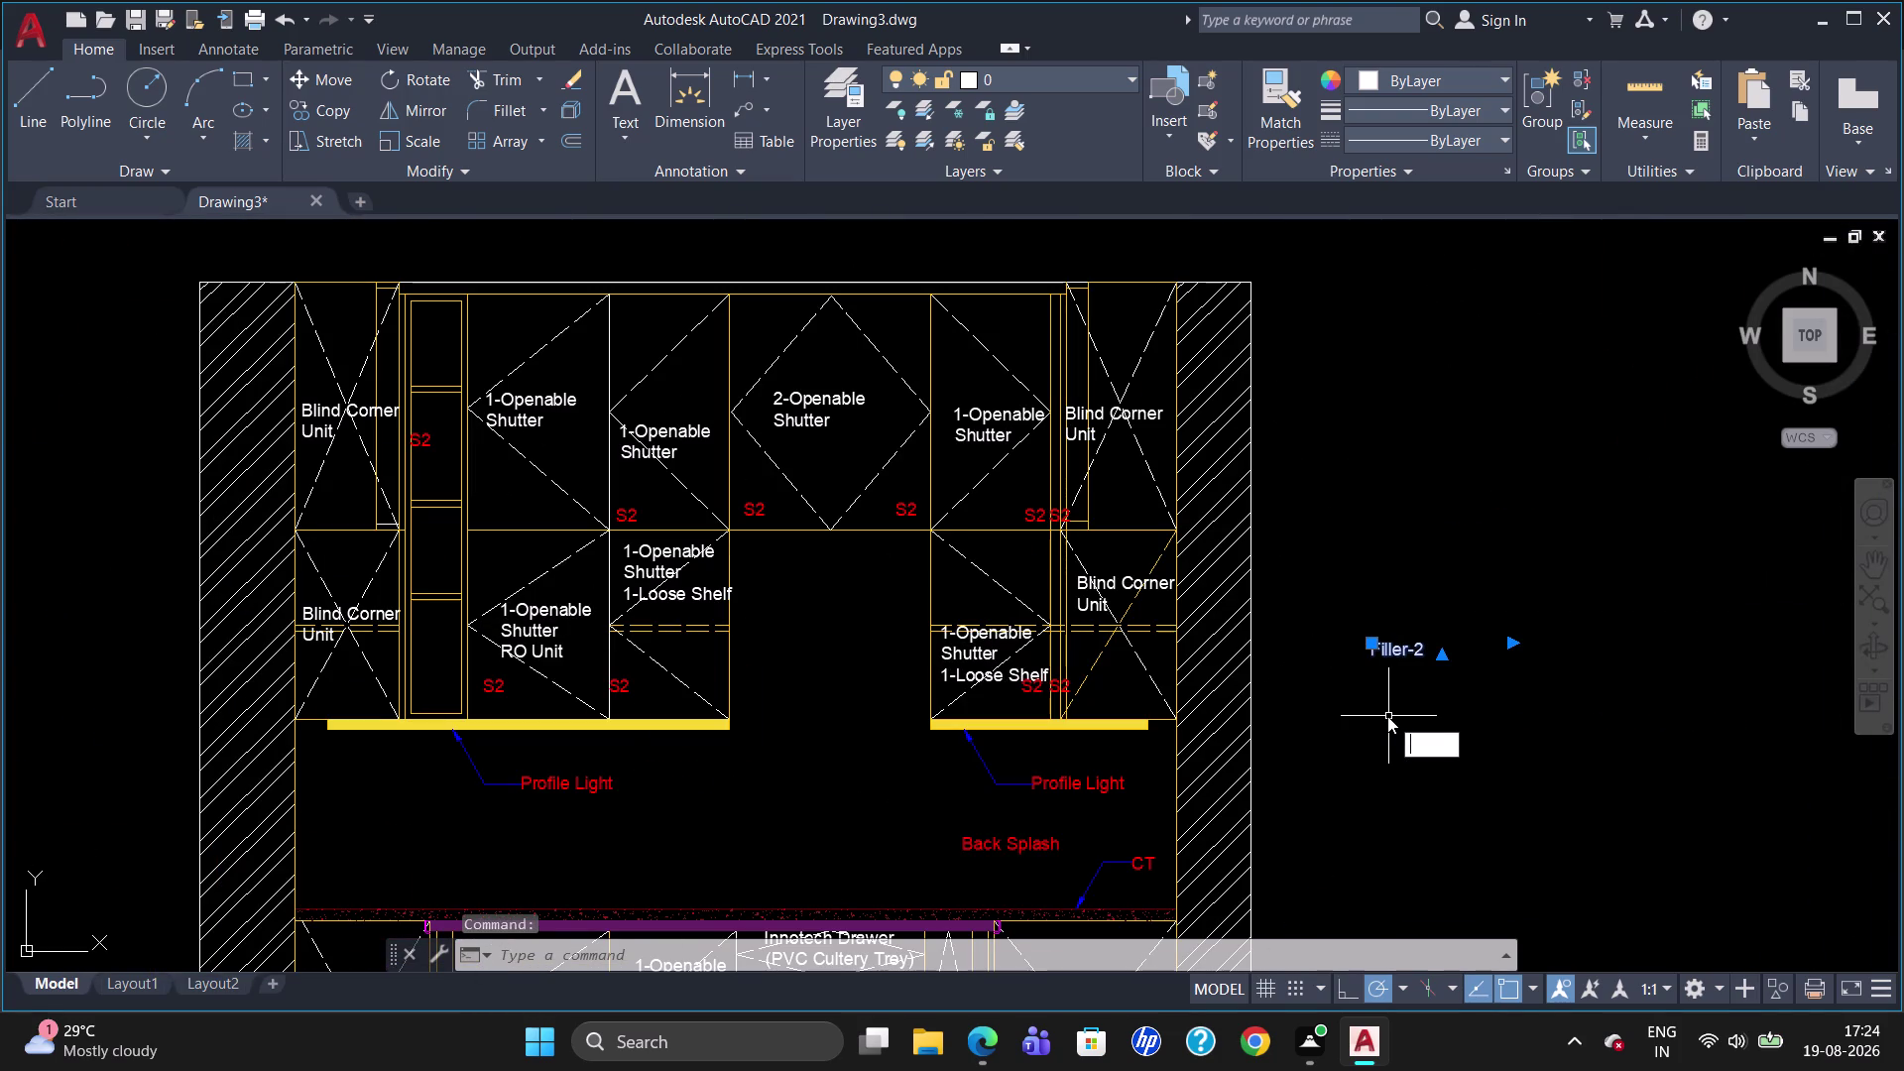
key(r)
key(o)
key(Return)
click(1391, 662)
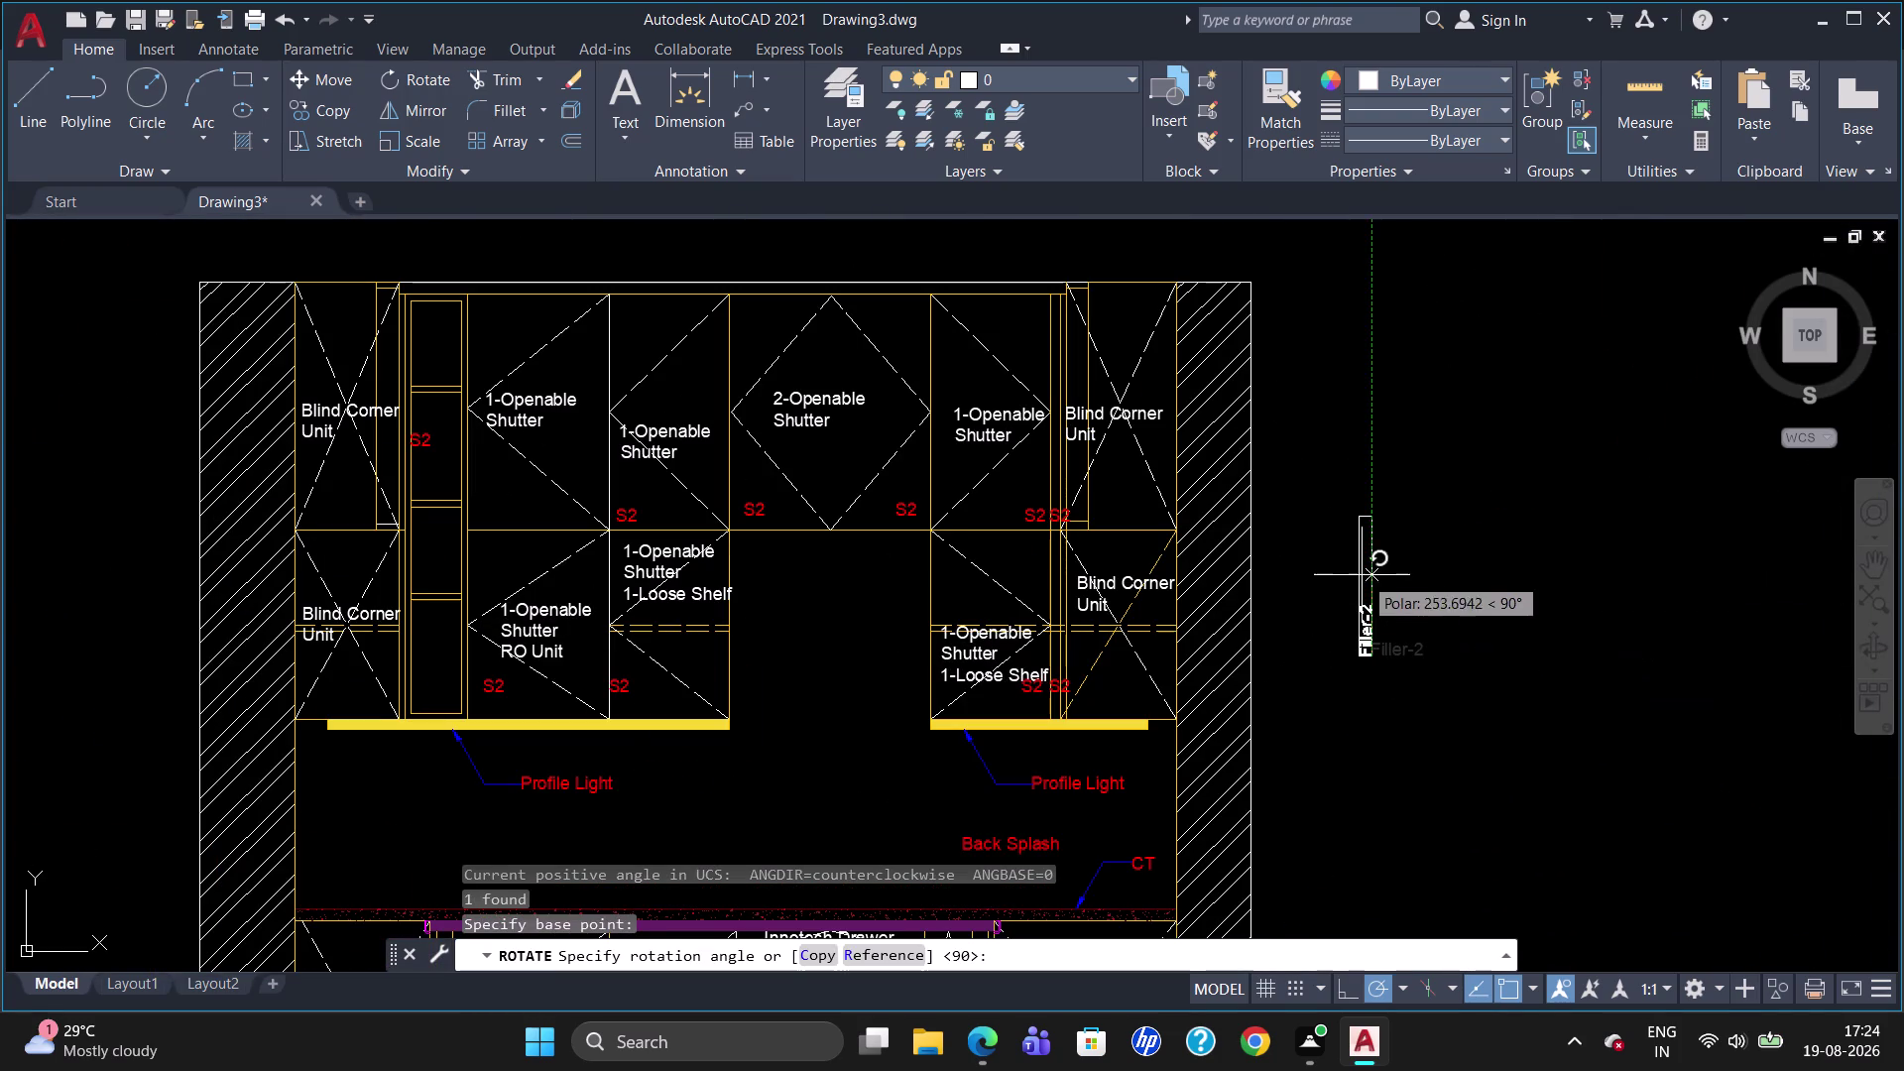
click(1362, 572)
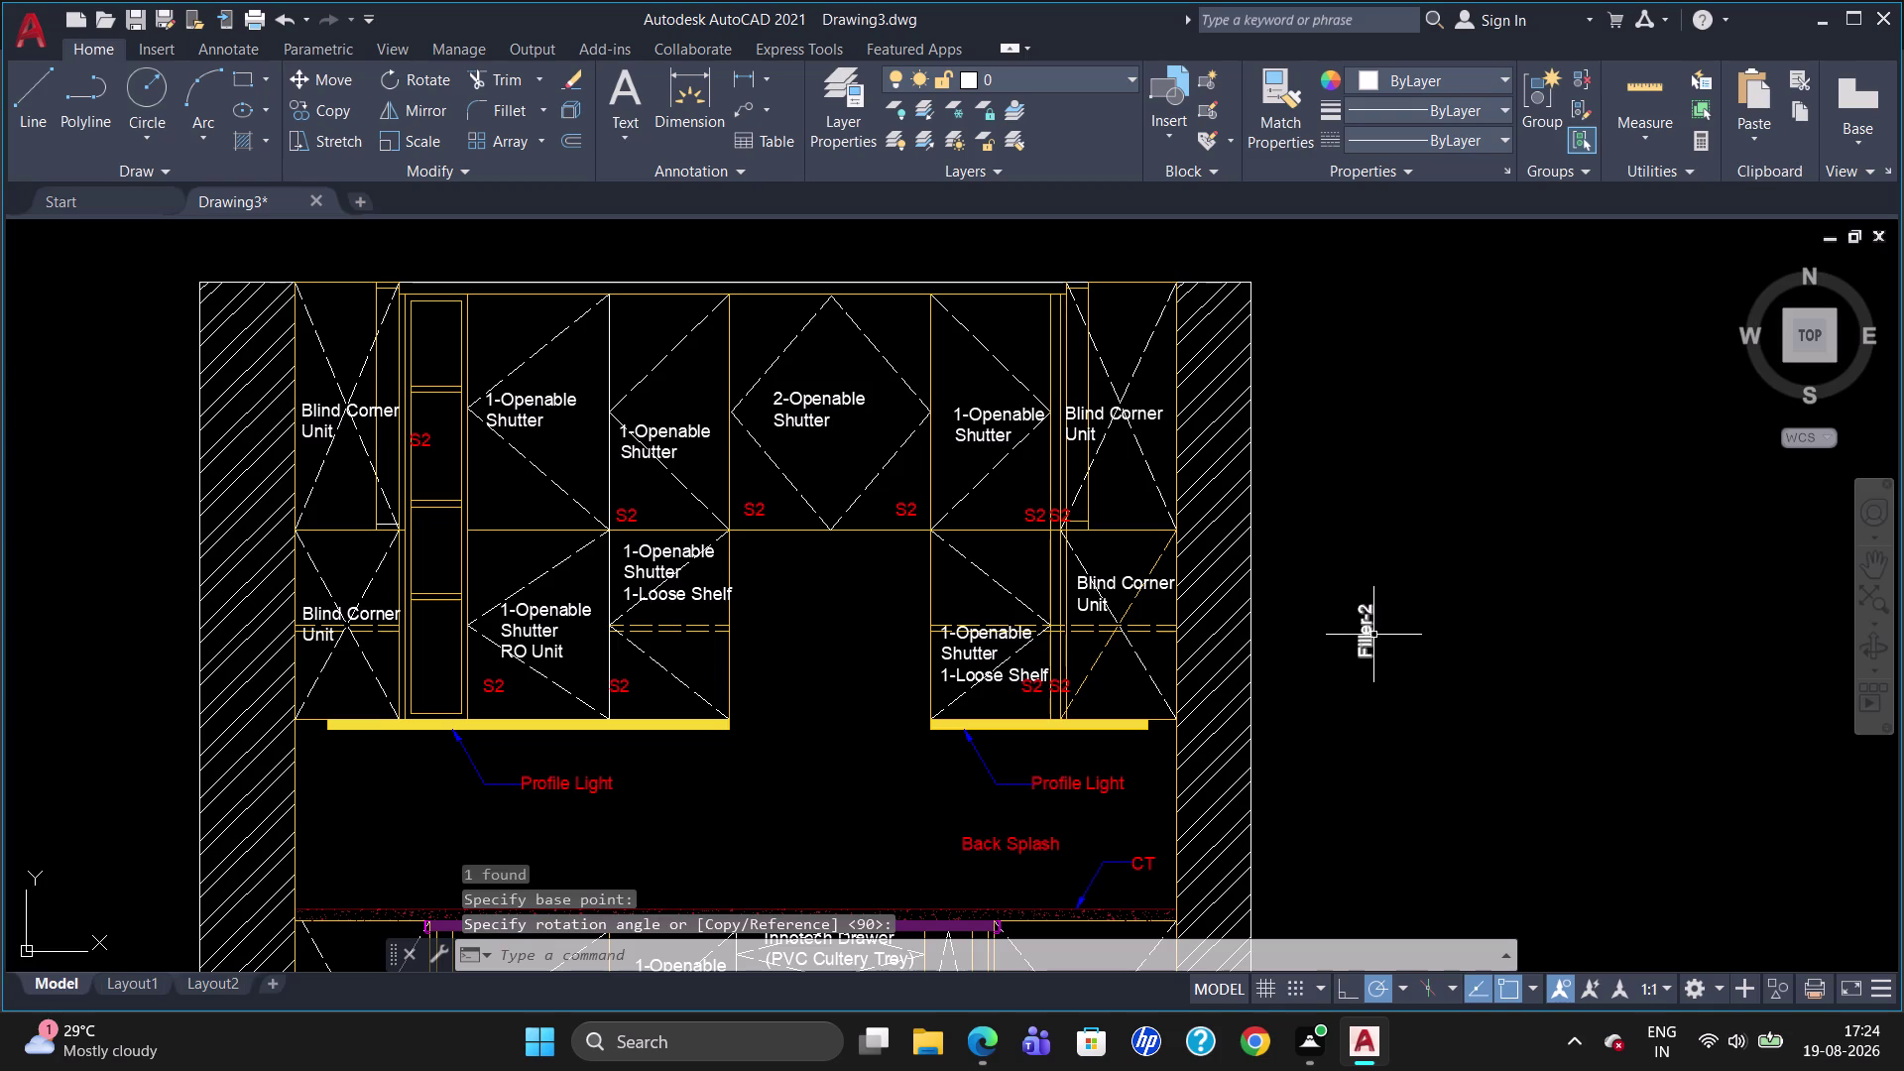
Copy the upright label into the upper and lower right filler strips beside the Blind Corner Units.
click(1372, 635)
text(co)
key(Return)
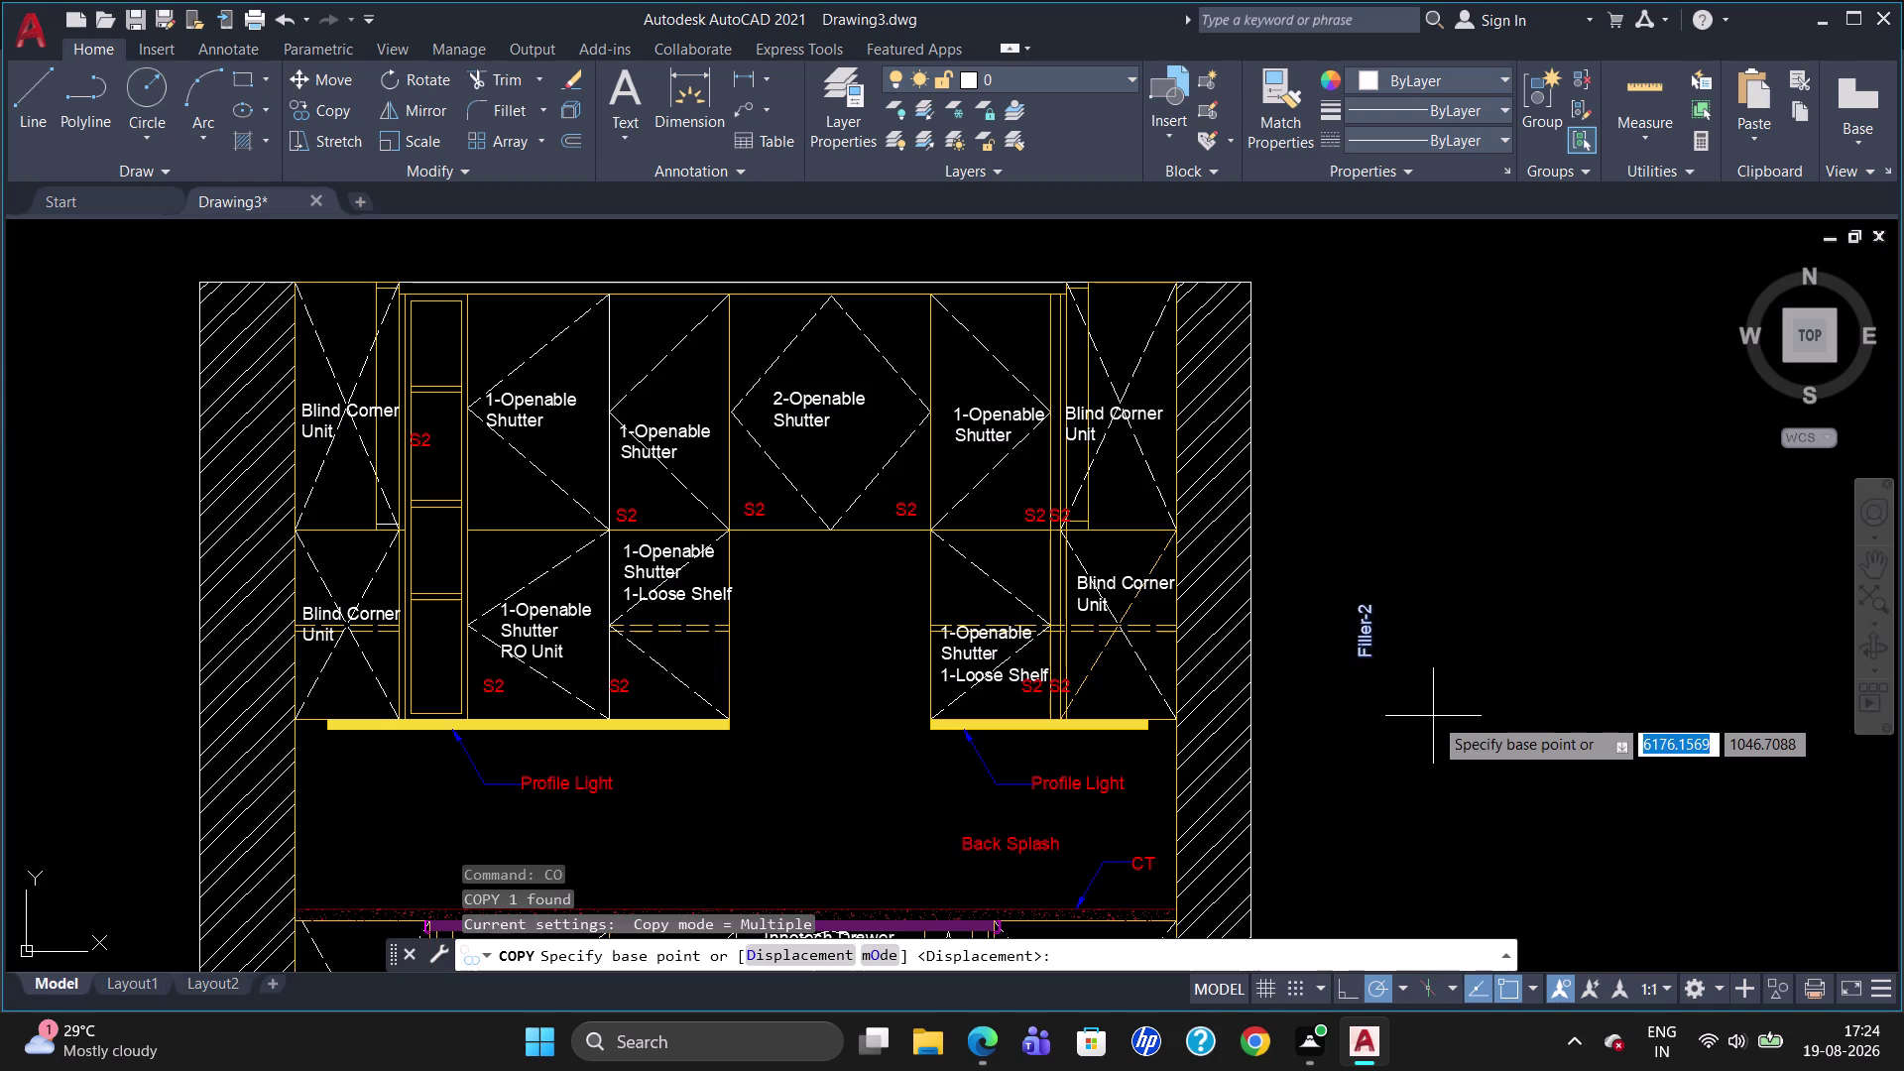
click(1359, 660)
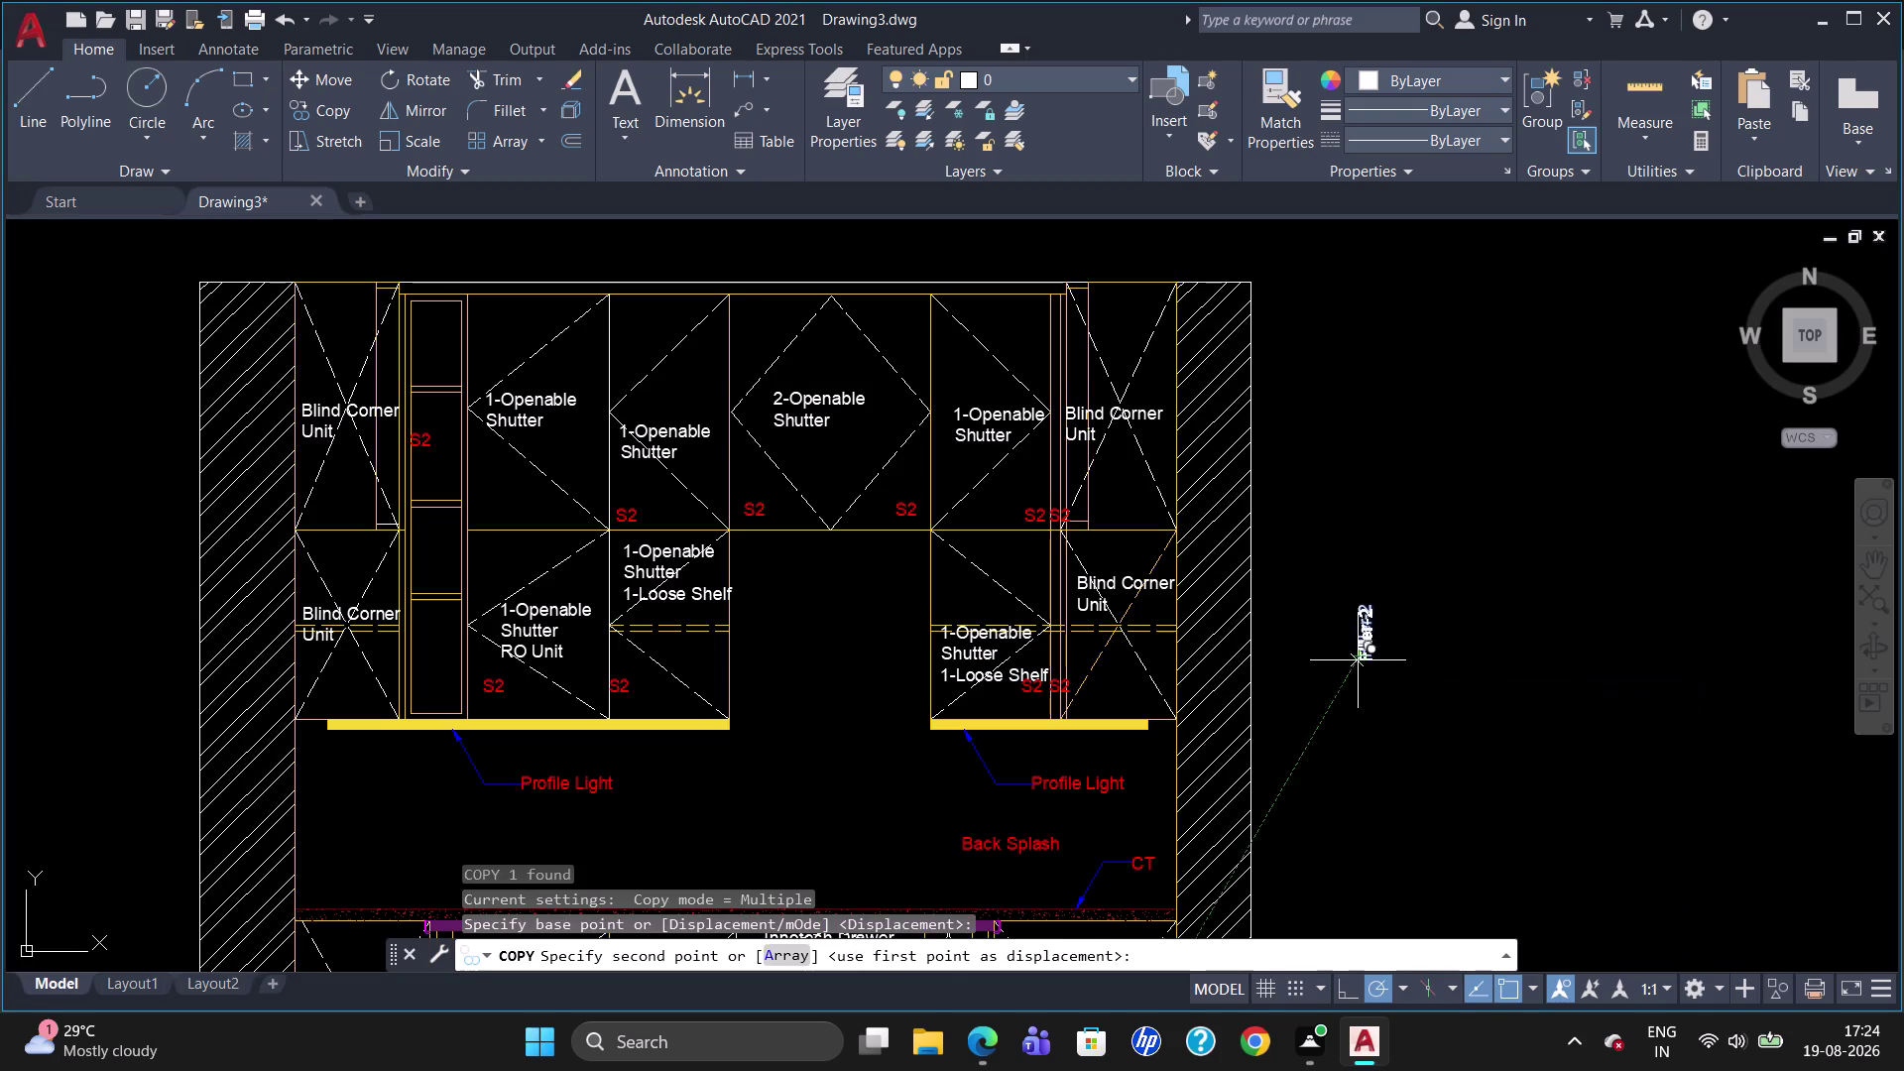
scroll(up, 3)
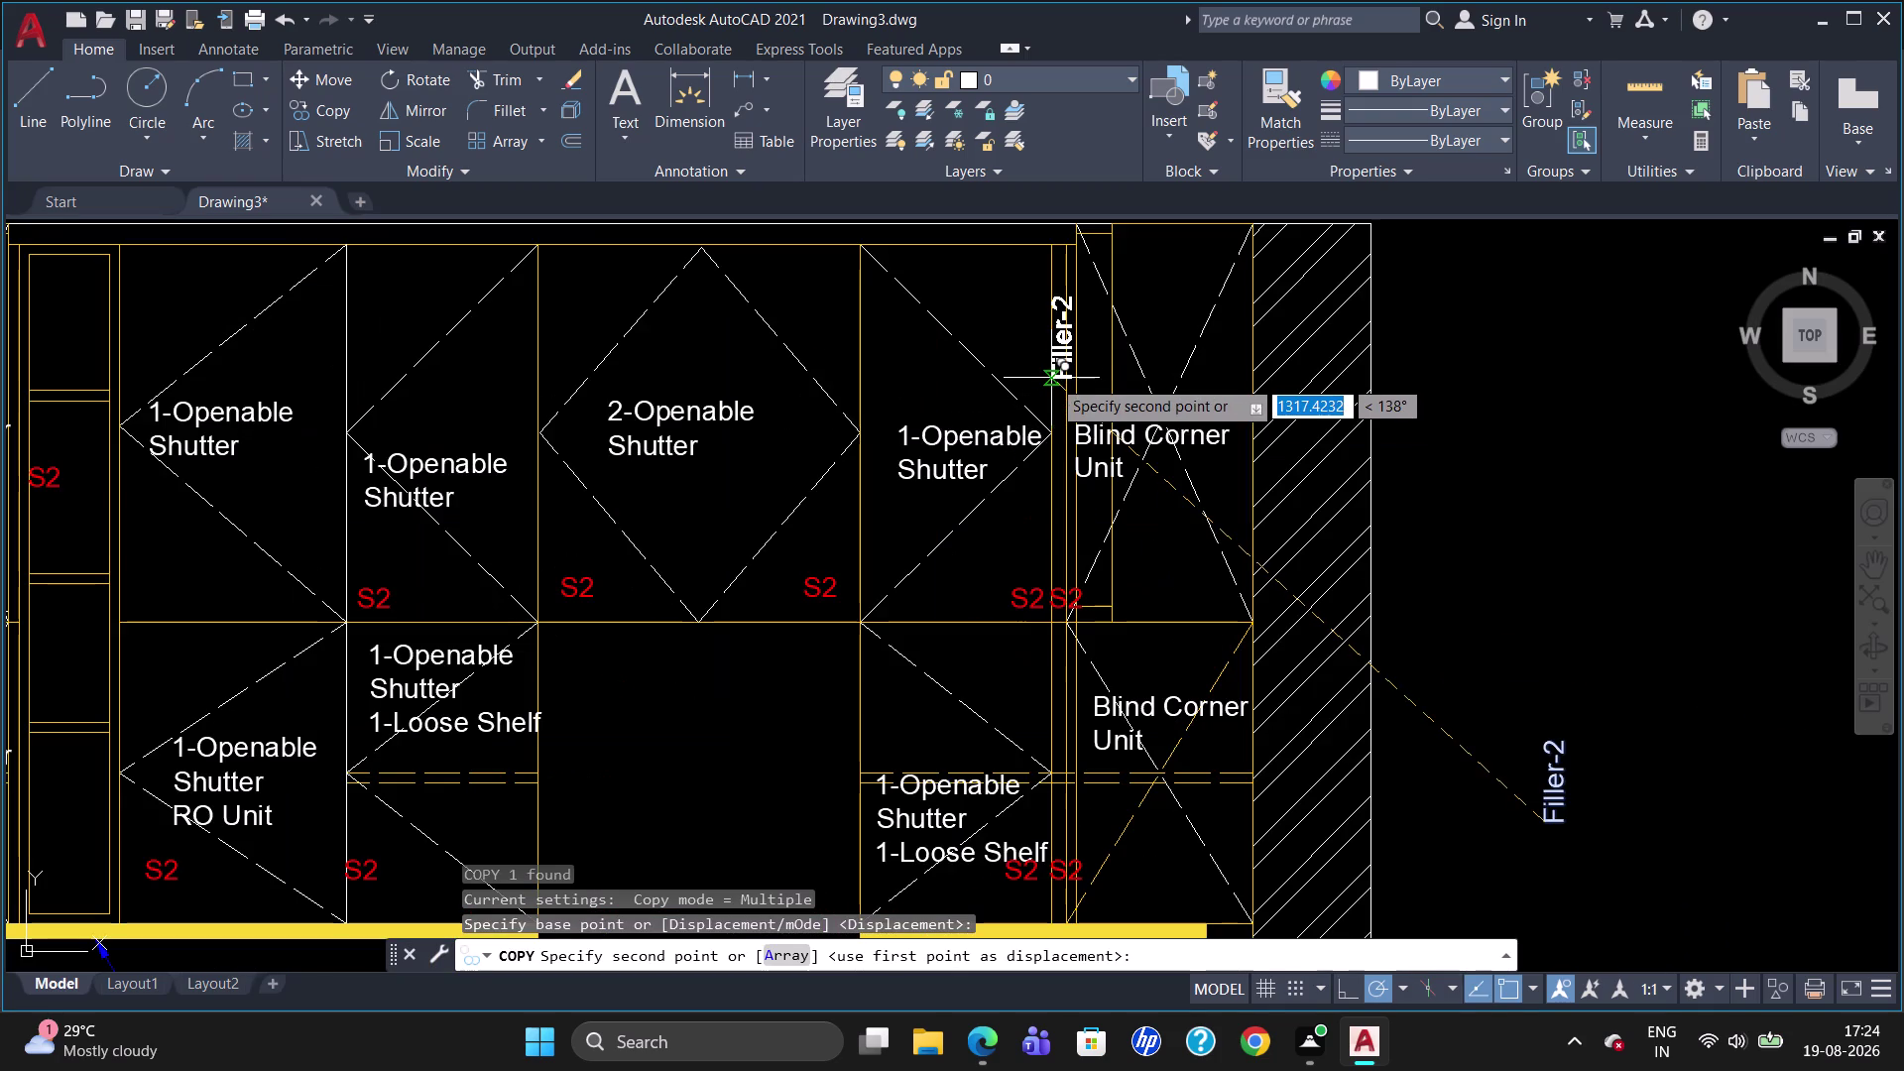
click(1050, 378)
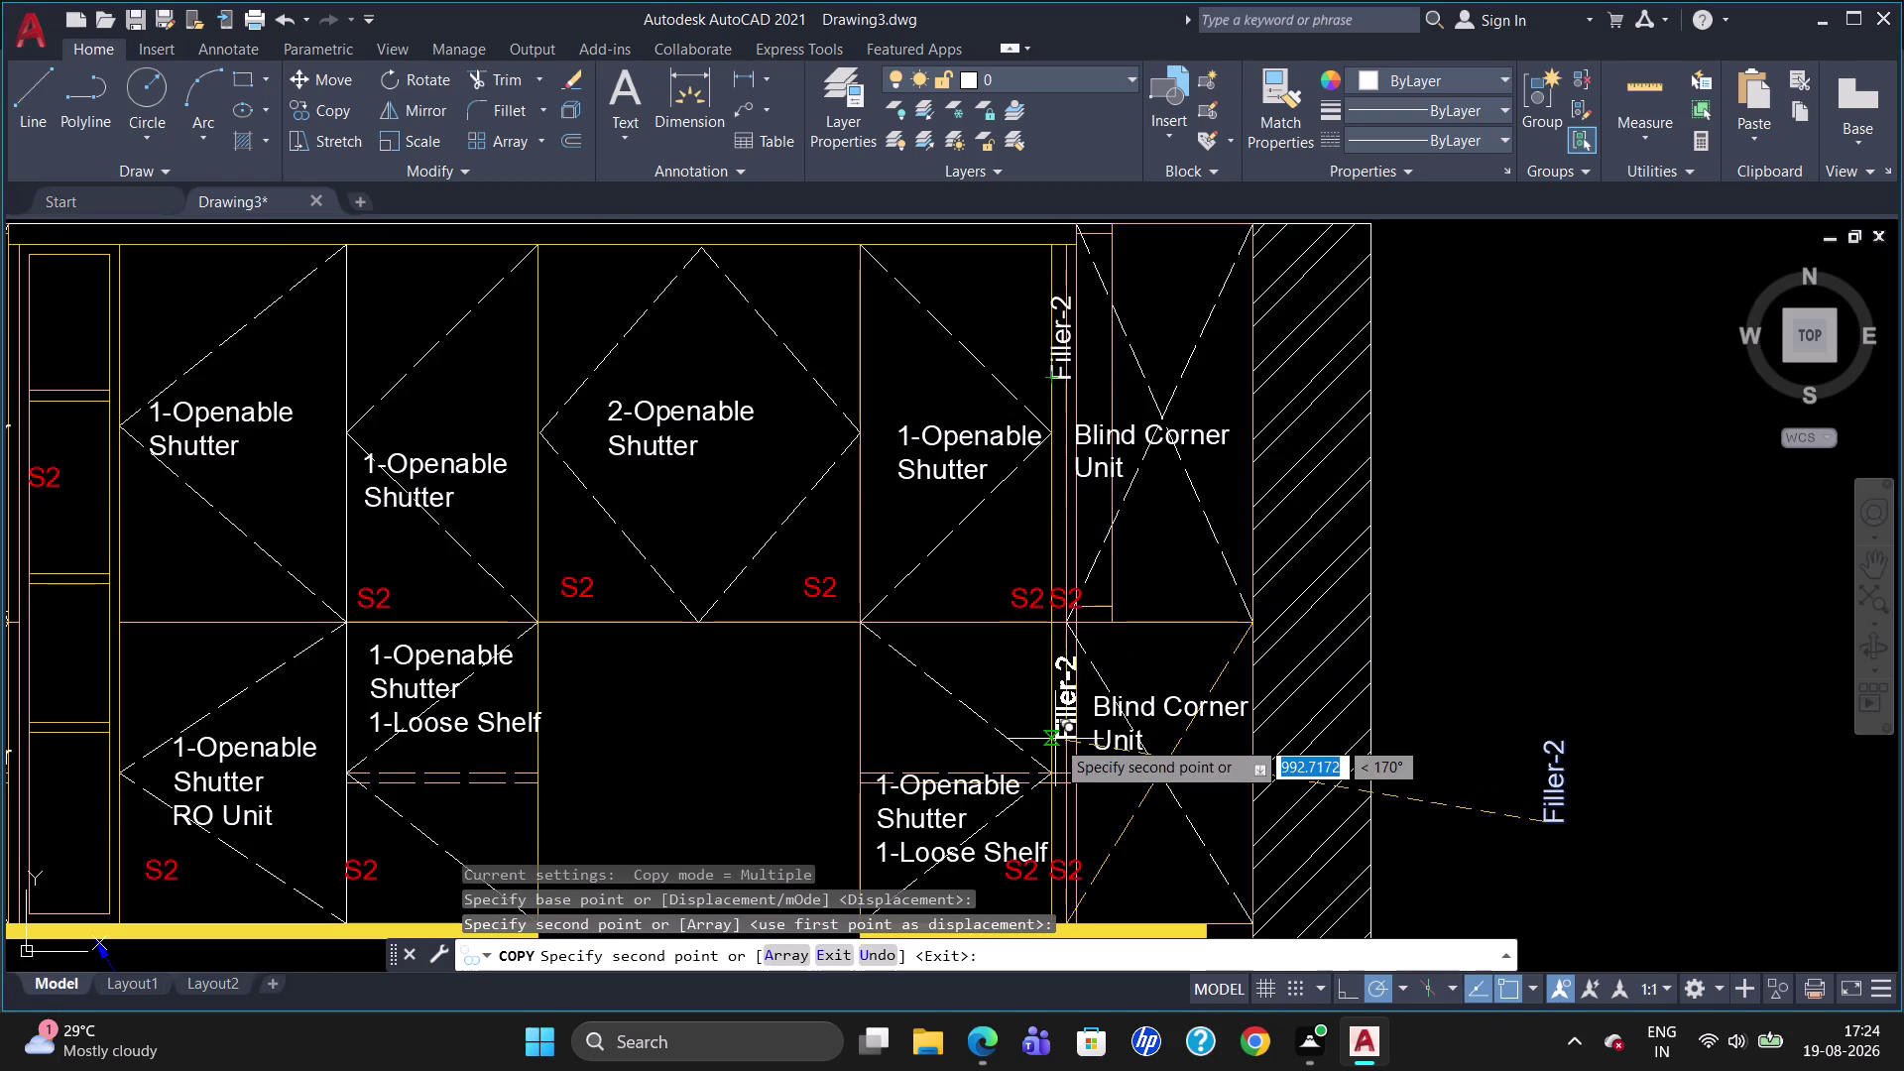
scroll(up, 3)
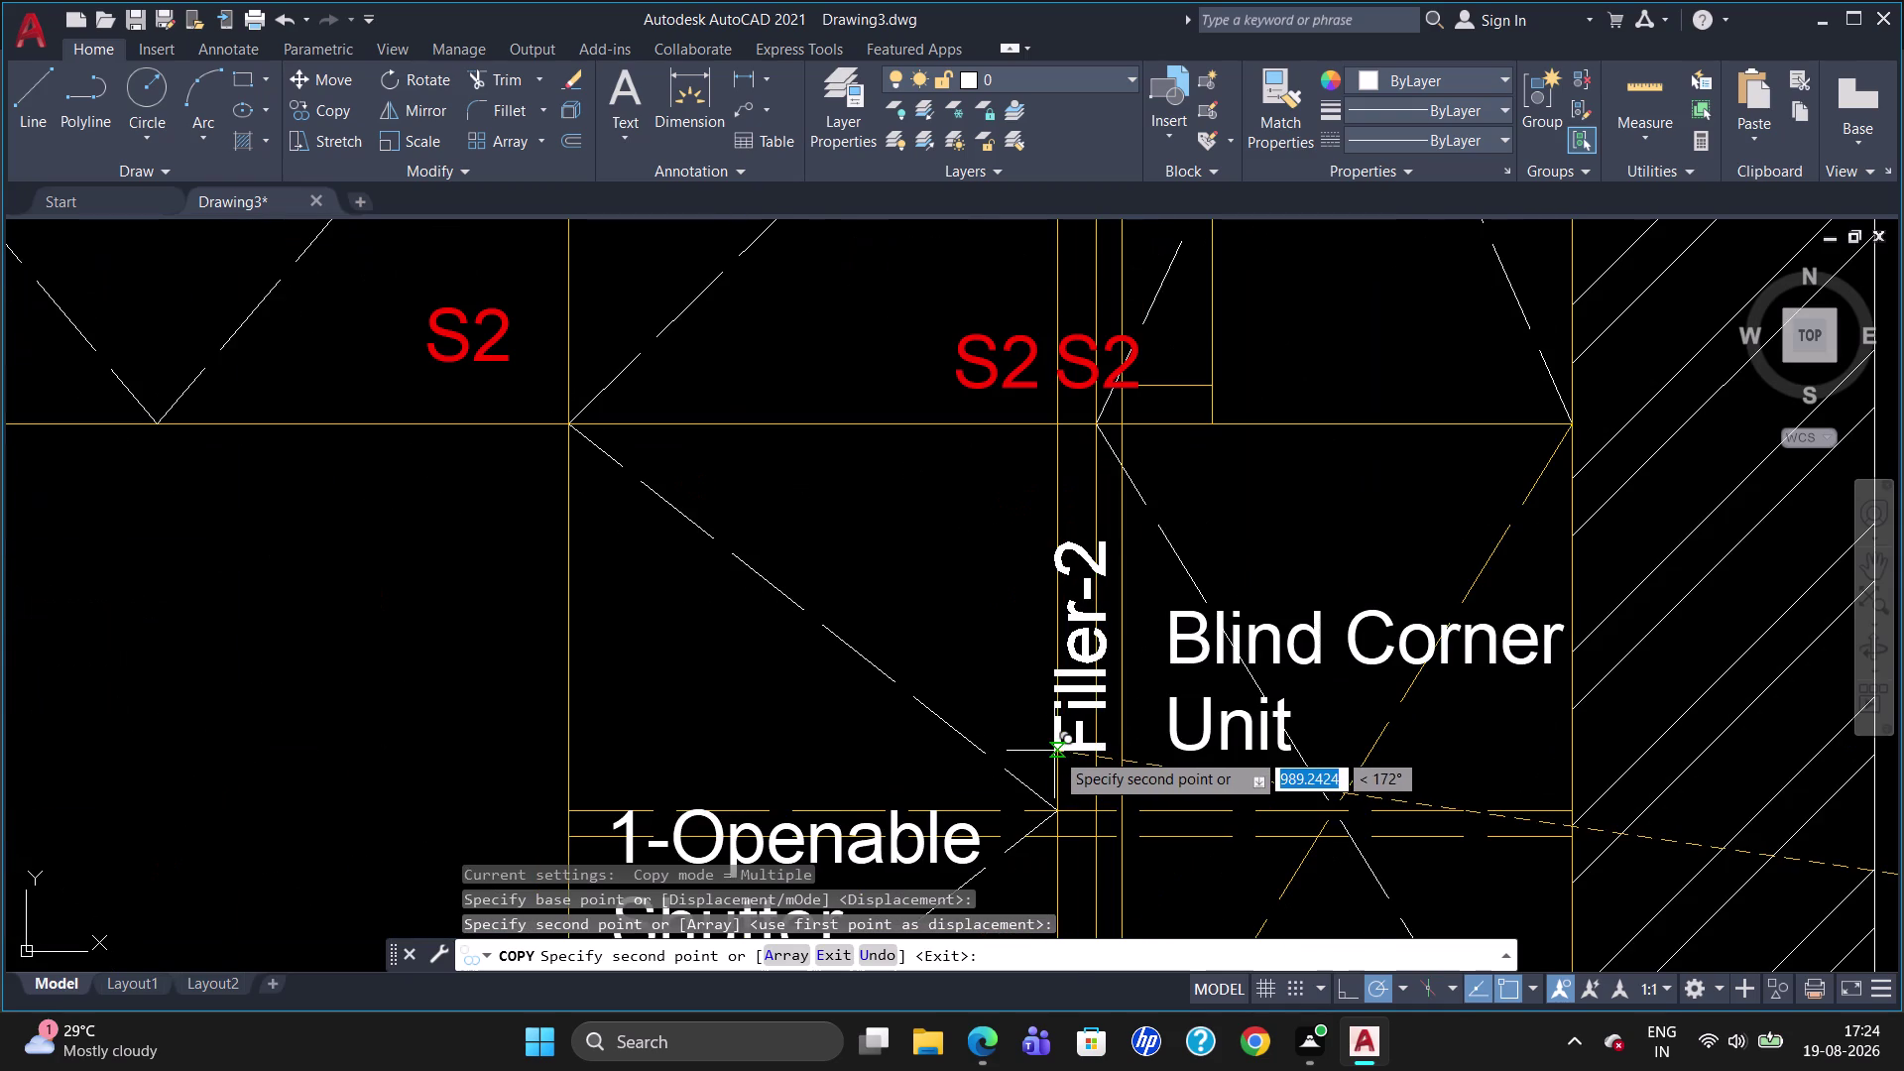
click(1054, 751)
scroll(down, 3)
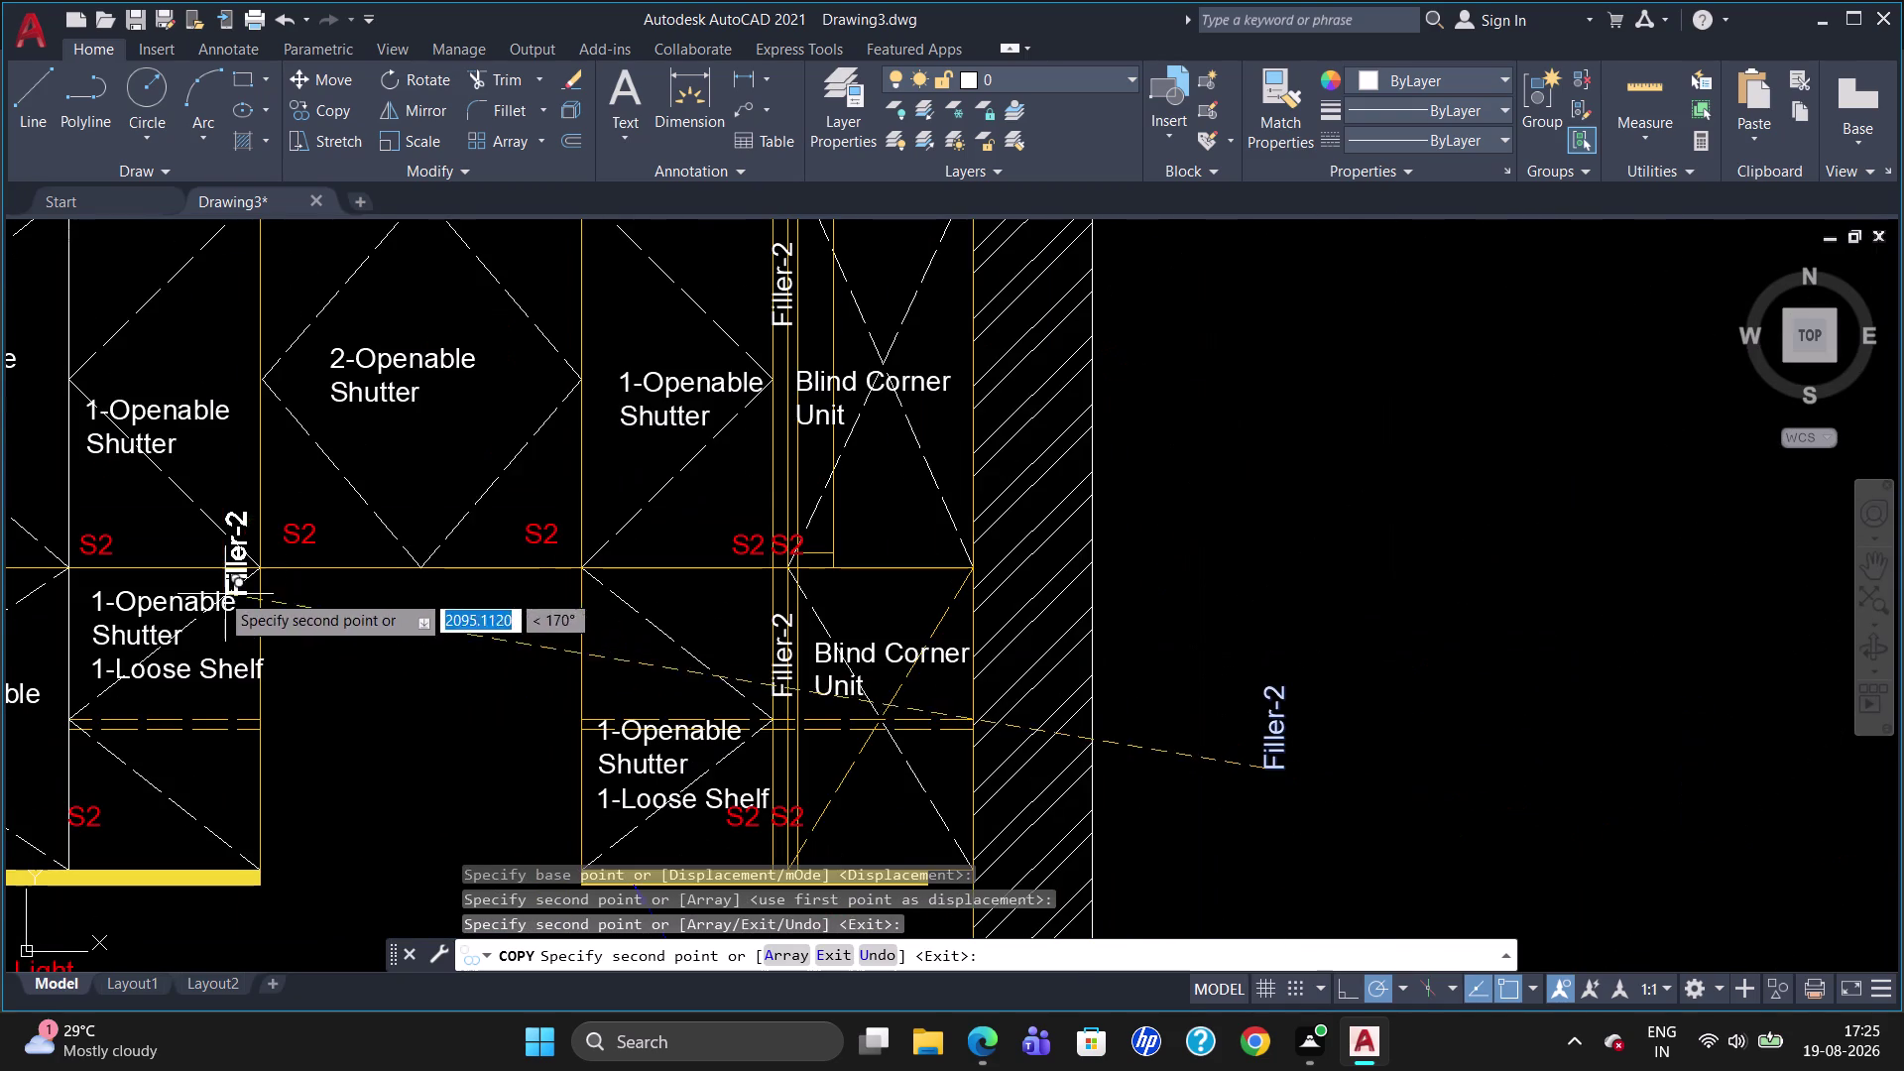
scroll(down, 3)
scroll(up, 3)
scroll(up, 3)
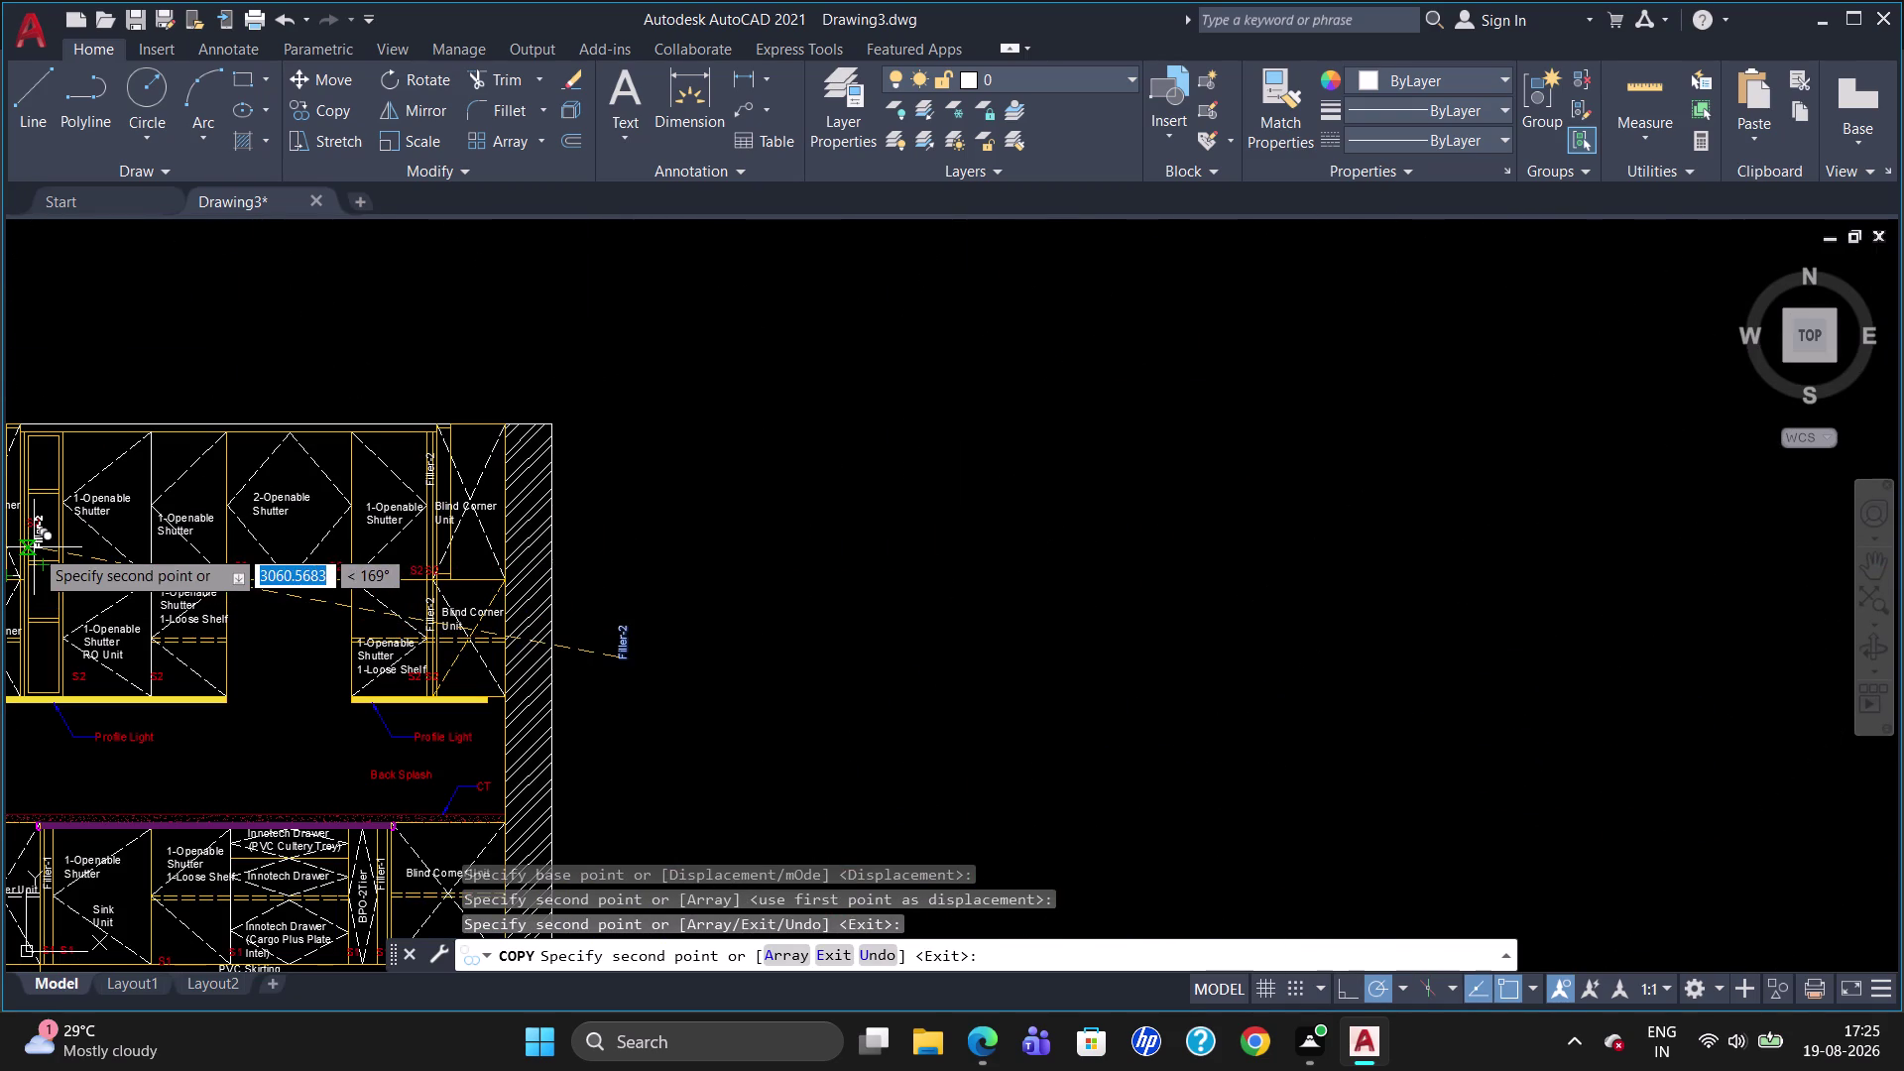
scroll(up, 3)
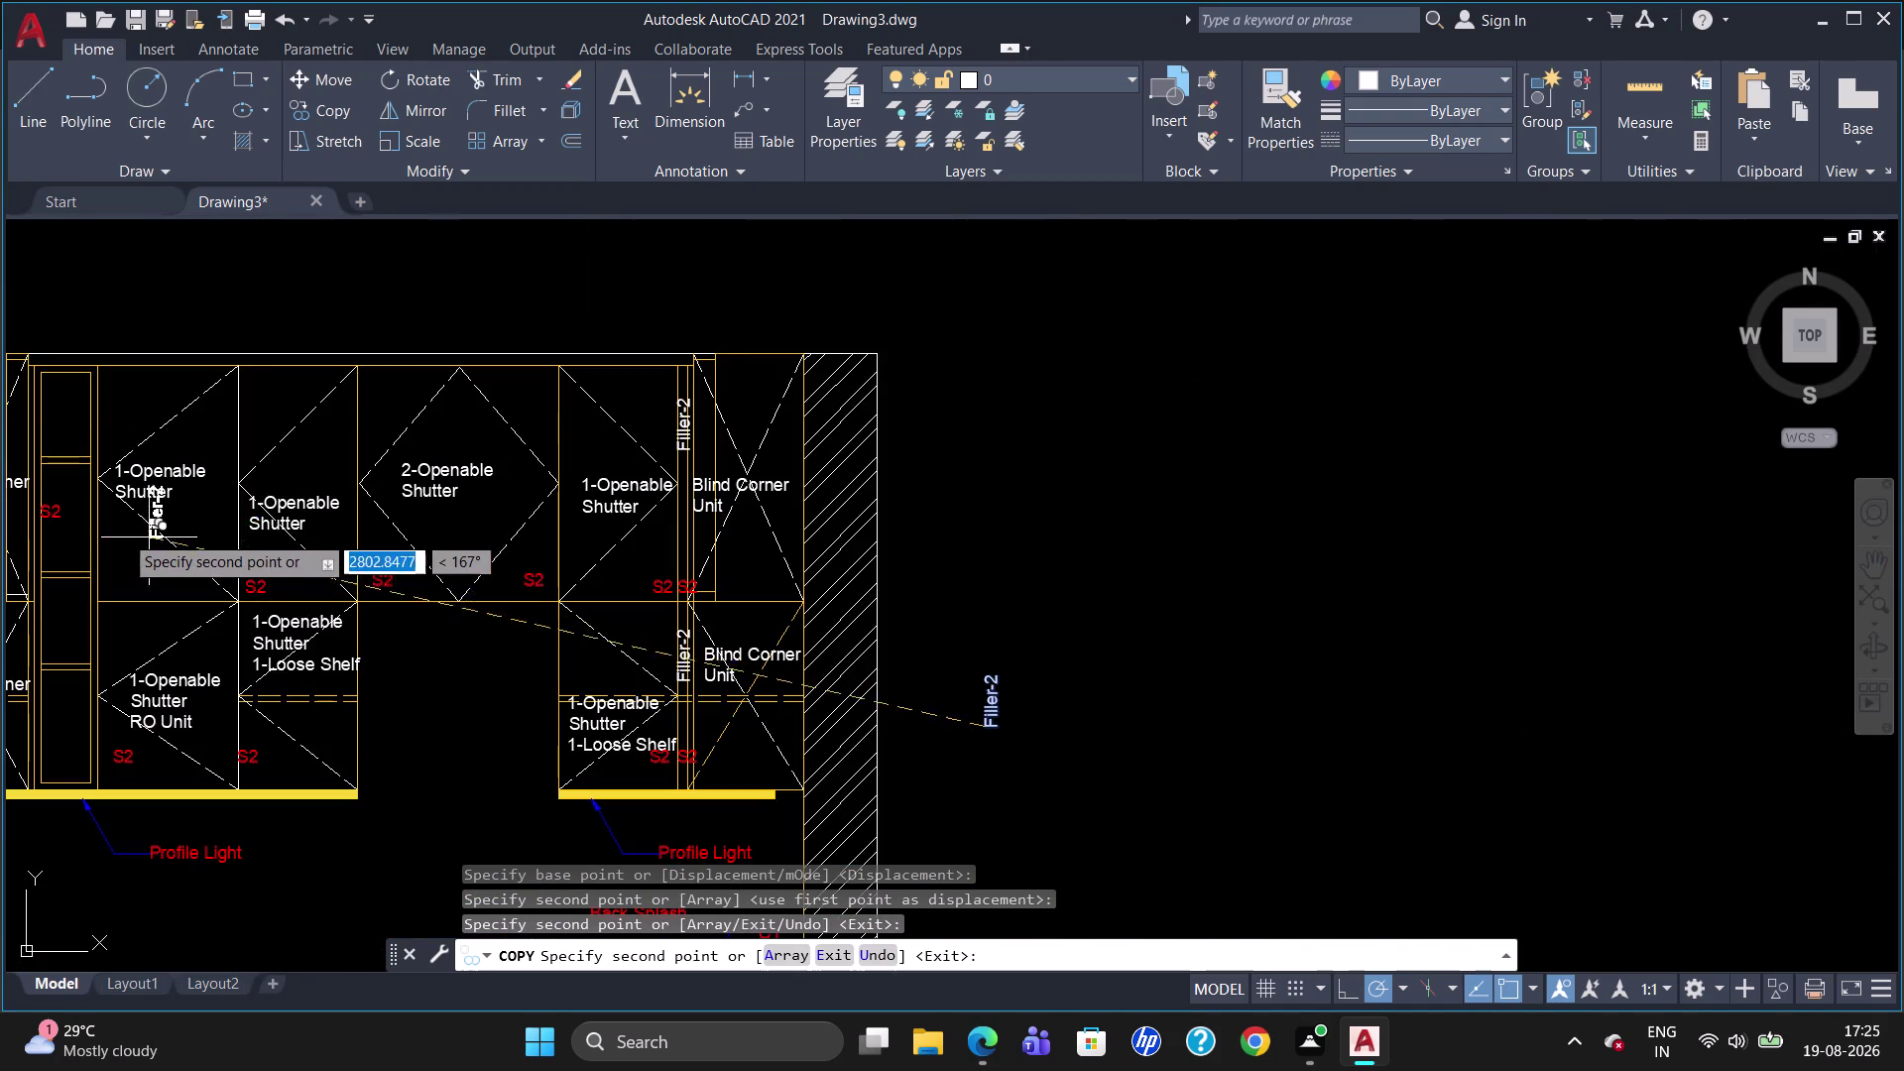
scroll(up, 3)
scroll(down, 3)
scroll(up, 3)
scroll(down, 3)
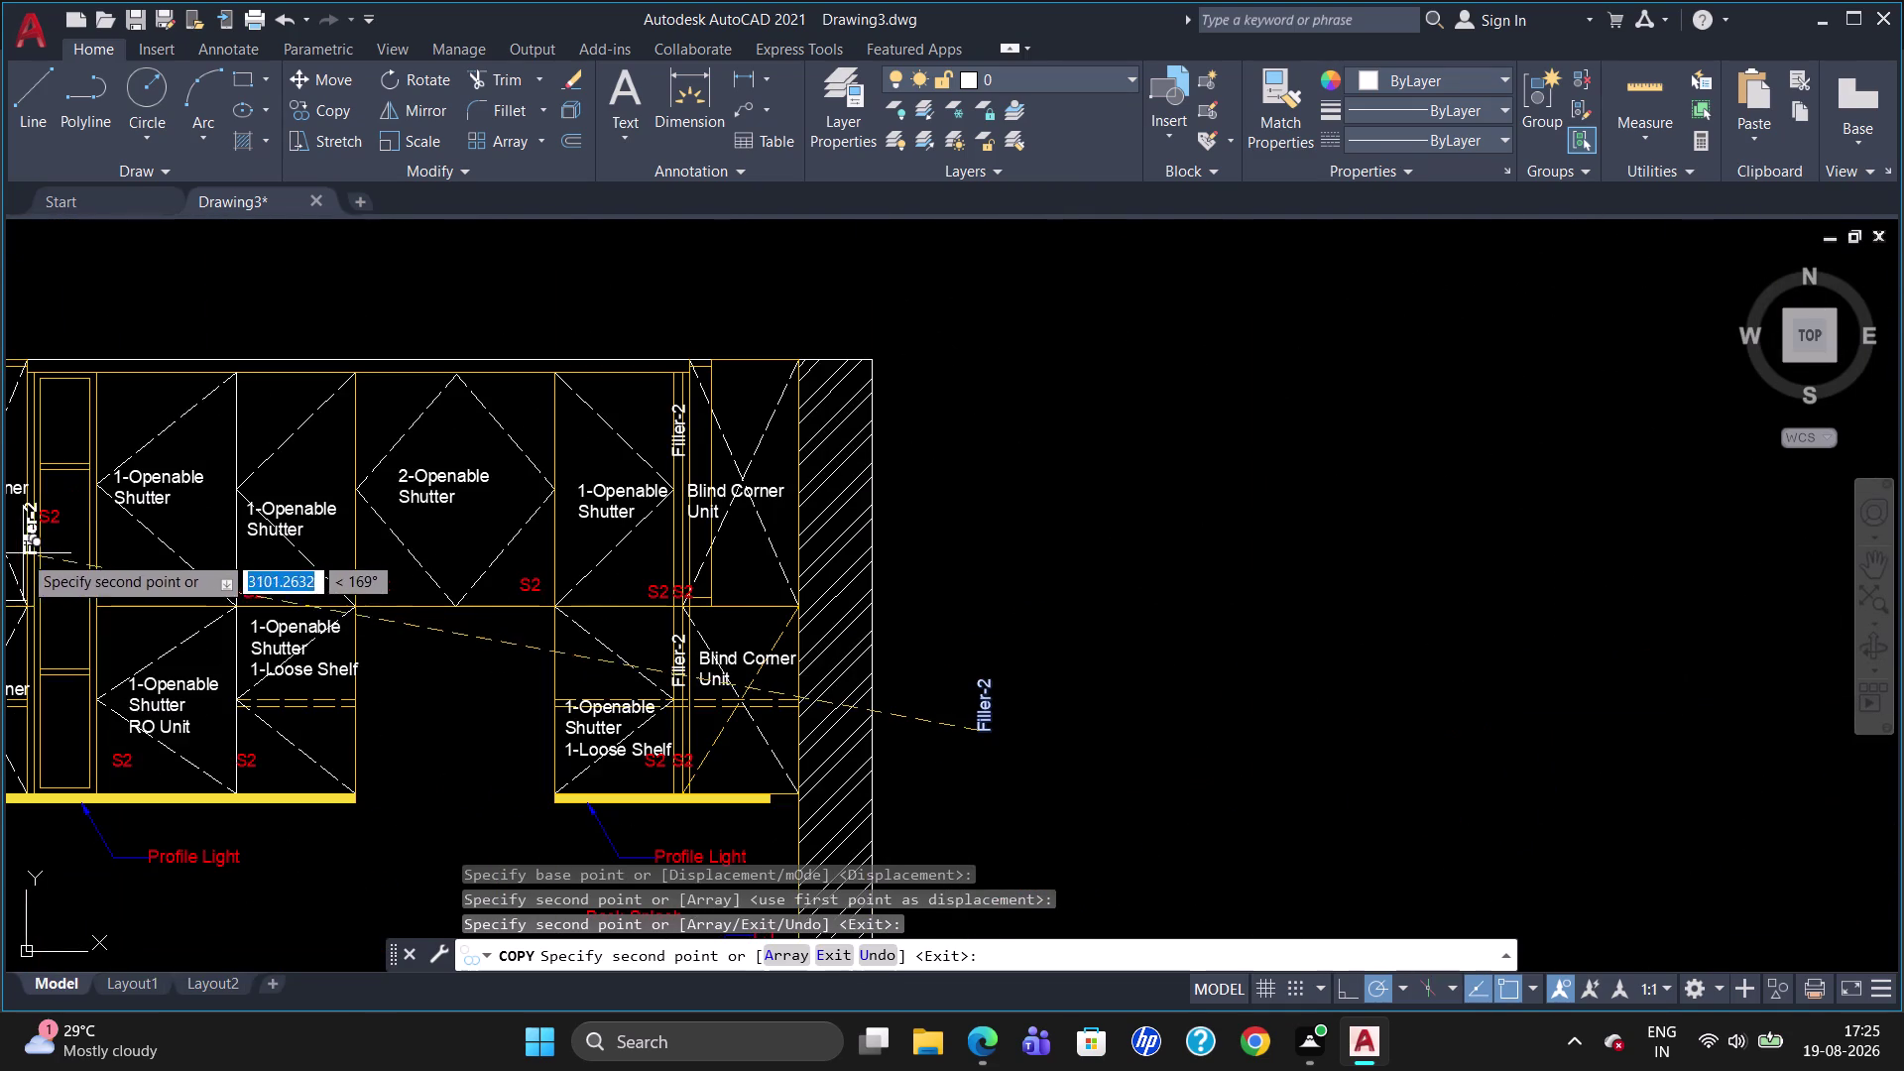
scroll(up, 3)
scroll(up, 3)
scroll(up, 3)
scroll(down, 3)
scroll(up, 3)
scroll(down, 3)
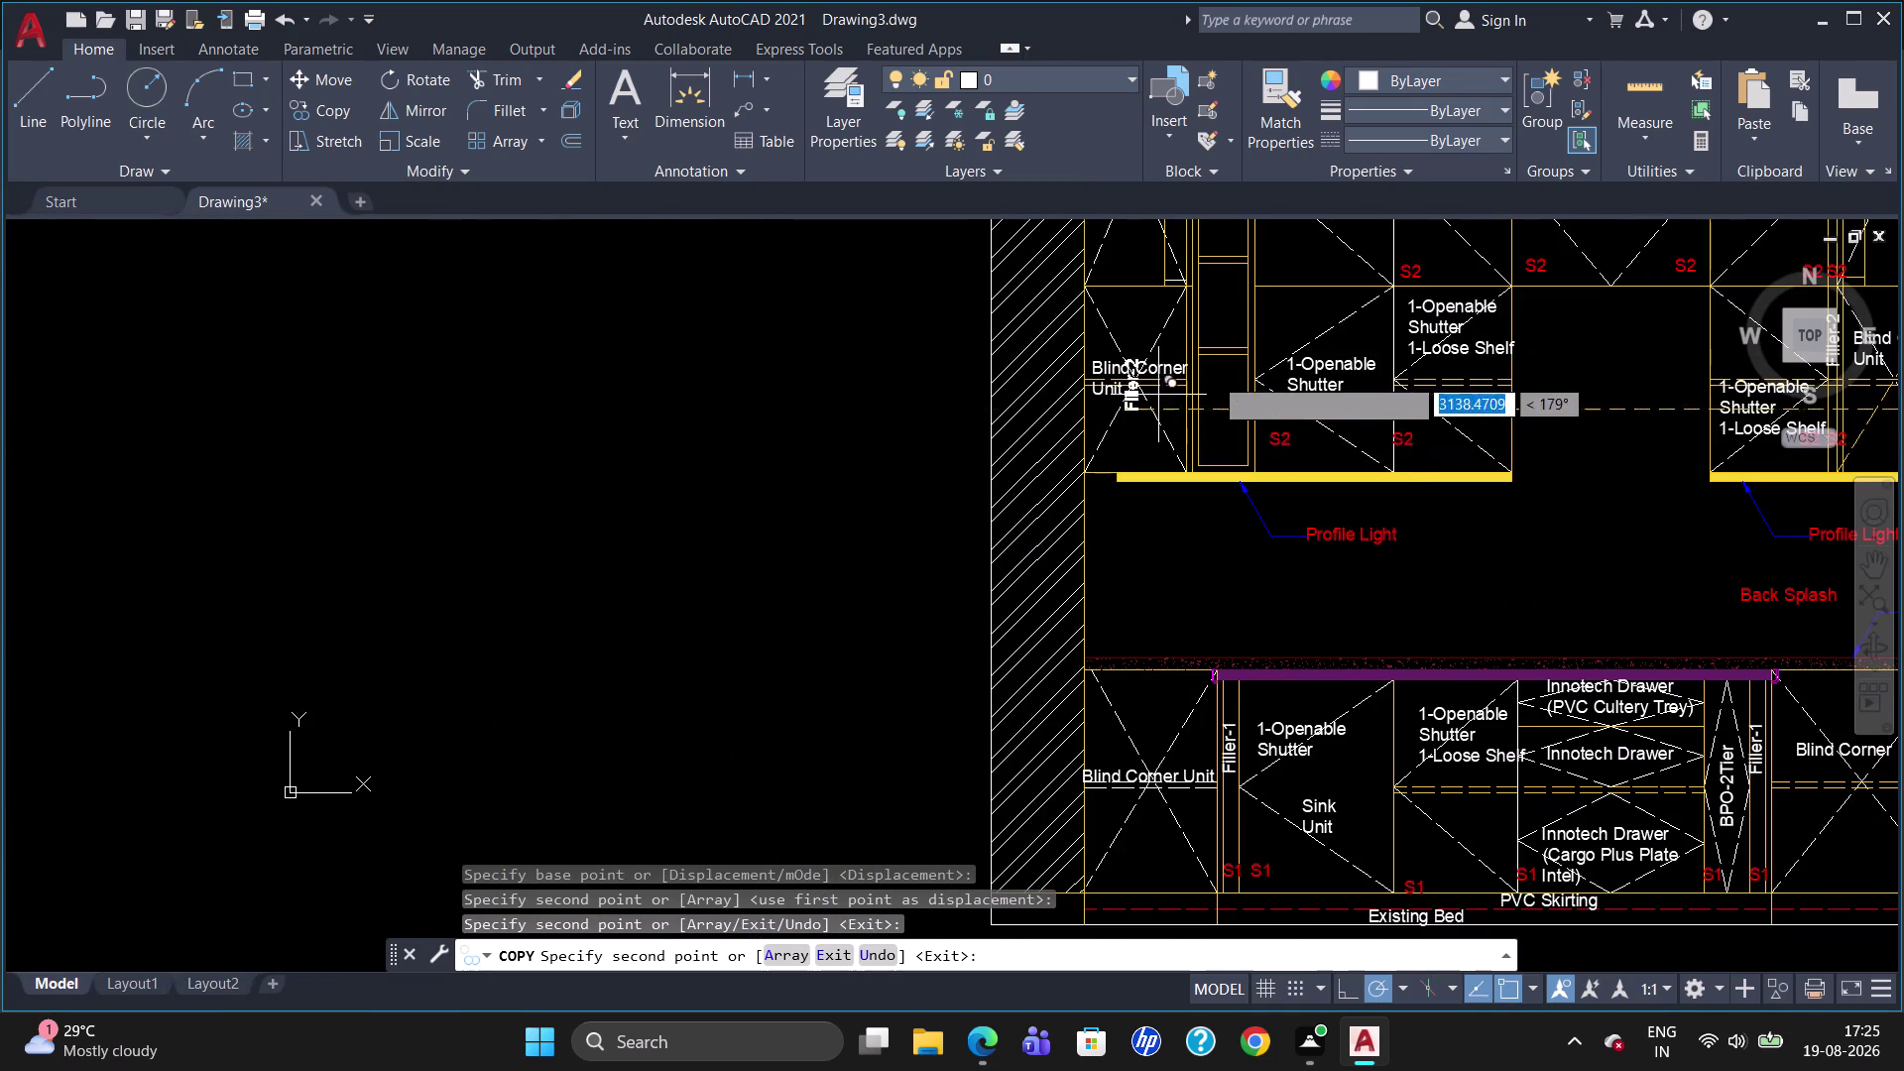
scroll(up, 3)
scroll(down, 3)
scroll(up, 3)
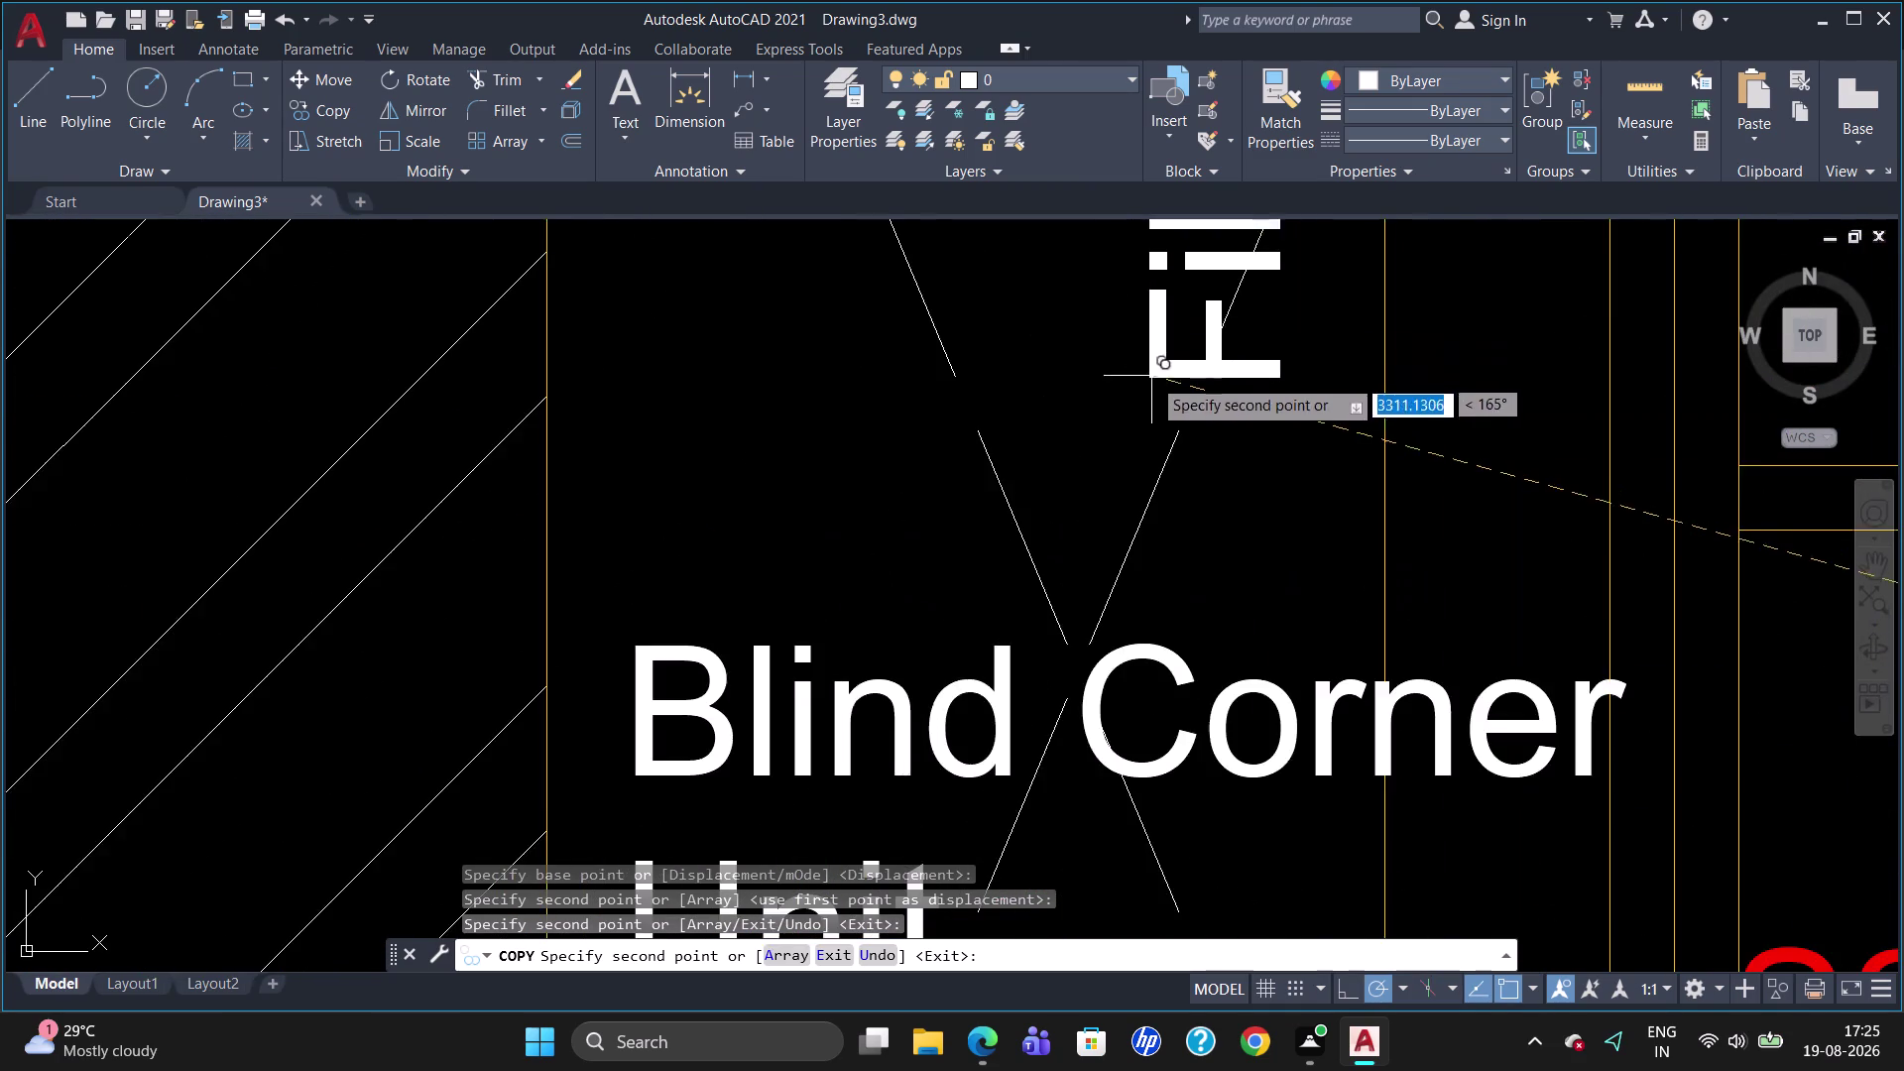
scroll(down, 3)
scroll(down, 3)
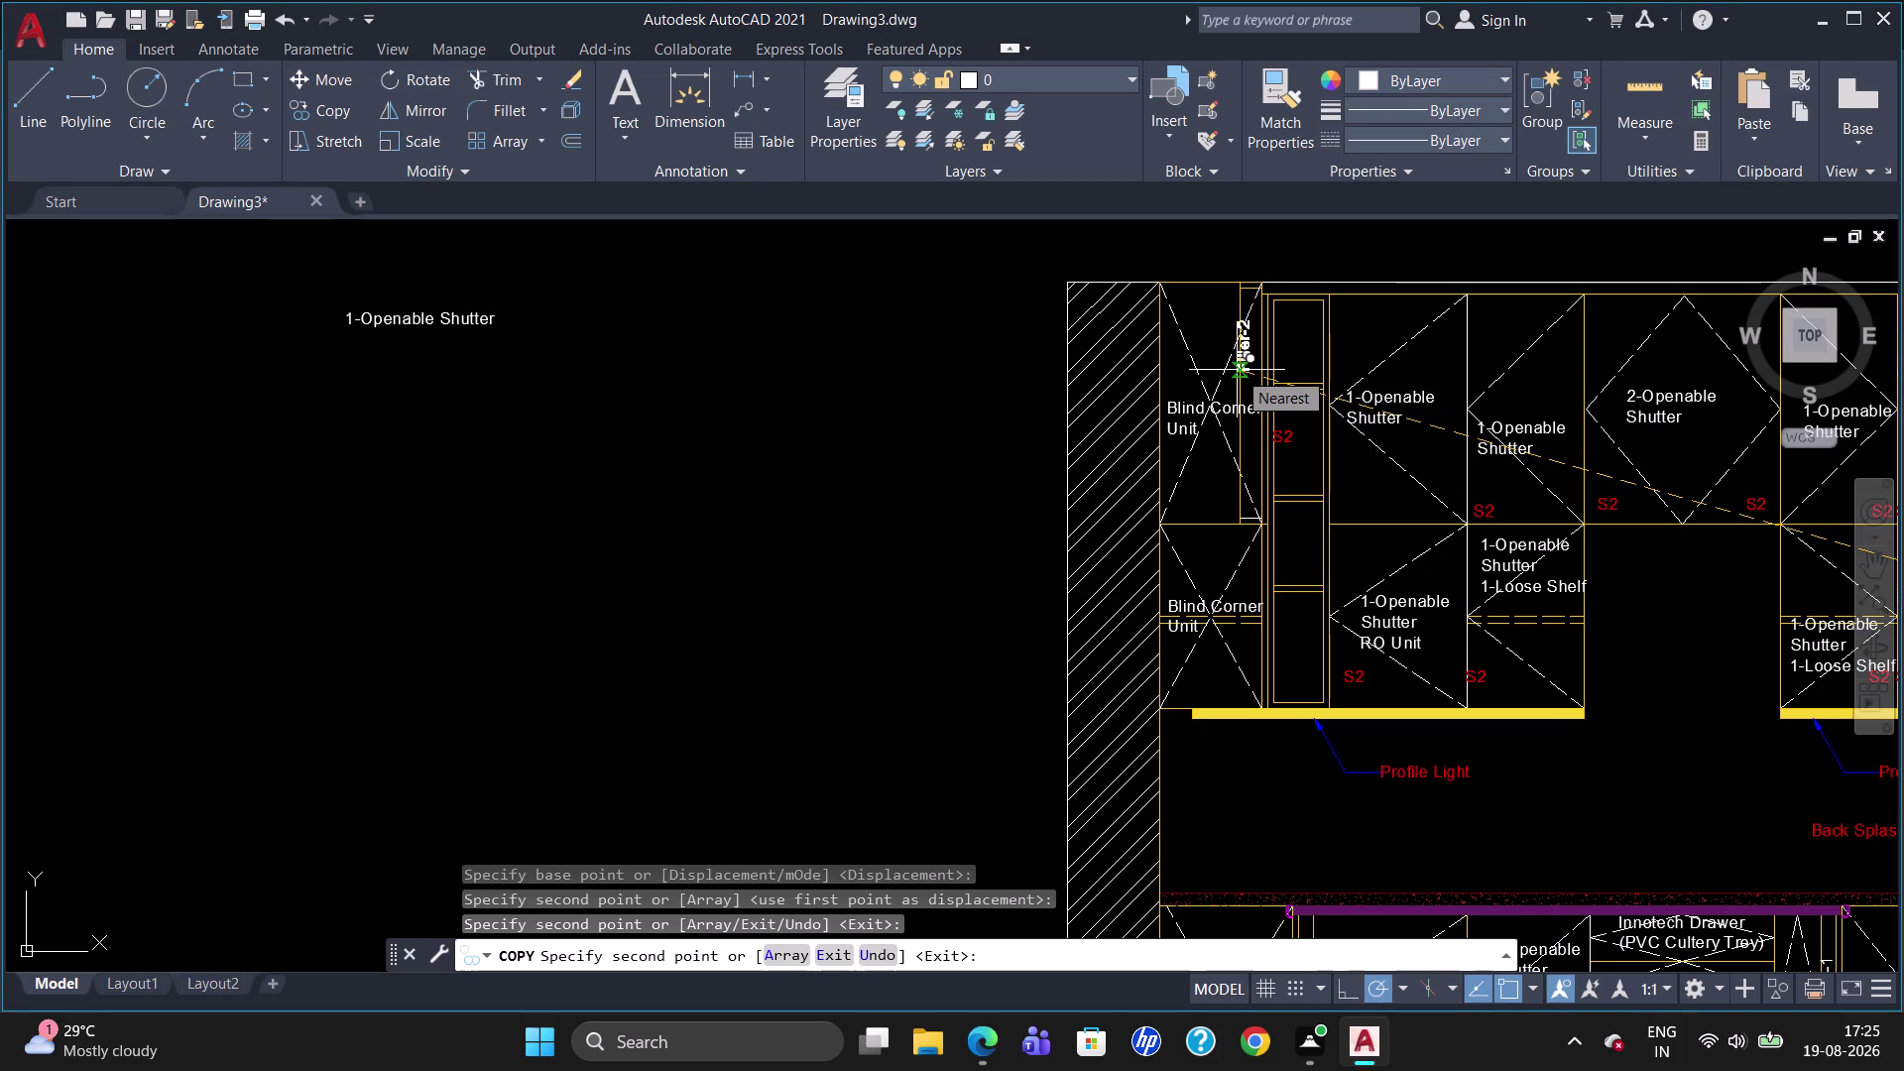
key(Escape)
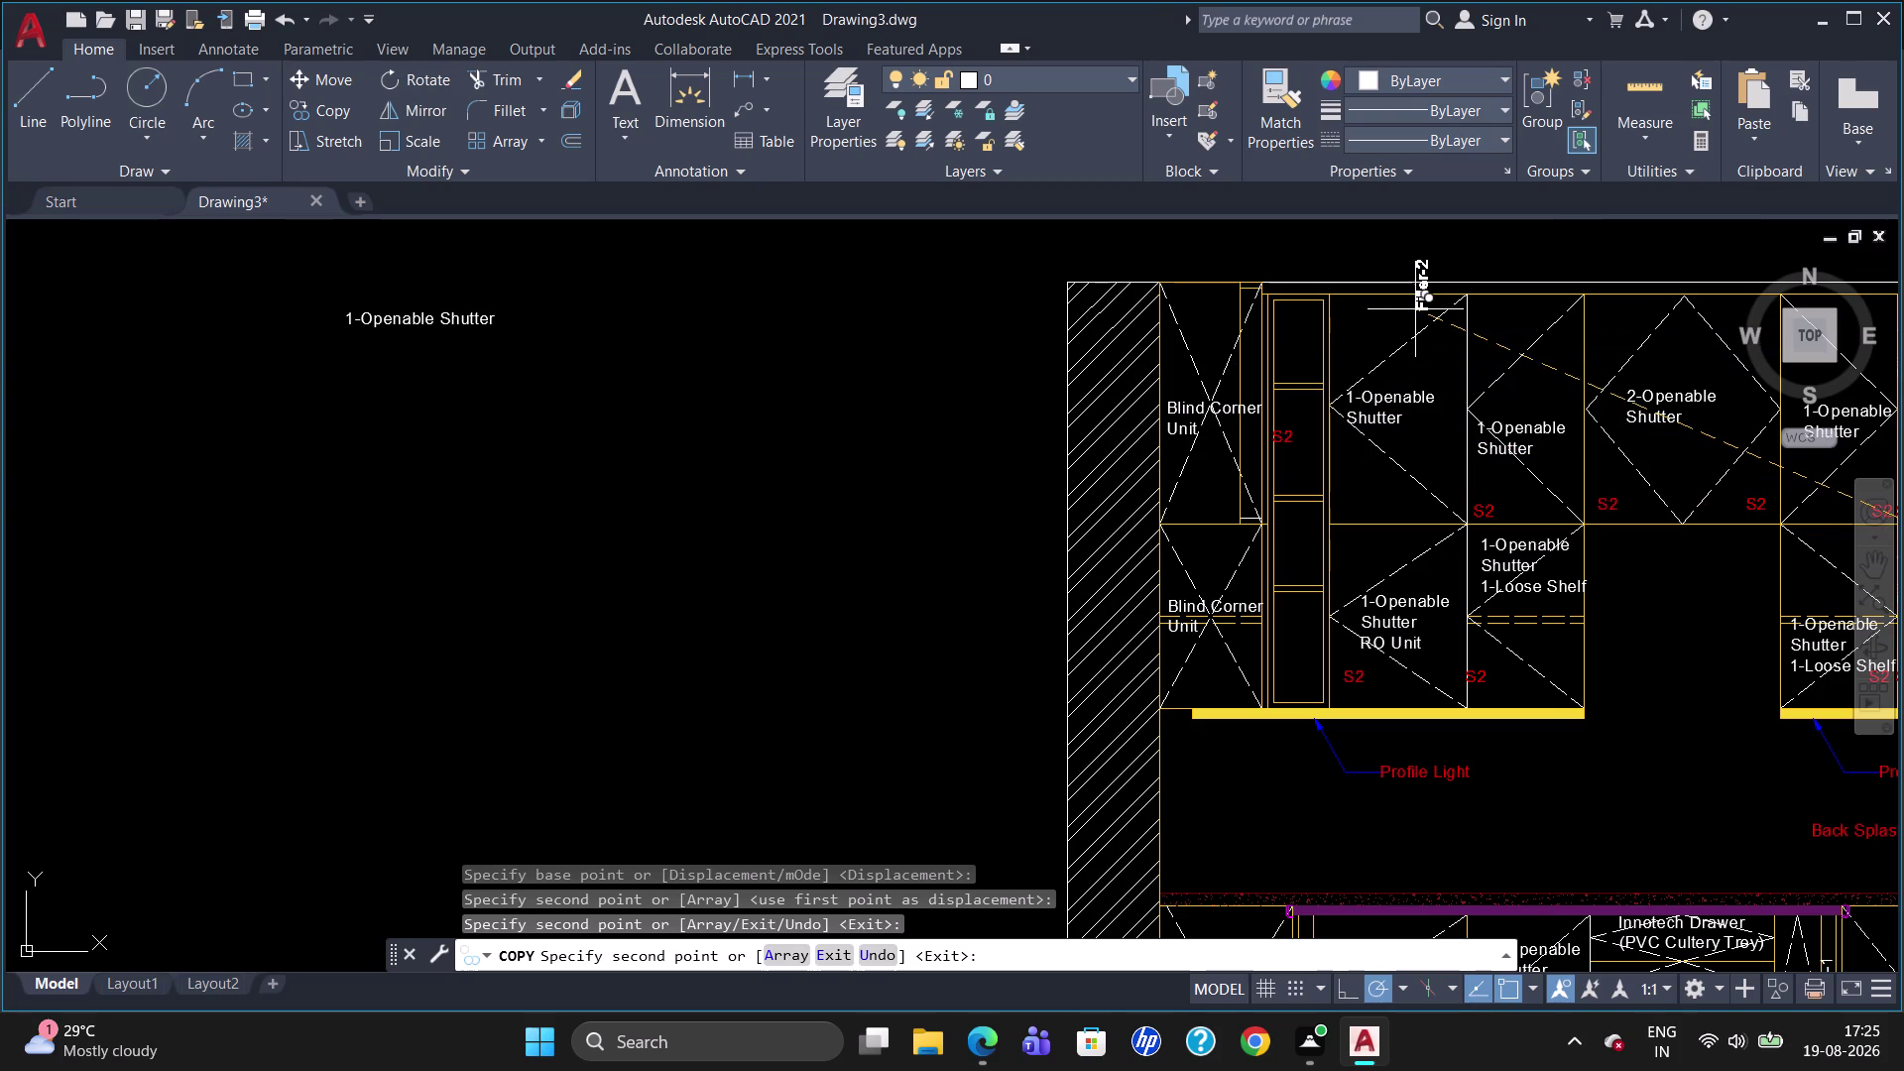
click(460, 318)
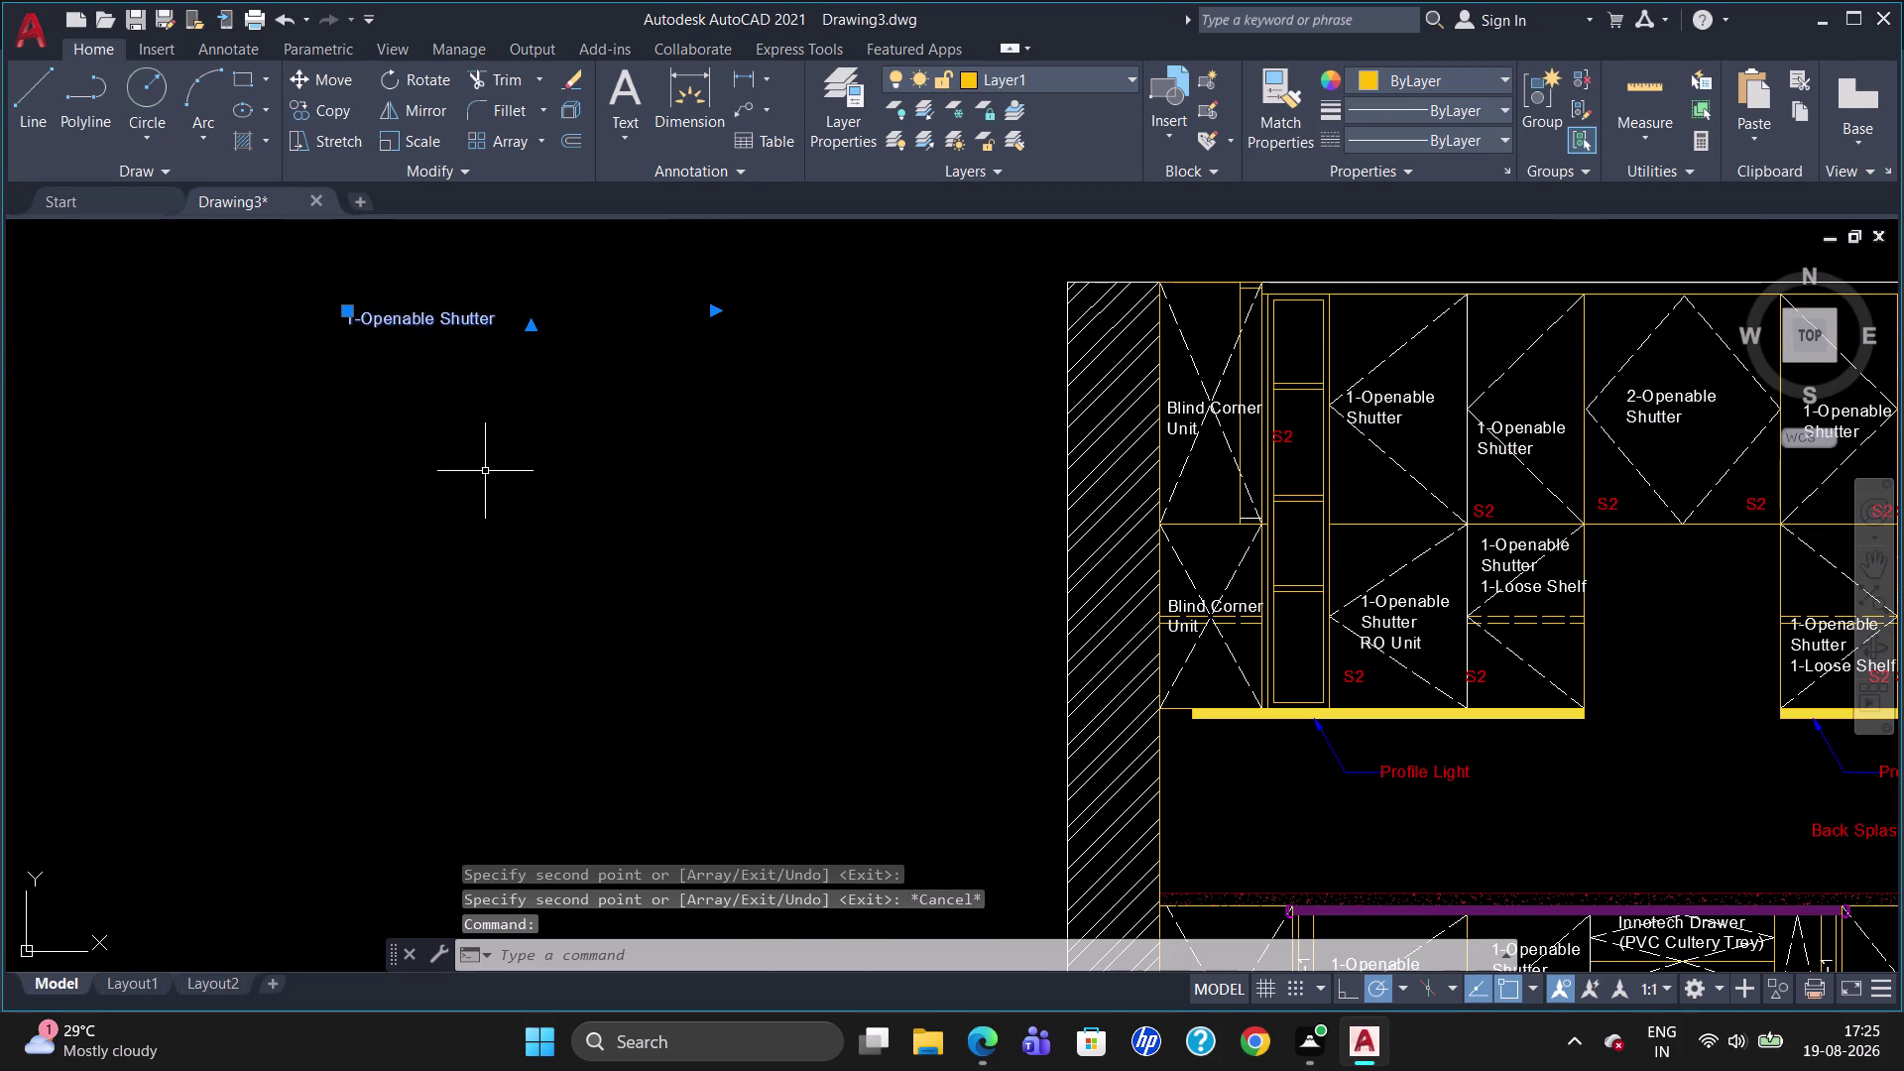
Delete the stray '1-Openable Shutter' text.
key(Delete)
scroll(down, 3)
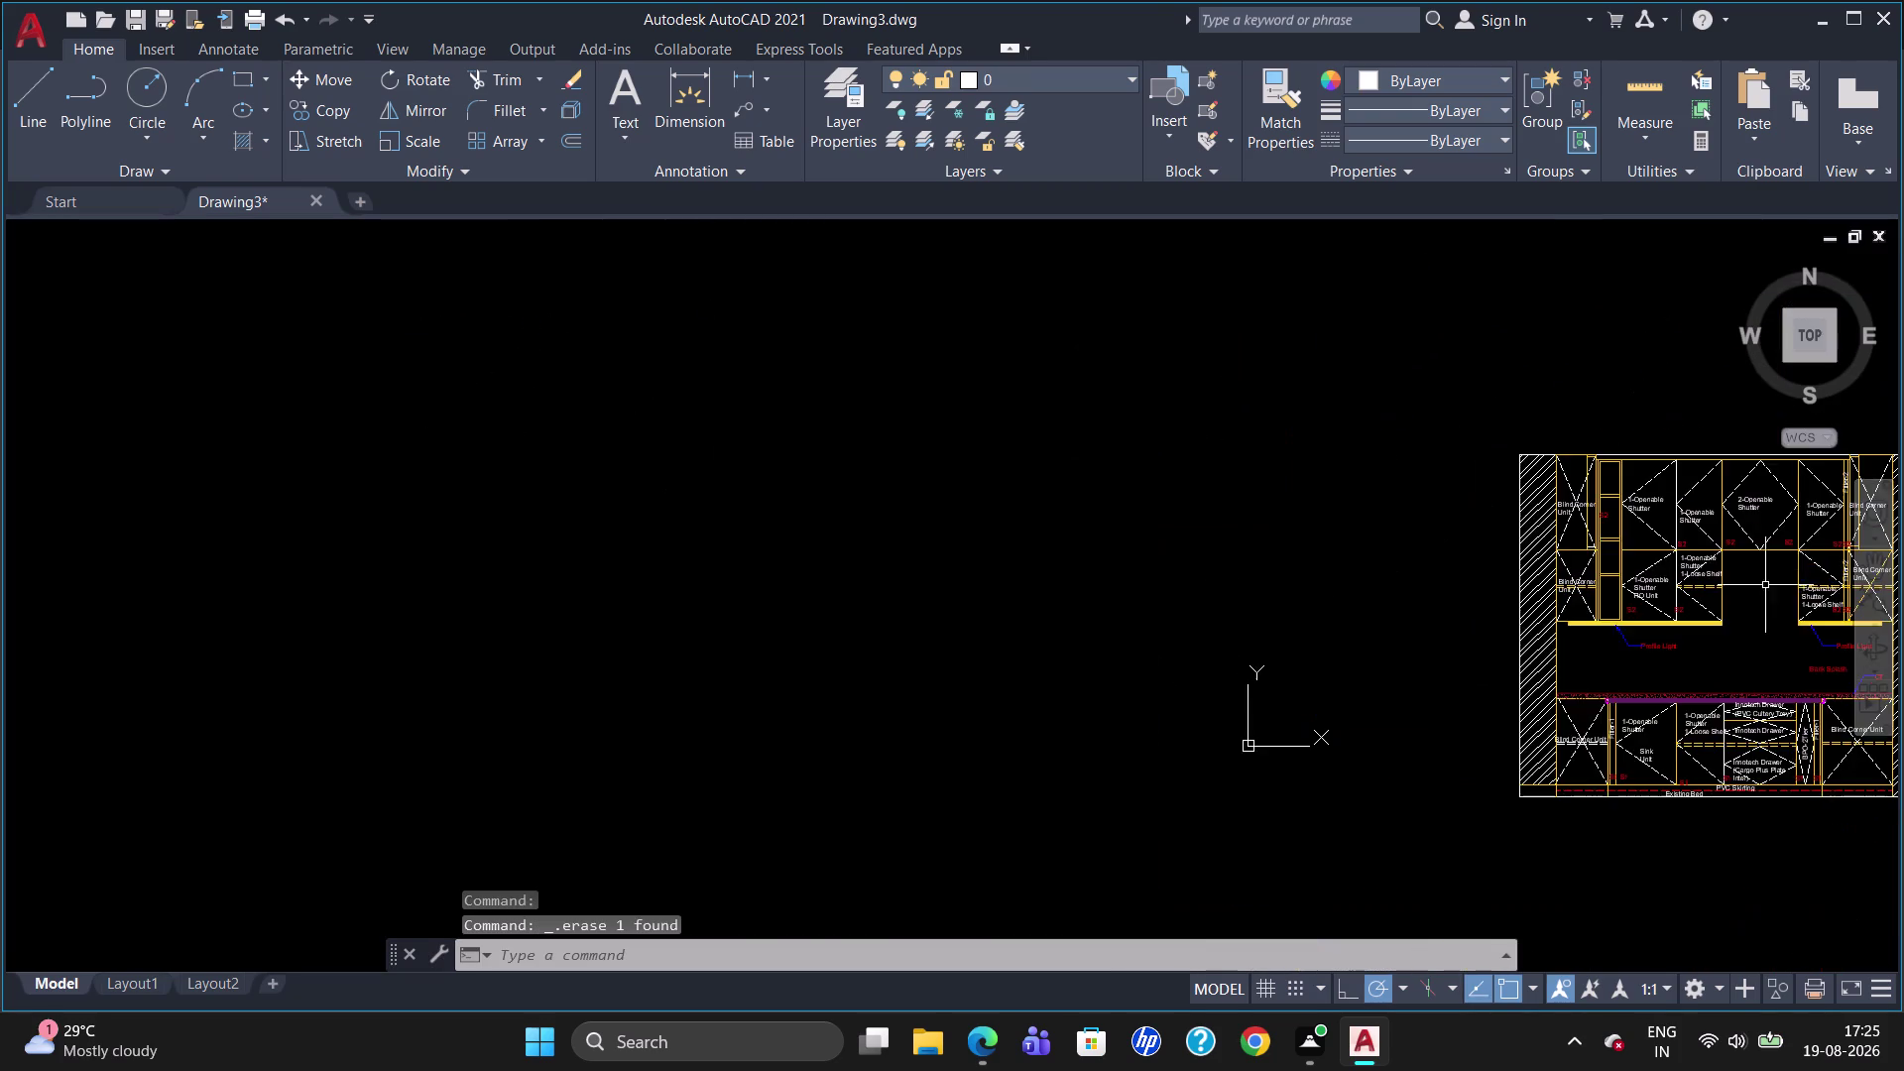
scroll(up, 3)
scroll(down, 3)
scroll(up, 3)
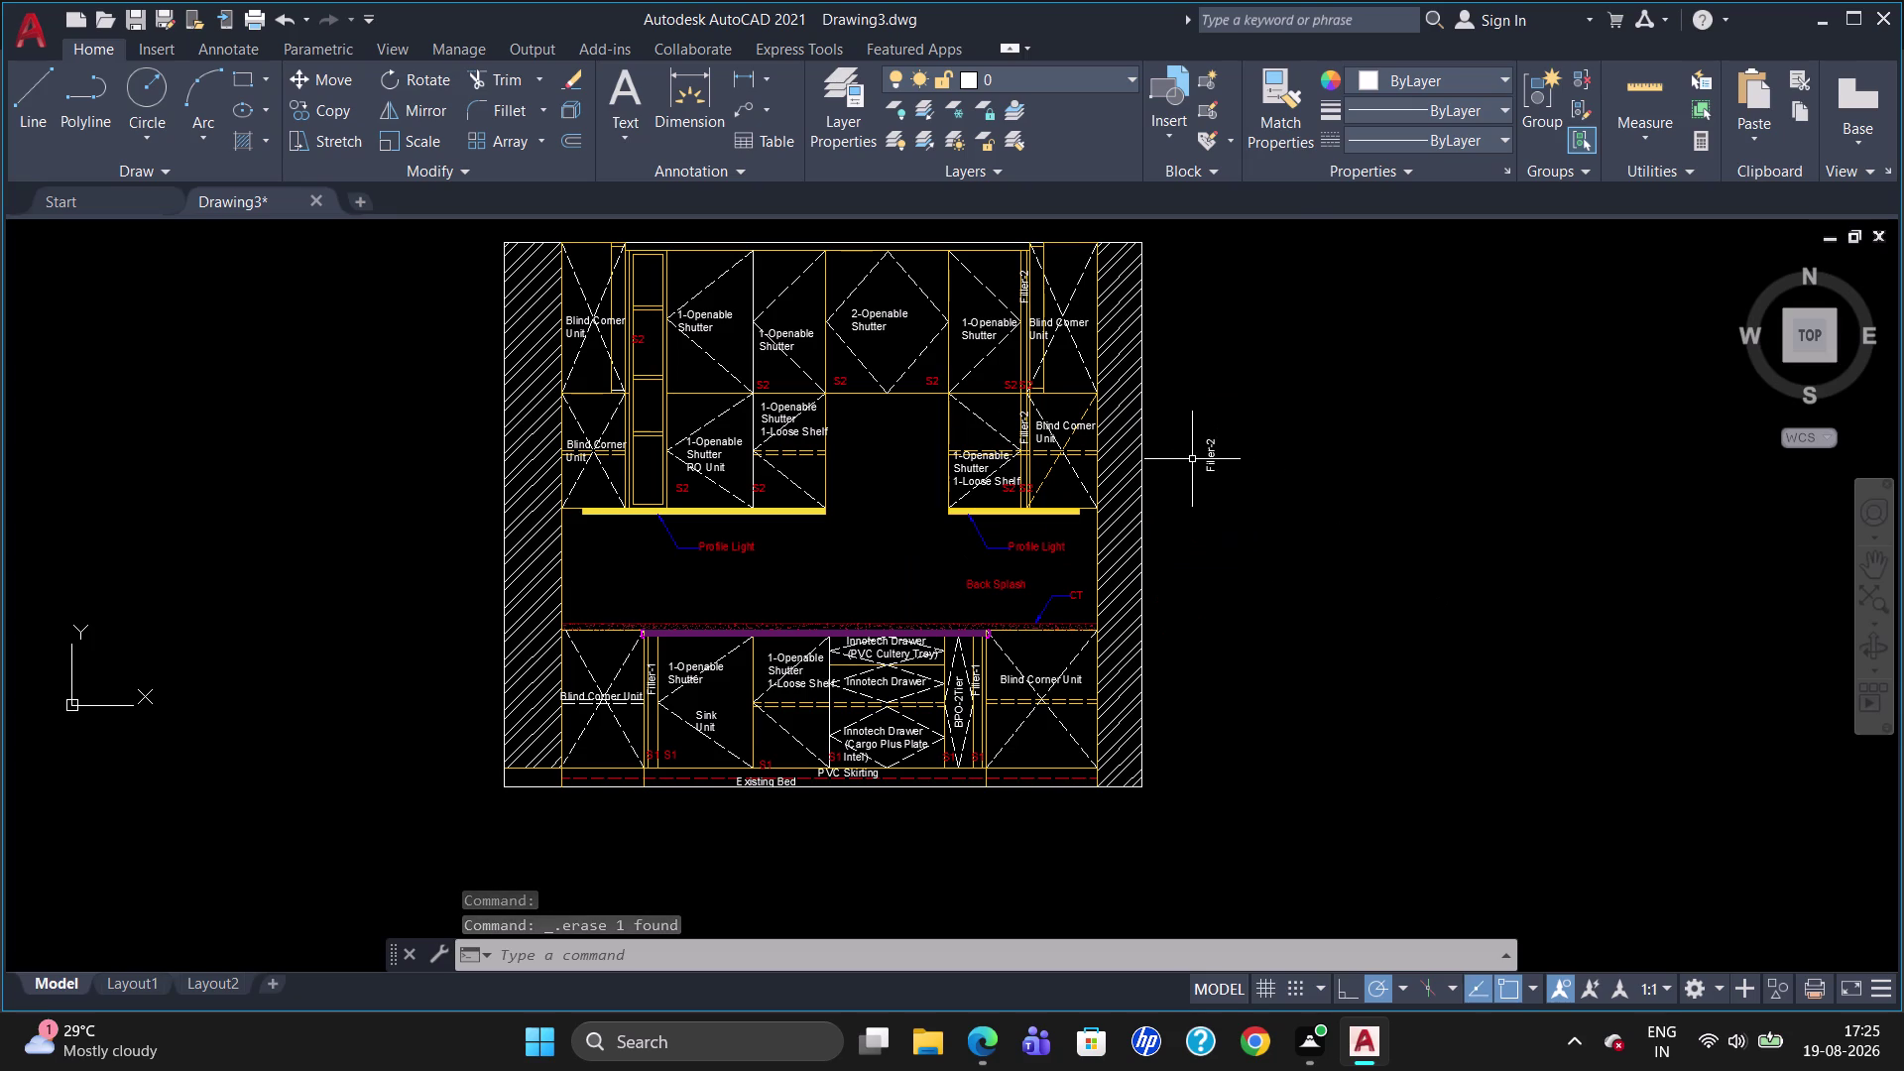
Attempt to rotate the original Filler-2 label, then cancel the stray selection.
click(1204, 458)
key(3)
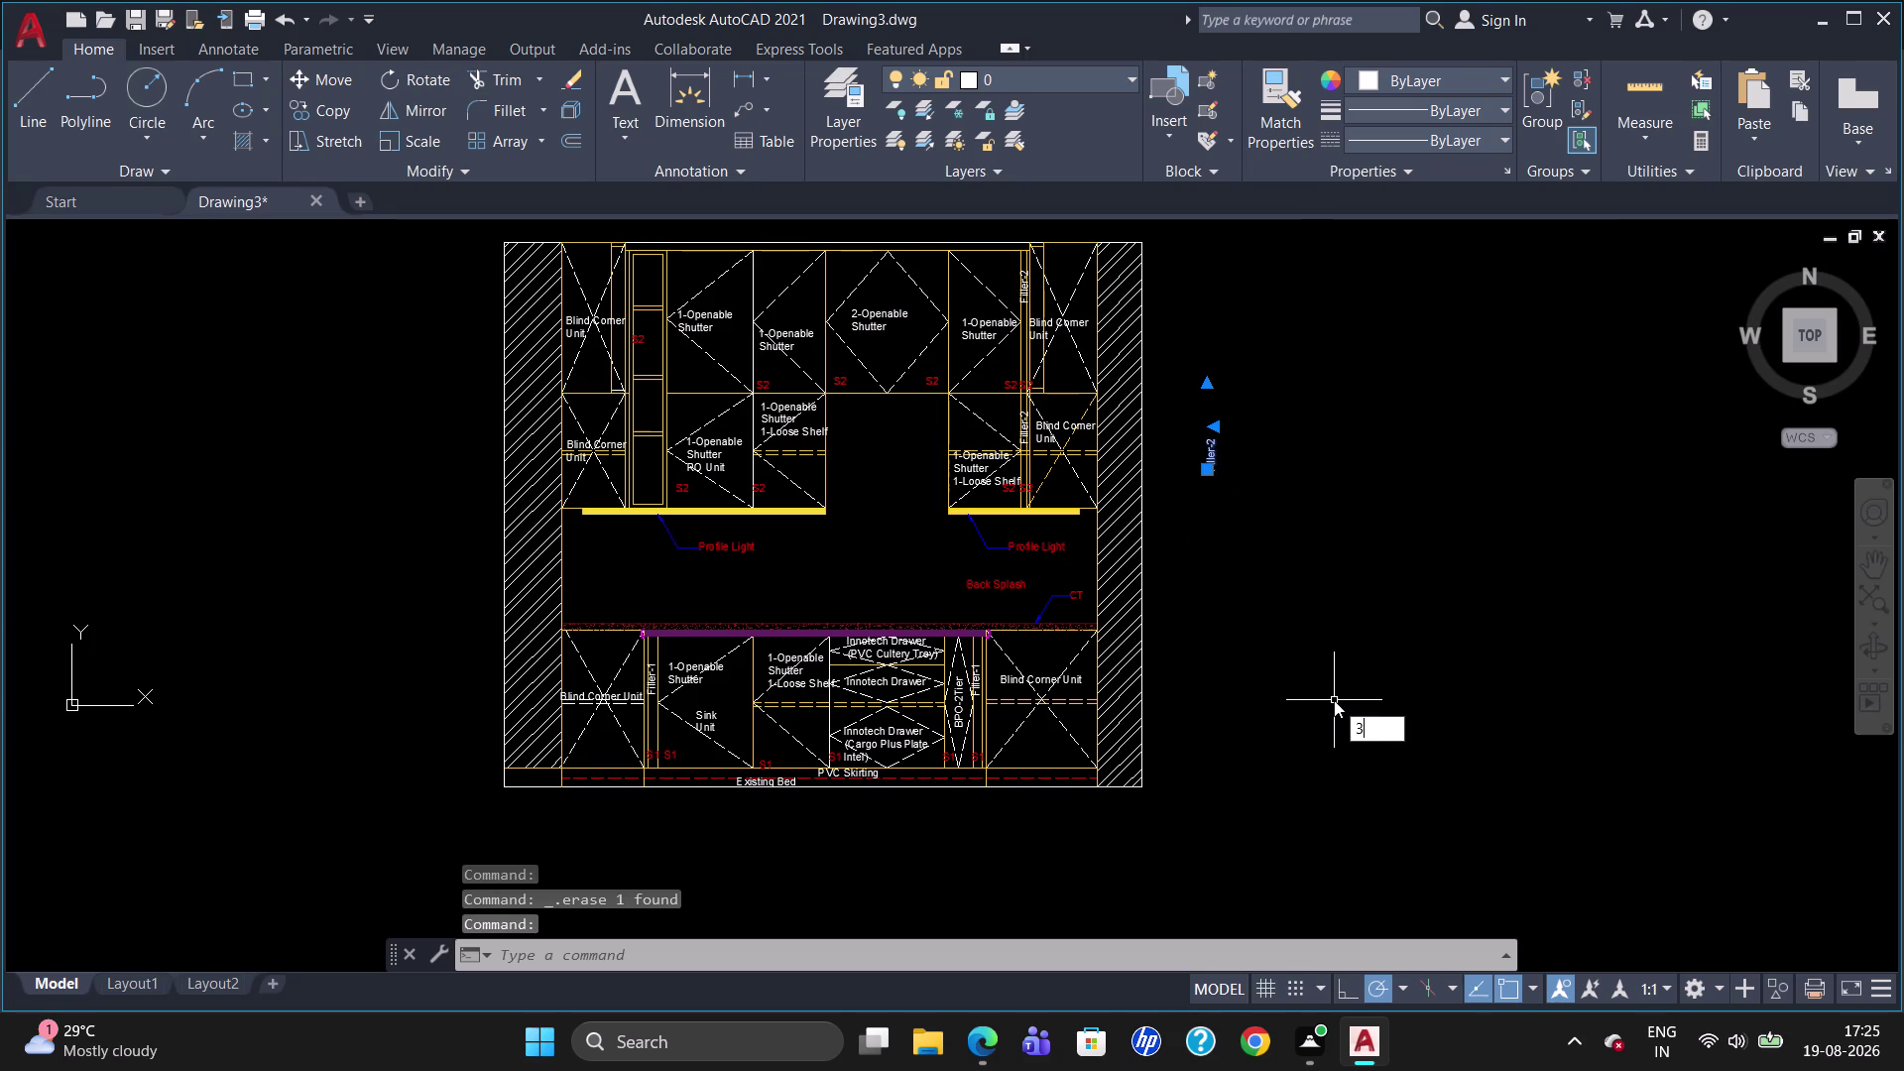
key(BackSpace)
text(ro)
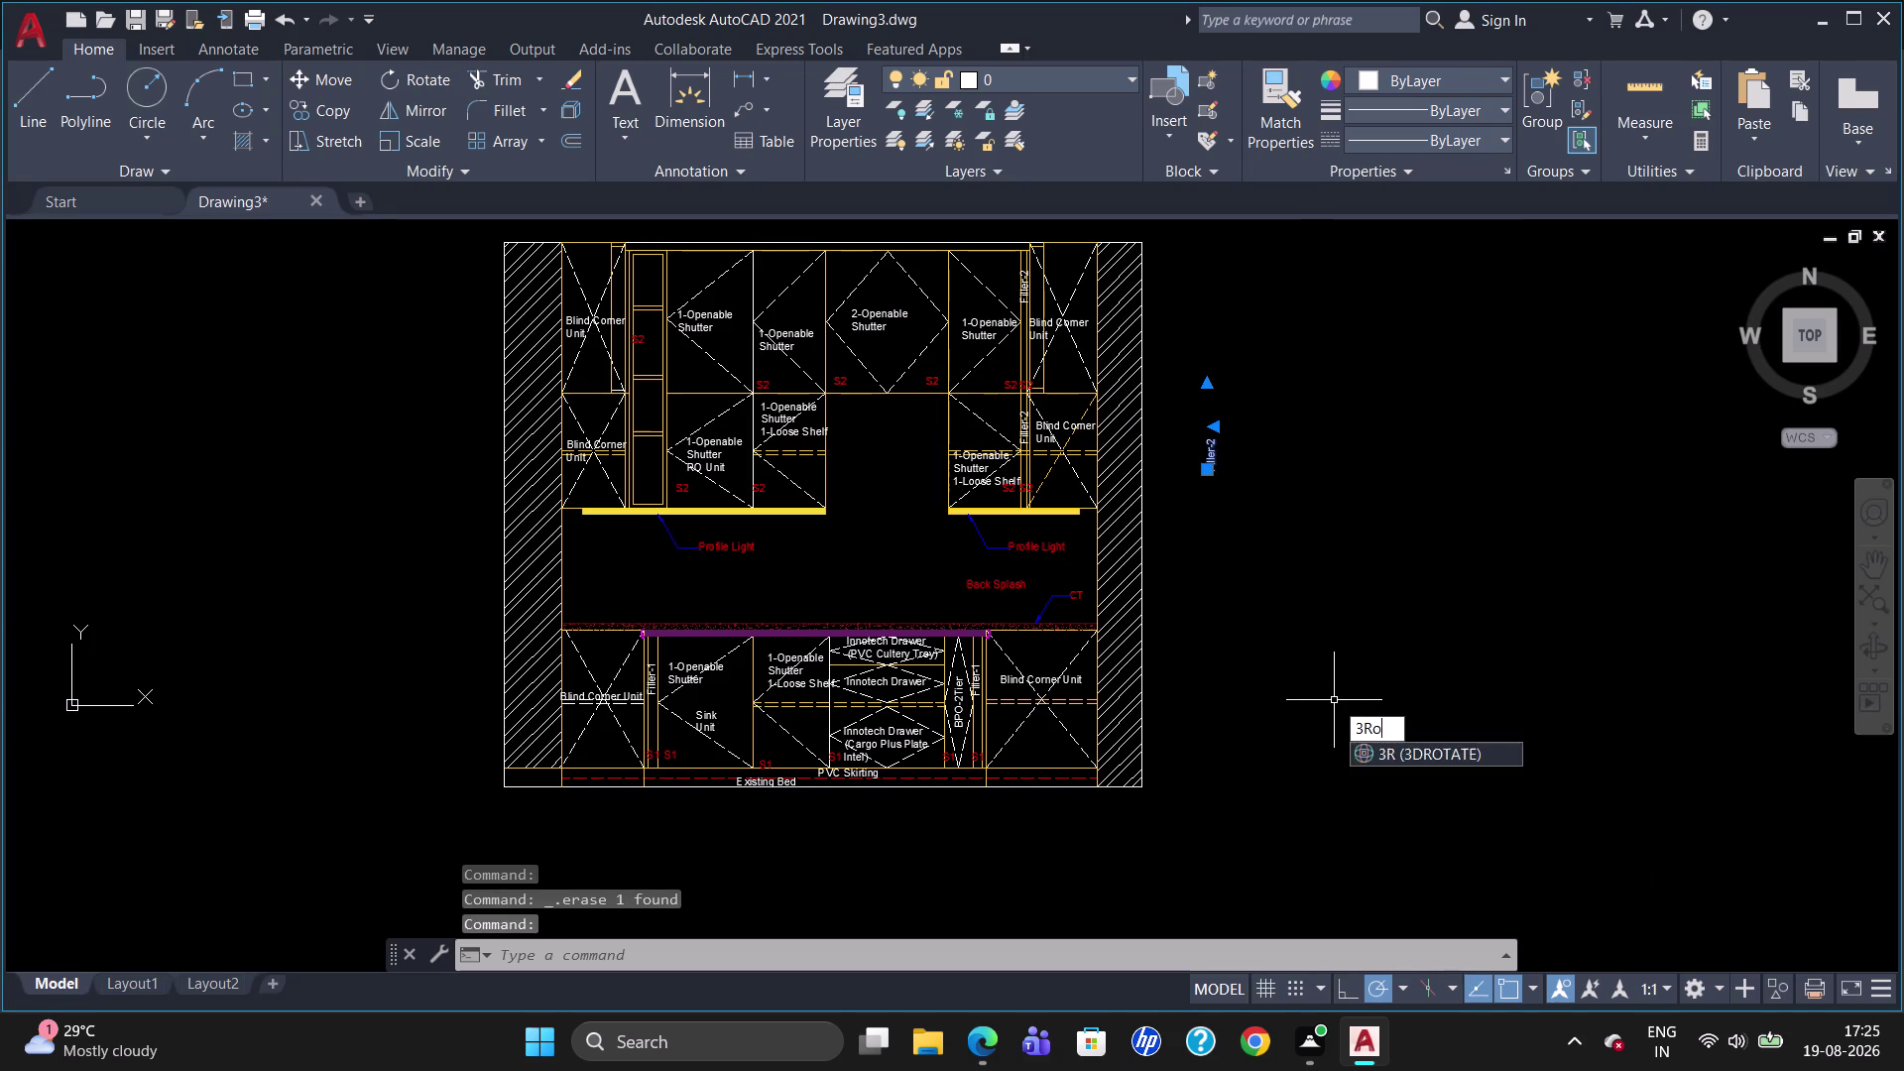
key(Return)
click(1221, 471)
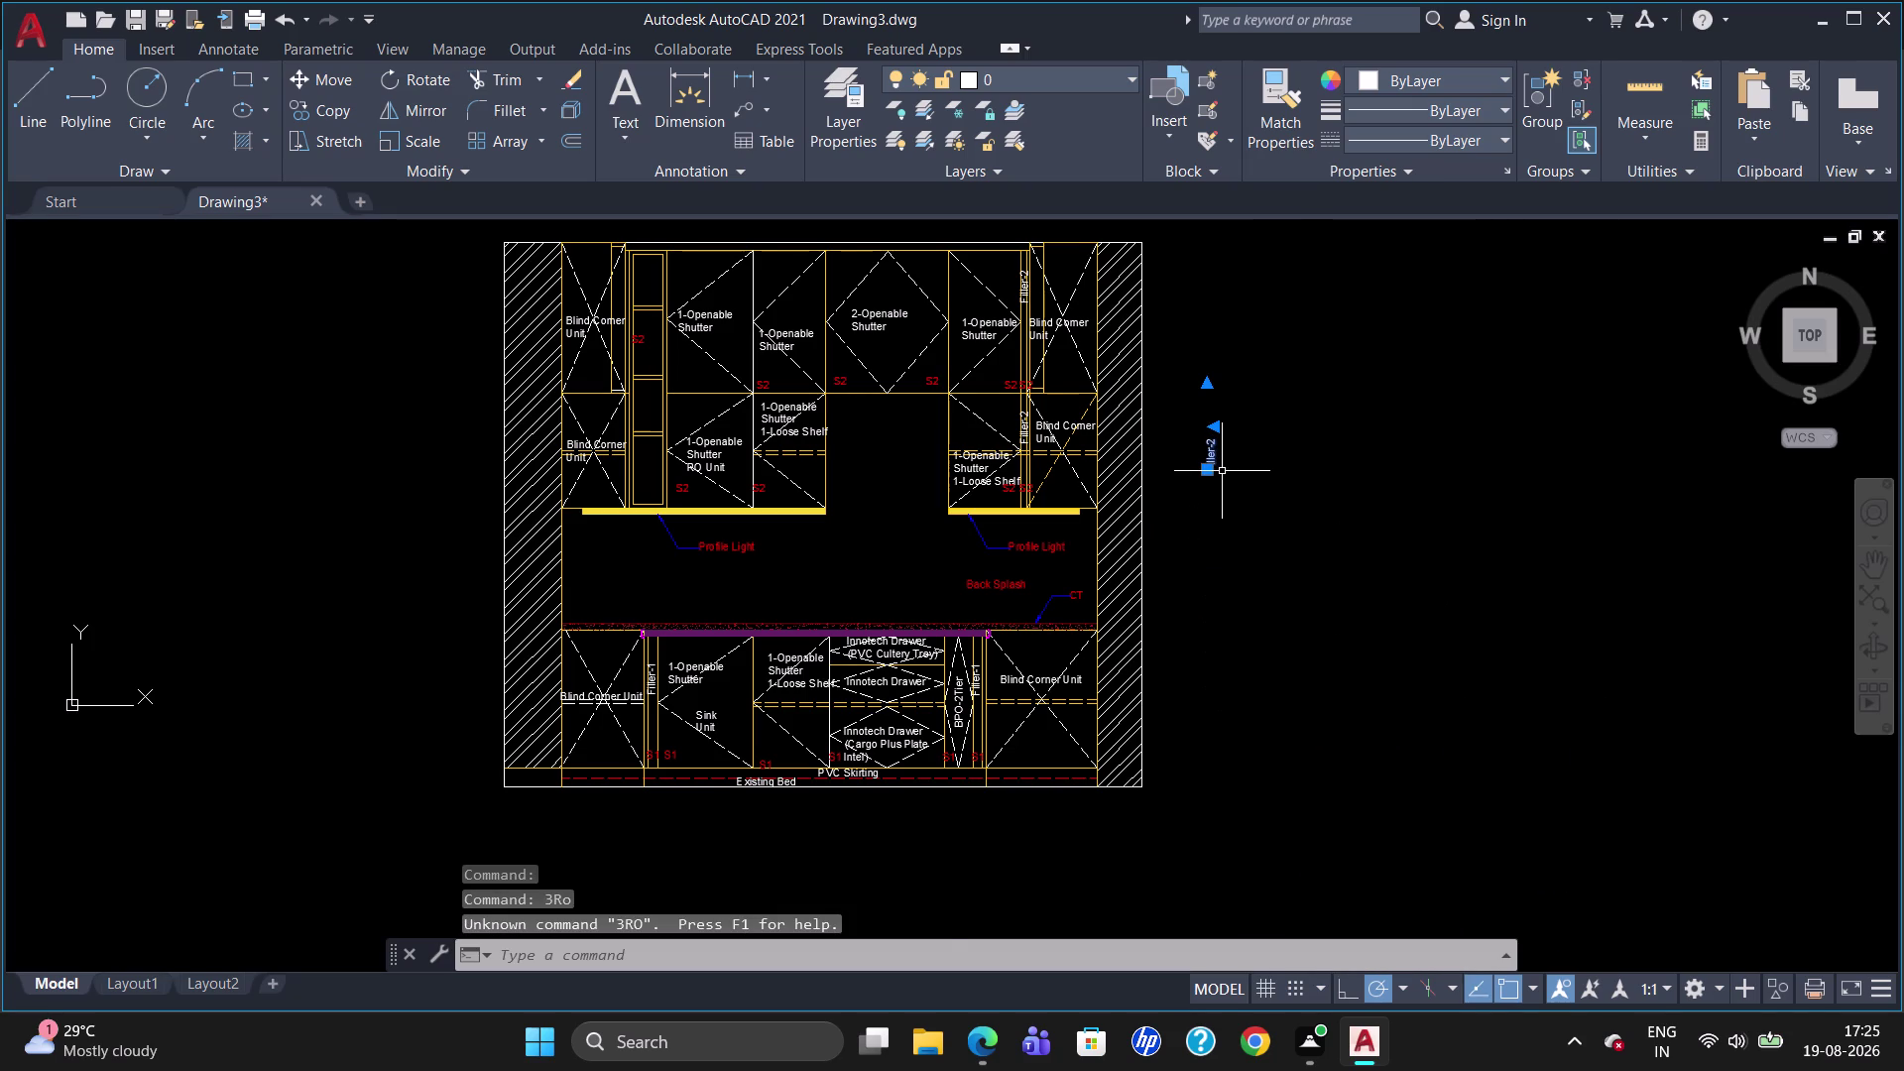
click(1210, 454)
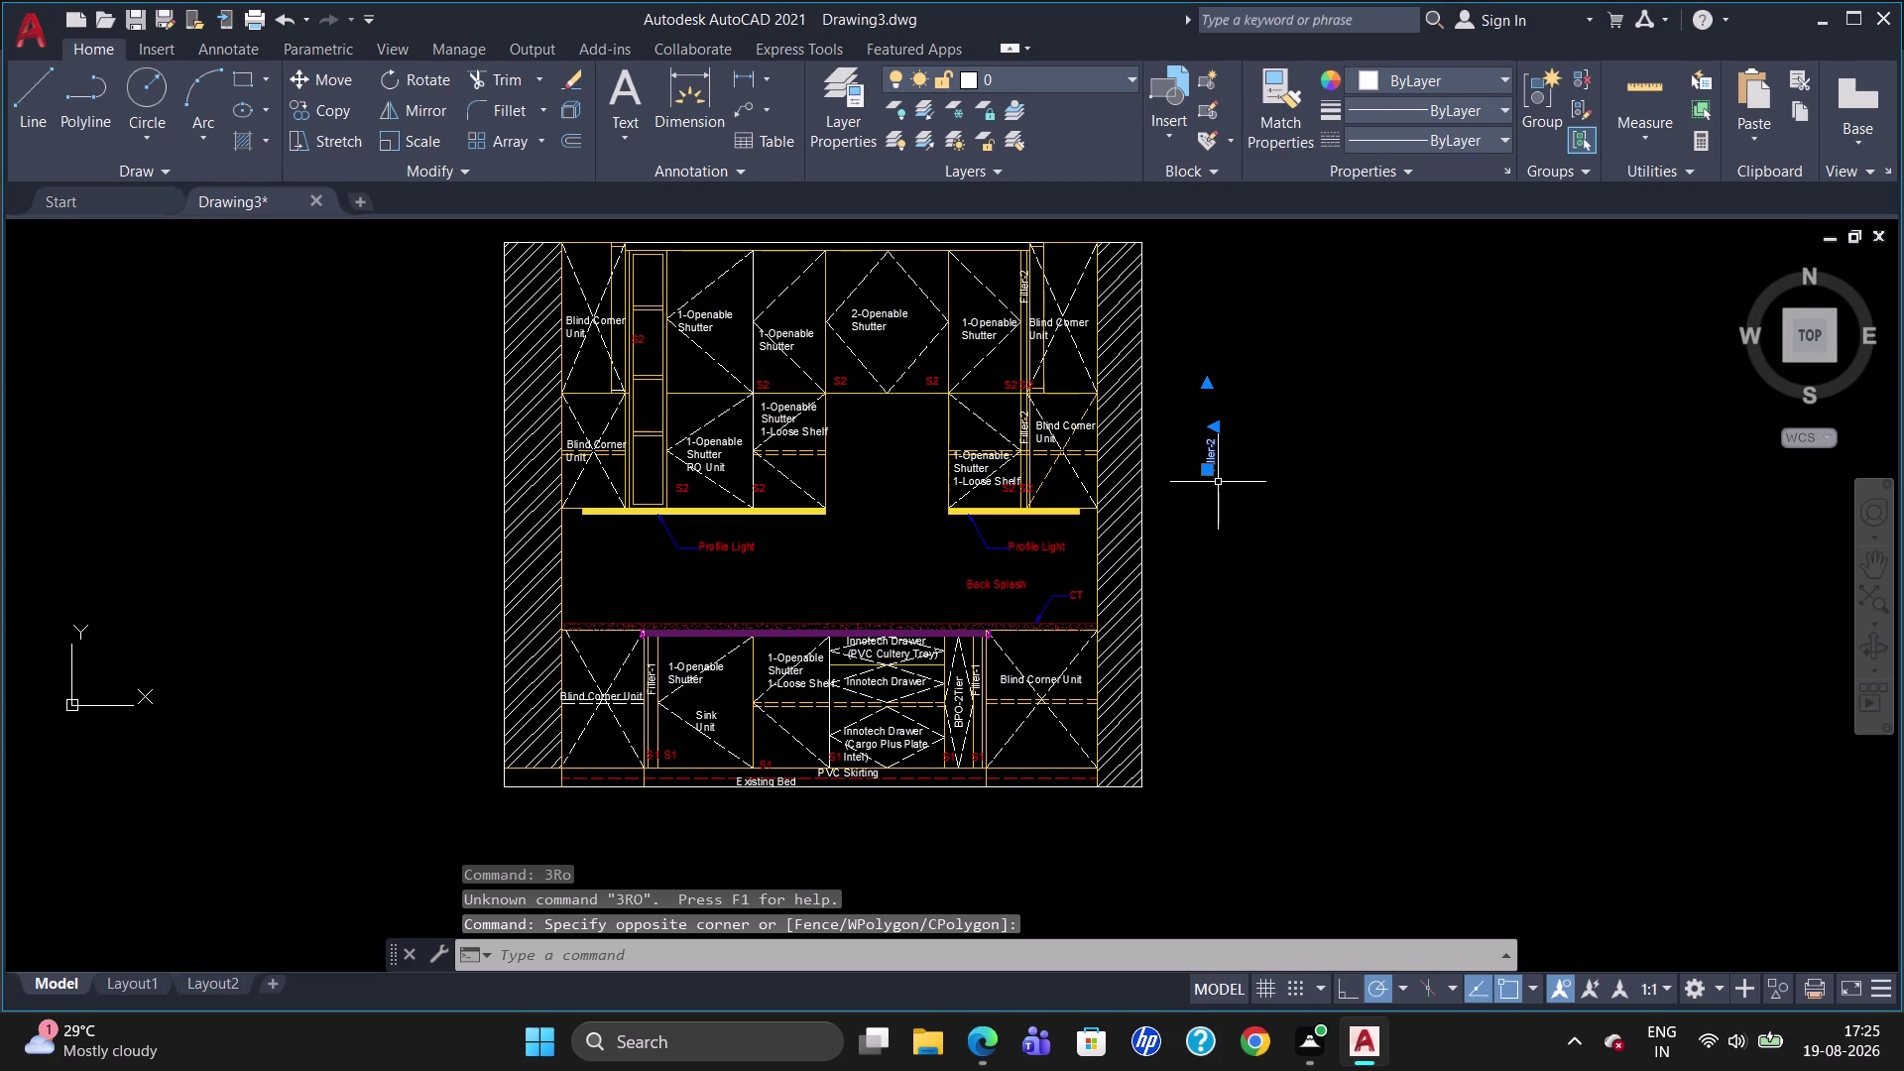
key(Escape)
Rotate the Filler-2 label to horizontal using a picked angle.
key(r)
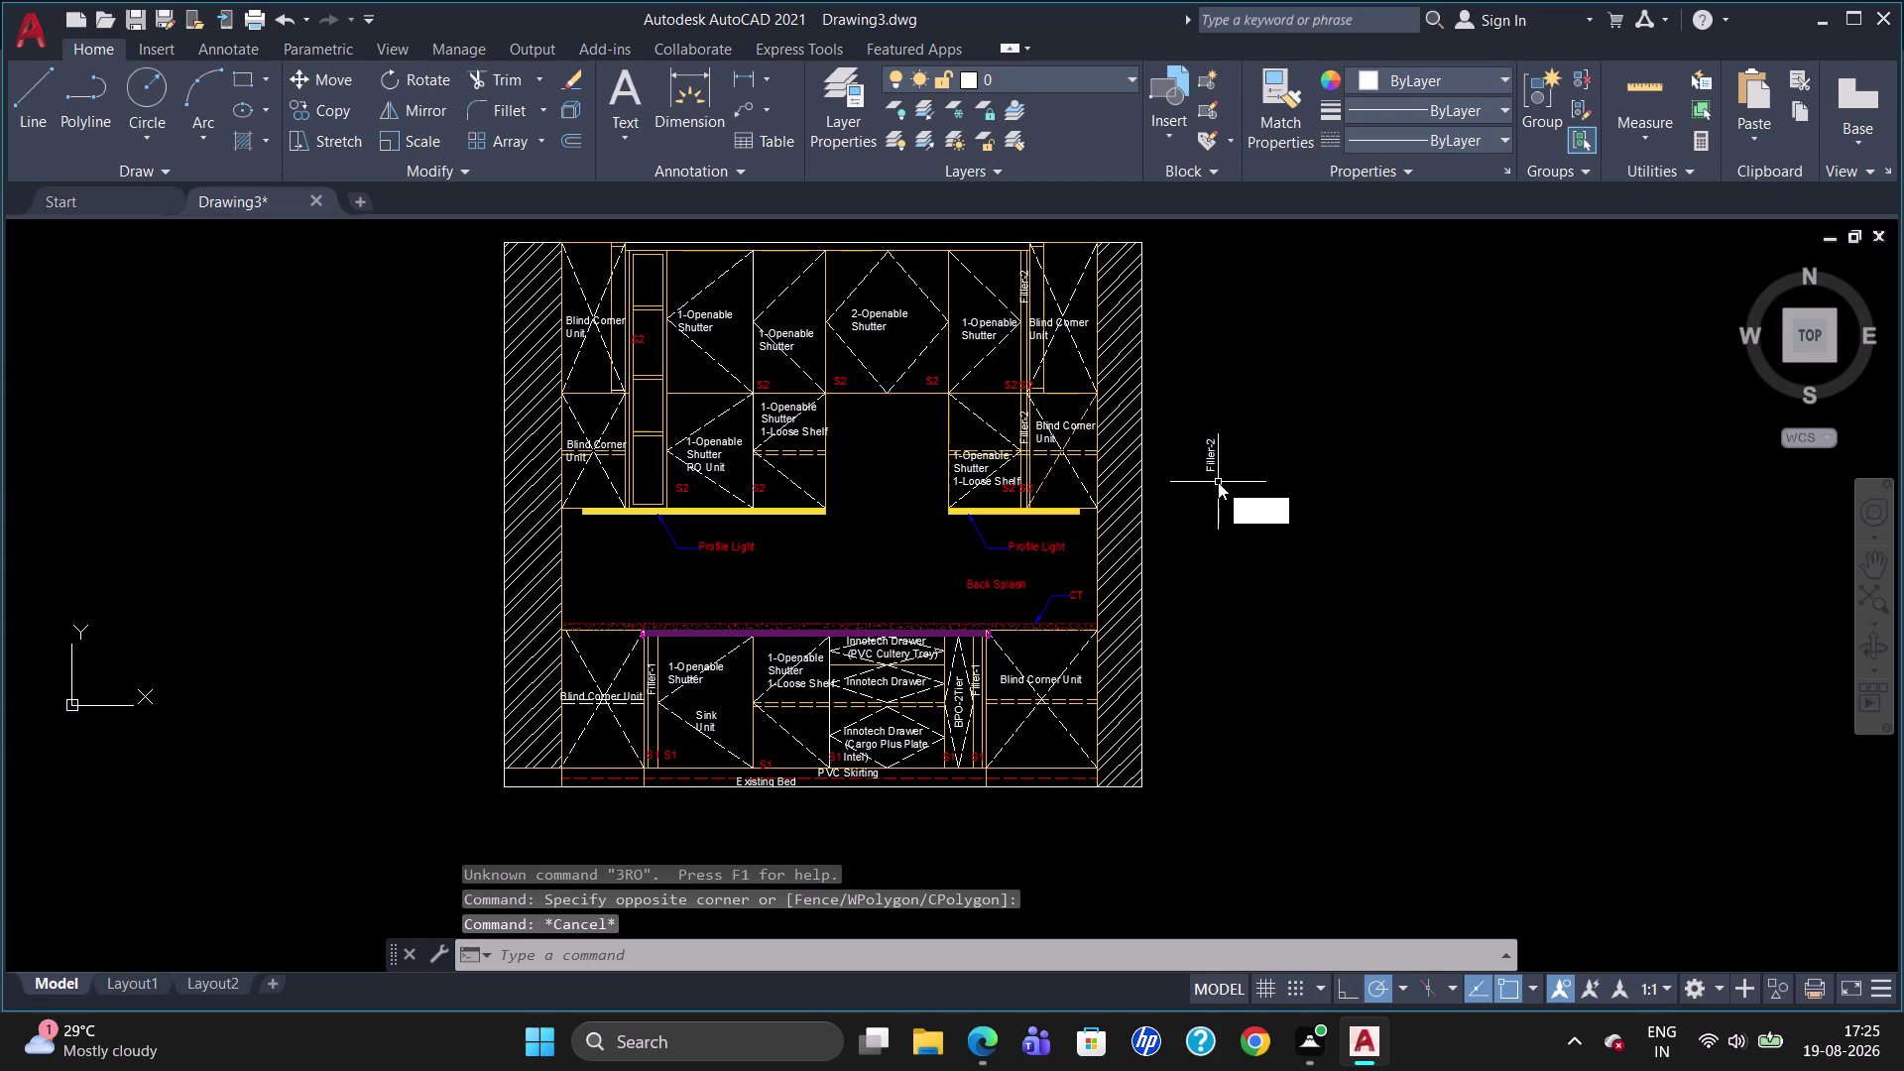
key(o)
key(Return)
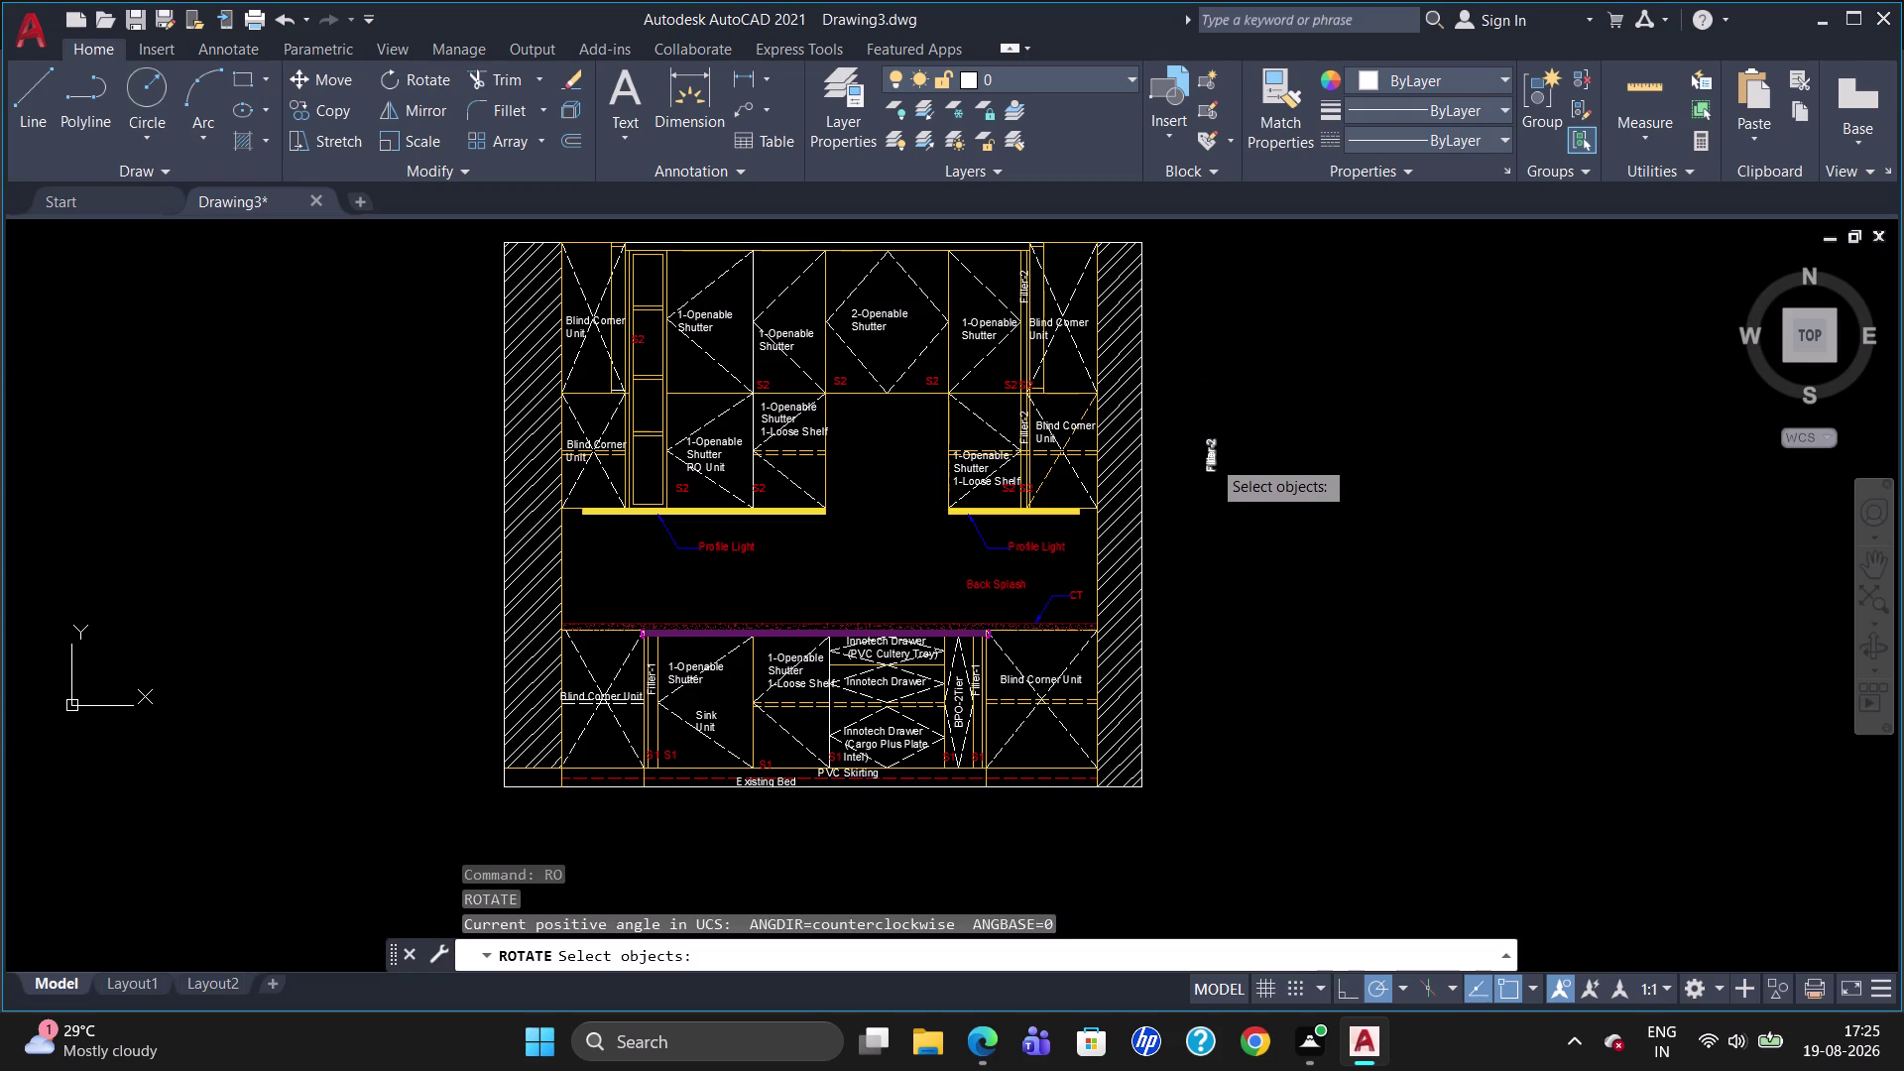
click(1212, 457)
key(Return)
click(1212, 456)
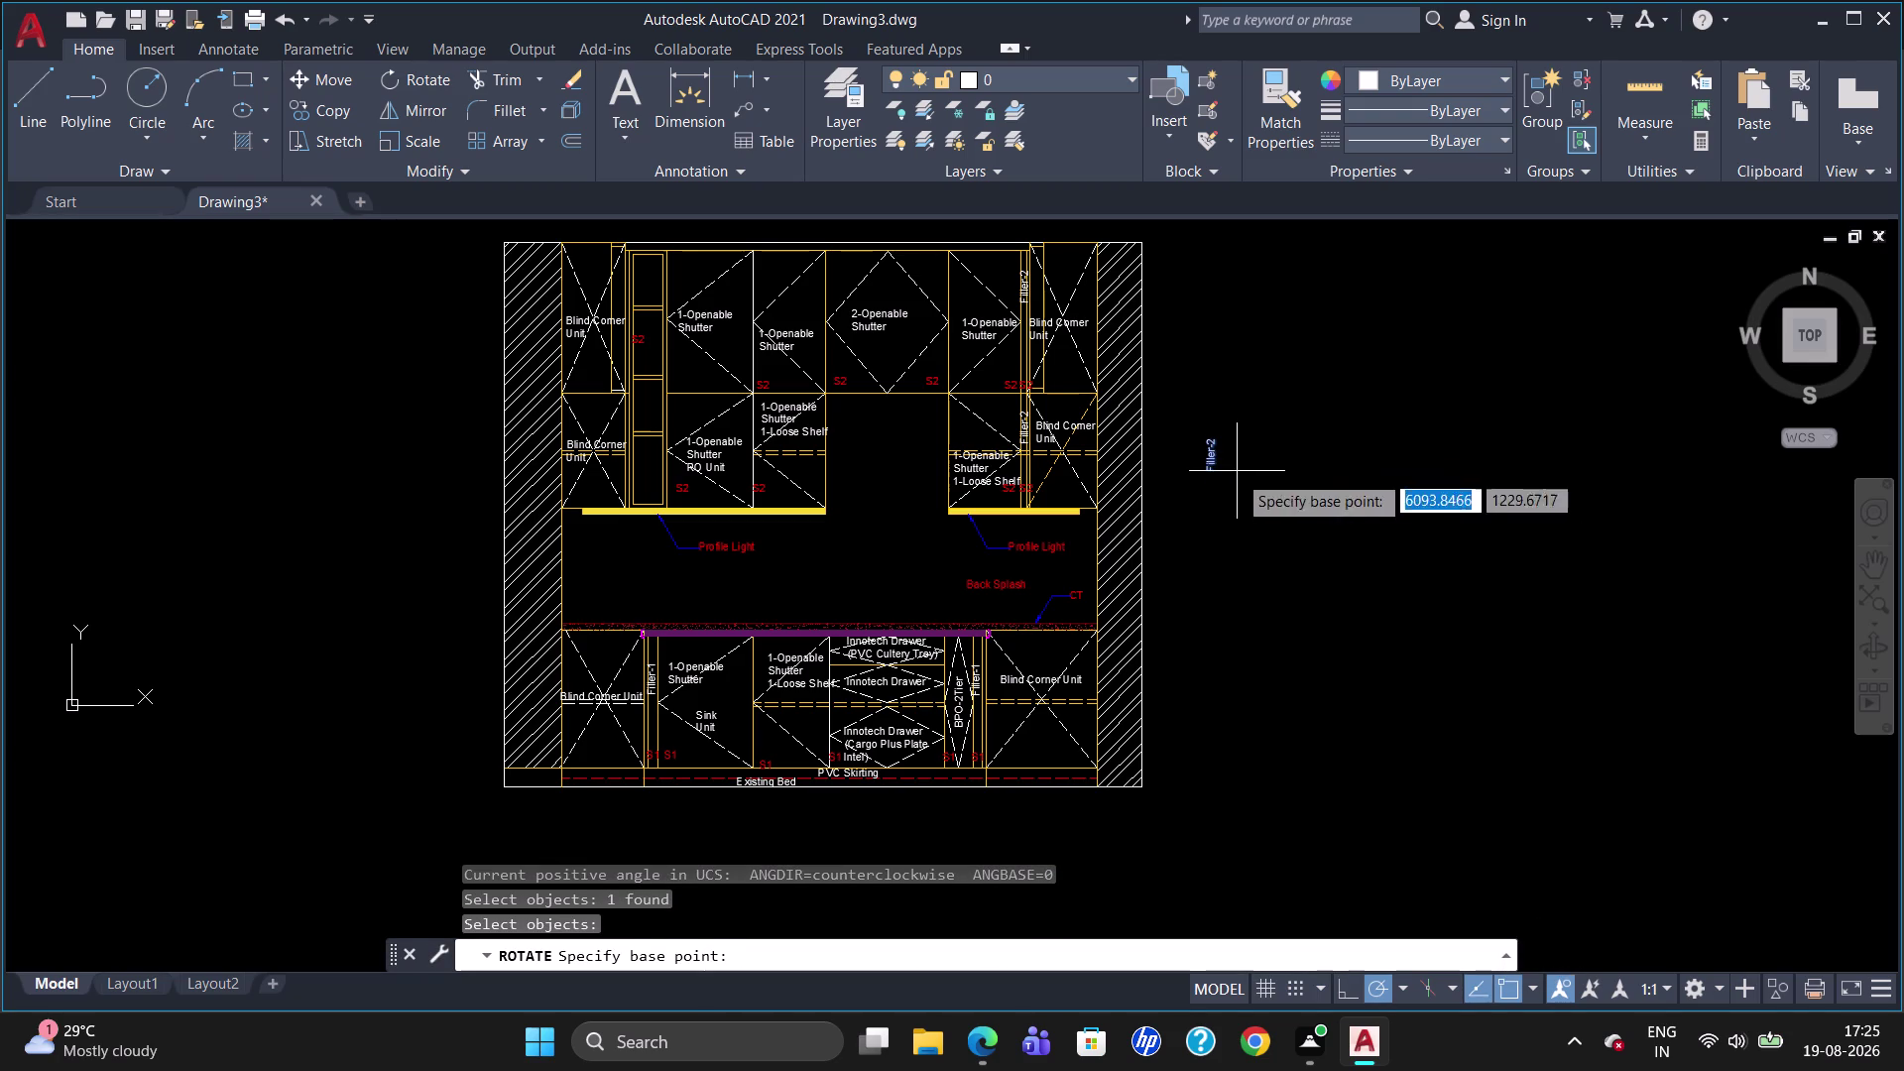
click(1204, 458)
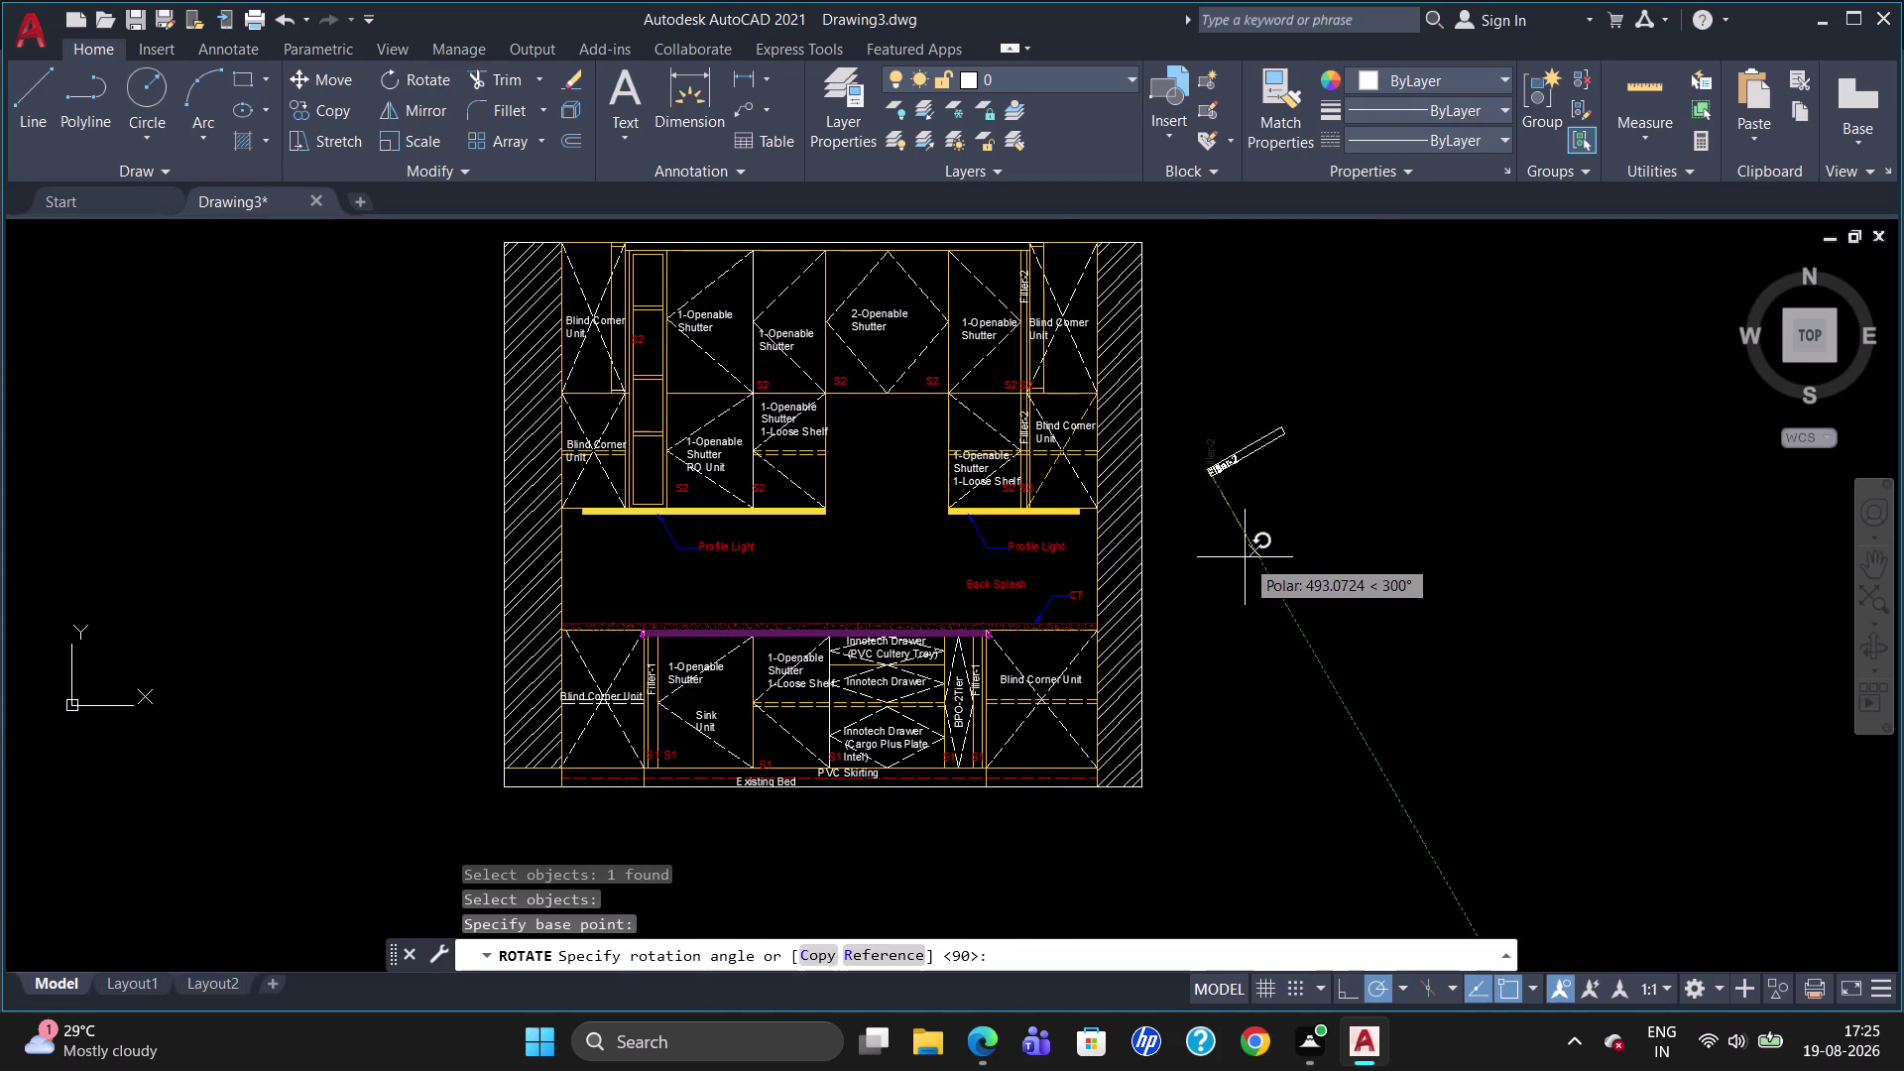
click(1222, 593)
Start moving the rotated Filler-2 label, then cancel the move.
click(1214, 472)
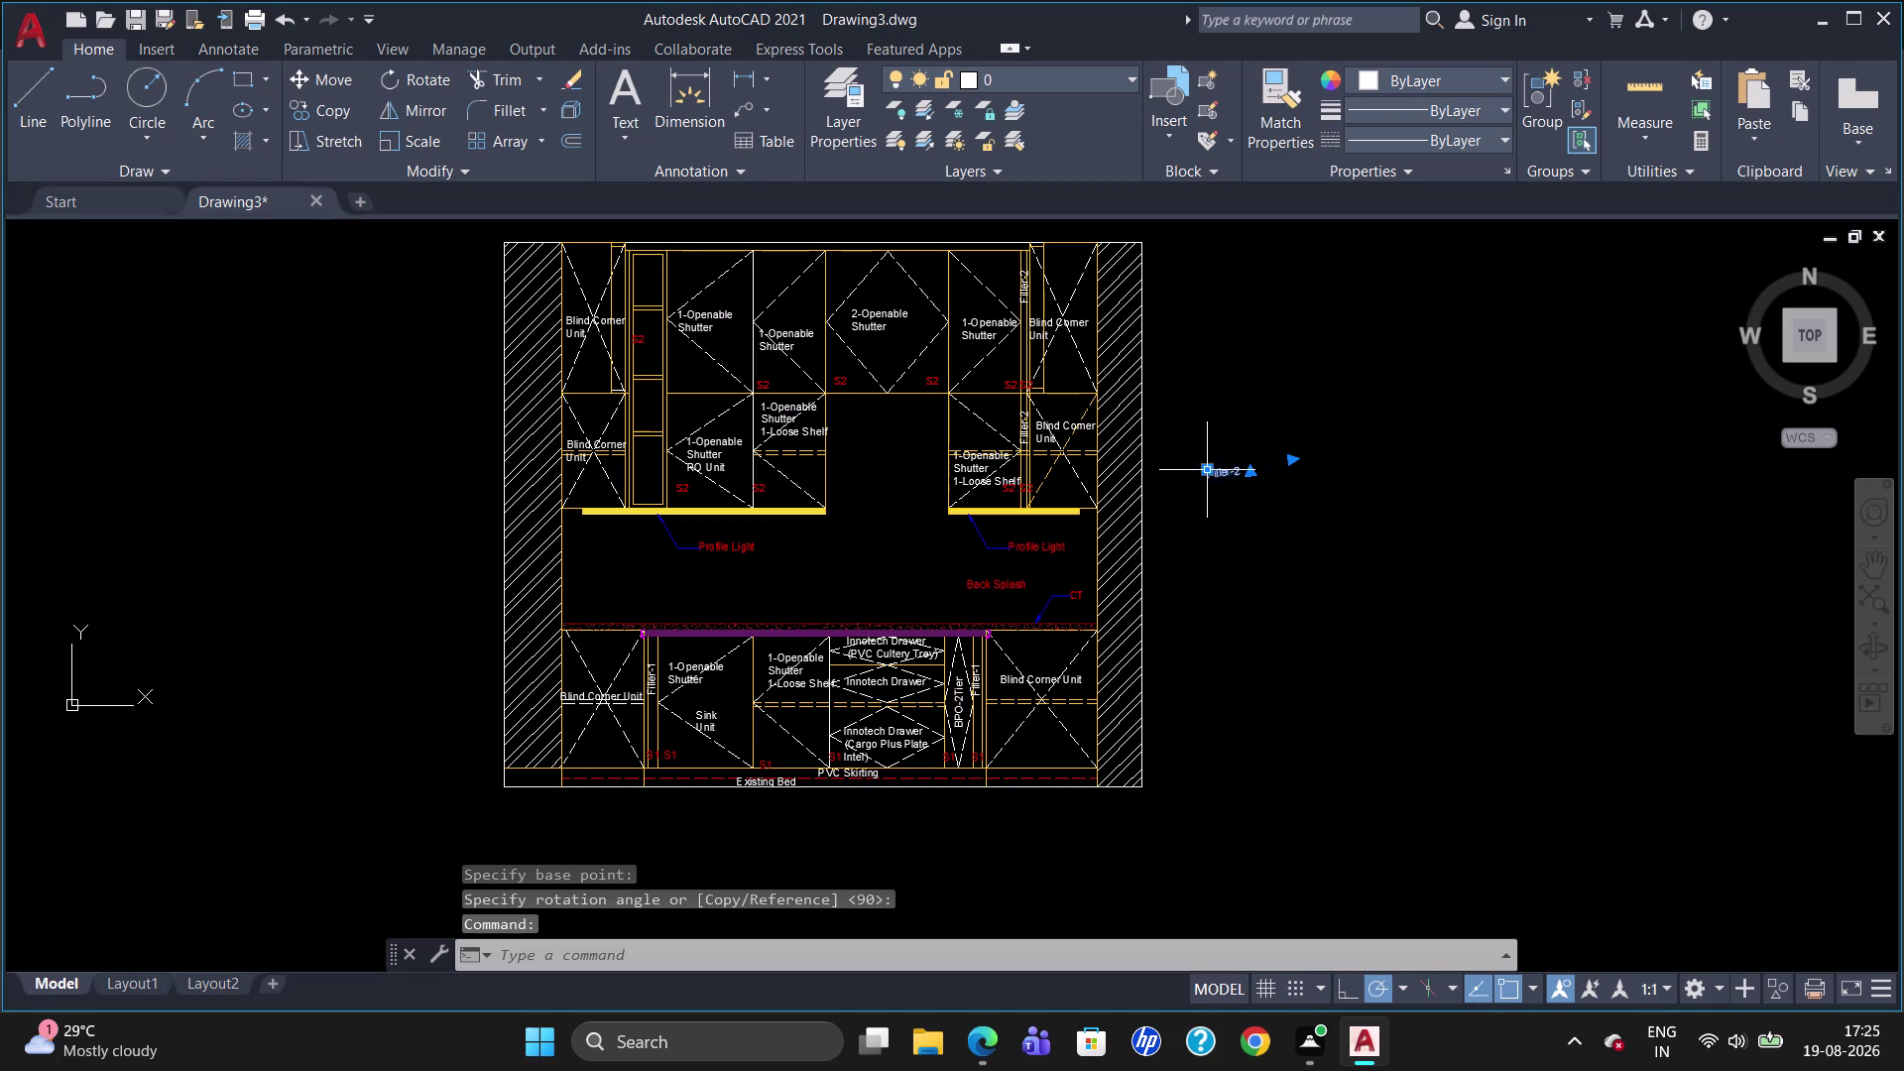
key(c)
key(BackSpace)
key(m)
key(Return)
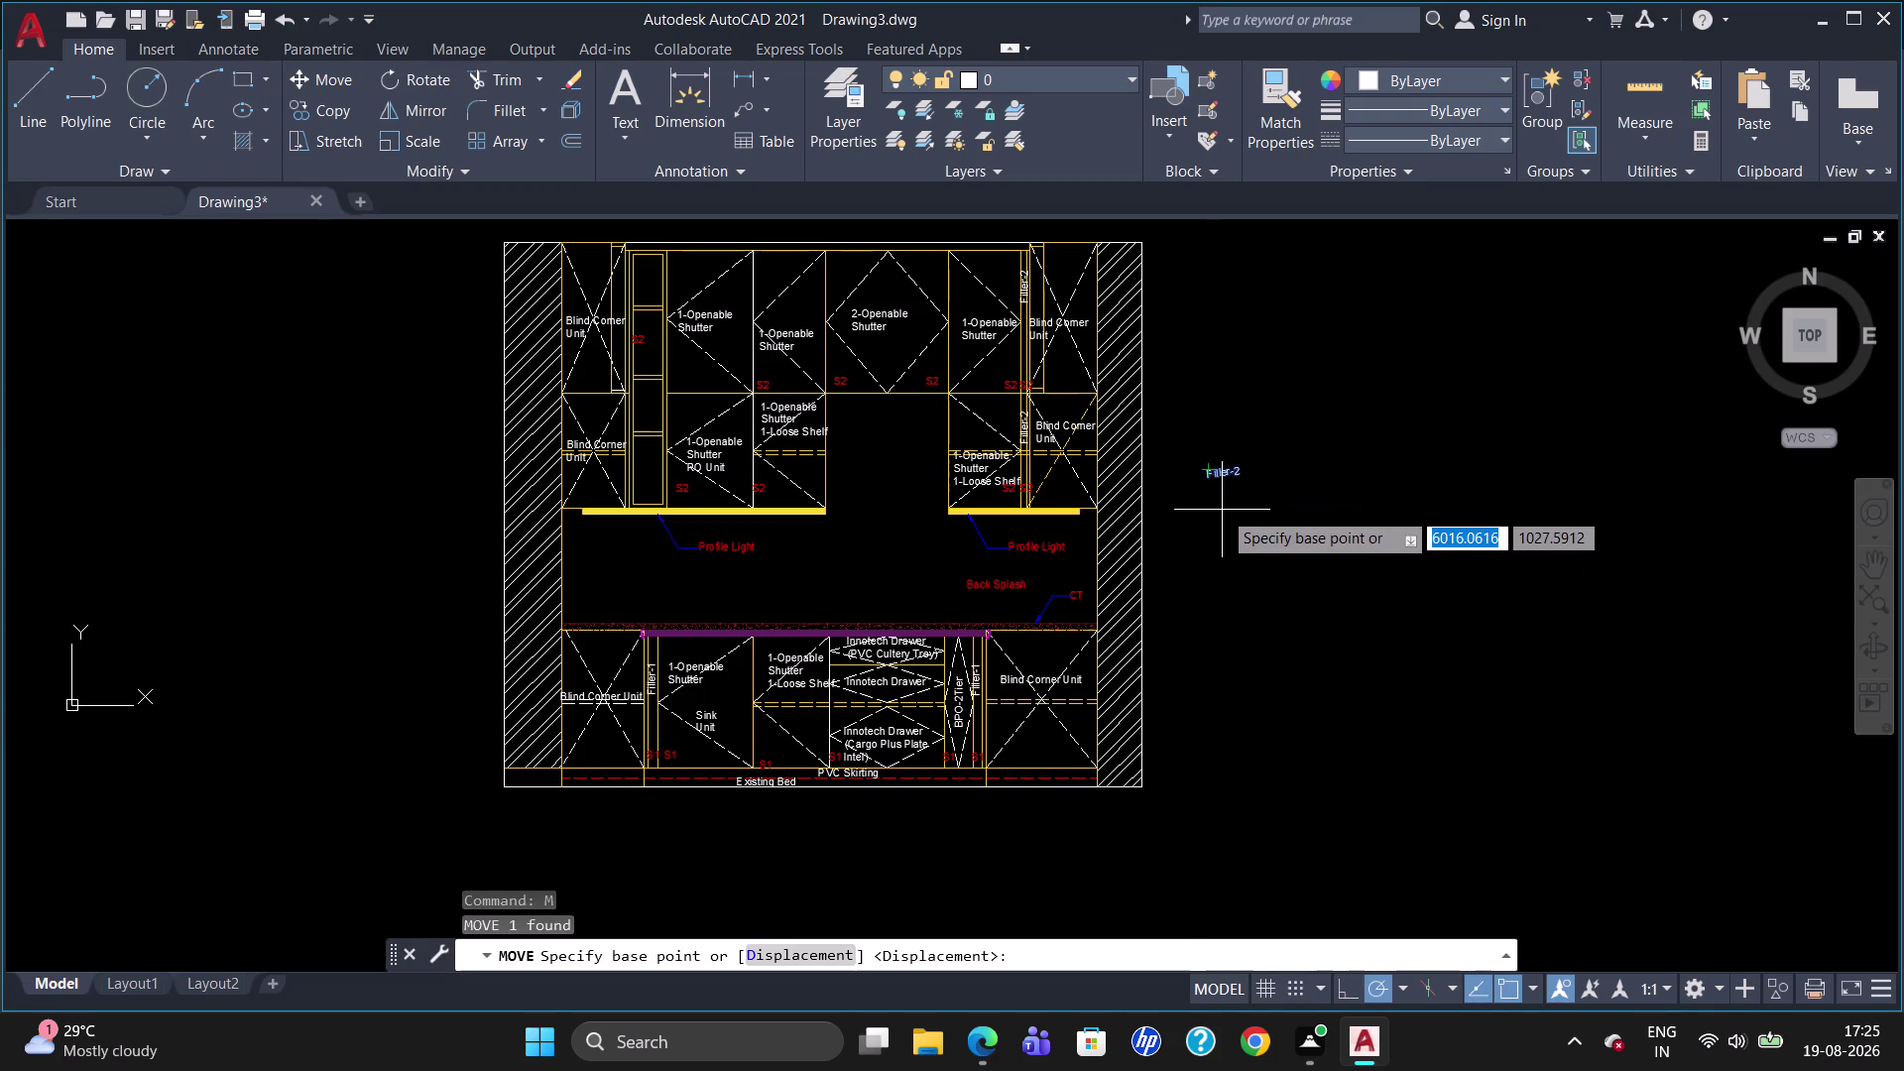
key(Escape)
Rotate the Filler-2 label by 90 degrees.
key(r)
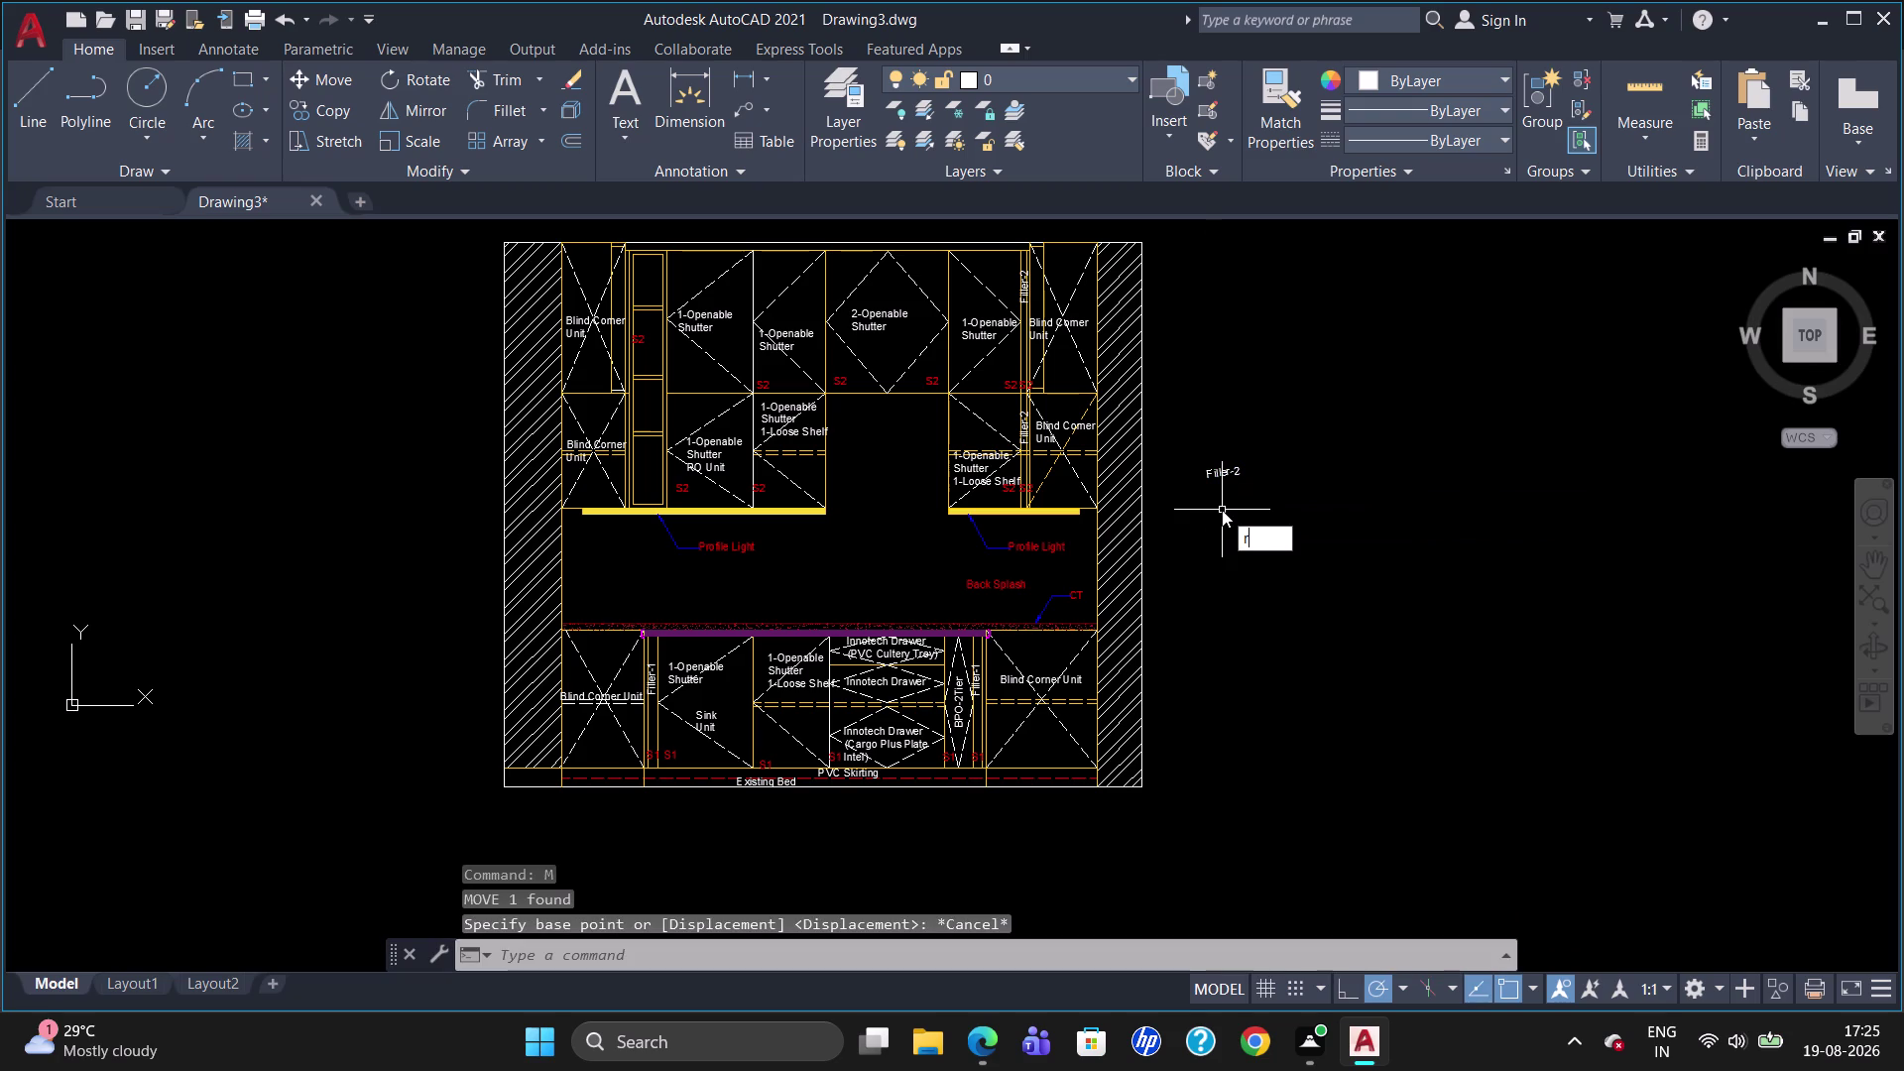
key(p)
key(BackSpace)
key(o)
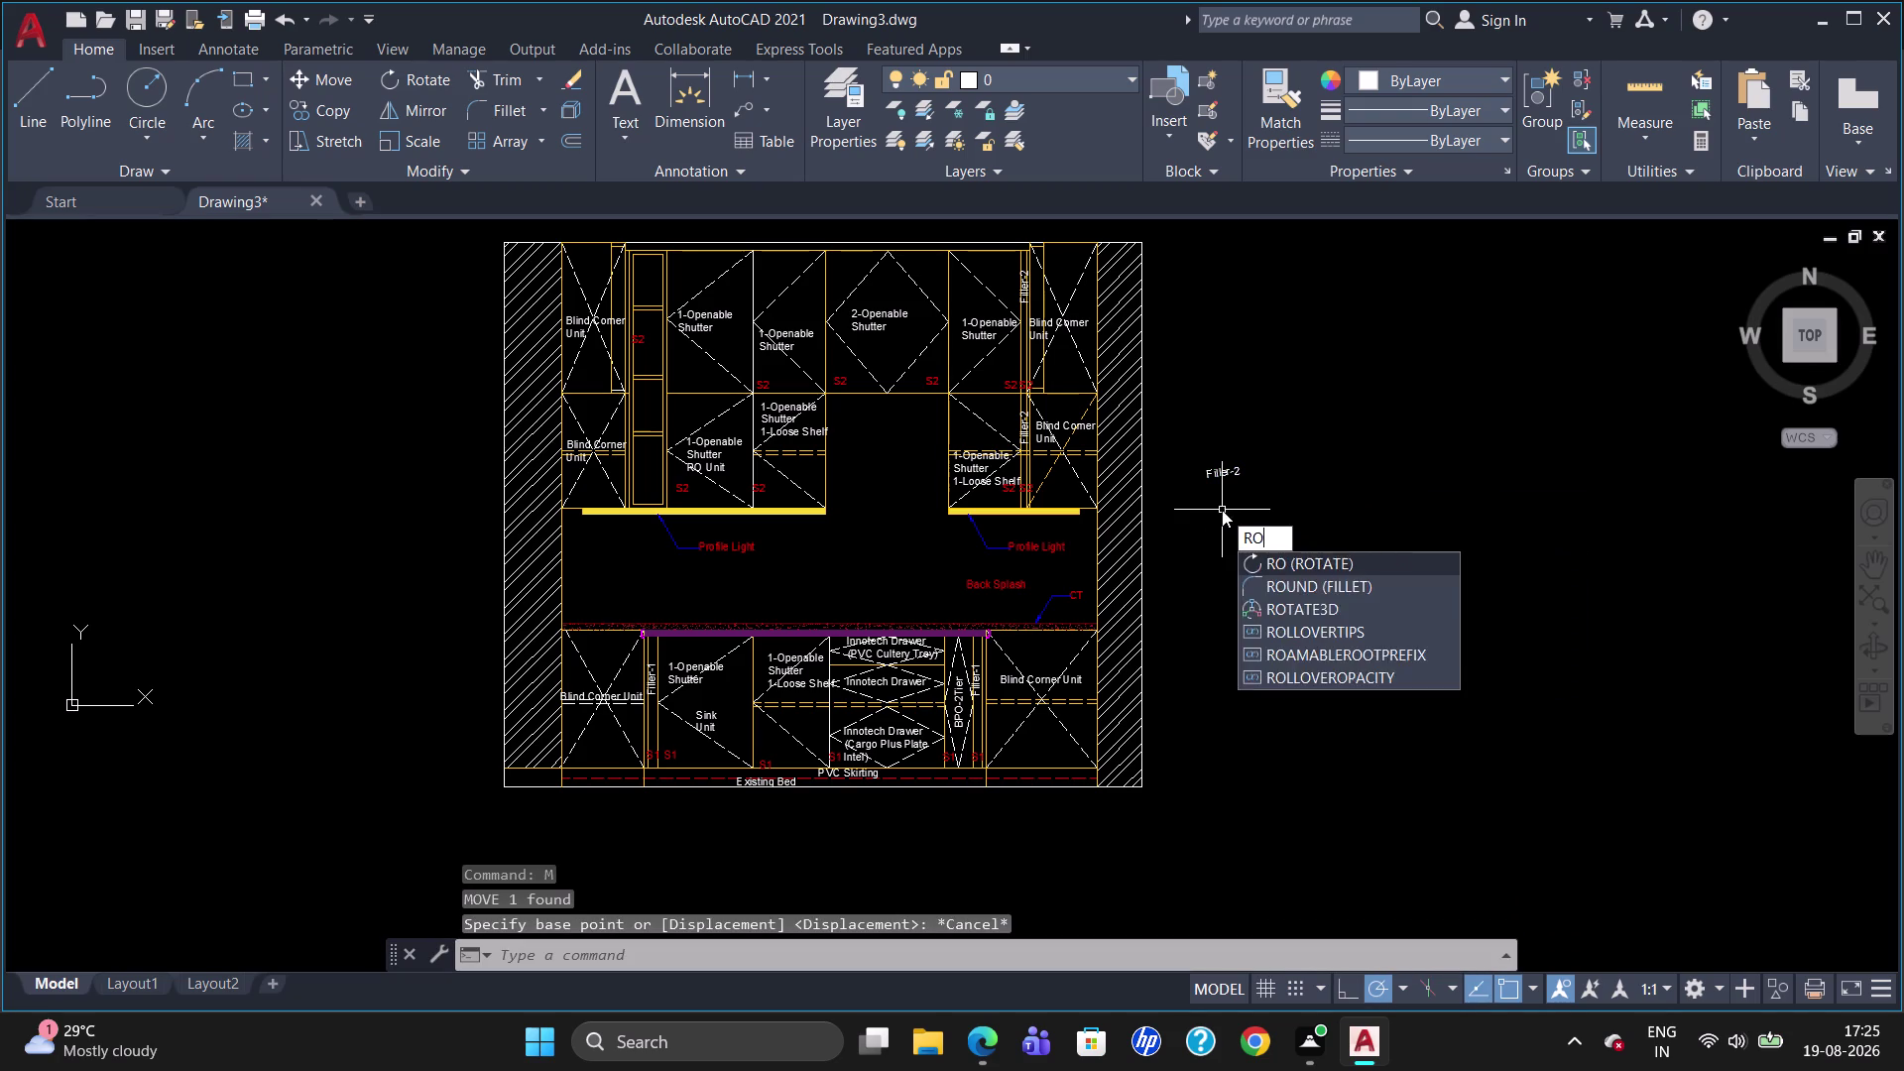
key(Return)
click(1209, 473)
key(Return)
click(1208, 474)
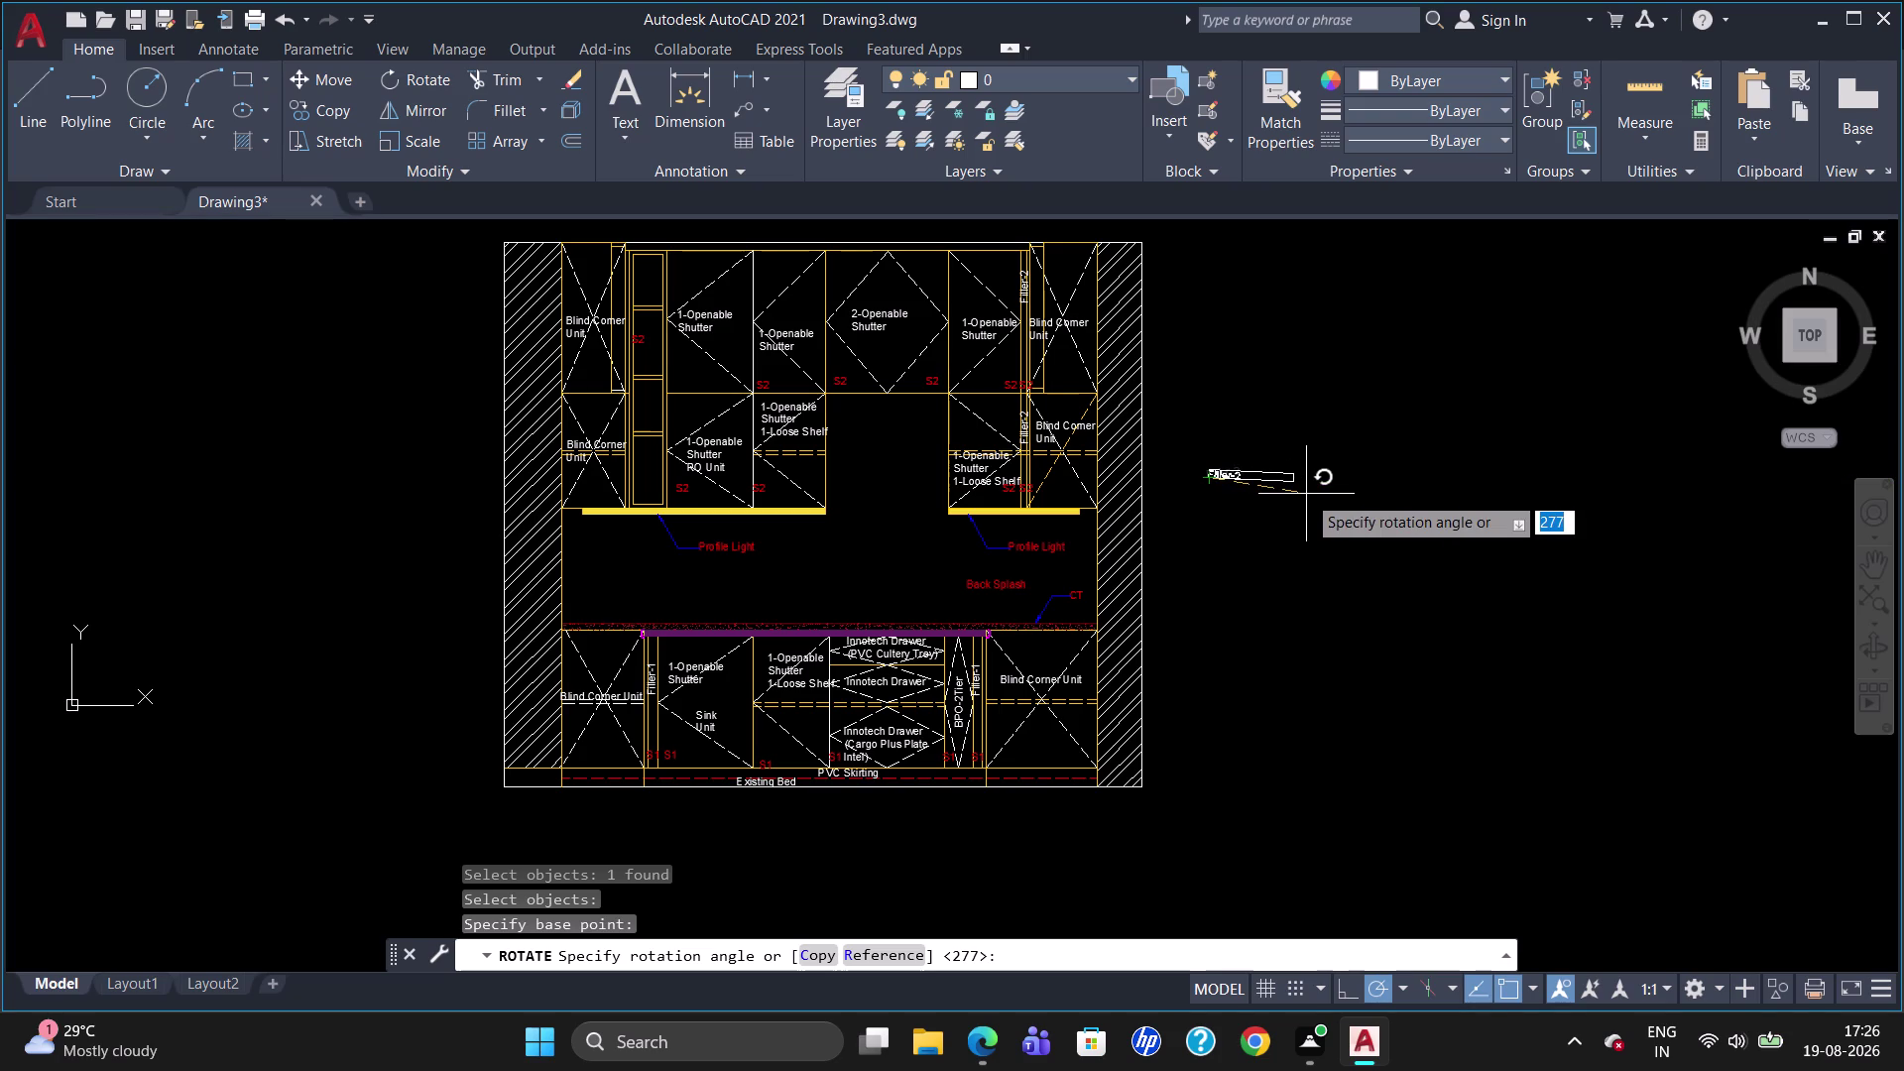
text(90)
key(Return)
Rotate the now vertical label again with a 0 degree angle.
click(1208, 468)
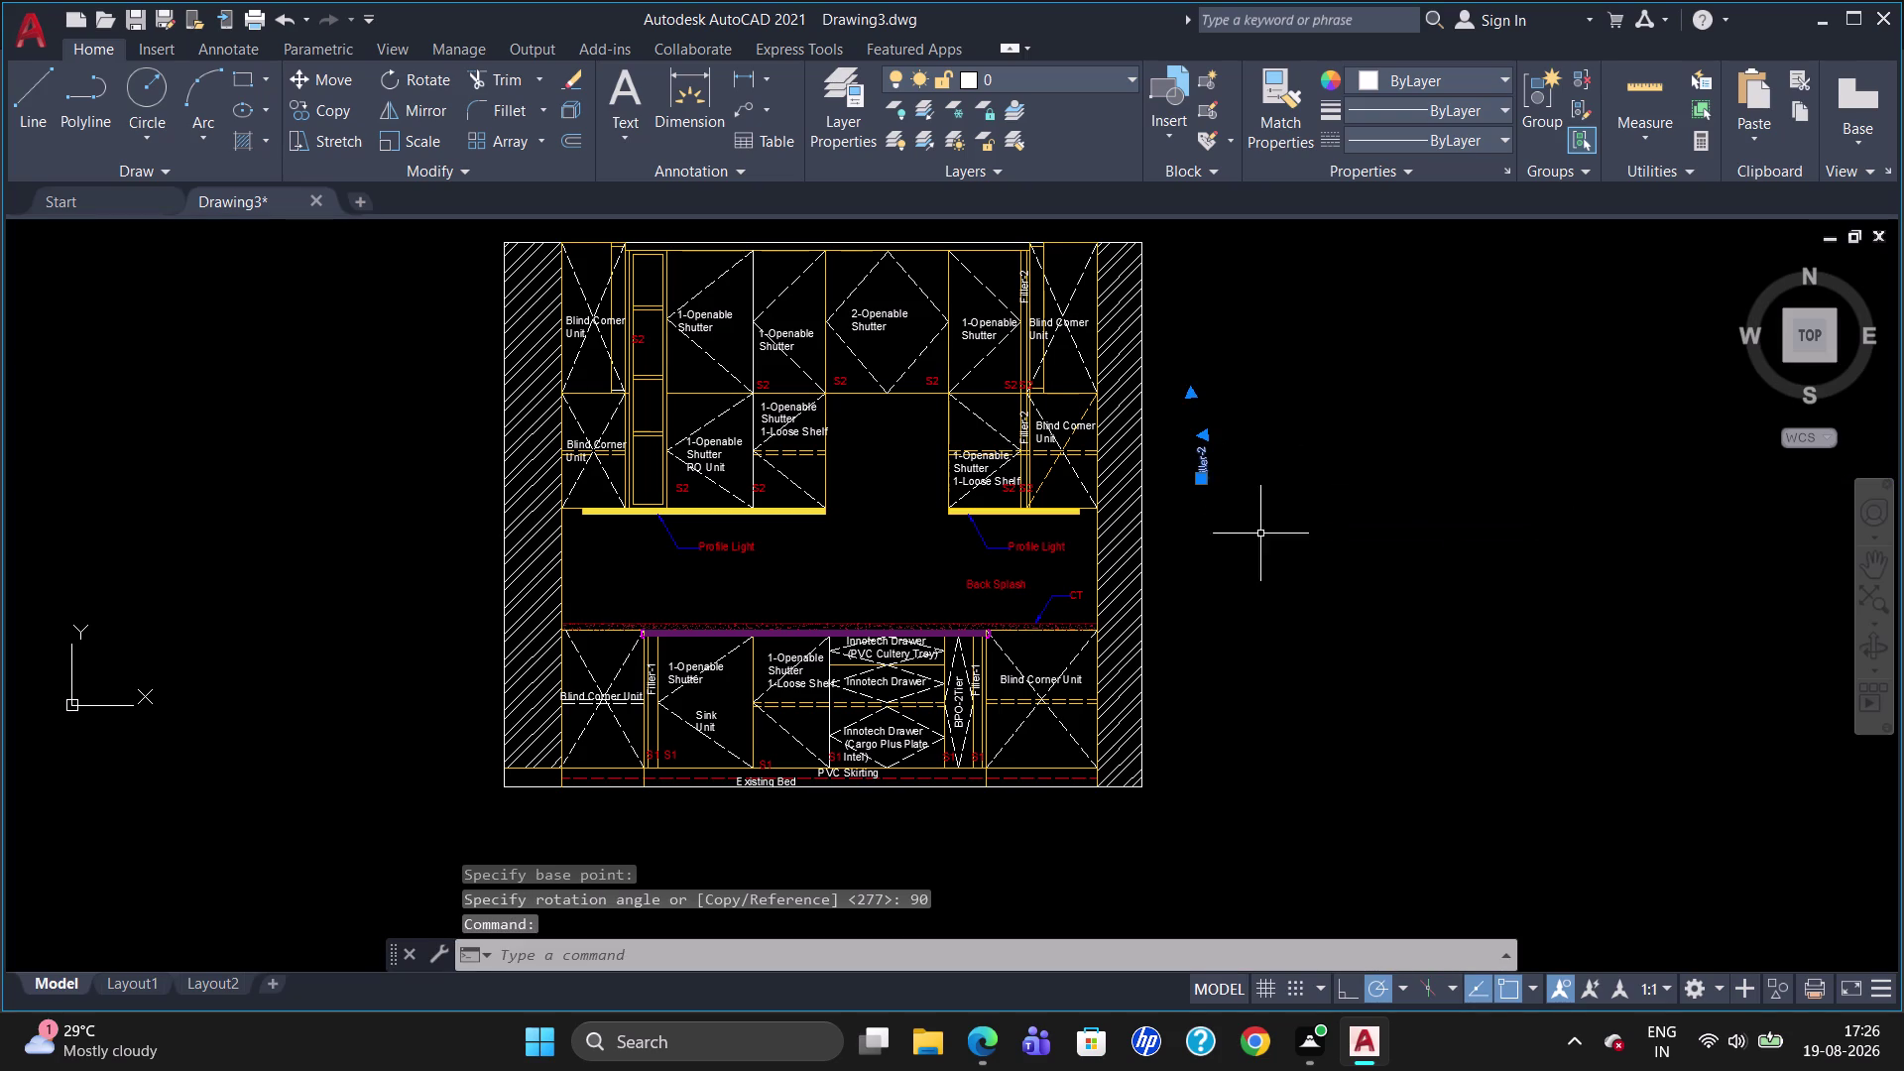
key(r)
key(o)
key(Return)
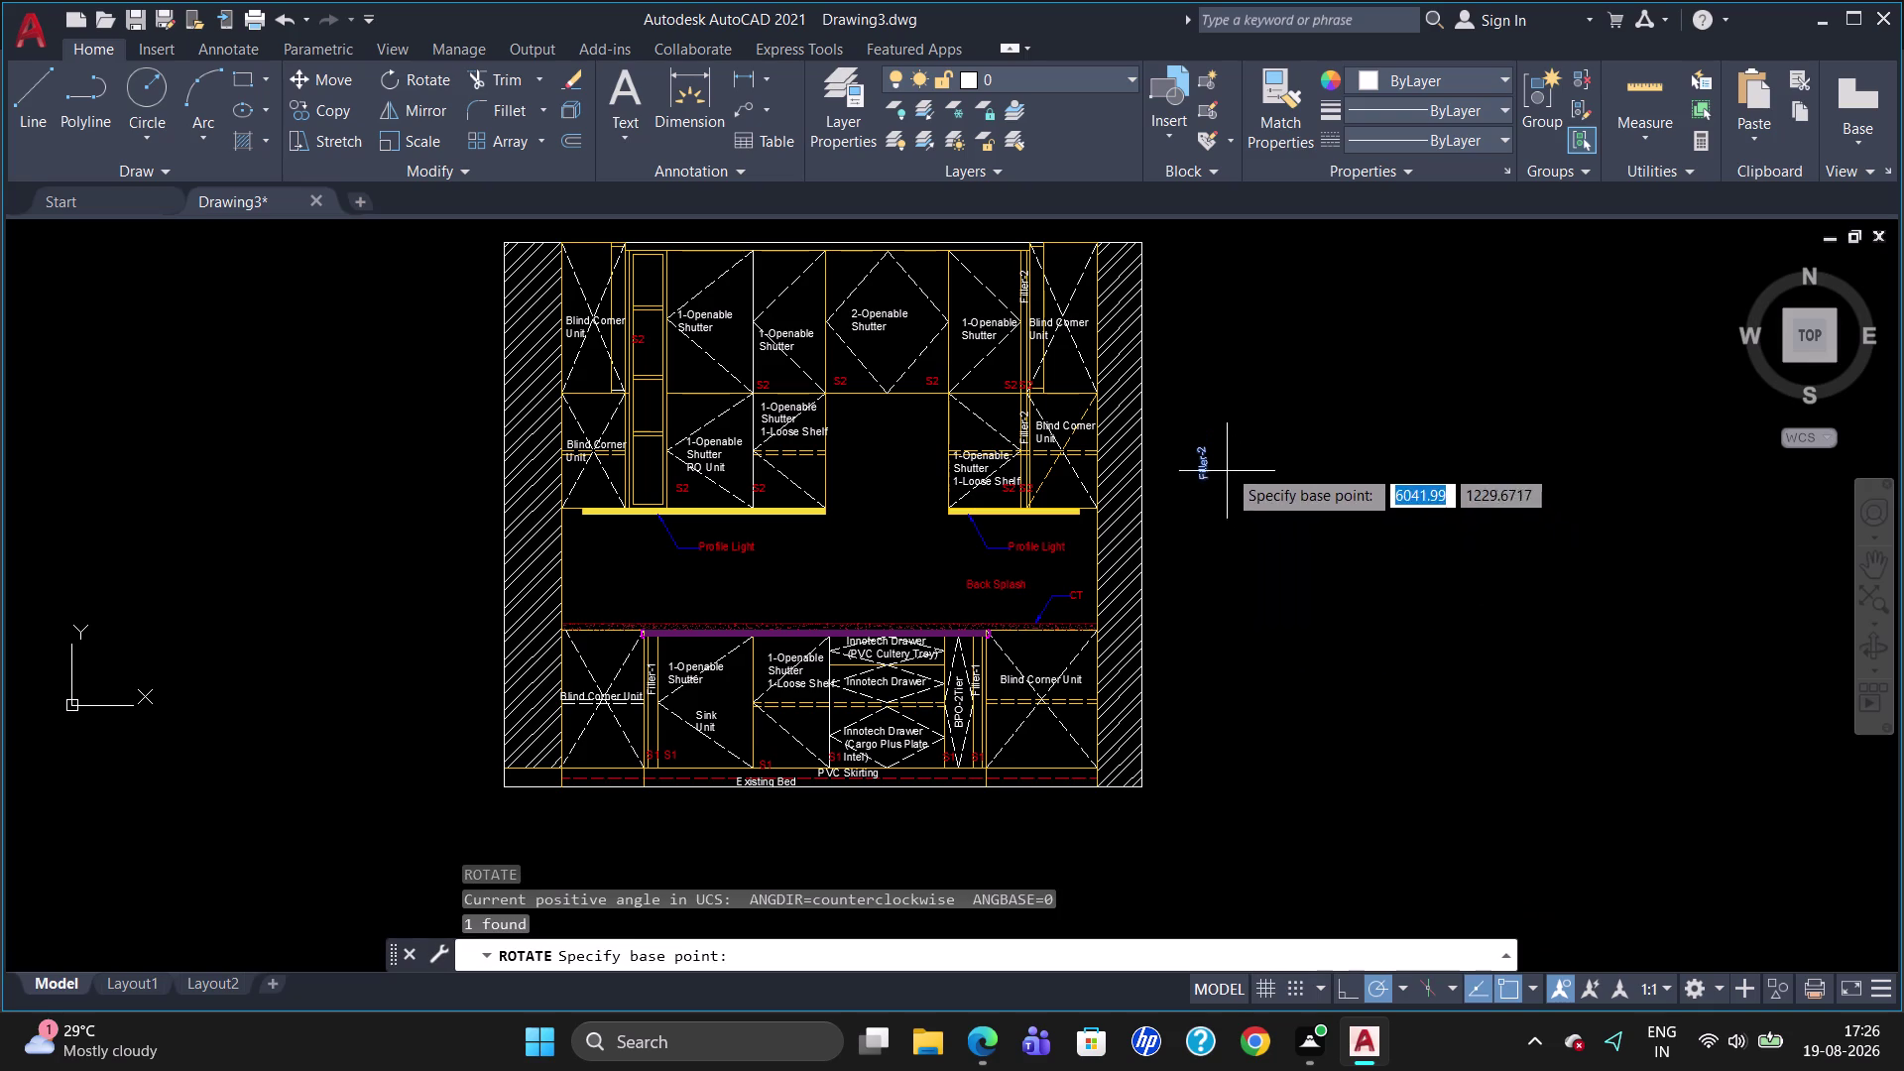
click(1214, 447)
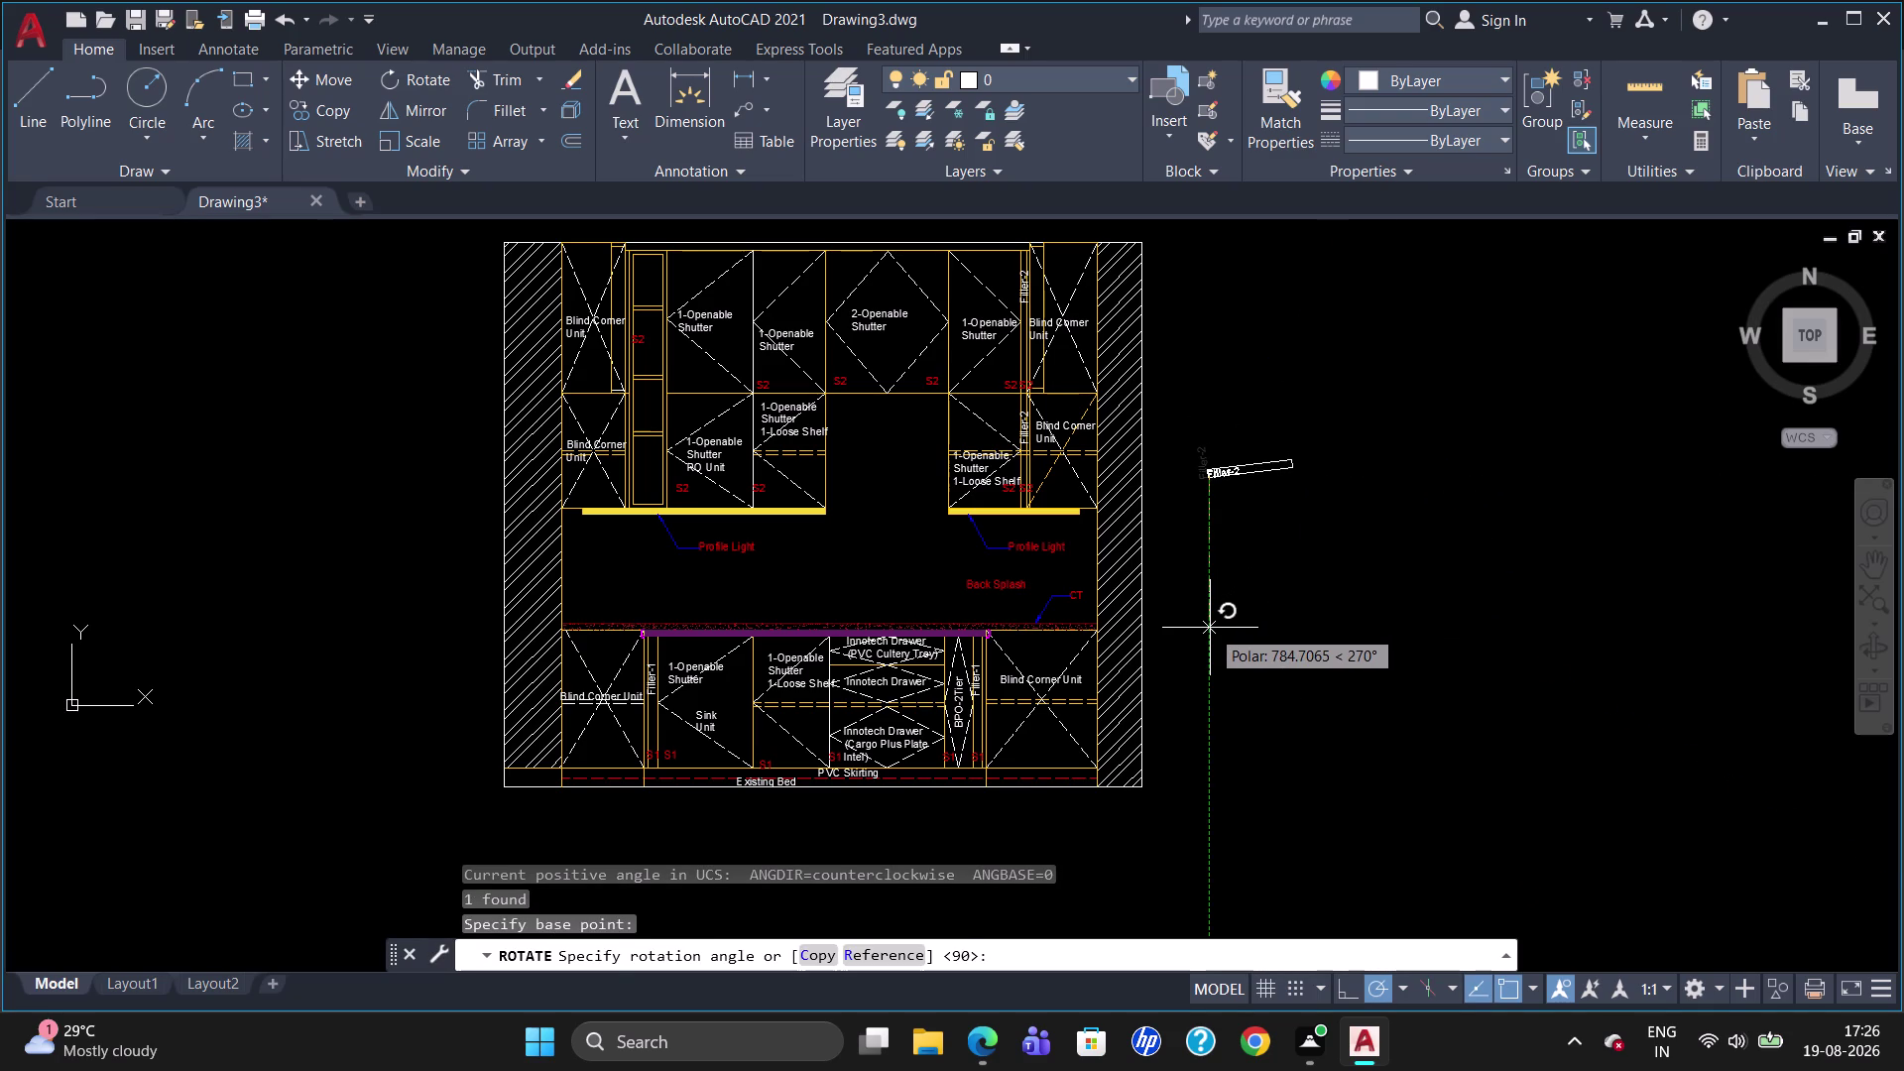
key(0)
key(Return)
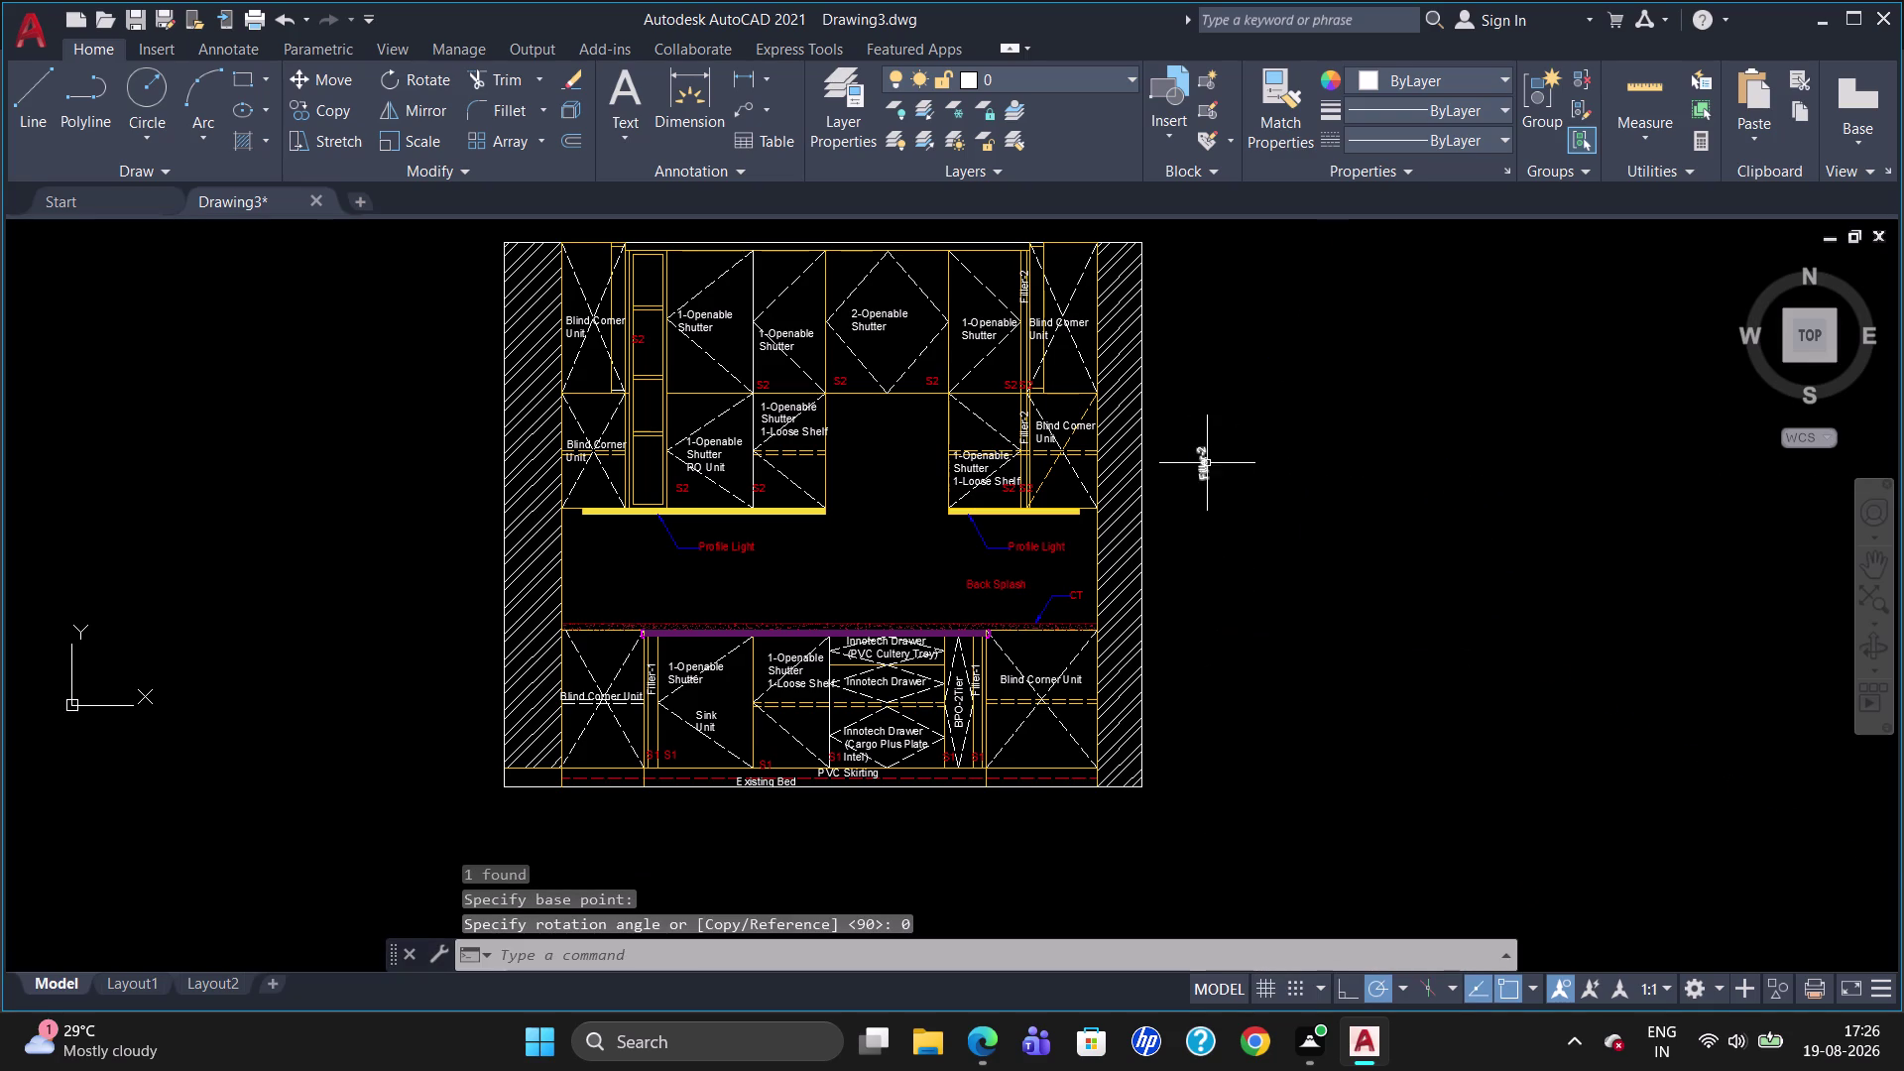
Begin another rotation of the Filler-2 label, then cancel it.
click(1207, 463)
text(r)
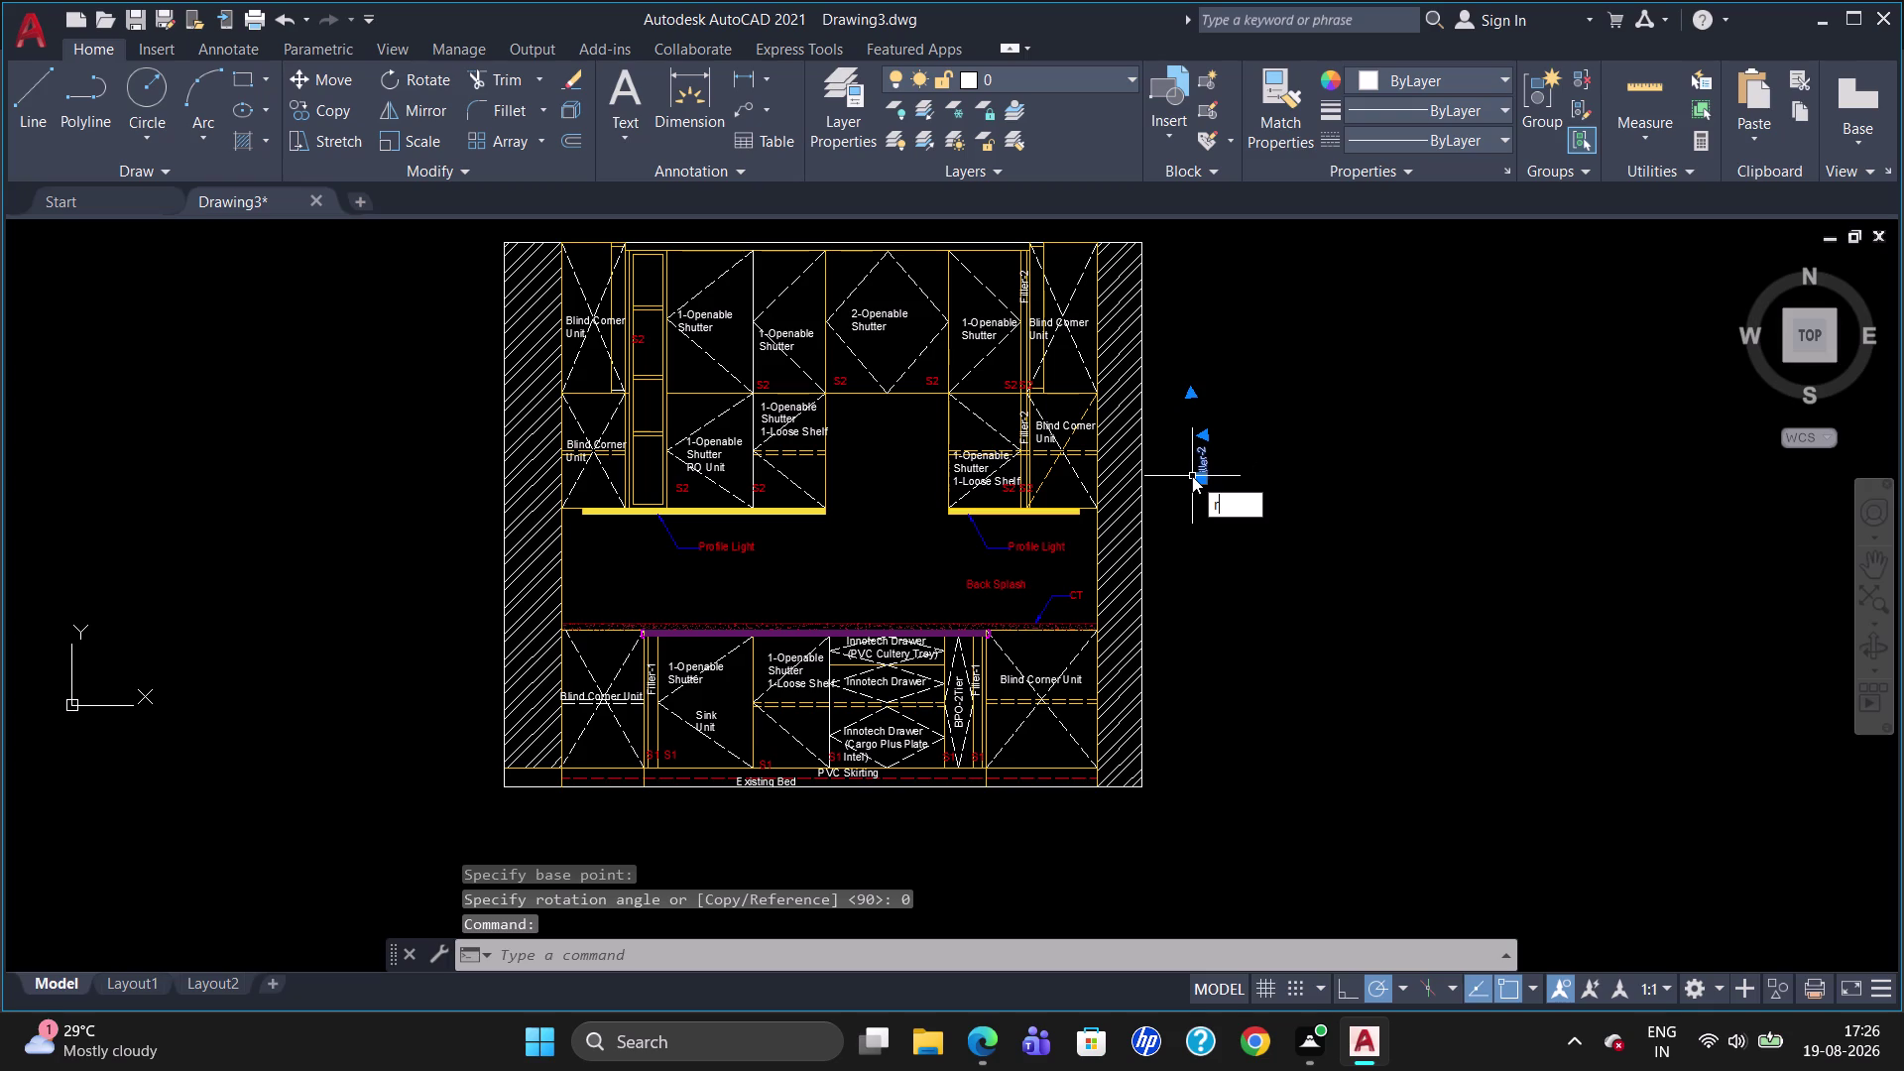
text(p)
key(BackSpace)
key(o)
key(Return)
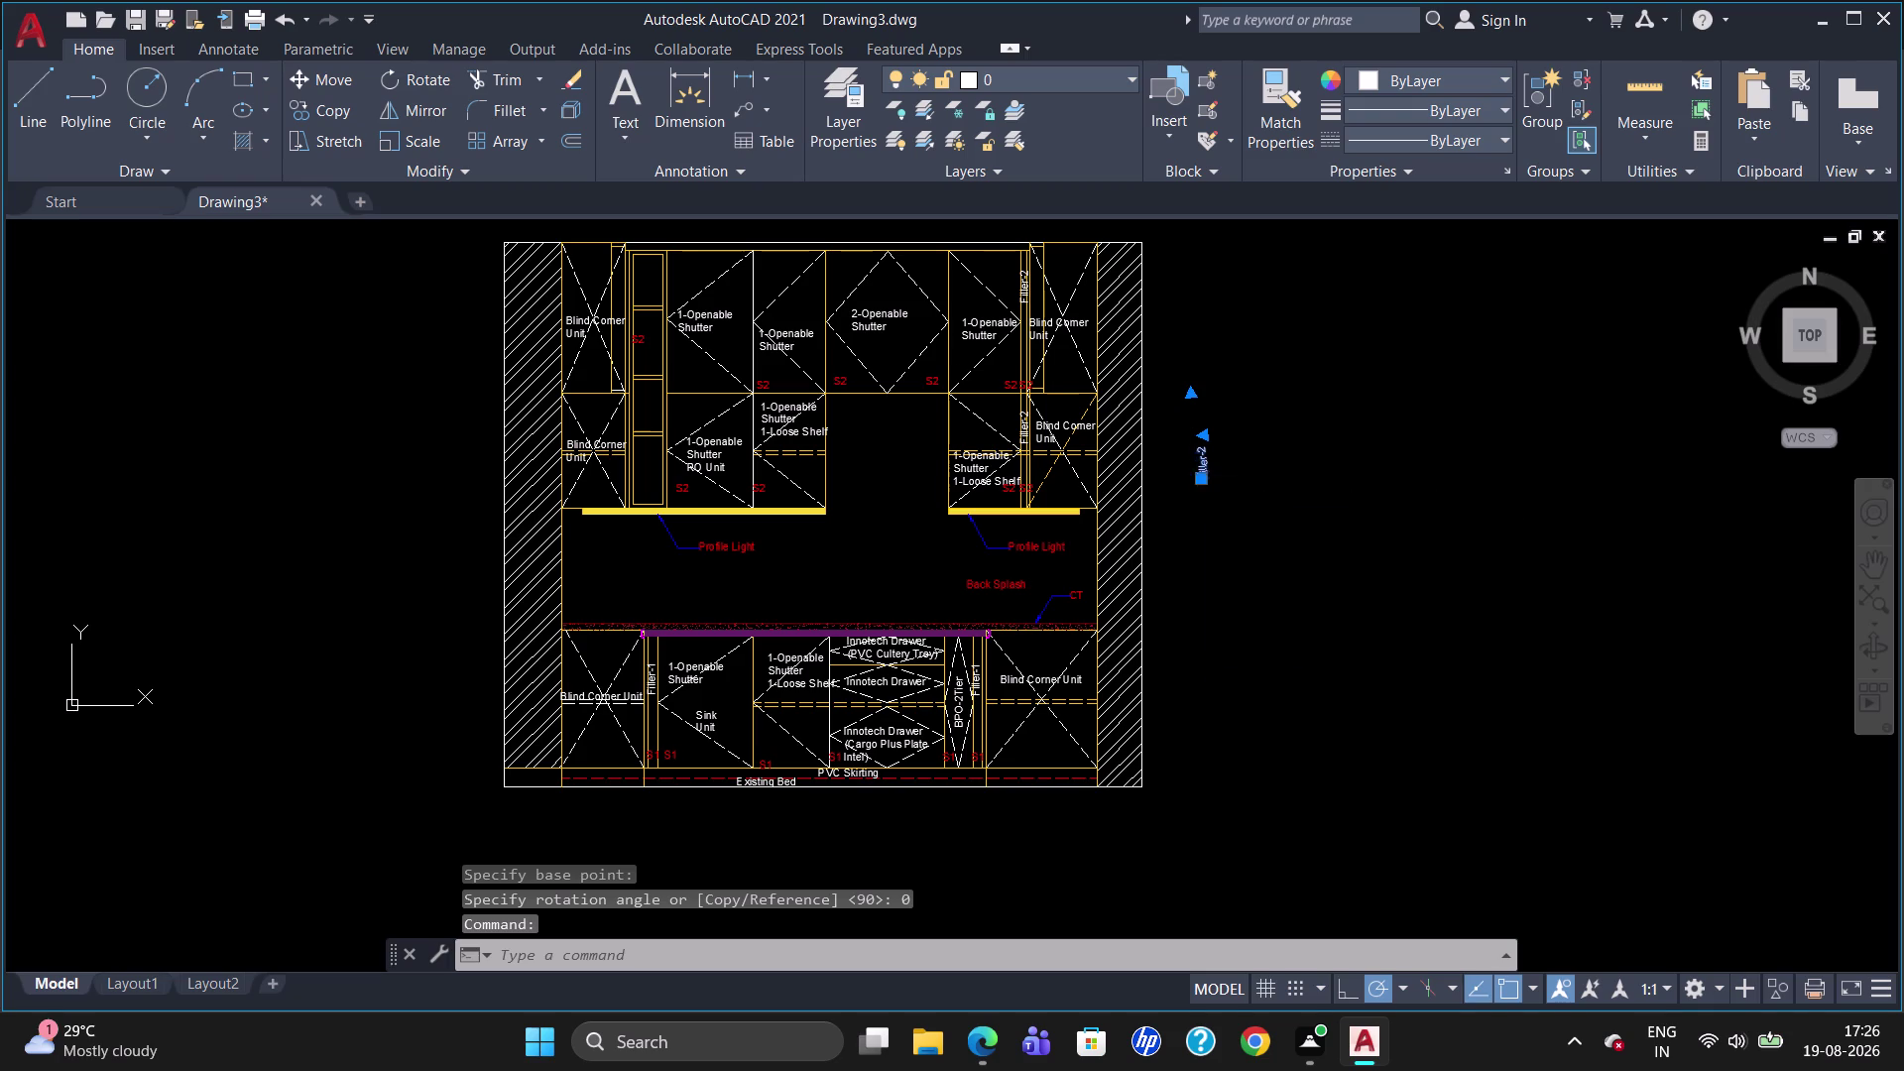
click(1191, 476)
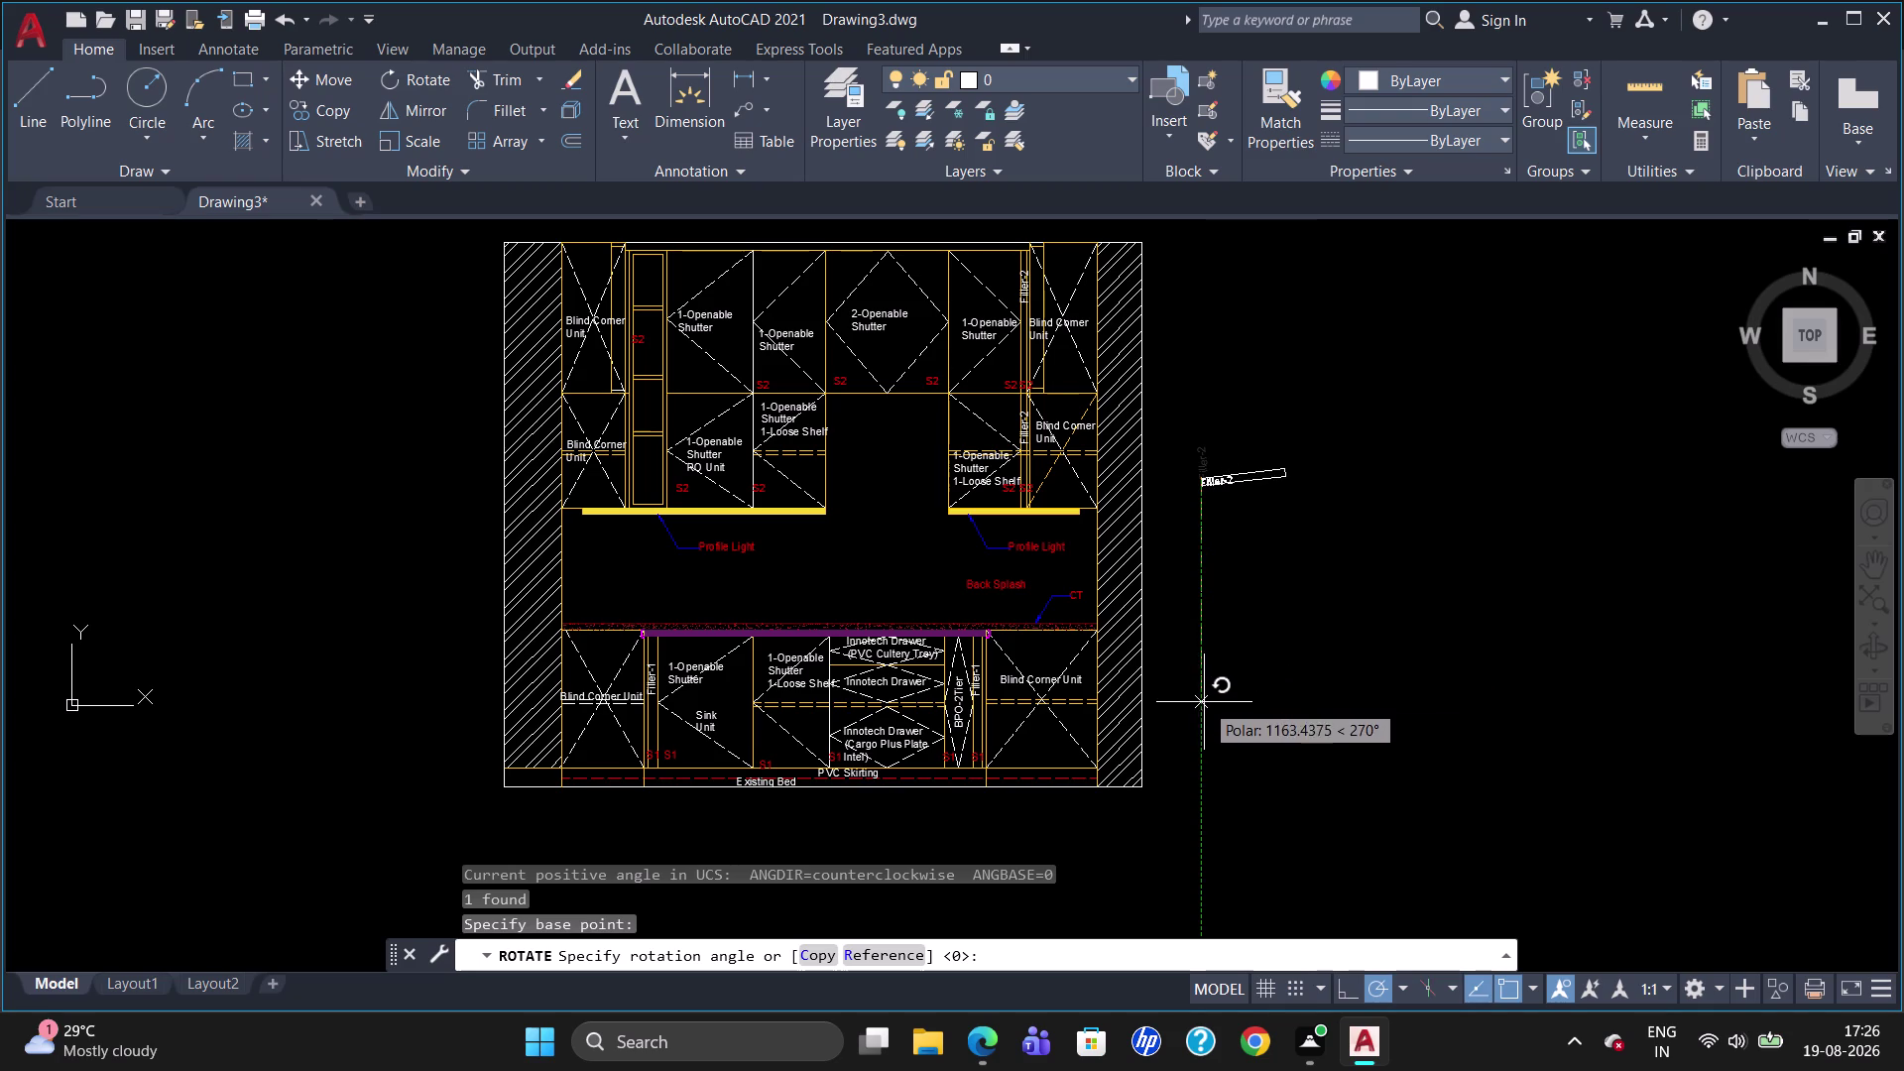
key(Escape)
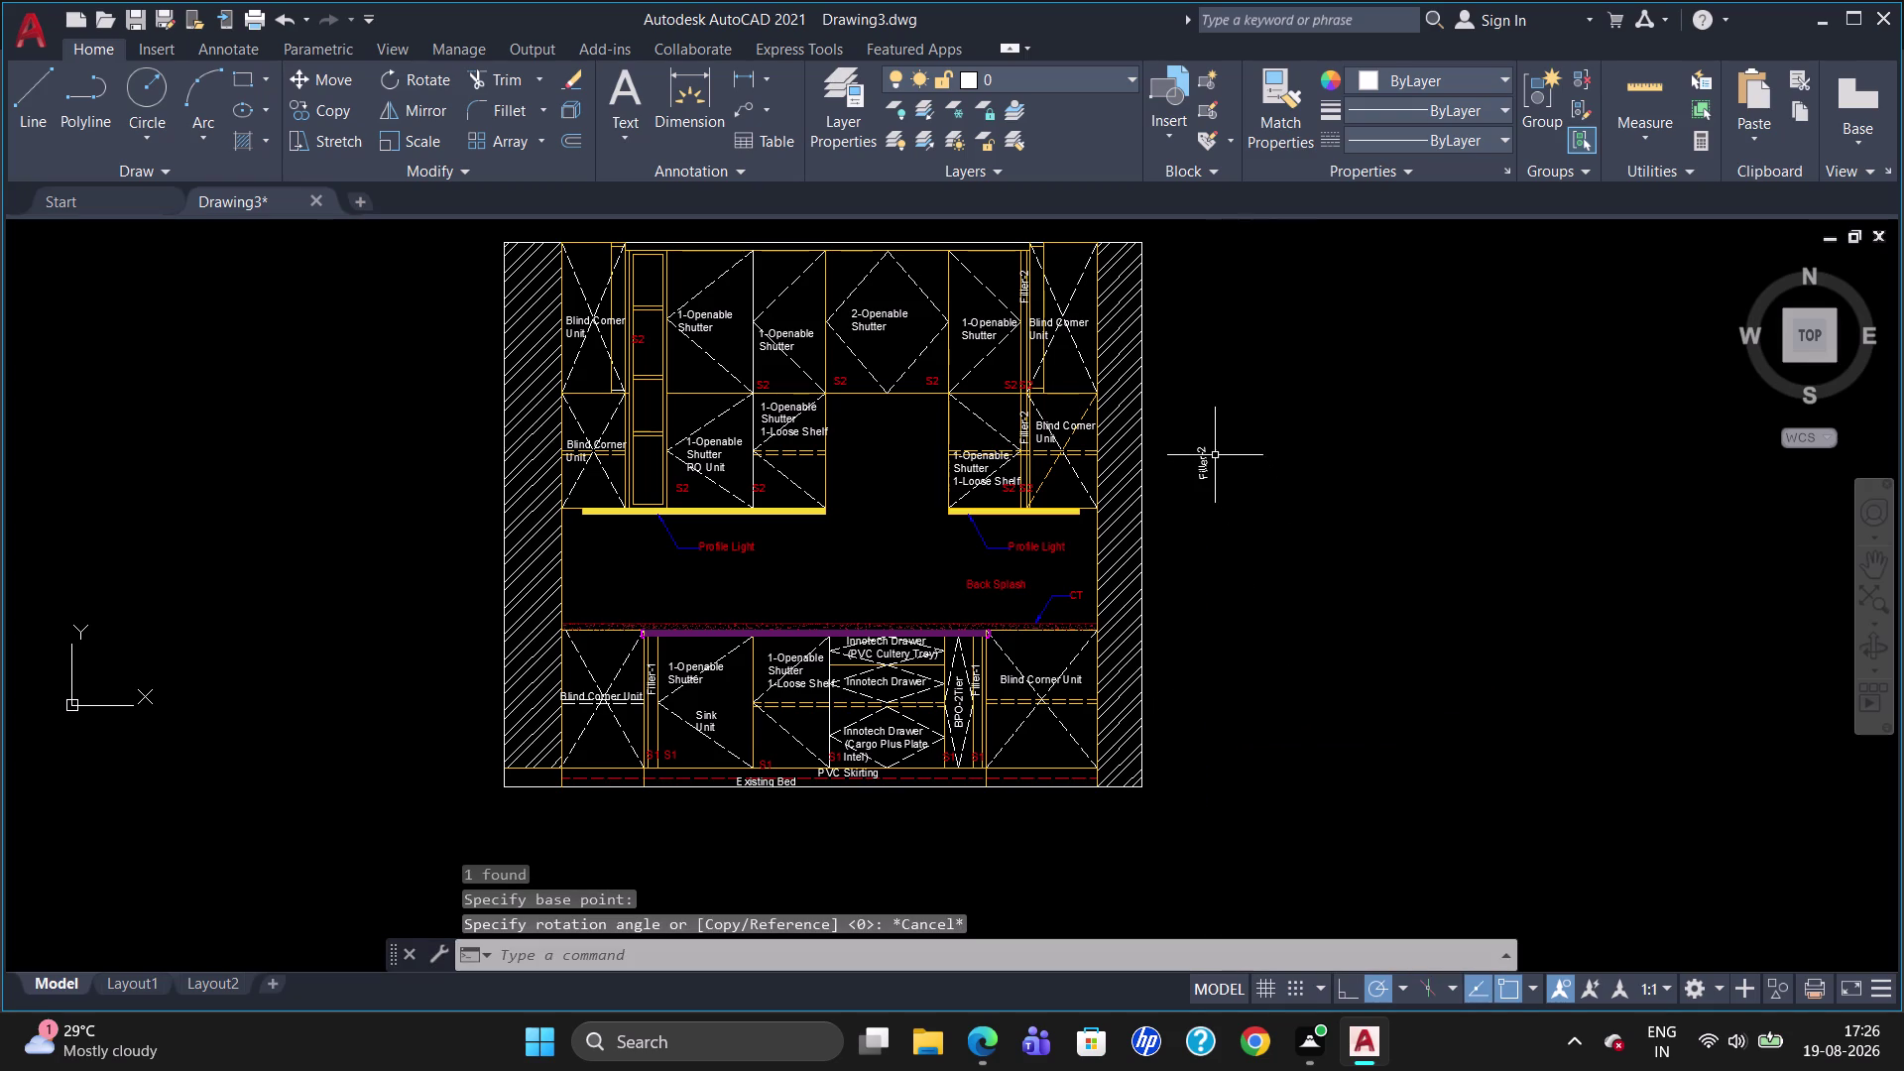
Rotate the Filler-2 label back to horizontal.
click(1206, 460)
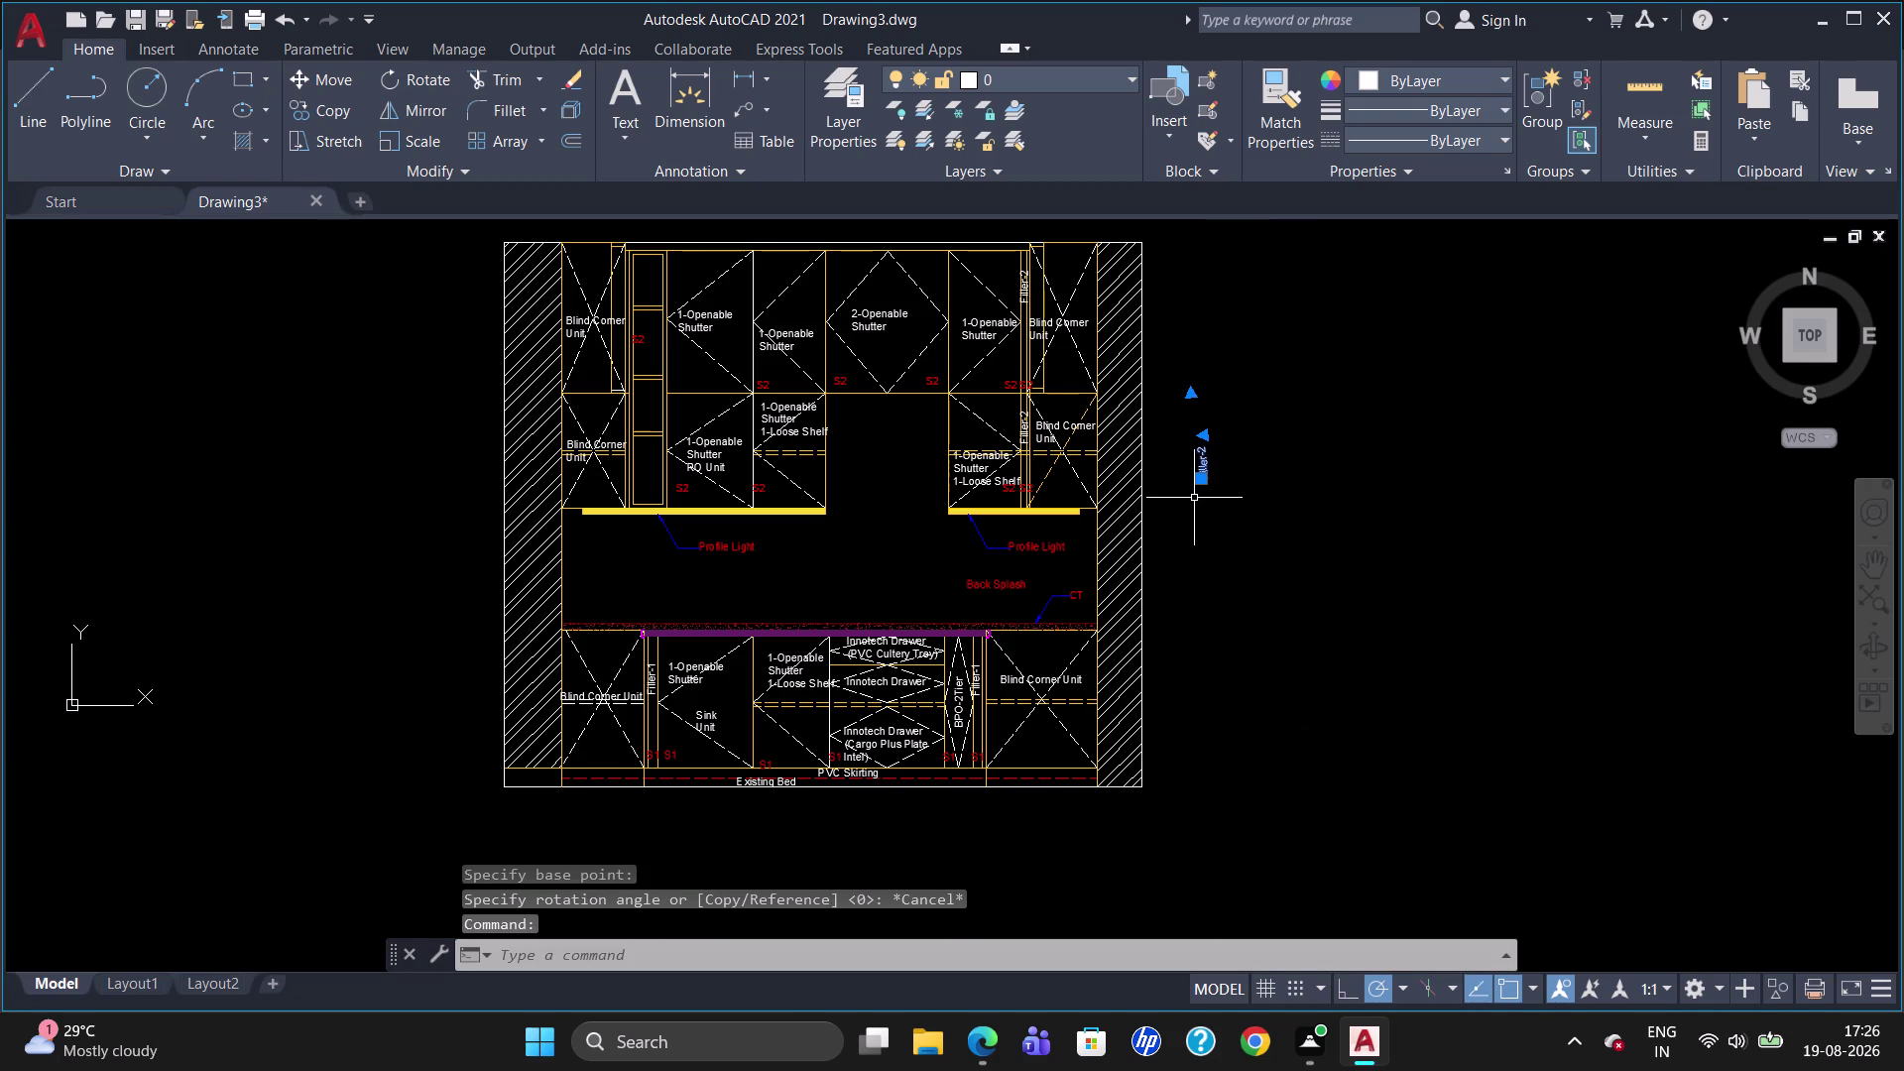
key(r)
key(o)
key(Return)
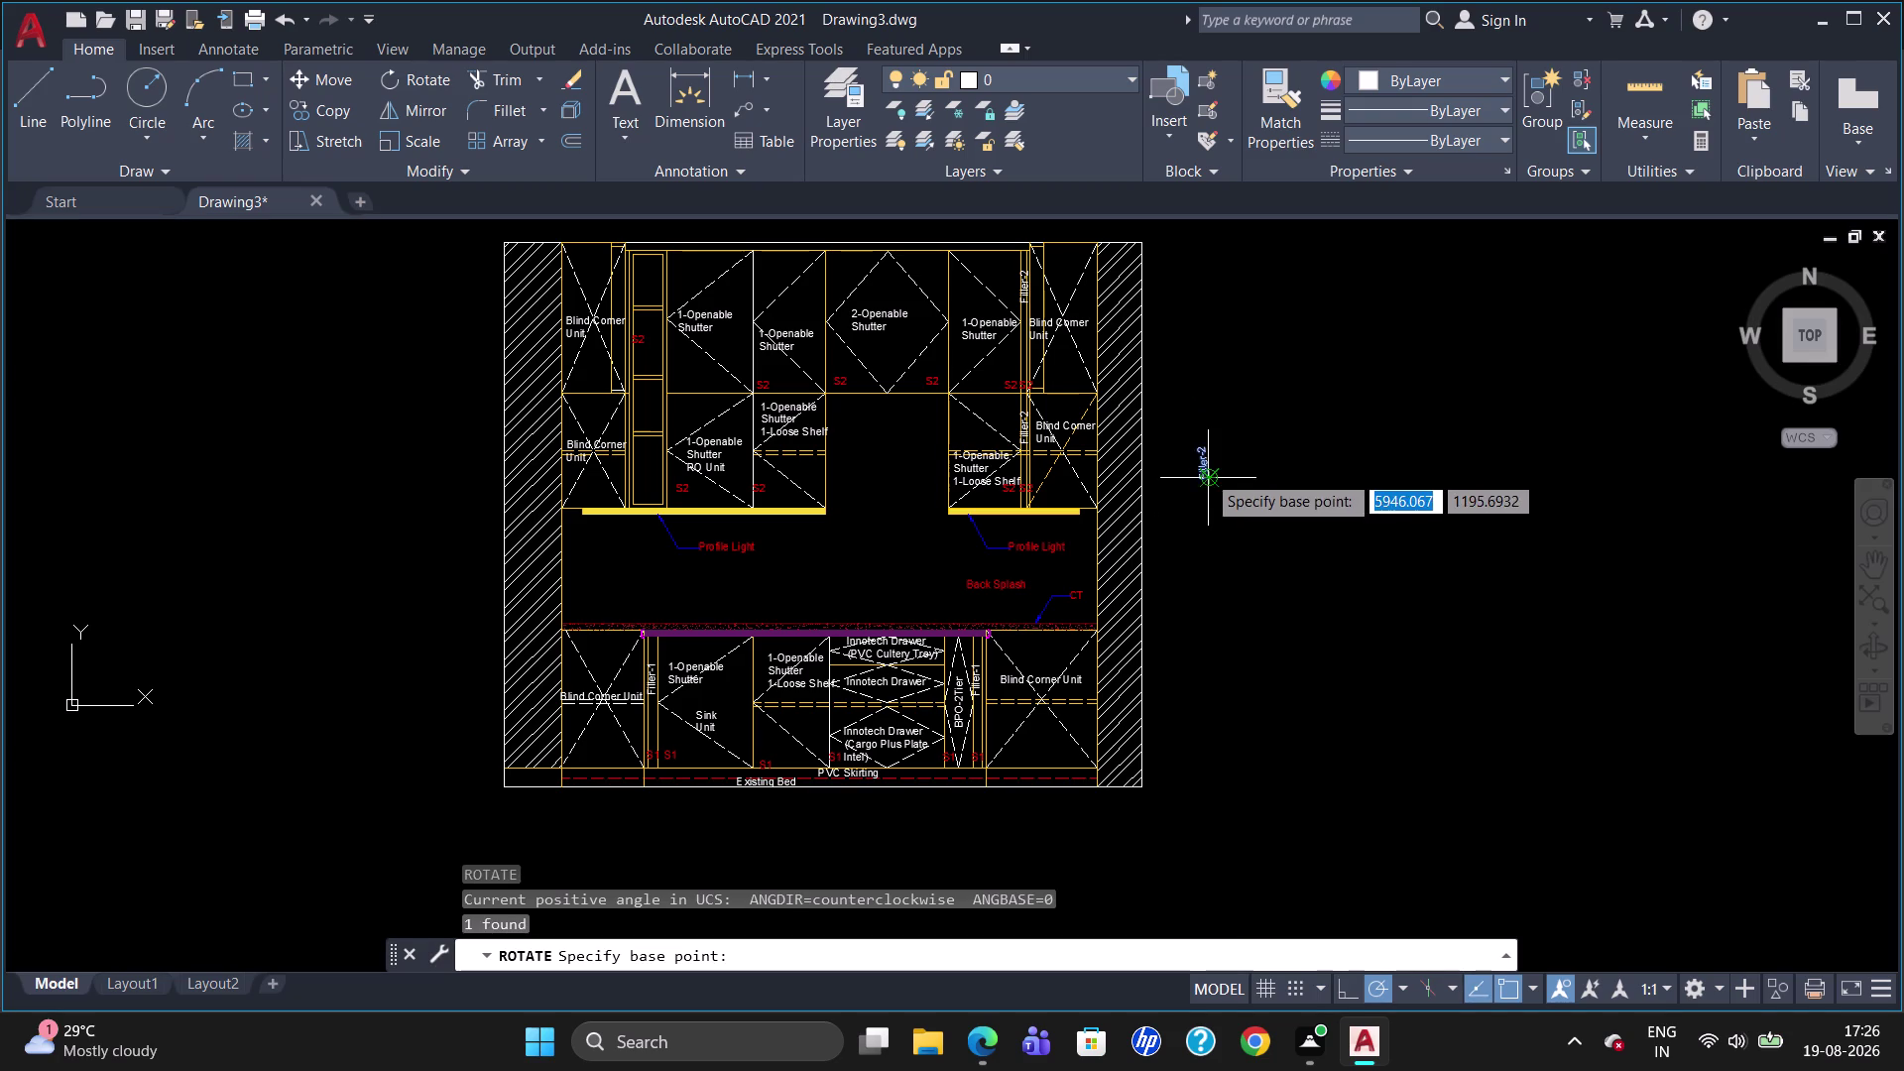
click(1206, 473)
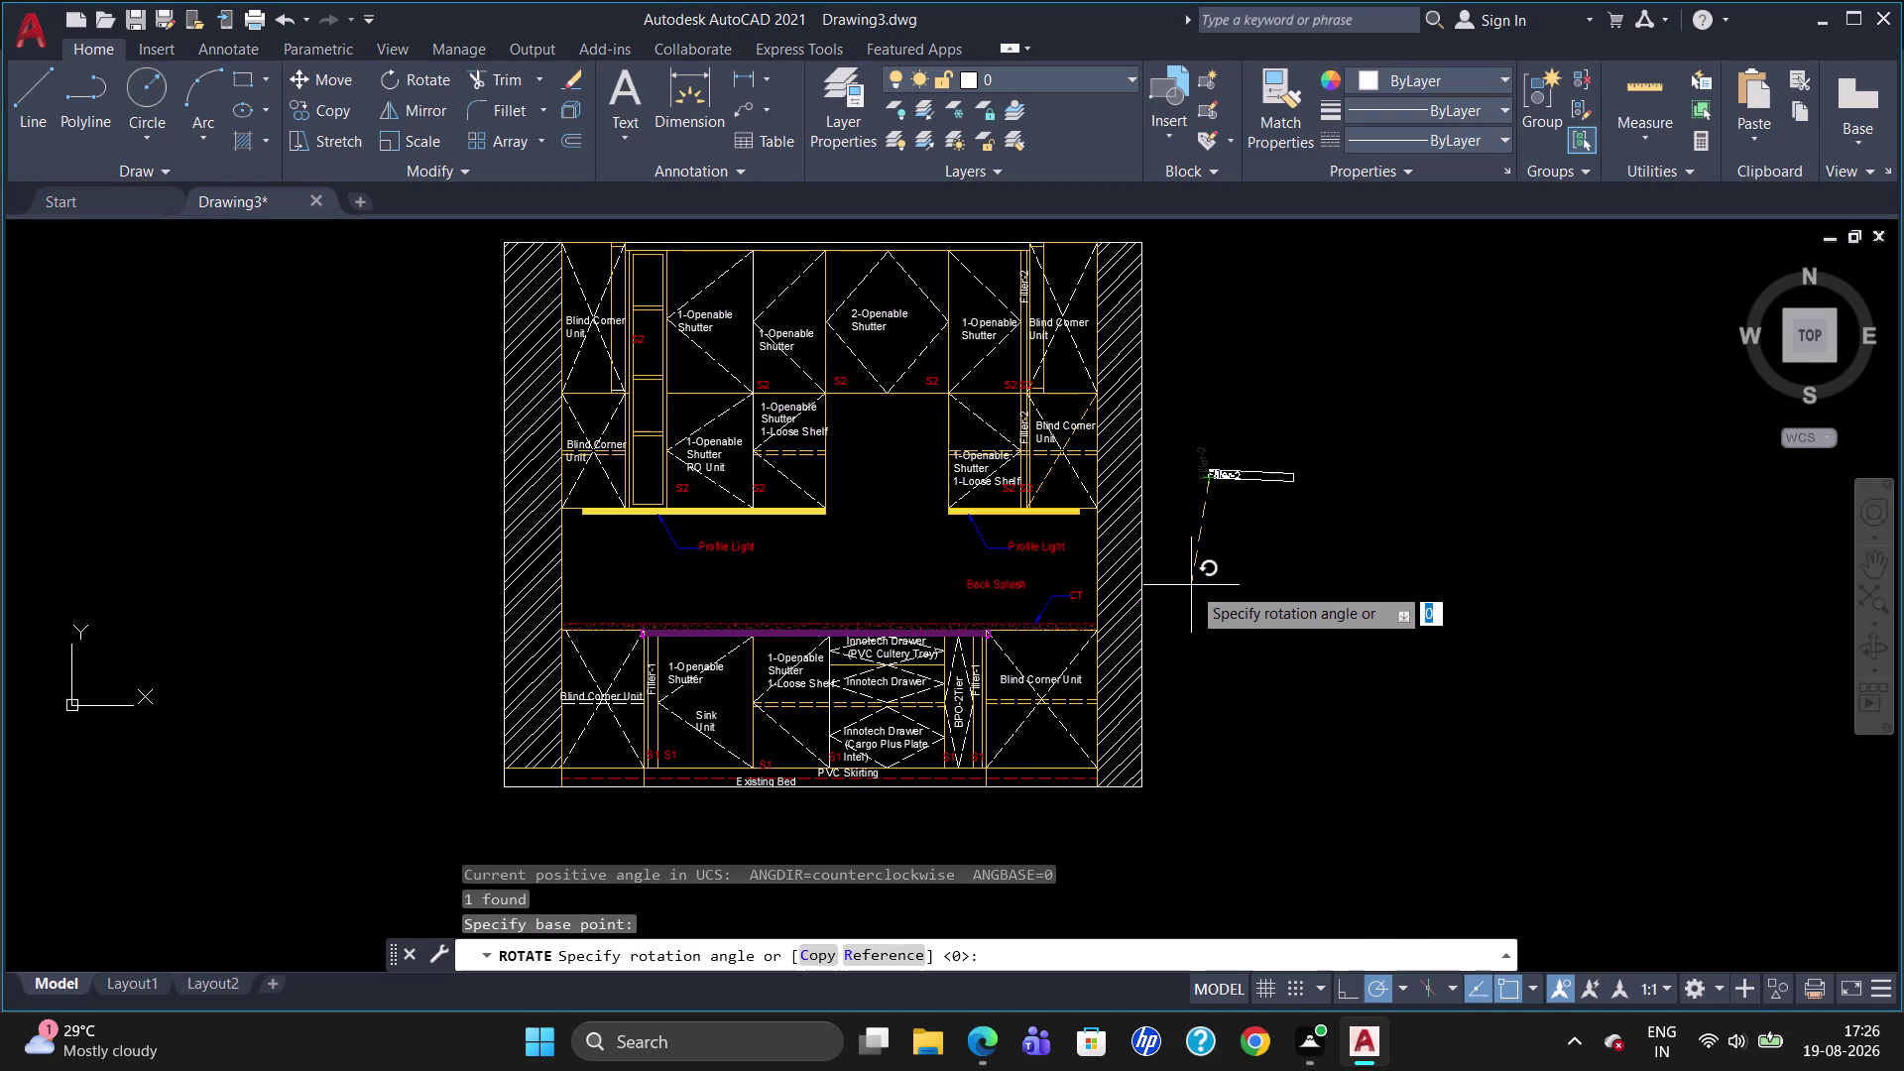
click(1191, 587)
Start moving the horizontal Filler-2 label and pick its base point.
click(1222, 474)
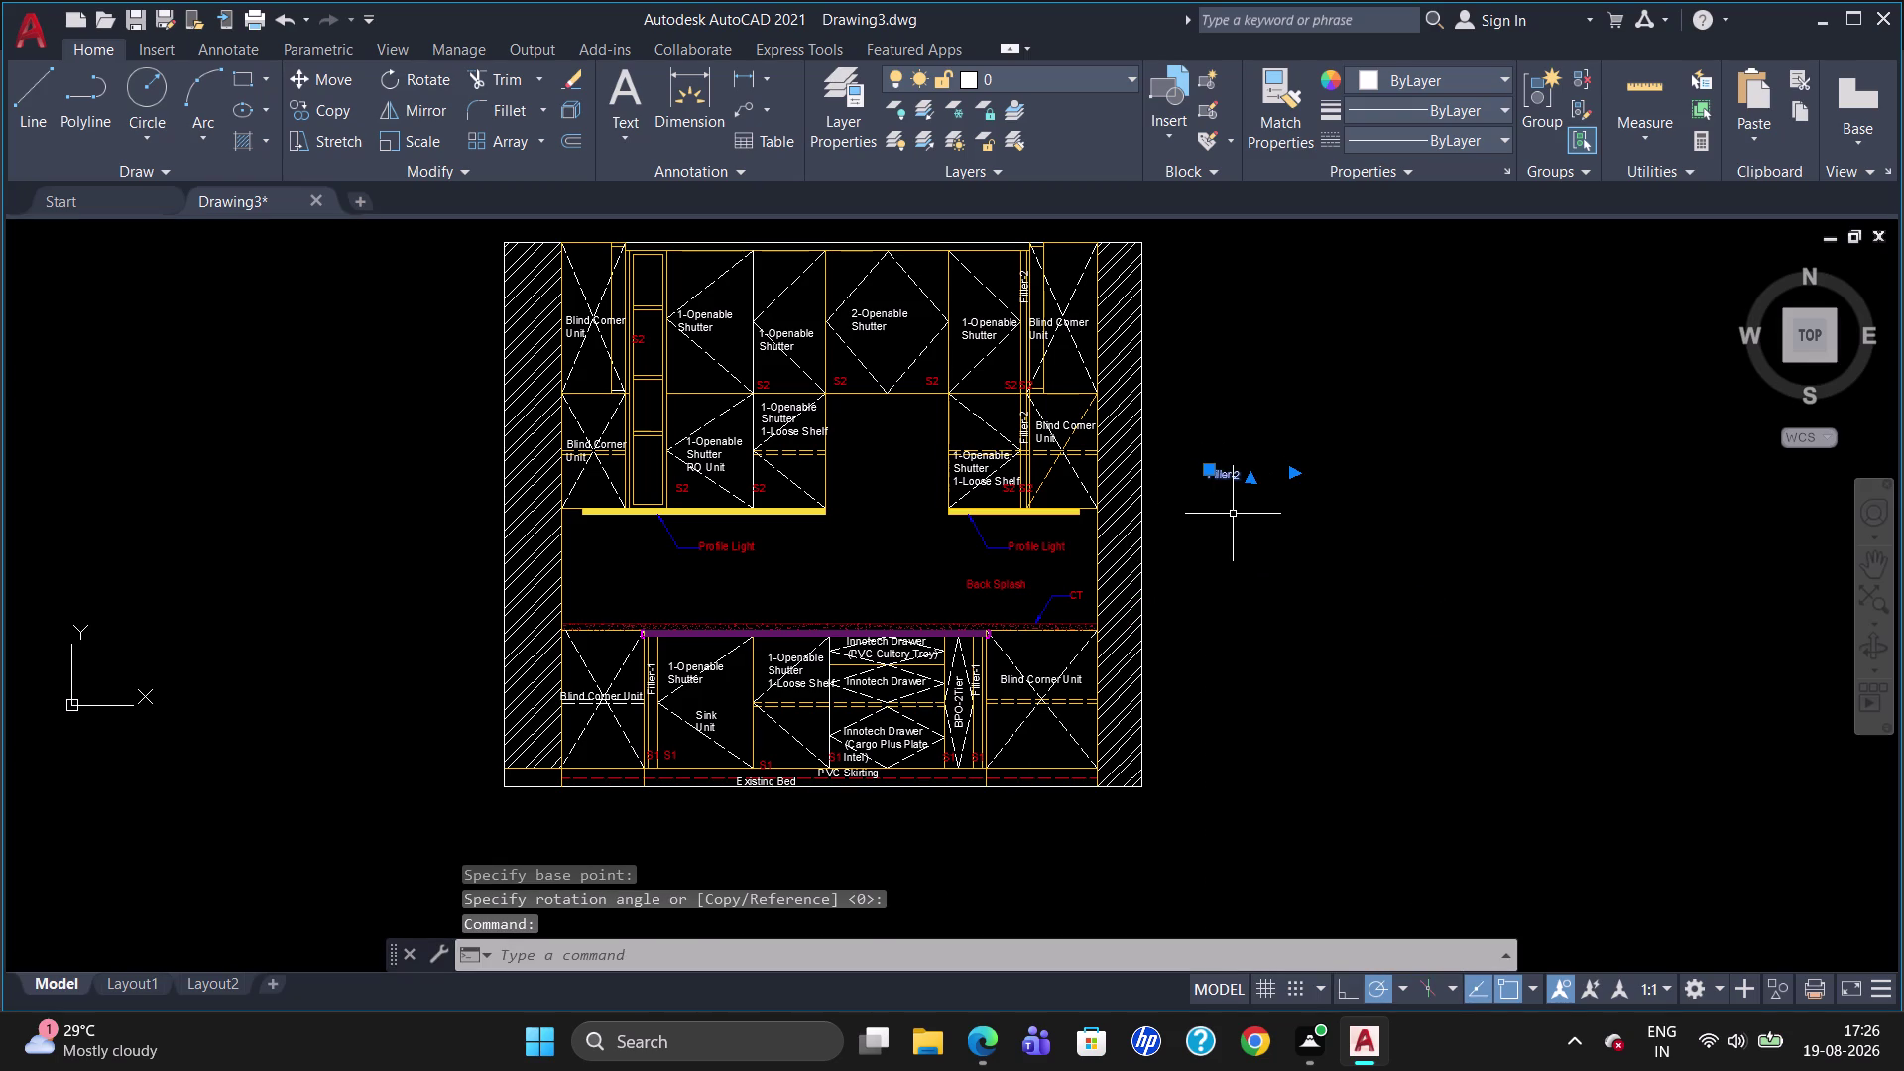
key(m)
key(Return)
click(1239, 482)
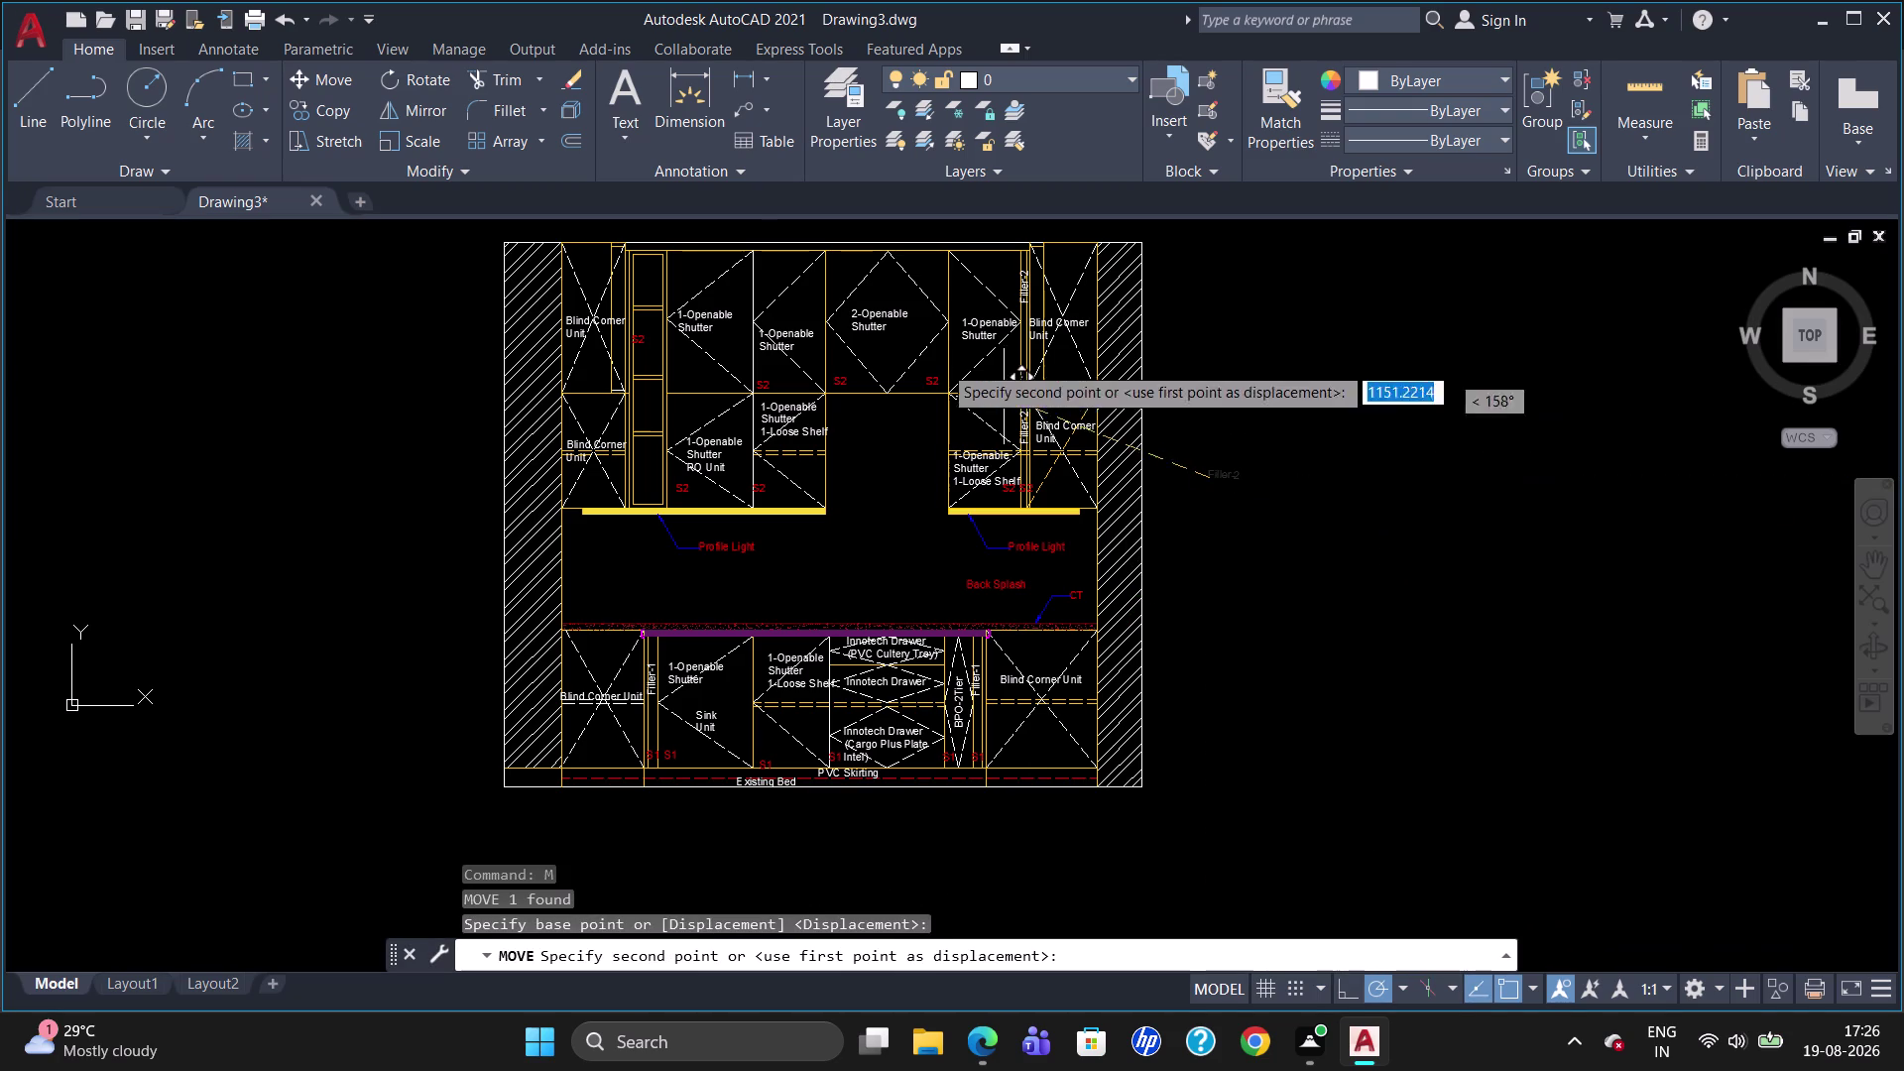
Cancel the move and erase the loose Filler-2 label beside the elevation.
scroll(up, 3)
scroll(down, 3)
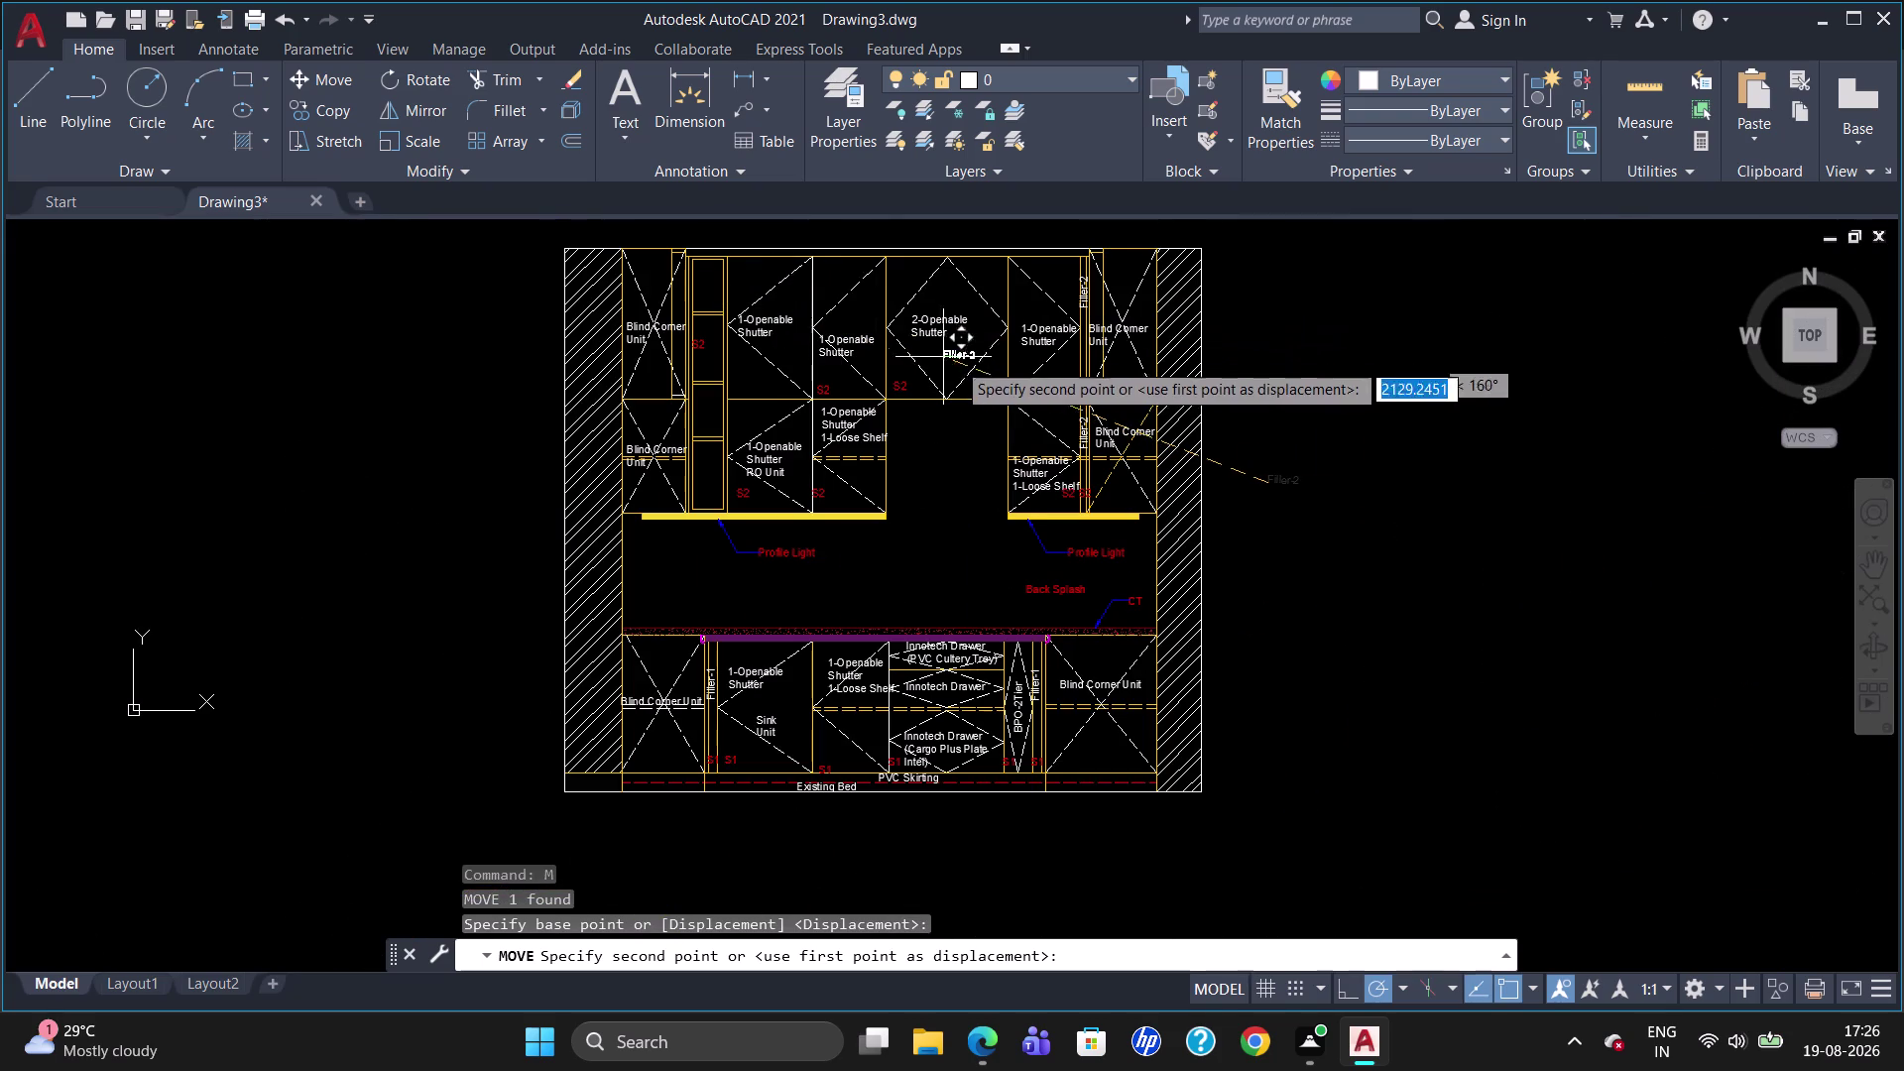
key(Escape)
click(1271, 482)
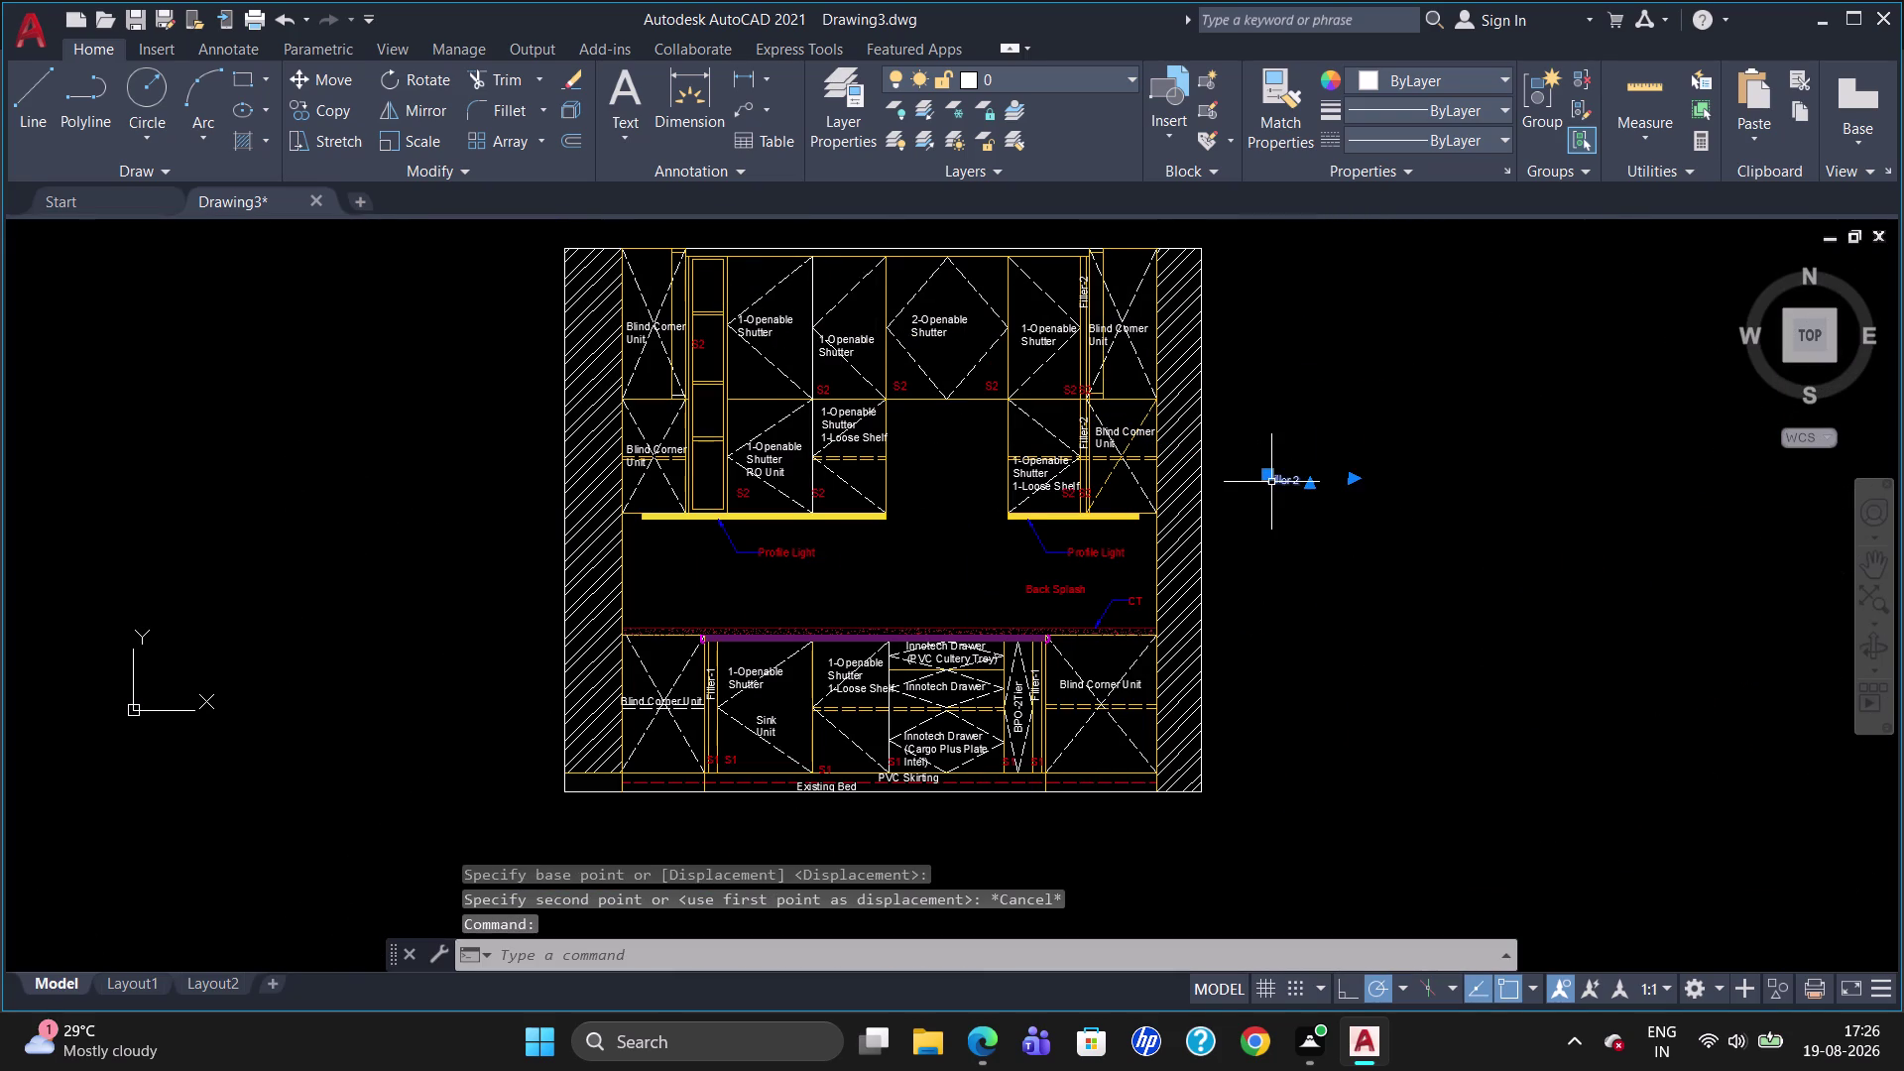
key(Delete)
Zoom around the drawing and start a new multiline text with T.
scroll(up, 3)
scroll(down, 3)
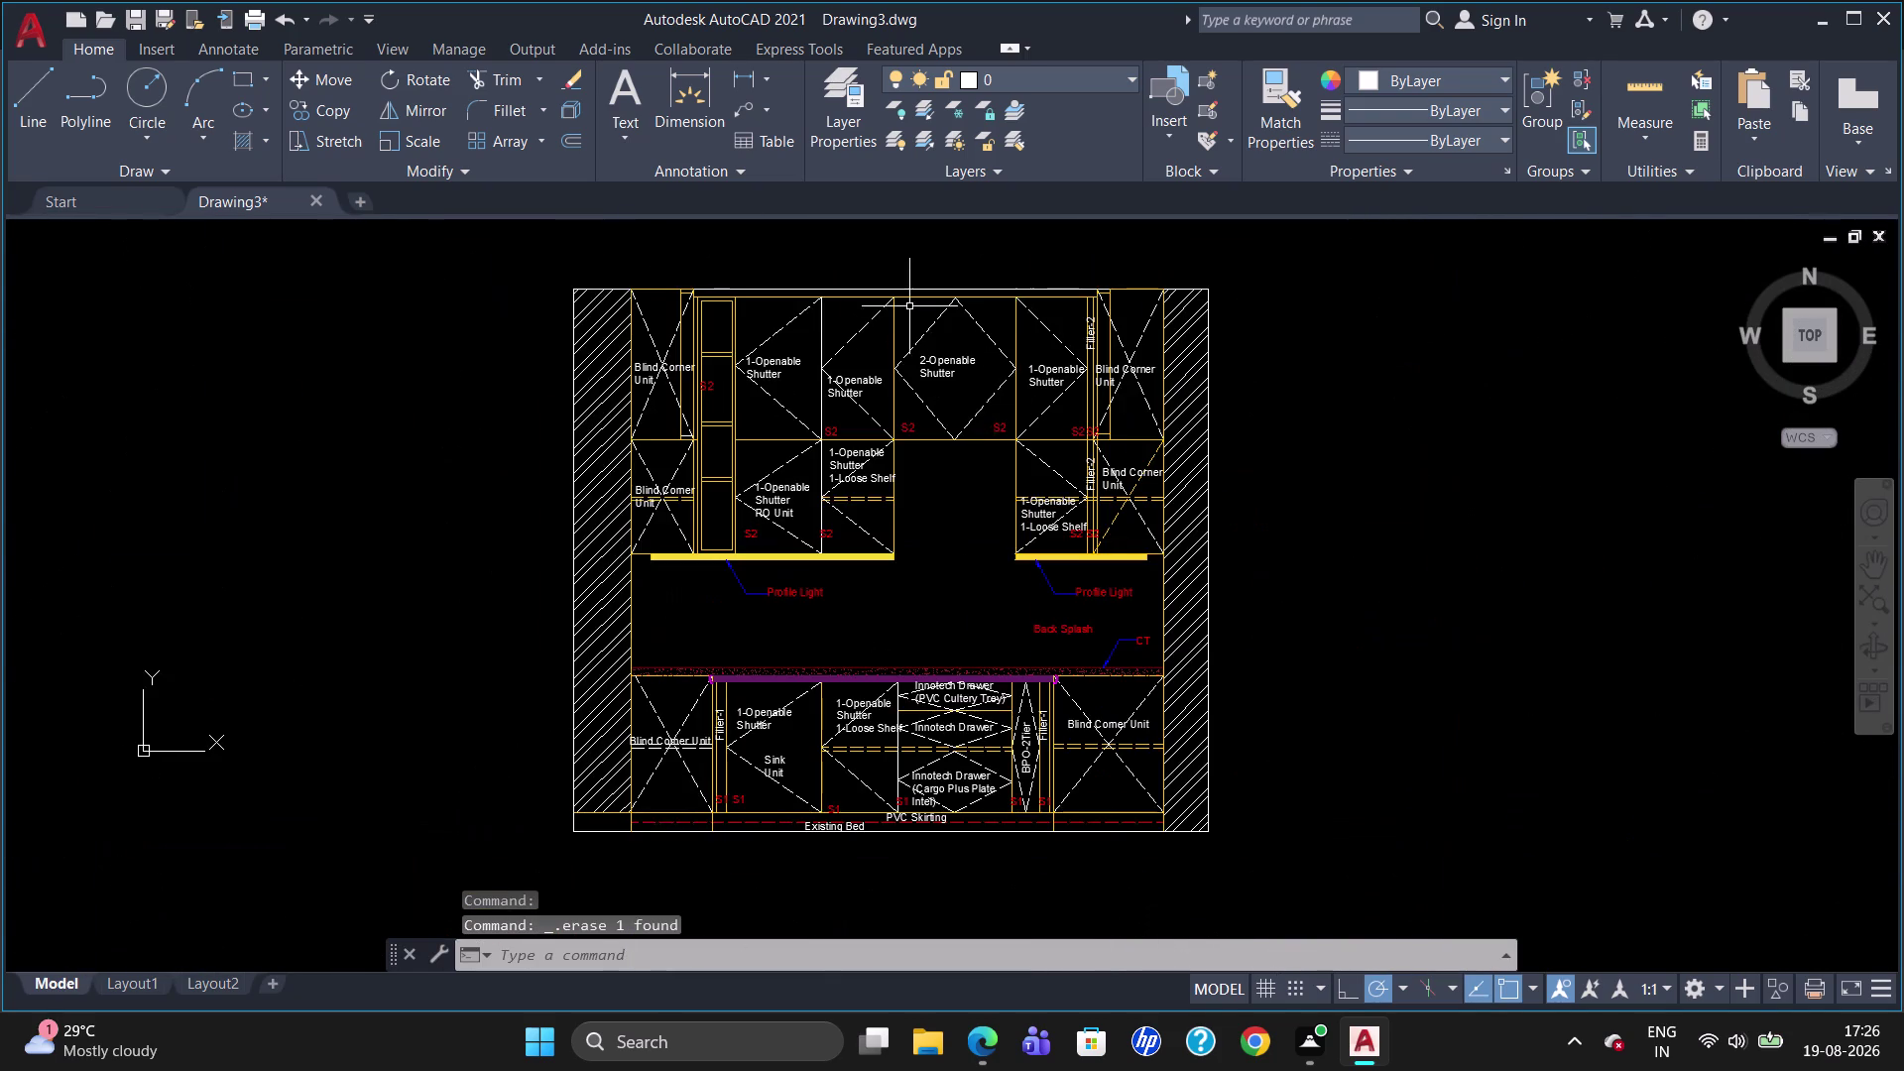
scroll(up, 3)
scroll(down, 3)
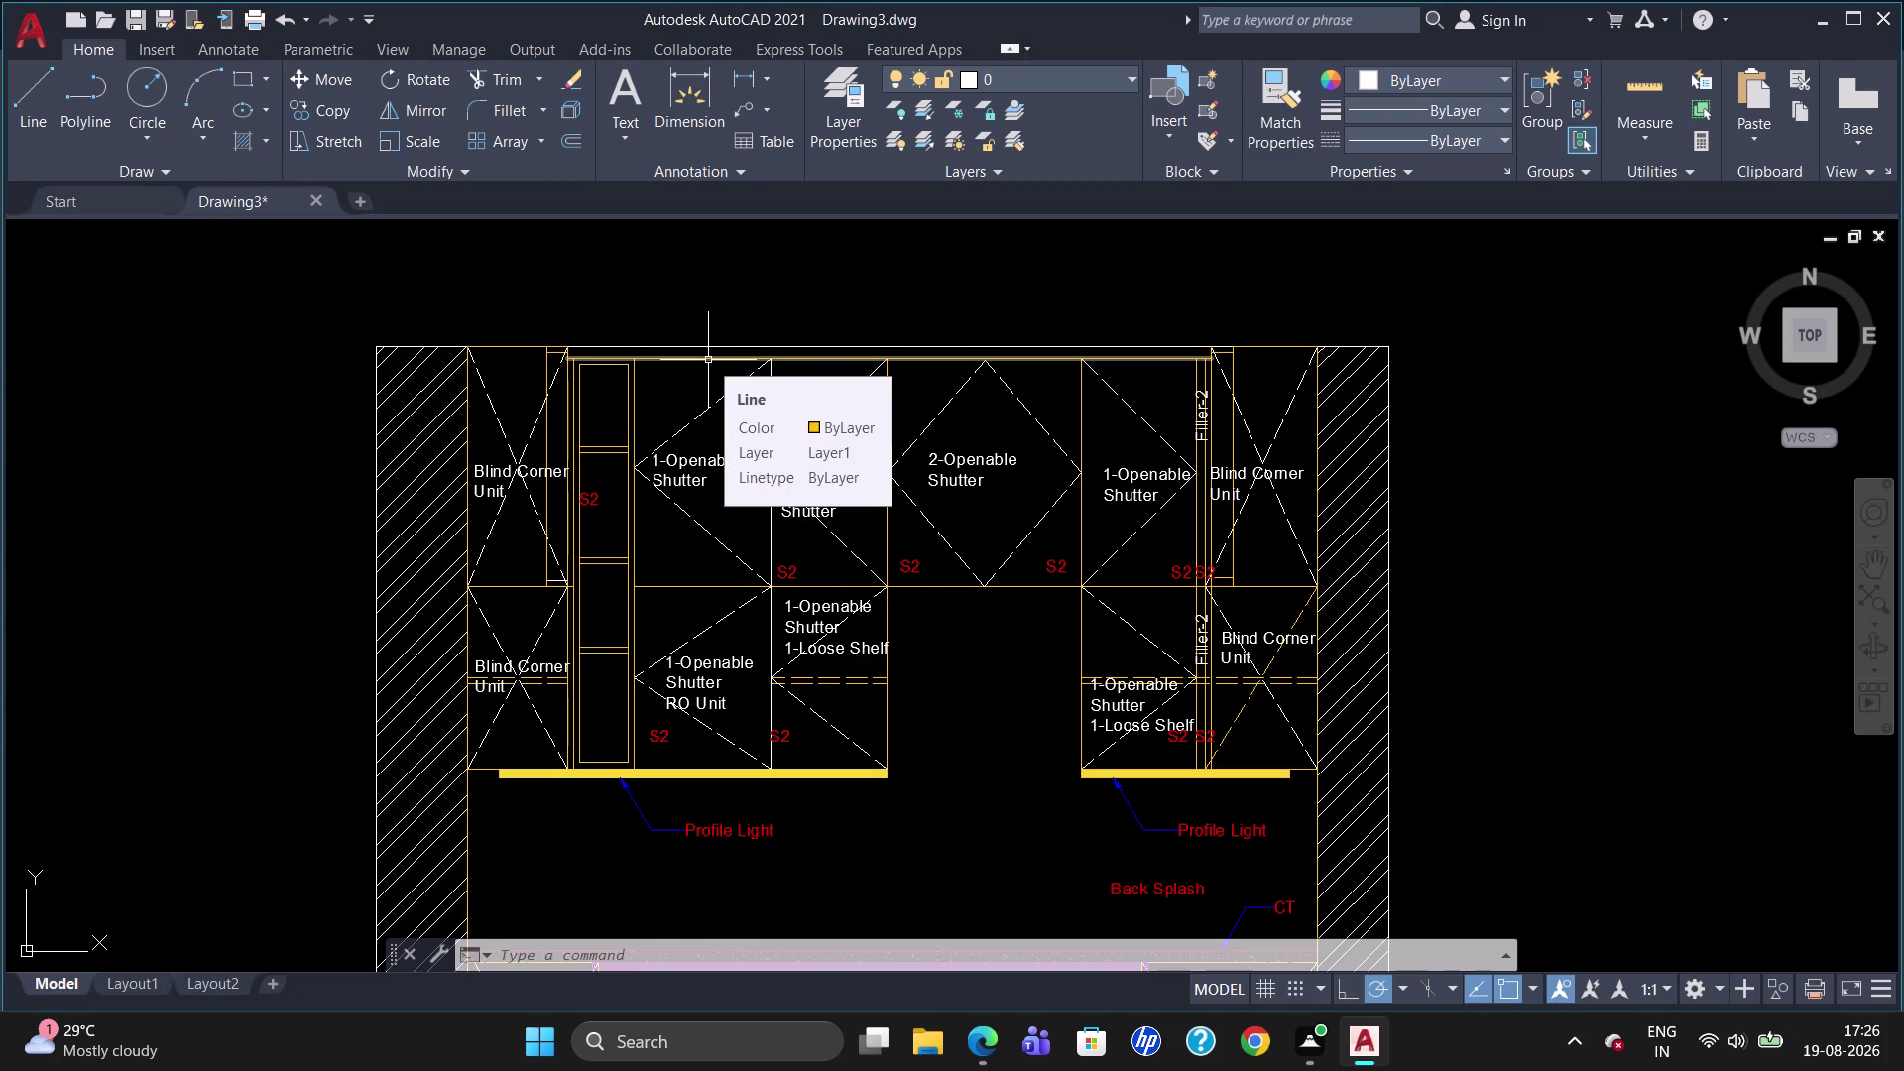
scroll(down, 3)
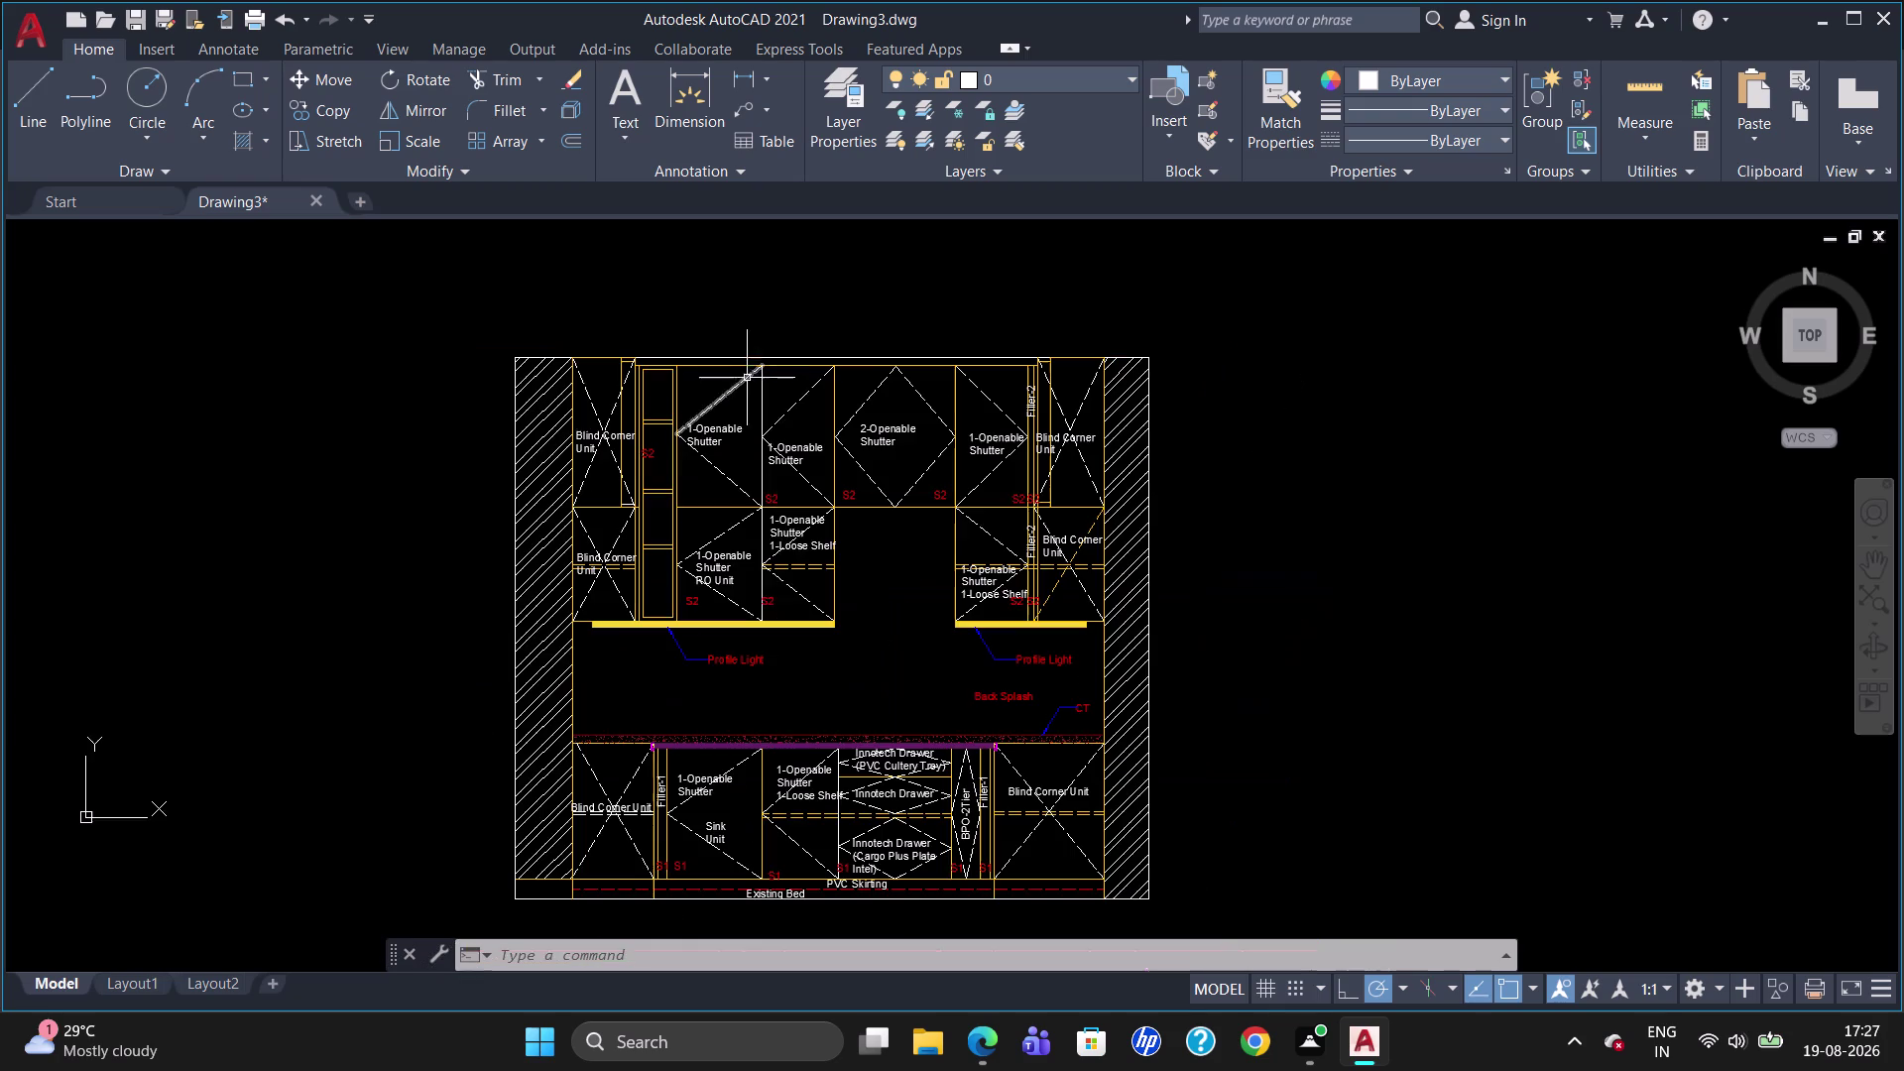
scroll(up, 3)
scroll(down, 3)
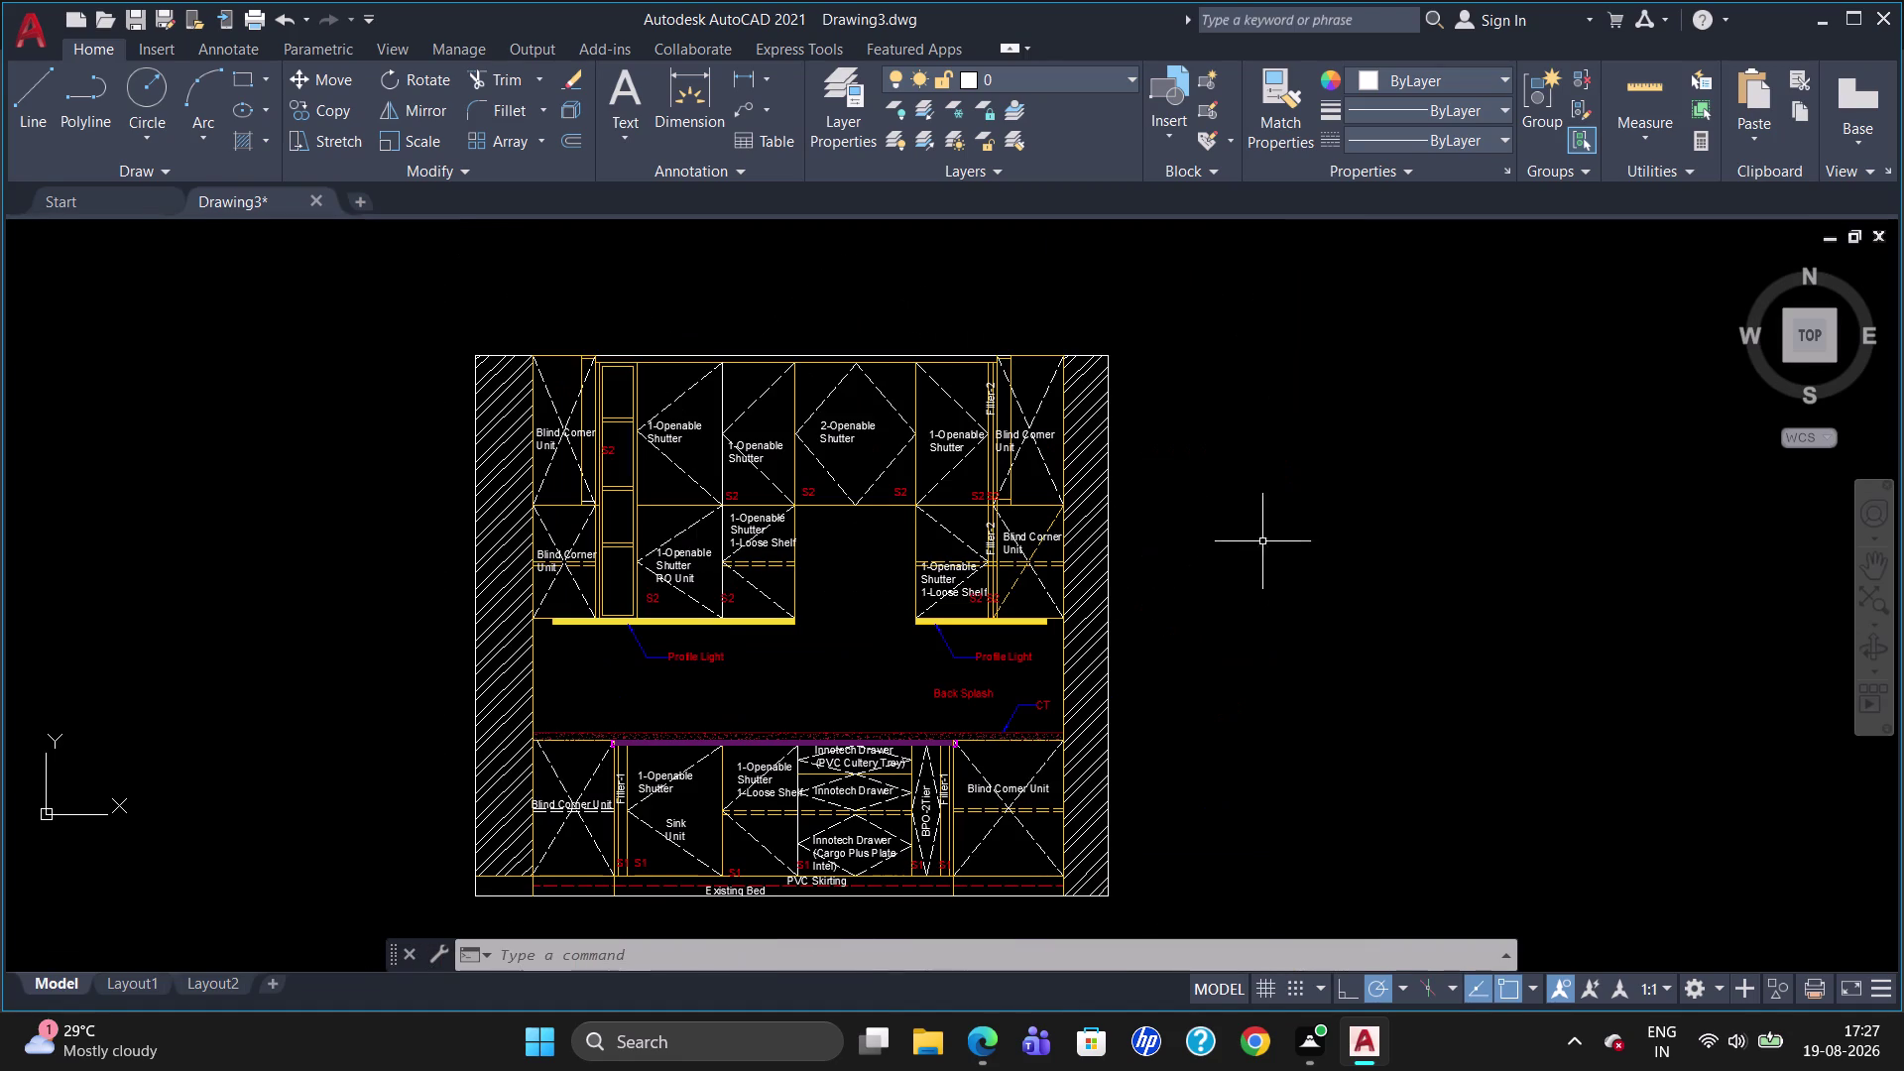
key(t)
key(Return)
Draw the note's text box beside the elevation and set text height to 40.
click(1244, 525)
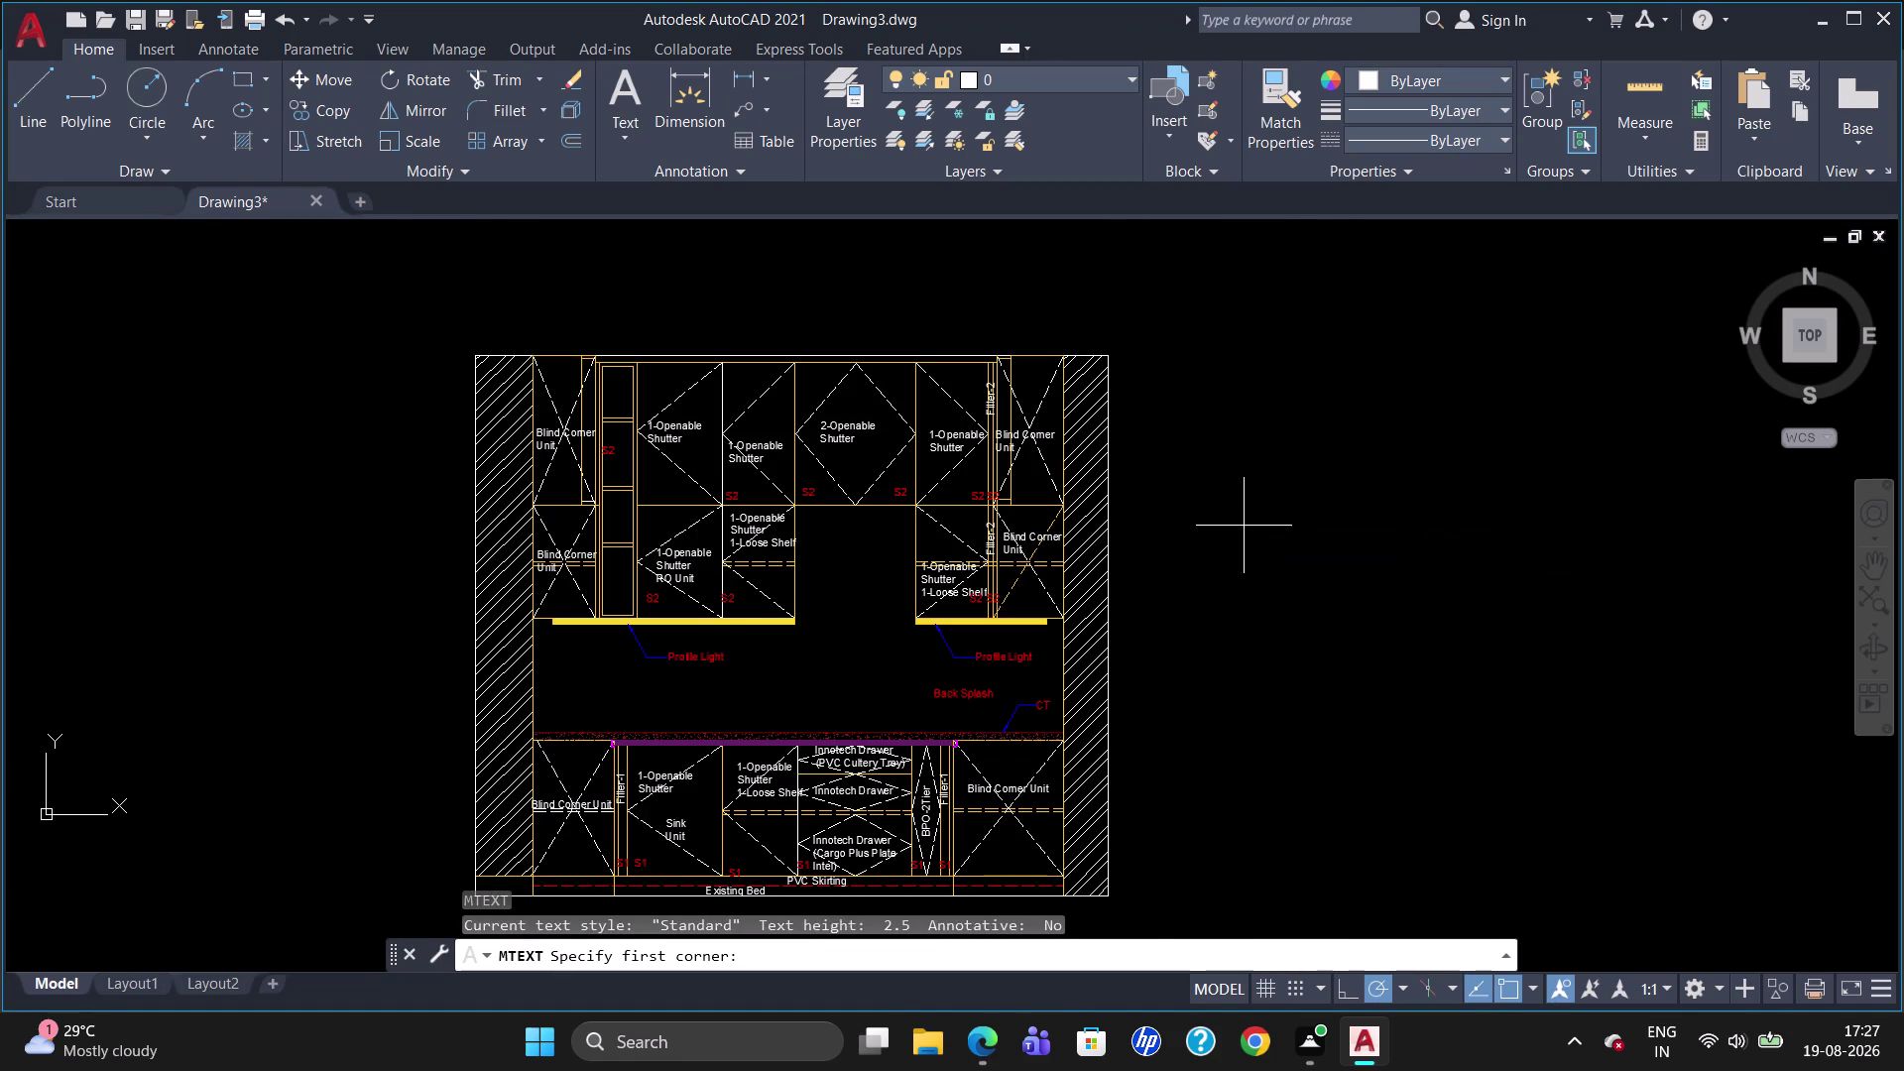
click(1729, 601)
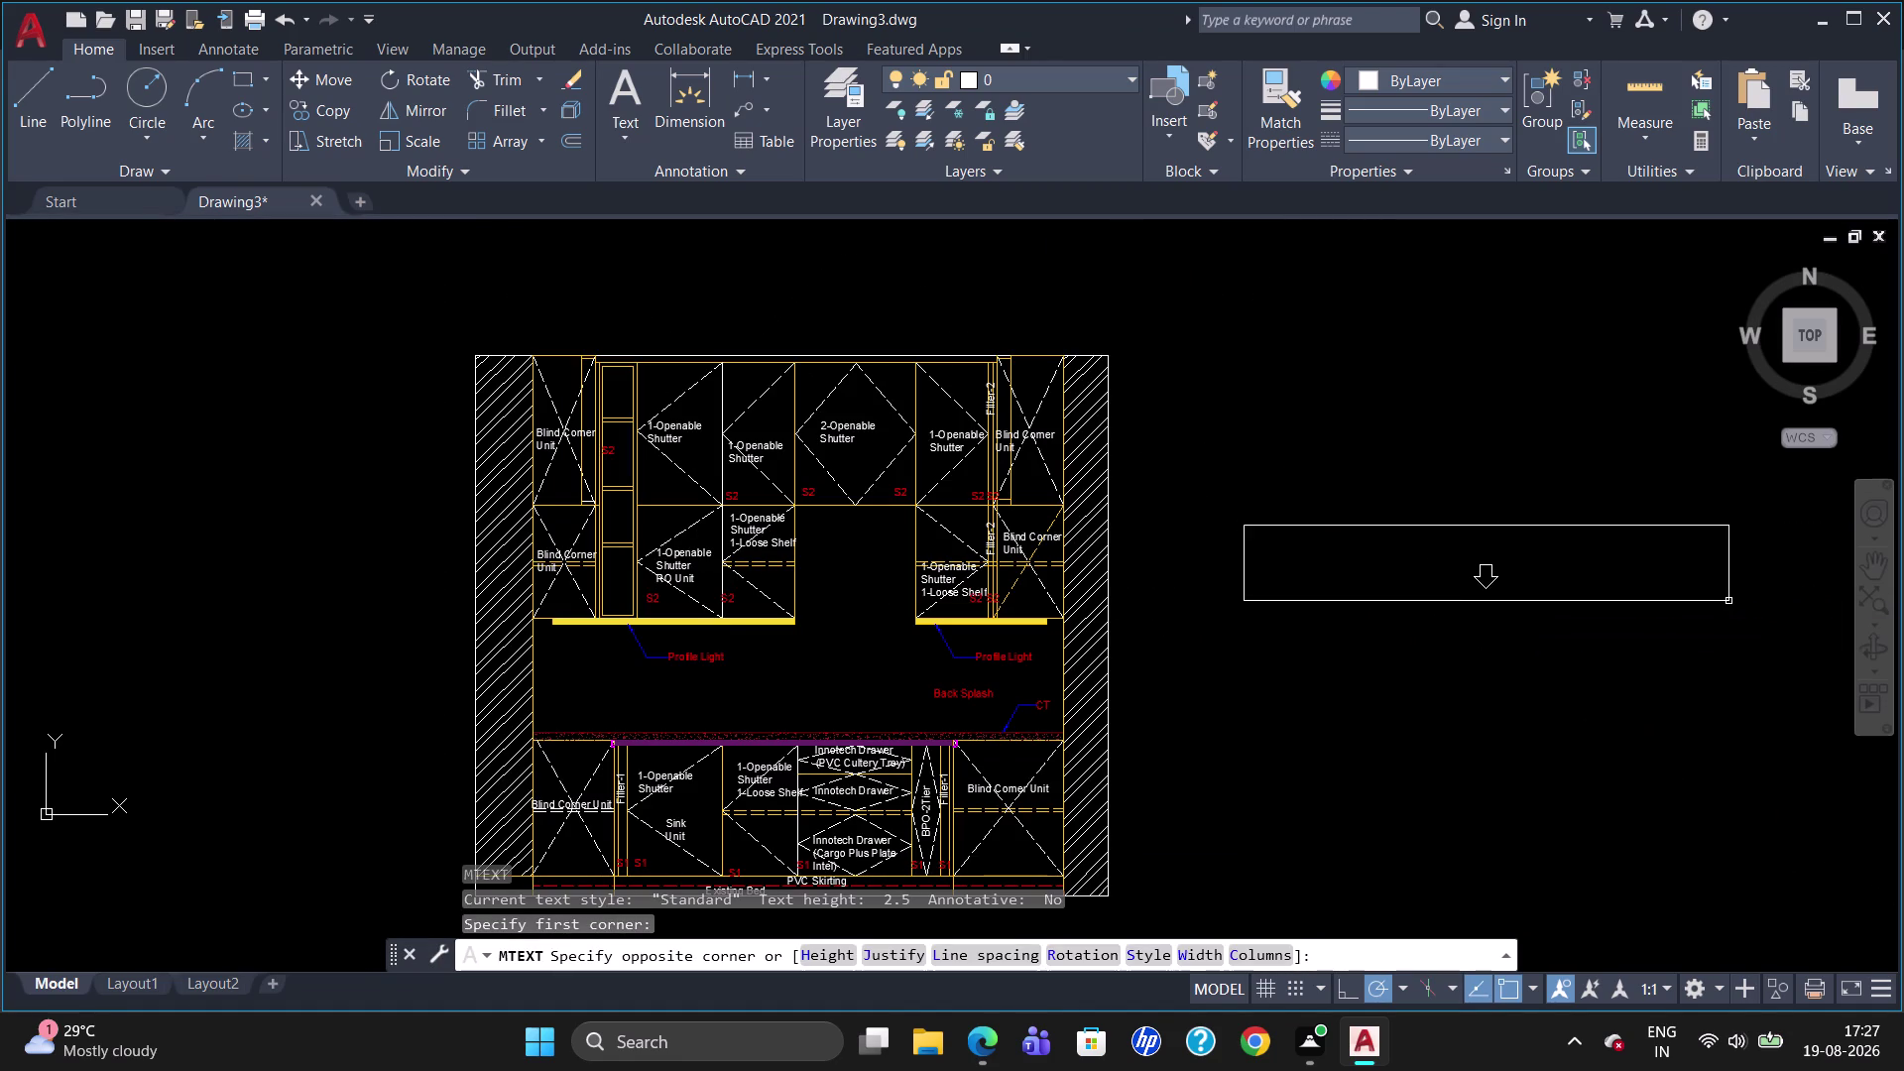
click(283, 118)
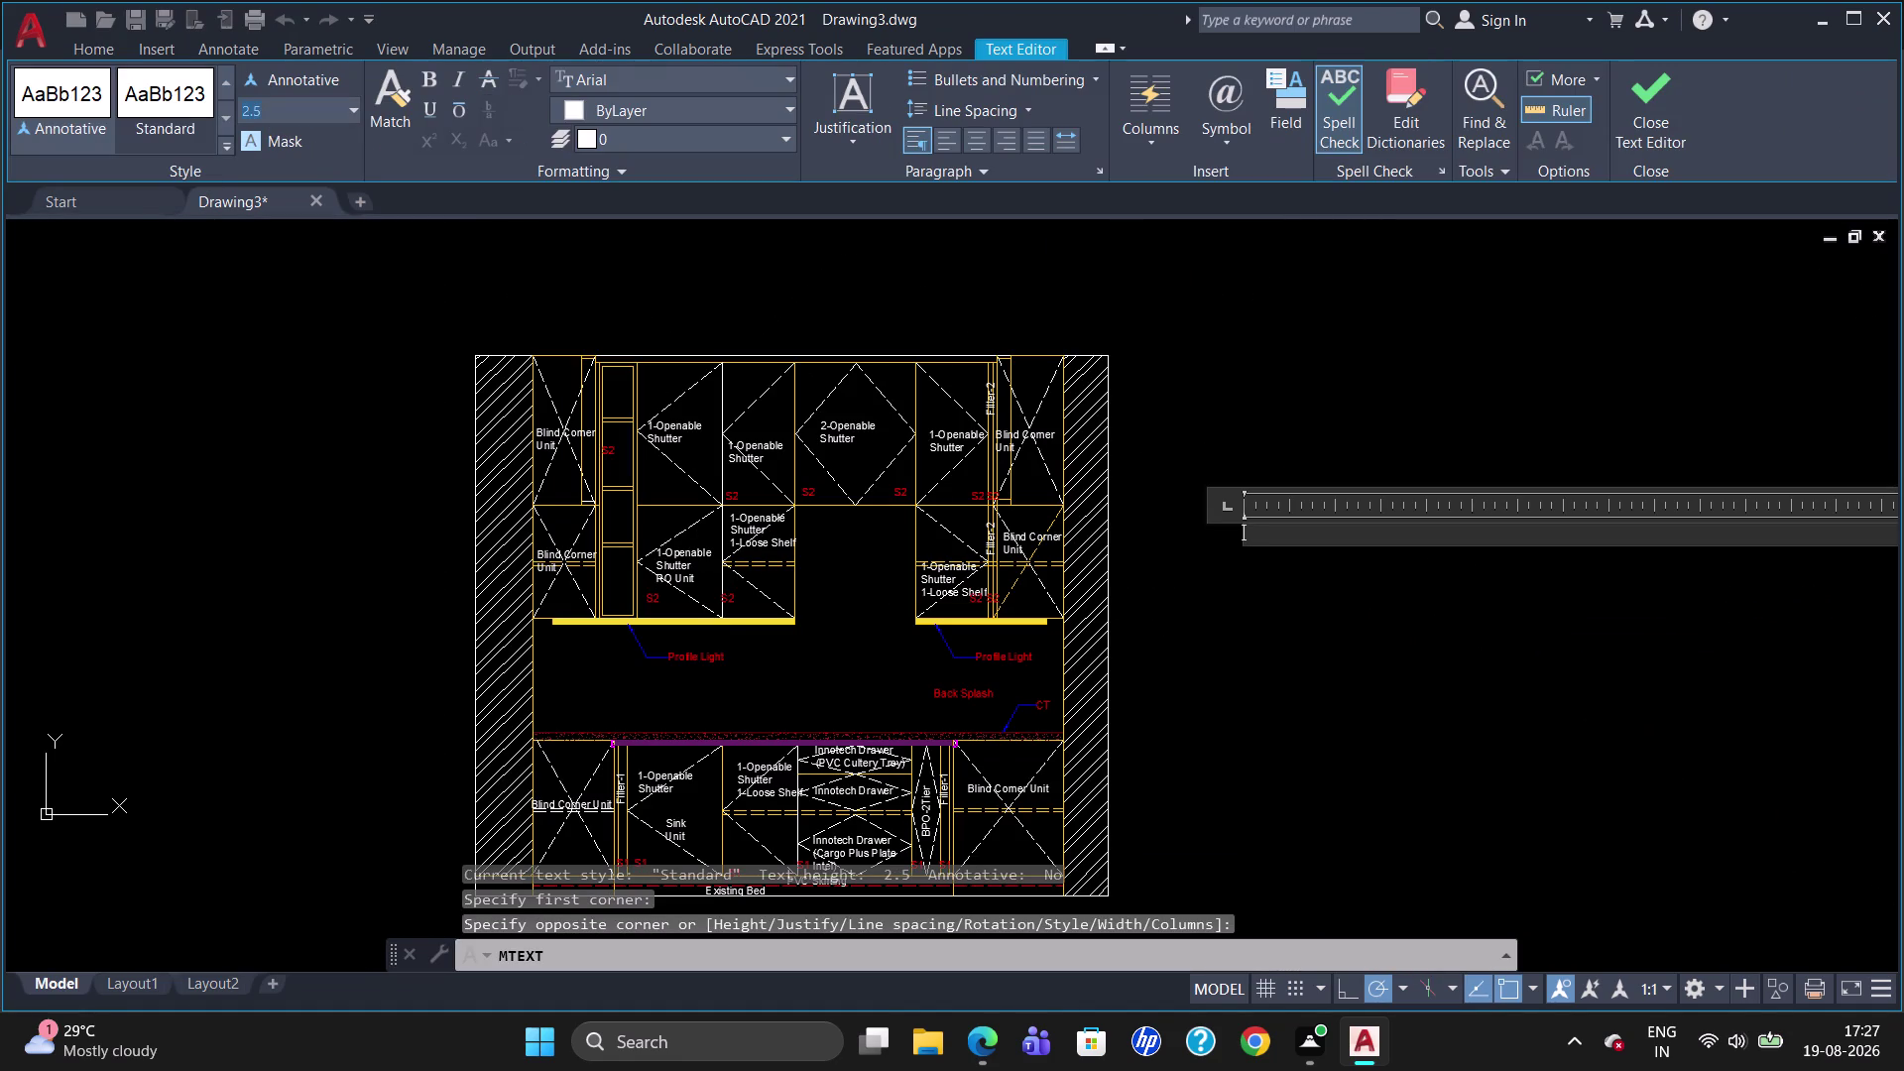
key(BackSpace)
text(40)
key(Return)
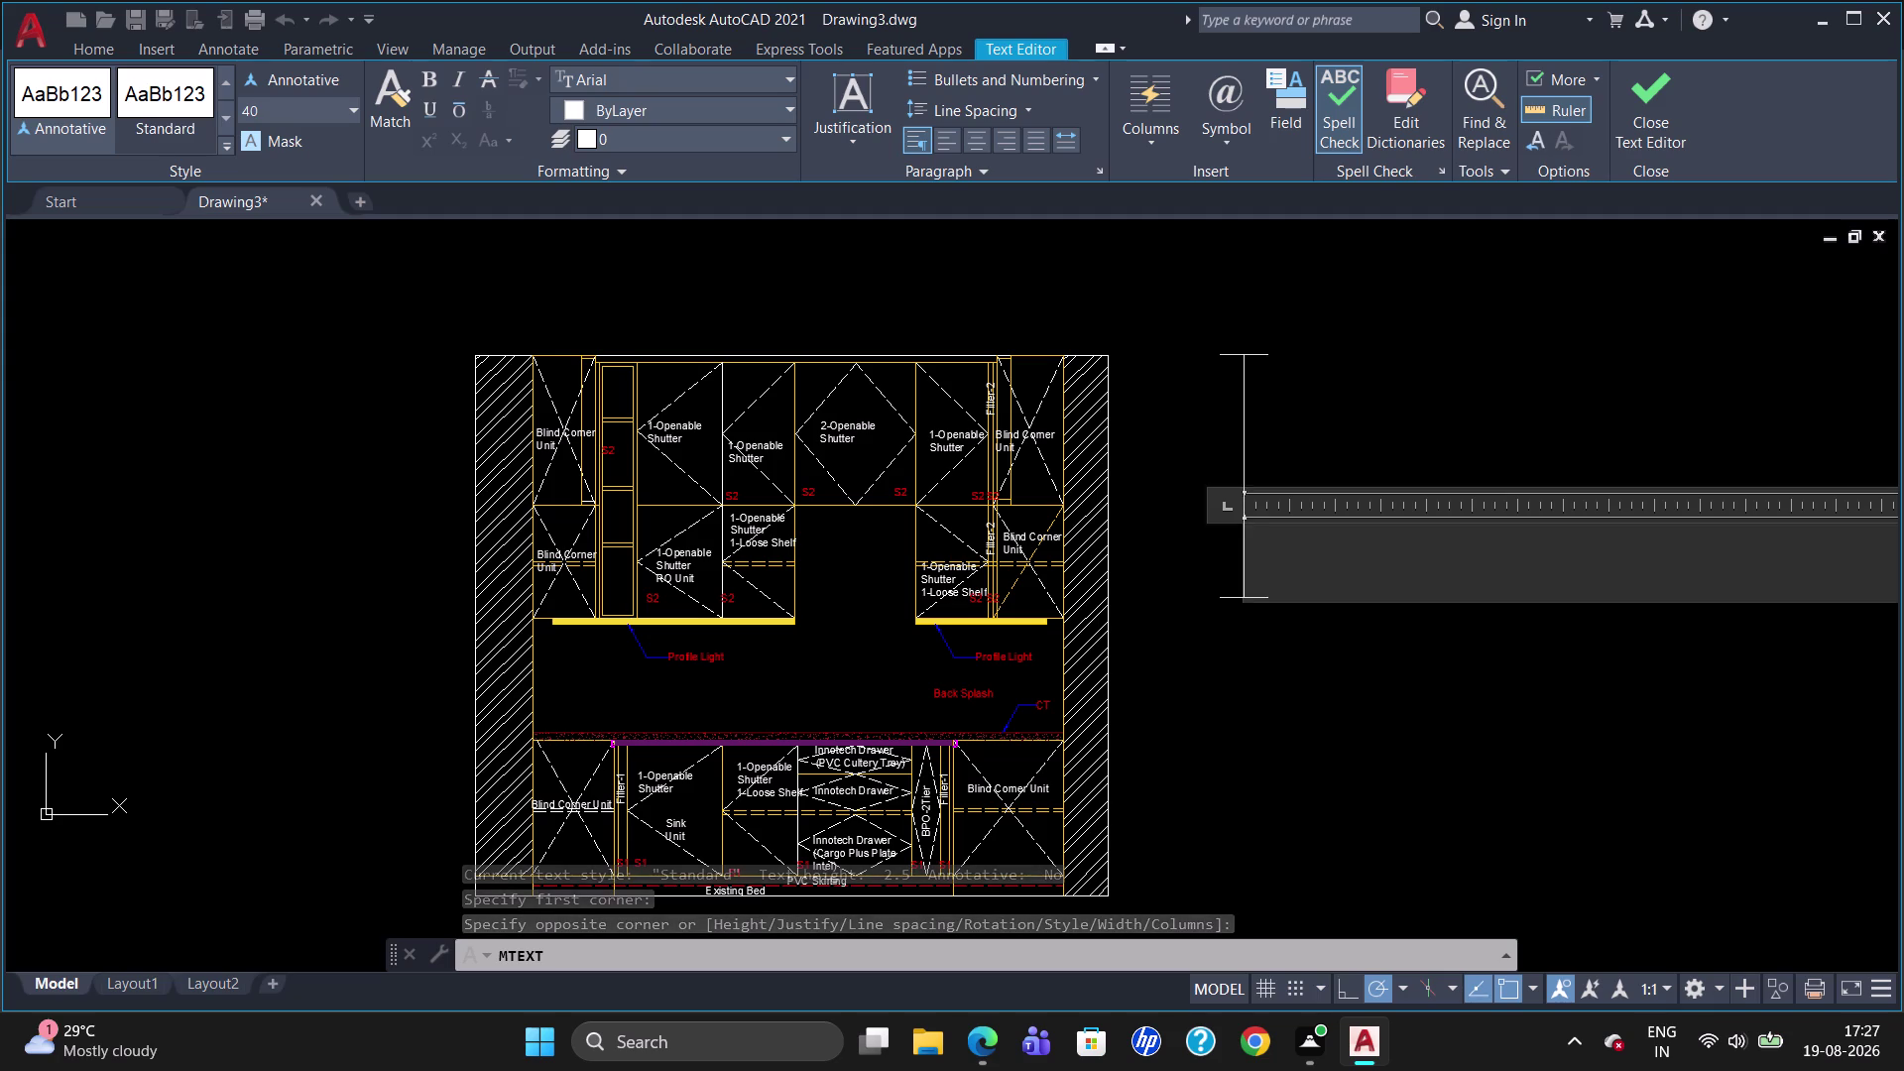
Type 'Open Unit' as the note's first line.
key(o)
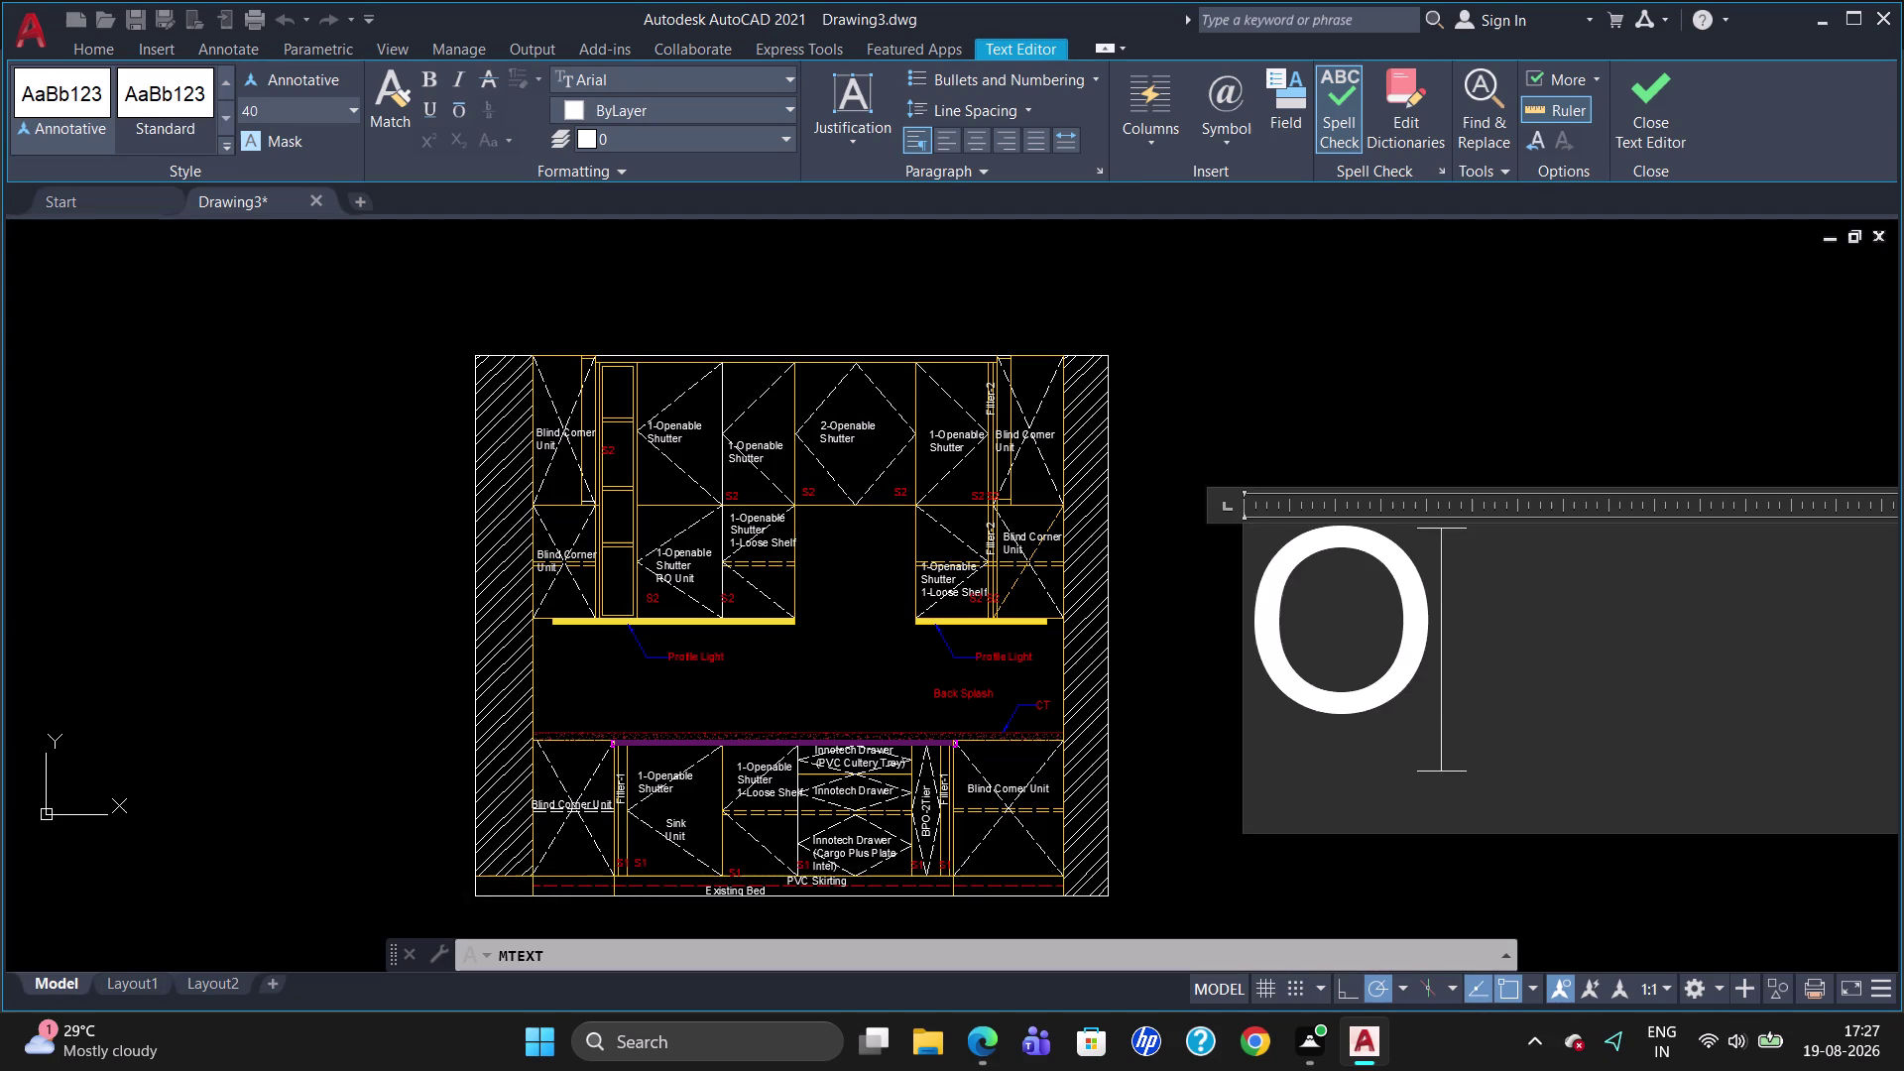
text(pen)
key(space)
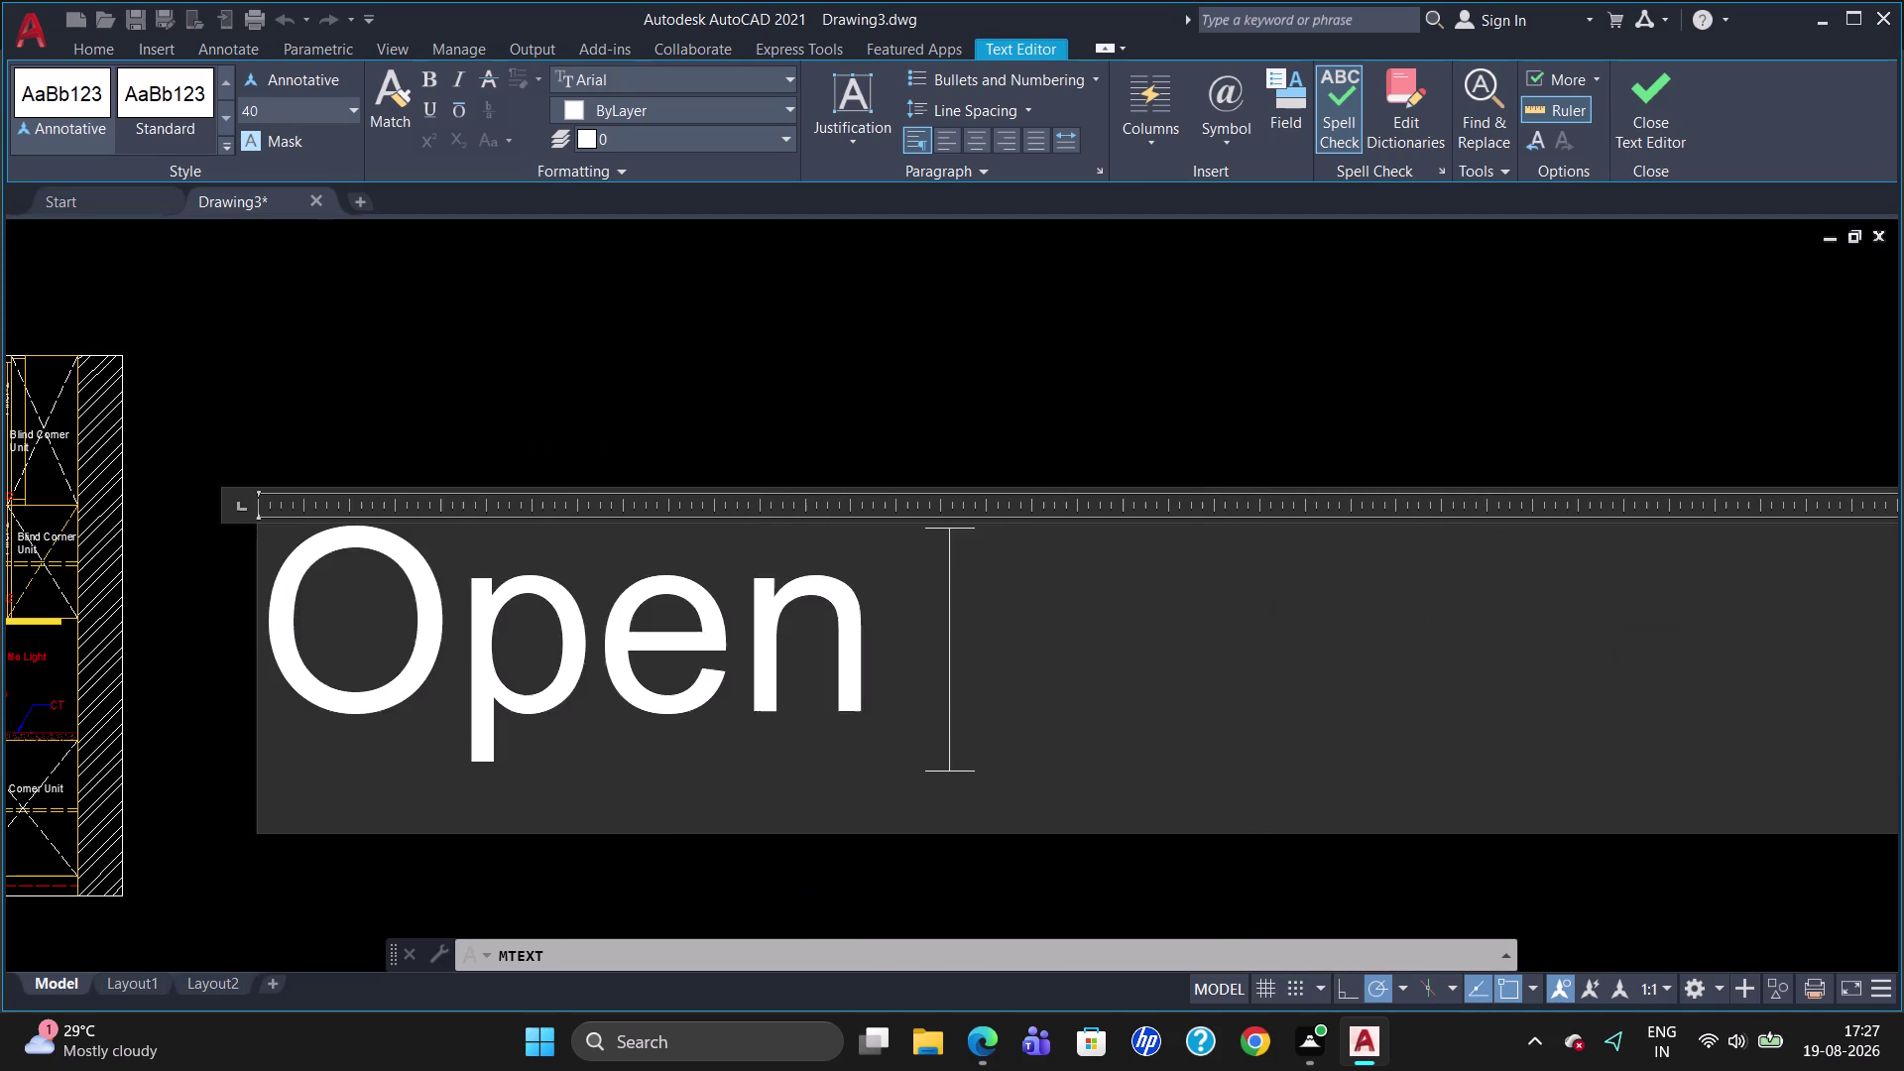
key(u)
text(ni)
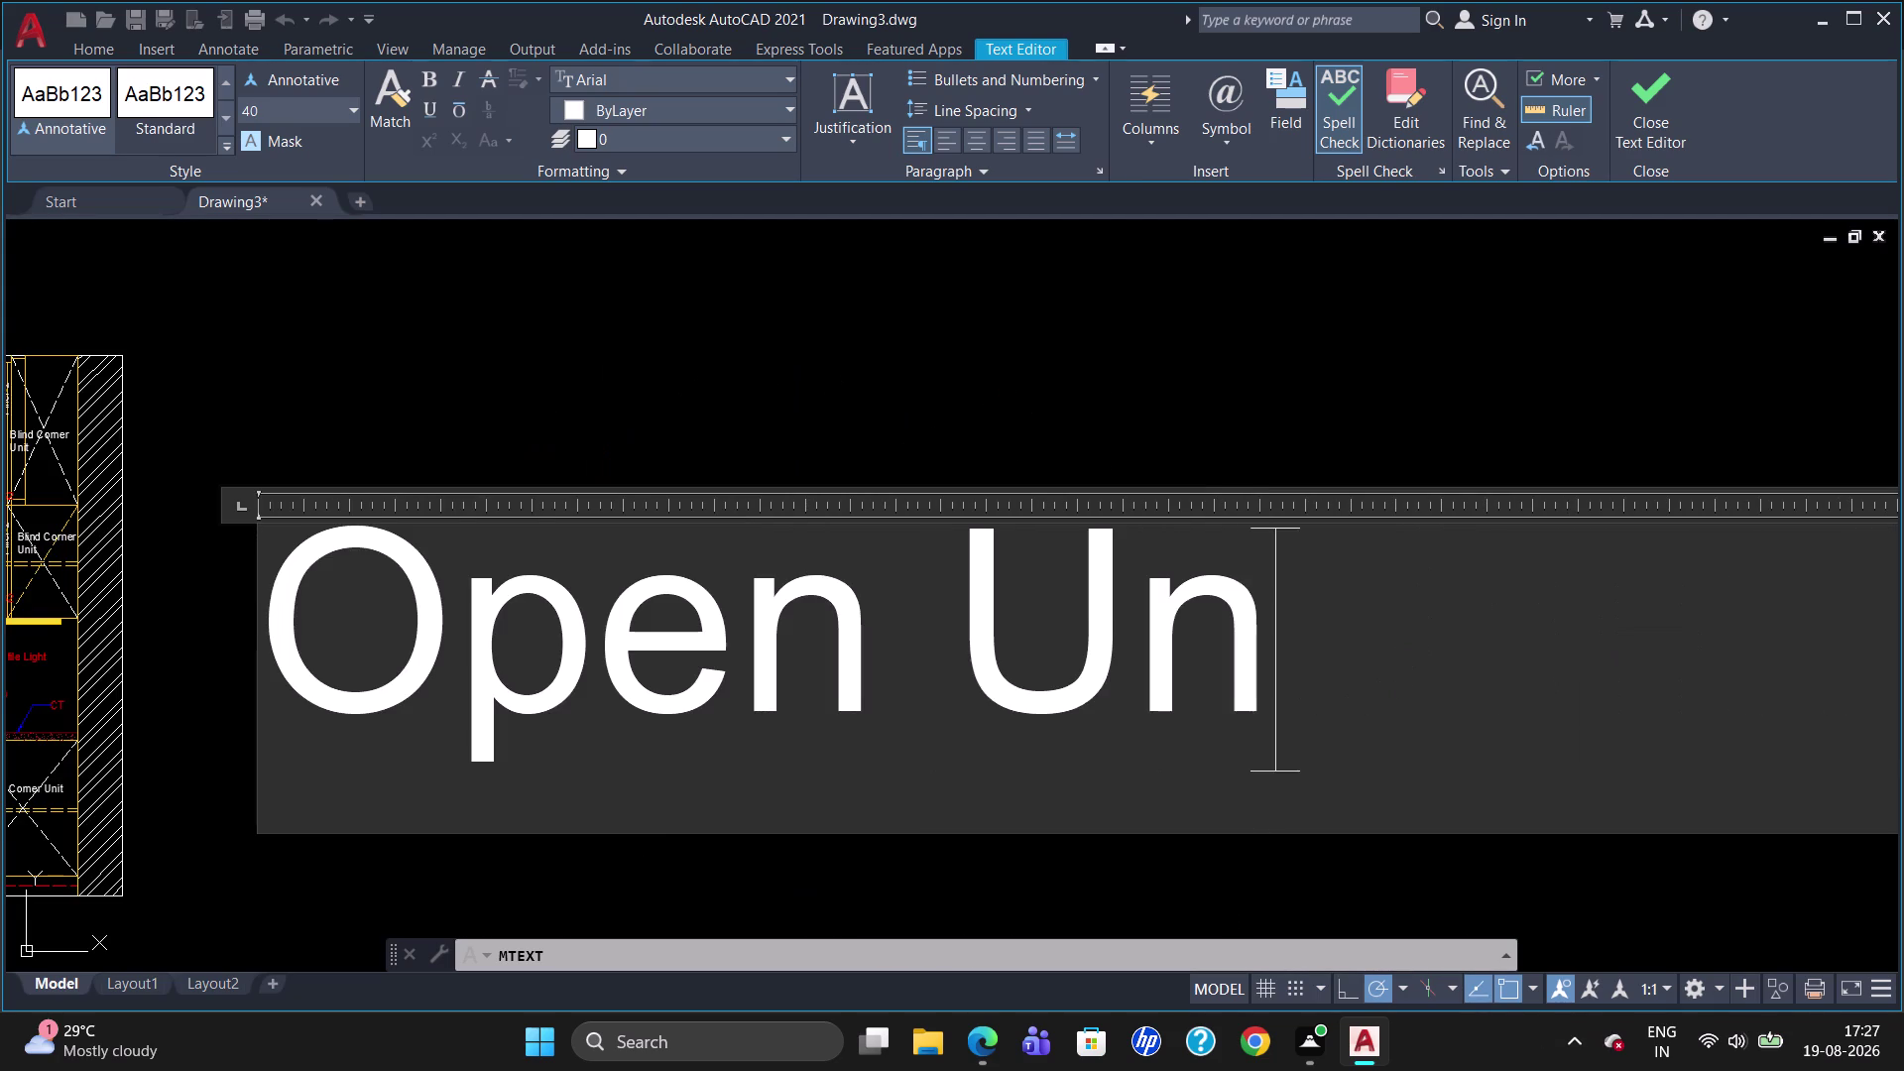
text(t)
key(space)
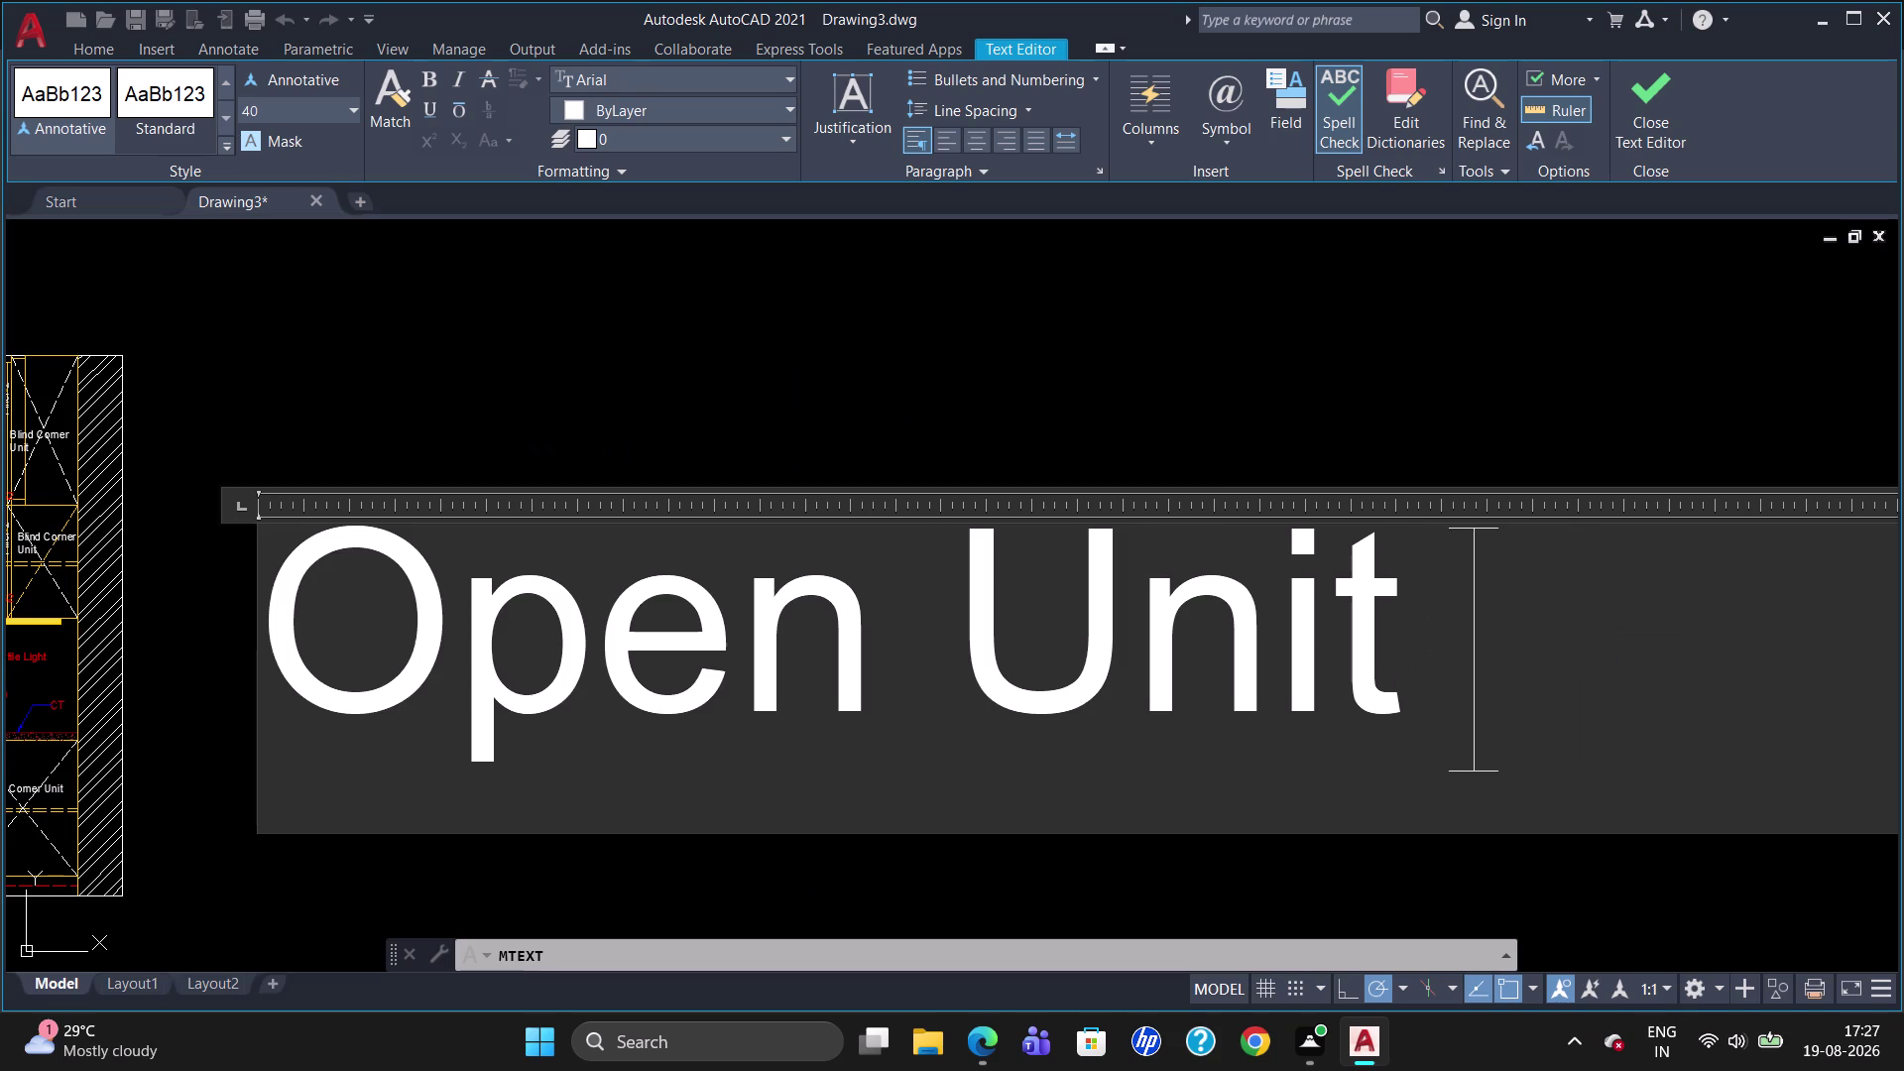
key(Return)
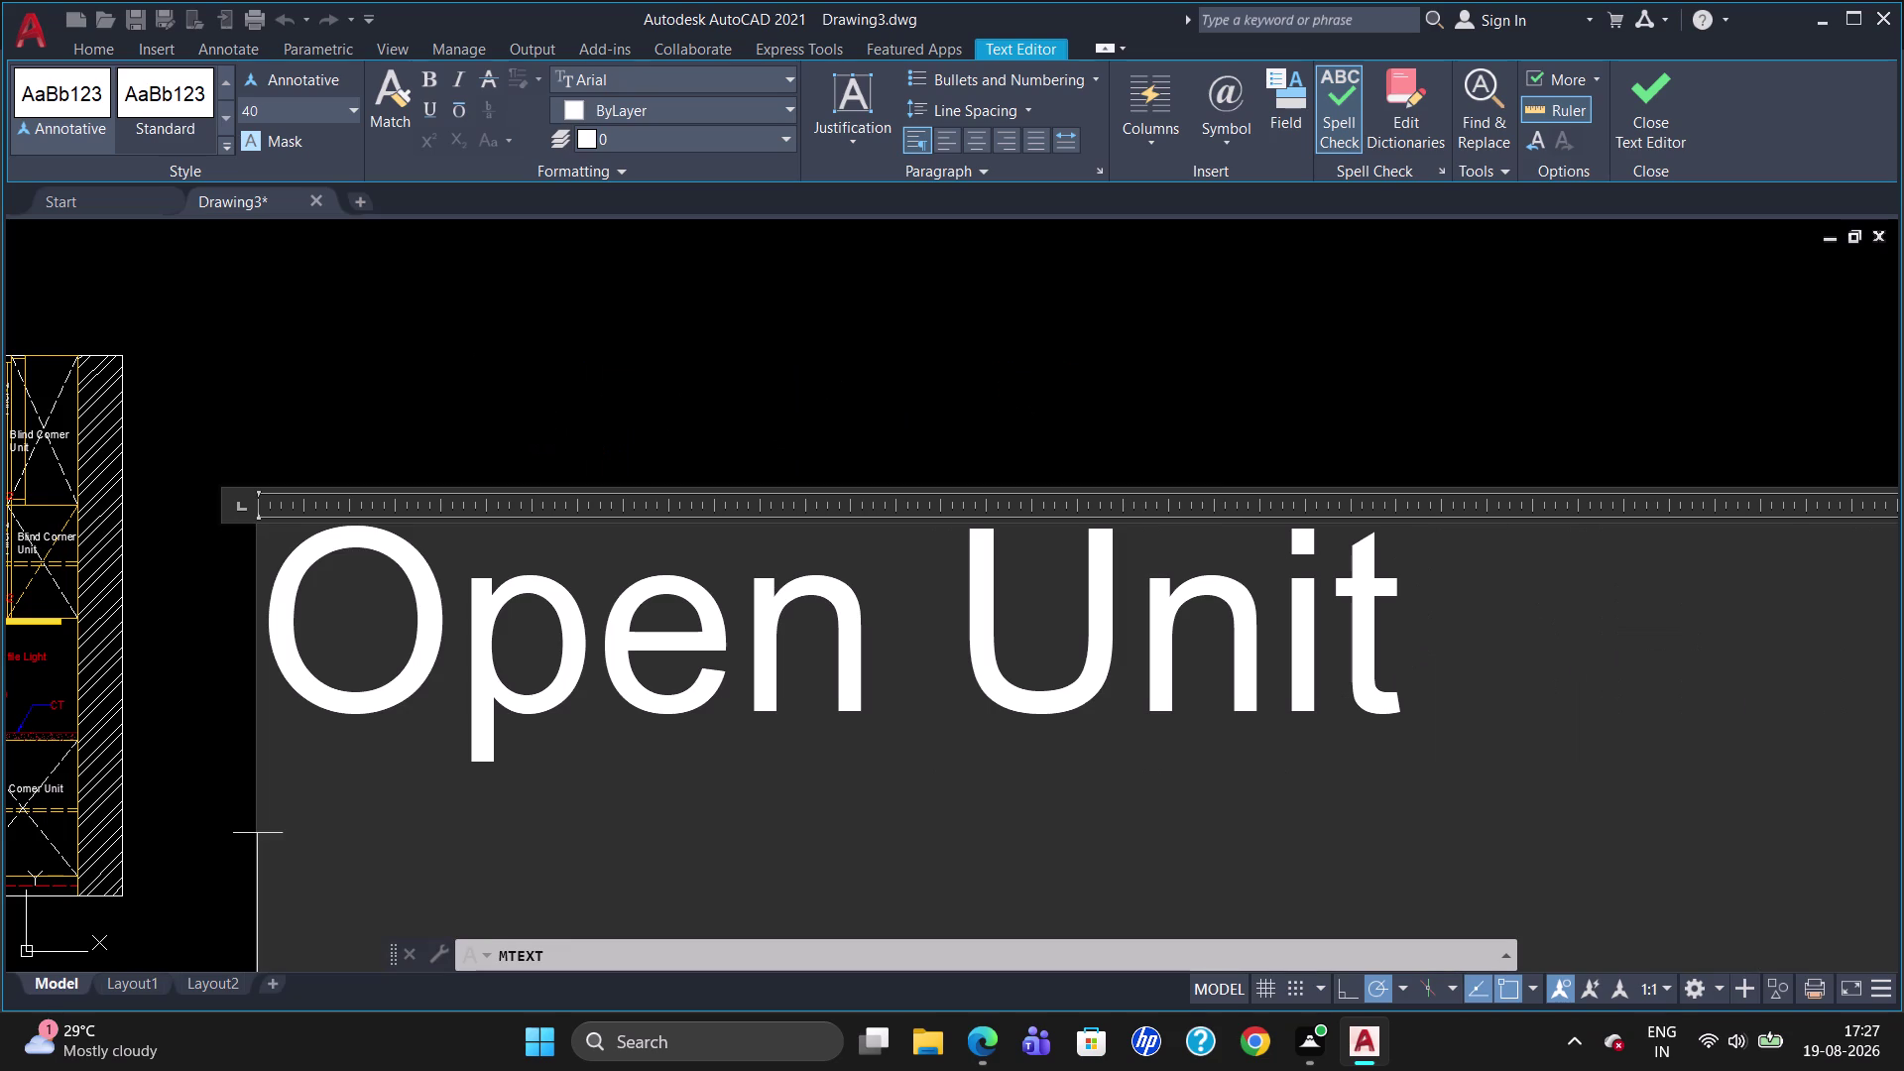
Type 'Fix Shelves Should Be Eq.Space' as the second line and place the note.
text(F)
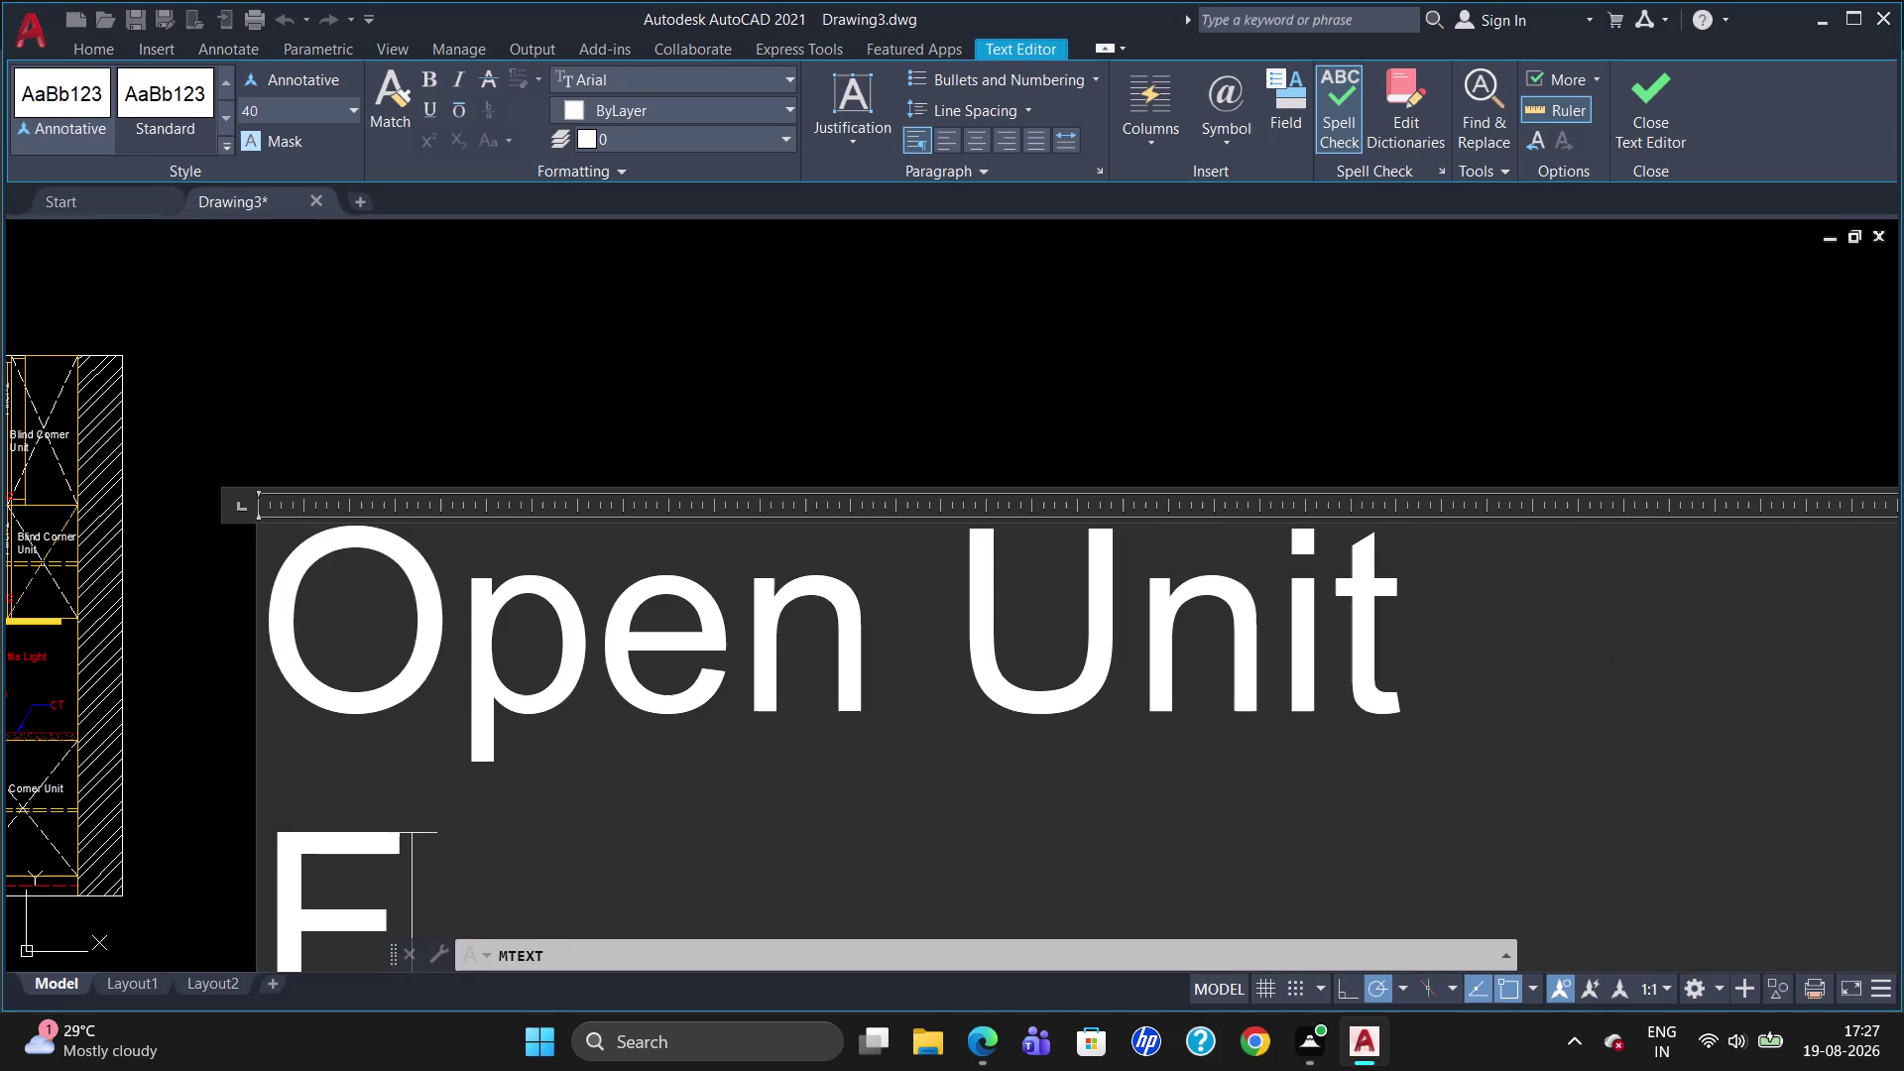
text(I)
key(BackSpace)
text(i)
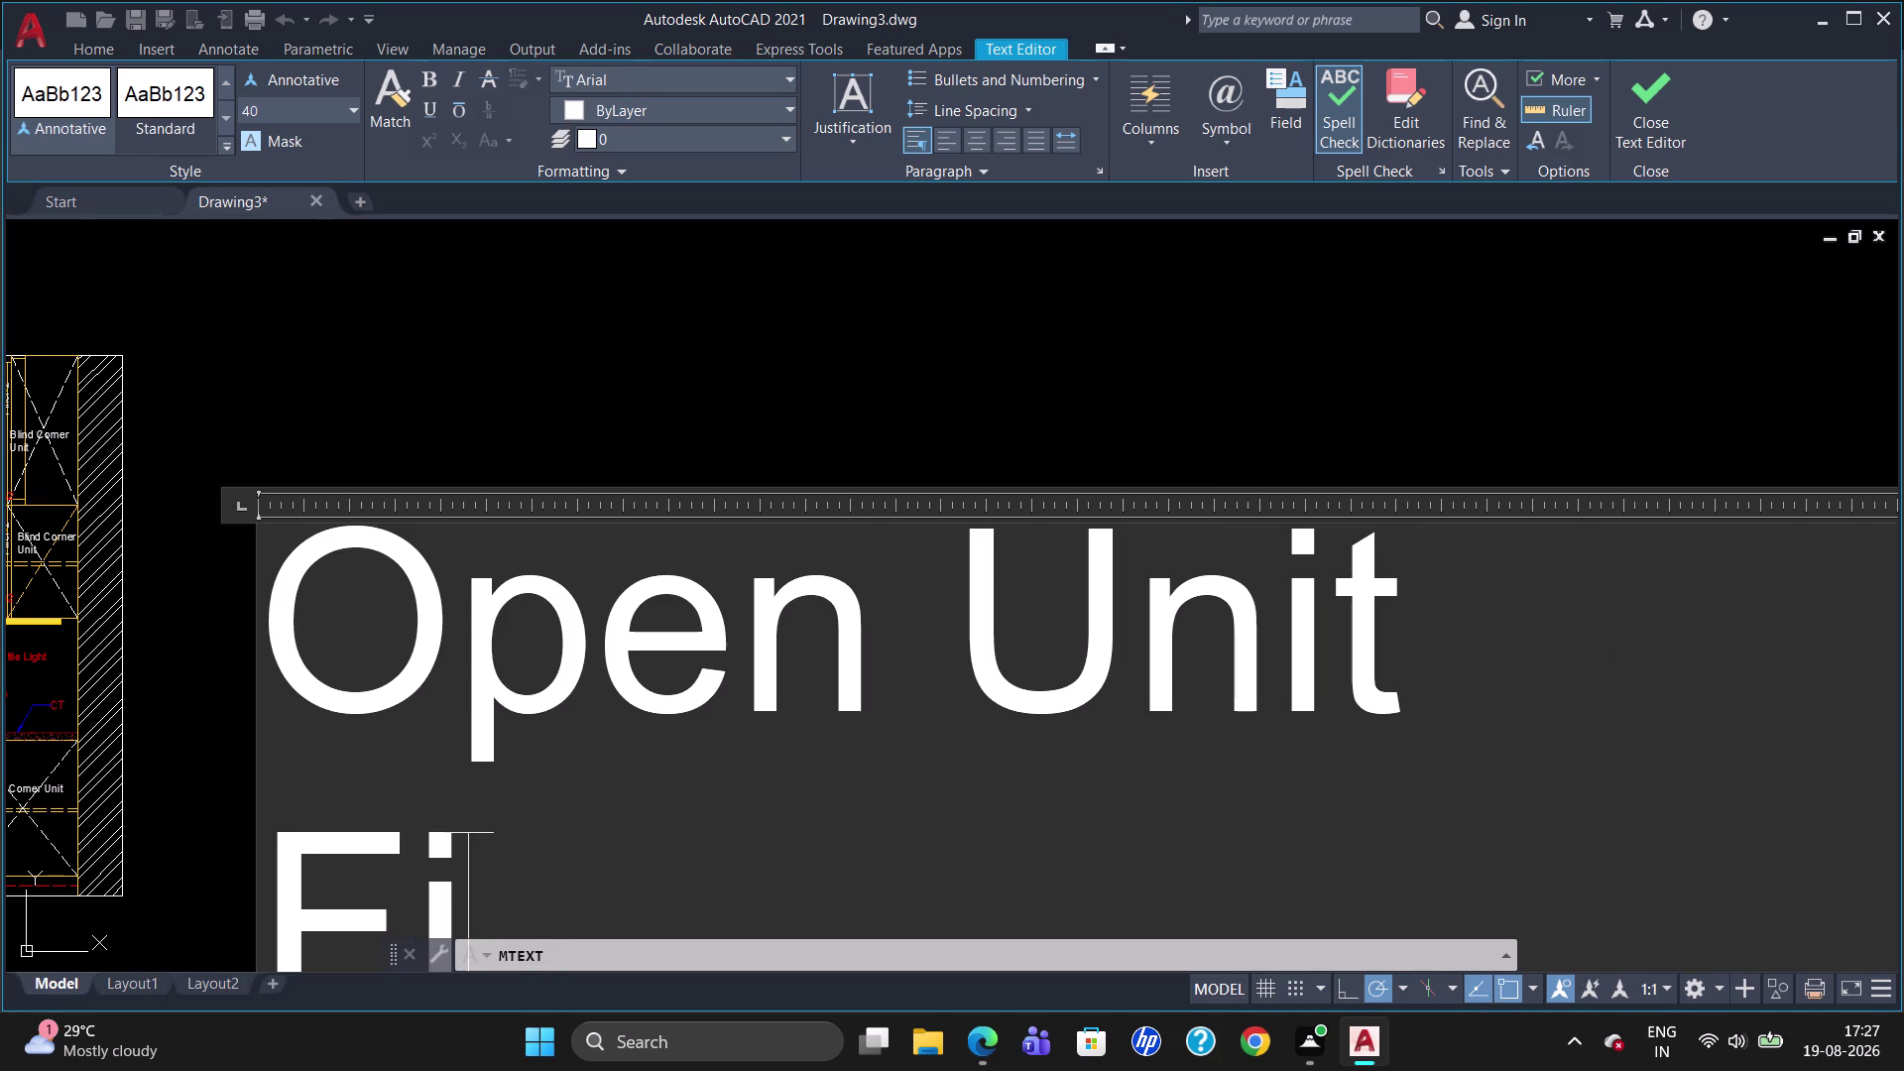
text(x.)
key(s)
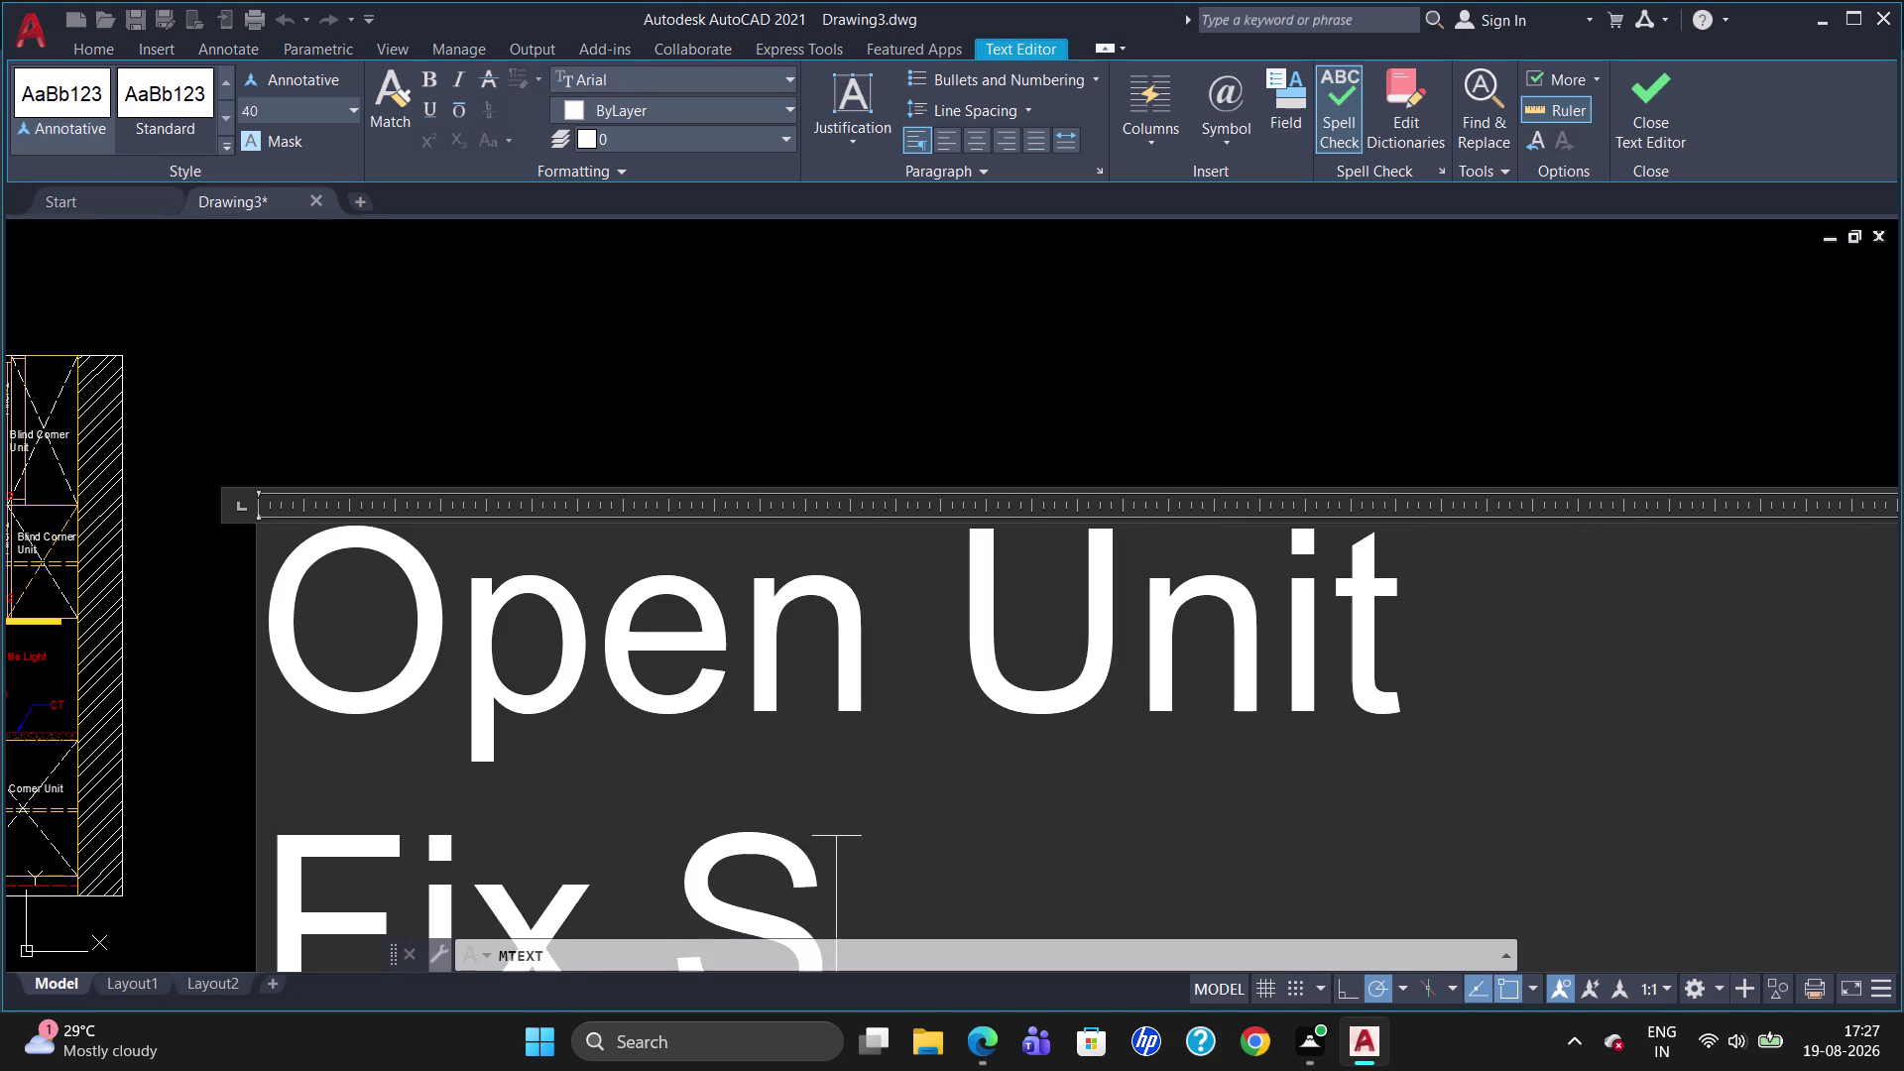
text(h)
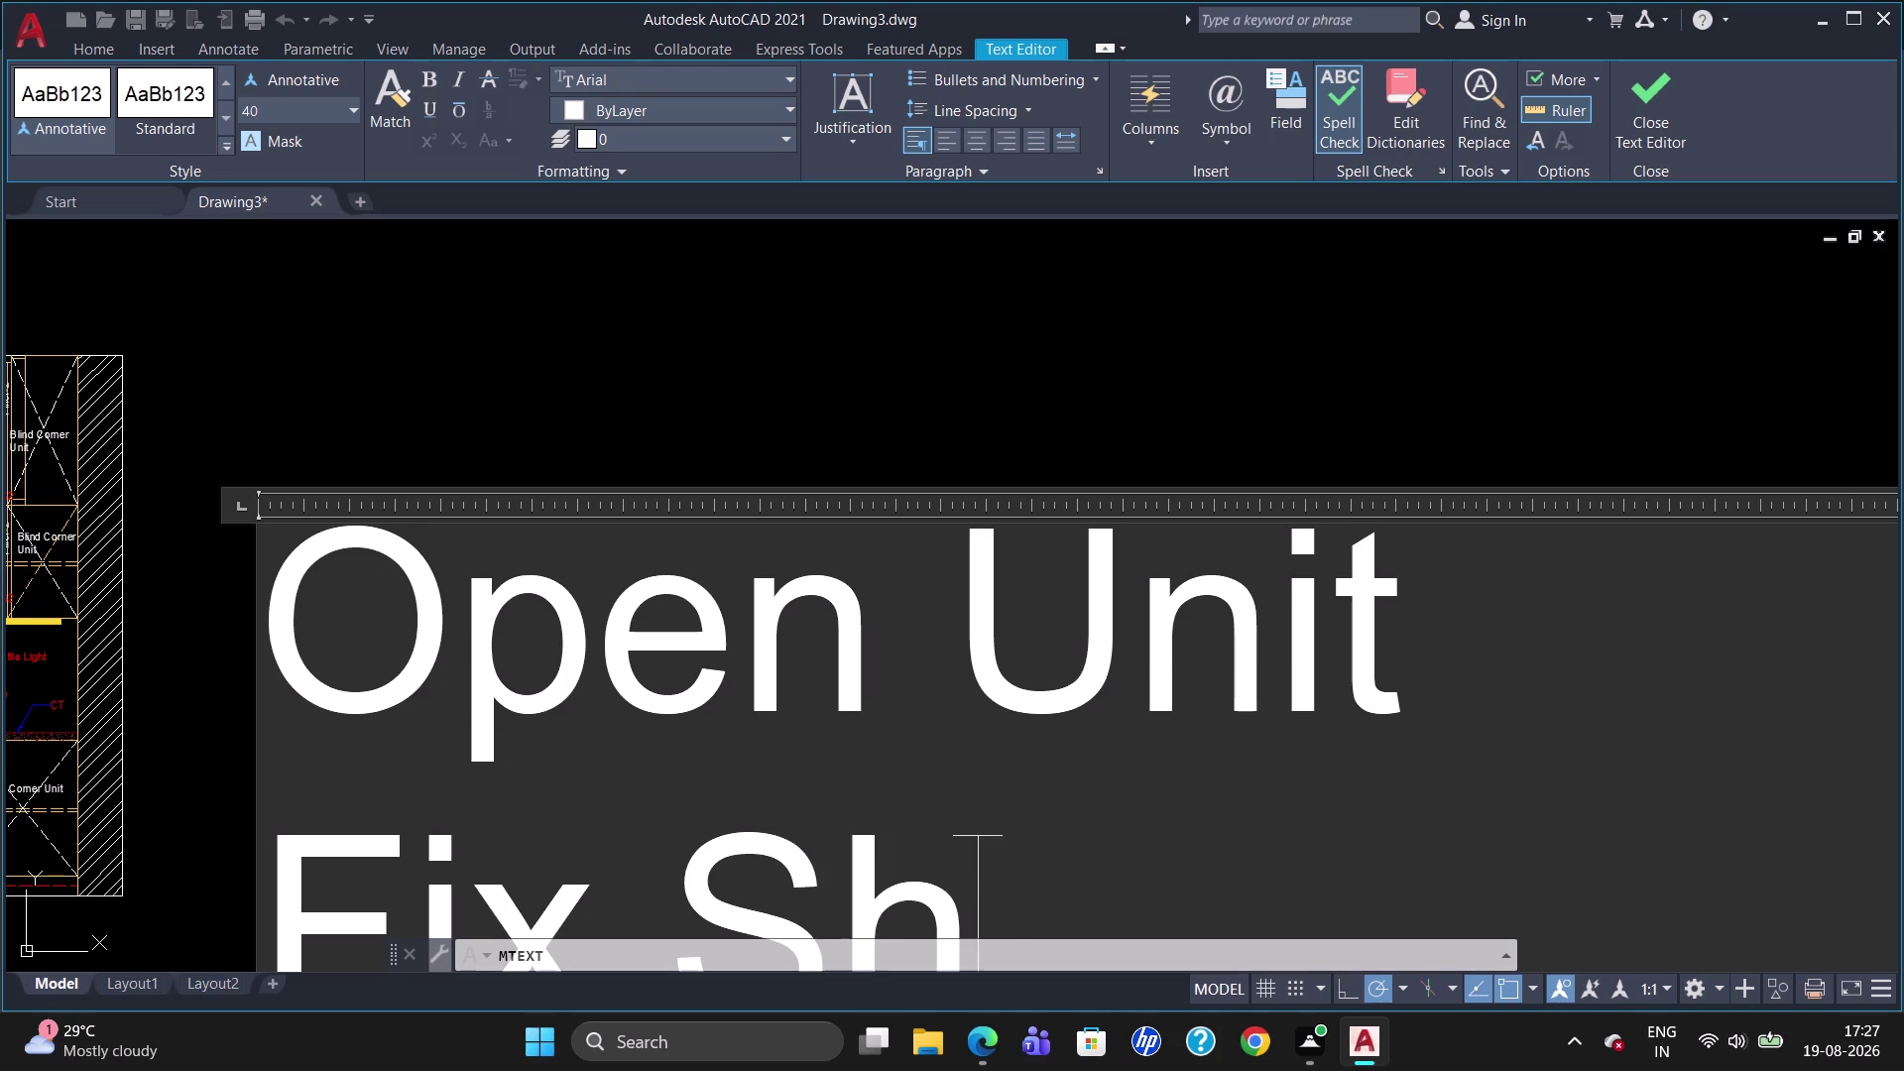
text(elves)
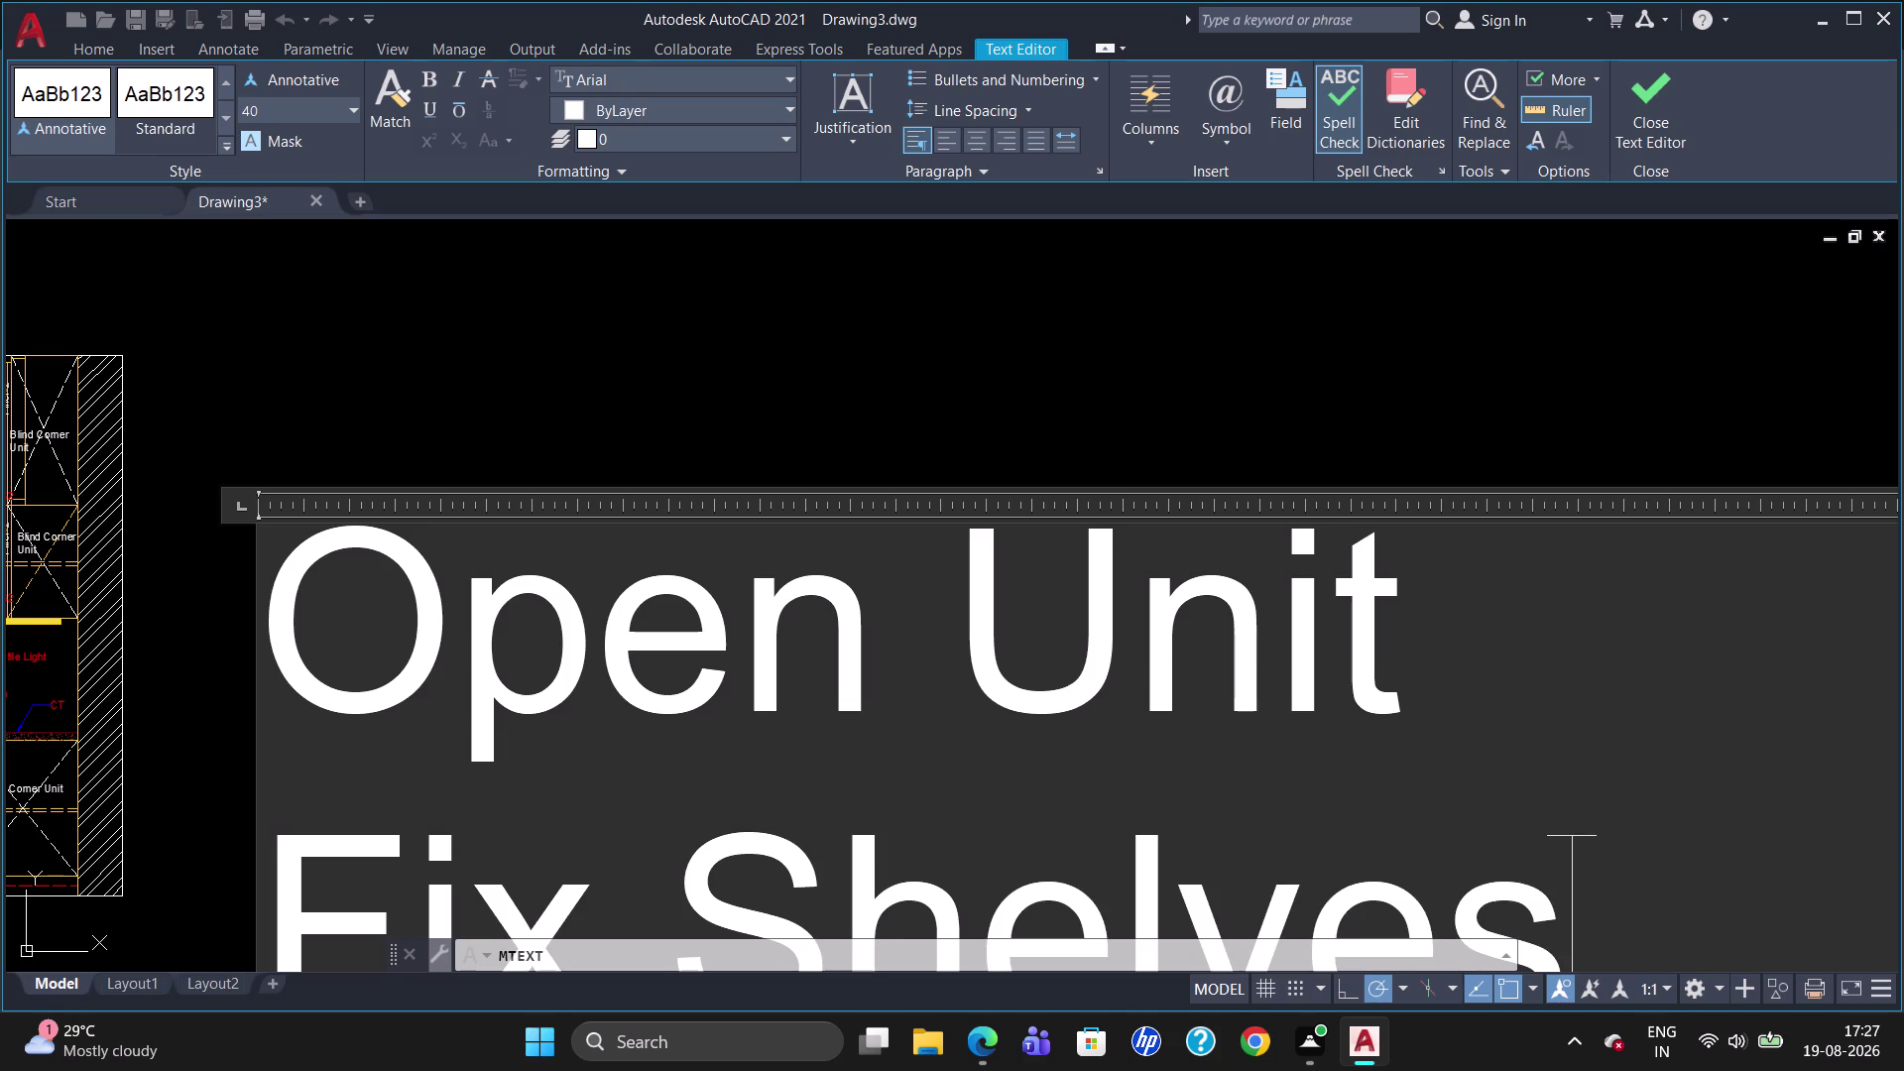
key(space)
key(s)
text(h)
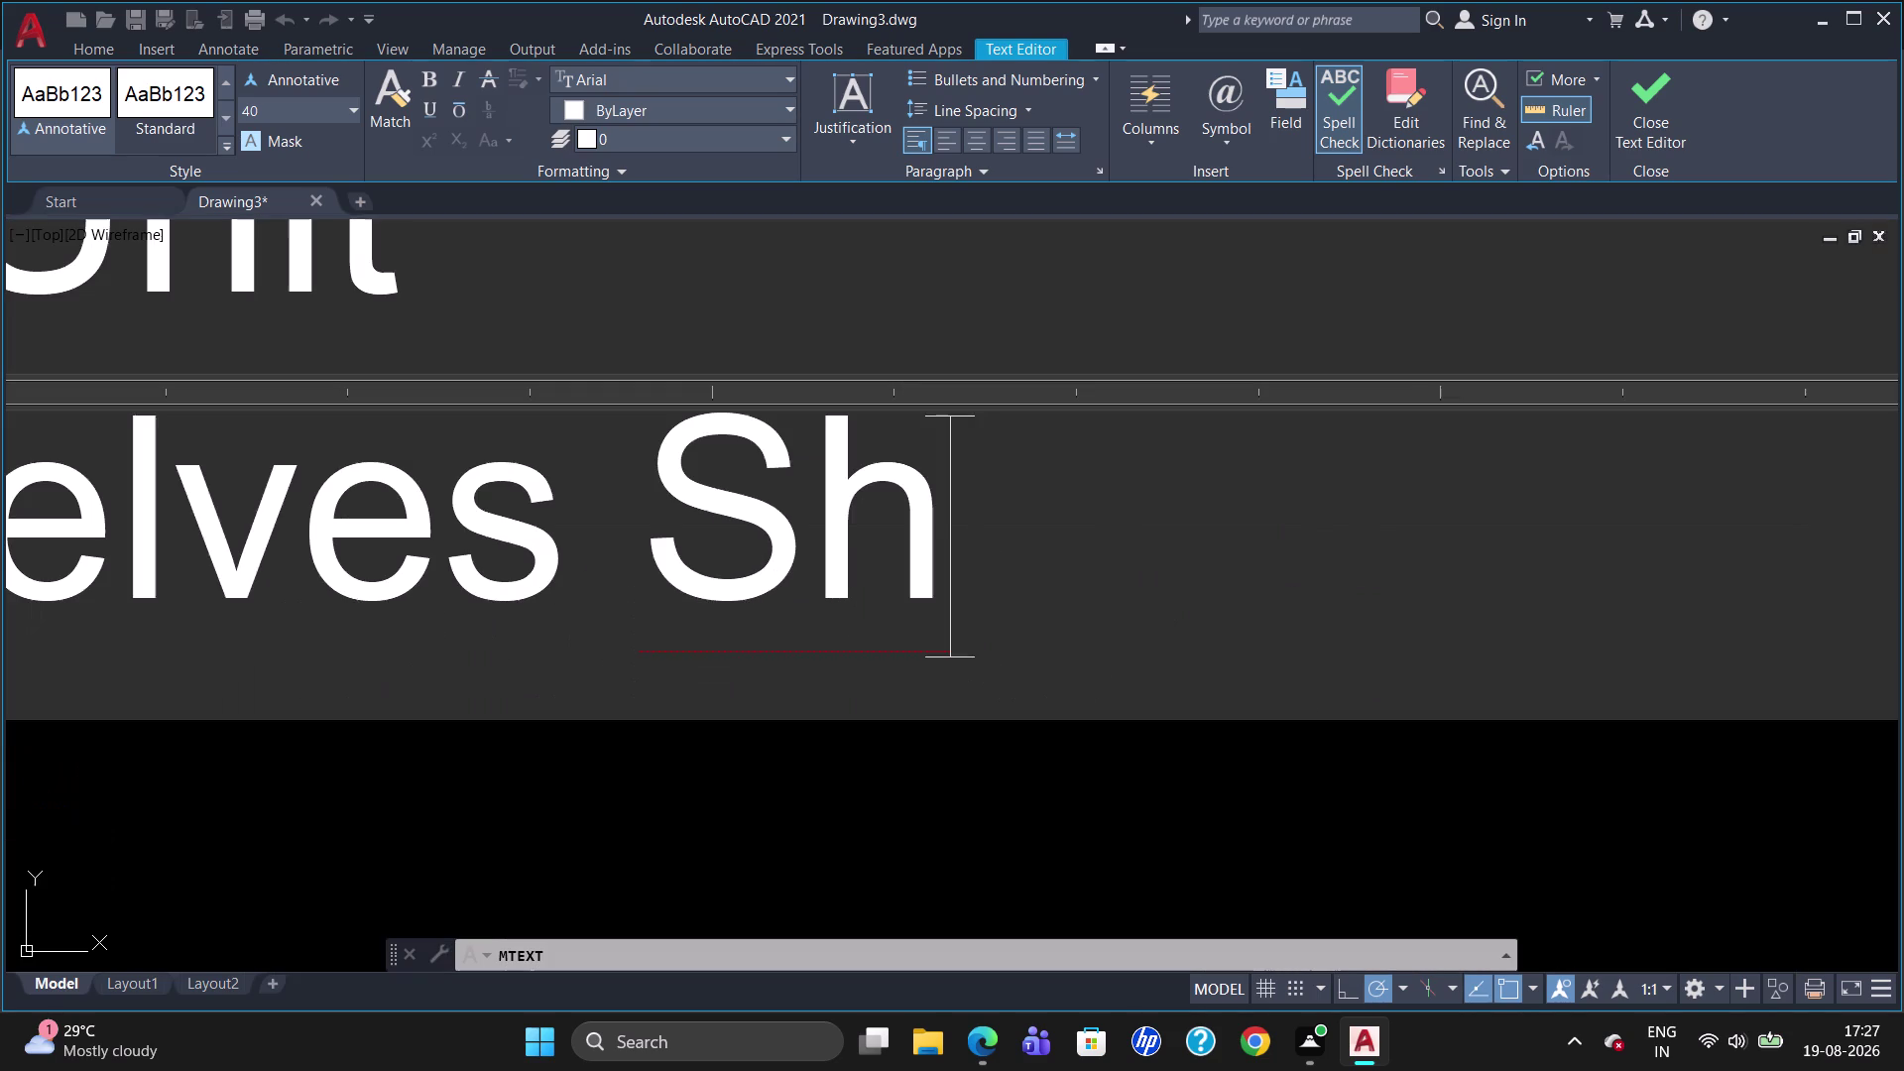
text(ould)
key(space)
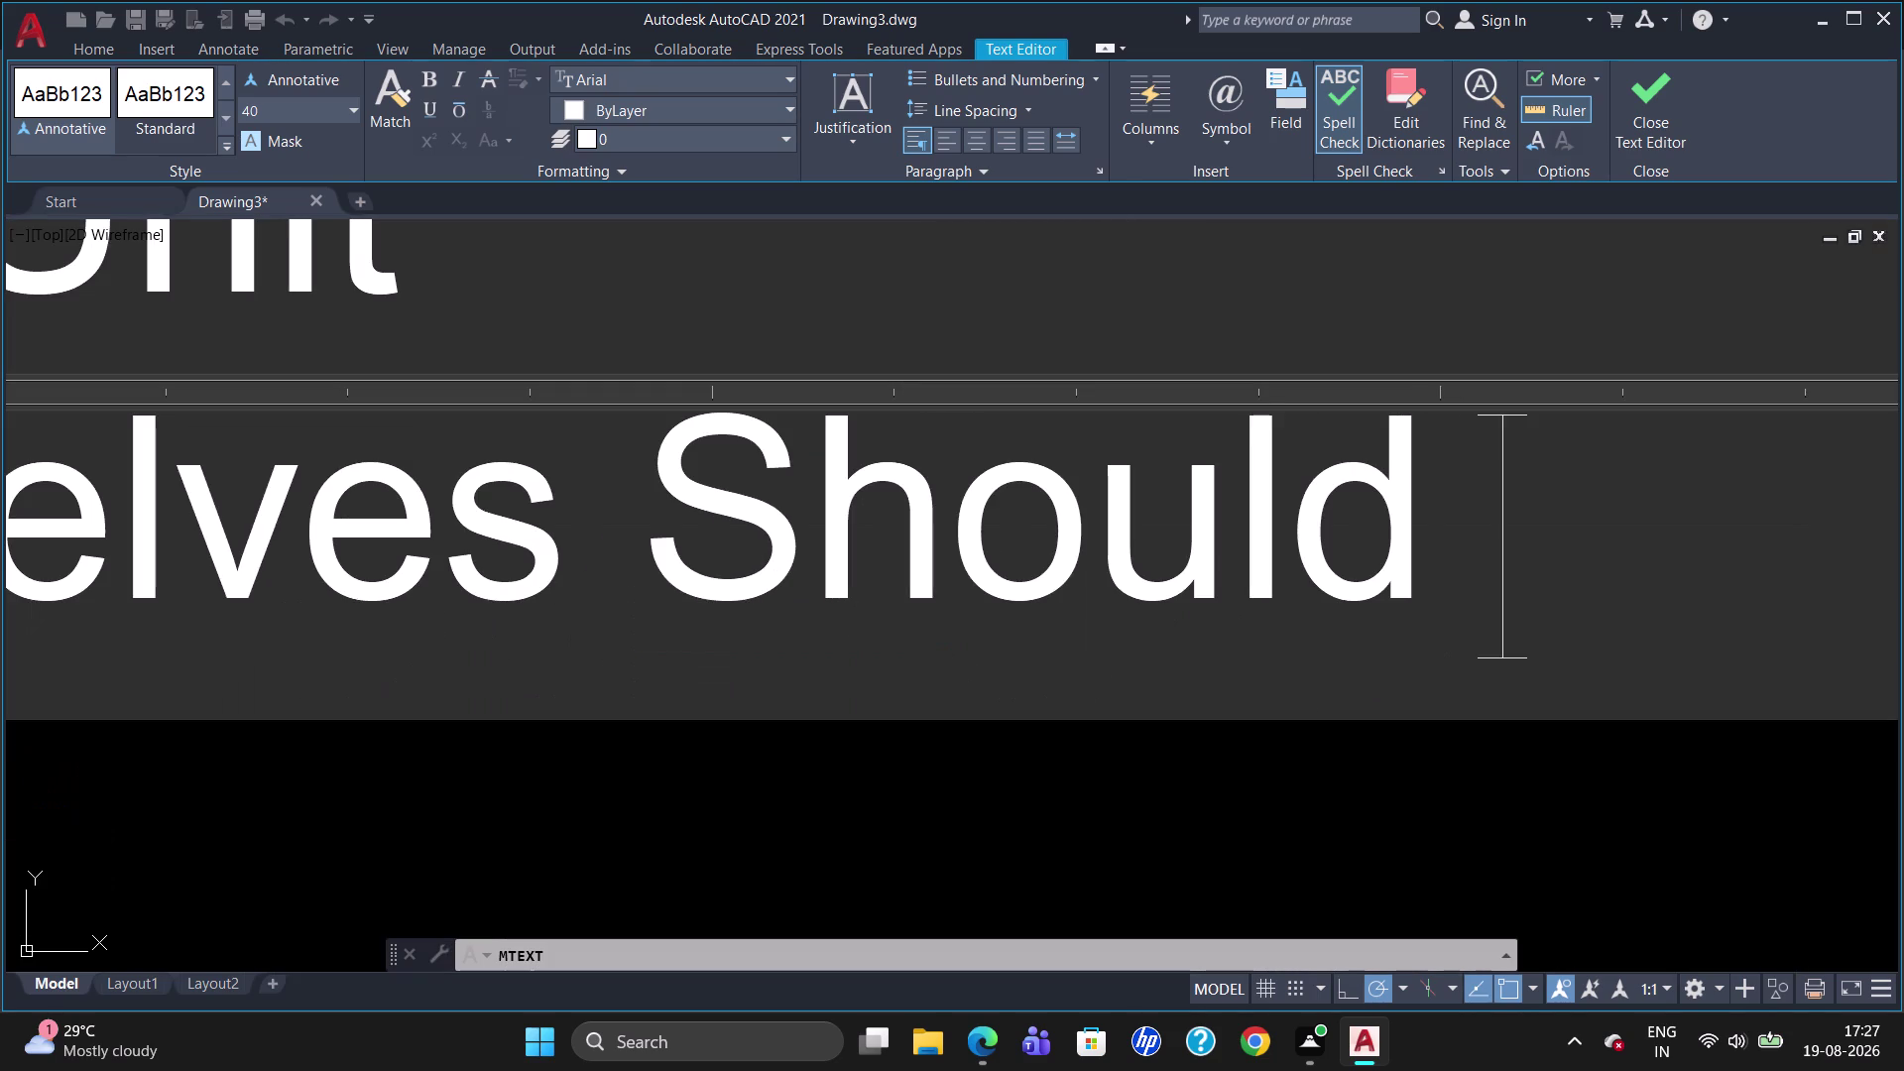
key(b)
text(e)
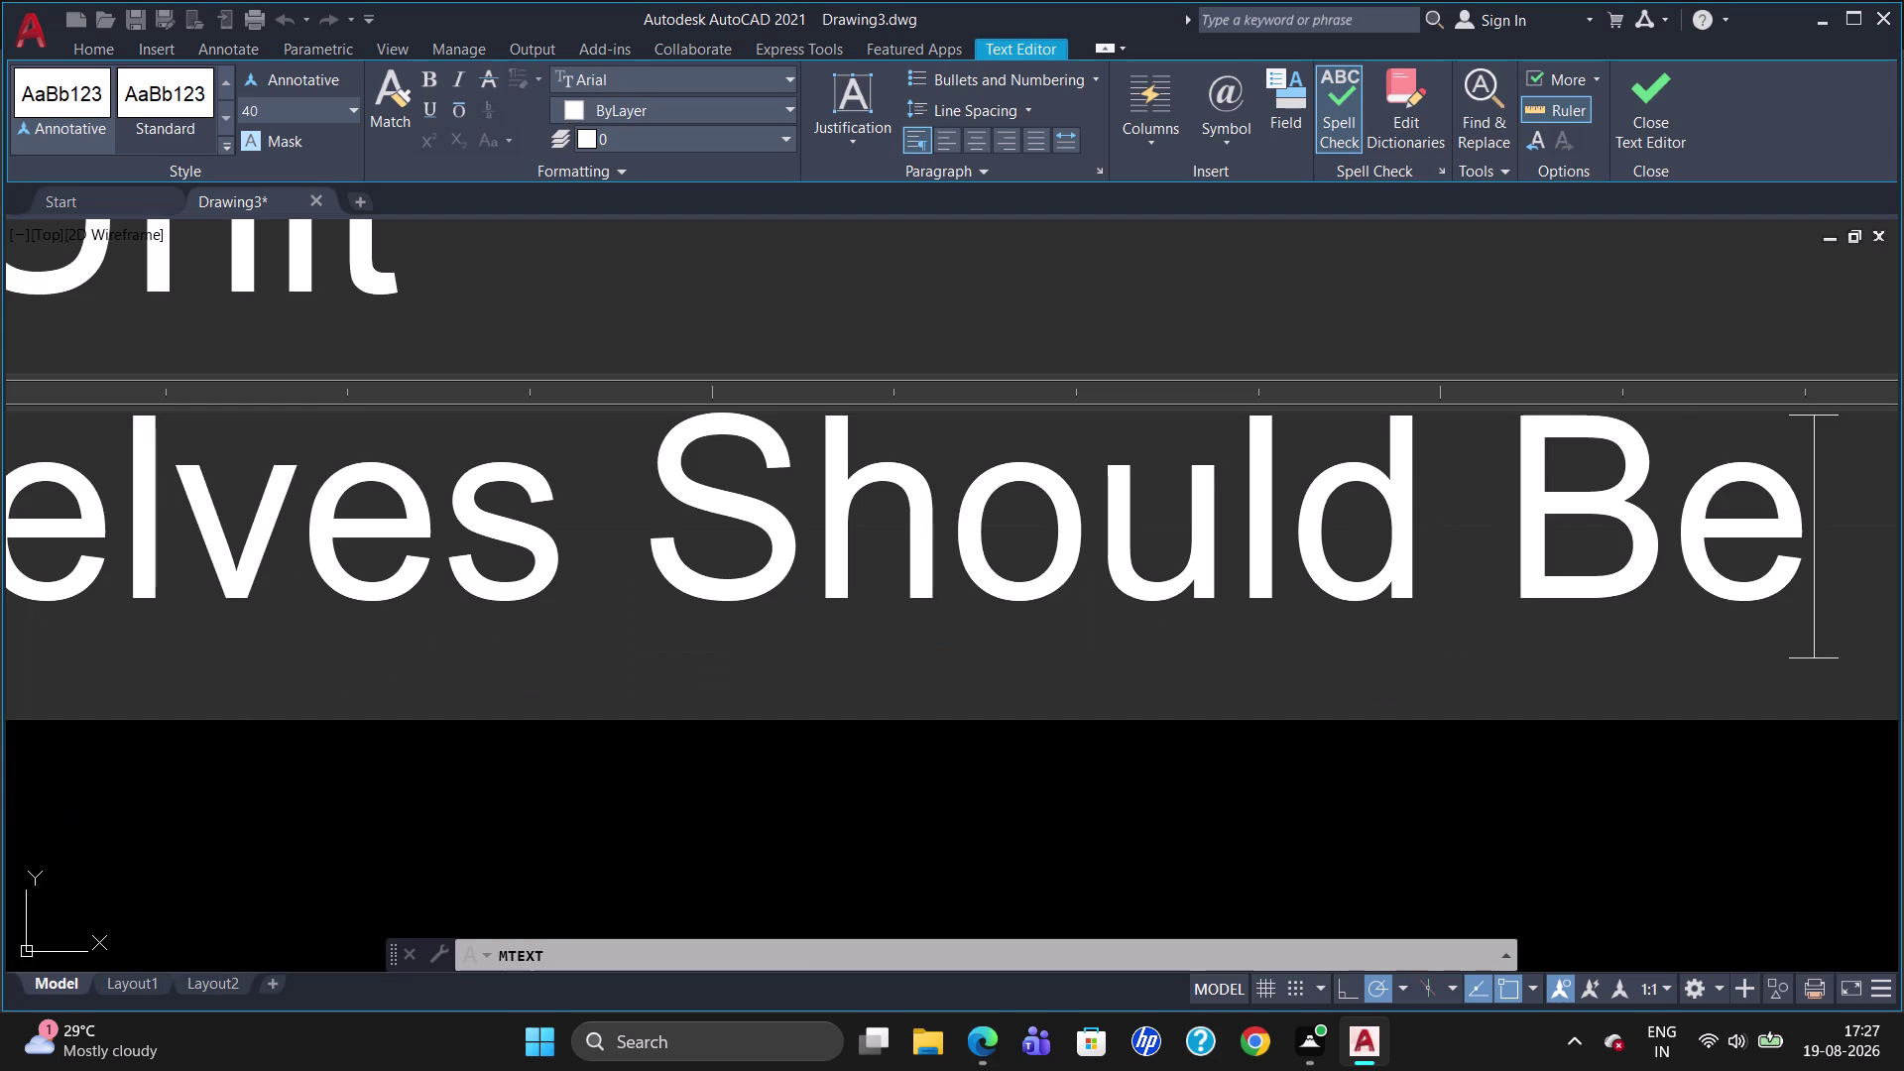
key(space)
key(e)
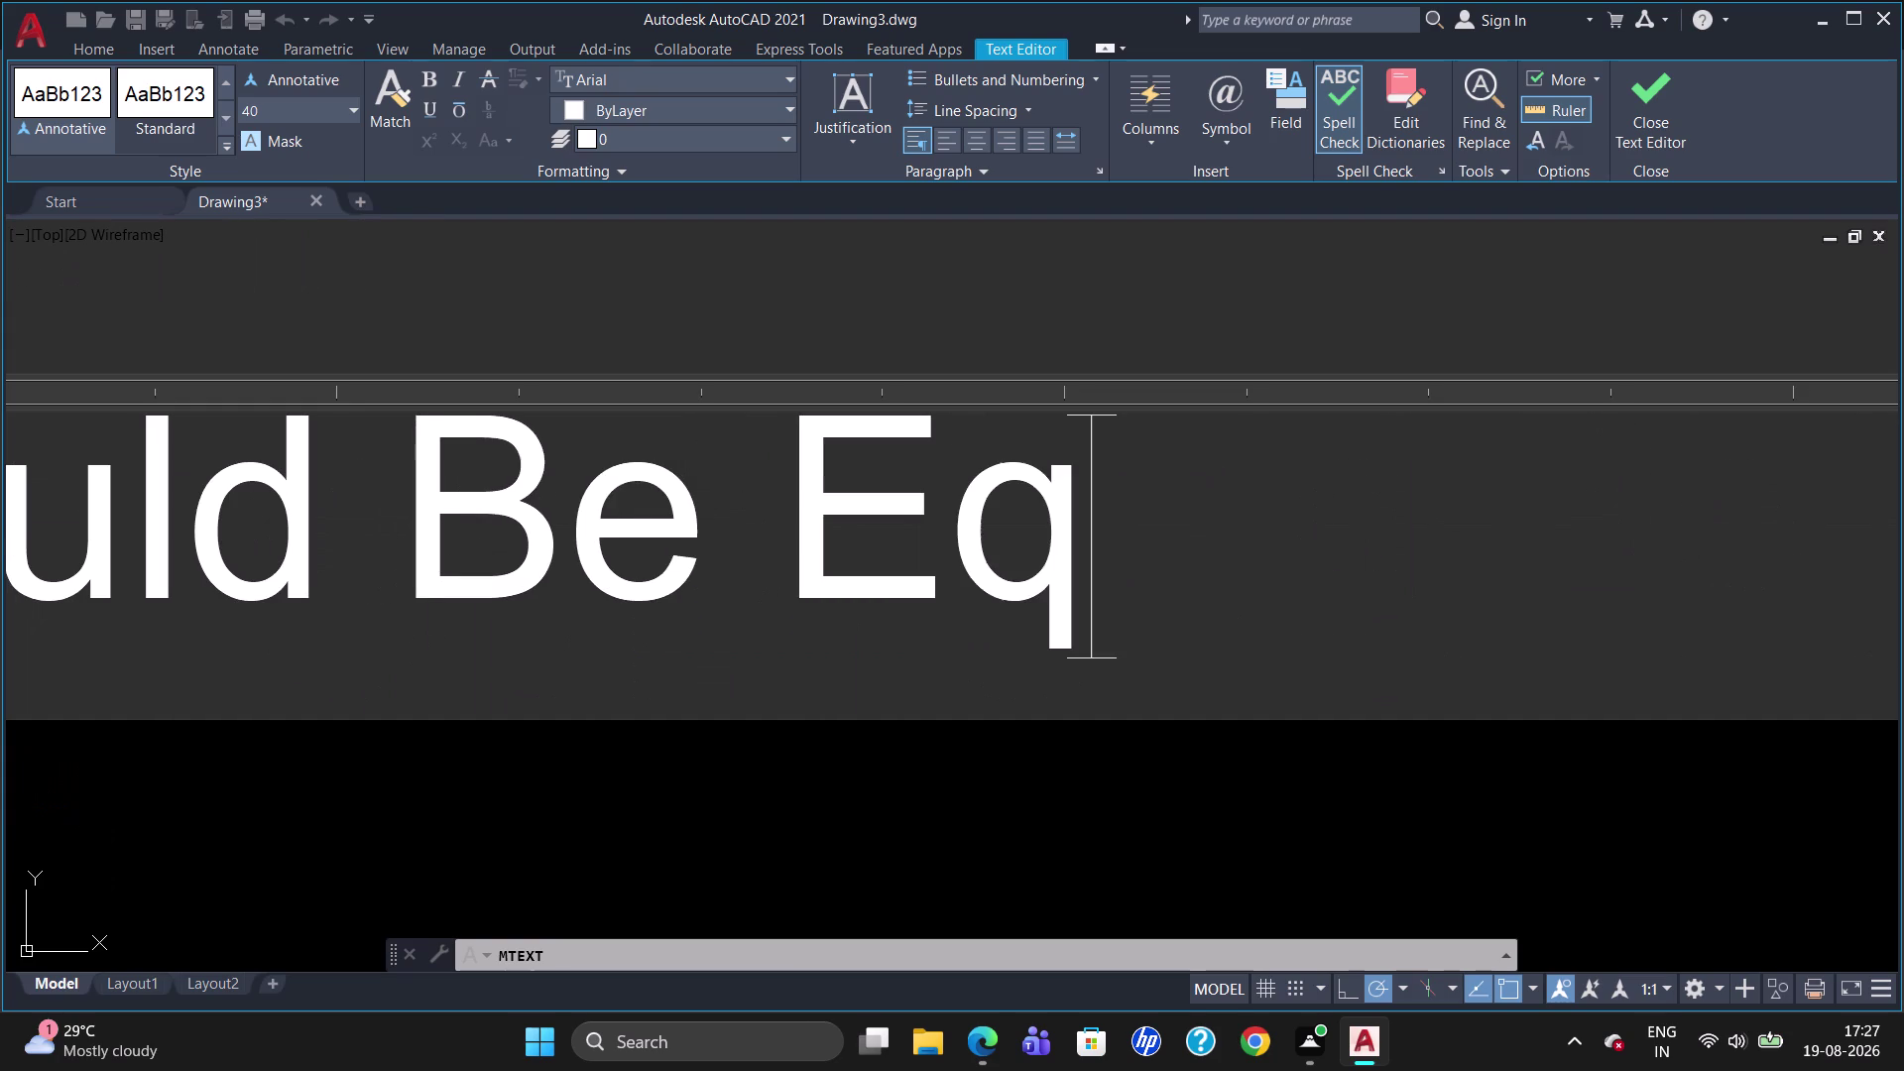
key(period)
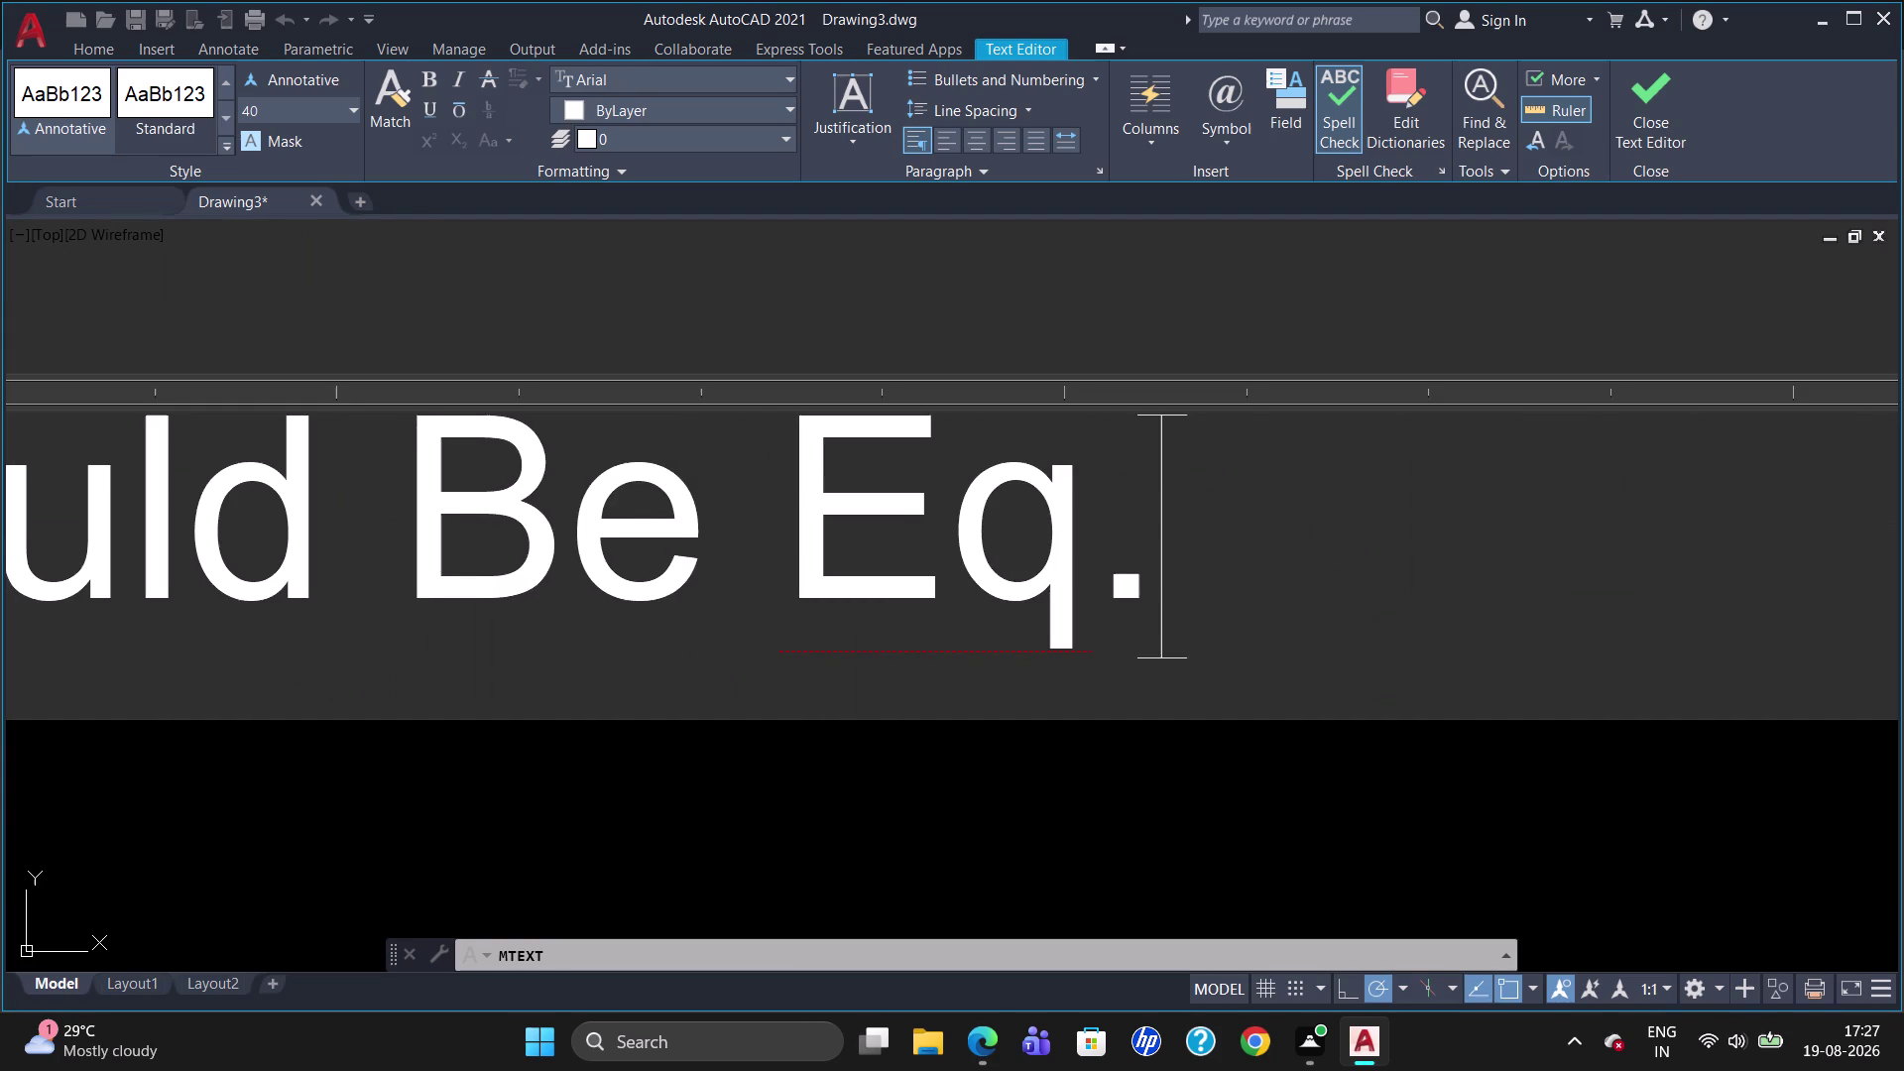
key(s)
text(p)
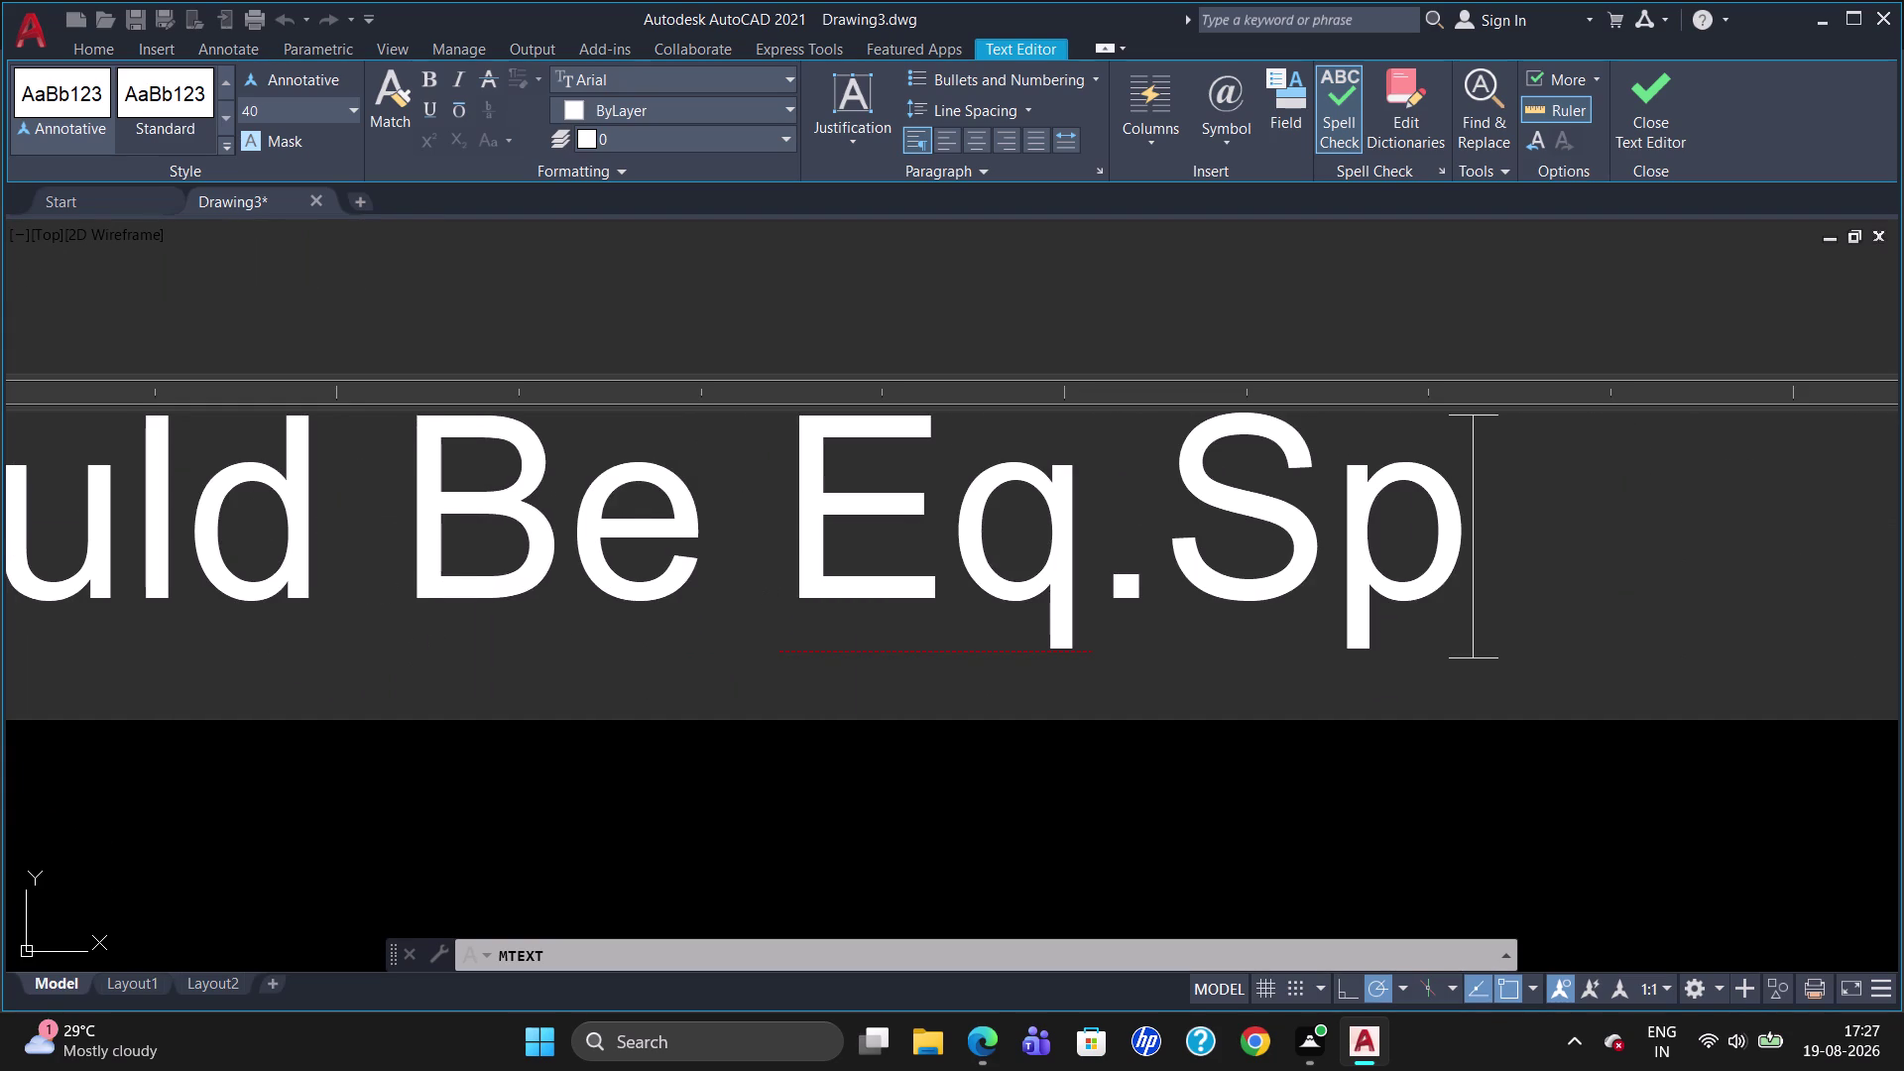
text(ace)
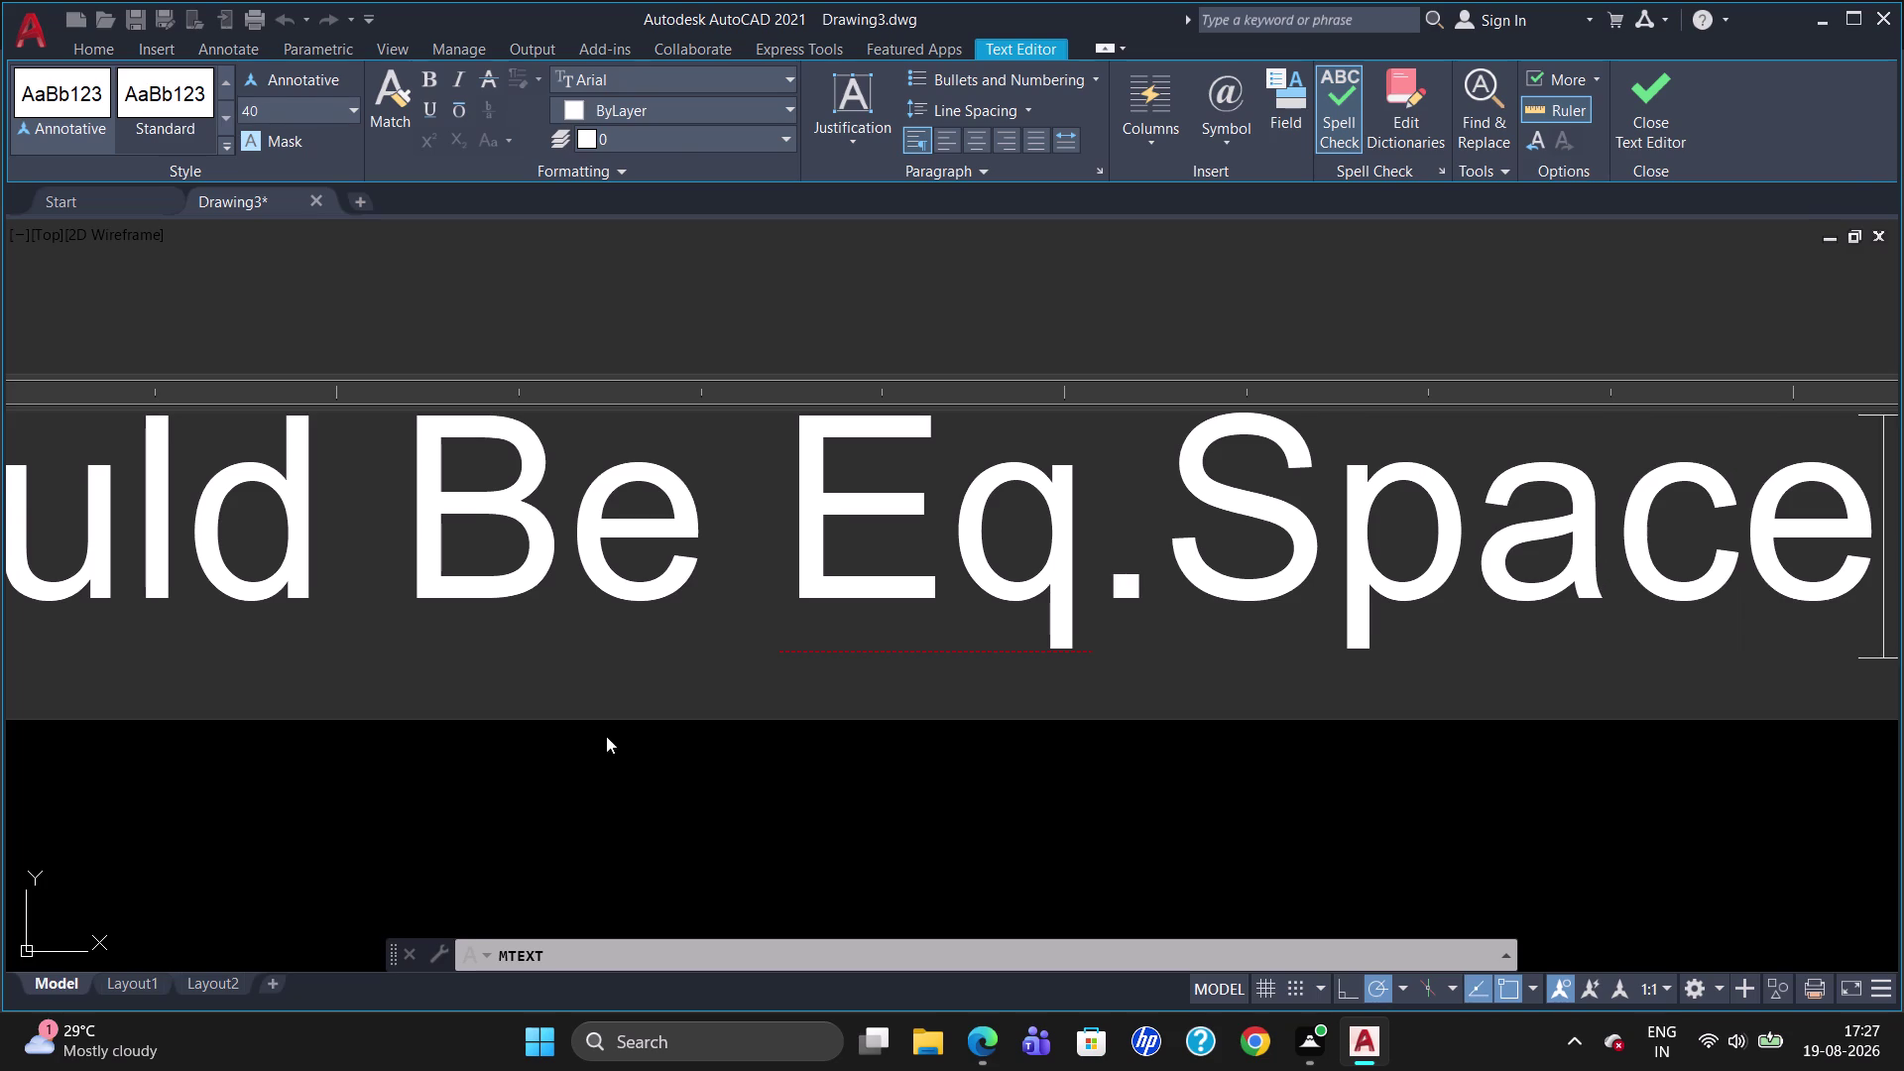
click(607, 735)
scroll(down, 3)
Rotate the Open Unit note 90° to stand vertical.
scroll(up, 3)
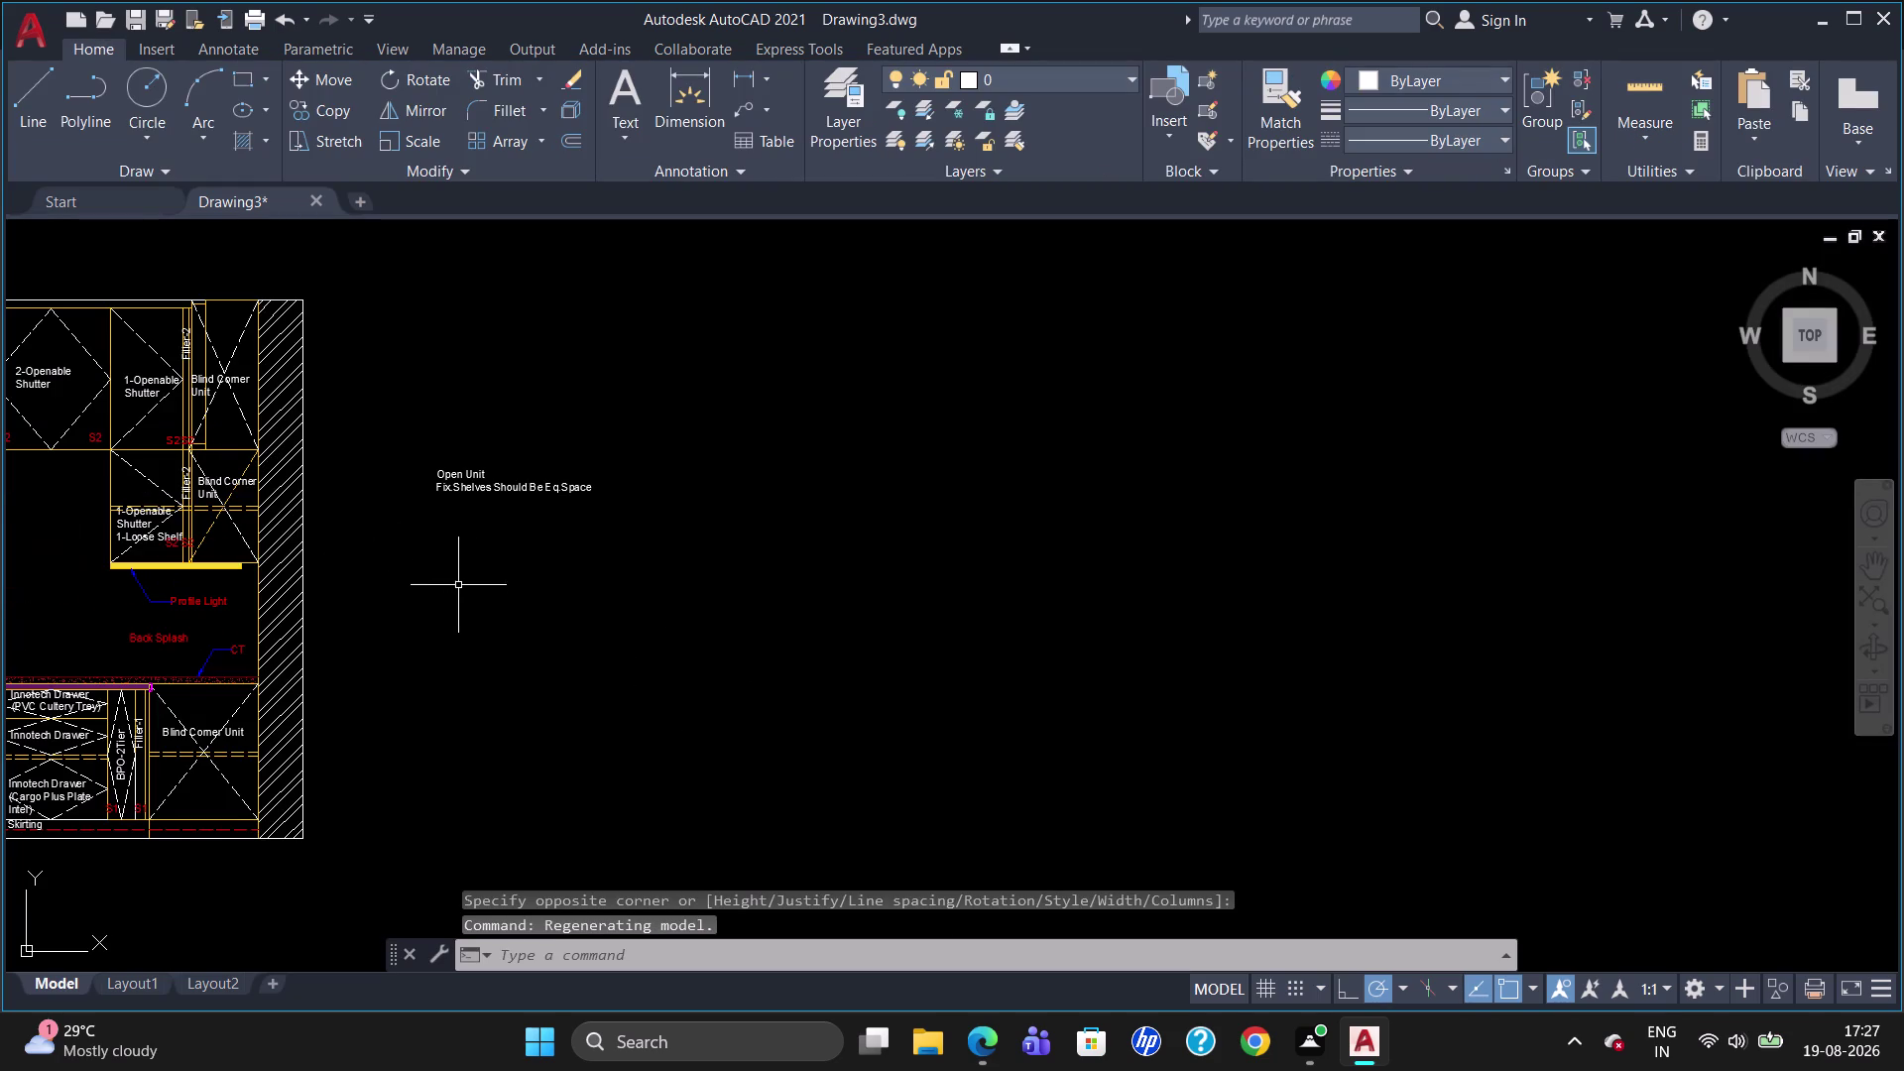
click(468, 483)
key(r)
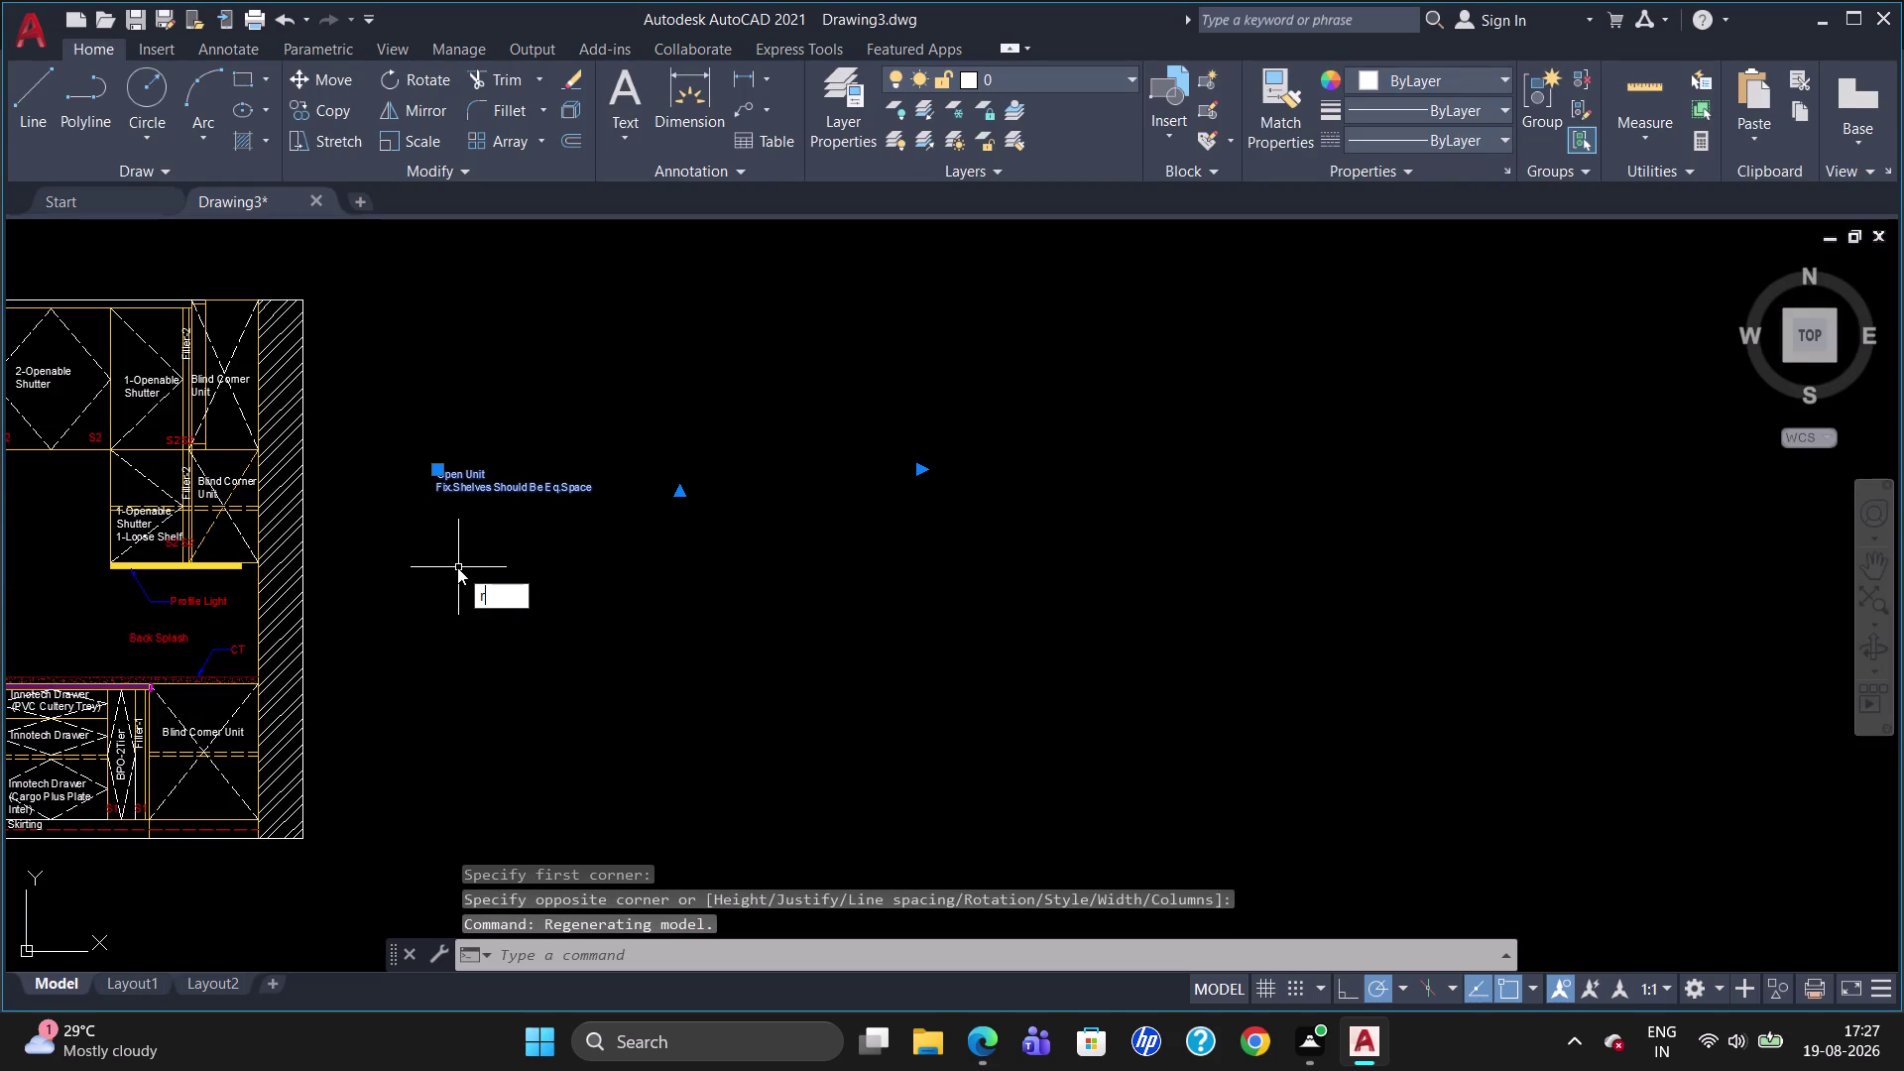
key(o)
key(Return)
click(437, 472)
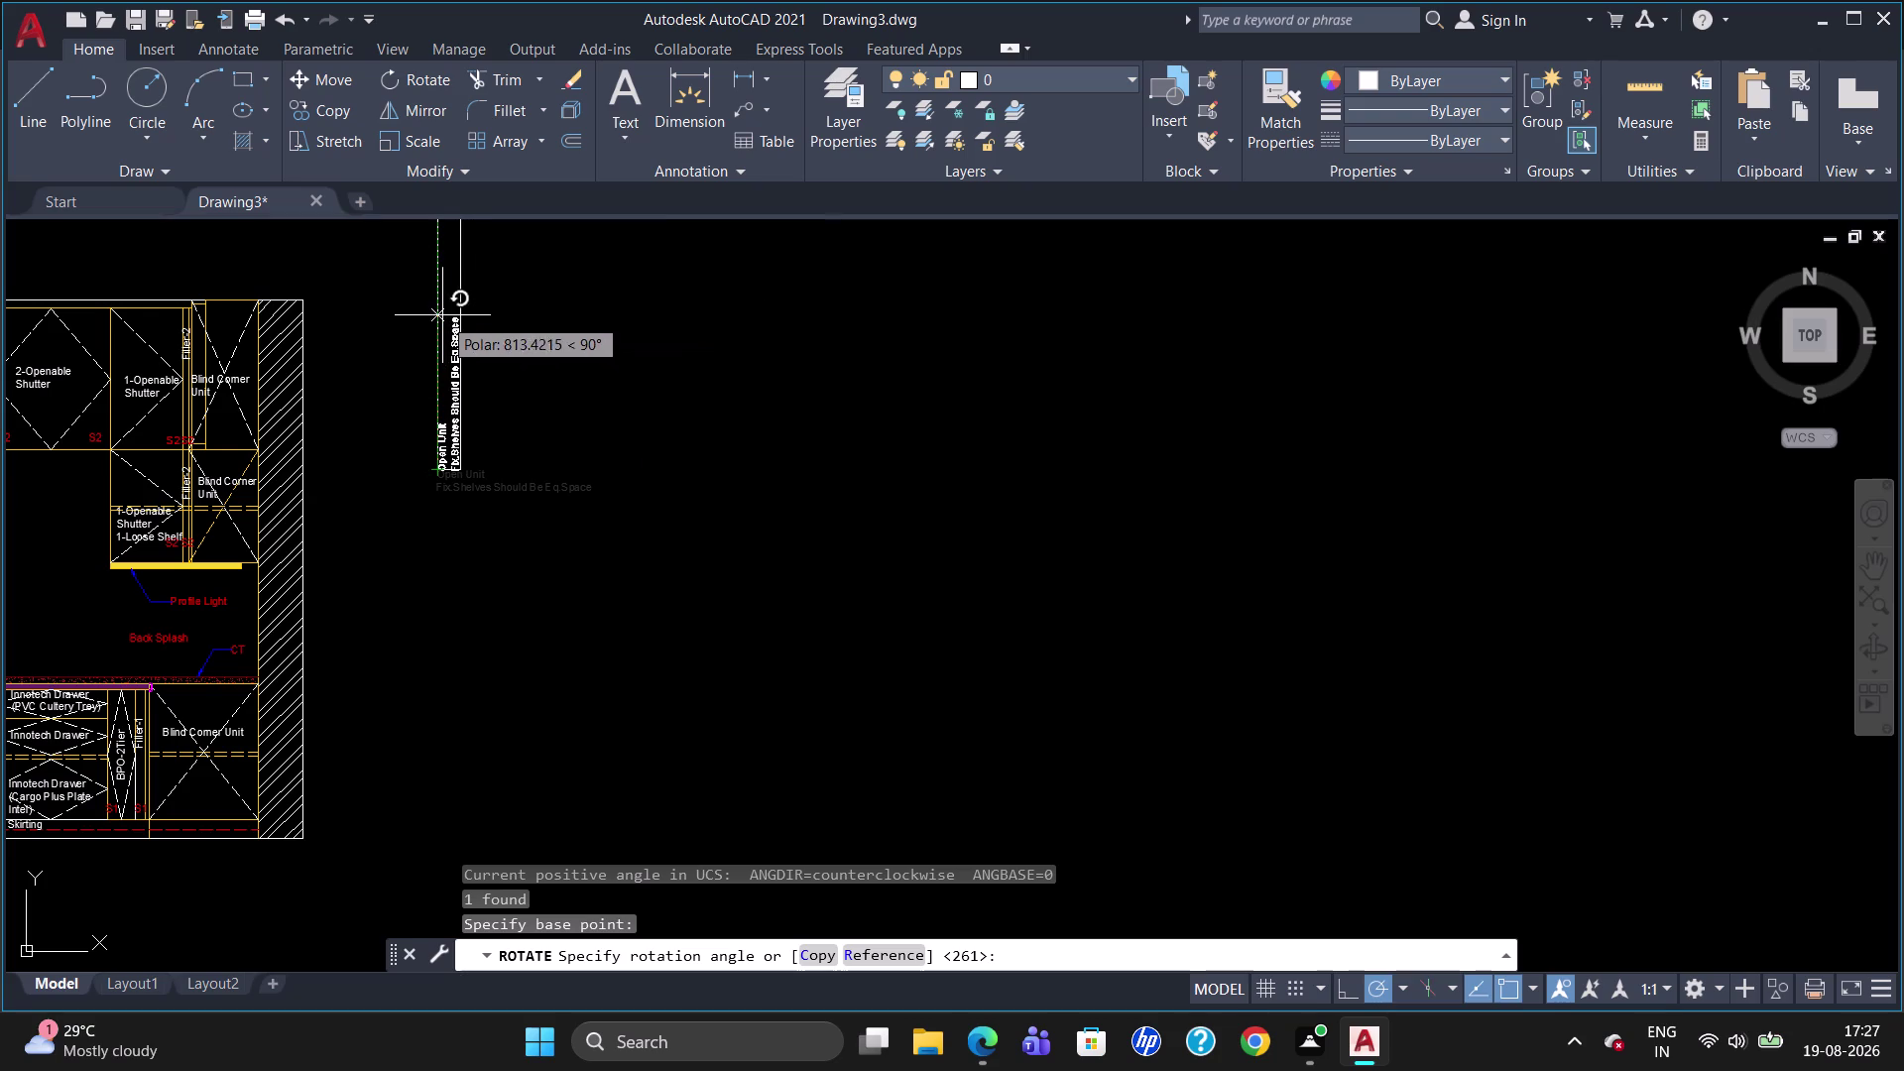
click(442, 316)
Move the vertical note into the open unit column of the upper cabinets.
click(450, 407)
scroll(down, 3)
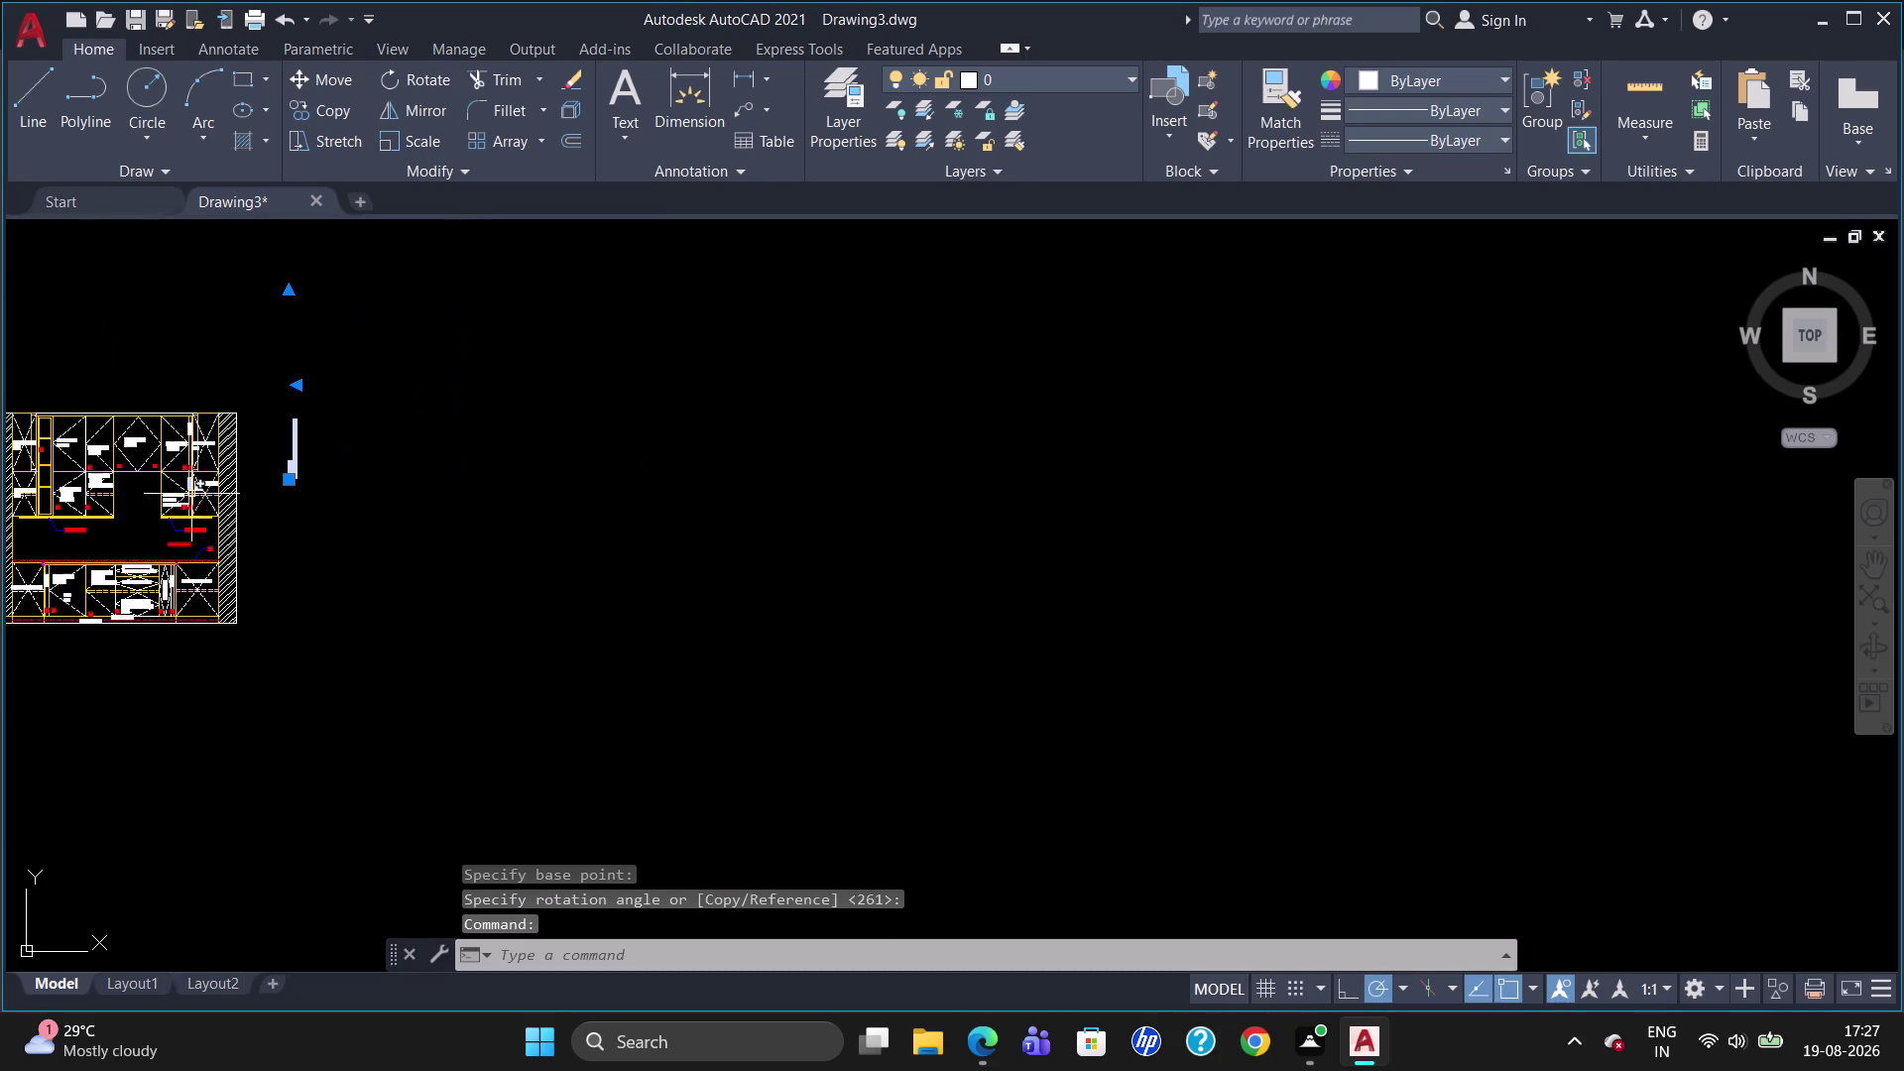
scroll(up, 3)
scroll(up, 3)
scroll(down, 3)
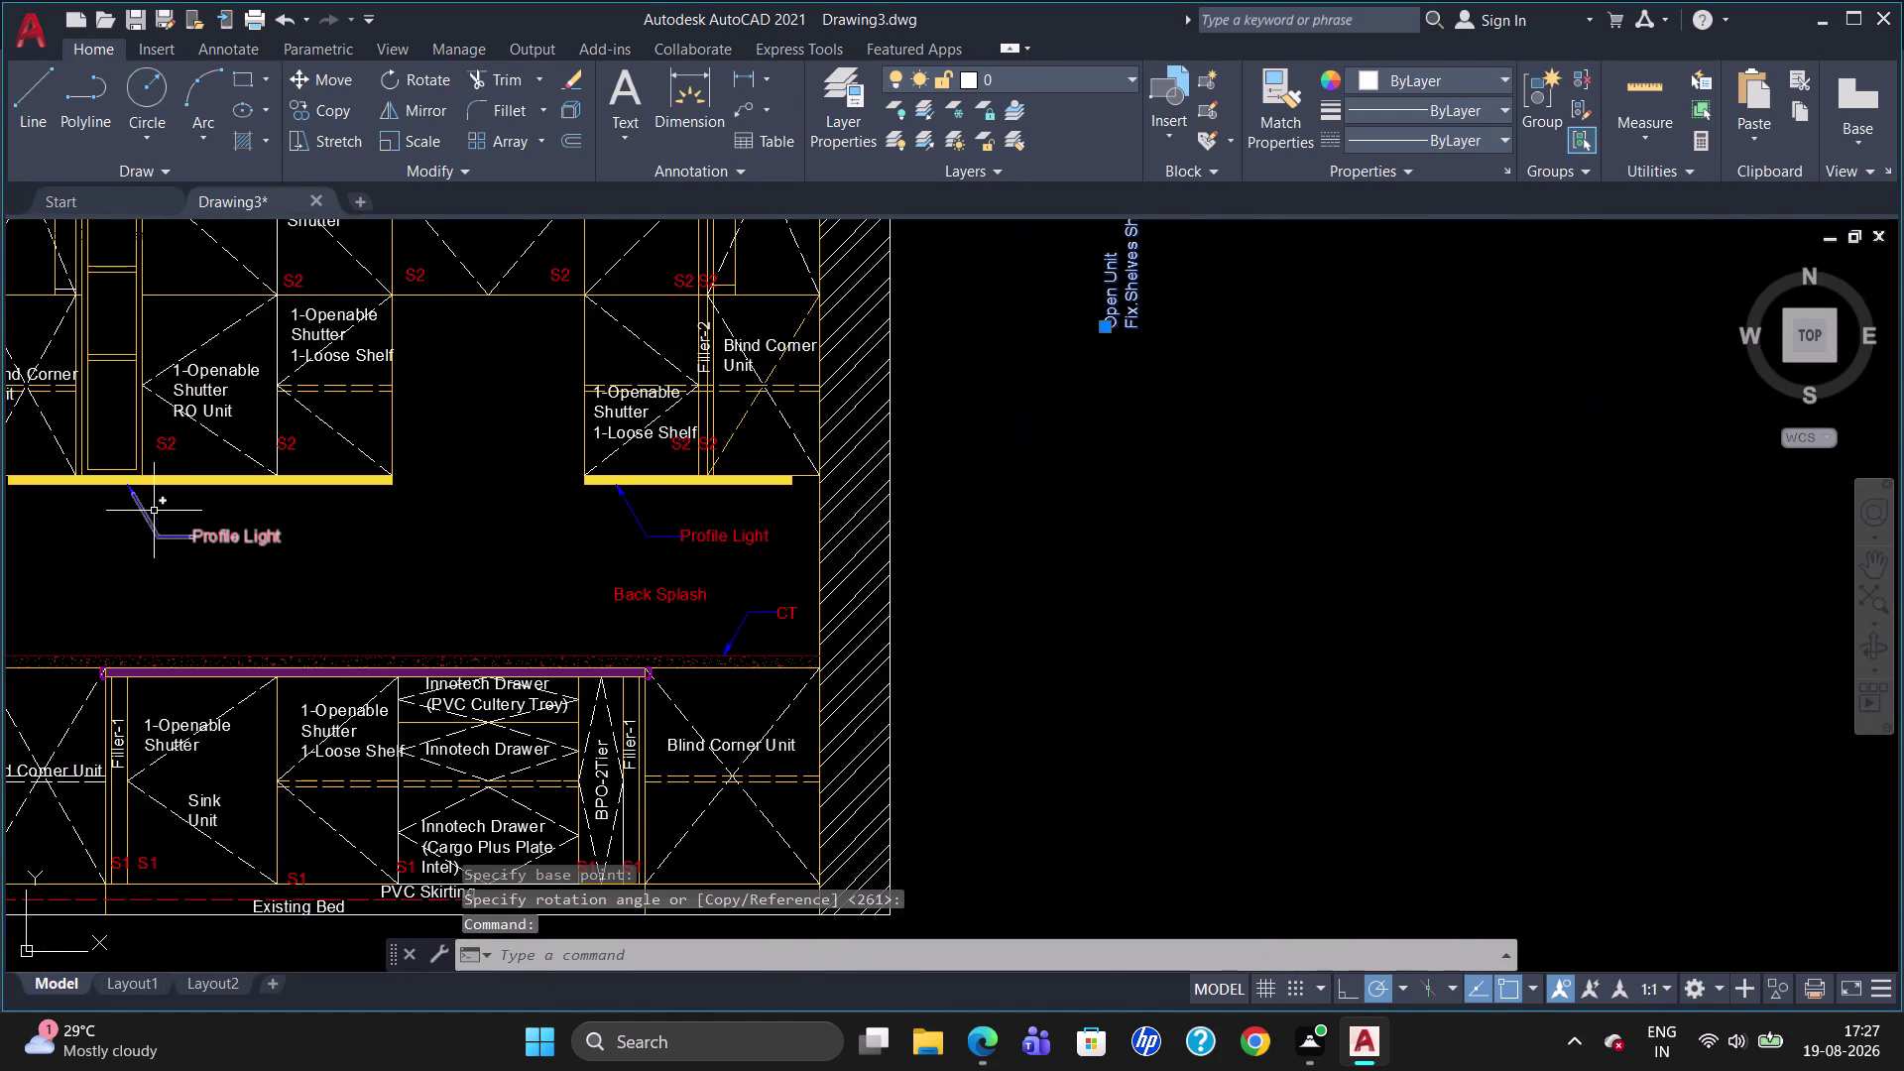
scroll(down, 3)
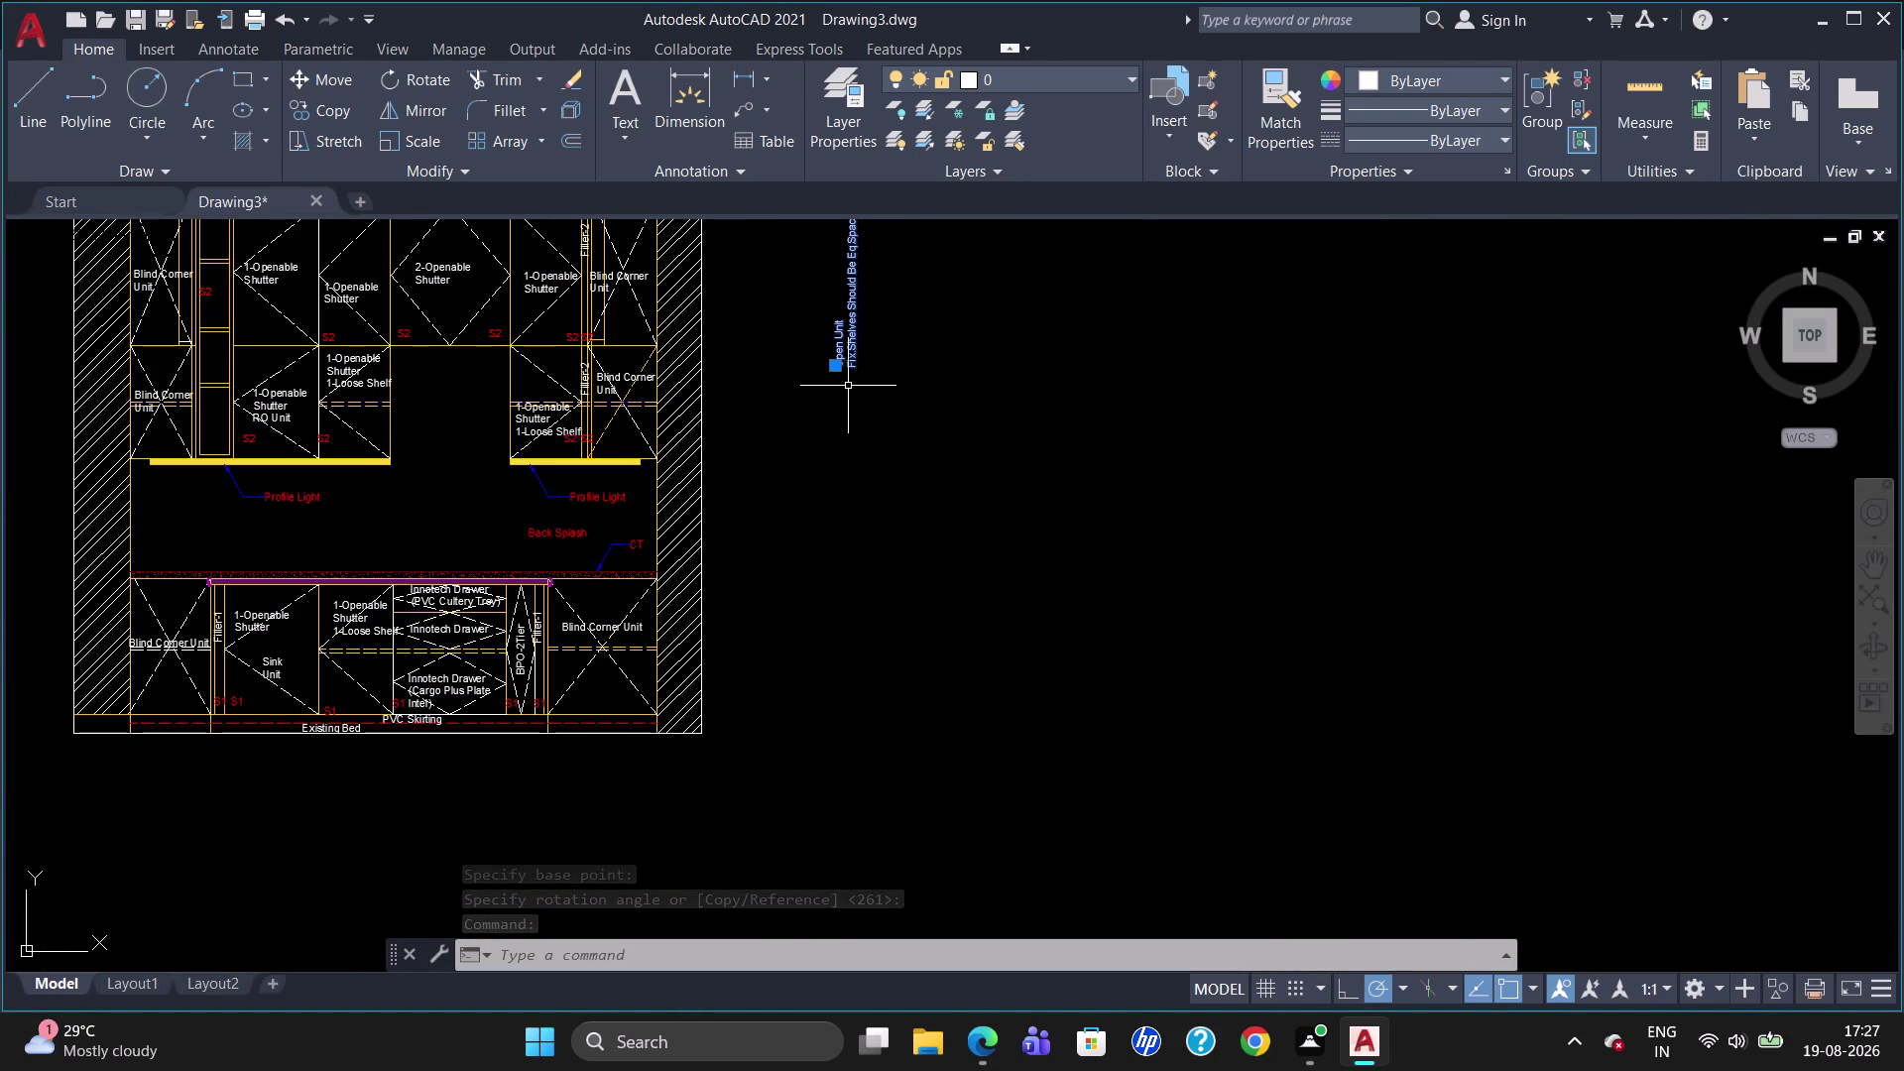
click(833, 367)
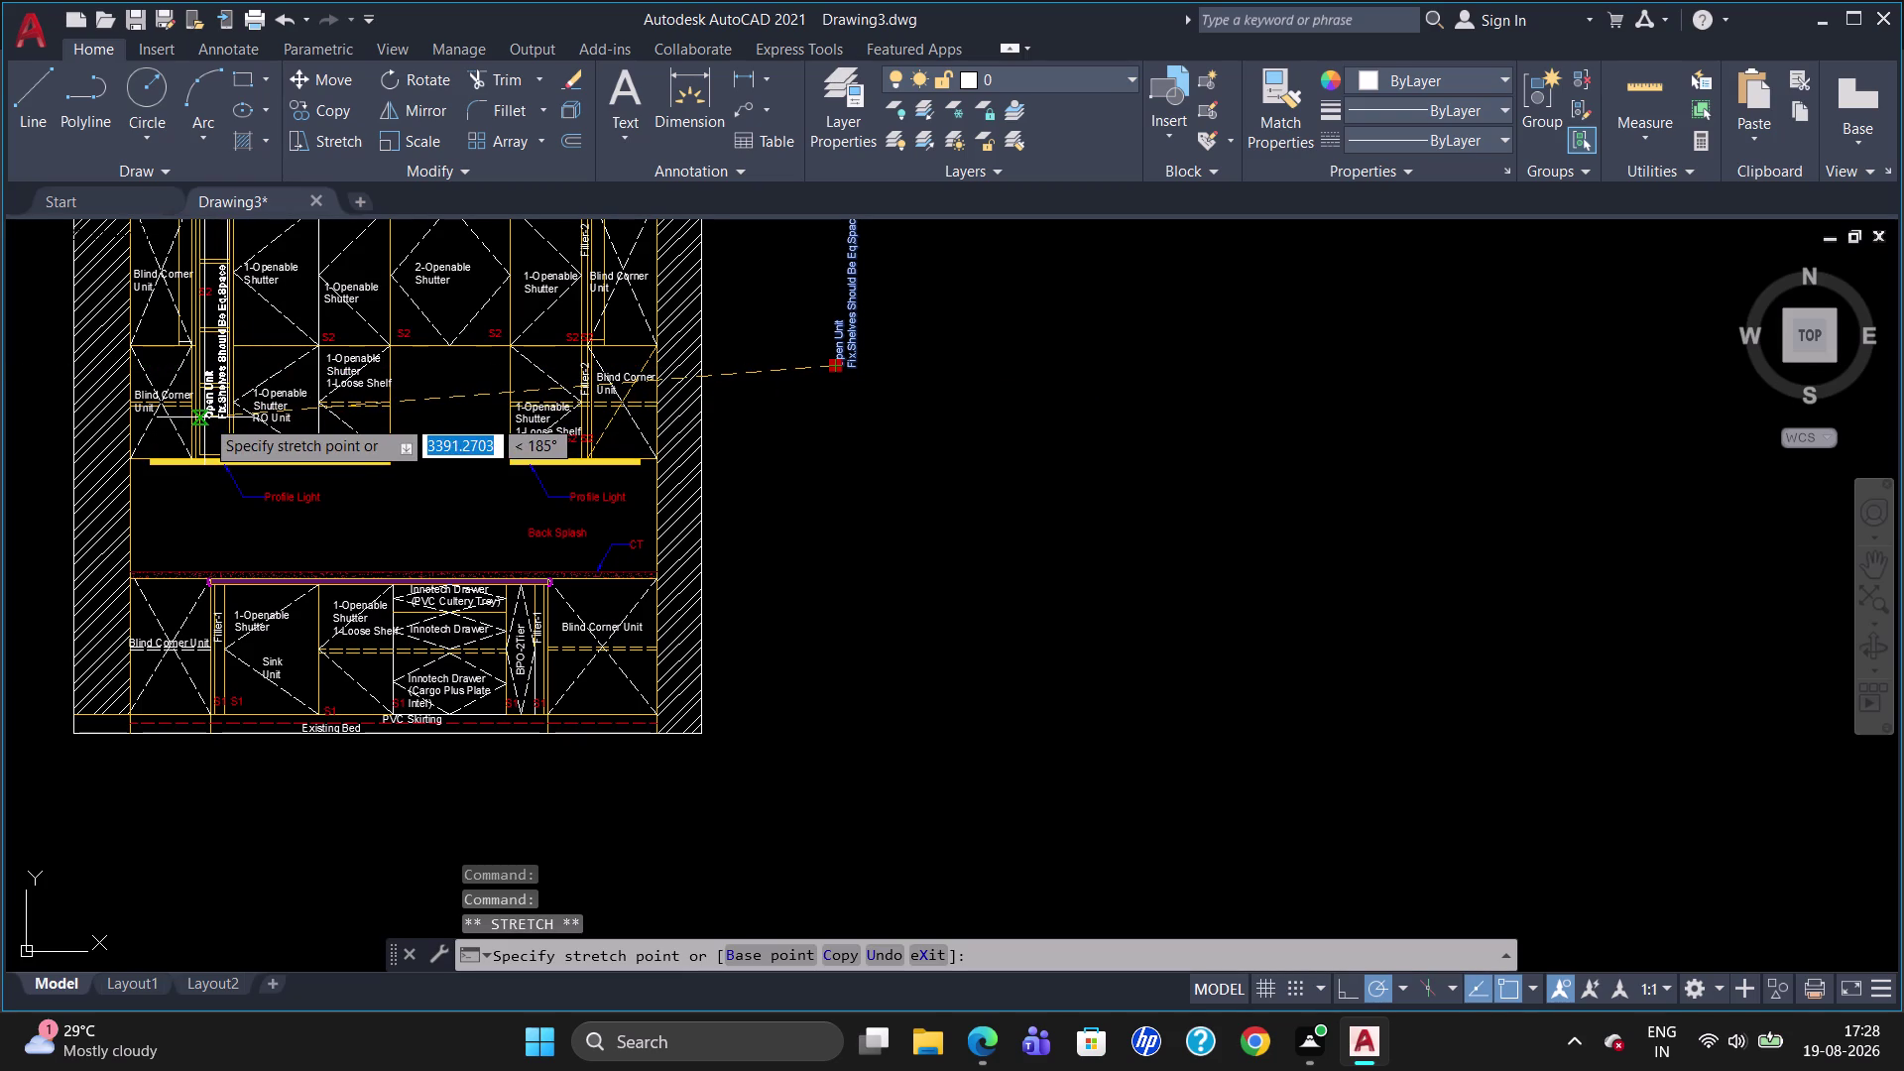
click(203, 425)
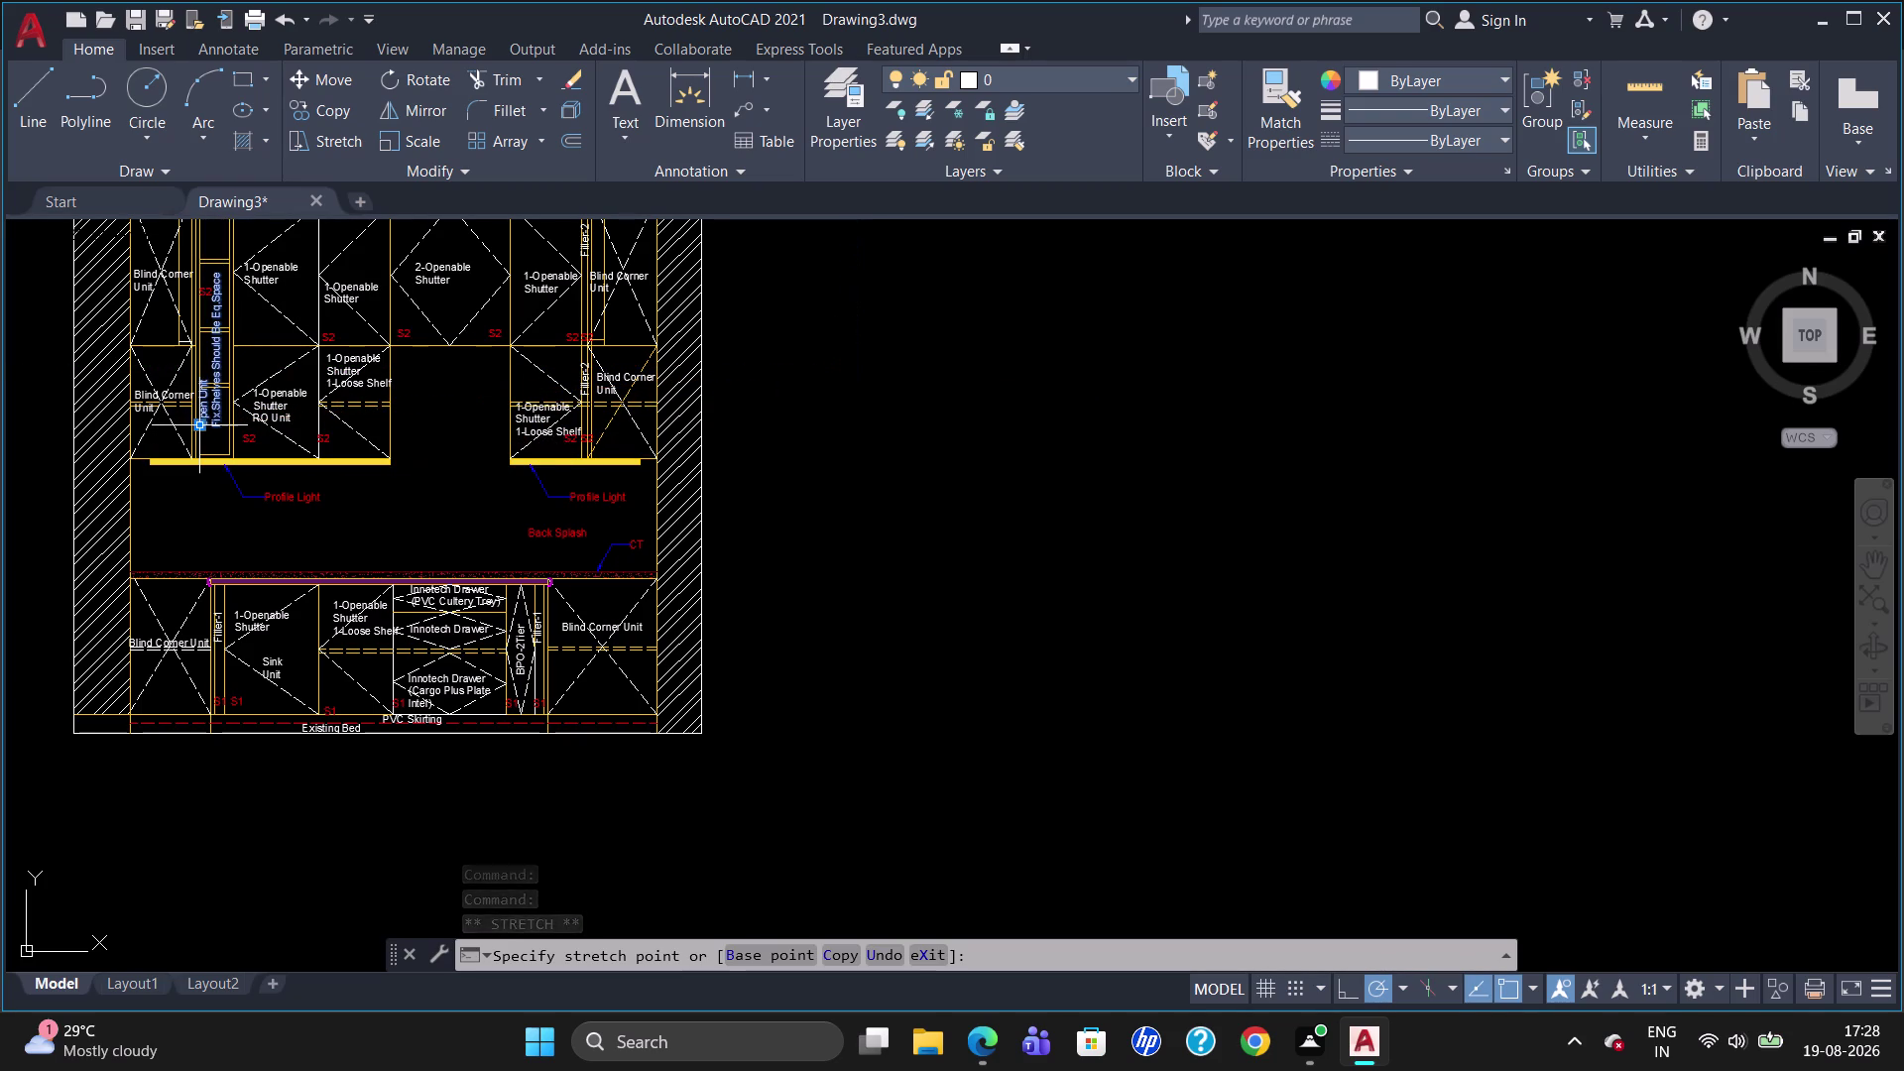
key(Escape)
Reopen the vertical note in the Text Editor.
scroll(up, 3)
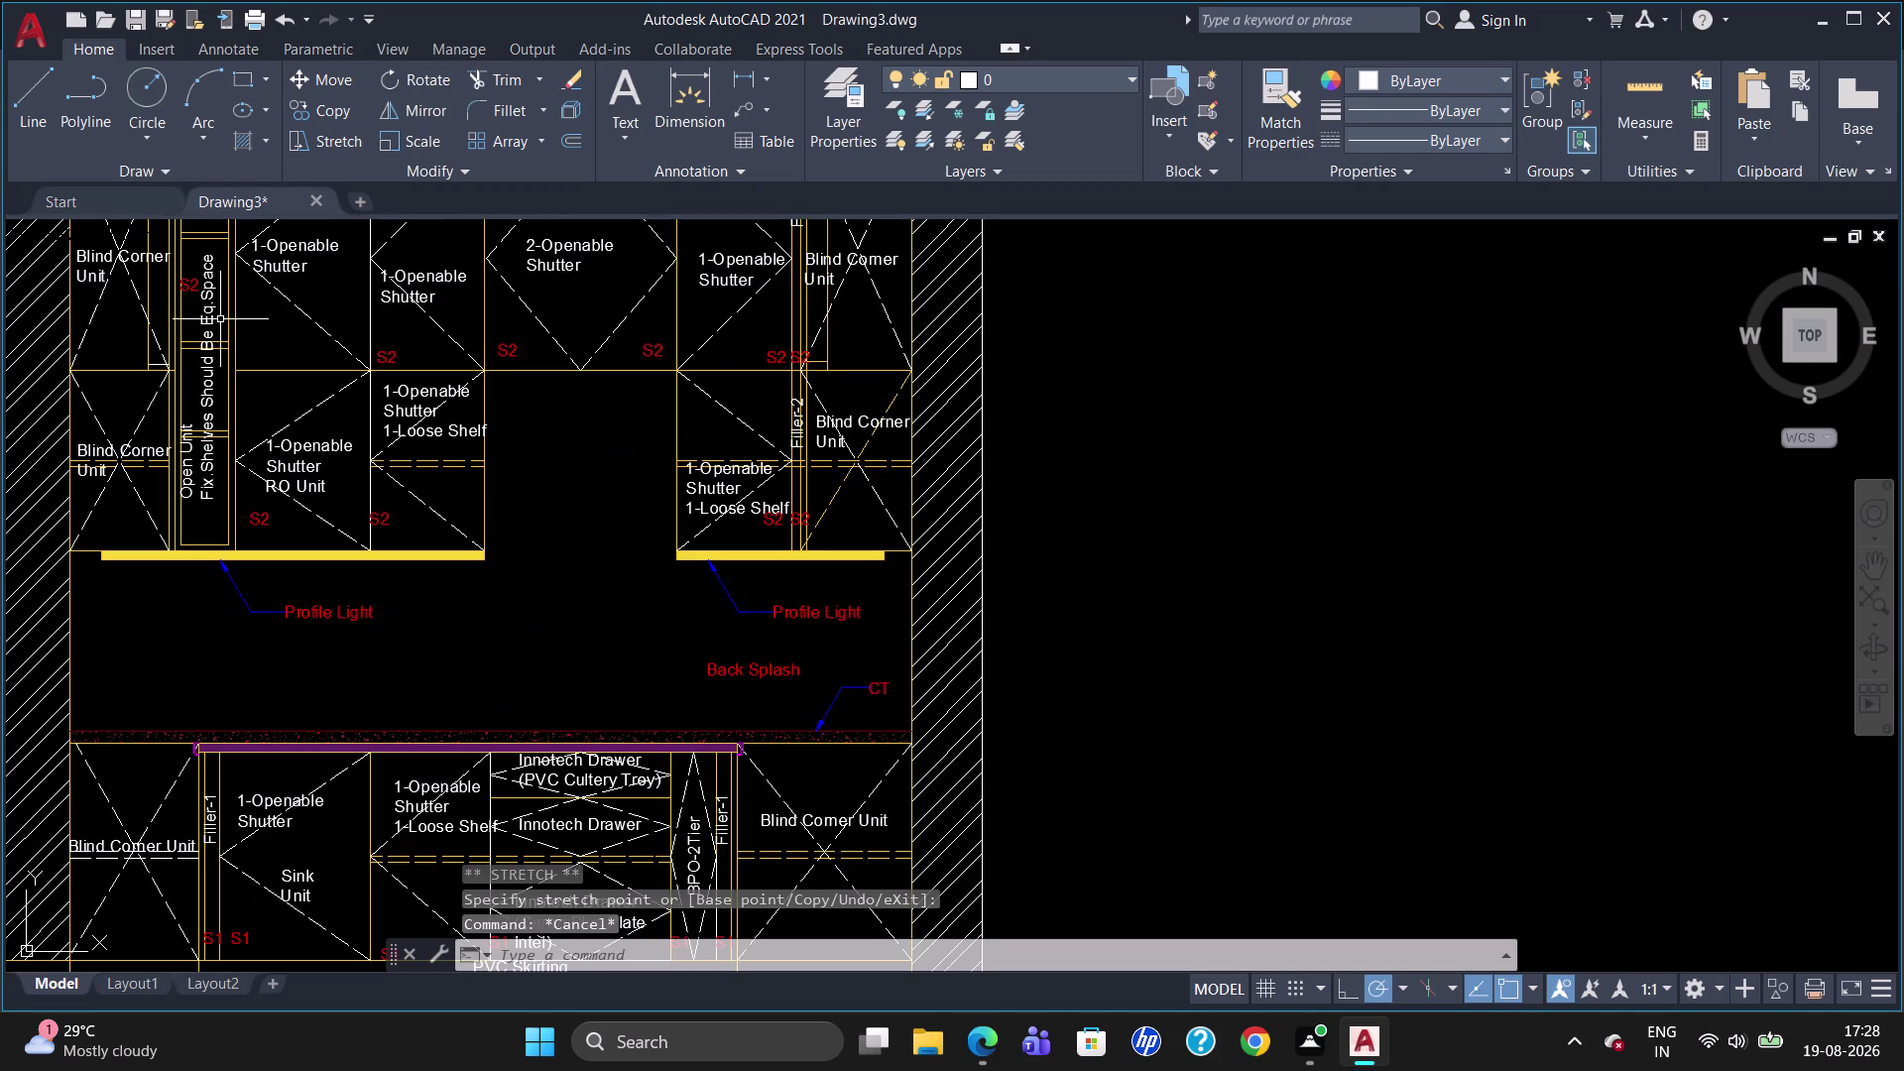
double_click(190, 281)
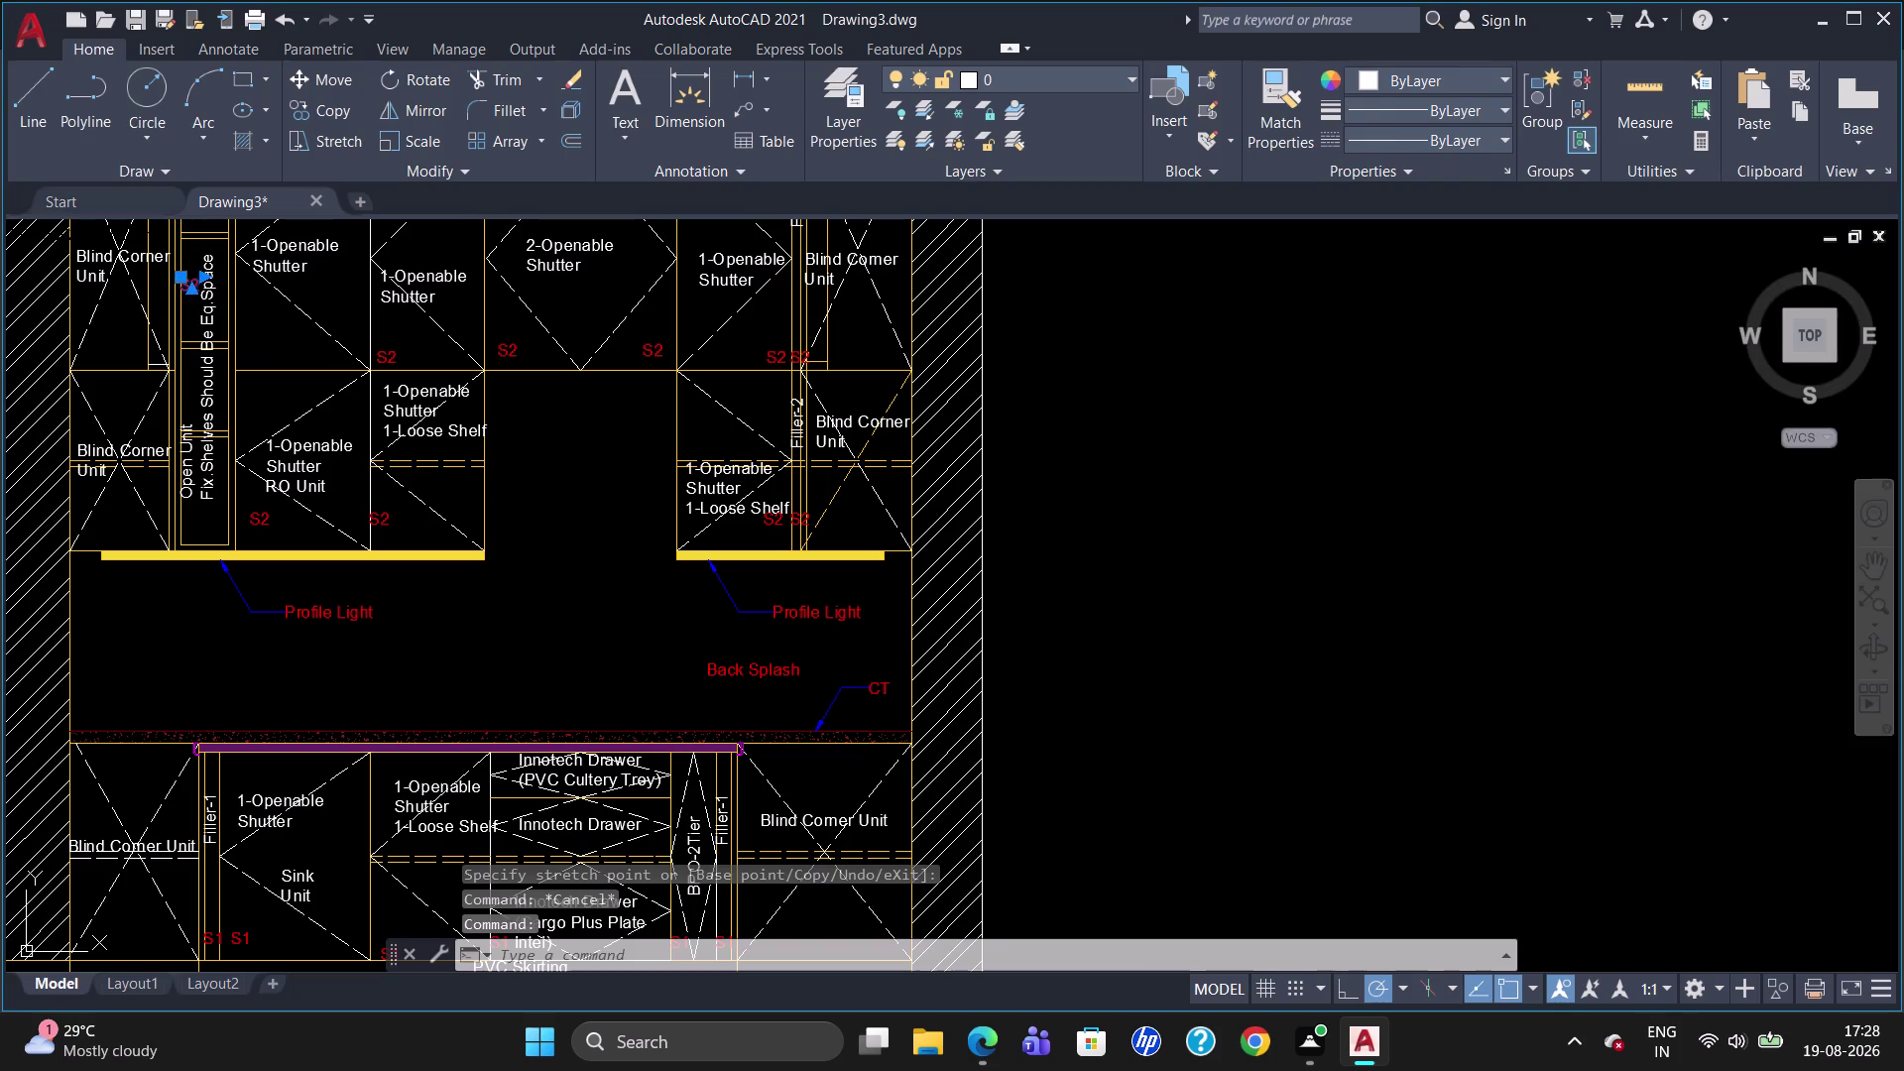
key(Right)
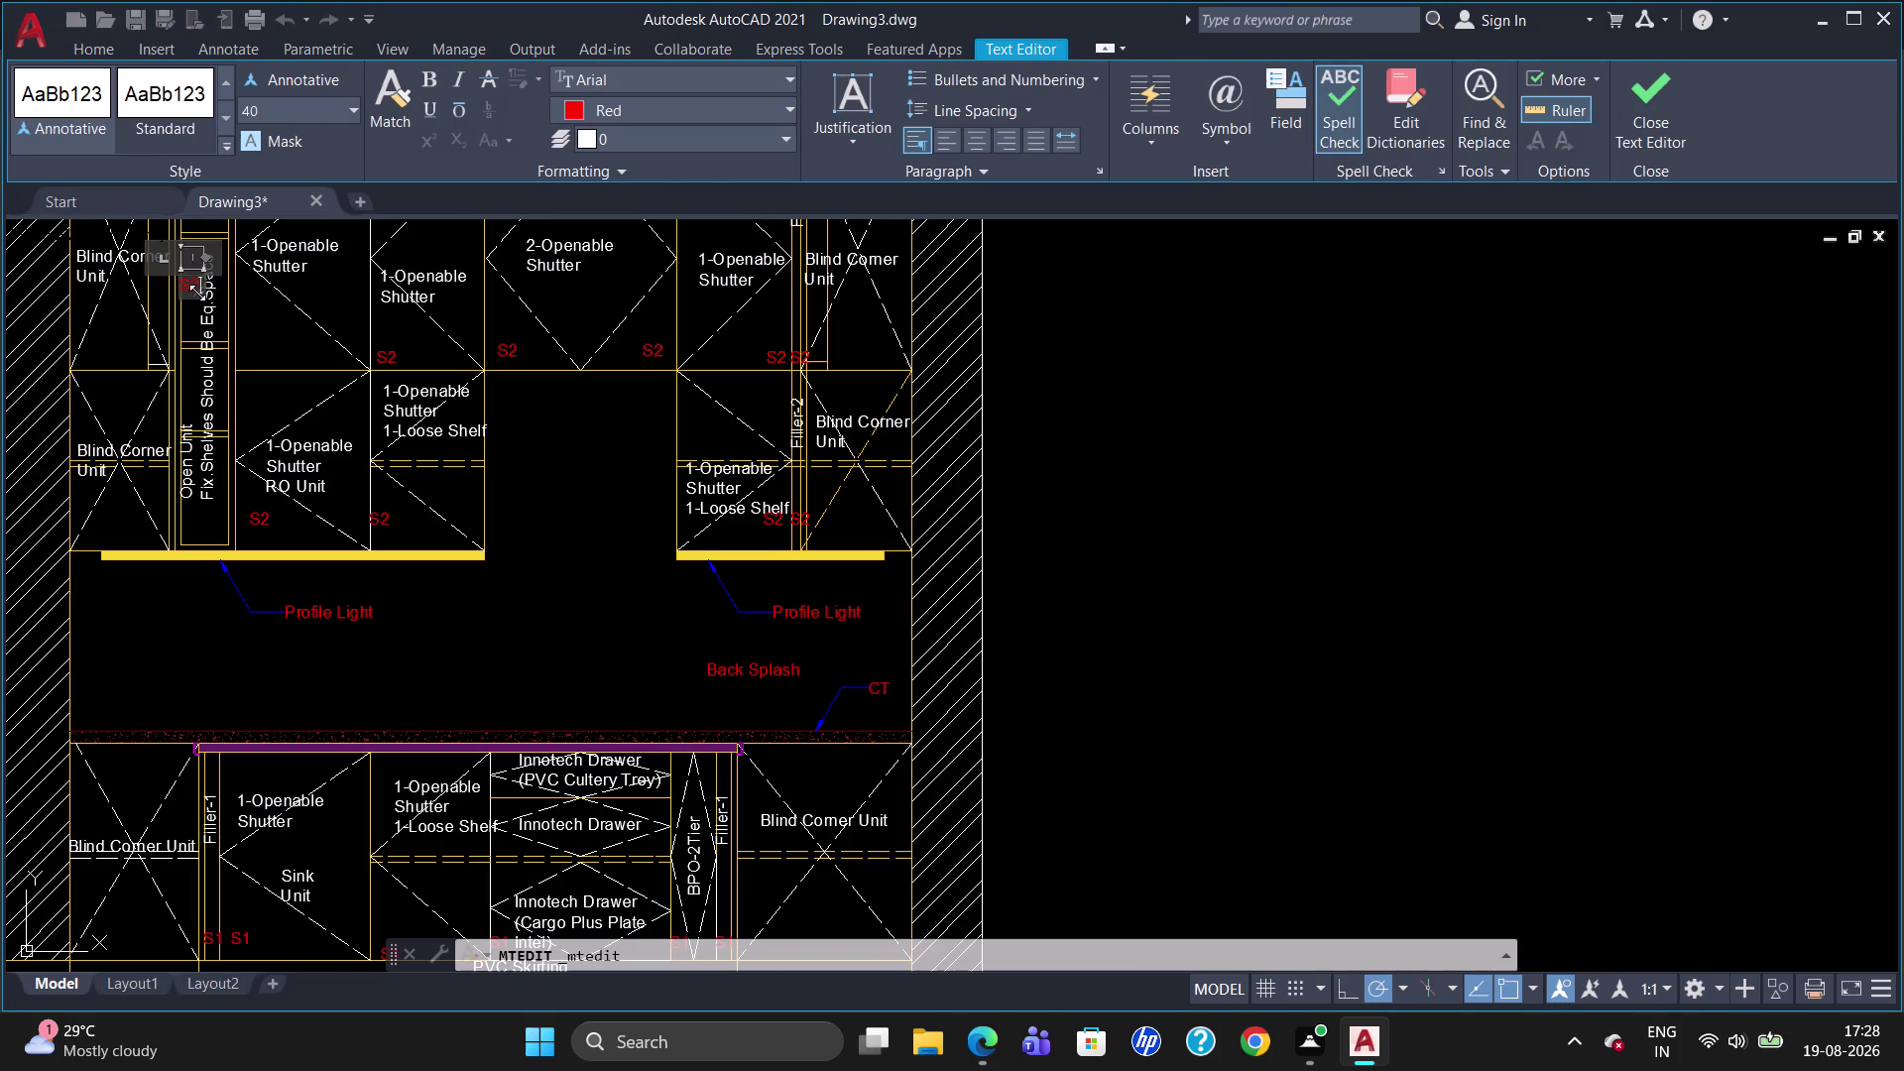
Replace the note's last character with 3, exit the editor, and zoom to the base cabinets.
key(BackSpace)
key(3)
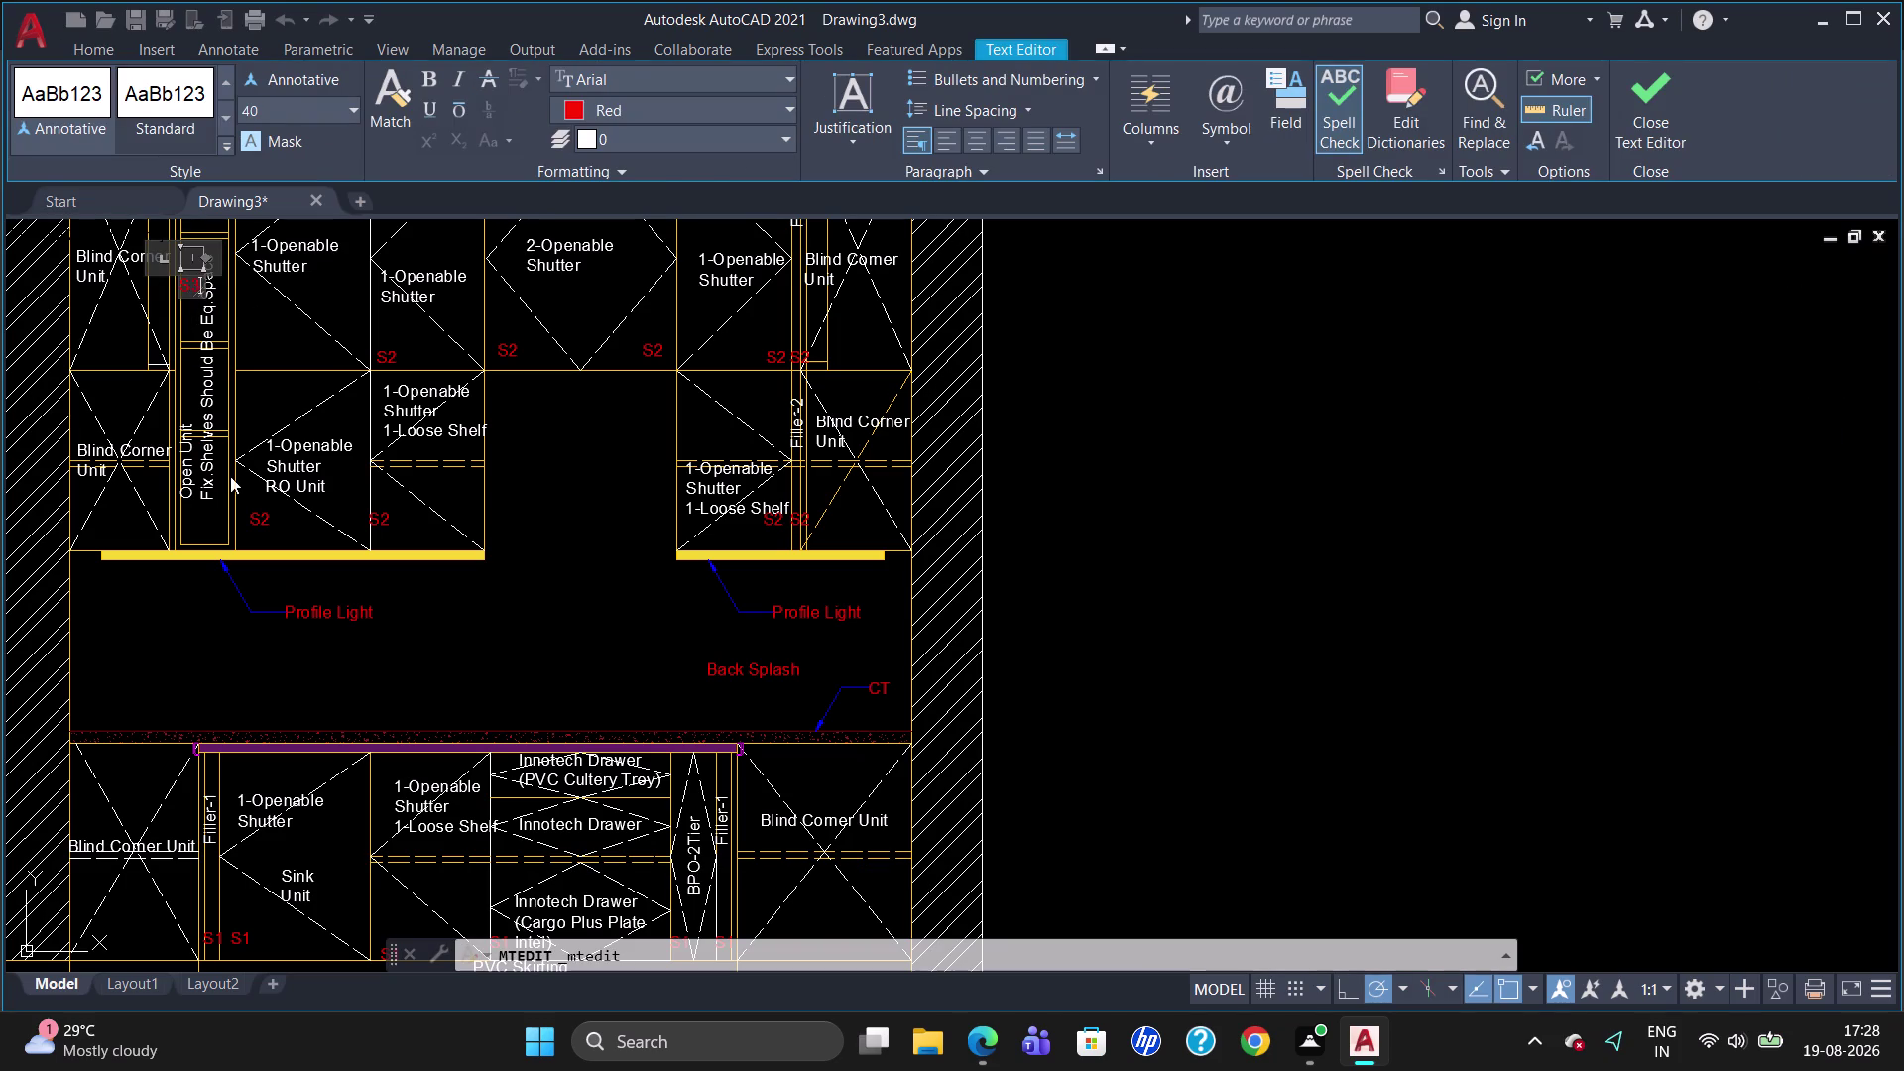
click(174, 599)
key(Escape)
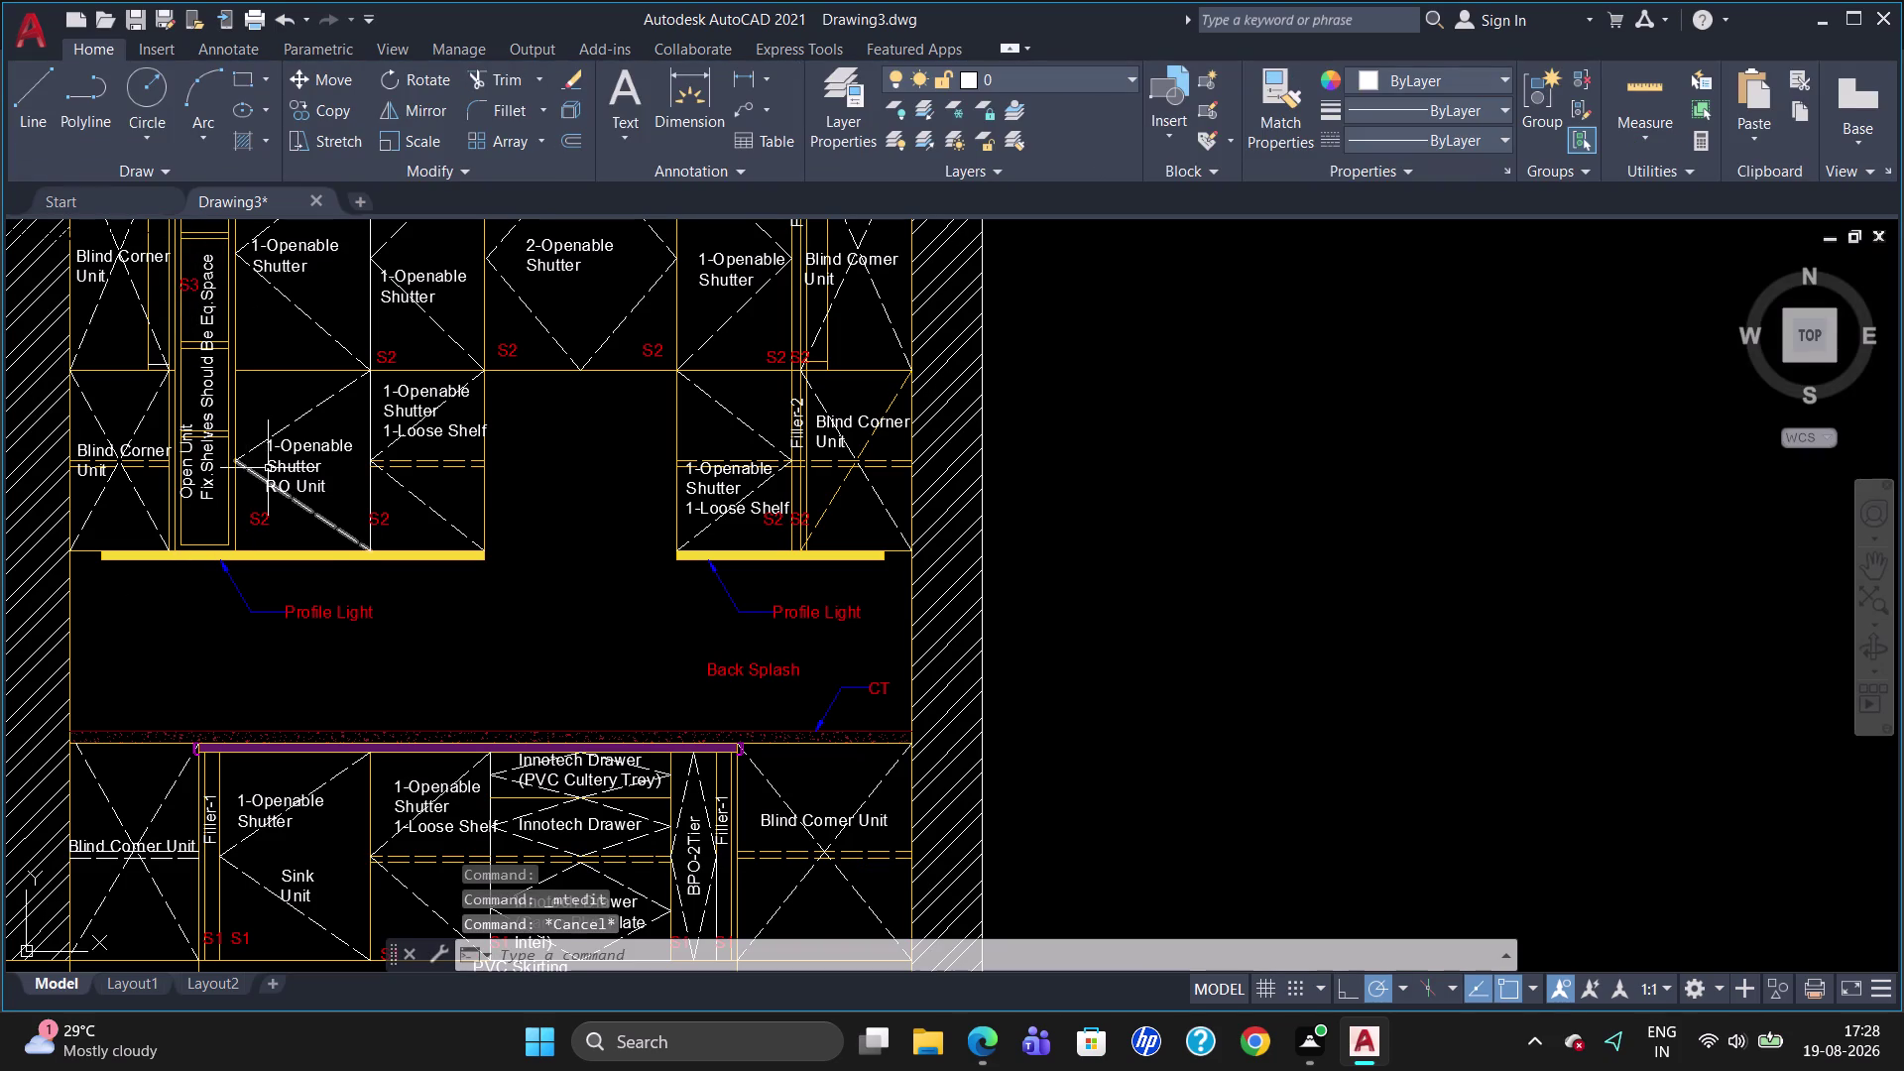
scroll(down, 3)
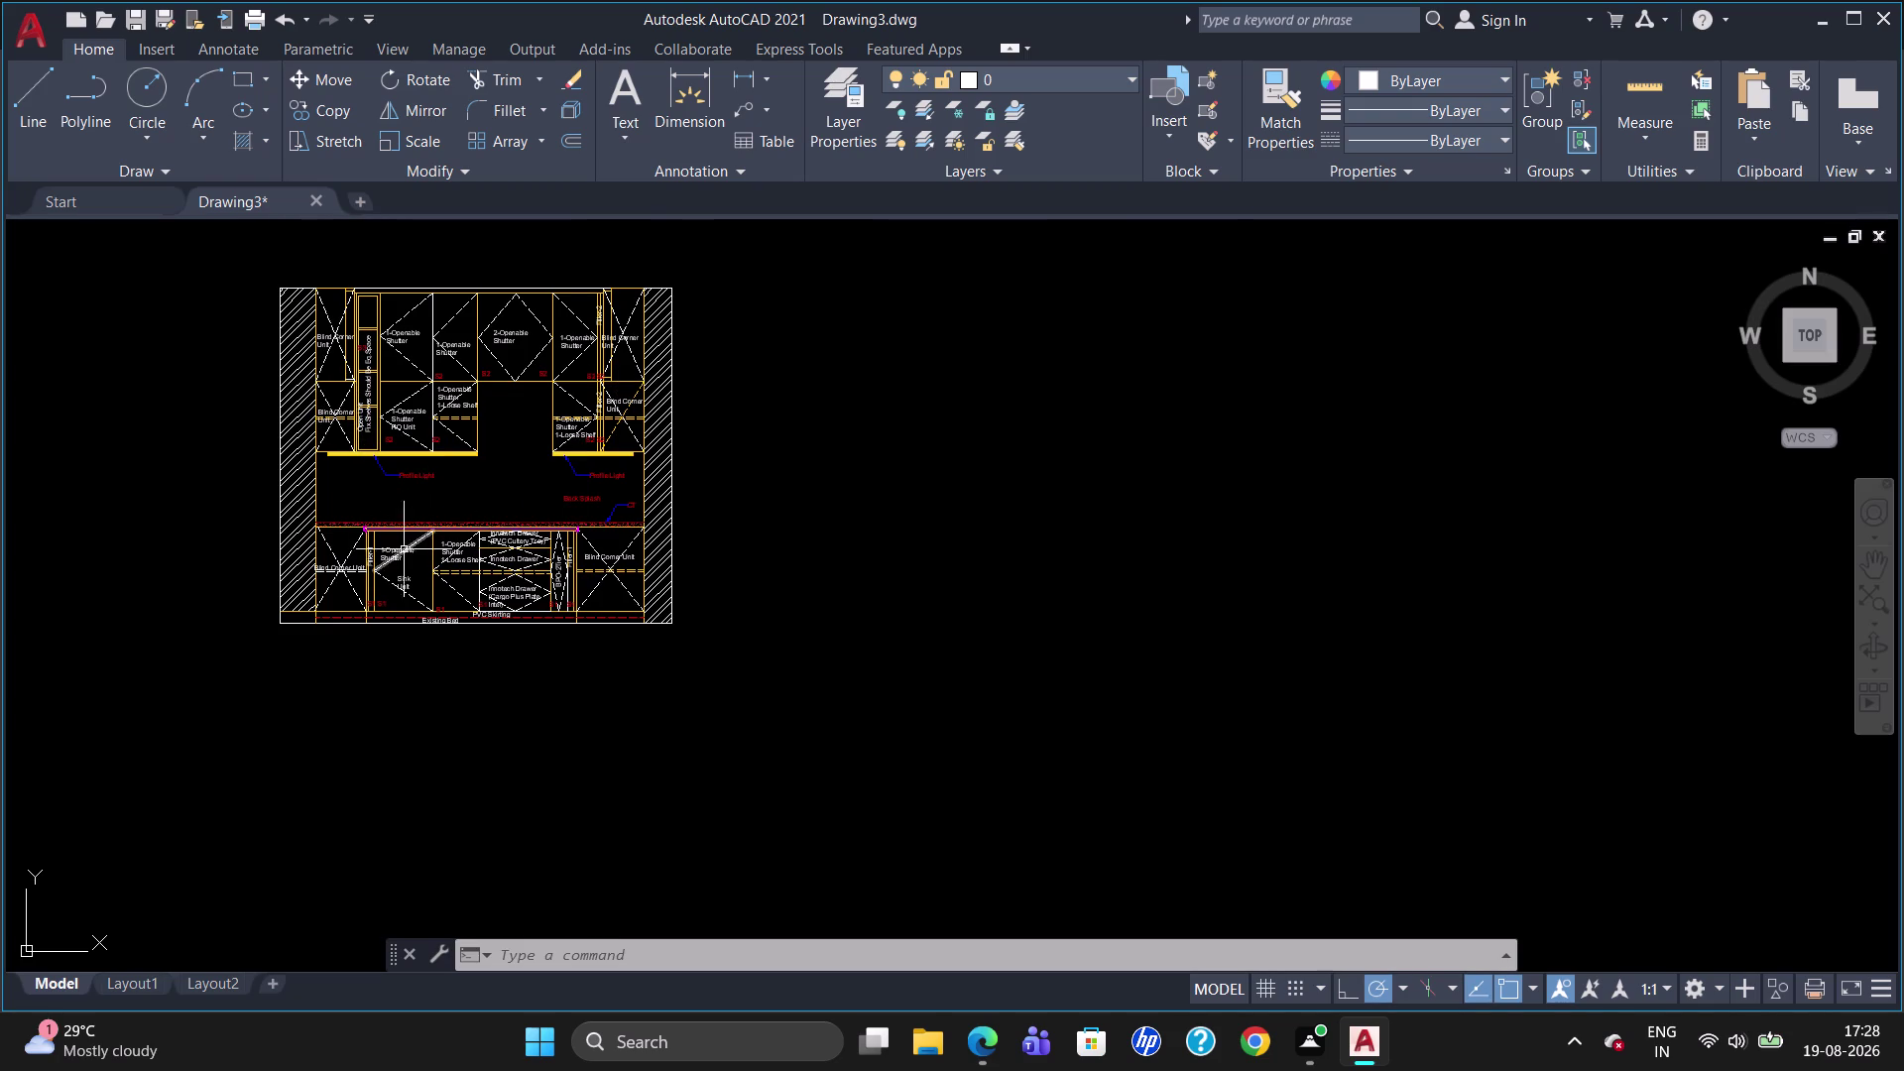
scroll(up, 3)
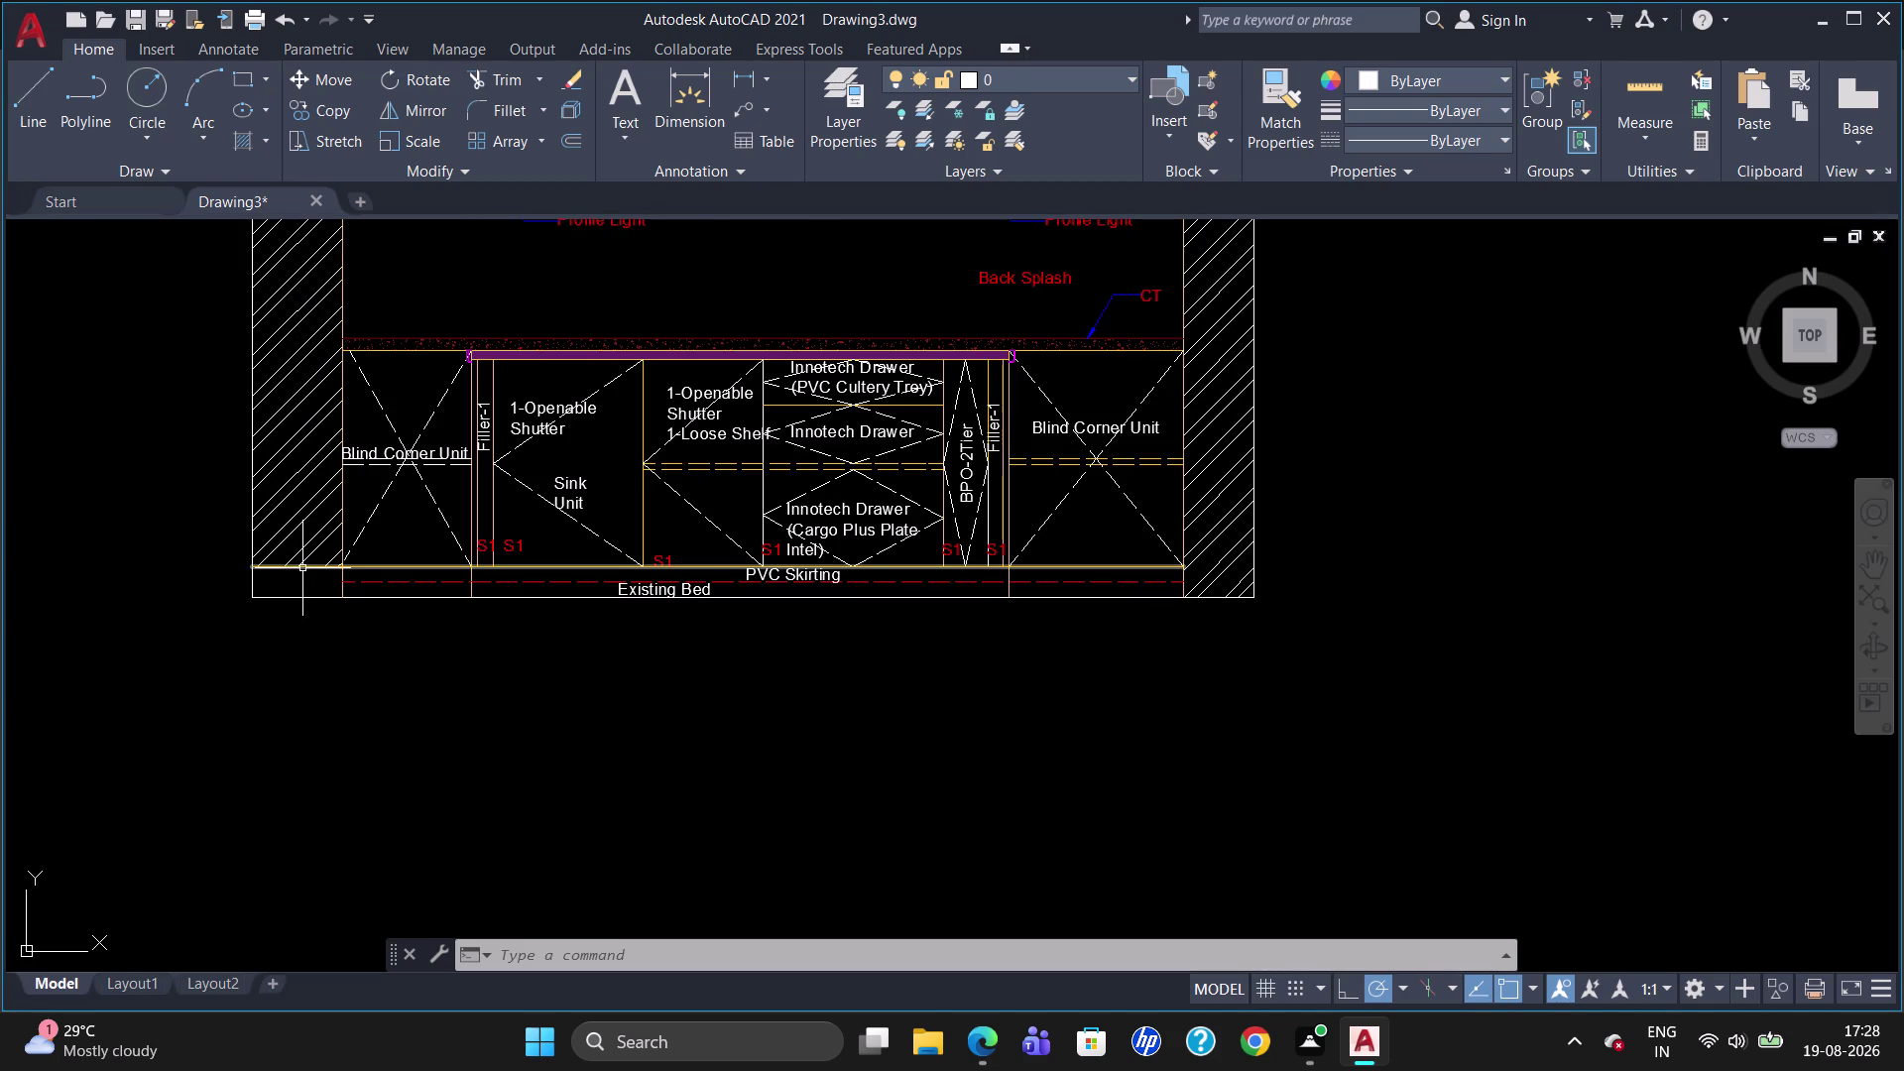
Trim line segments at the lower-left wall corner.
click(302, 568)
key(Escape)
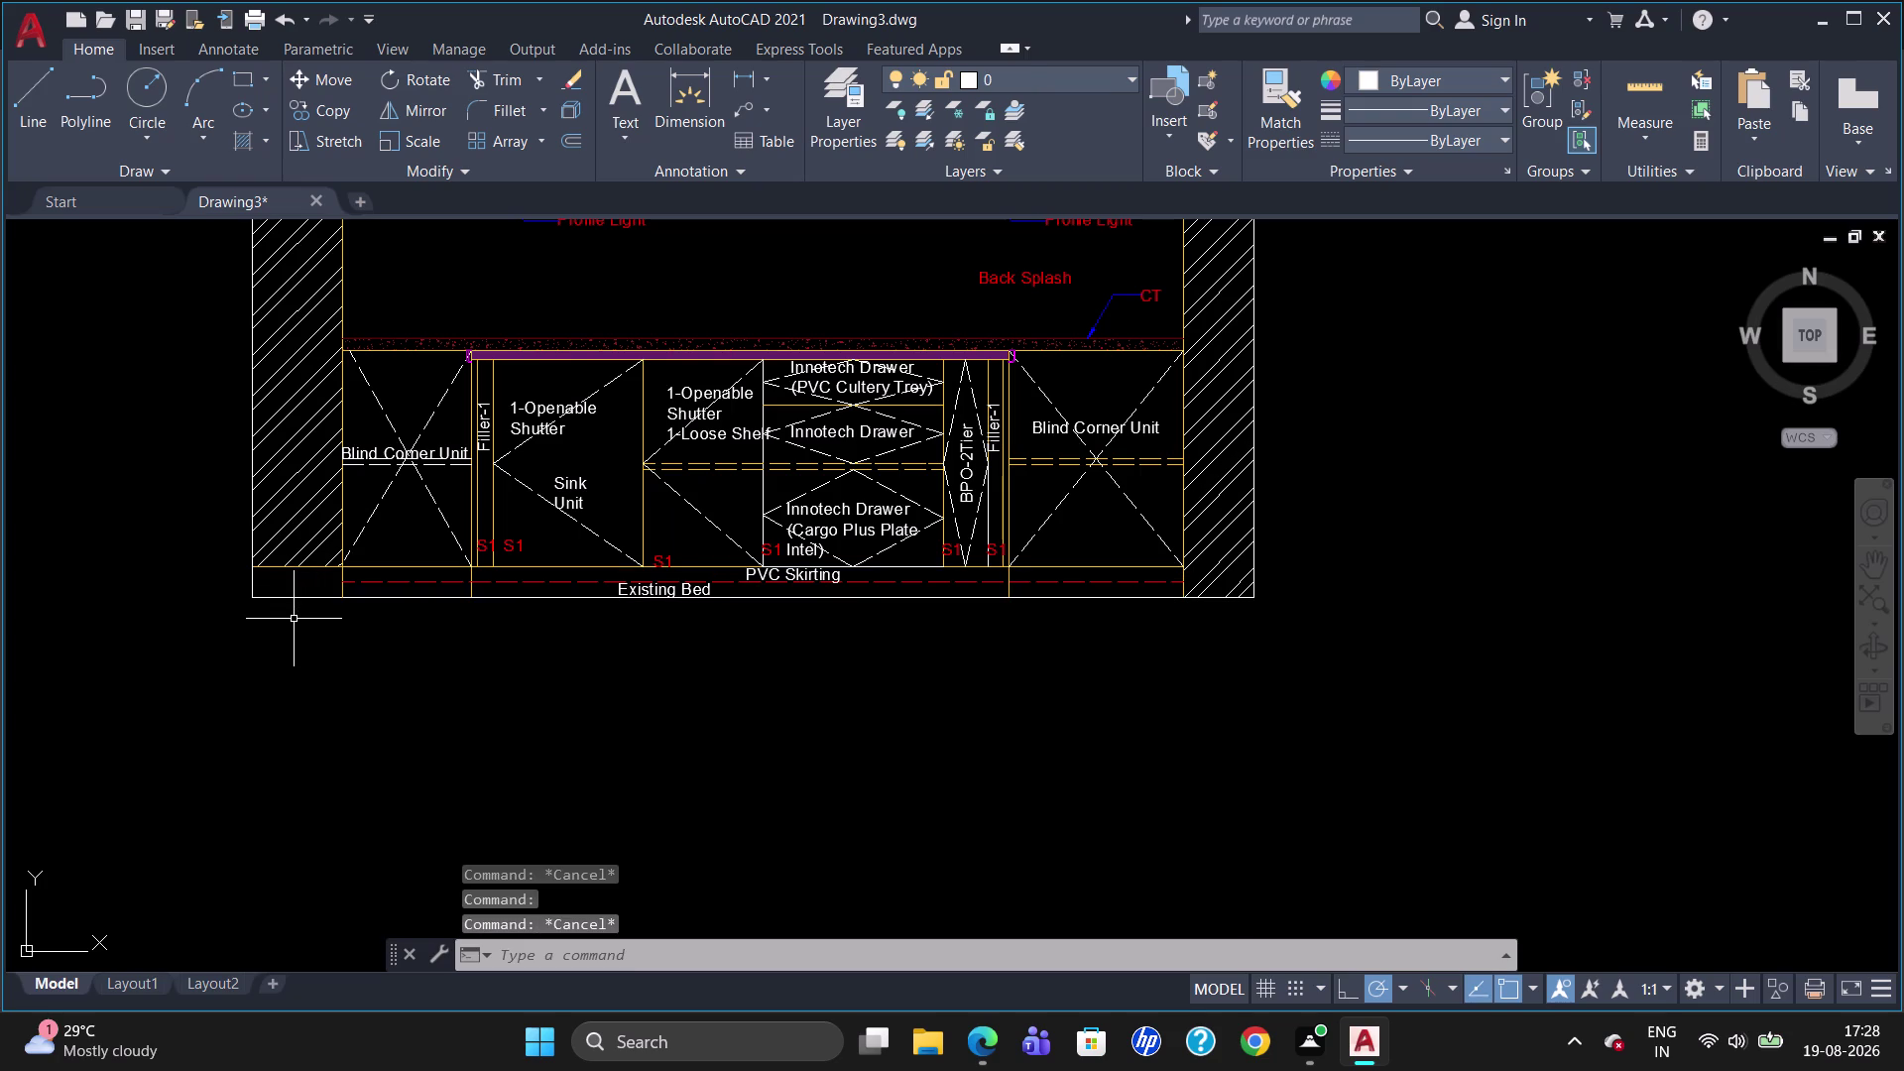
text(tr)
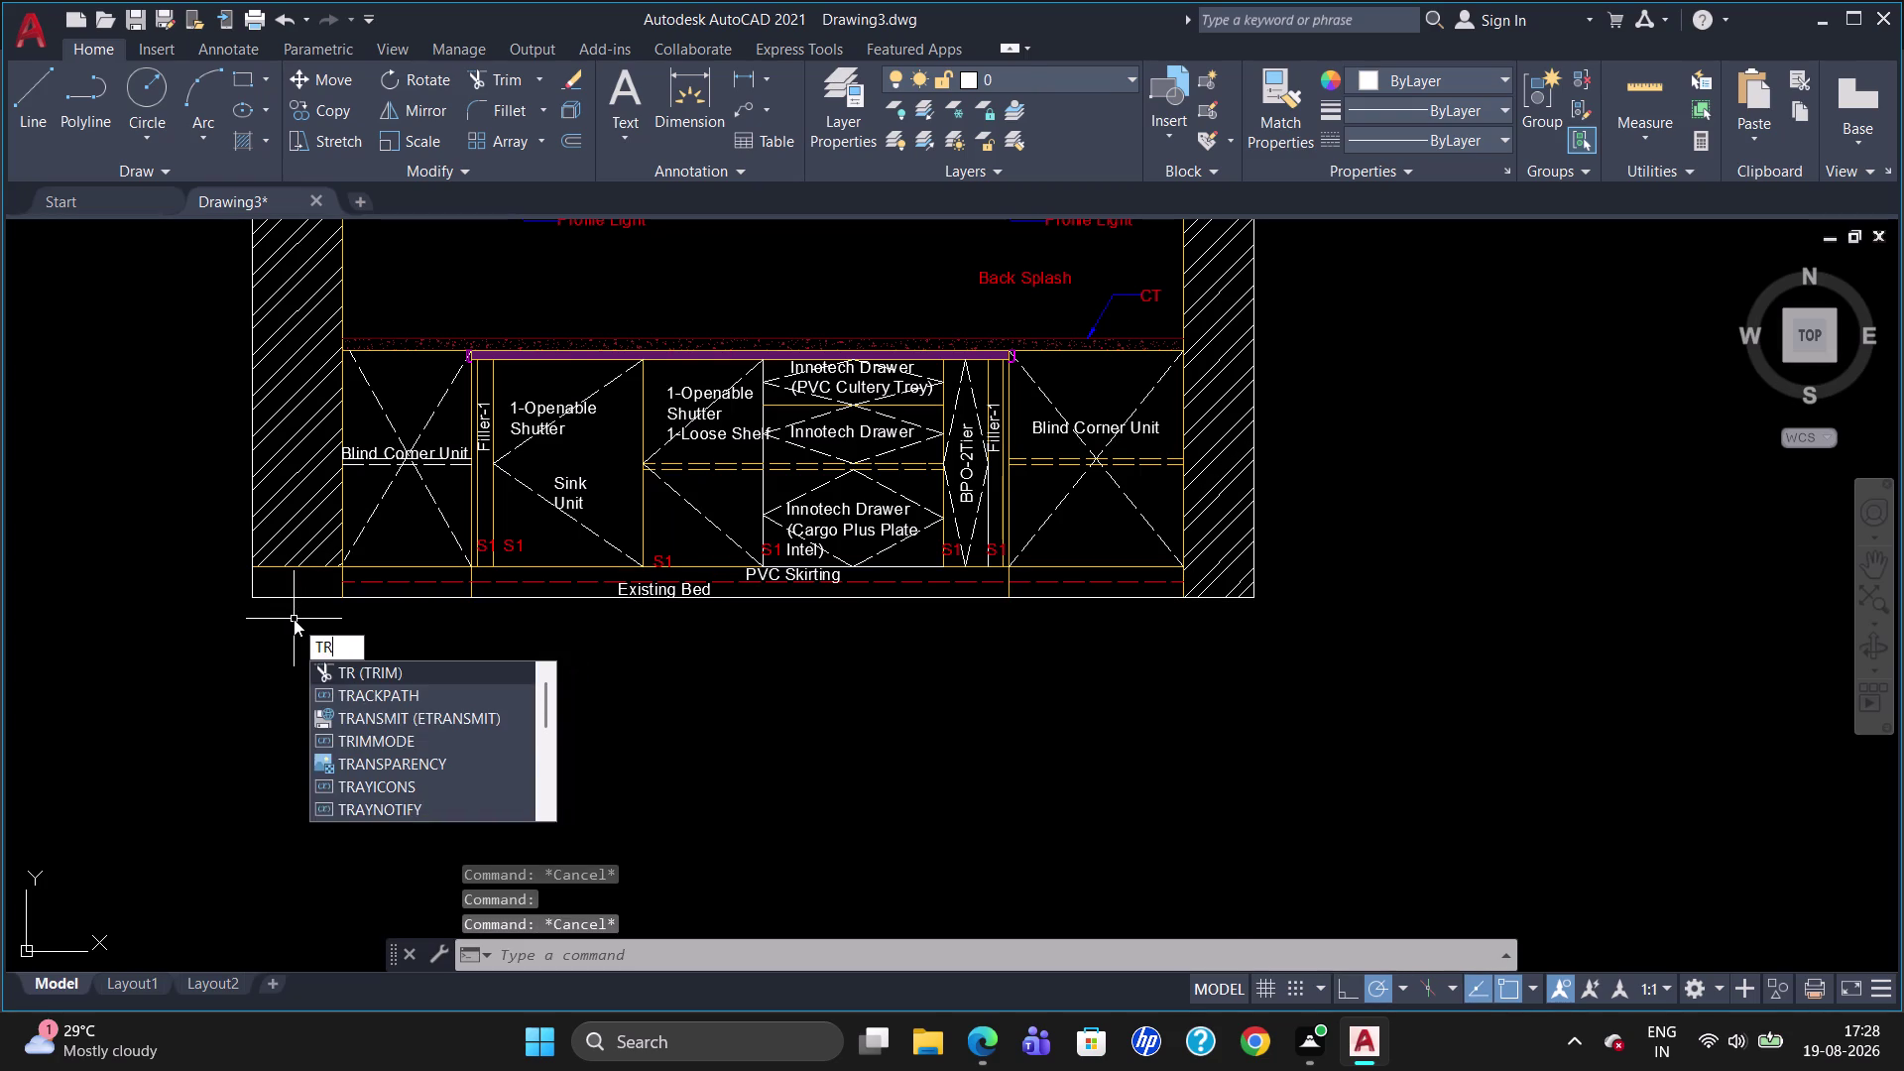
key(Return)
key(Return)
click(311, 571)
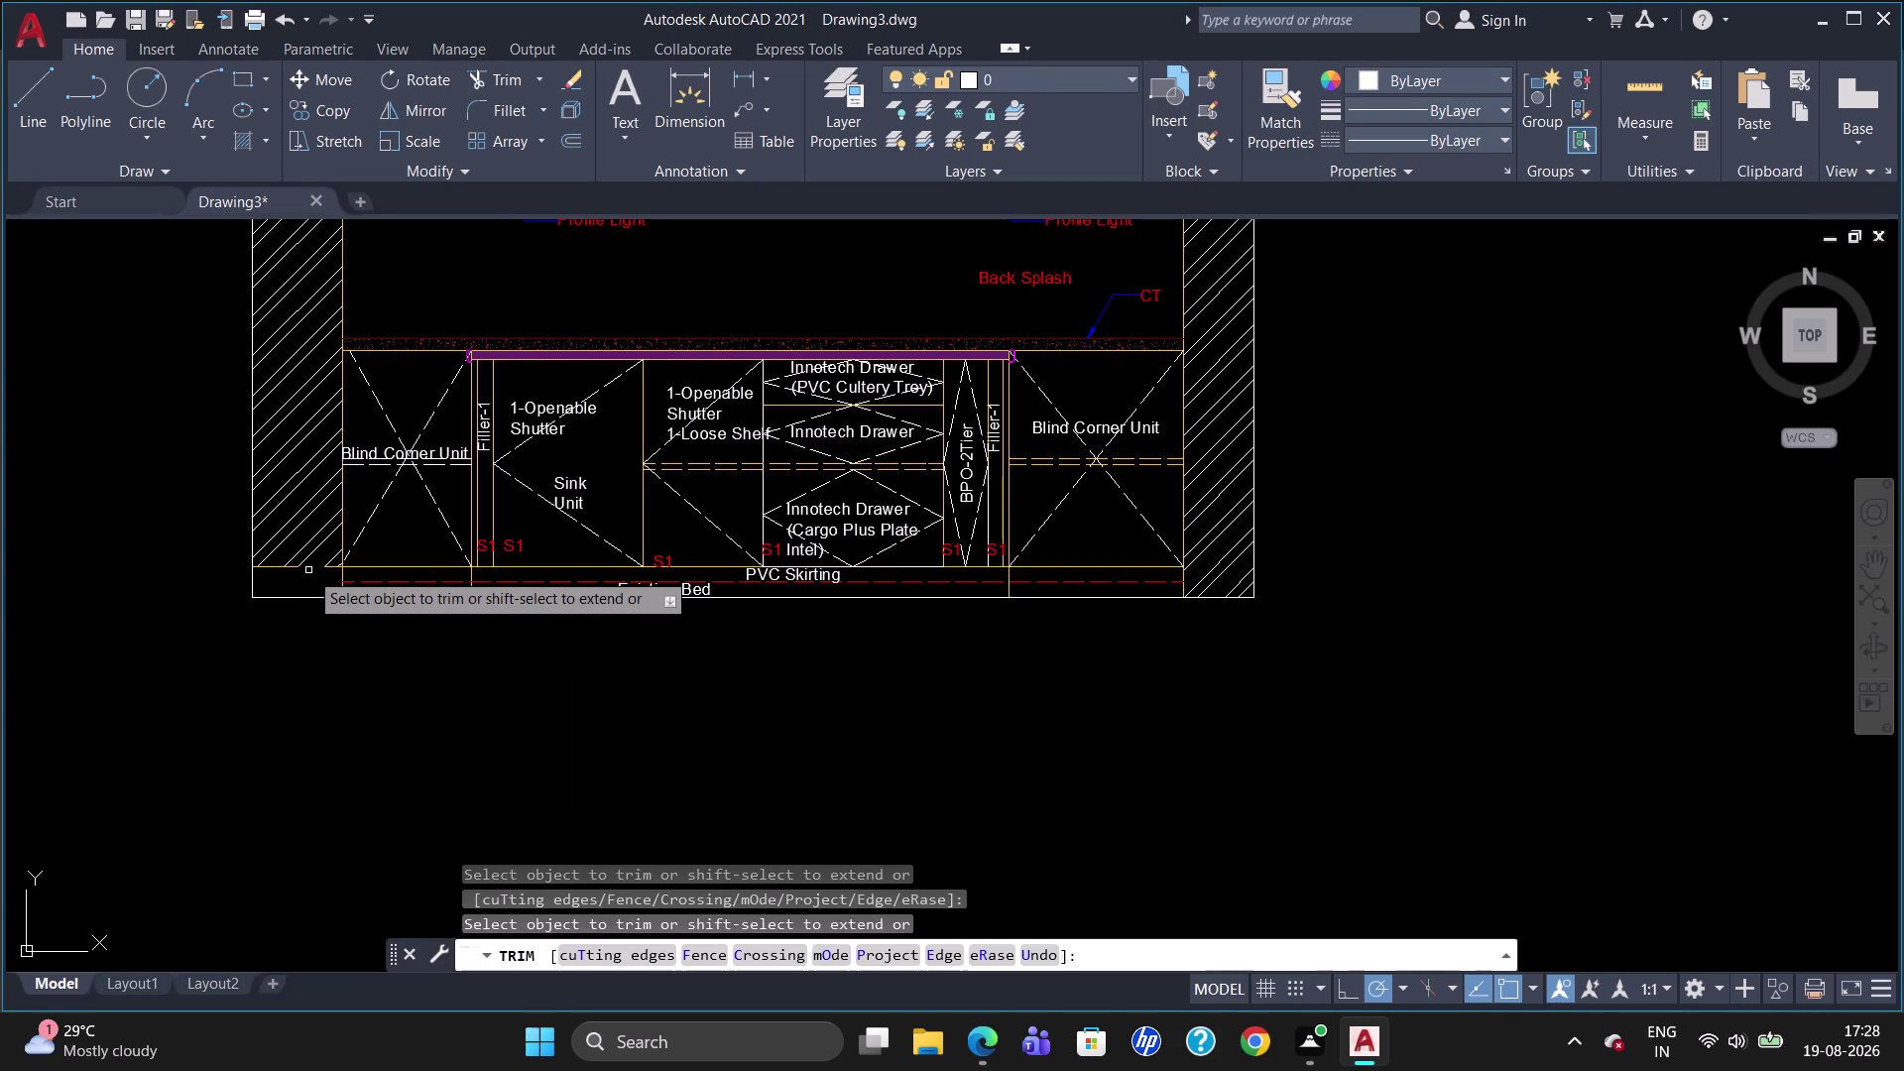
click(291, 571)
scroll(up, 3)
click(272, 563)
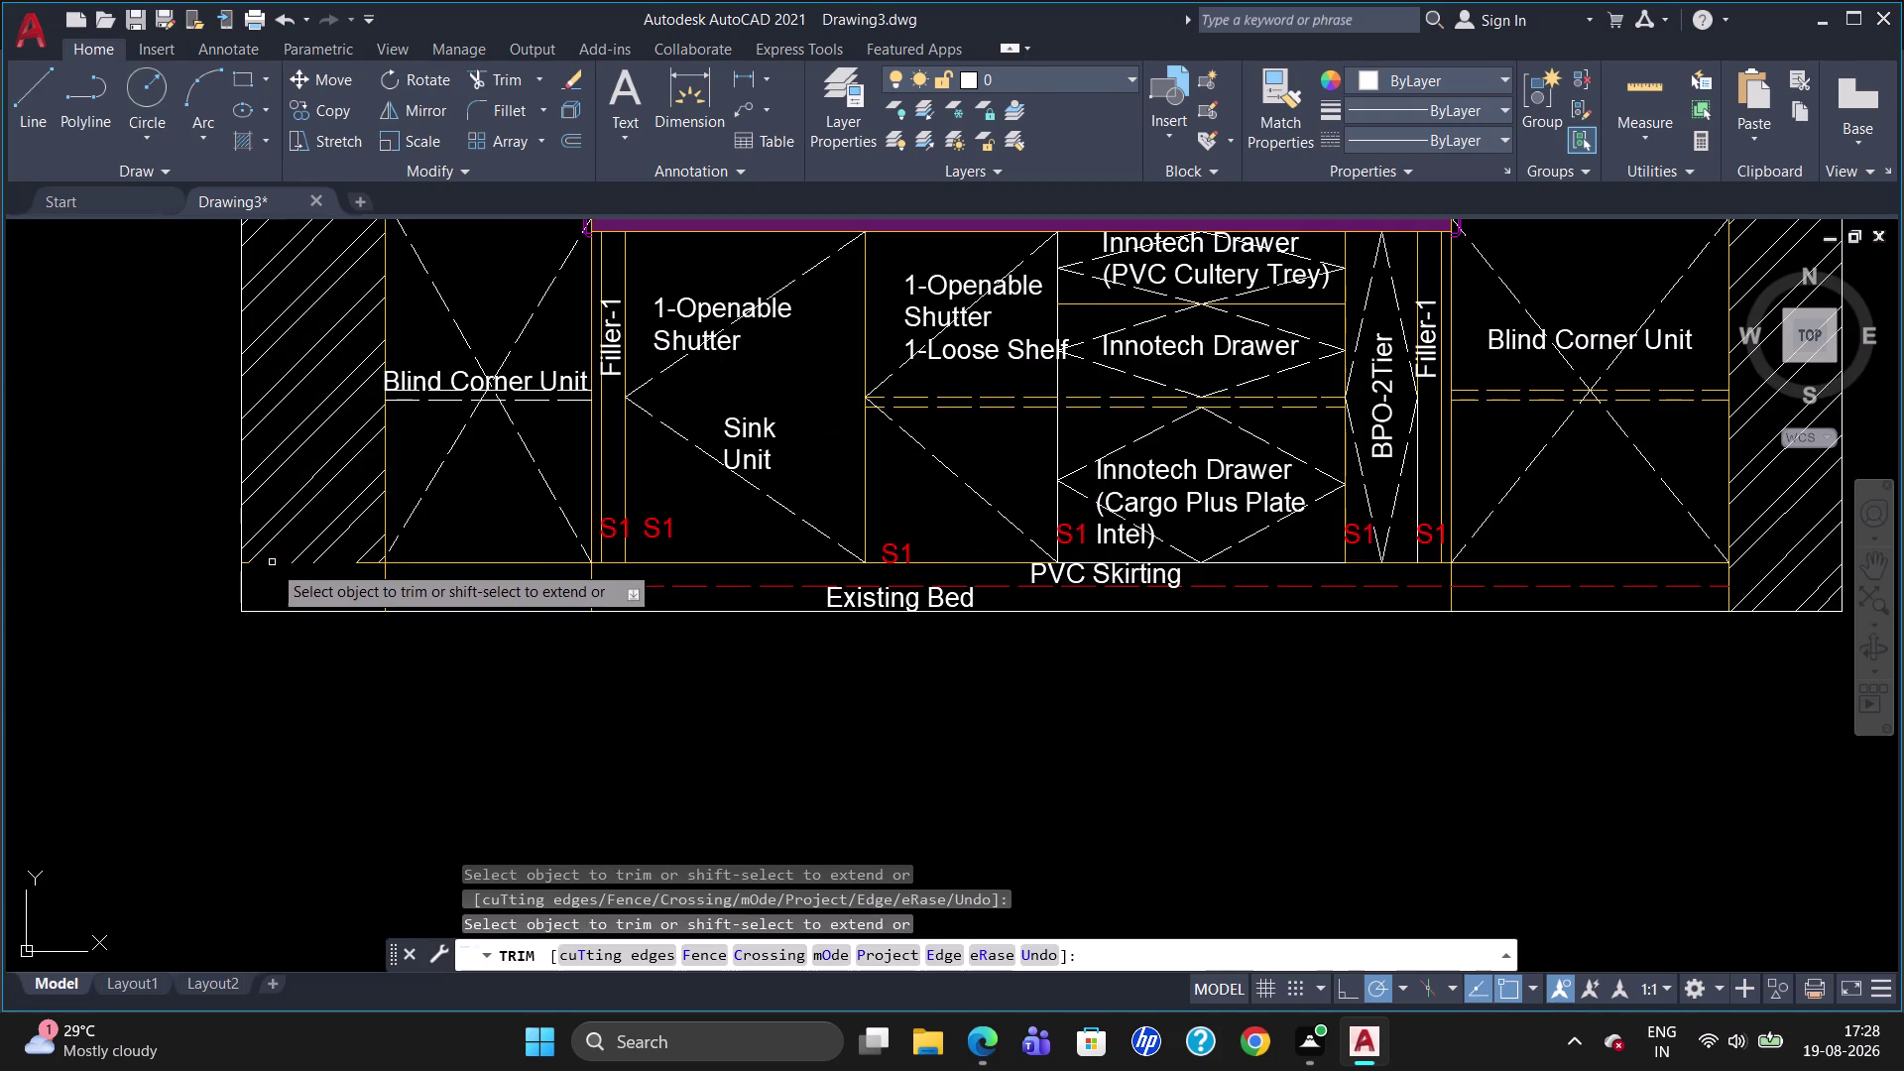
click(365, 564)
key(Escape)
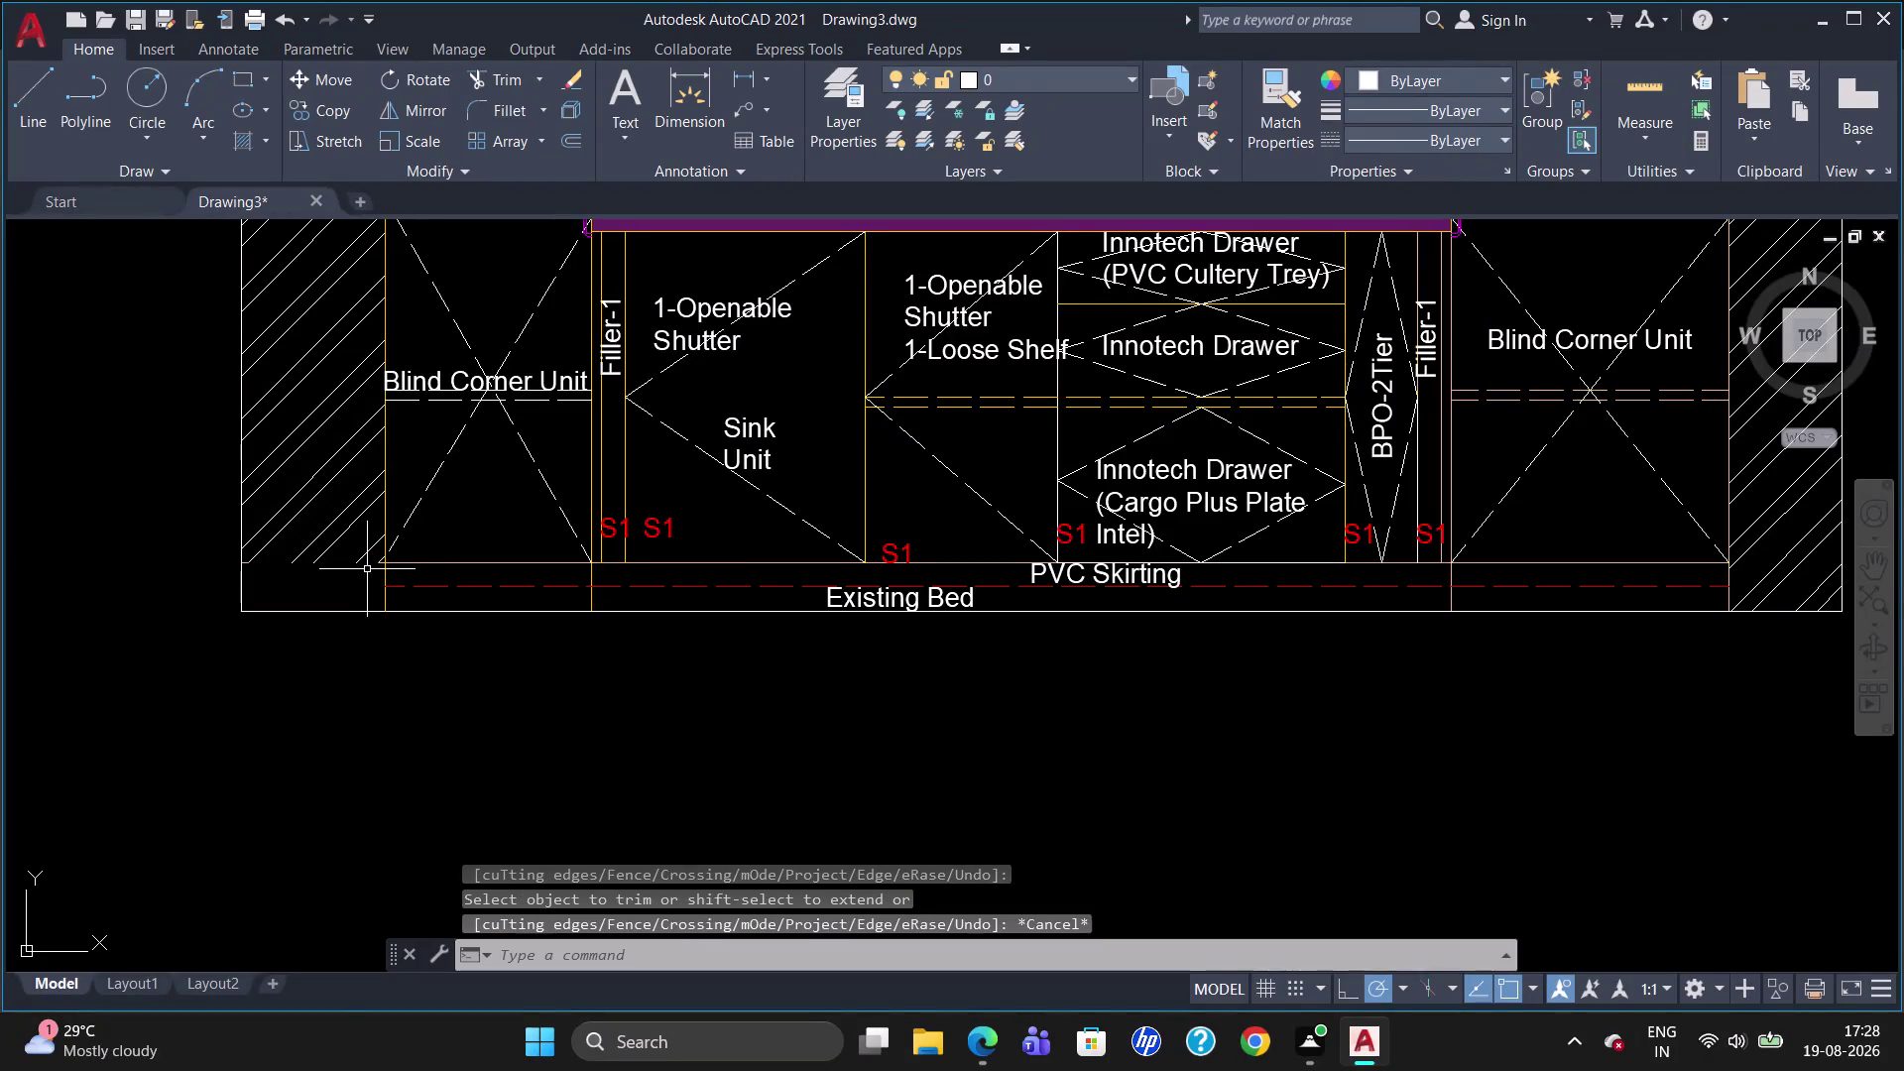
Select lines along the wall's bottom edge, then clear the selection.
scroll(up, 3)
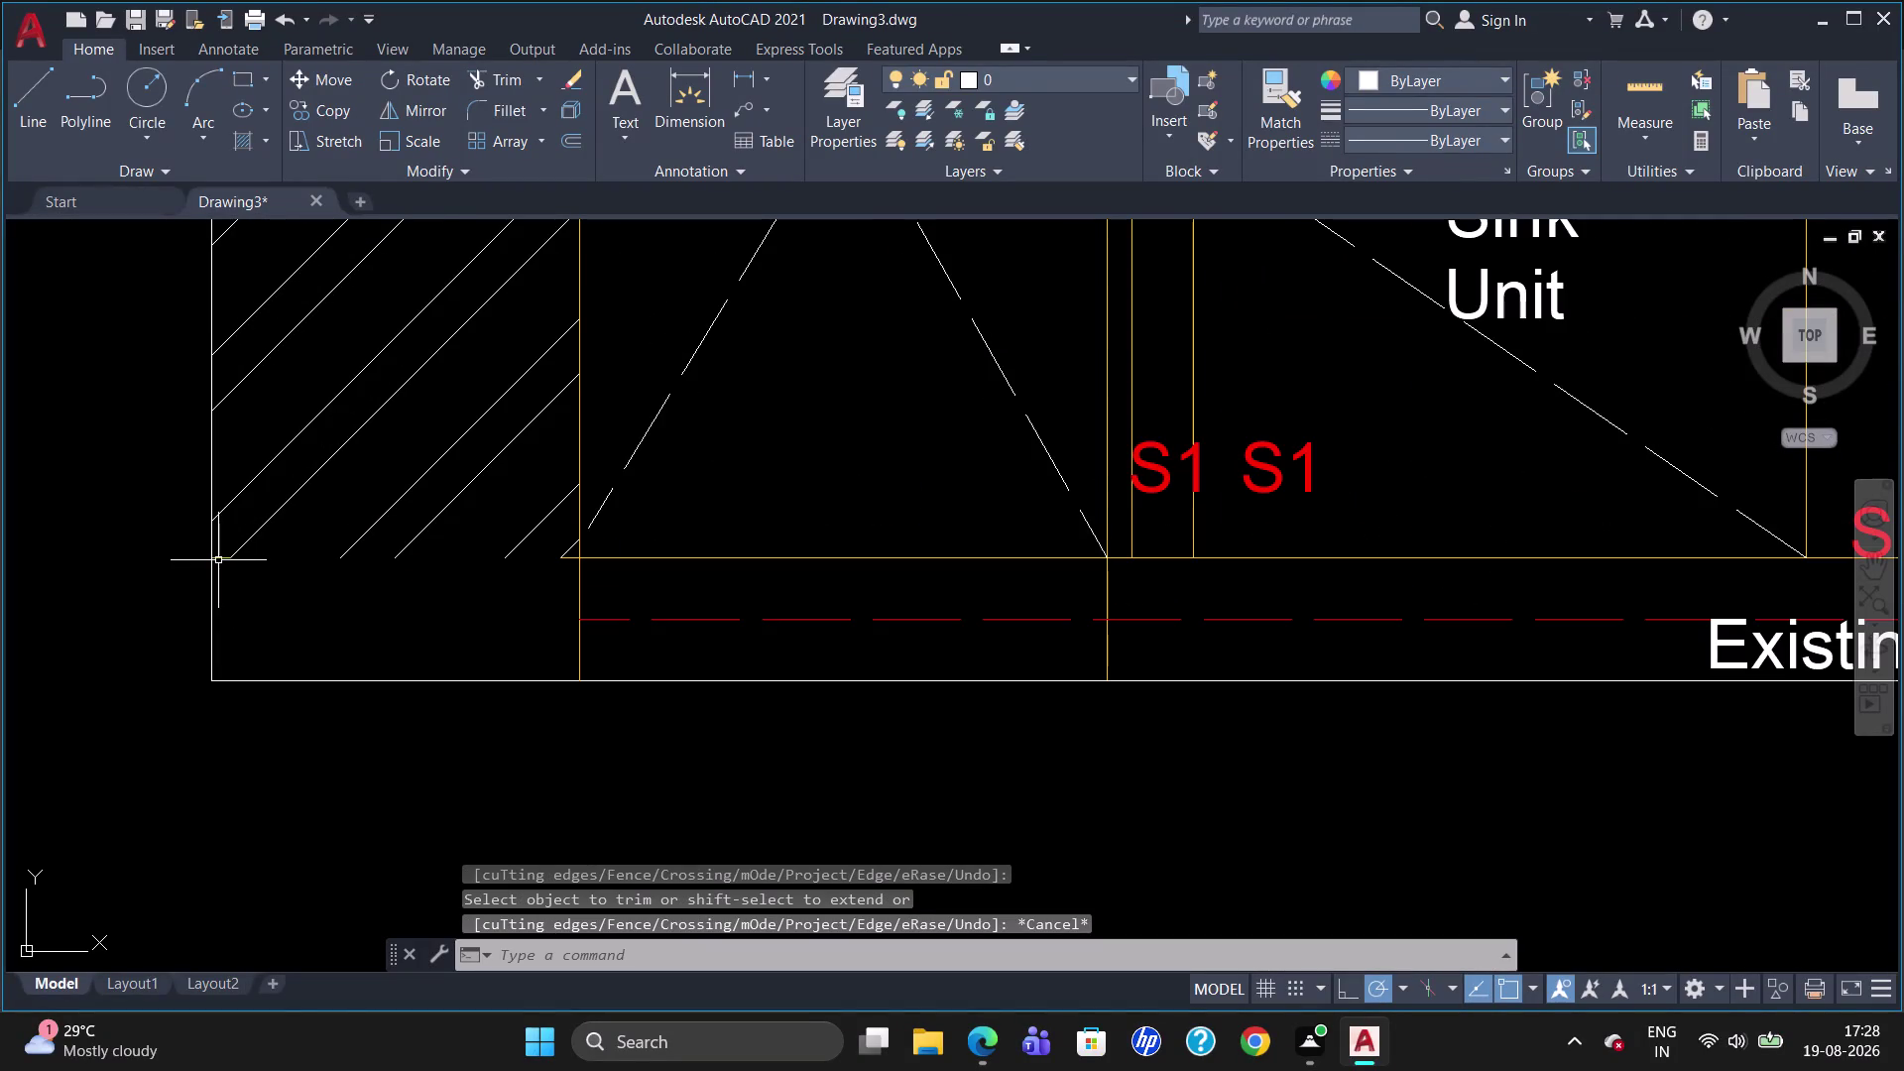
click(218, 560)
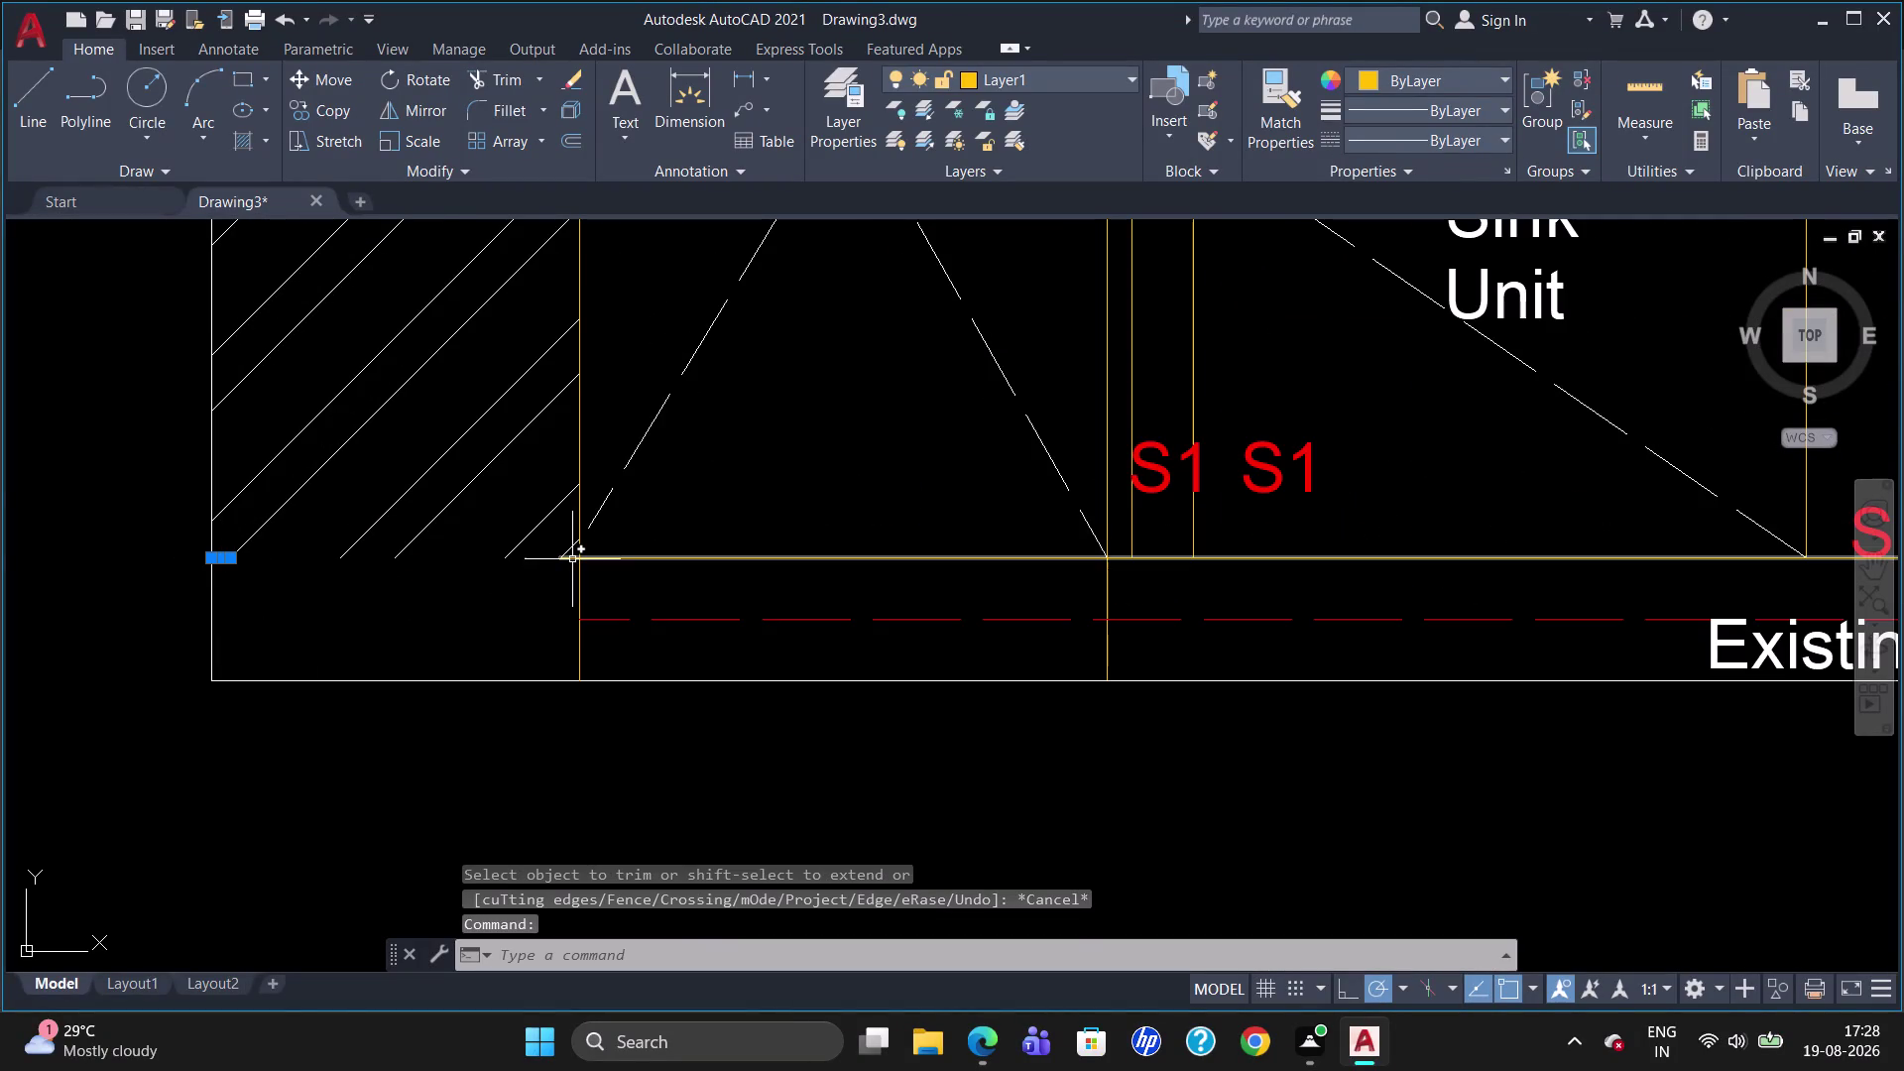
scroll(up, 3)
click(588, 515)
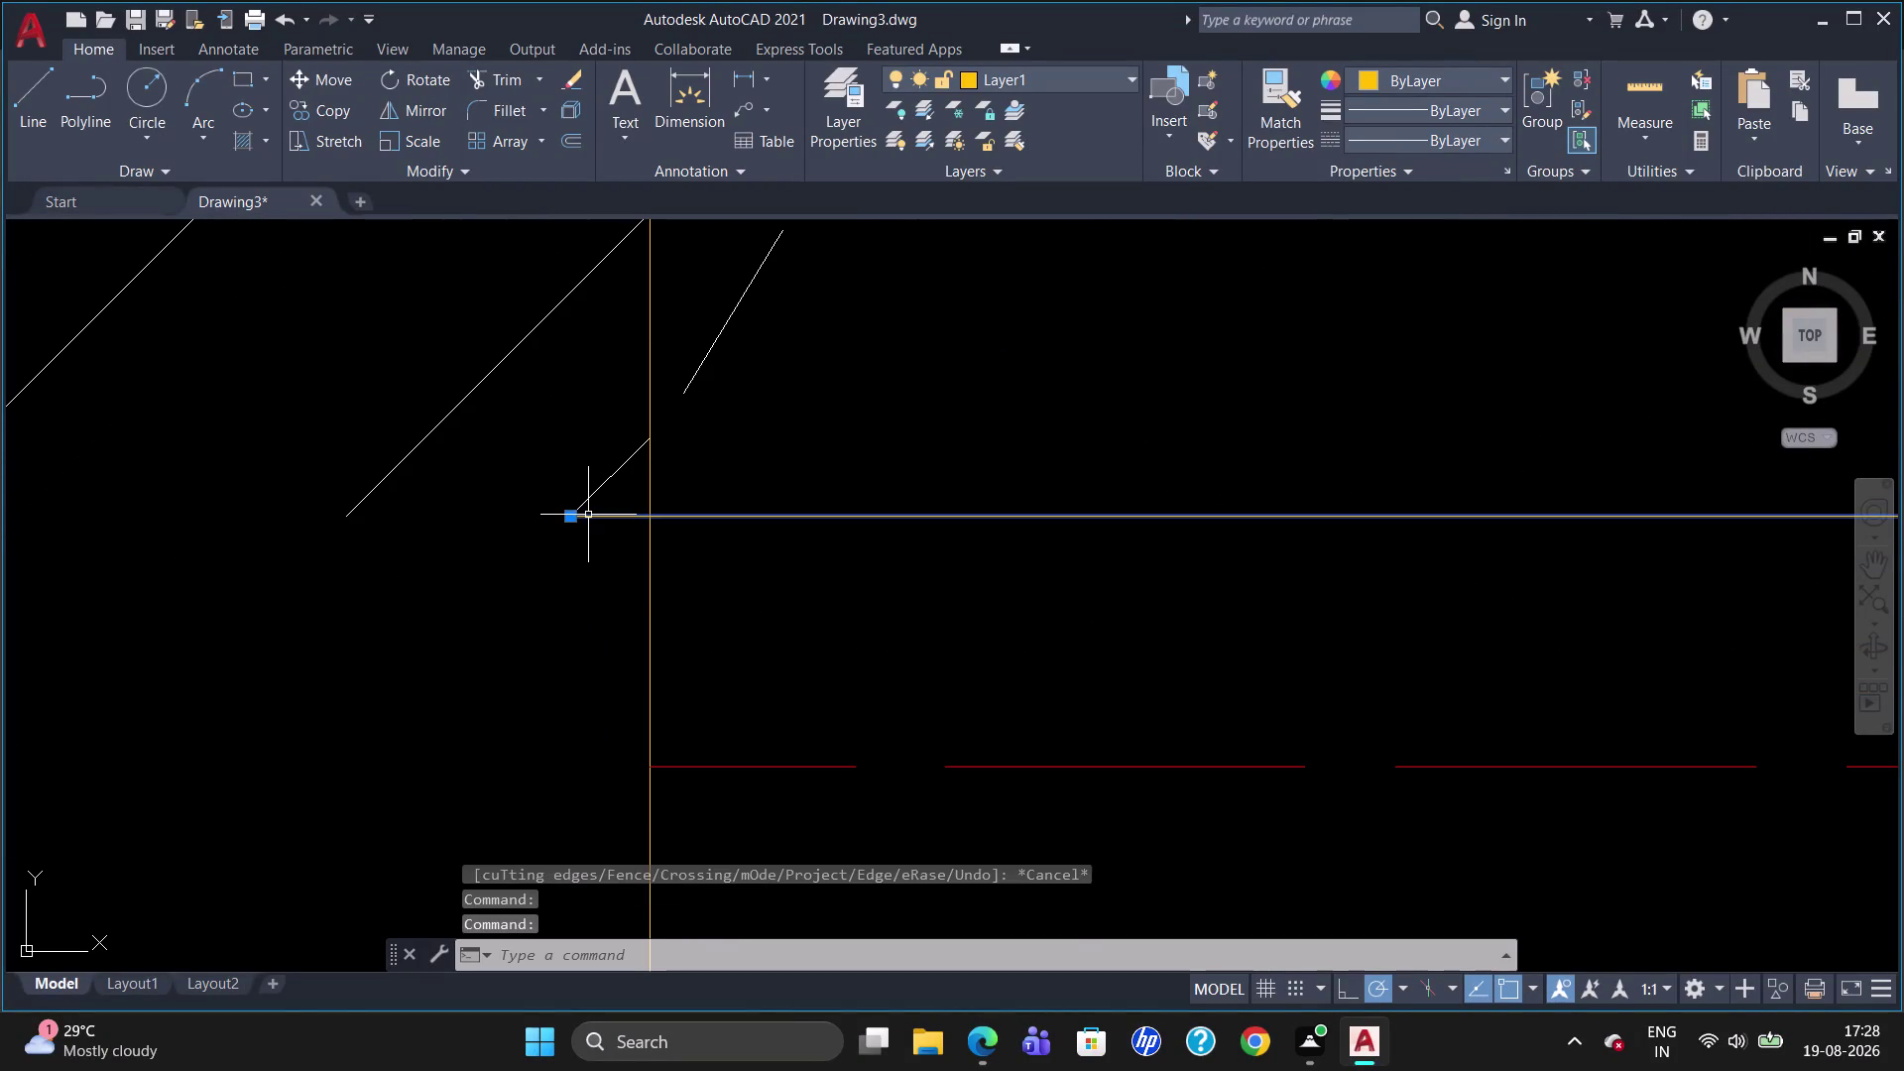
key(Escape)
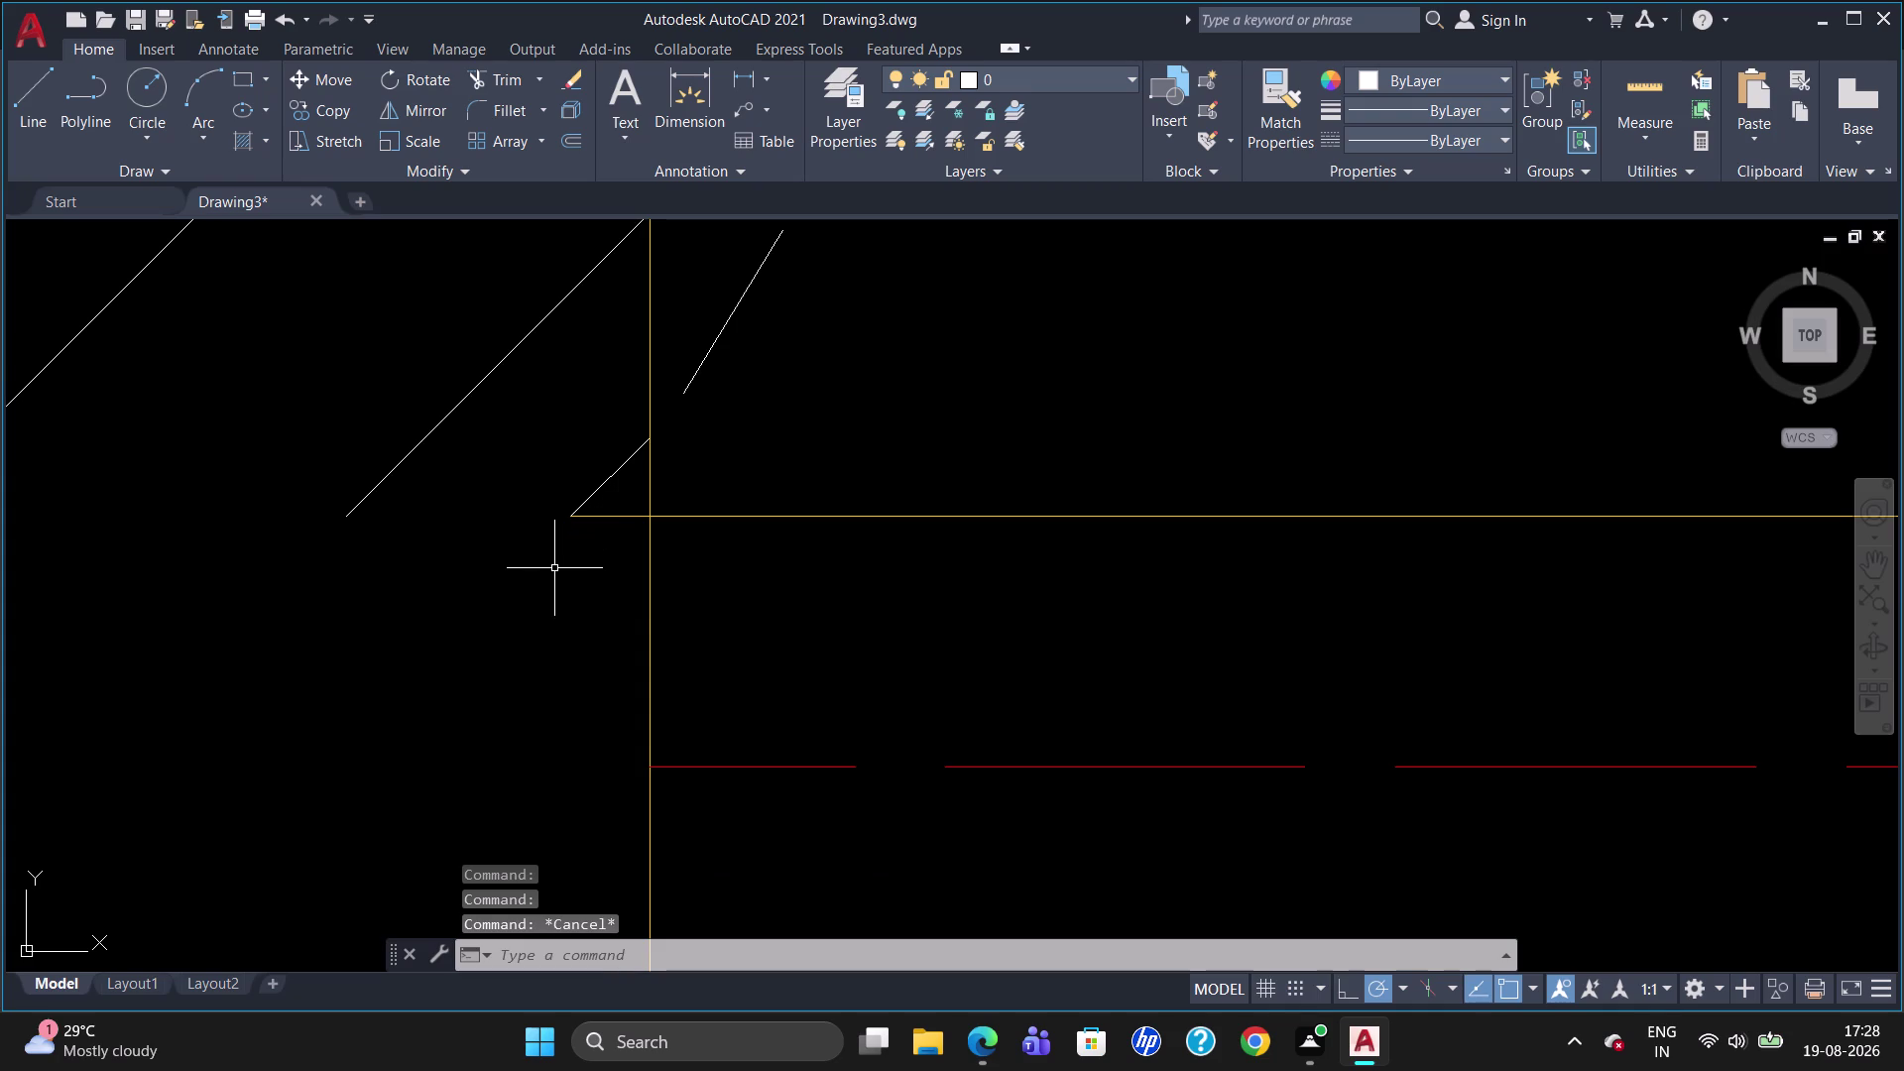
scroll(down, 3)
scroll(down, 3)
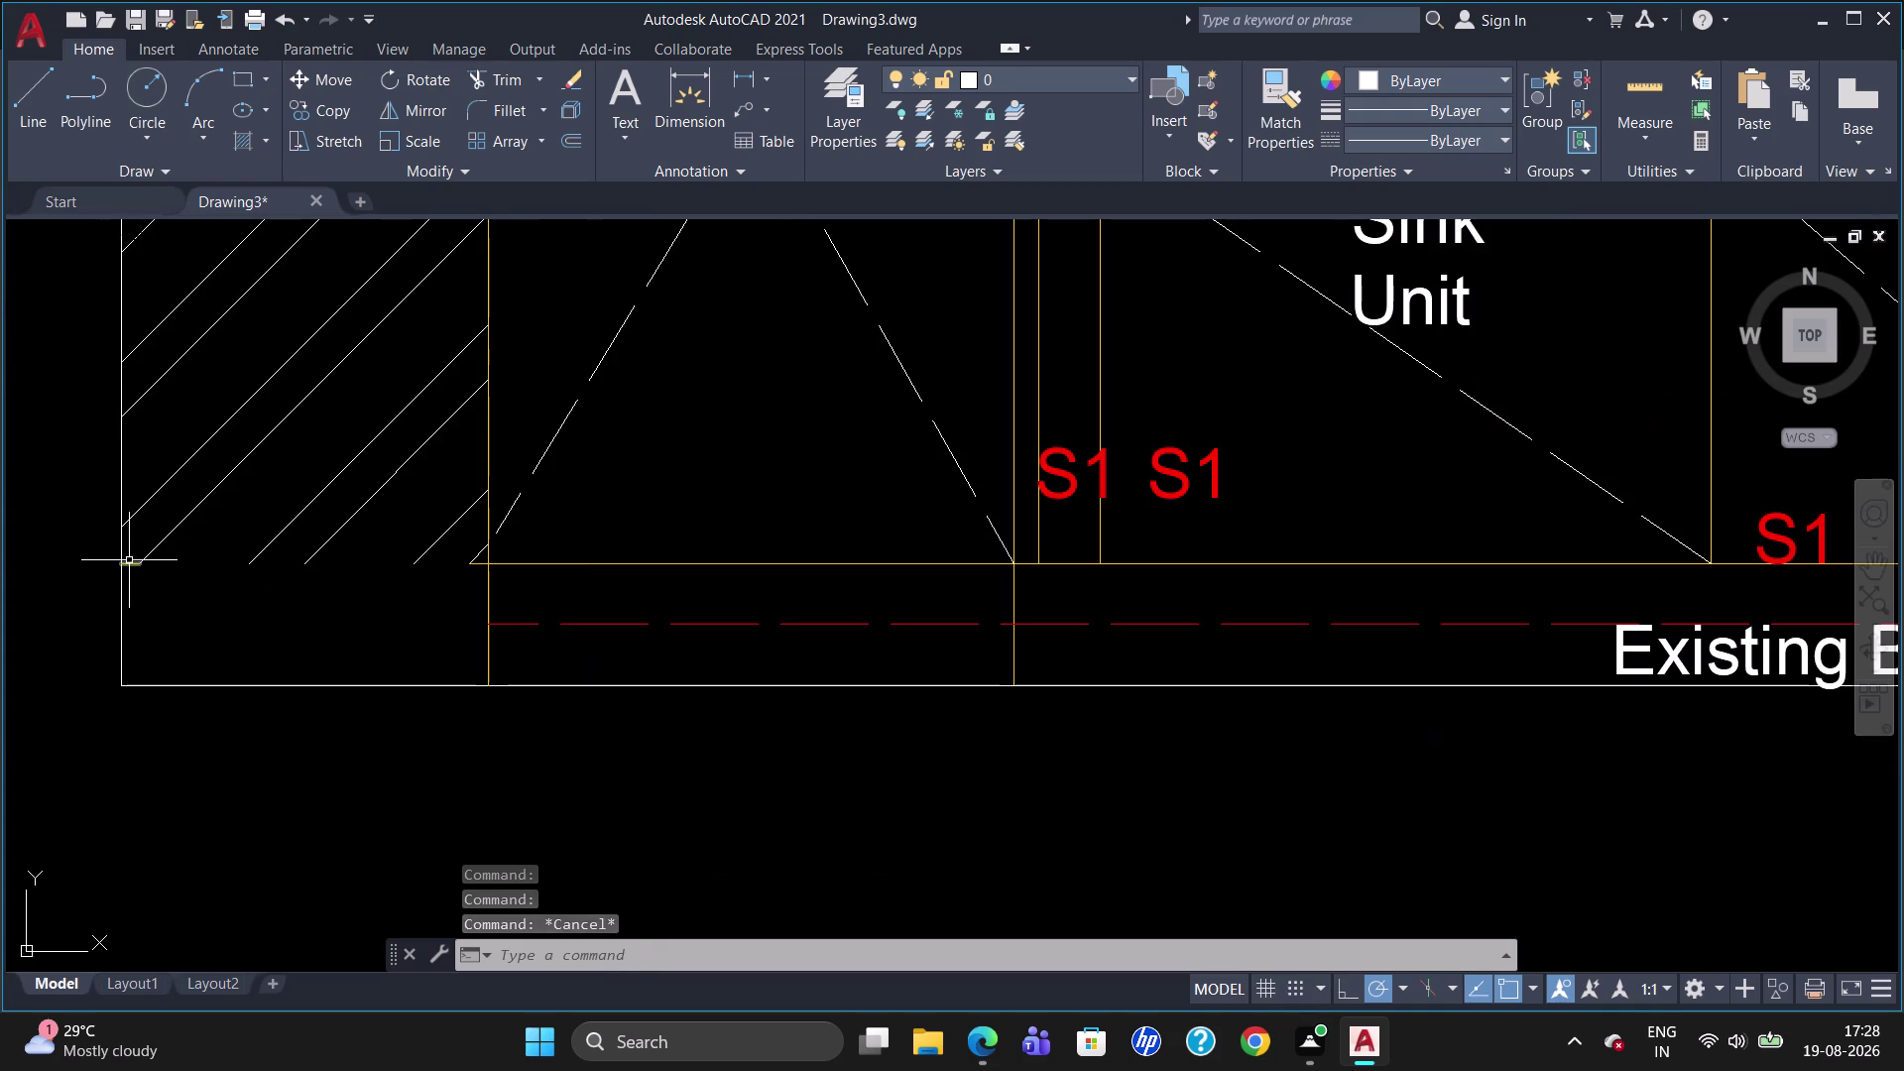
Delete the stray line at the wall corner and trim the remaining edge.
click(129, 561)
key(Delete)
text(tr)
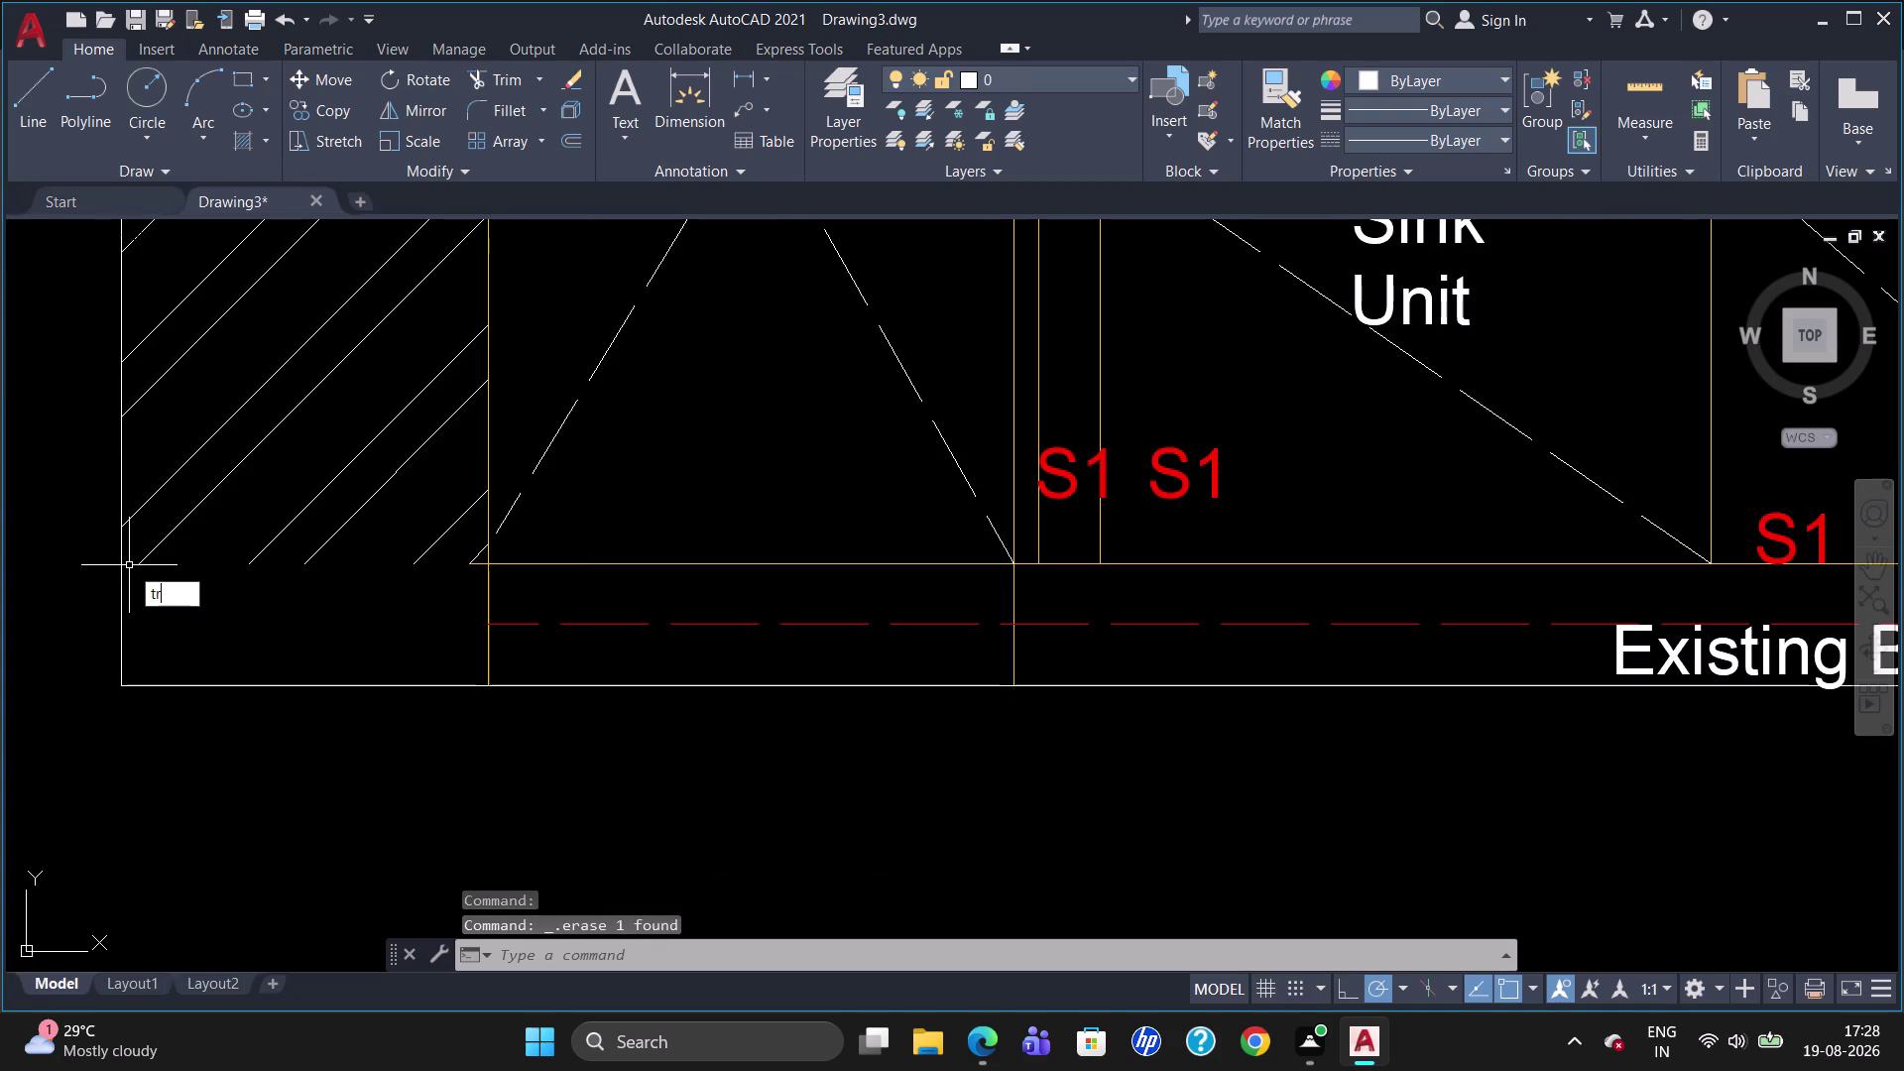
key(Return)
key(Return)
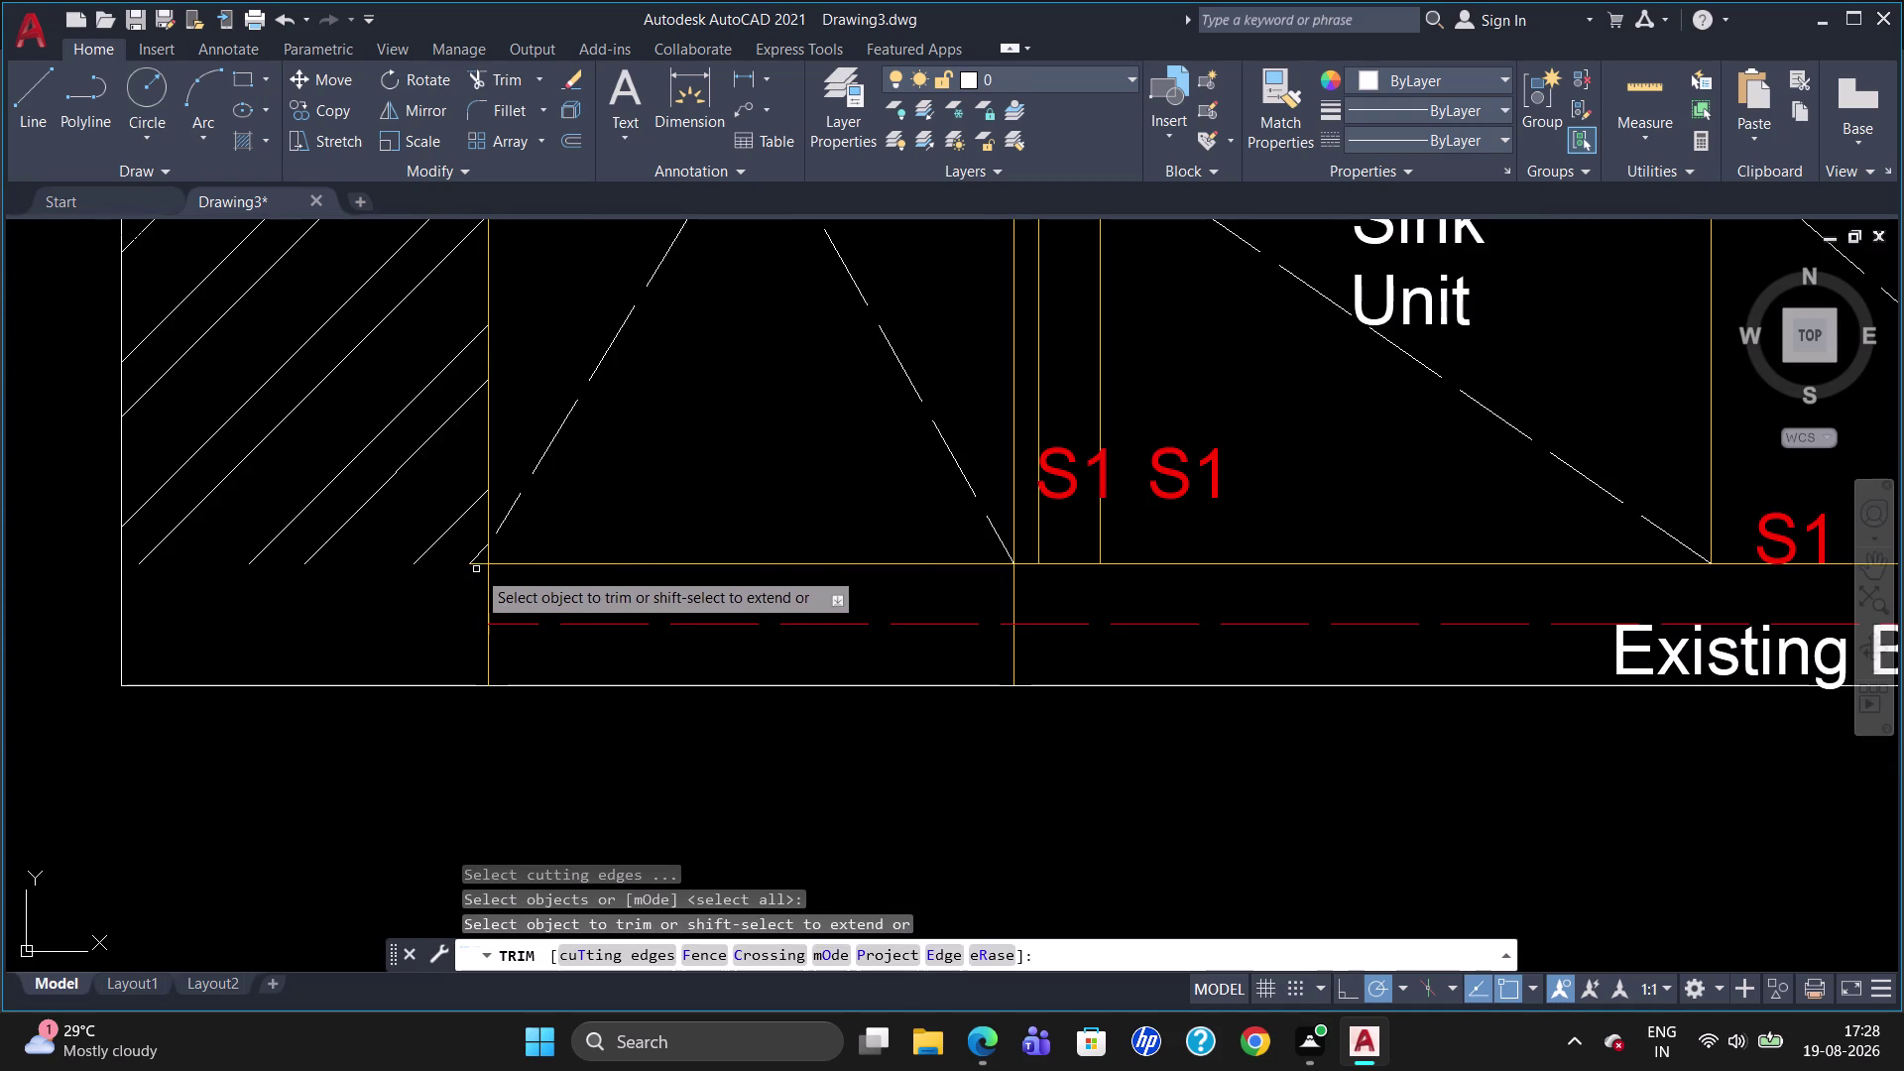
click(482, 565)
key(Escape)
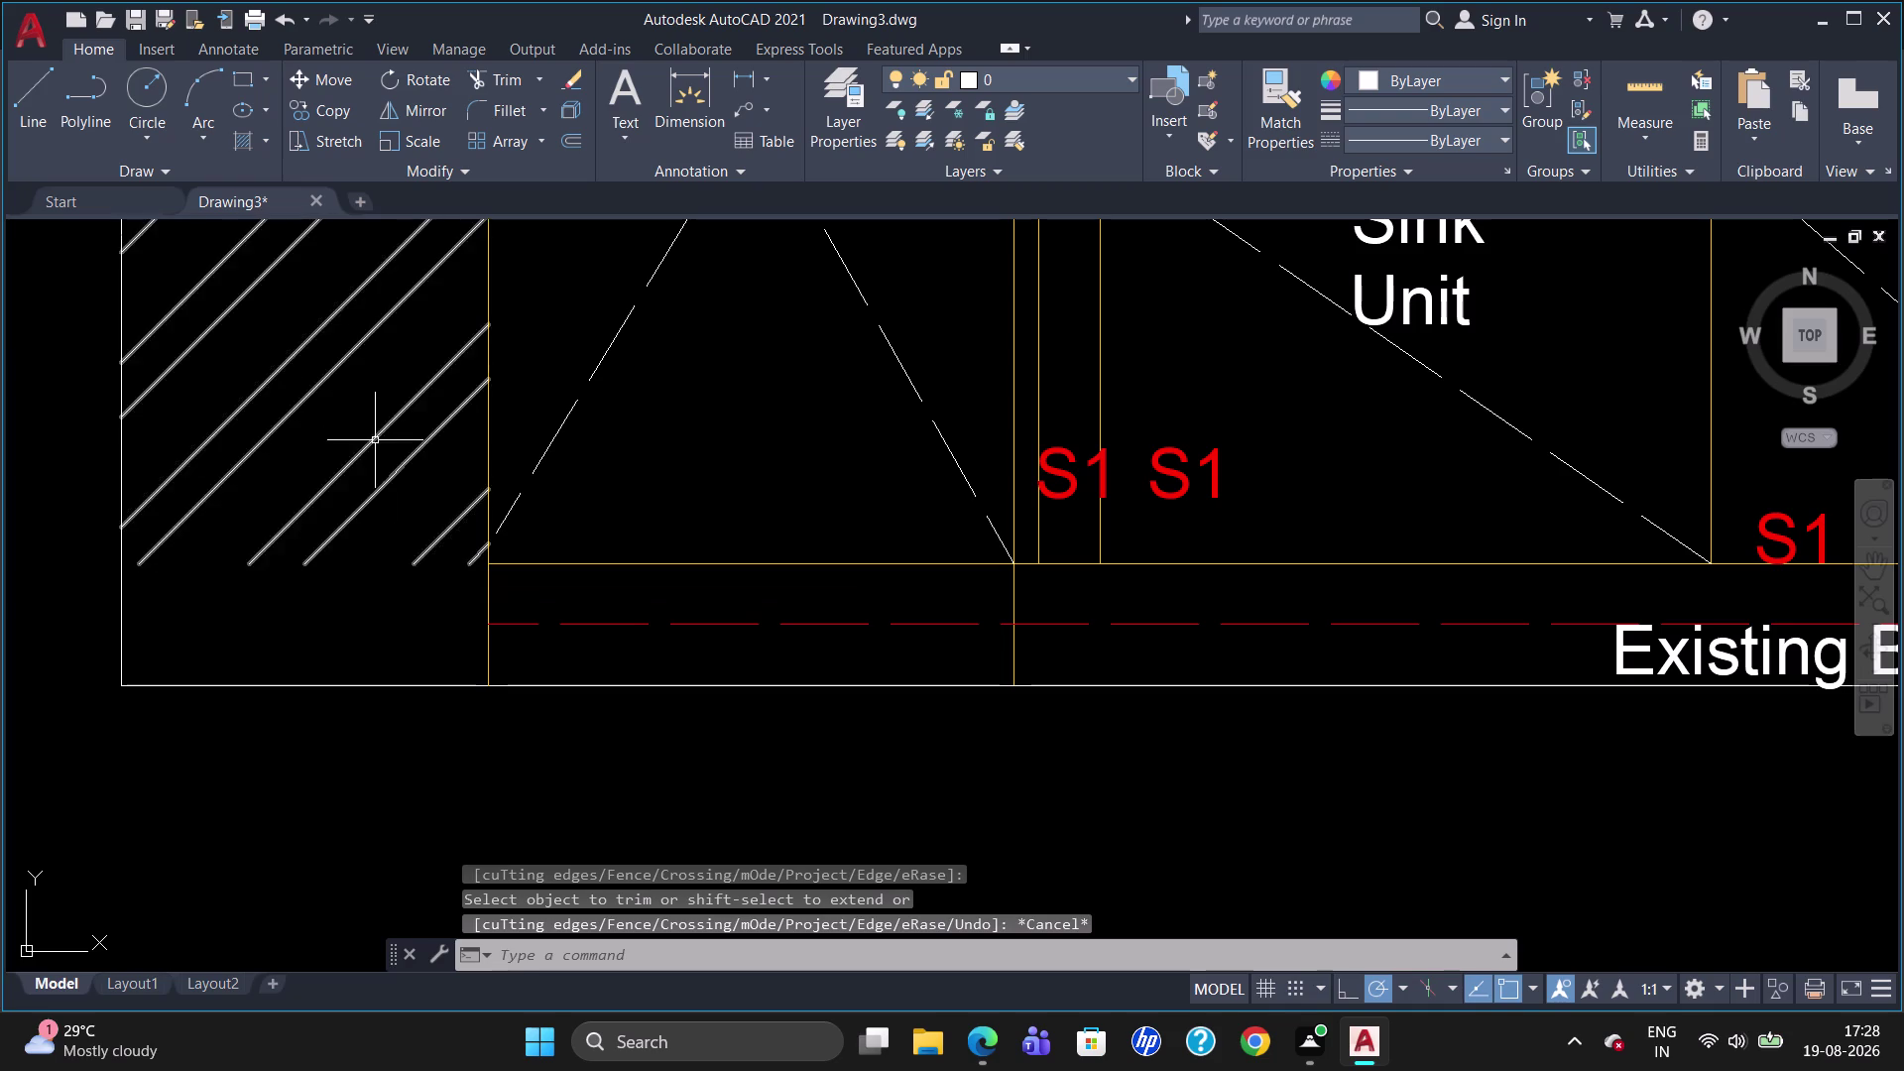
Delete the existing hatching on the lower walls.
click(375, 440)
key(Delete)
scroll(down, 3)
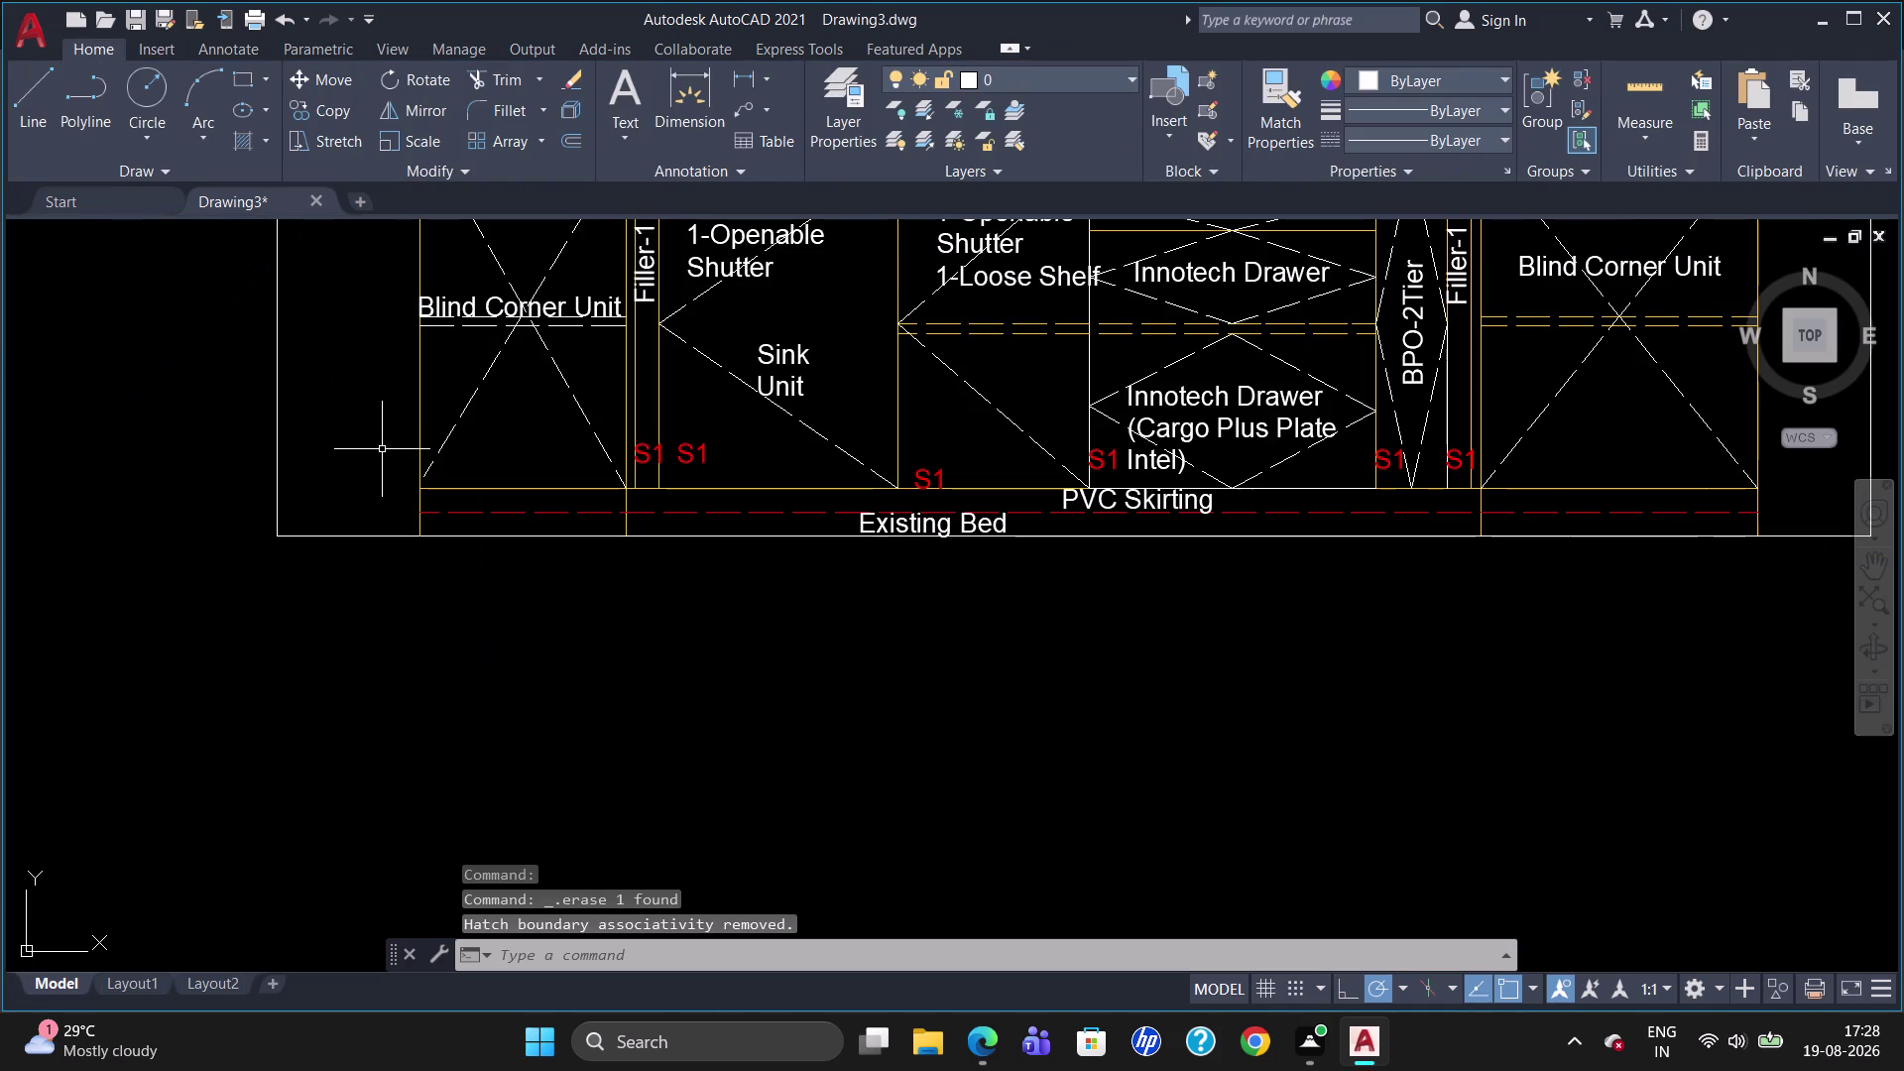
click(259, 139)
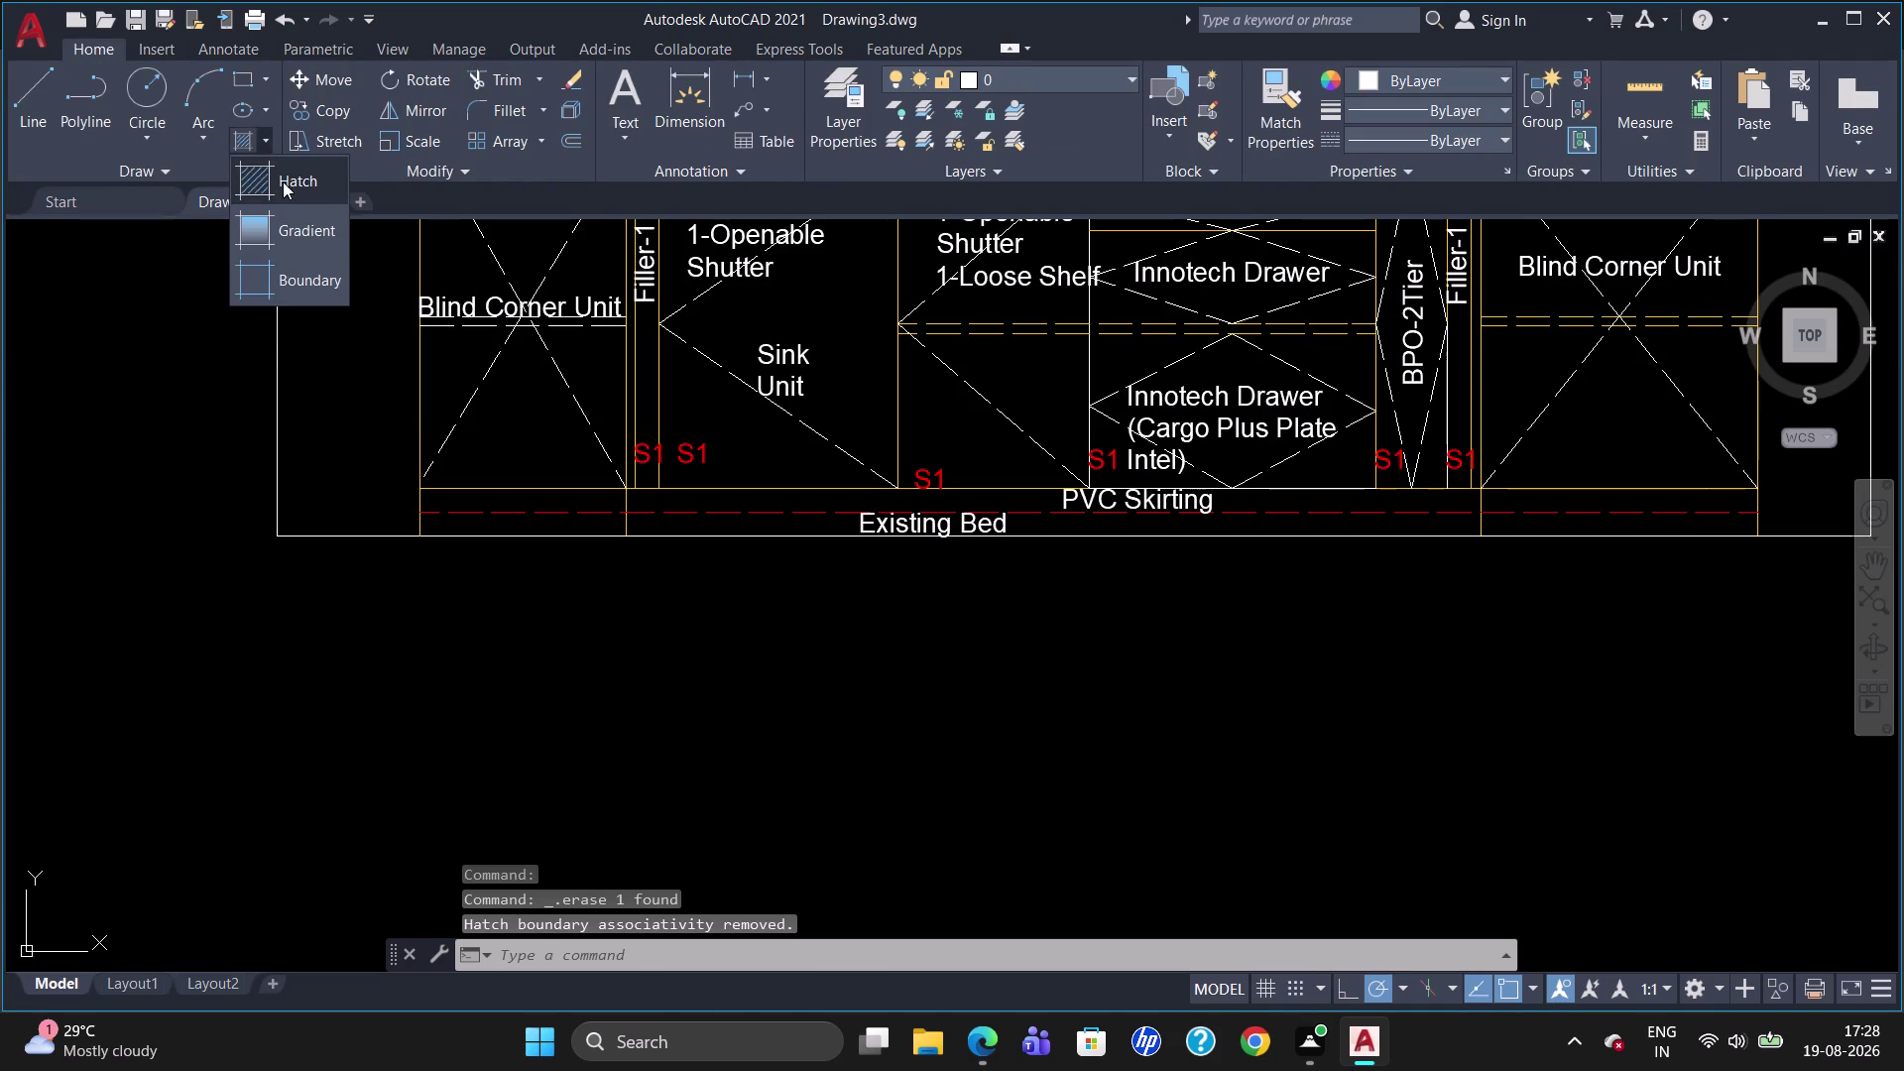
Start a hatch and pick the wall areas left and right of the base cabinets.
click(283, 182)
click(501, 122)
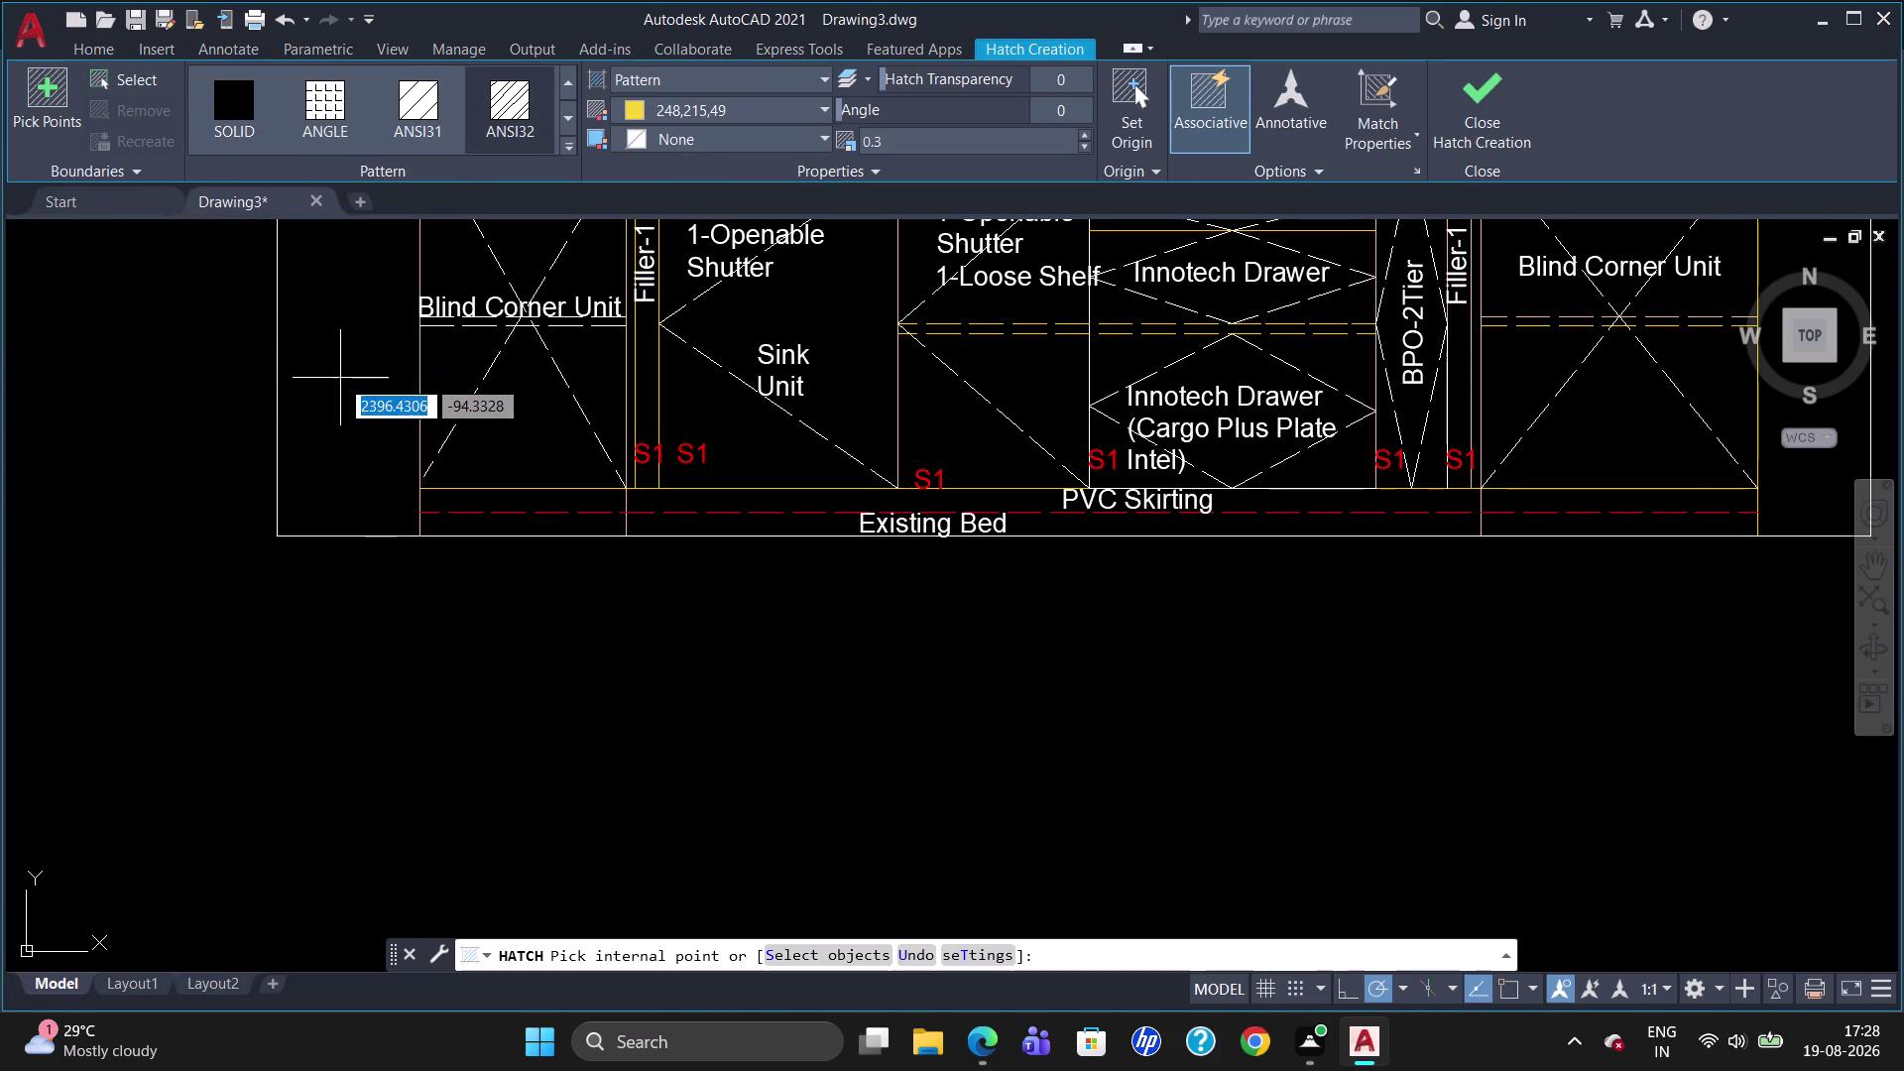
click(337, 381)
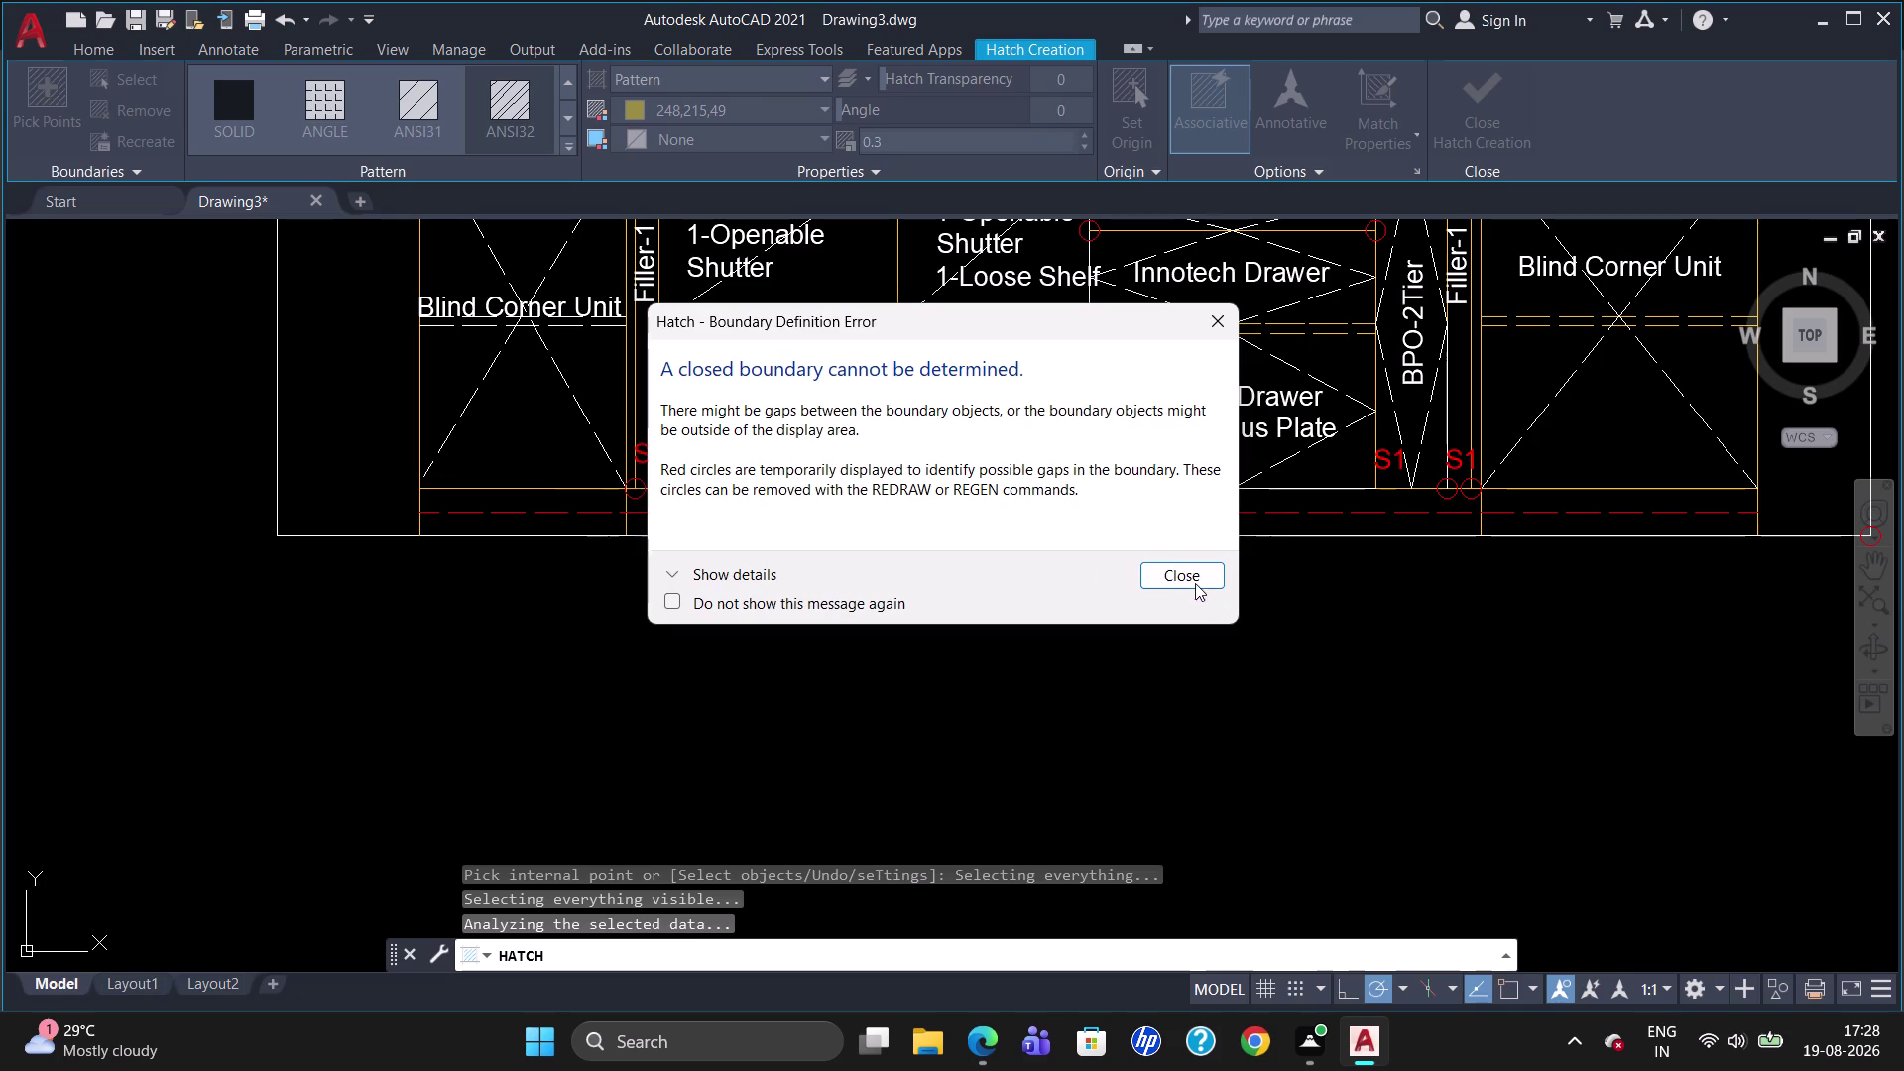
click(1193, 584)
scroll(down, 3)
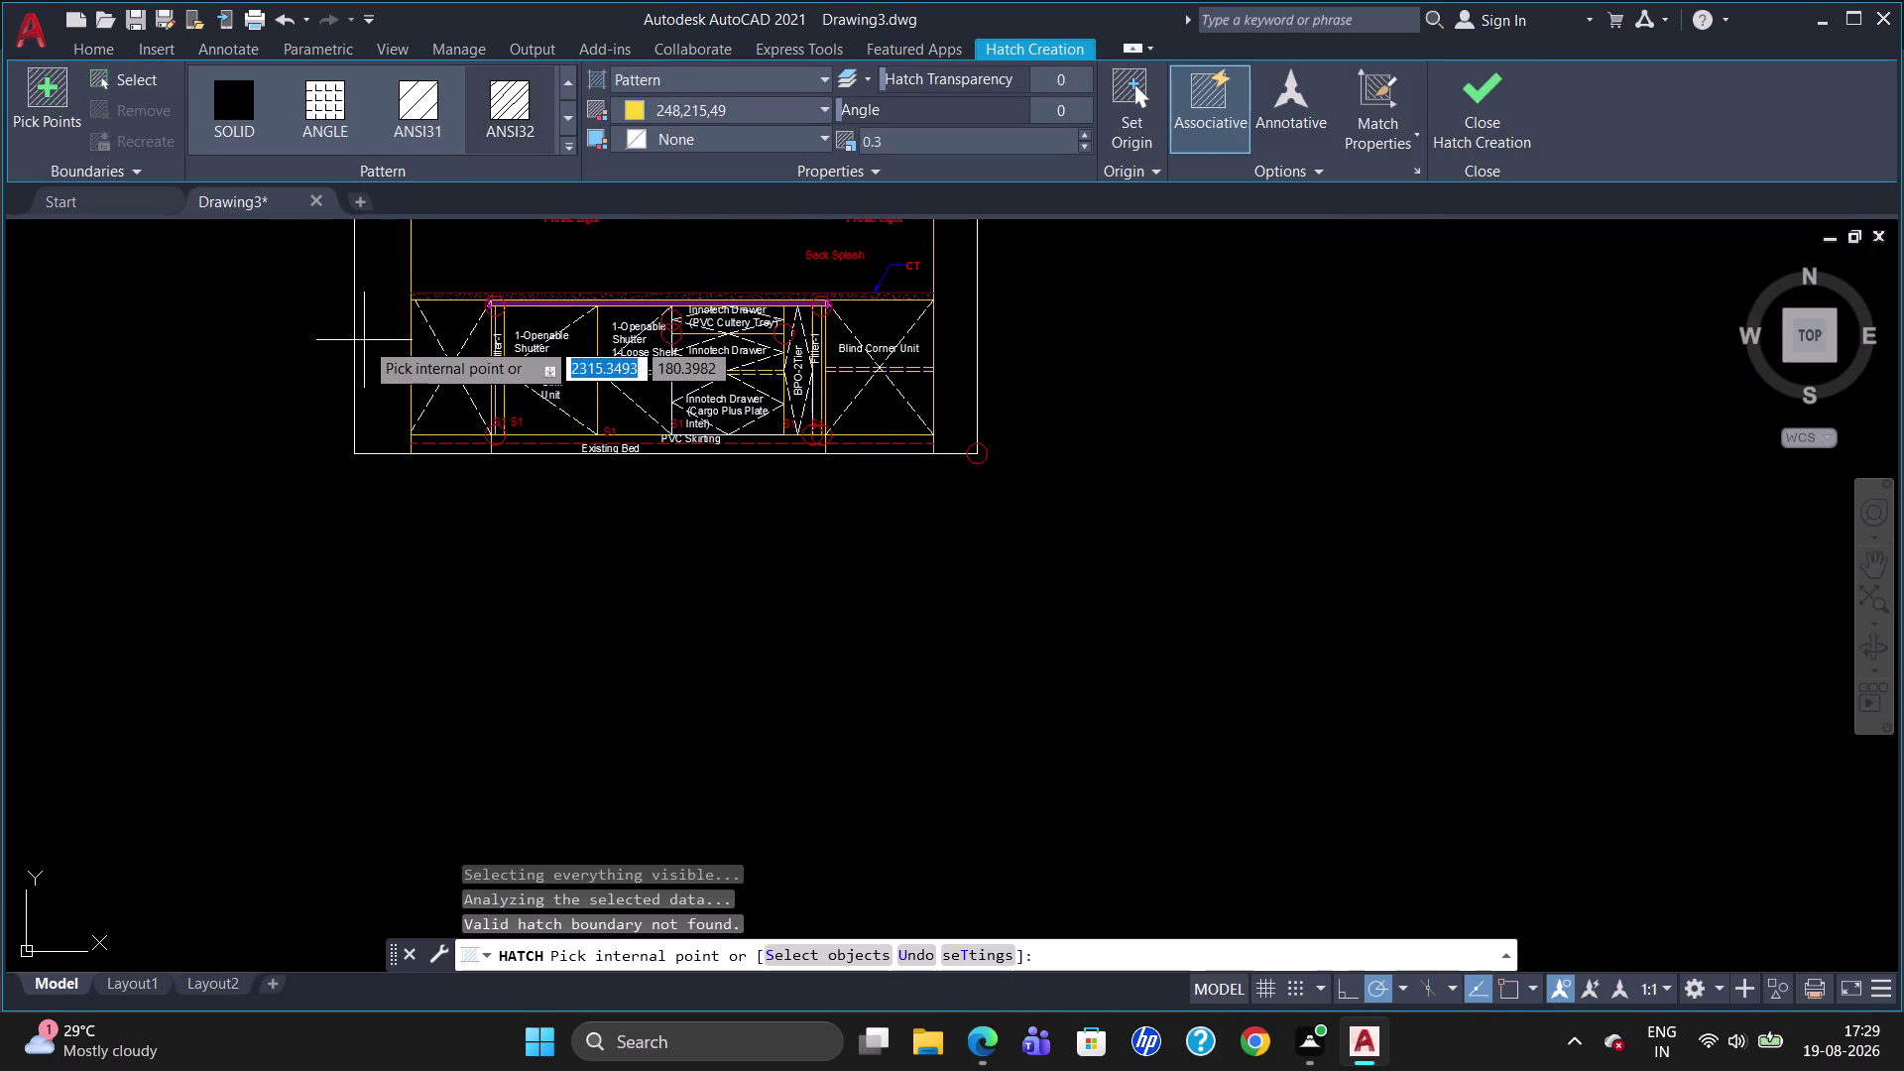
click(371, 339)
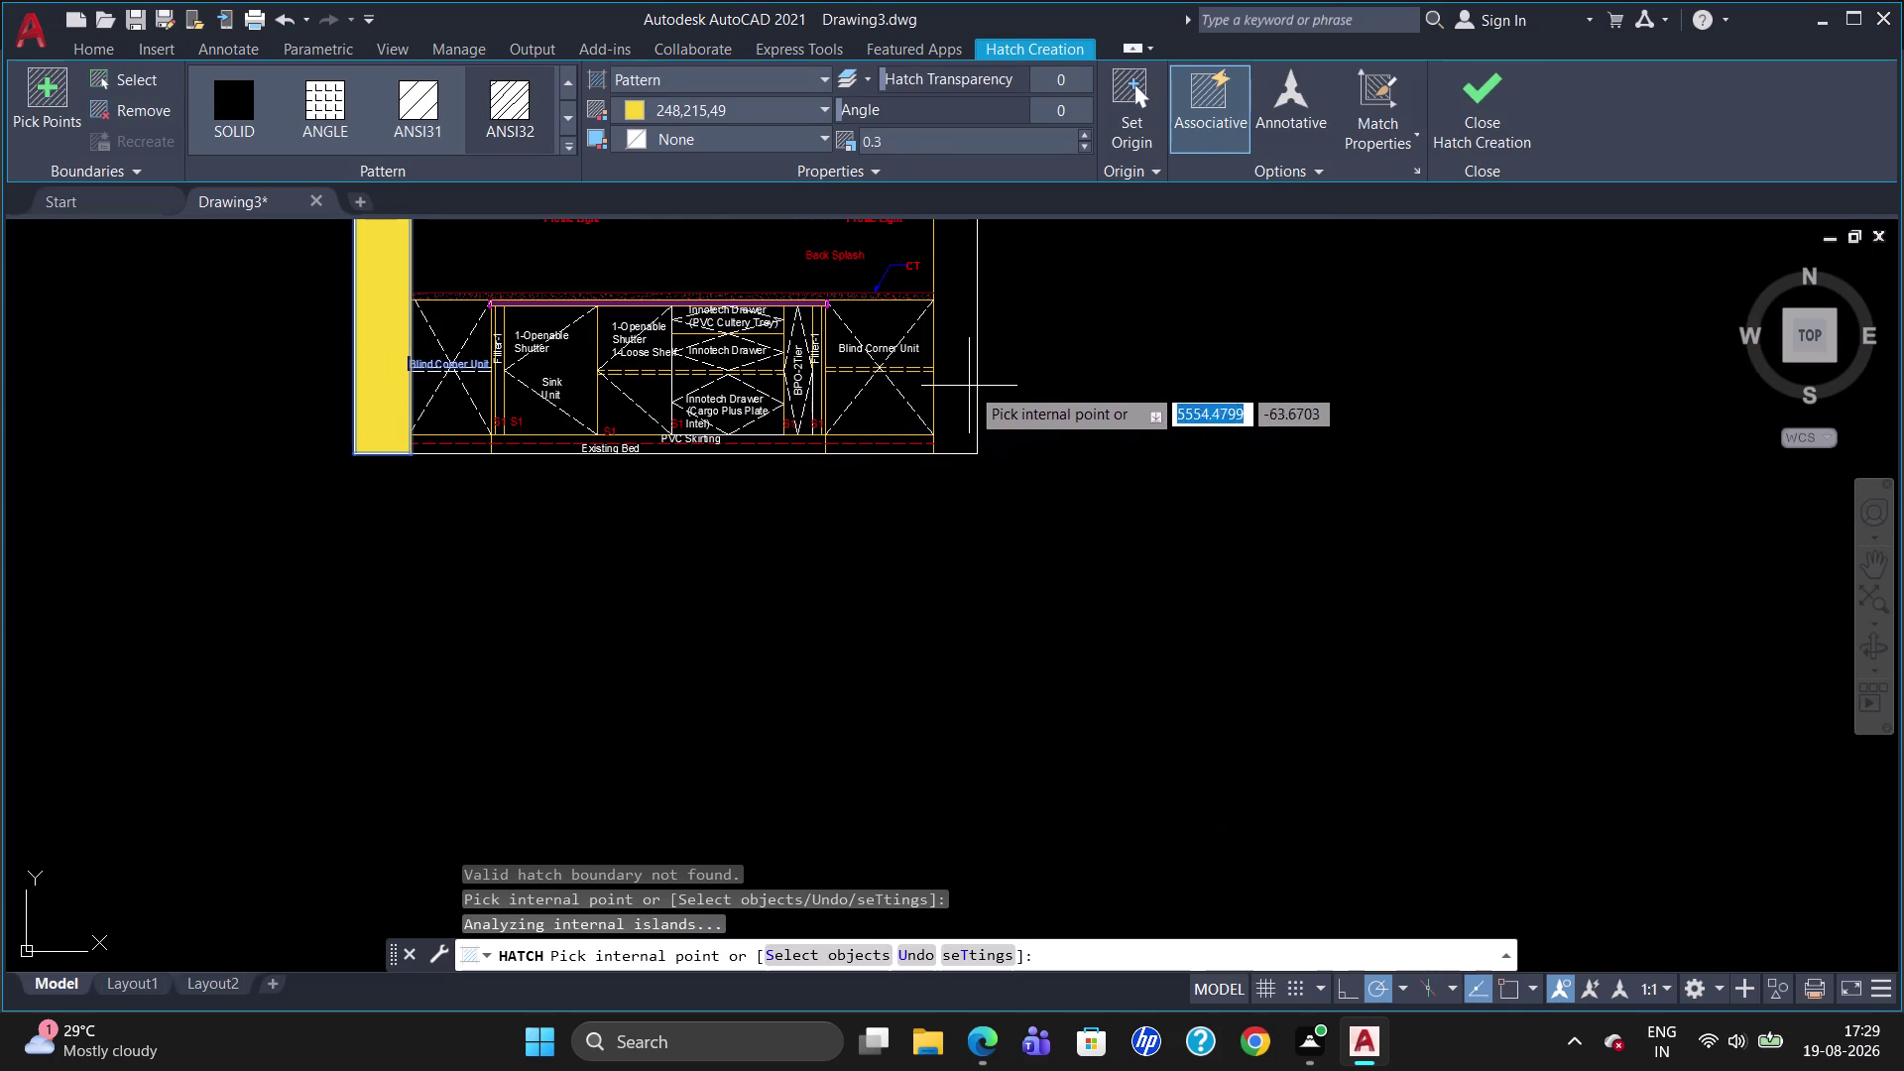
click(967, 382)
Set the hatch colour to ByLayer and scale to 10, then finish the hatch.
click(645, 105)
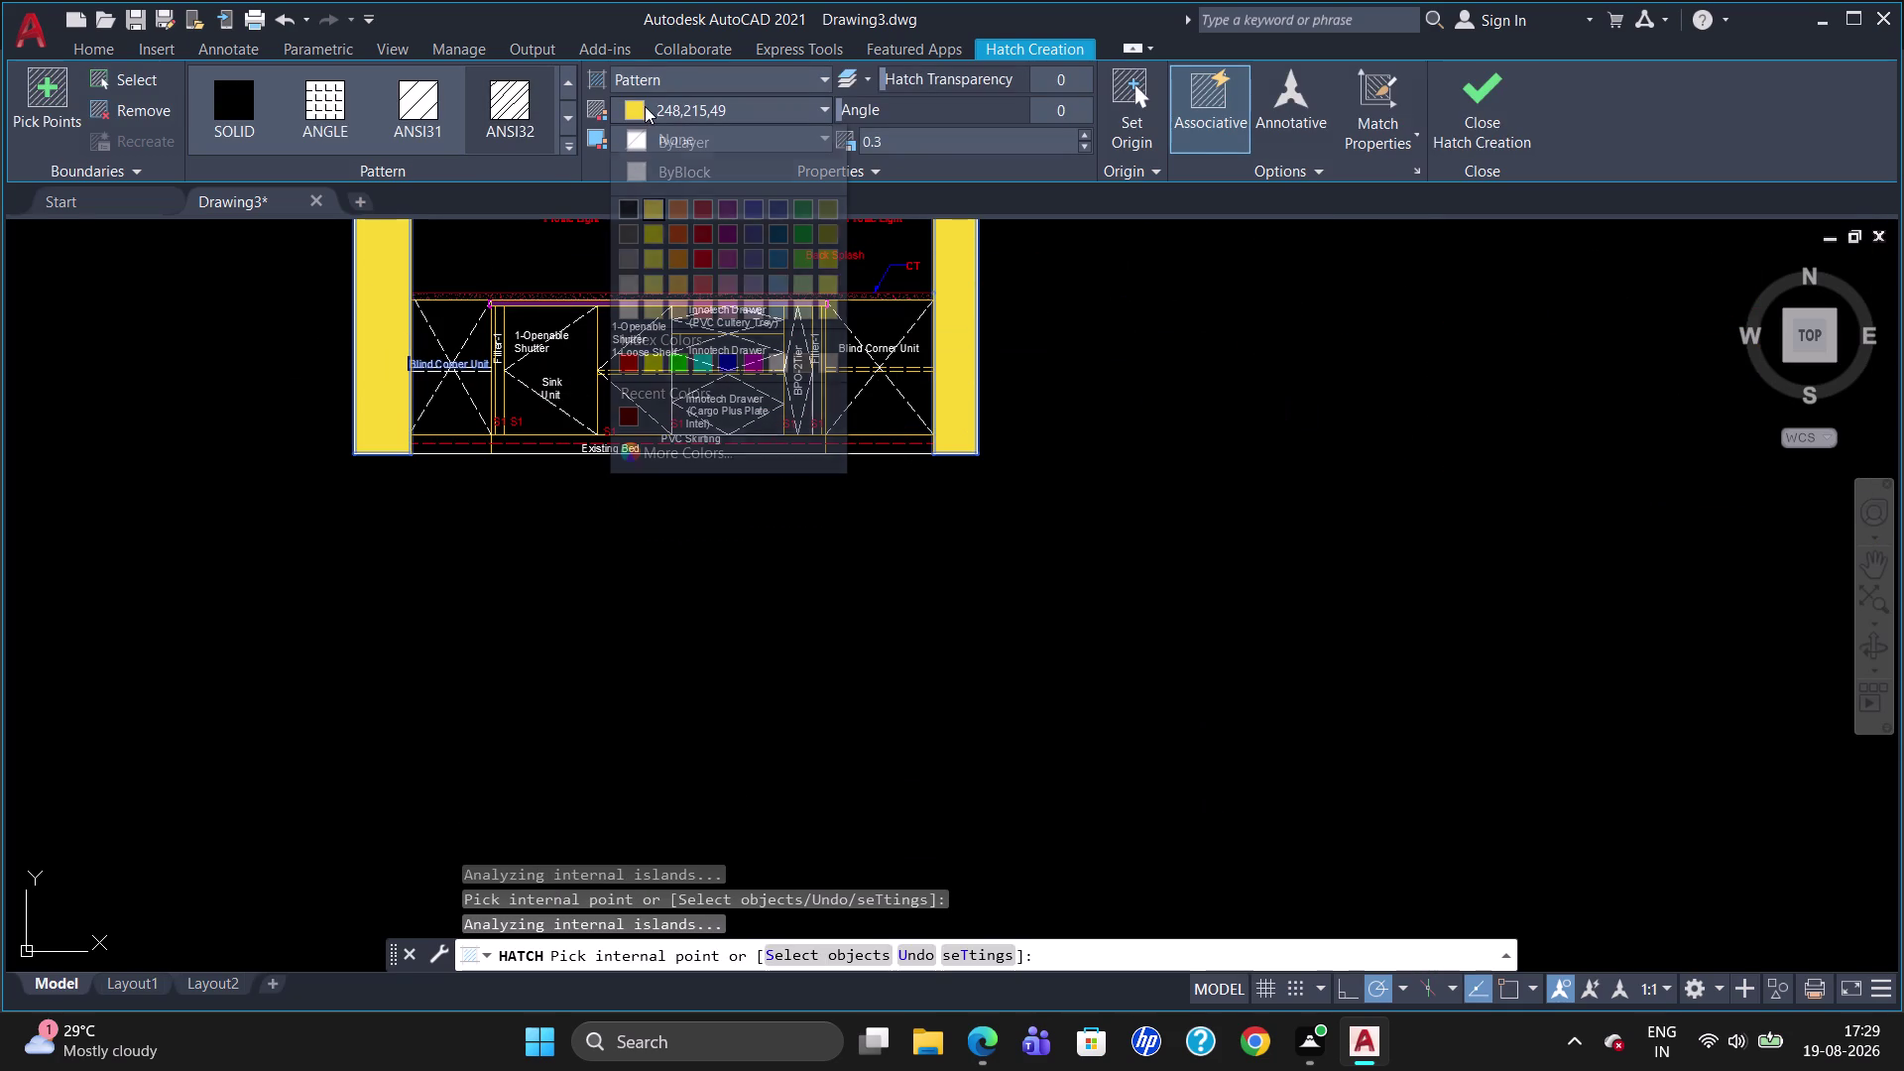
click(639, 138)
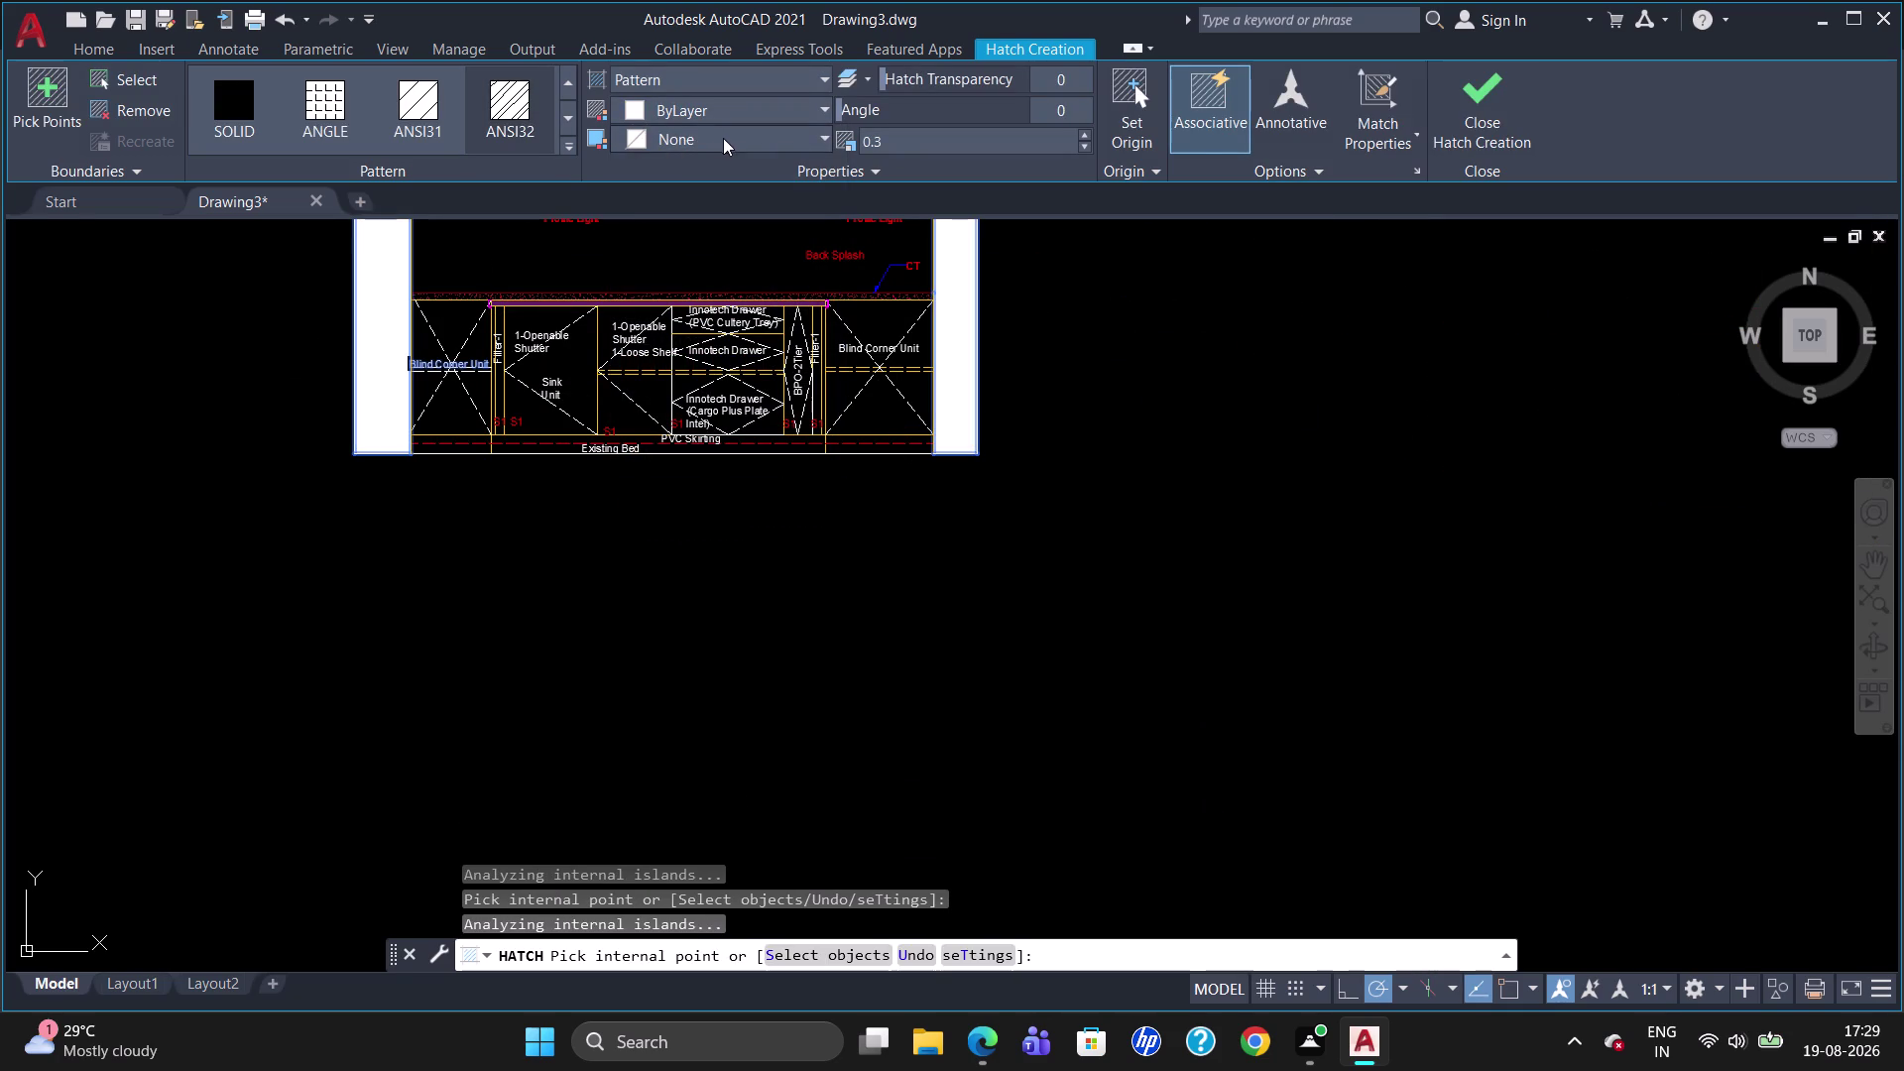
drag(926, 135, 837, 152)
key(BackSpace)
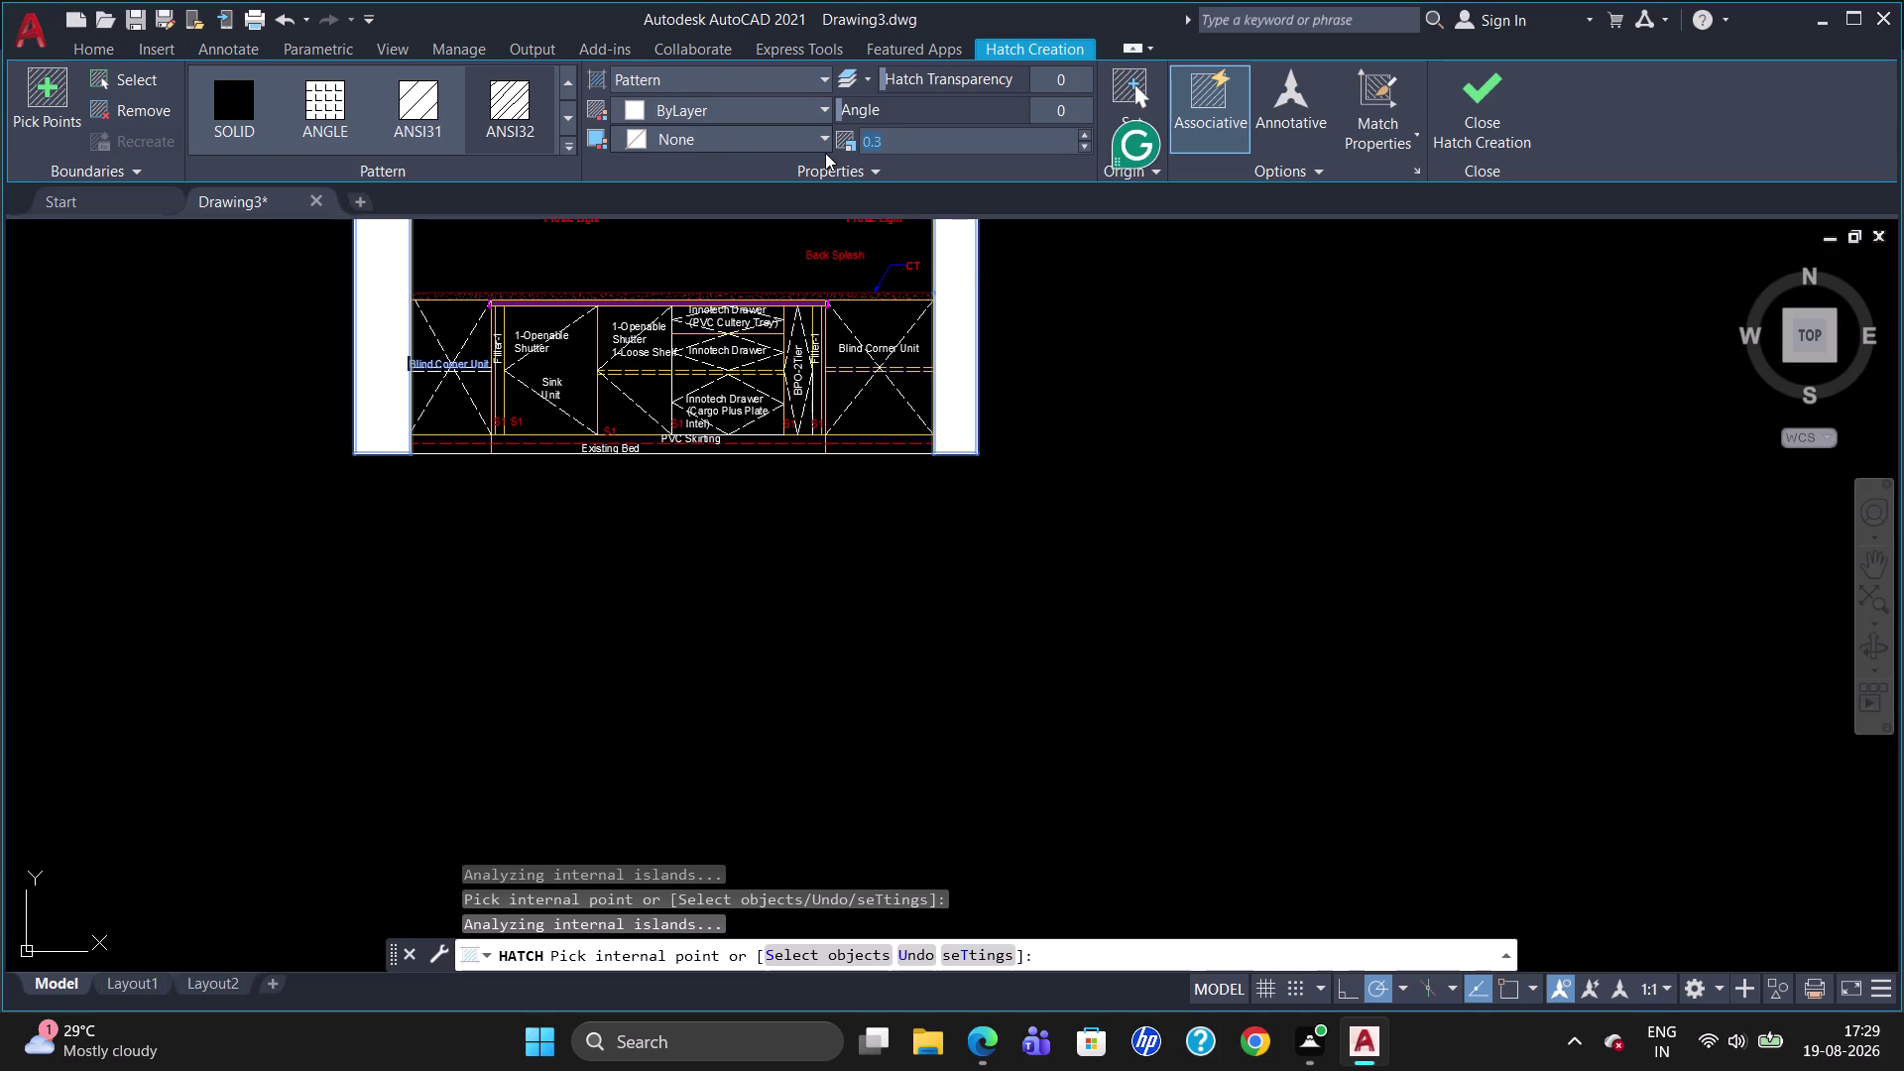
text(10)
key(Return)
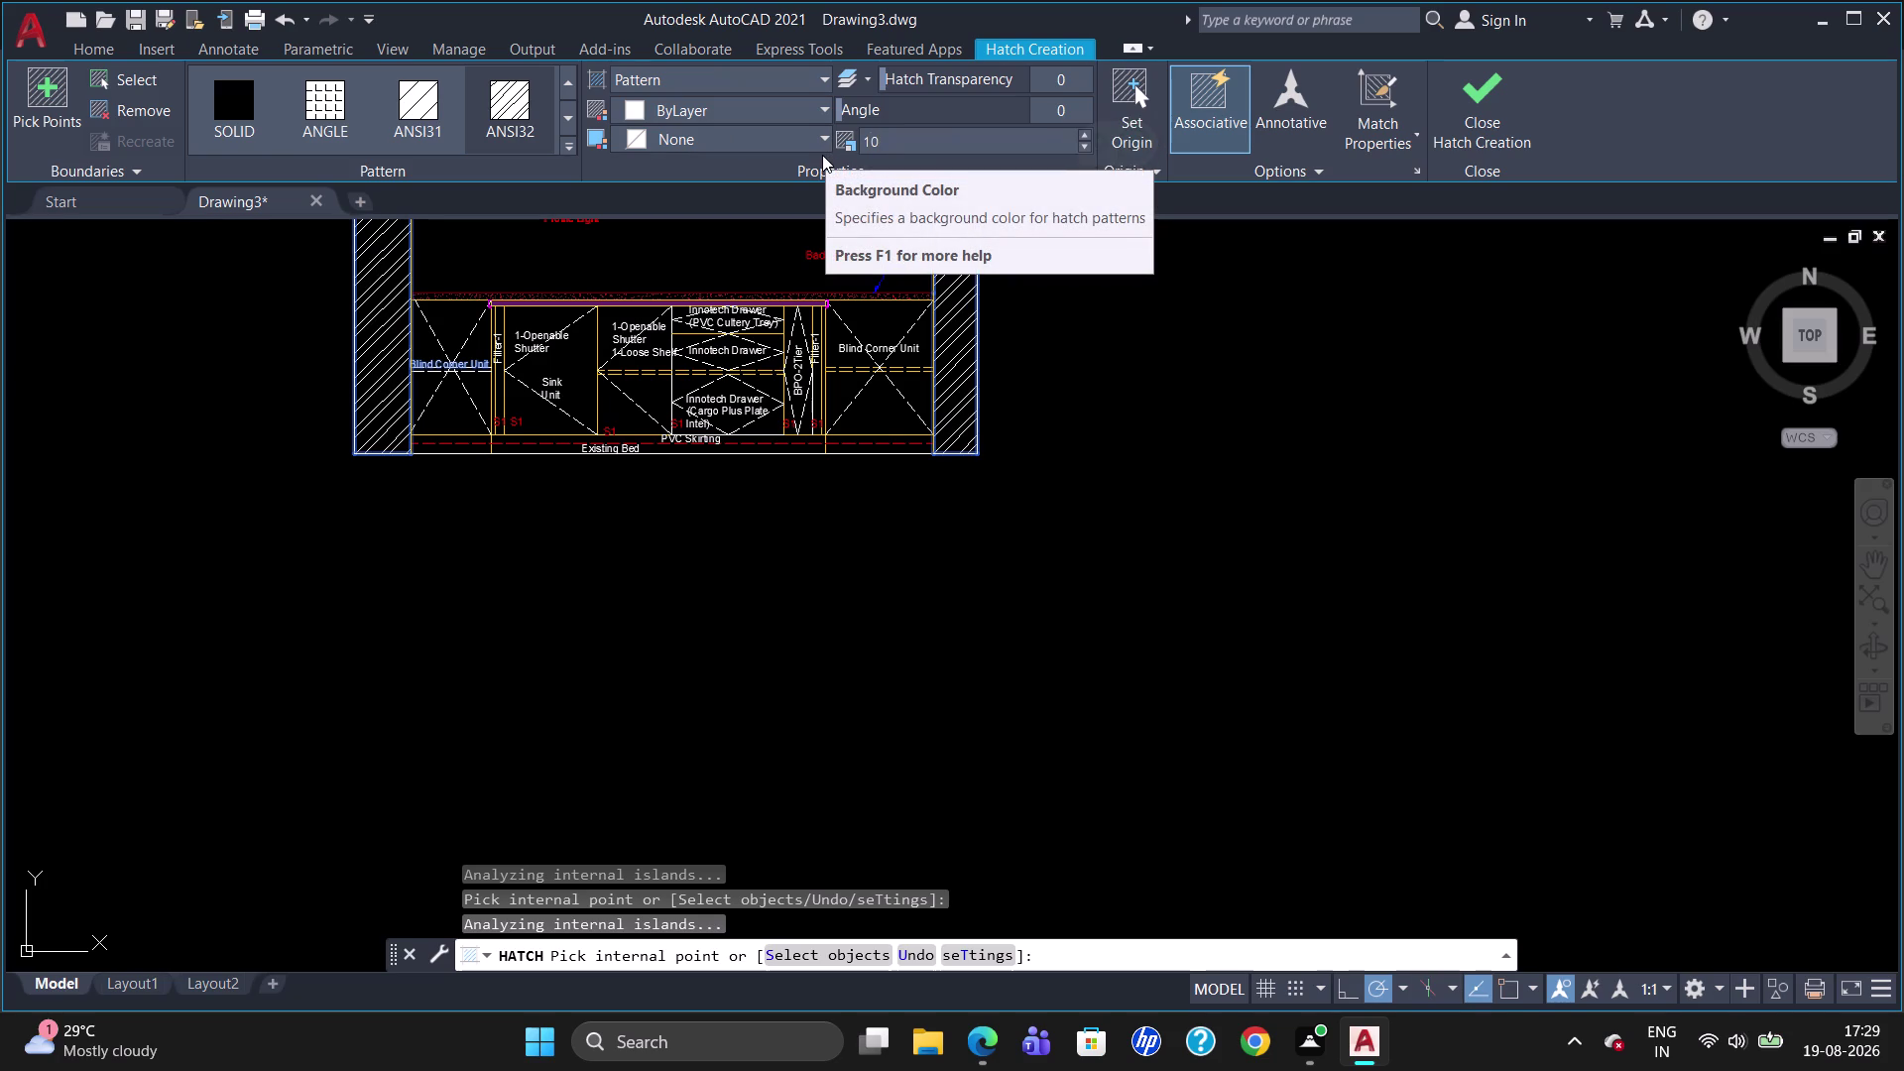
key(Escape)
scroll(down, 3)
scroll(up, 3)
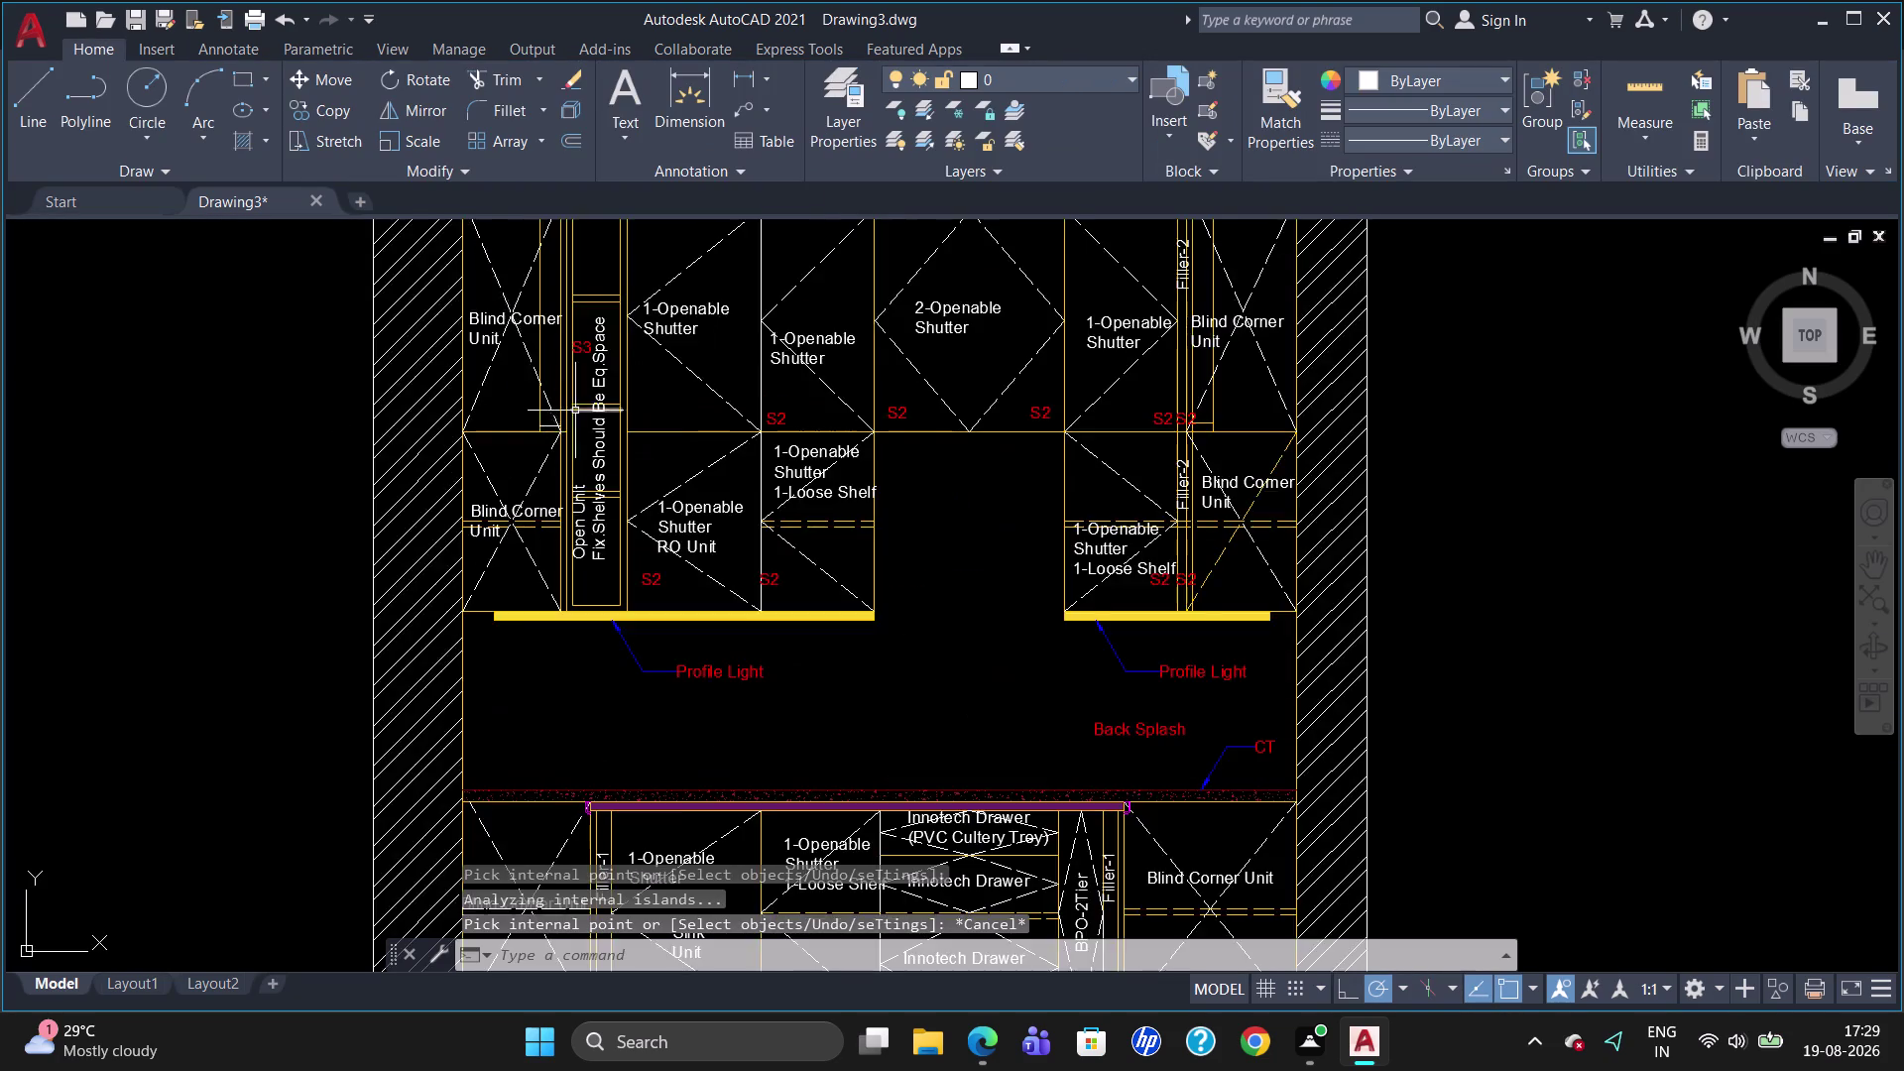
Start multiline text and draw its box along the upper cabinets' top edge.
scroll(down, 3)
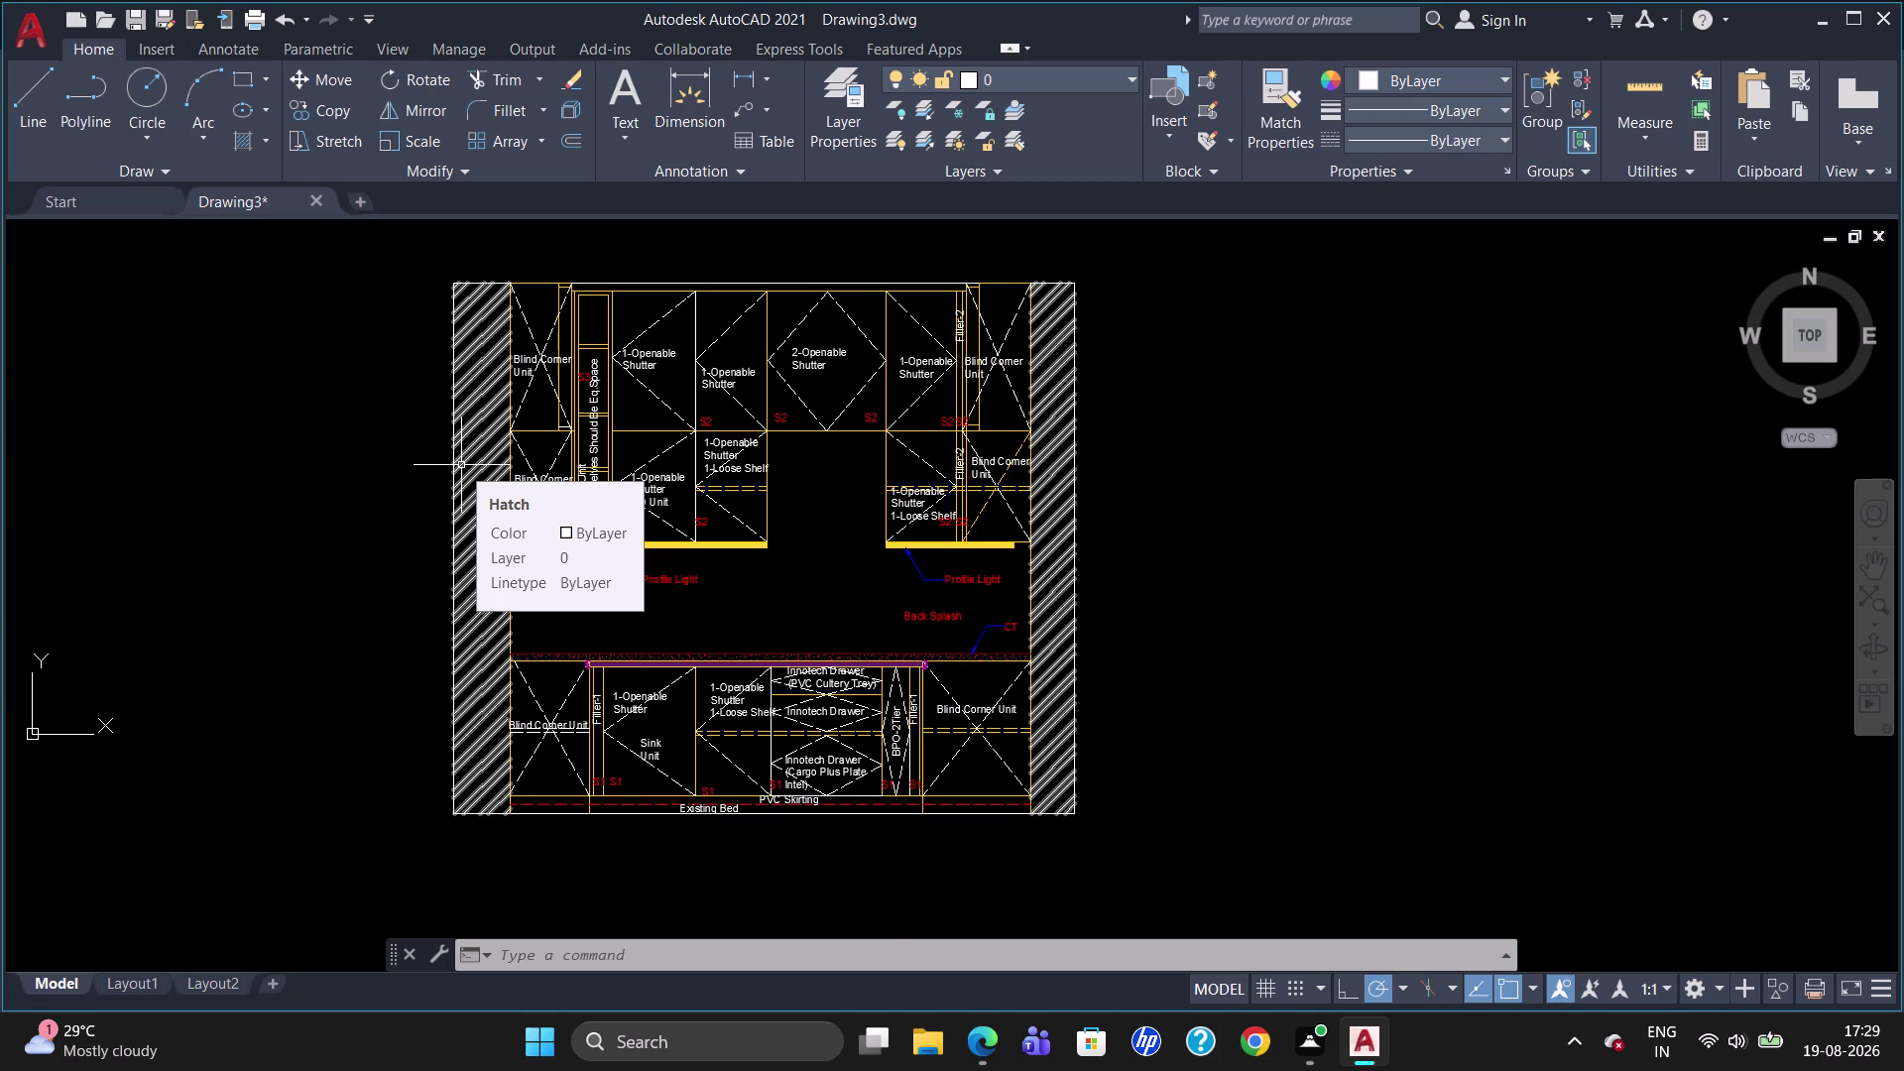
scroll(up, 3)
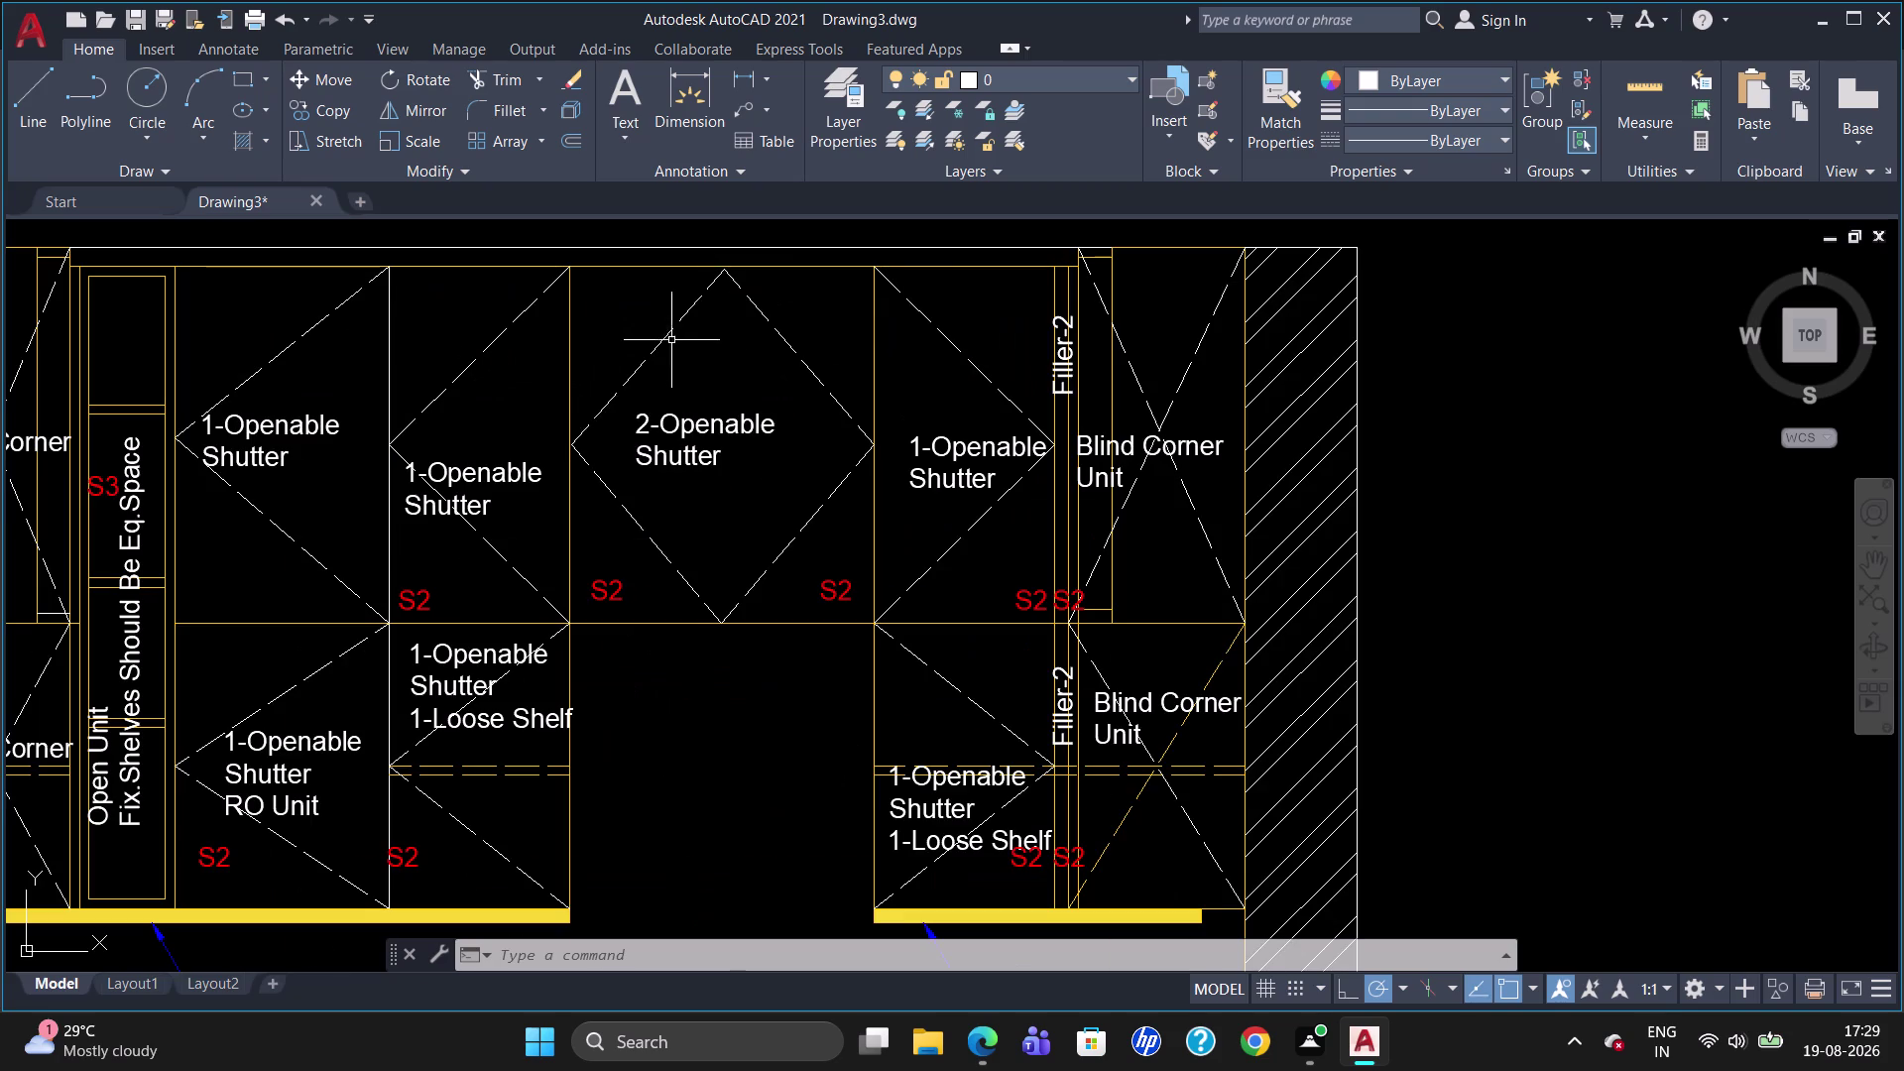
key(t)
key(Return)
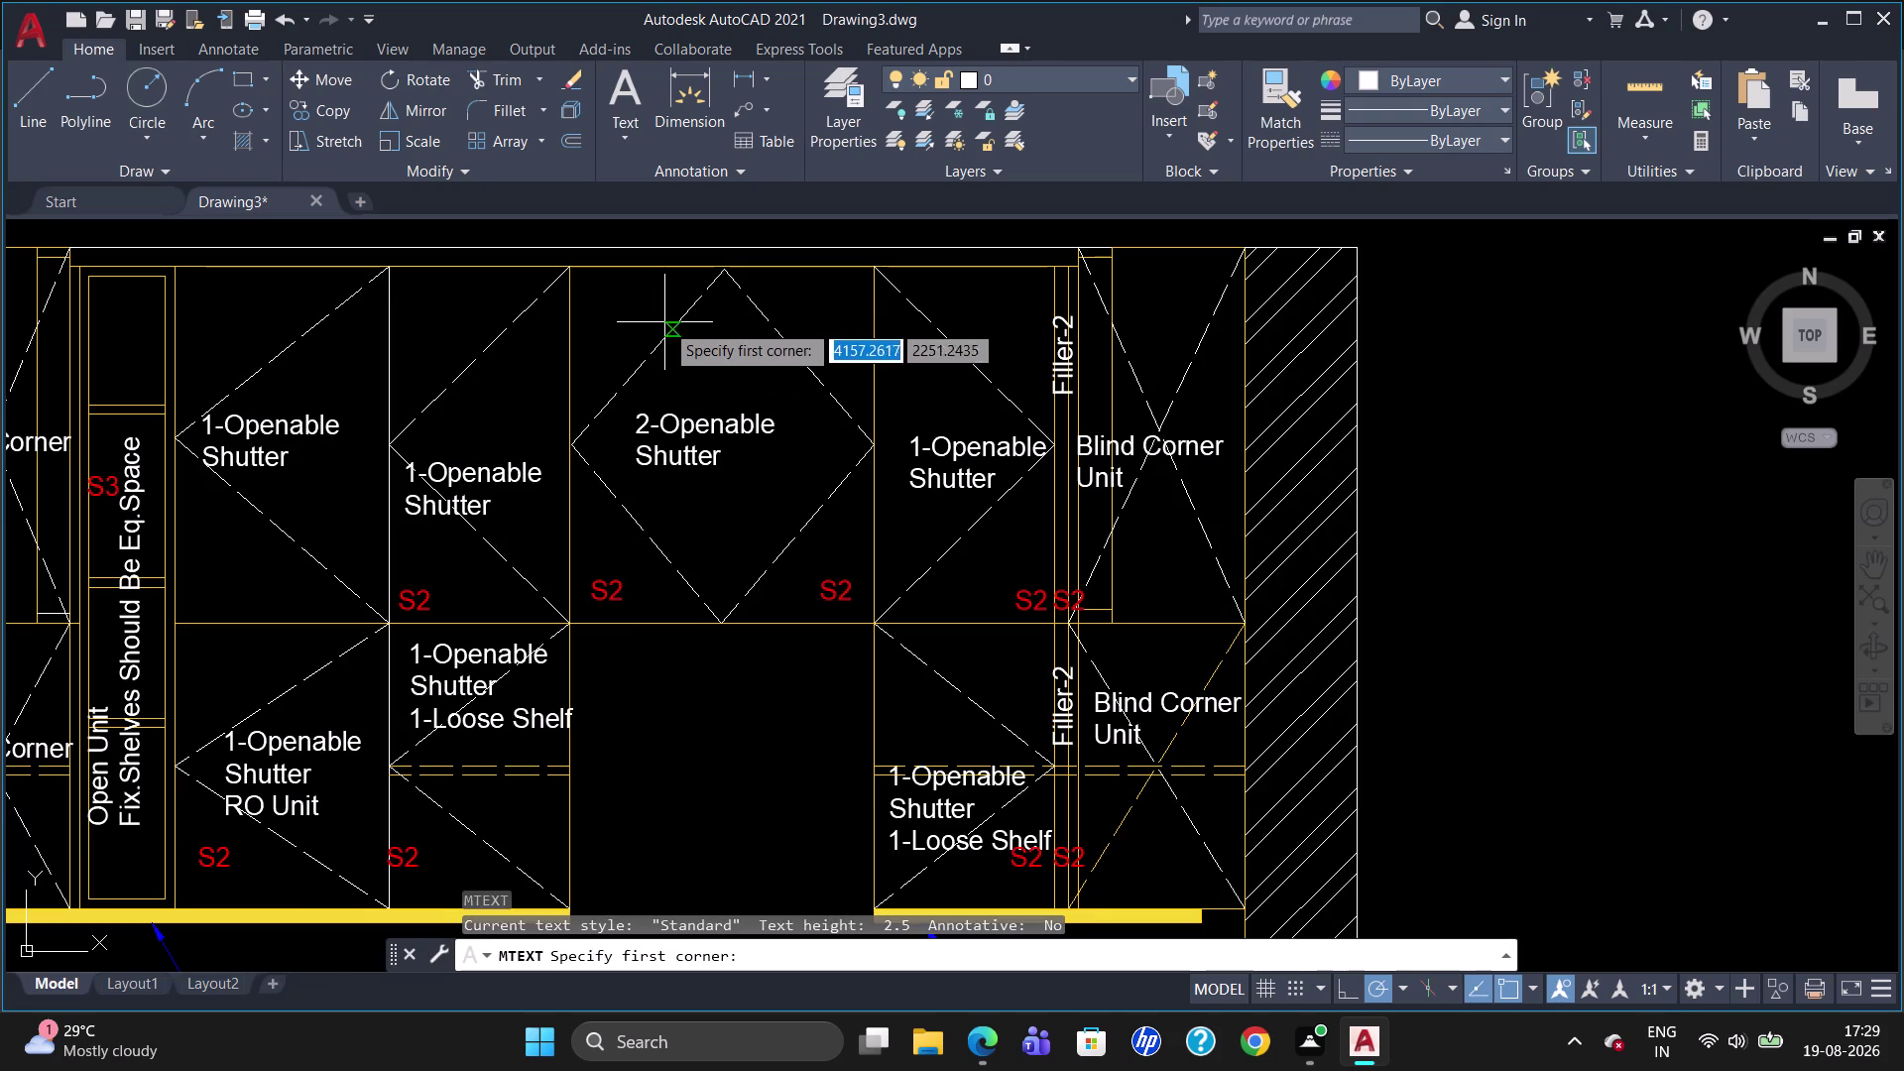
click(458, 254)
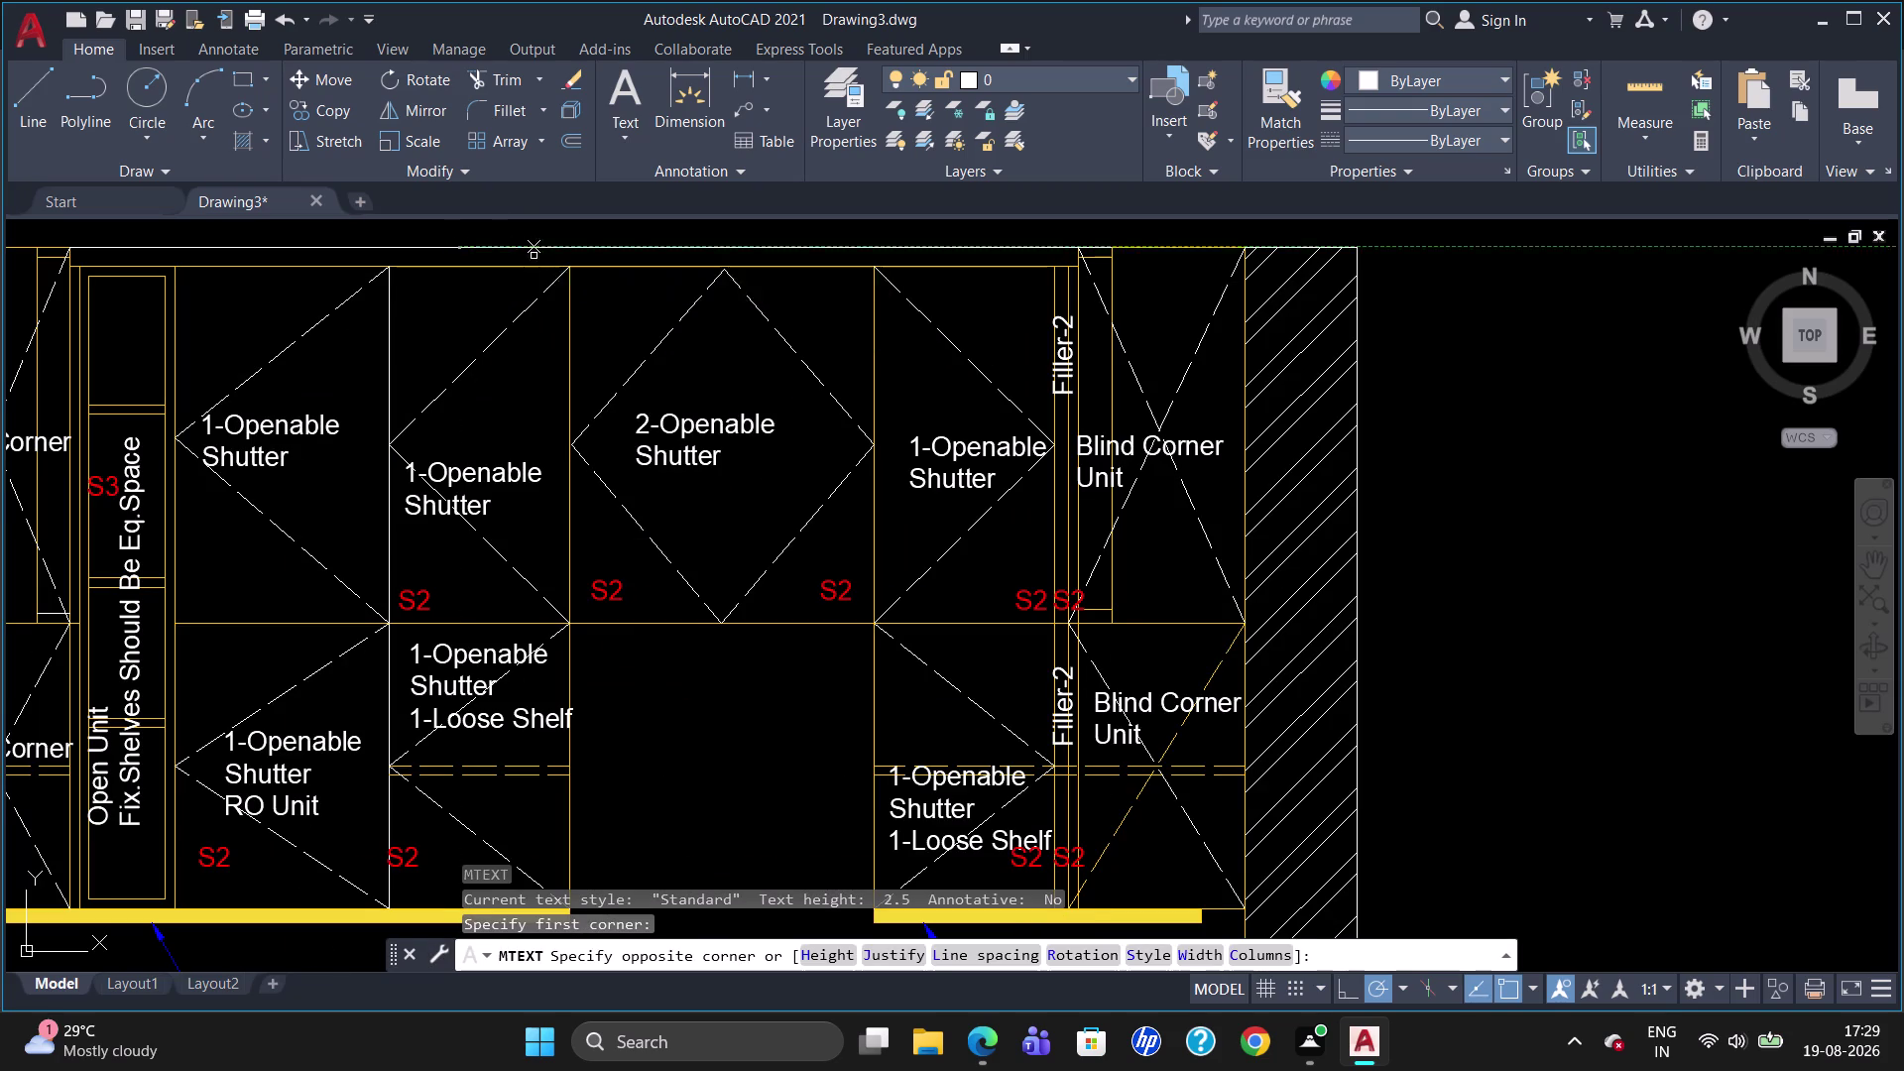
click(571, 264)
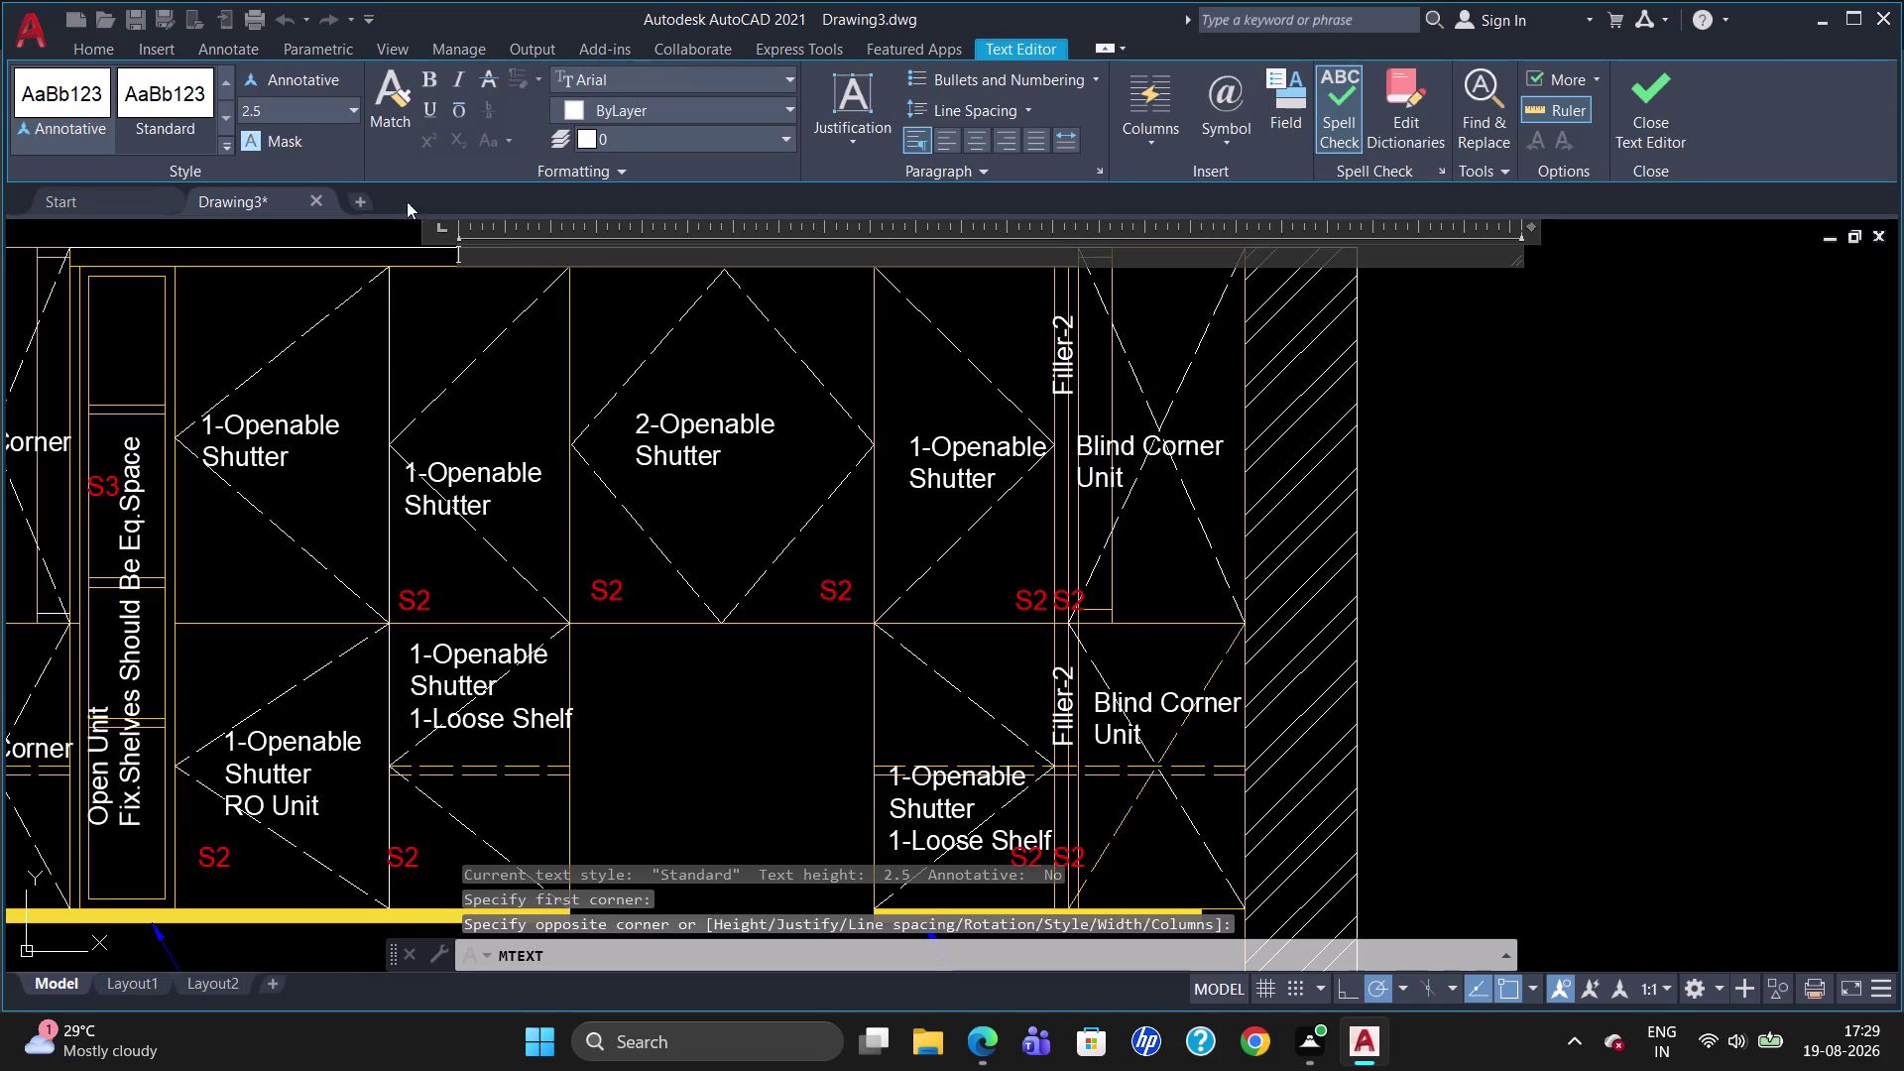
Set text height 40, type 'Filler-2', and close the editor.
click(296, 109)
key(BackSpace)
text(4)
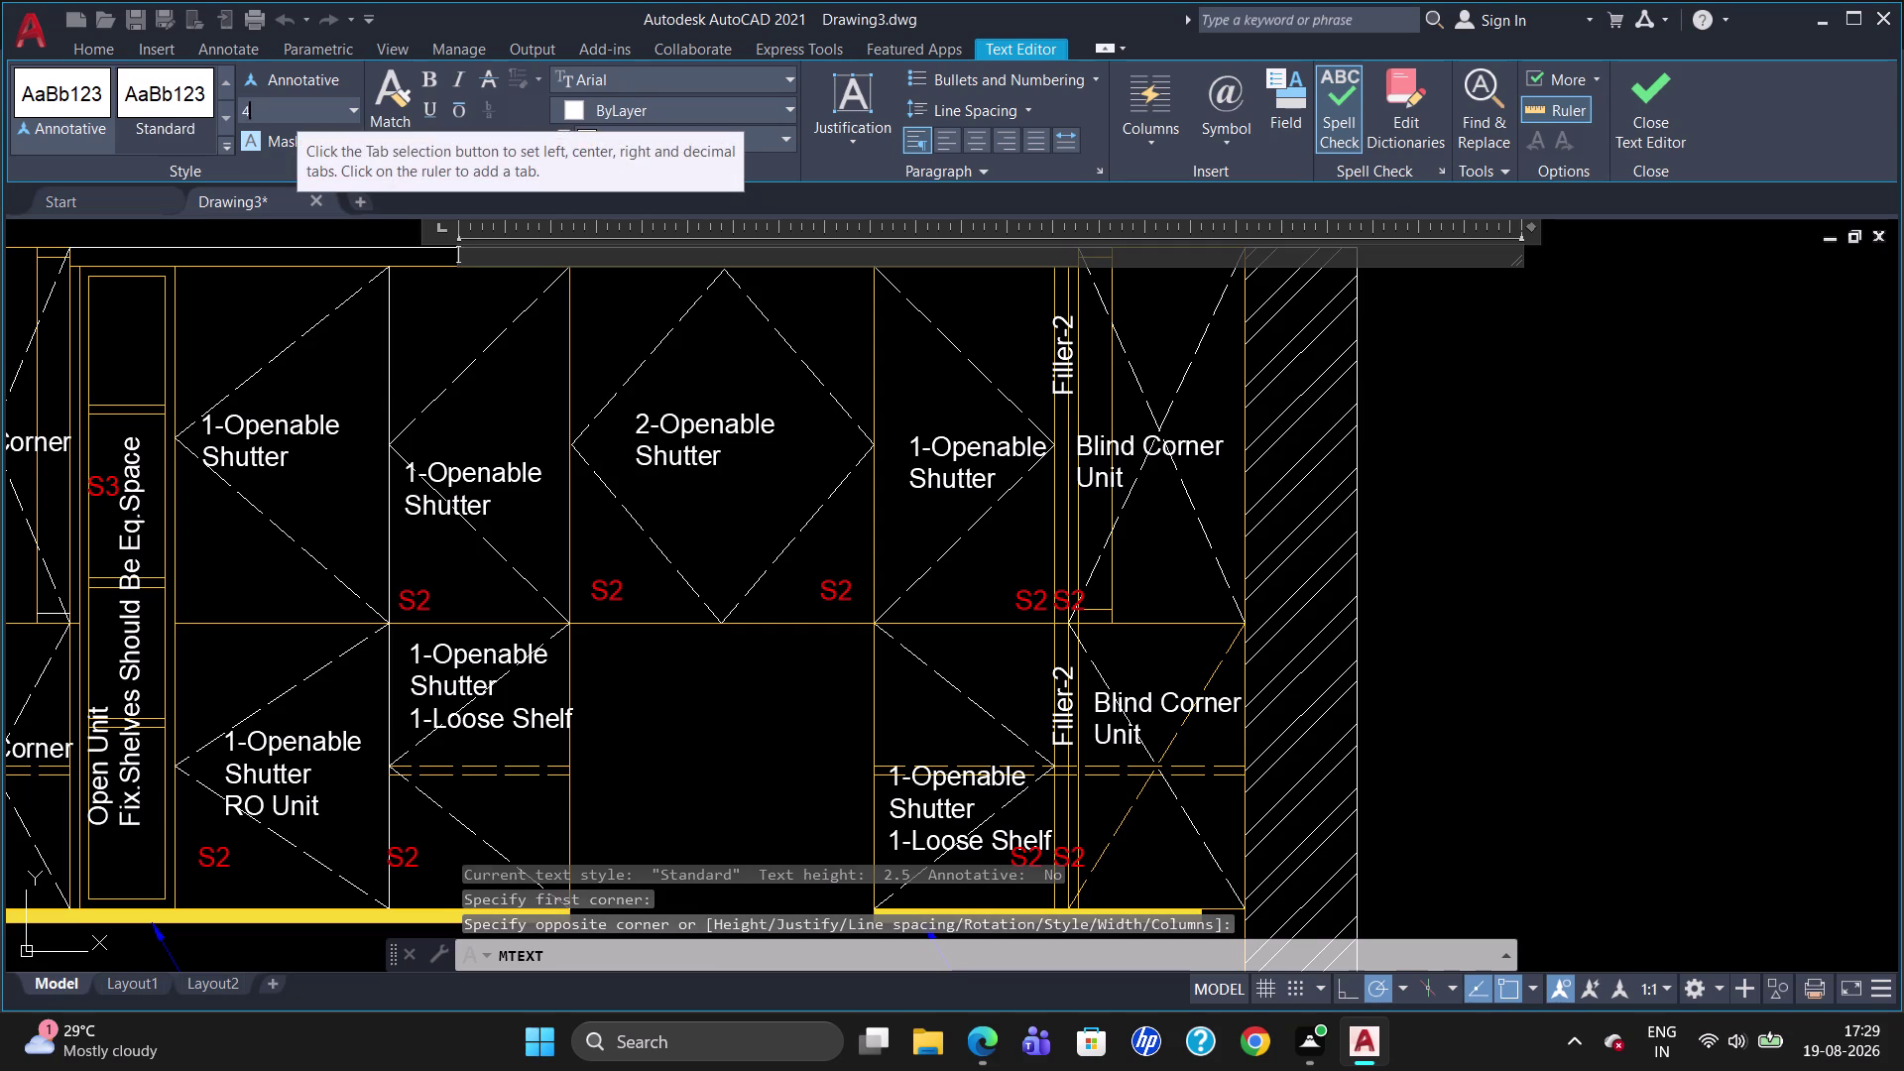
text(0)
key(Return)
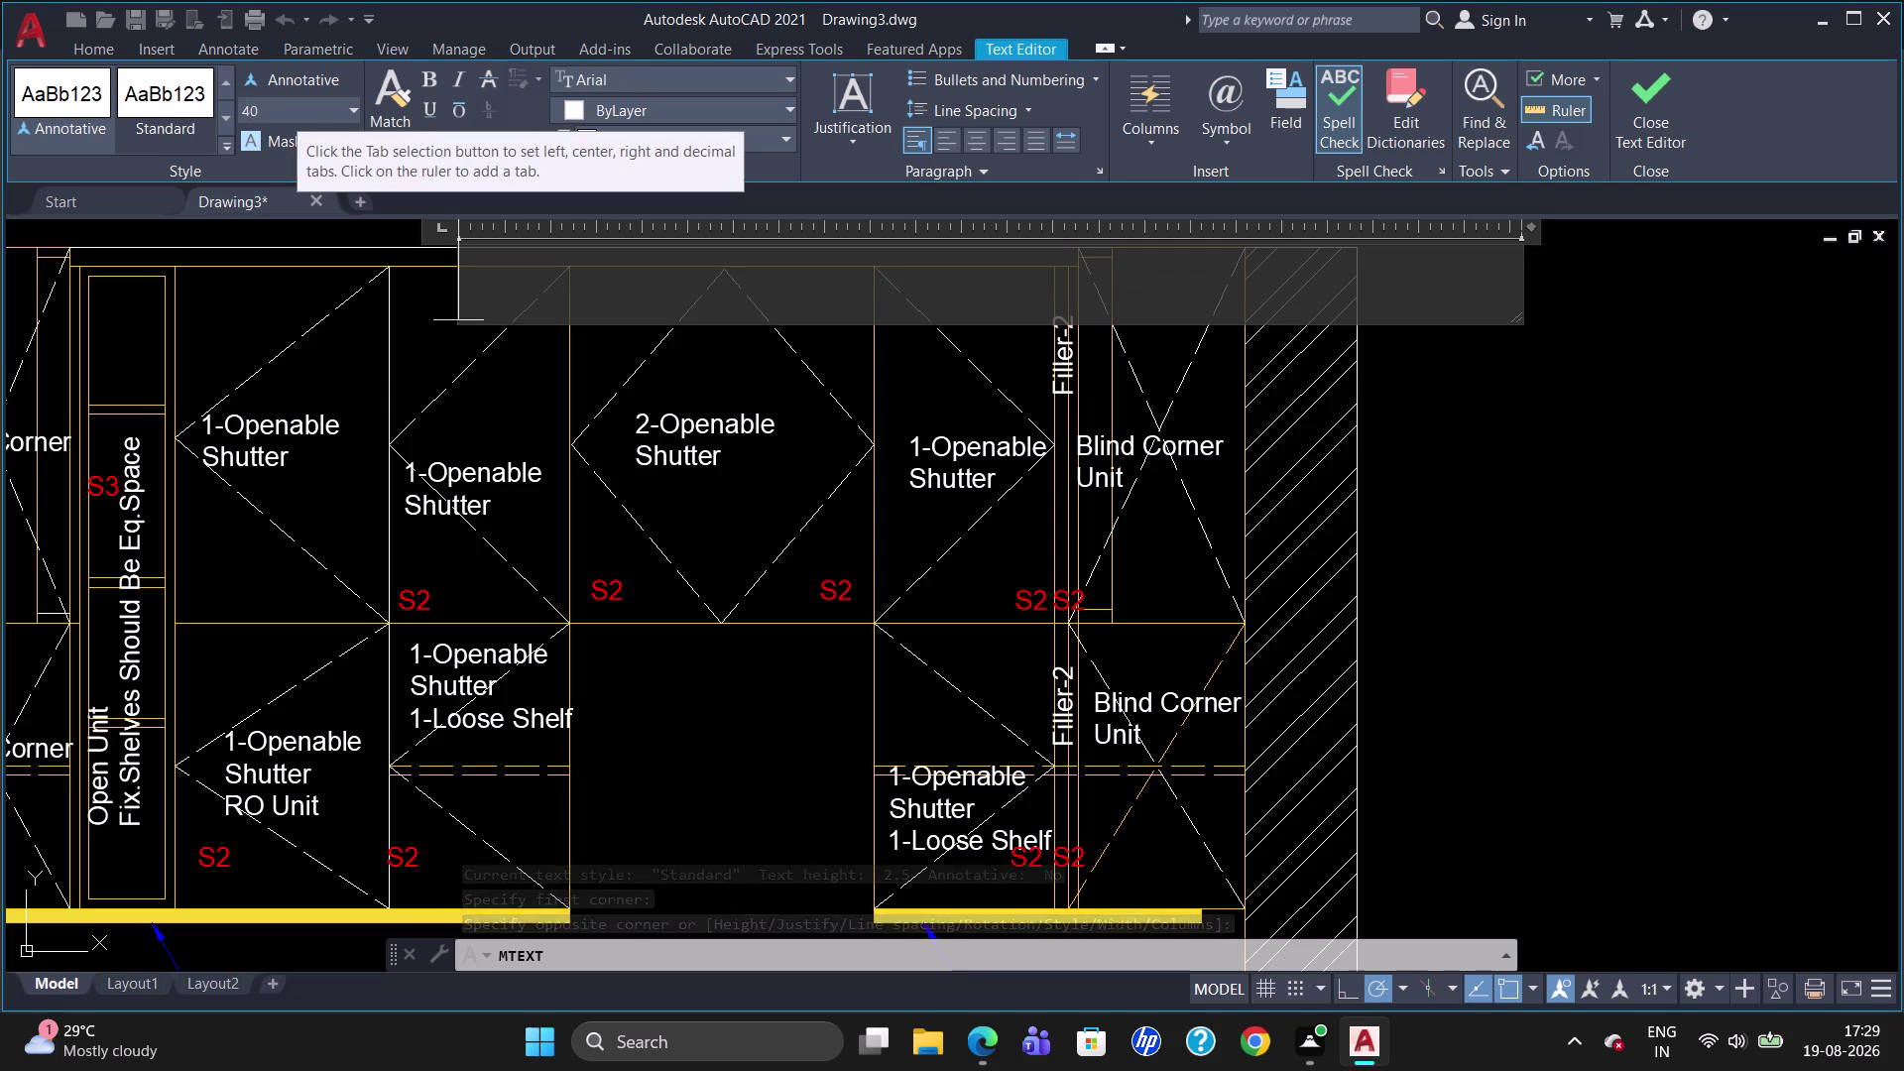
text(ill)
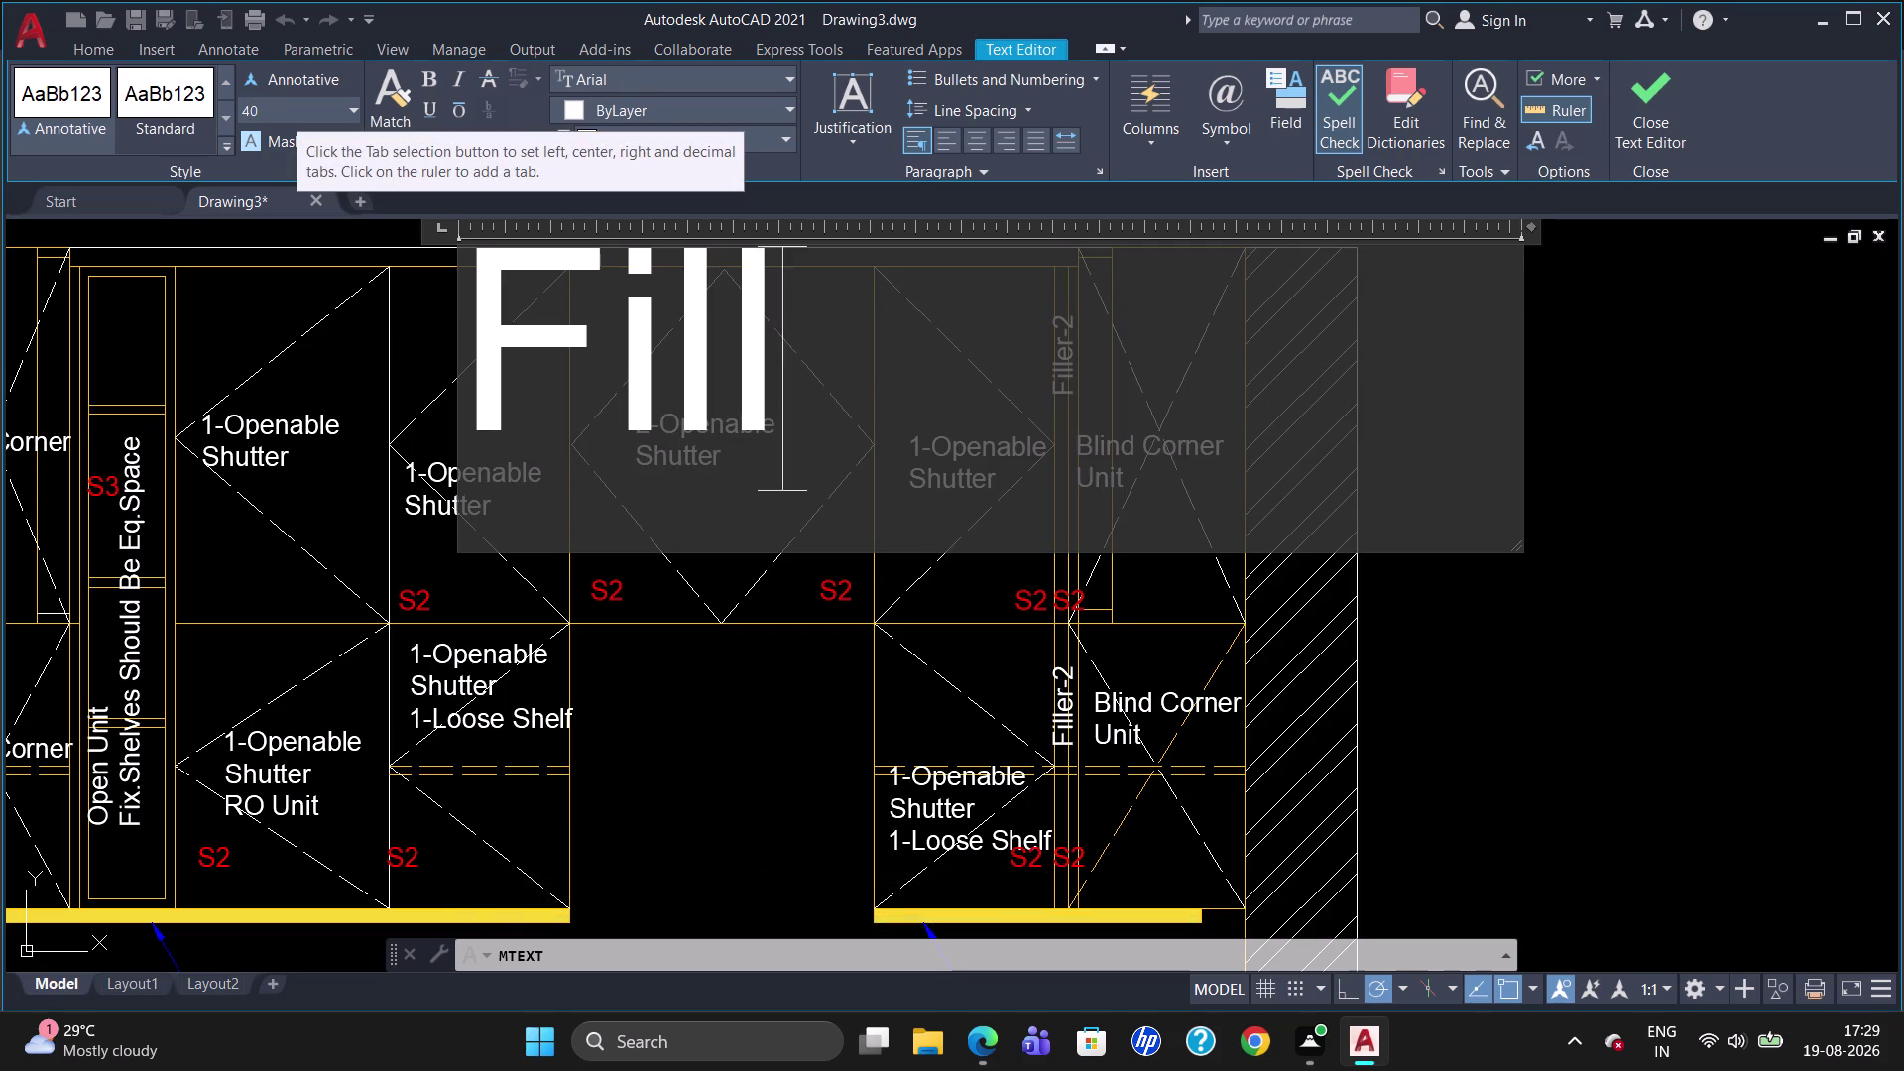
text(er)
text(-2)
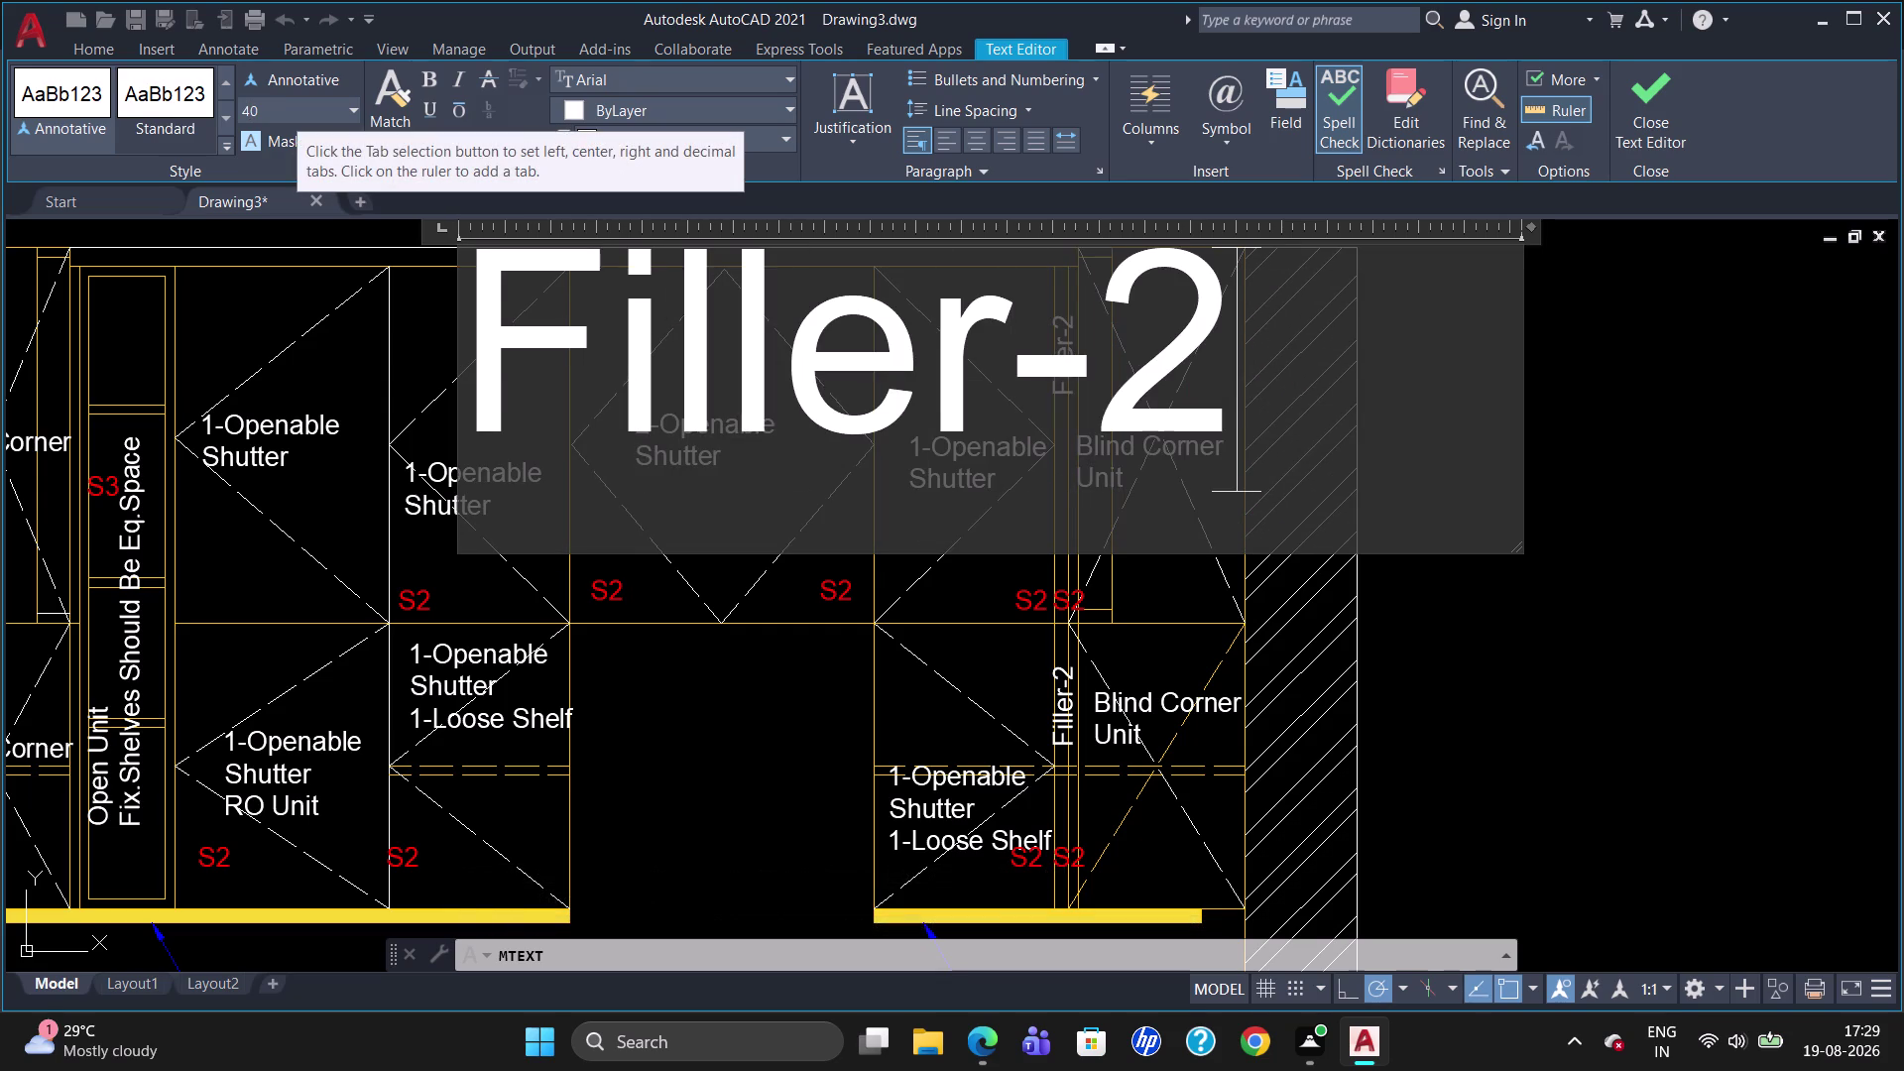
click(781, 736)
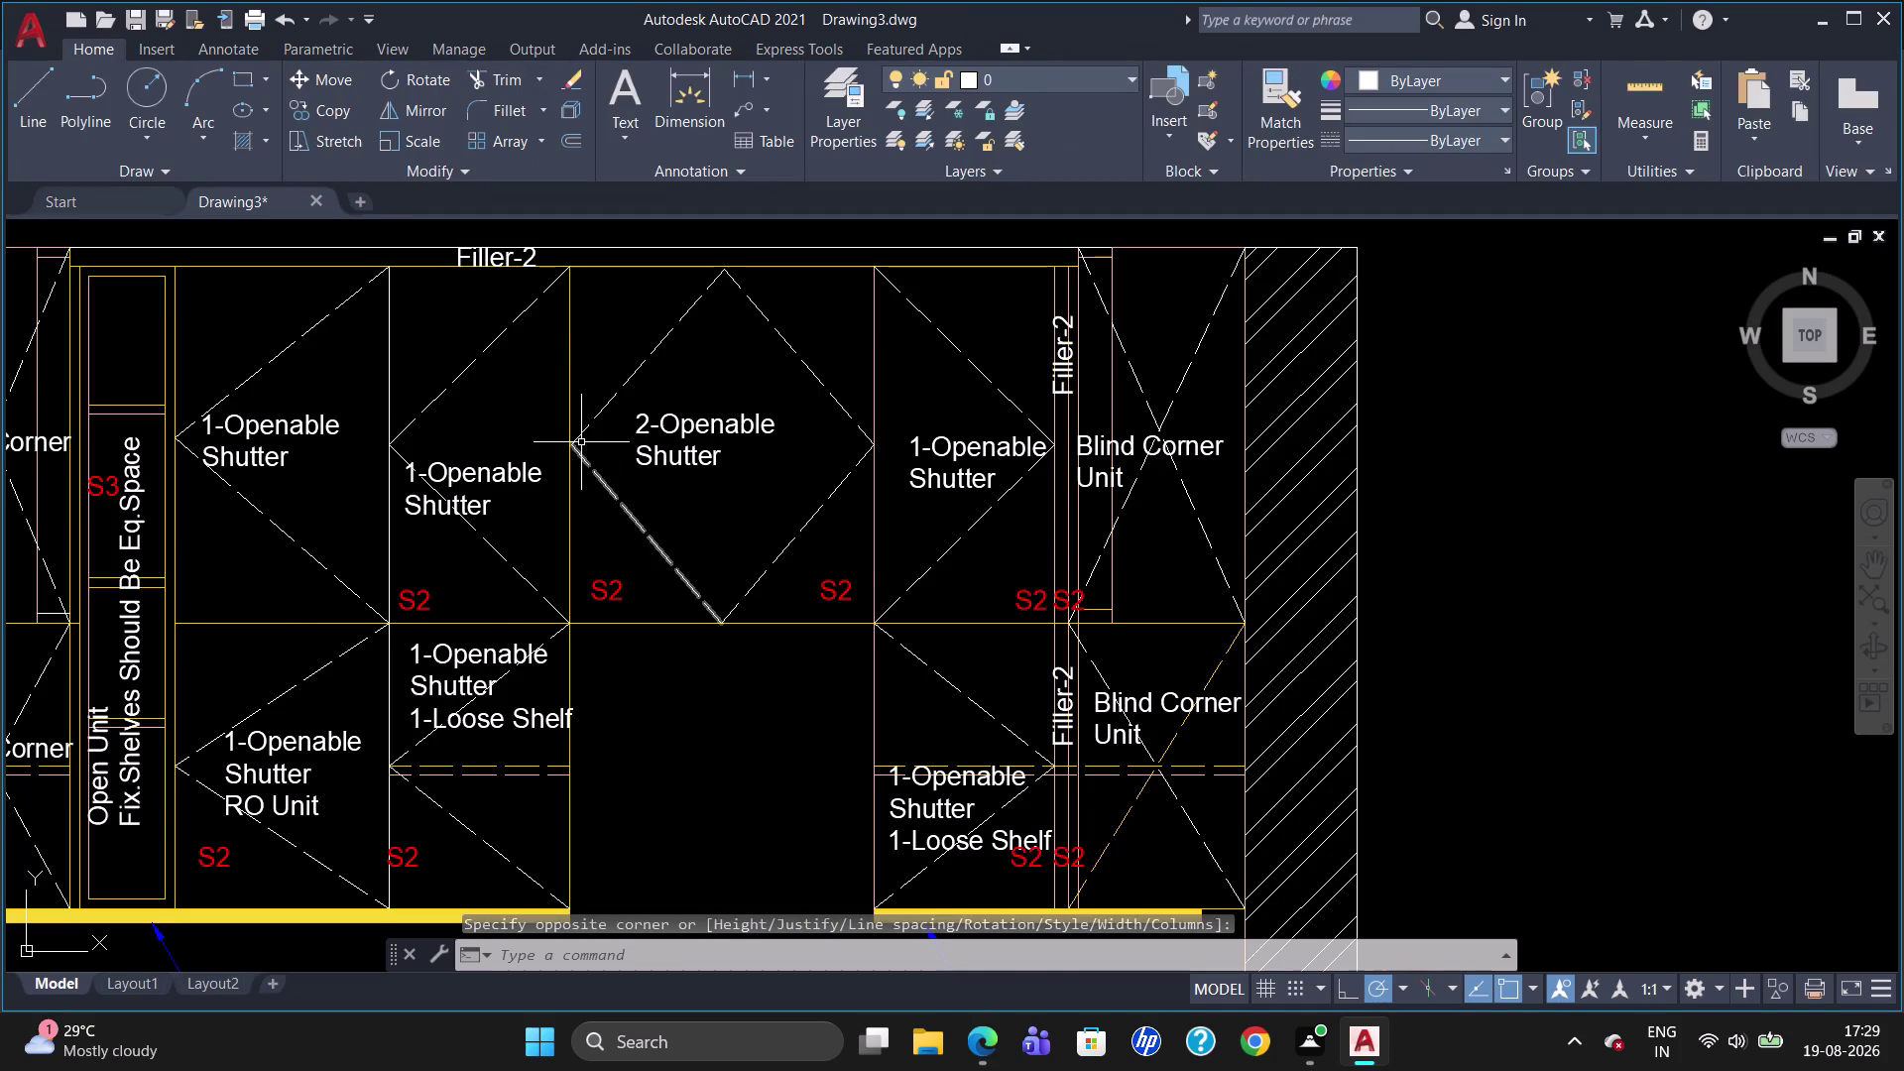
Add a 2800 overall width linear dimension below the base cabinets.
scroll(down, 3)
scroll(up, 3)
scroll(down, 3)
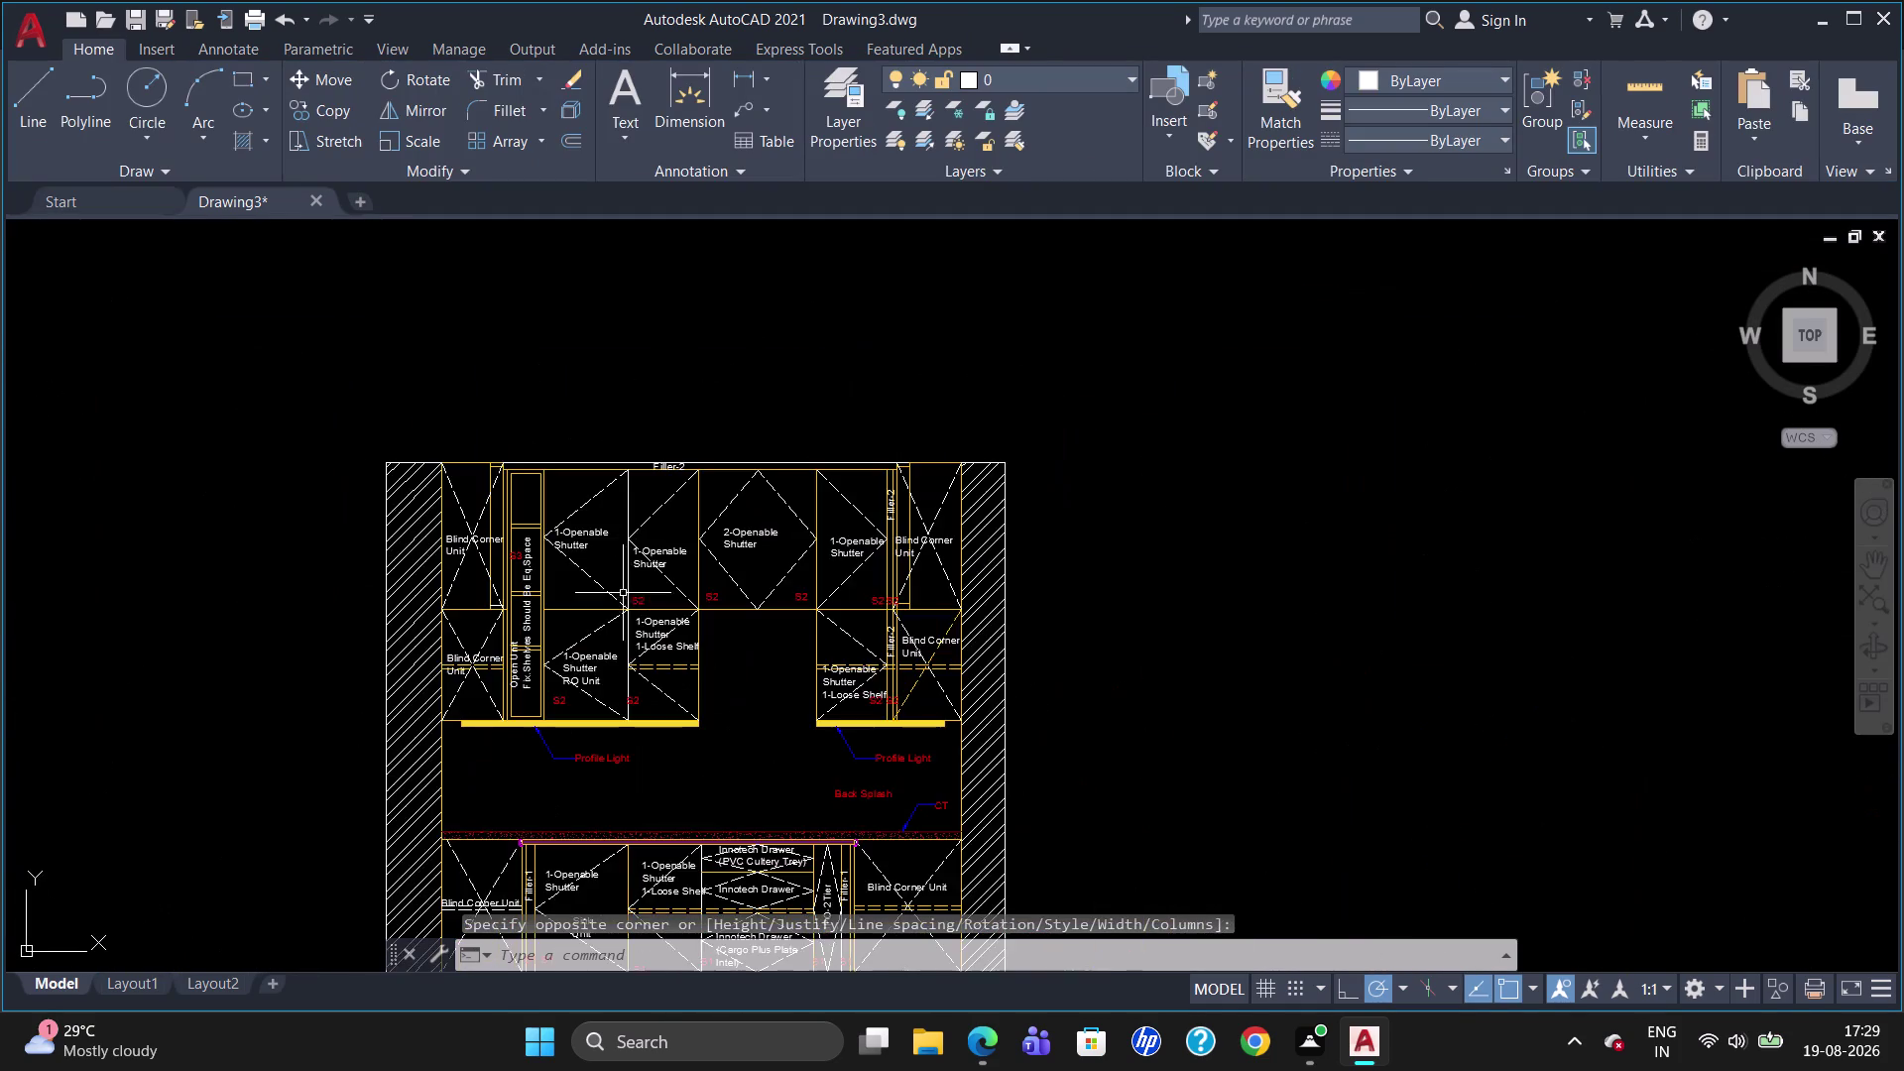
scroll(up, 3)
scroll(down, 3)
scroll(up, 3)
scroll(up, 3)
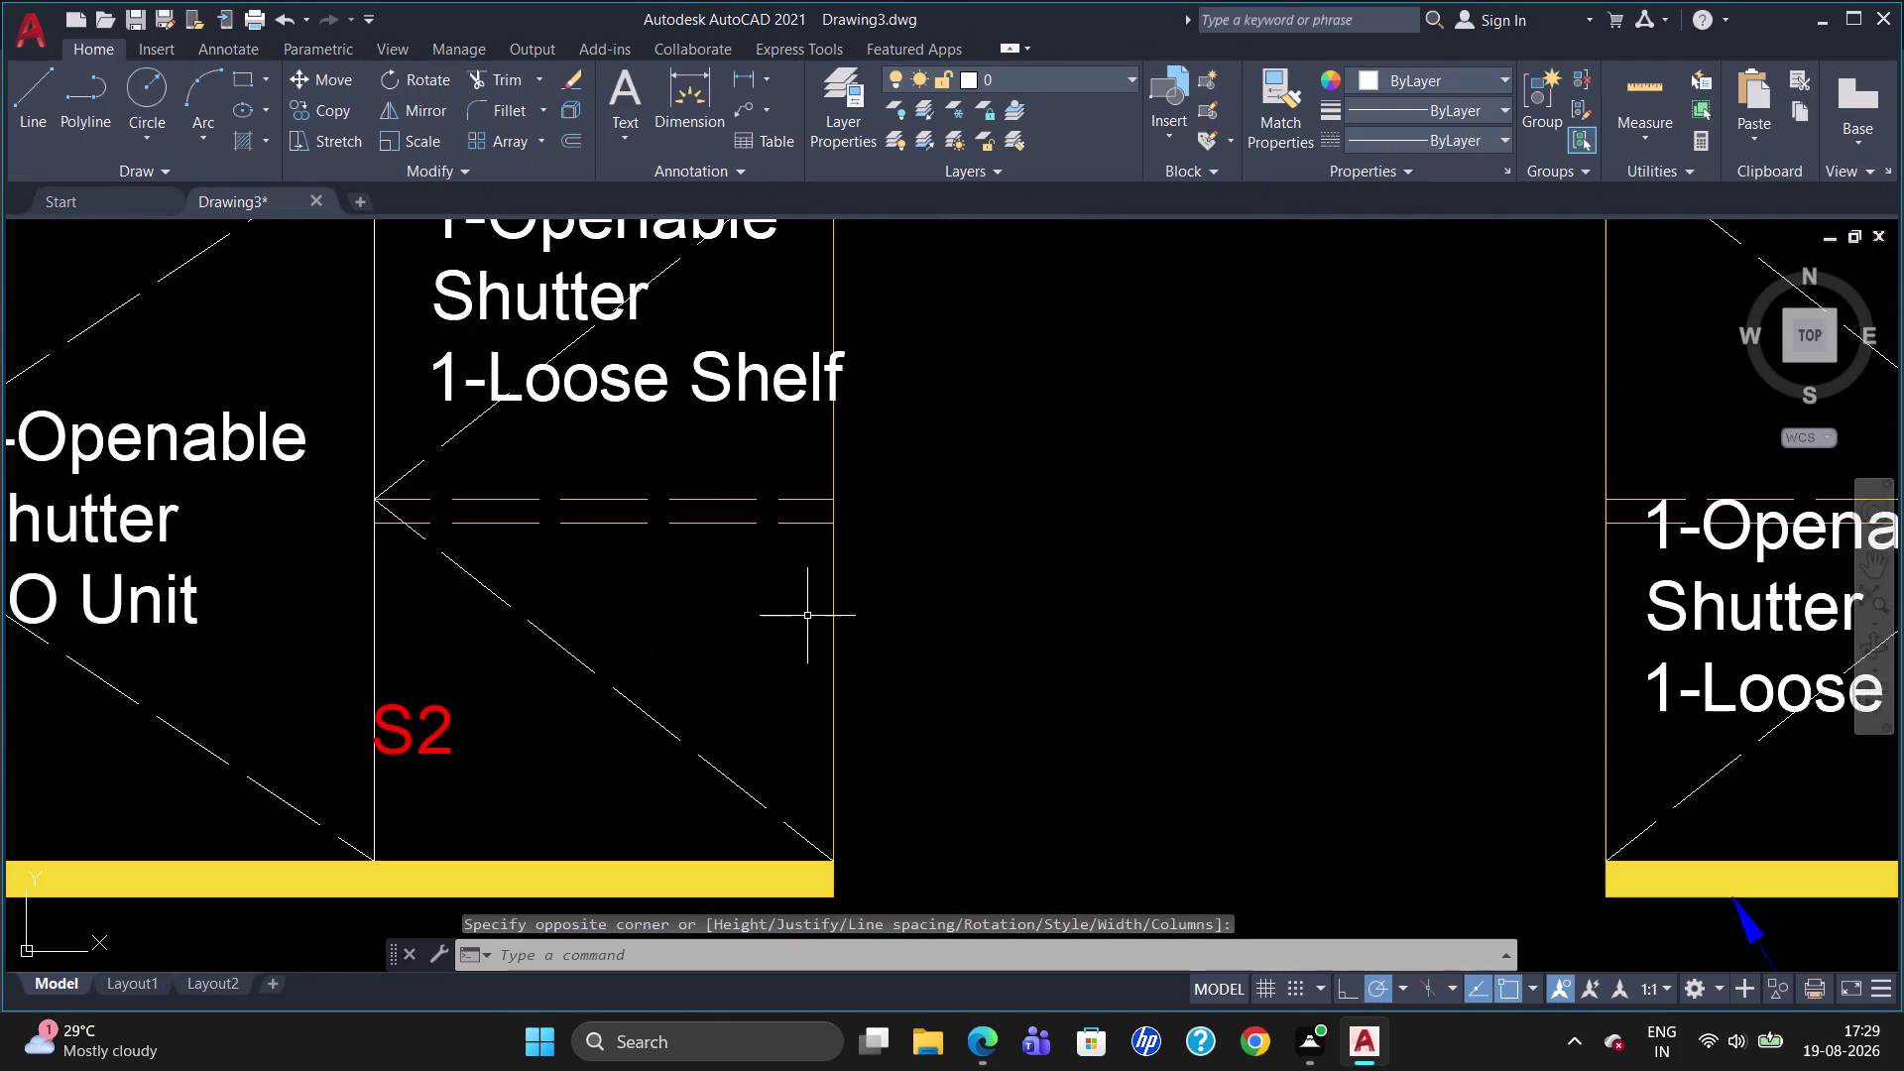
scroll(down, 3)
scroll(up, 3)
scroll(up, 3)
scroll(down, 3)
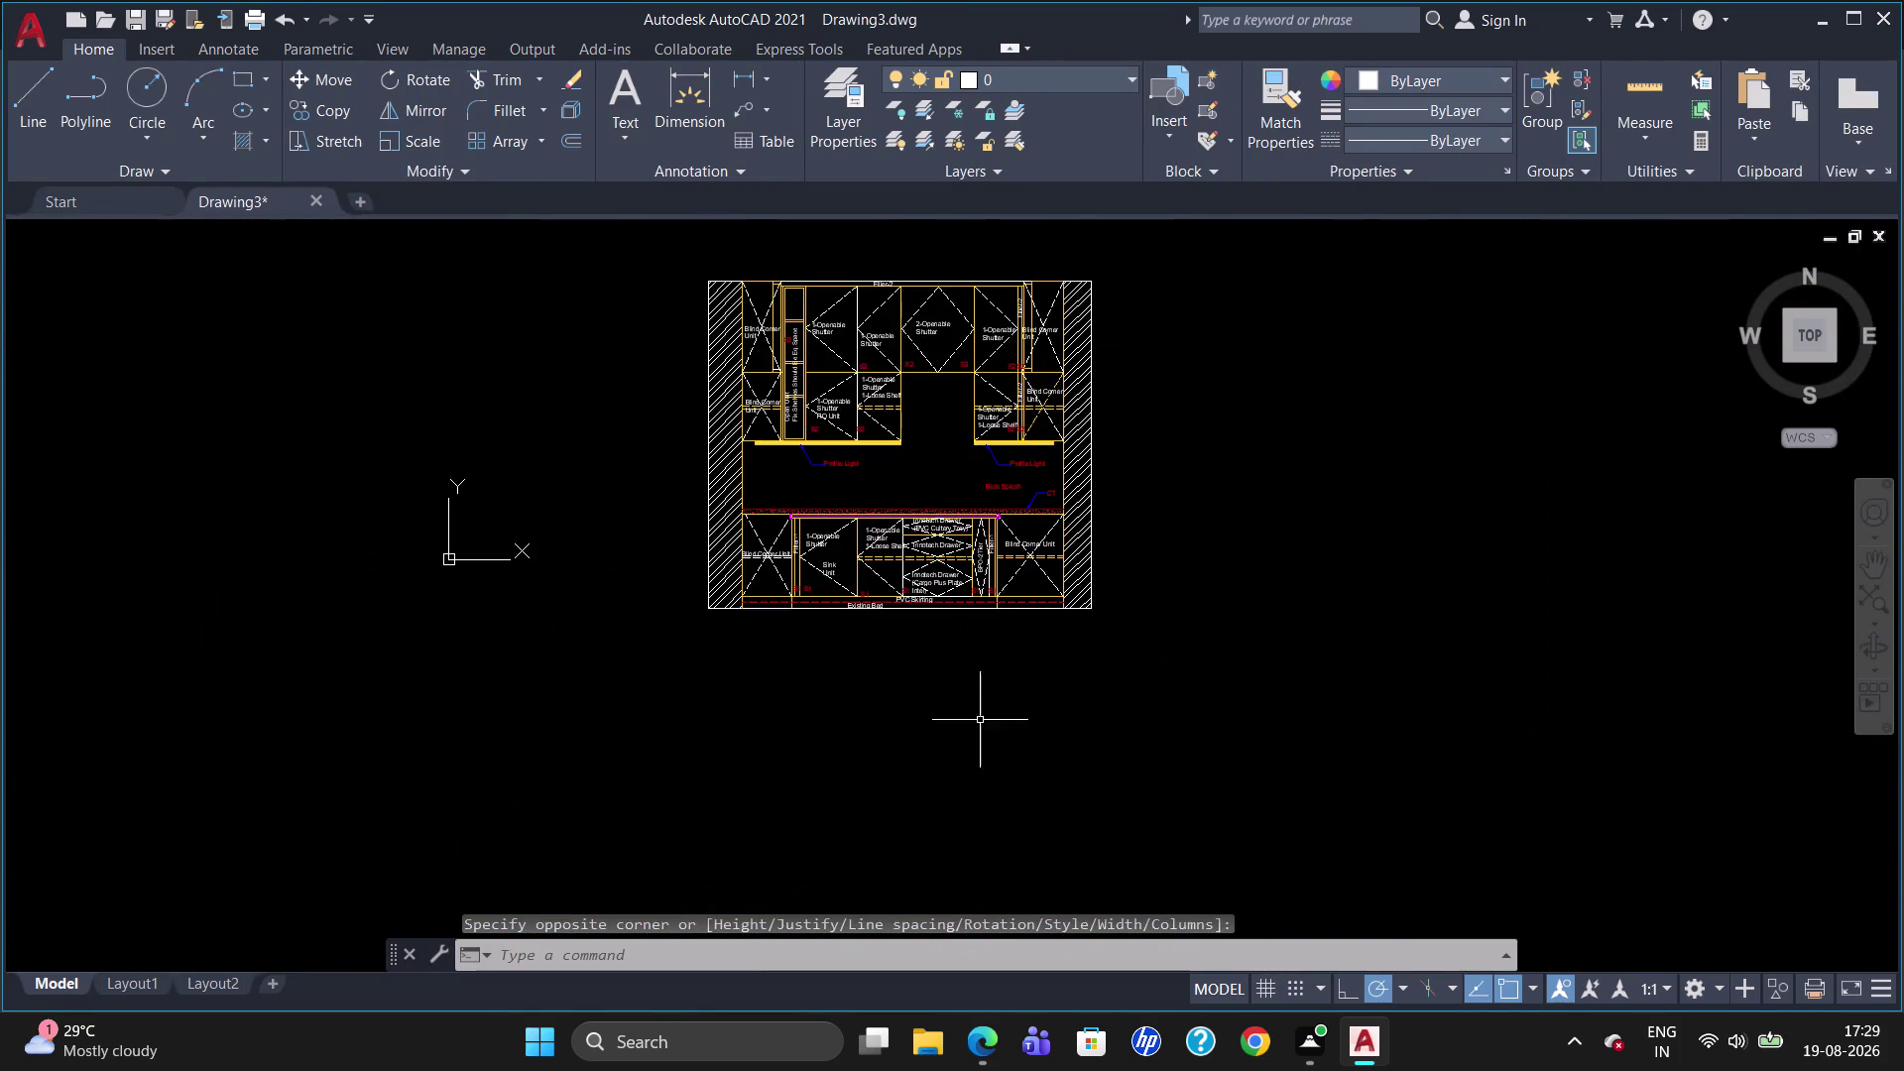
scroll(up, 3)
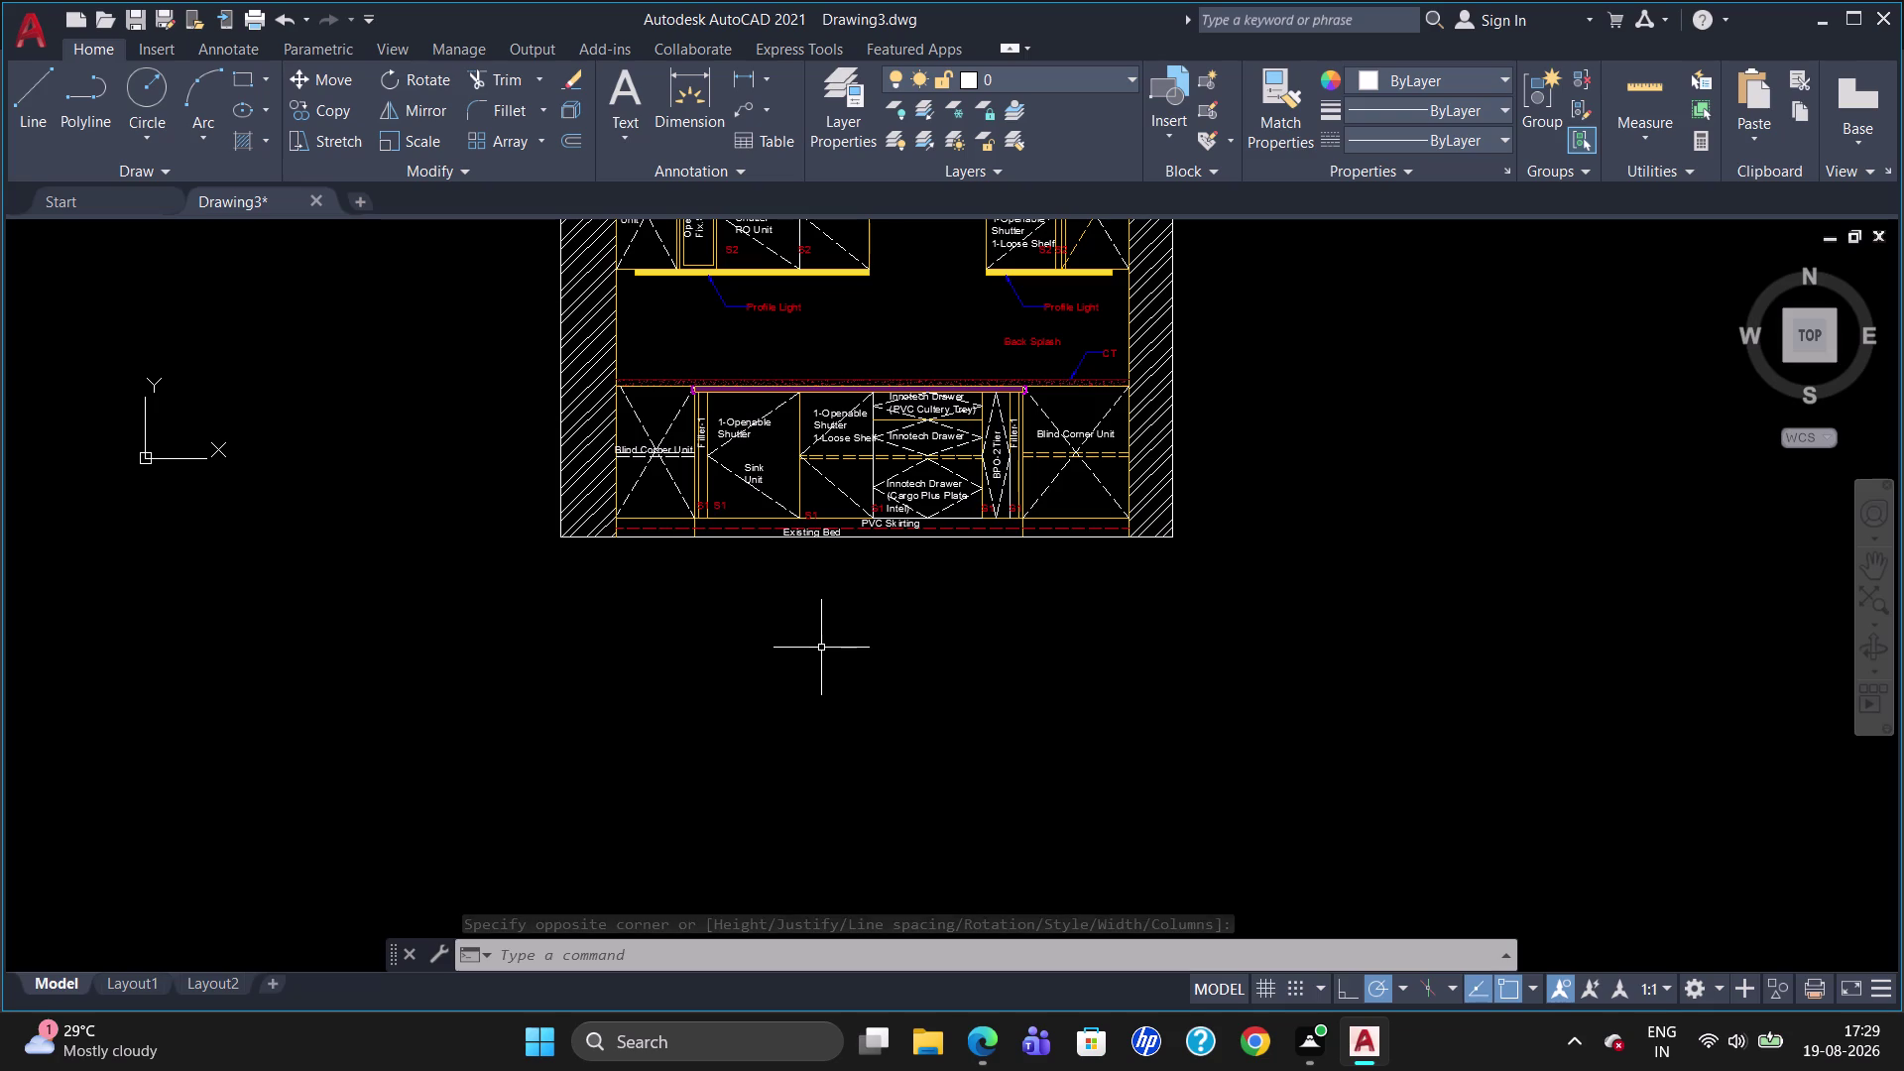
text(dli)
key(Return)
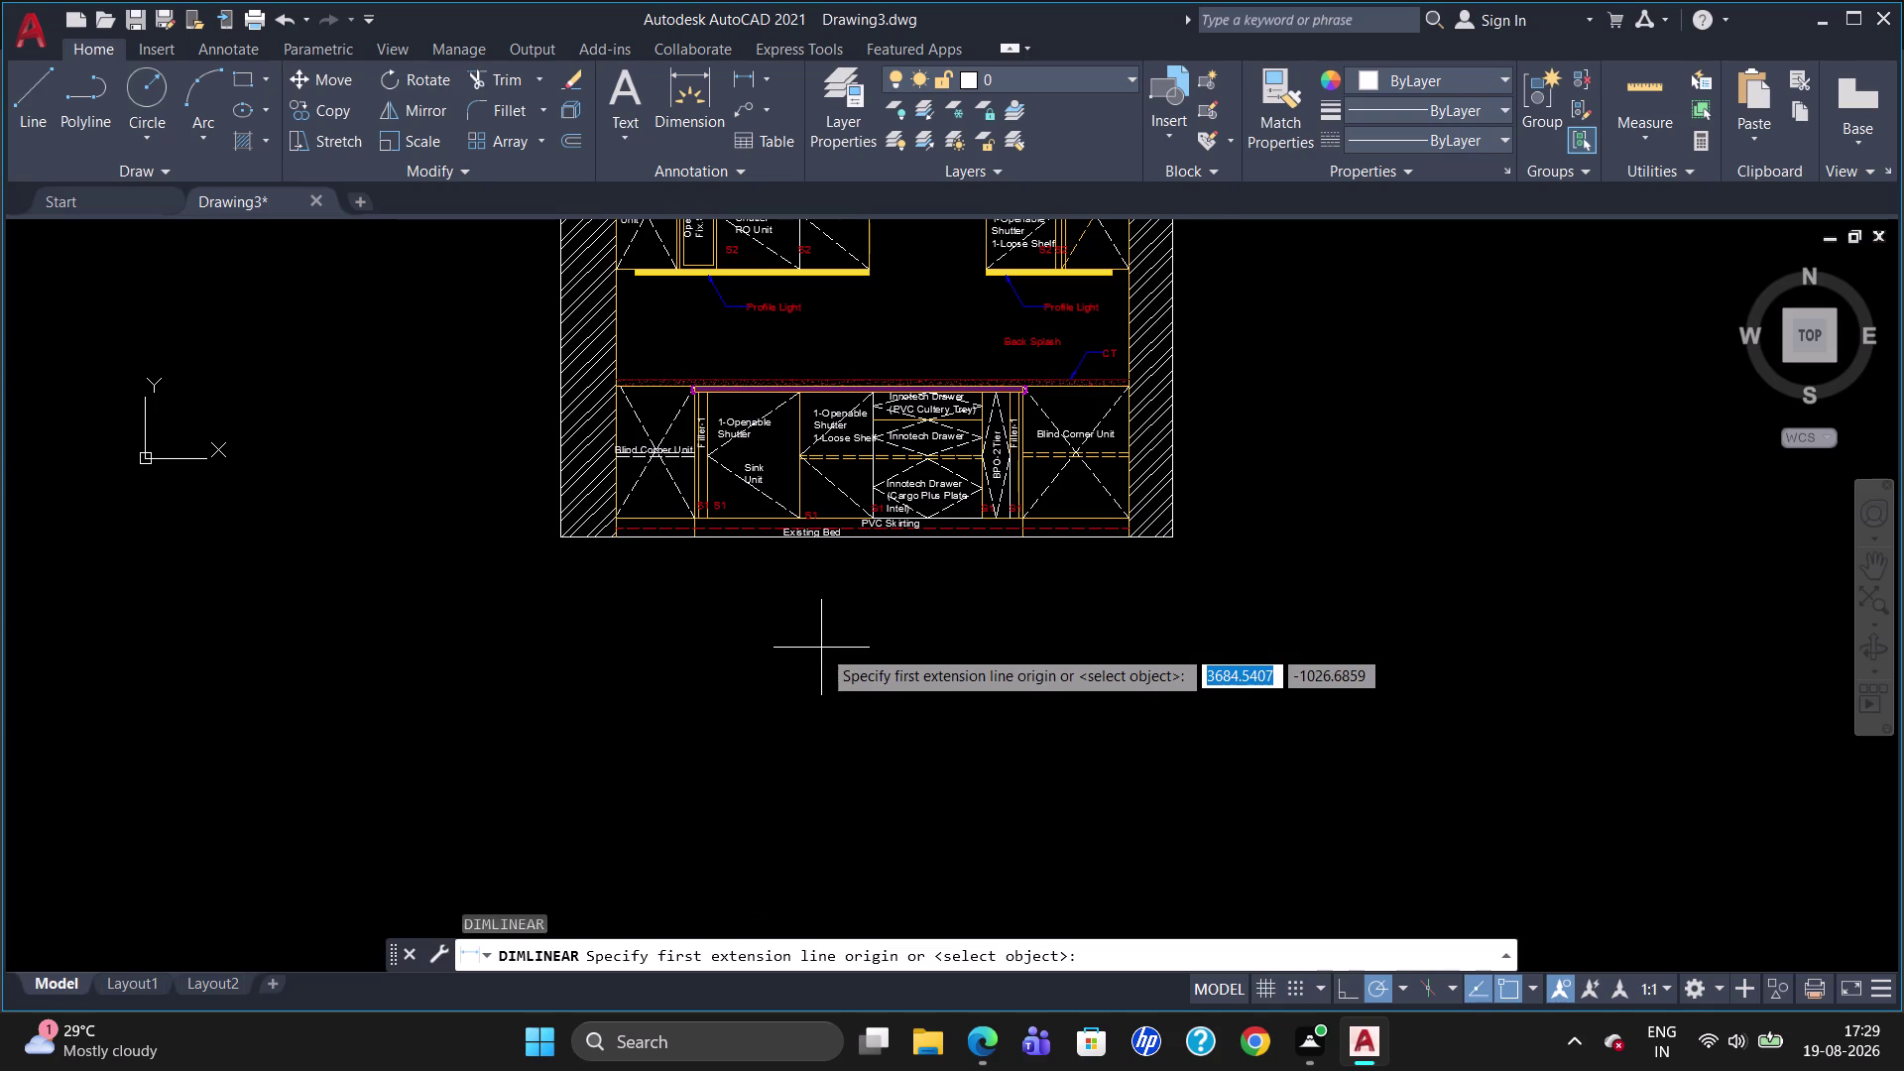
click(622, 540)
click(1130, 538)
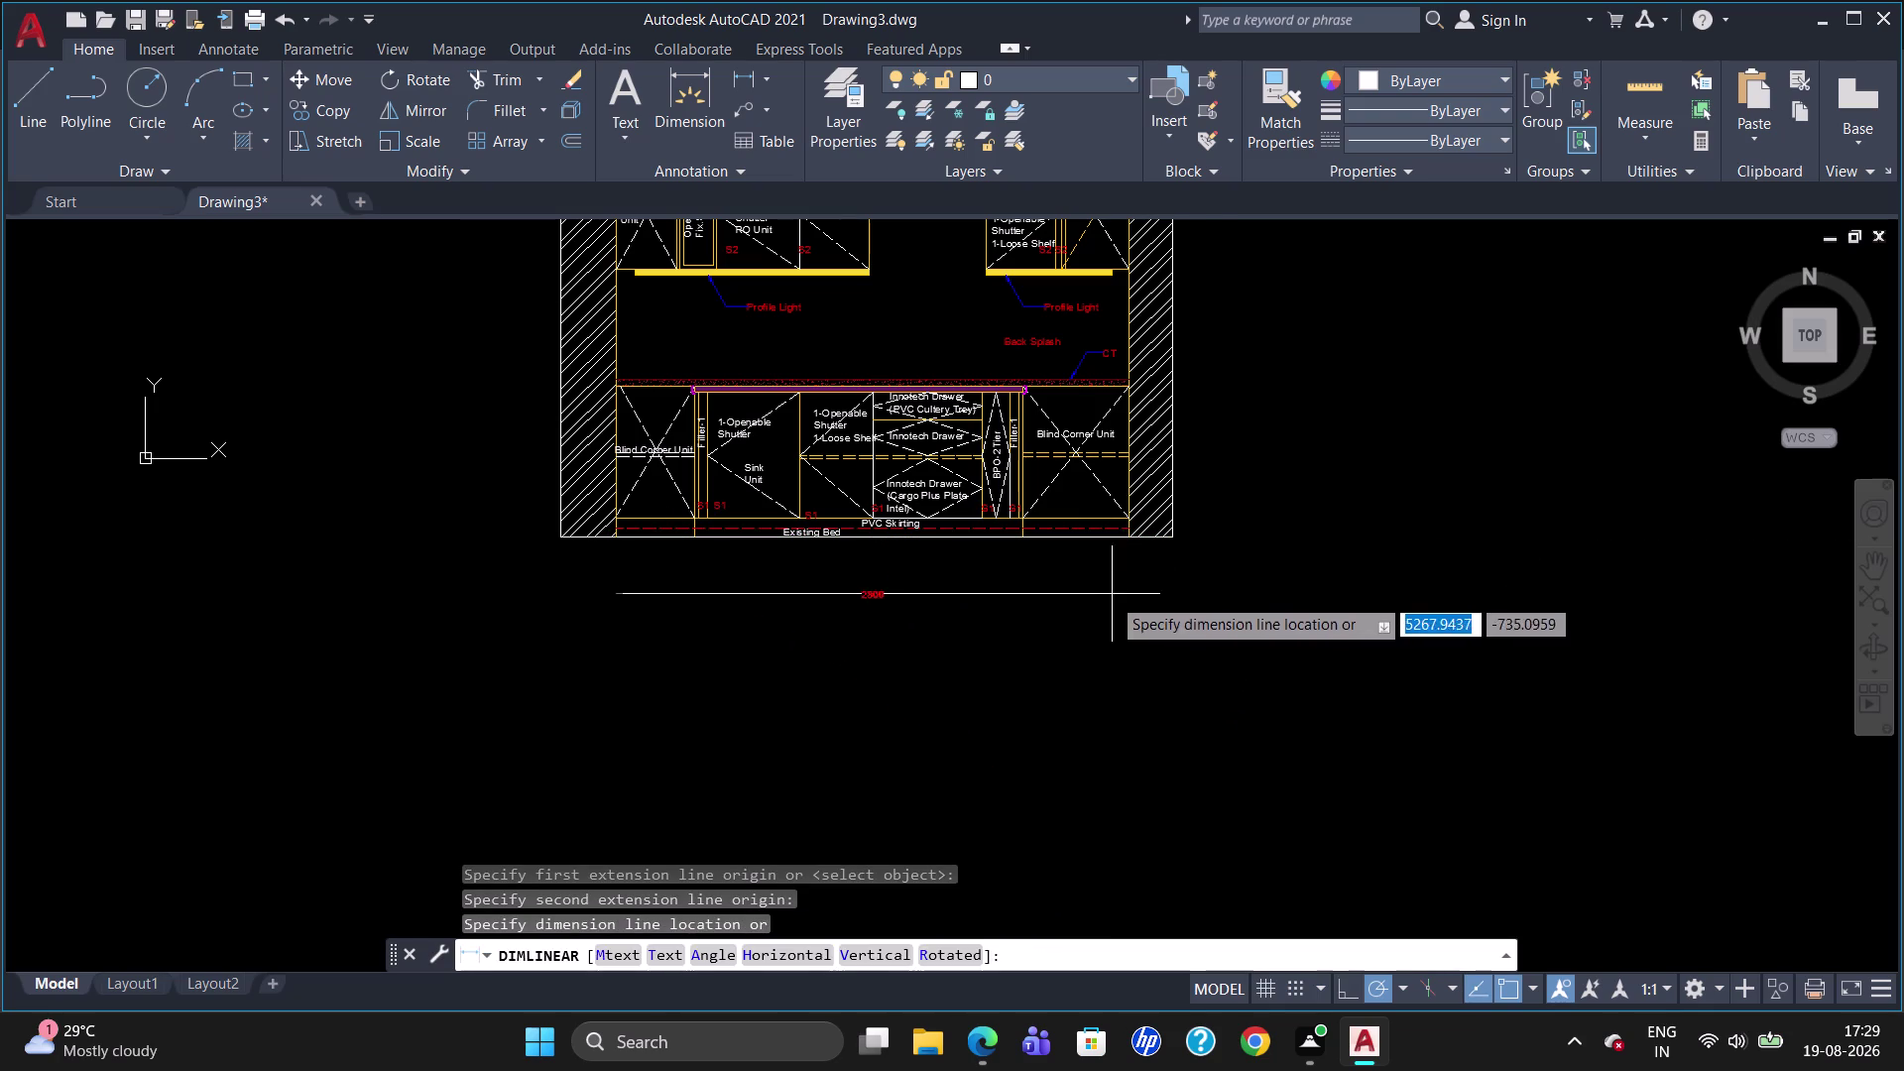
click(1109, 611)
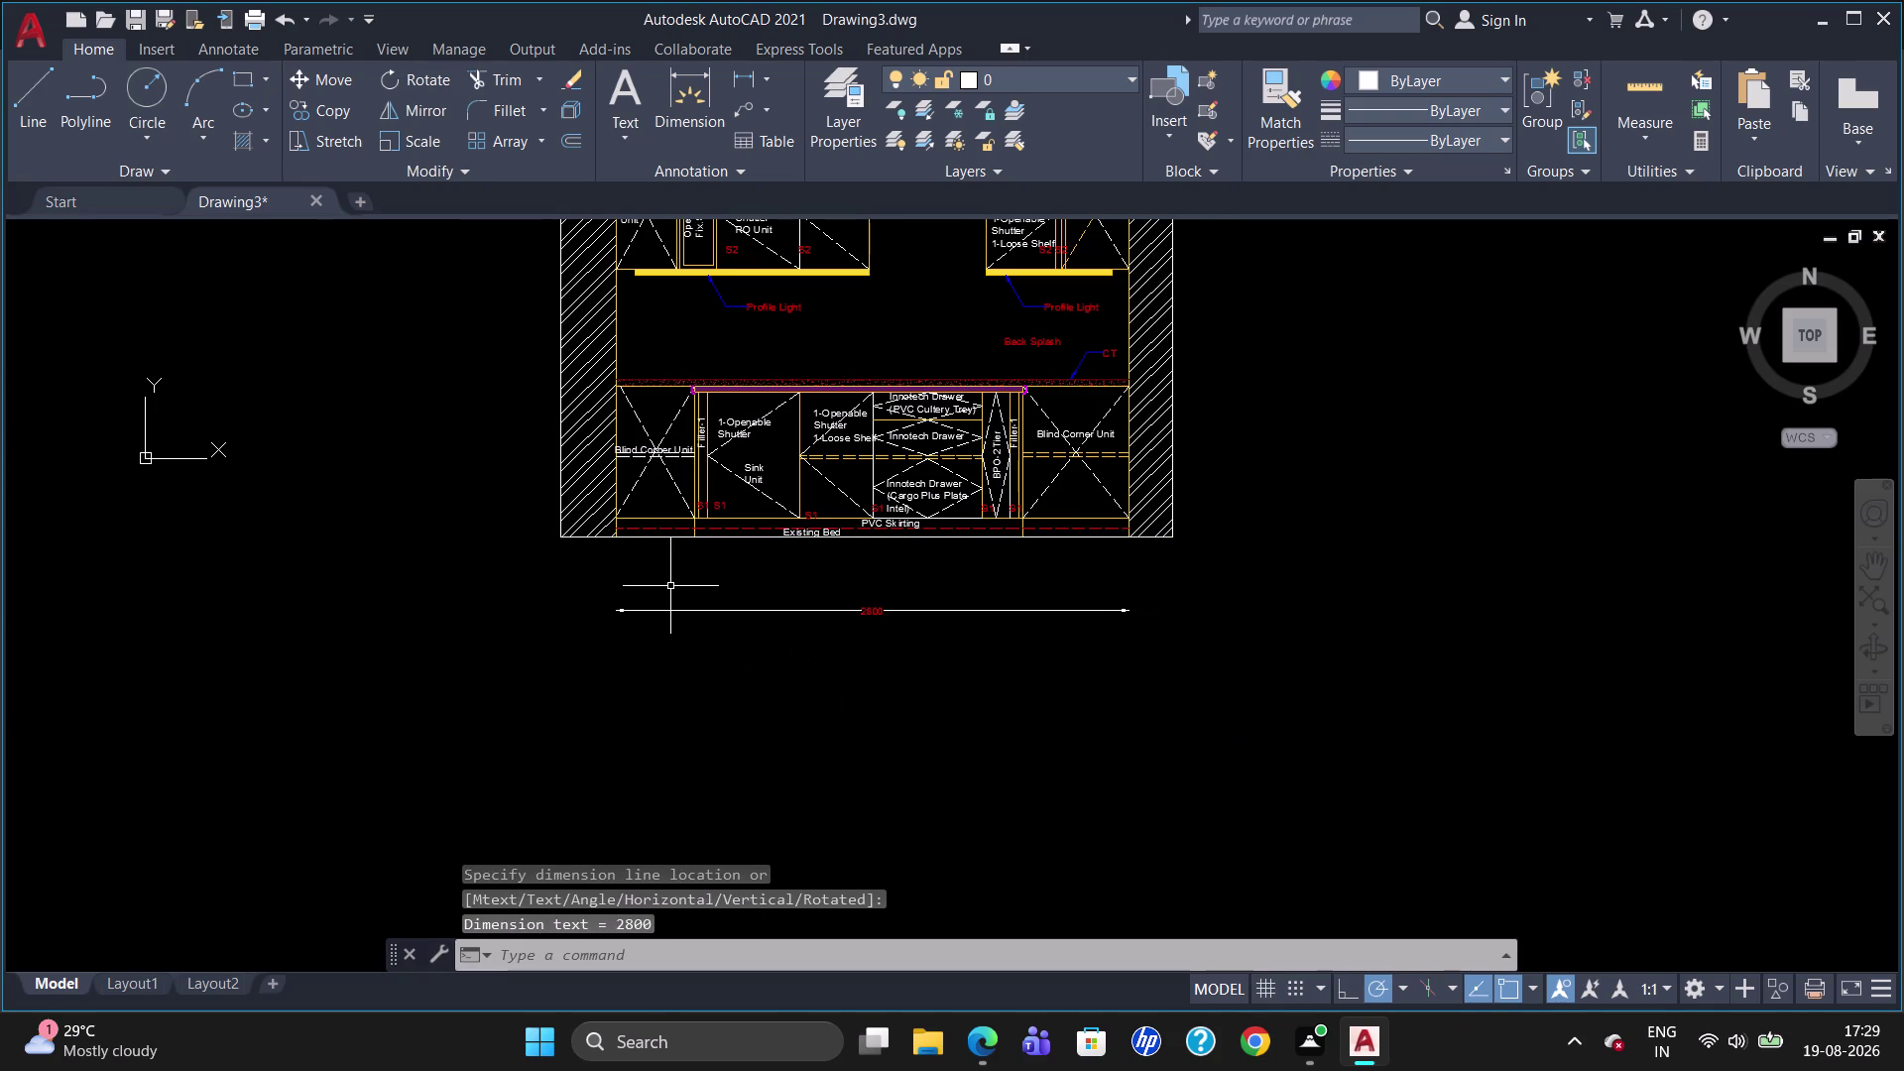
Add a 450 linear dimension for the first base unit, above the 2800 one.
key(space)
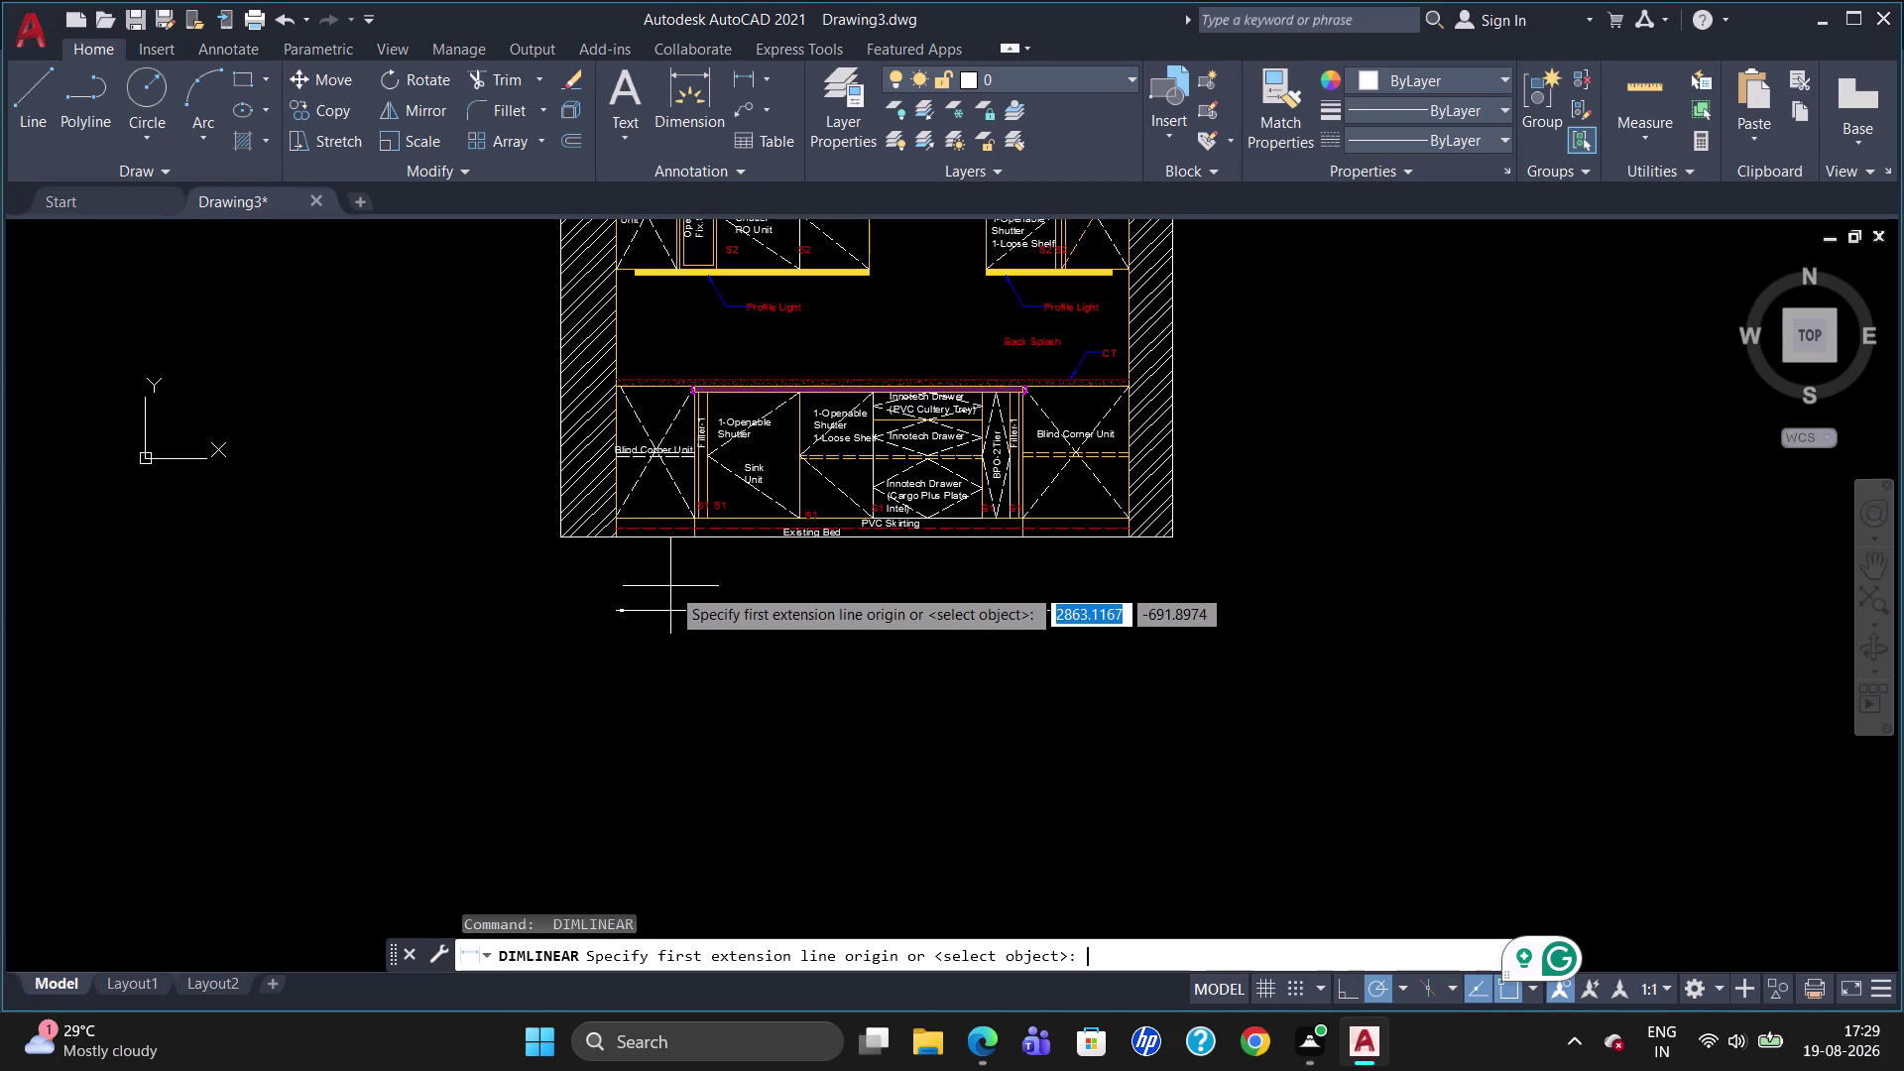
click(607, 534)
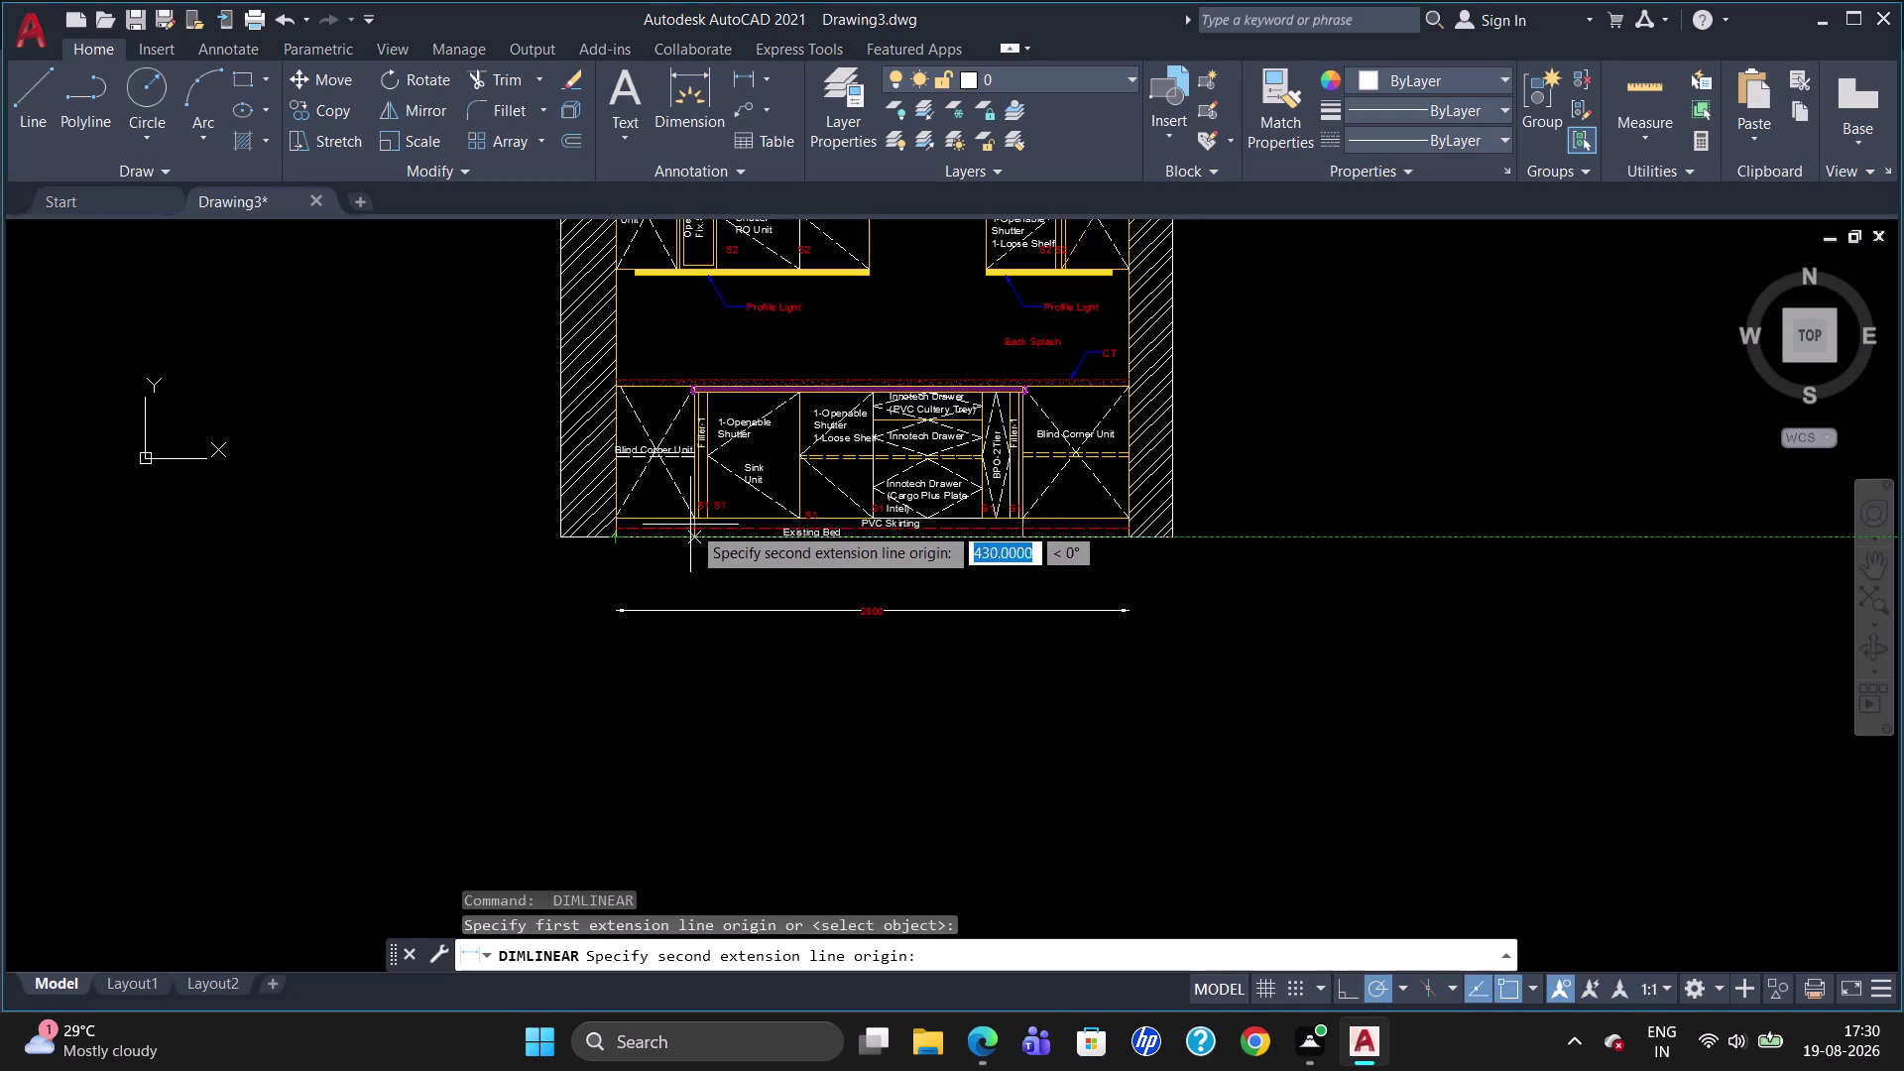
scroll(up, 3)
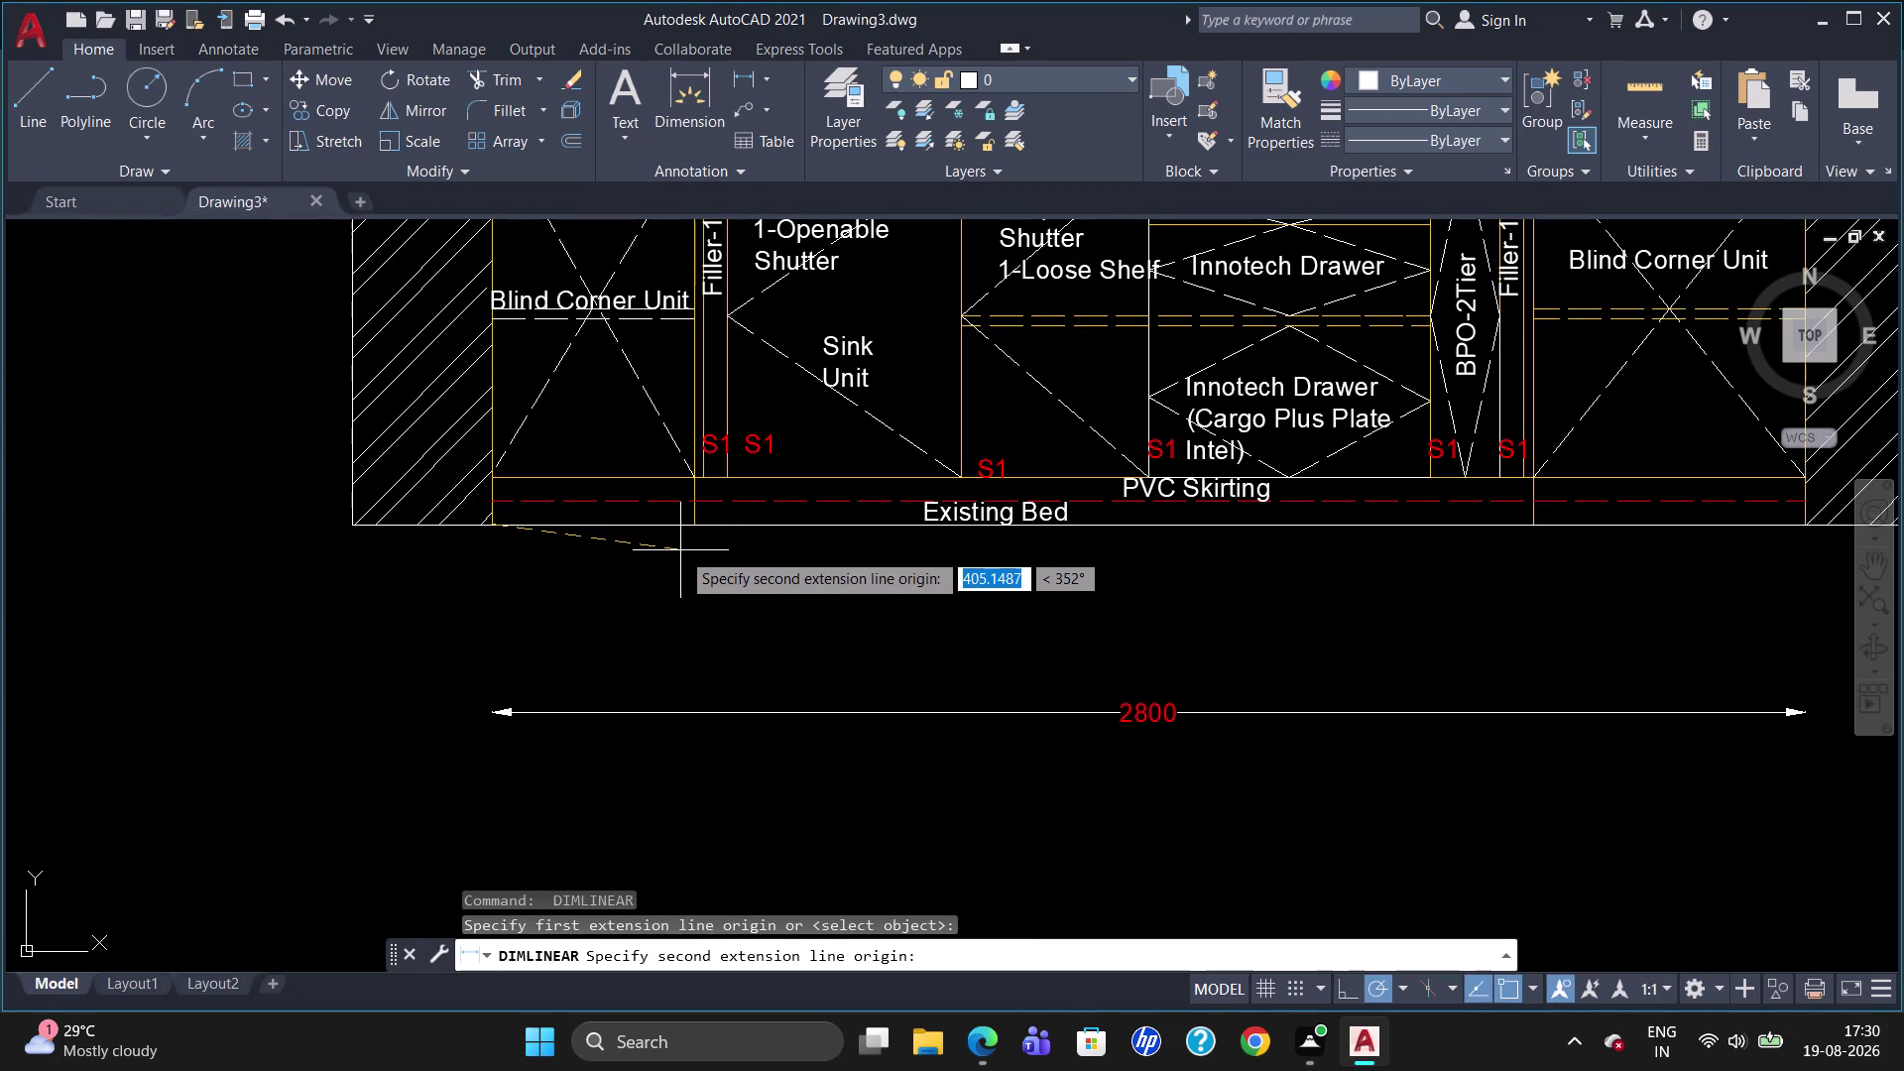
key(Escape)
text(dli)
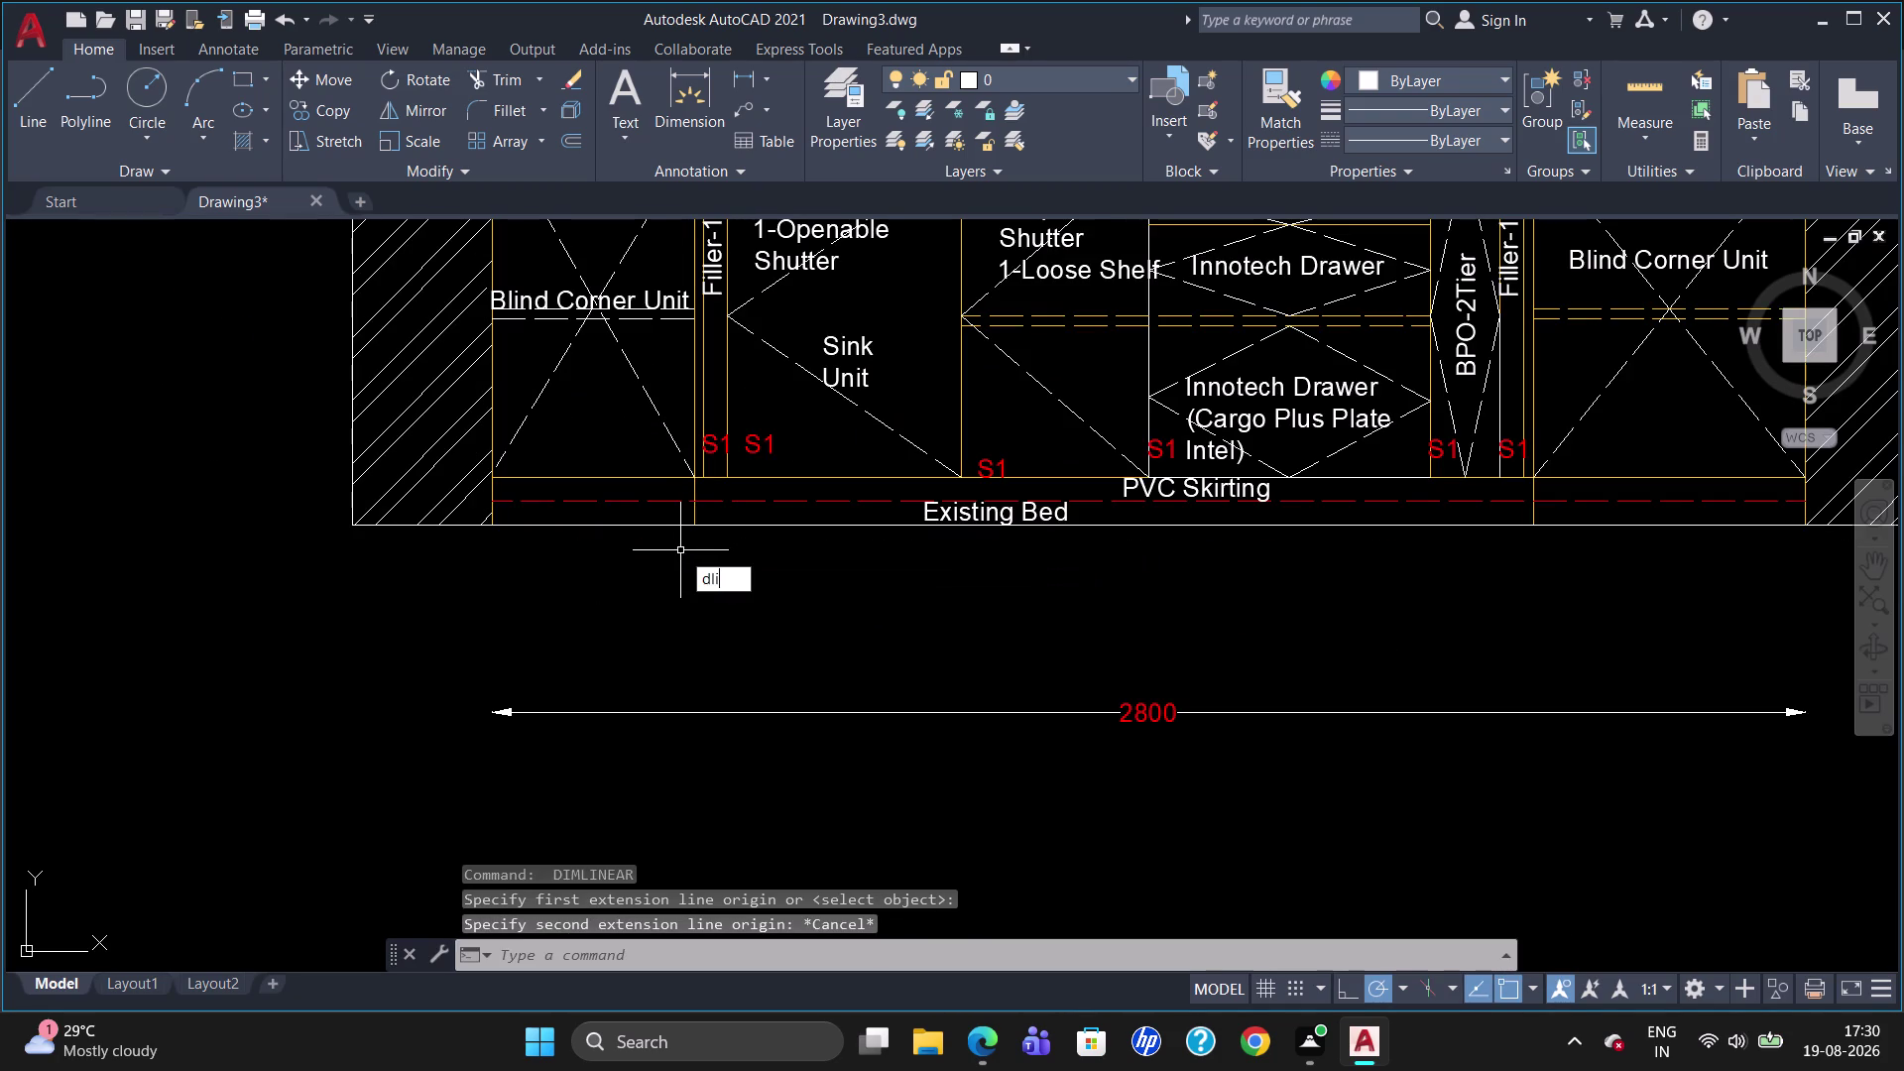
key(Return)
click(501, 481)
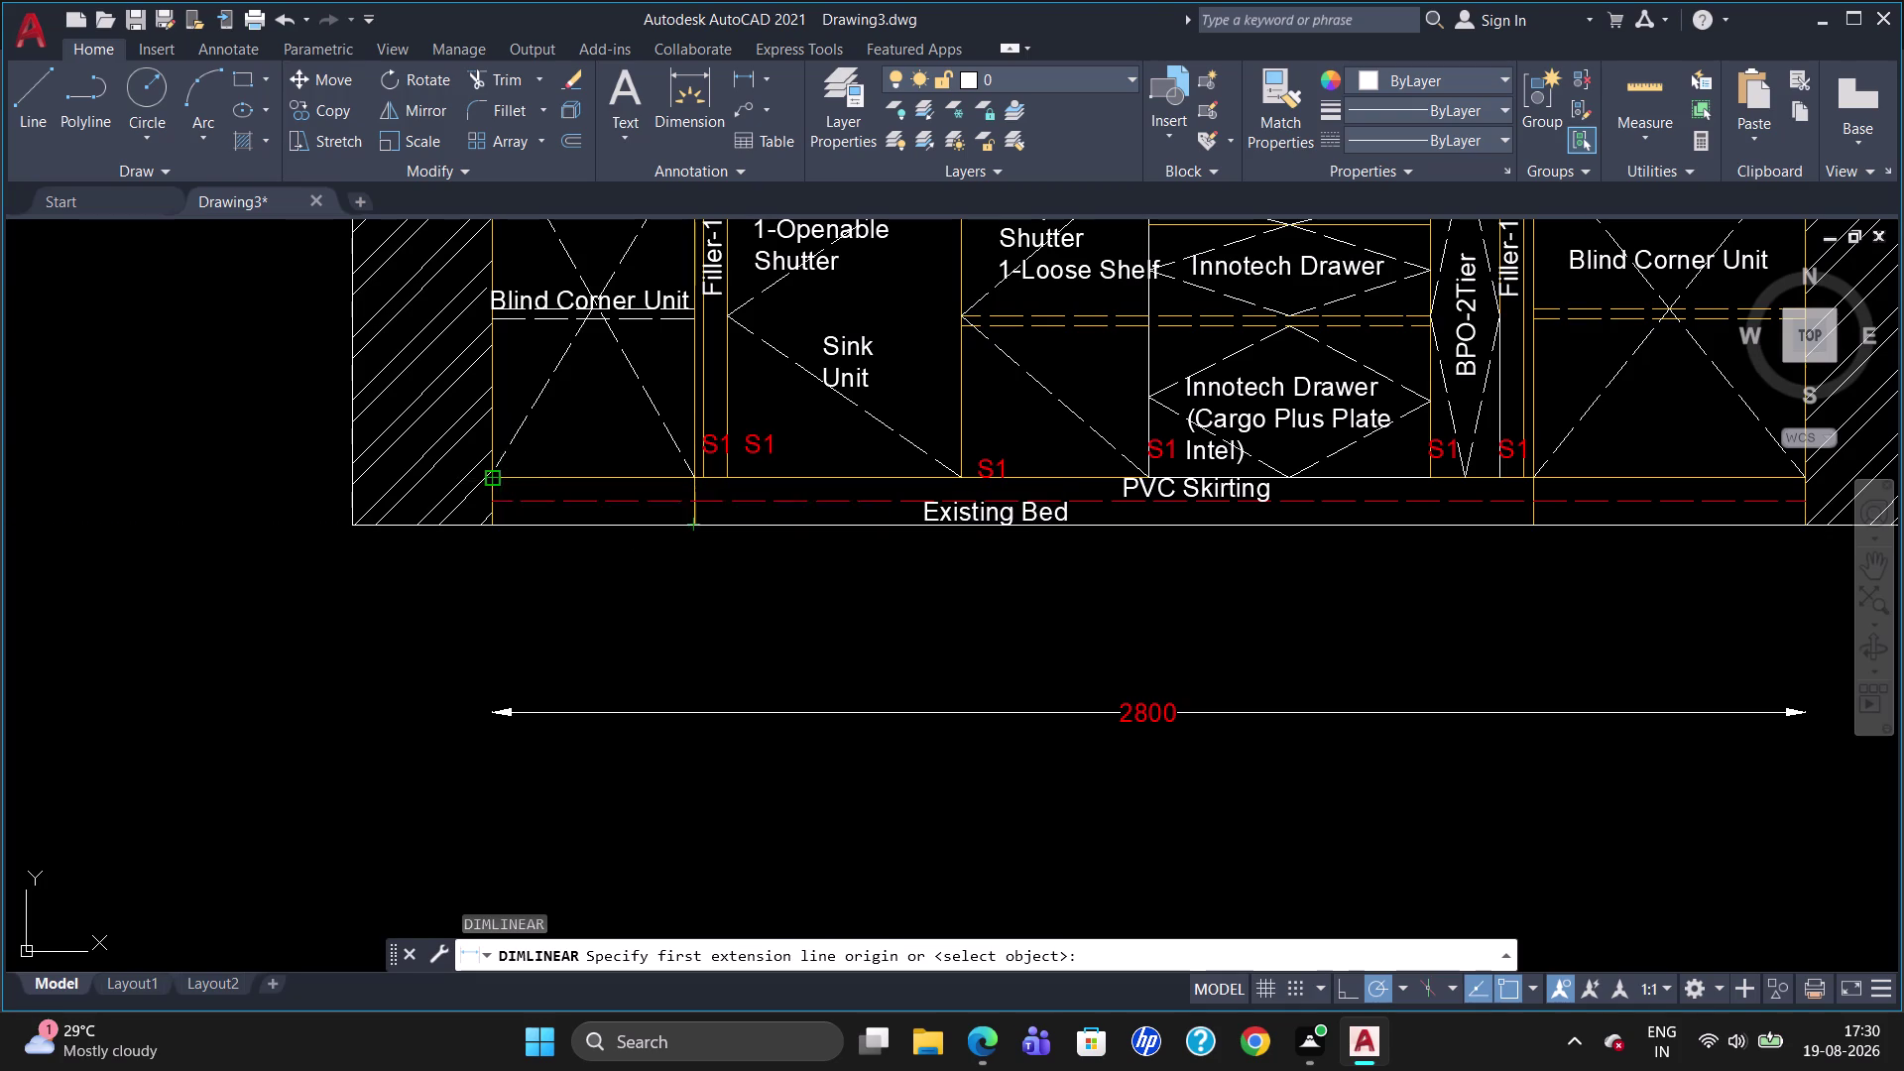
click(704, 475)
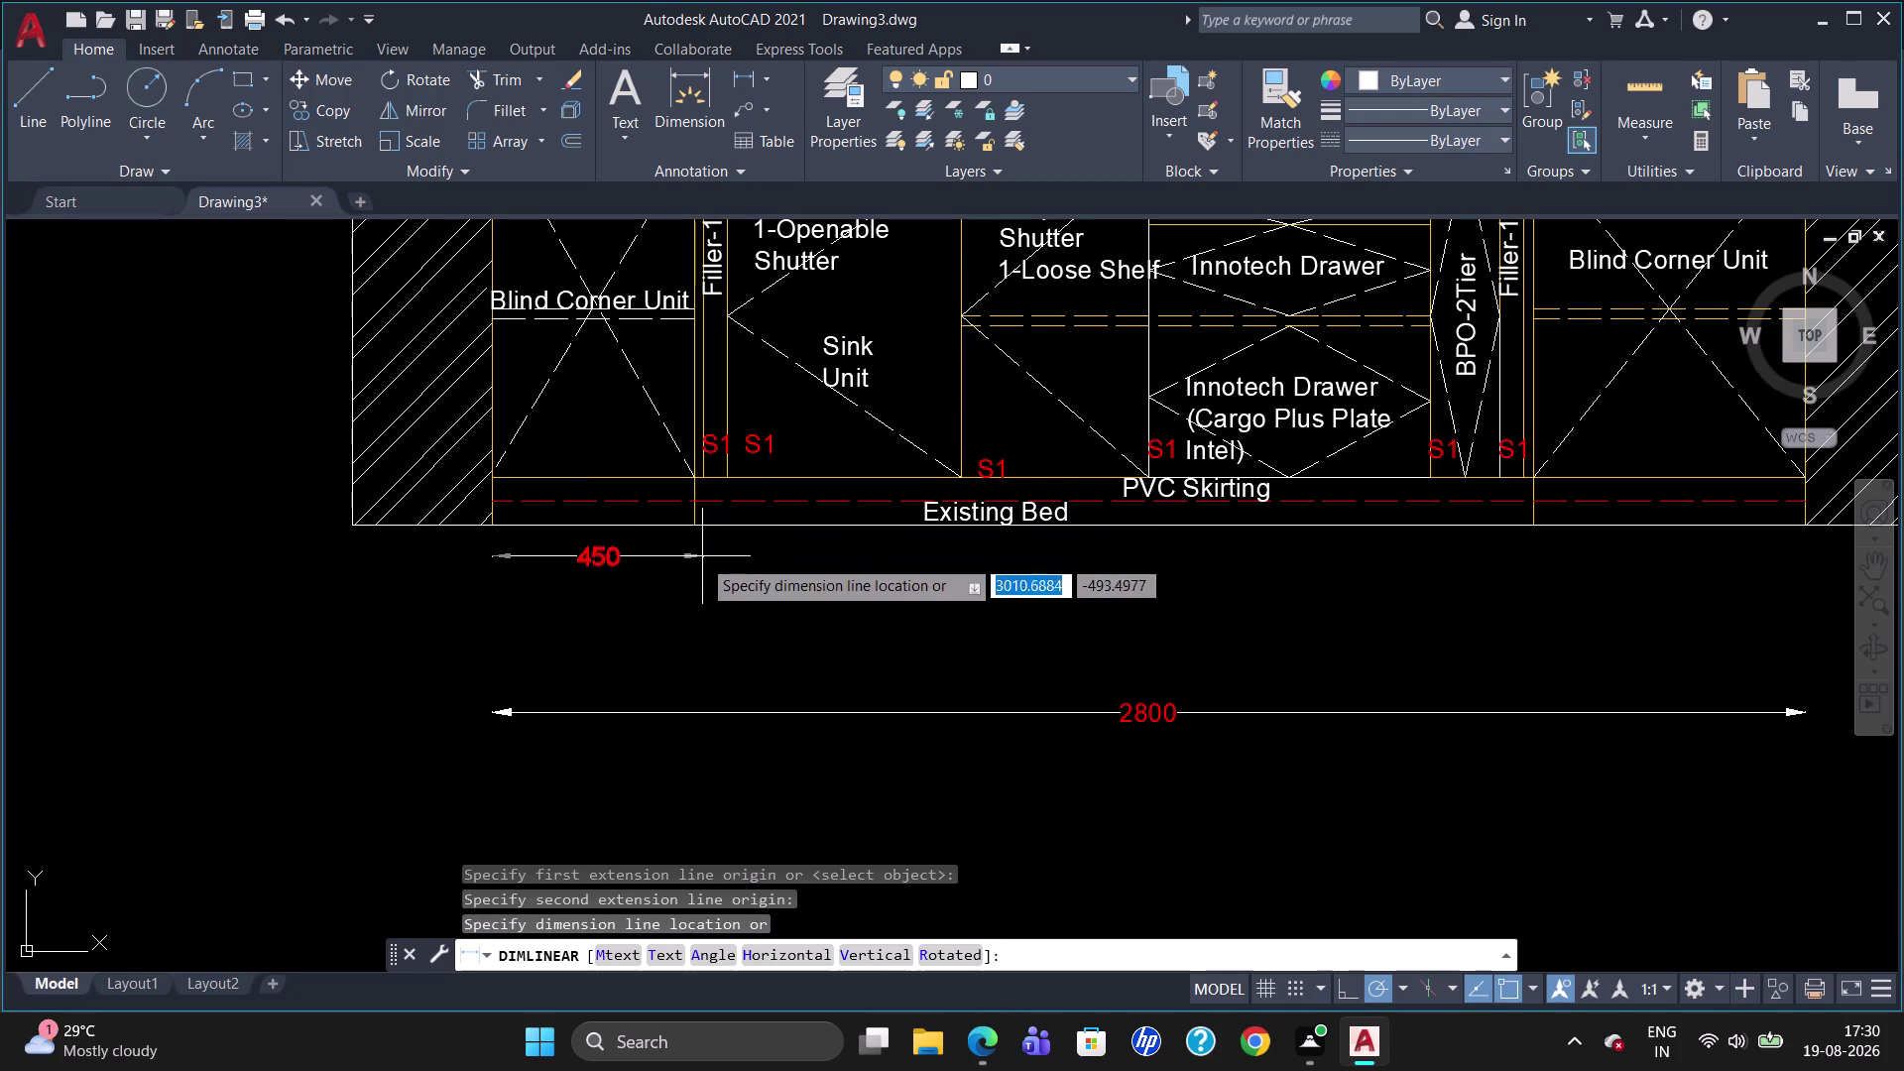
click(698, 562)
click(219, 51)
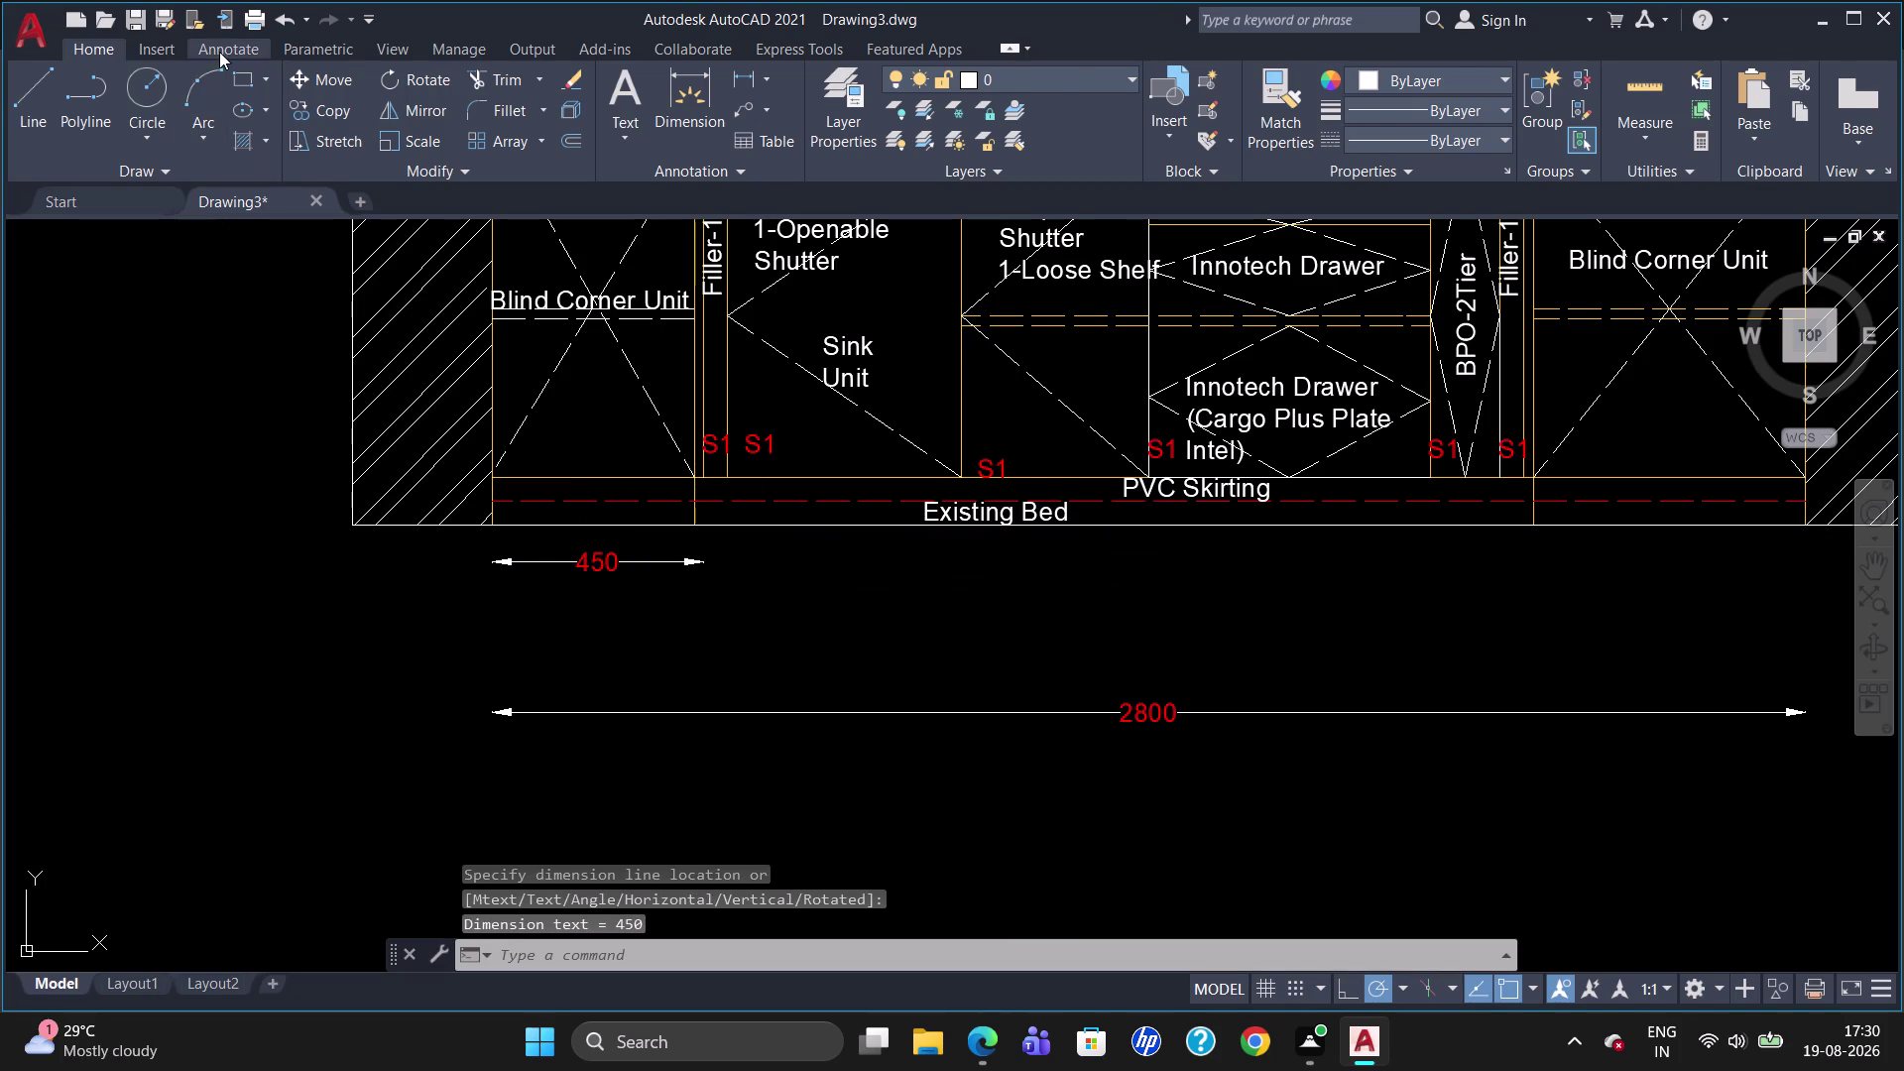
click(682, 135)
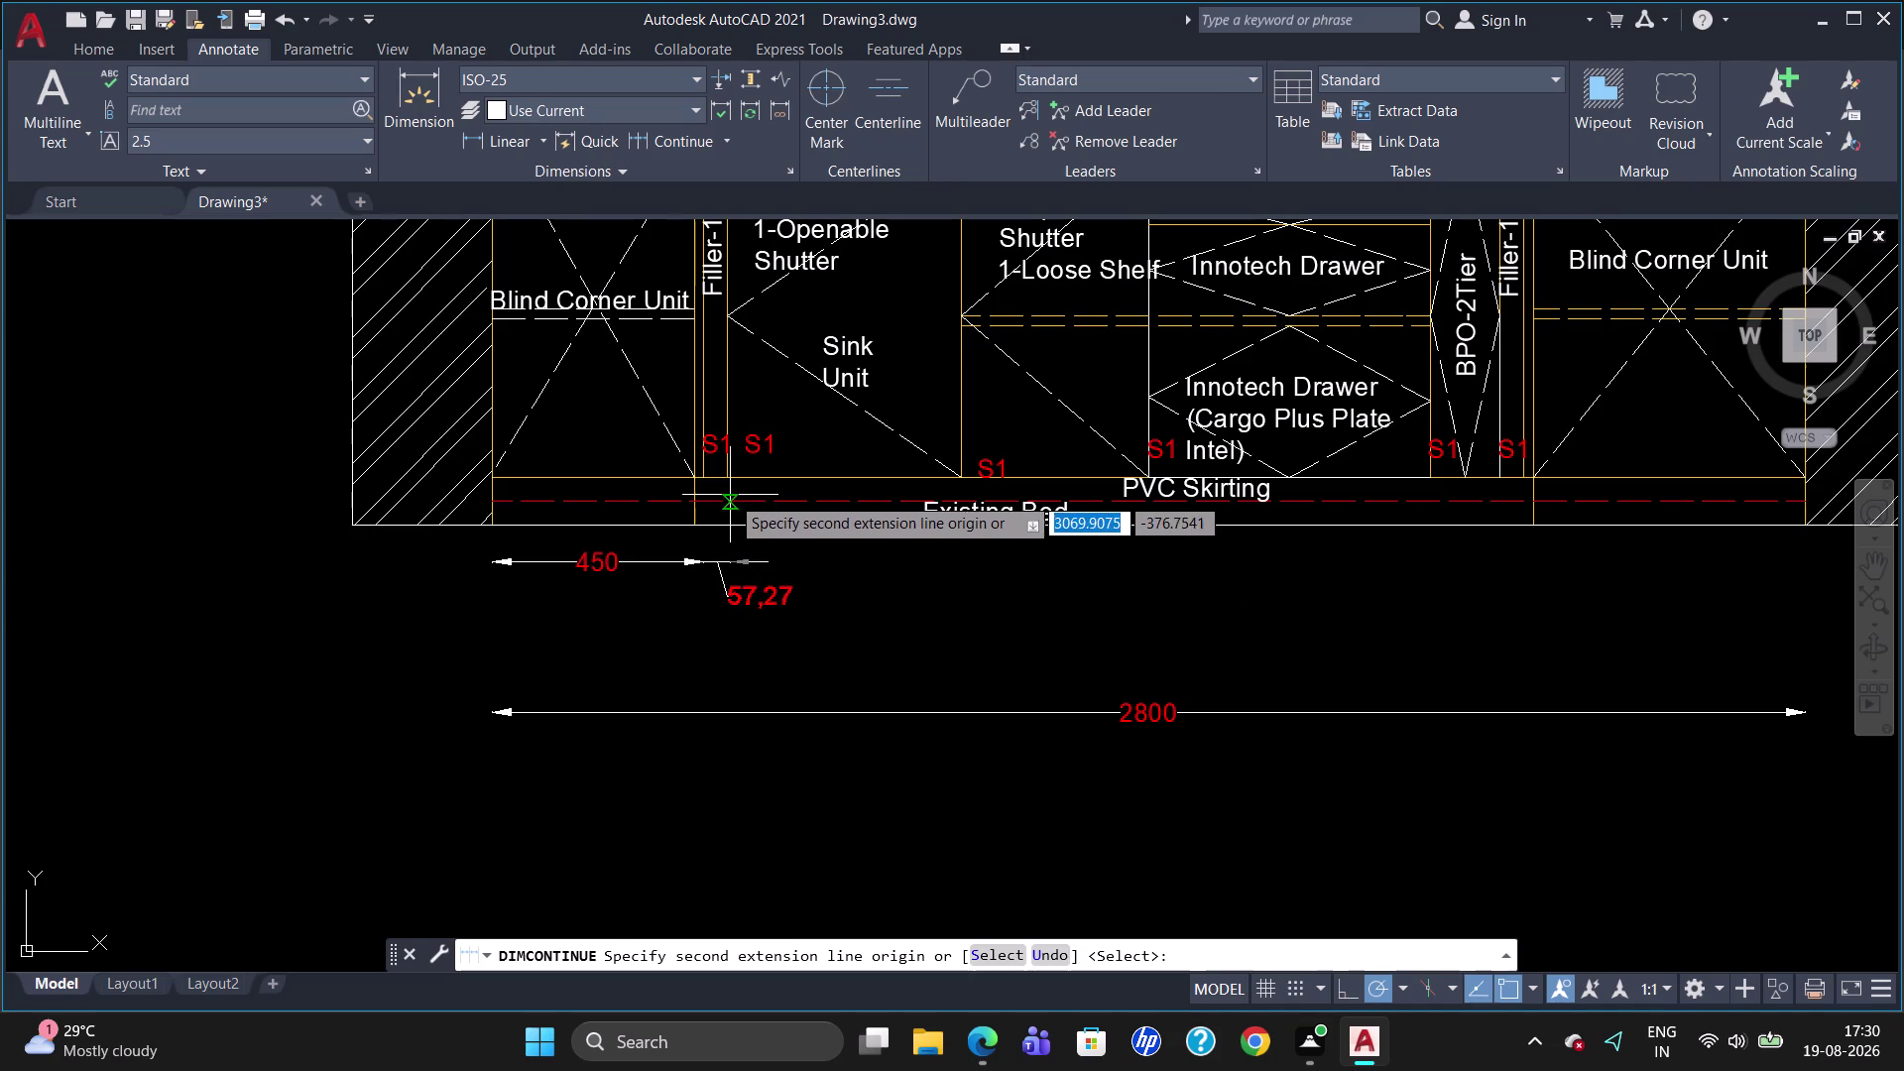
Continue the chain from 450 with 50, 500, 400, 600, 200 and 600 at each cabinet edge.
click(730, 474)
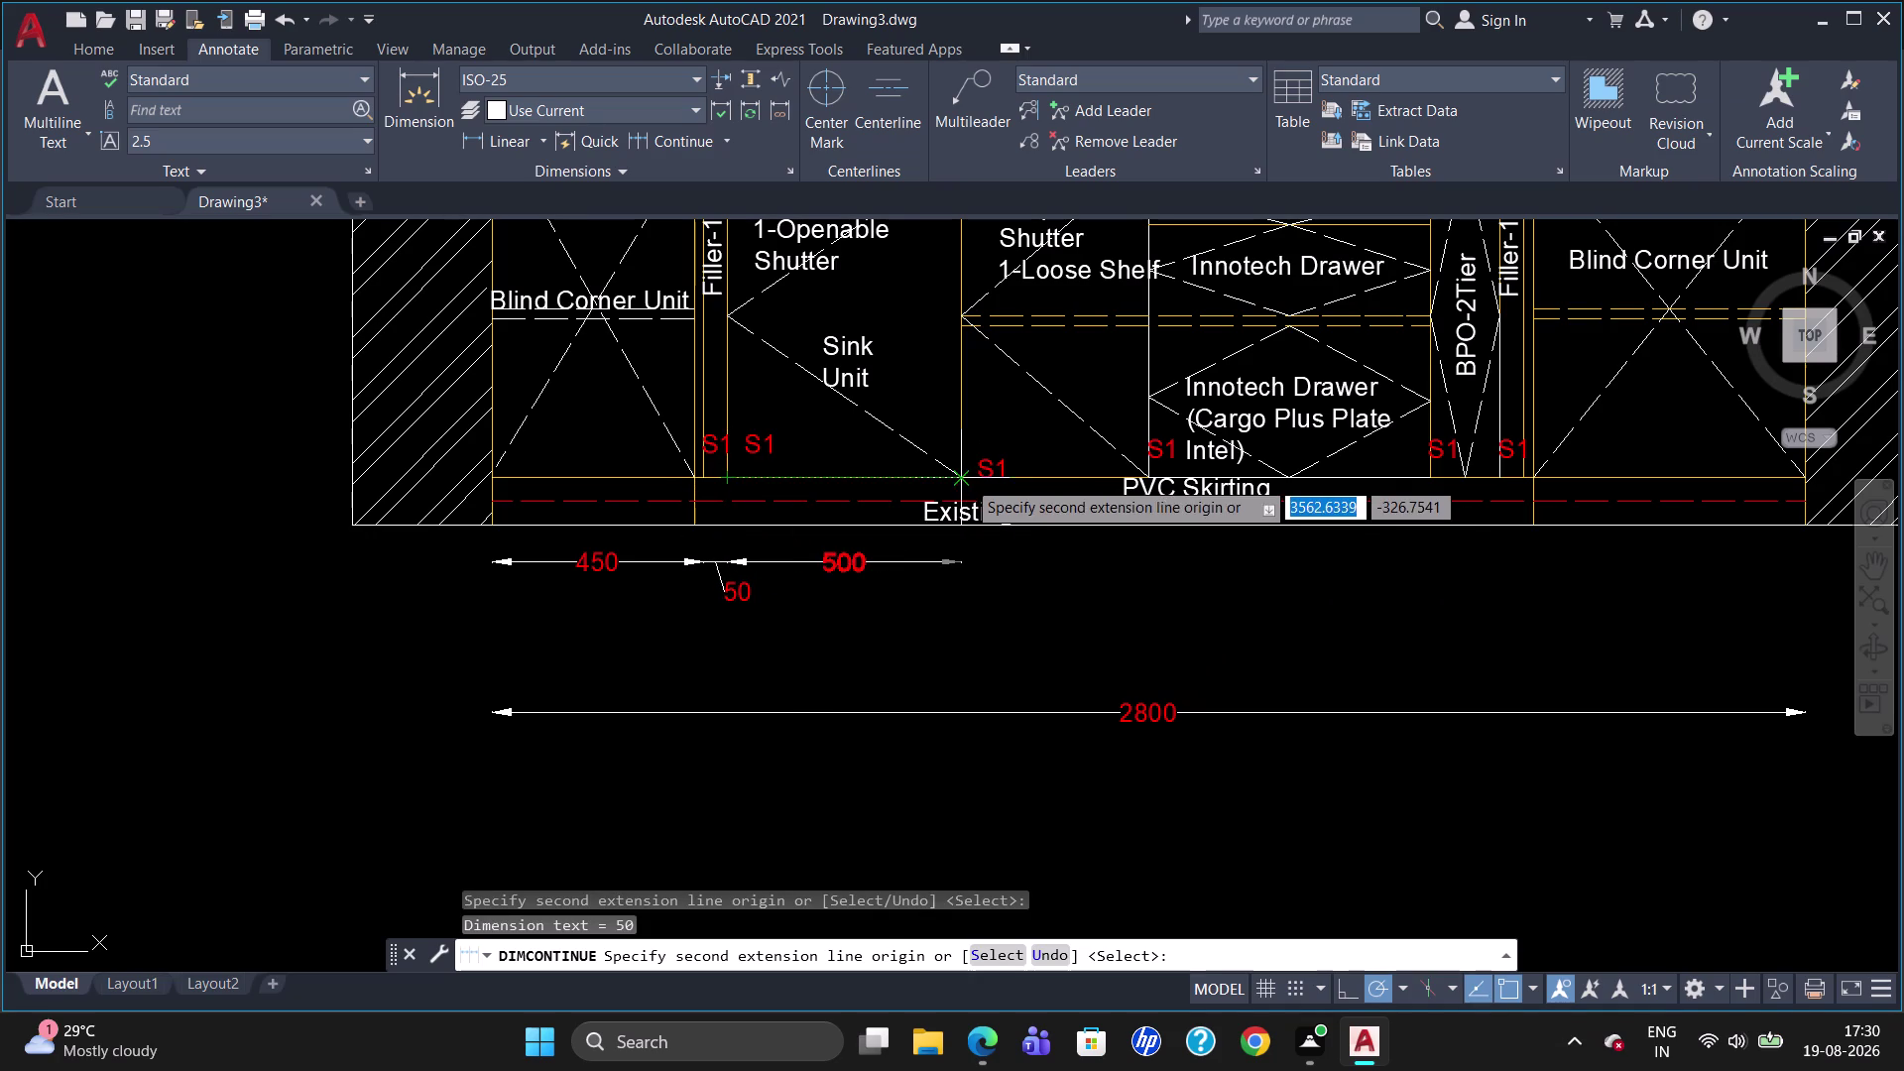
click(966, 476)
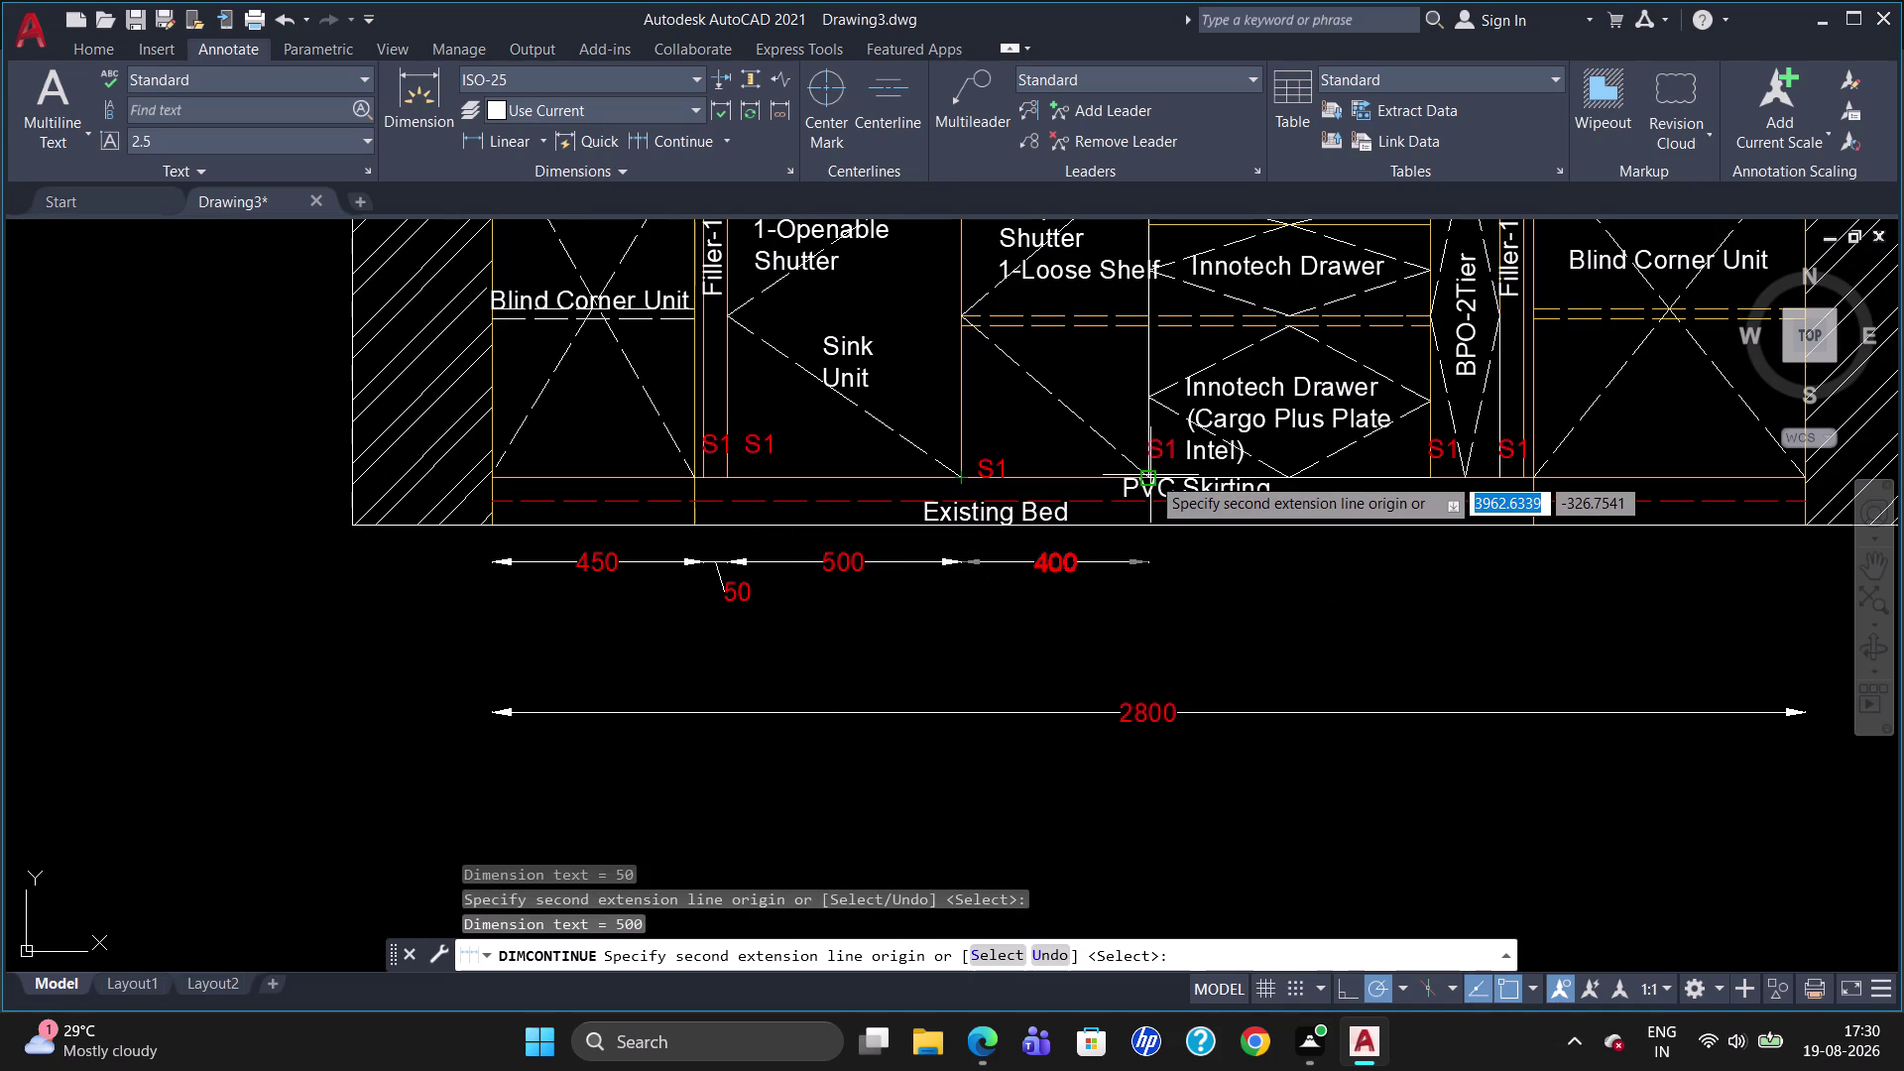
click(1149, 475)
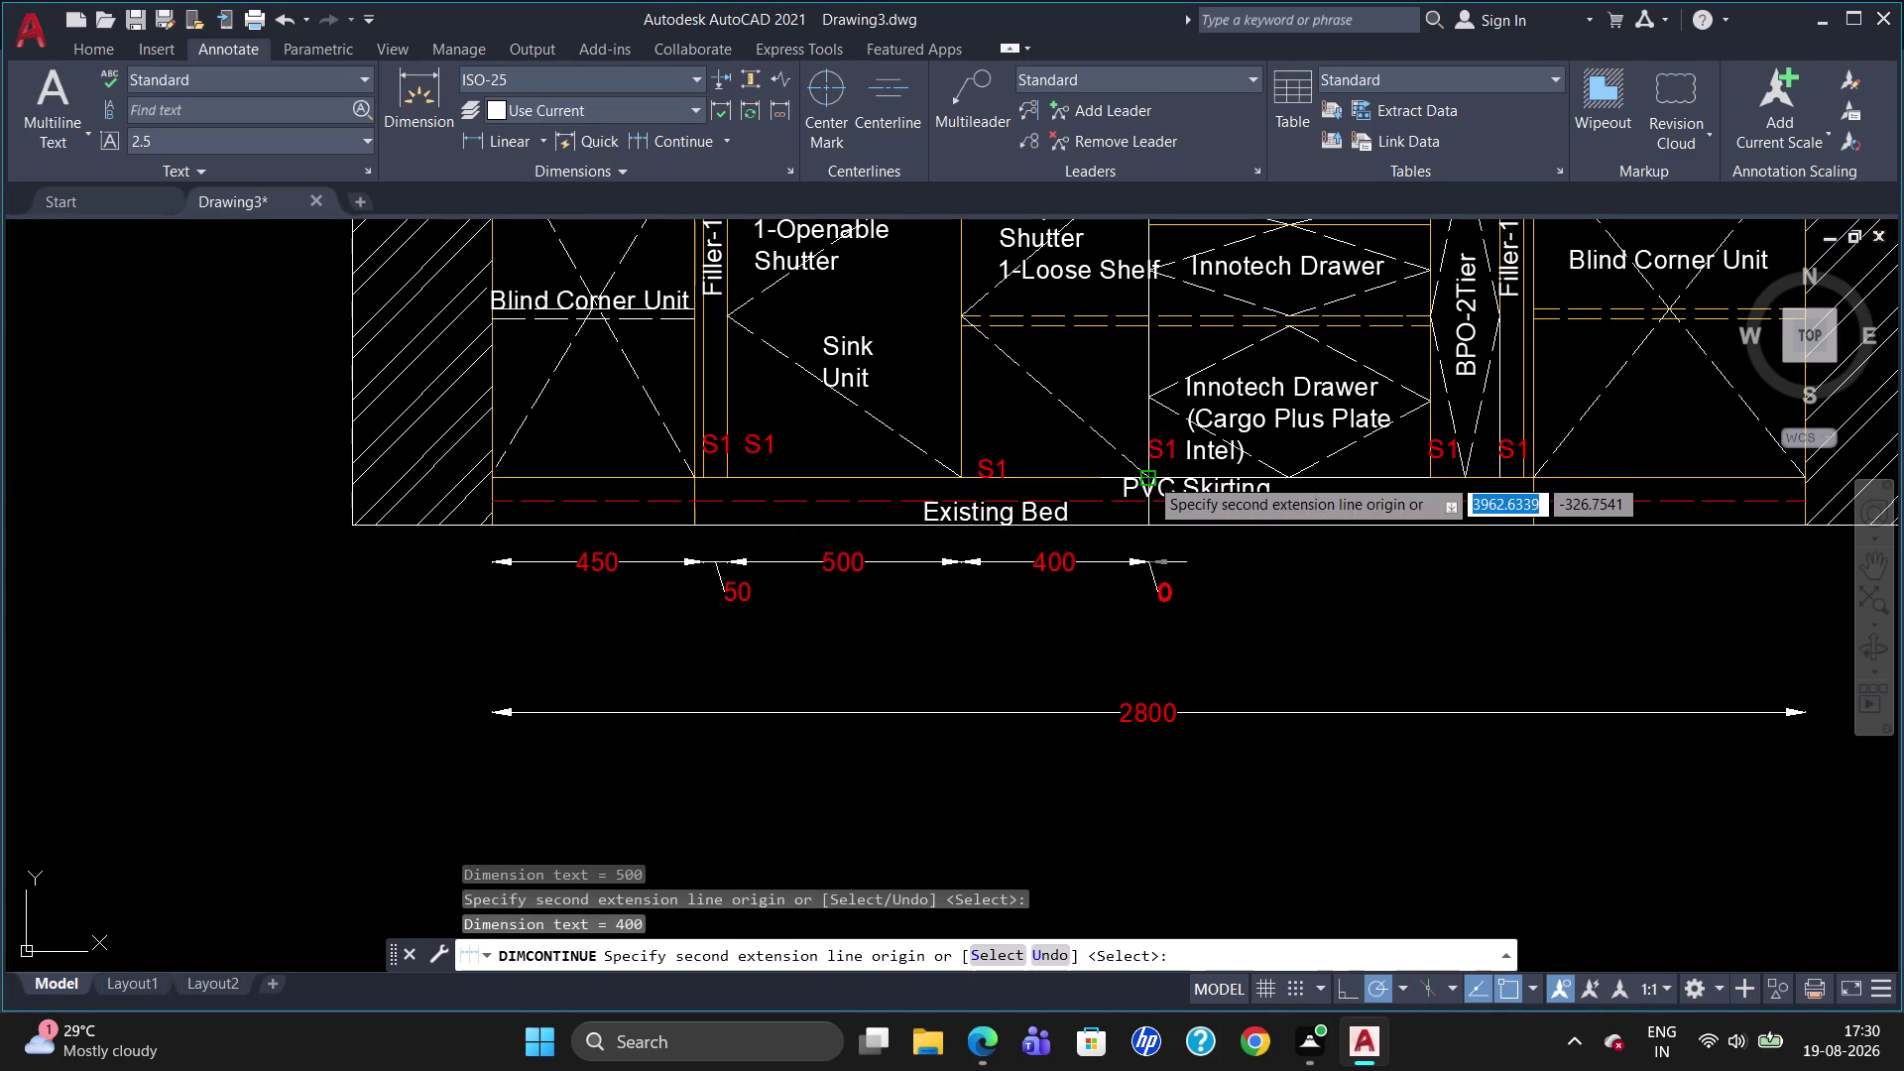
click(1430, 475)
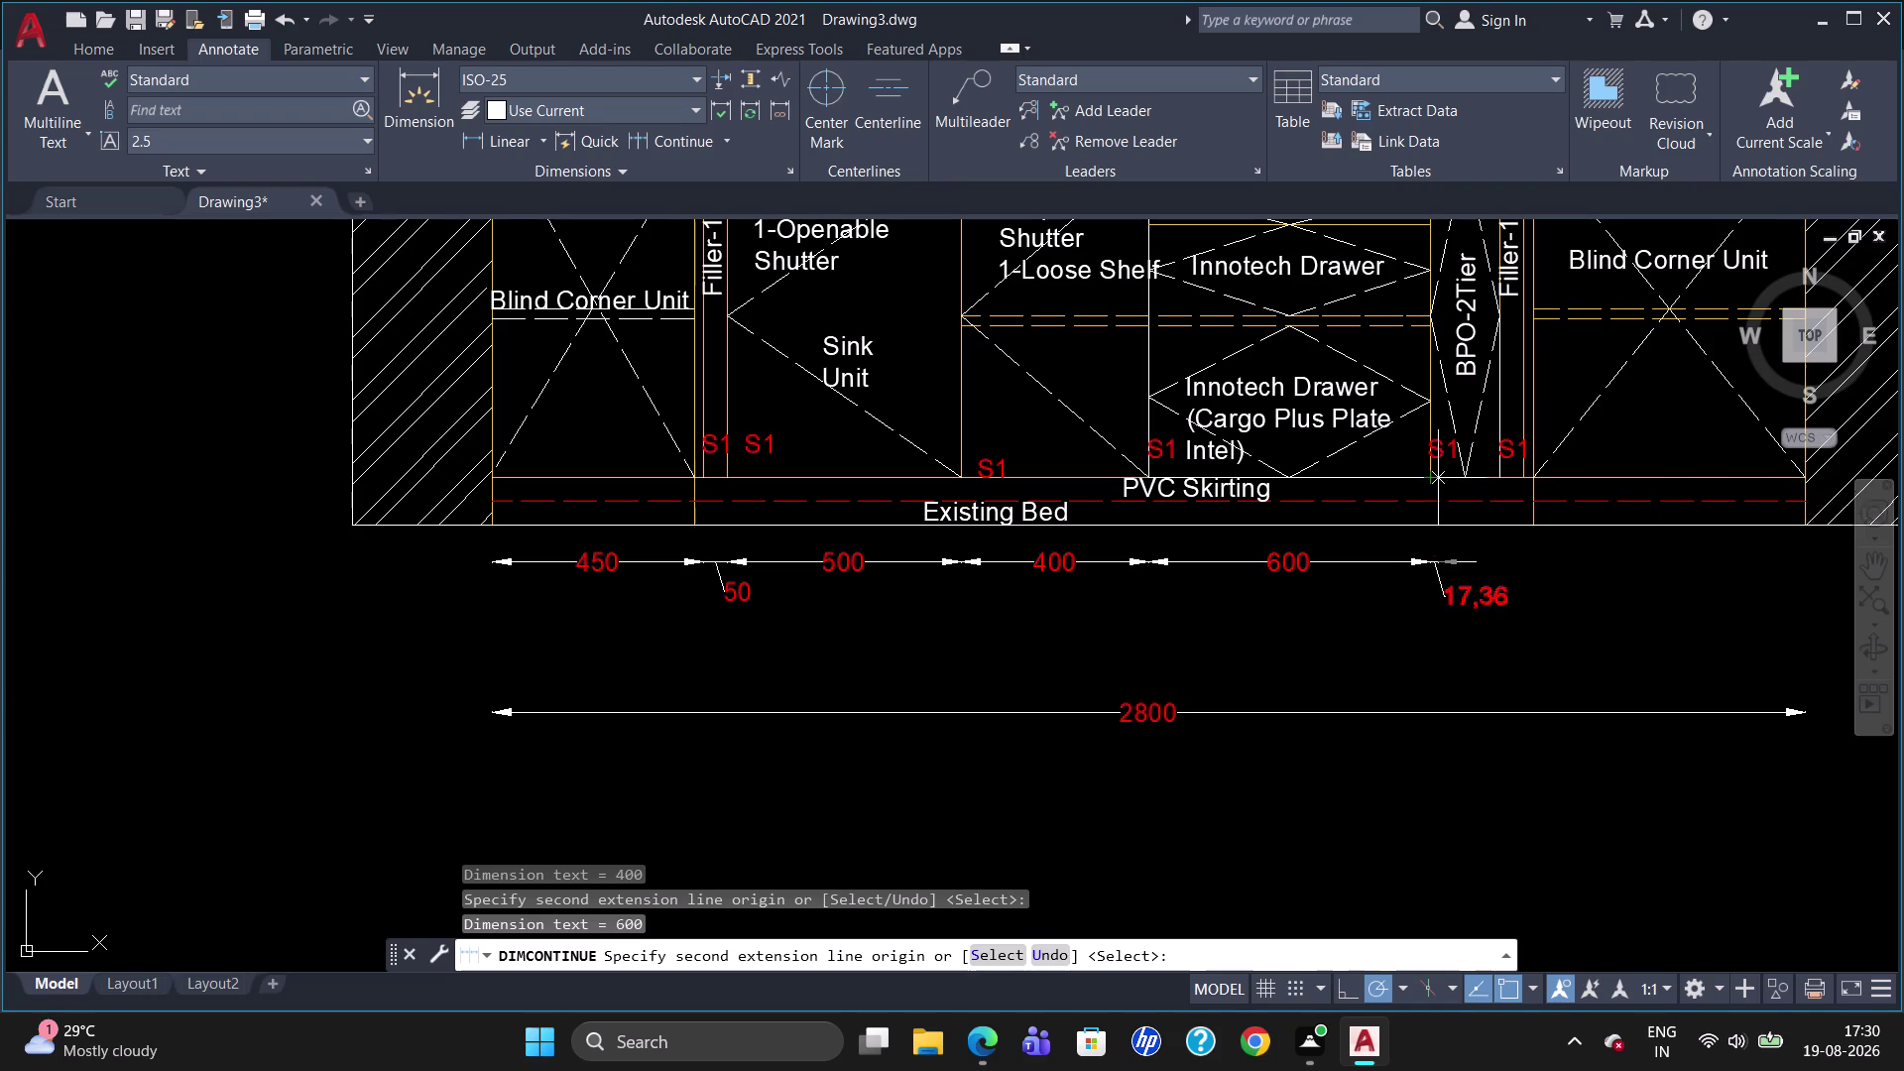
click(1519, 474)
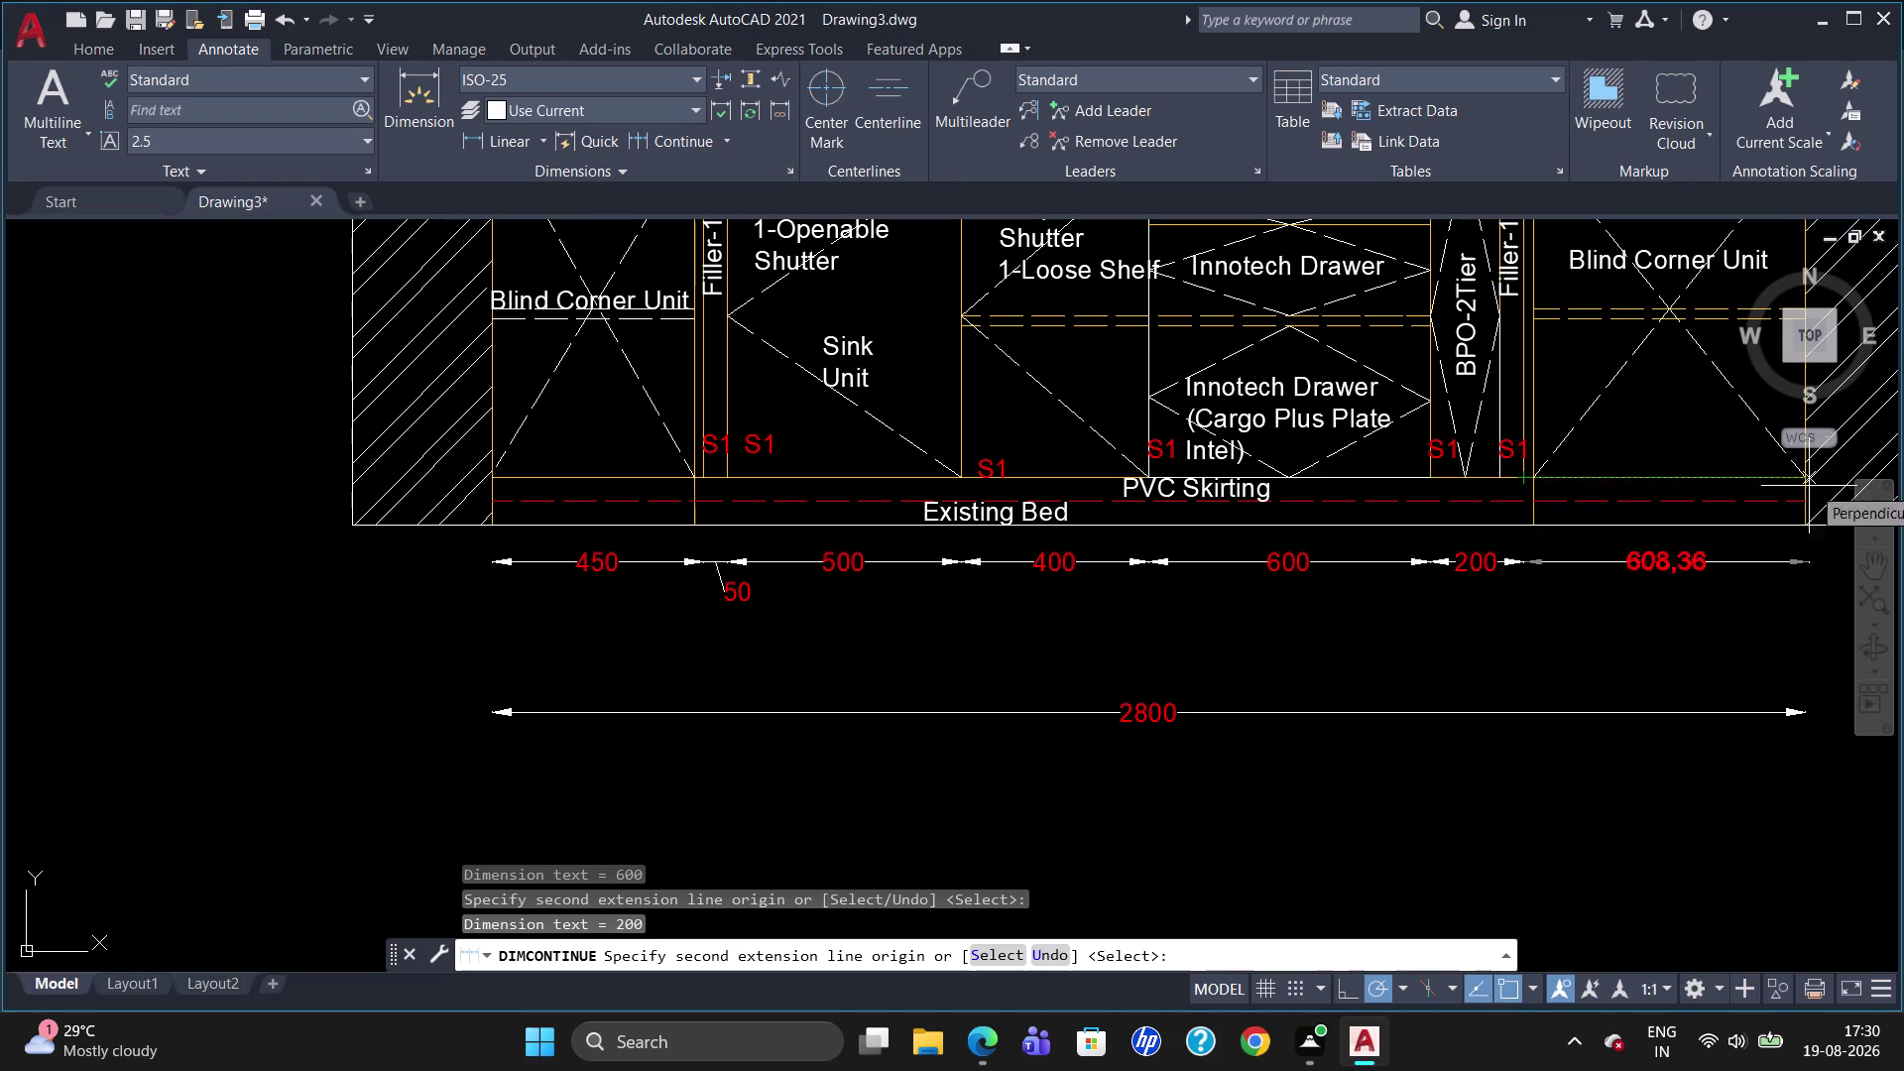
click(1801, 476)
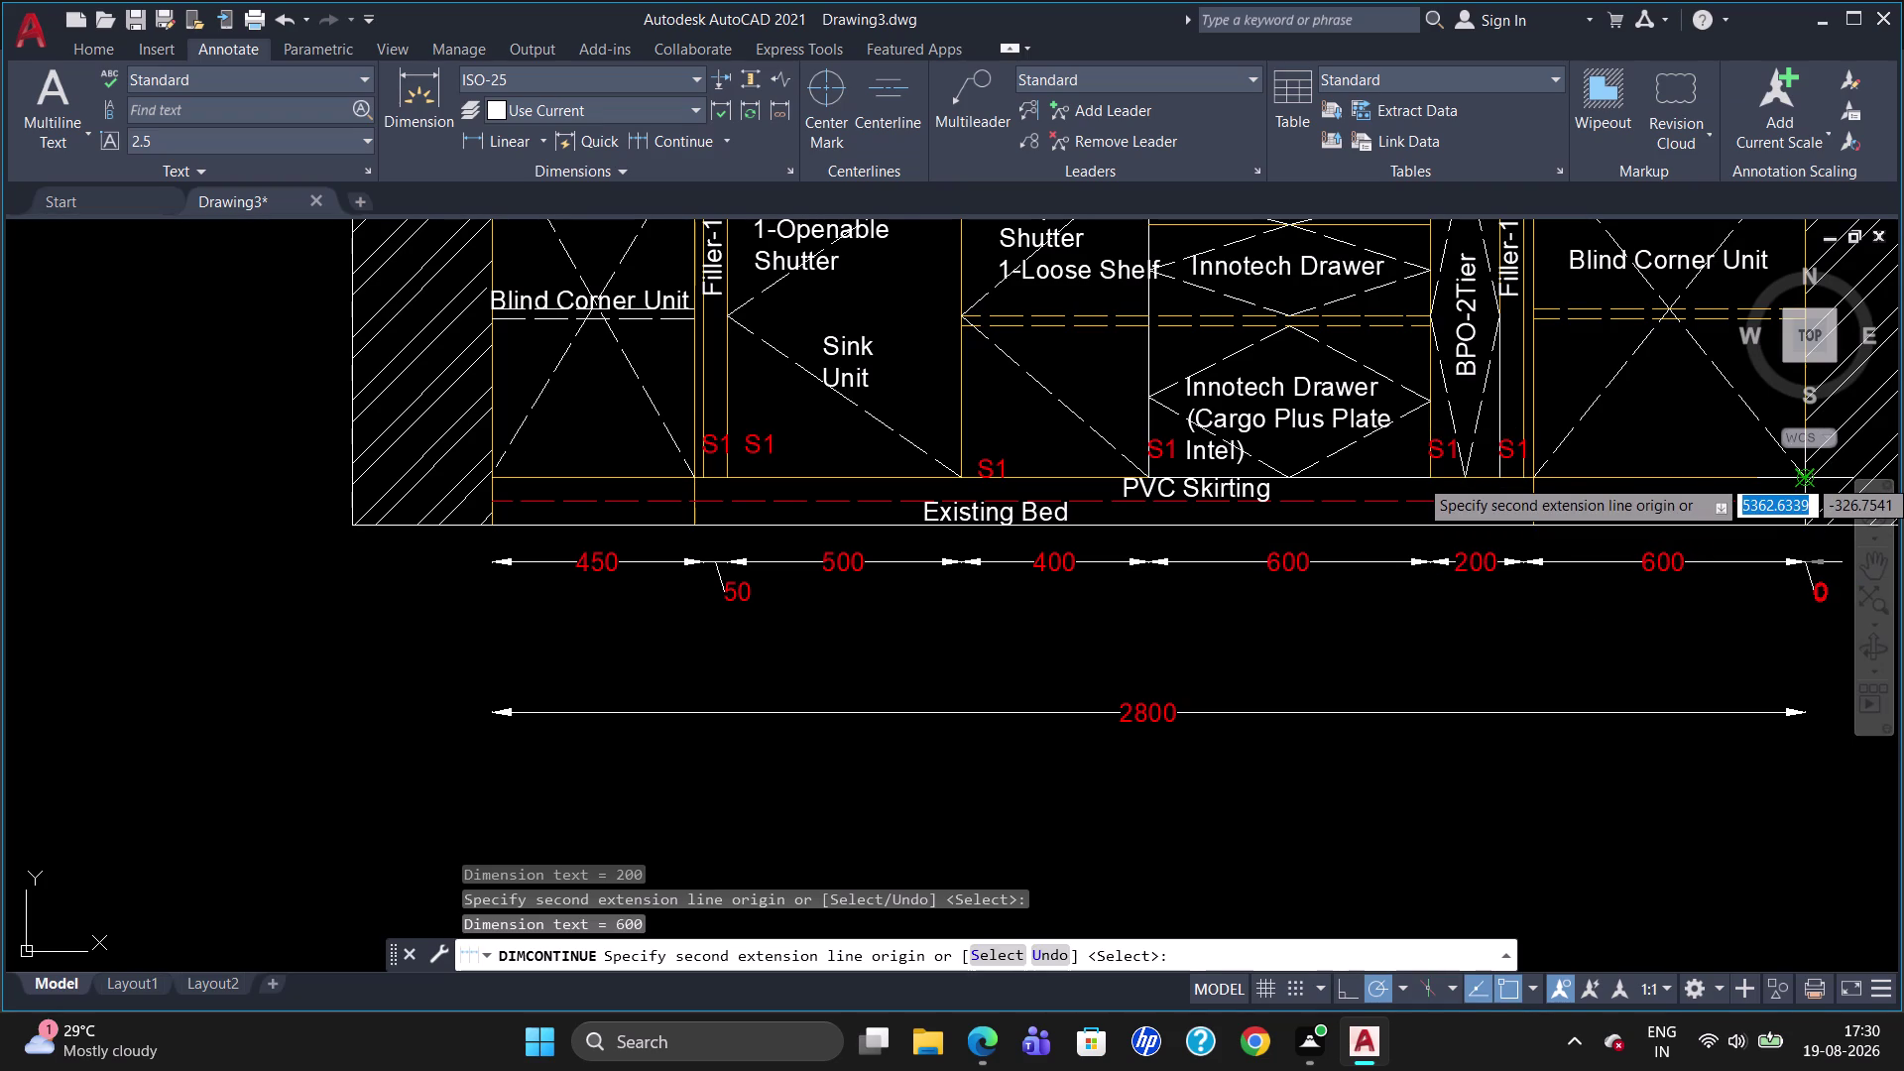
key(Escape)
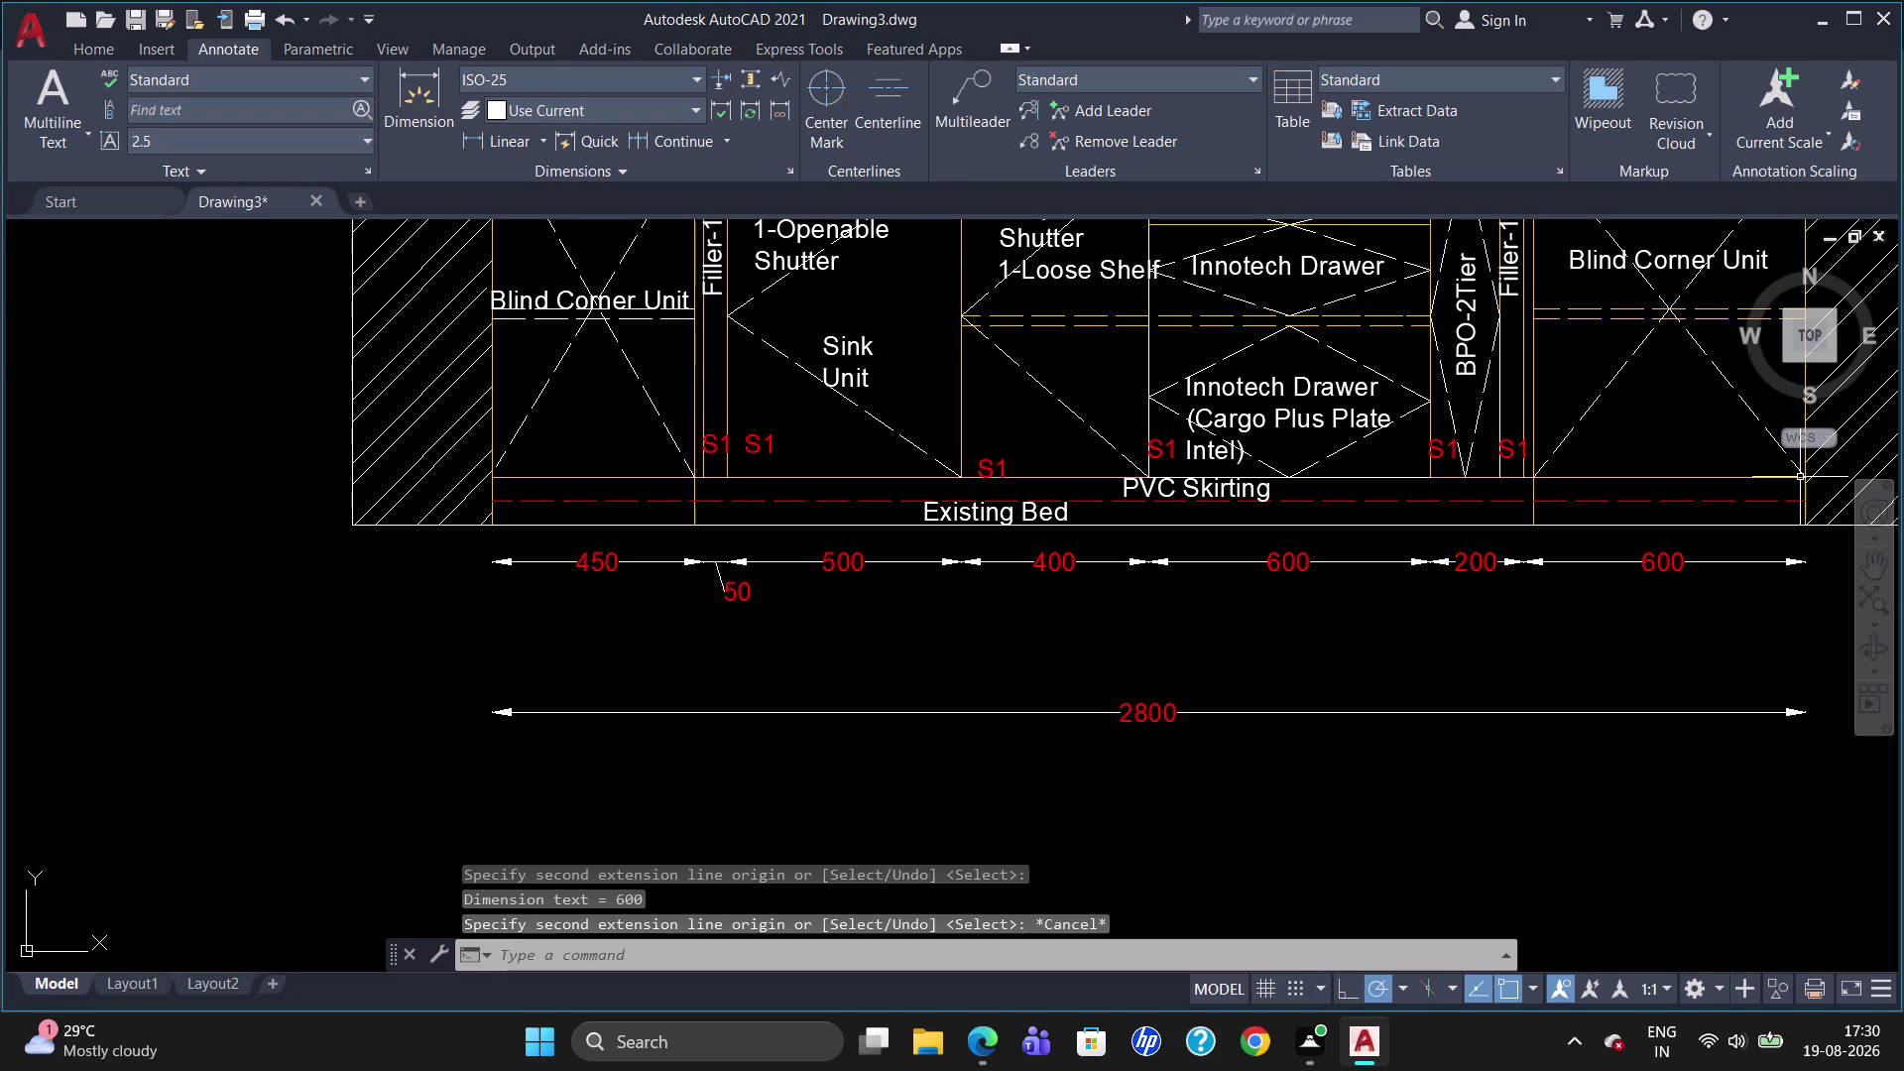
click(1155, 718)
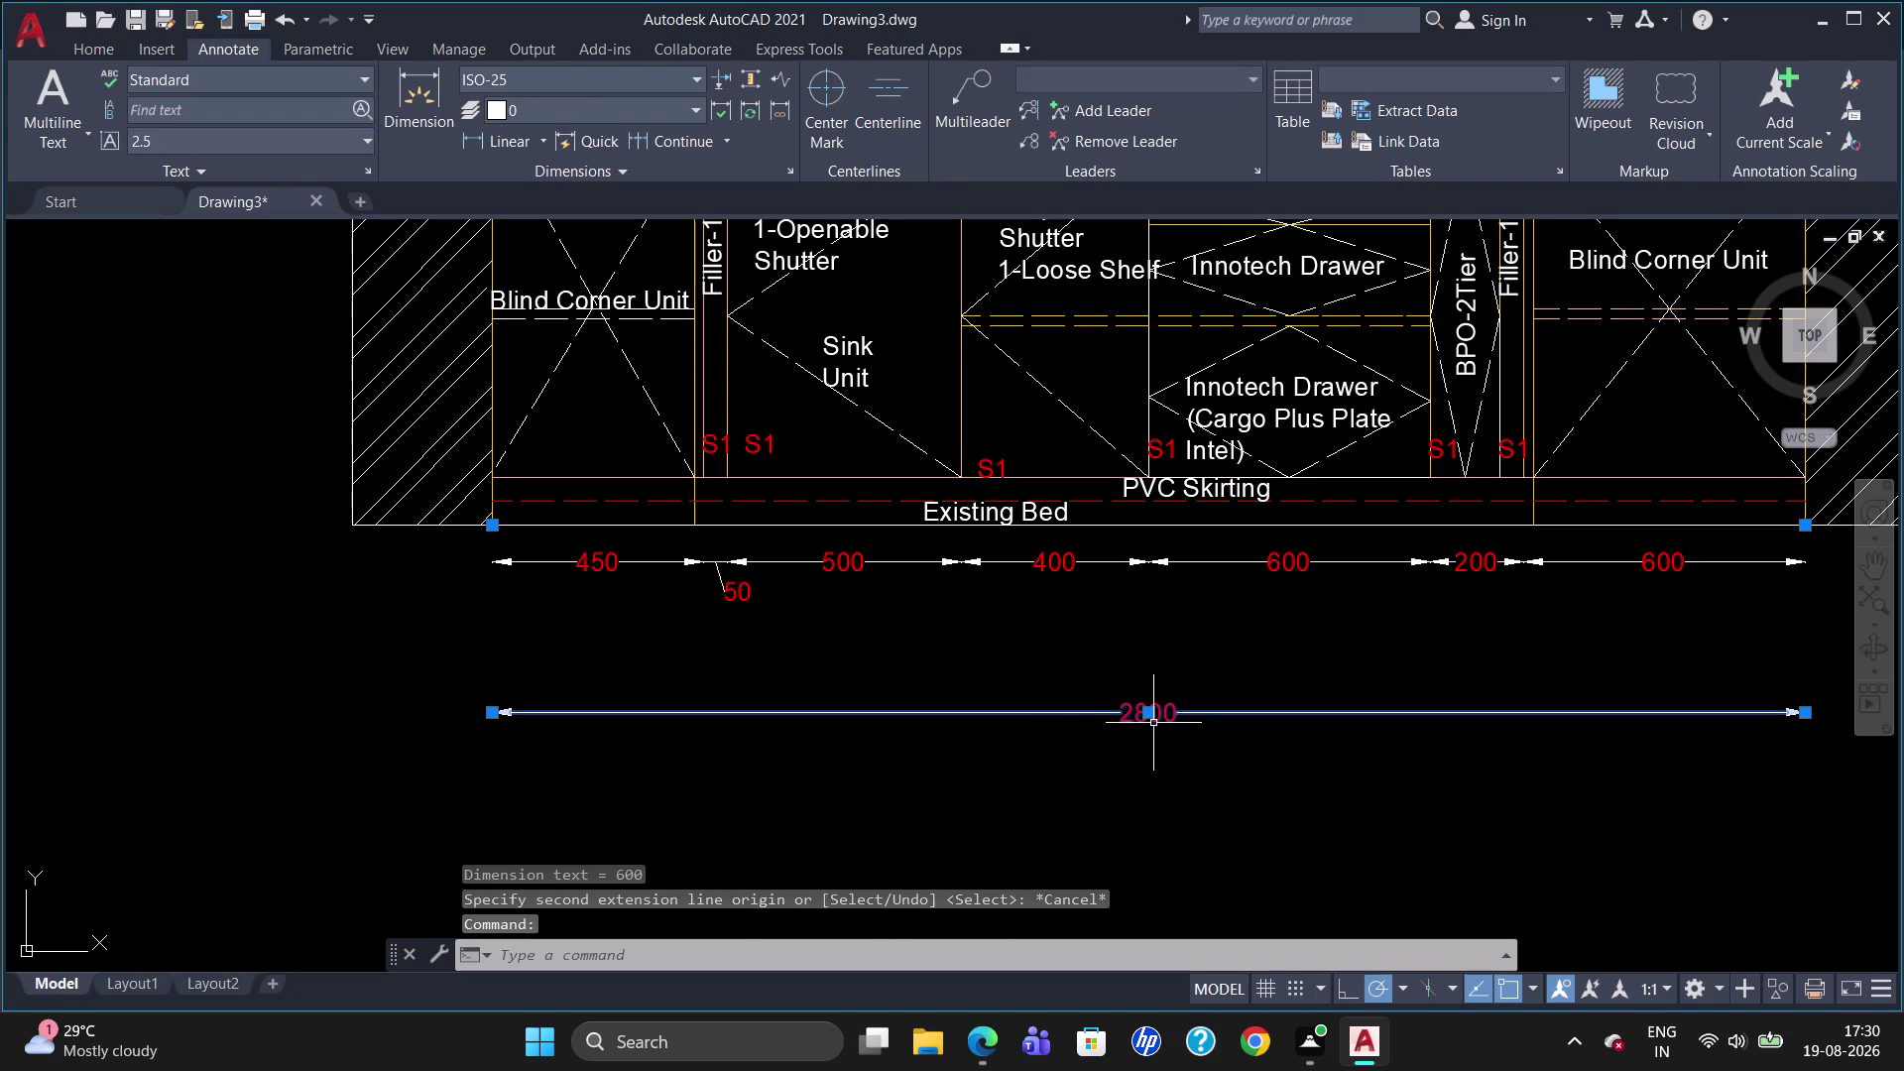
Grip-stretch the 2800 dimension upward to sit just under the unit widths.
click(490, 526)
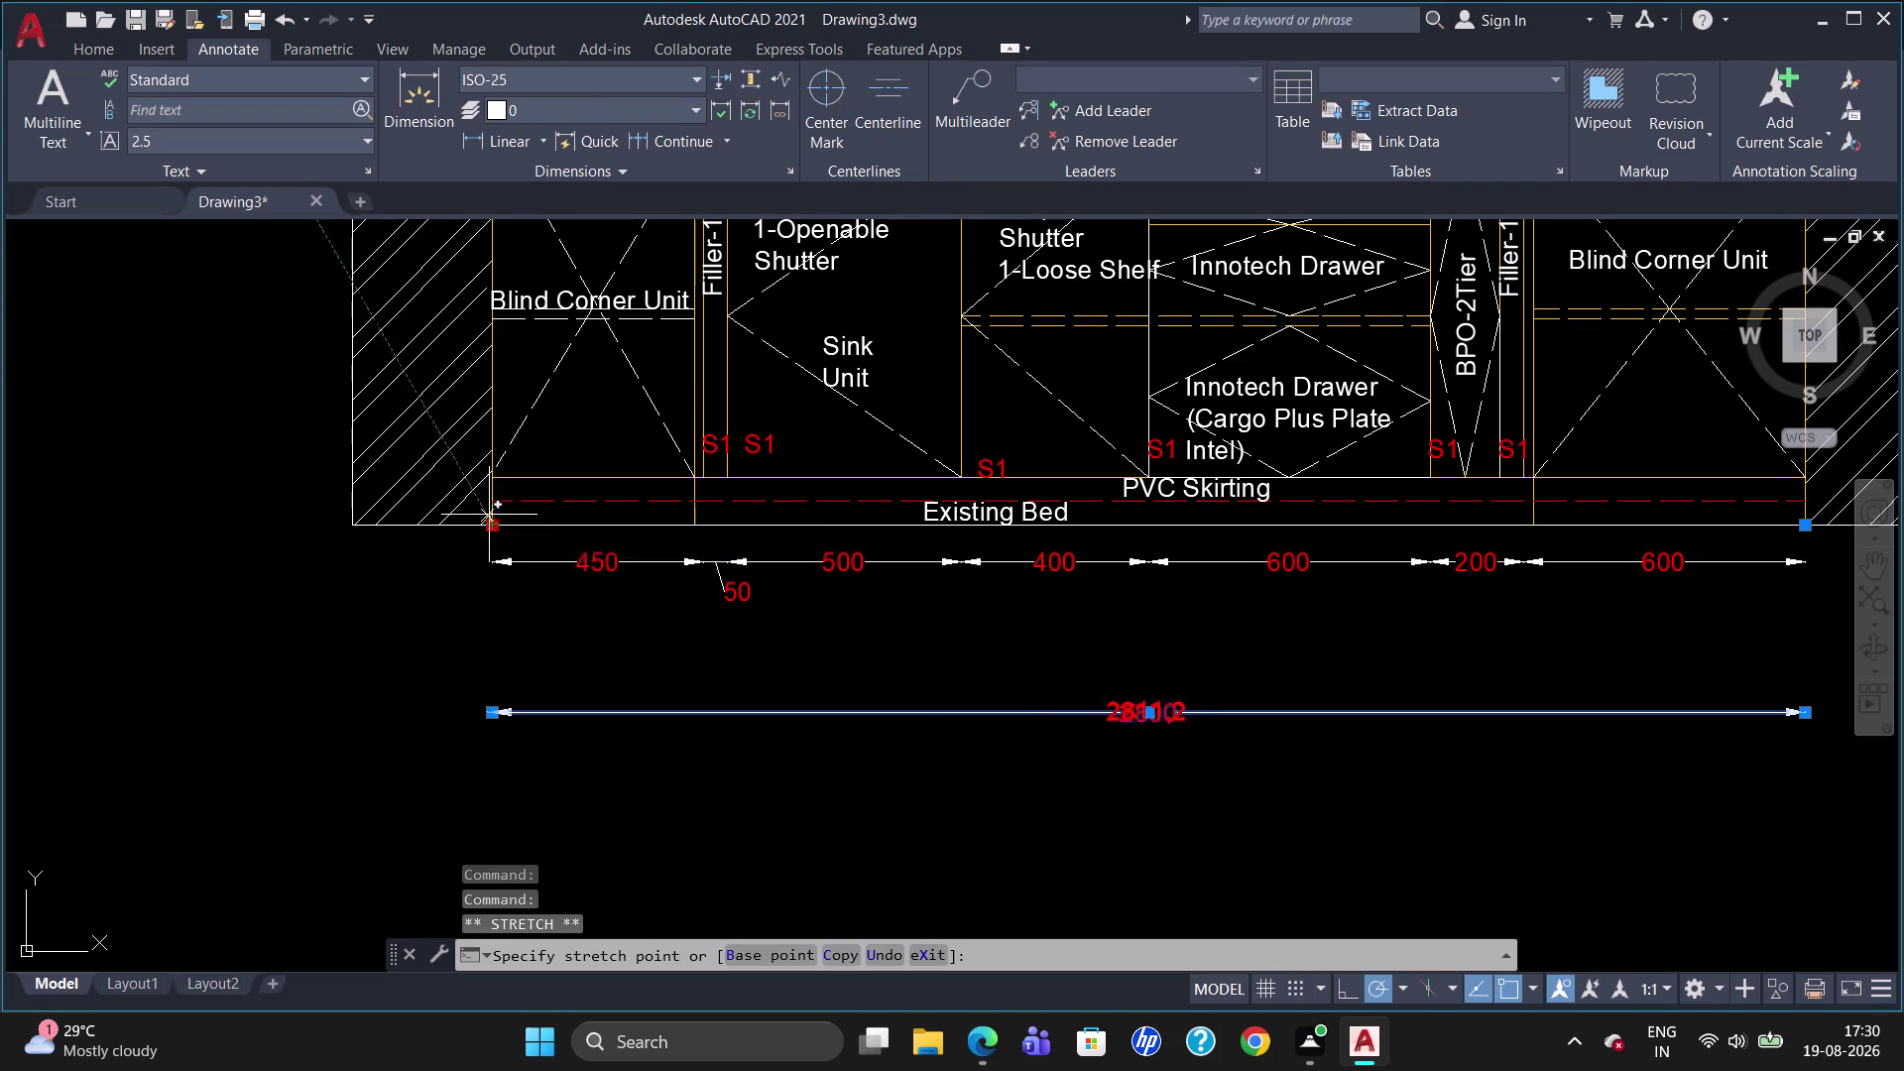
click(482, 466)
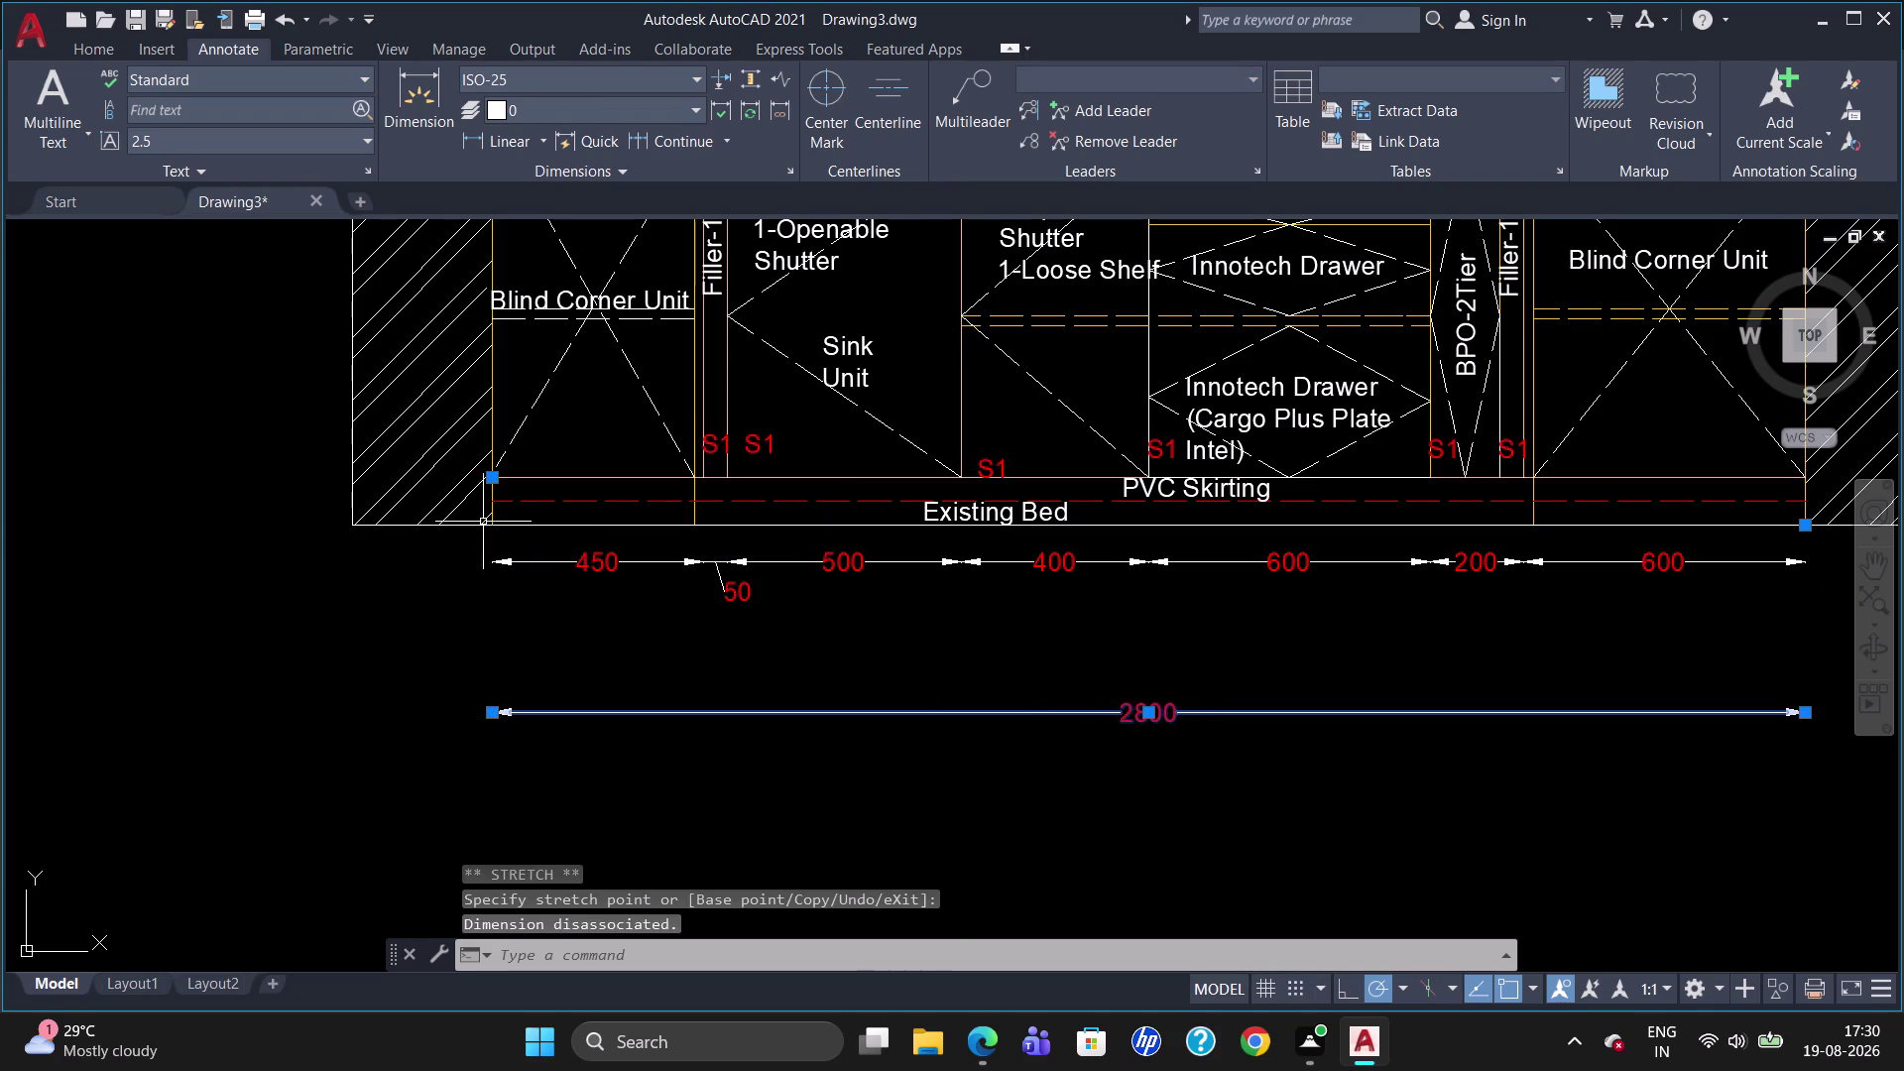
drag(1149, 710, 1150, 667)
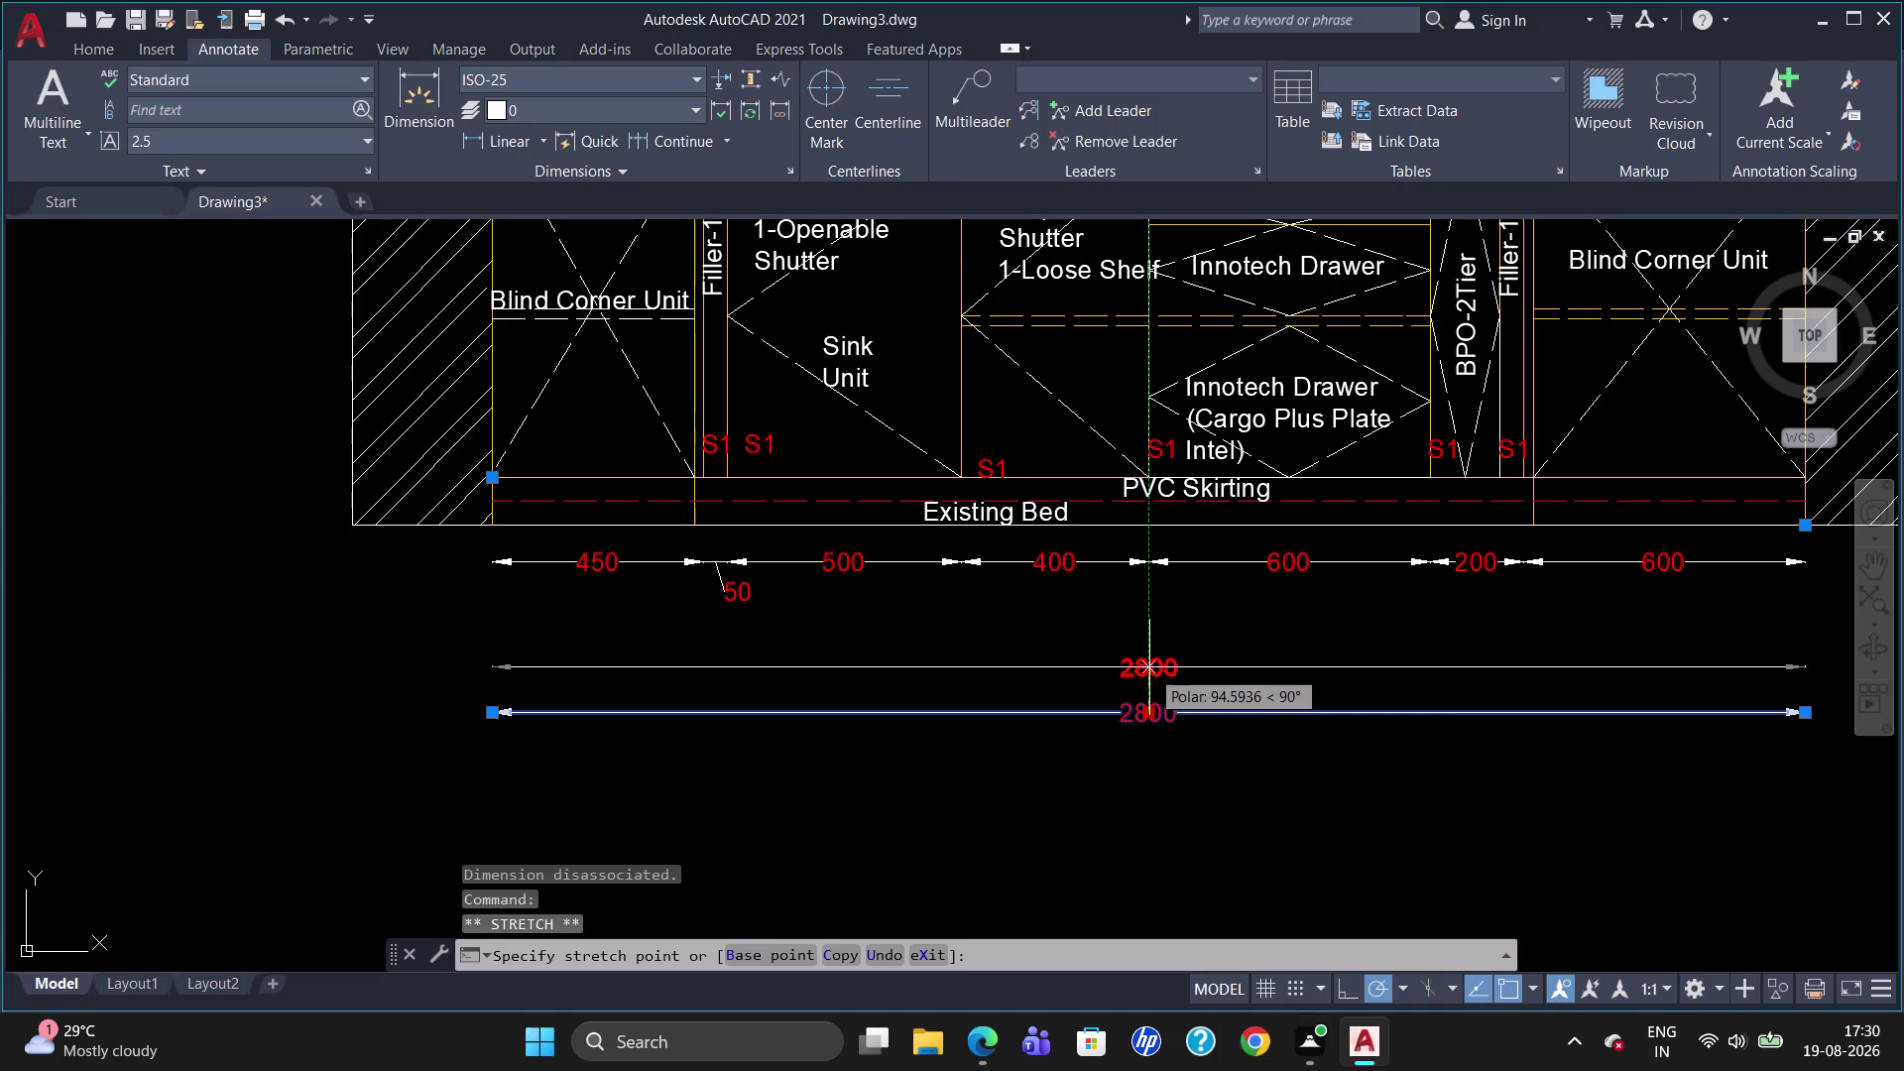
drag(1149, 667, 1150, 650)
click(1149, 651)
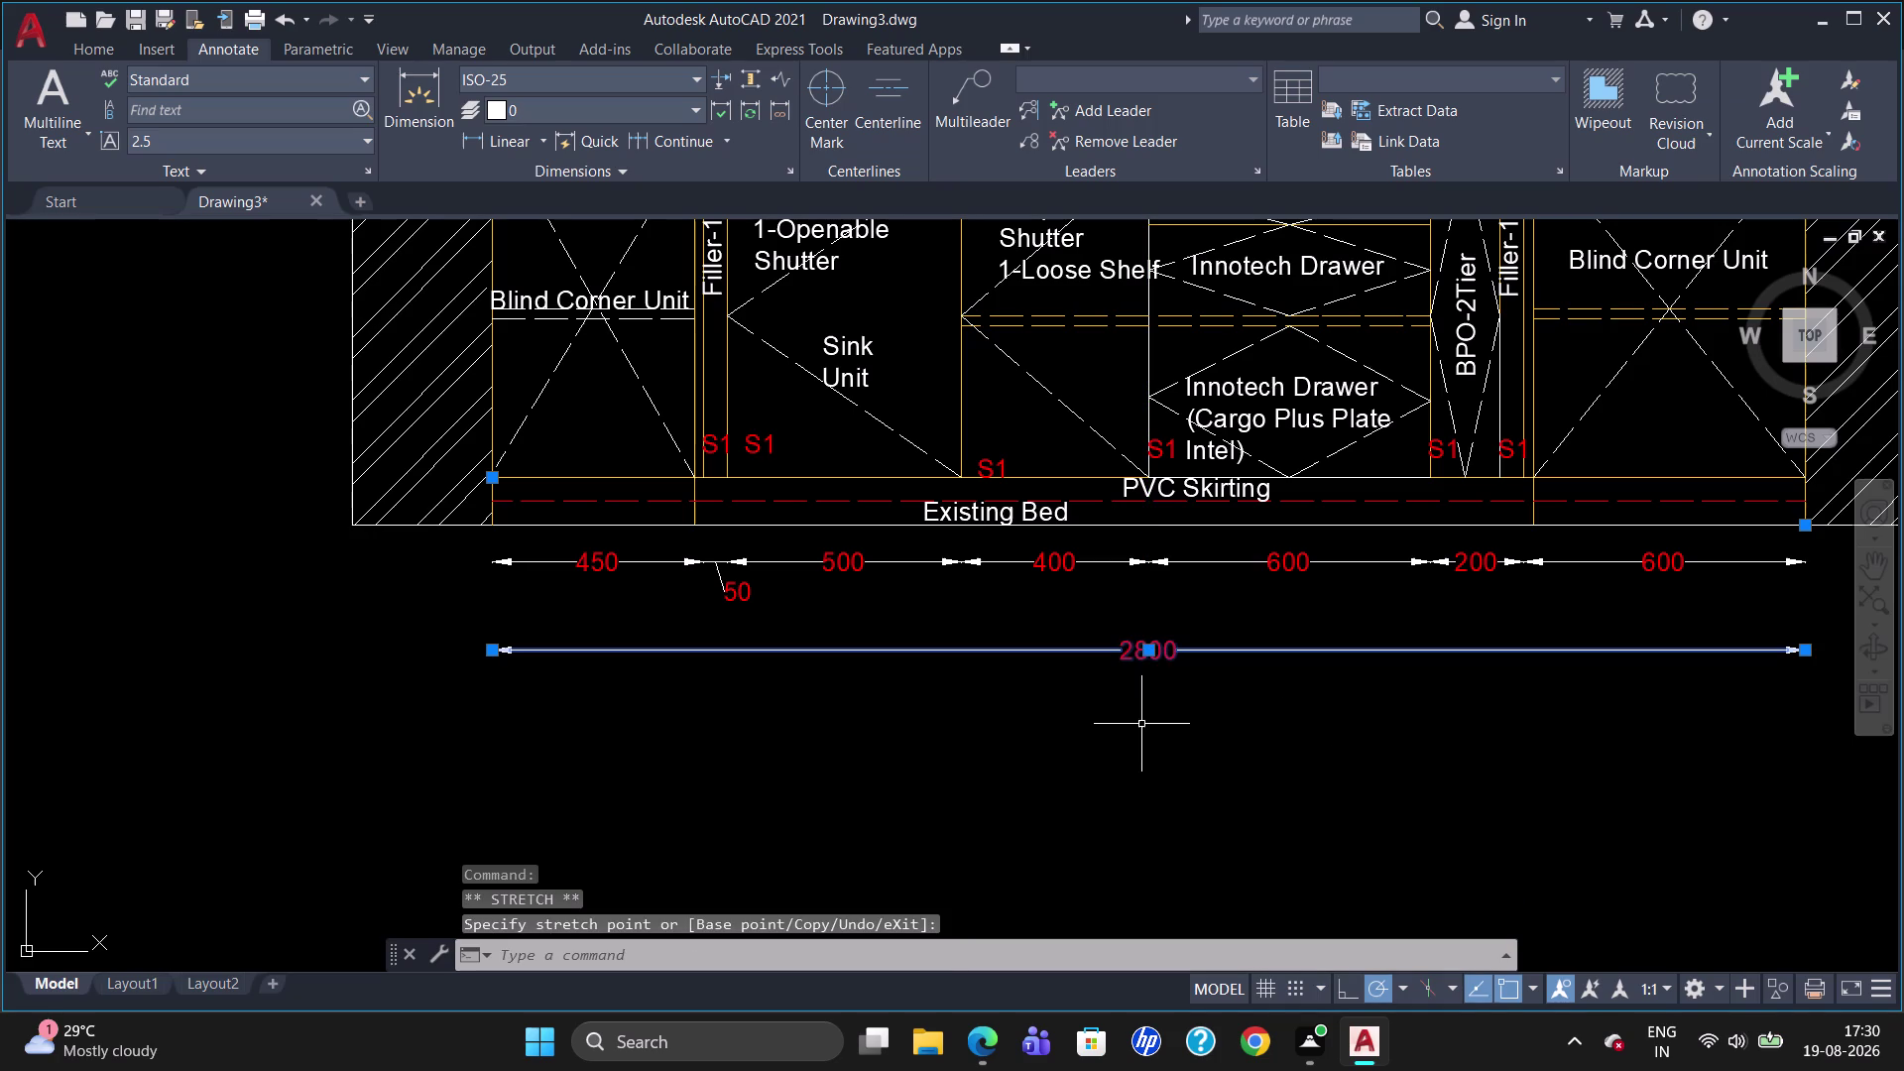
key(Escape)
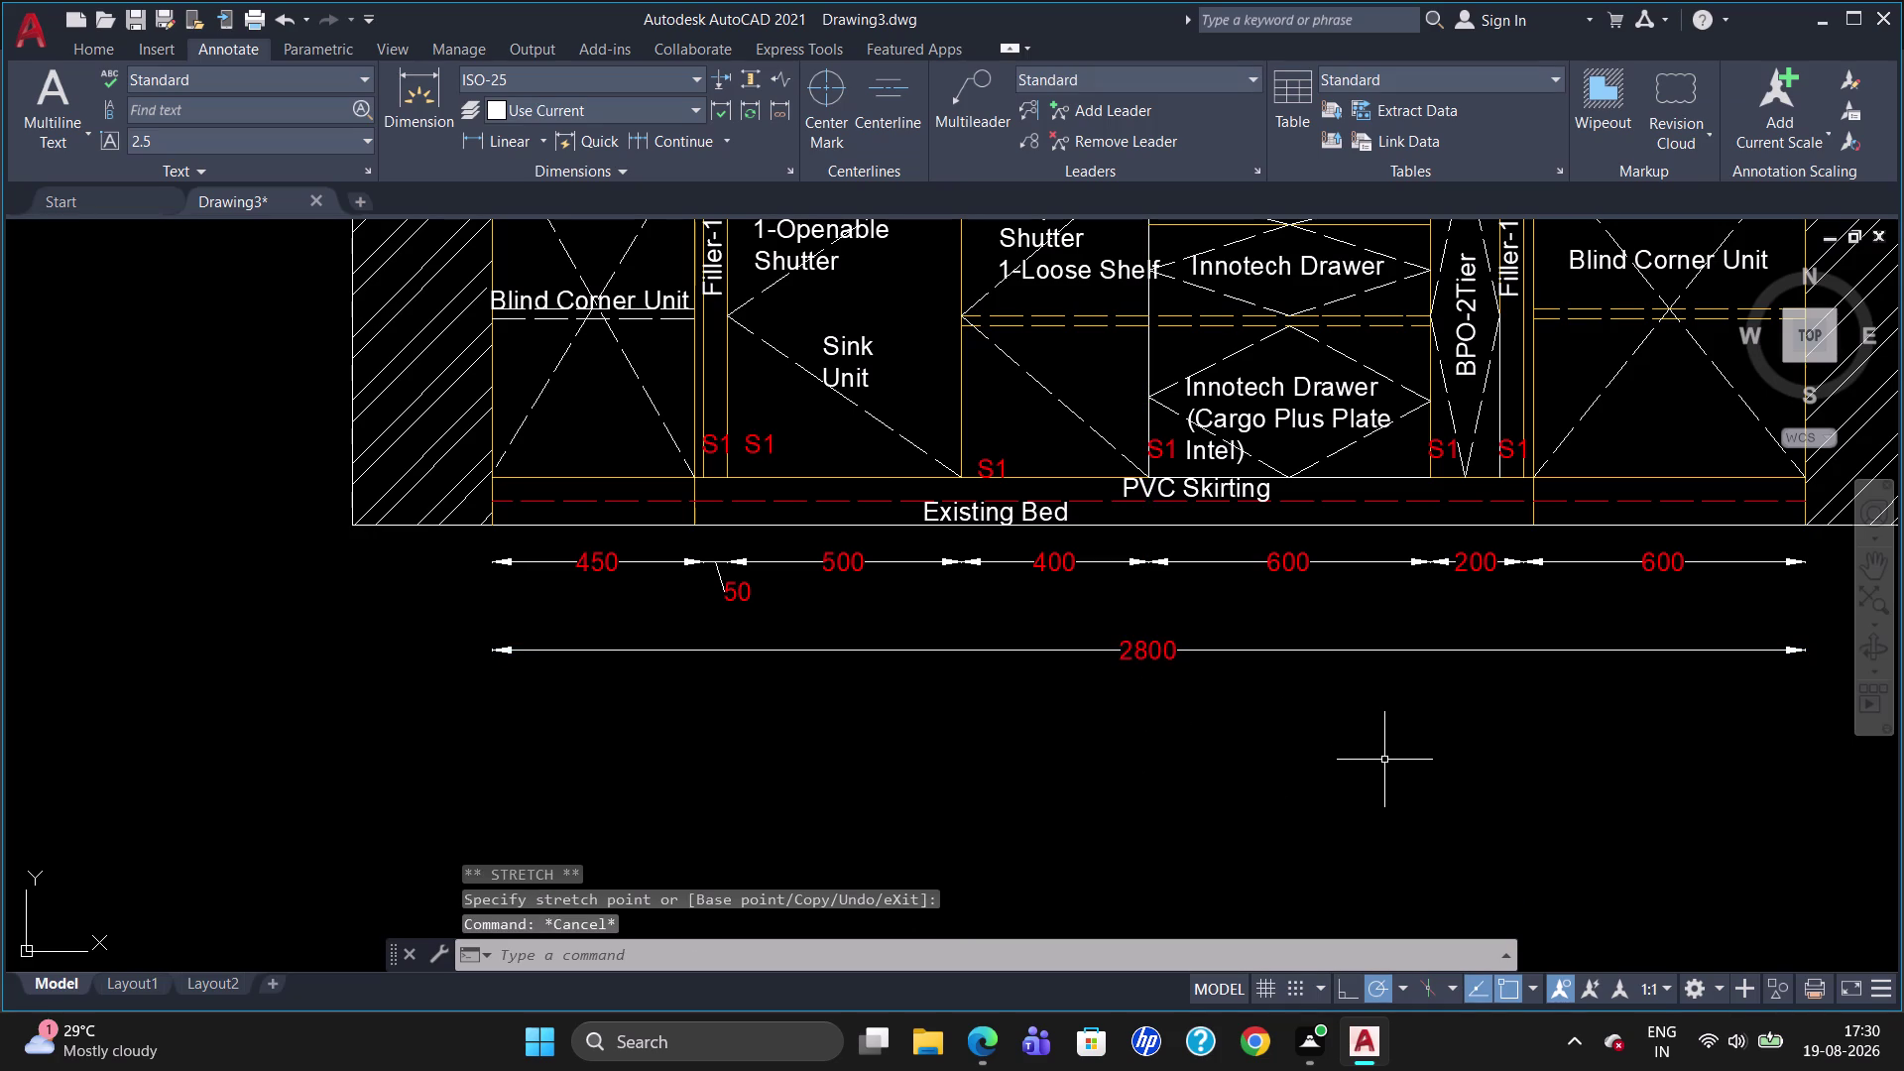
Start a vertical linear dimension for the base height on the right side.
scroll(down, 3)
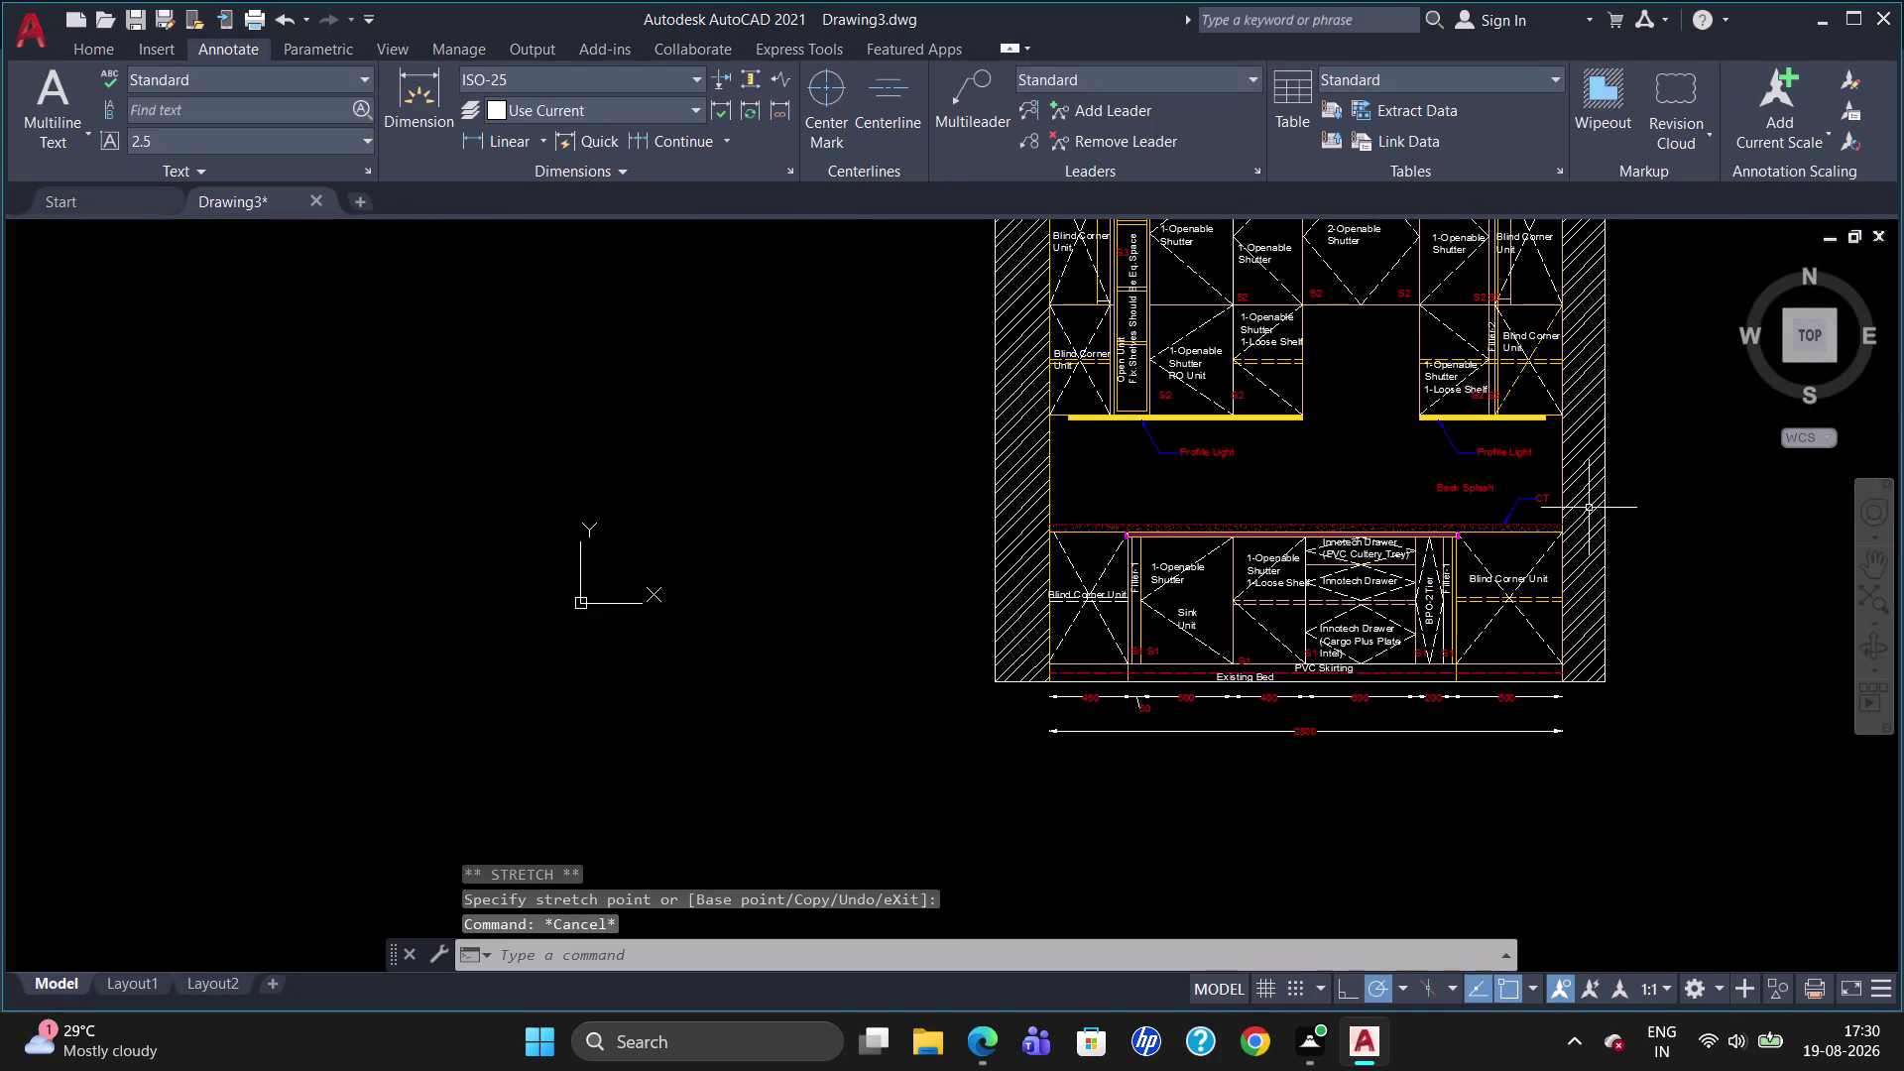
scroll(up, 3)
scroll(down, 3)
scroll(up, 3)
scroll(up, 3)
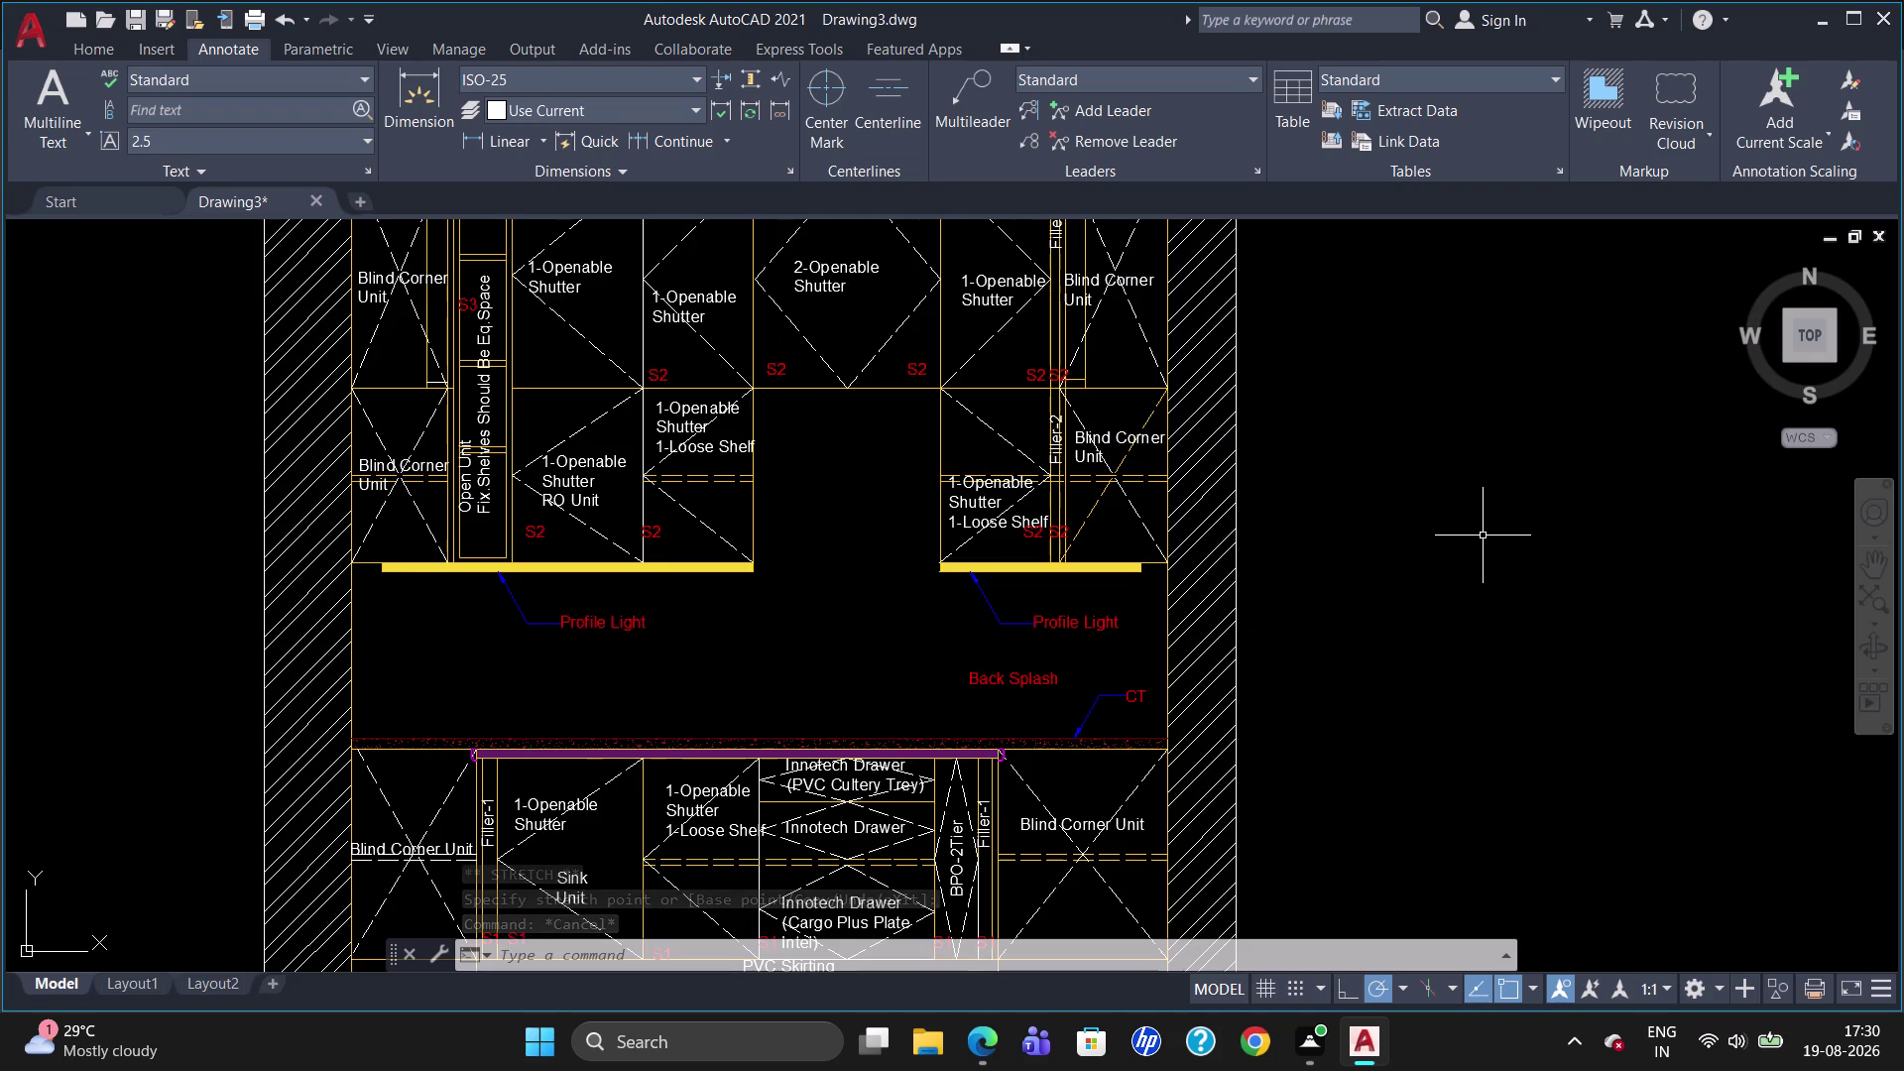
scroll(down, 3)
scroll(up, 3)
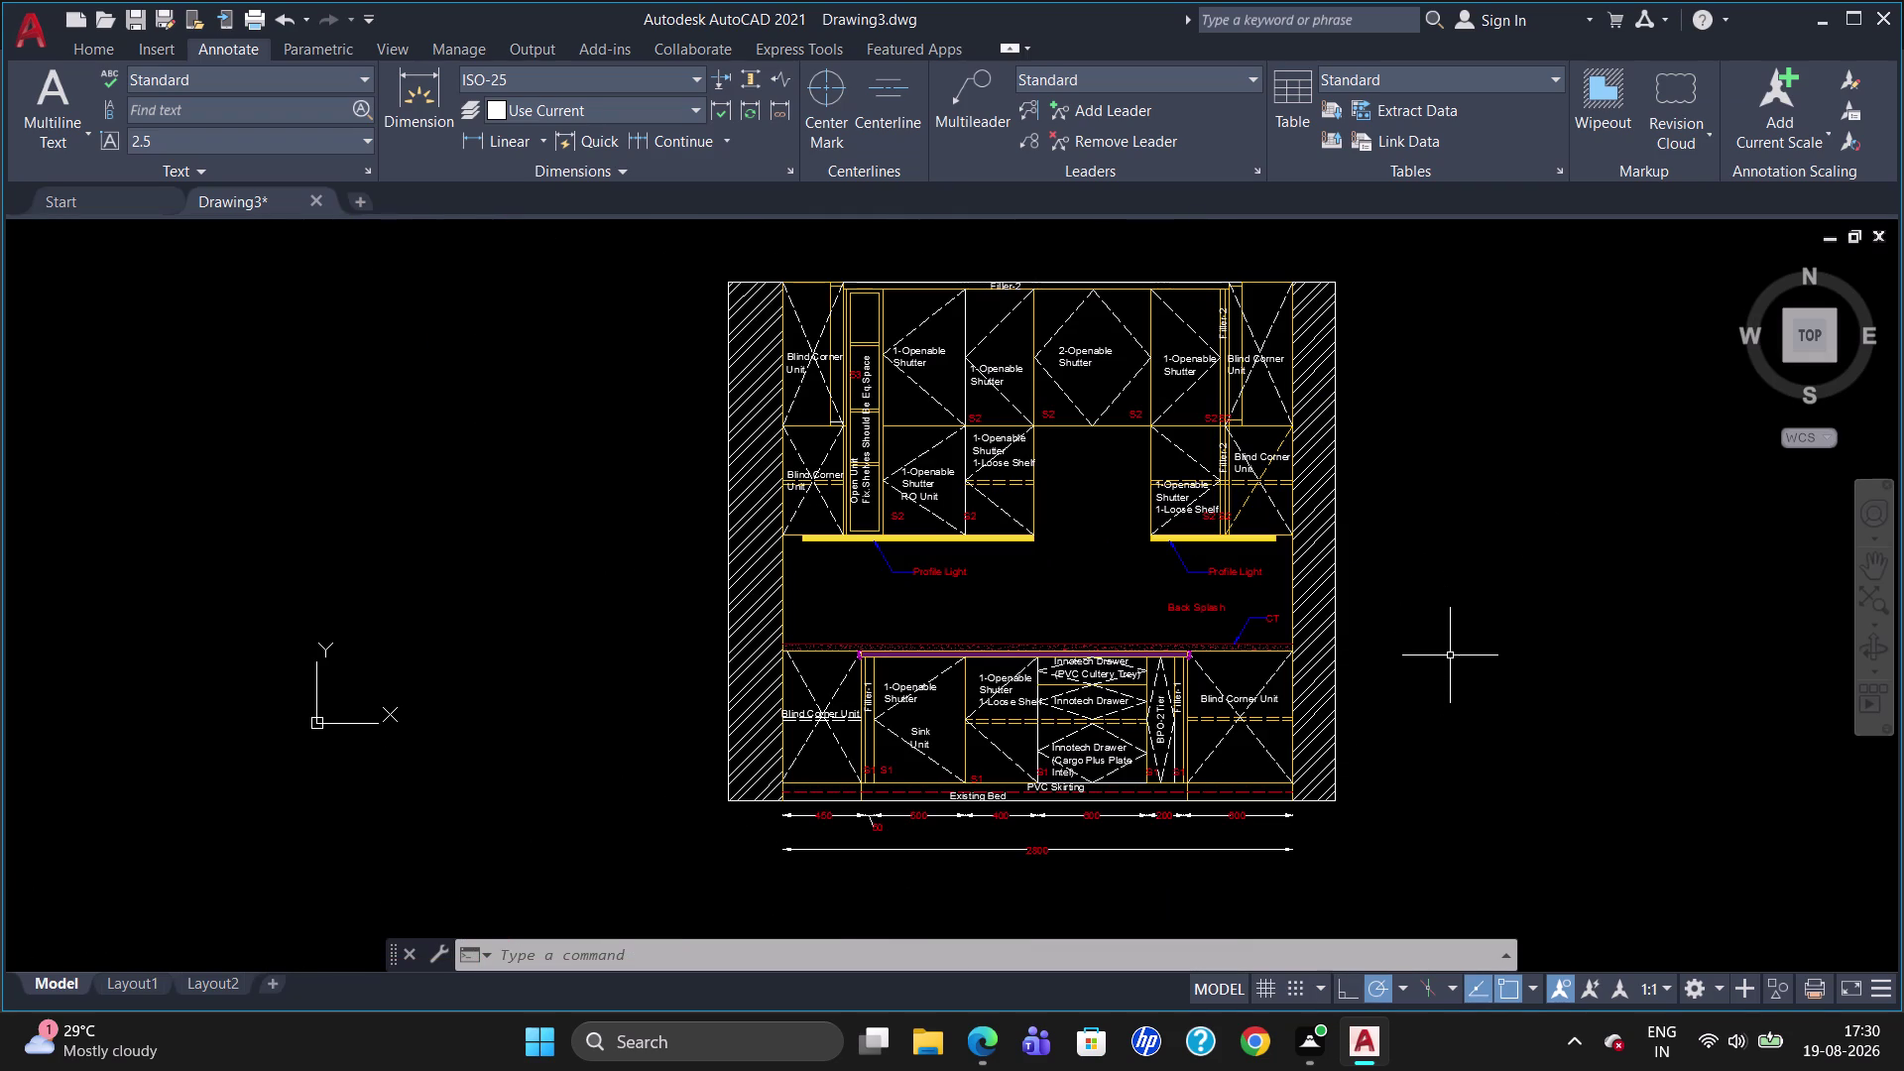
text(dli)
key(Return)
click(1291, 797)
click(1294, 783)
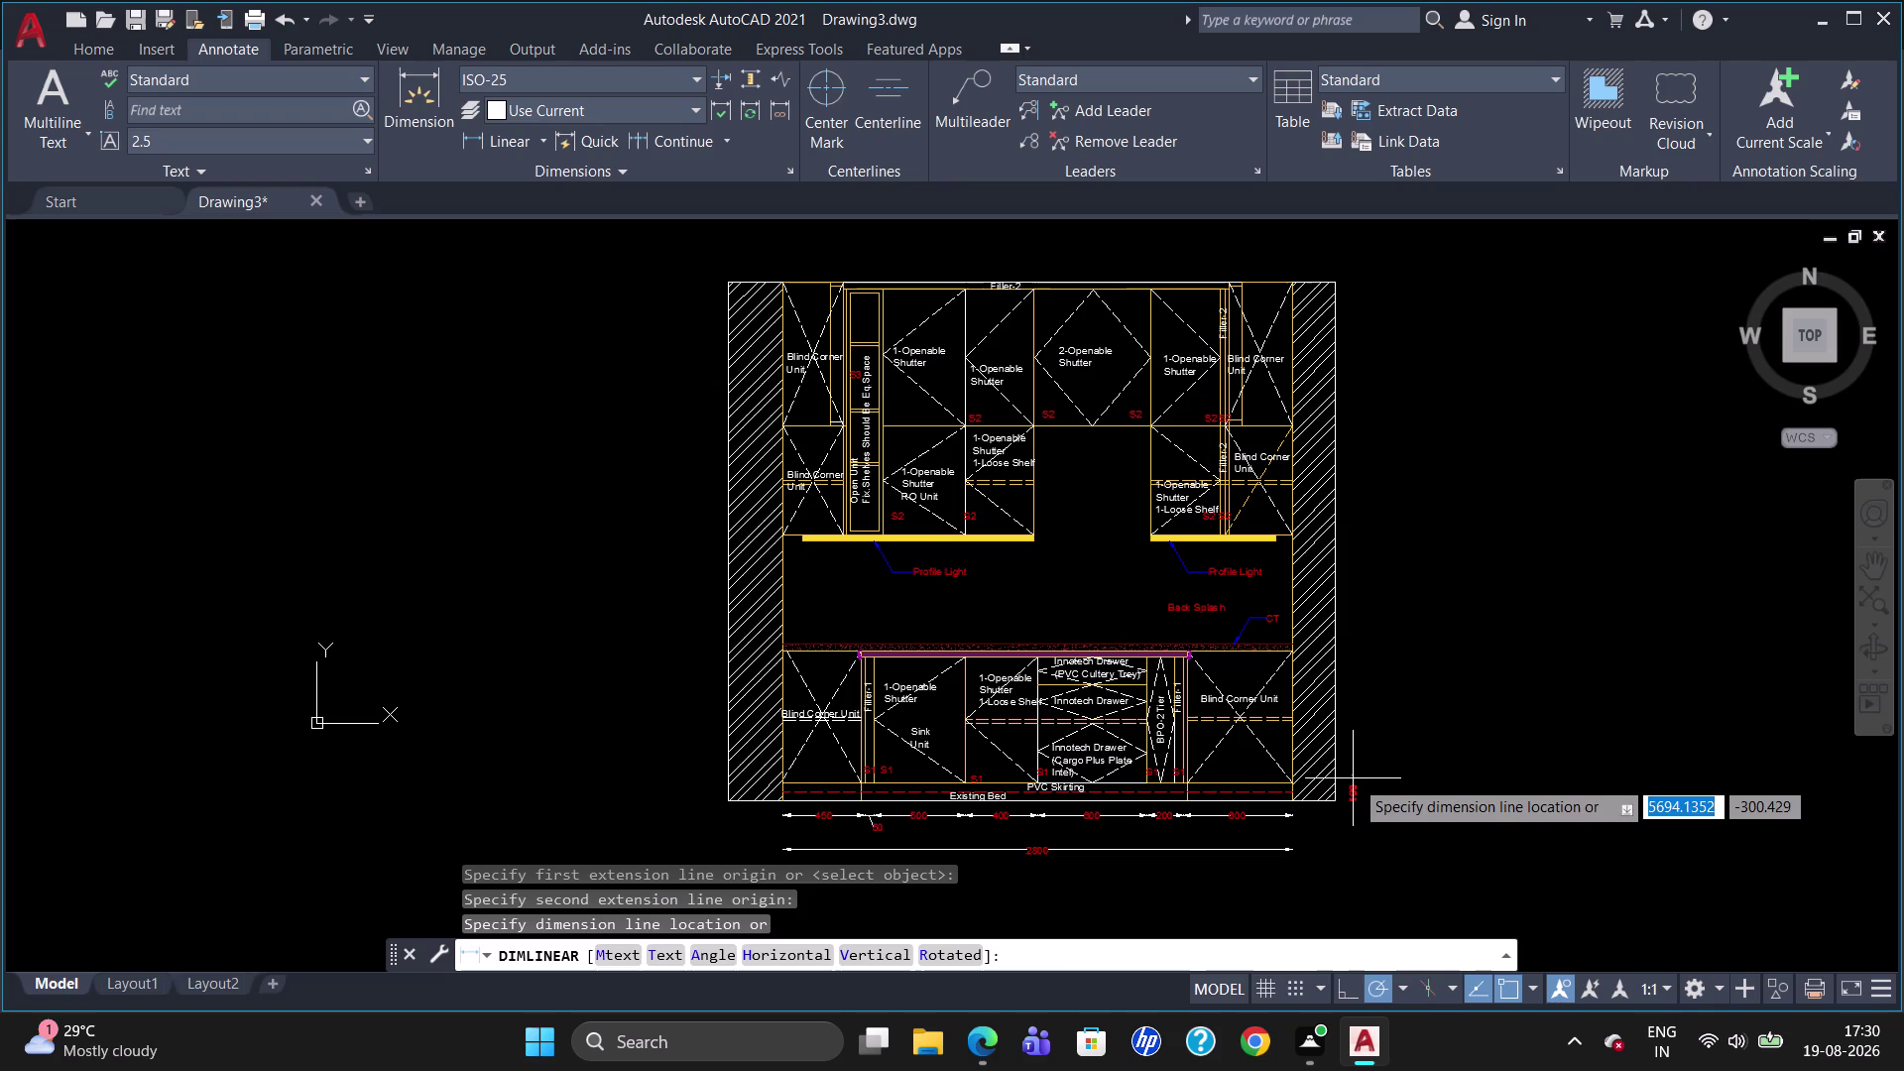
Place the 100 base dimension, then chain 720 and 40 up to the countertop.
click(1354, 772)
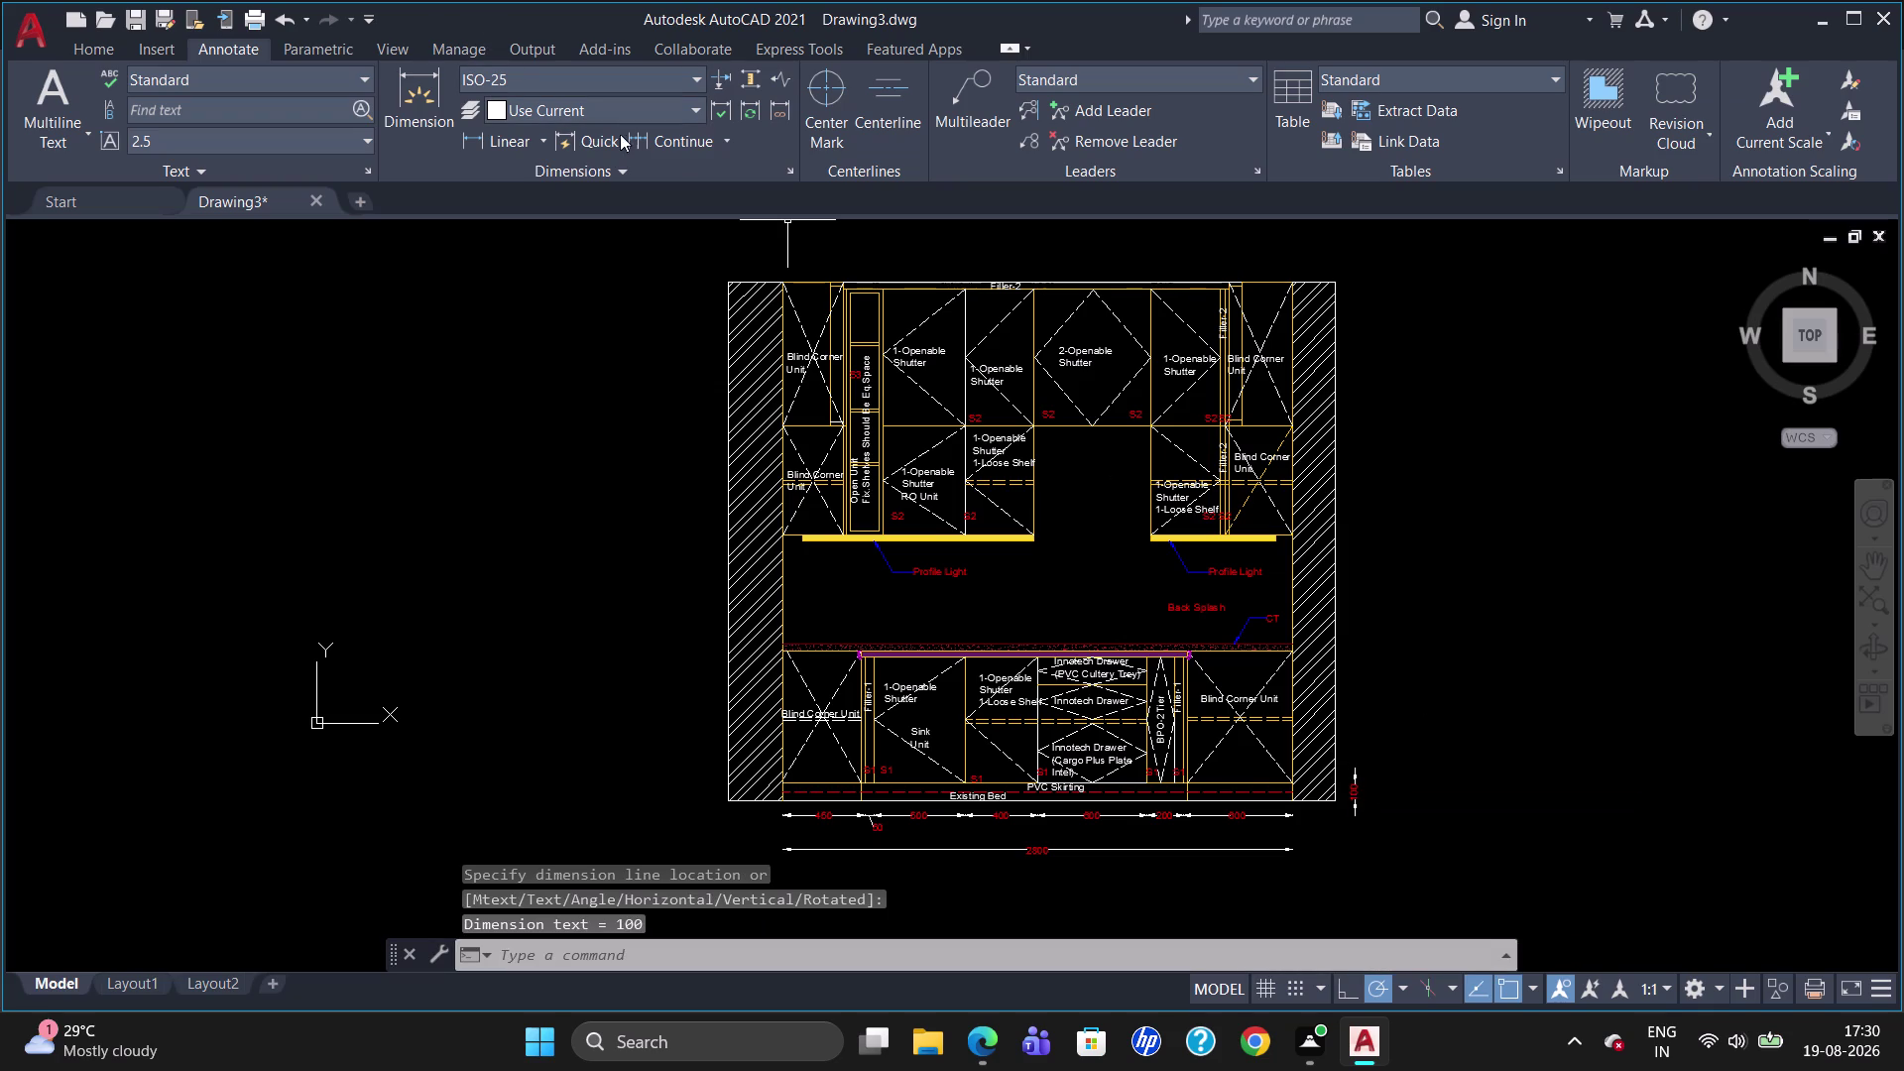
click(671, 148)
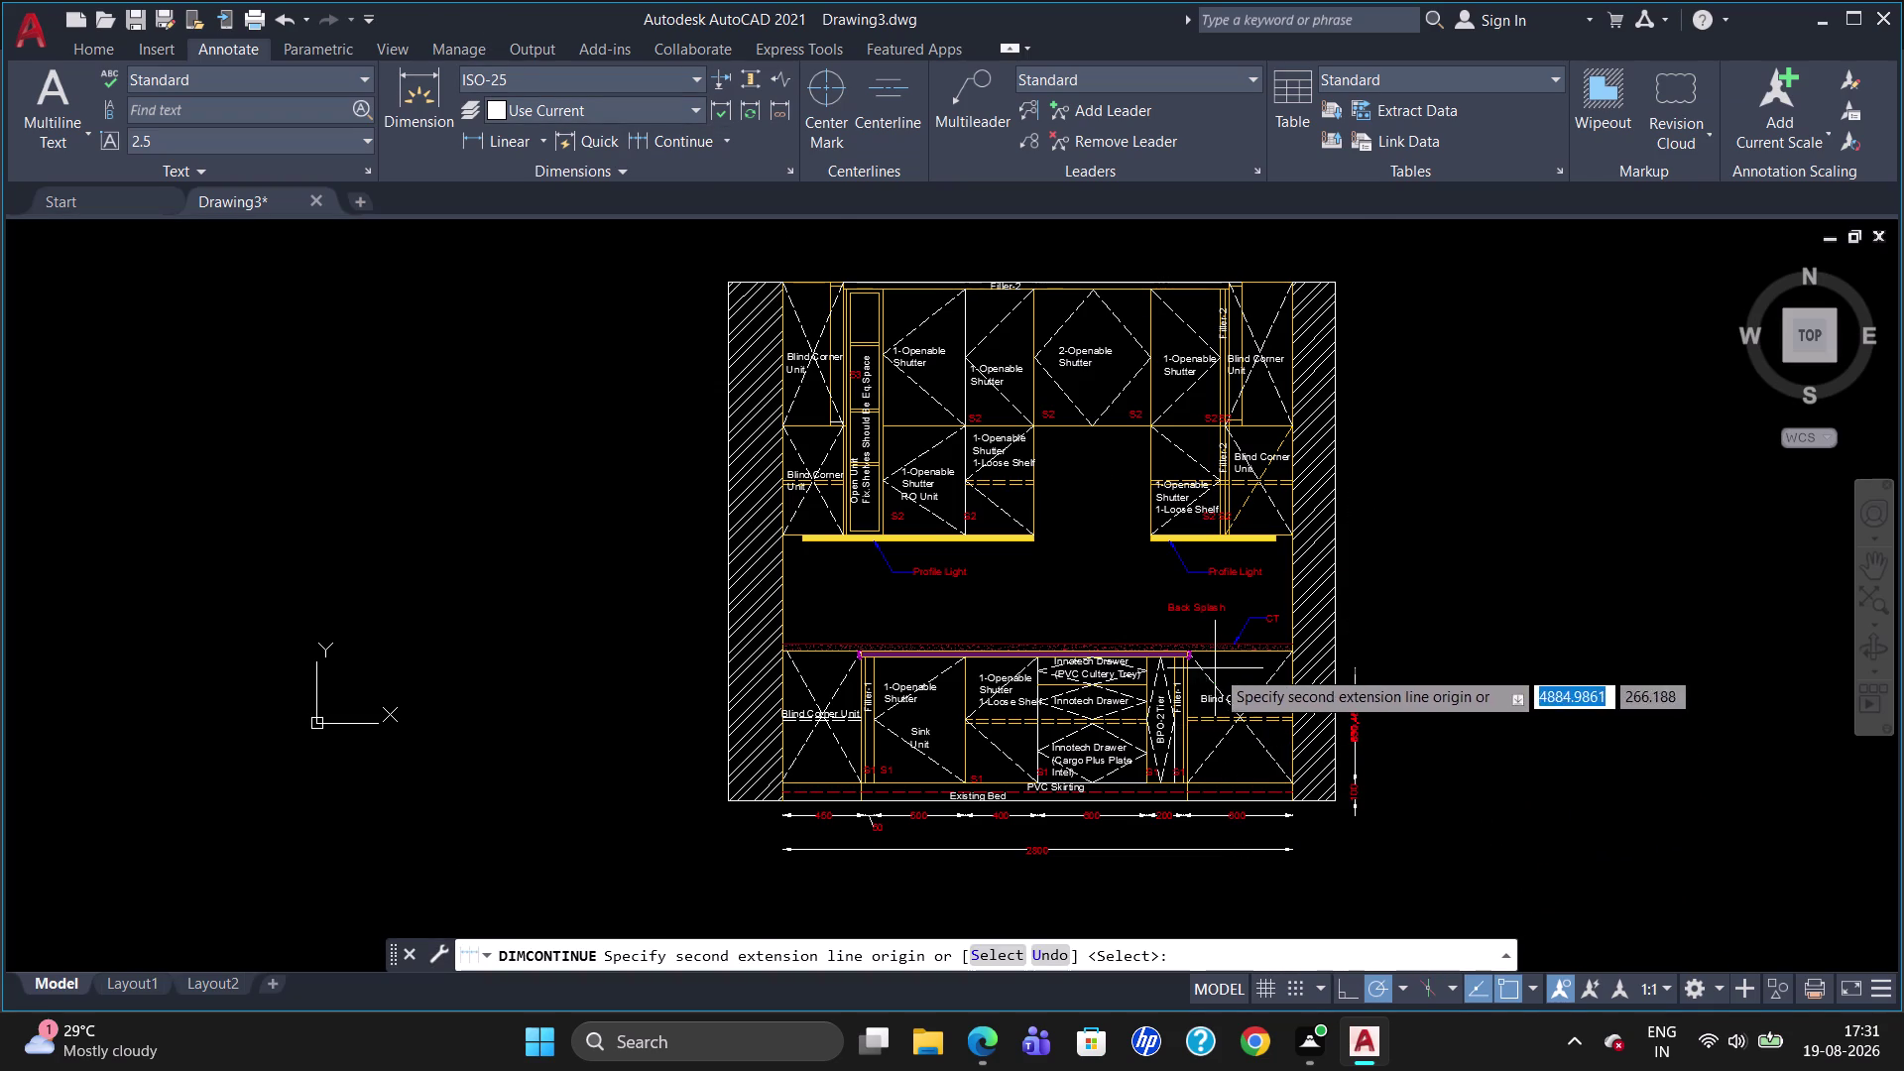
scroll(up, 3)
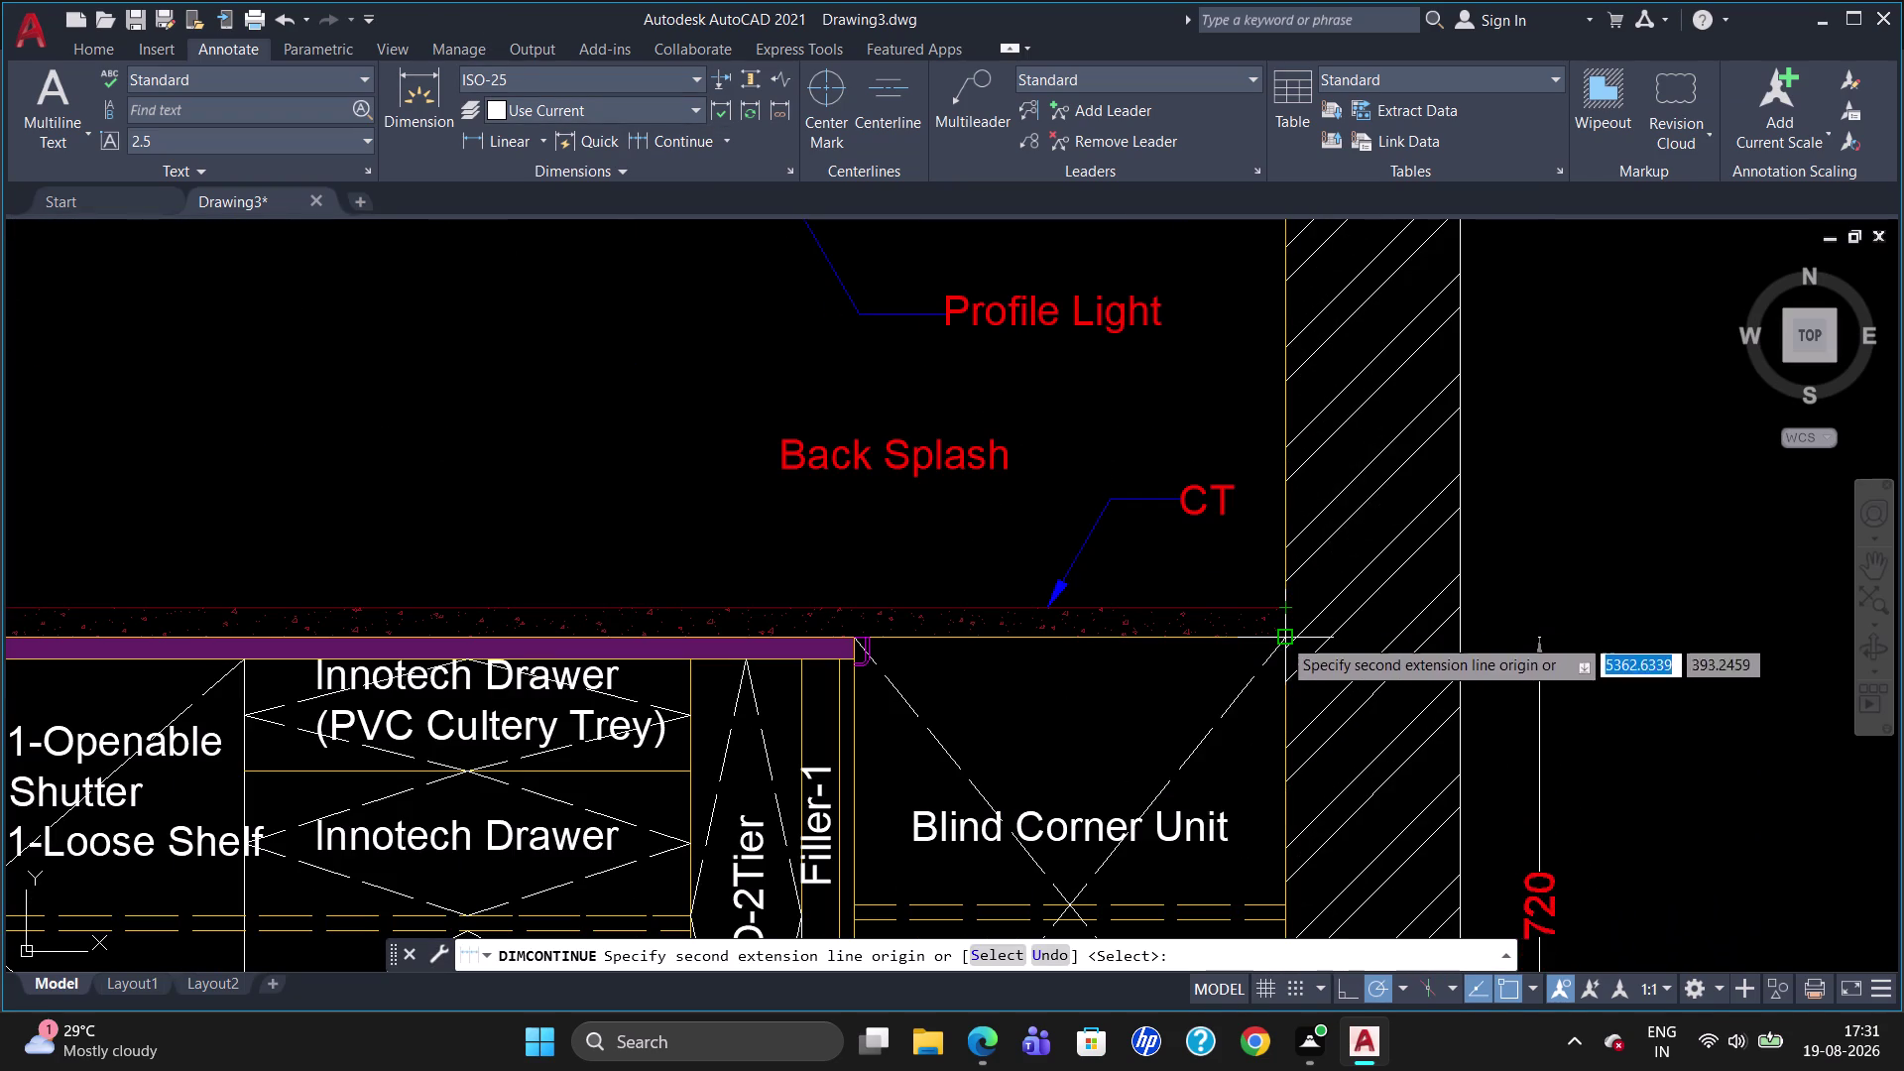
click(1284, 641)
click(1286, 613)
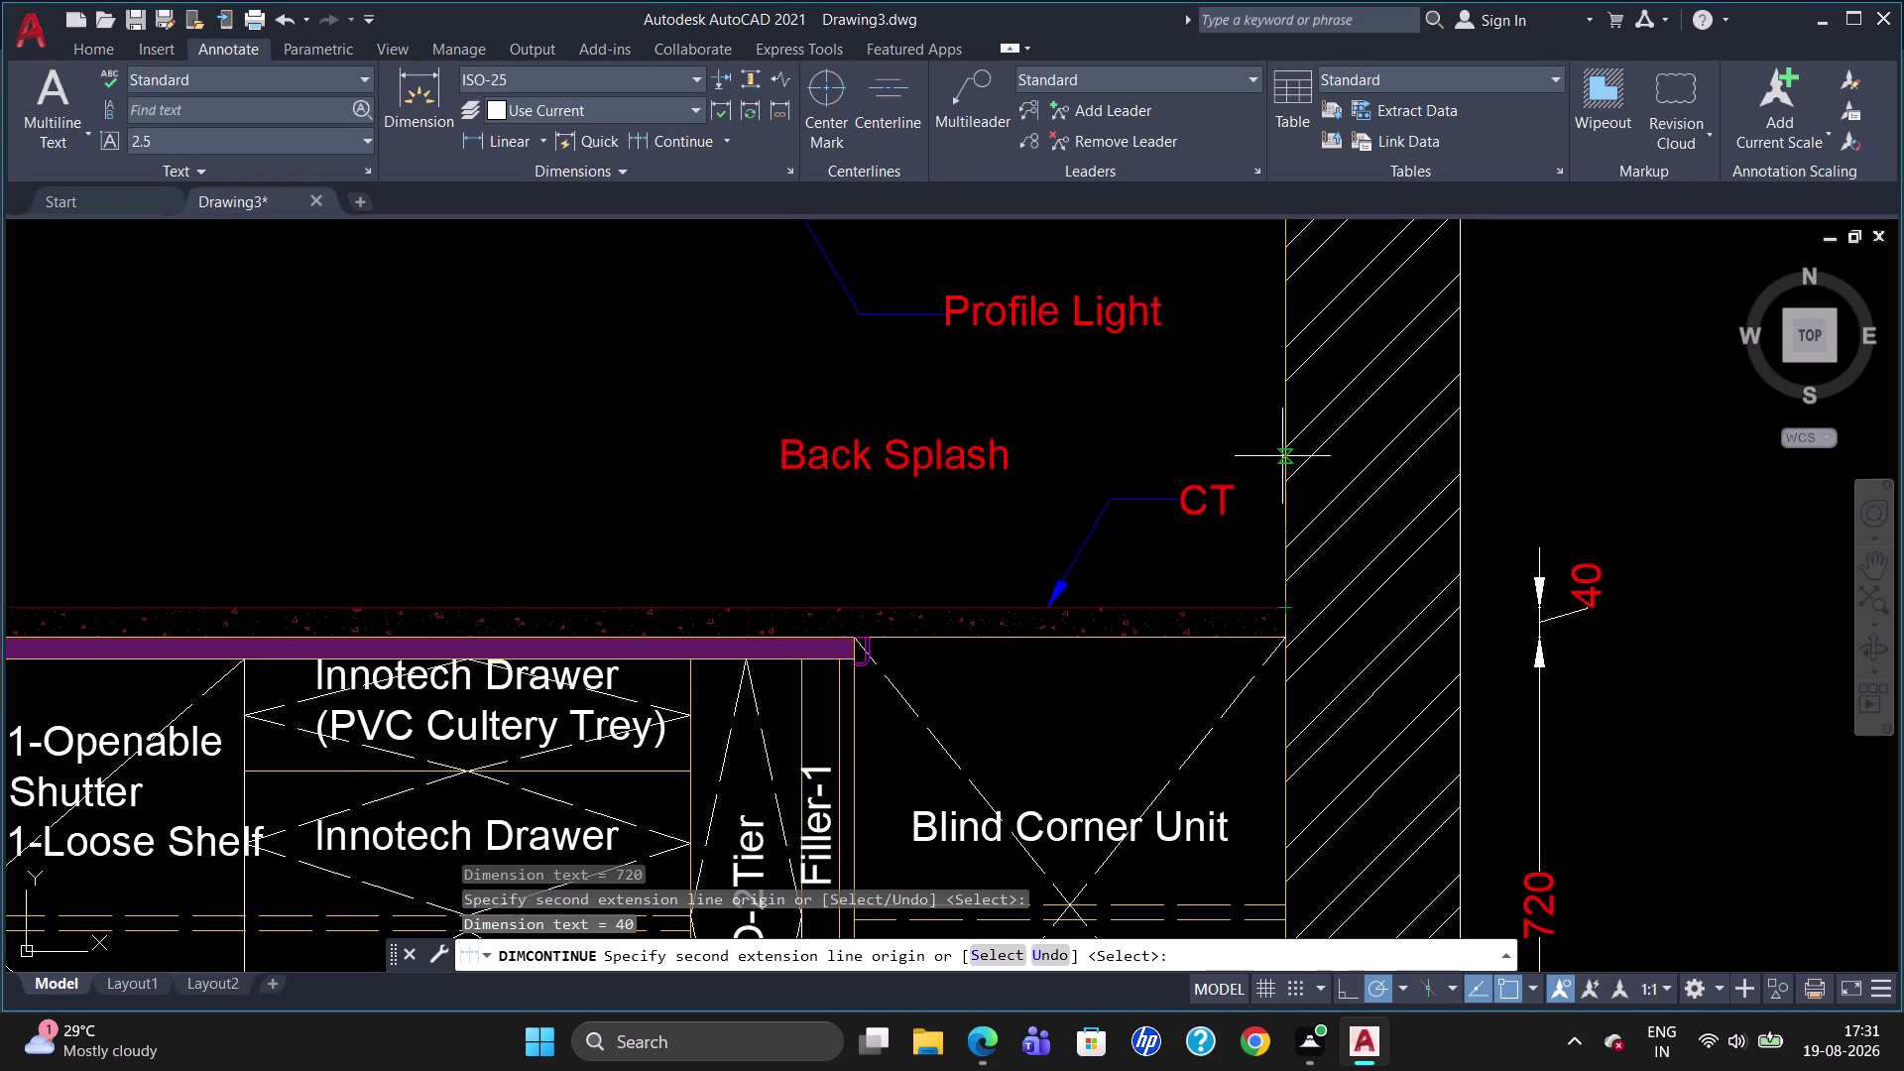
scroll(down, 3)
scroll(up, 3)
Continue the vertical chain with 600, 600, 750 and 40 up to the top.
click(1283, 384)
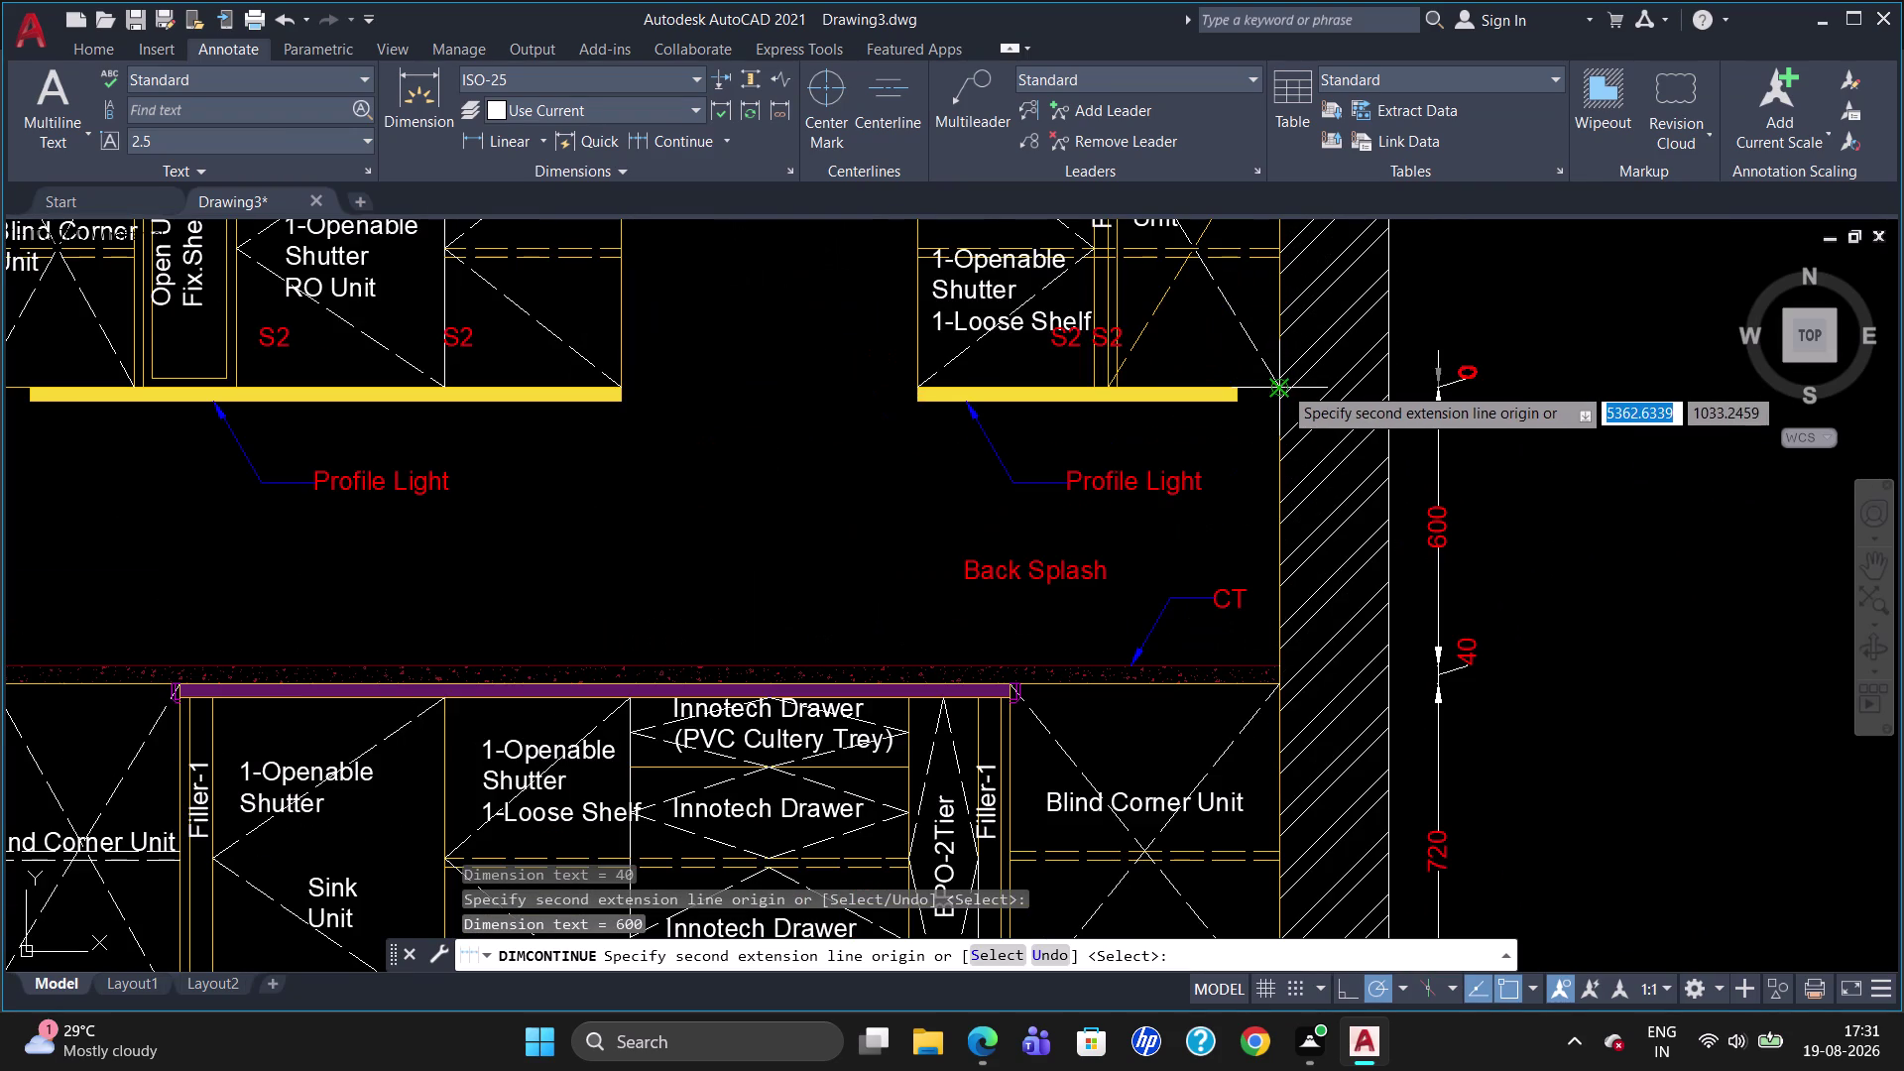
scroll(down, 3)
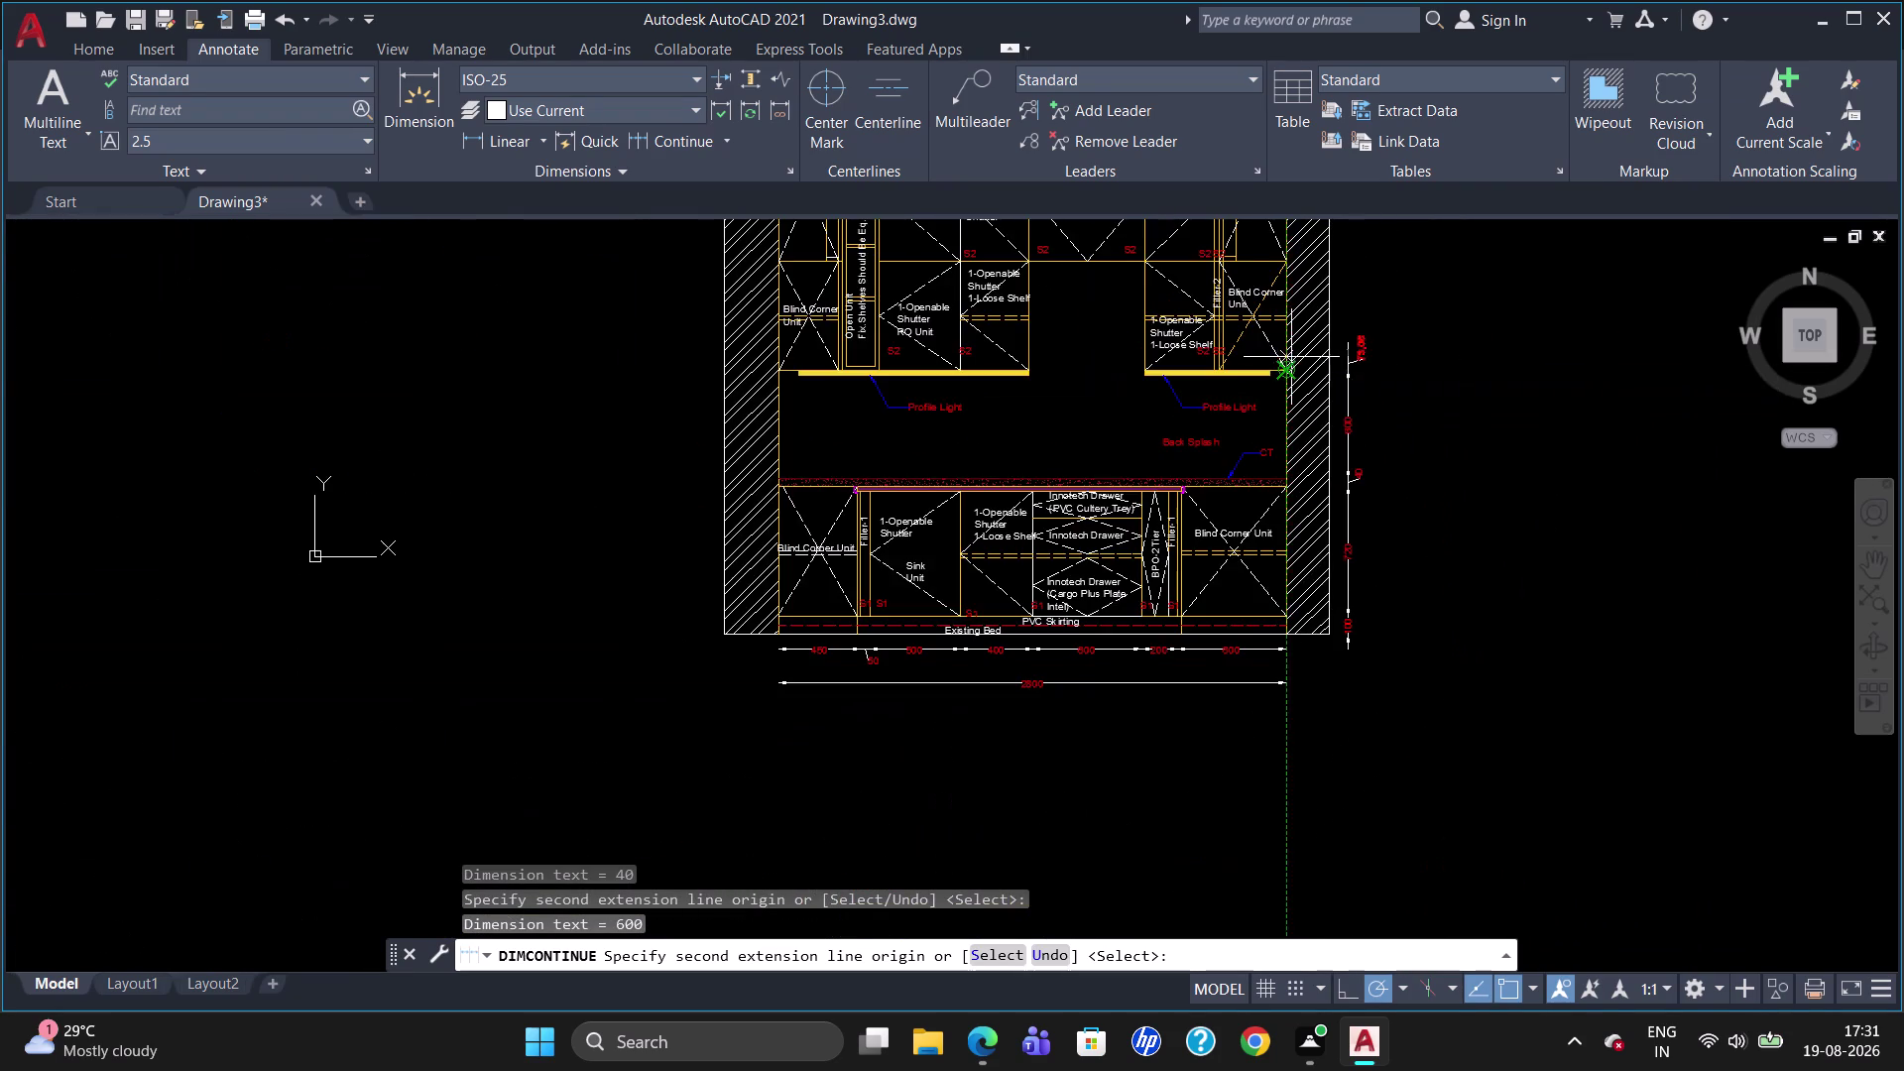
scroll(up, 3)
click(1291, 225)
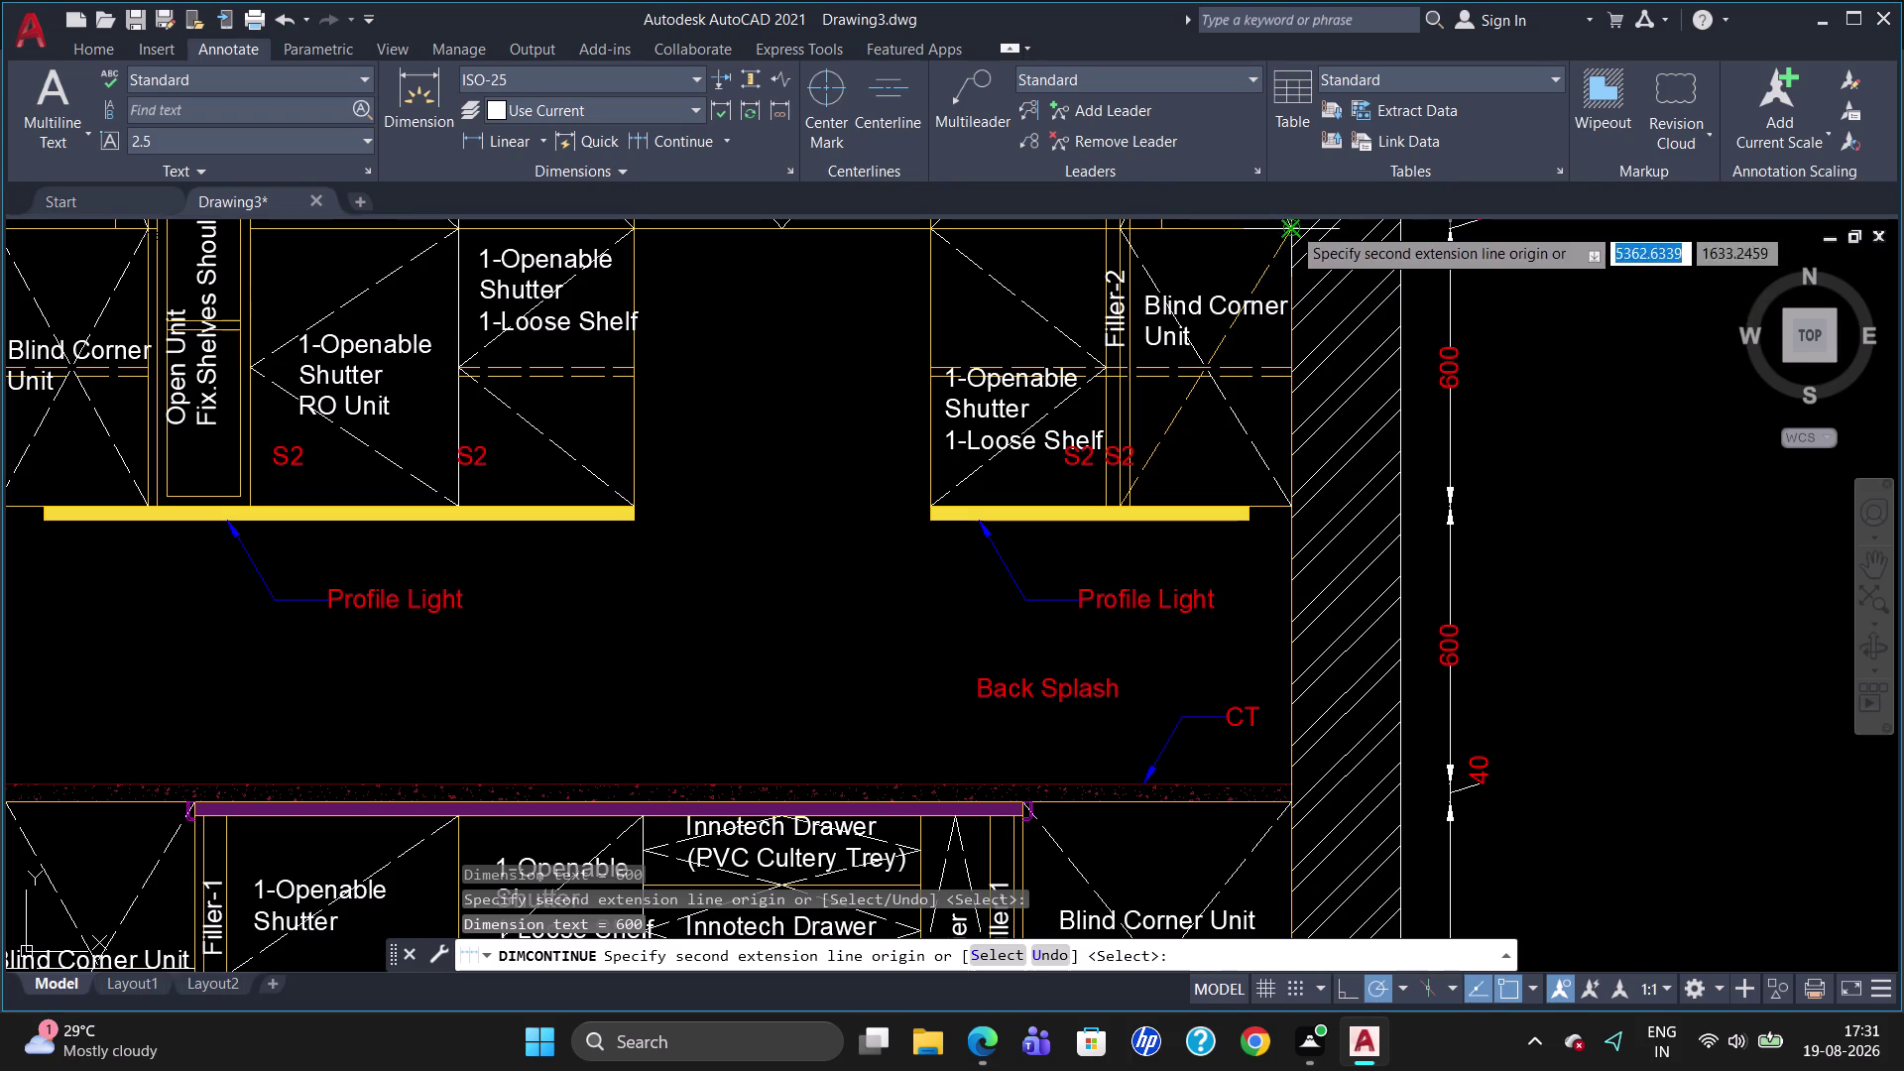
scroll(down, 3)
scroll(up, 3)
scroll(down, 3)
scroll(up, 3)
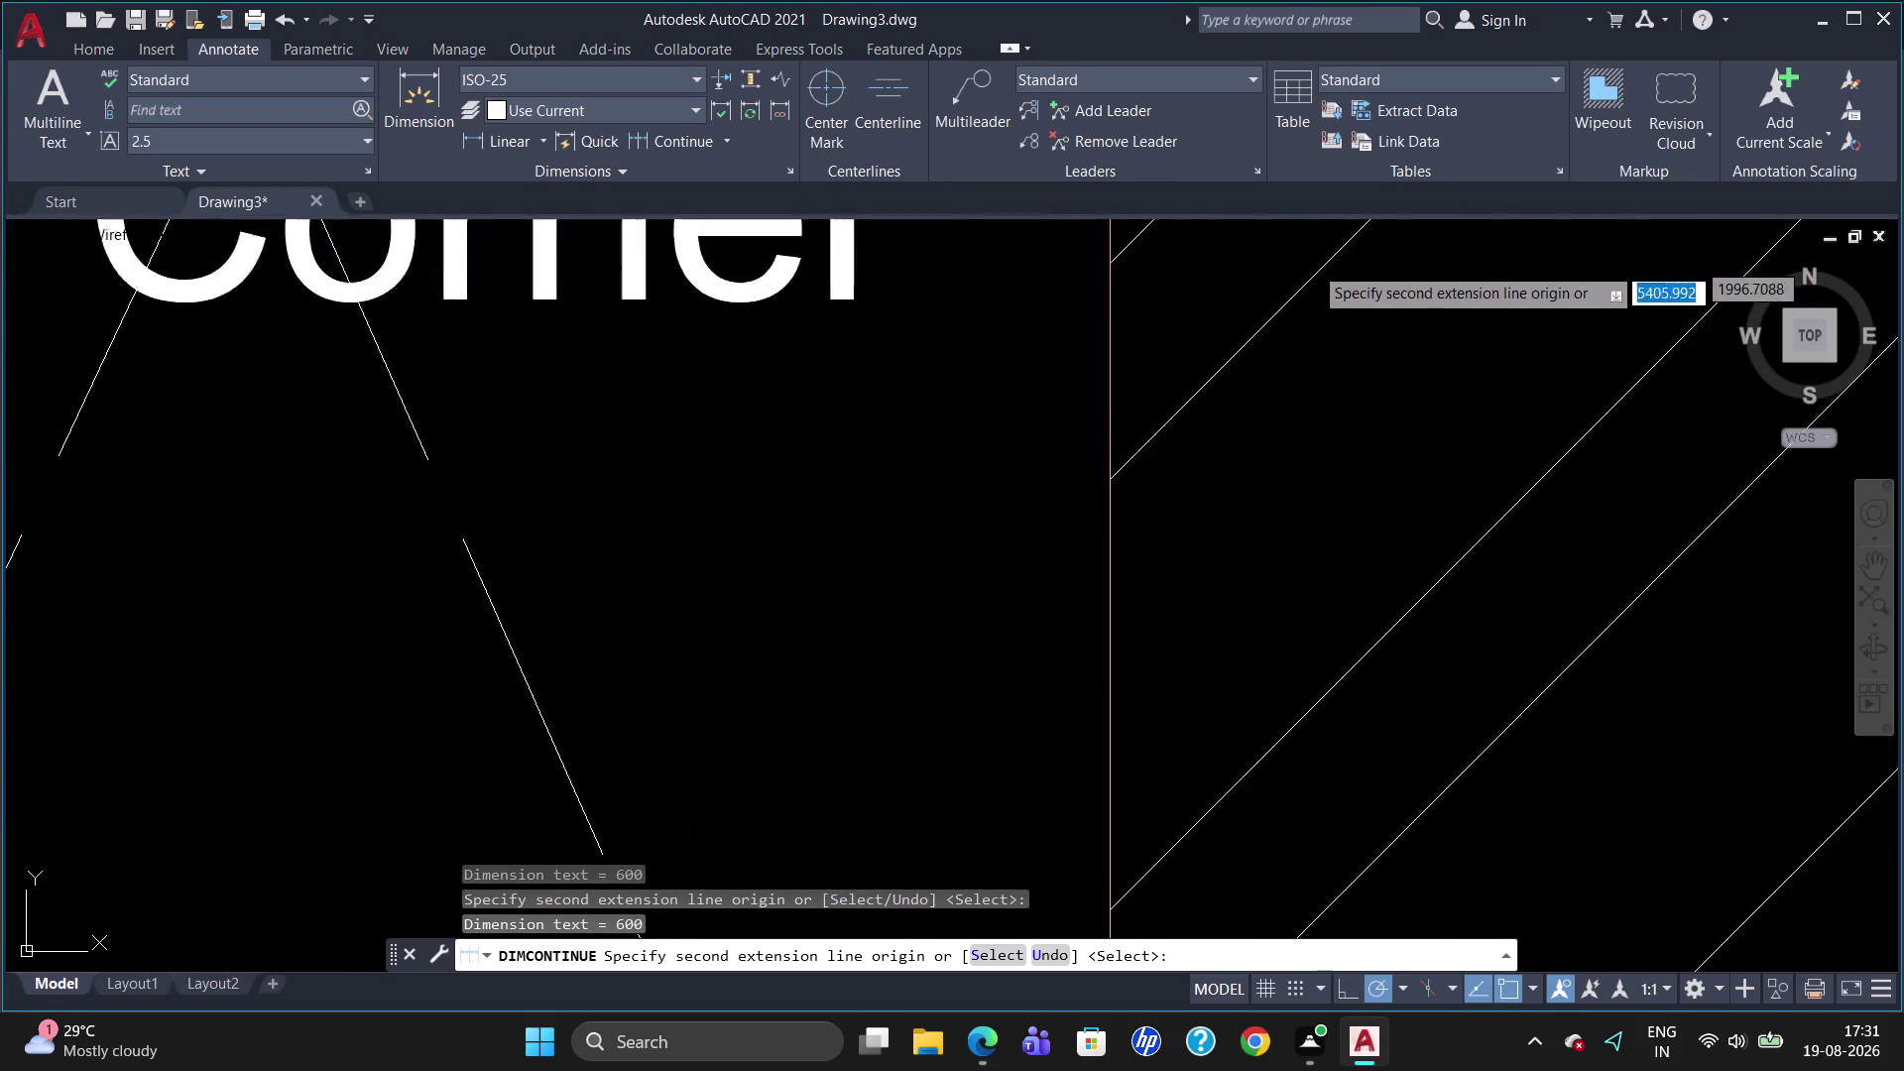
scroll(up, 3)
scroll(down, 3)
scroll(up, 3)
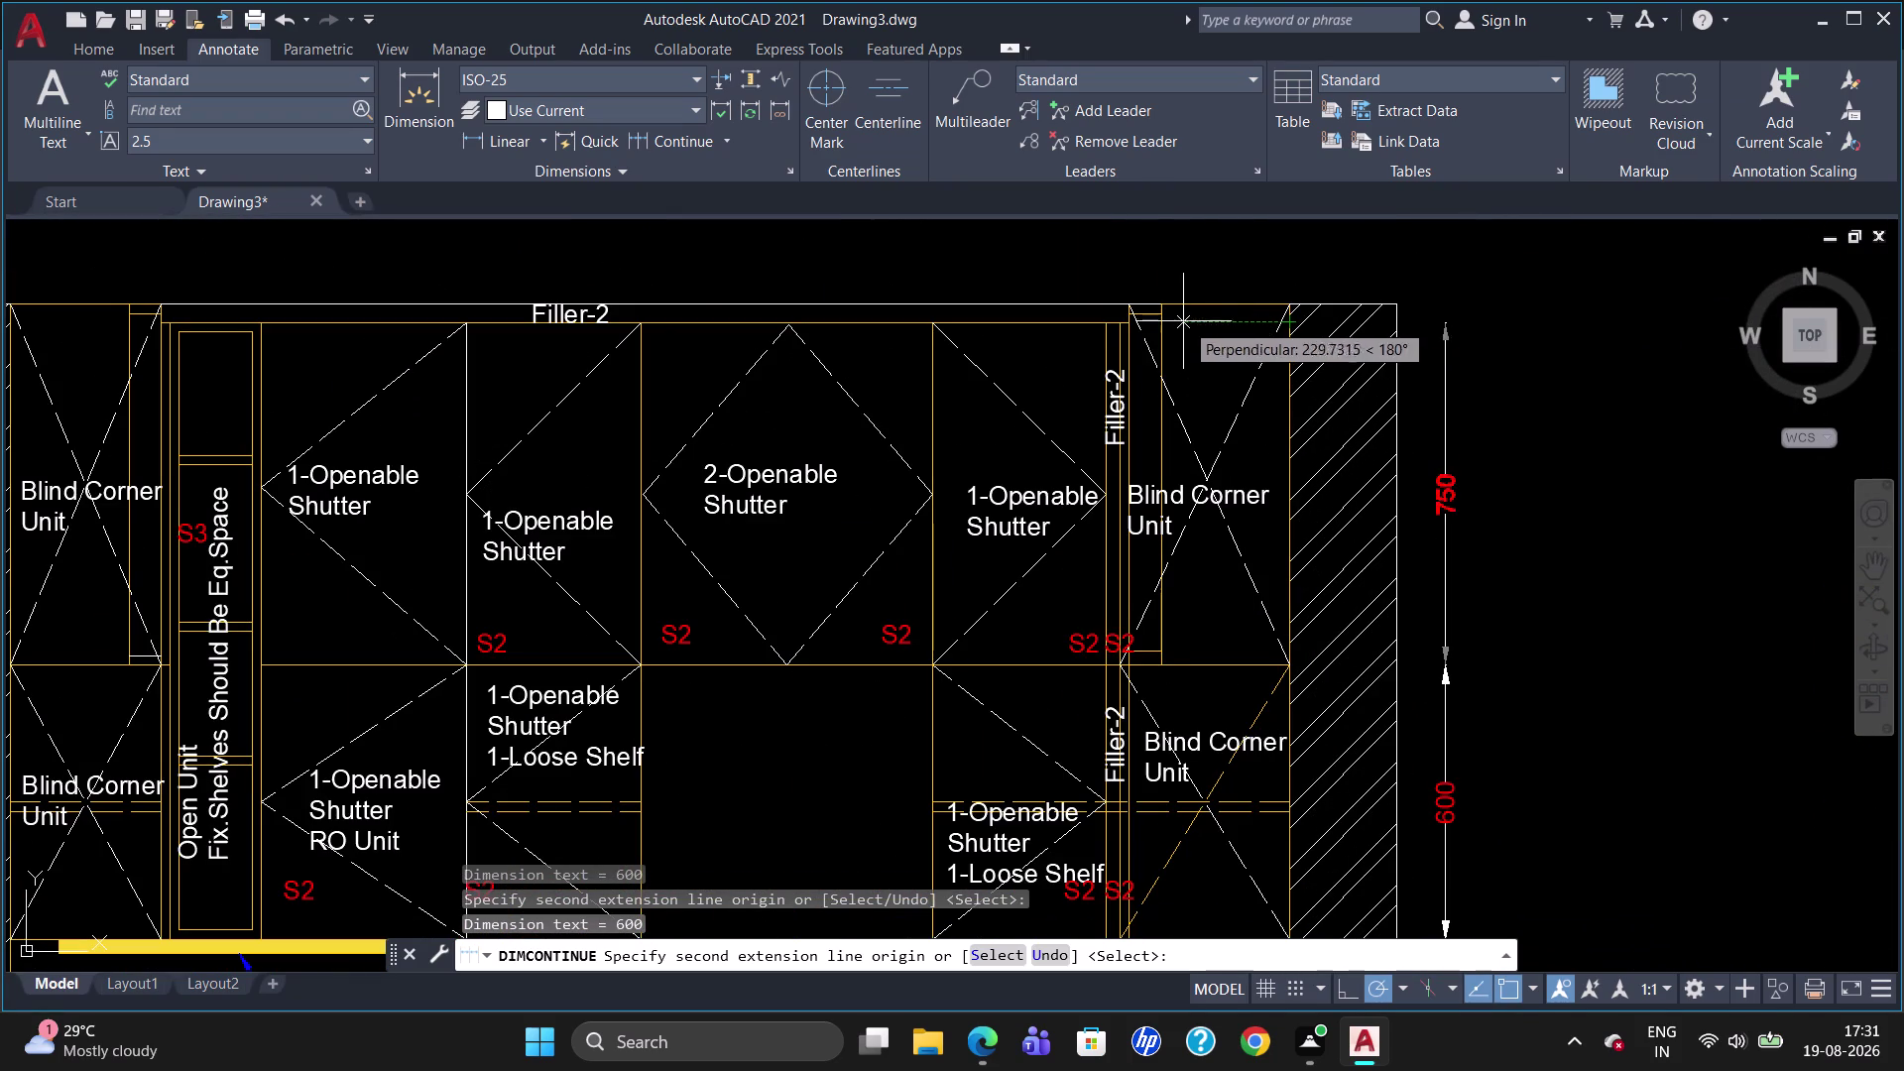
click(1124, 329)
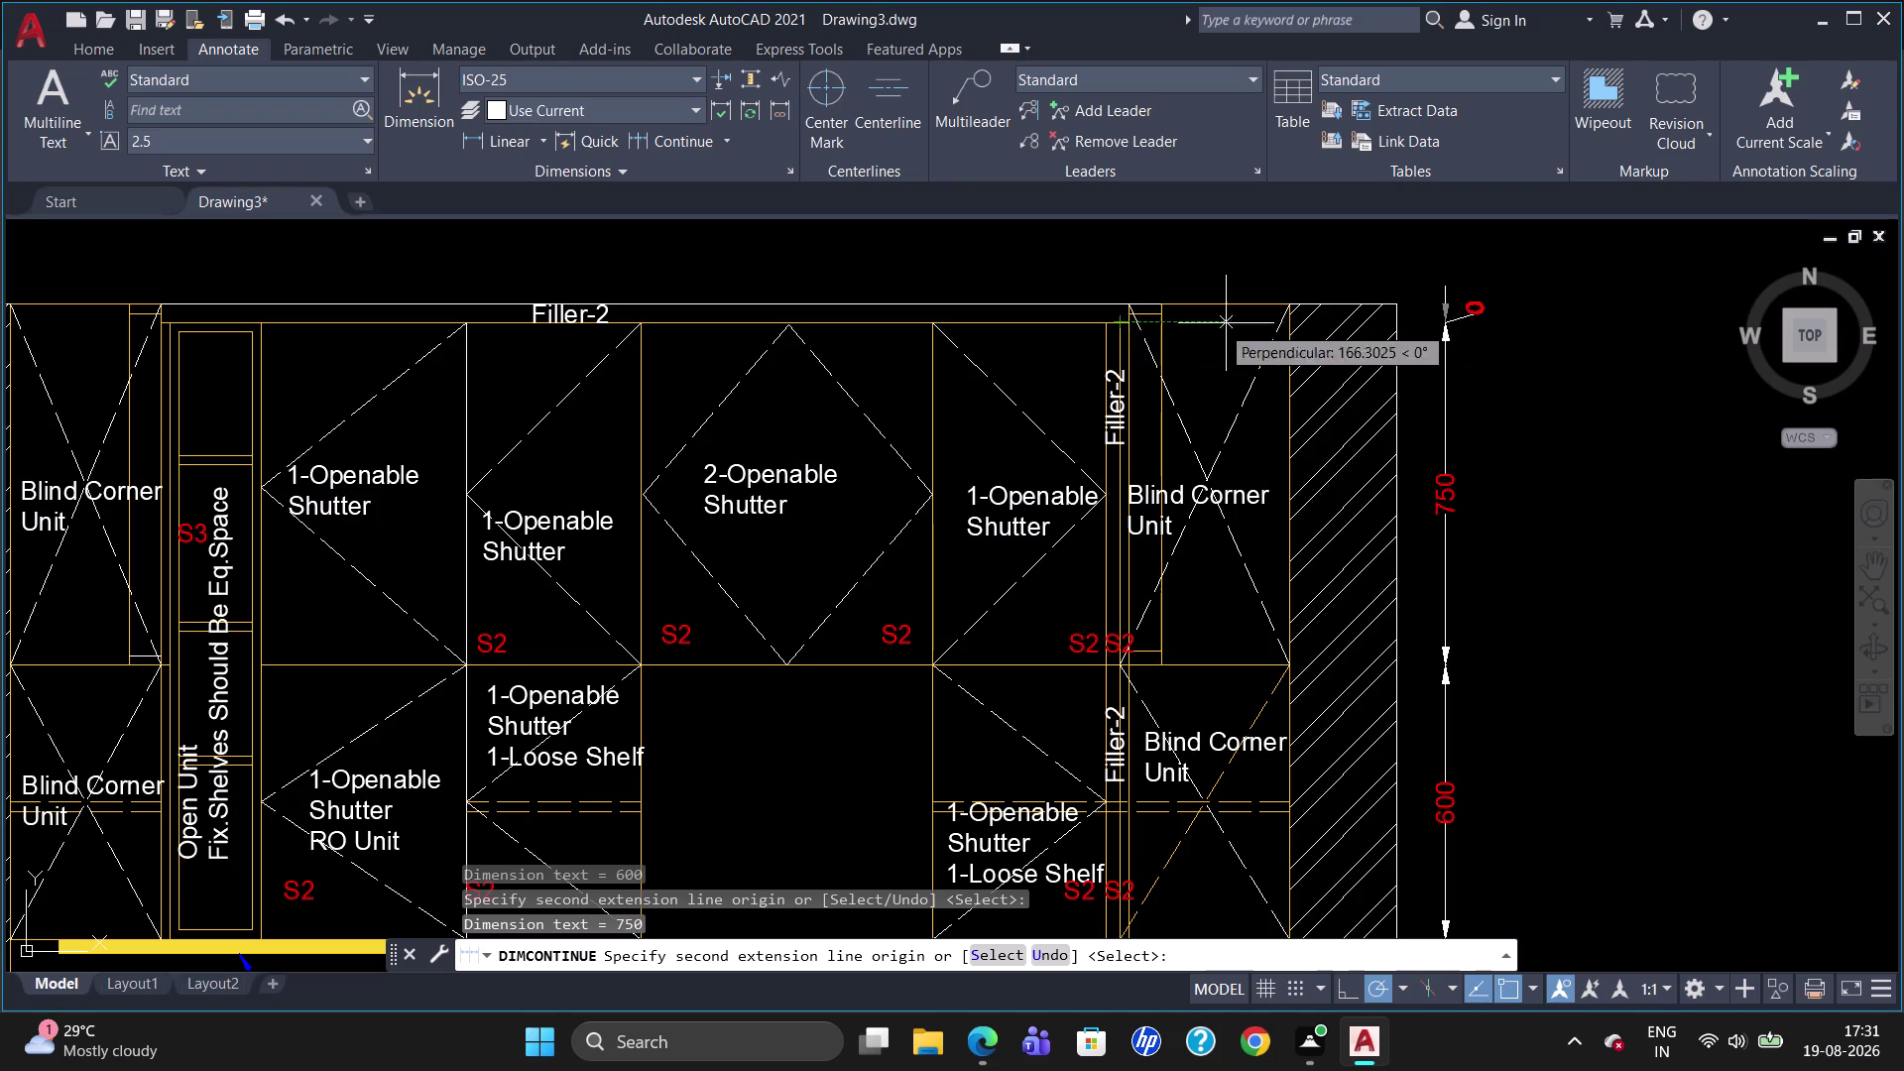
click(1286, 310)
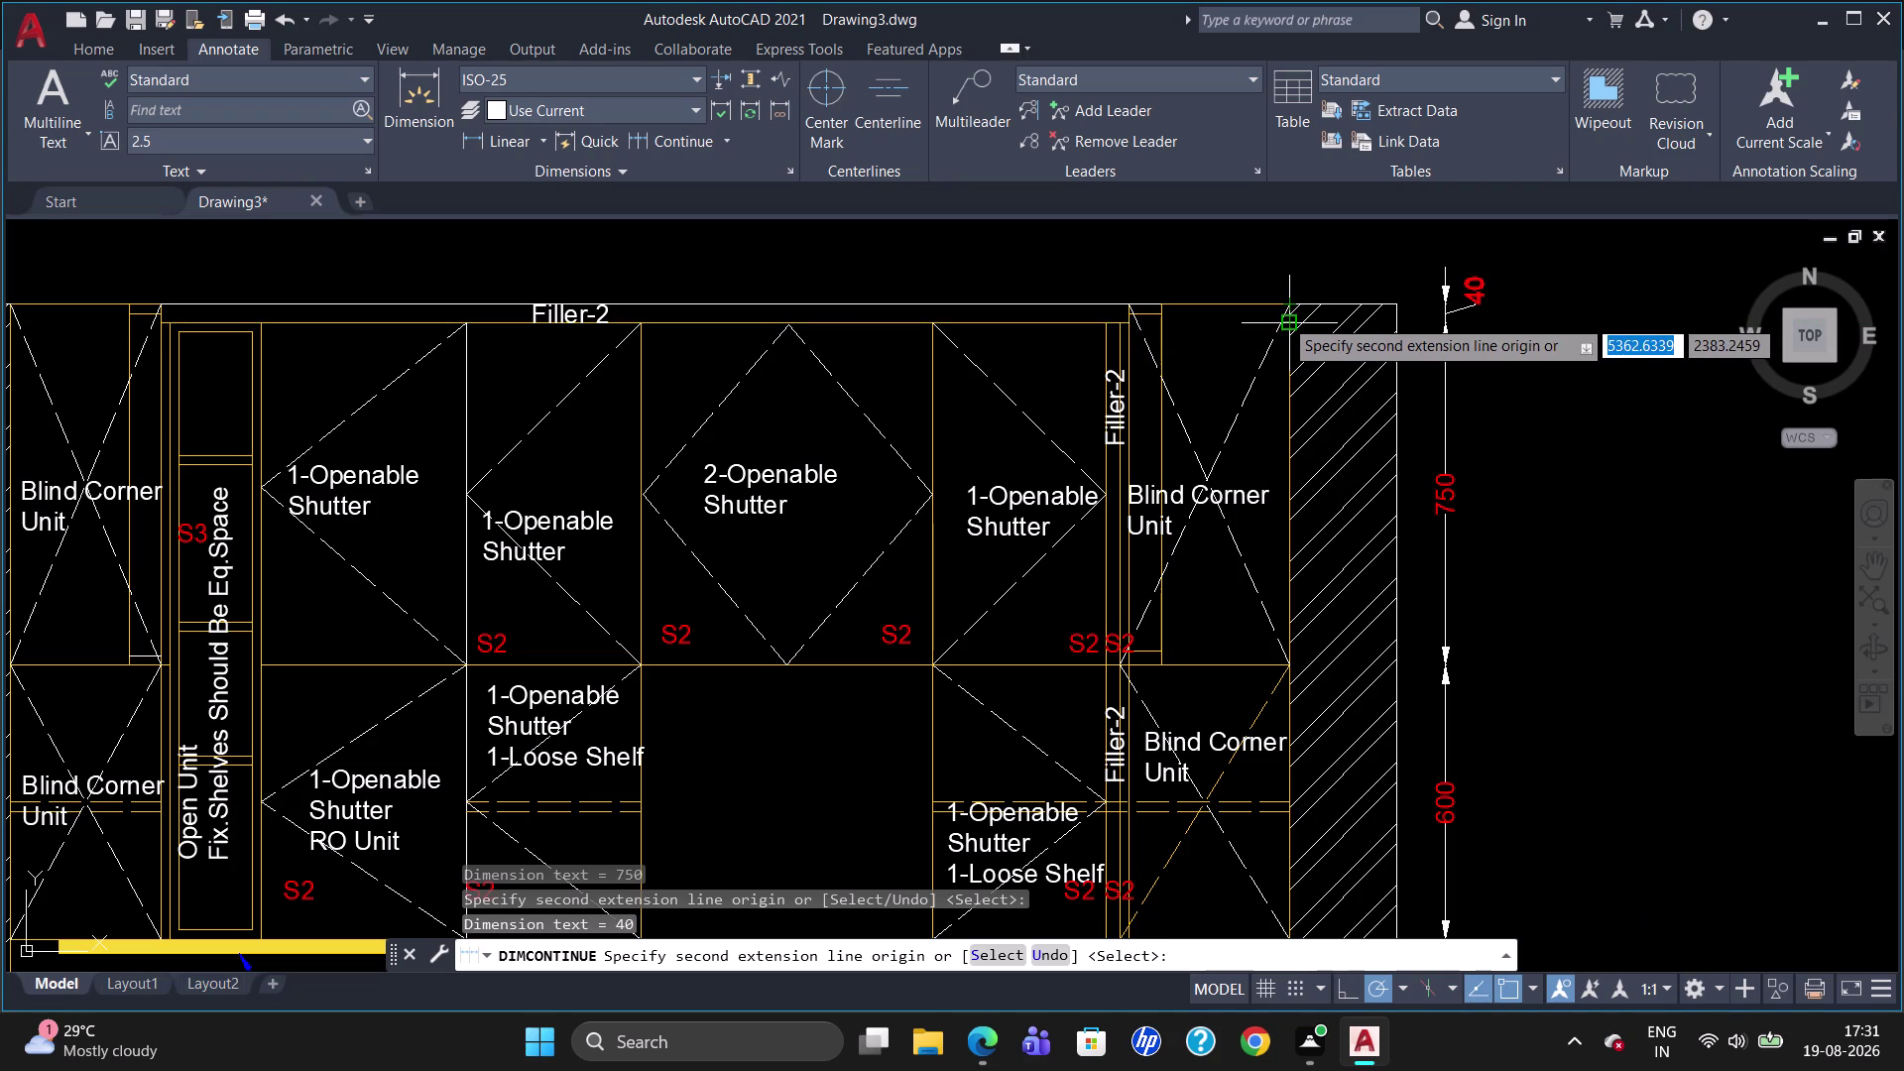
key(Escape)
Start another linear dimension with DLI.
scroll(down, 3)
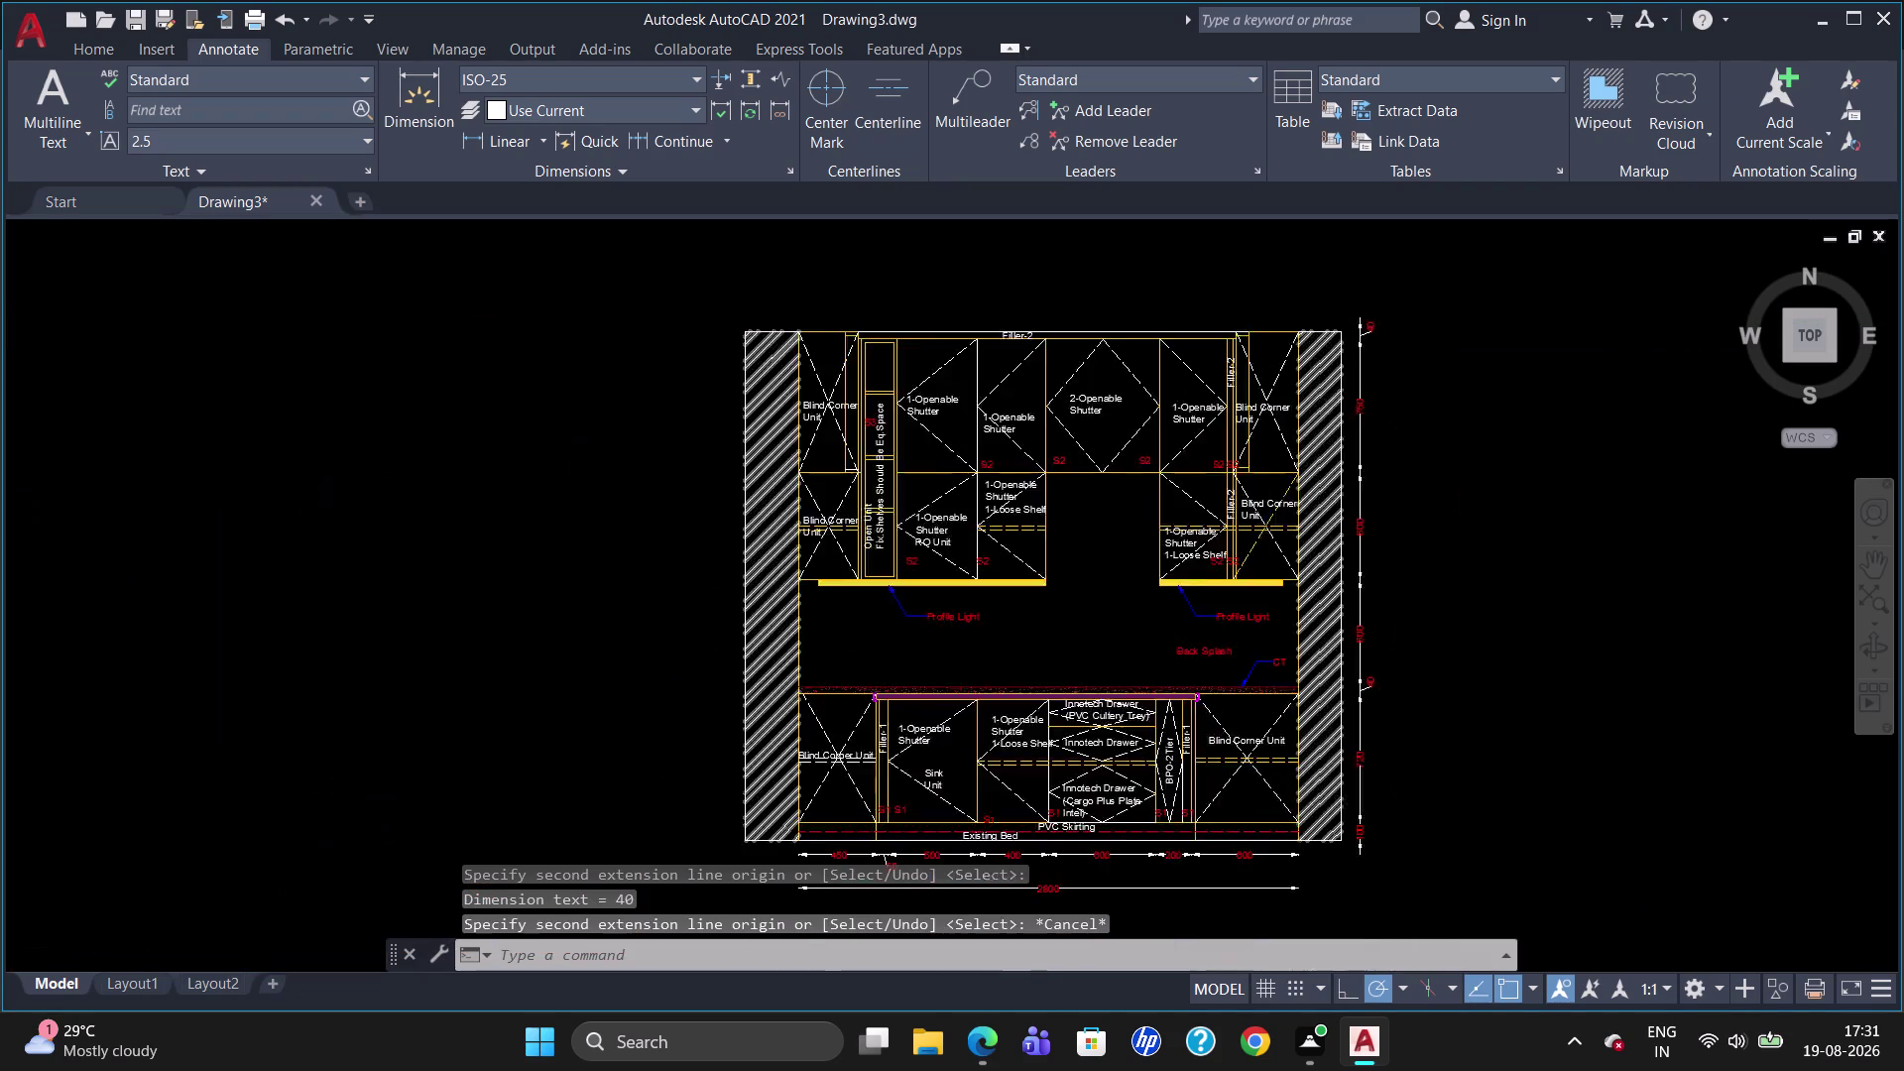
scroll(up, 3)
text(d)
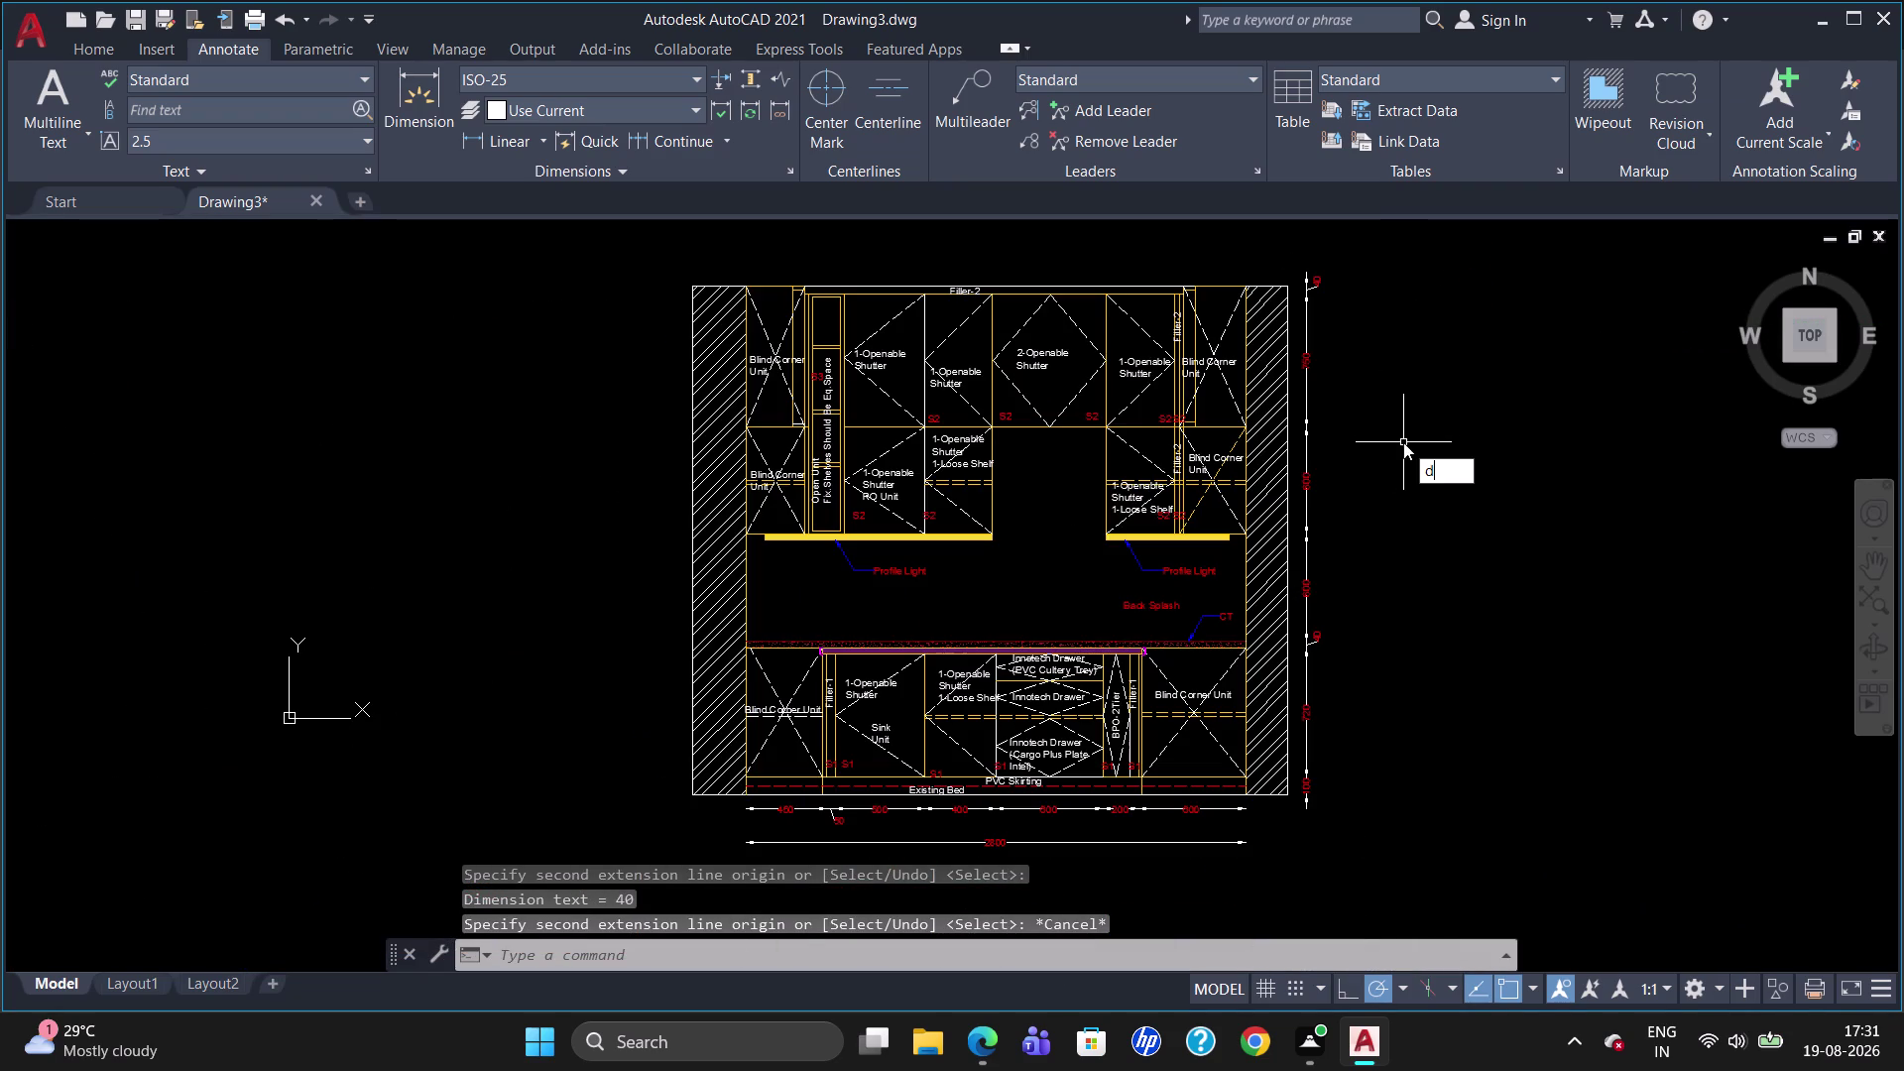
text(li)
key(Return)
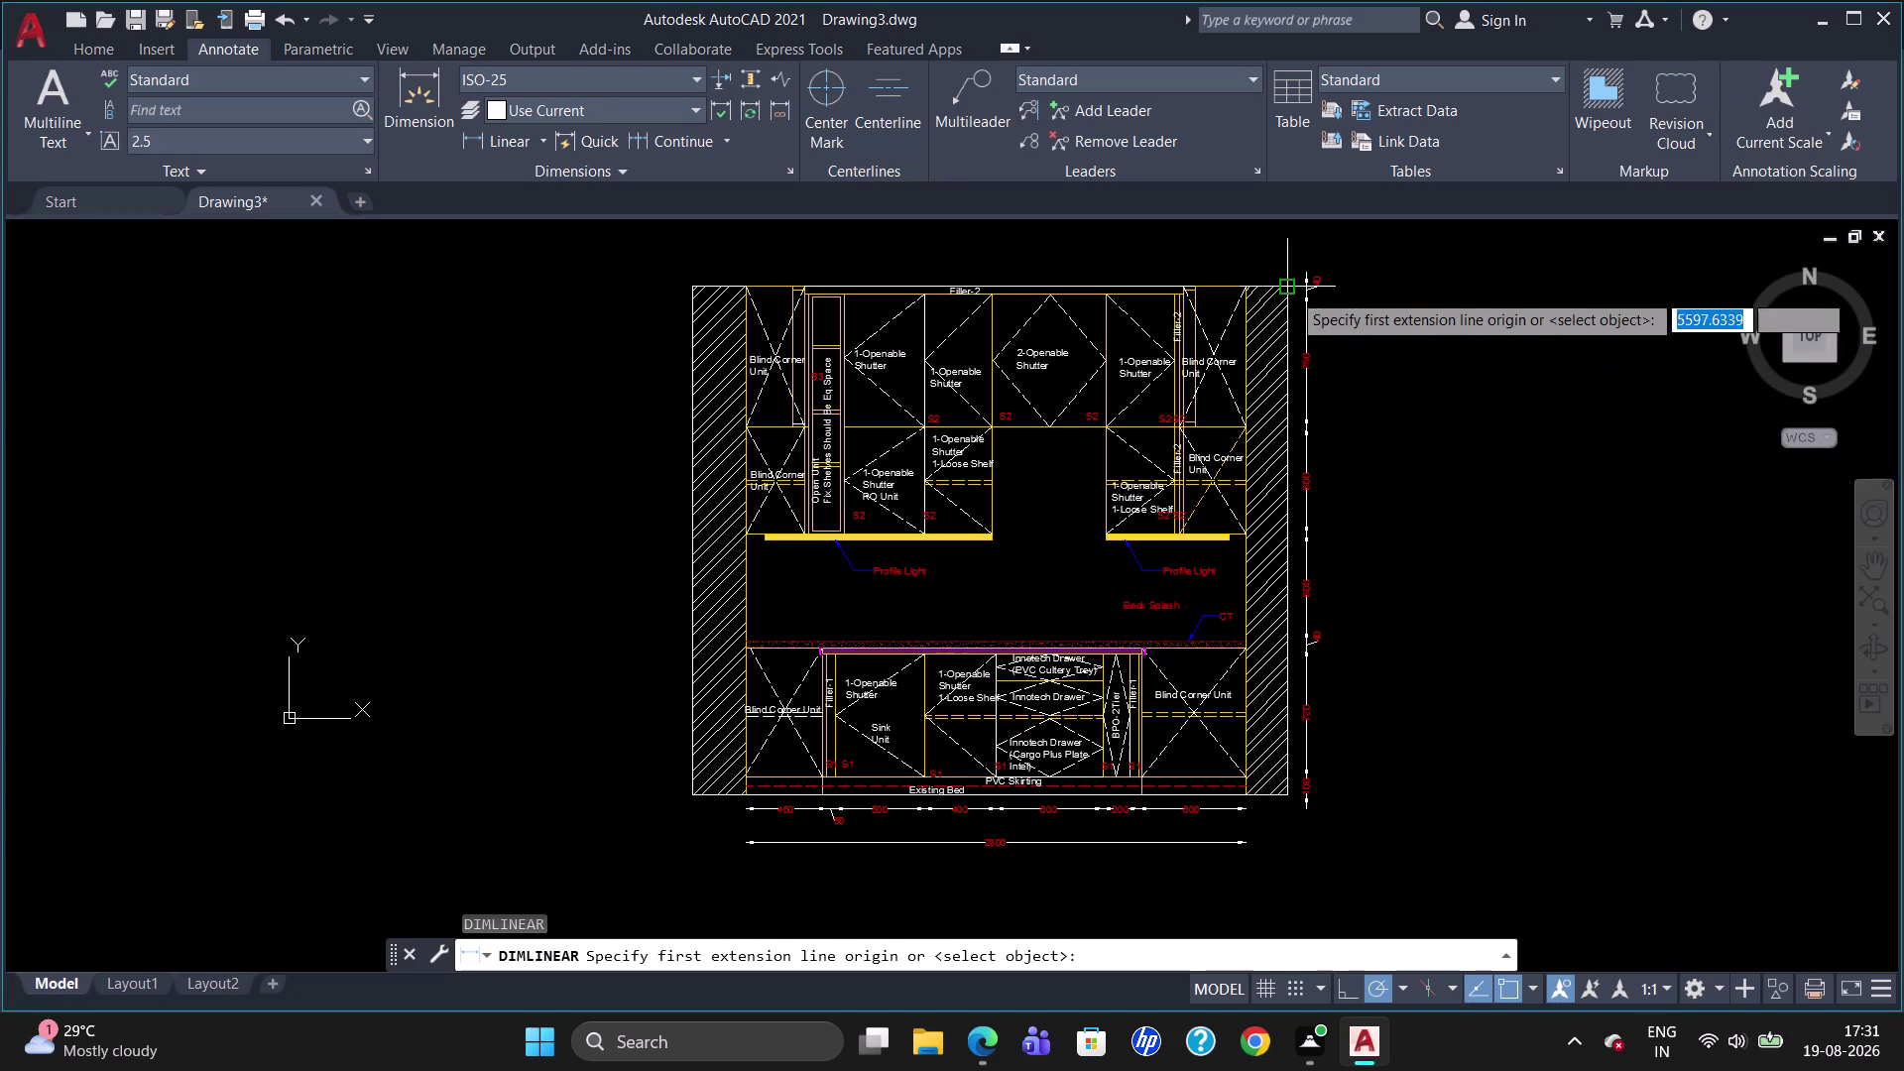
Place a 2850 overall height dimension outside the right-side chain.
click(1289, 290)
click(1294, 792)
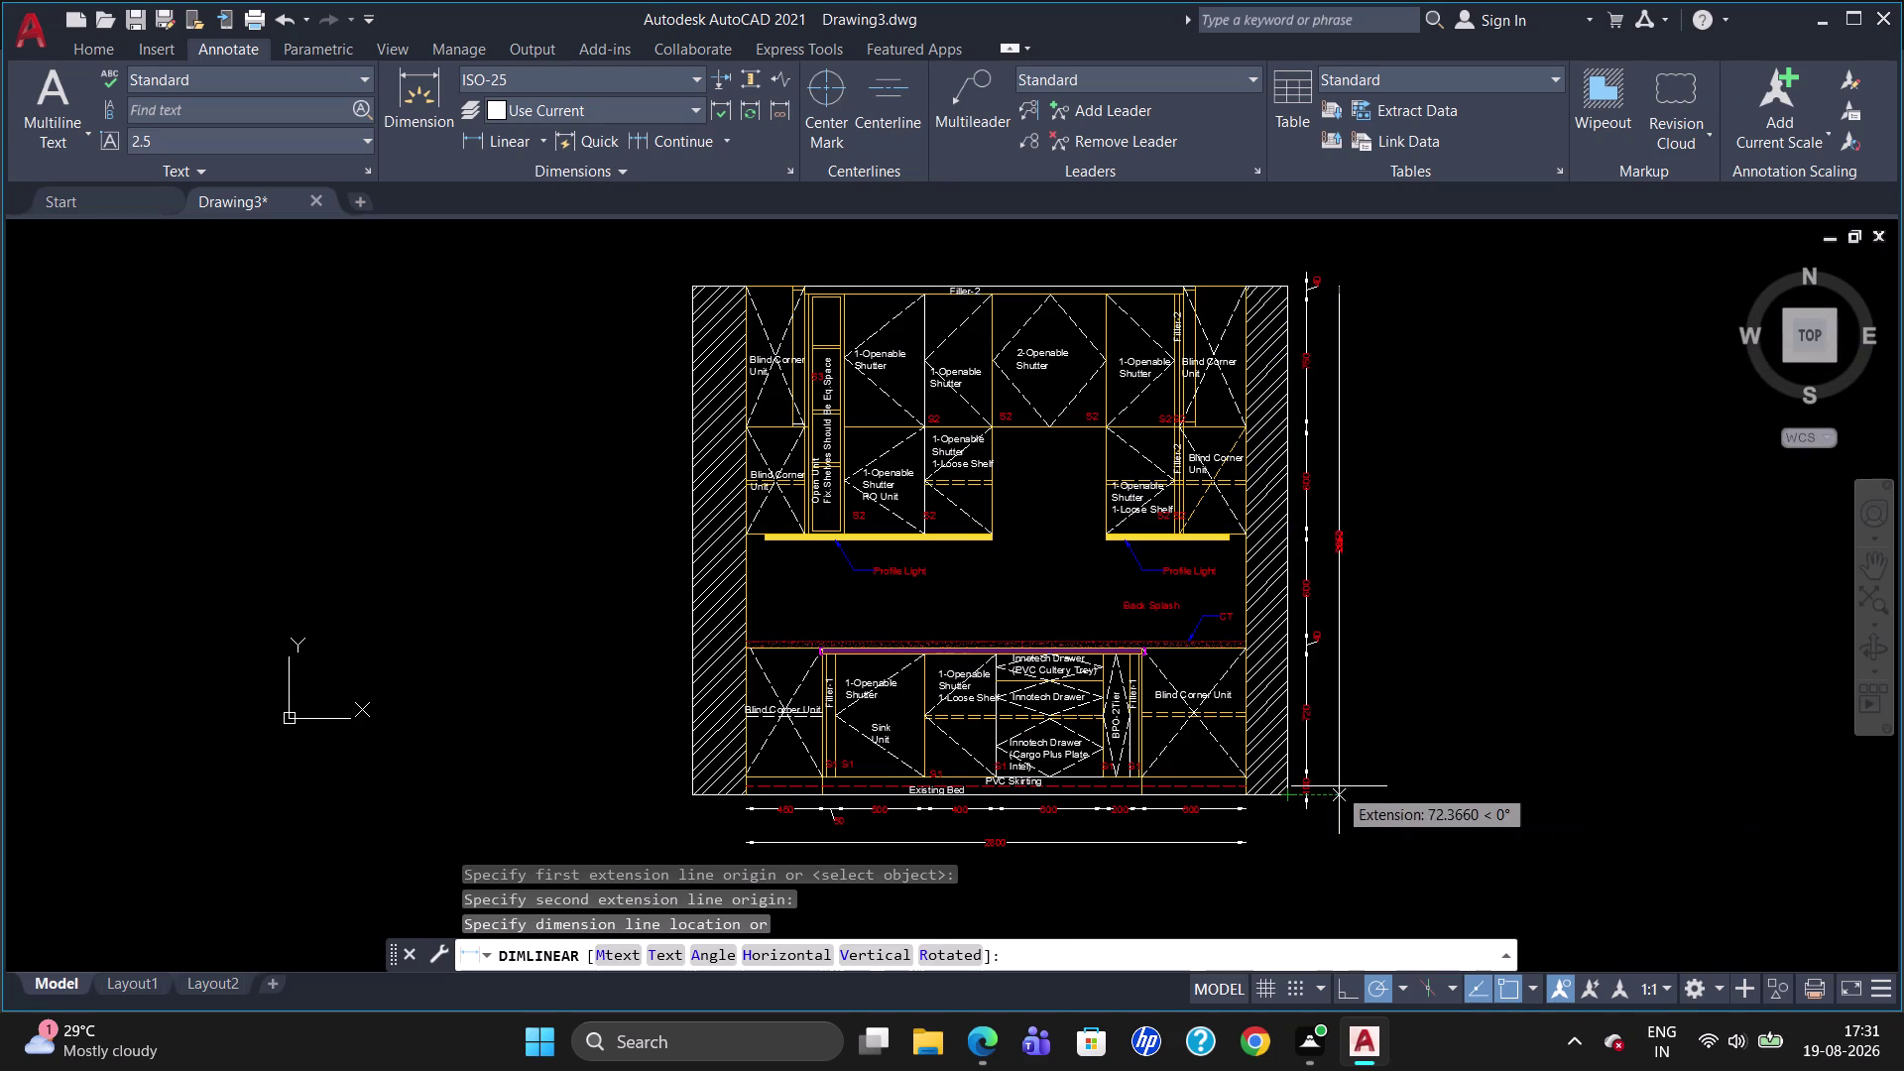
click(1355, 783)
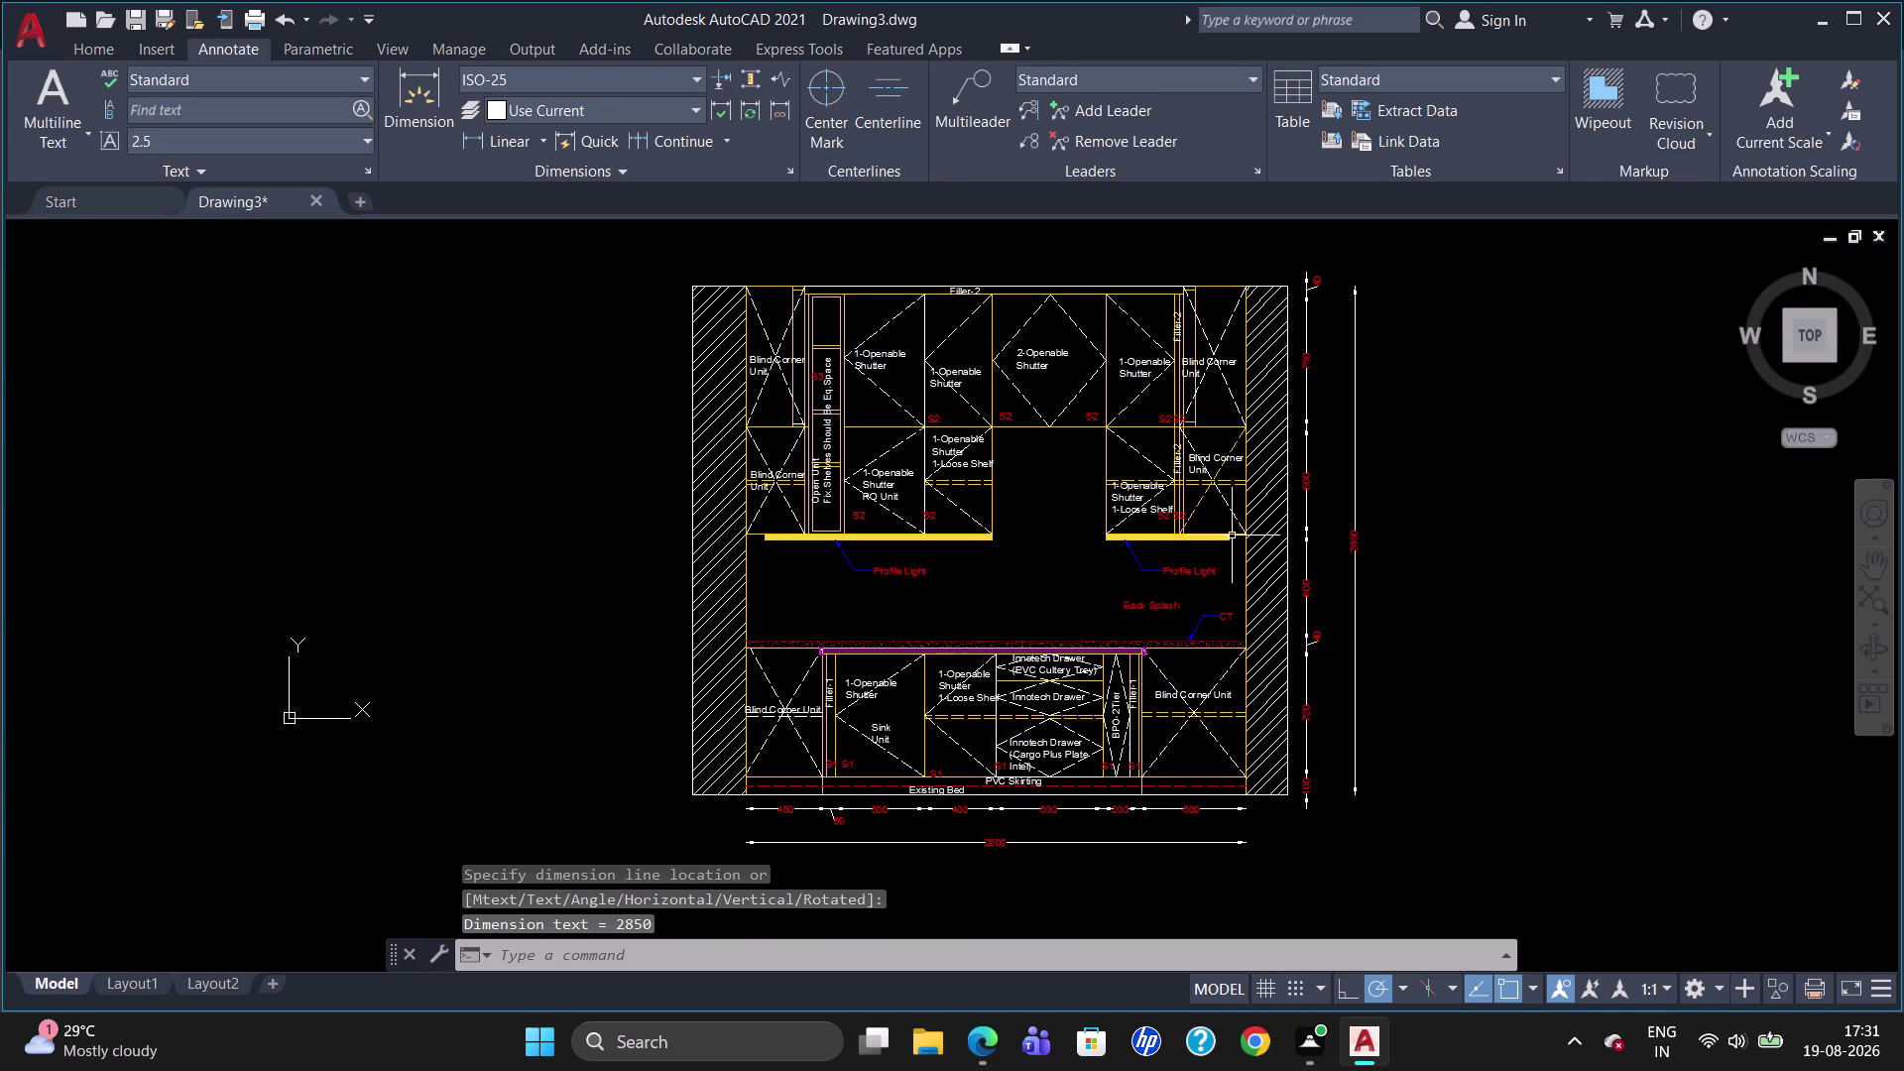
scroll(up, 3)
scroll(down, 3)
scroll(up, 3)
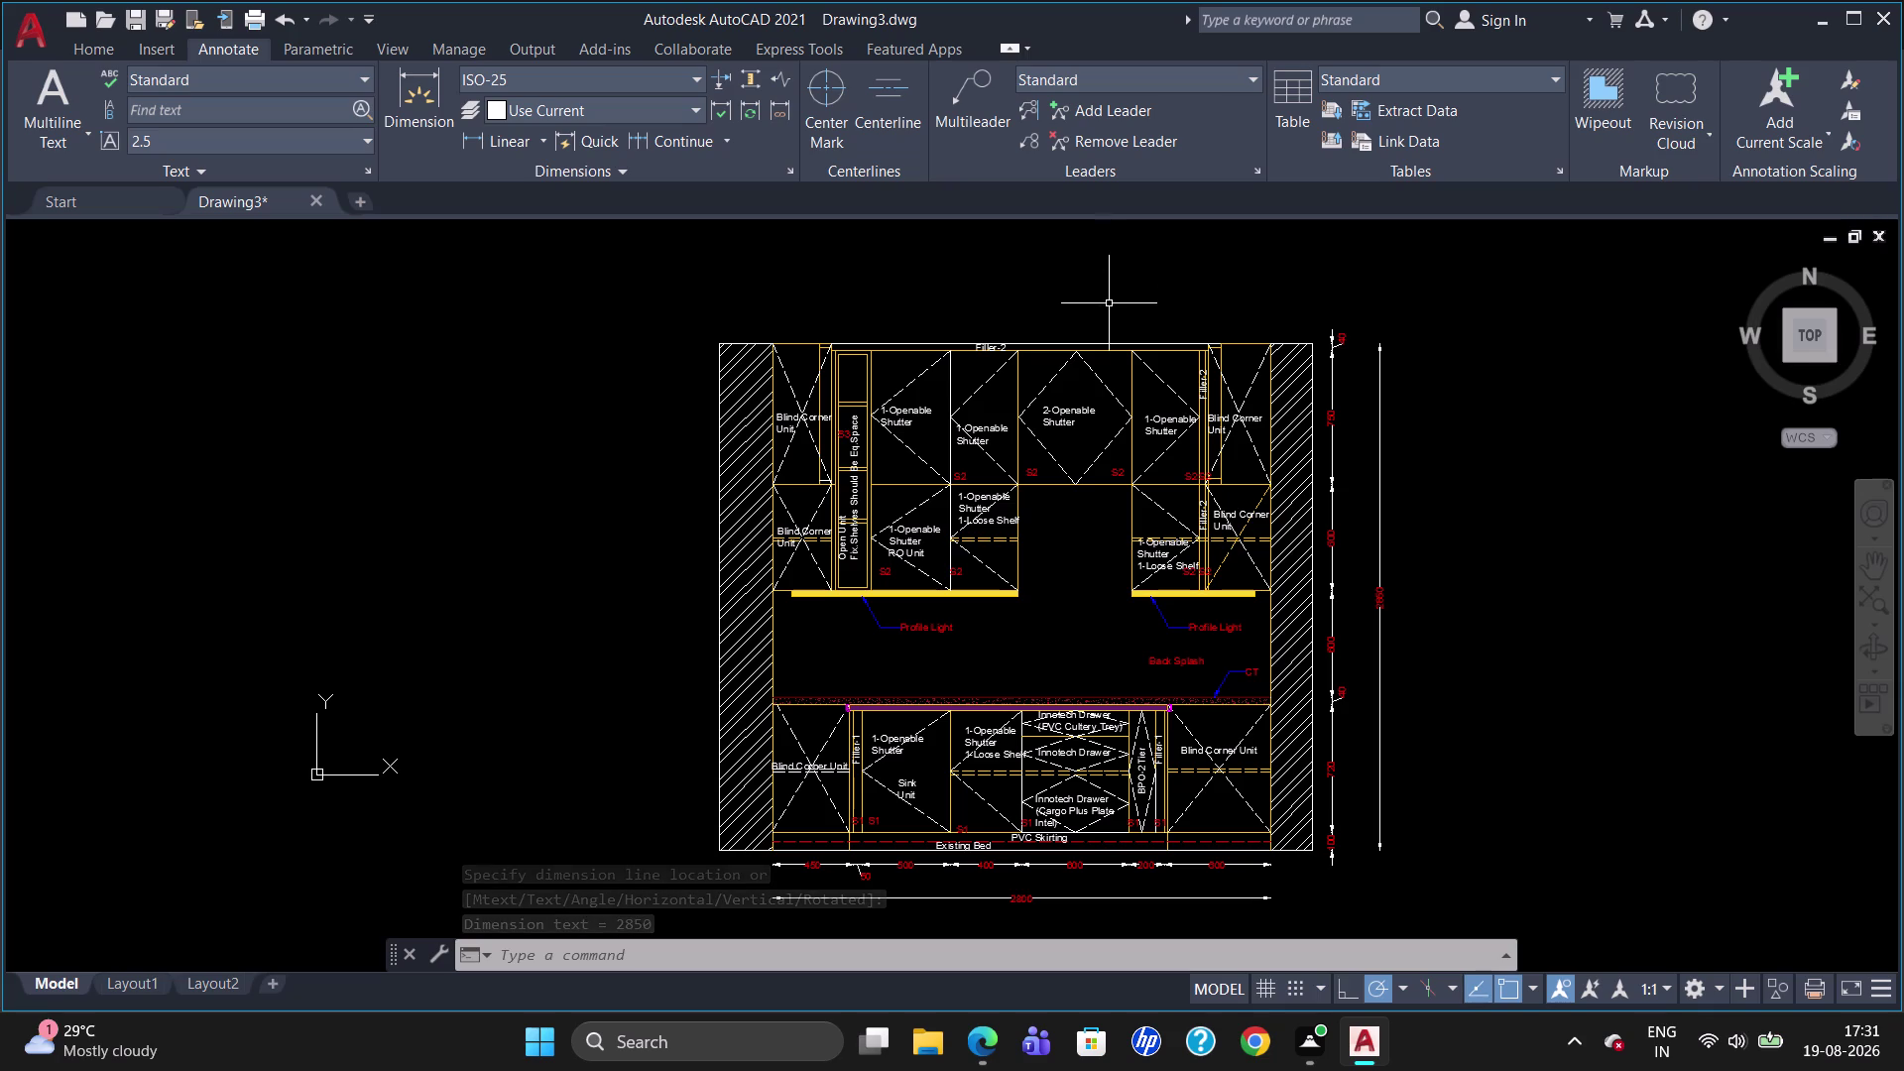
scroll(up, 3)
scroll(down, 3)
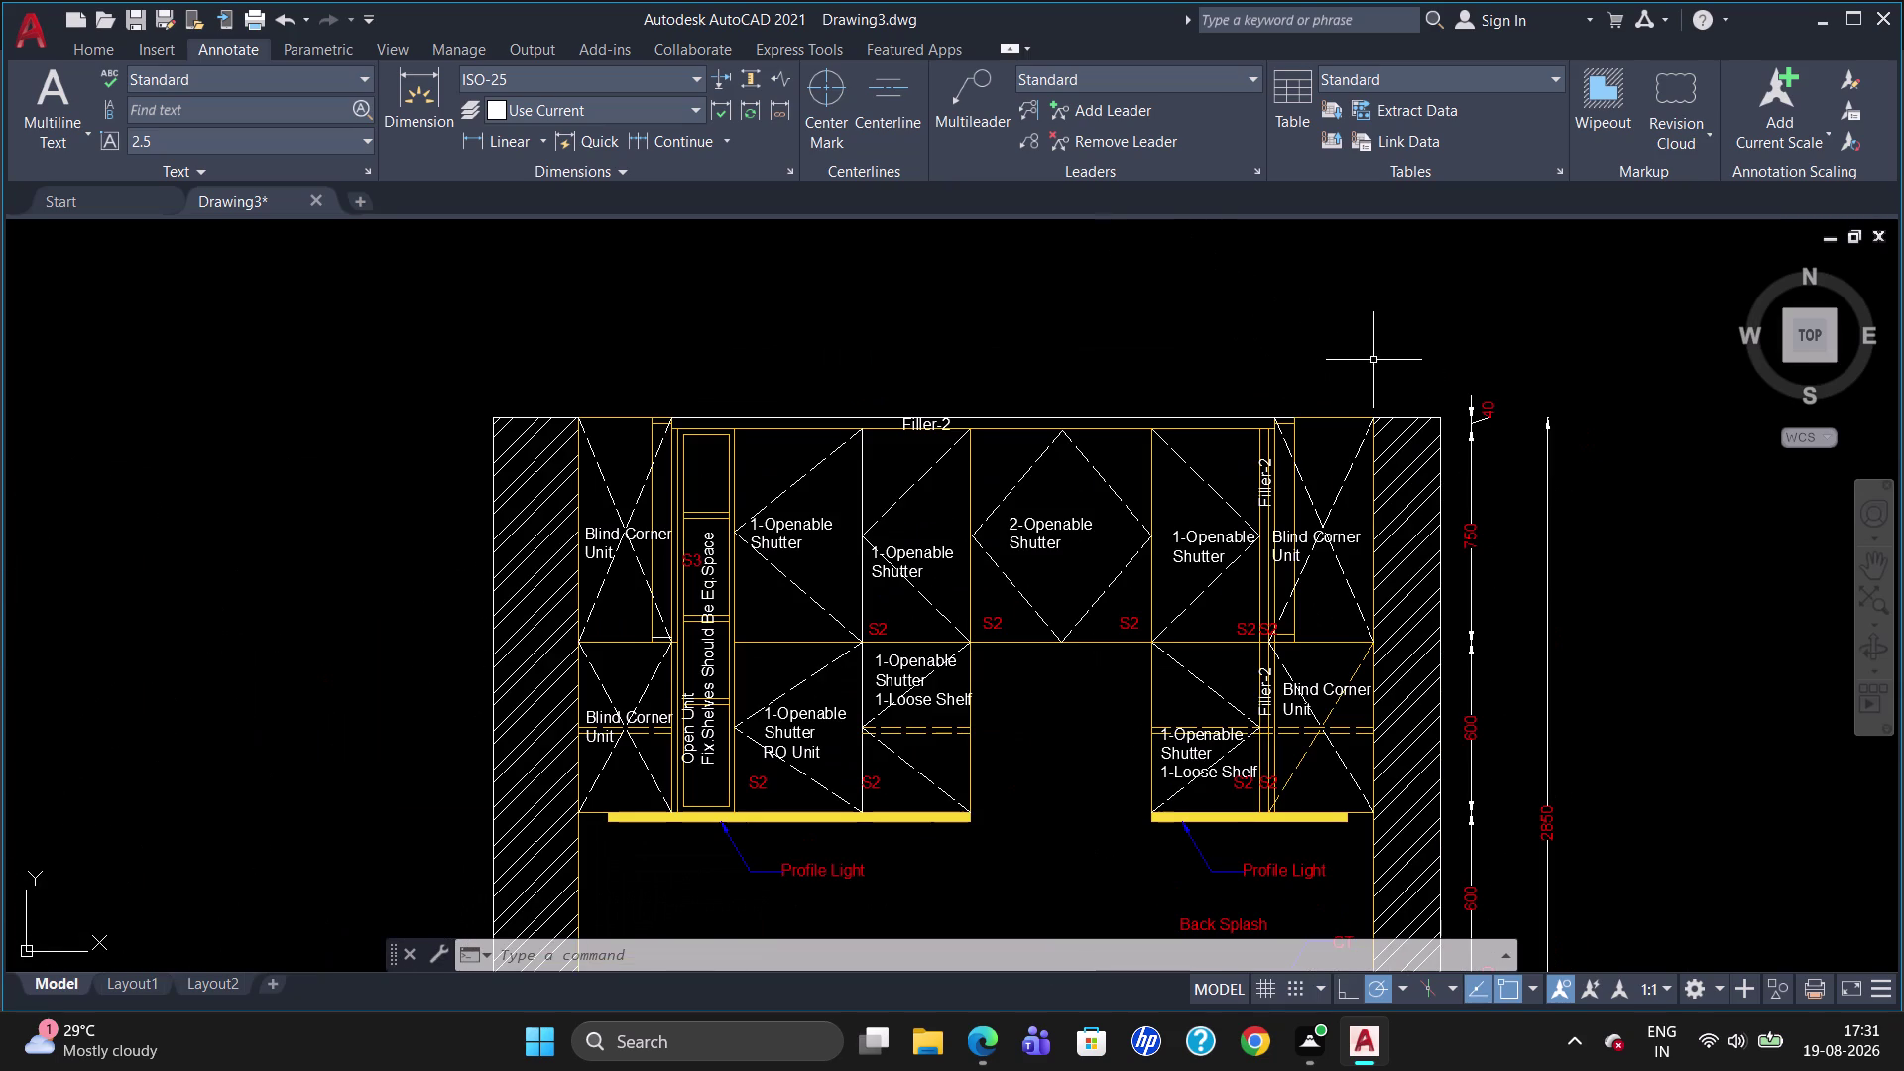
Begin a linear dimension near the top filler, cancel it, and restart DLI.
text(dli)
key(Return)
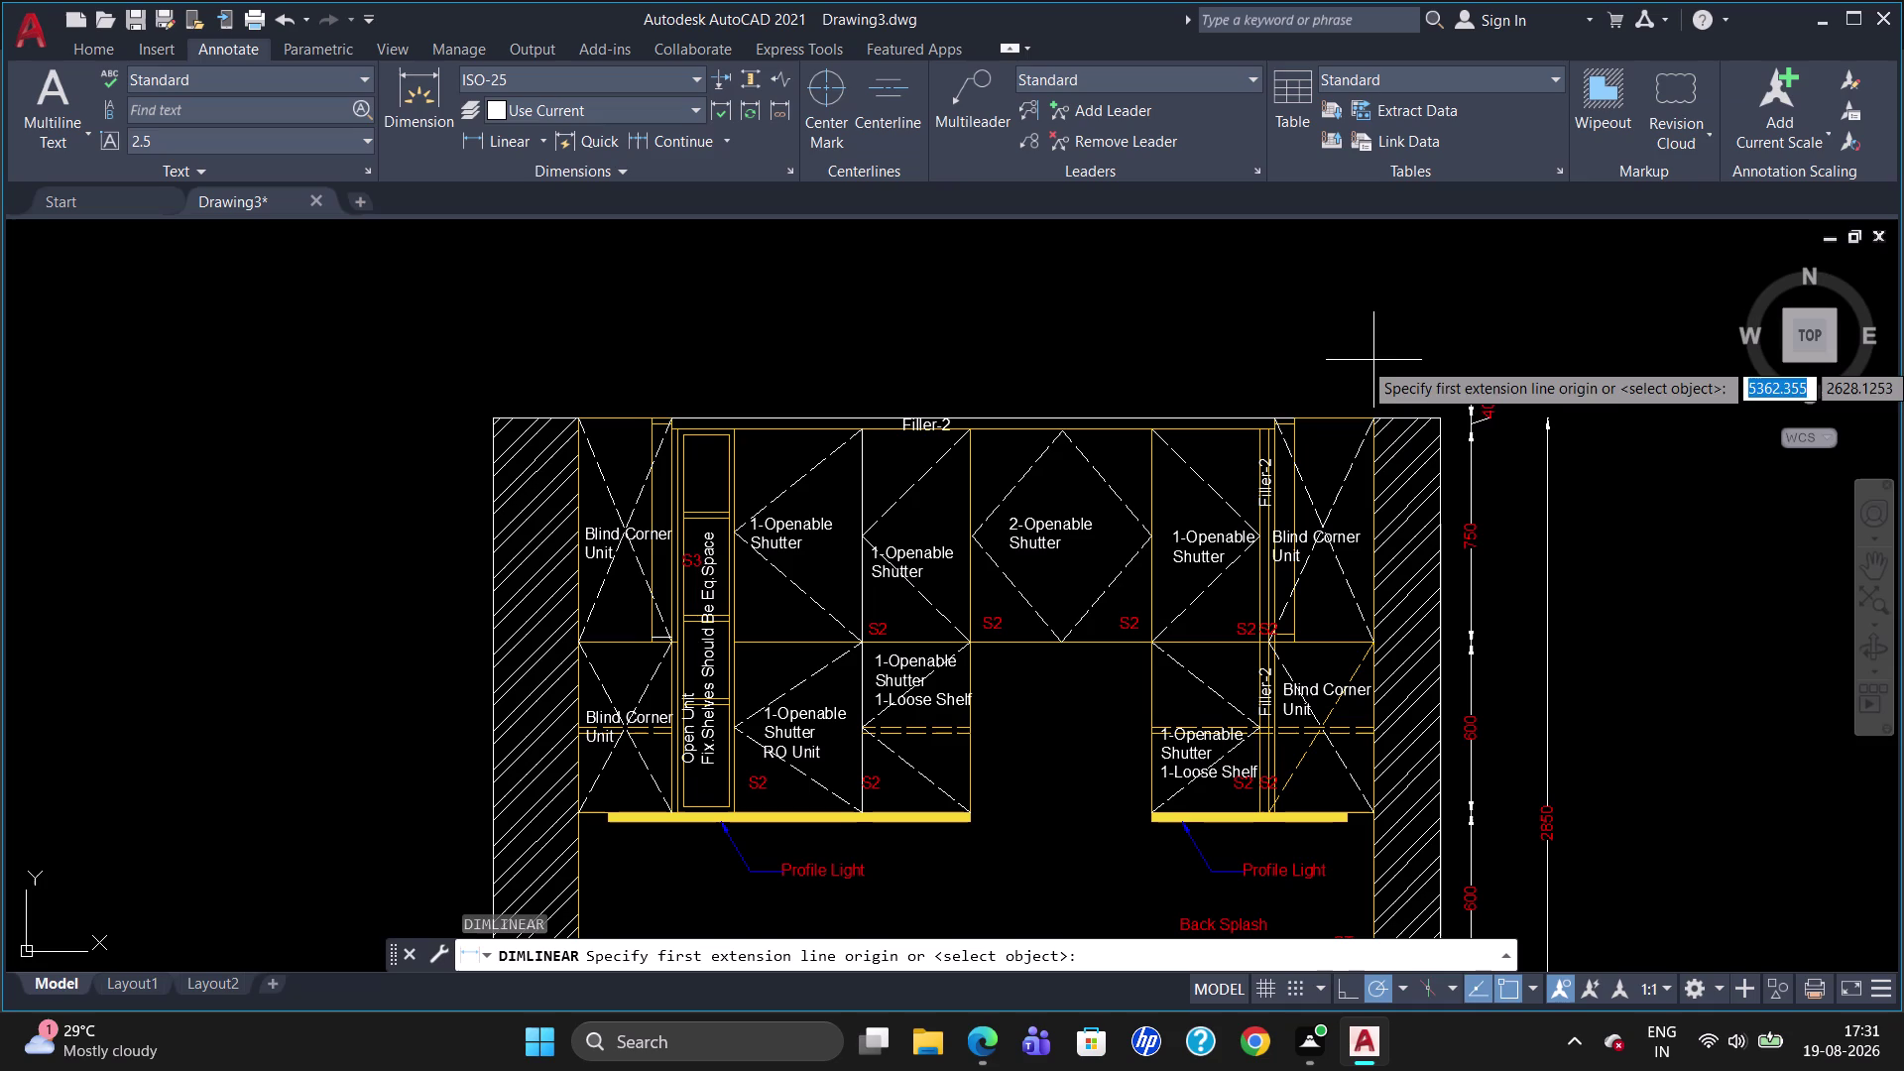
click(1378, 415)
scroll(up, 3)
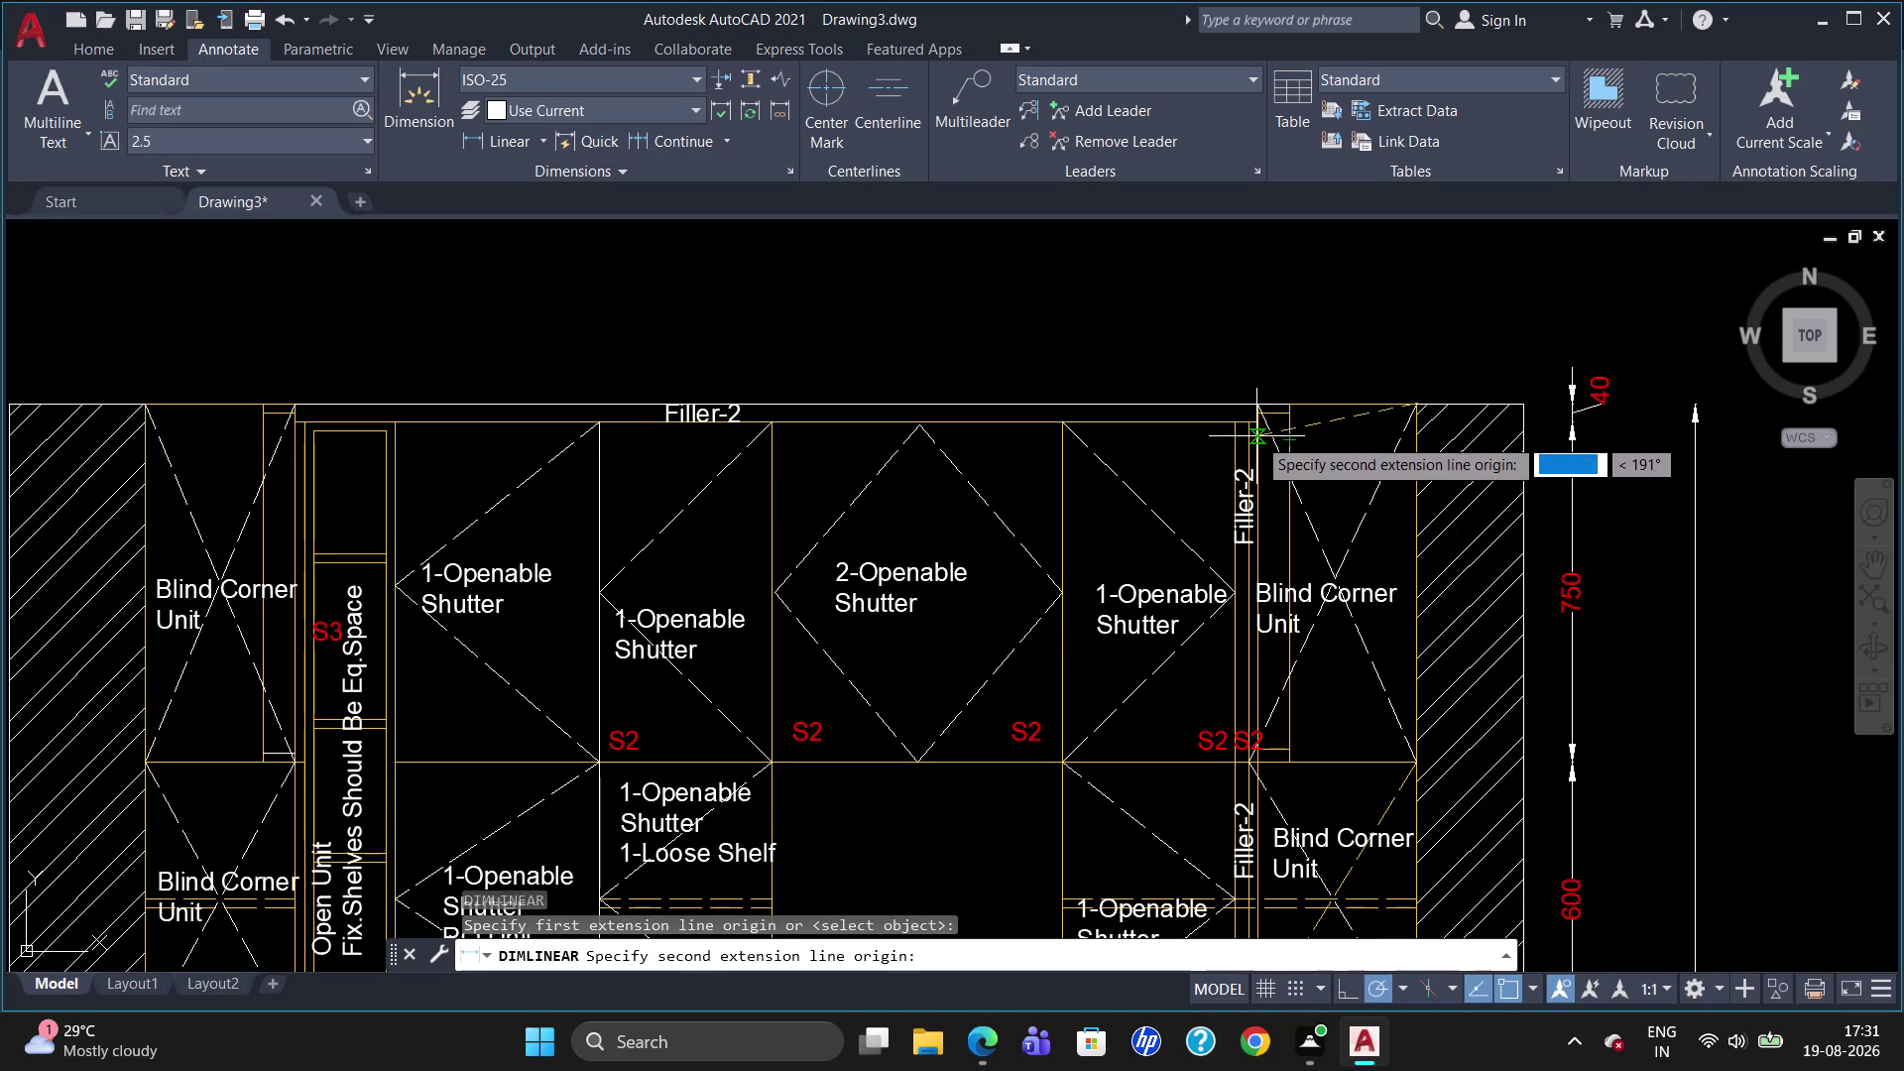
click(1243, 428)
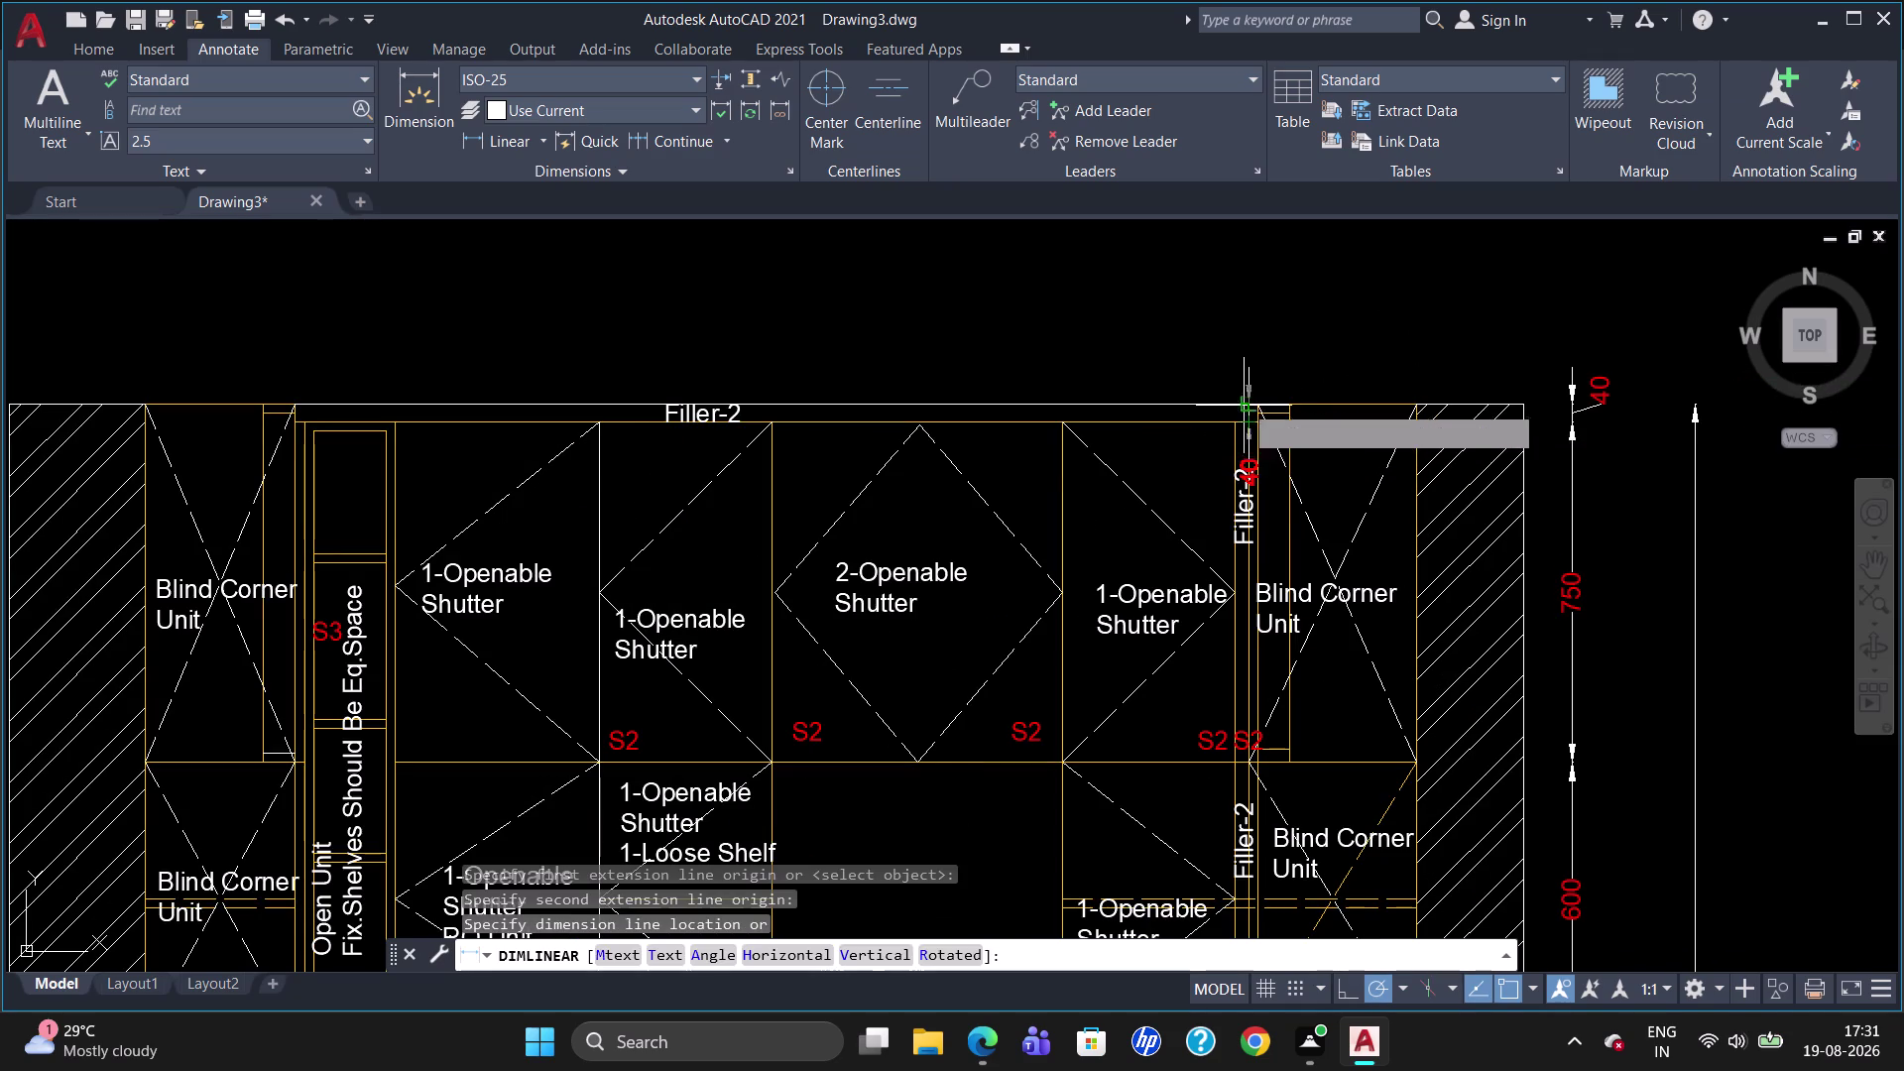
key(Escape)
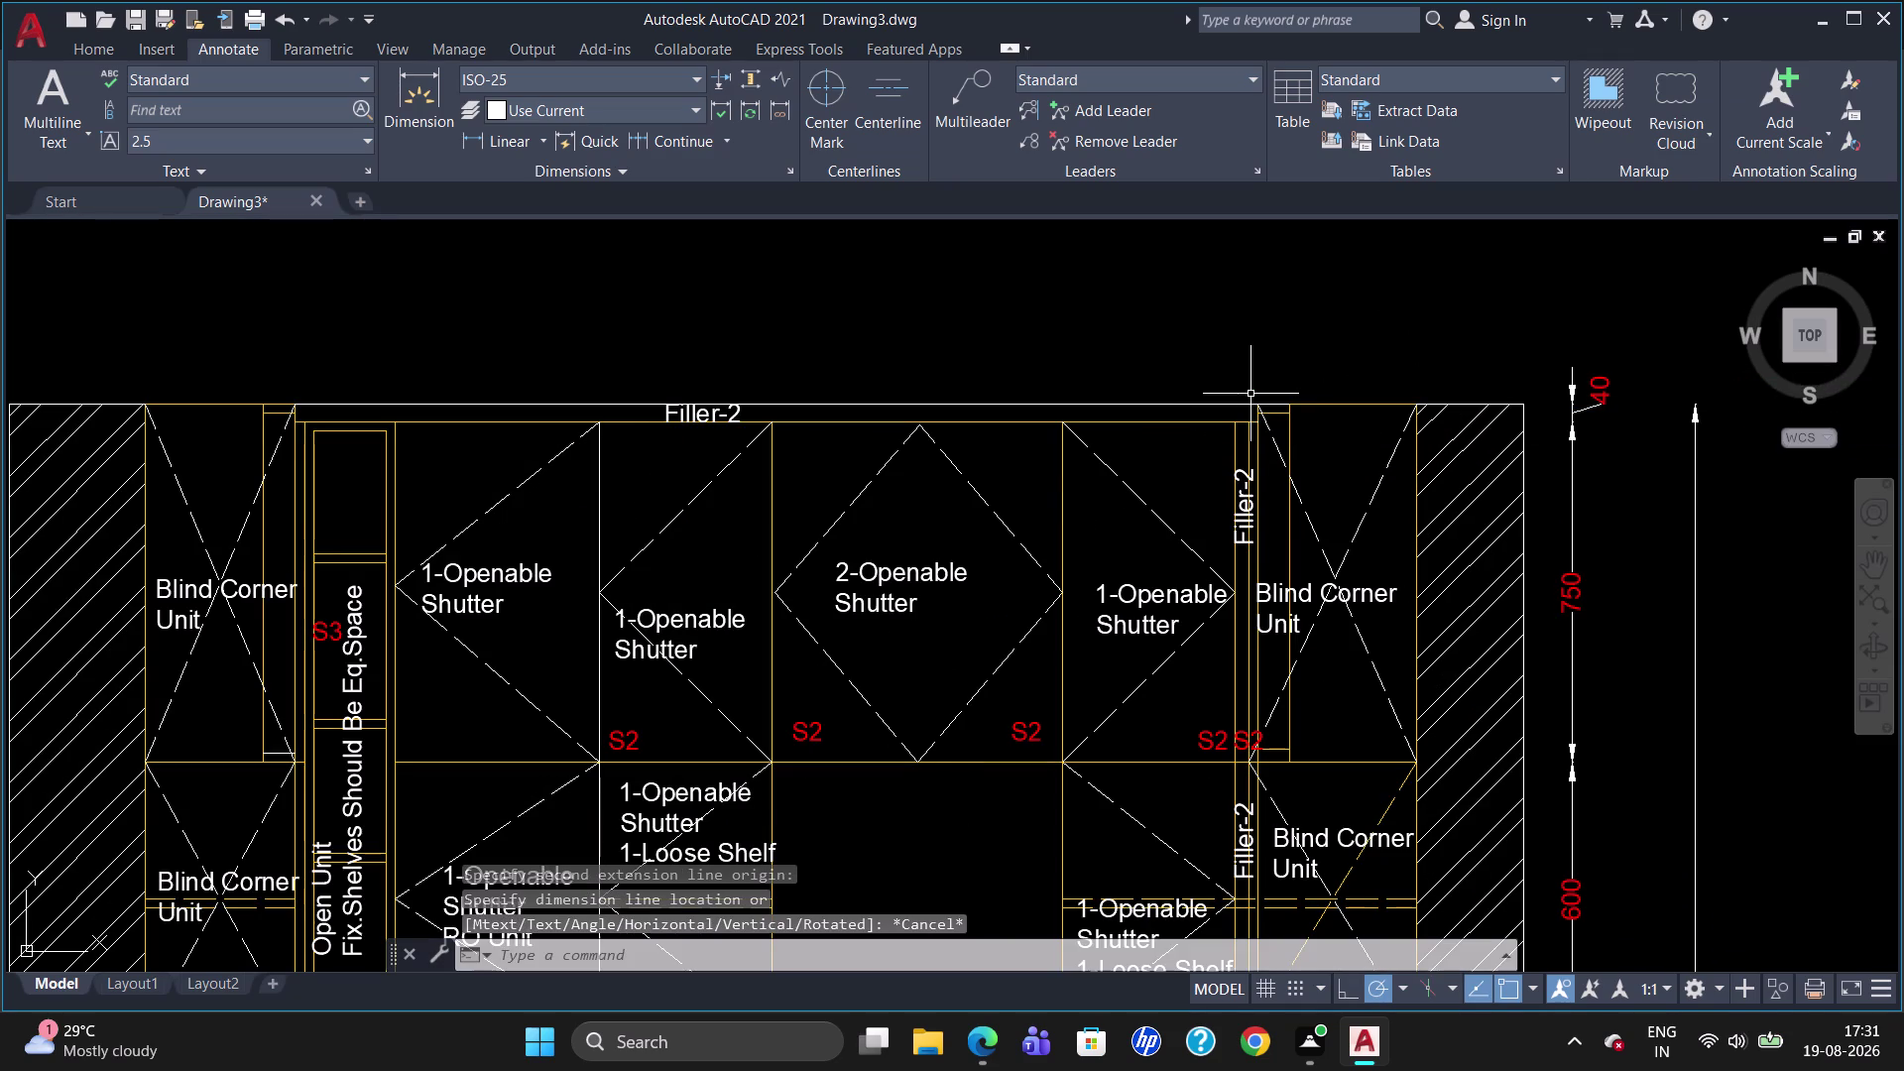
text(dli)
key(Return)
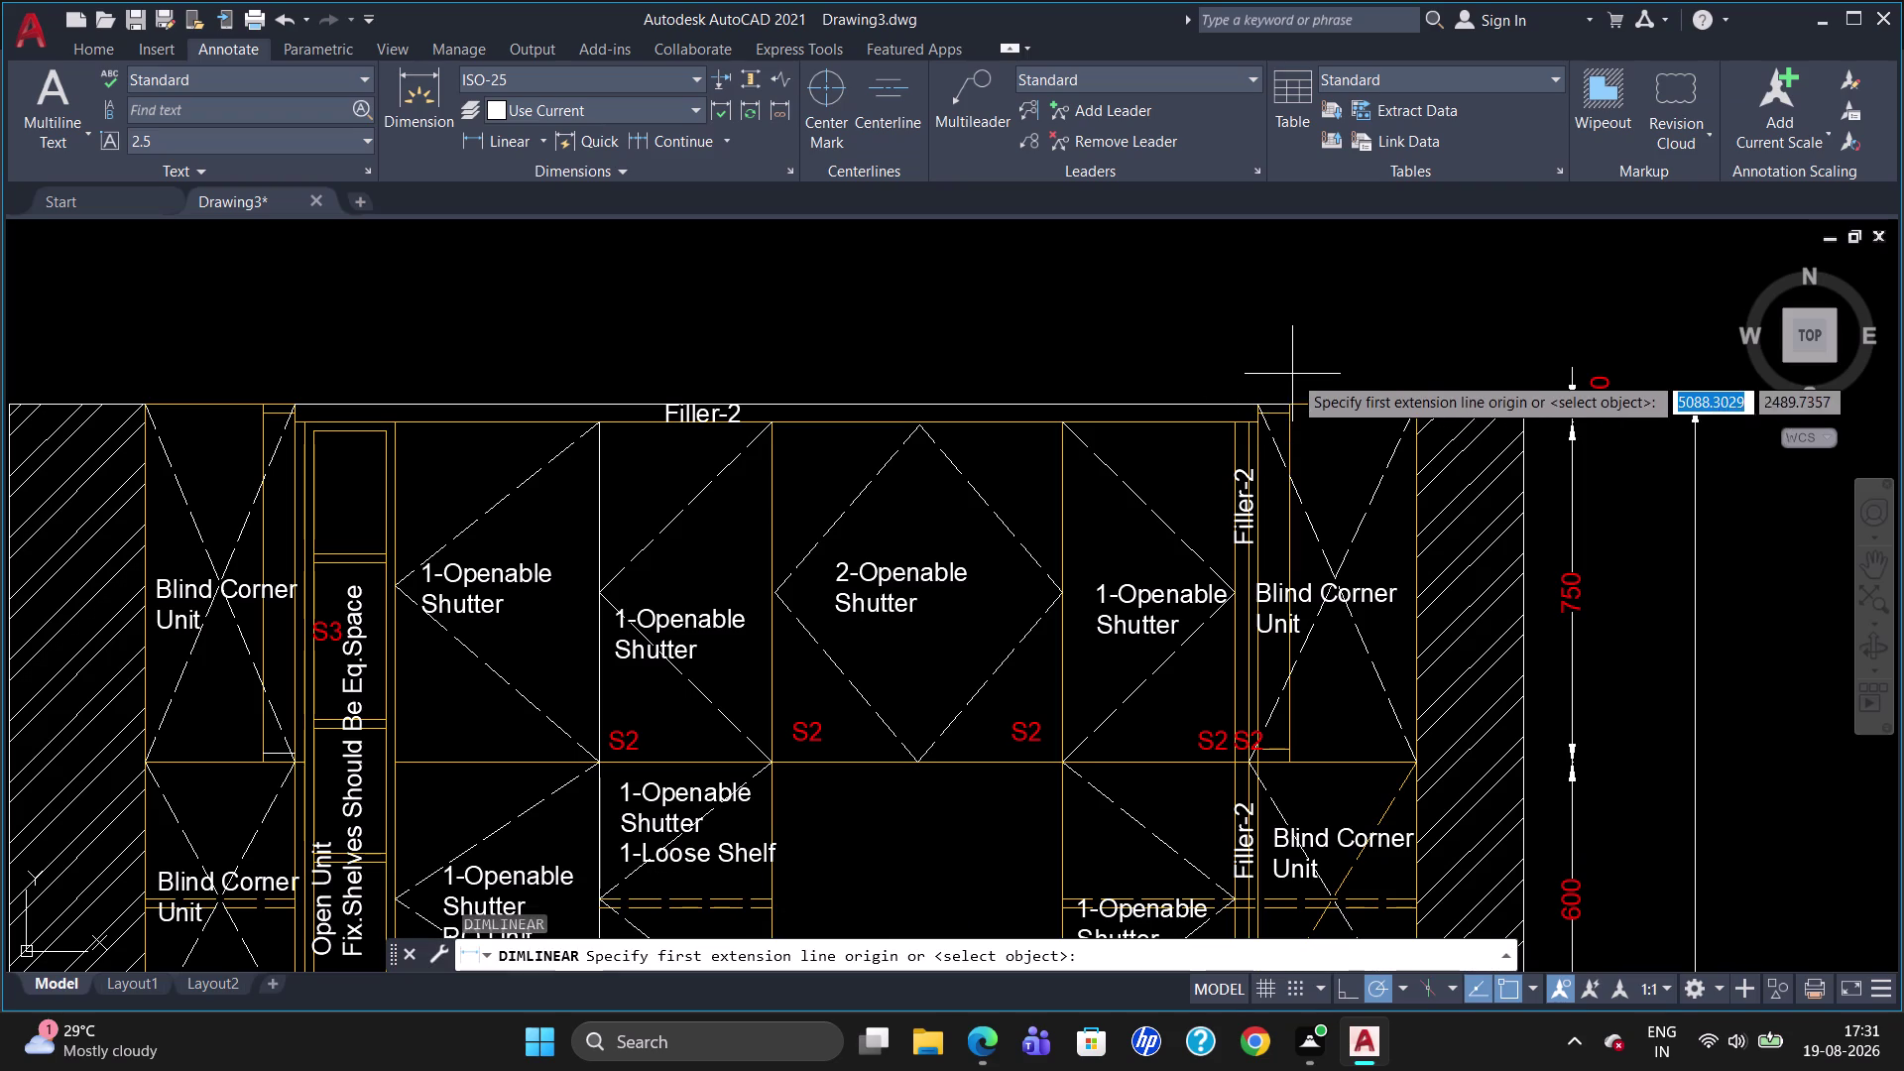
Dimension the upper cabinets with 350, then chain 50, 380, 640, 380, 450, 200, 350.
click(1417, 406)
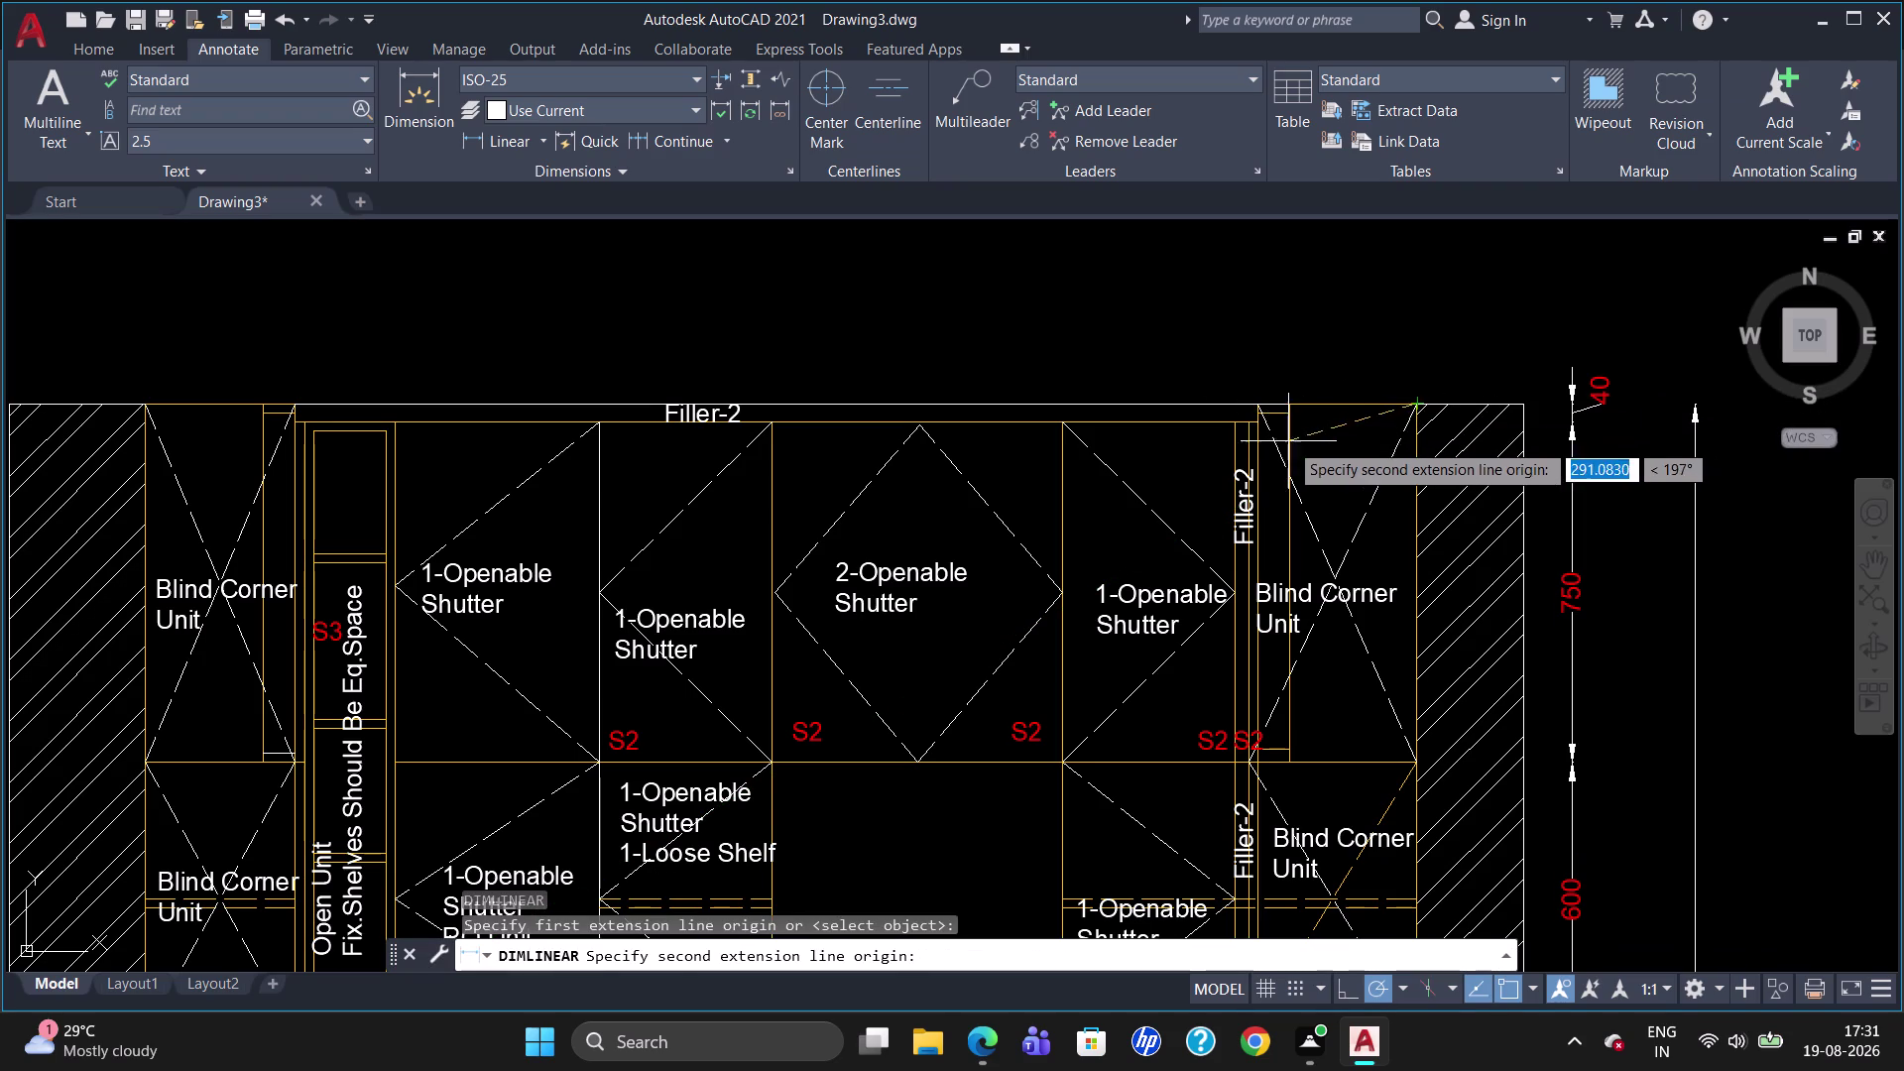
click(1256, 429)
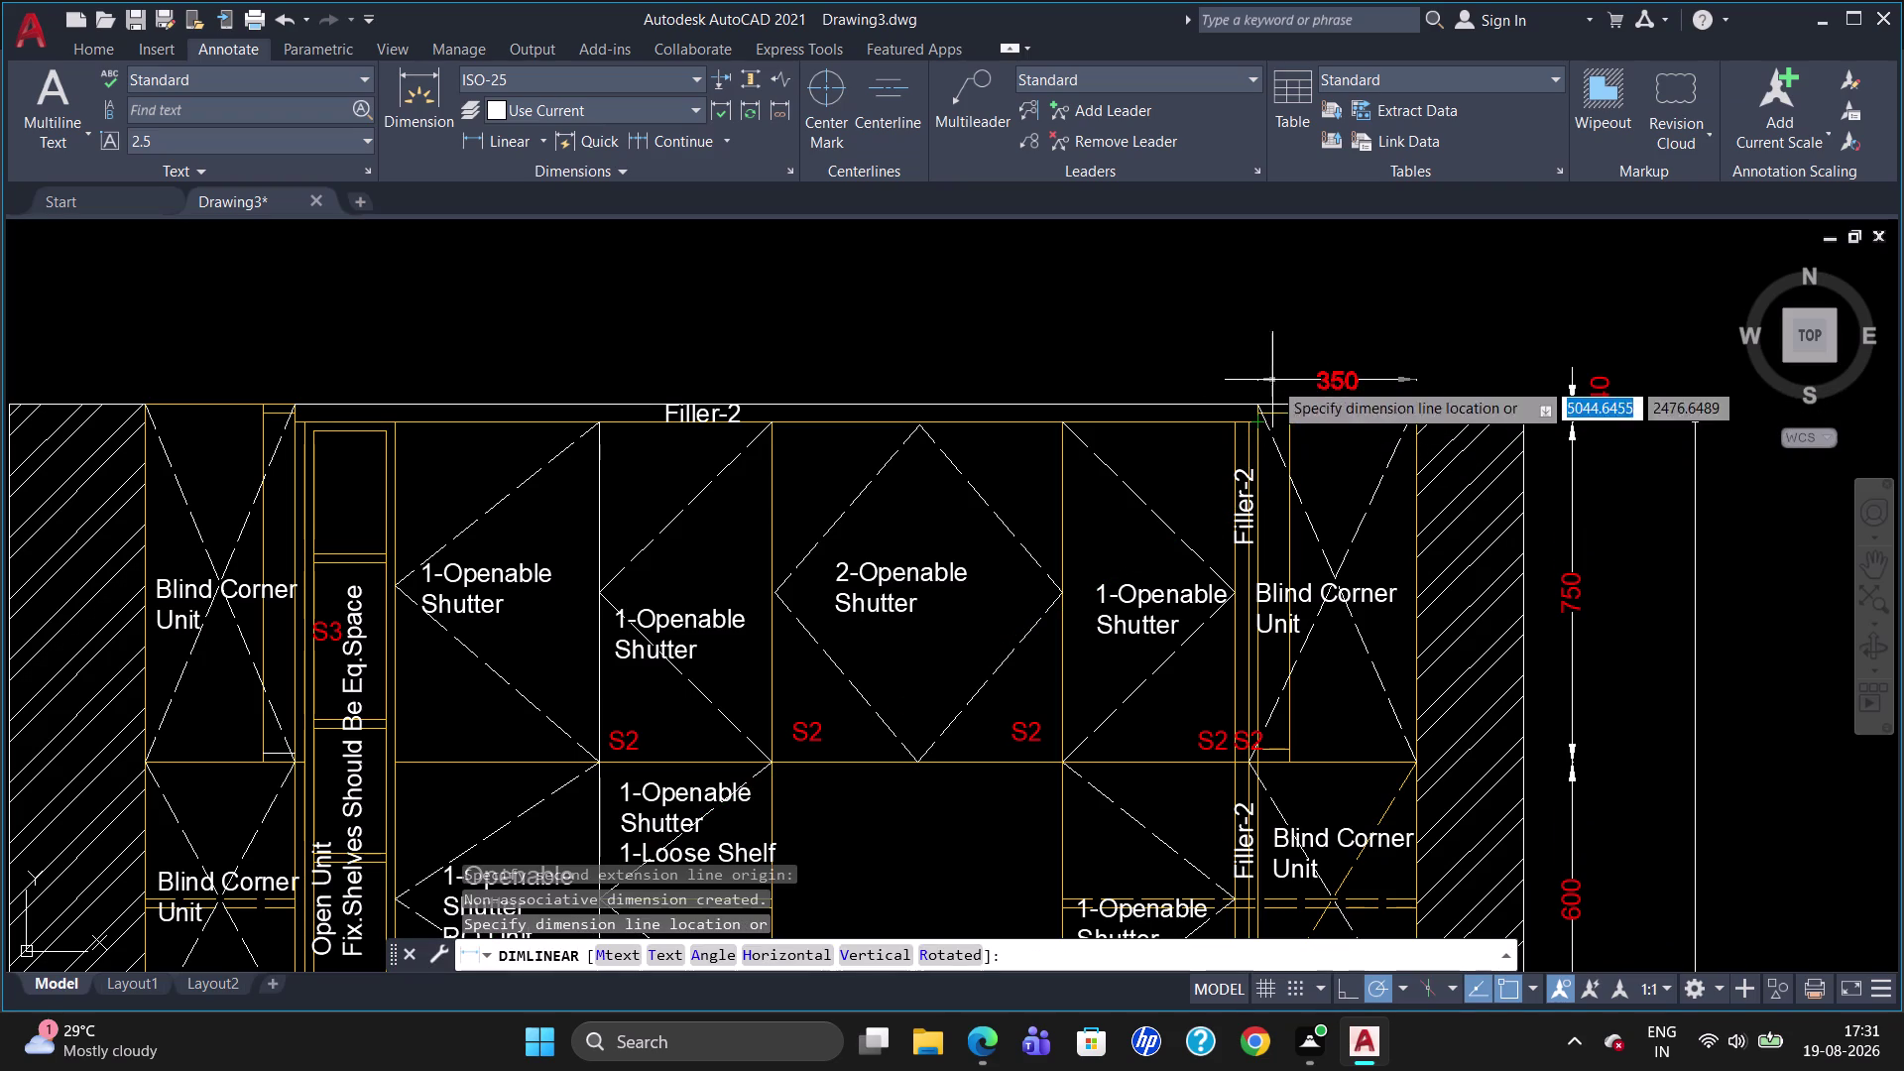
click(1274, 380)
click(661, 137)
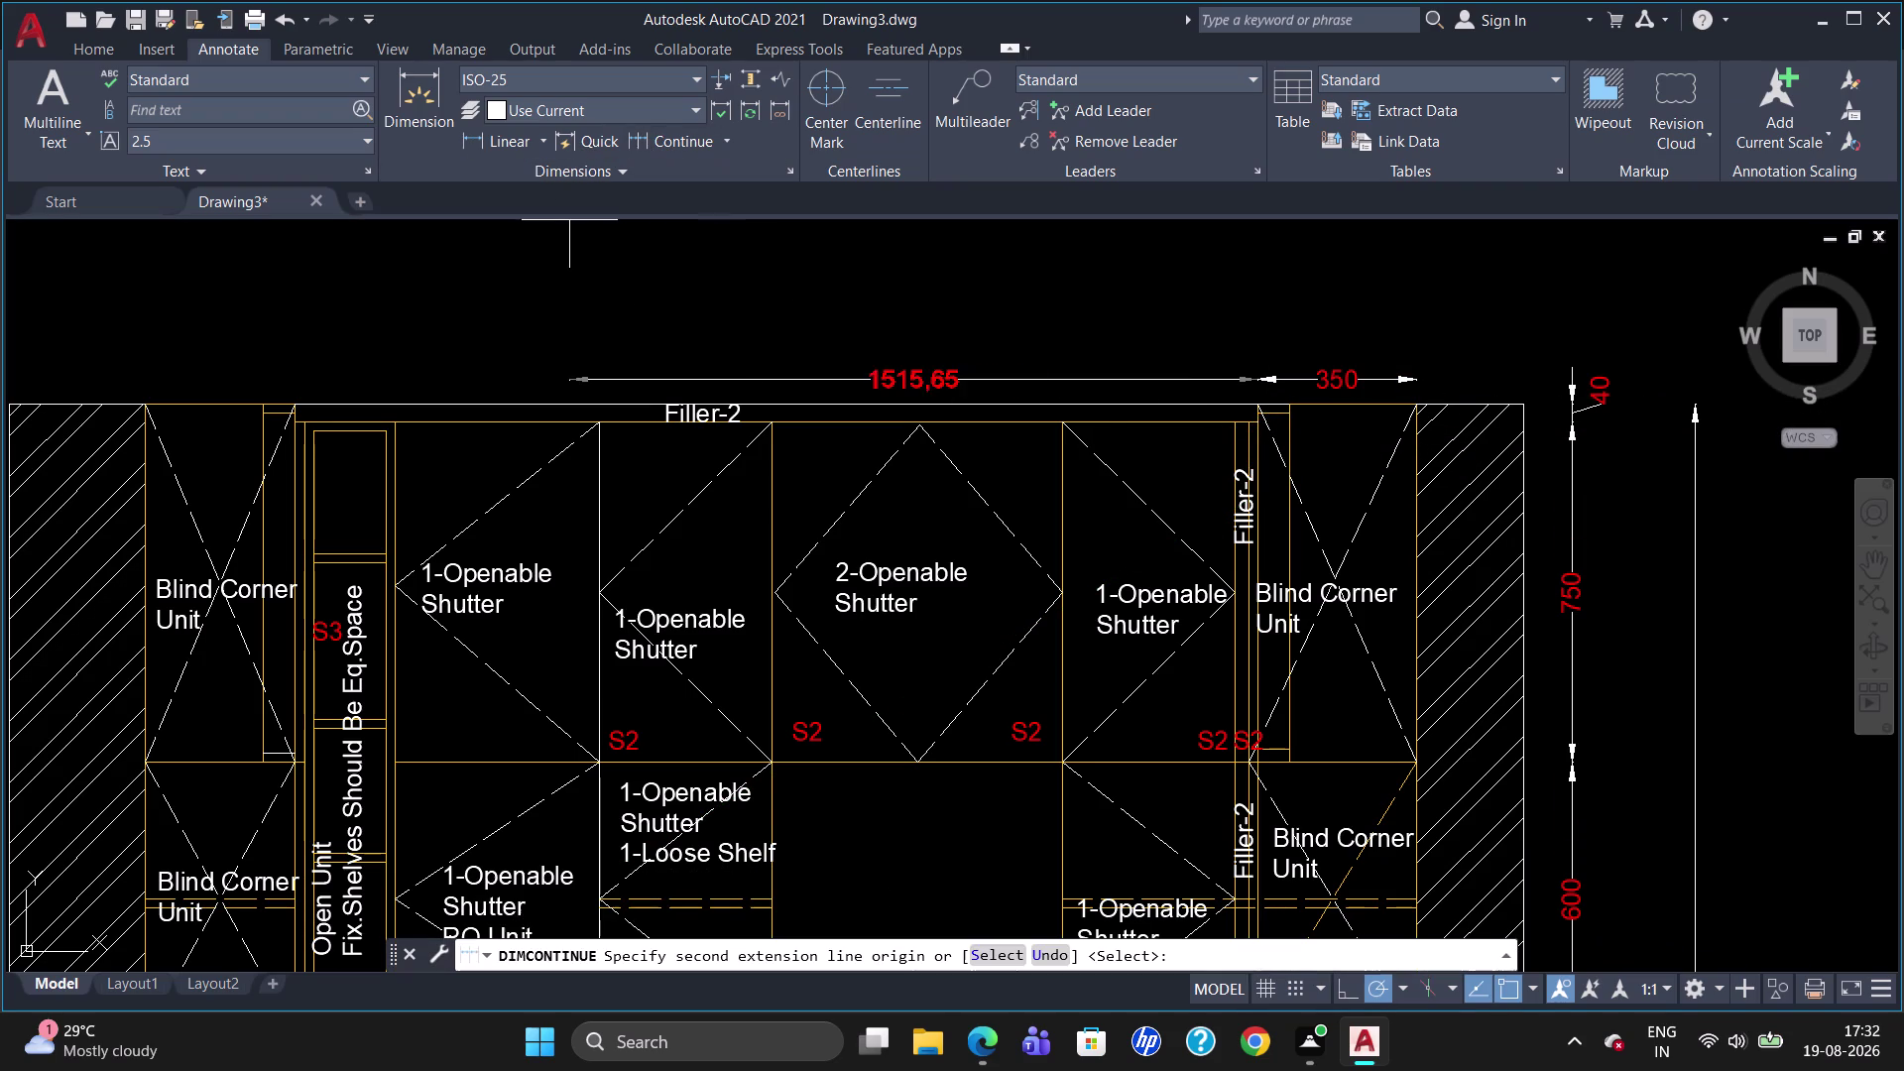
click(1231, 429)
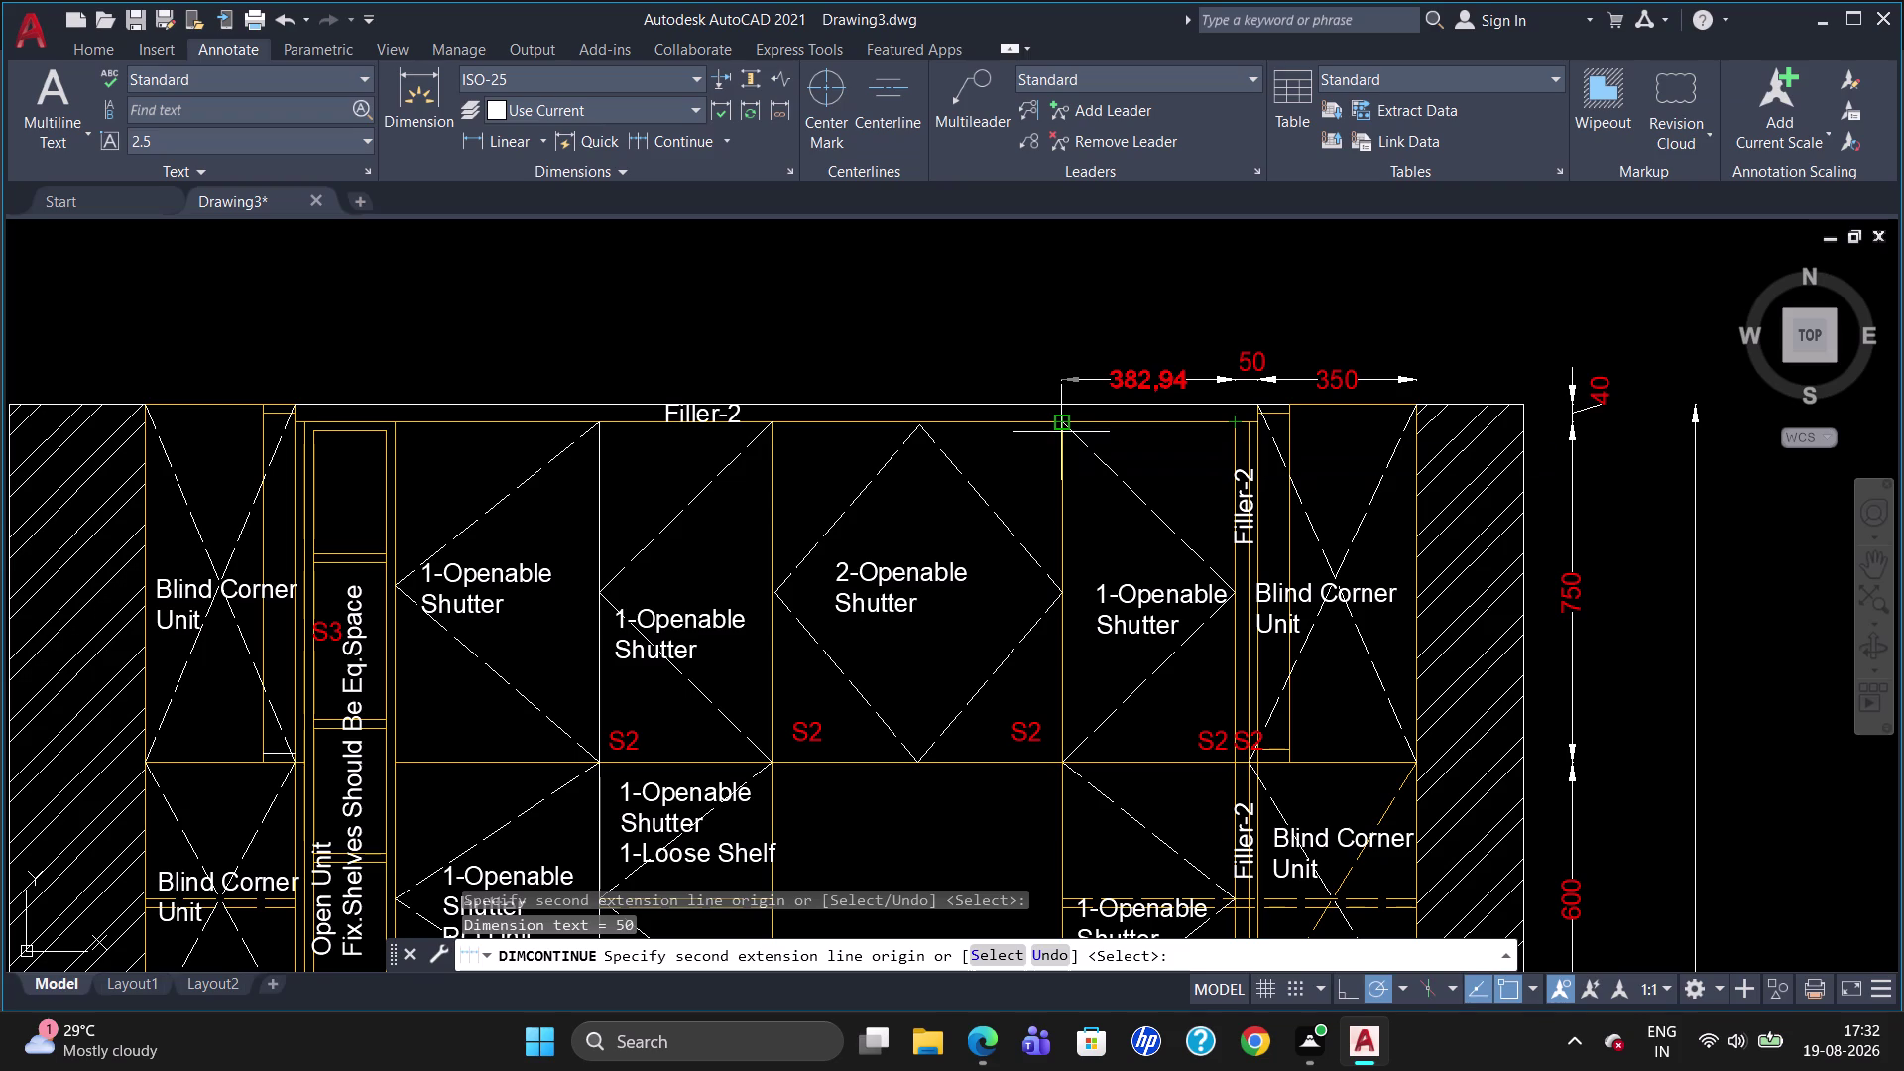
click(1063, 432)
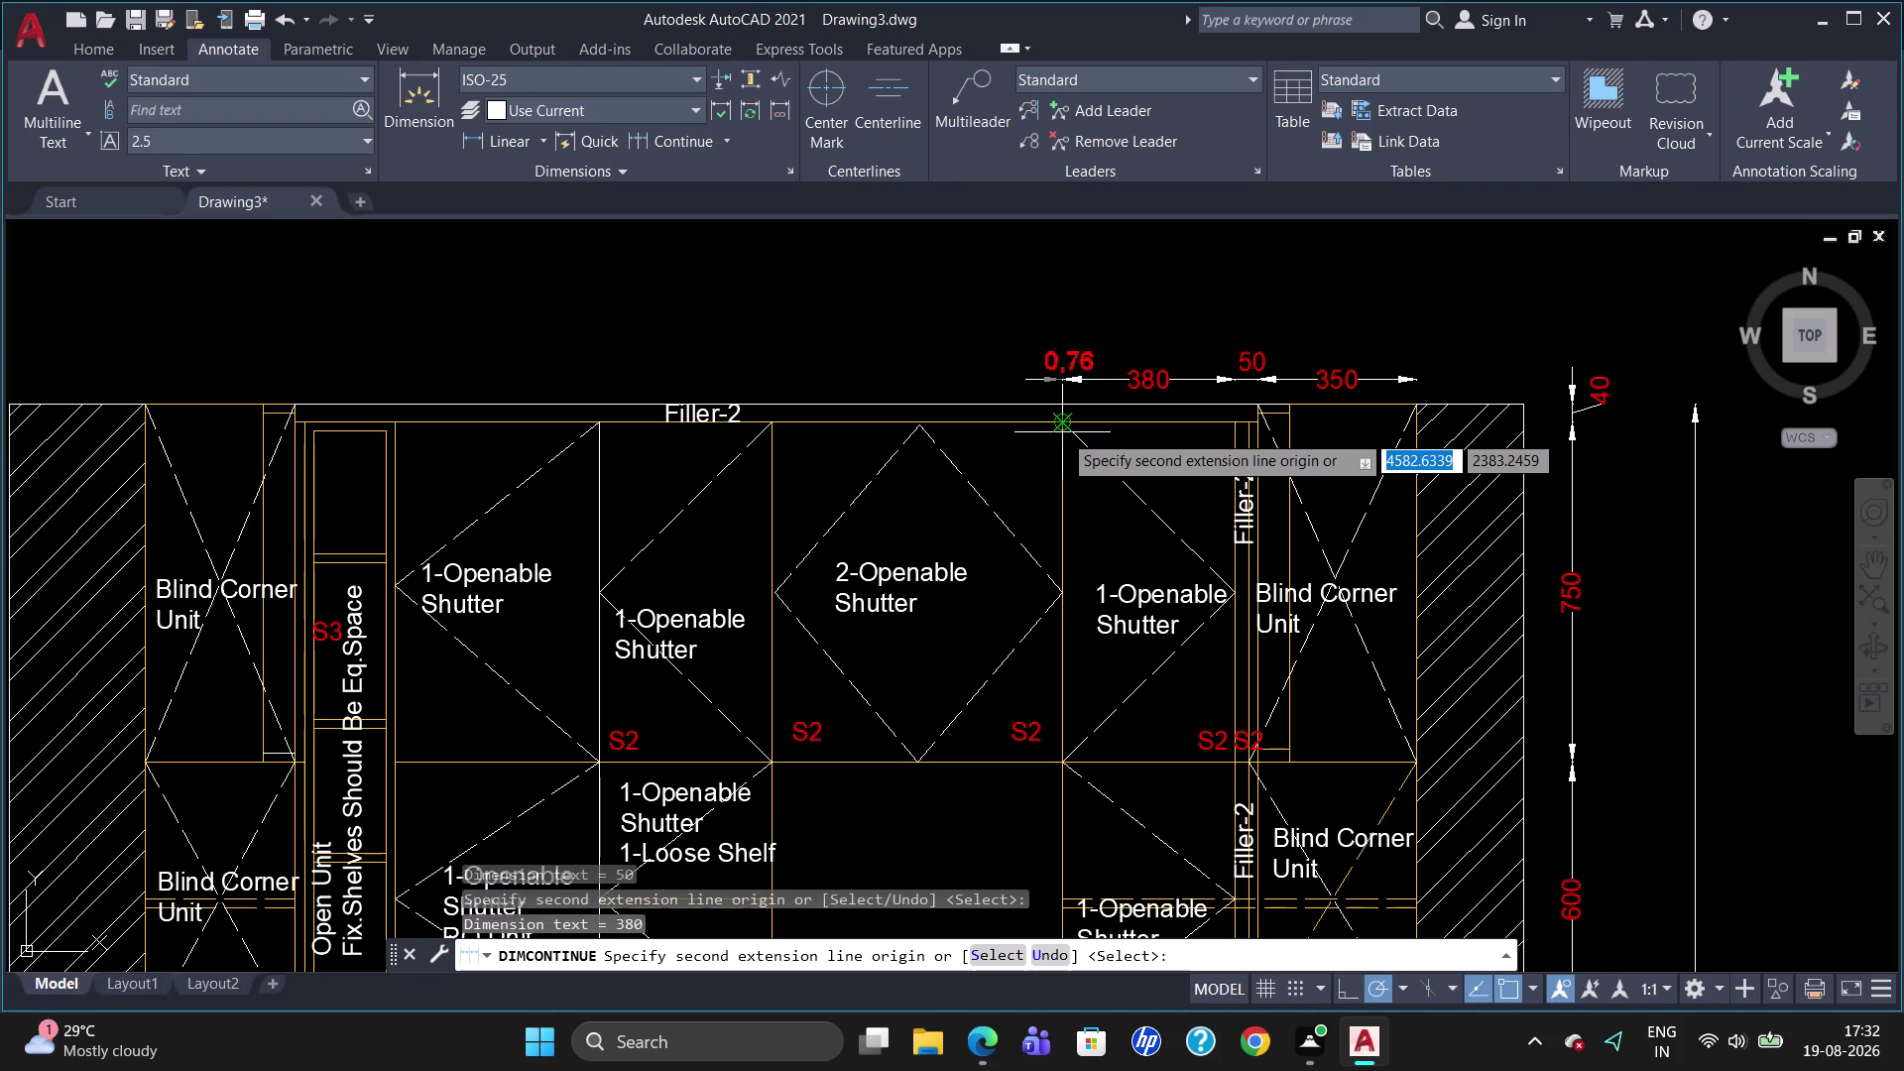
click(770, 428)
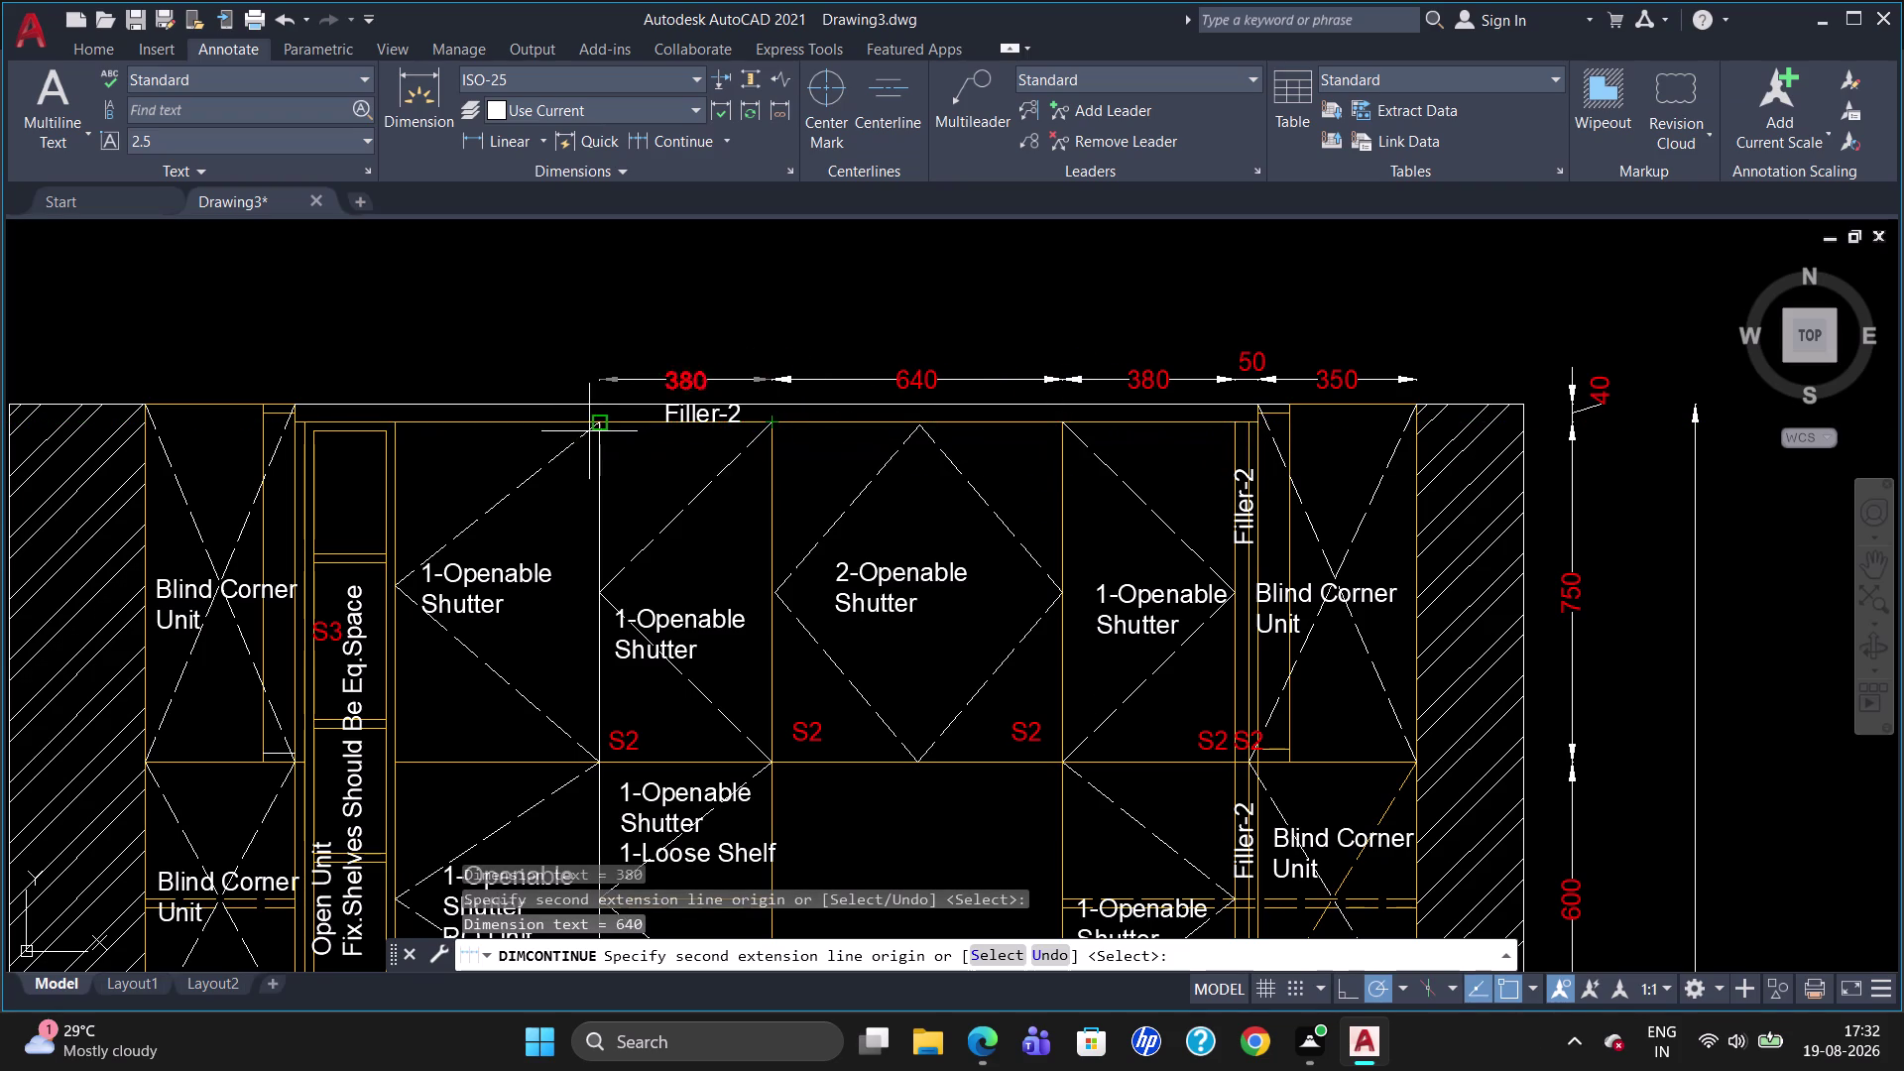
click(599, 426)
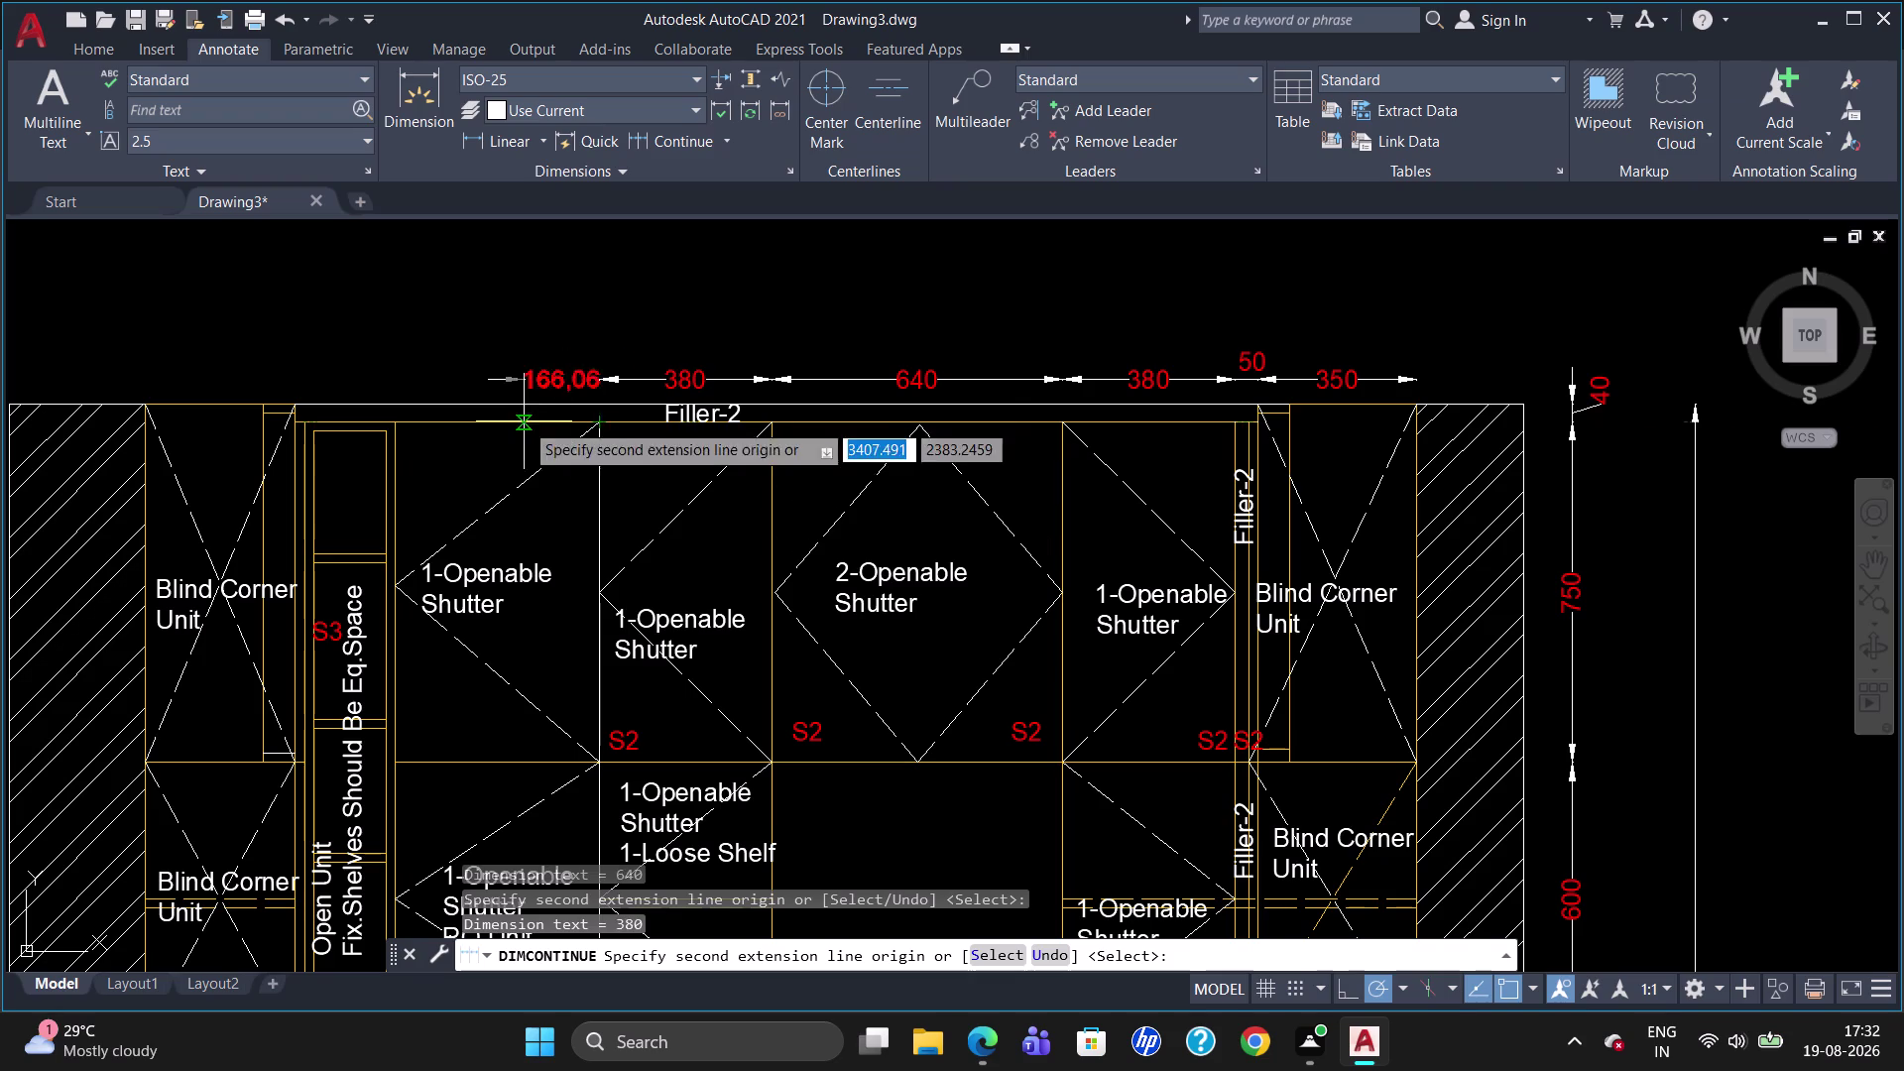
click(393, 420)
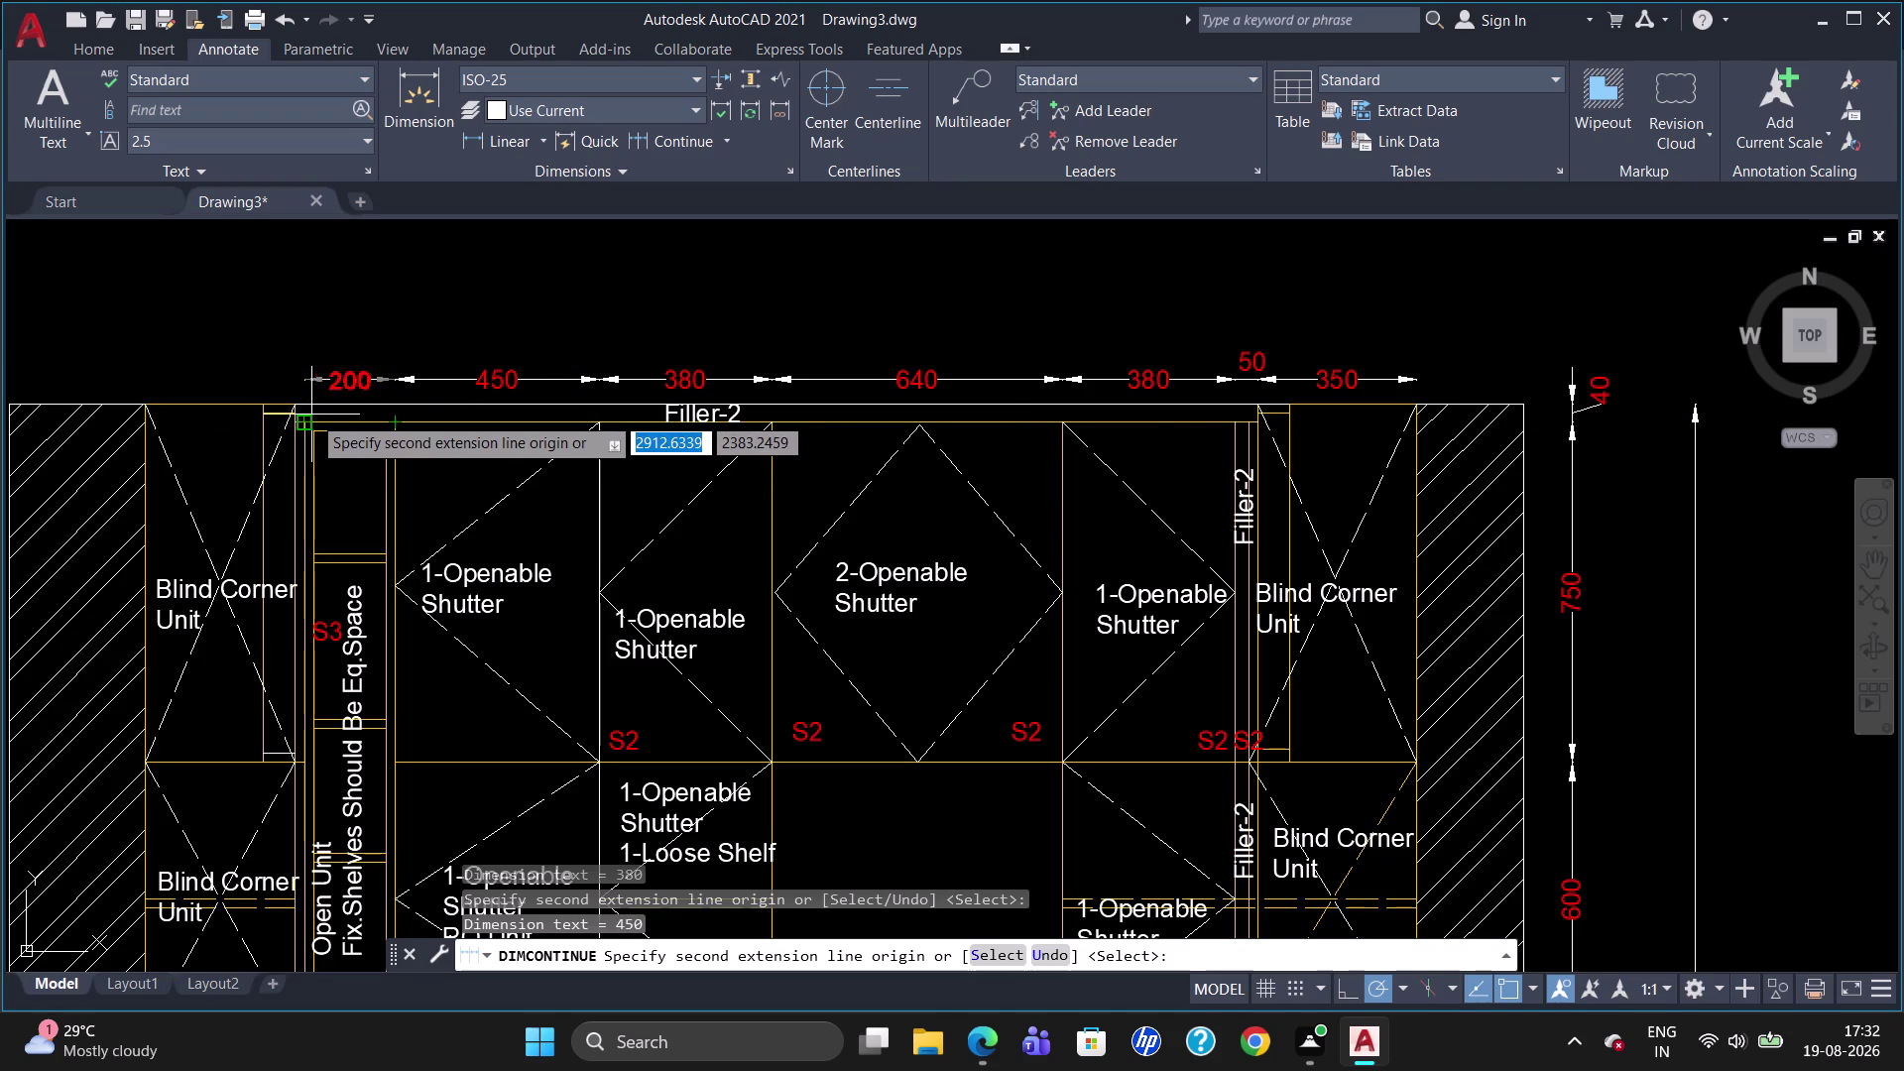
click(303, 415)
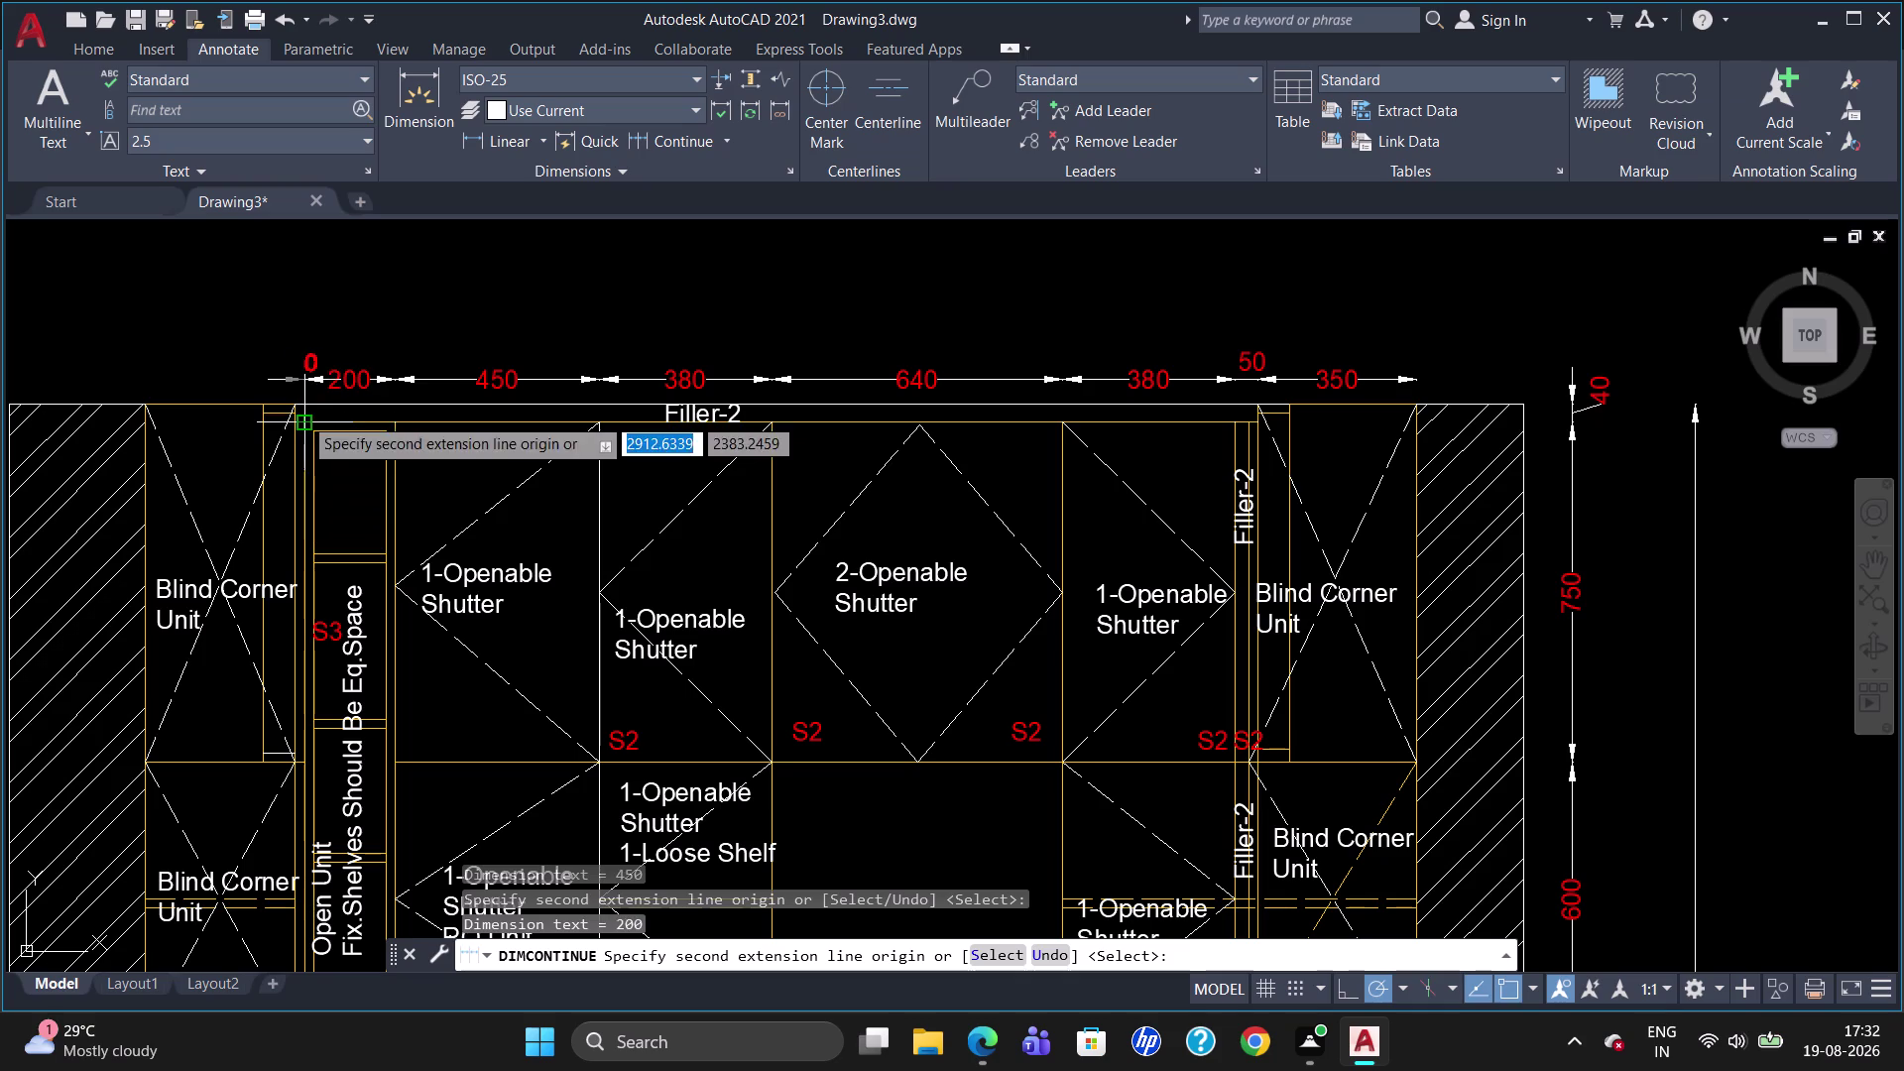
click(145, 403)
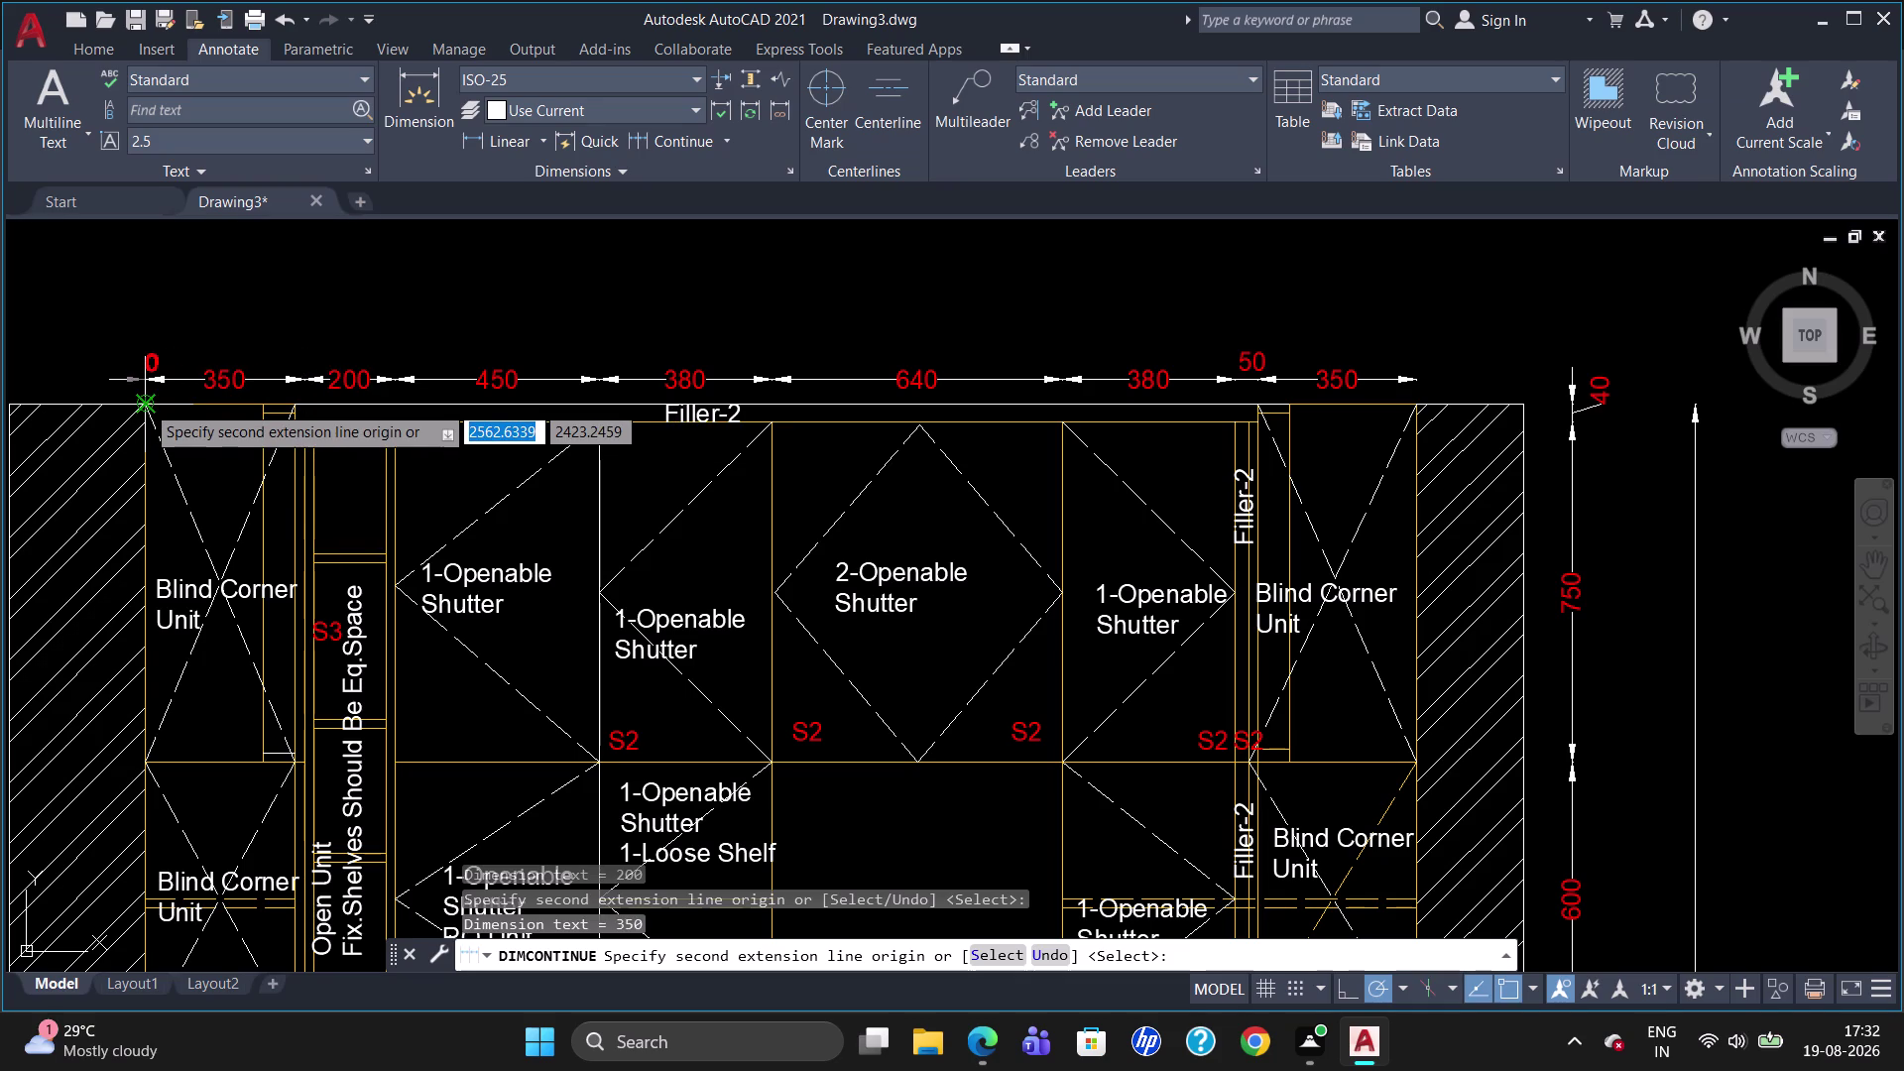
key(Escape)
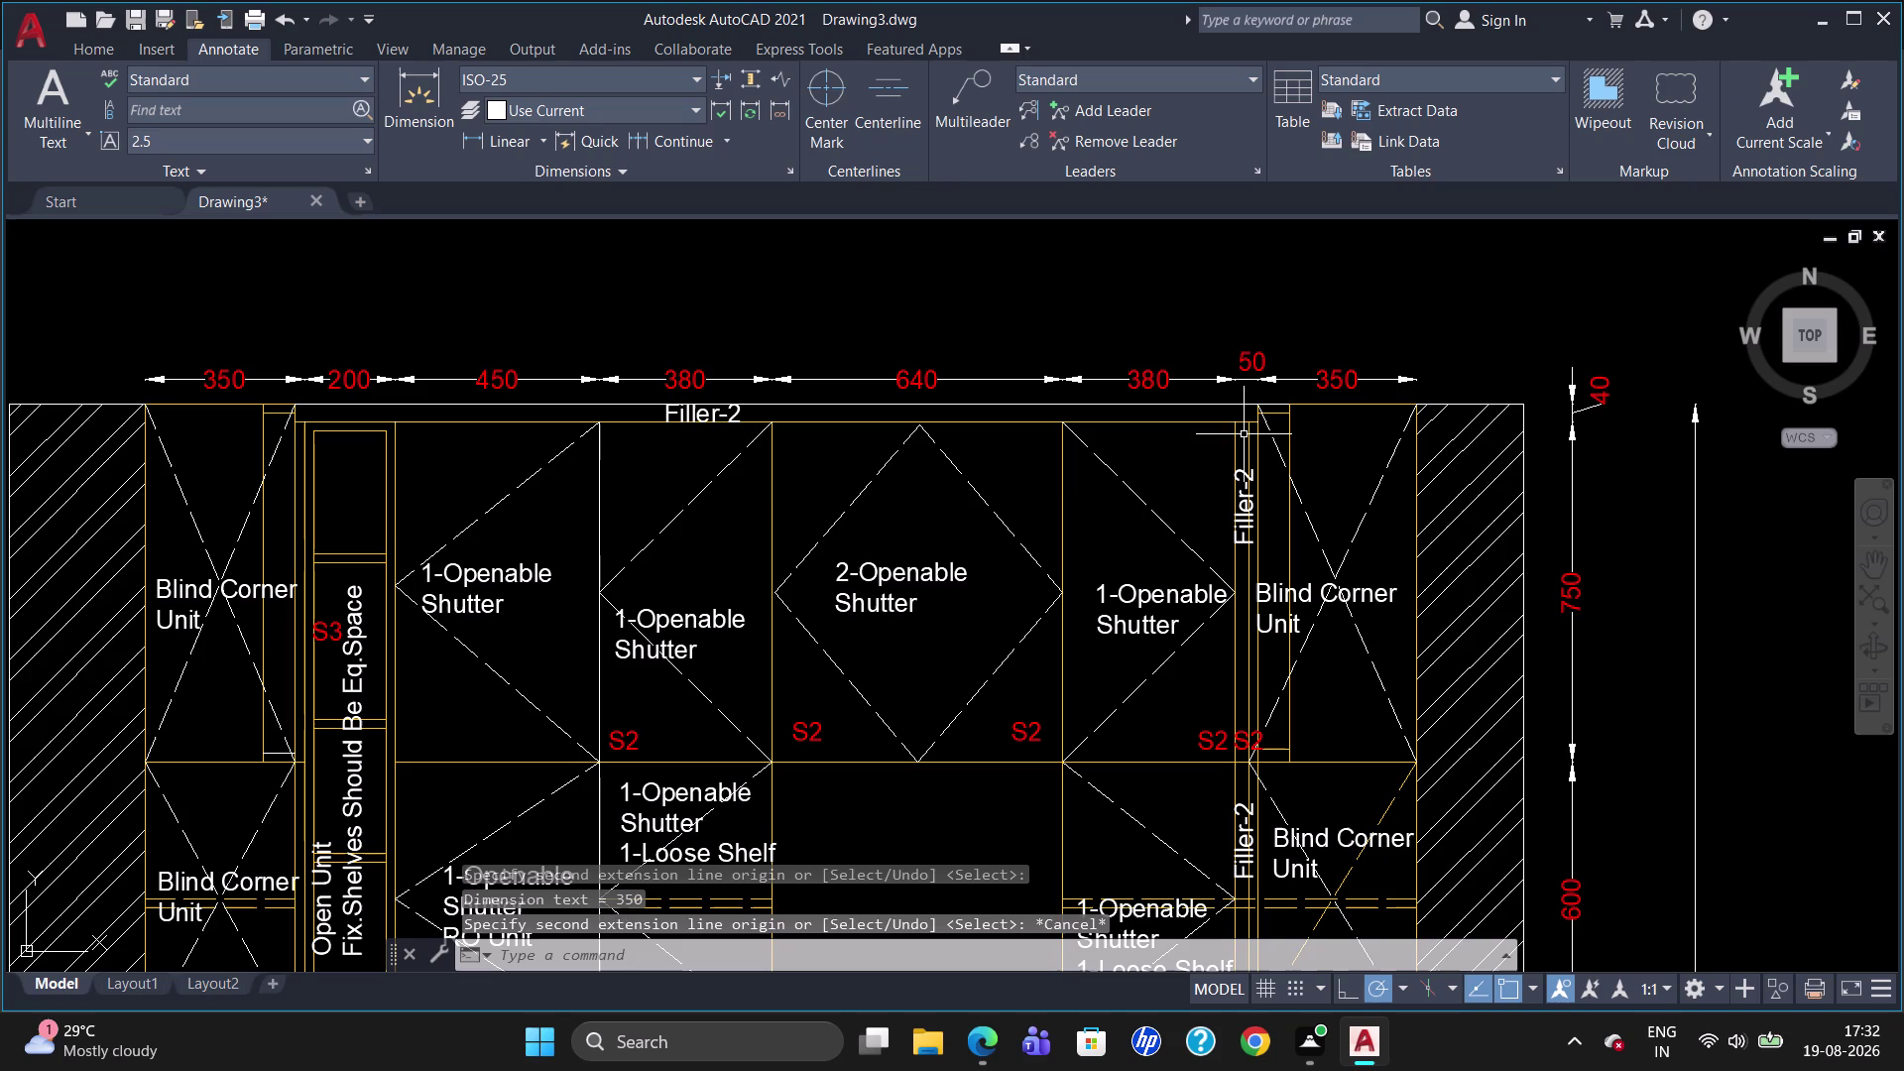
Add a 780 linear dimension above the upper-cabinet chain.
text(dli)
key(Return)
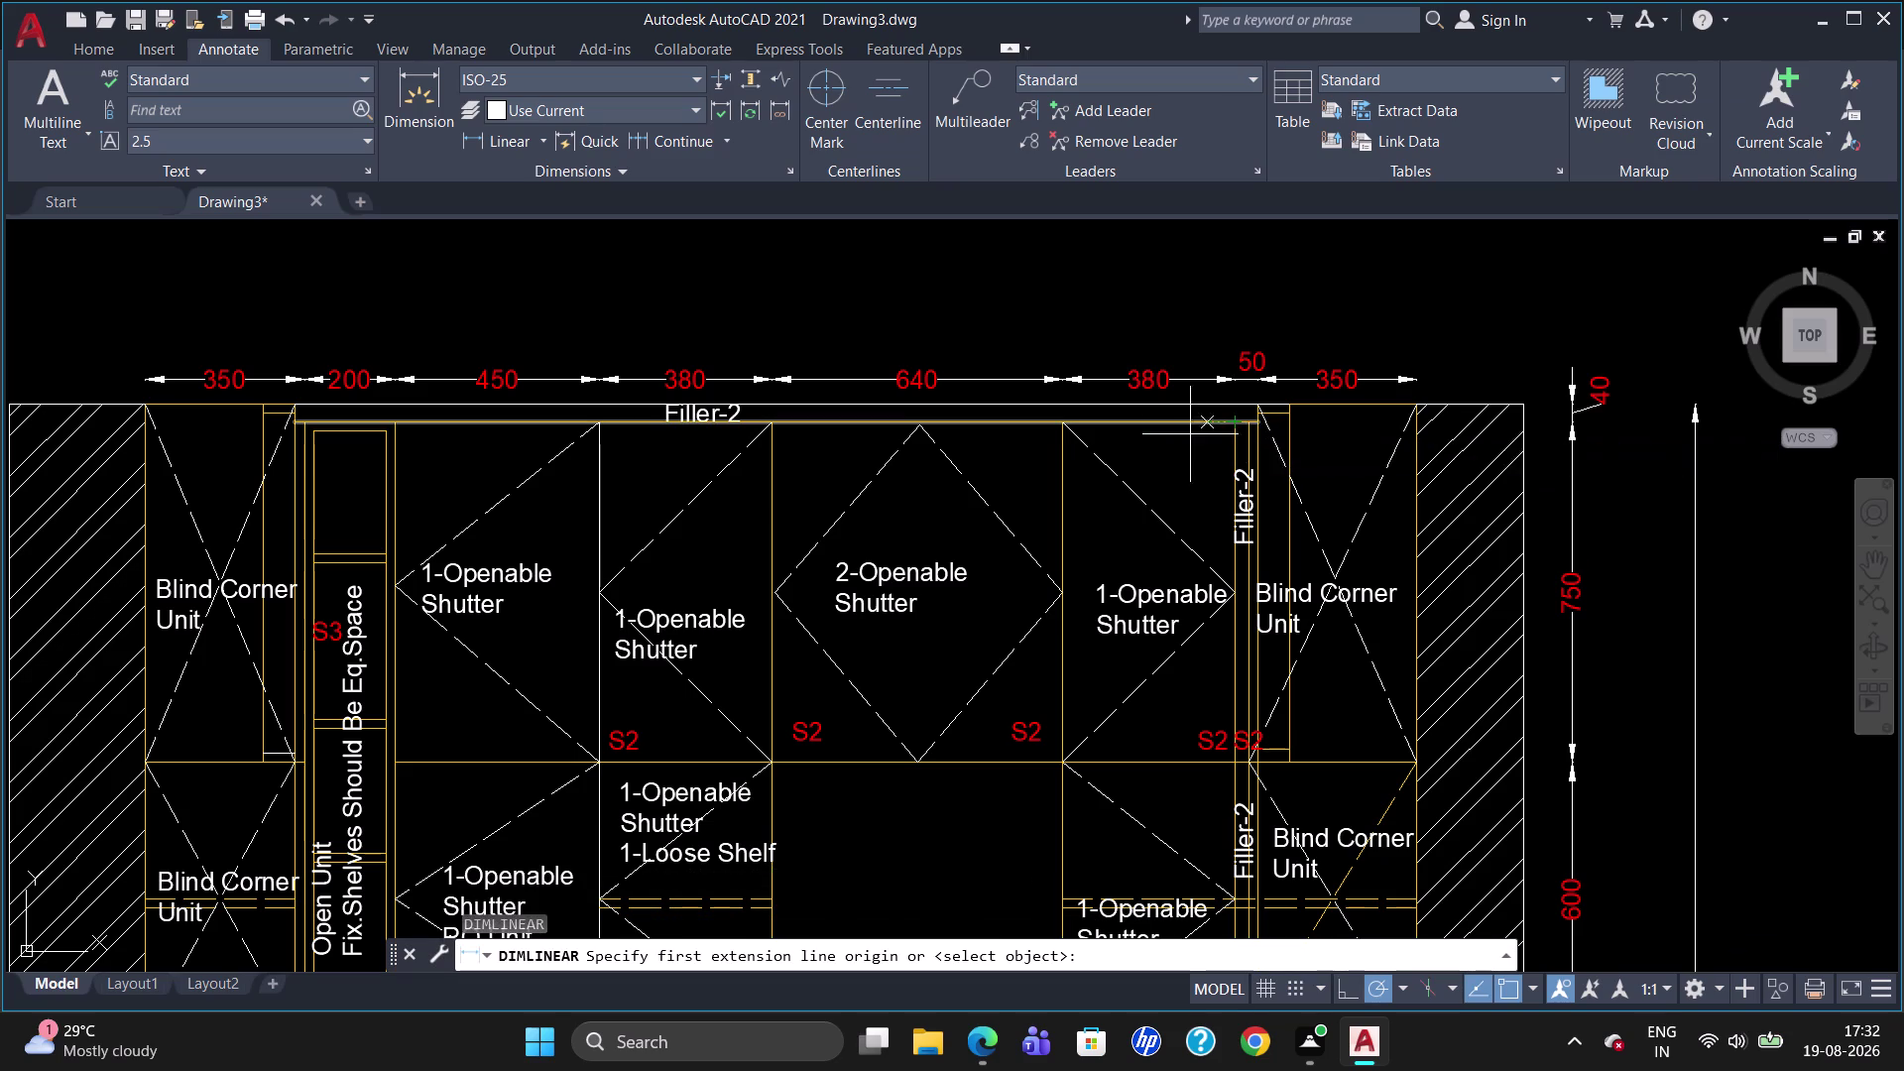
click(1056, 423)
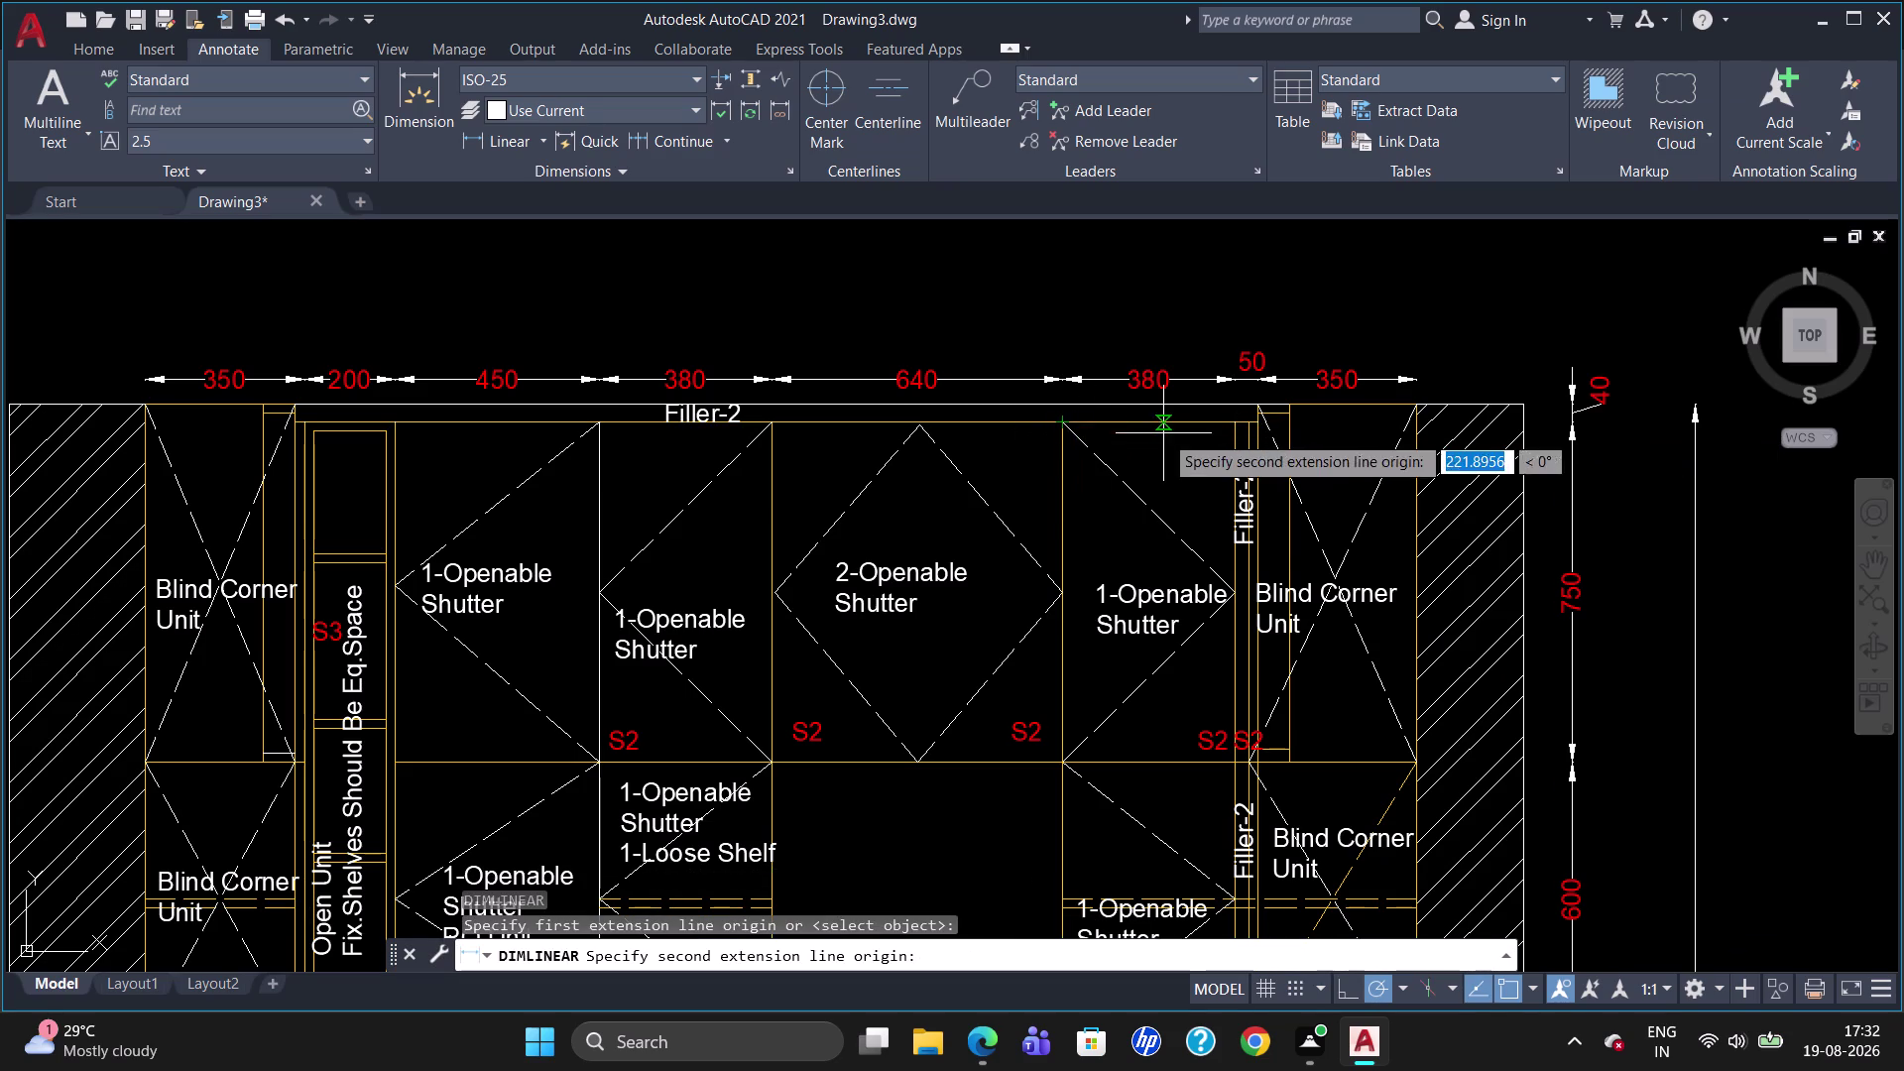
click(1411, 407)
click(1403, 325)
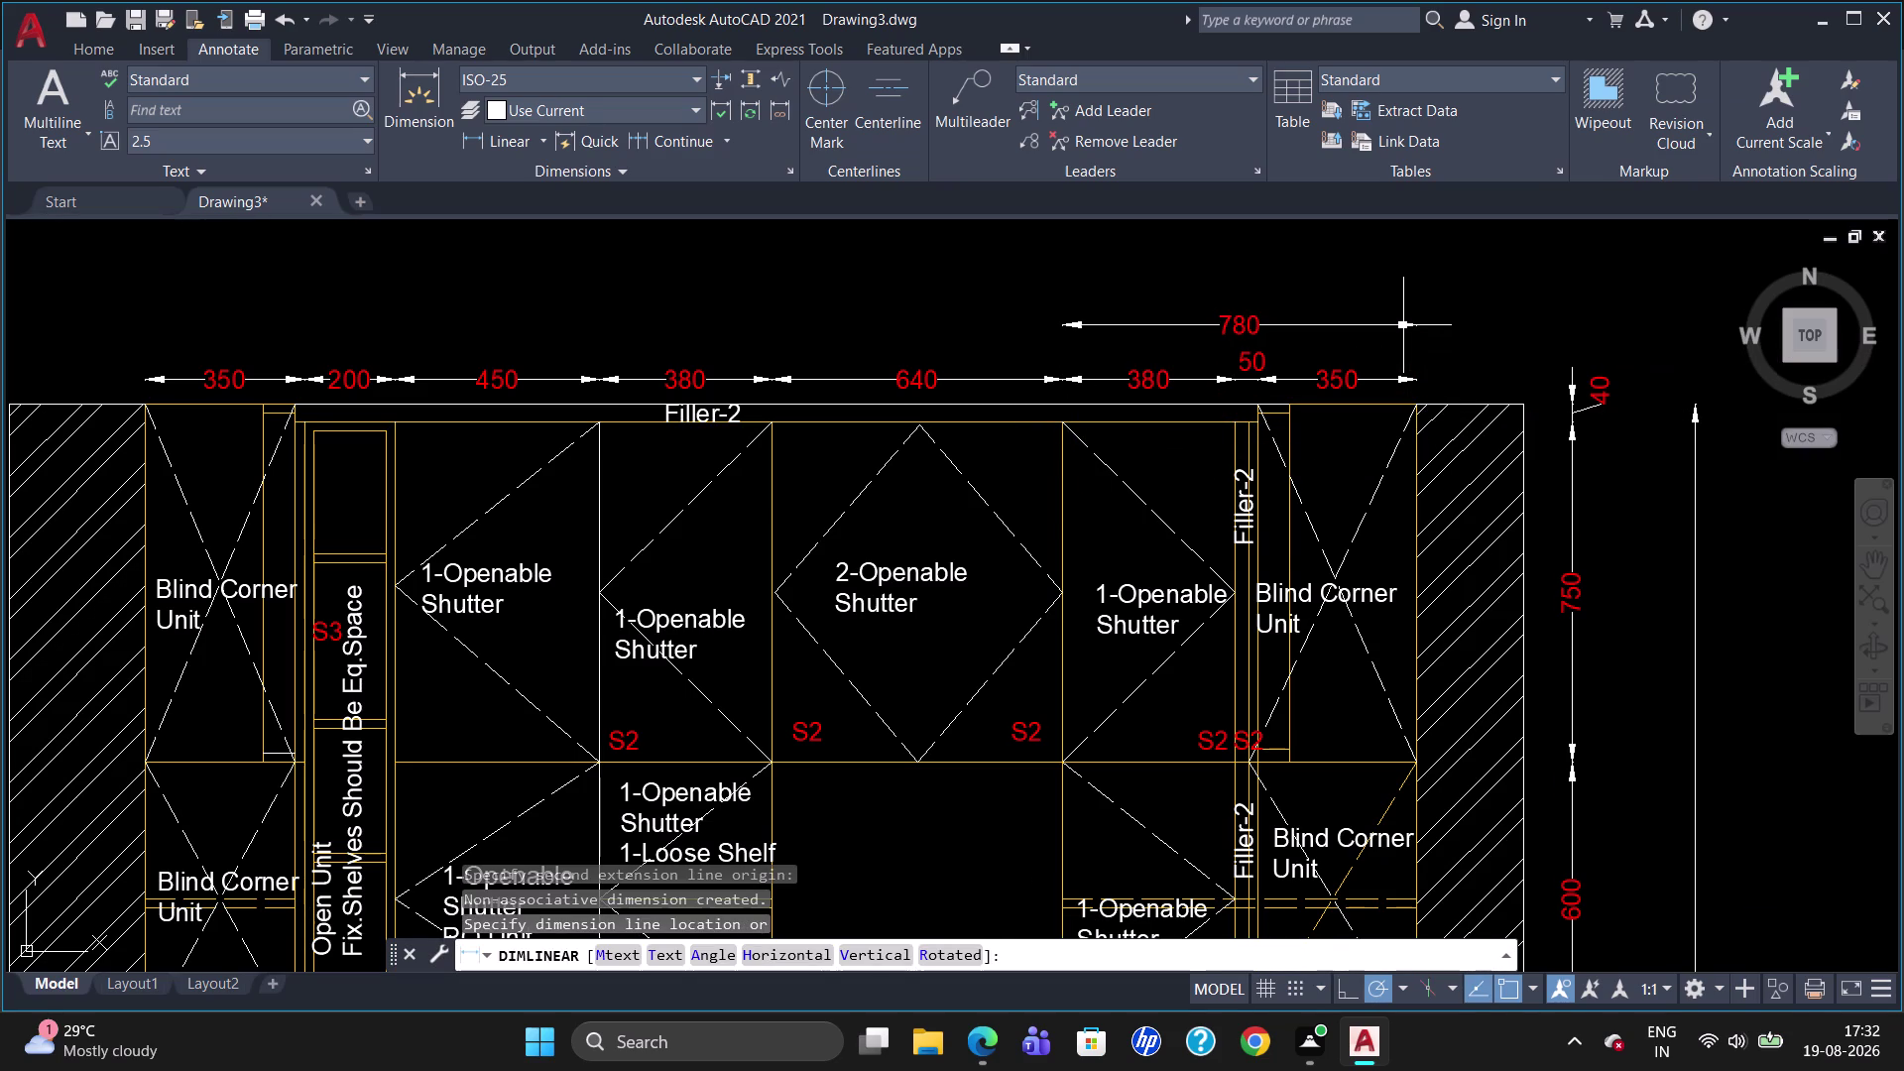
scroll(down, 3)
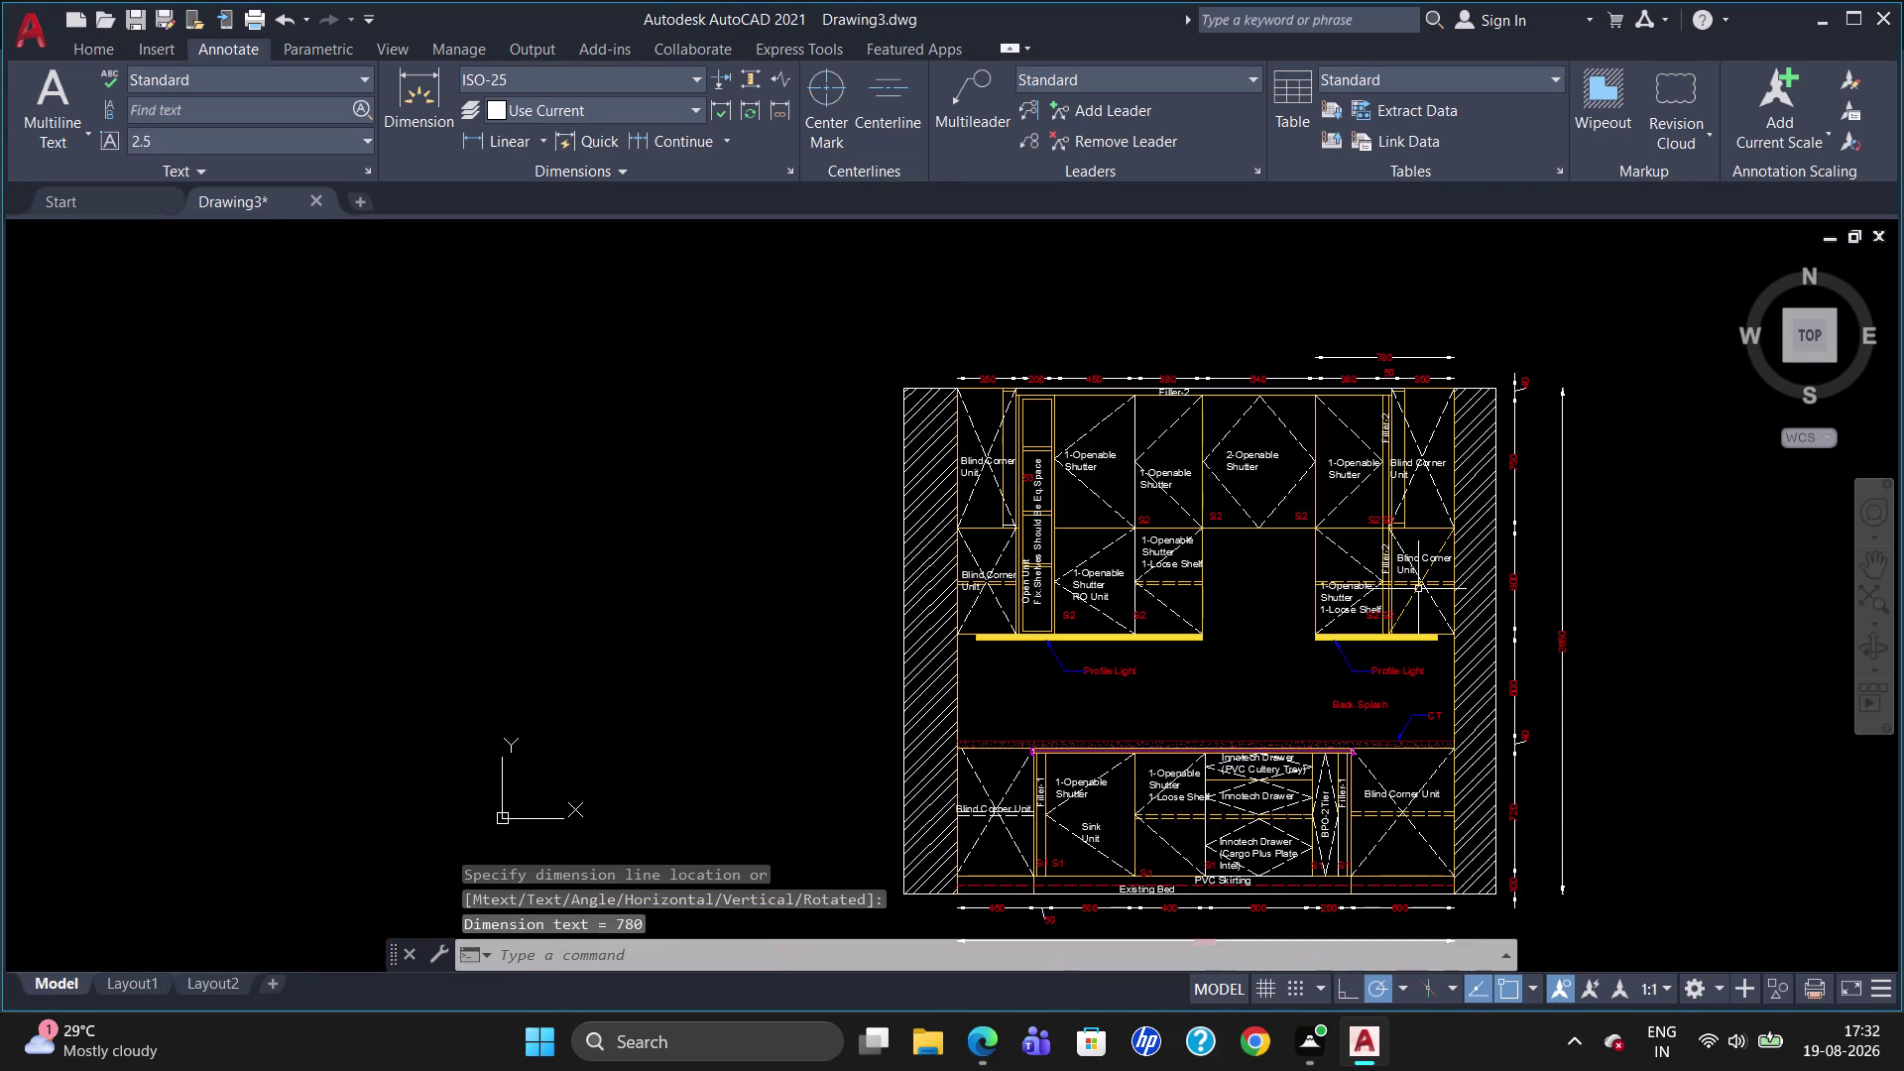
Draw a multiline text box below the elevation drawing.
scroll(up, 3)
scroll(down, 3)
scroll(up, 3)
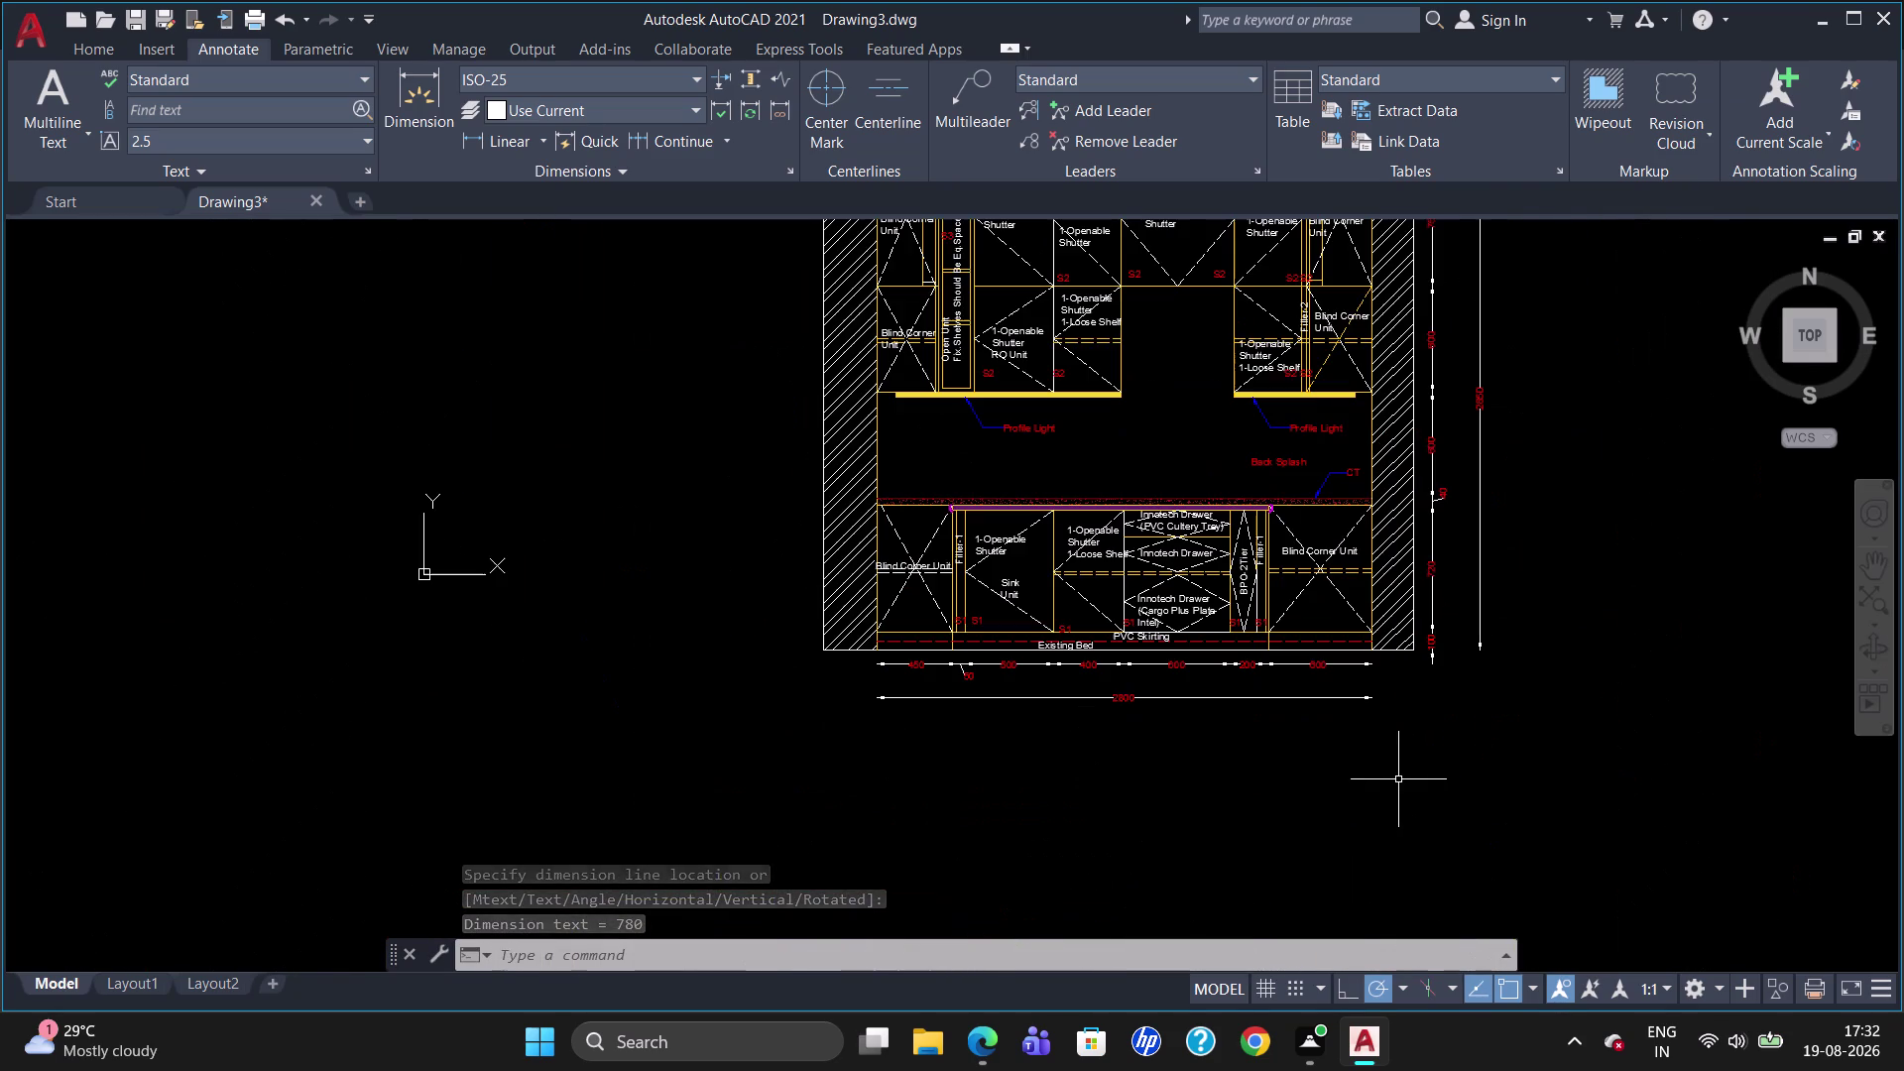
scroll(down, 3)
scroll(up, 3)
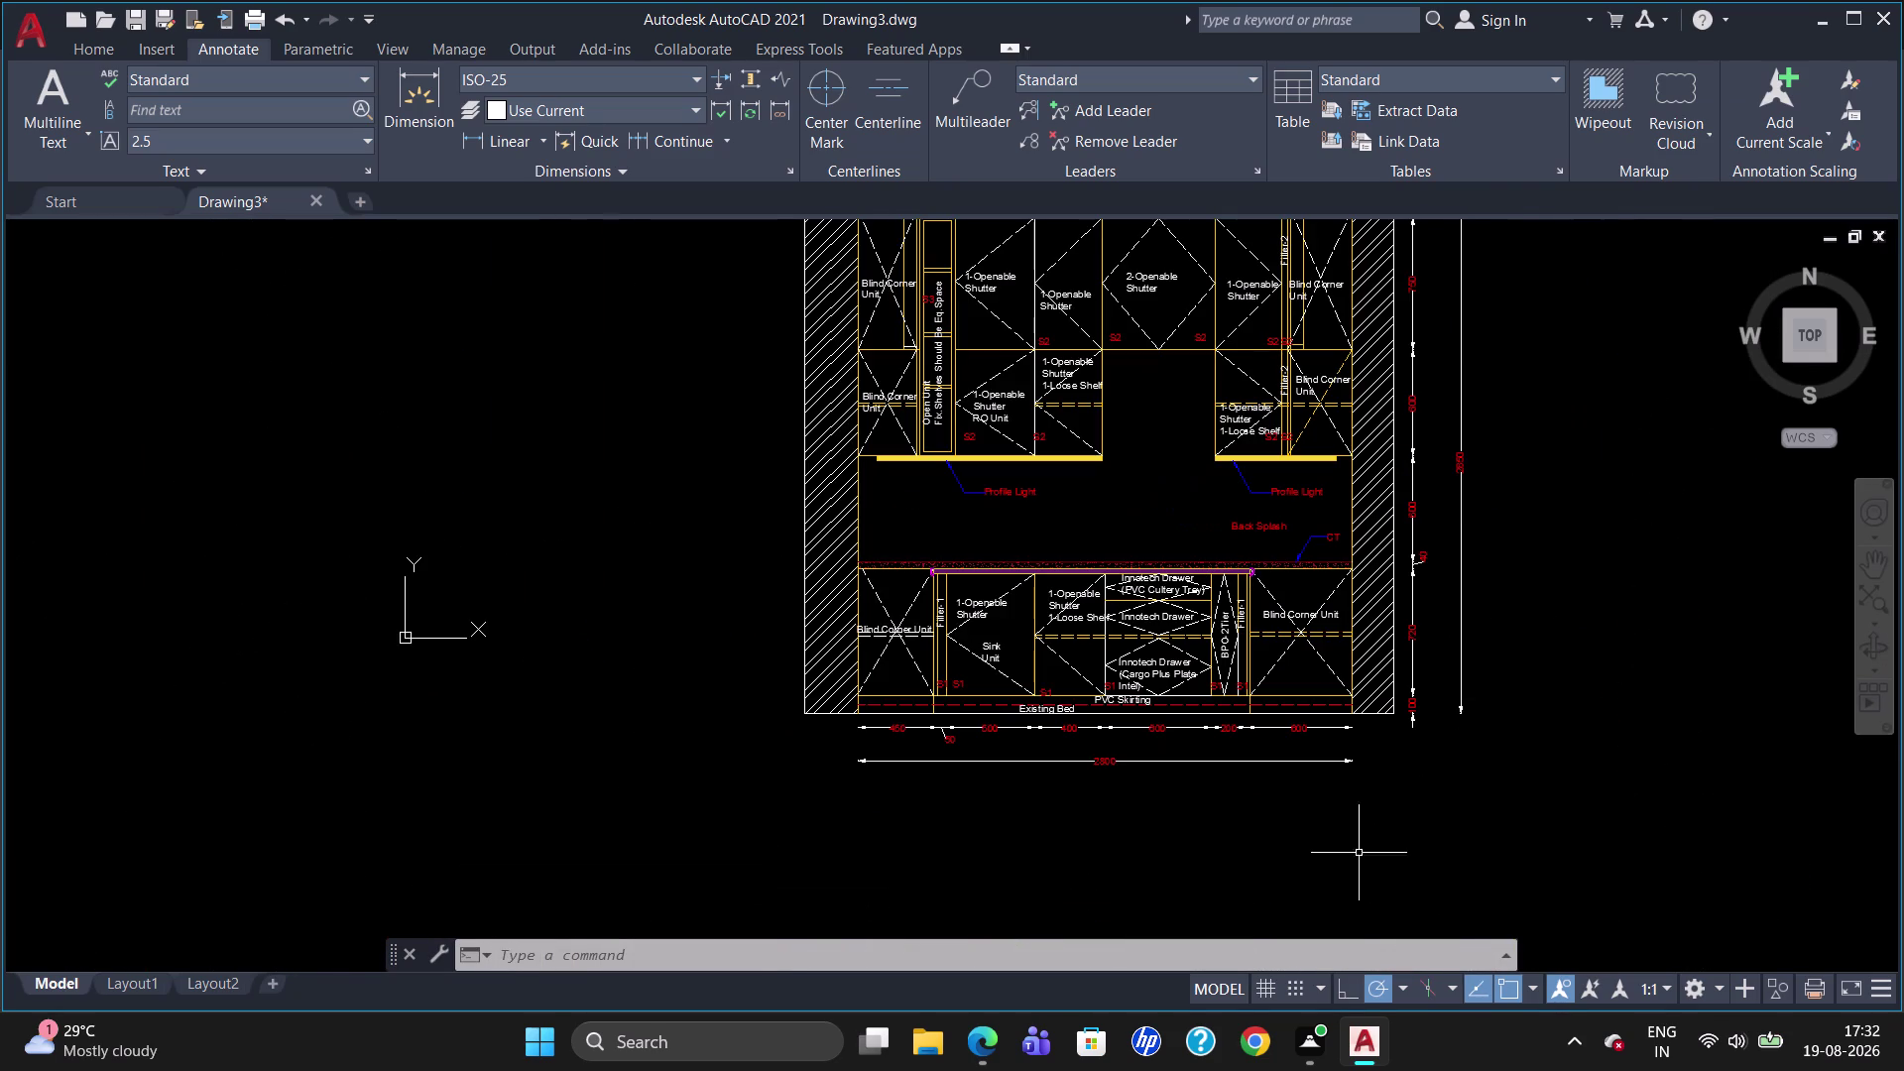
scroll(up, 3)
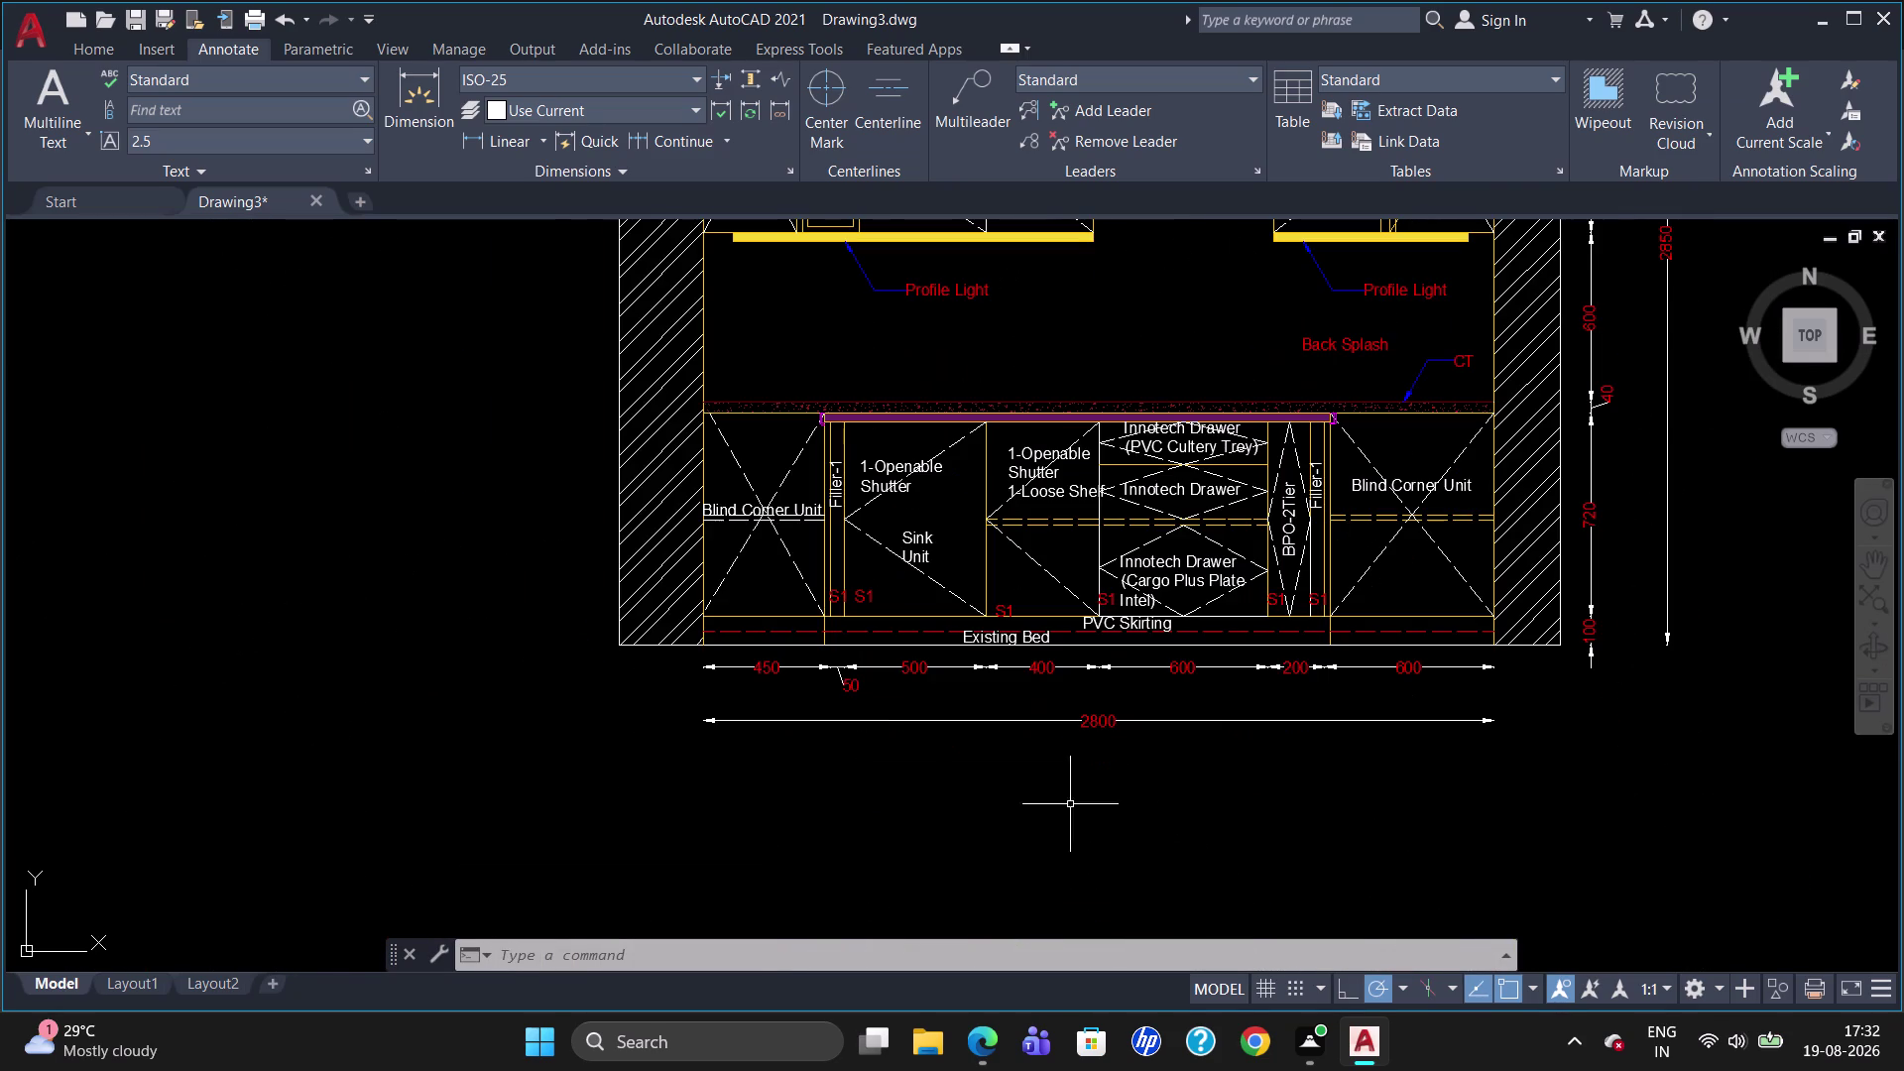
key(t)
key(Return)
click(939, 768)
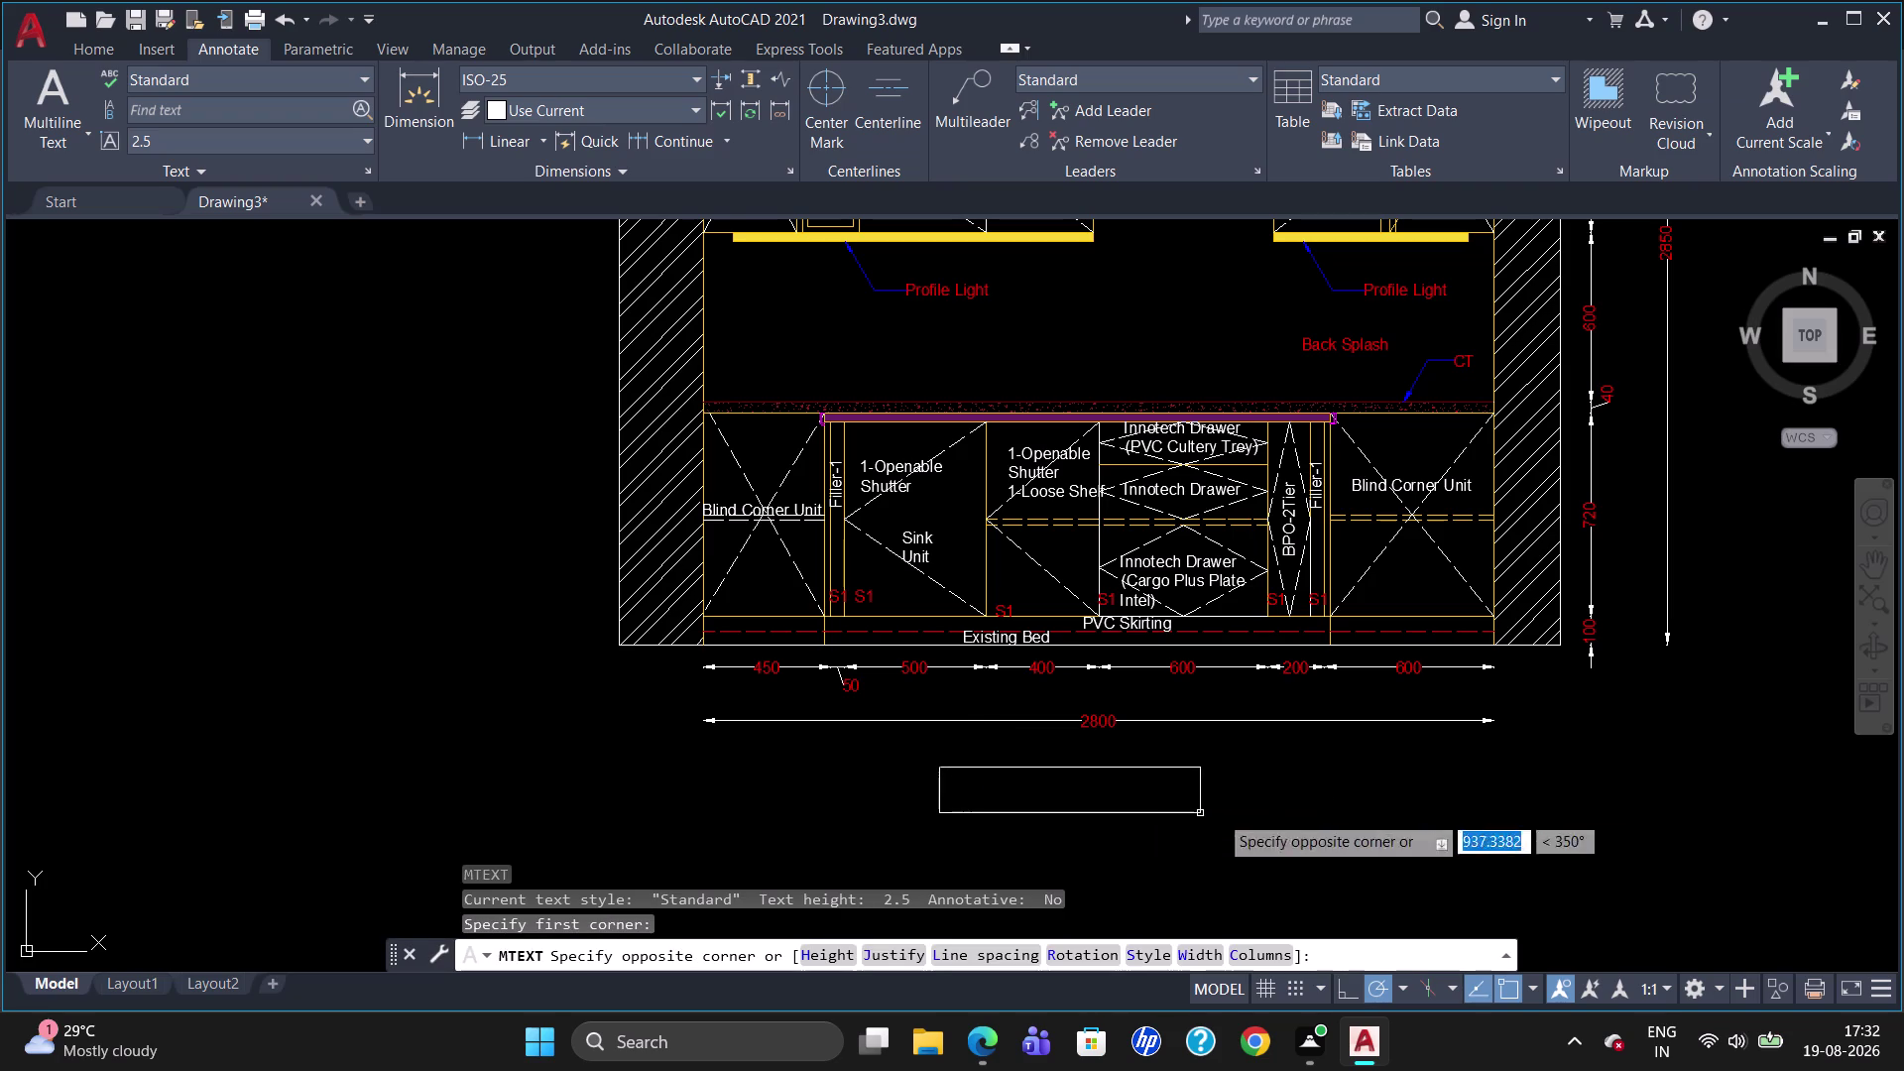
click(1427, 824)
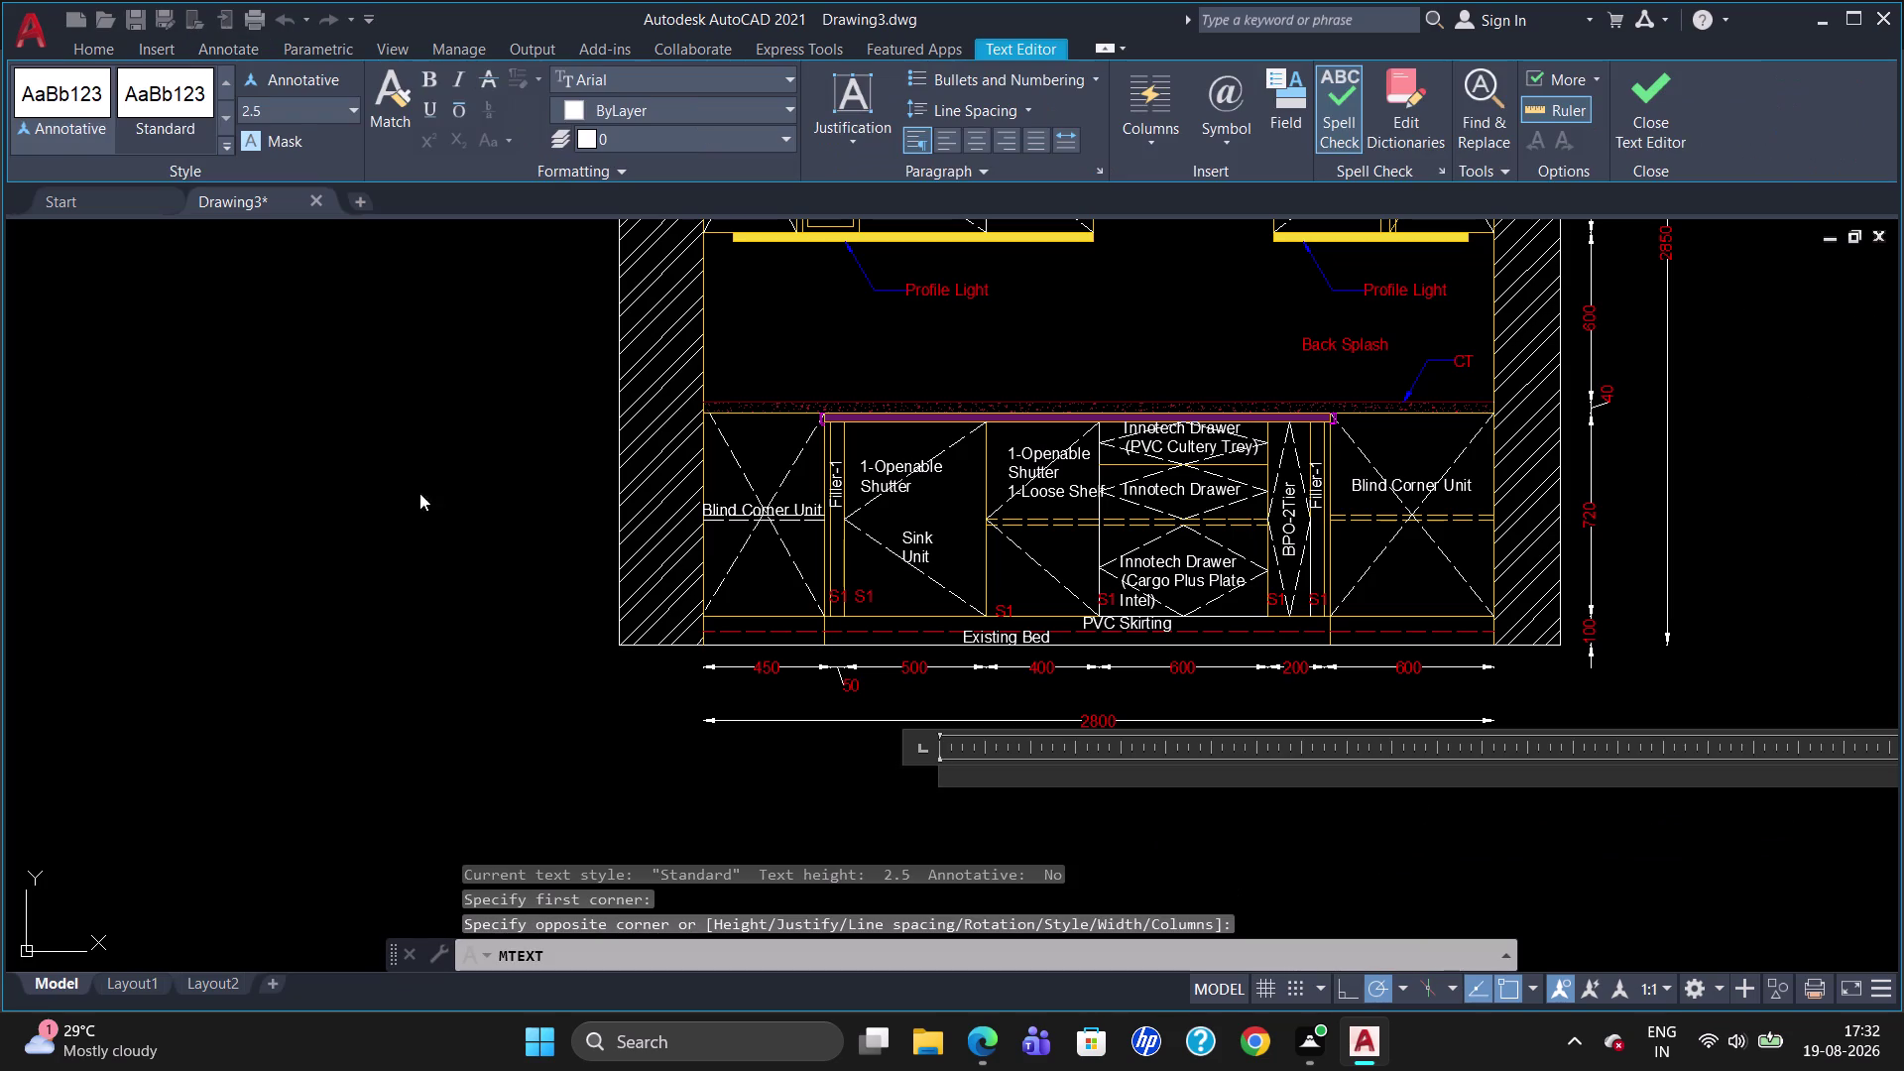
Set the text height to 50, the colour to Red, and turn underline on.
click(297, 115)
key(BackSpace)
text(50)
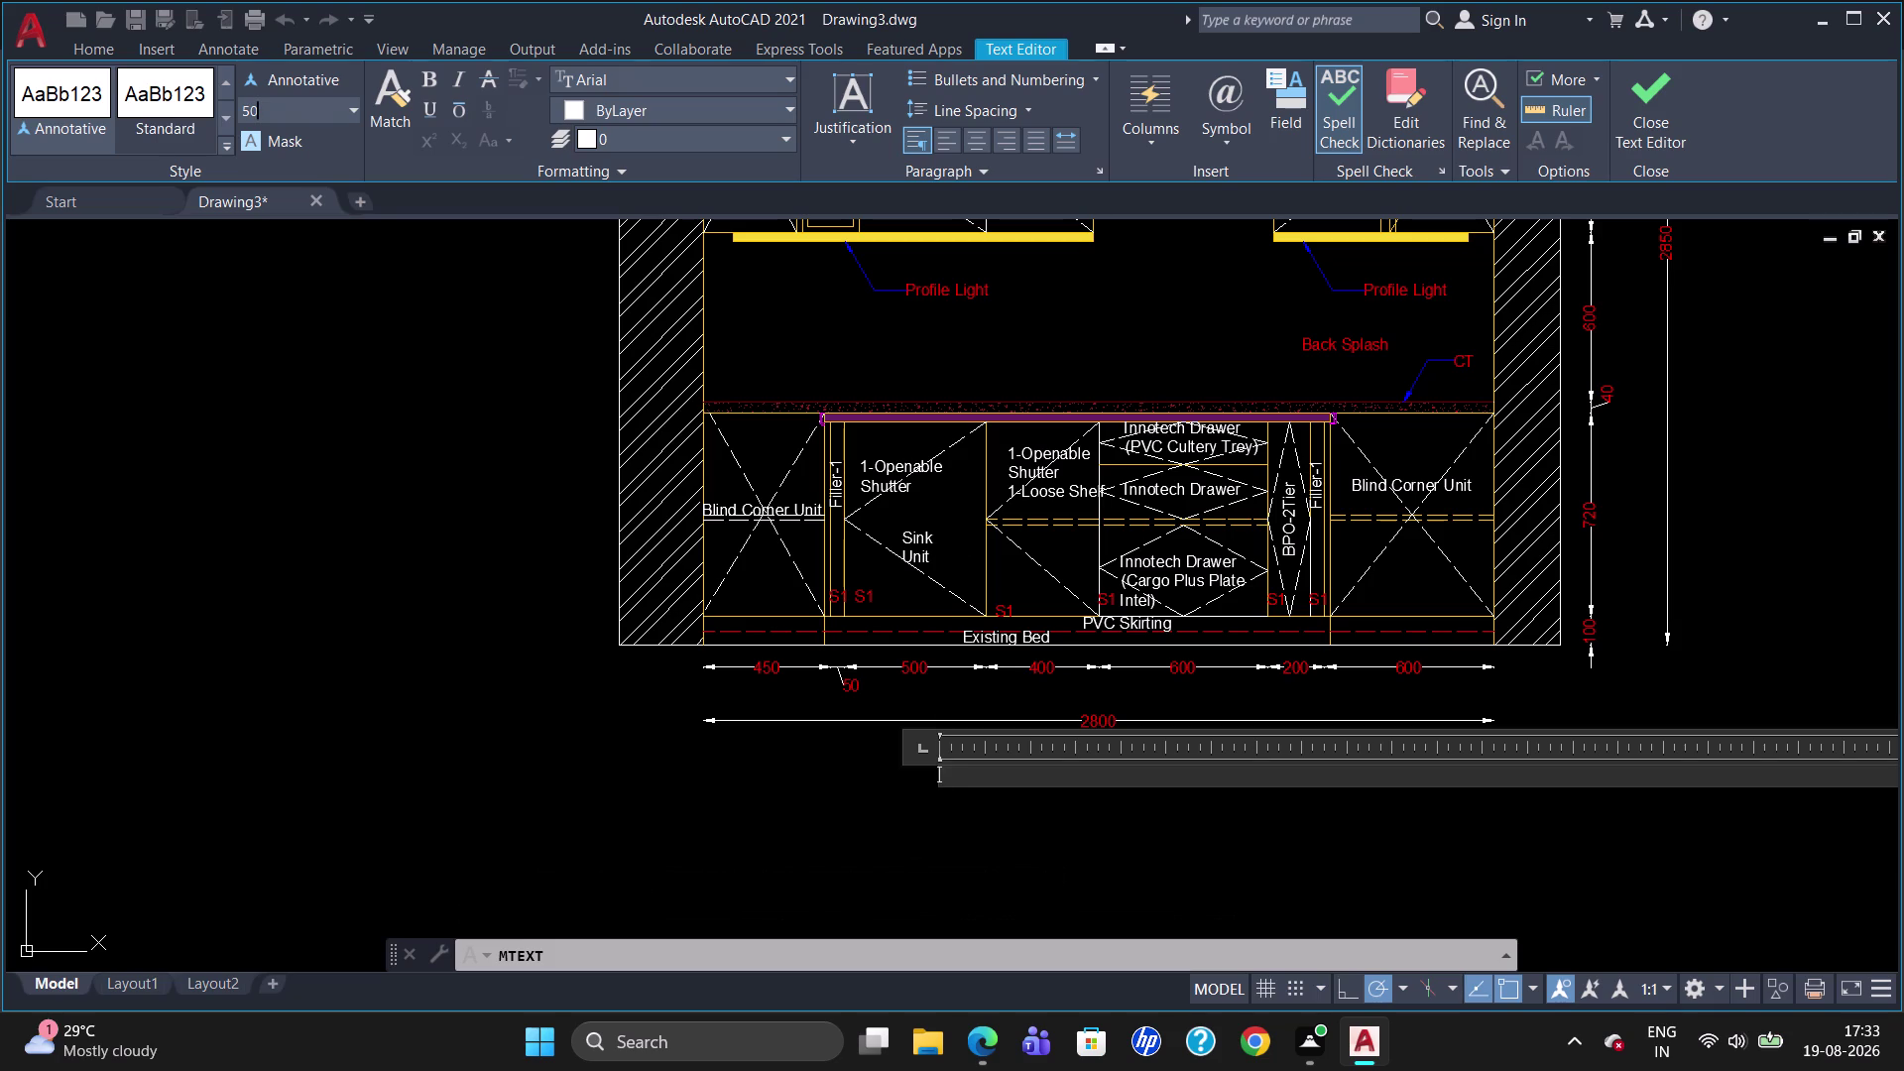
key(Return)
click(696, 118)
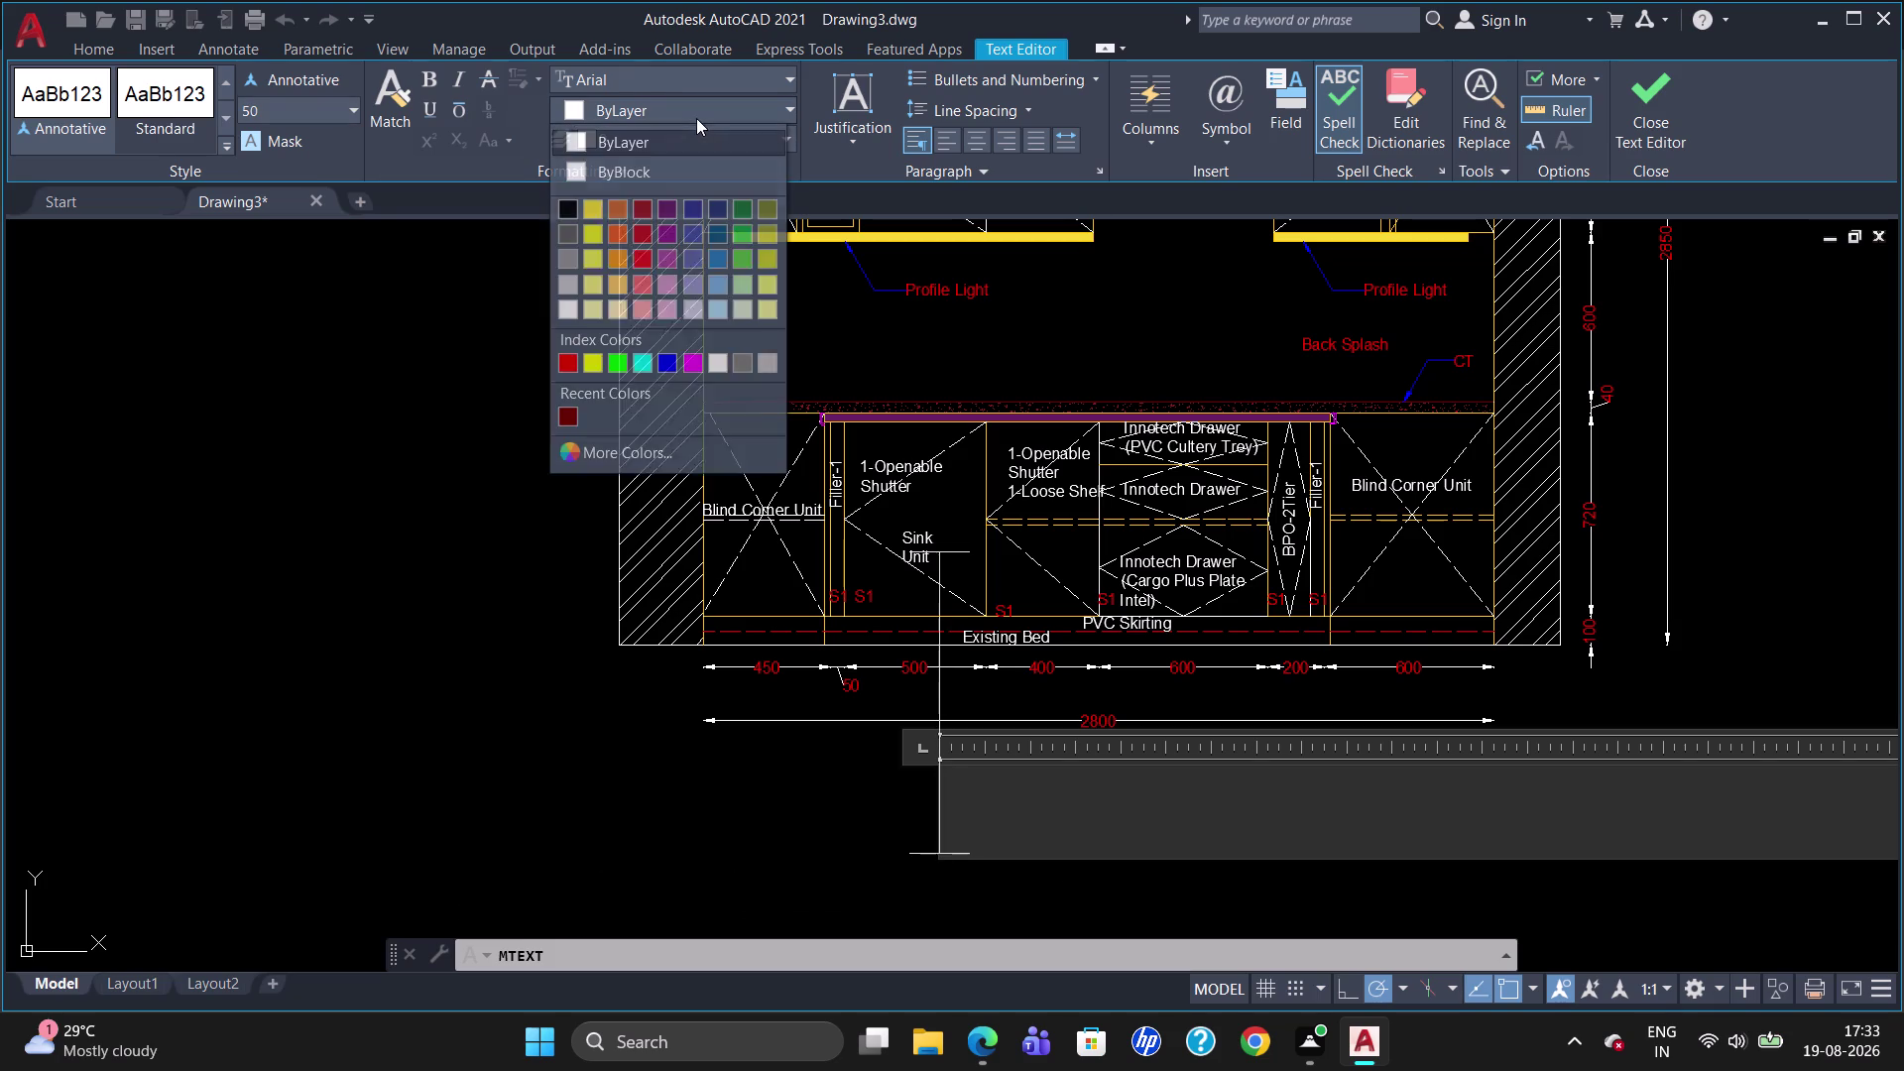
click(562, 355)
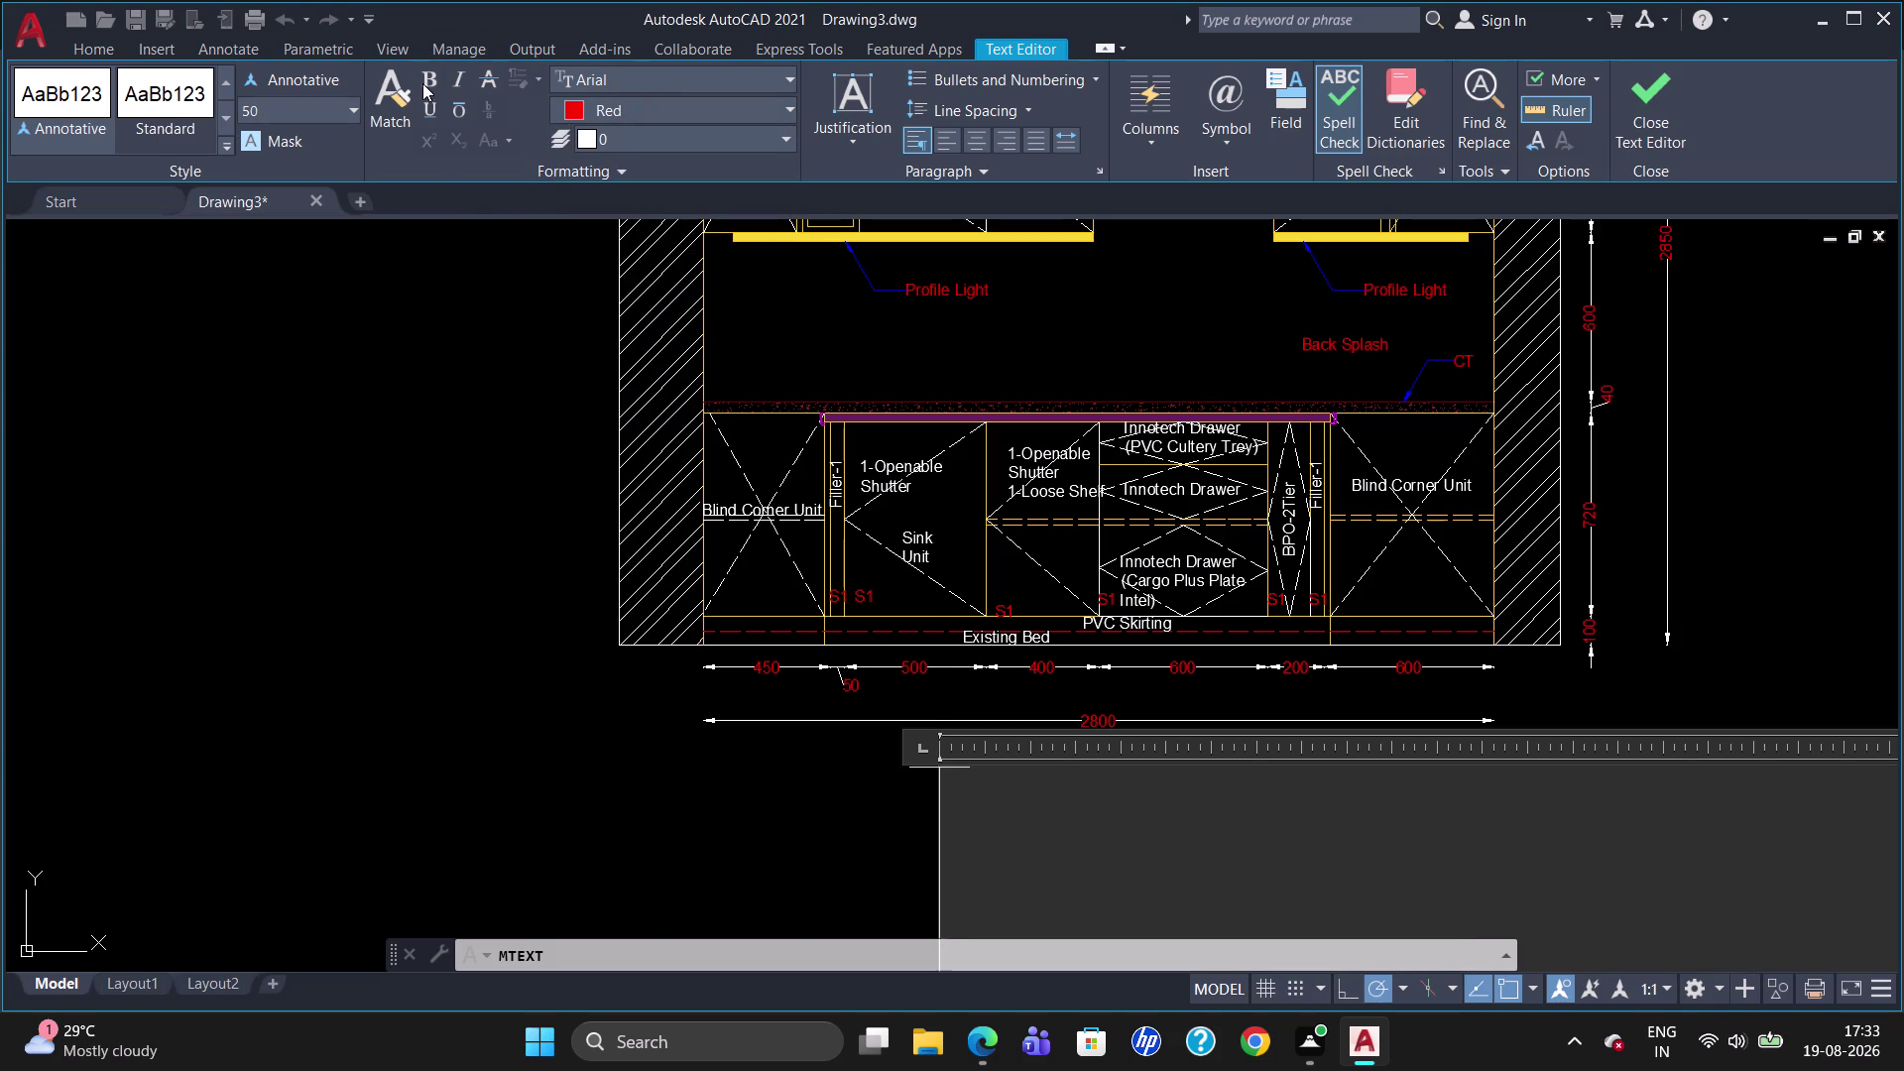
click(436, 113)
Enter the title 'Kitchen Elevation At-A' and close the text editor.
key(k)
text(itc)
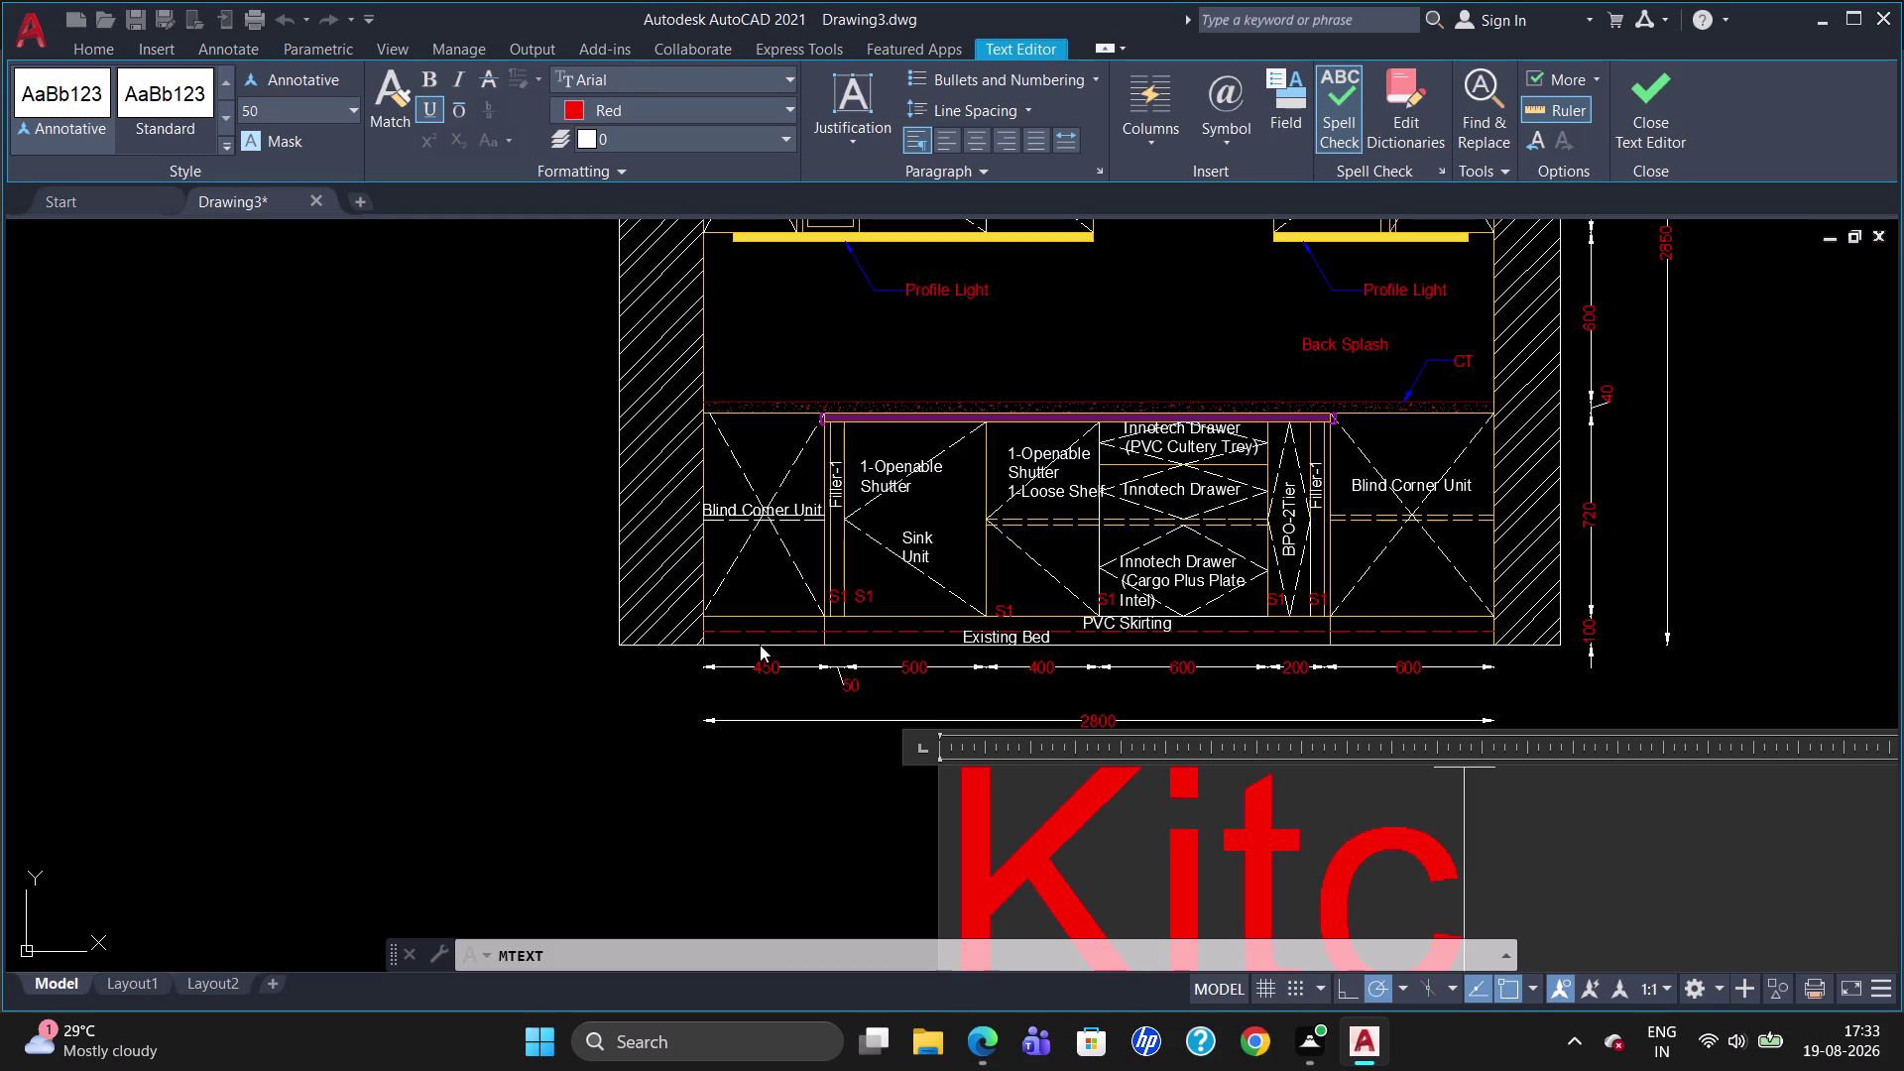
text(hen)
key(space)
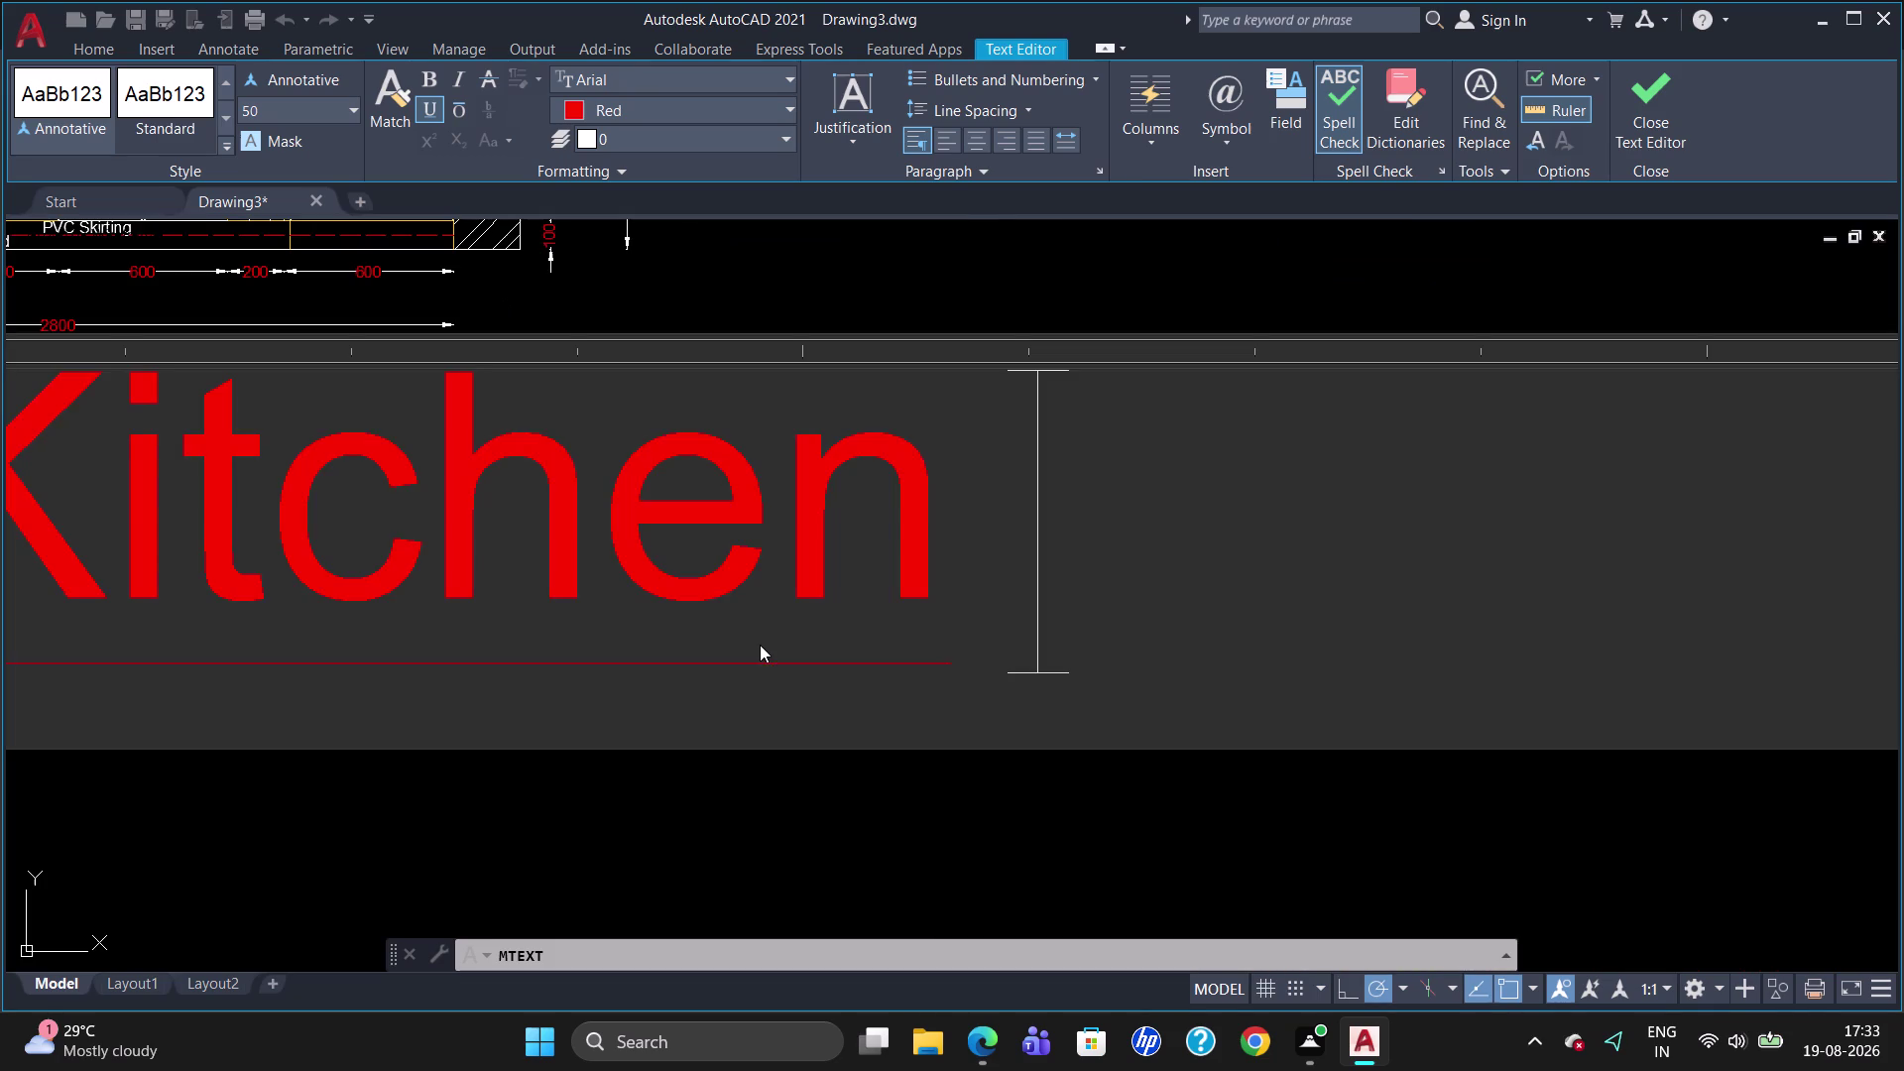
key(e)
text(lev)
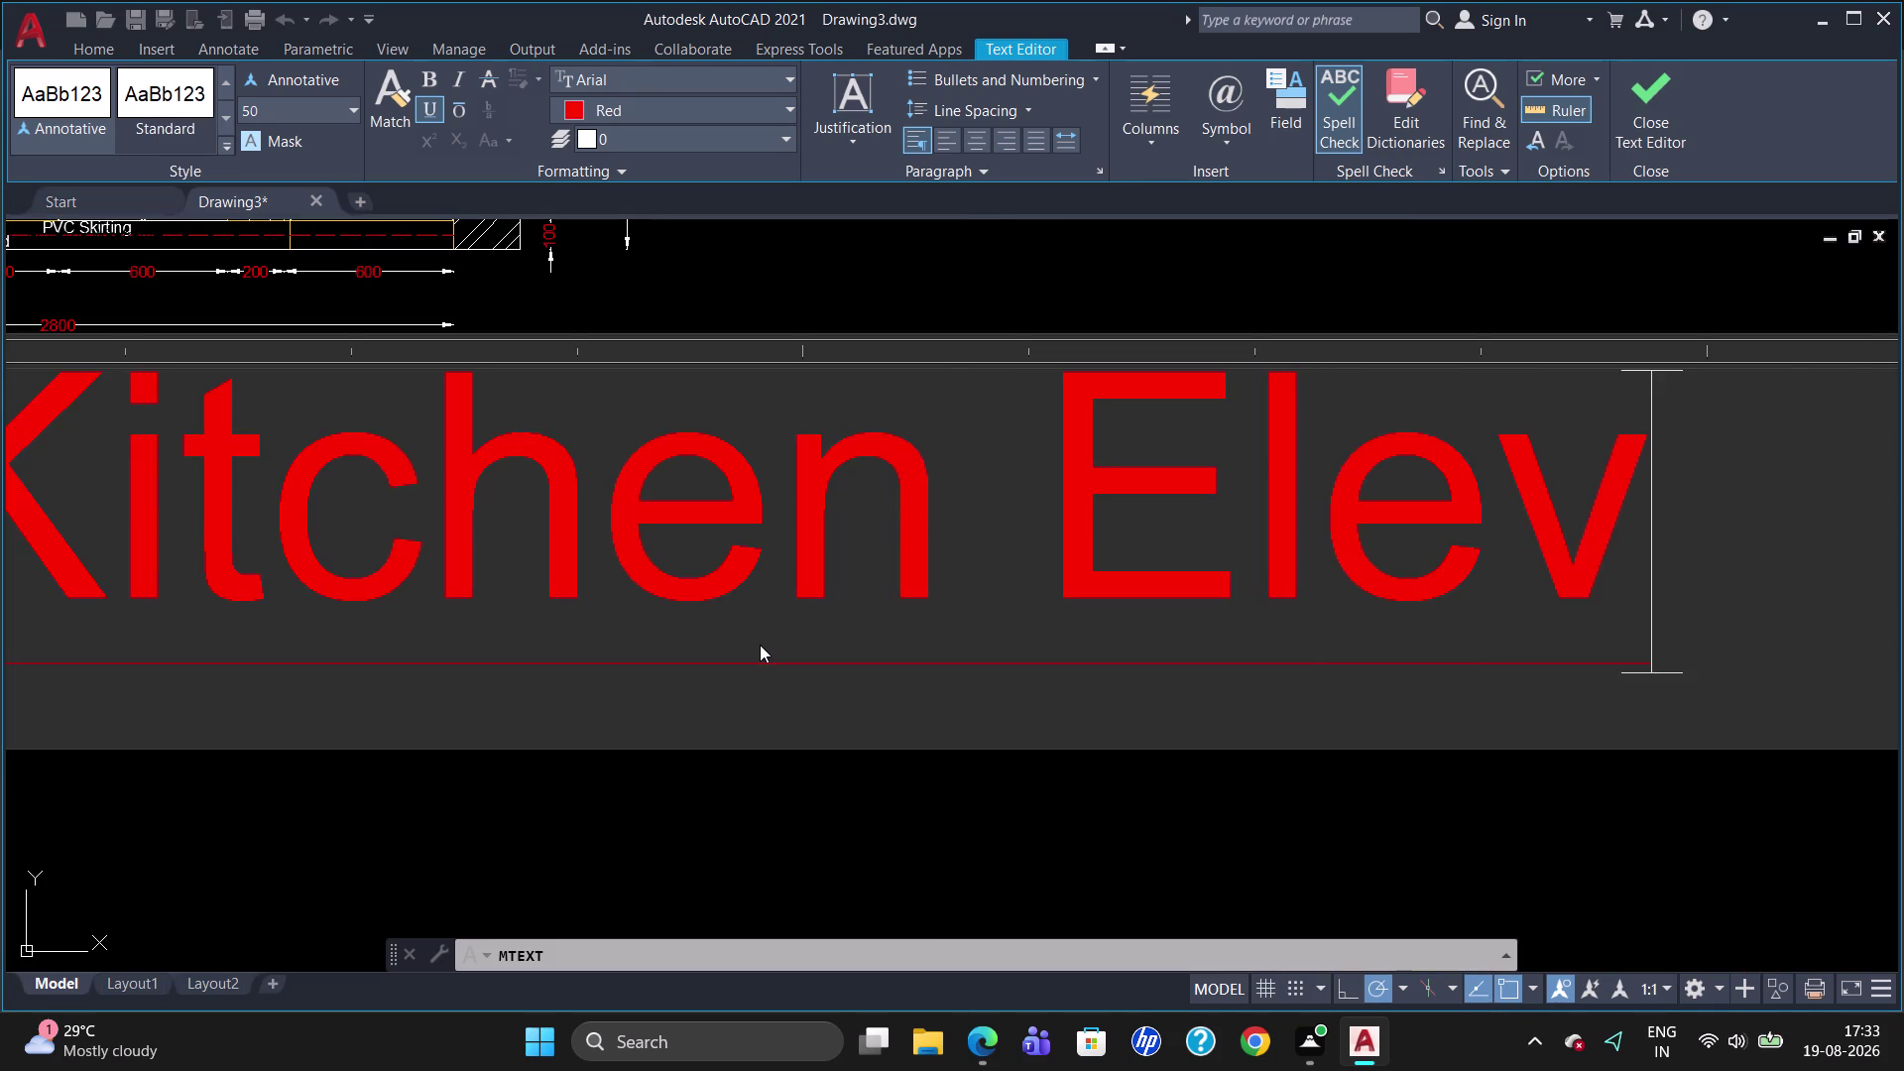
text(ation)
key(space)
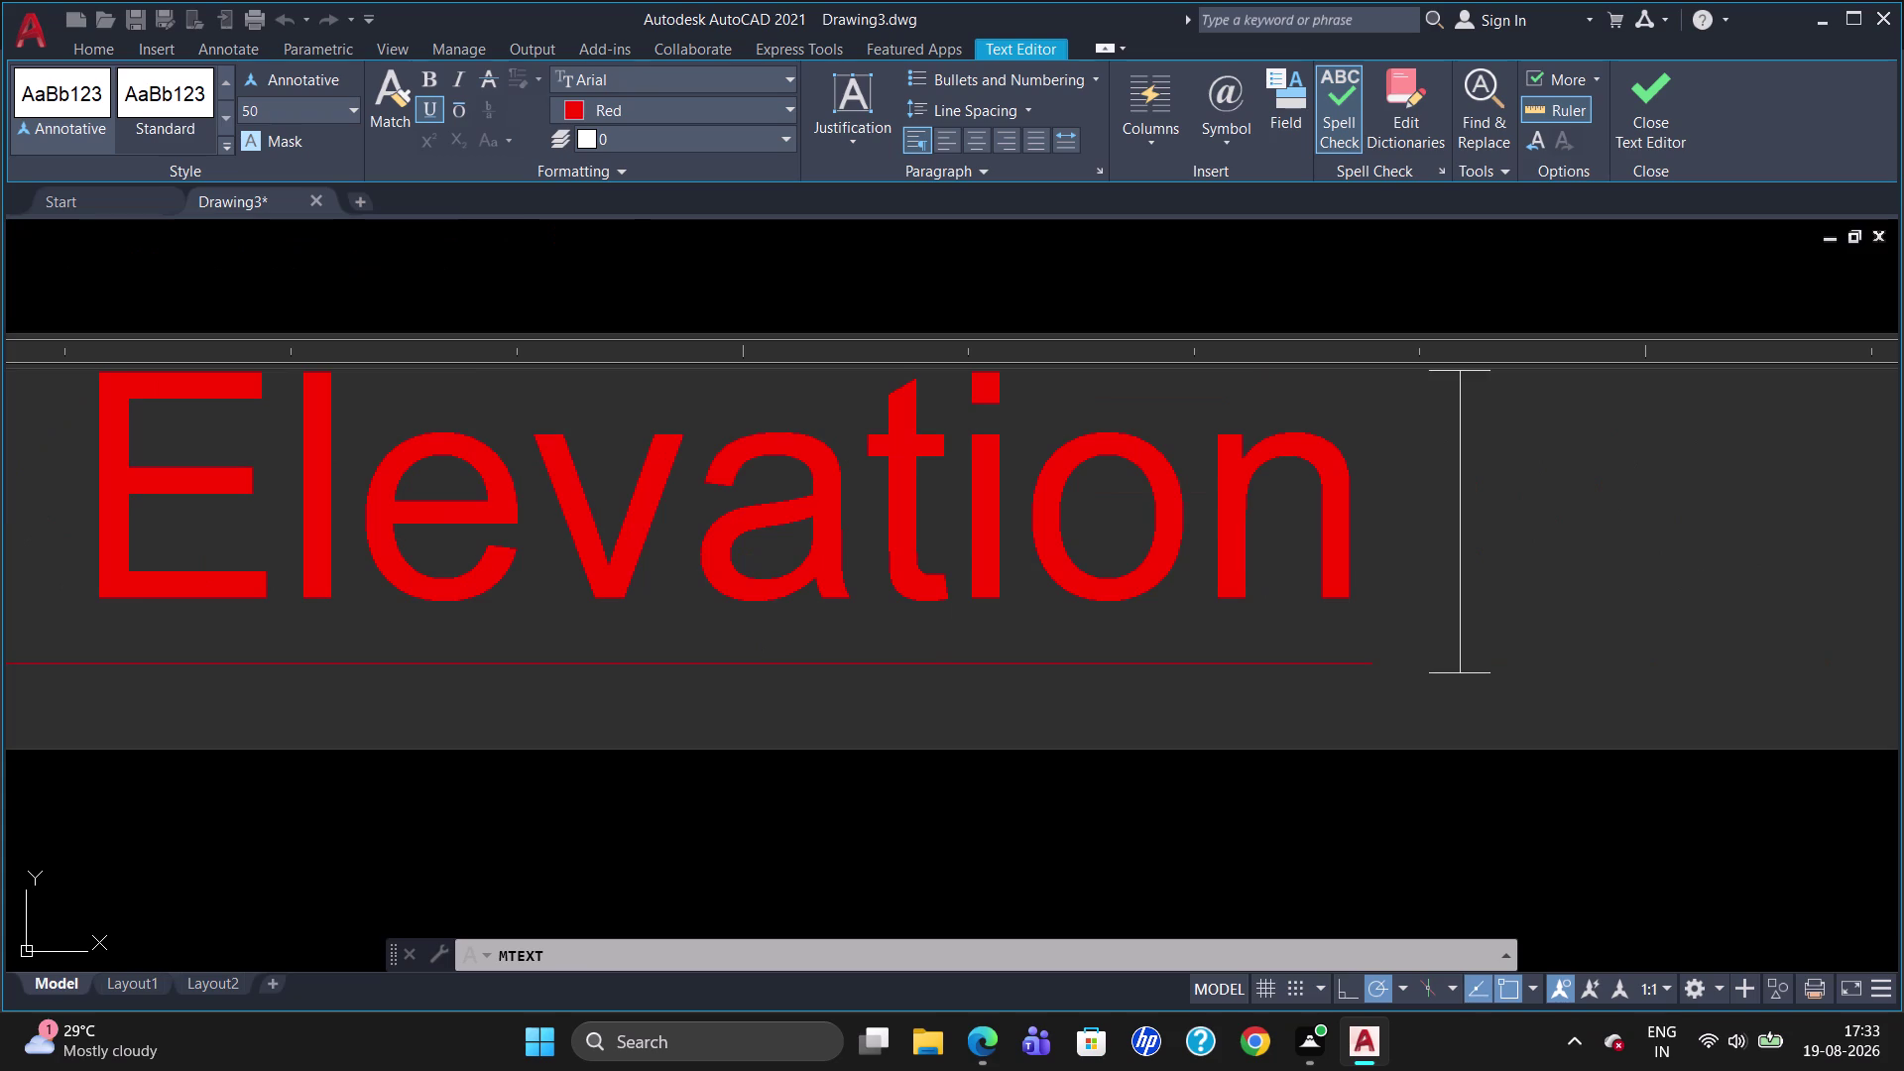
key(t)
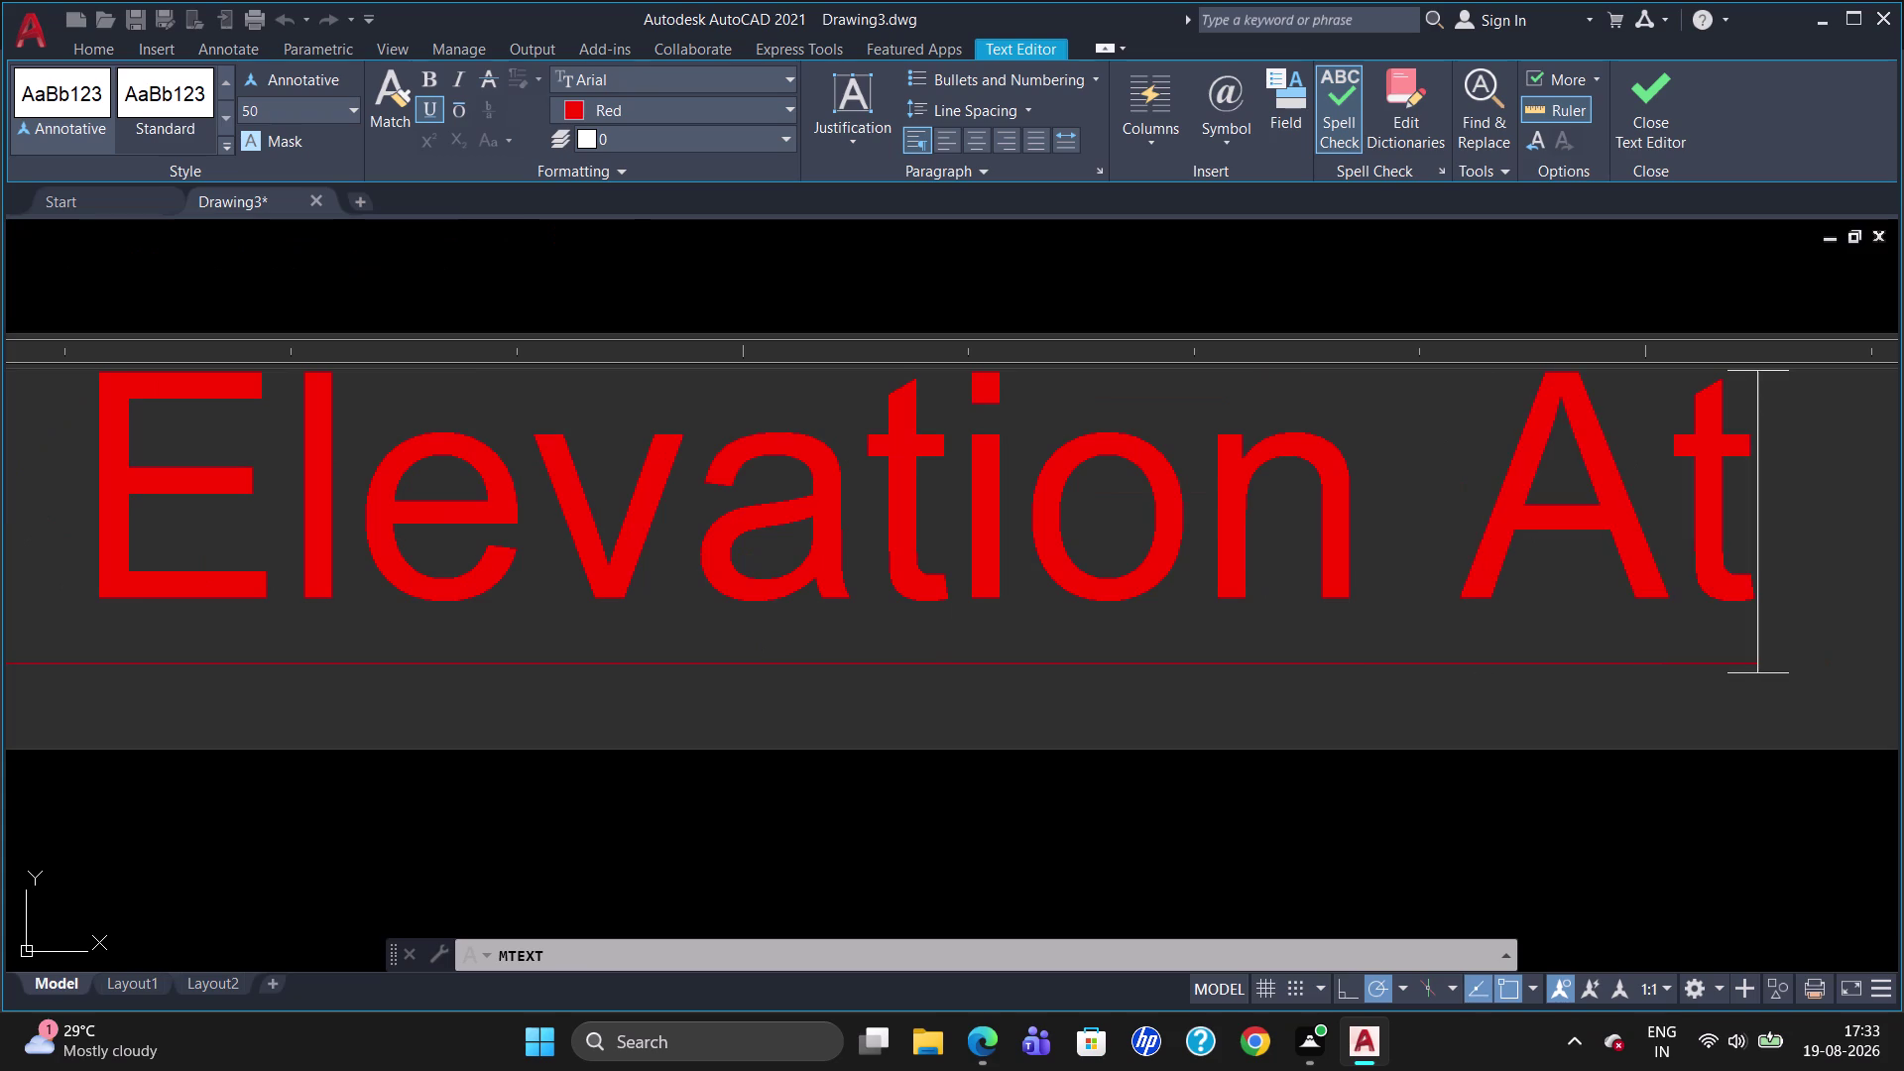
key(minus)
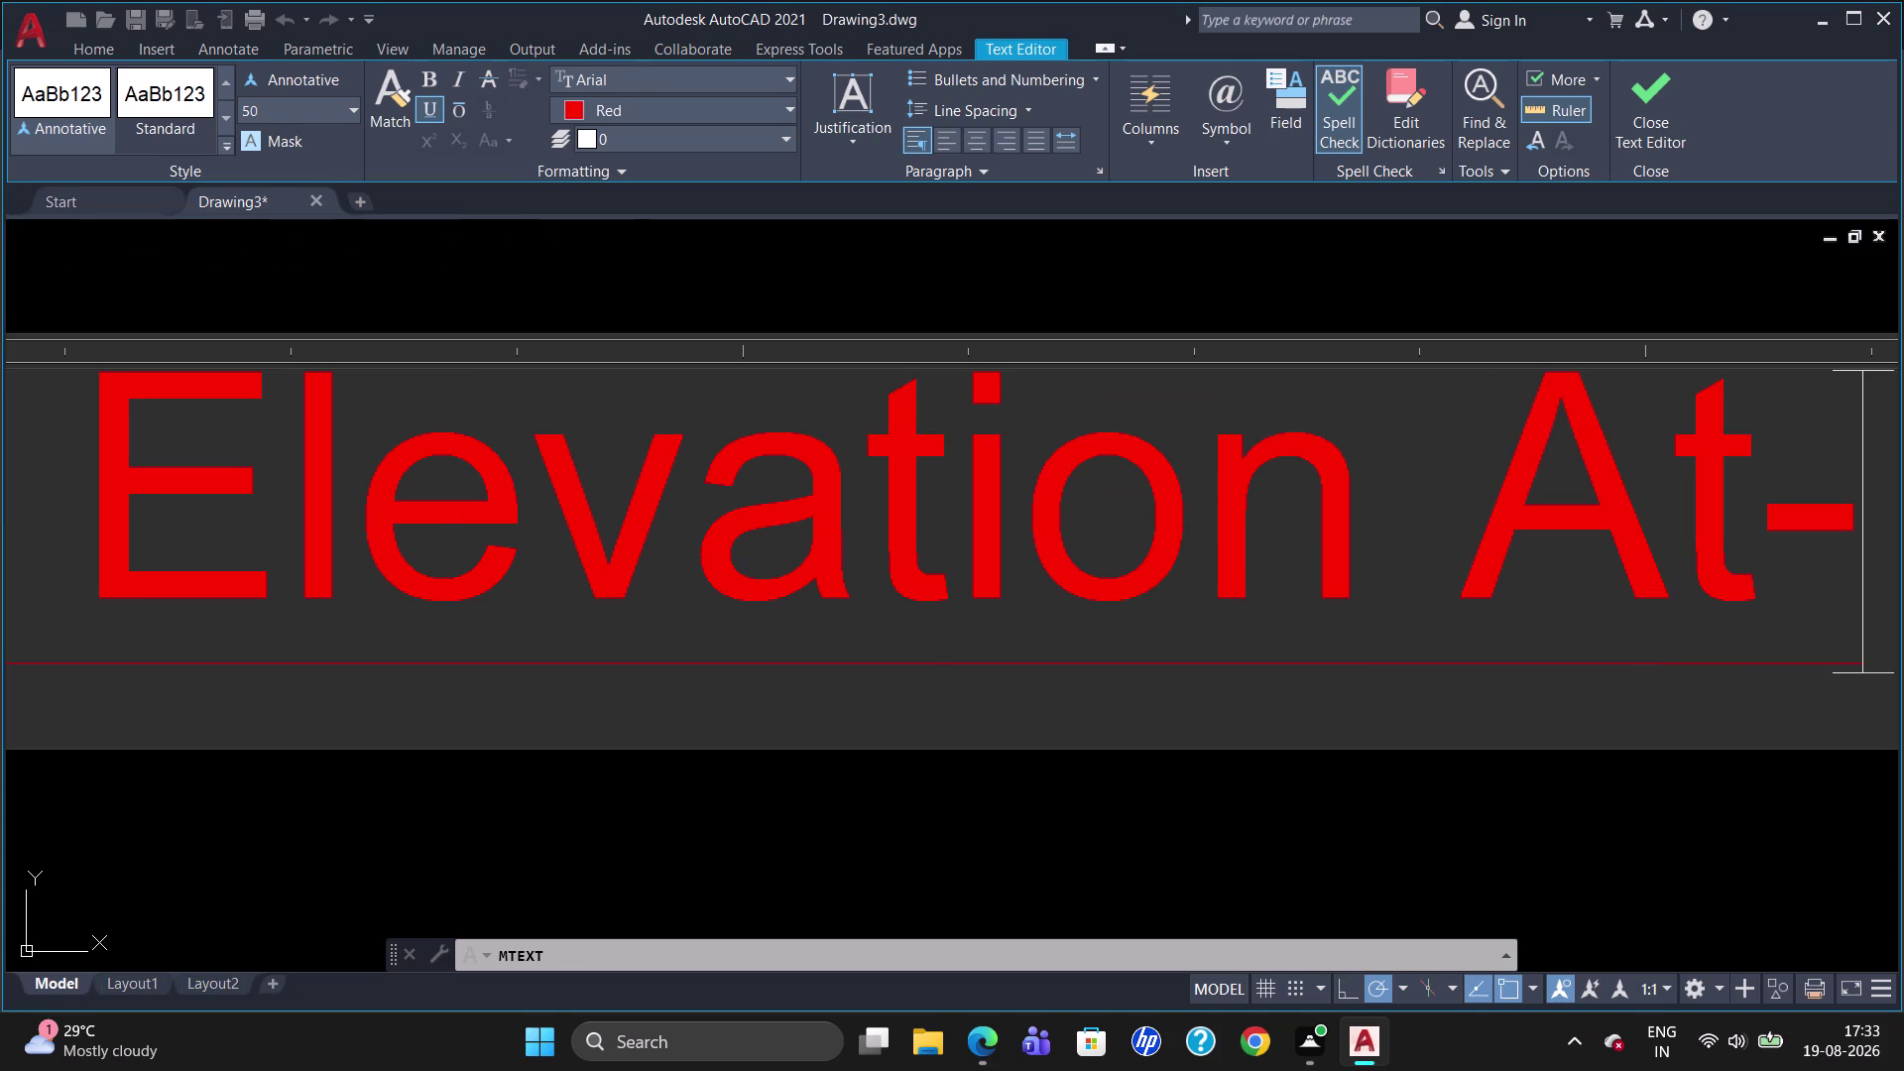
key(a)
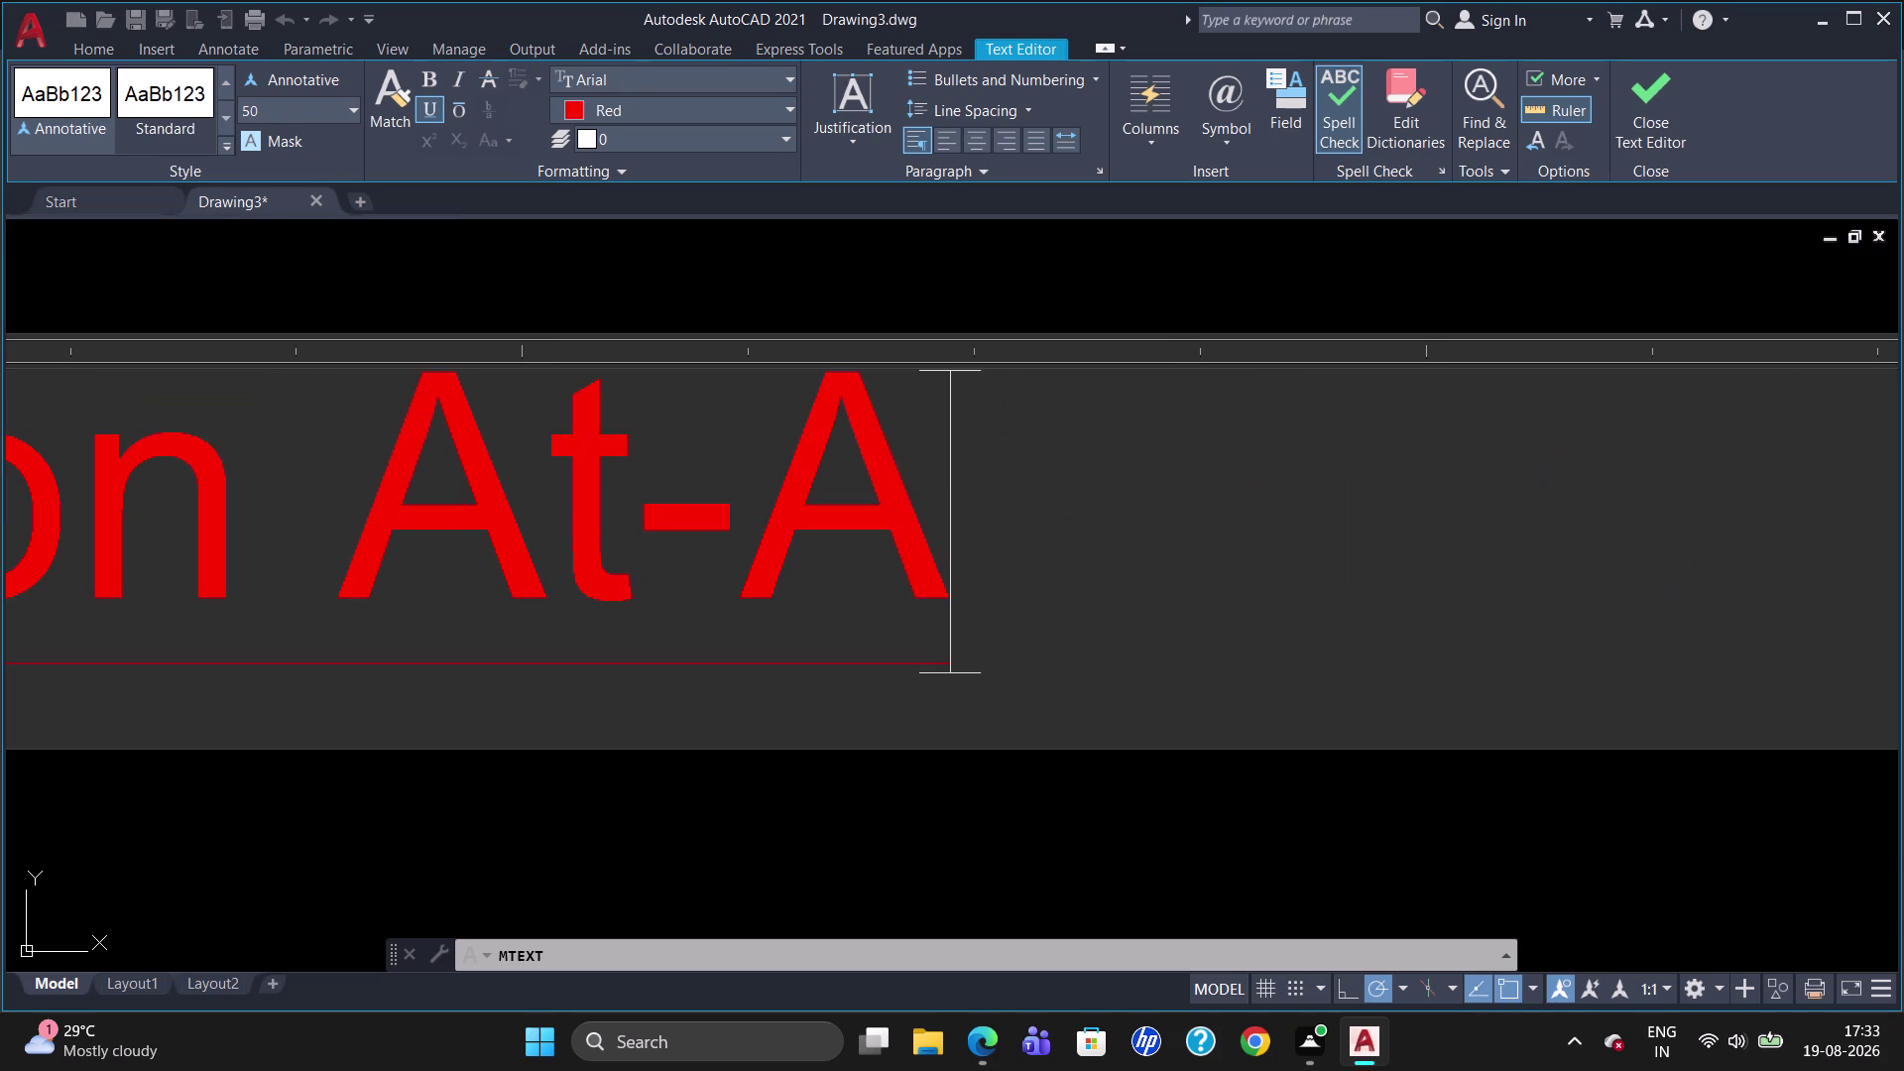
click(799, 845)
scroll(down, 3)
scroll(up, 3)
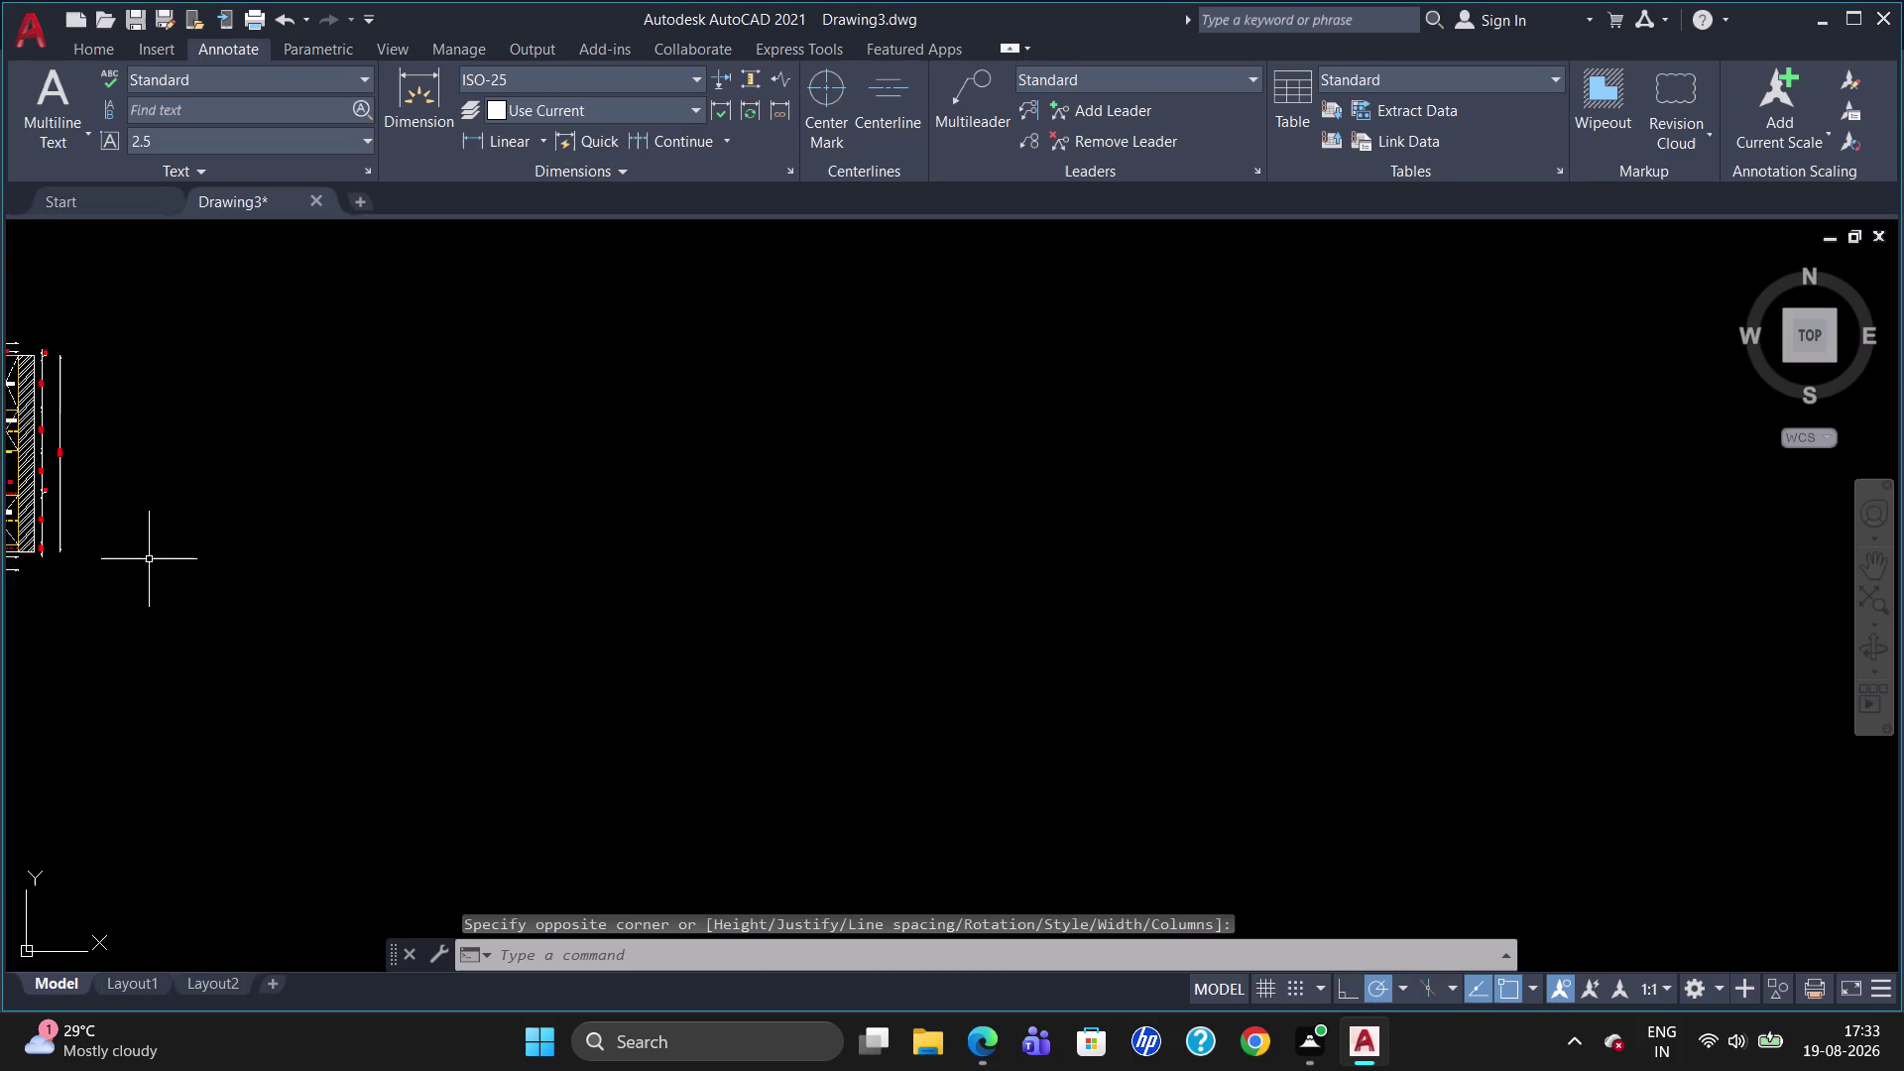
scroll(up, 3)
scroll(down, 3)
Move the title by its grip so it sits centred beneath the elevation.
scroll(up, 3)
click(747, 691)
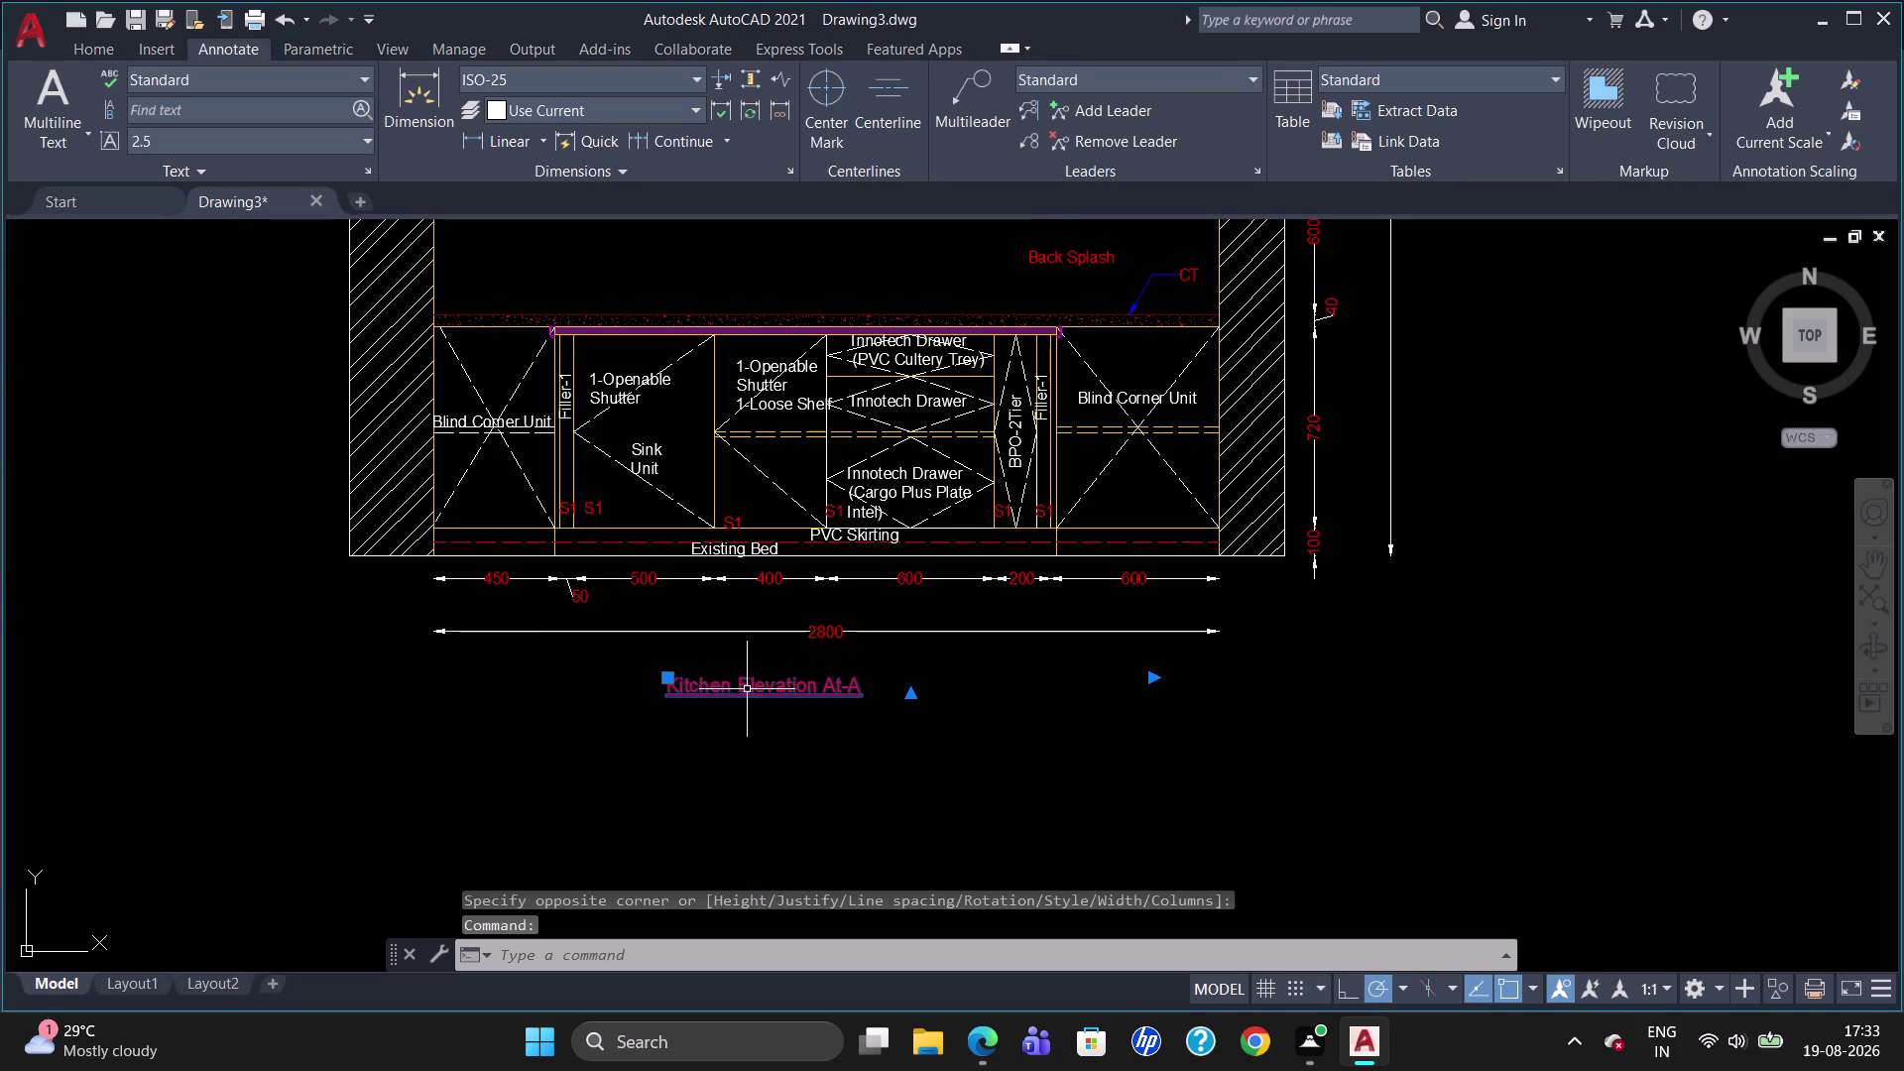
click(669, 676)
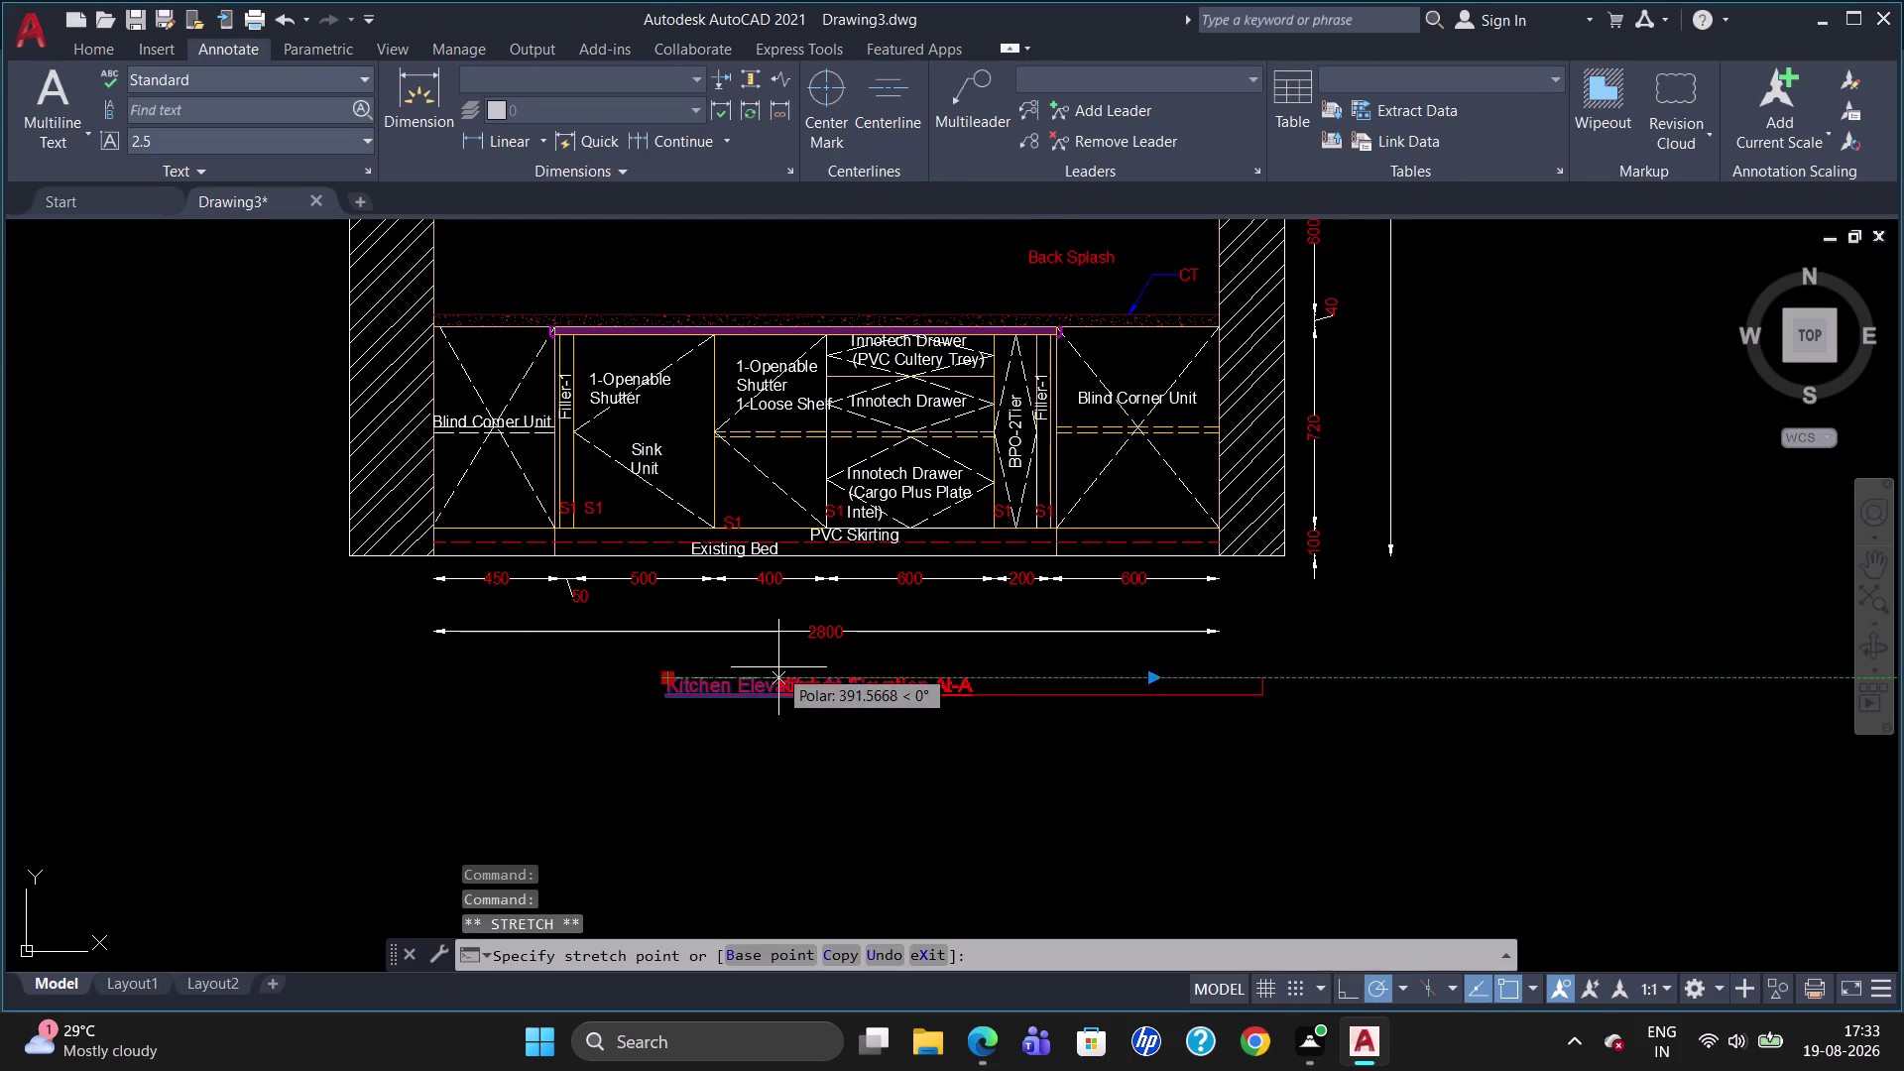
click(779, 668)
key(Escape)
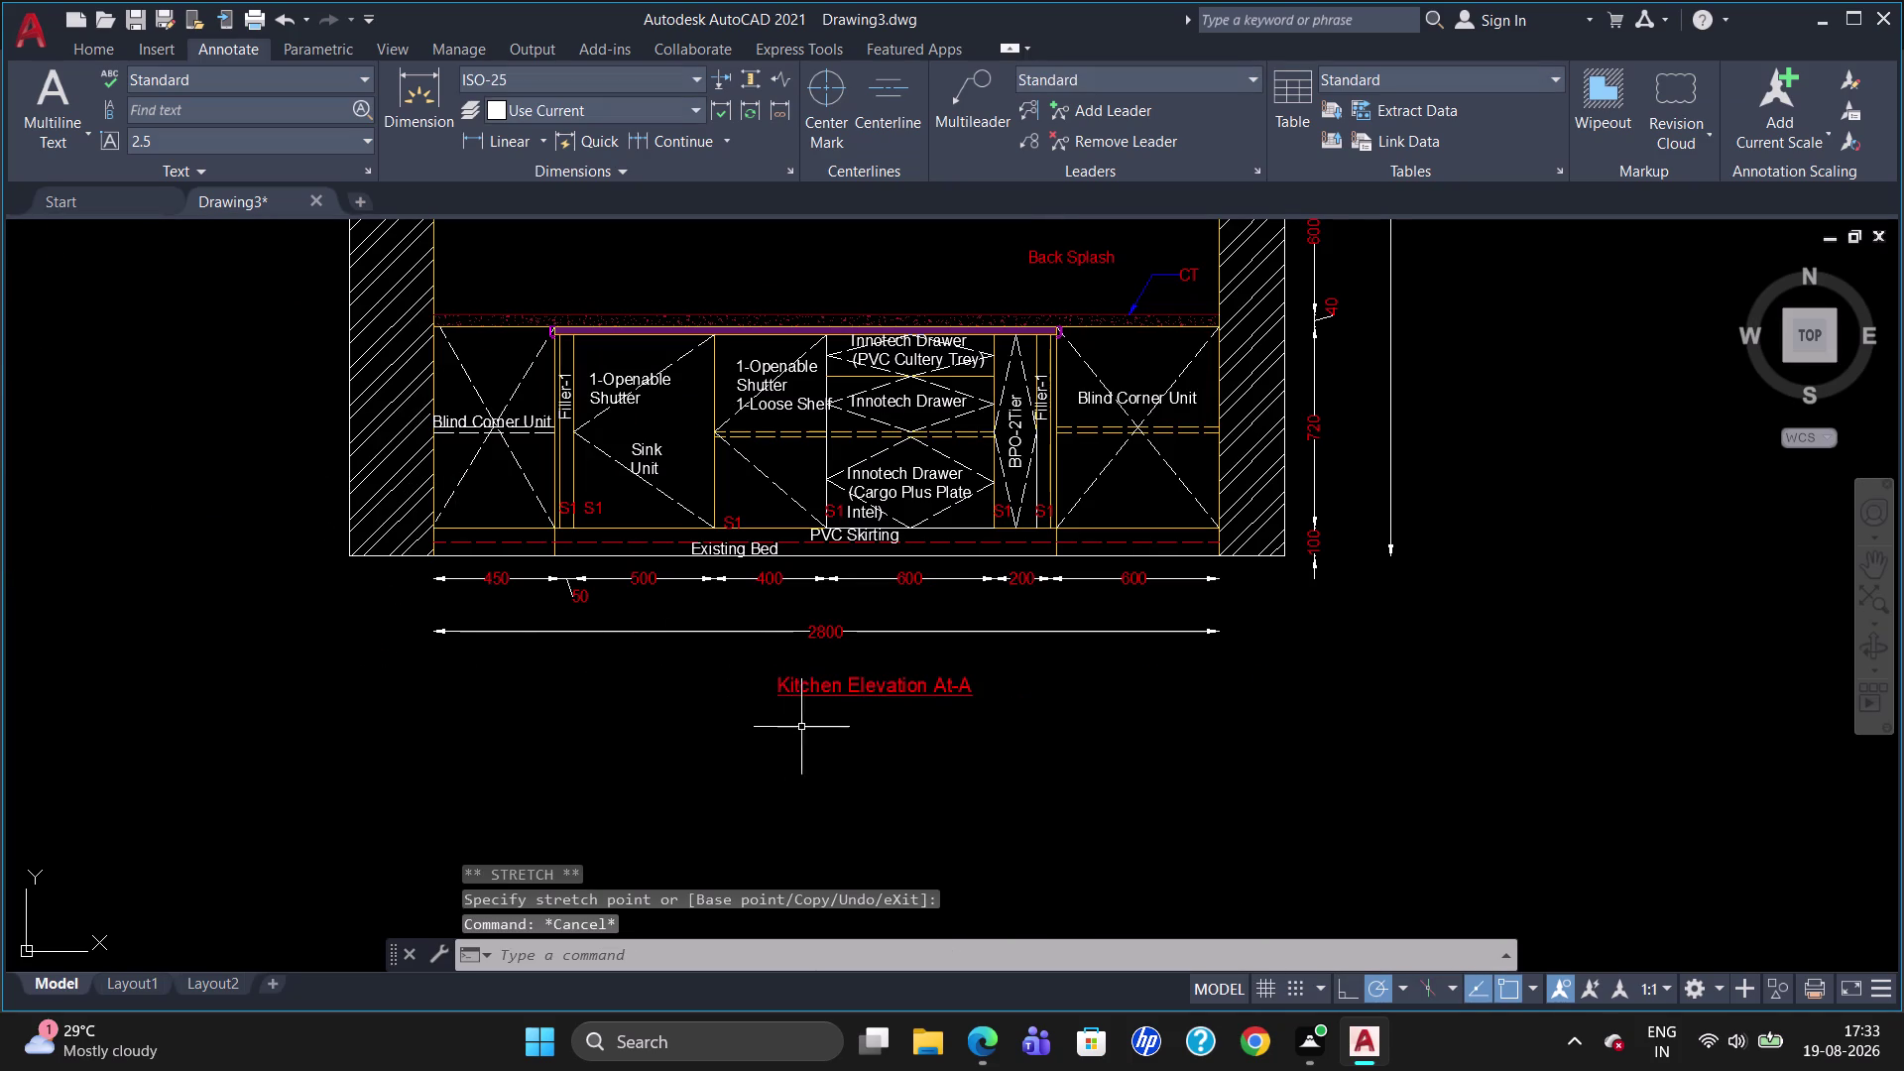
Zoom into the drawers and select the dashed shelf line below them.
scroll(down, 3)
scroll(up, 3)
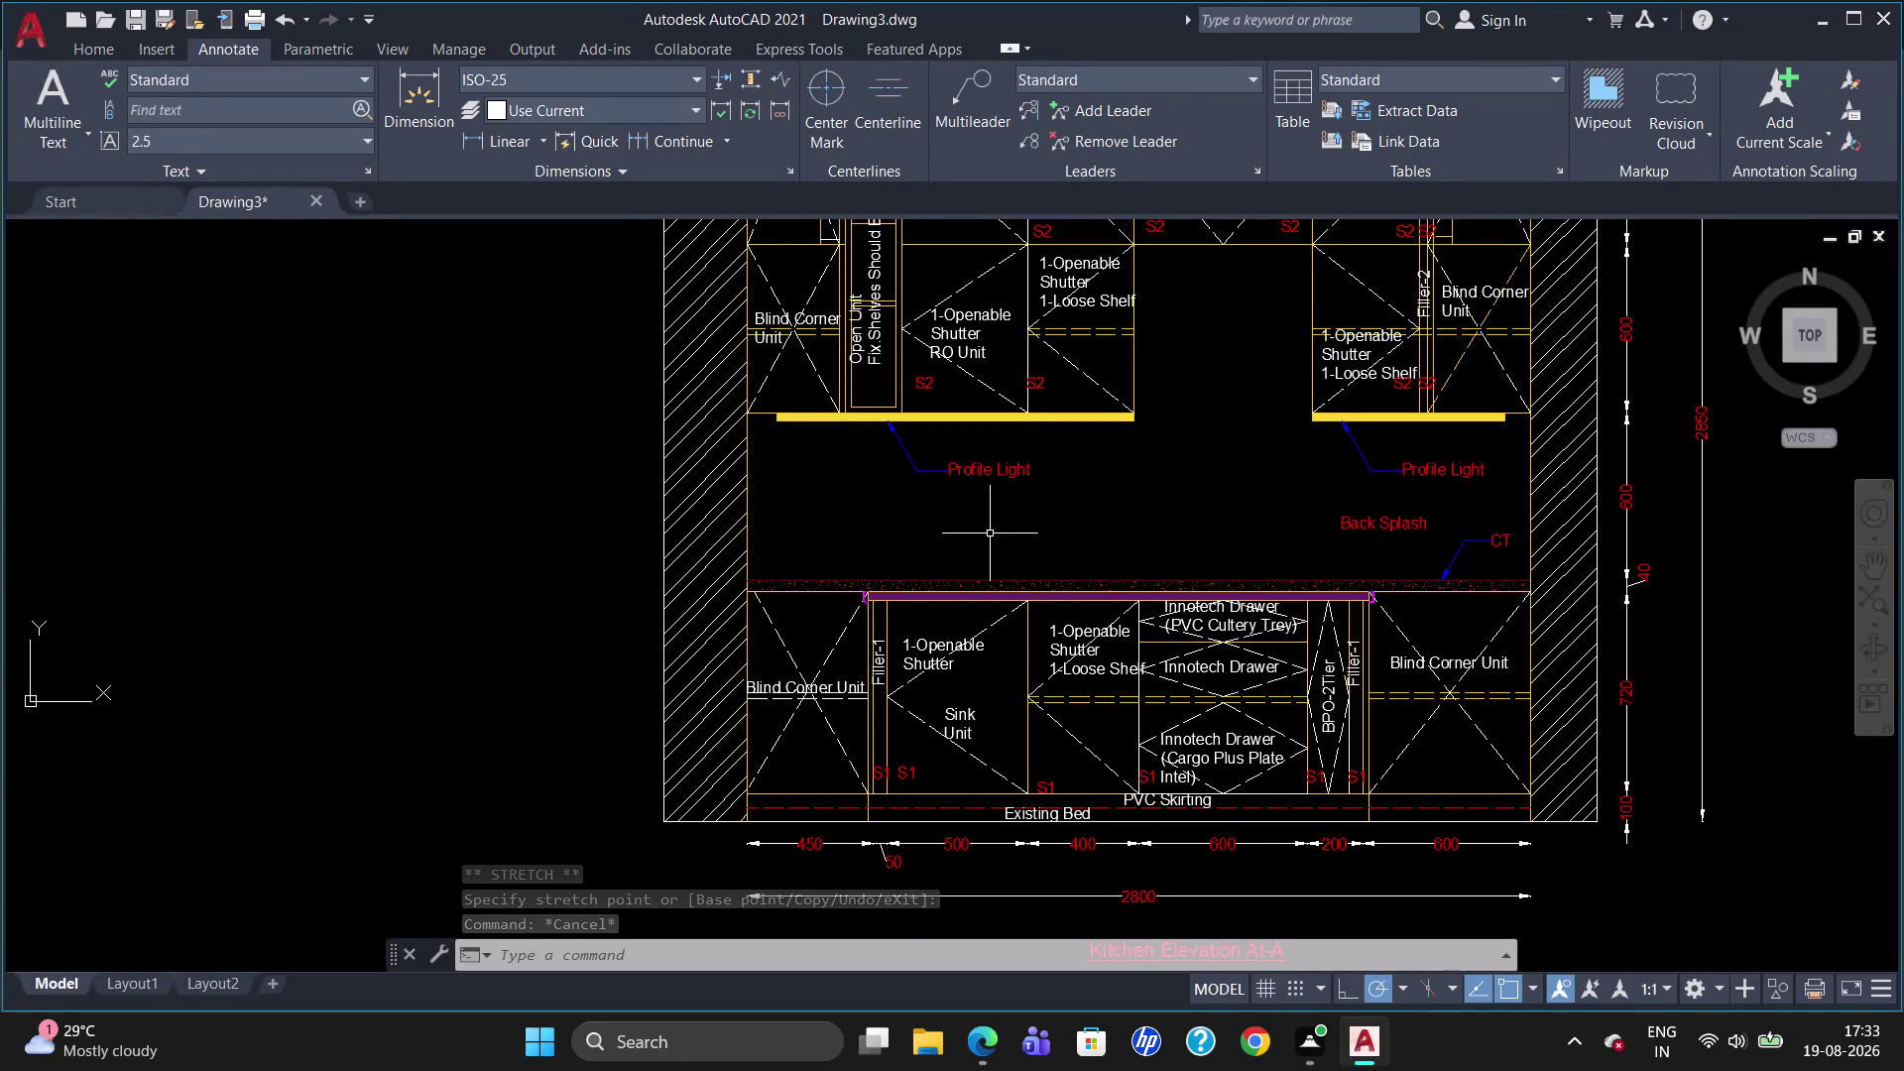
scroll(up, 3)
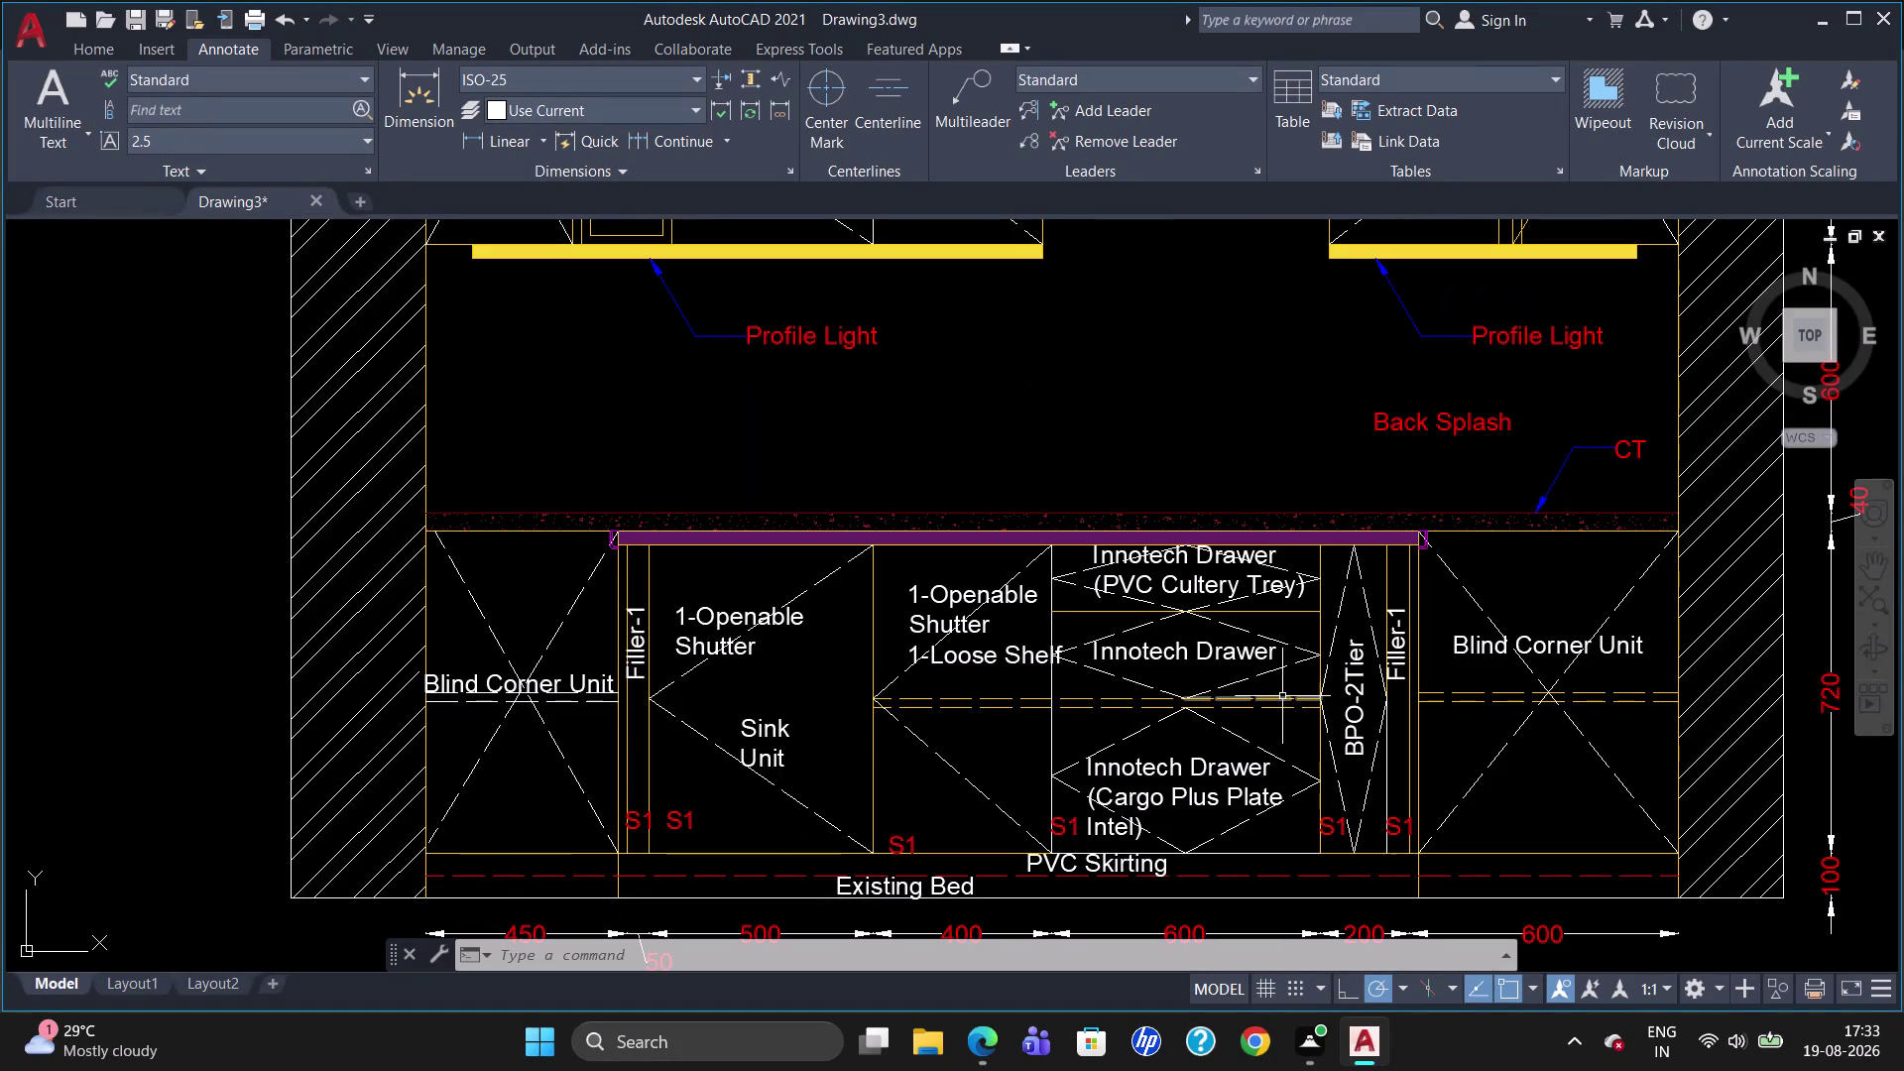
scroll(up, 3)
click(1199, 707)
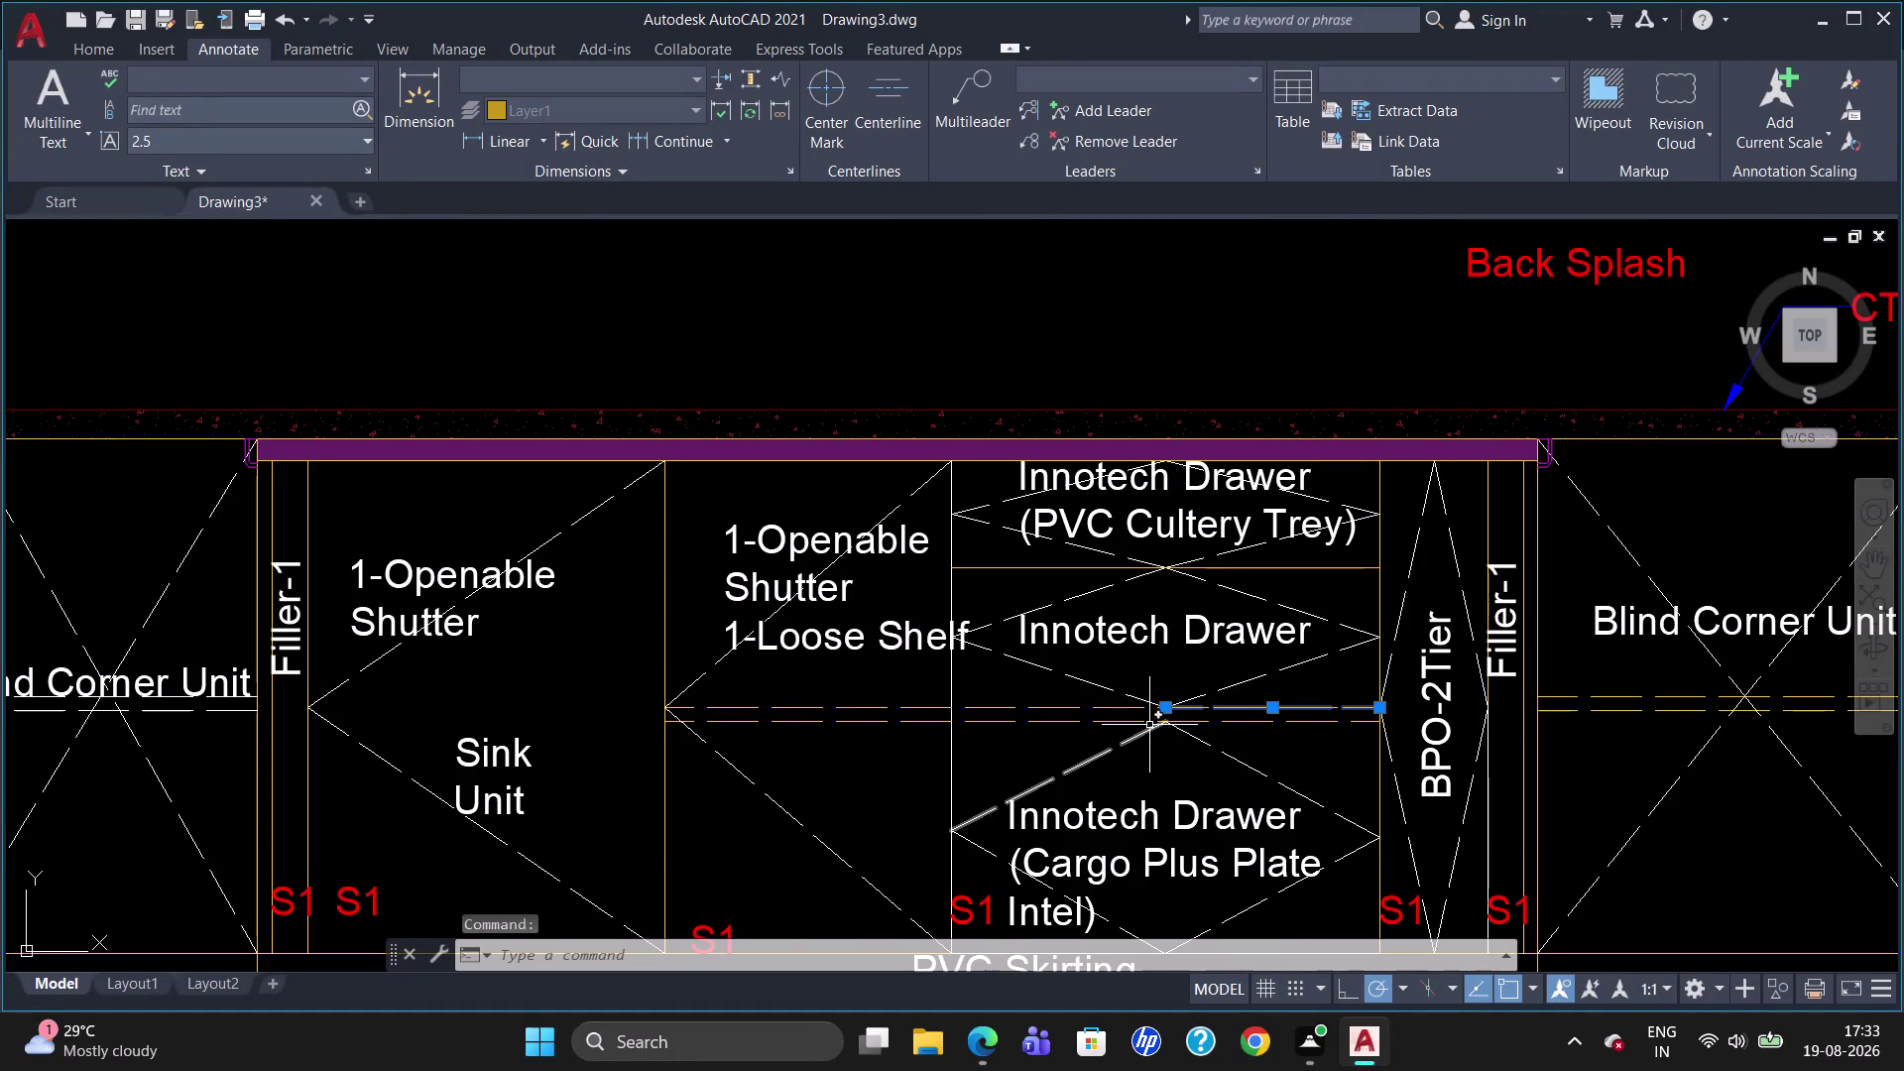
click(1150, 721)
key(Escape)
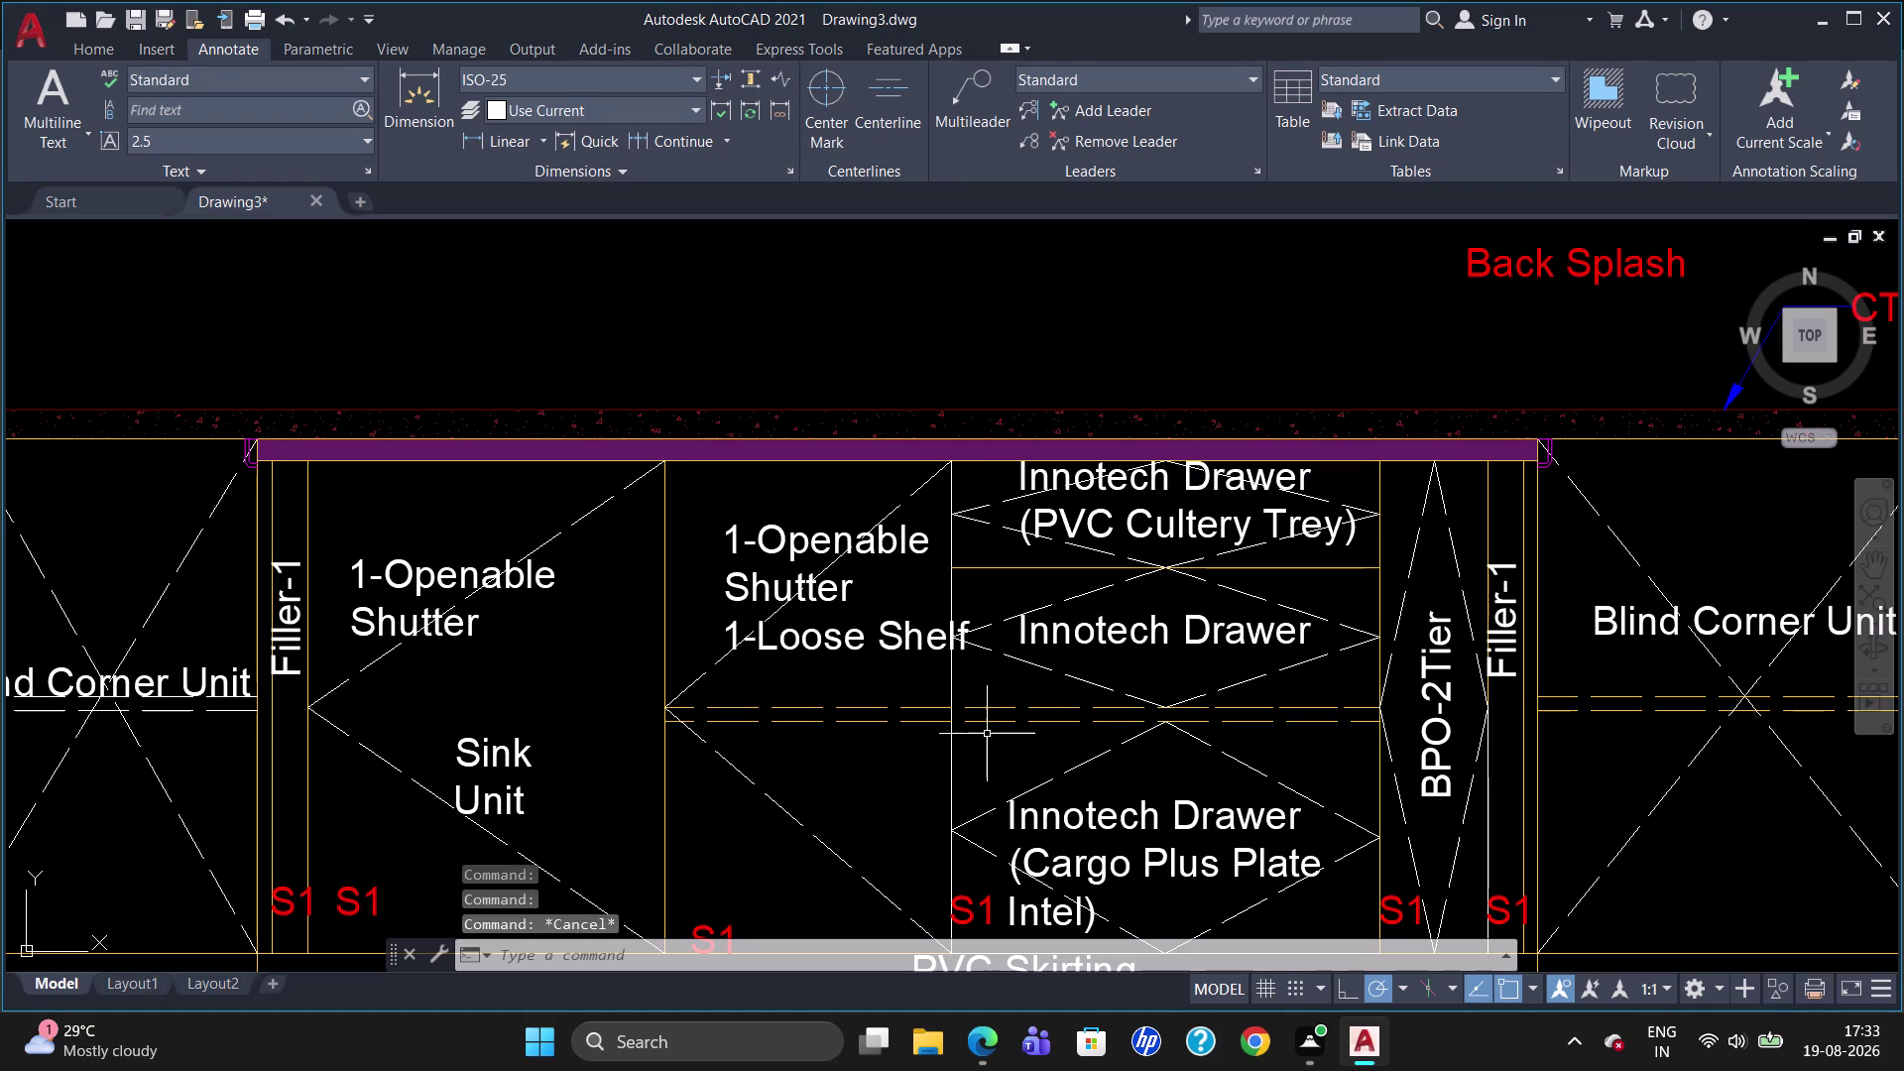
Try Break at Point (BR) on the dashed shelf line, then cancel it.
text(BR)
click(1030, 801)
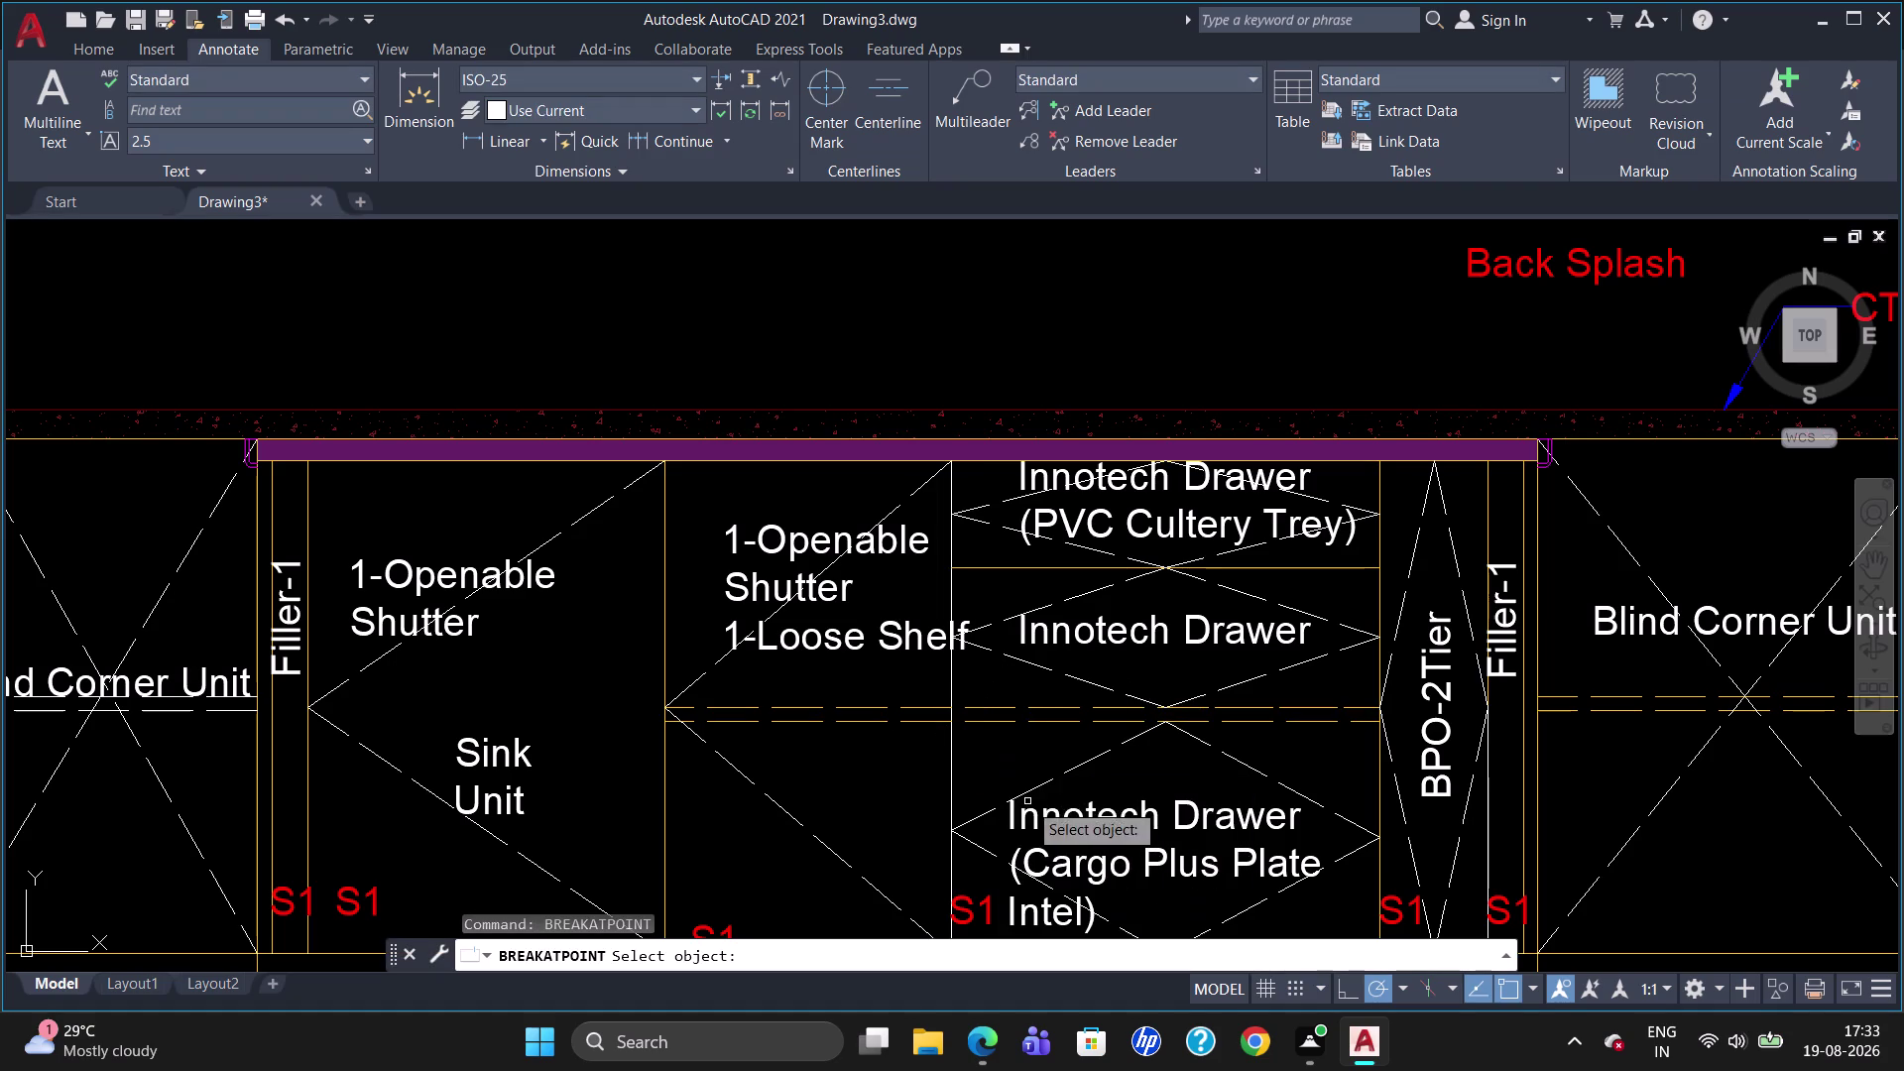
click(973, 722)
click(952, 721)
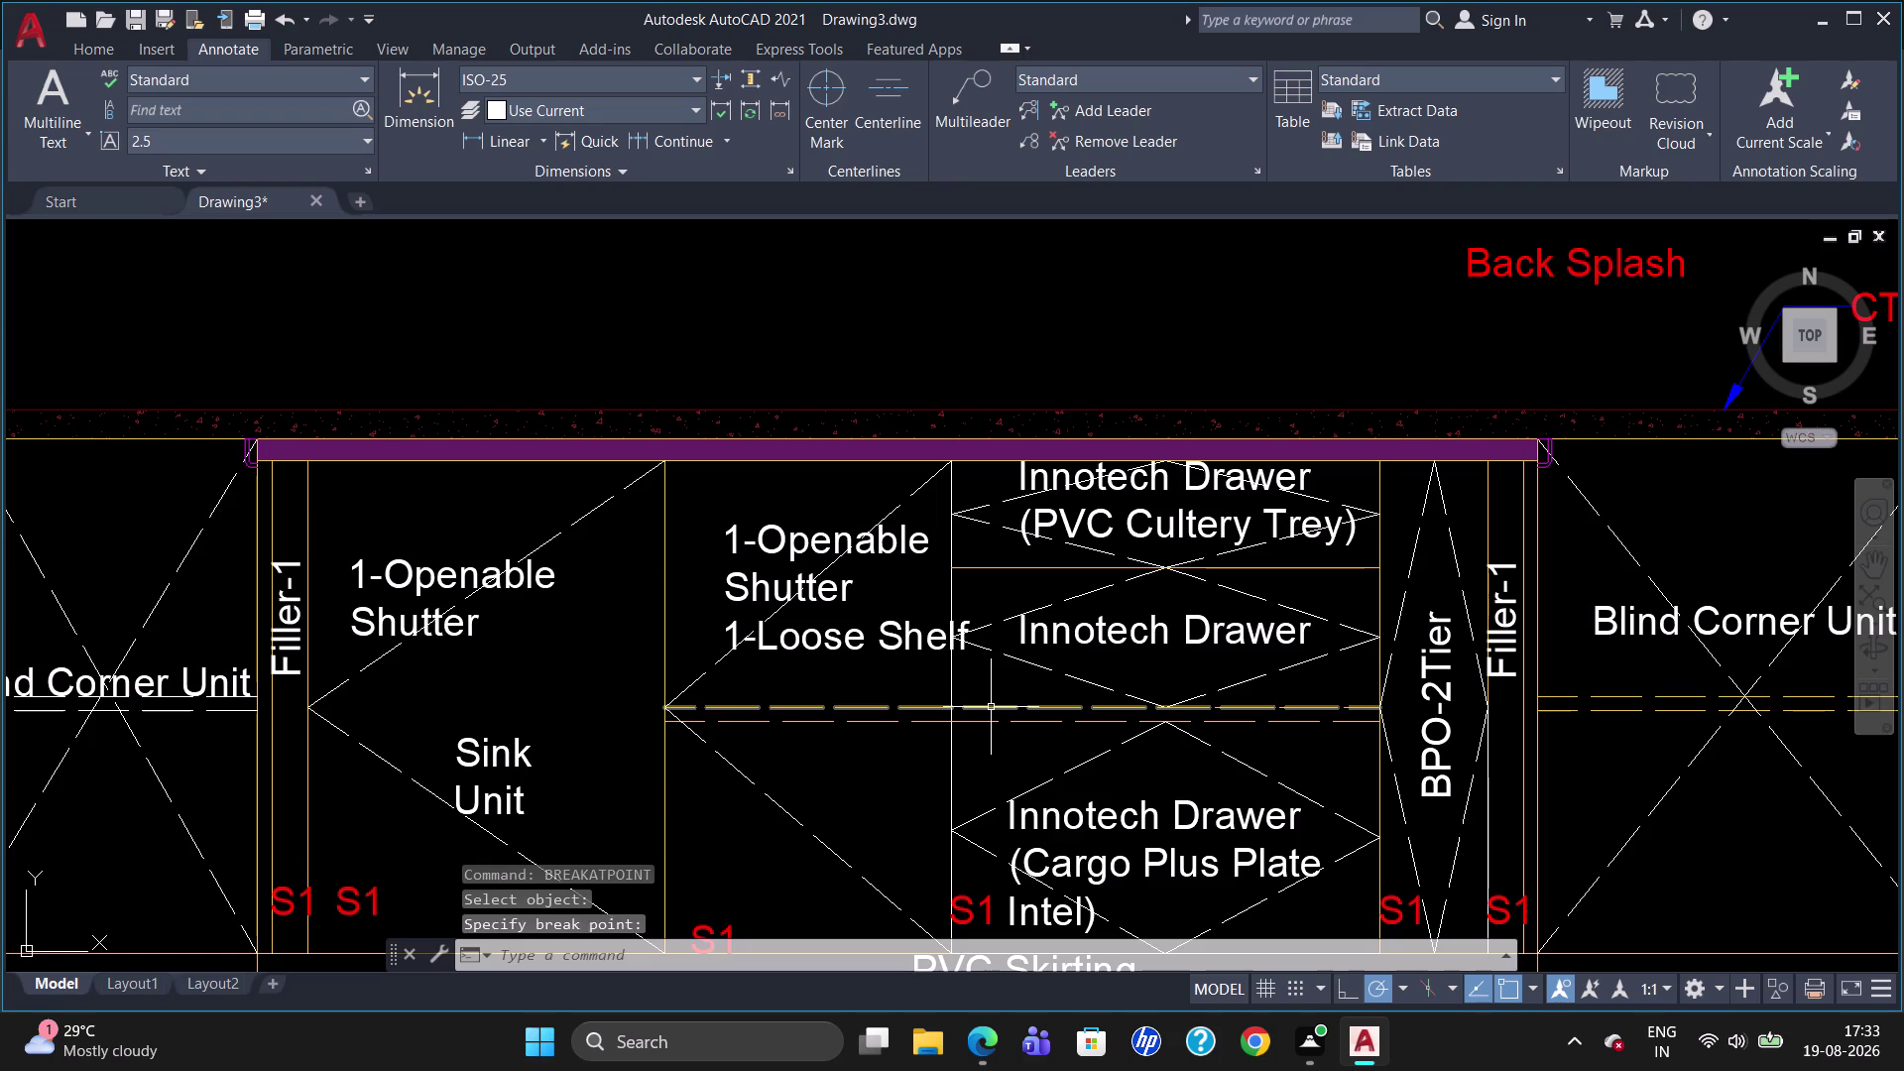
click(991, 707)
key(Escape)
Split the shelf line with Break at Point at the drawer's left edge.
key(b)
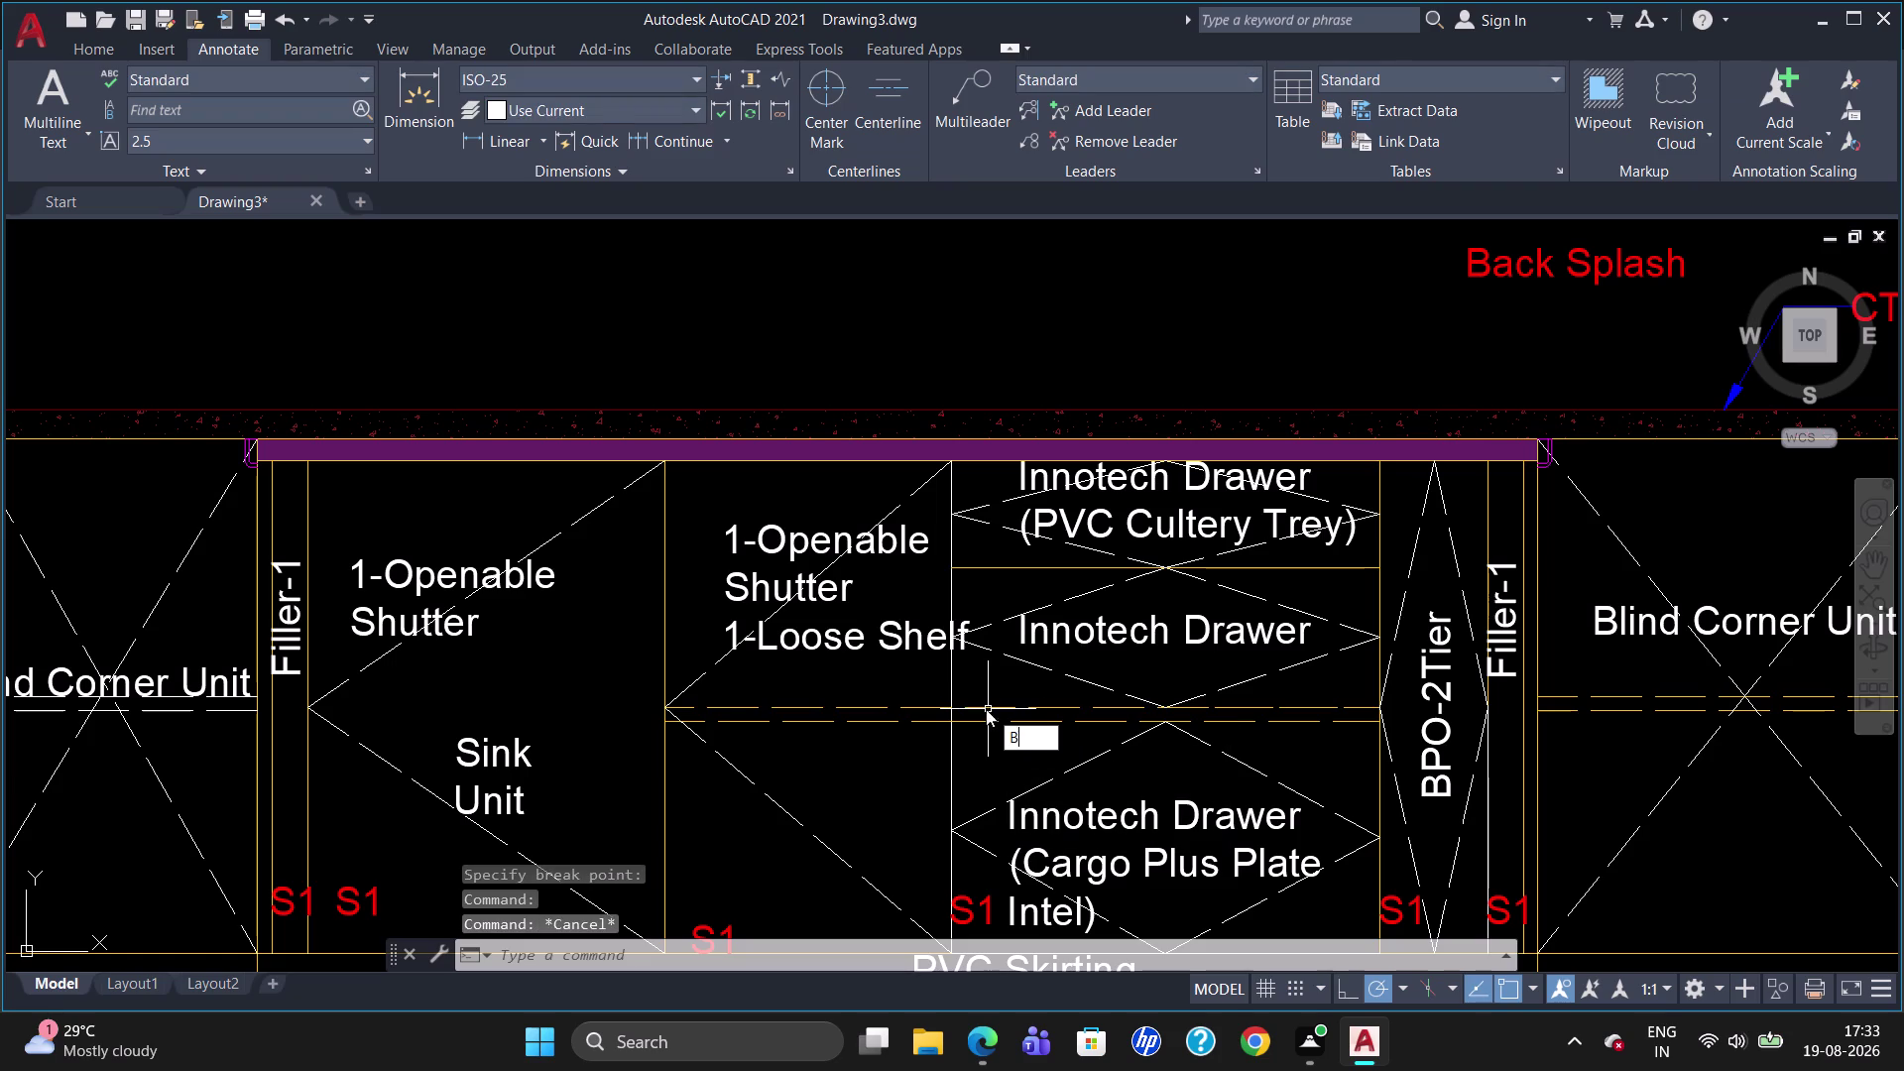
key(r)
click(1034, 783)
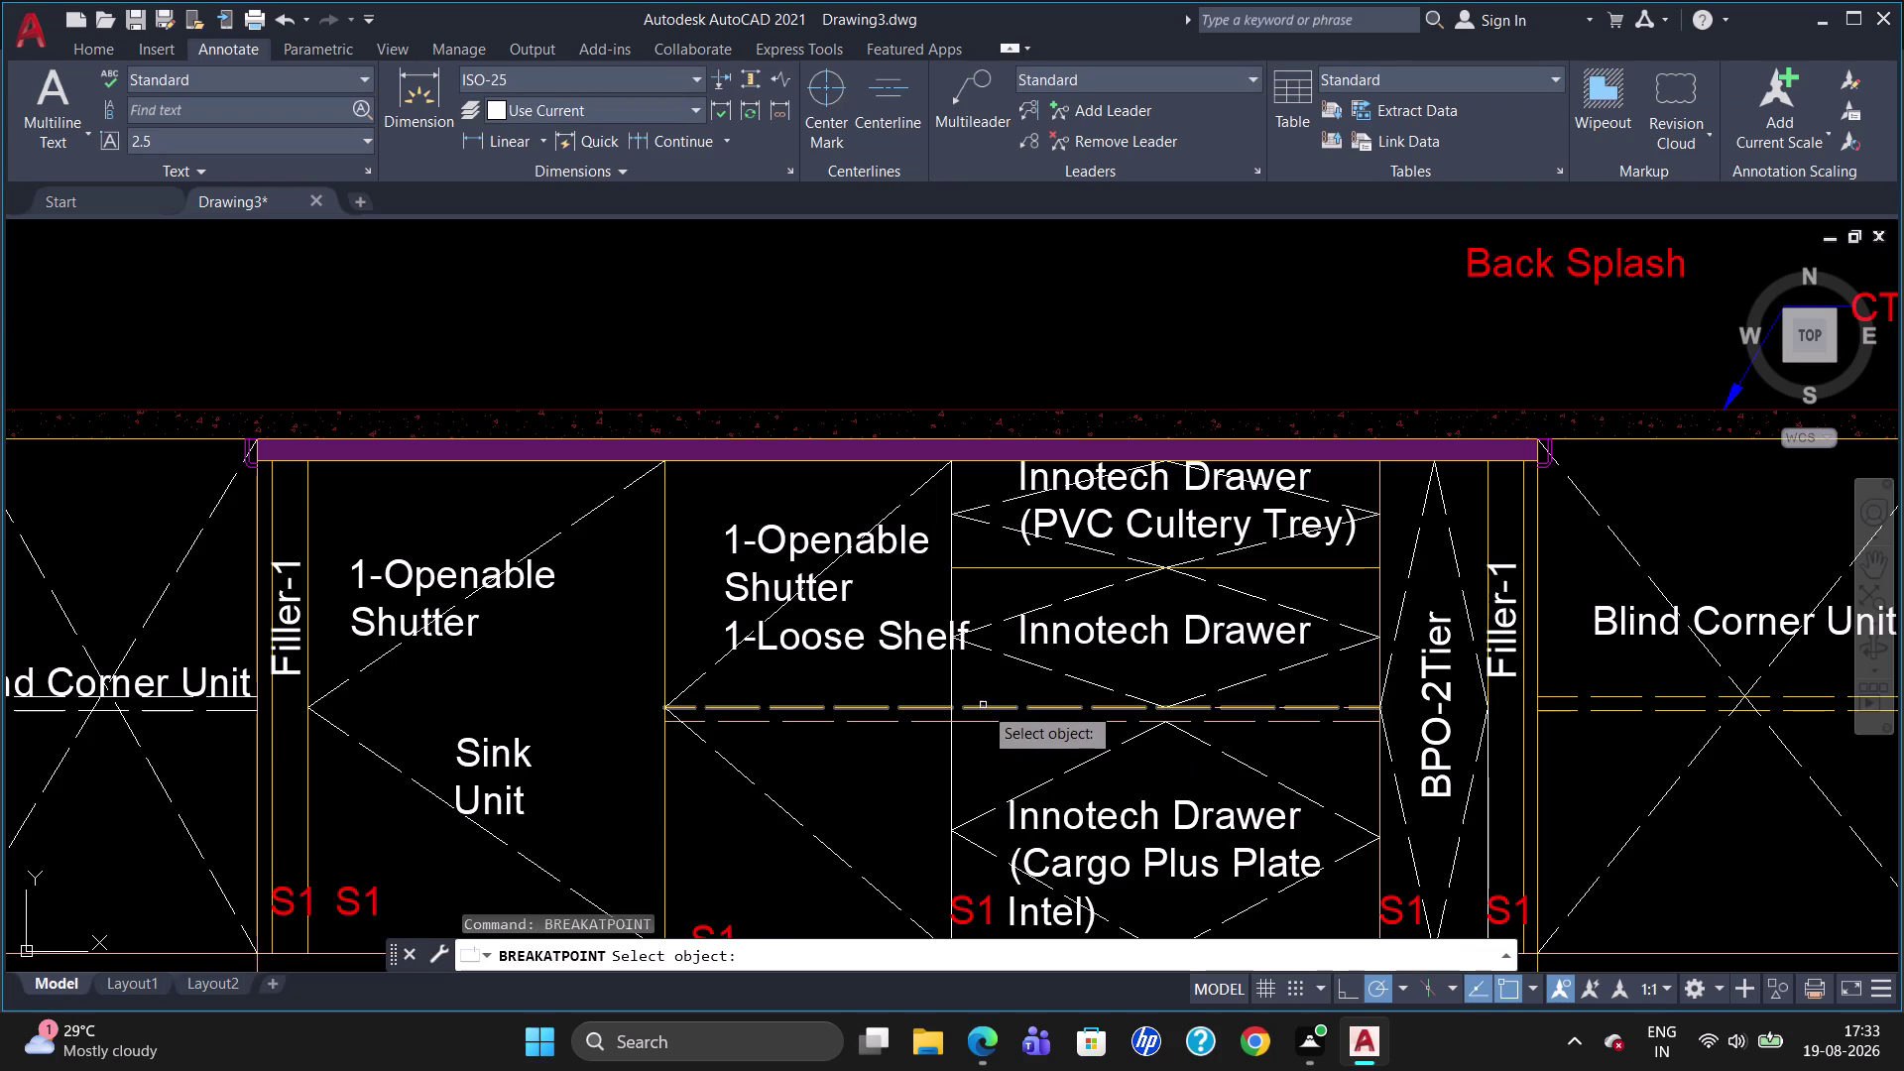
click(983, 705)
click(951, 705)
click(1007, 710)
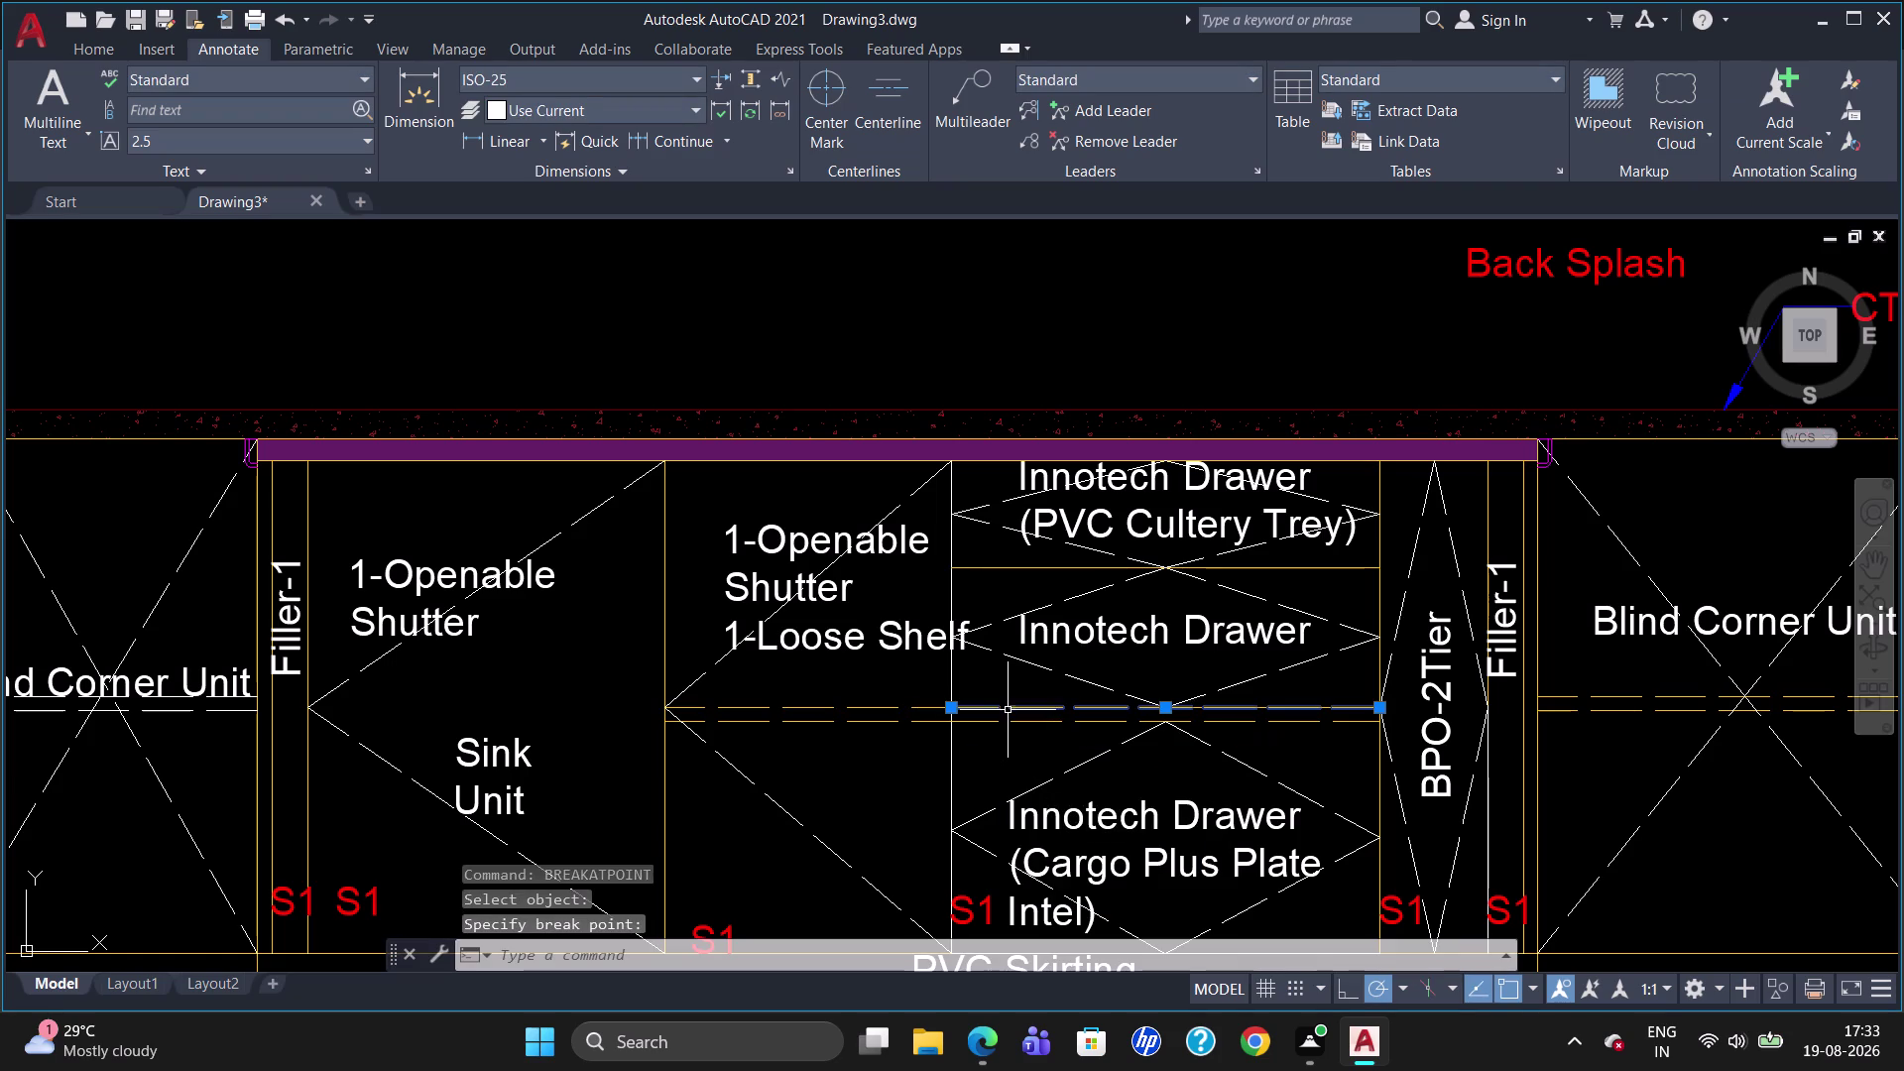
click(1010, 717)
click(1008, 724)
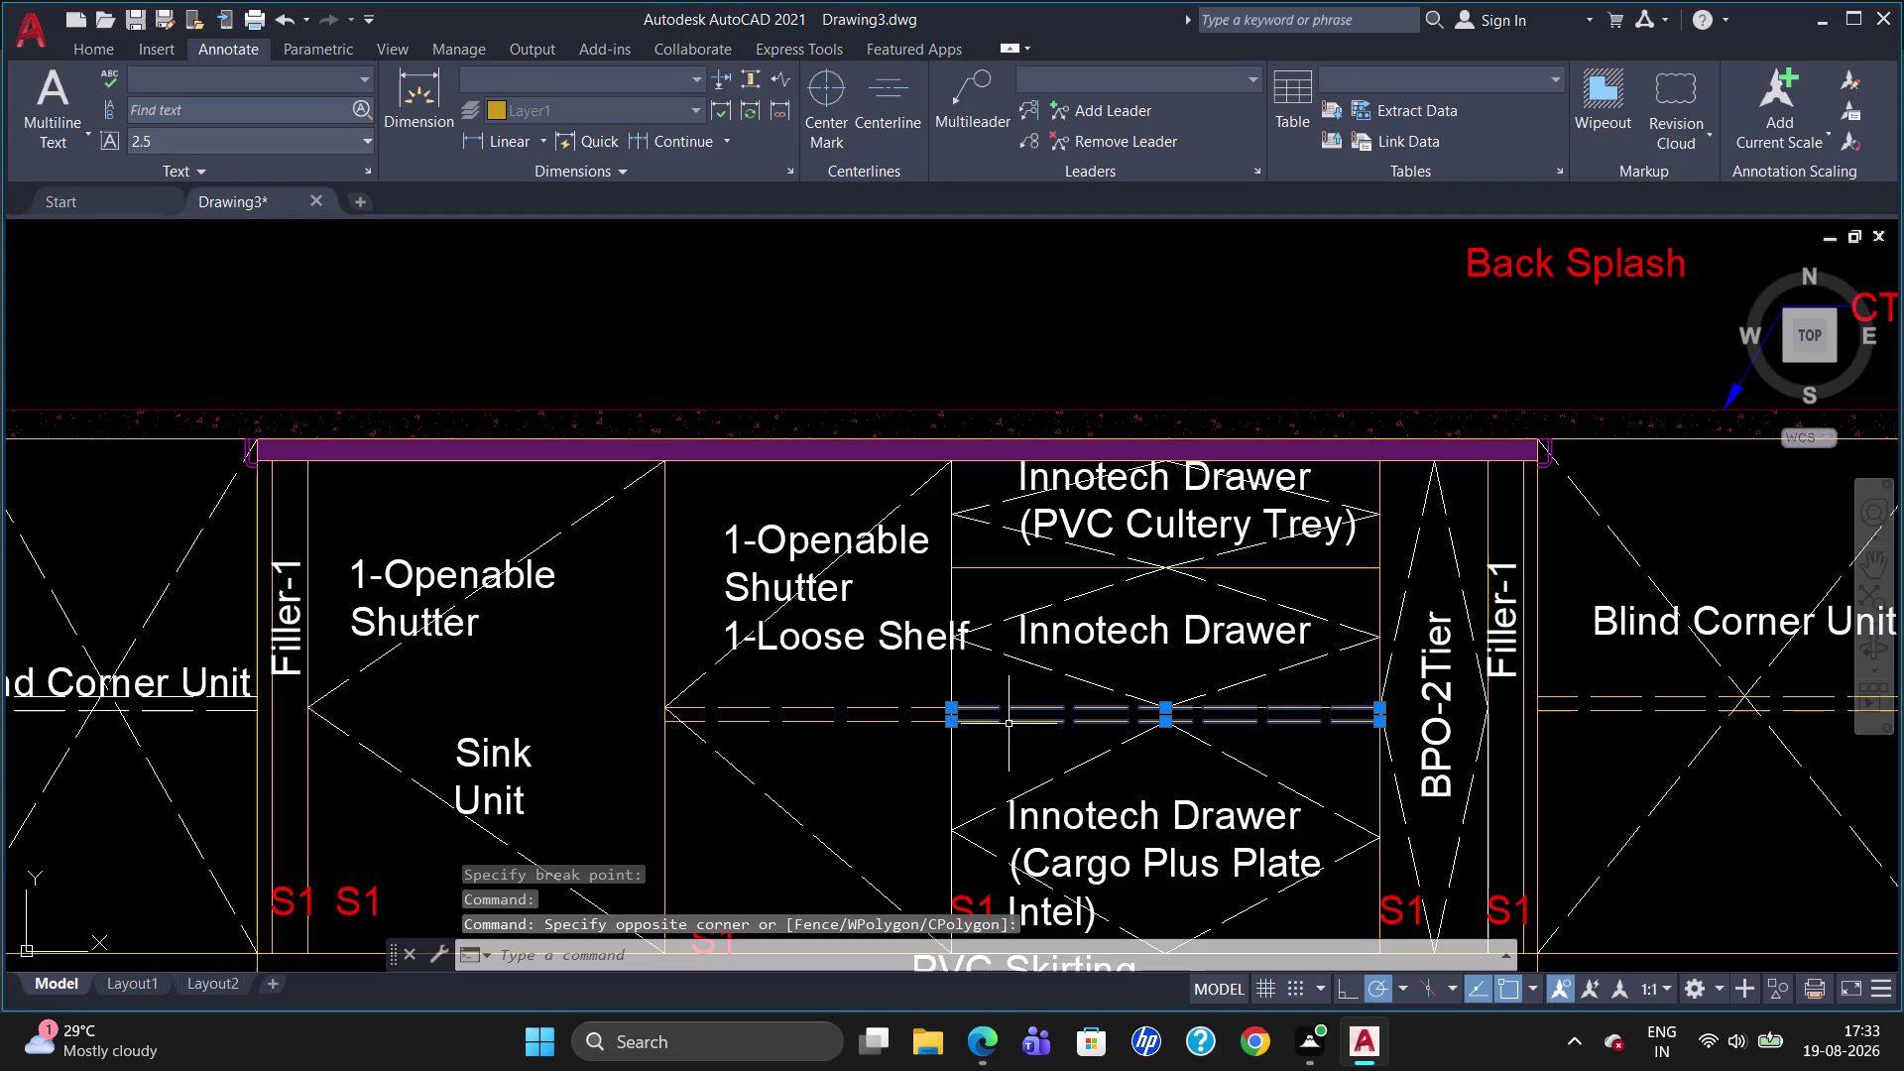
Make a different layer current for the hatch and start a new hatch.
click(85, 38)
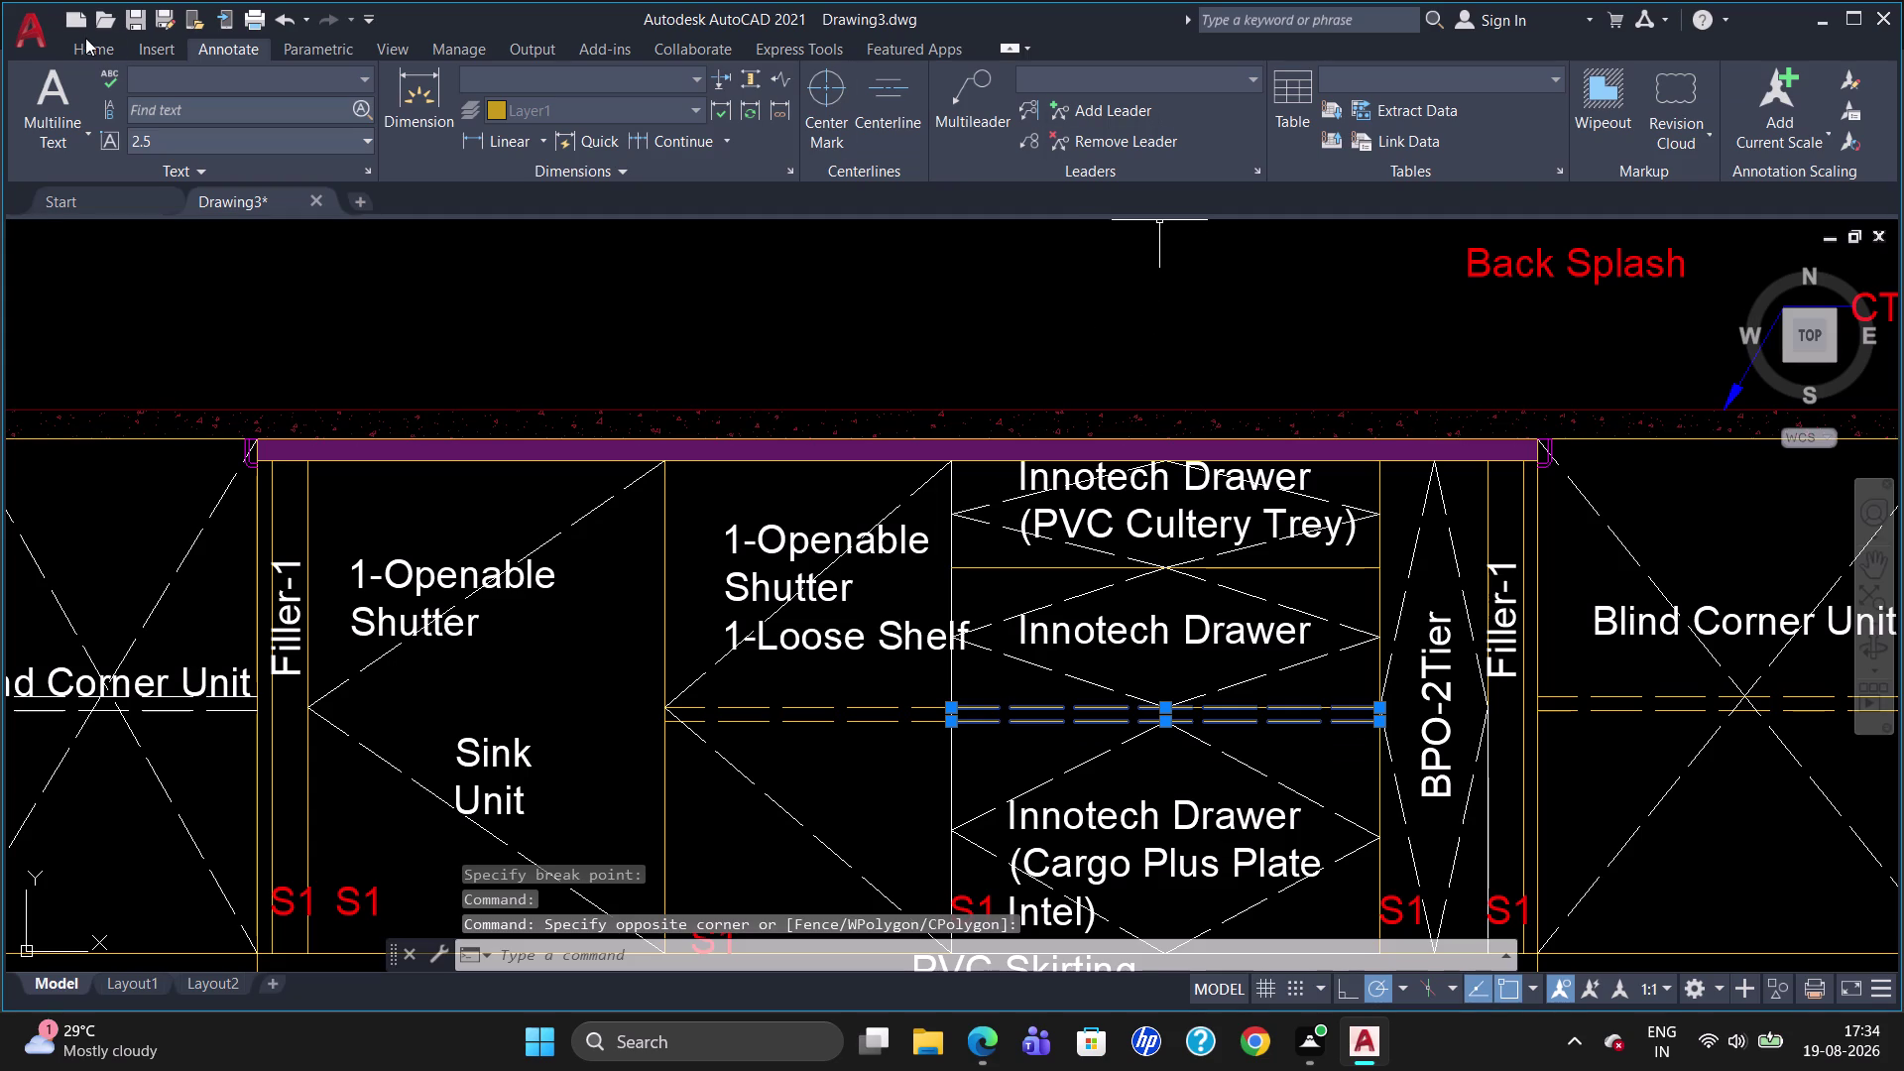
click(98, 51)
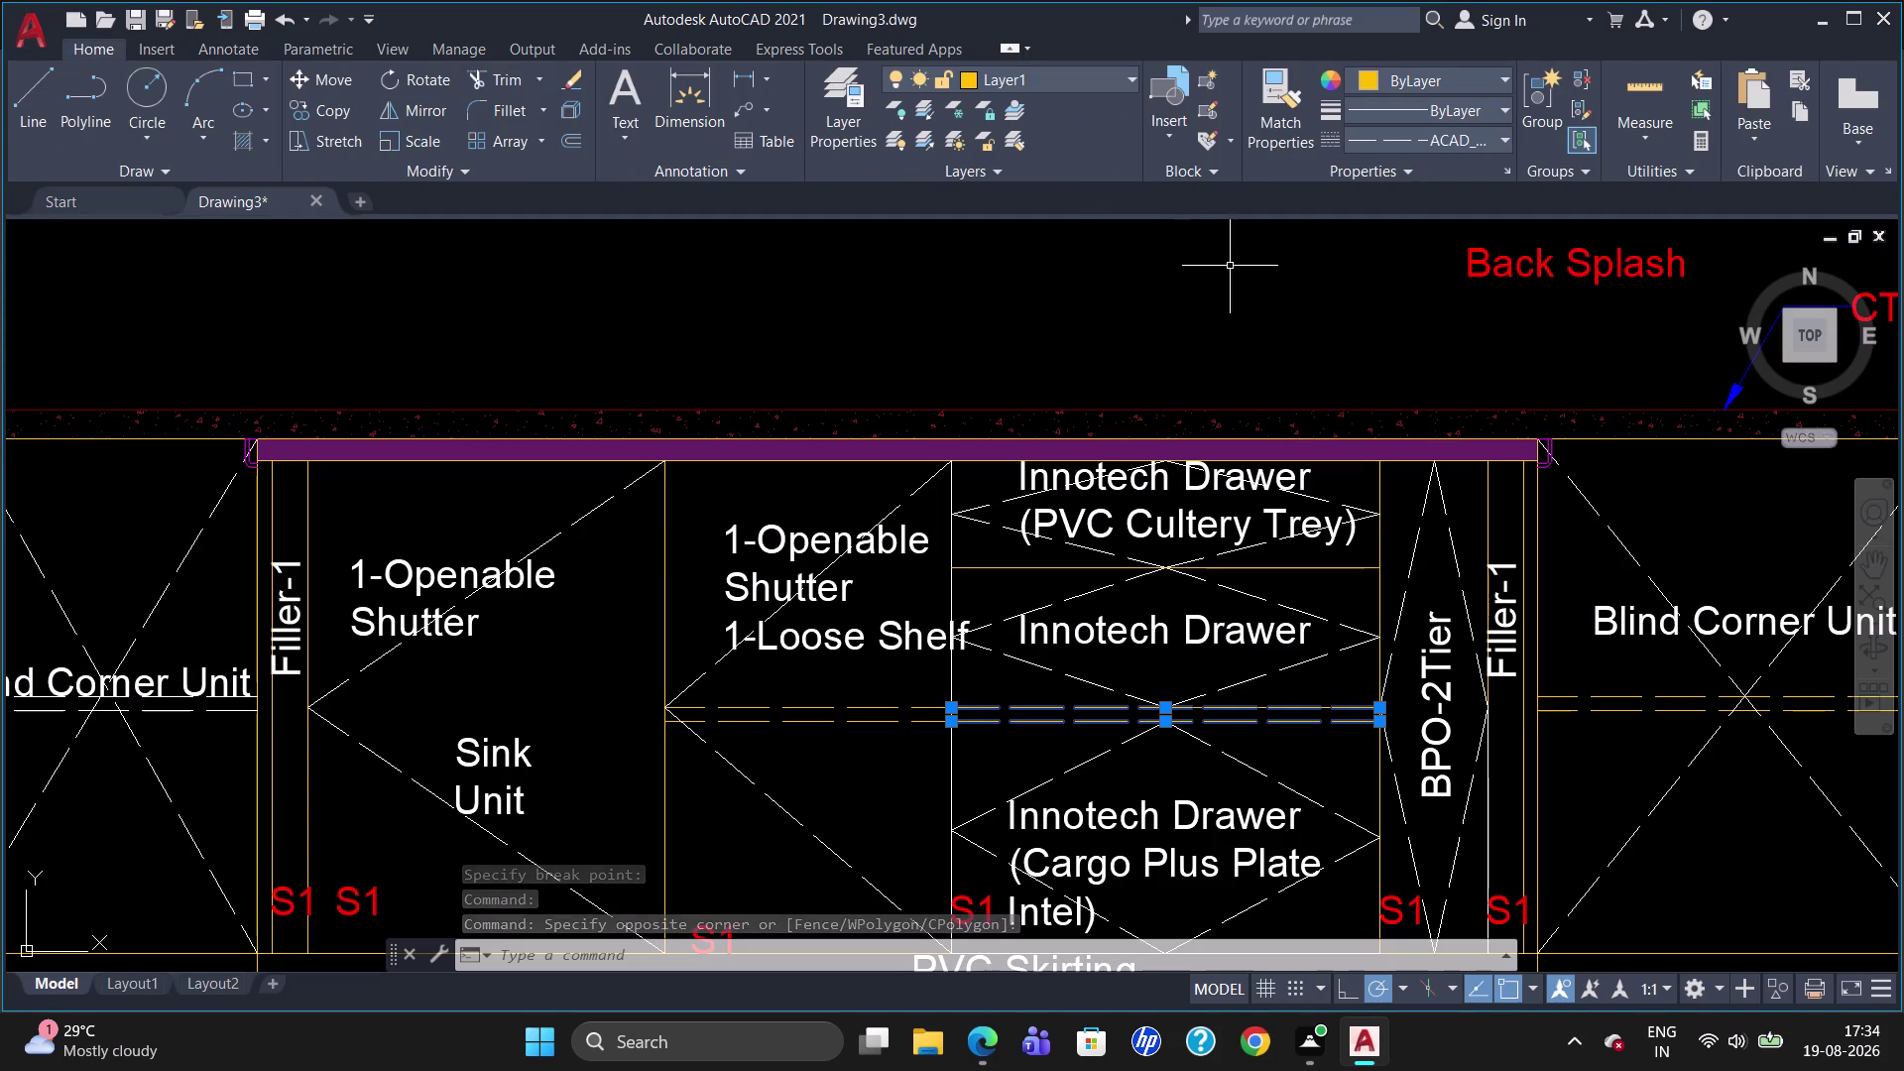
click(1502, 131)
click(1485, 164)
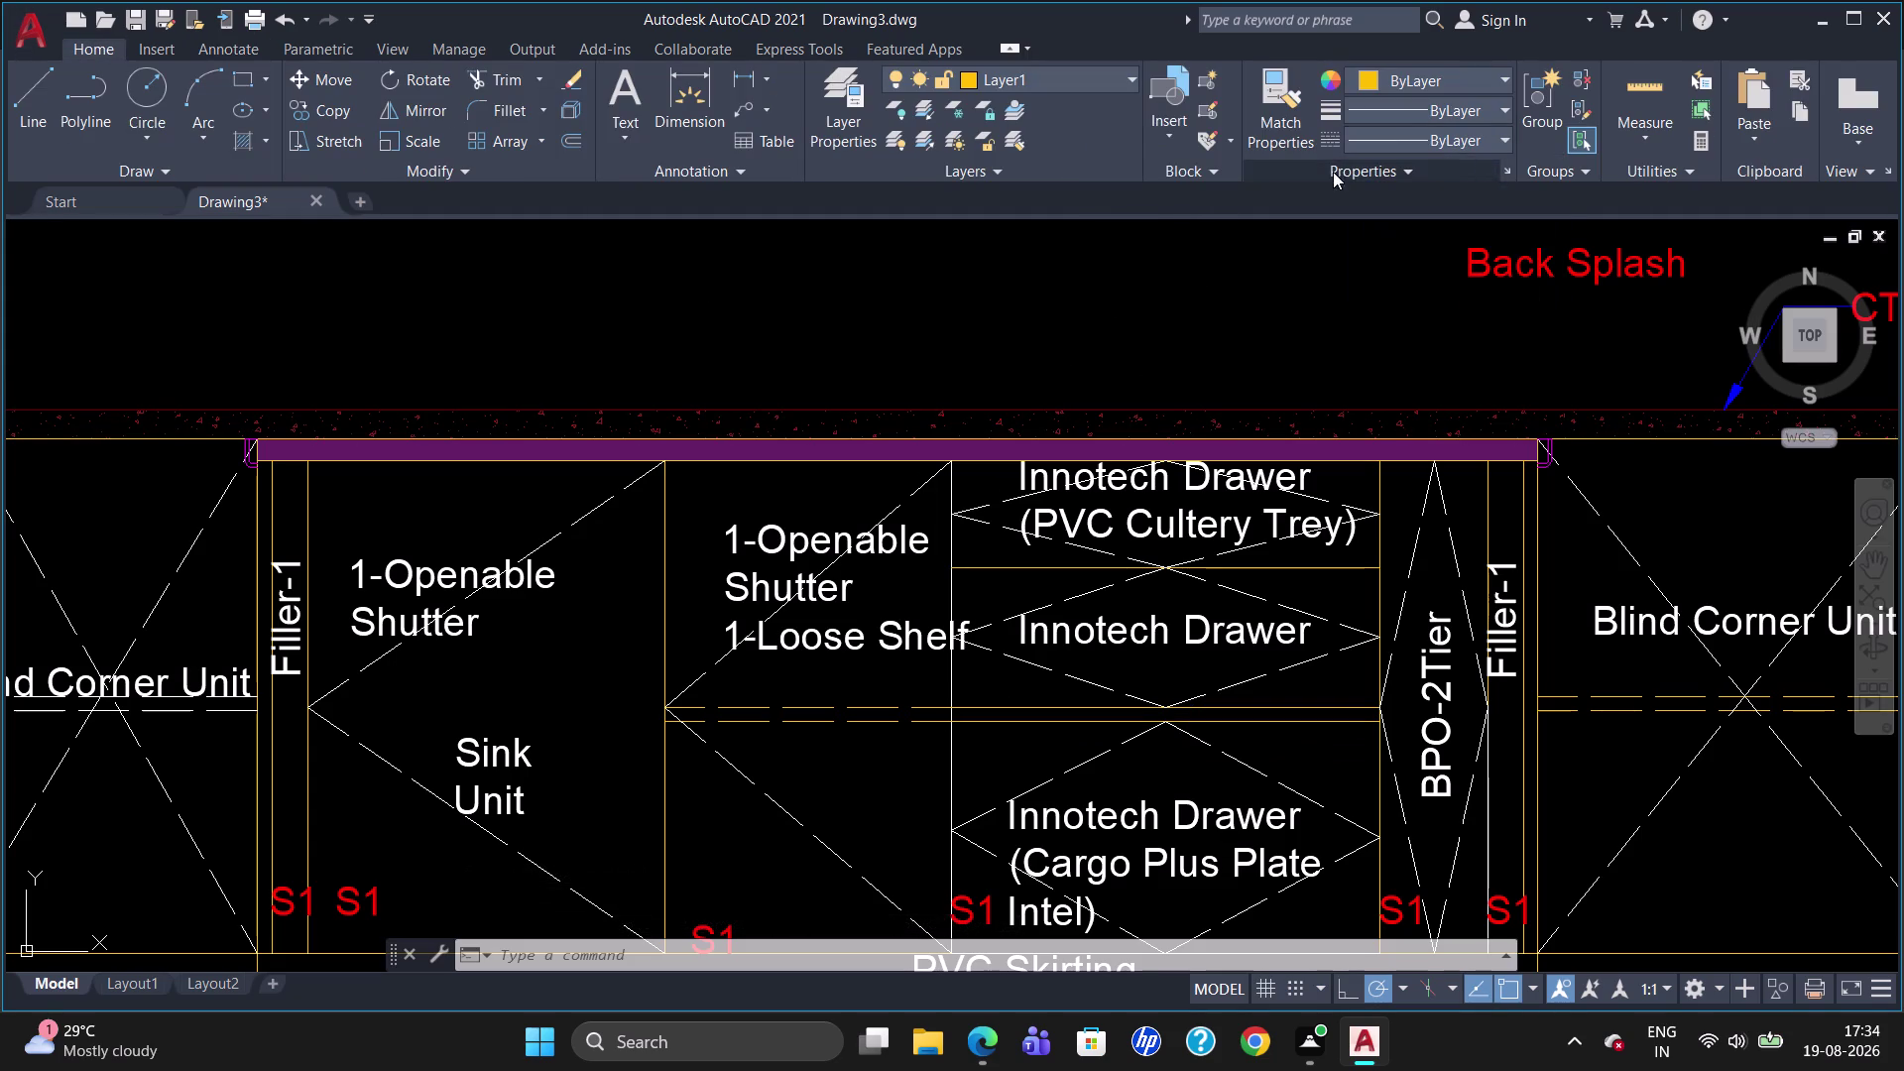
click(1103, 75)
click(1072, 126)
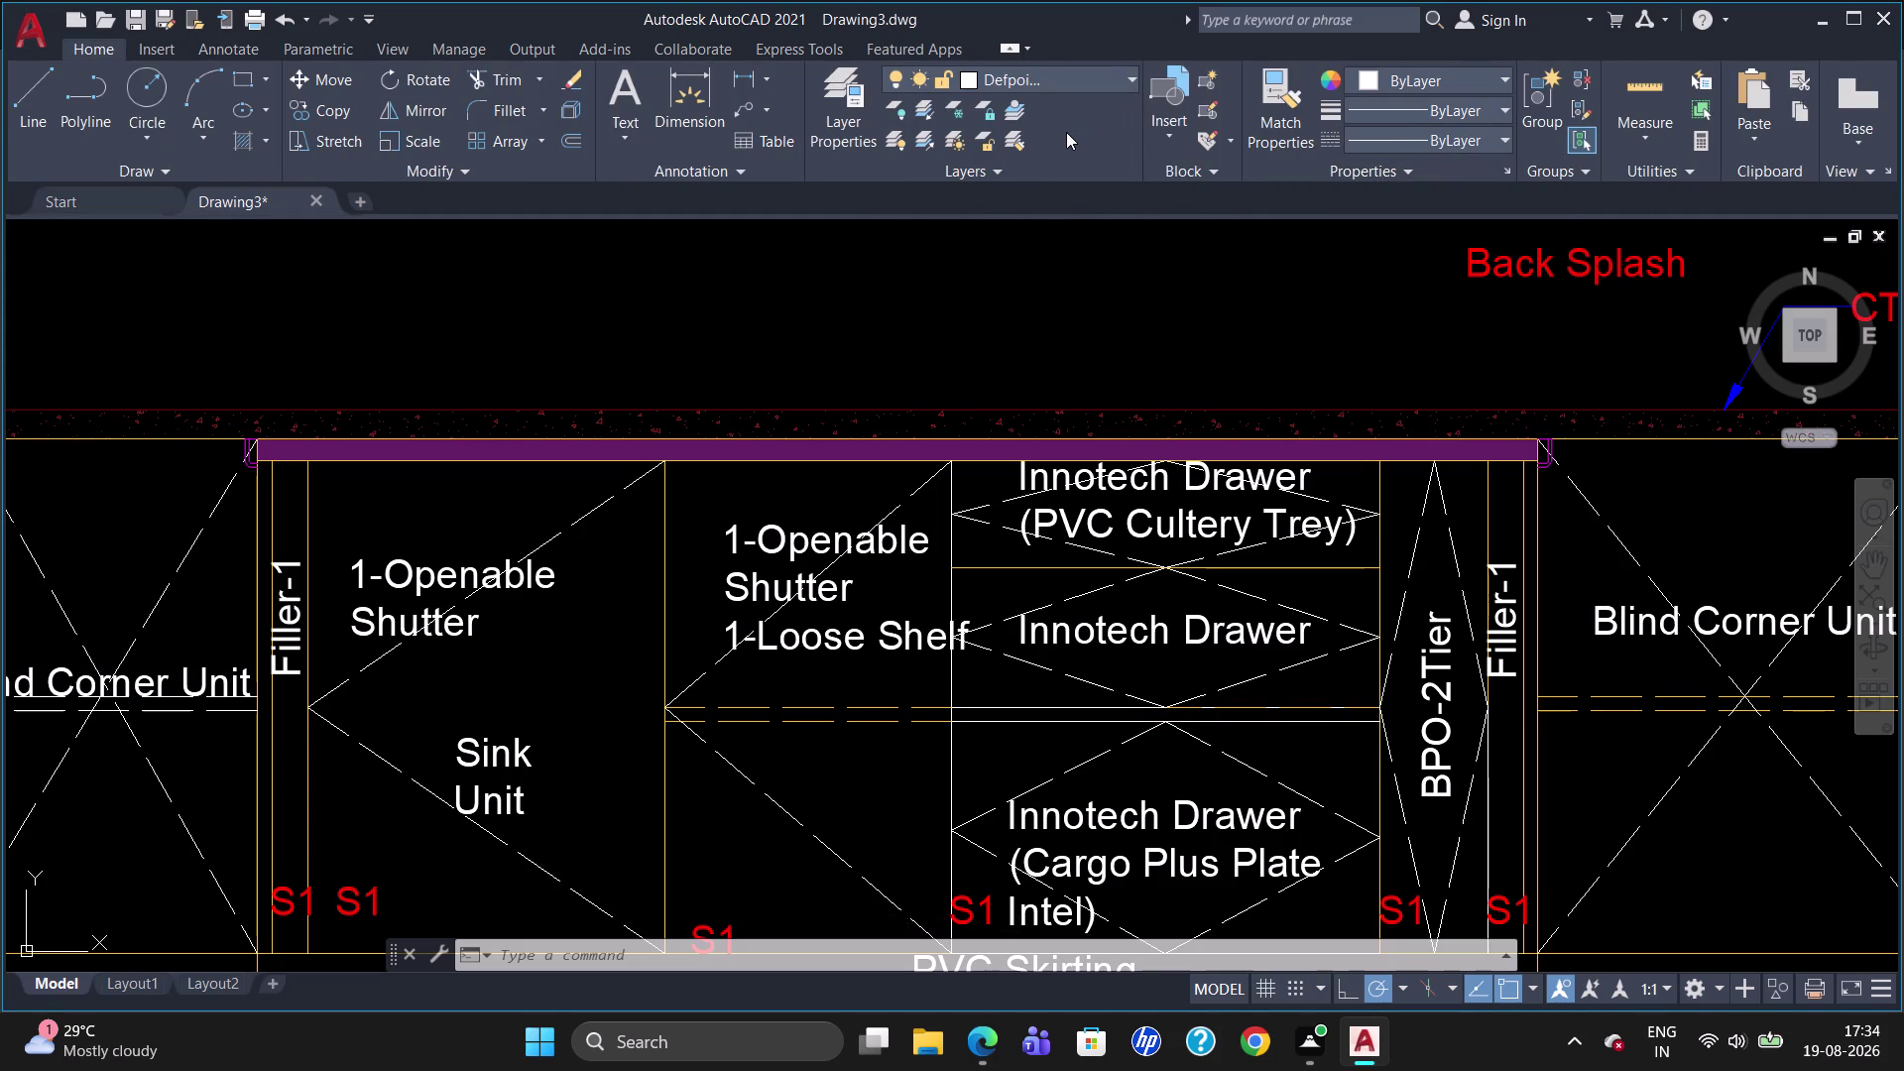
key(Escape)
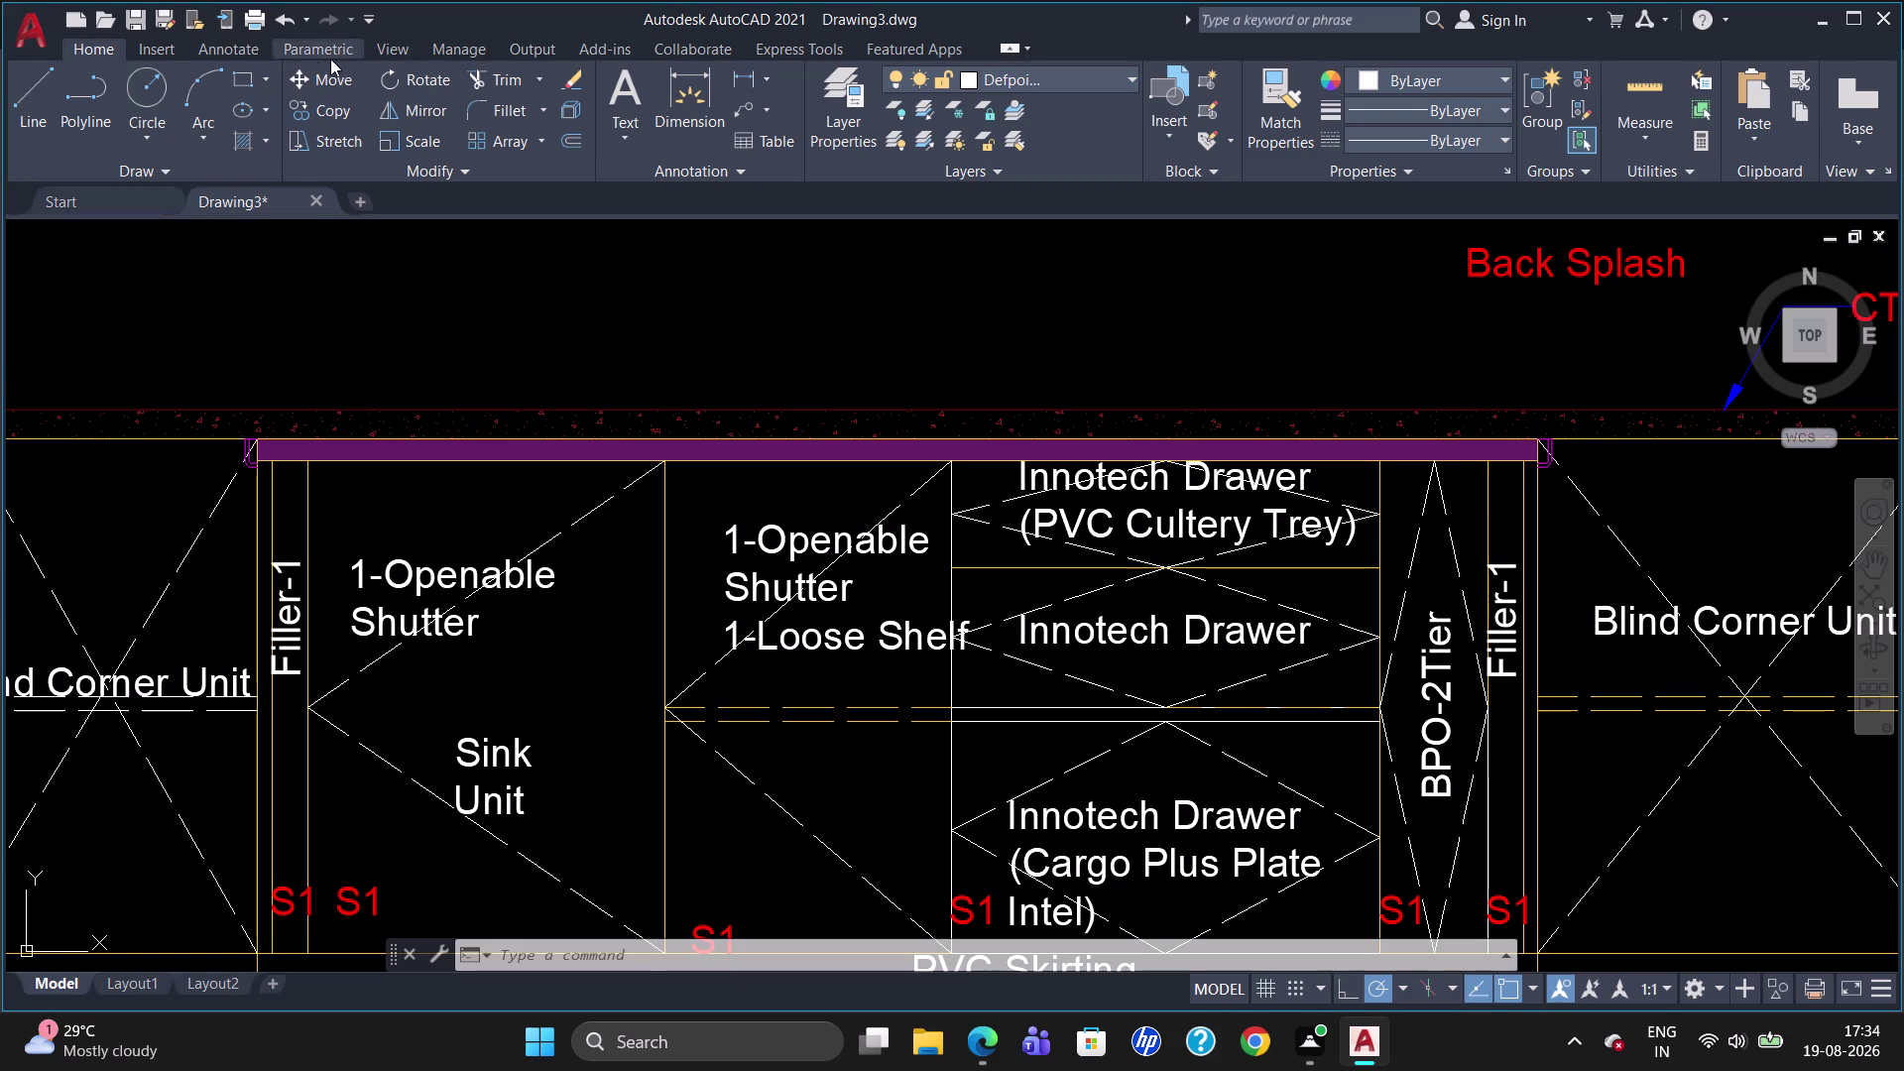
click(254, 143)
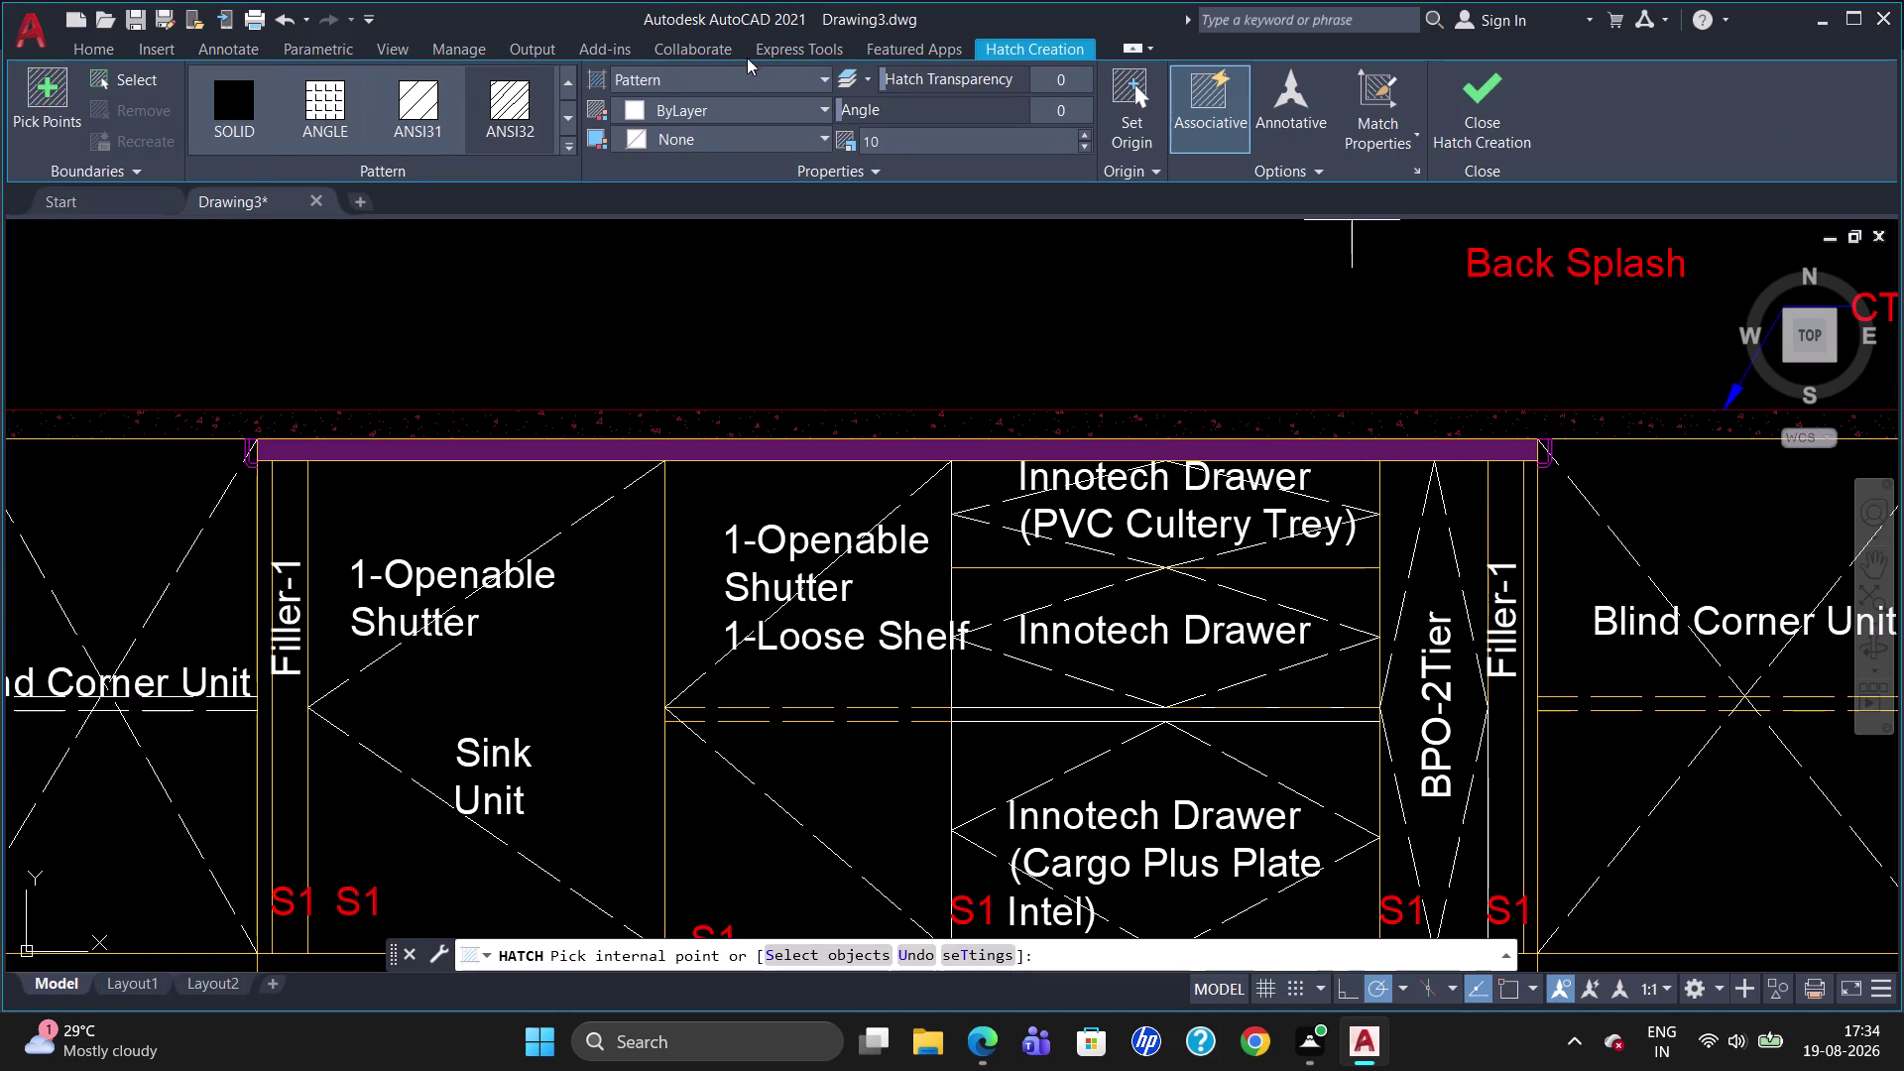
Fill the shelf strip between the drawers with a SOLID hatch in the earlier dark purple.
click(742, 72)
click(704, 107)
click(702, 119)
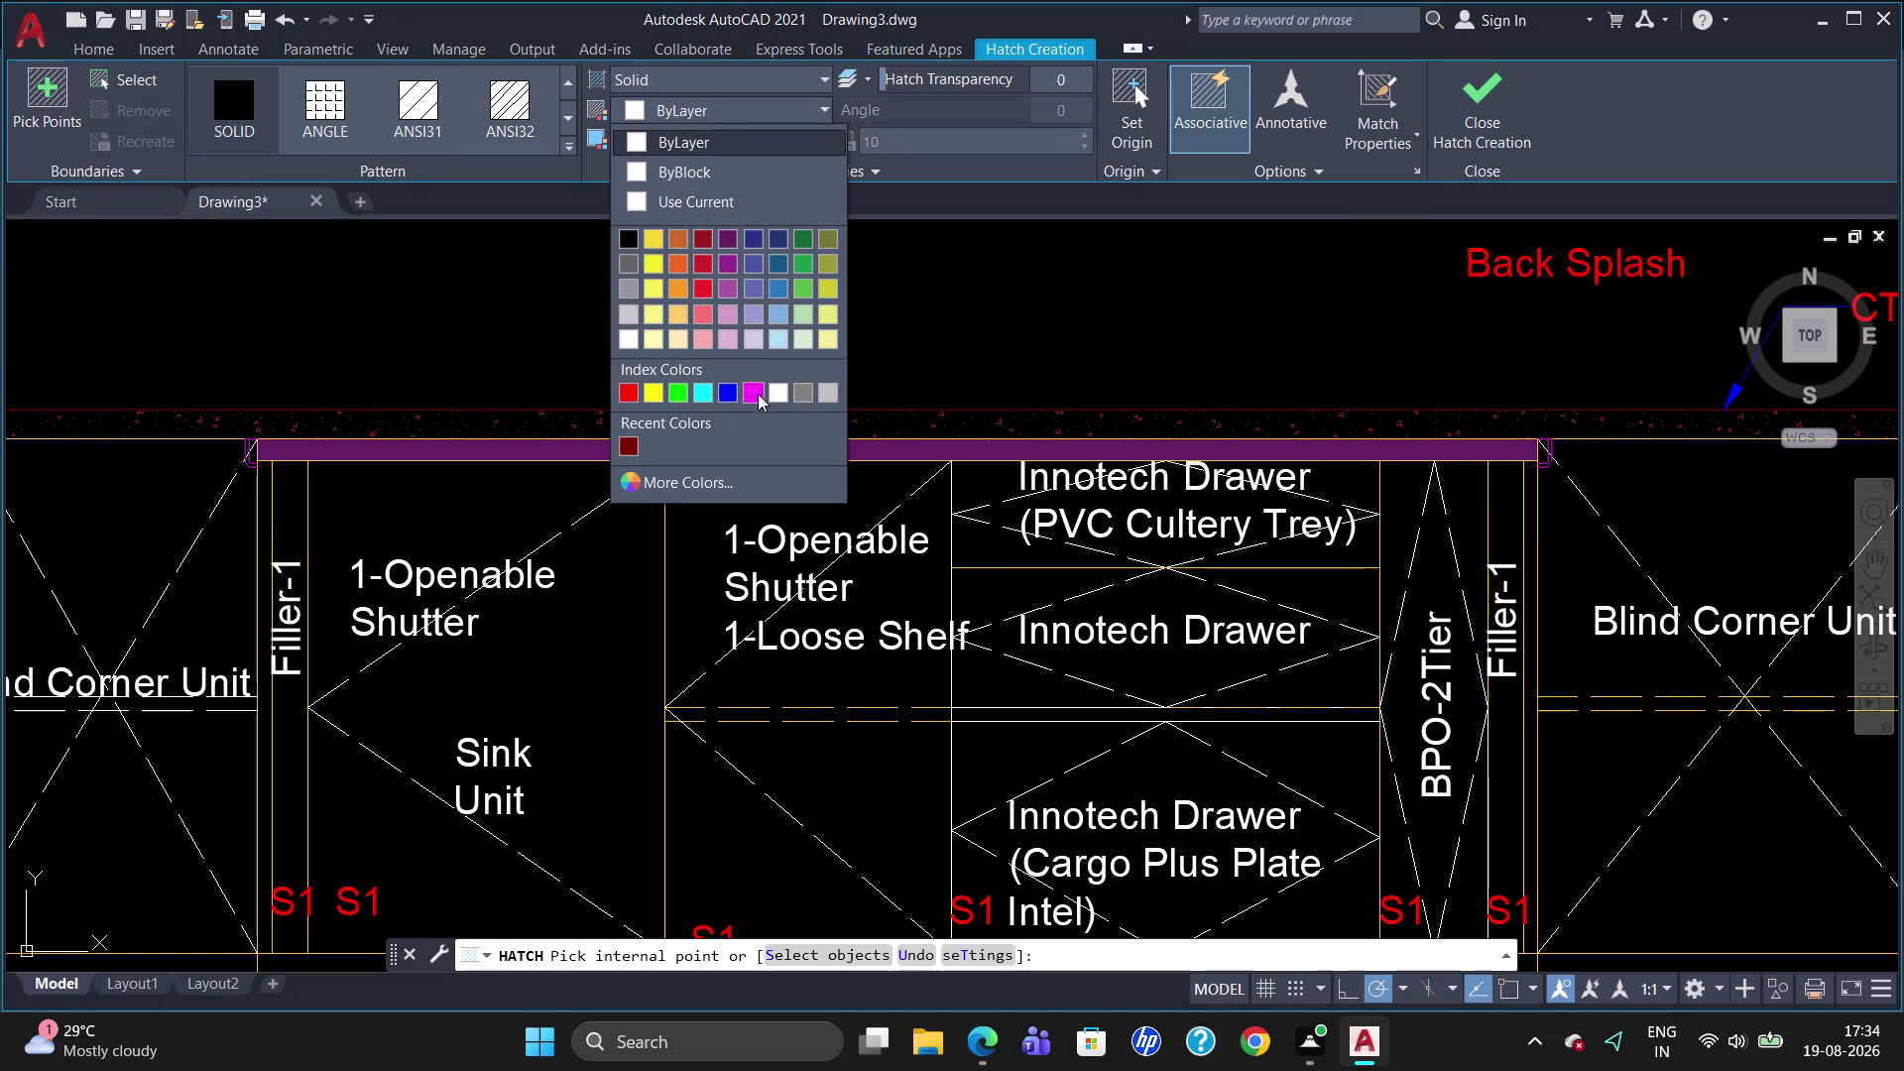
click(723, 231)
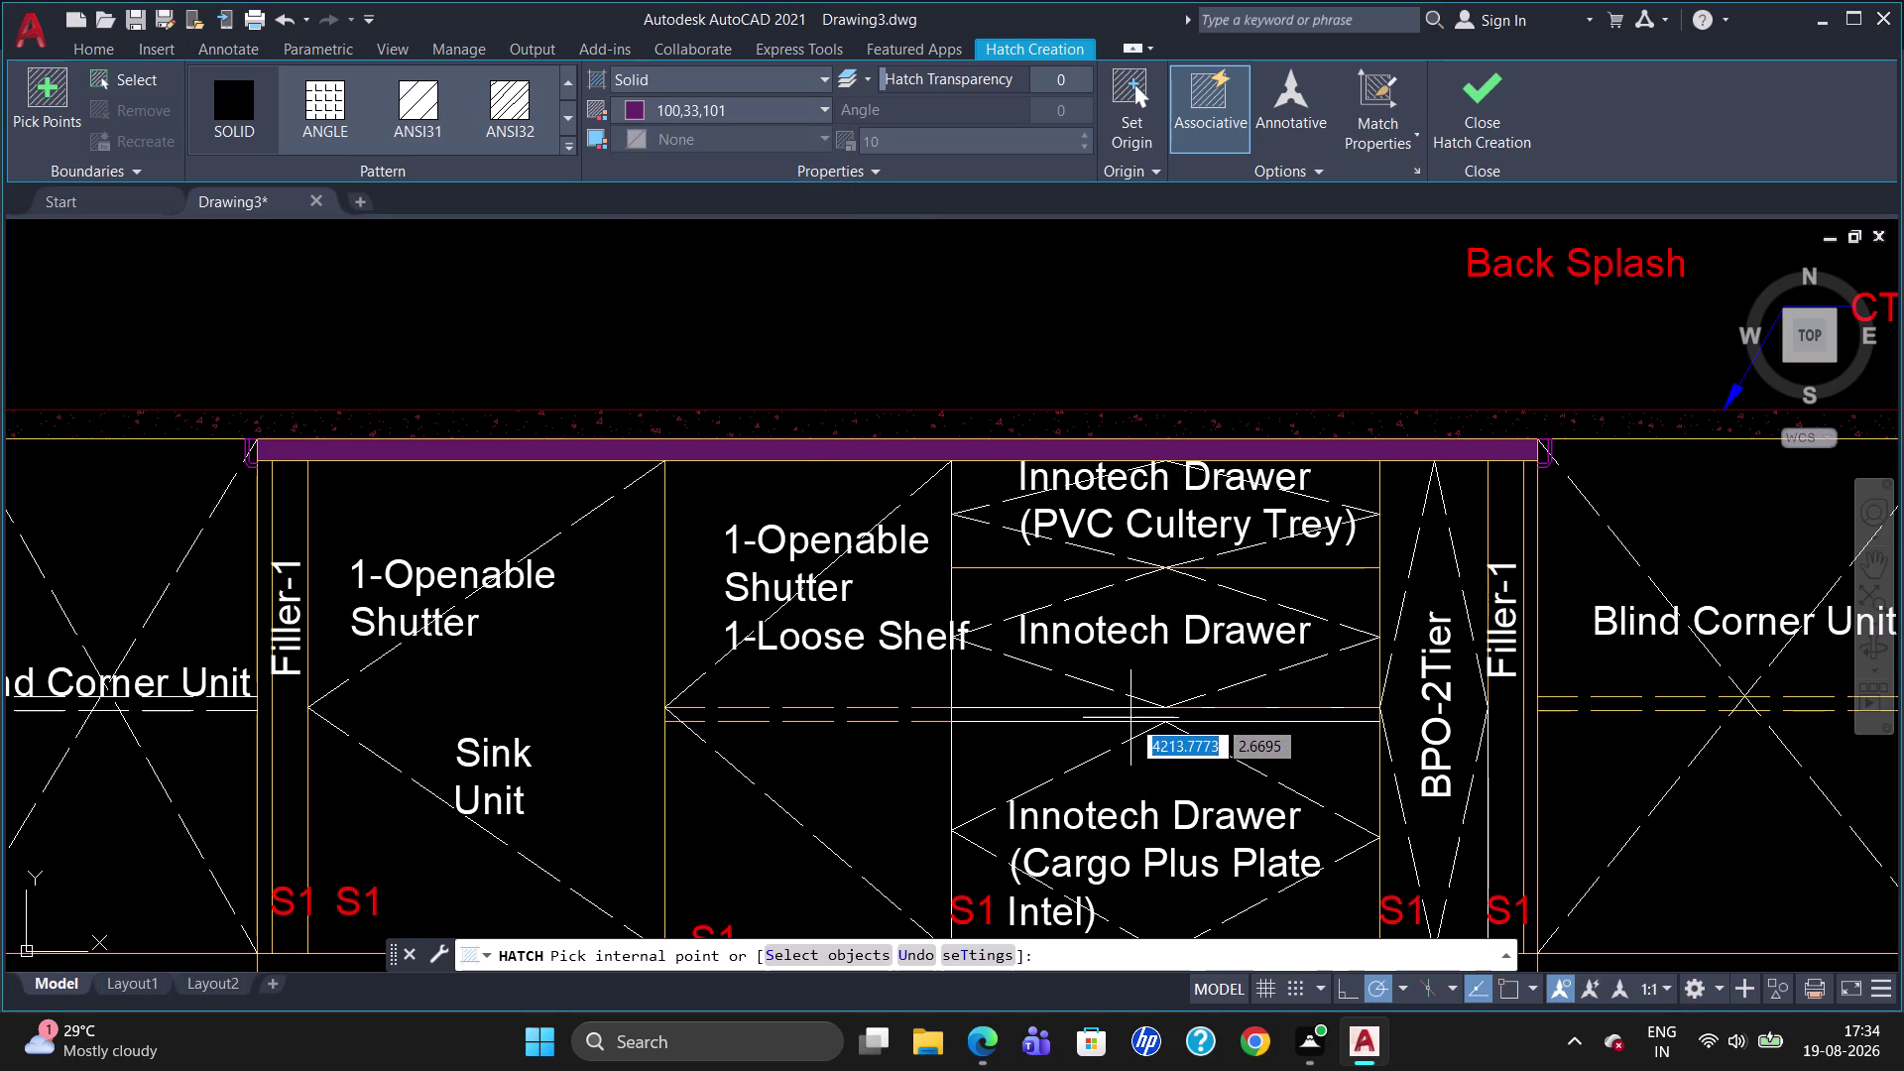
click(1131, 718)
key(Escape)
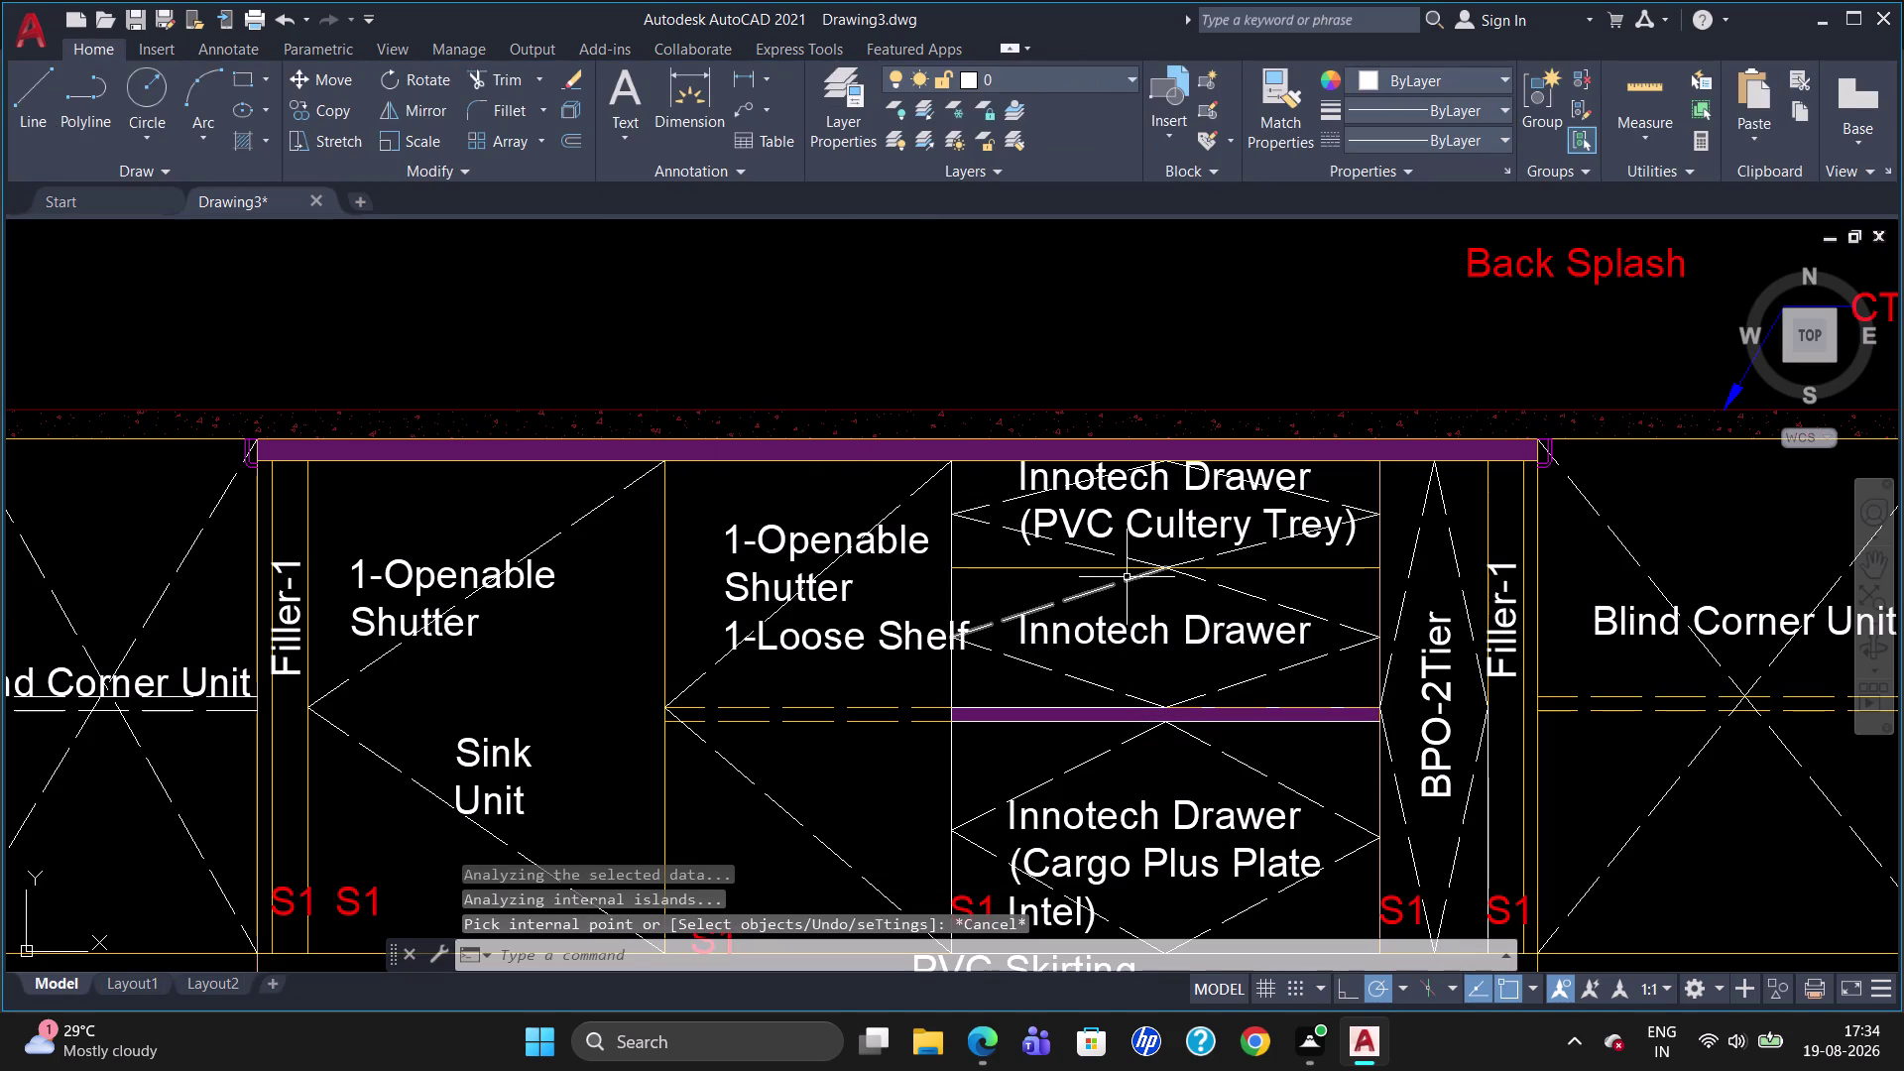
scroll(down, 3)
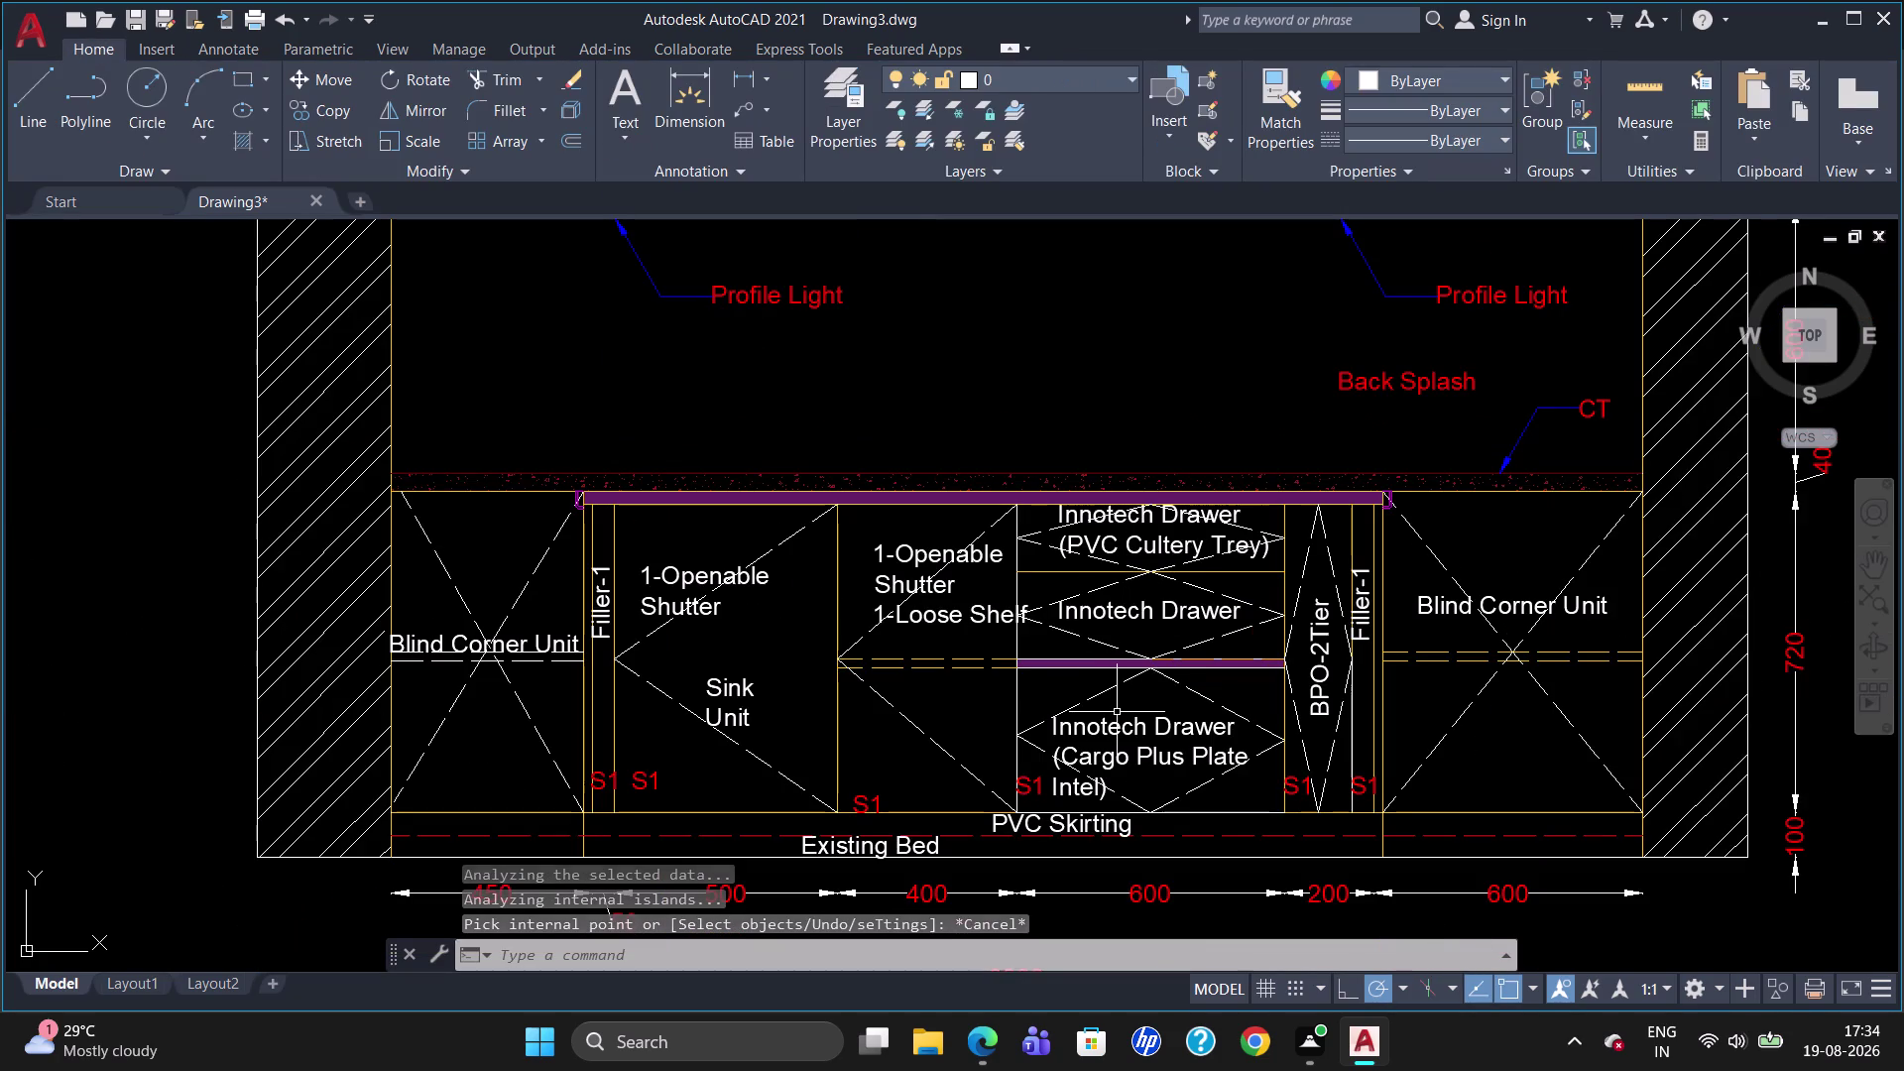
Copy an existing S1 tag to two spots, by the purple shelf and the top drawer.
click(1025, 790)
key(c)
key(o)
key(Return)
click(1022, 796)
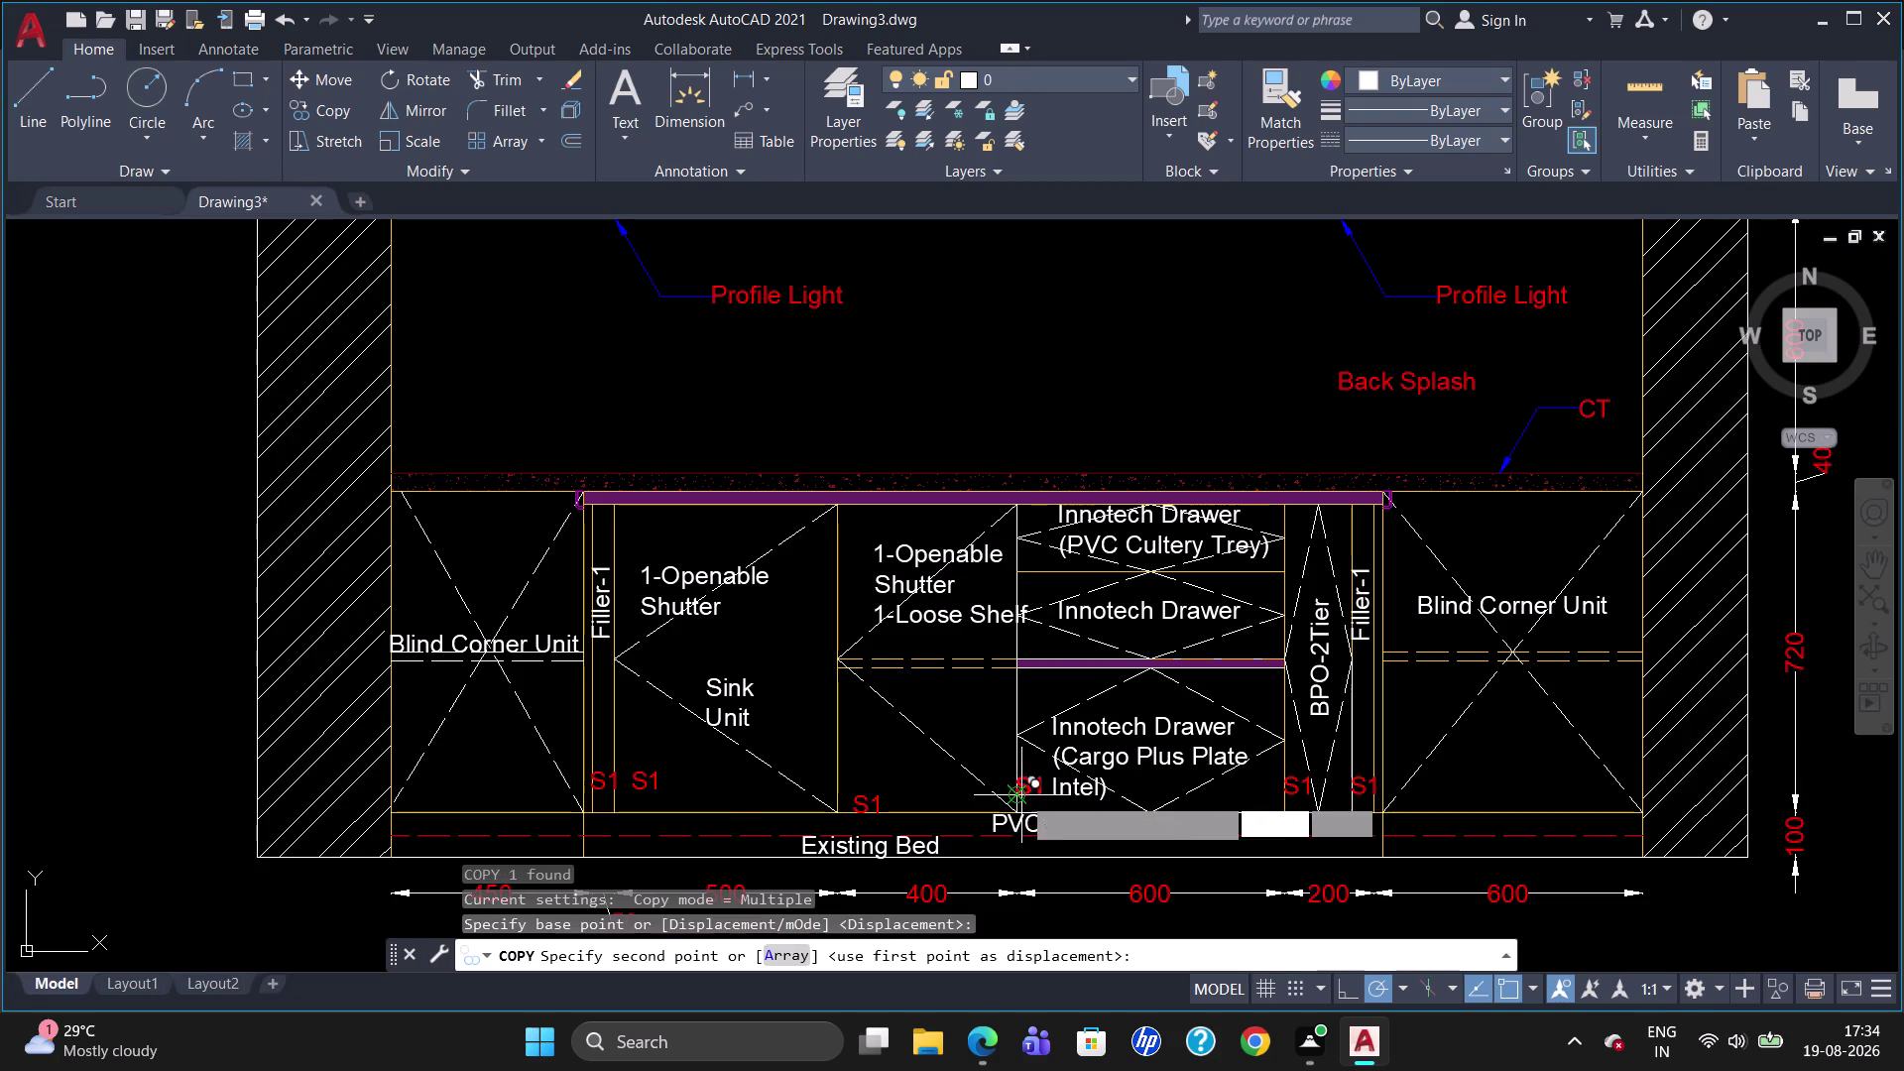
click(1038, 646)
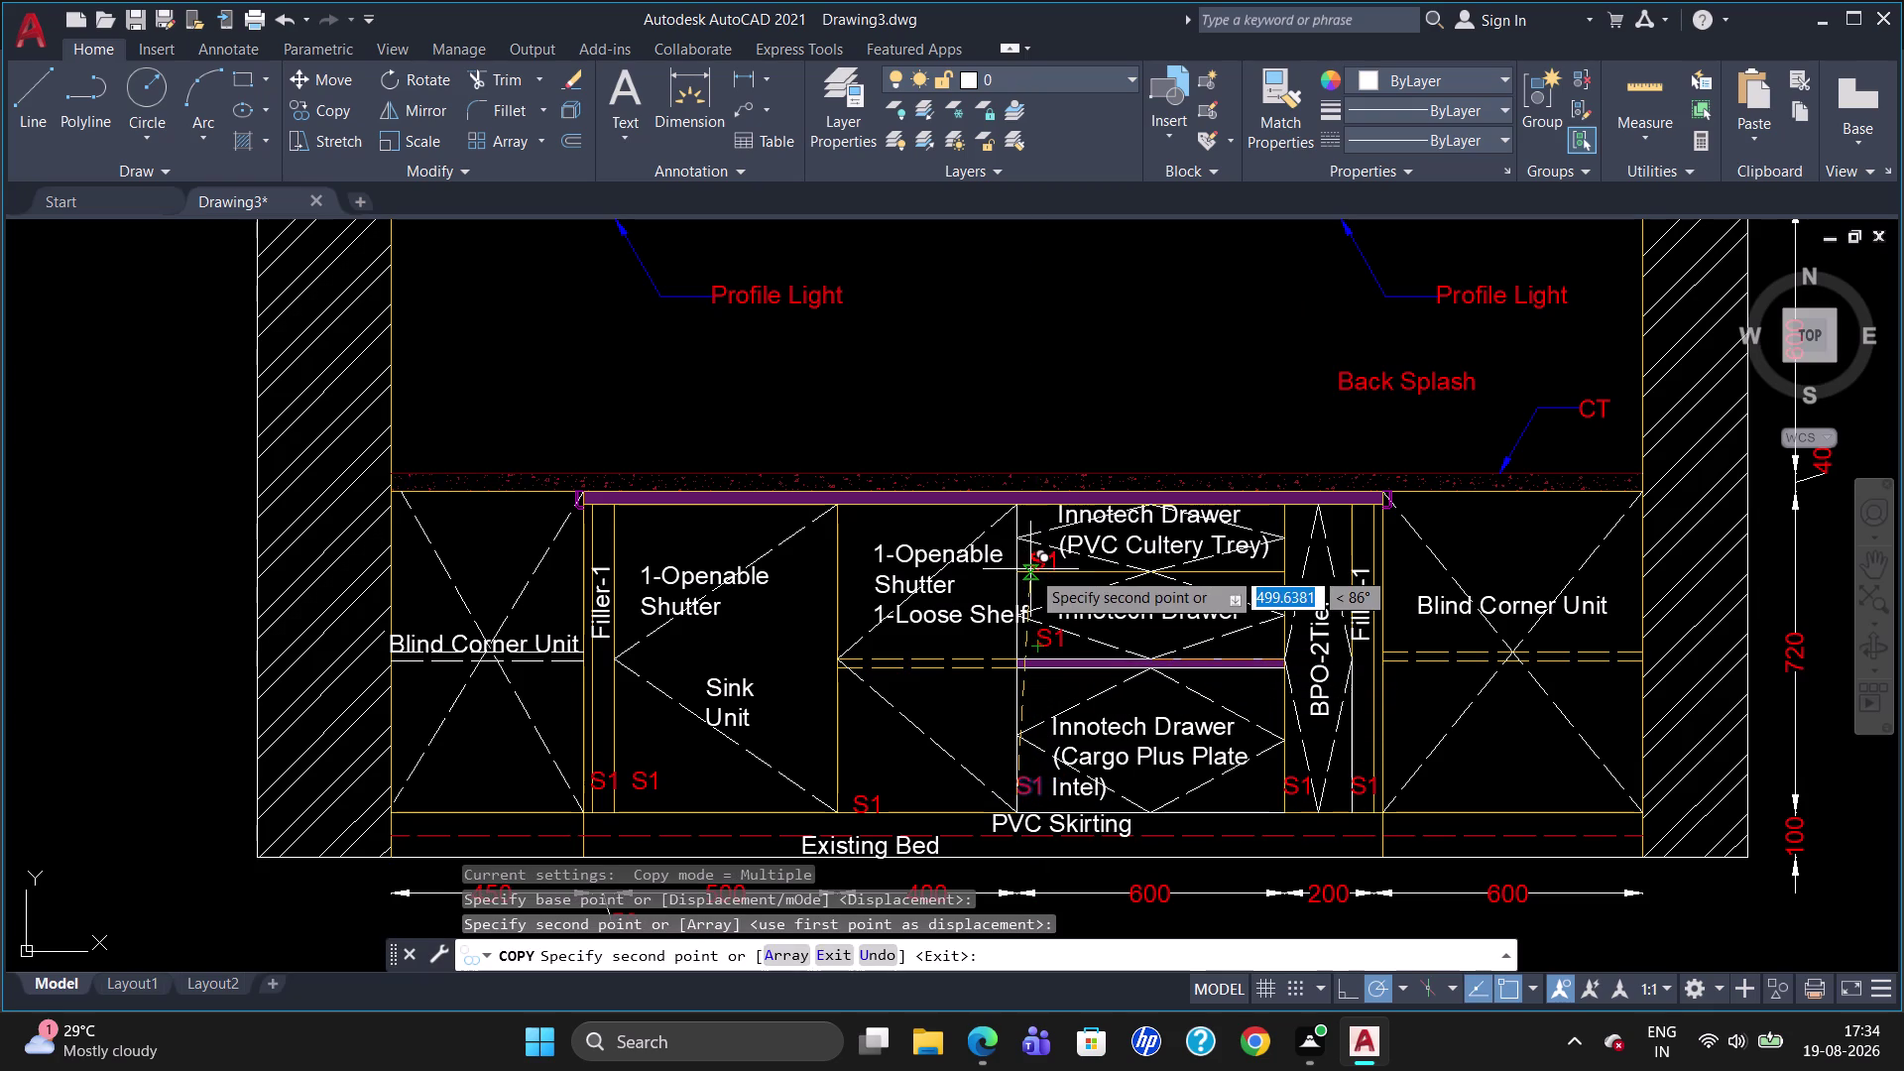
click(1030, 568)
key(Escape)
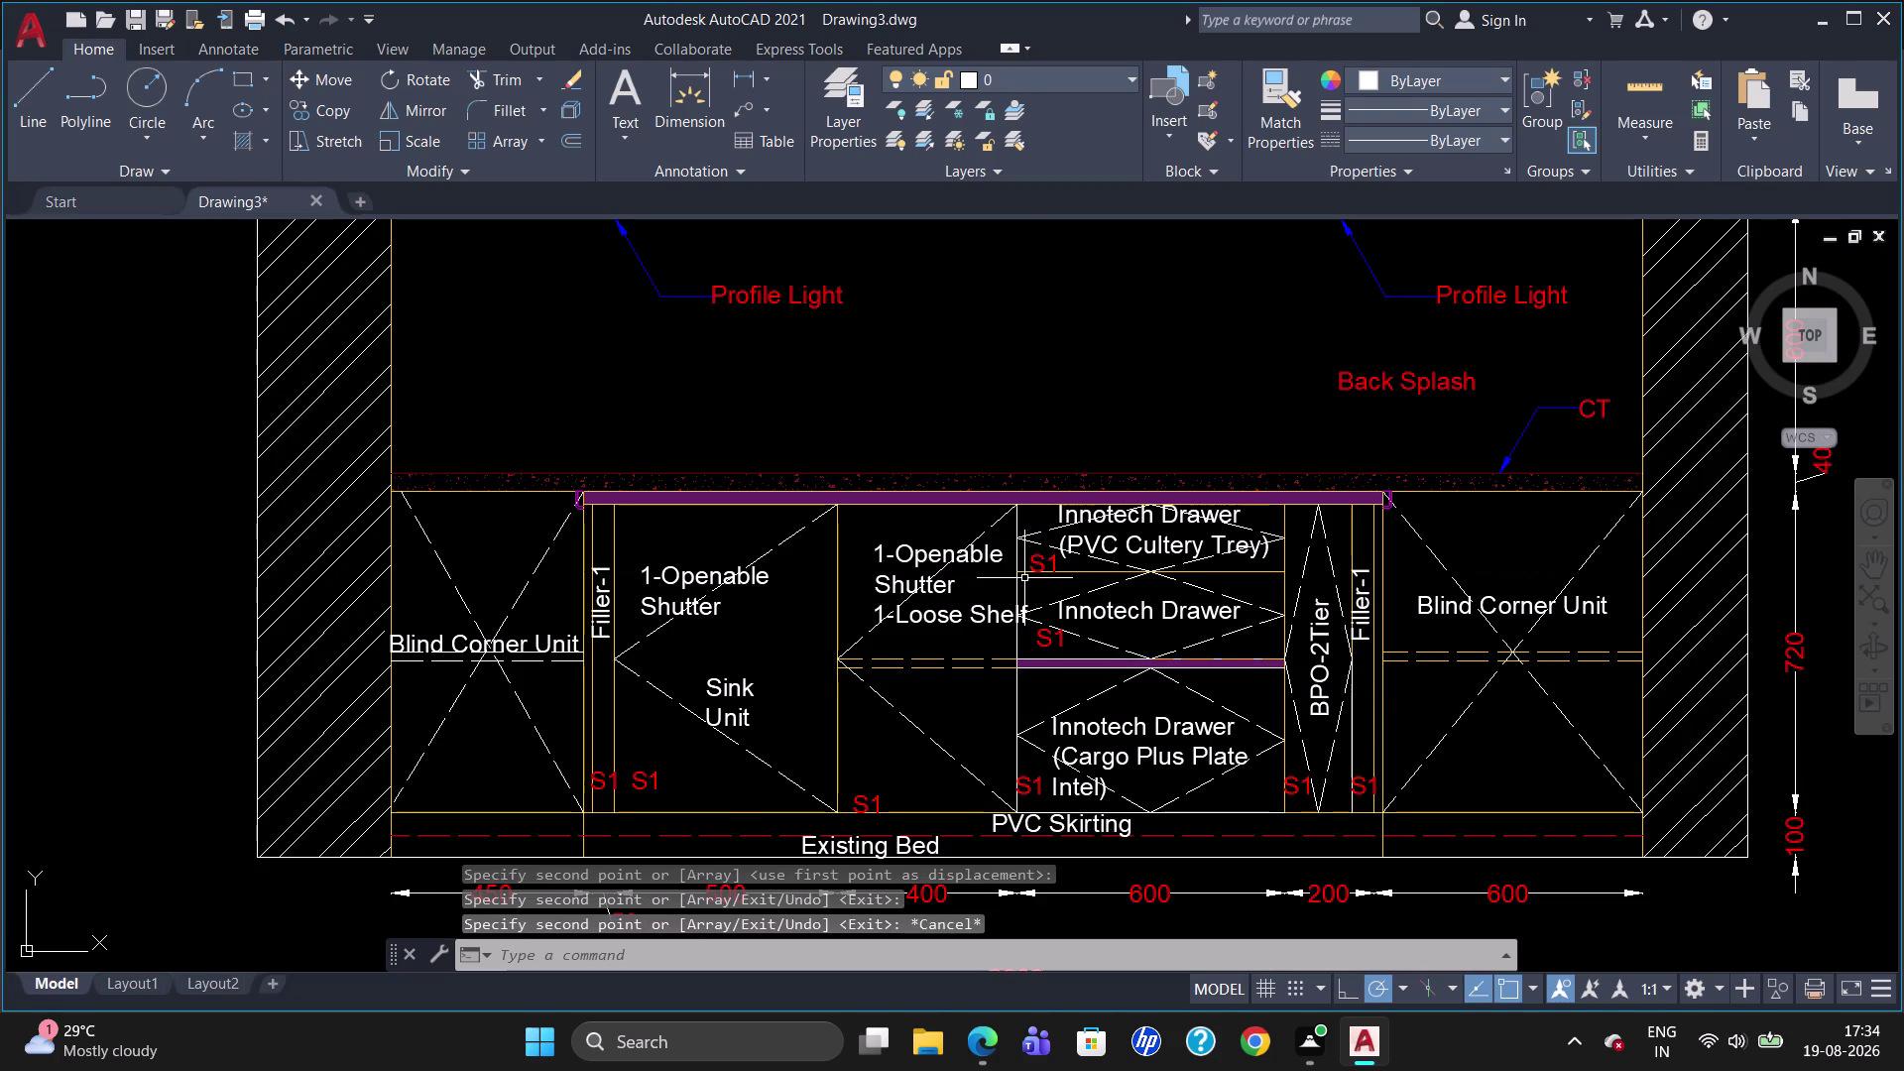
scroll(down, 3)
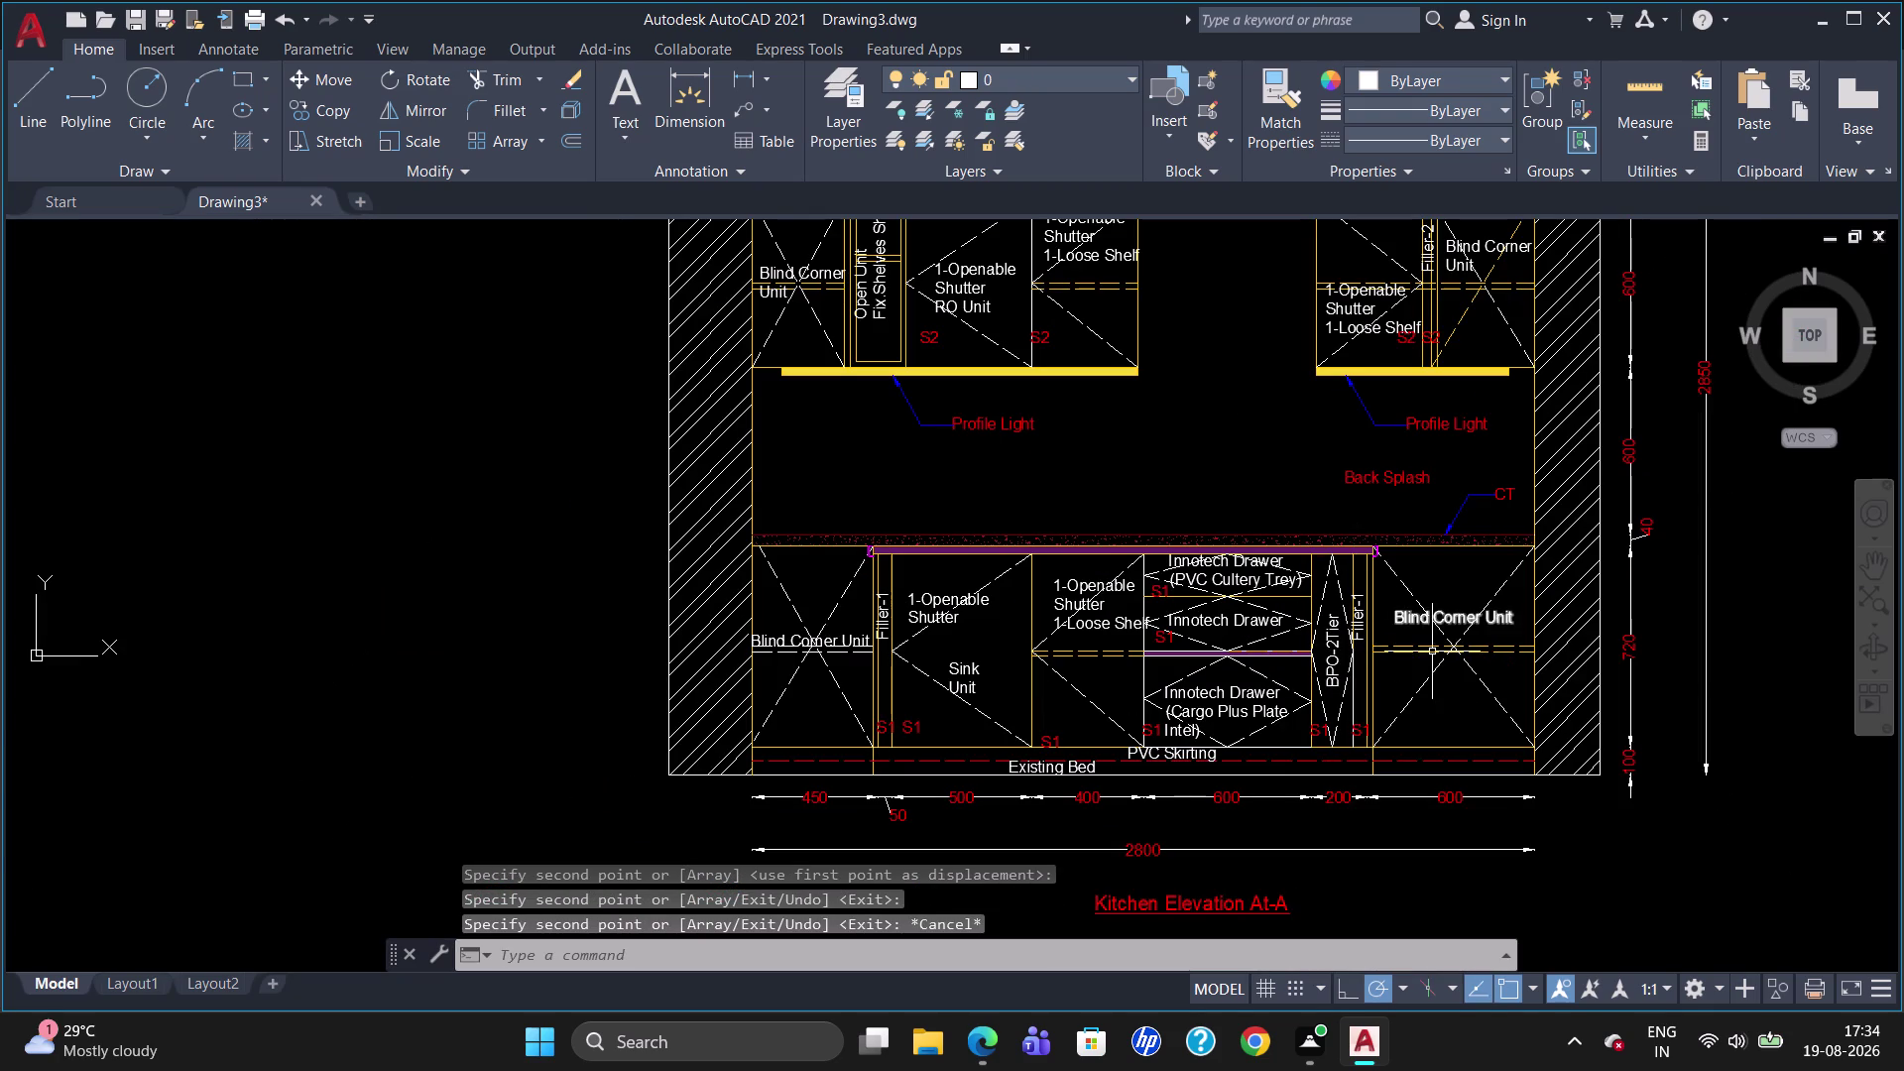
scroll(up, 3)
scroll(down, 3)
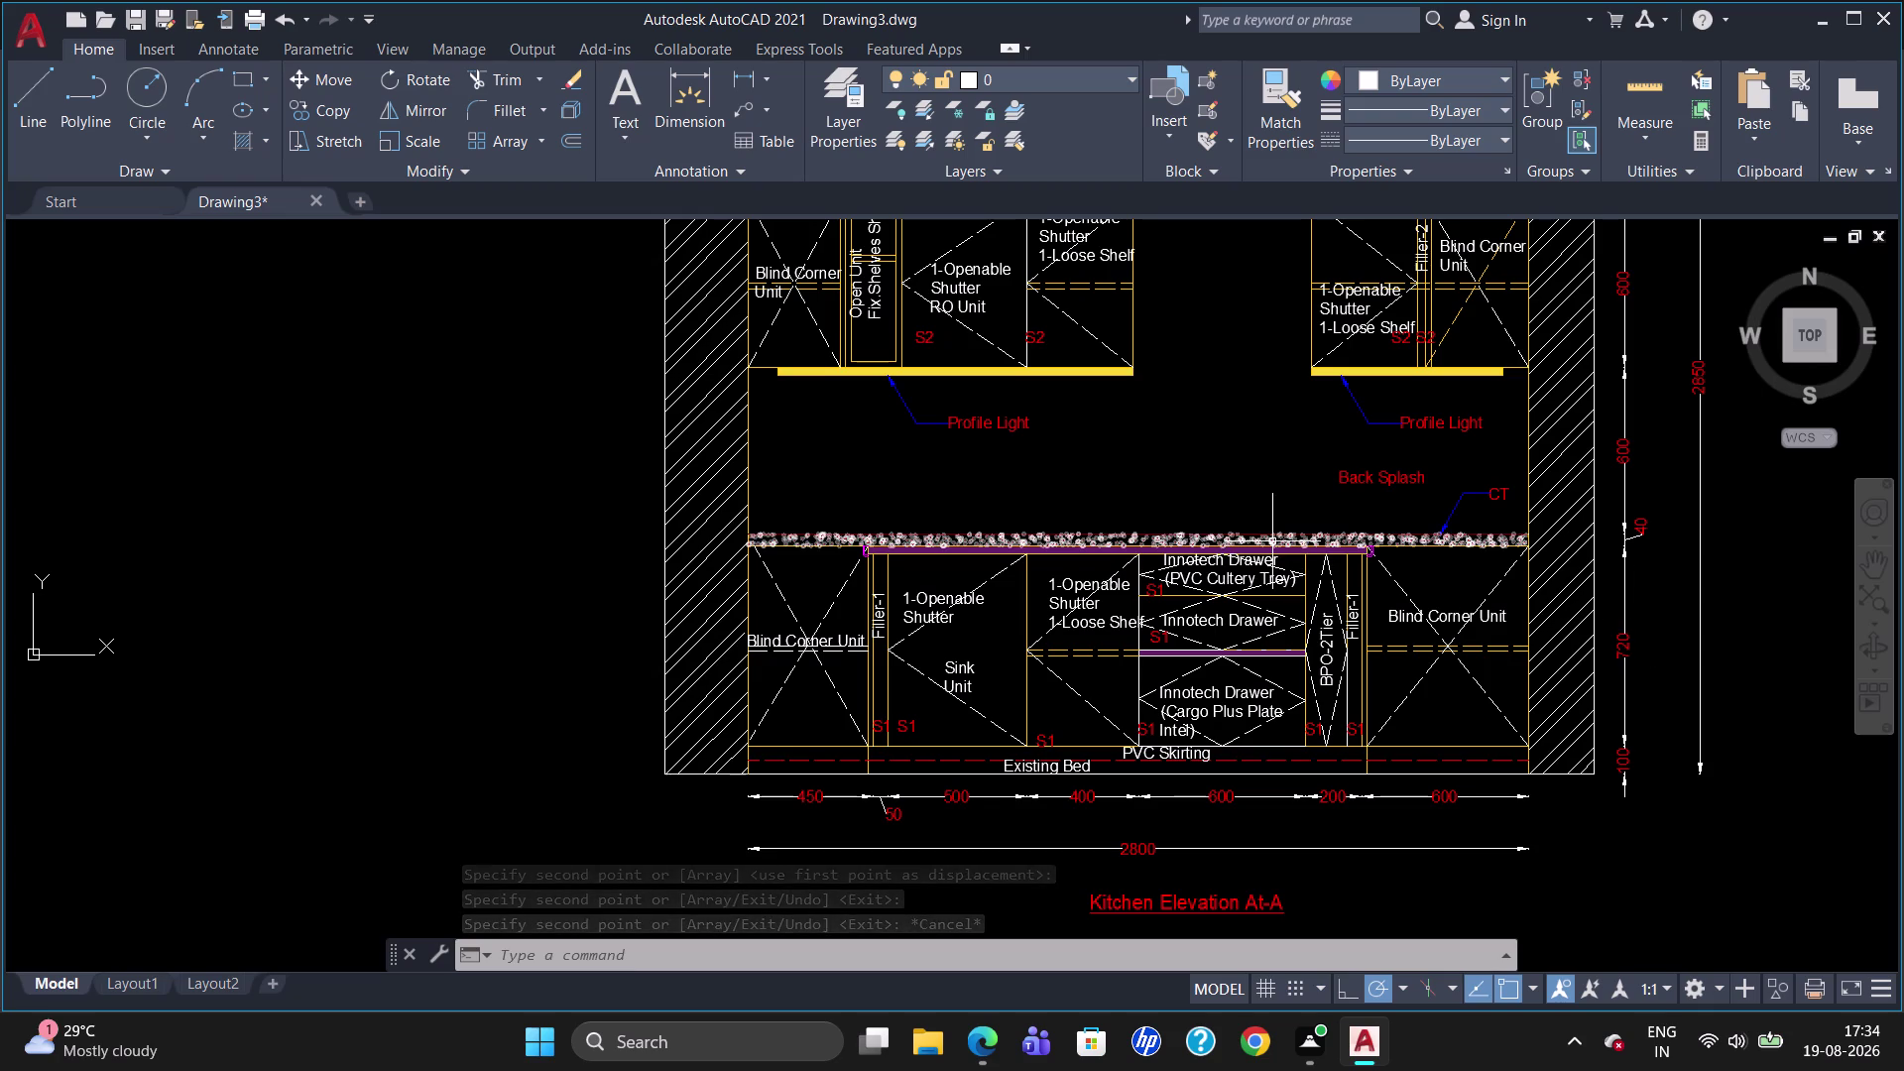